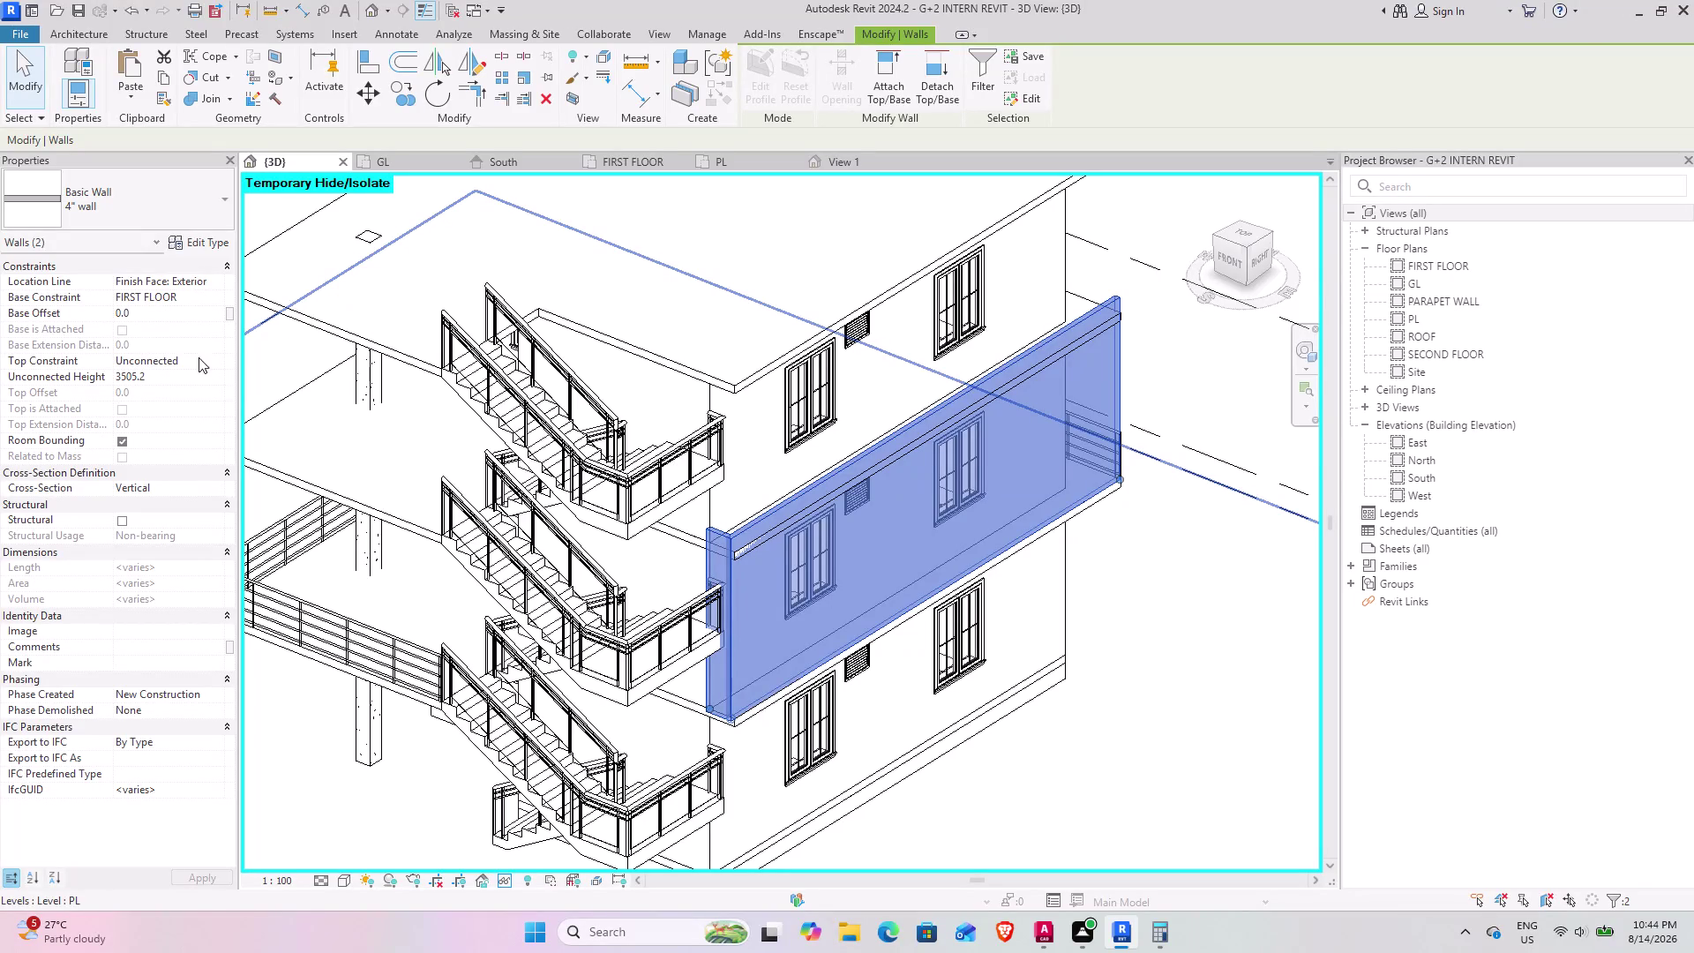
Lower the two balcony walls' Unconnected Height to 4', then to 3' (914.4 mm).
click(164, 375)
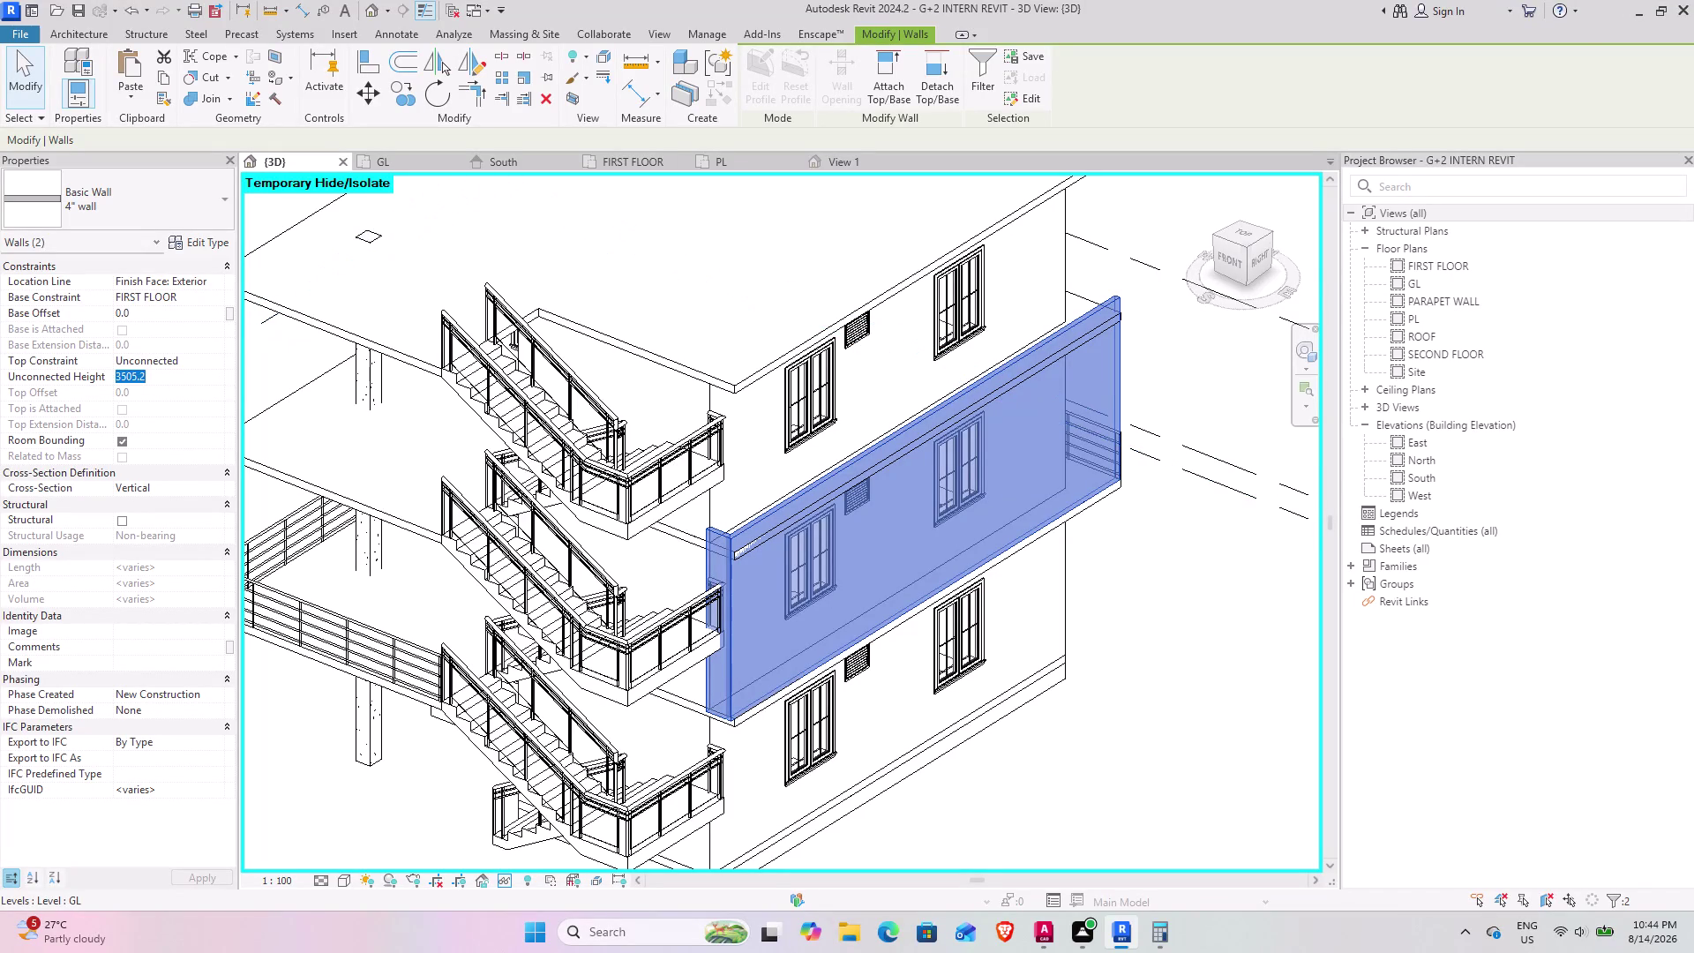
text(4)
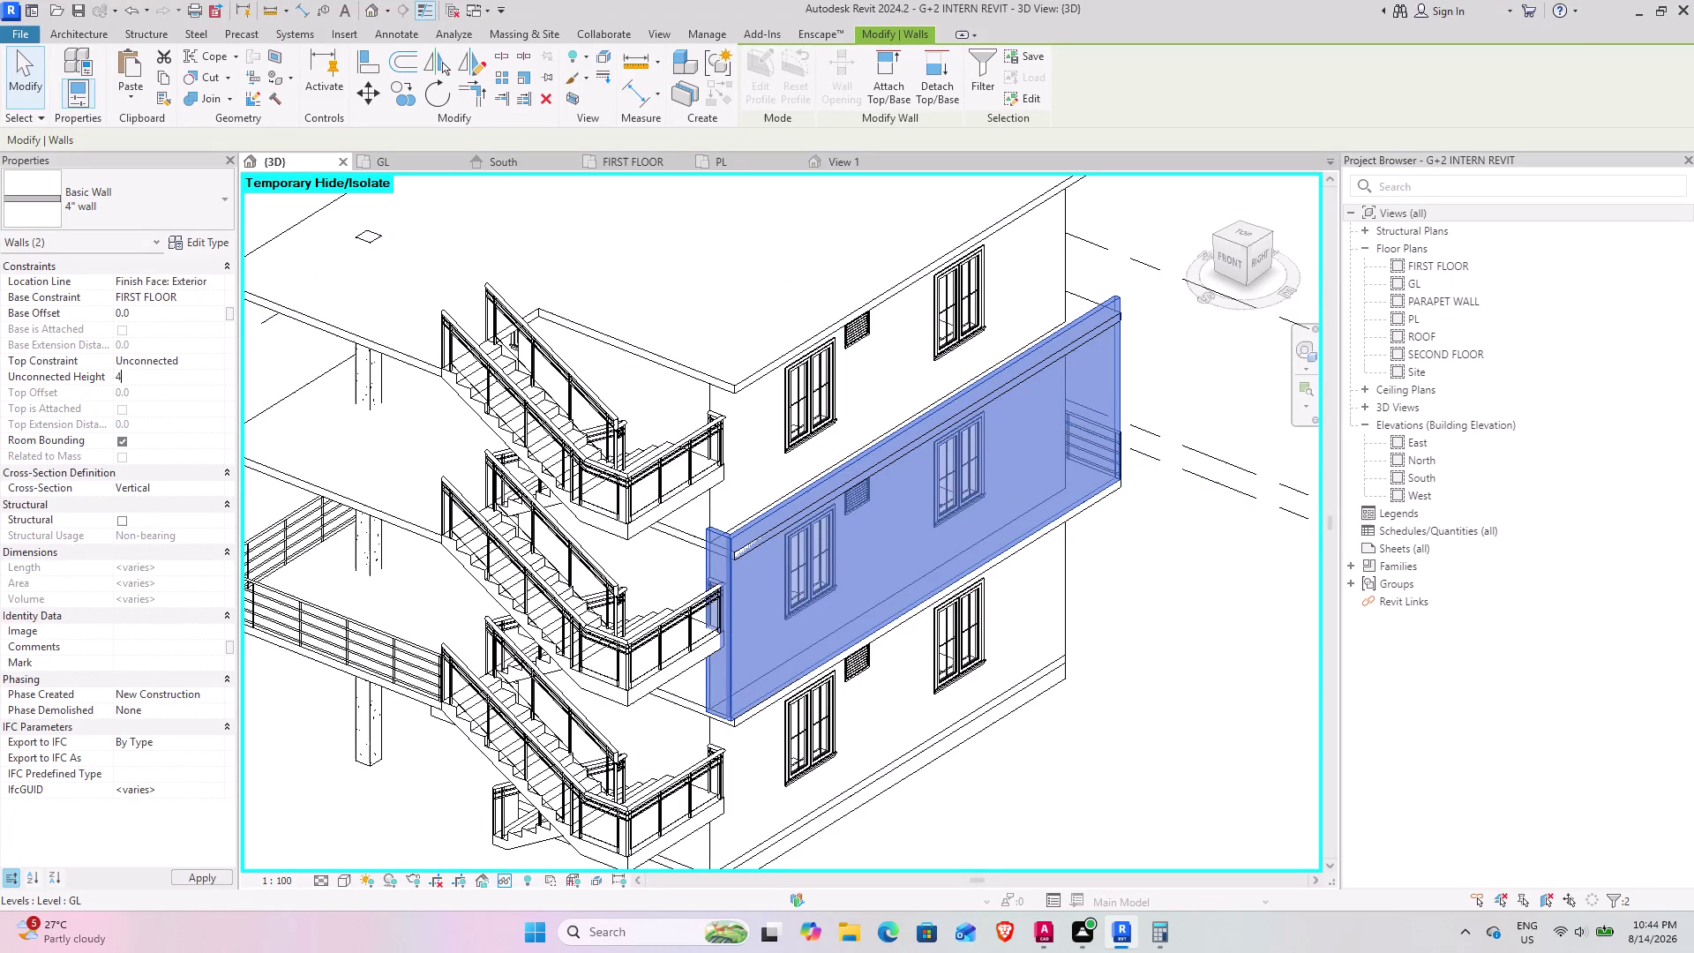
text(')
key(Return)
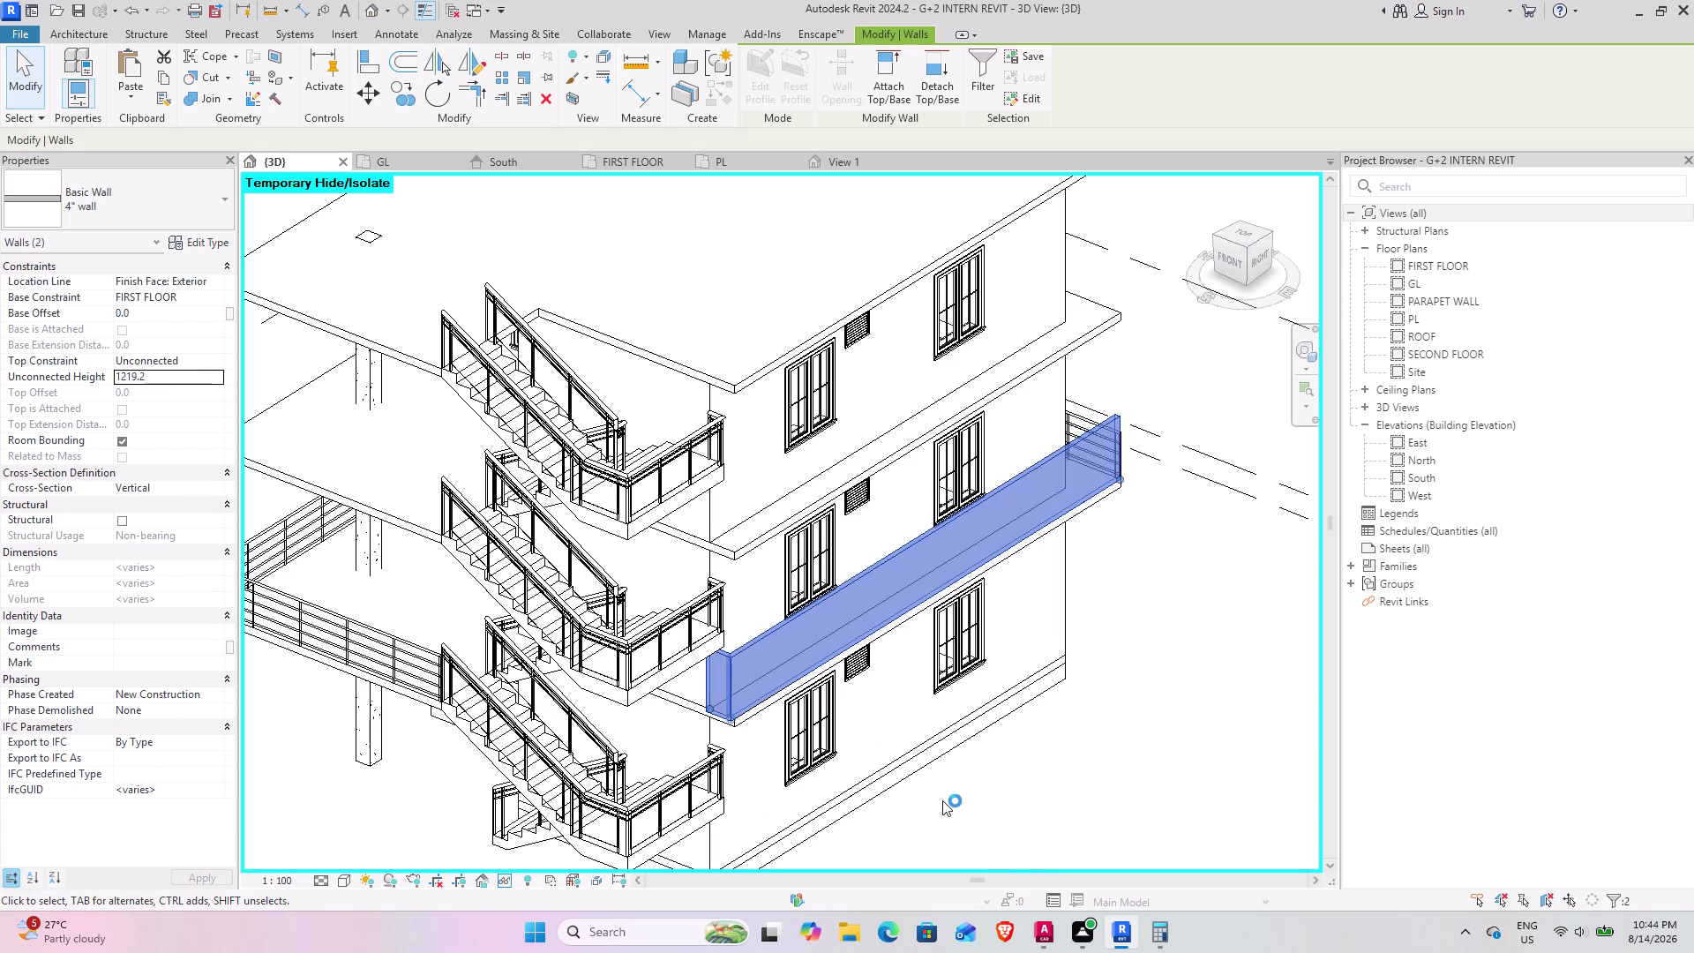
middle_drag(1009, 798, 843, 609)
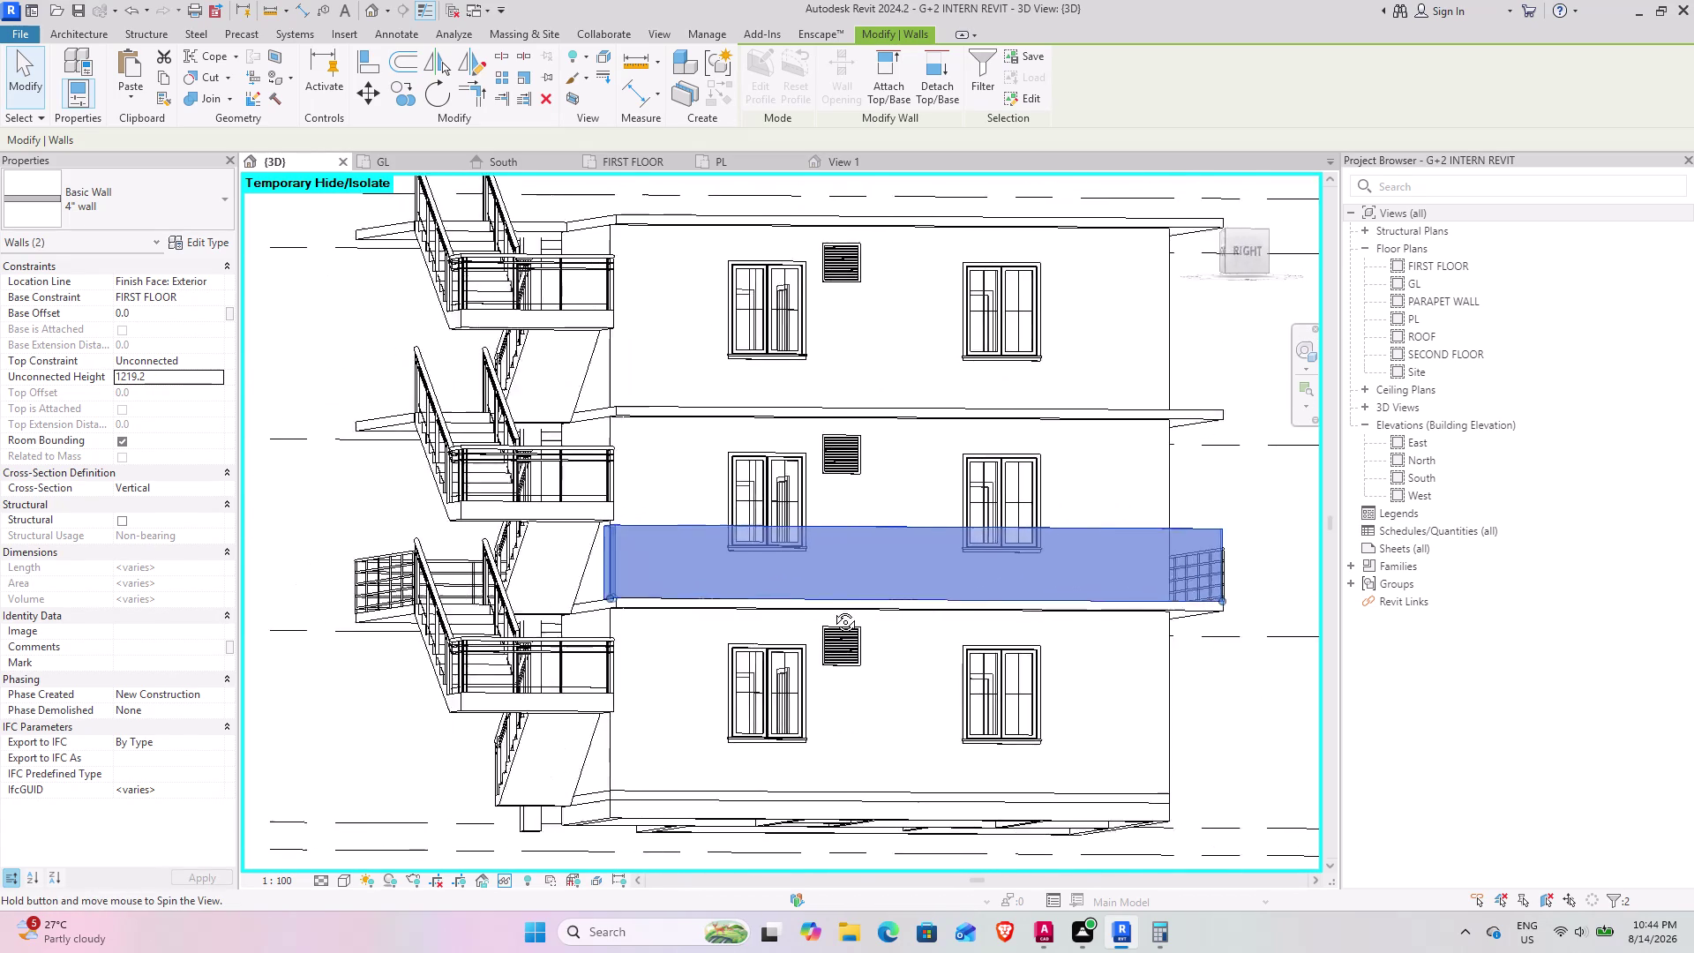
middle_drag(842, 609, 963, 782)
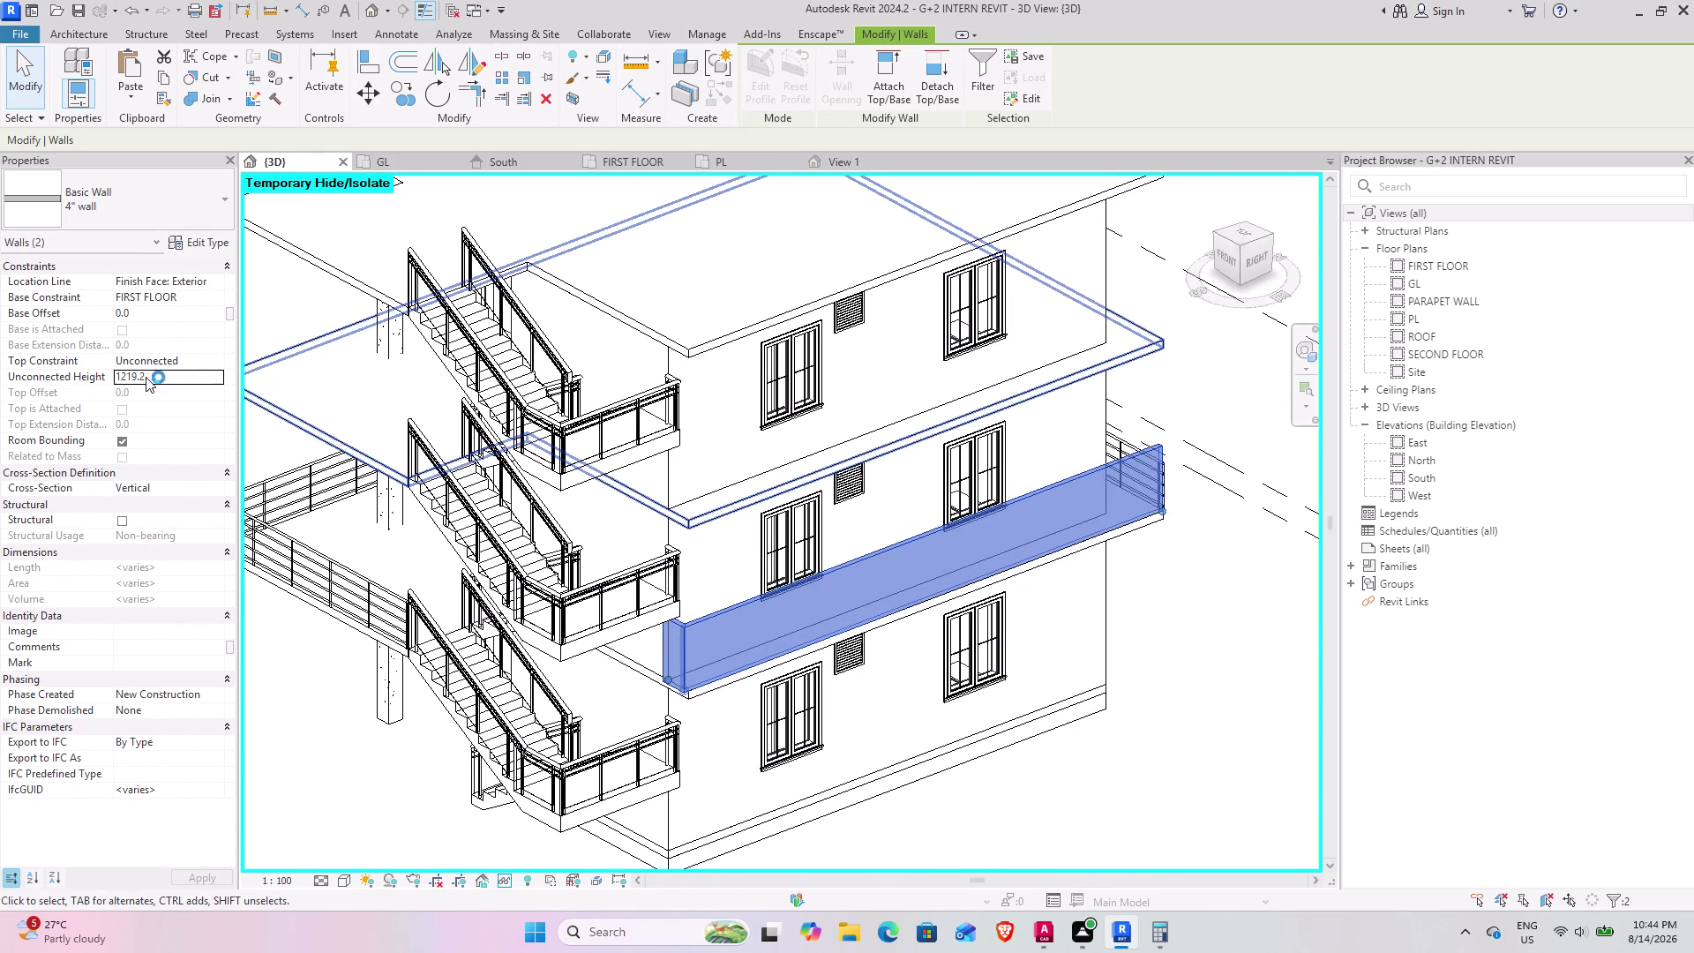
click(147, 381)
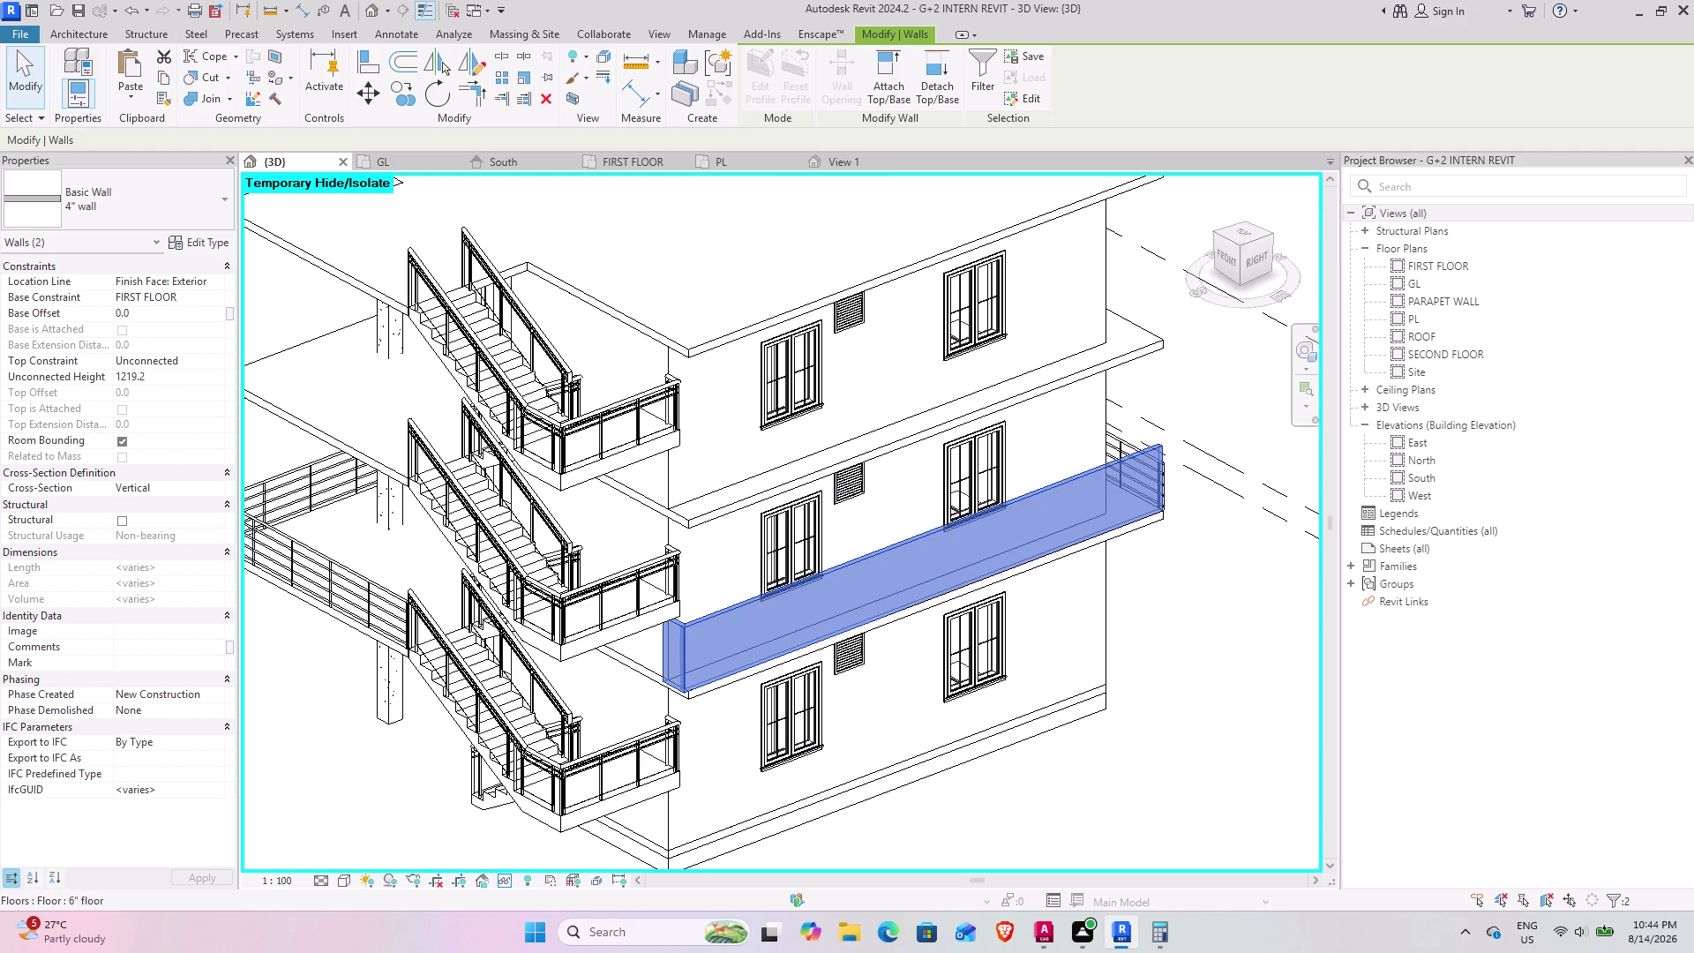
drag(147, 381, 67, 375)
text(3)
text(')
key(Return)
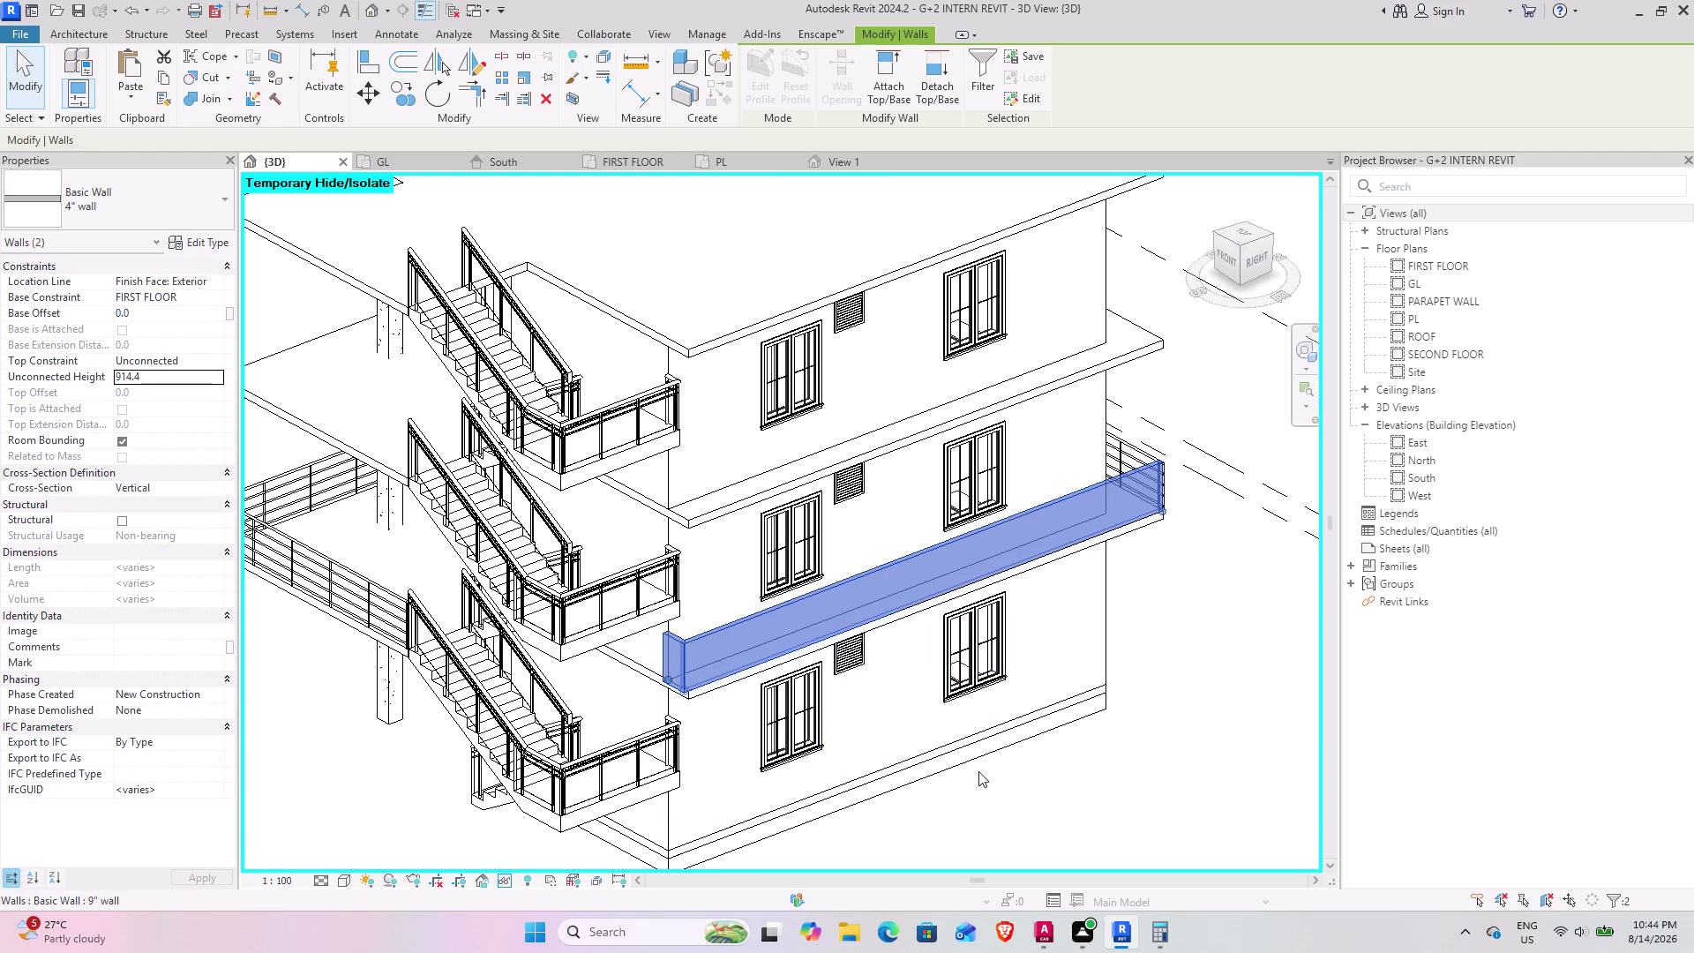
middle_drag(1077, 825, 951, 716)
Deselect the walls and orbit around the stairs to a corner view of the building.
click(1224, 787)
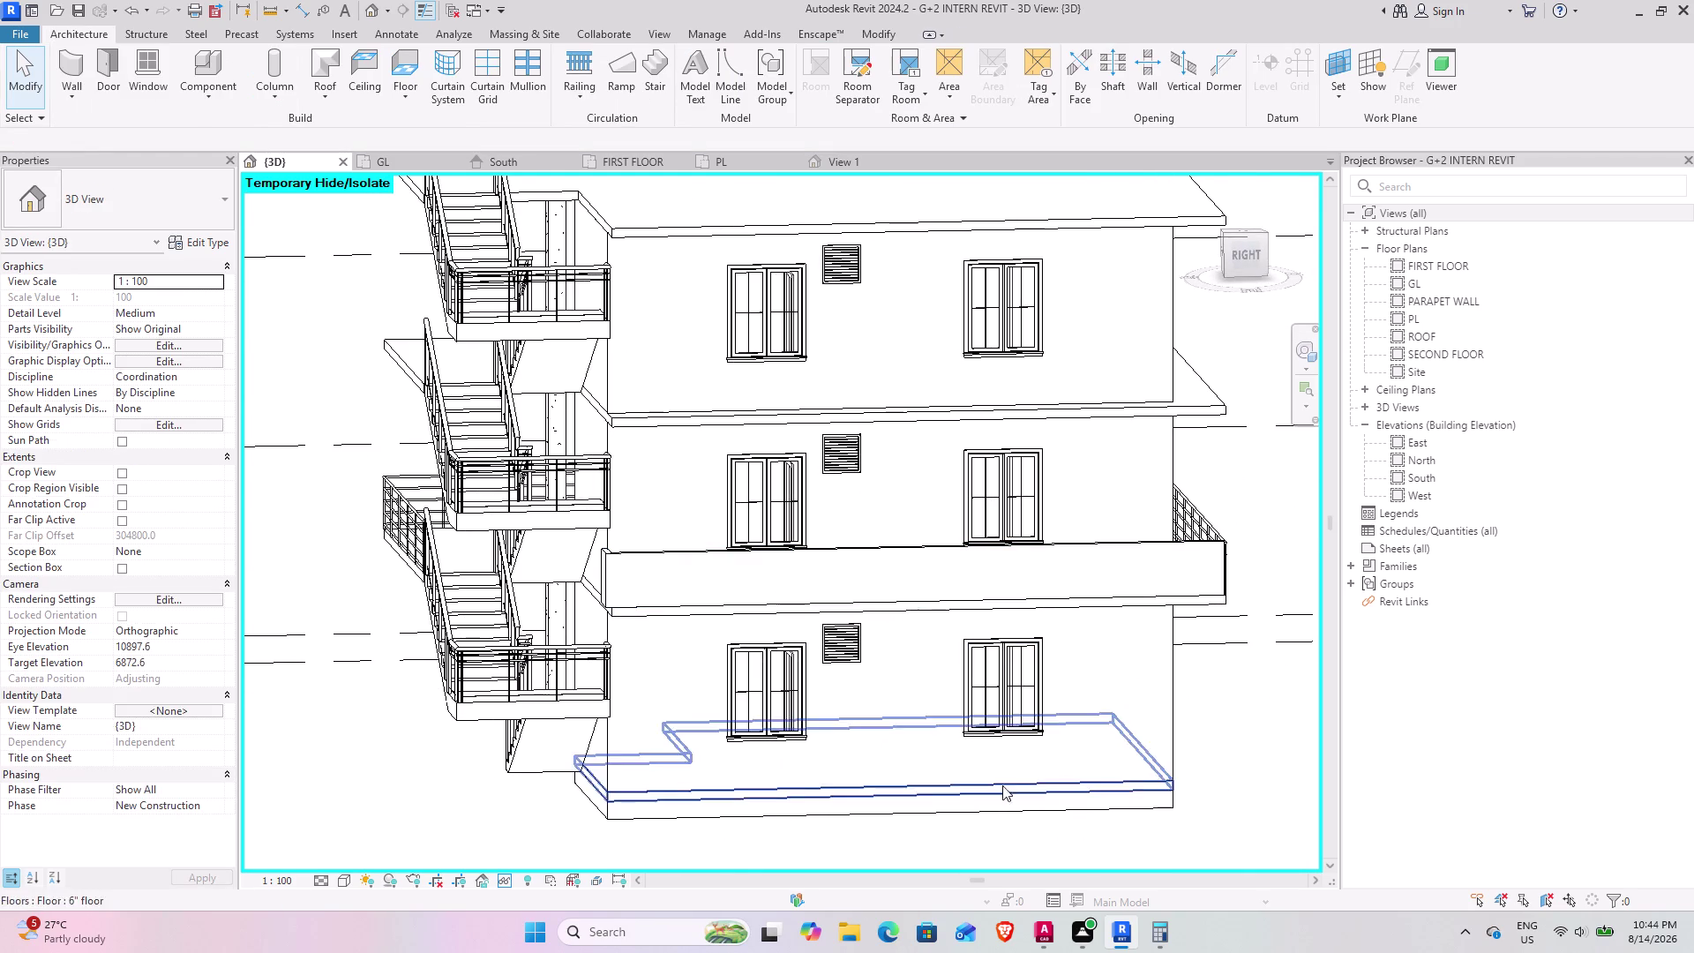
middle_drag(934, 780, 1205, 848)
middle_drag(953, 749, 1002, 664)
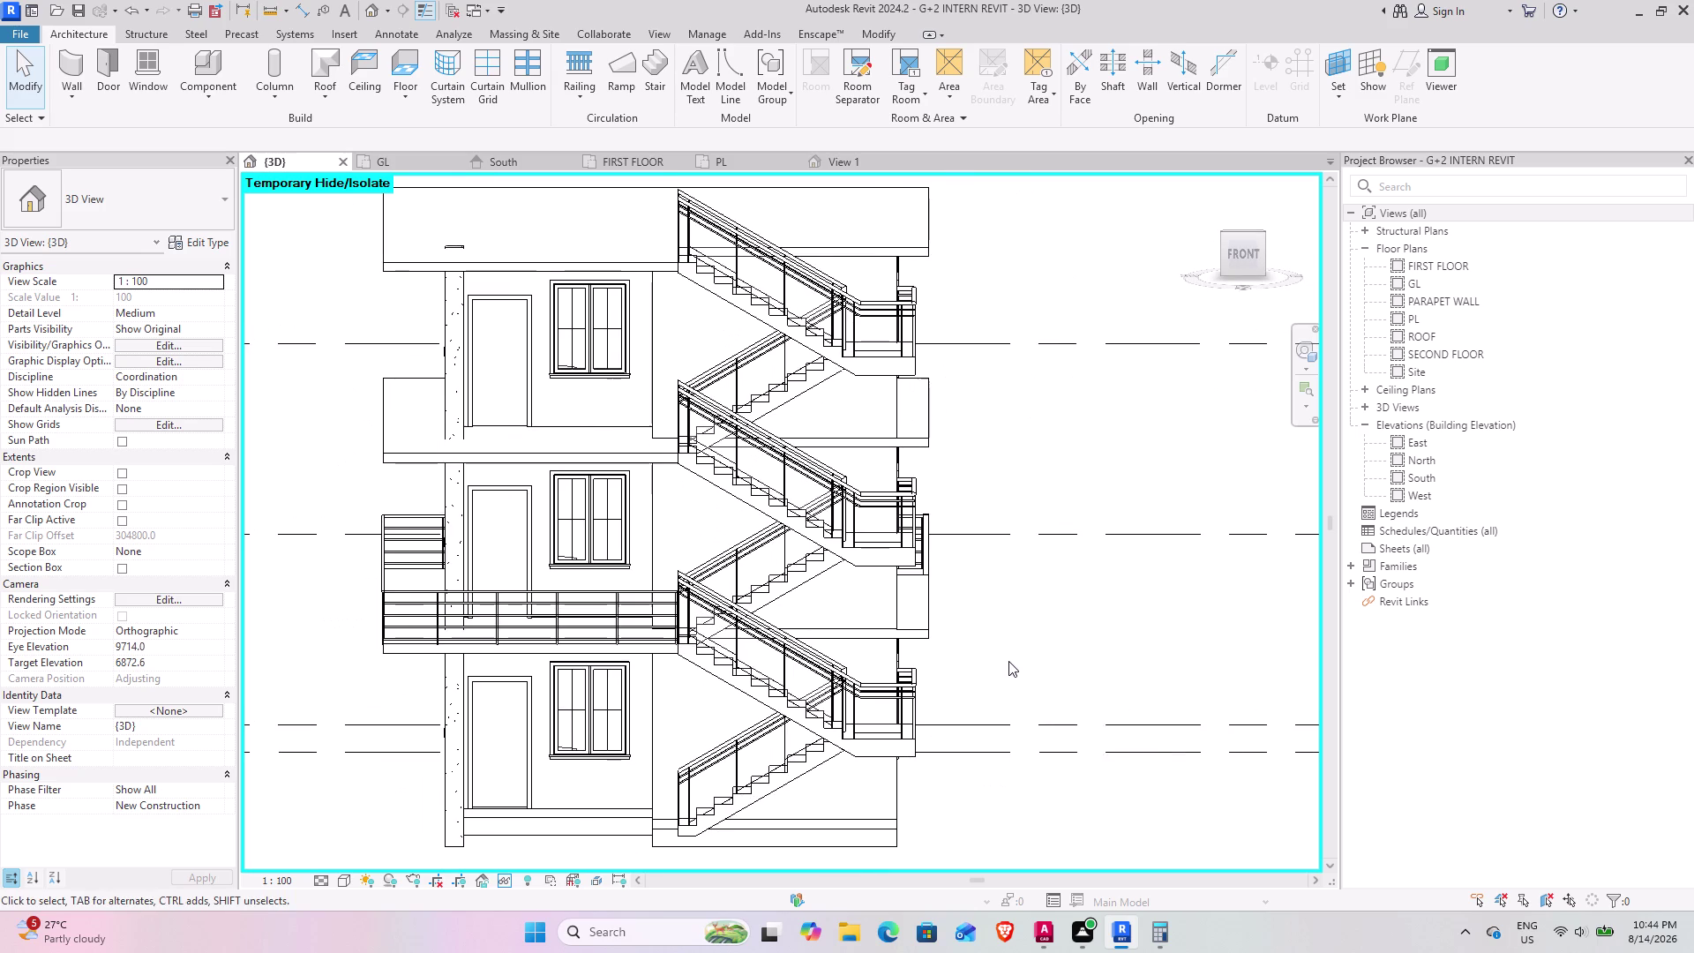
middle_drag(1004, 661, 971, 728)
scroll(up, 3)
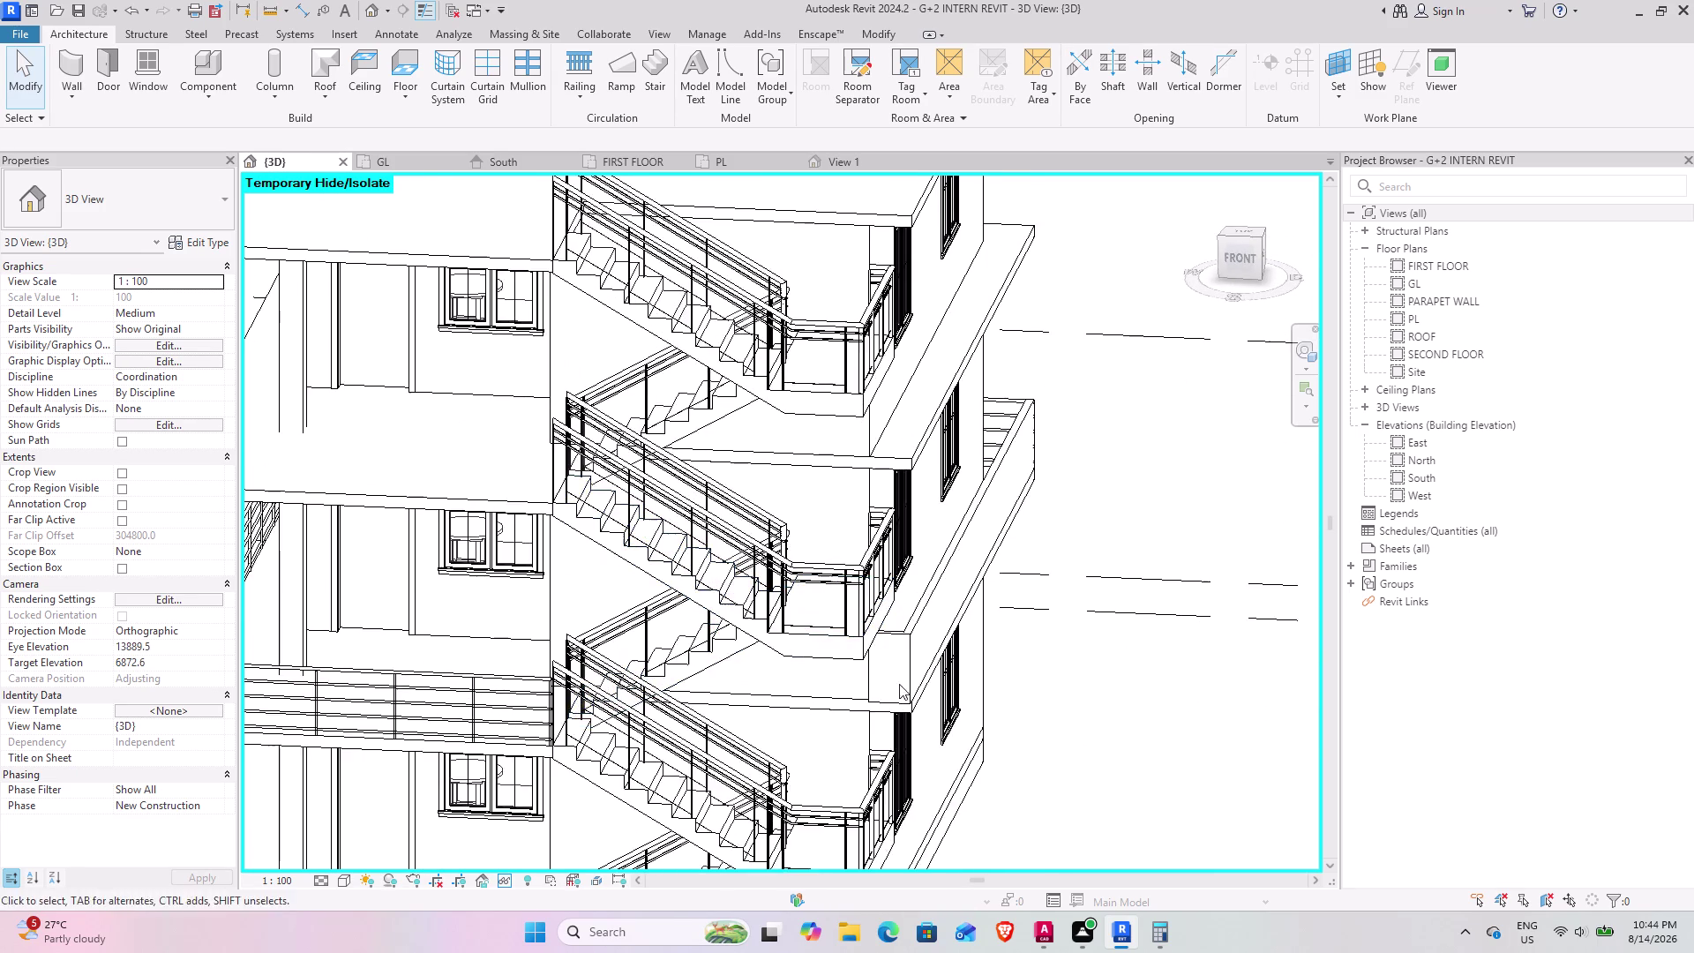
middle_drag(899, 683, 846, 751)
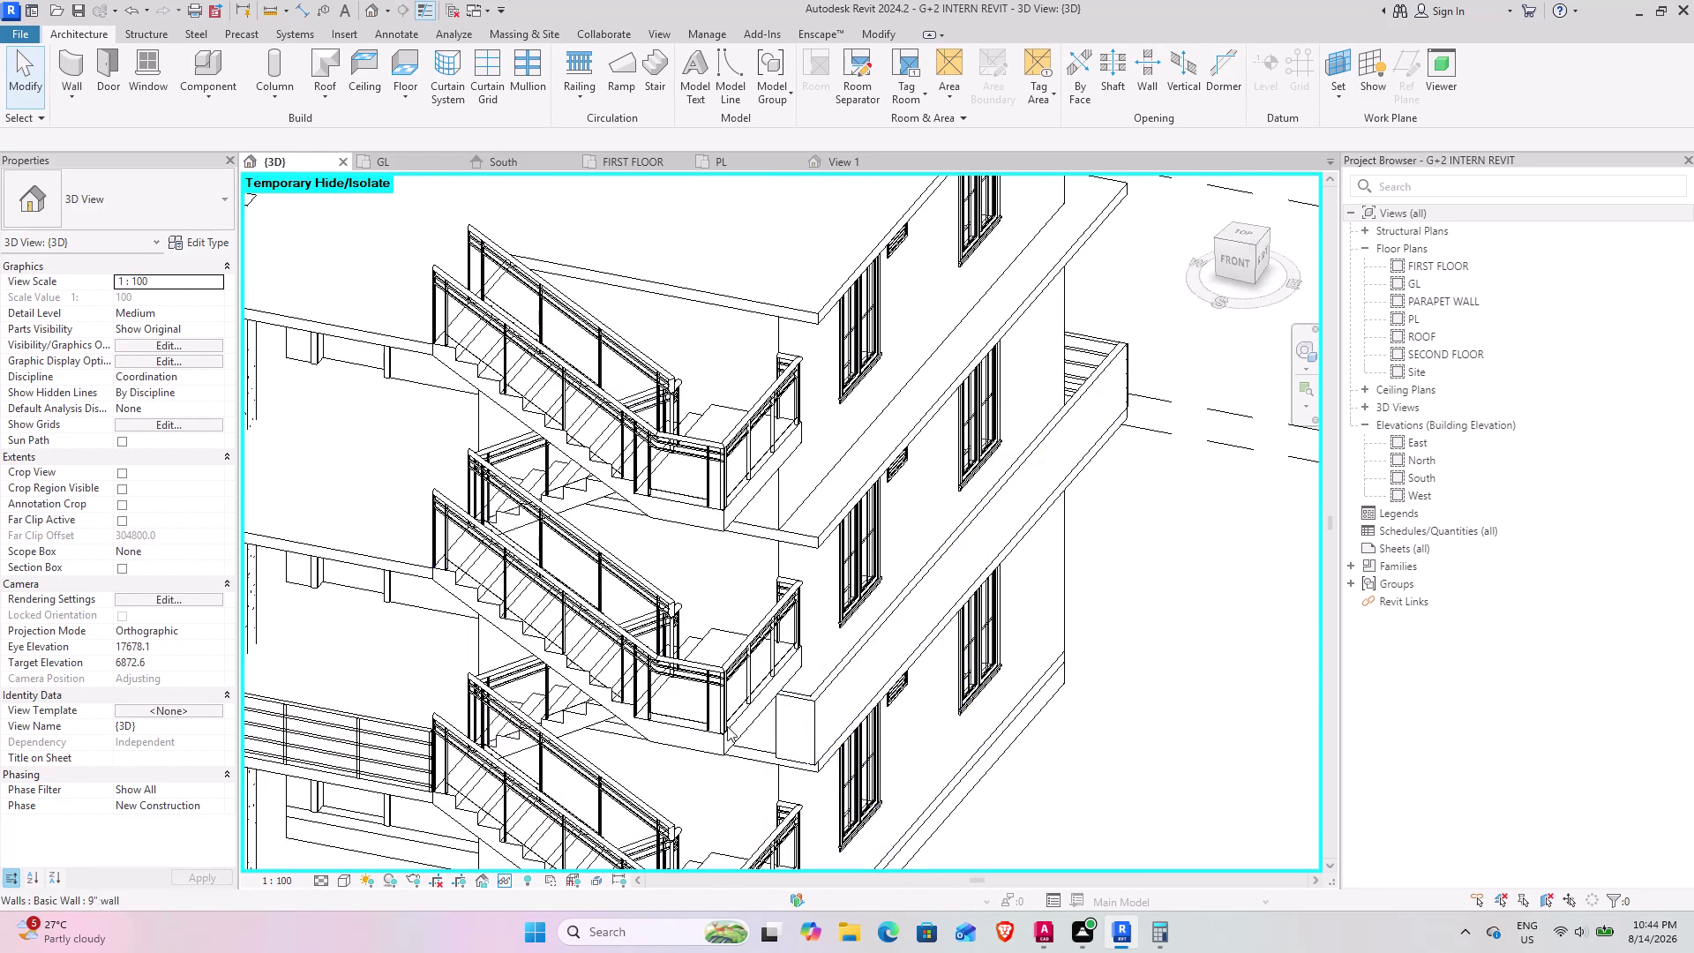
middle_drag(737, 720, 794, 758)
middle_drag(739, 731, 799, 727)
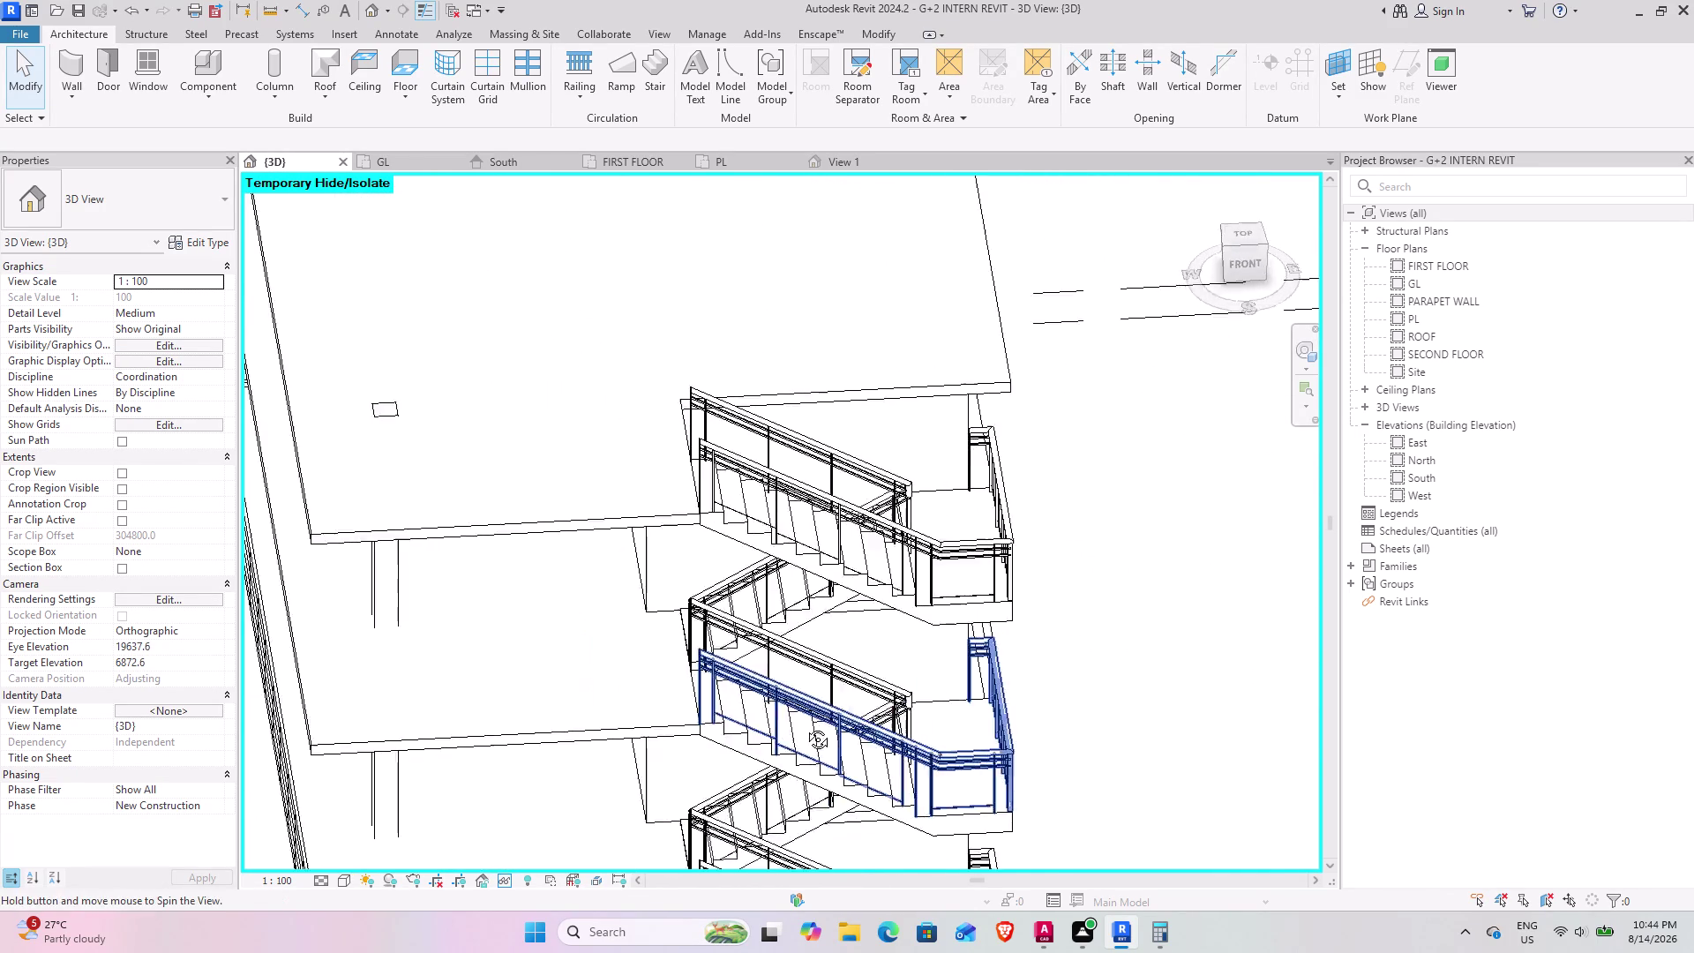
middle_drag(798, 726, 862, 741)
scroll(down, 3)
middle_drag(852, 683, 811, 608)
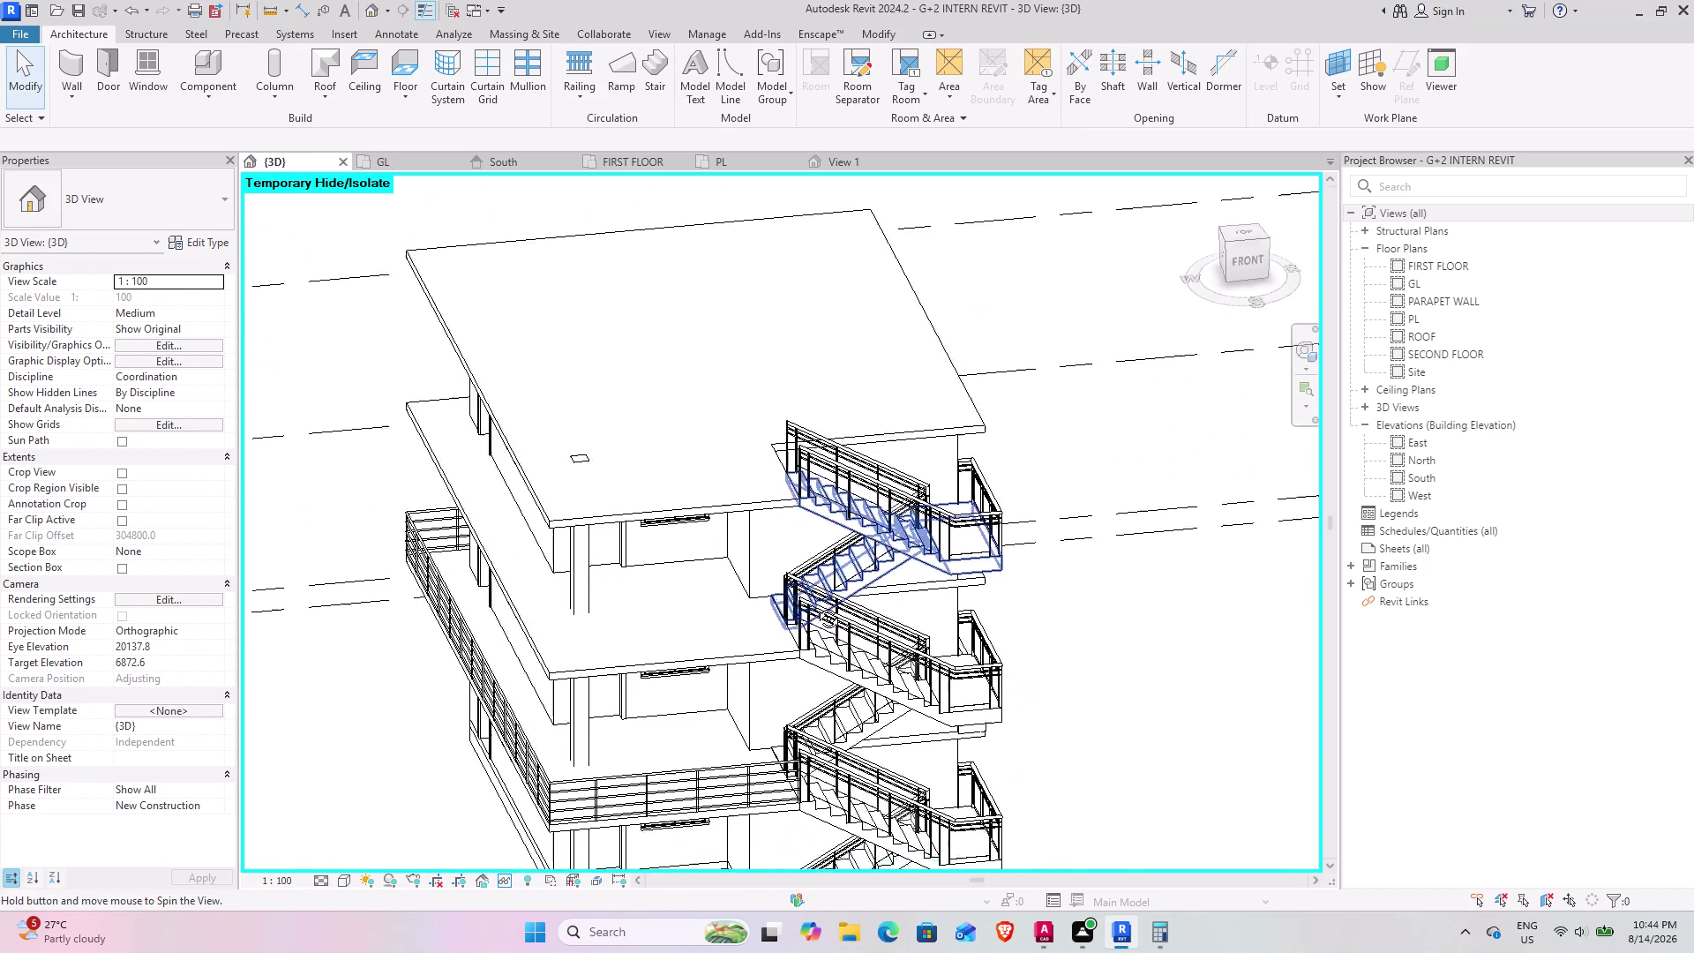
middle_drag(810, 608, 726, 518)
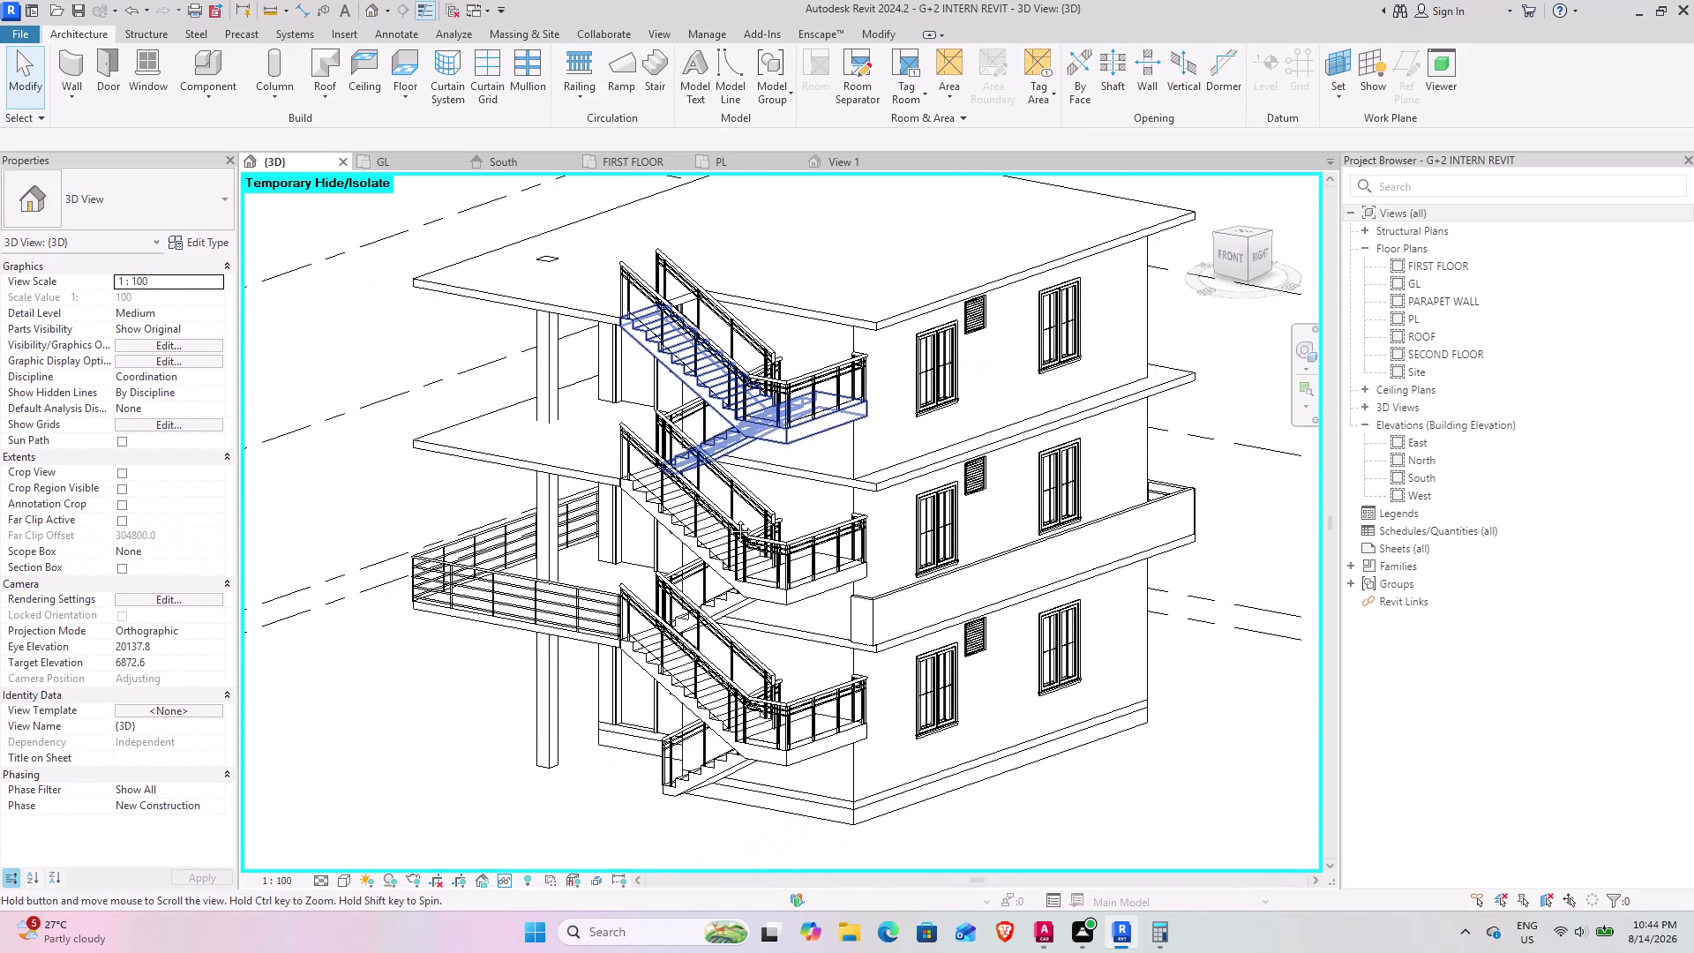
middle_drag(726, 518, 732, 525)
Select the first-floor balcony railing and parapet wall together and copy them.
click(591, 626)
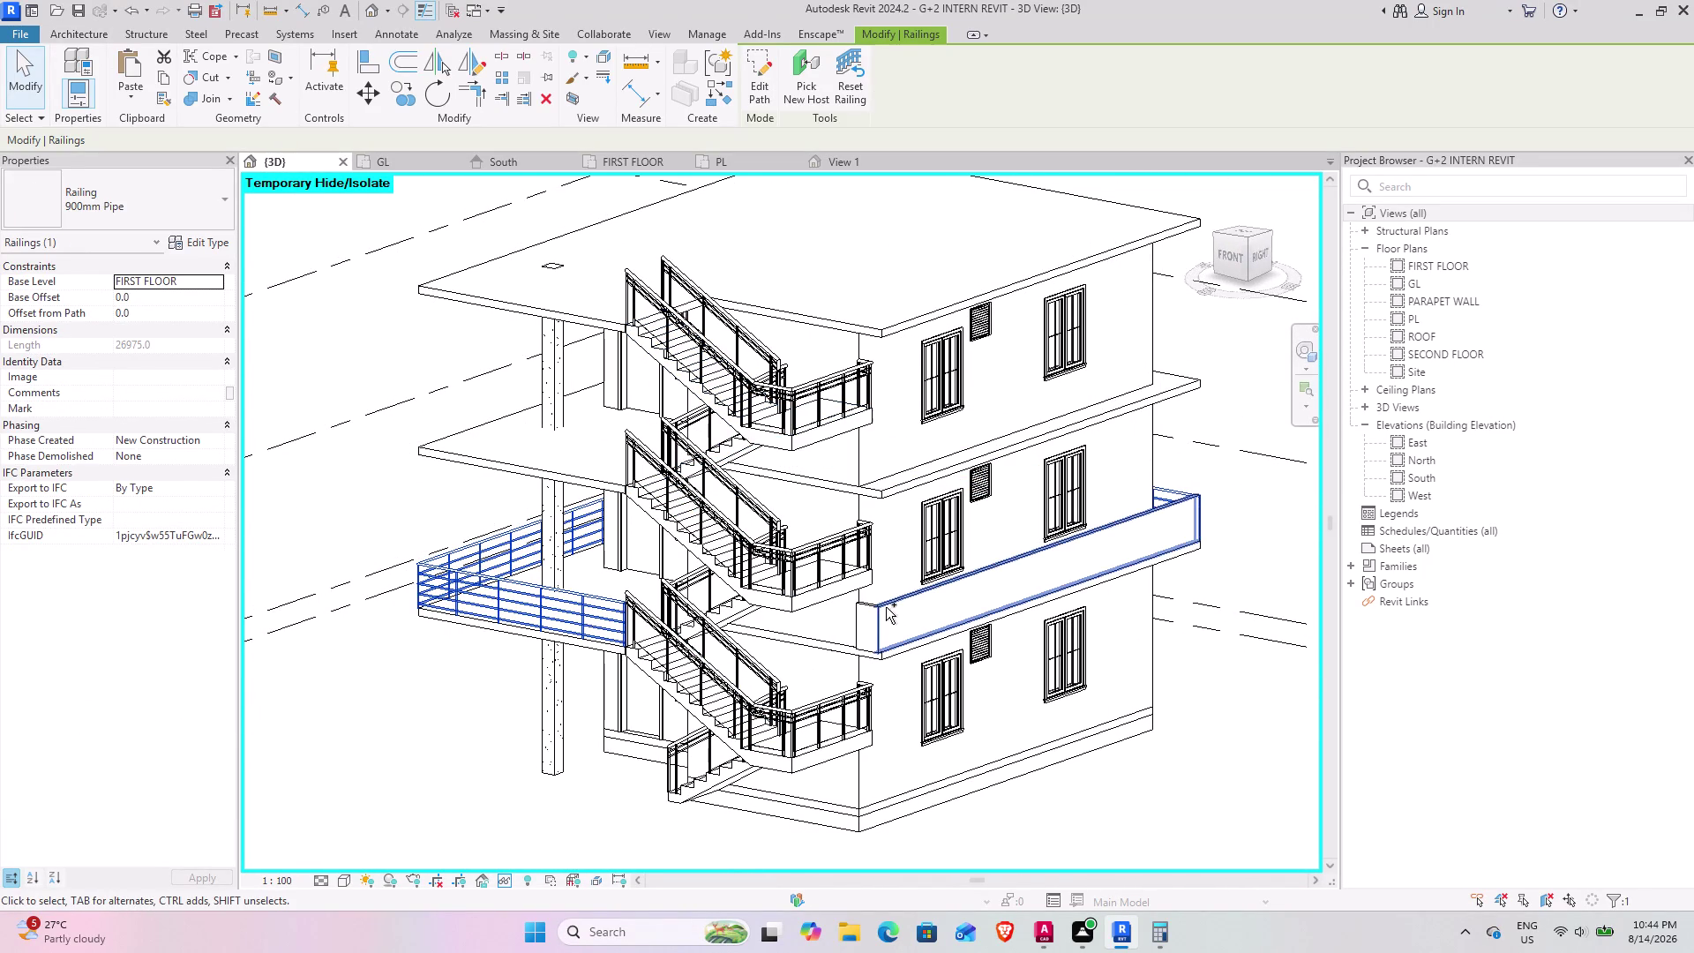
click(888, 602)
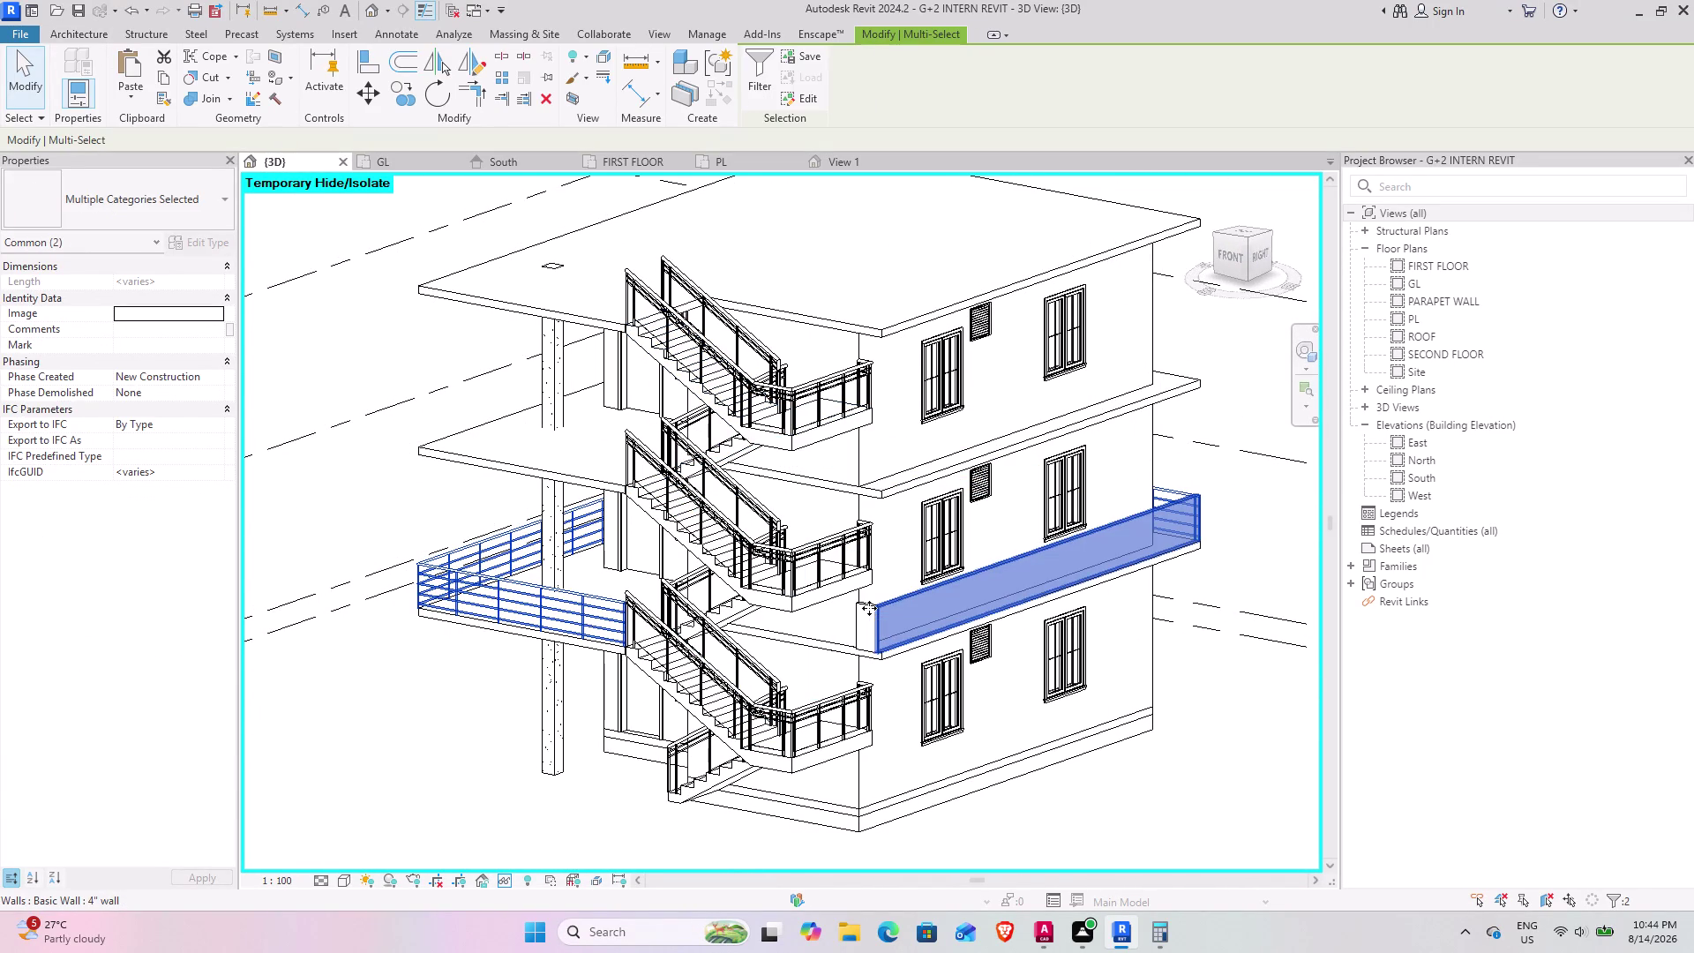
click(869, 608)
scroll(up, 3)
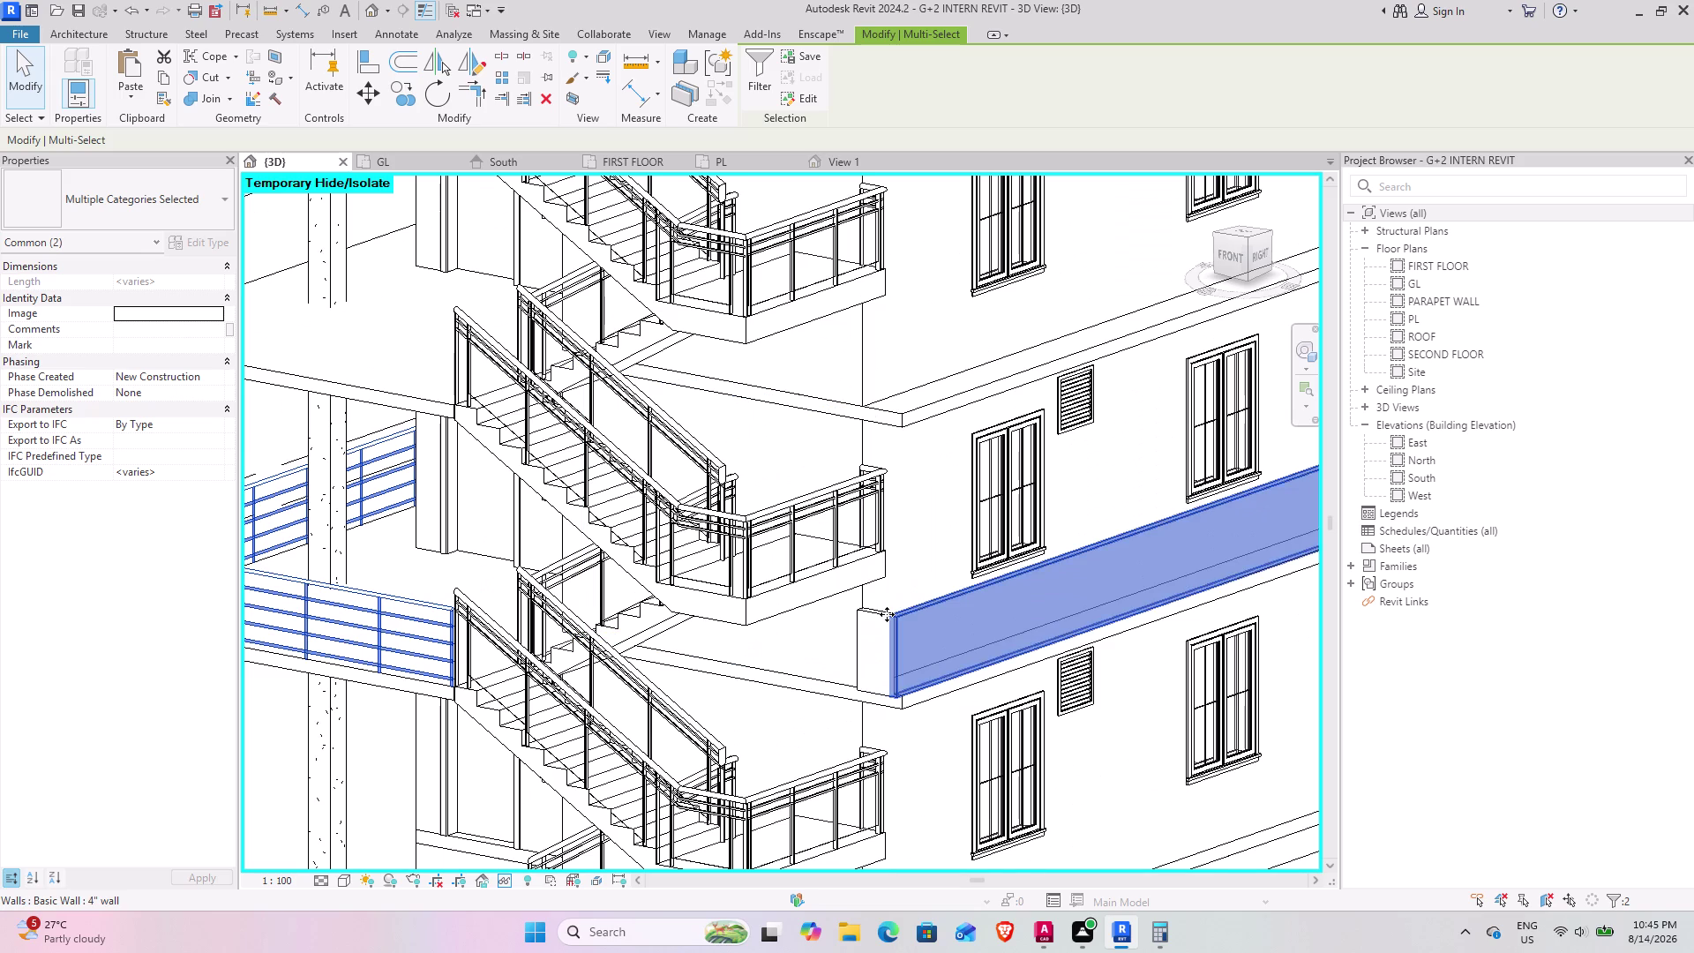
click(866, 619)
scroll(down, 3)
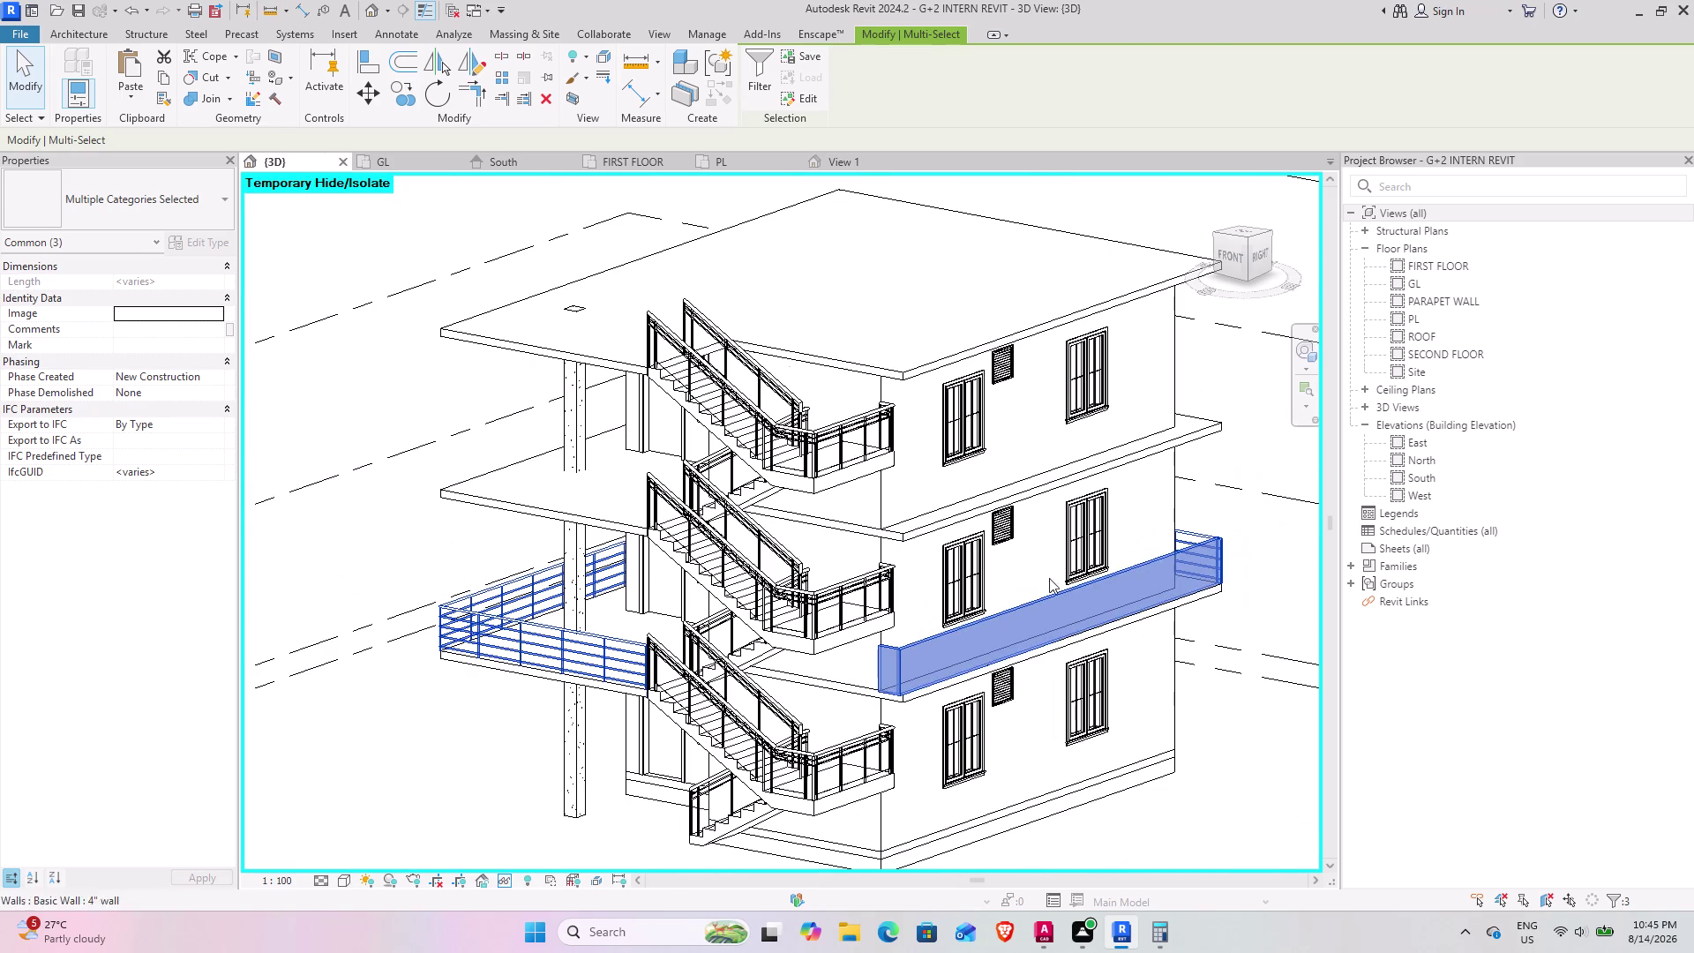
click(158, 78)
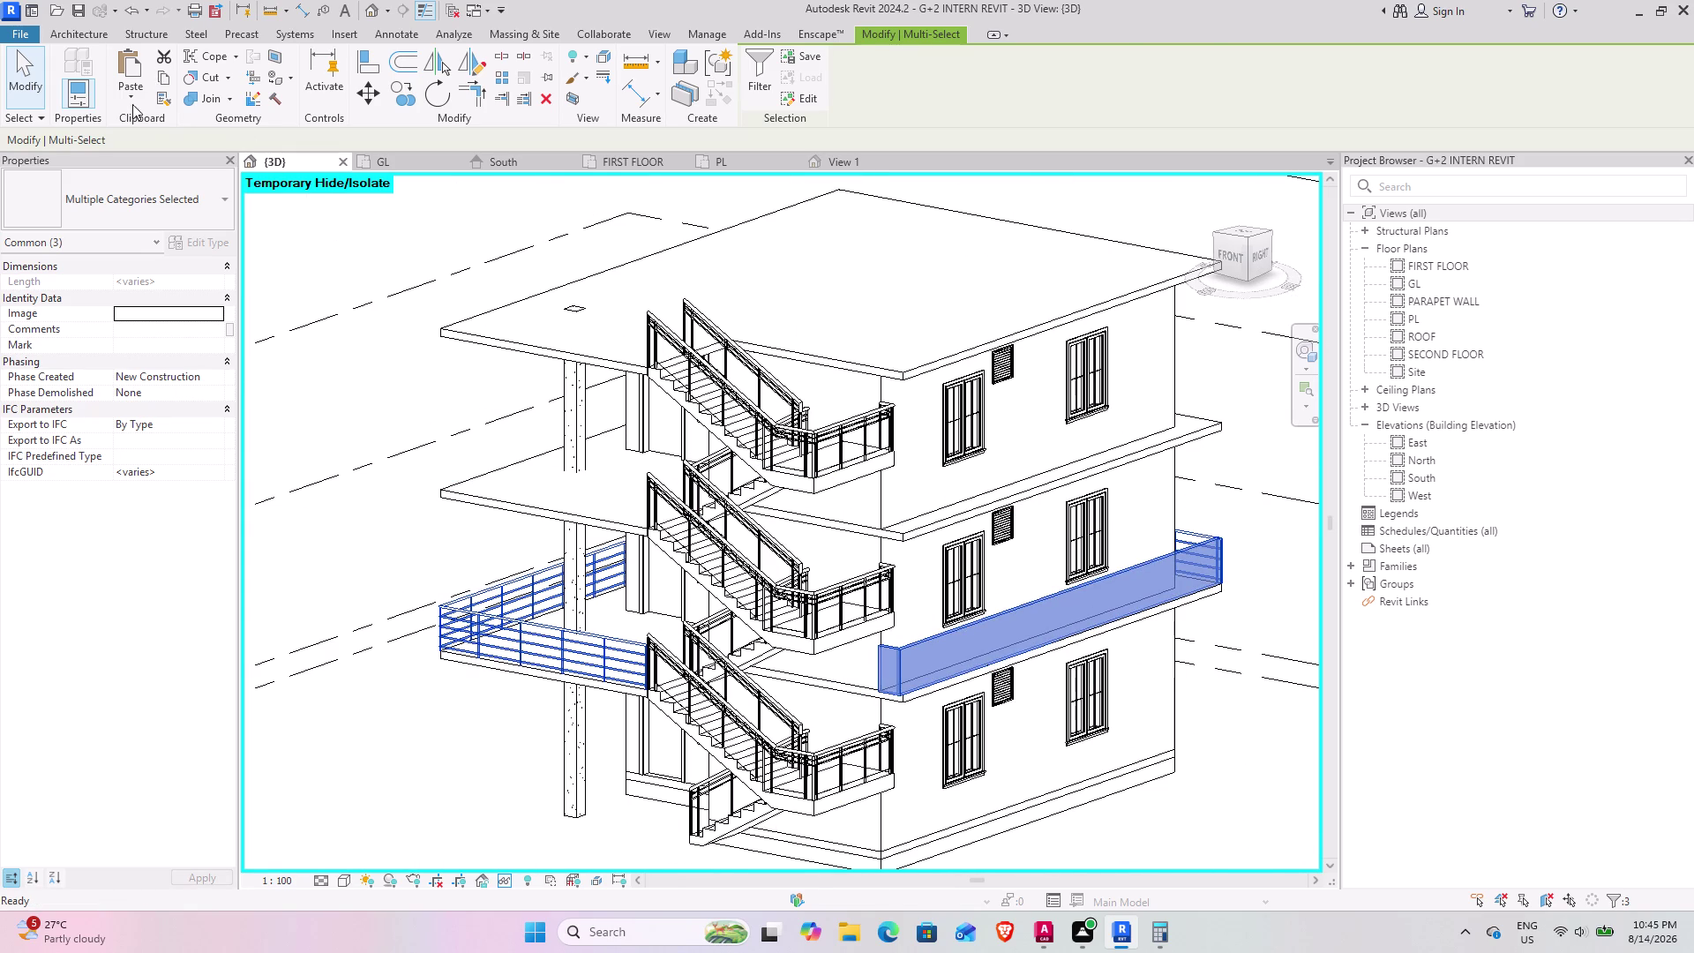
click(129, 102)
Paste the copied balcony parapet and railings aligned onto the SECOND FLOOR level.
click(178, 153)
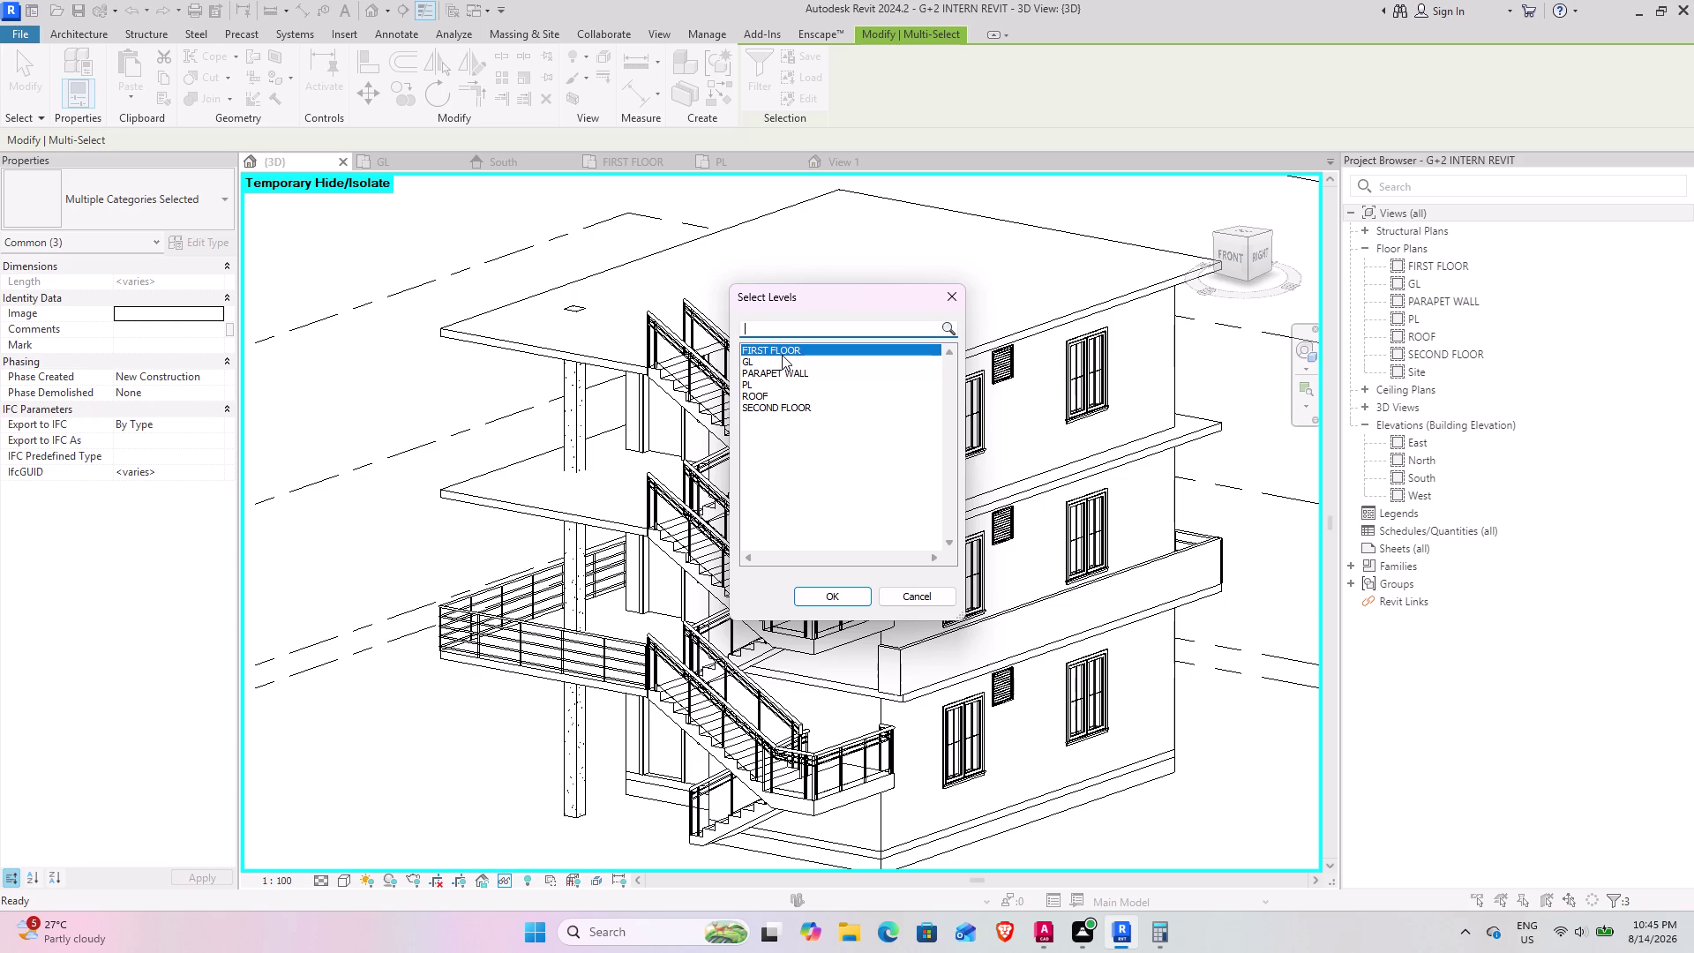
click(773, 405)
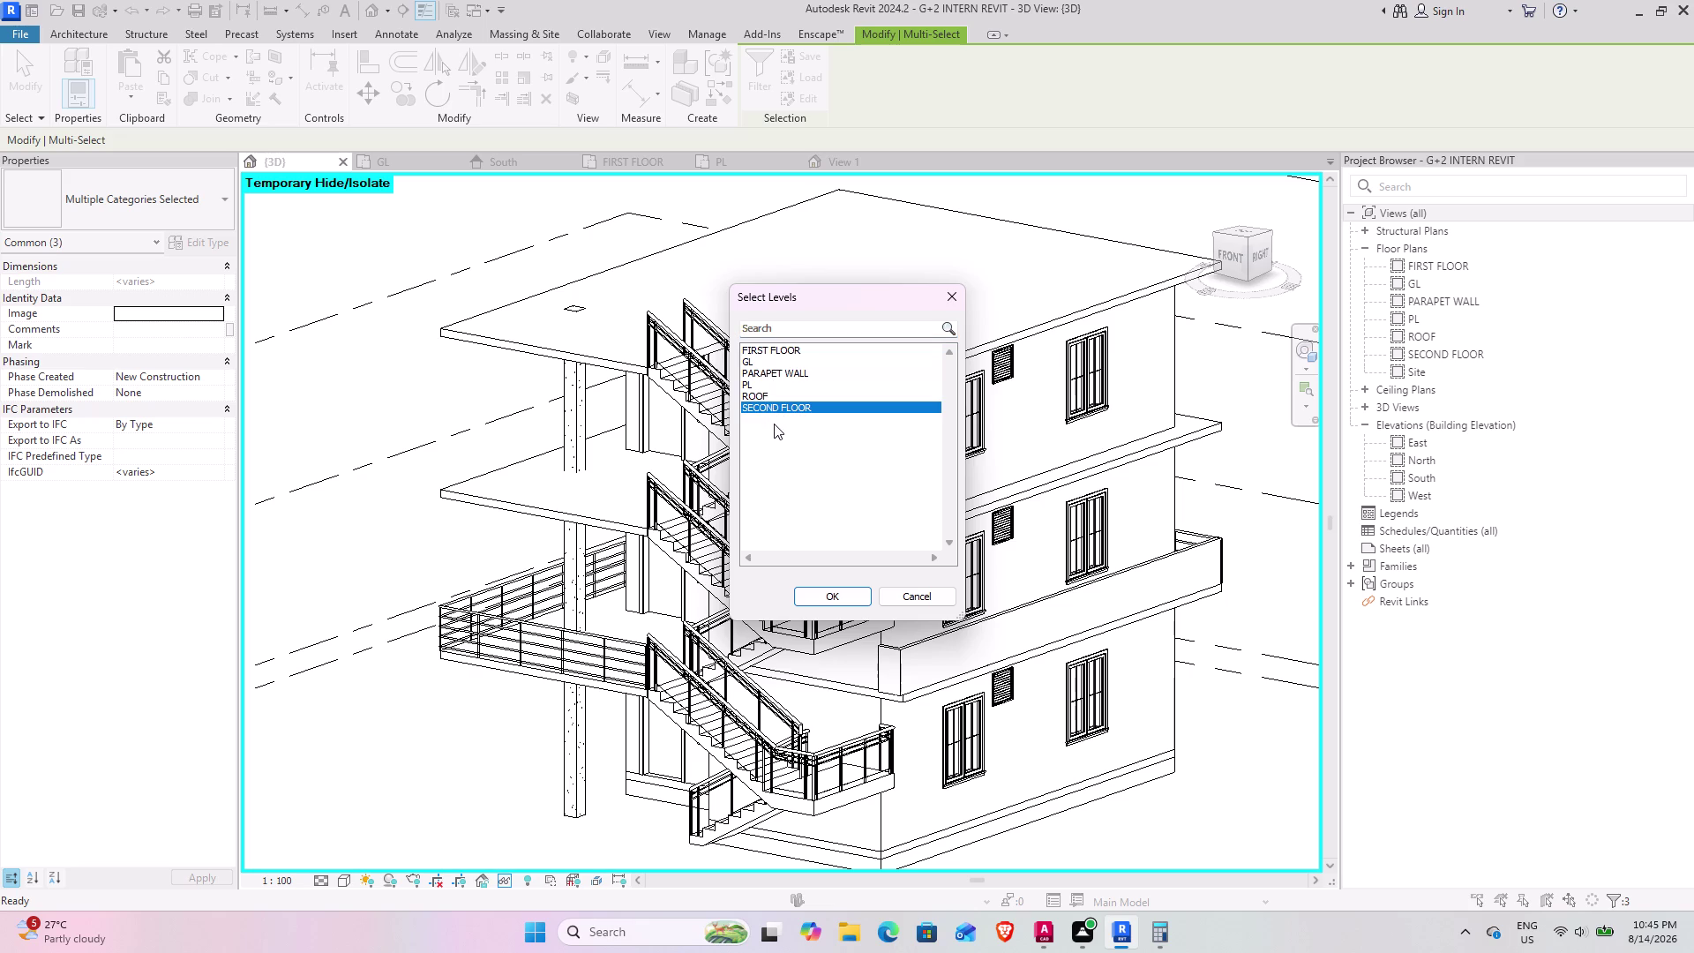
click(838, 593)
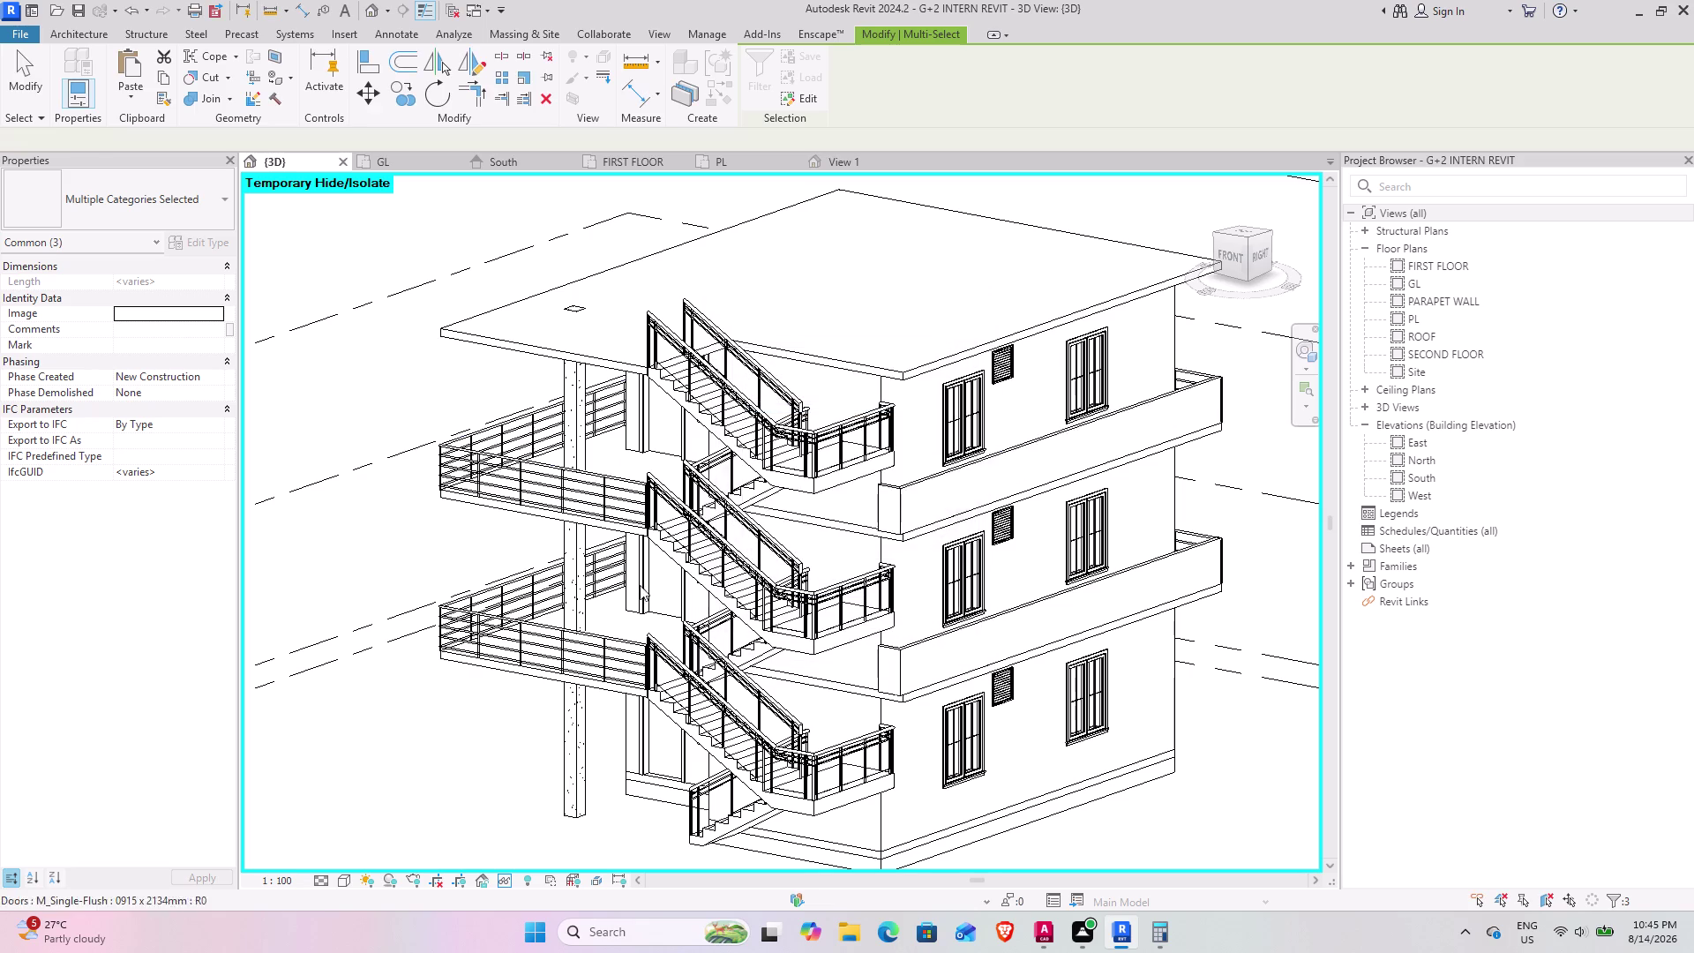
scroll(down, 3)
middle_drag(533, 648, 710, 621)
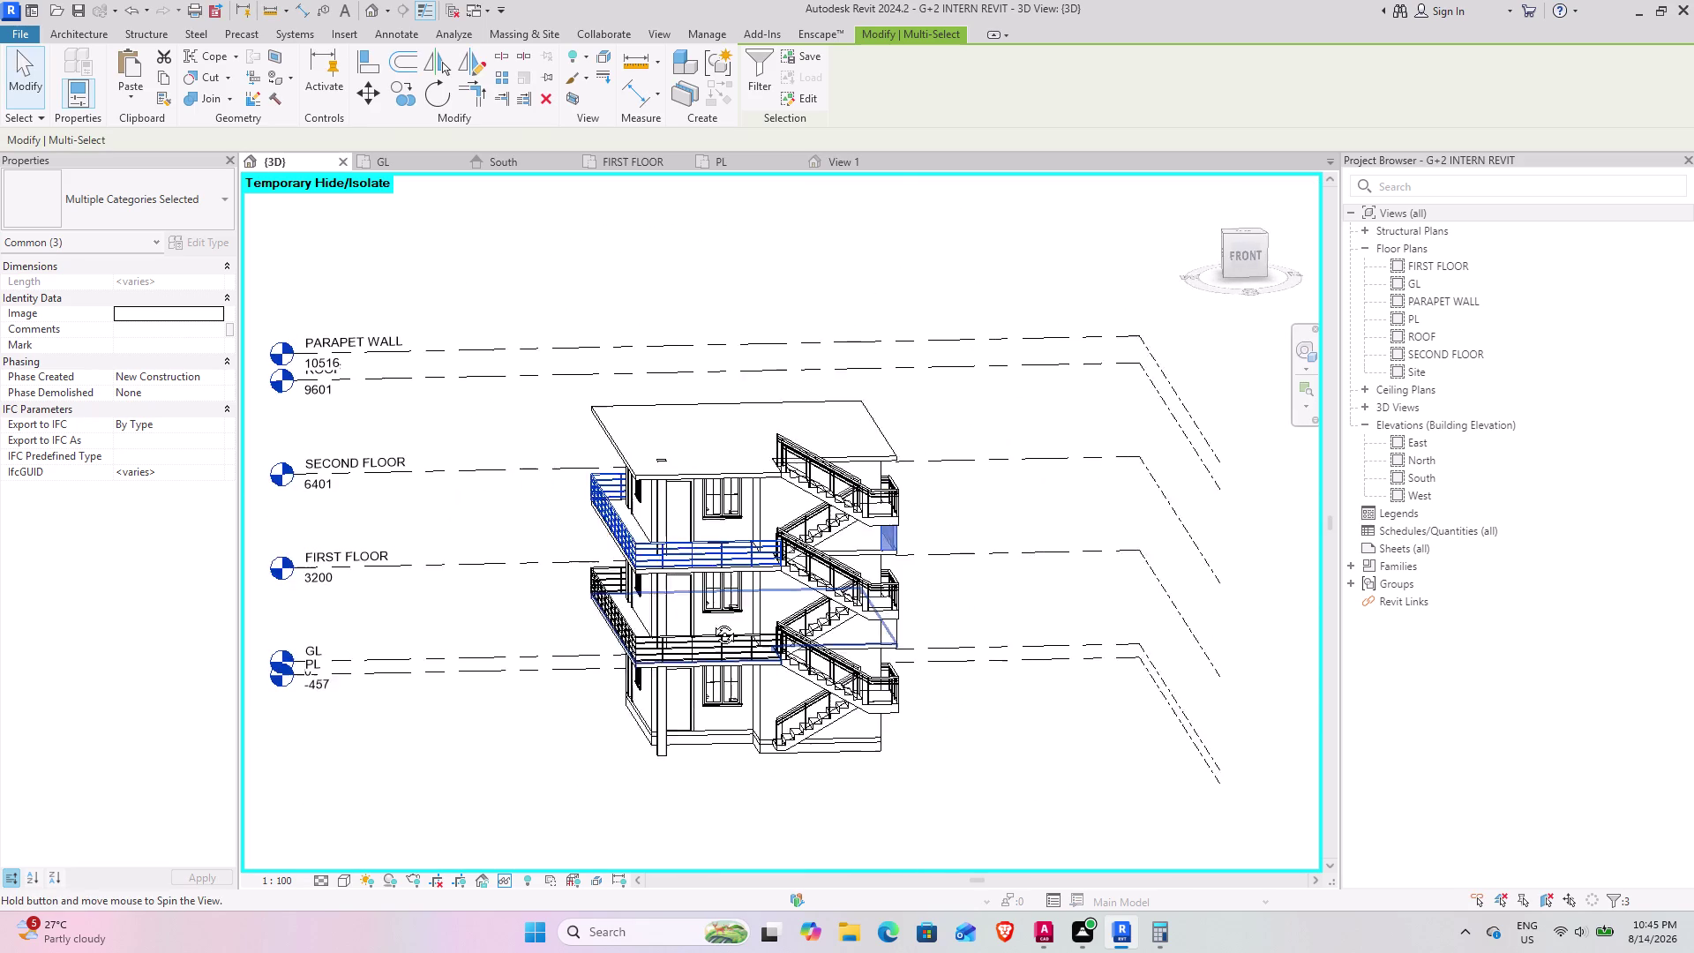
middle_drag(710, 621, 712, 623)
click(783, 773)
middle_drag(607, 718, 802, 868)
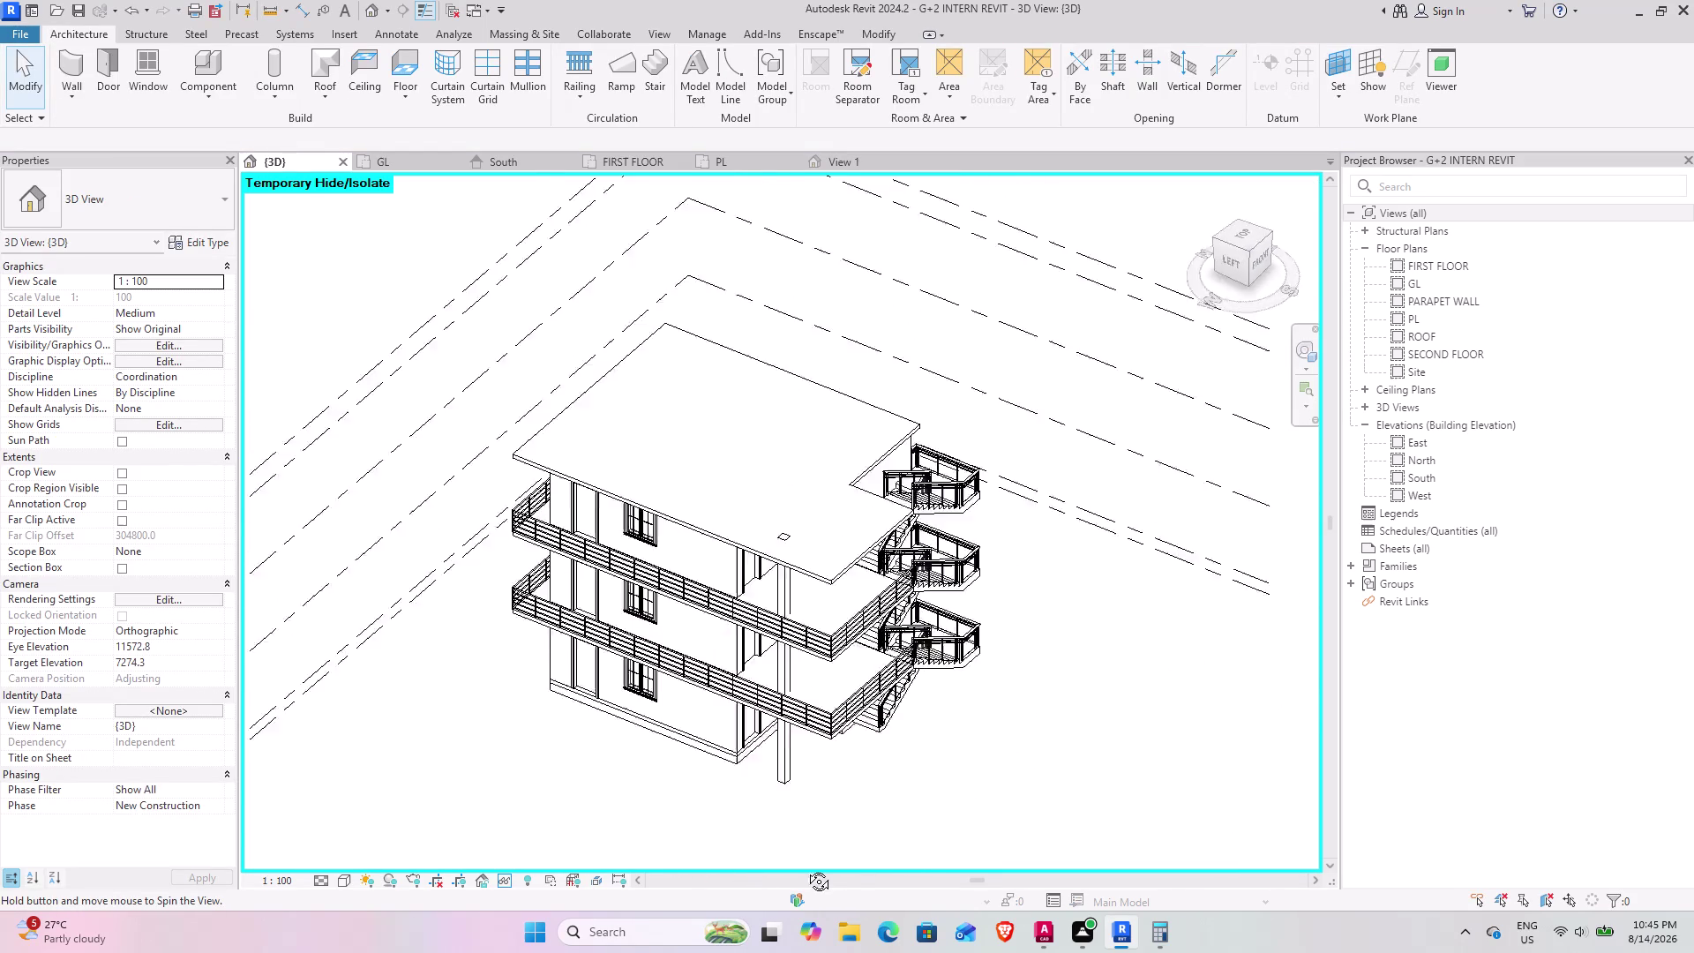
middle_drag(802, 868, 559, 770)
middle_drag(623, 755, 891, 740)
middle_drag(852, 726, 531, 594)
middle_drag(539, 665, 521, 741)
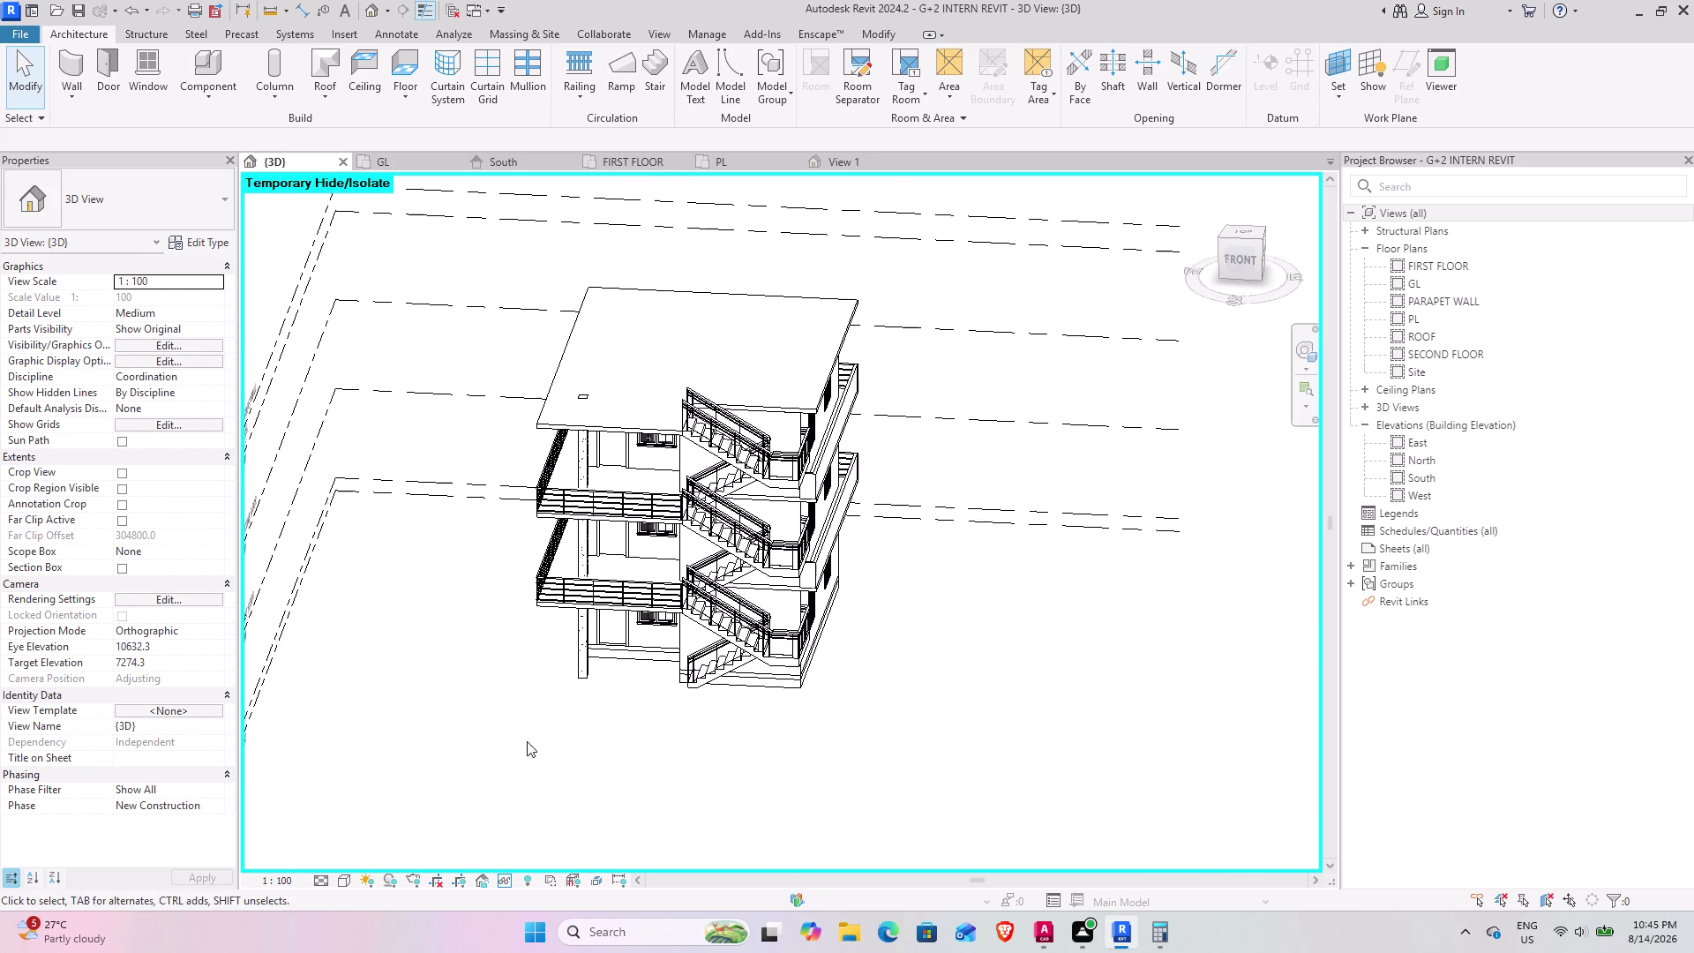
middle_drag(648, 682, 548, 659)
middle_drag(715, 541, 740, 730)
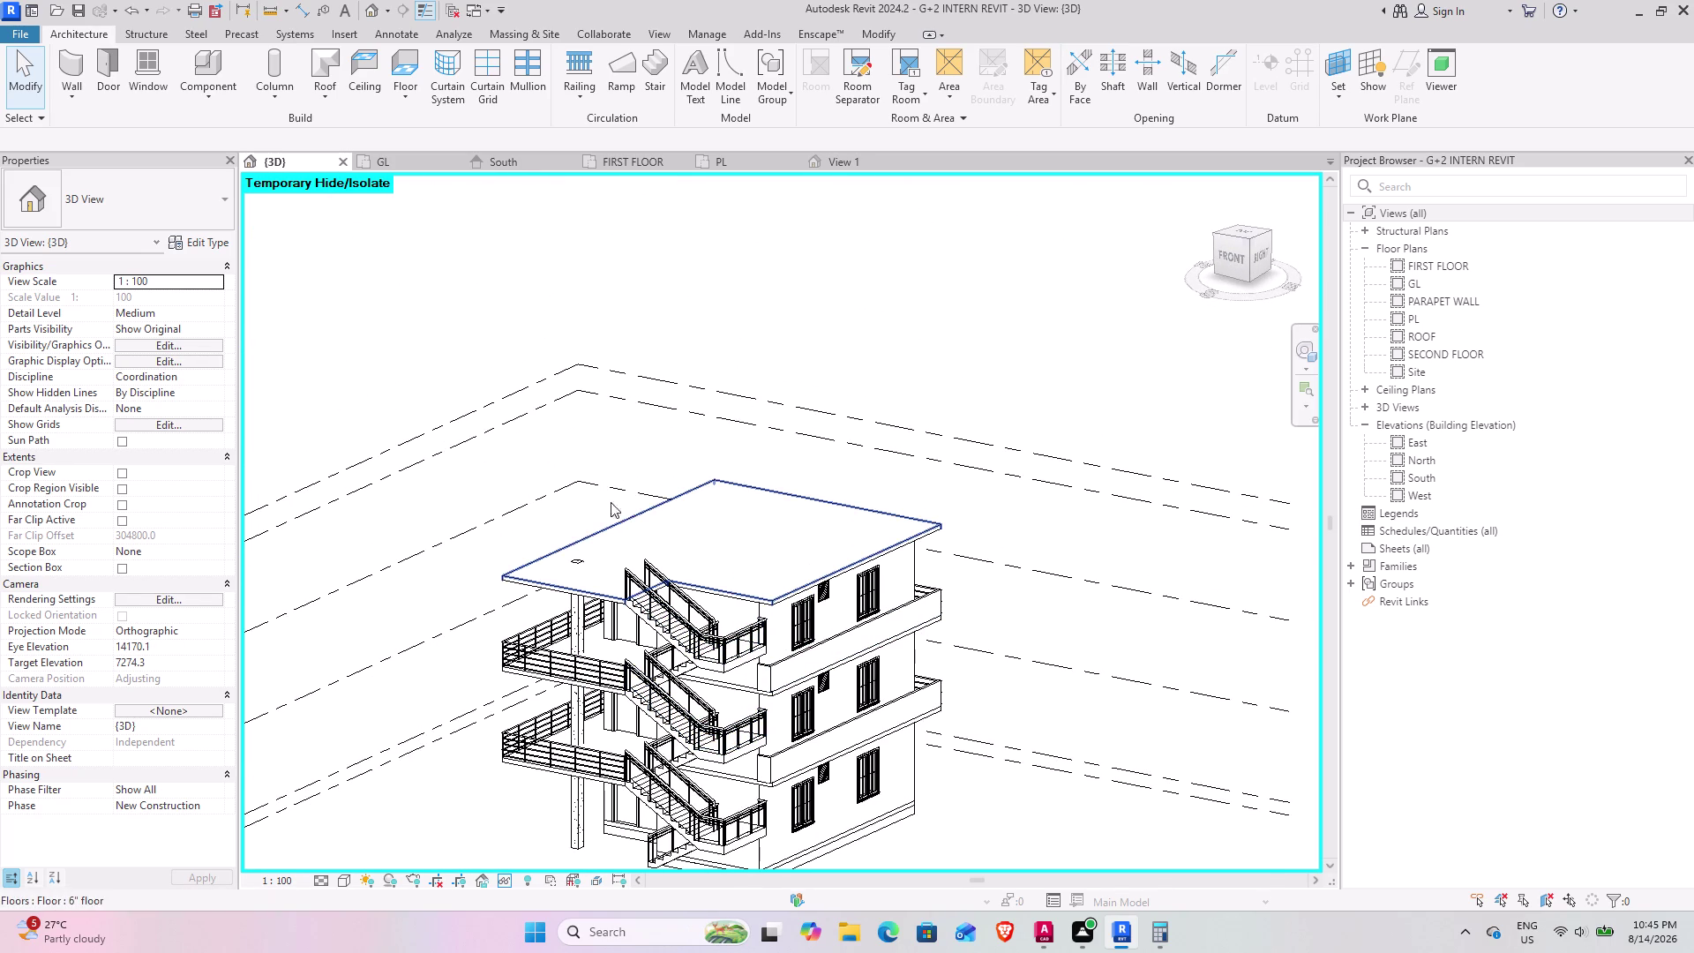
double_click(1438, 329)
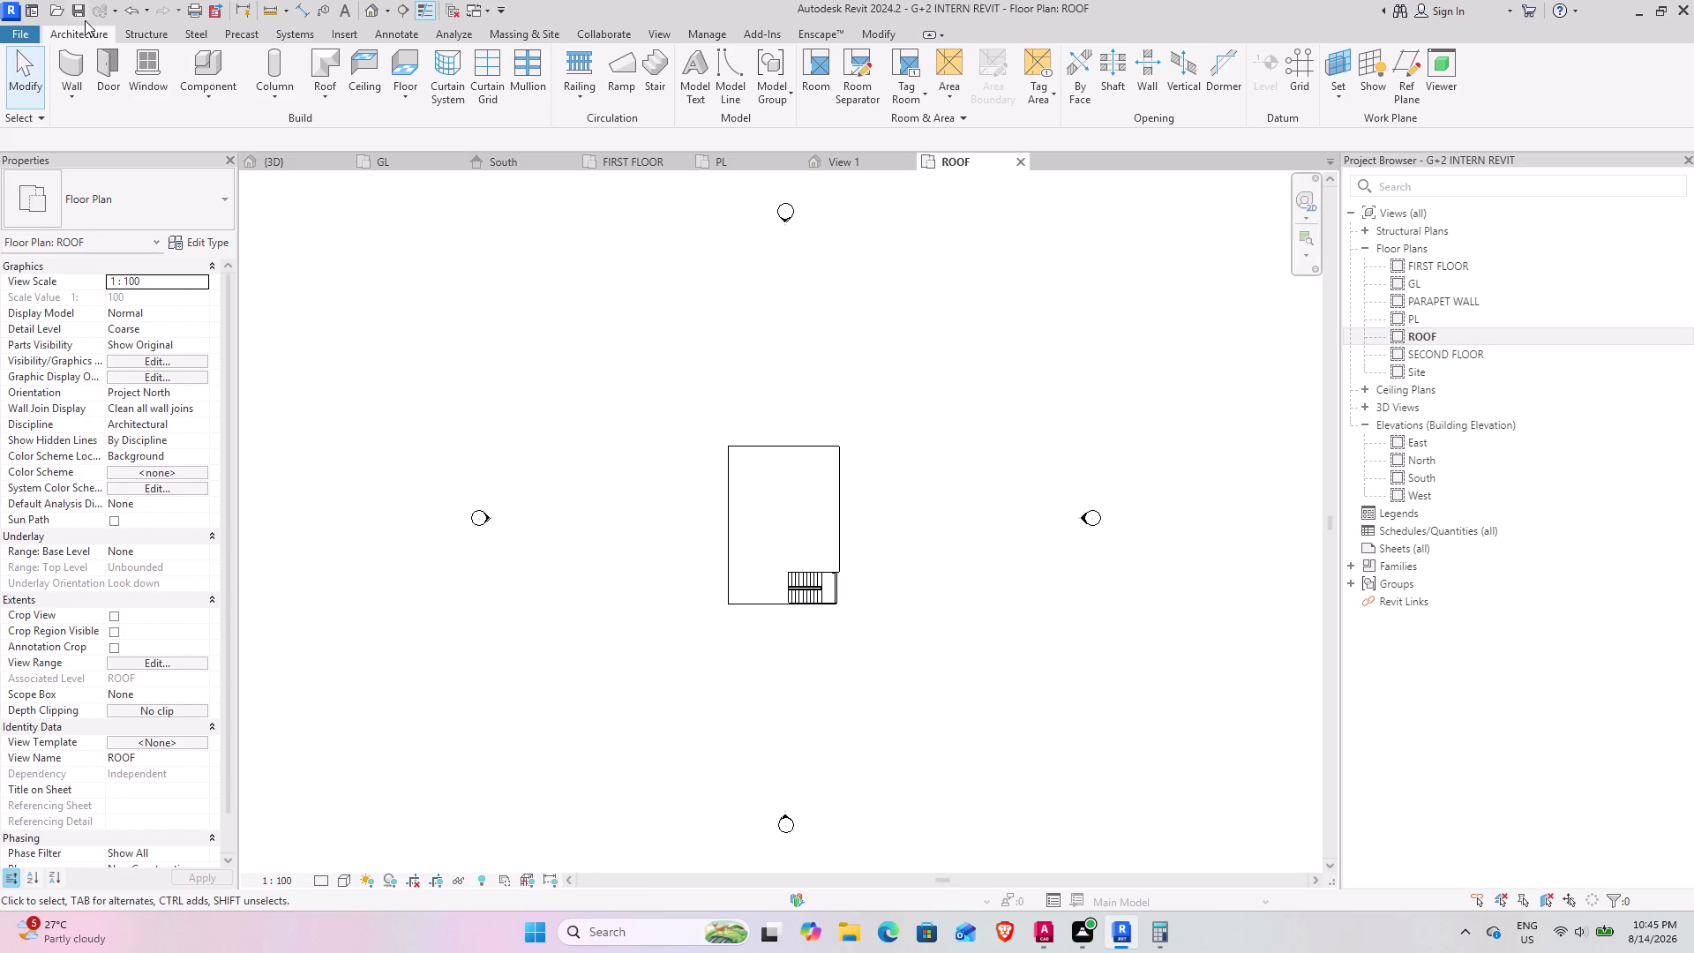
Start a wall at the floor's top-left corner, then cancel it and exit the Wall tool.
click(79, 55)
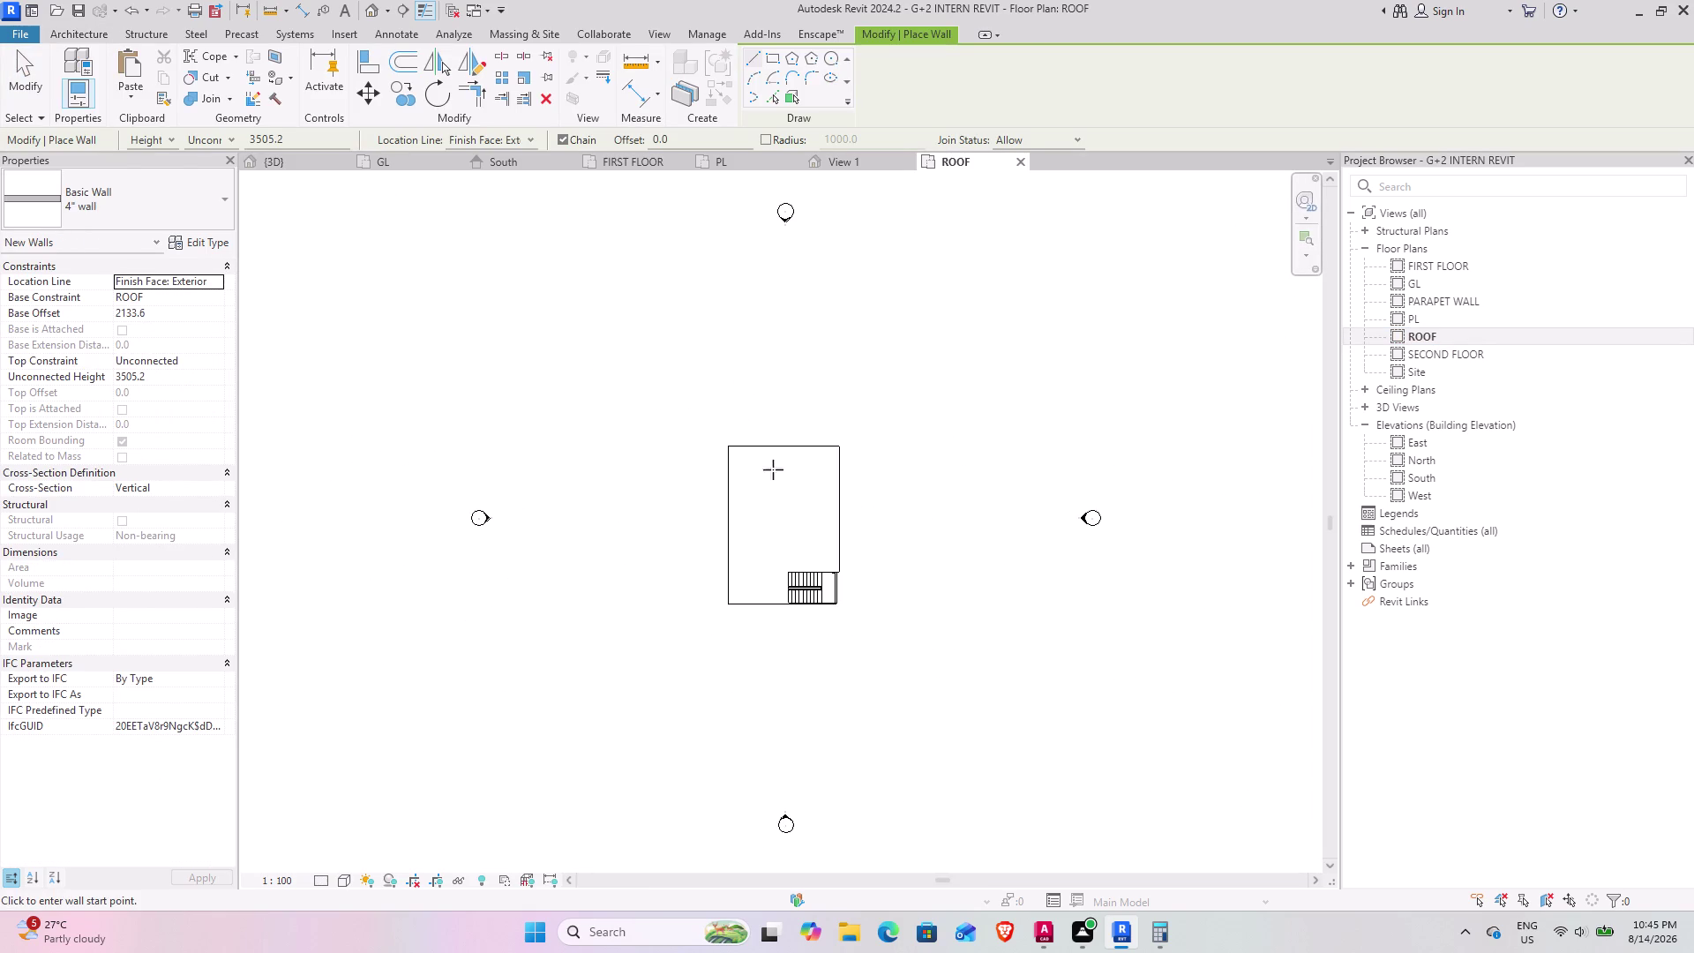
scroll(up, 3)
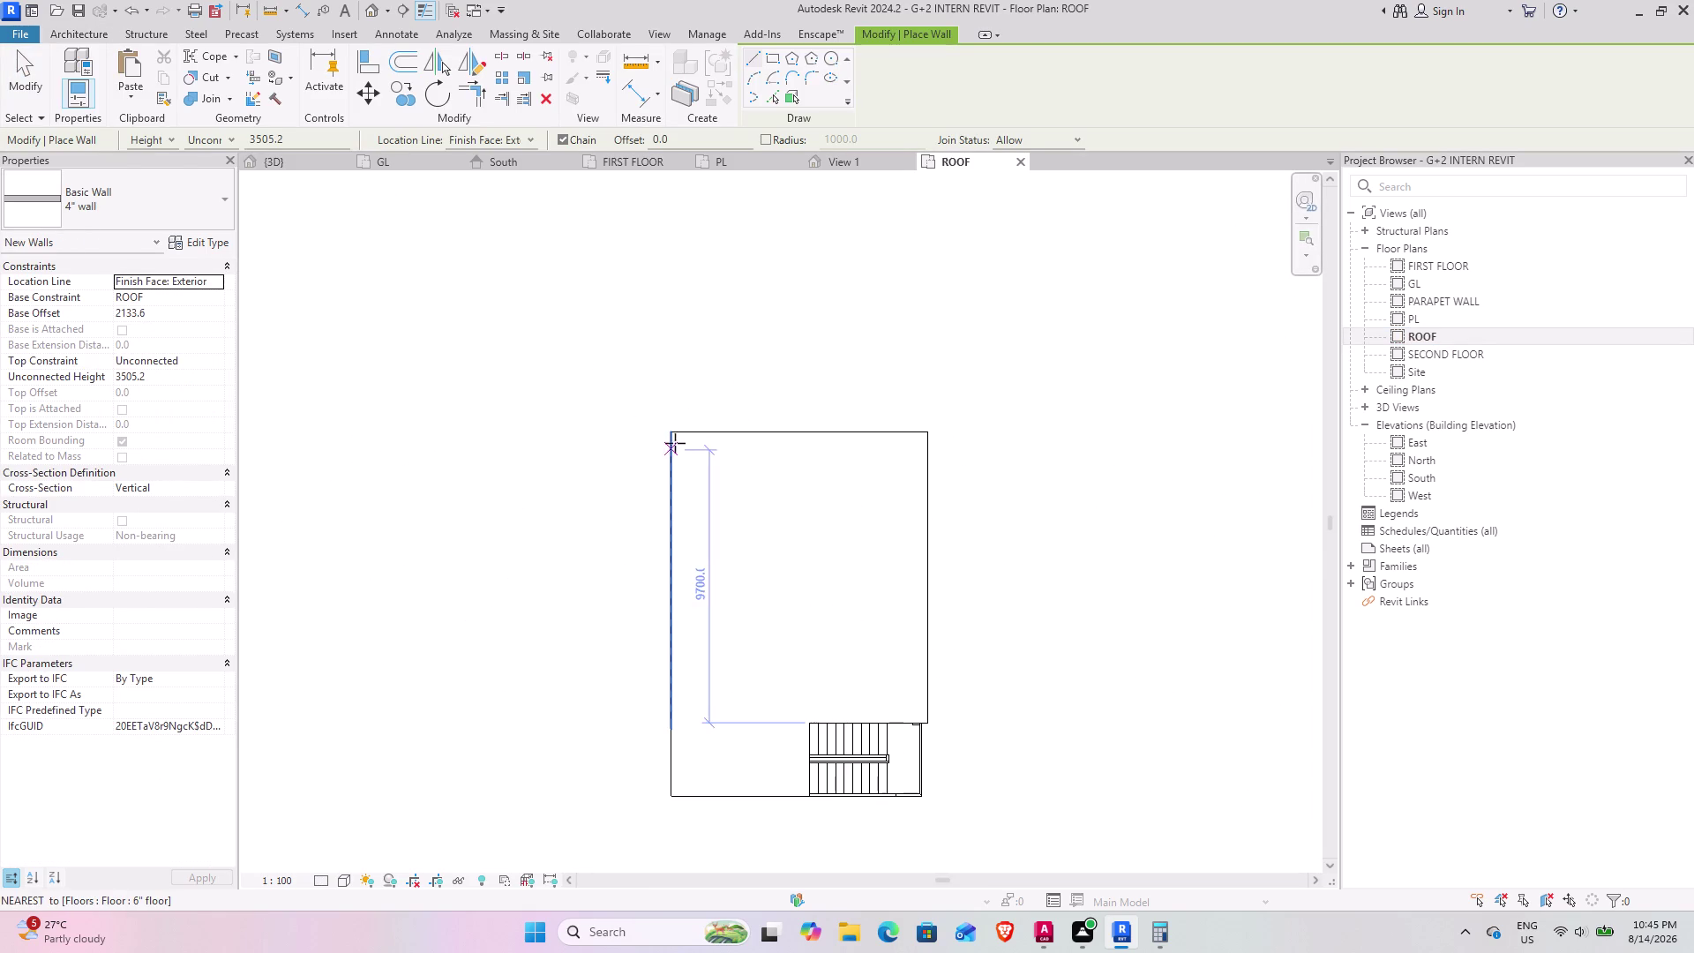
scroll(up, 3)
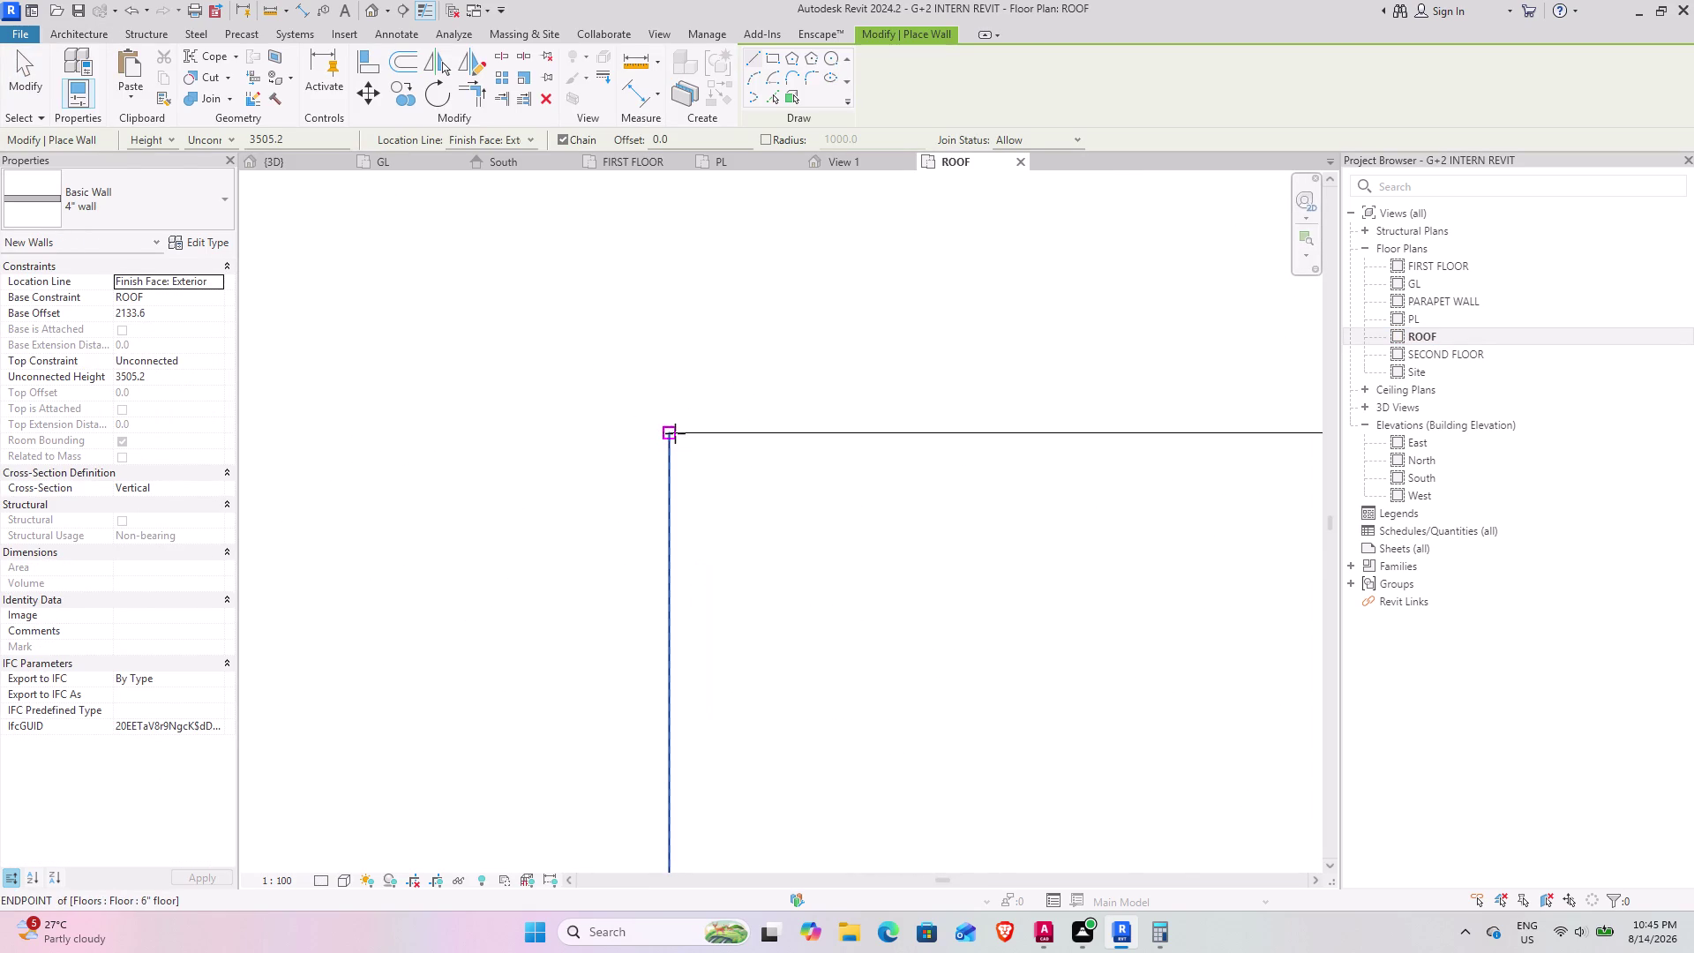
click(674, 433)
middle_drag(665, 669, 632, 404)
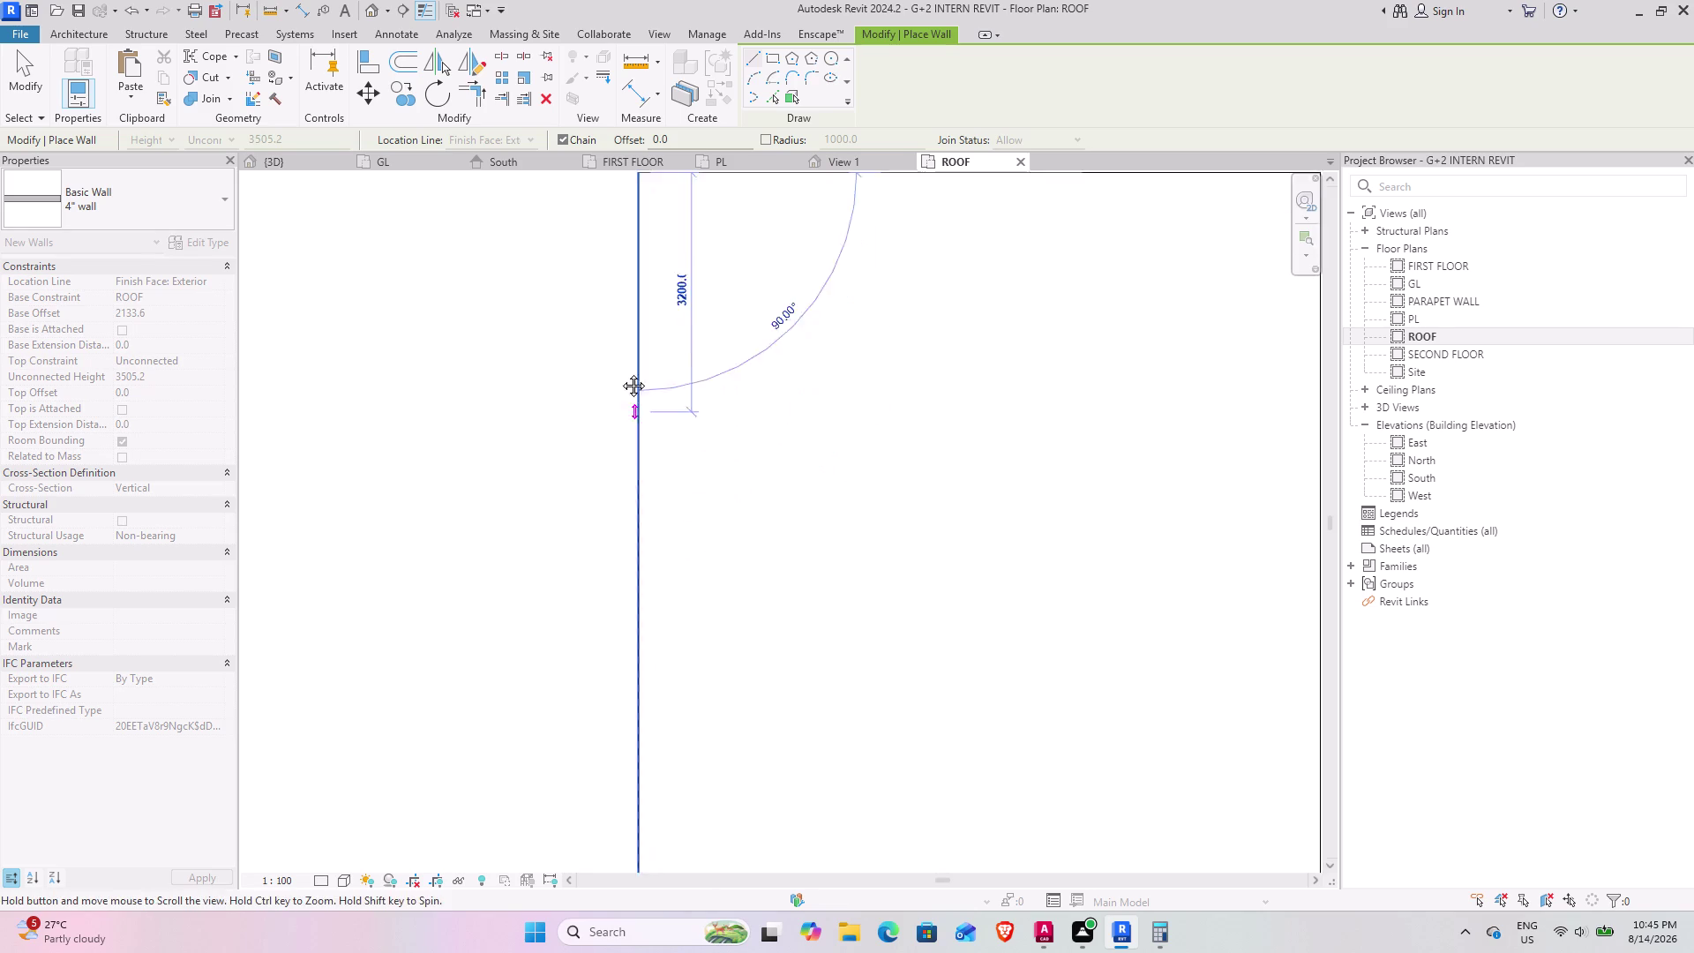
middle_drag(632, 404, 618, 369)
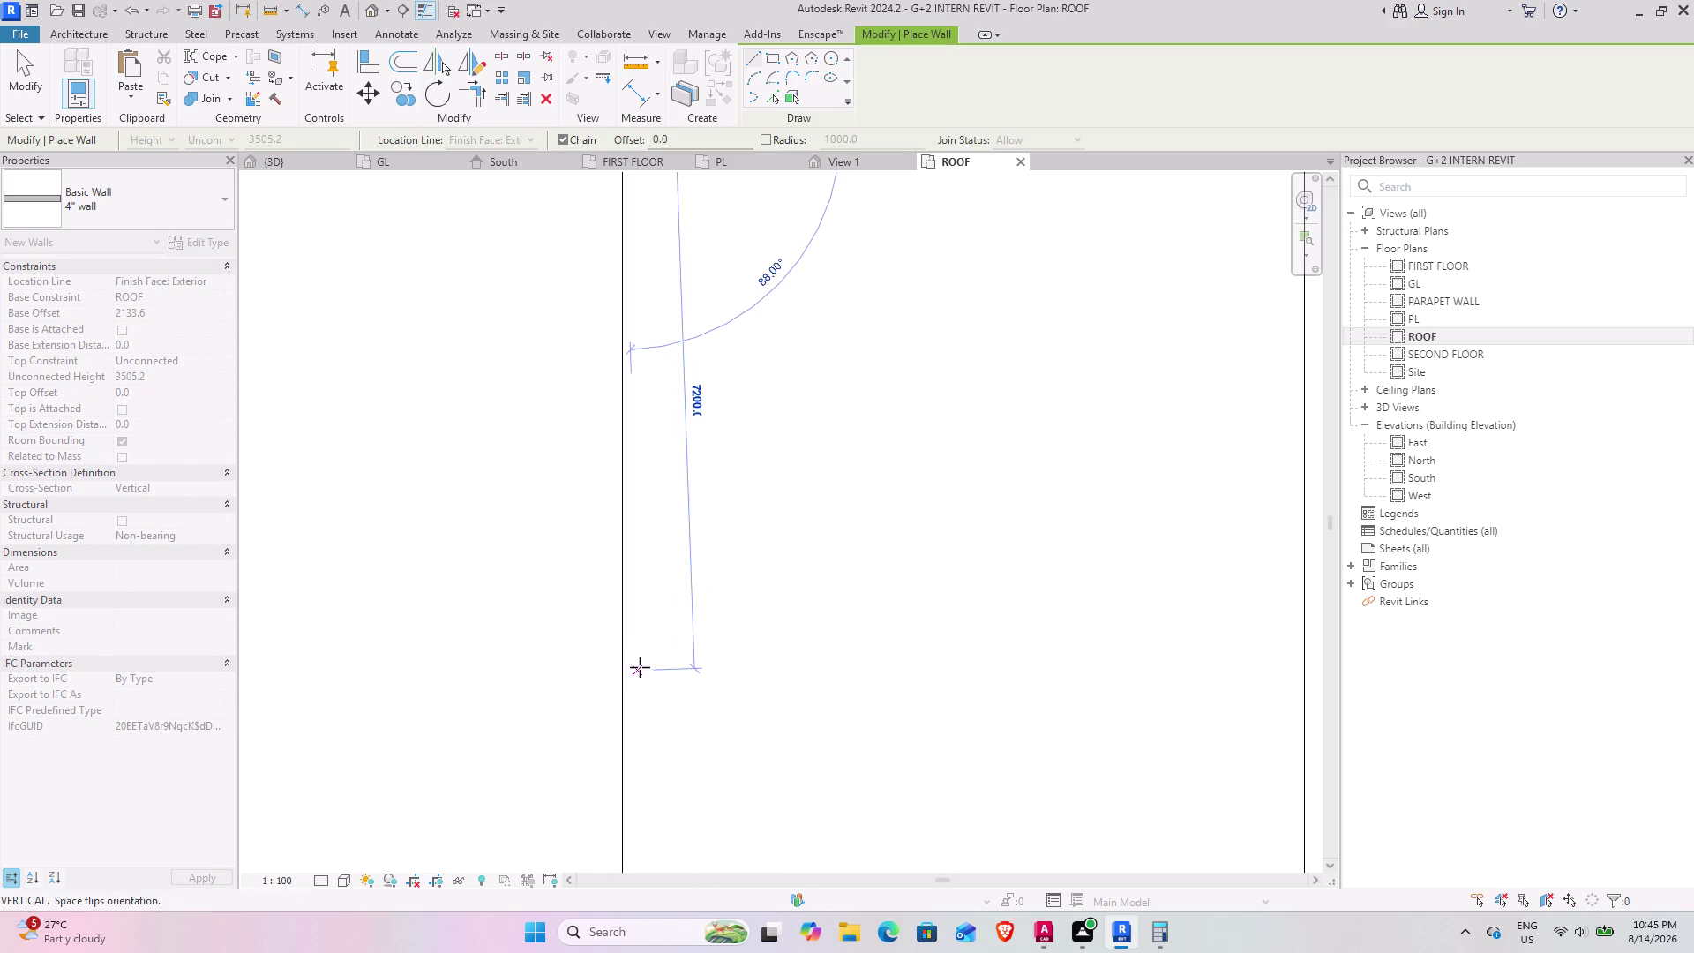
key(space)
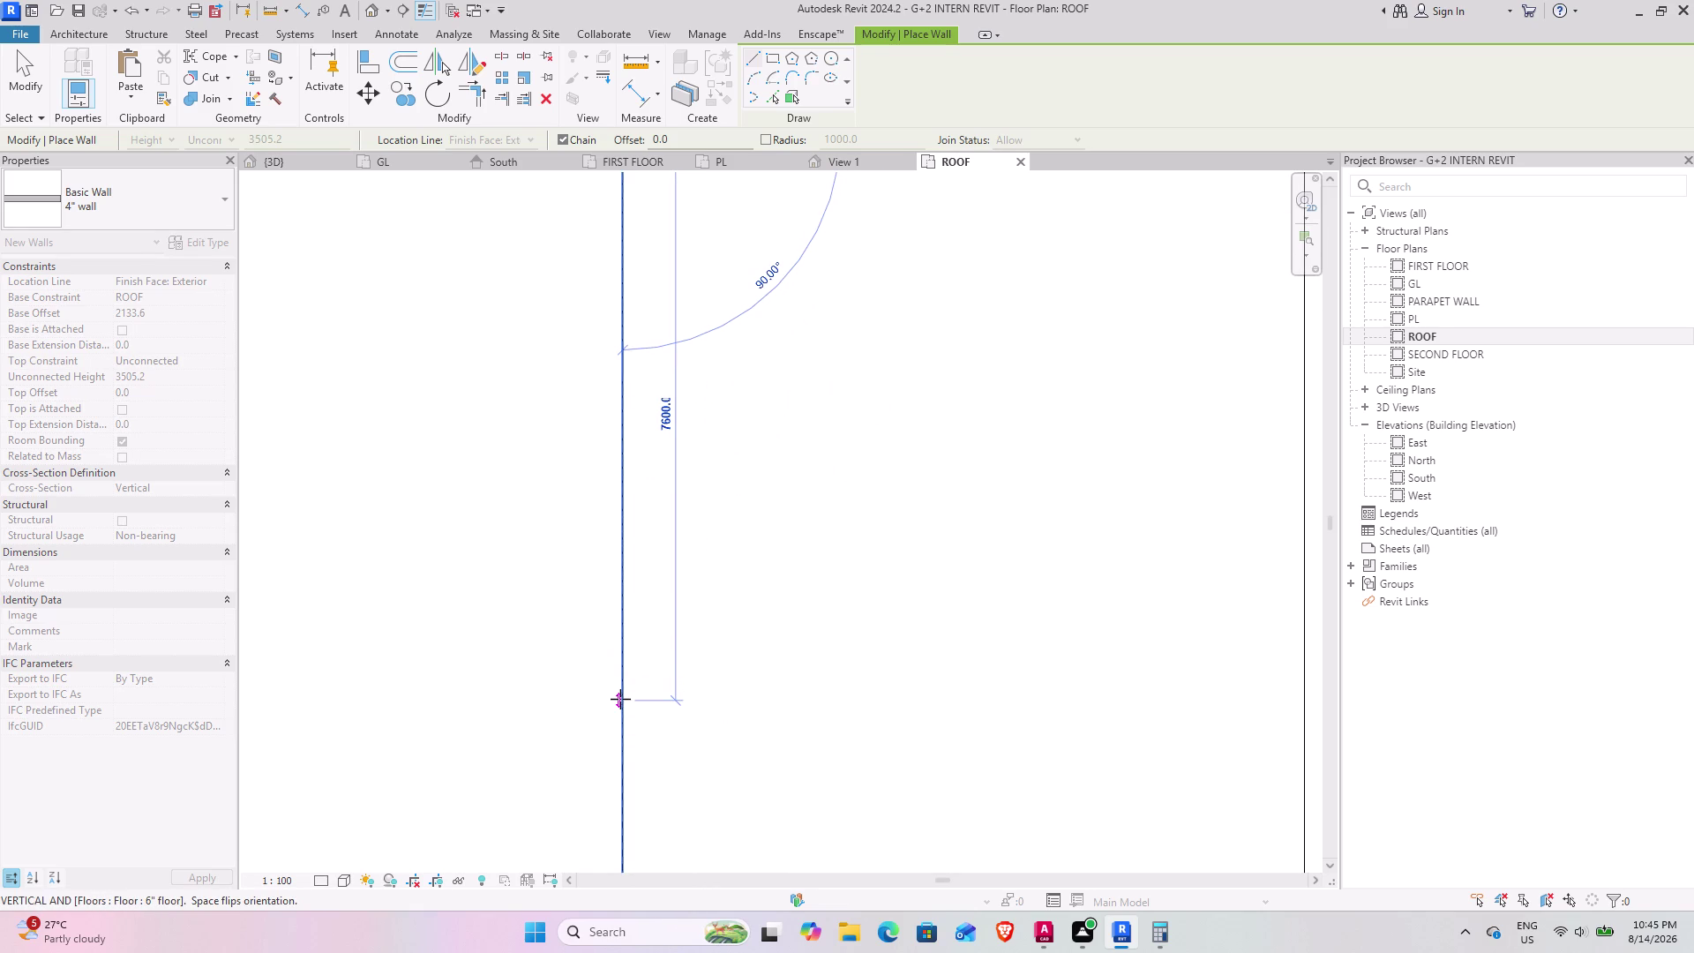
key(space)
key(Escape)
key(Escape)
Zoom out and center the full ROOF plan outline in the view.
scroll(down, 3)
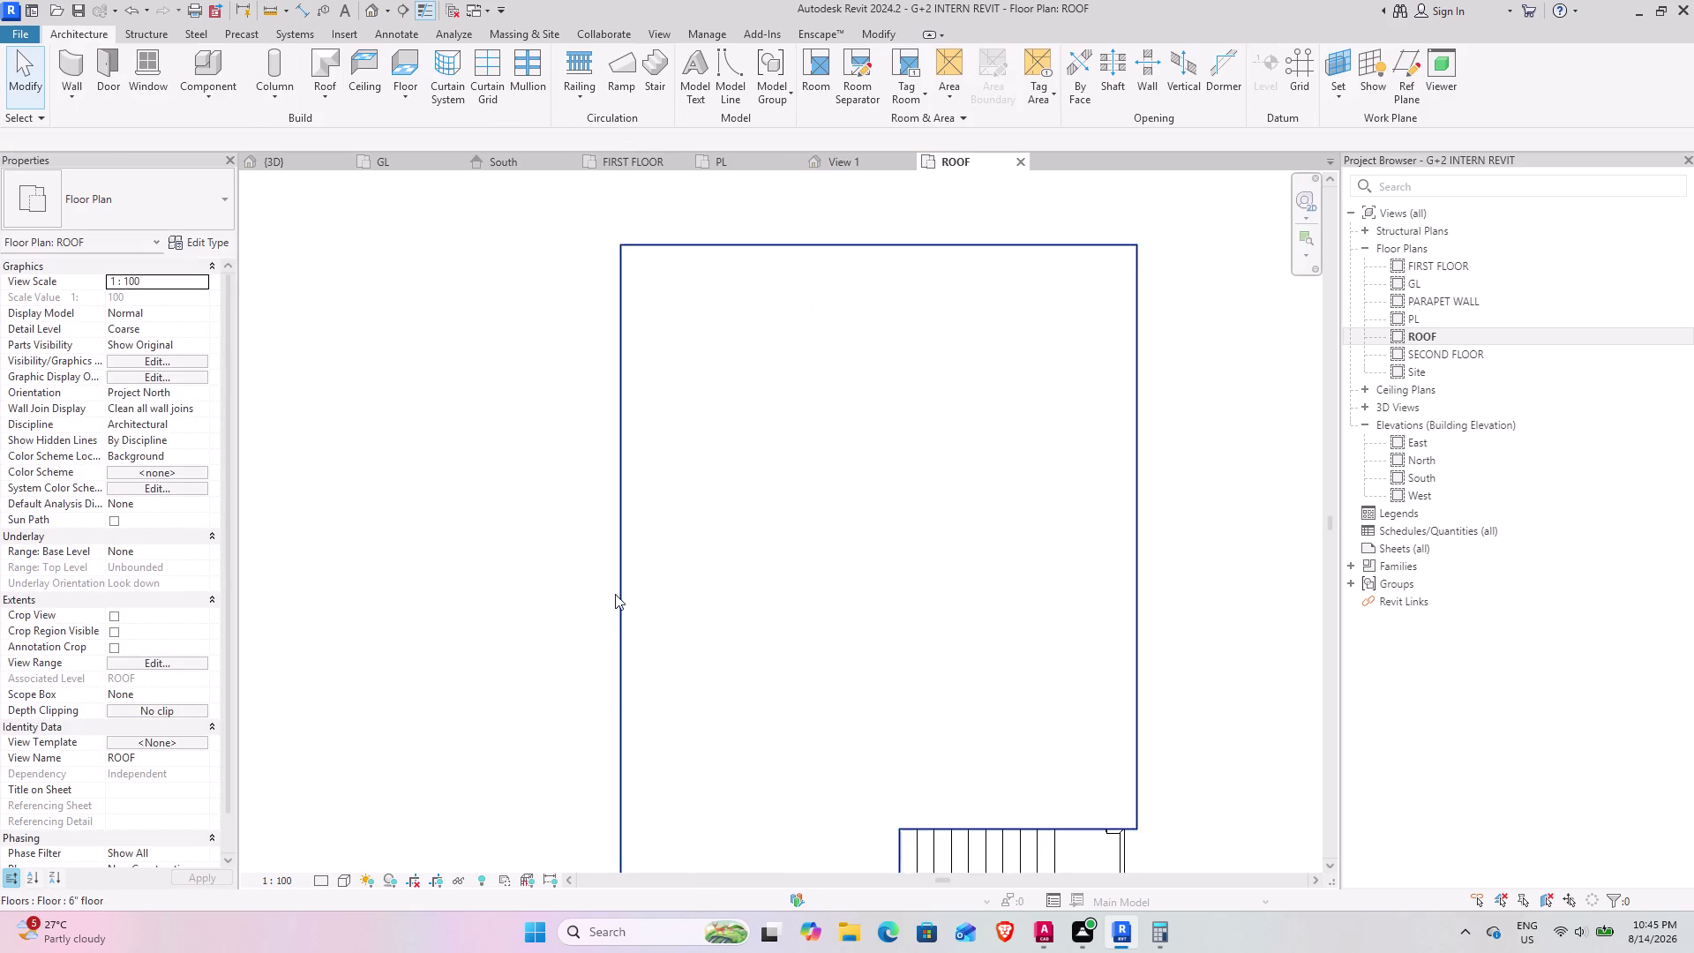
scroll(down, 3)
middle_drag(657, 680, 609, 608)
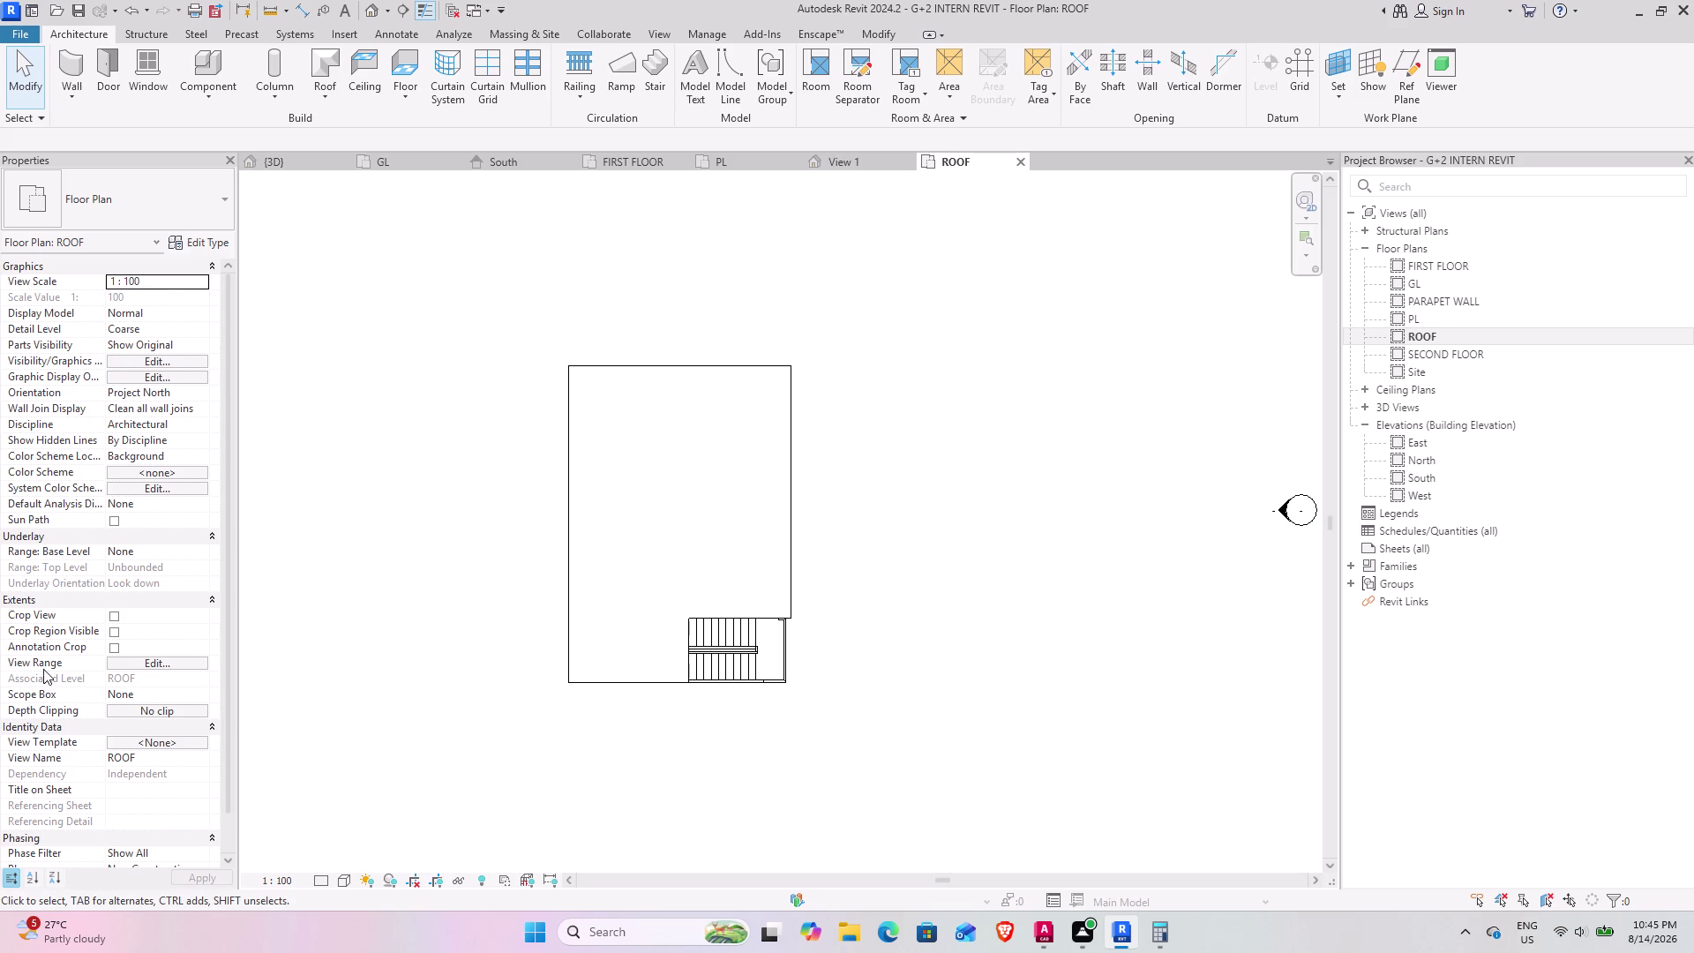
click(200, 552)
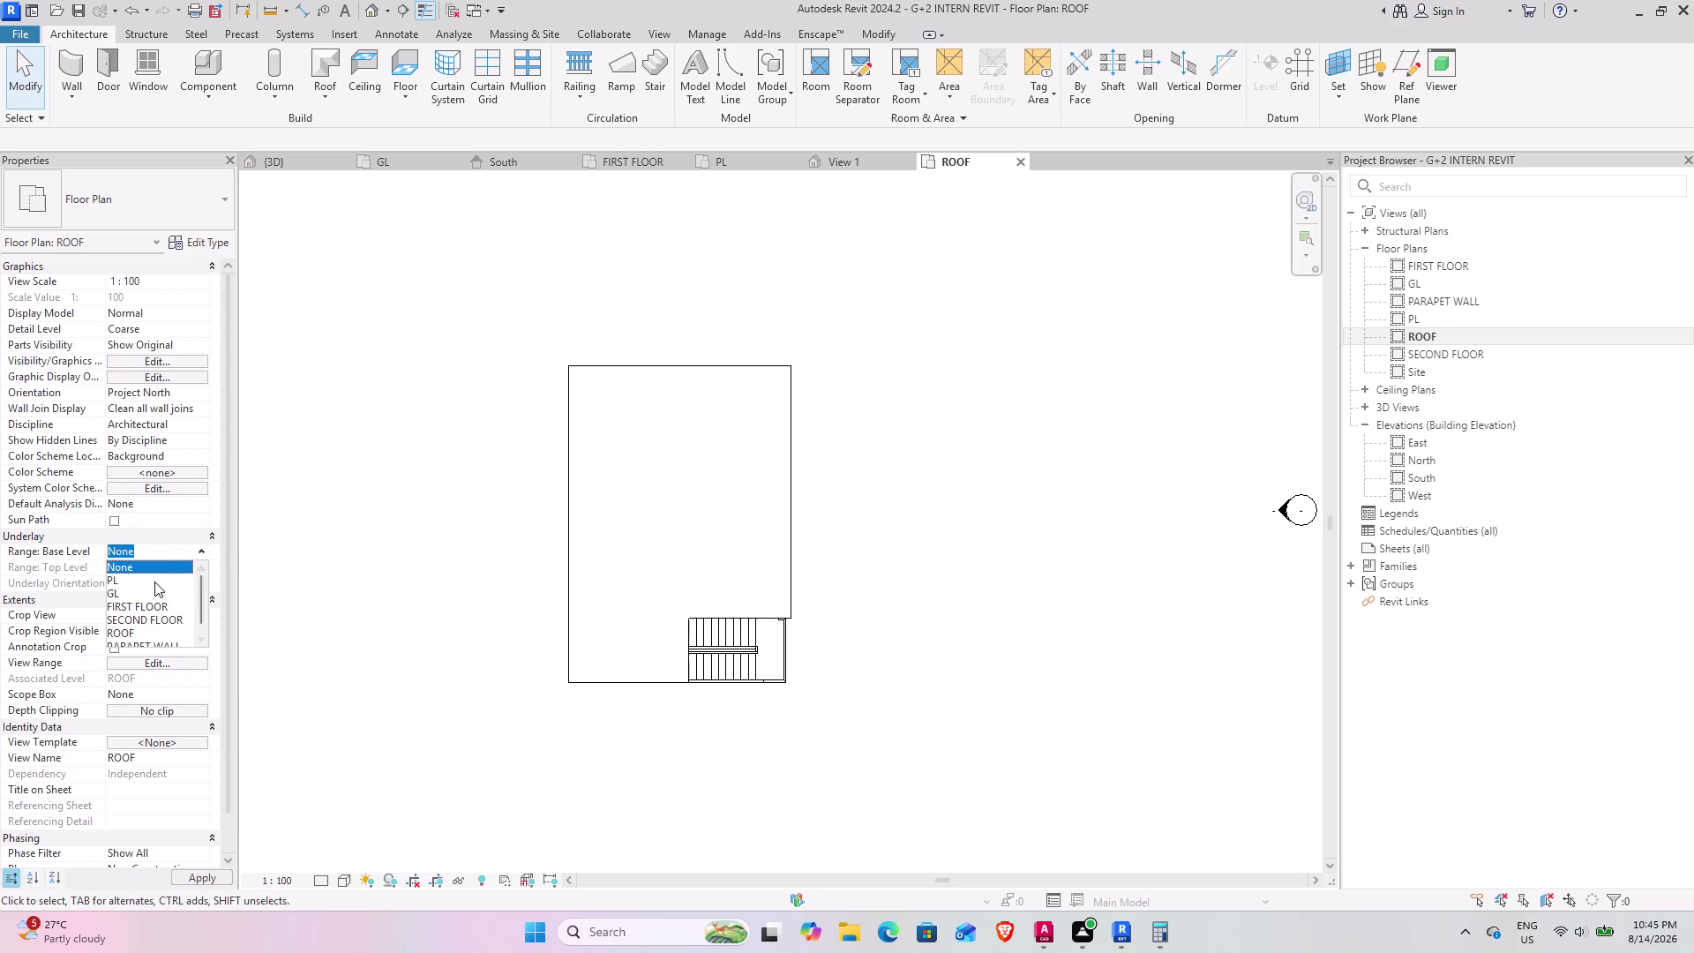
Set the ROOF plan's underlay range from base level PL to top level ROOF.
click(154, 582)
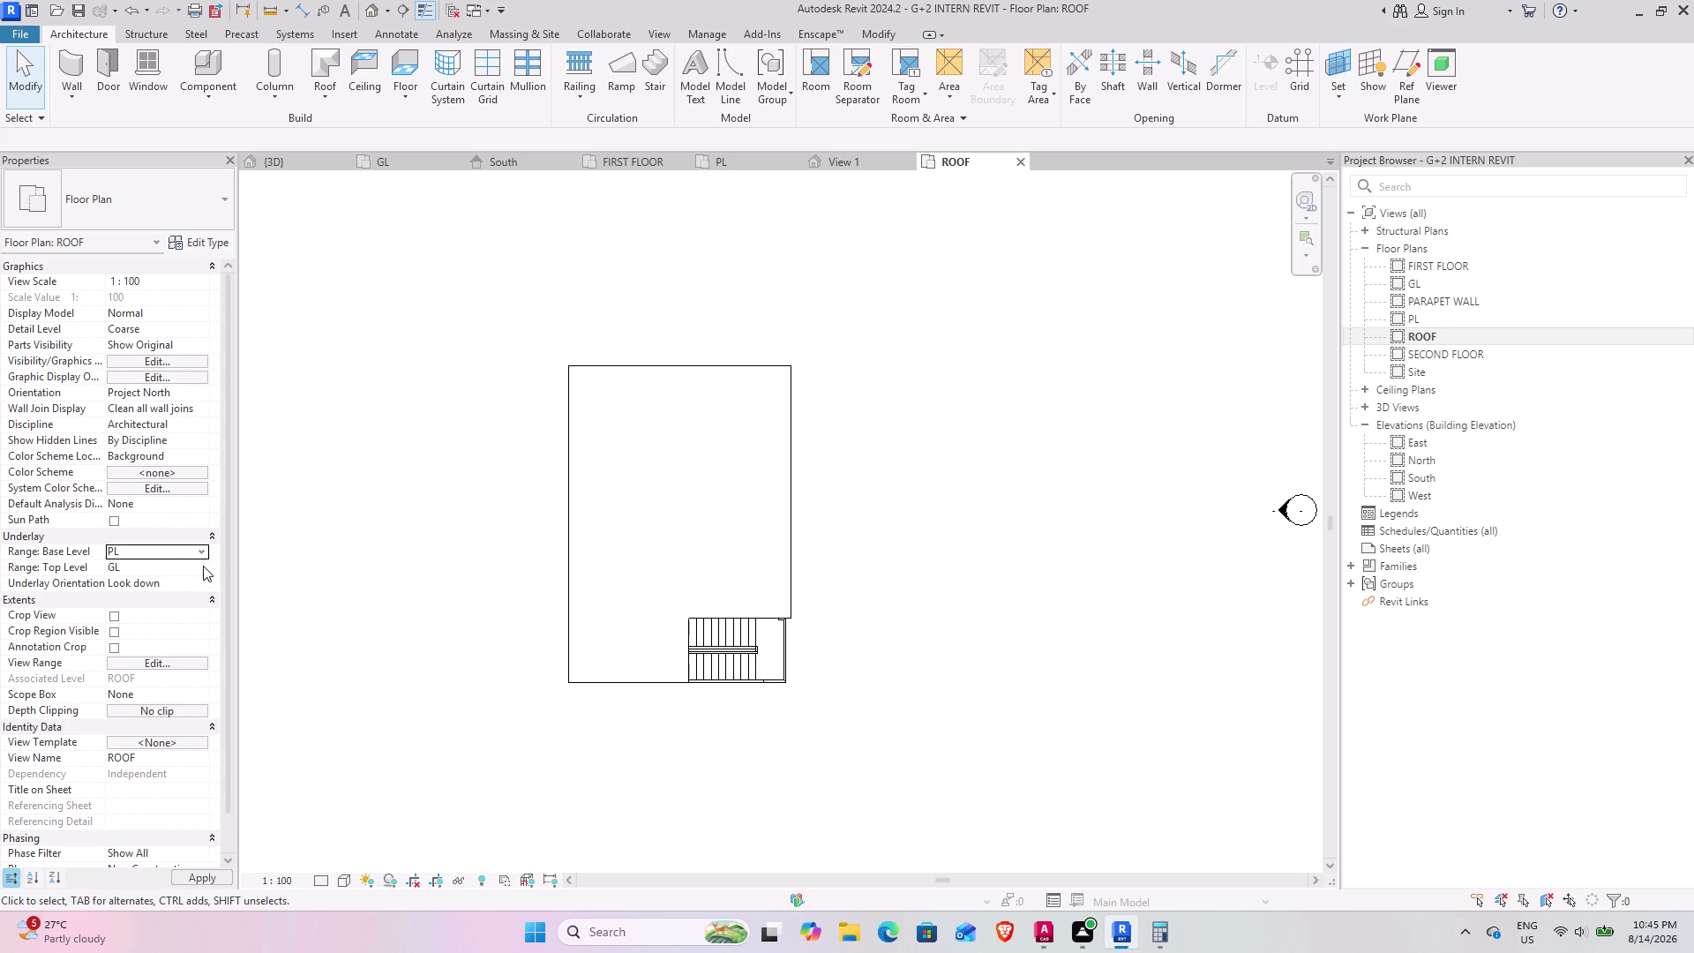
click(203, 566)
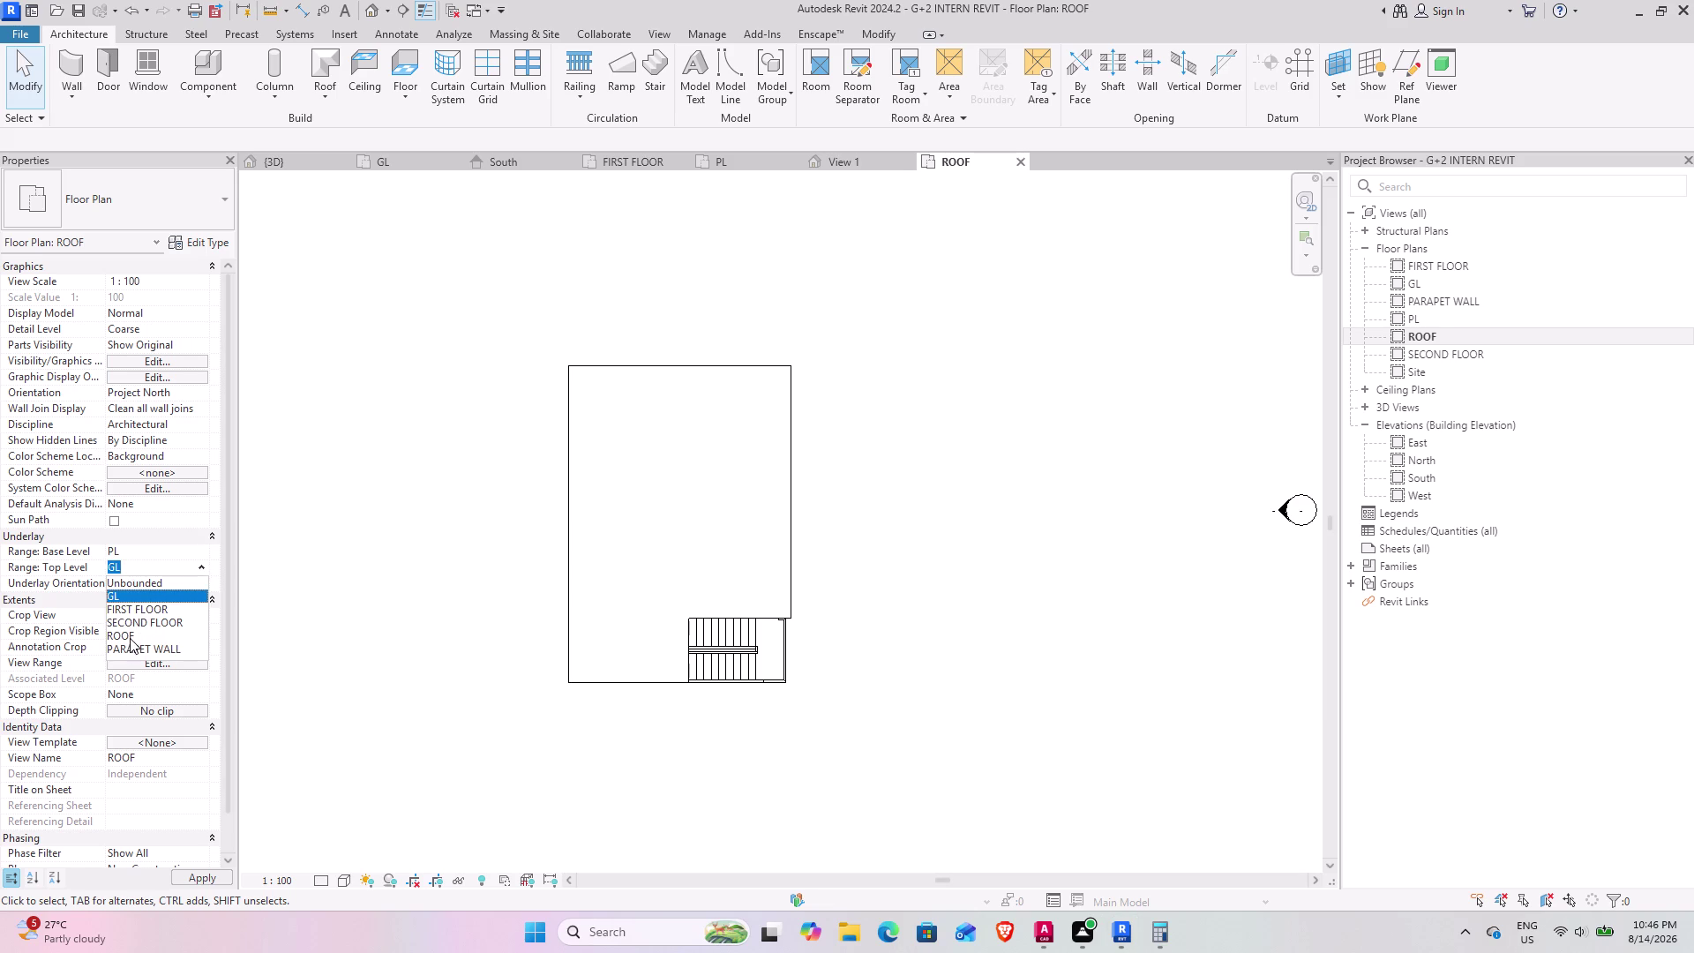
click(130, 638)
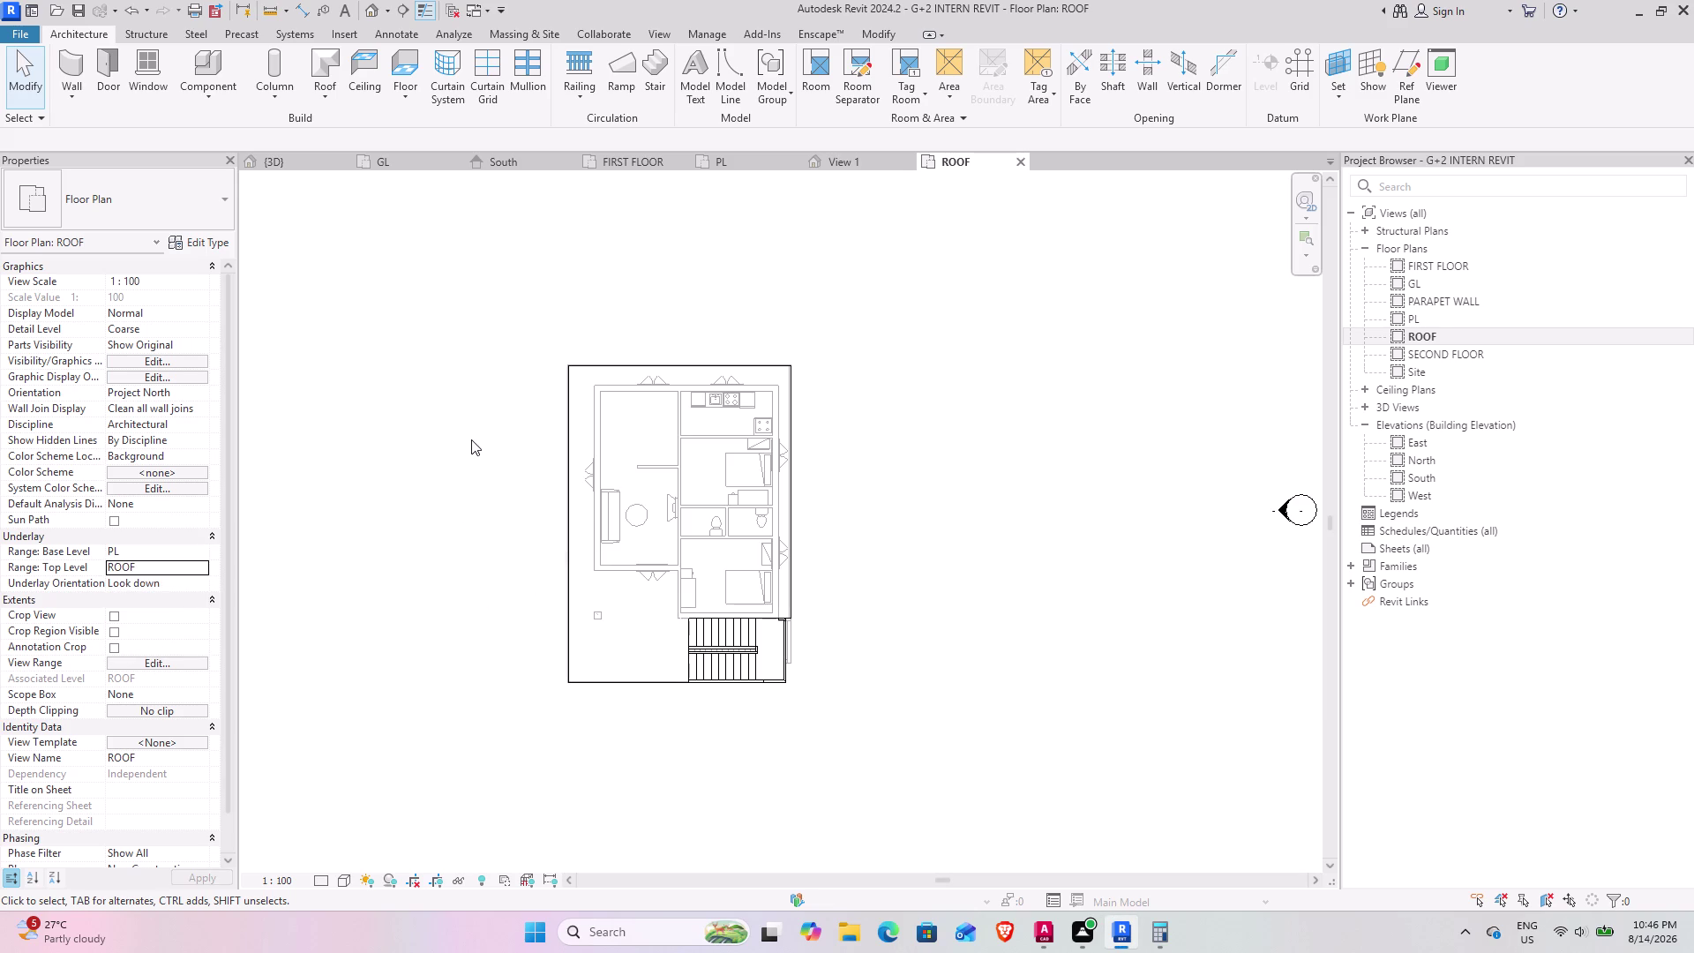
click(471, 438)
Briefly start the Wall tool on the roof, then exit it and return to 3D.
click(62, 50)
scroll(up, 3)
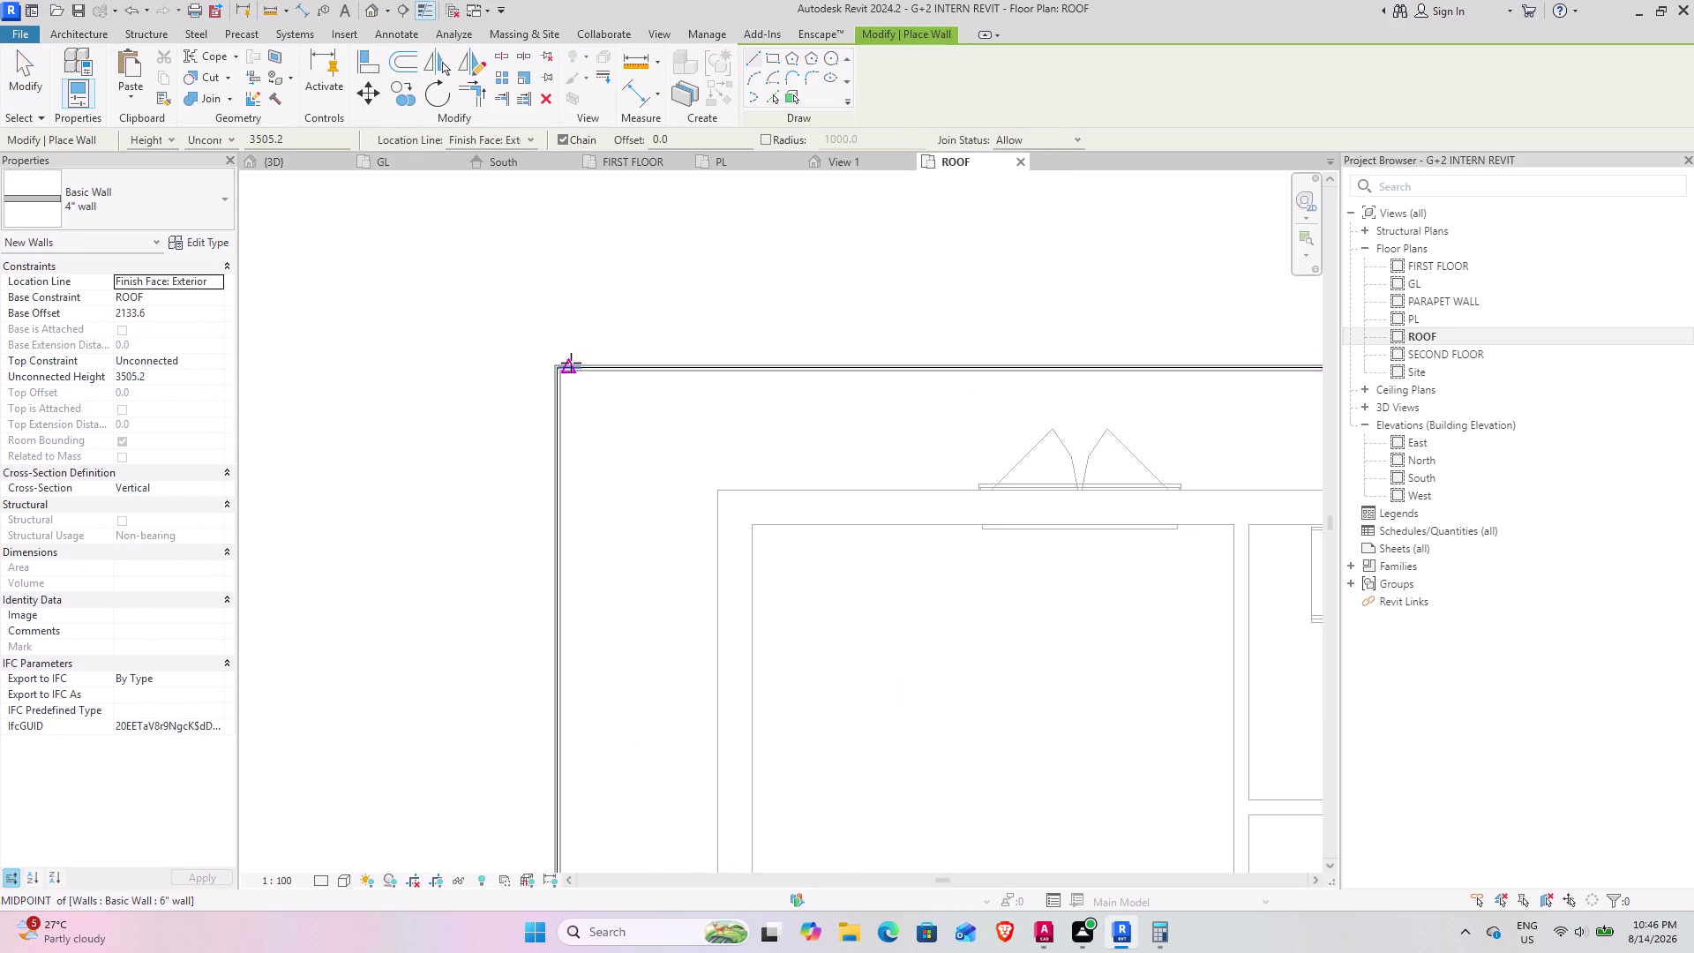
scroll(up, 3)
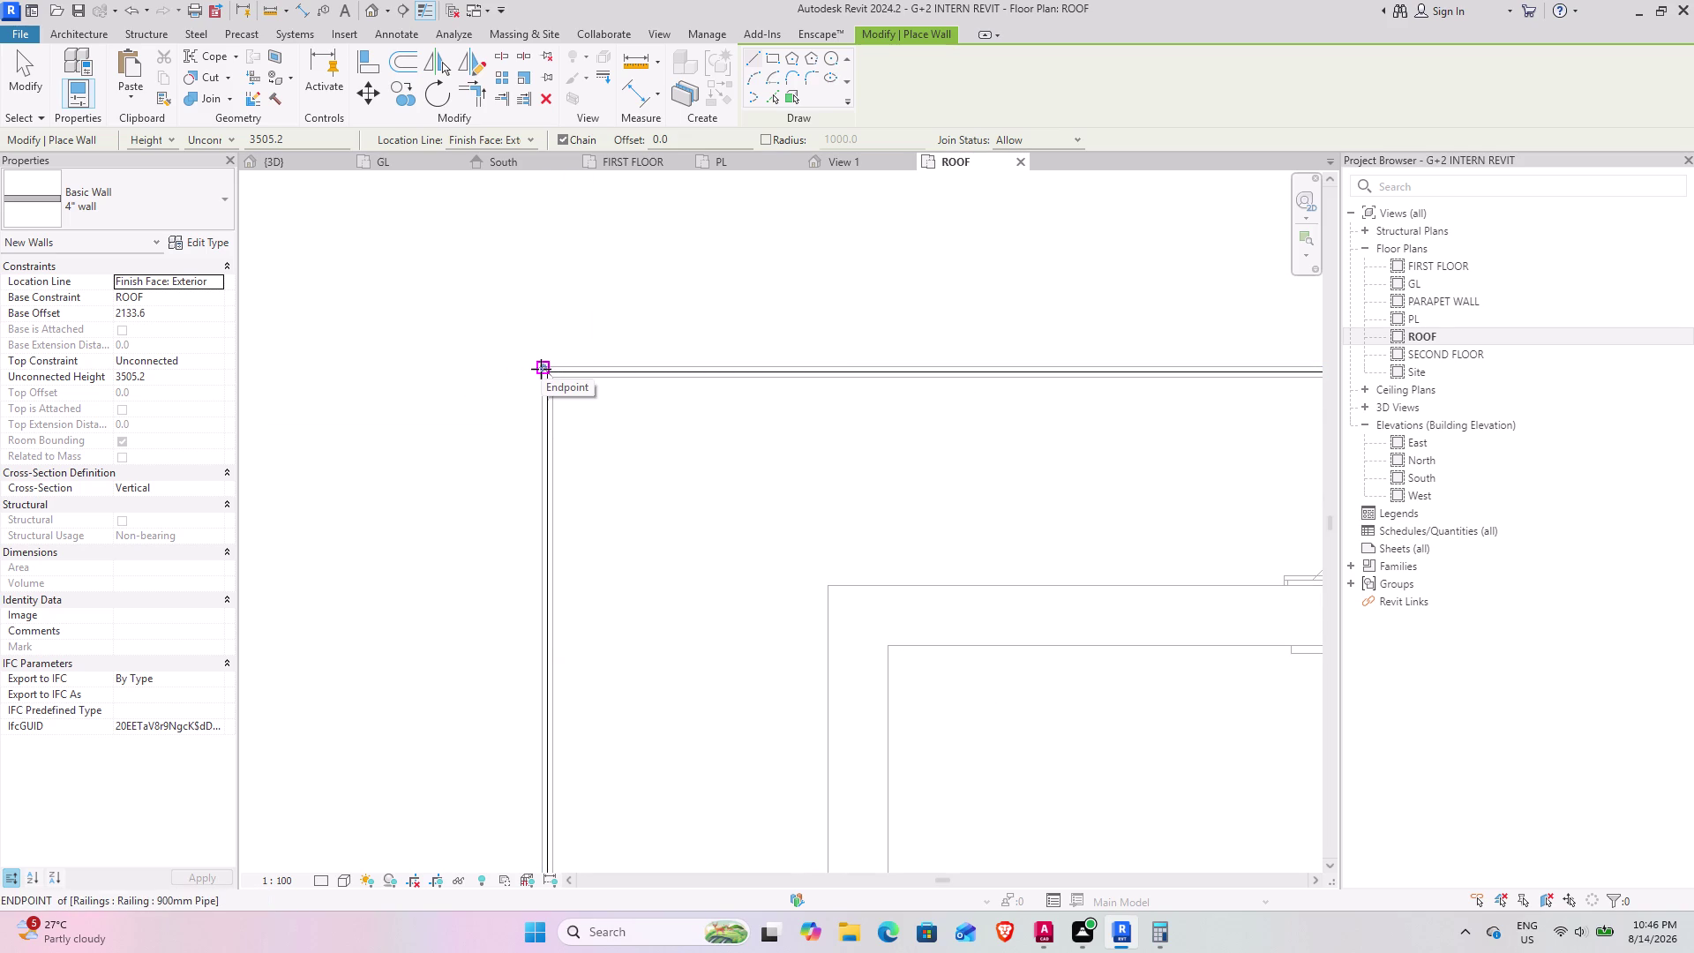
key(Escape)
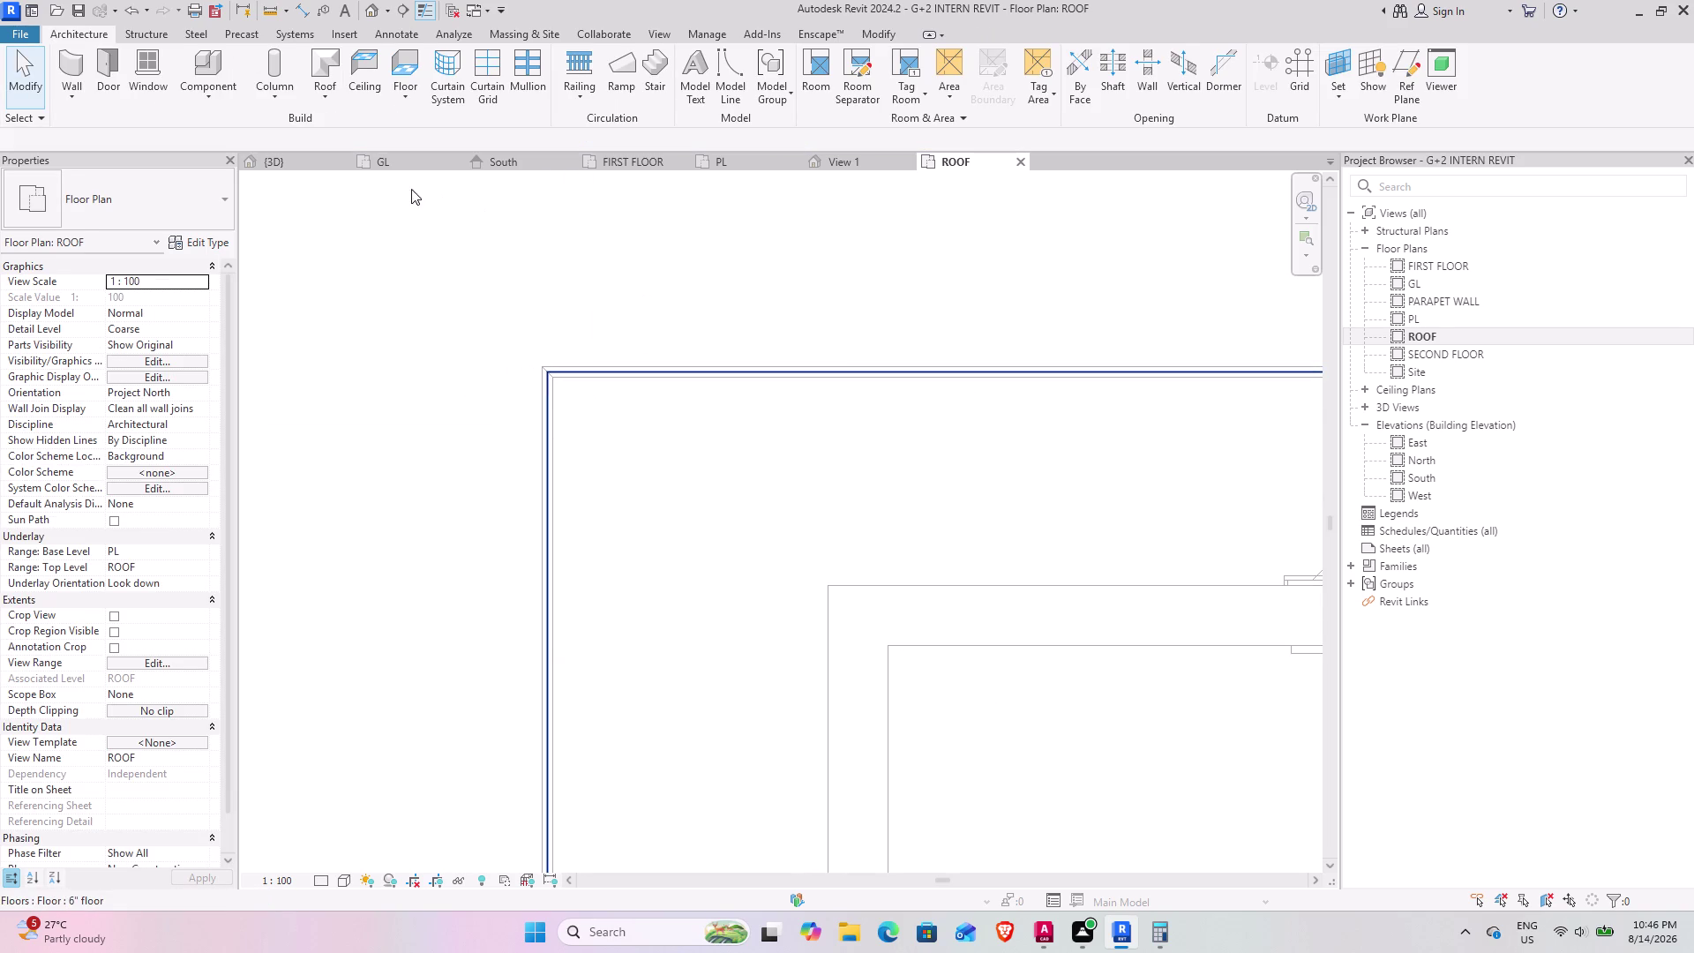
click(302, 161)
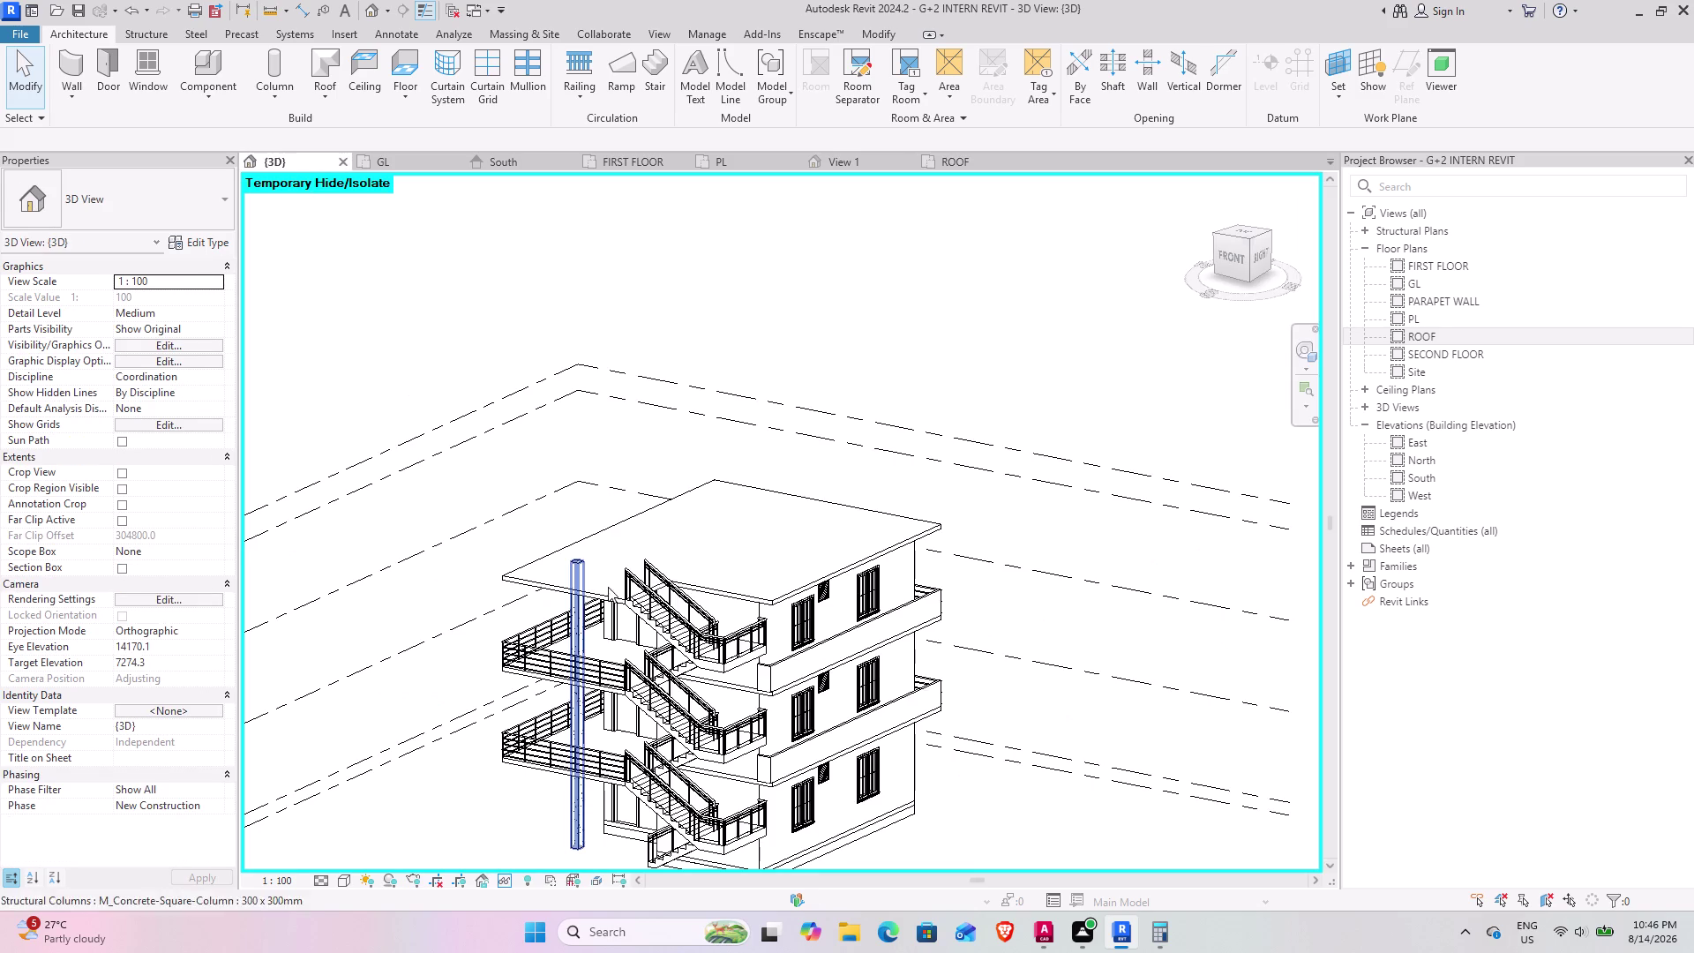
Select both balcony railings and set their Offset from Path to 3".
middle_drag(517, 694, 757, 640)
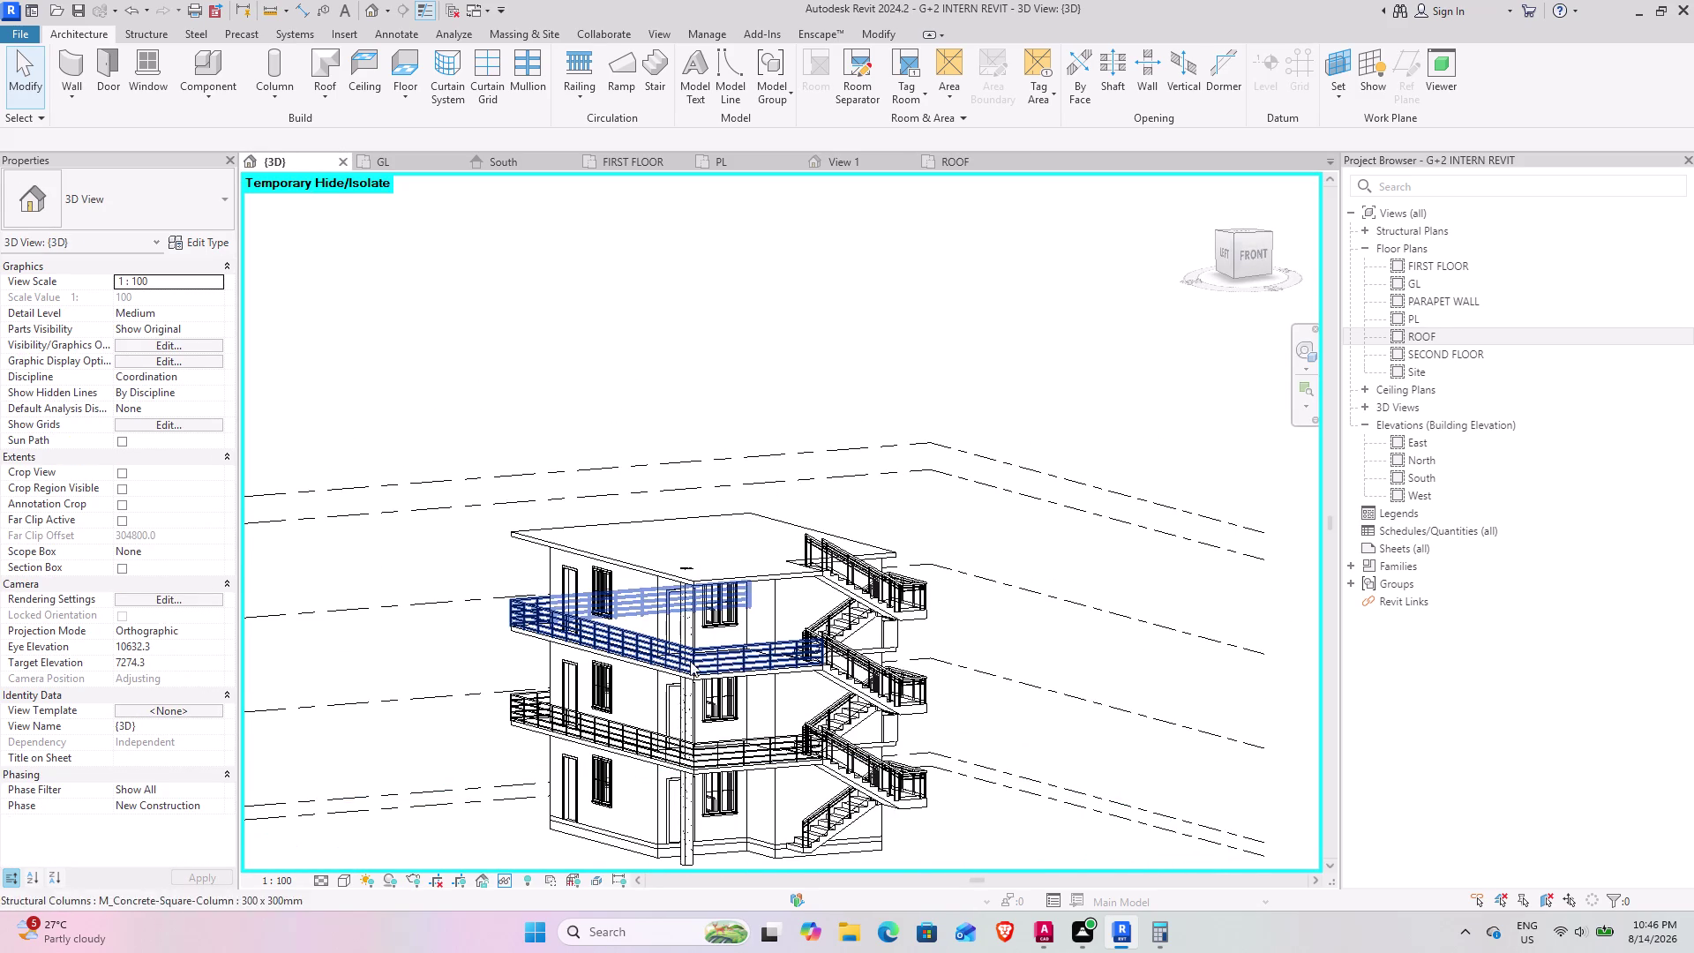
click(733, 654)
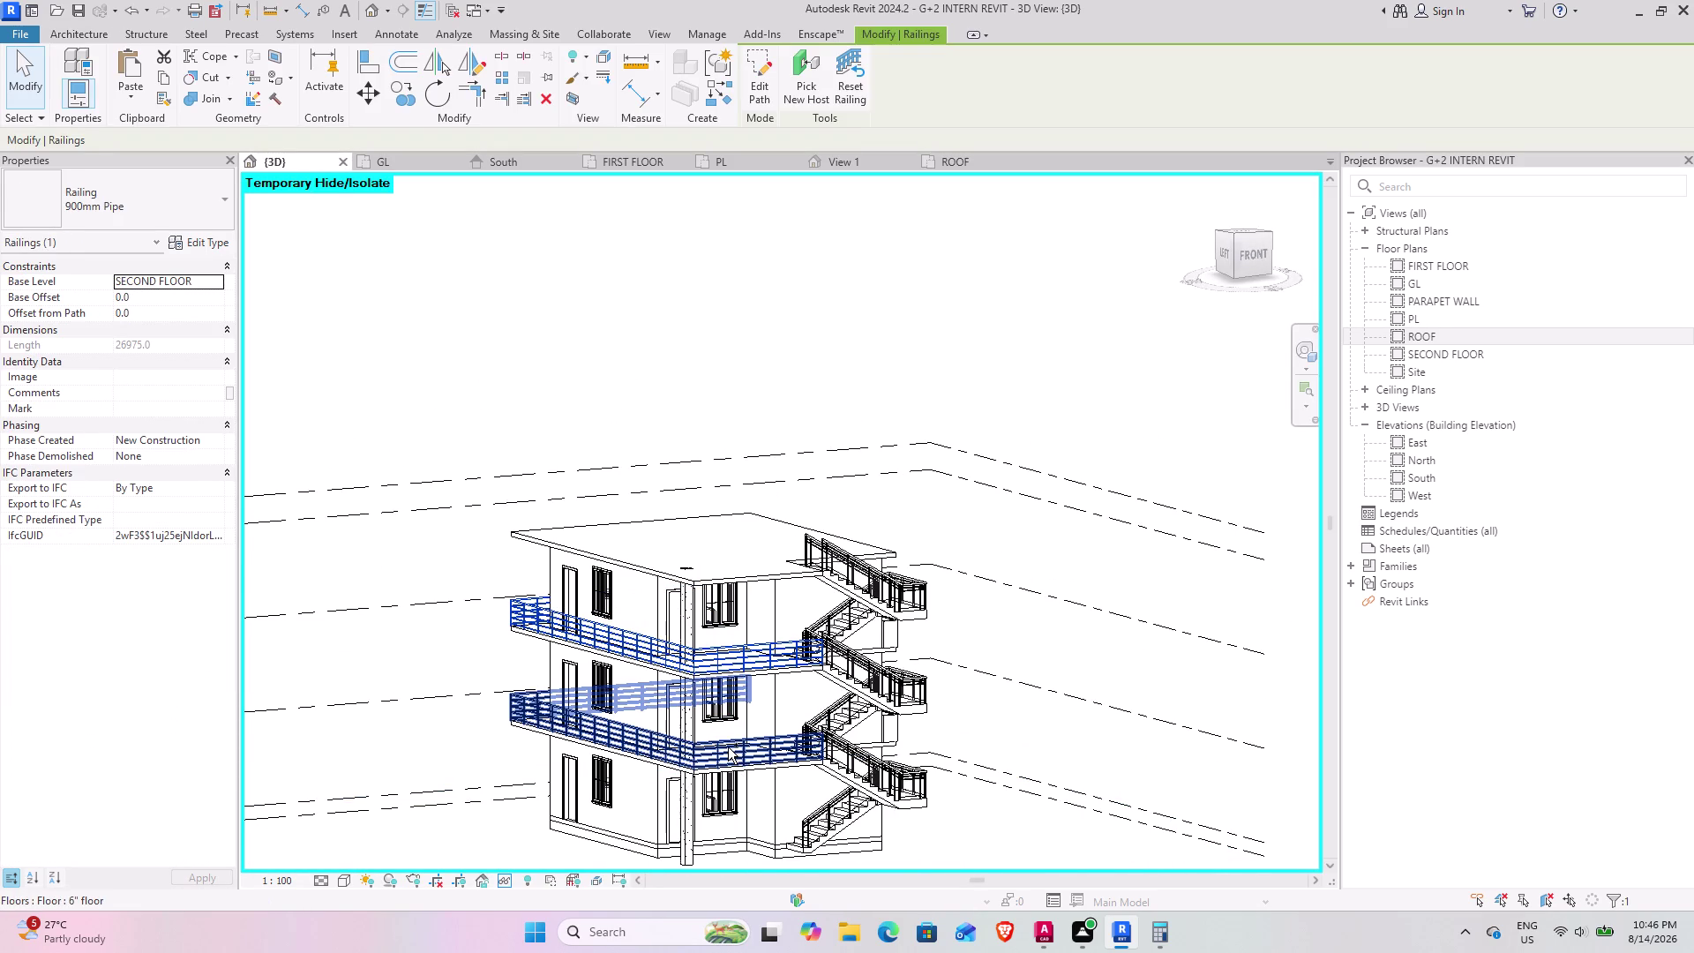
click(728, 748)
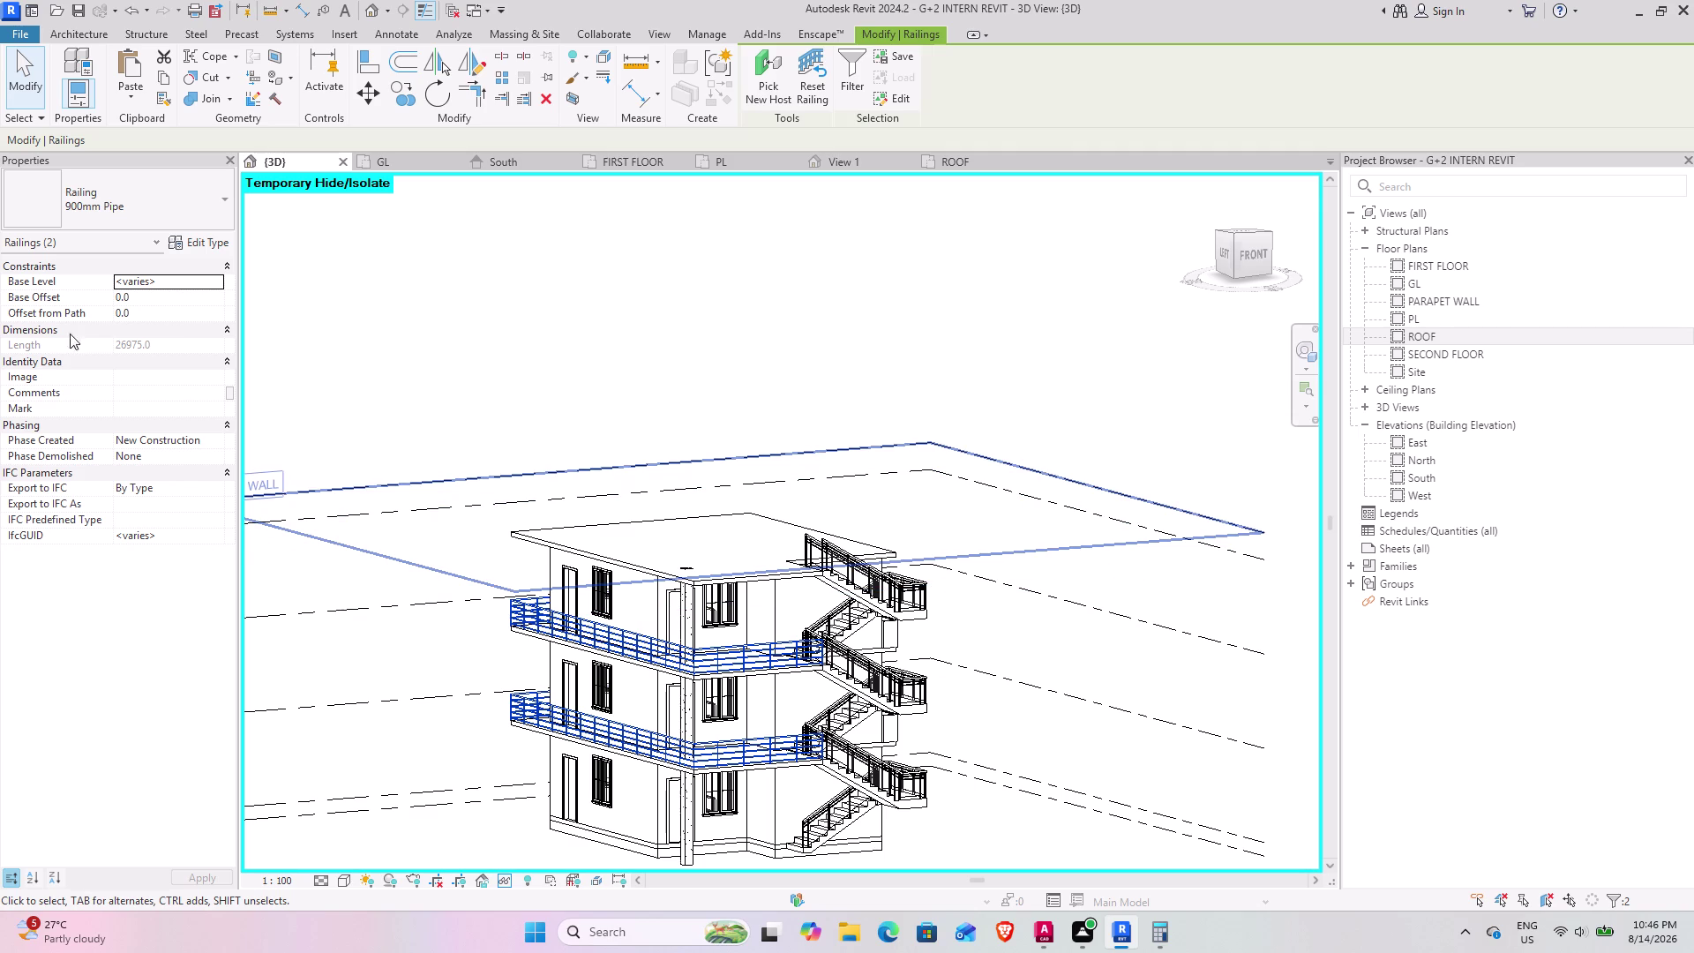
click(158, 310)
key(3)
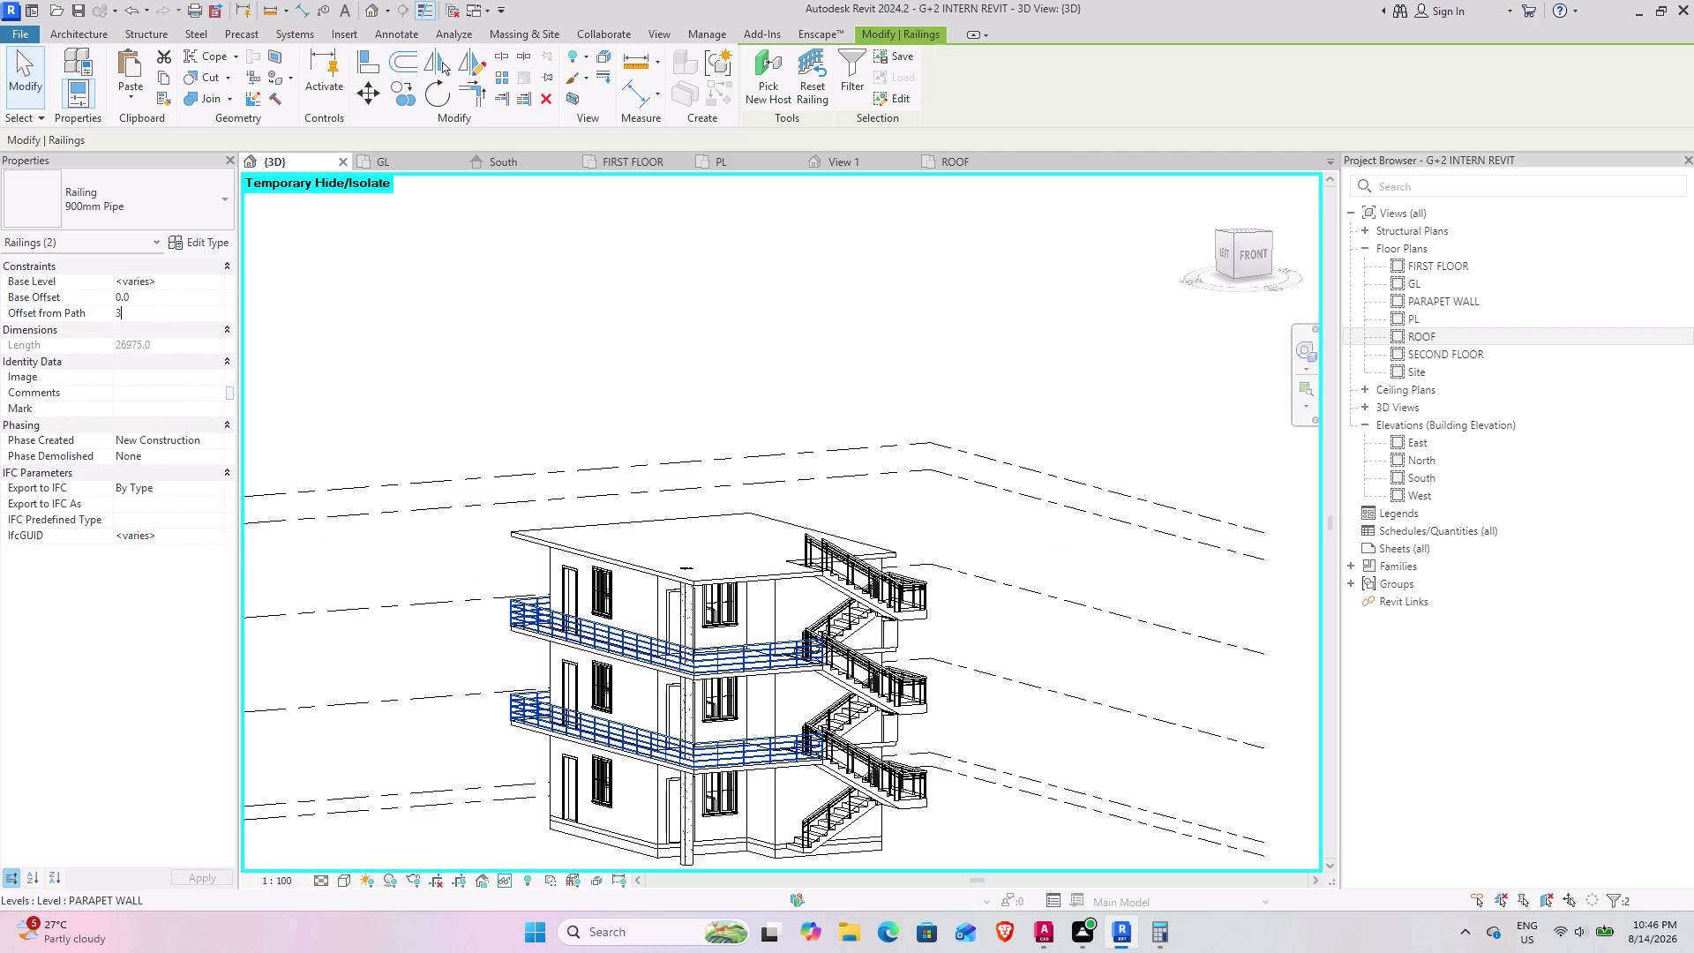
key(shift+quotedbl)
key(Return)
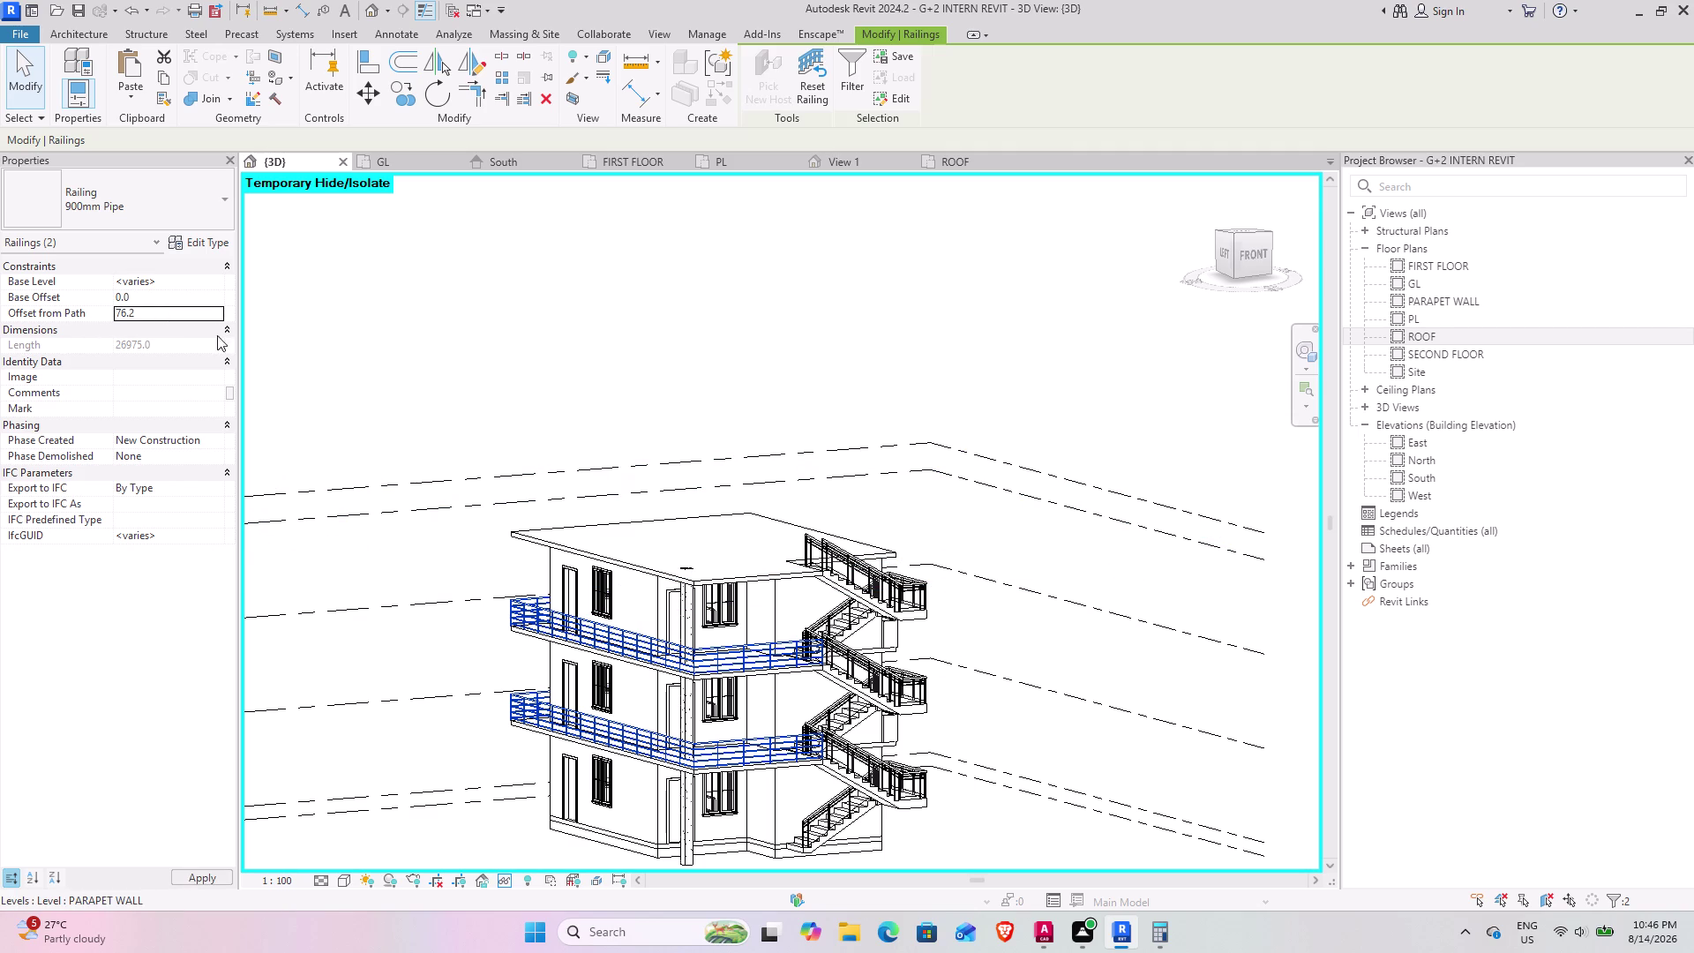
Orbit closely around the balcony corner to check the railings against the slab edge.
scroll(up, 3)
middle_drag(703, 690, 647, 775)
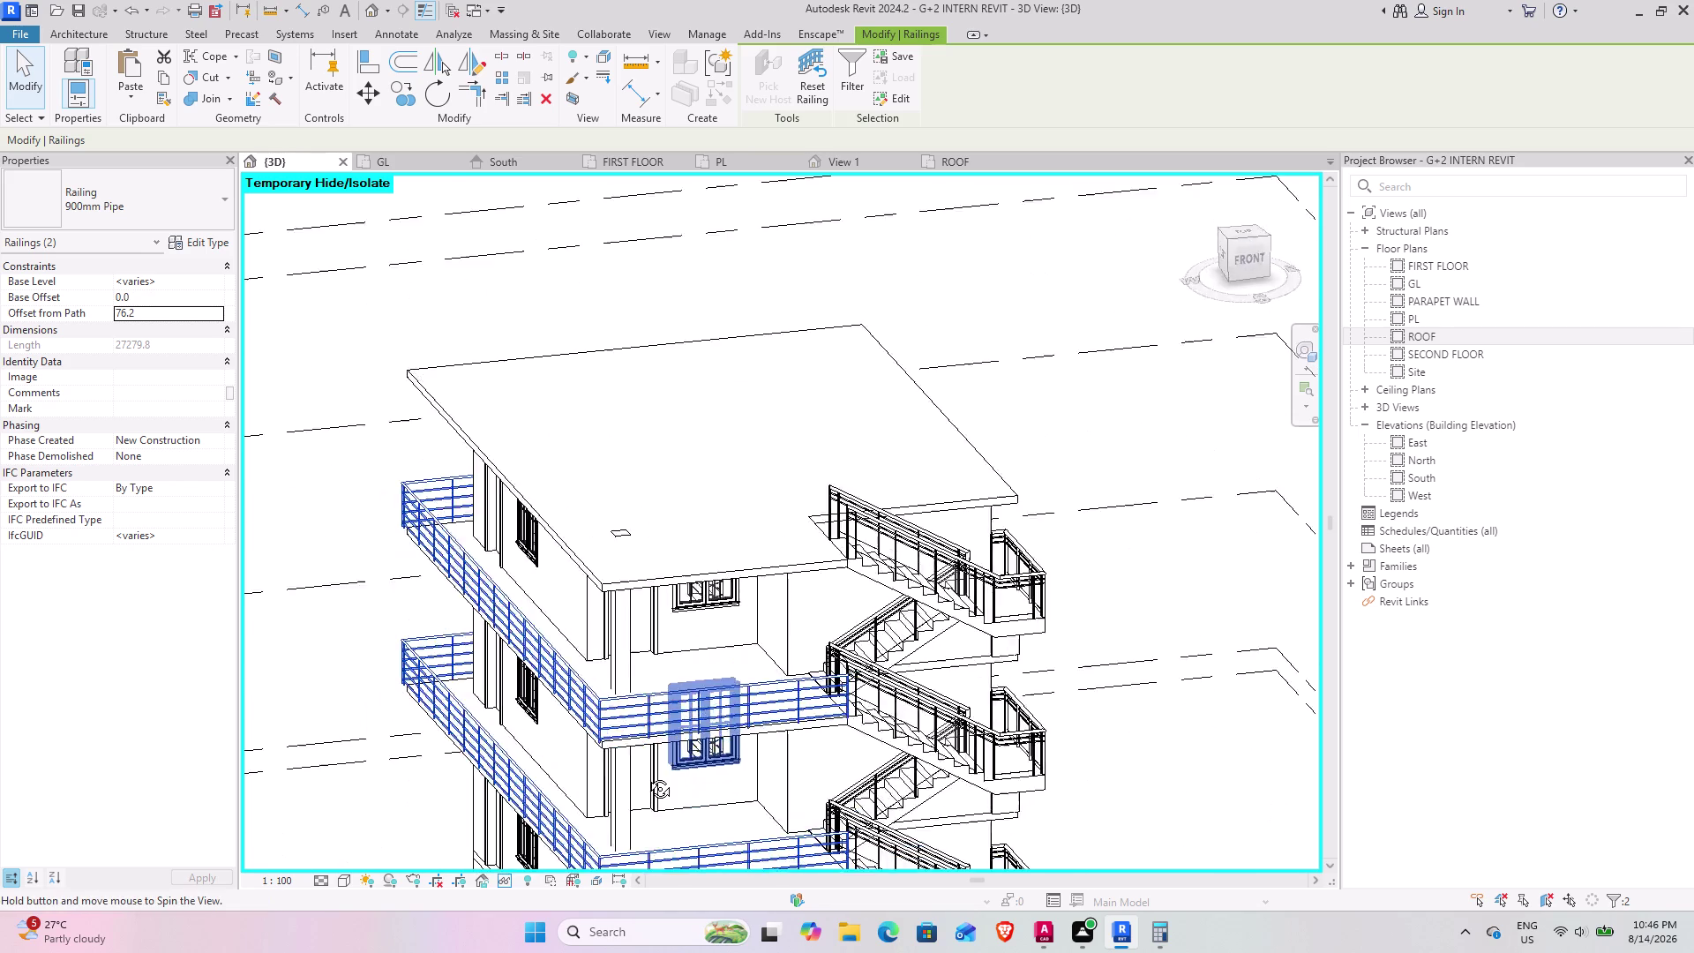
middle_drag(647, 776, 587, 855)
scroll(up, 3)
middle_drag(540, 828, 566, 813)
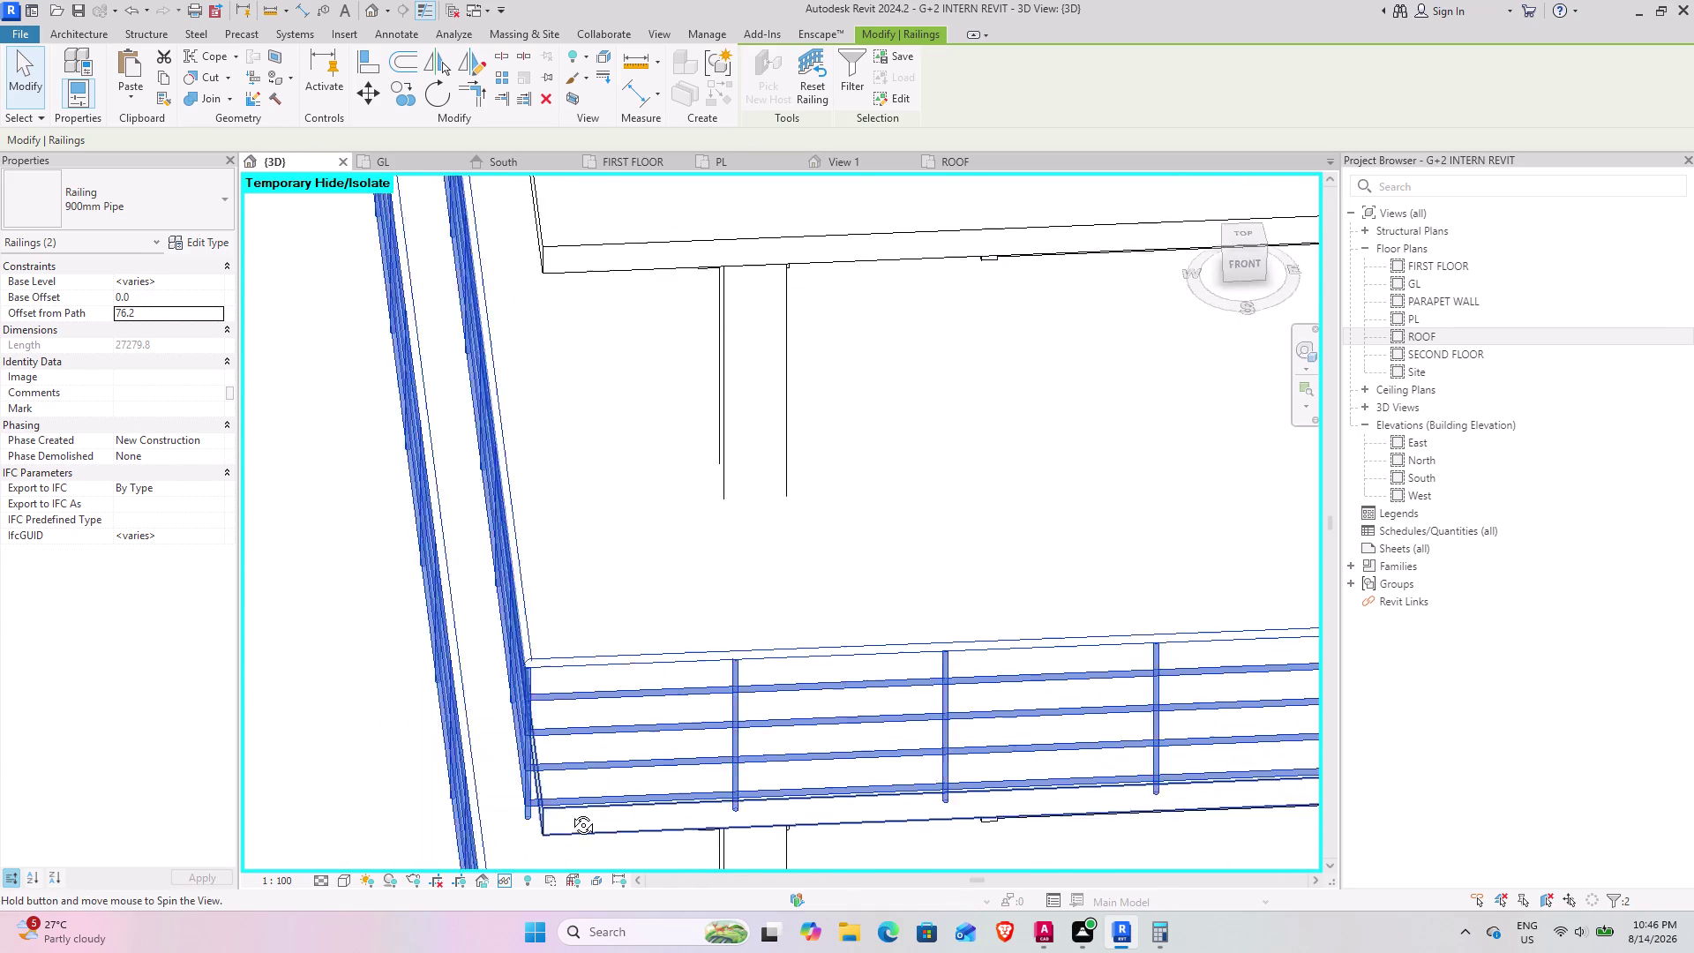
middle_drag(566, 812, 597, 805)
middle_drag(682, 751, 314, 627)
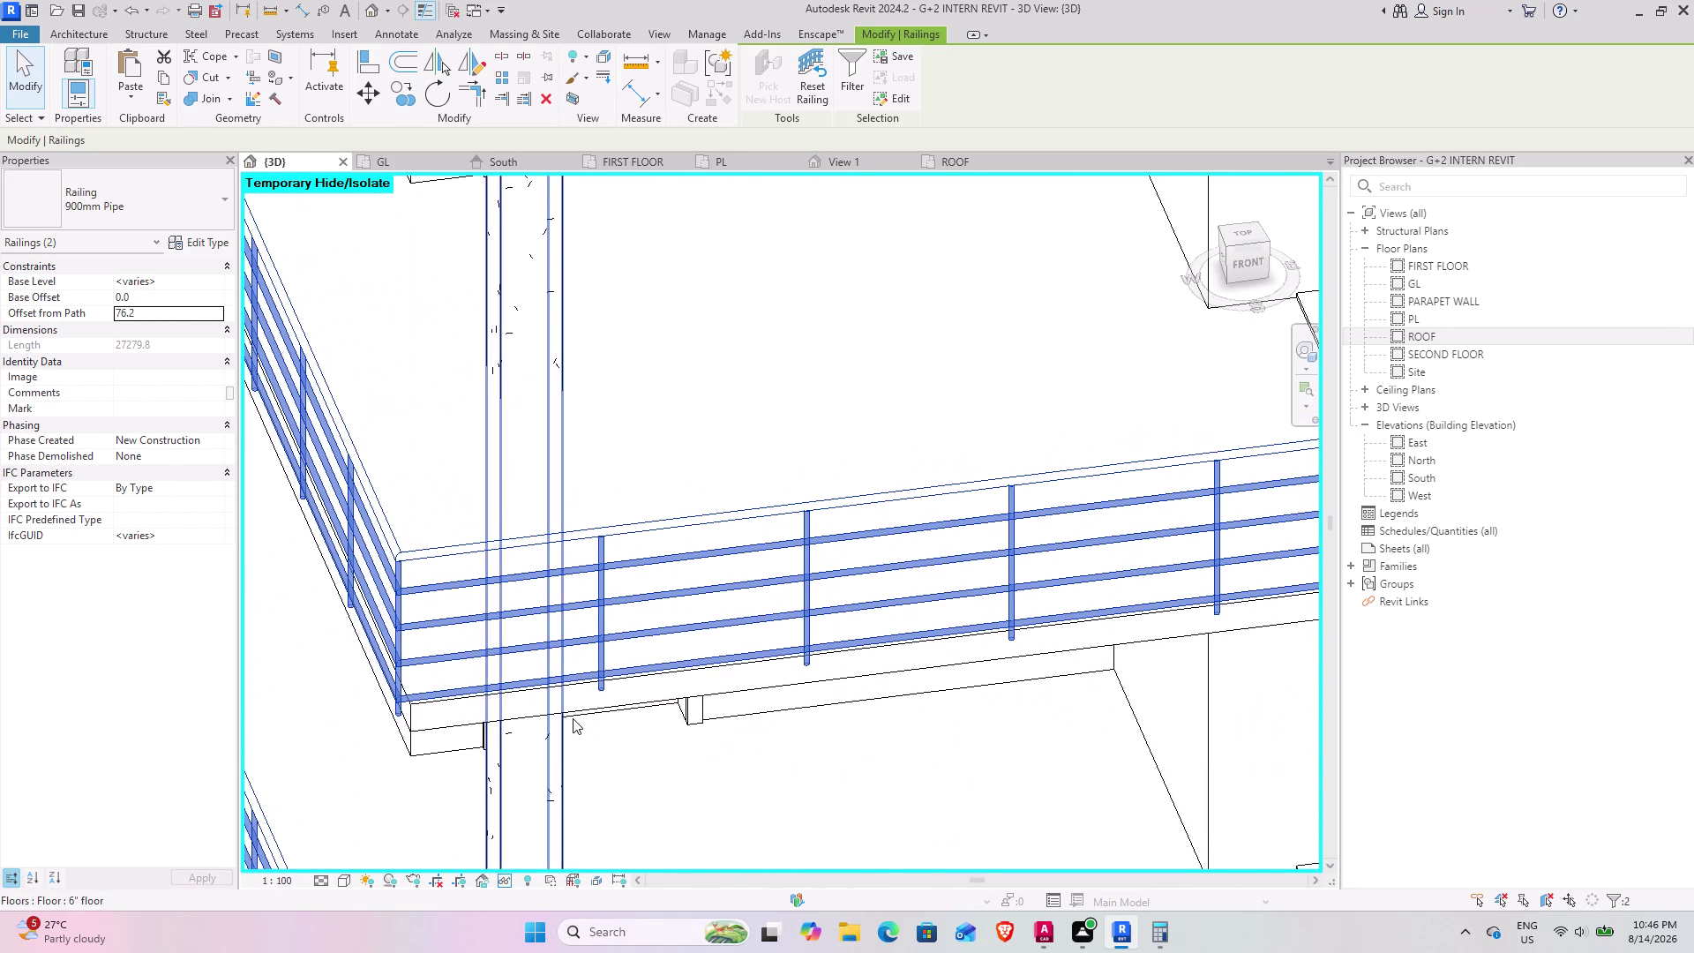
middle_drag(572, 720, 655, 784)
middle_drag(745, 744, 211, 562)
middle_drag(405, 614, 503, 657)
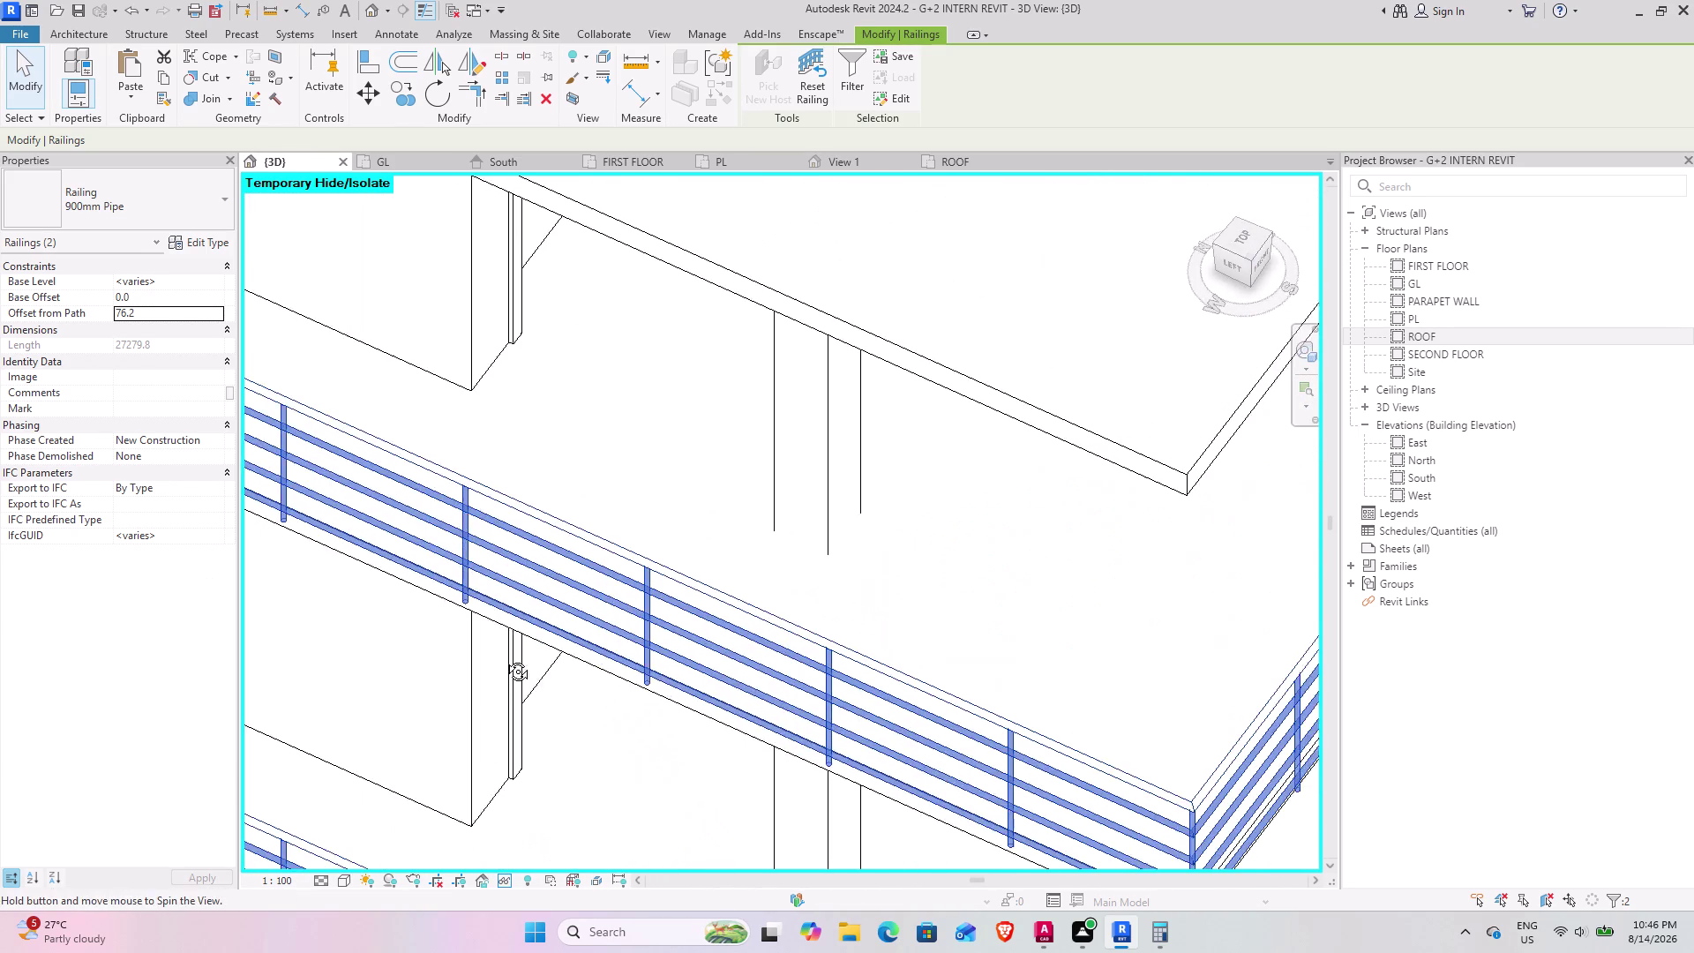
middle_drag(503, 657, 505, 658)
middle_drag(778, 666, 34, 572)
middle_drag(271, 611, 347, 637)
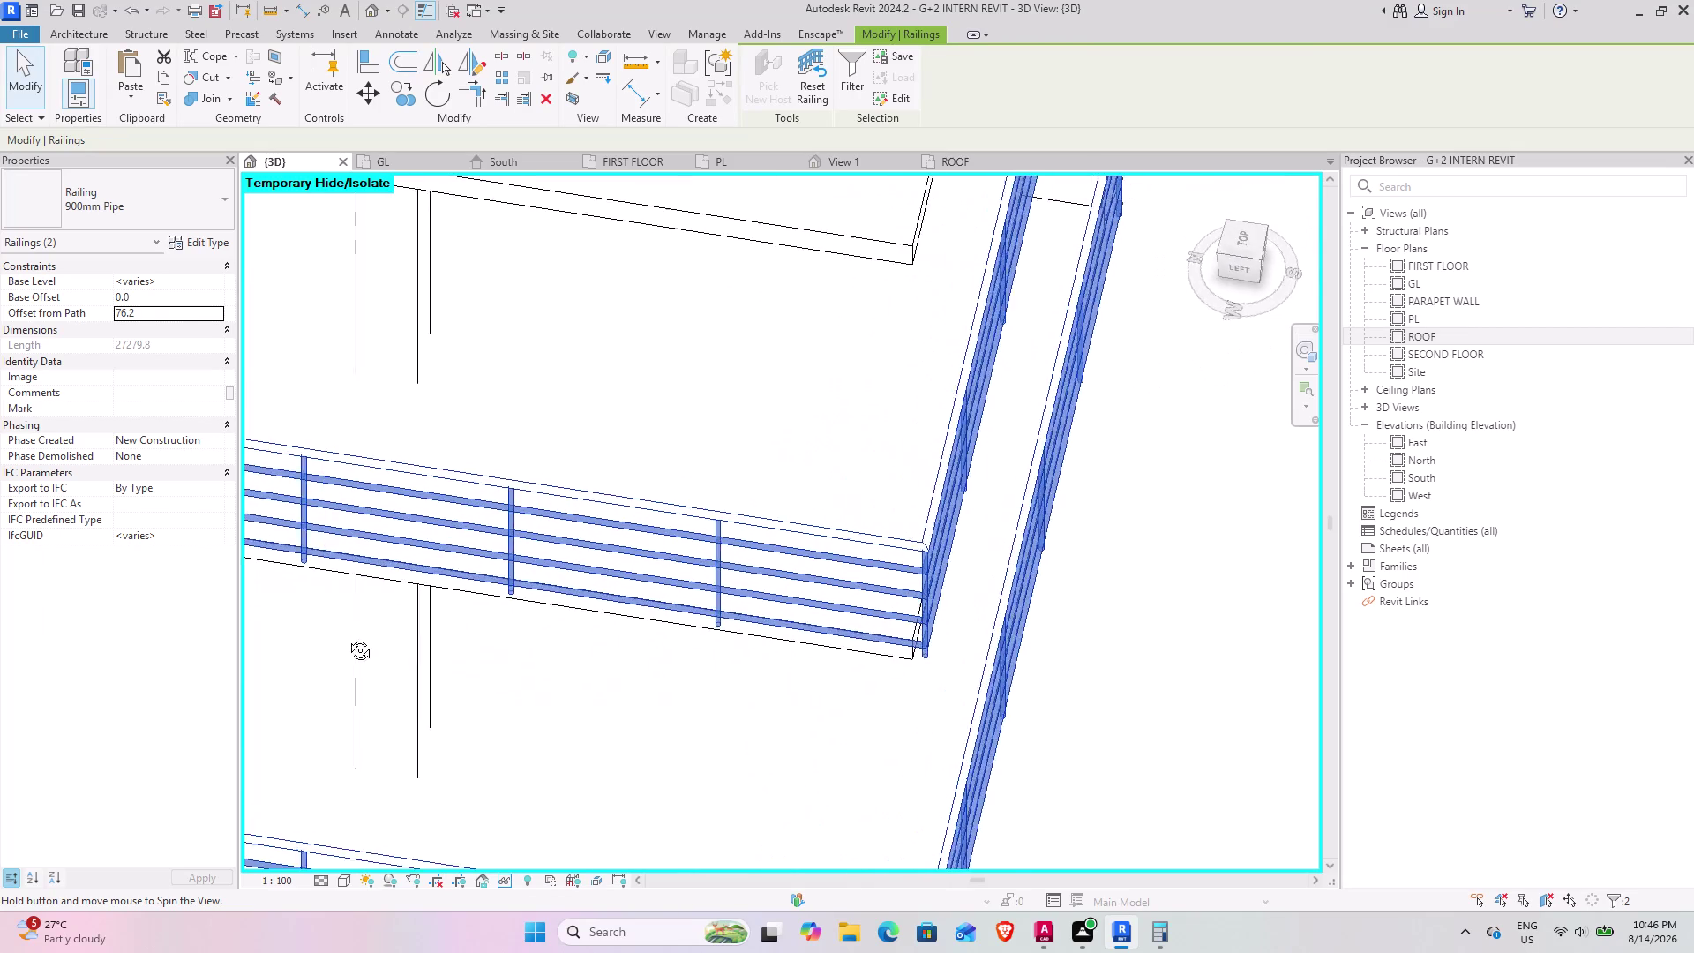
middle_drag(346, 637, 374, 796)
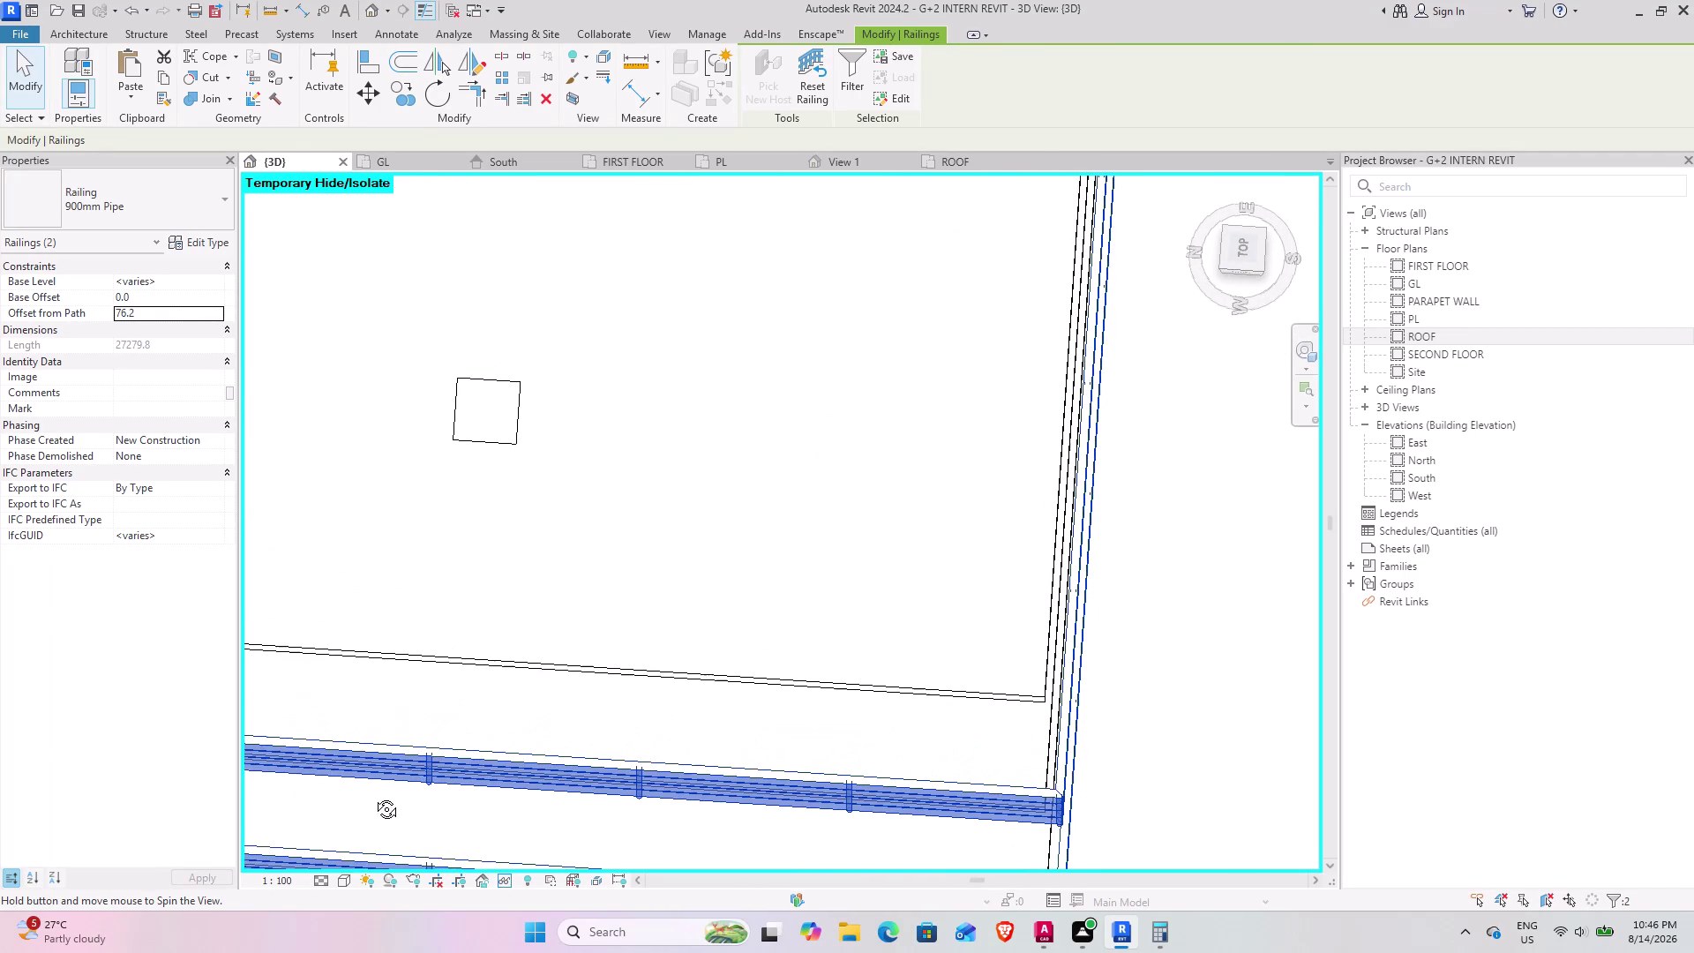
middle_drag(374, 796, 373, 798)
Change the railings' Offset from Path to -3" (-76.2 mm) and verify it.
click(161, 314)
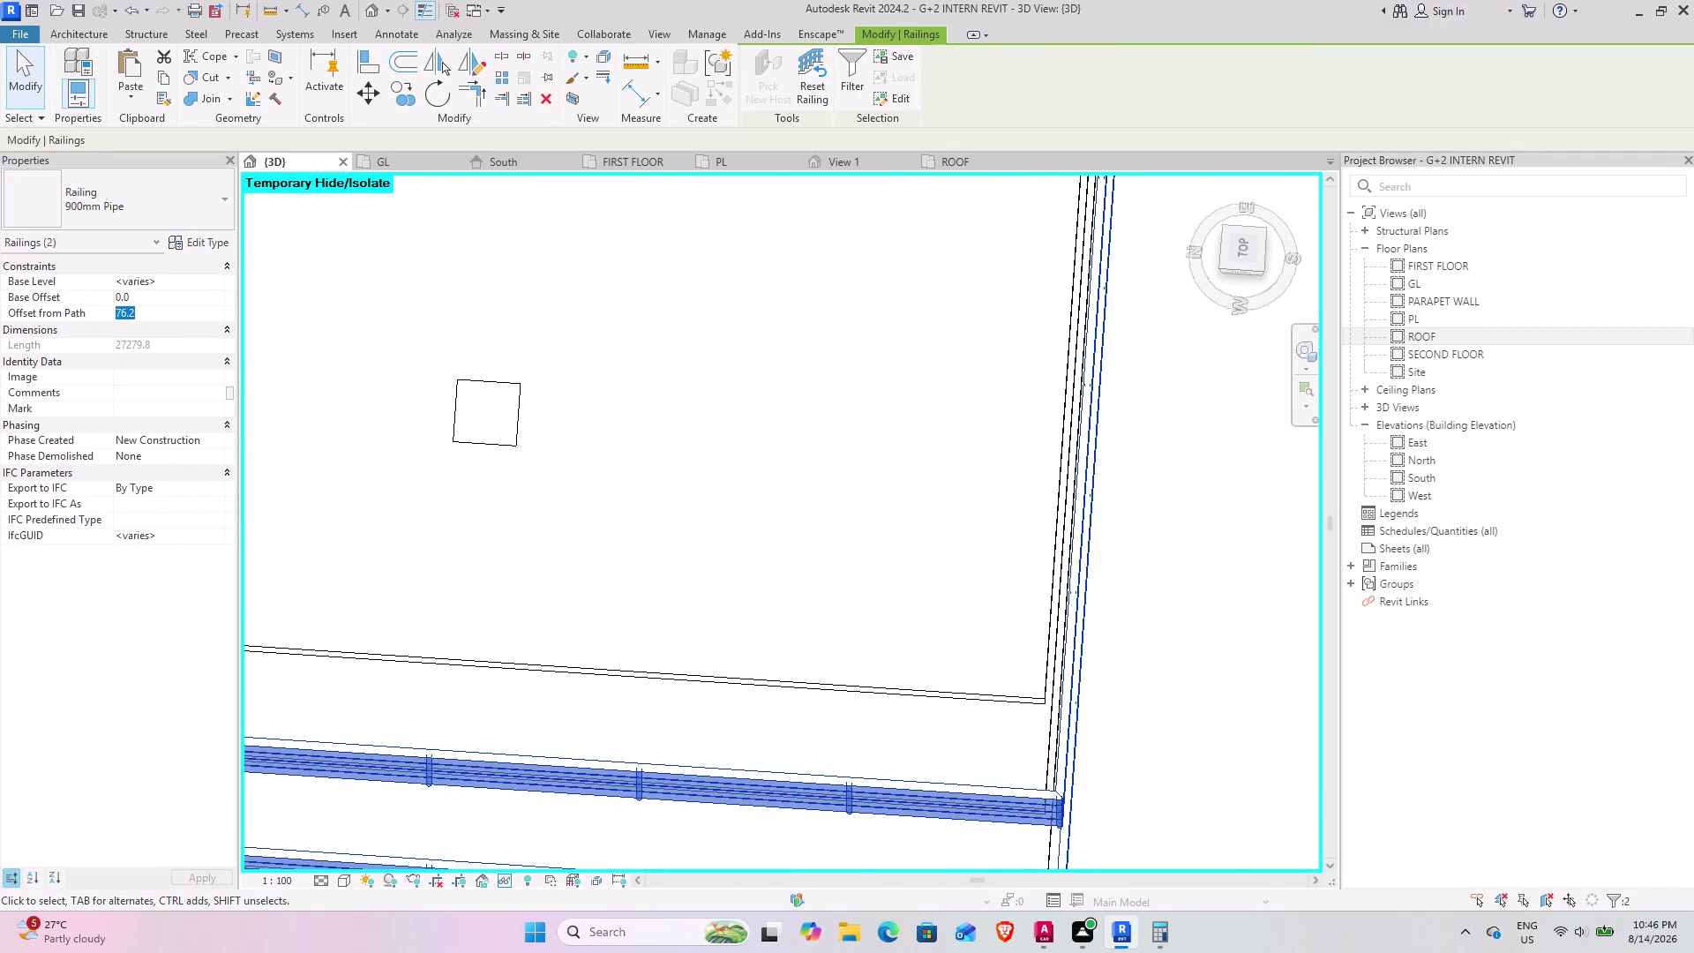
text(-)
text(3")
key(Return)
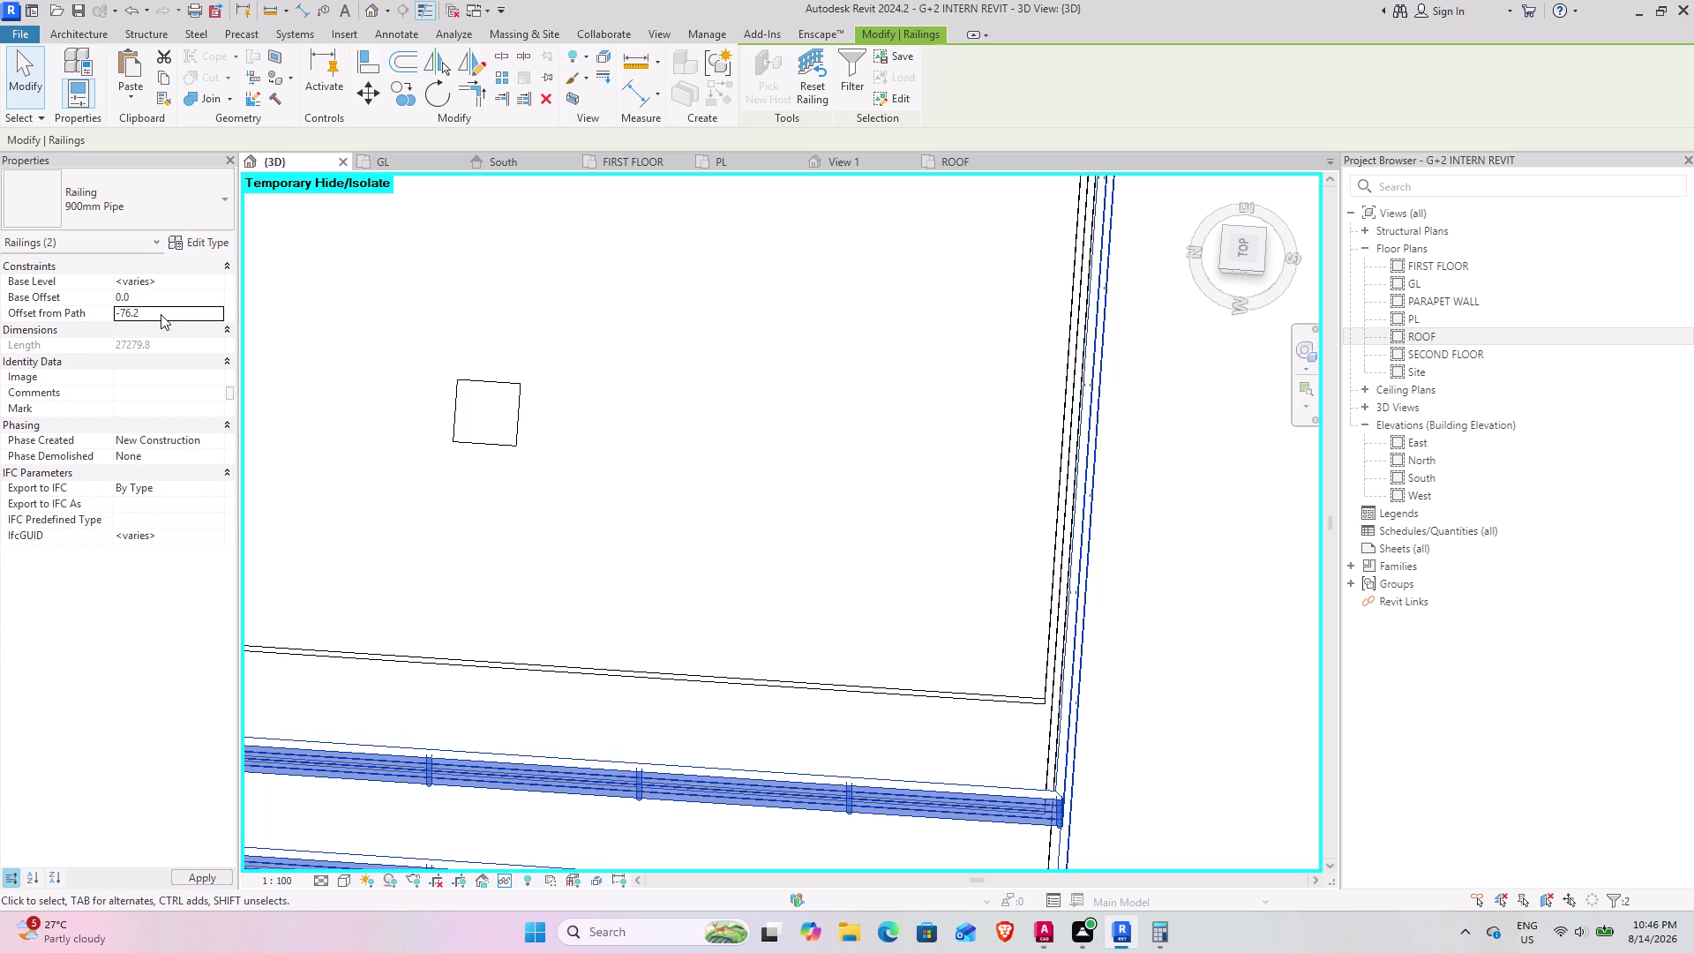
scroll(down, 3)
middle_drag(663, 599, 654, 594)
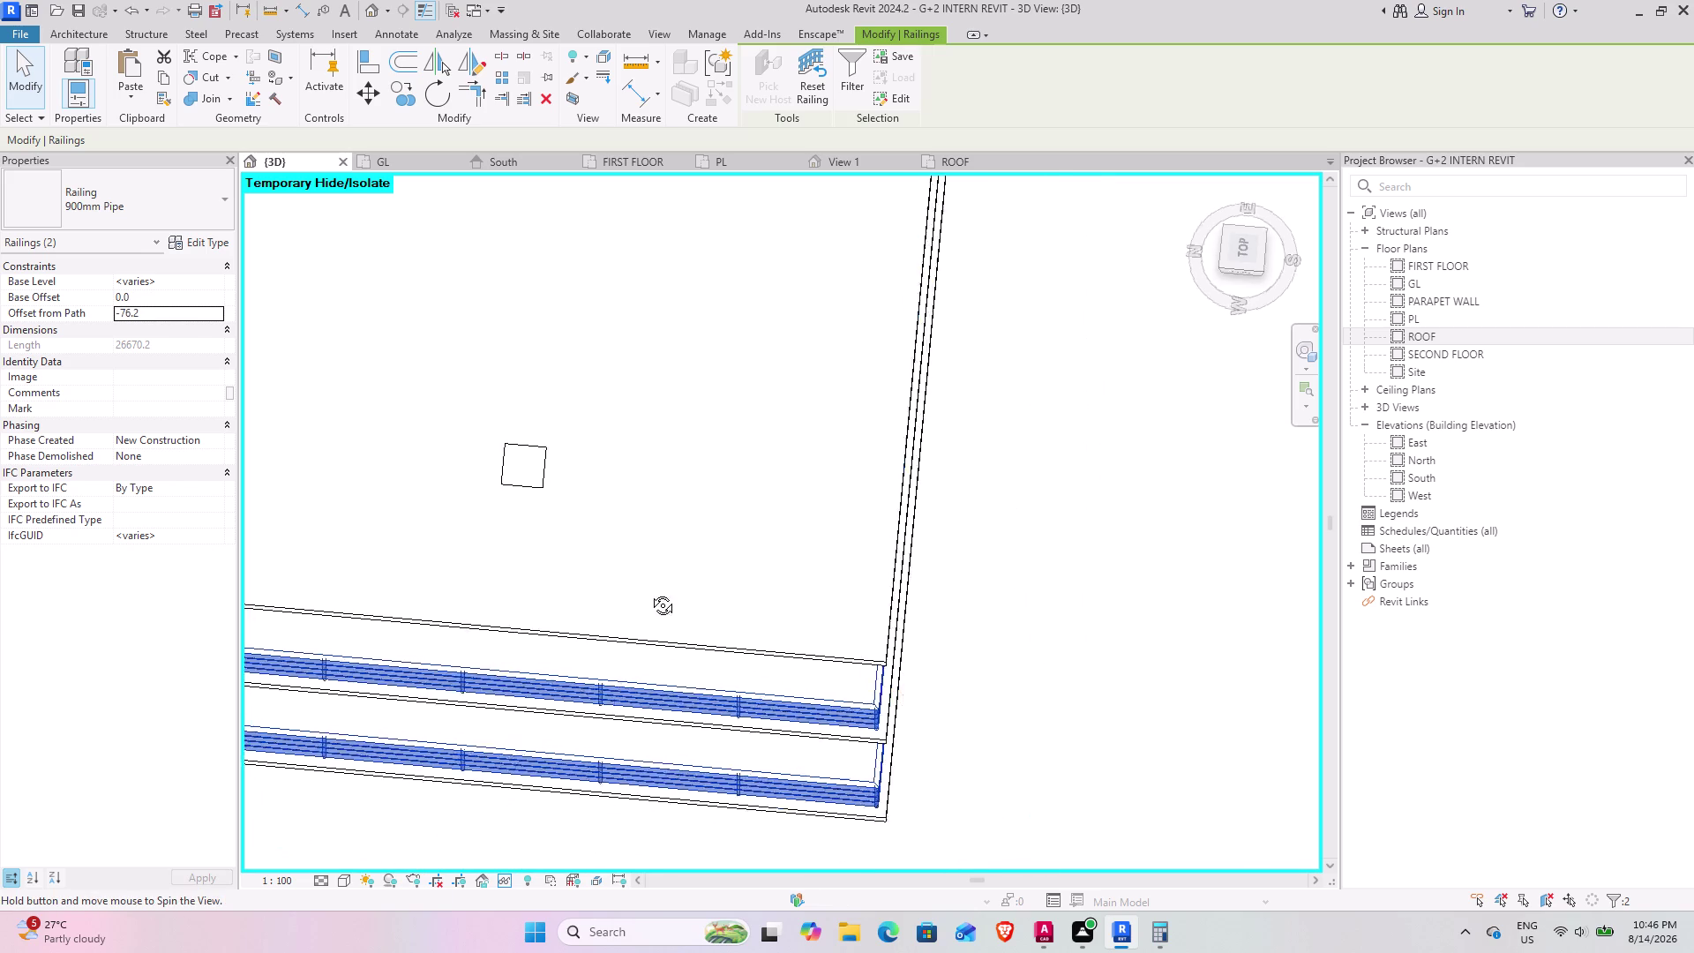
middle_drag(653, 594, 592, 509)
click(992, 662)
middle_drag(700, 649, 603, 426)
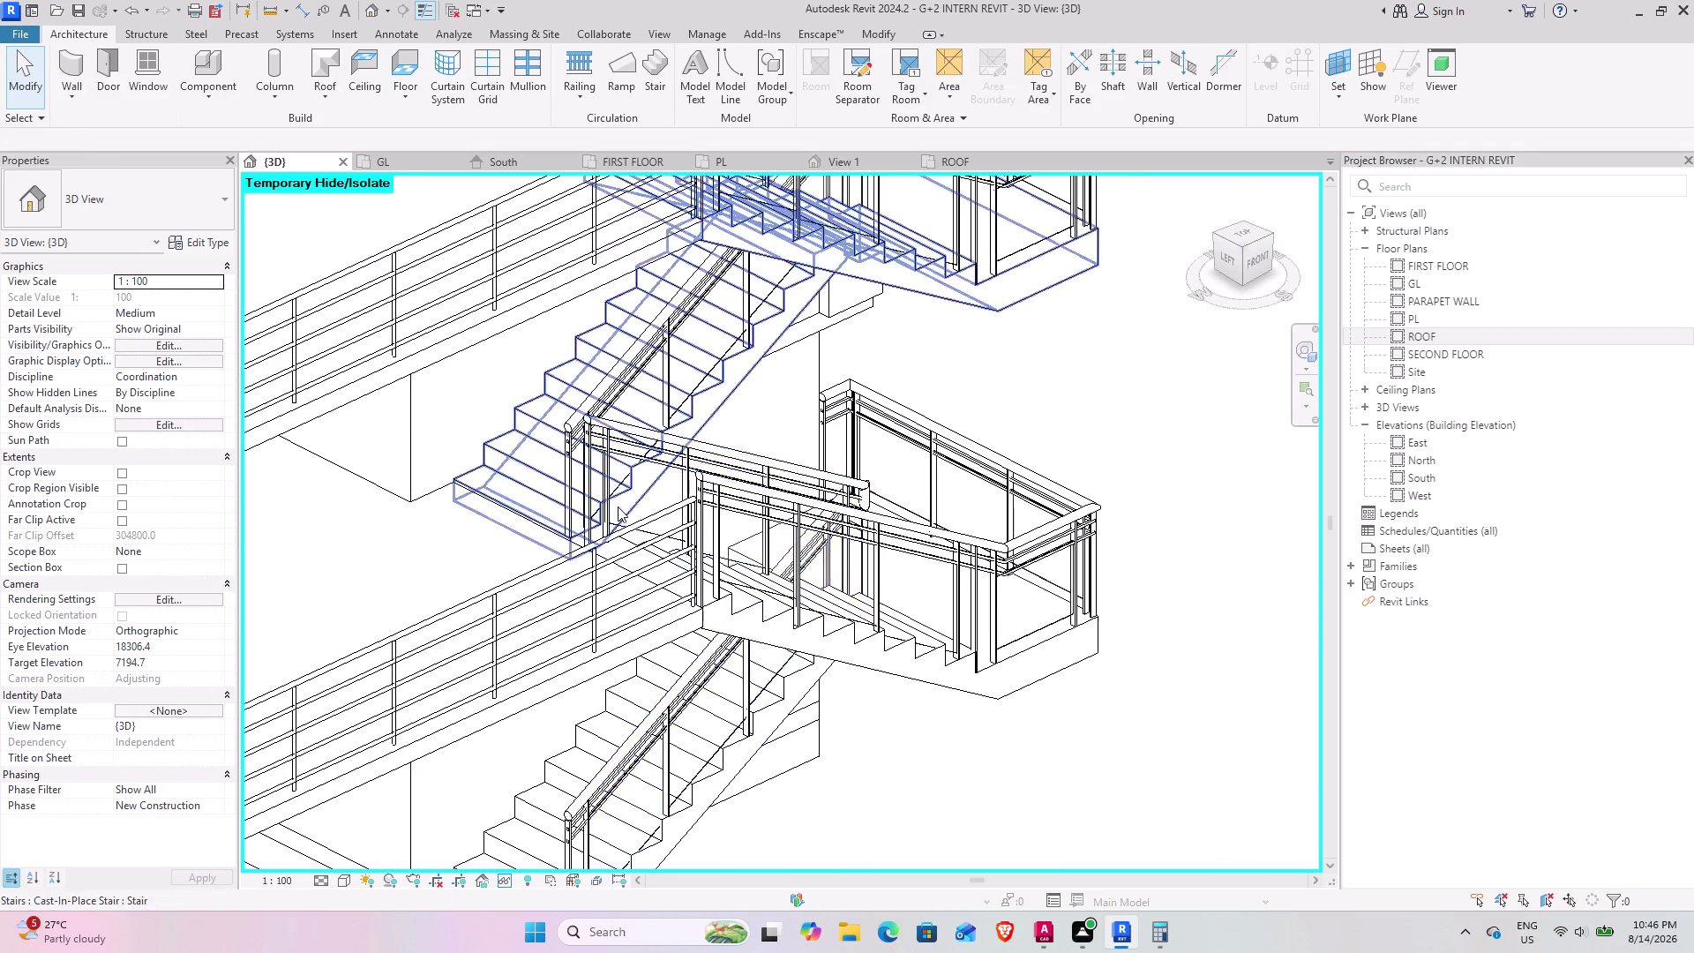
Orbit around the whole building, then return to the ROOF plan.
scroll(down, 3)
middle_drag(569, 526, 702, 513)
middle_drag(674, 528, 1072, 679)
middle_drag(797, 610, 692, 471)
middle_drag(871, 463, 774, 567)
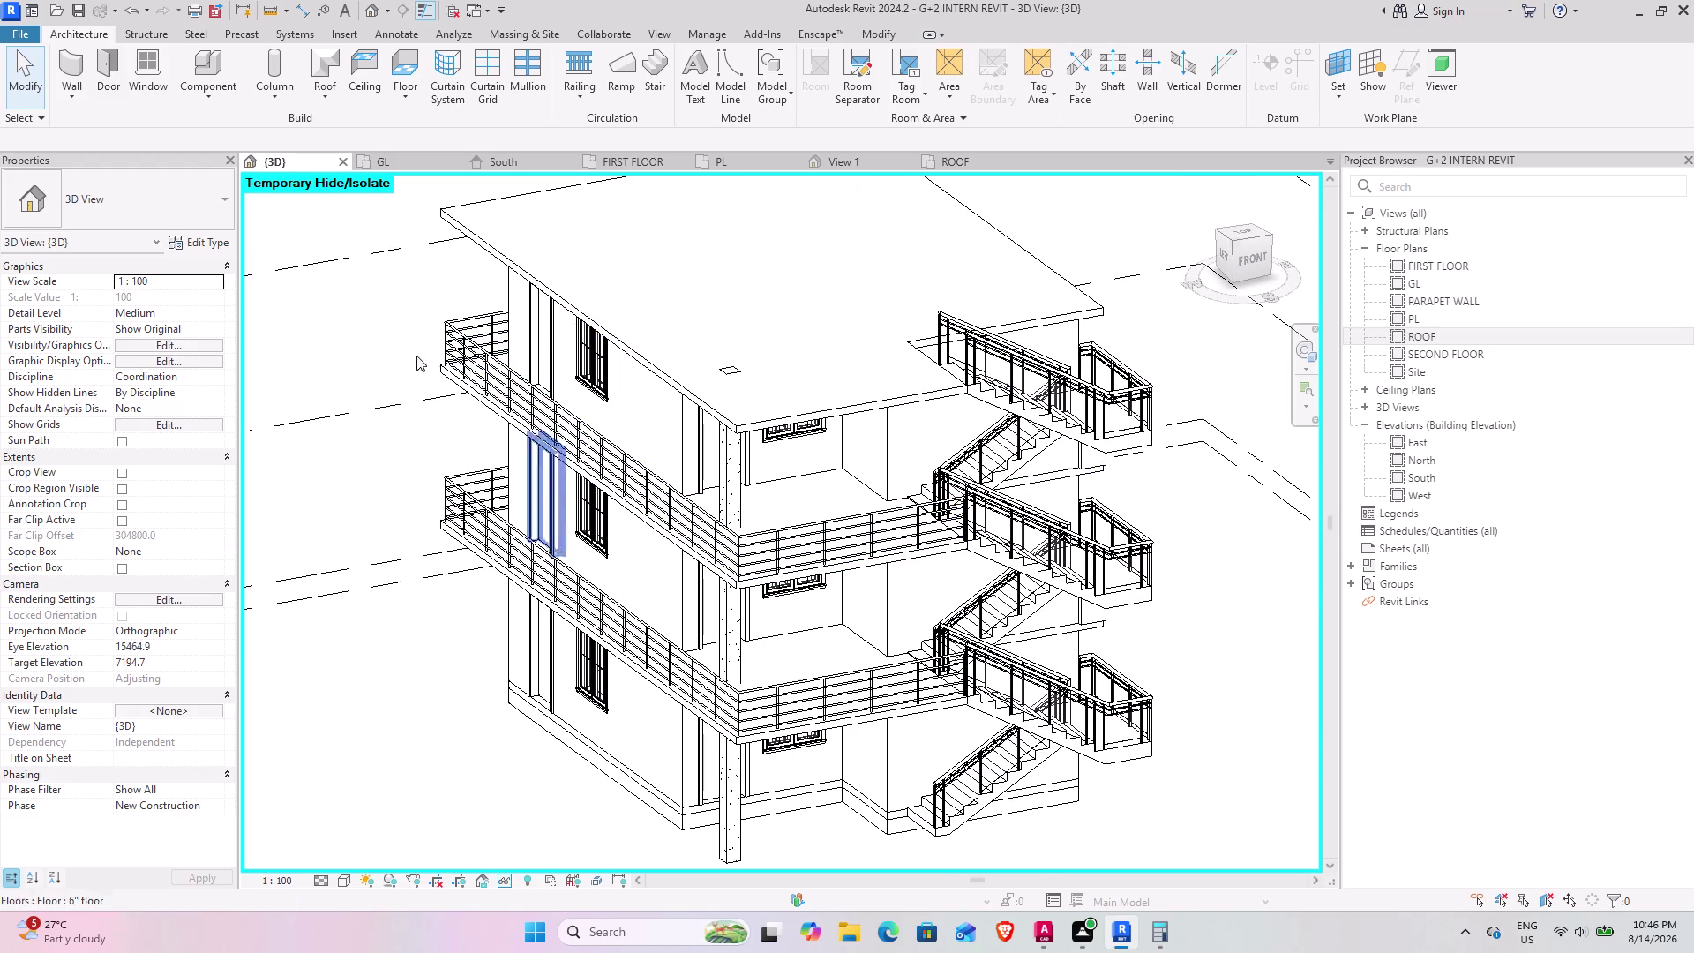
click(949, 154)
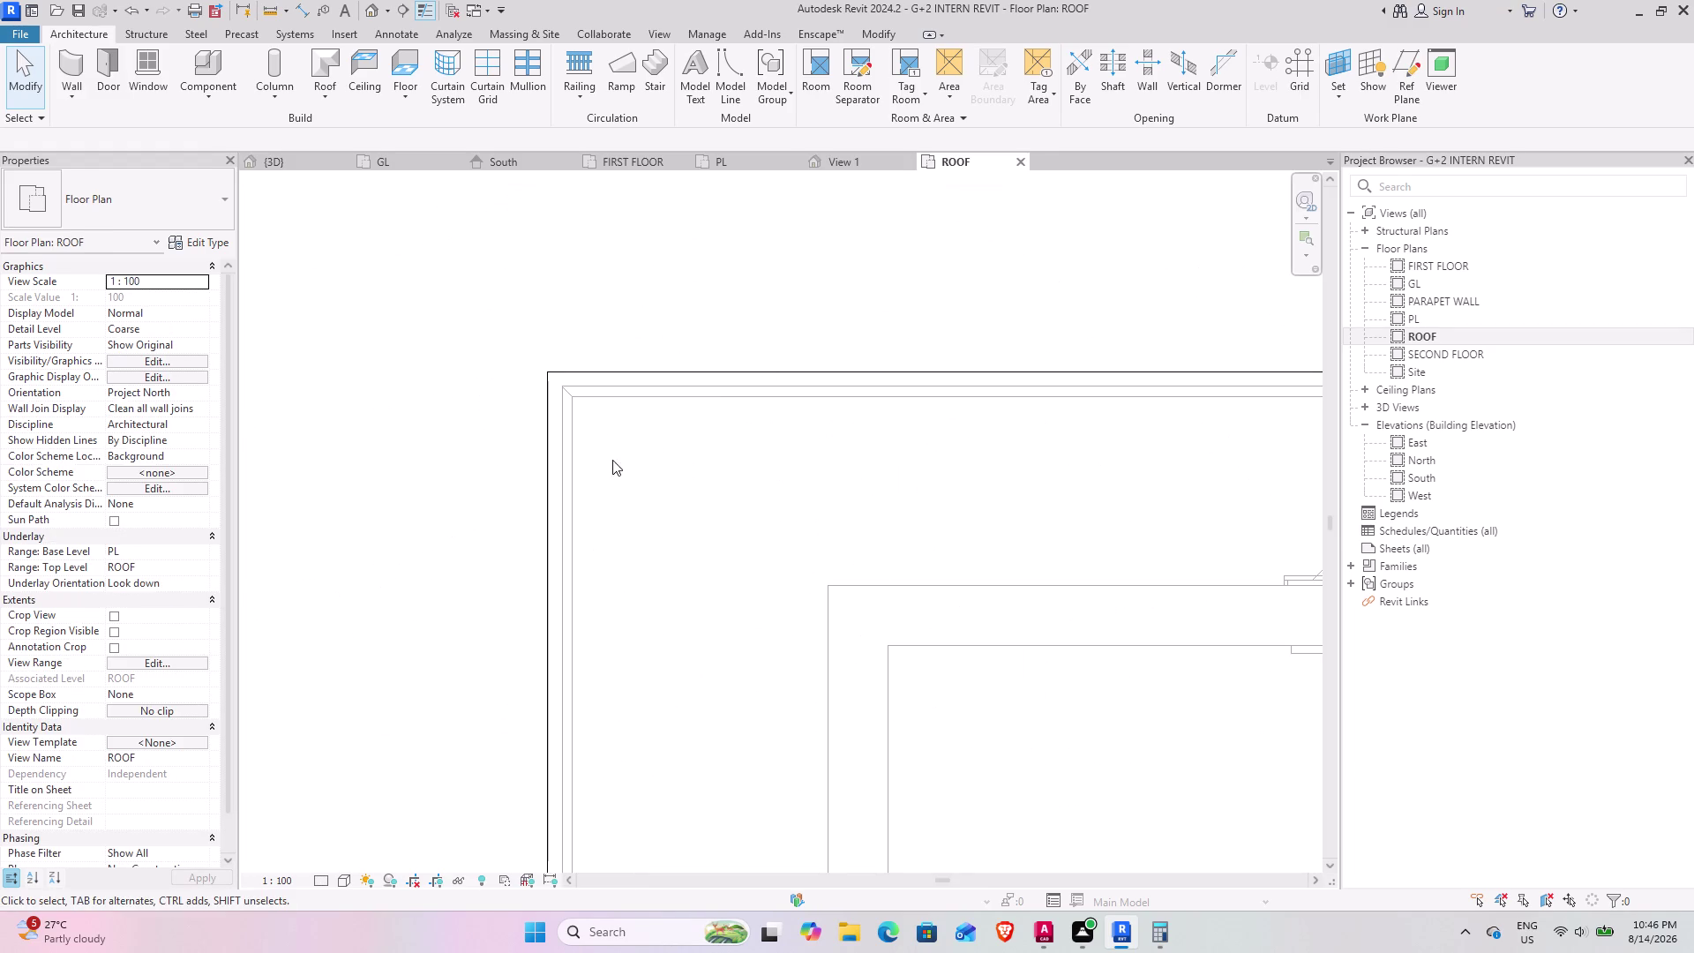
Draw 4-inch walls starting at the roof's outer corner, panning down the plan.
click(73, 62)
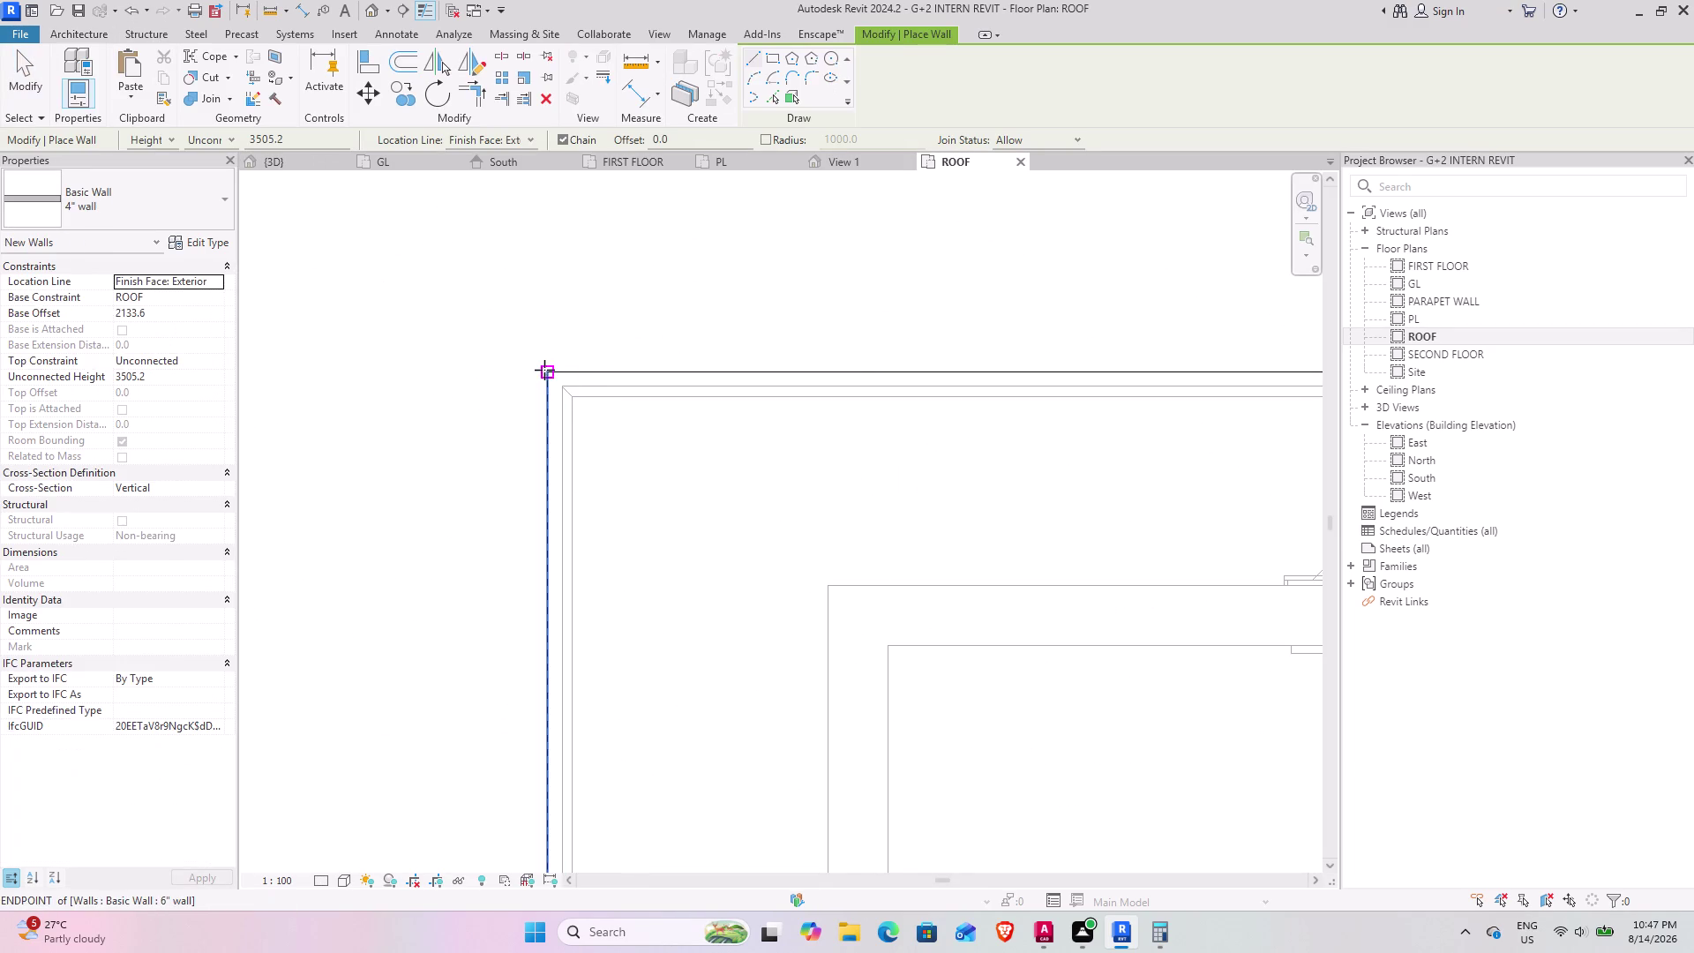
click(544, 370)
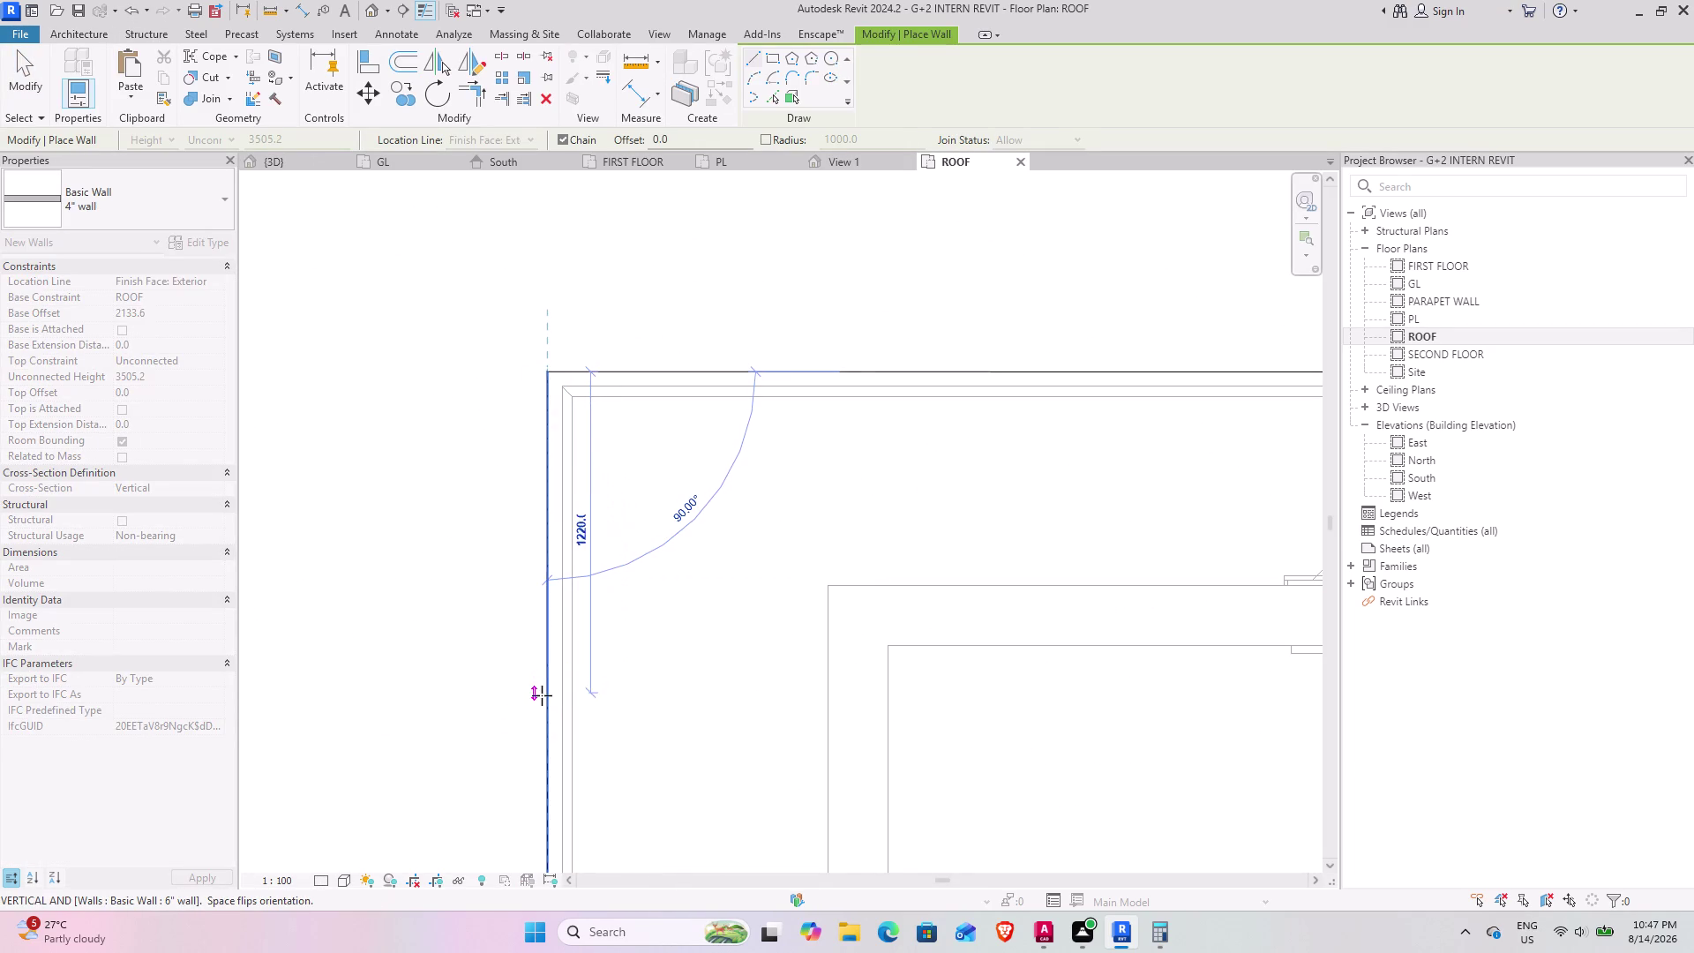
scroll(down, 3)
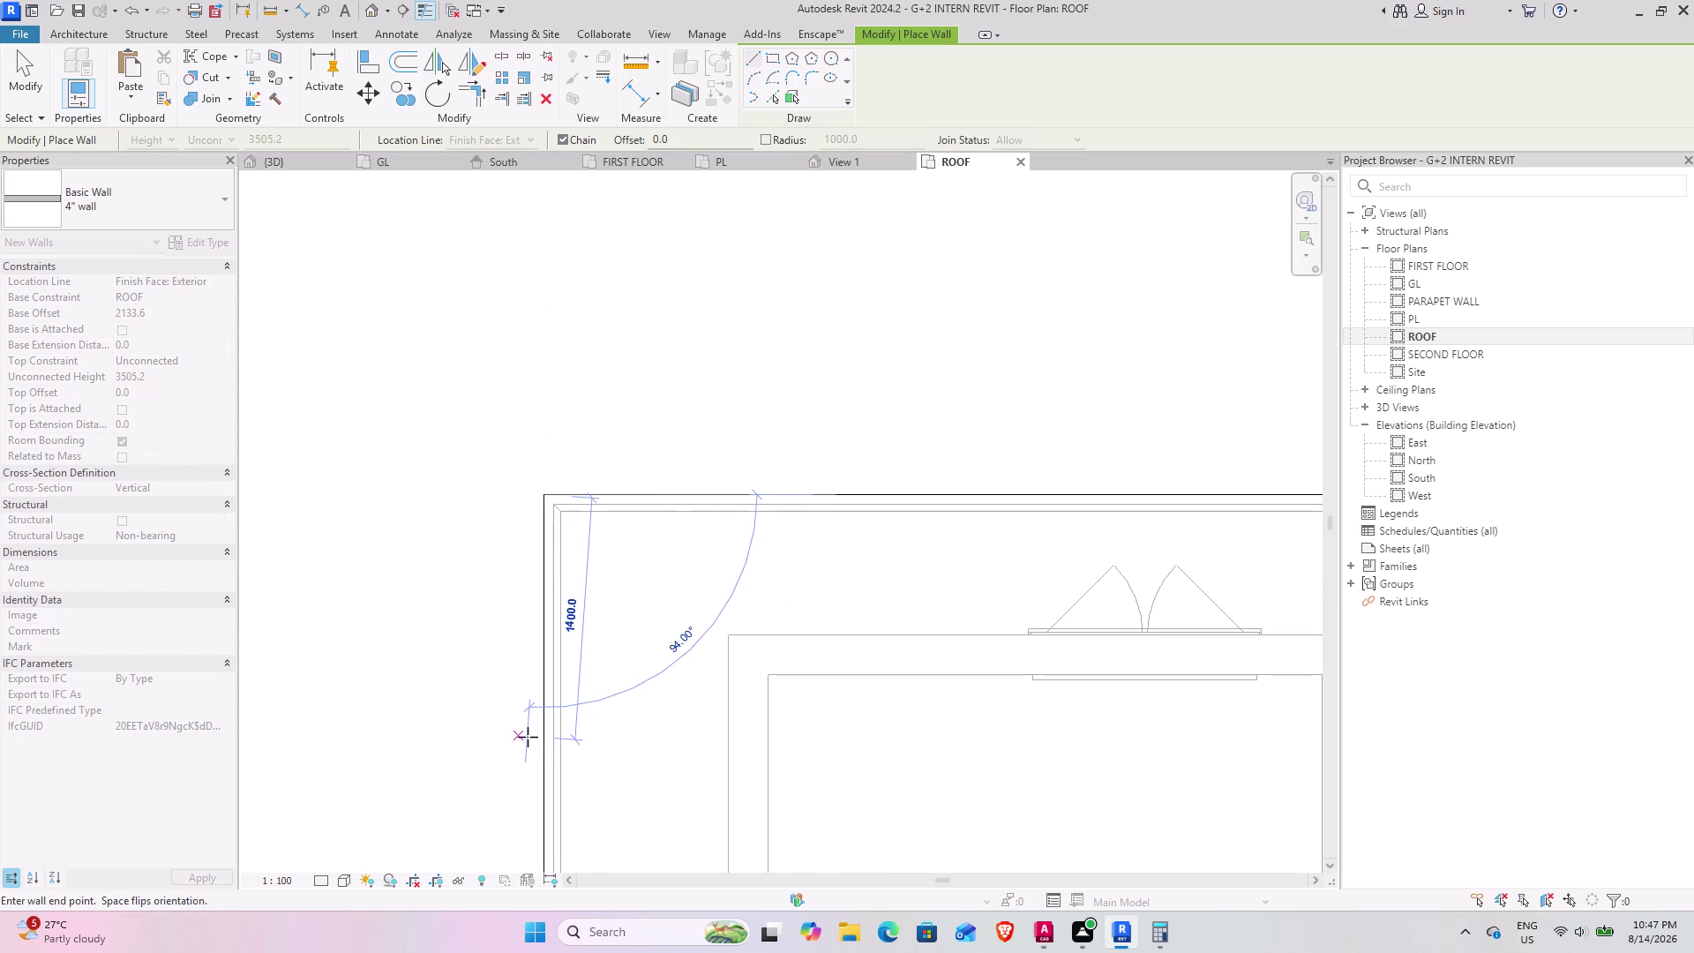
middle_drag(527, 737, 483, 285)
middle_drag(499, 723, 510, 414)
middle_drag(494, 700, 494, 267)
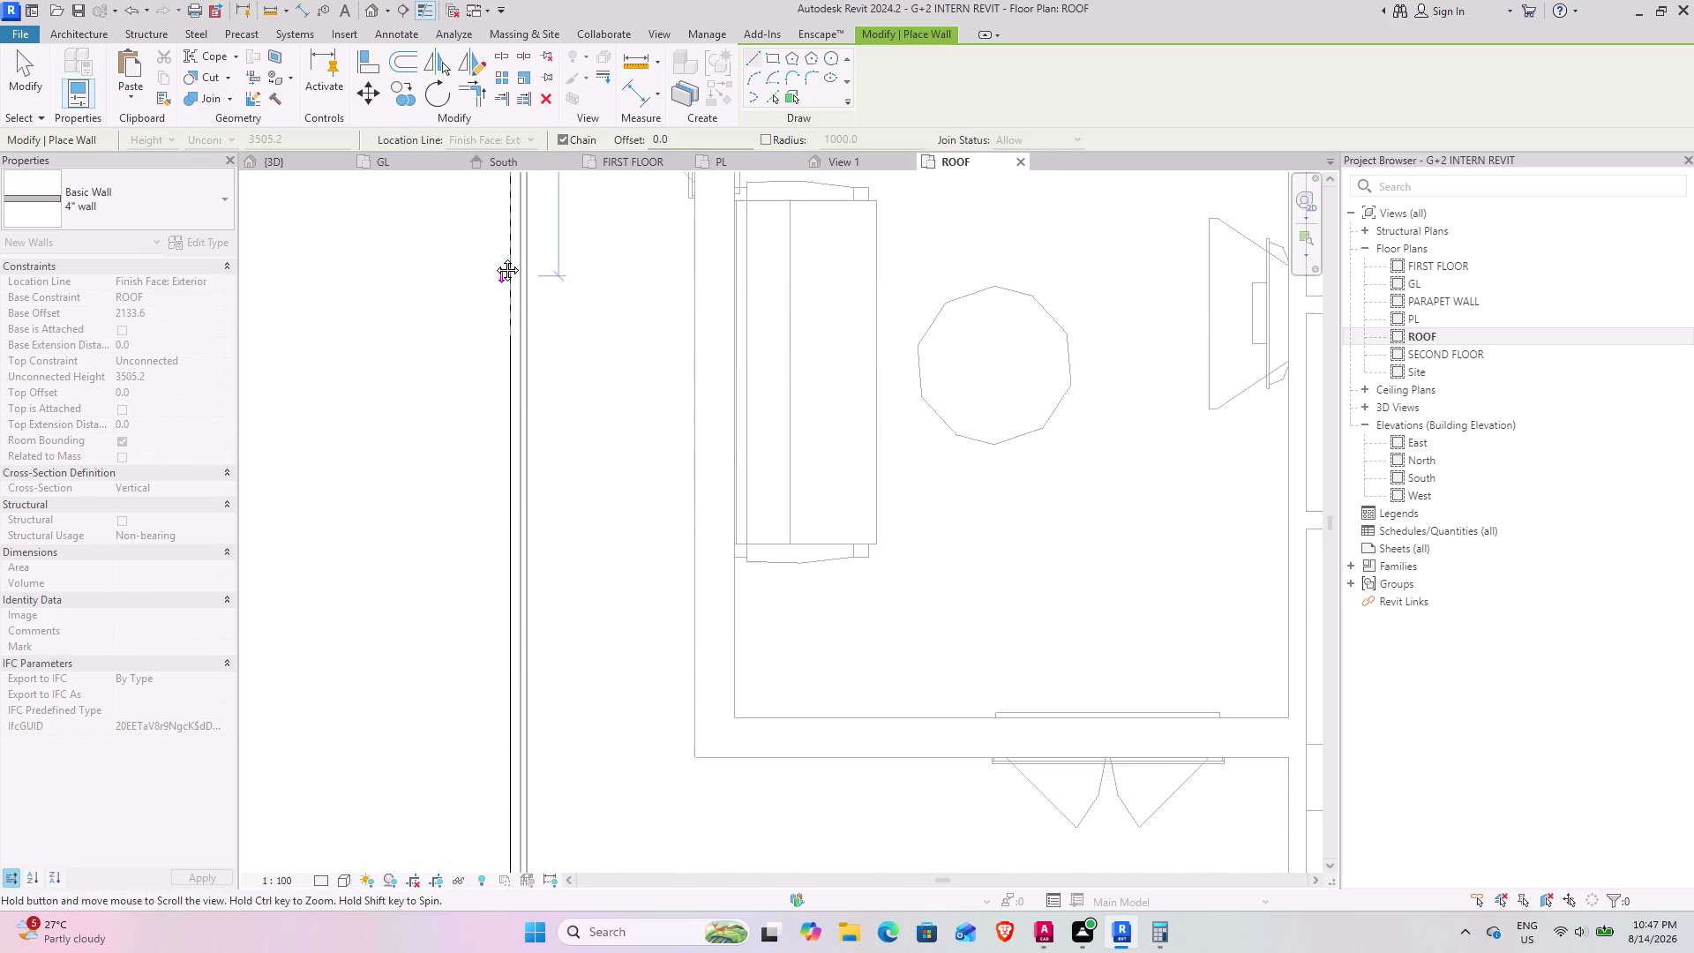
middle_drag(494, 266, 494, 257)
middle_drag(504, 788, 502, 373)
middle_drag(522, 750, 521, 151)
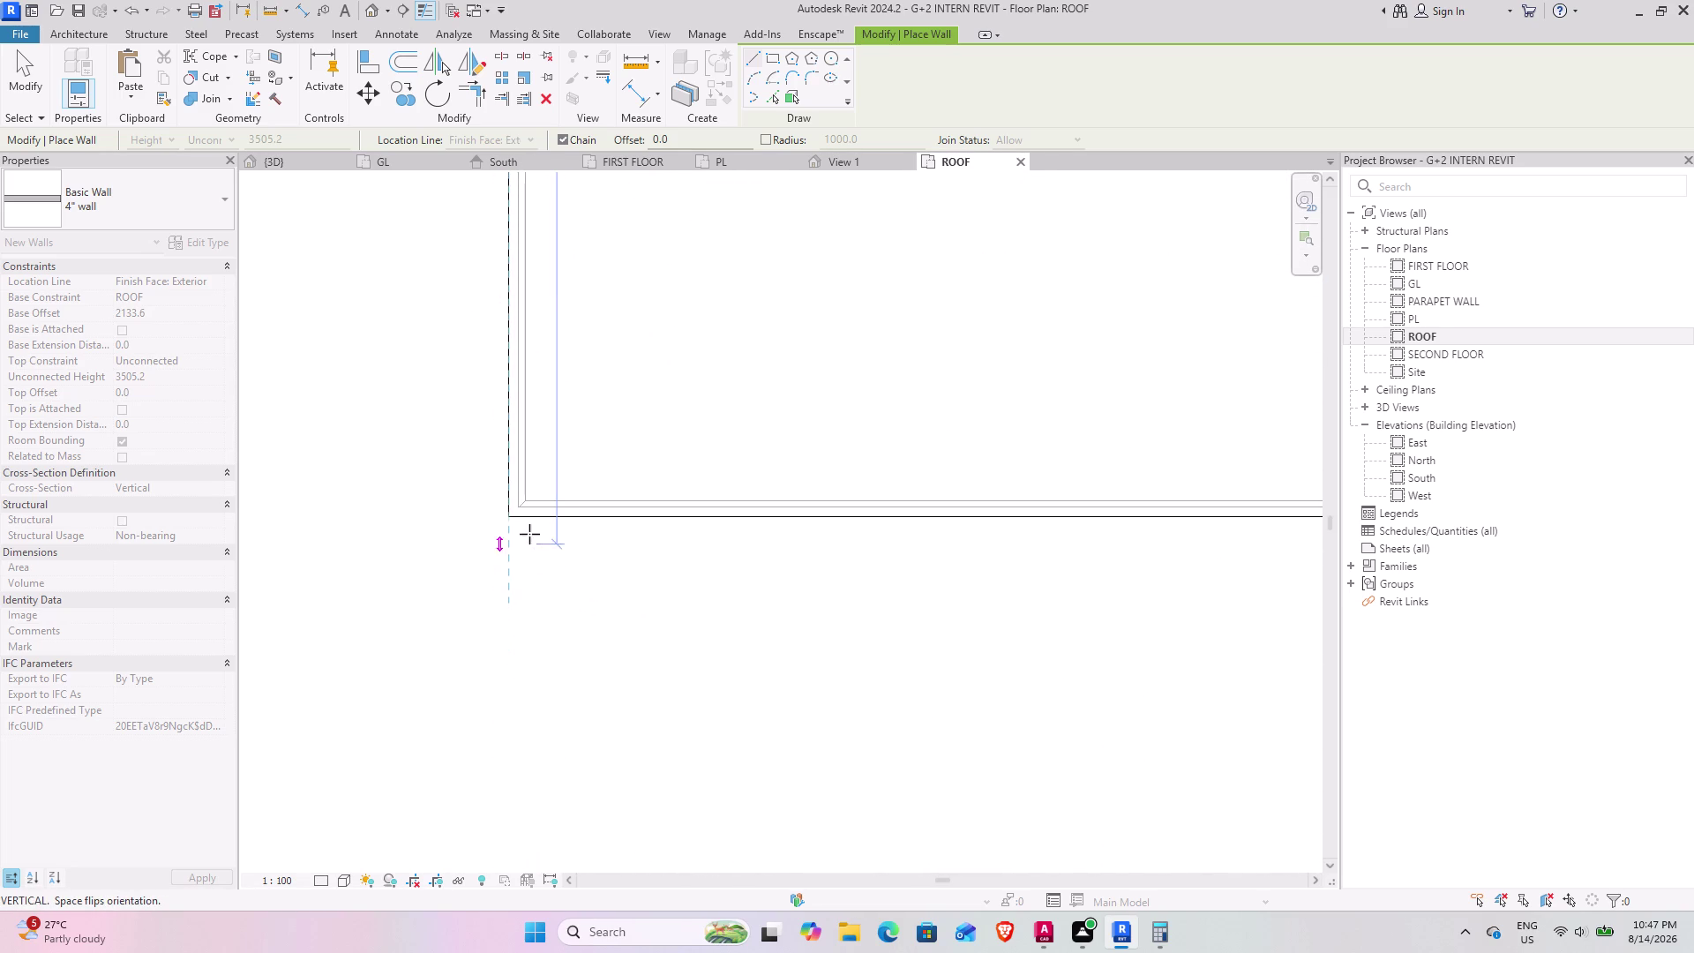
click(501, 519)
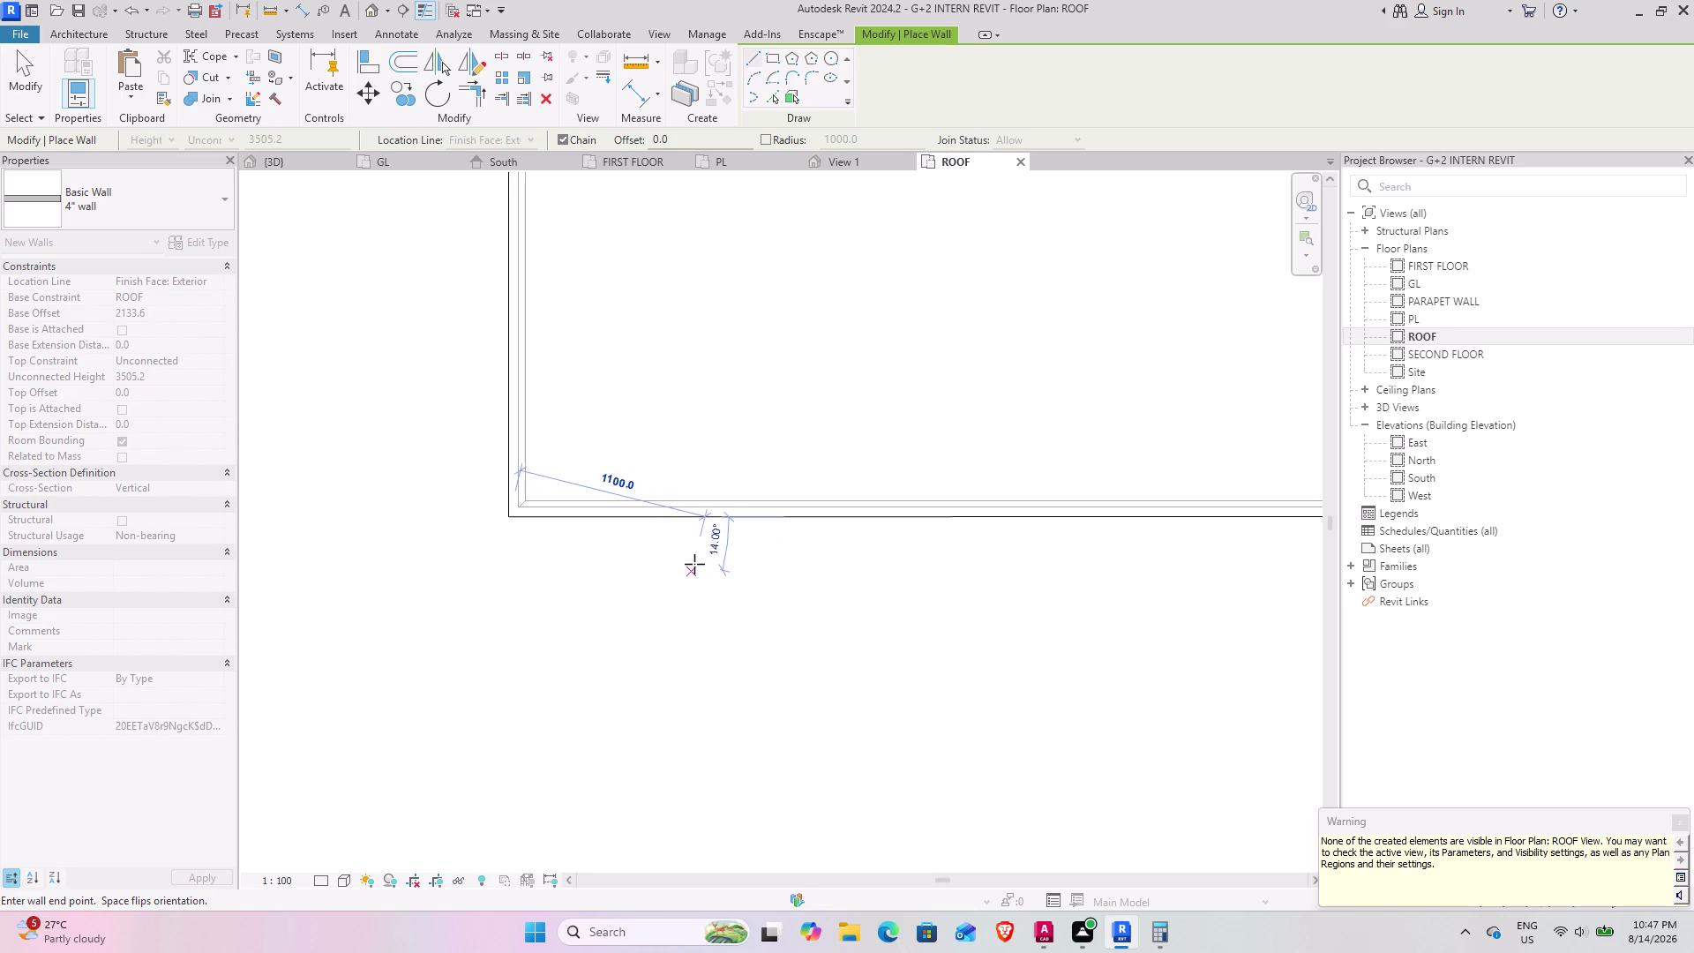
Cancel the wall in progress and stop placing walls.
key(Escape)
key(Escape)
middle_drag(519, 342, 521, 343)
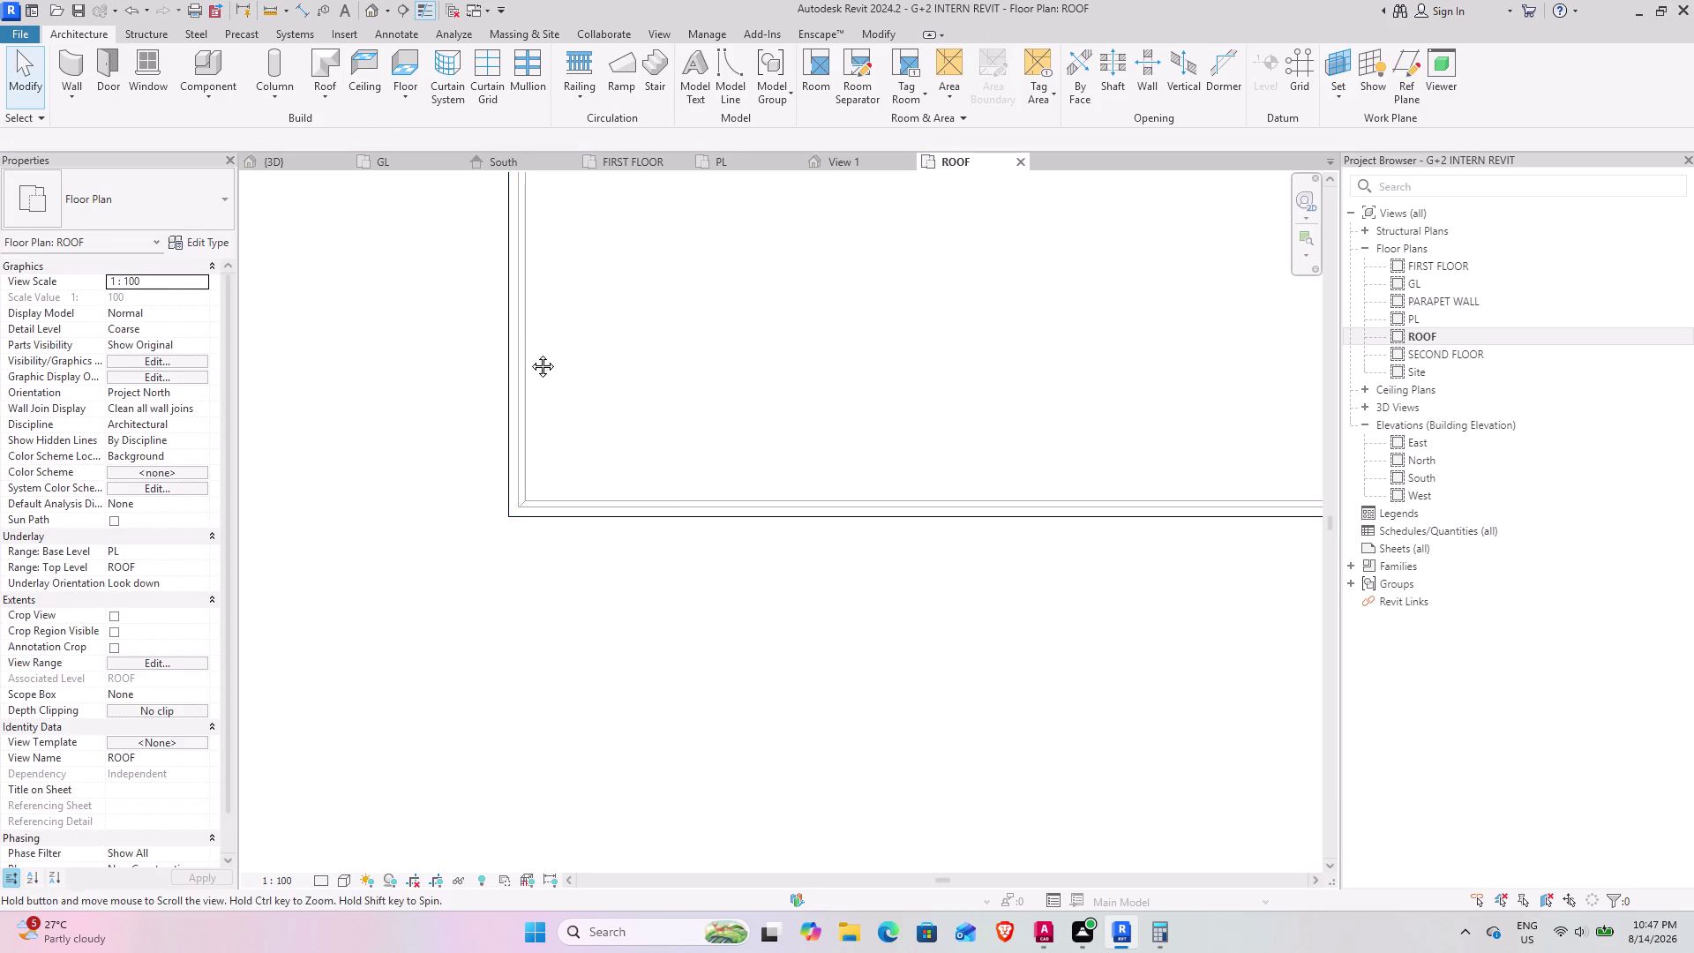
Give new walls Base Offset 0 and Unconnected Height 3'6" (1066.8 mm).
middle_drag(521, 343, 474, 952)
middle_drag(558, 544, 587, 880)
middle_drag(637, 350, 624, 848)
middle_drag(581, 233, 608, 709)
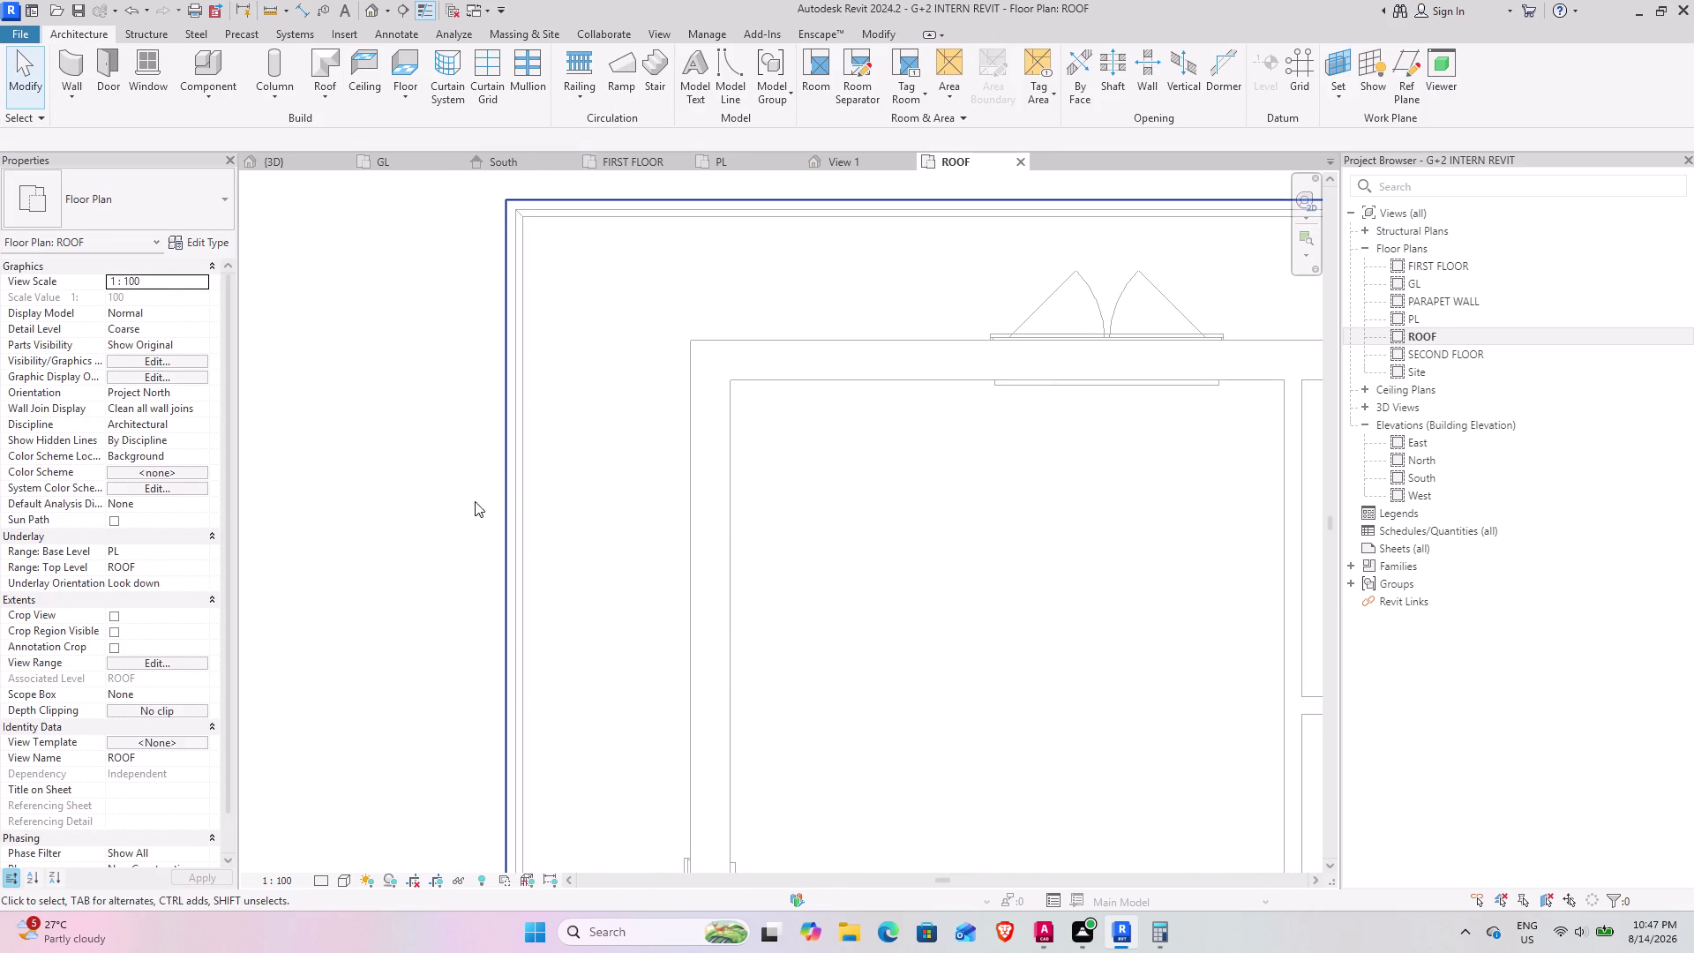
click(74, 53)
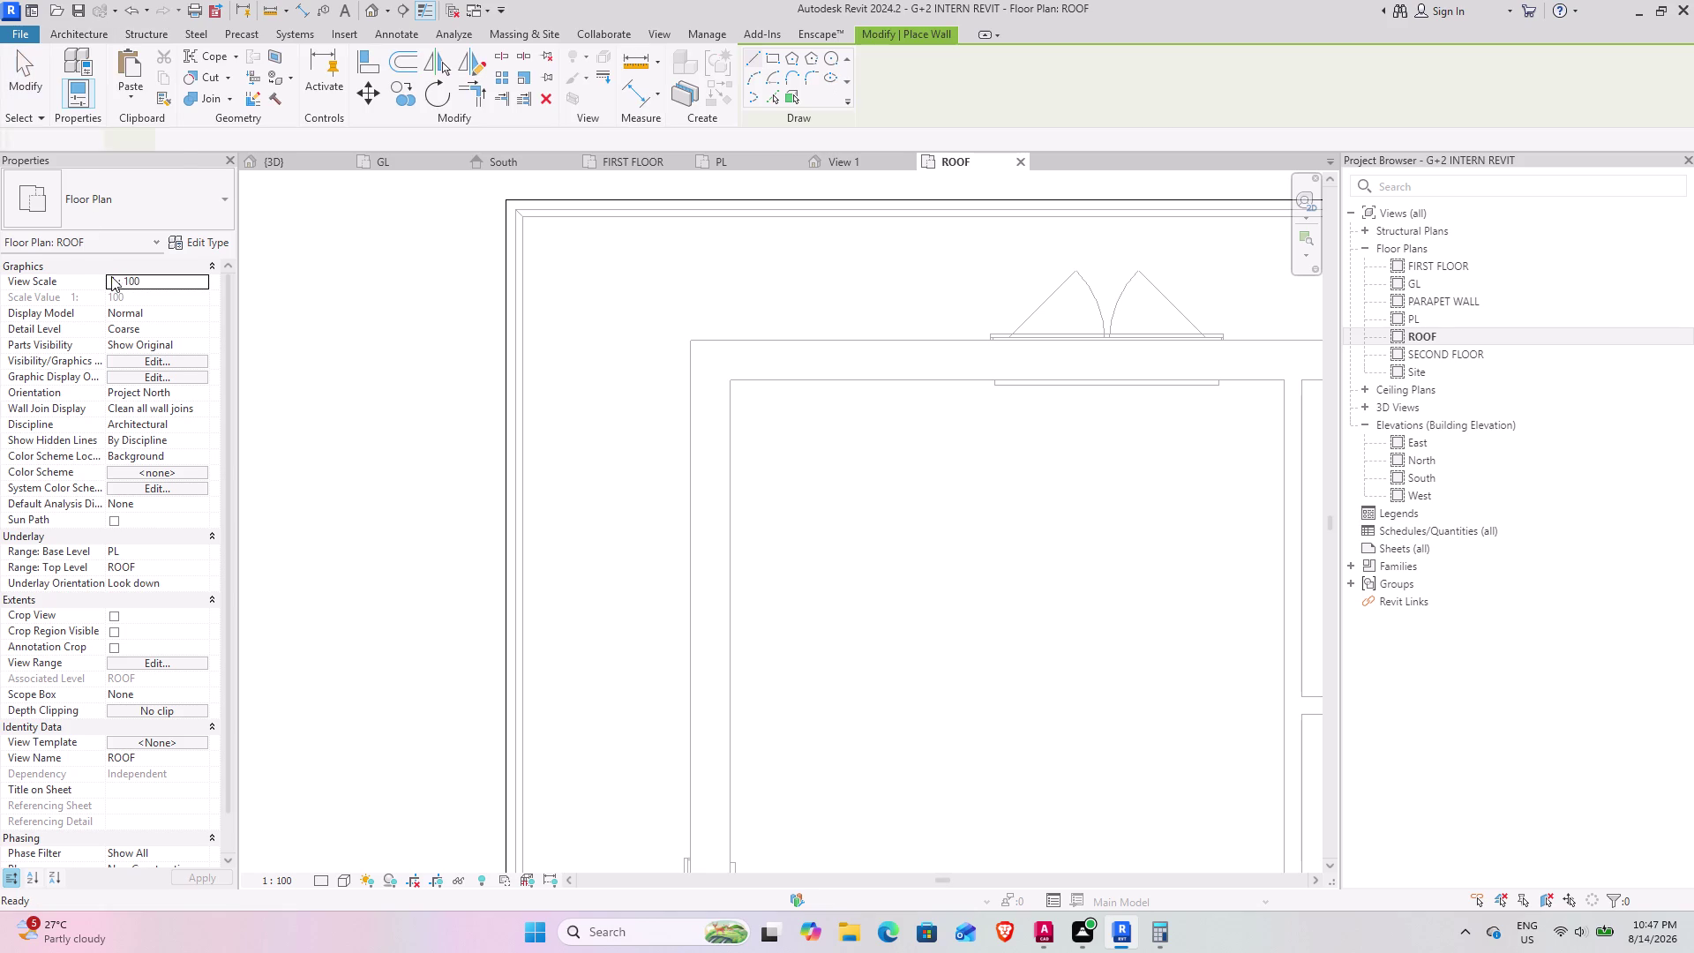
click(200, 318)
key(0)
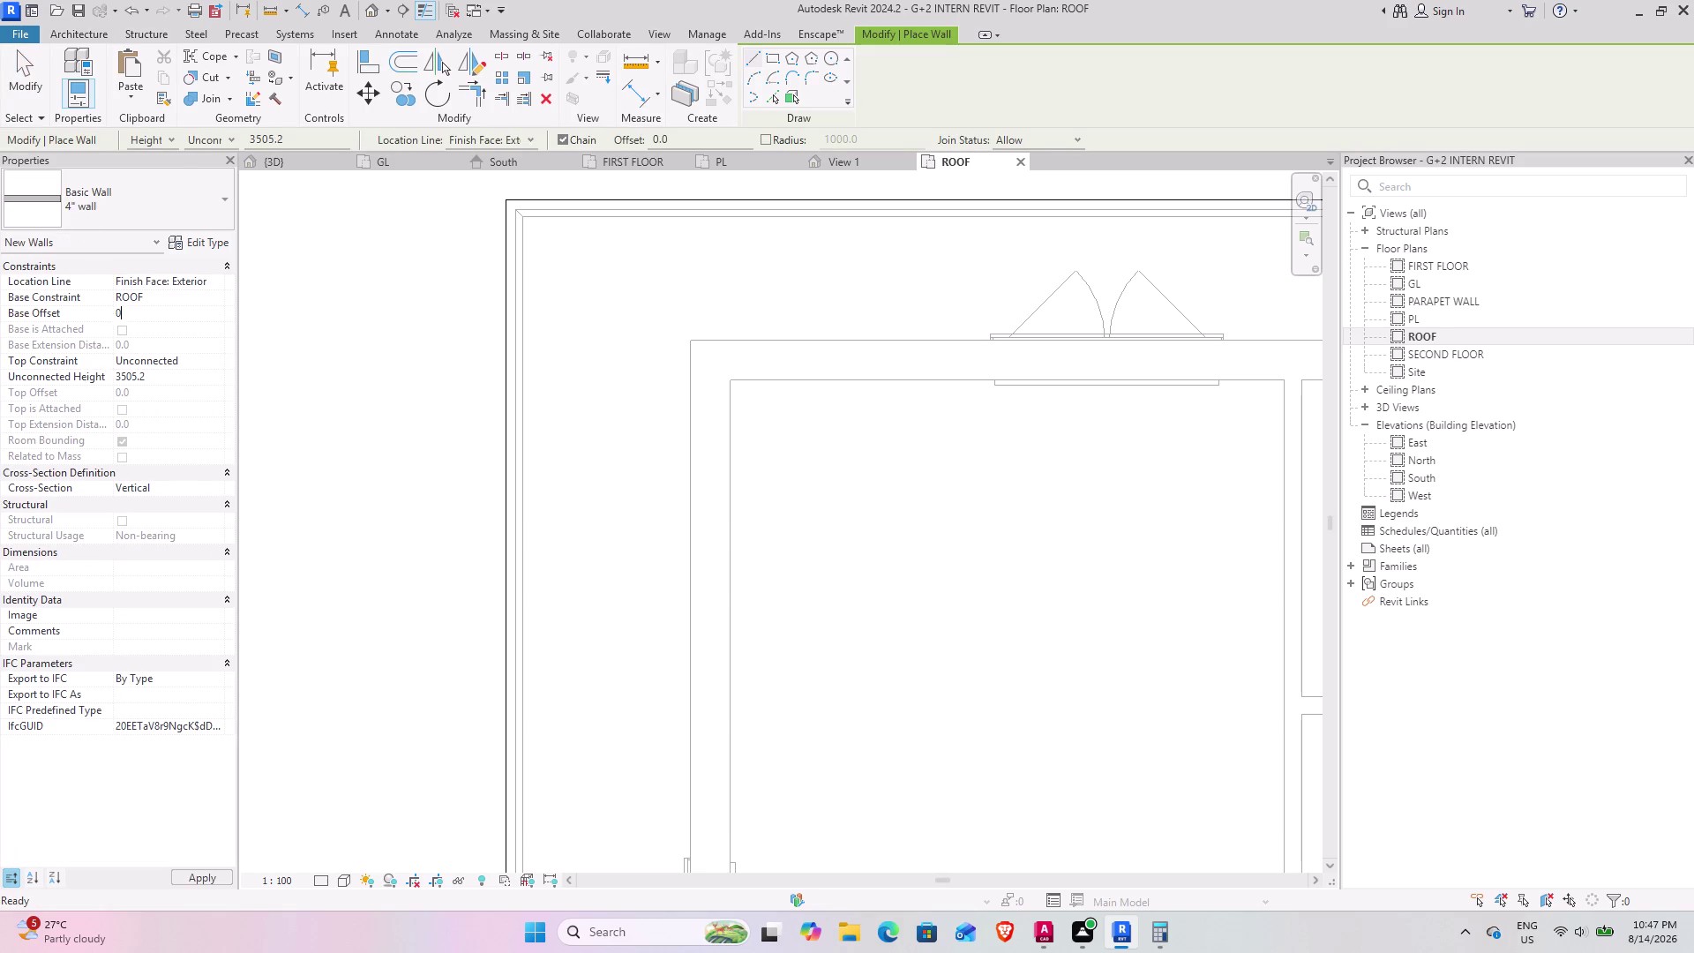
key(Return)
click(178, 381)
text(3.5')
key(Return)
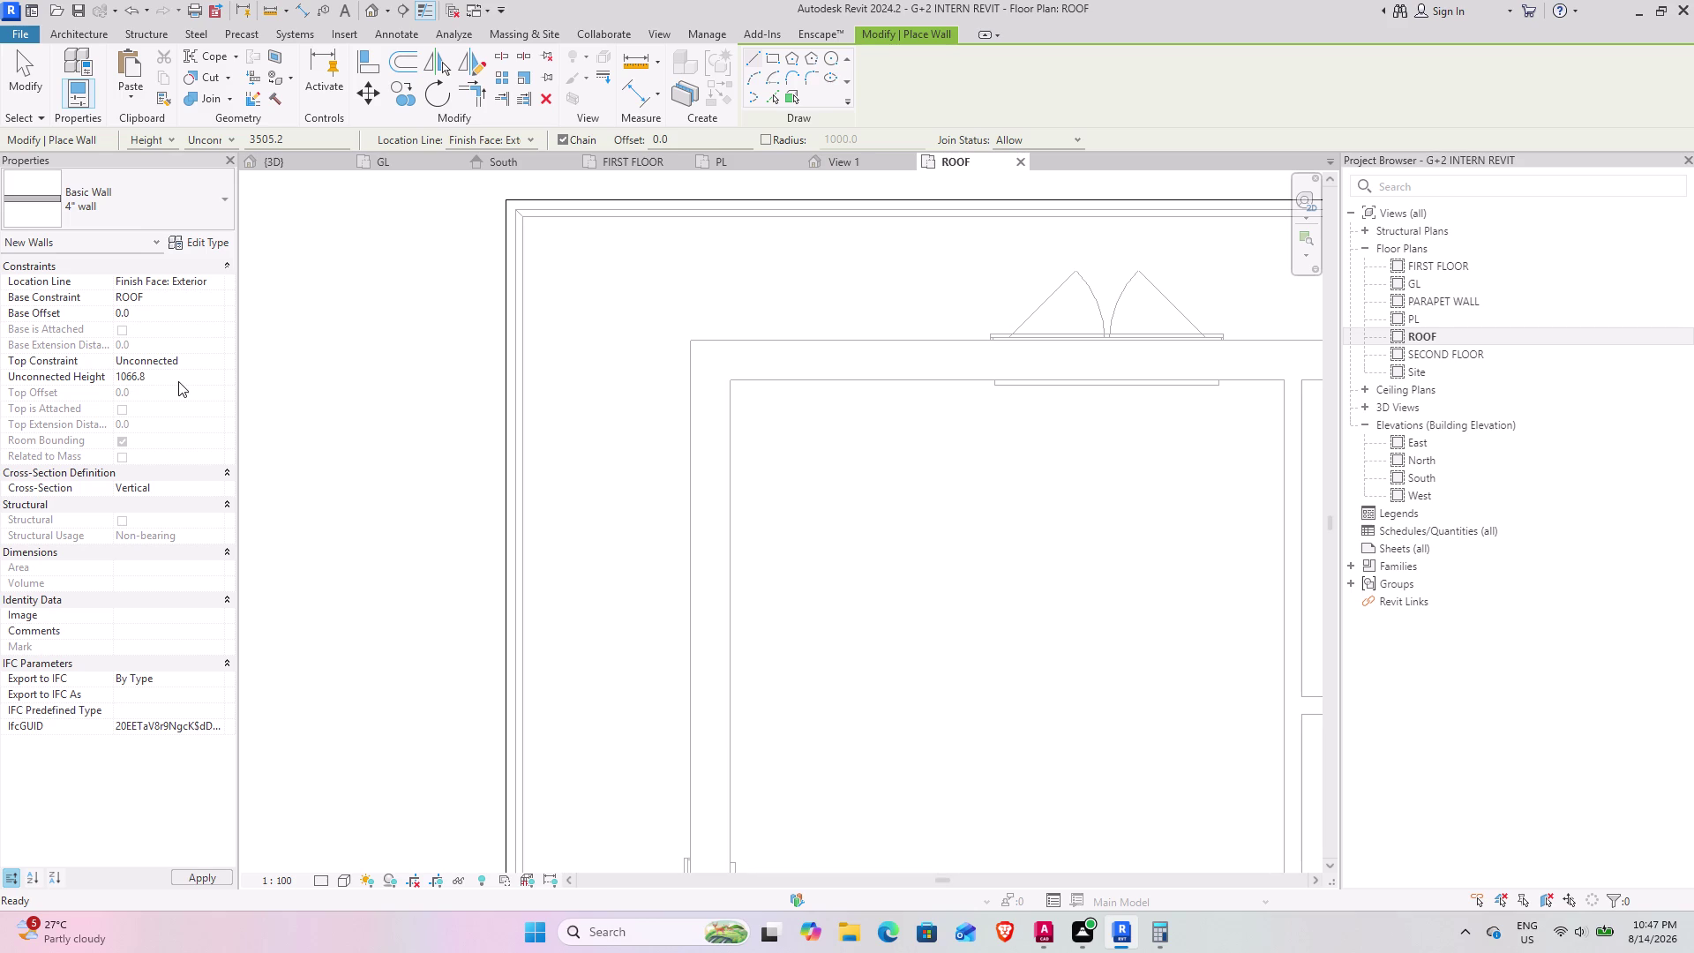
Draw the parapet wall along the roof edge from the lower corner to the stair edge.
click(505, 198)
key(space)
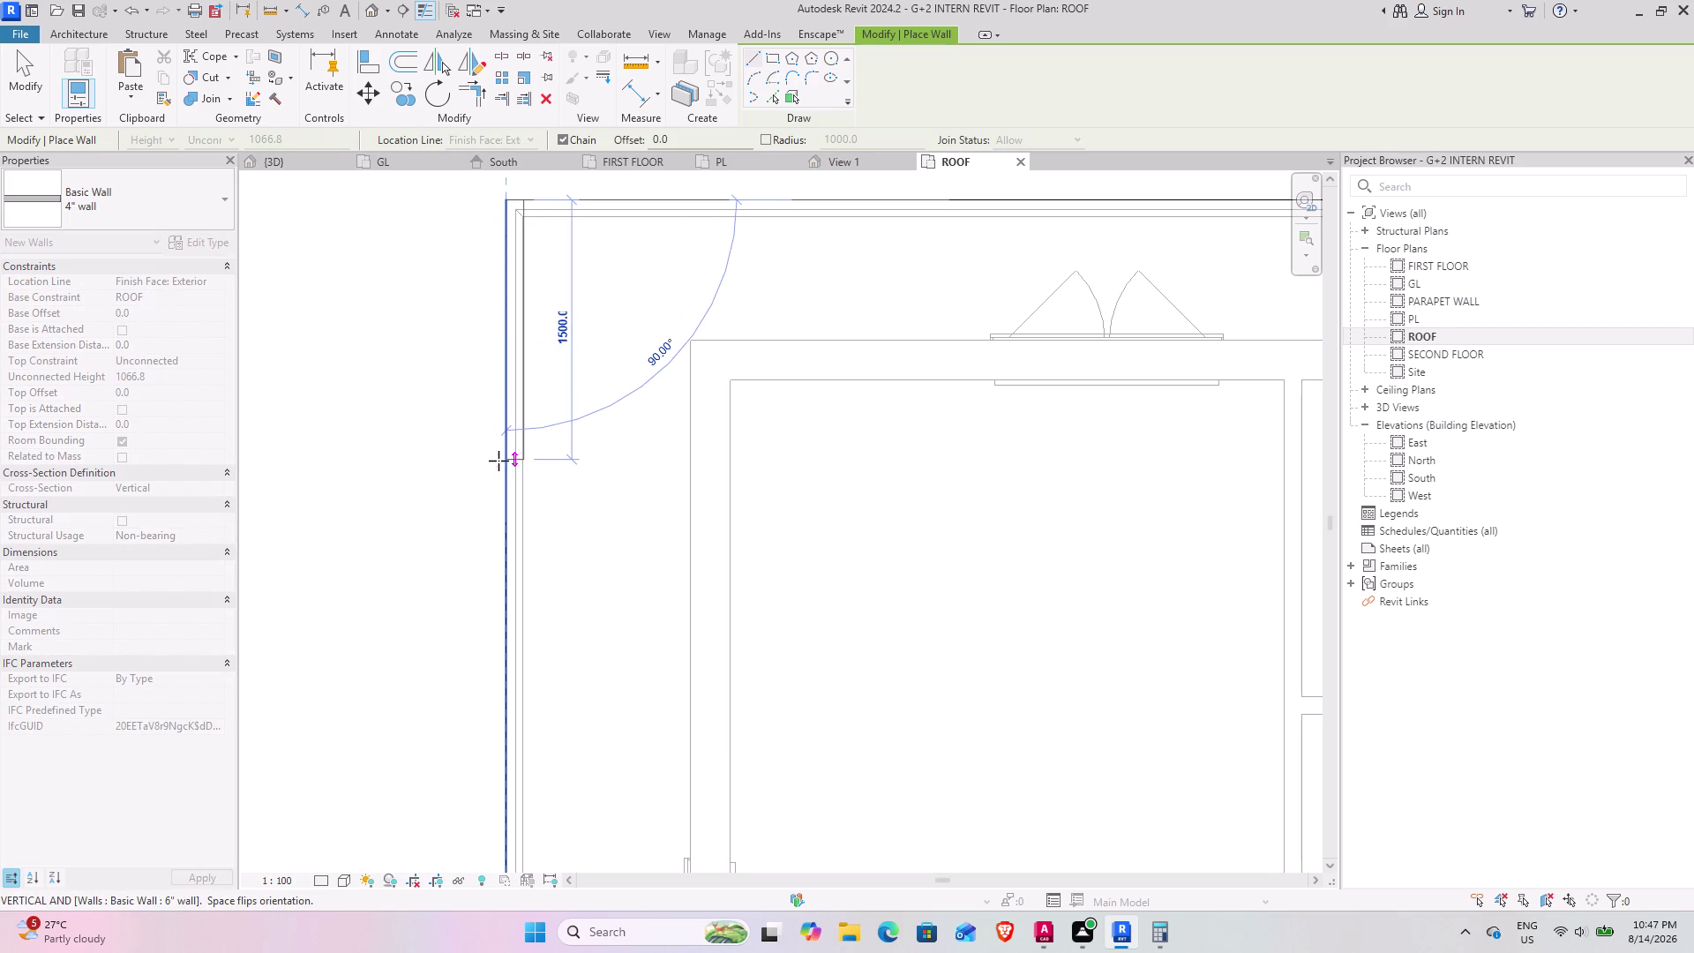
middle_drag(514, 609, 514, 309)
middle_drag(477, 680, 480, 353)
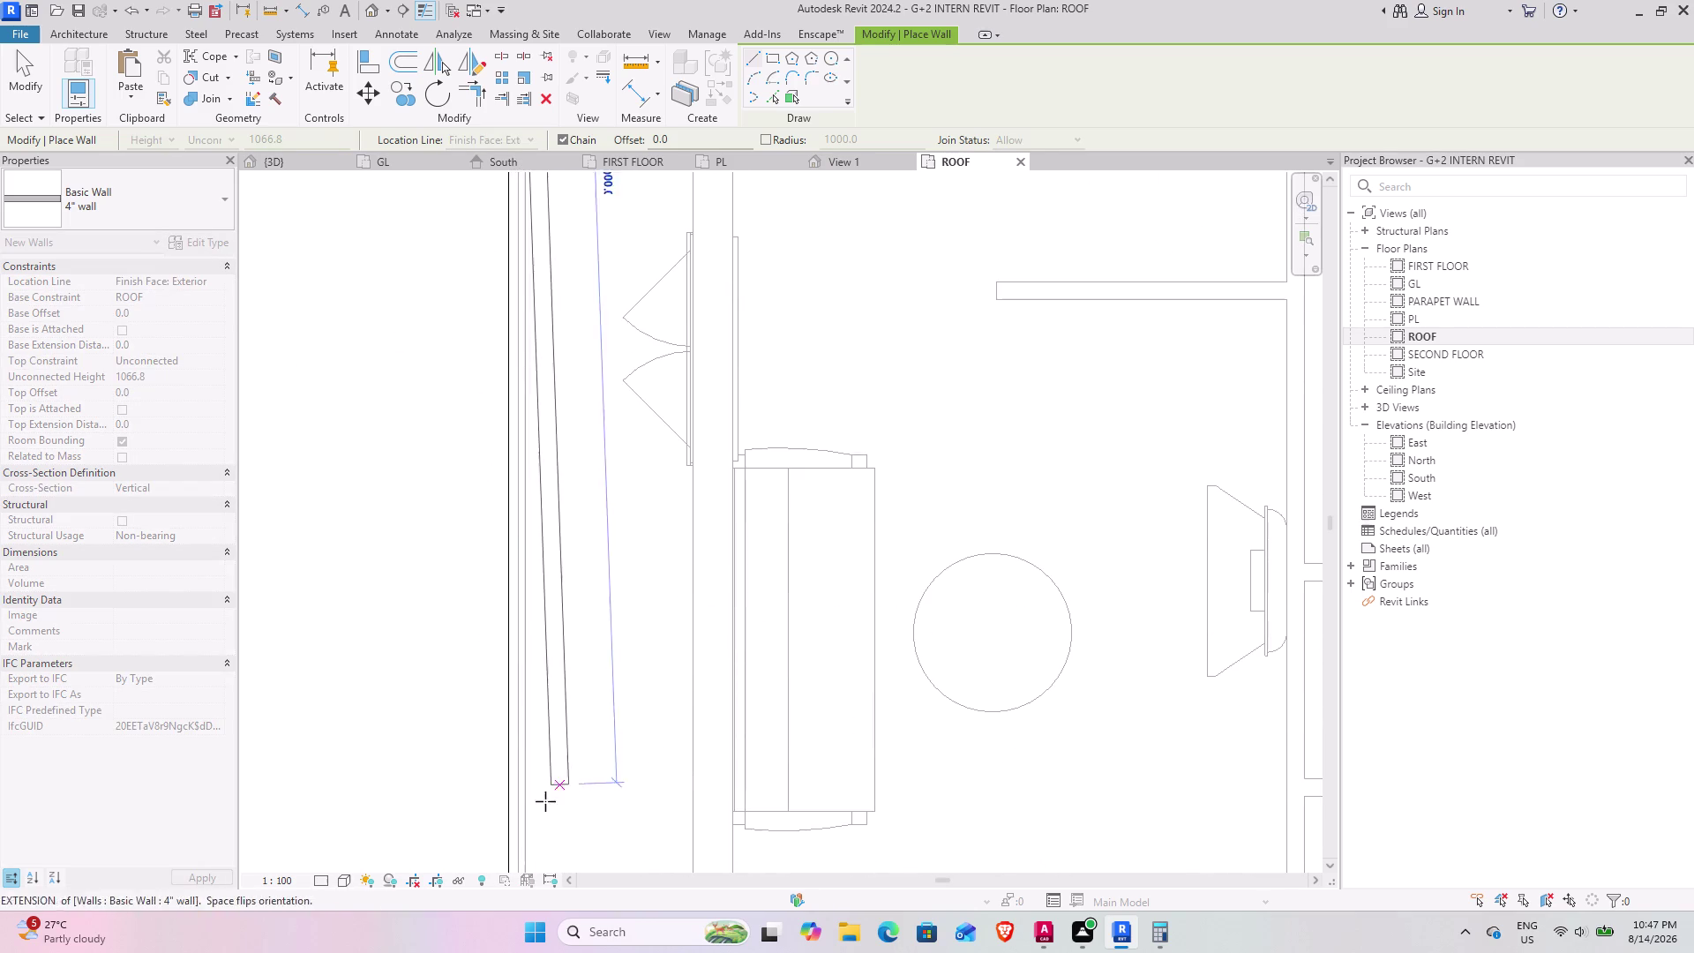
middle_drag(521, 788, 521, 203)
middle_drag(487, 722, 487, 331)
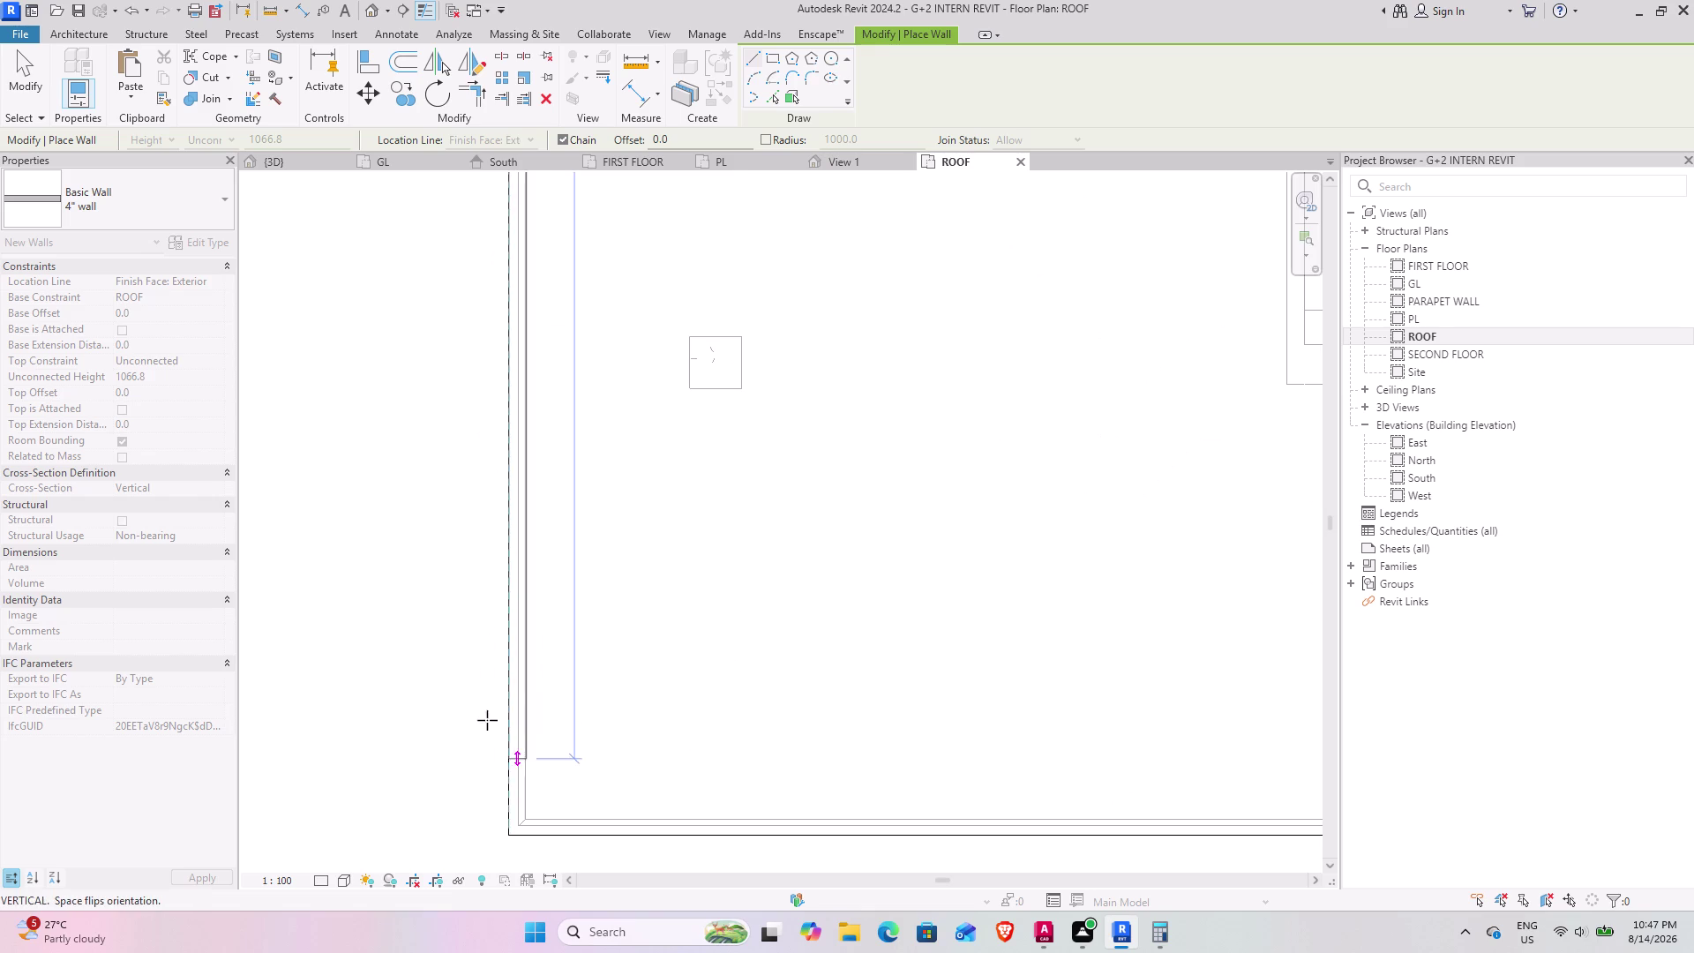
middle_drag(487, 719, 498, 506)
click(527, 626)
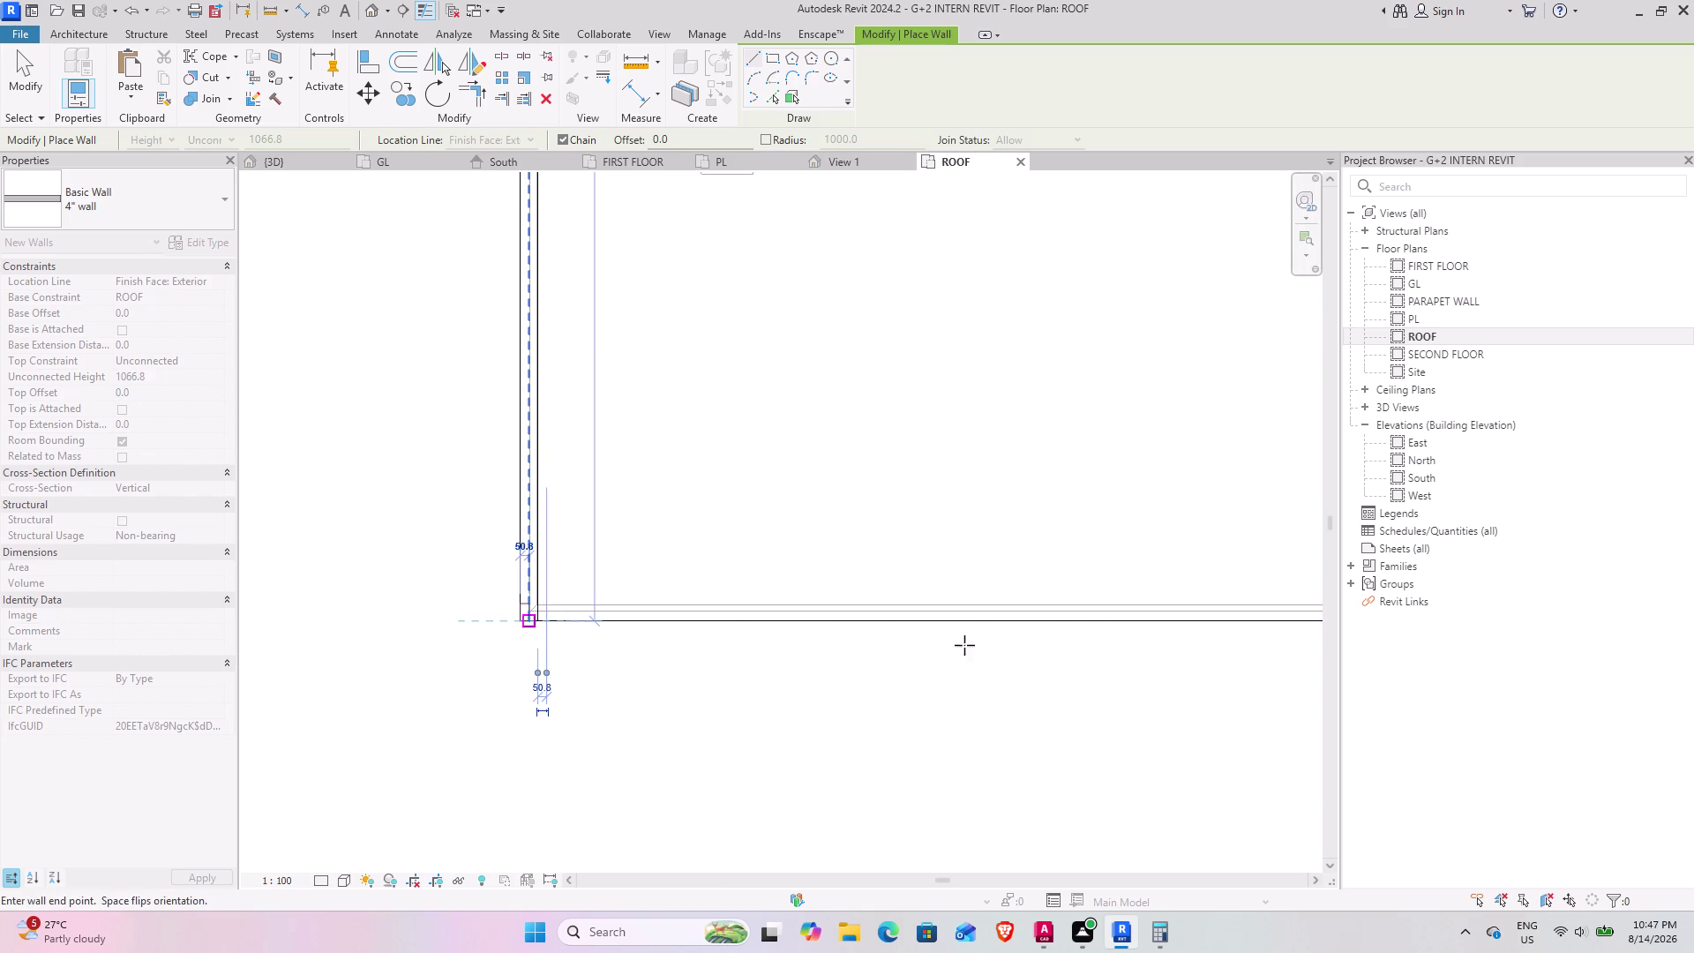
middle_drag(1119, 620, 357, 639)
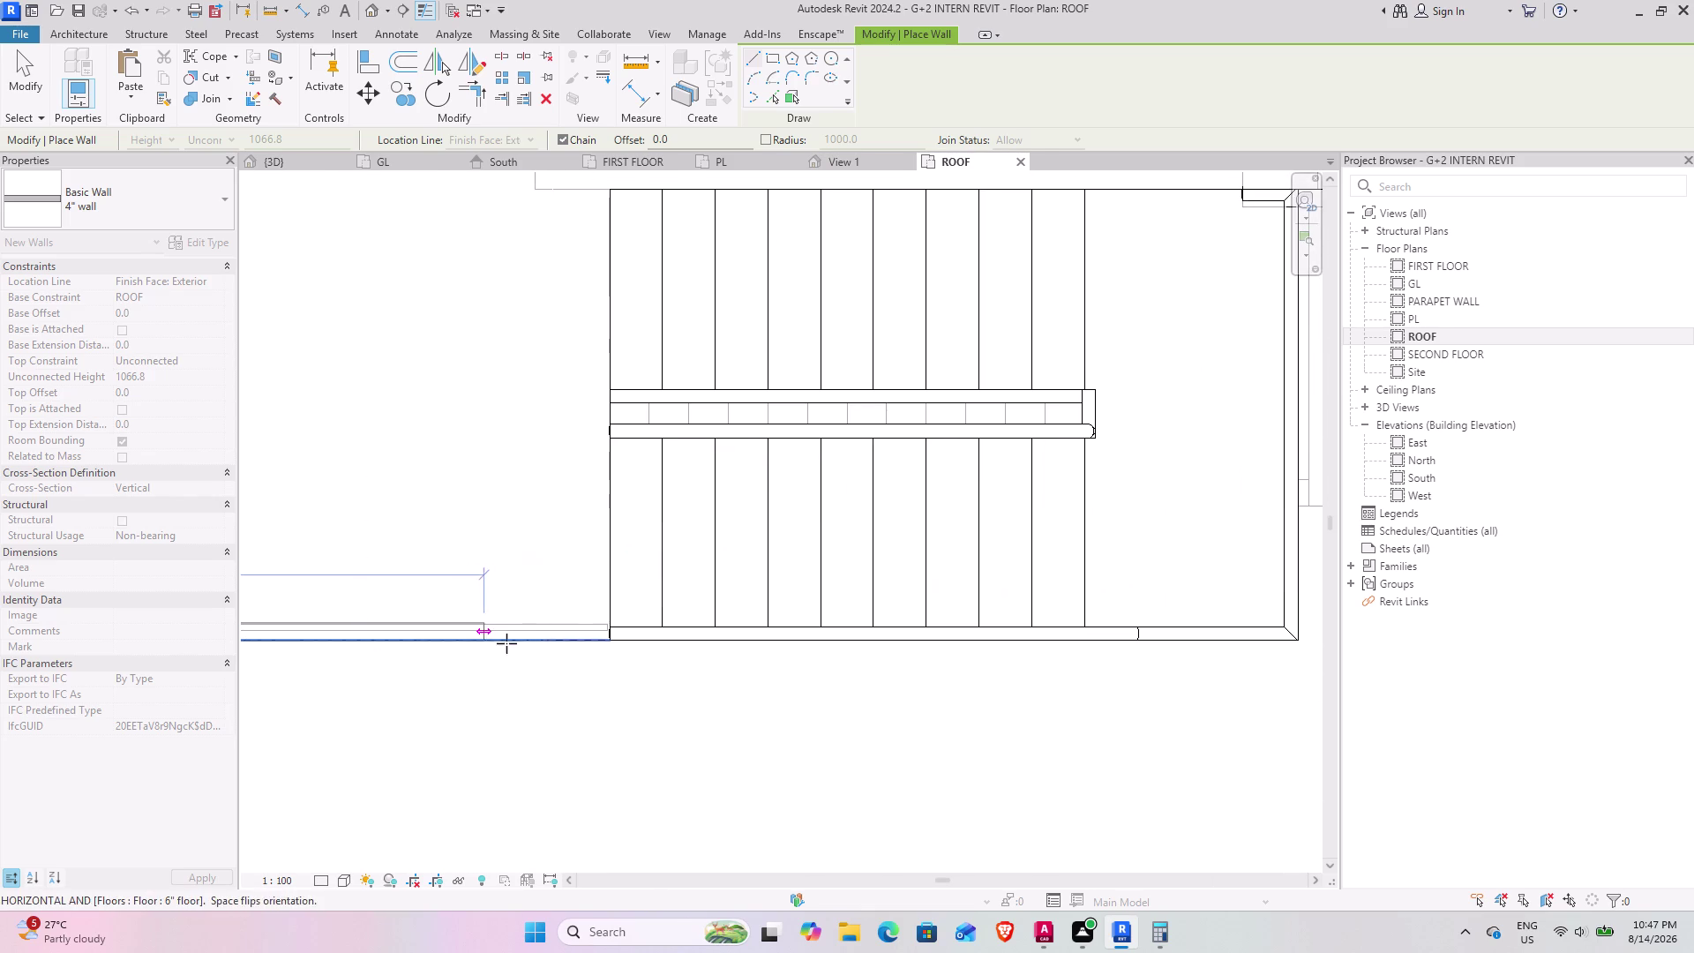
scroll(up, 3)
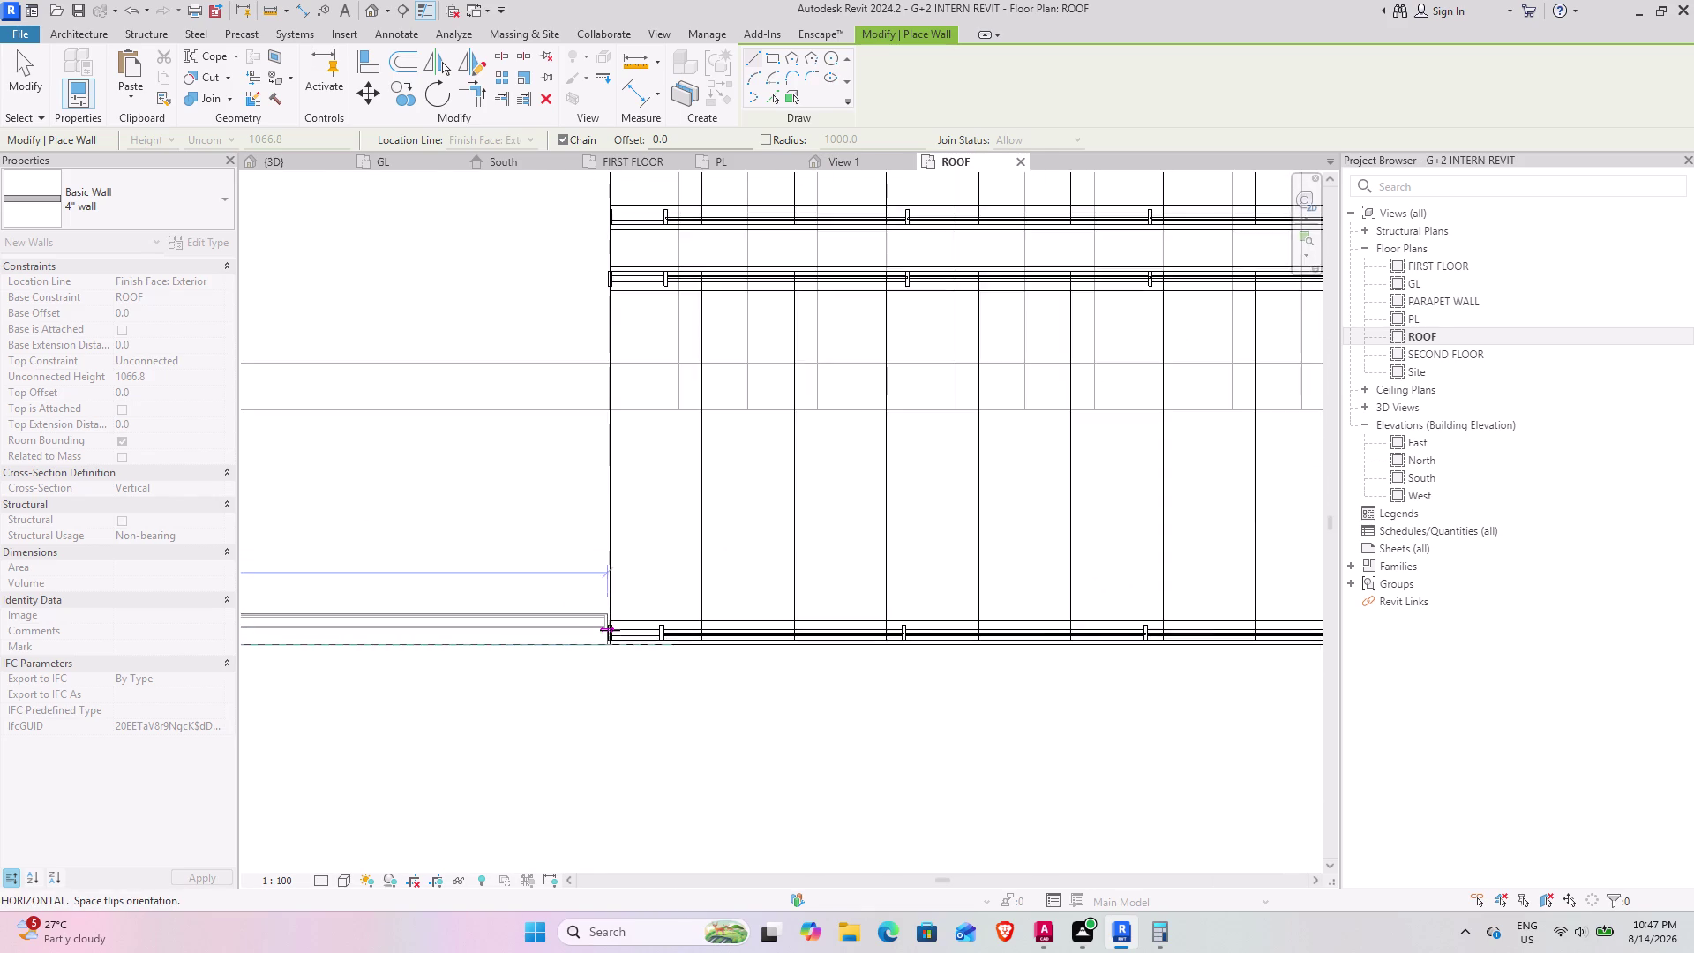
scroll(up, 3)
click(609, 629)
key(Escape)
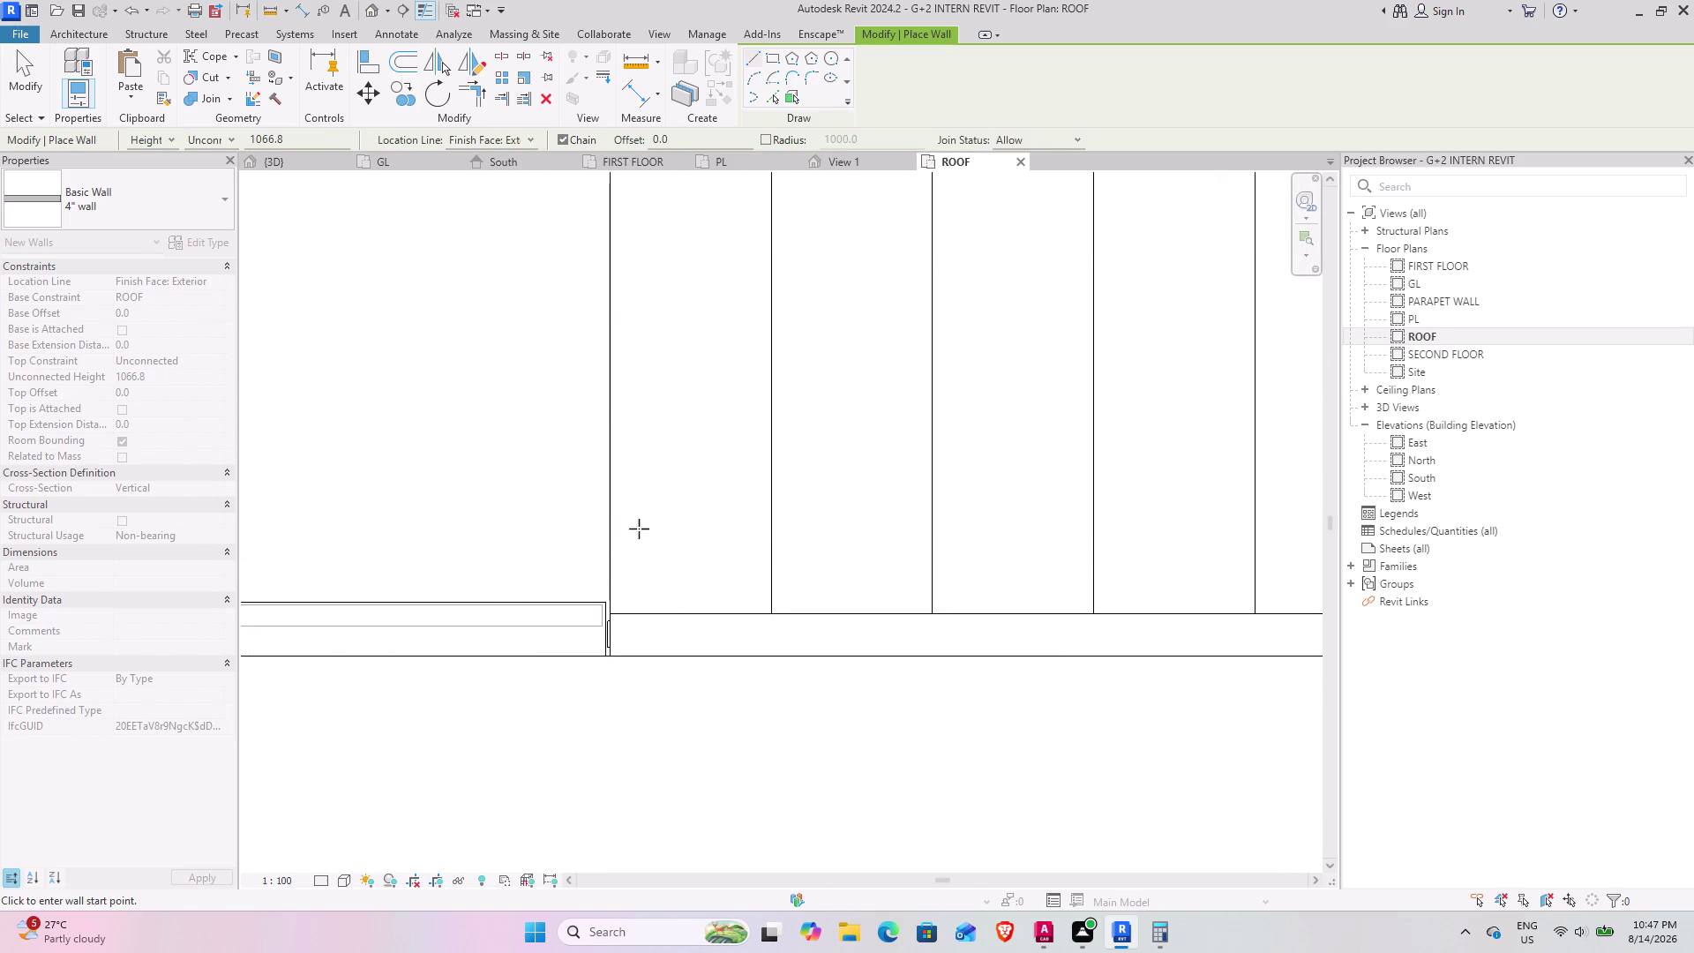
middle_drag(692, 420, 747, 726)
scroll(down, 3)
middle_drag(733, 415, 739, 756)
middle_drag(751, 419, 664, 788)
scroll(down, 3)
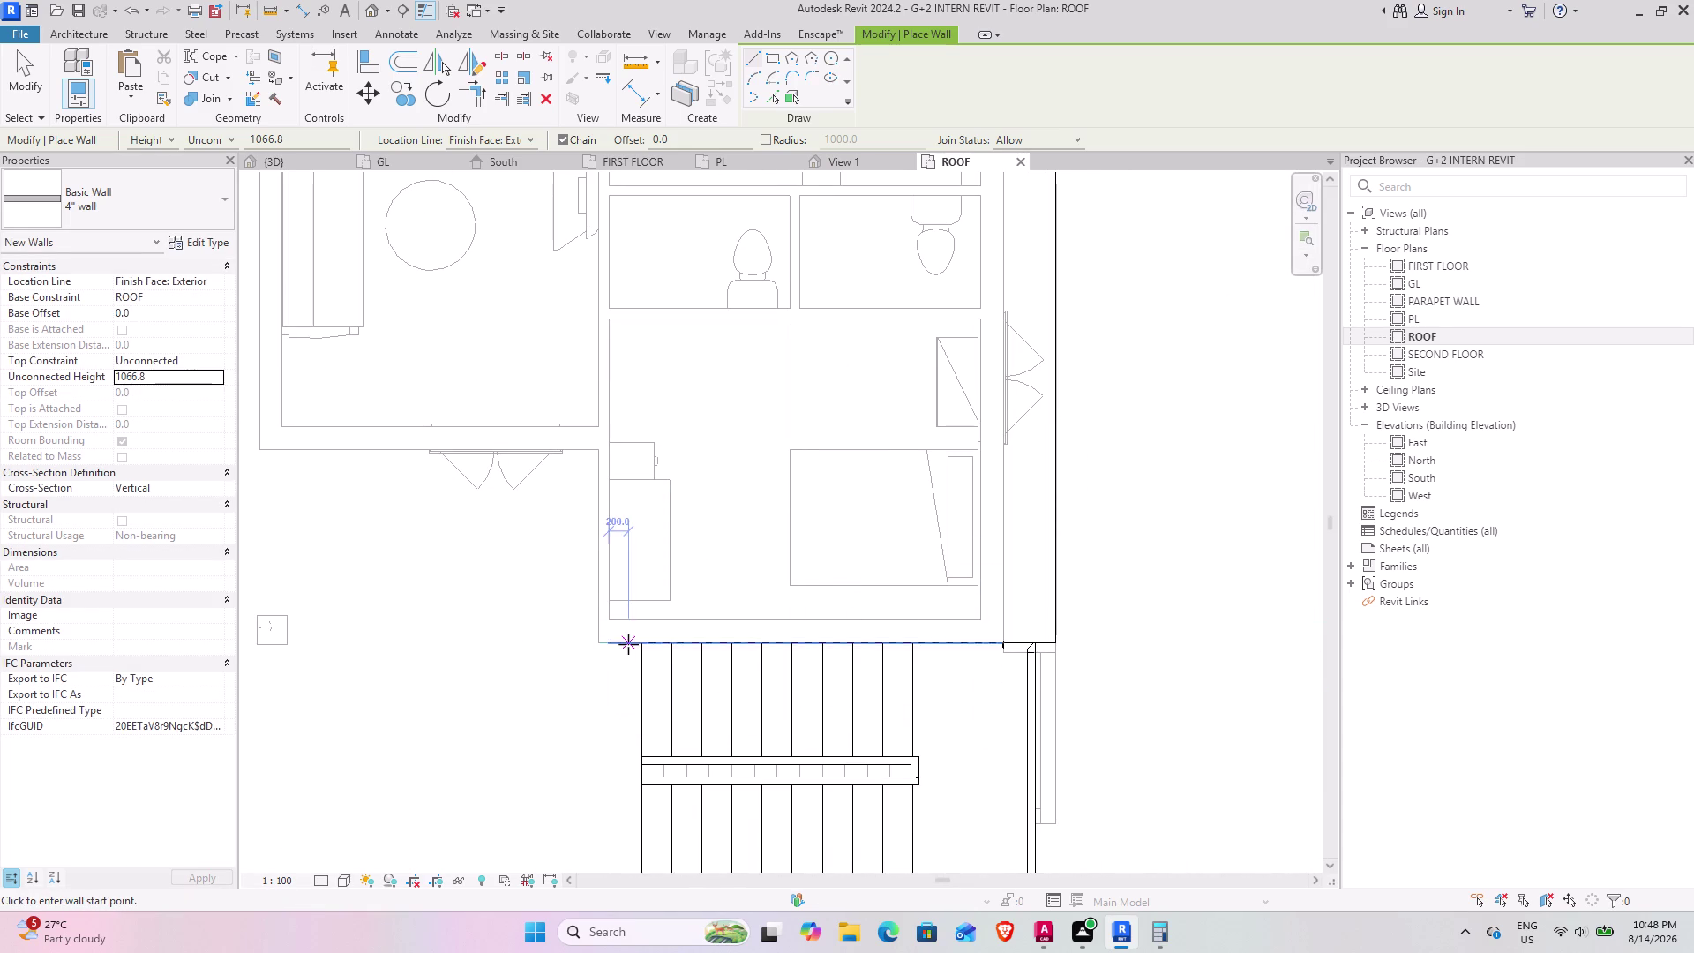
scroll(up, 3)
scroll(up, 3)
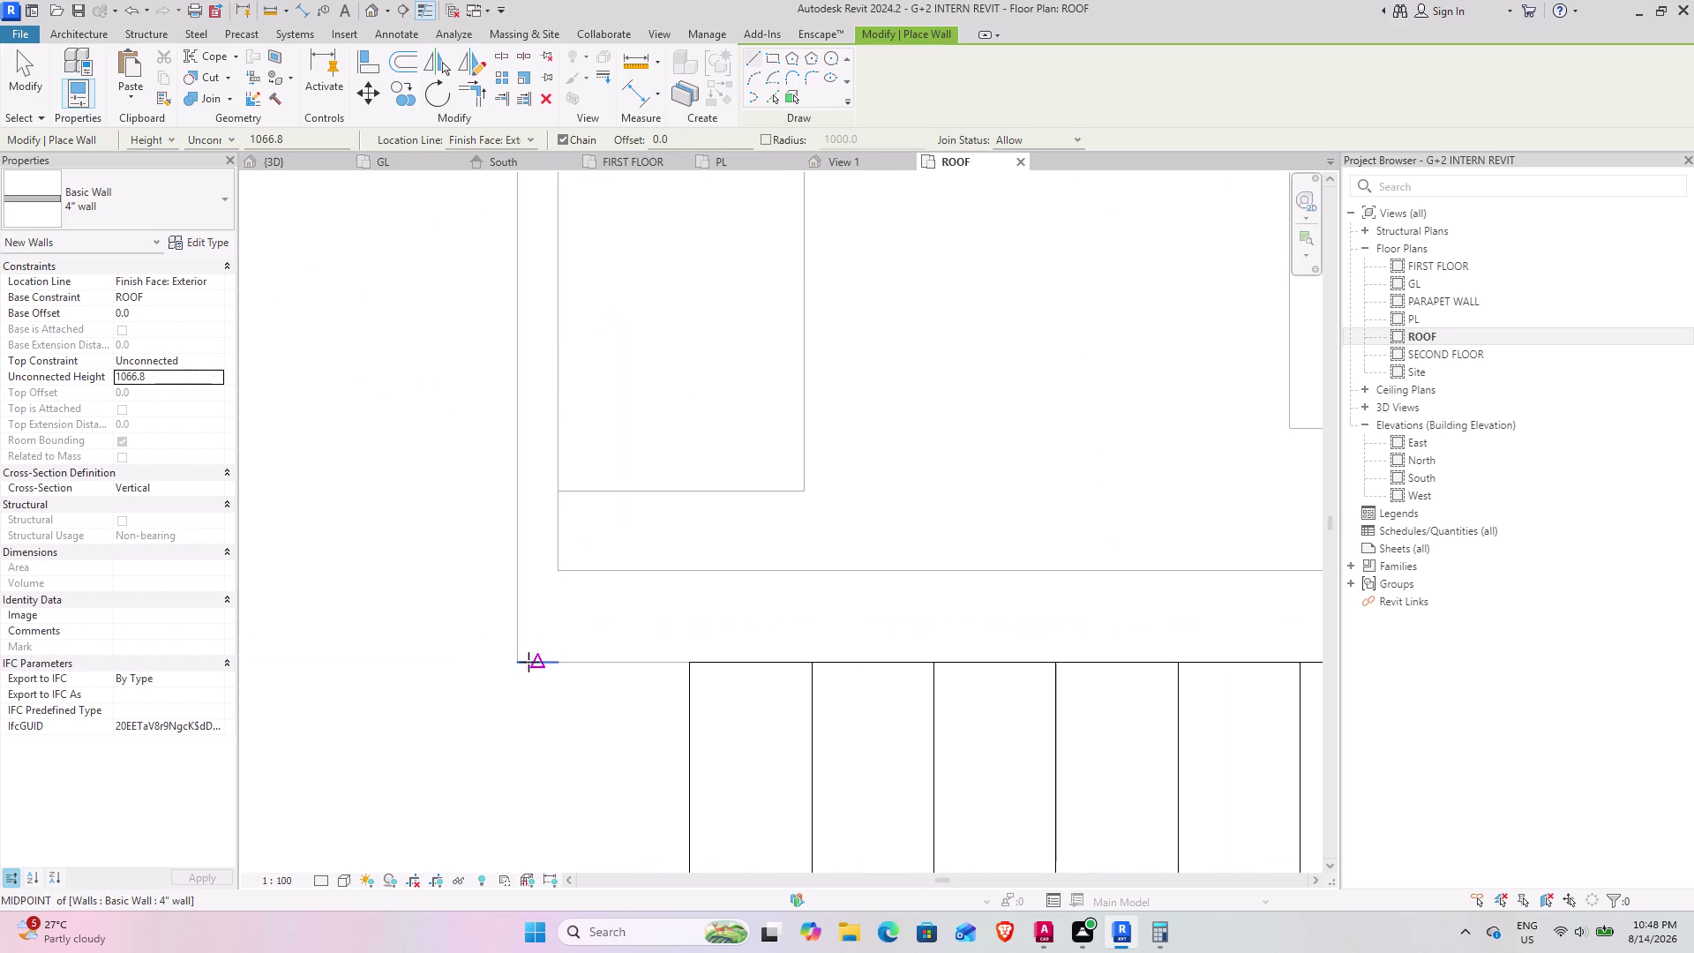
click(516, 664)
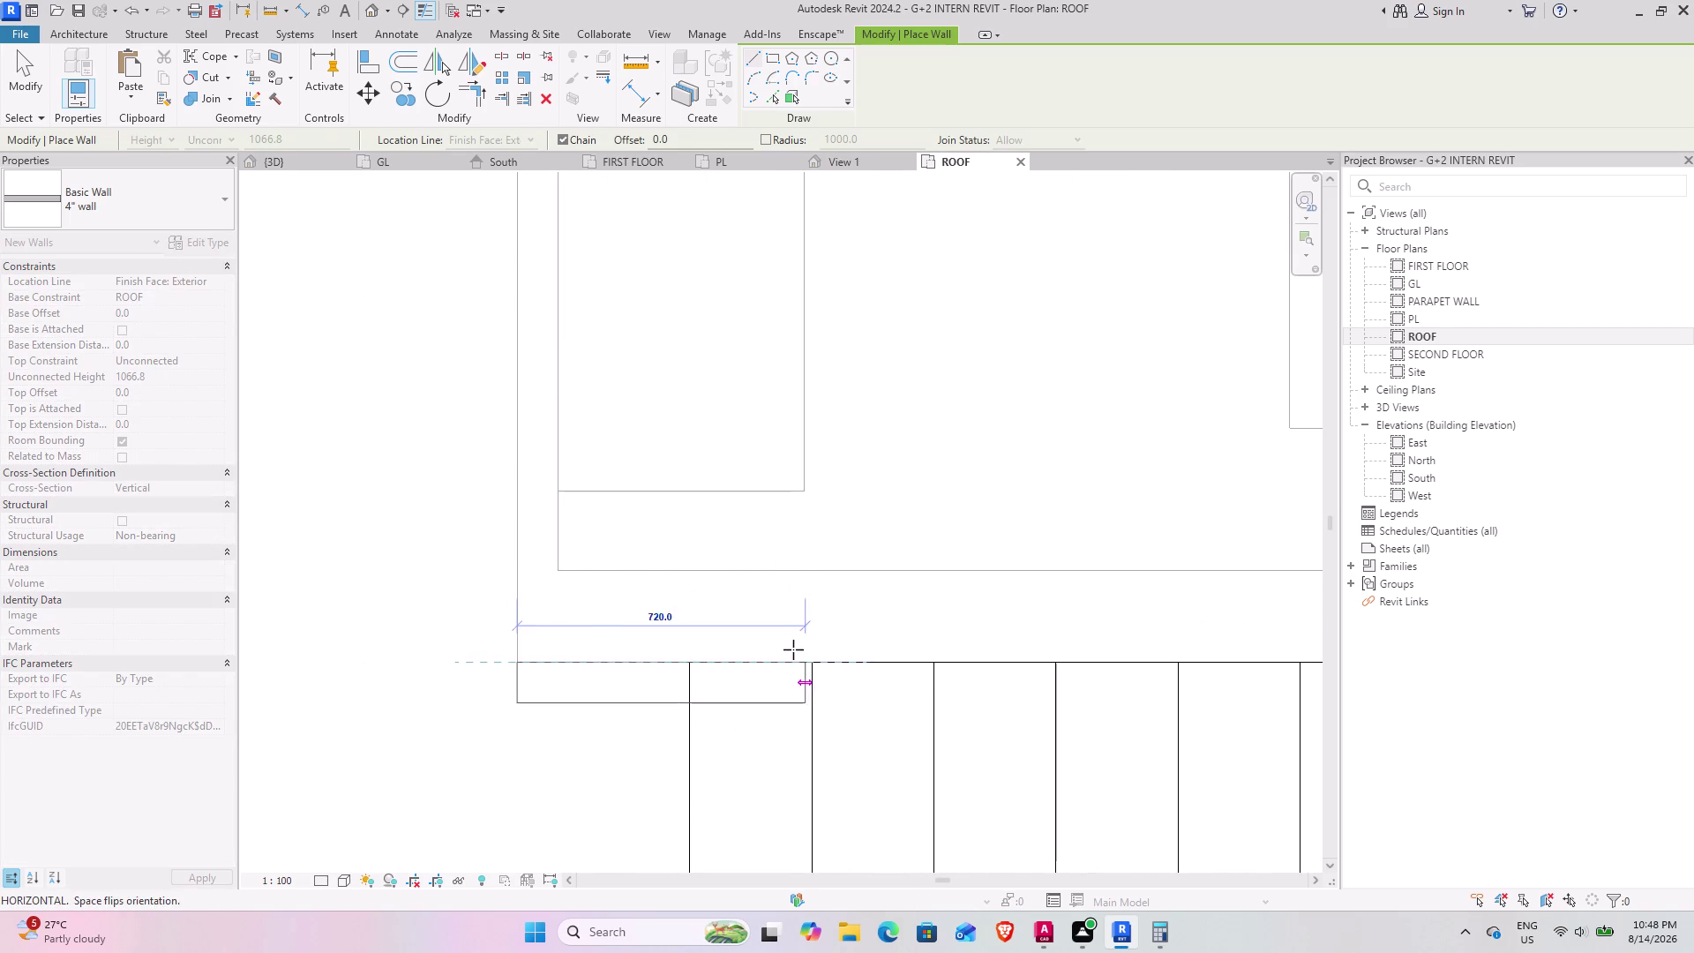
key(space)
scroll(down, 3)
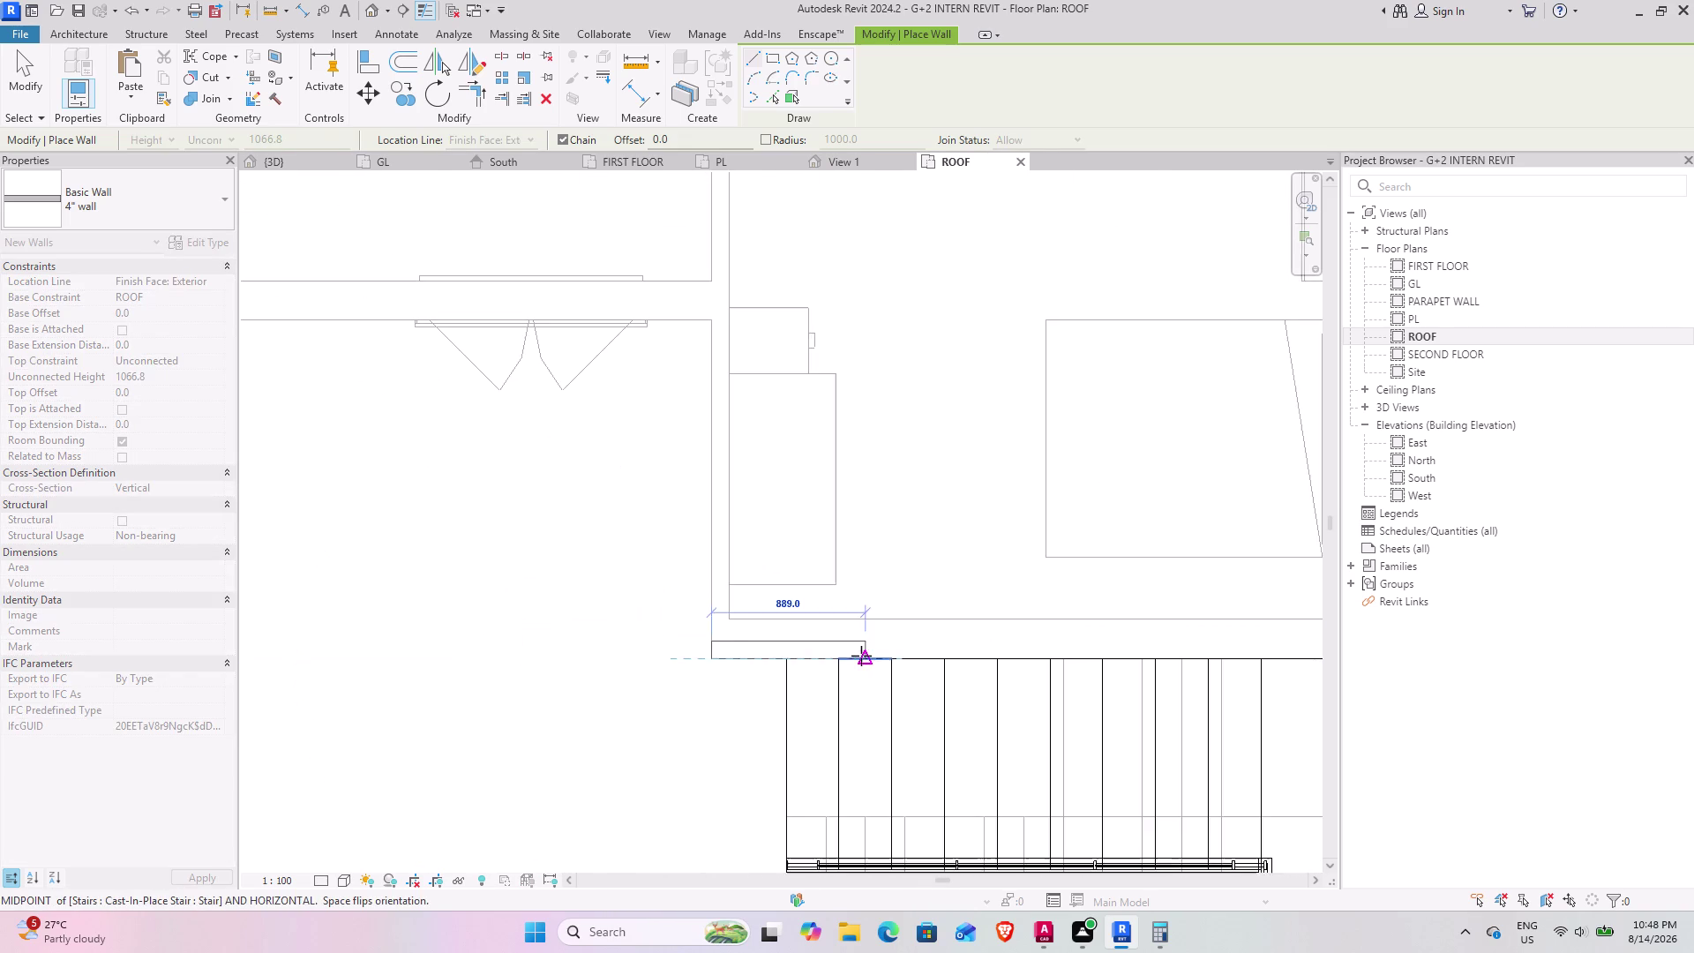
scroll(down, 3)
middle_drag(1117, 634, 848, 669)
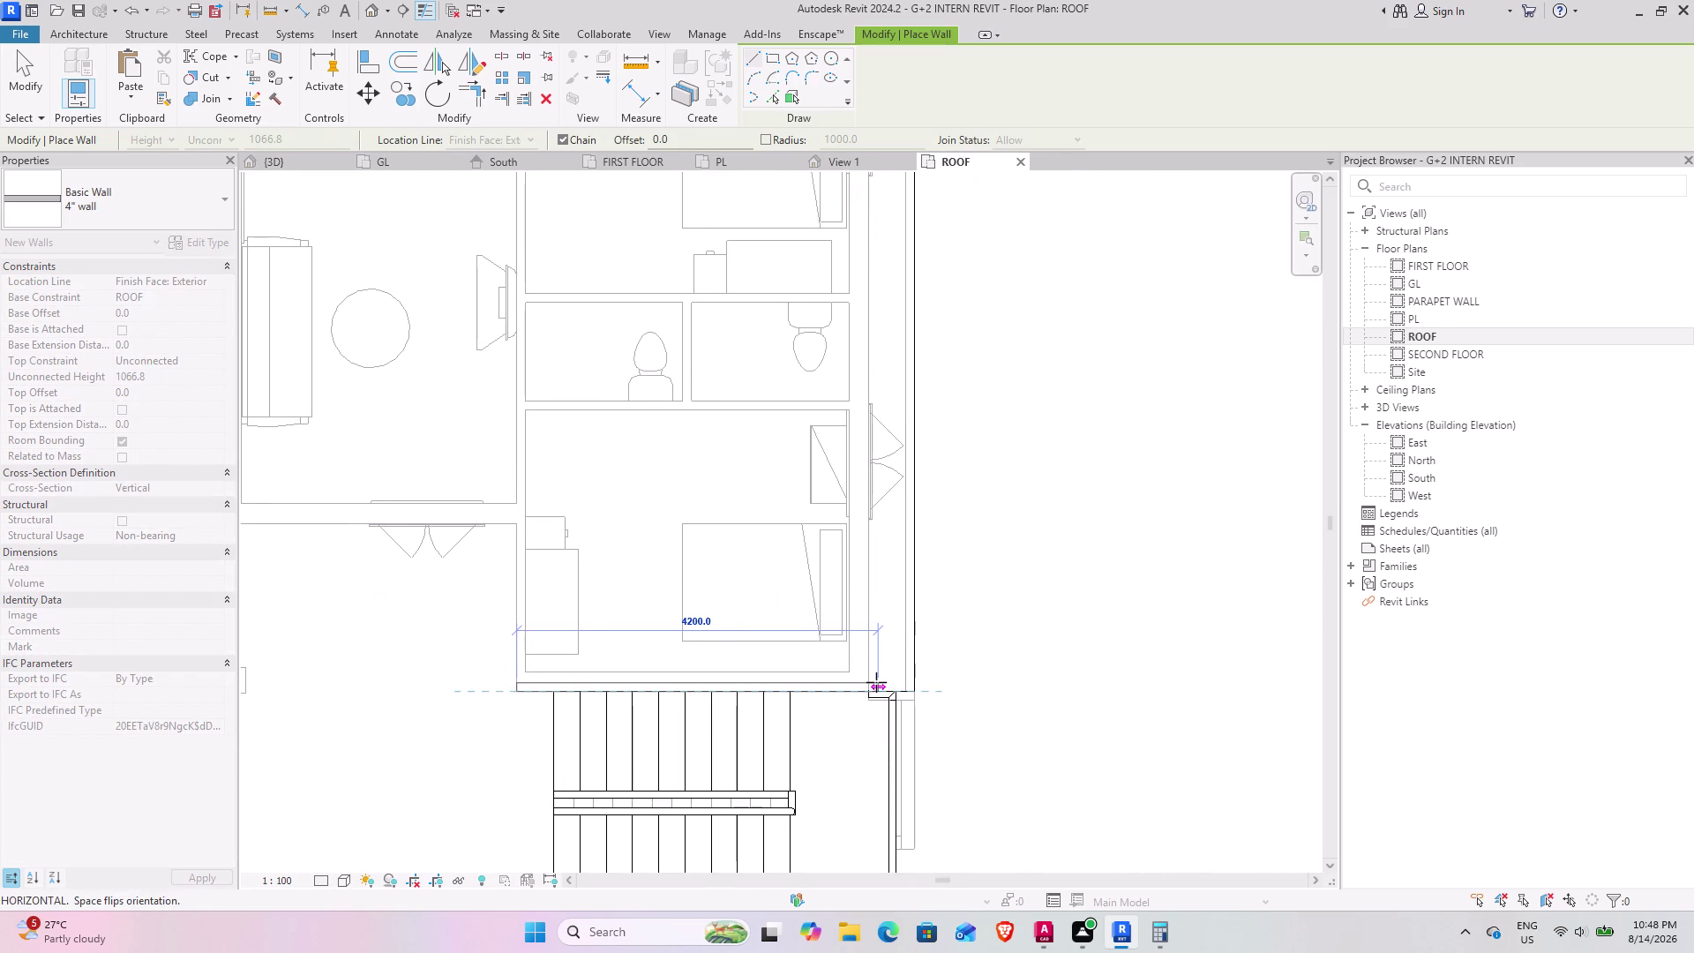
scroll(up, 3)
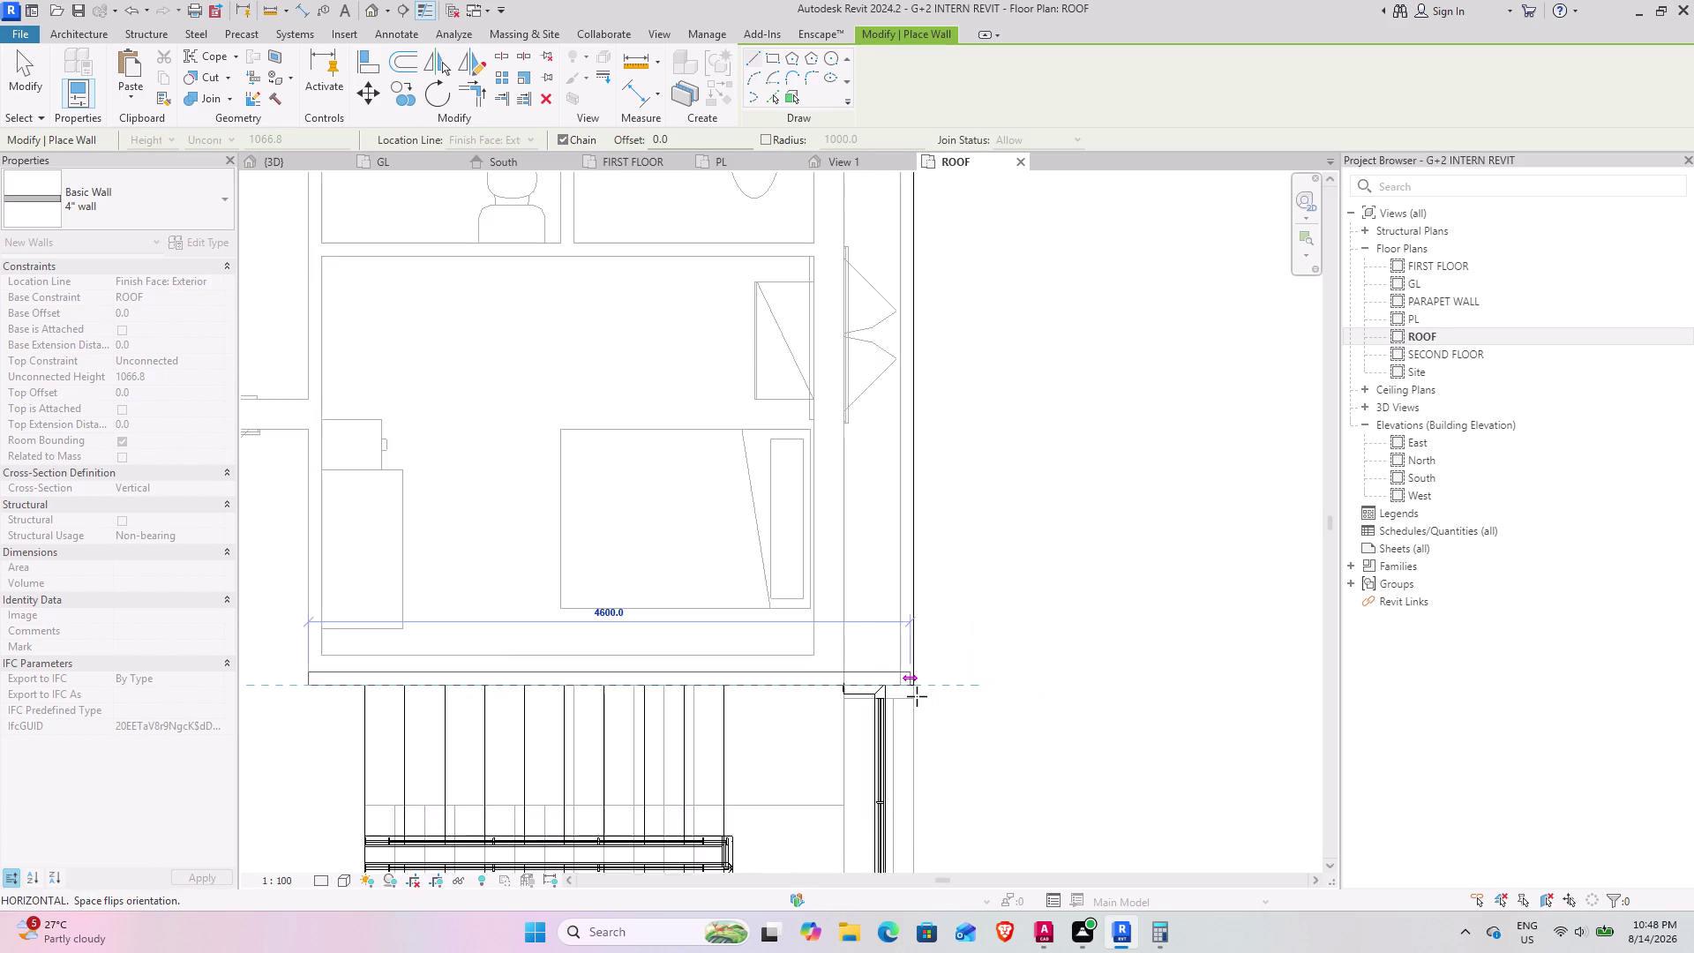
scroll(up, 3)
click(911, 672)
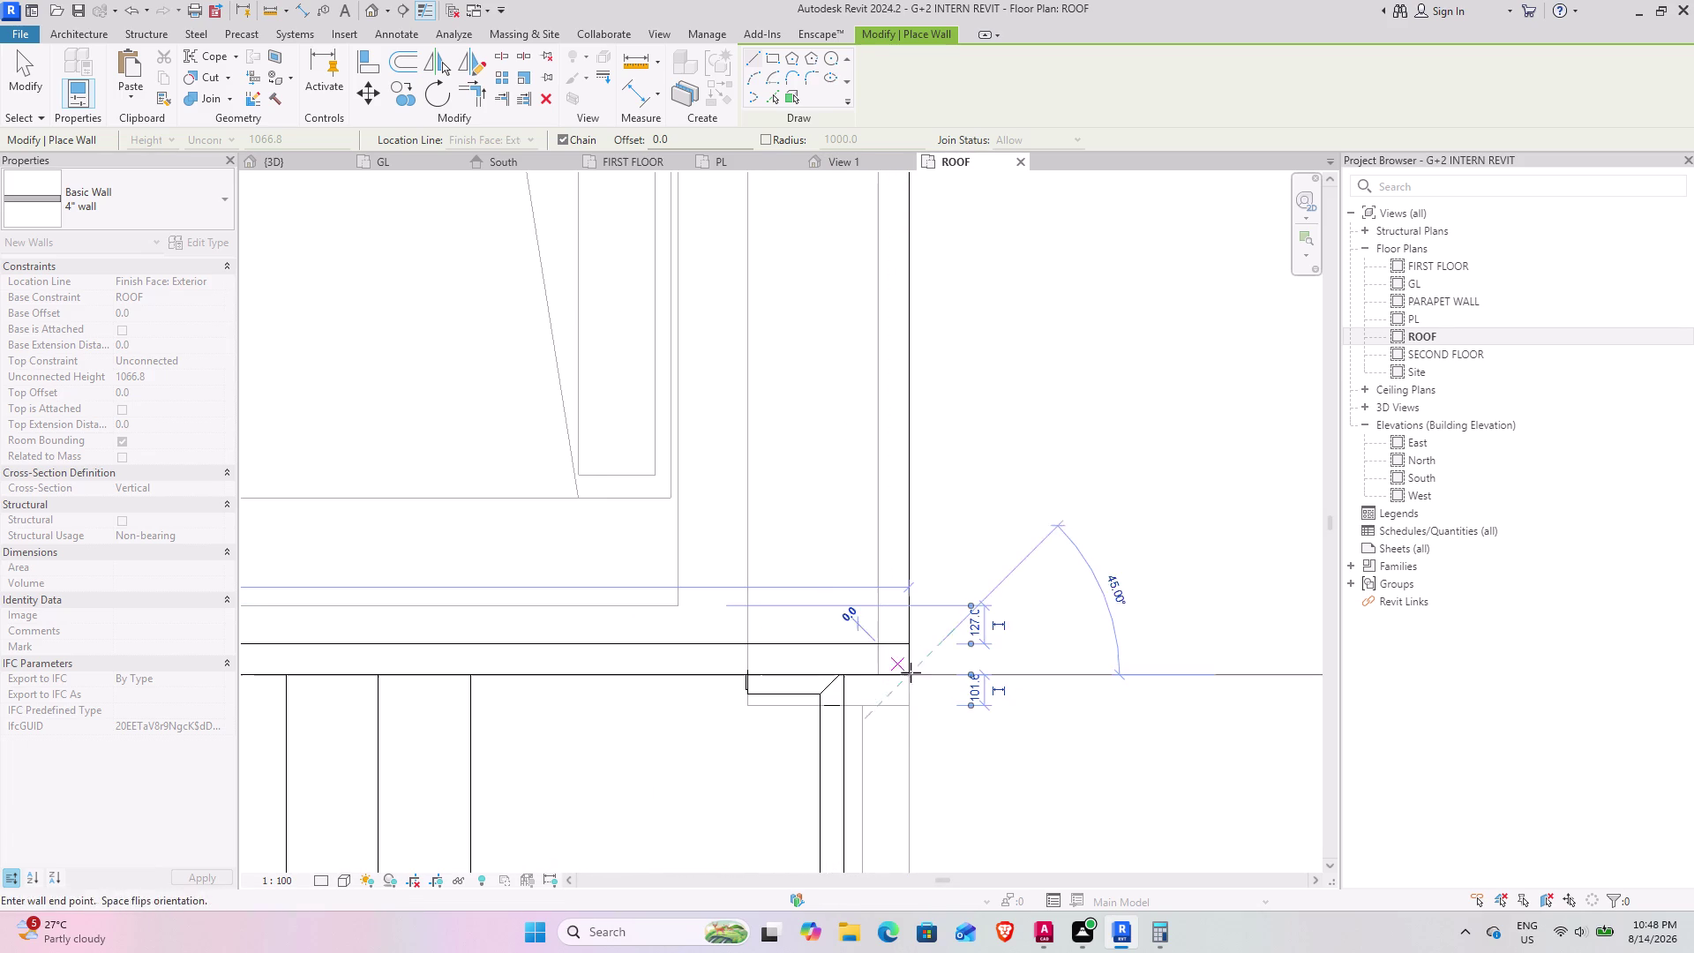
scroll(down, 3)
middle_drag(894, 339, 898, 349)
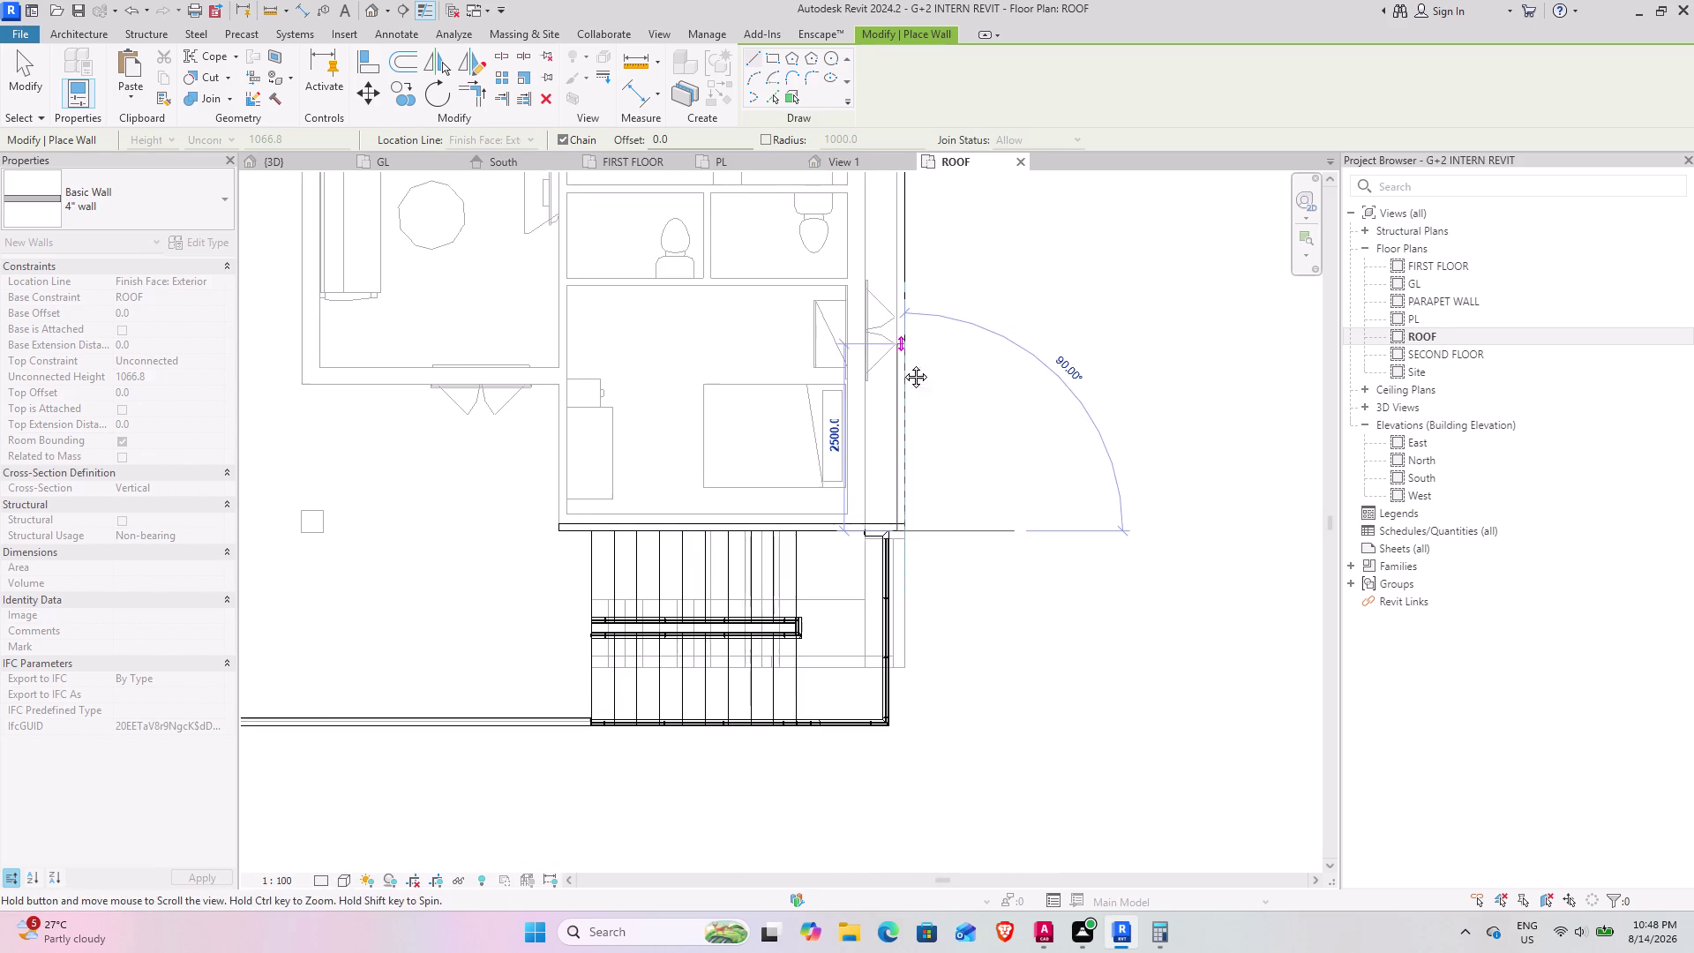
middle_drag(898, 349, 868, 684)
middle_drag(859, 322, 893, 815)
scroll(up, 3)
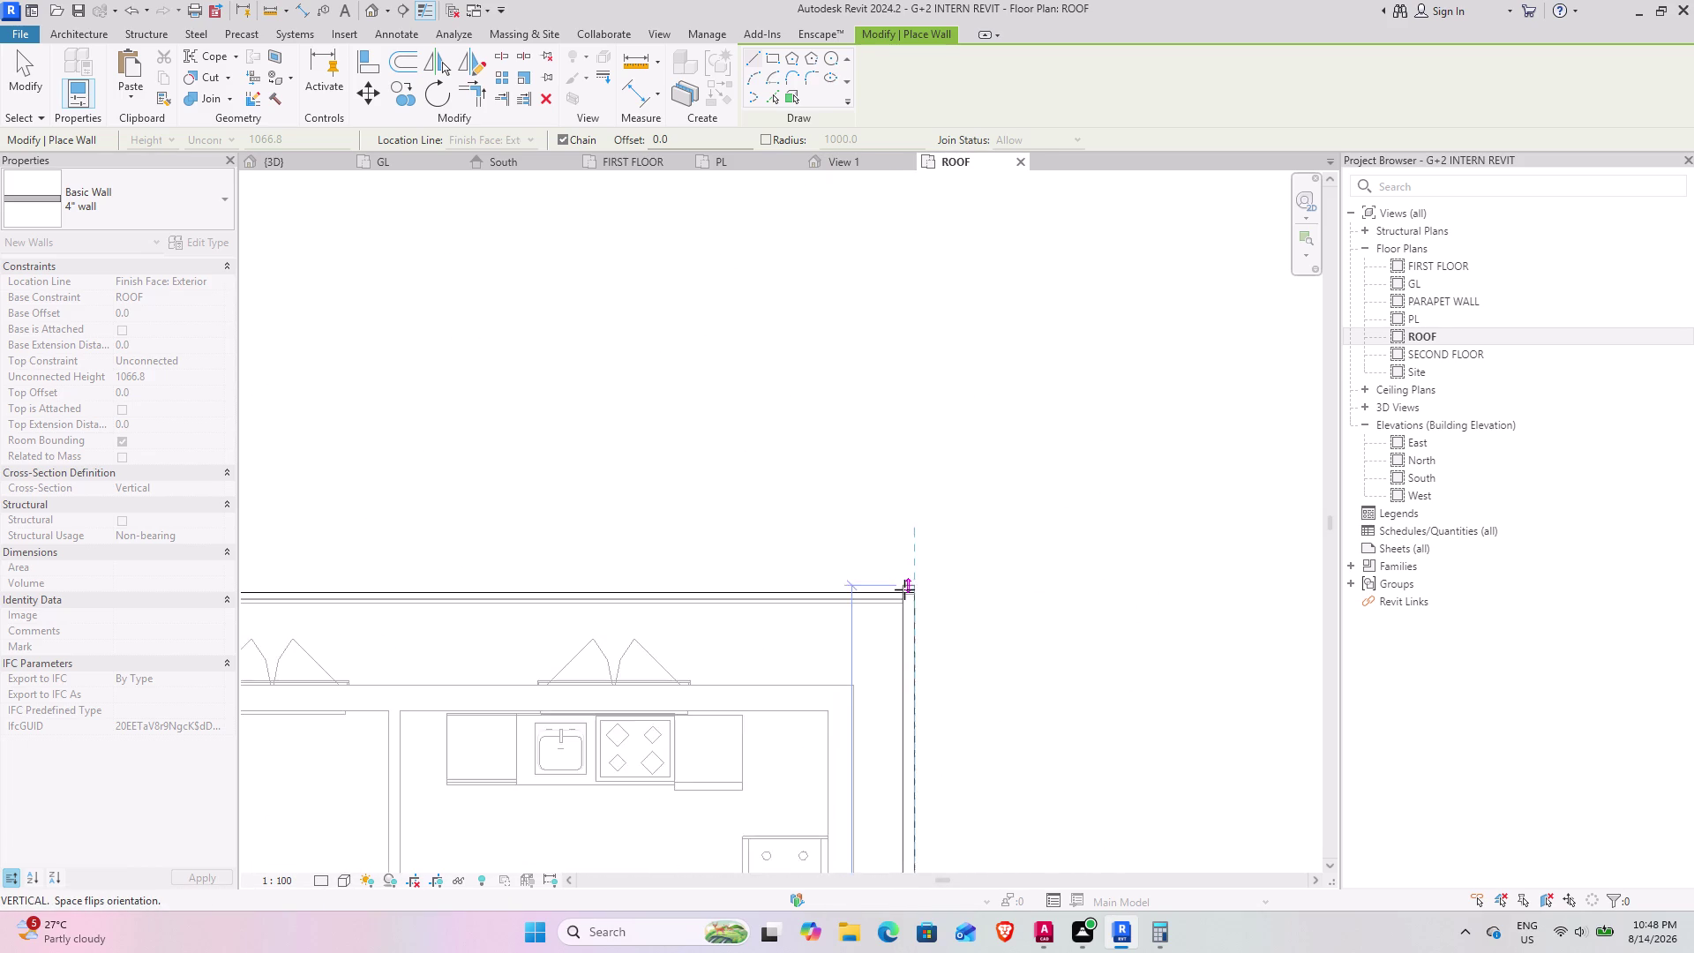
scroll(up, 3)
scroll(up, 3)
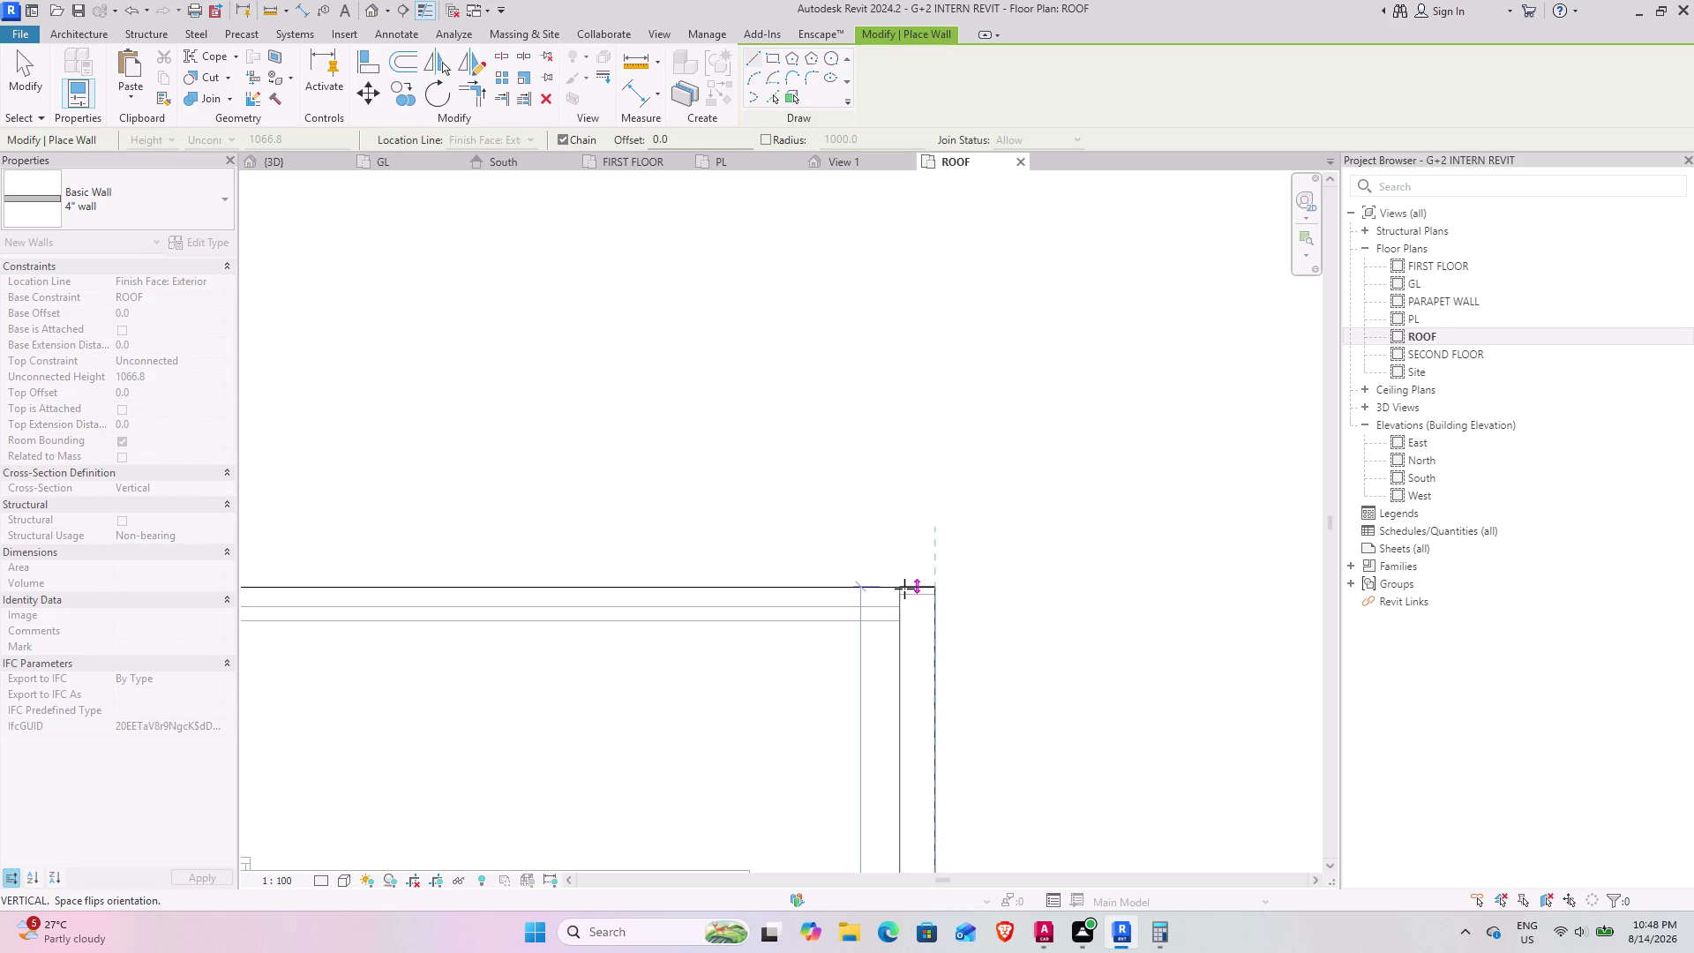
click(926, 586)
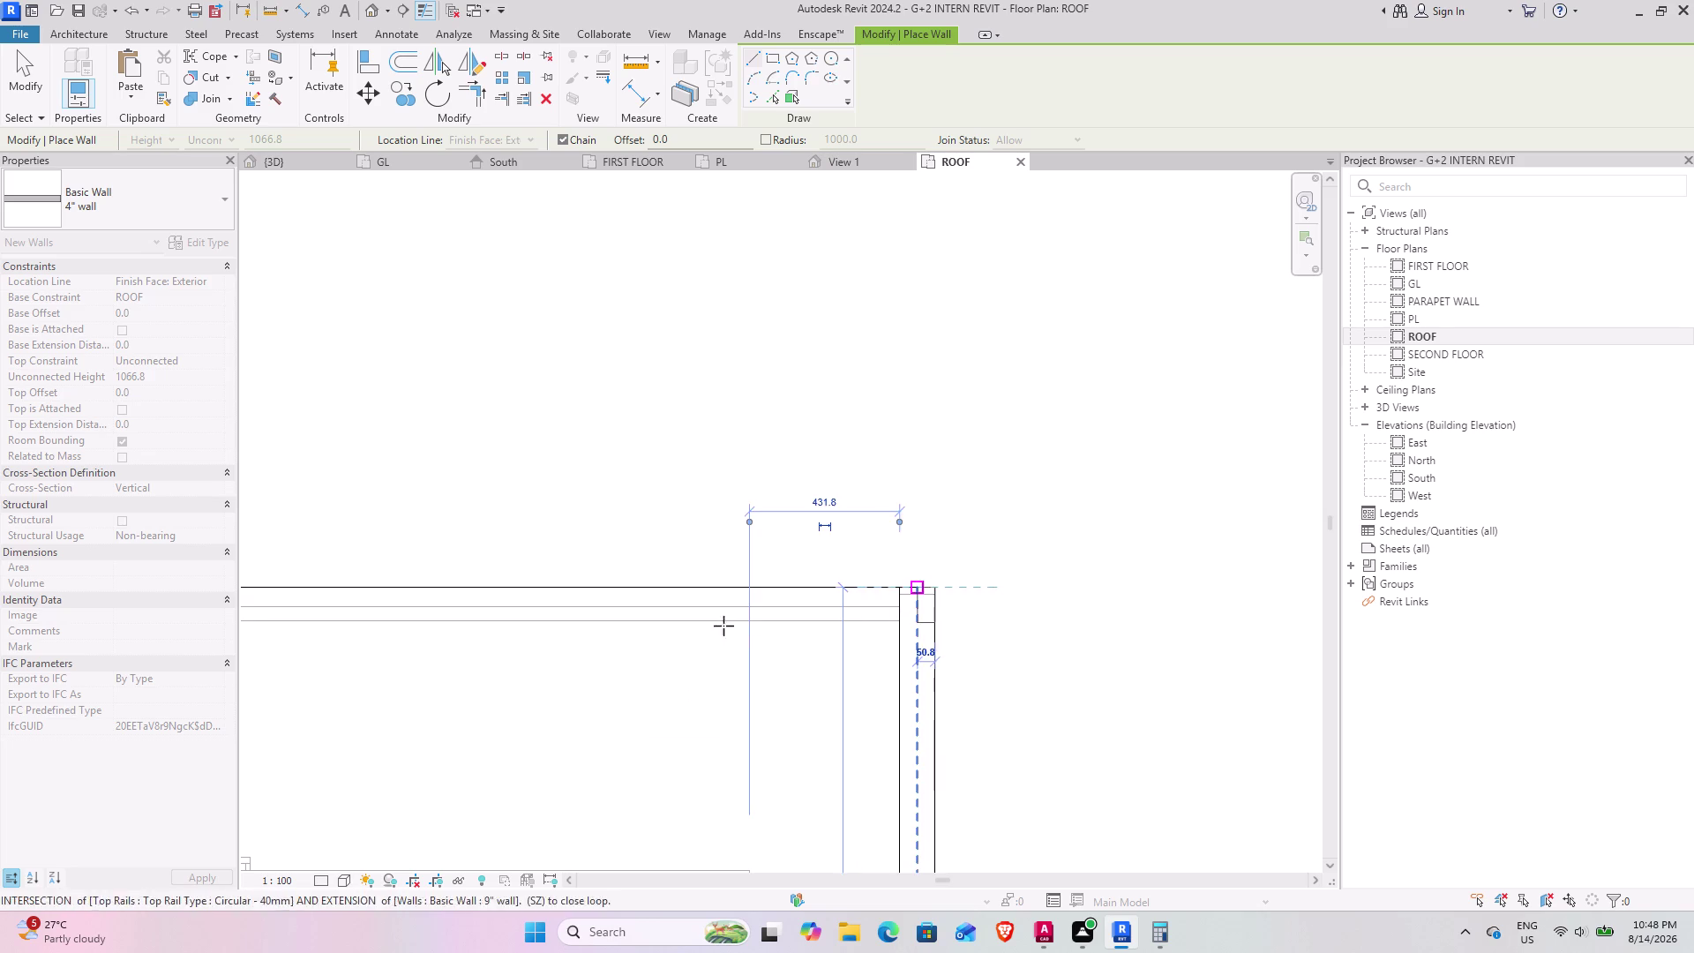
scroll(down, 3)
middle_drag(502, 608, 1127, 634)
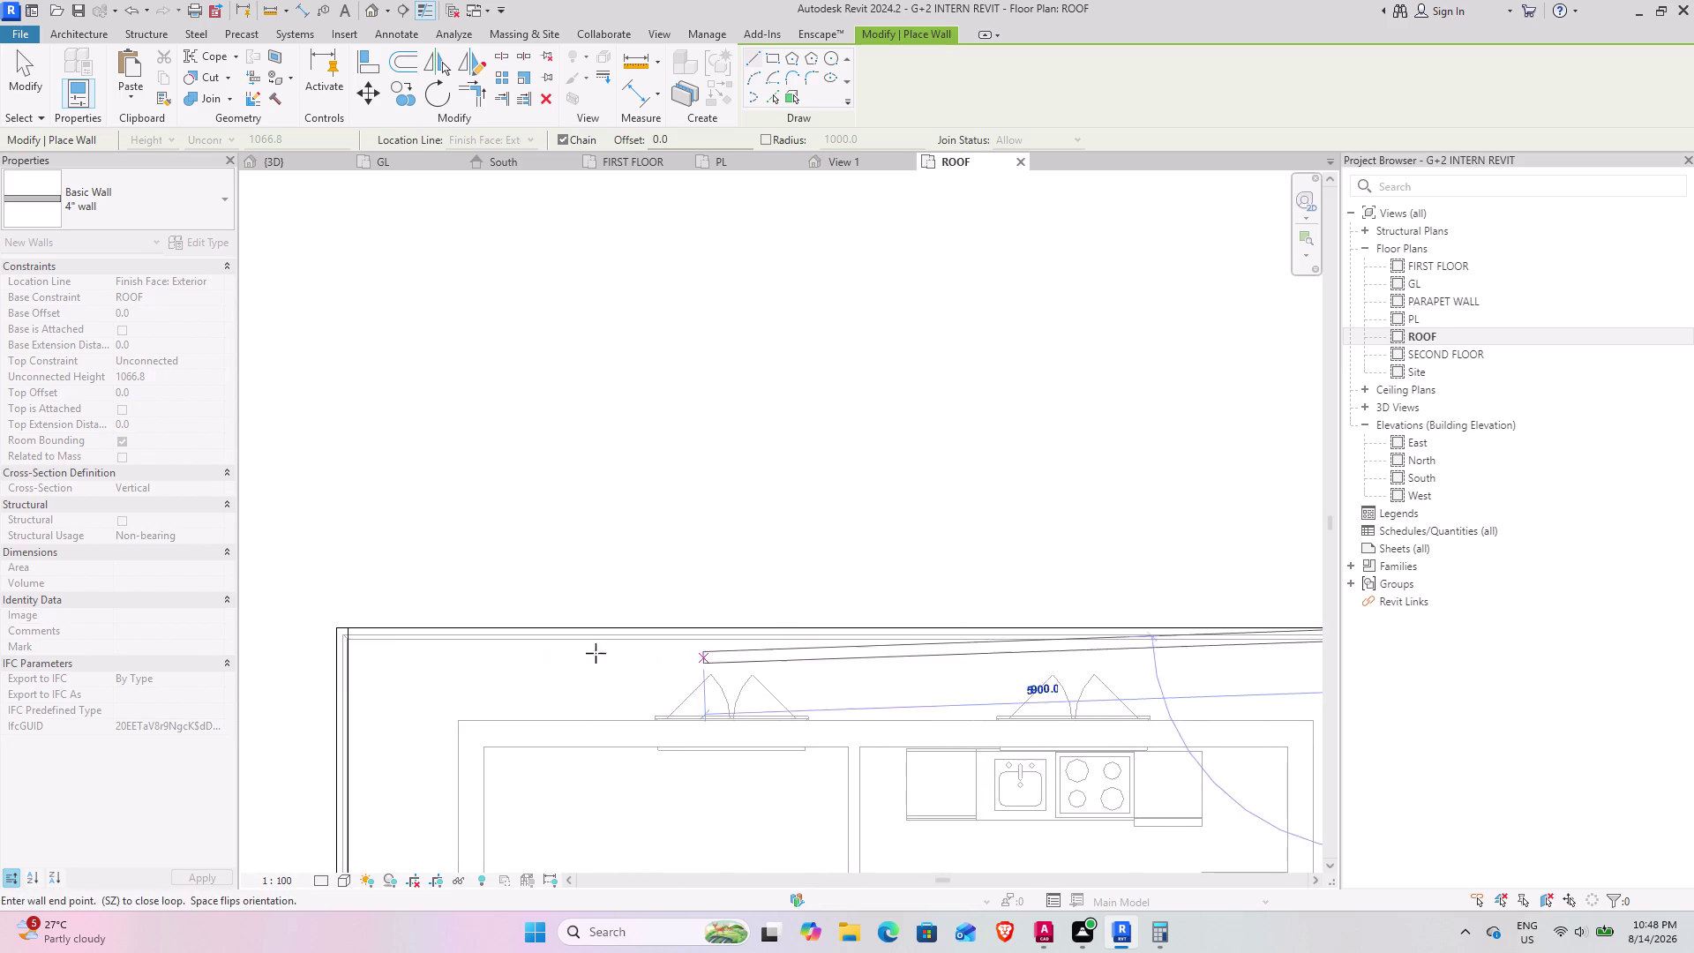
scroll(up, 3)
click(343, 620)
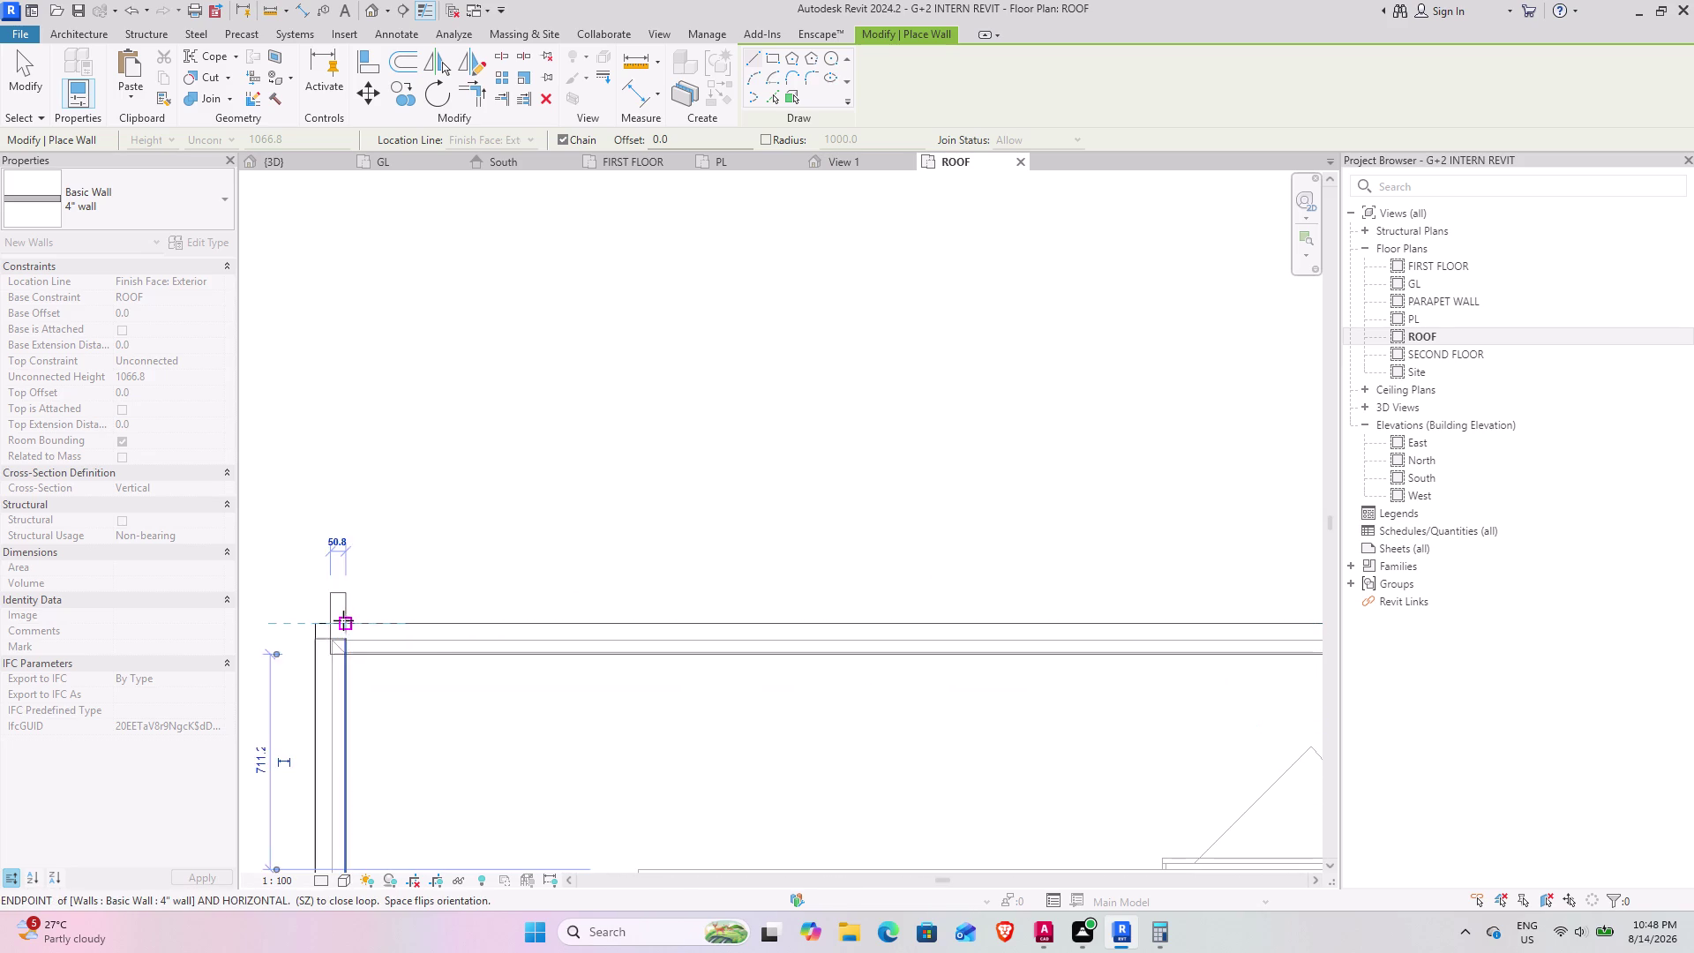
key(Escape)
scroll(down, 3)
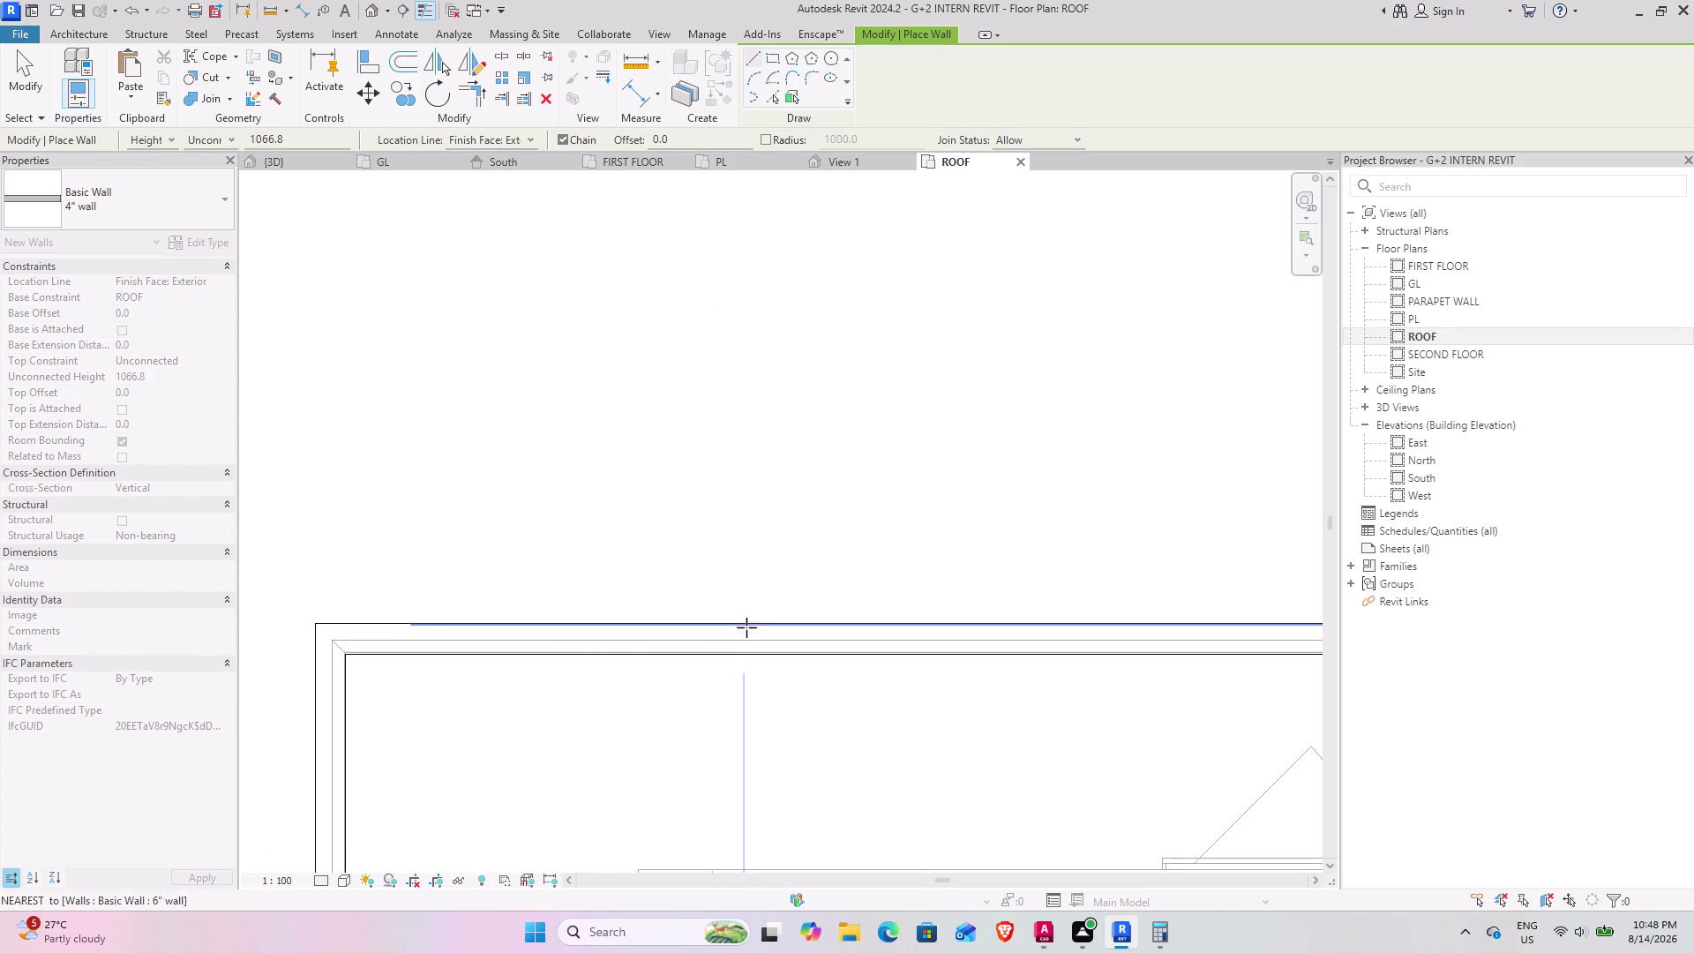
scroll(down, 3)
click(295, 162)
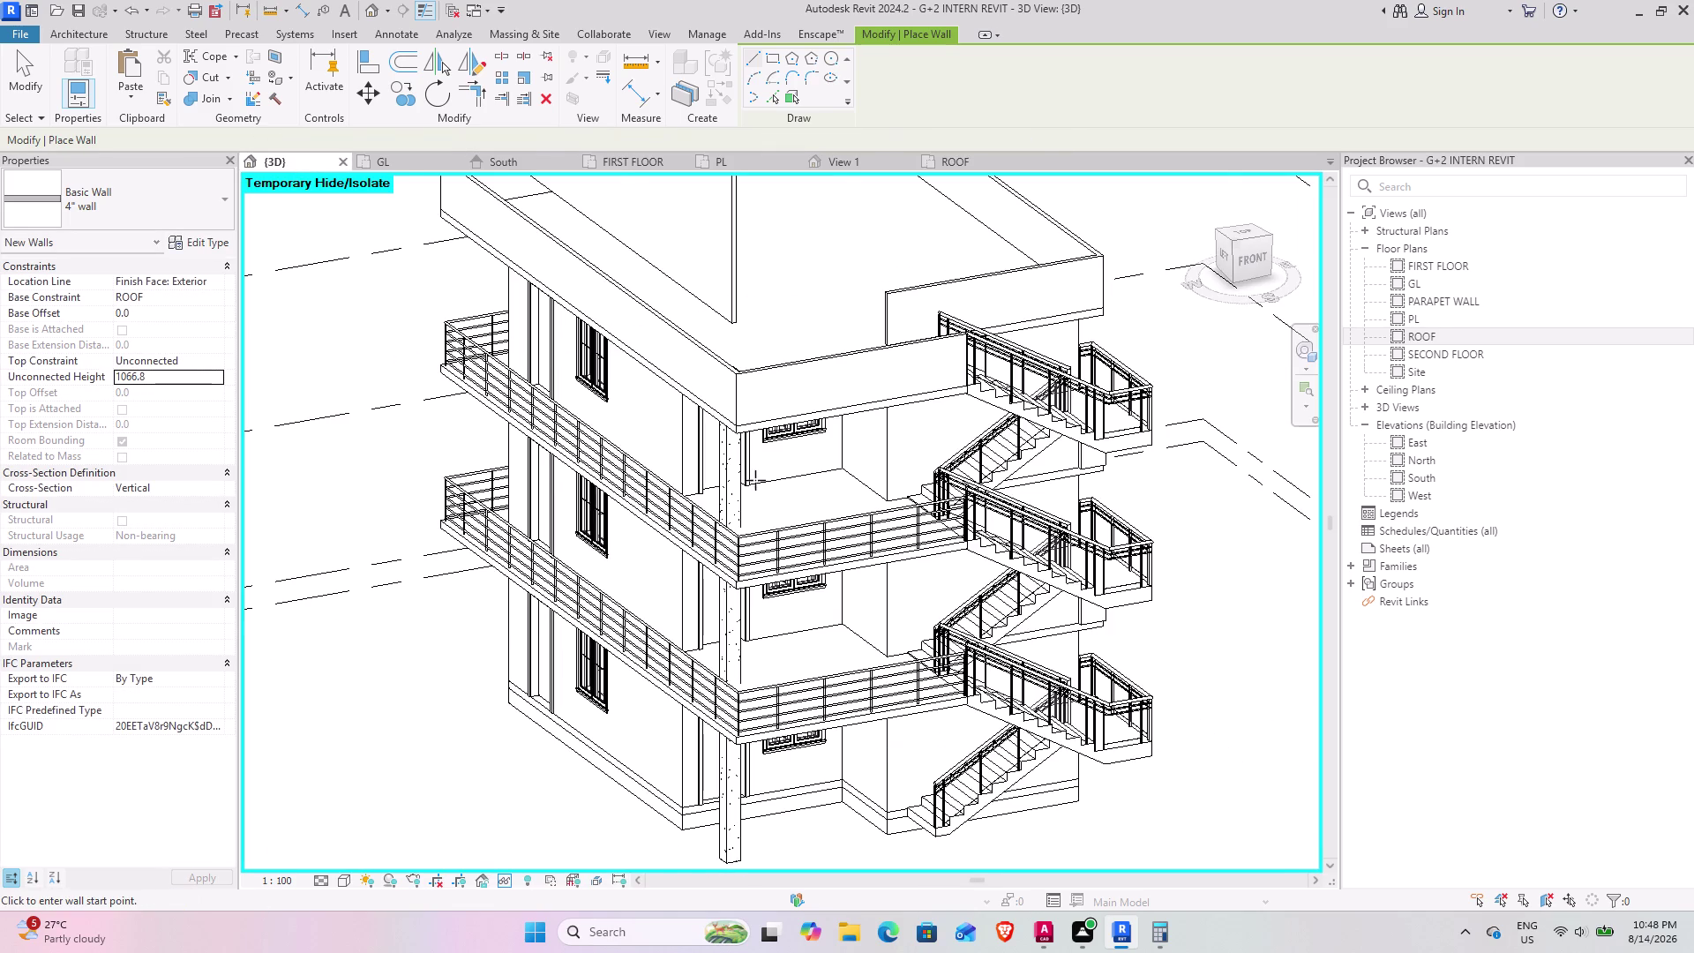
scroll(down, 3)
middle_drag(756, 476, 658, 374)
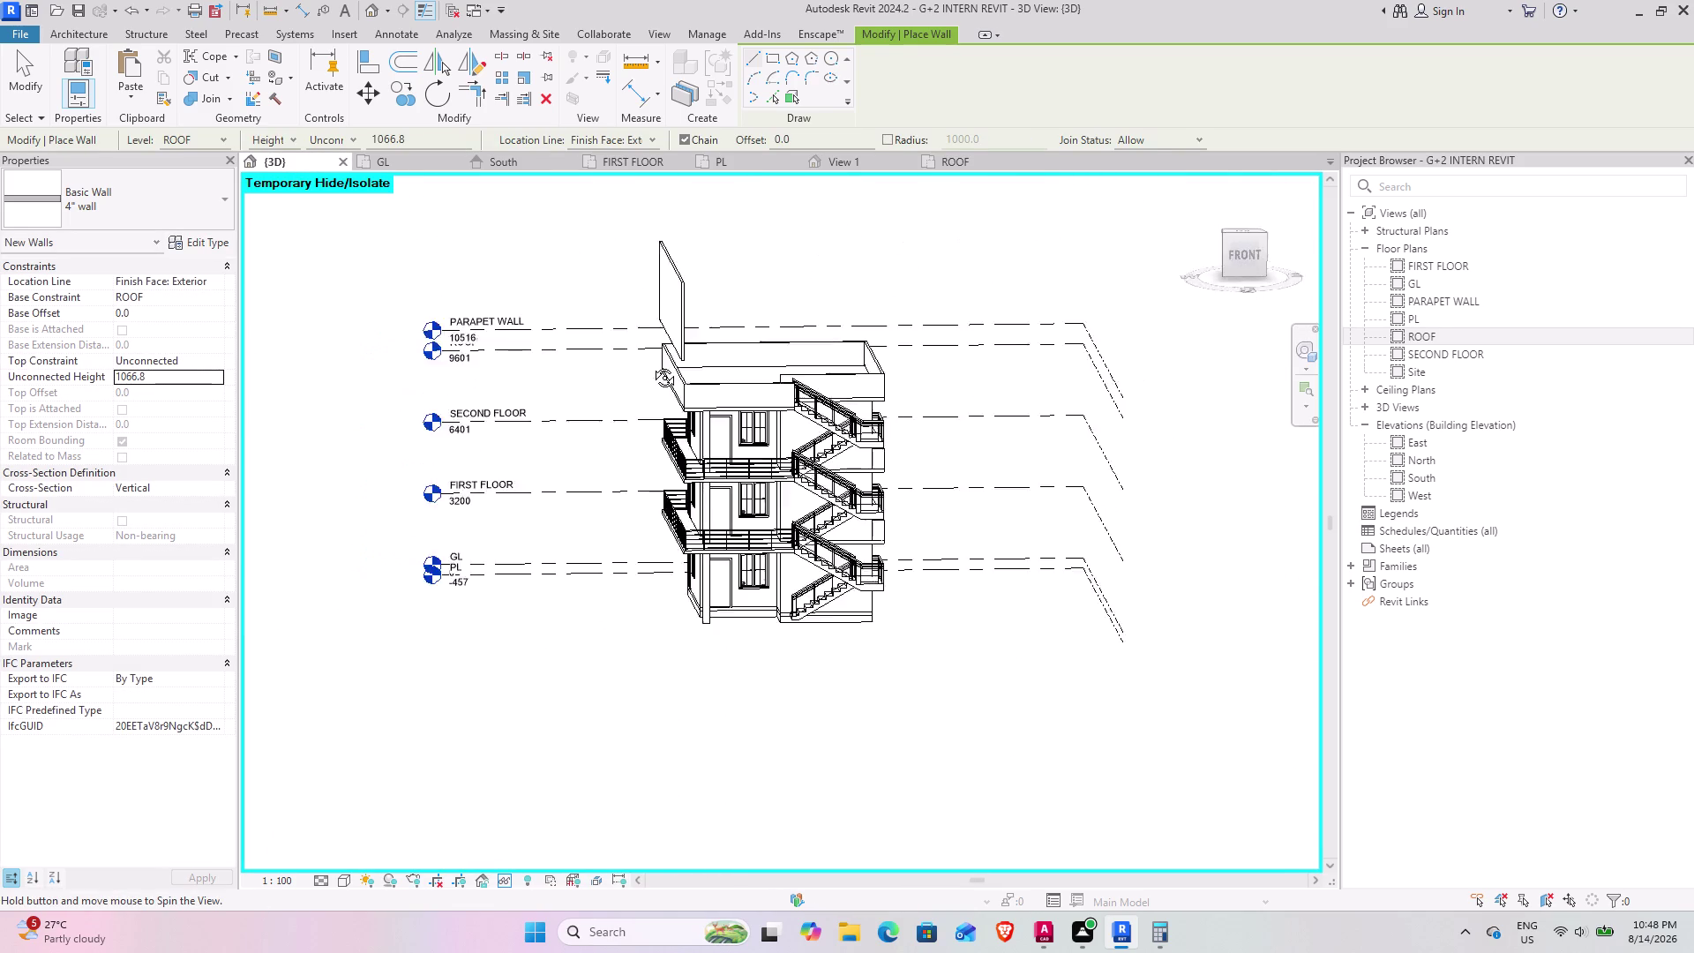
middle_drag(657, 374, 599, 382)
key(Escape)
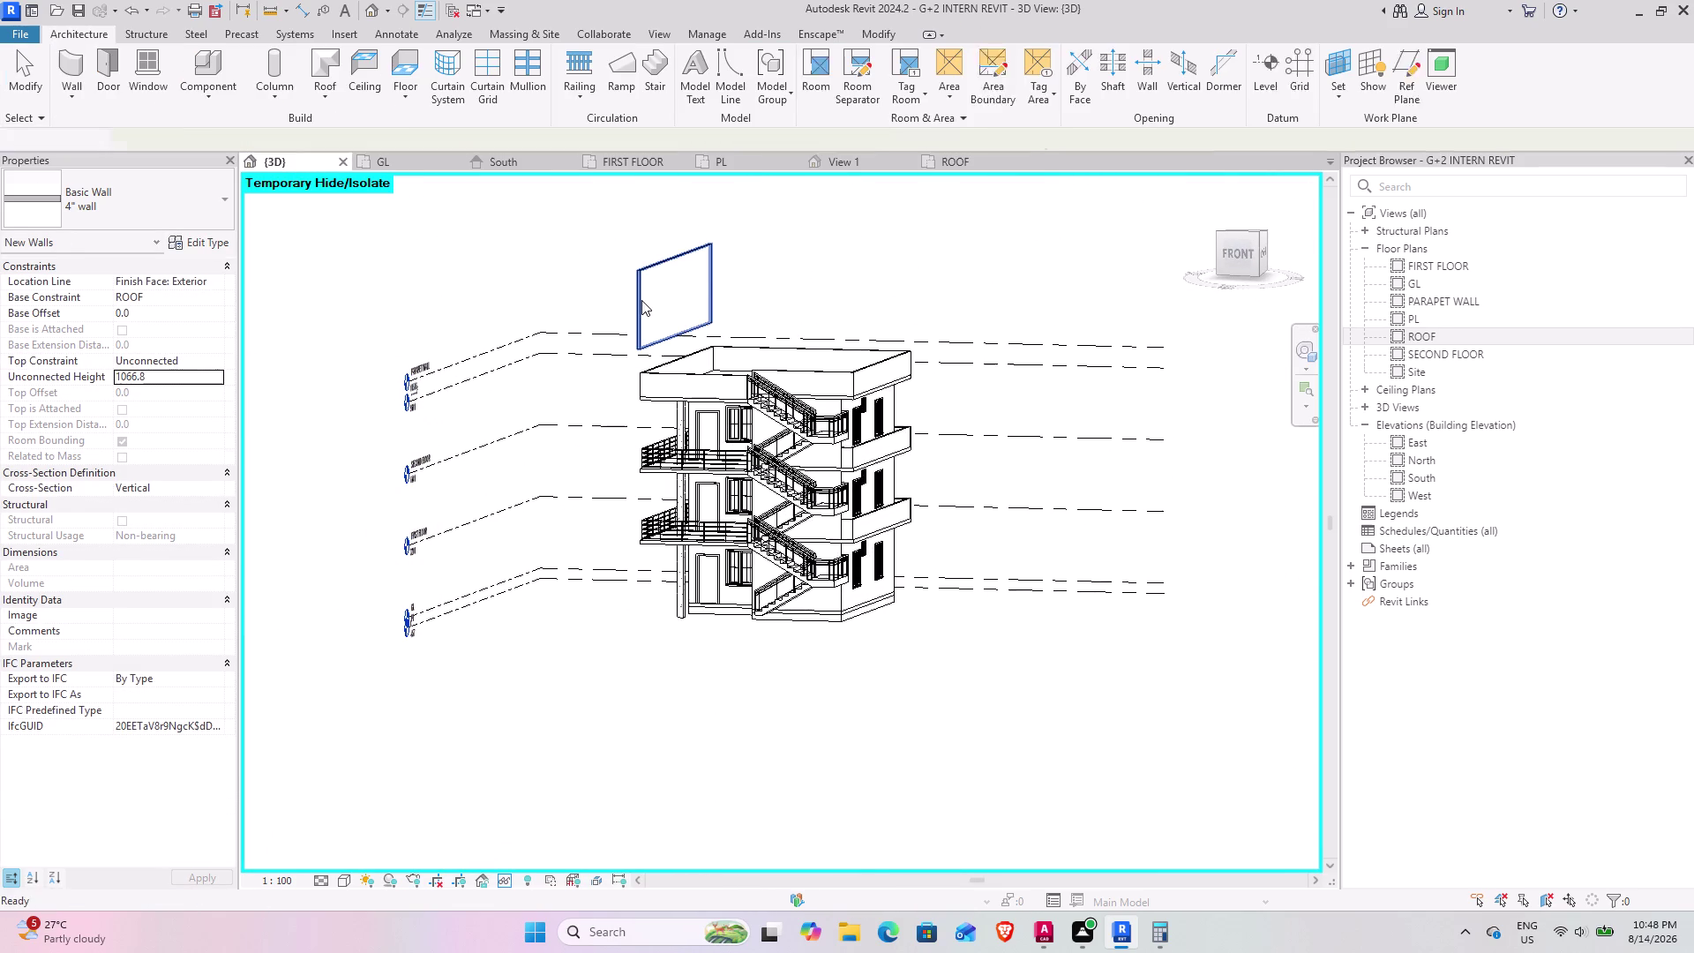
key(Escape)
click(649, 305)
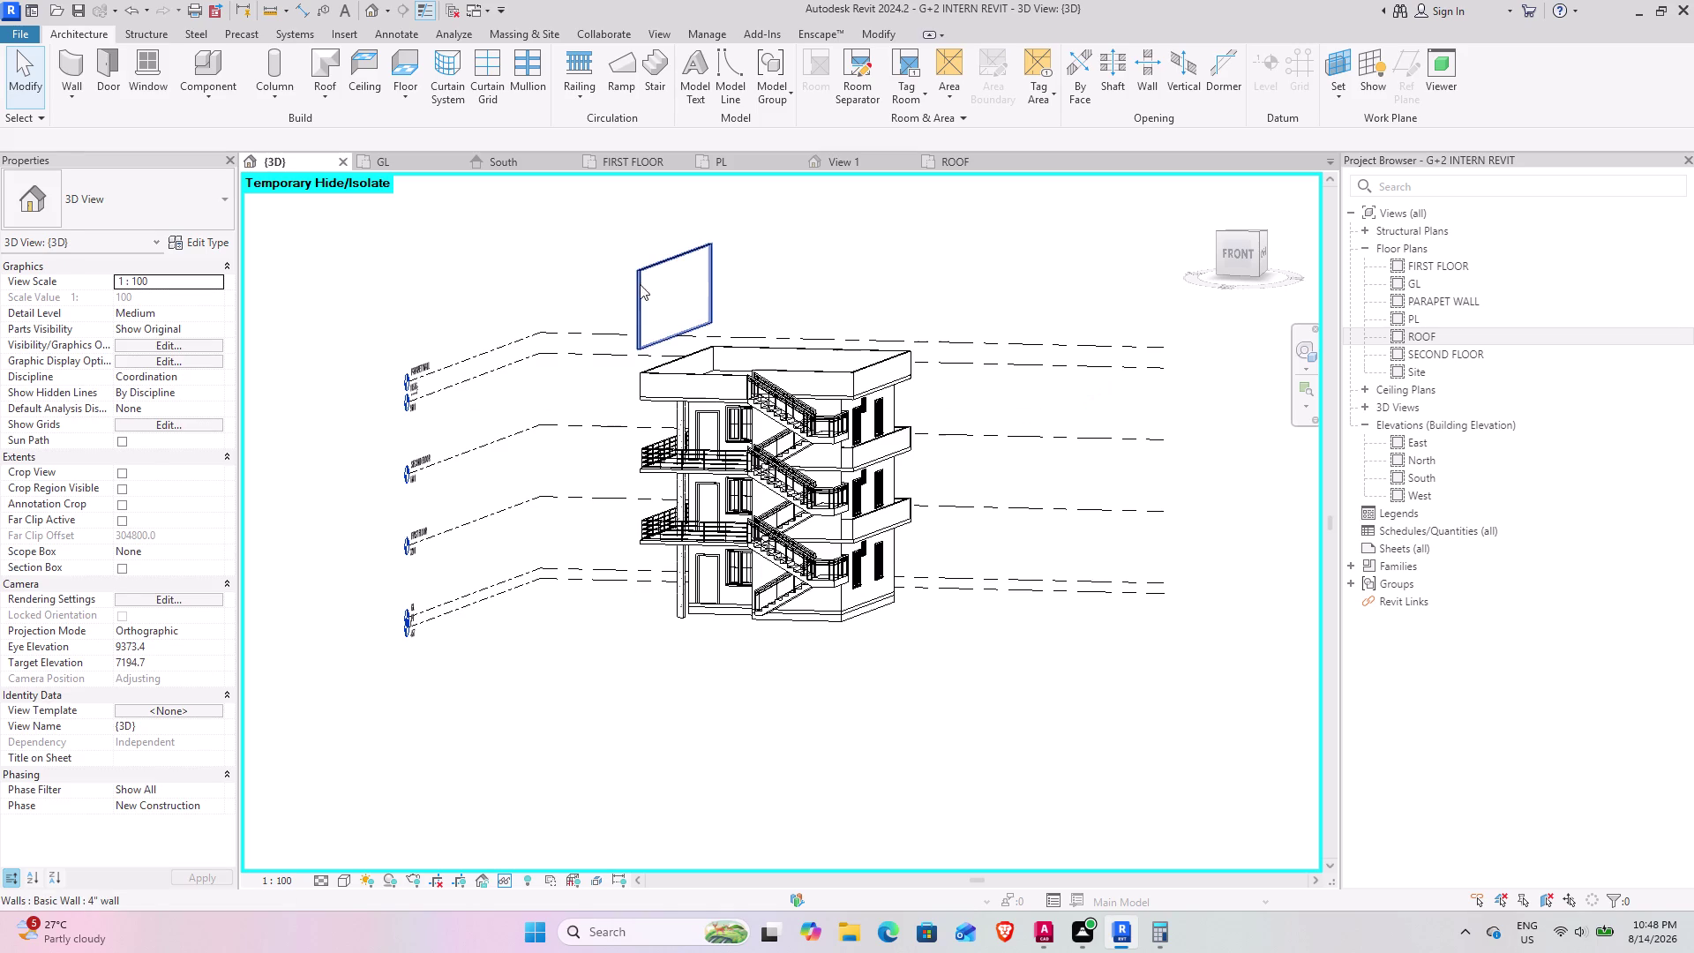
click(644, 276)
click(548, 98)
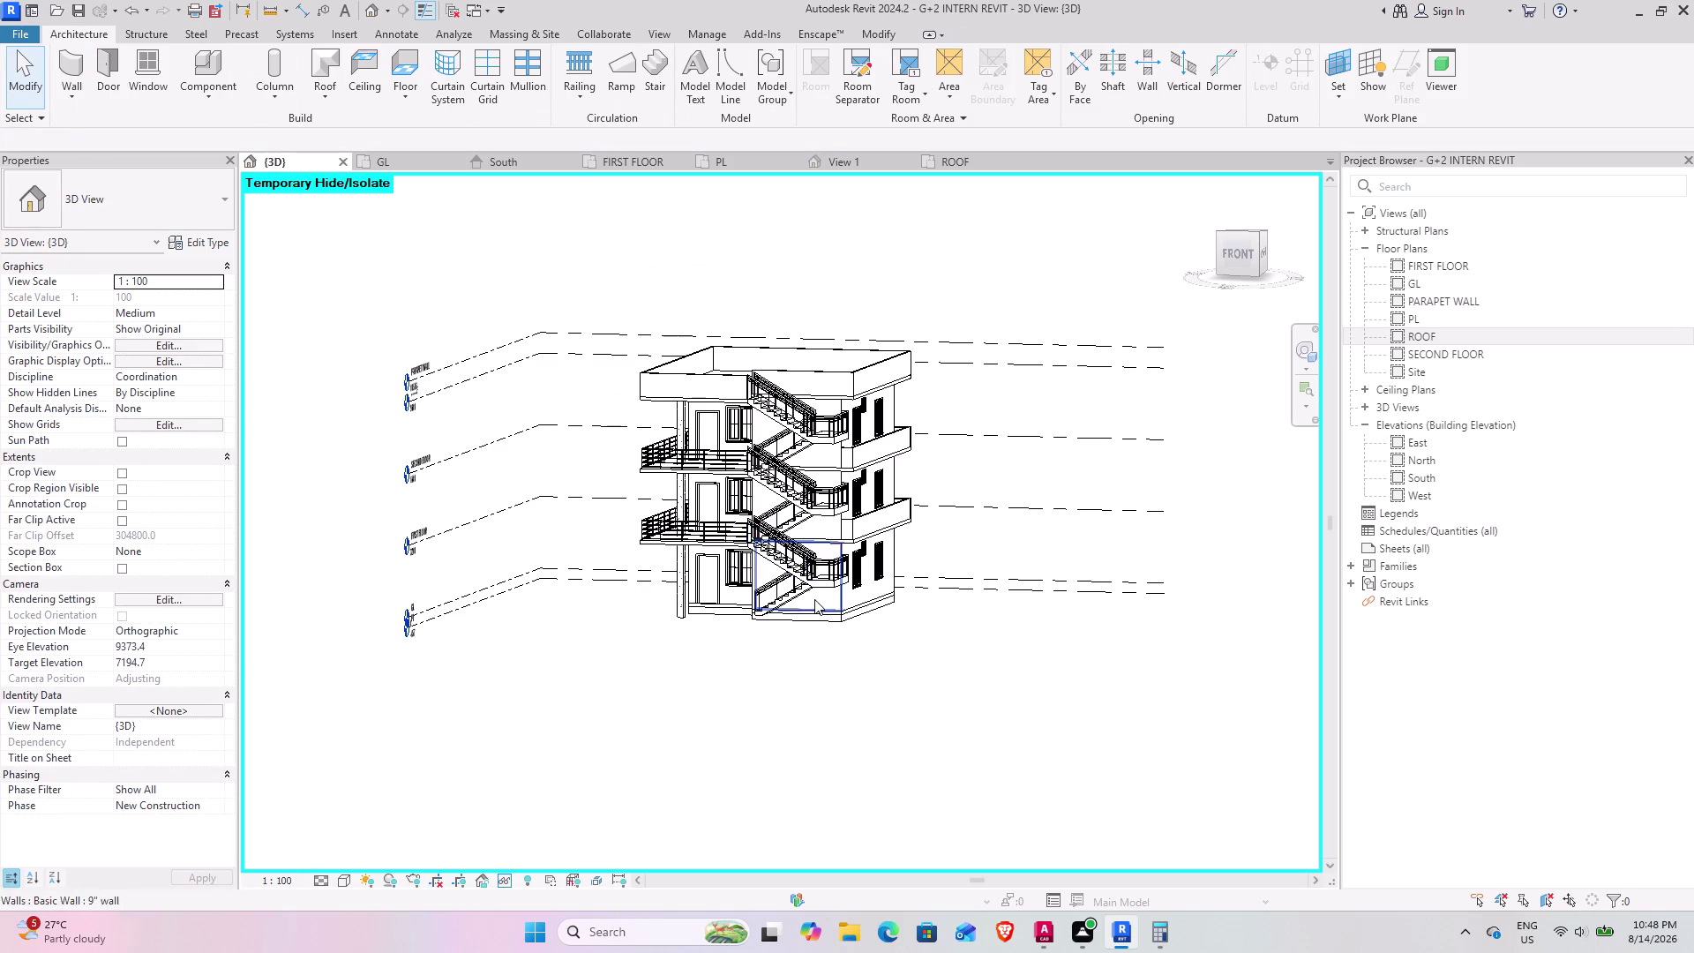
middle_drag(814, 599, 727, 783)
scroll(down, 3)
scroll(up, 3)
middle_drag(720, 466, 665, 506)
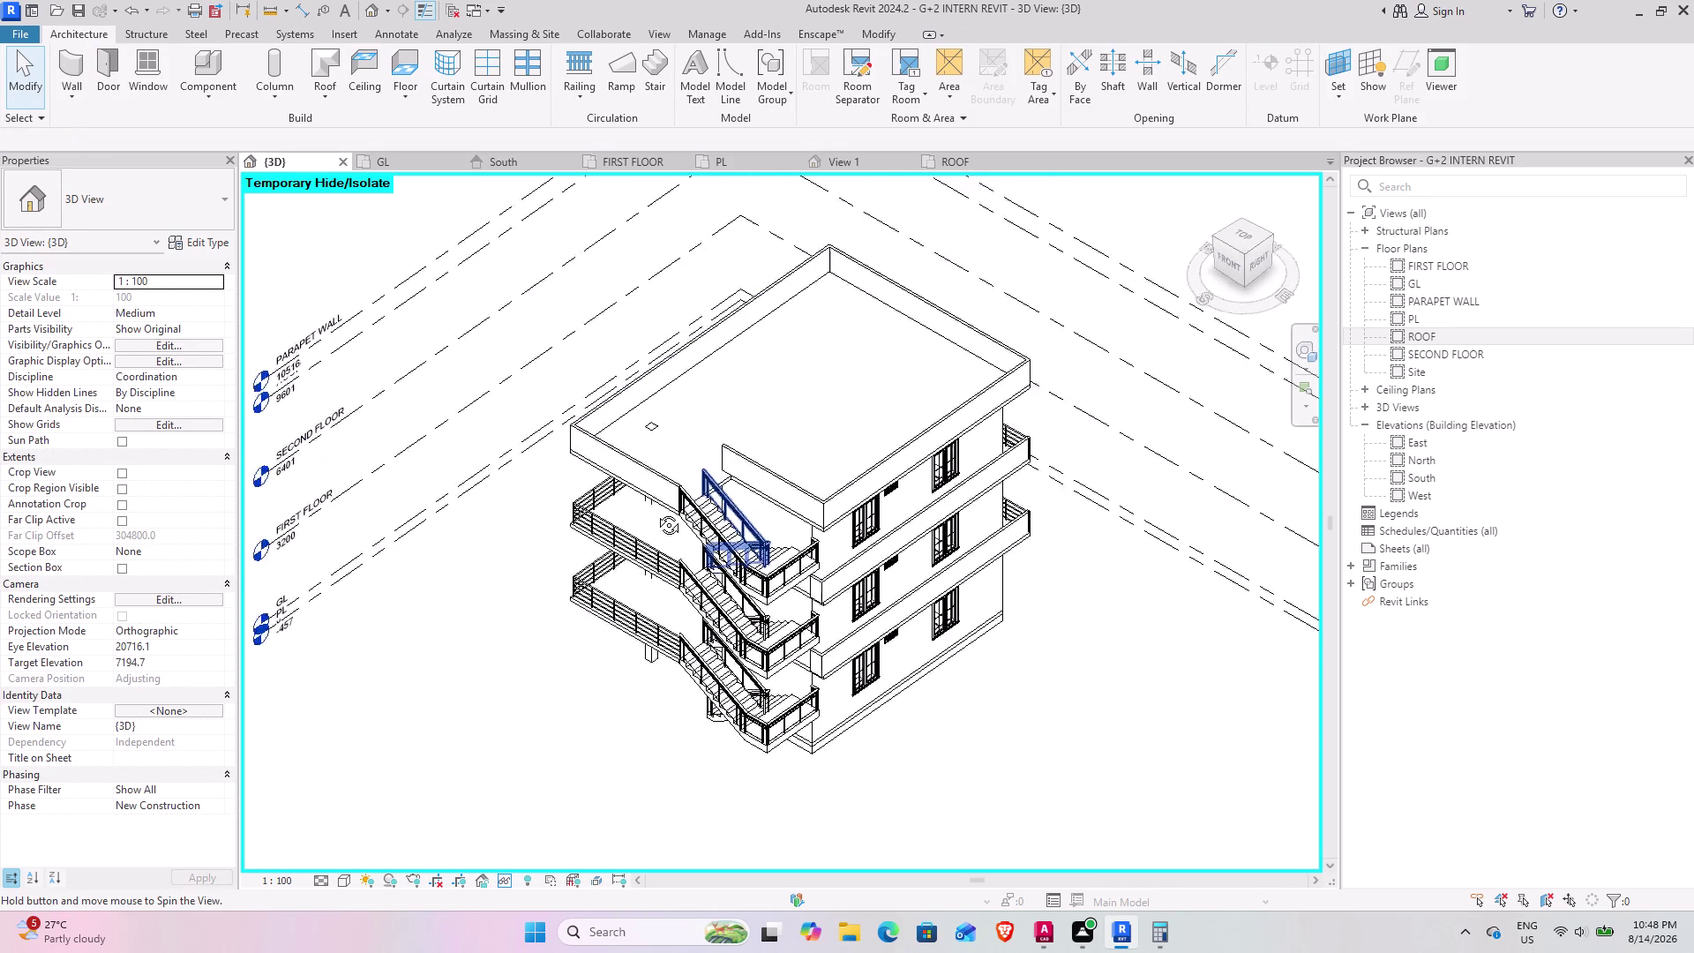
middle_drag(666, 505, 447, 605)
scroll(up, 3)
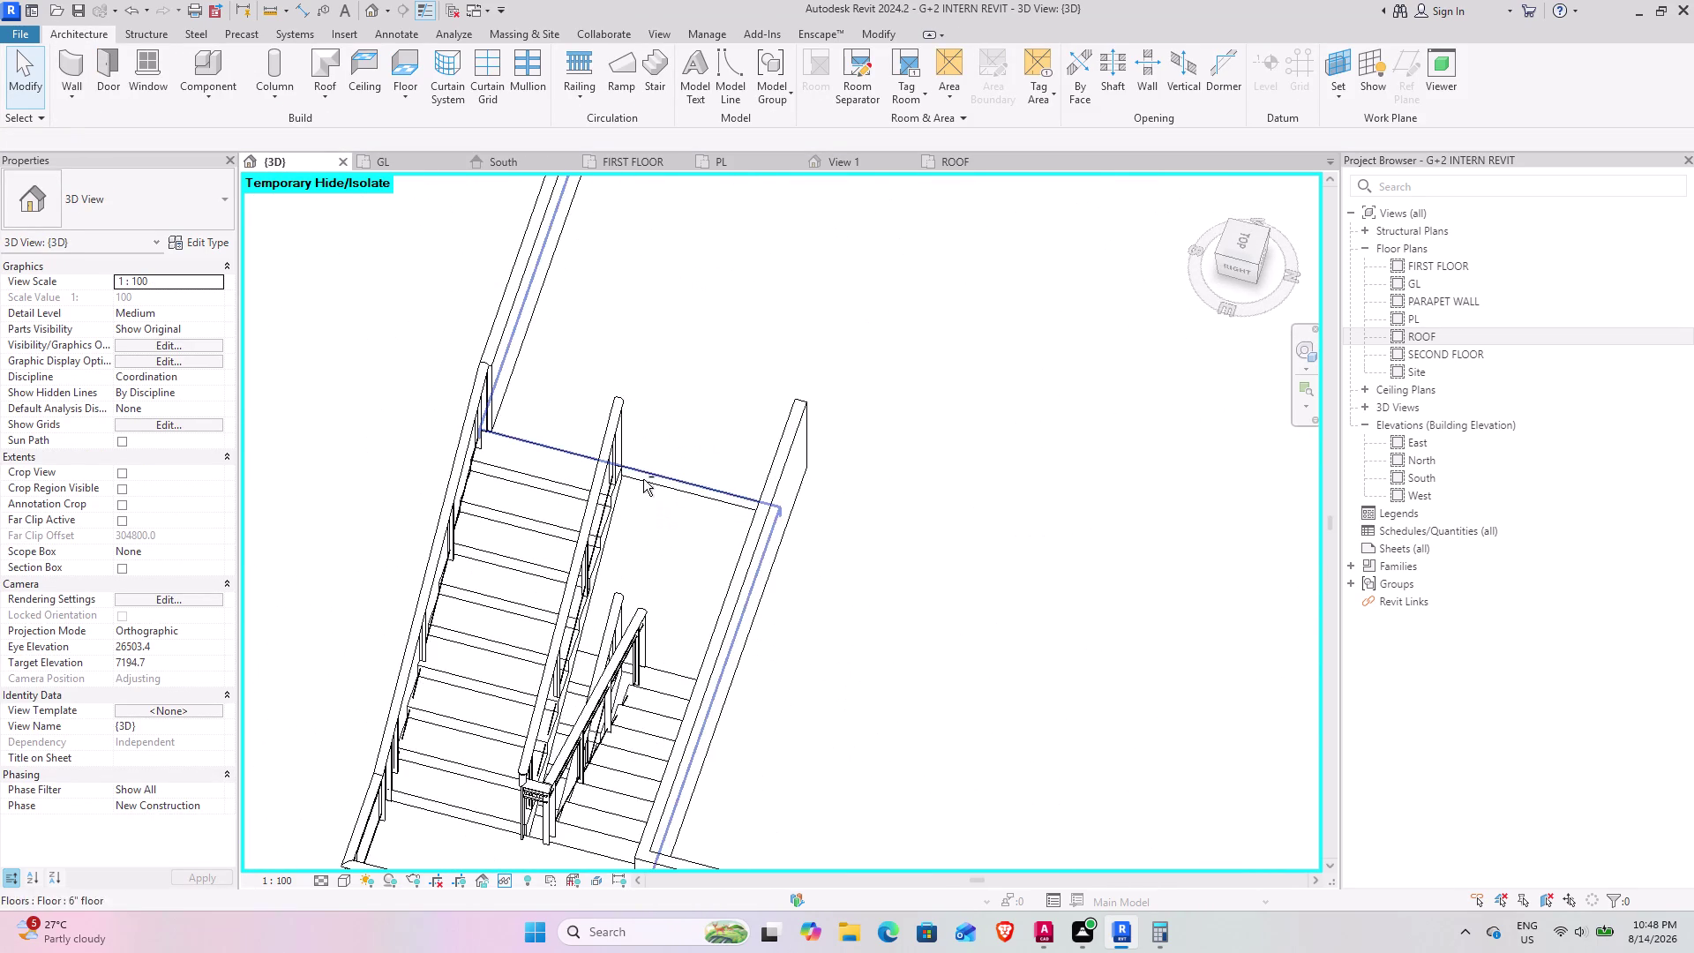
middle_drag(643, 479, 675, 574)
middle_drag(651, 679, 647, 528)
scroll(up, 3)
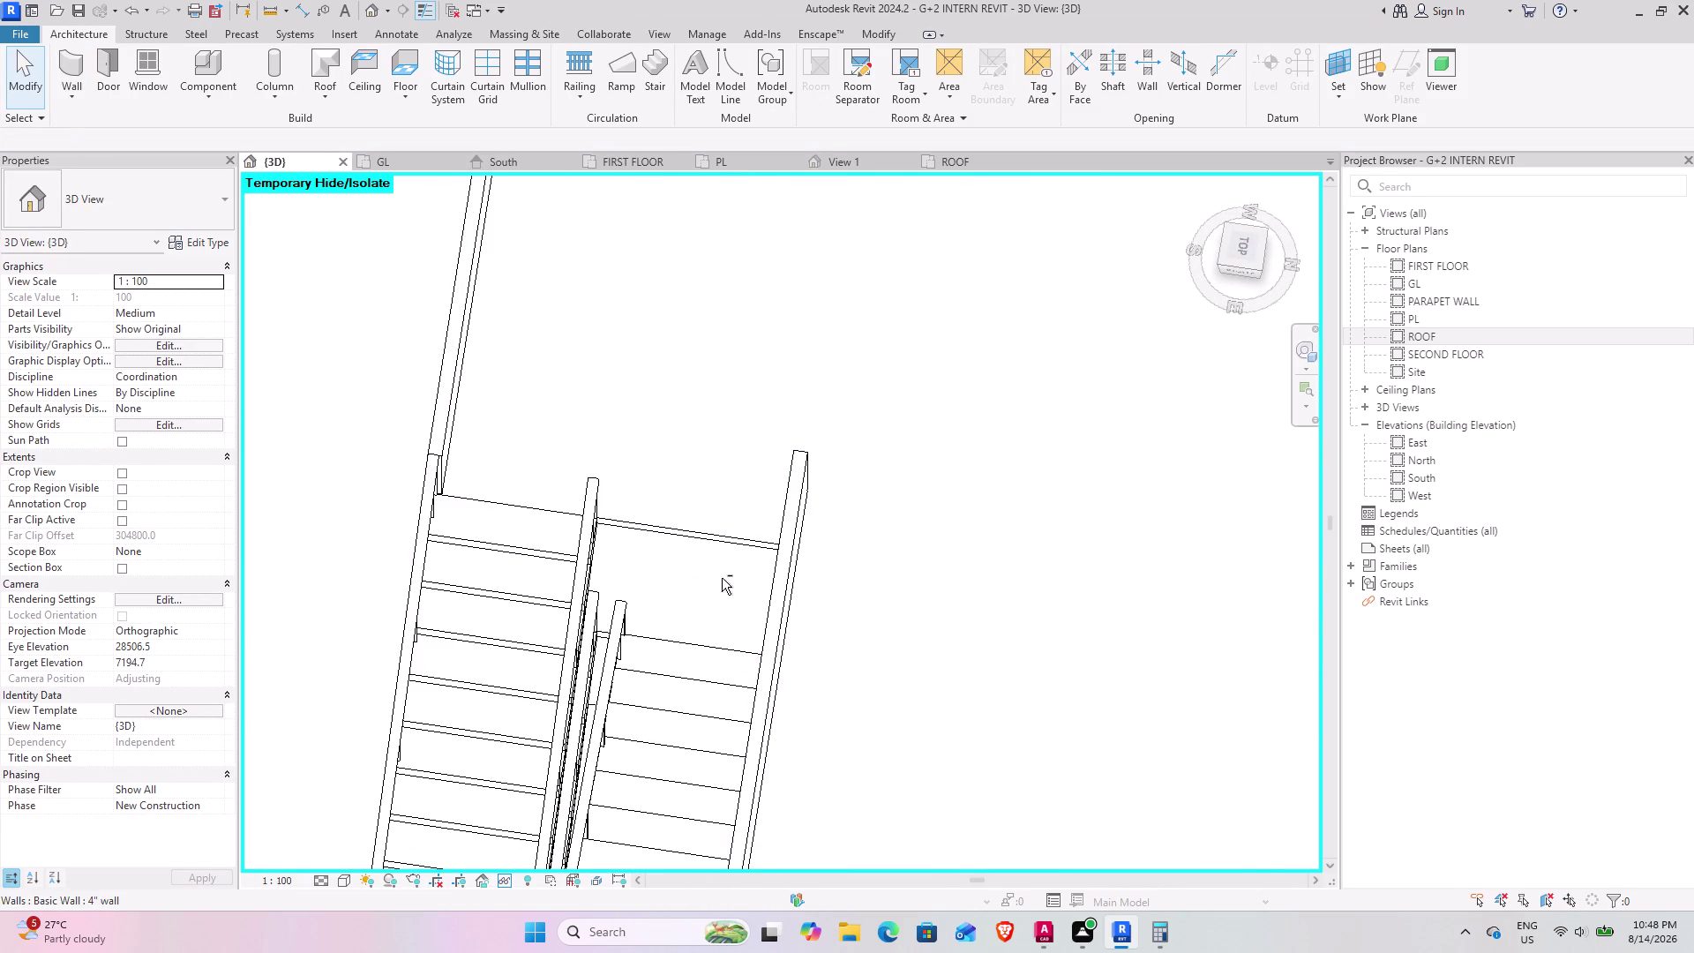
middle_drag(722, 577, 846, 475)
middle_drag(863, 608, 869, 617)
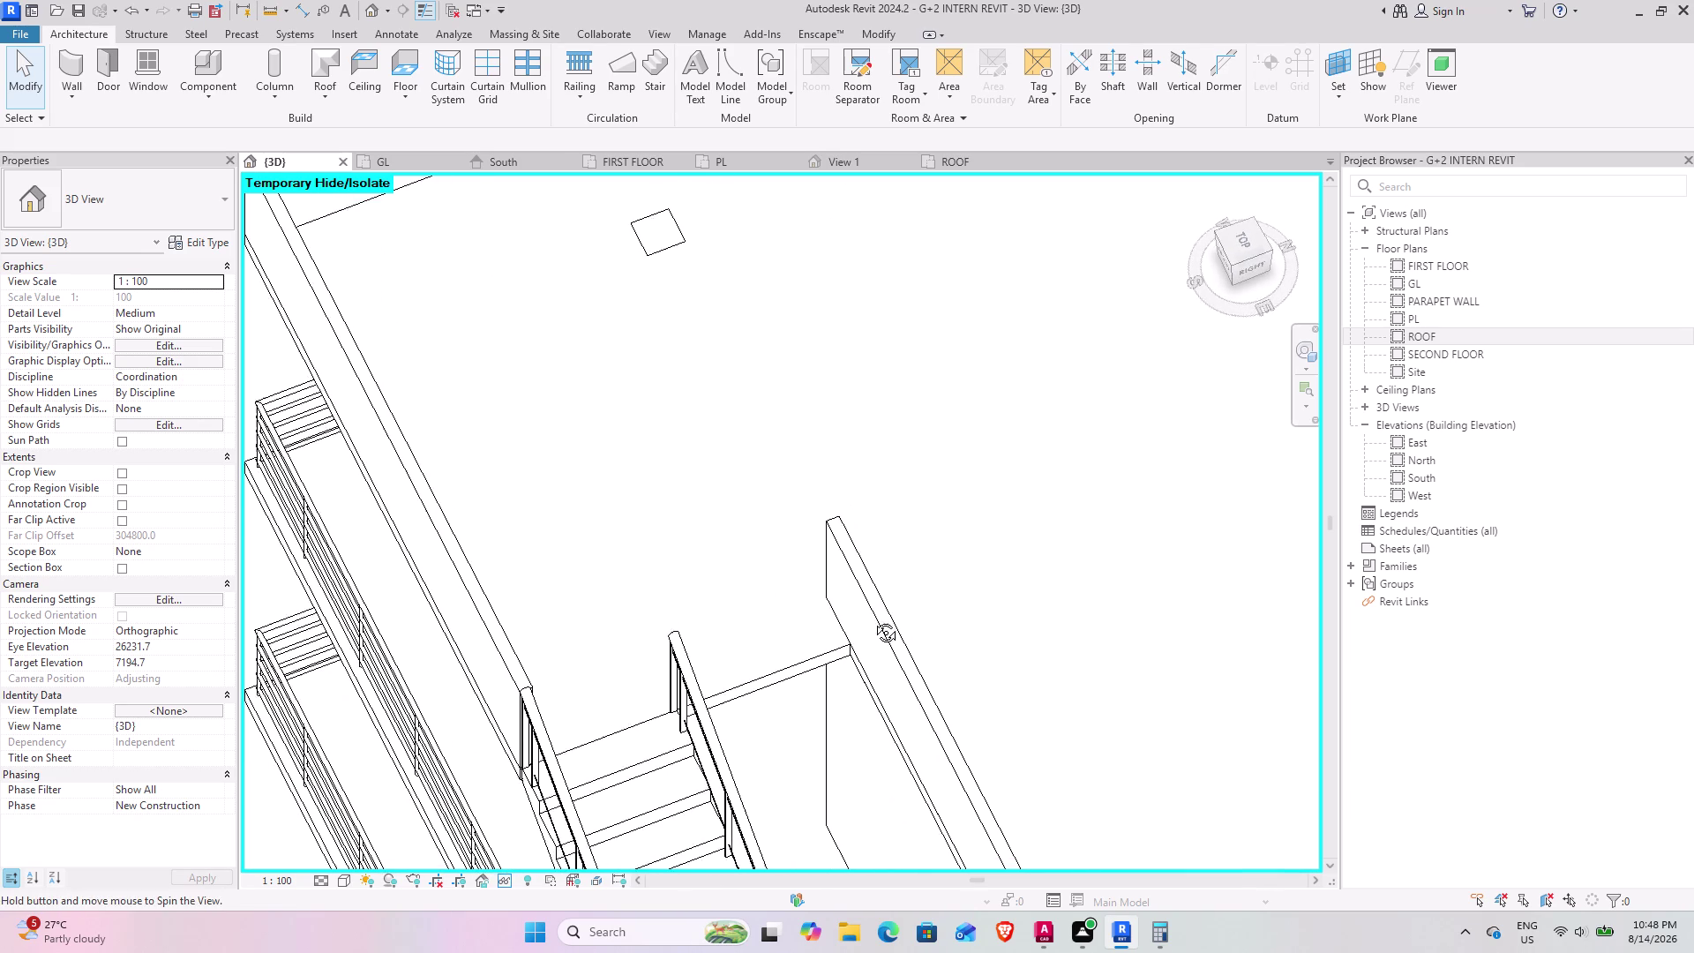
middle_drag(869, 617, 955, 641)
middle_drag(940, 661, 589, 229)
middle_drag(638, 483, 698, 524)
middle_drag(819, 605, 681, 467)
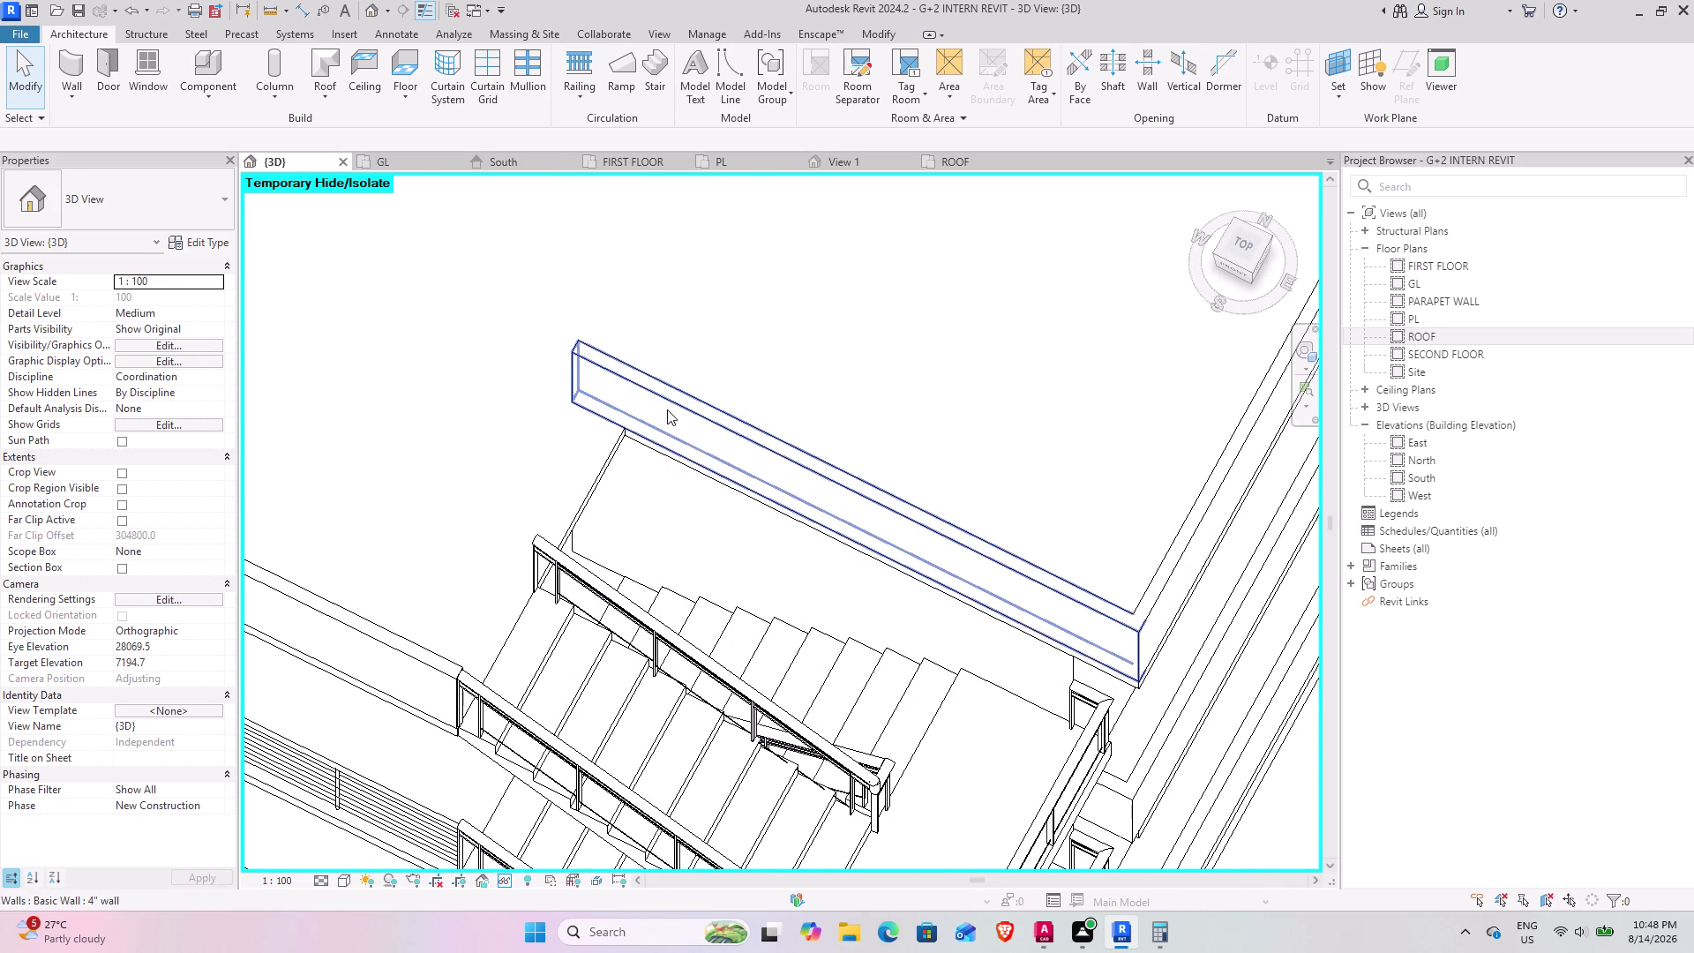
click(1233, 249)
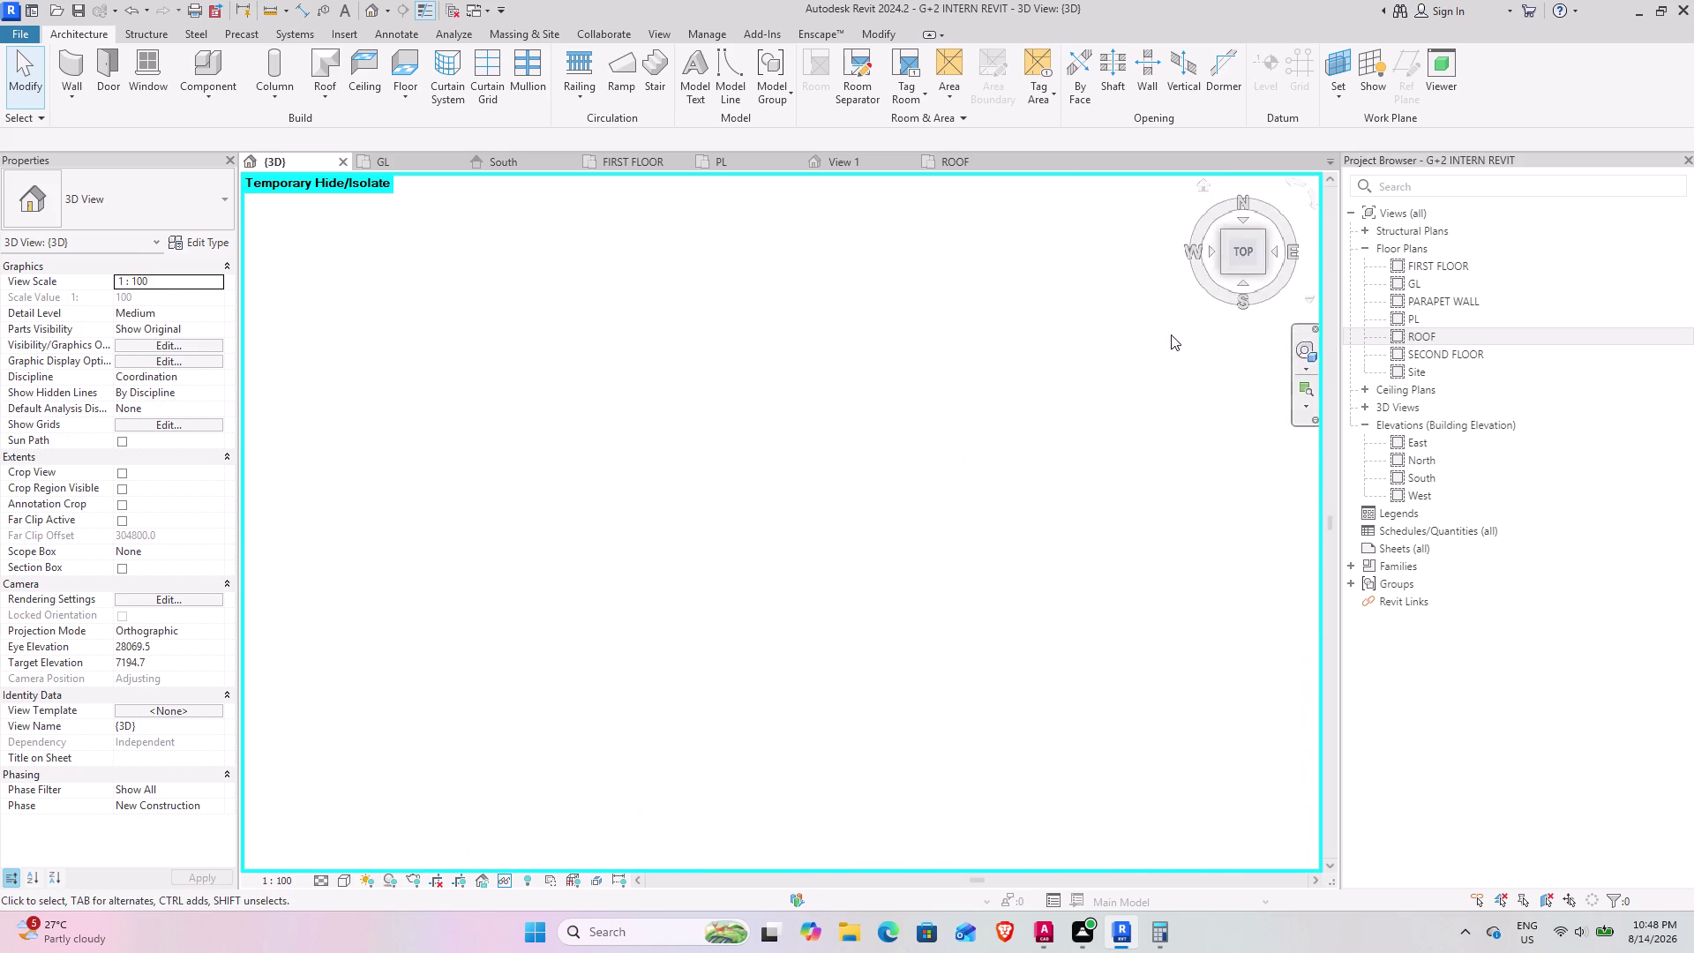
Select the existing 4-inch roof wall beside the stair opening and center the opening in view.
scroll(up, 3)
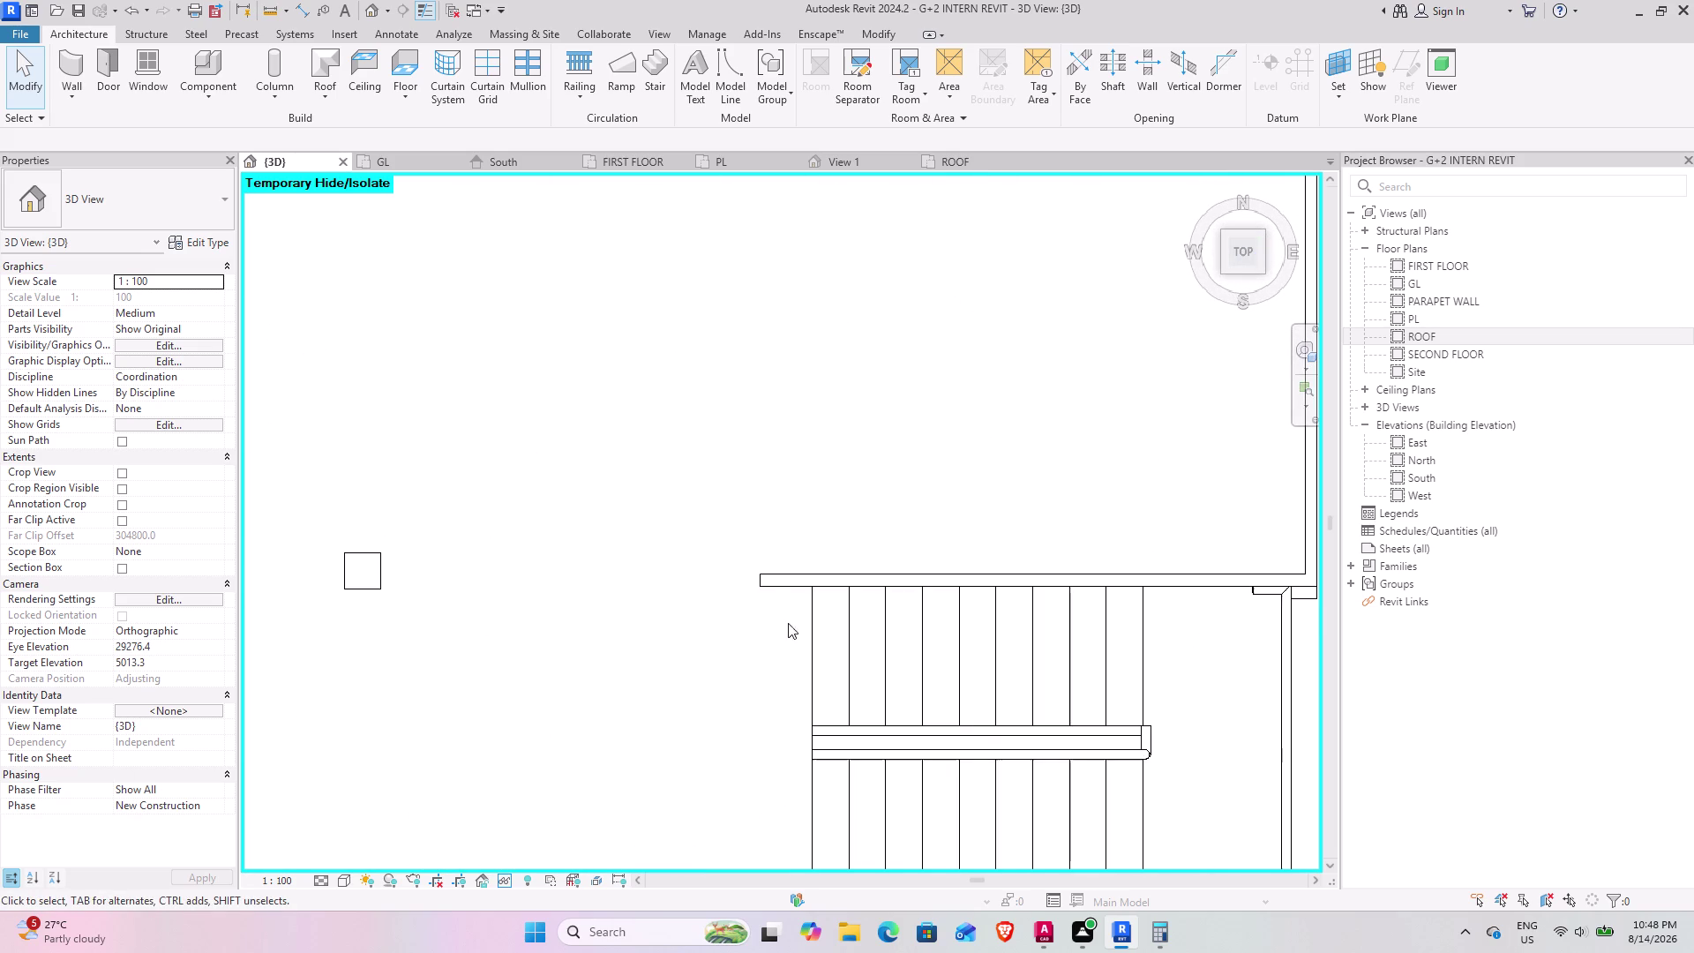
click(755, 581)
drag(755, 580, 816, 580)
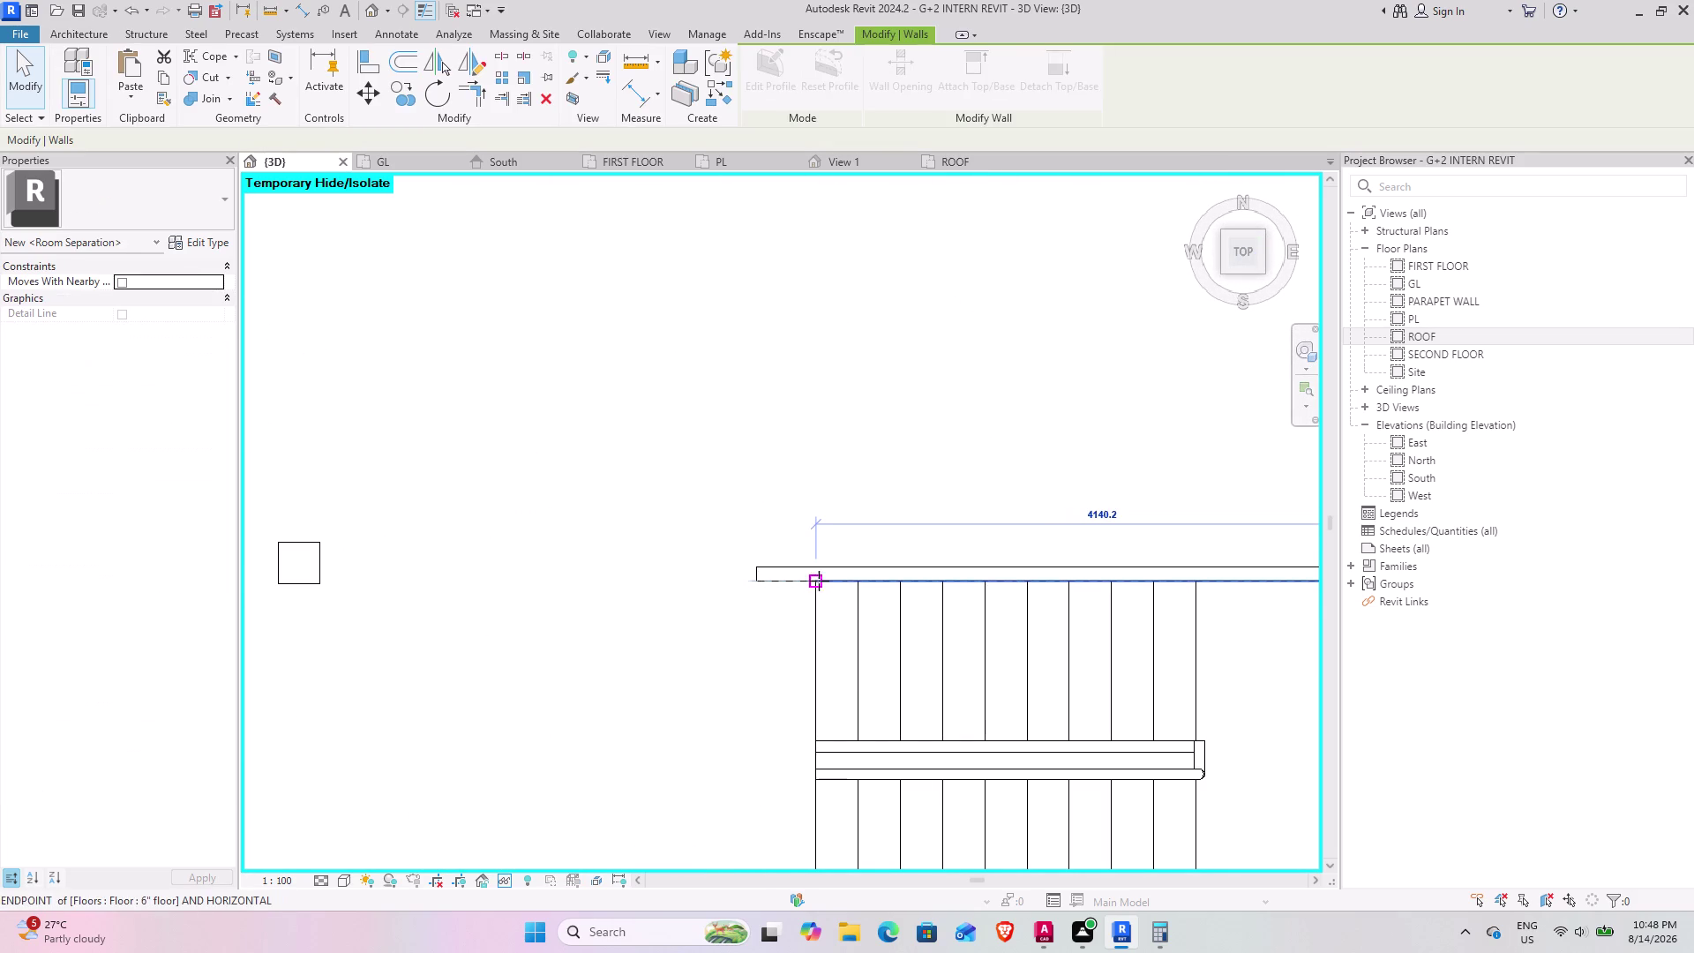
drag(816, 580, 822, 579)
middle_drag(885, 670, 844, 465)
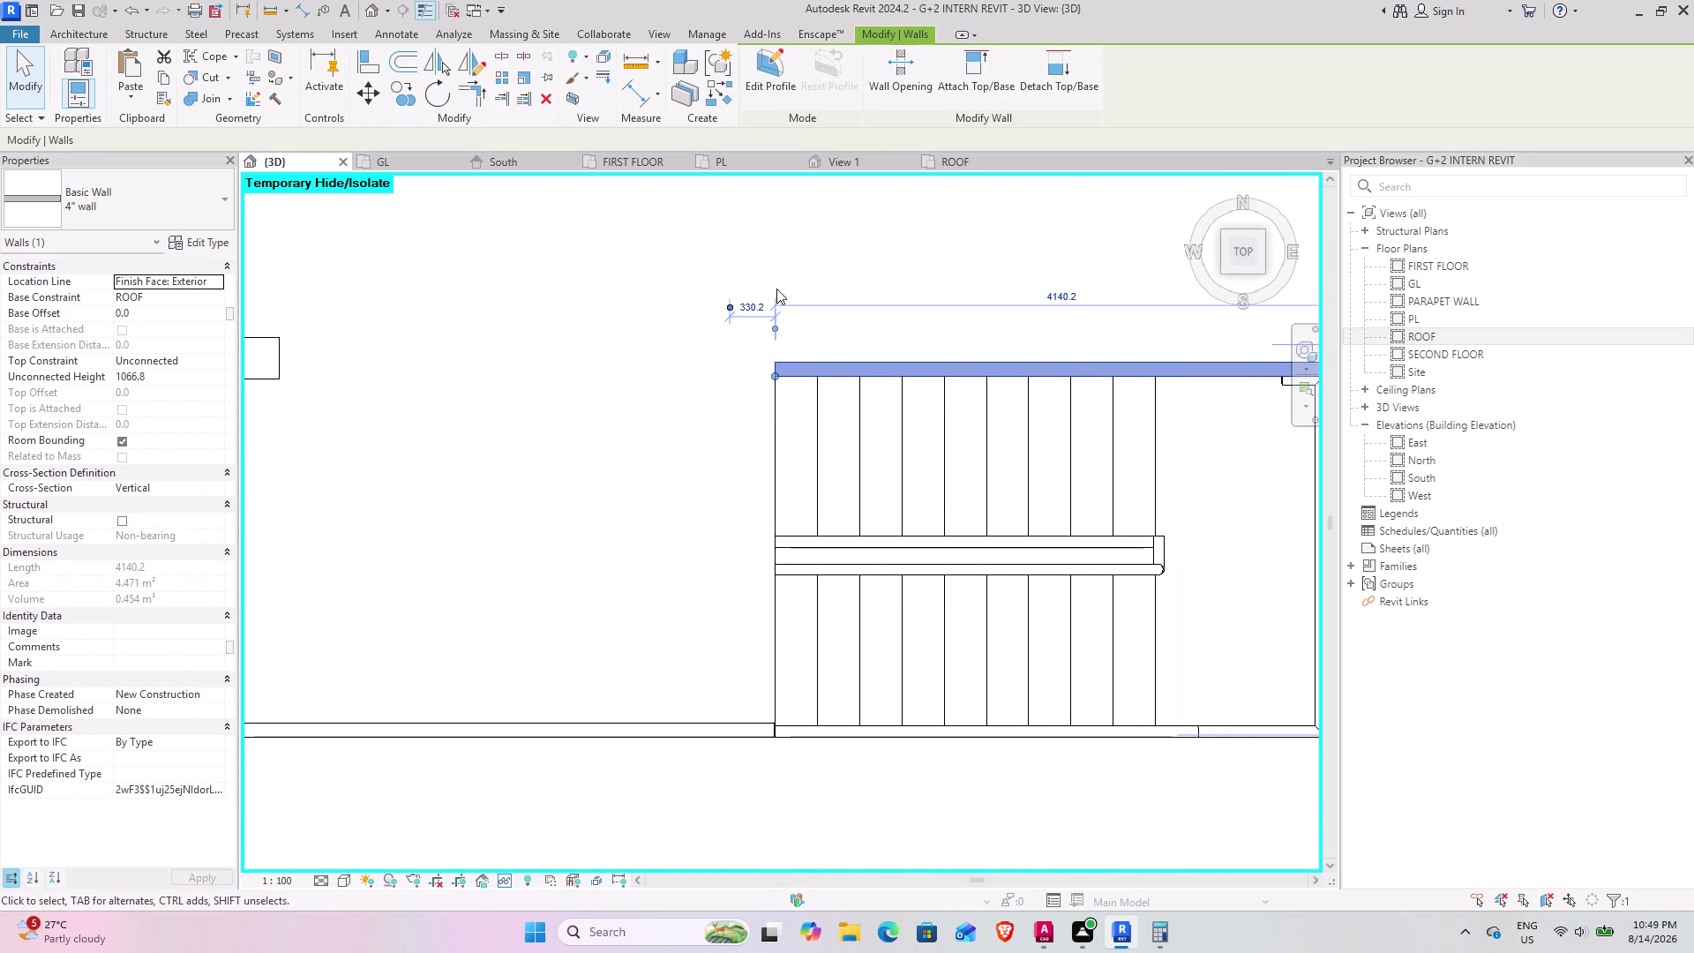
Draw a similar 4-inch wall (CS) along the stair opening's side, then orbit out to check it.
text(CS)
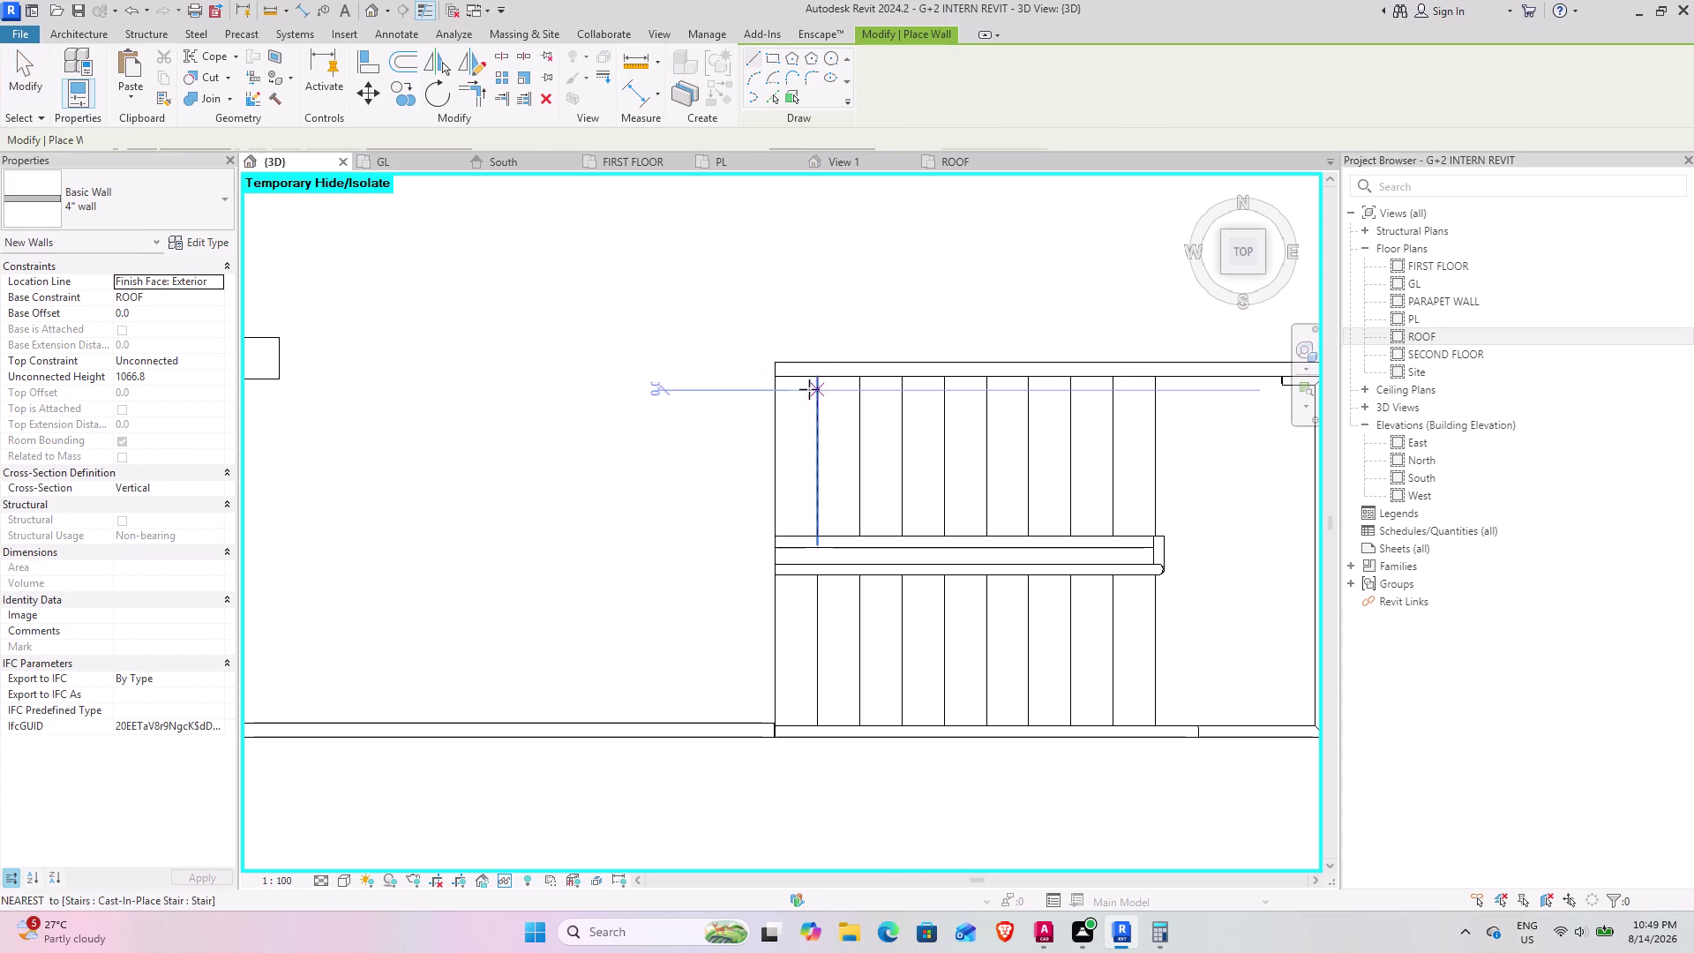
click(770, 362)
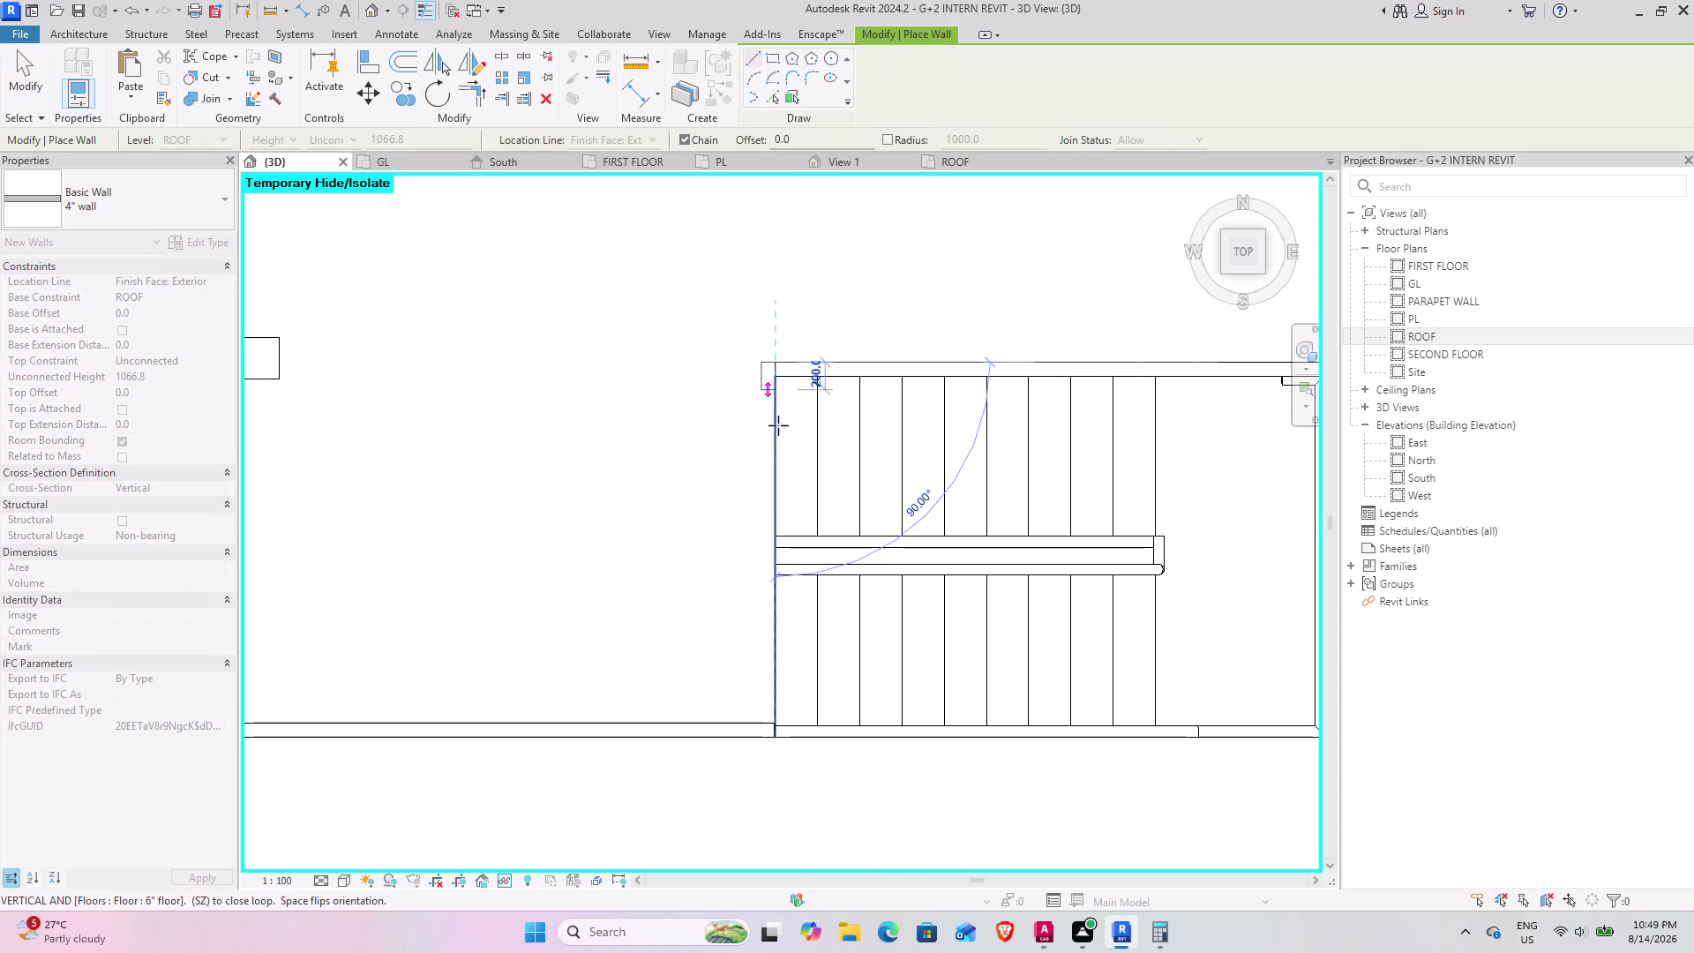
scroll(up, 3)
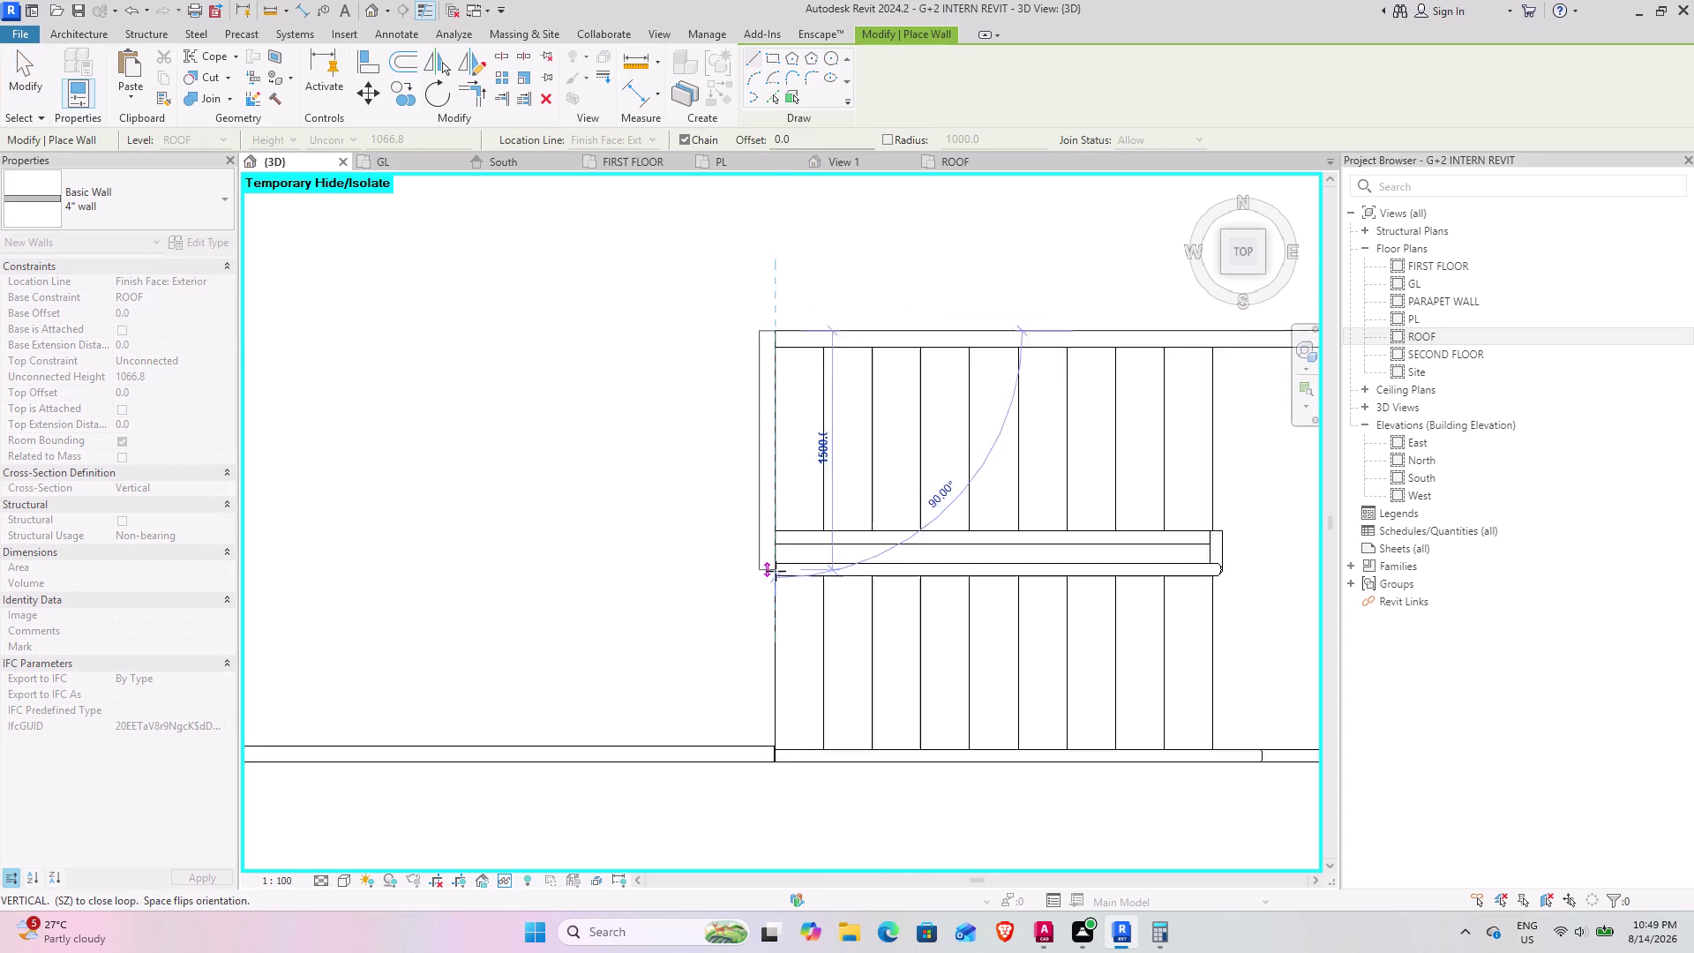
scroll(up, 3)
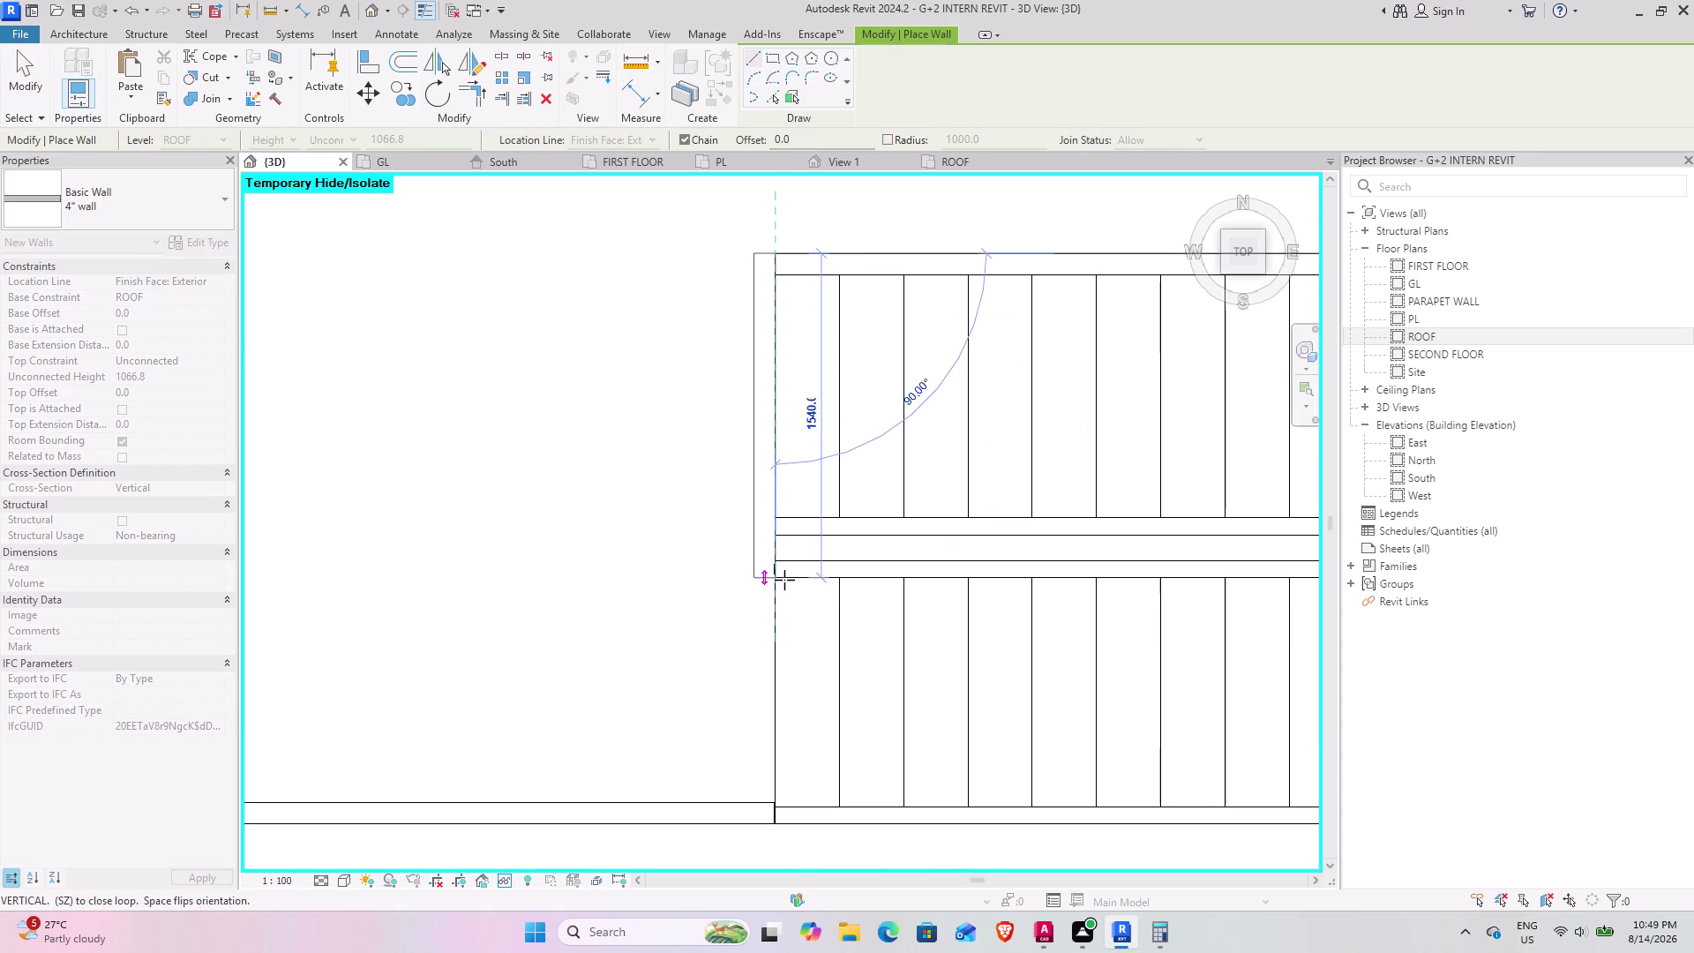
scroll(up, 3)
click(770, 574)
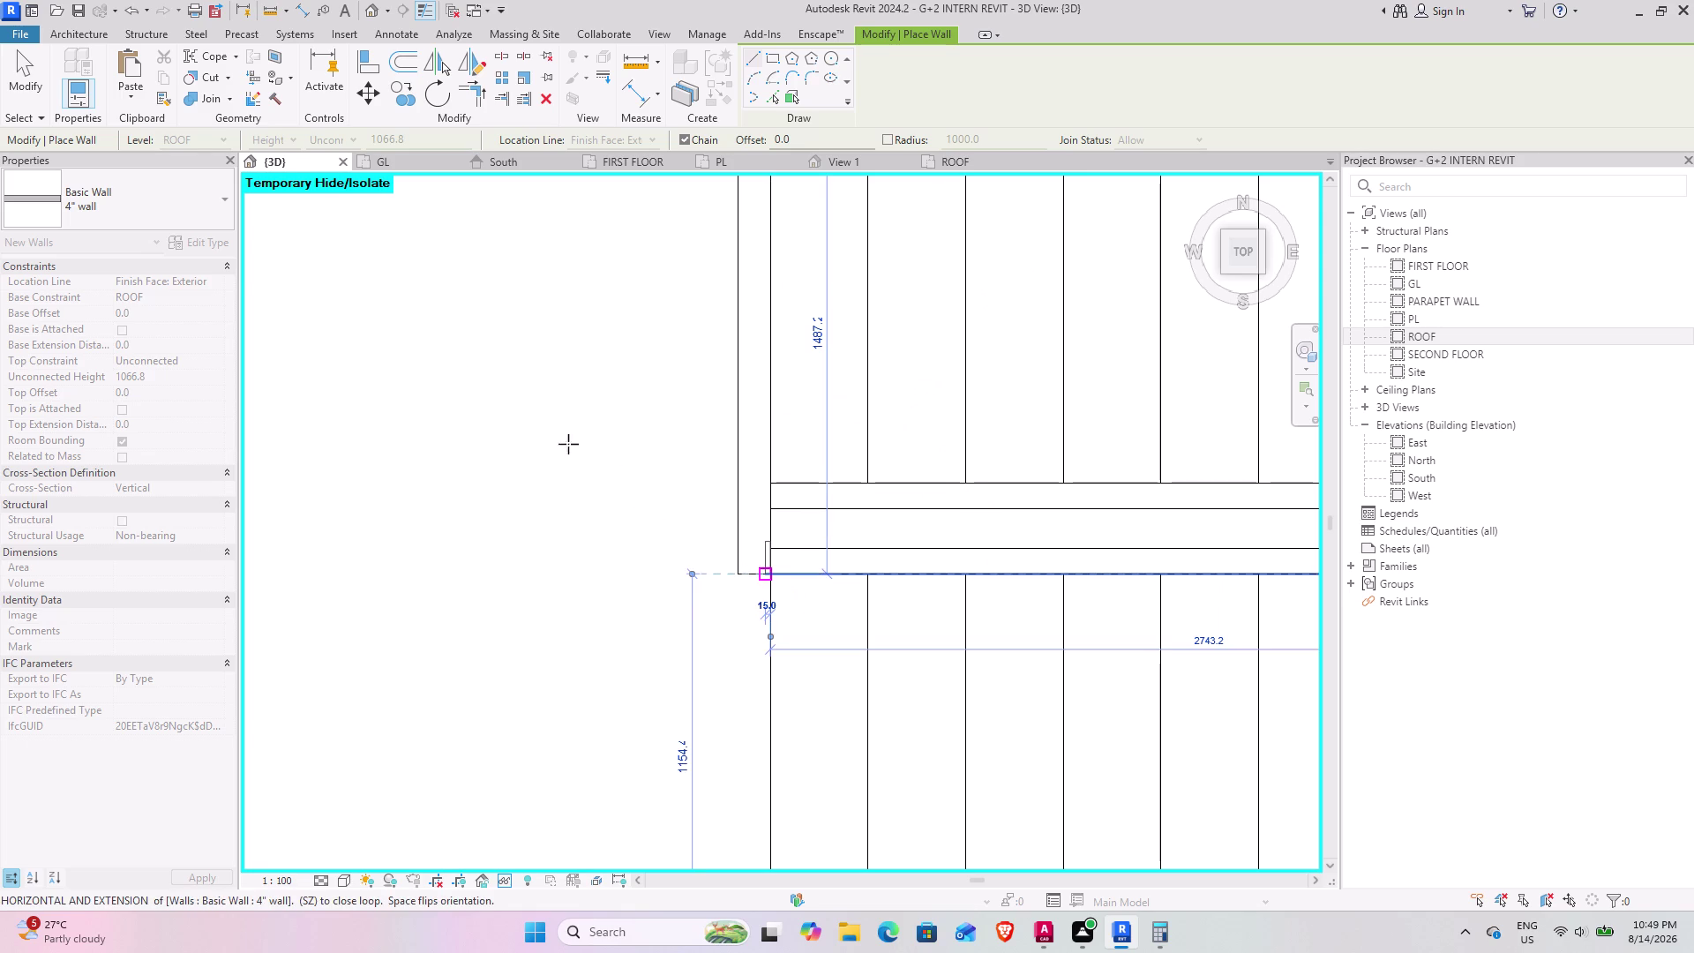
click(44, 79)
scroll(down, 3)
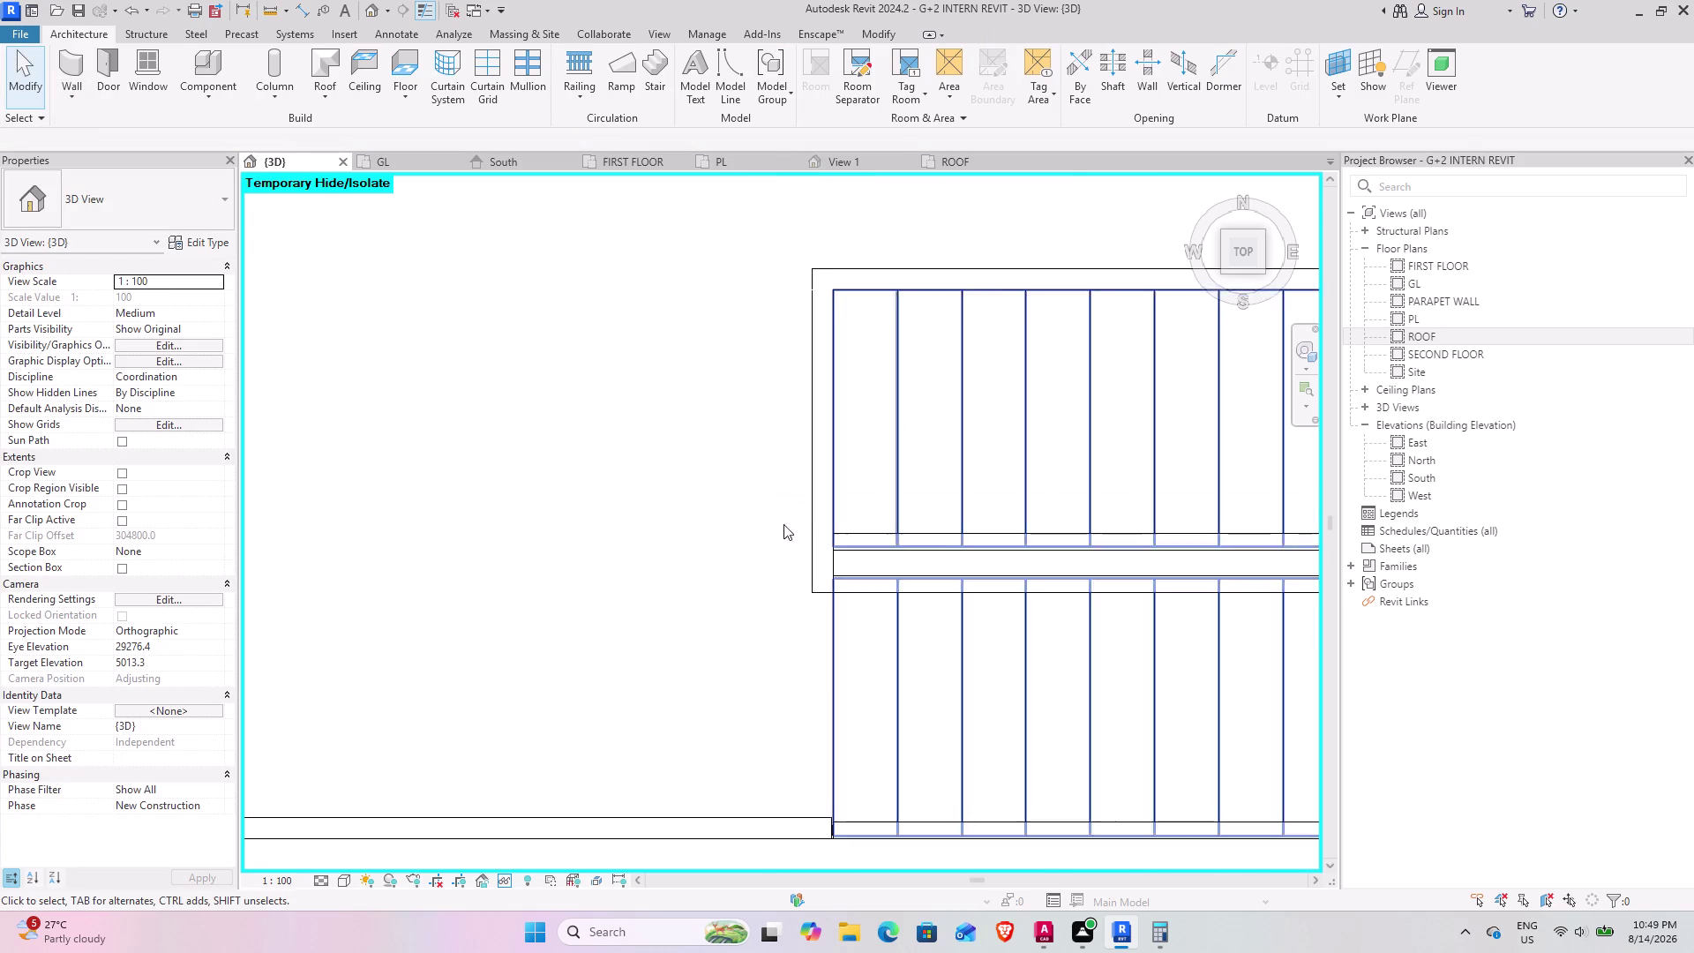
scroll(down, 3)
middle_drag(939, 738, 774, 468)
scroll(down, 3)
middle_drag(781, 634, 861, 569)
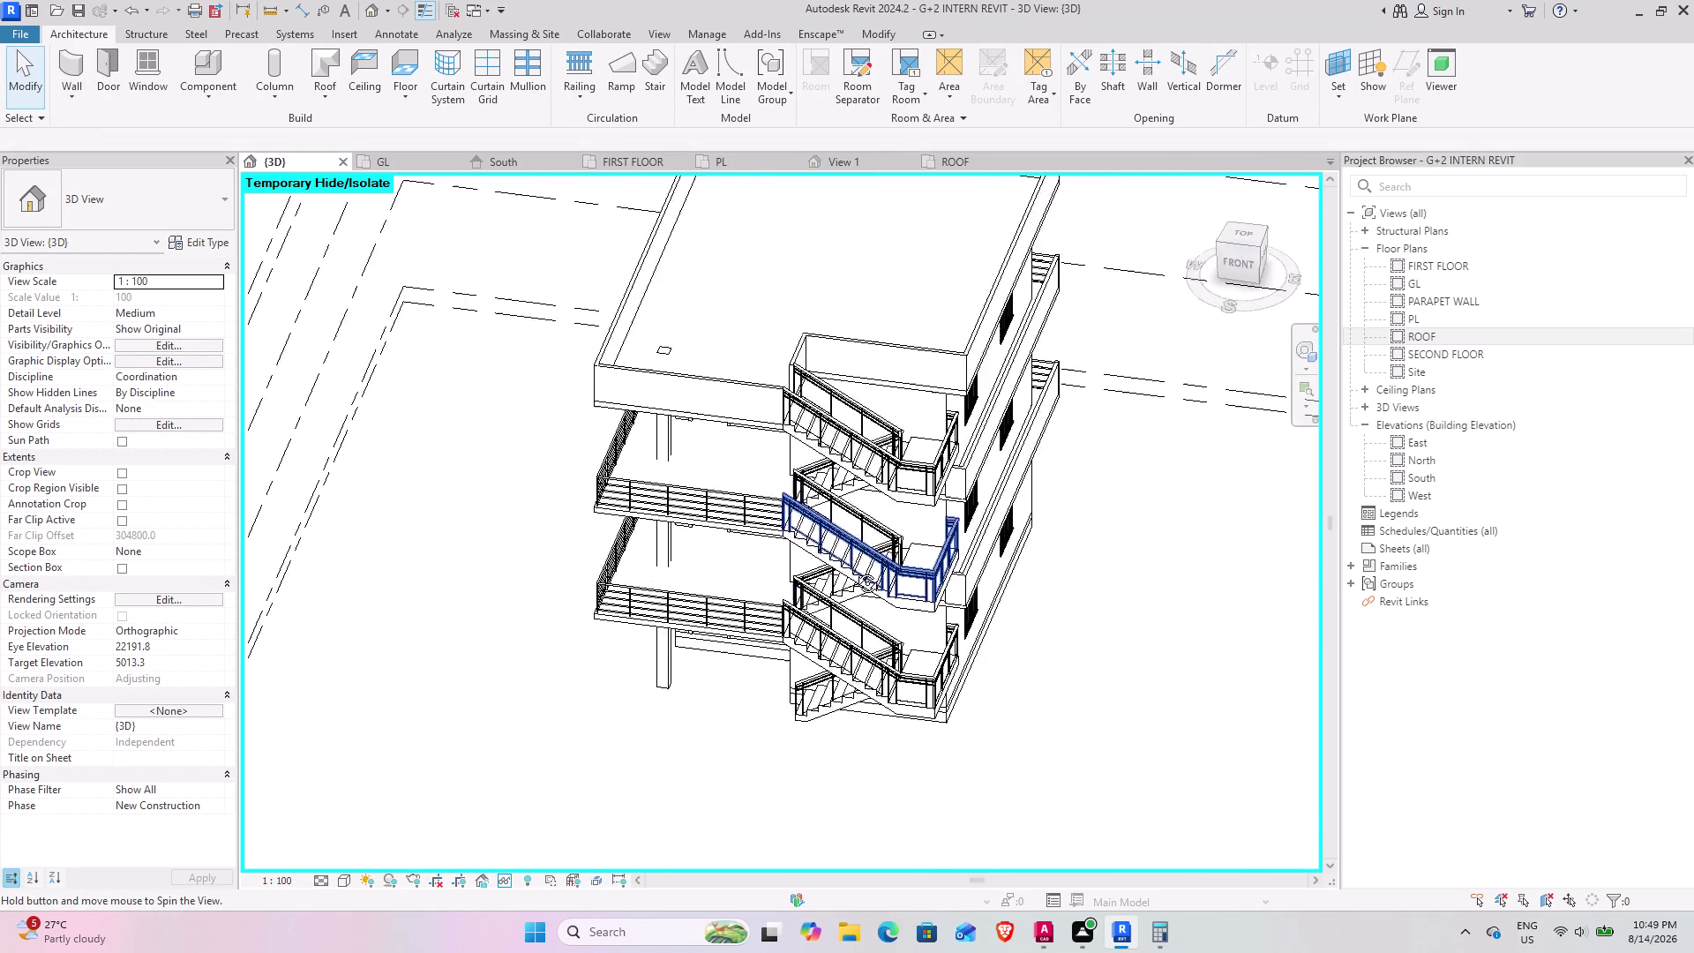
Give the concrete column by the stairs a top offset of 5, then clear the selection.
middle_drag(860, 569, 717, 597)
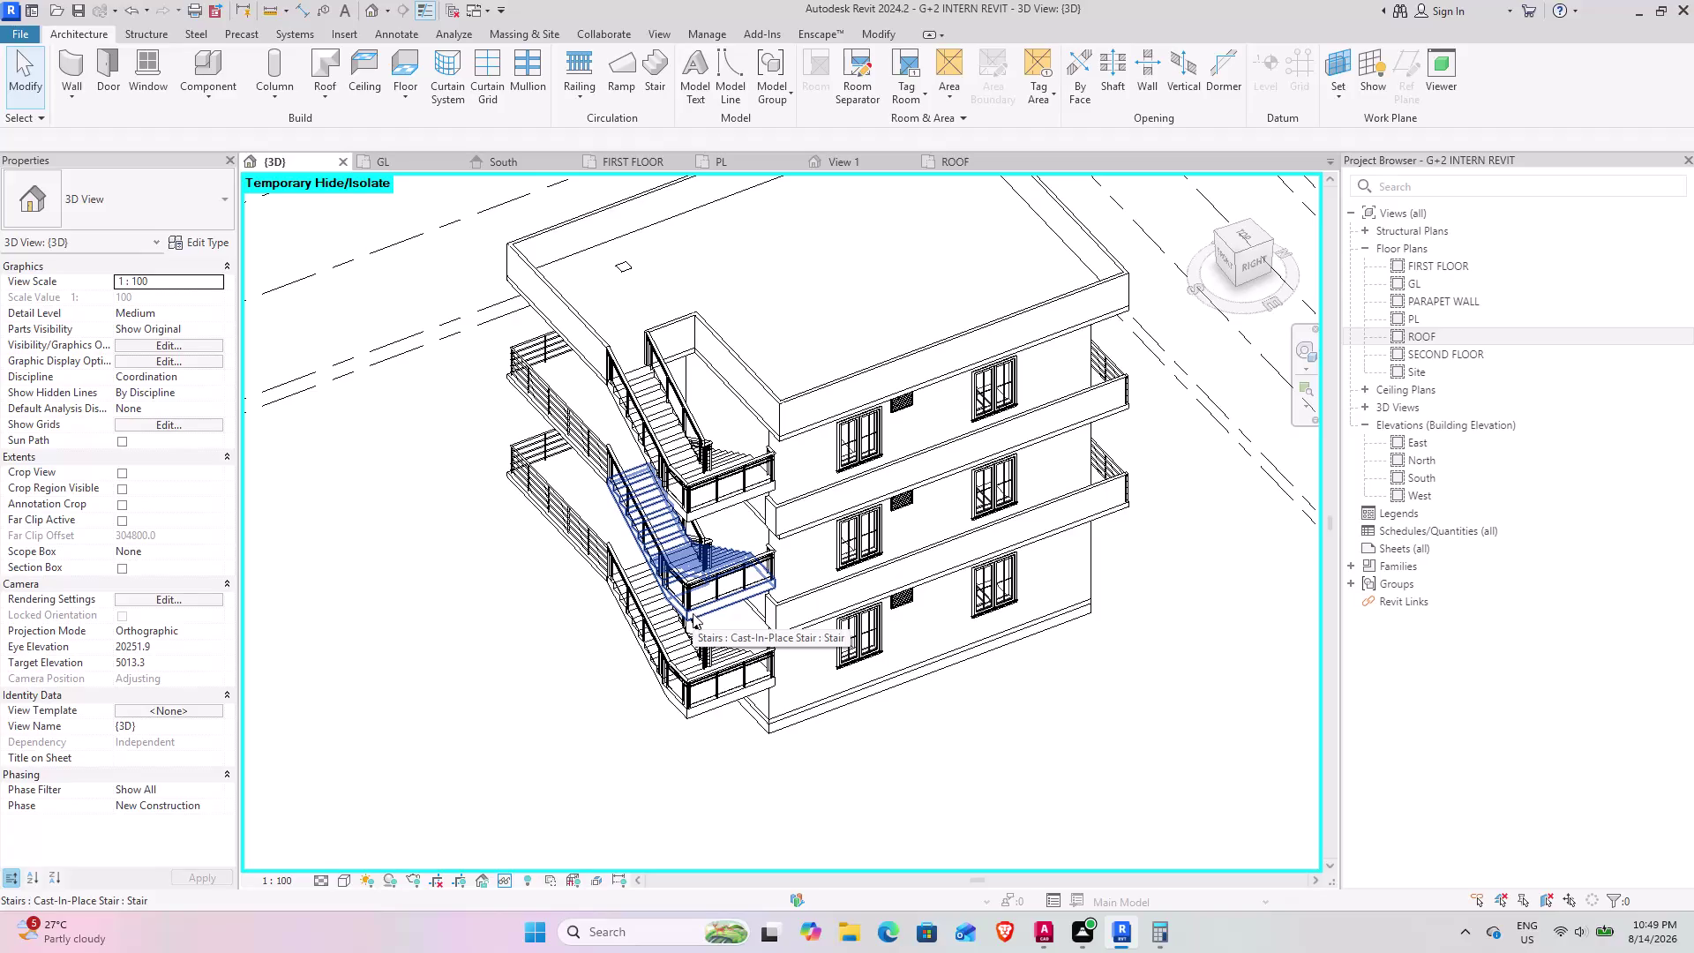
click(629, 274)
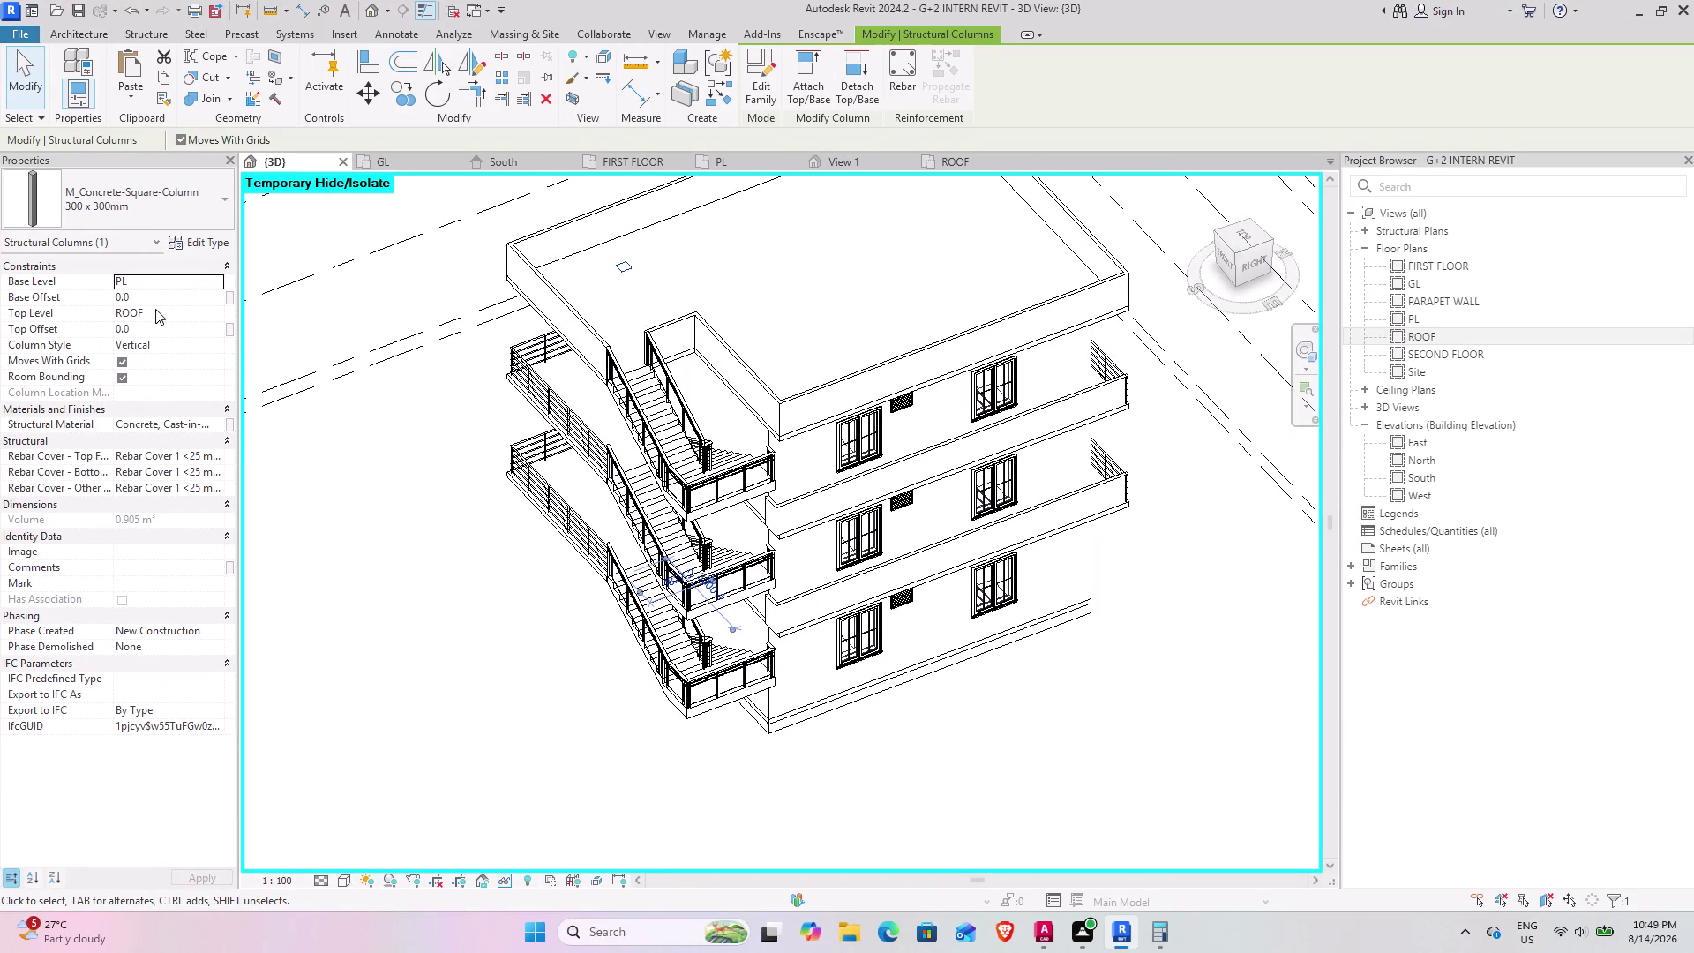
click(153, 333)
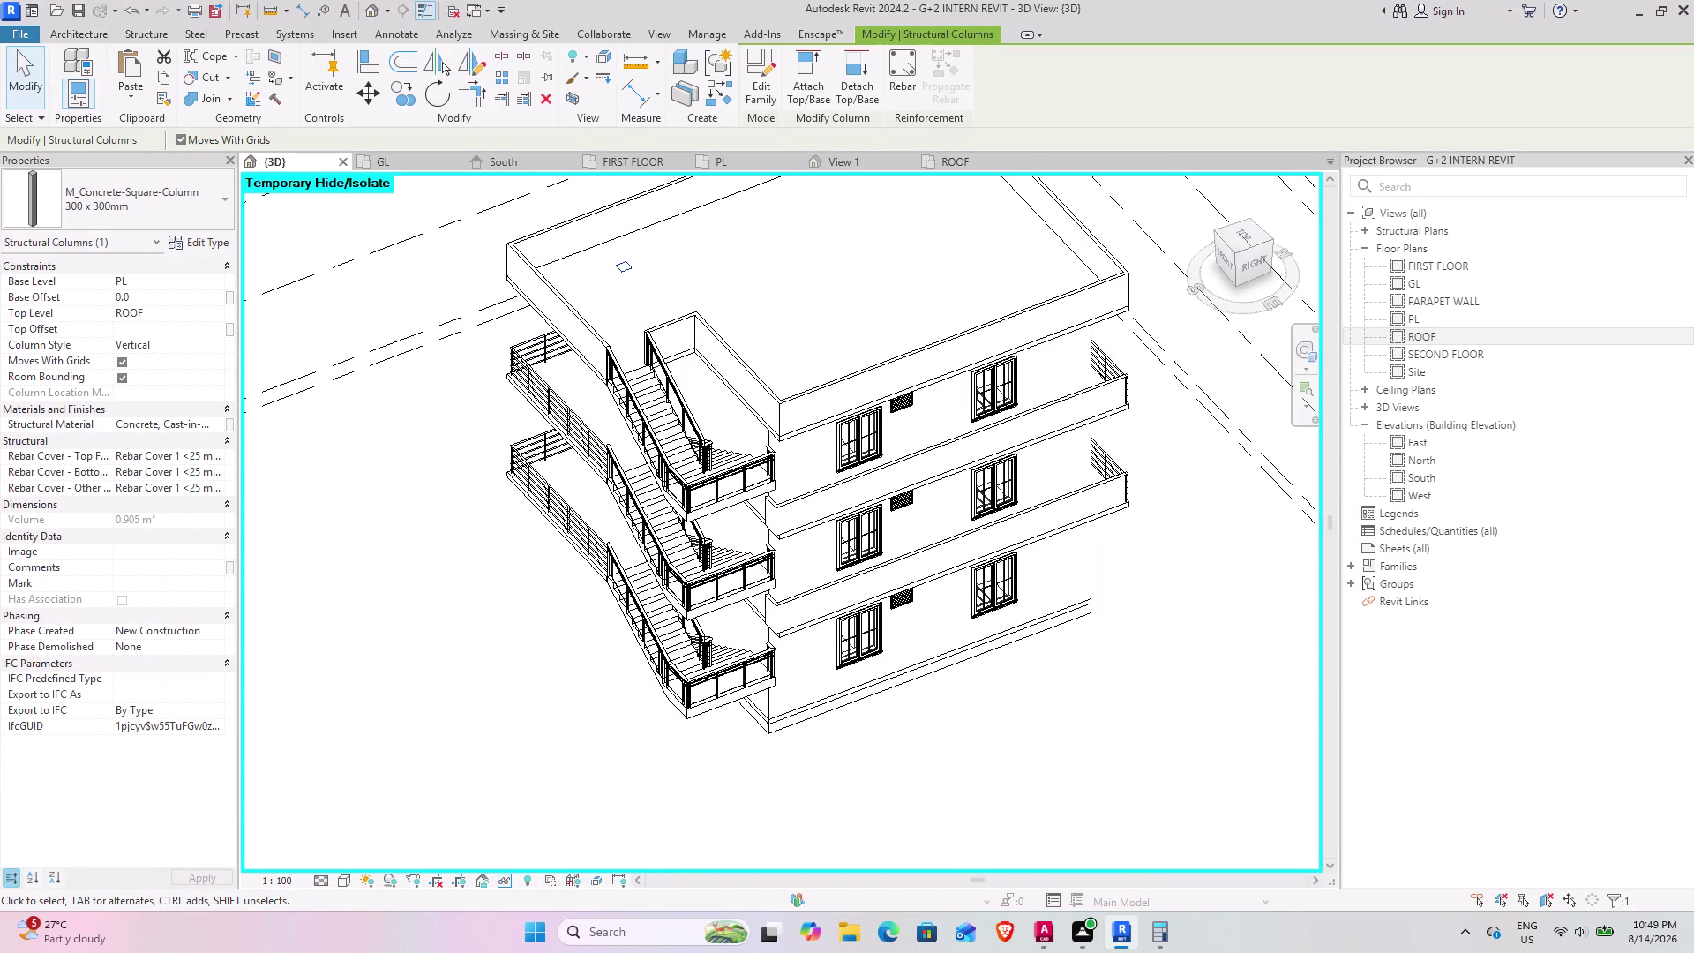
key(5)
key(Return)
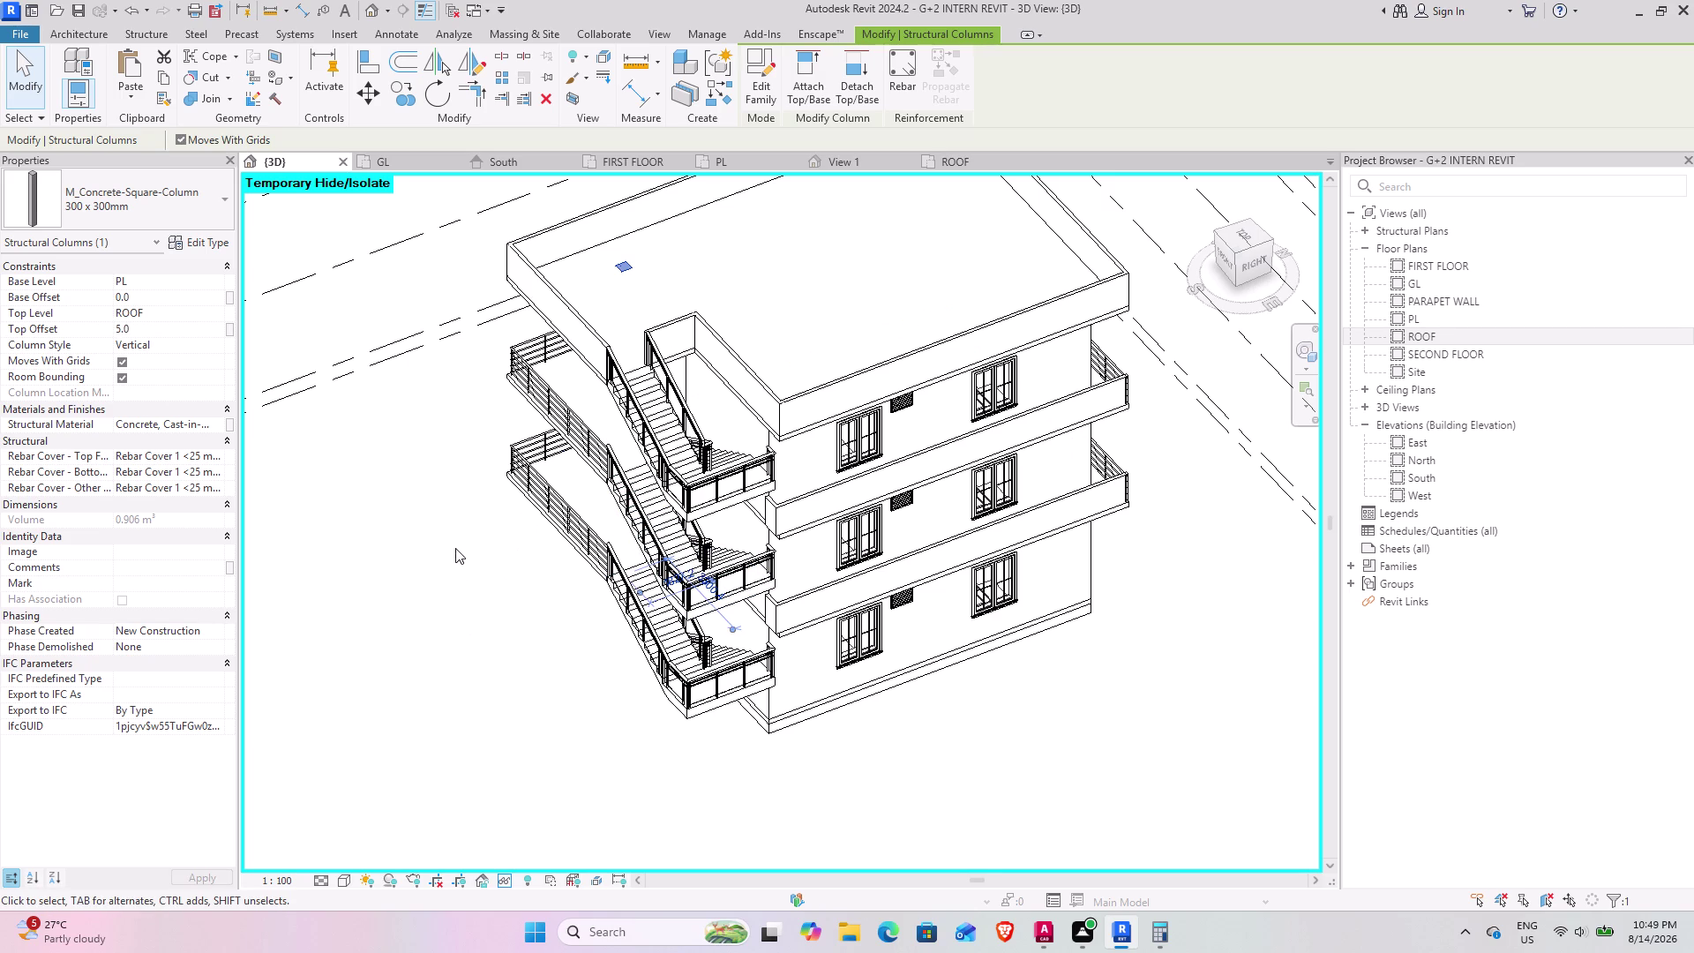
key(grave)
key(Escape)
key(Escape)
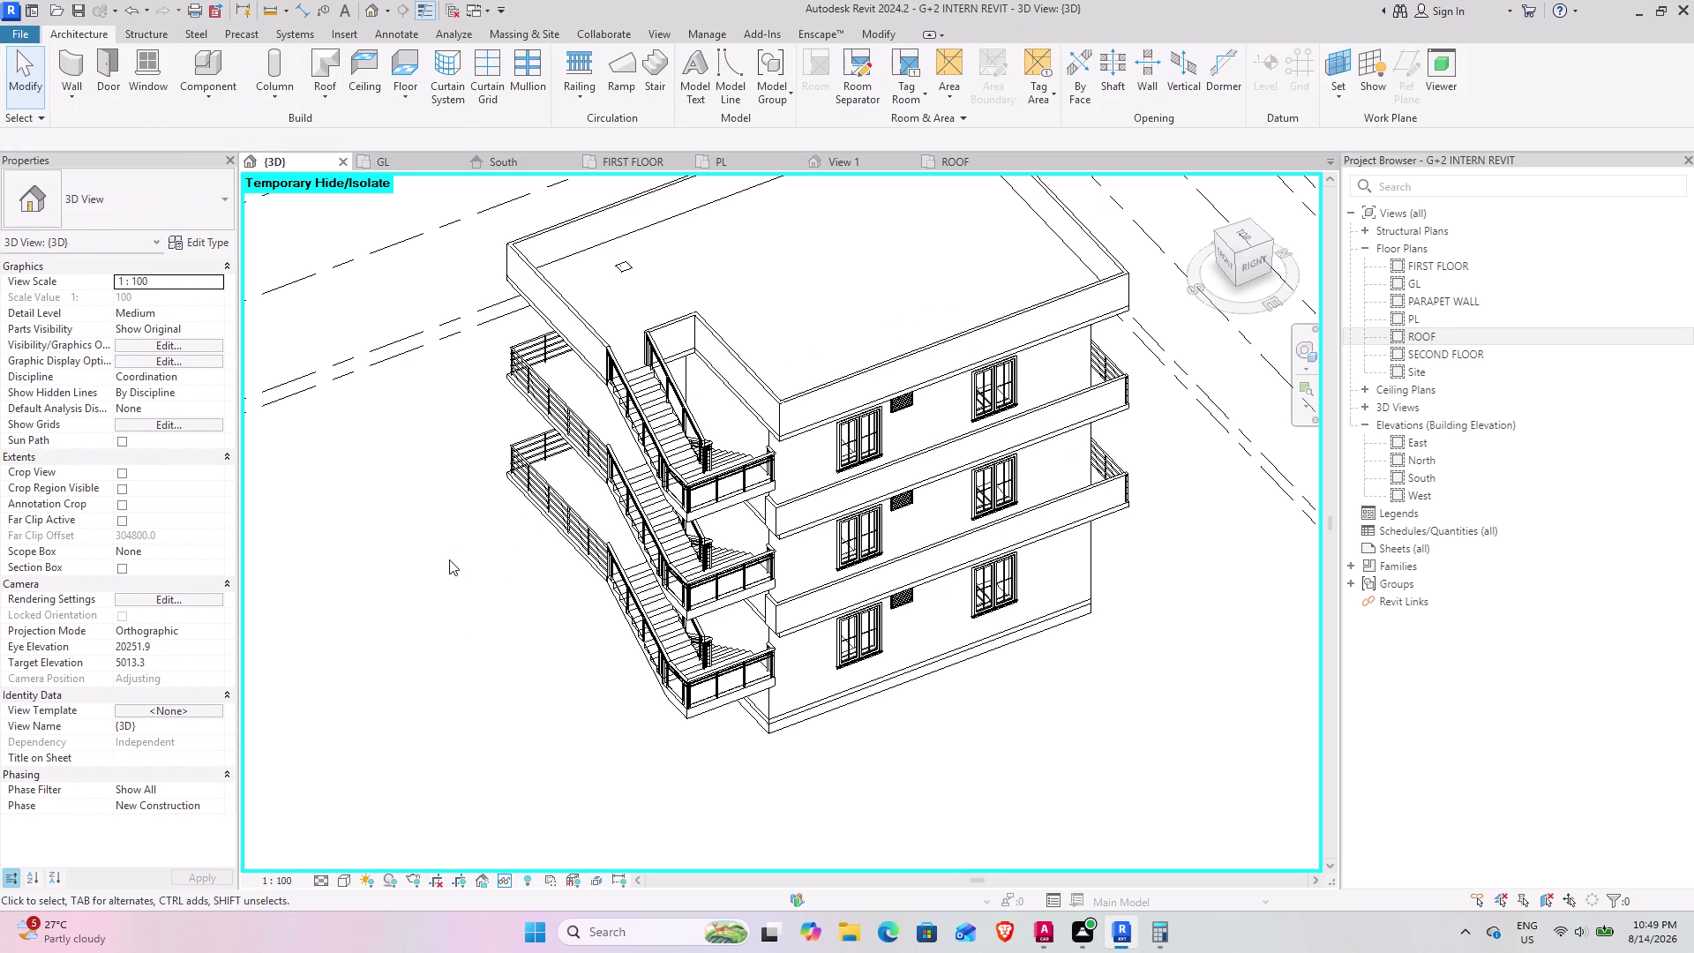
Change that concrete column's top offset to -5.
click(622, 263)
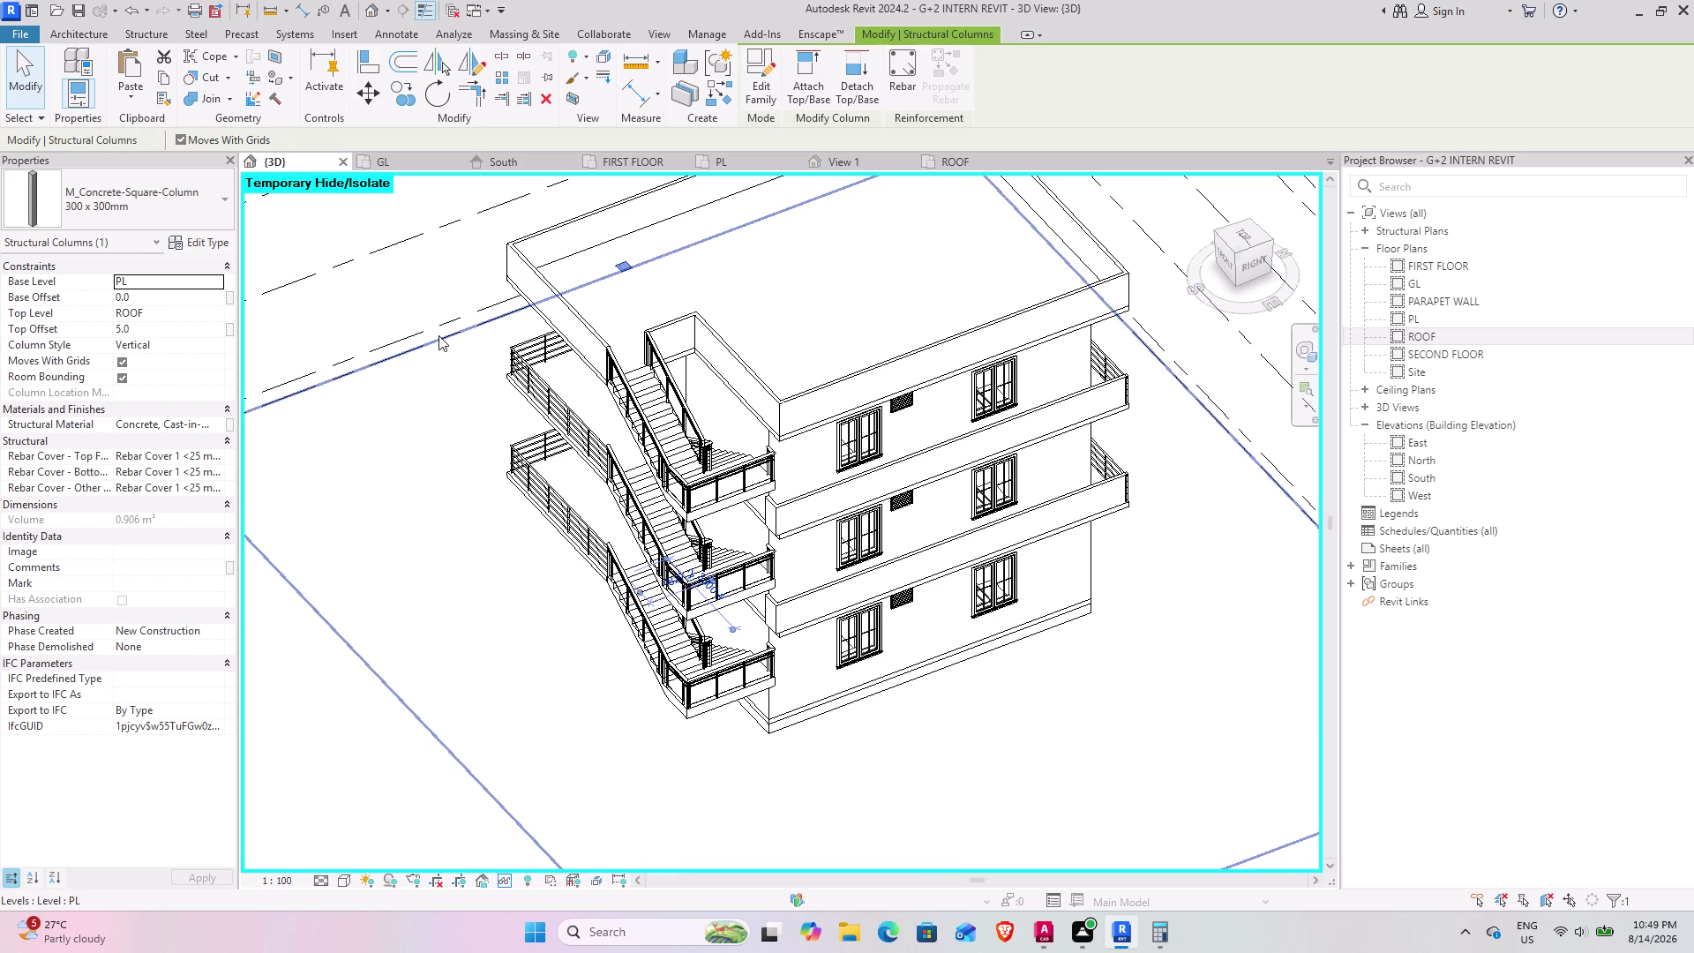
click(150, 328)
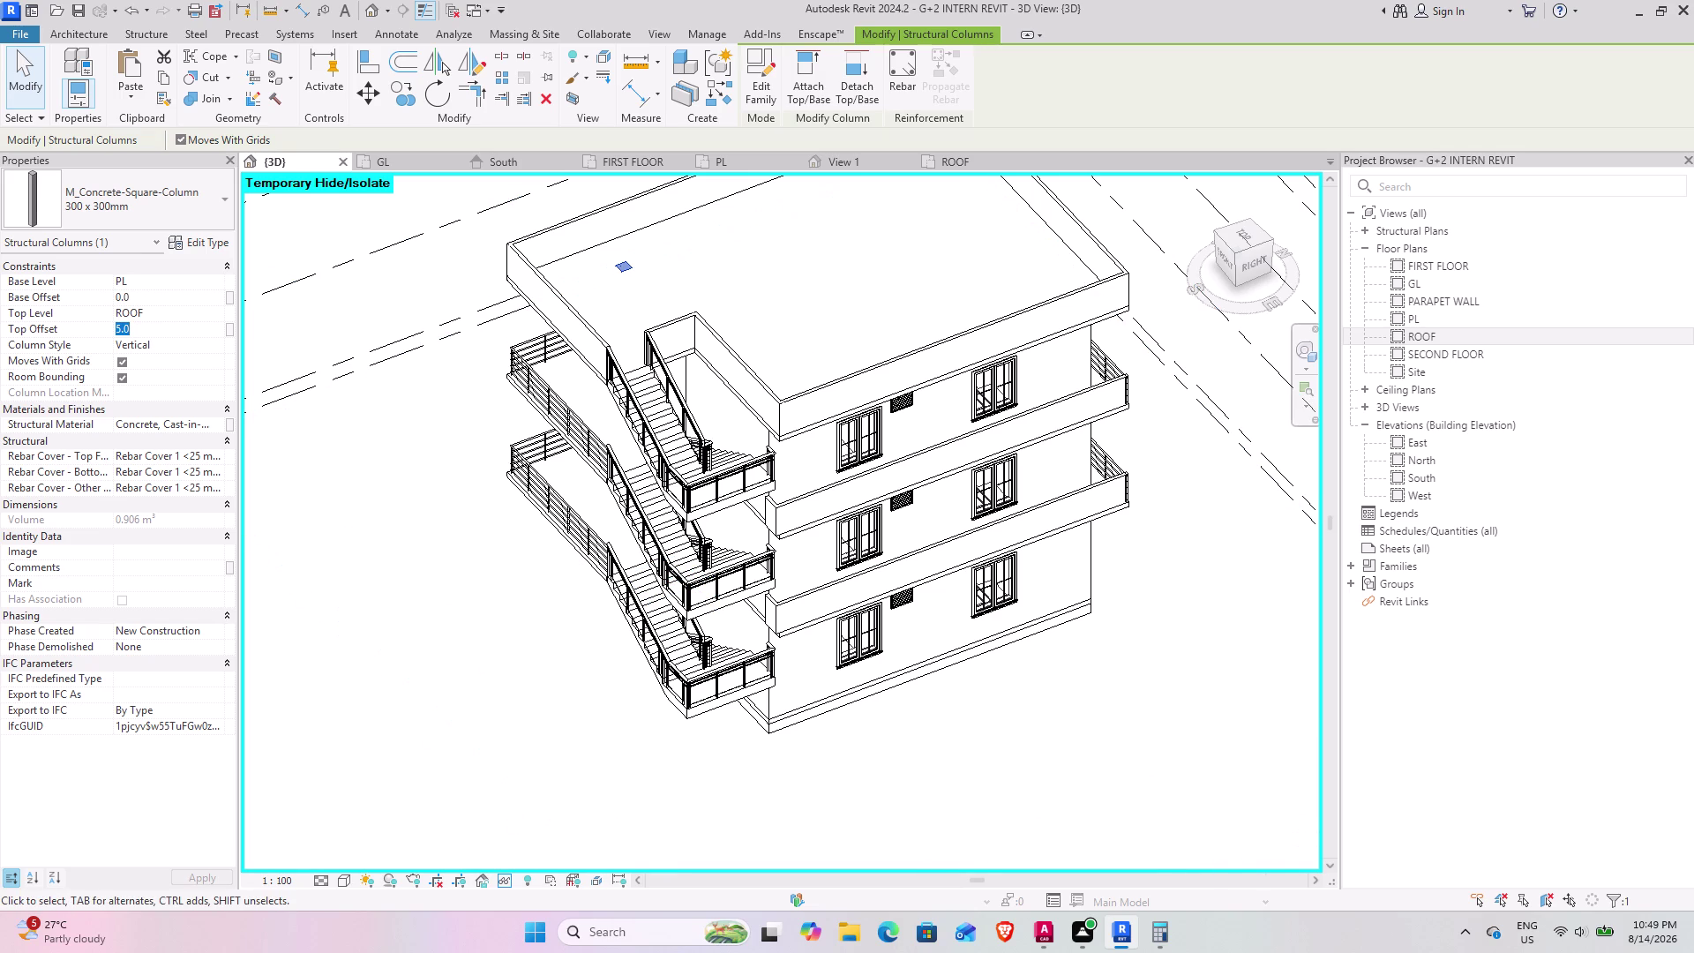
text(-5)
key(Return)
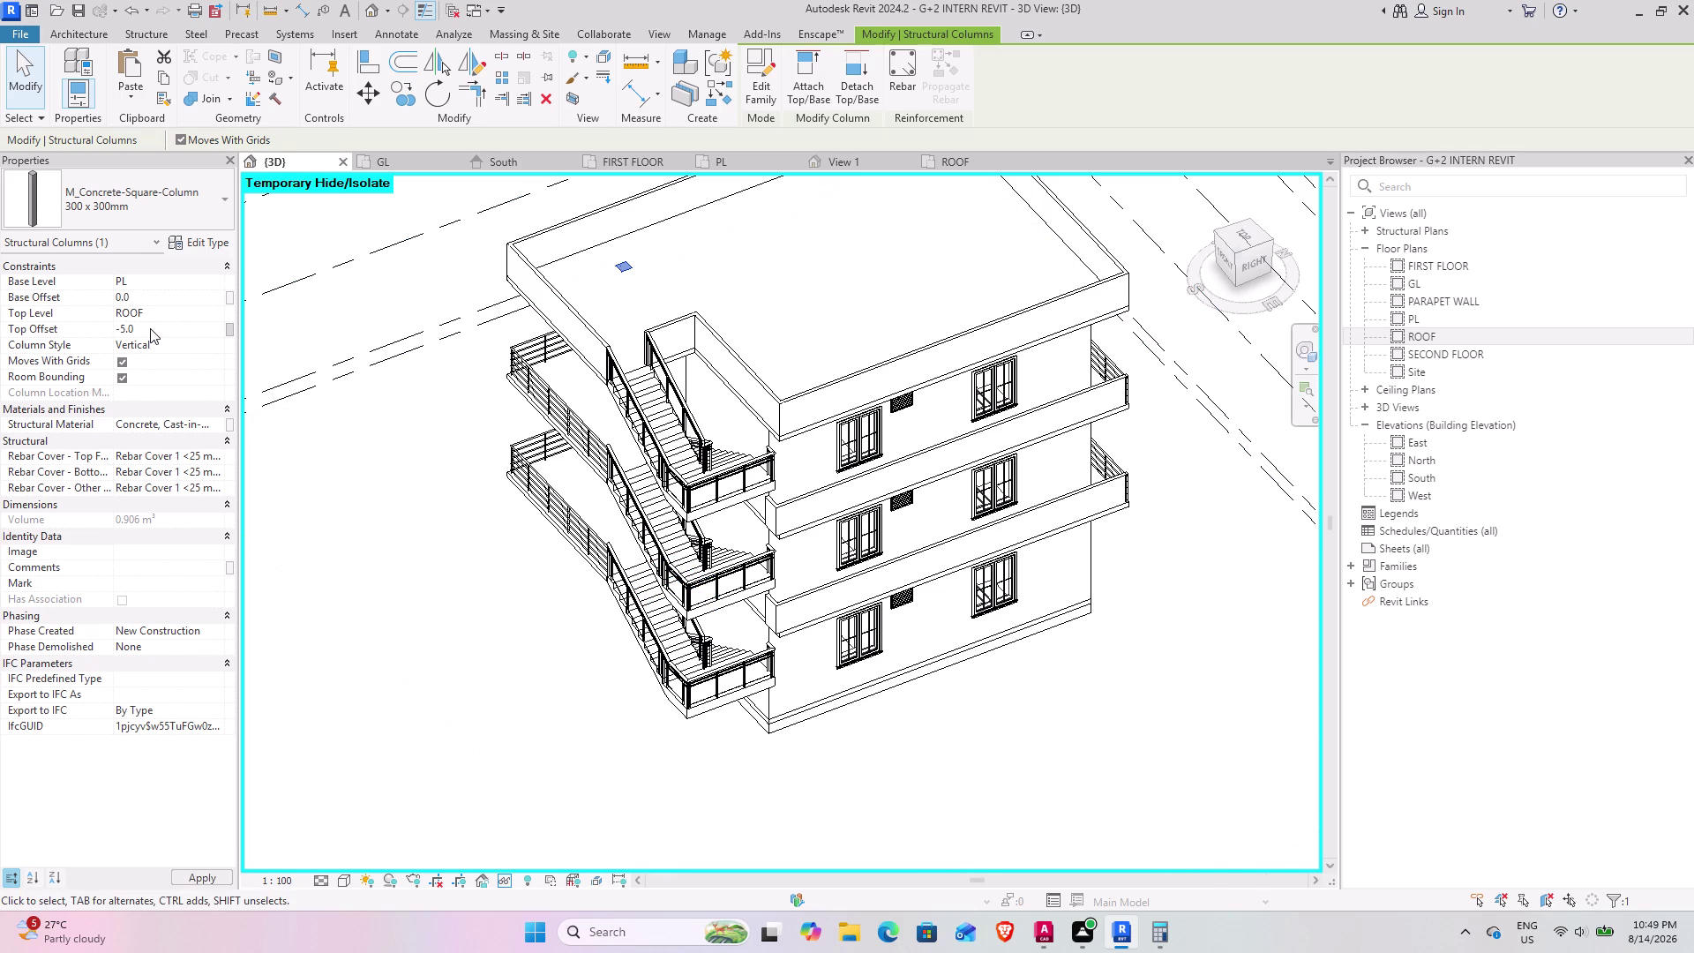
key(Escape)
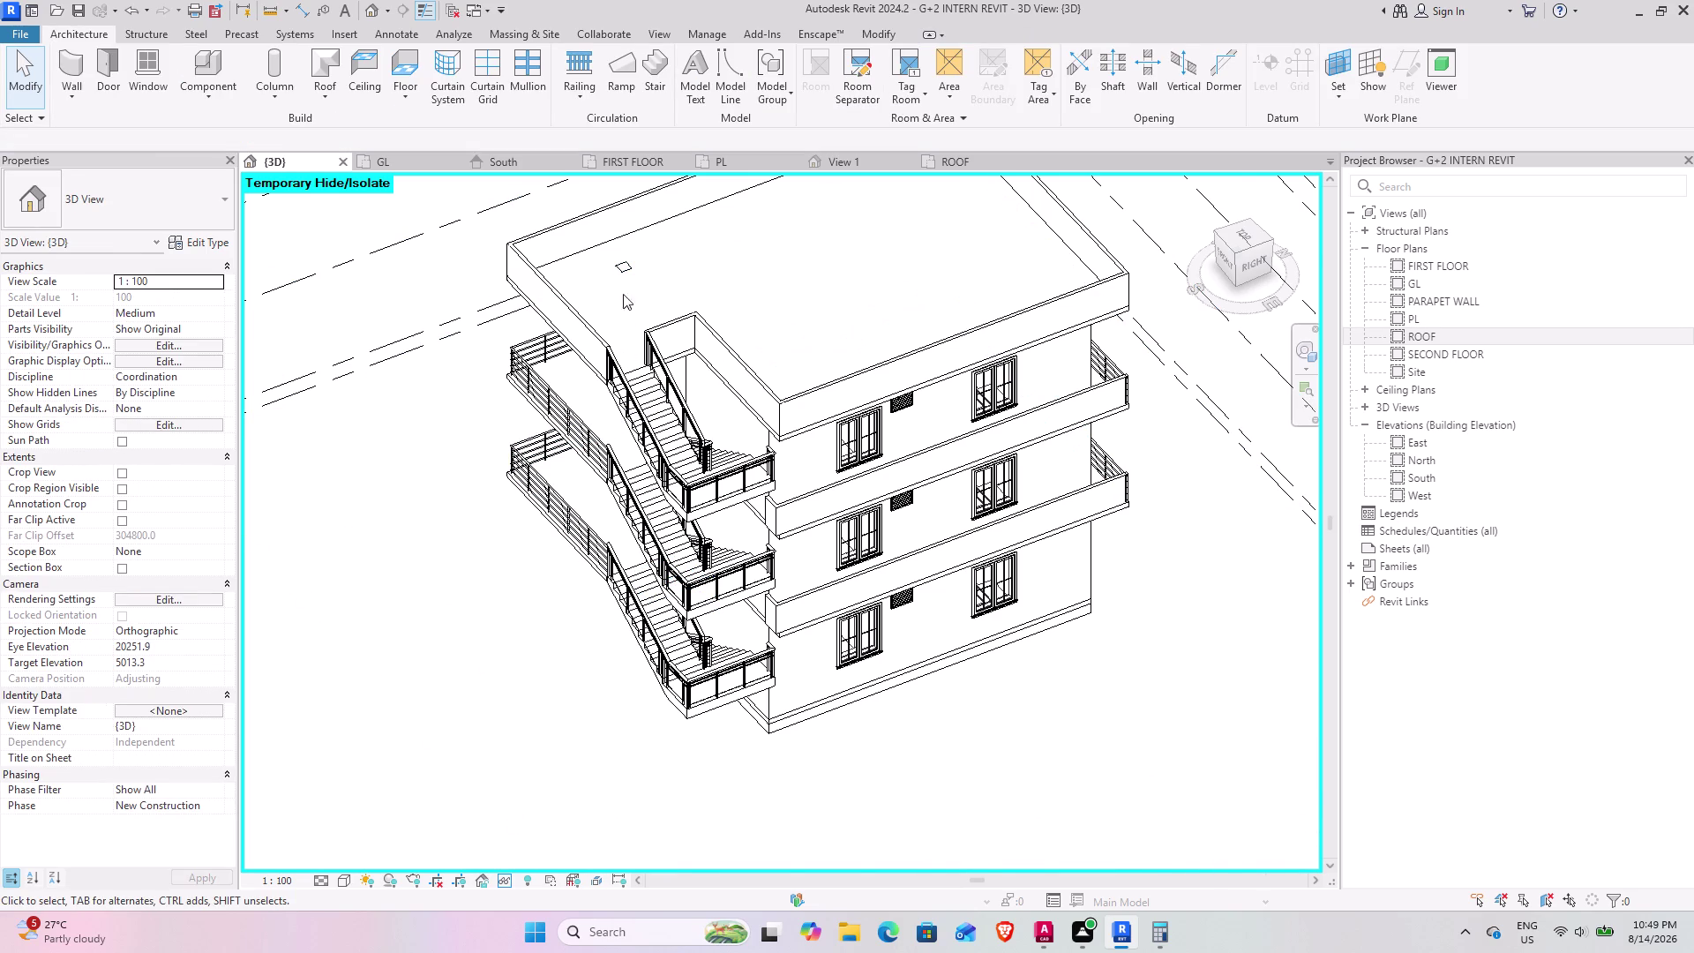
Enter a -6" top offset for the tall column beside the balconies.
scroll(up, 3)
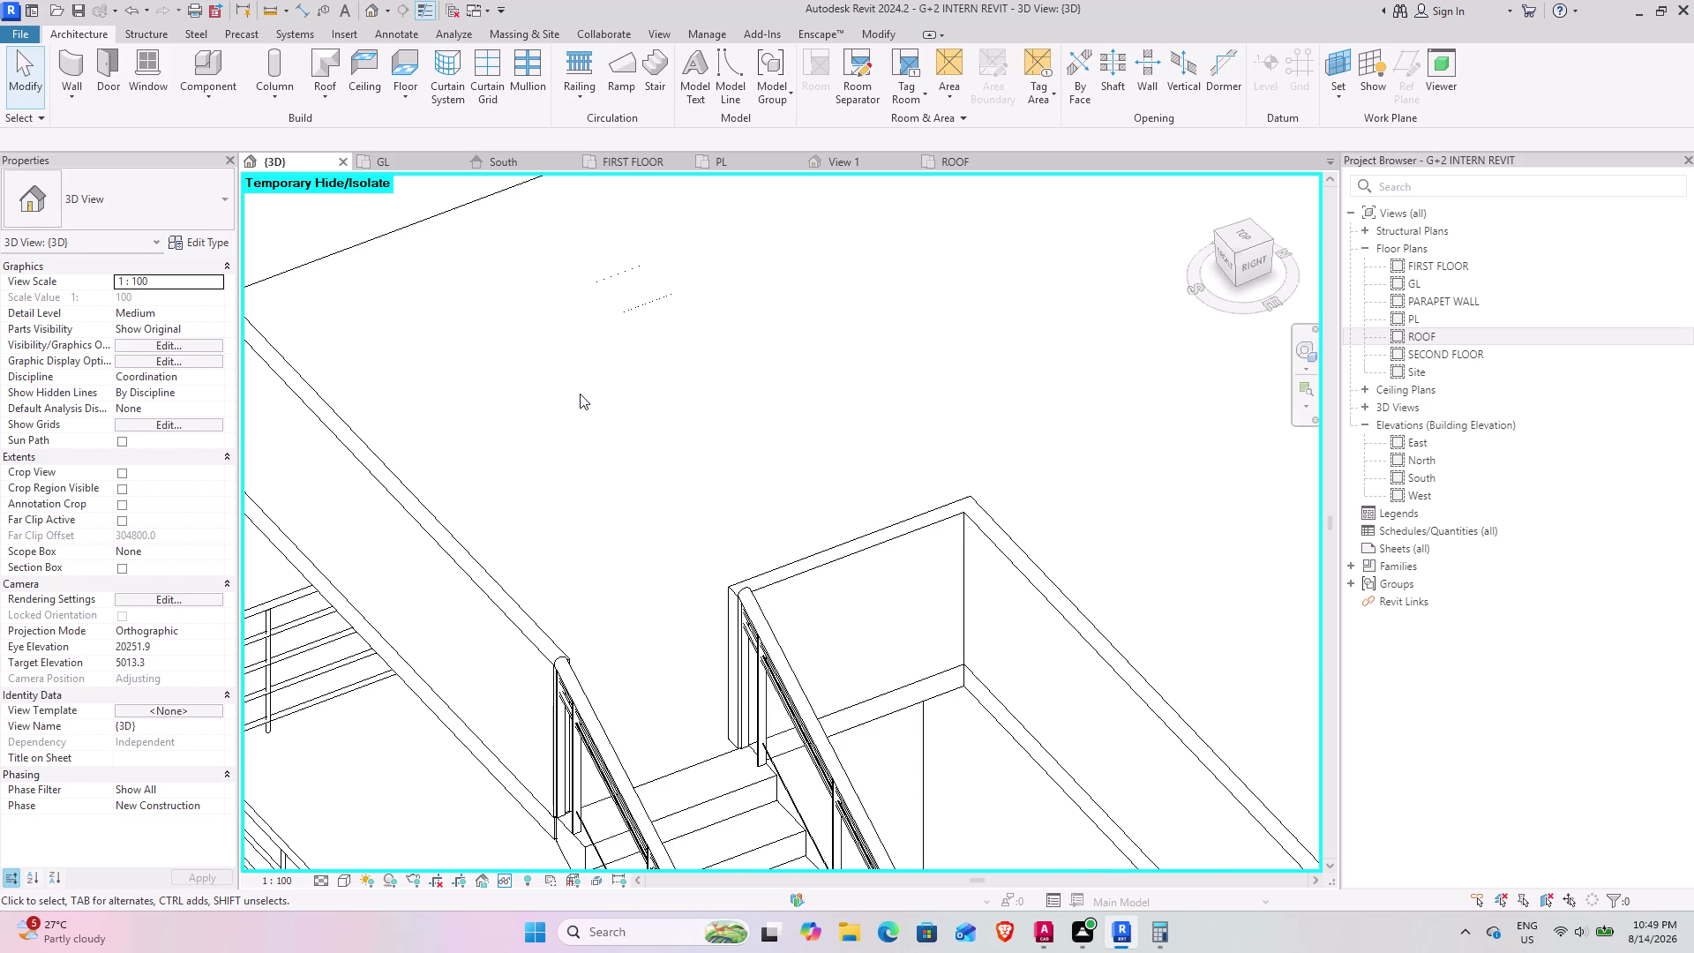
scroll(down, 3)
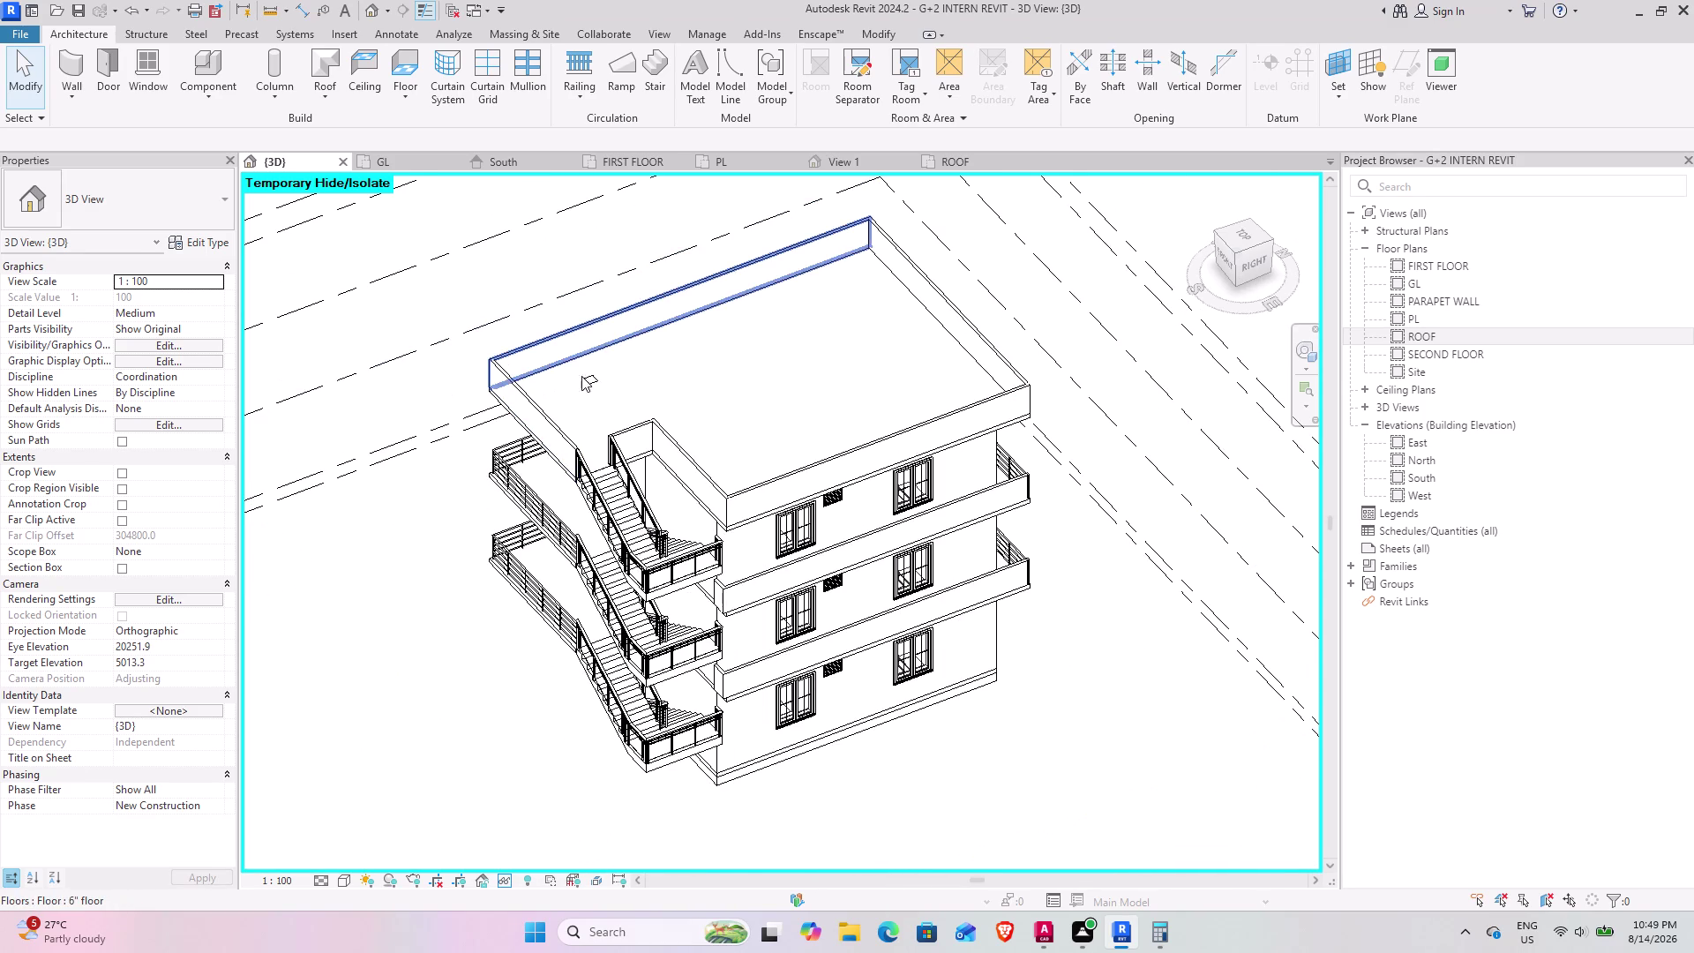
middle_drag(463, 640, 598, 501)
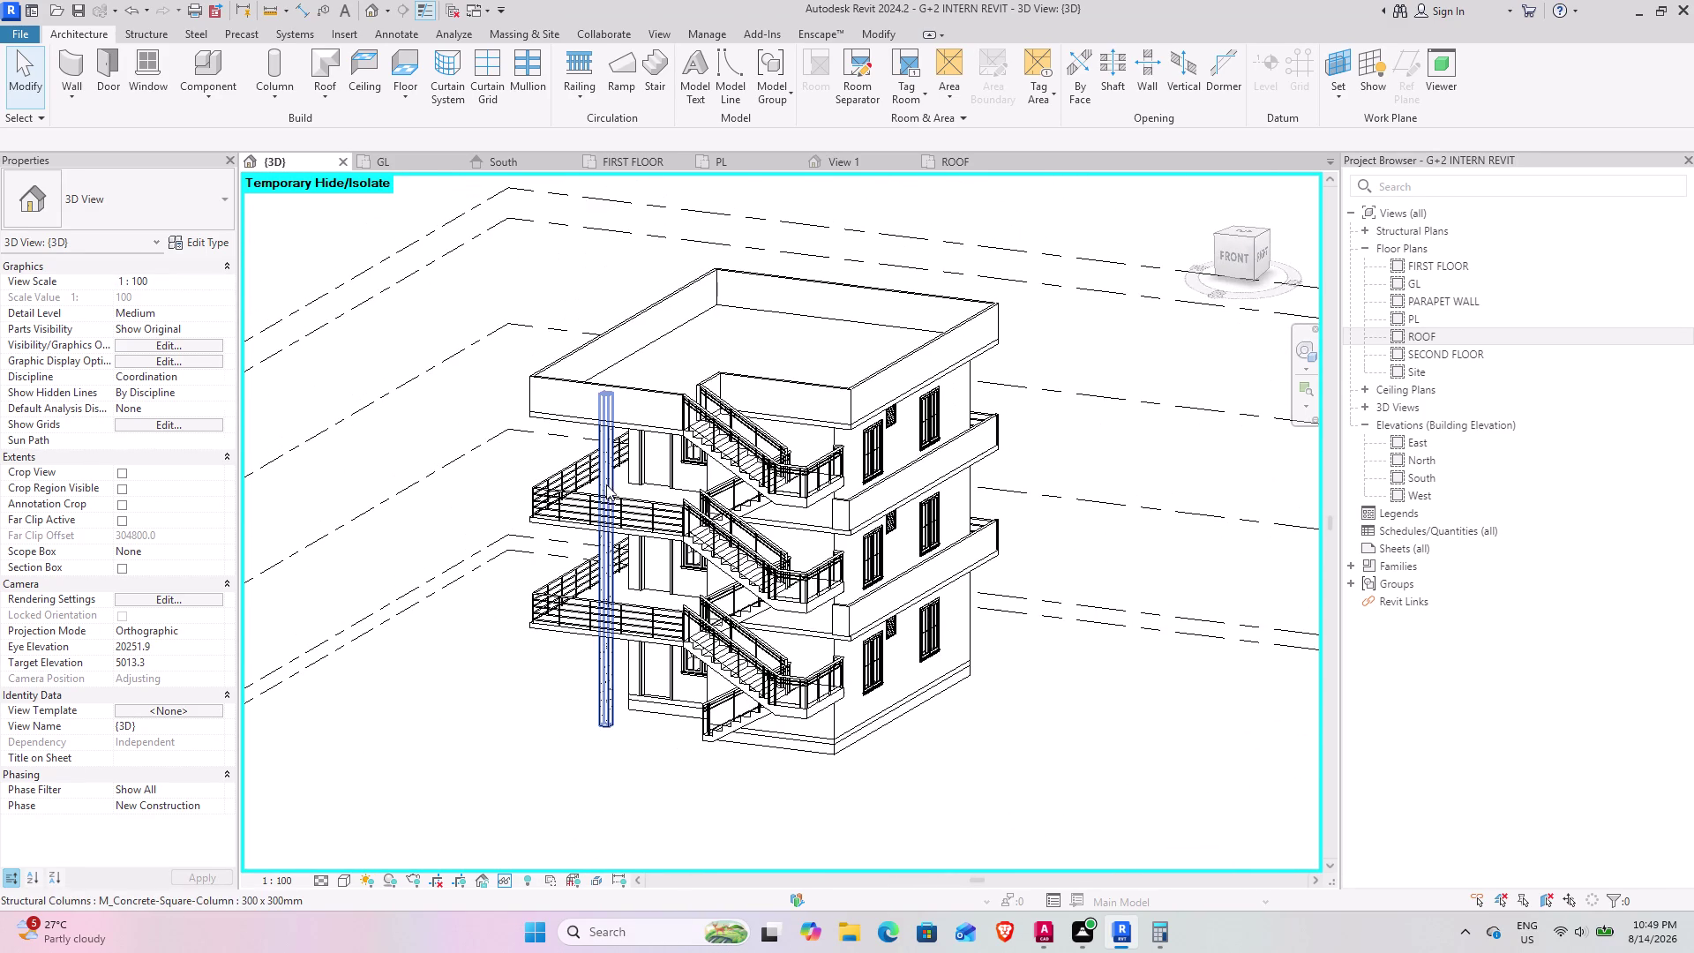
click(614, 466)
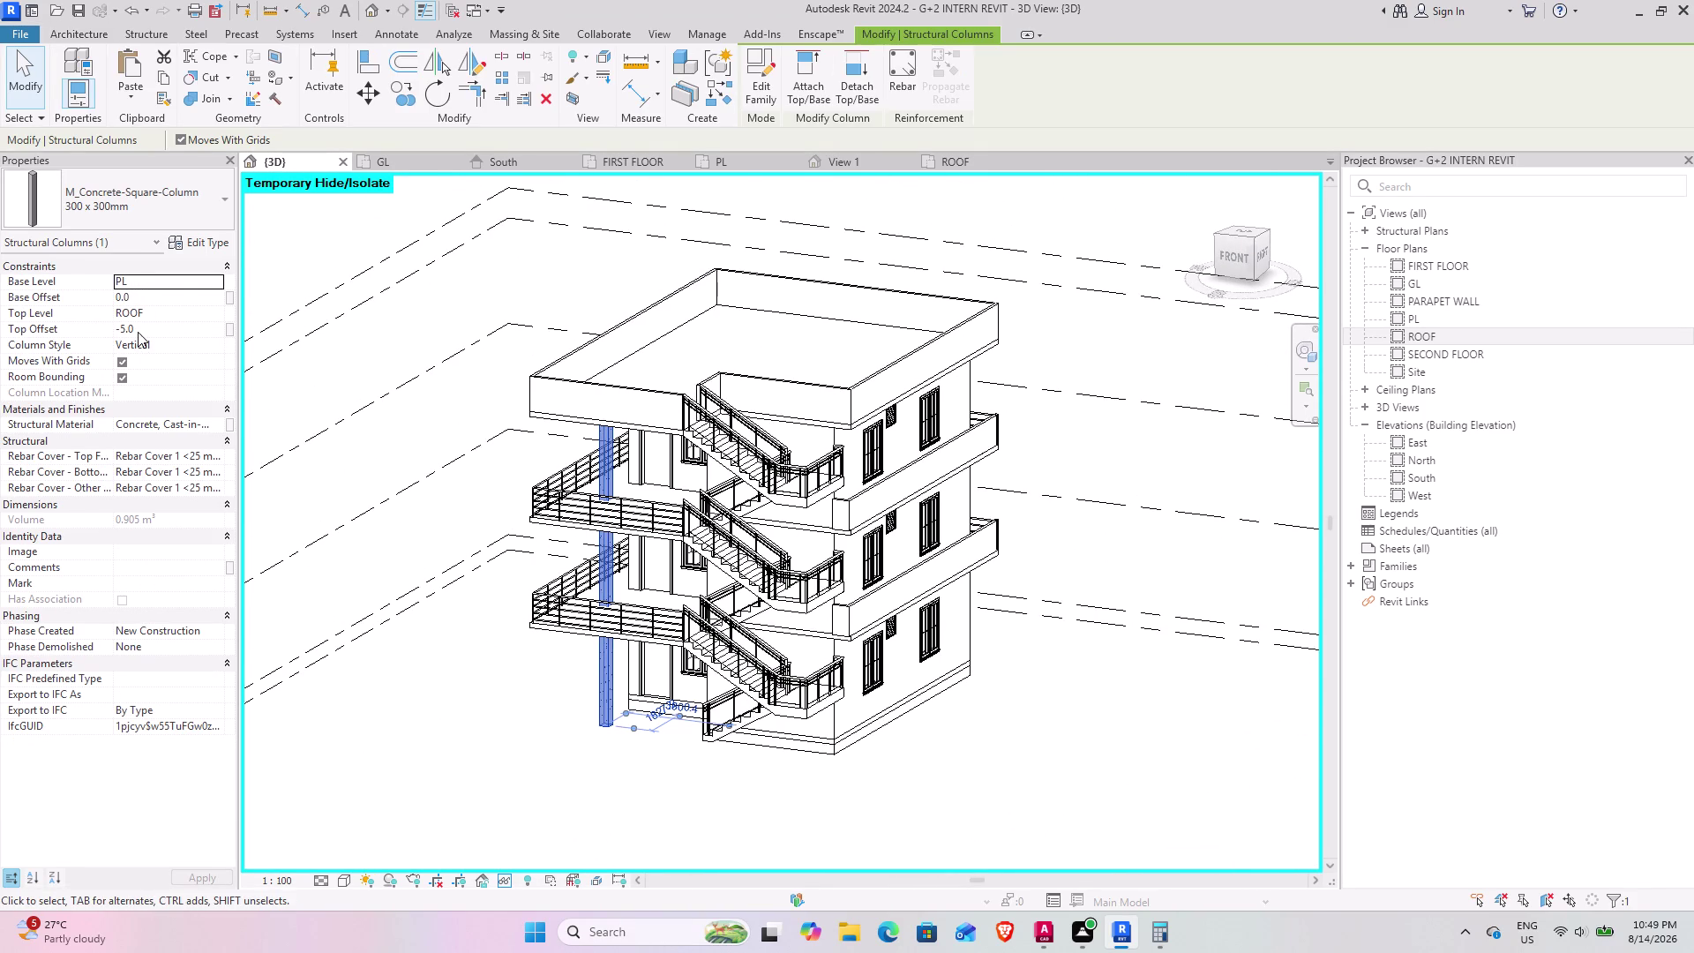
click(138, 332)
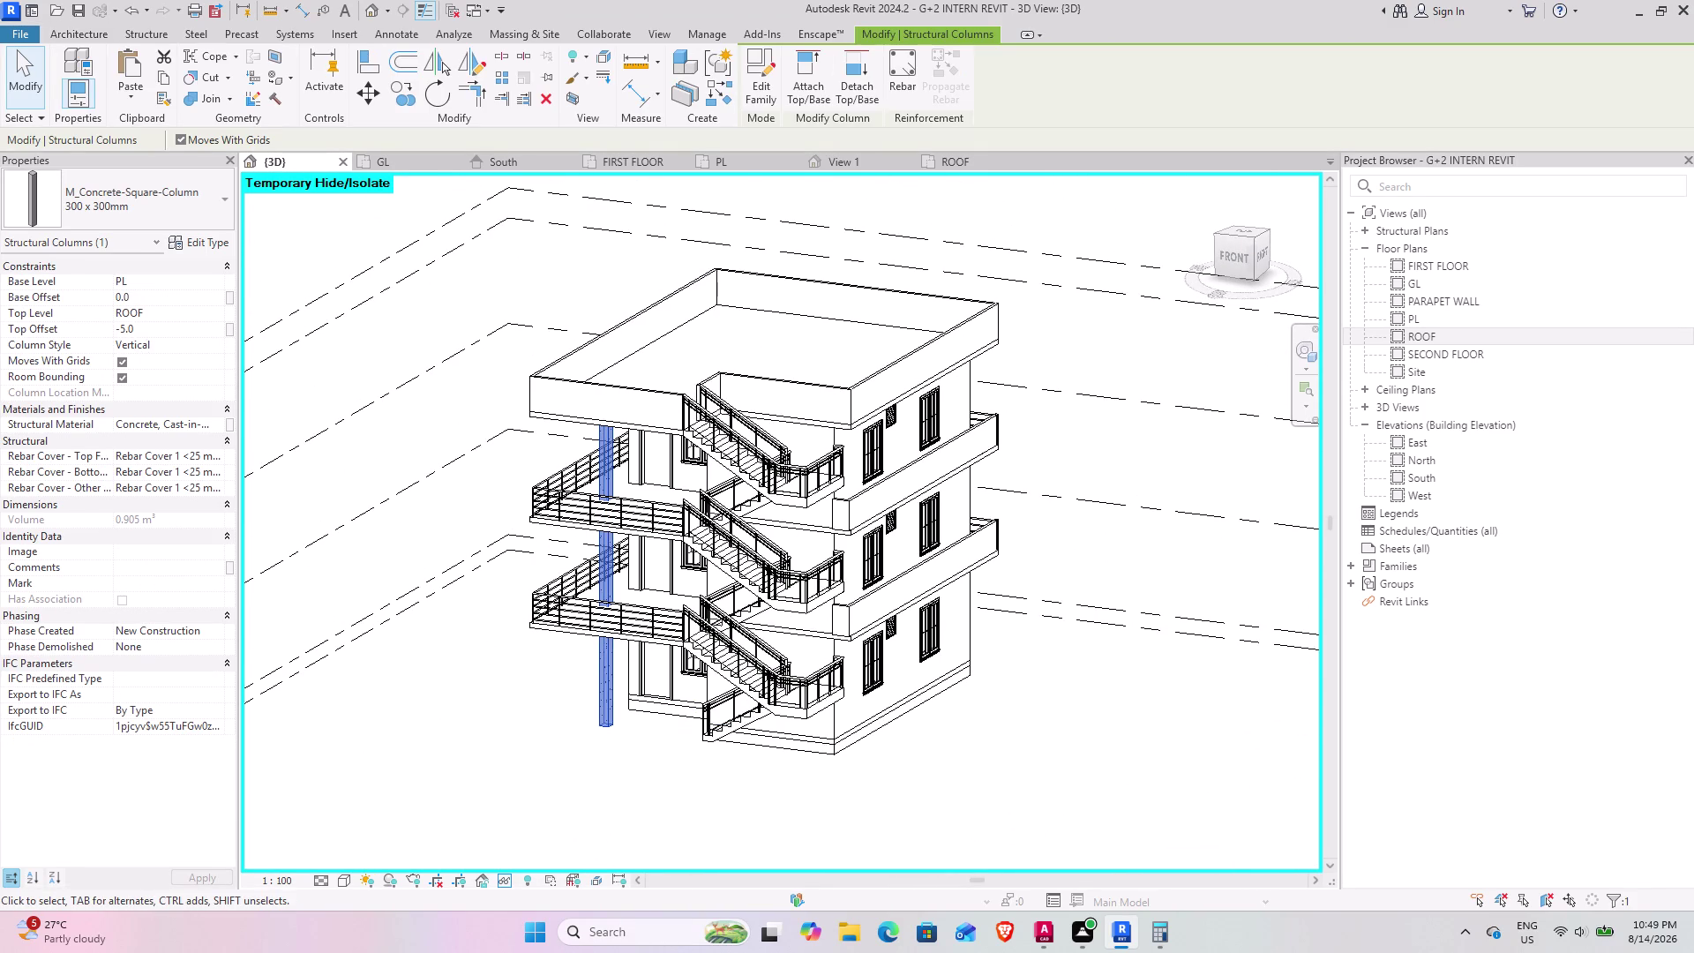
text(-6")
key(Return)
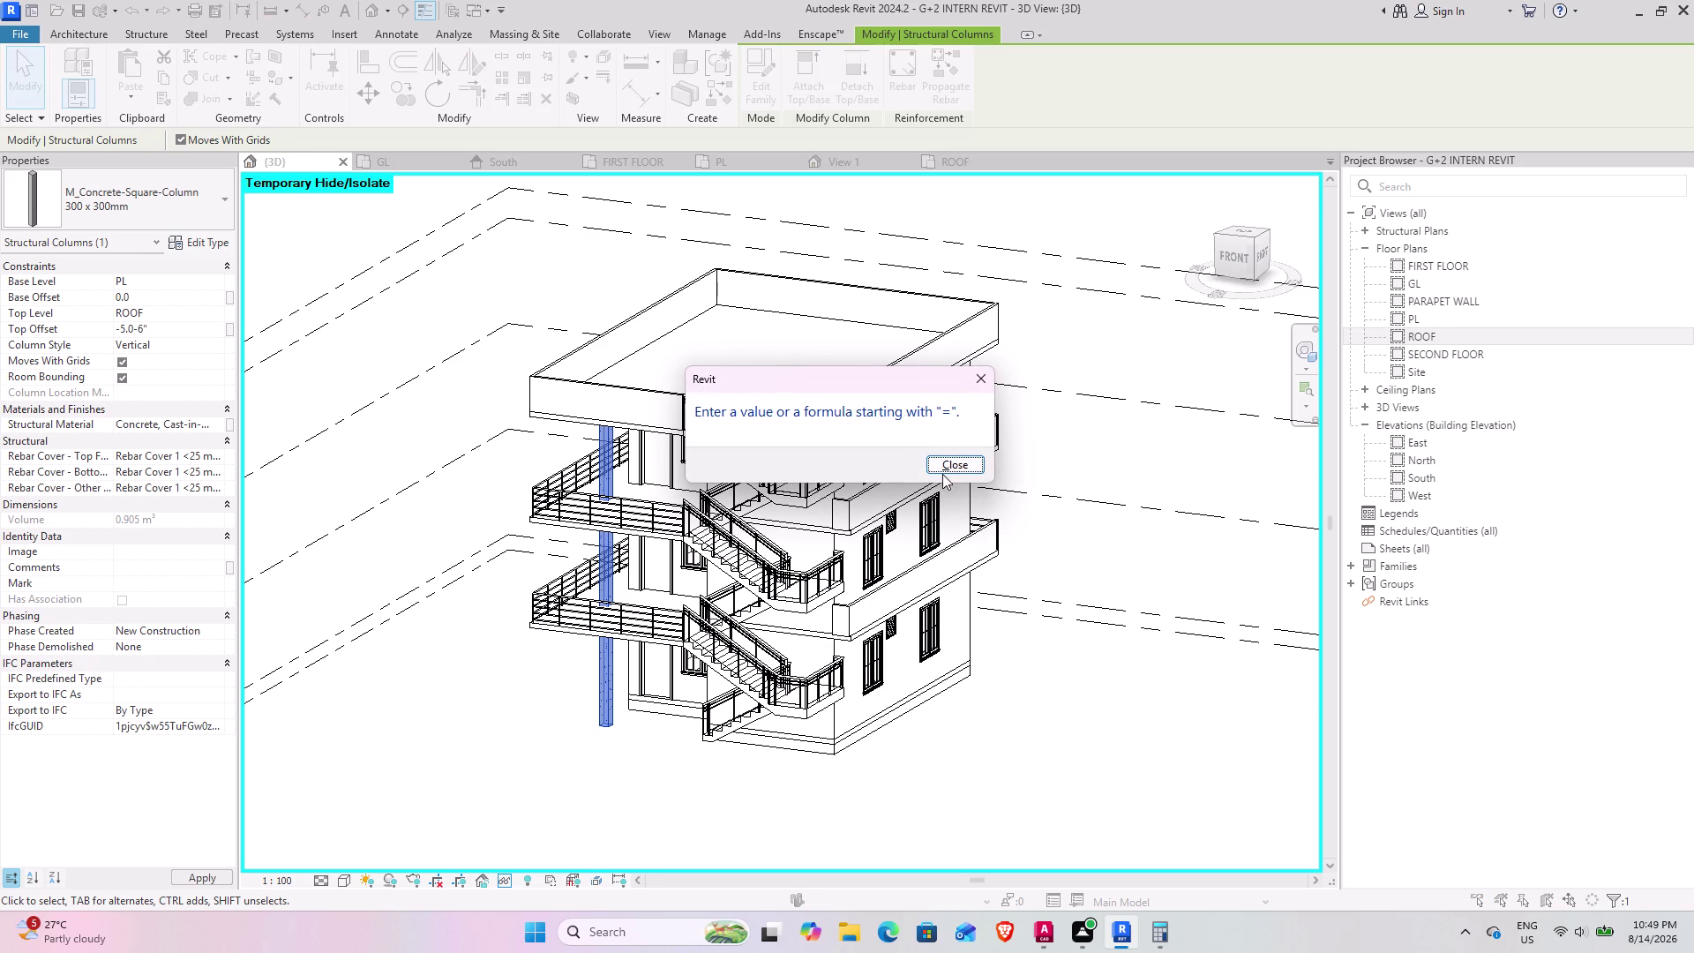
Dismiss the invalid-value error and re-apply the column's -6" top offset.
click(953, 466)
click(157, 327)
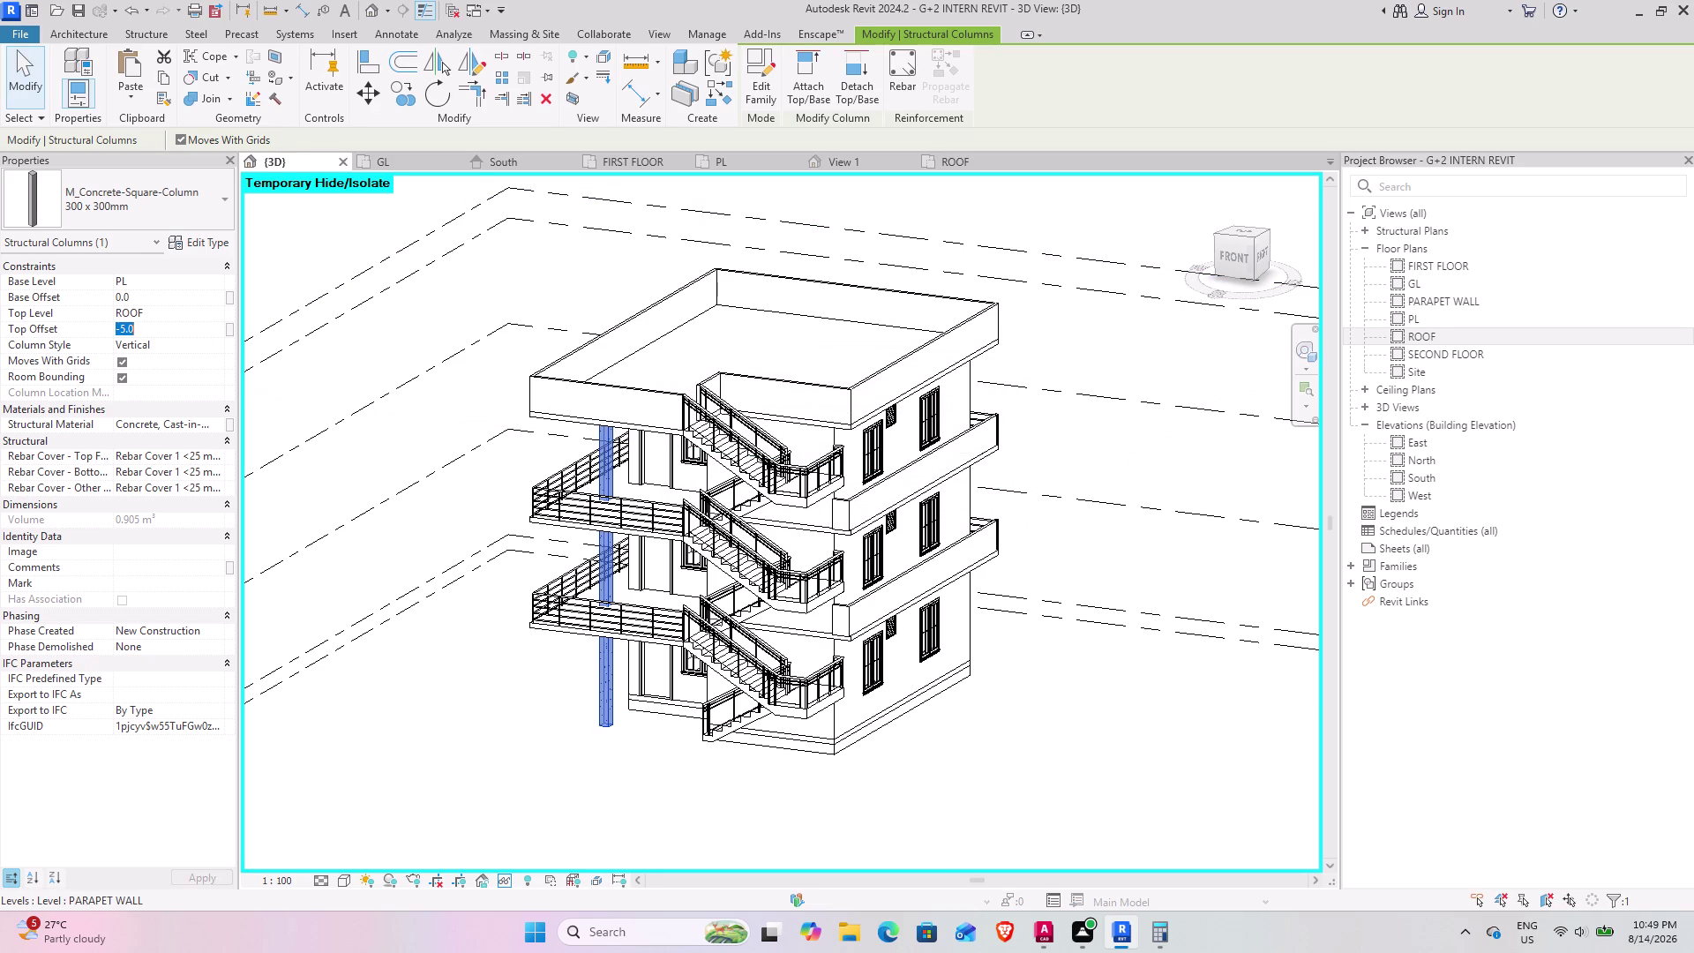
text(-6")
key(Return)
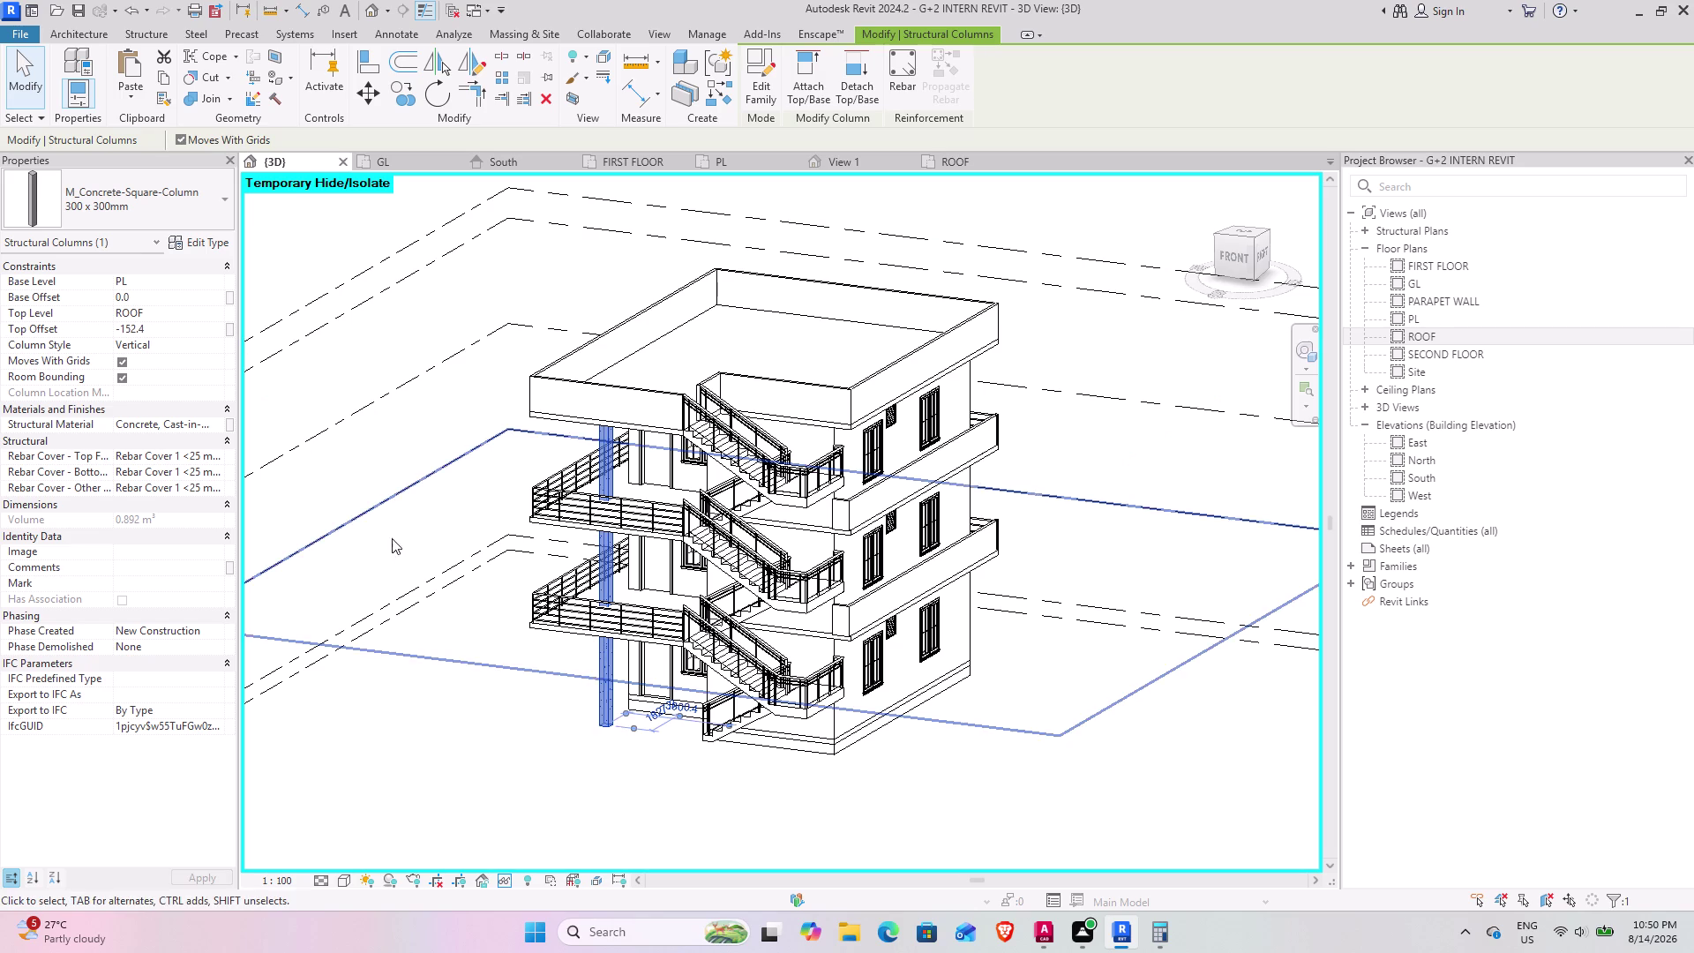
middle_drag(410, 463, 385, 694)
click(385, 570)
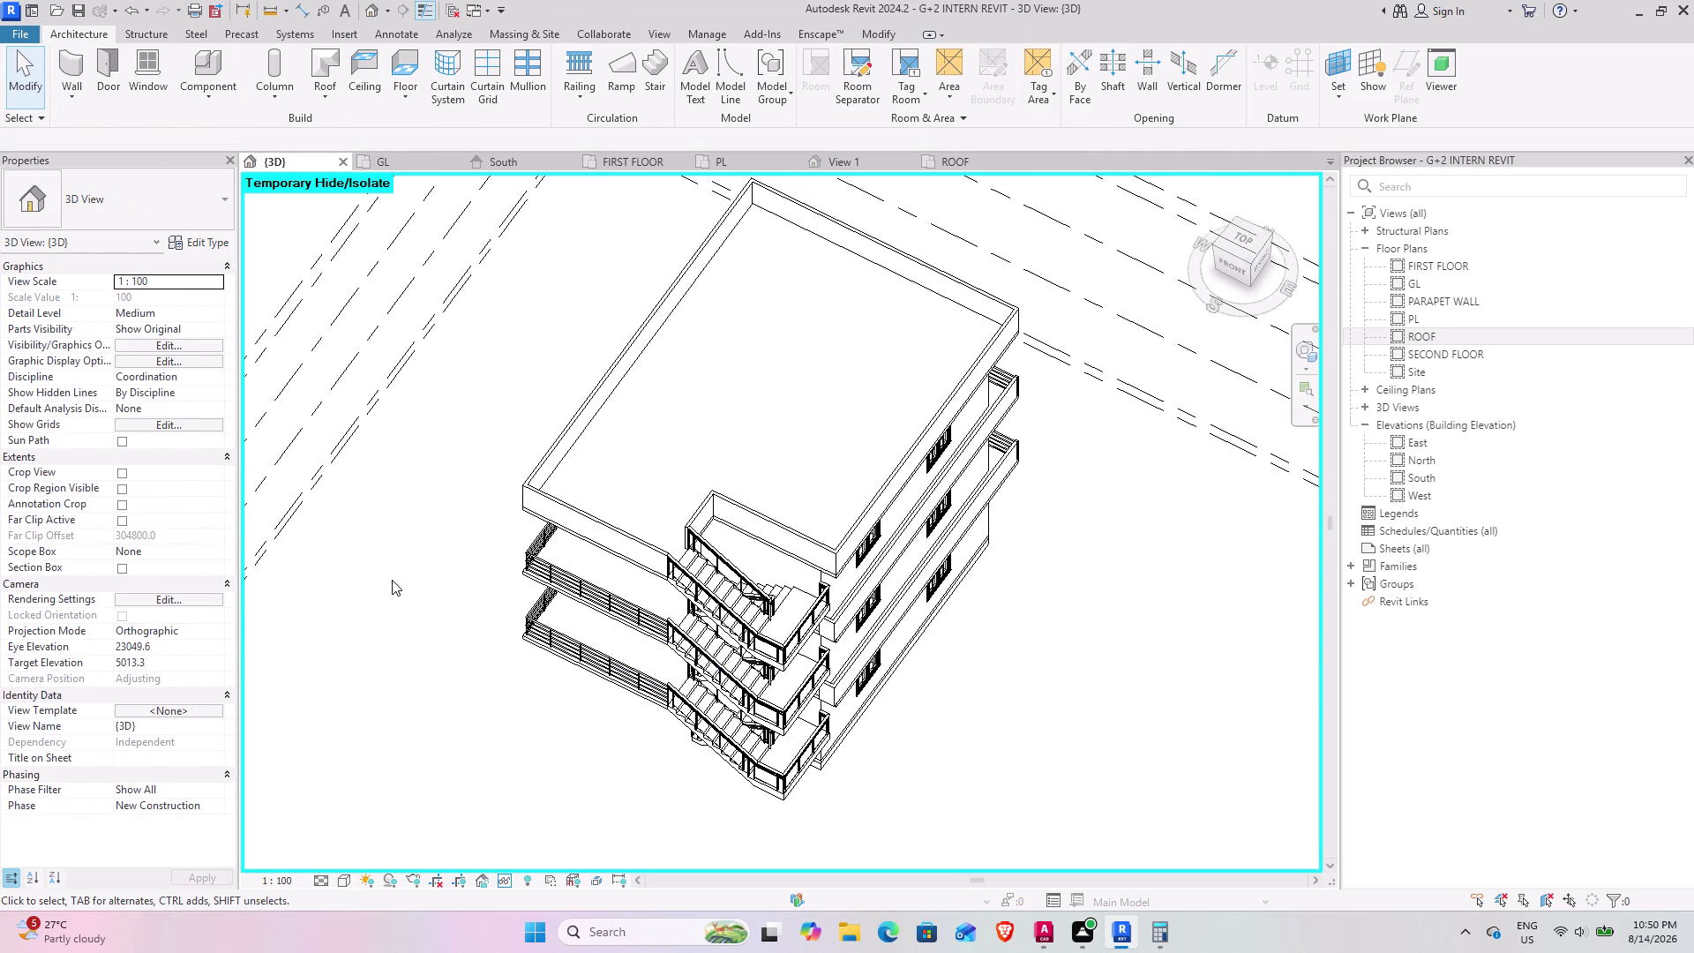
middle_drag(392, 578, 576, 302)
middle_drag(454, 554, 346, 508)
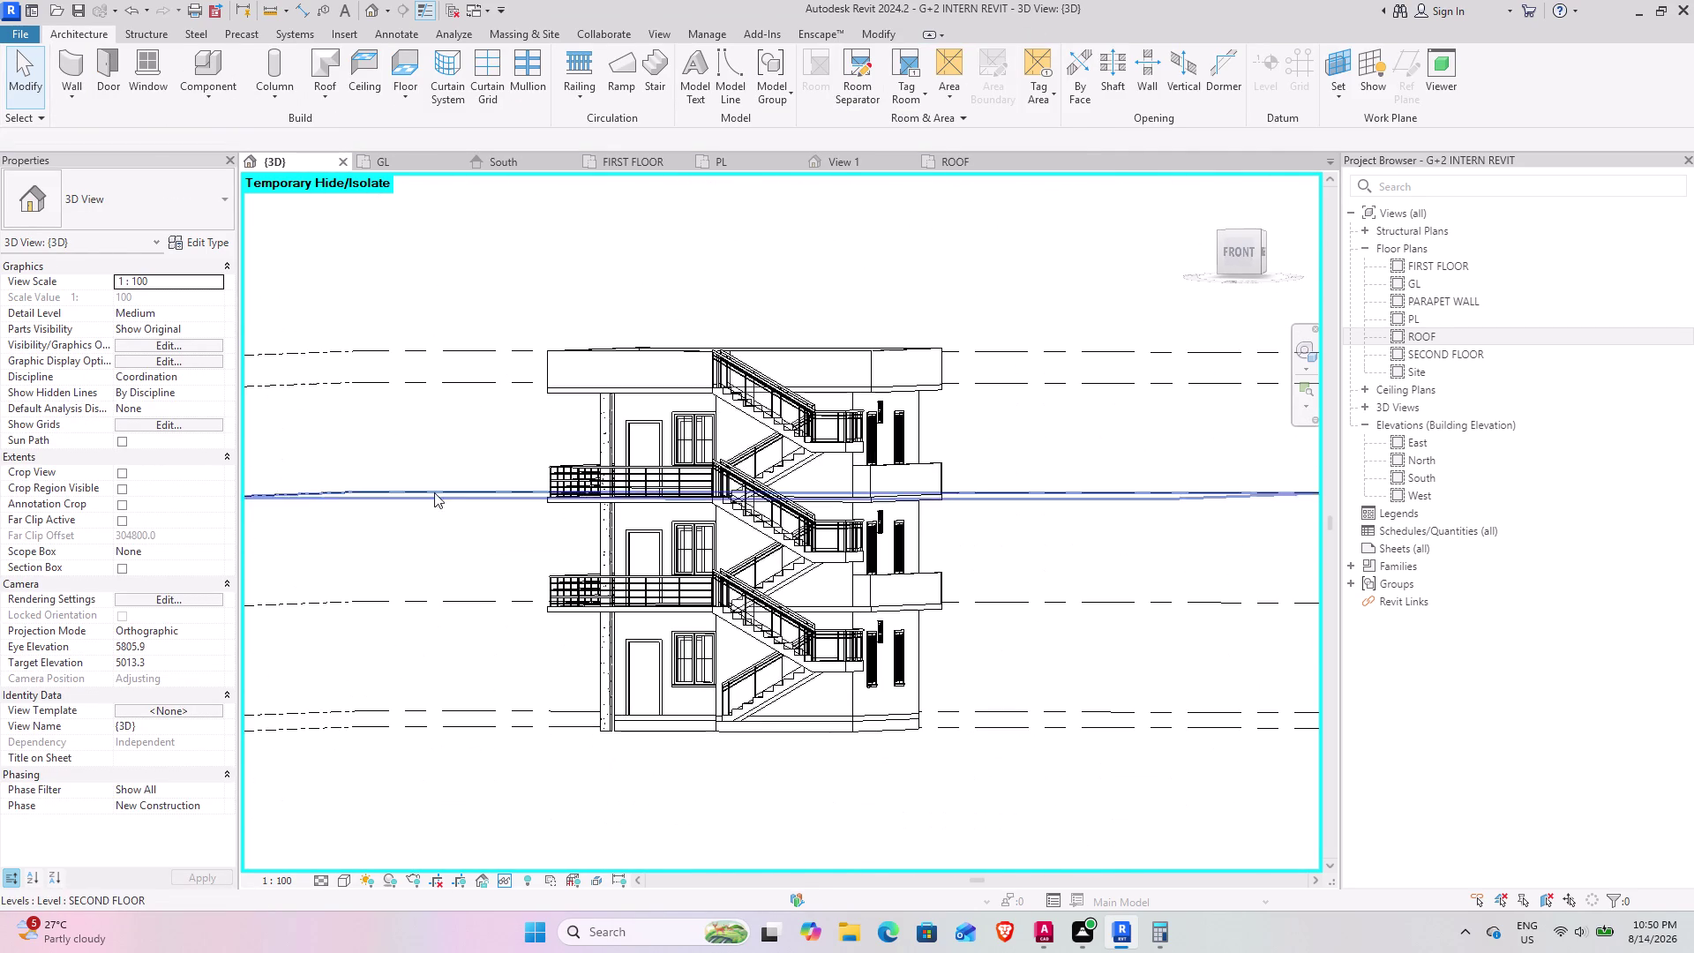
scroll(up, 3)
middle_drag(602, 379, 628, 357)
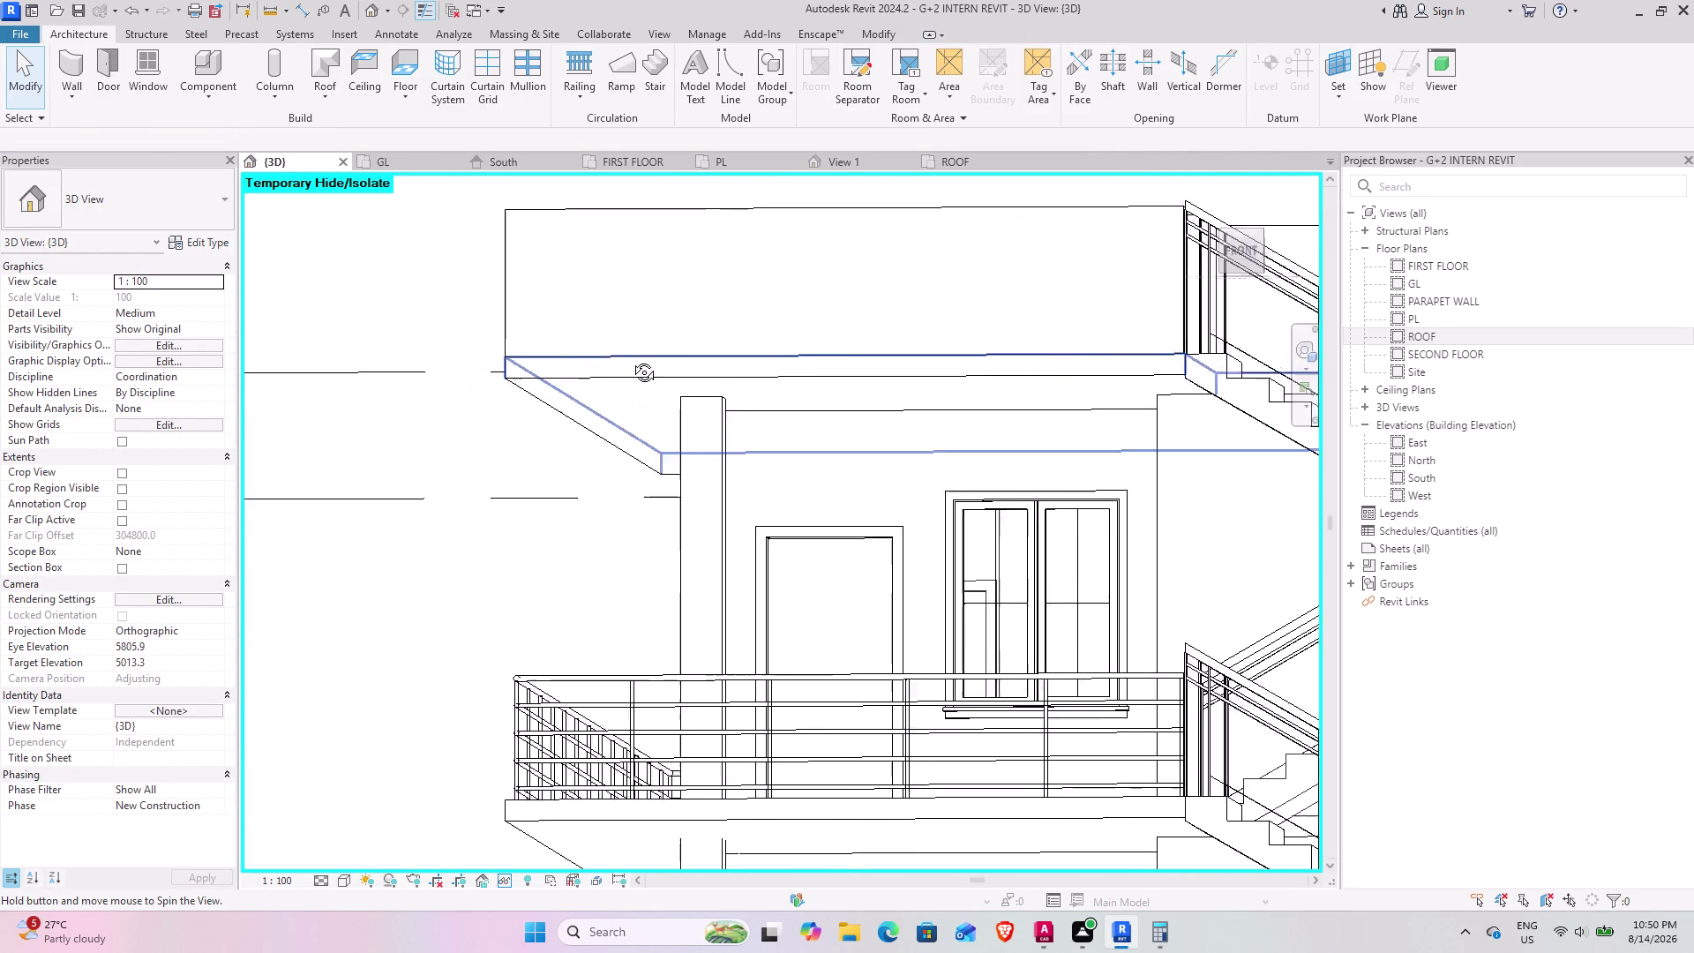
middle_drag(627, 357, 629, 513)
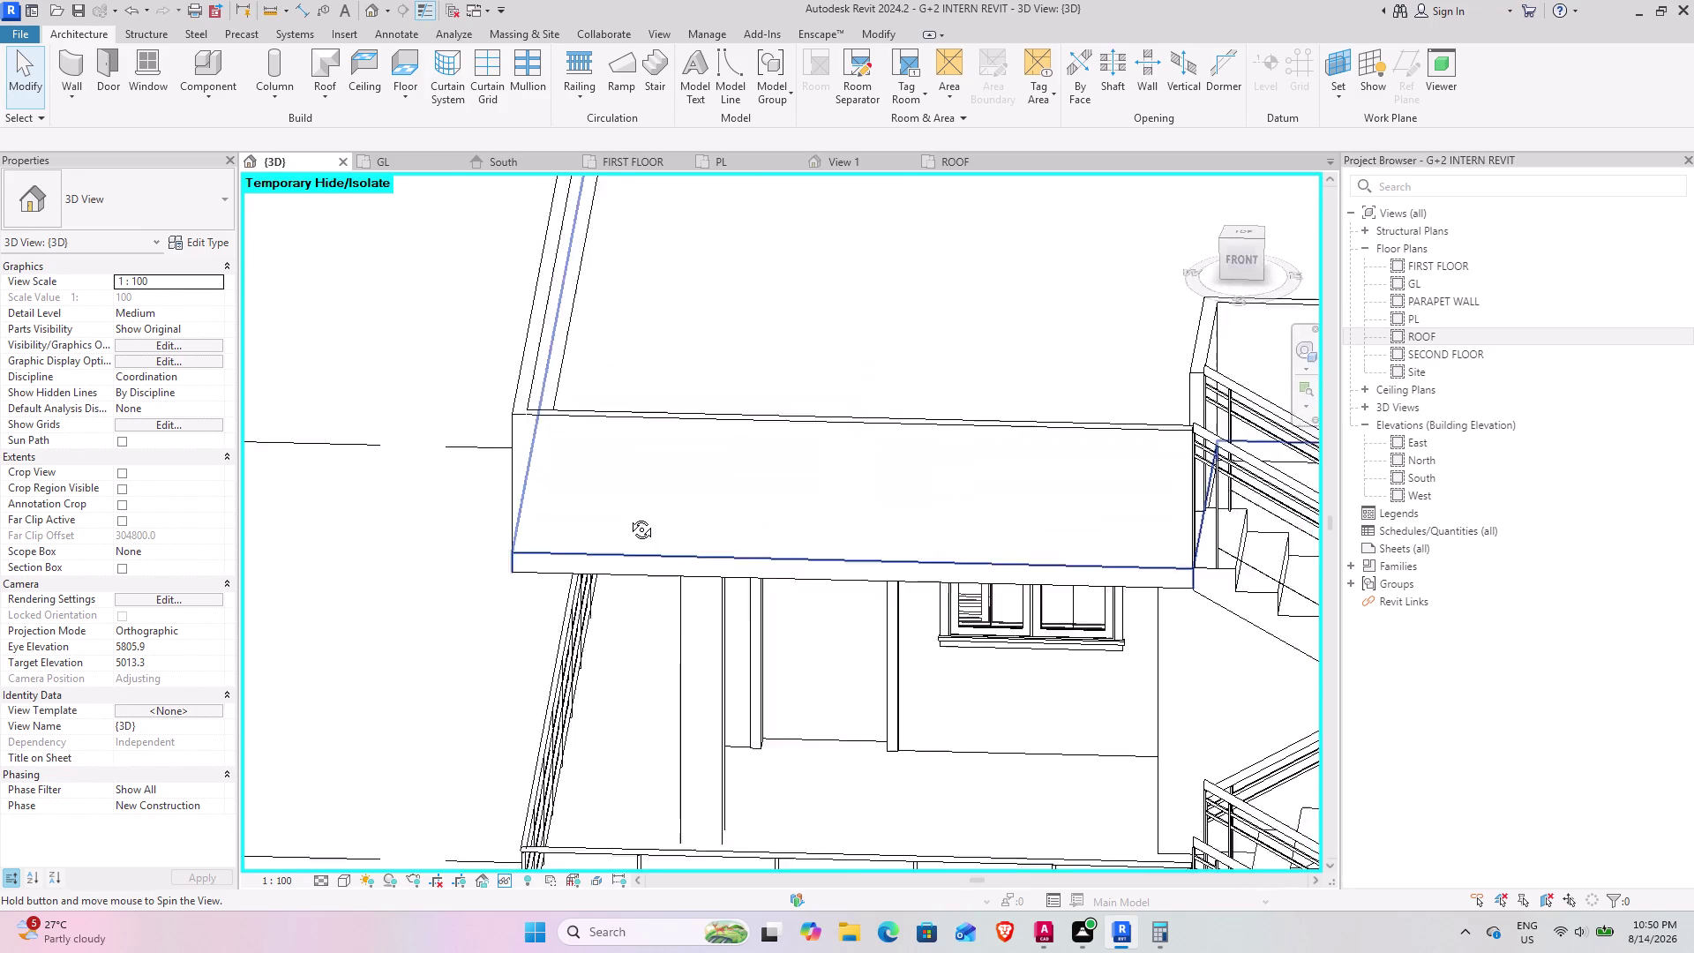
middle_drag(629, 513, 611, 546)
scroll(down, 3)
middle_drag(588, 607, 654, 468)
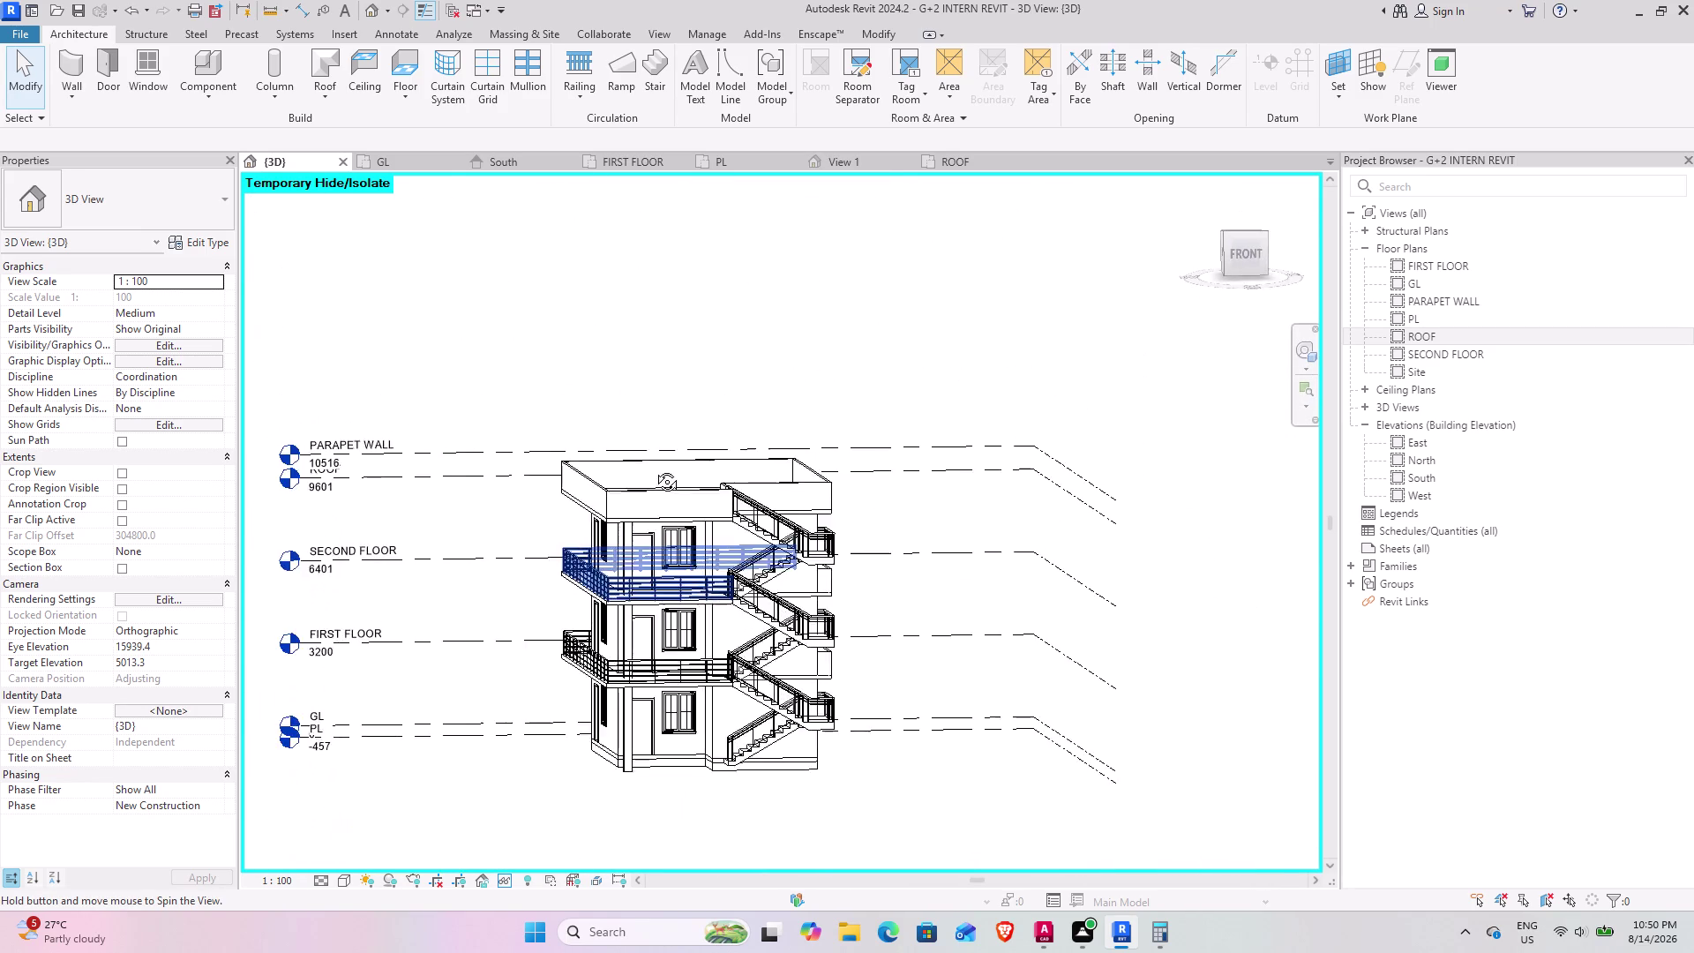
middle_drag(653, 468, 493, 538)
scroll(up, 3)
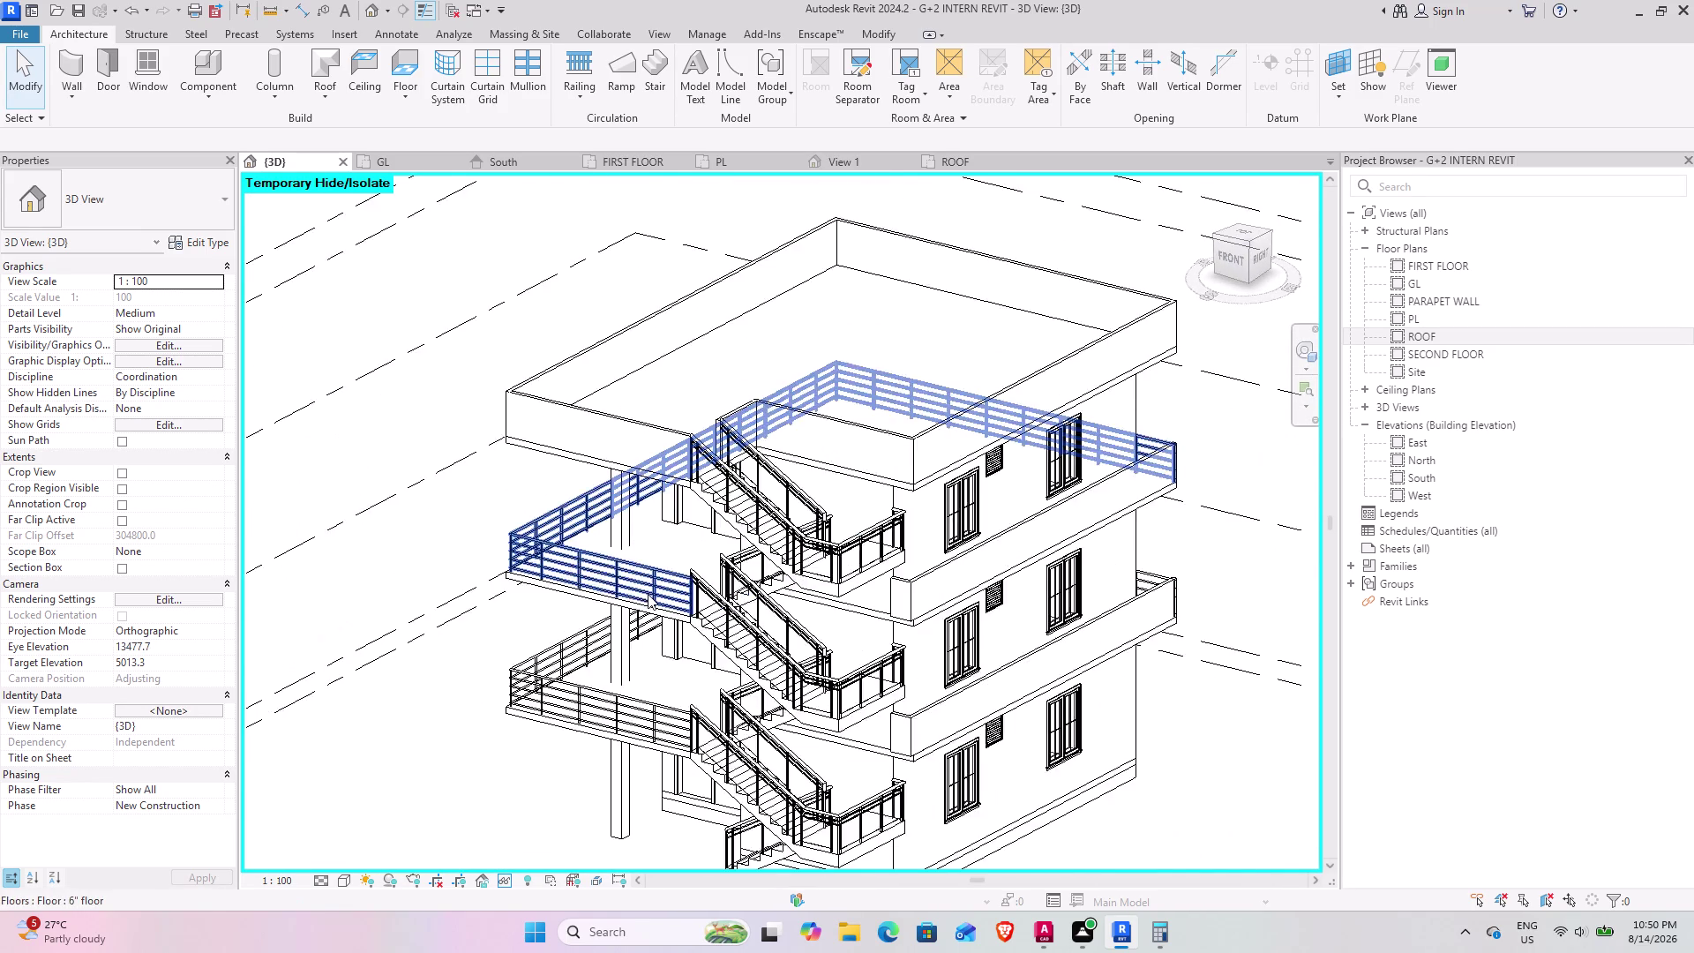
scroll(up, 3)
middle_drag(635, 611, 754, 477)
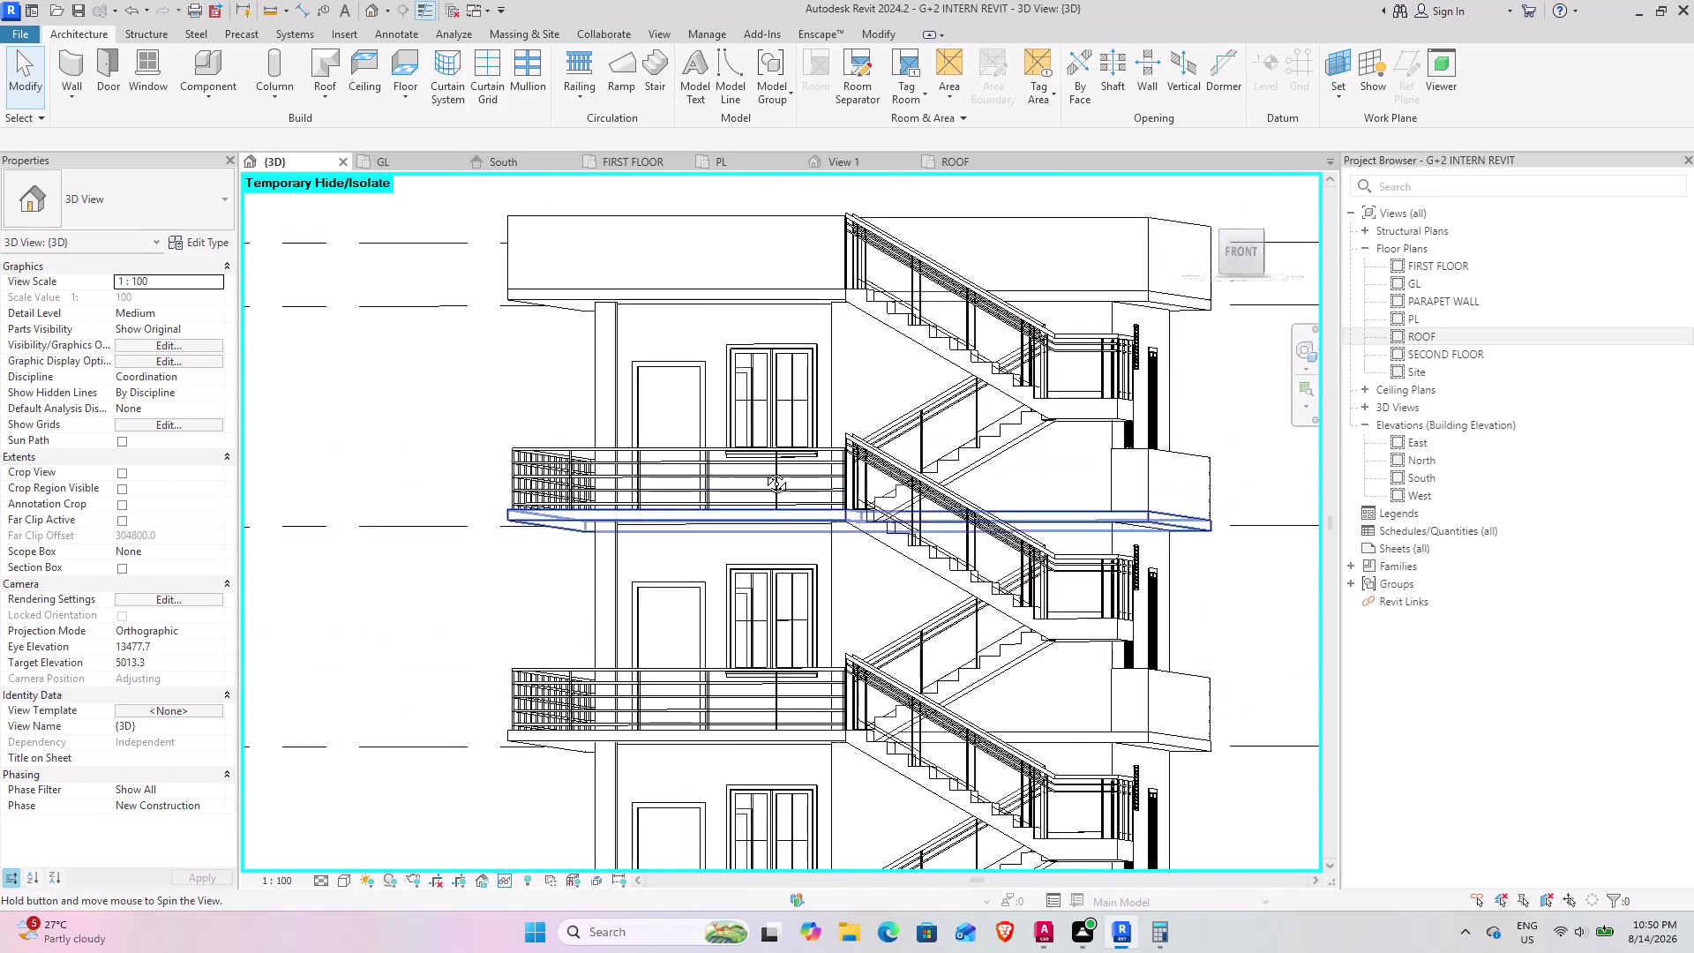
middle_drag(754, 477, 763, 470)
scroll(down, 3)
middle_drag(754, 568, 770, 581)
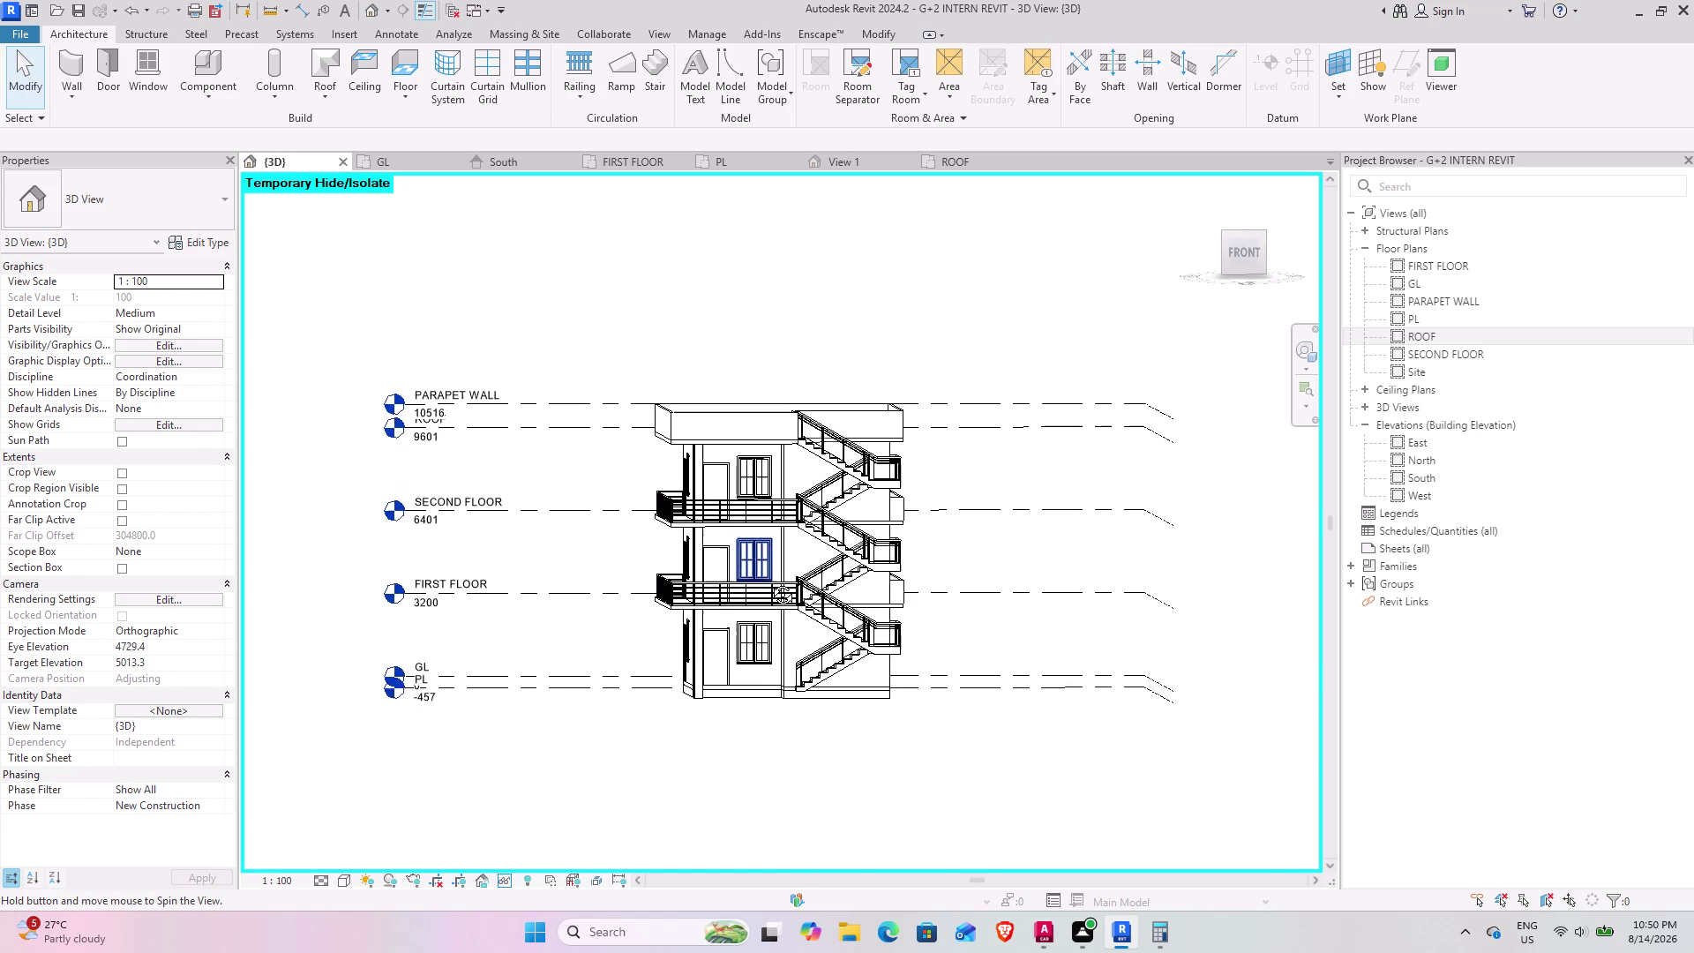
middle_drag(769, 581, 758, 597)
middle_drag(765, 523, 720, 584)
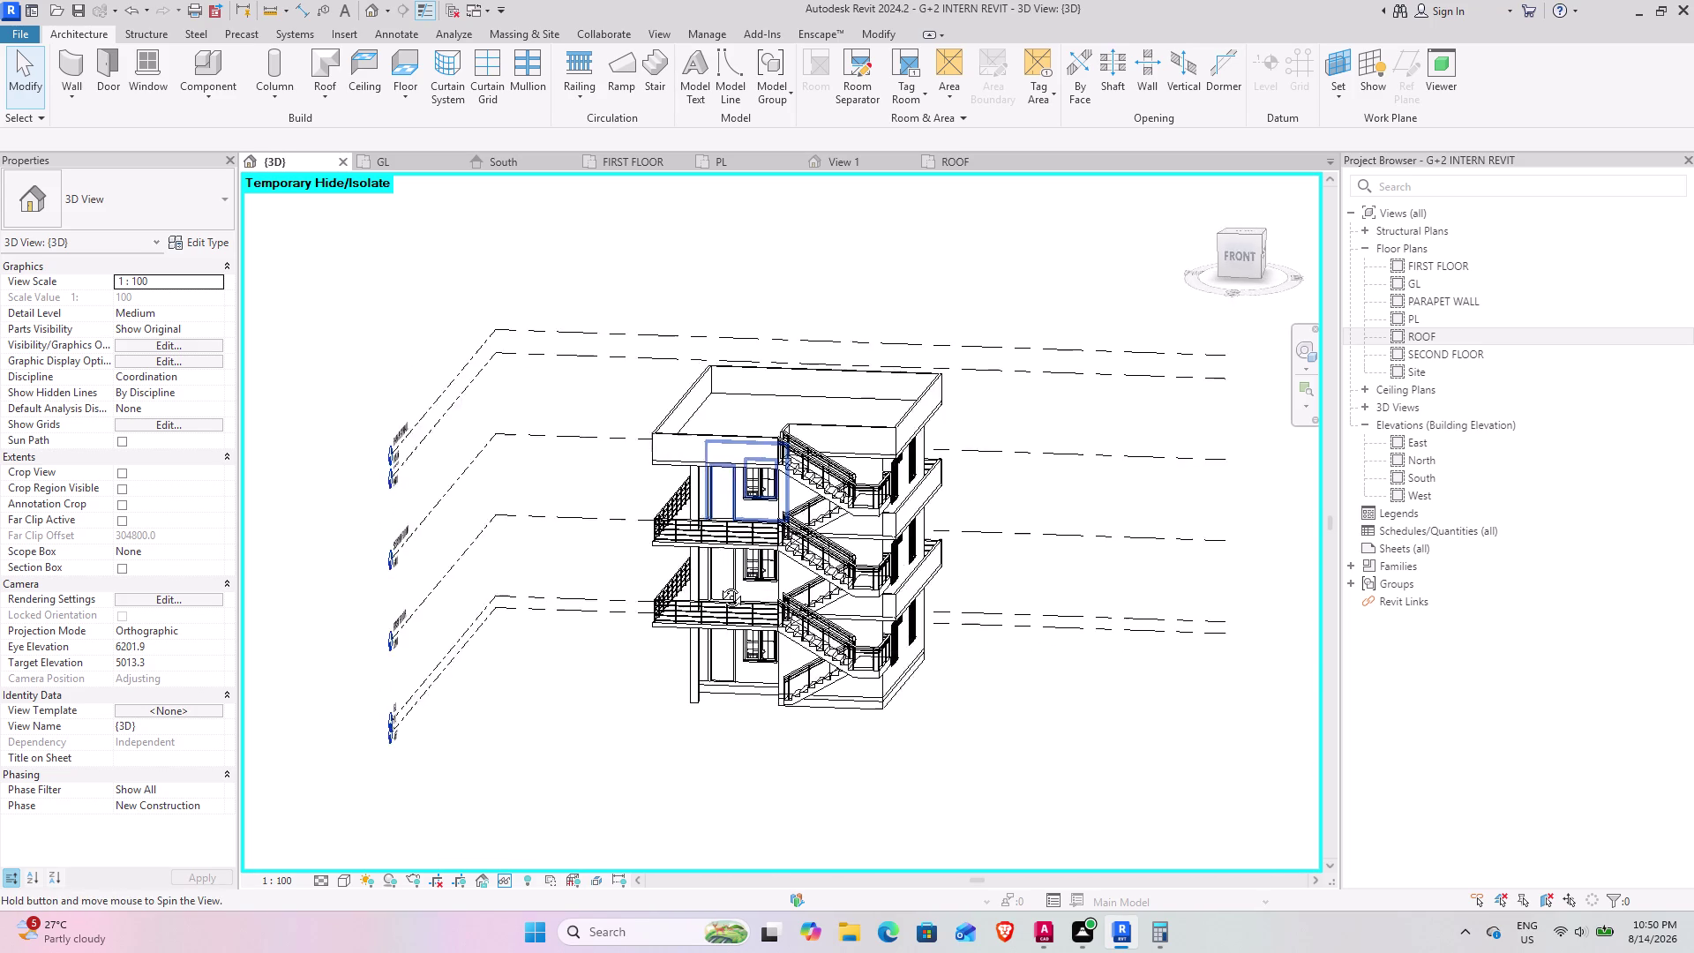
middle_drag(719, 584, 702, 591)
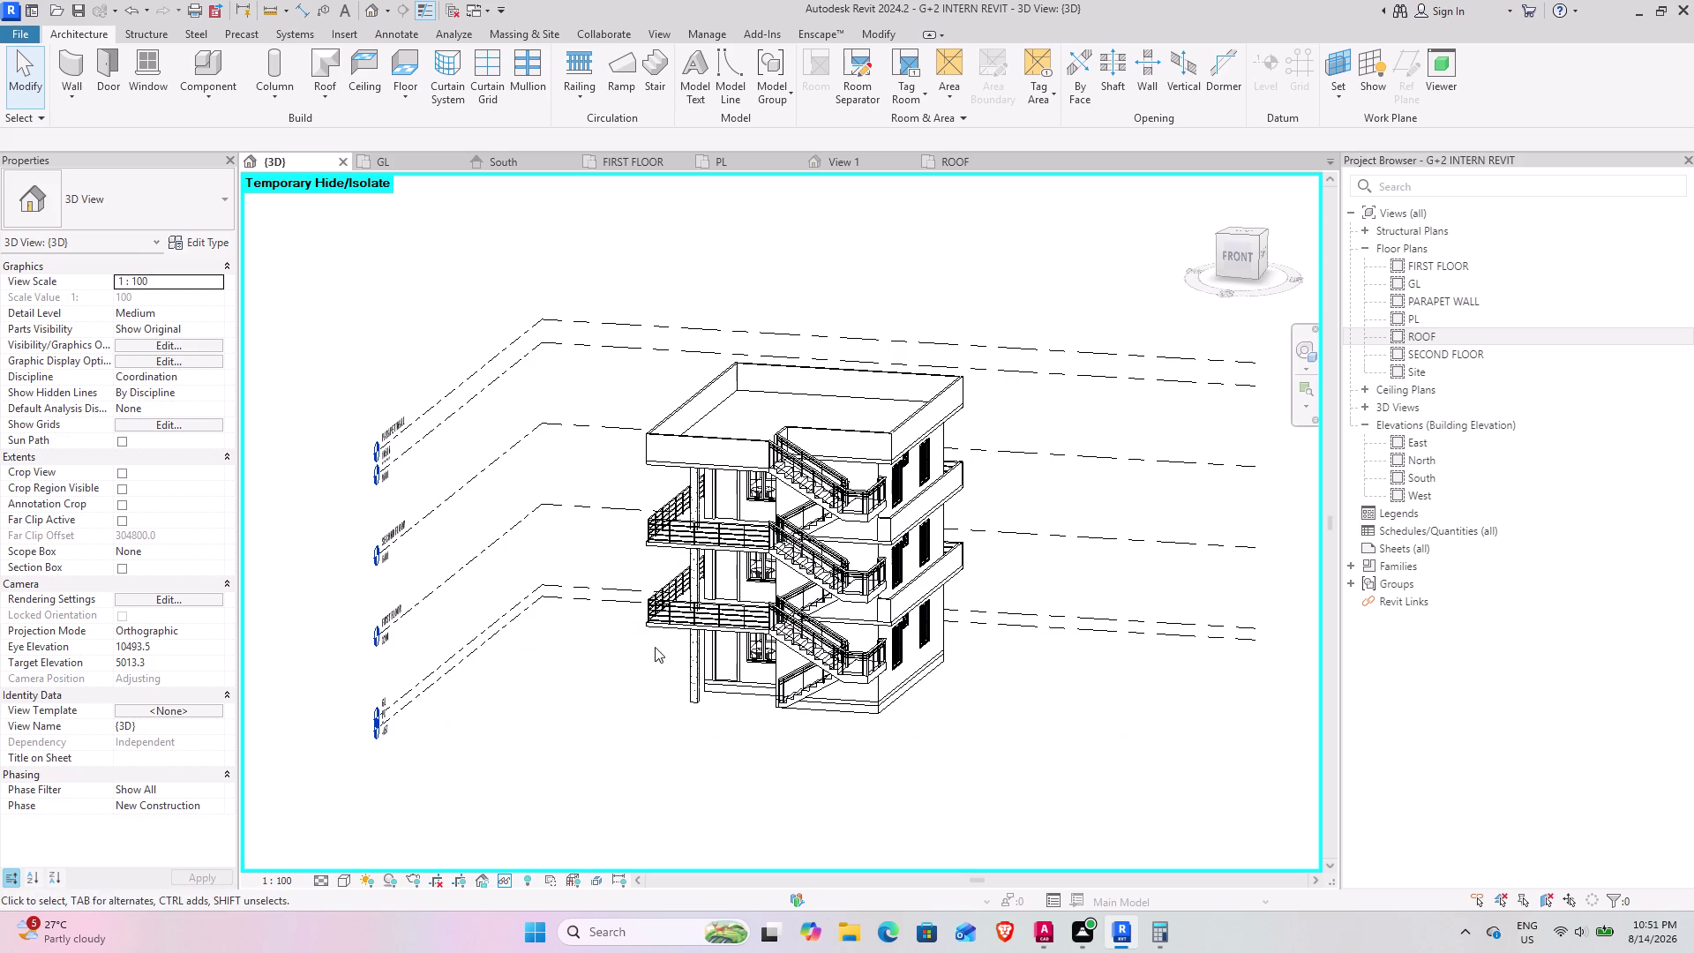
middle_drag(660, 648, 664, 633)
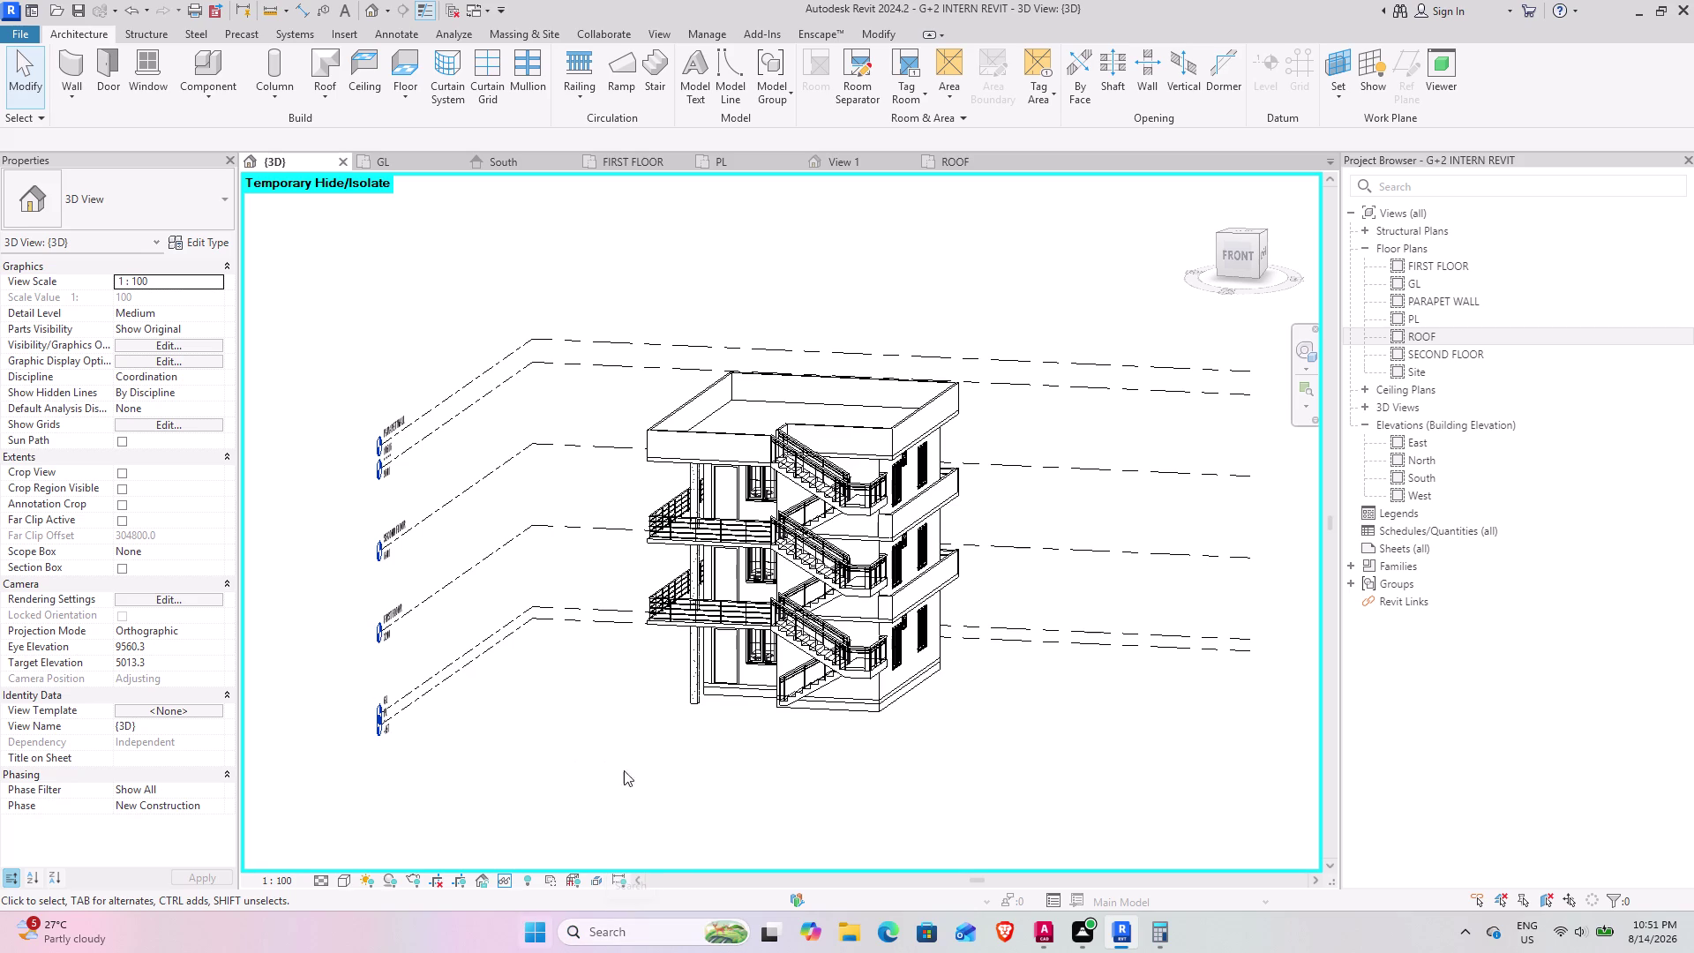
click(644, 932)
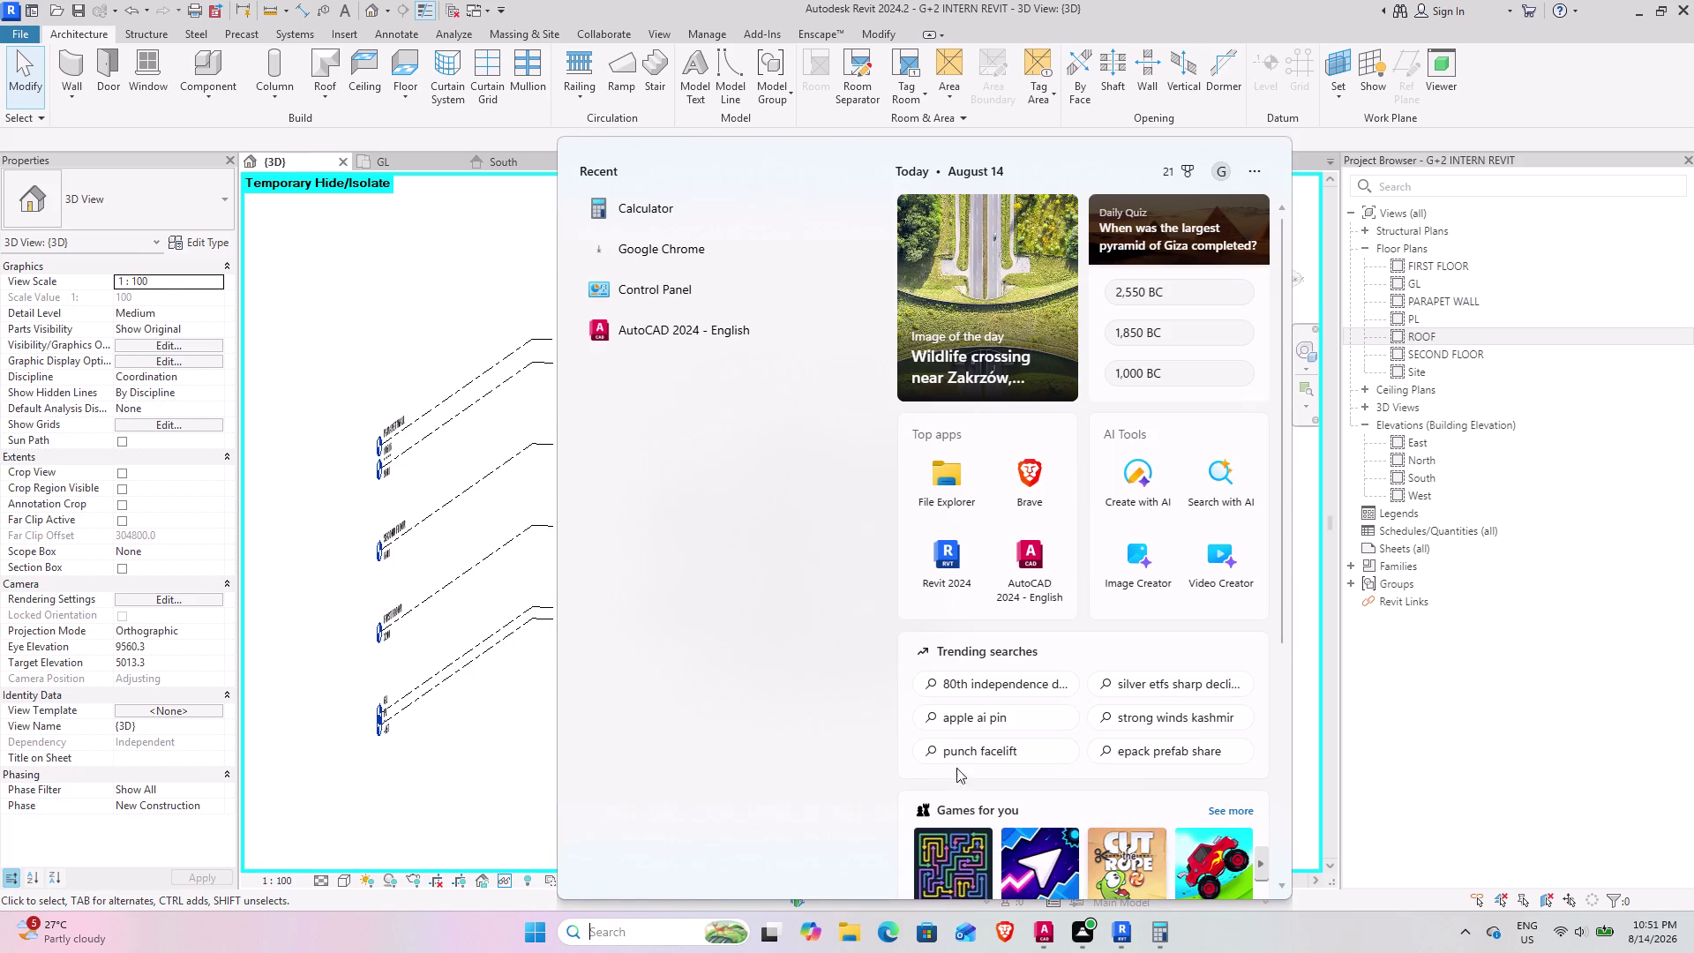
click(390, 341)
click(1162, 927)
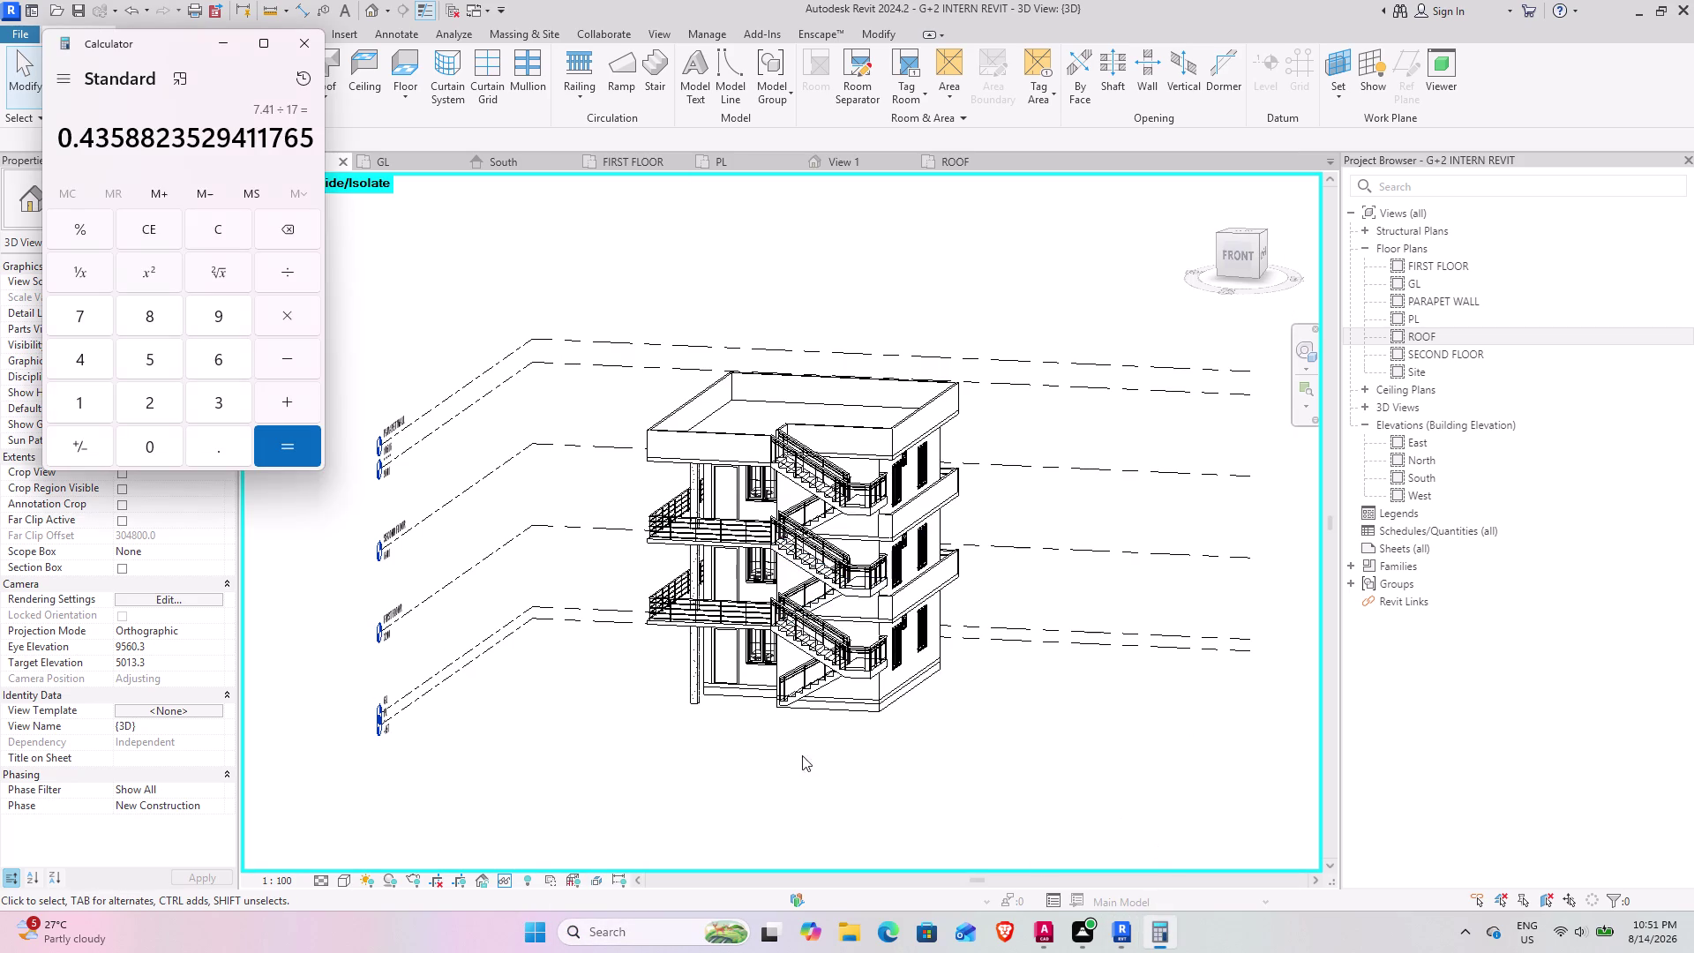
click(257, 37)
click(1483, 47)
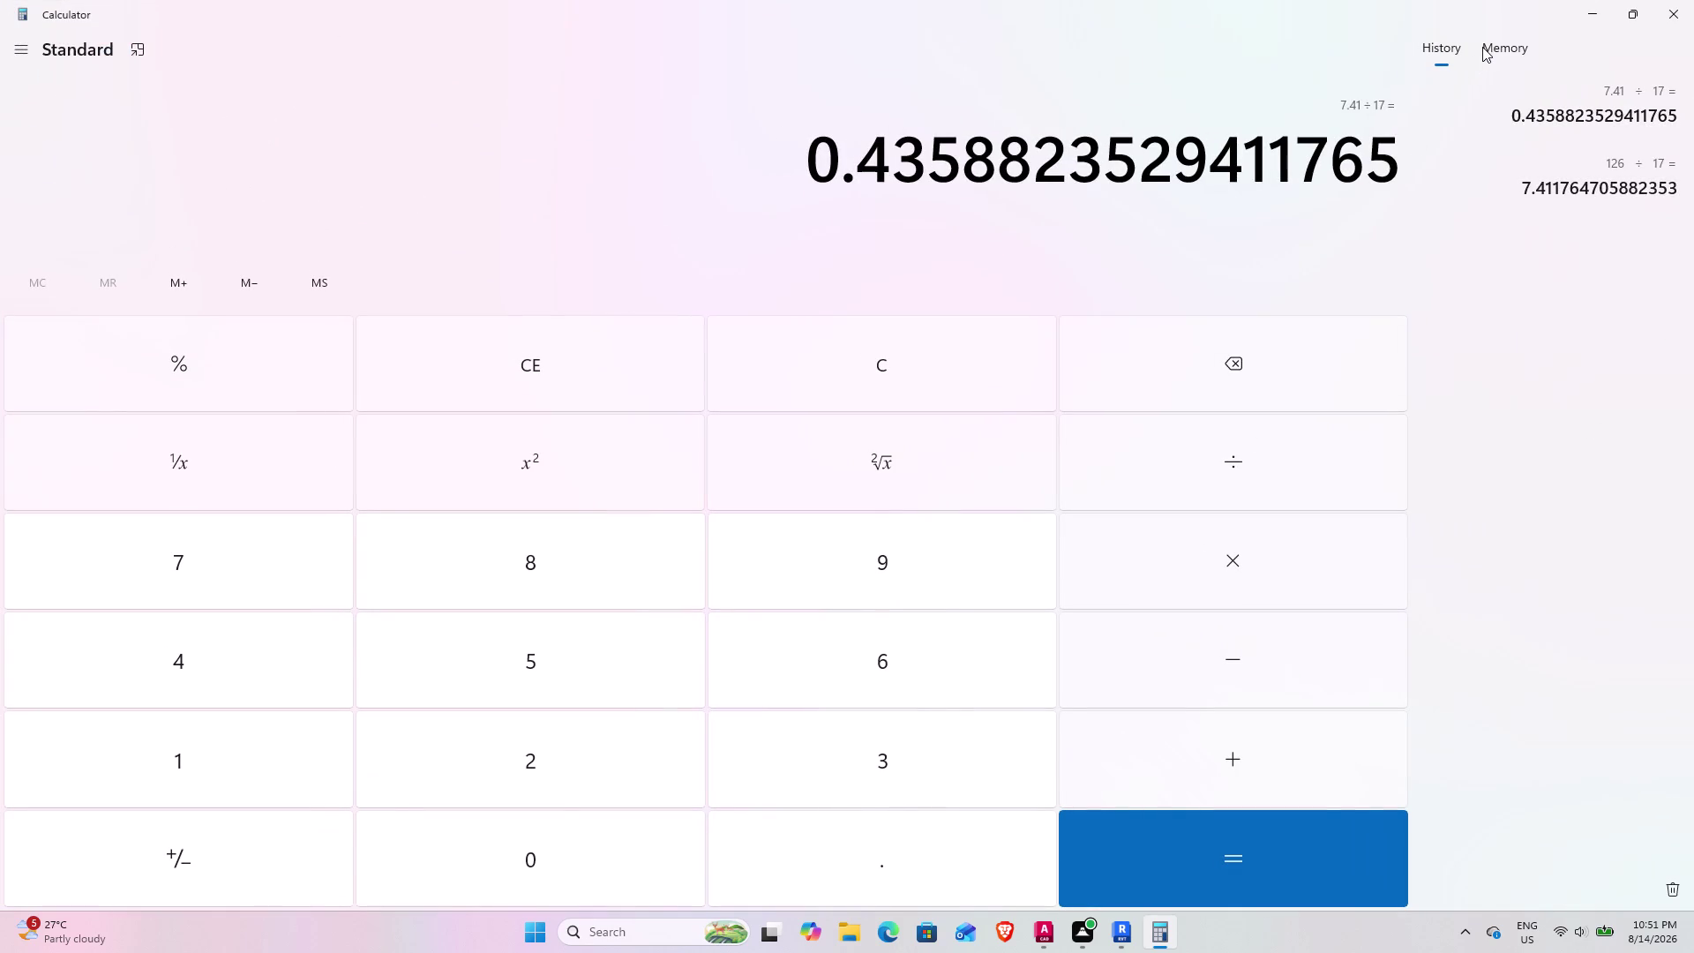
click(1436, 55)
click(1602, 7)
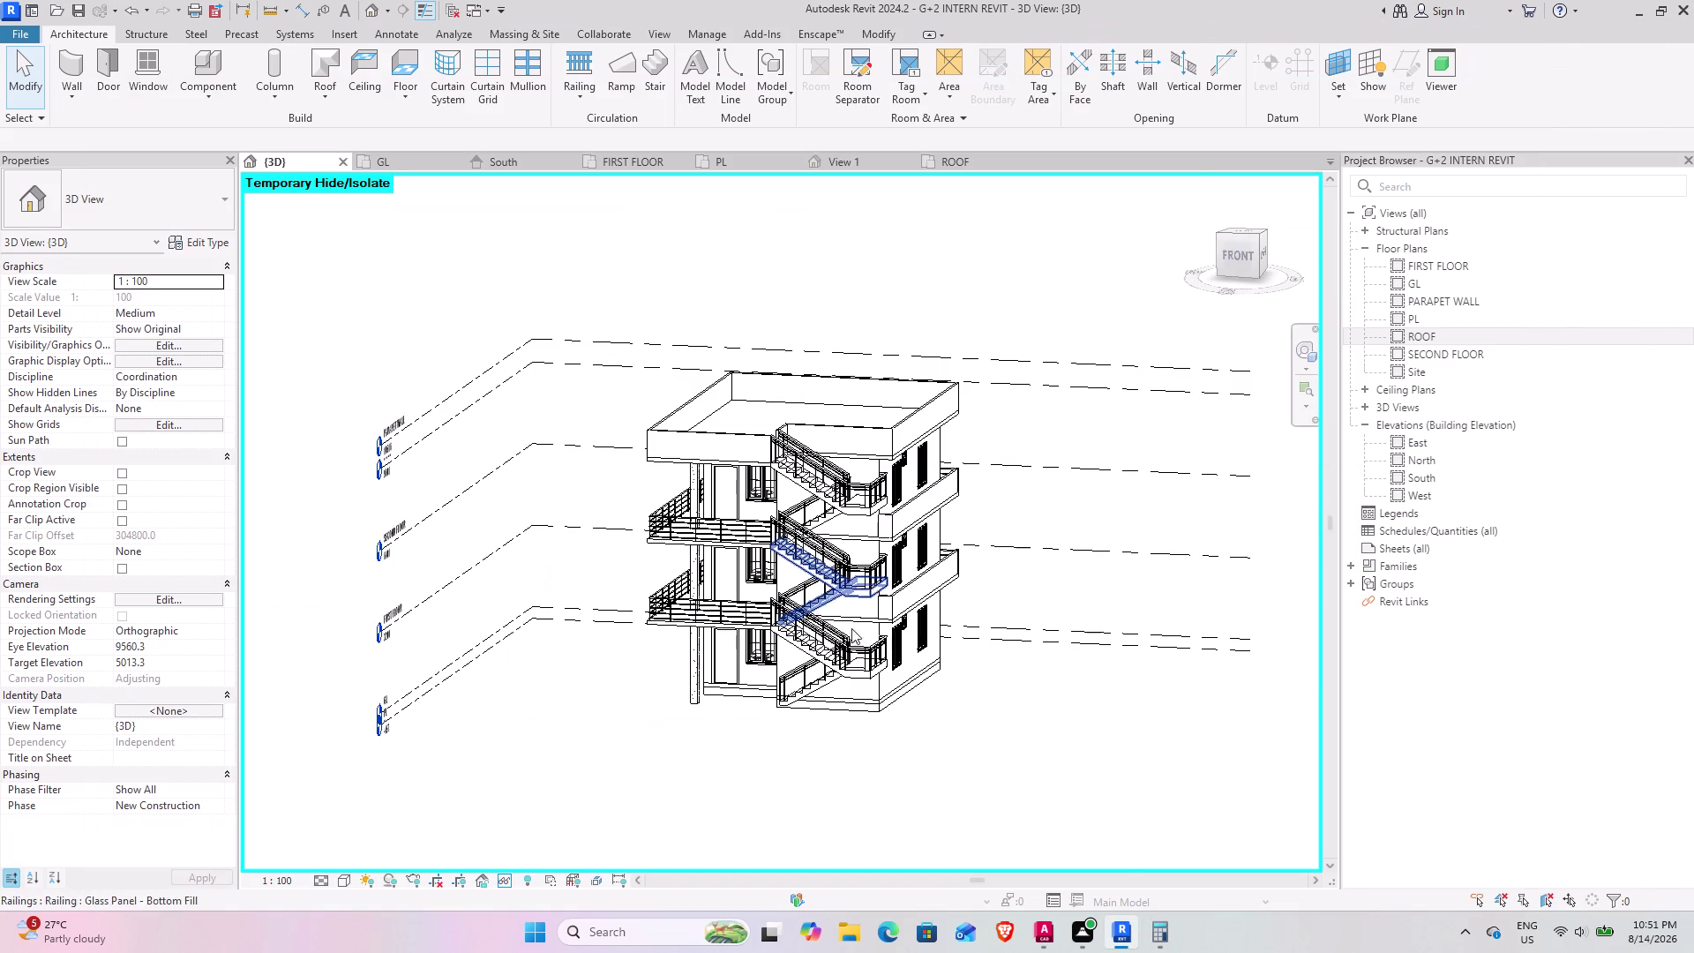
scroll(down, 3)
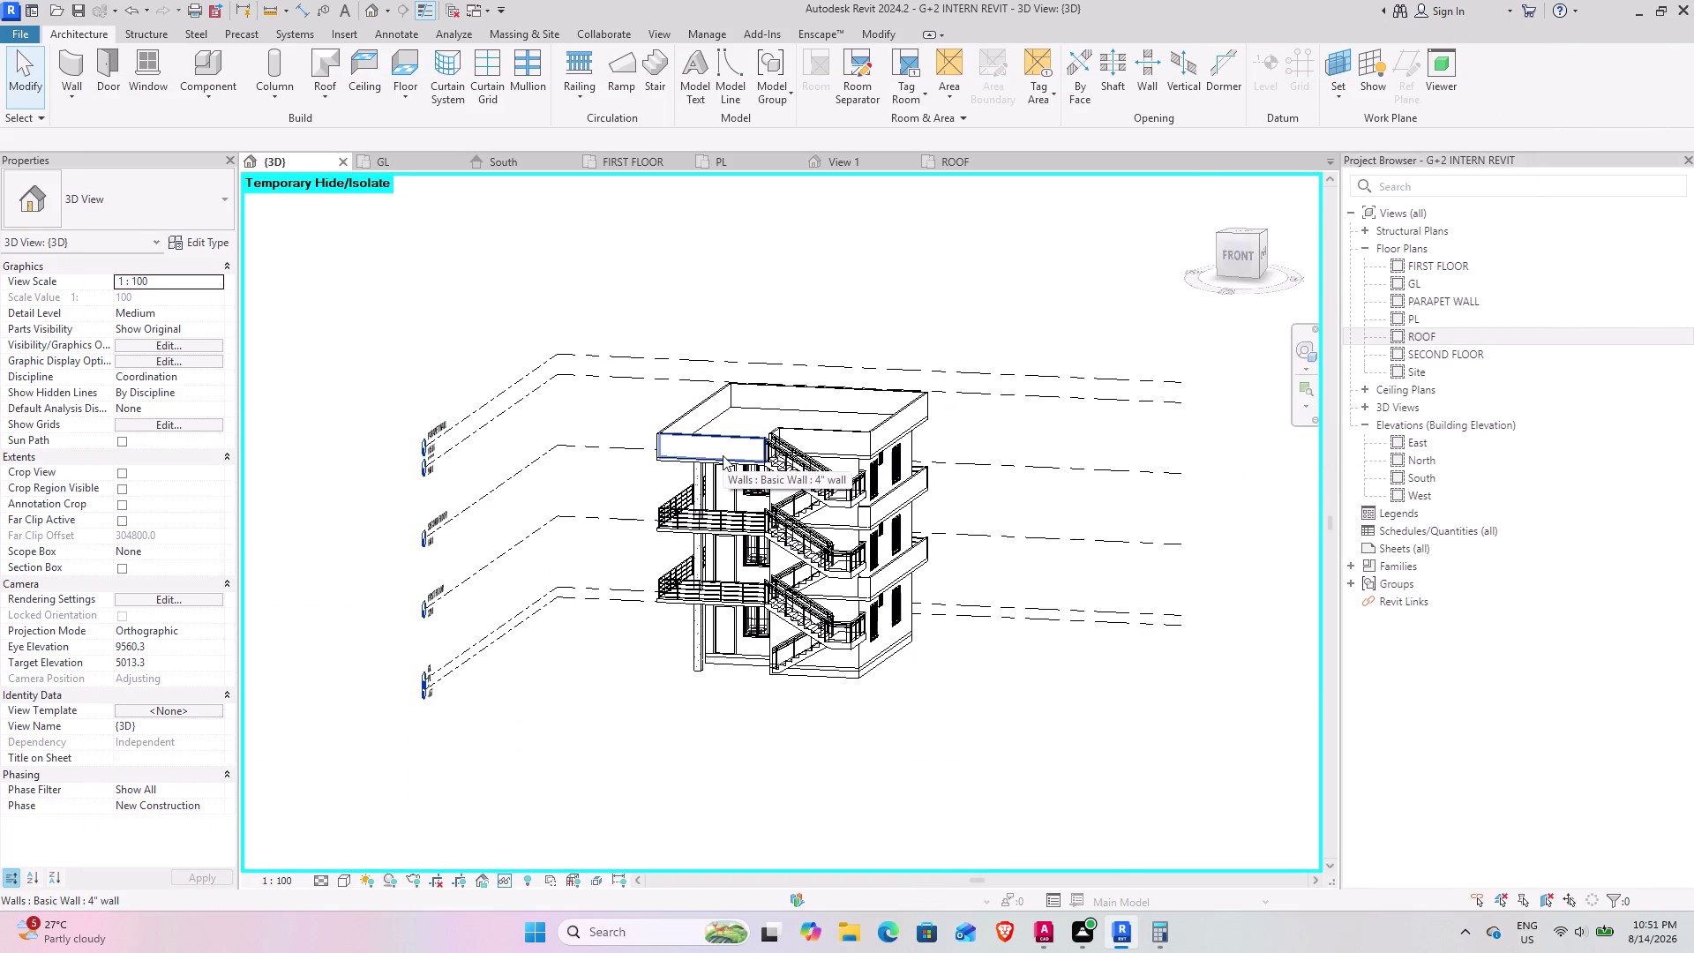
middle_drag(729, 458, 785, 581)
scroll(up, 3)
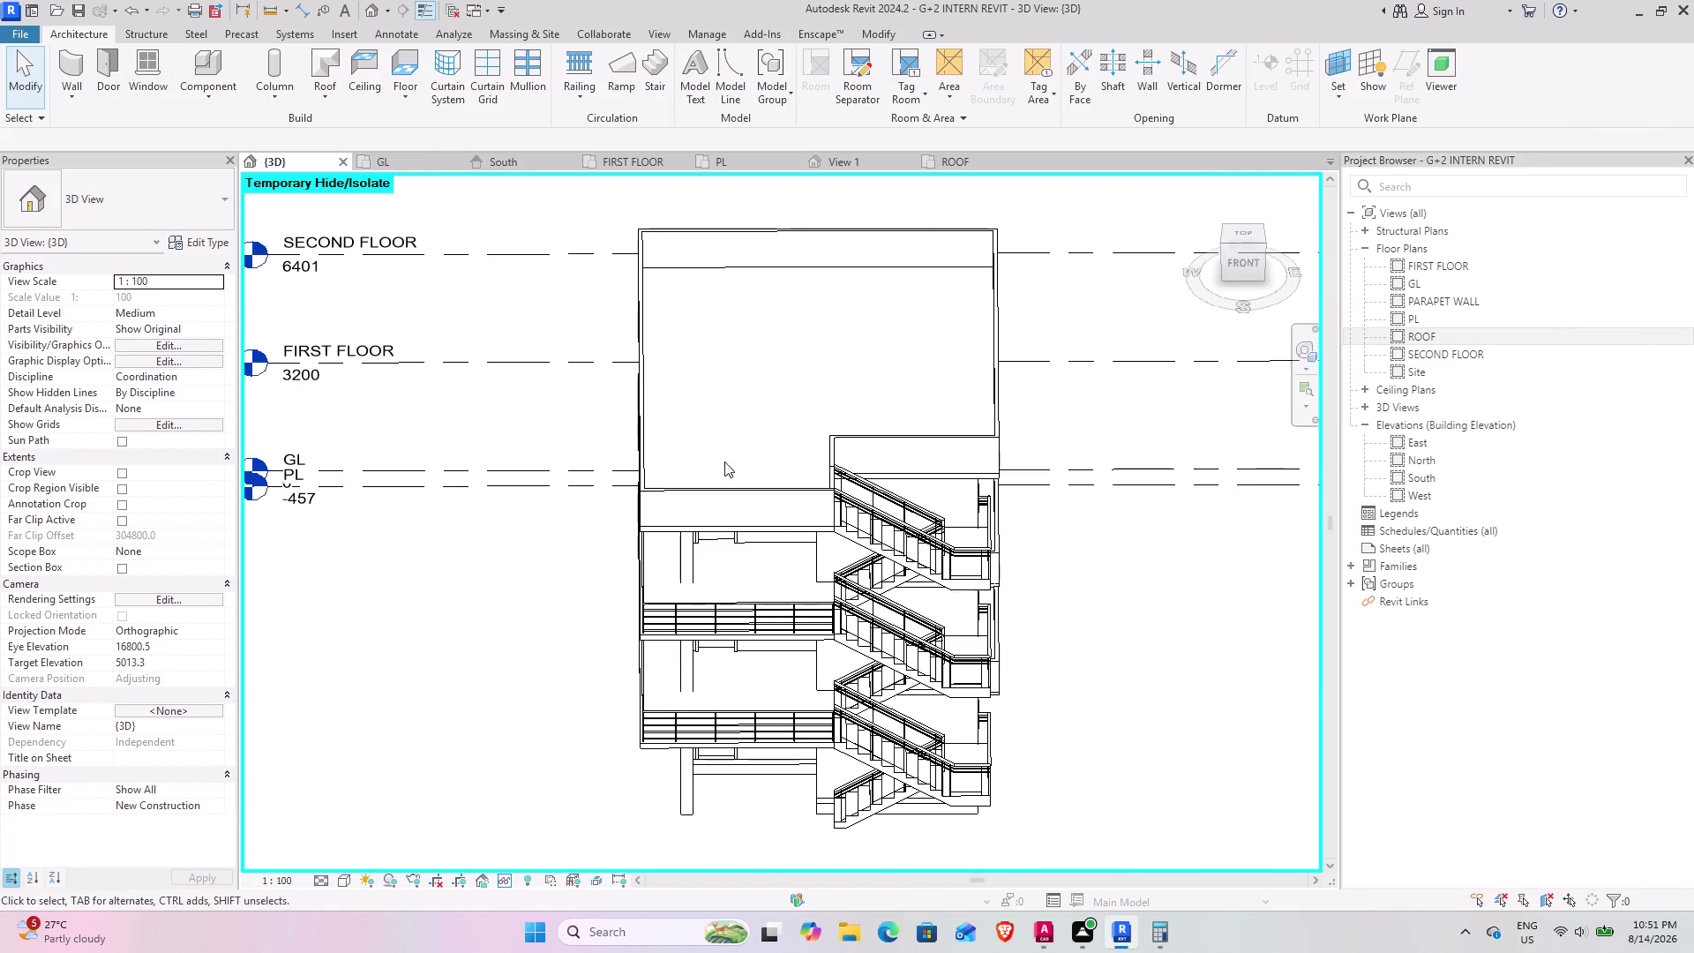
middle_drag(778, 514, 659, 459)
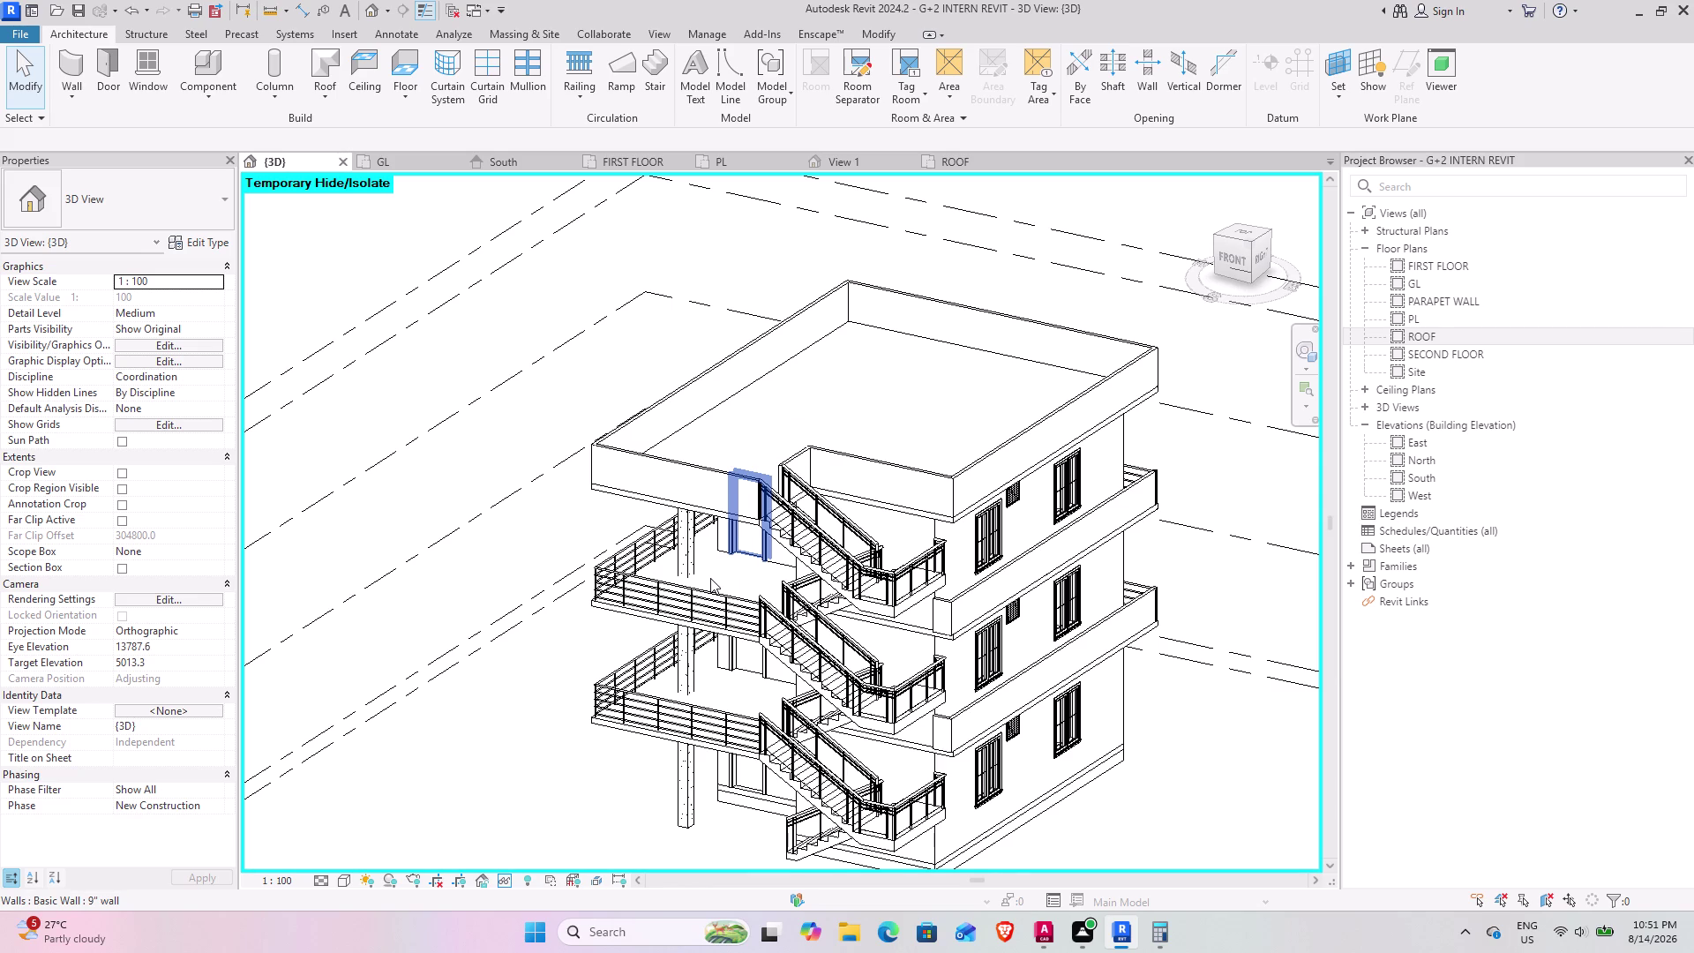
middle_drag(776, 611, 553, 715)
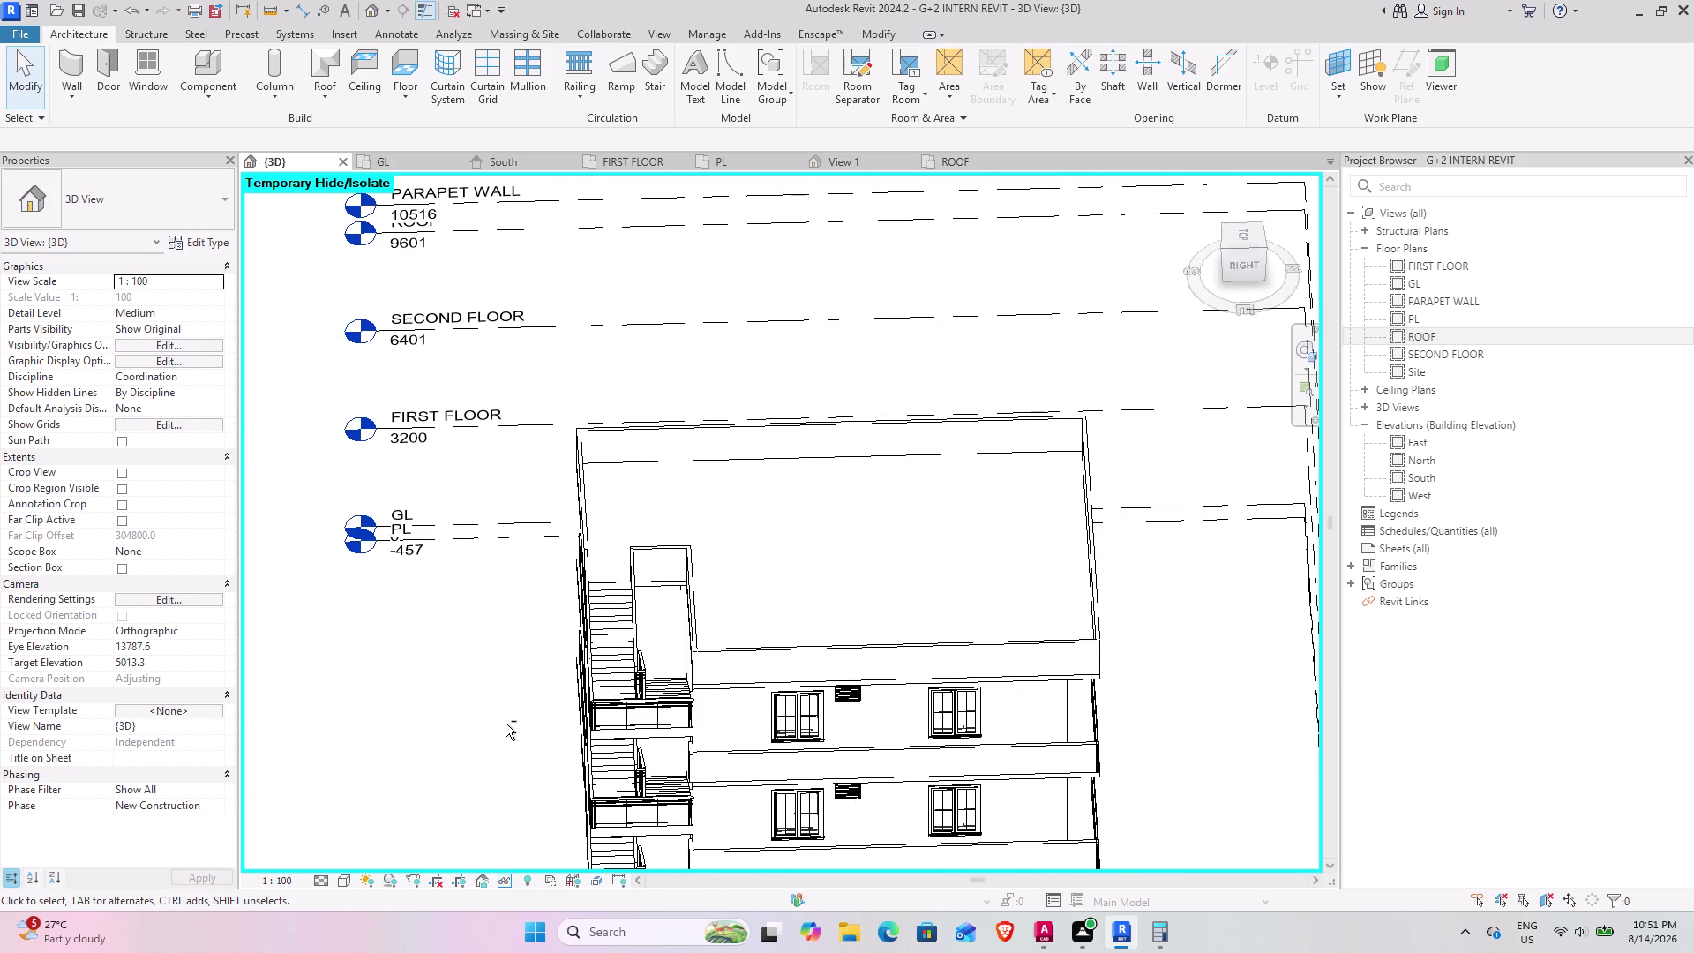
middle_drag(505, 725, 644, 704)
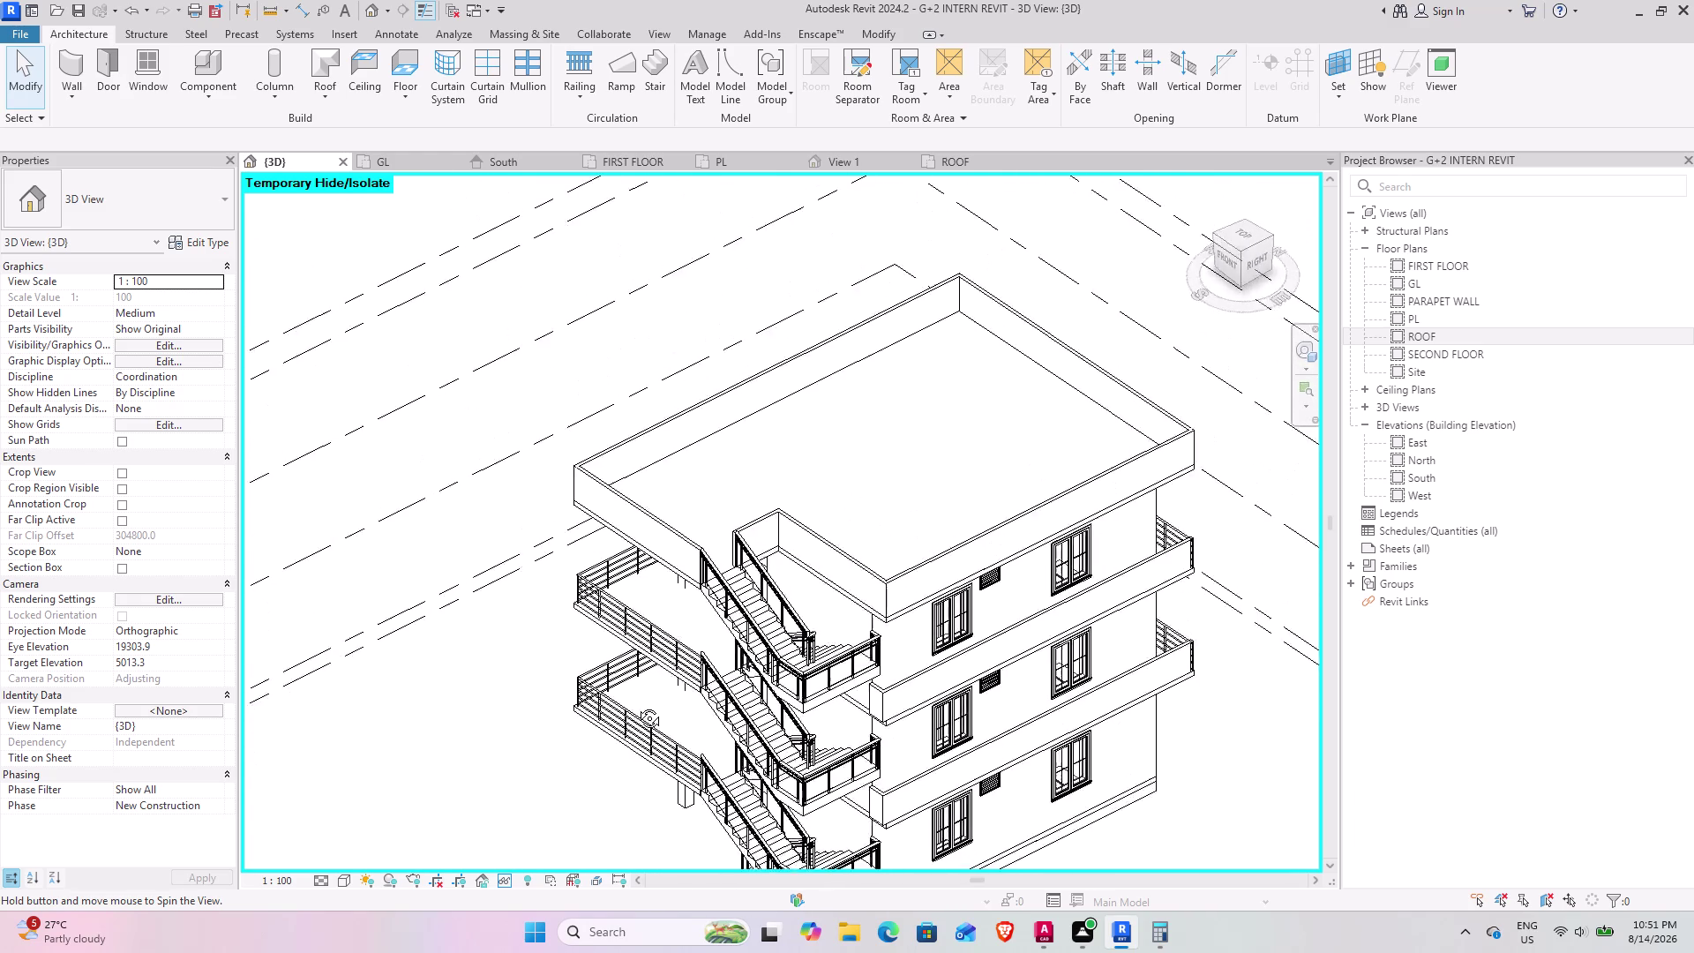
middle_drag(644, 703, 589, 713)
middle_drag(530, 701, 662, 580)
middle_drag(599, 652, 722, 683)
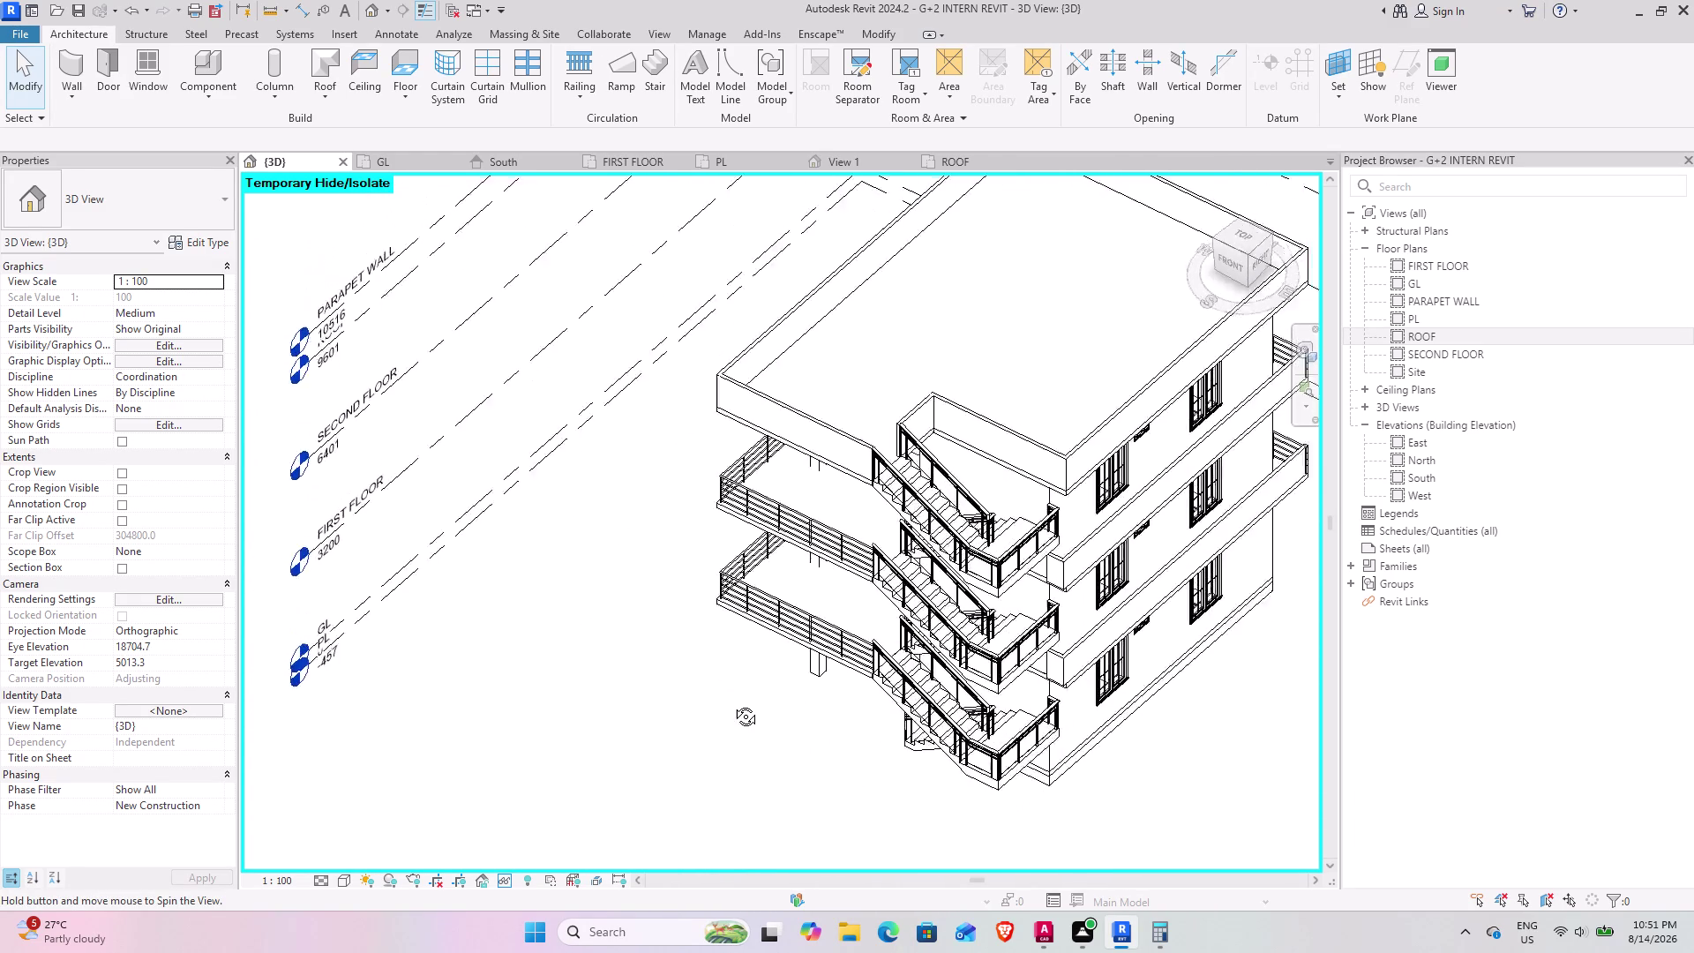
middle_drag(722, 683, 686, 527)
middle_drag(804, 671, 724, 643)
middle_drag(591, 691, 591, 694)
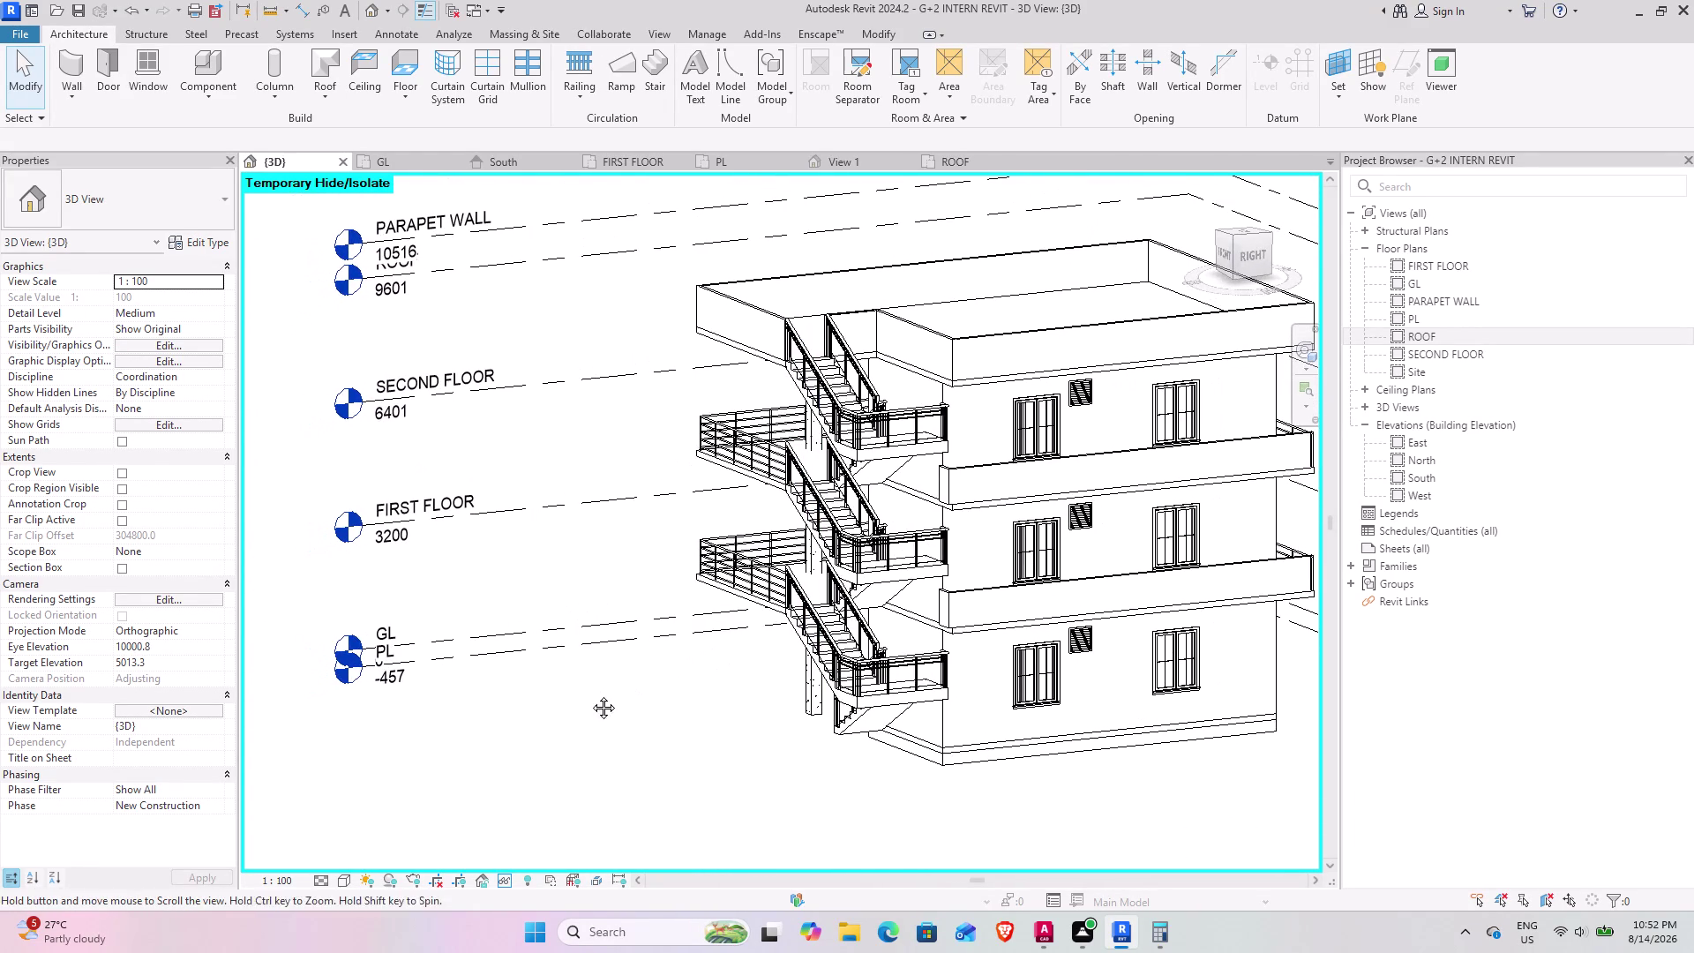
middle_drag(590, 694, 896, 682)
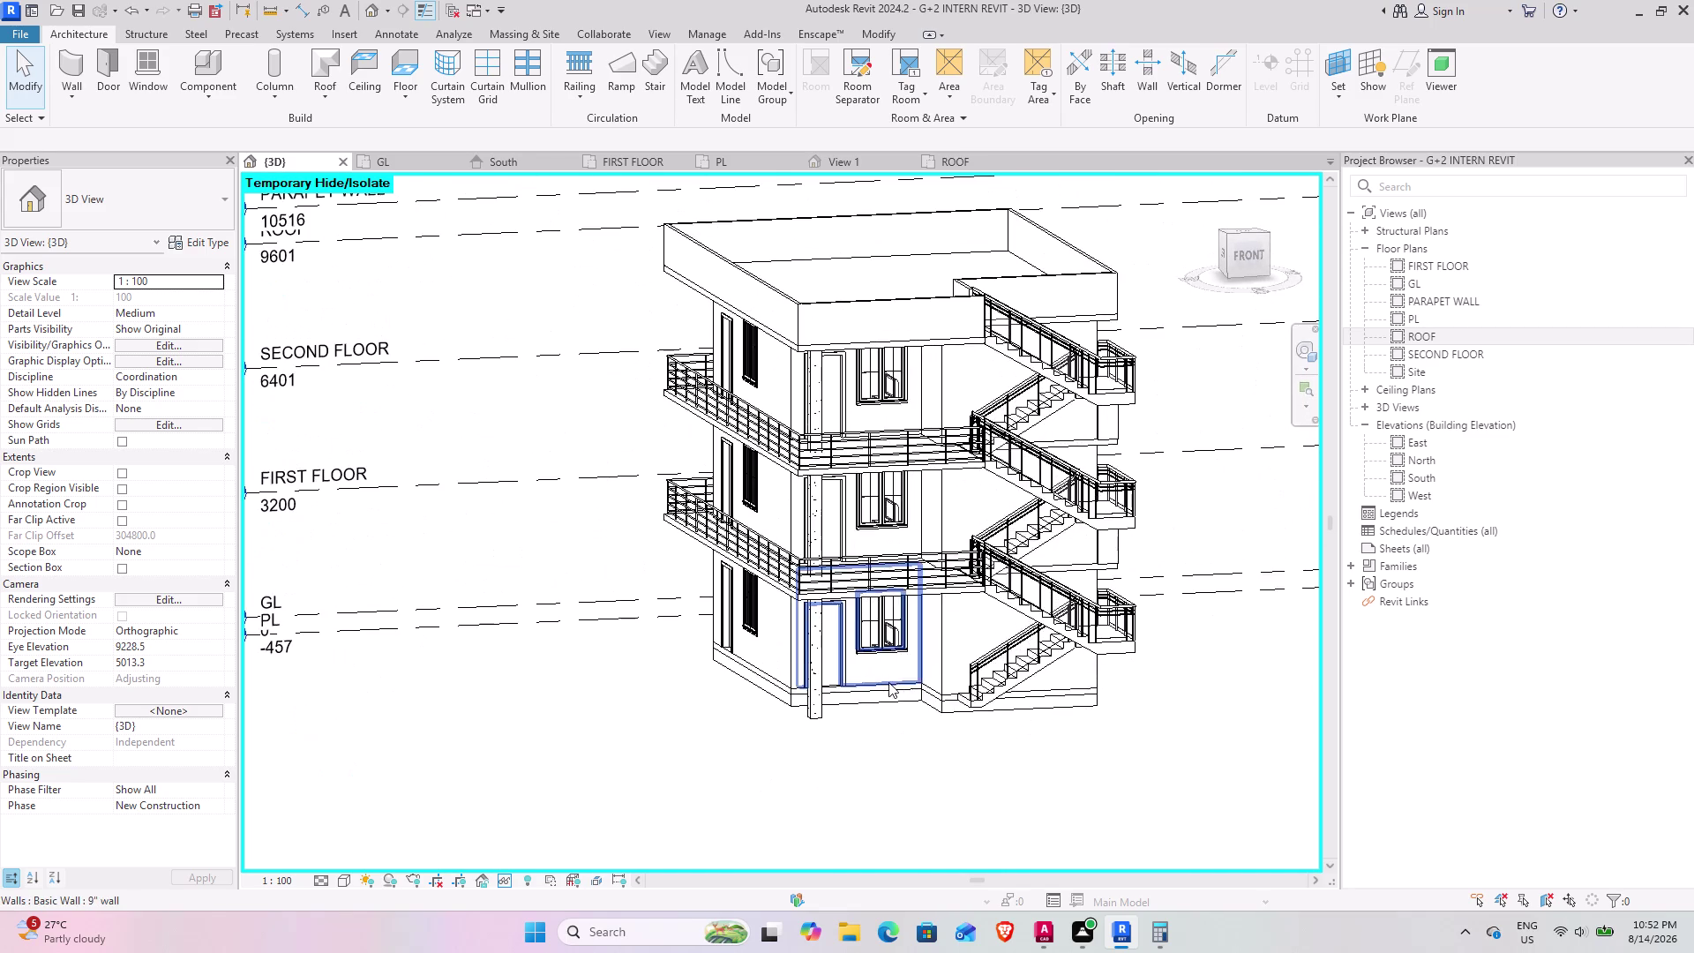
middle_drag(851, 708, 800, 696)
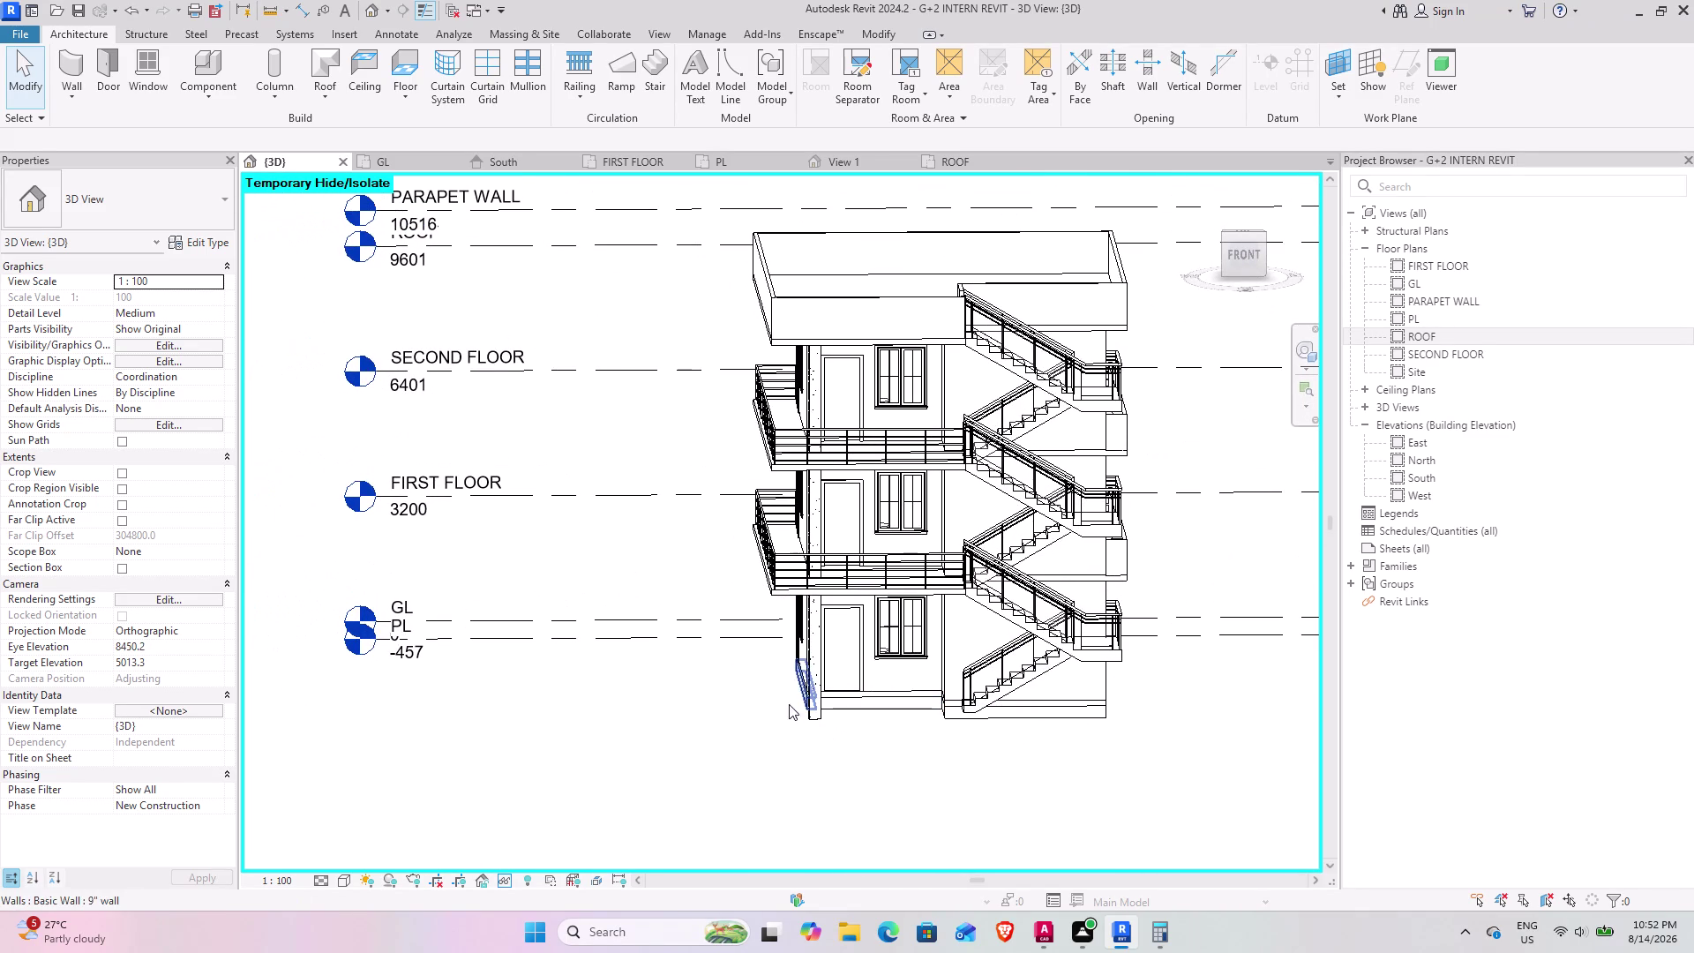
middle_drag(739, 715, 655, 567)
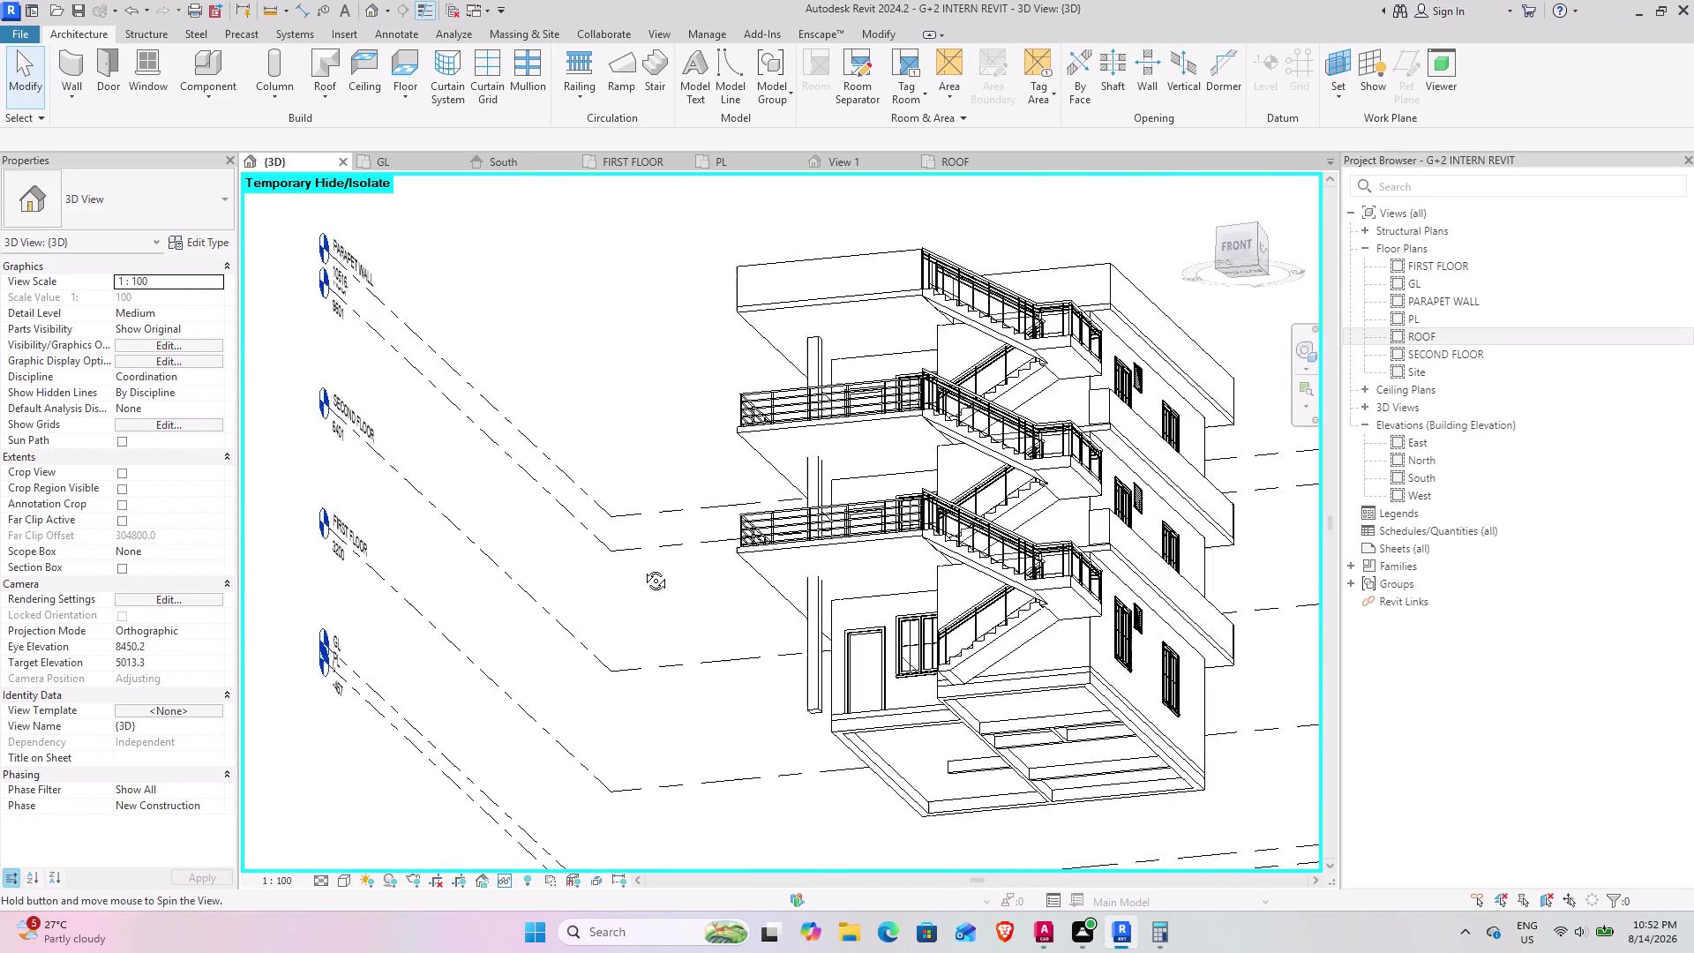
middle_drag(656, 568, 709, 797)
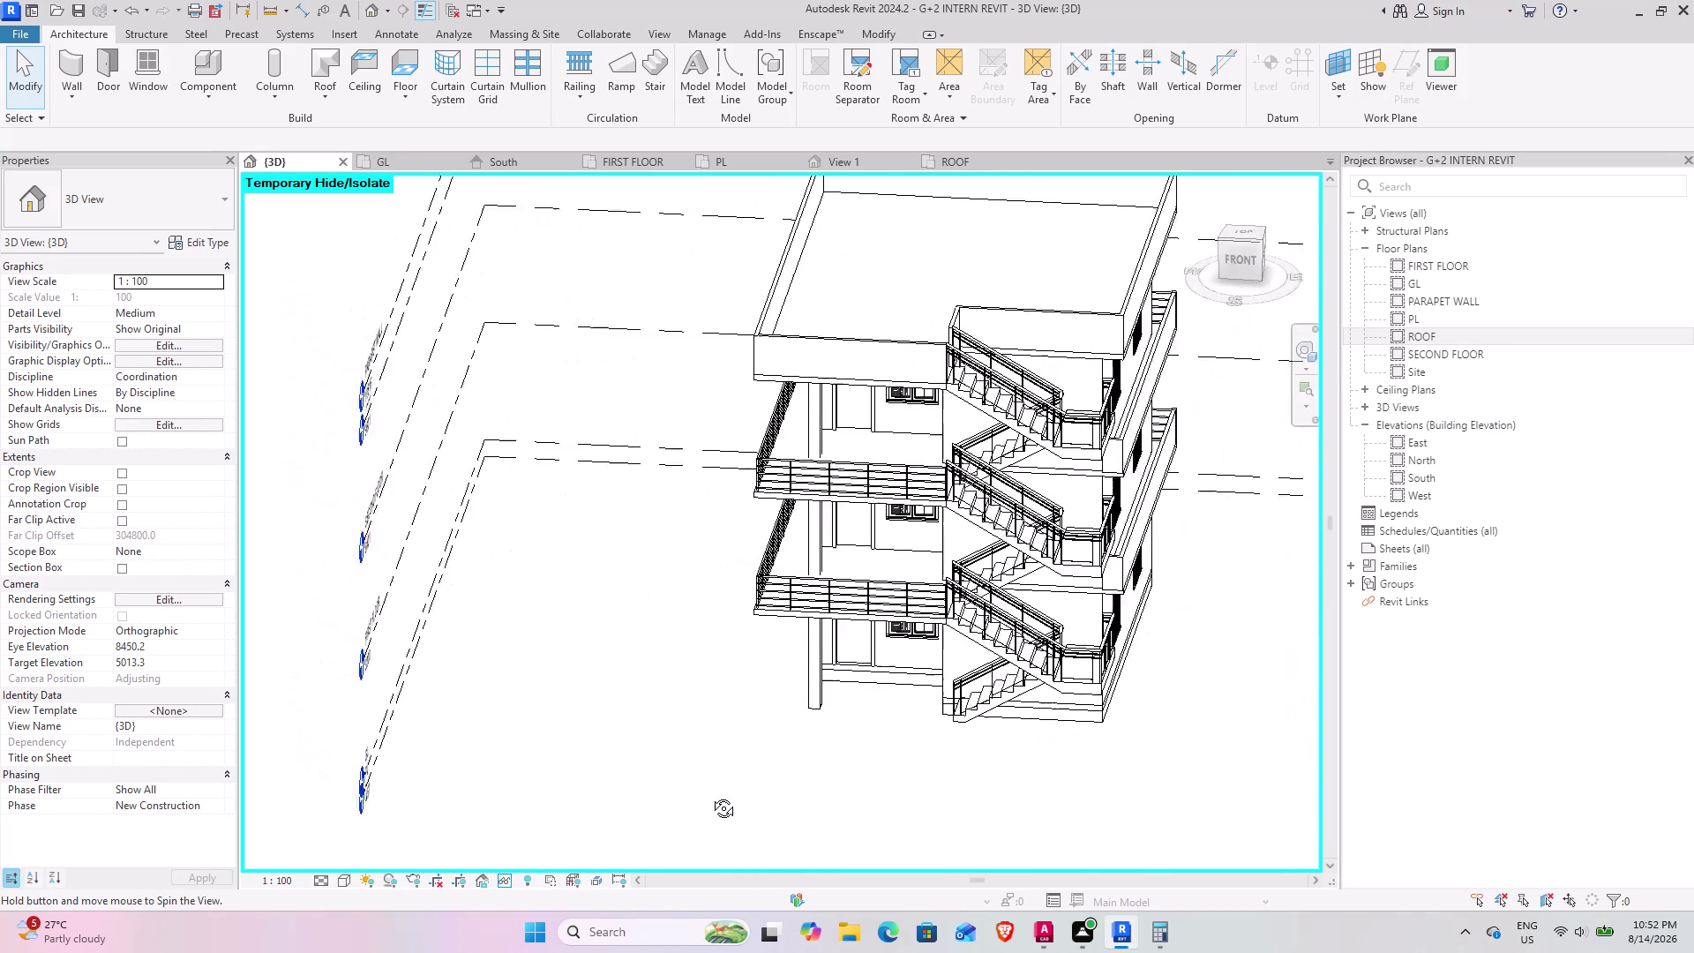
middle_drag(710, 797, 711, 788)
scroll(down, 3)
middle_drag(862, 729, 718, 659)
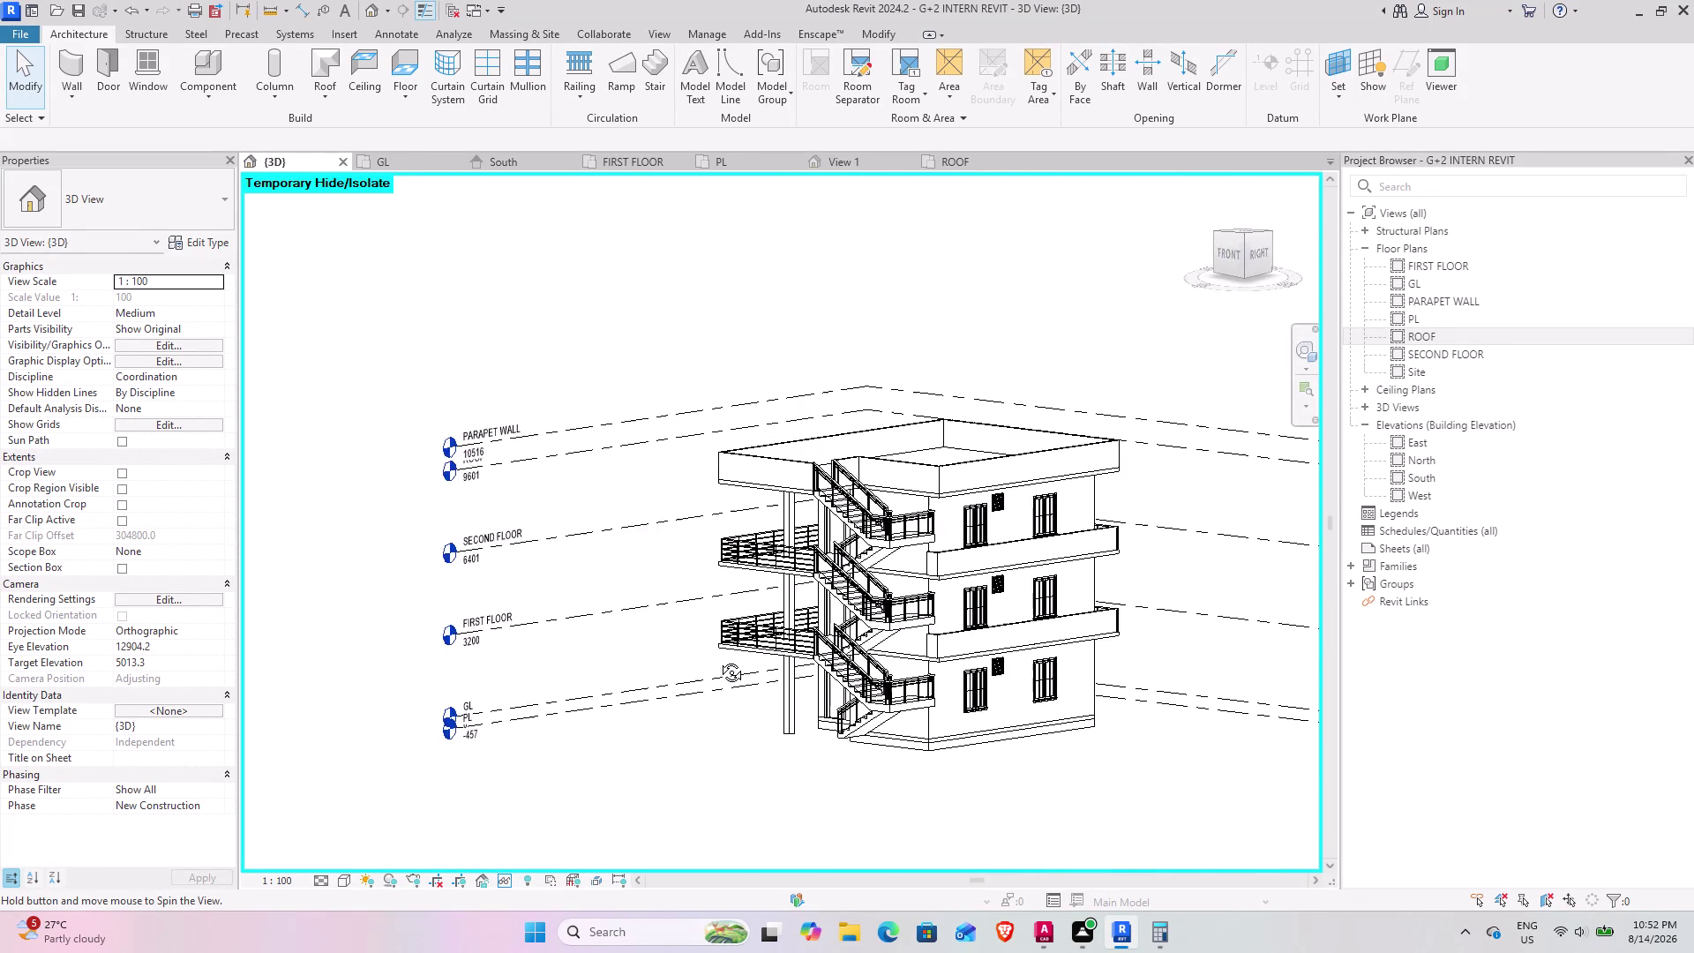
middle_drag(718, 659, 875, 607)
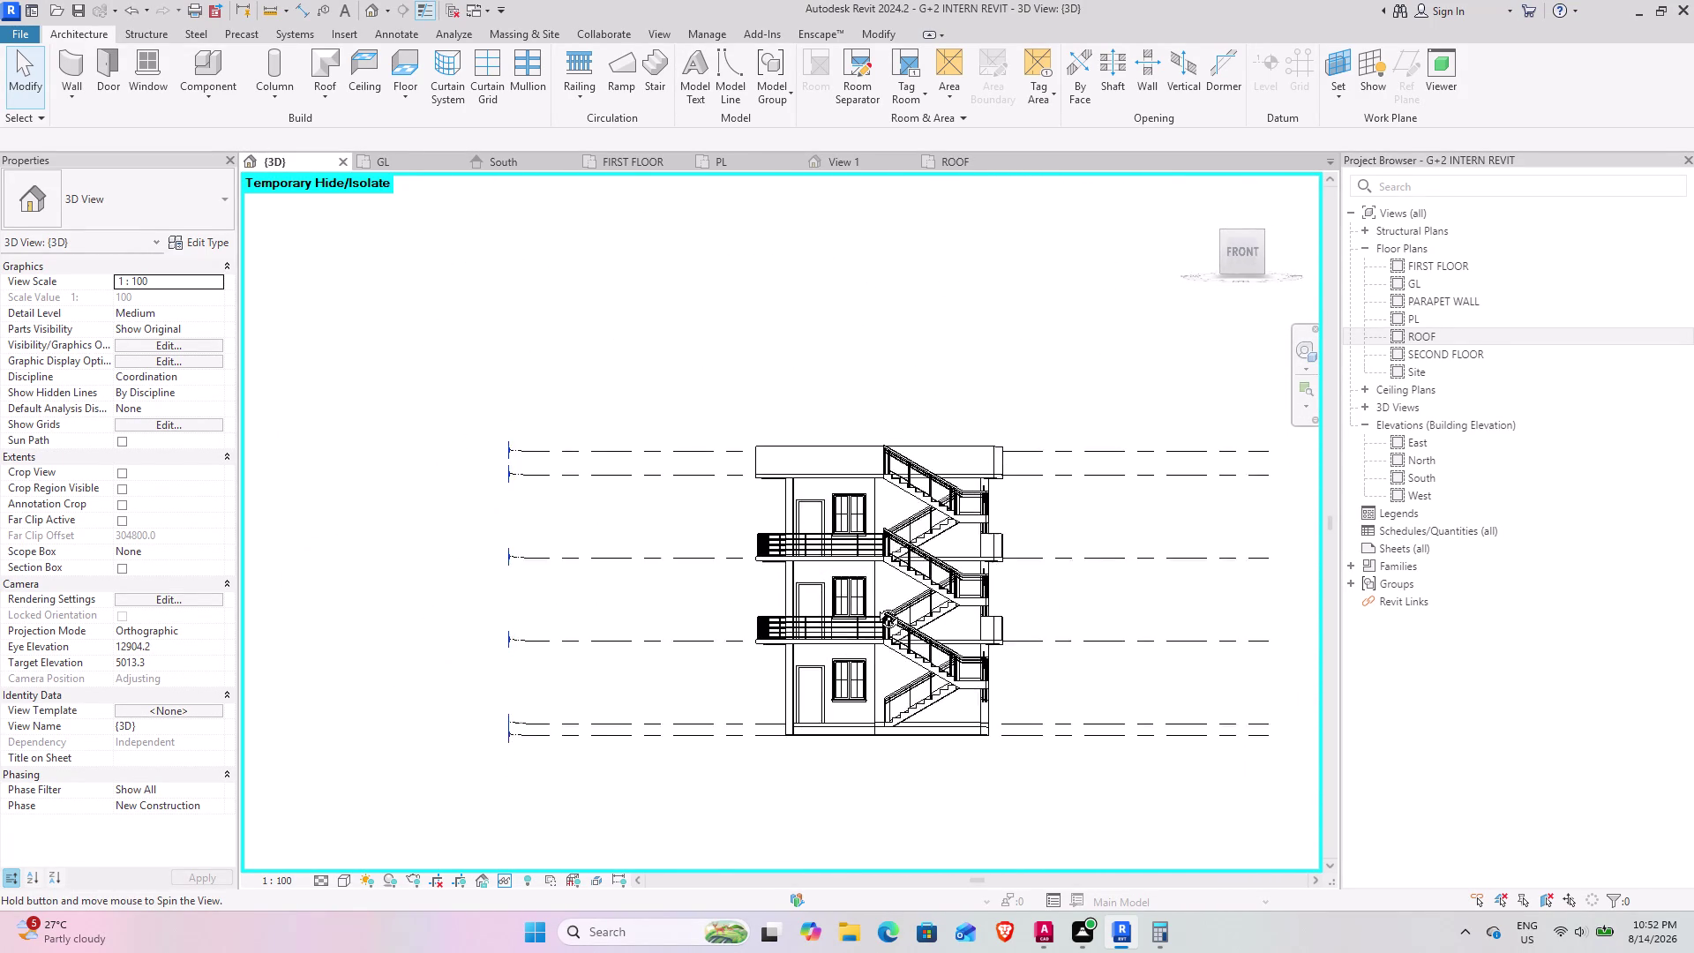
middle_drag(875, 607, 810, 671)
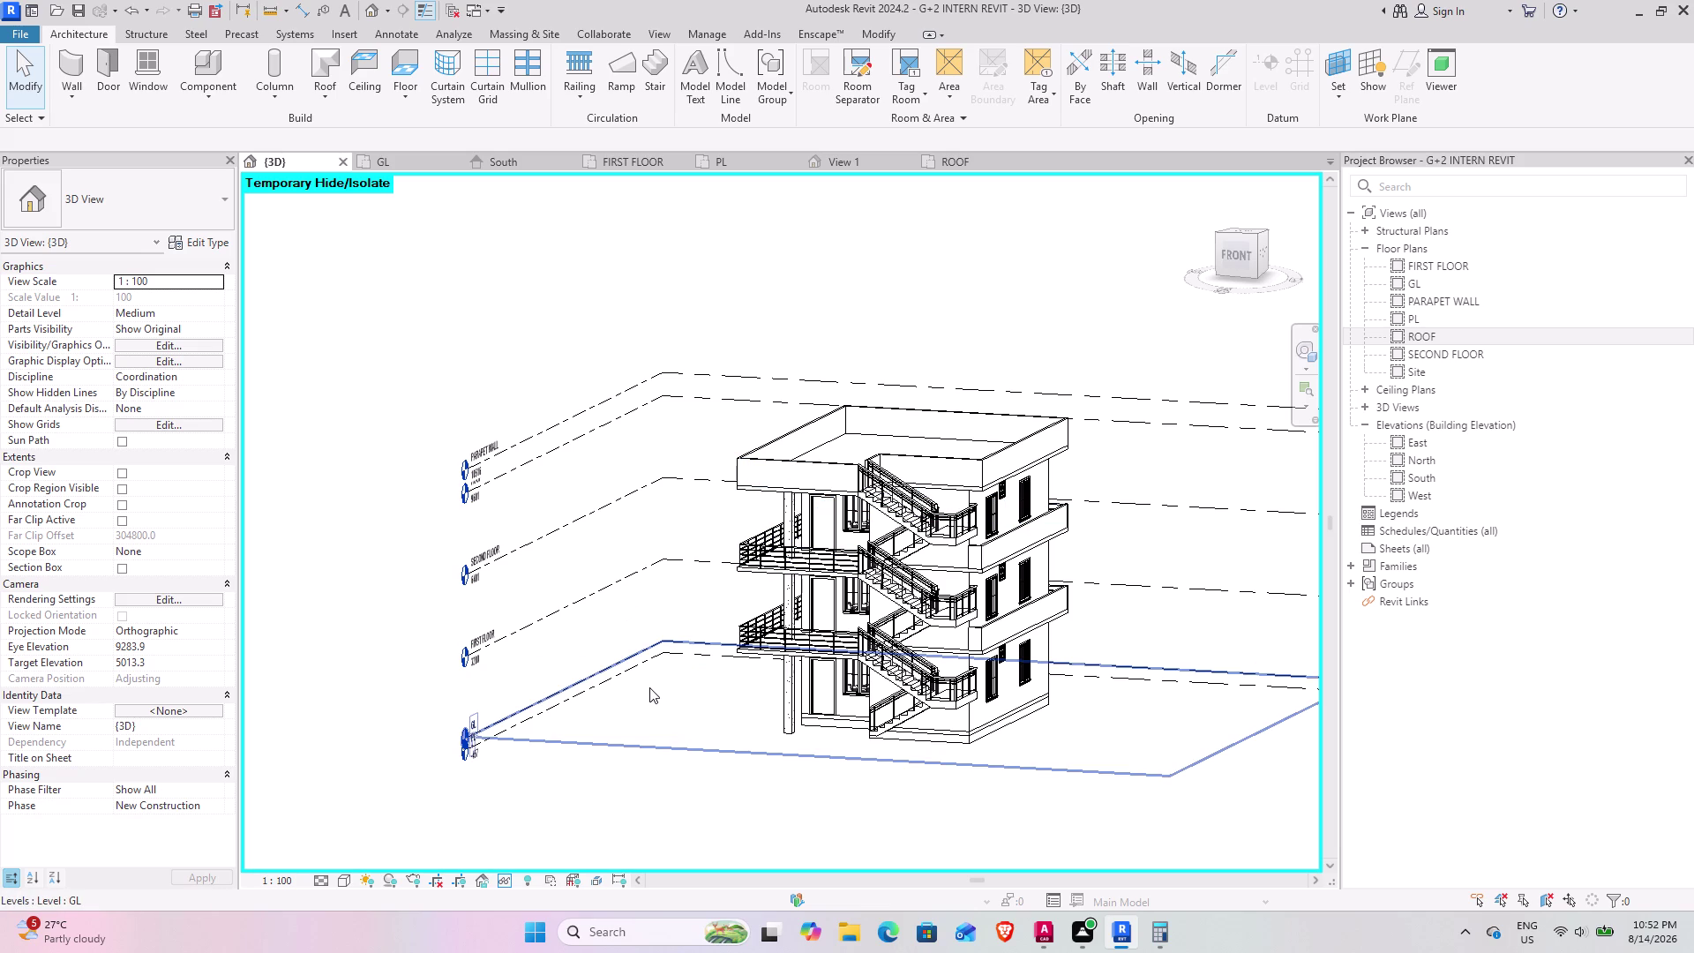
text(HR)
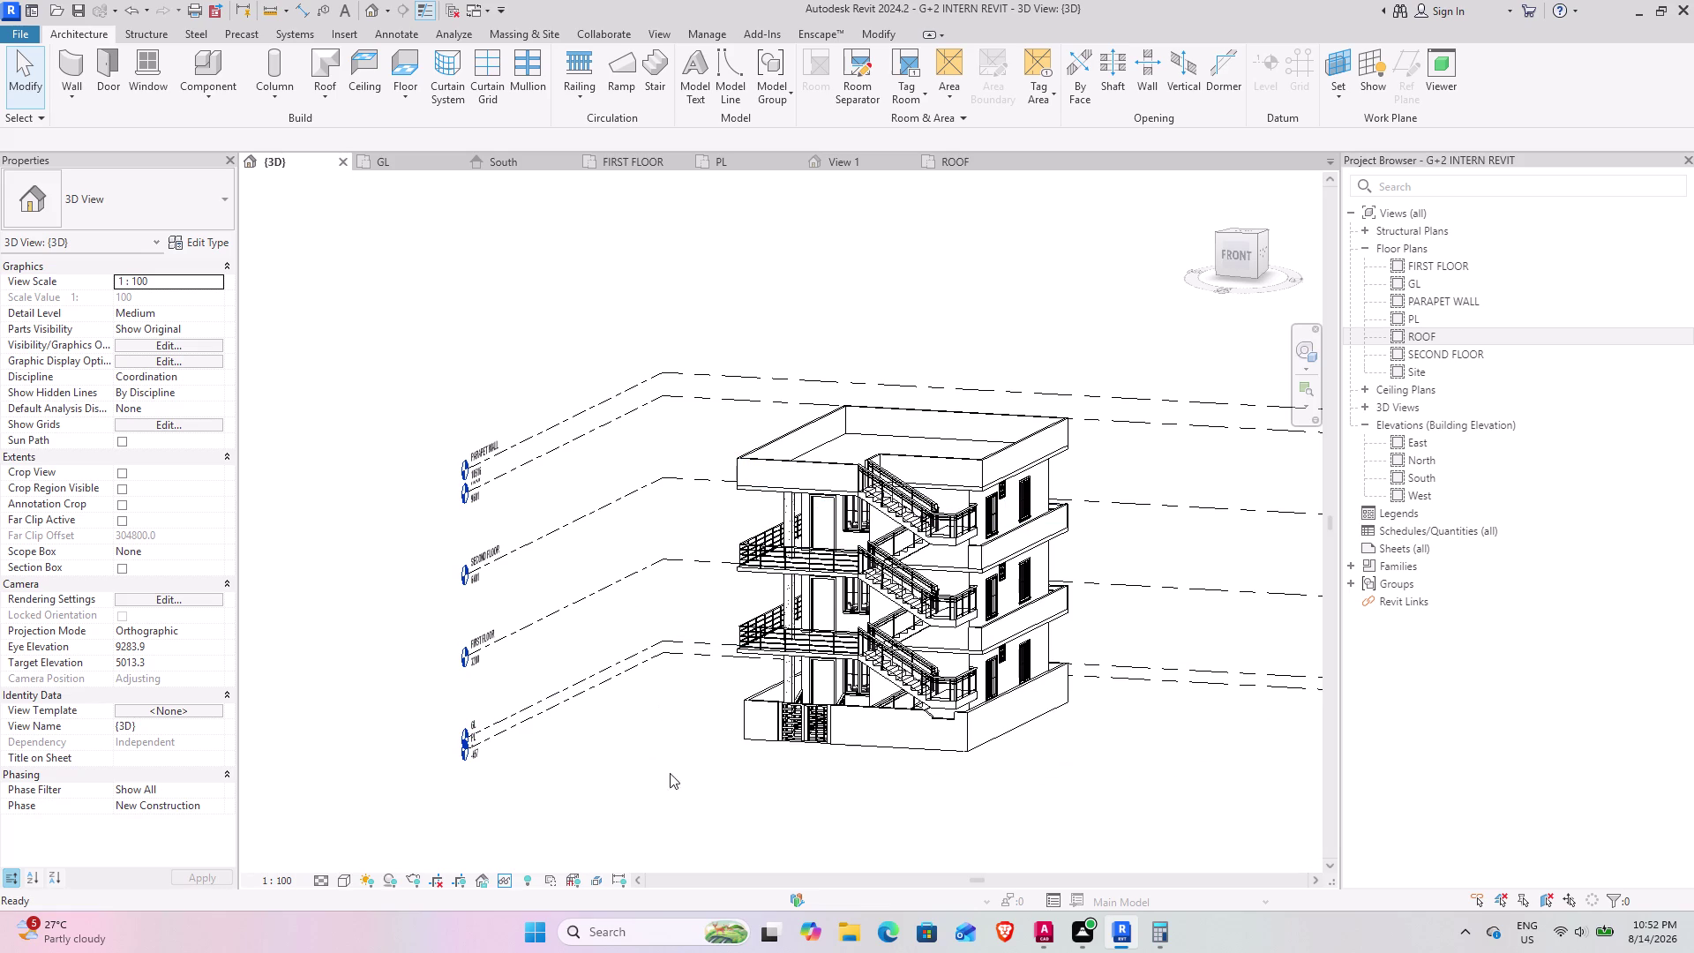
middle_drag(677, 758, 751, 692)
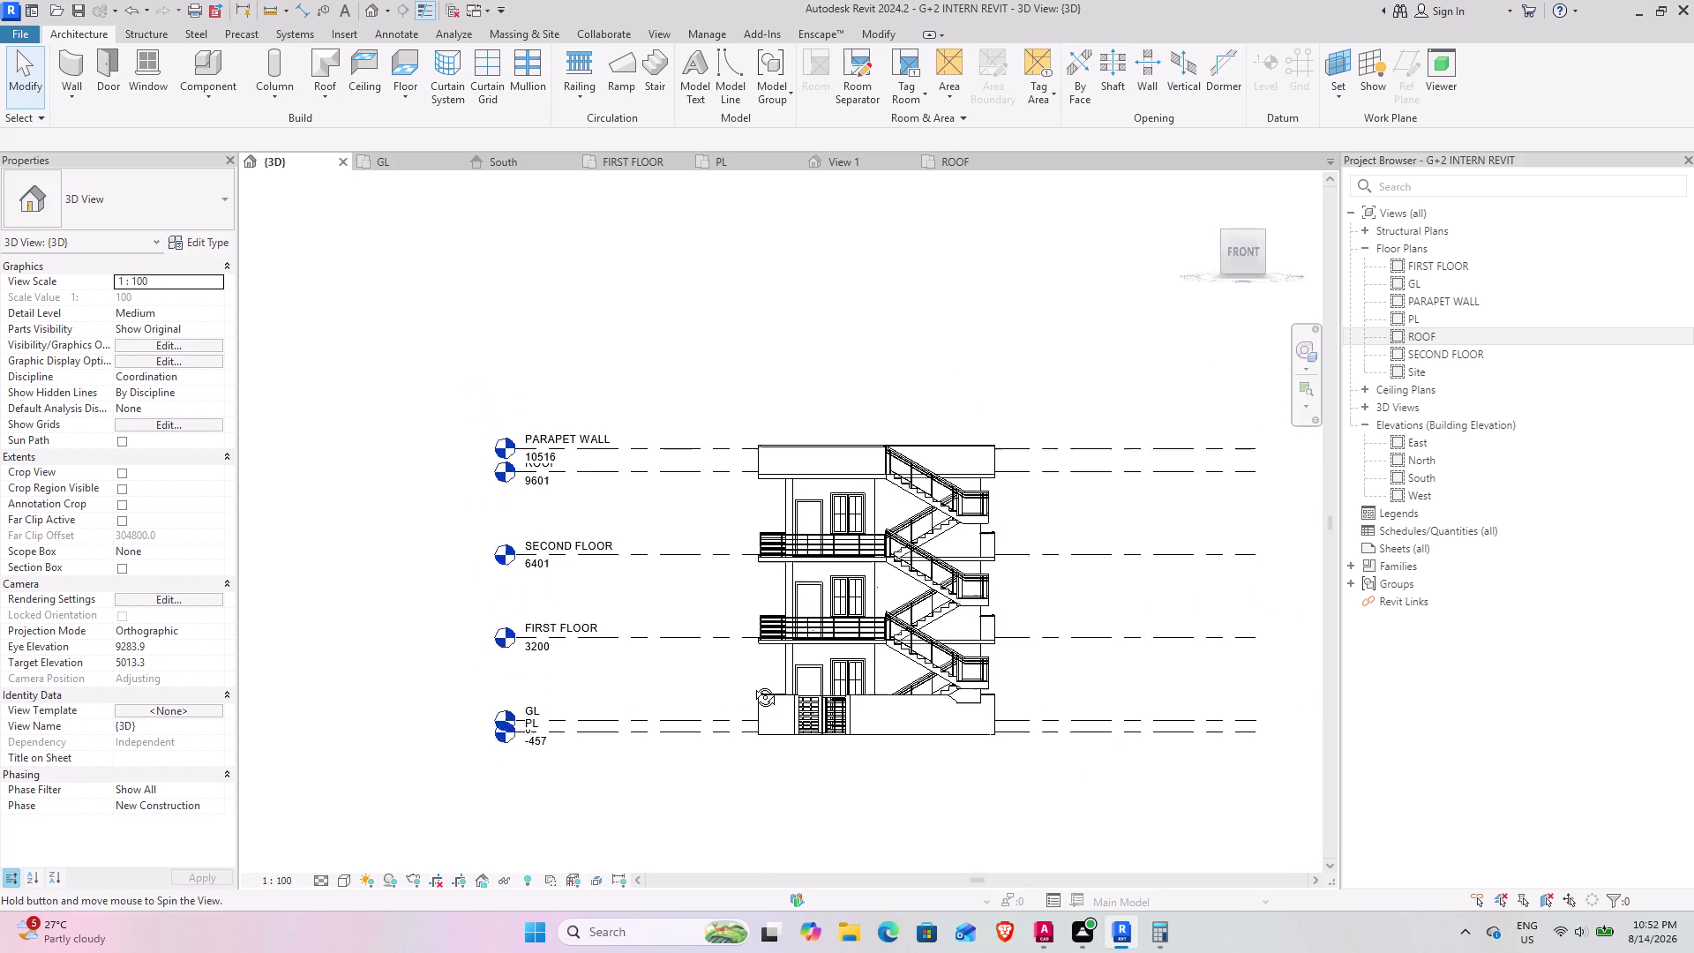
middle_drag(751, 692, 723, 723)
scroll(up, 3)
scroll(up, 3)
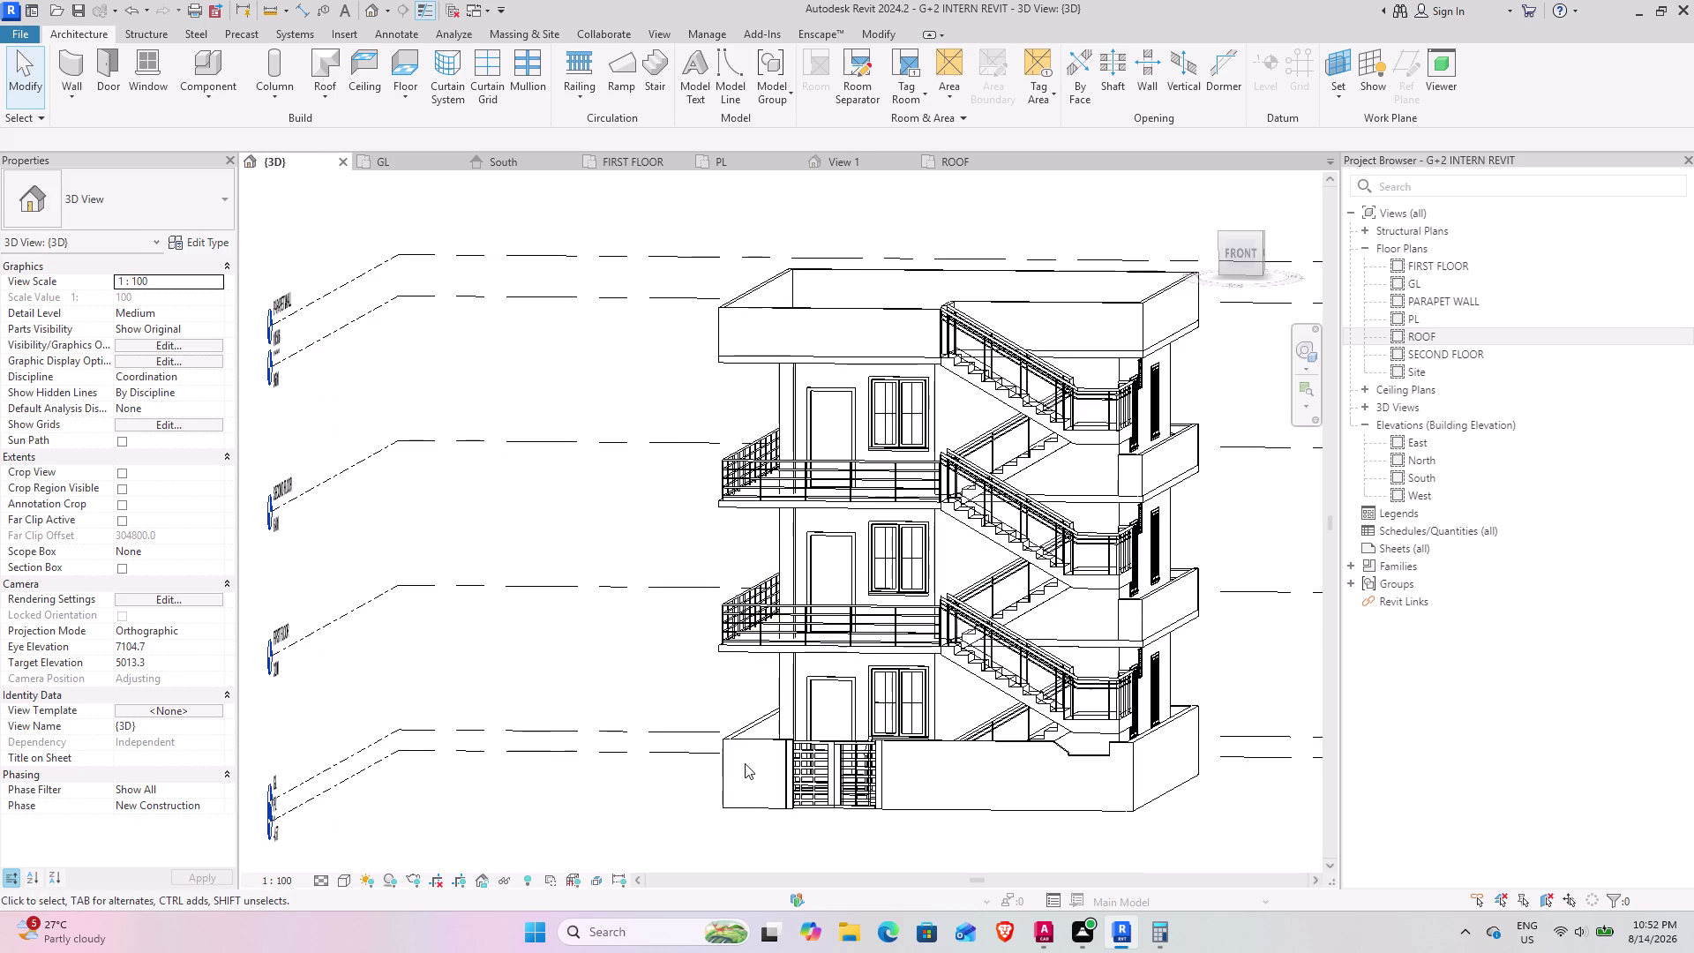
middle_drag(745, 763, 809, 656)
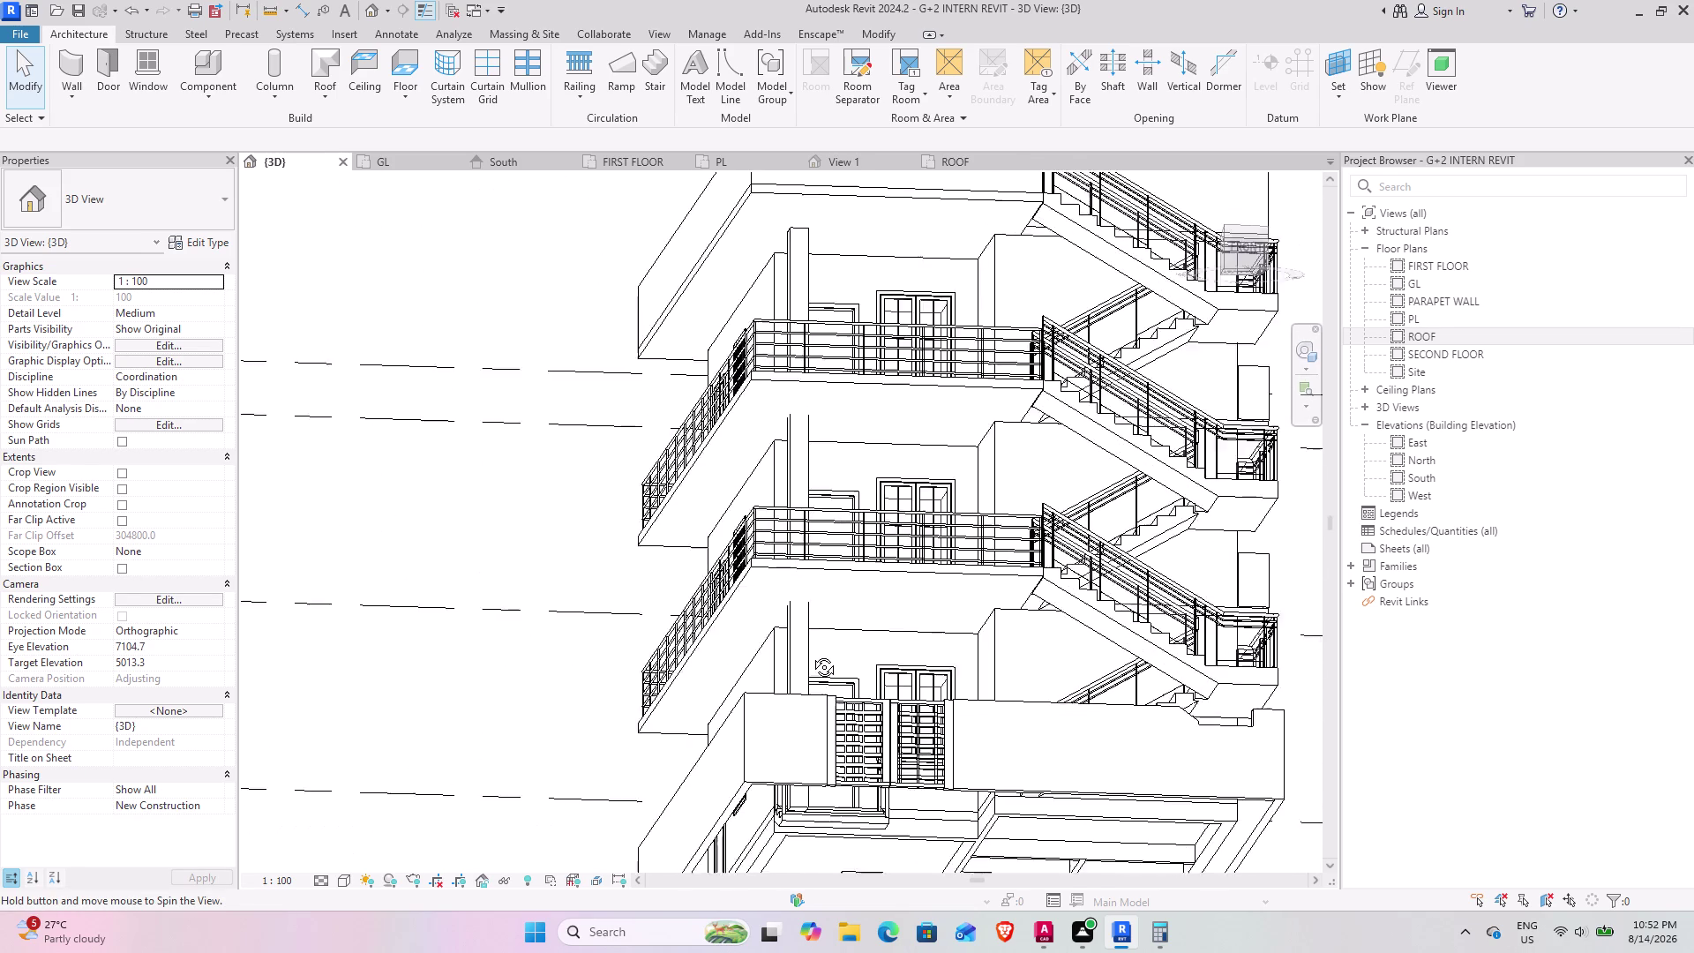
middle_drag(809, 656, 554, 643)
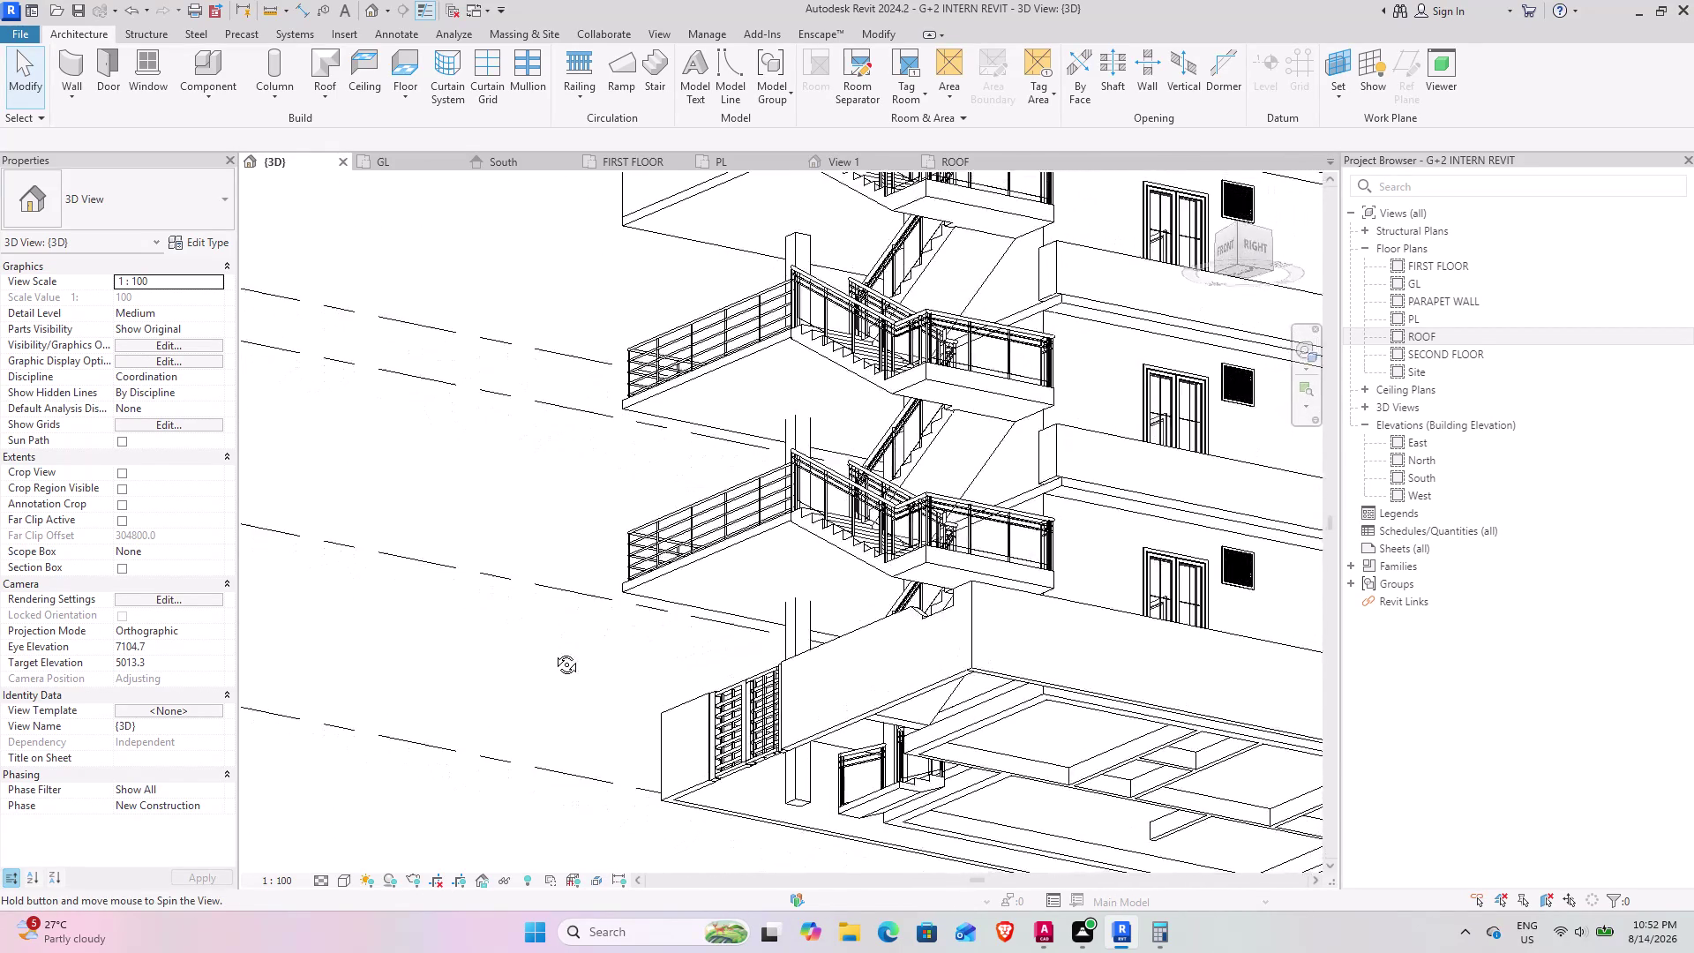
middle_drag(554, 643, 546, 687)
scroll(down, 3)
middle_drag(544, 722, 795, 501)
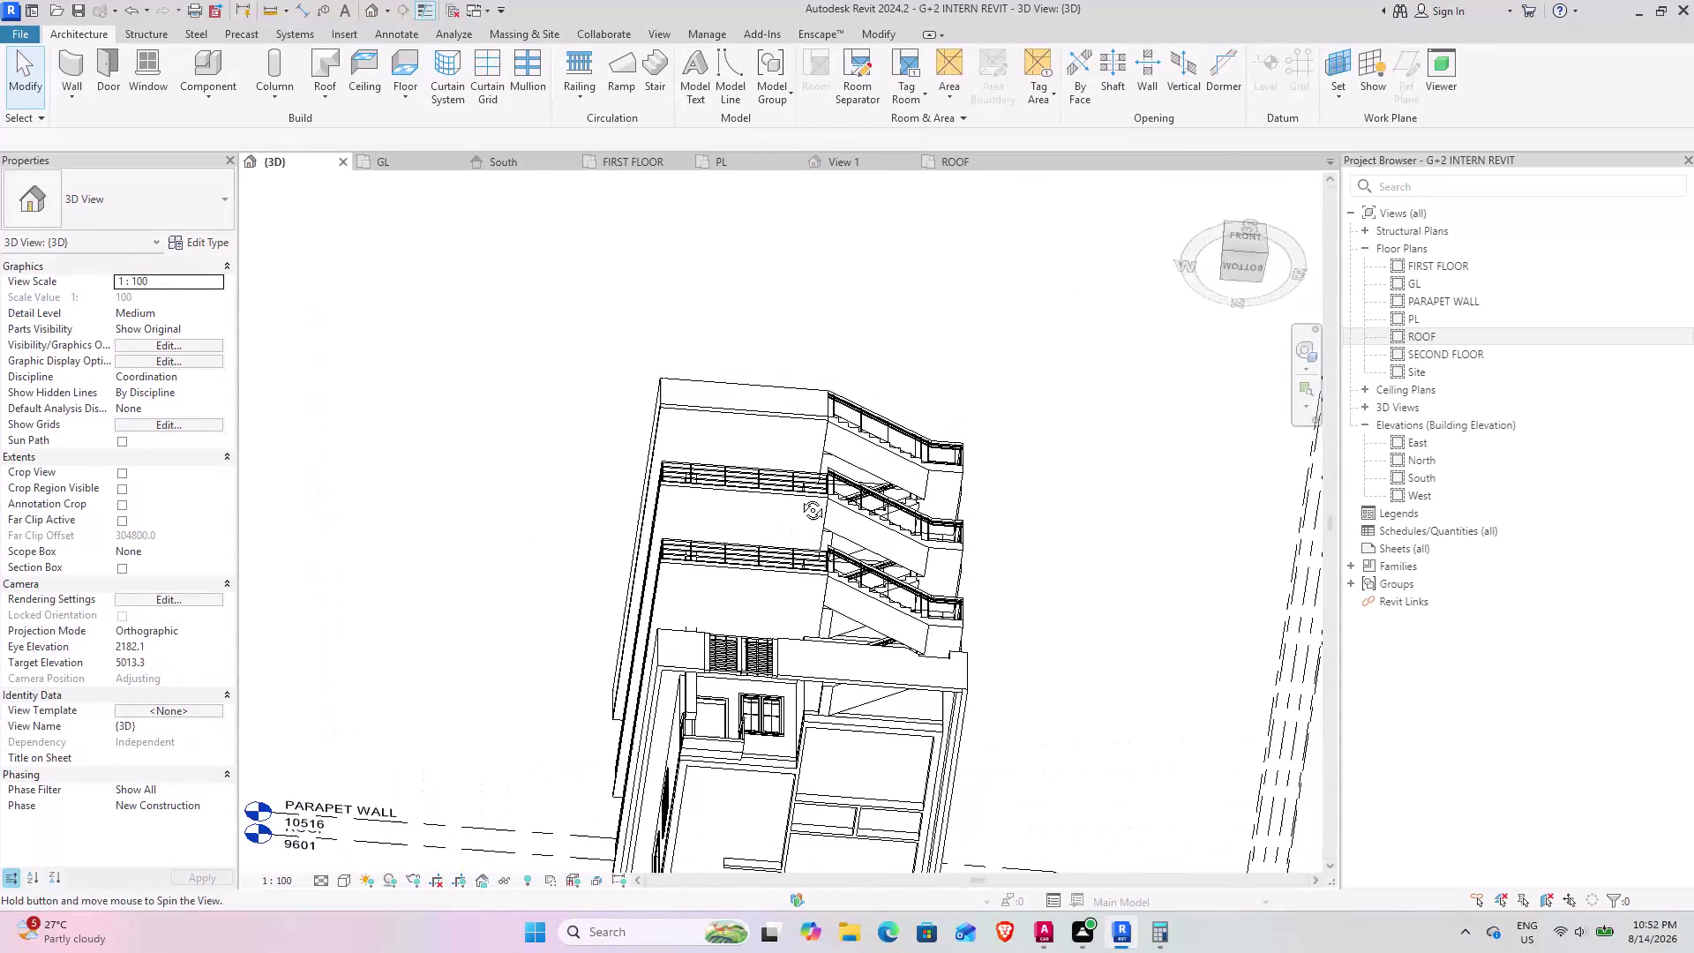
middle_drag(795, 501, 800, 491)
middle_drag(676, 612, 684, 463)
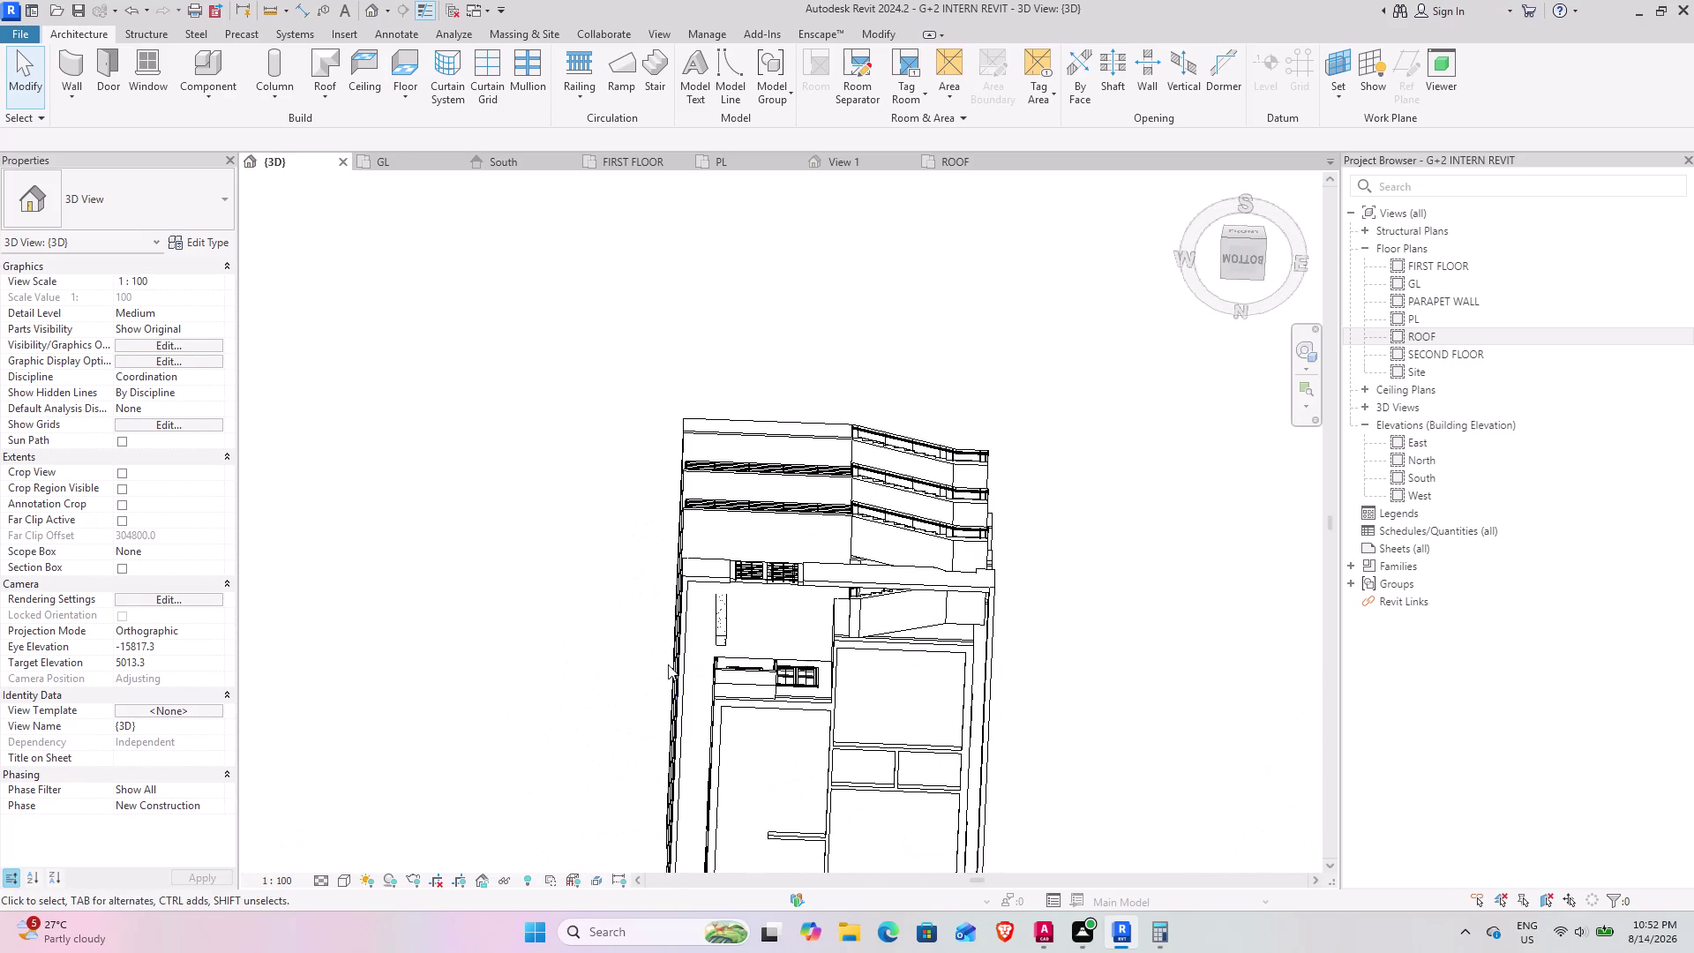
middle_drag(684, 679, 672, 776)
middle_drag(714, 622, 714, 811)
middle_drag(715, 672, 718, 778)
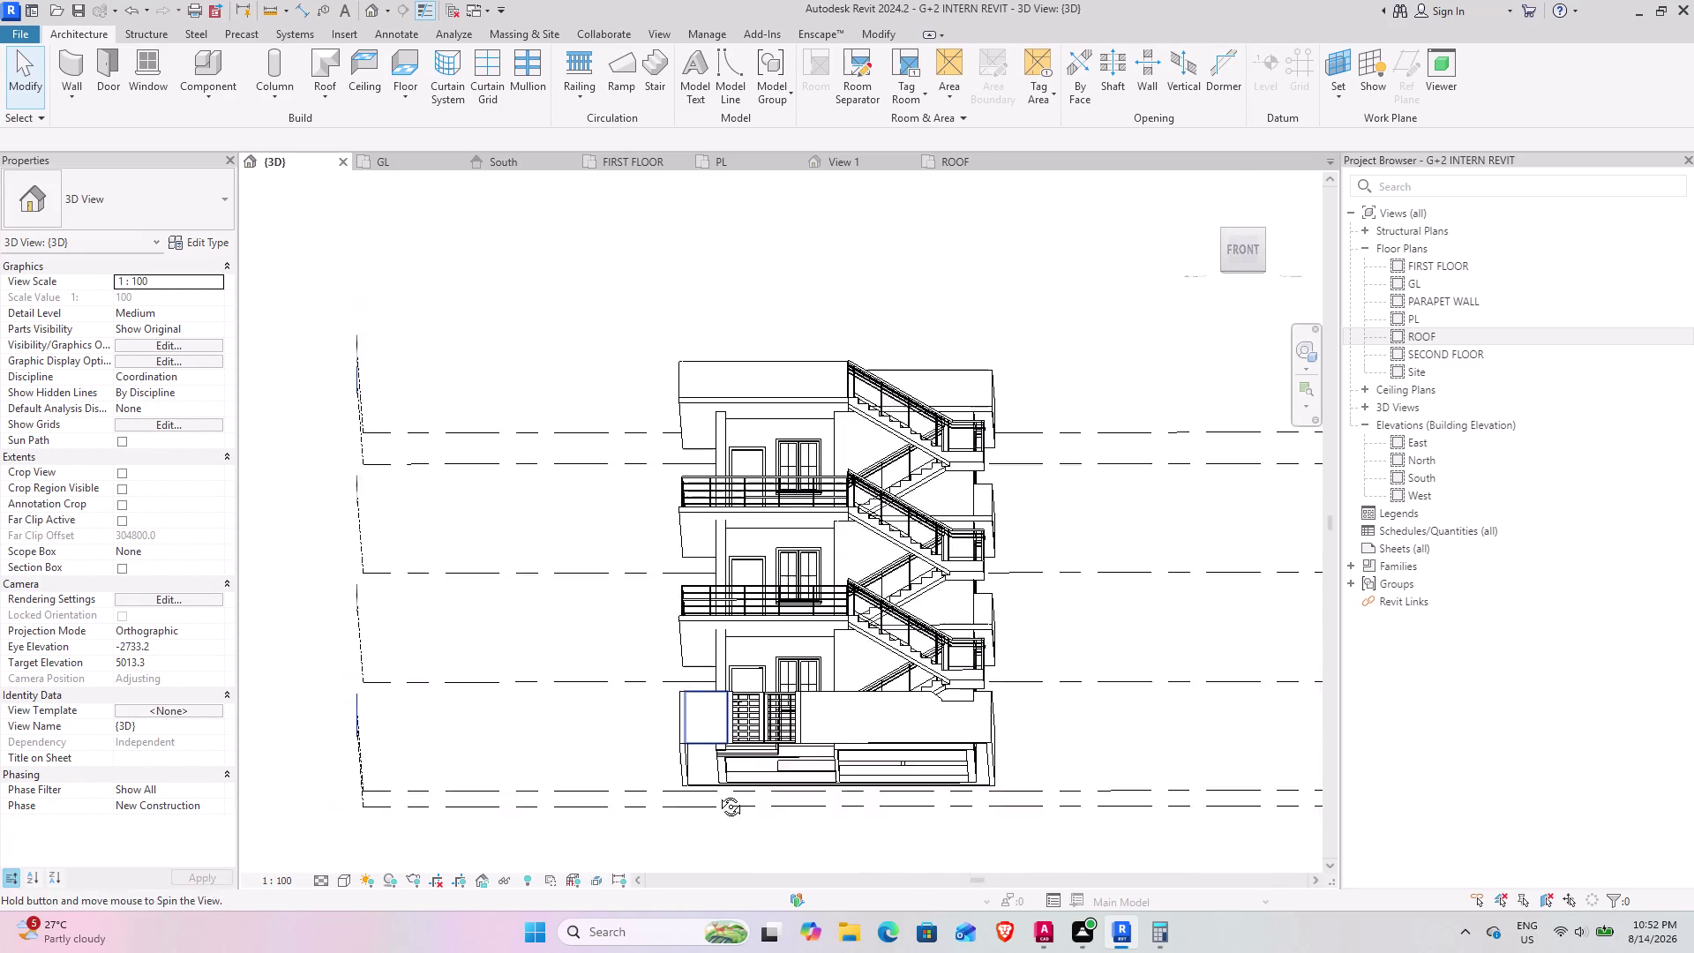
middle_drag(717, 778, 717, 819)
scroll(up, 3)
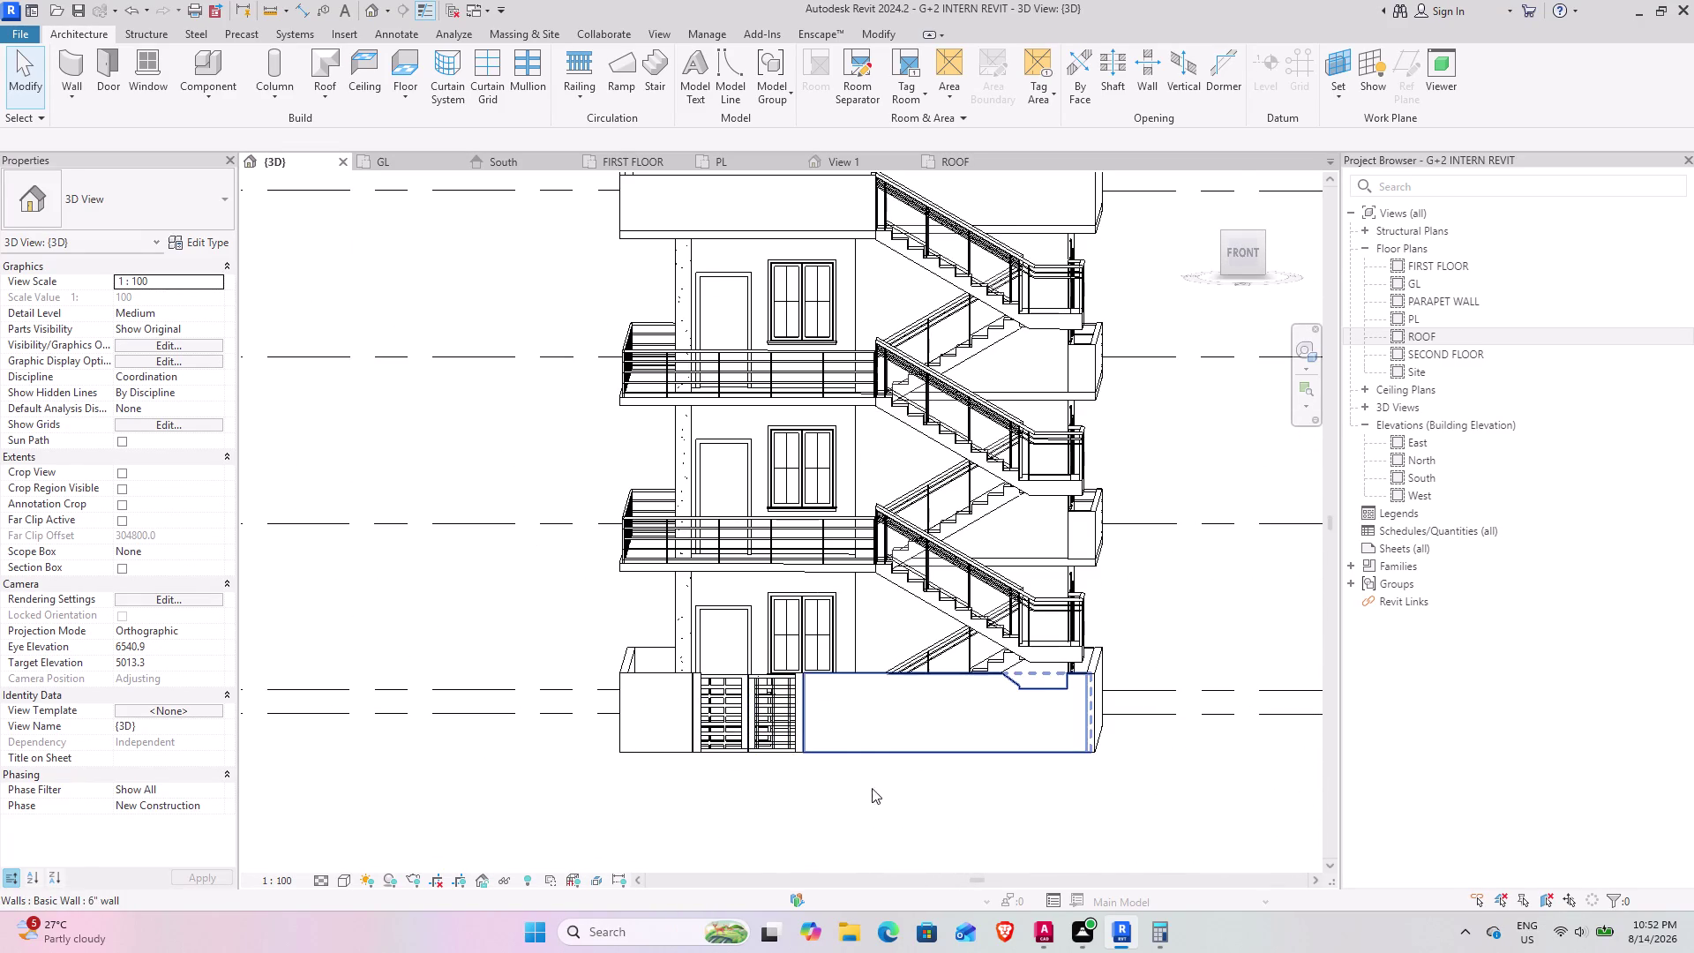
scroll(down, 3)
middle_click(746, 791)
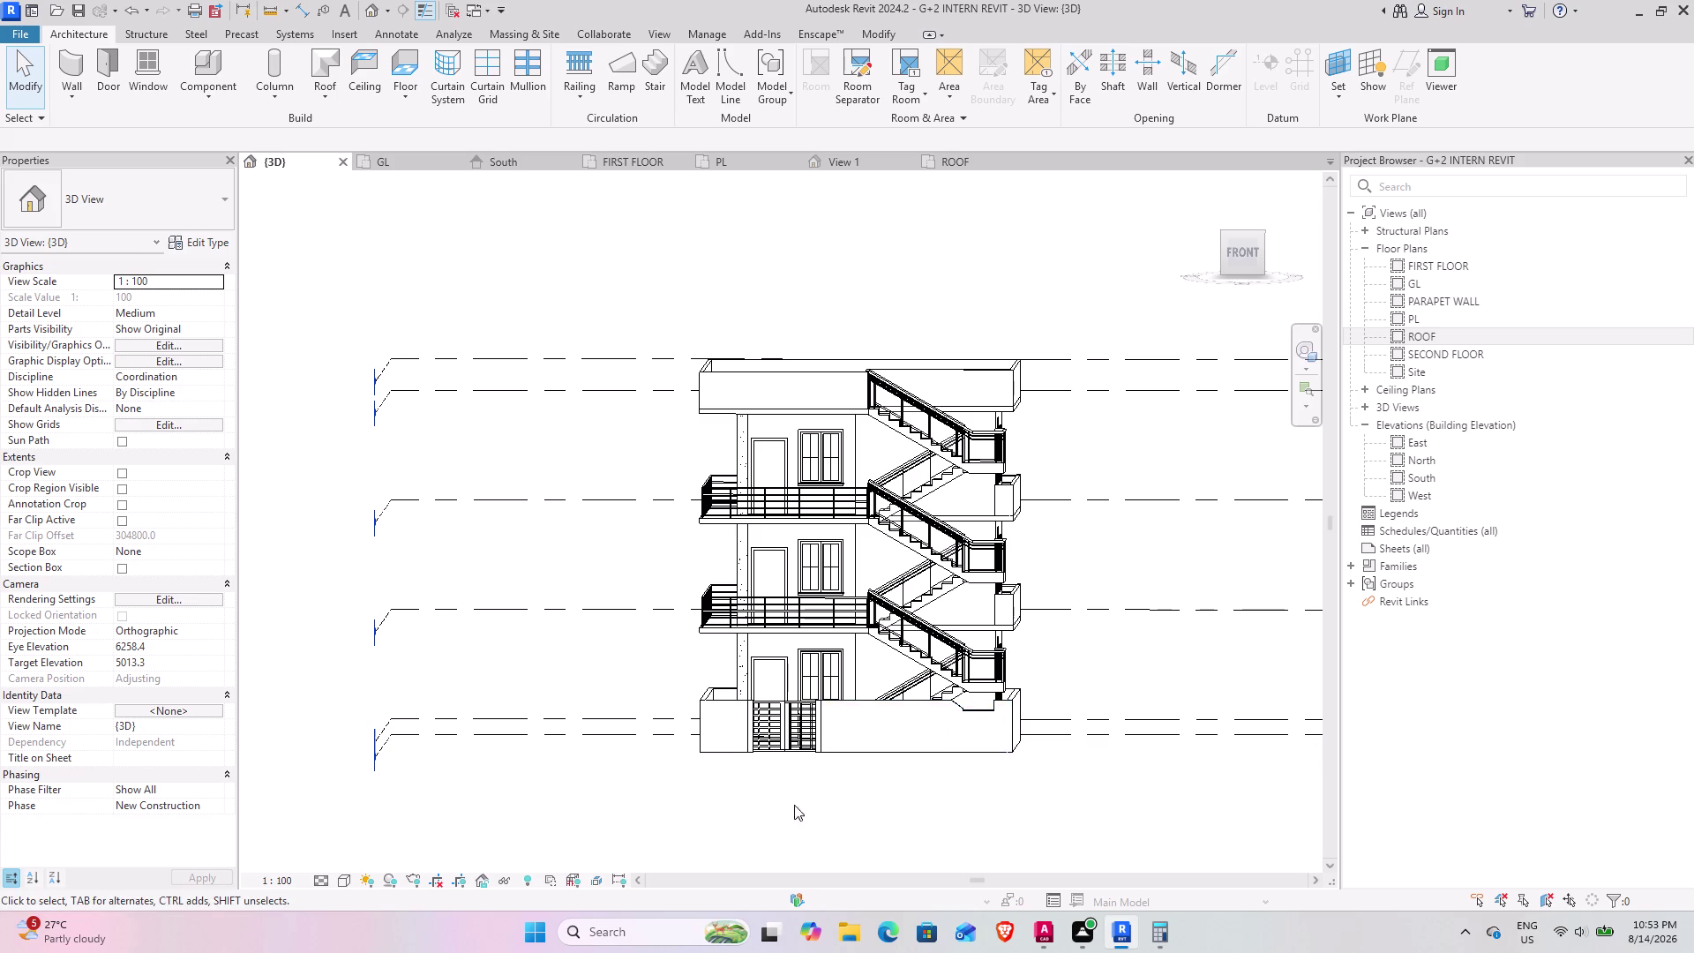
middle_drag(723, 817, 799, 482)
middle_drag(737, 725, 696, 428)
middle_drag(692, 648, 690, 592)
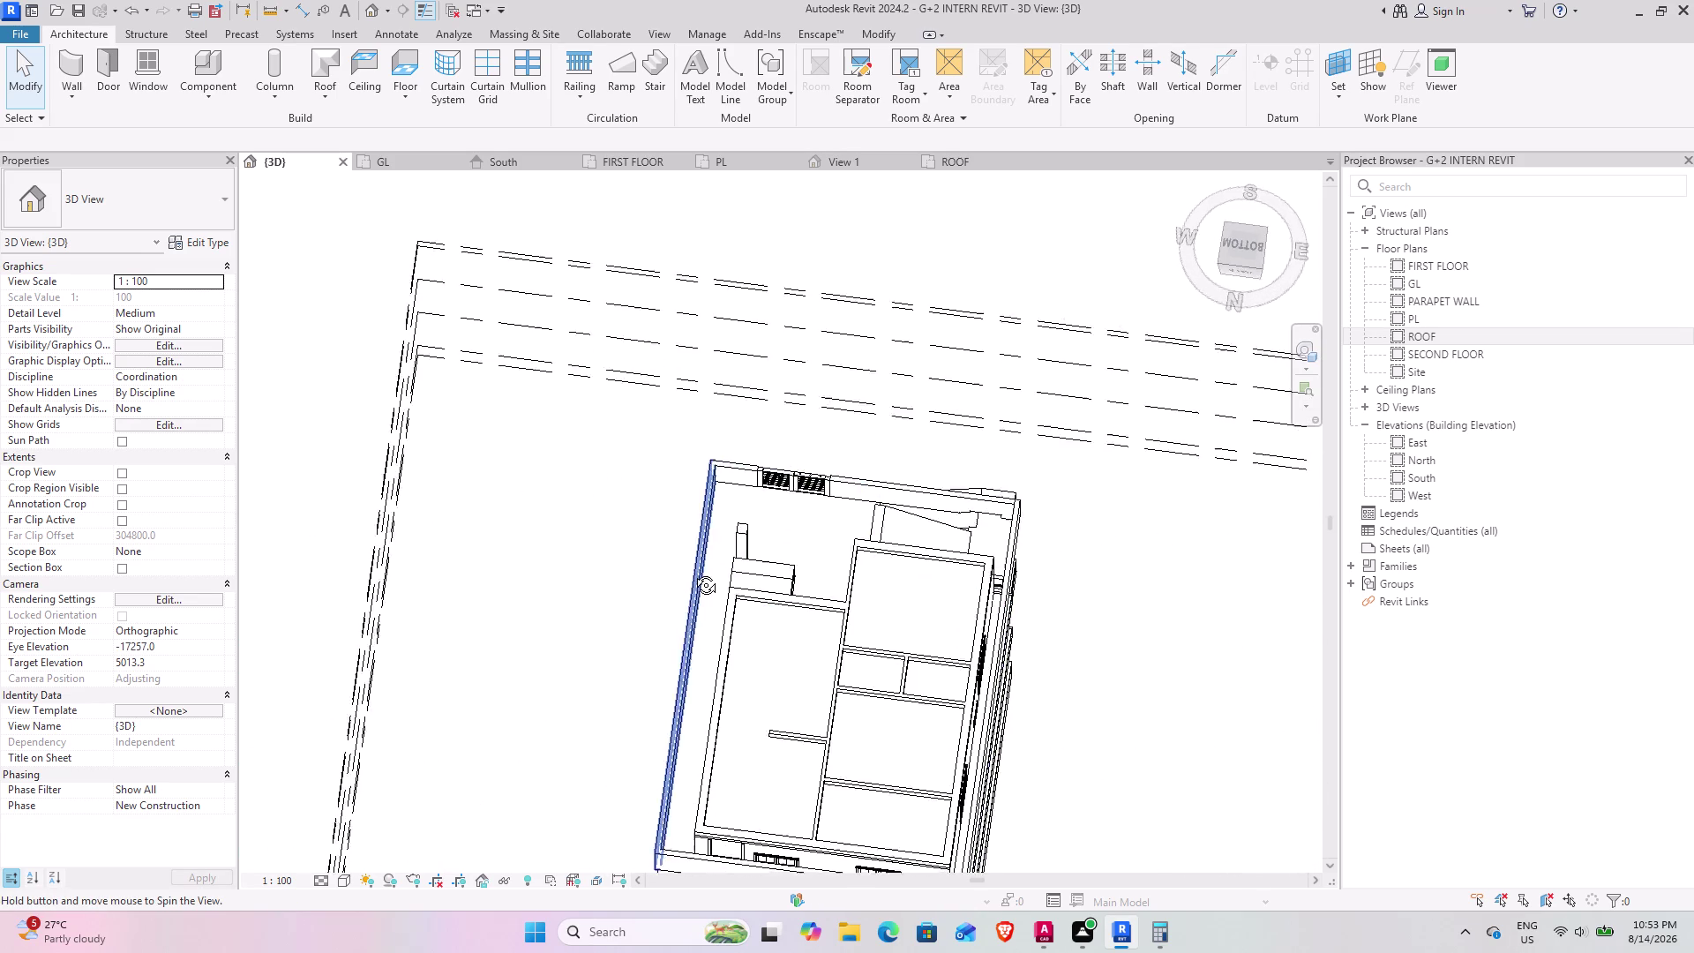
middle_drag(690, 592, 690, 678)
middle_drag(820, 667, 721, 492)
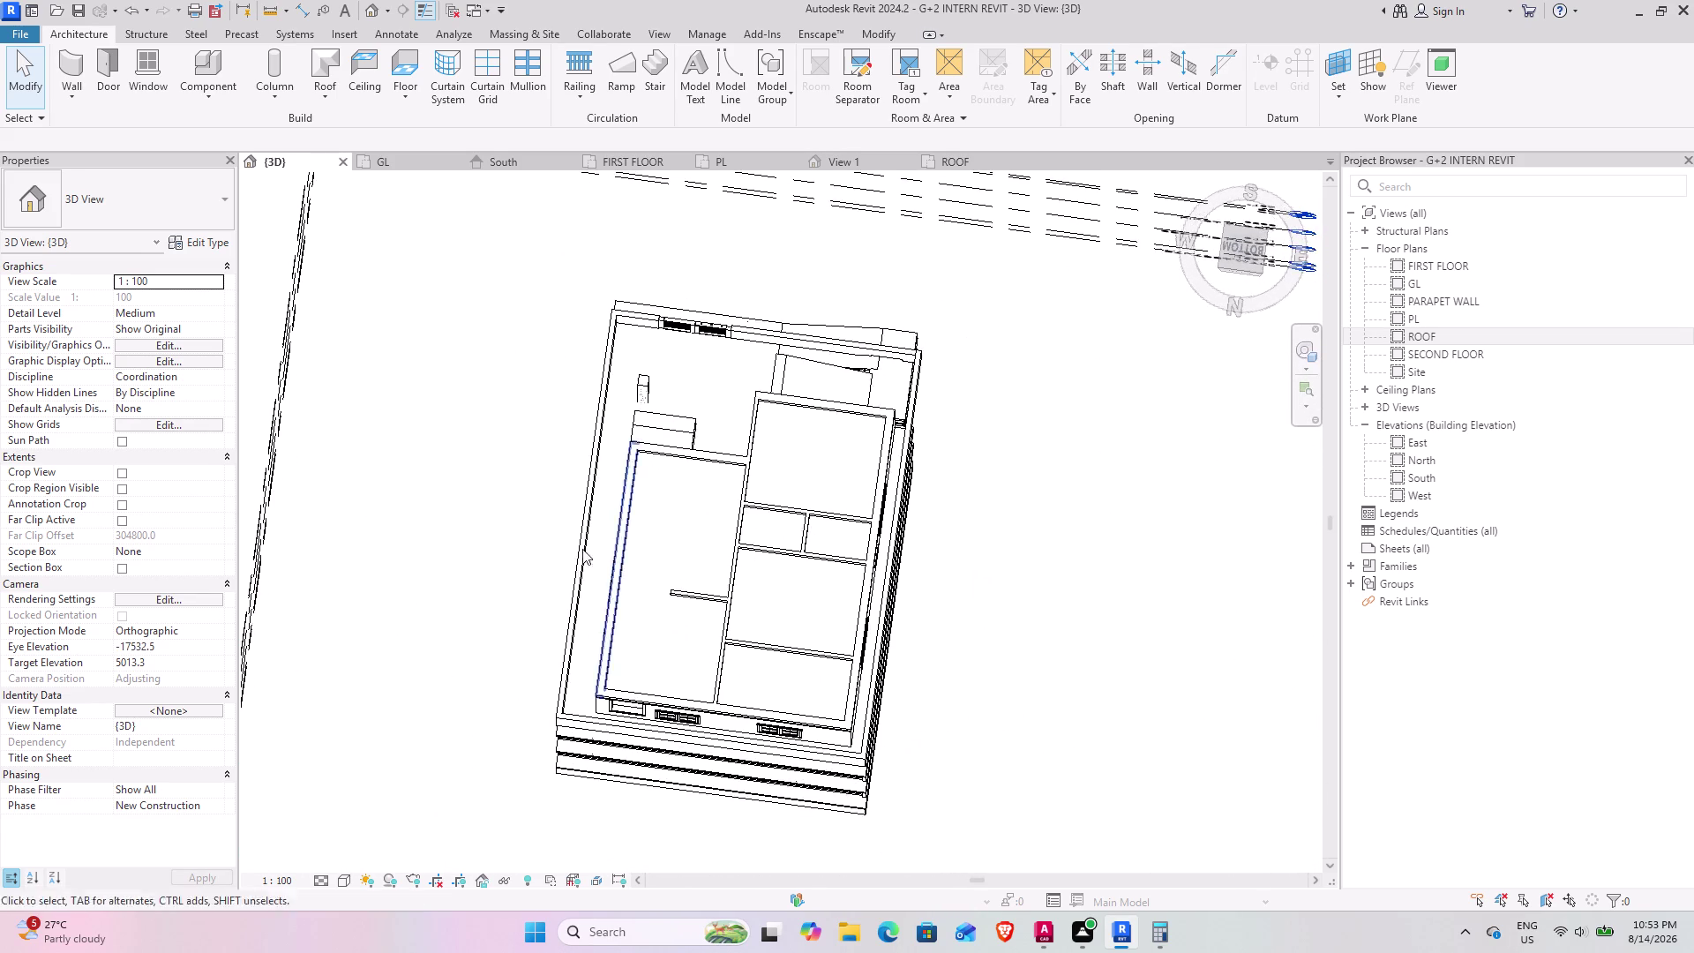
middle_drag(572, 557, 550, 532)
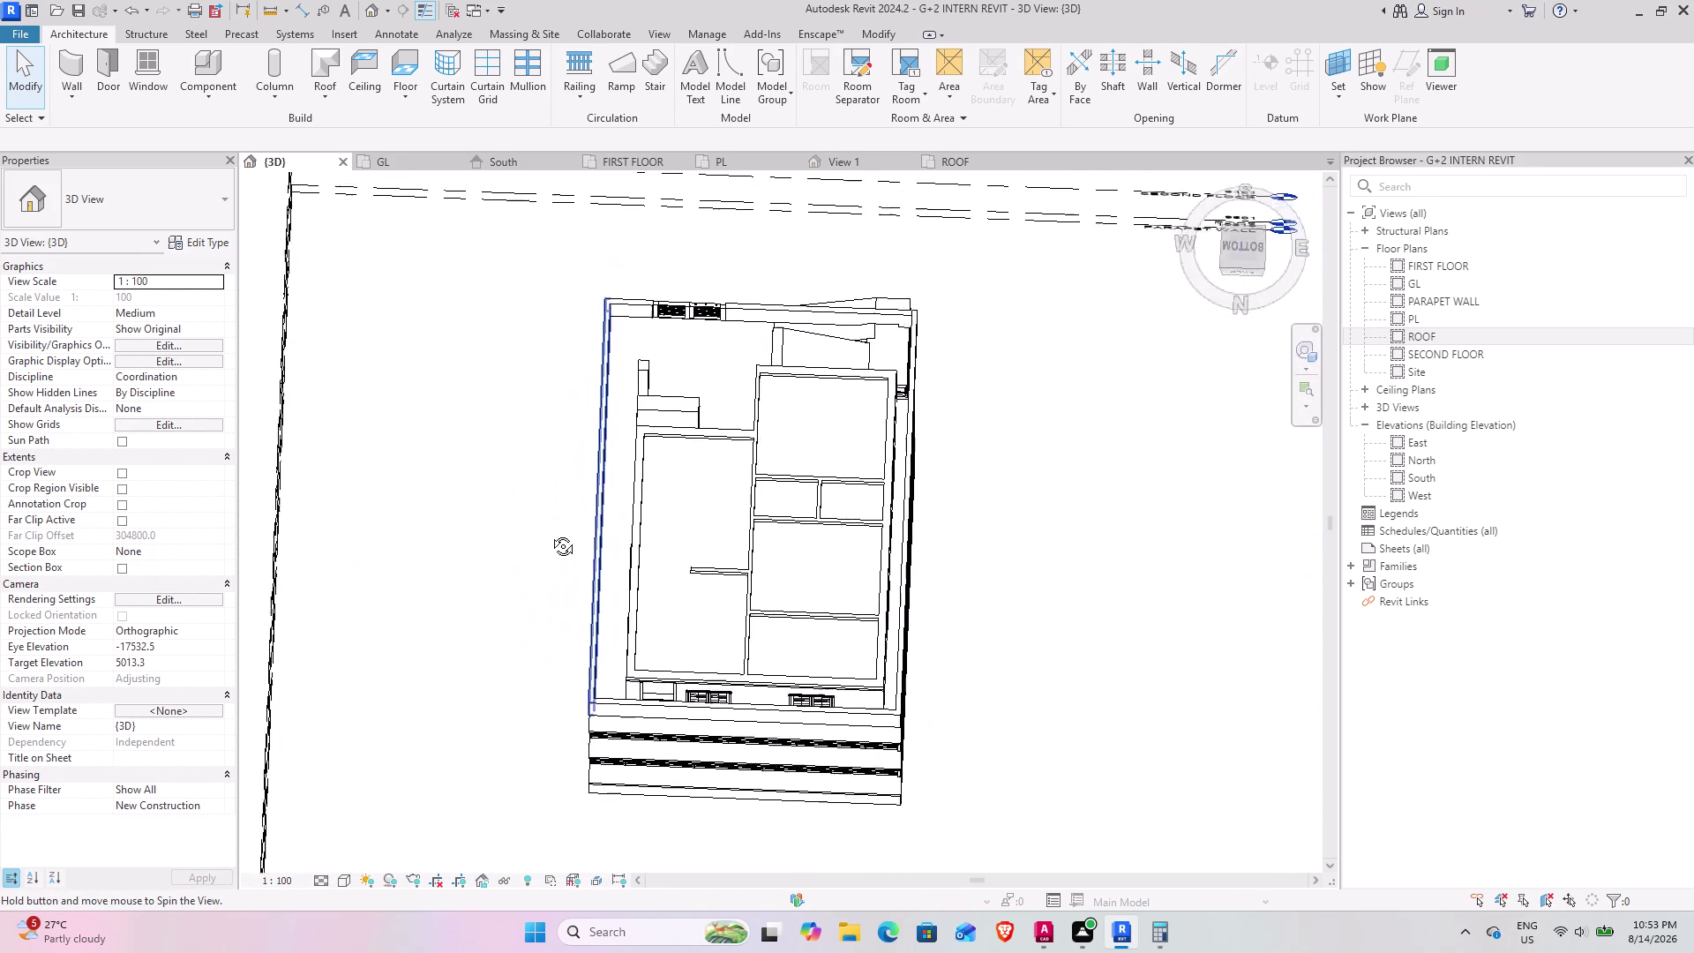
middle_drag(549, 532, 554, 599)
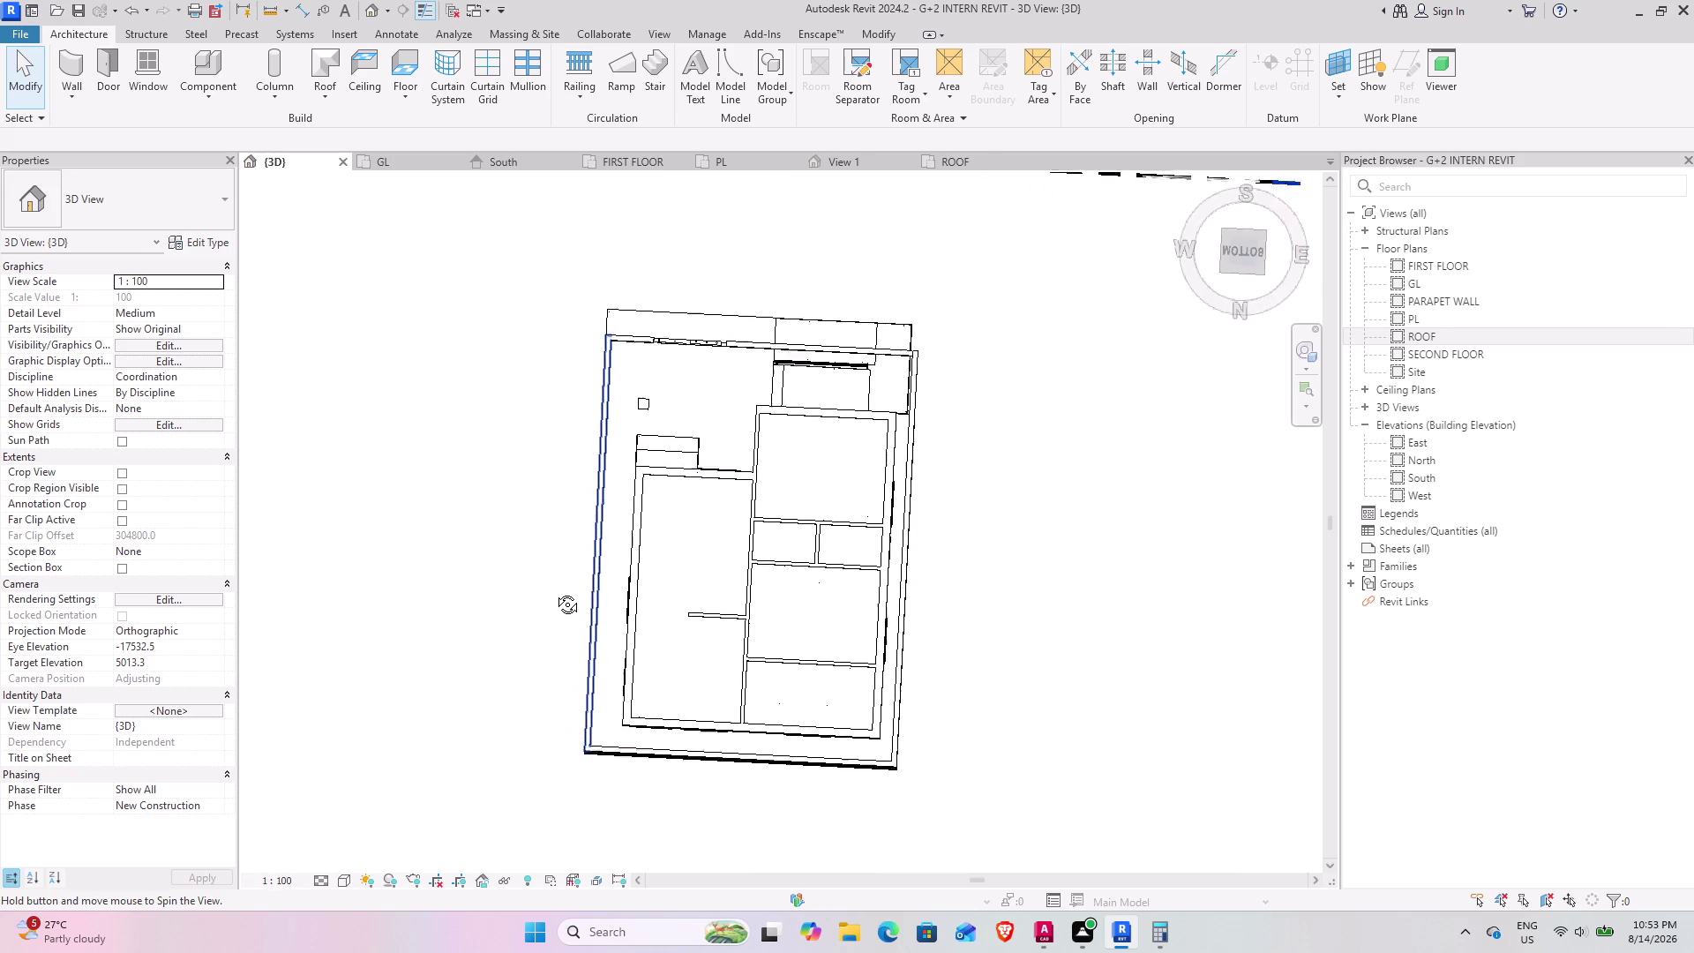
middle_drag(554, 599, 554, 747)
middle_drag(774, 507, 738, 714)
middle_drag(802, 499, 857, 811)
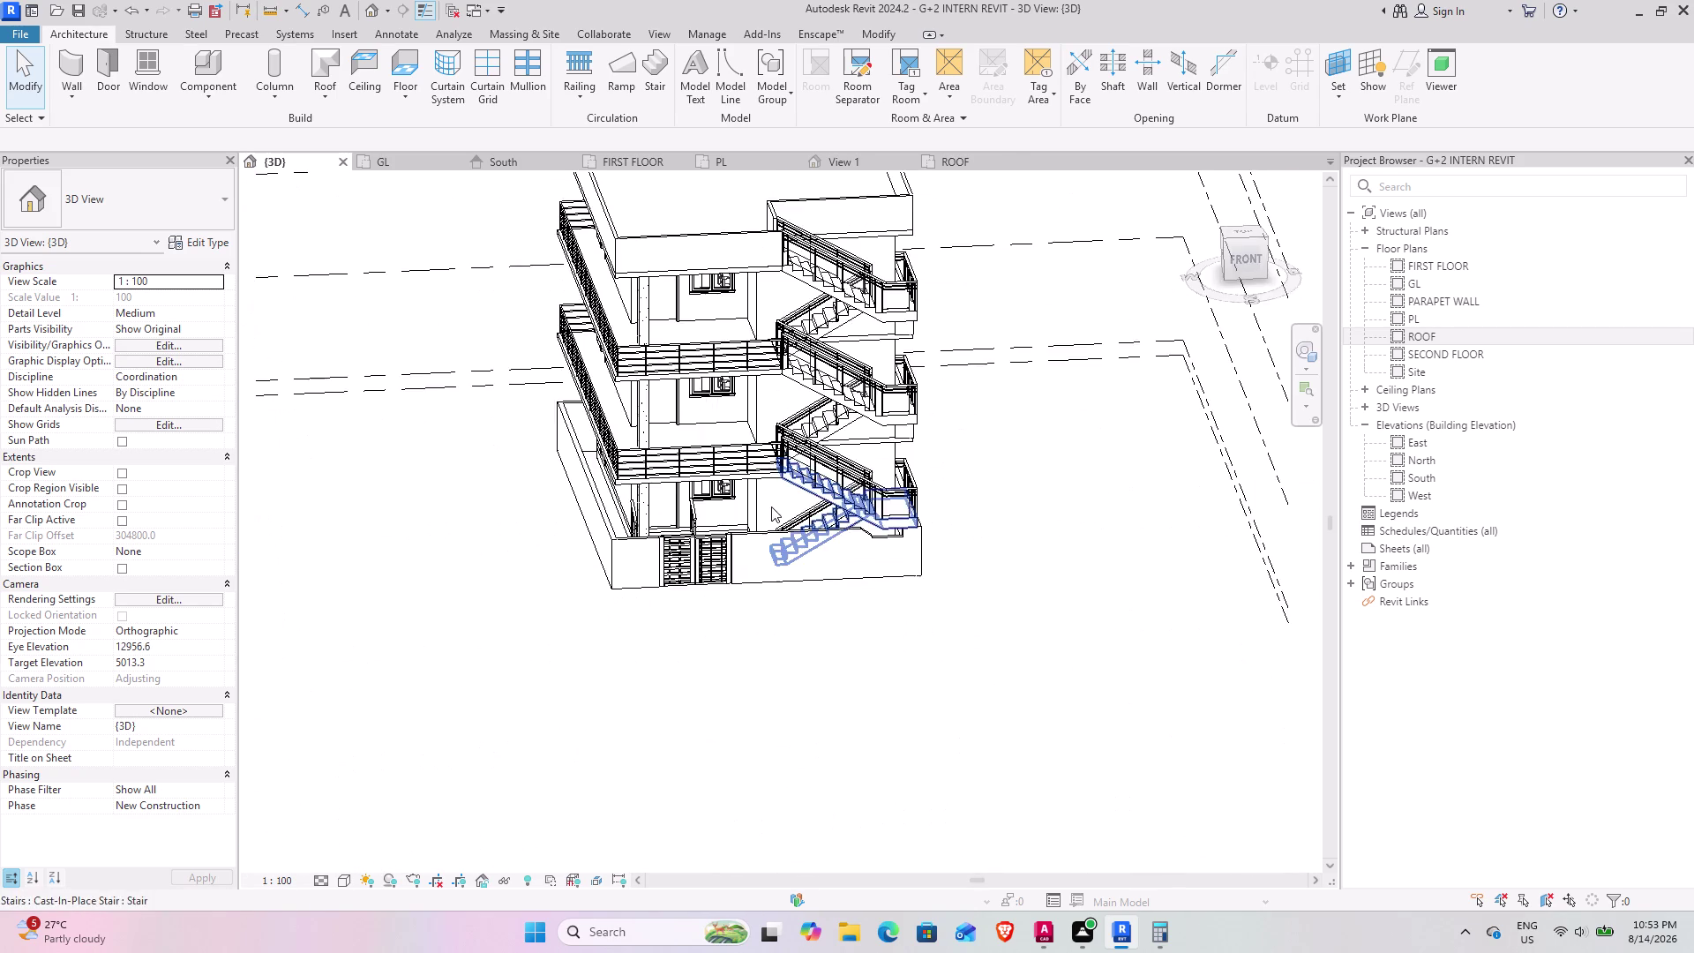
middle_drag(772, 521, 789, 627)
middle_drag(802, 601, 649, 700)
middle_drag(643, 662, 571, 591)
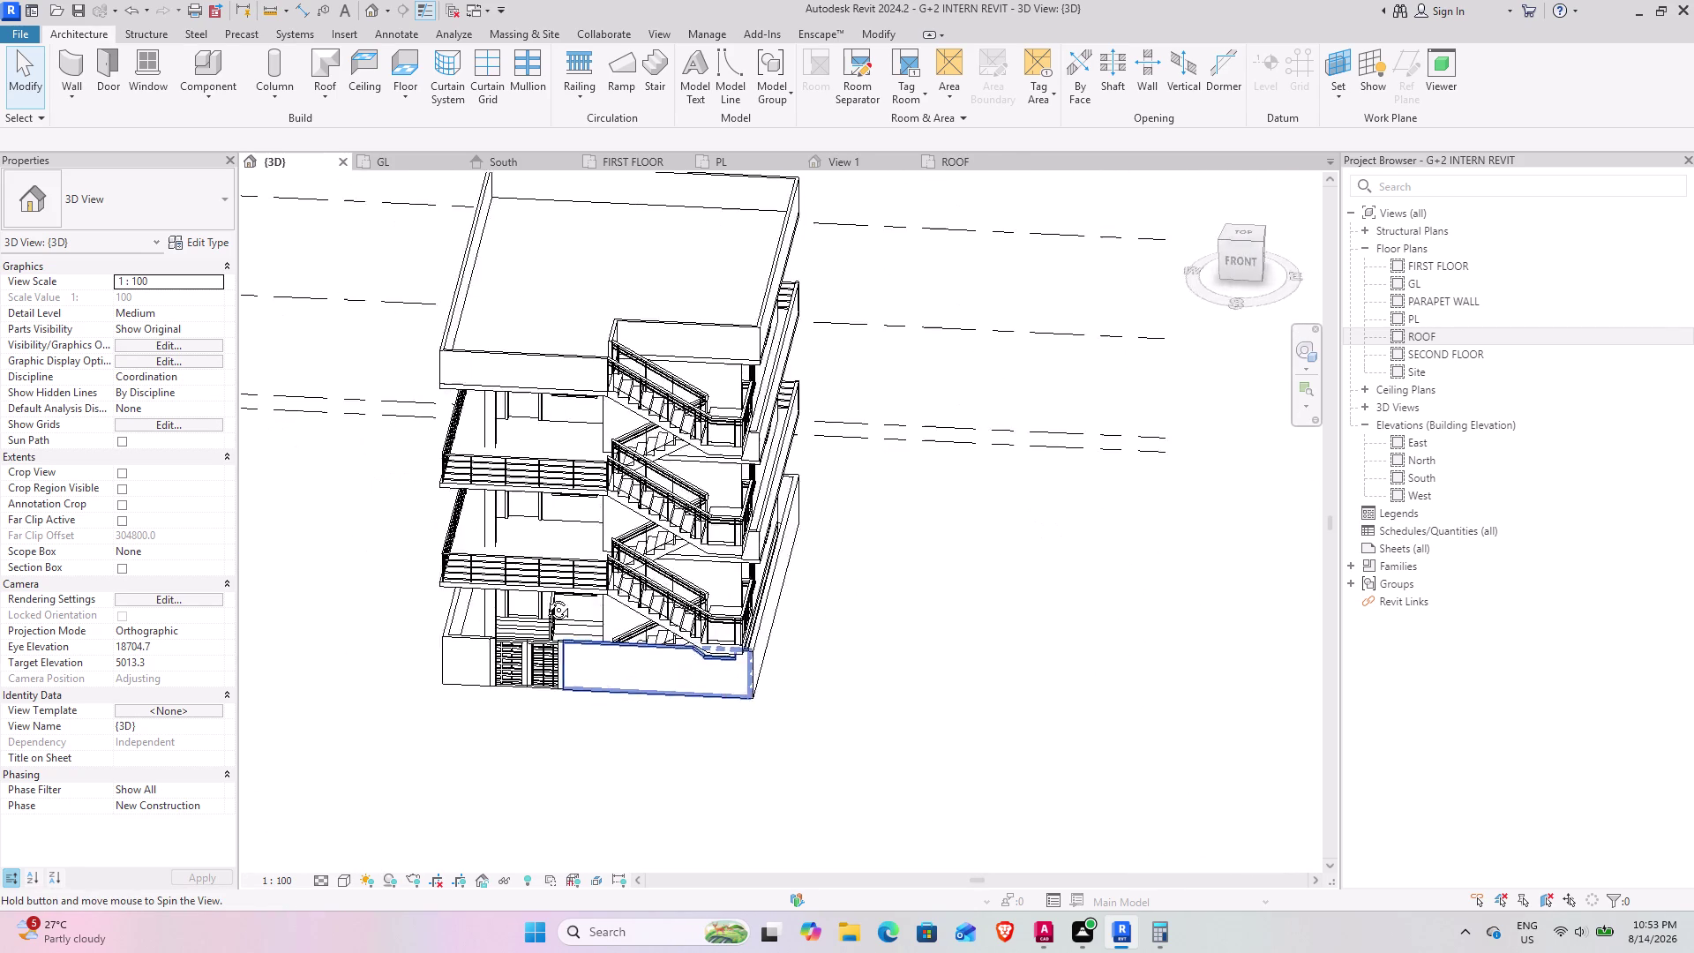
middle_drag(571, 592, 439, 664)
middle_drag(428, 702, 647, 713)
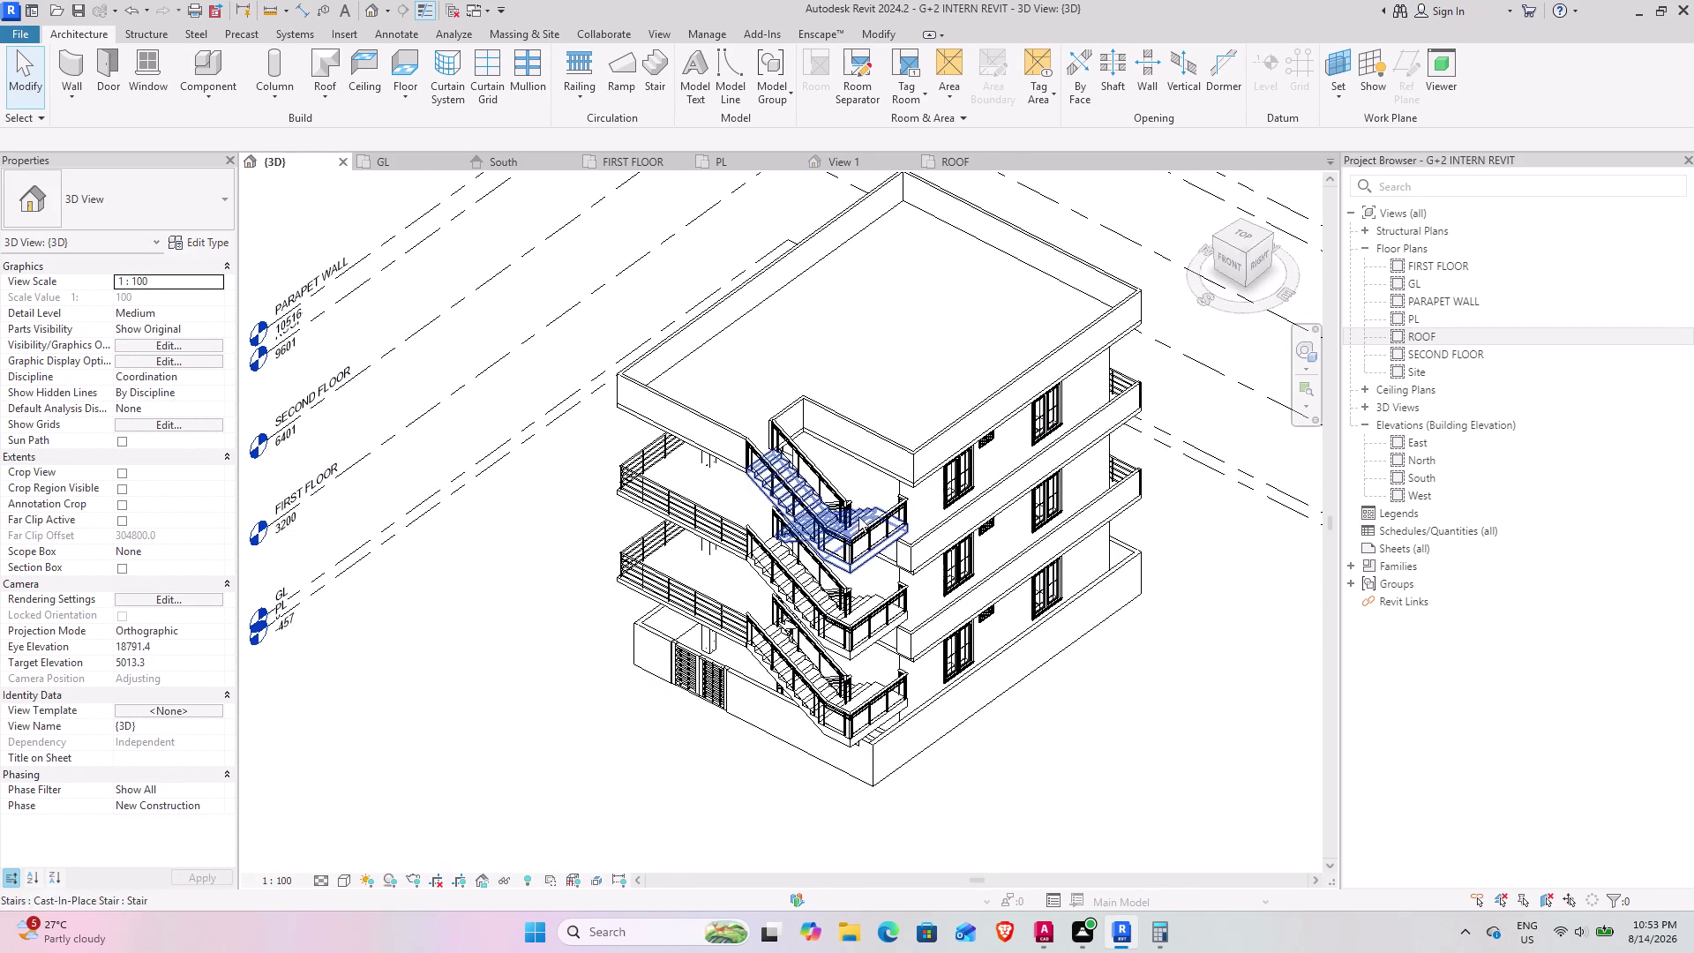
scroll(up, 3)
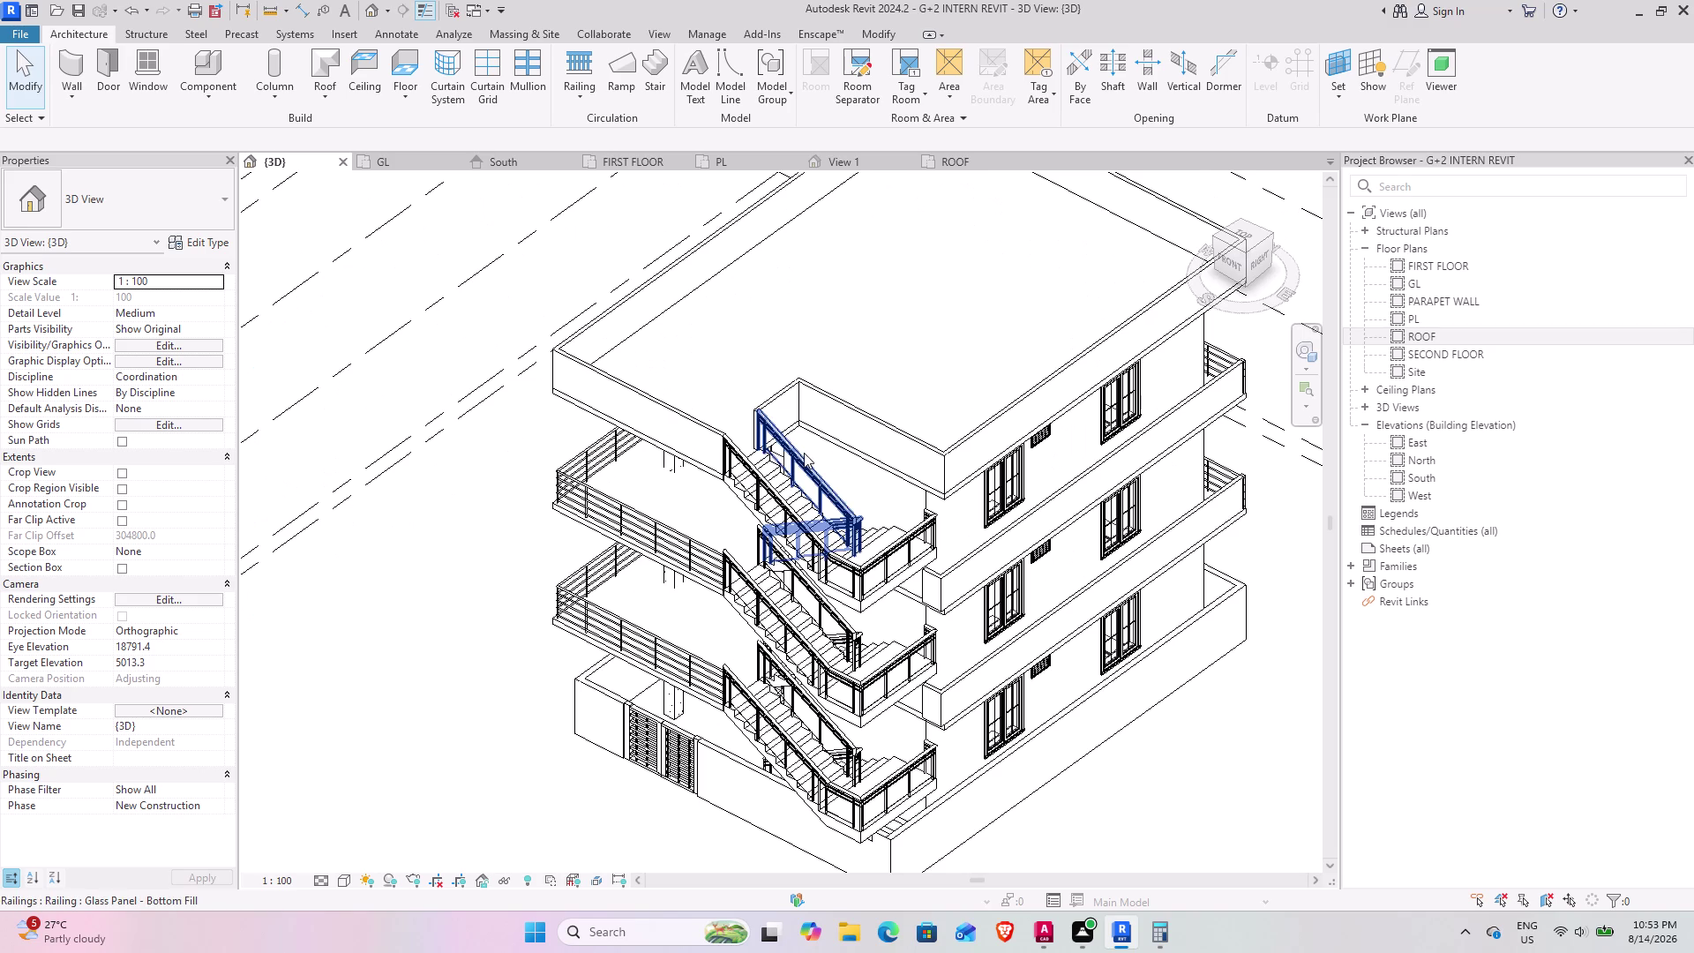
scroll(up, 3)
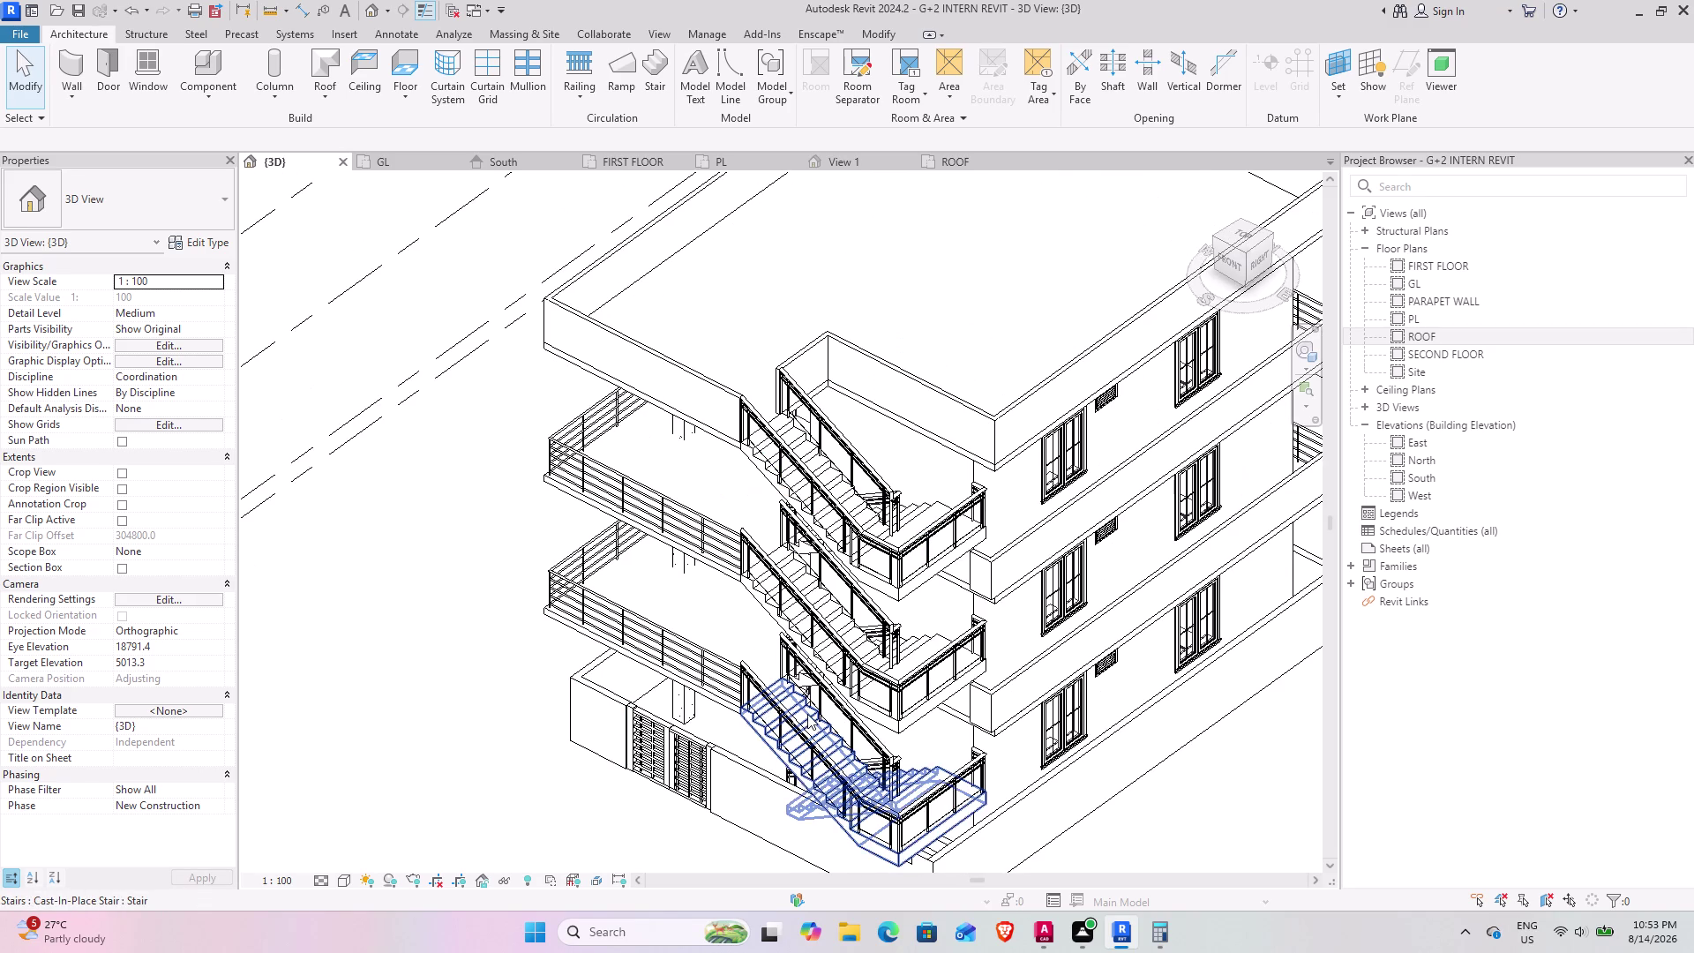
scroll(down, 3)
middle_drag(760, 757, 794, 529)
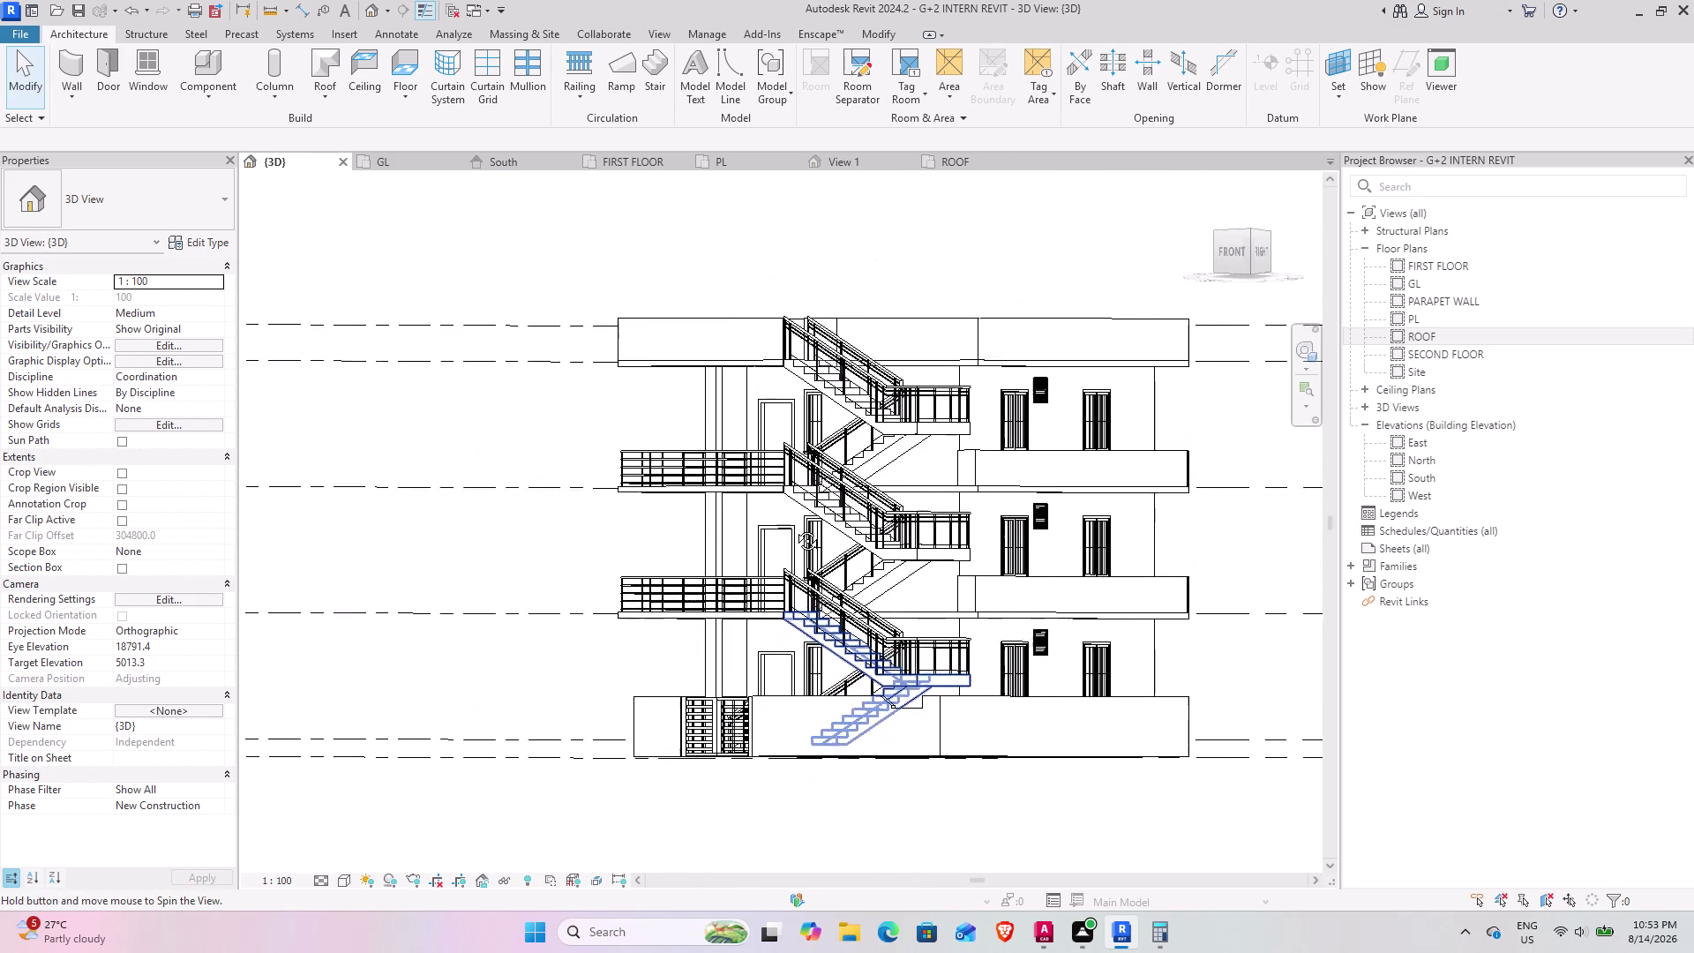
middle_drag(794, 530, 888, 564)
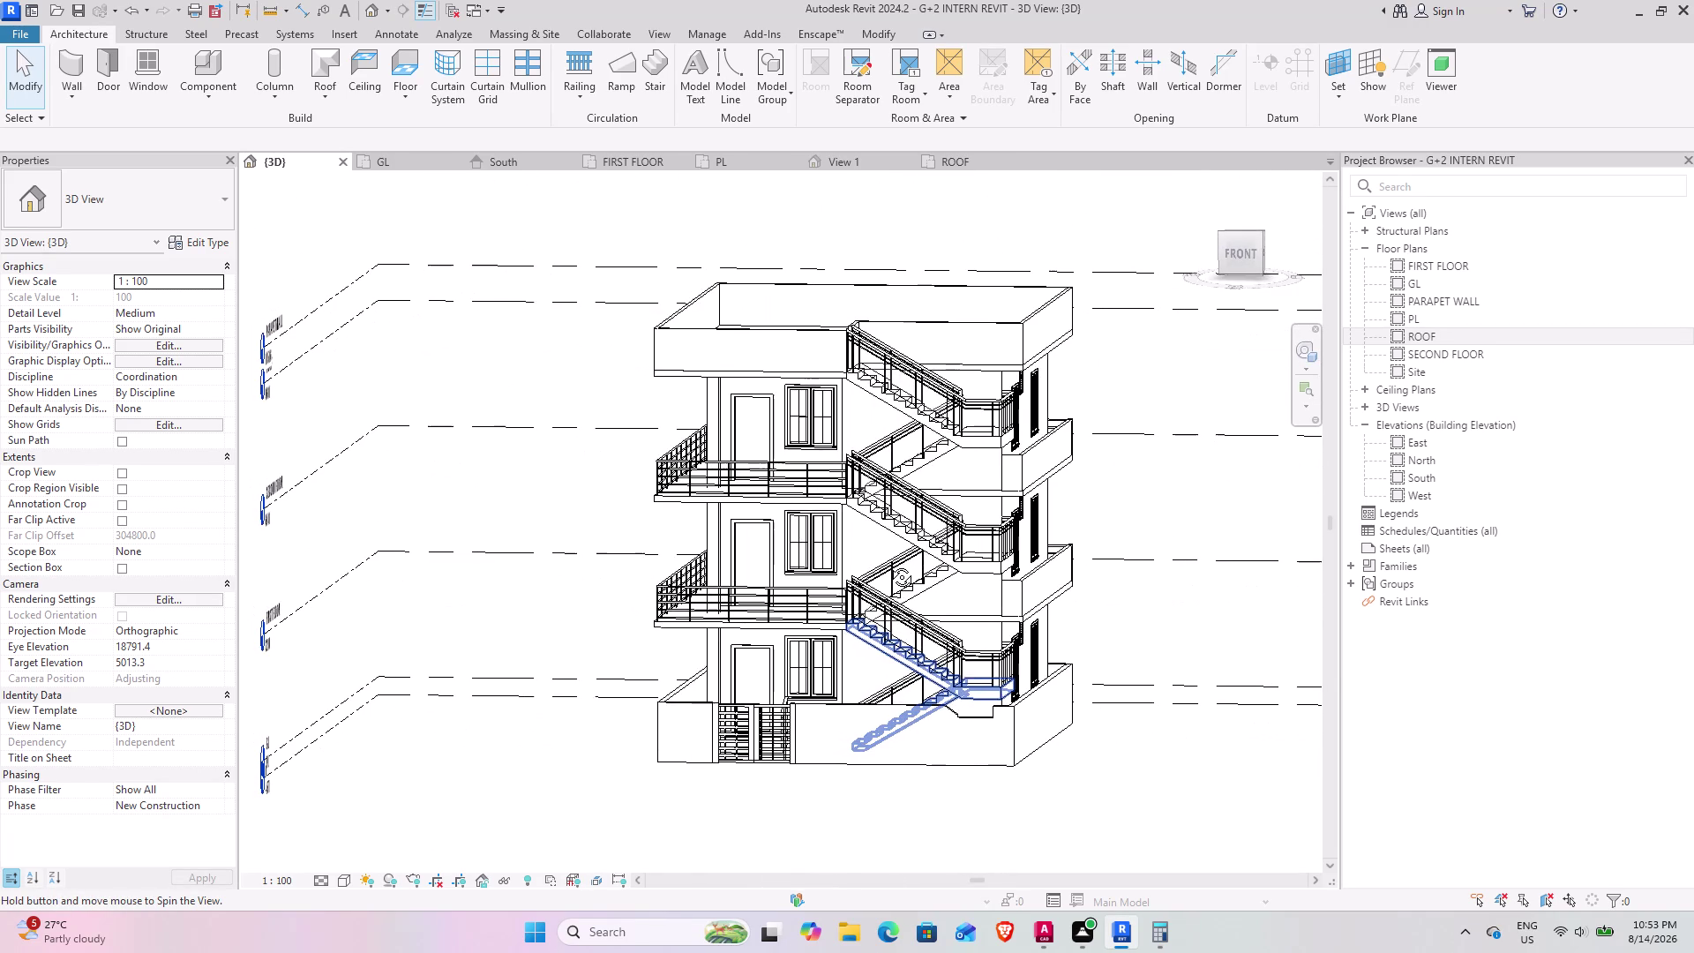
middle_drag(888, 564, 808, 627)
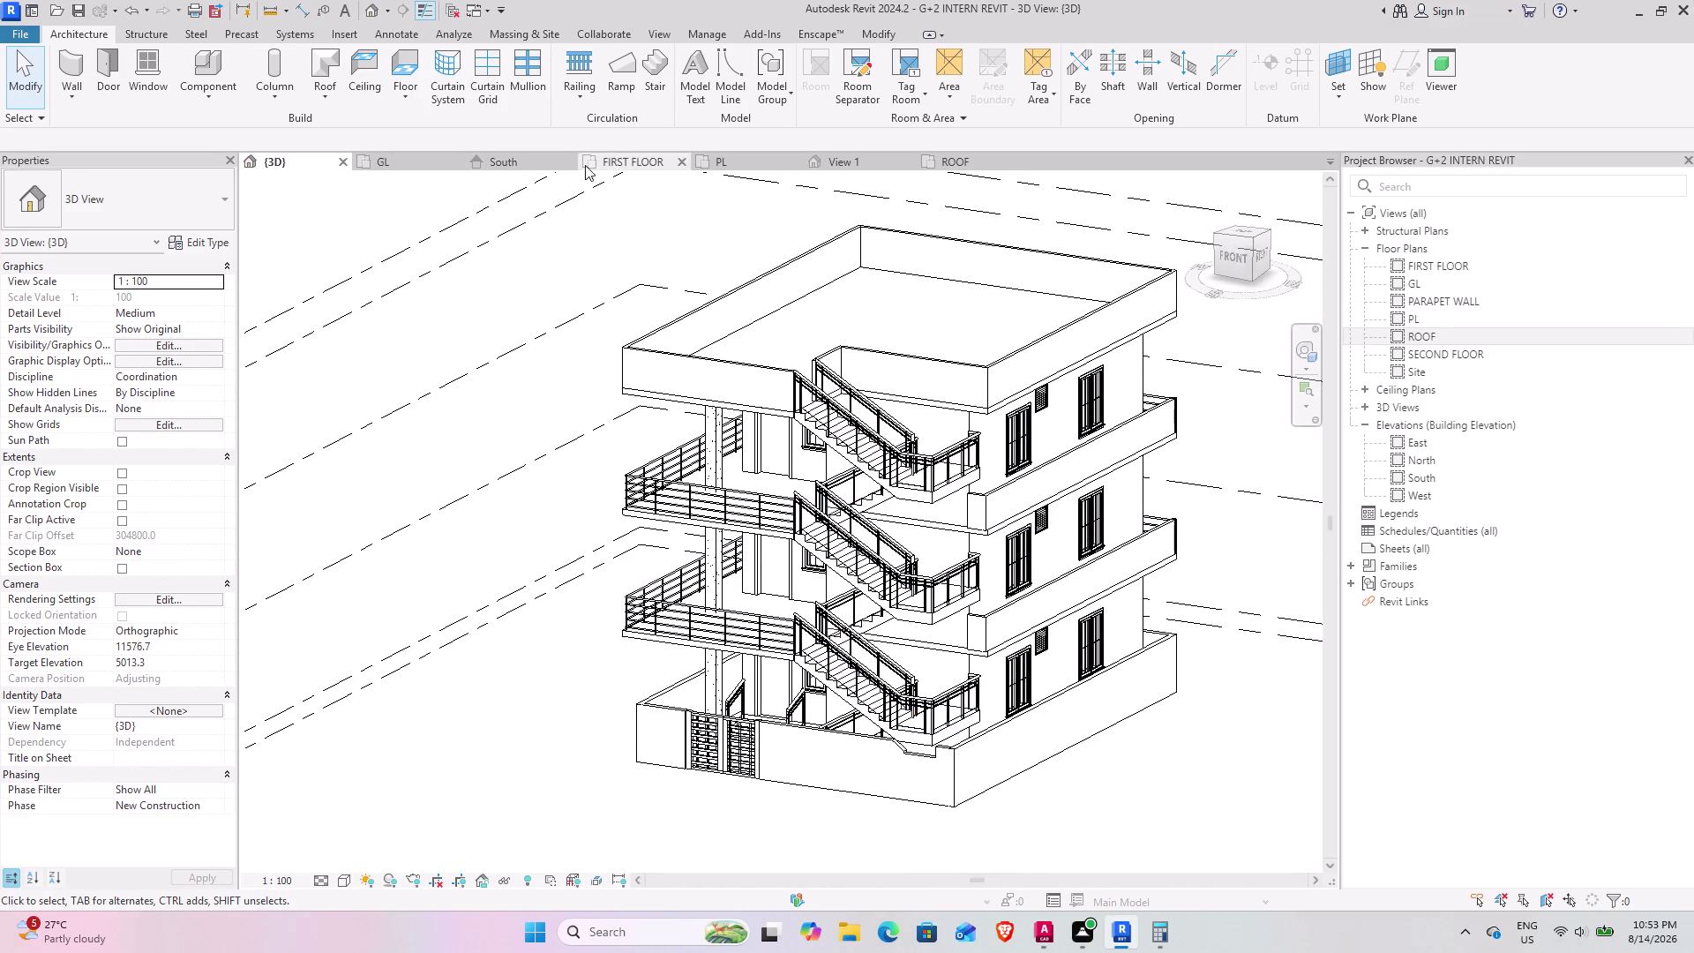
Open the FIRST FLOOR plan and pan to show the whole floor layout.
click(623, 158)
scroll(down, 3)
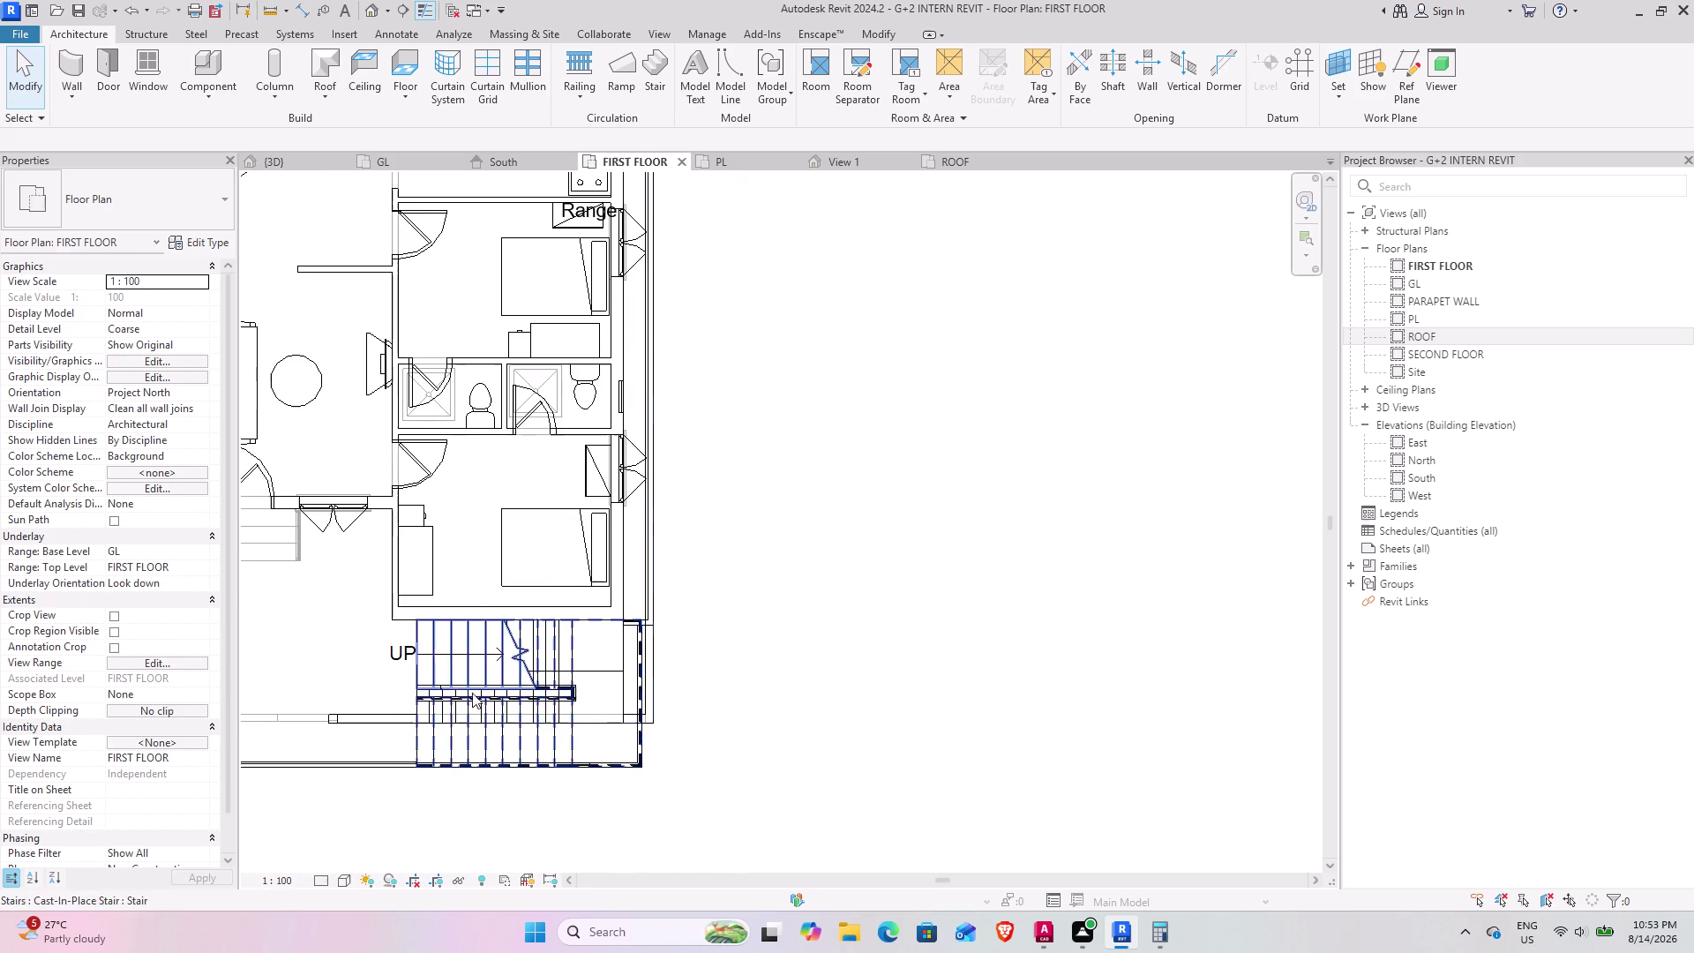
middle_drag(443, 699, 871, 700)
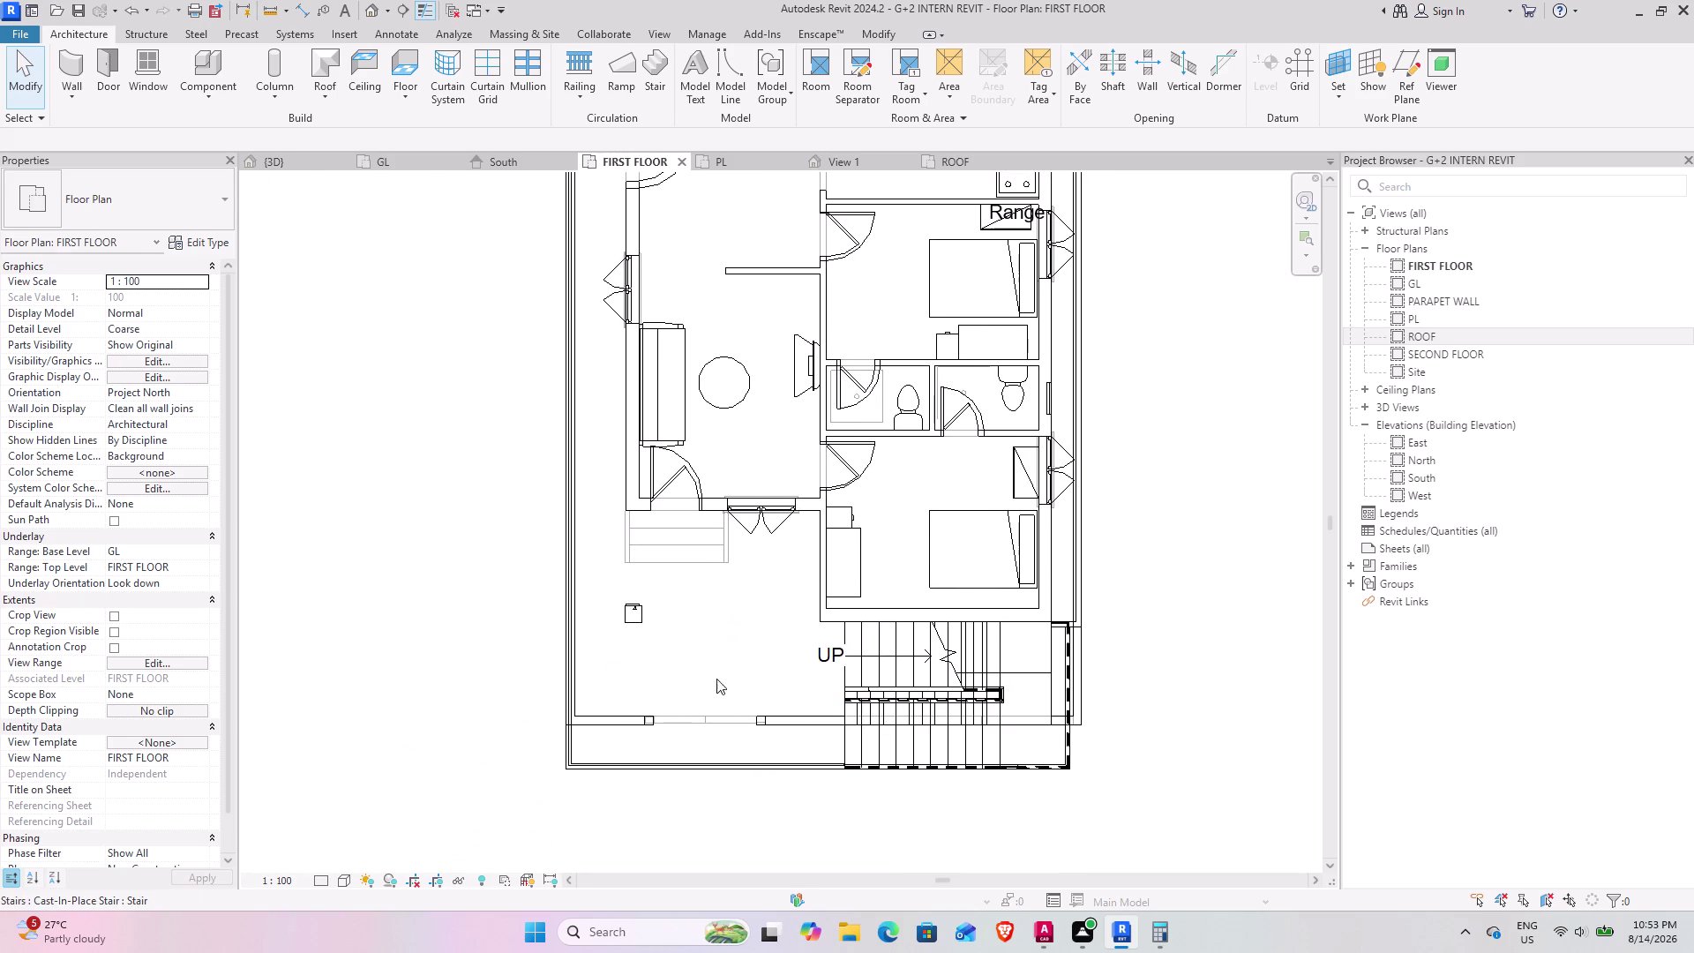
middle_drag(688, 541, 664, 662)
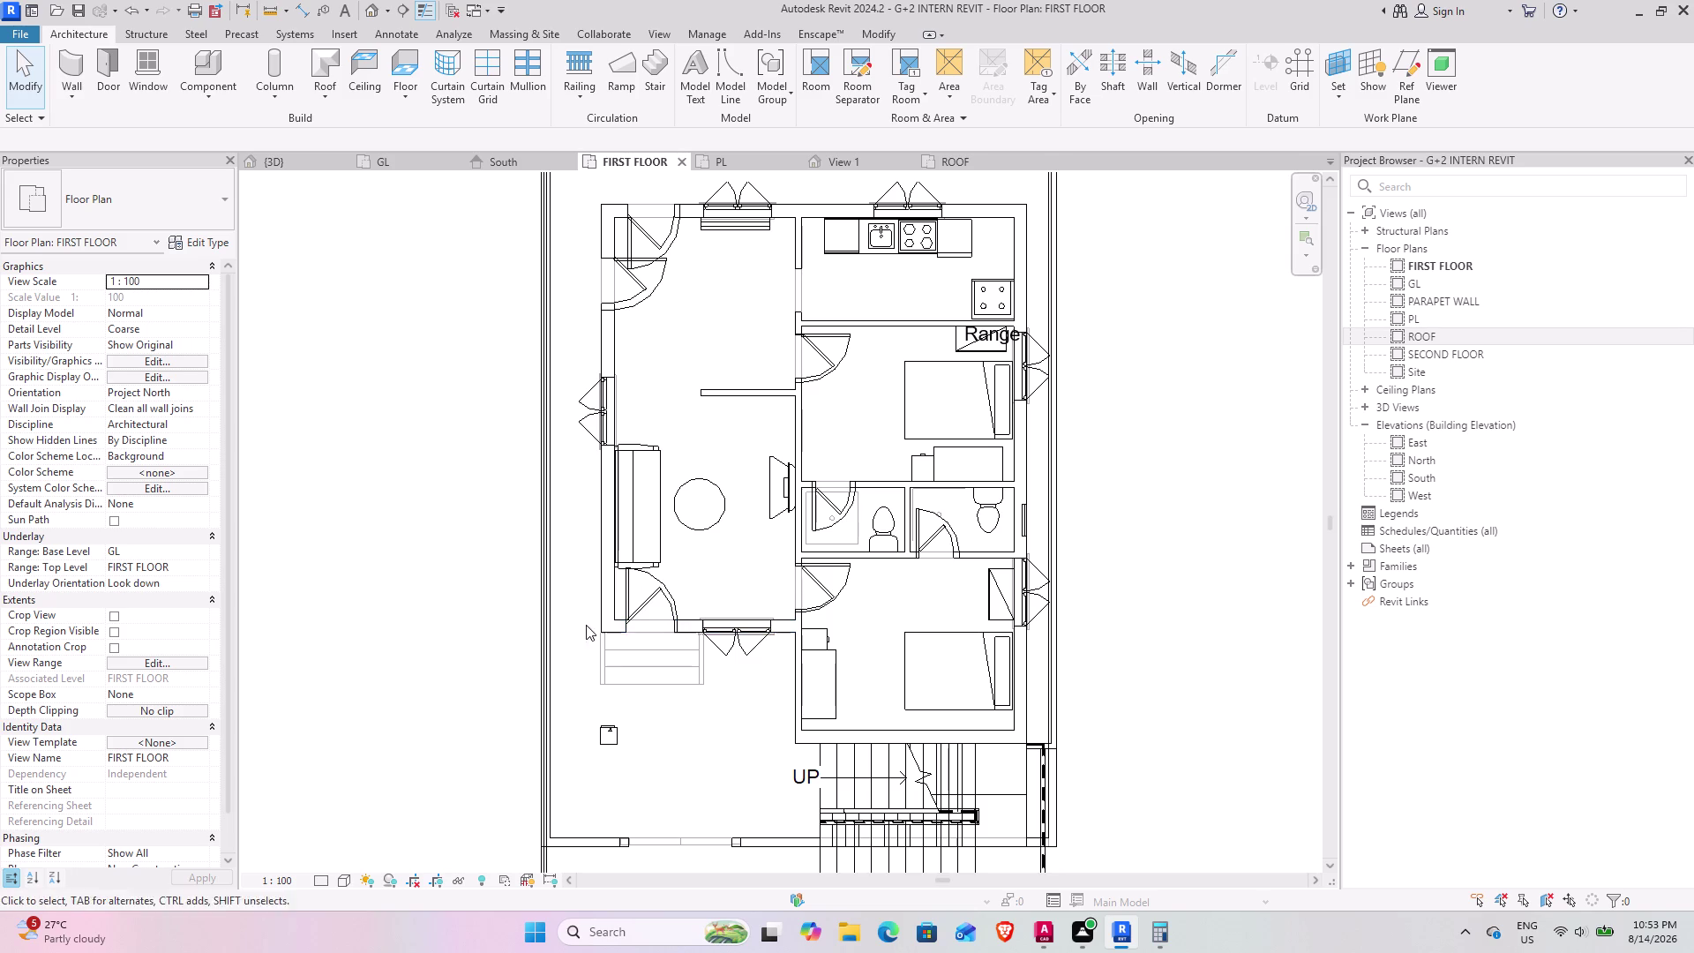
scroll(up, 3)
Move the balcony-side wall, door and casement window further out beside the stair, then view 3D.
click(578, 625)
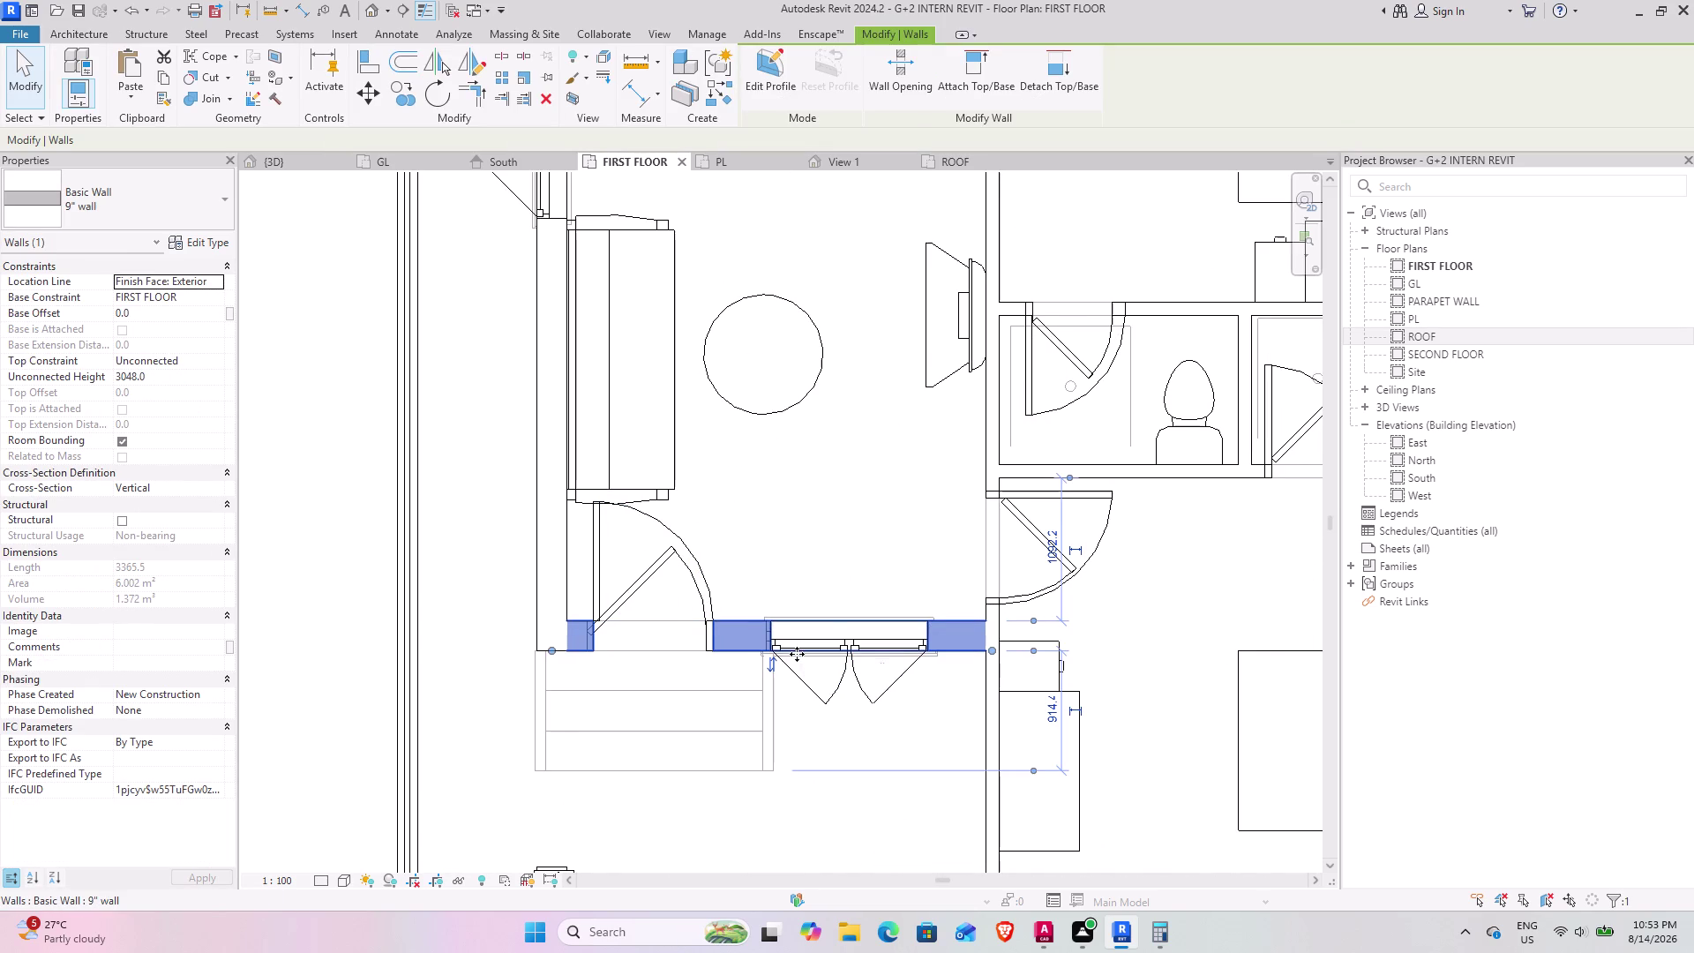
click(825, 628)
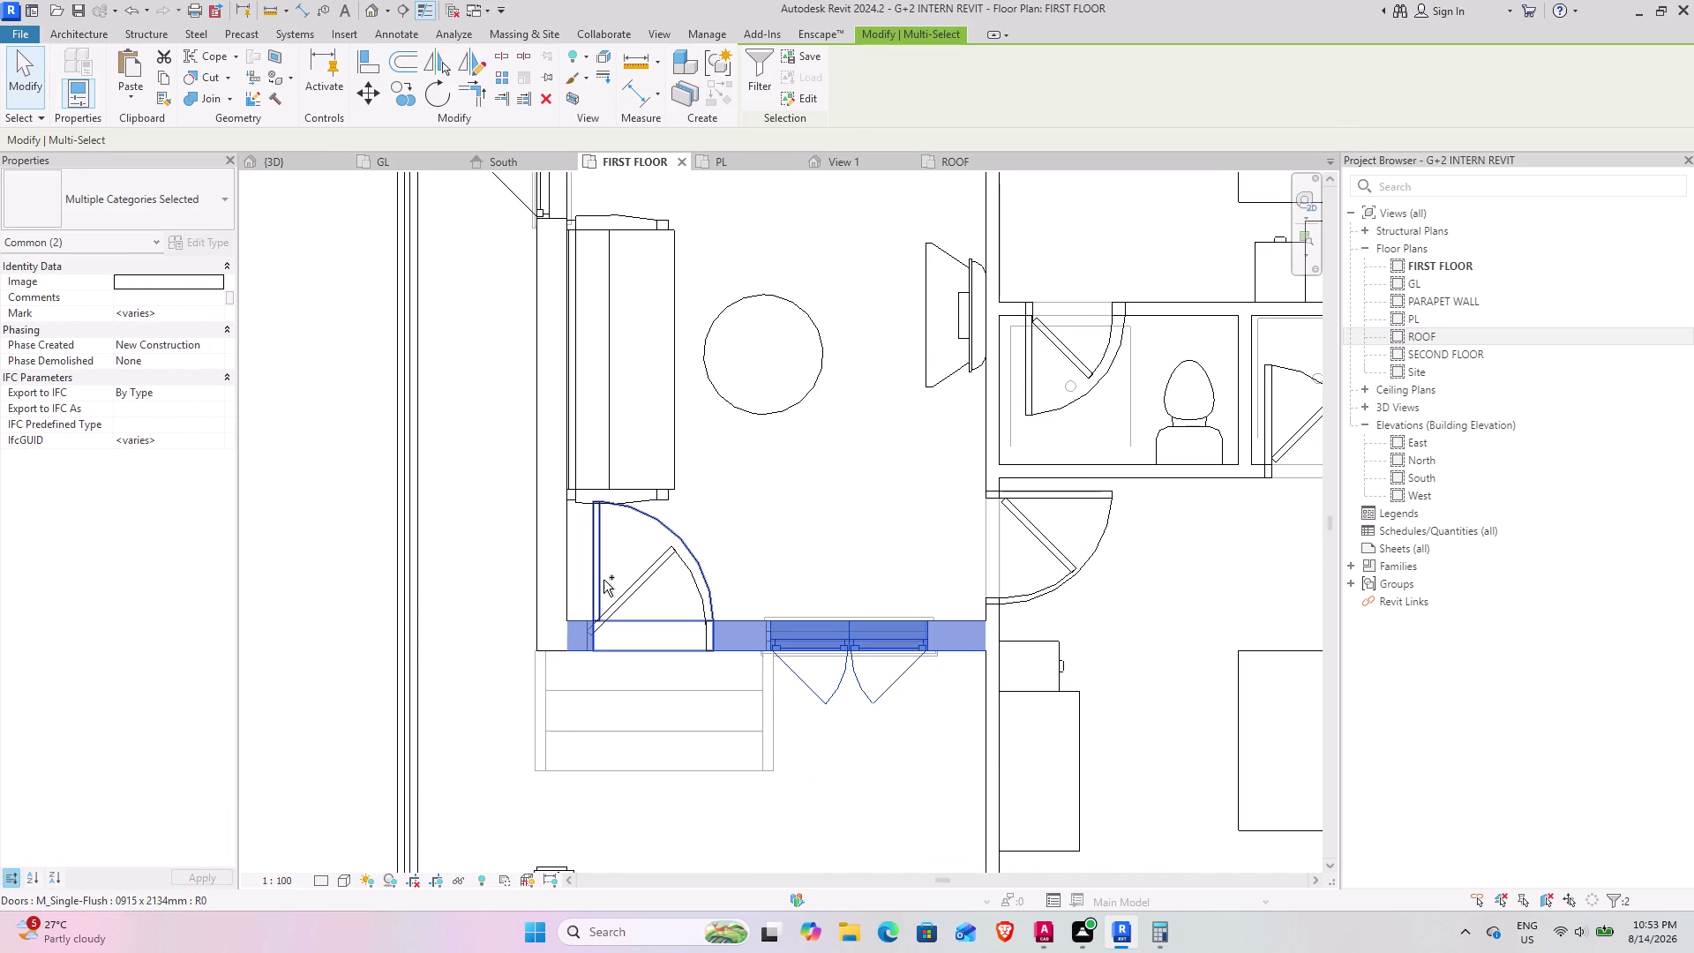
click(604, 579)
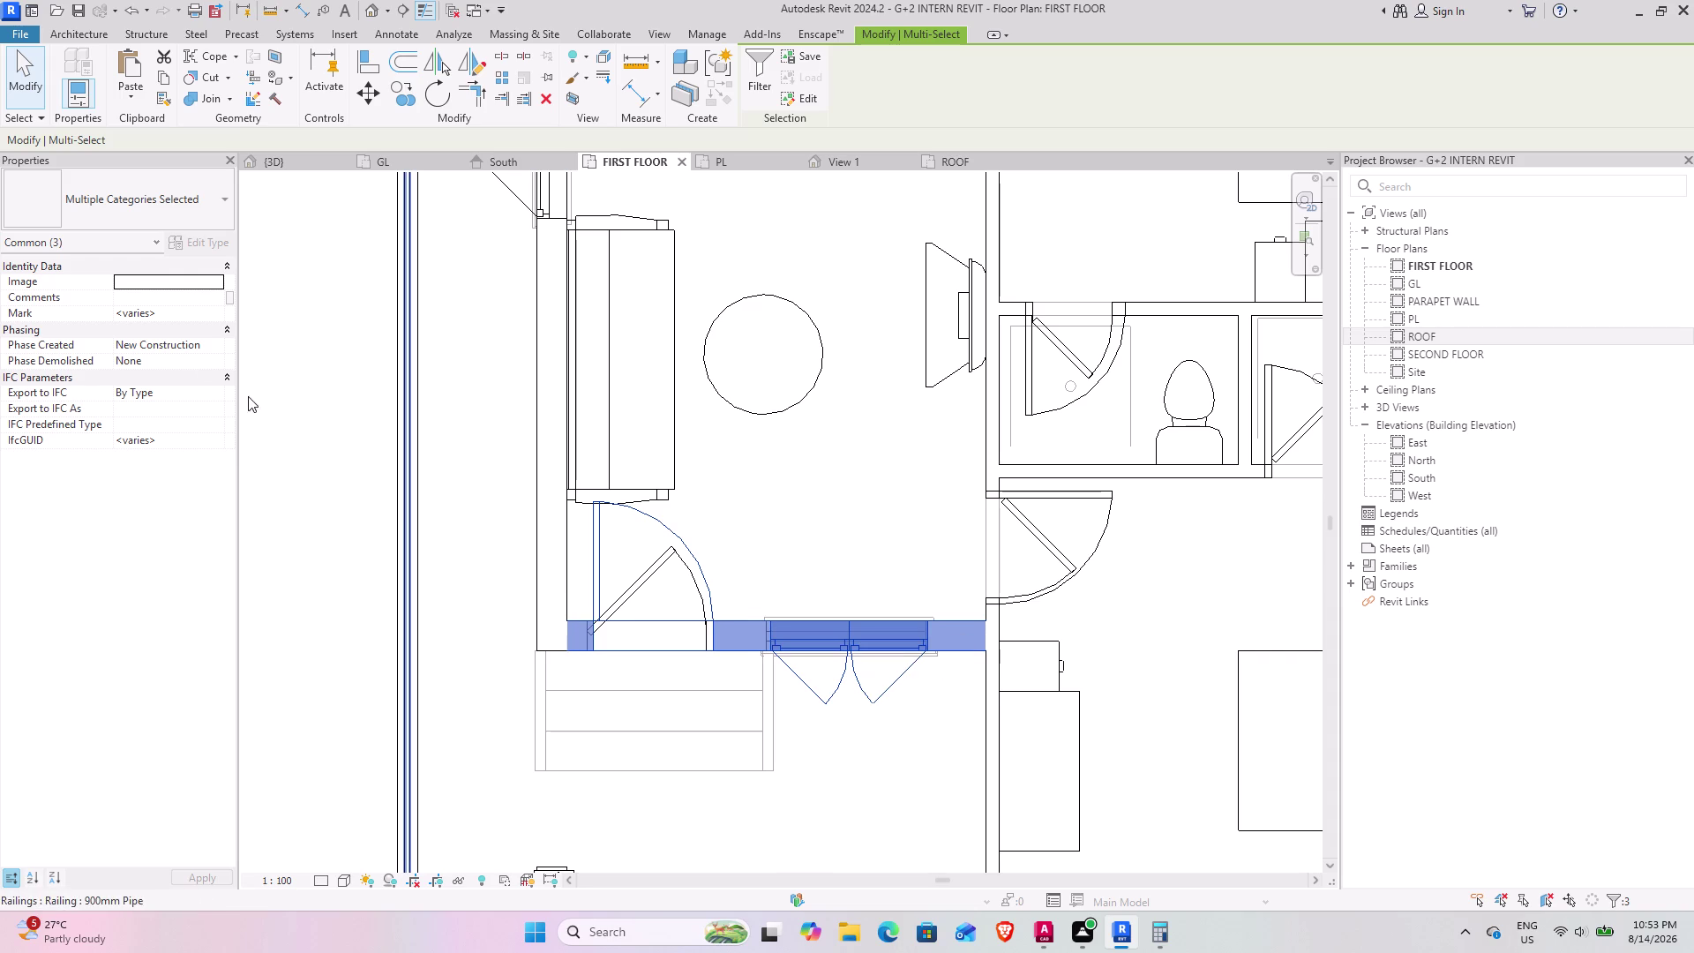
click(379, 98)
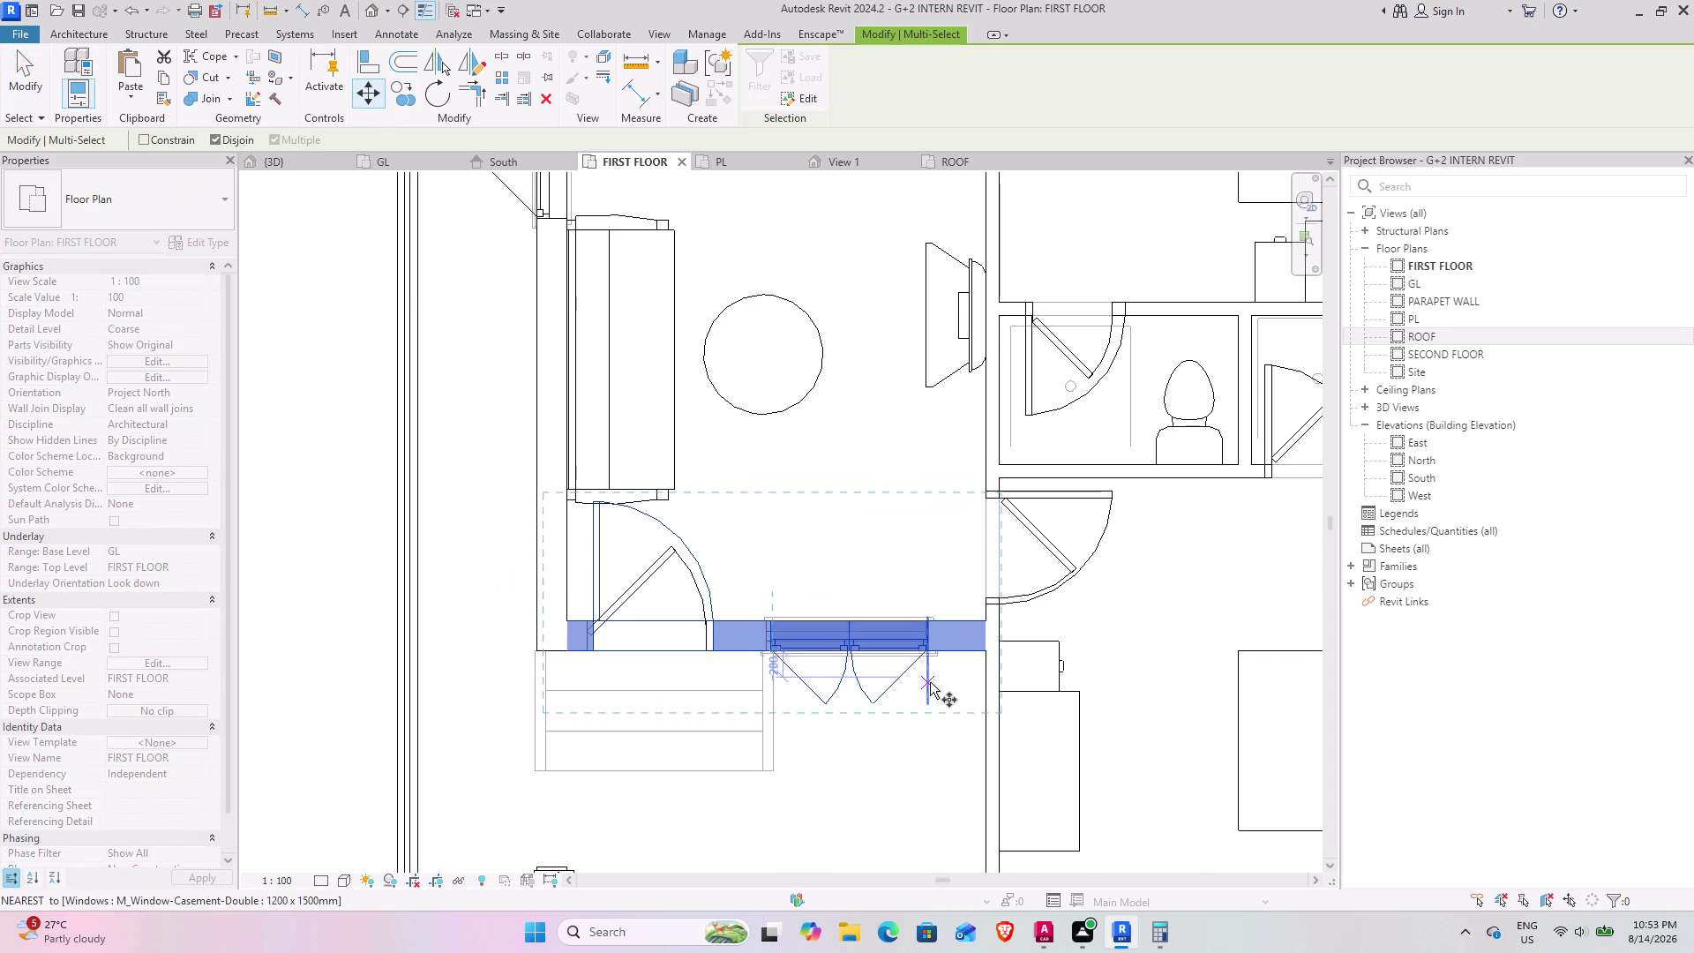
scroll(down, 3)
middle_drag(920, 706, 884, 581)
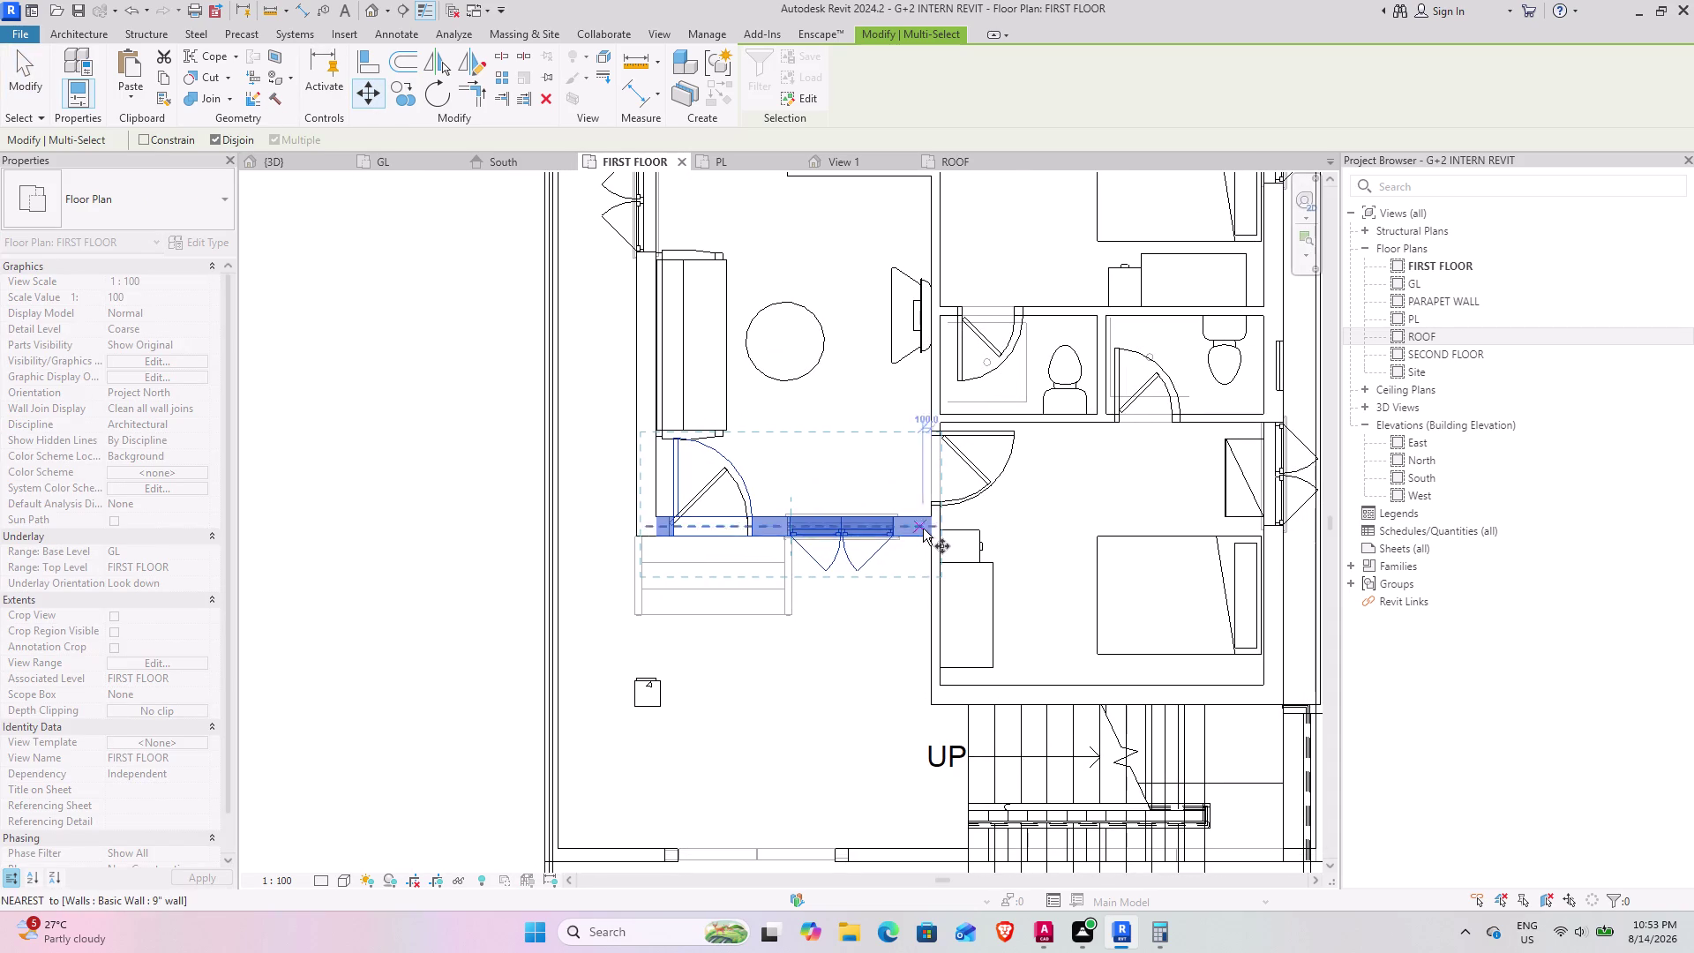
click(930, 532)
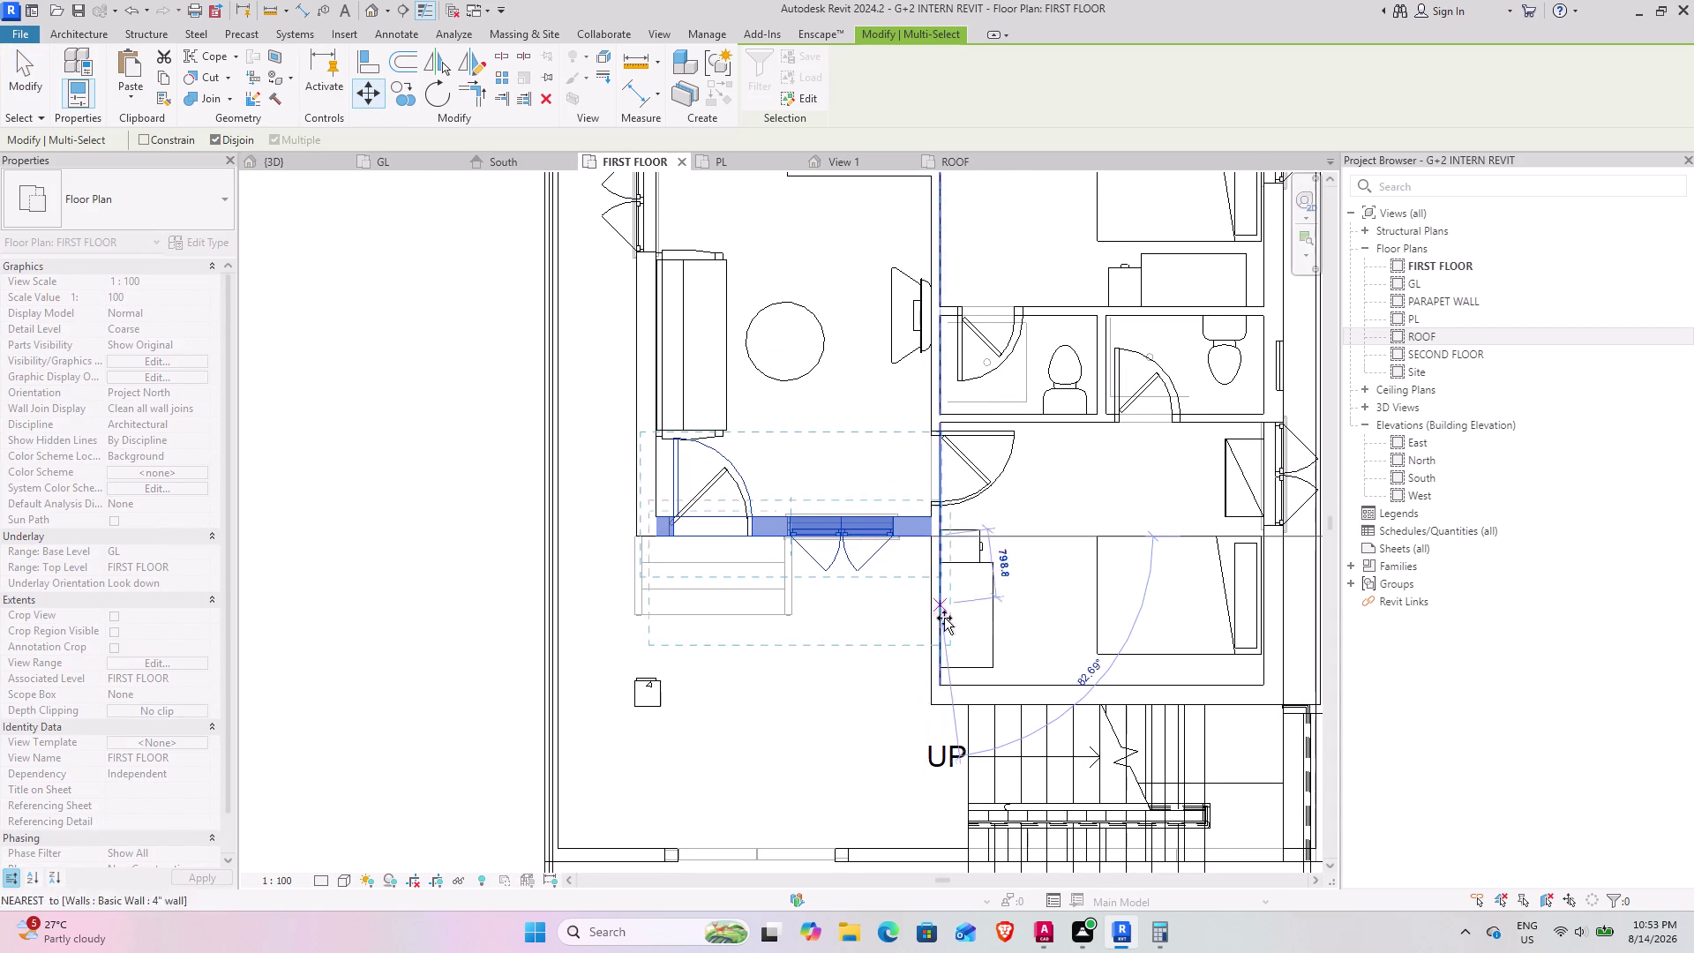
click(930, 705)
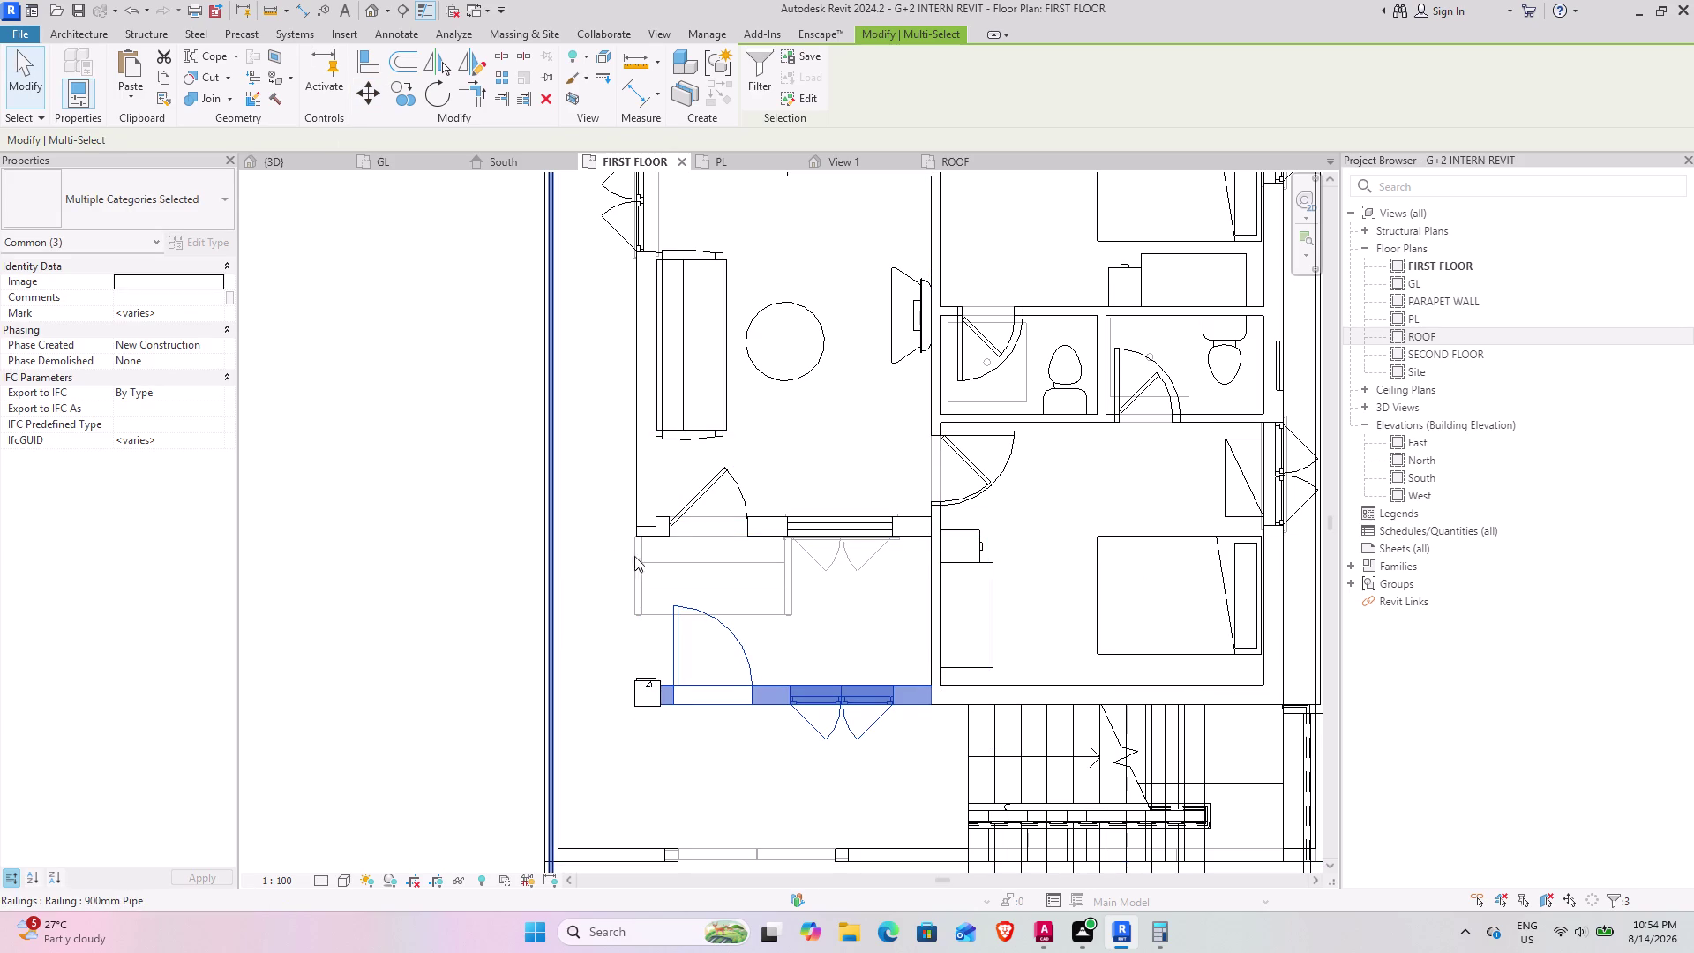
click(366, 362)
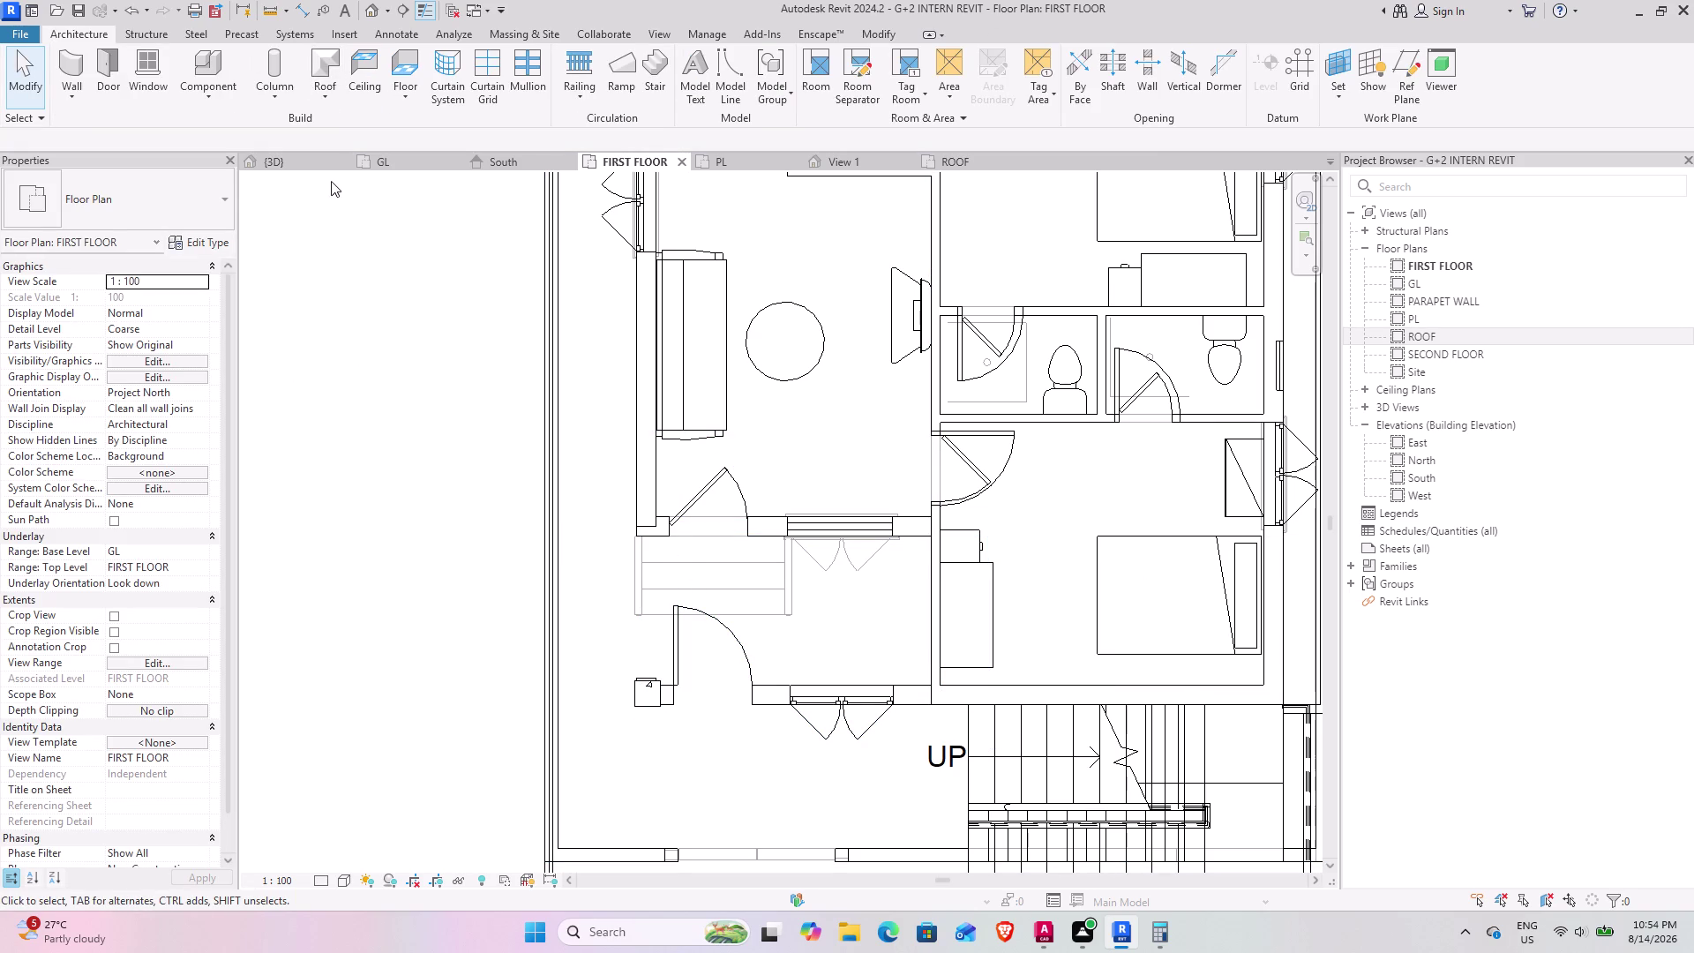
click(302, 171)
Orbit and zoom around the balconies, balcony door, window and upper railing in 3D.
click(294, 159)
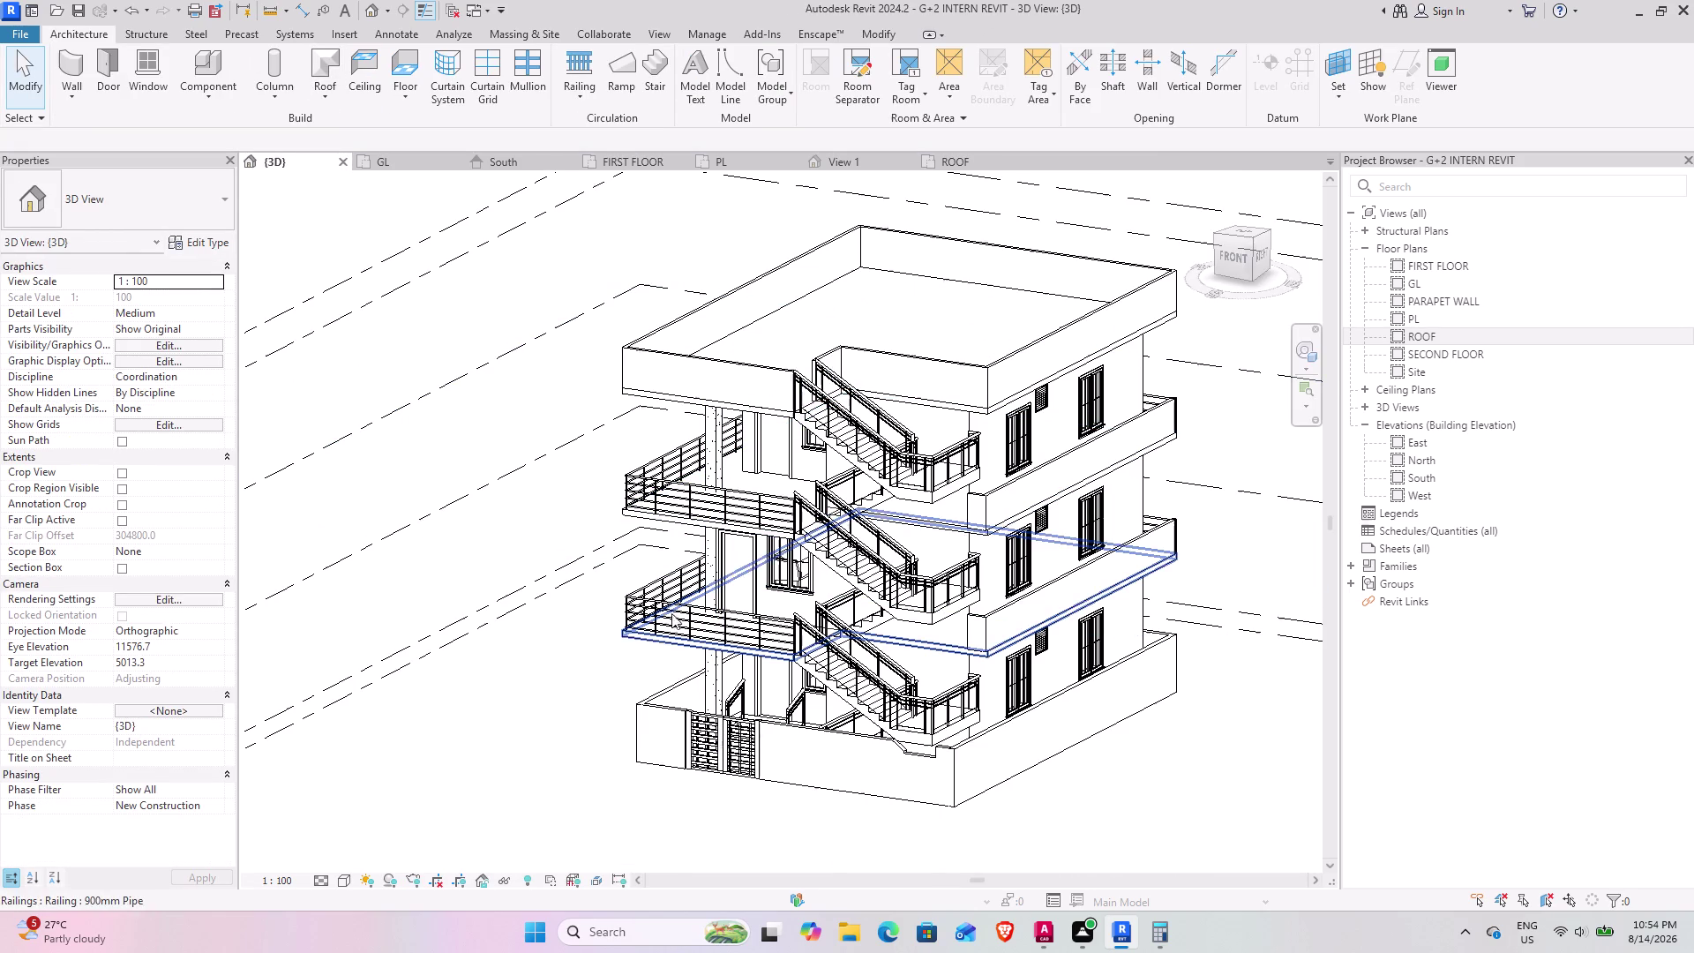
middle_drag(577, 661, 752, 658)
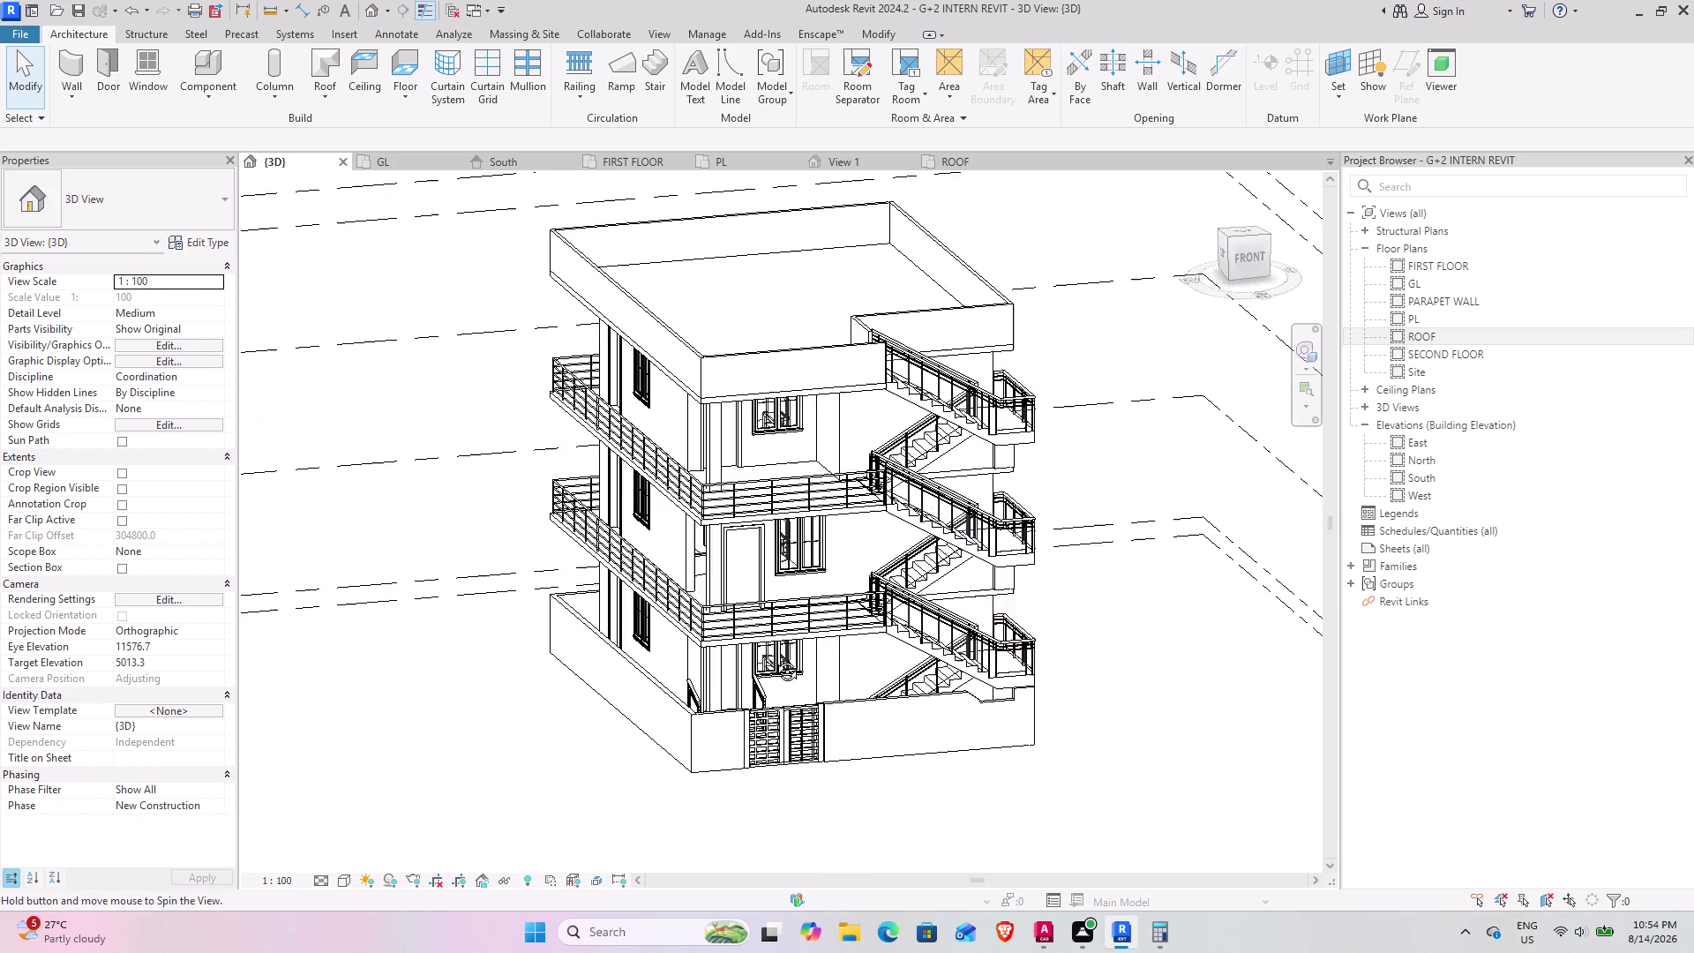
middle_drag(751, 658, 828, 711)
scroll(up, 3)
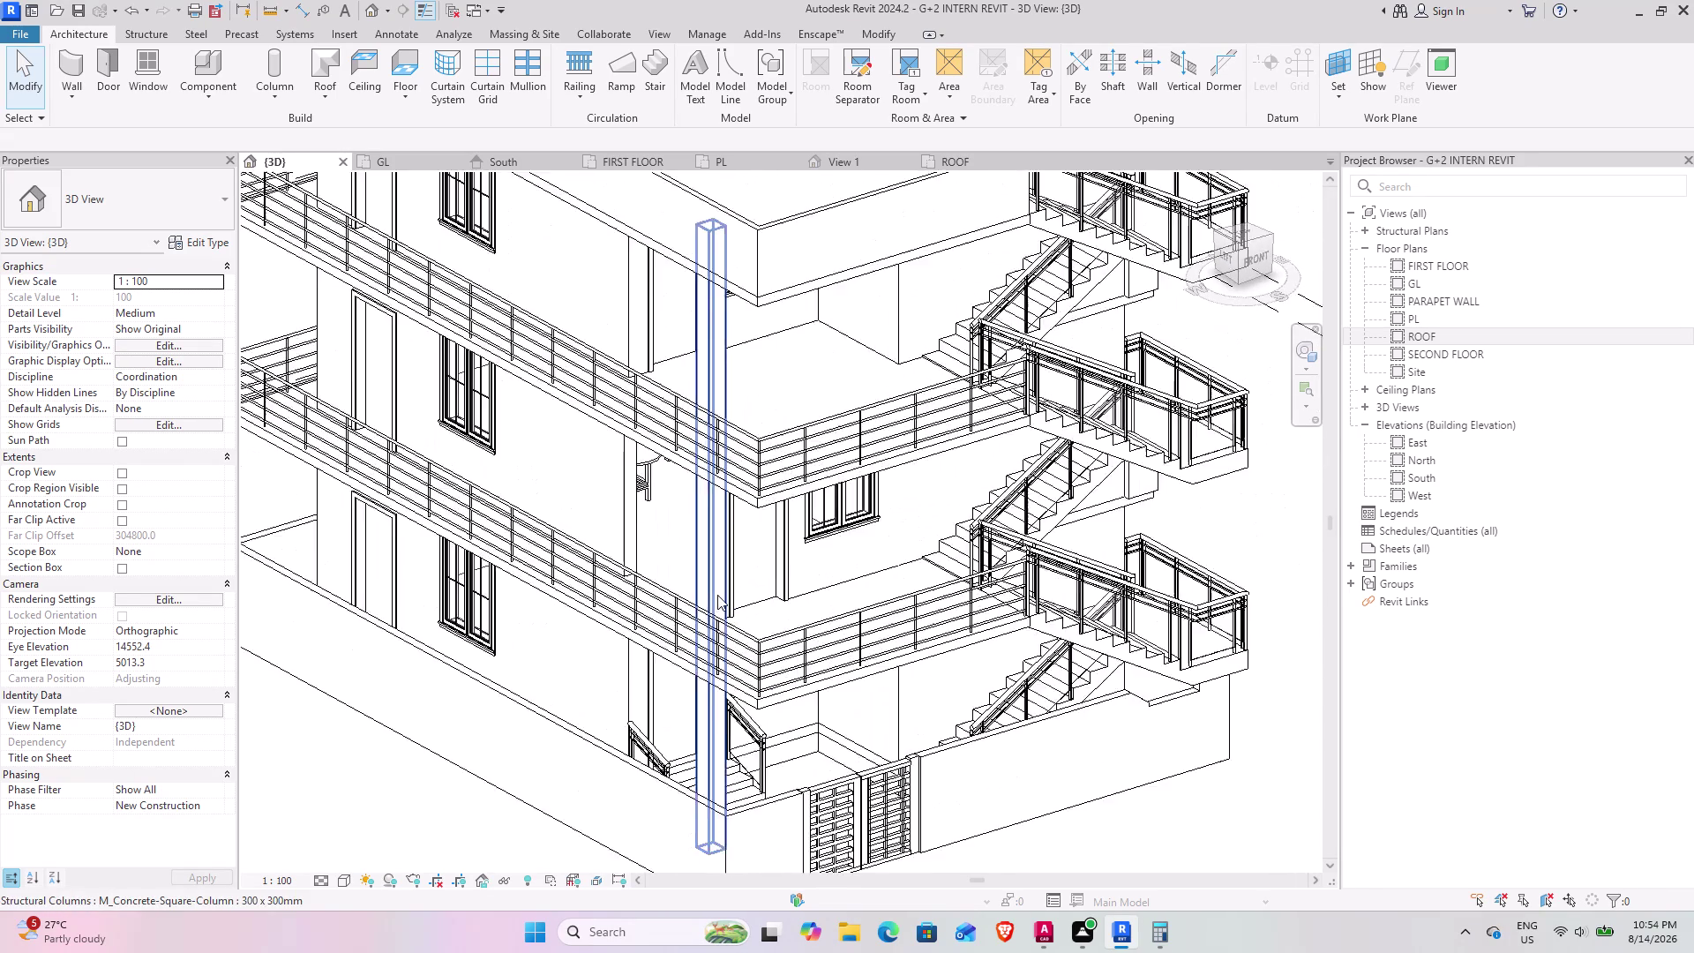
scroll(up, 3)
middle_drag(722, 587, 607, 640)
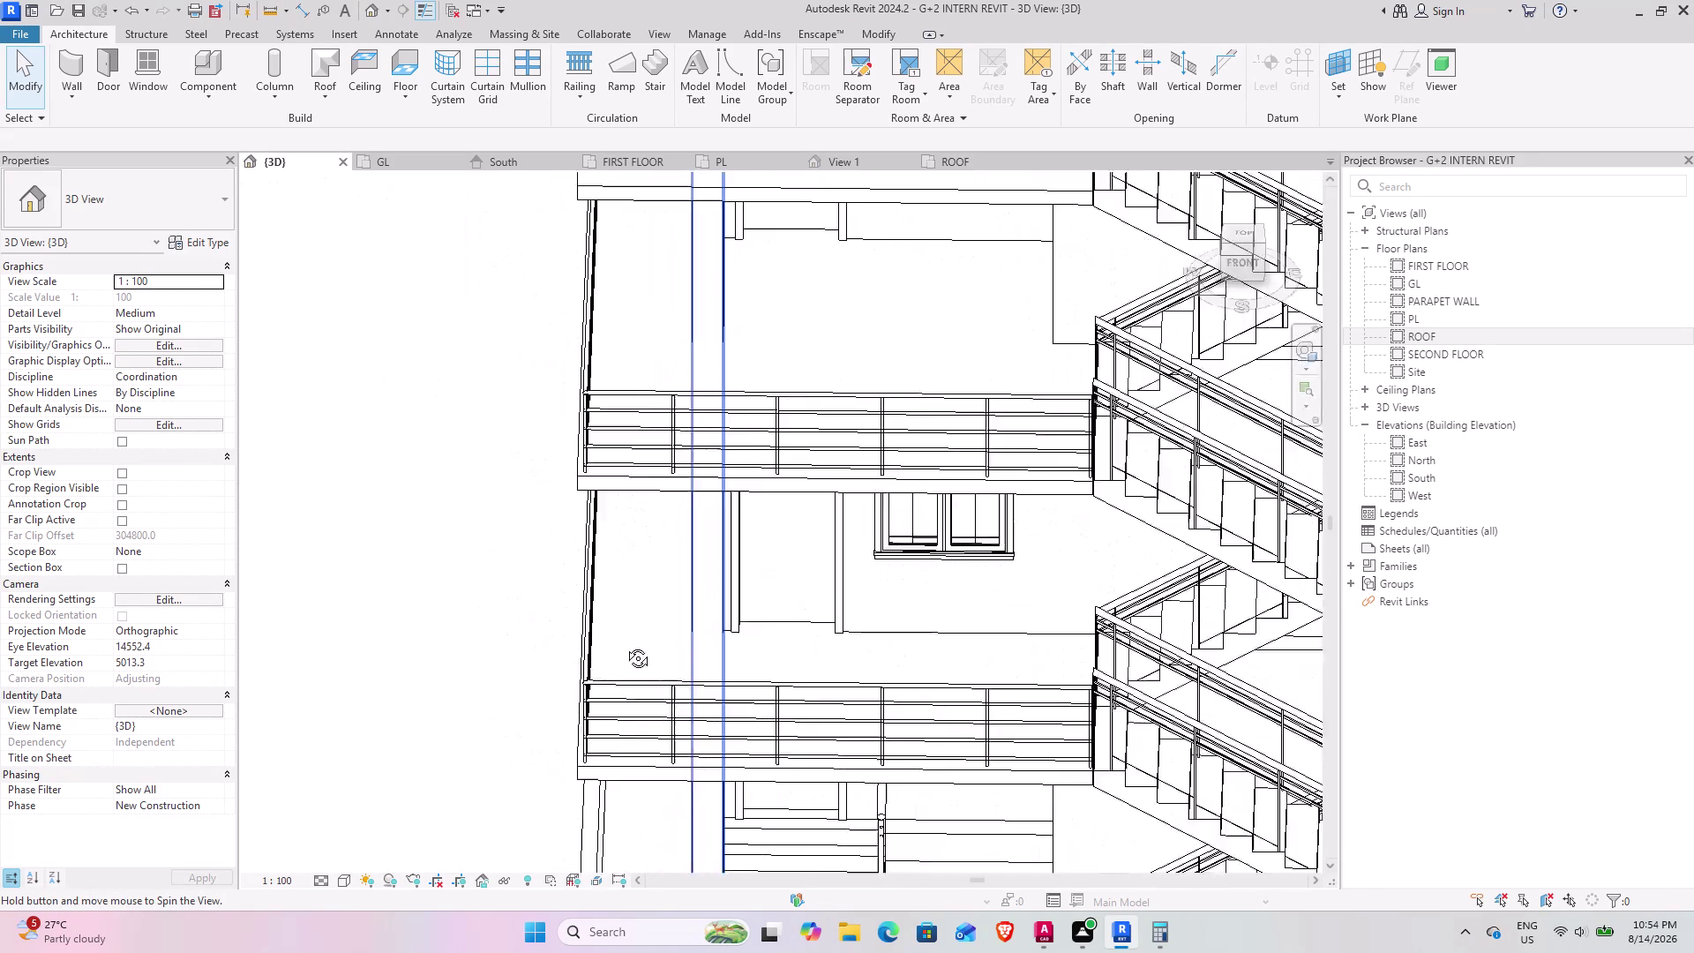
middle_drag(607, 639, 809, 594)
scroll(up, 3)
scroll(up, 3)
middle_drag(745, 575, 774, 564)
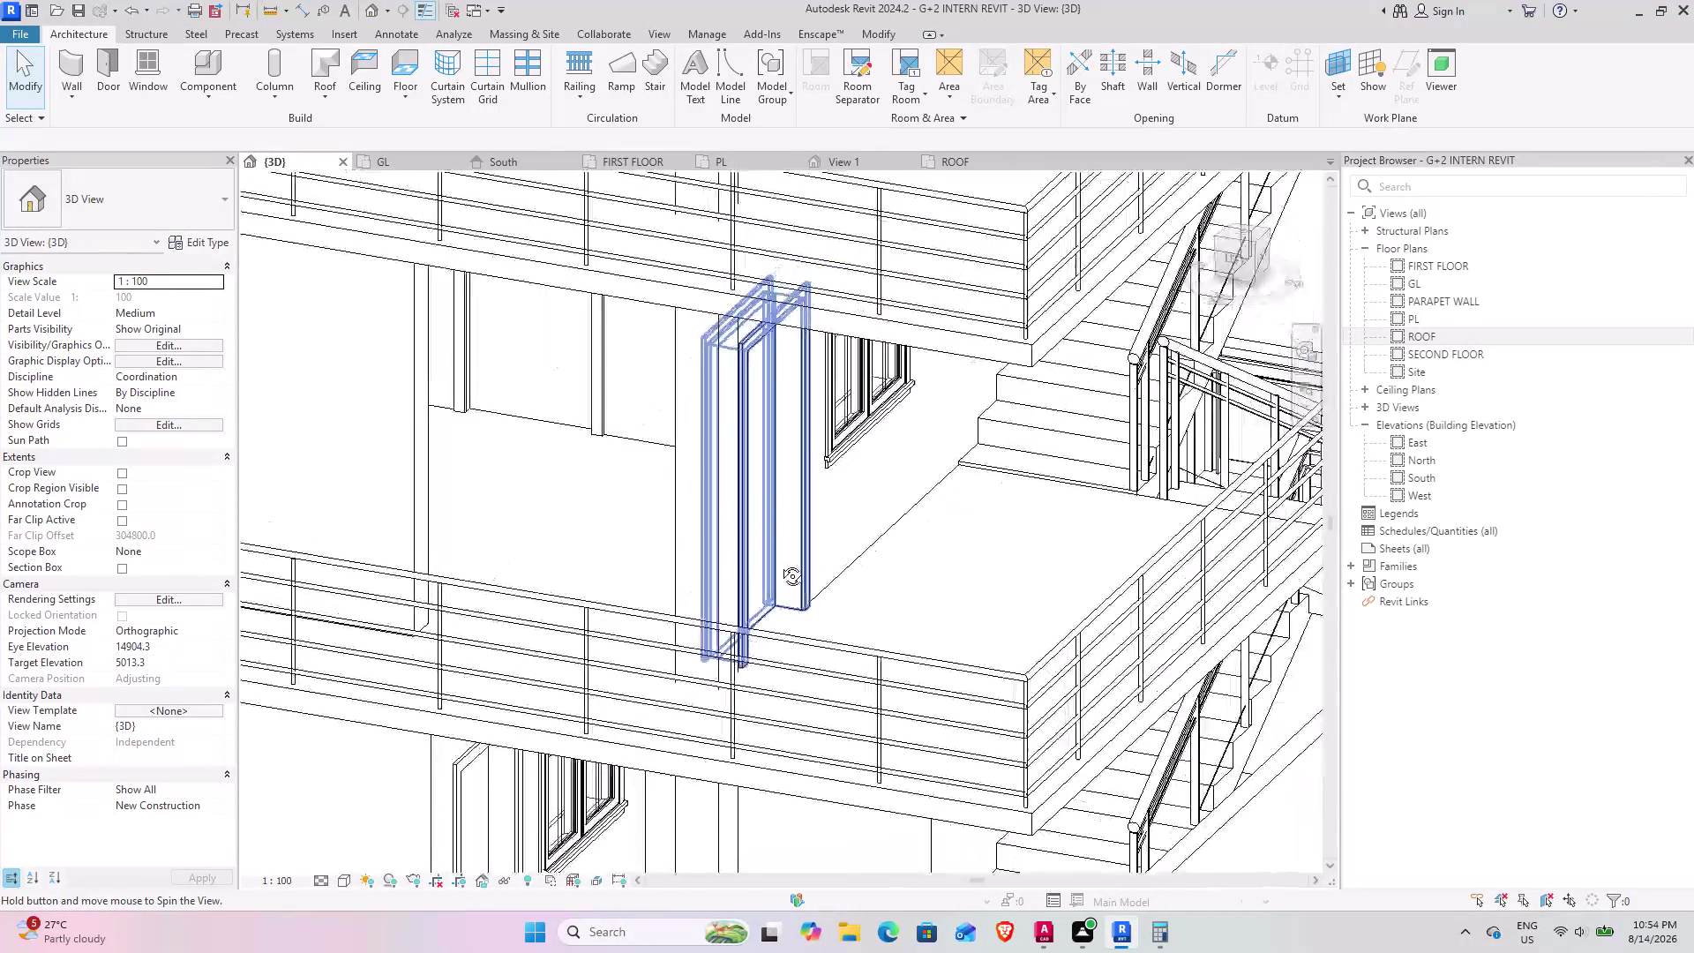
middle_drag(774, 564, 821, 520)
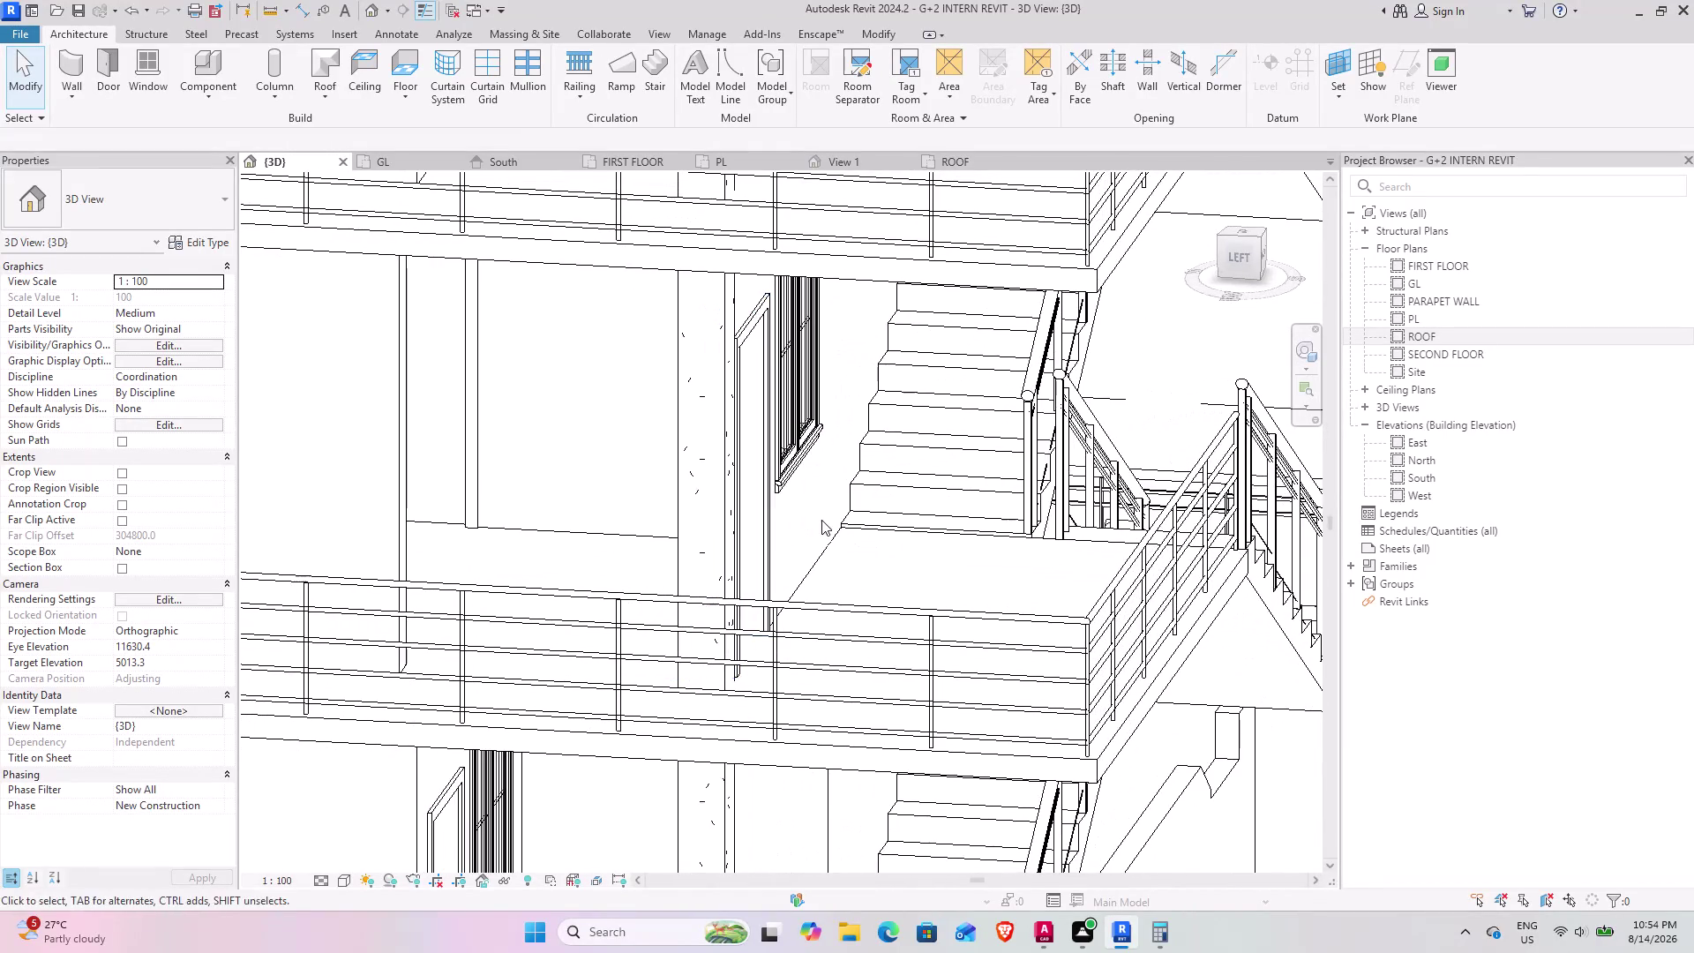
middle_drag(832, 553, 452, 529)
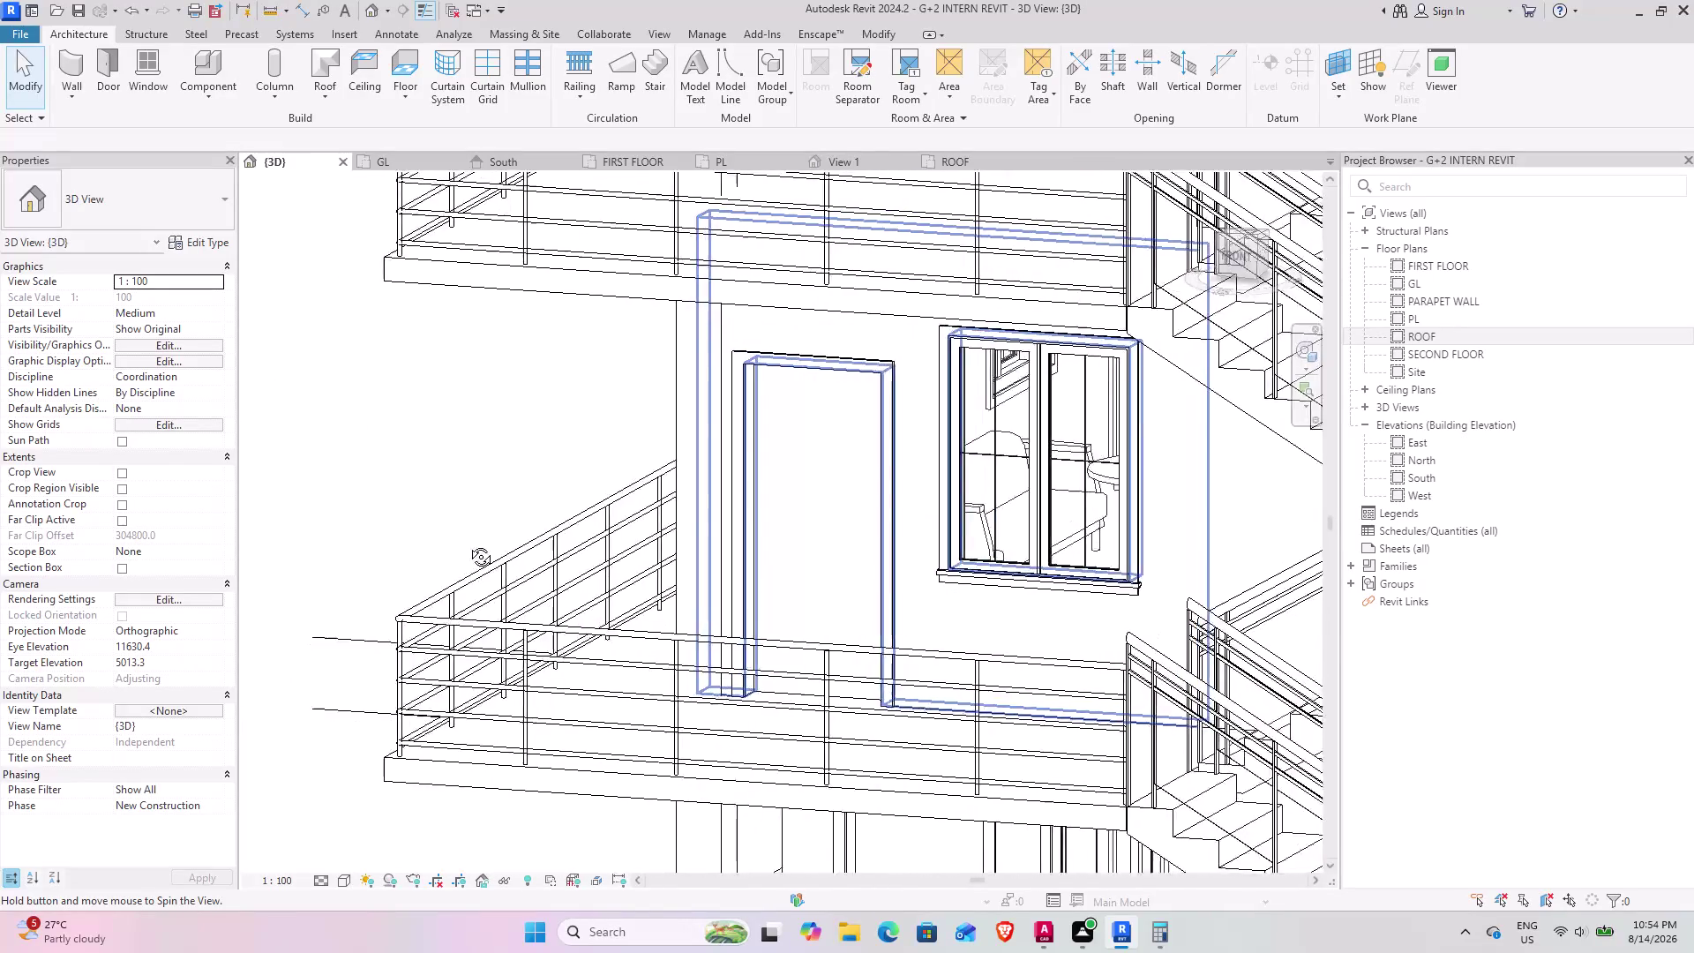
middle_drag(453, 528, 710, 604)
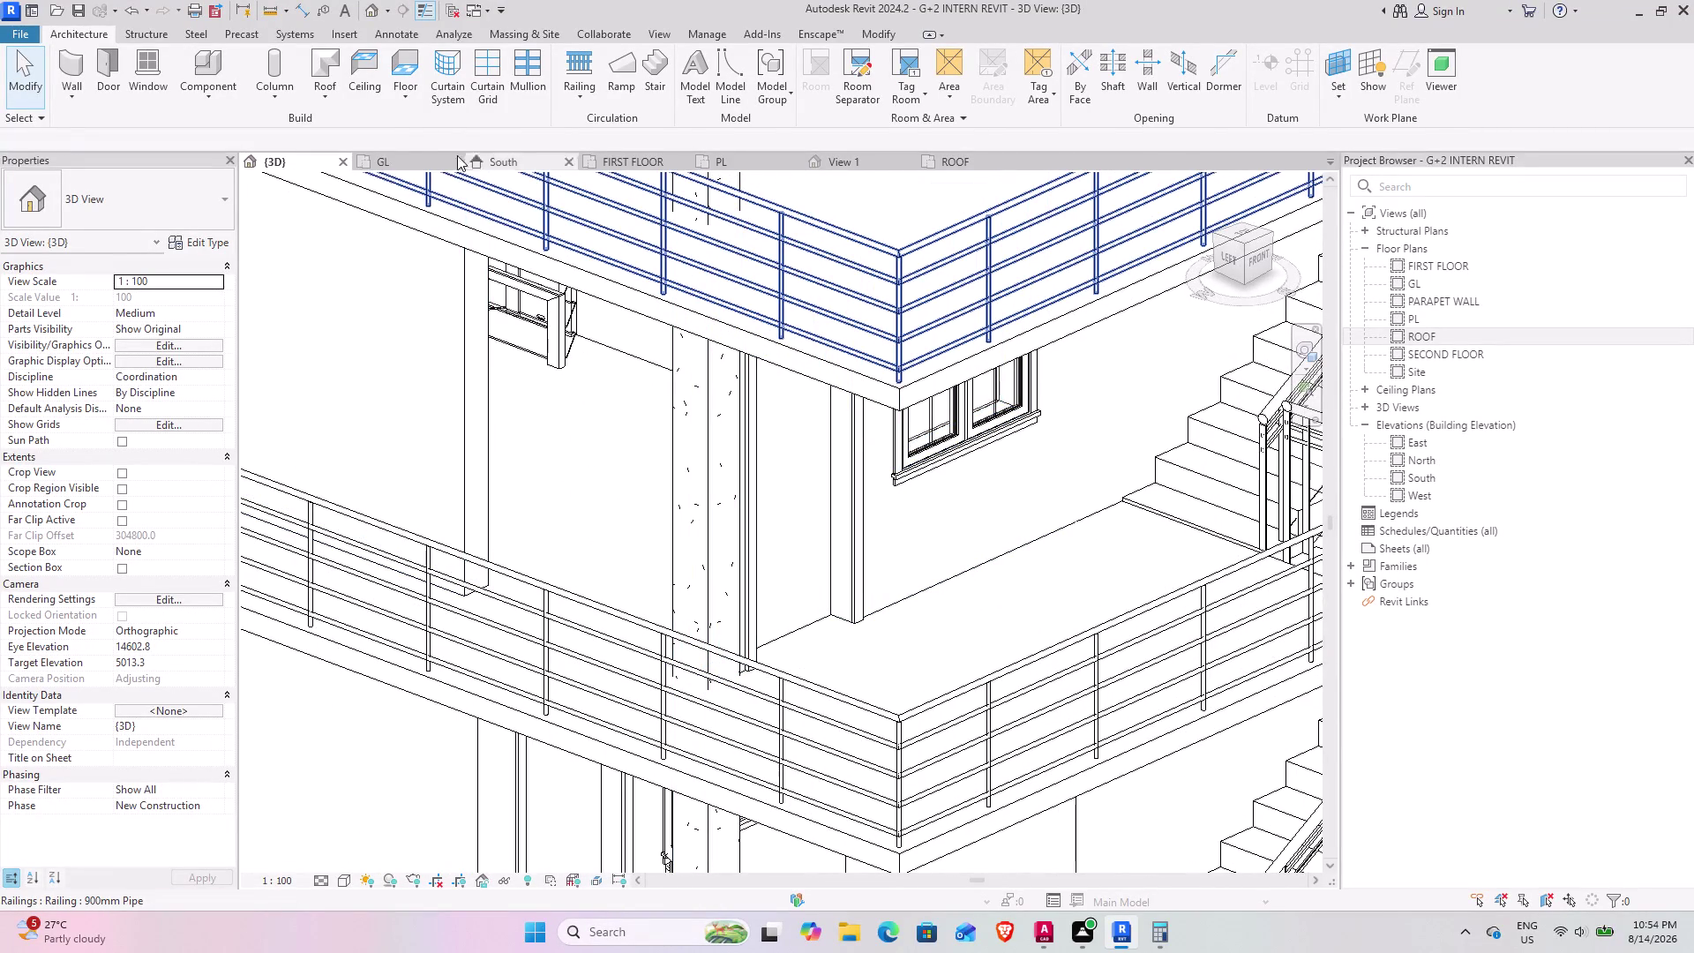
Alternate between the FIRST FLOOR plan and 3D view, ending on FIRST FLOOR.
click(608, 166)
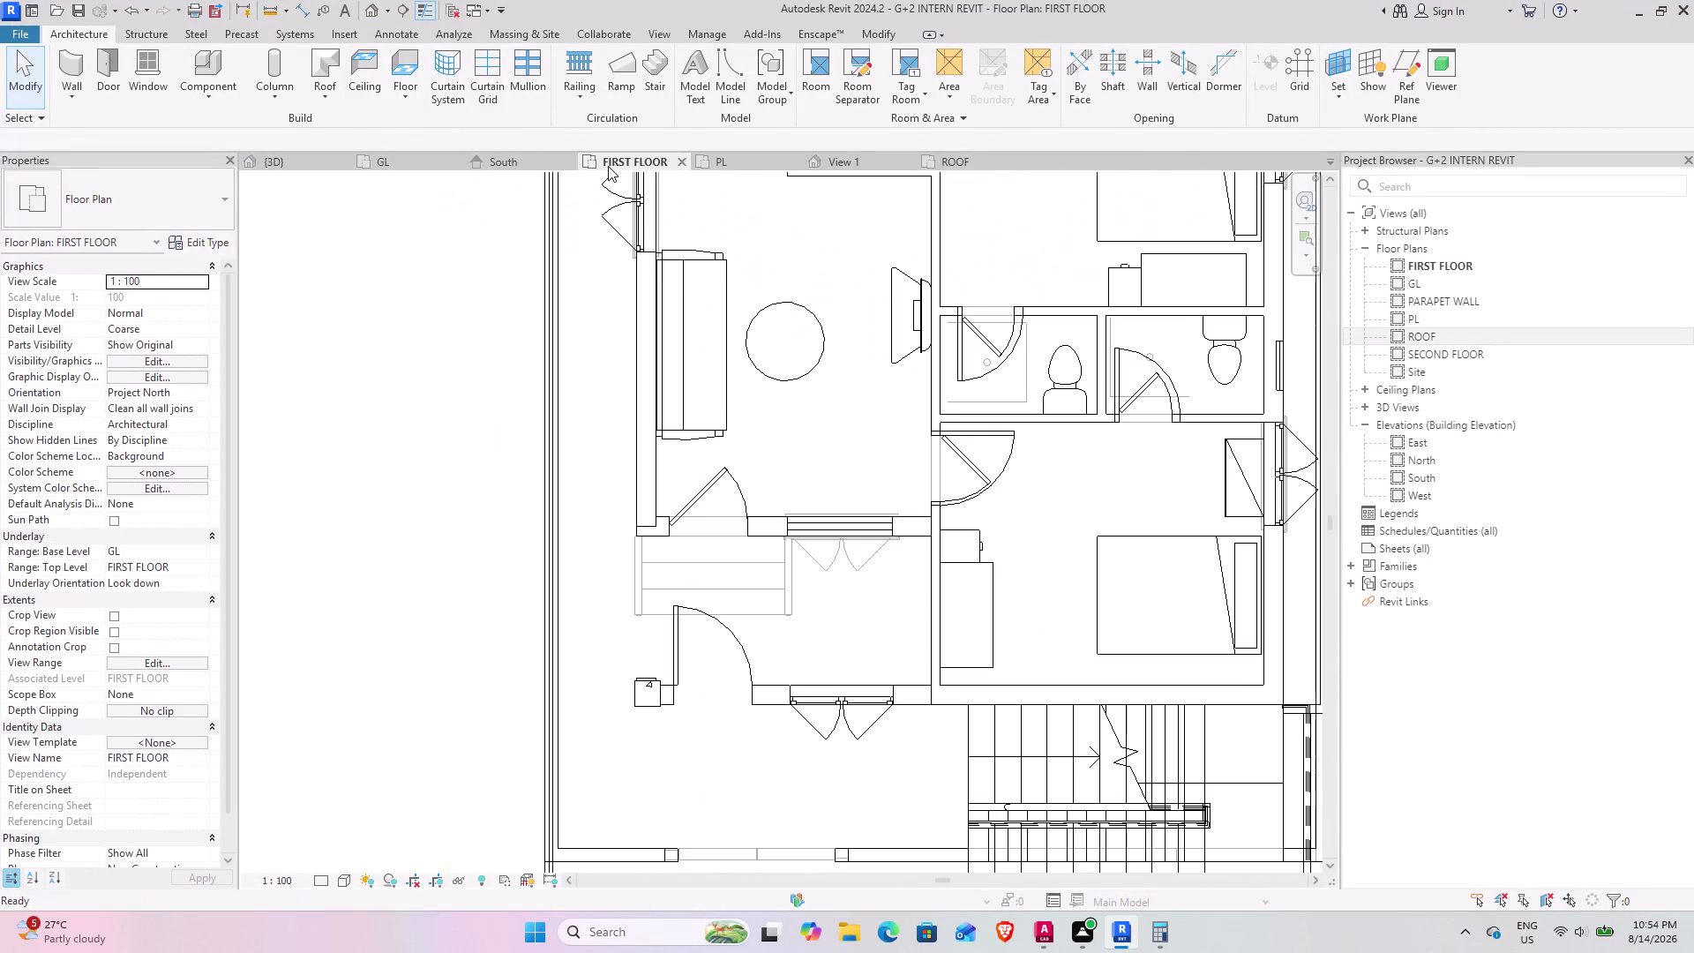
scroll(down, 3)
middle_drag(777, 598, 735, 541)
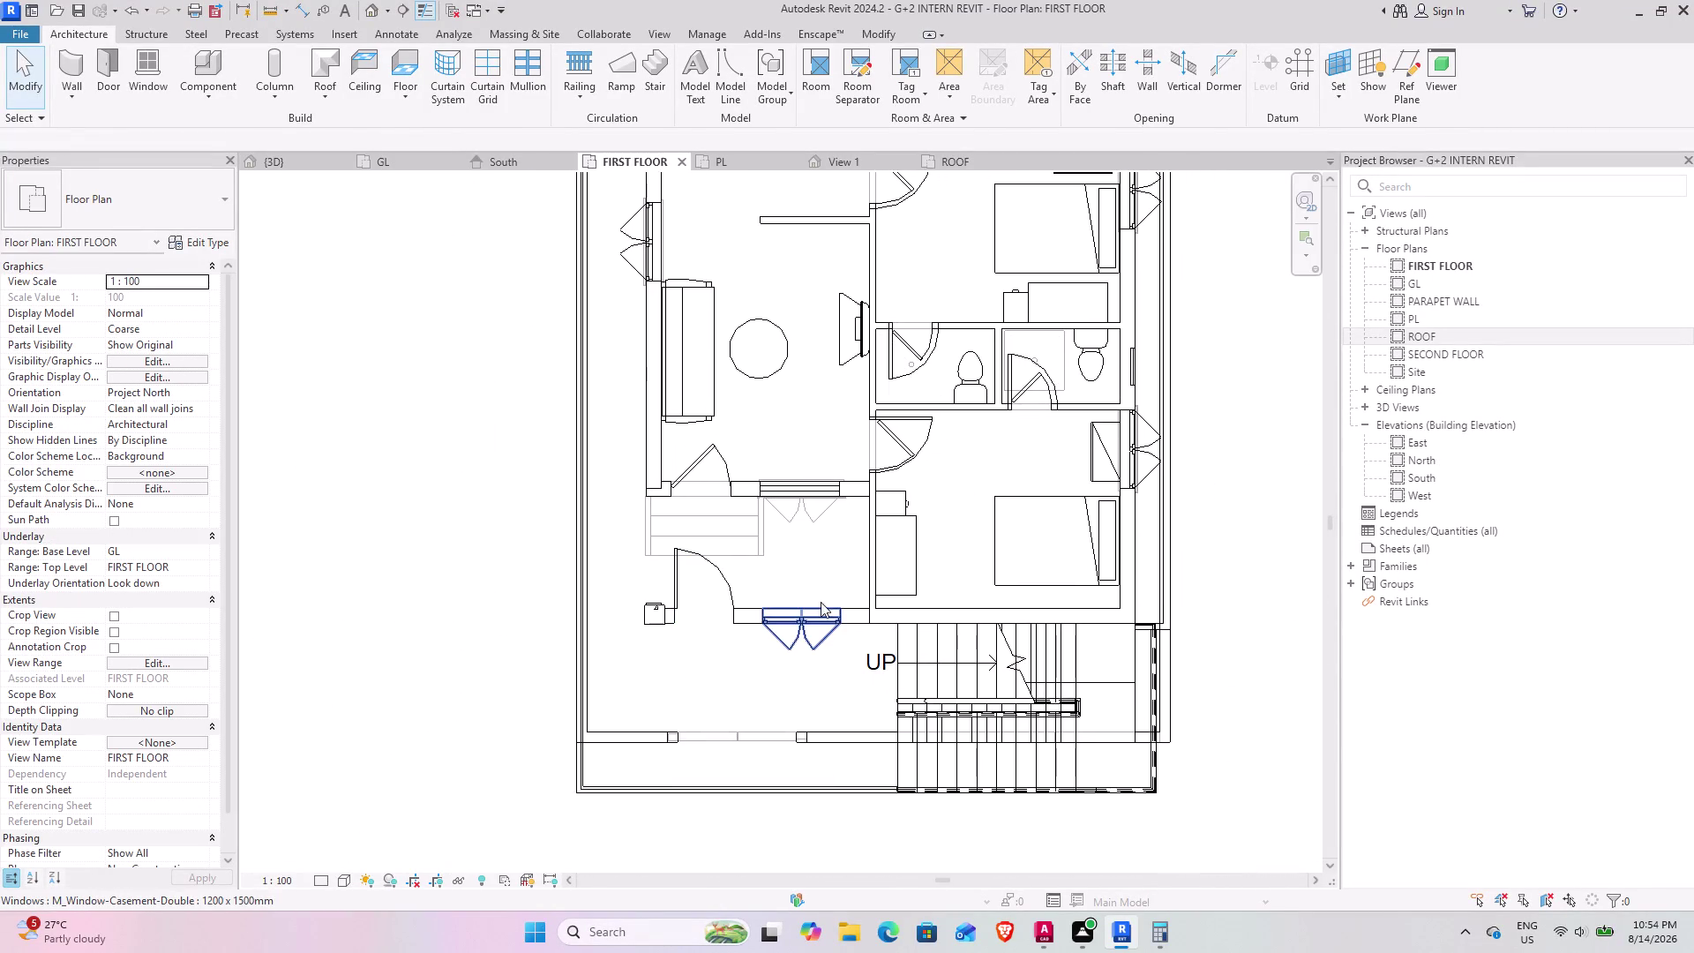
click(306, 160)
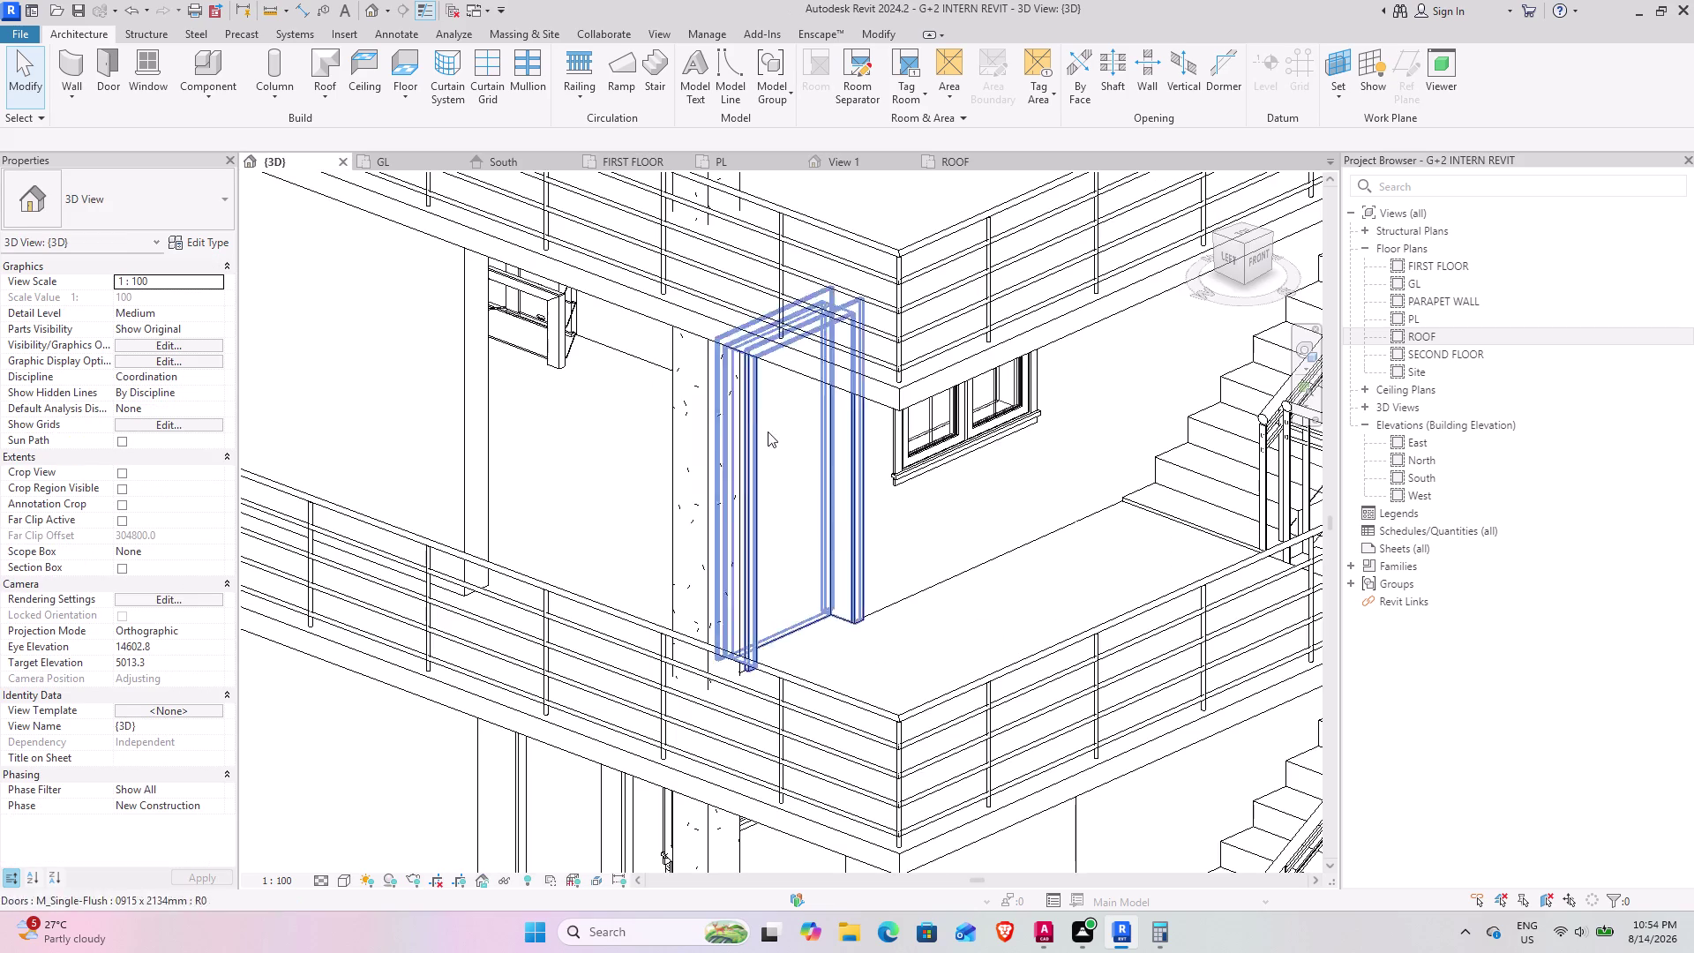
middle_drag(769, 433, 714, 418)
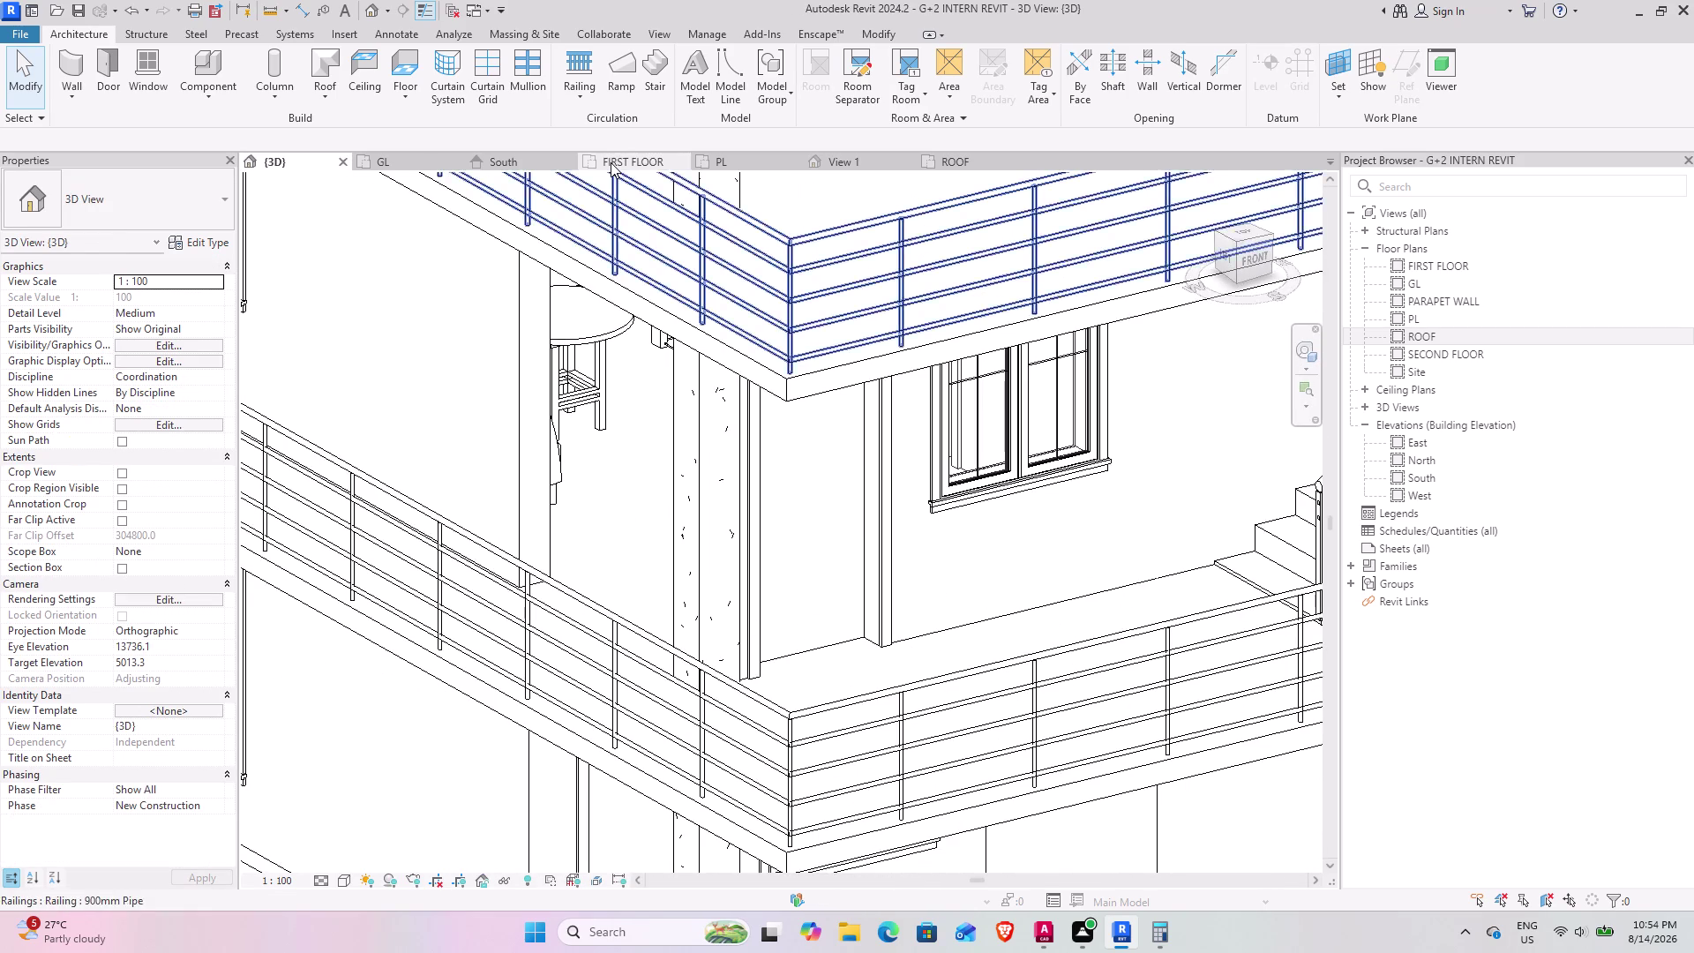
click(611, 162)
Move the small structural column near the entrance to a new position.
click(655, 464)
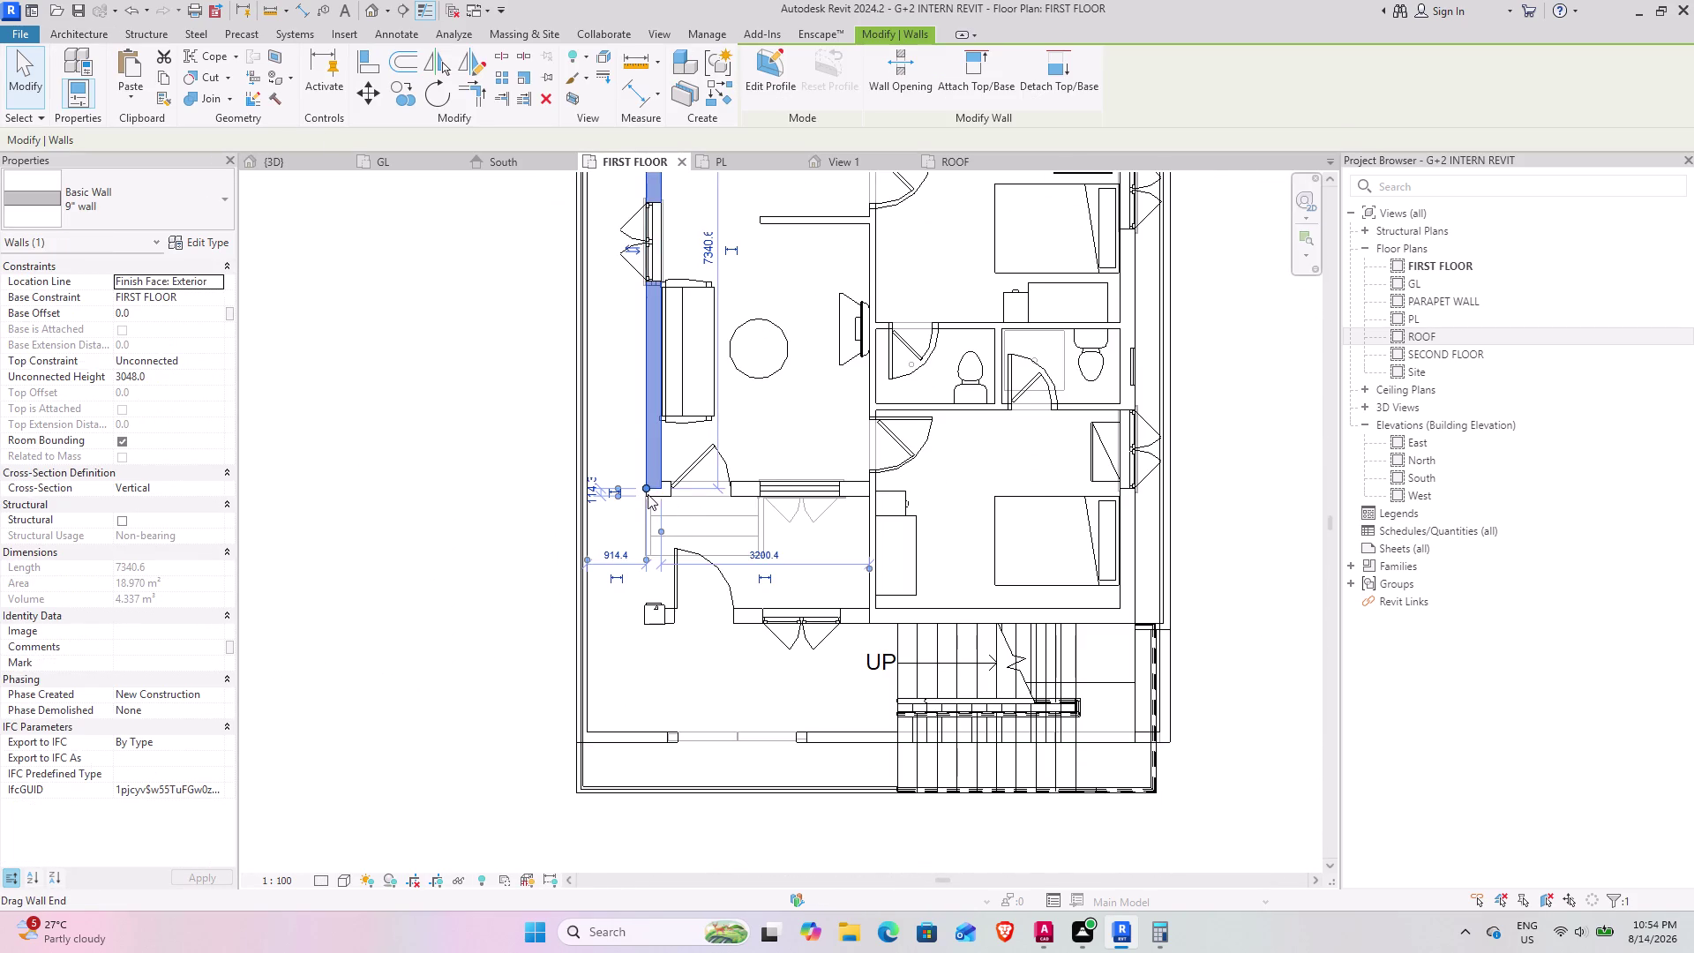
scroll(up, 3)
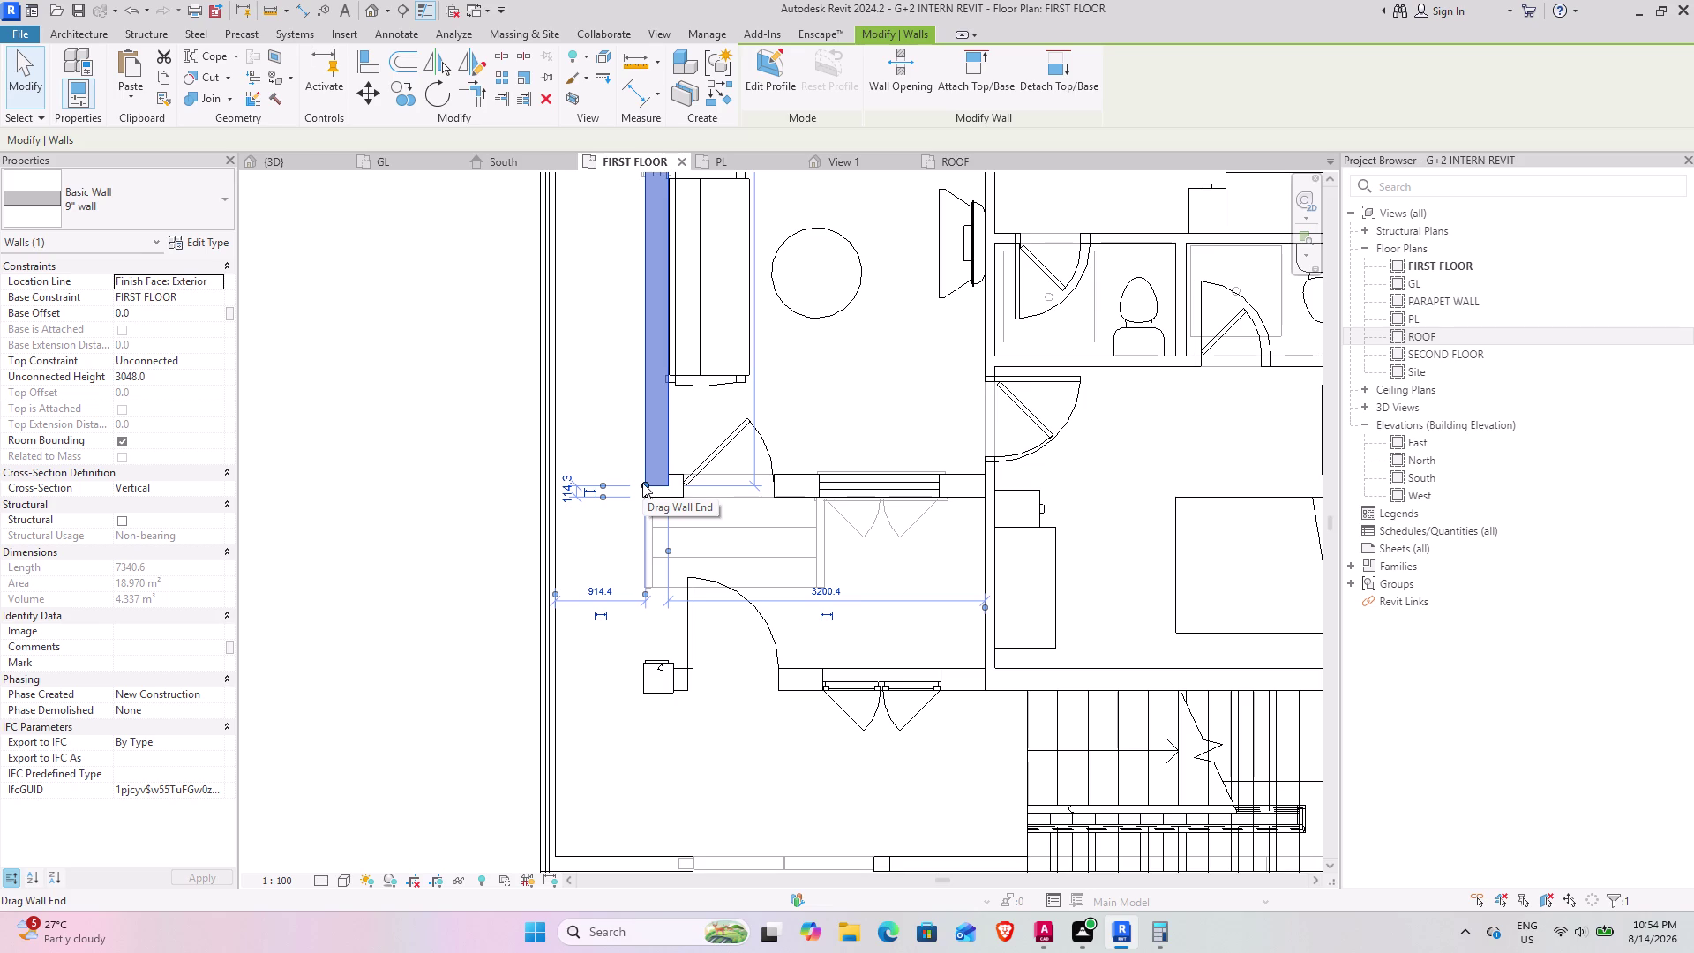
click(650, 689)
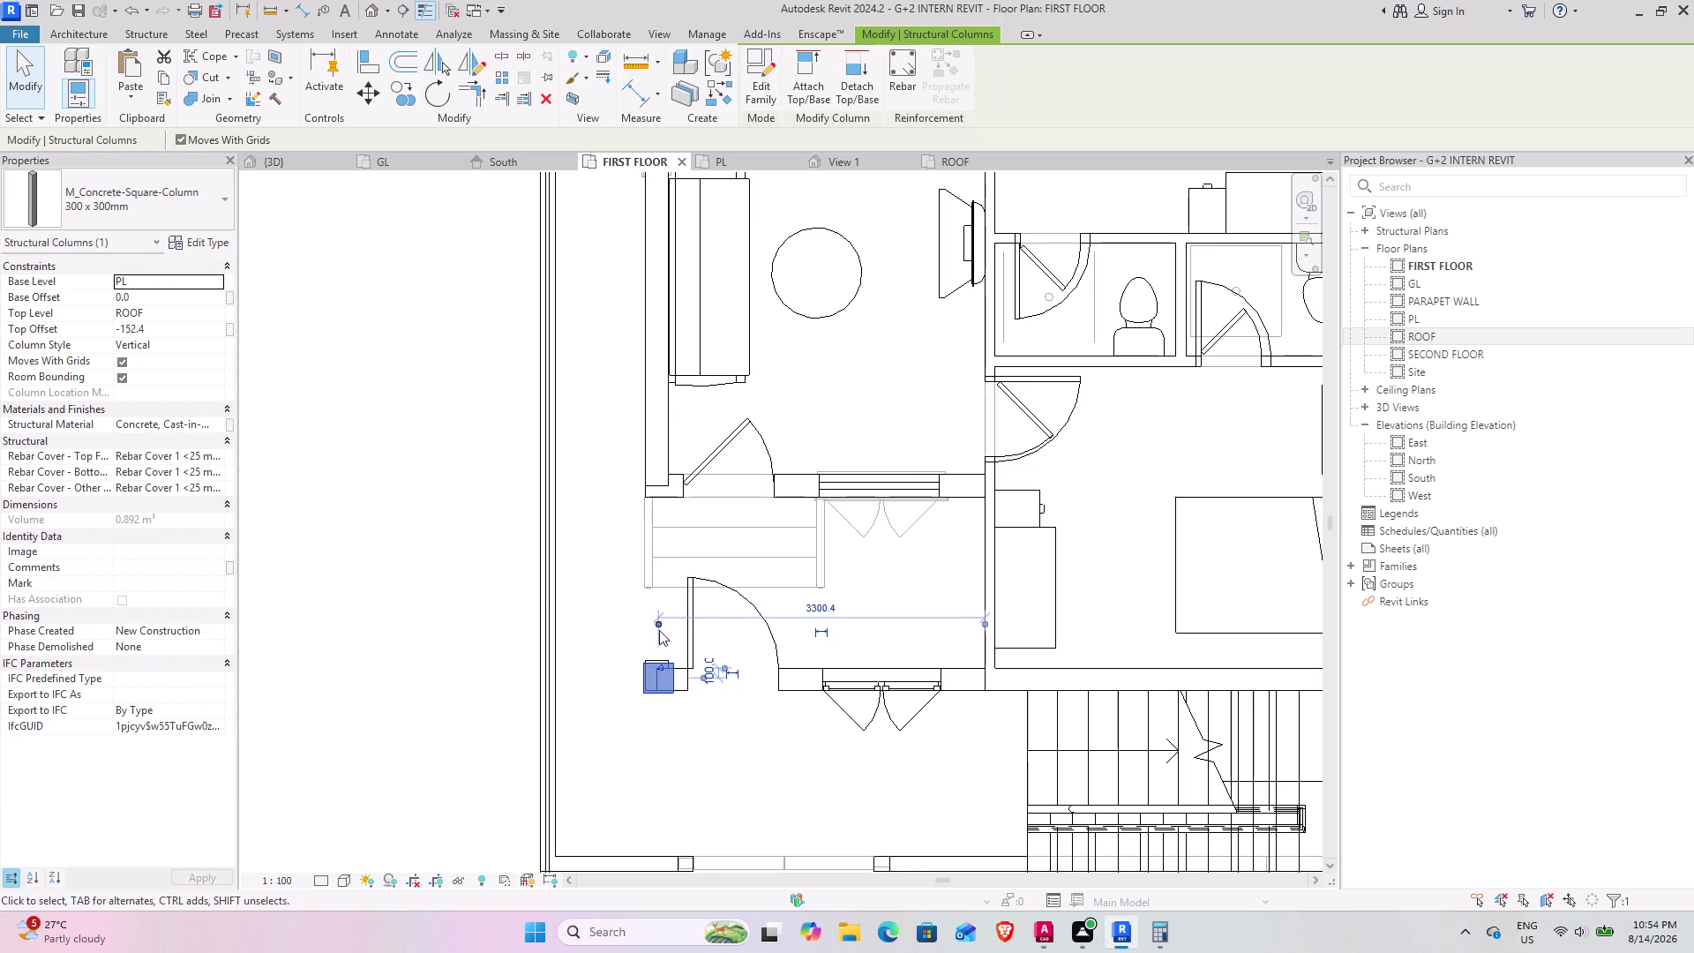
scroll(up, 3)
scroll(down, 3)
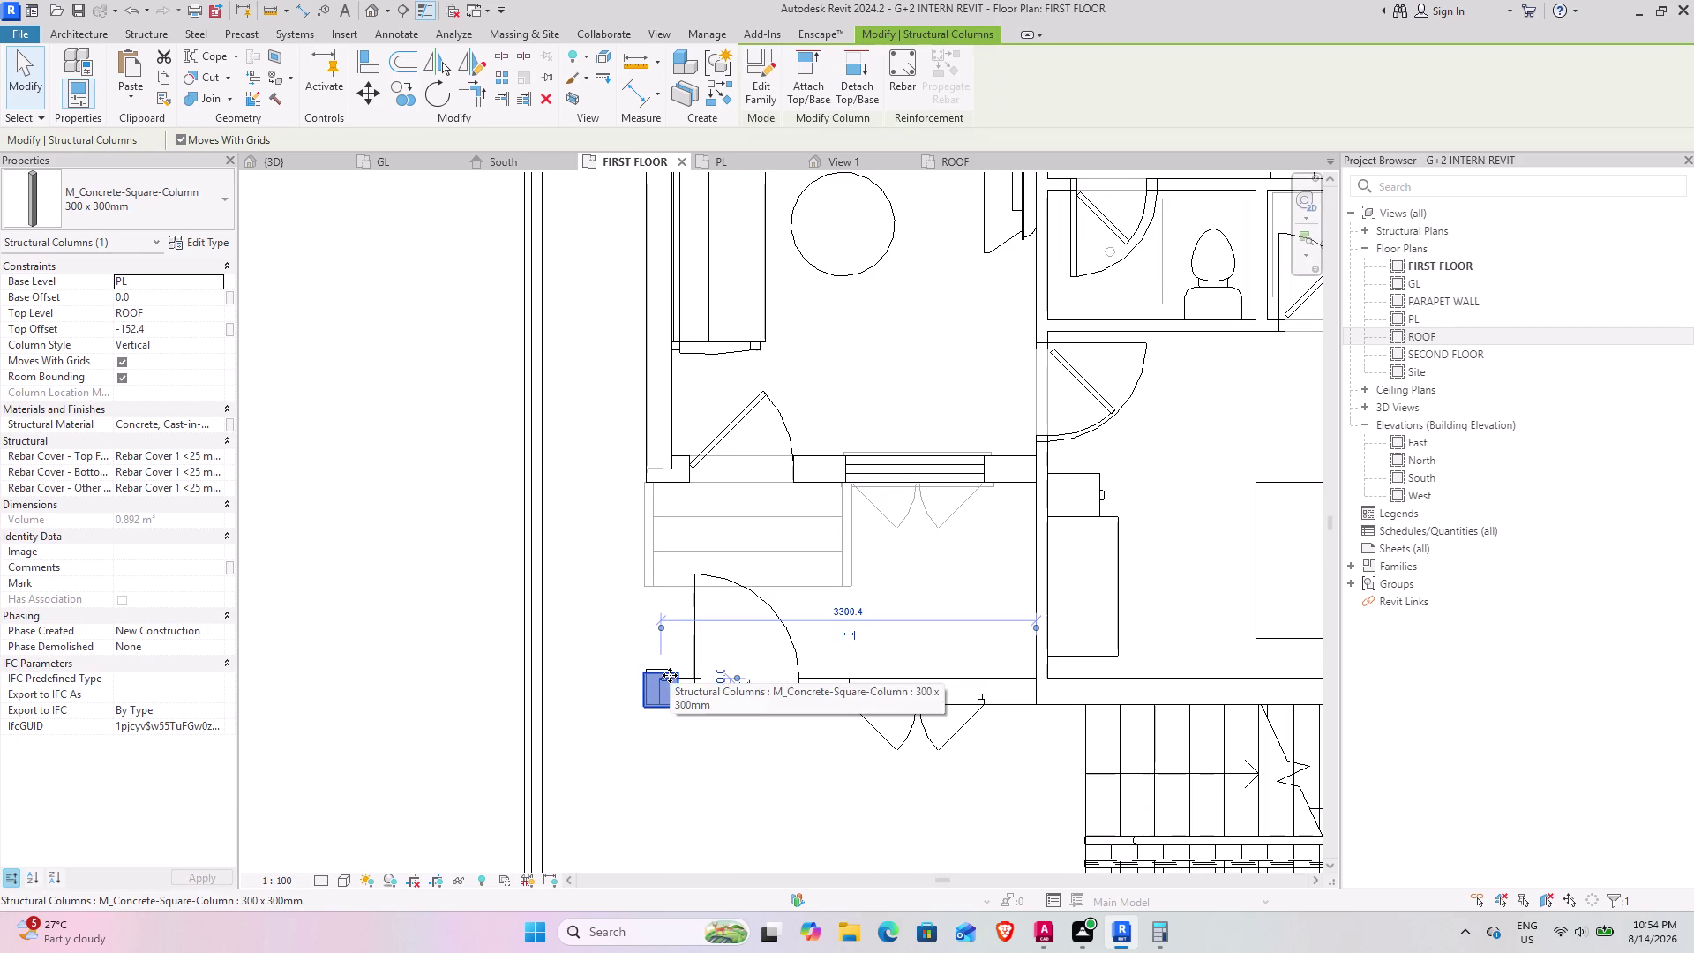
click(370, 91)
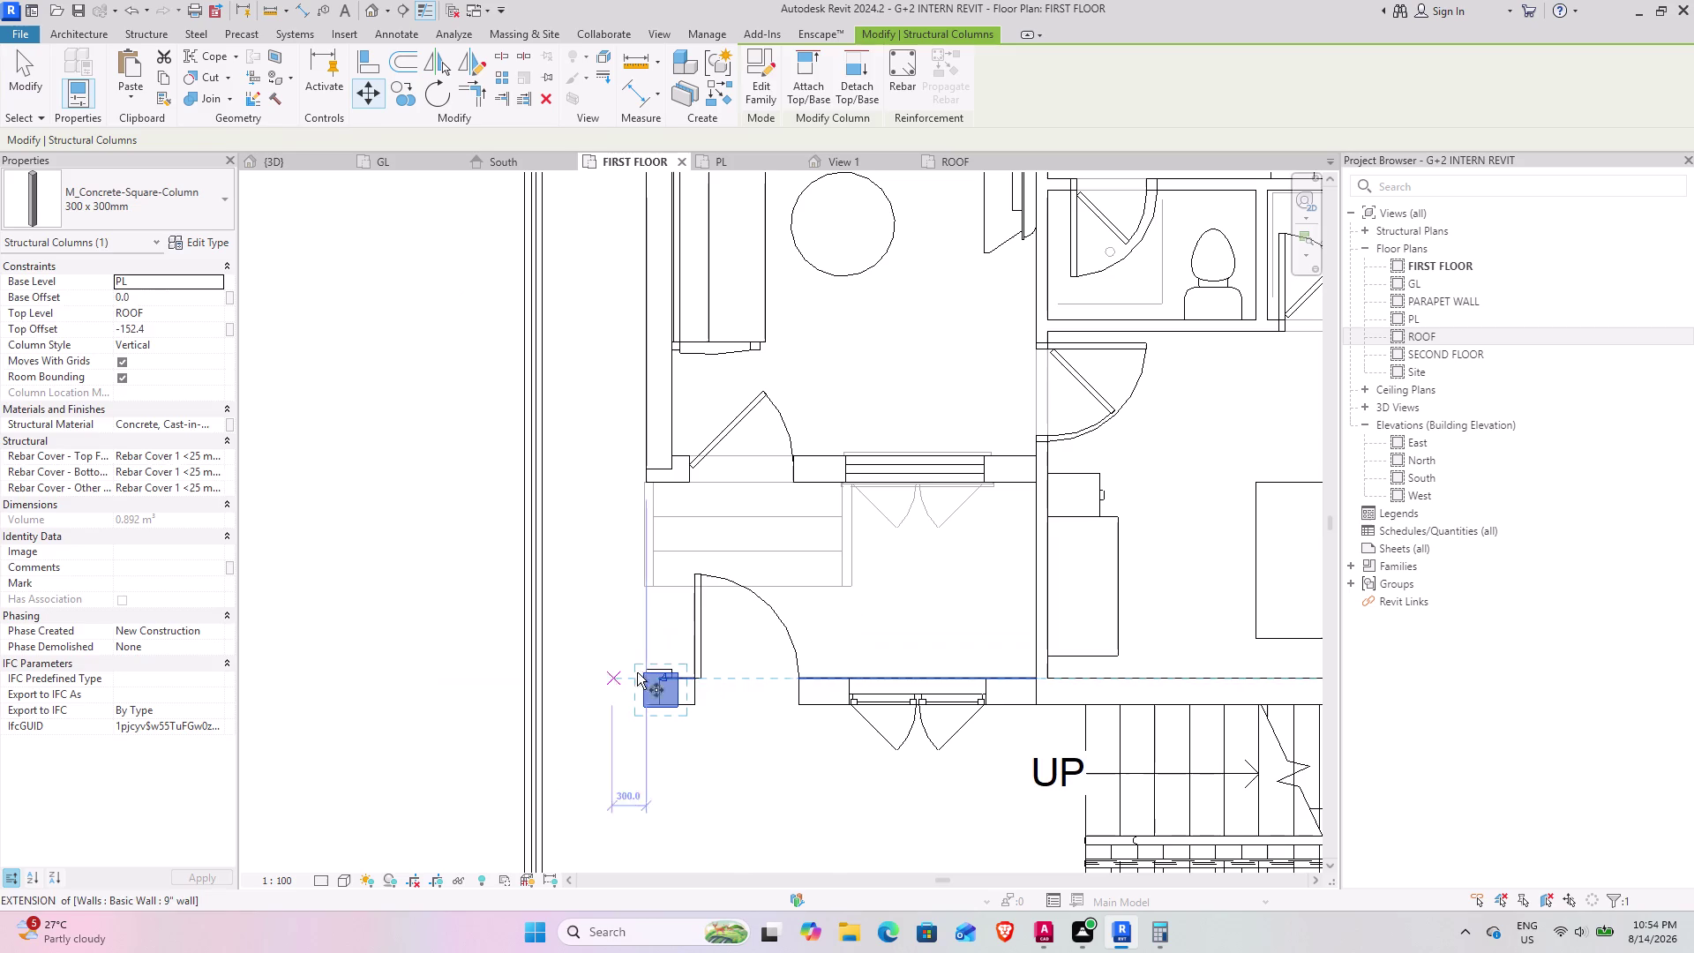
click(645, 671)
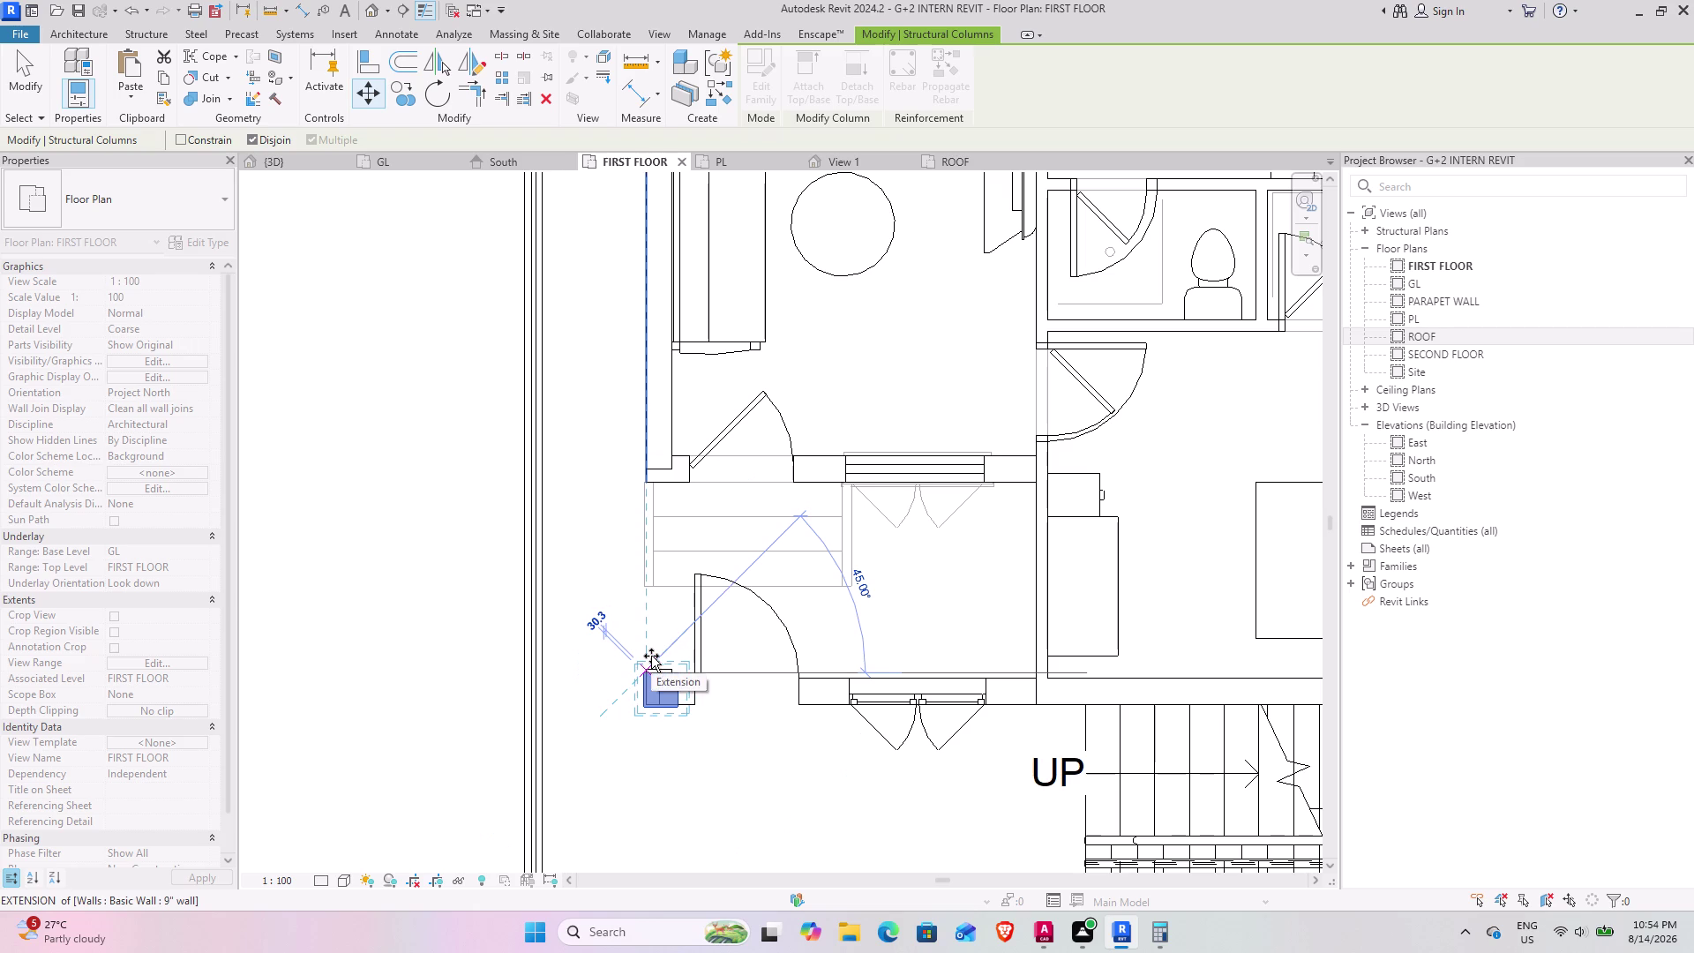
click(652, 655)
Stretch the room's left 9-inch wall down to the column (9296.4 mm) and check it in 3D.
scroll(up, 3)
scroll(up, 3)
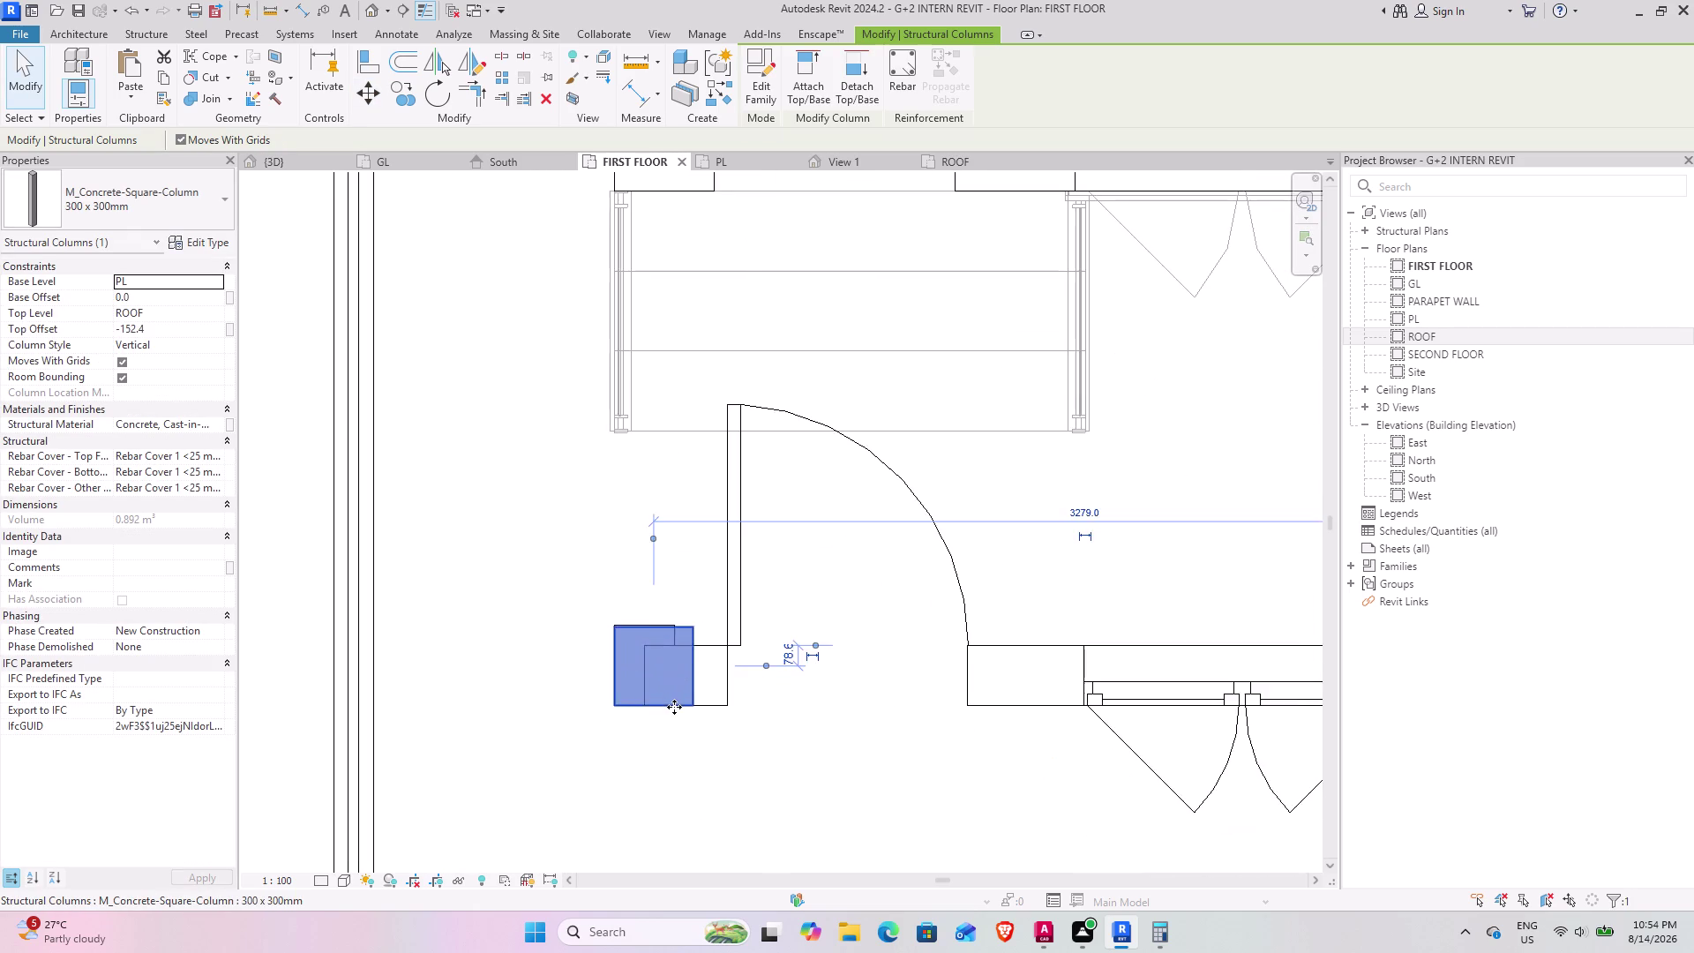
scroll(up, 3)
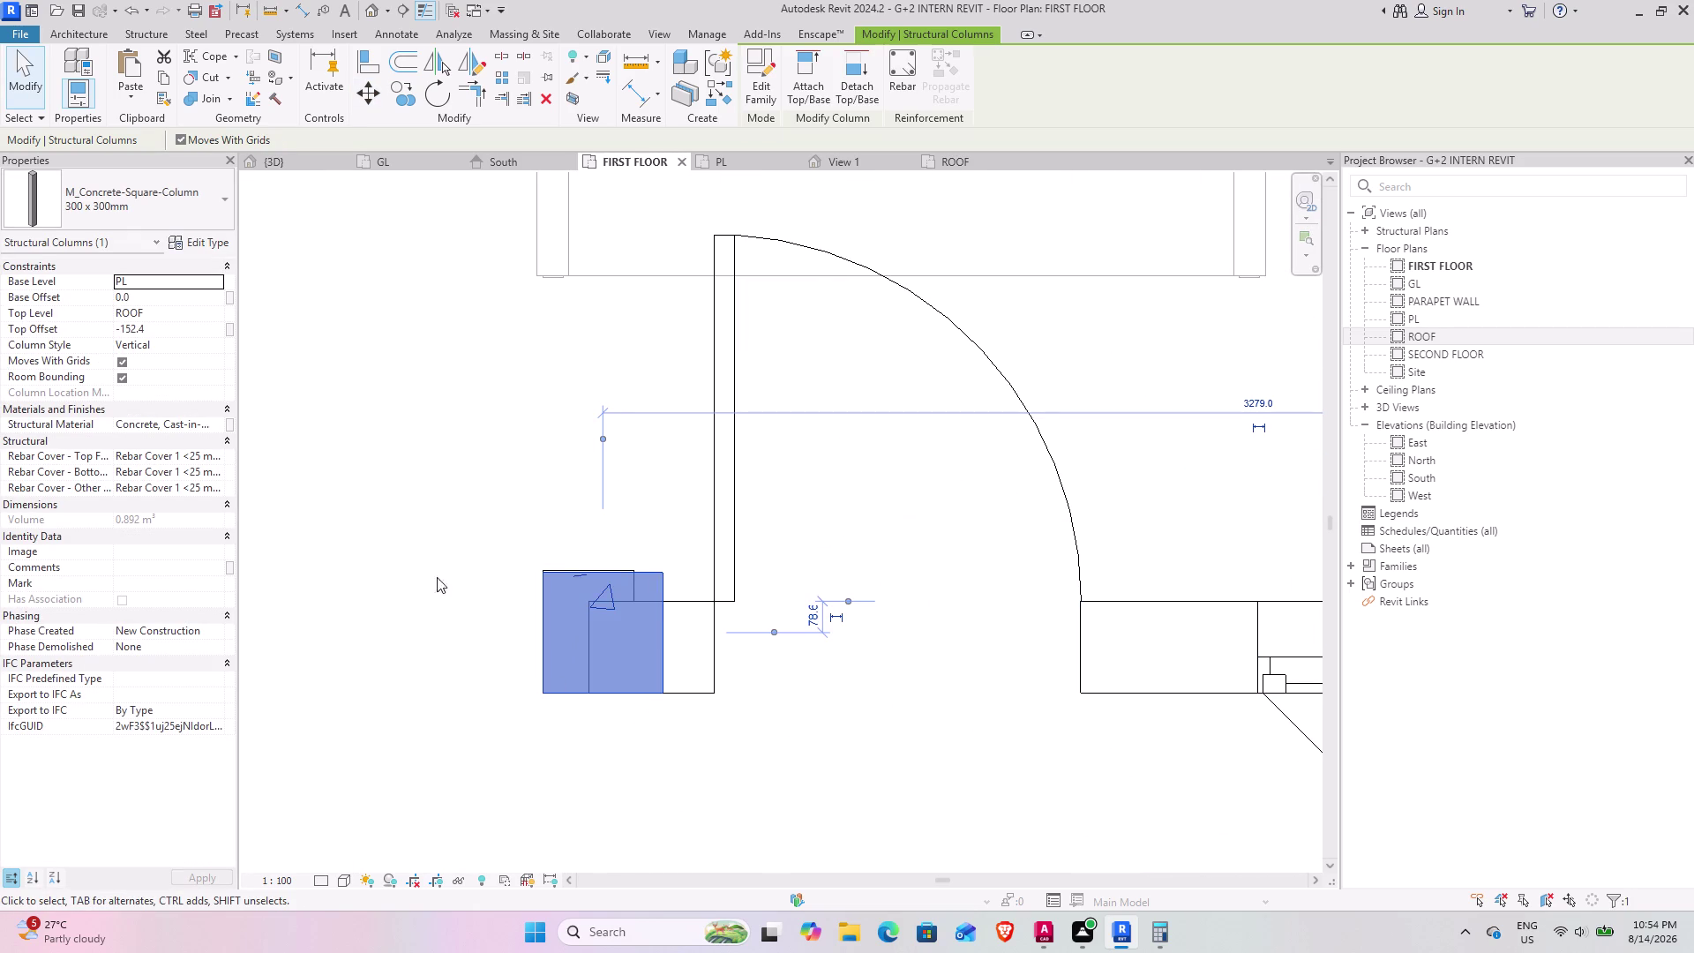
scroll(down, 3)
middle_drag(586, 418, 624, 497)
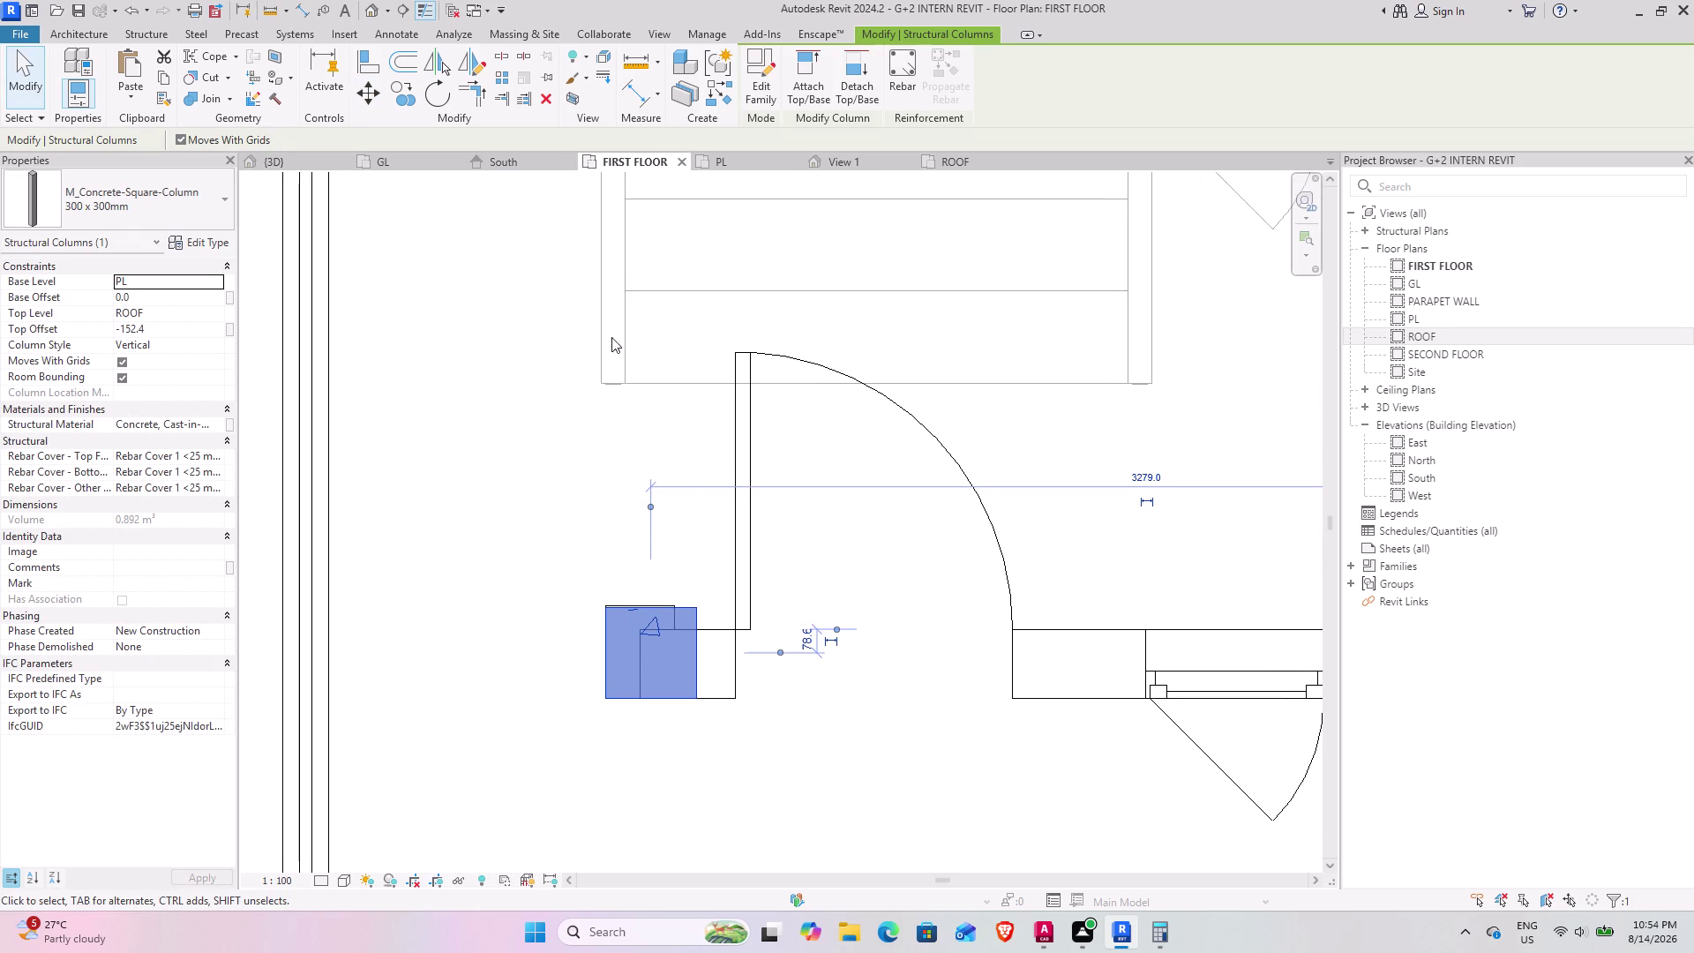
scroll(down, 3)
middle_drag(654, 397, 654, 494)
click(667, 284)
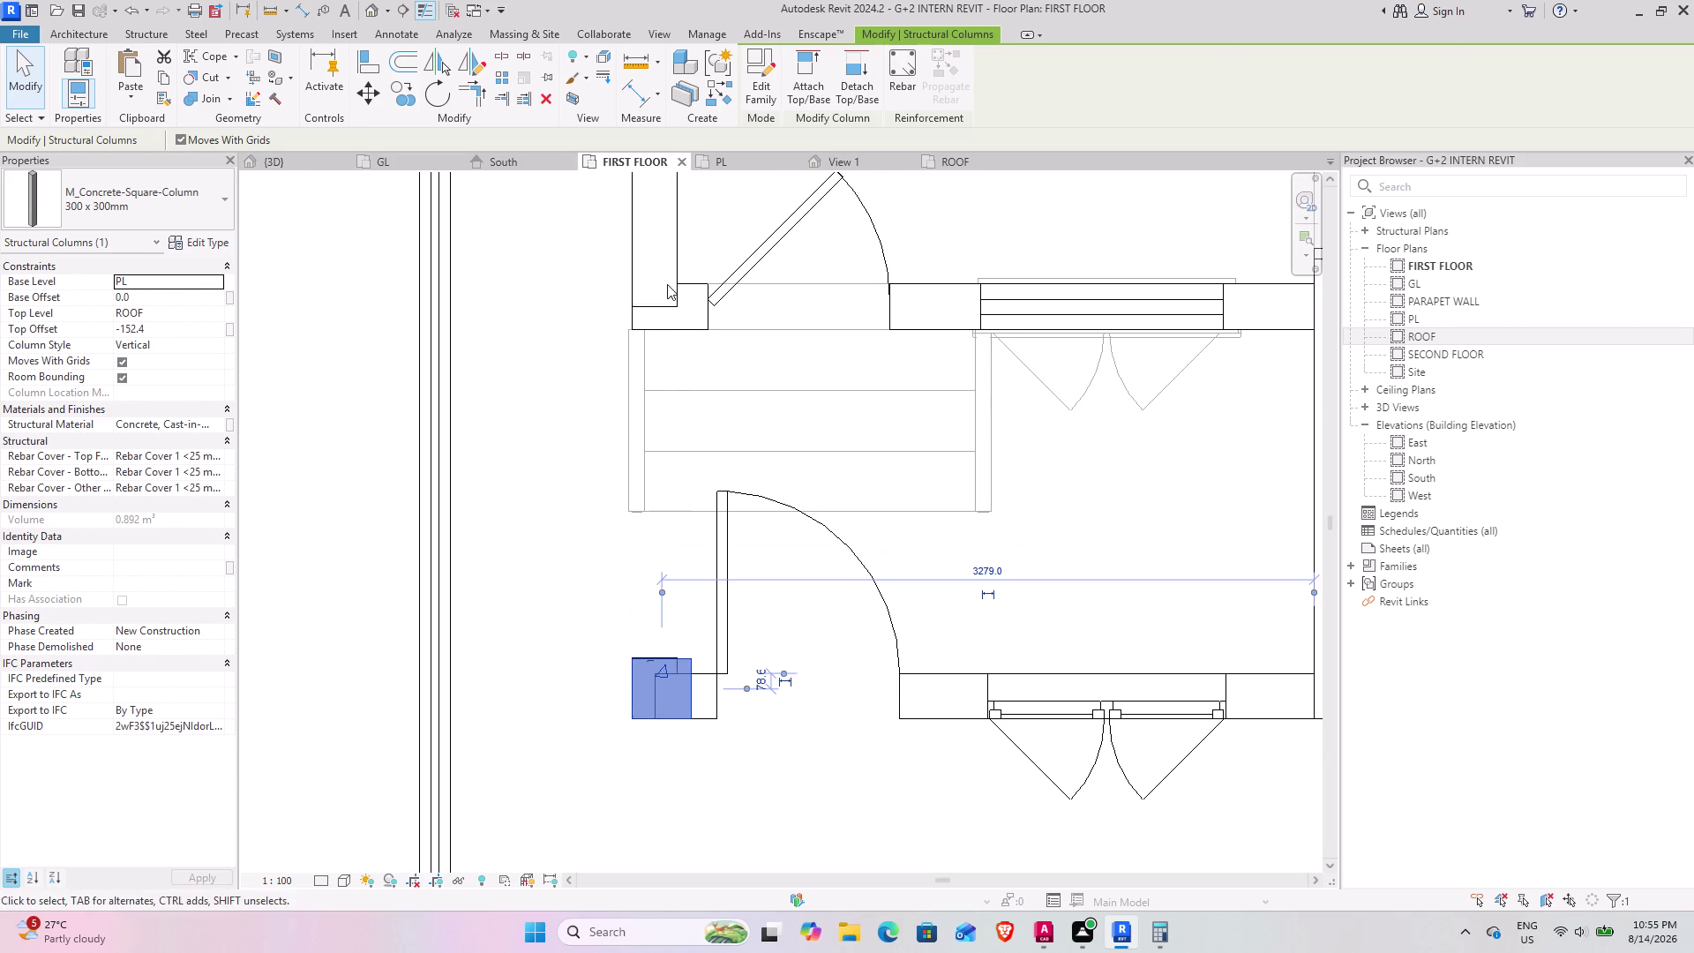
click(678, 302)
drag(631, 306, 628, 390)
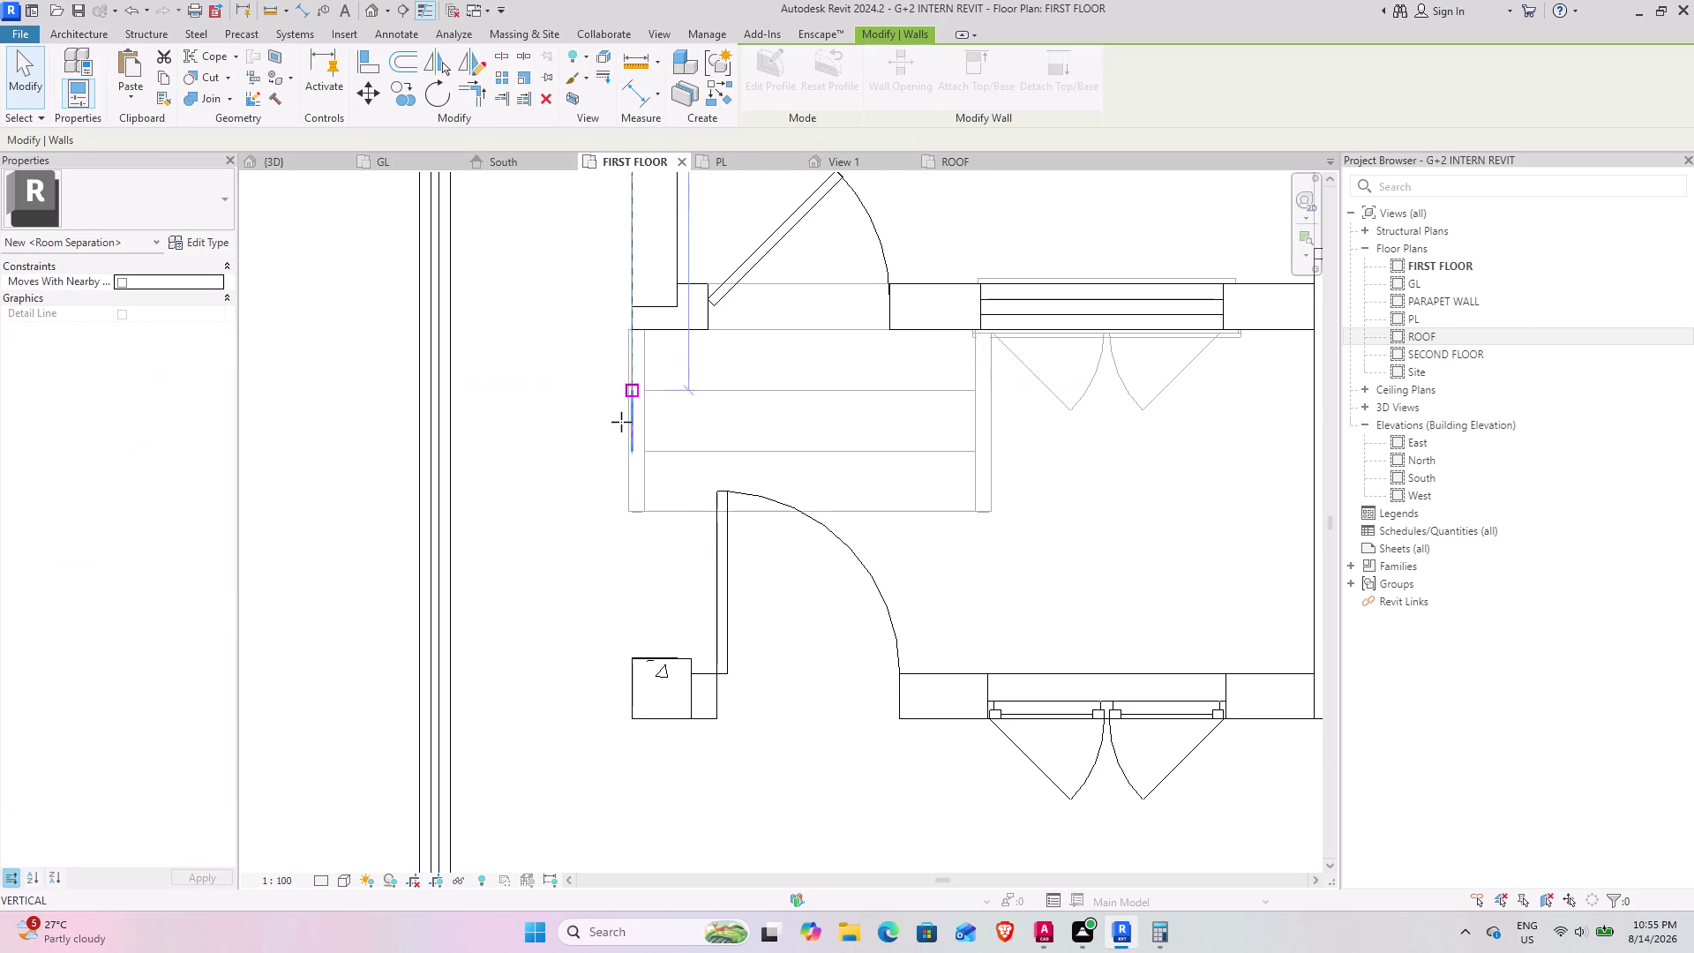
drag(628, 390, 623, 716)
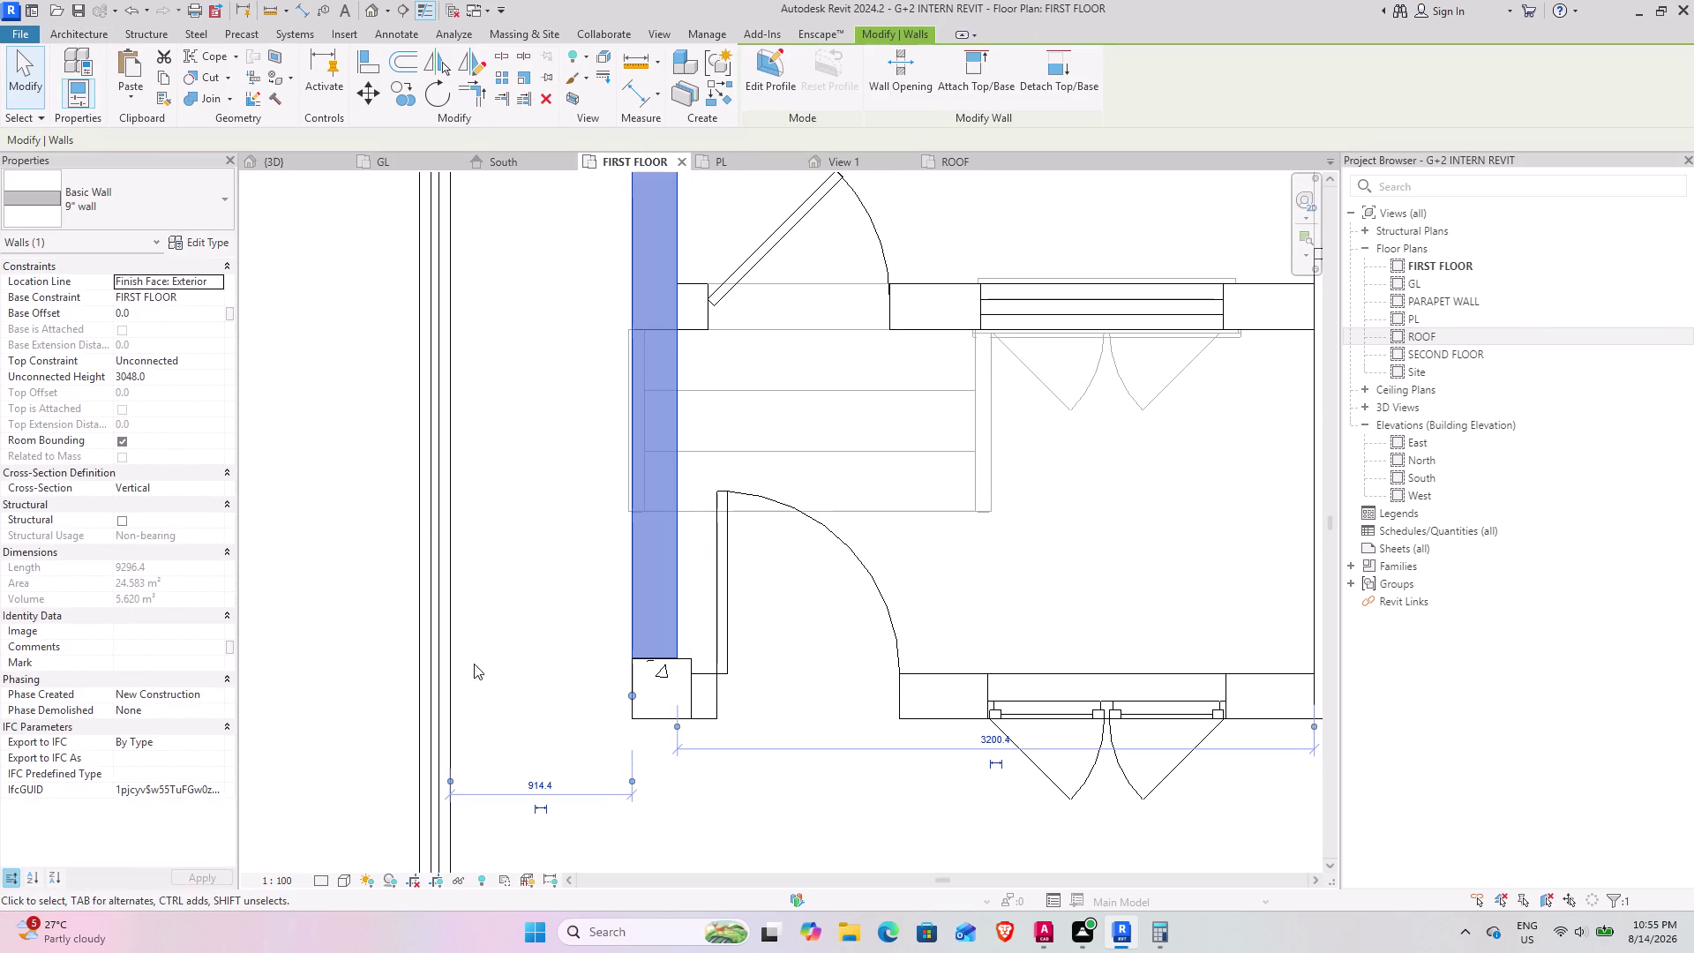
click(290, 163)
scroll(down, 3)
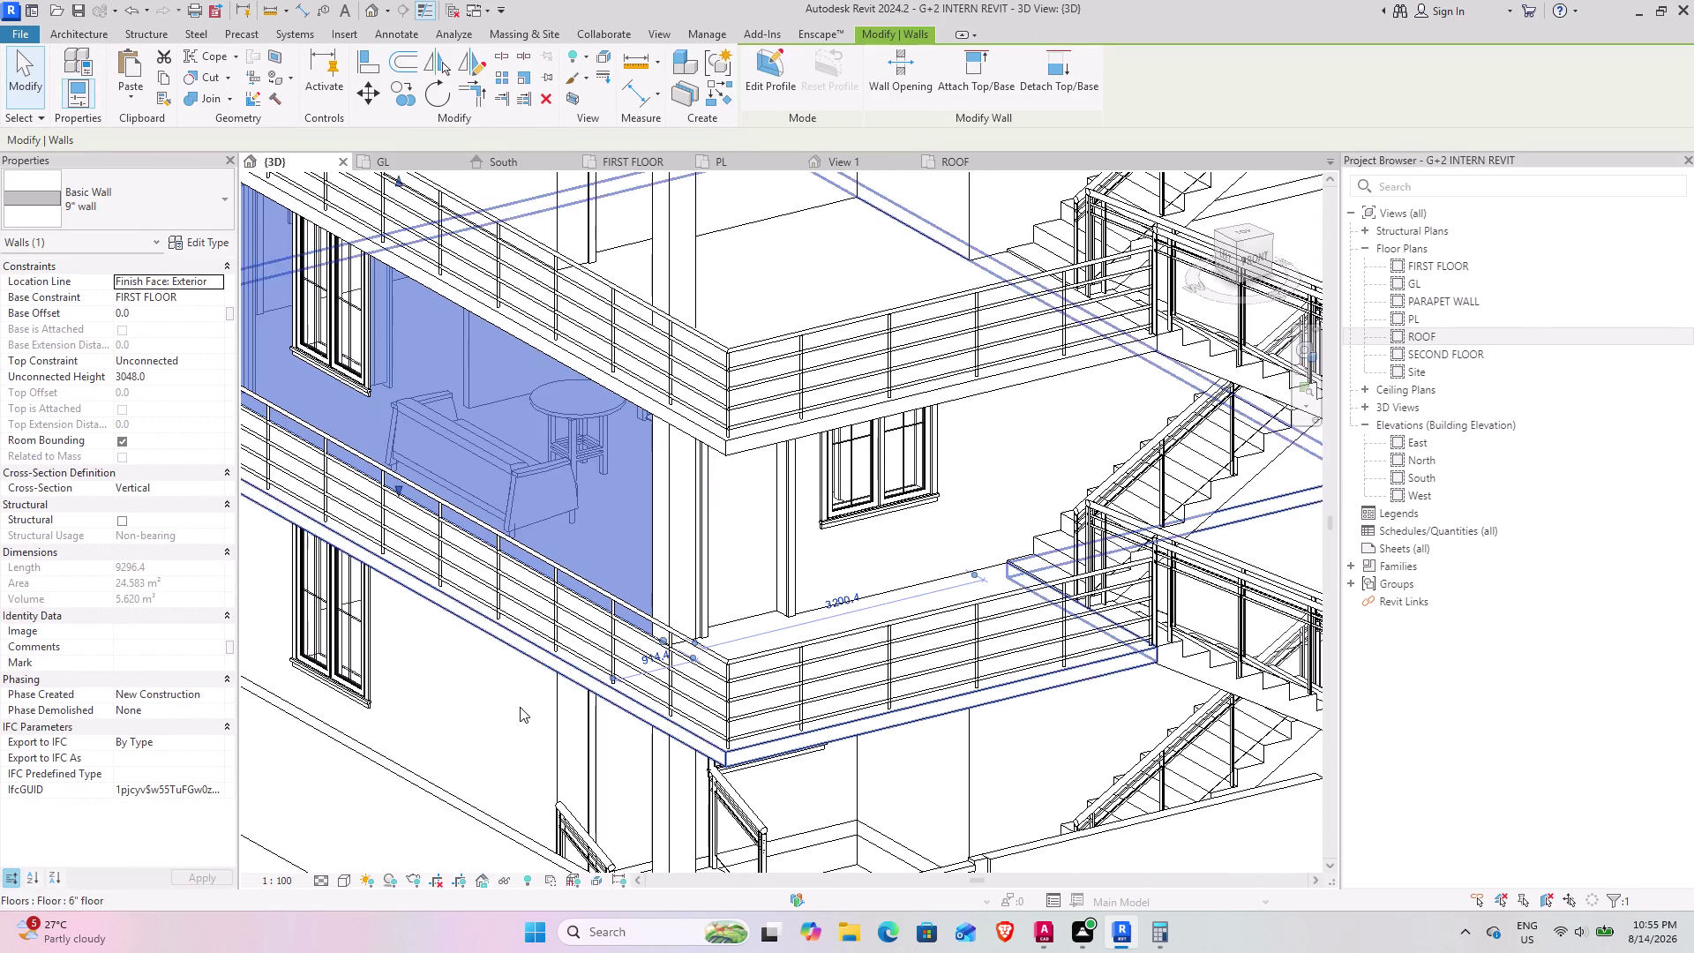
Orbit toward the lower floors and select the entrance column between floors to check it.
middle_drag(483, 626, 929, 378)
click(535, 654)
middle_drag(949, 491, 861, 537)
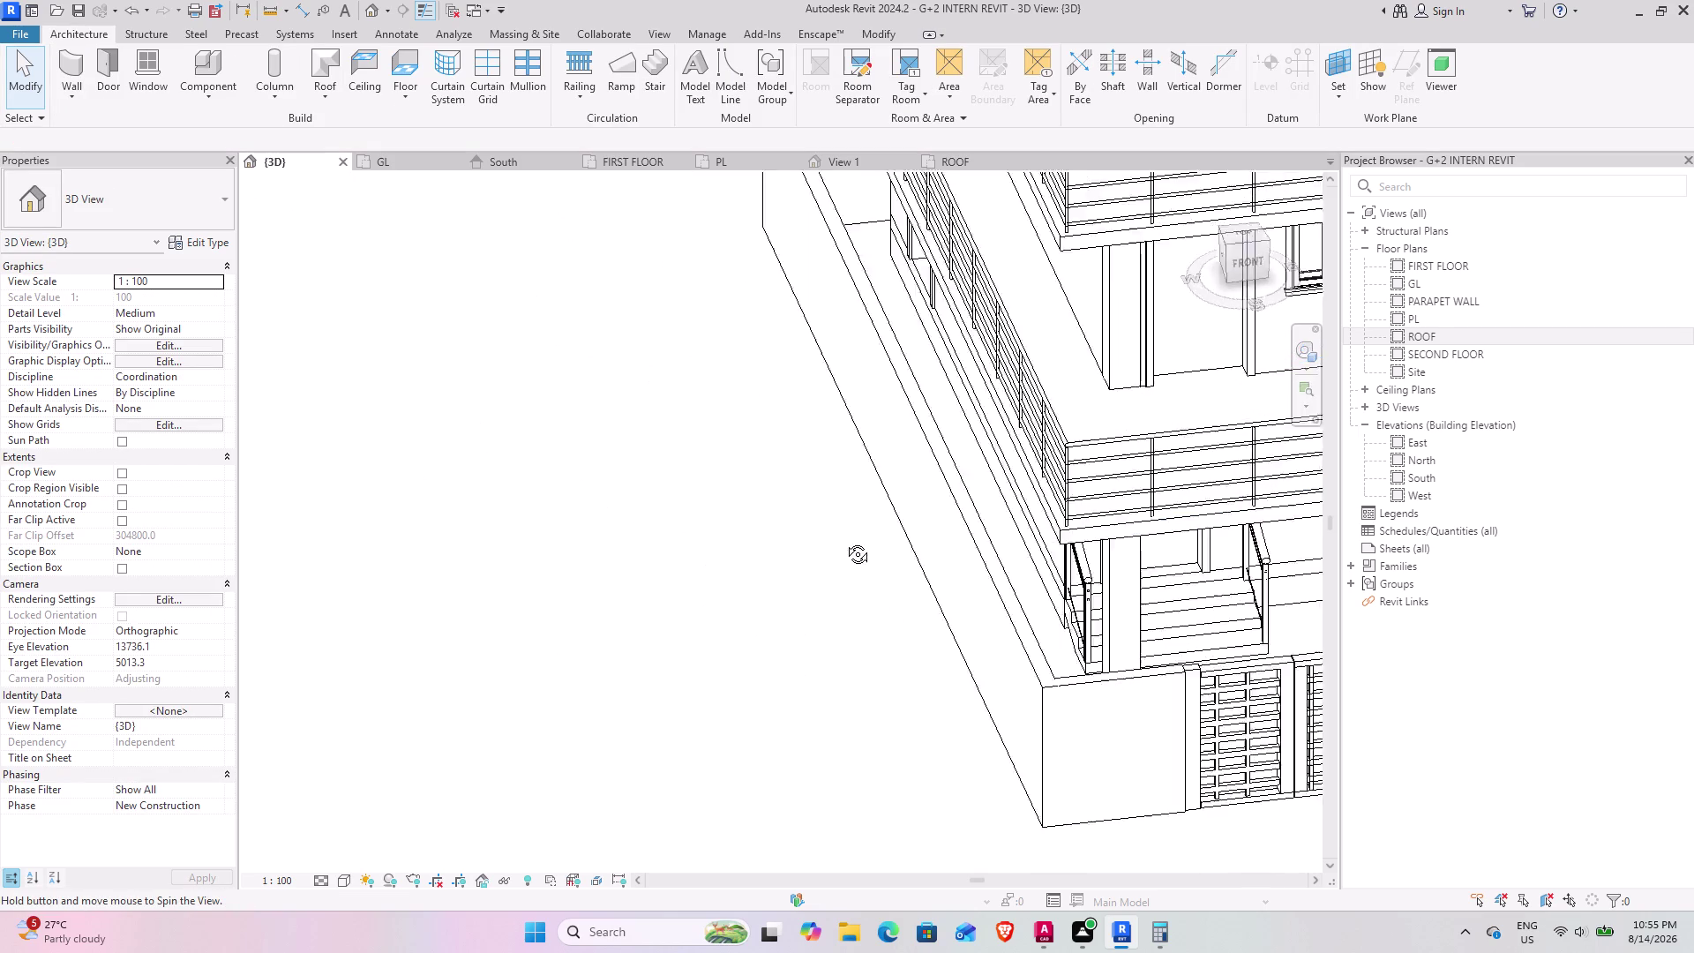
middle_drag(861, 537, 1019, 395)
middle_drag(1021, 418, 660, 539)
middle_drag(934, 482, 780, 509)
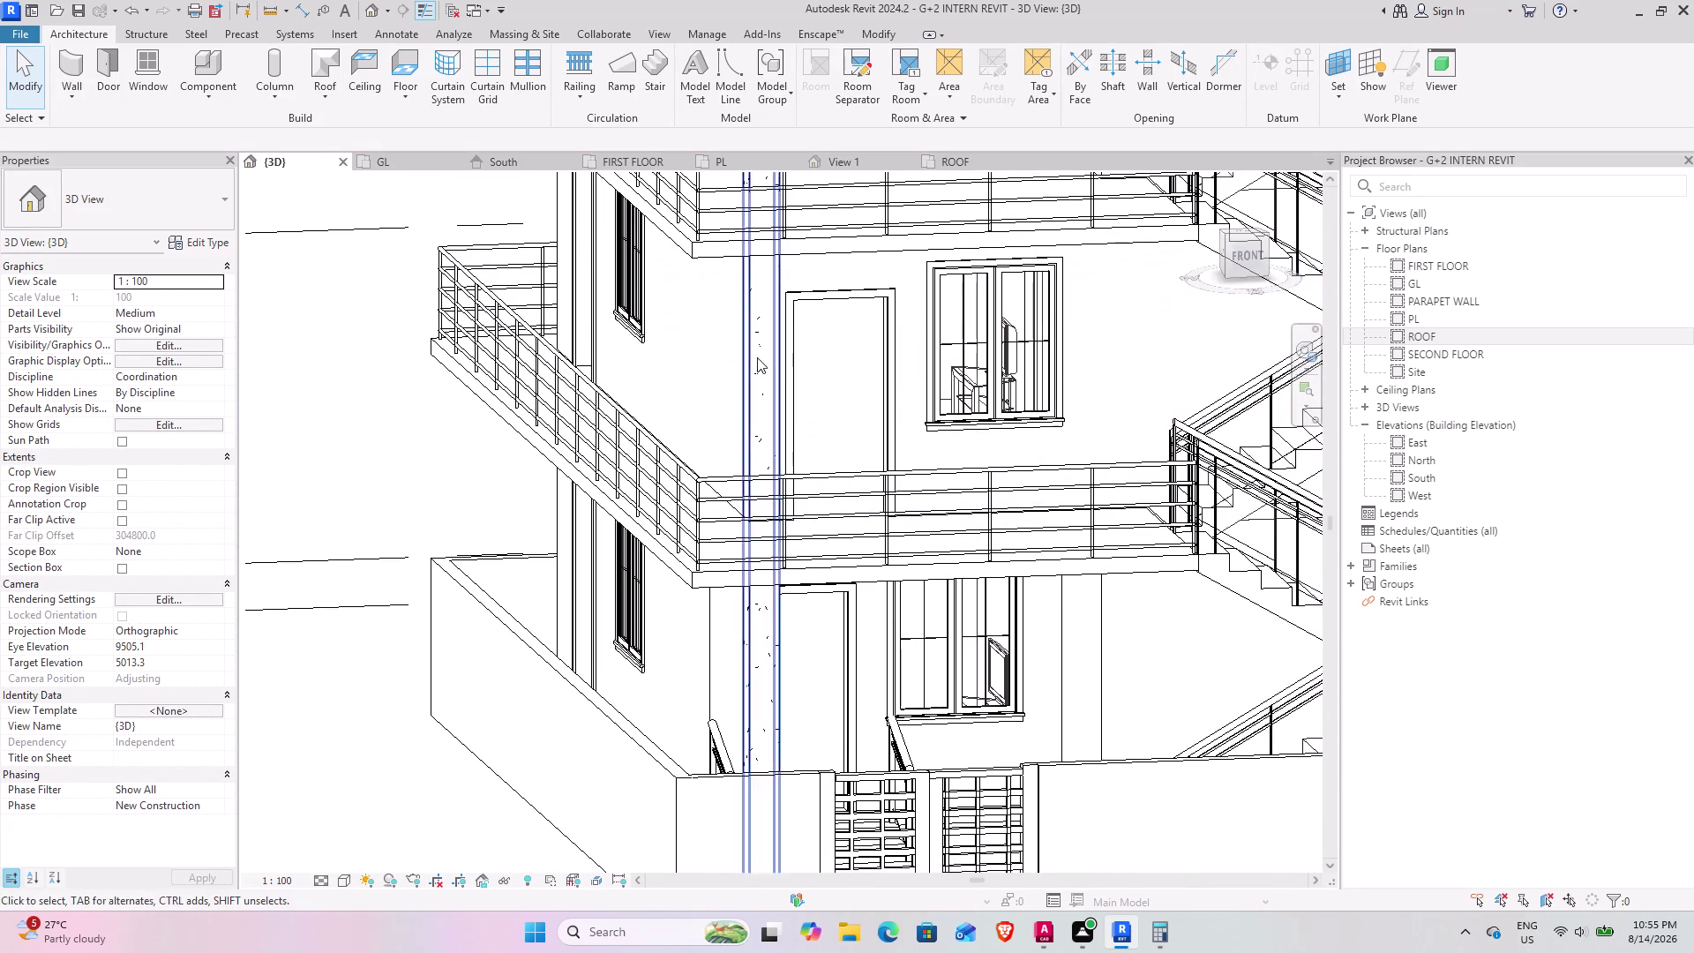
click(753, 350)
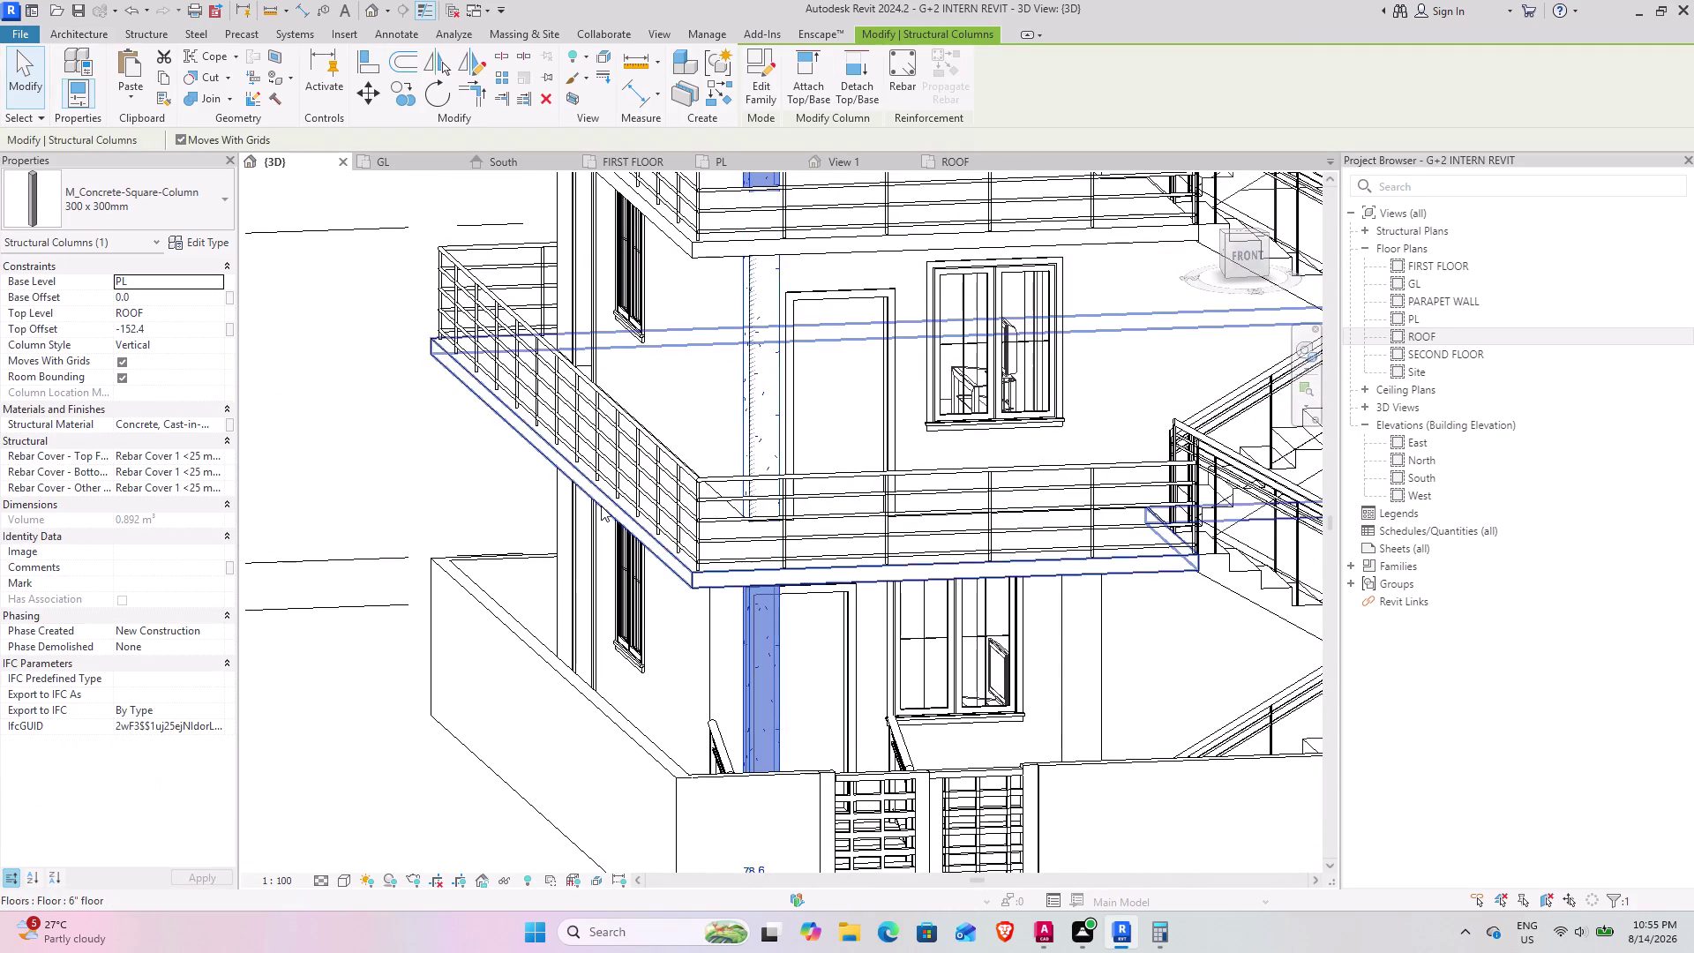
scroll(down, 3)
click(434, 673)
Orbit around the building to view it from below, its corners, stair side and front balconies.
middle_drag(509, 604, 609, 437)
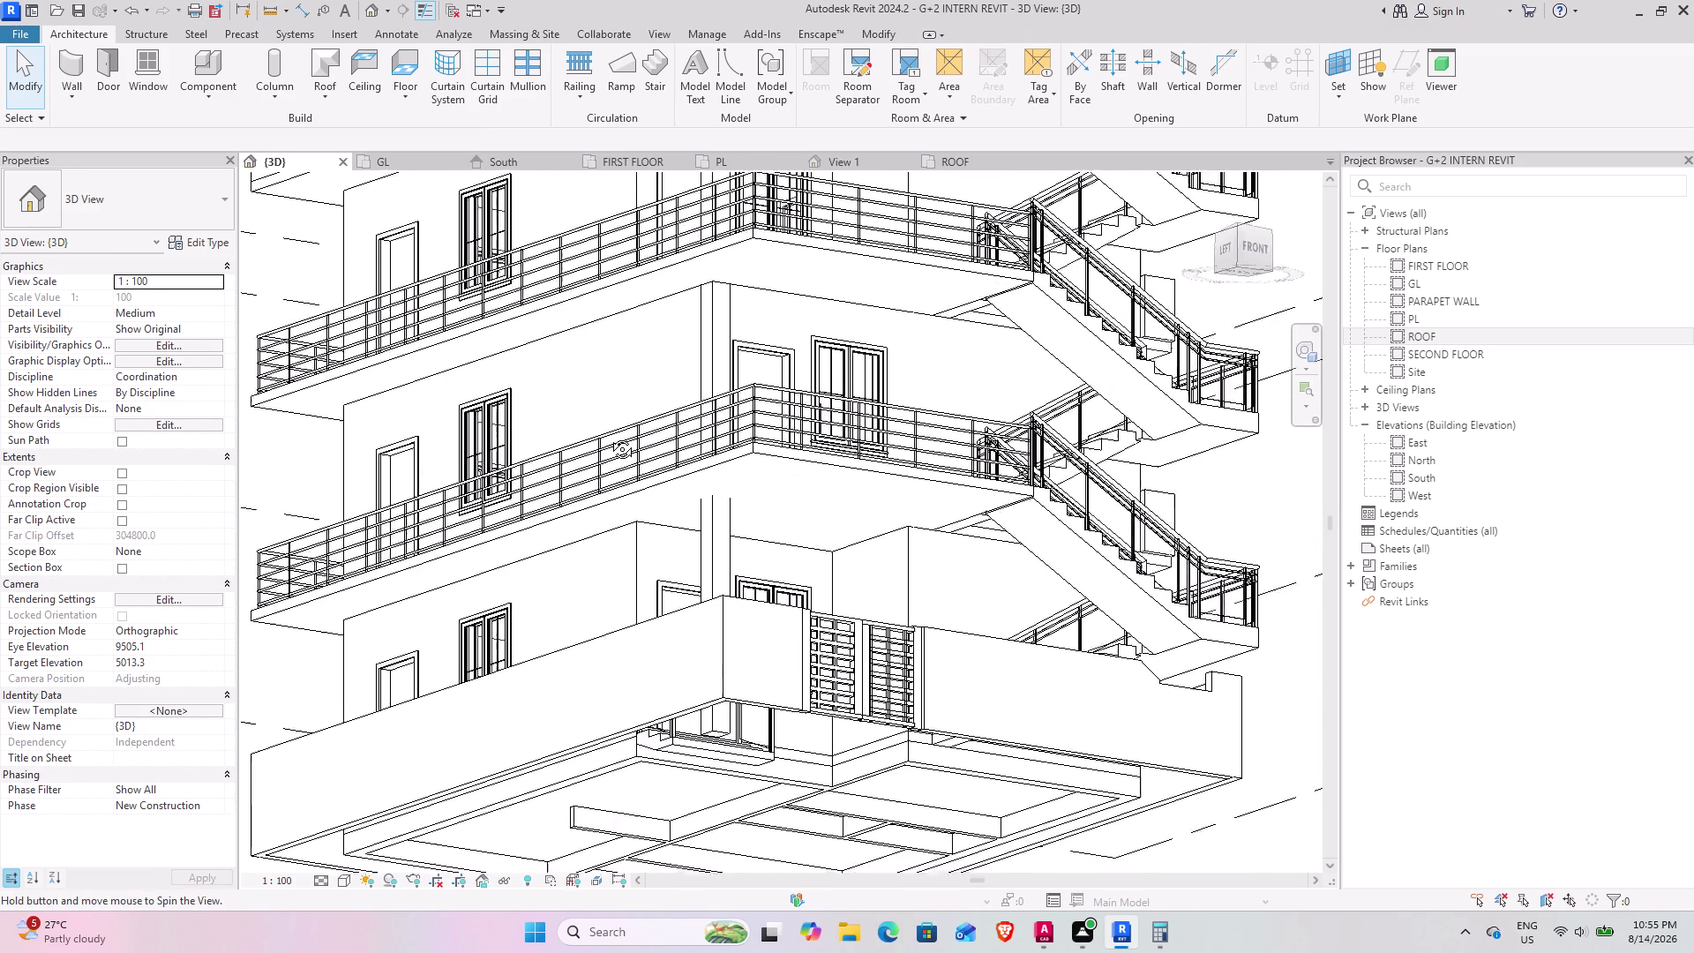
middle_drag(609, 438, 499, 549)
scroll(down, 3)
middle_drag(571, 479, 534, 547)
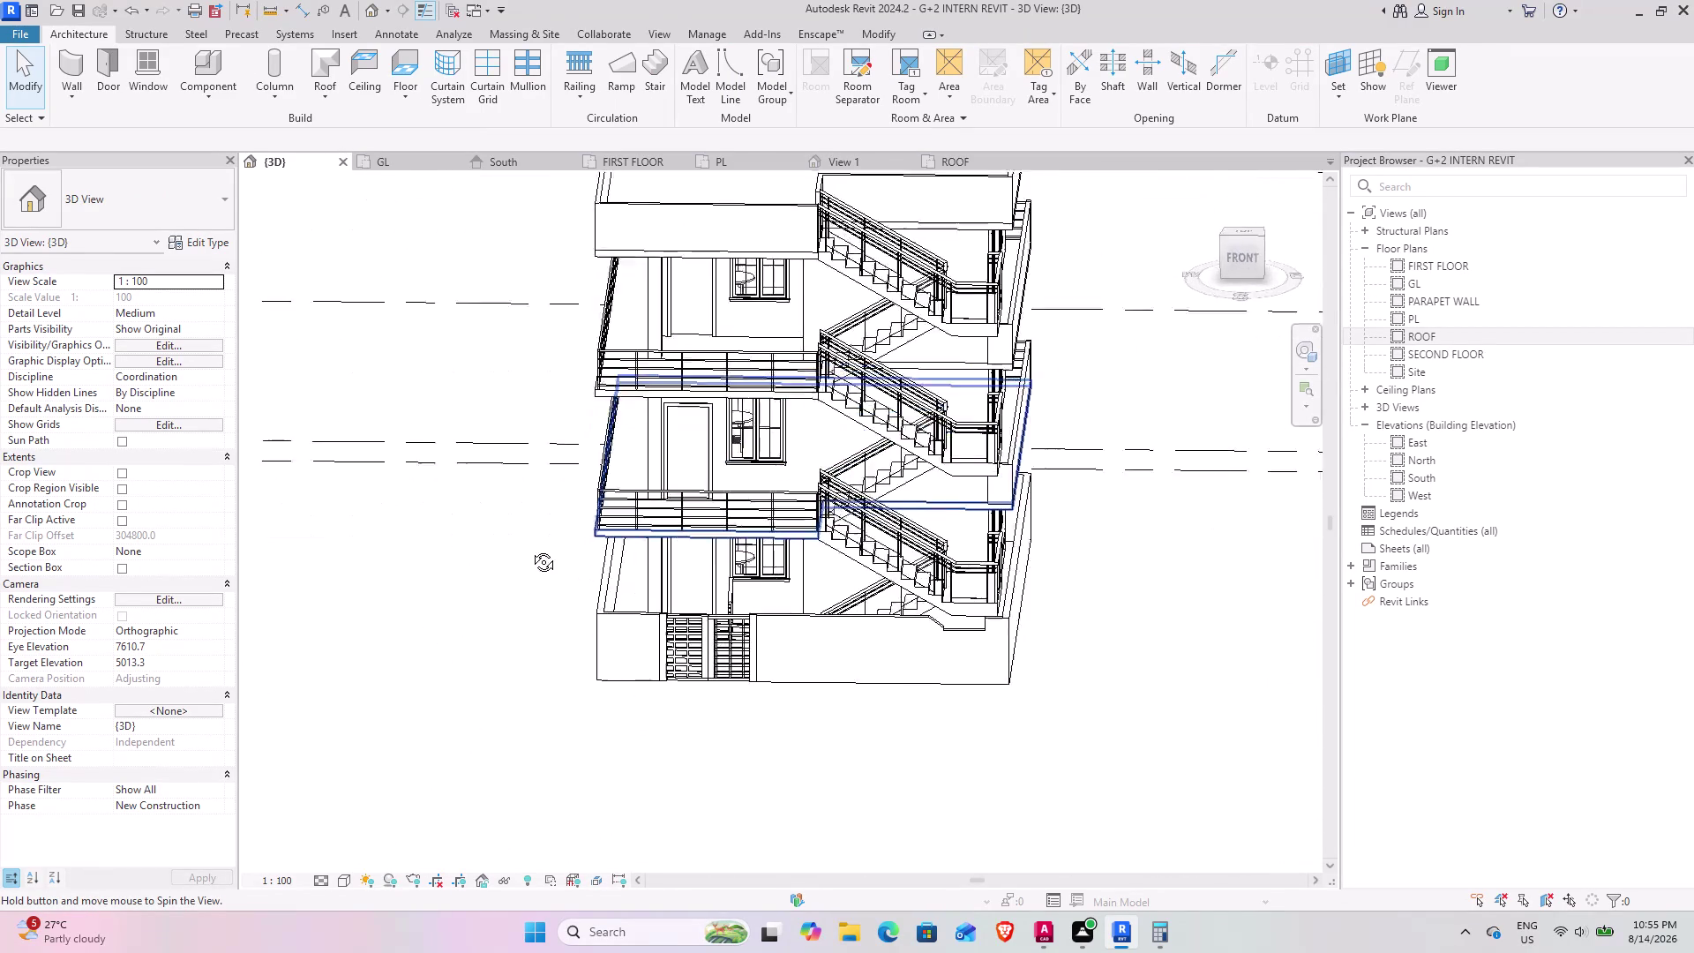
middle_drag(534, 546, 654, 524)
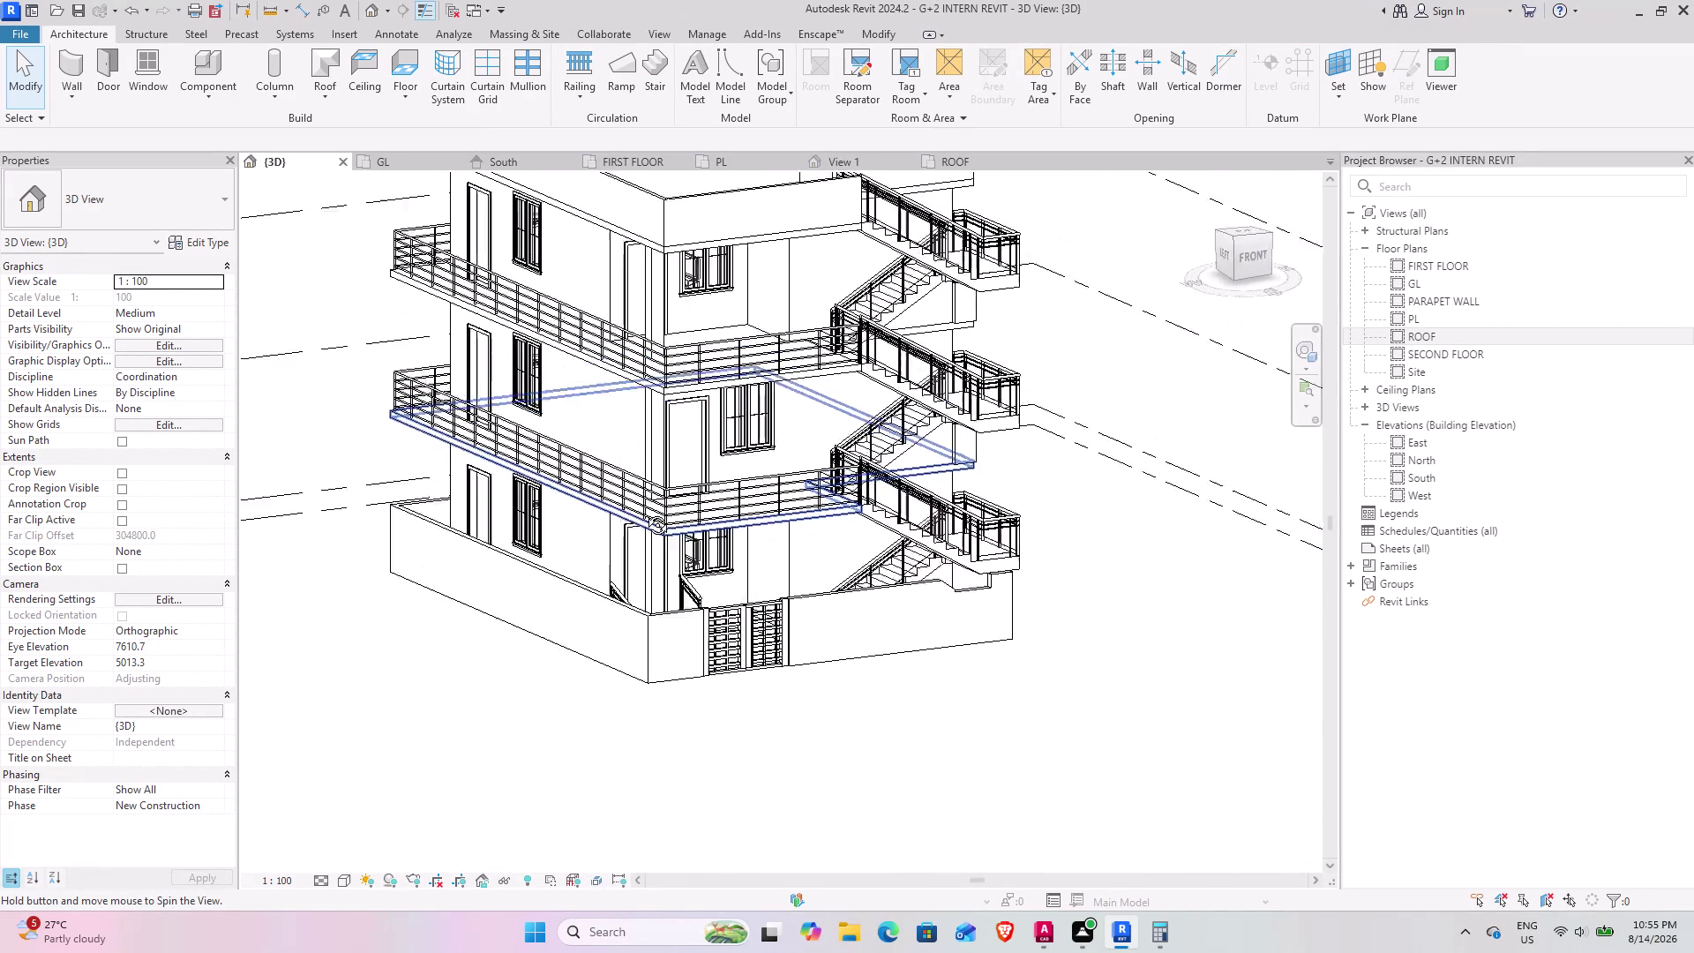
middle_drag(654, 523, 758, 525)
middle_drag(618, 519, 629, 623)
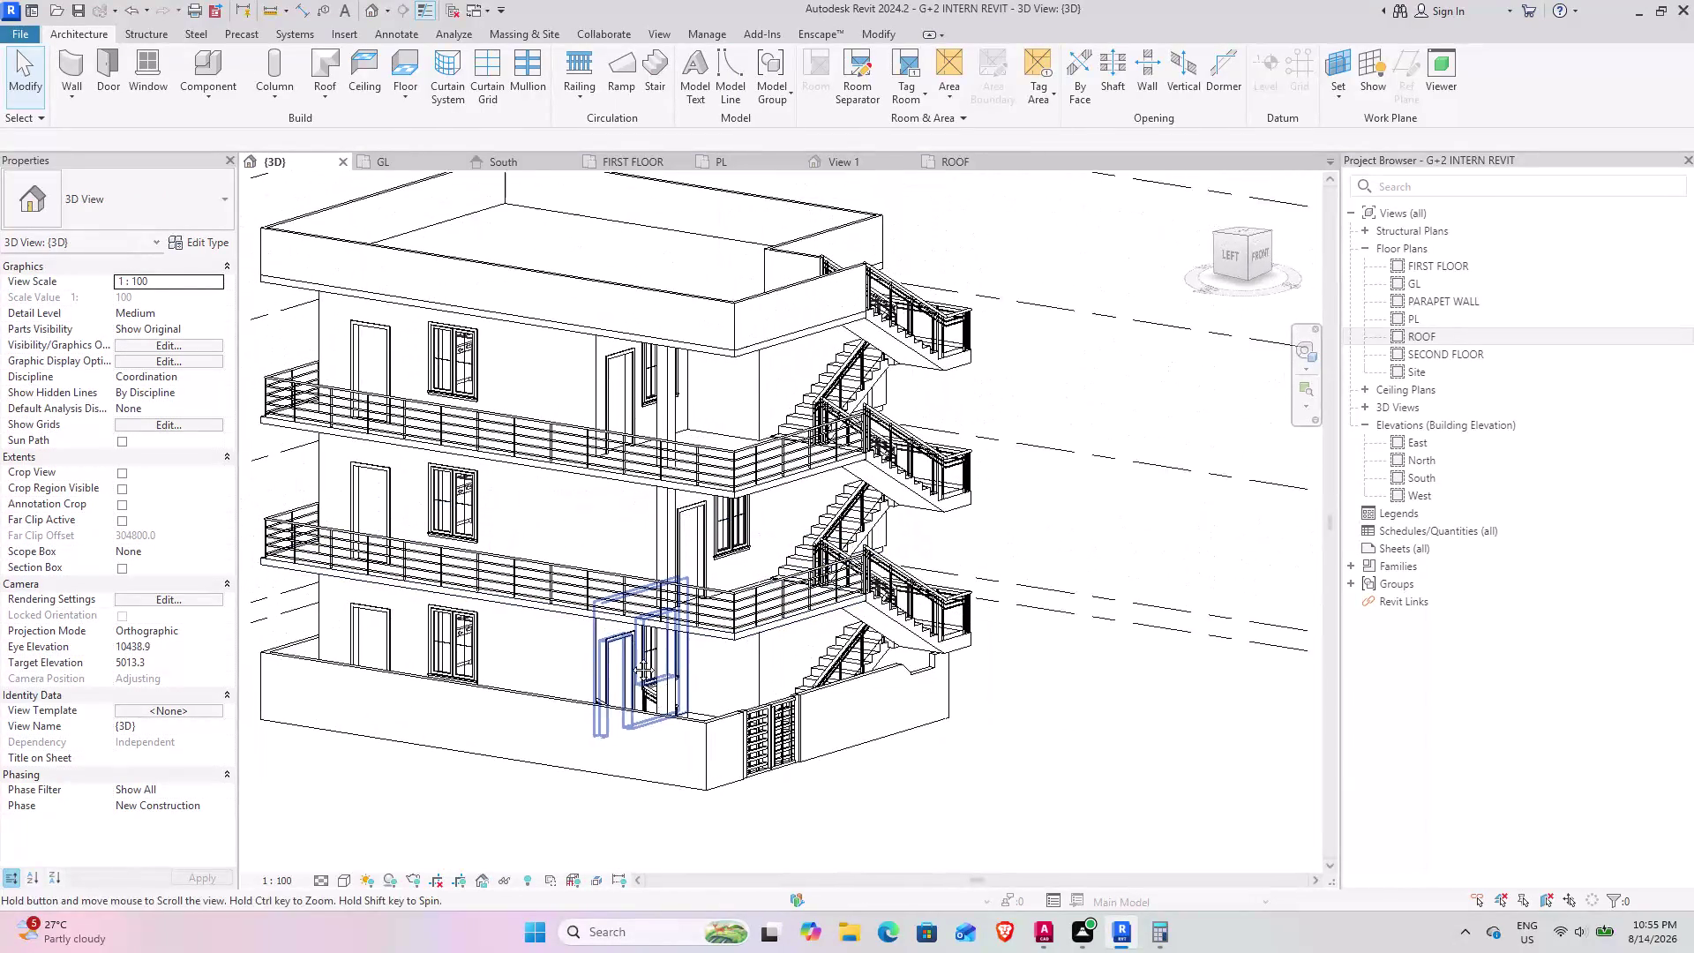
middle_drag(630, 624, 630, 698)
middle_drag(699, 508, 627, 559)
middle_drag(600, 679, 600, 677)
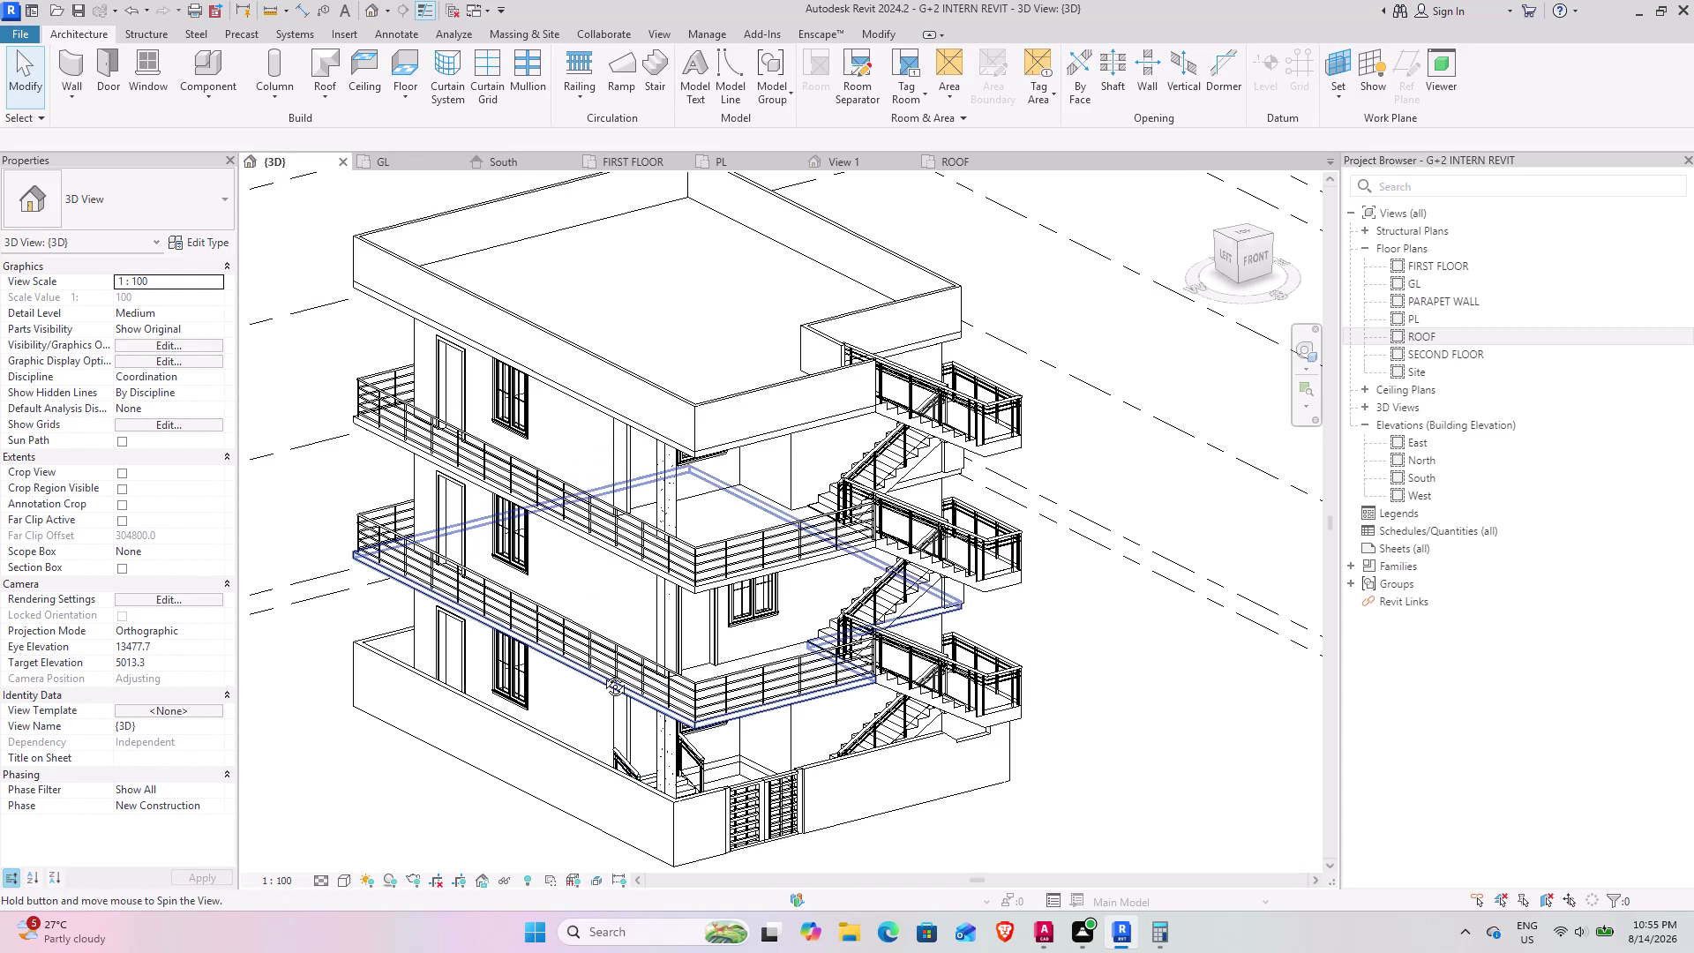
middle_drag(600, 676, 569, 624)
middle_drag(556, 622, 540, 619)
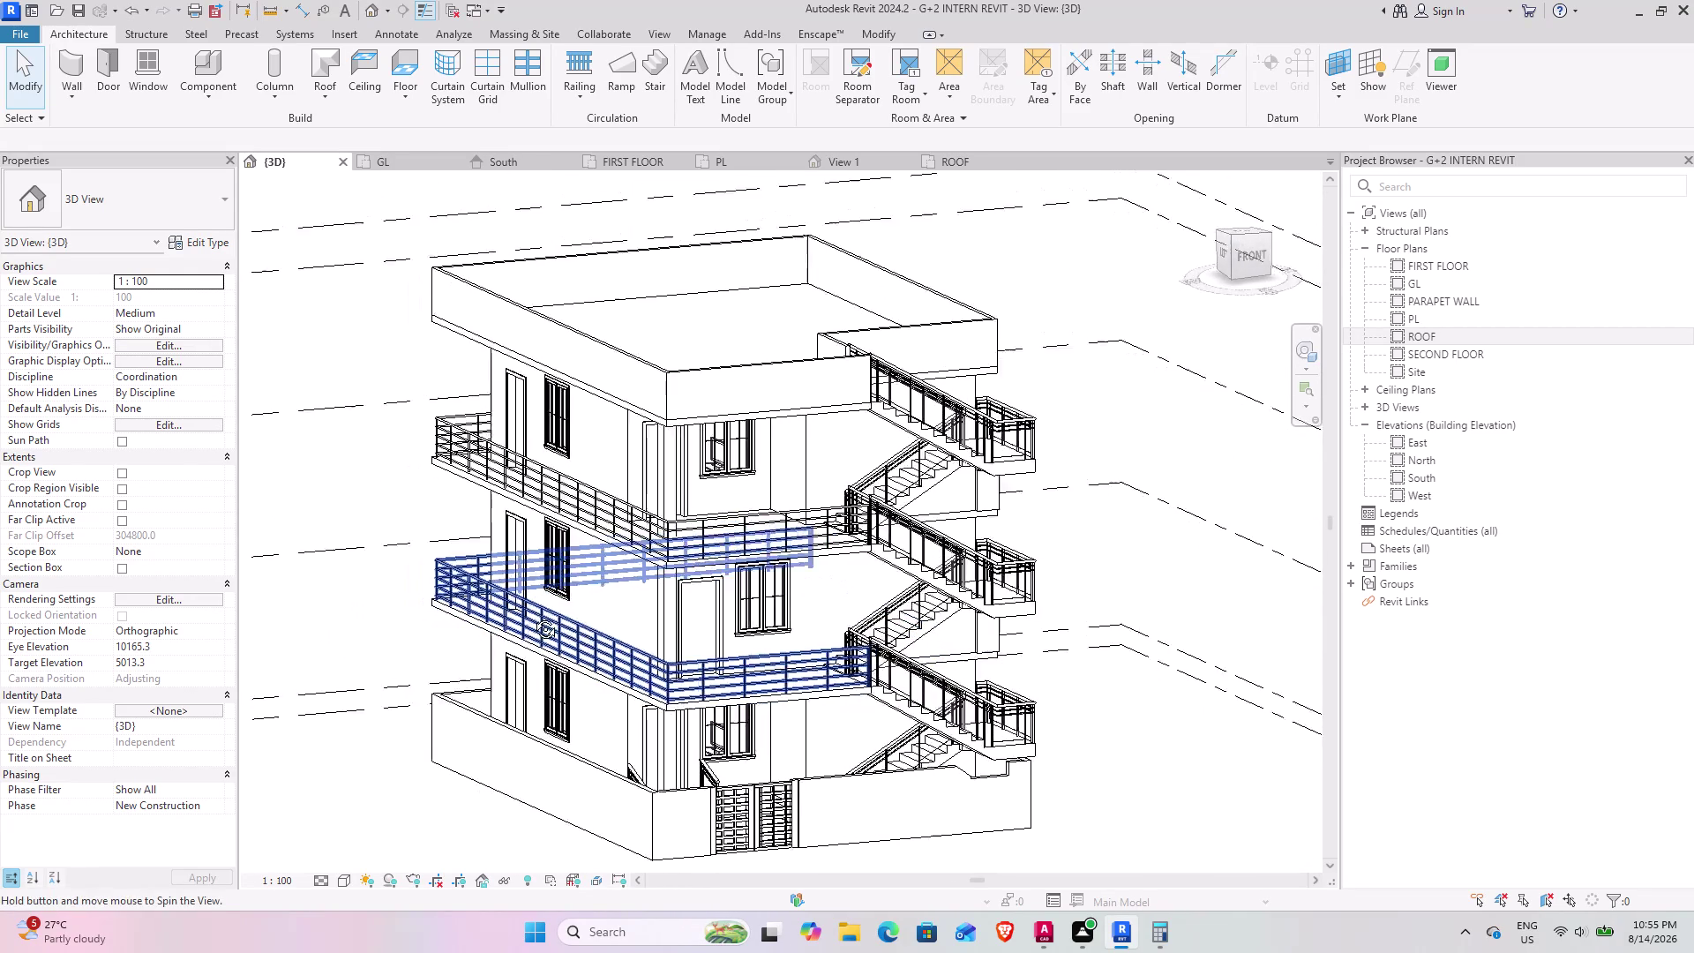
middle_drag(540, 618, 533, 659)
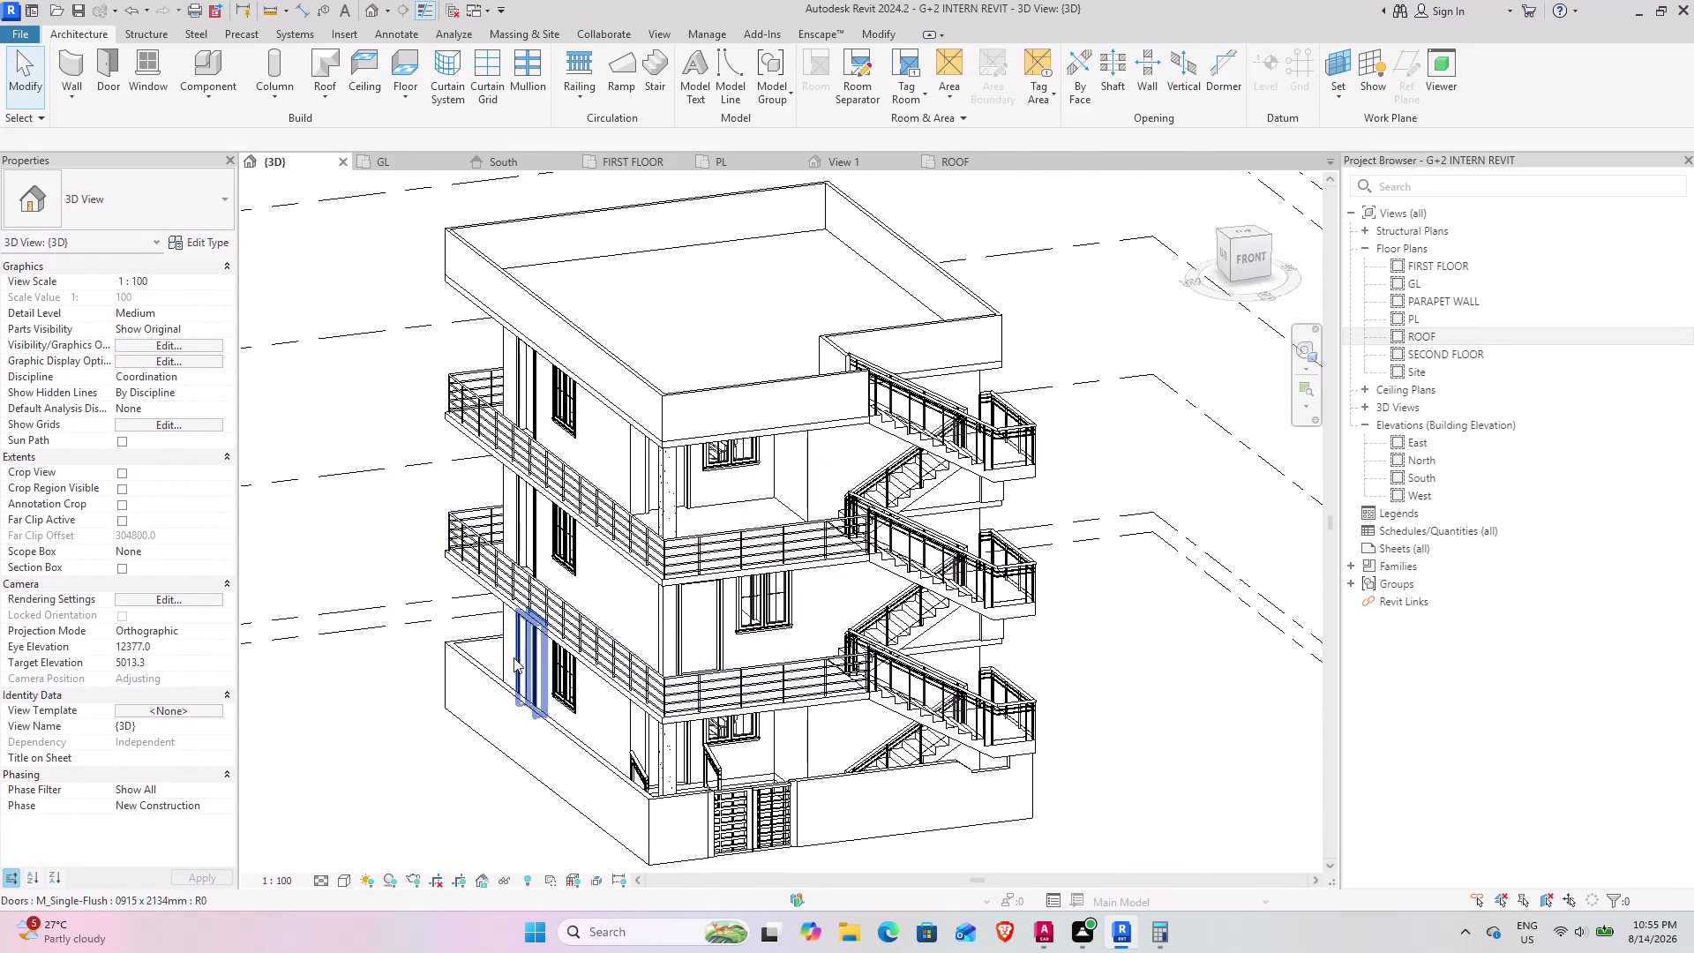
middle_drag(508, 659, 755, 800)
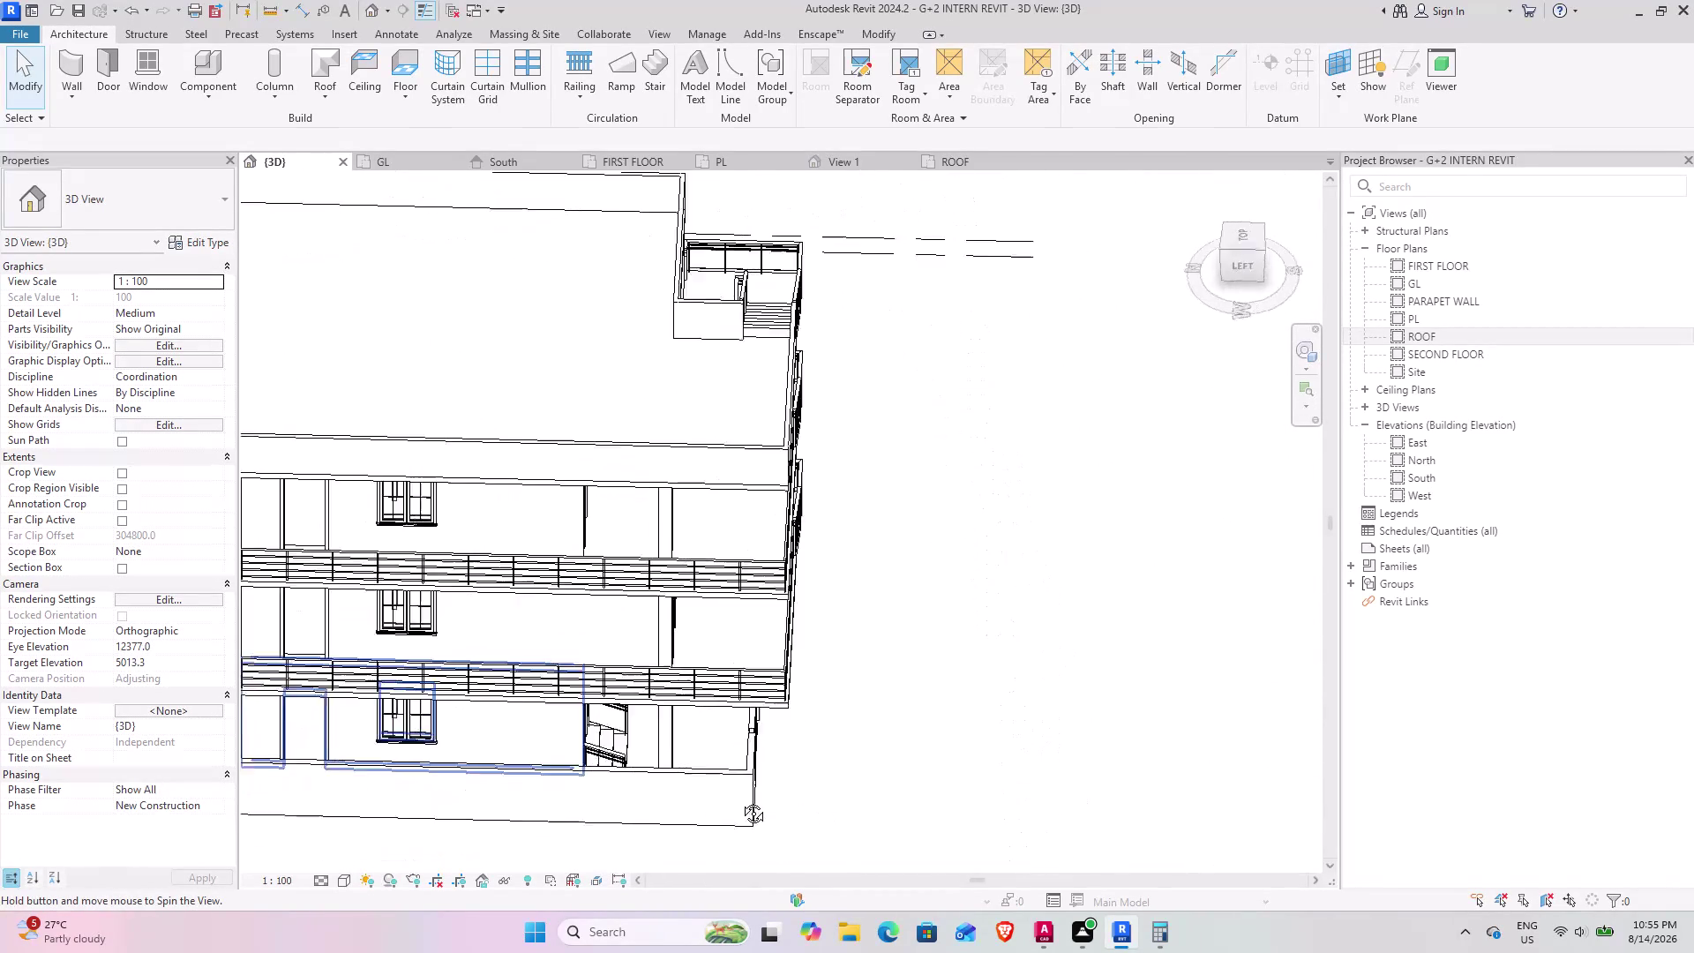
middle_drag(755, 800, 478, 749)
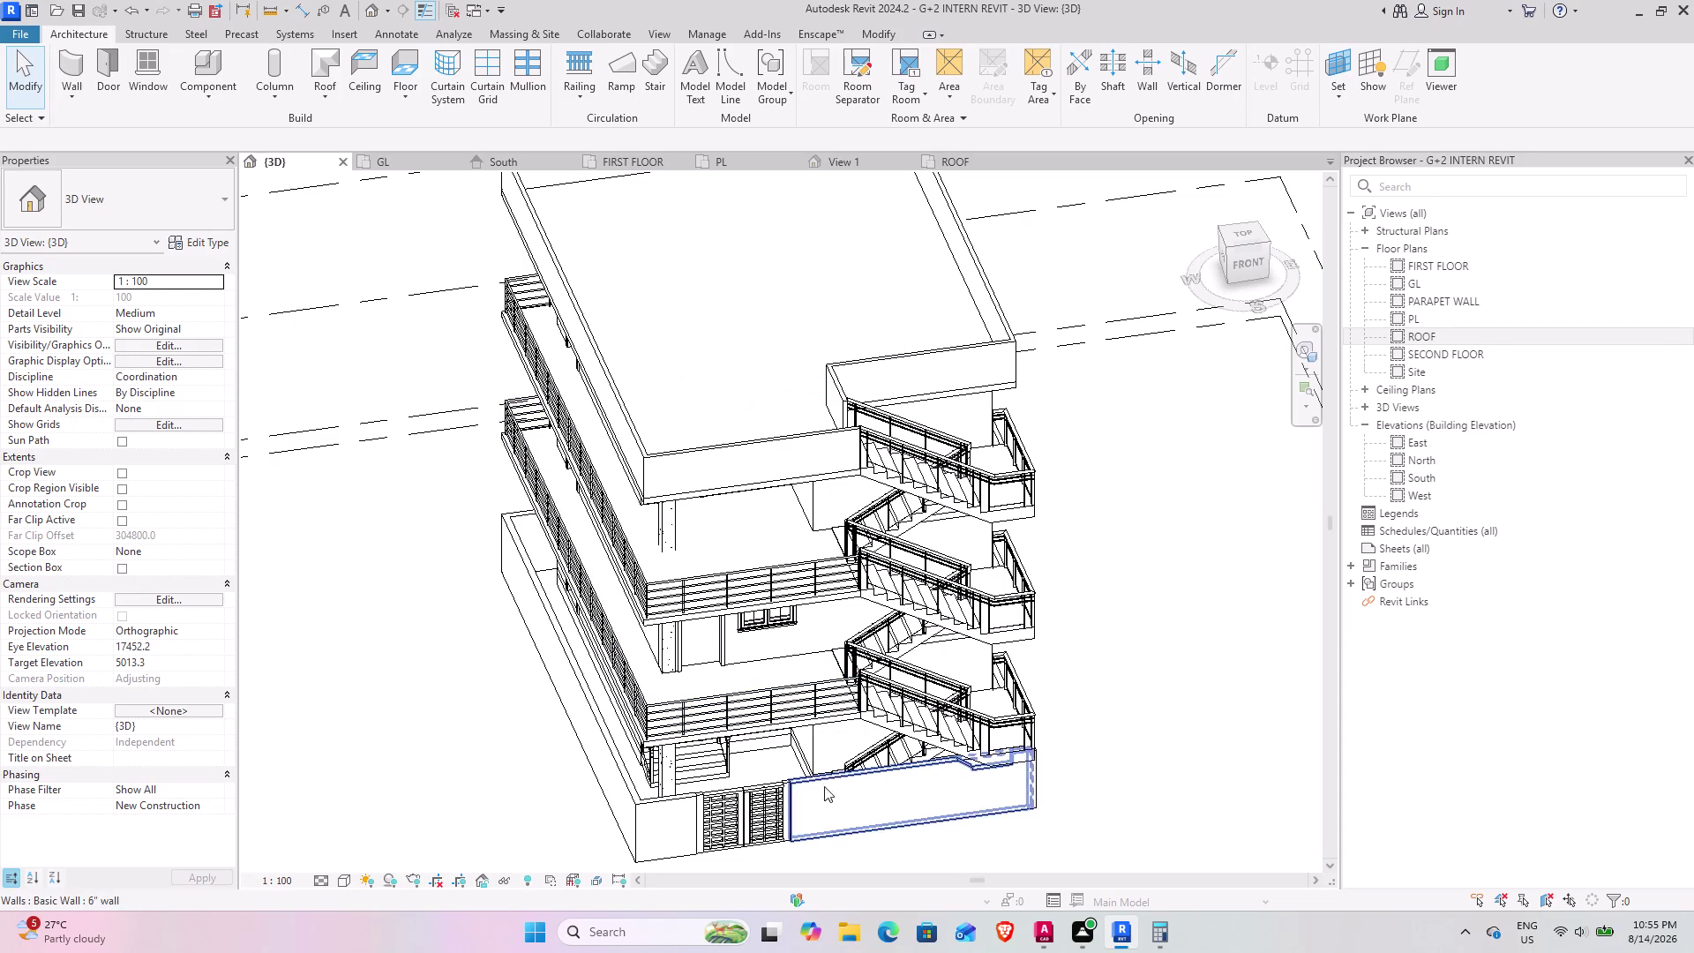
Look down on the stair tower and entrance gate from above, then bring up the ROOF plan.
middle_drag(721, 780, 835, 729)
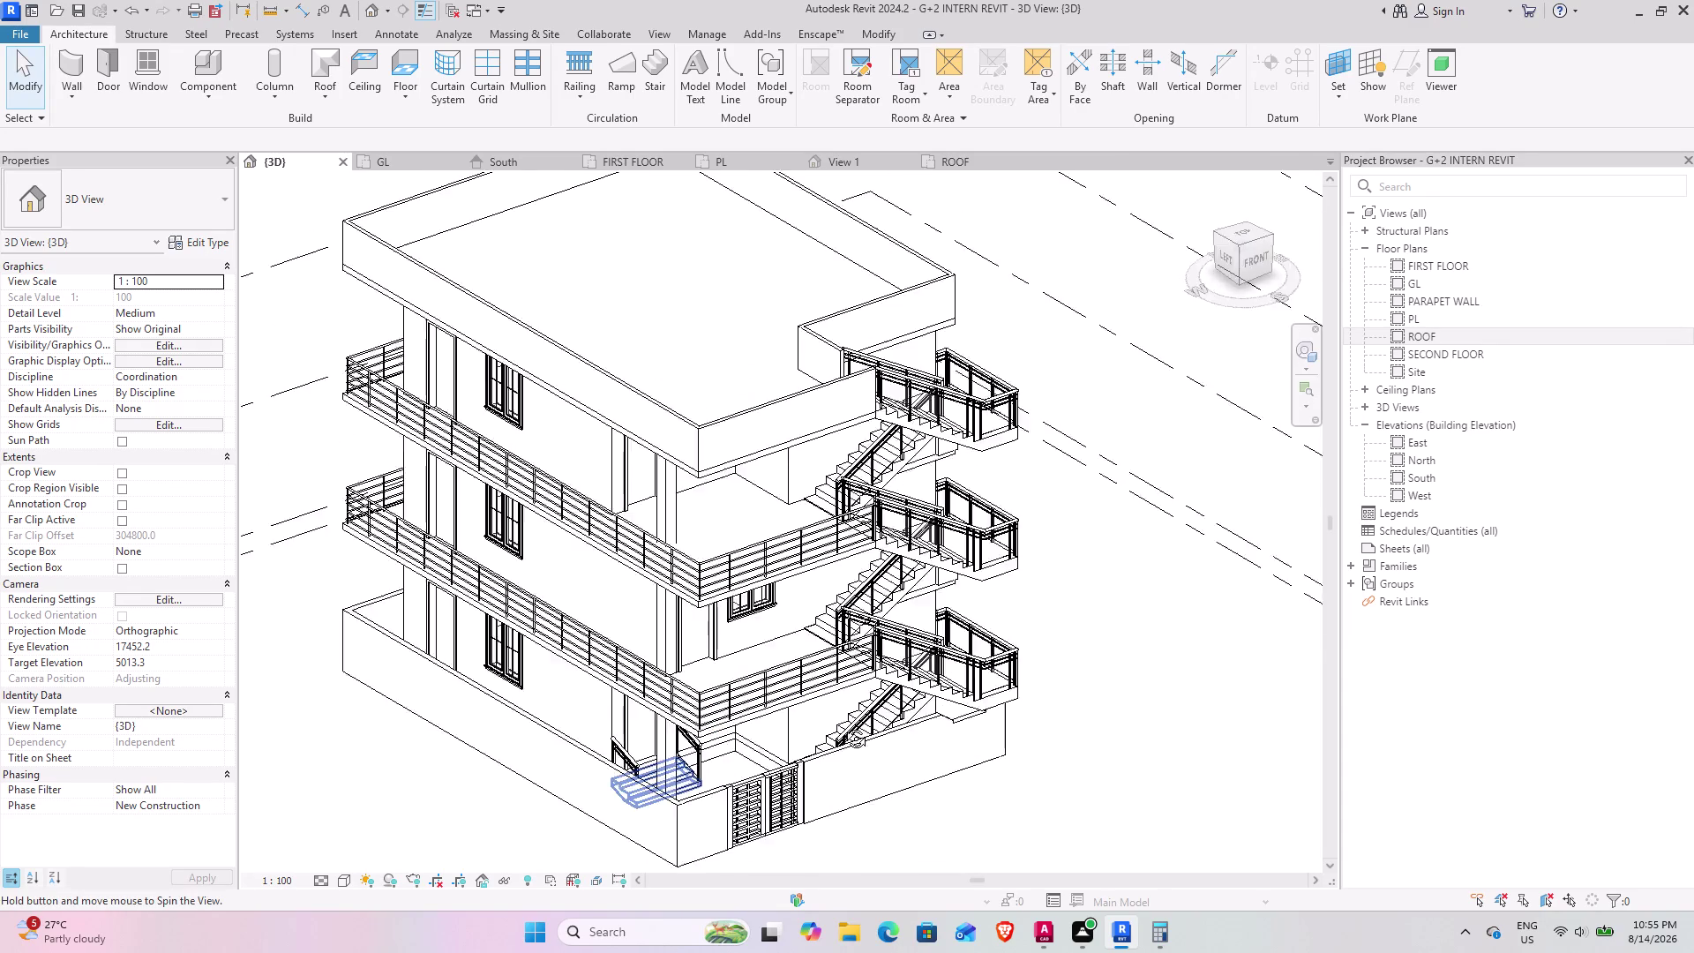
middle_drag(836, 728, 693, 784)
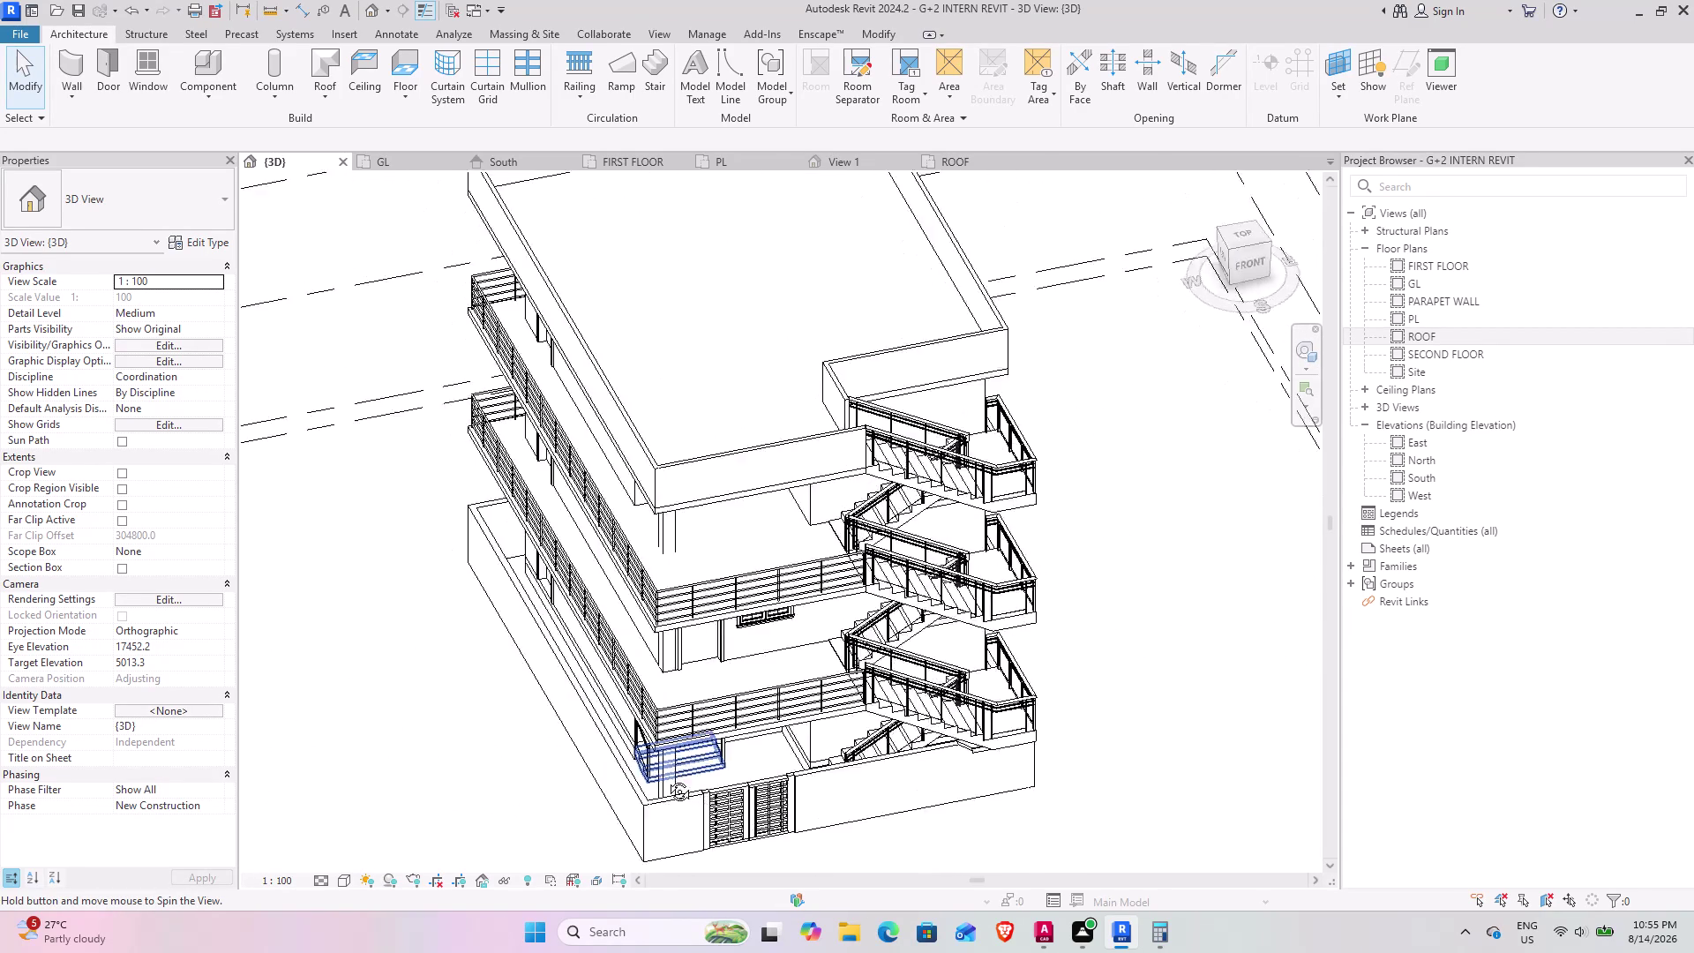
middle_drag(693, 784, 640, 717)
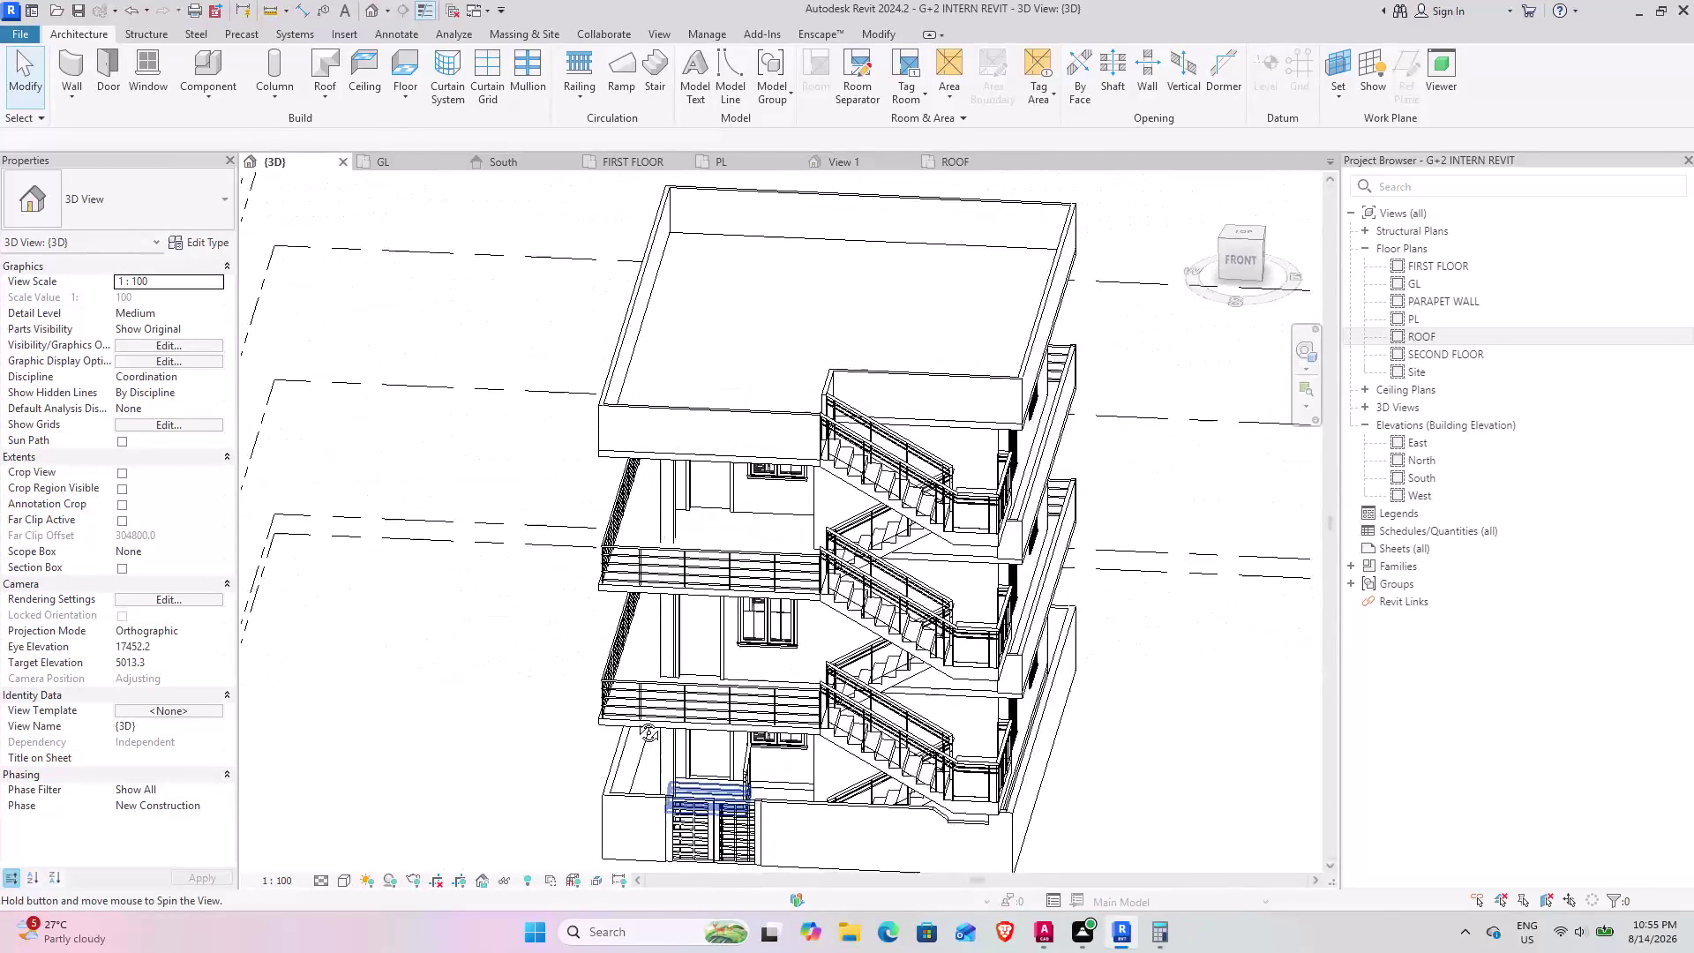
middle_drag(640, 716, 644, 899)
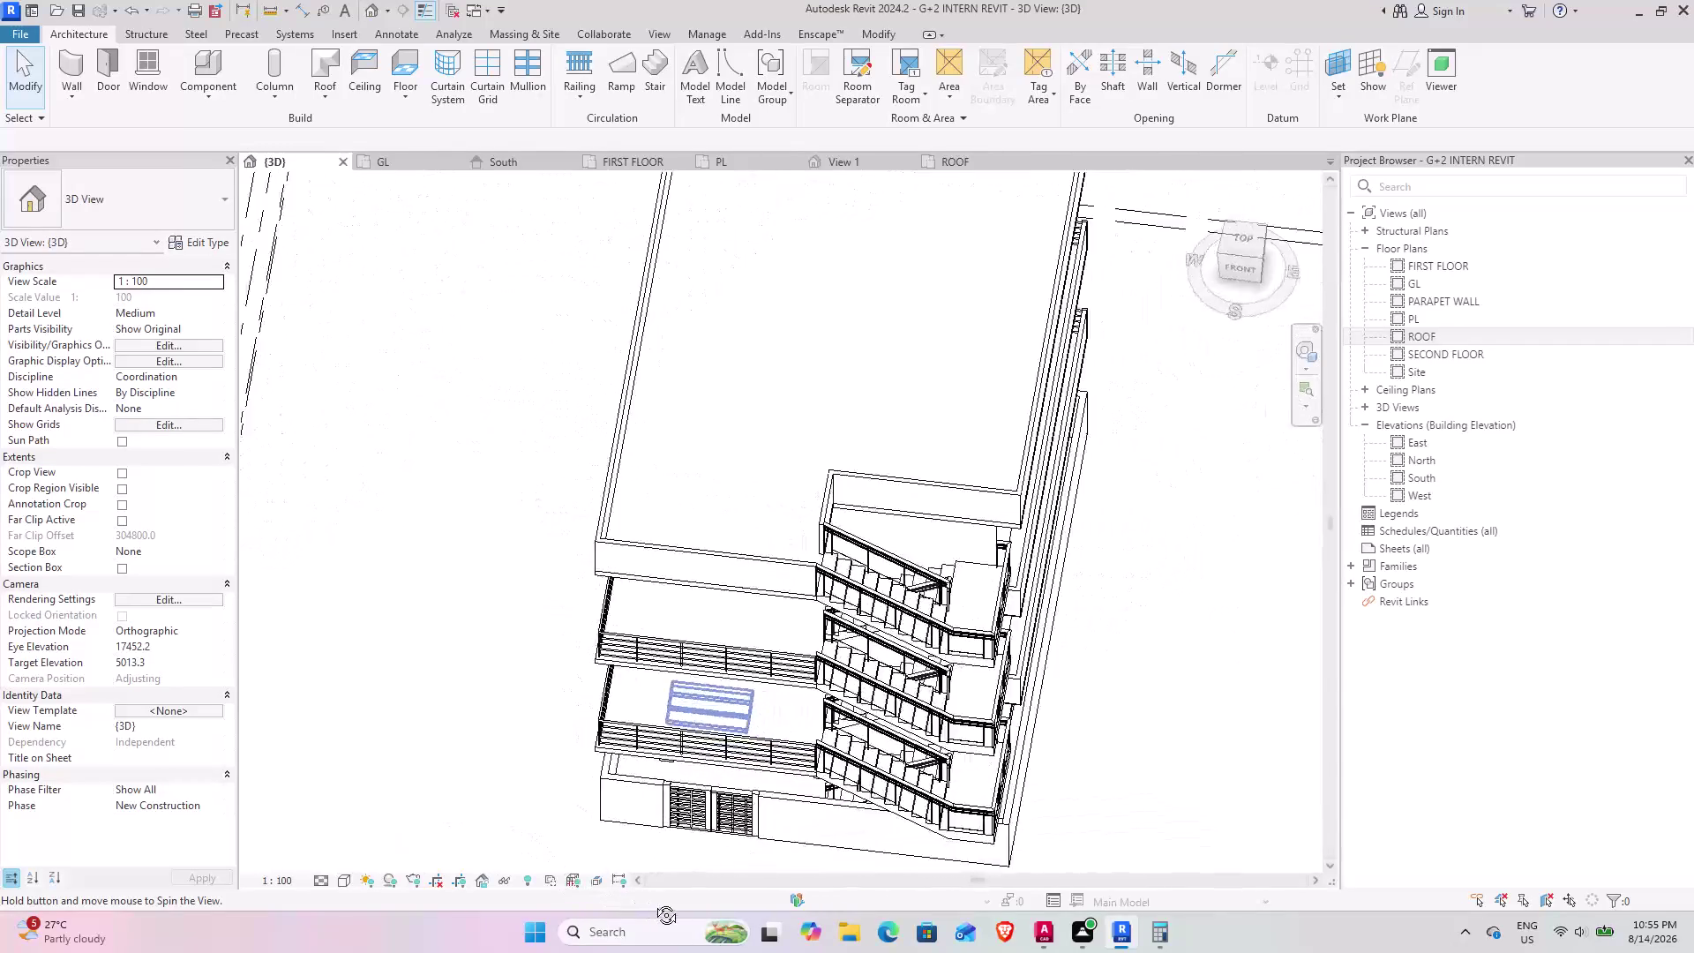
middle_drag(644, 899, 772, 840)
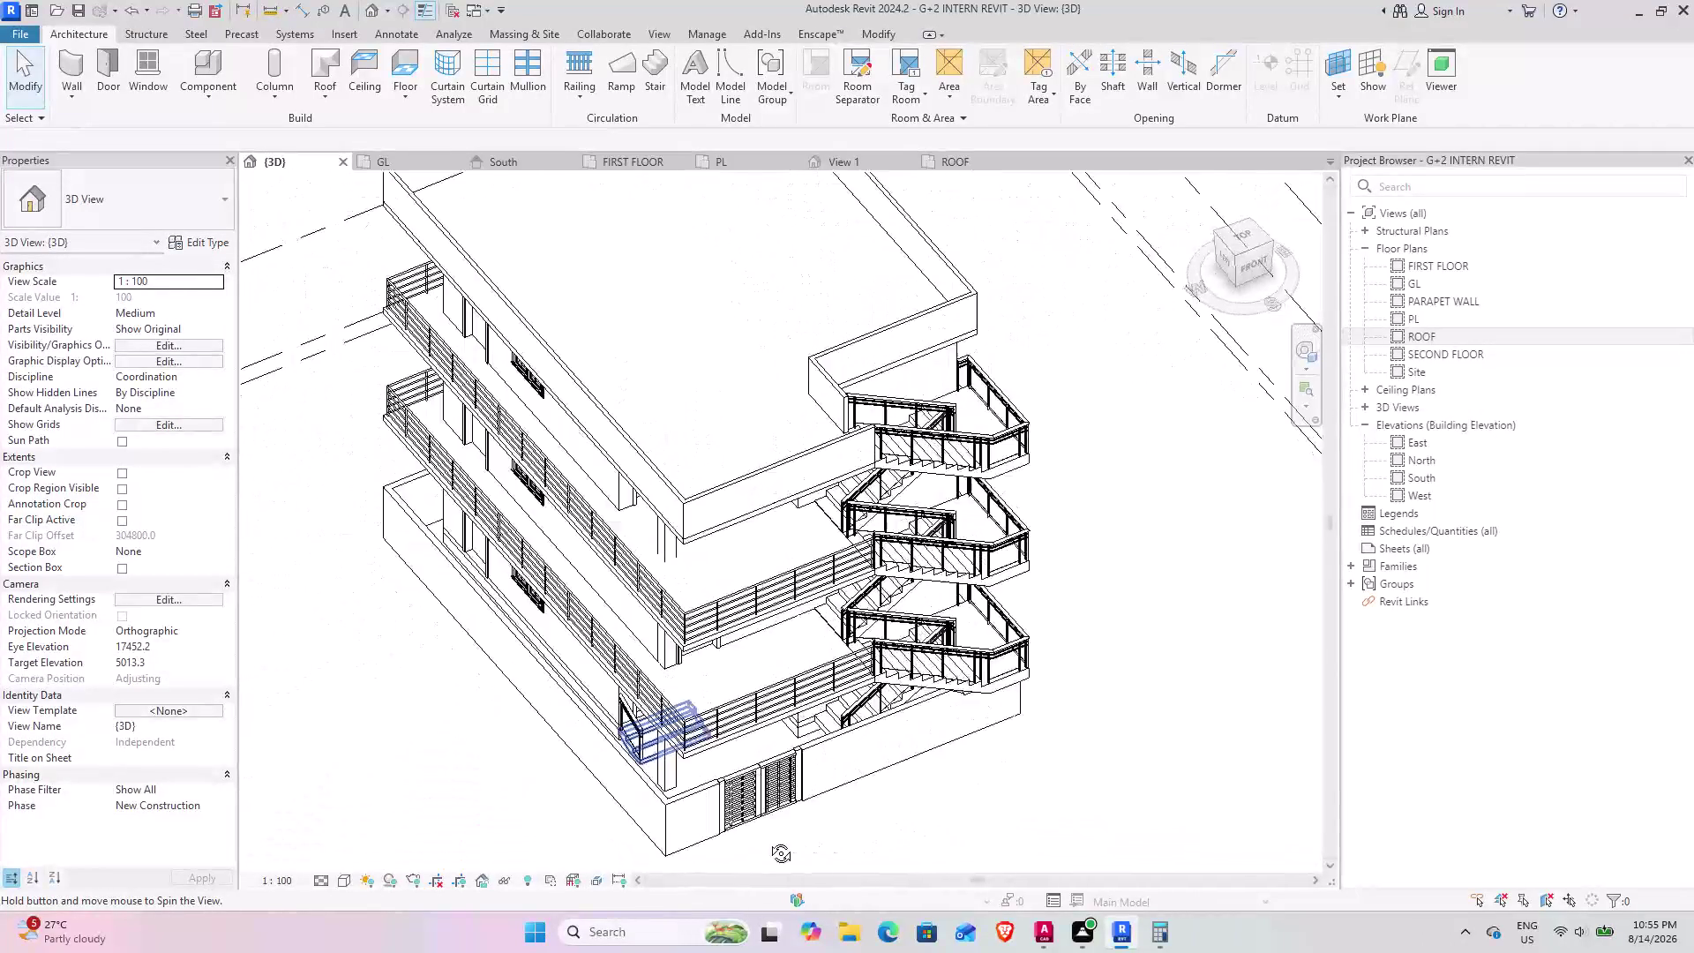
middle_drag(772, 840, 636, 844)
middle_drag(713, 747, 728, 704)
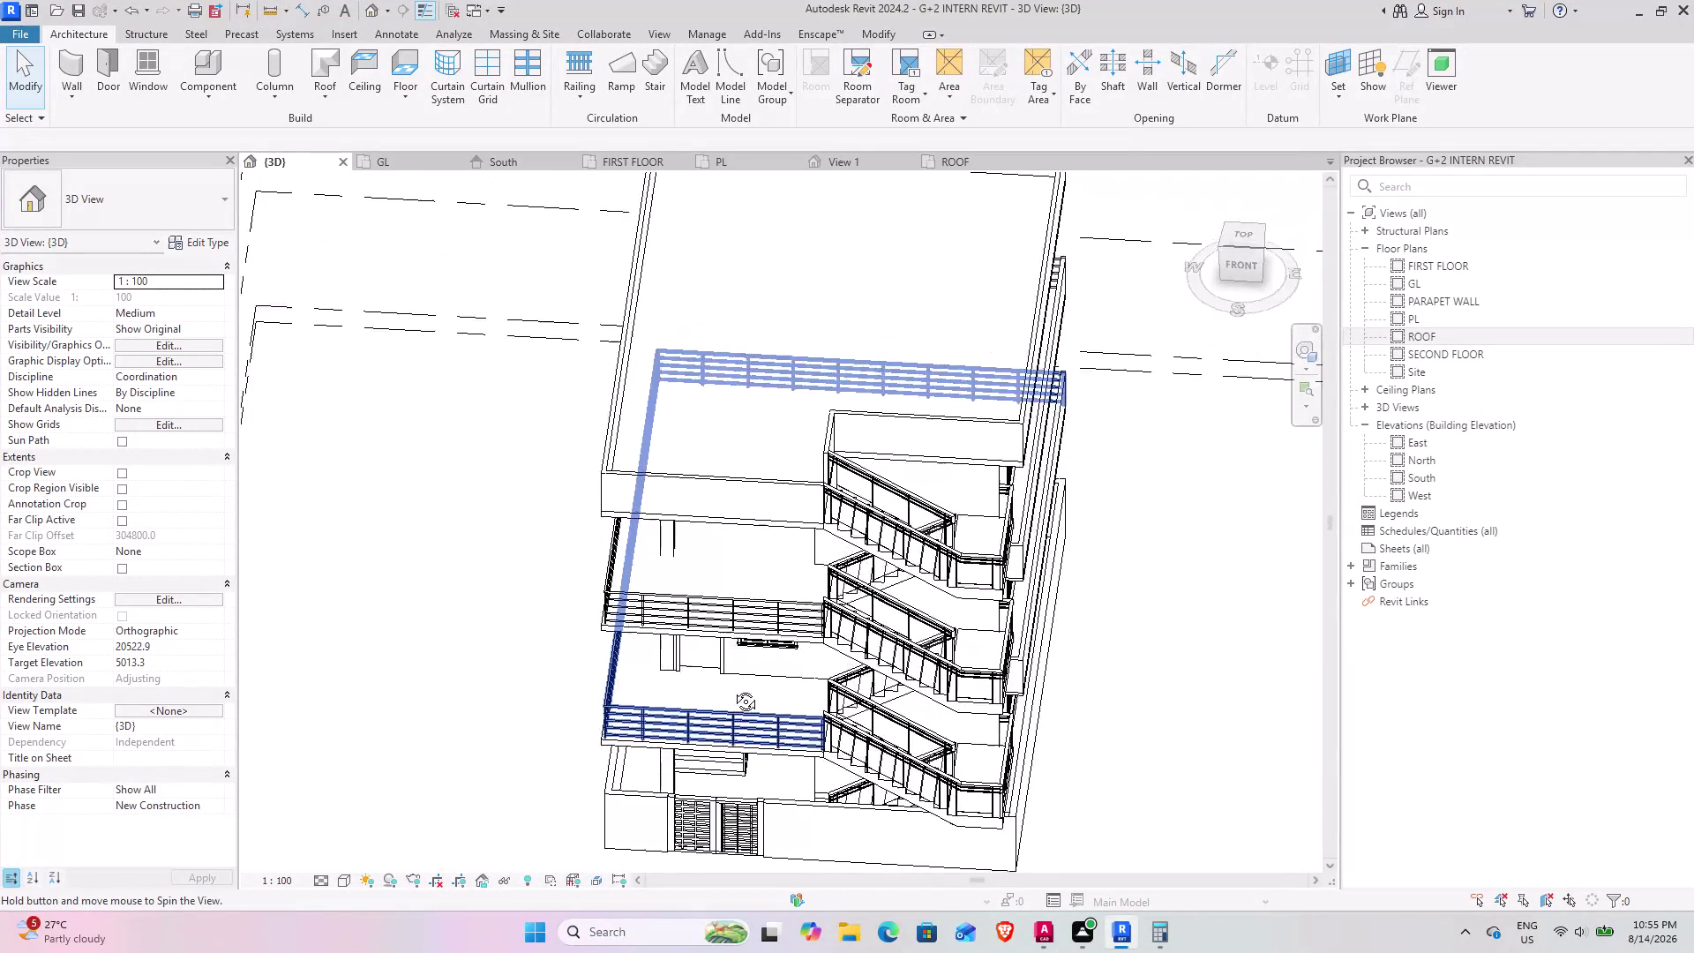
middle_drag(728, 703, 615, 616)
middle_drag(634, 731, 797, 543)
middle_drag(715, 612, 722, 615)
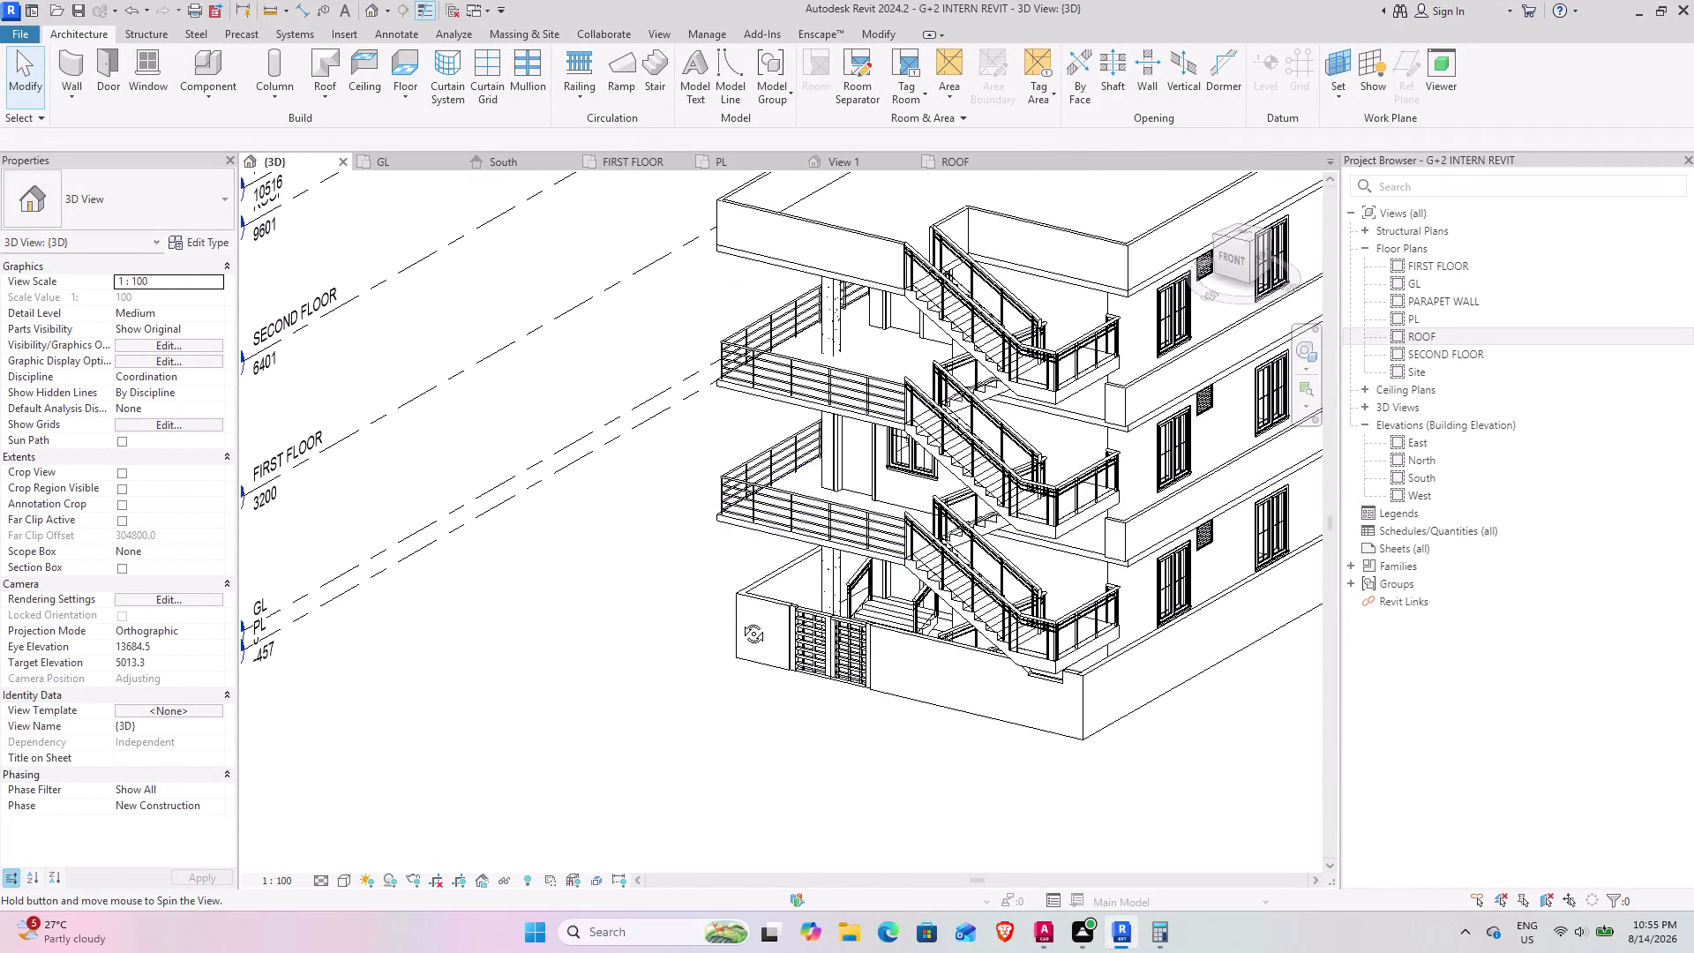
middle_drag(722, 615, 827, 664)
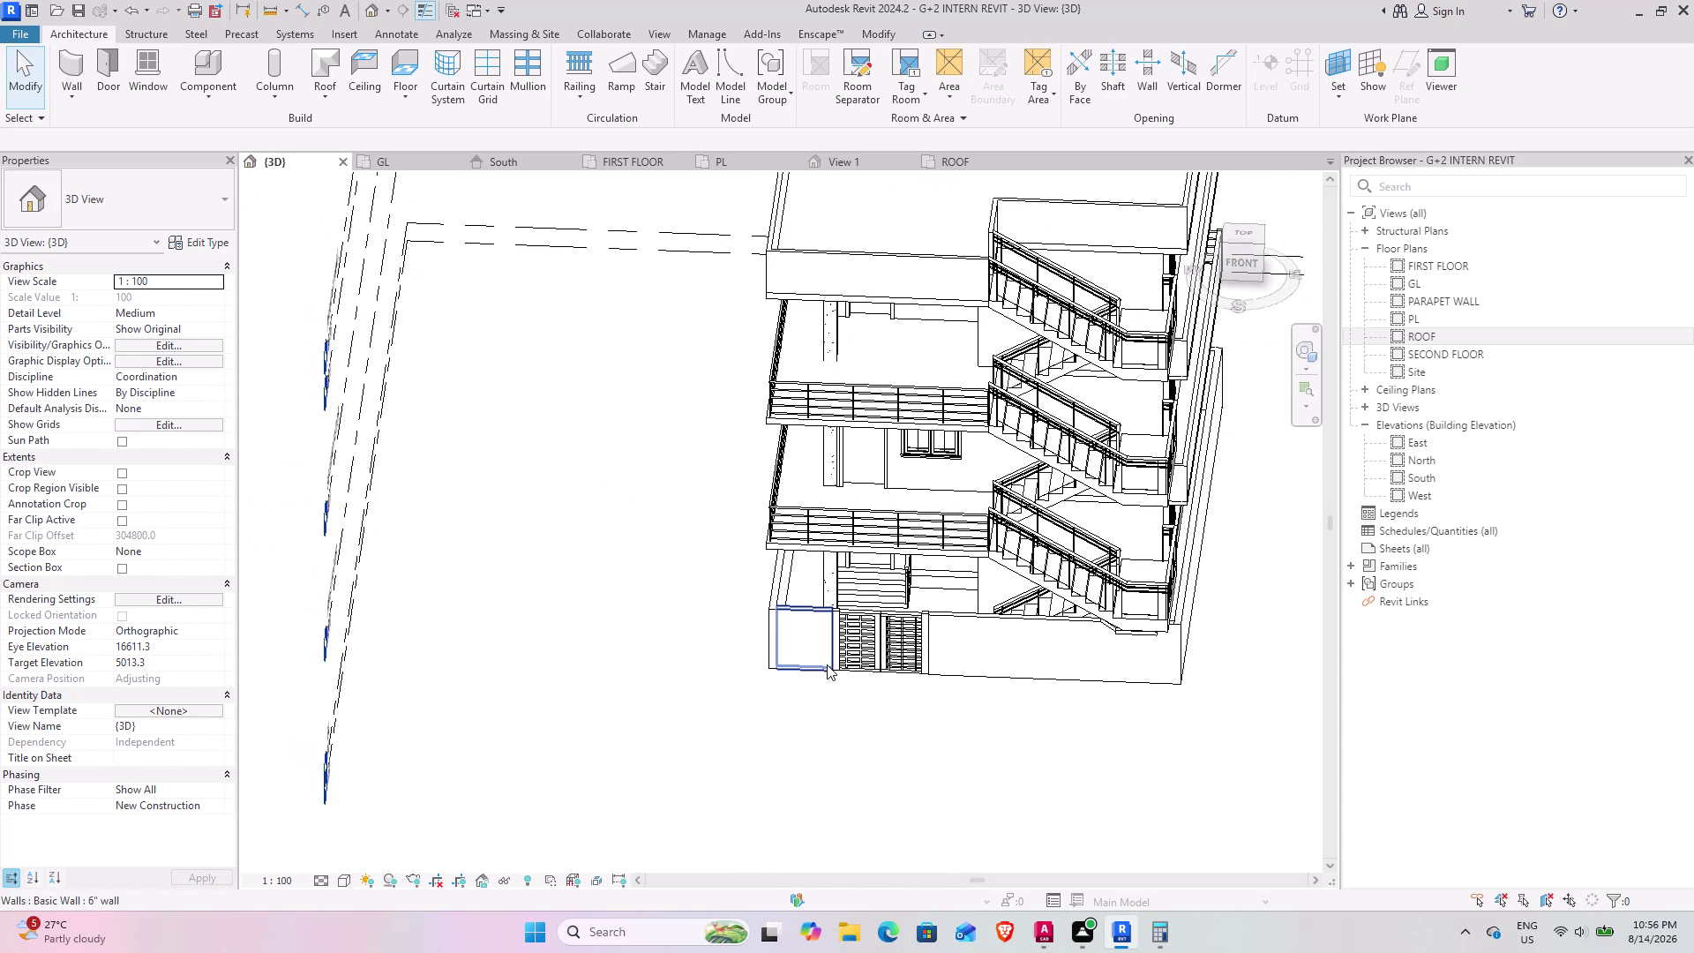
middle_drag(881, 652, 881, 596)
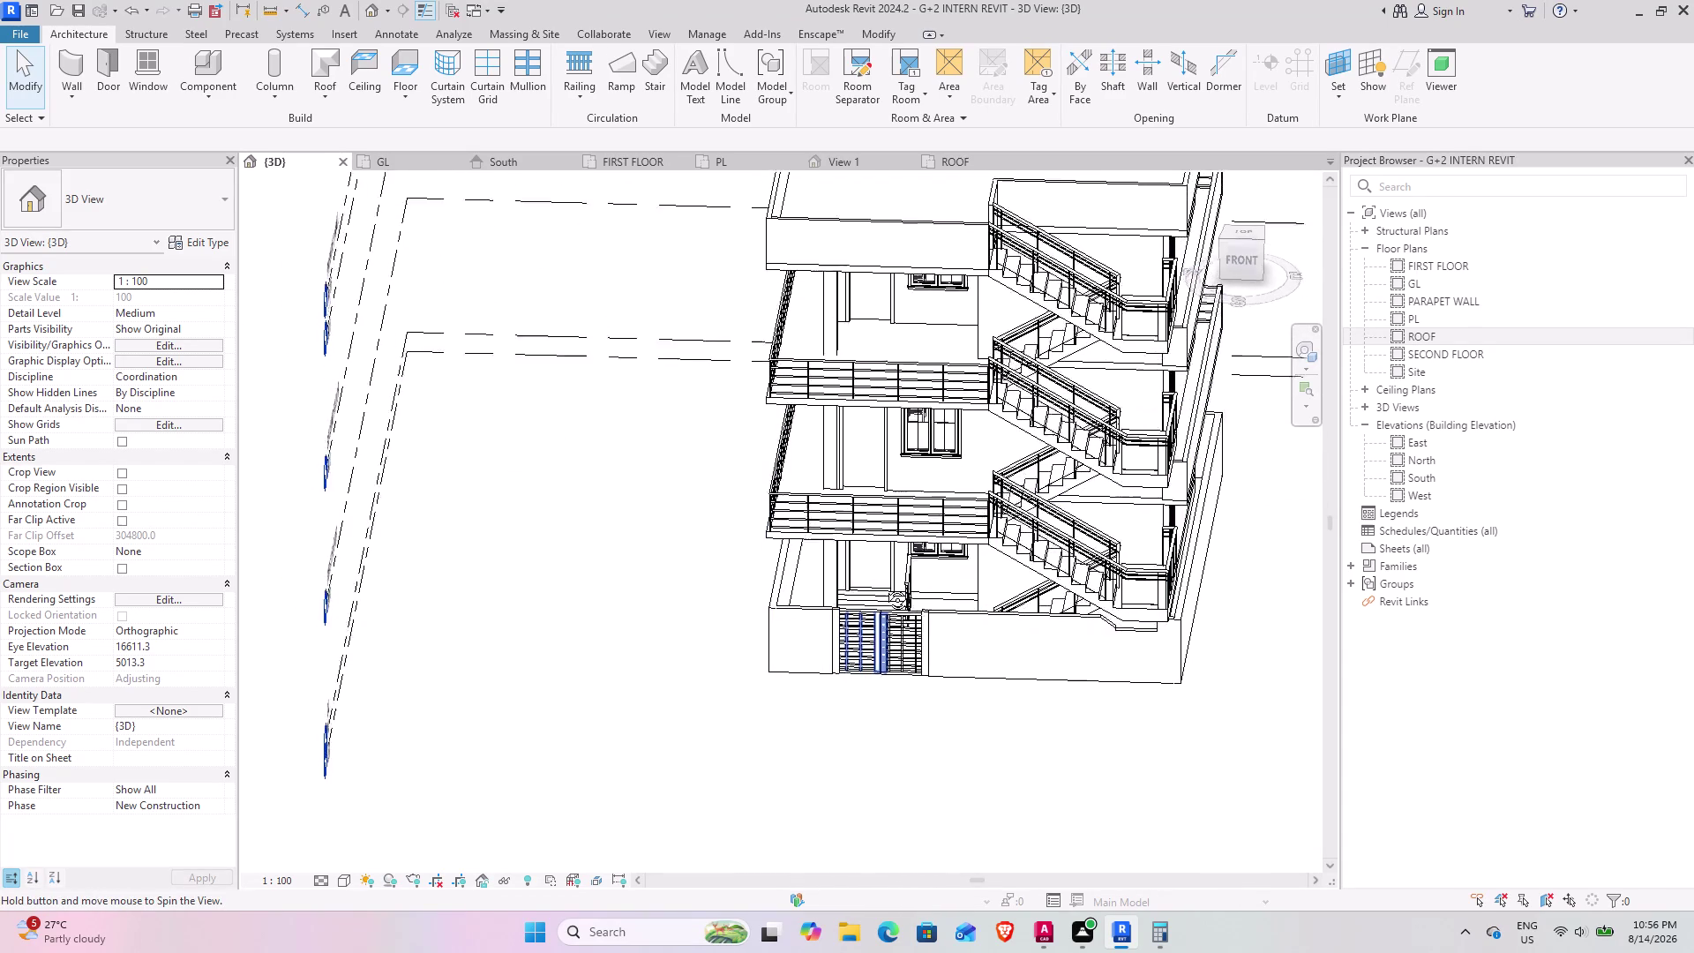
middle_drag(882, 596, 863, 621)
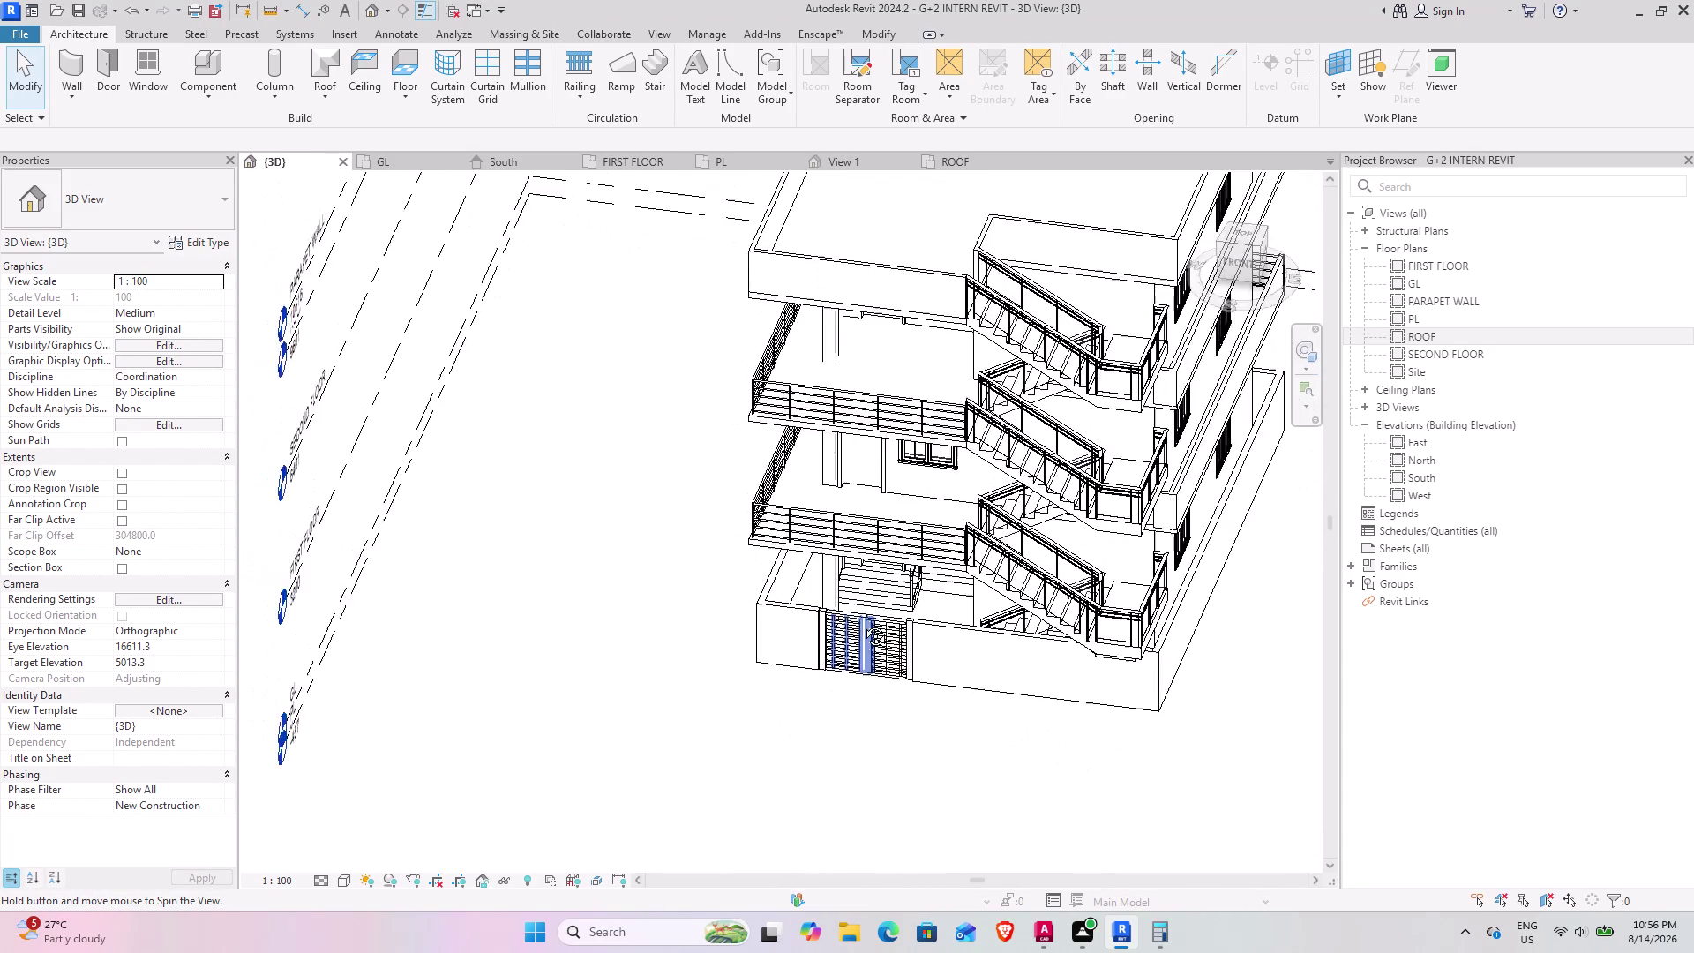
middle_drag(863, 620, 979, 664)
middle_drag(639, 638, 701, 585)
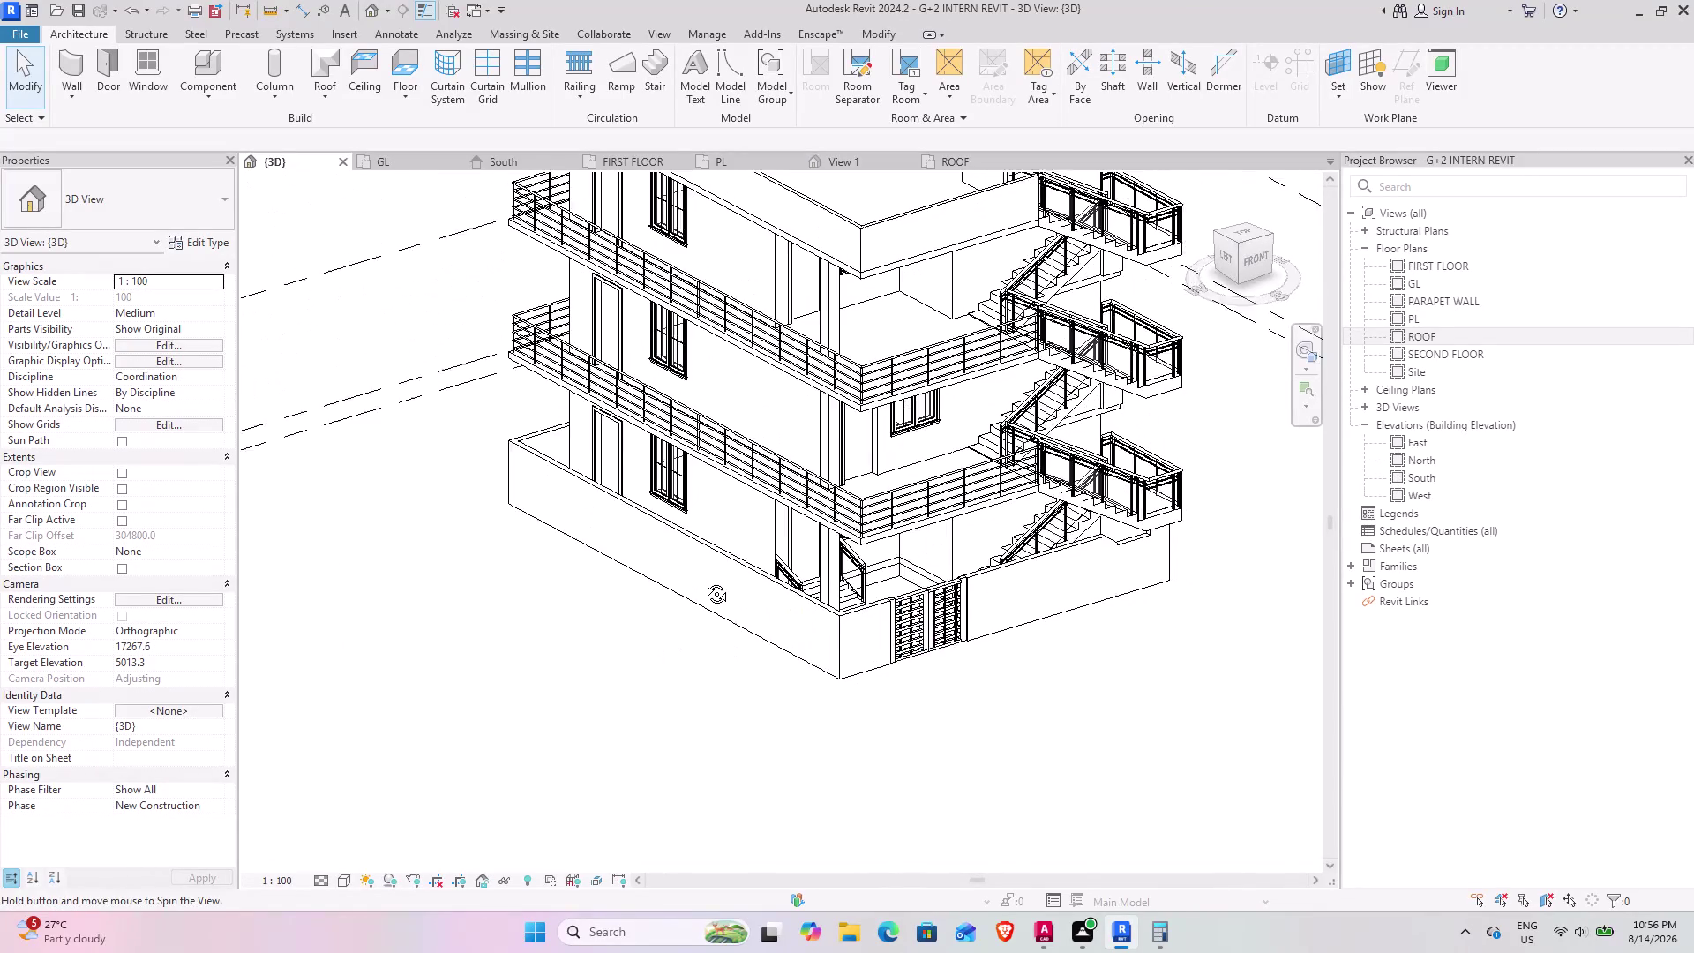
middle_drag(702, 585, 705, 573)
middle_drag(693, 569, 629, 561)
scroll(up, 3)
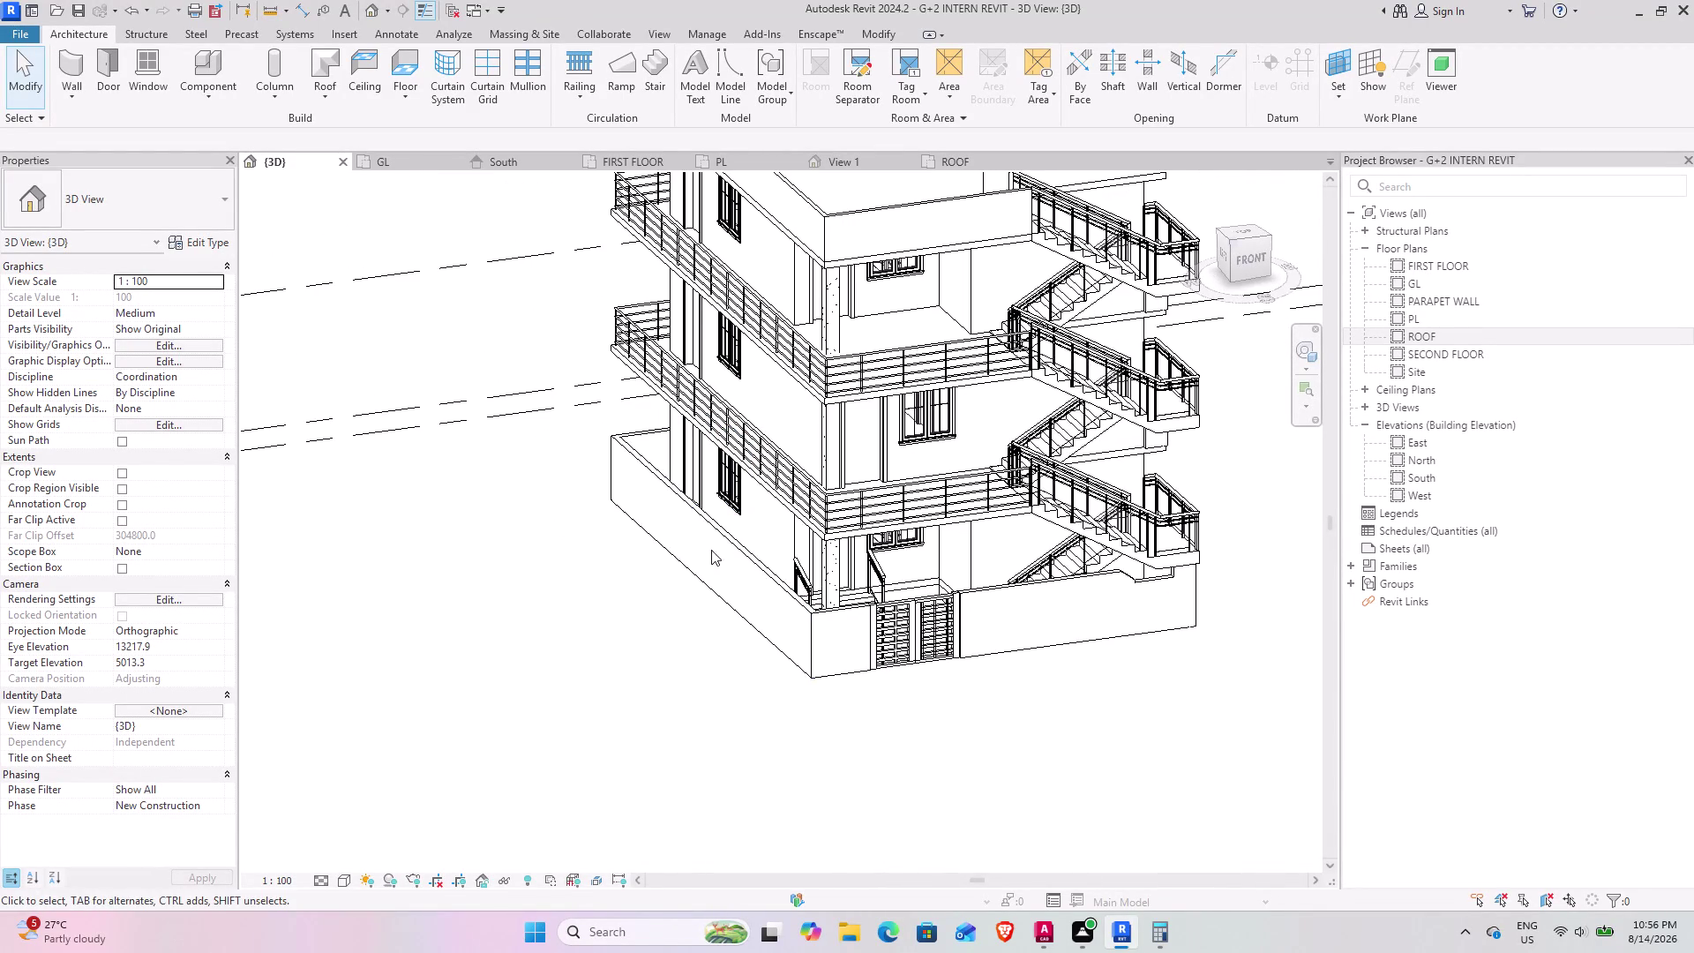
middle_drag(685, 547, 651, 502)
middle_drag(725, 545, 631, 677)
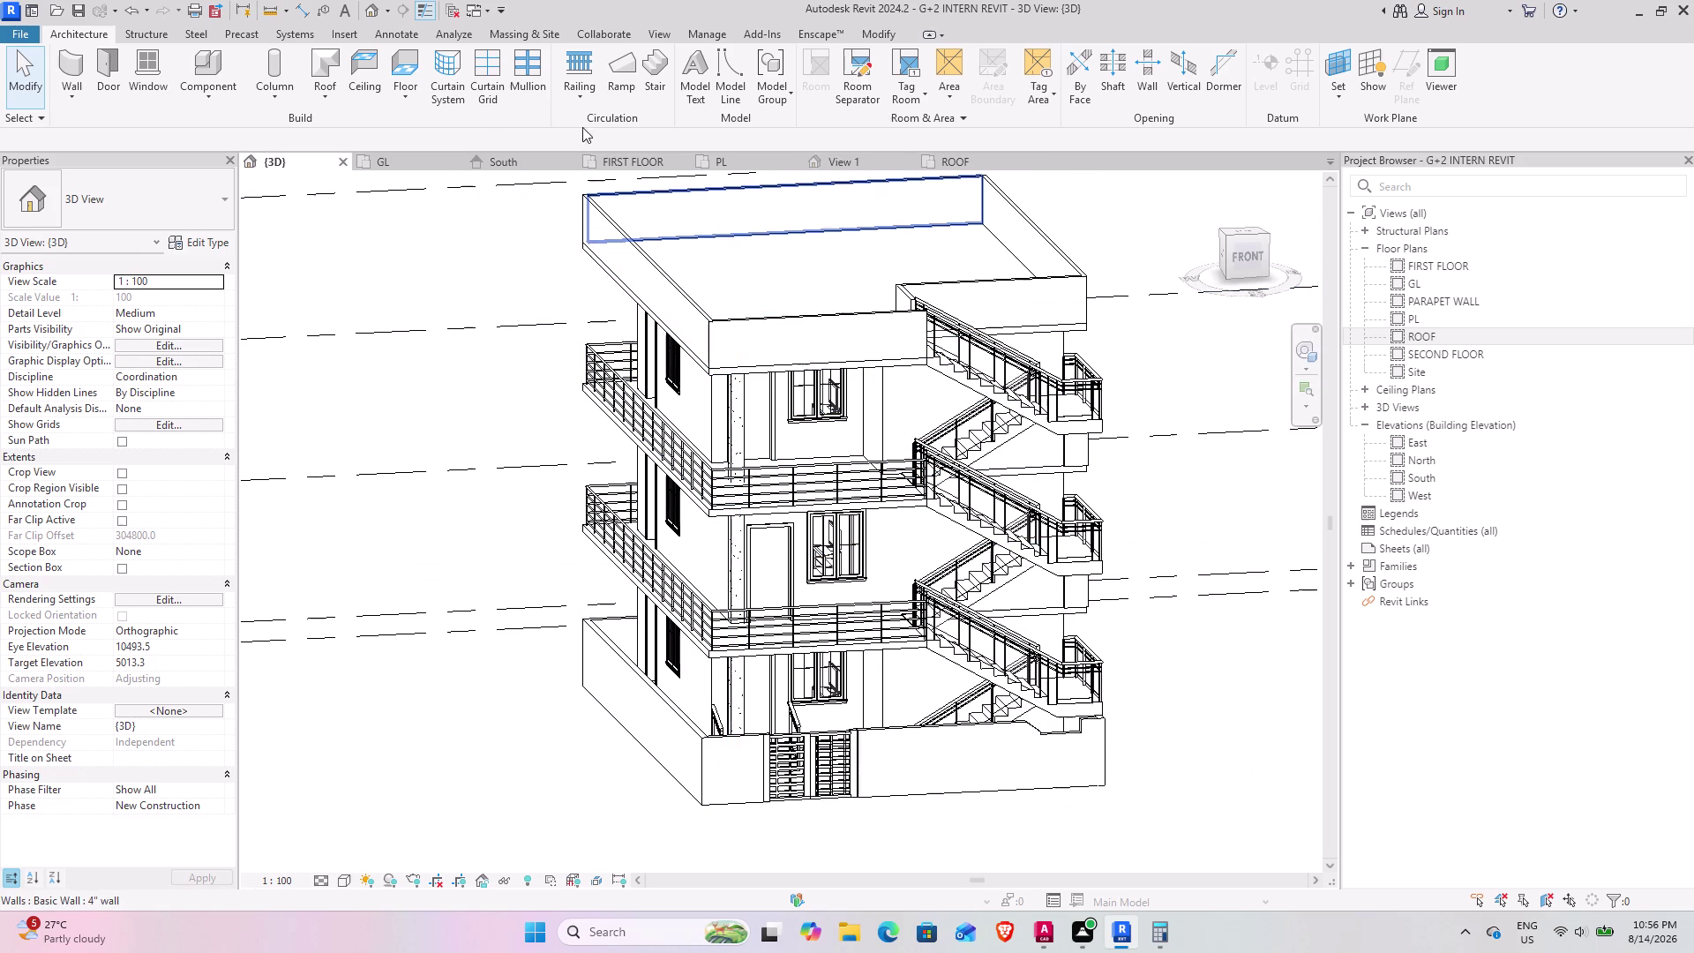
click(954, 159)
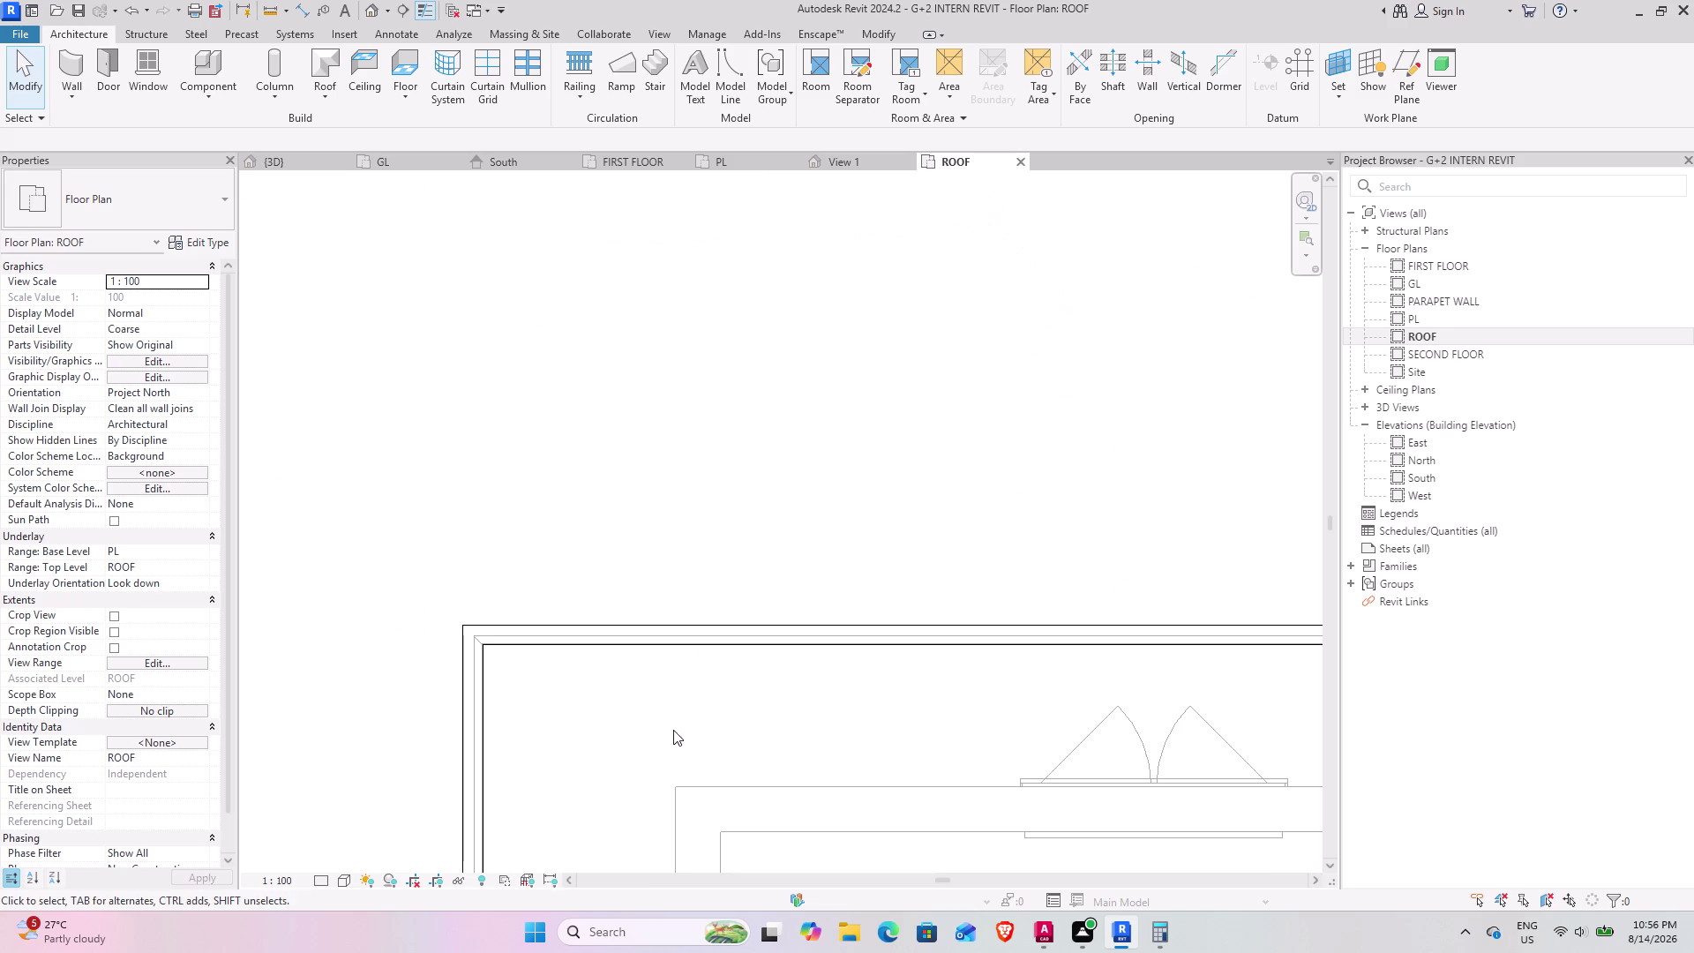
Pan the ROOF plan's rooms and stair, then open SECOND FLOOR from the Project Browser.
scroll(down, 3)
middle_drag(657, 639, 622, 322)
middle_drag(700, 698, 675, 317)
scroll(down, 3)
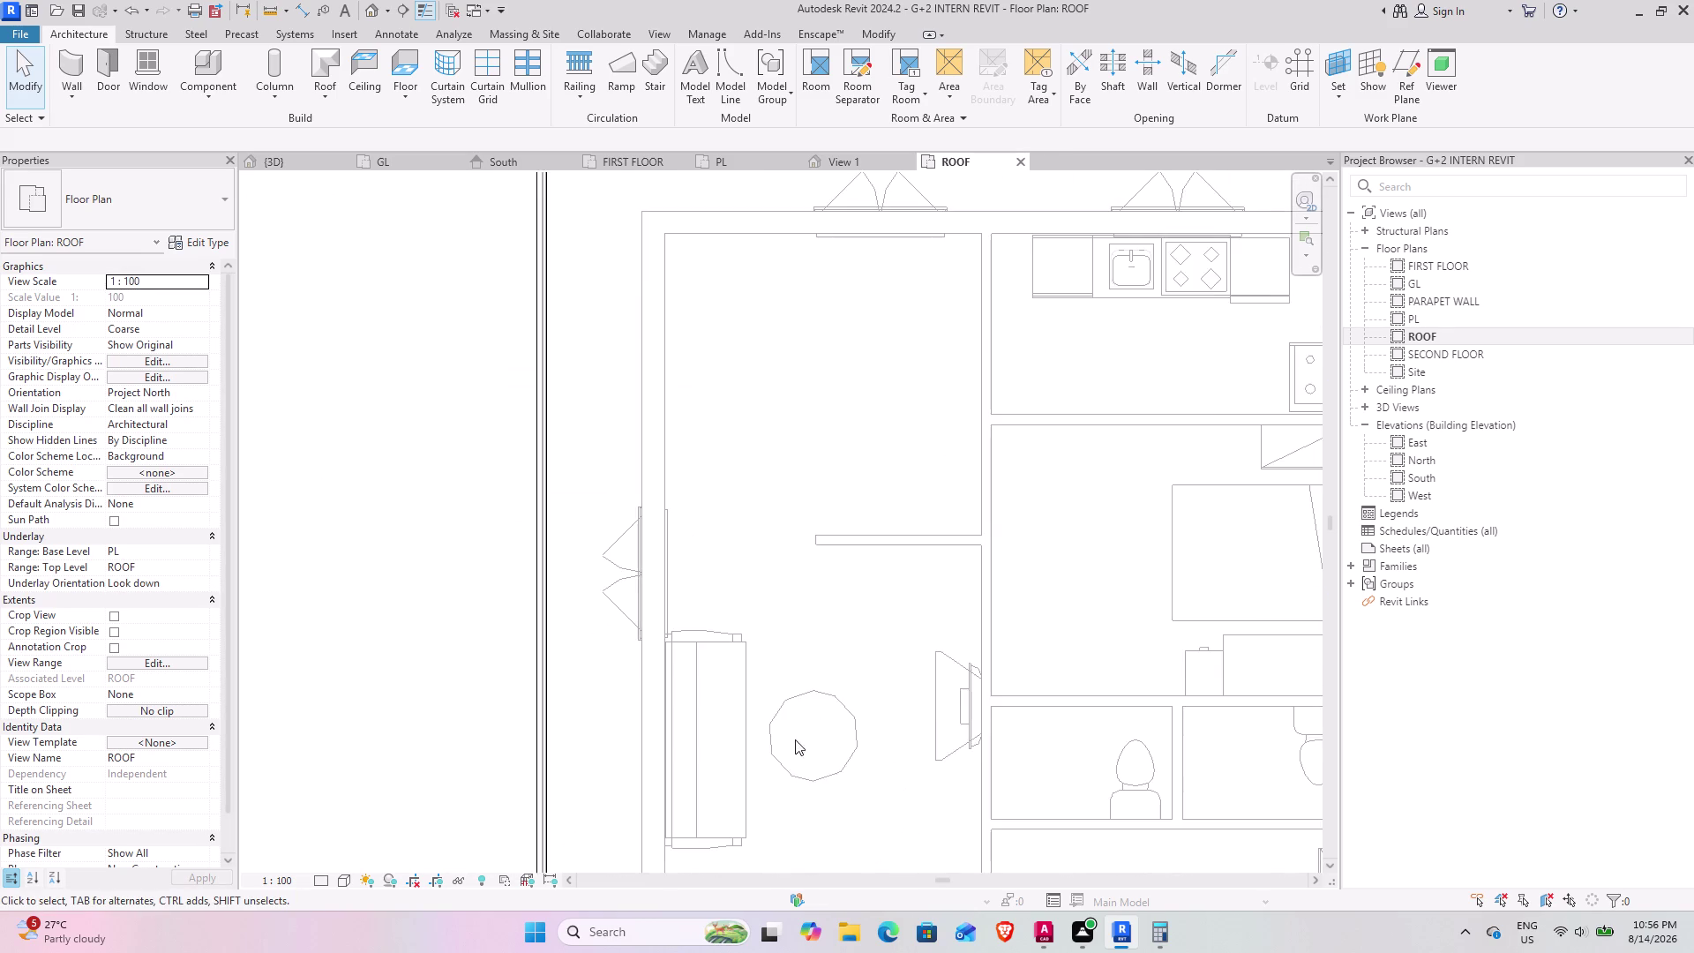
middle_drag(779, 714, 732, 298)
scroll(down, 3)
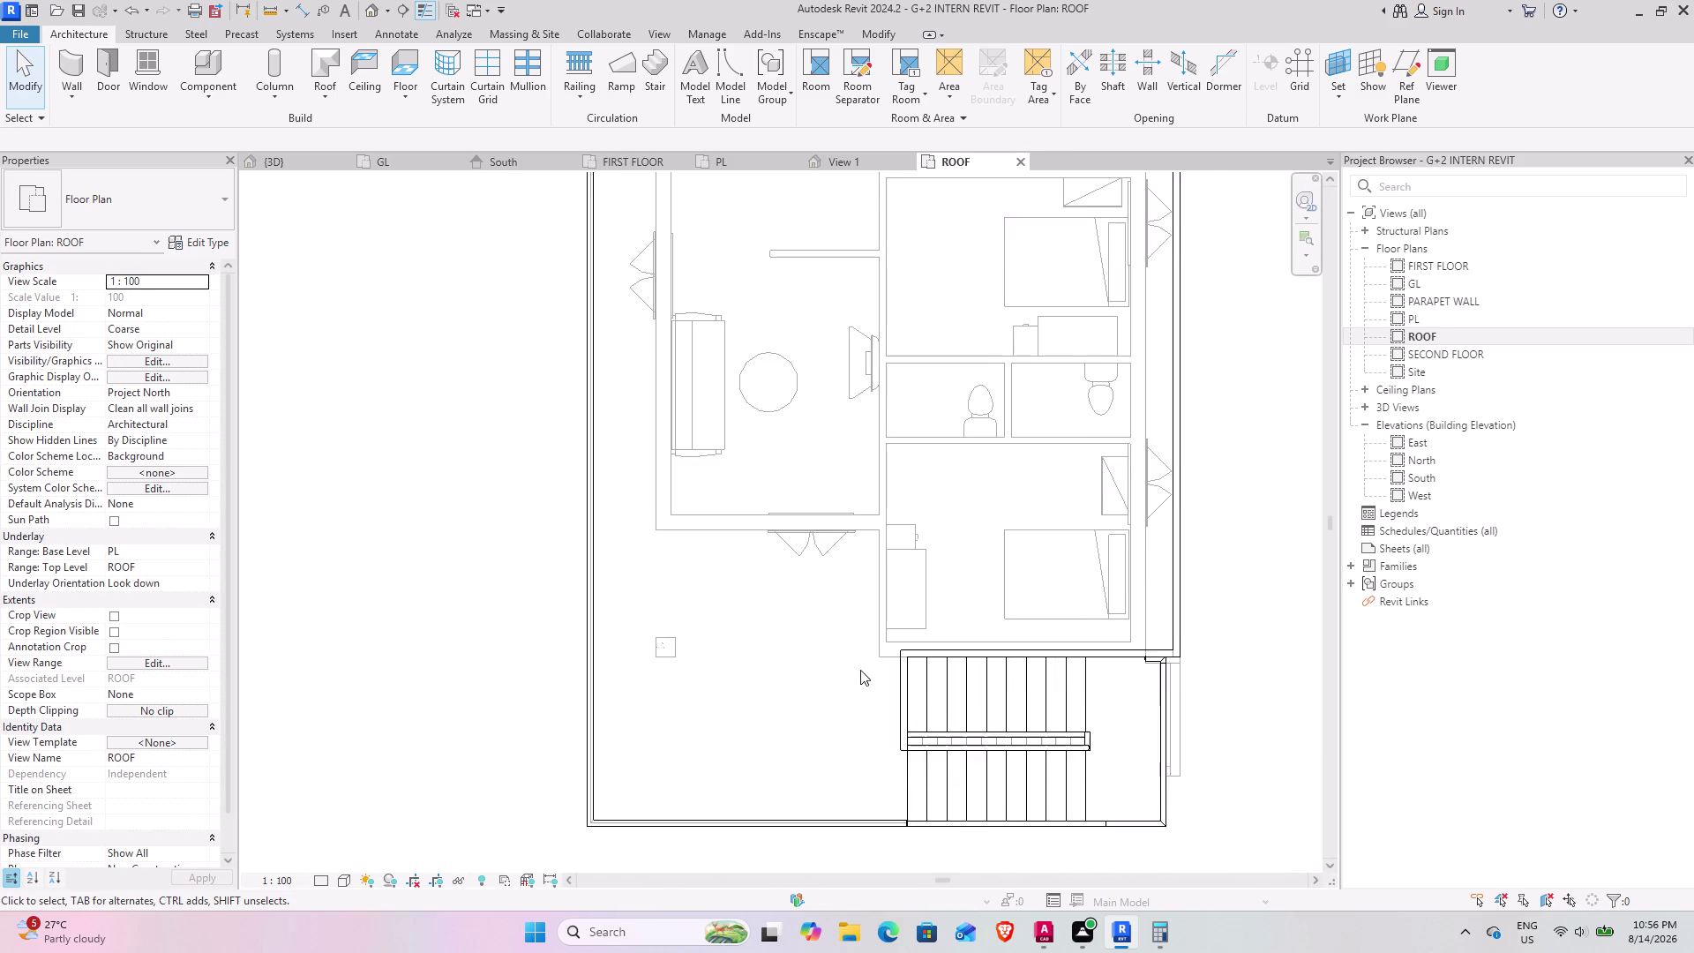
middle_drag(841, 626, 770, 680)
double_click(1452, 353)
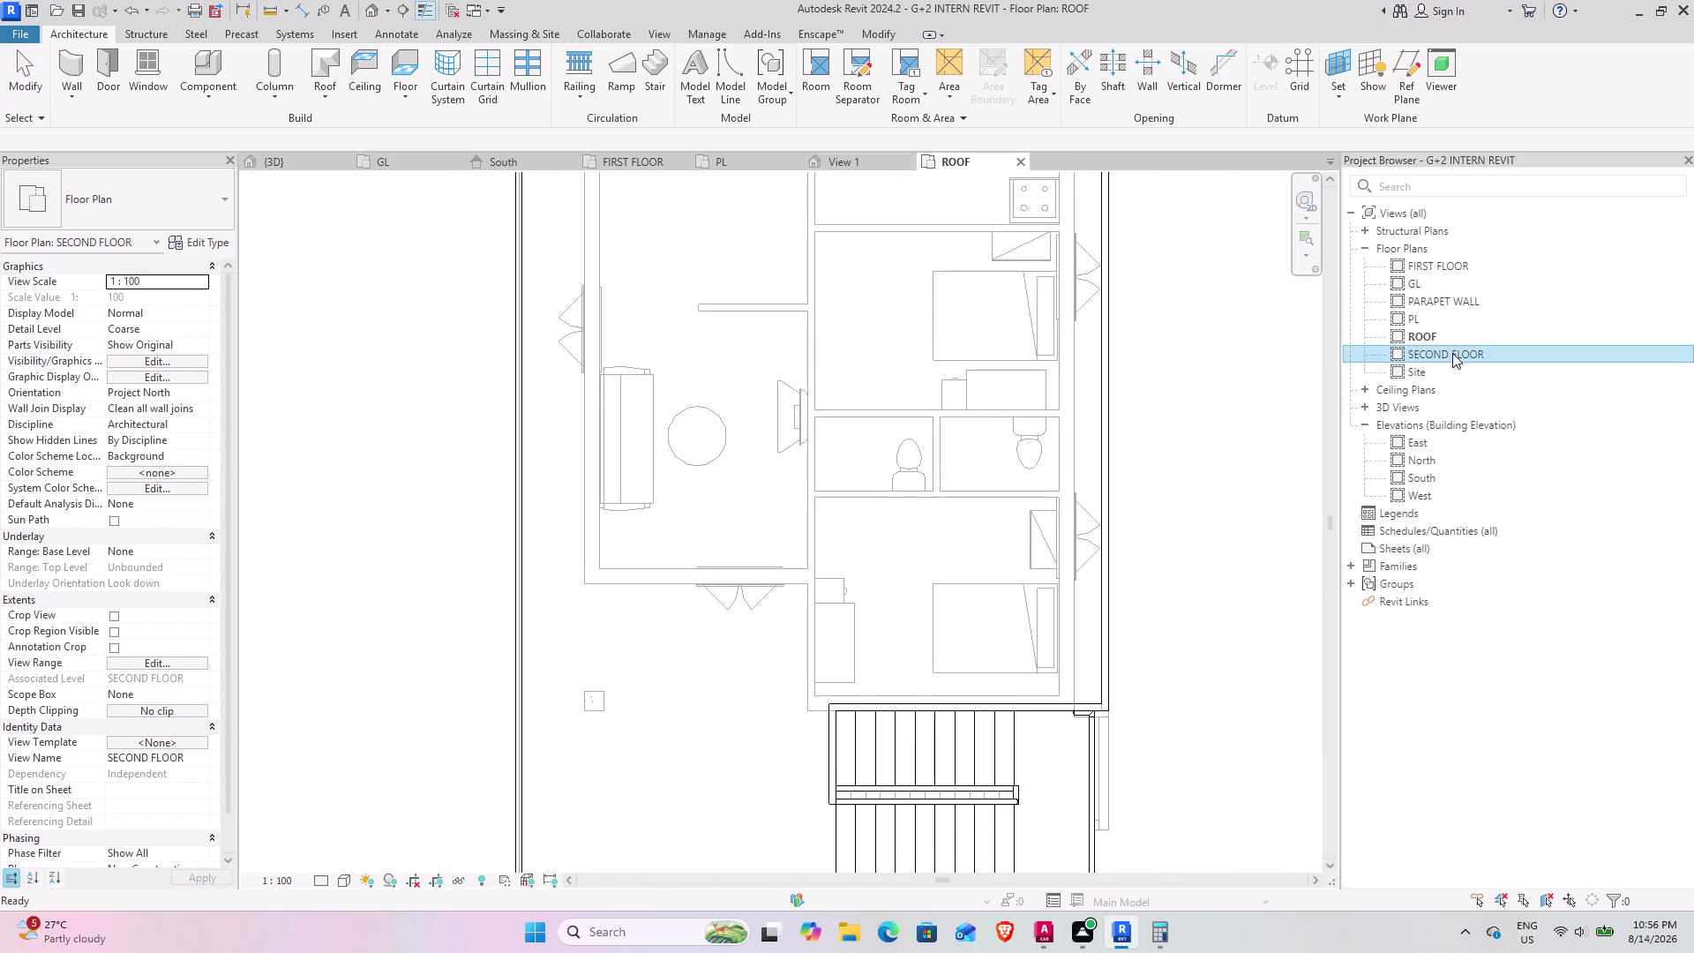
middle_drag(712, 580, 724, 467)
scroll(up, 3)
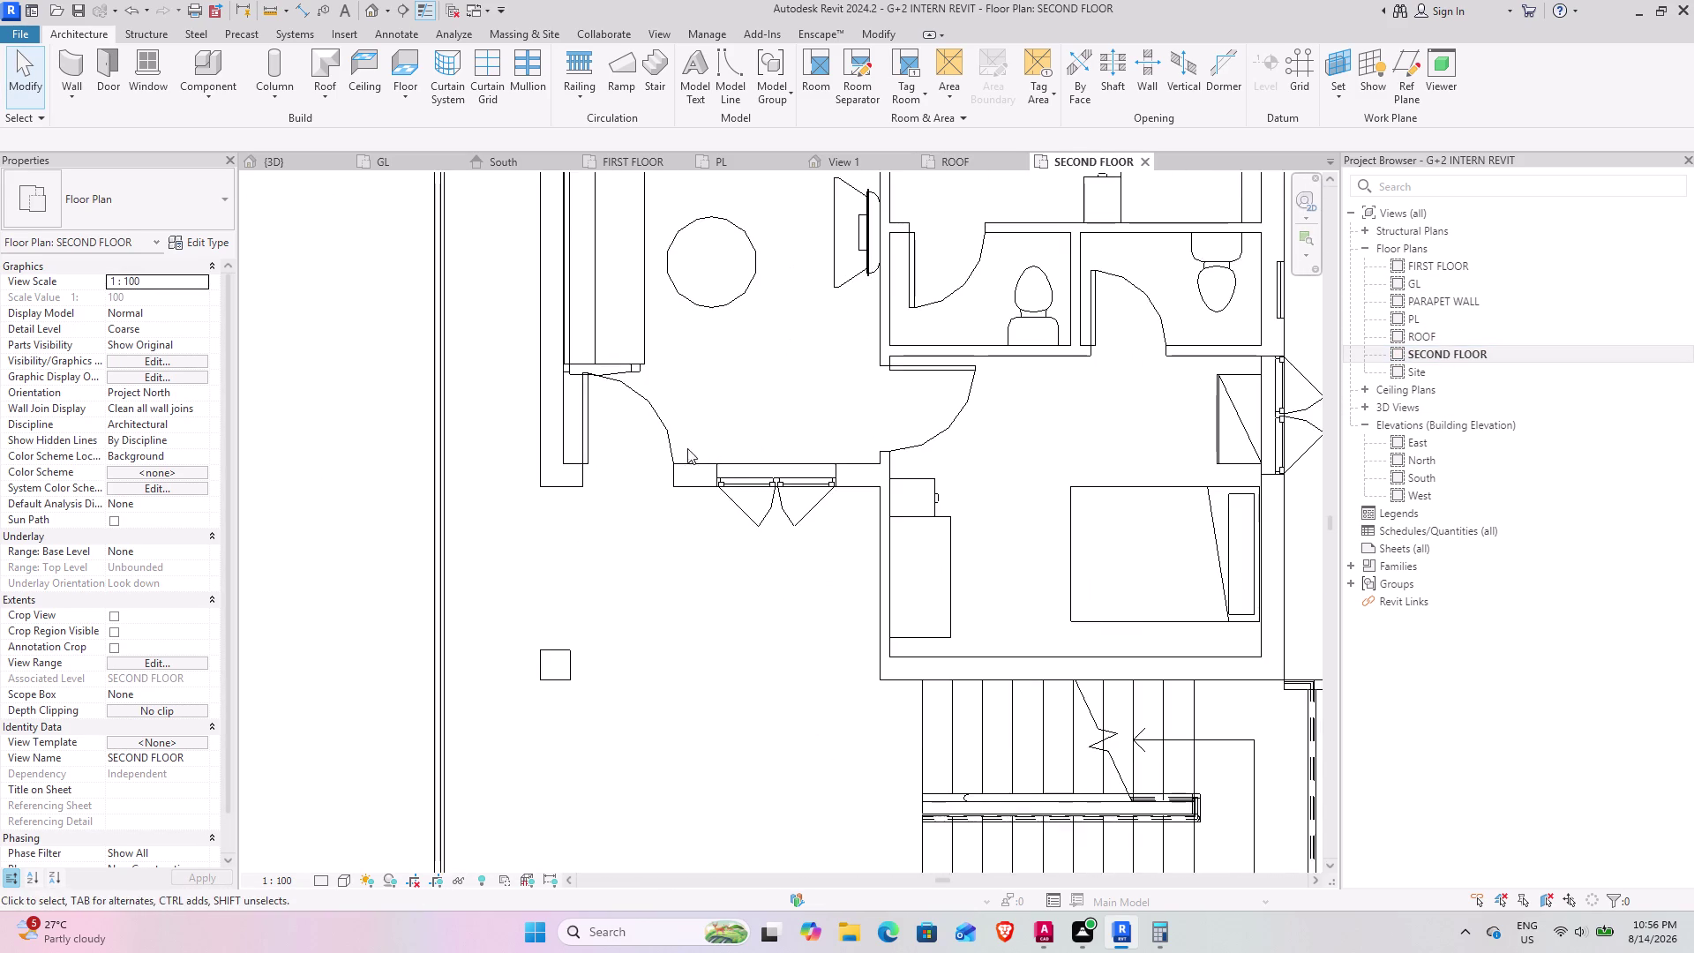
scroll(up, 3)
Move the double casement window, door and adjoining wall lower in the second-floor plan.
click(817, 516)
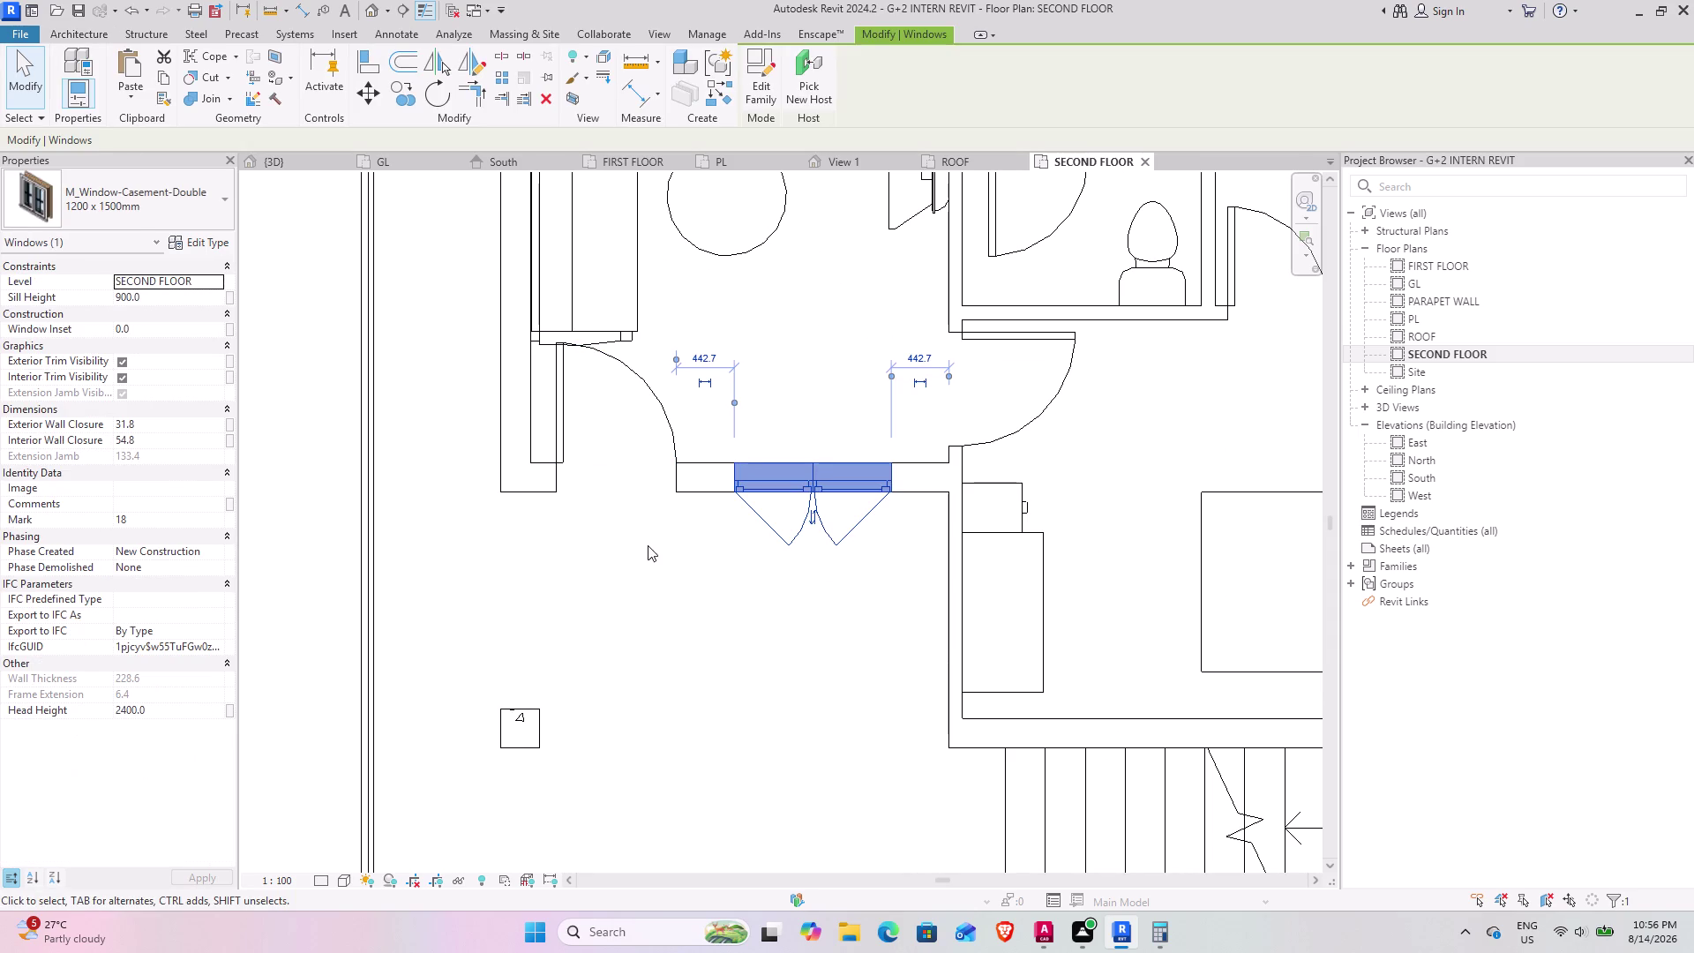
click(684, 495)
click(702, 492)
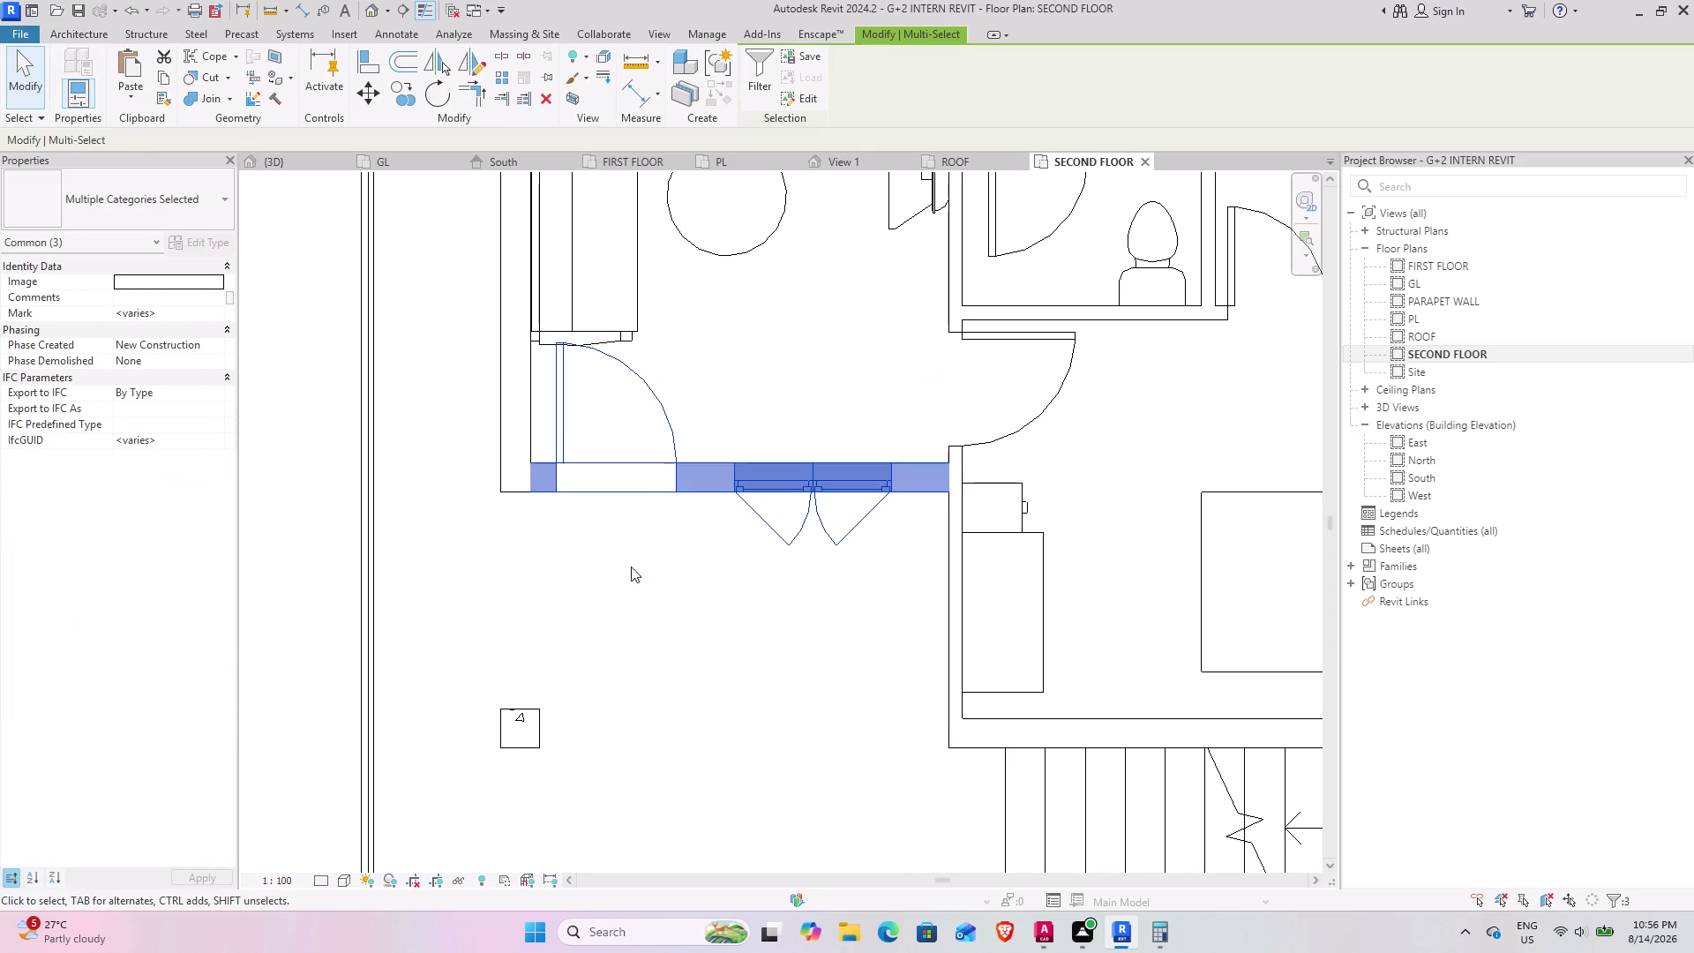
scroll(down, 3)
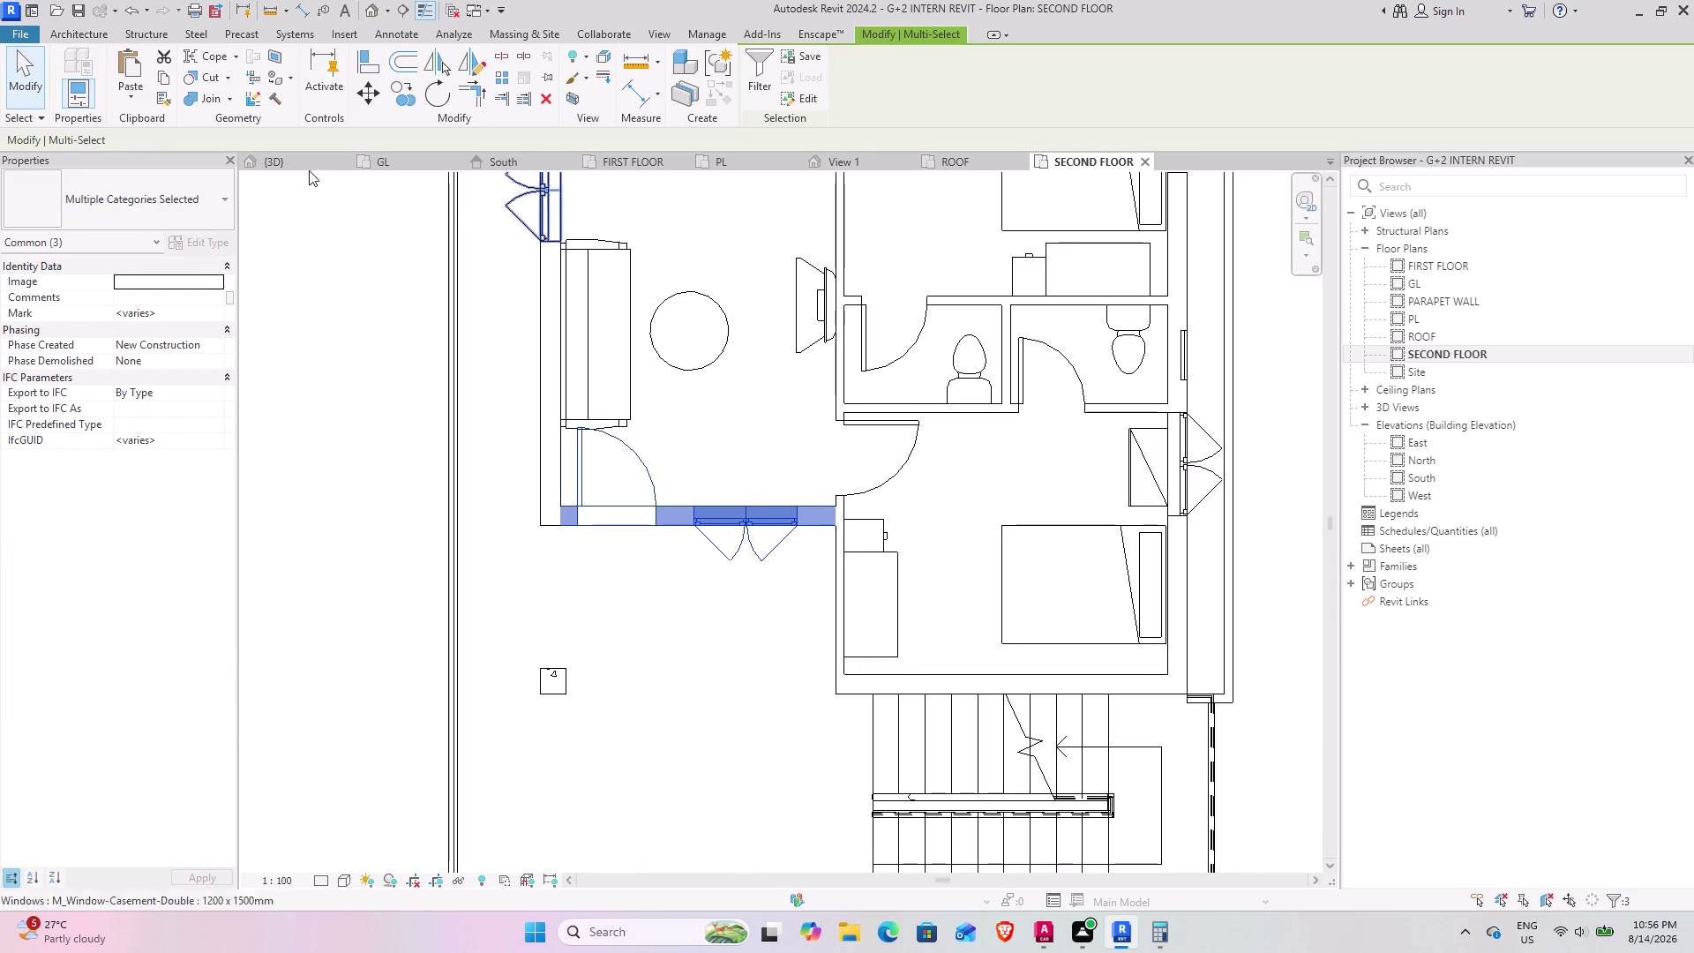
click(374, 97)
middle_drag(622, 558, 609, 426)
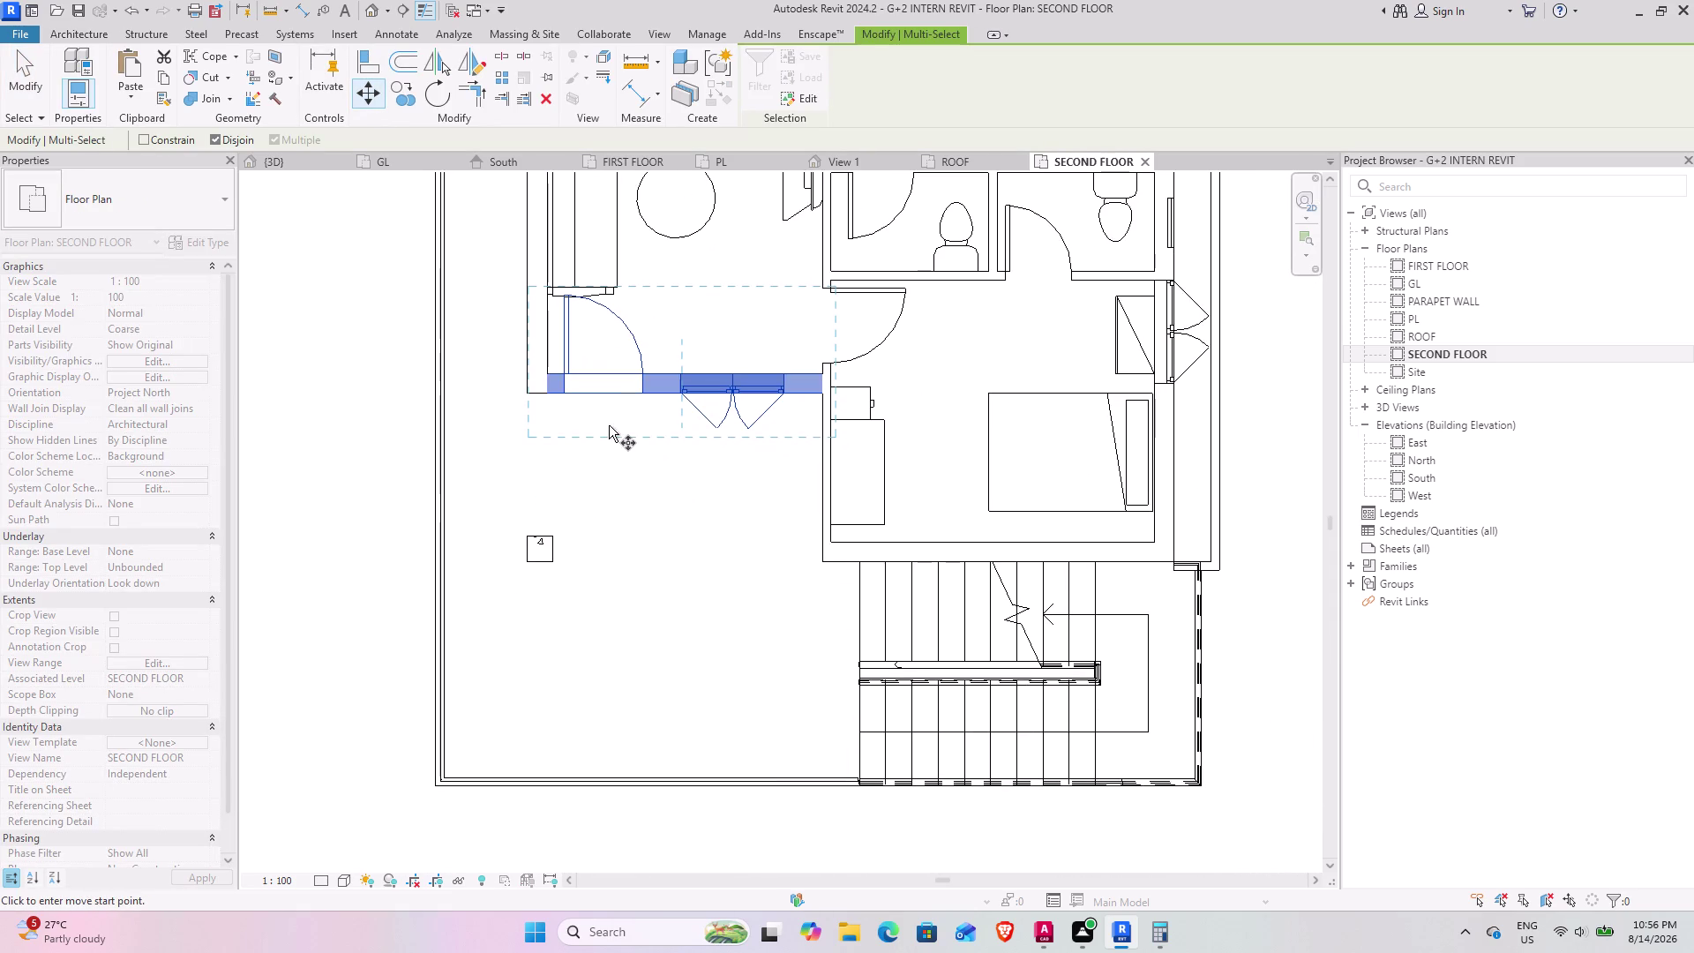
scroll(up, 3)
click(832, 390)
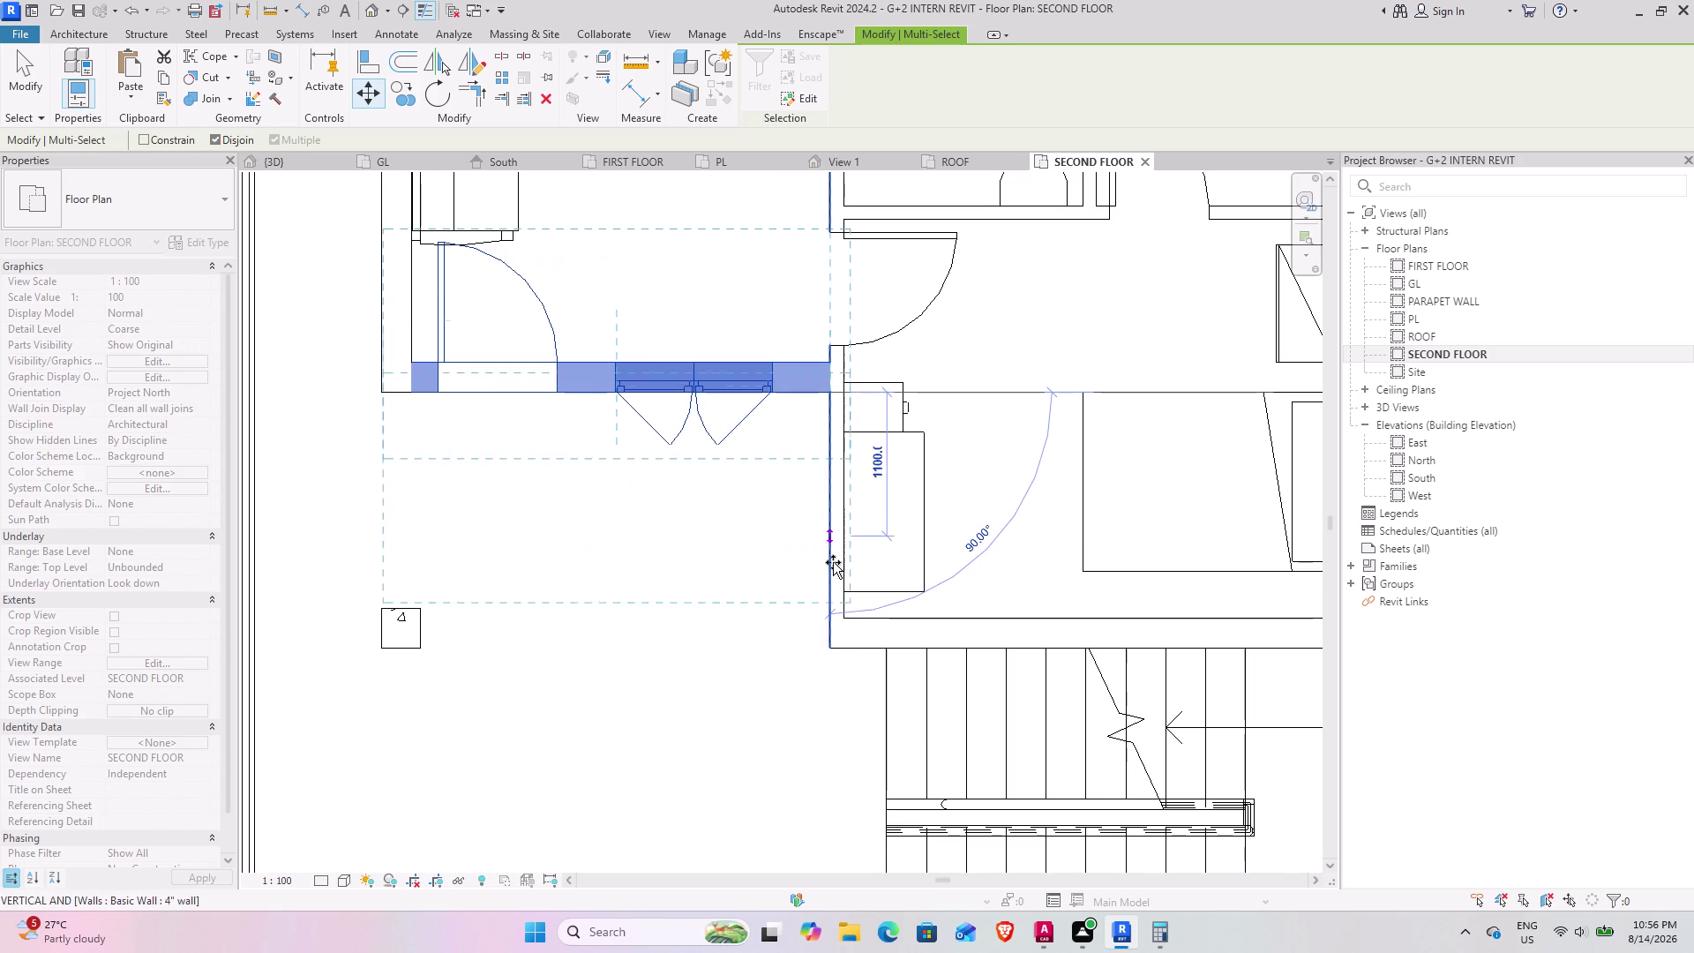
click(833, 646)
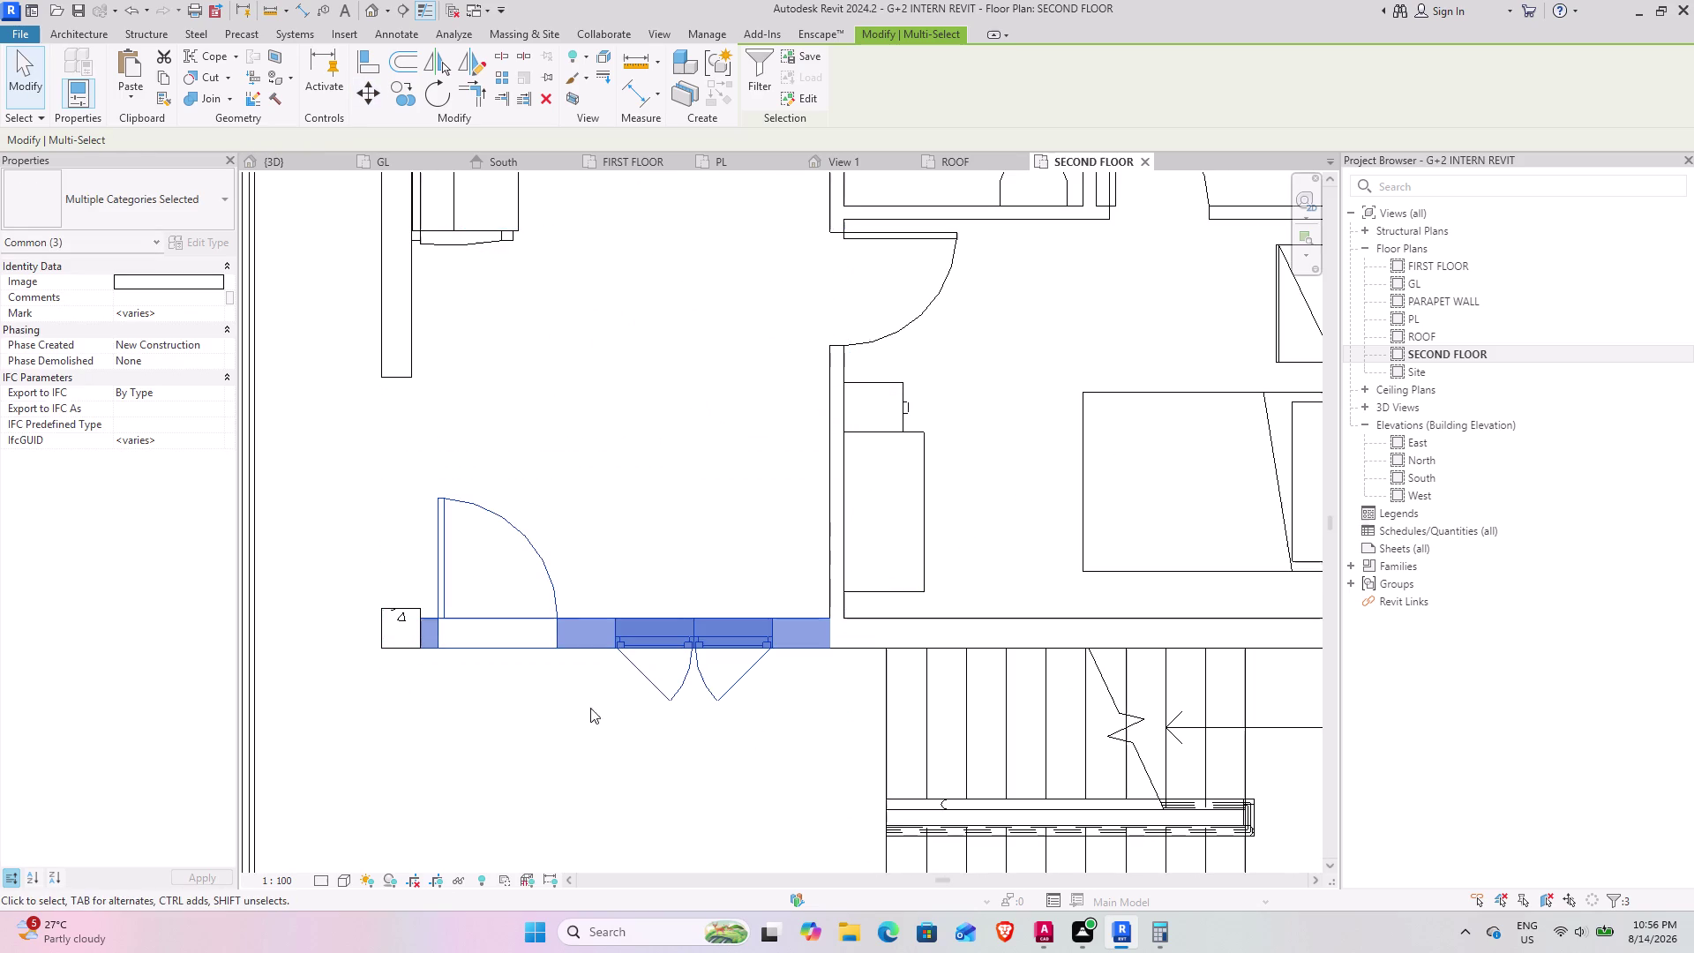
Extend the left wall down to the corner so it measures 9296.4 mm.
click(408, 378)
drag(380, 379, 378, 399)
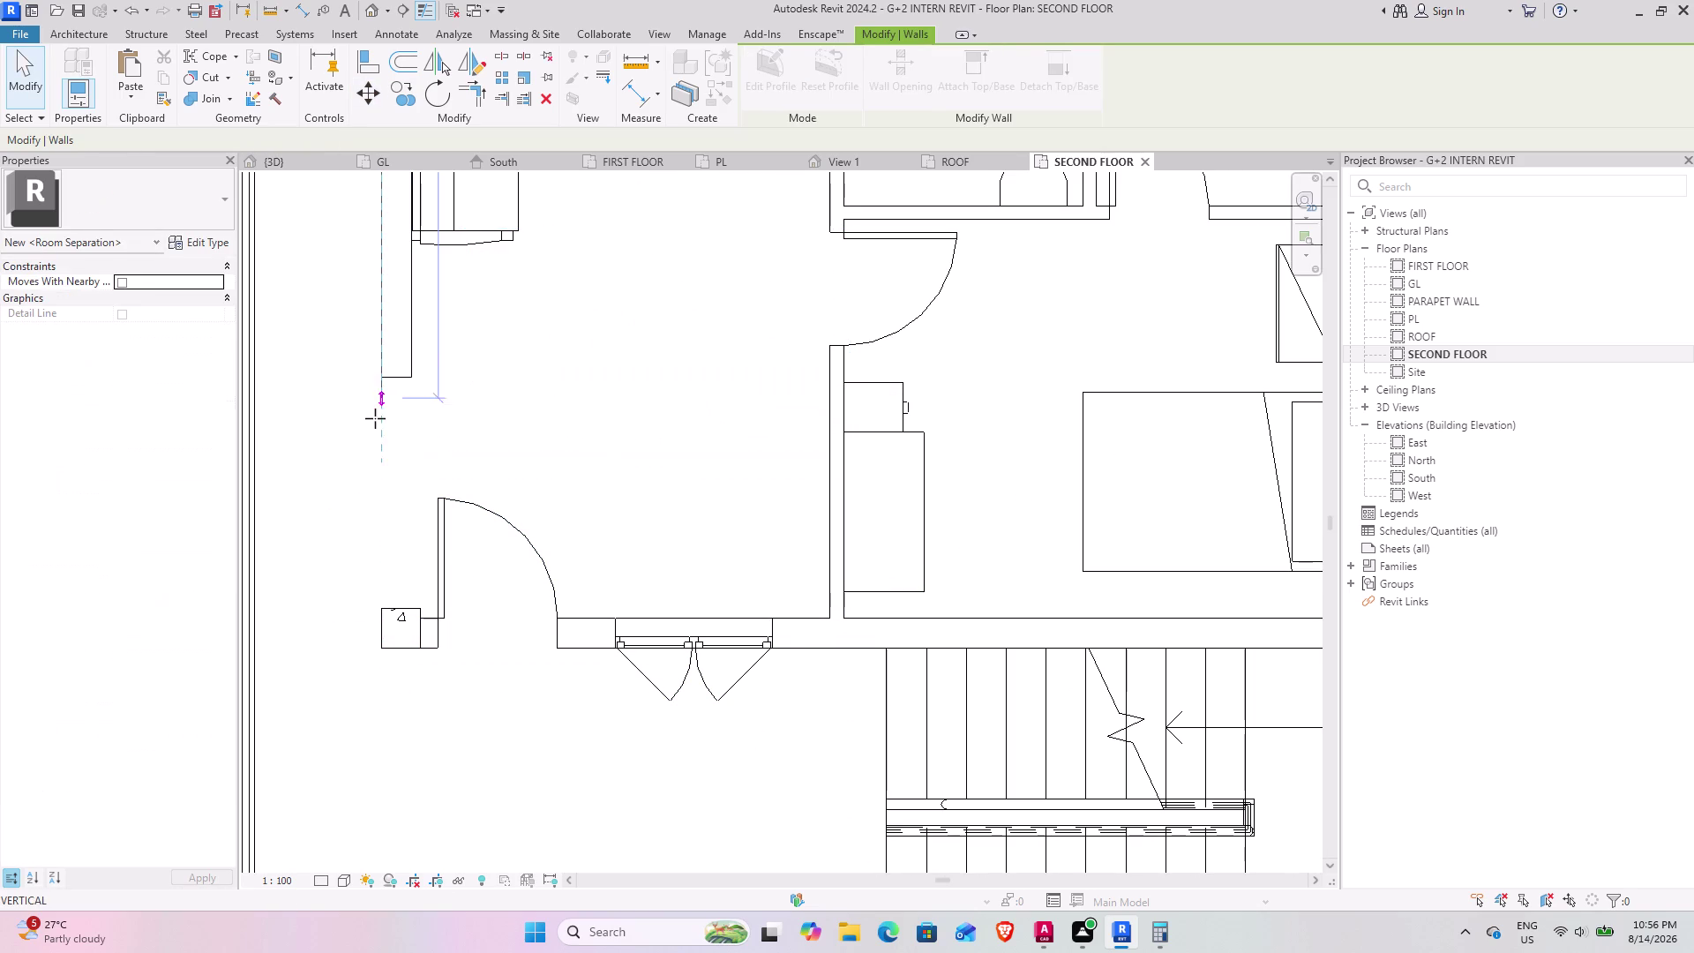
drag(379, 400, 369, 646)
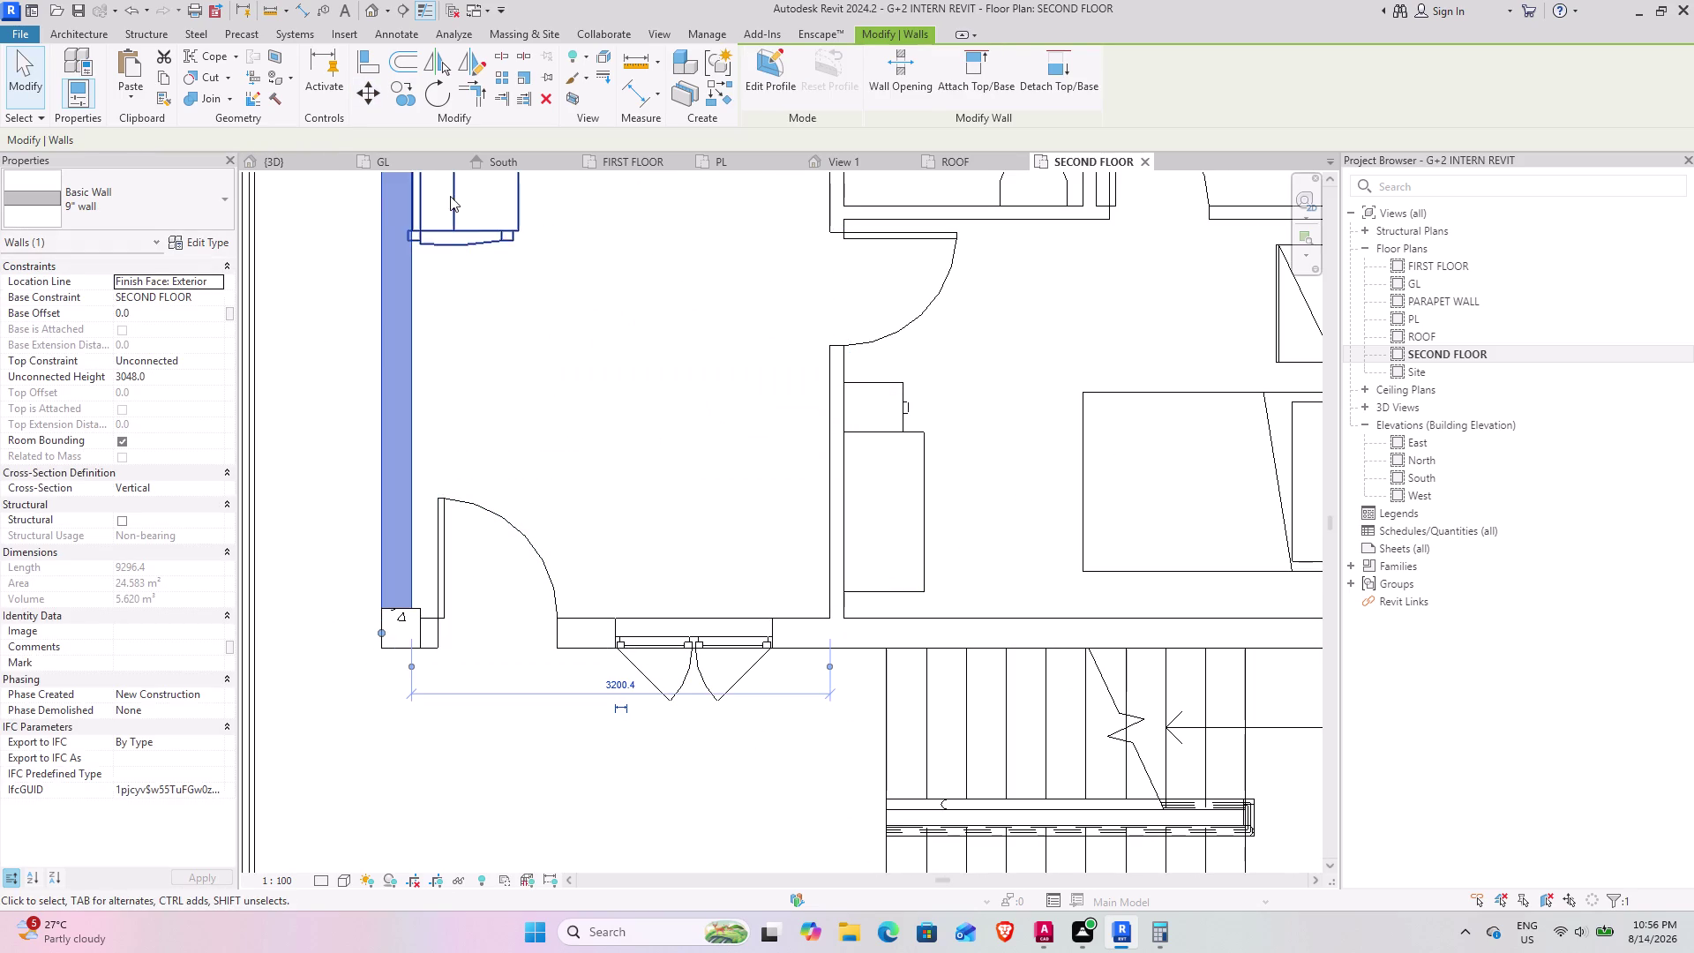
click(288, 155)
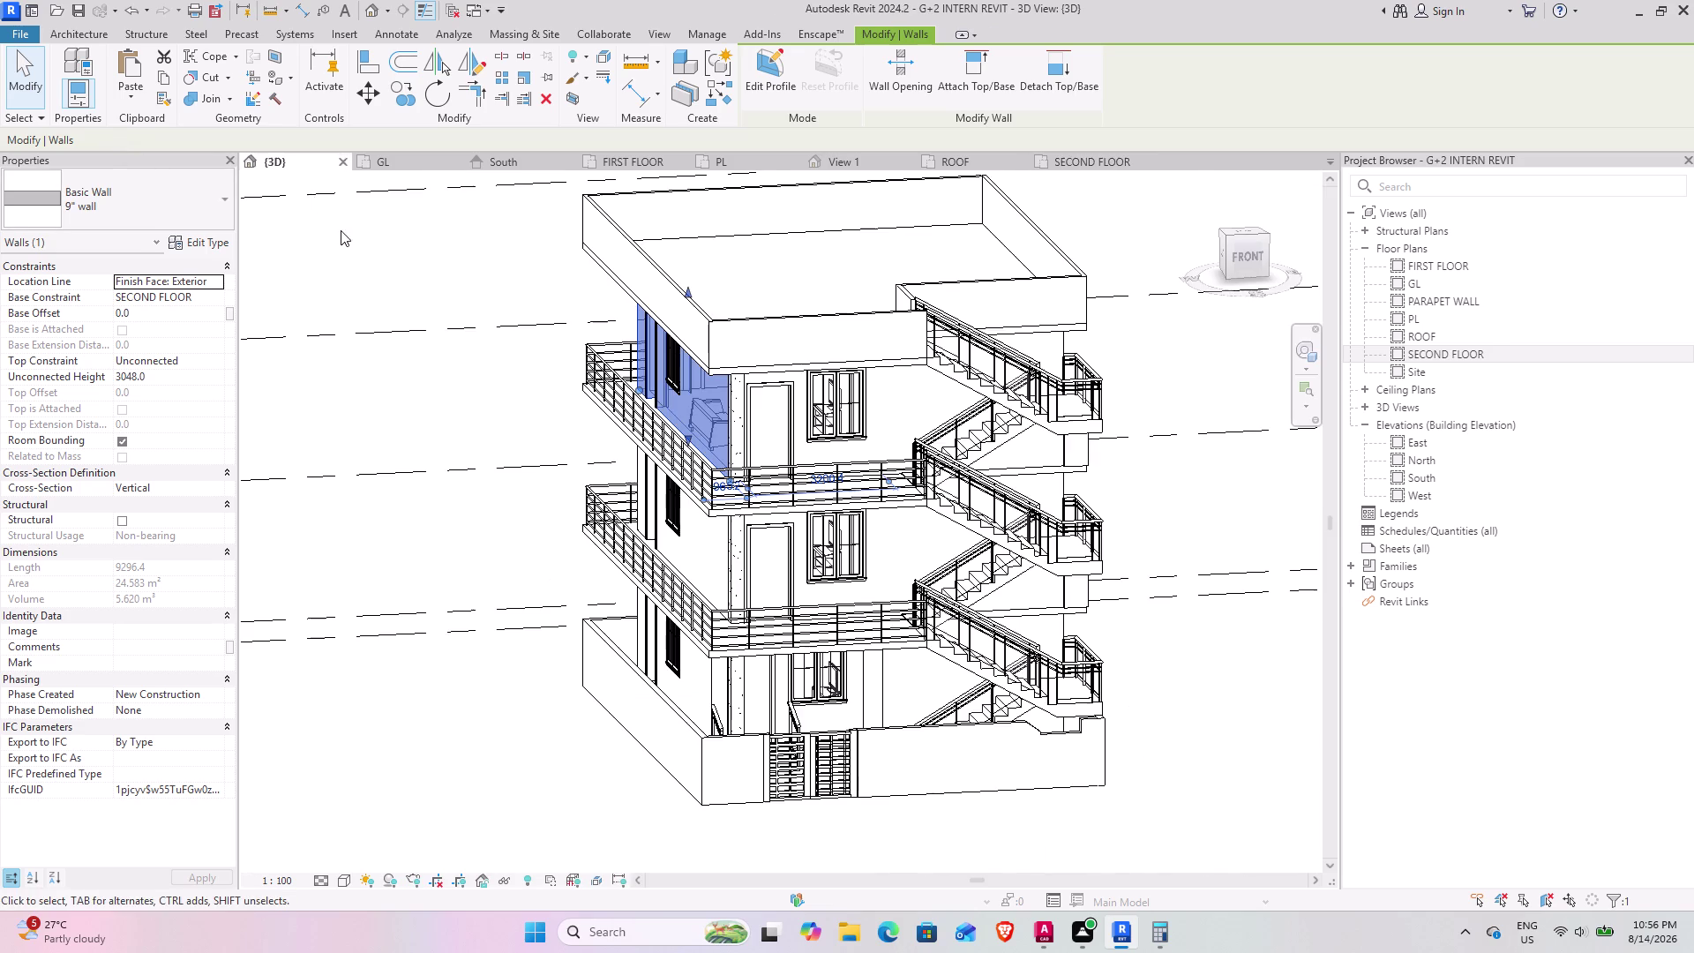
Orbit the 3D model to check the moved second-floor wall from the side and an angle.
scroll(down, 3)
middle_drag(624, 477, 539, 560)
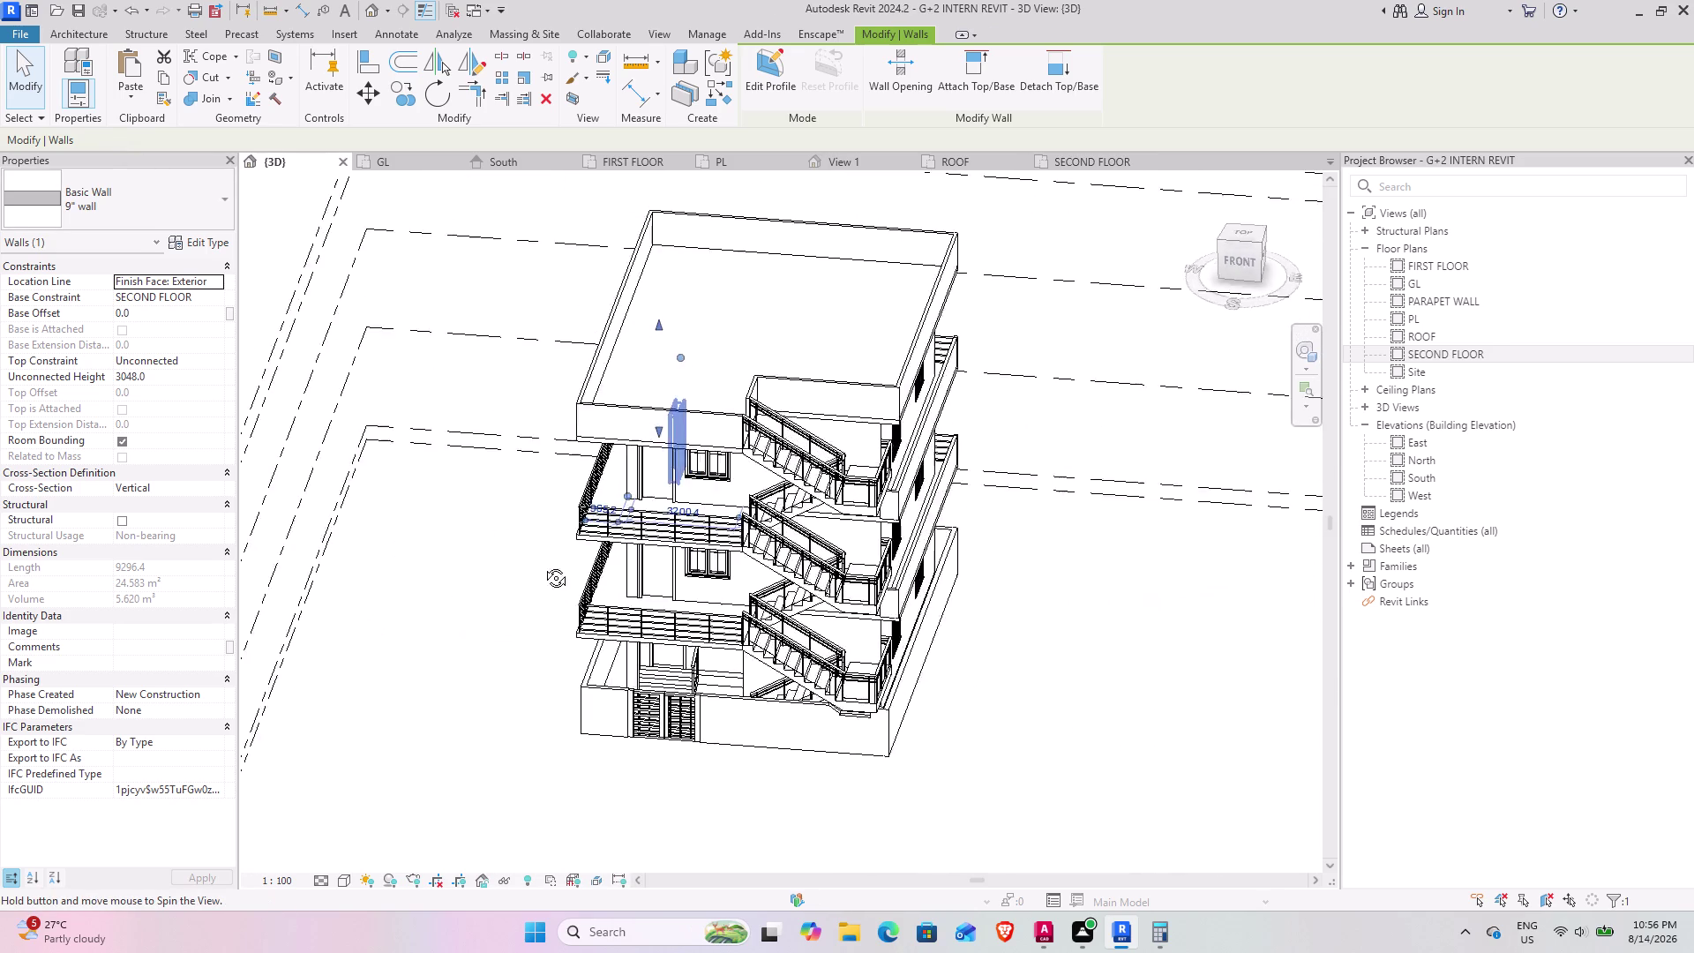
middle_drag(540, 559, 902, 493)
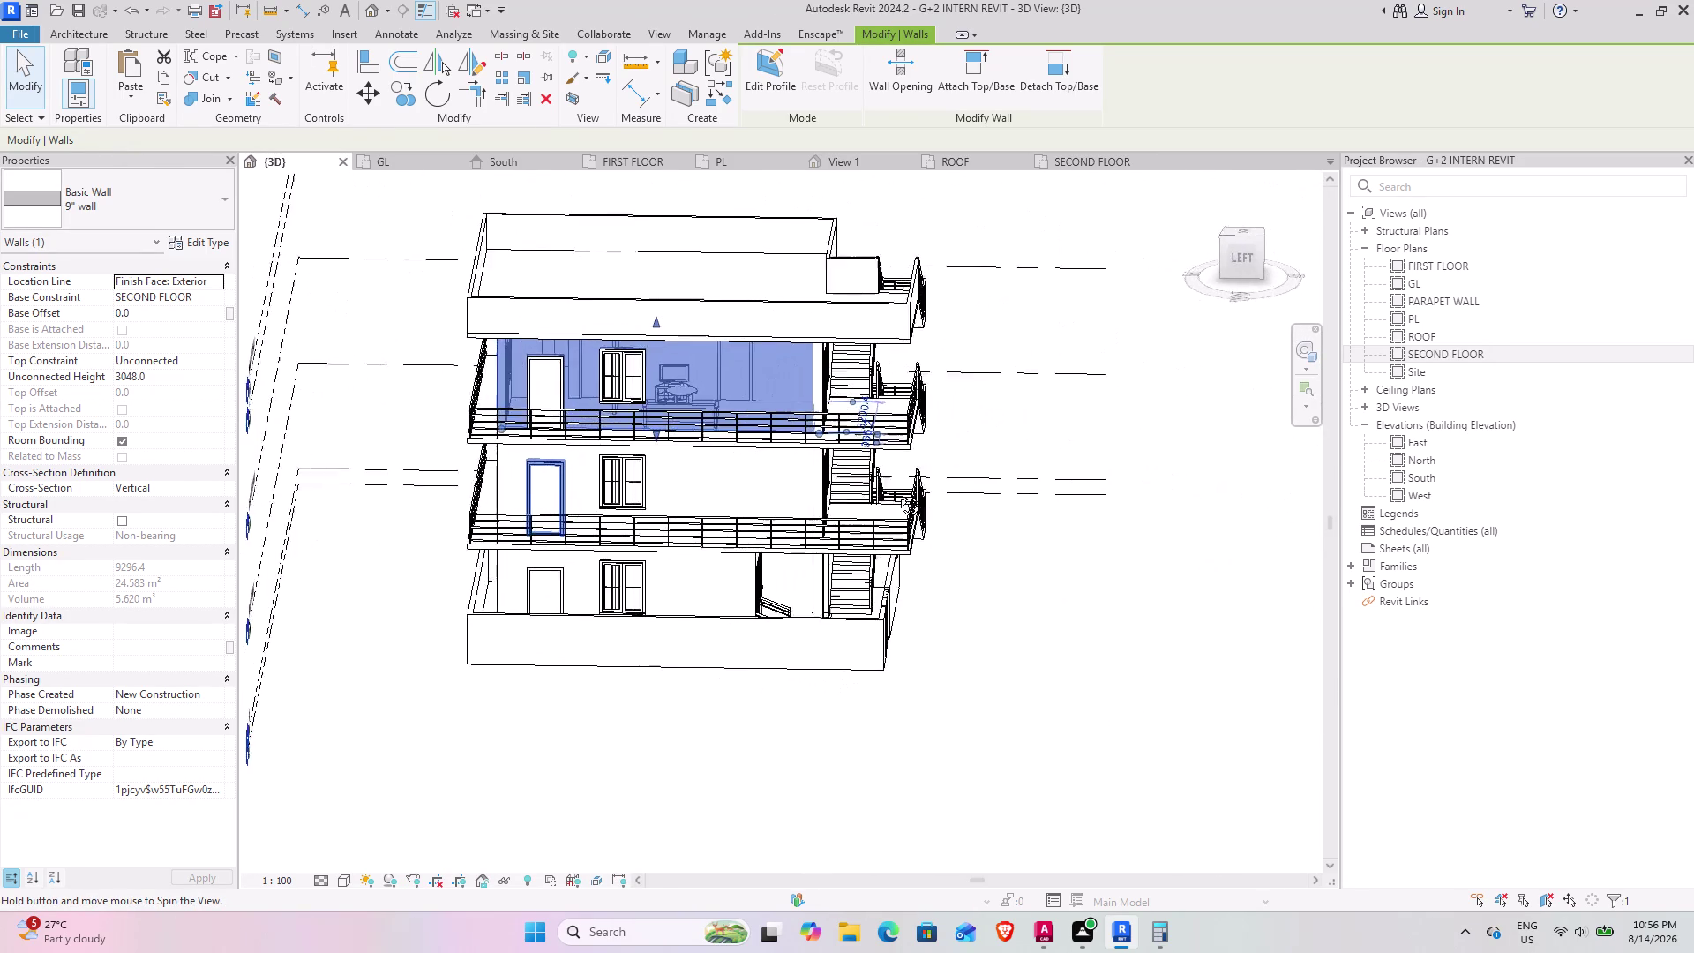
middle_drag(901, 492, 791, 529)
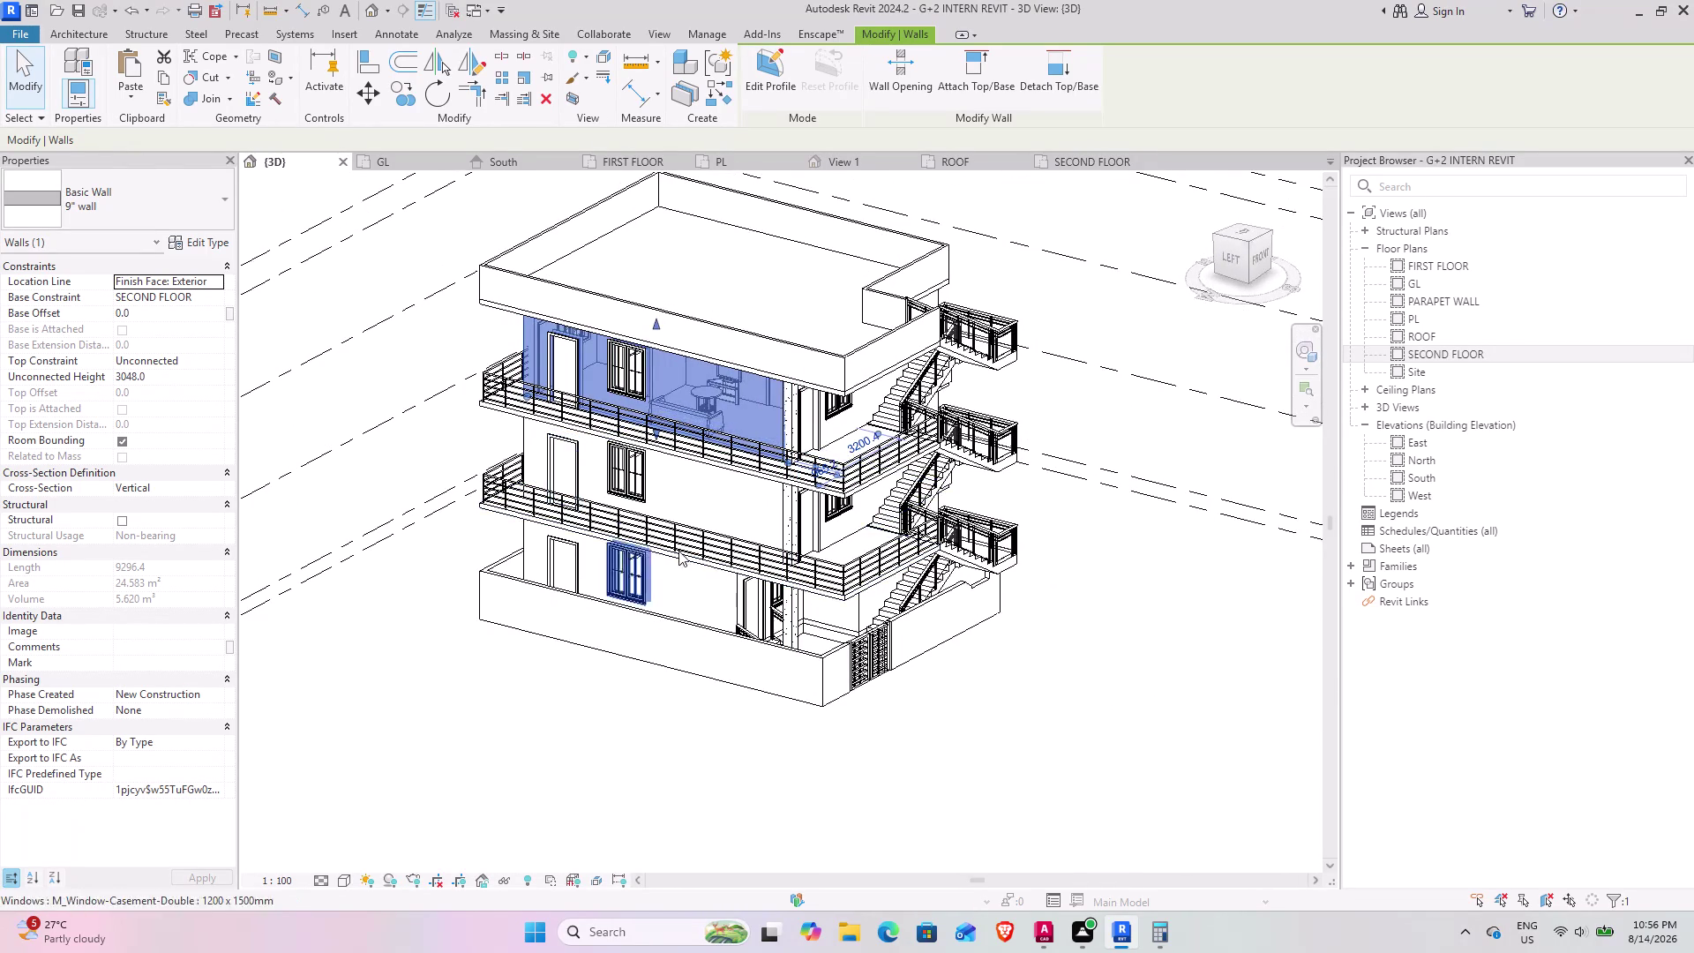
scroll(up, 3)
scroll(up, 3)
Inspect the second-floor wall and balcony close up, then return to the SECOND FLOOR plan.
middle_drag(628, 470, 718, 418)
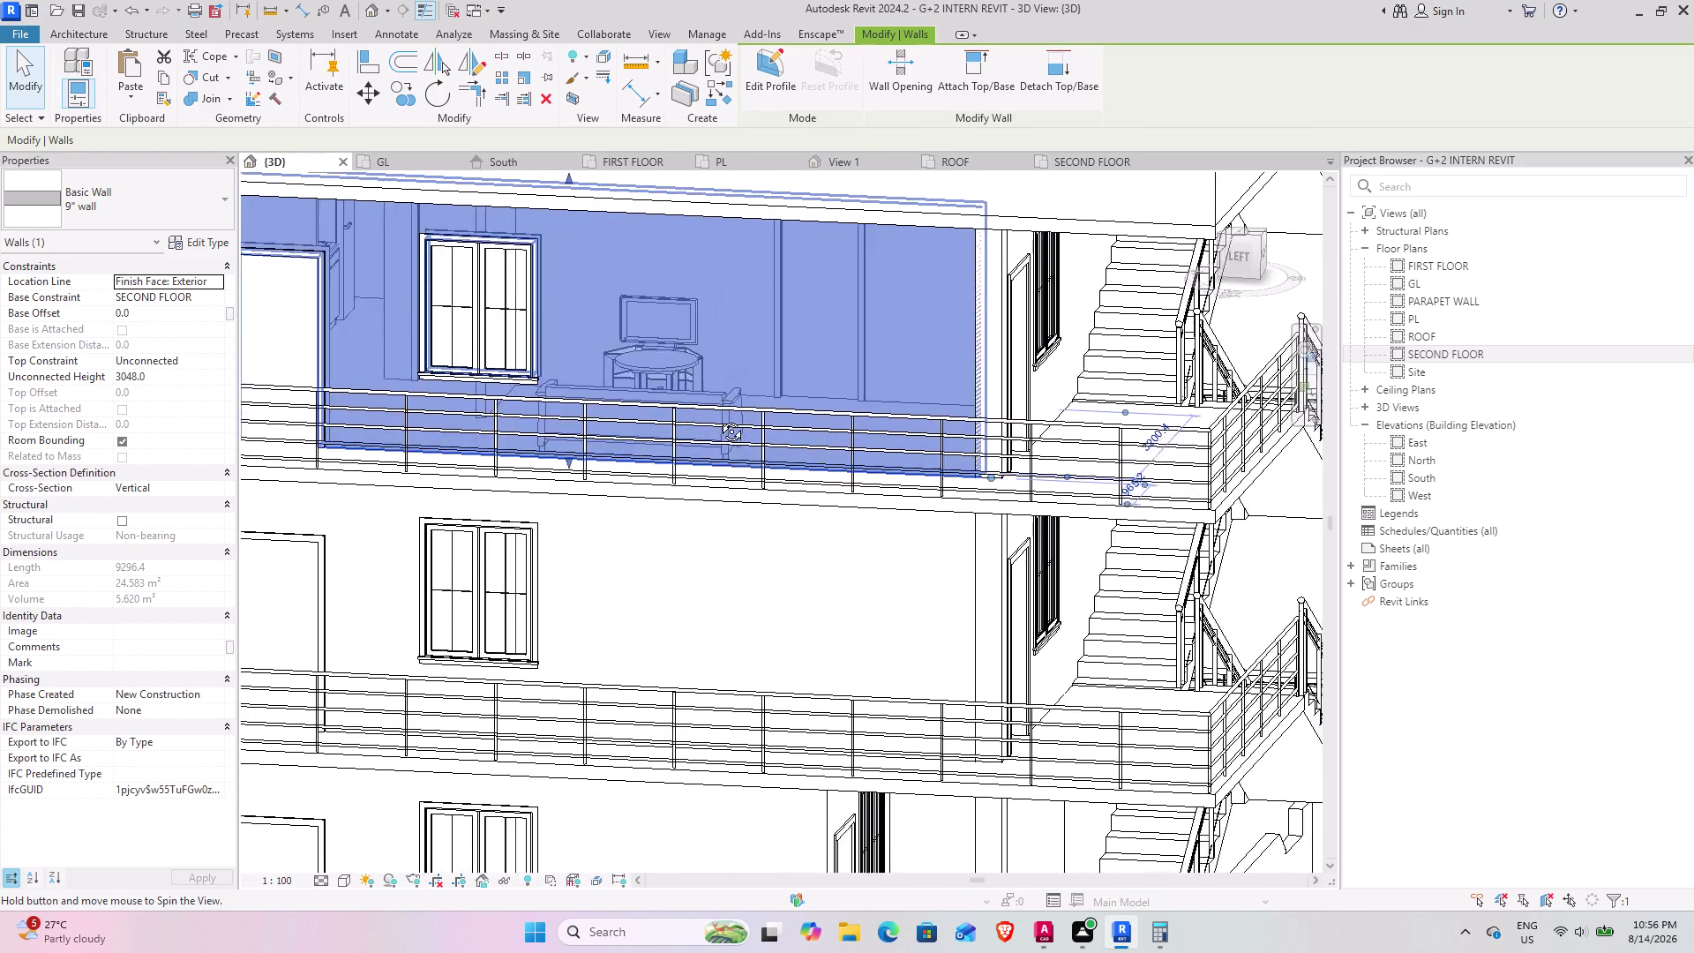
middle_drag(718, 419, 667, 477)
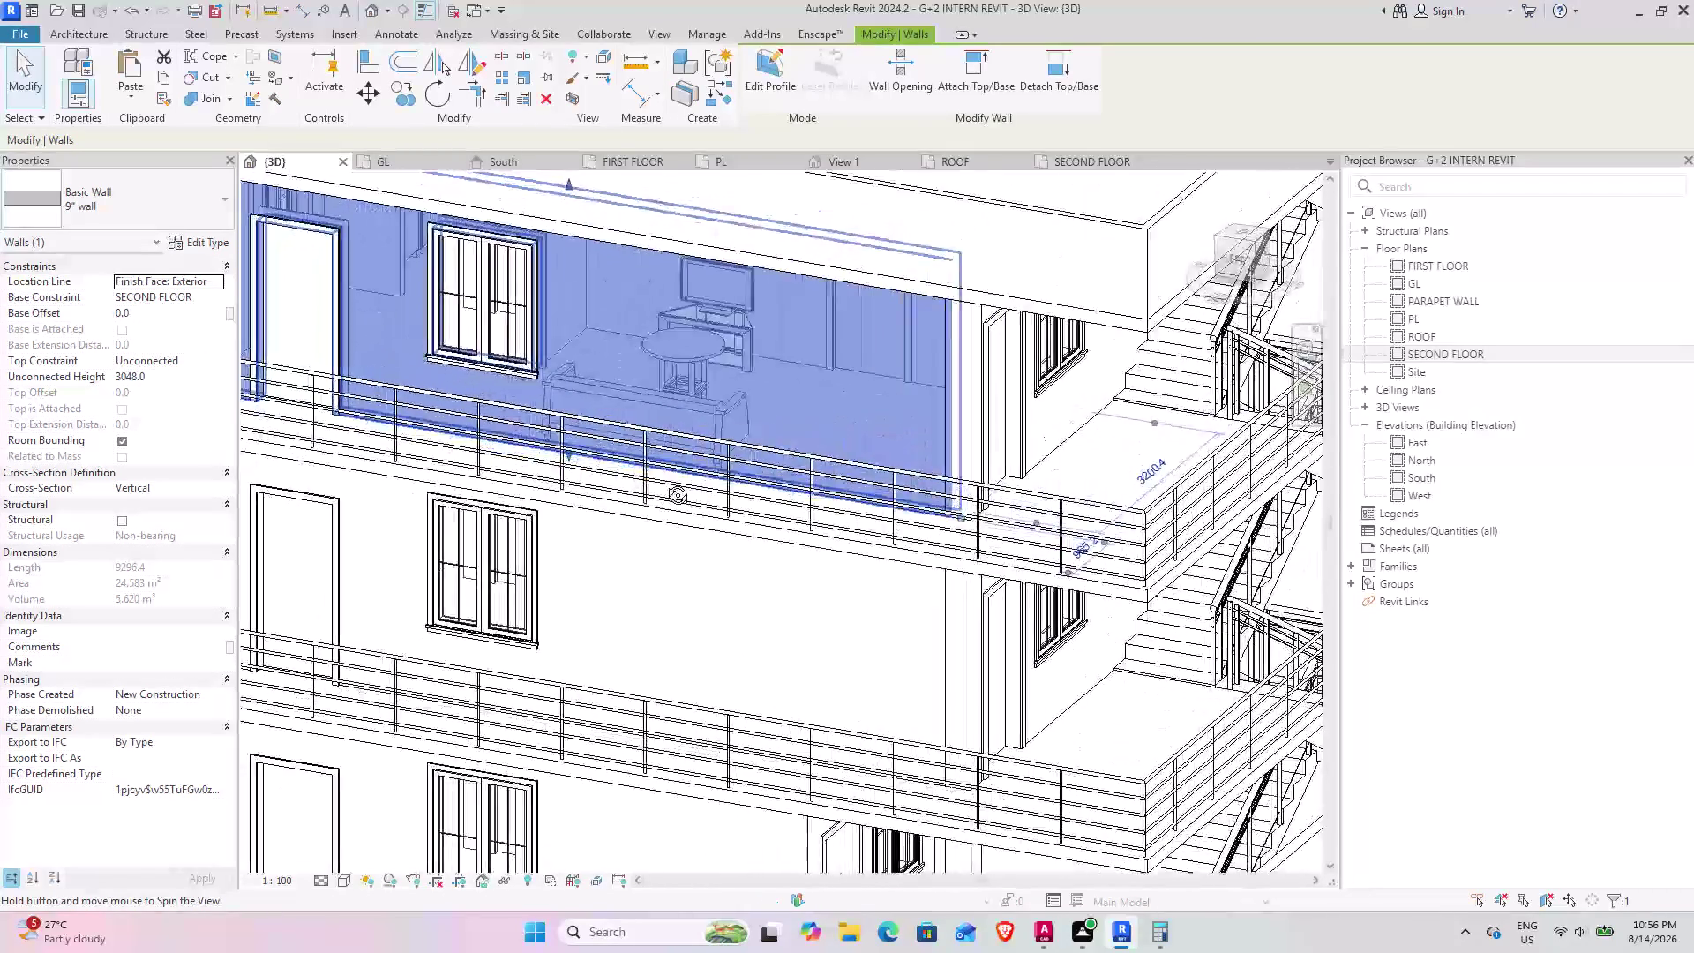
middle_drag(667, 477, 662, 489)
scroll(down, 3)
middle_drag(546, 526, 519, 485)
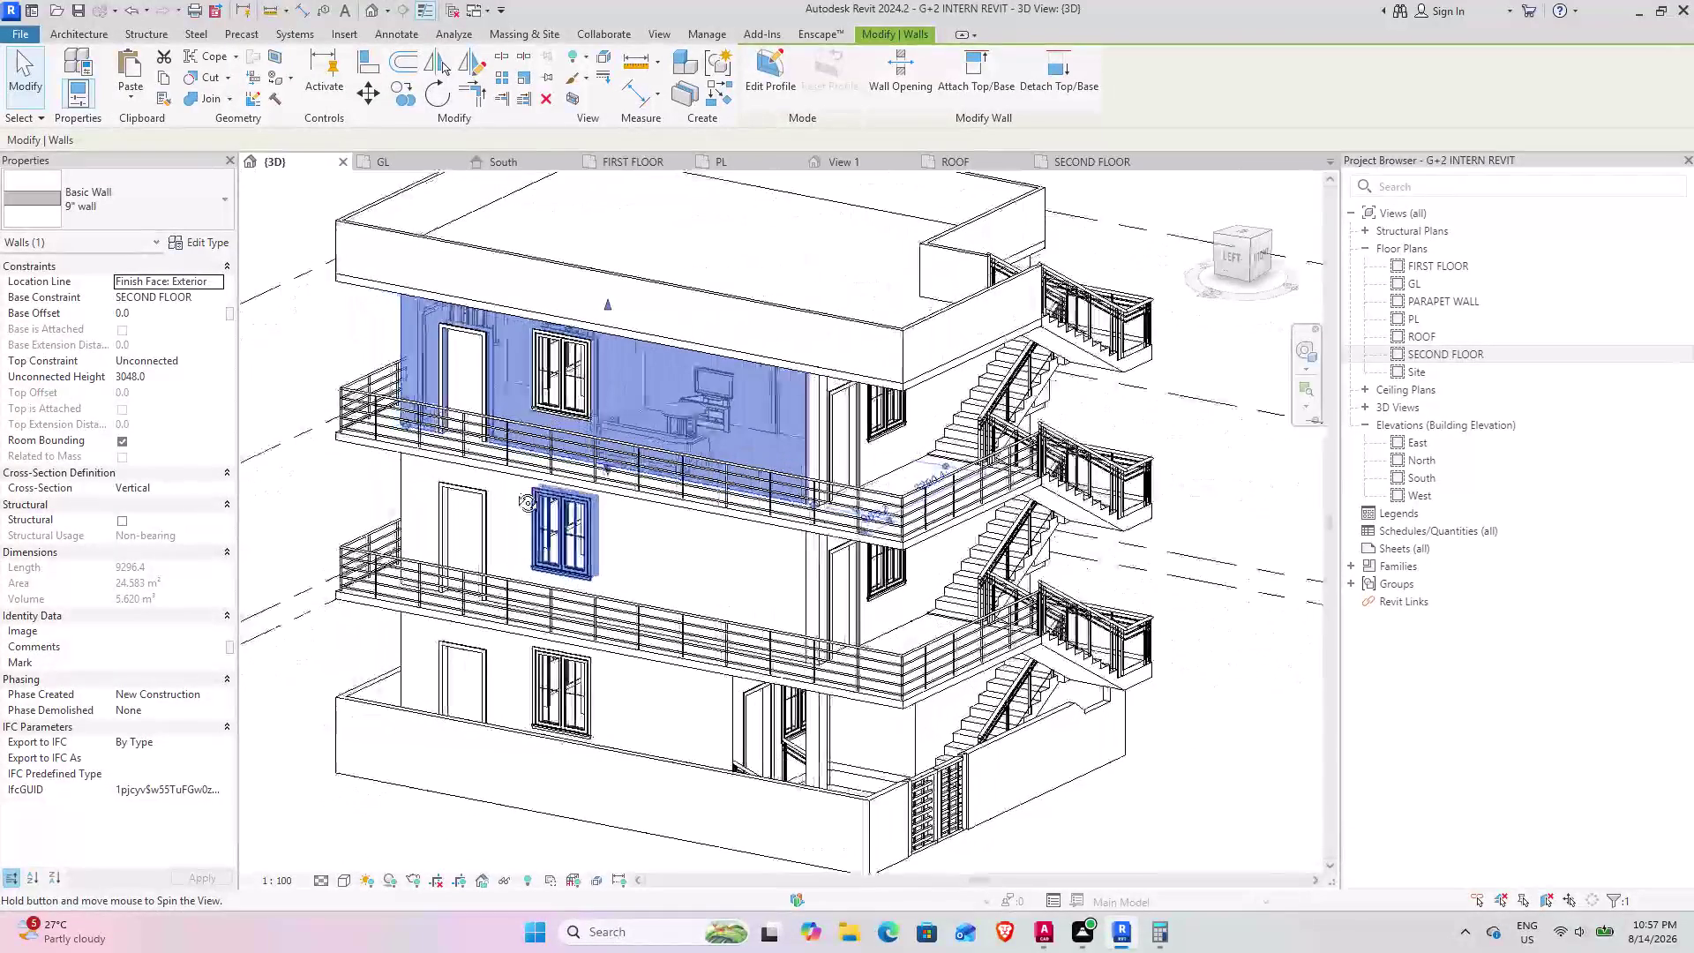
middle_drag(519, 485, 514, 491)
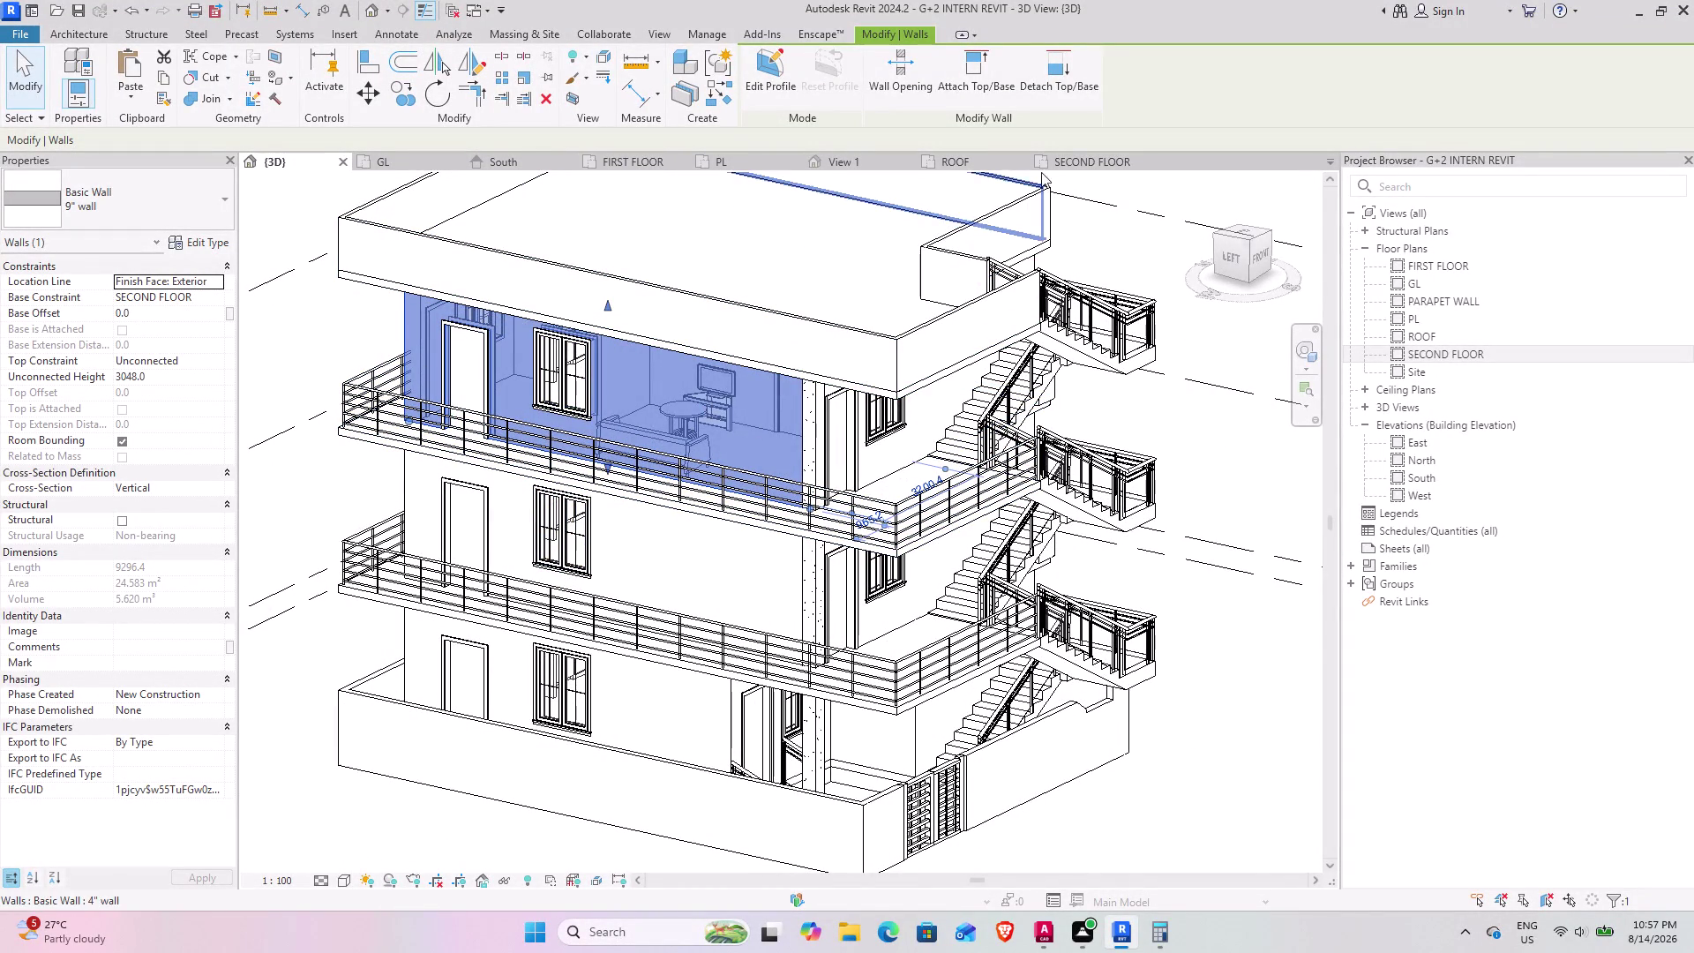
click(1070, 167)
scroll(down, 3)
middle_drag(533, 384, 559, 473)
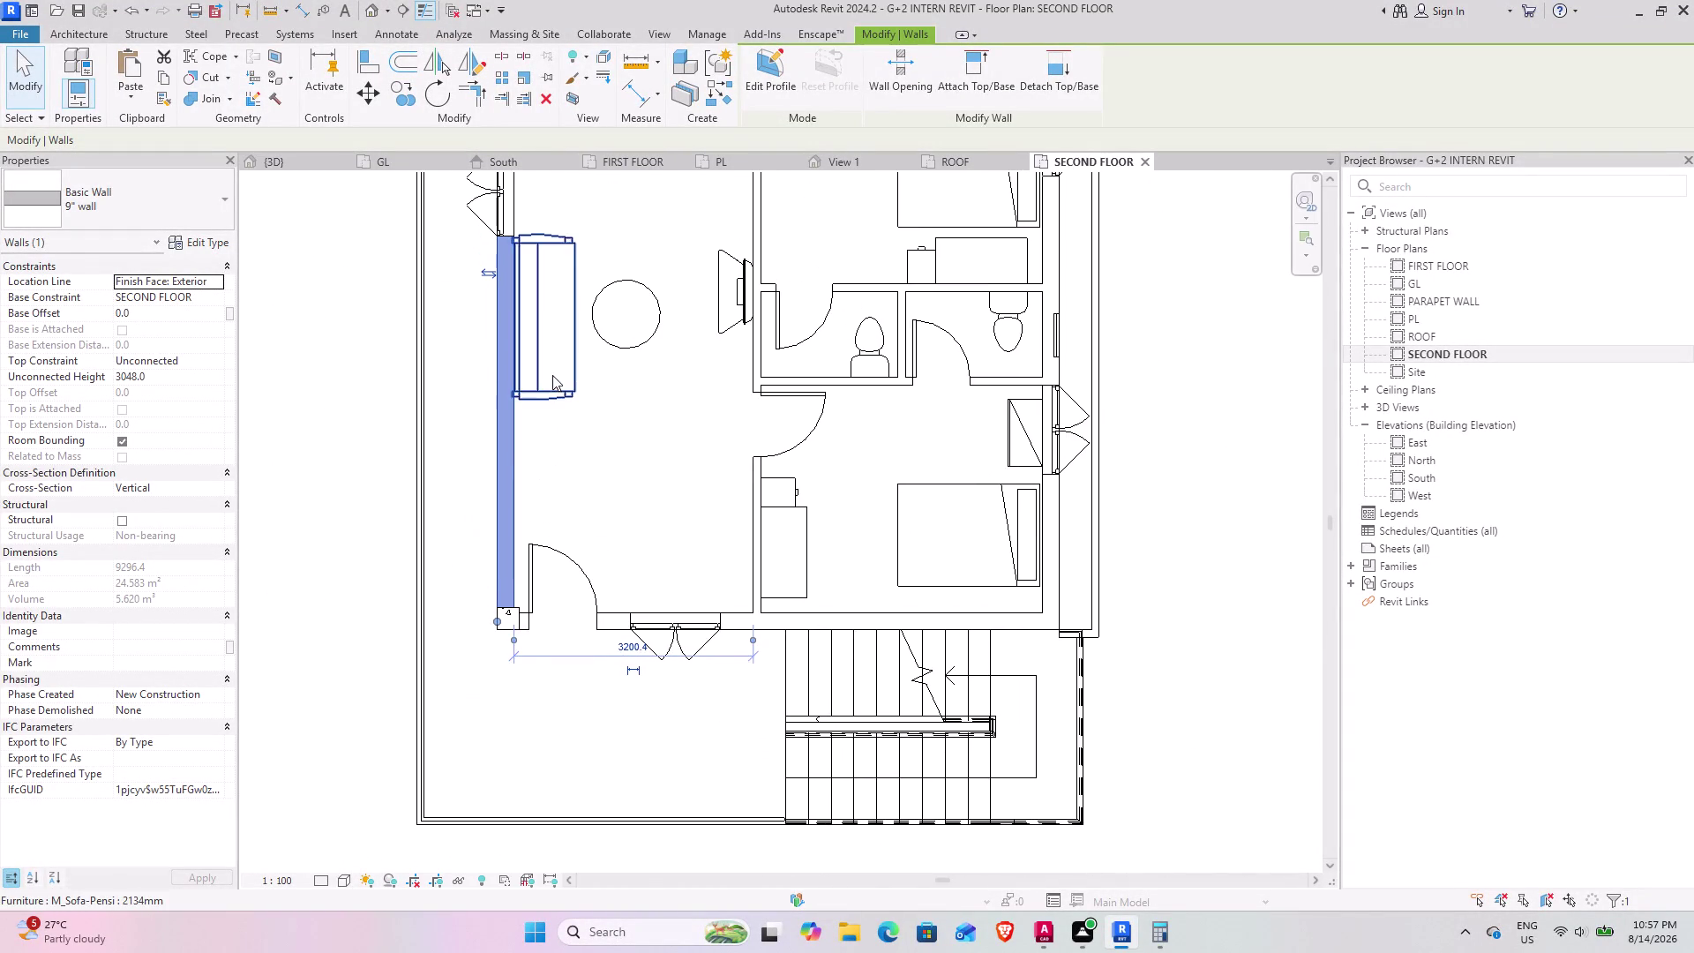
click(553, 375)
middle_drag(621, 426, 642, 551)
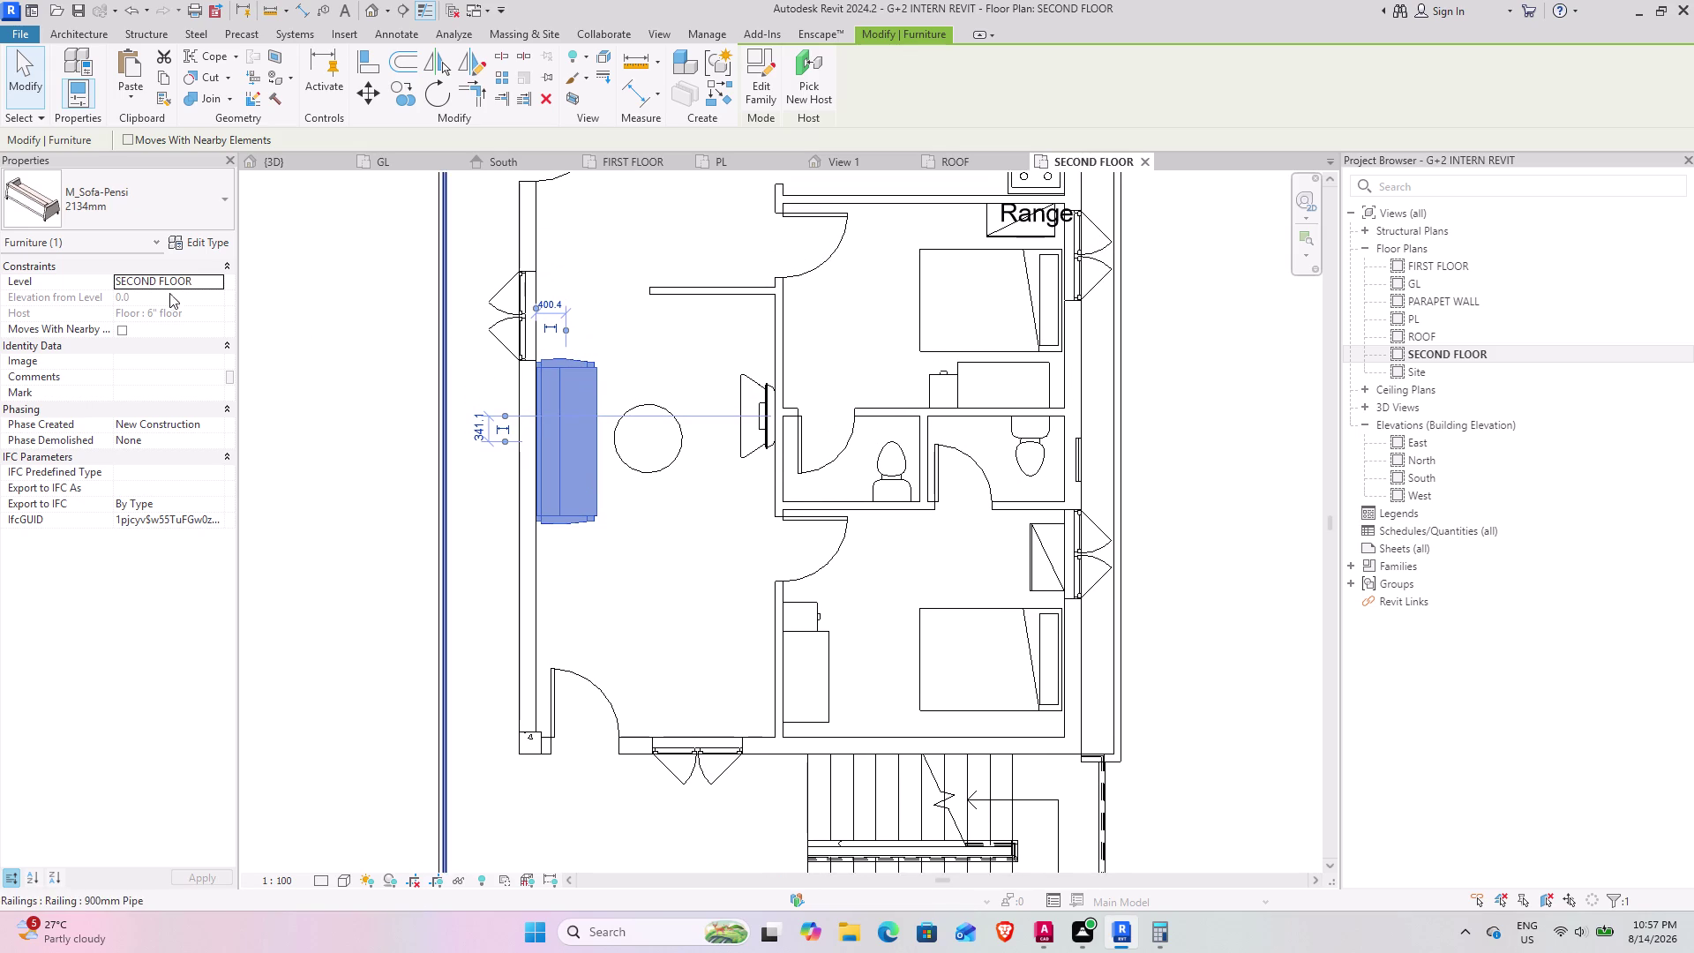
click(172, 204)
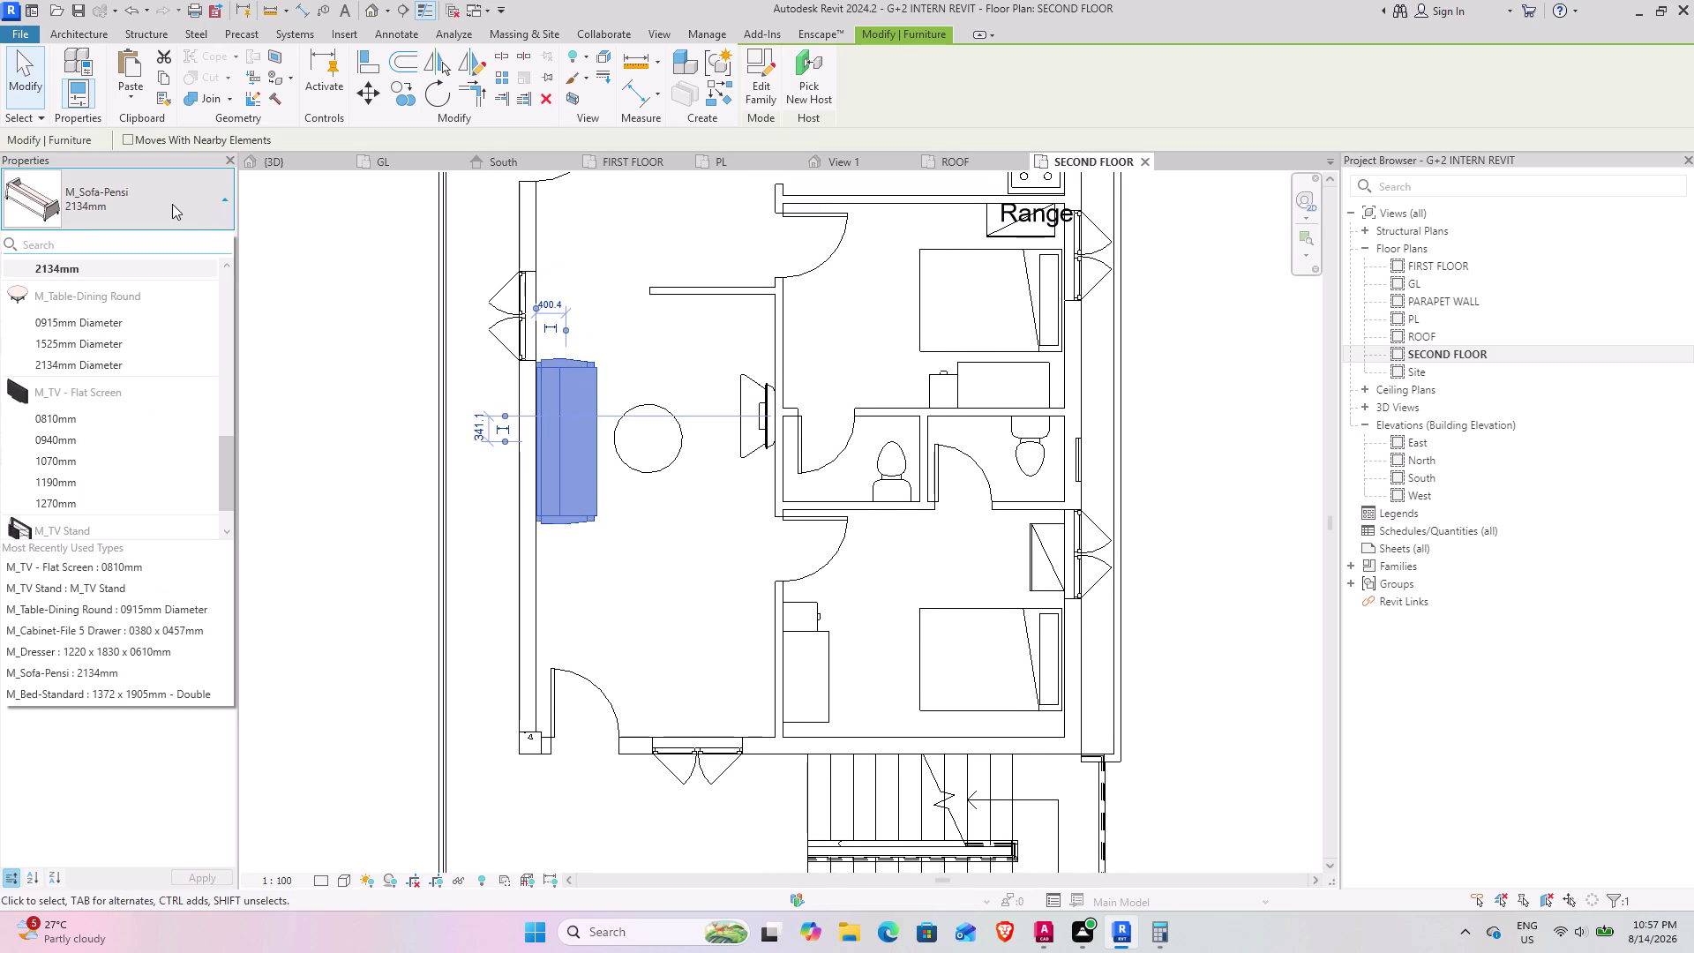
click(303, 279)
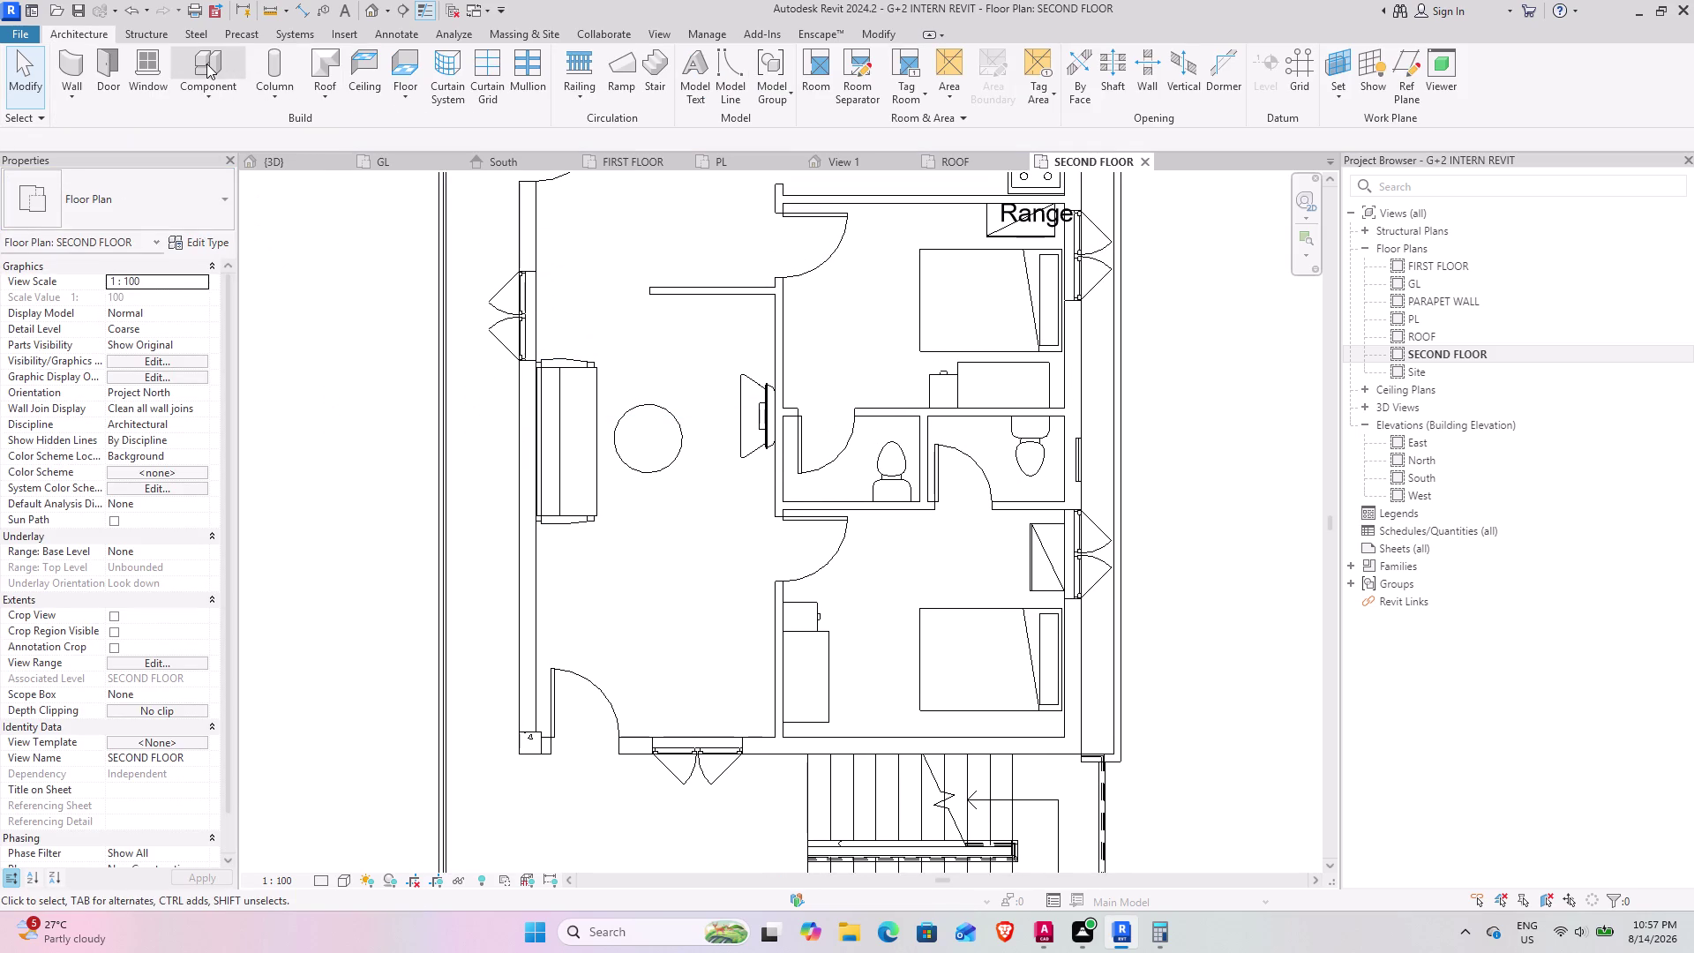
Start a furniture component and choose M_Chair-Corbu from the Type Selector.
click(206, 63)
click(157, 212)
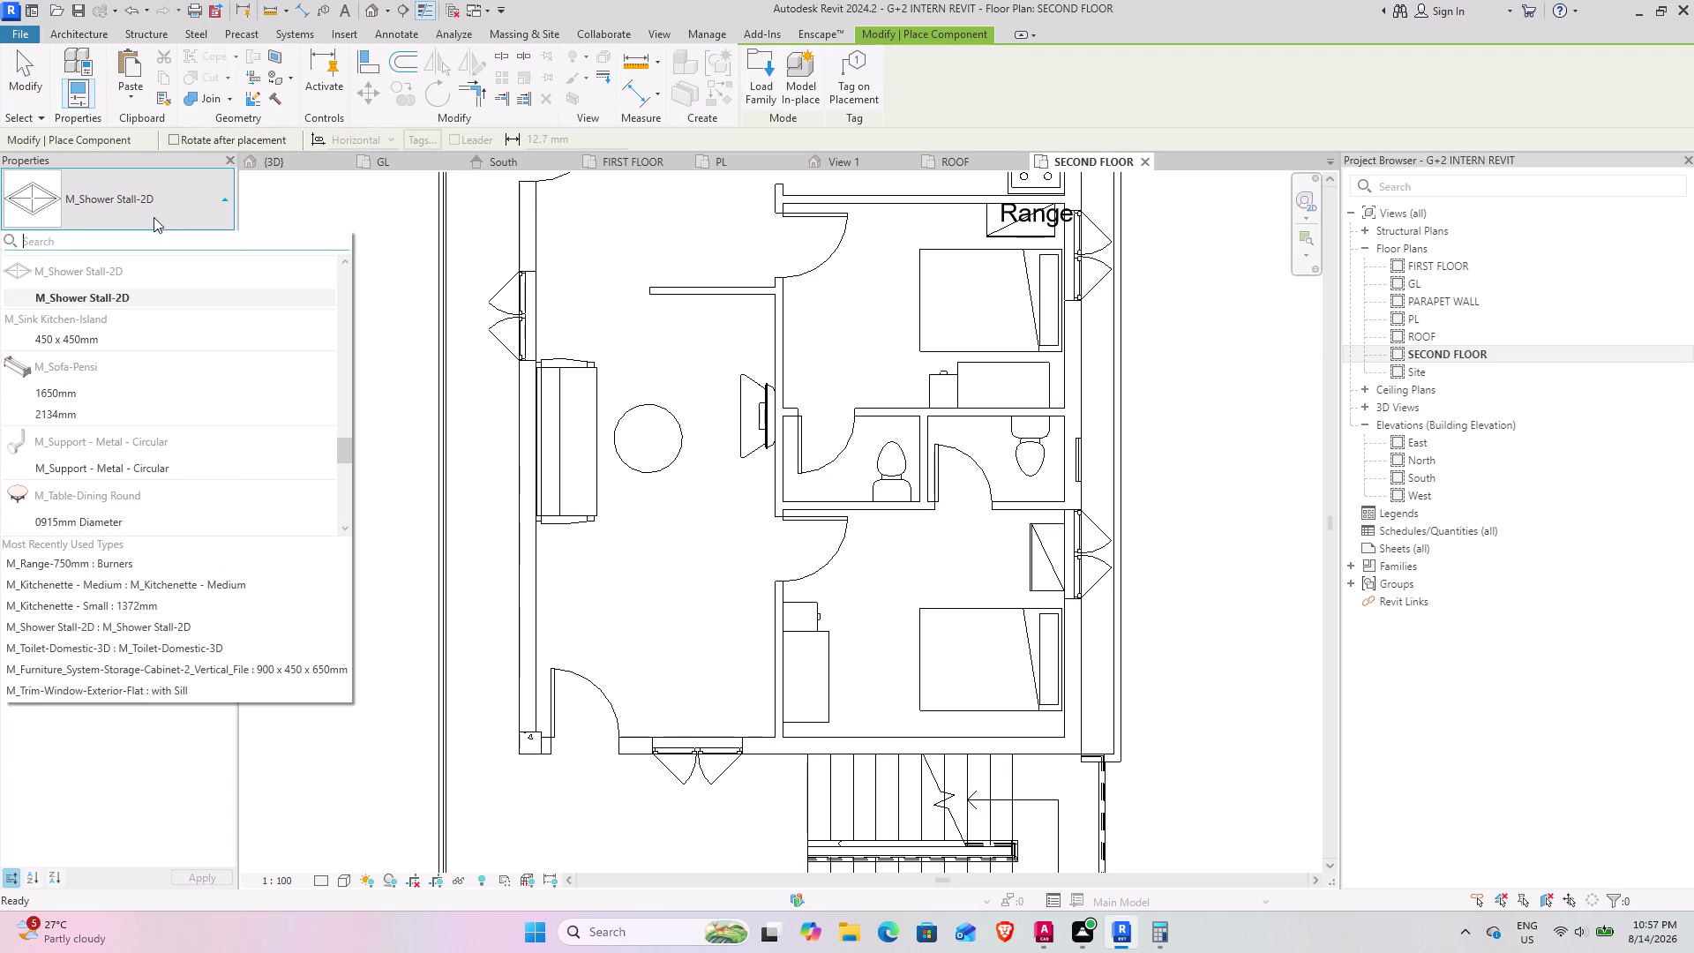
scroll(down, 3)
scroll(down, 3)
scroll(up, 3)
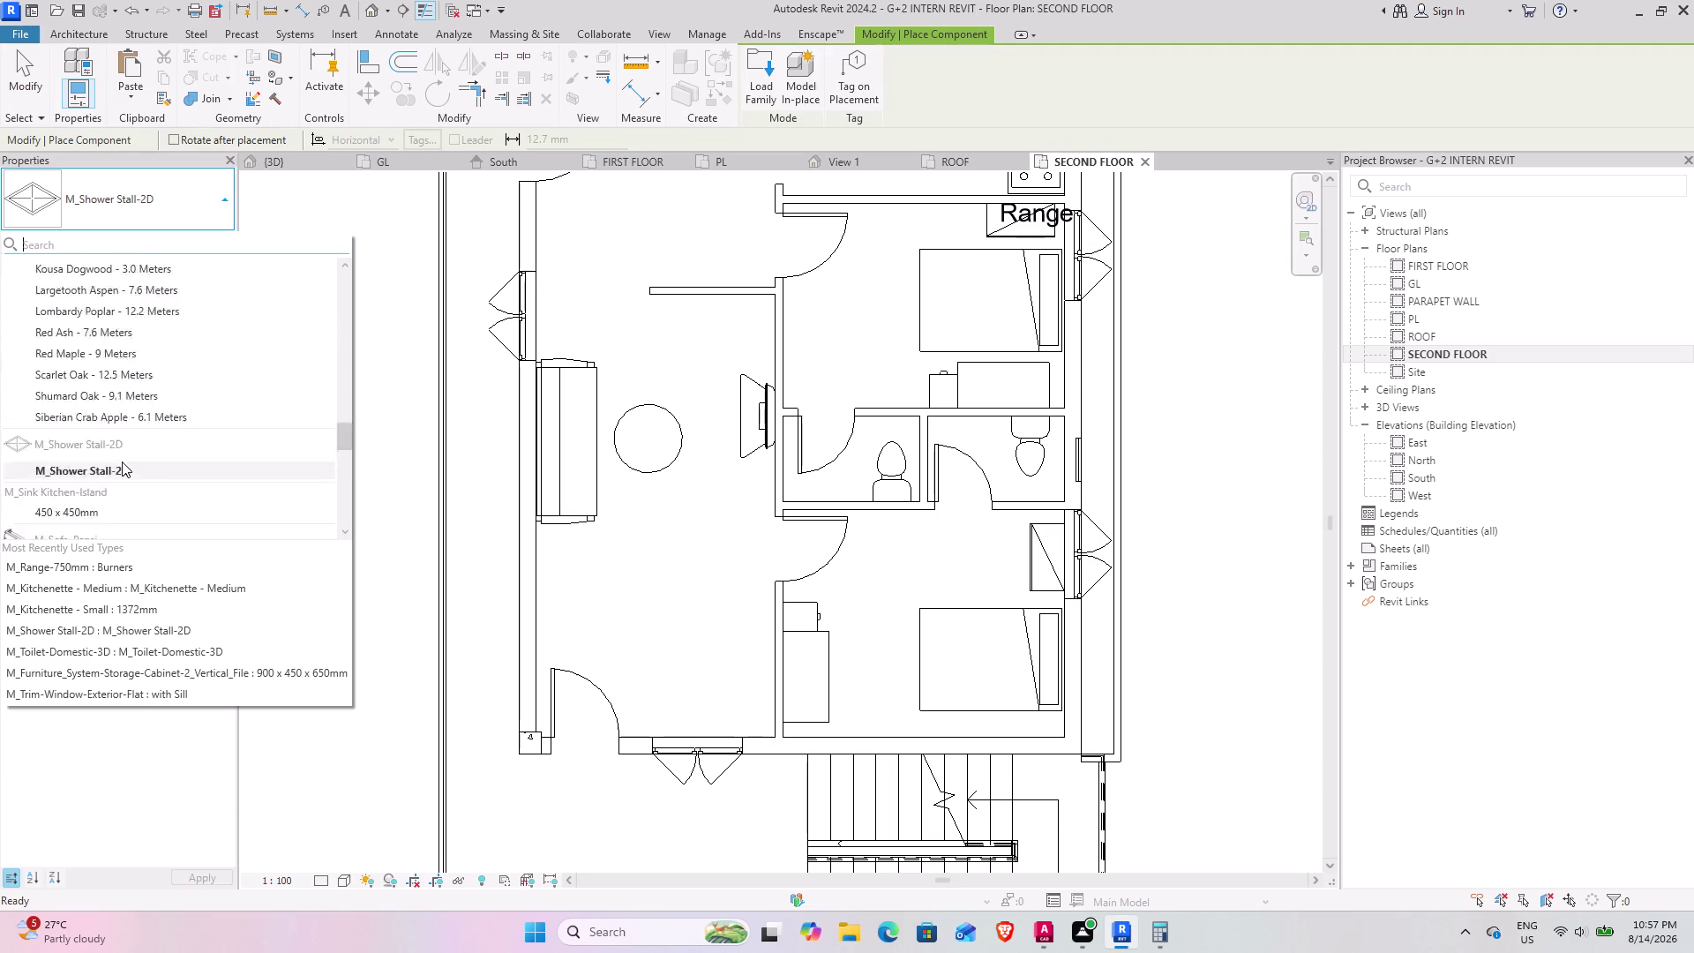
scroll(up, 3)
scroll(up, 3)
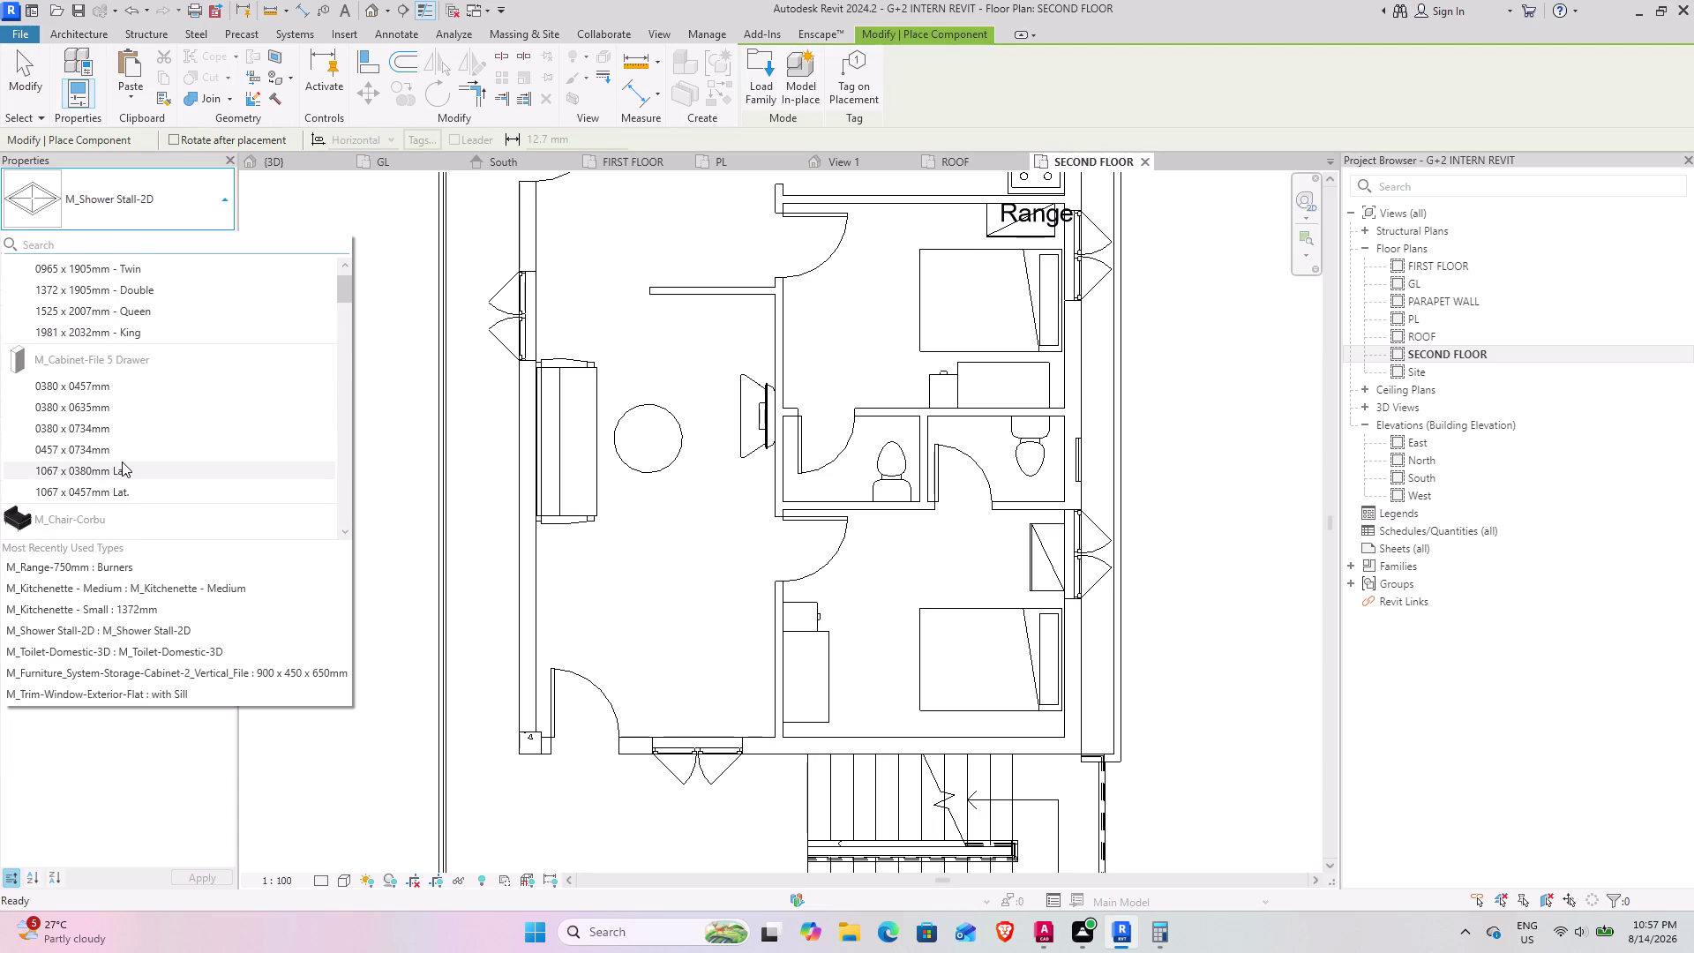
scroll(down, 3)
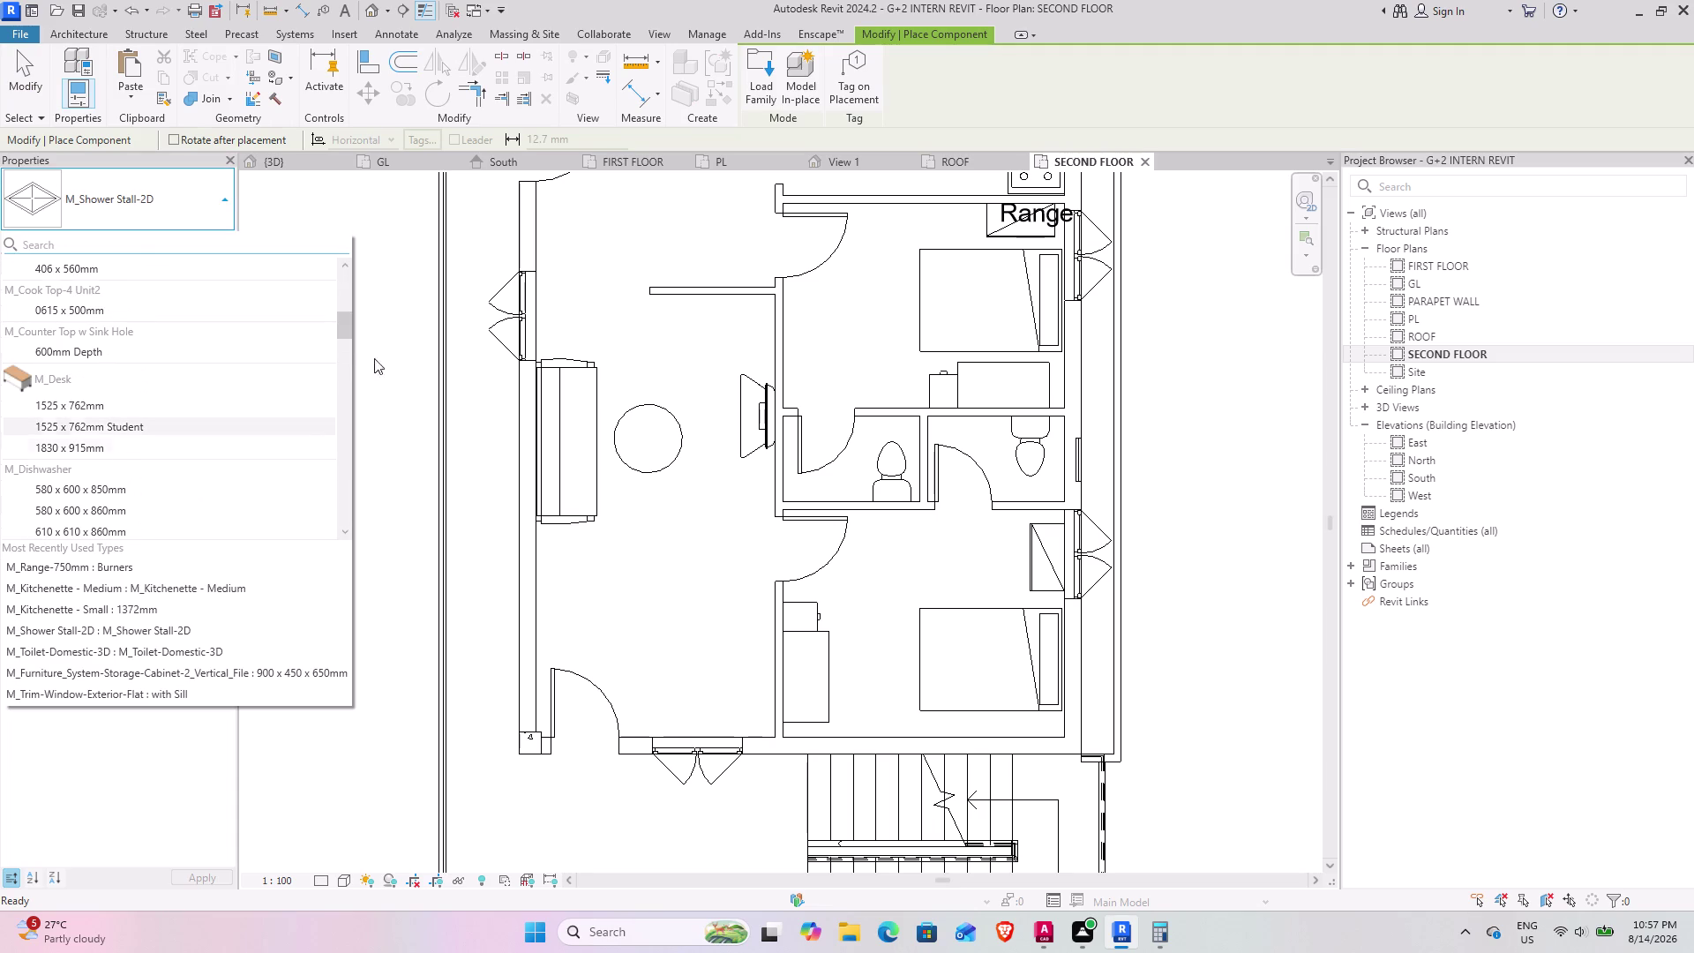
drag(351, 328, 351, 307)
click(75, 393)
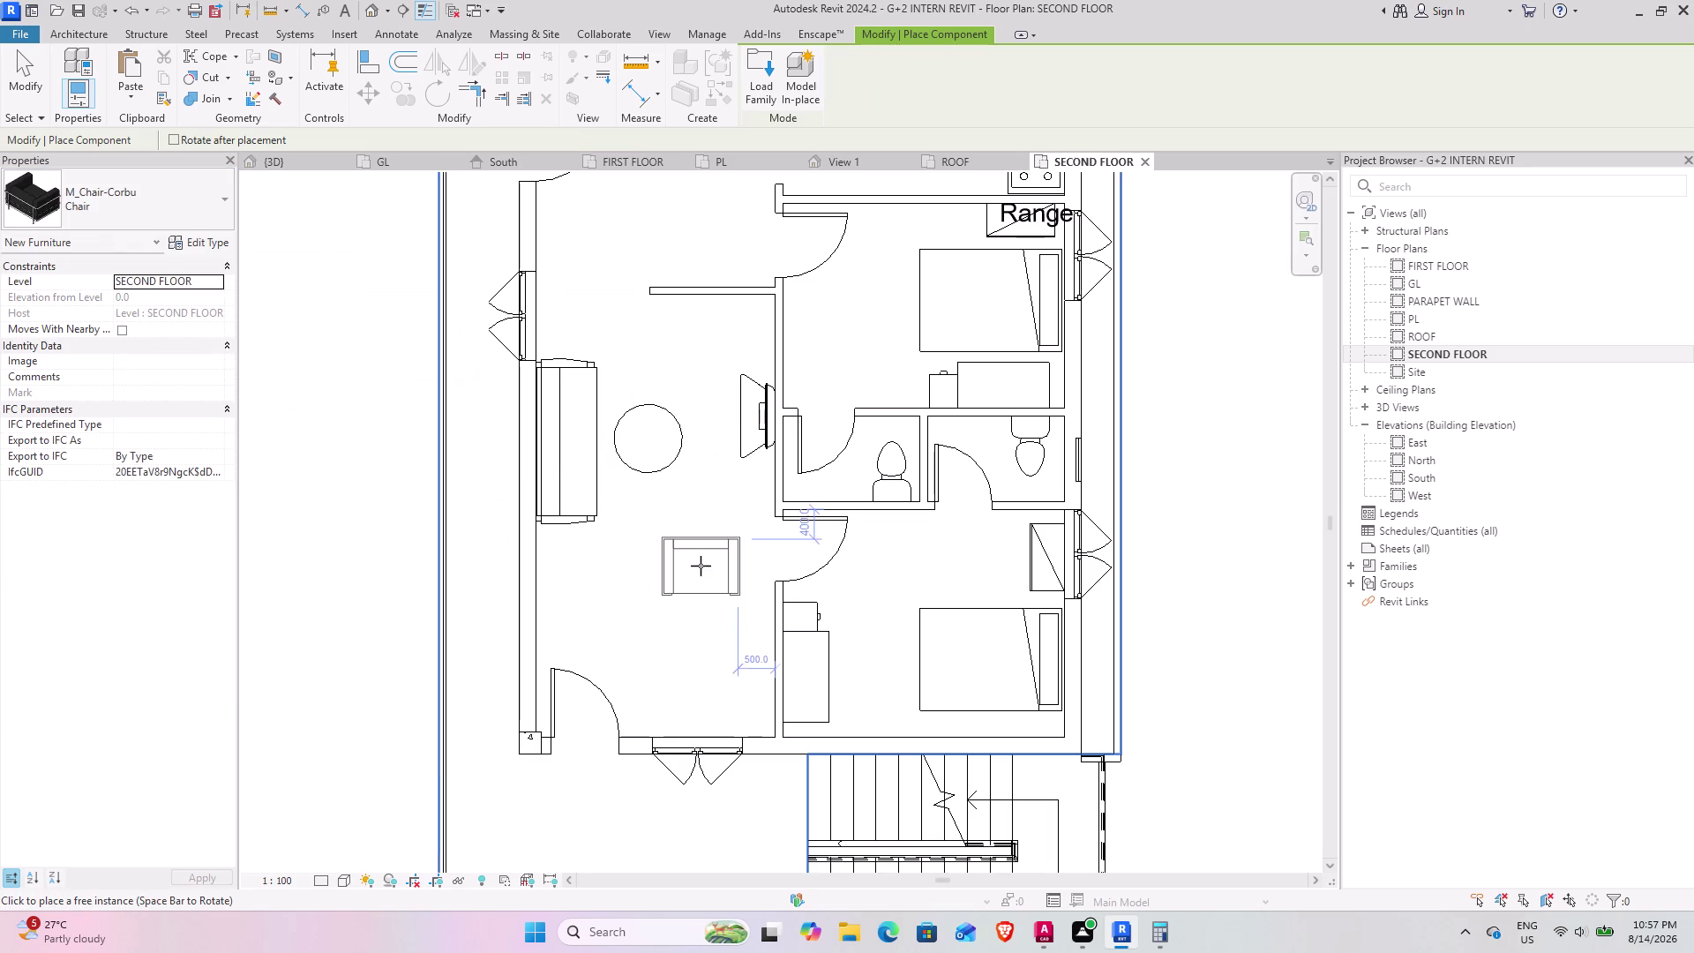
Rotate the Corbu chair and place it right of the sofa, below the table.
key(space)
key(space)
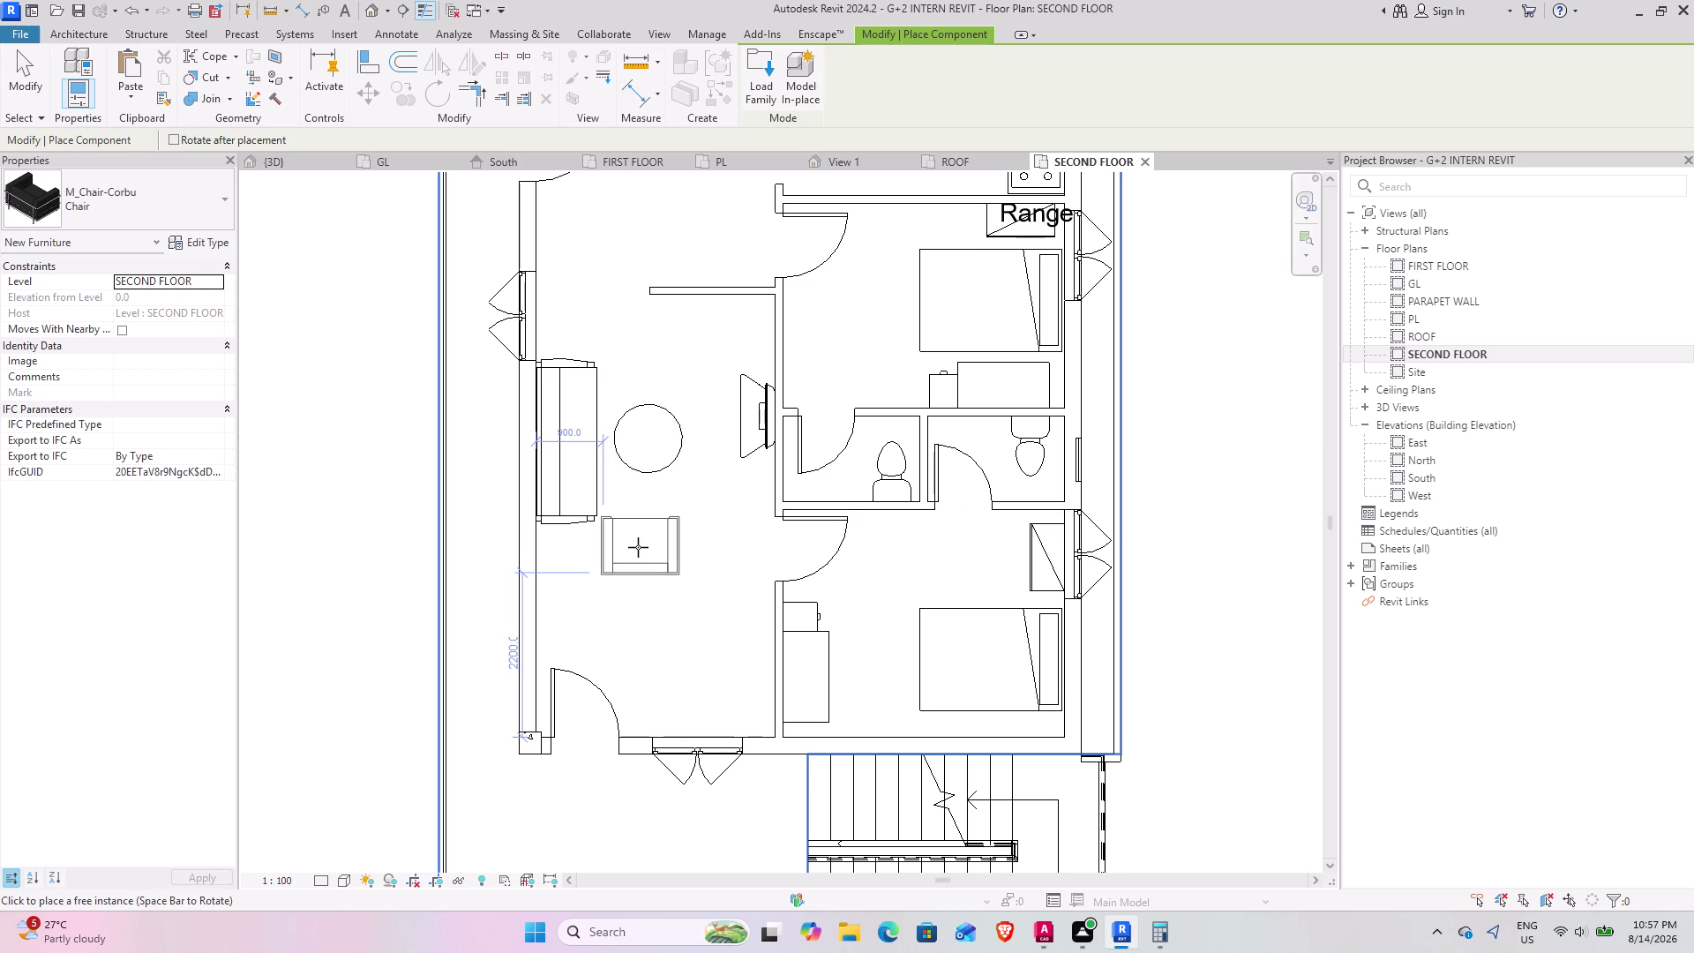
click(638, 547)
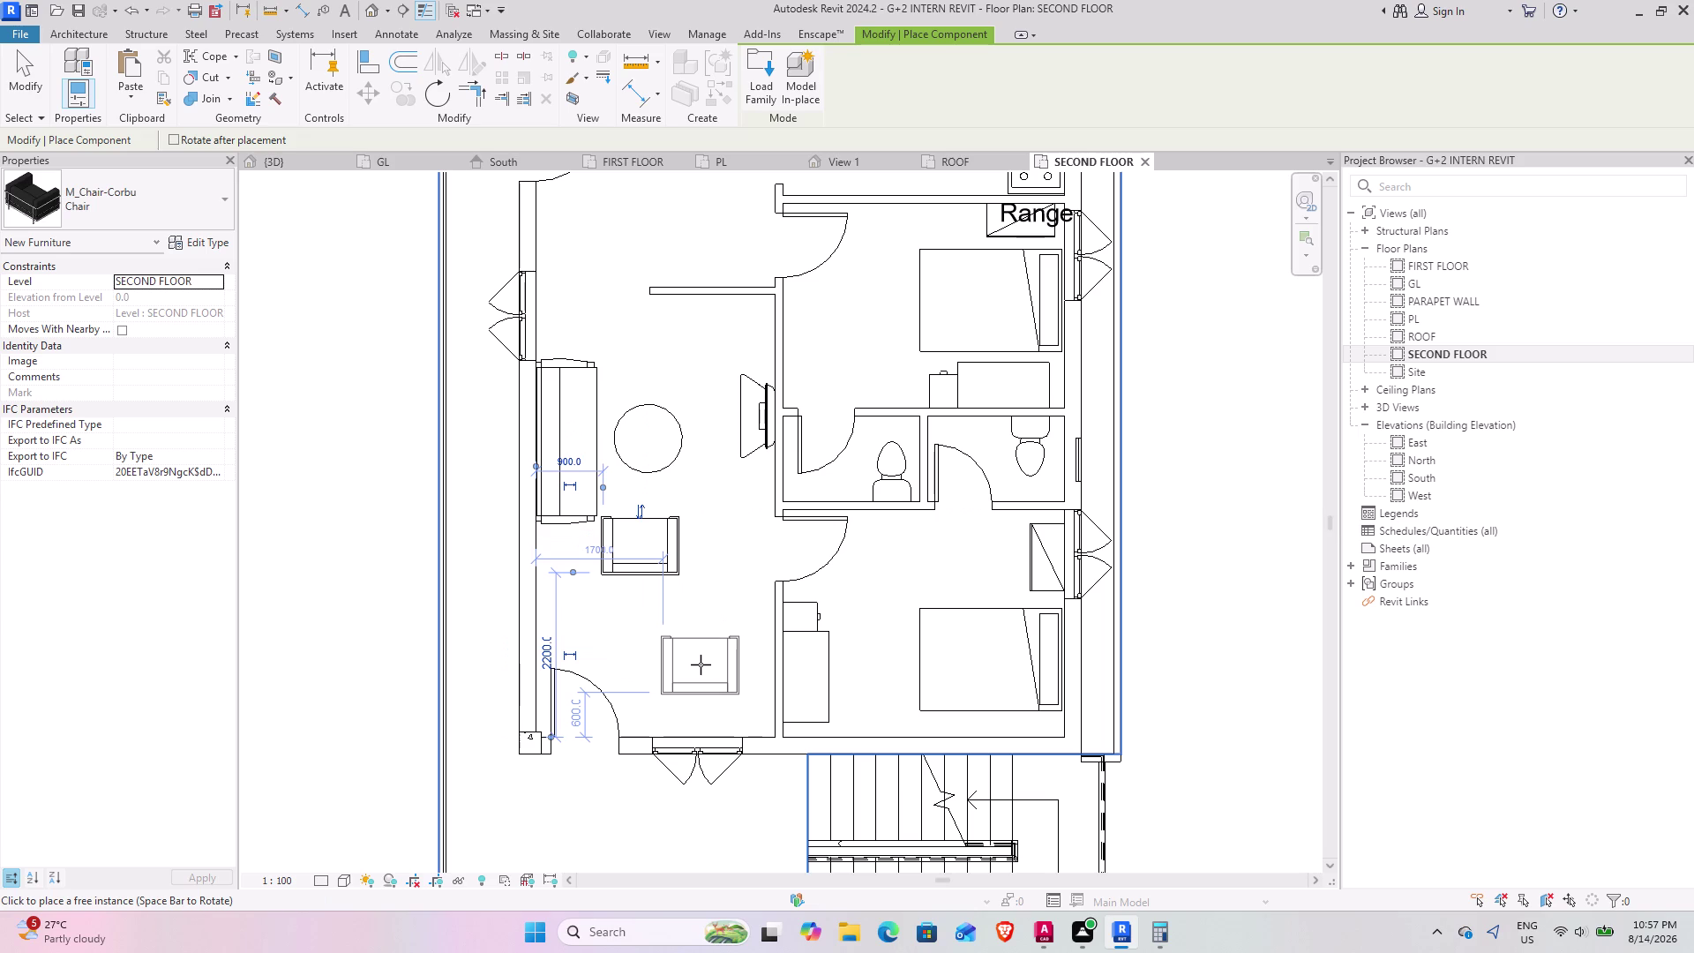
key(Escape)
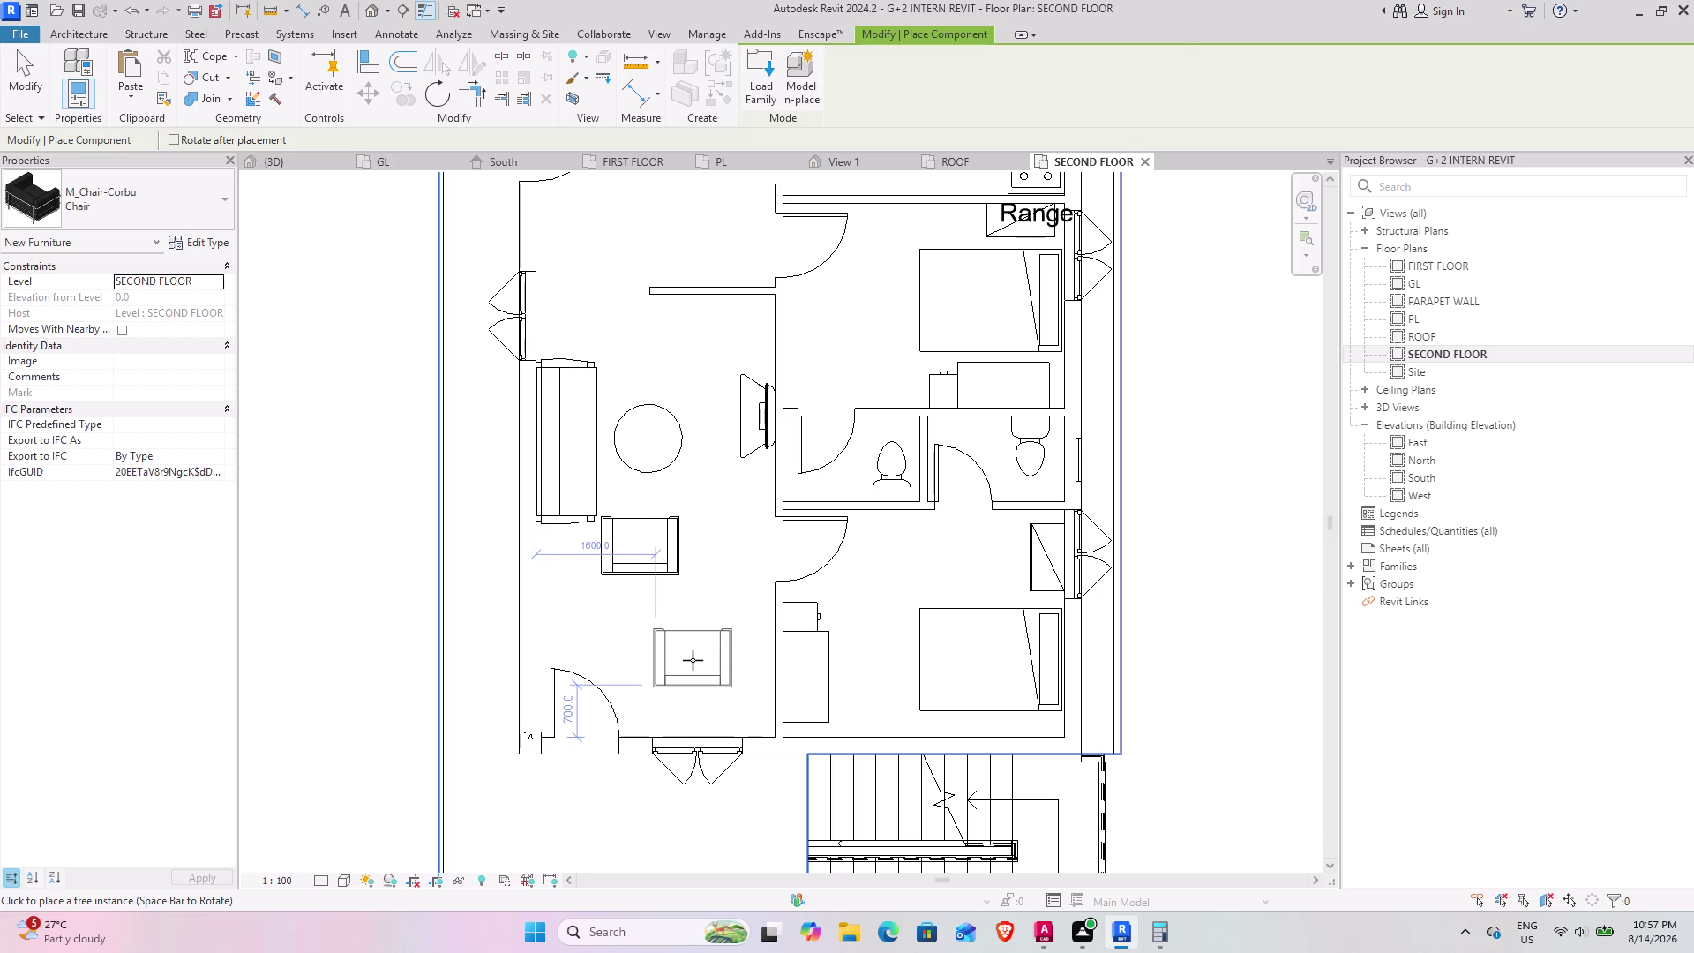
key(Escape)
click(631, 570)
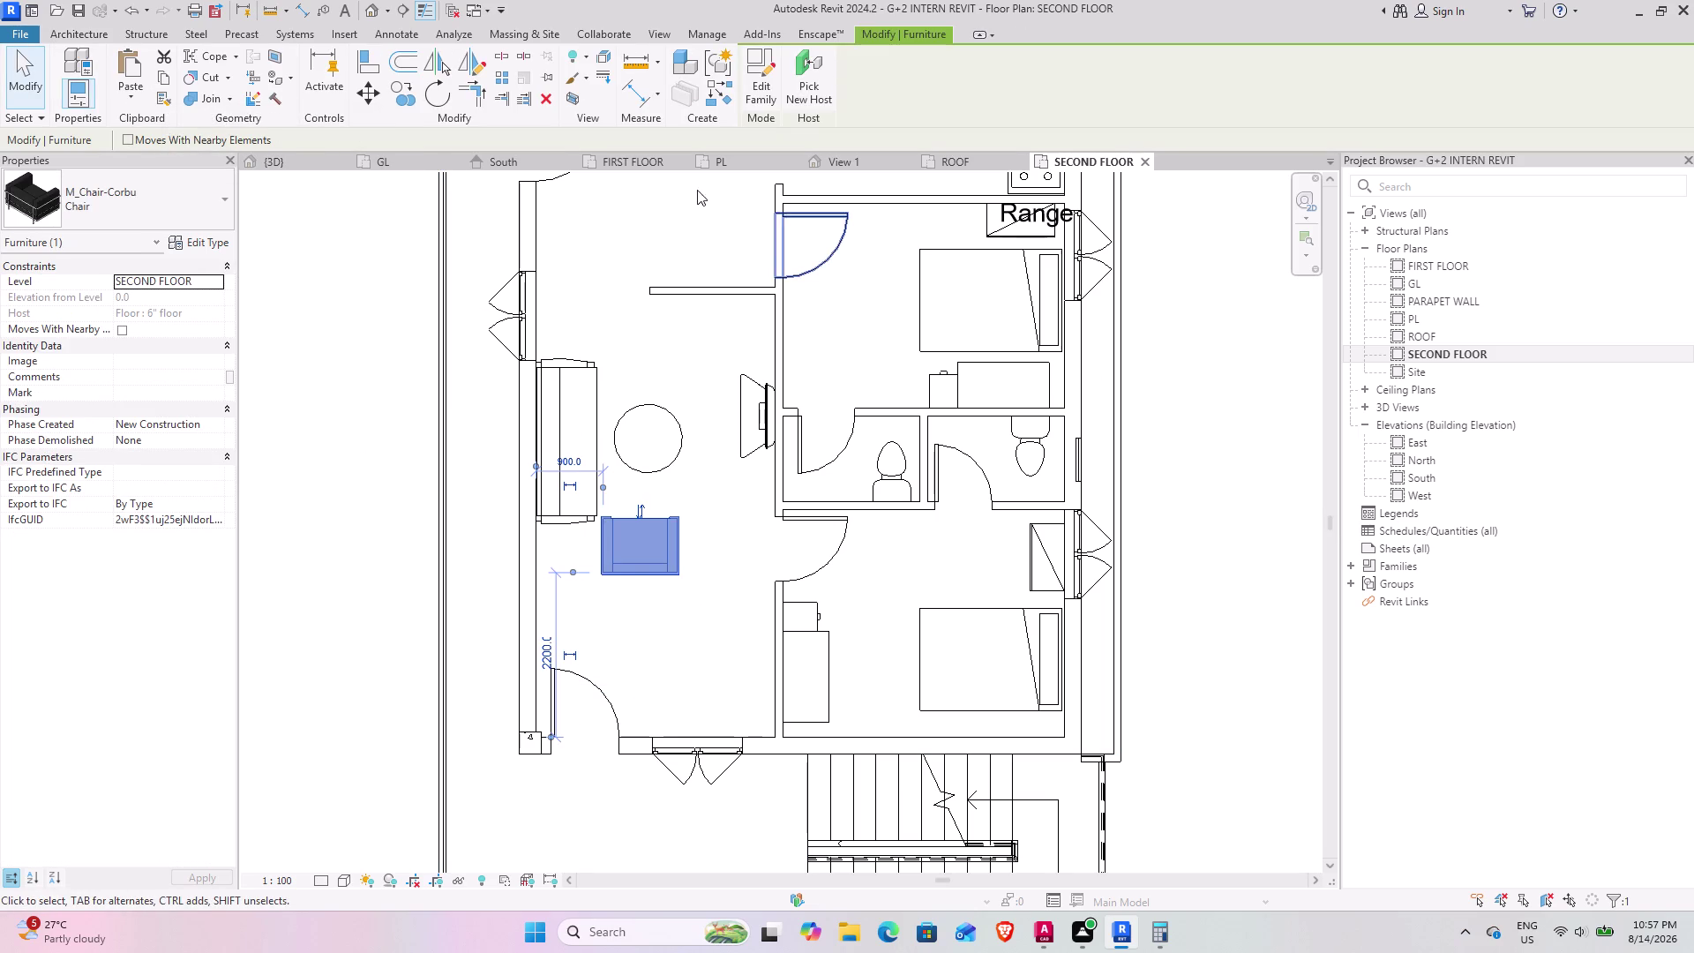
Copy the placed chair and paste it using Aligned to Selected Levels.
click(157, 76)
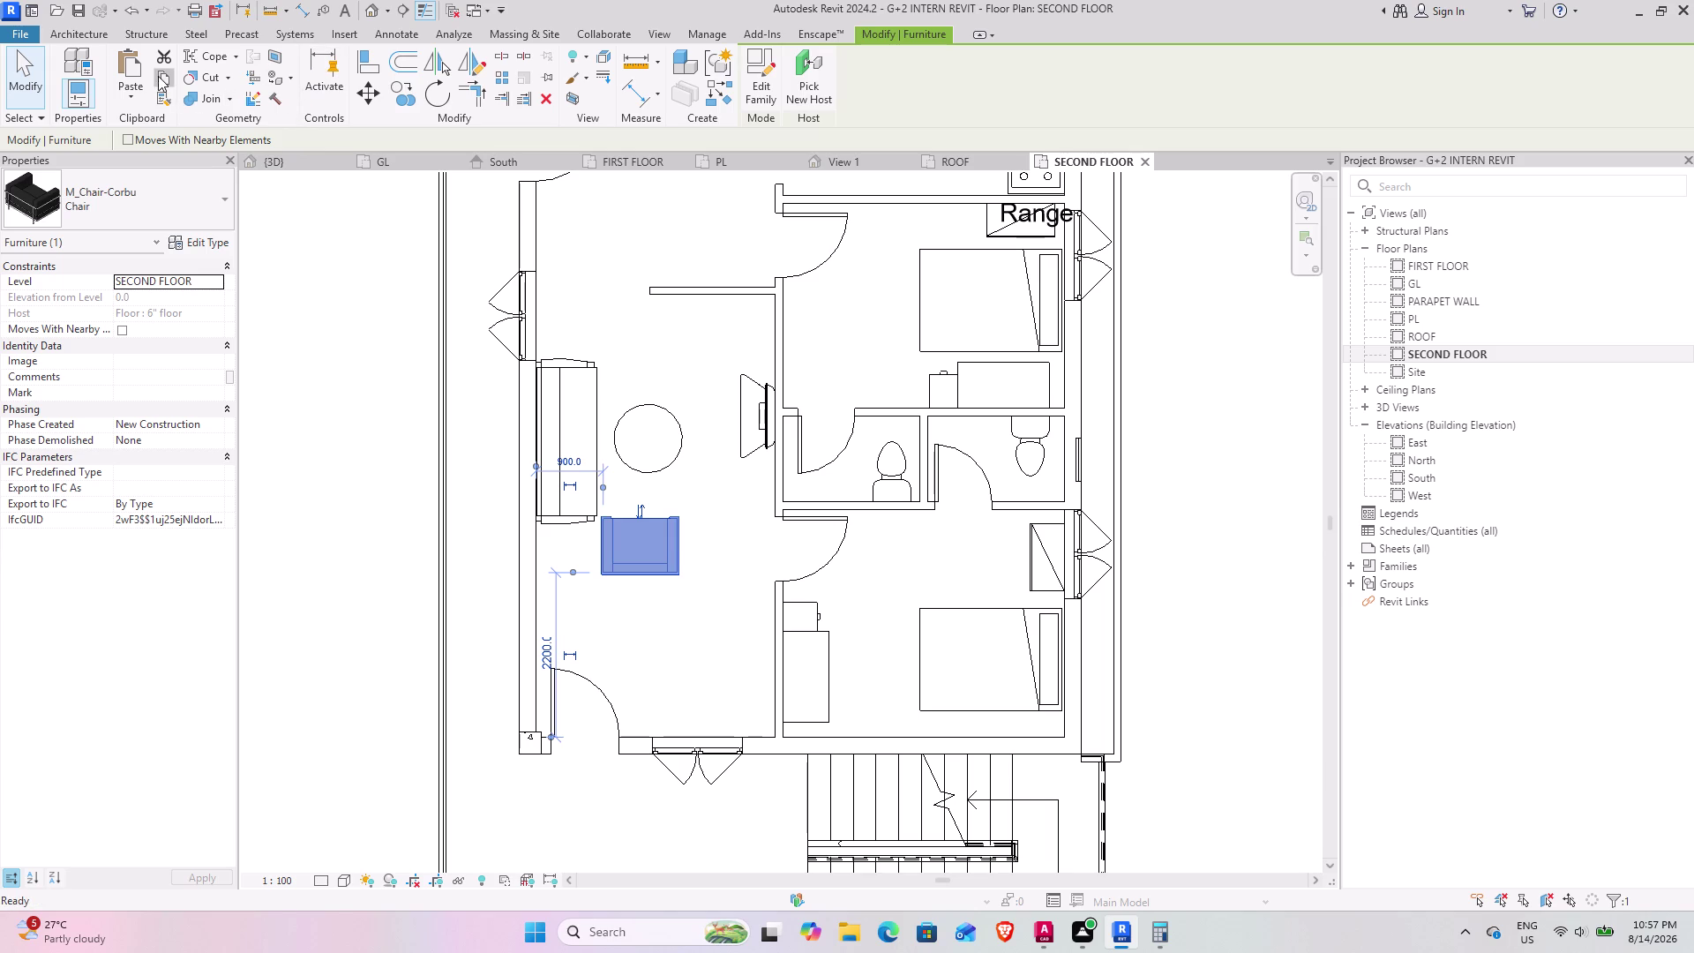
click(130, 107)
click(188, 174)
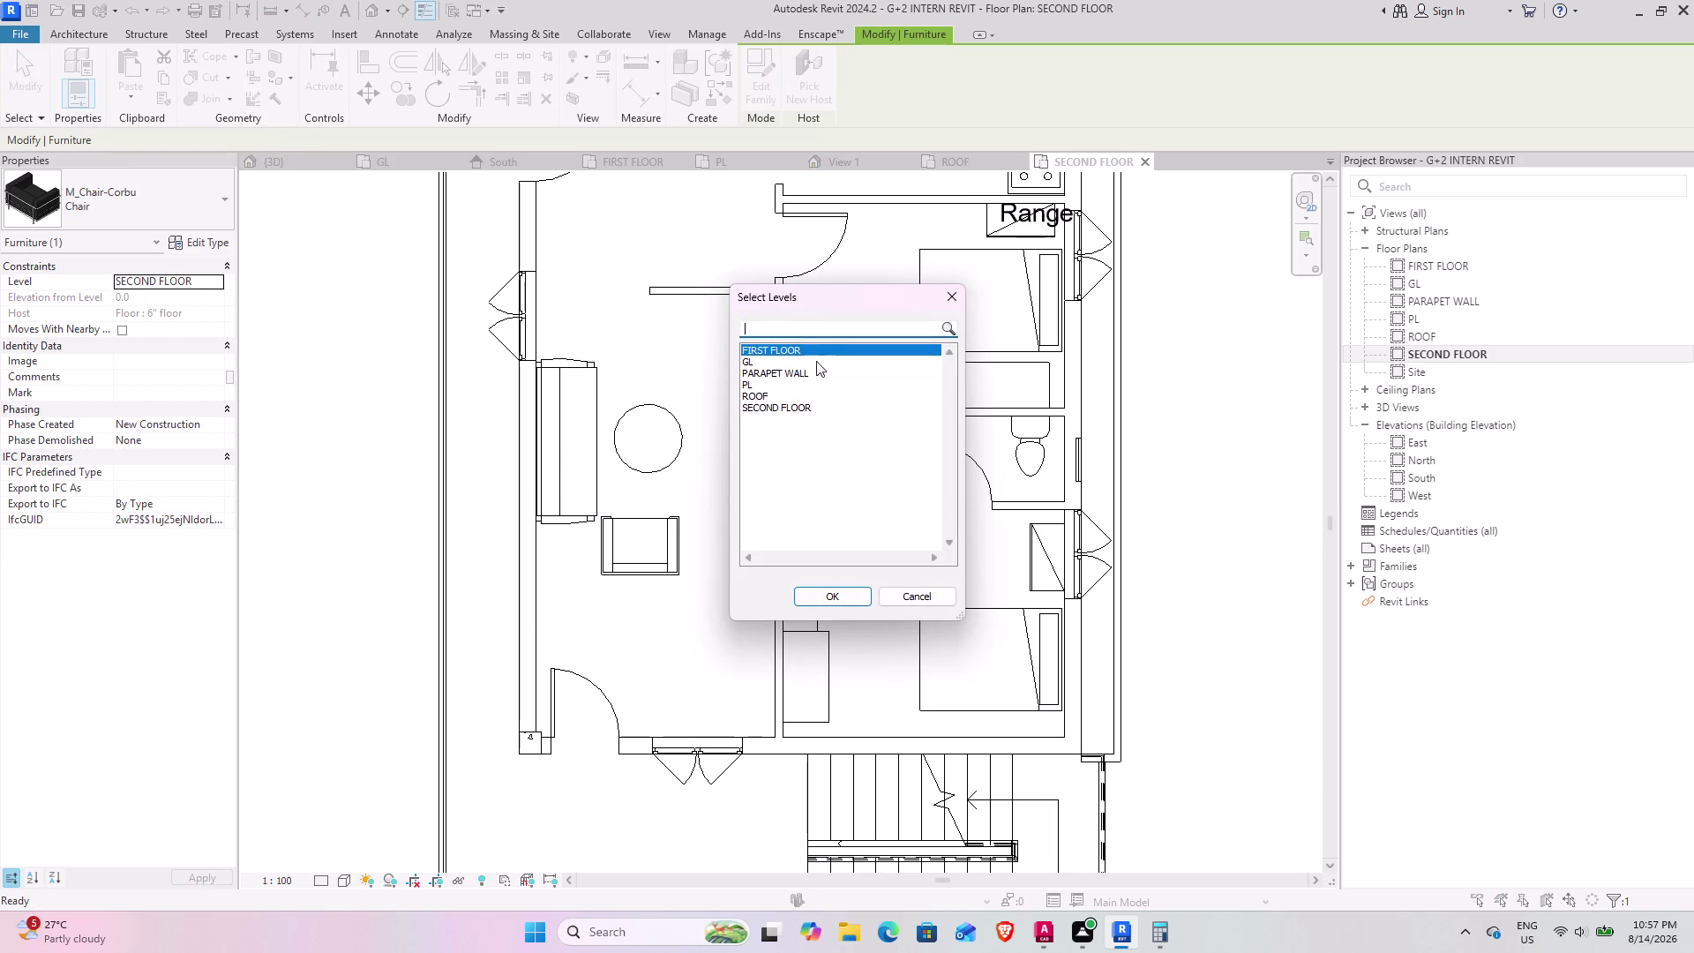
Paste the chair copy onto the chosen level and dismiss the duplicate-instance warning.
click(765, 406)
click(845, 603)
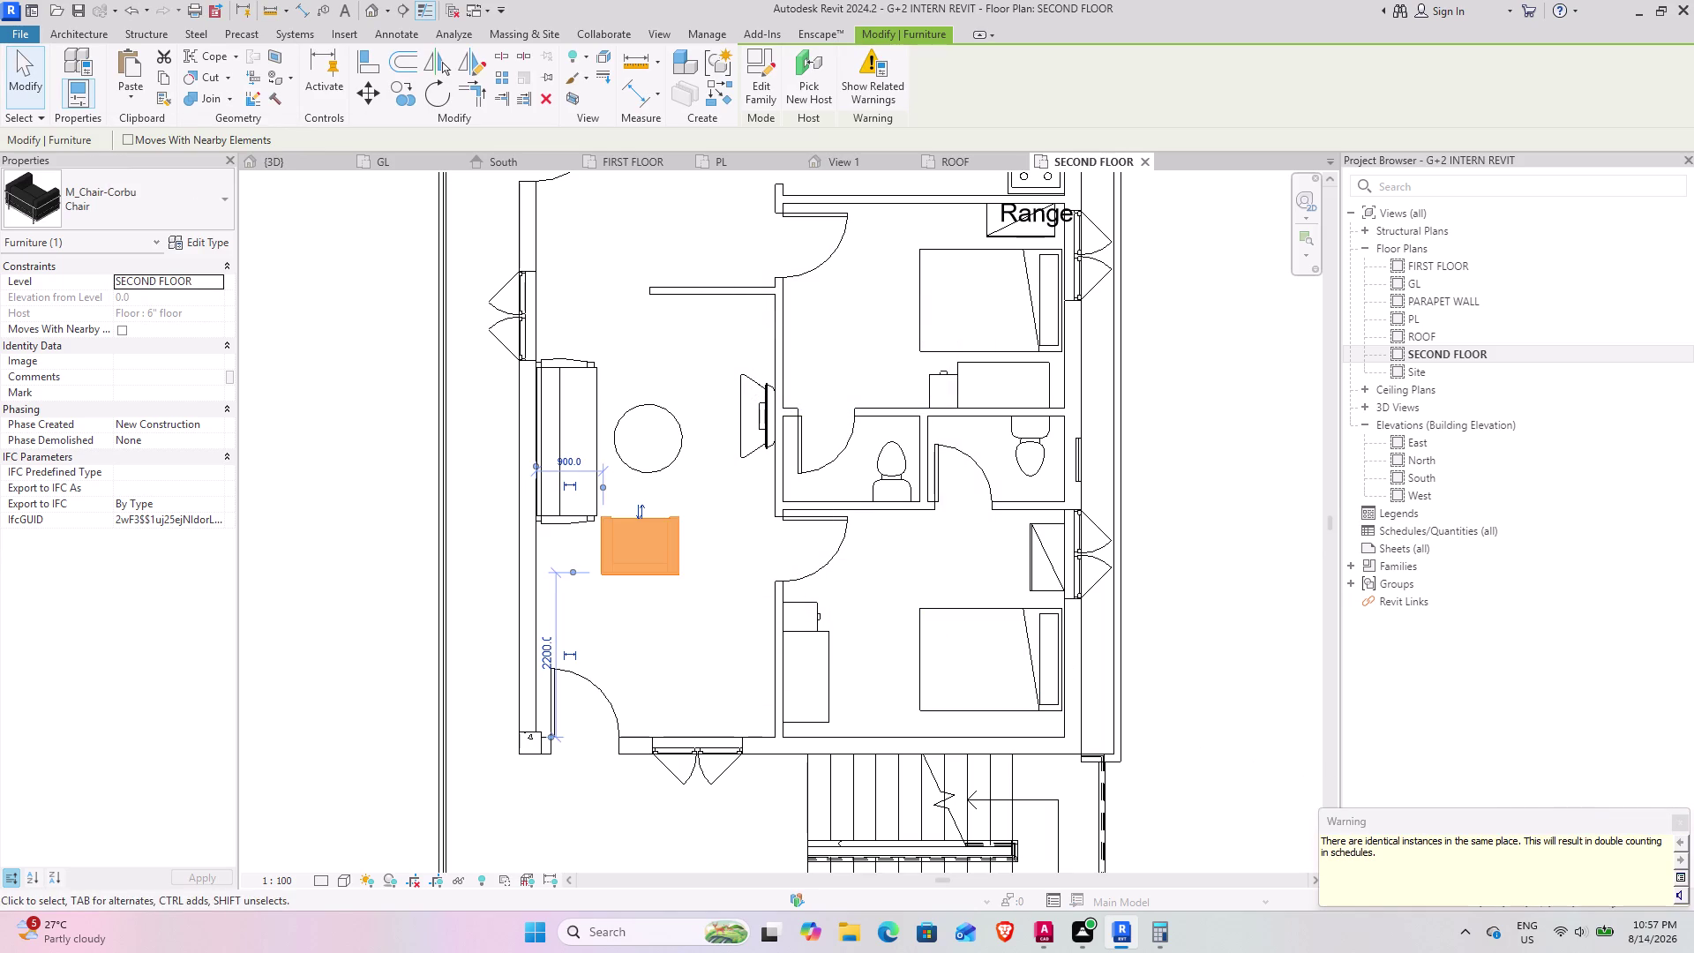
click(1679, 818)
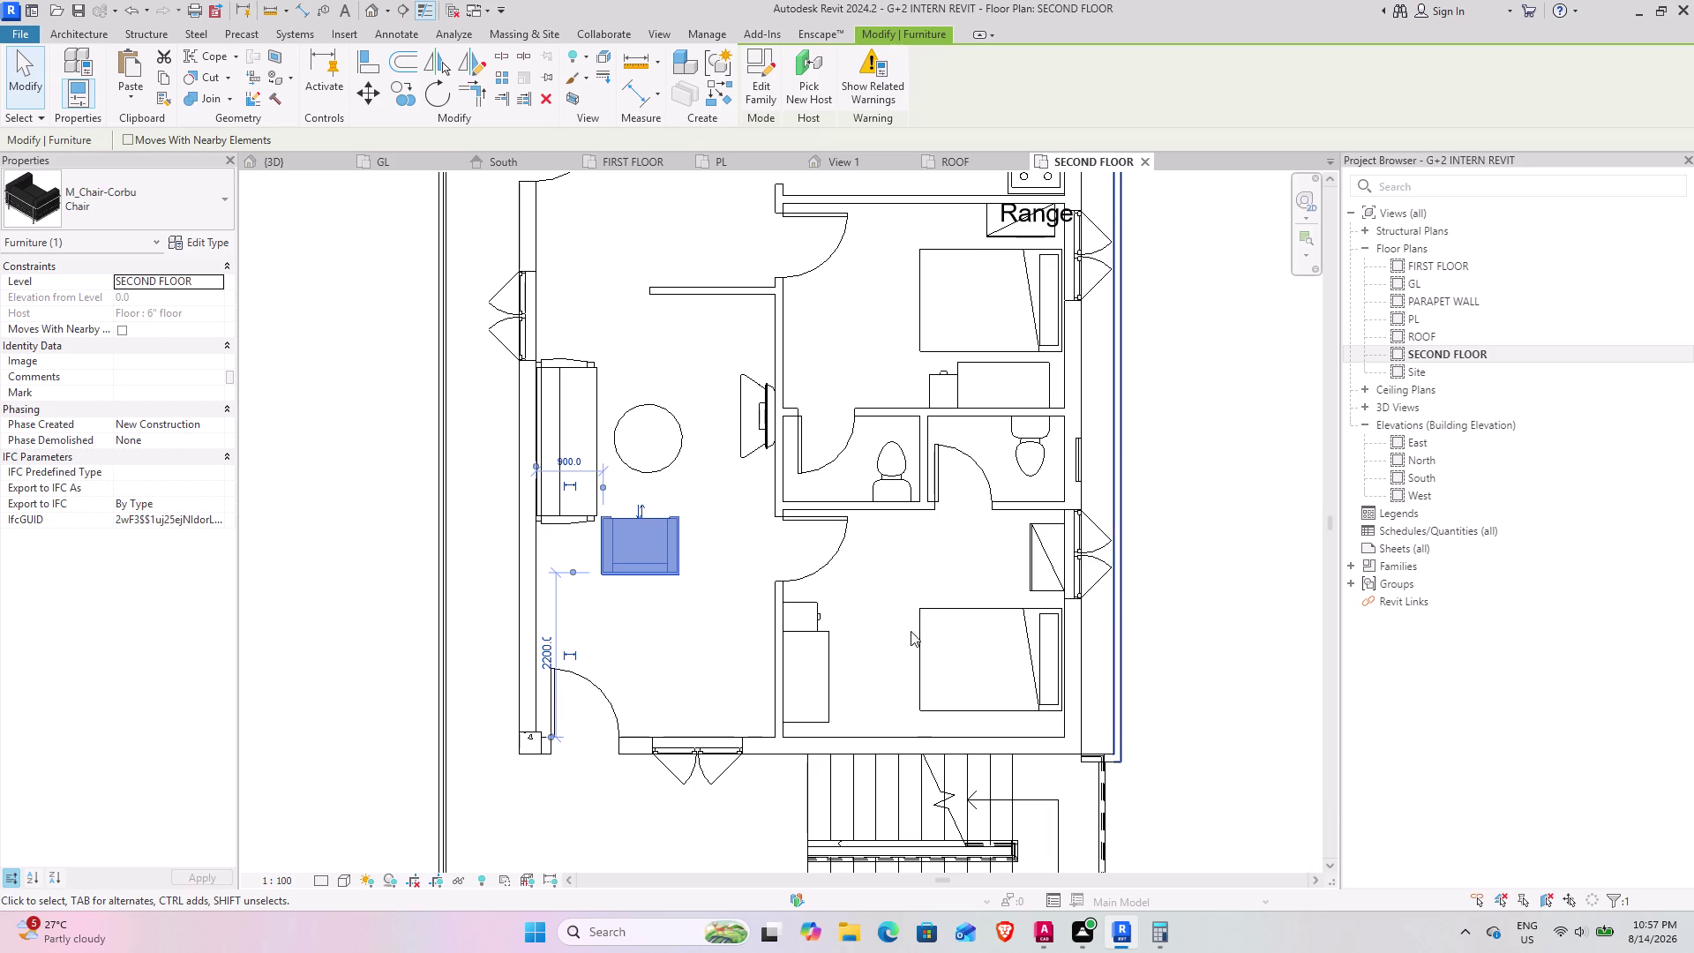
In the 3D view, select the second-floor wall and then the first-floor wall.
click(277, 169)
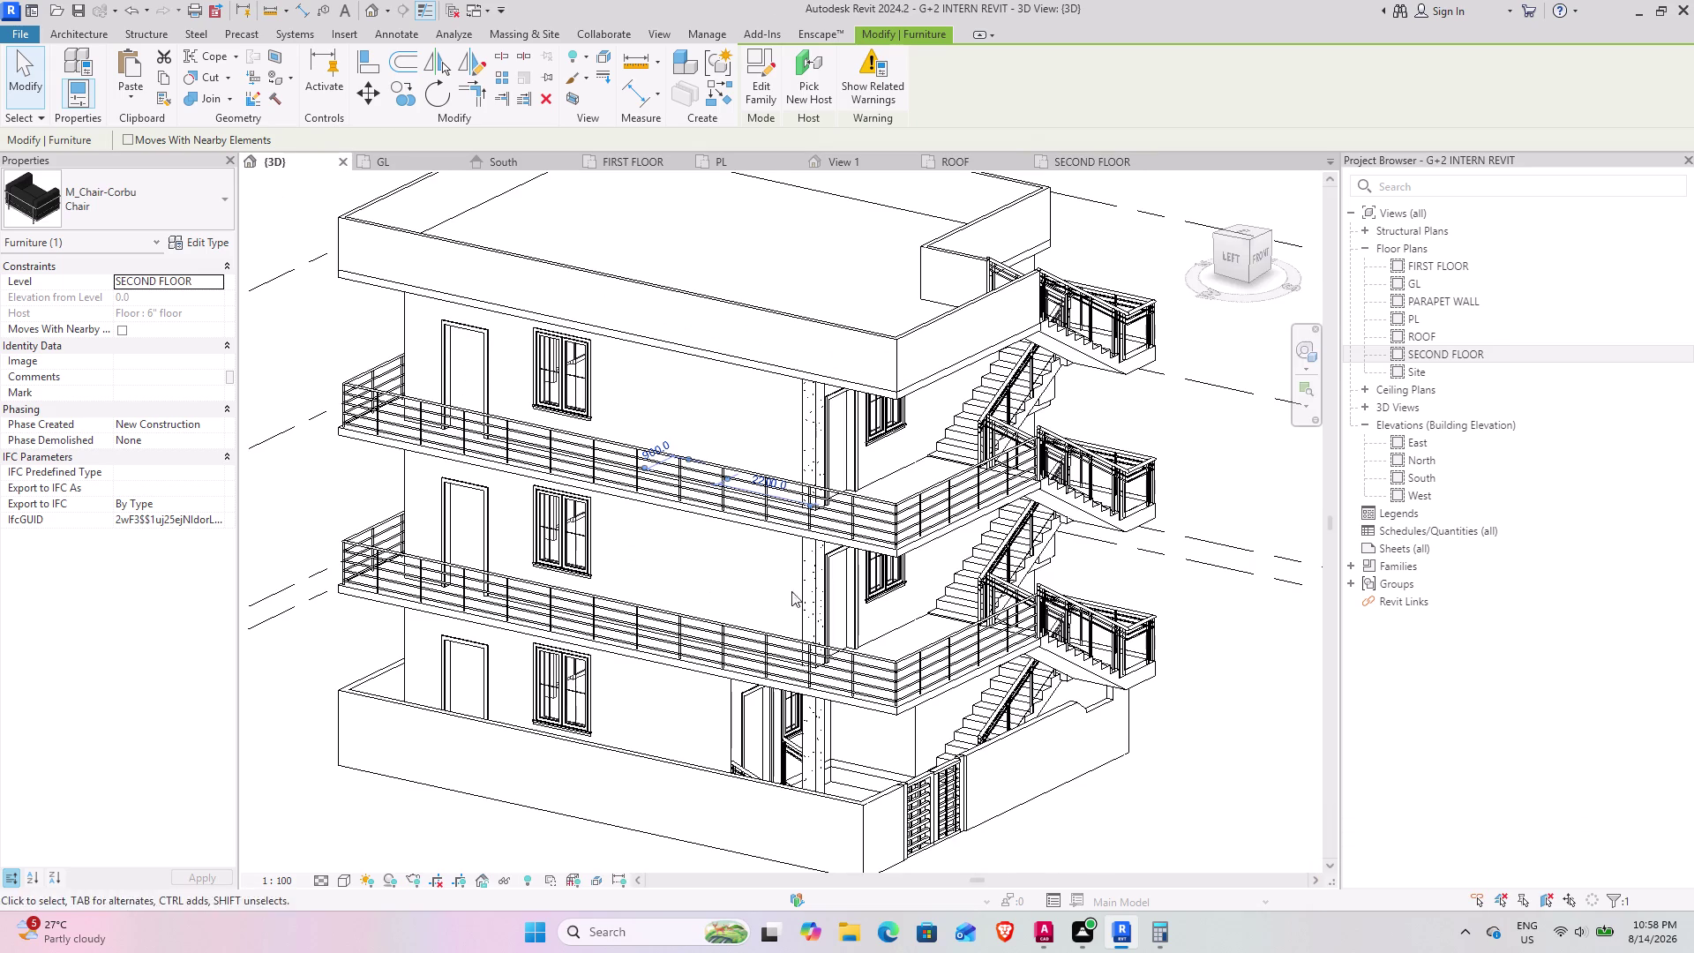
key(Escape)
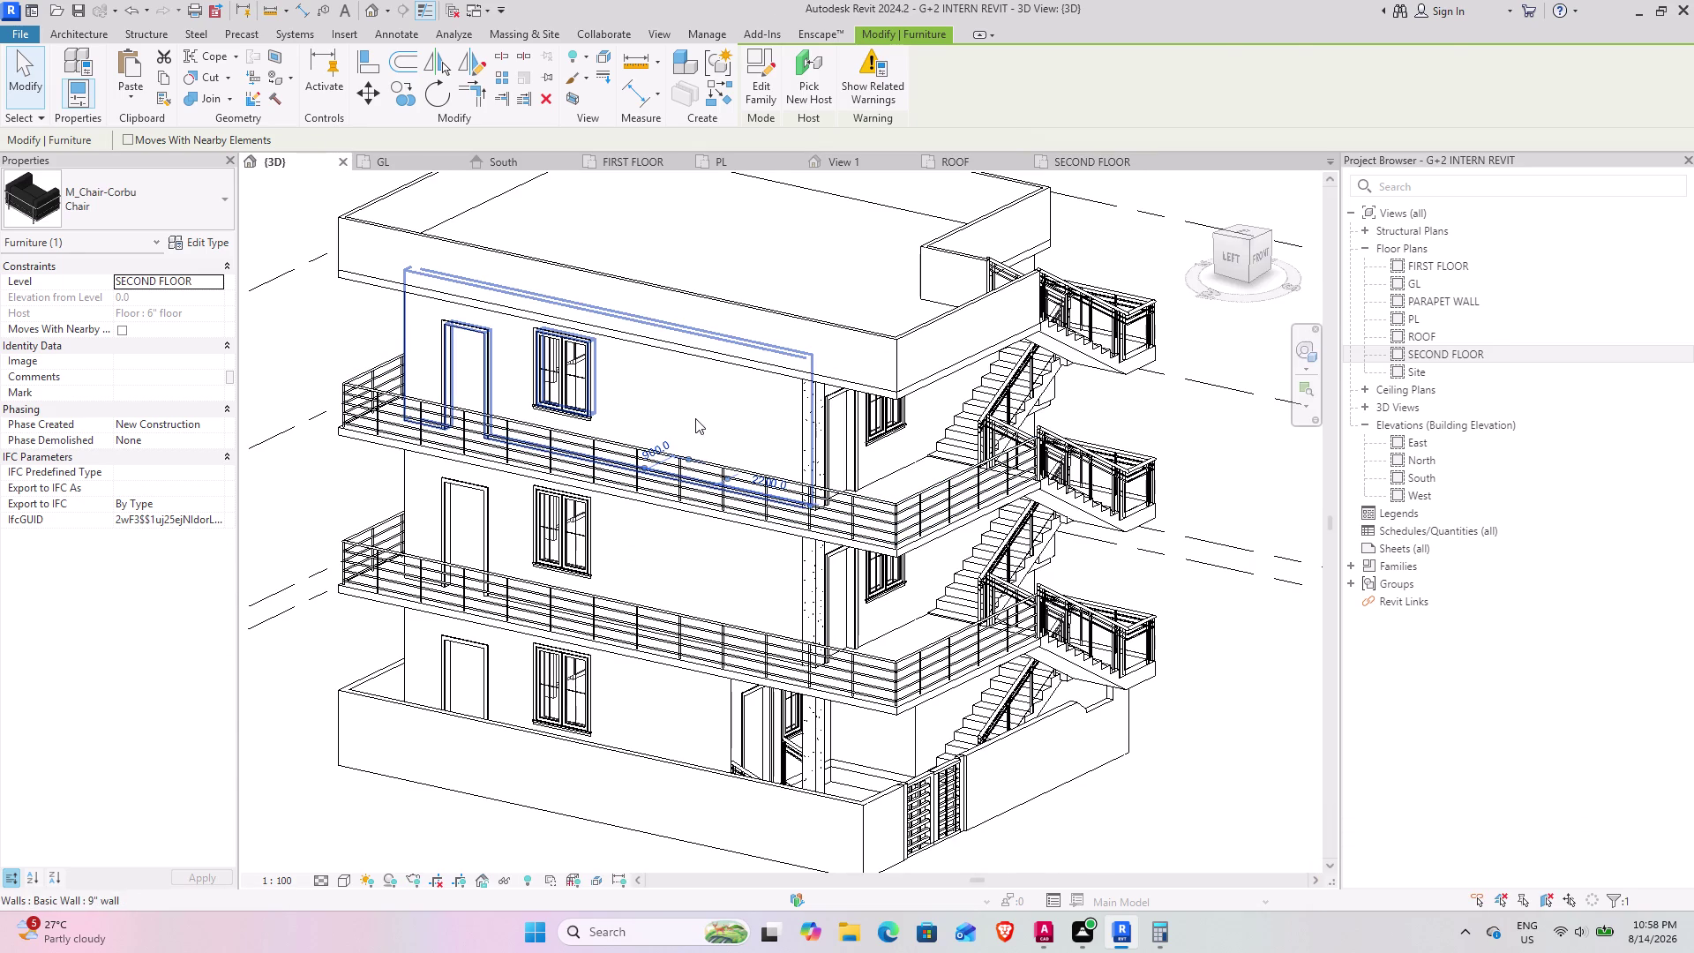
click(692, 419)
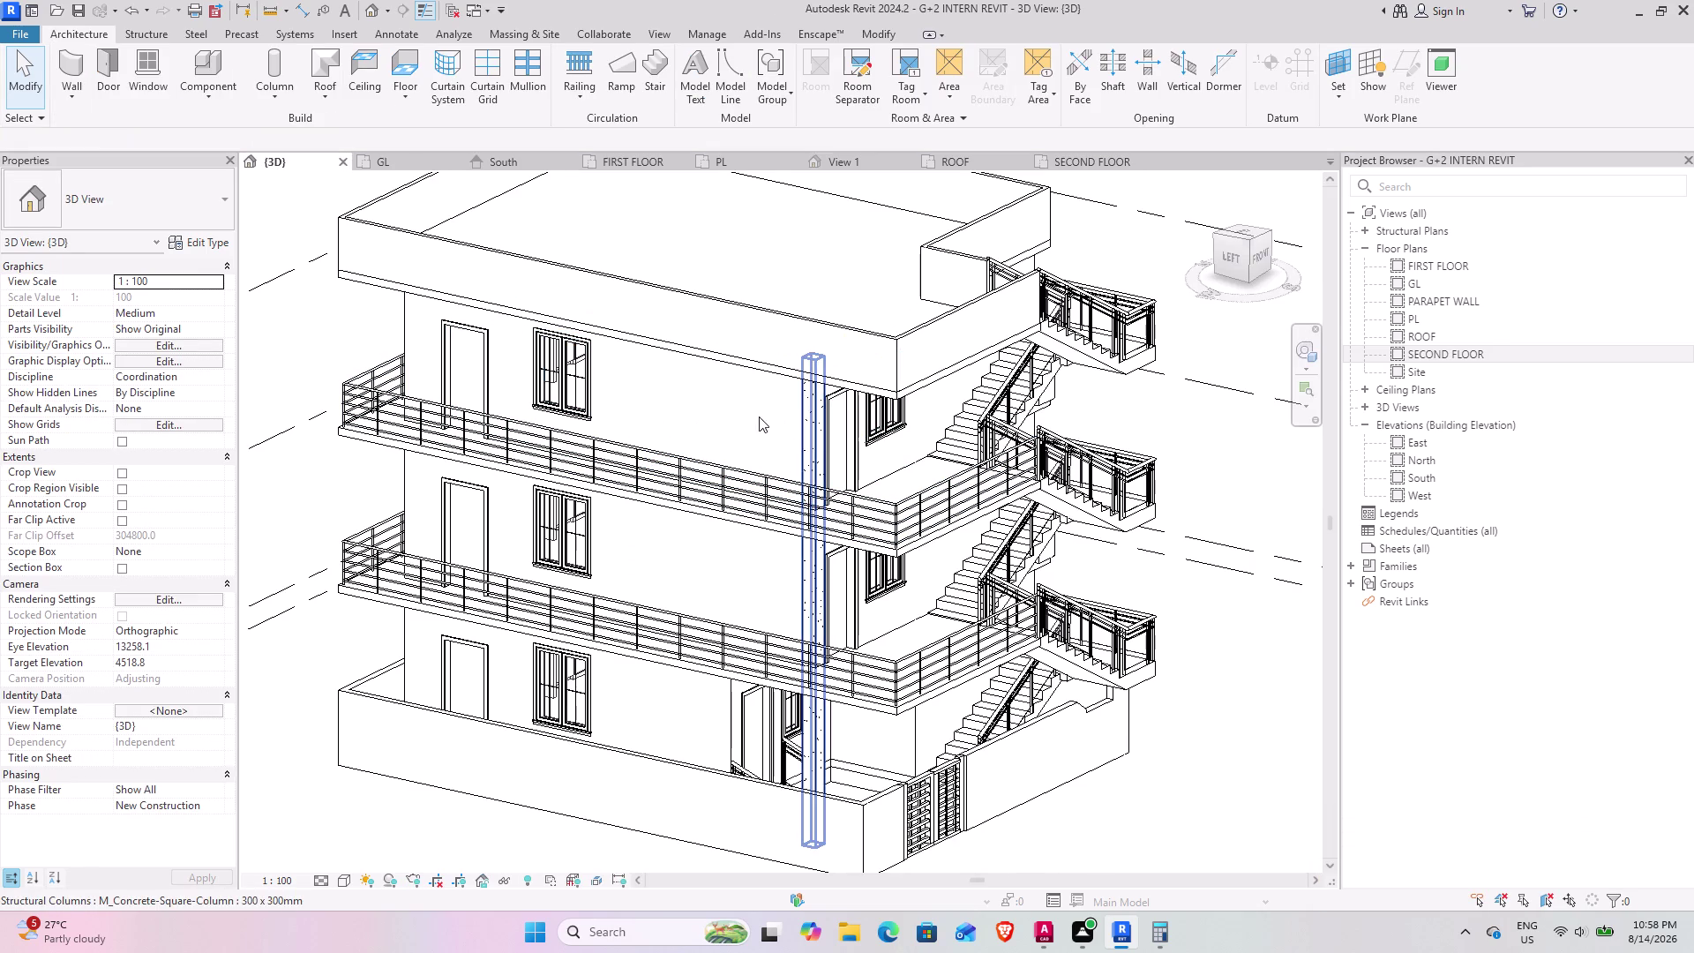
click(410, 333)
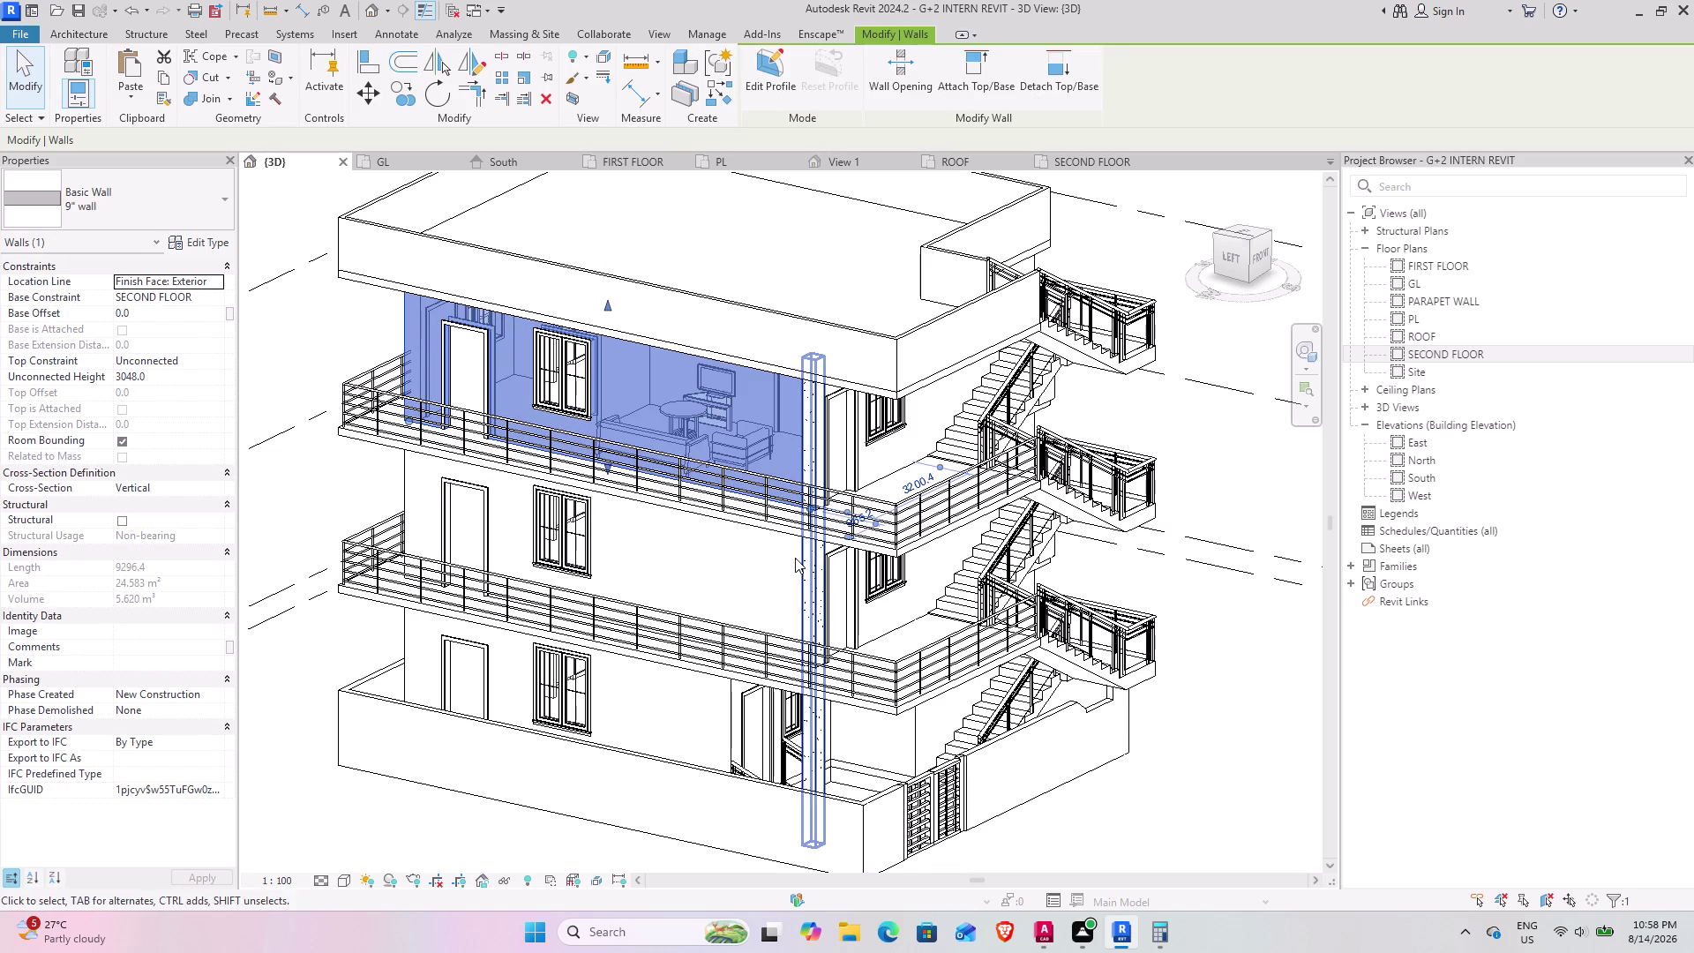
click(407, 484)
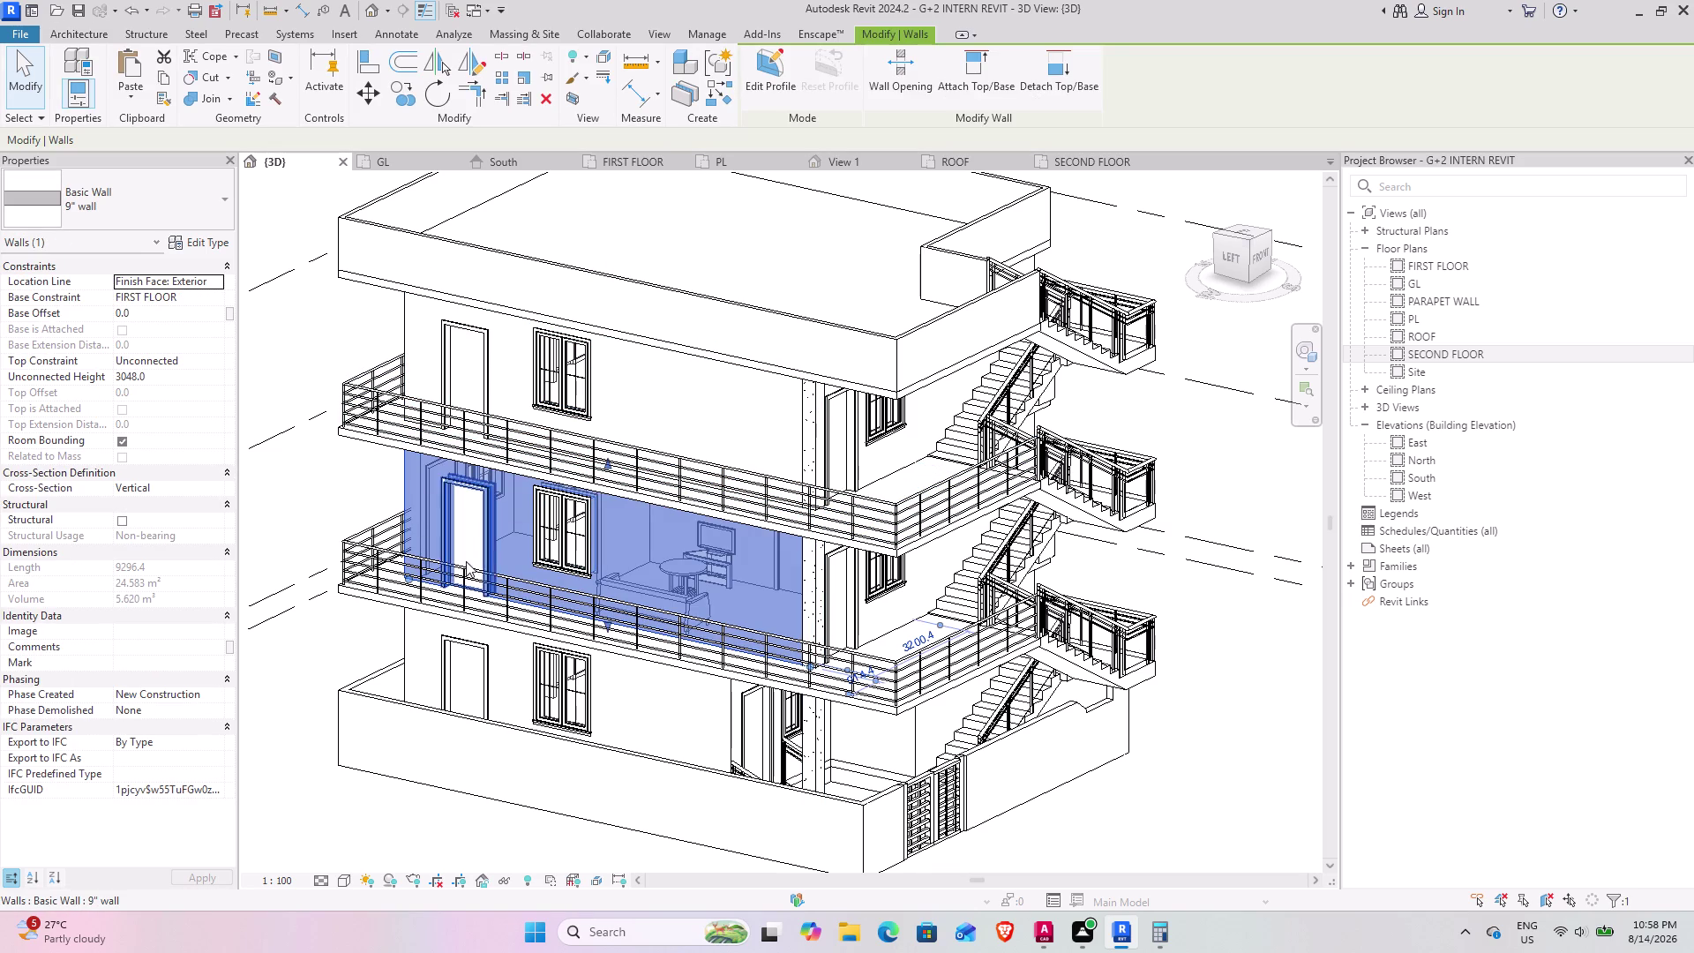
Orbit the building to inspect the first-floor wall, then bring up the FIRST FLOOR plan.
middle_drag(695, 584, 803, 557)
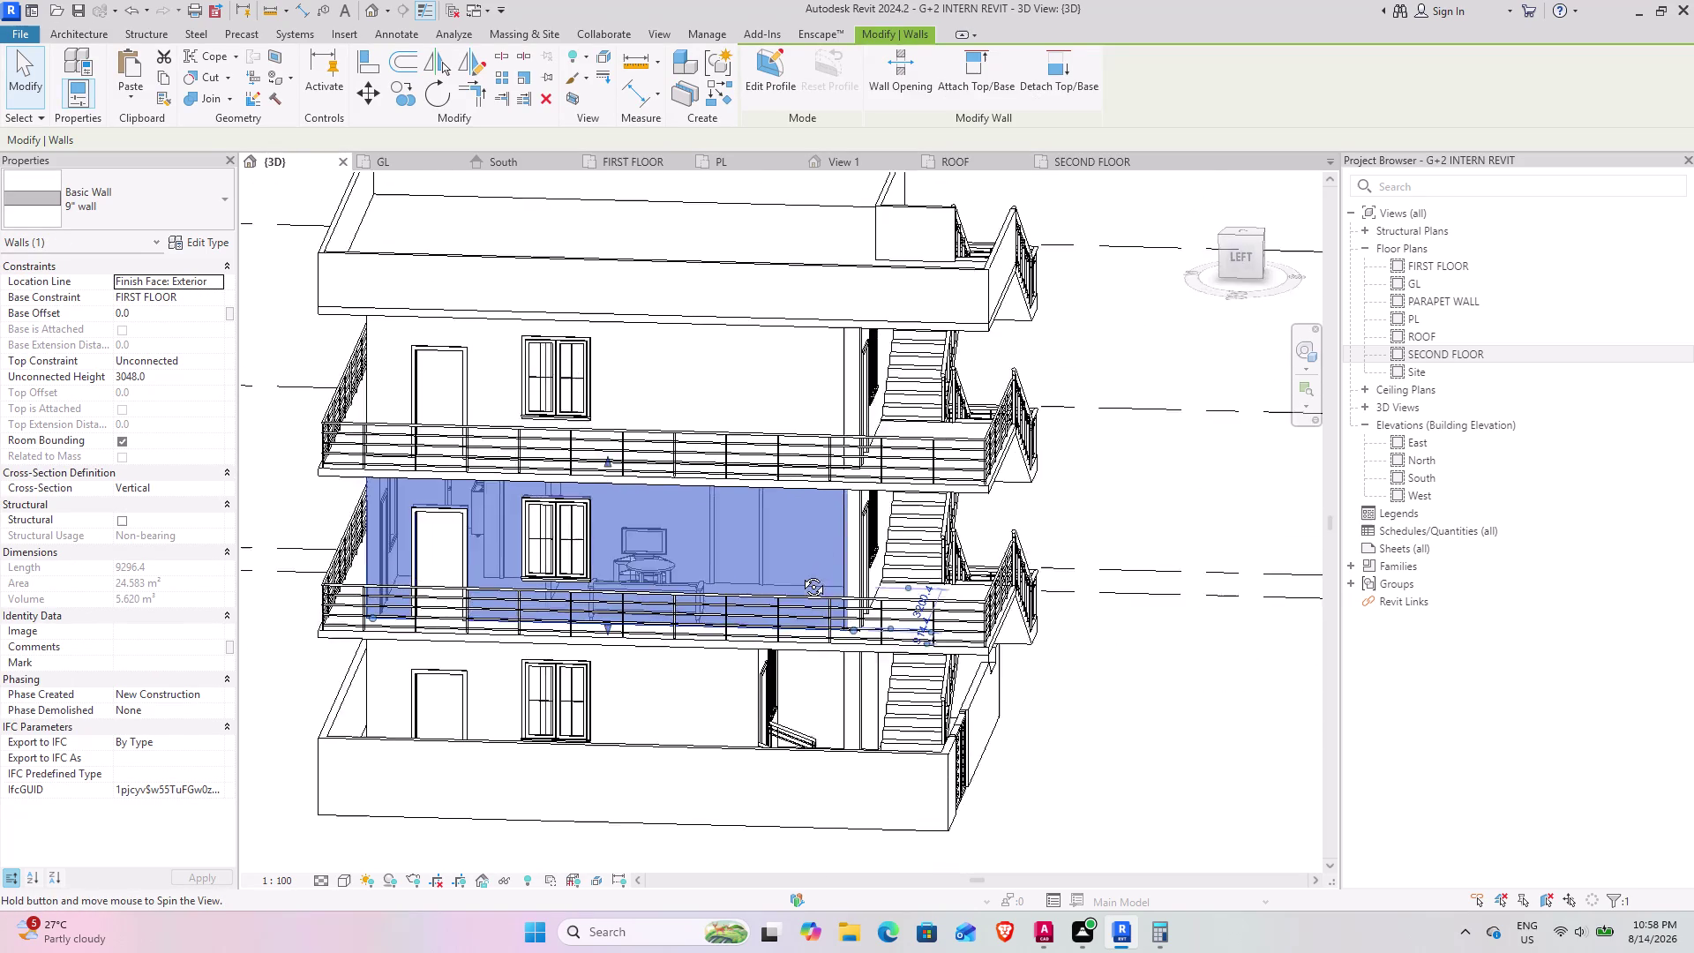
middle_drag(803, 557, 660, 643)
middle_drag(676, 620, 742, 562)
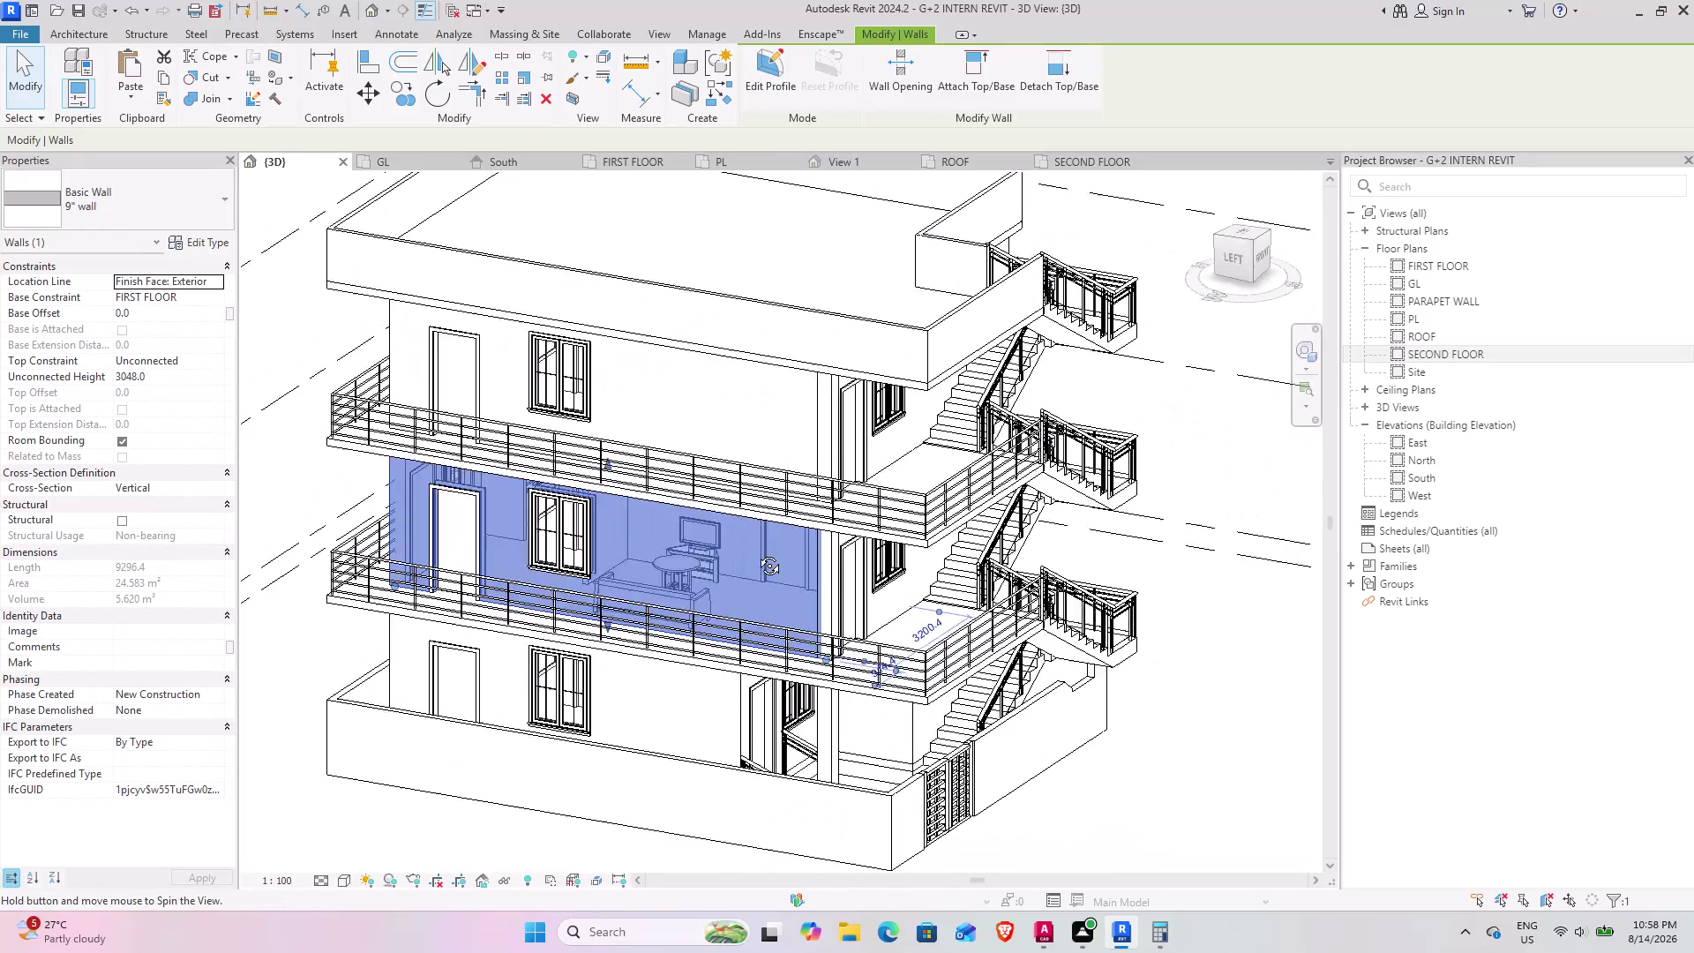
middle_drag(742, 562, 667, 614)
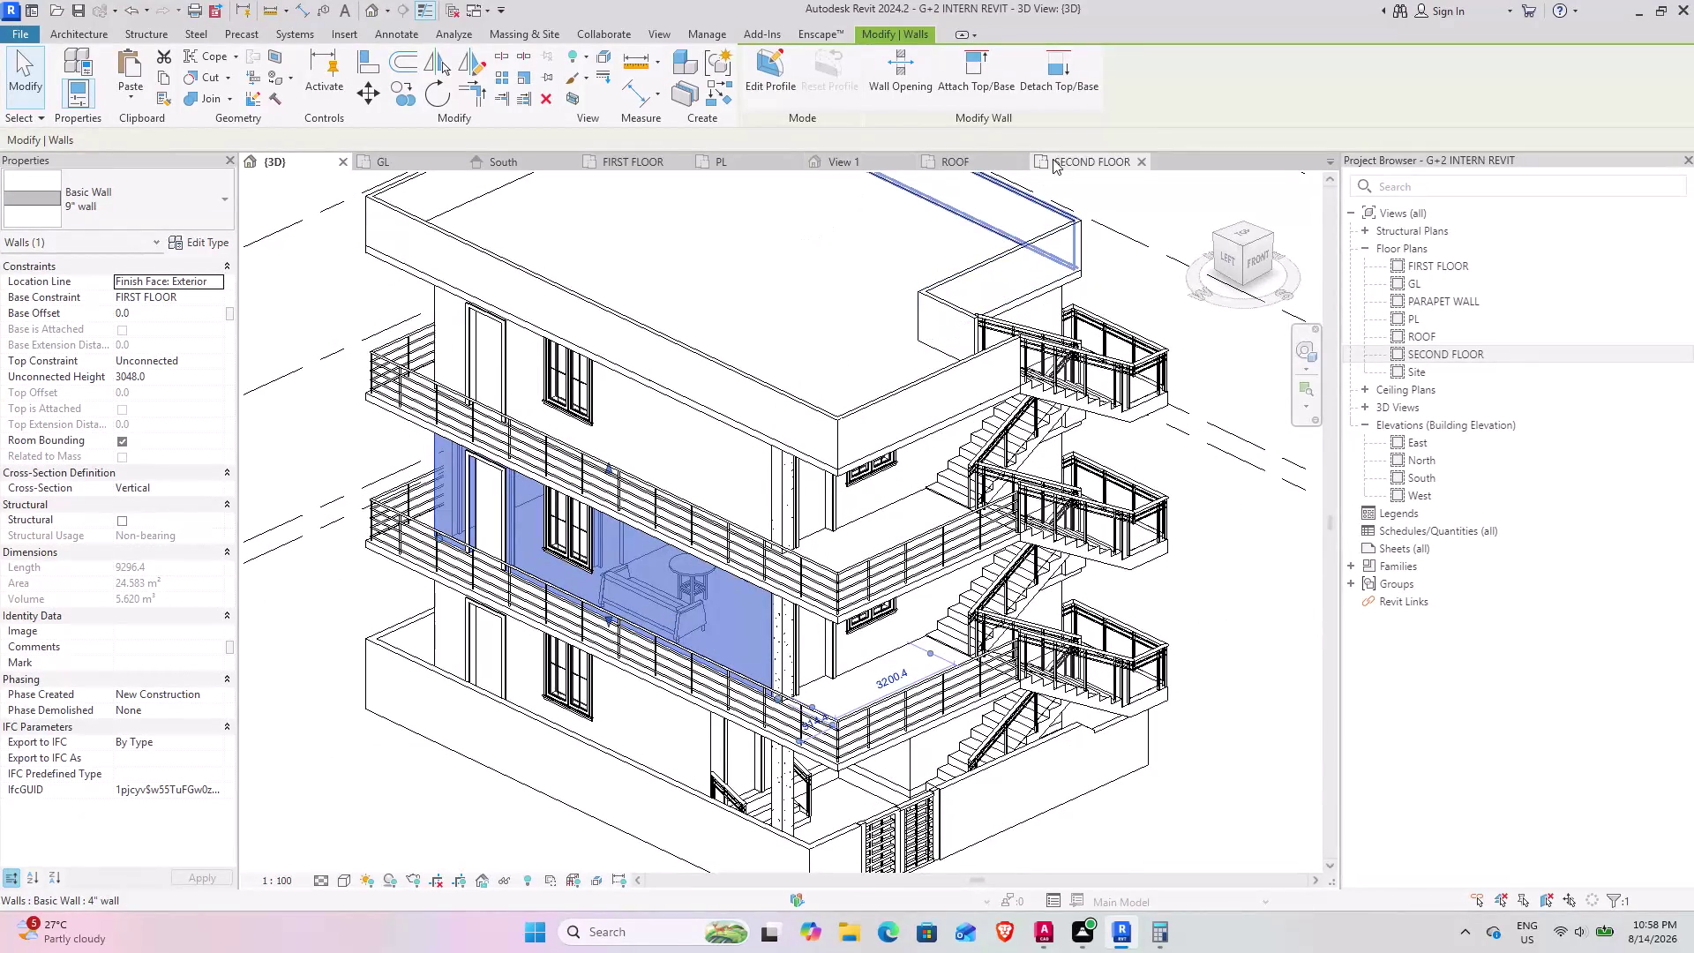
click(641, 163)
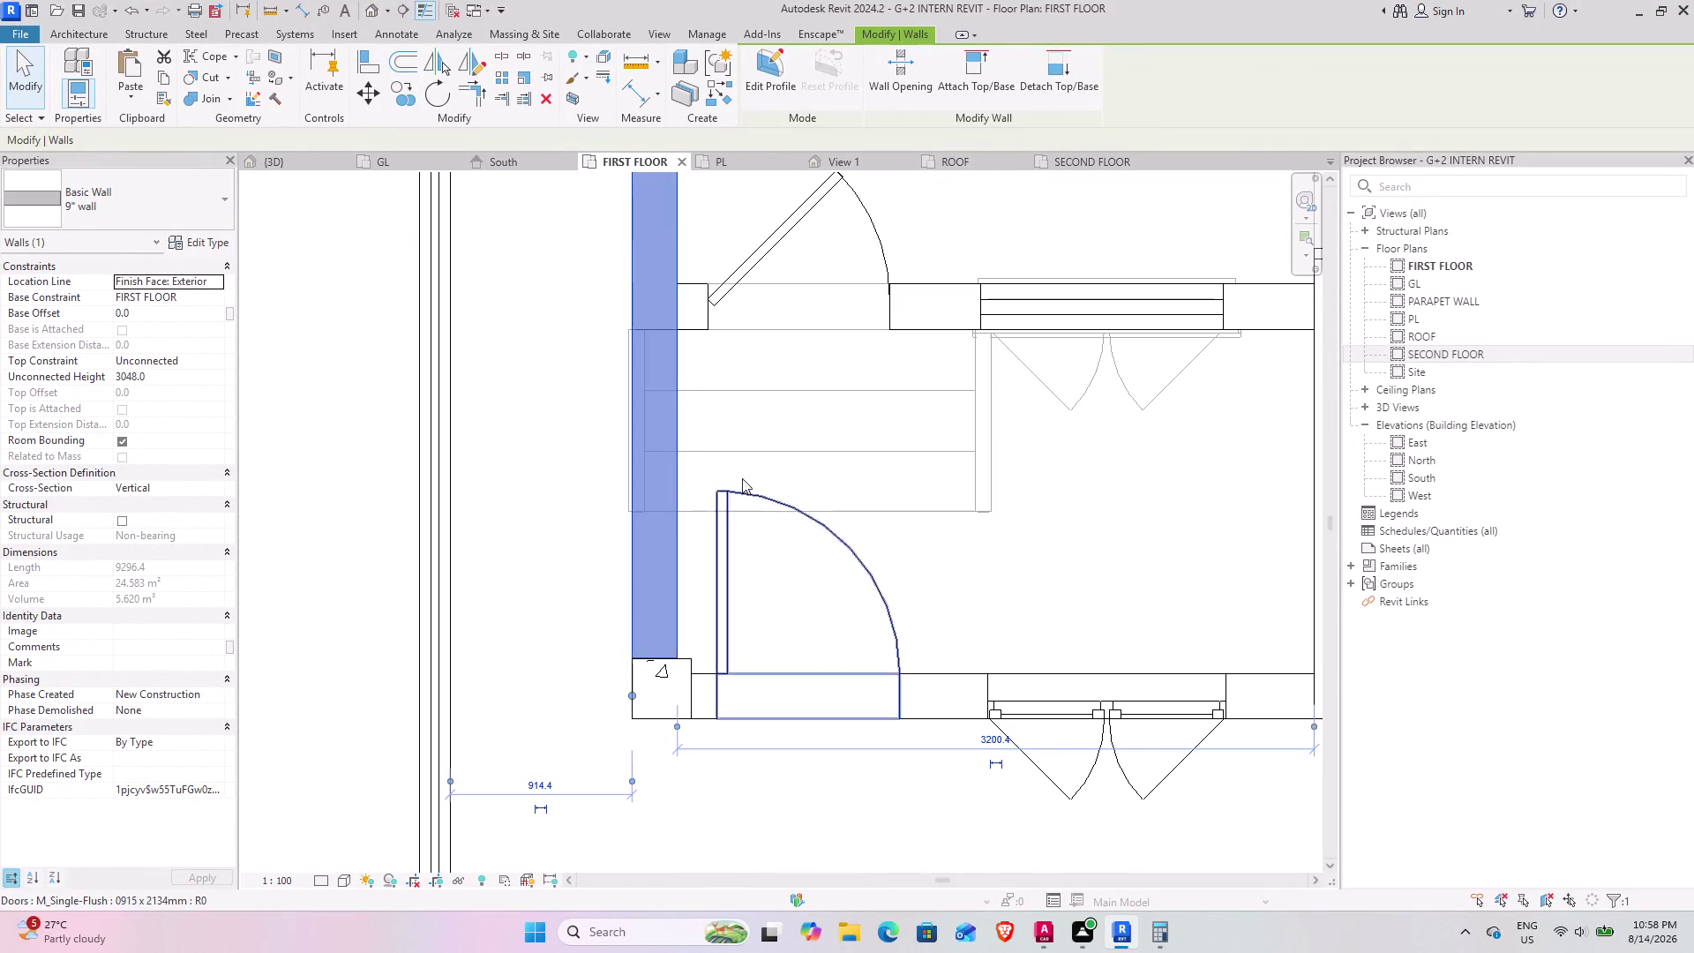
Paste the Corbu chair aligned onto the FIRST FLOOR level beside the sofa.
scroll(down, 3)
middle_drag(823, 377, 748, 579)
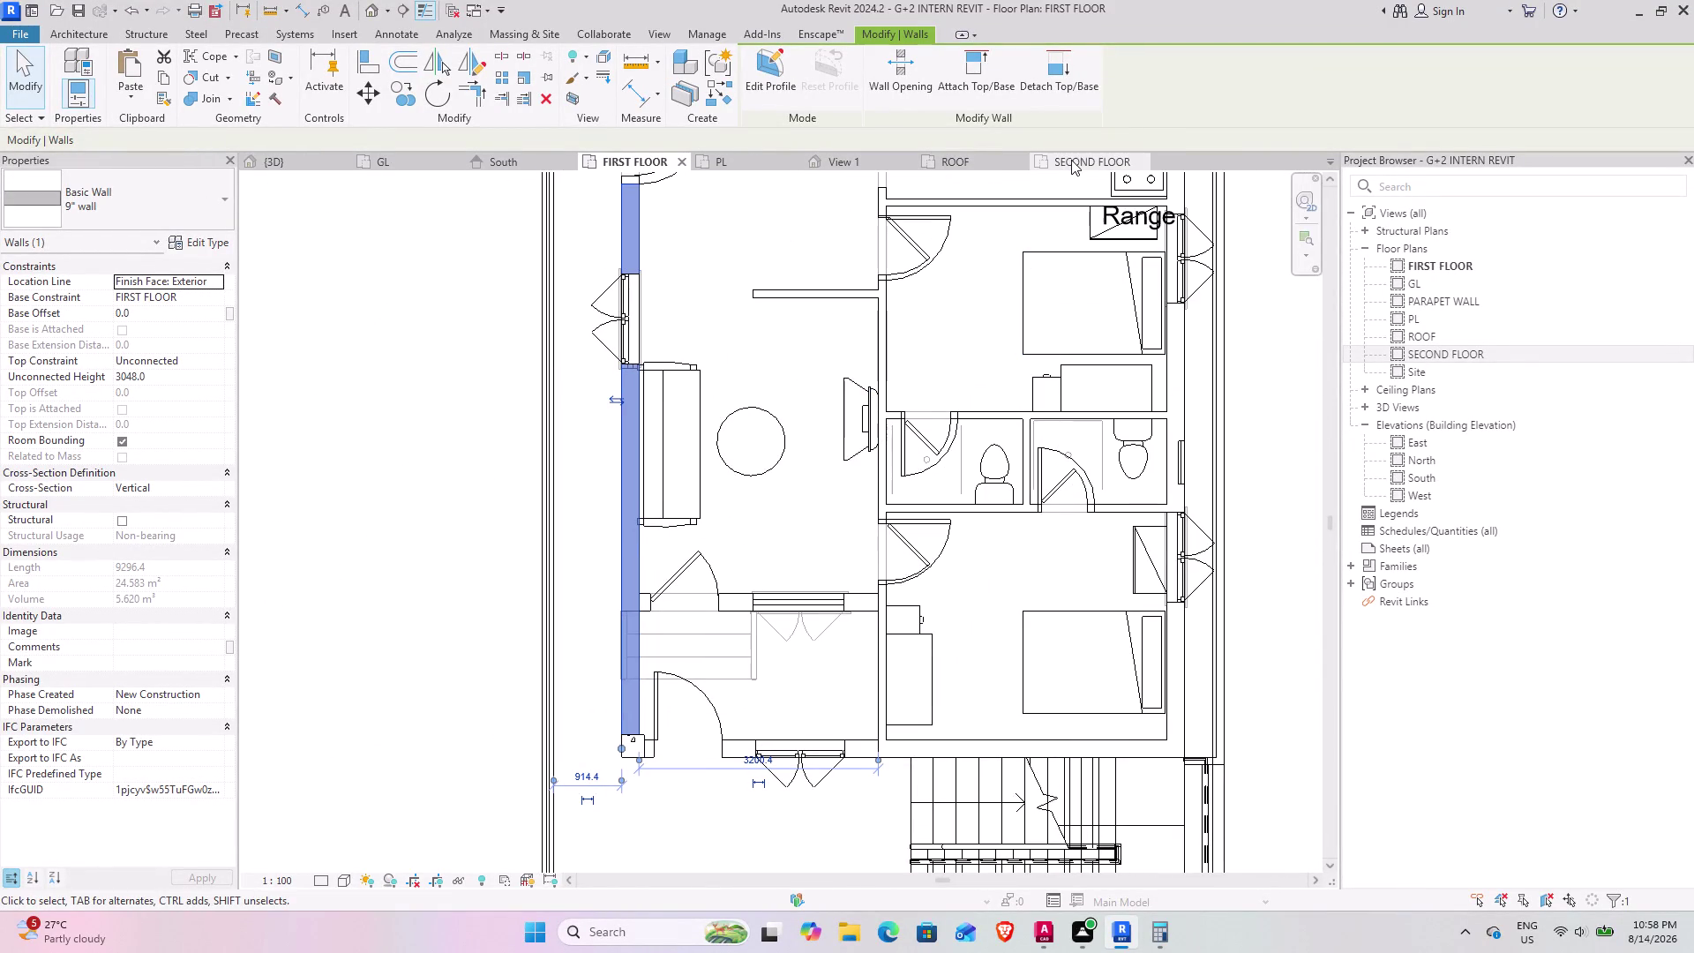
click(128, 86)
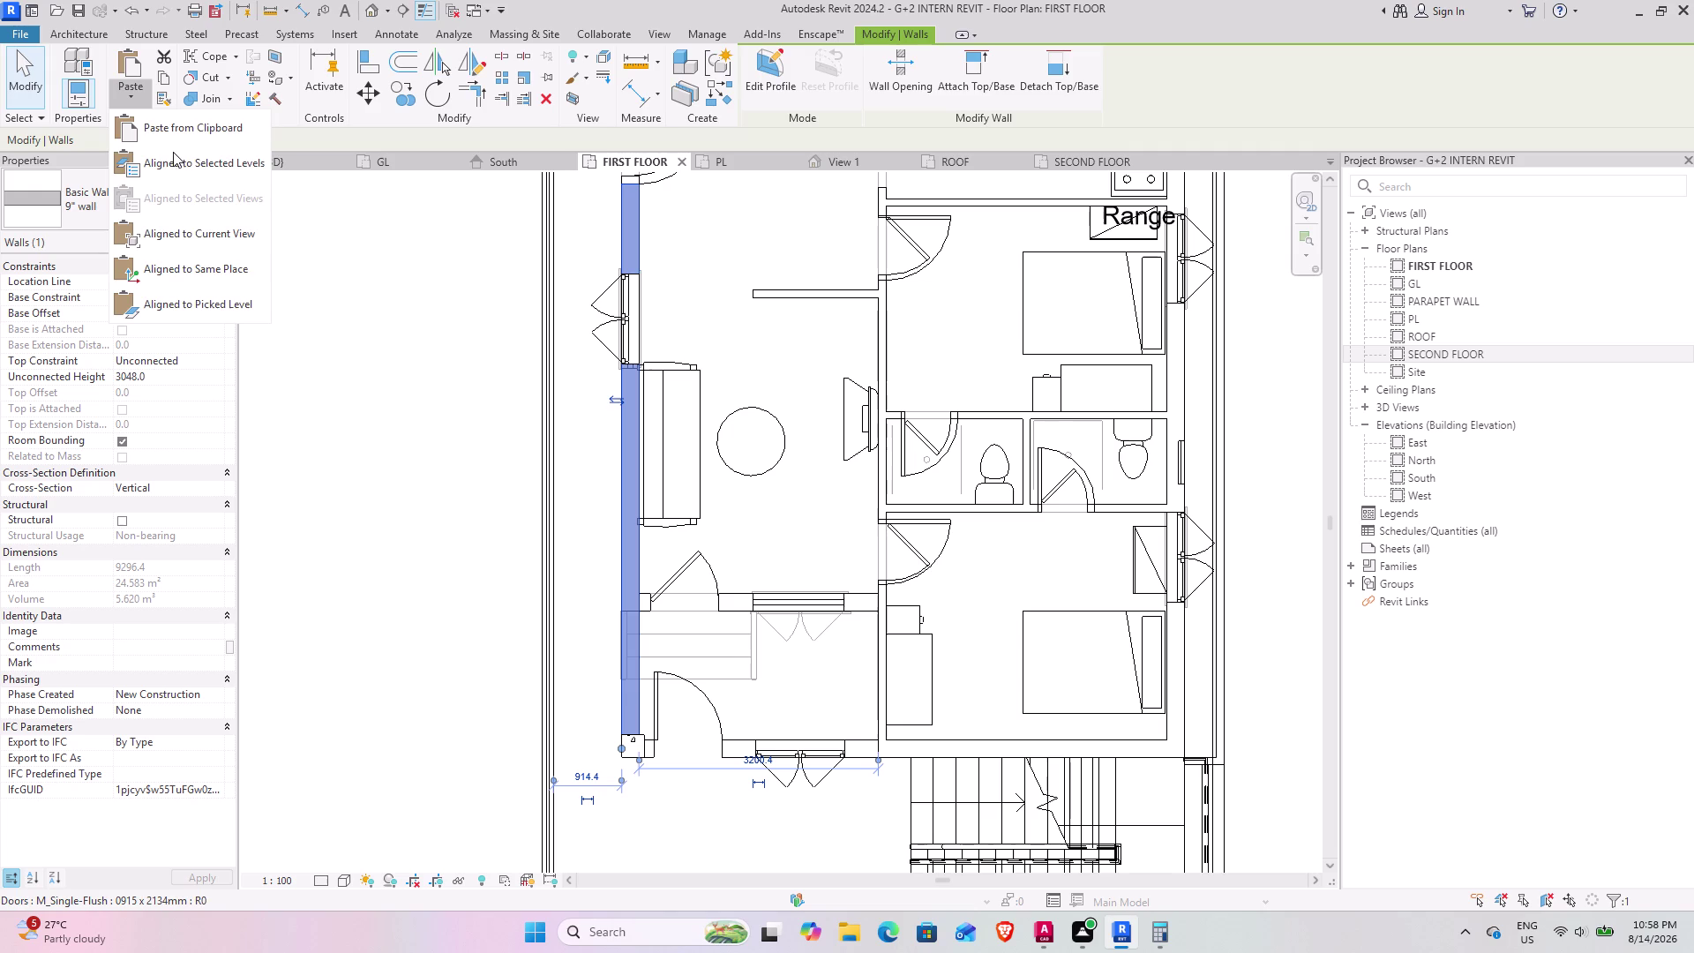
click(176, 164)
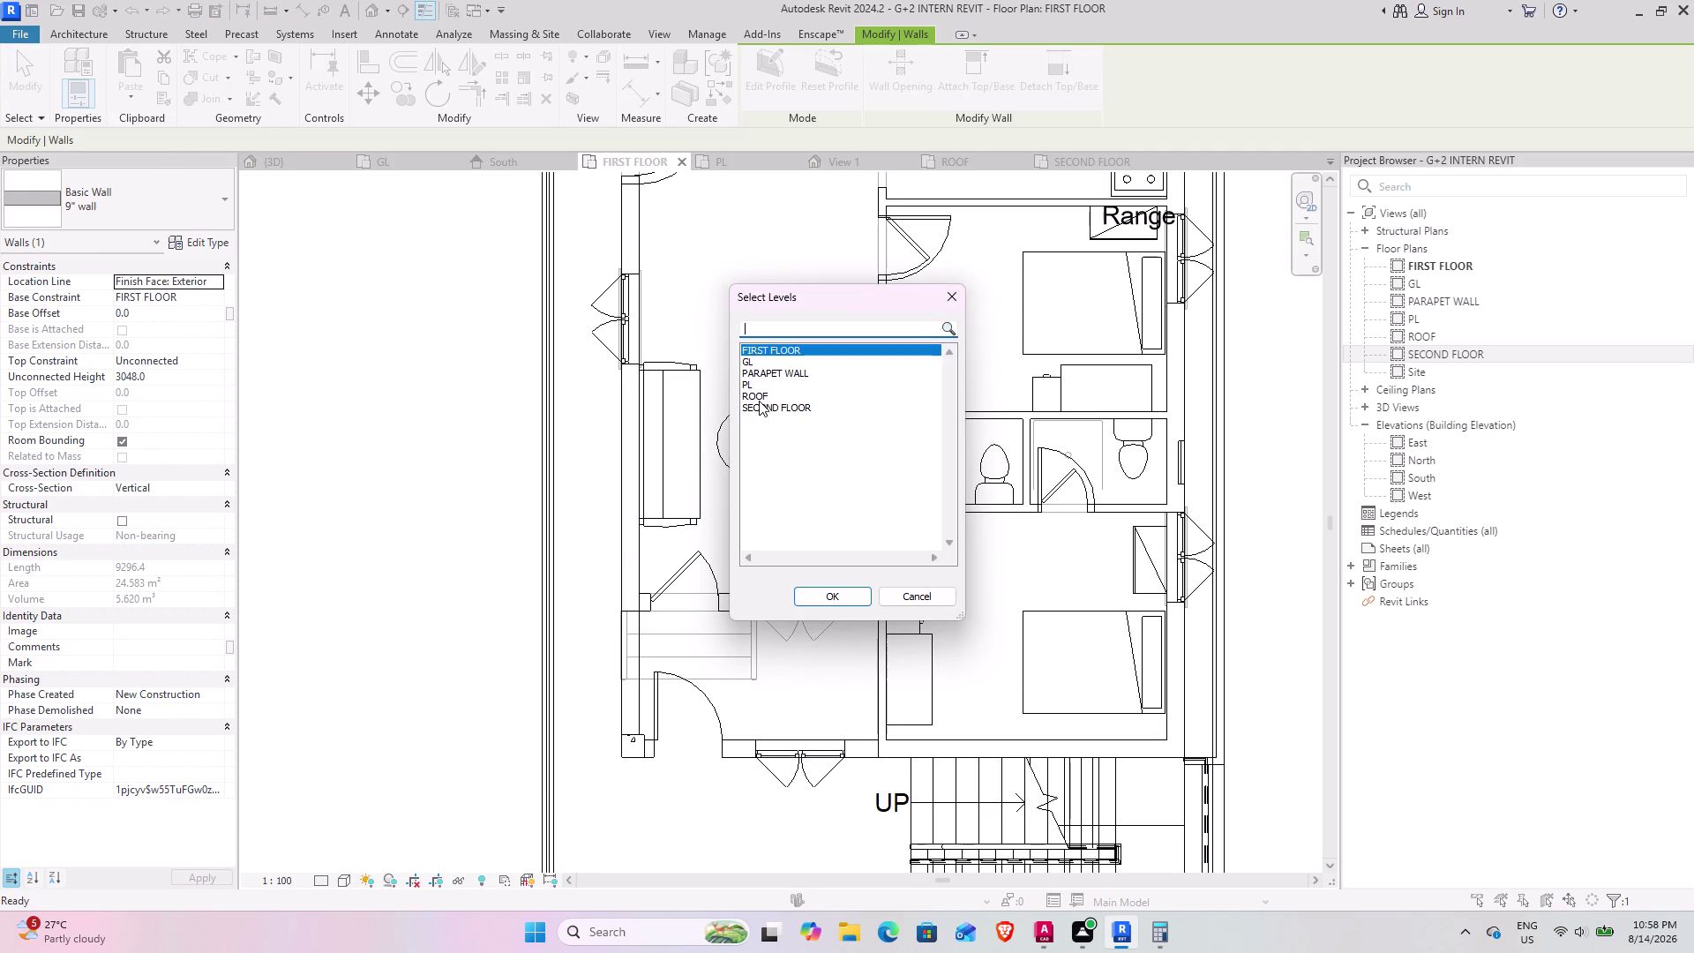
click(829, 599)
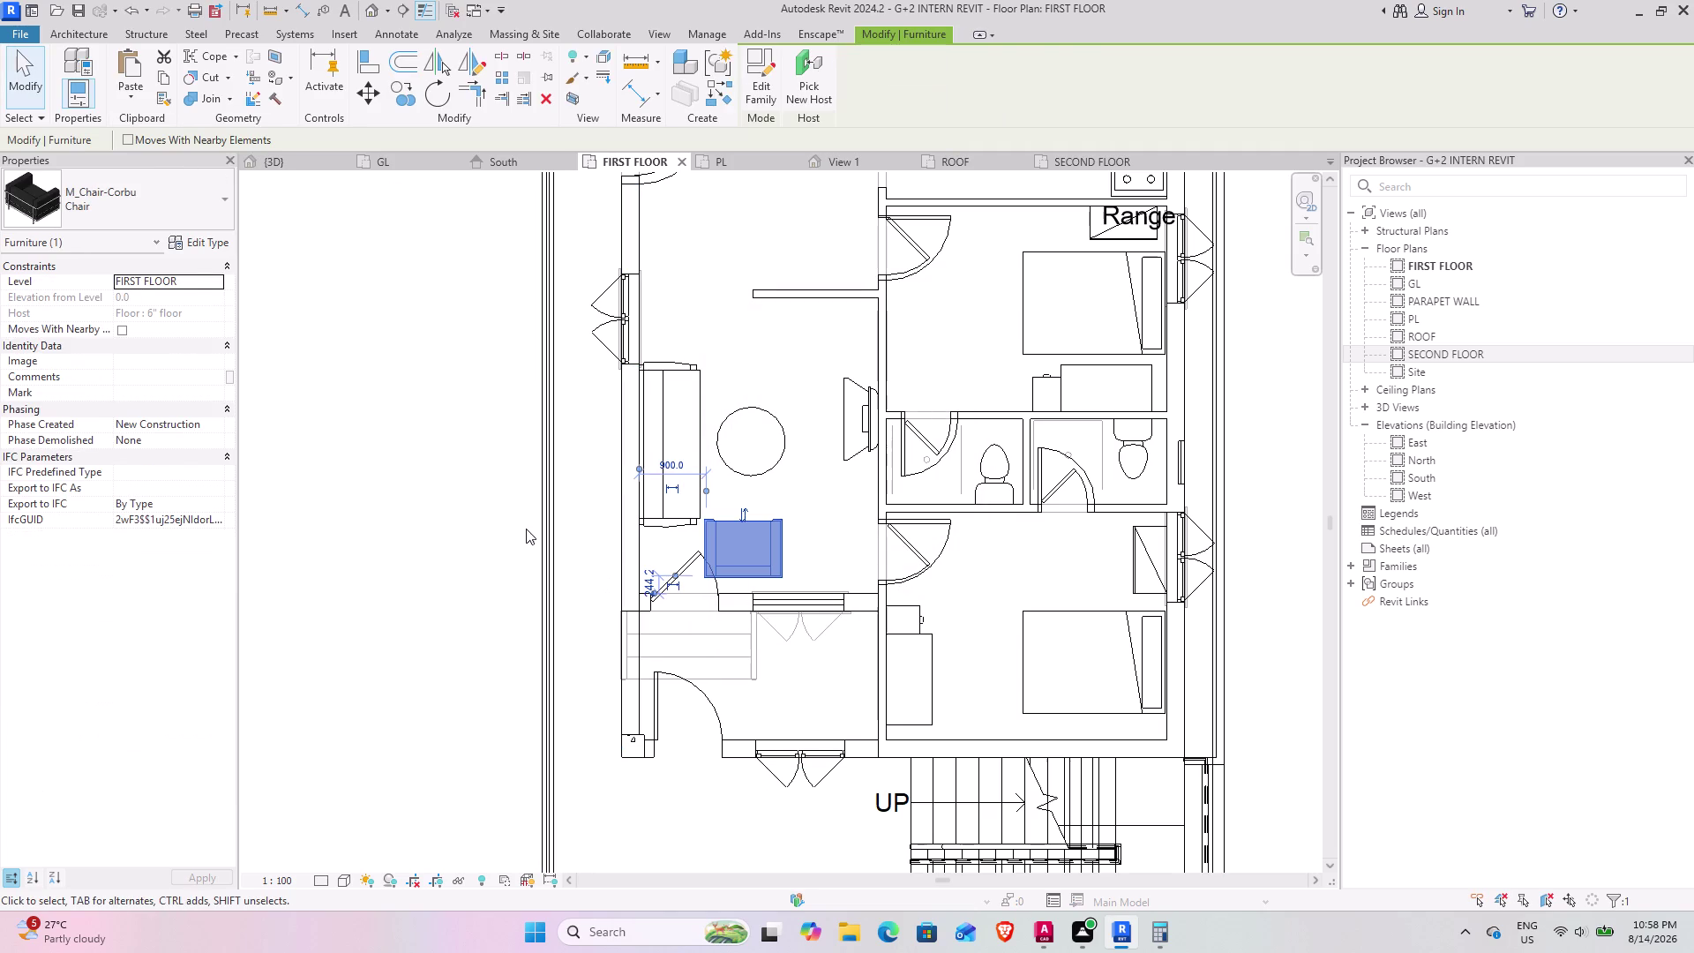
key(Escape)
Check the pasted chair in the first-floor plan, then return to the 3D view.
scroll(up, 3)
scroll(up, 3)
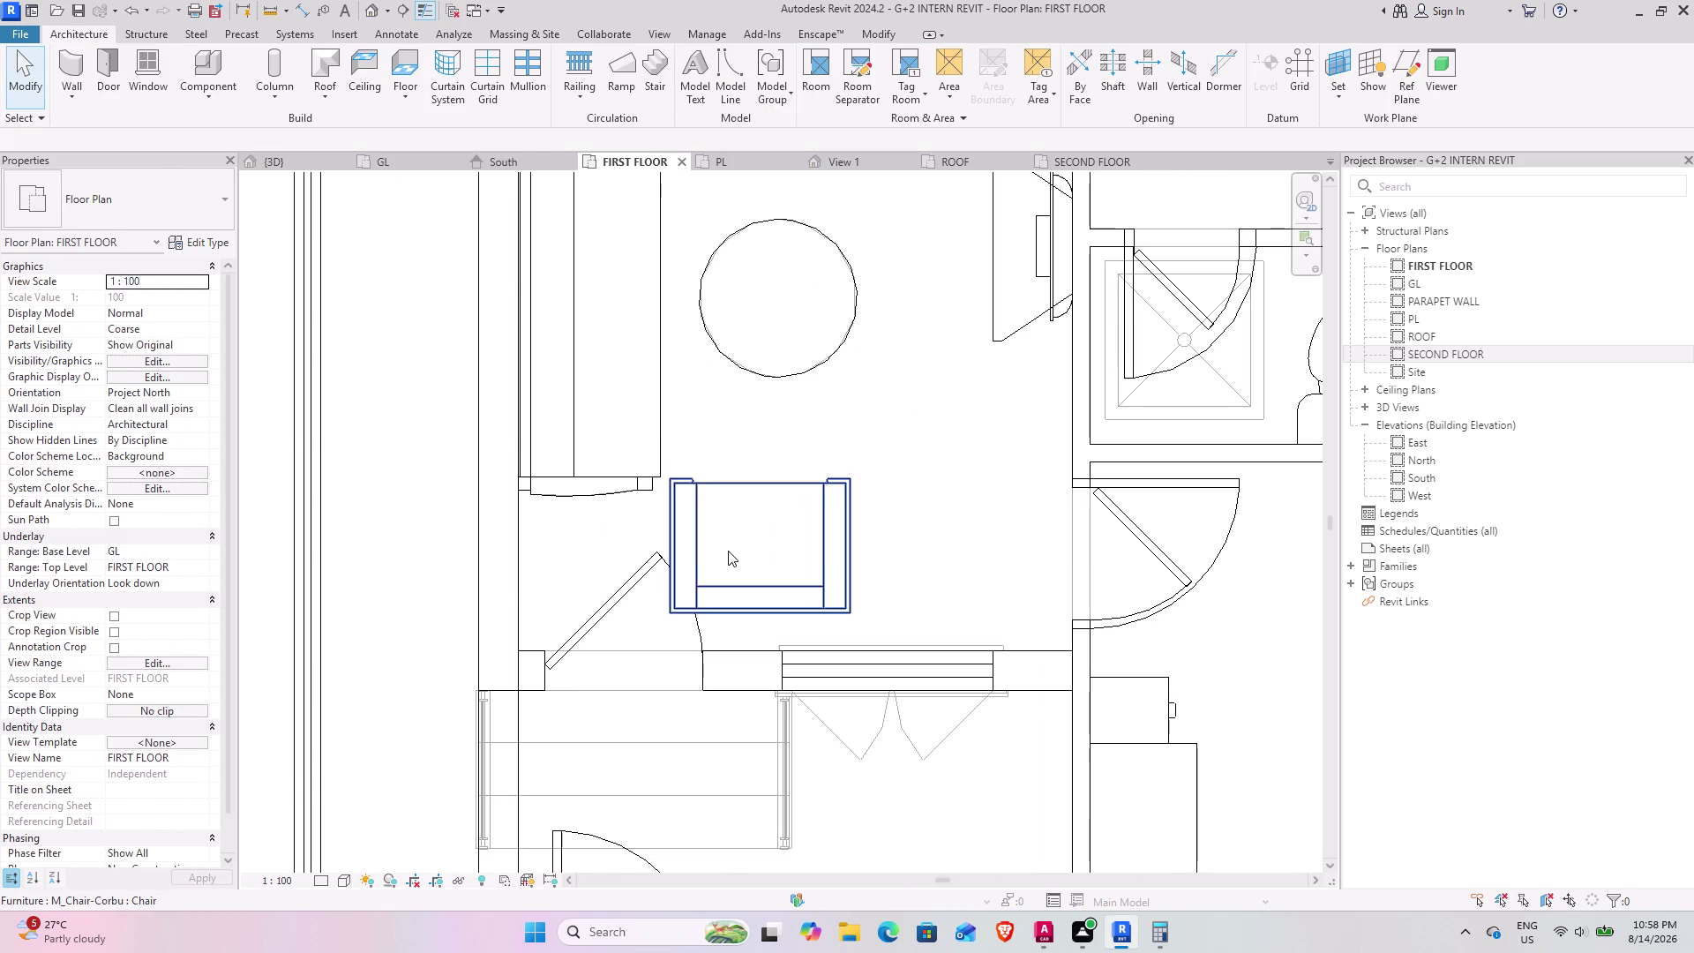
scroll(down, 3)
middle_drag(701, 448, 663, 417)
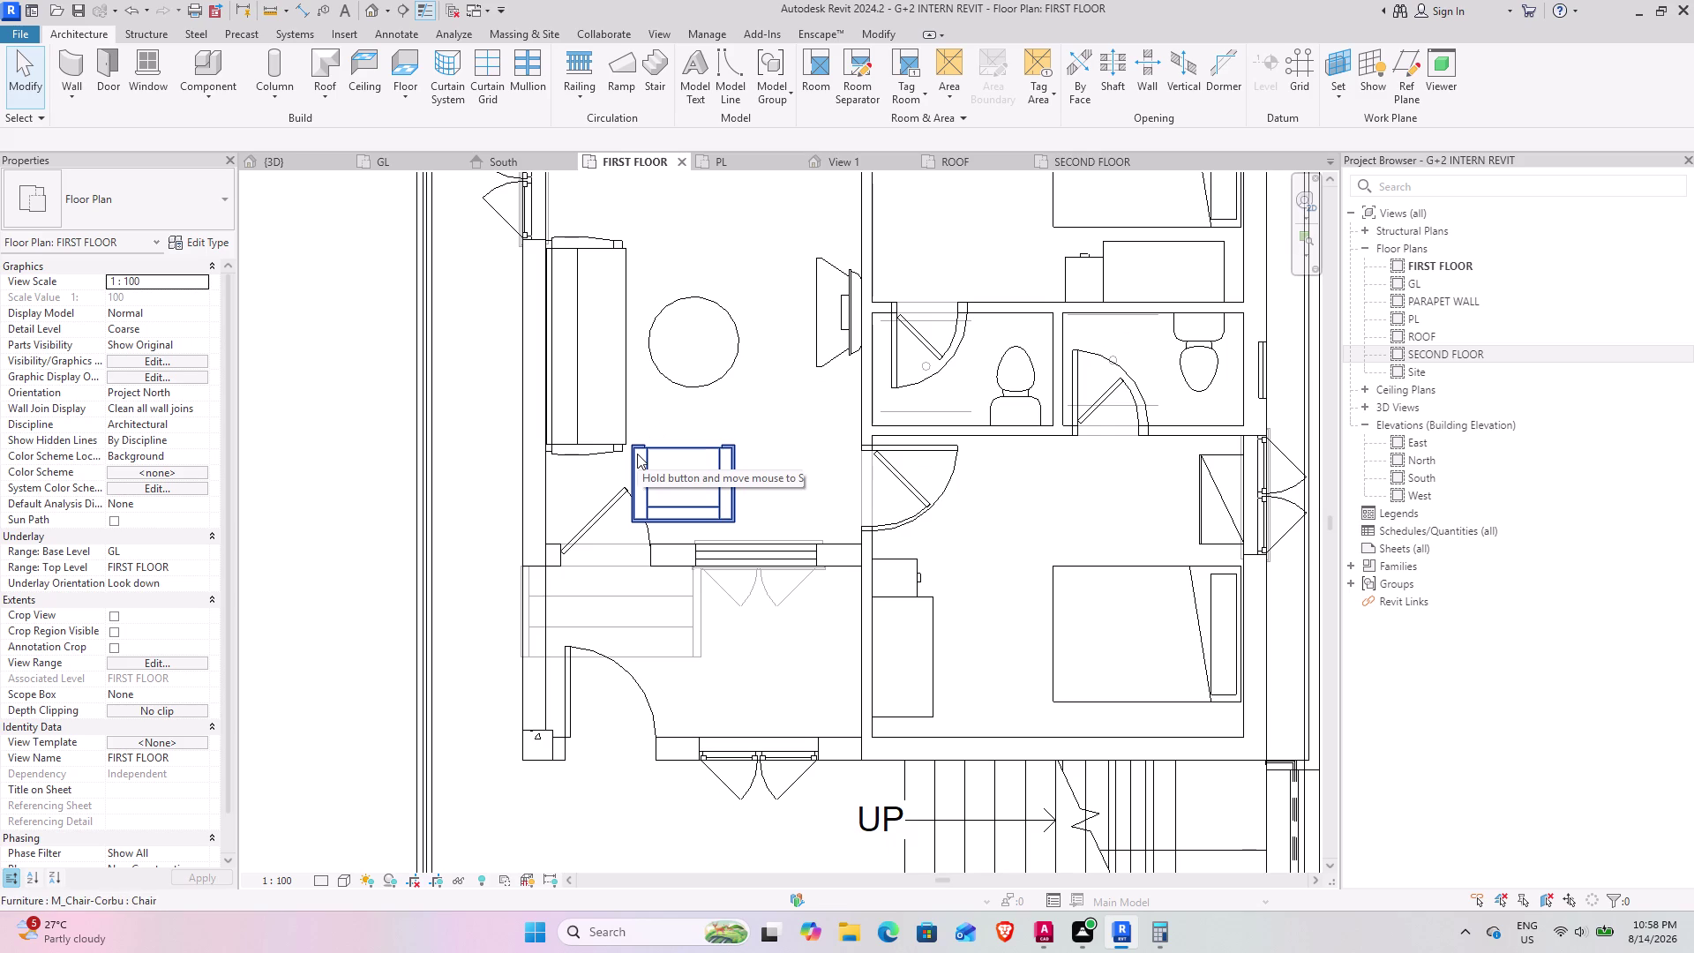
scroll(down, 3)
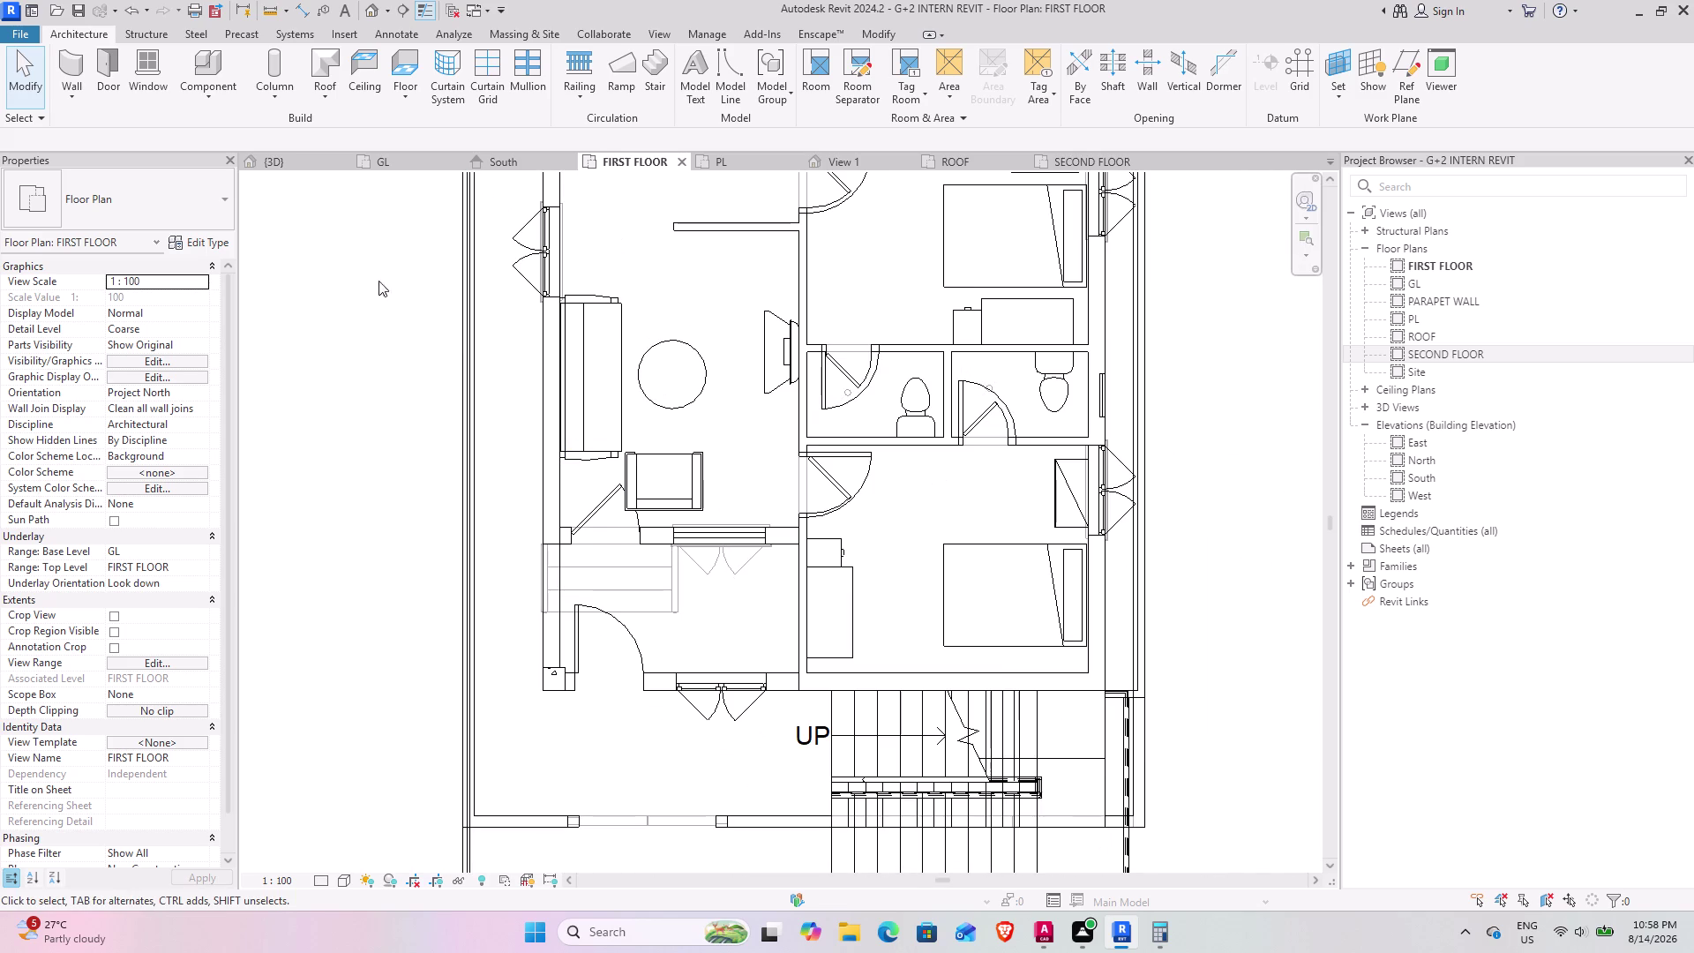
click(277, 153)
scroll(down, 3)
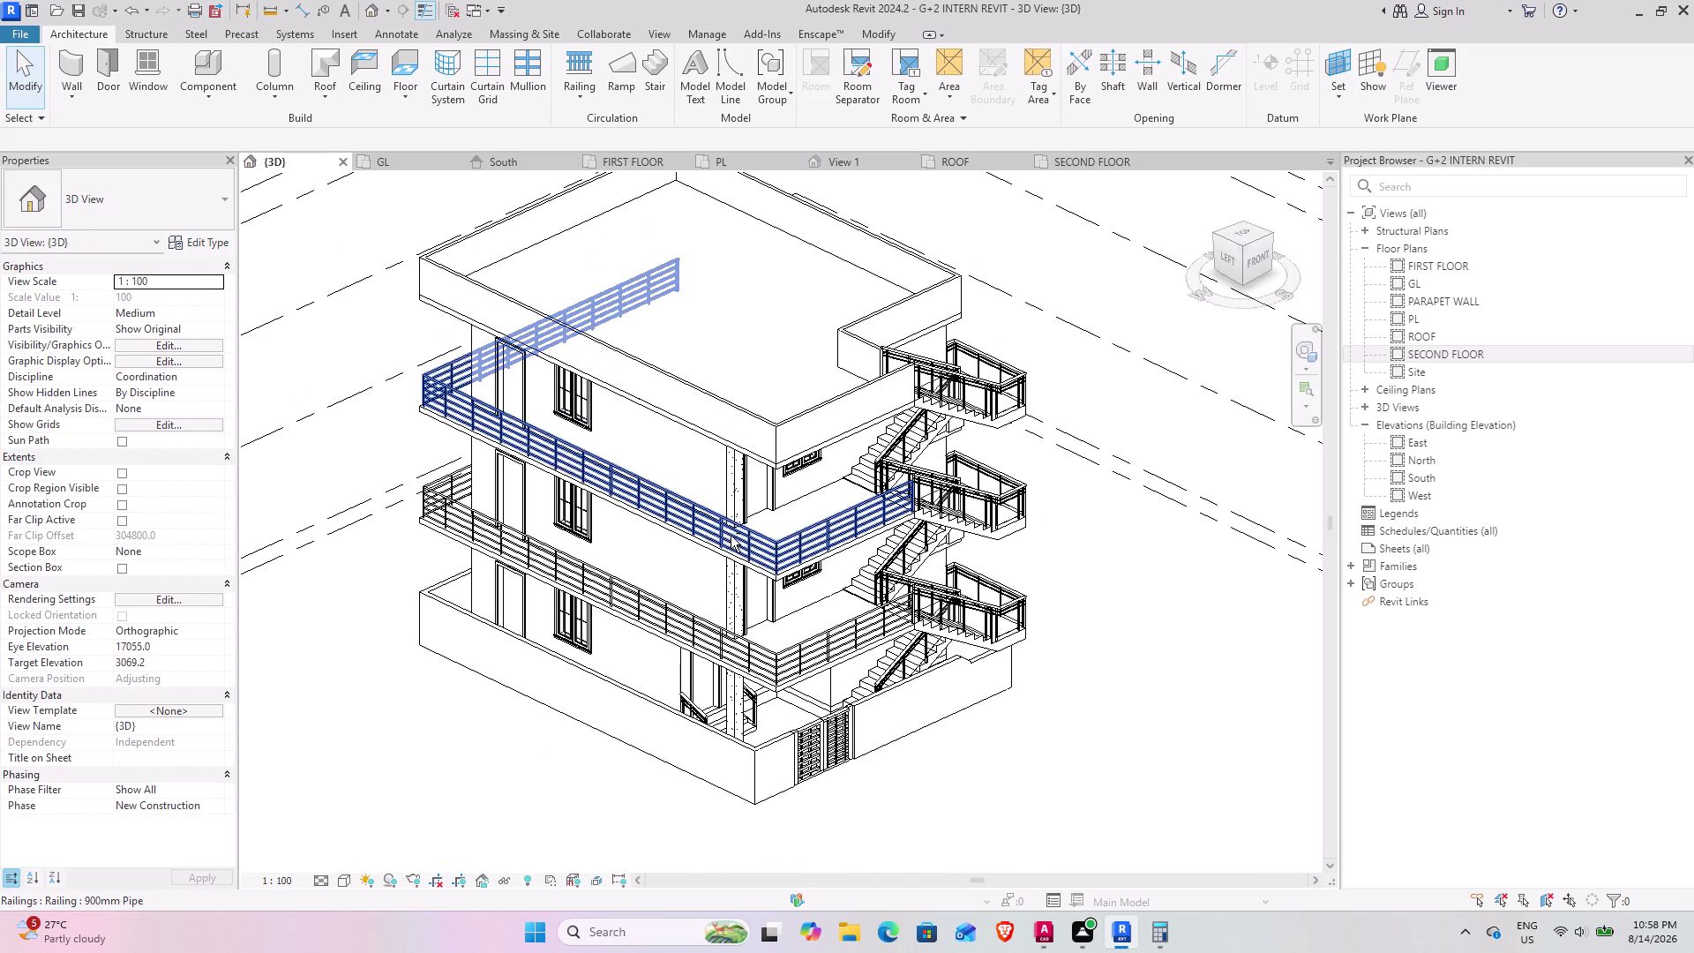
Orbit around the building's front, stair side and left side, then reopen the FIRST FLOOR plan.
middle_drag(718, 535, 498, 485)
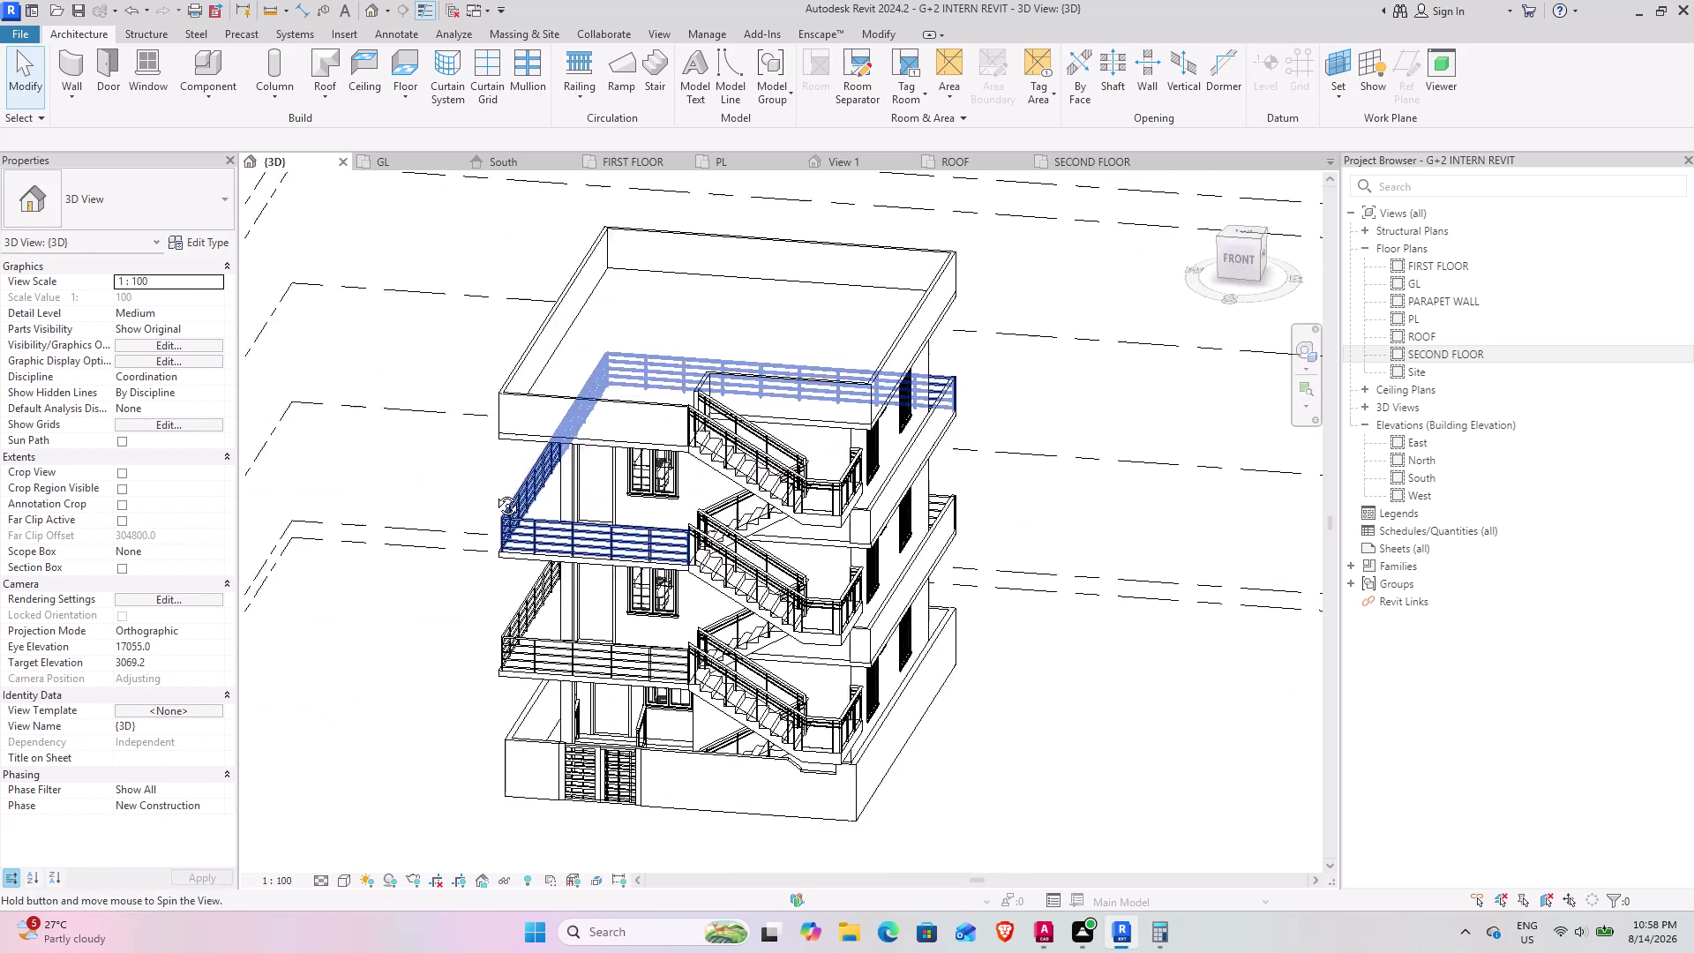
middle_drag(499, 485, 493, 540)
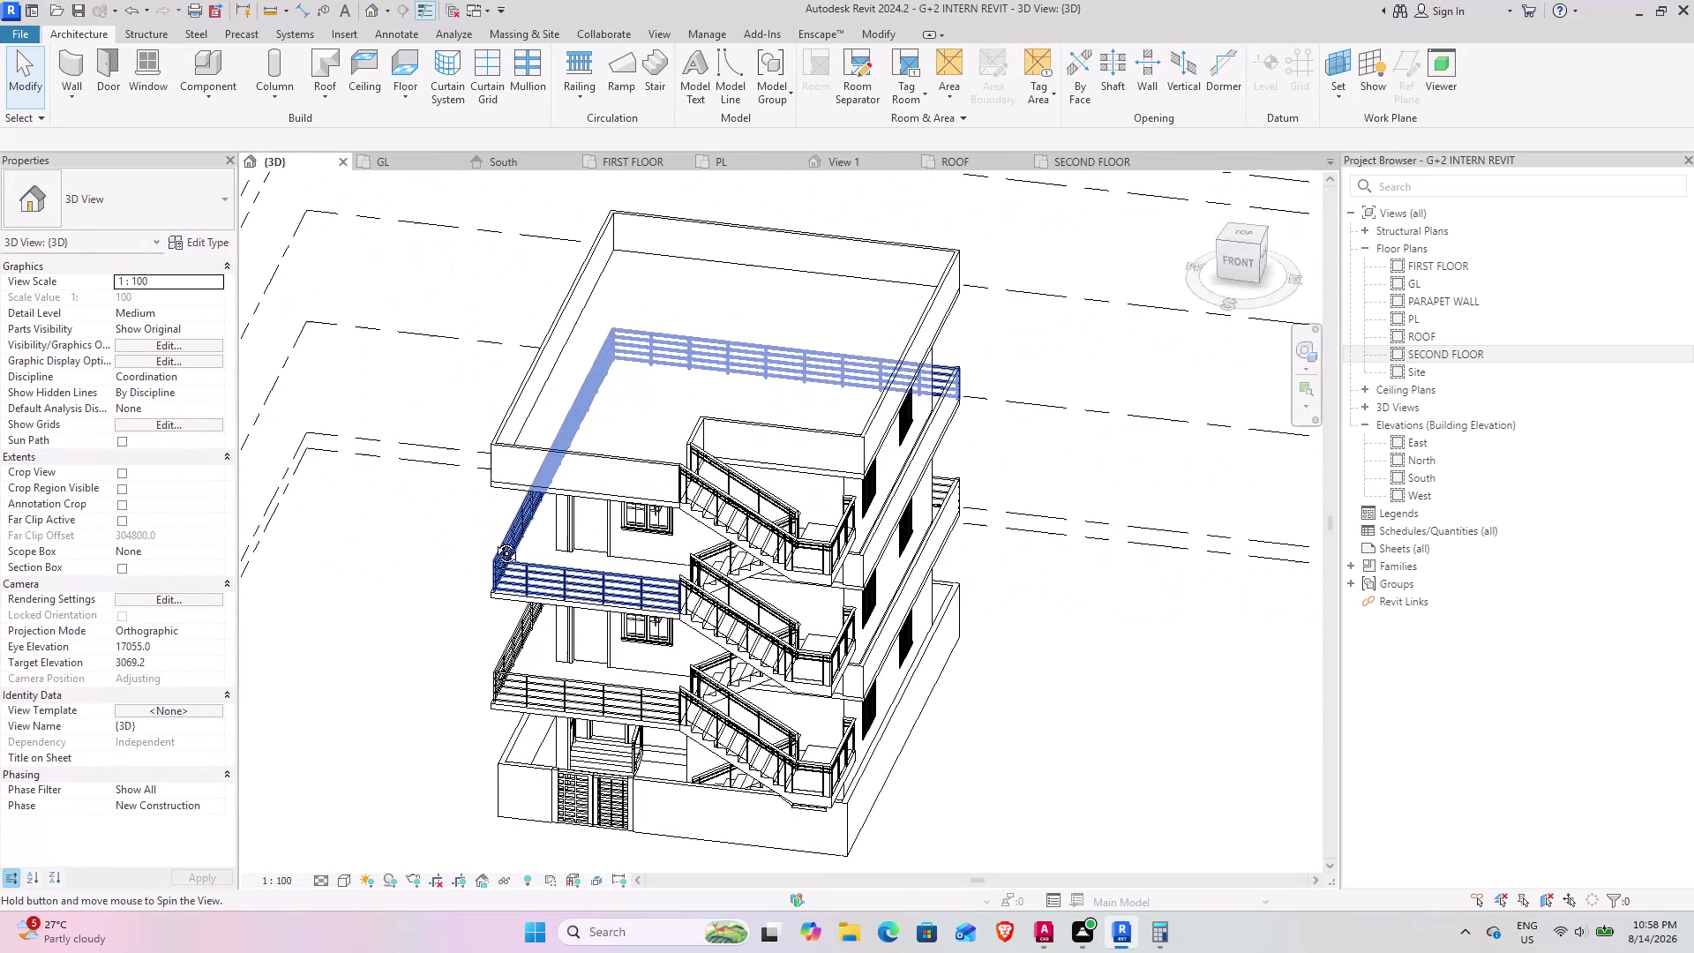
middle_drag(493, 540, 495, 567)
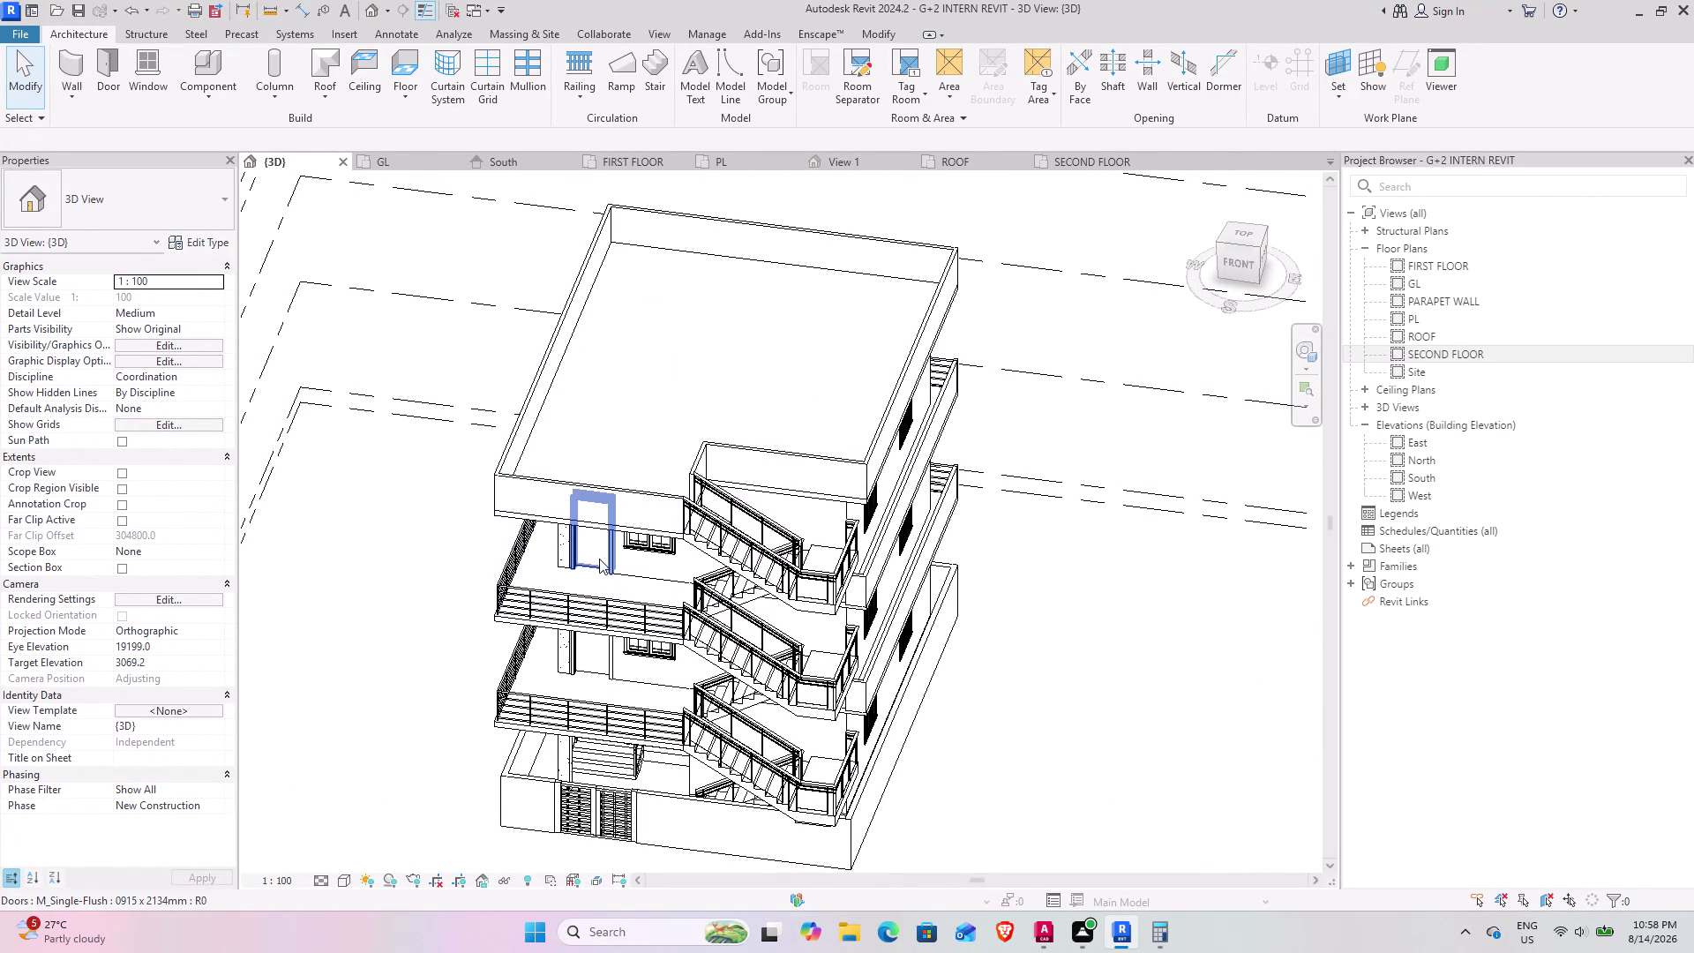
middle_drag(598, 560, 905, 628)
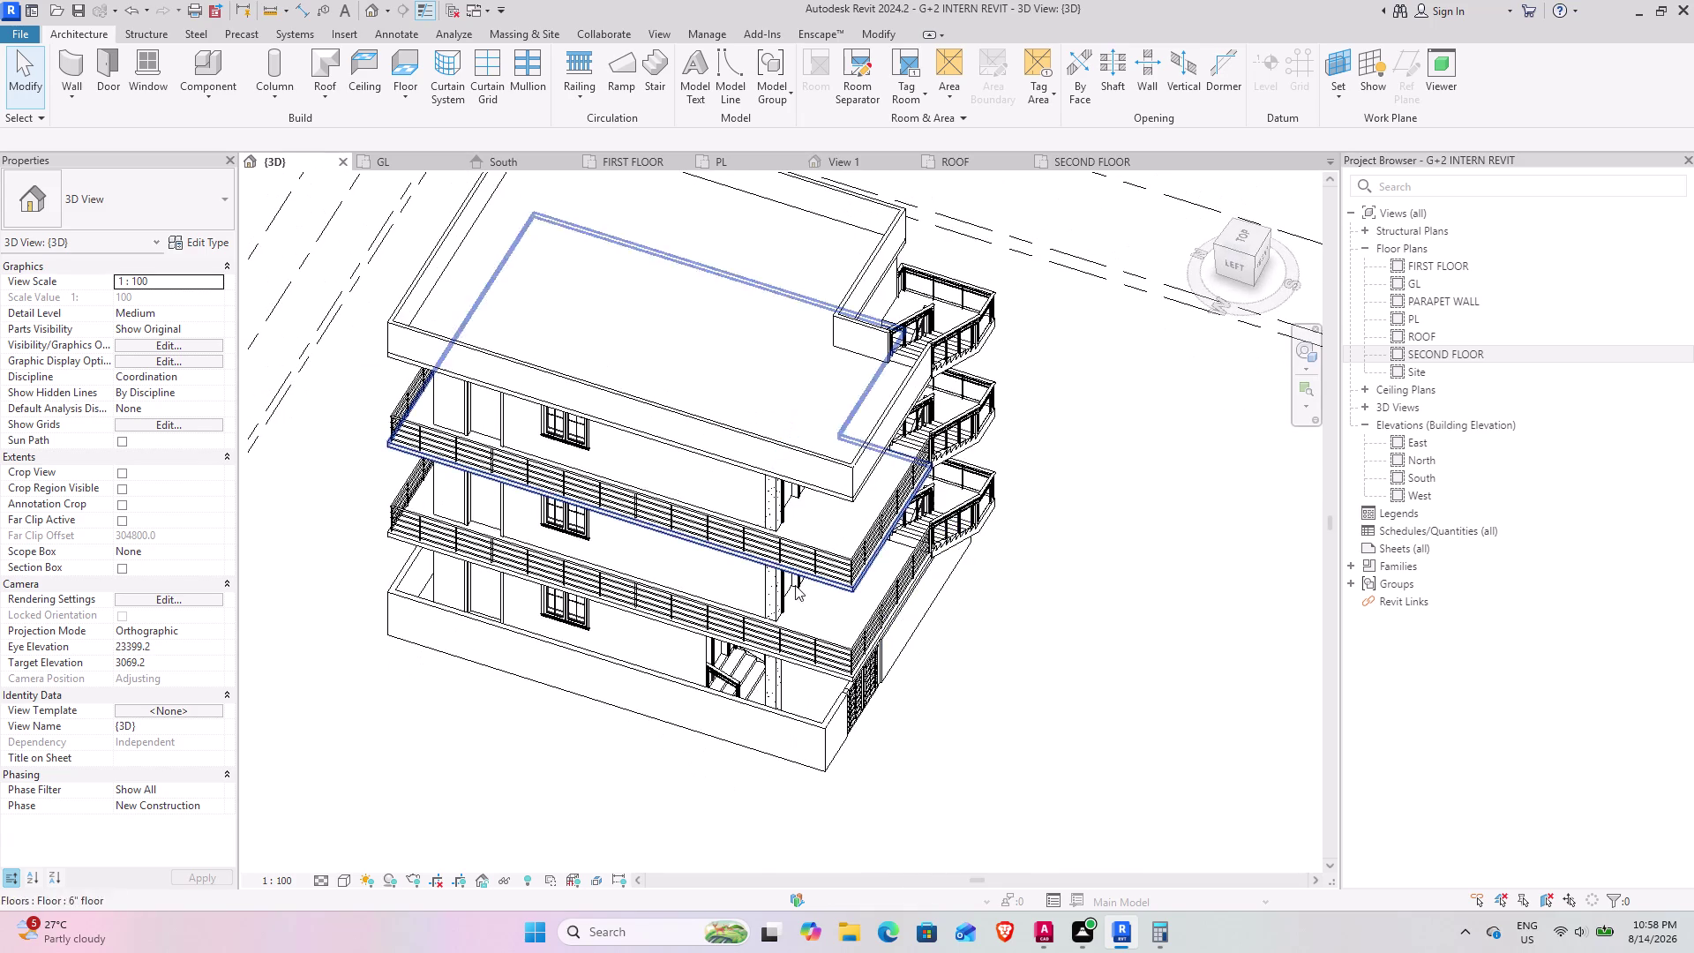
scroll(down, 3)
middle_drag(795, 604, 795, 589)
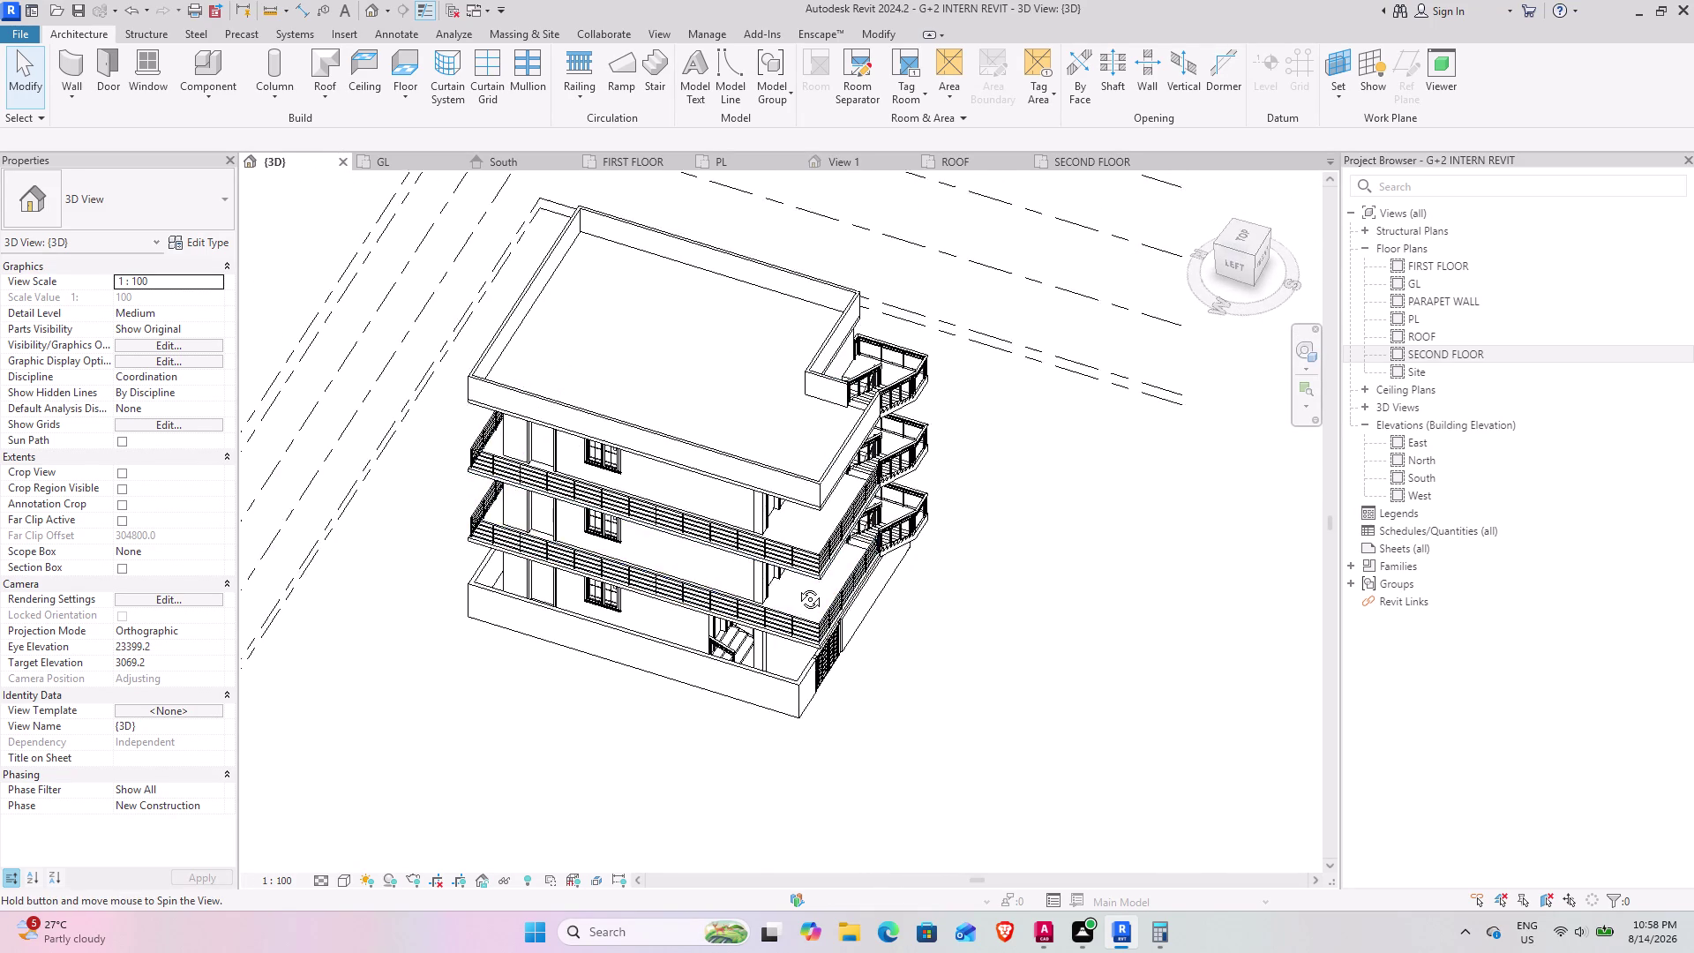
middle_drag(795, 590, 702, 524)
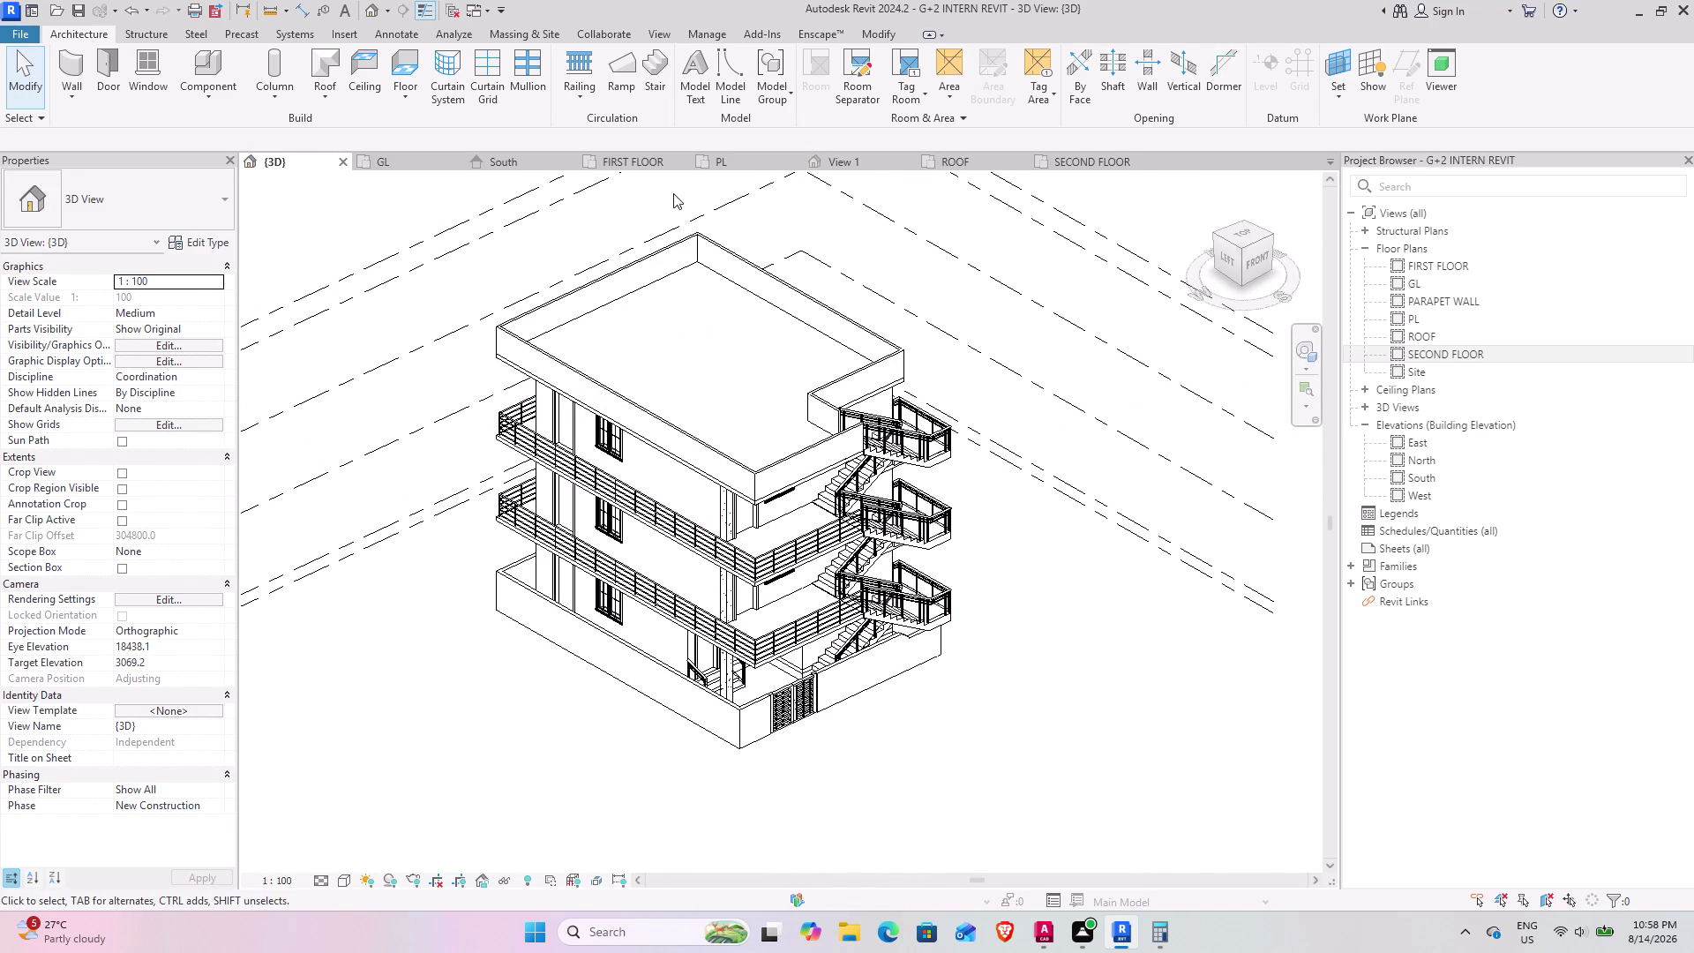
click(642, 162)
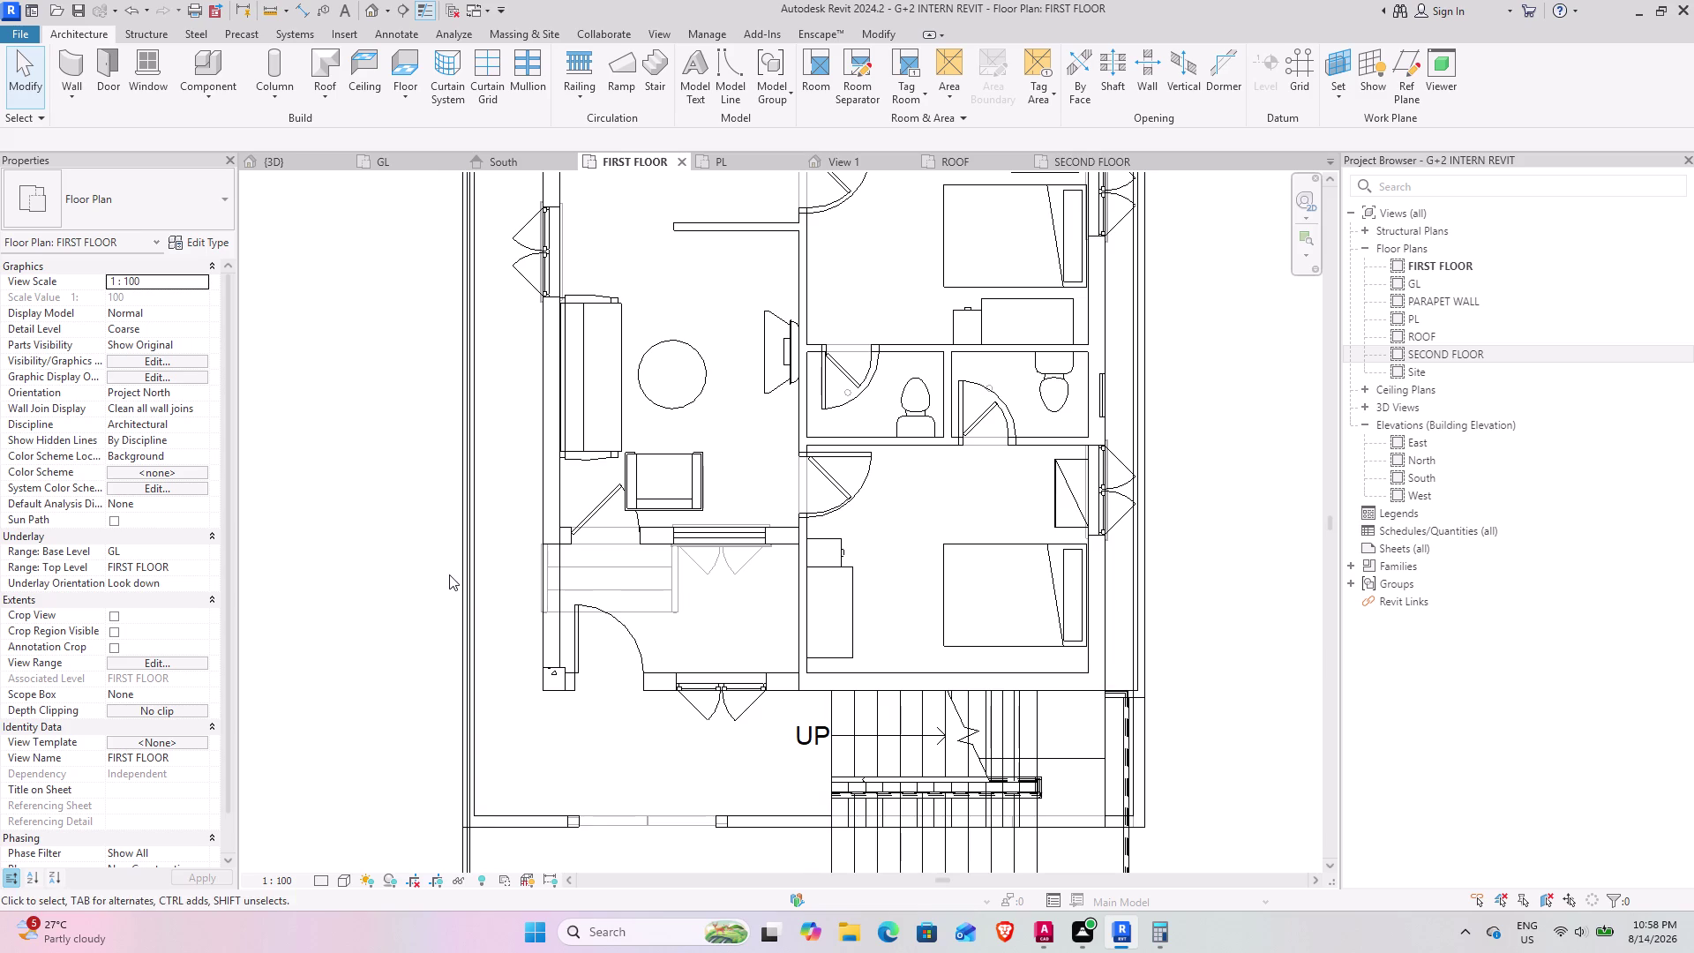
Inspect the FIRST FLOOR slab and door area, then go back to the {3D} view.
click(457, 573)
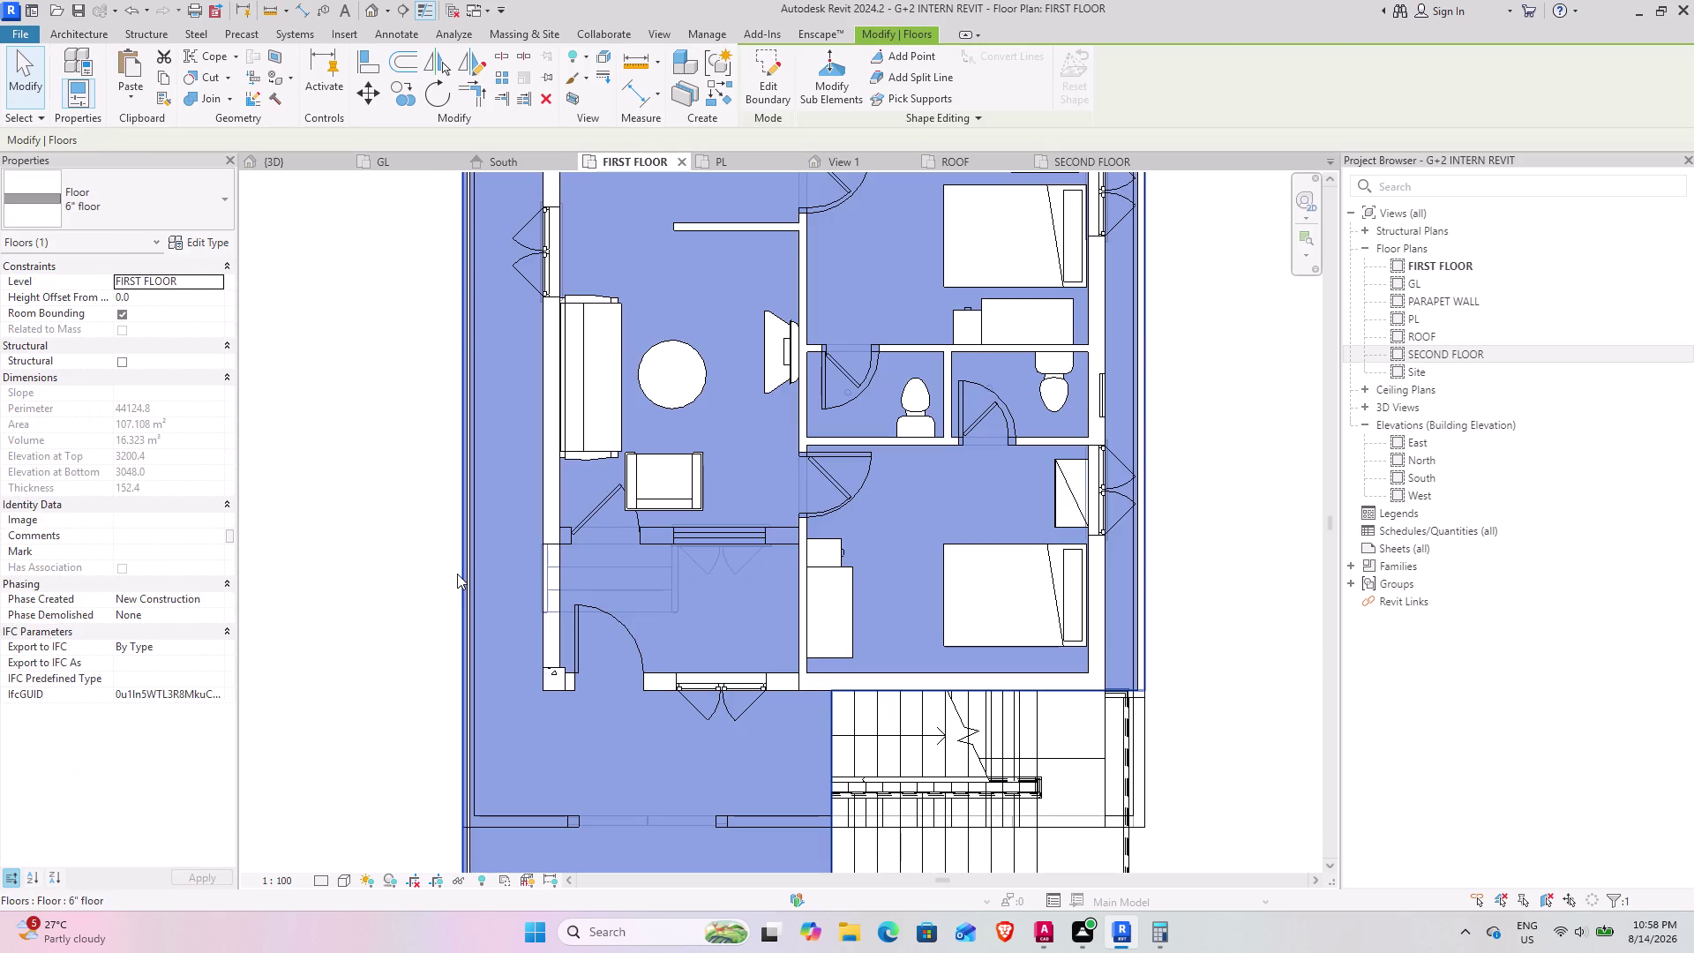
click(386, 538)
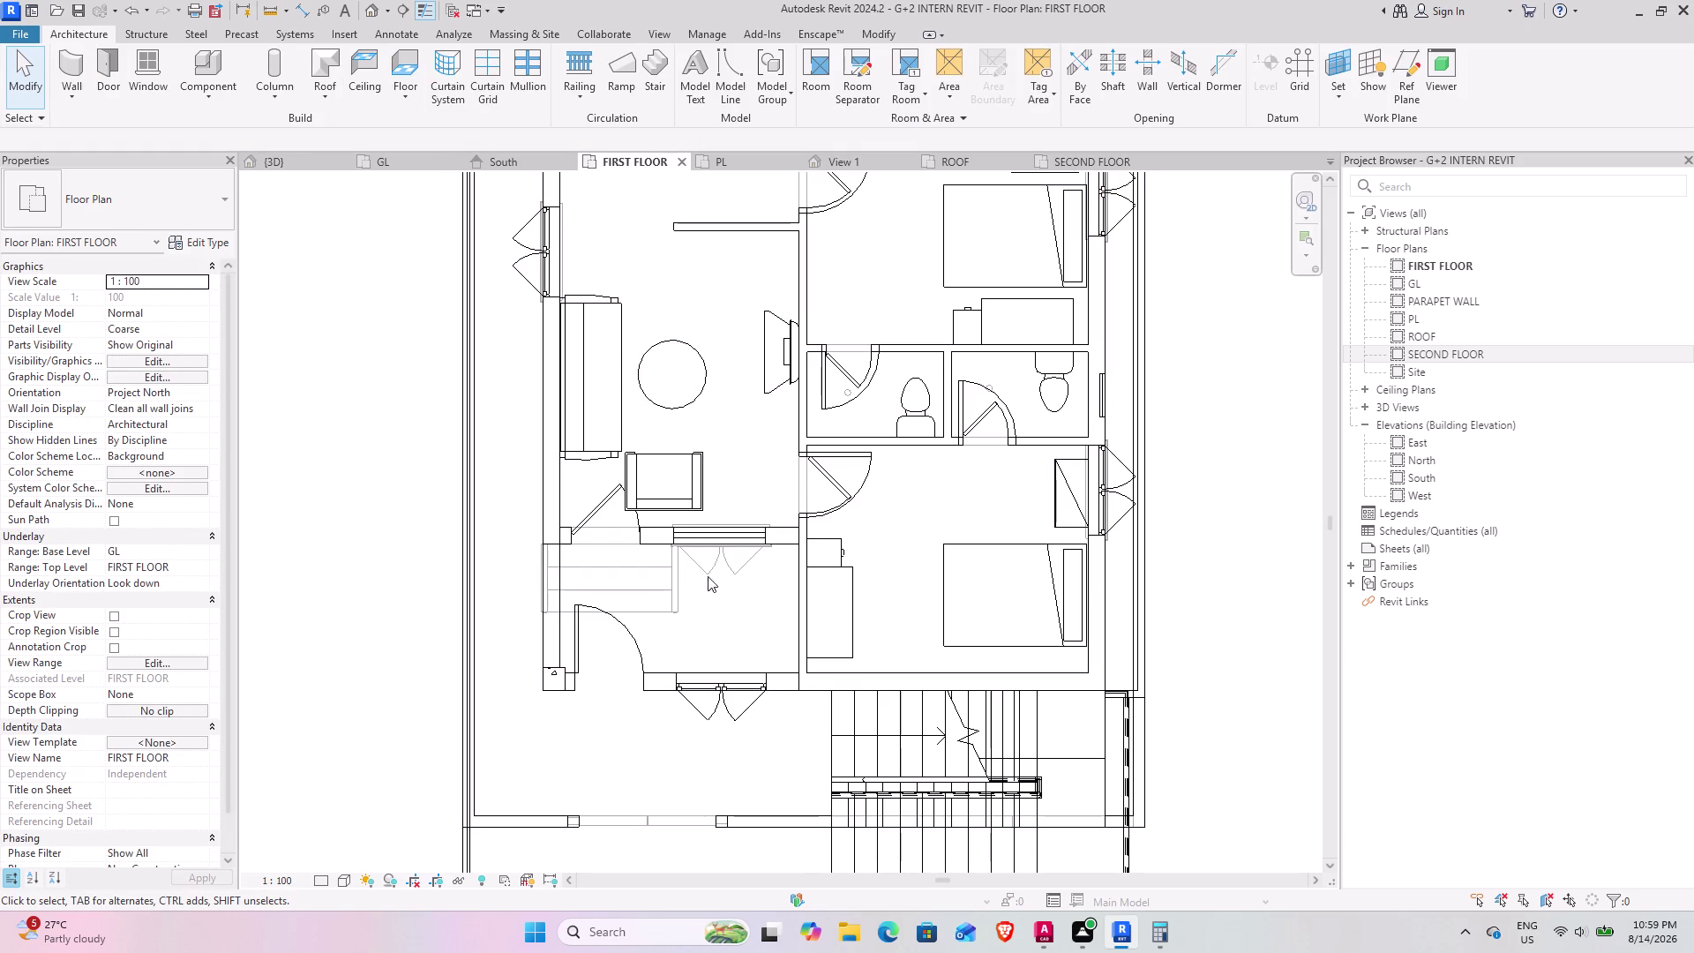
click(681, 607)
scroll(down, 3)
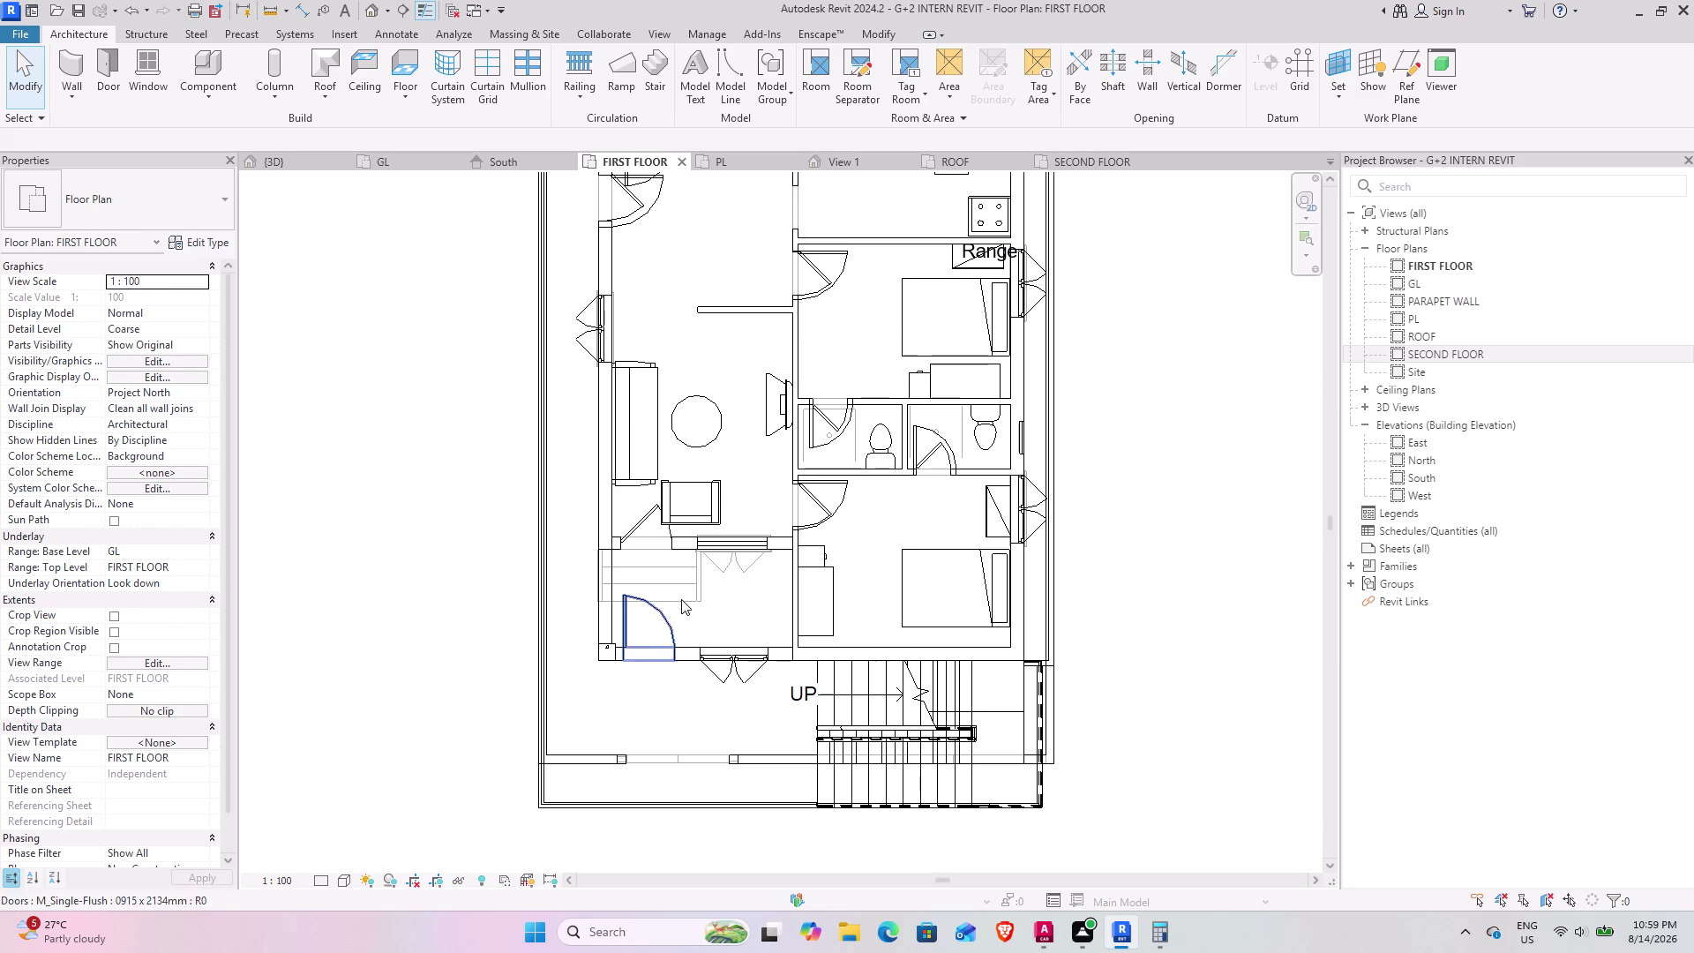
double_click(679, 757)
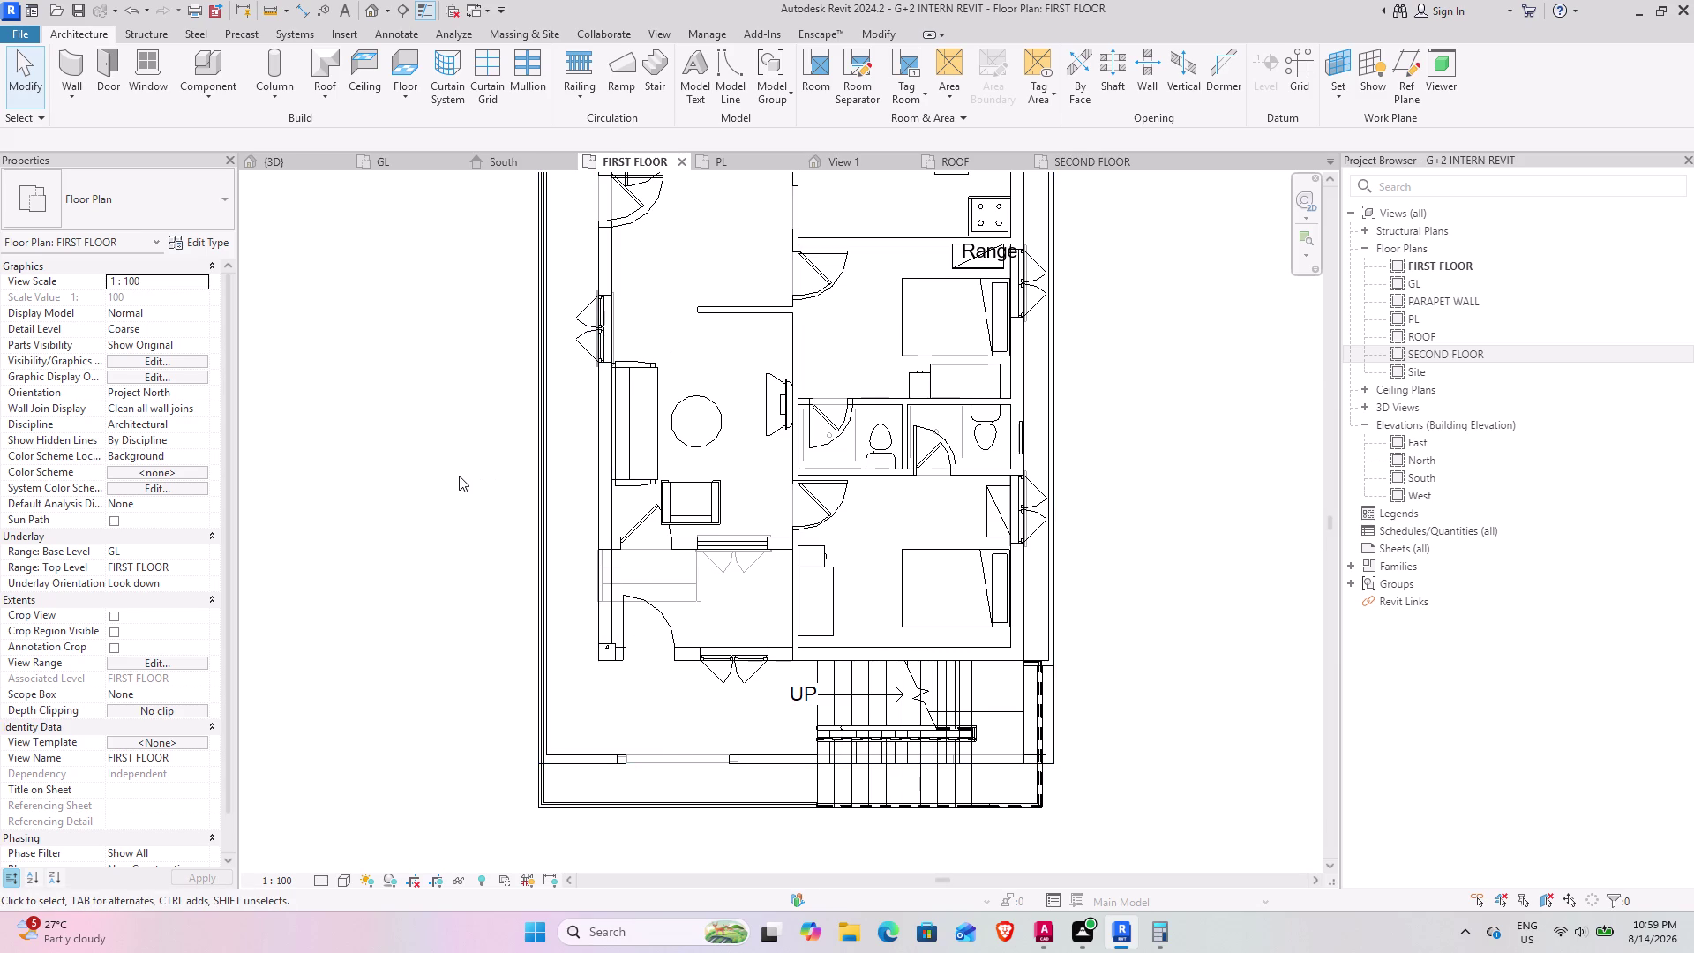
click(287, 165)
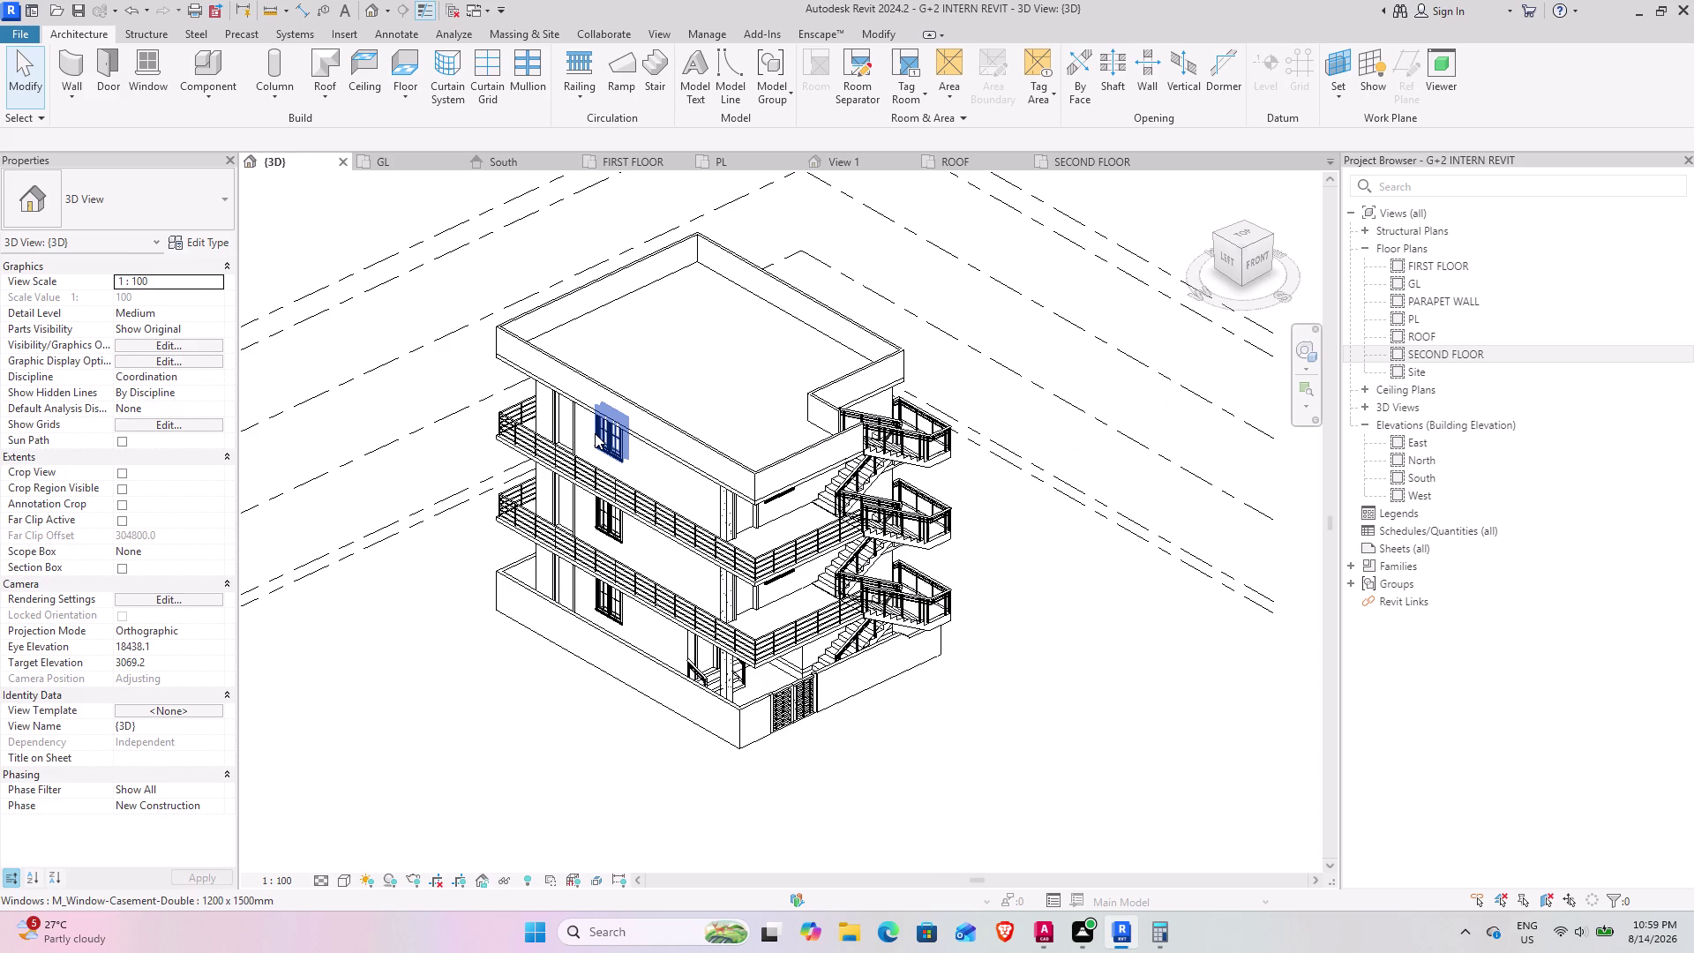
Turn on G+2 REVIT REF 1.dwg under Imported Categories via VG, then select it.
text(VG)
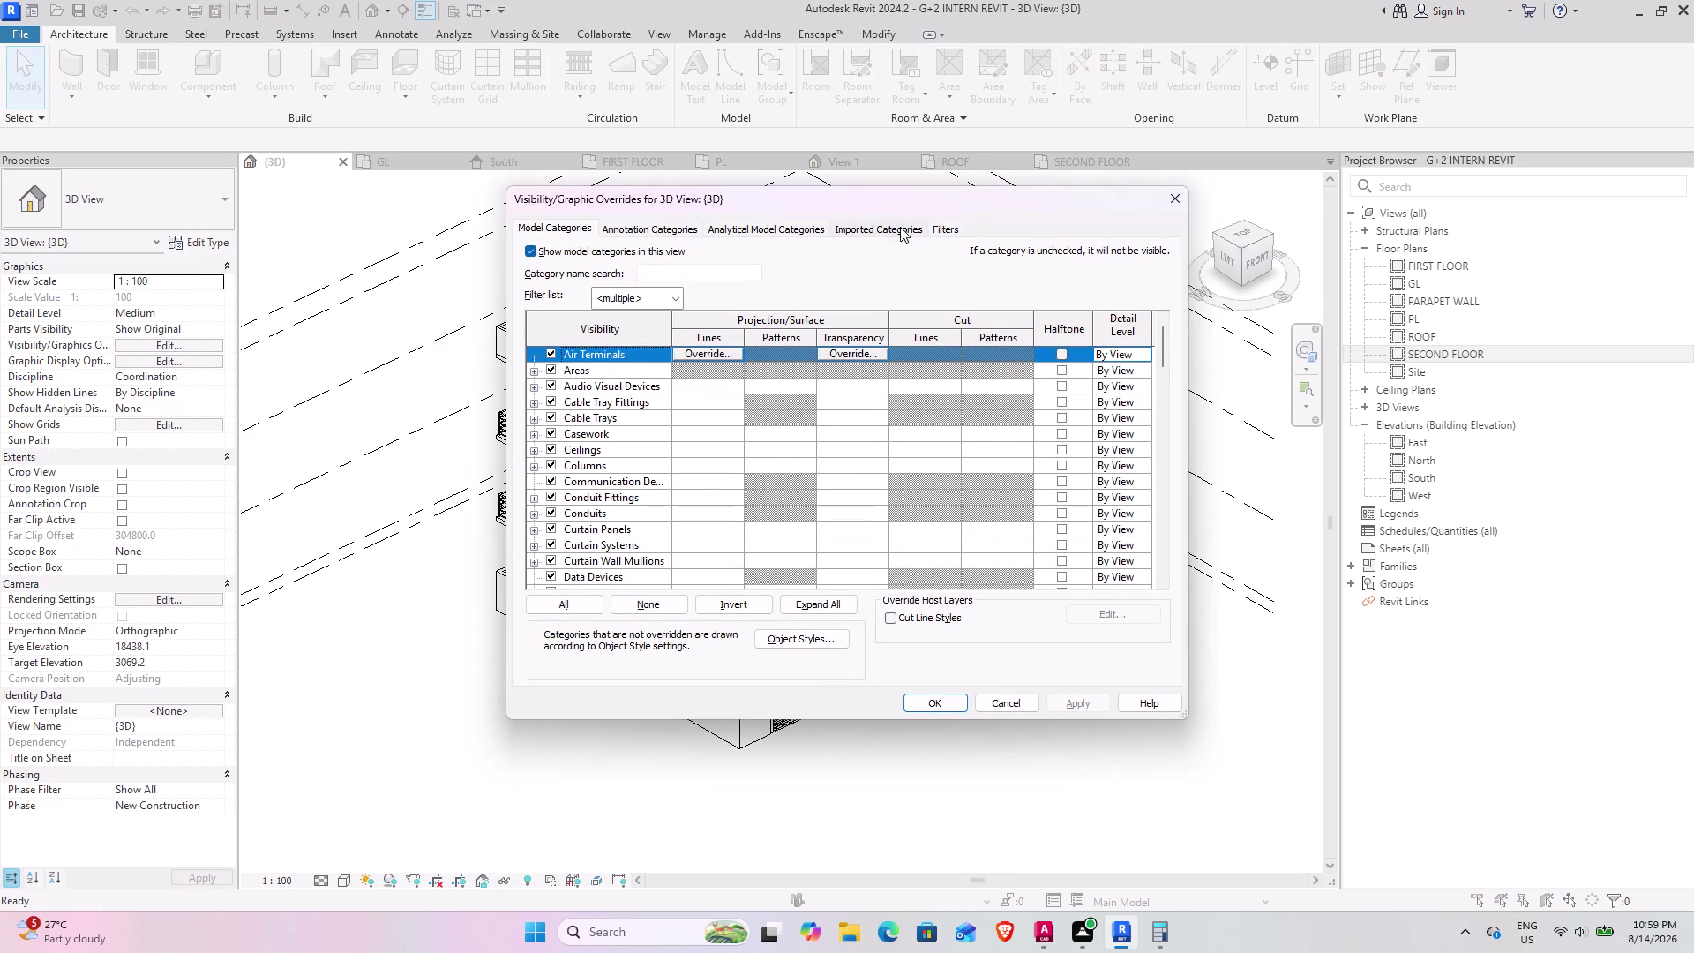
click(878, 234)
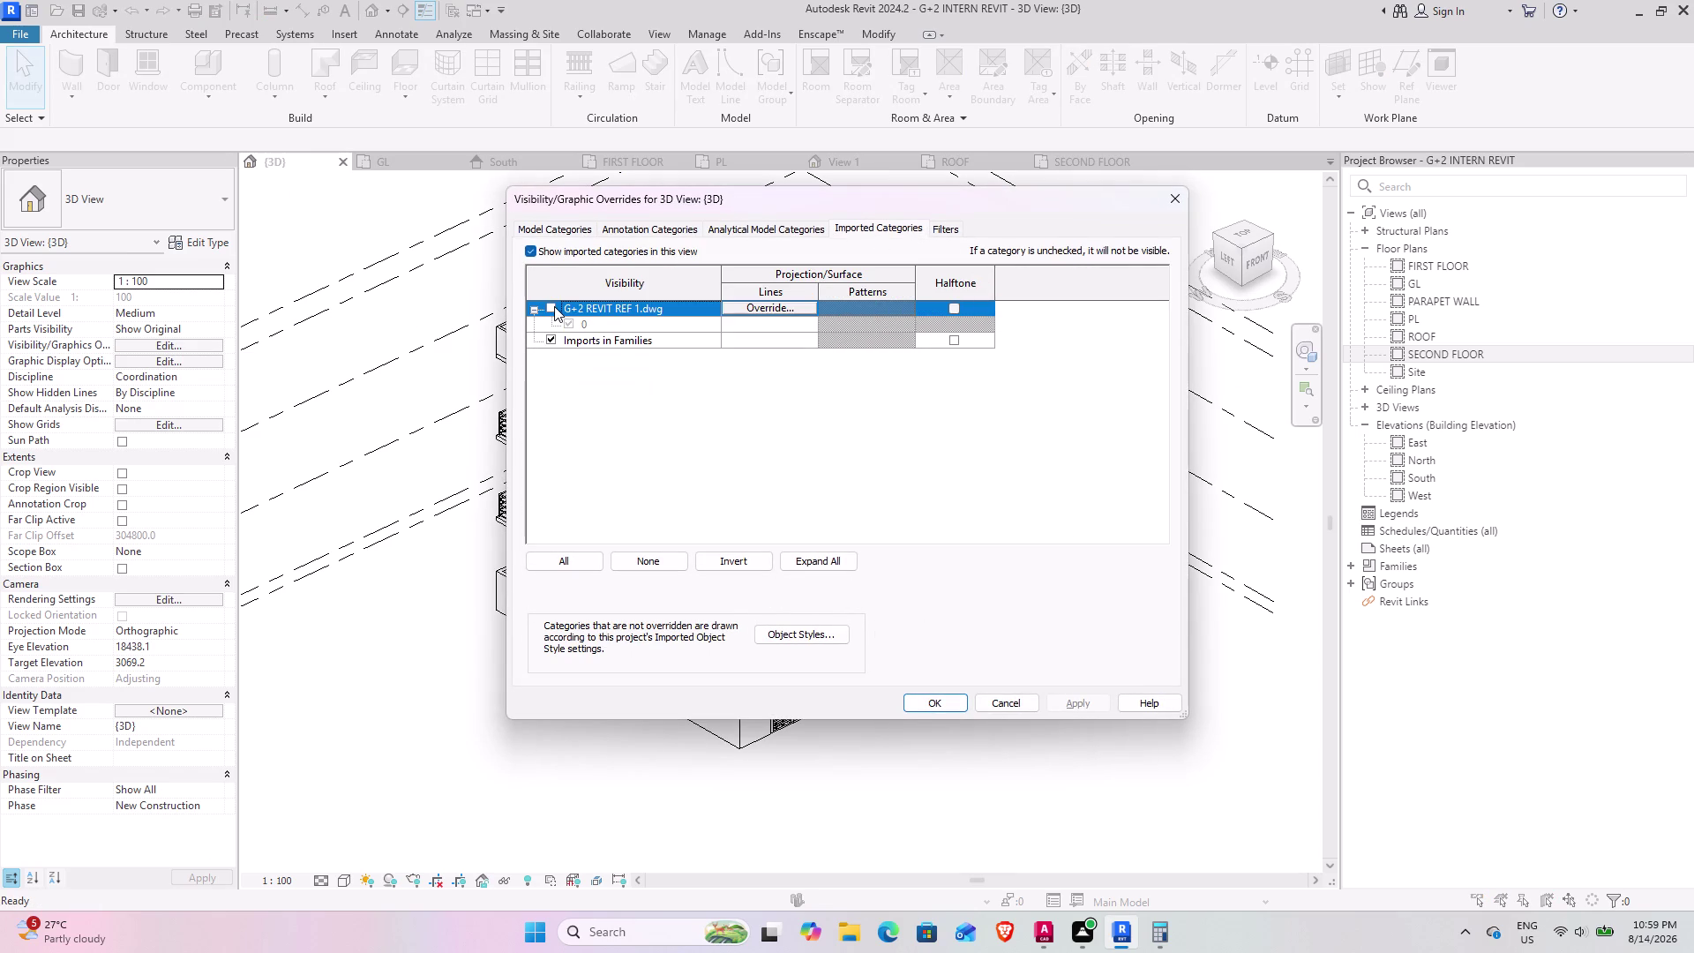
click(554, 307)
click(938, 697)
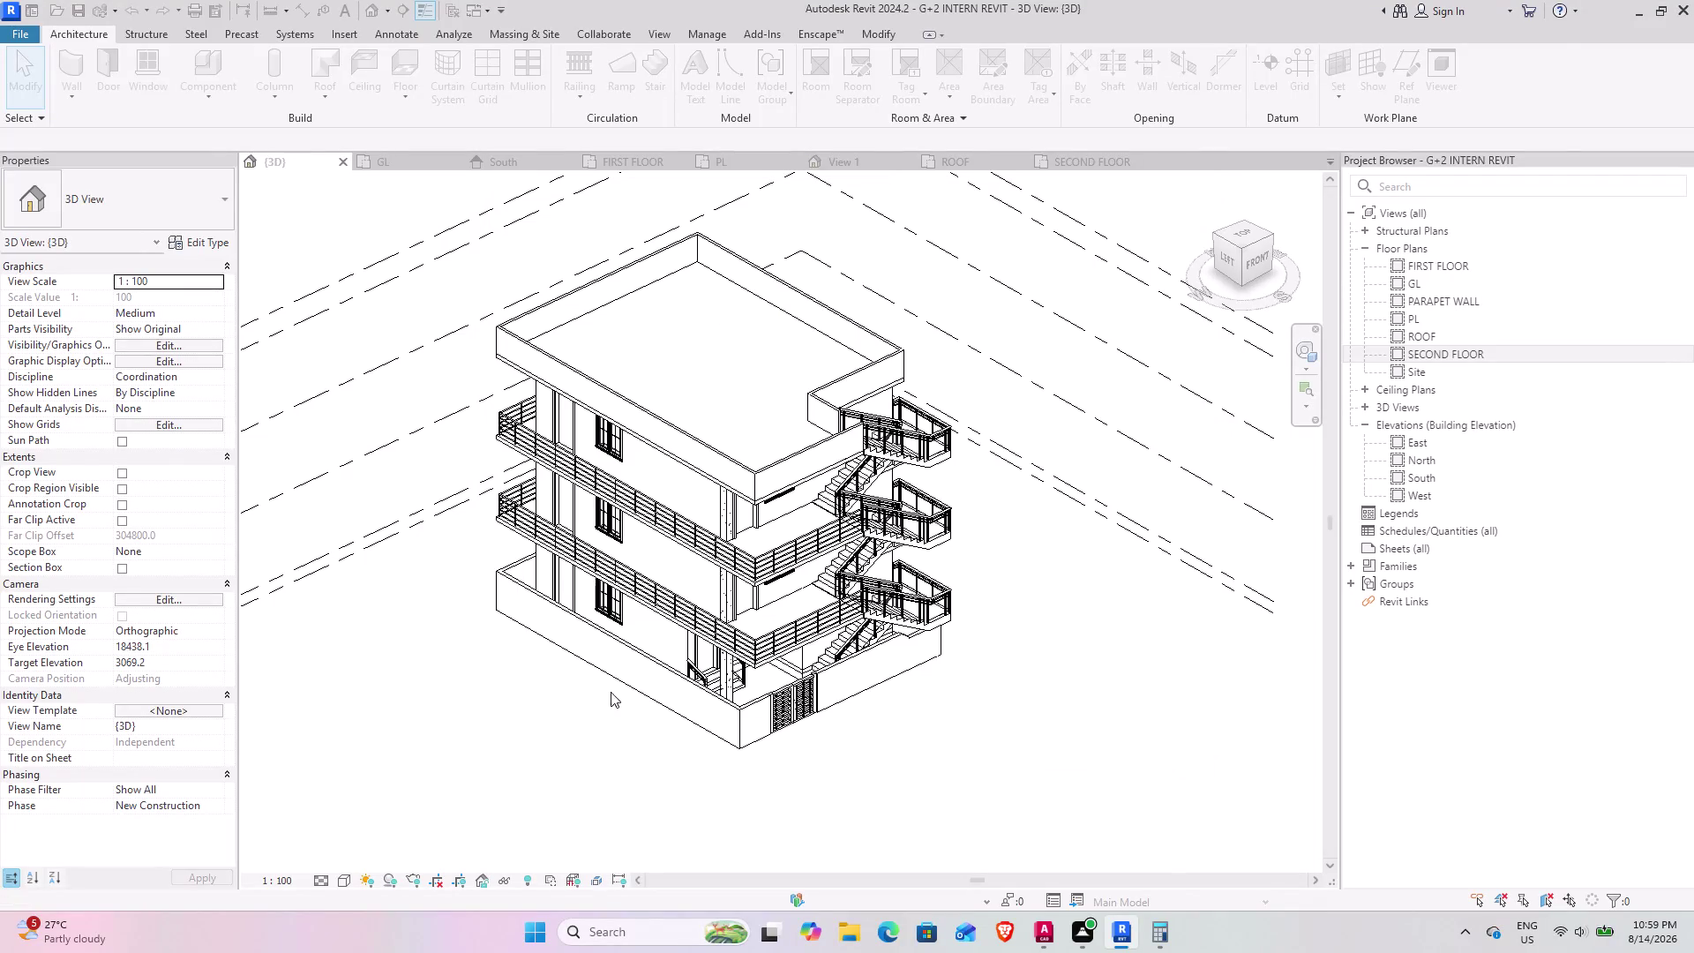
scroll(down, 3)
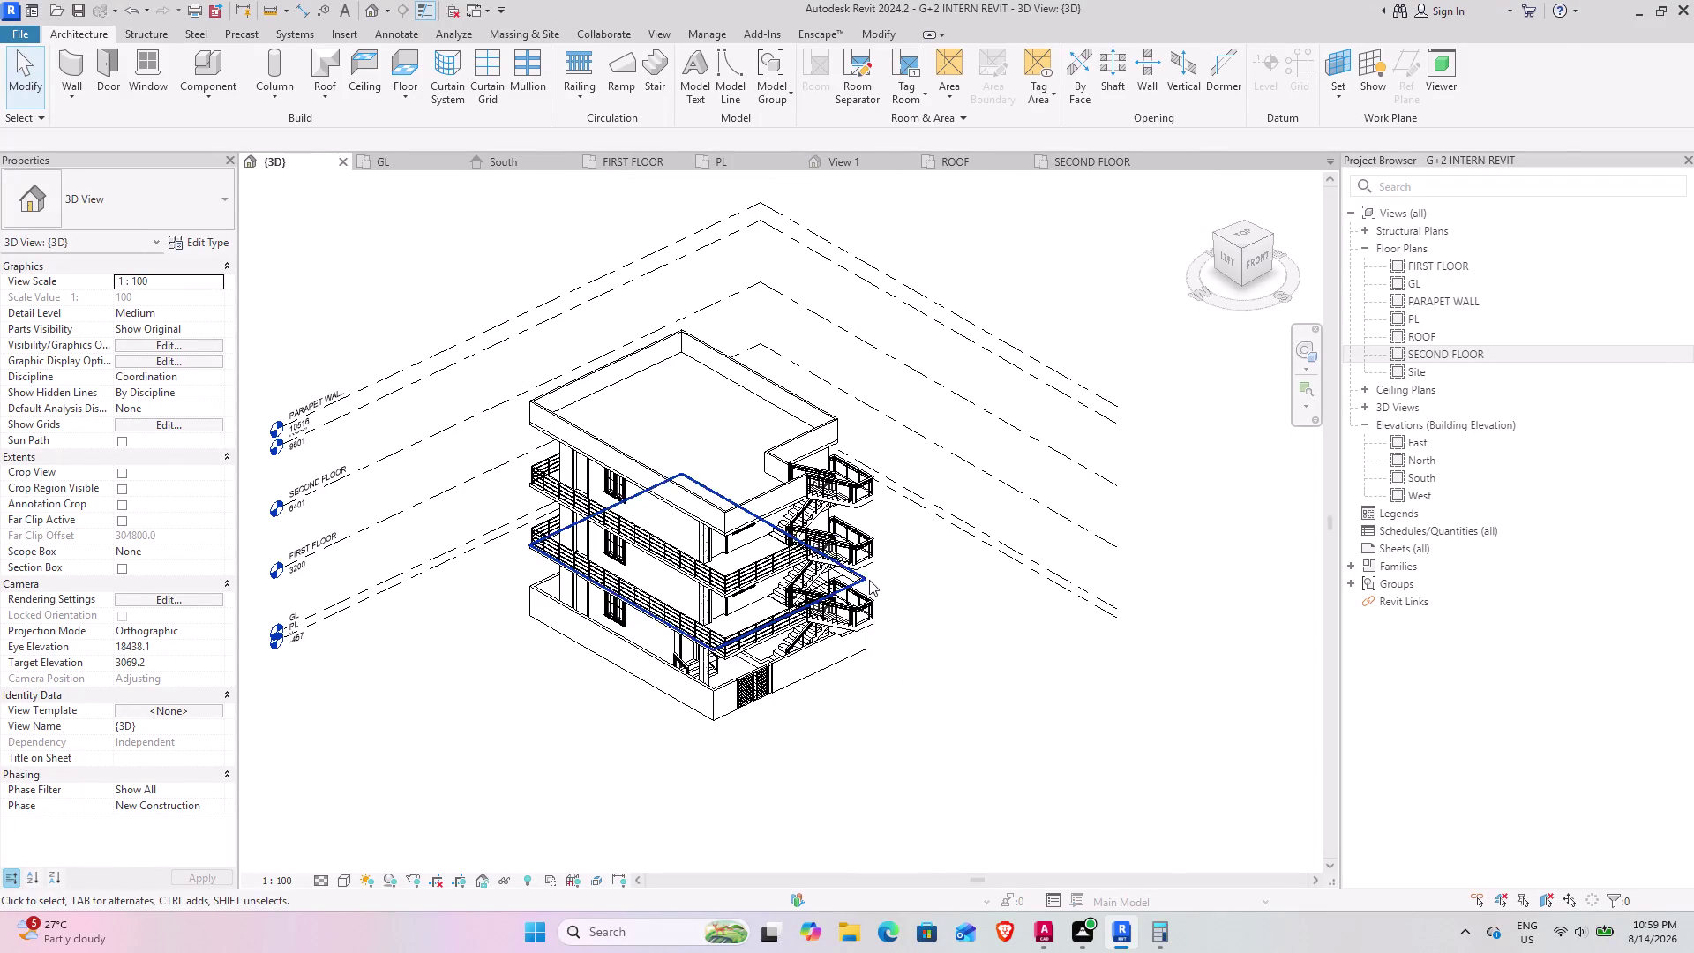
click(862, 579)
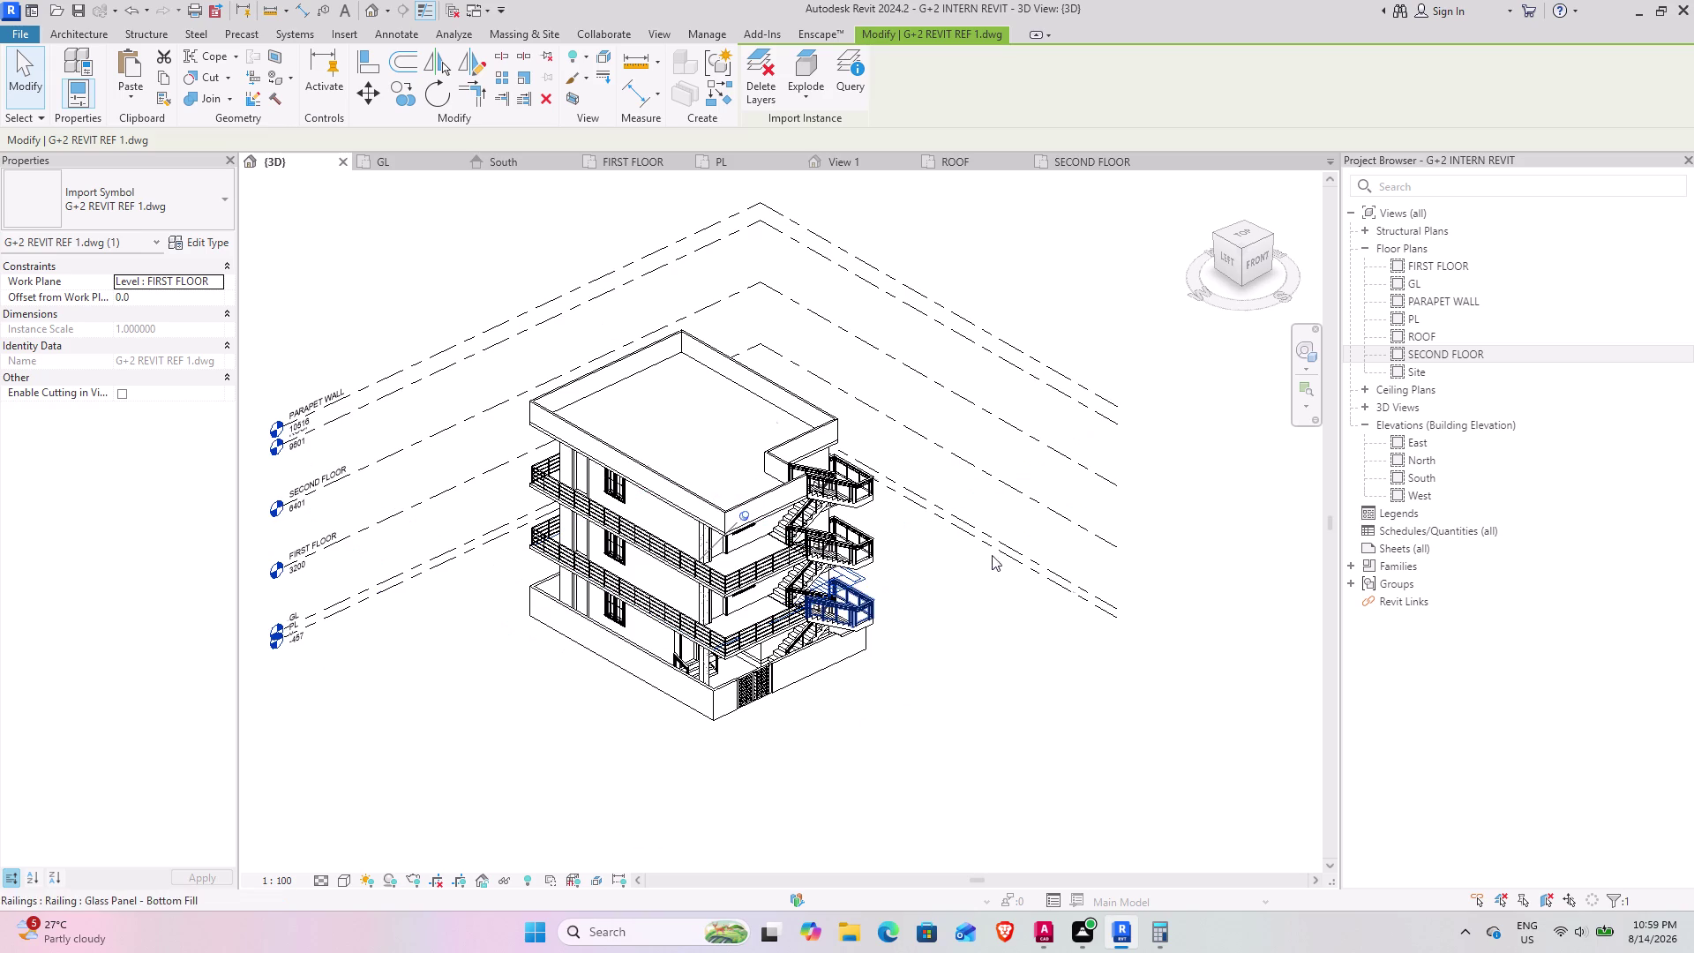
click(220, 283)
click(168, 296)
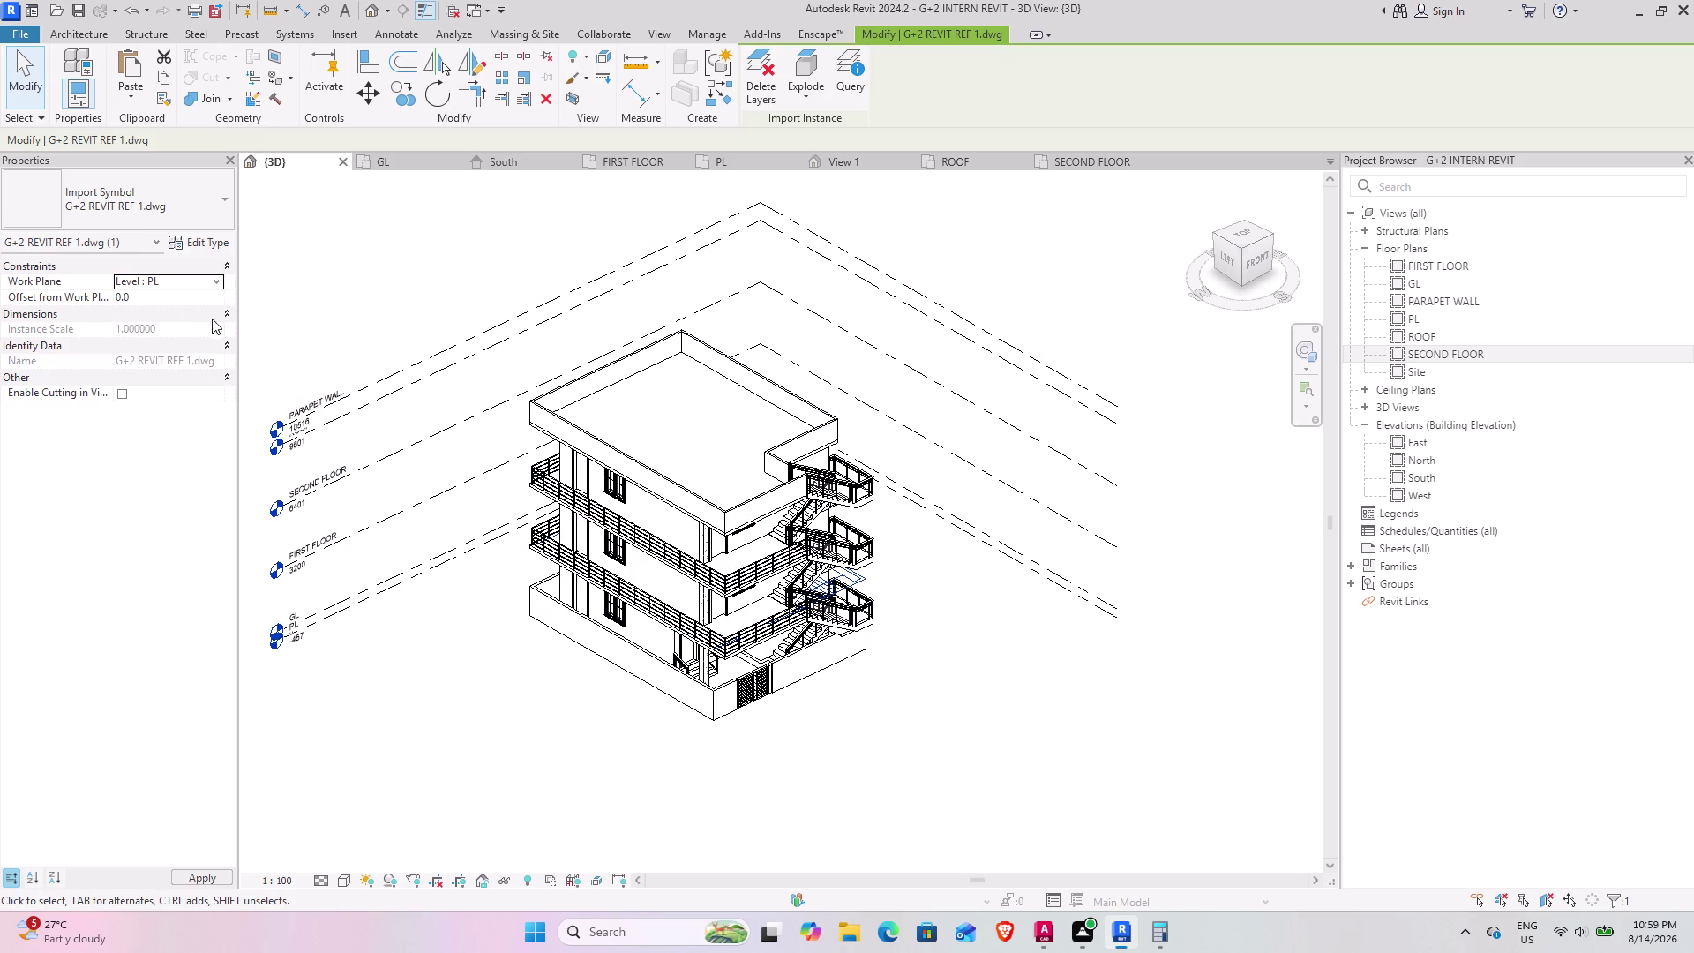
middle_drag(714, 721, 506, 606)
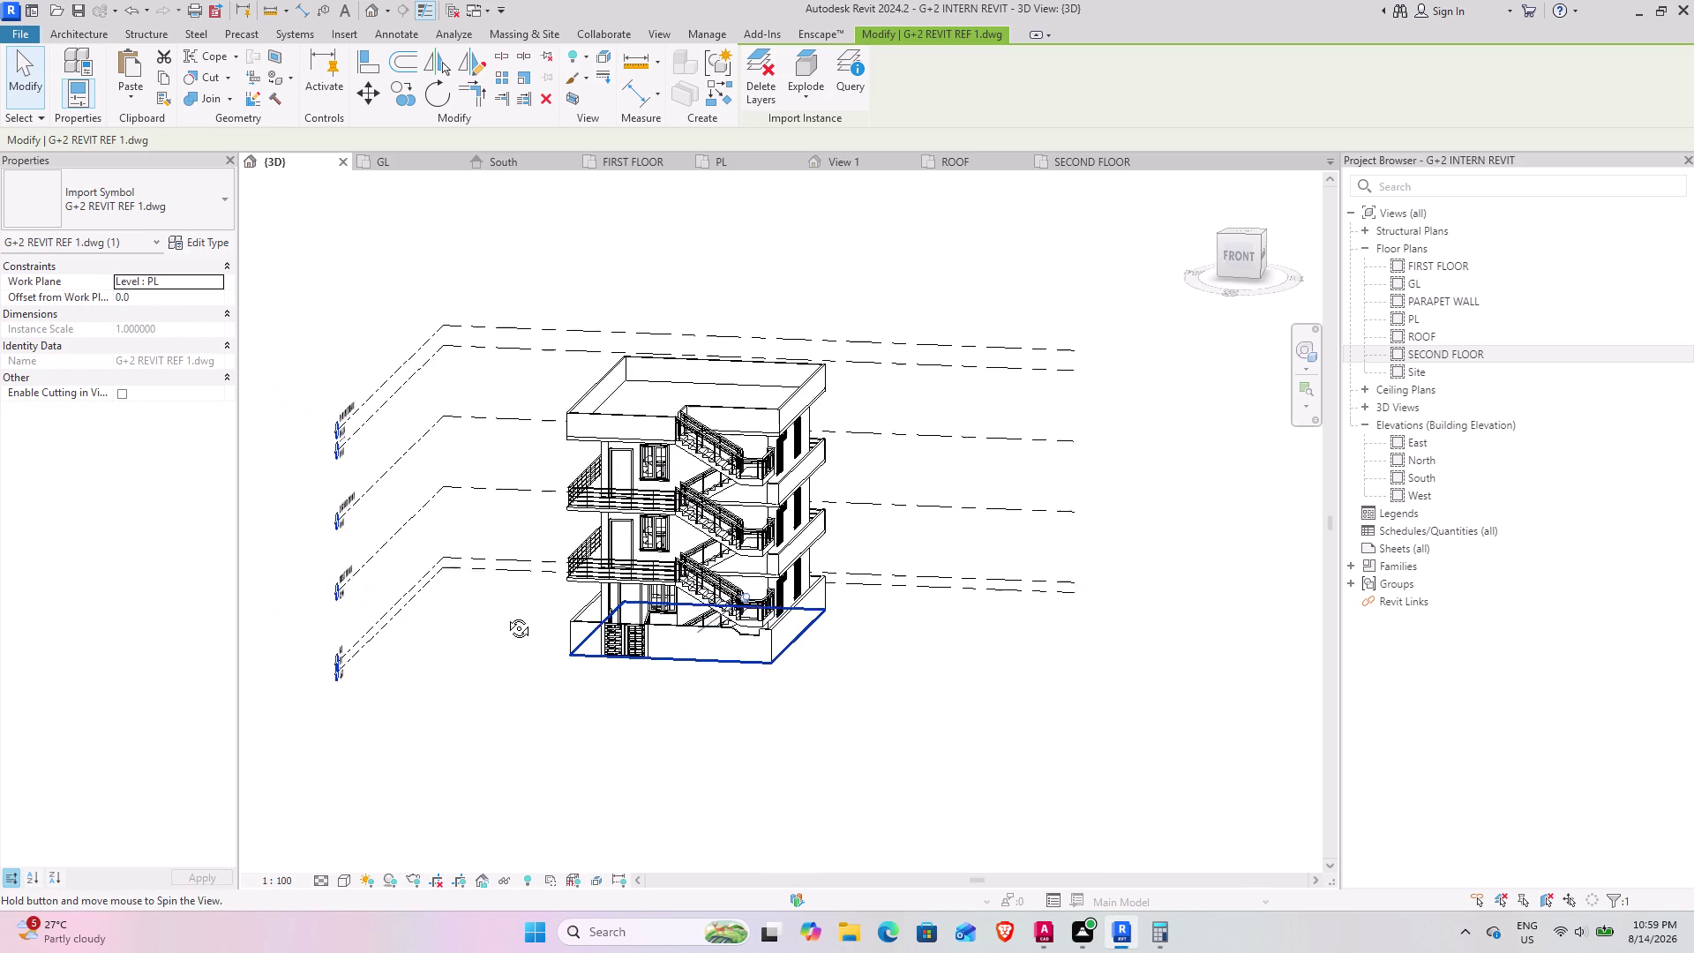
middle_drag(506, 606, 504, 623)
middle_drag(547, 706, 660, 752)
middle_drag(685, 699, 703, 723)
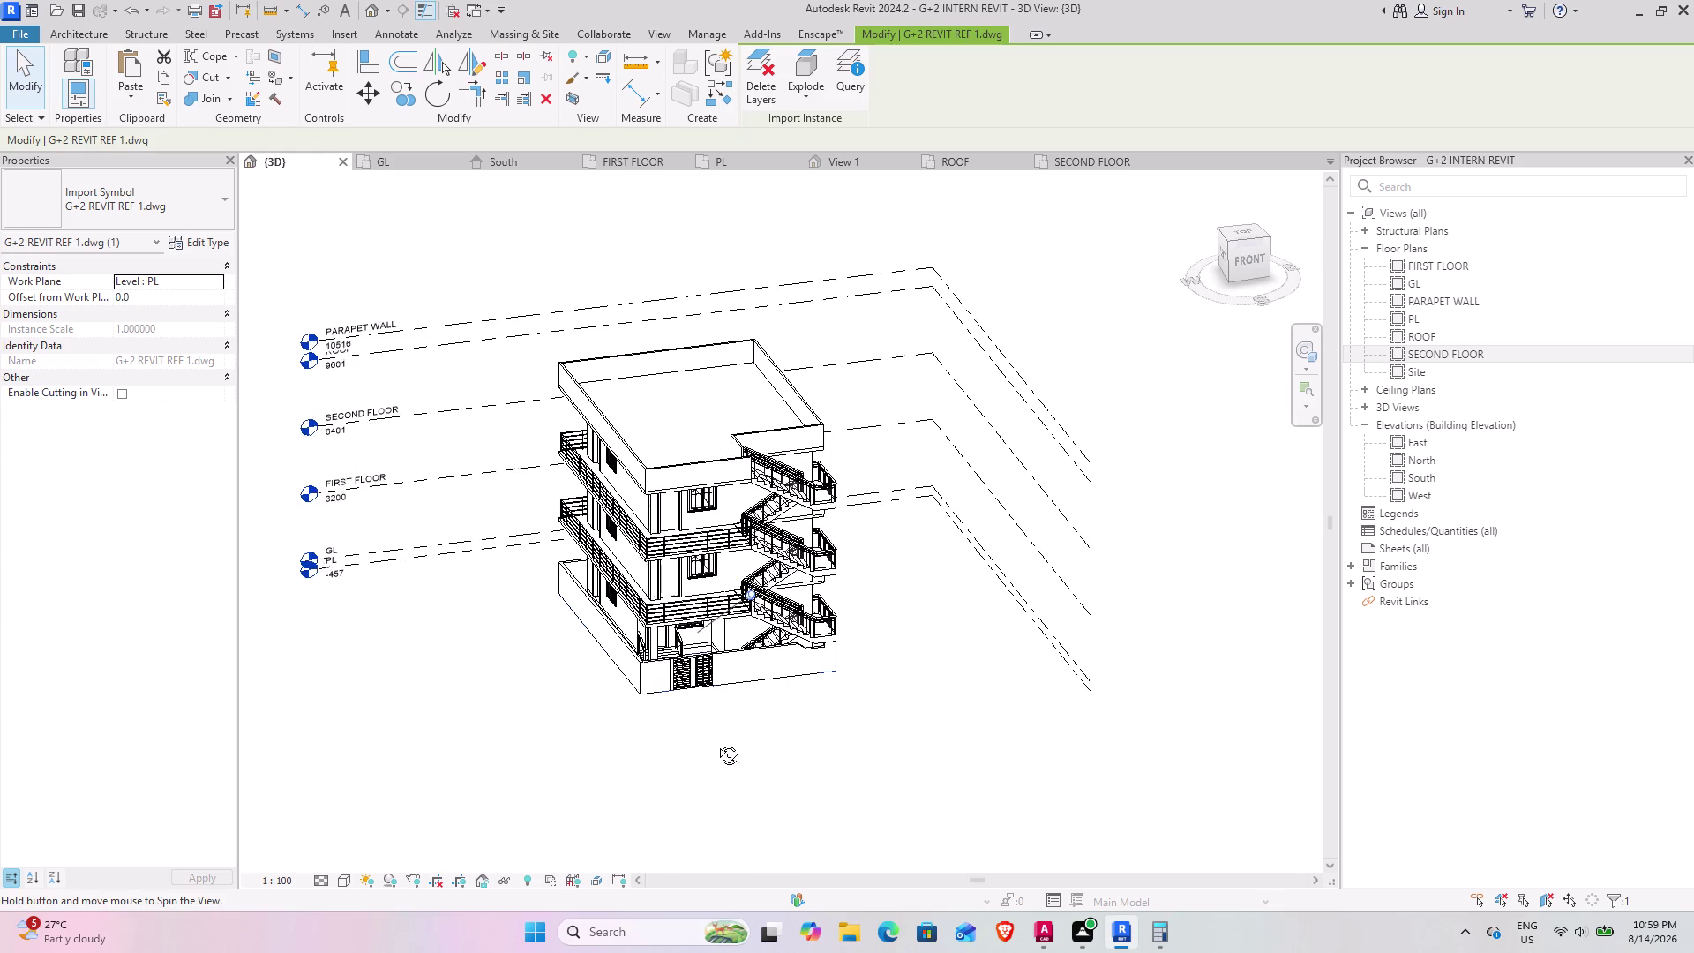
middle_drag(704, 723, 732, 771)
middle_drag(661, 696, 798, 597)
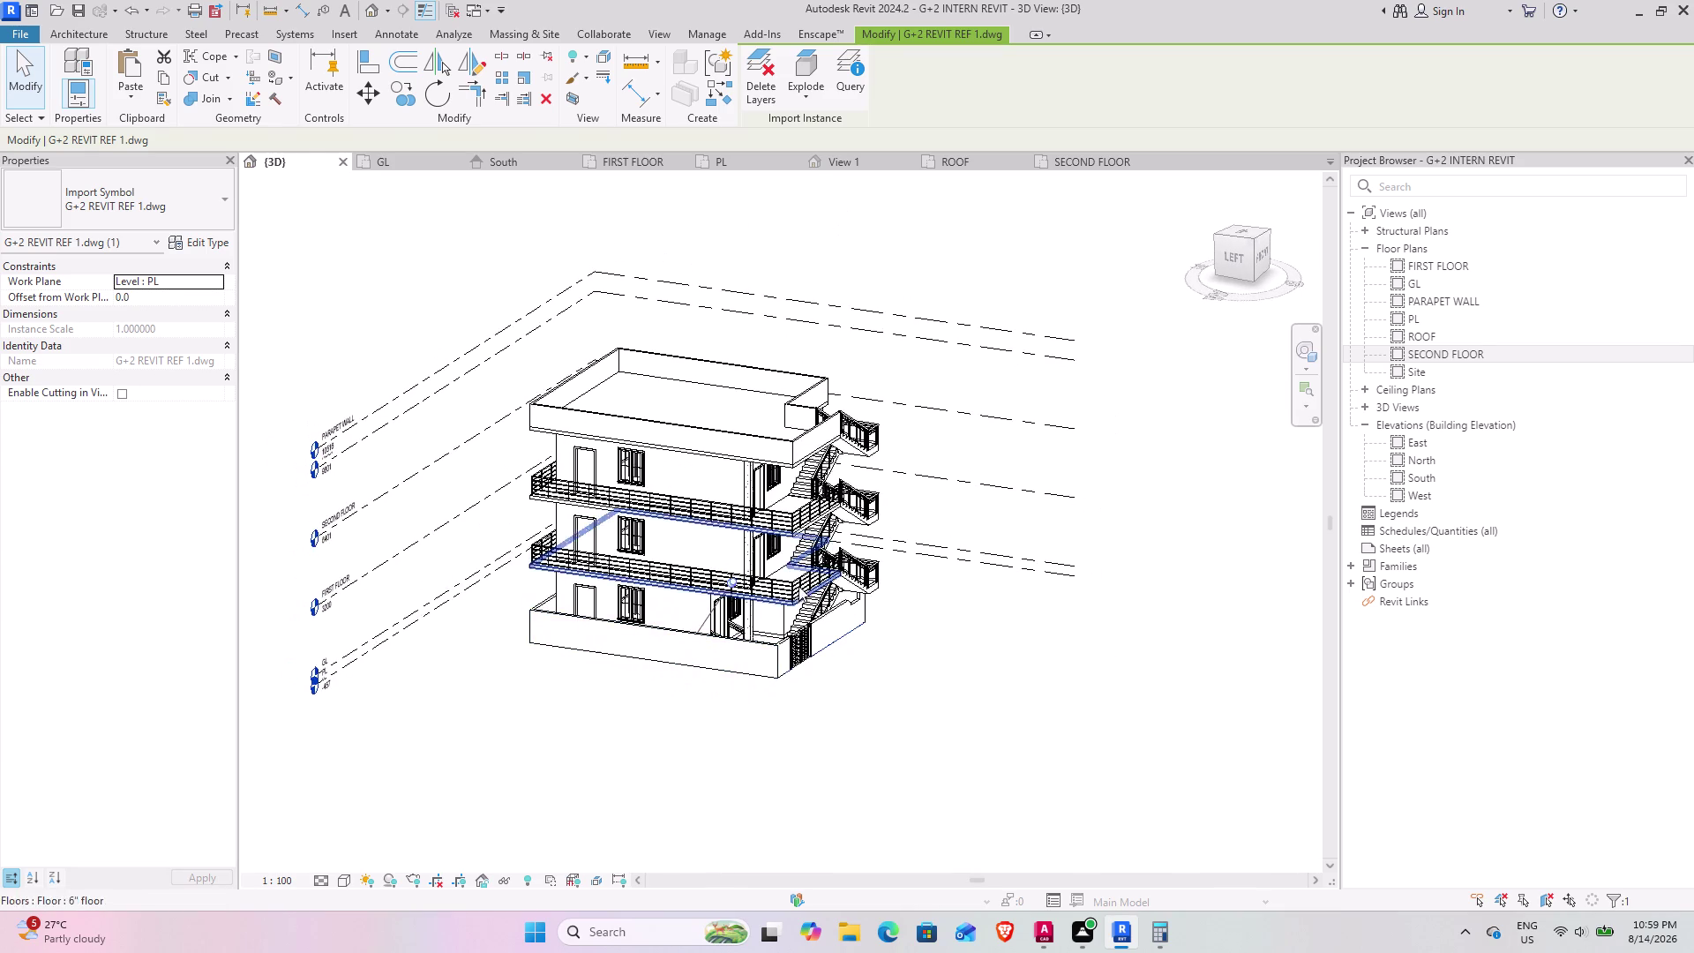
scroll(up, 3)
middle_drag(741, 646, 628, 444)
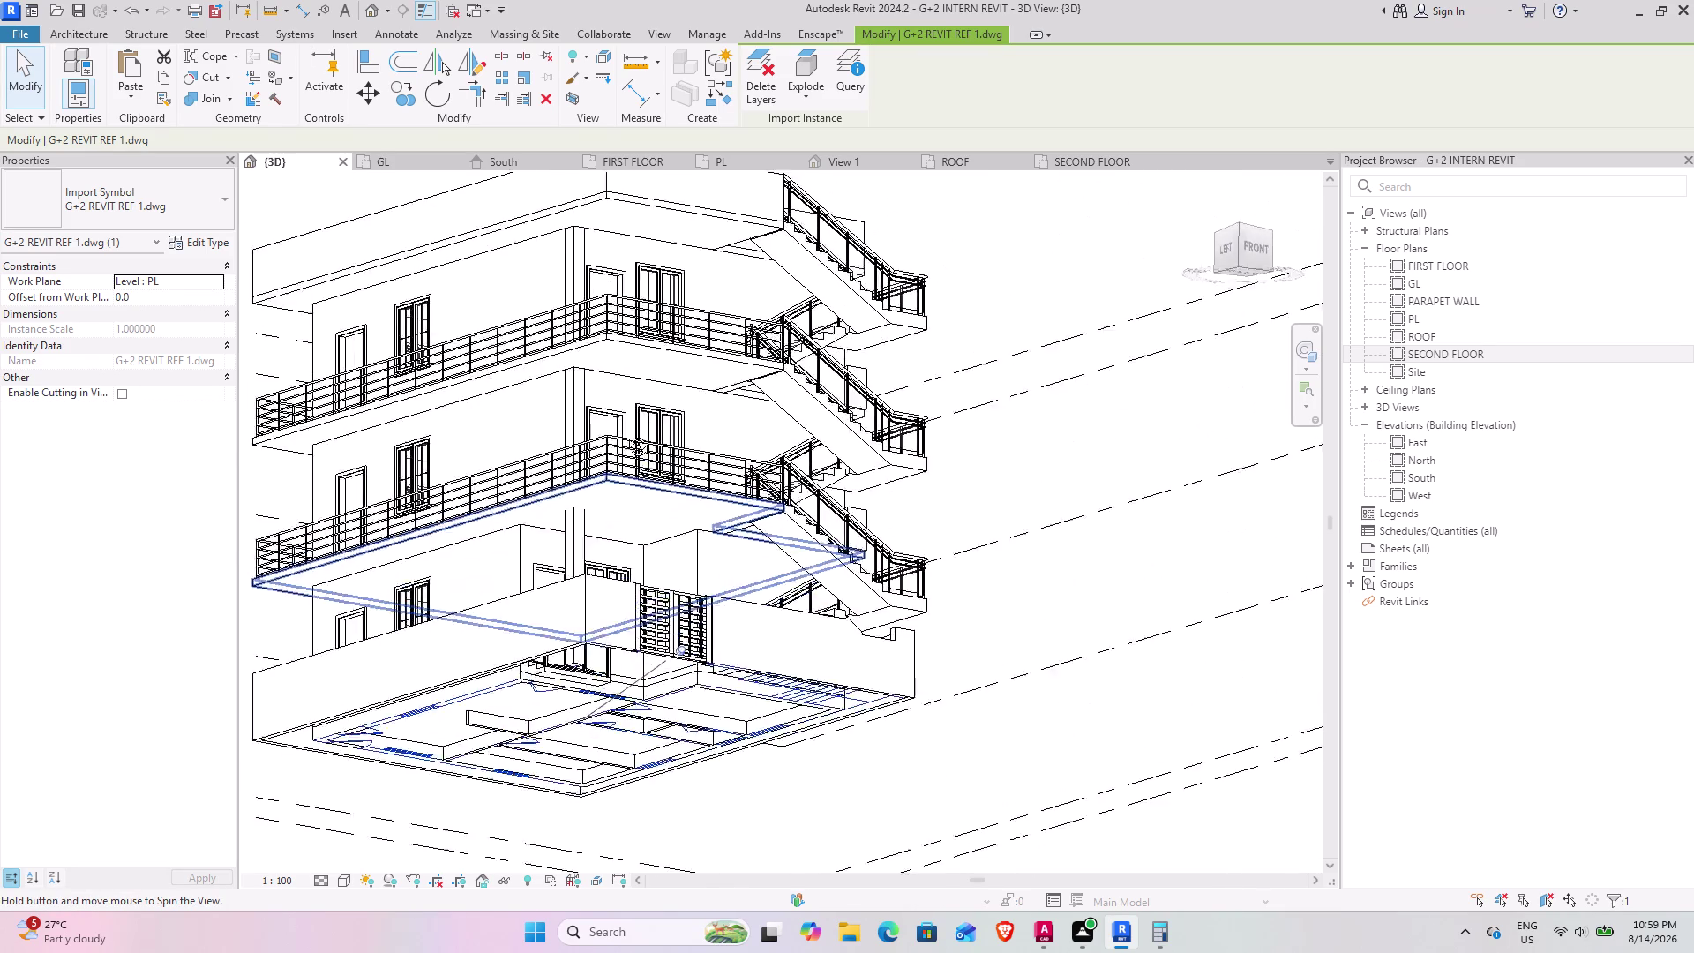
middle_drag(629, 444, 530, 758)
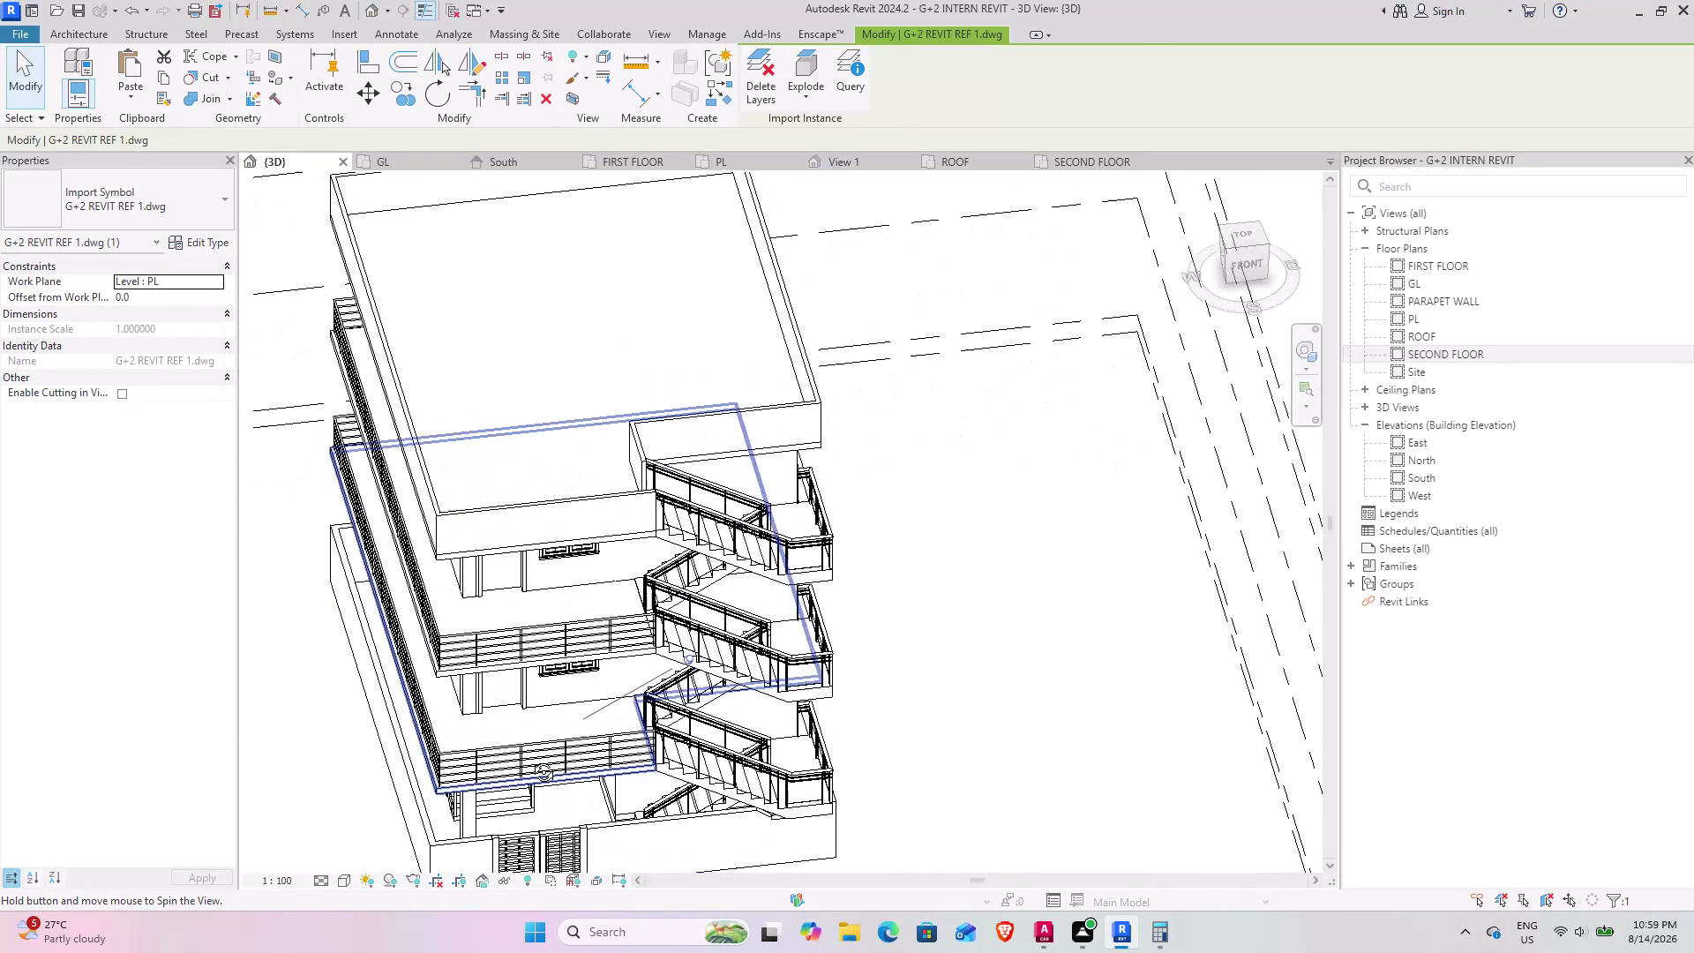
middle_drag(530, 759, 534, 584)
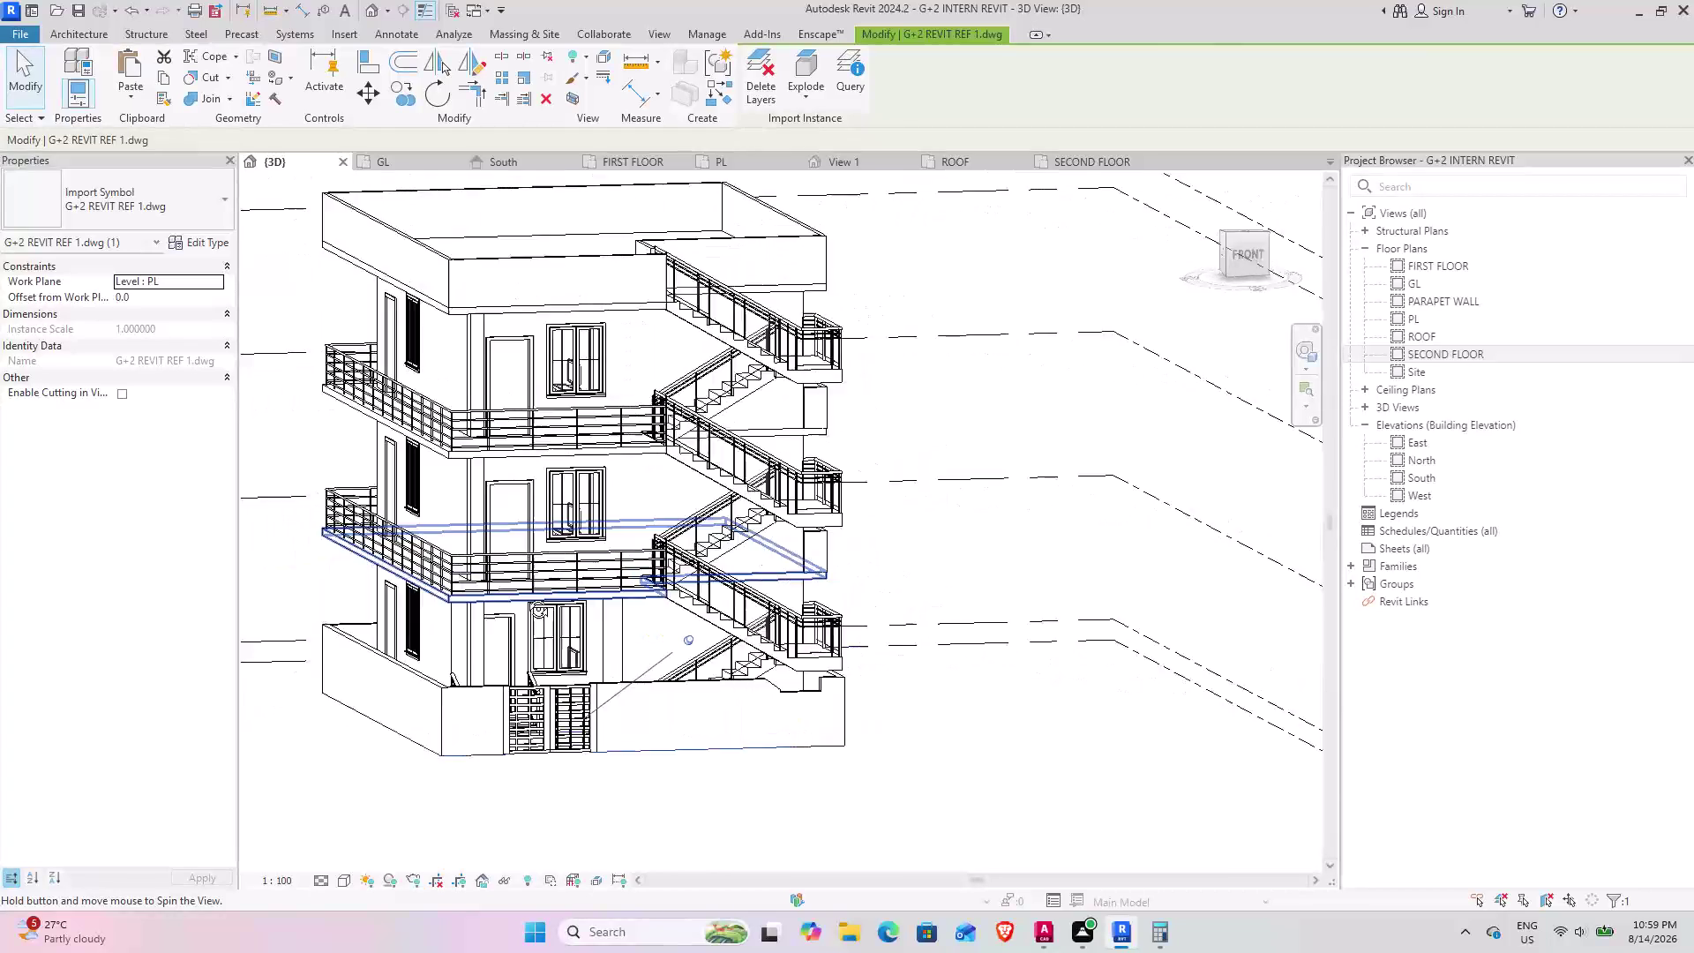
middle_drag(534, 584, 500, 295)
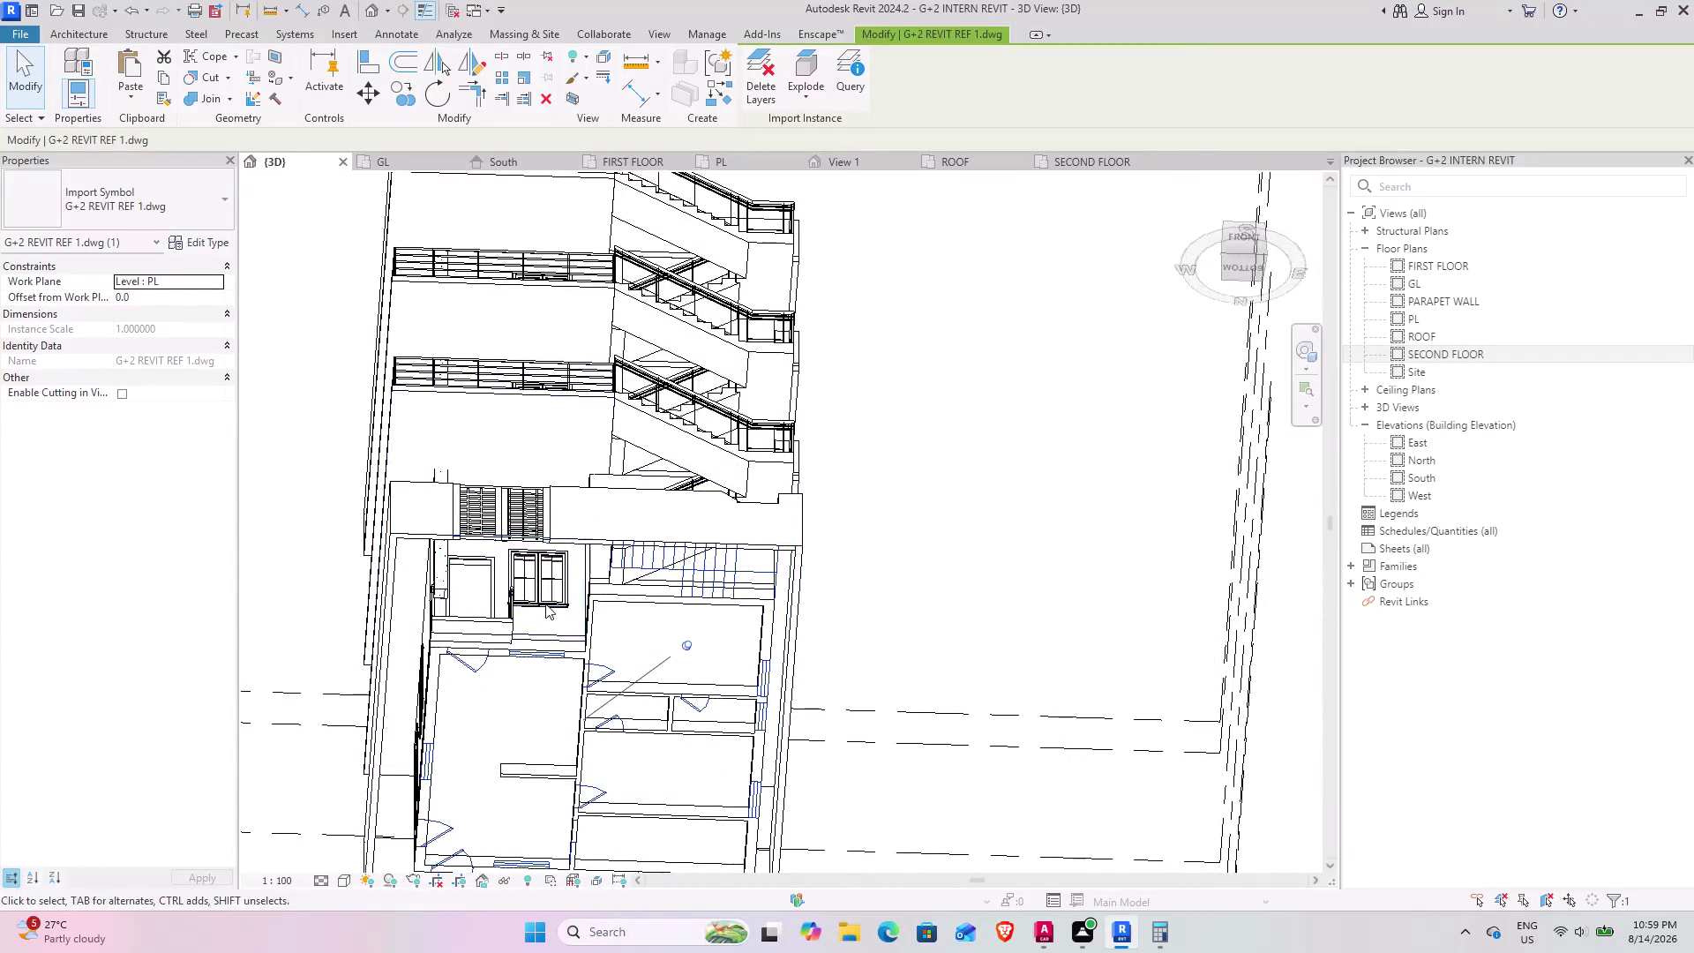
middle_drag(542, 572, 570, 838)
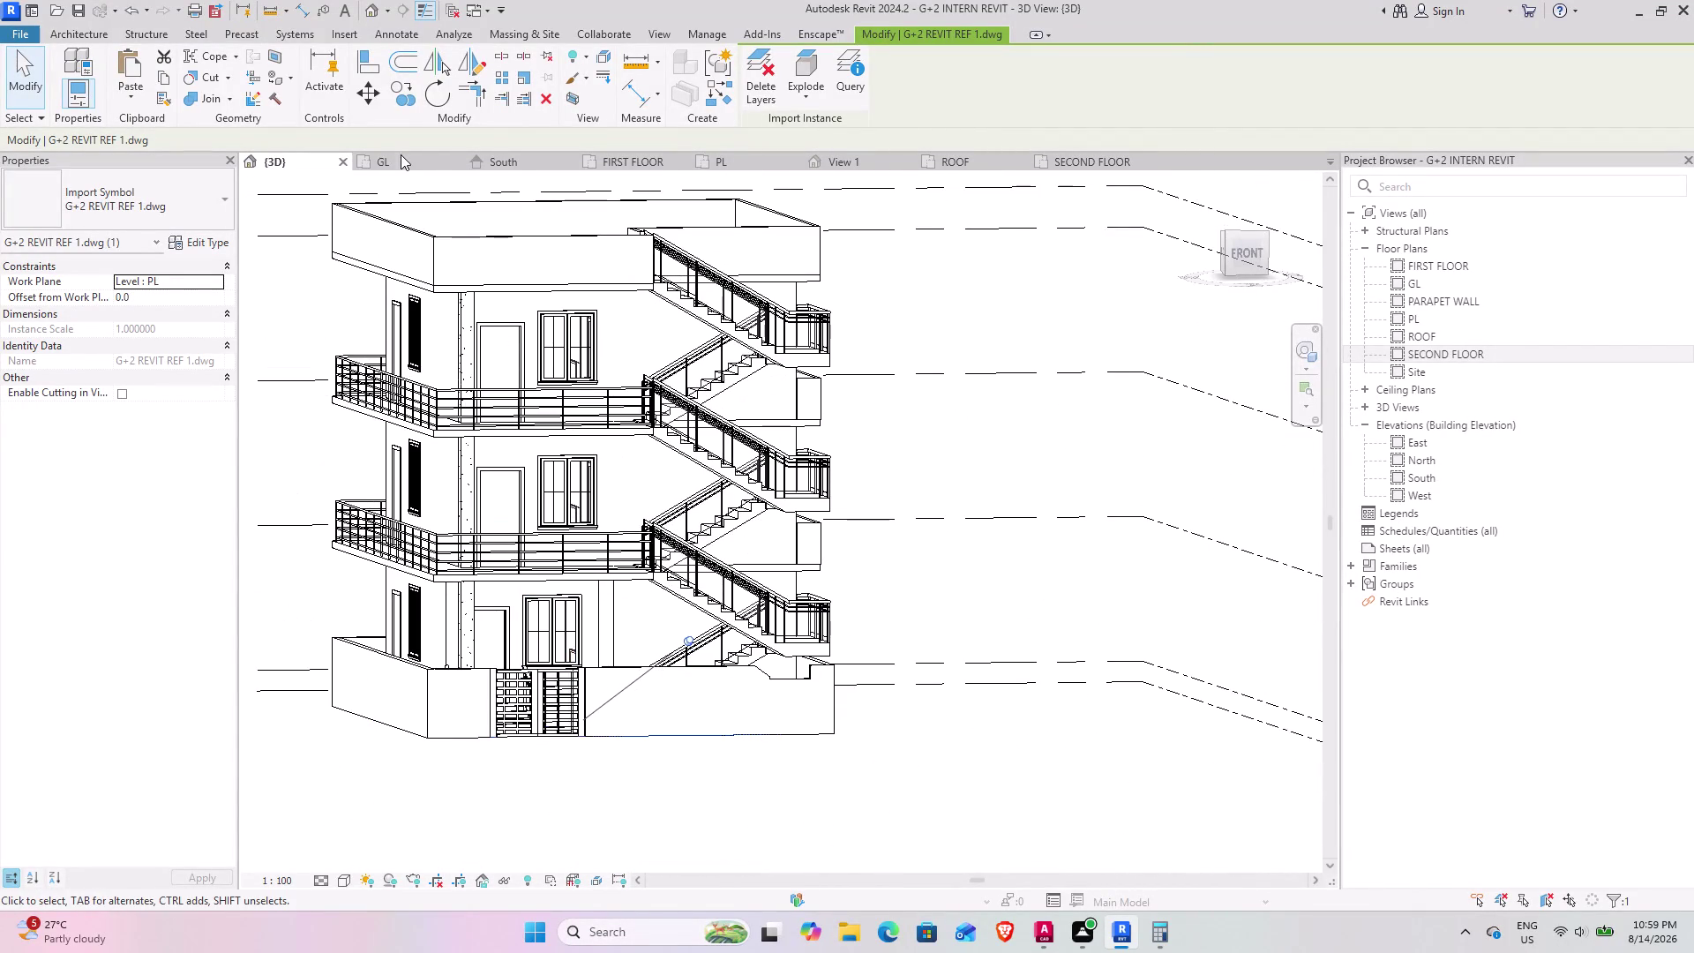
click(396, 157)
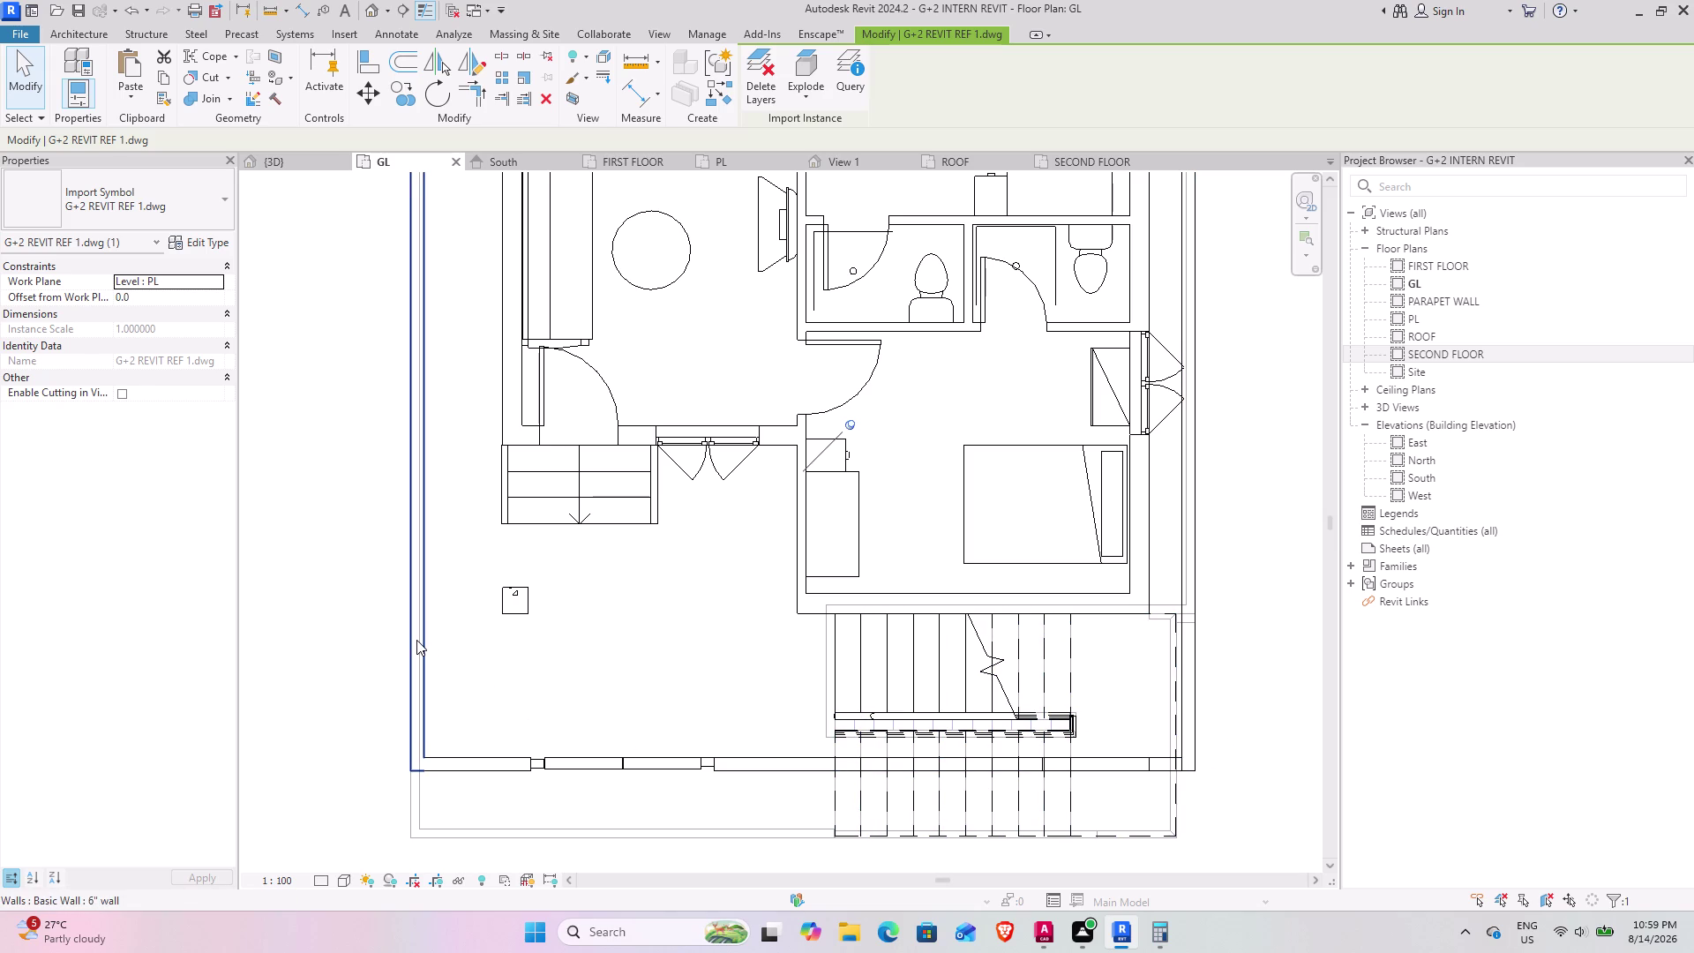
key(Tab)
key(Tab)
key(Tab)
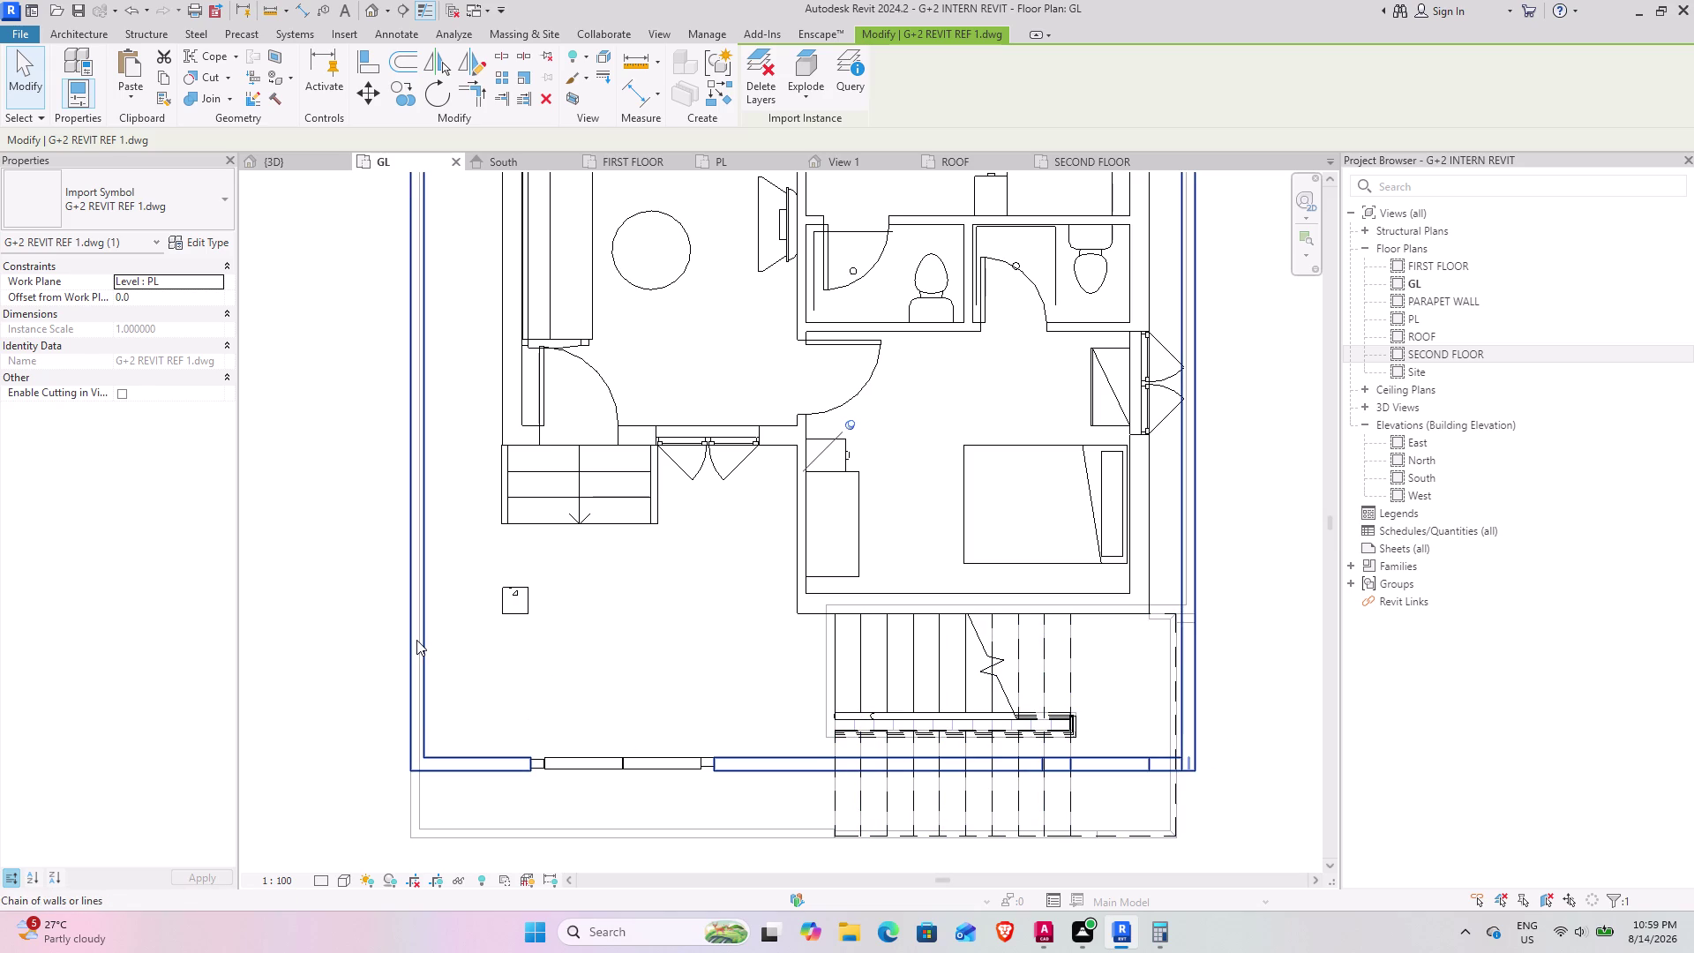
key(Tab)
key(Tab)
key(Tab)
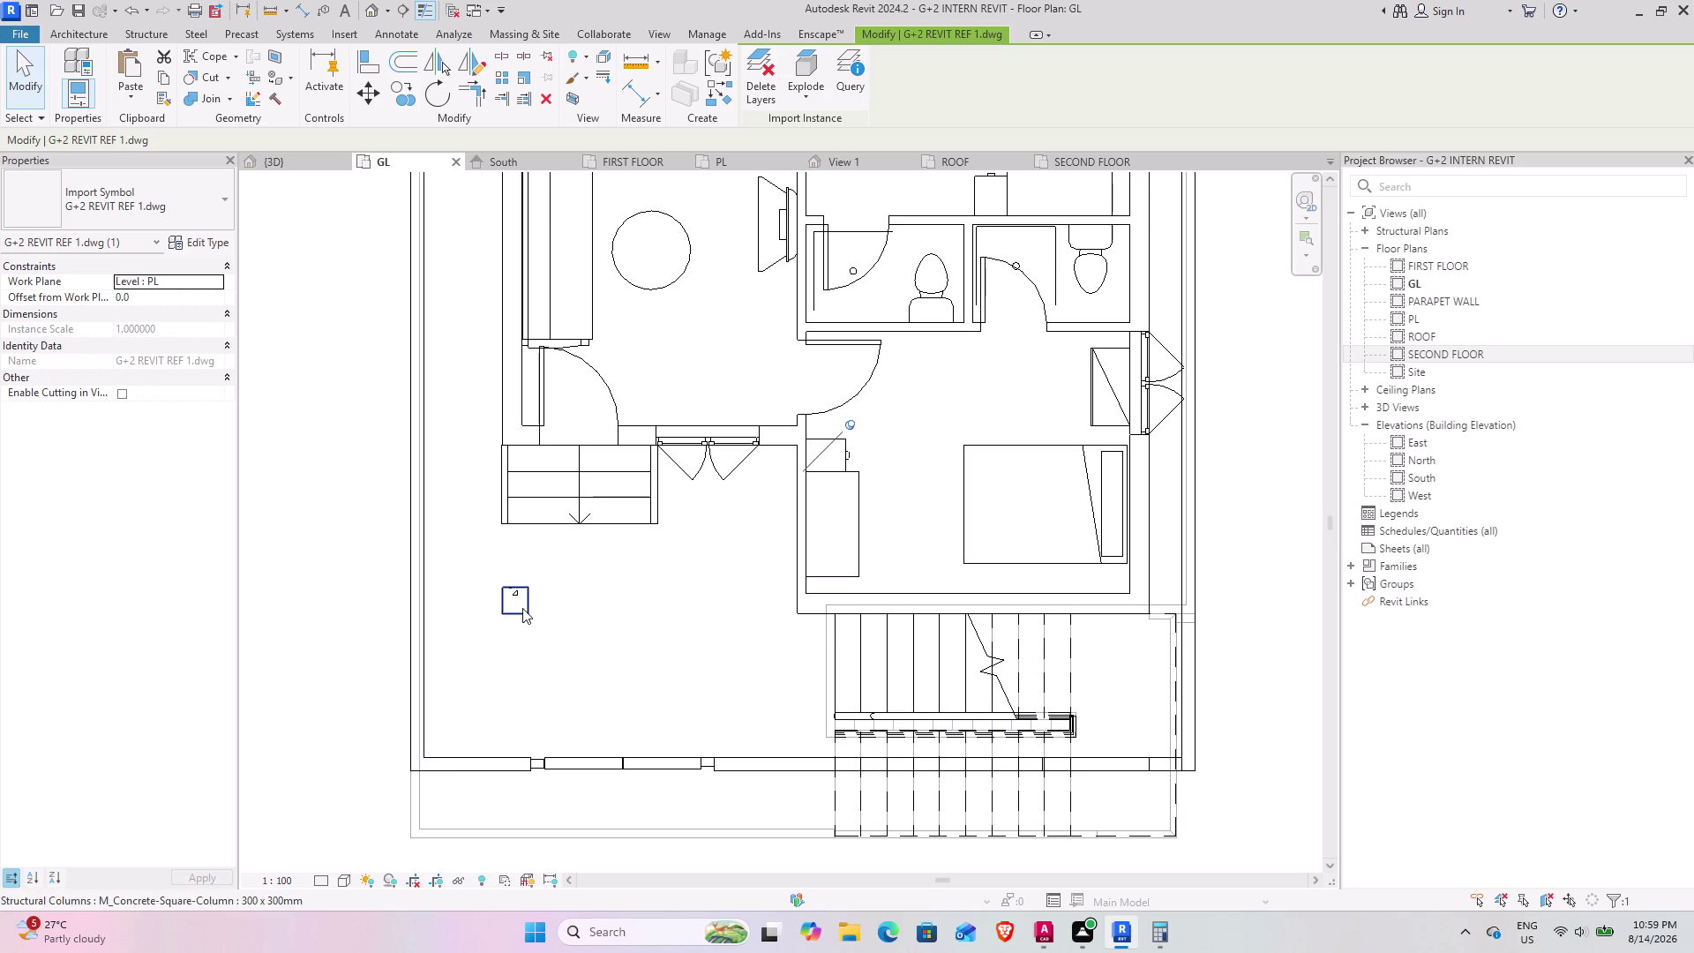
scroll(down, 3)
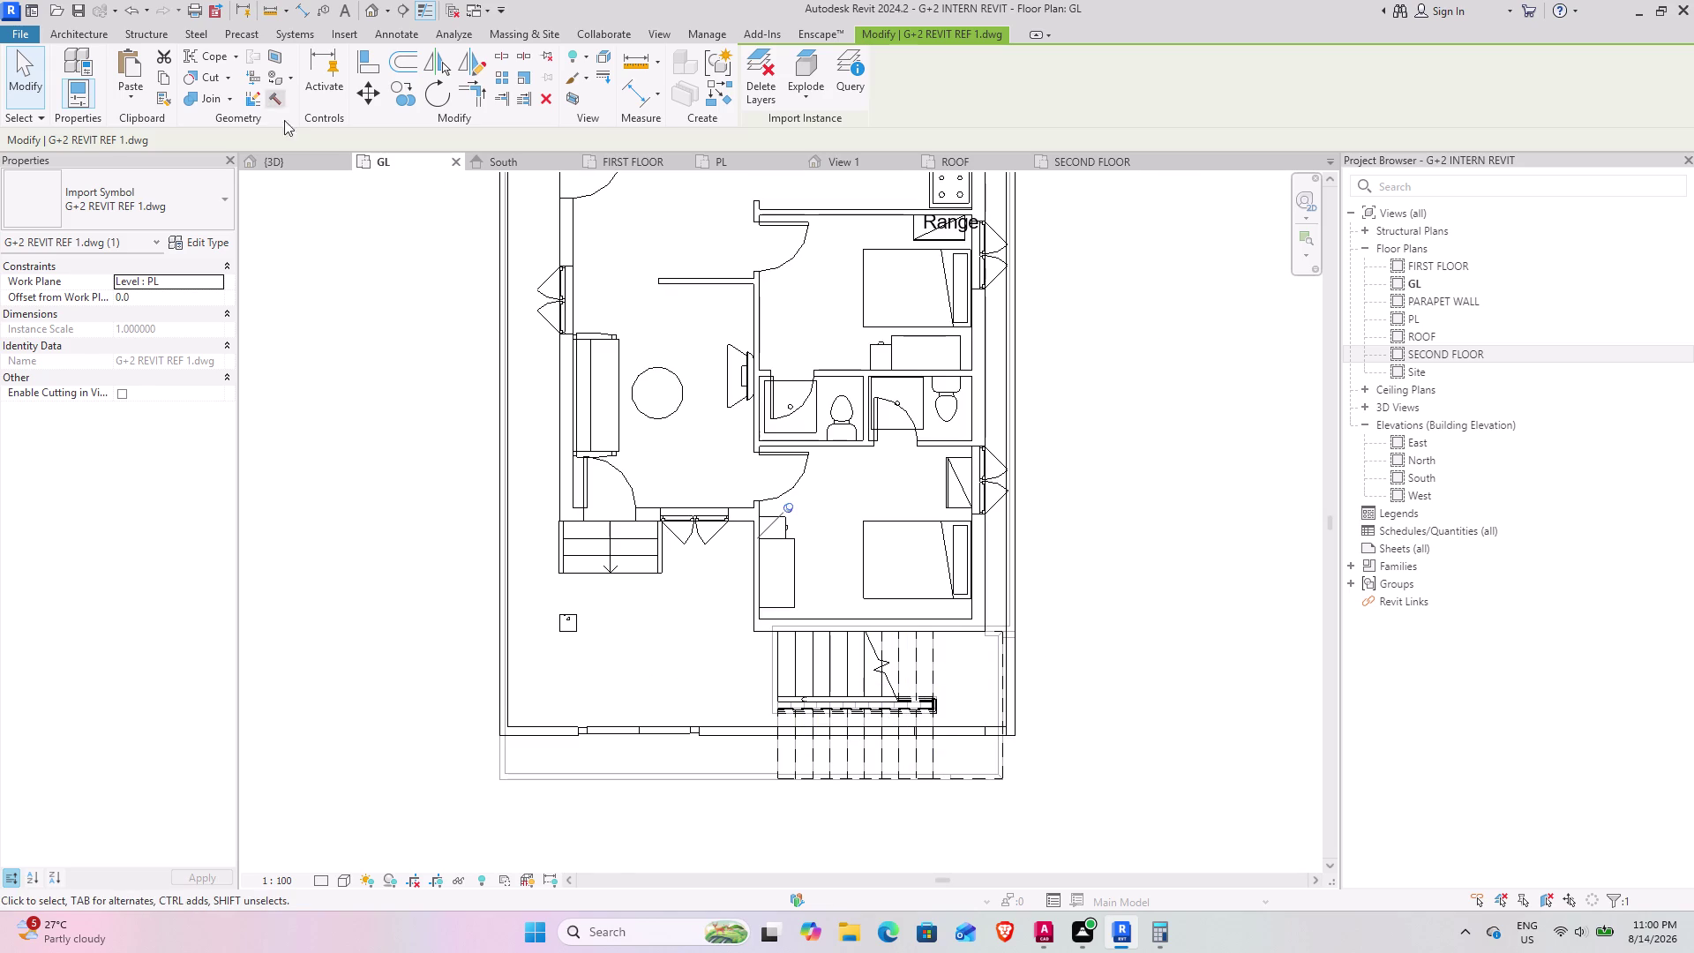
click(291, 163)
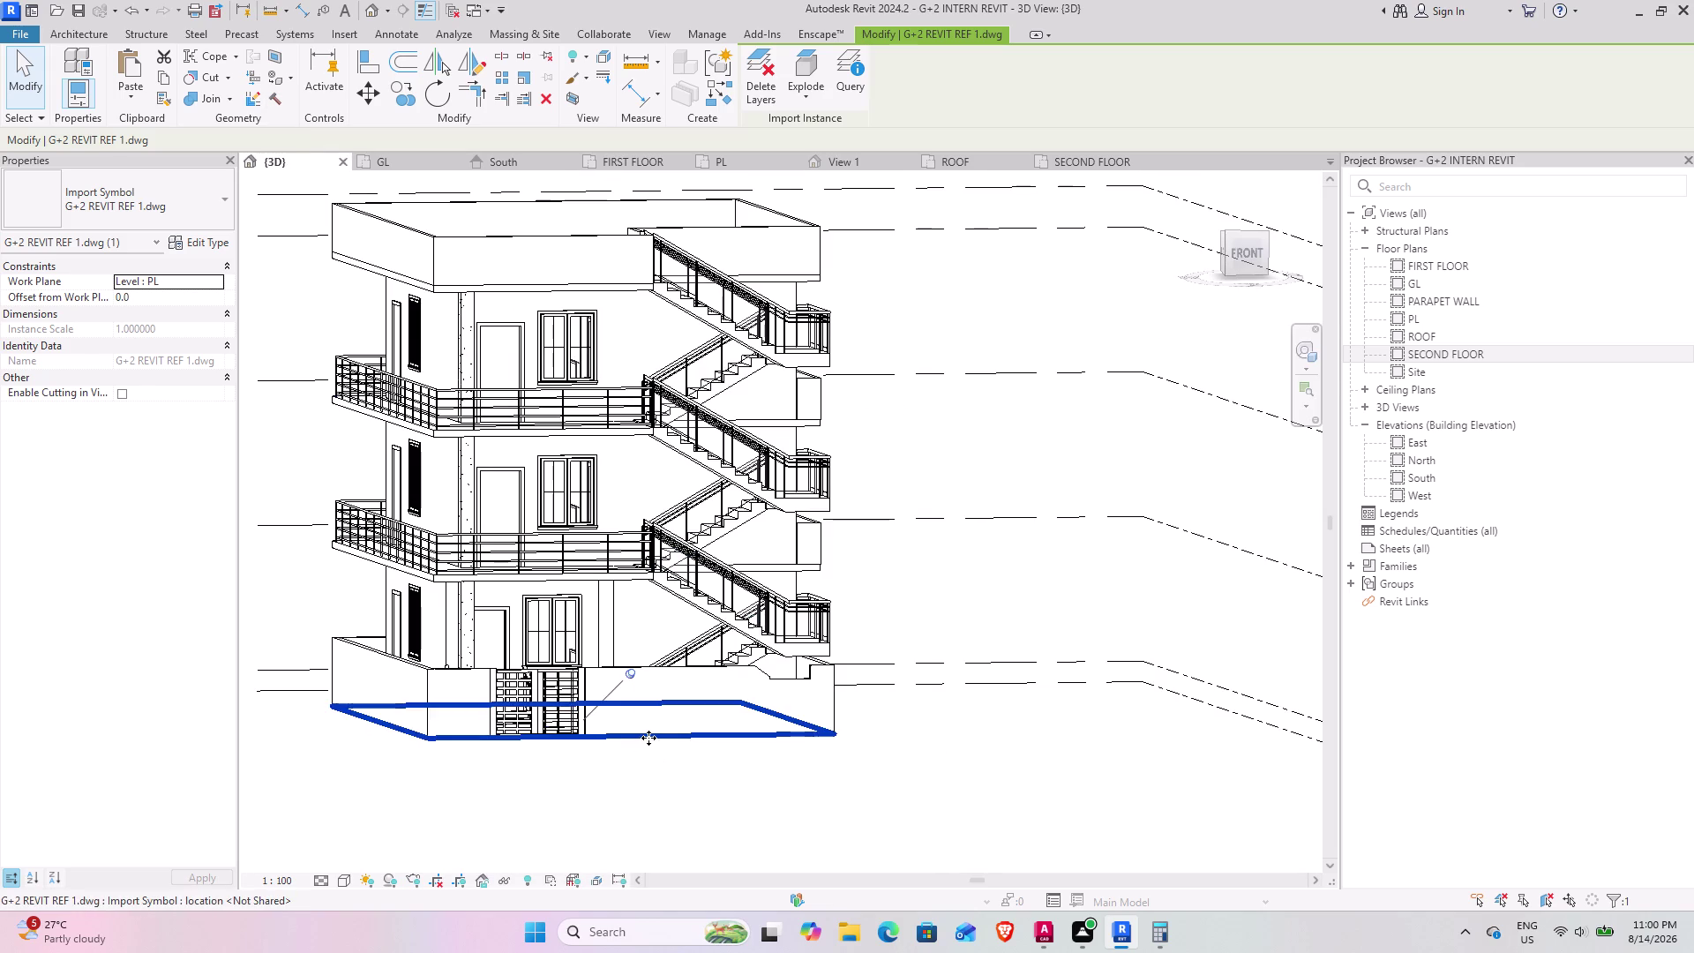
middle_drag(596, 771, 645, 573)
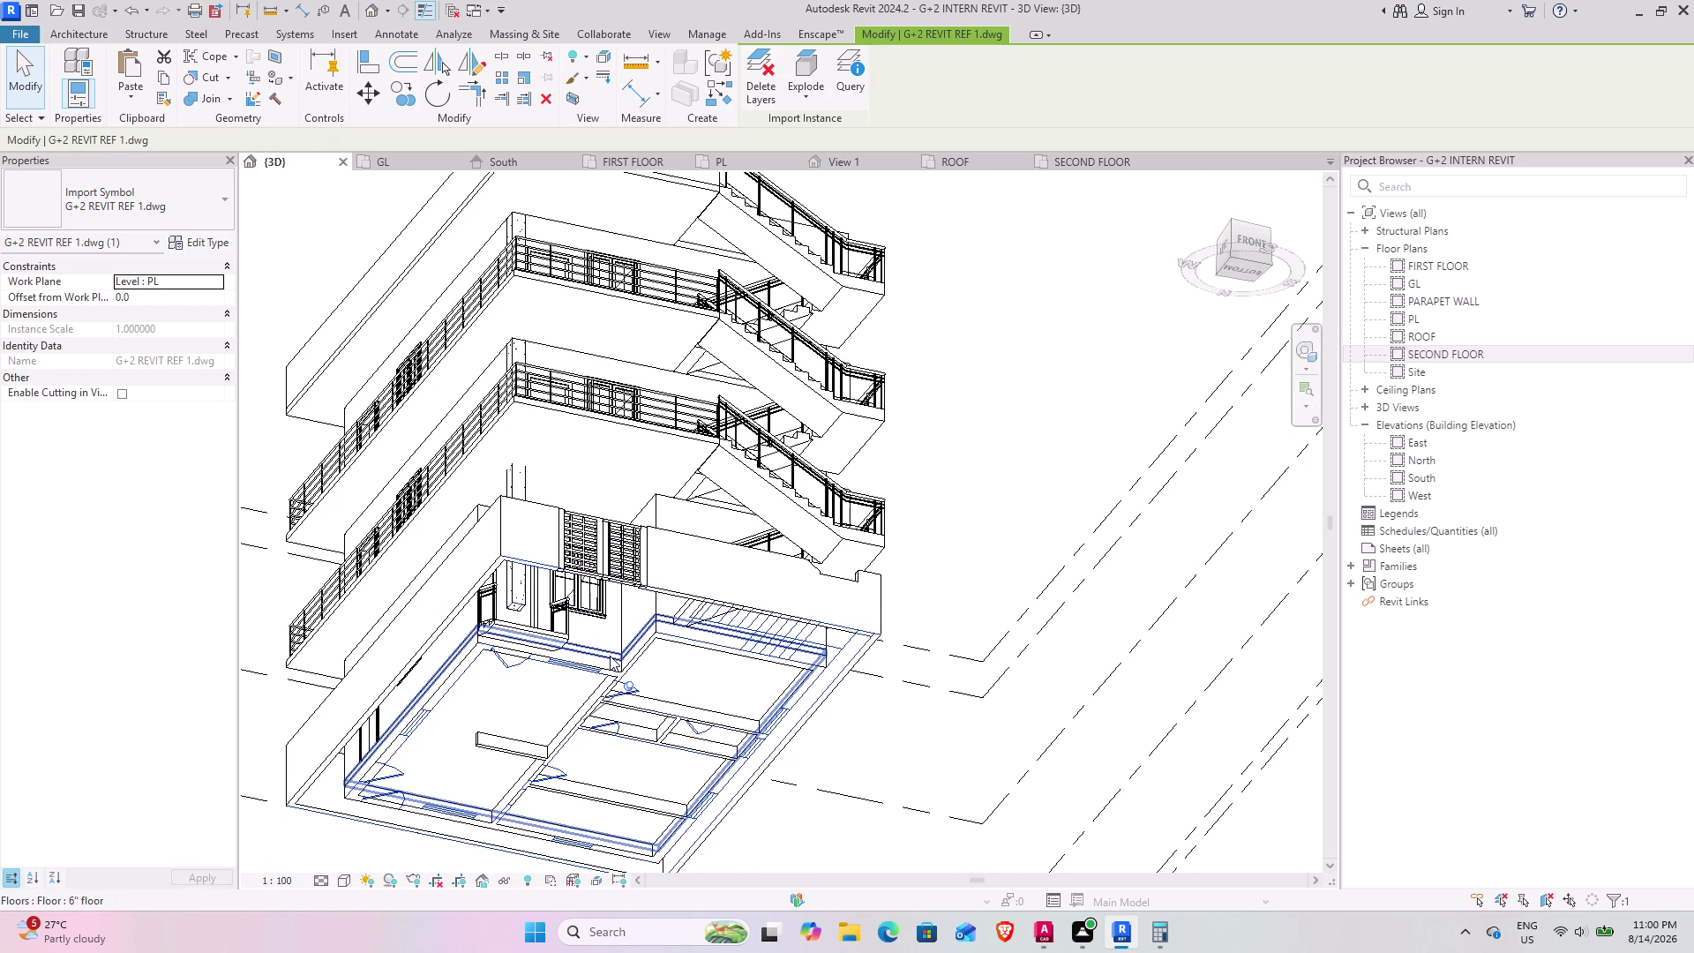
click(609, 655)
middle_drag(706, 740, 700, 789)
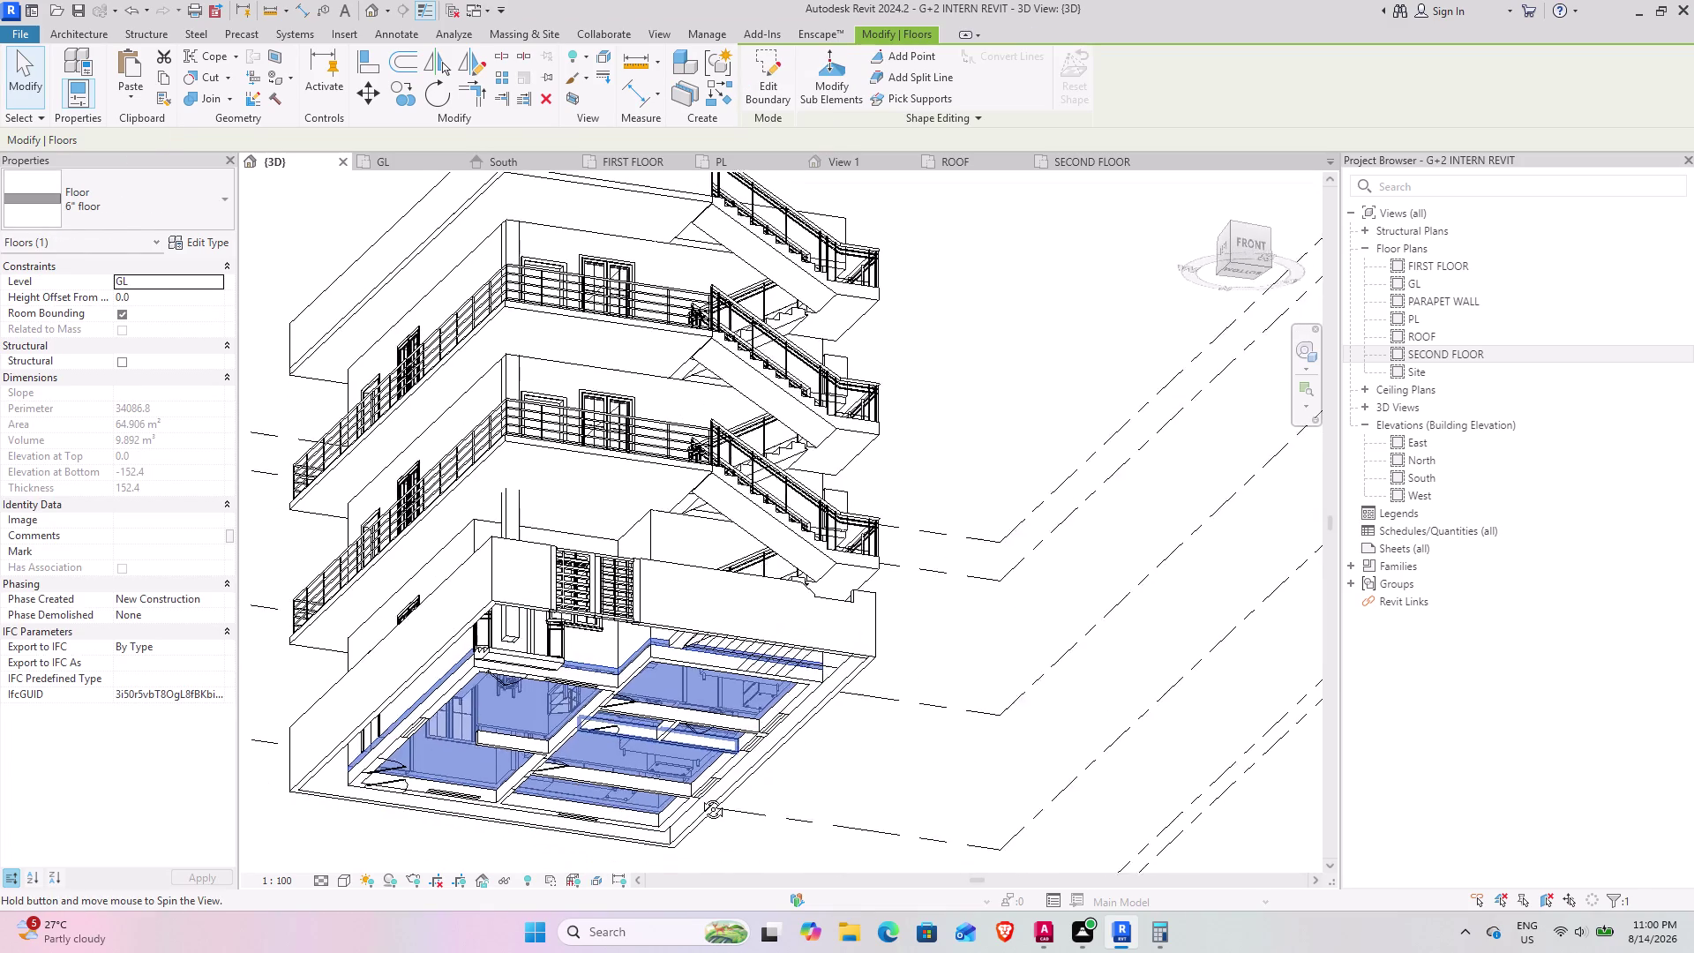
middle_drag(700, 789, 698, 806)
key(Escape)
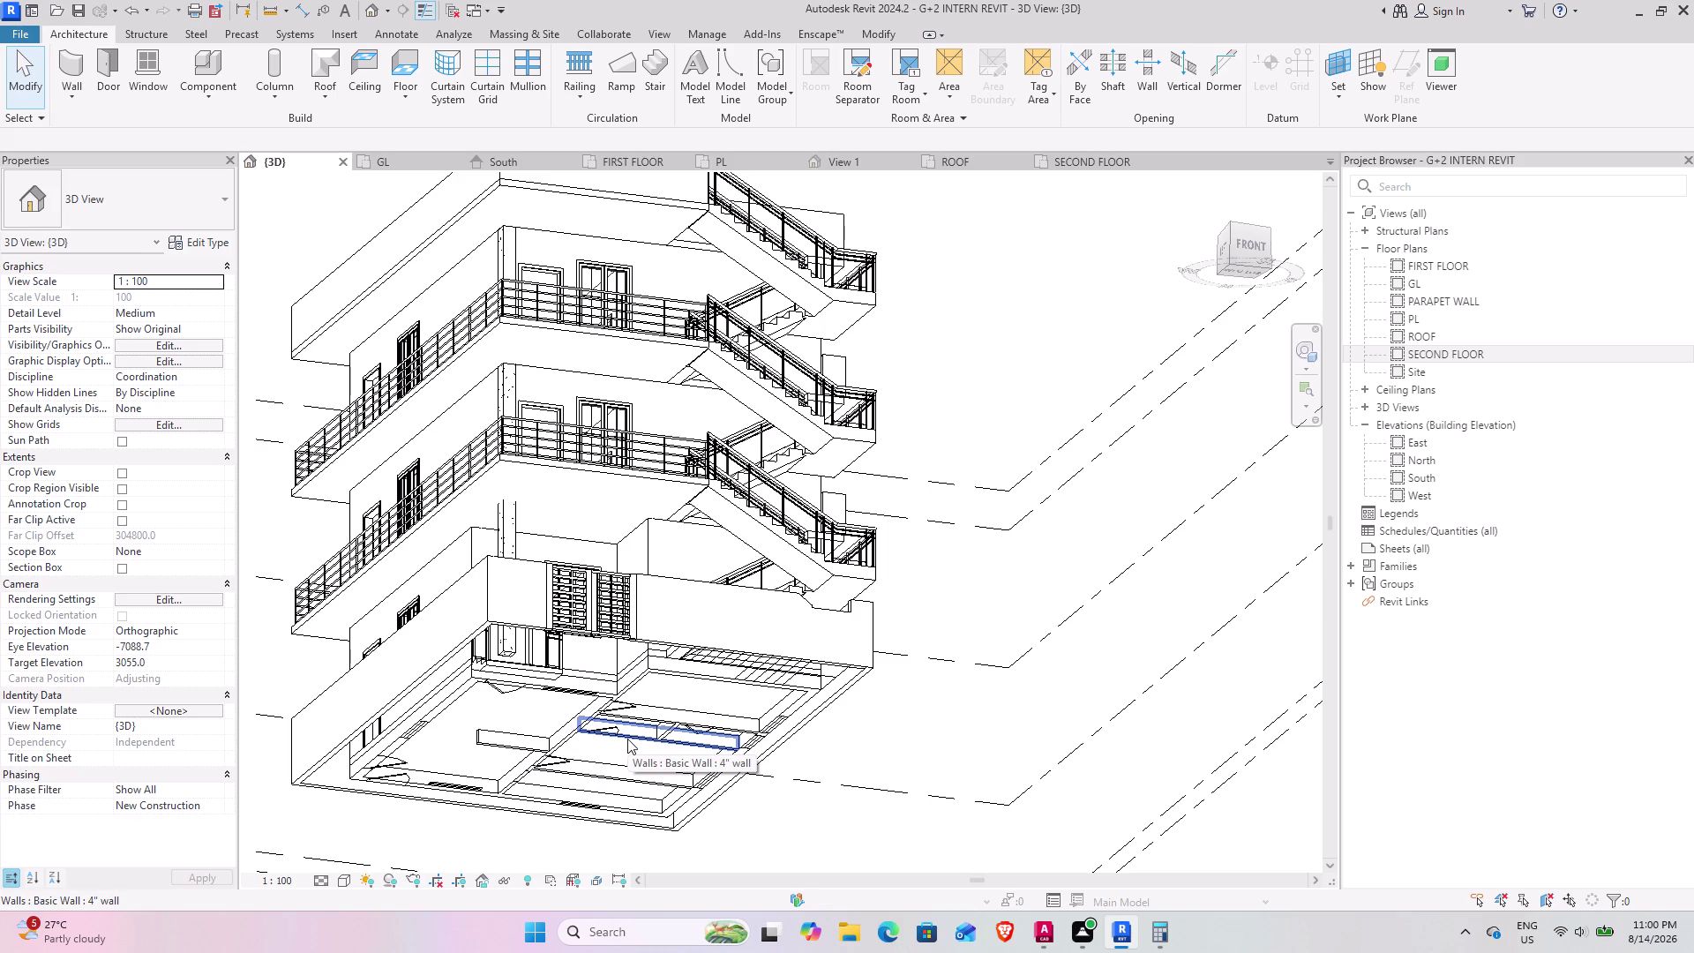
scroll(down, 3)
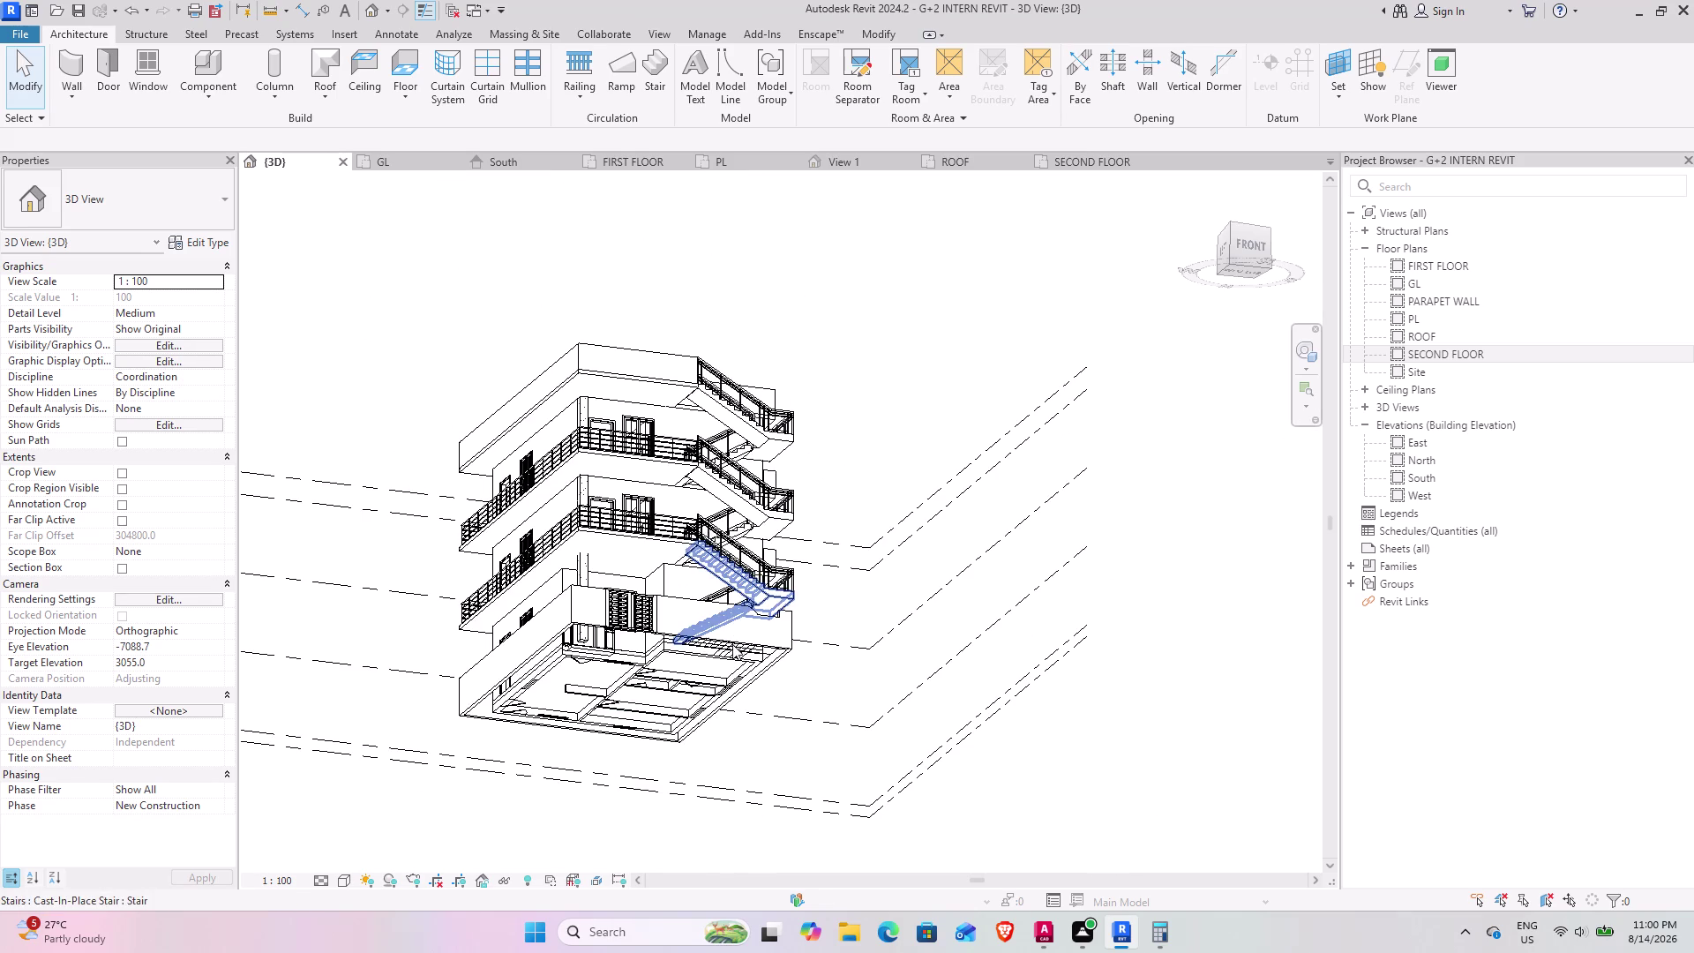
middle_drag(729, 643, 646, 846)
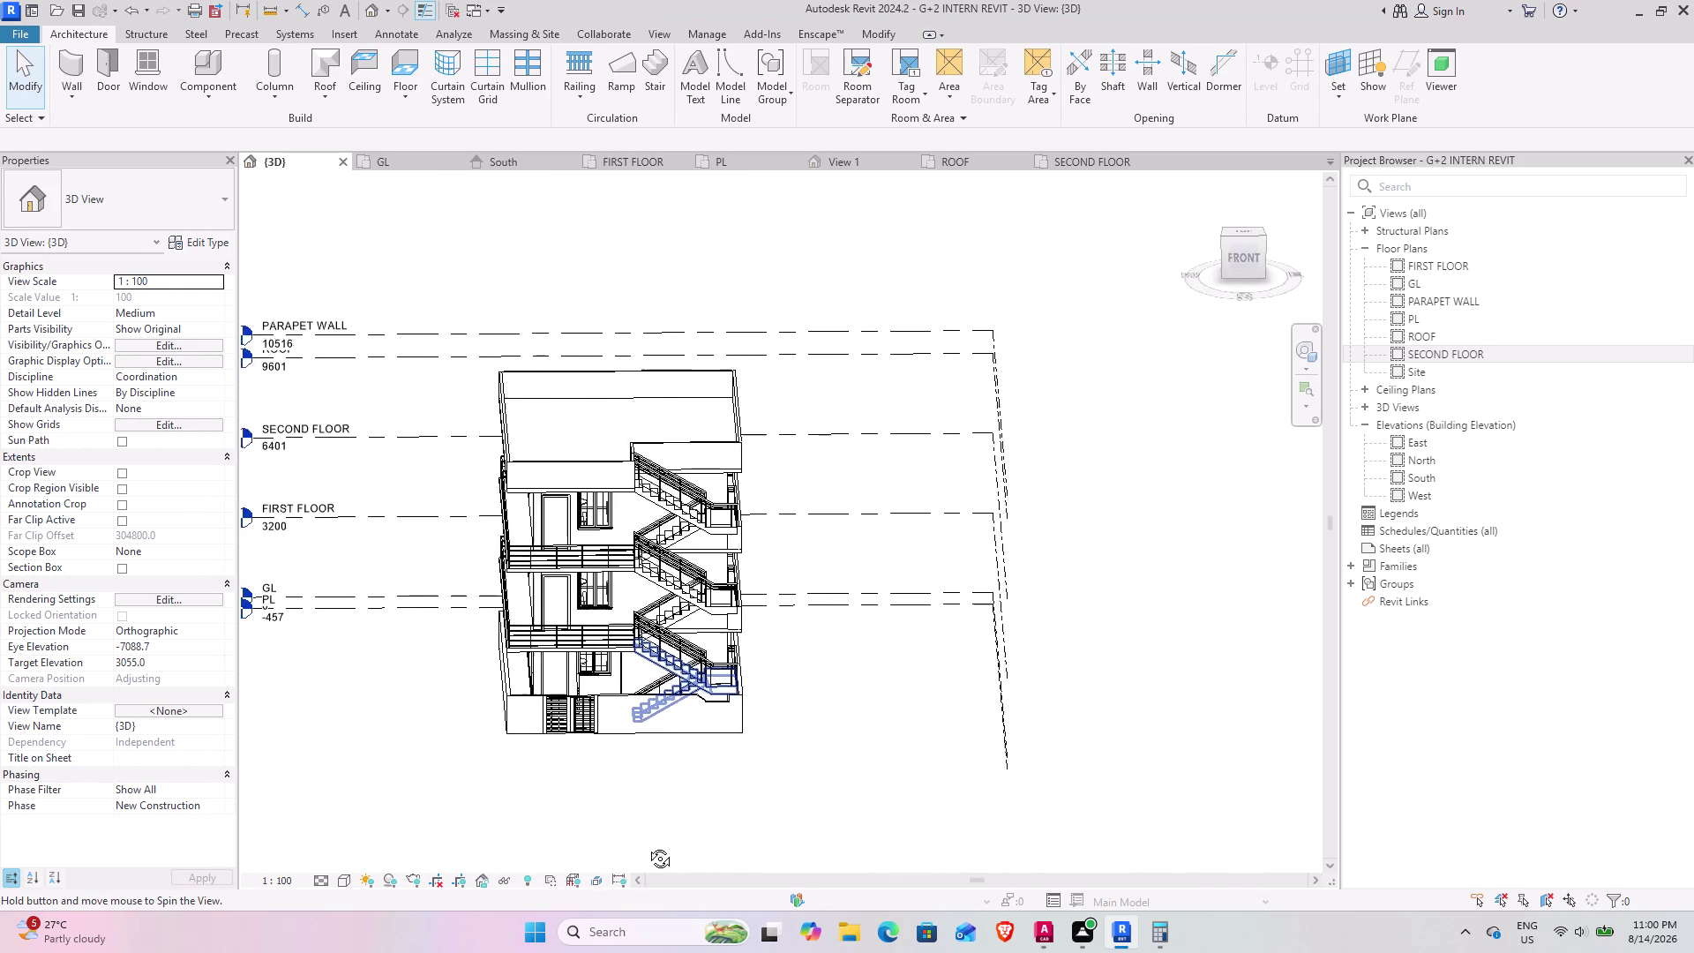
middle_drag(646, 845, 570, 800)
middle_drag(636, 739, 490, 751)
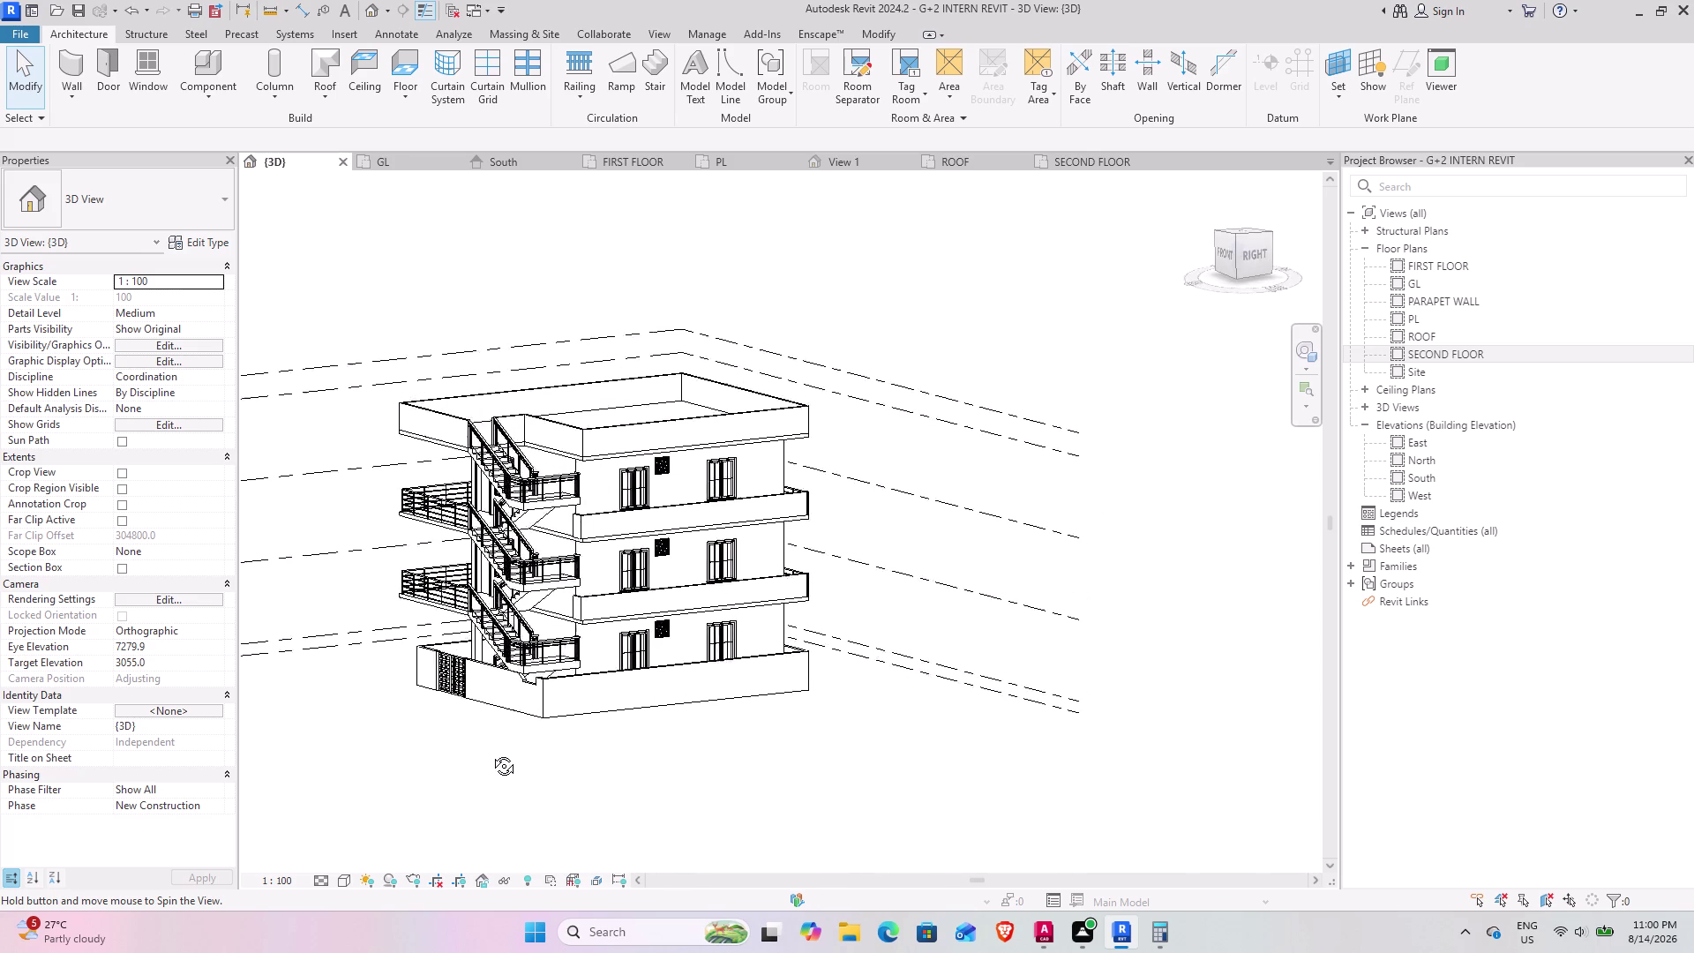
middle_drag(489, 752, 807, 750)
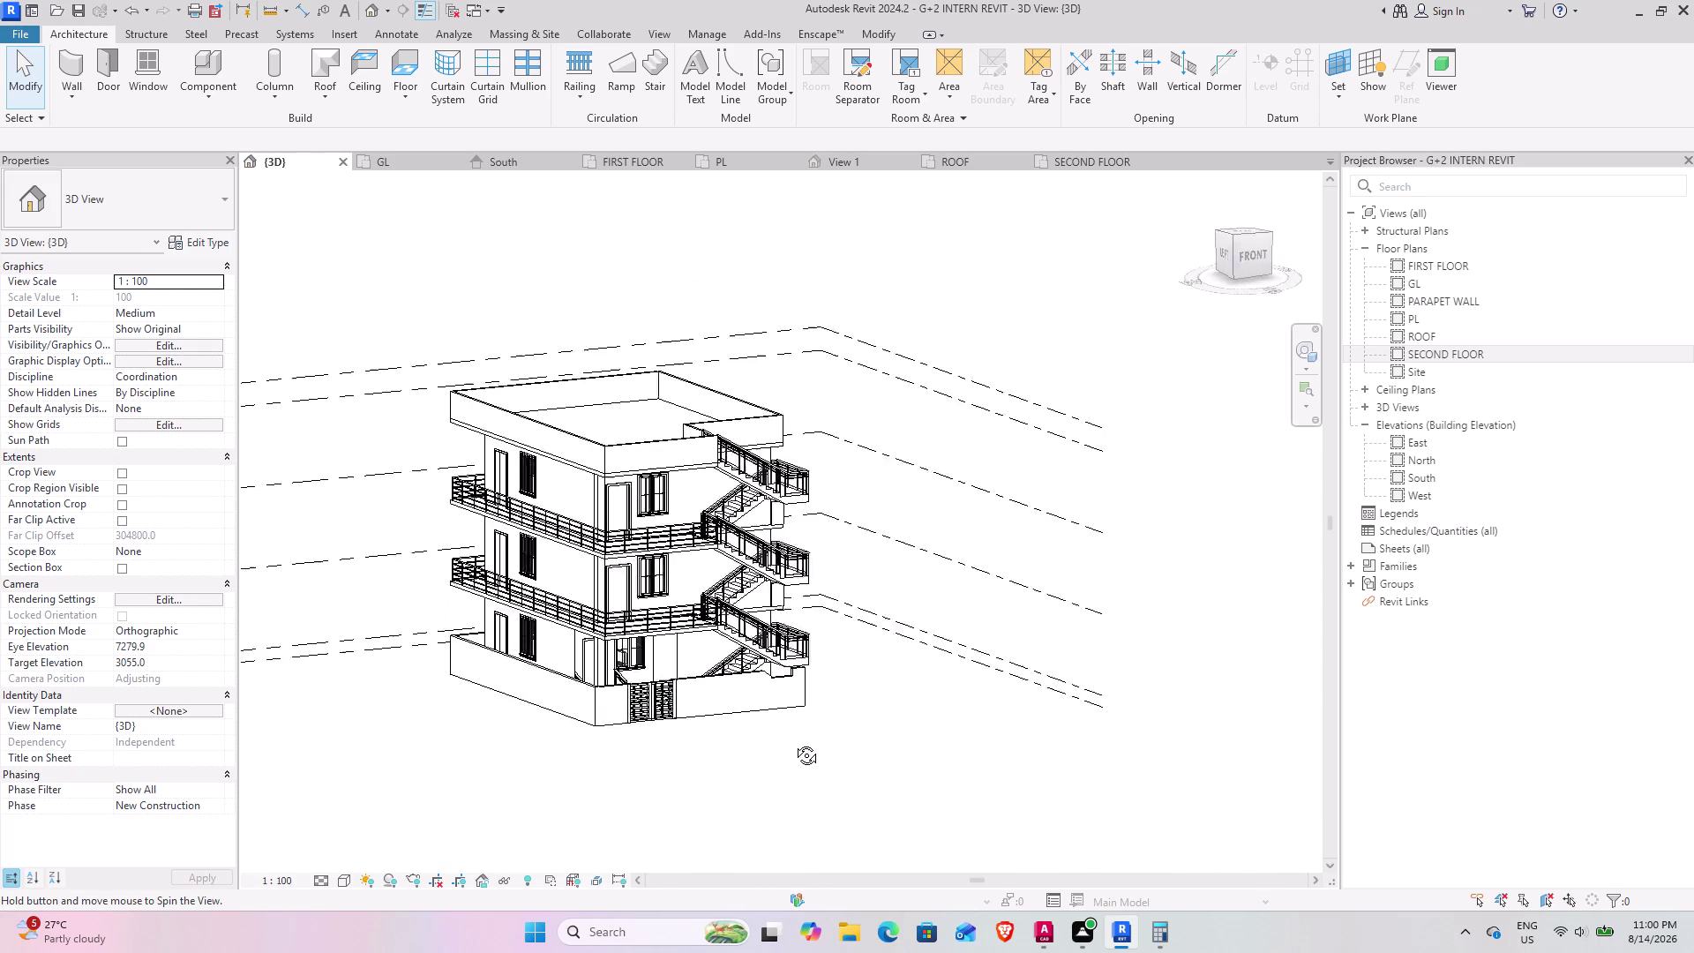
middle_drag(807, 750, 655, 736)
scroll(up, 3)
scroll(up, 3)
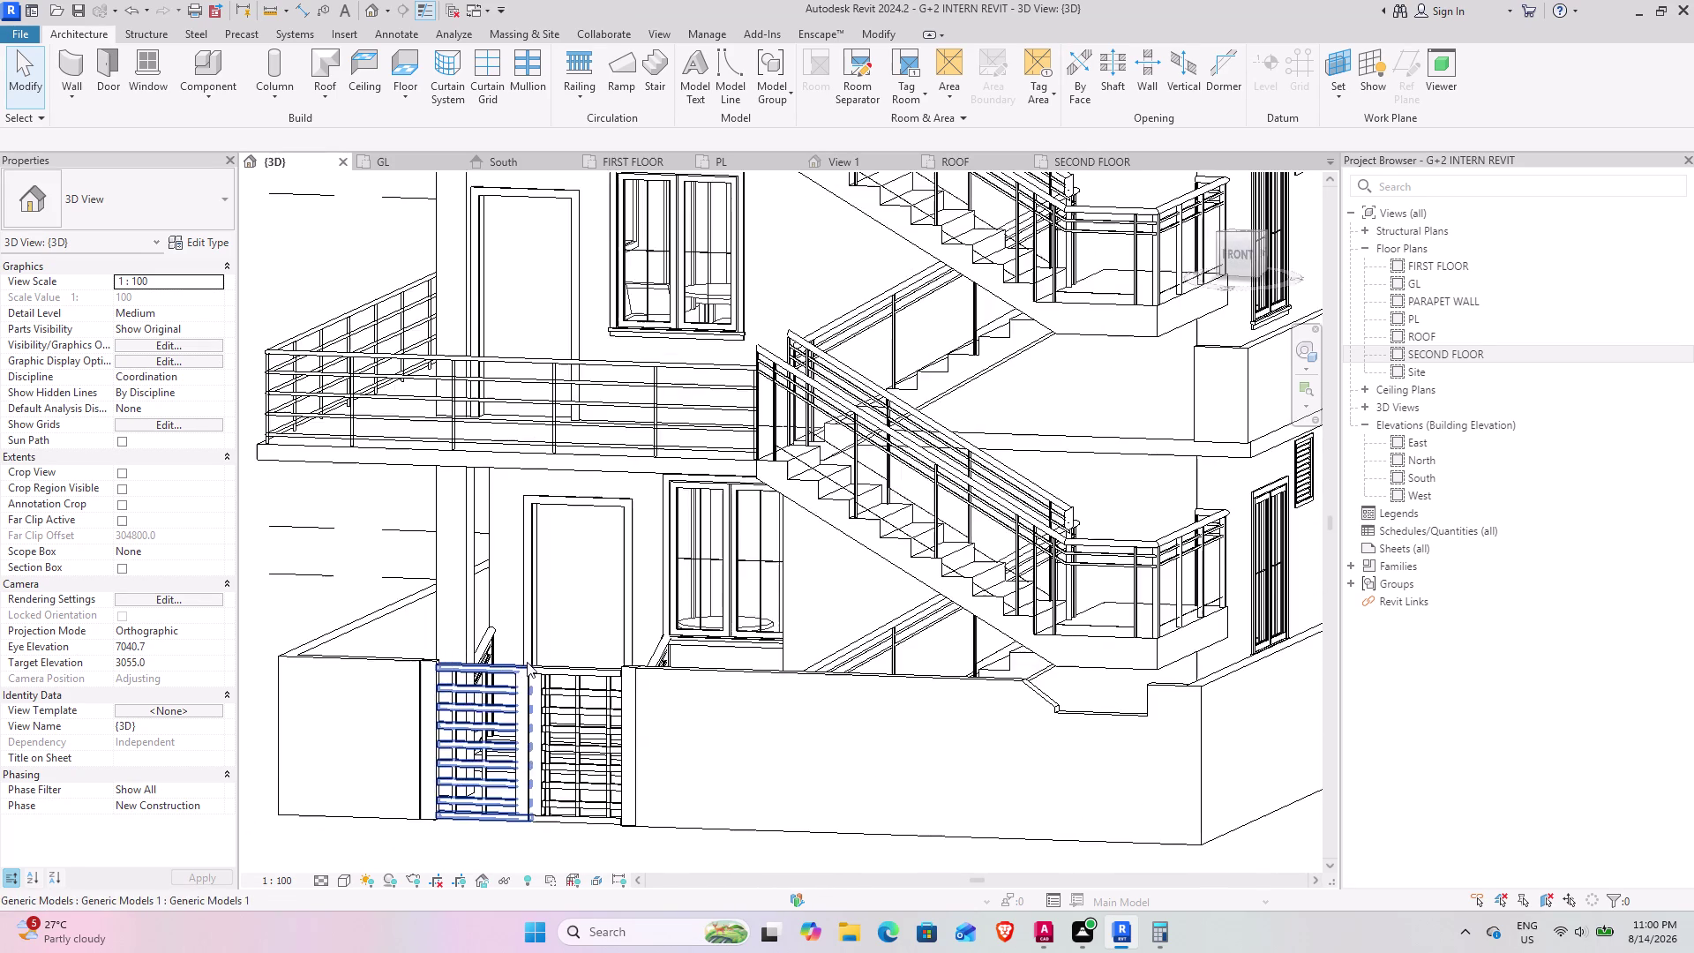
middle_drag(531, 662, 640, 645)
middle_drag(724, 721, 713, 722)
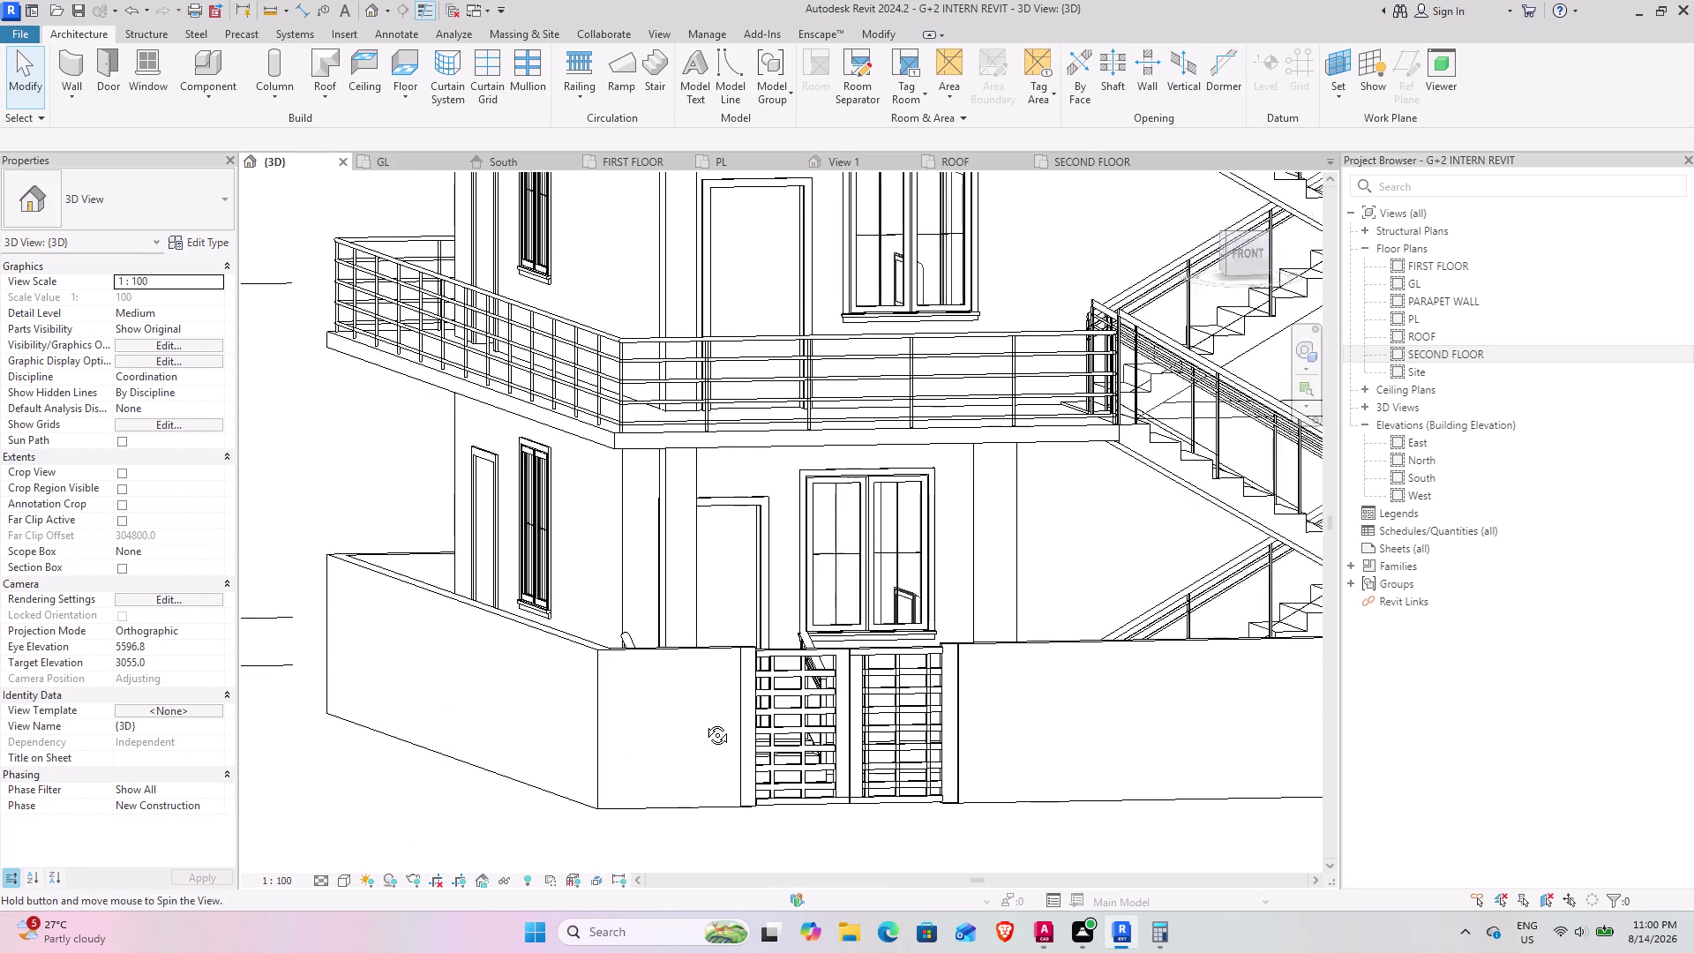
middle_drag(713, 722, 665, 780)
middle_drag(730, 796, 720, 513)
middle_drag(909, 687, 902, 691)
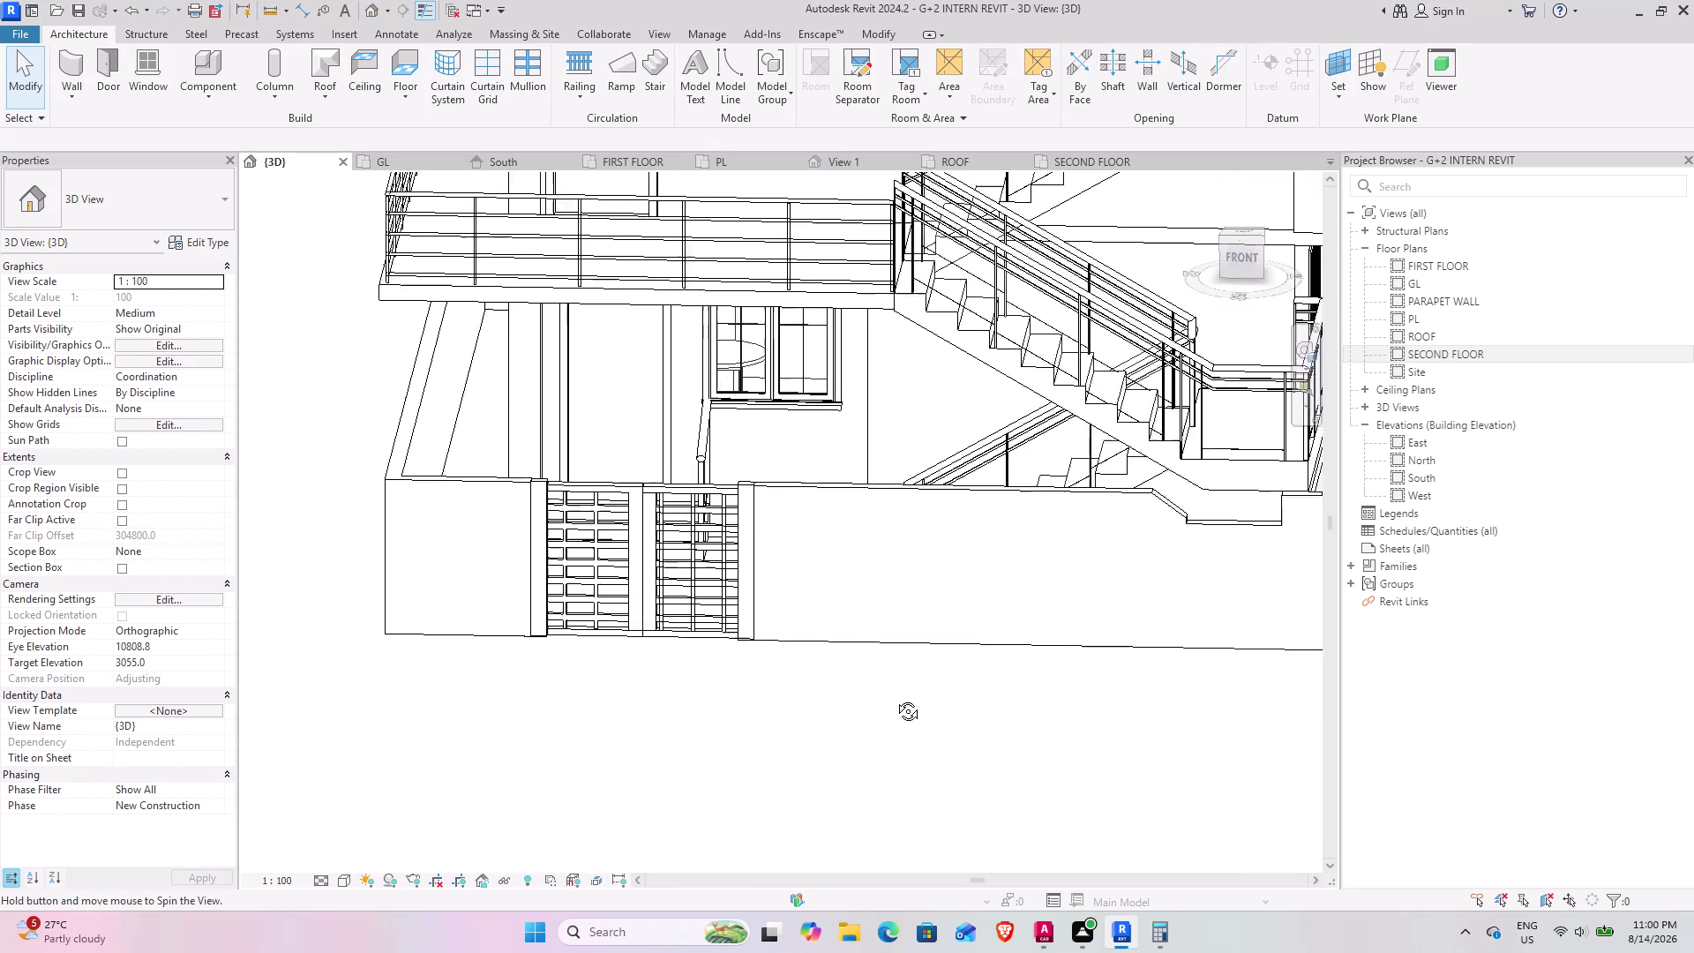
middle_drag(902, 692, 940, 730)
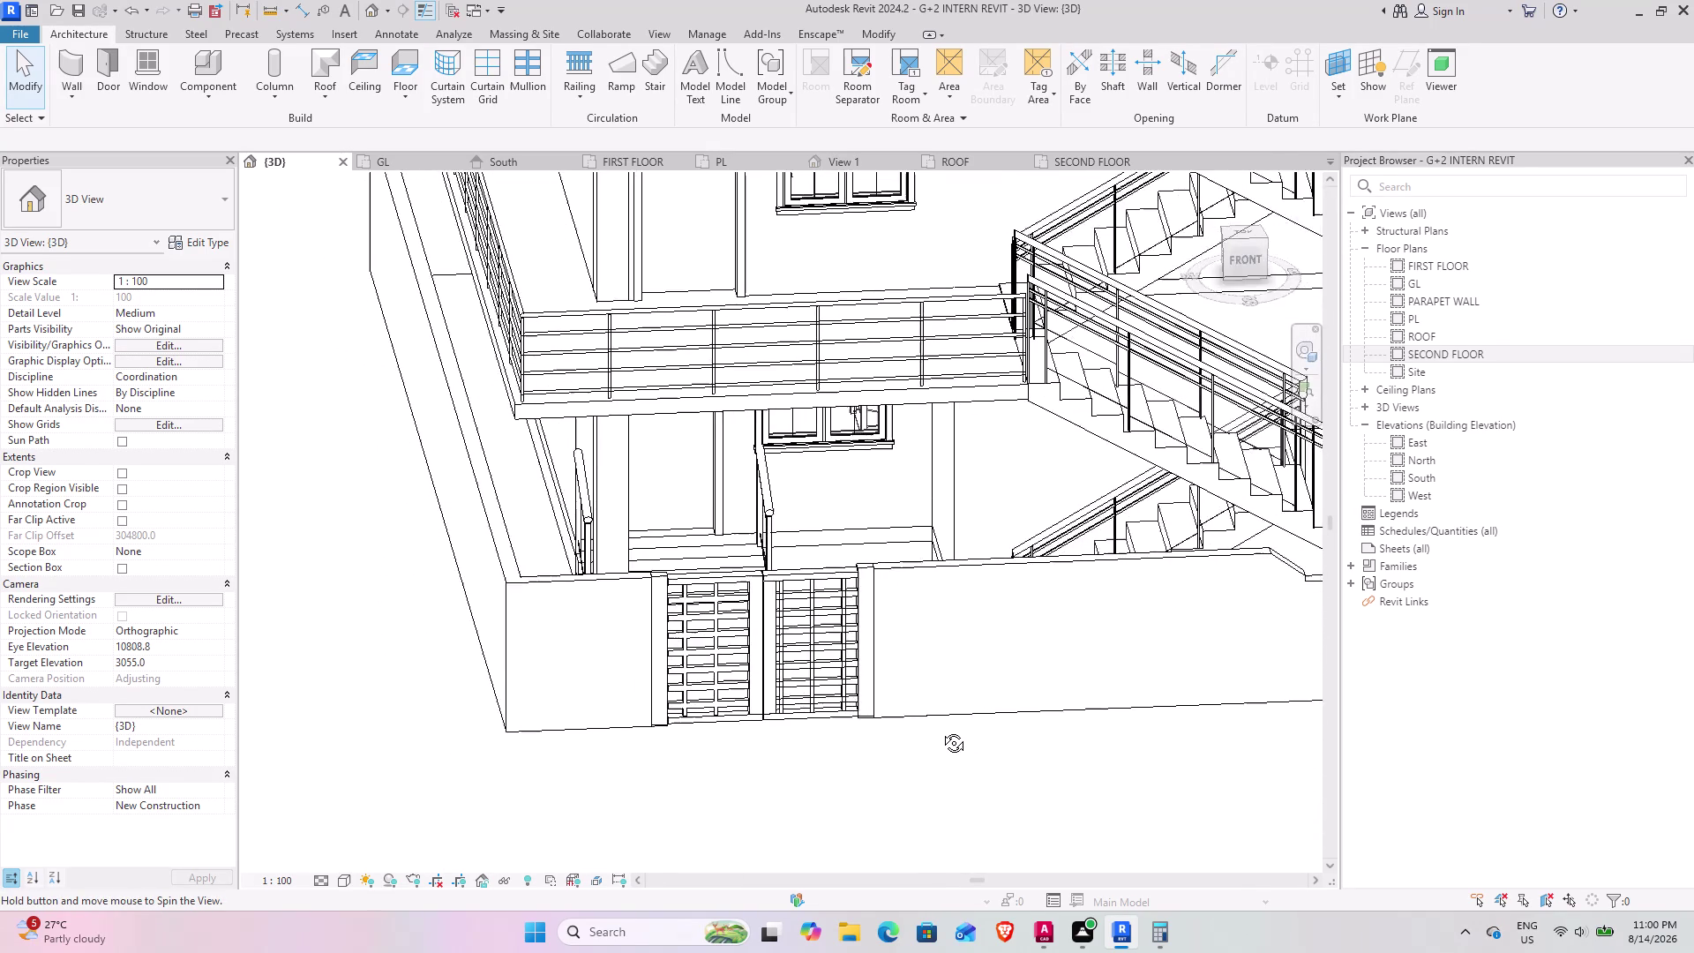
middle_drag(941, 730, 922, 805)
middle_drag(896, 805, 910, 660)
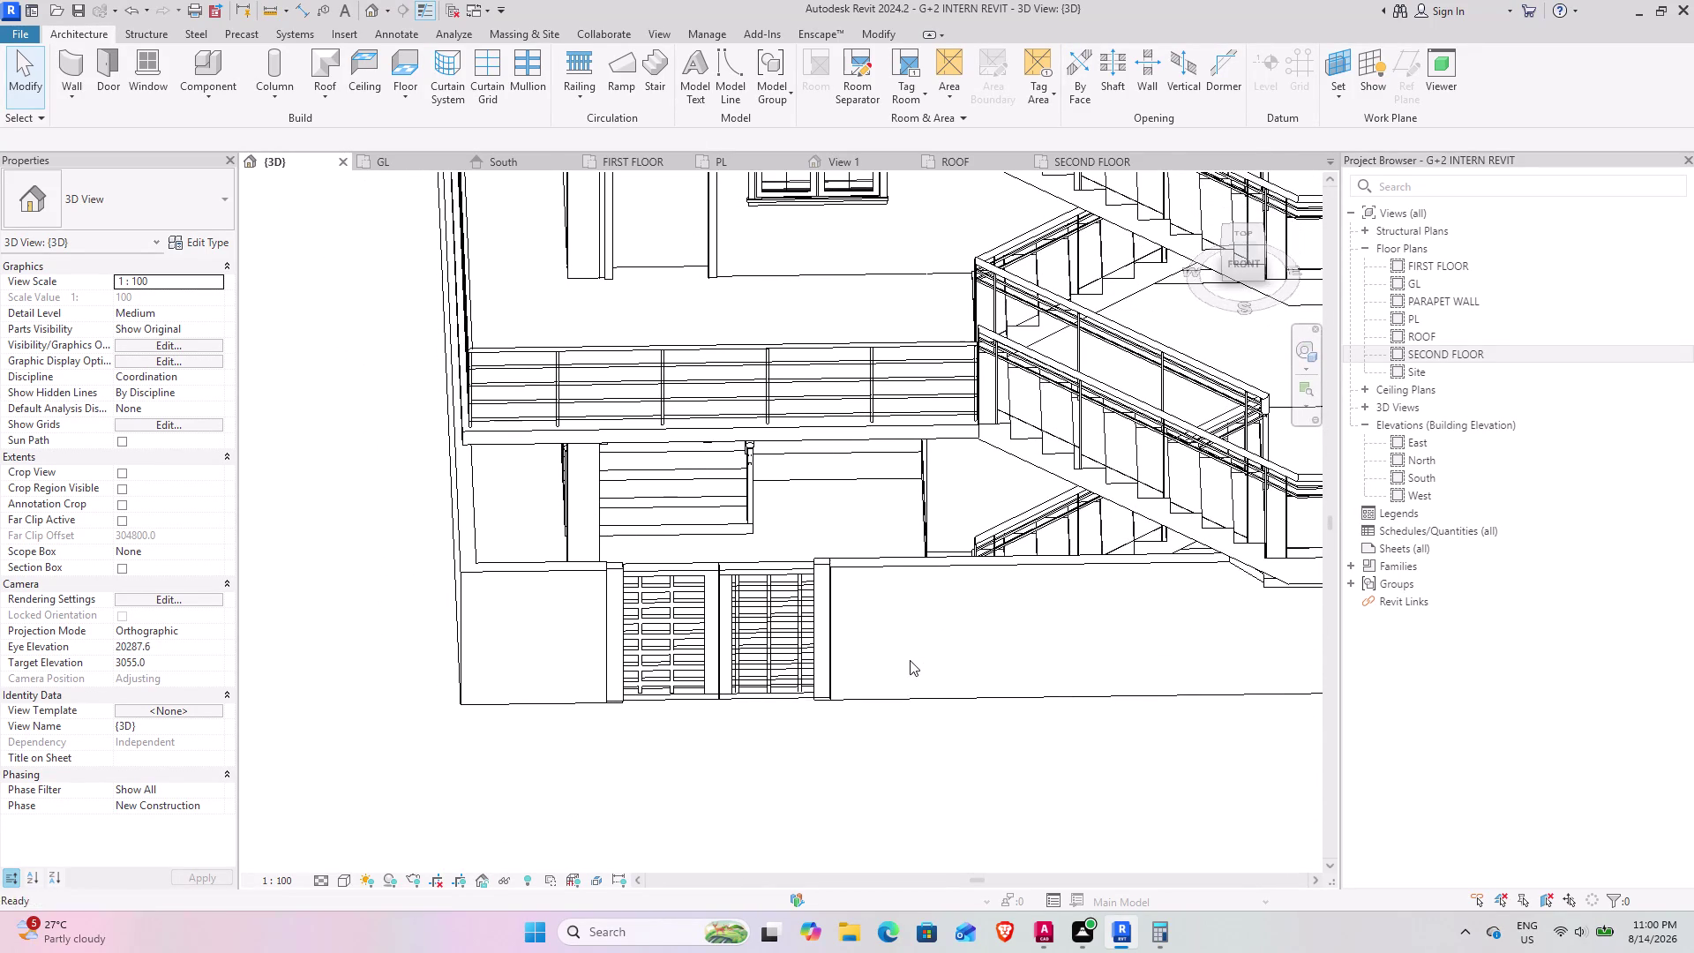
click(852, 932)
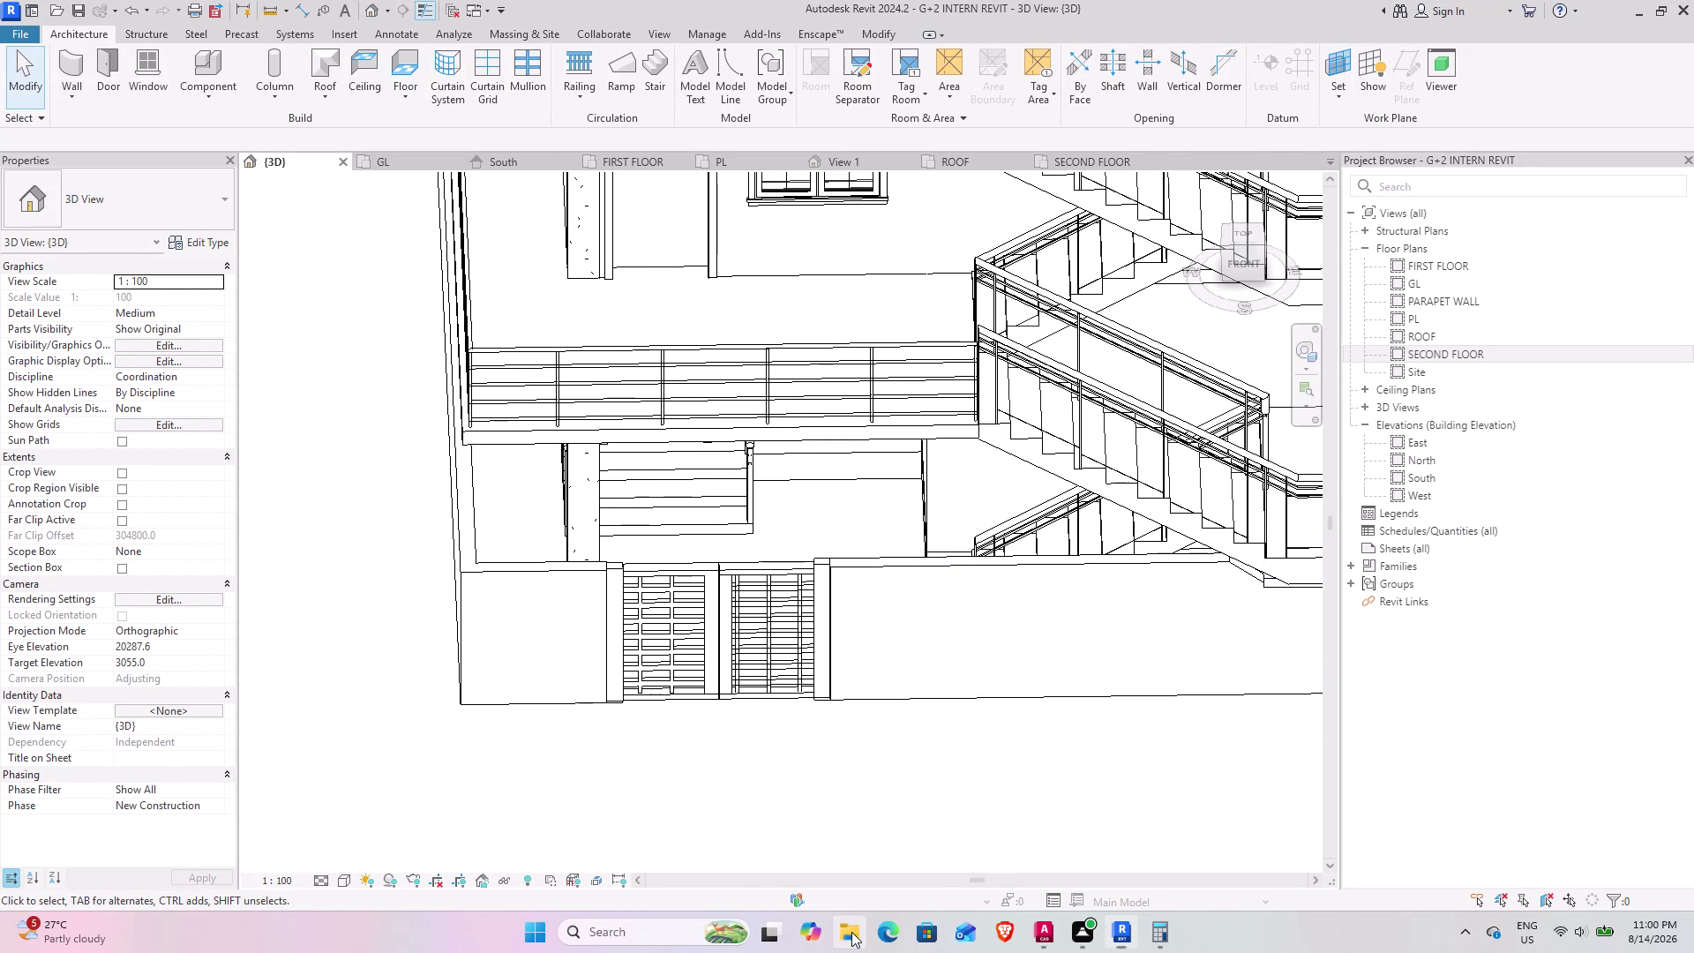
click(1572, 13)
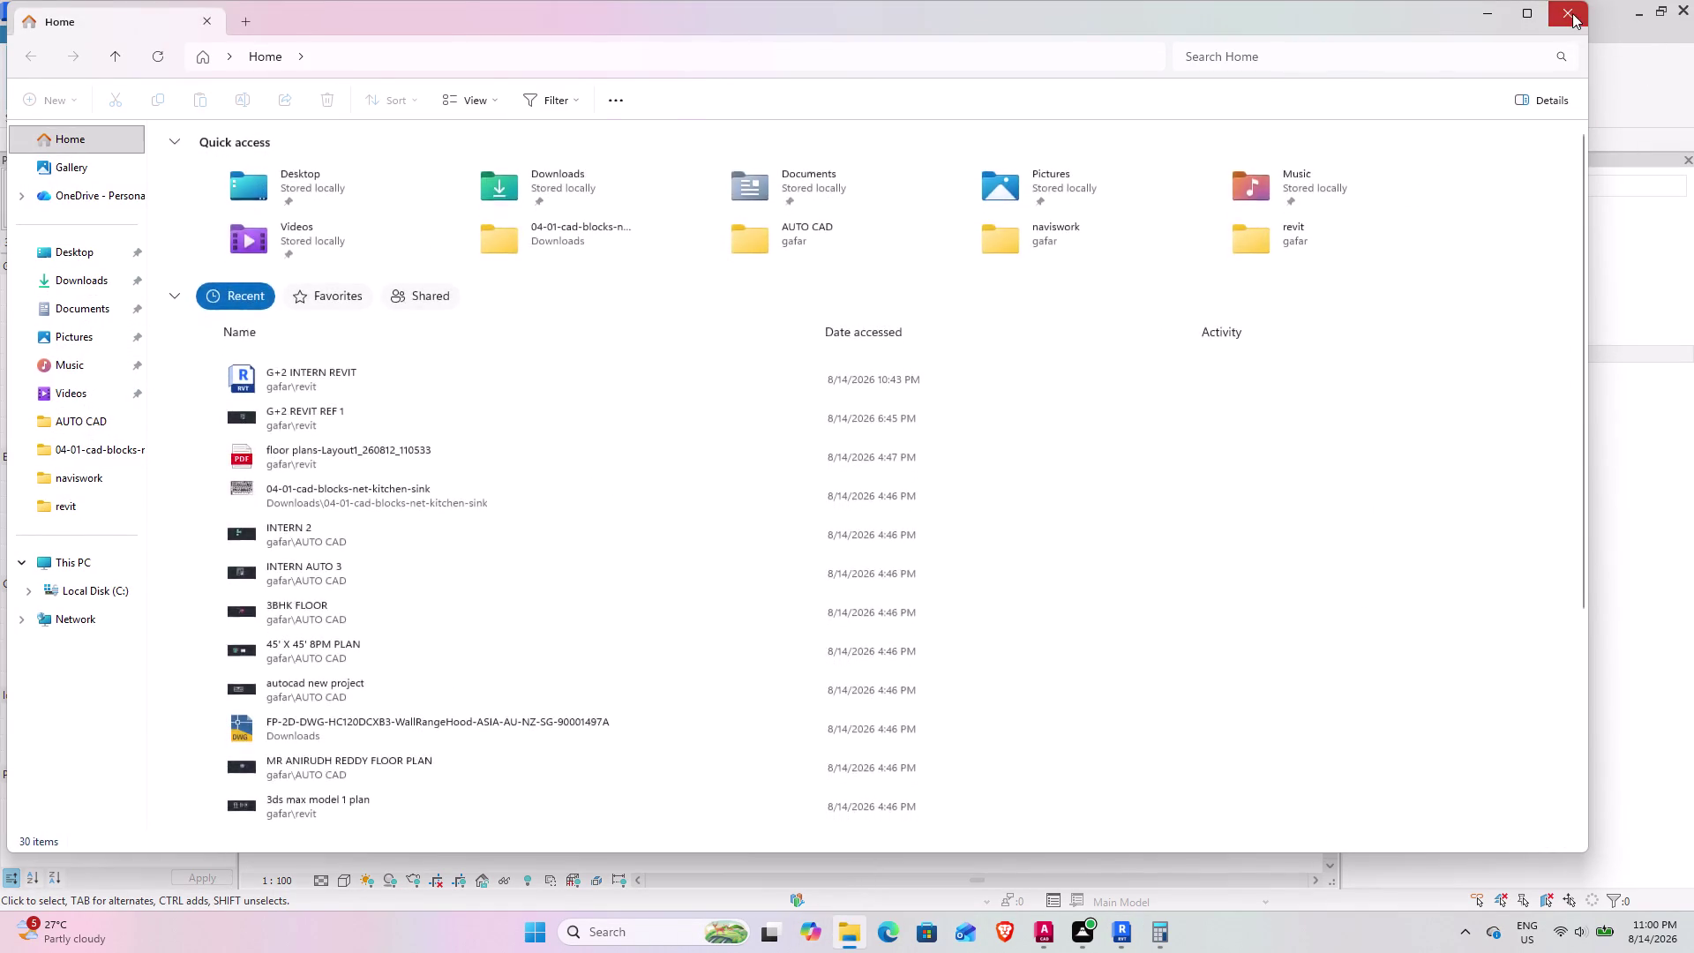
scroll(down, 3)
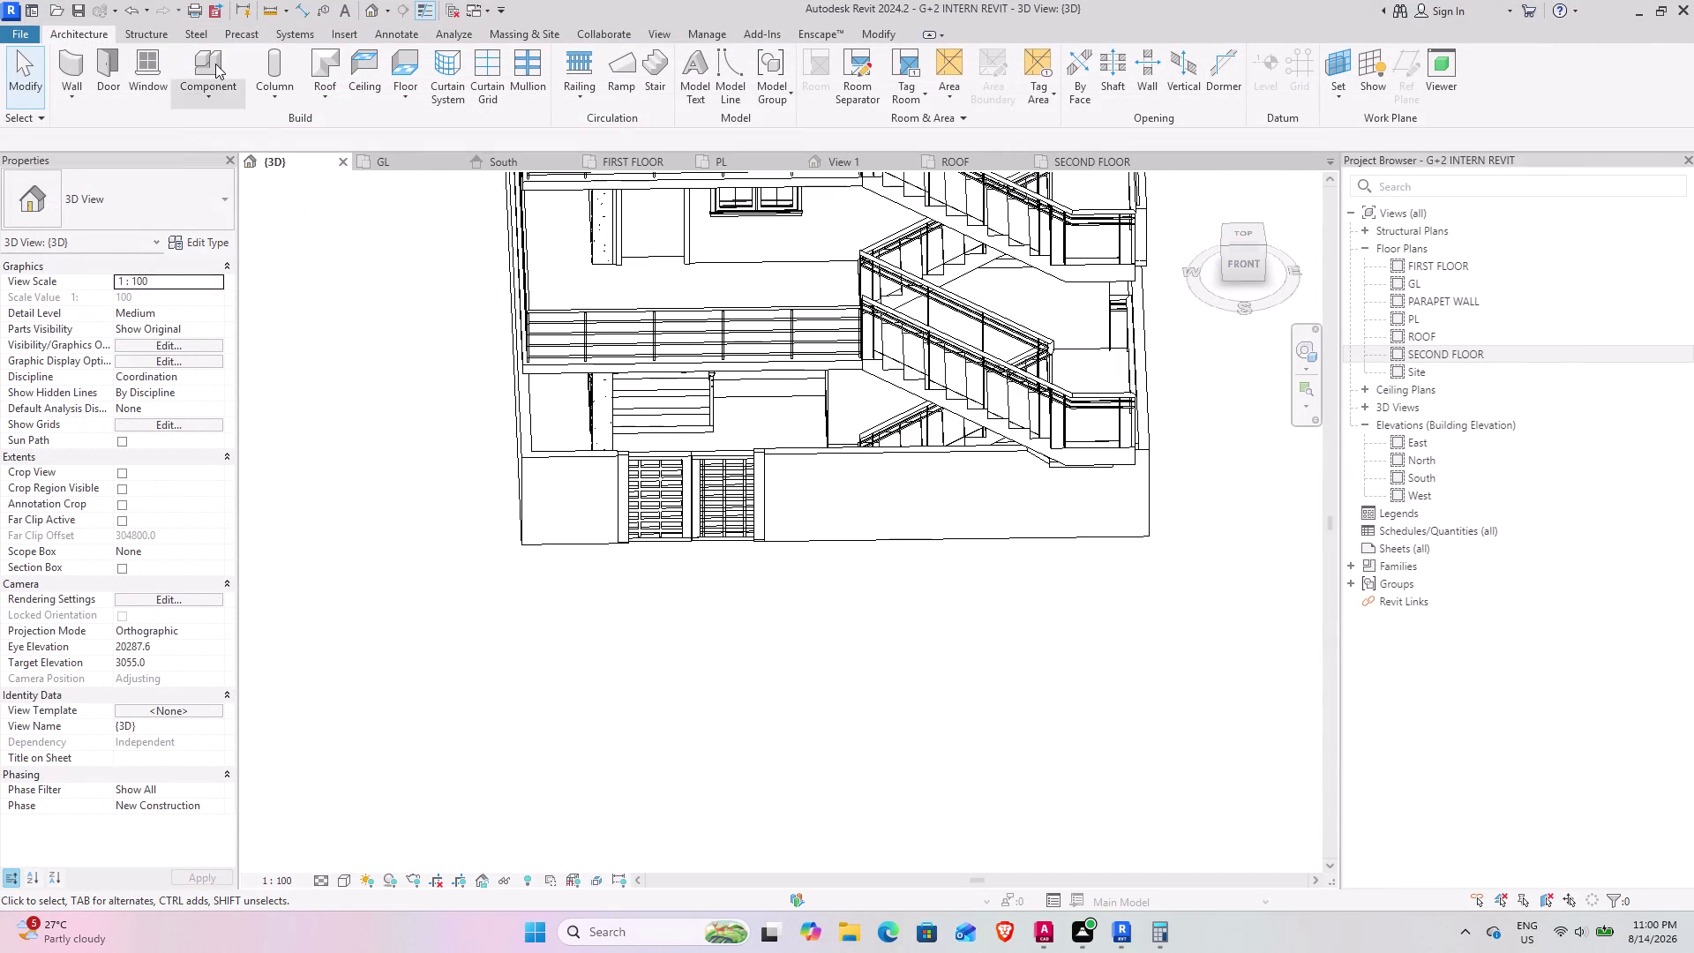
Start Place Component, open Load Family and browse up into the US library's Mass folder.
click(215, 64)
click(755, 73)
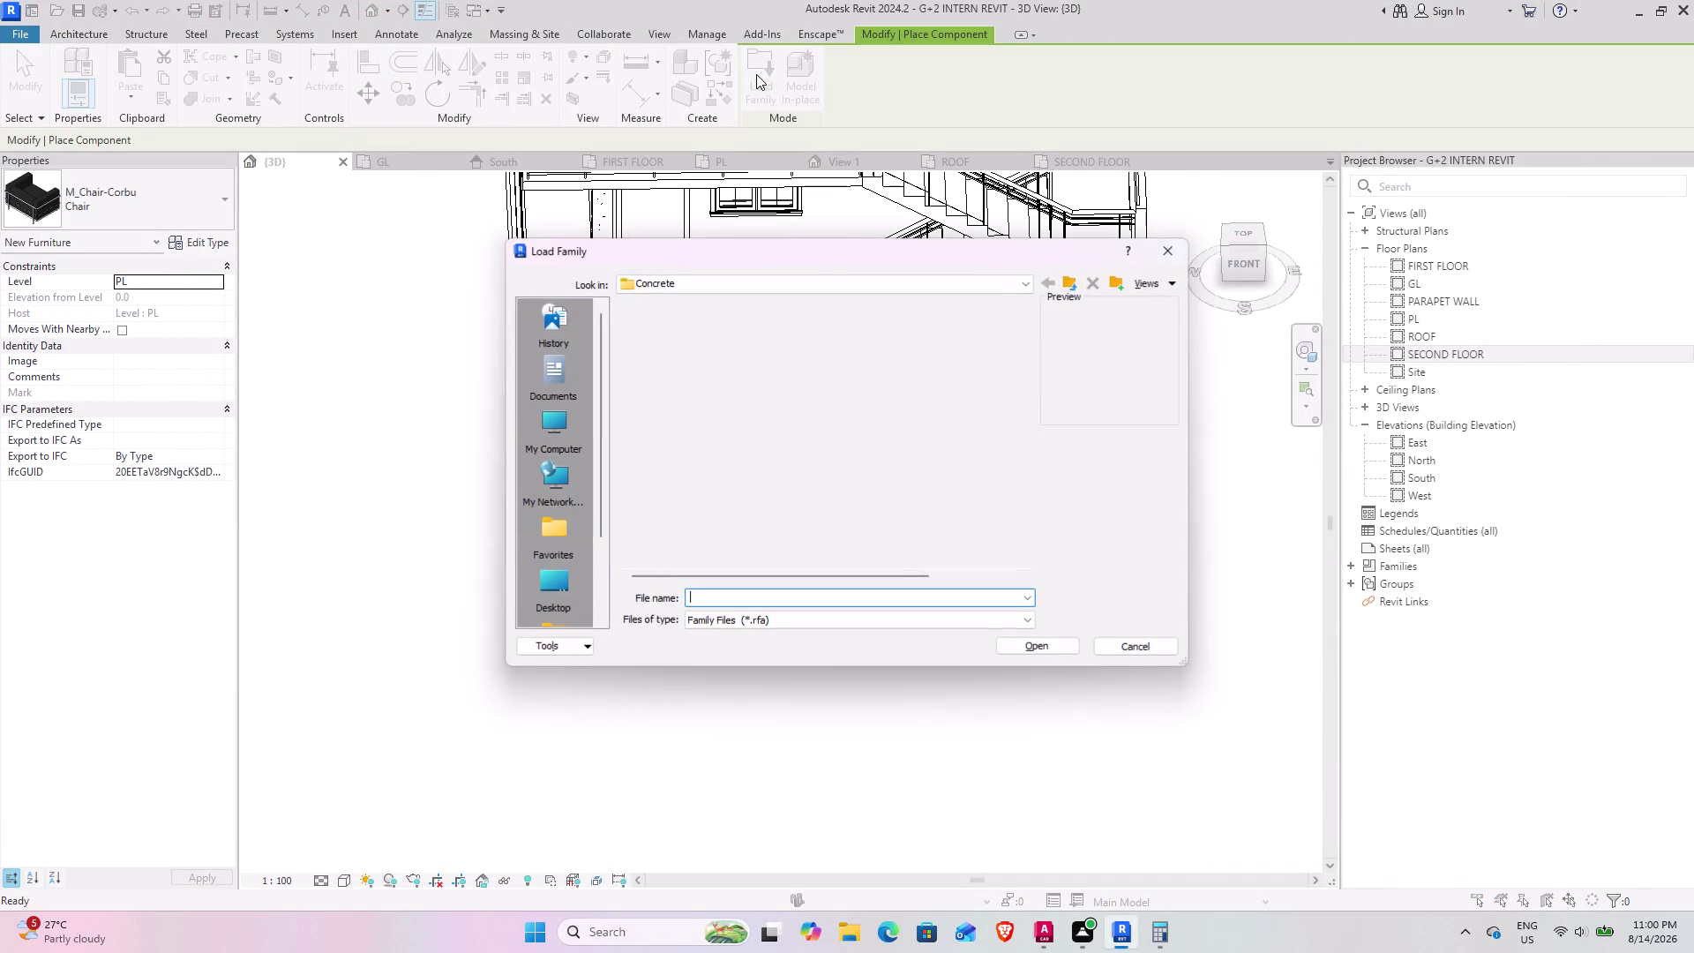
click(1071, 287)
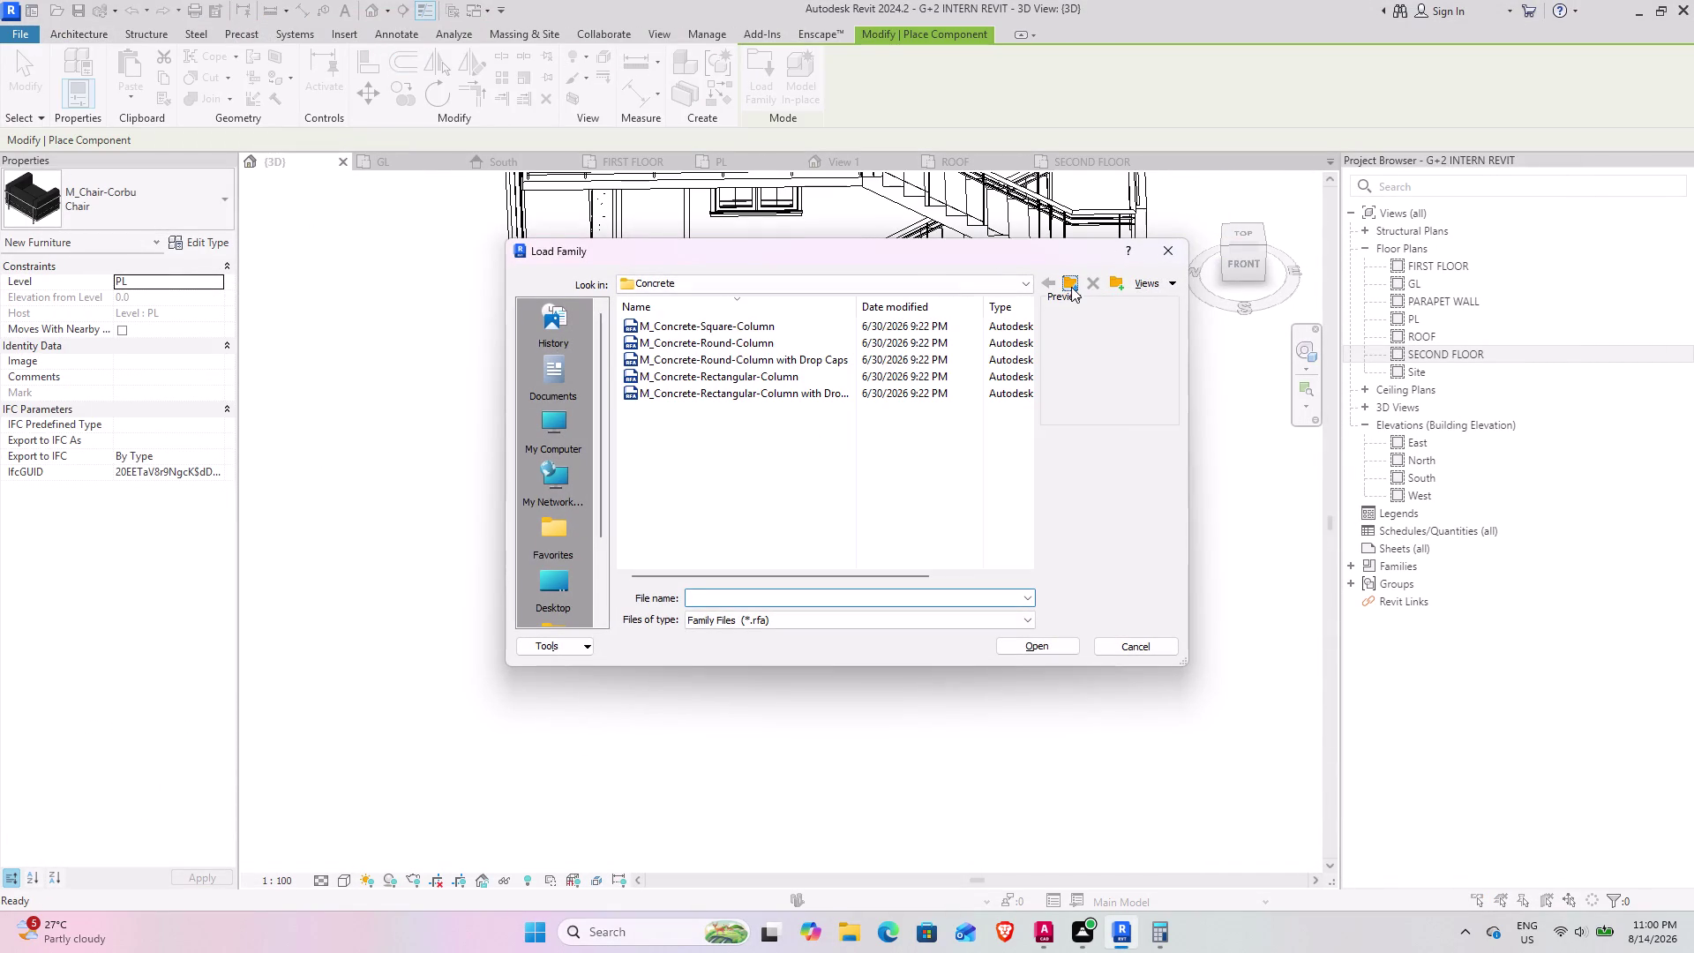
click(1071, 286)
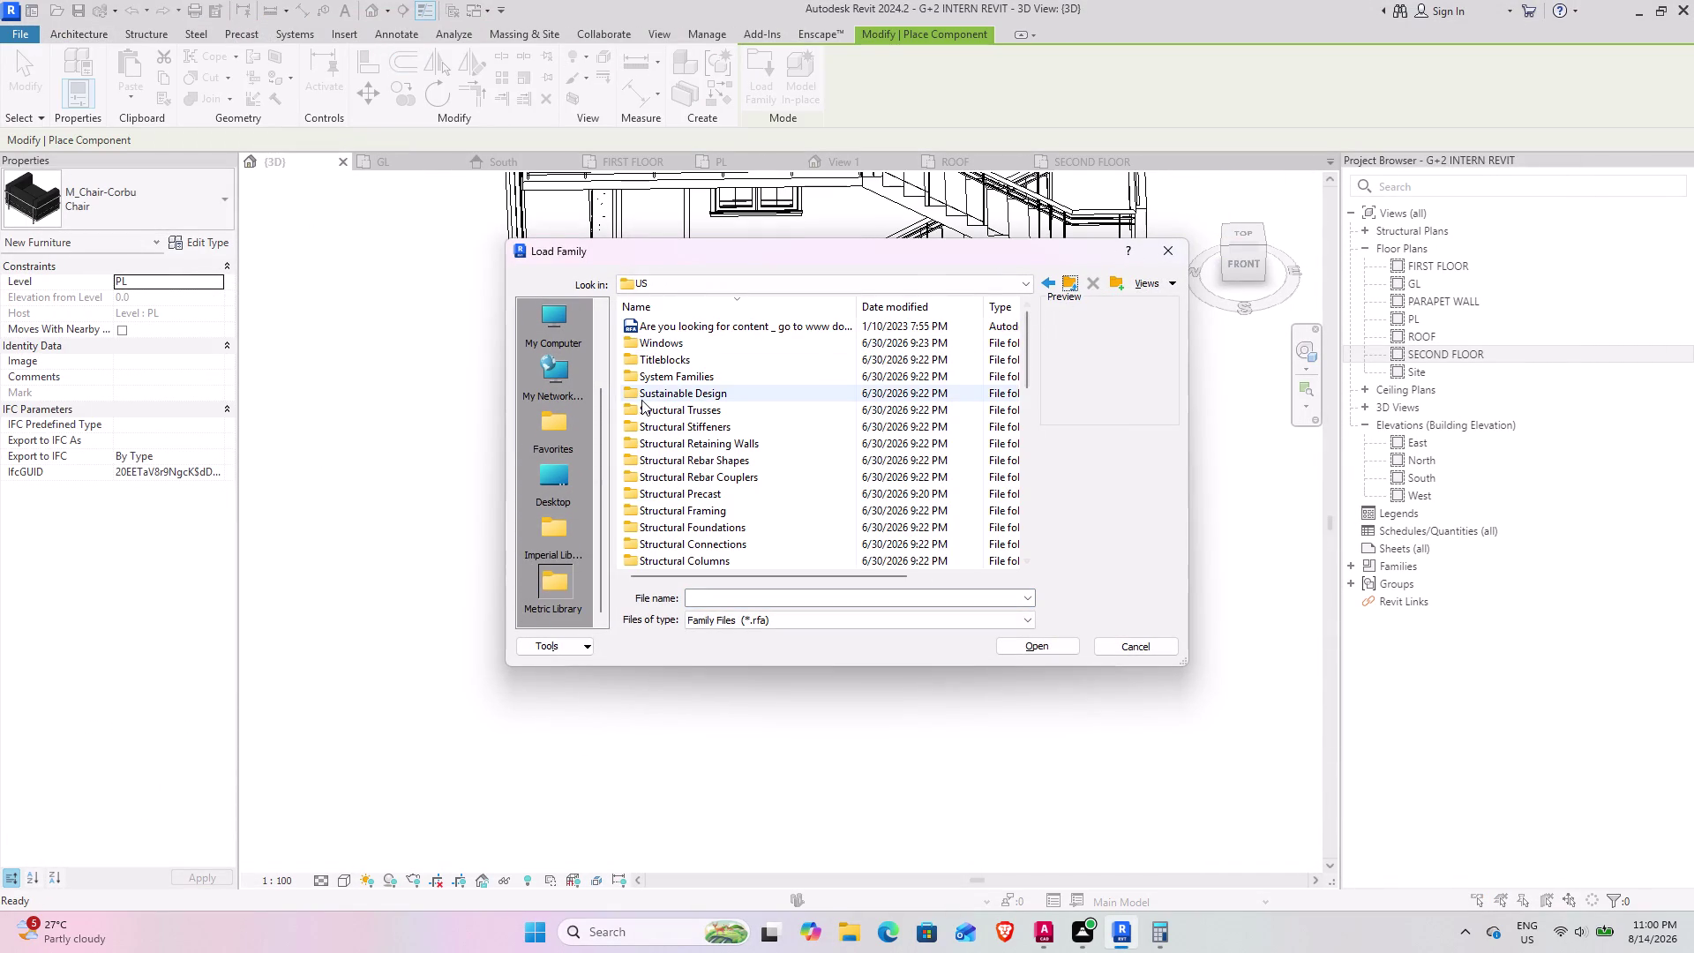
scroll(down, 3)
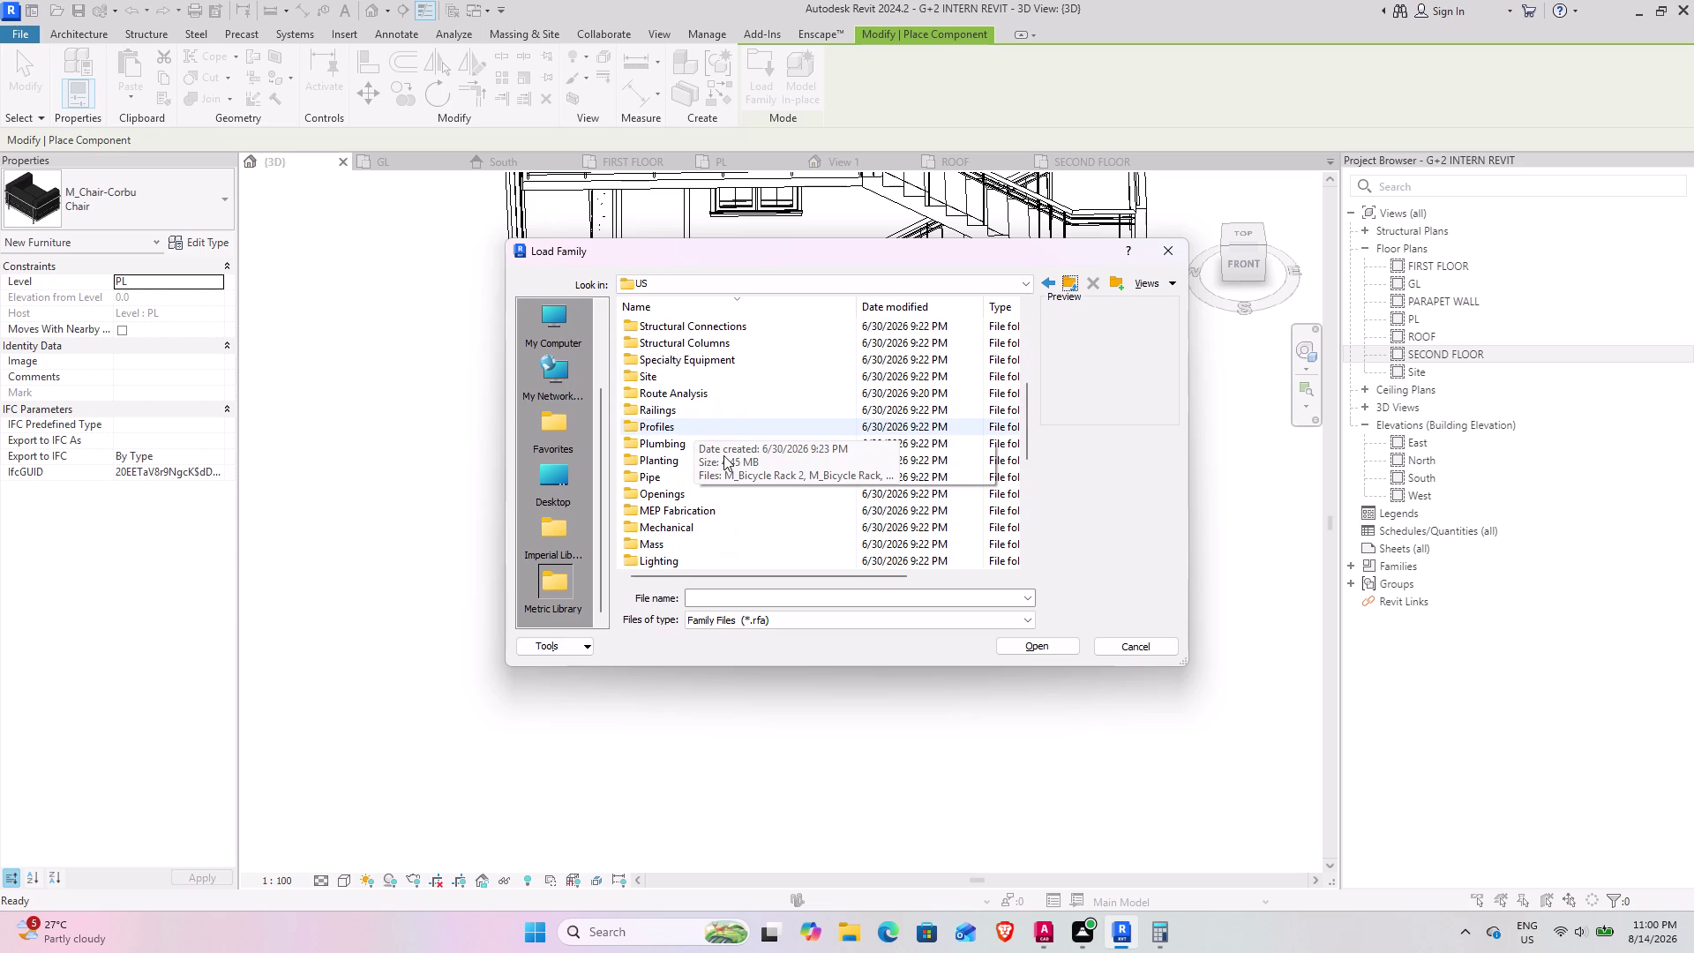
click(688, 547)
click(688, 547)
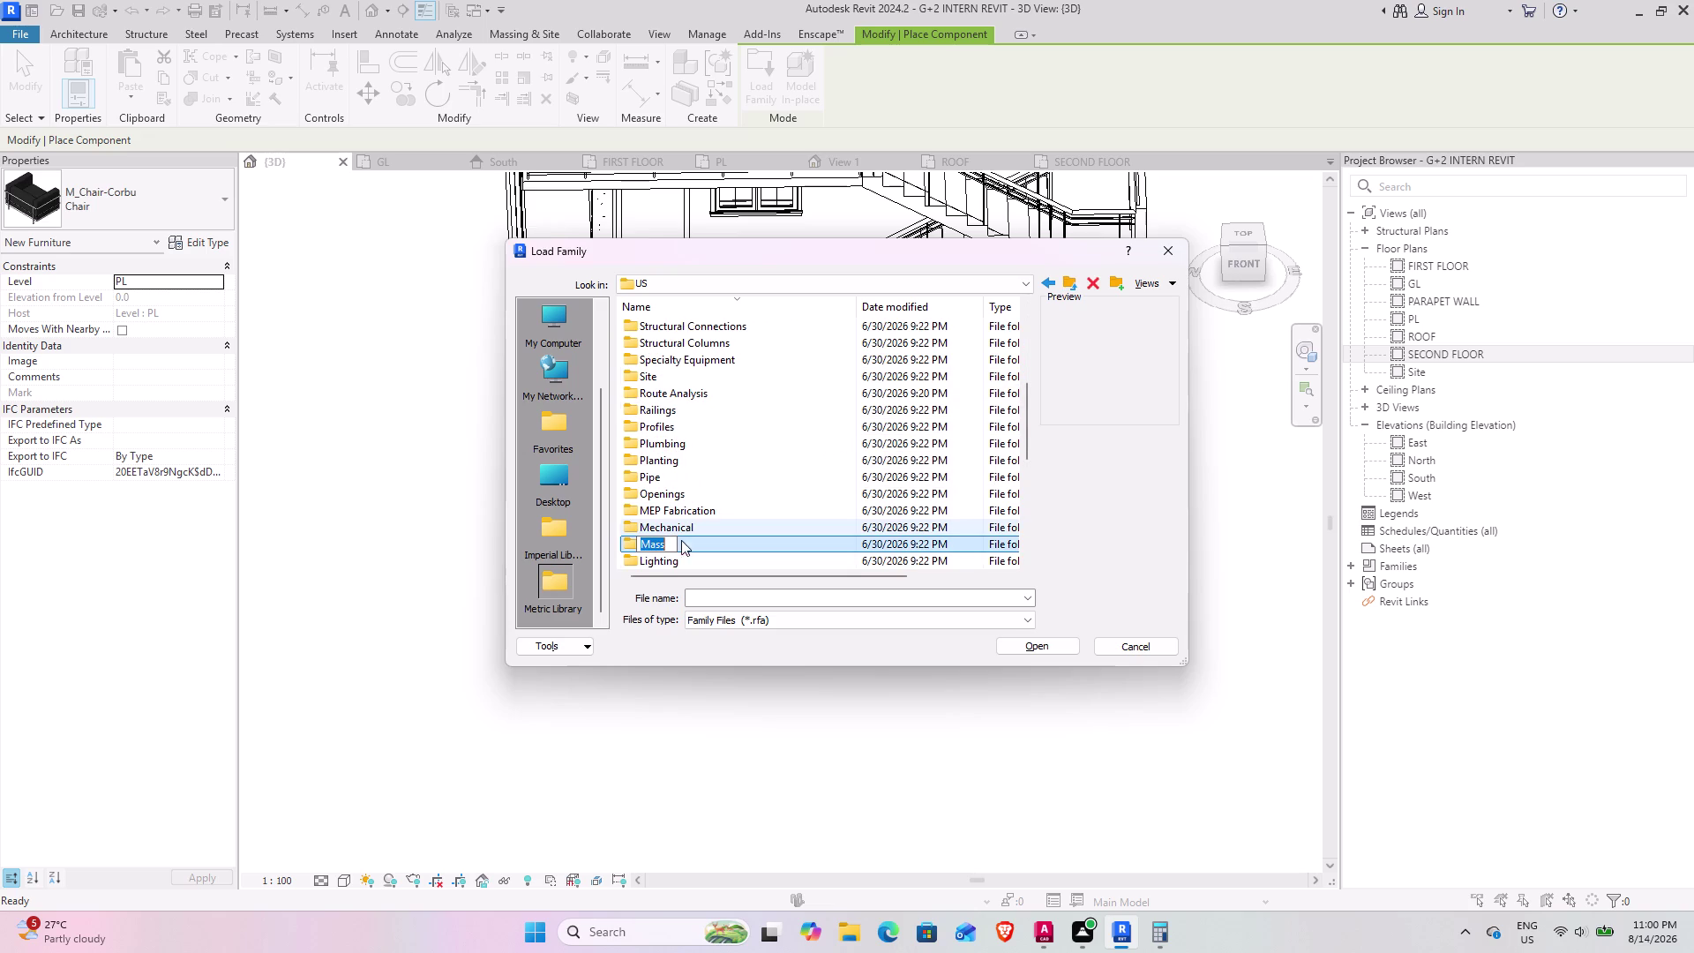
double_click(757, 540)
double_click(747, 544)
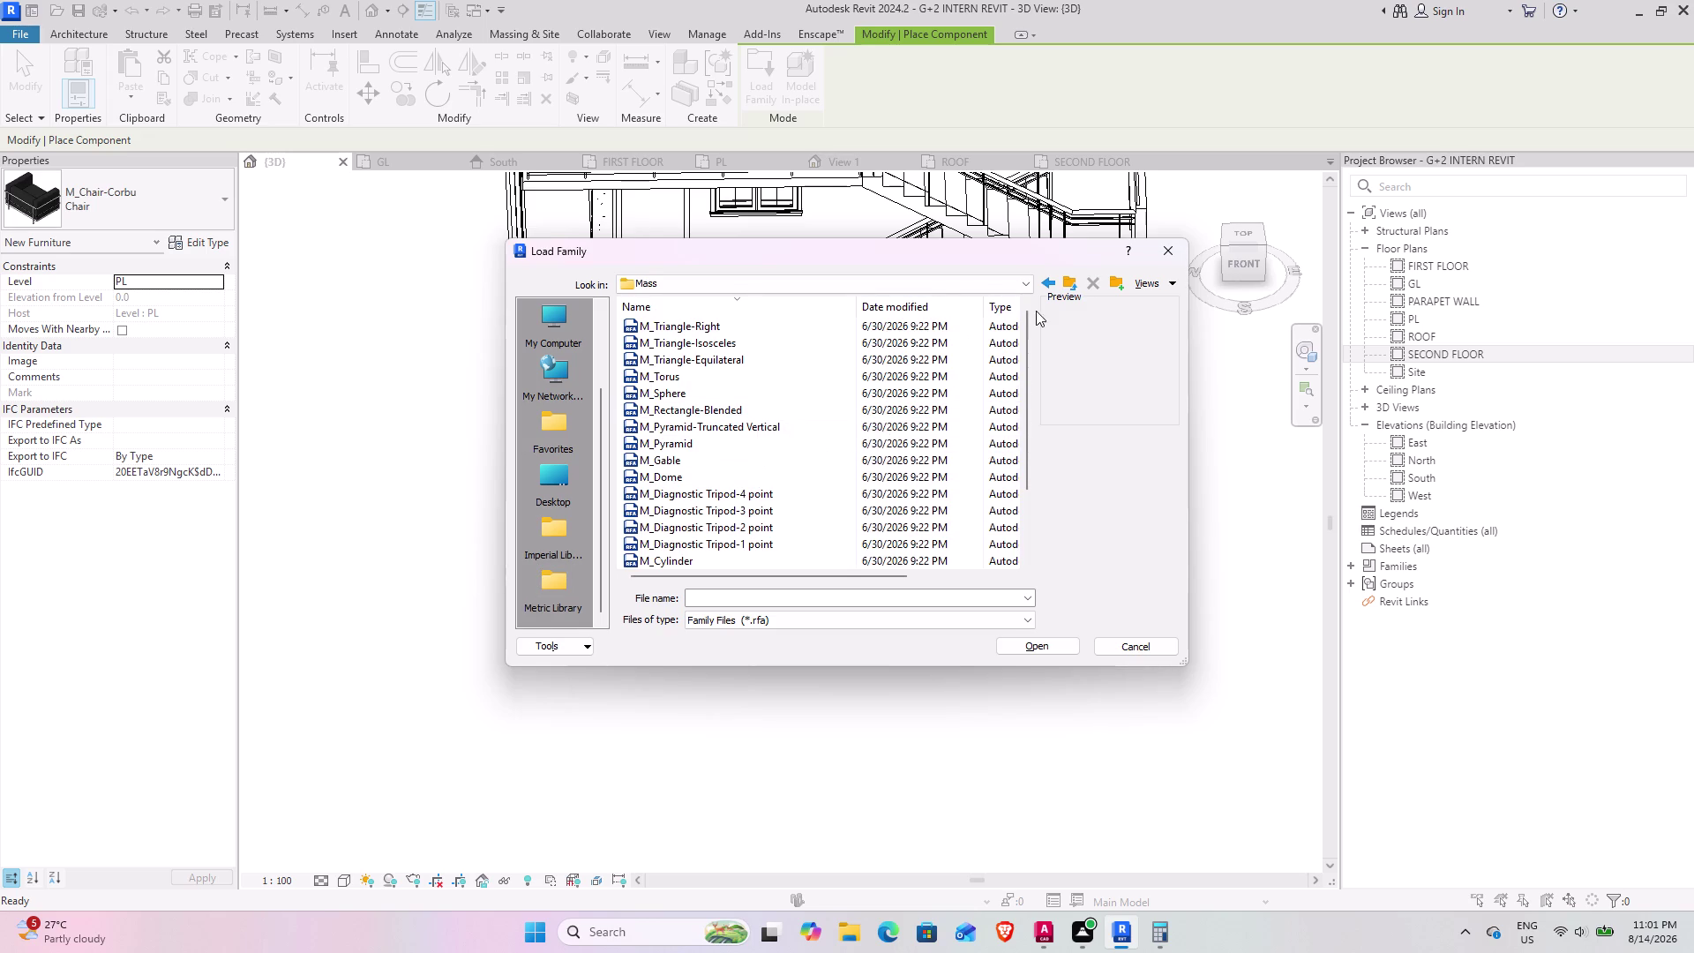
Browse Furniture System > Work Surfaces, then cancel Load Family and end component placement.
click(1071, 290)
scroll(down, 3)
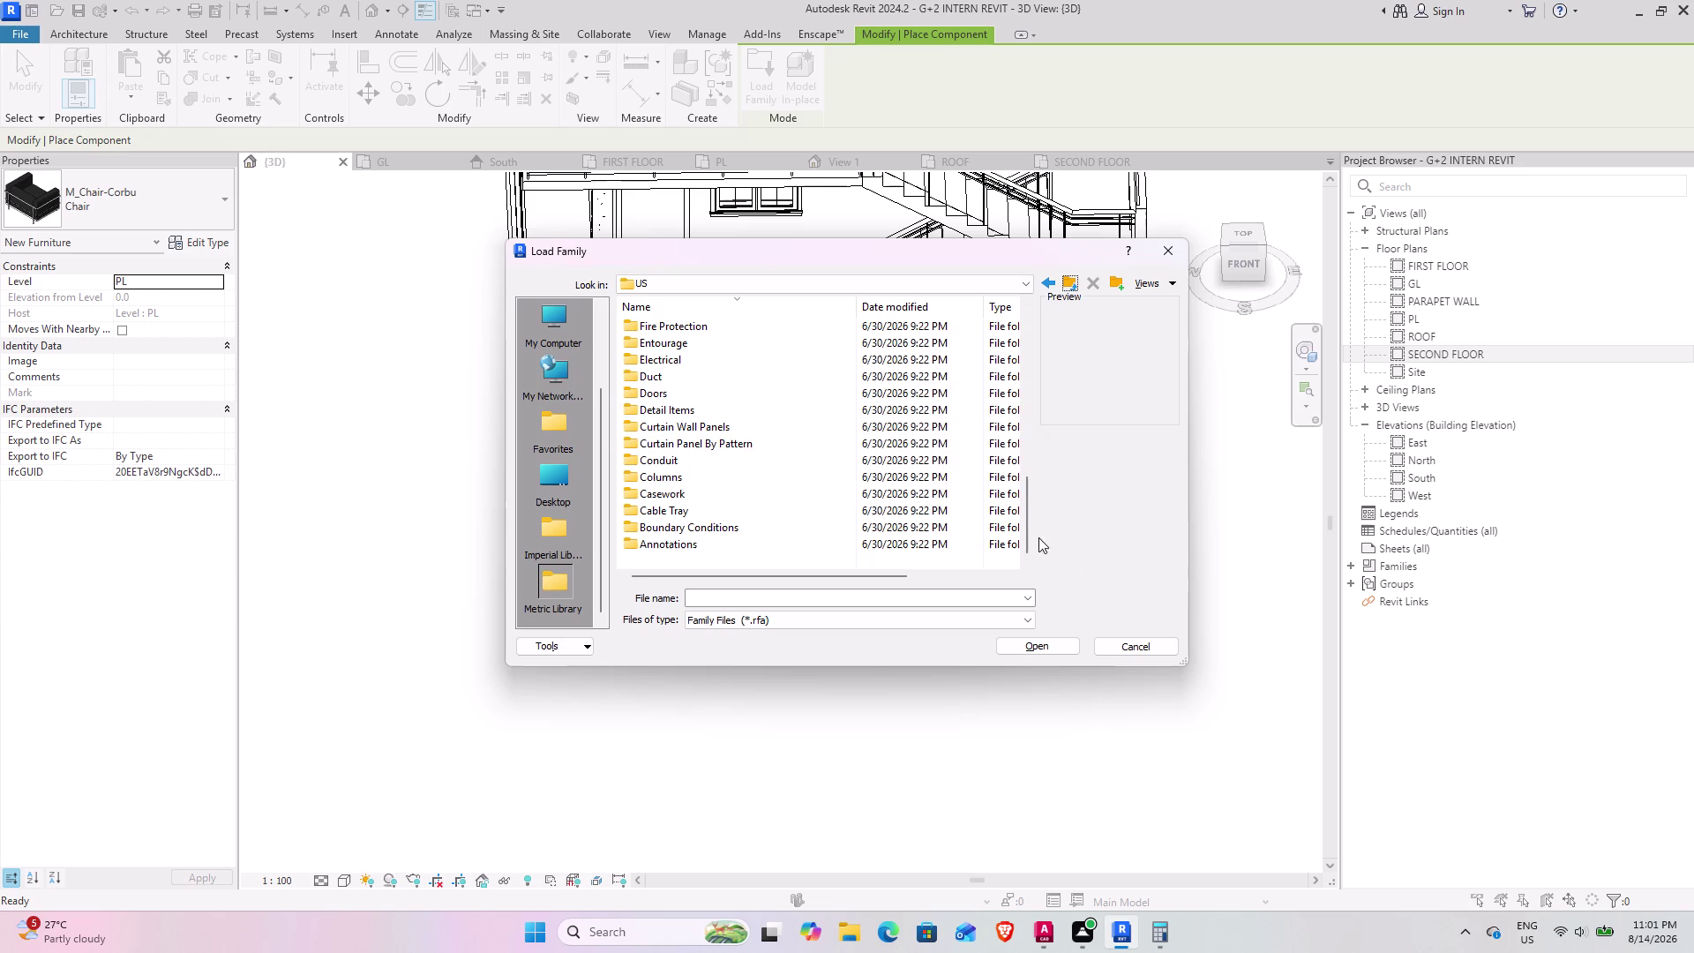
drag(1022, 525, 1018, 506)
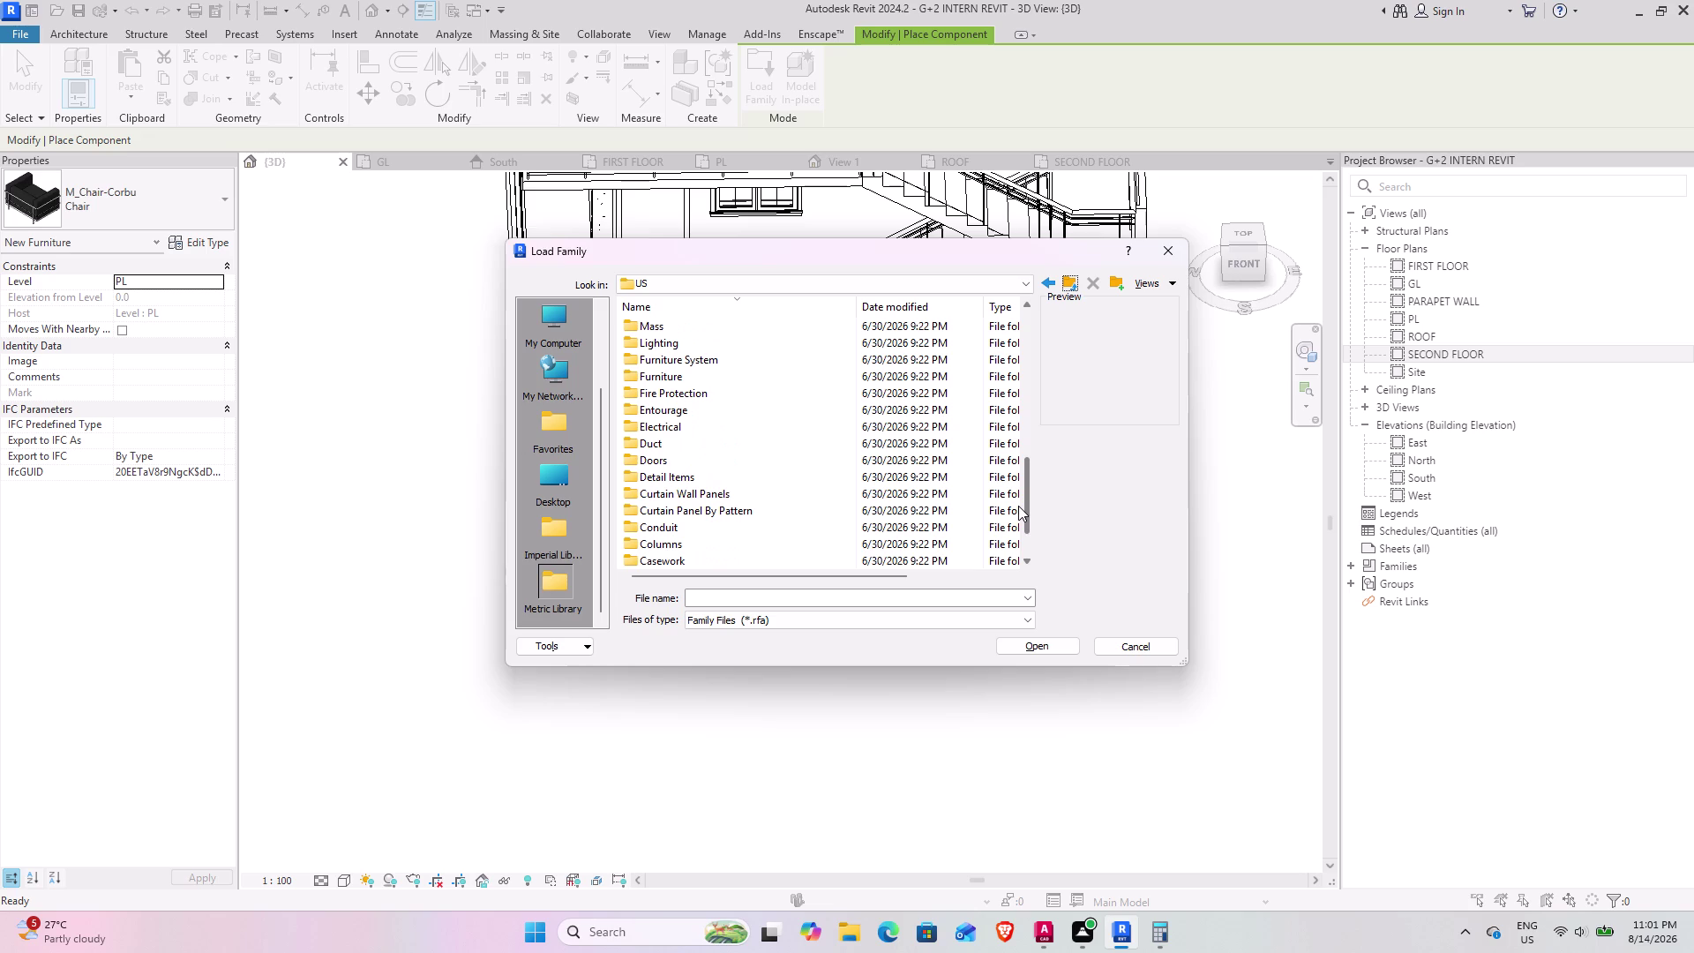
drag(1019, 506, 1016, 498)
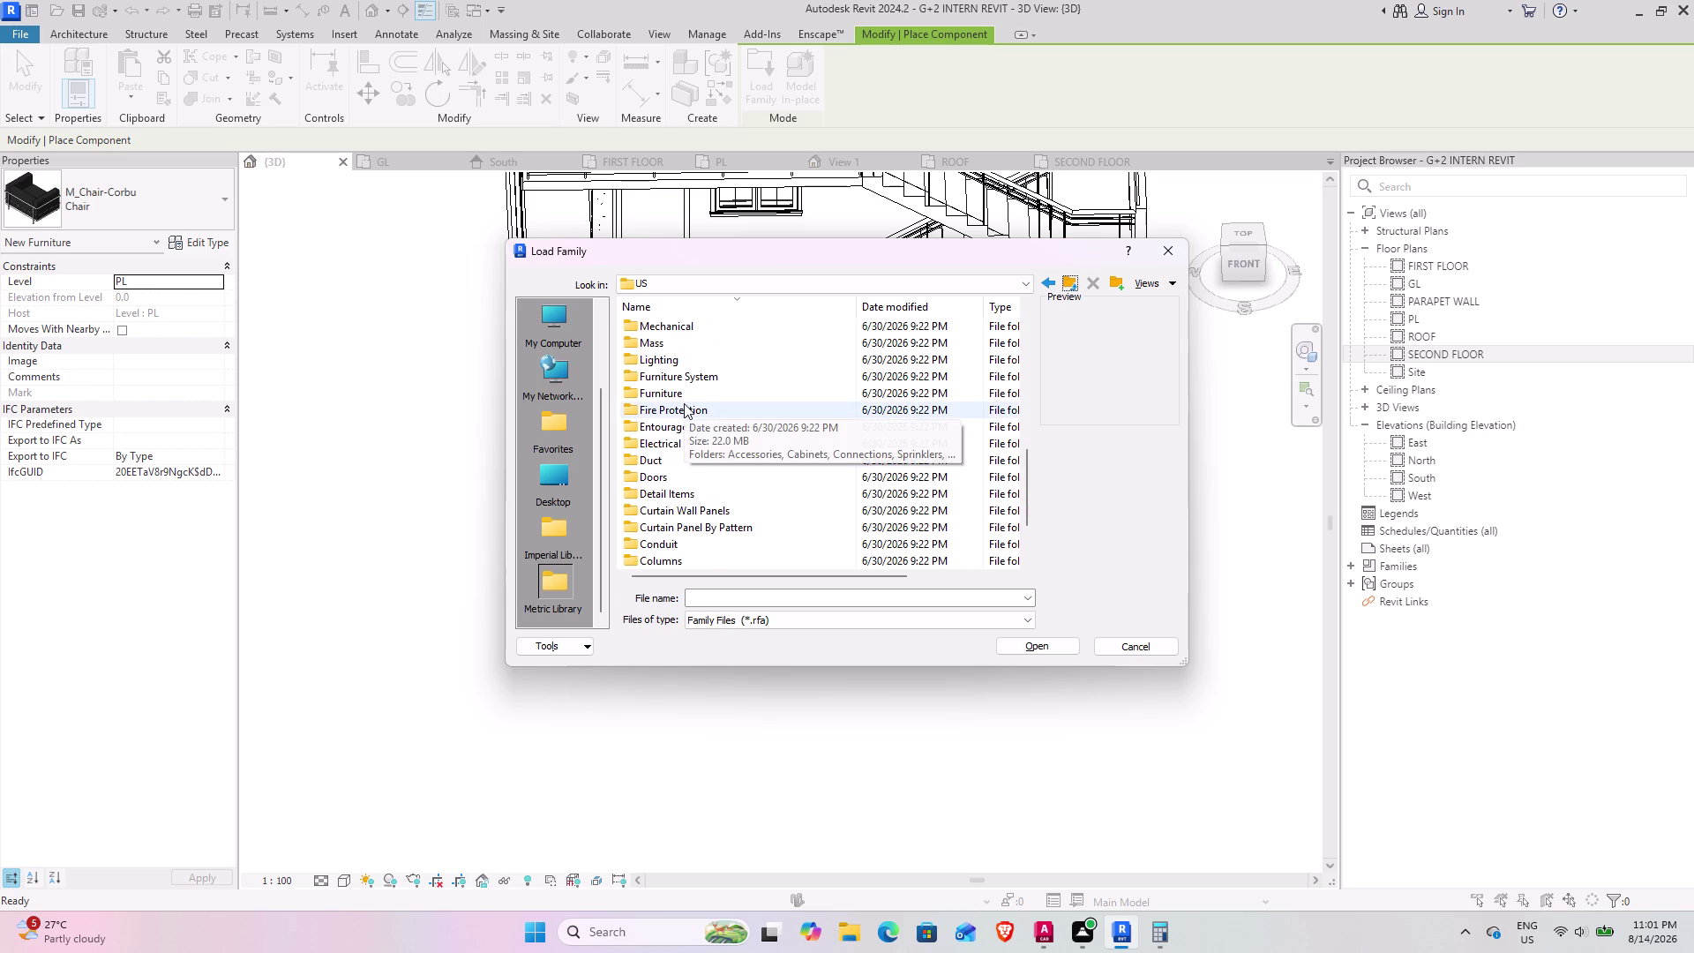
double_click(686, 377)
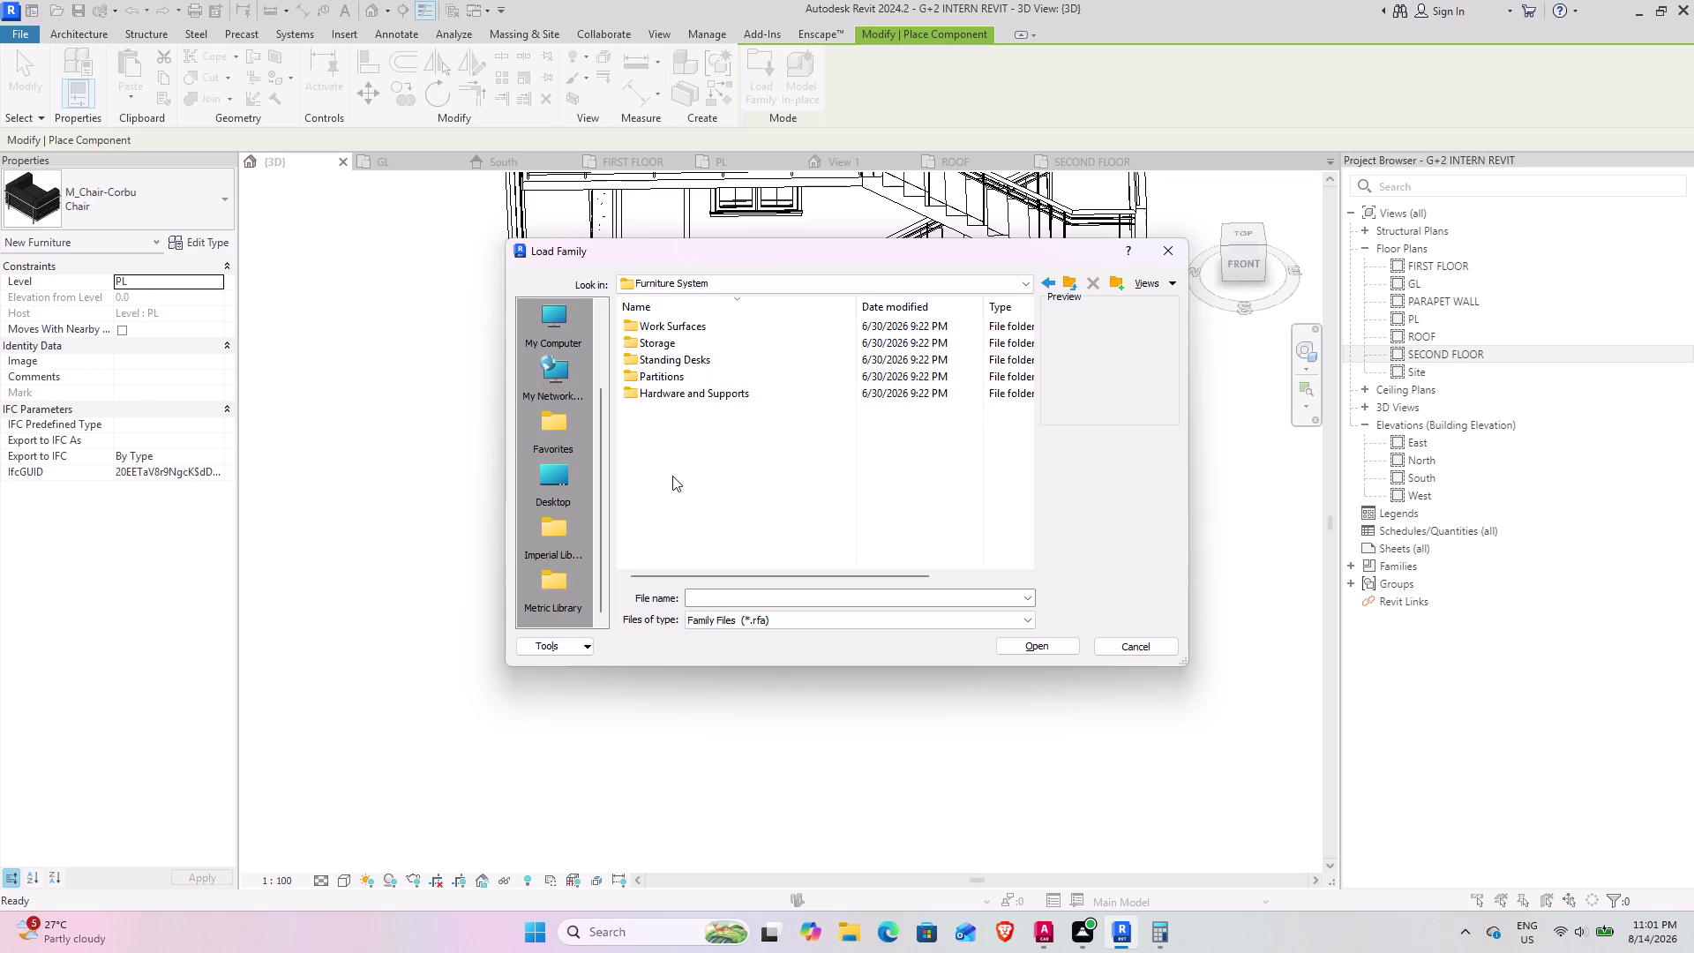
double_click(859, 328)
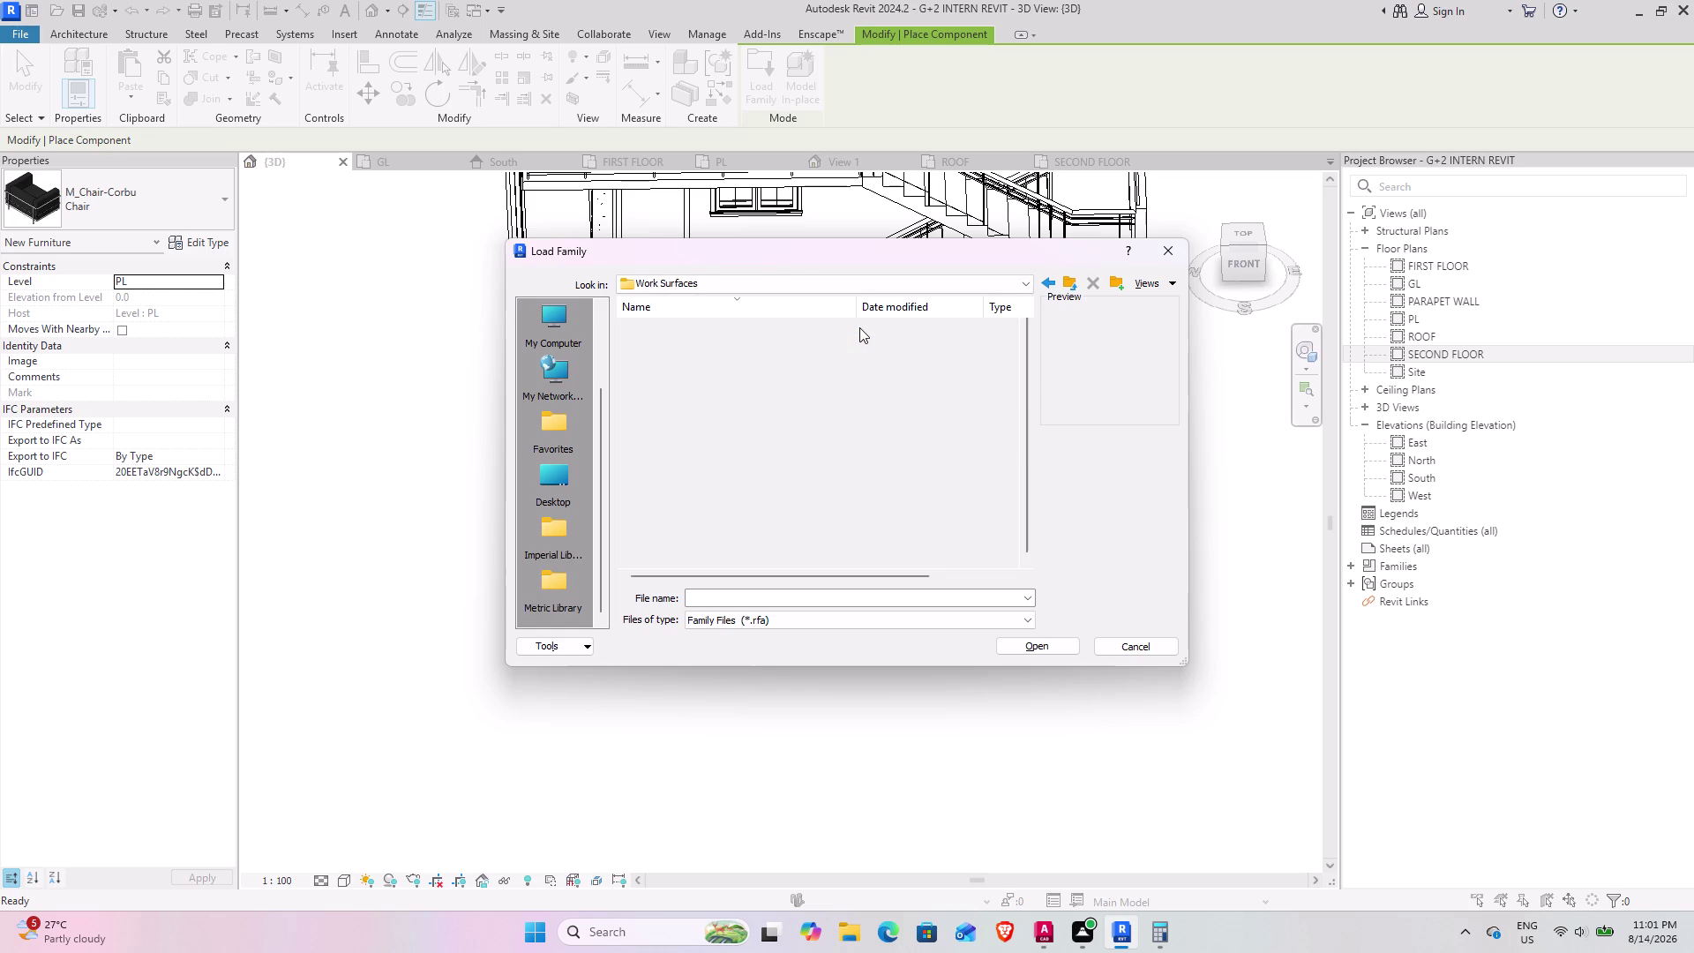
click(1075, 280)
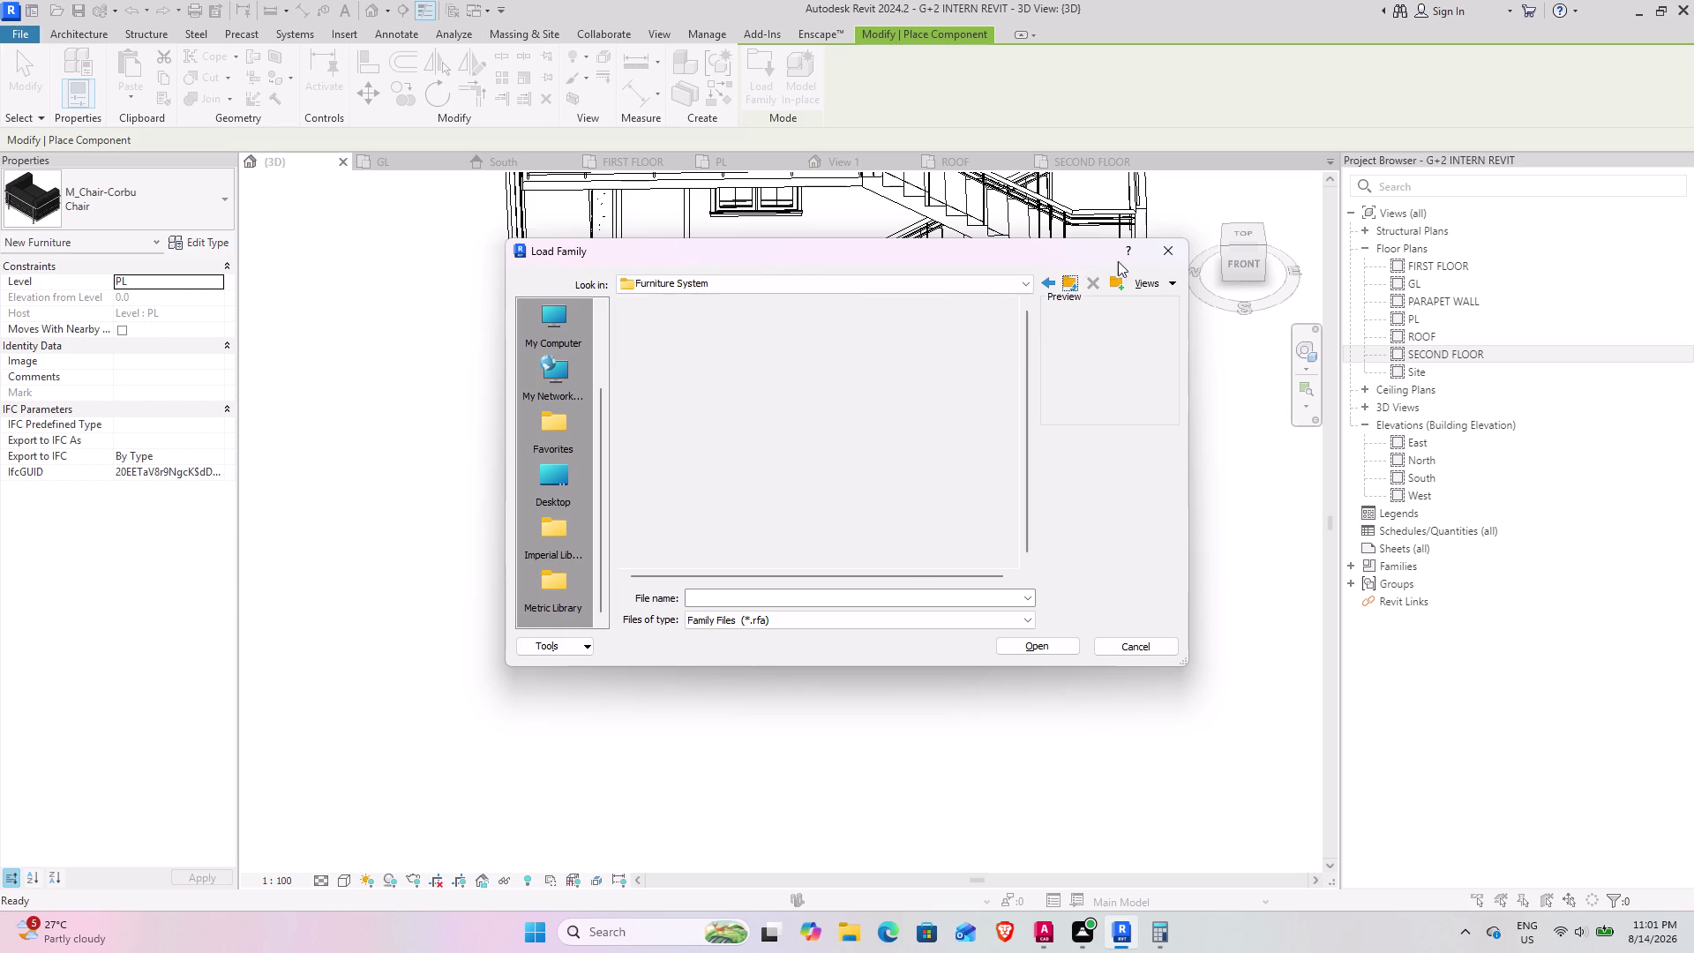
click(1154, 248)
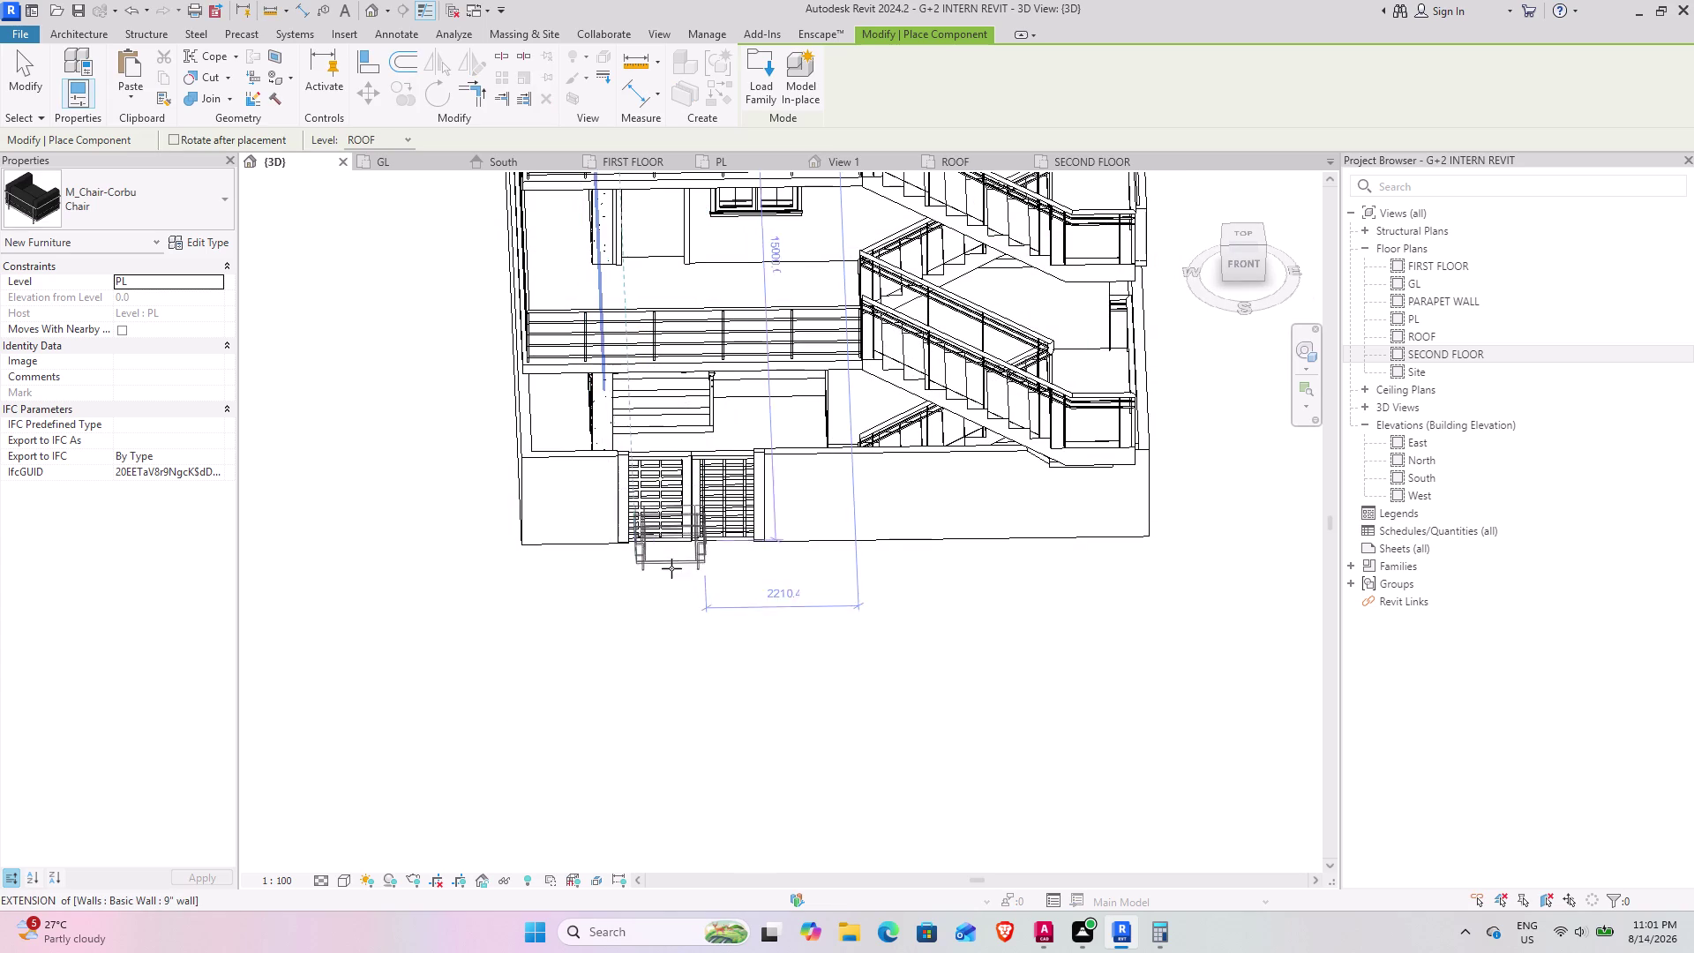
click(20, 77)
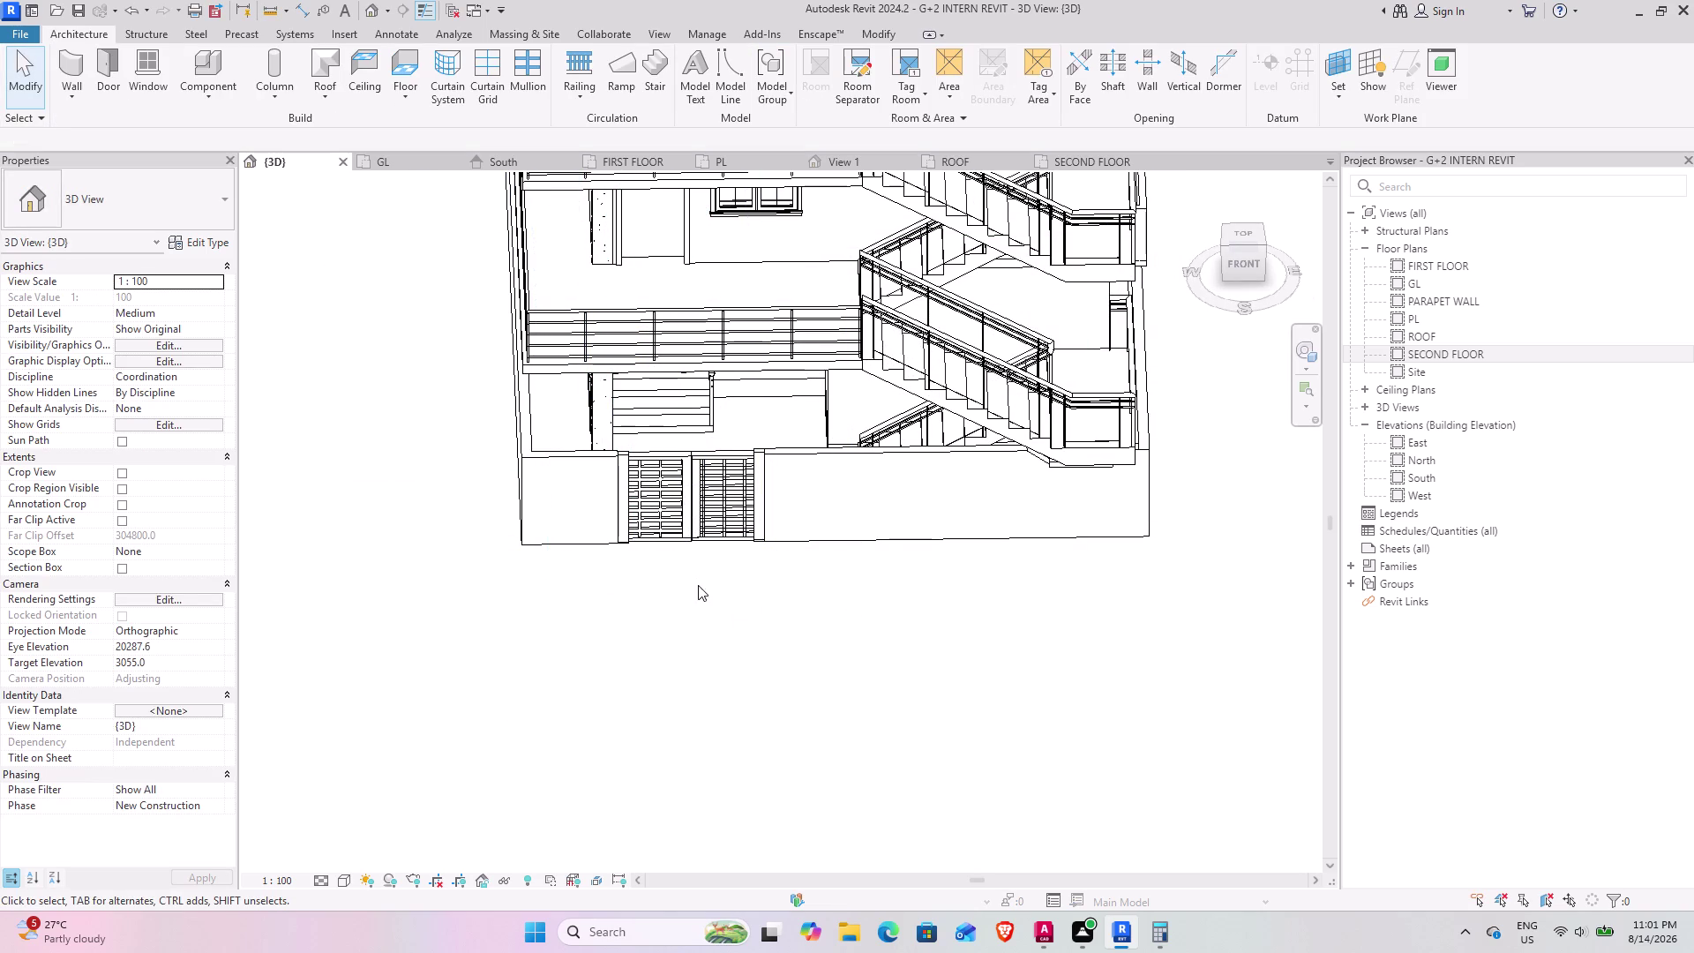
Orbit the model to view its ground level from below, then switch to the South elevation.
middle_drag(605, 648, 600, 510)
middle_drag(631, 499, 520, 839)
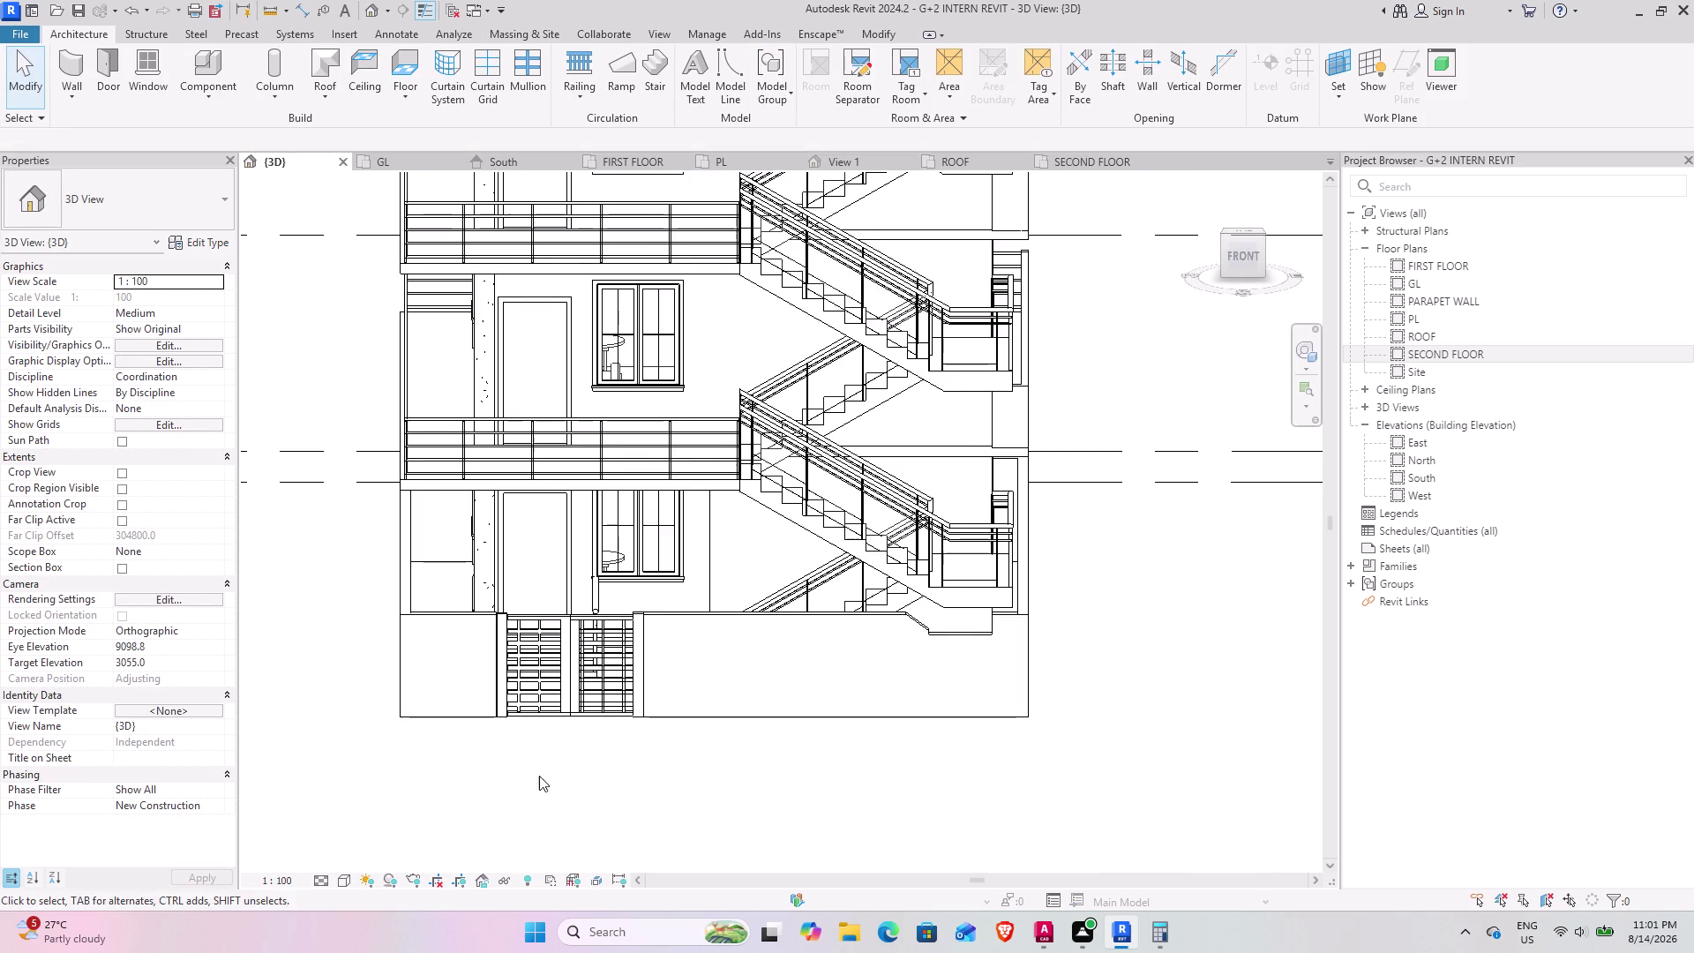
middle_drag(562, 738, 636, 592)
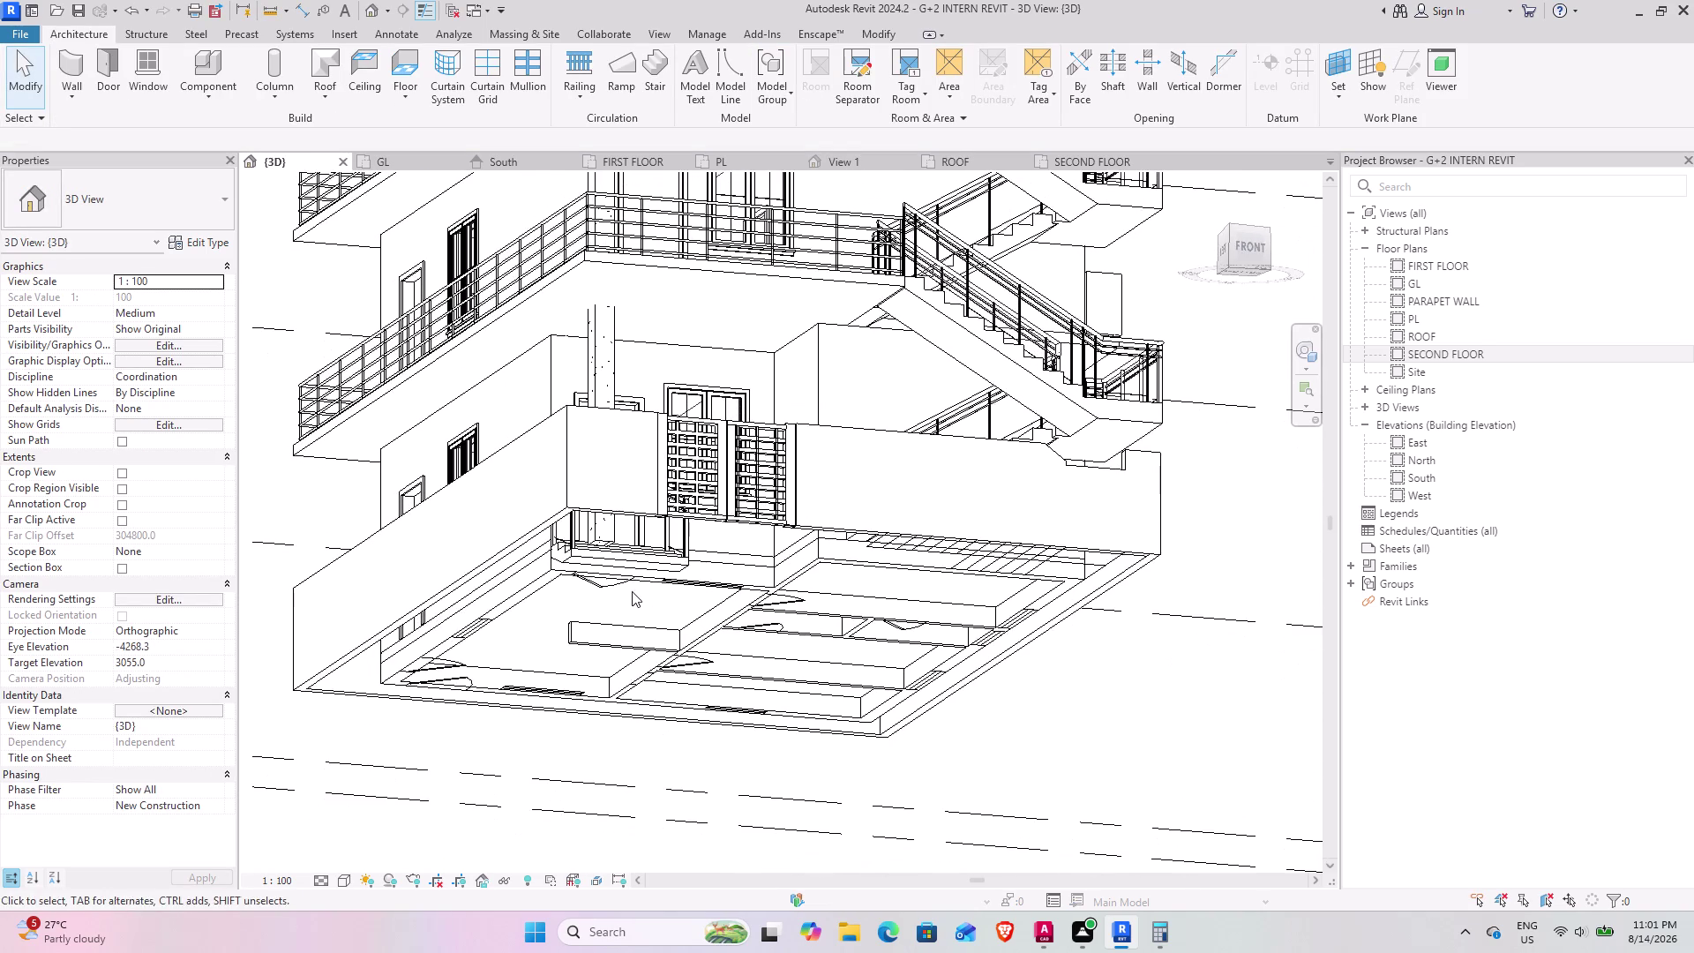
middle_drag(582, 650, 548, 688)
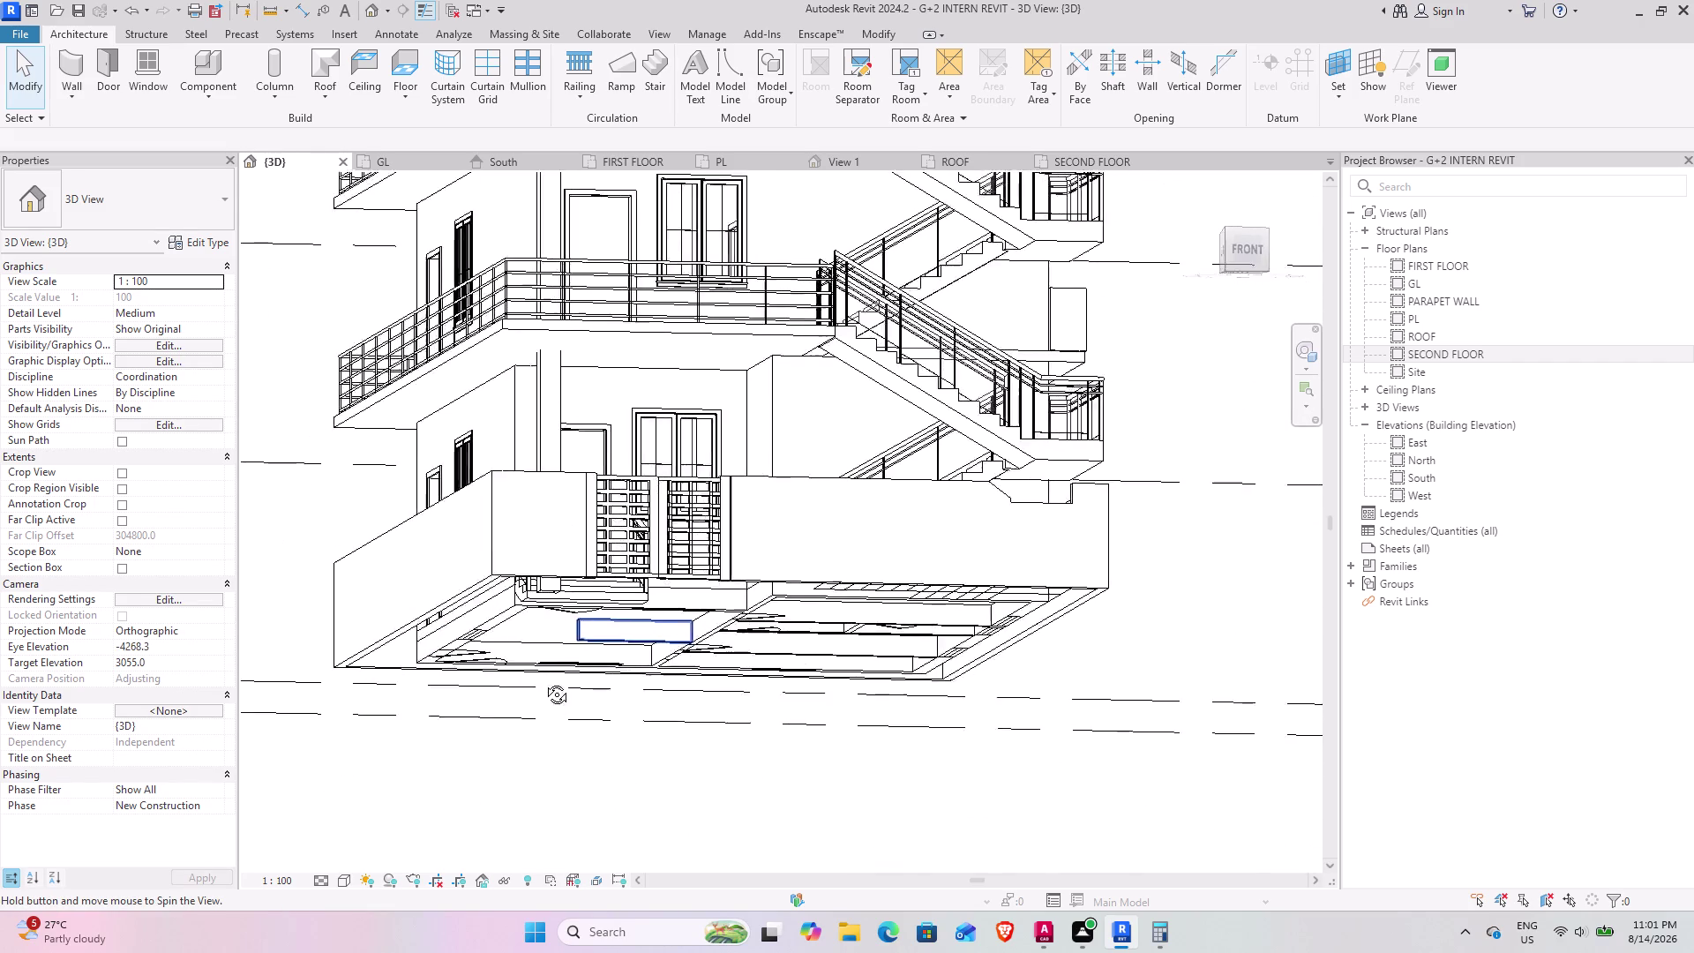
middle_drag(548, 688, 522, 687)
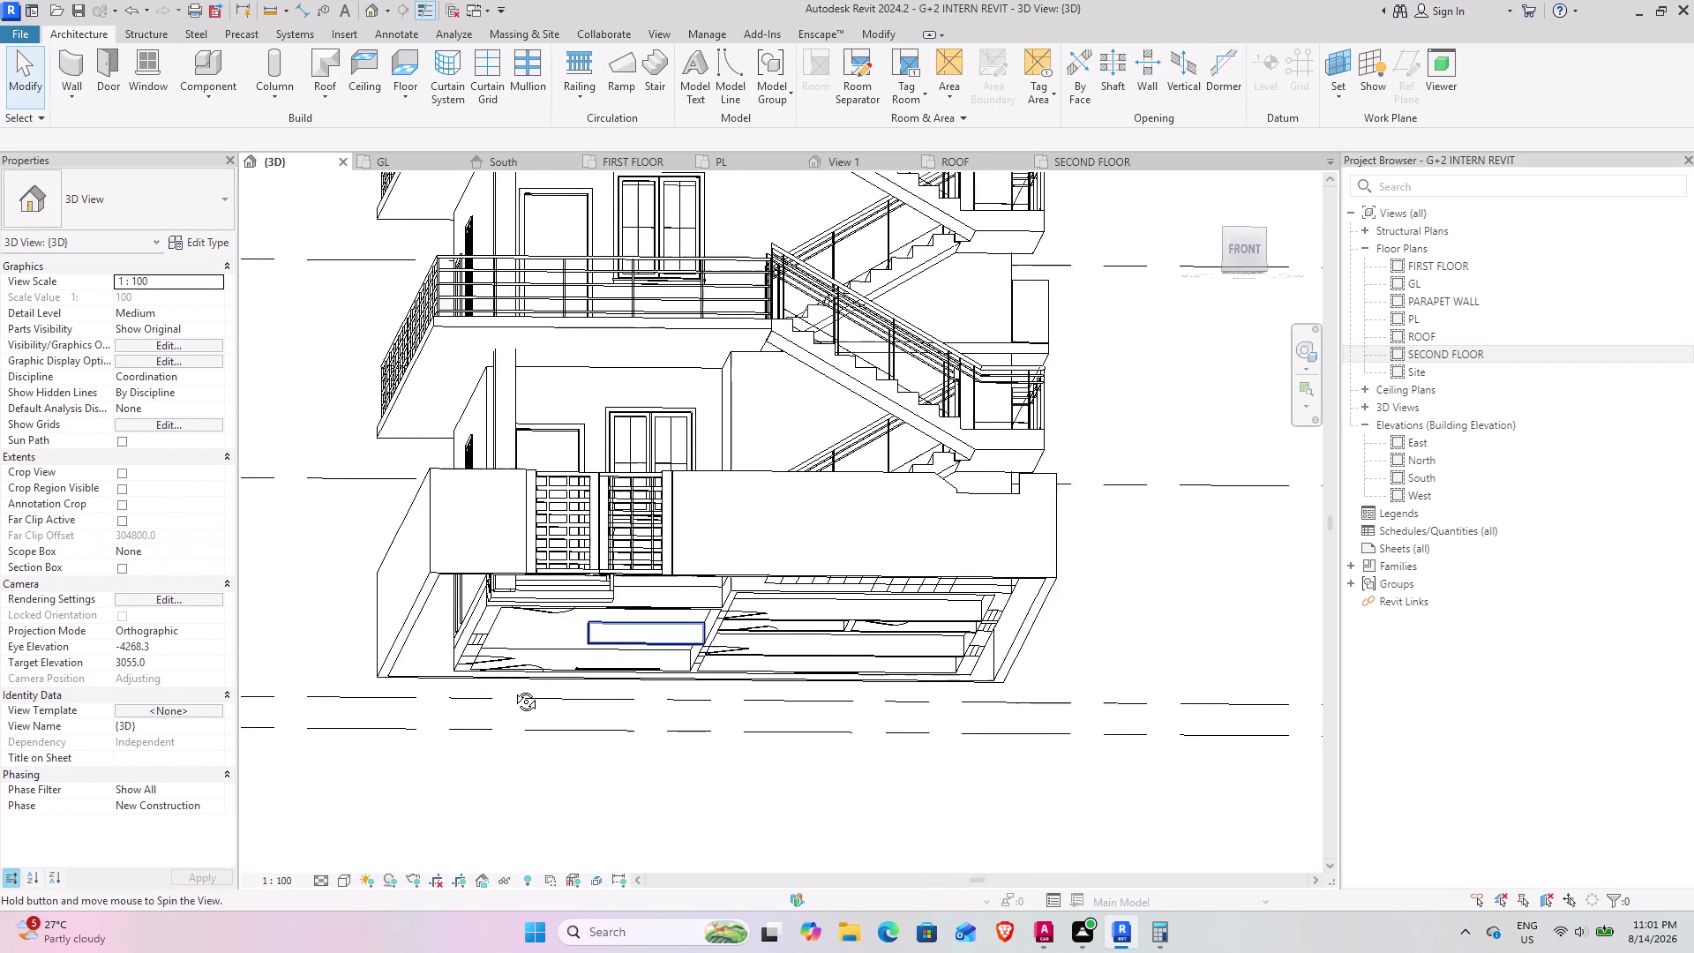
middle_drag(522, 687, 472, 736)
scroll(down, 3)
scroll(down, 3)
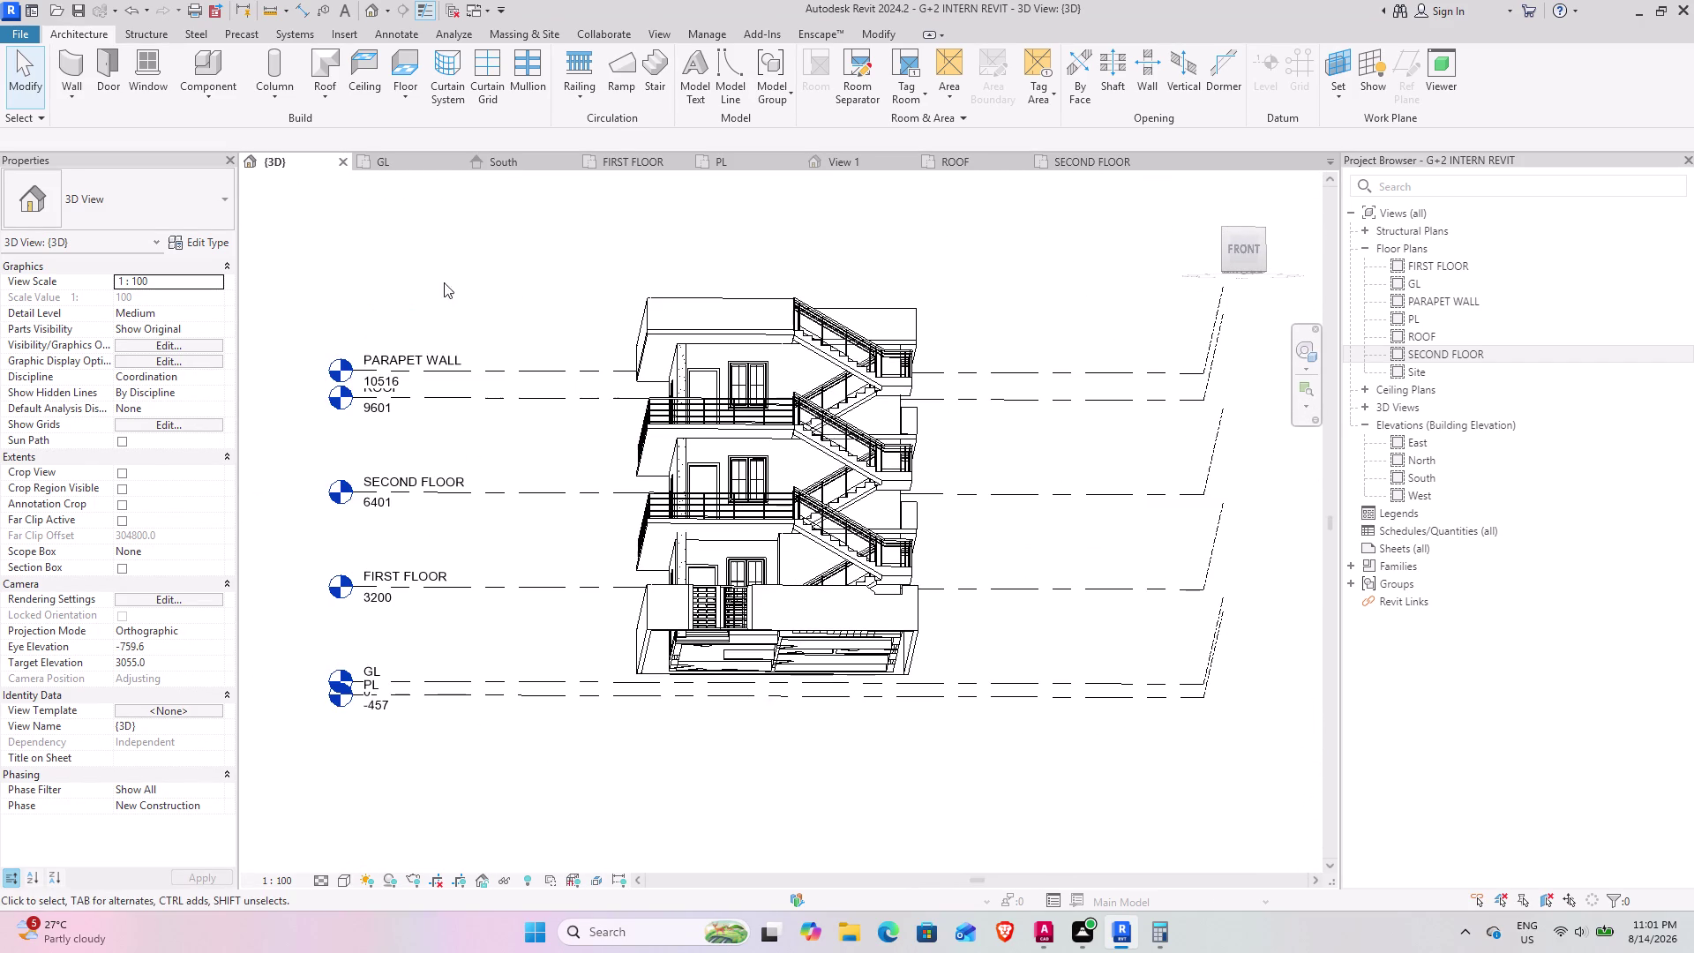
click(517, 168)
scroll(down, 3)
Zoom to the GL and PL level heads, select then release PL, and open the PL plan.
middle_drag(622, 711, 766, 619)
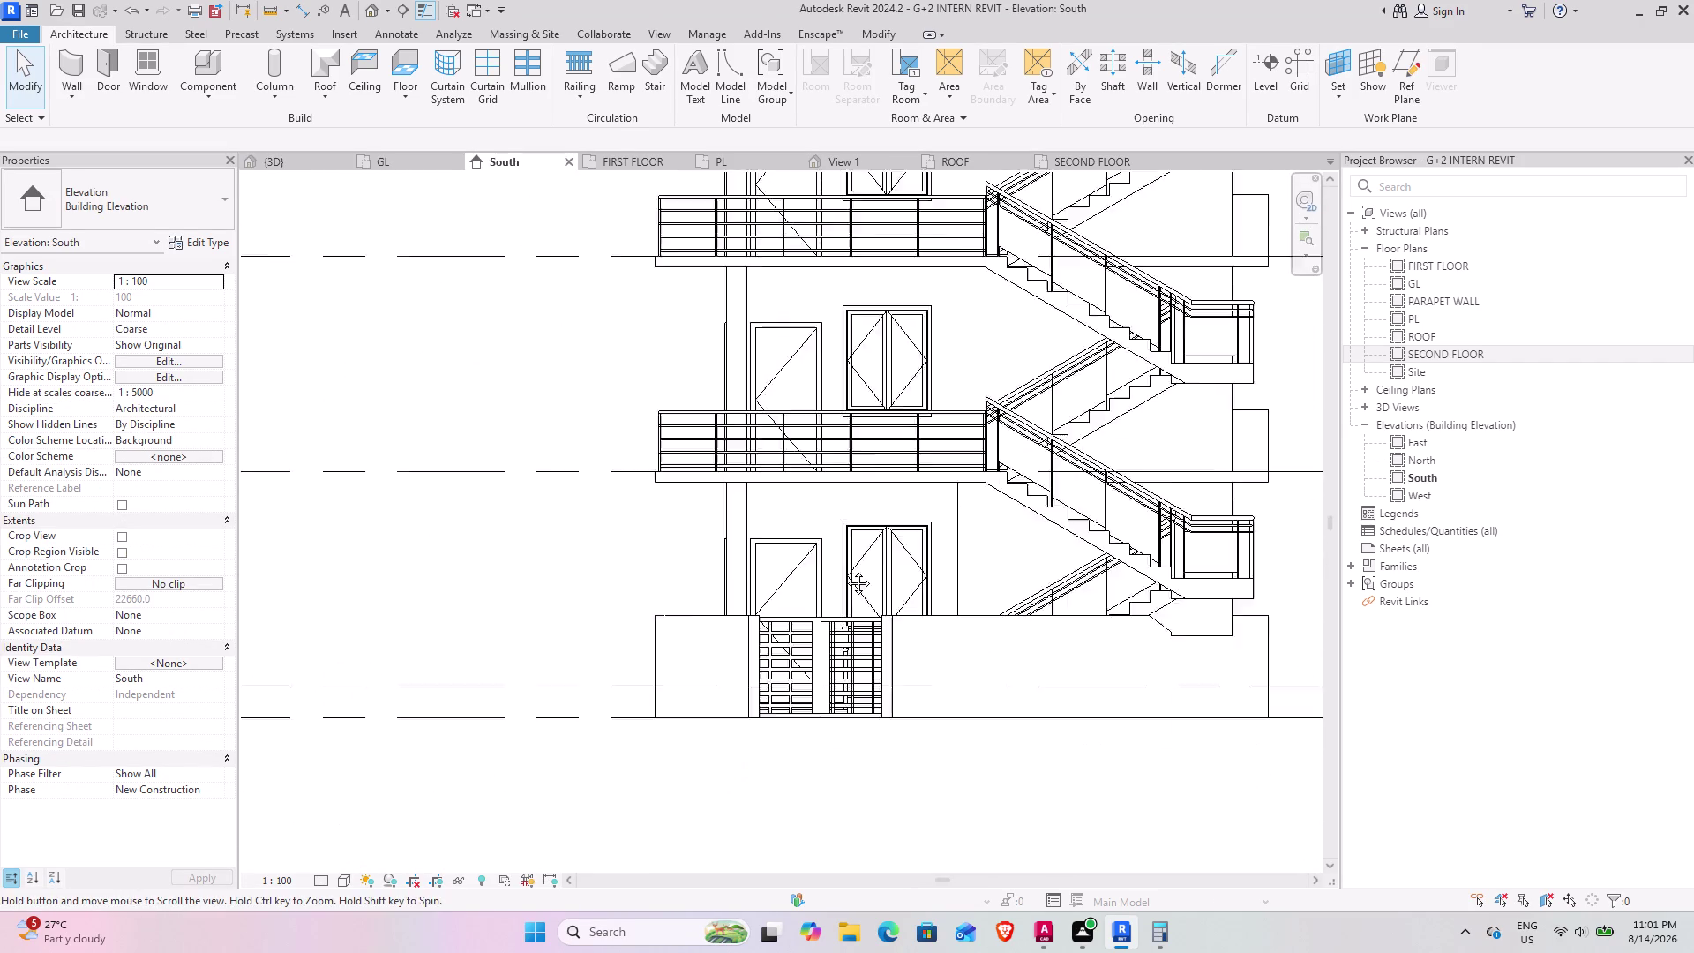
middle_drag(765, 619, 1007, 476)
scroll(down, 3)
middle_drag(896, 623, 356, 640)
middle_drag(853, 676, 729, 705)
scroll(up, 3)
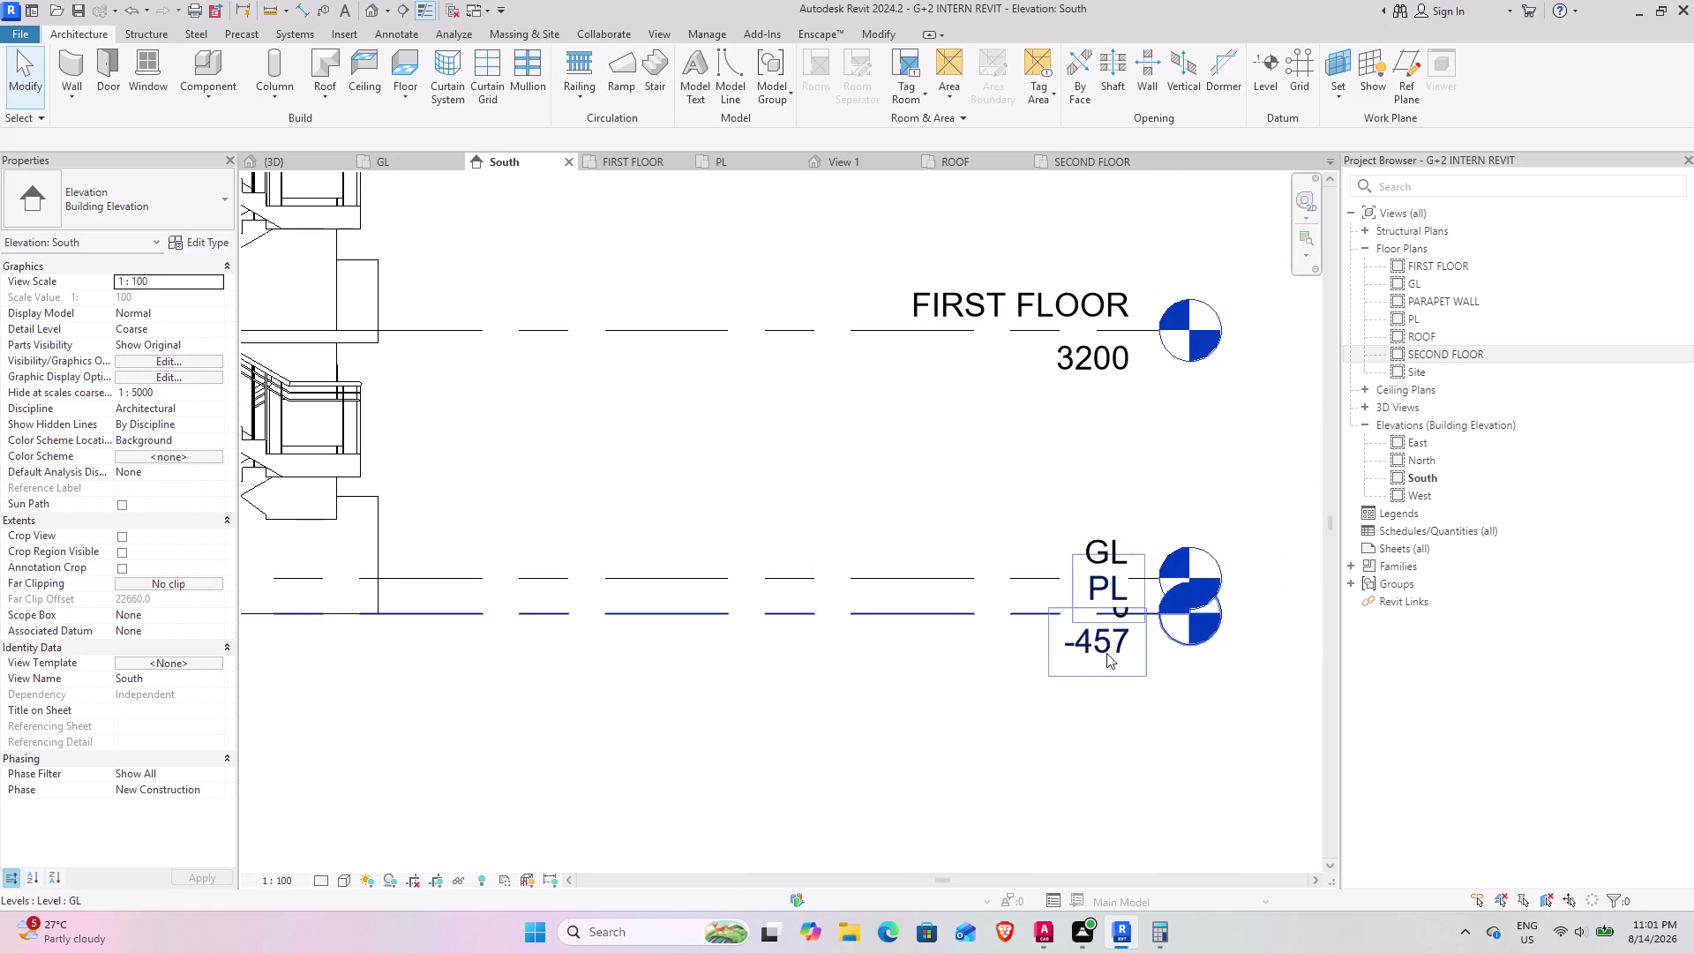
click(1015, 618)
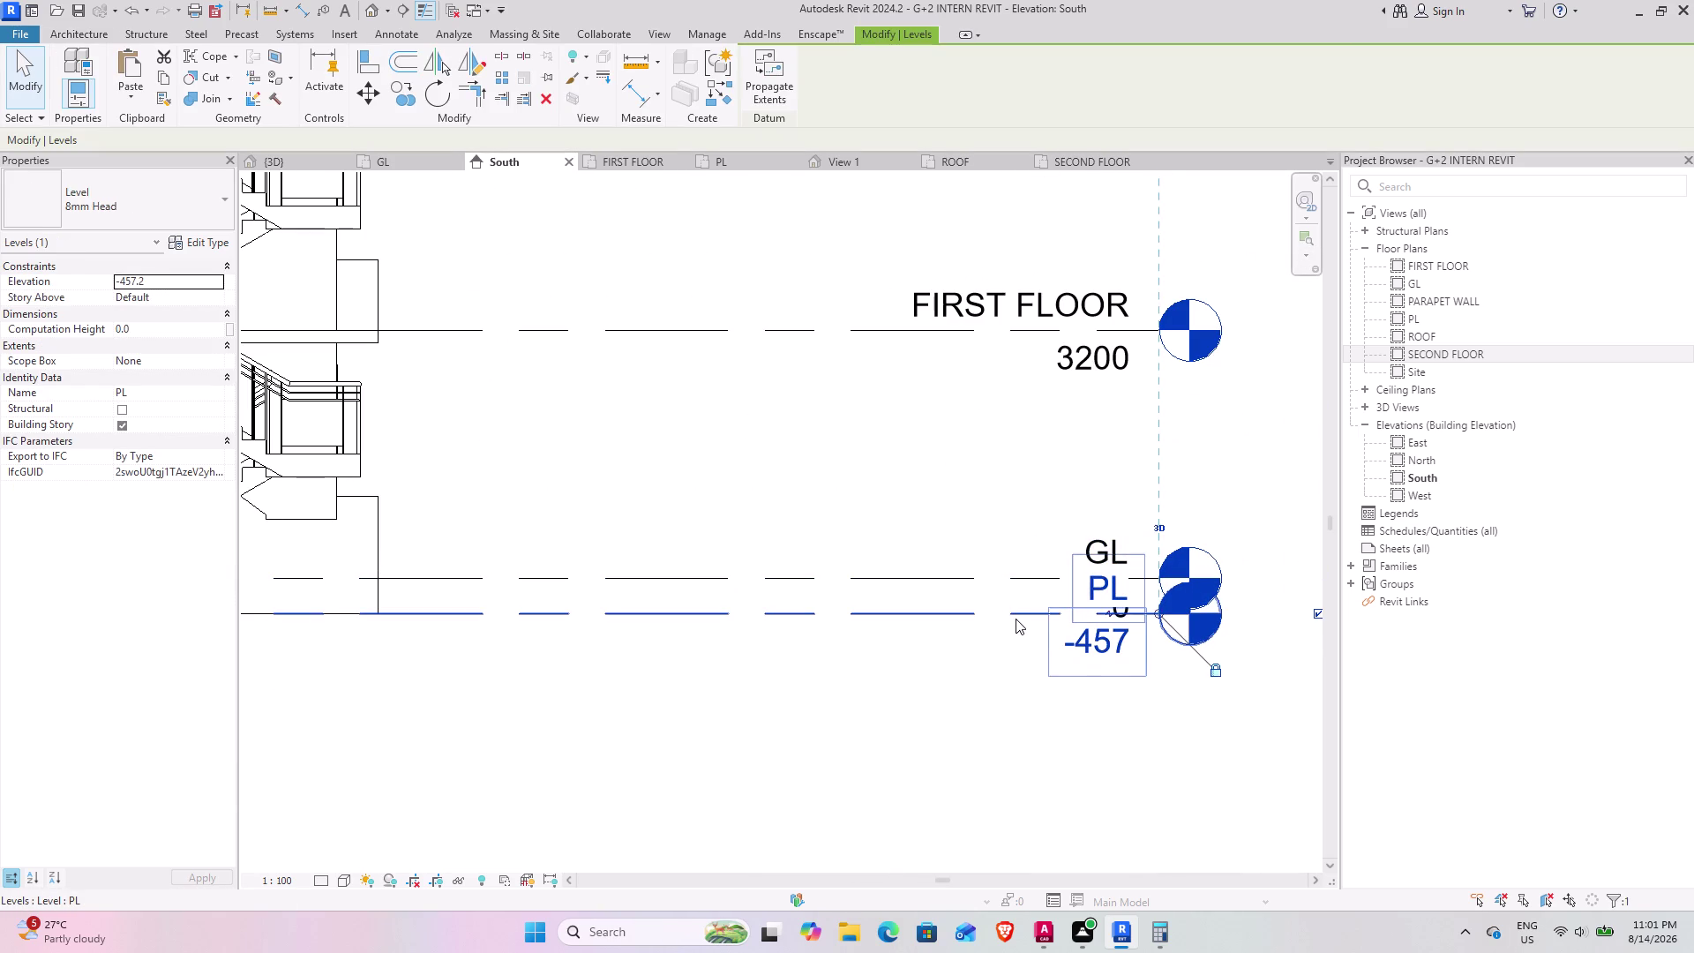
key(Escape)
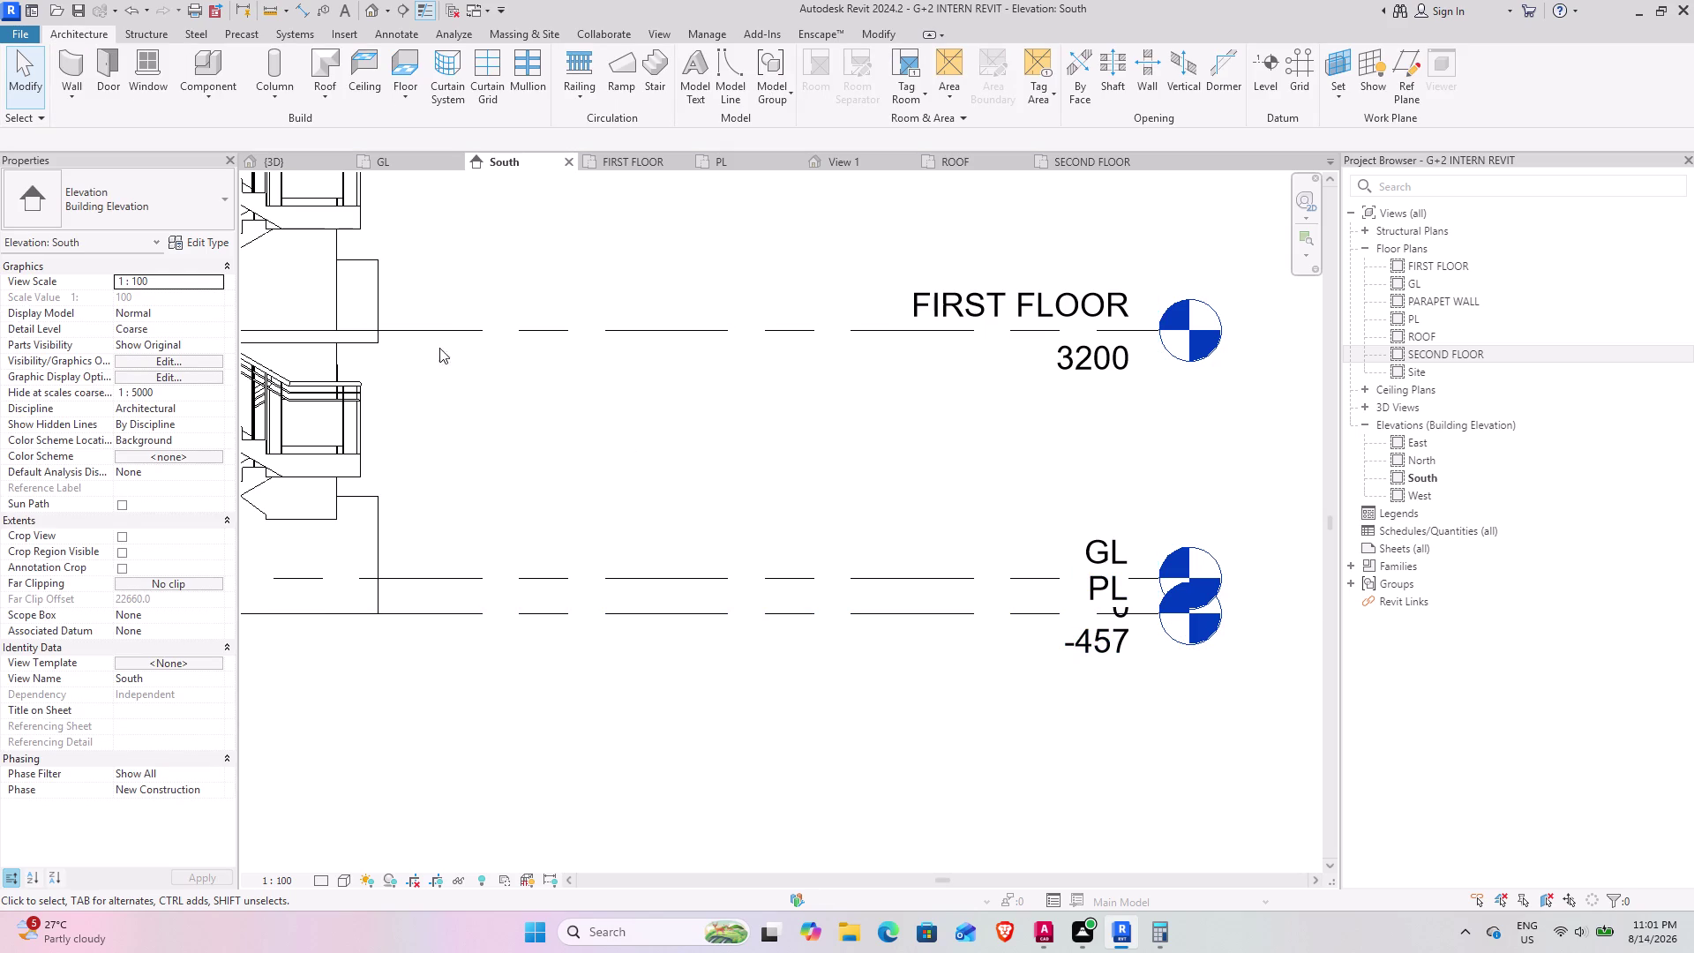
double_click(722, 172)
Start a new Floor with the Rectangle tool and place its top-left corner on the PL plan.
scroll(down, 3)
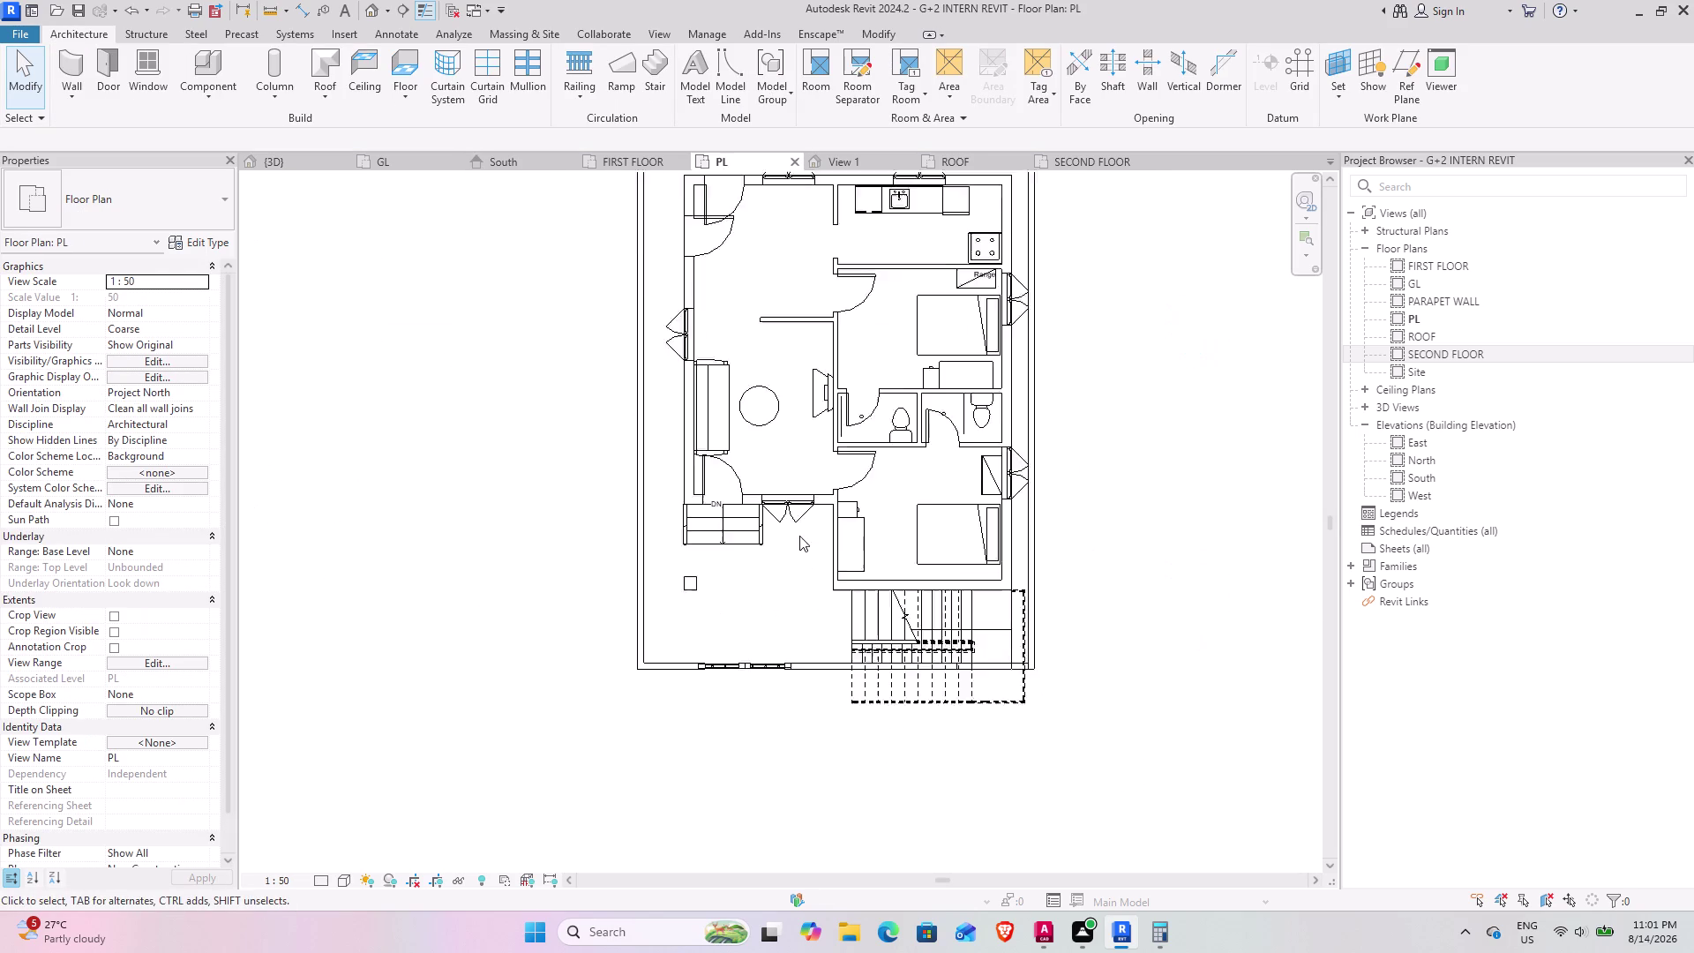
scroll(down, 3)
middle_drag(844, 523, 772, 621)
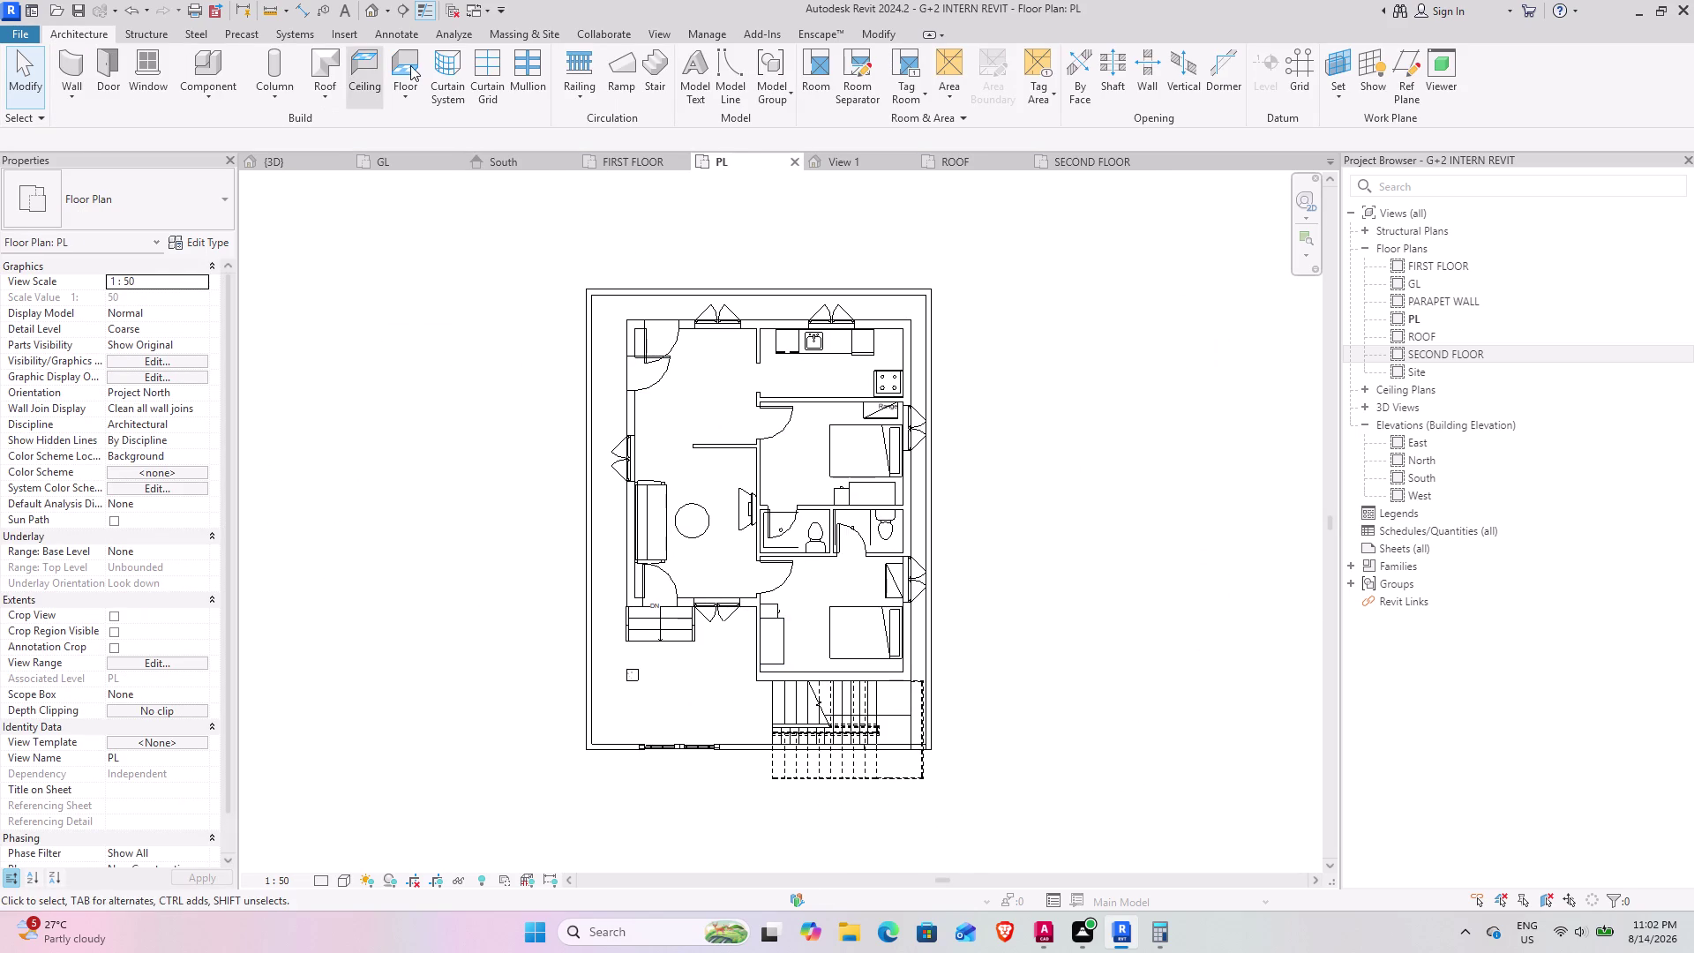
click(411, 65)
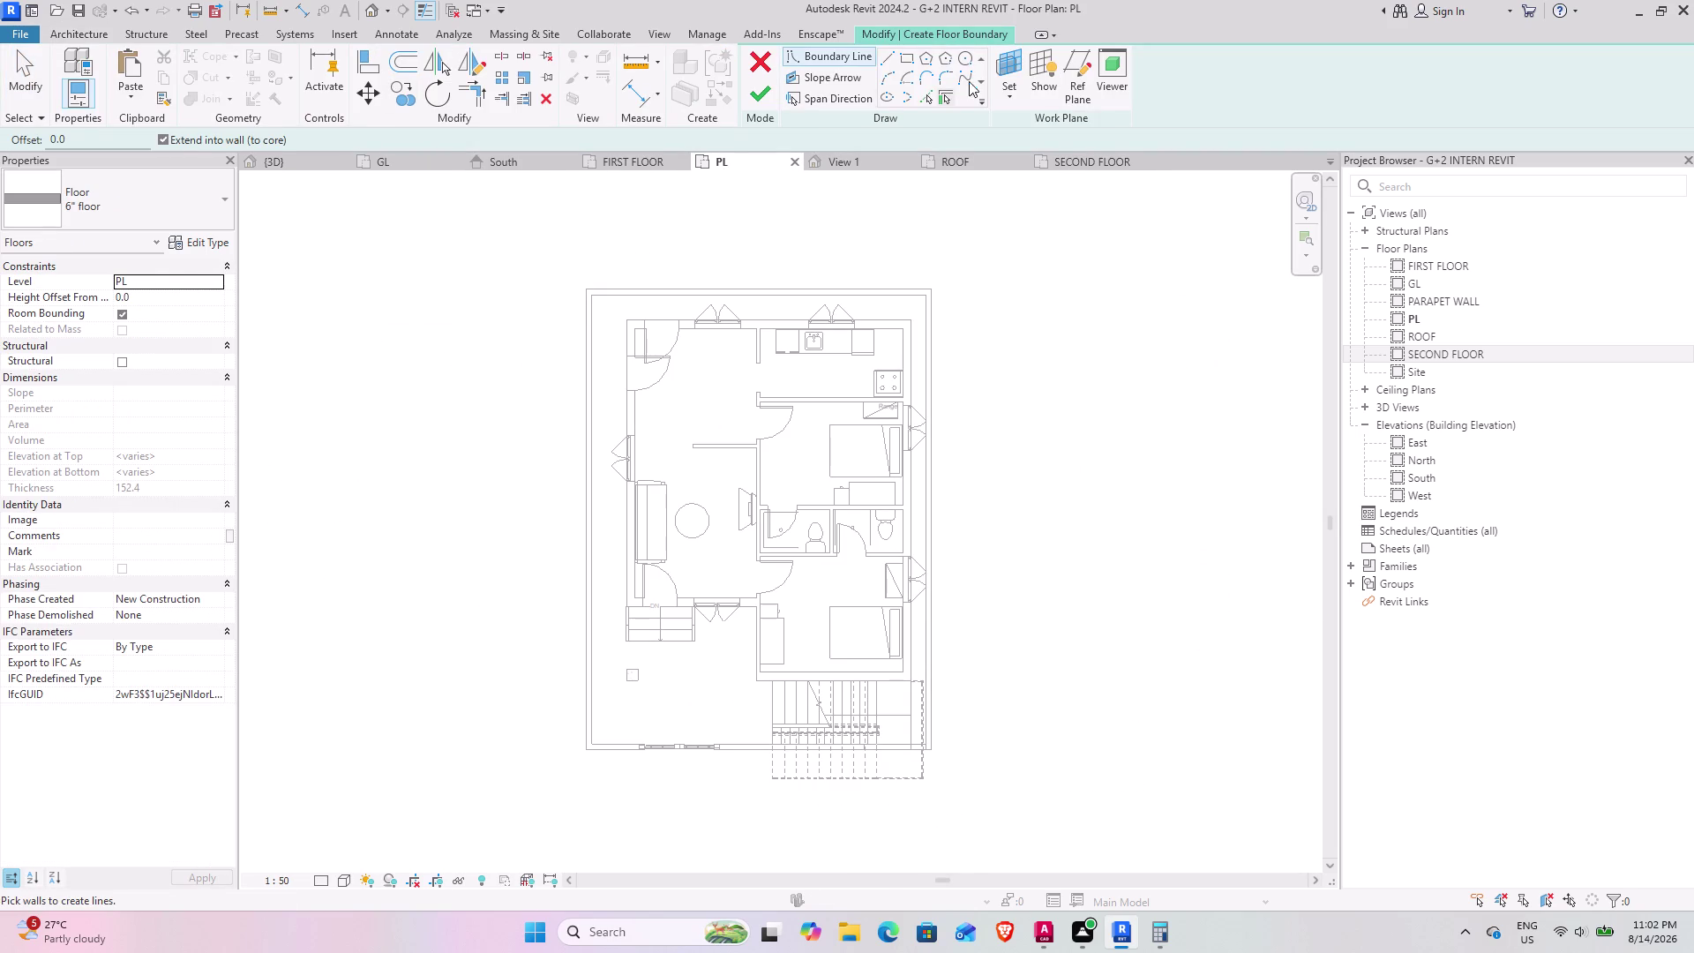
click(913, 55)
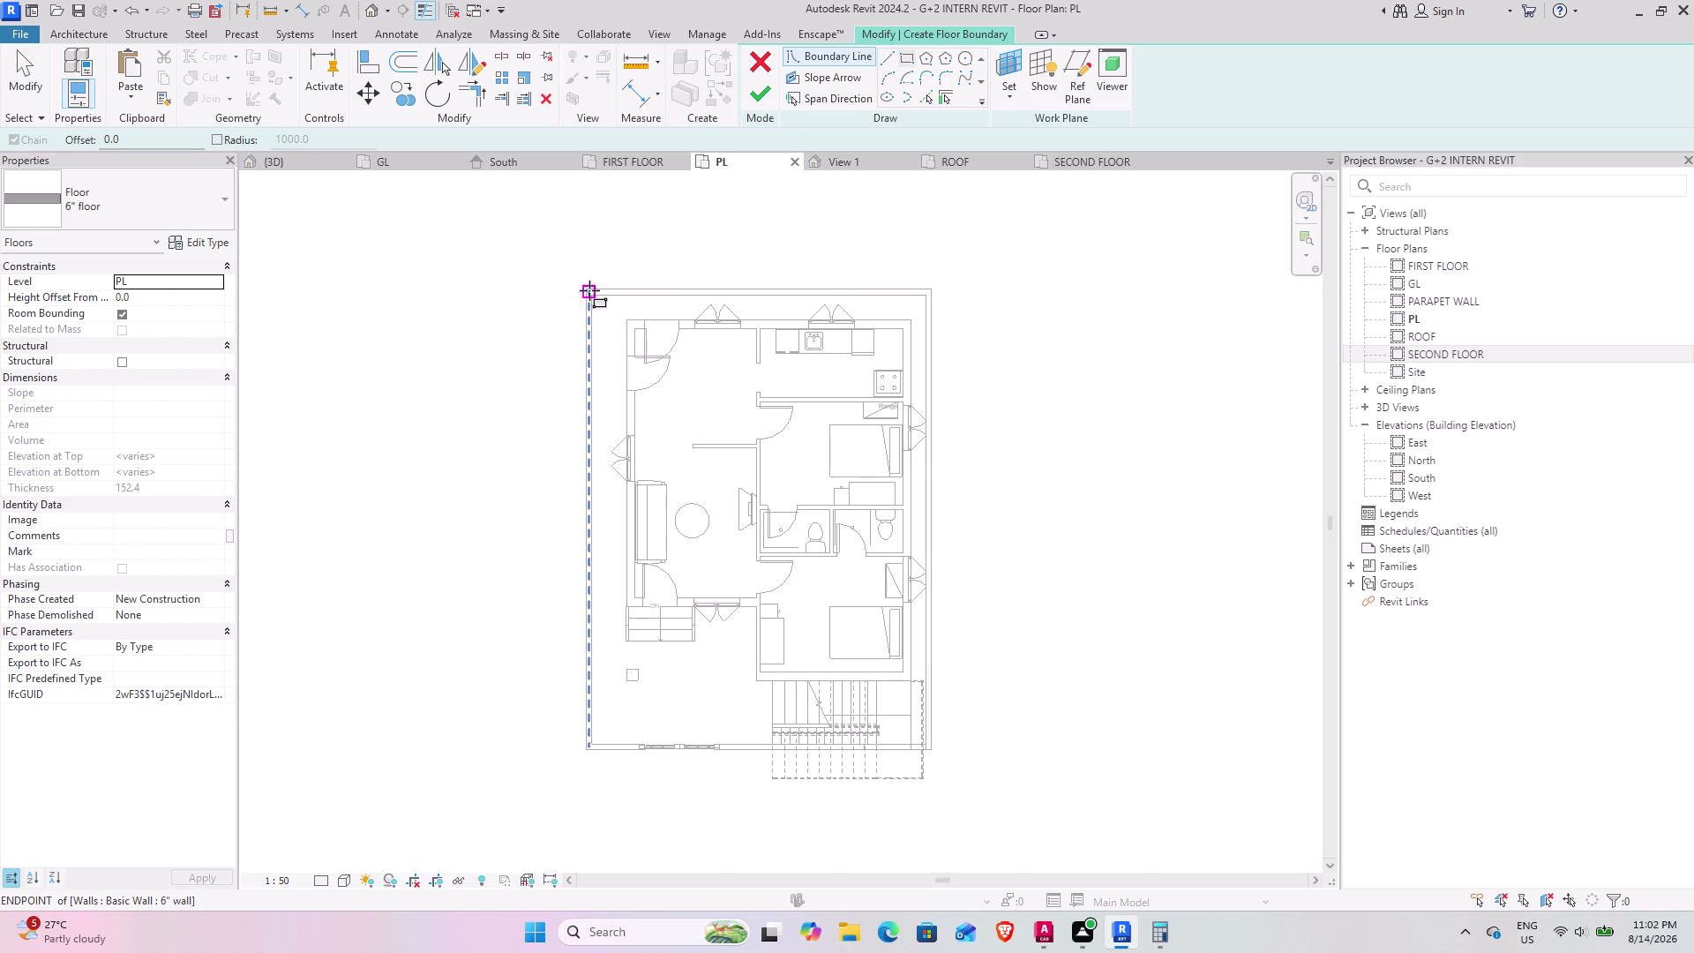
scroll(up, 3)
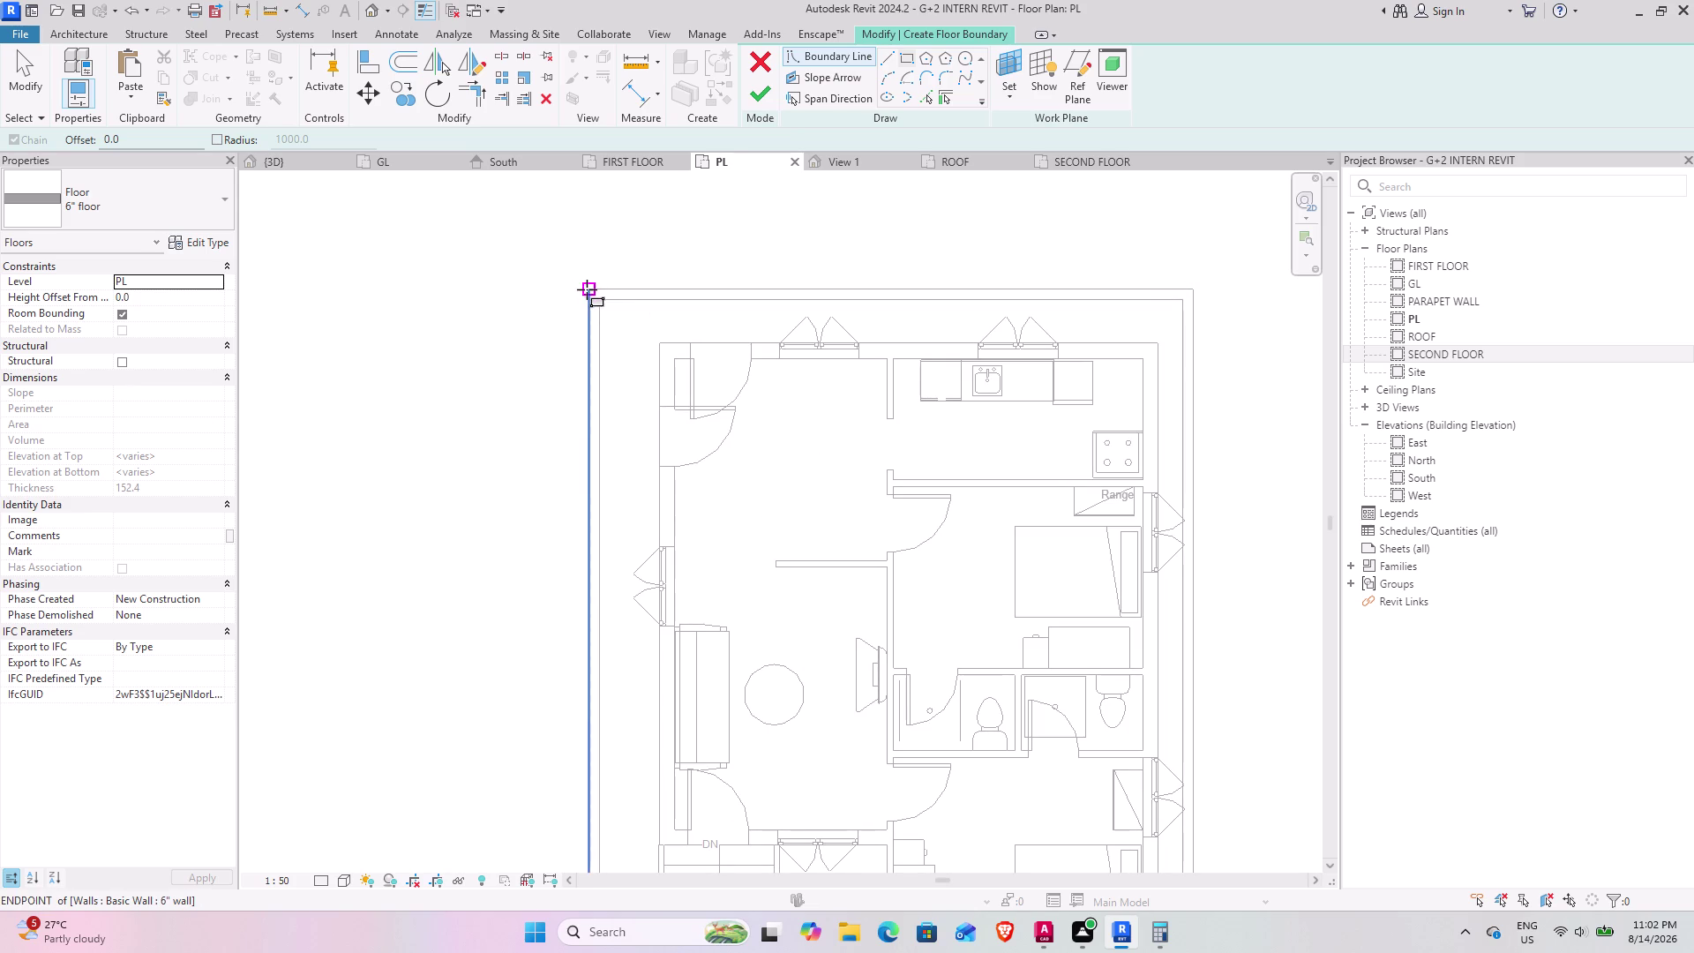
click(586, 289)
Pan to the plan's bottom-right corner, then cancel the unfinished rectangle.
scroll(down, 3)
middle_drag(702, 556, 643, 292)
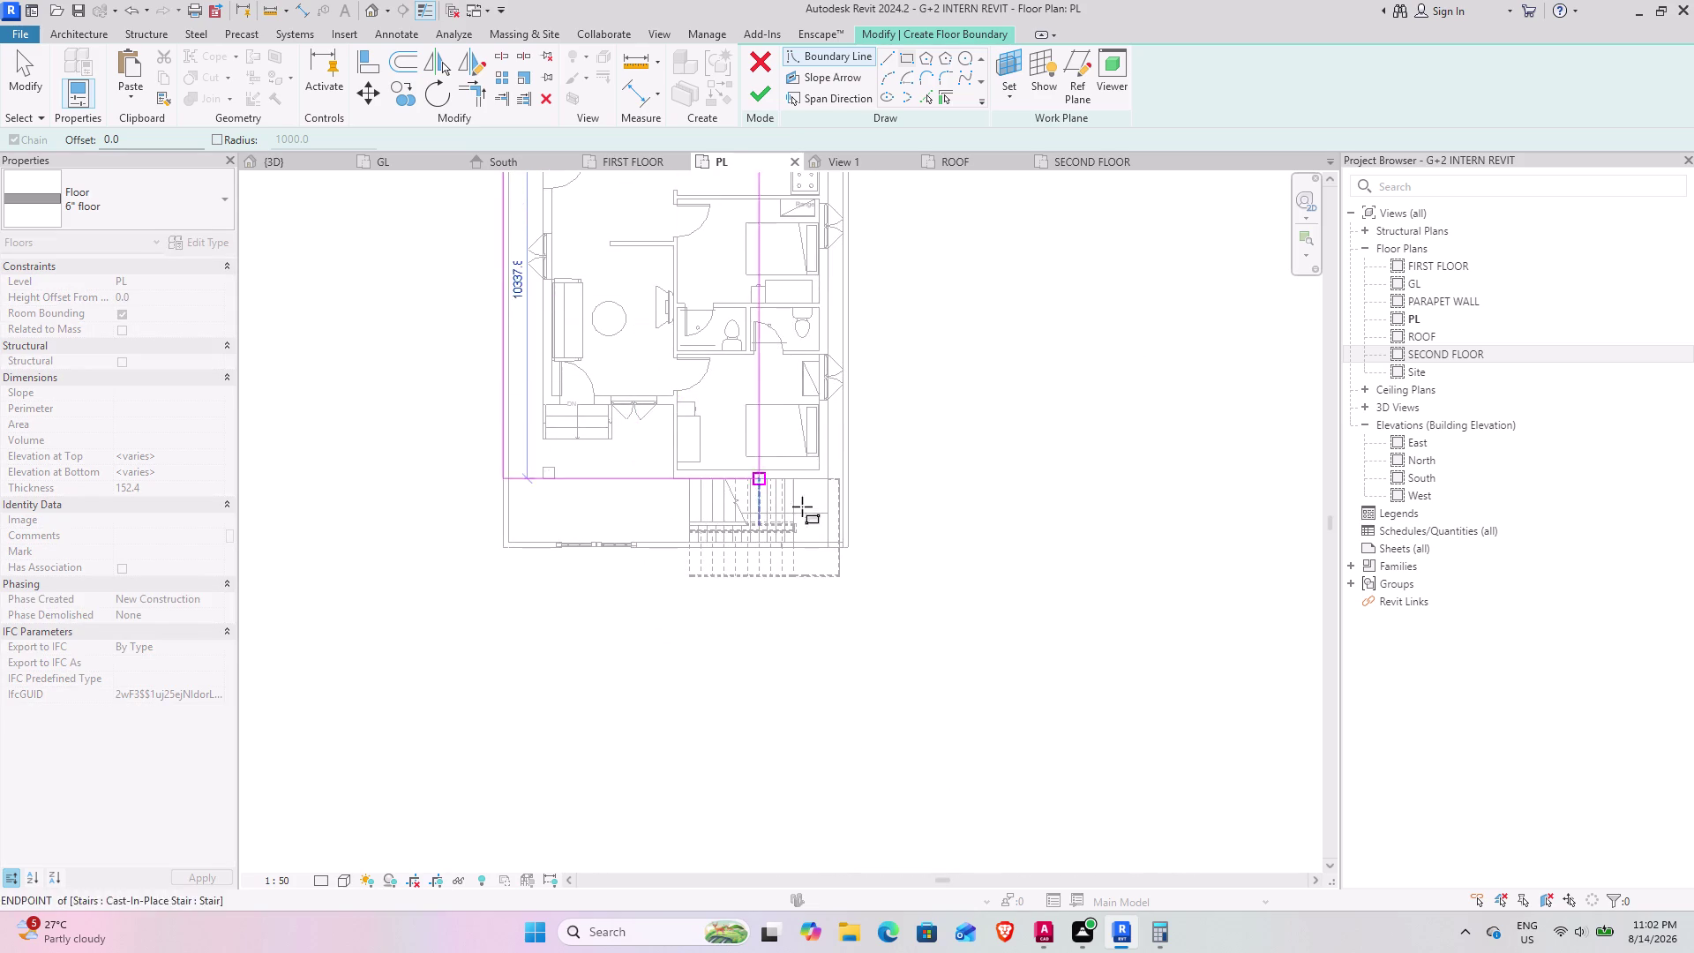
scroll(up, 3)
scroll(up, 3)
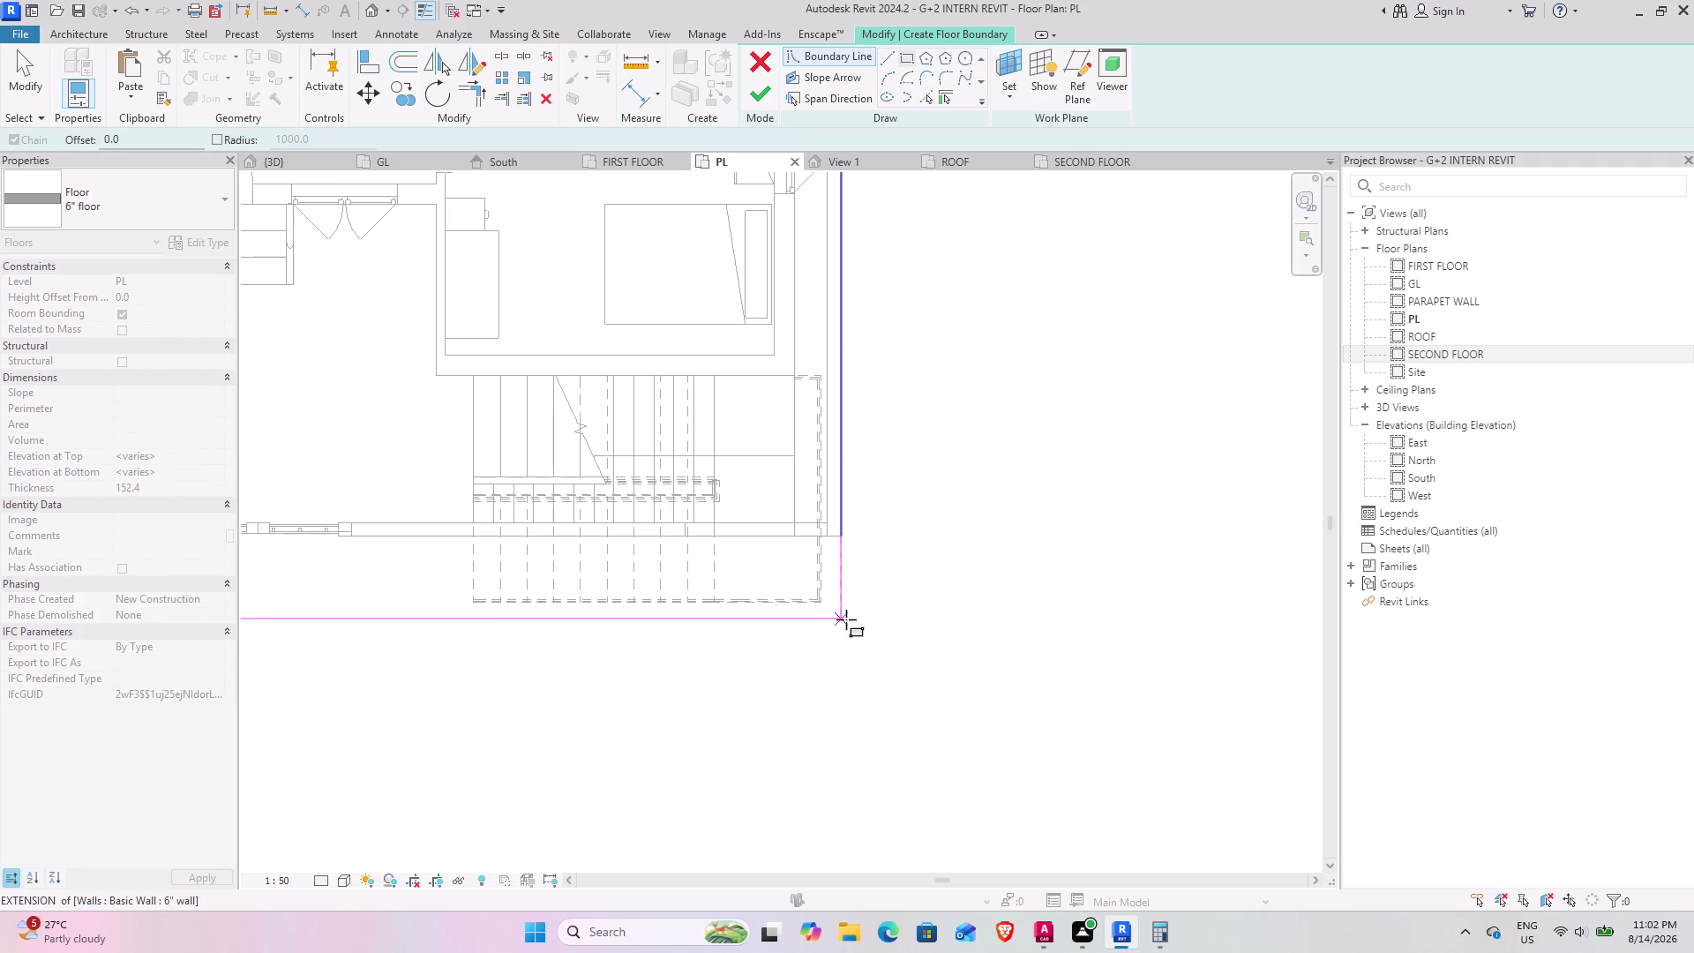
scroll(down, 3)
middle_drag(849, 621, 964, 644)
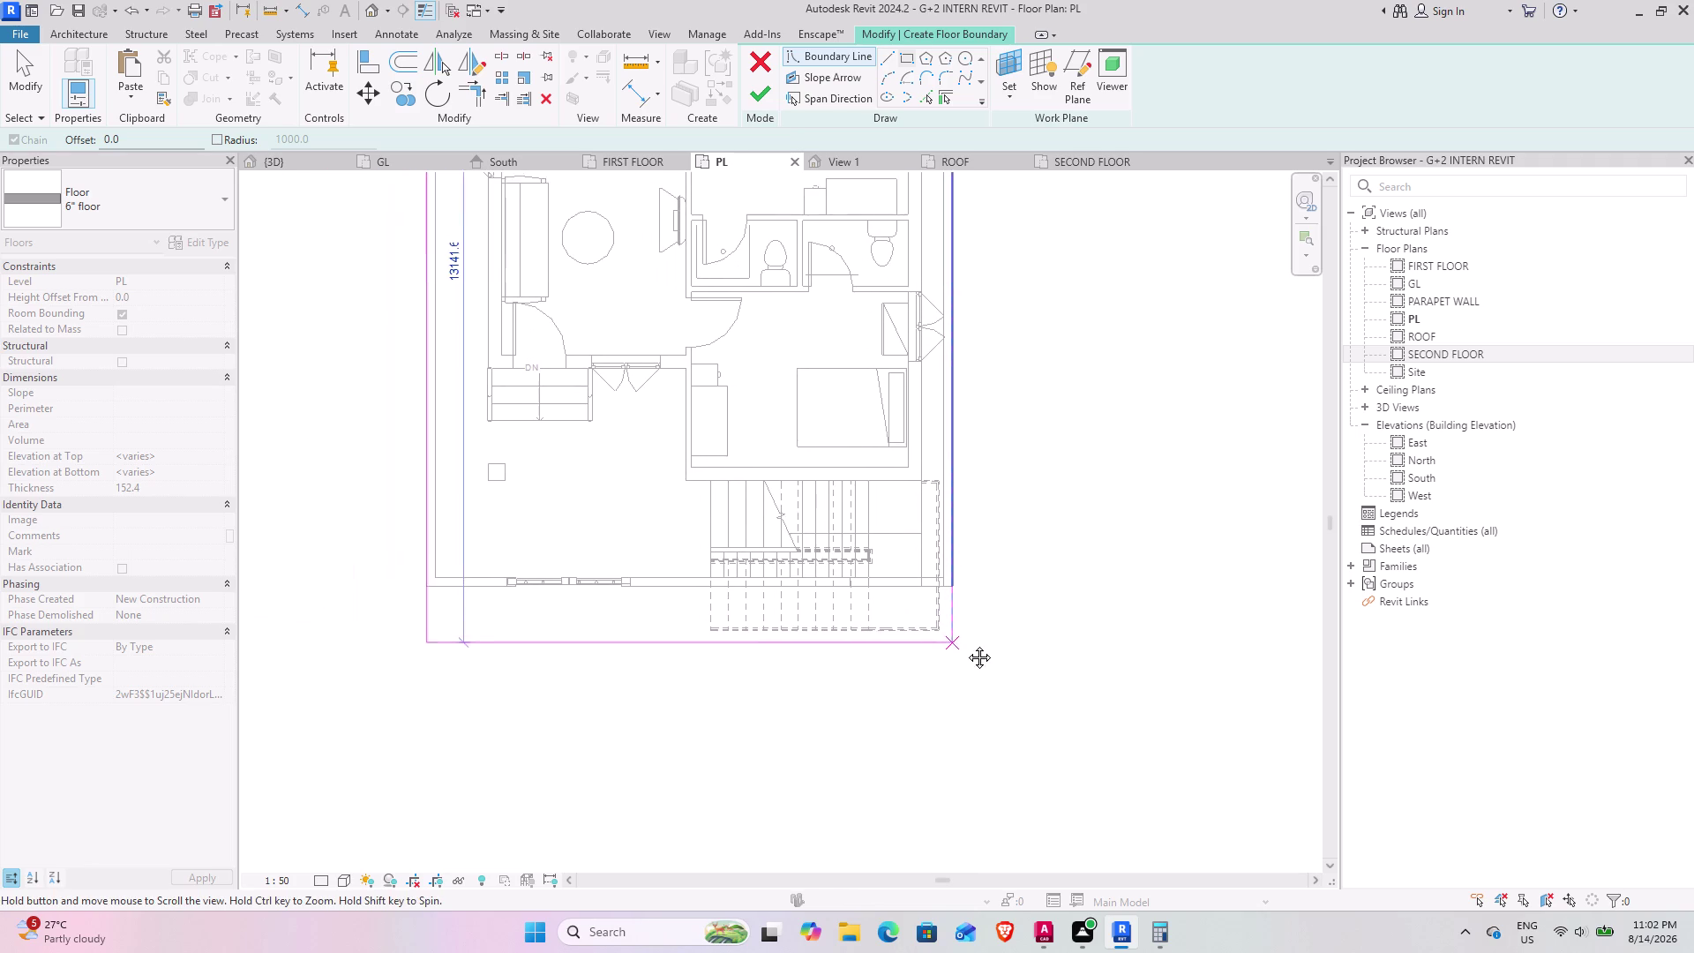
middle_drag(964, 644, 981, 647)
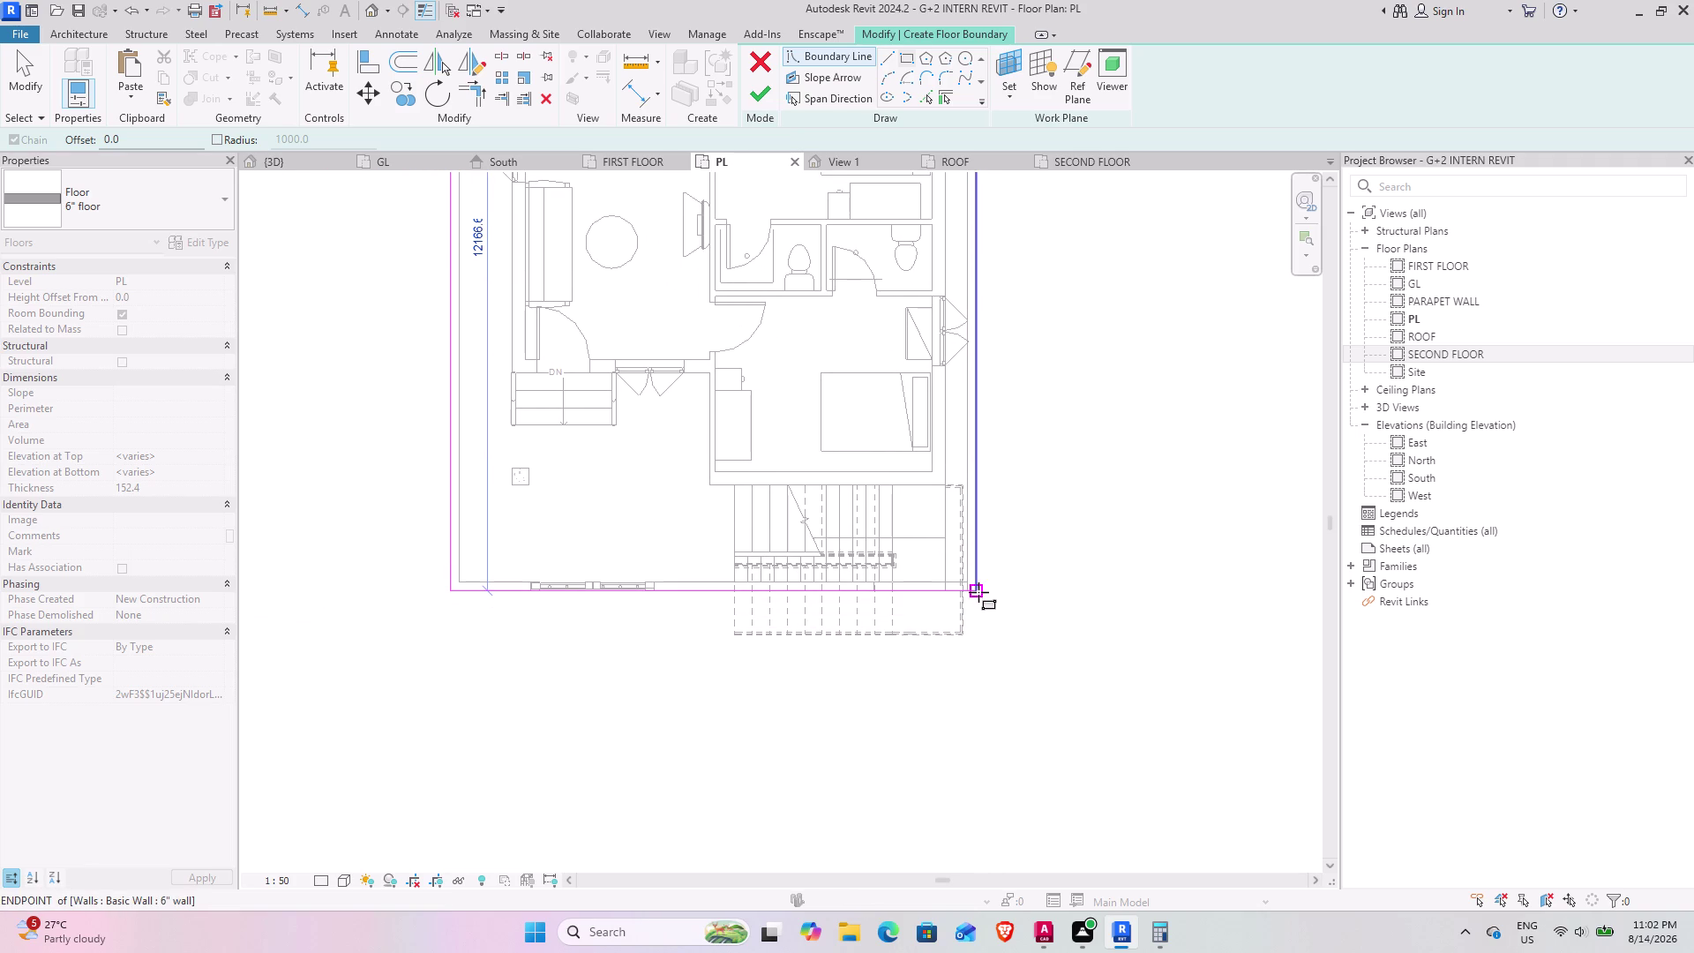
key(Escape)
Exit the floor sketch with Cancel Edit Mode and return to the {3D} view.
key(Escape)
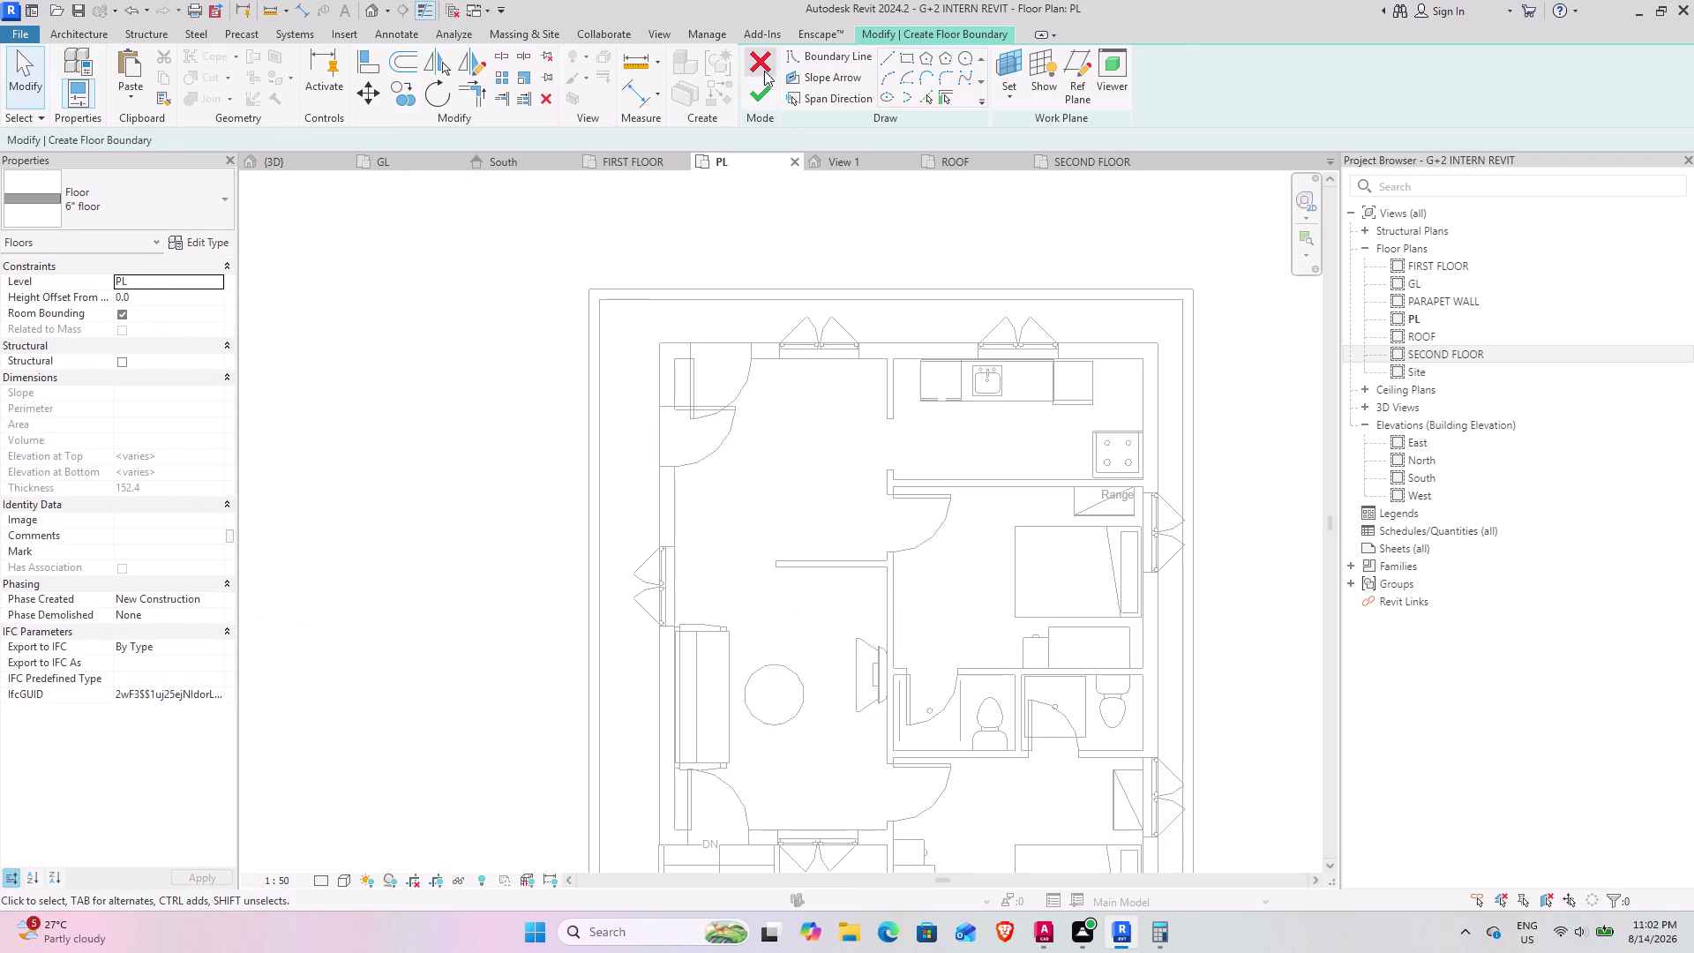
click(764, 70)
click(316, 162)
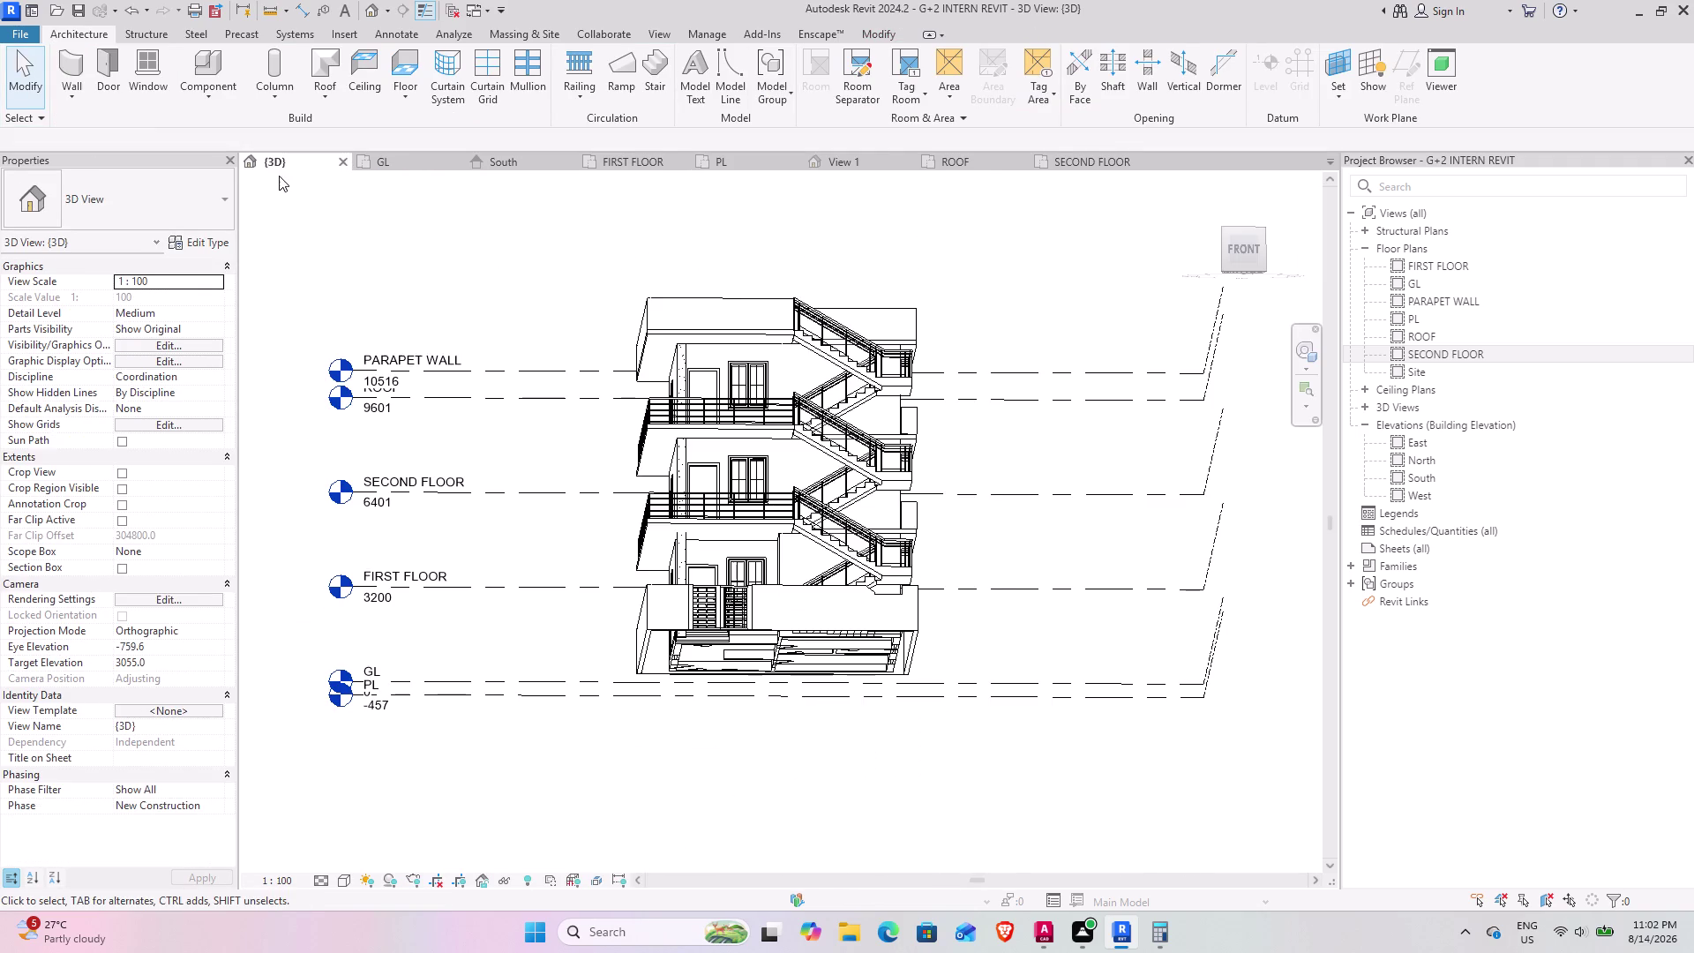
Orbit the model around its left side to a front corner view and clear the selection.
middle_drag(692, 697, 687, 721)
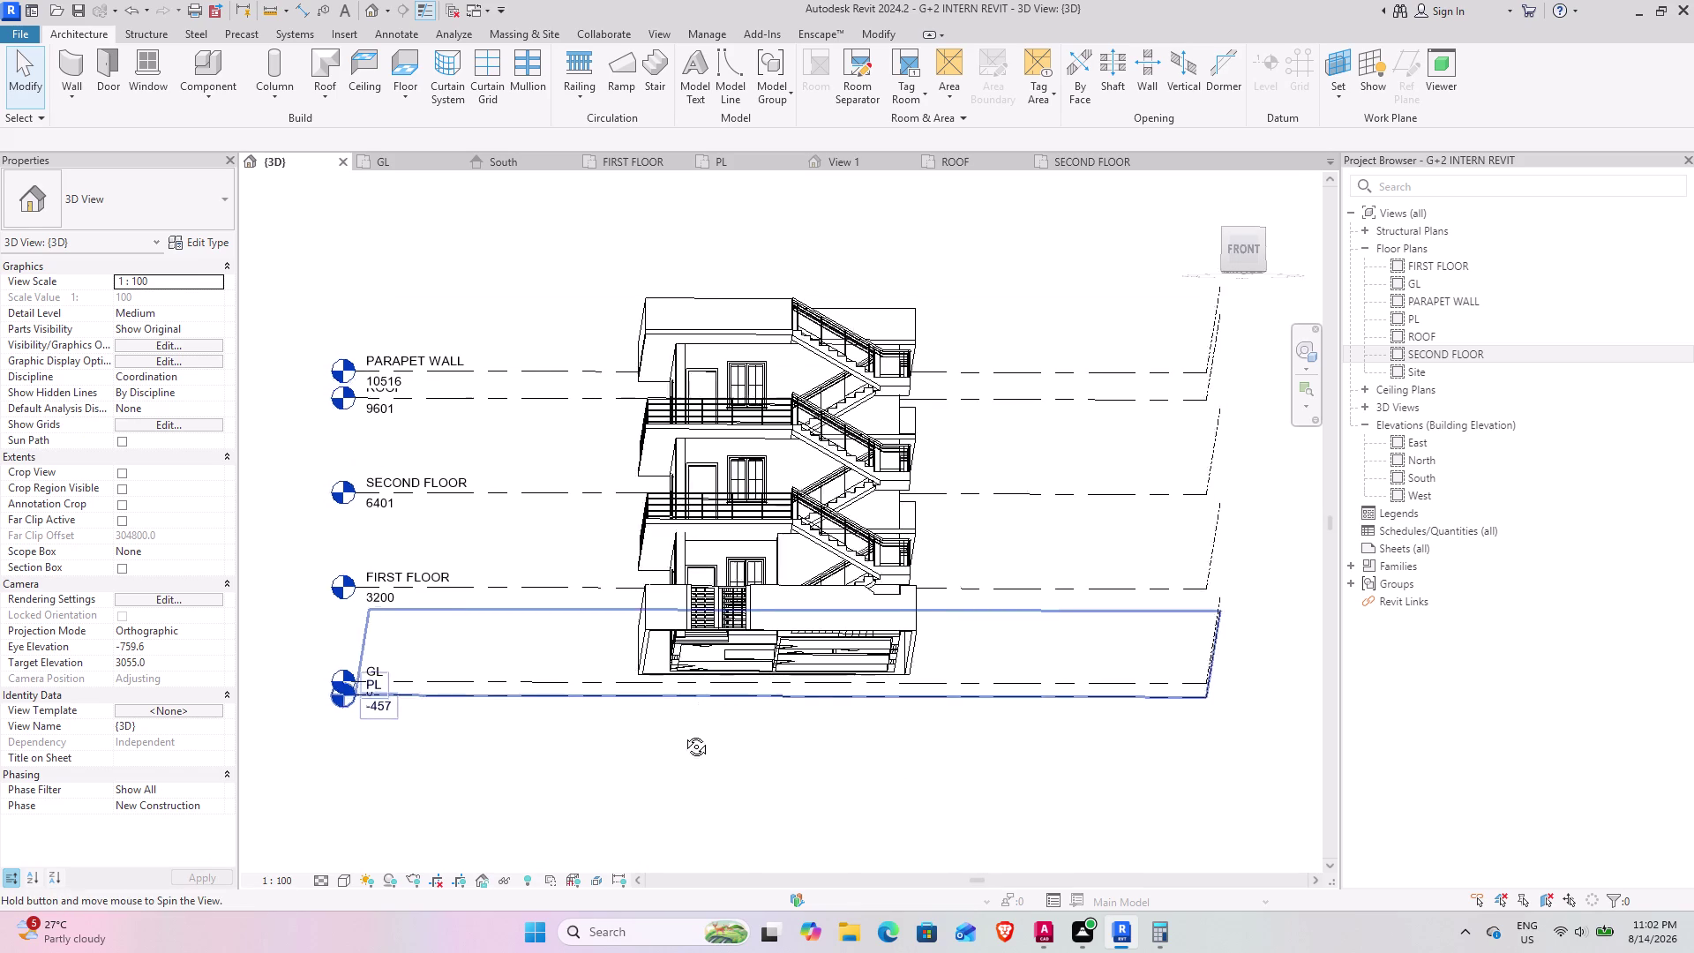
middle_drag(686, 721, 675, 812)
middle_drag(670, 716, 1001, 742)
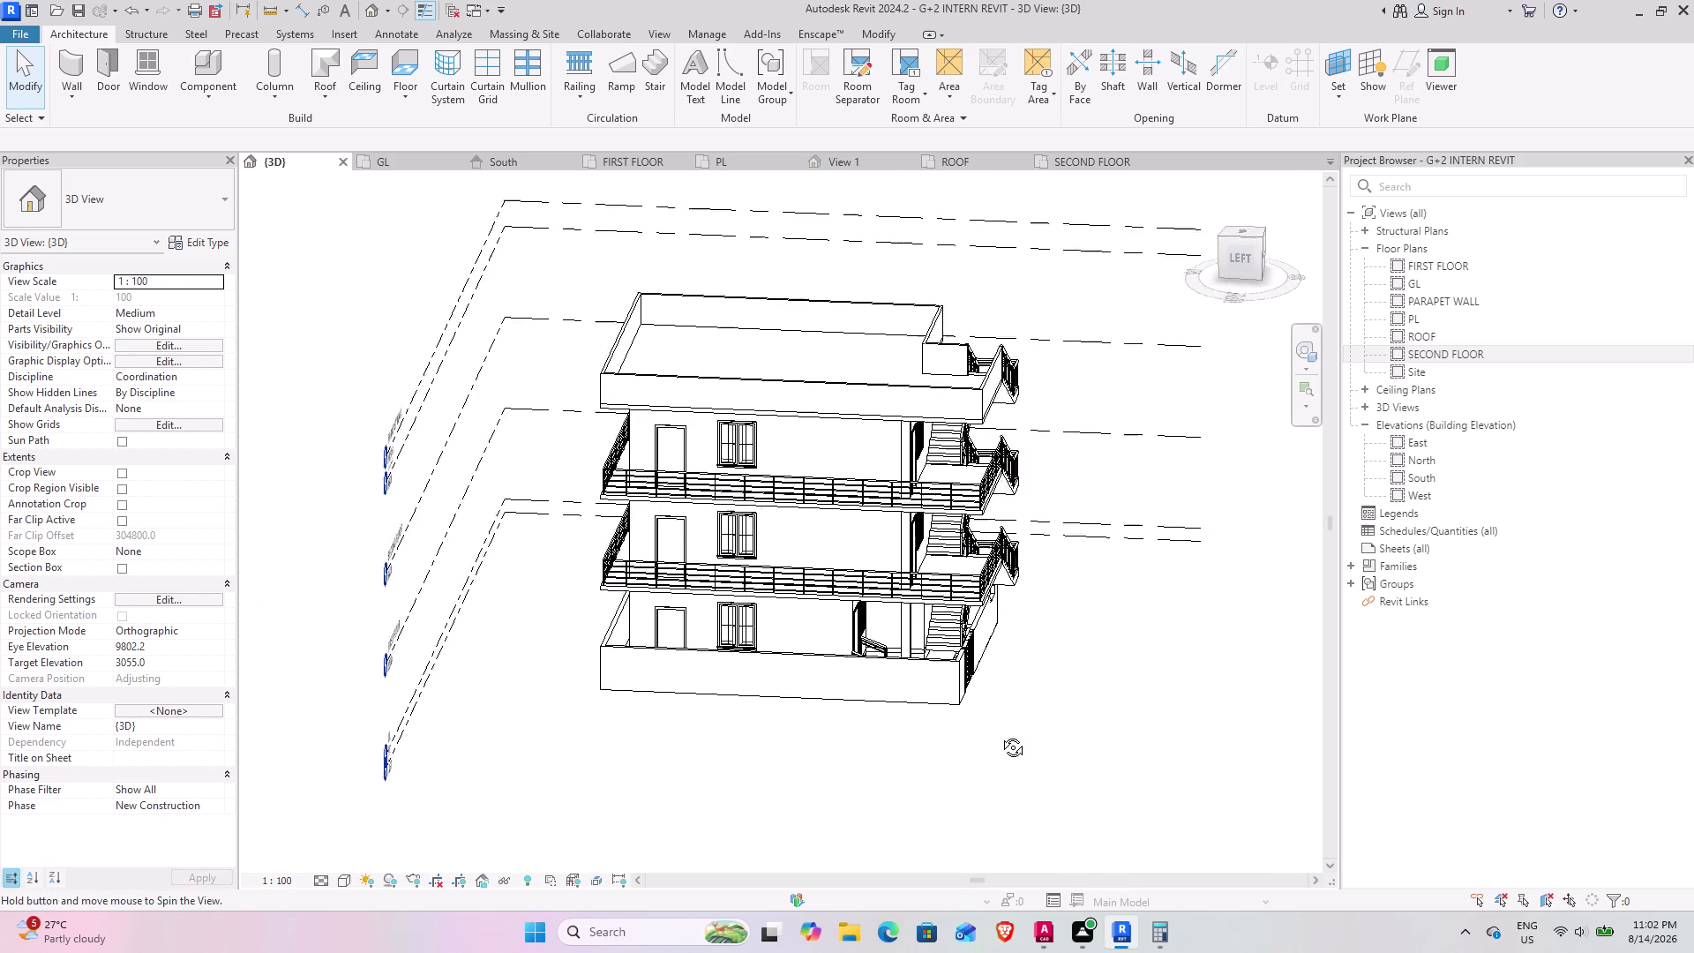
middle_drag(1001, 742, 1000, 746)
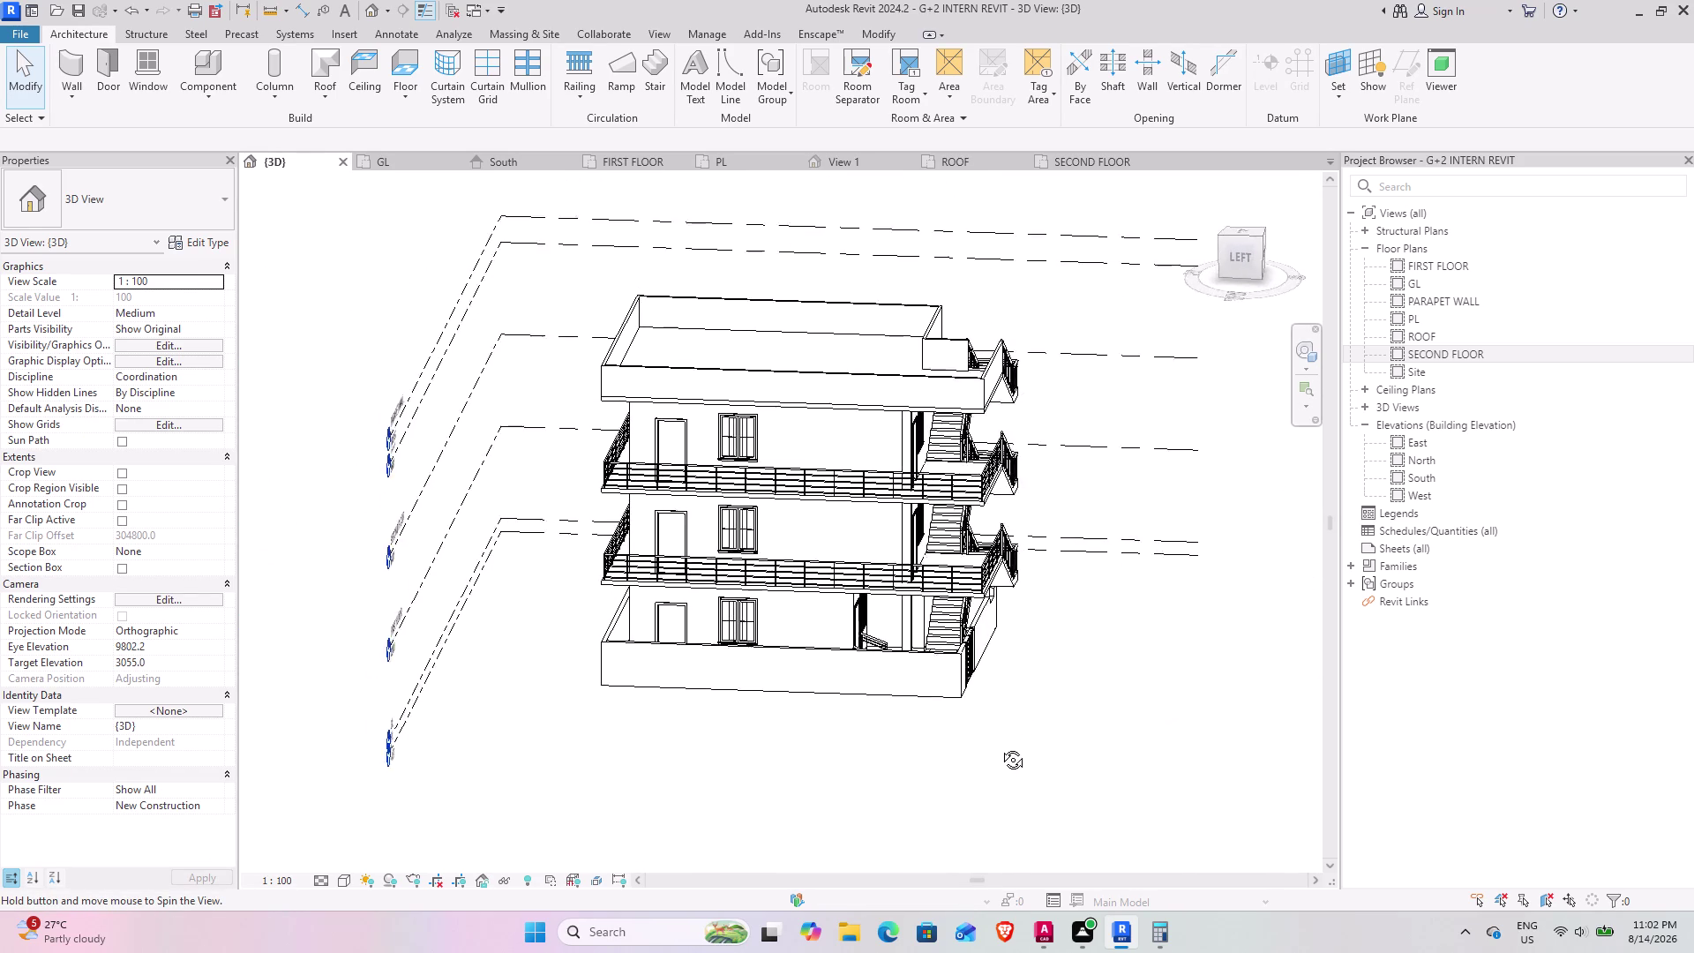
middle_drag(999, 746, 1026, 839)
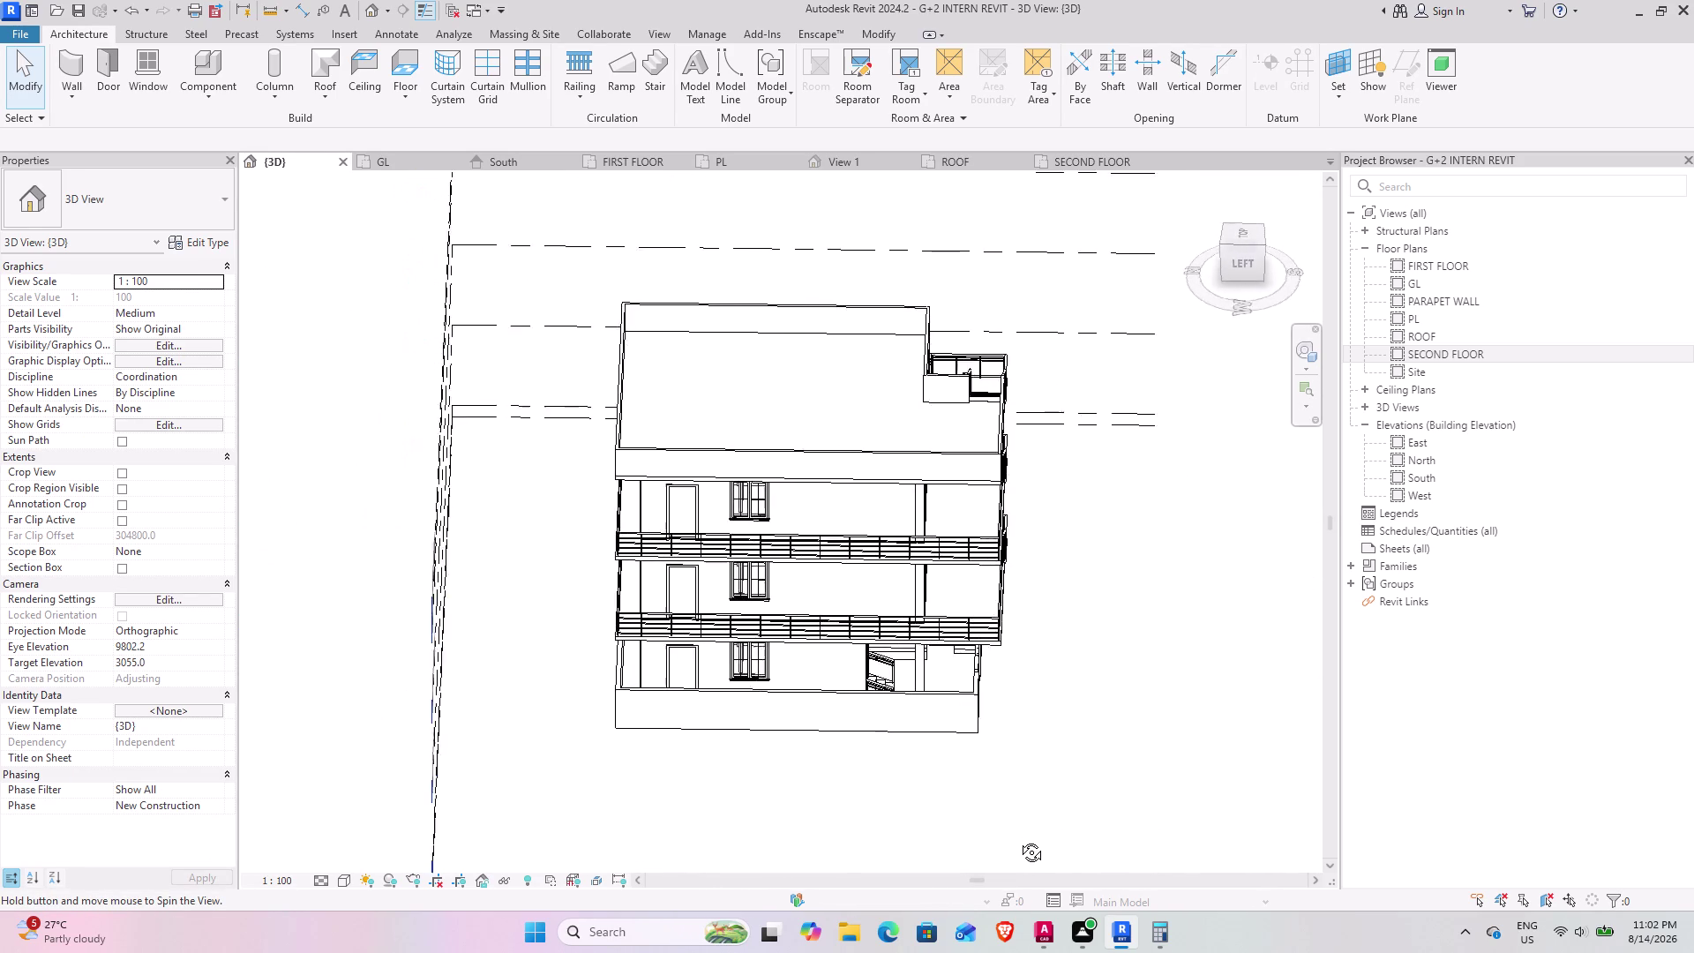
middle_drag(1027, 839, 809, 837)
middle_drag(855, 777, 707, 758)
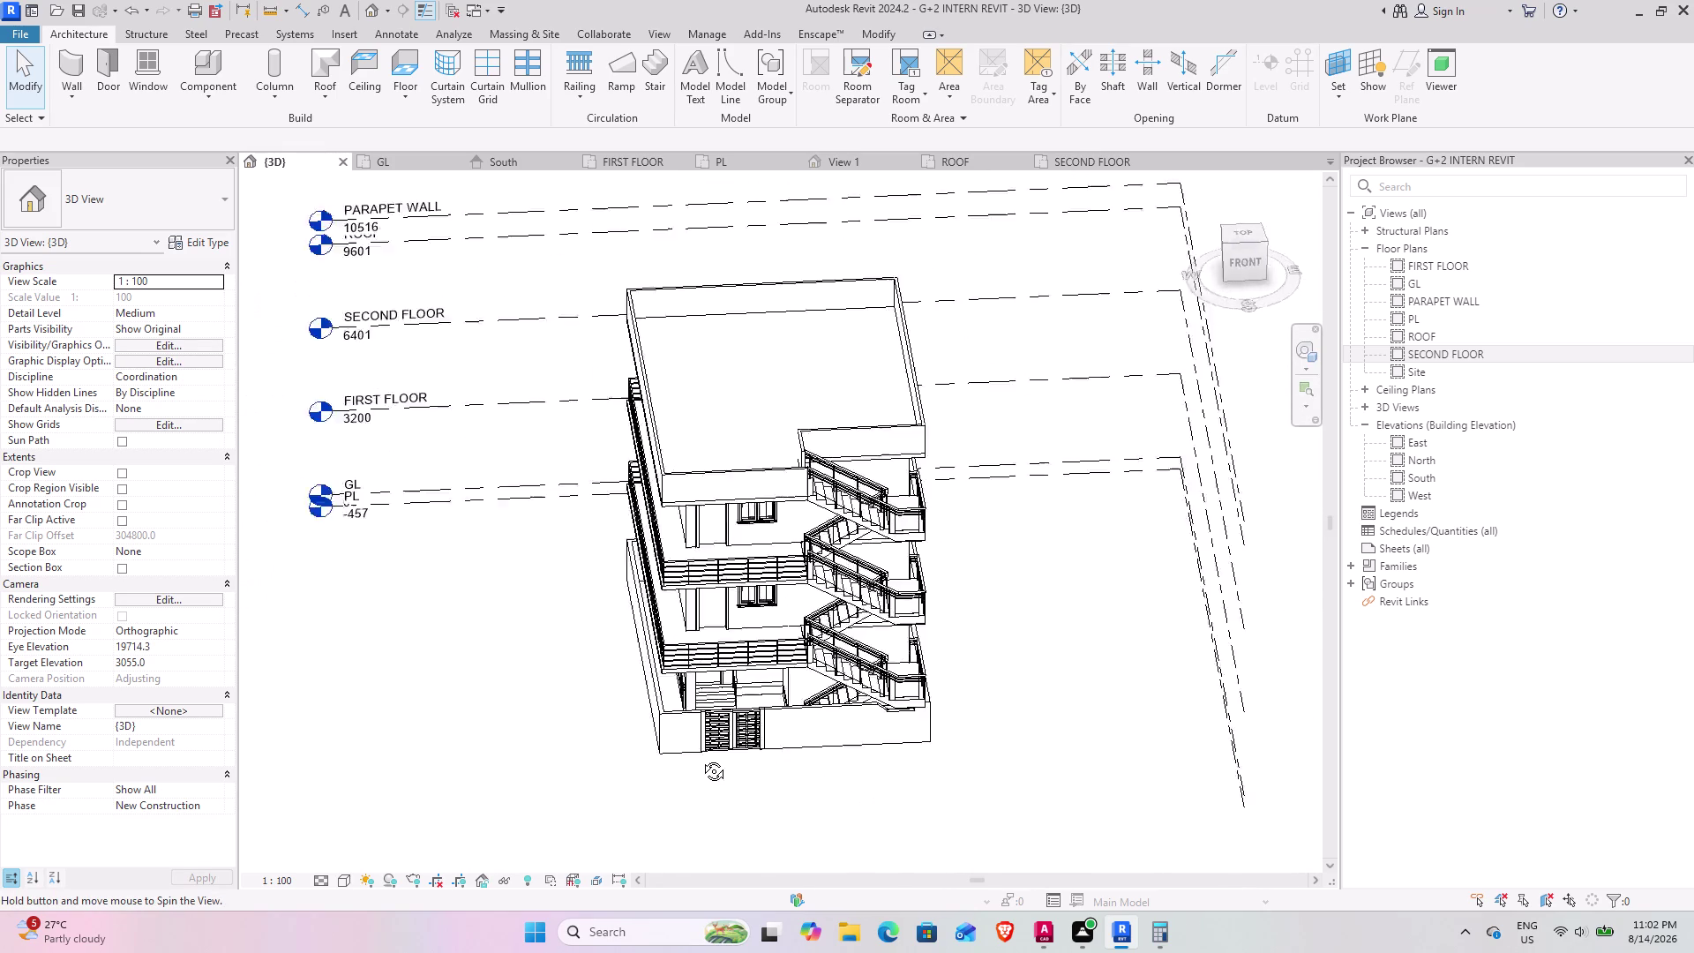
middle_drag(707, 758, 742, 670)
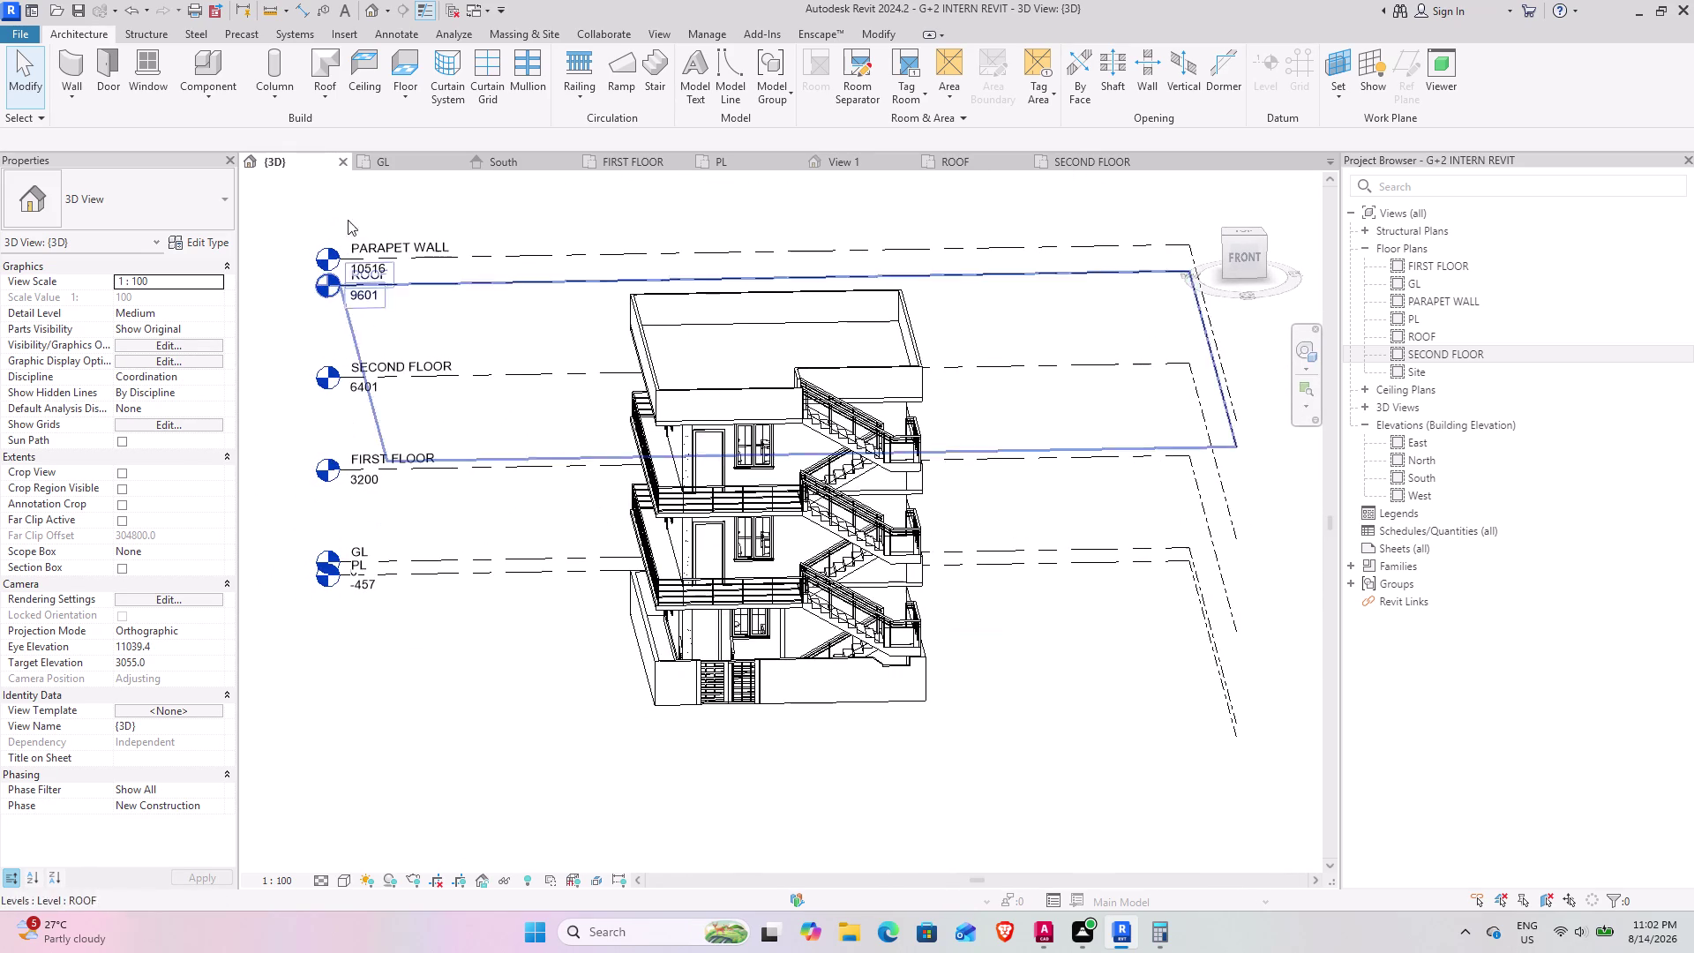
click(387, 164)
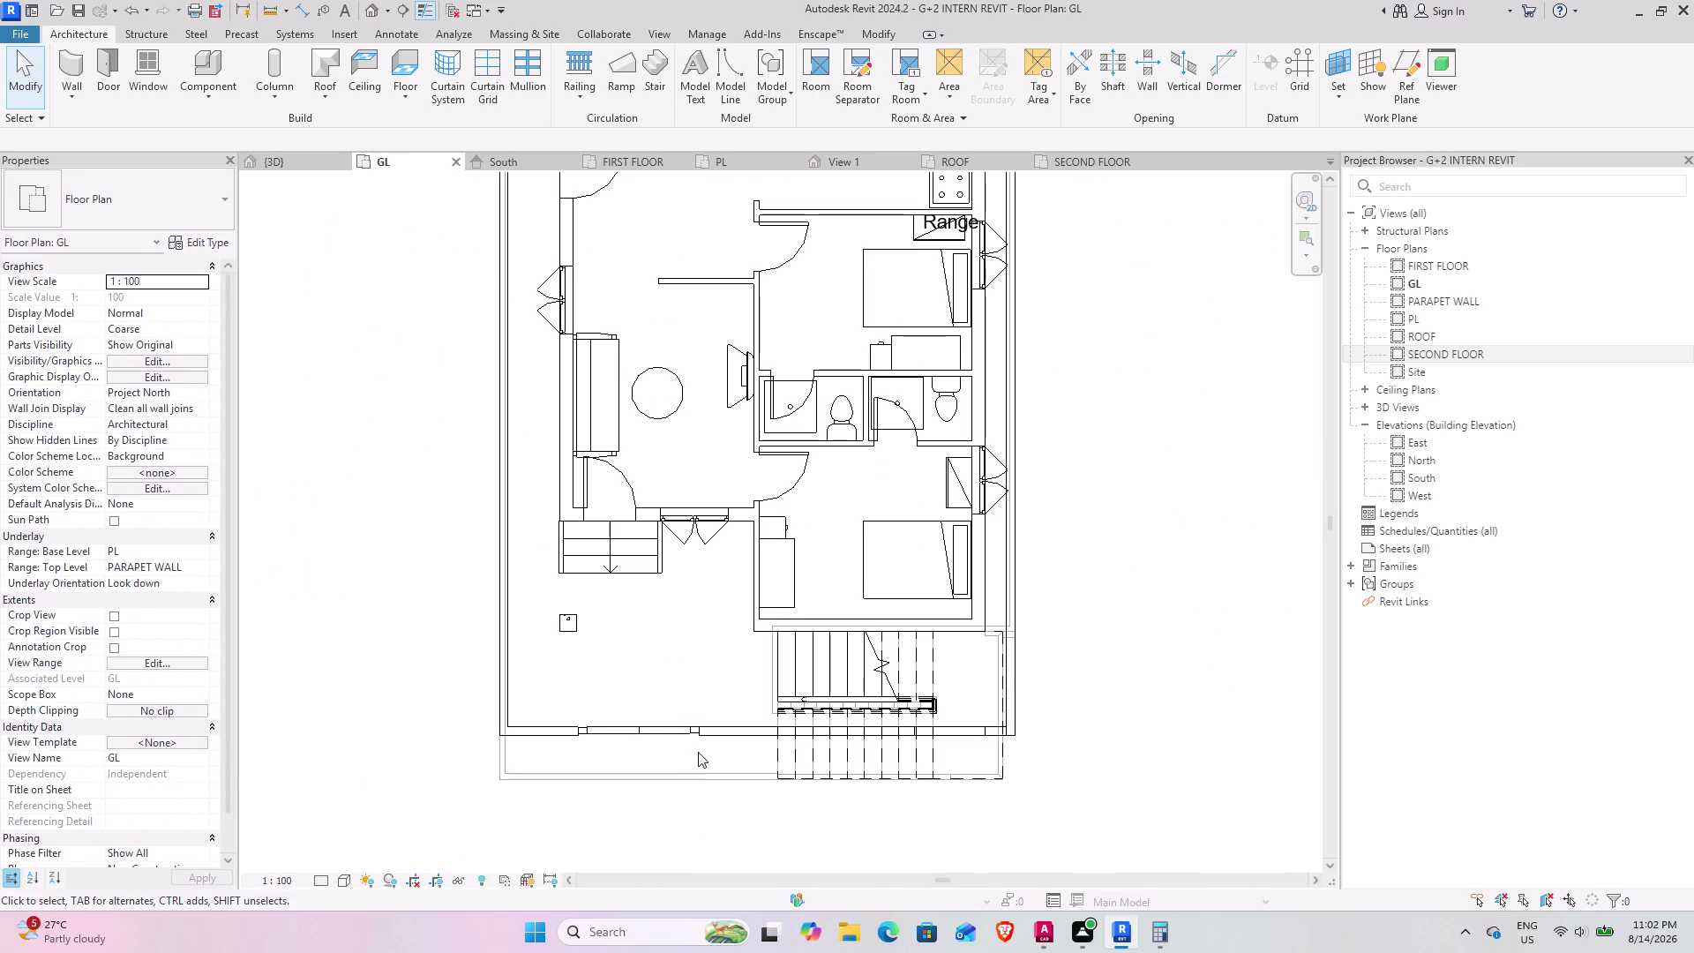
Box-select the front wall area, then filter out Railings, Railings: Top Rails and Stairs: Runs.
scroll(down, 3)
middle_drag(695, 751, 640, 649)
scroll(up, 3)
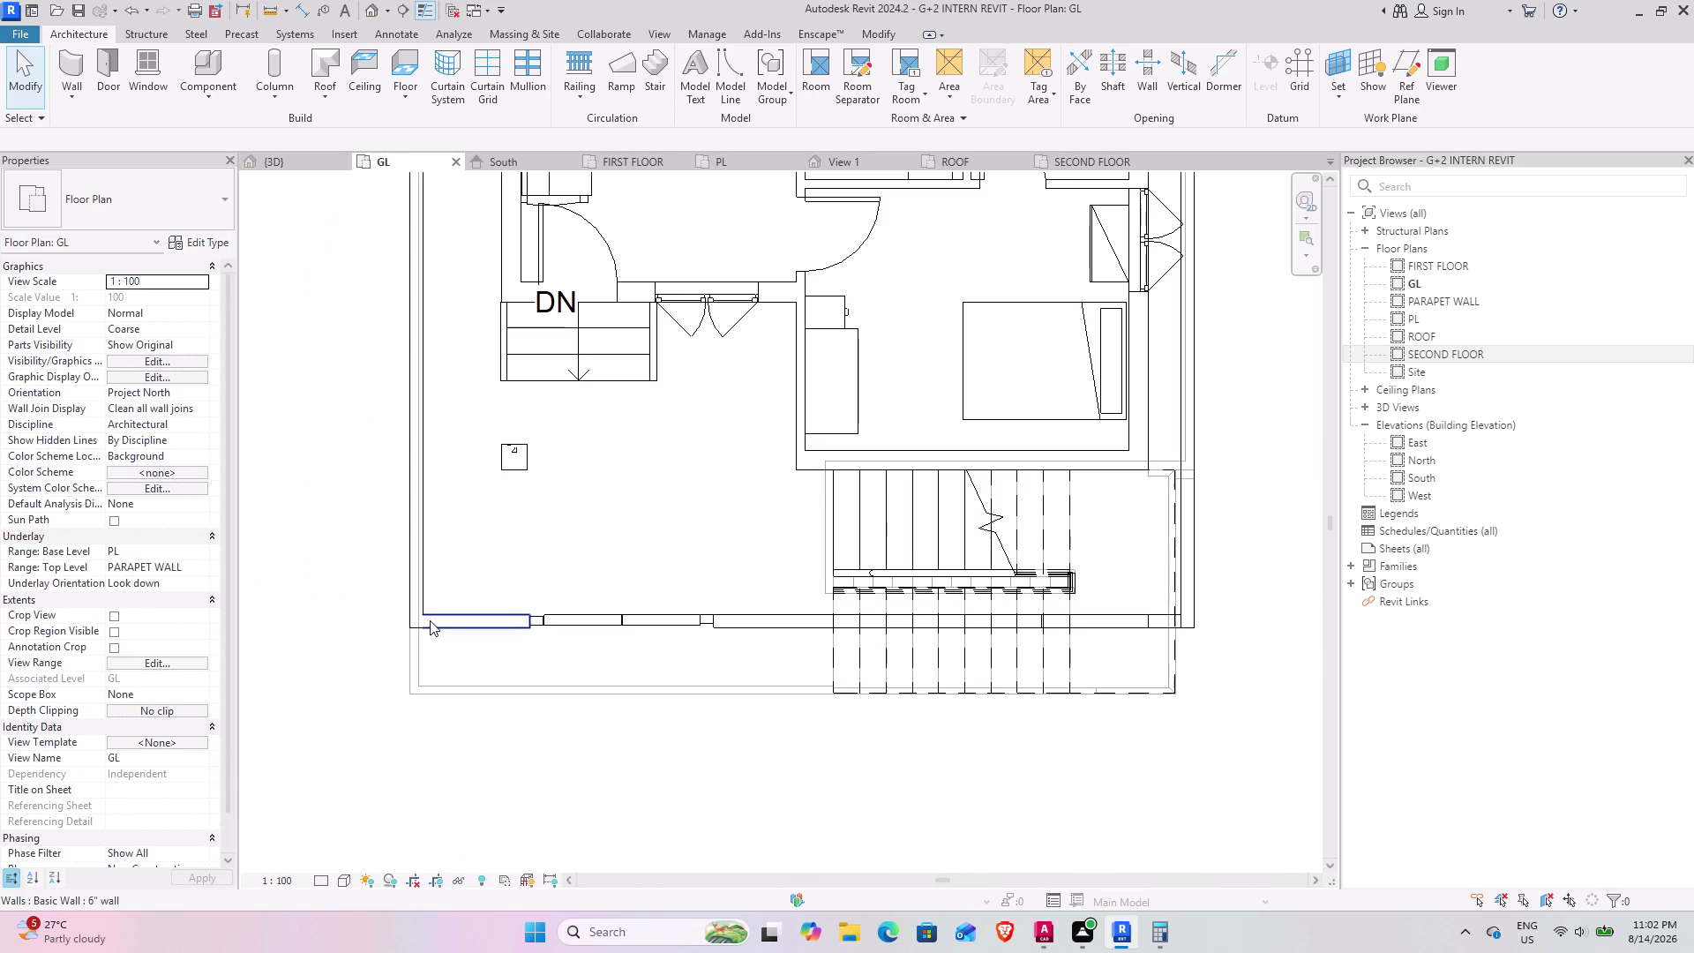
drag(346, 536, 562, 654)
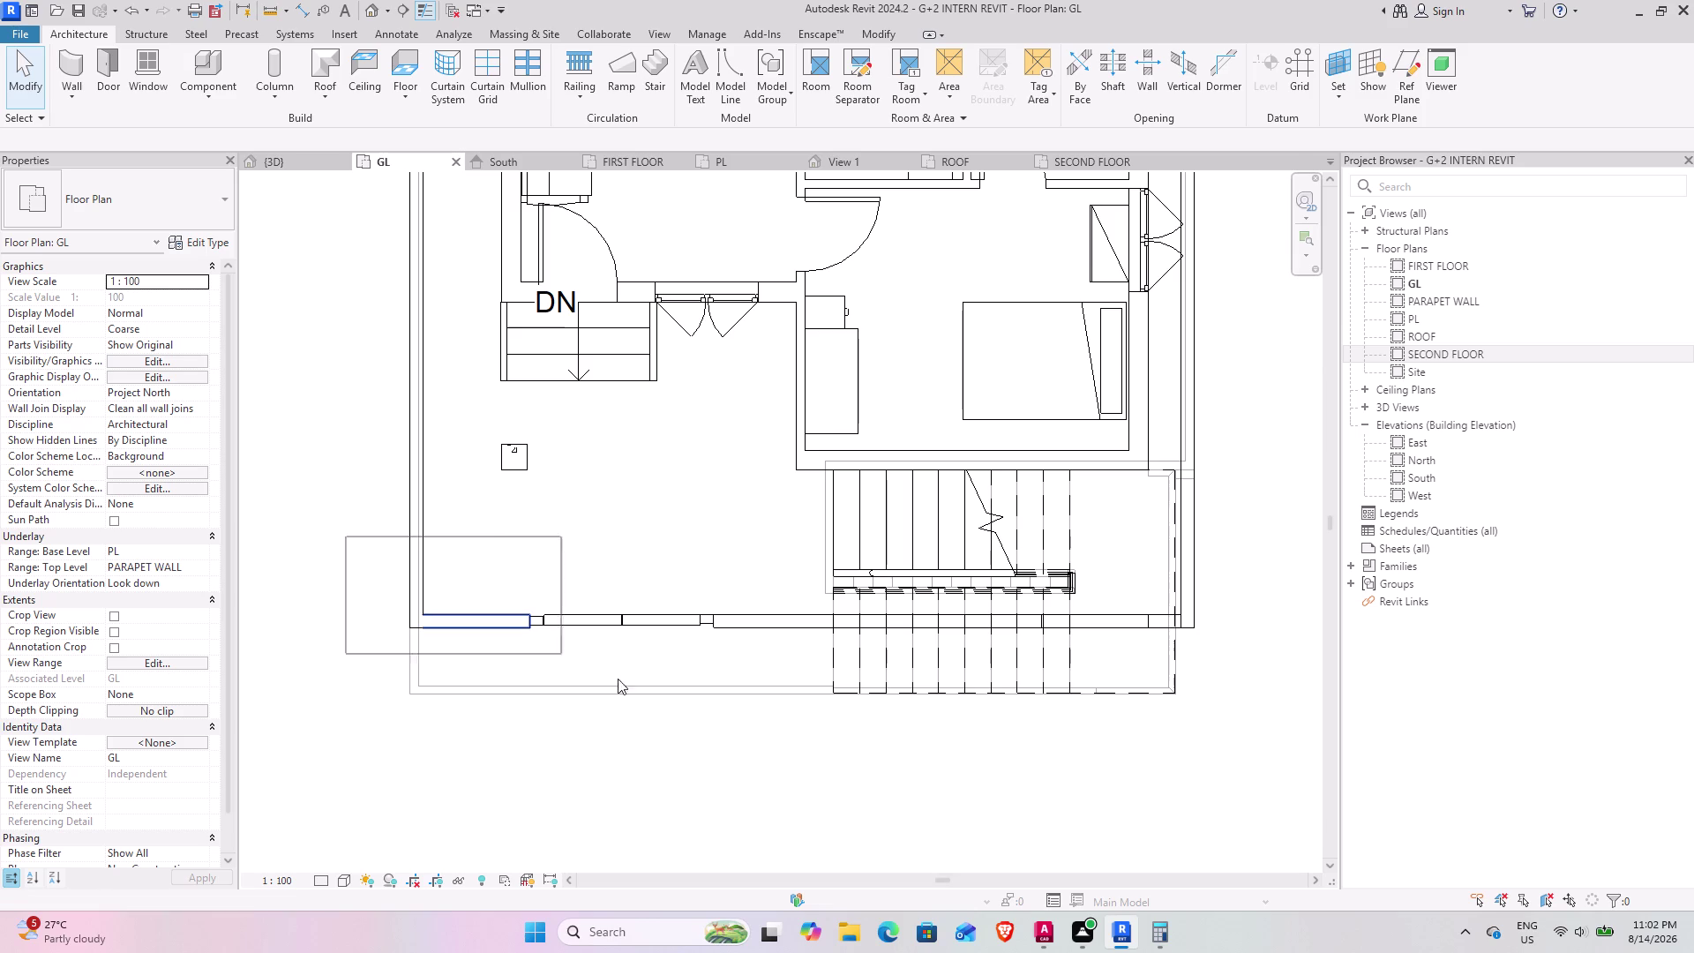
drag(561, 654, 1254, 771)
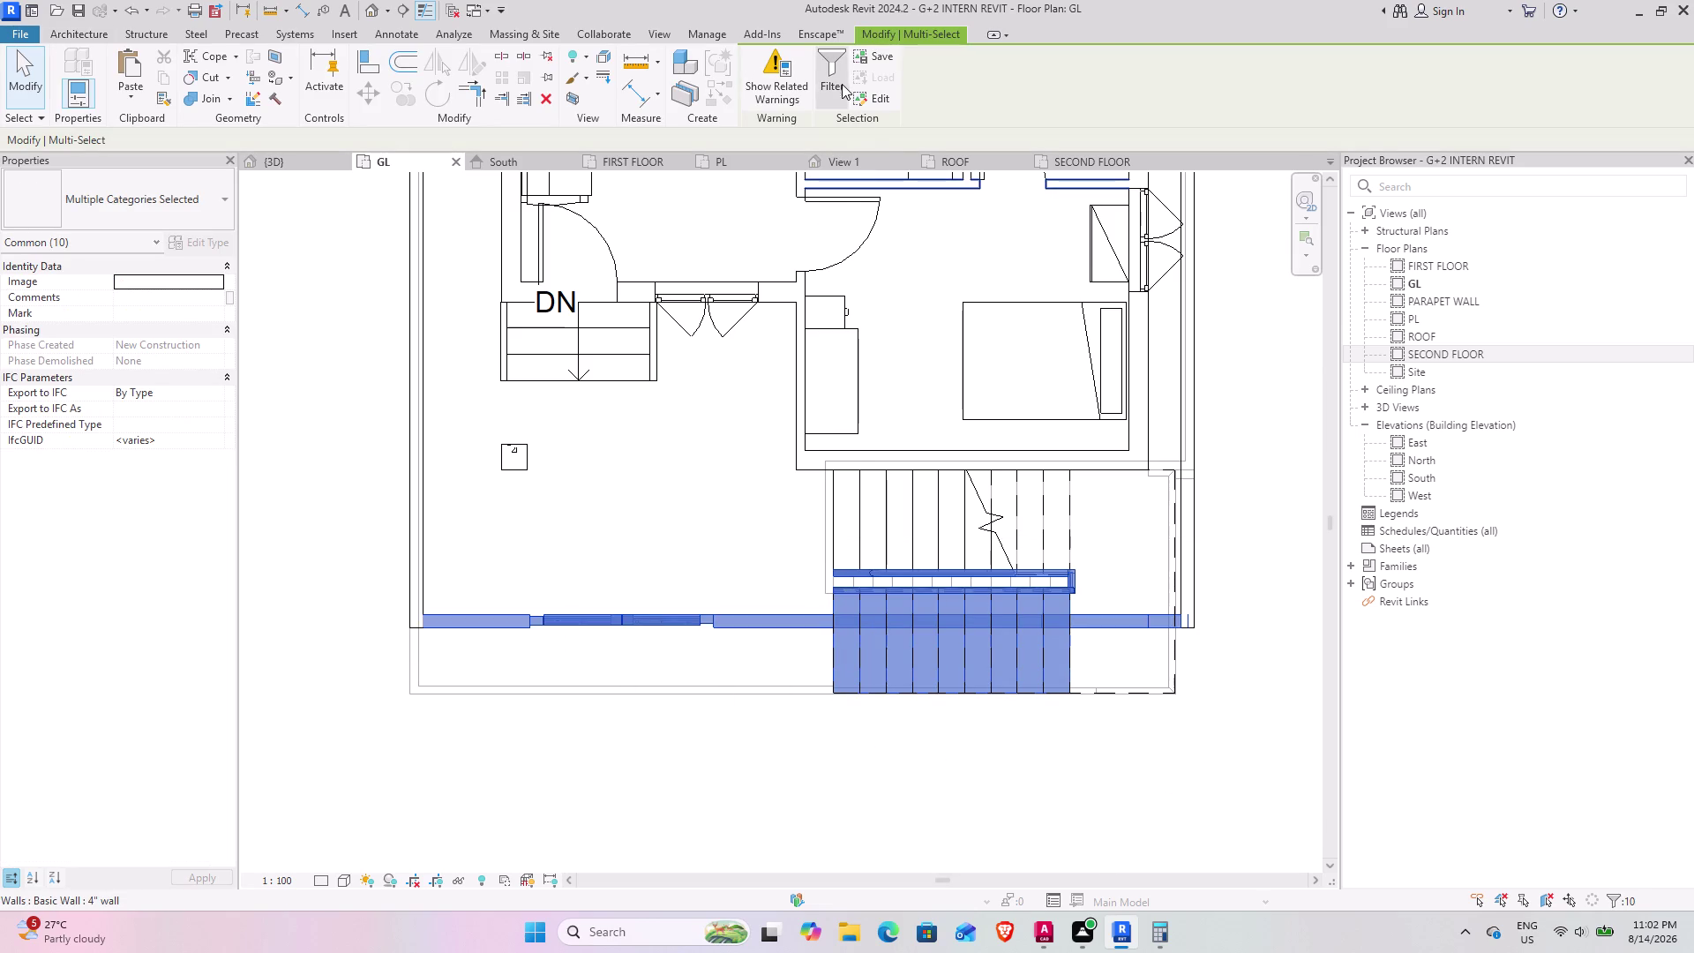
click(841, 78)
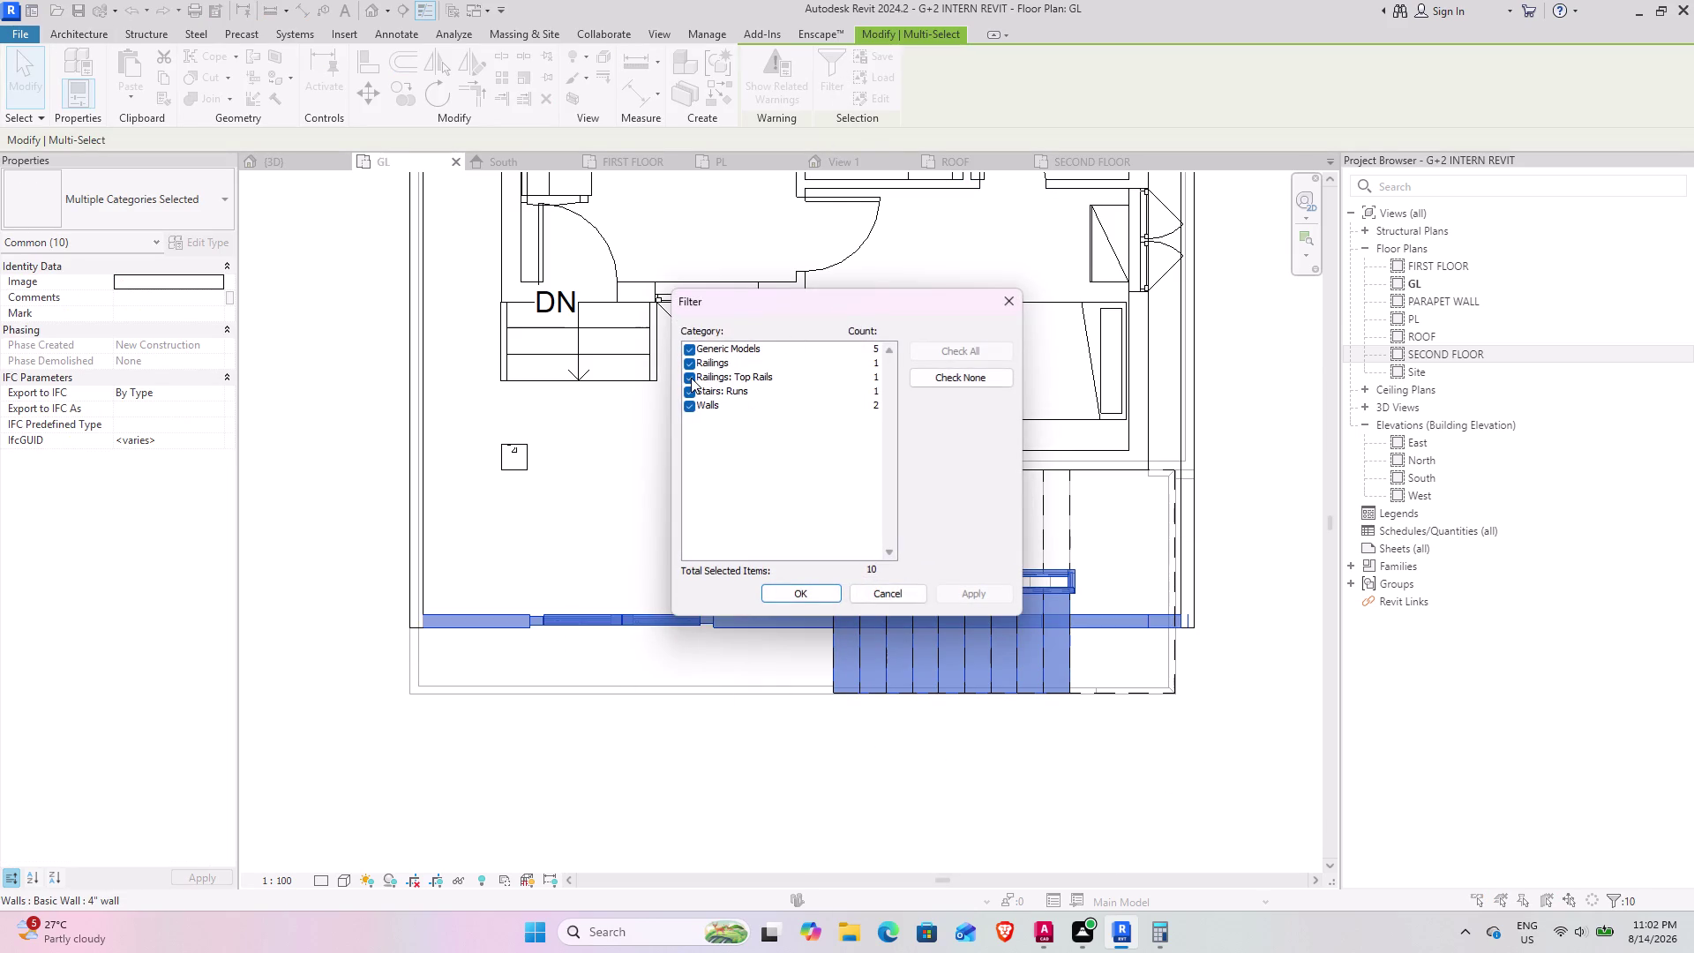
click(686, 360)
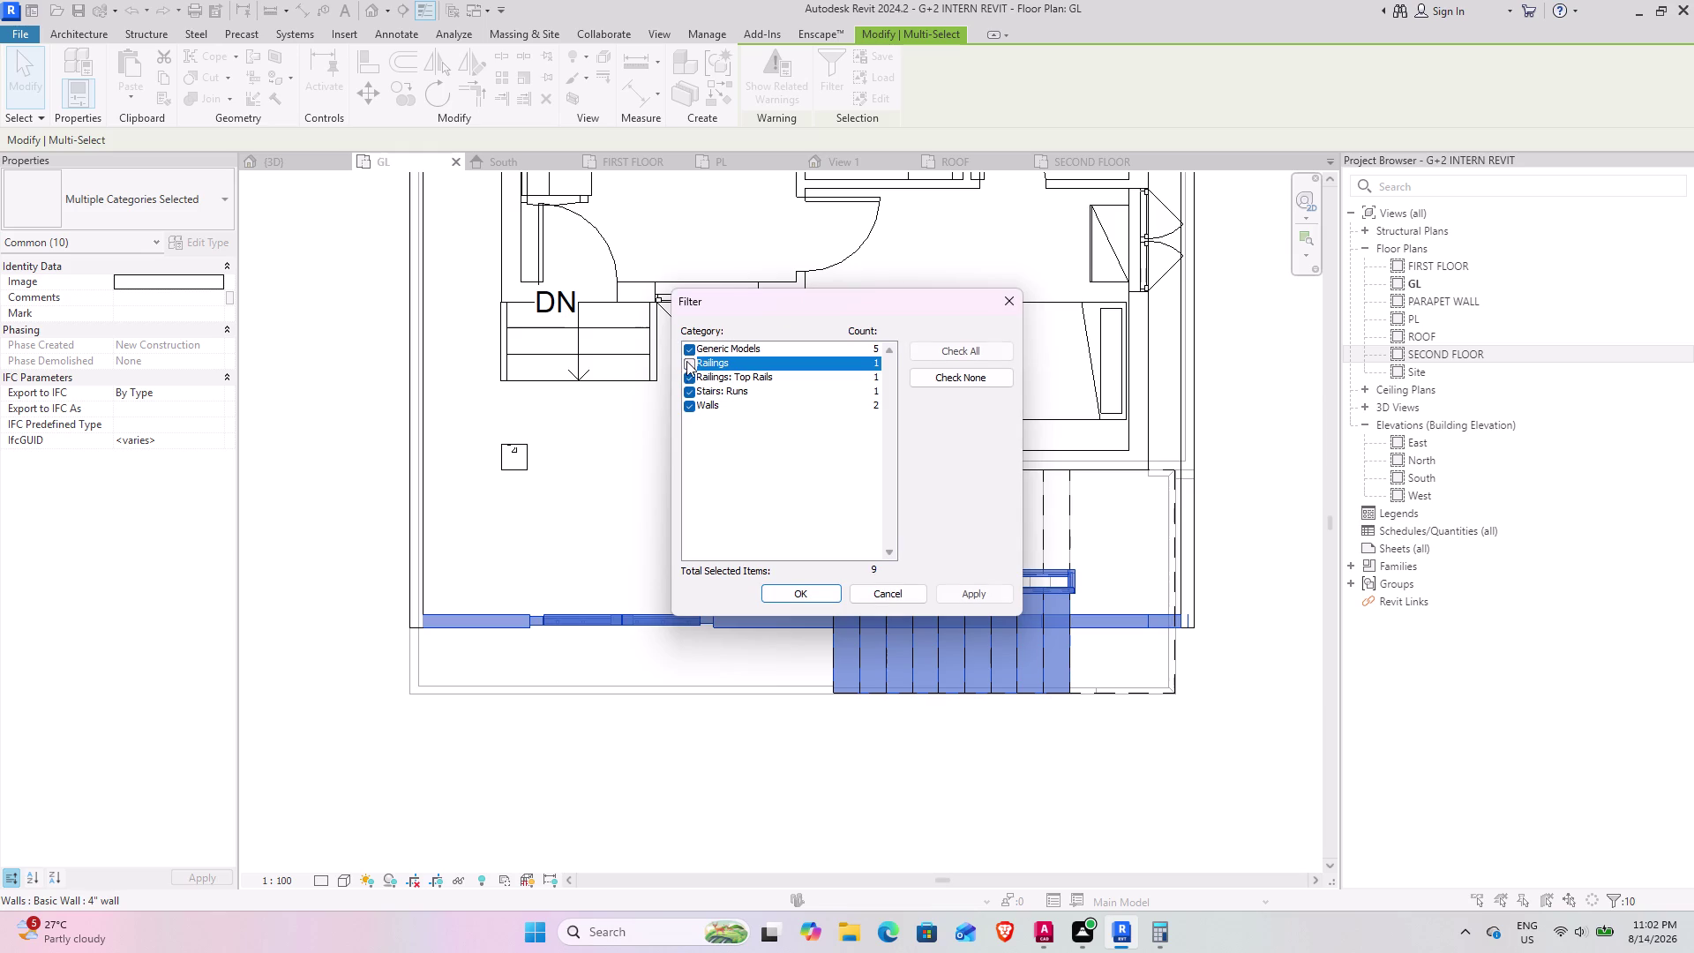
click(687, 380)
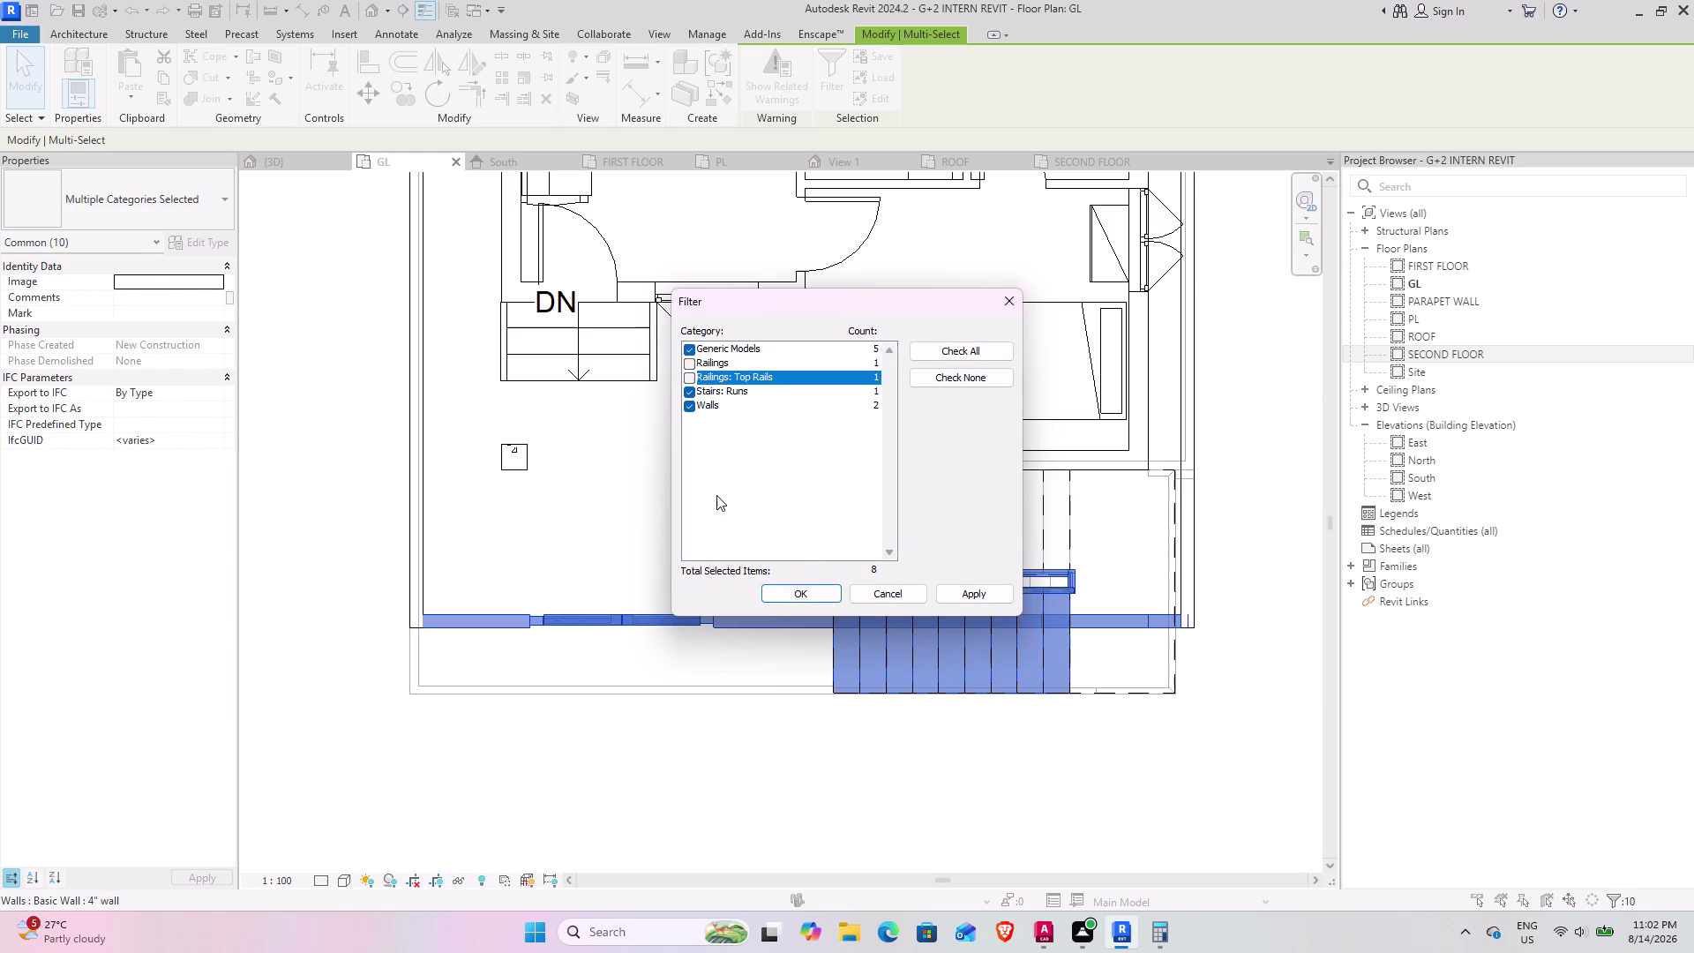
click(685, 389)
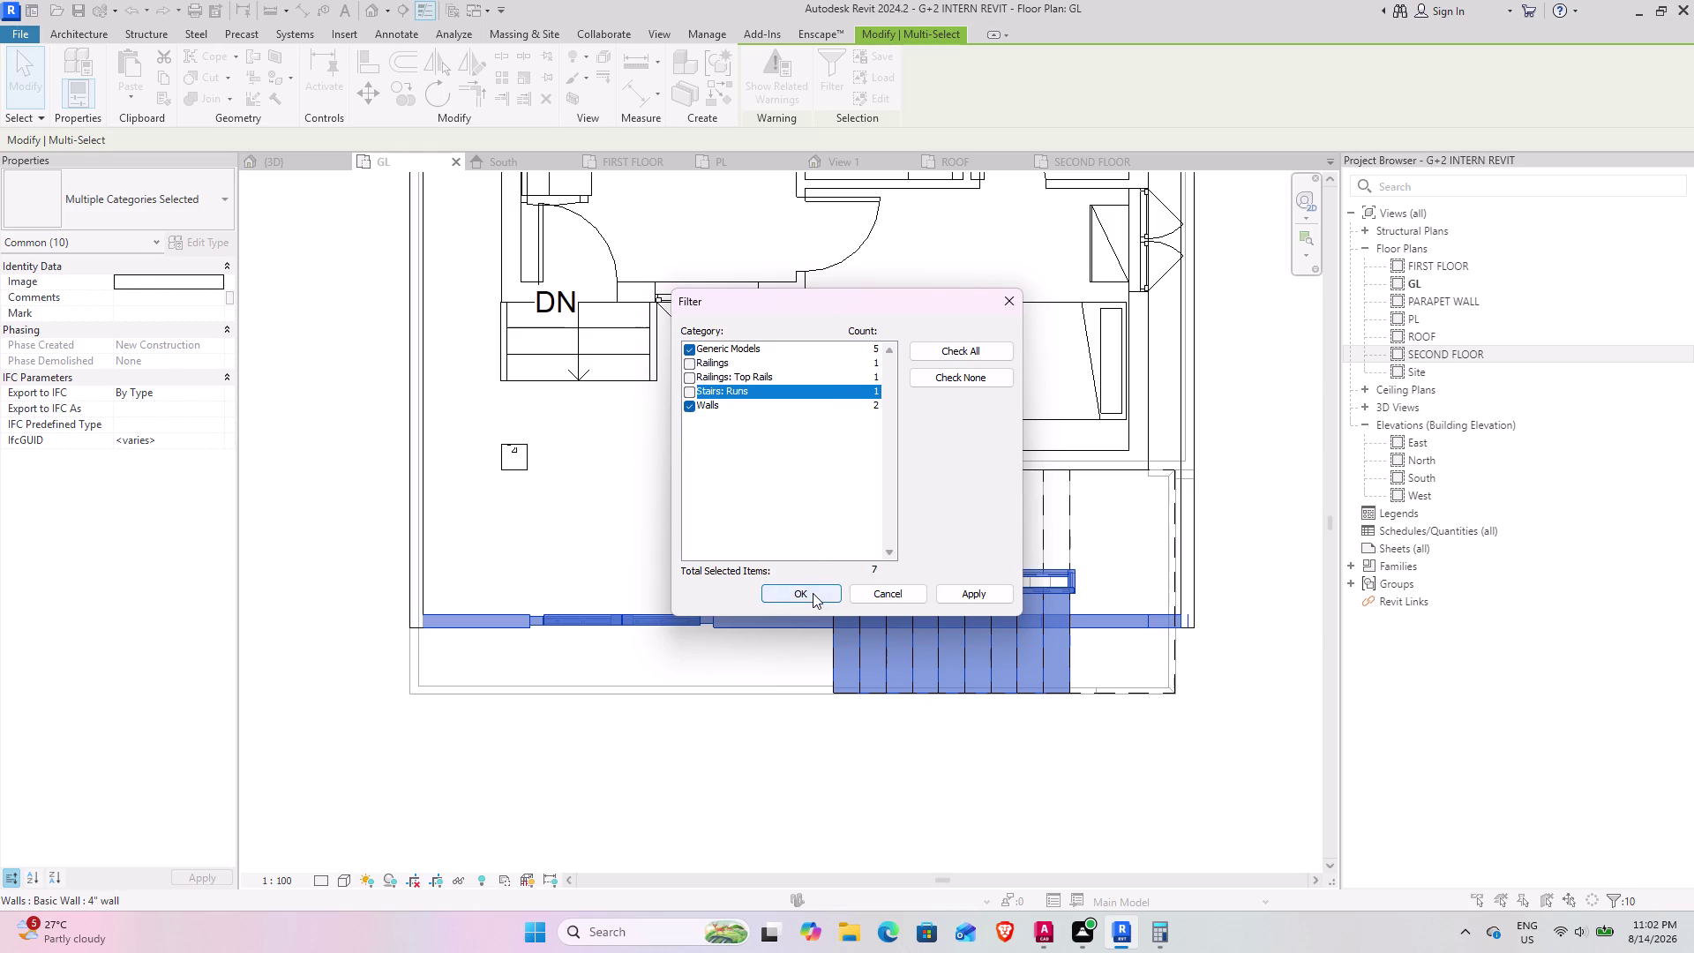
click(812, 593)
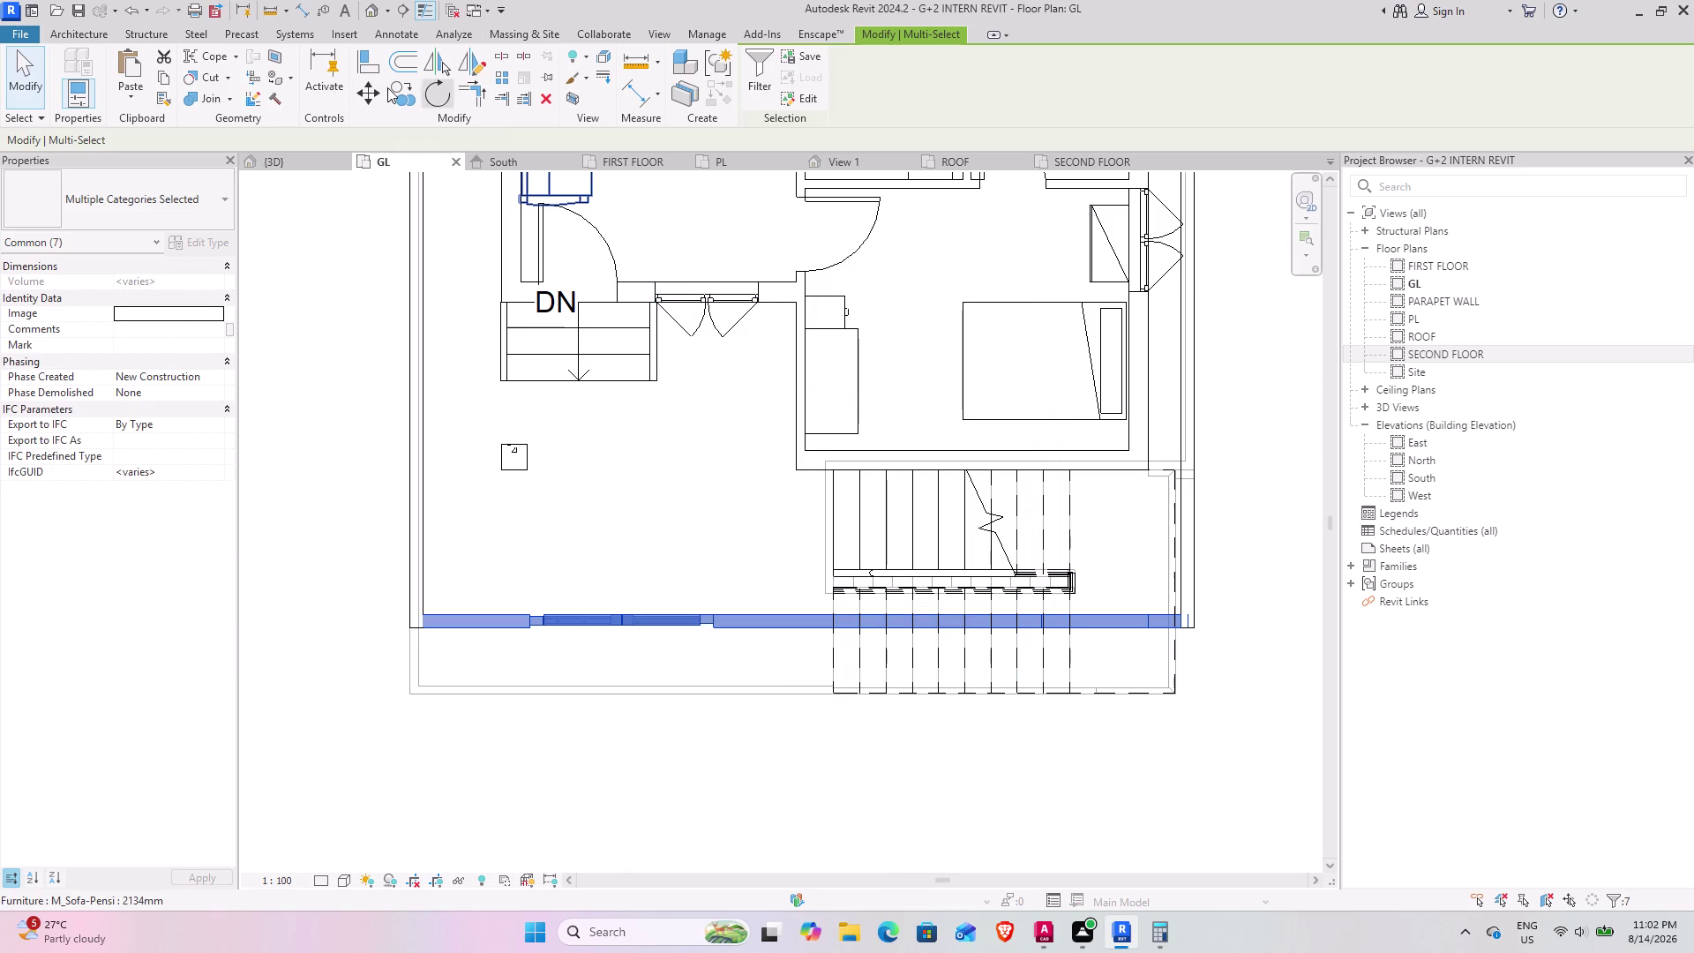
Move the selected front walls down onto the outer boundary line, accepting the deletion warning.
click(365, 91)
scroll(up, 3)
scroll(up, 3)
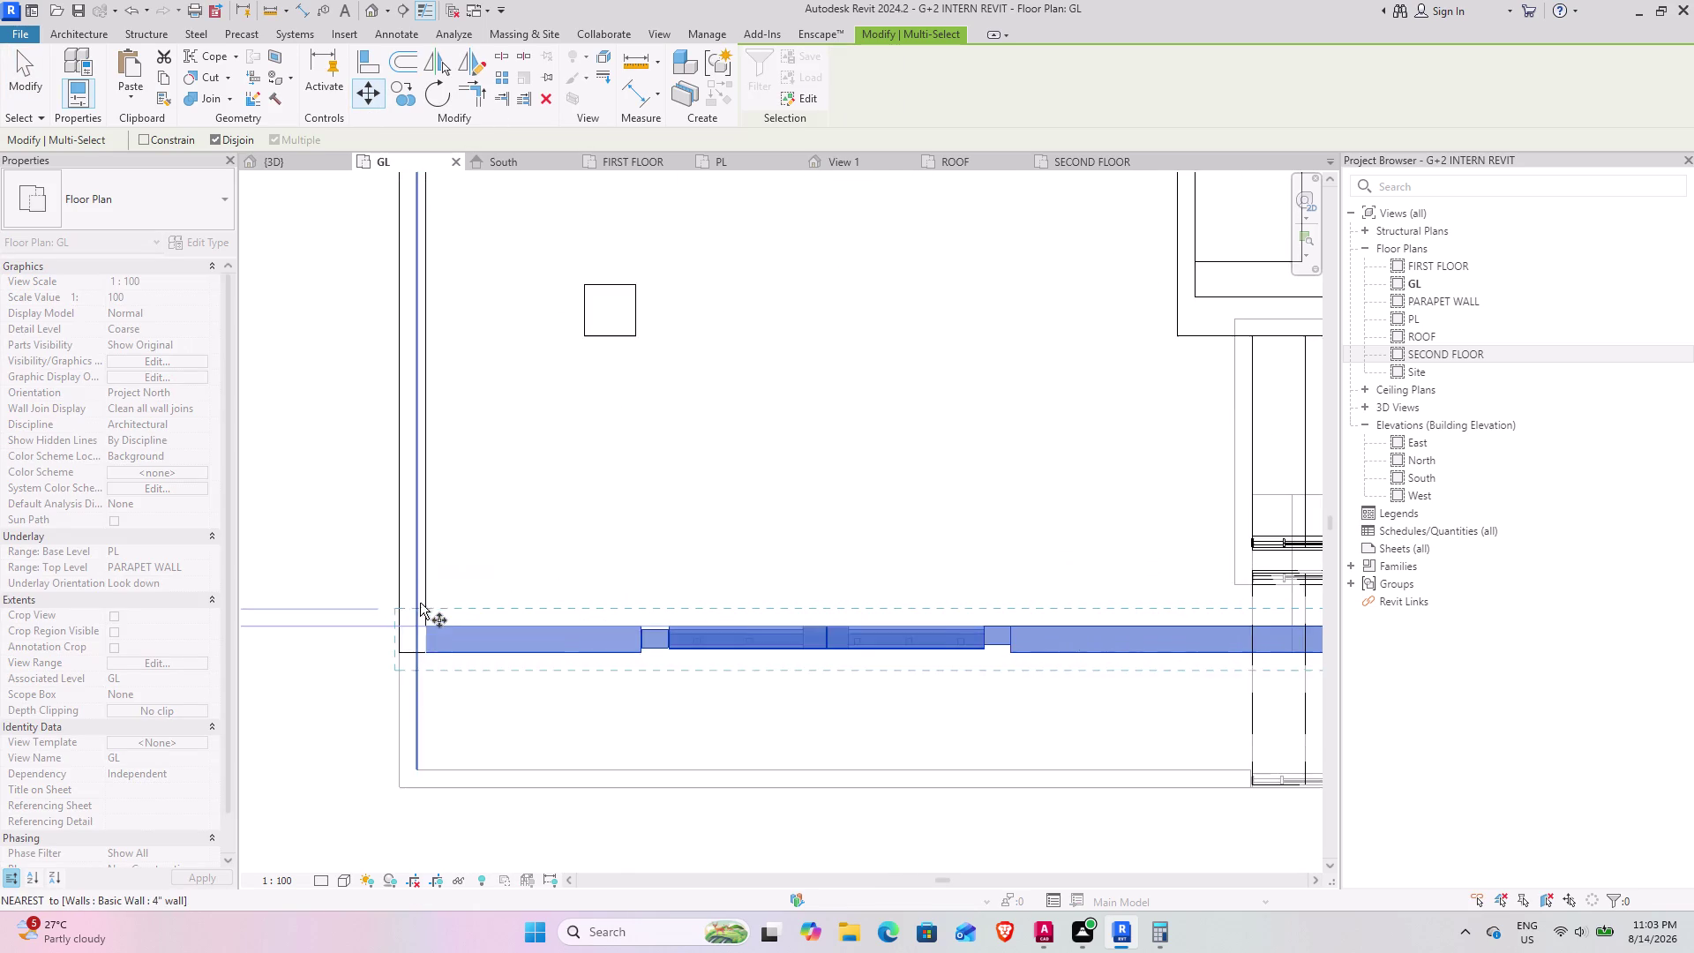
click(426, 657)
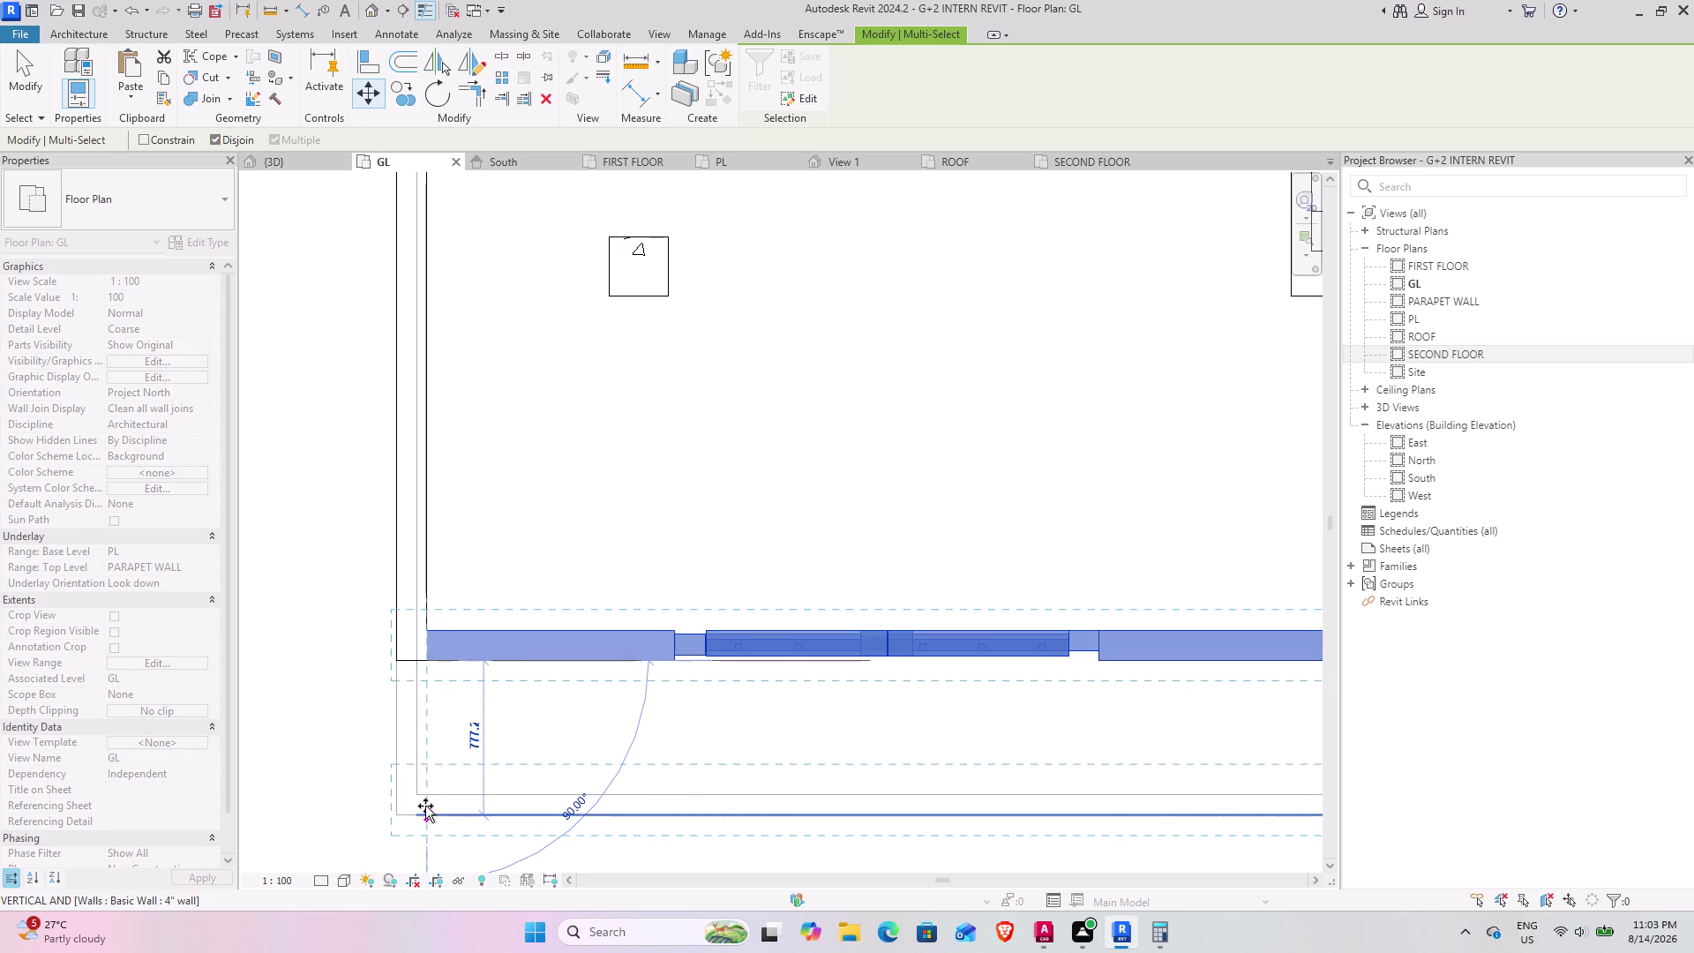
scroll(up, 3)
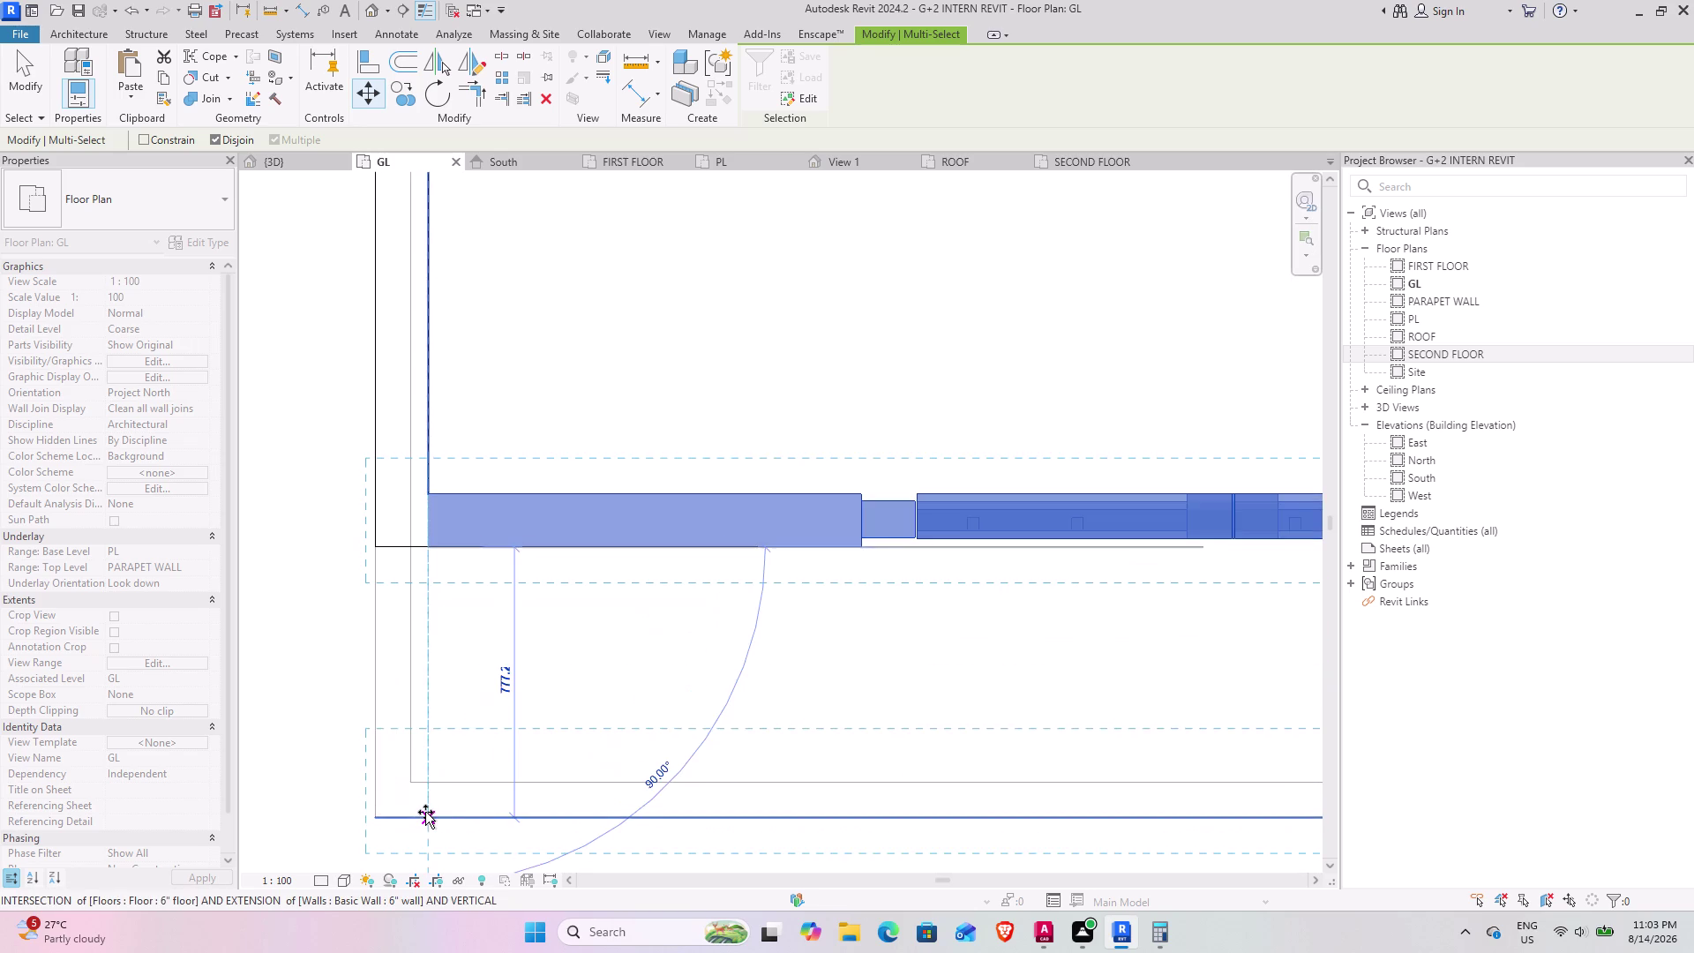
click(426, 812)
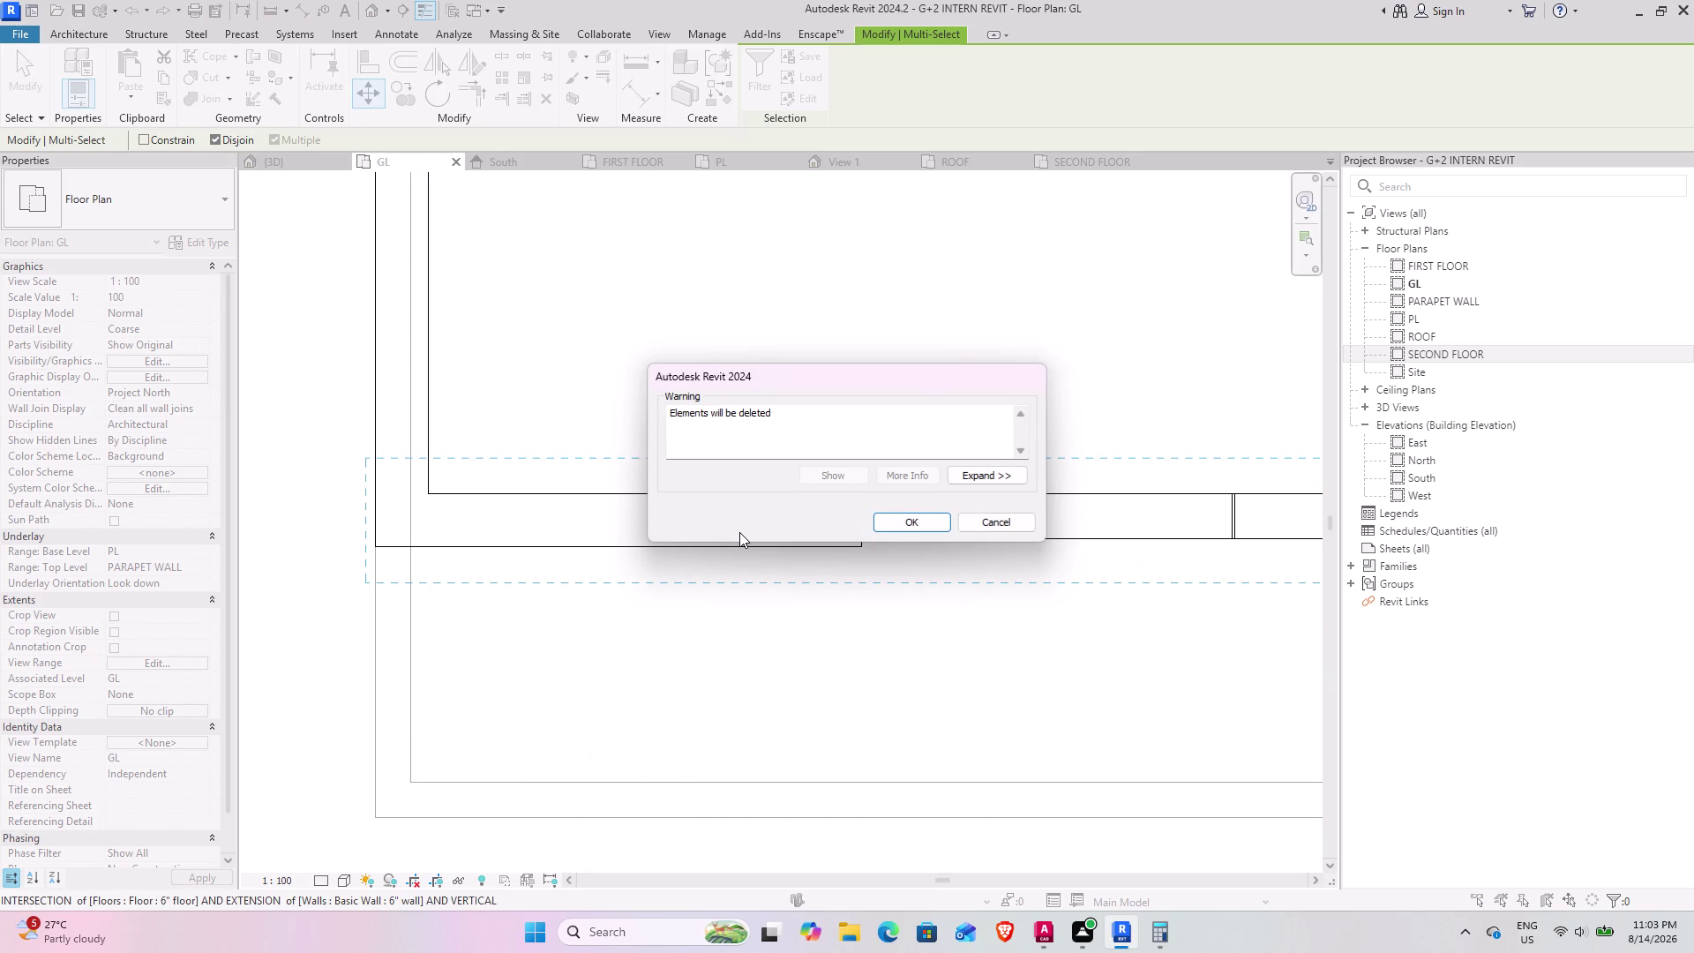
click(927, 517)
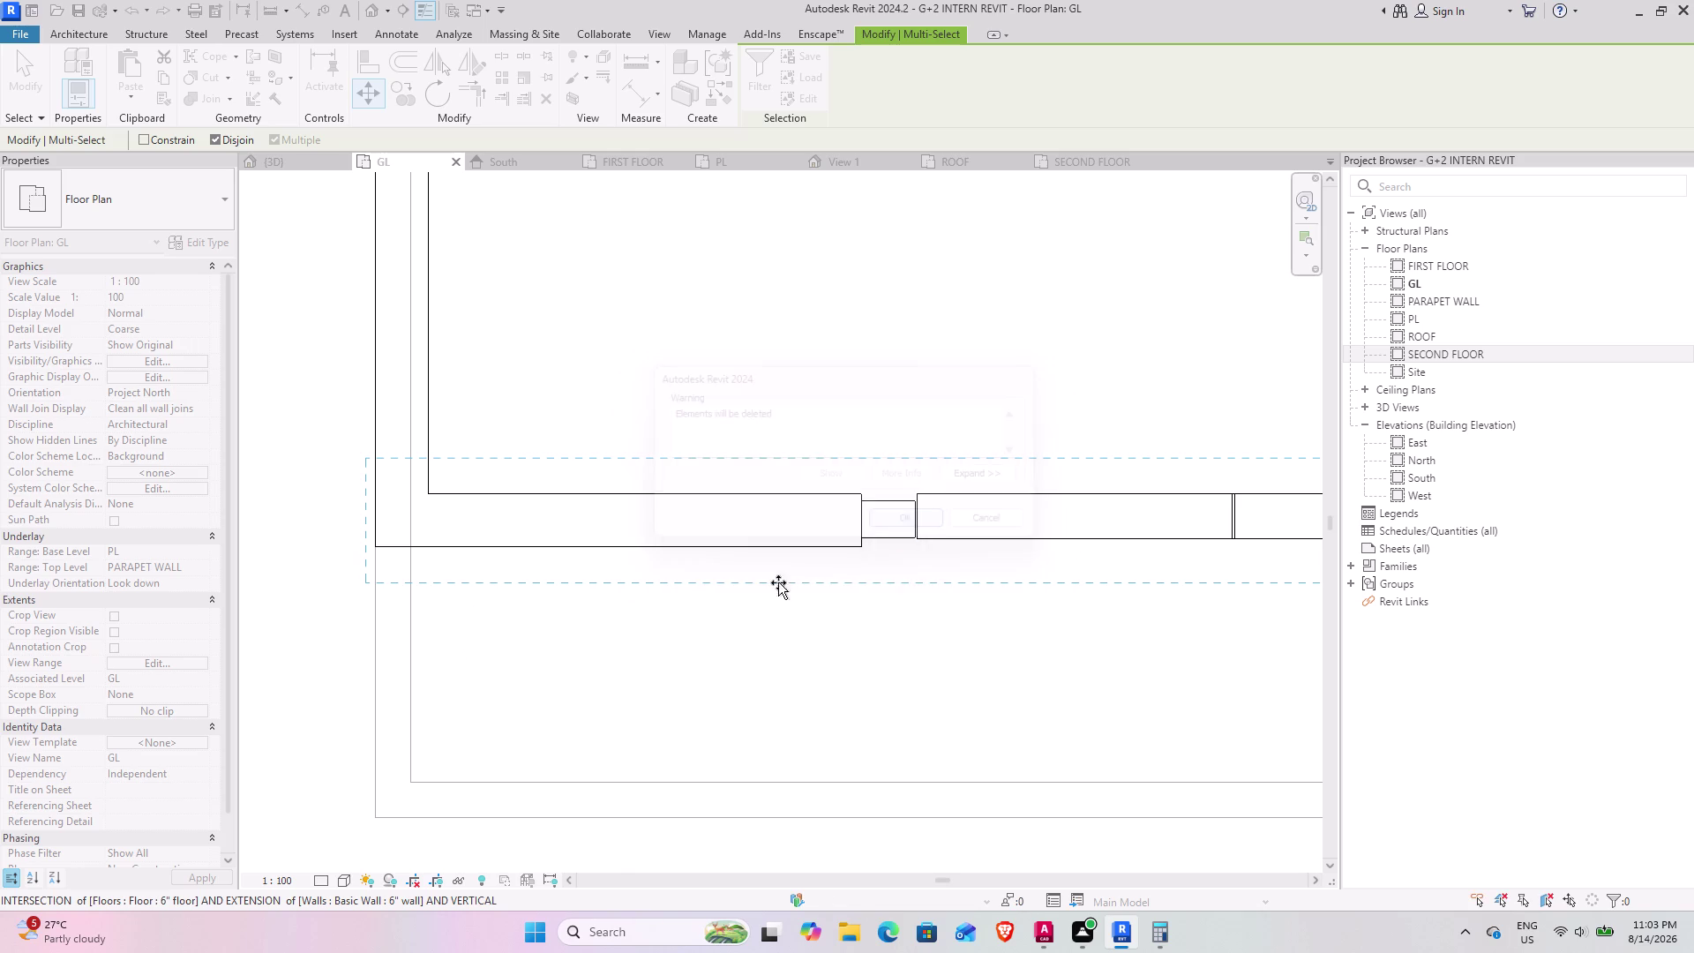
scroll(down, 3)
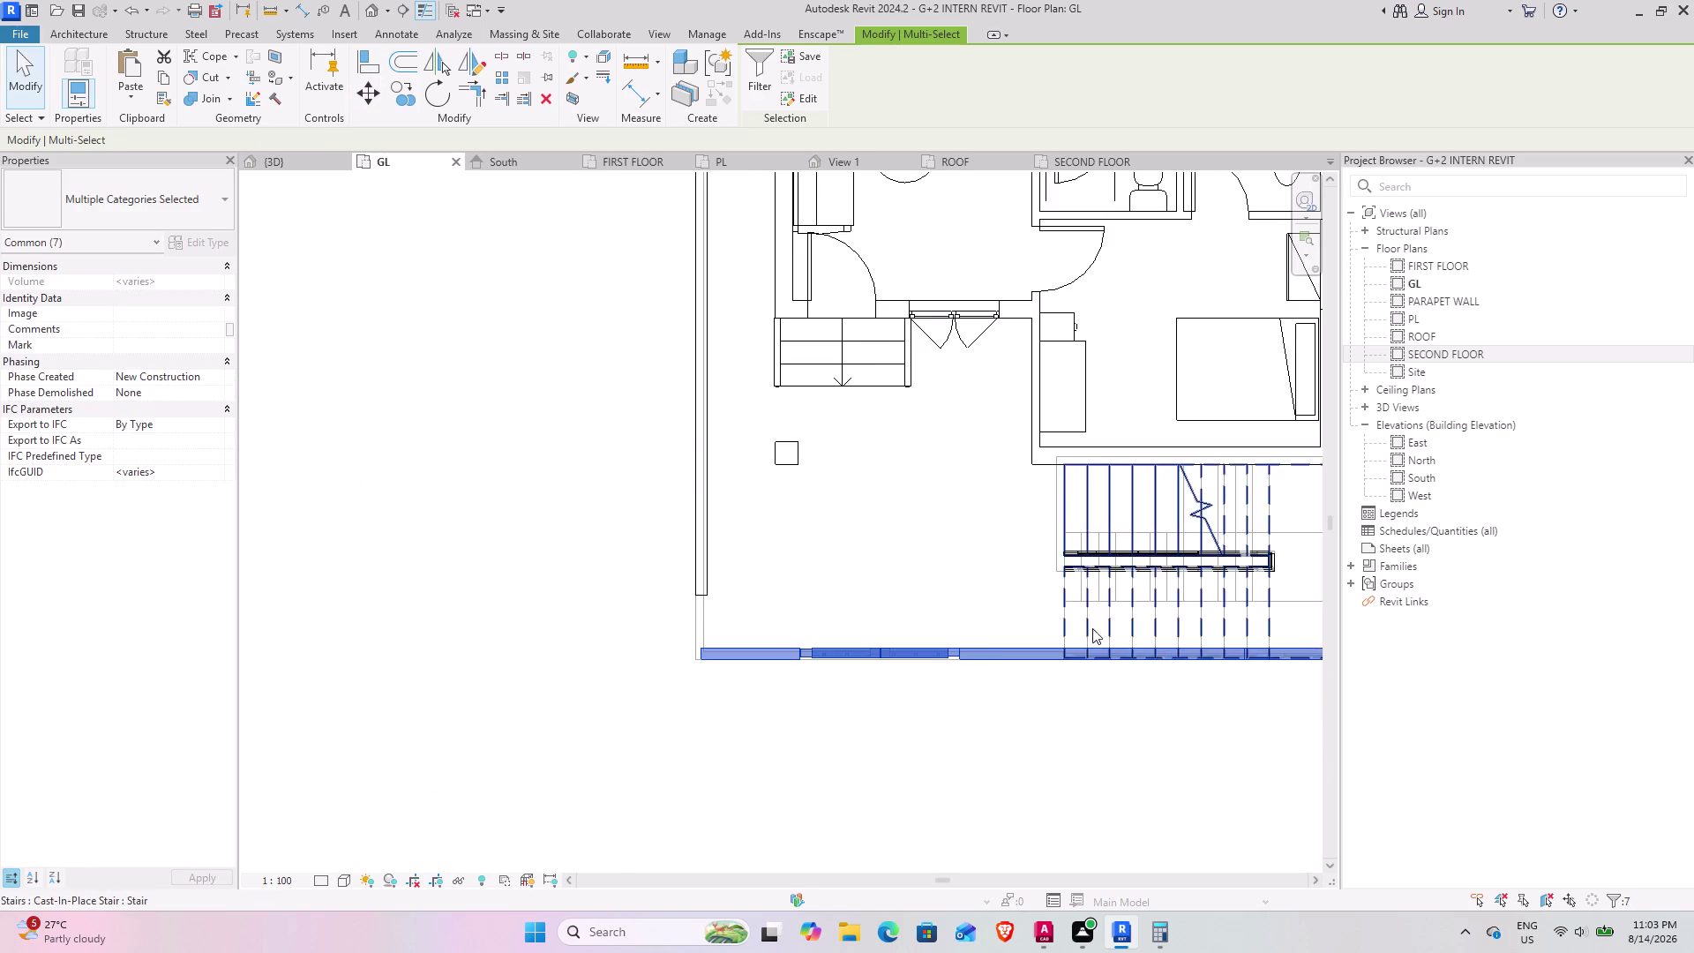
middle_drag(1038, 621, 670, 632)
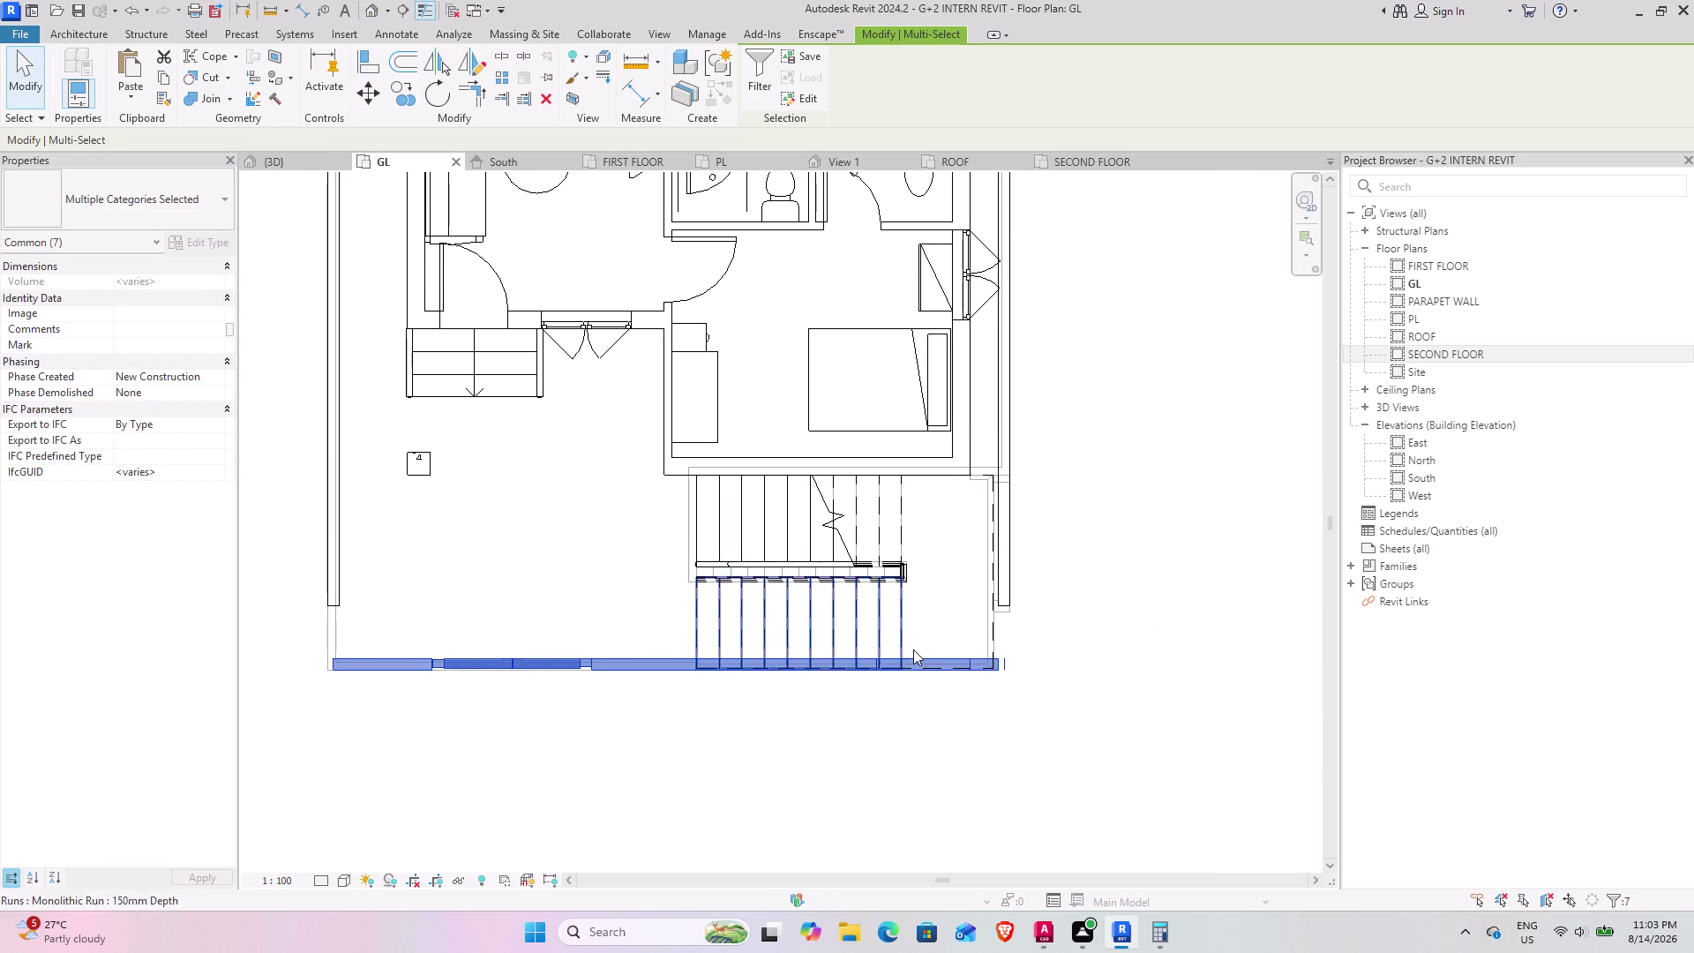
click(337, 582)
scroll(up, 3)
Stretch the right side wall to 12791.4 mm to meet the front walls, then view 3D.
drag(333, 595, 329, 680)
click(1241, 571)
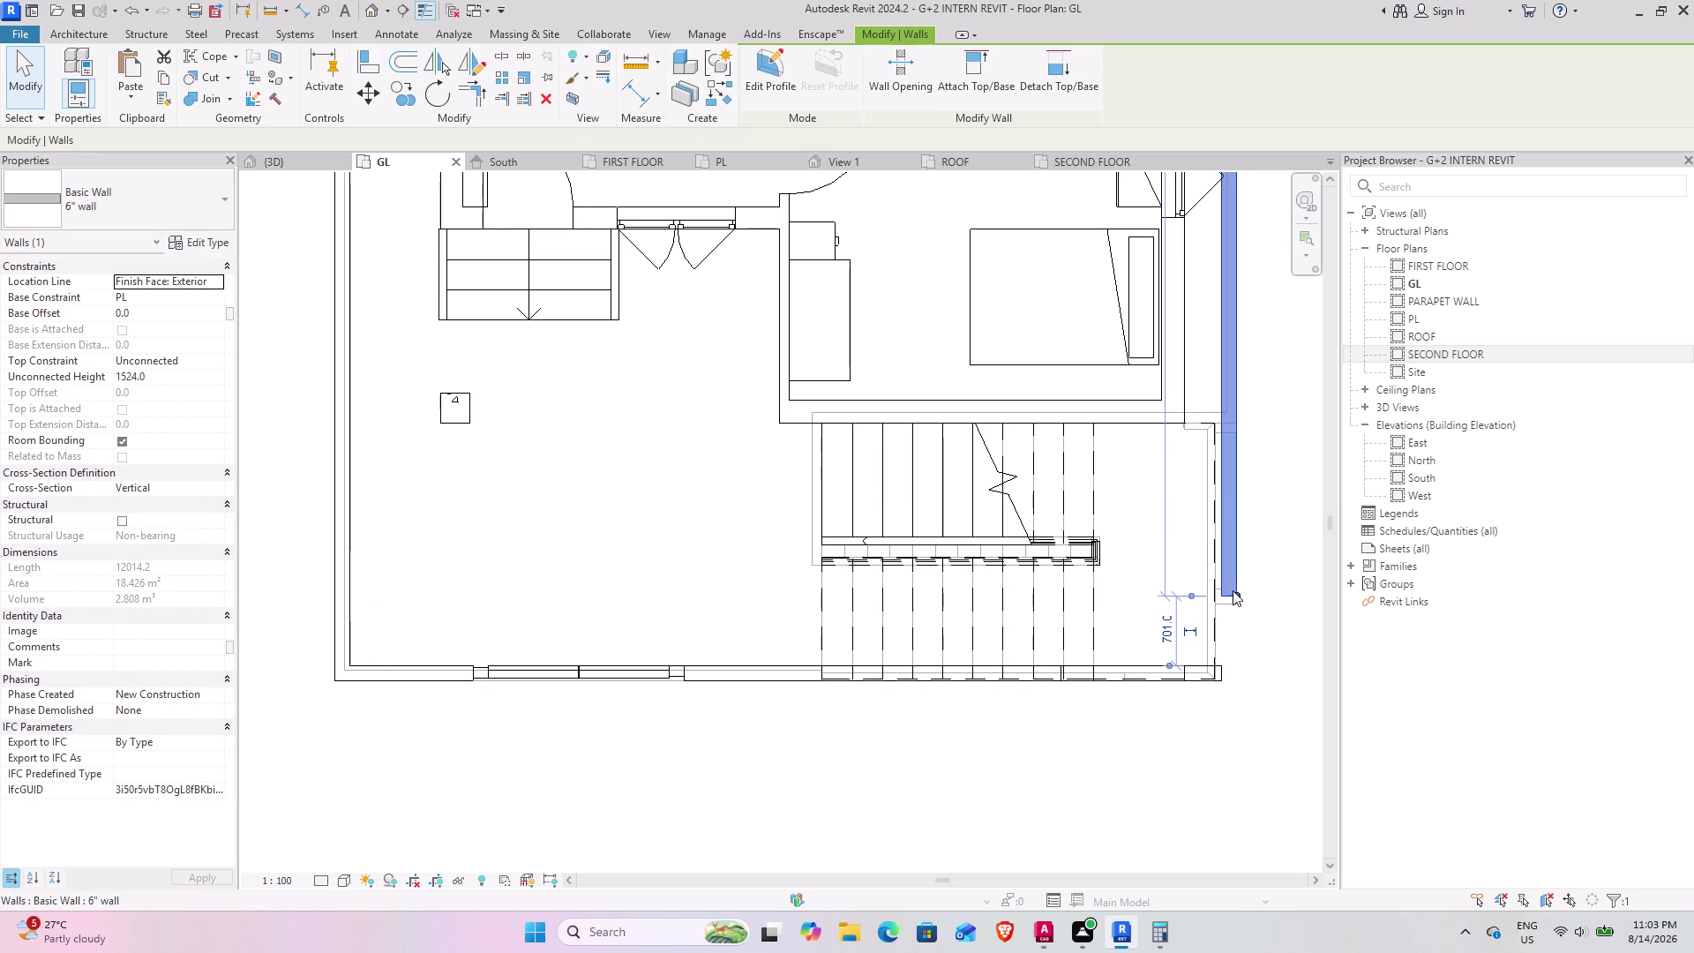
drag(1238, 595, 1233, 682)
scroll(up, 3)
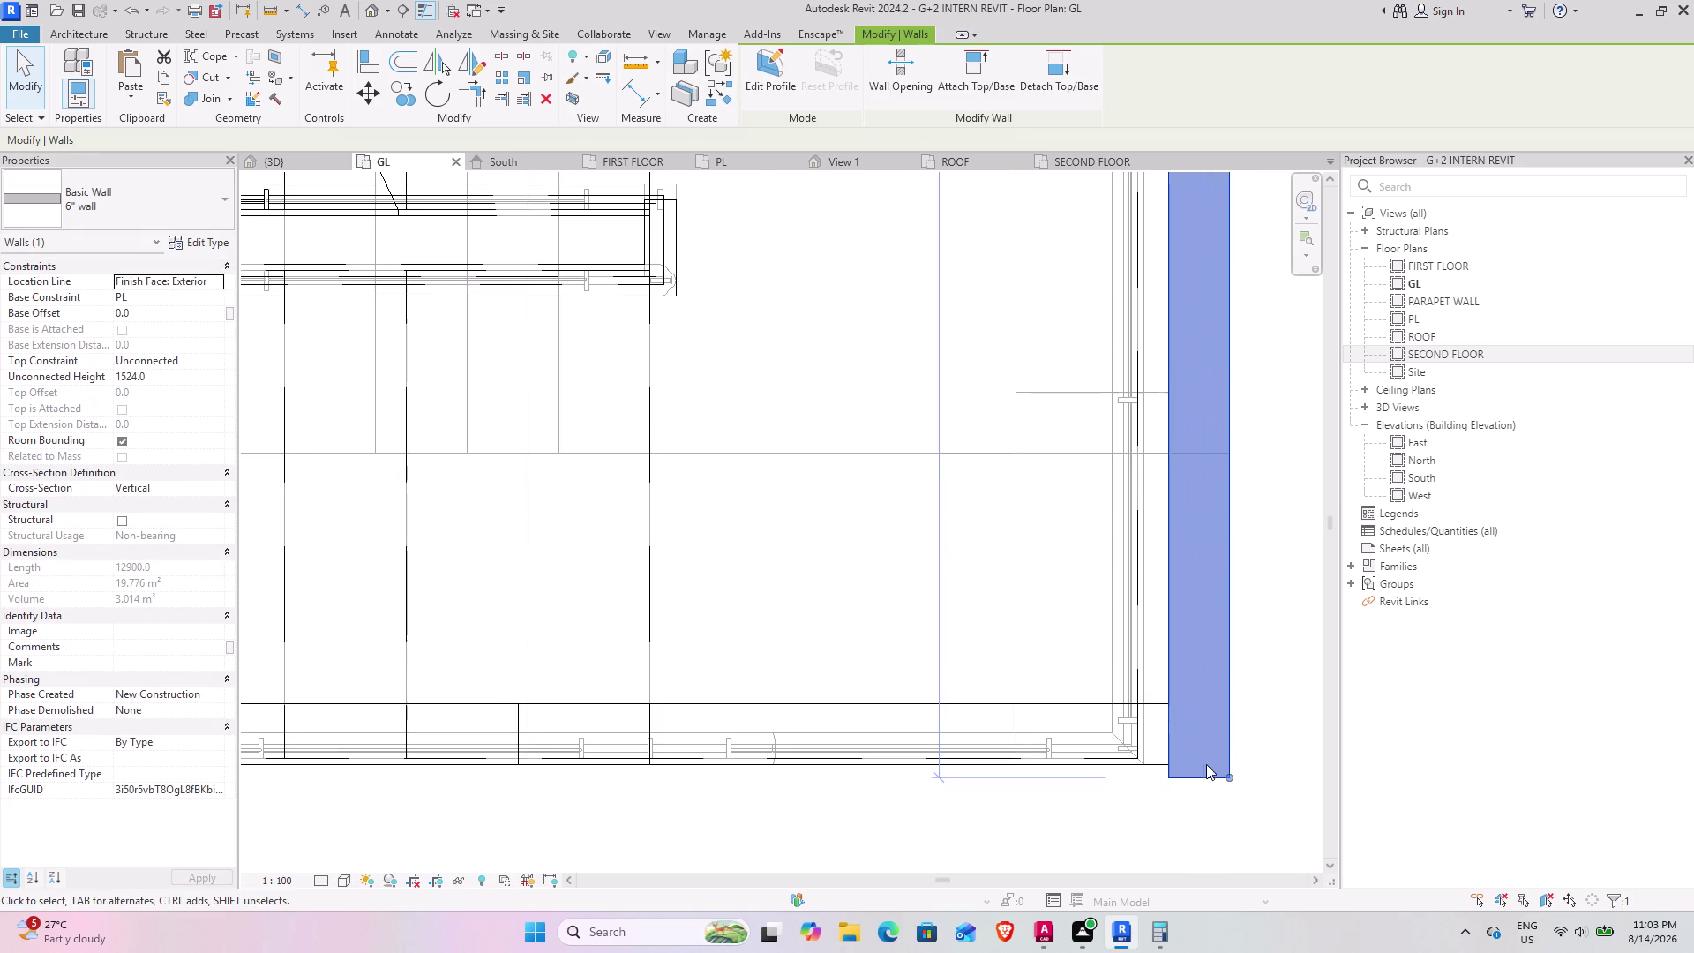
drag(1229, 776, 1229, 759)
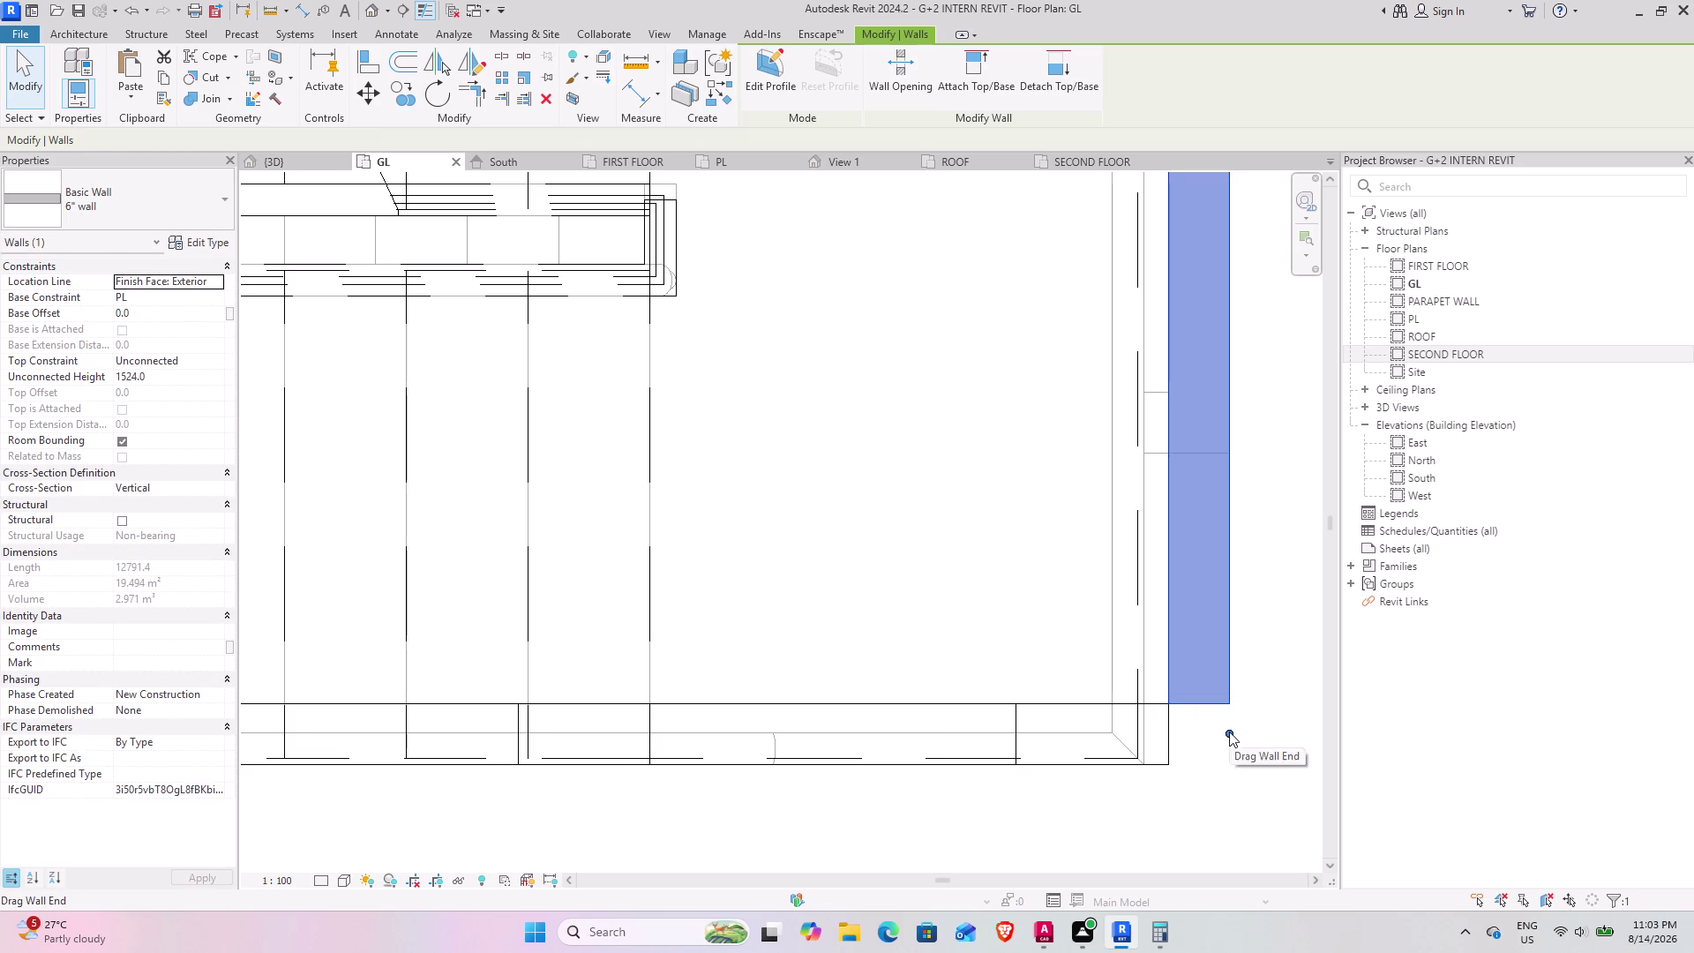
drag(1229, 731, 1230, 764)
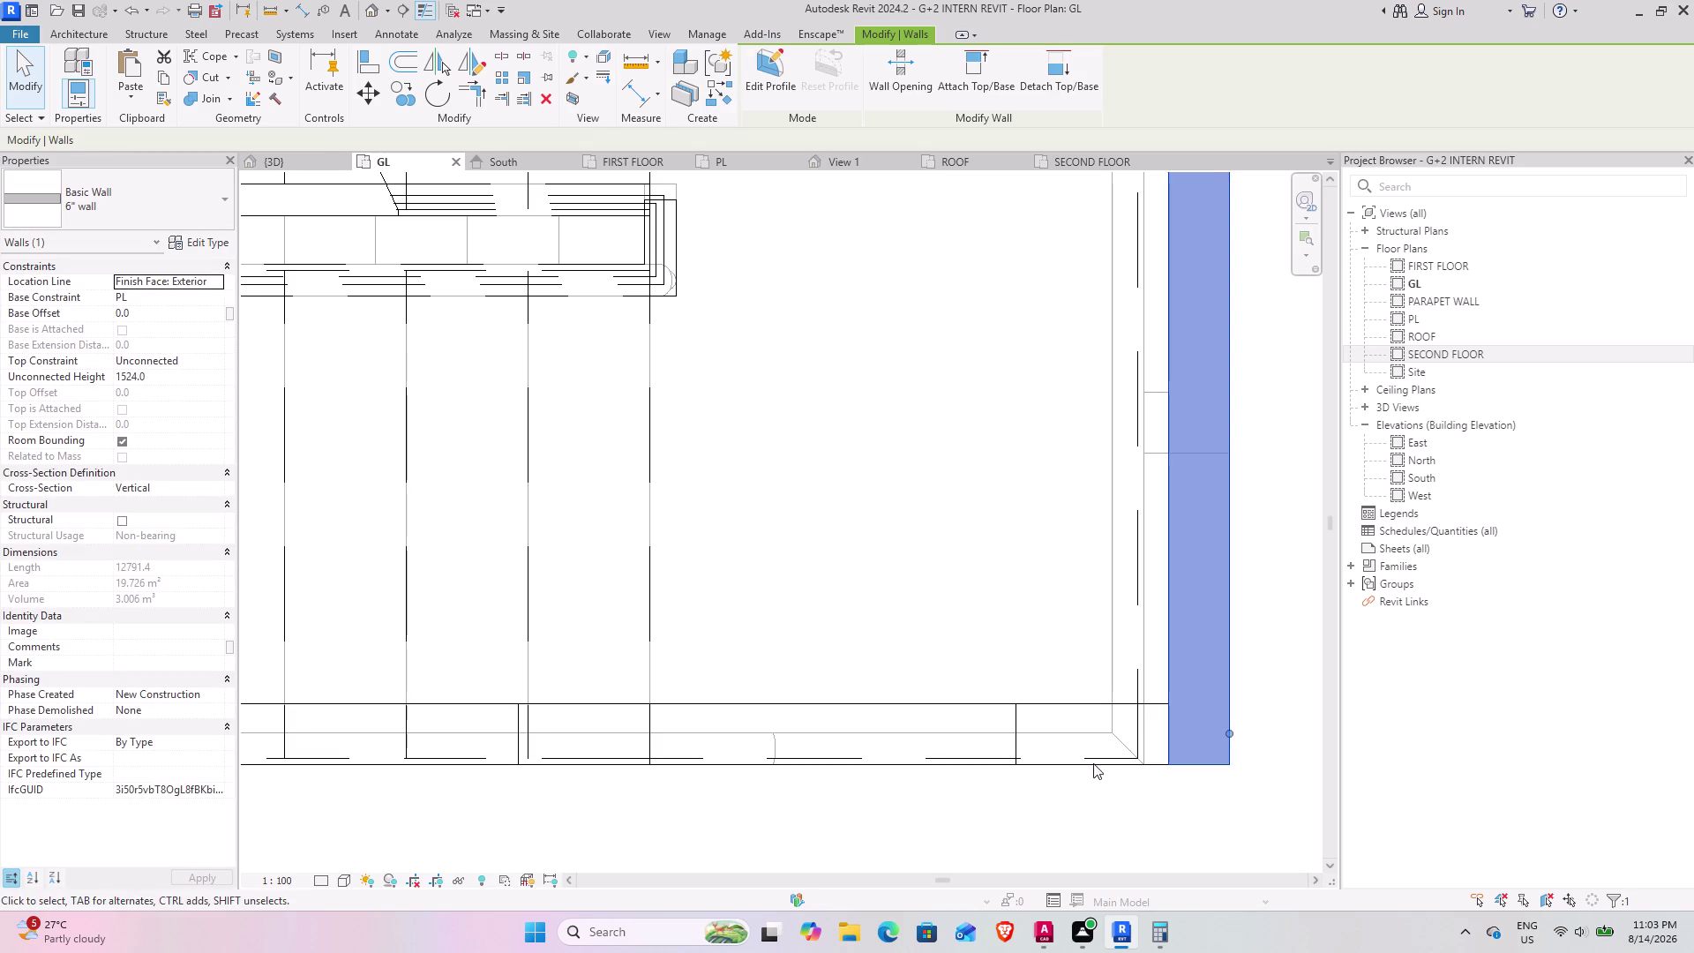
scroll(down, 3)
click(1102, 783)
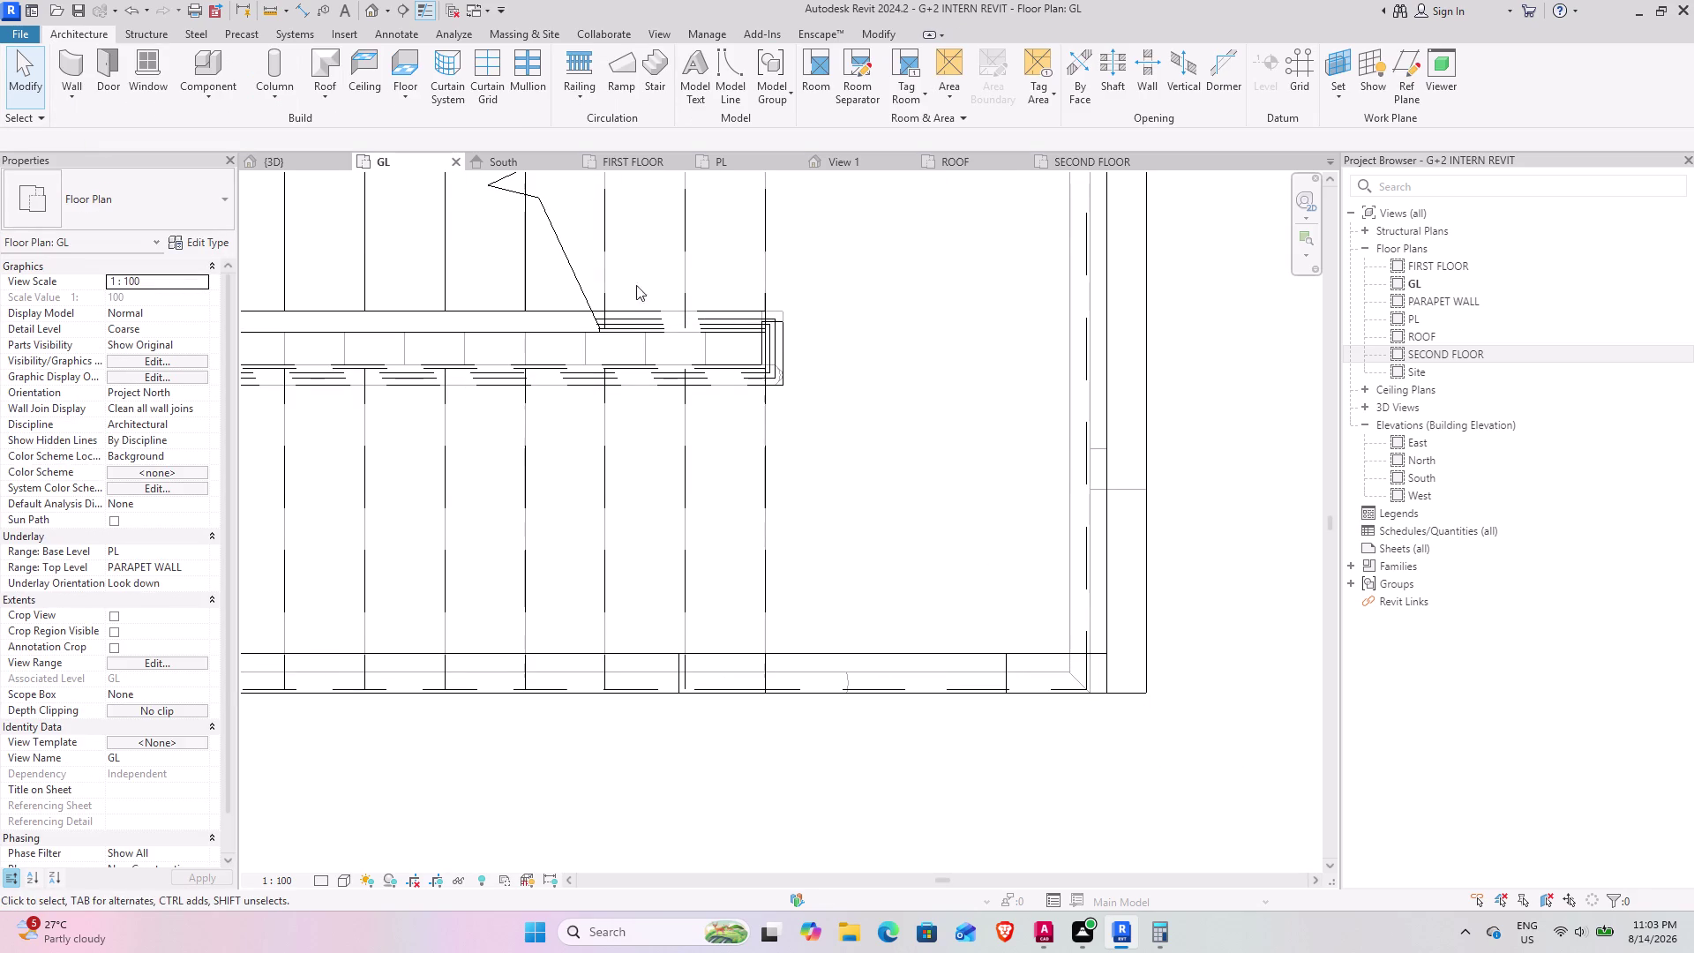
click(284, 165)
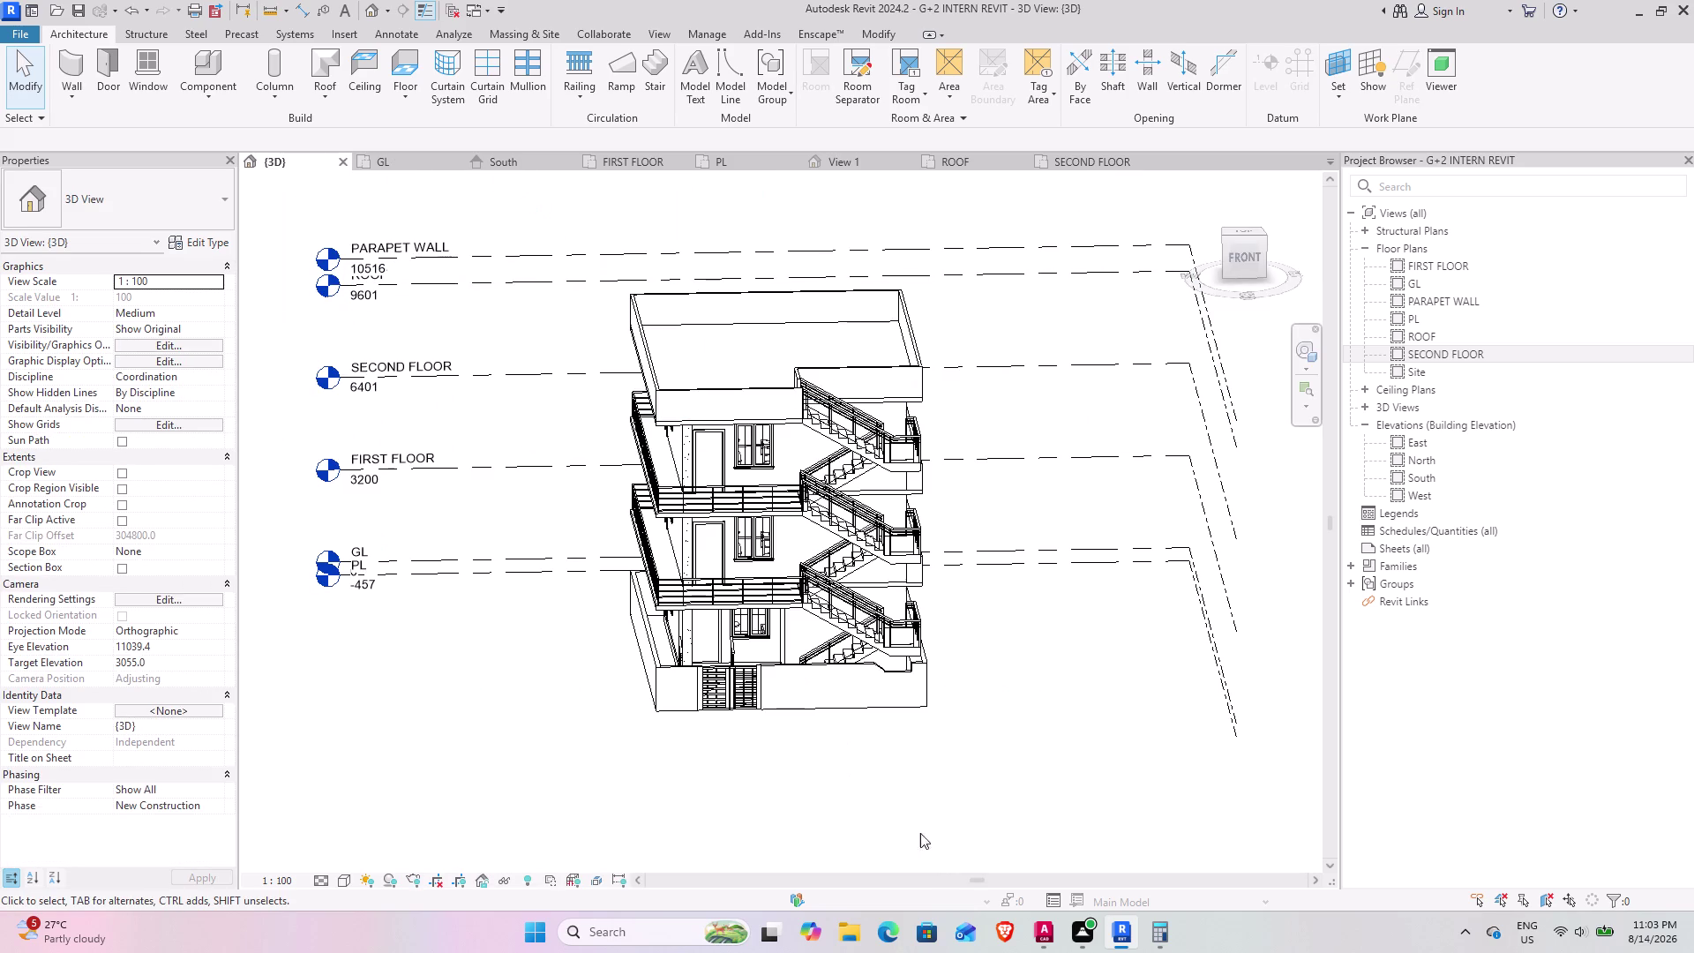
Orbit to the front, select the 5511.8 mm low front wall, and open Edit Profile.
middle_drag(864, 791, 832, 777)
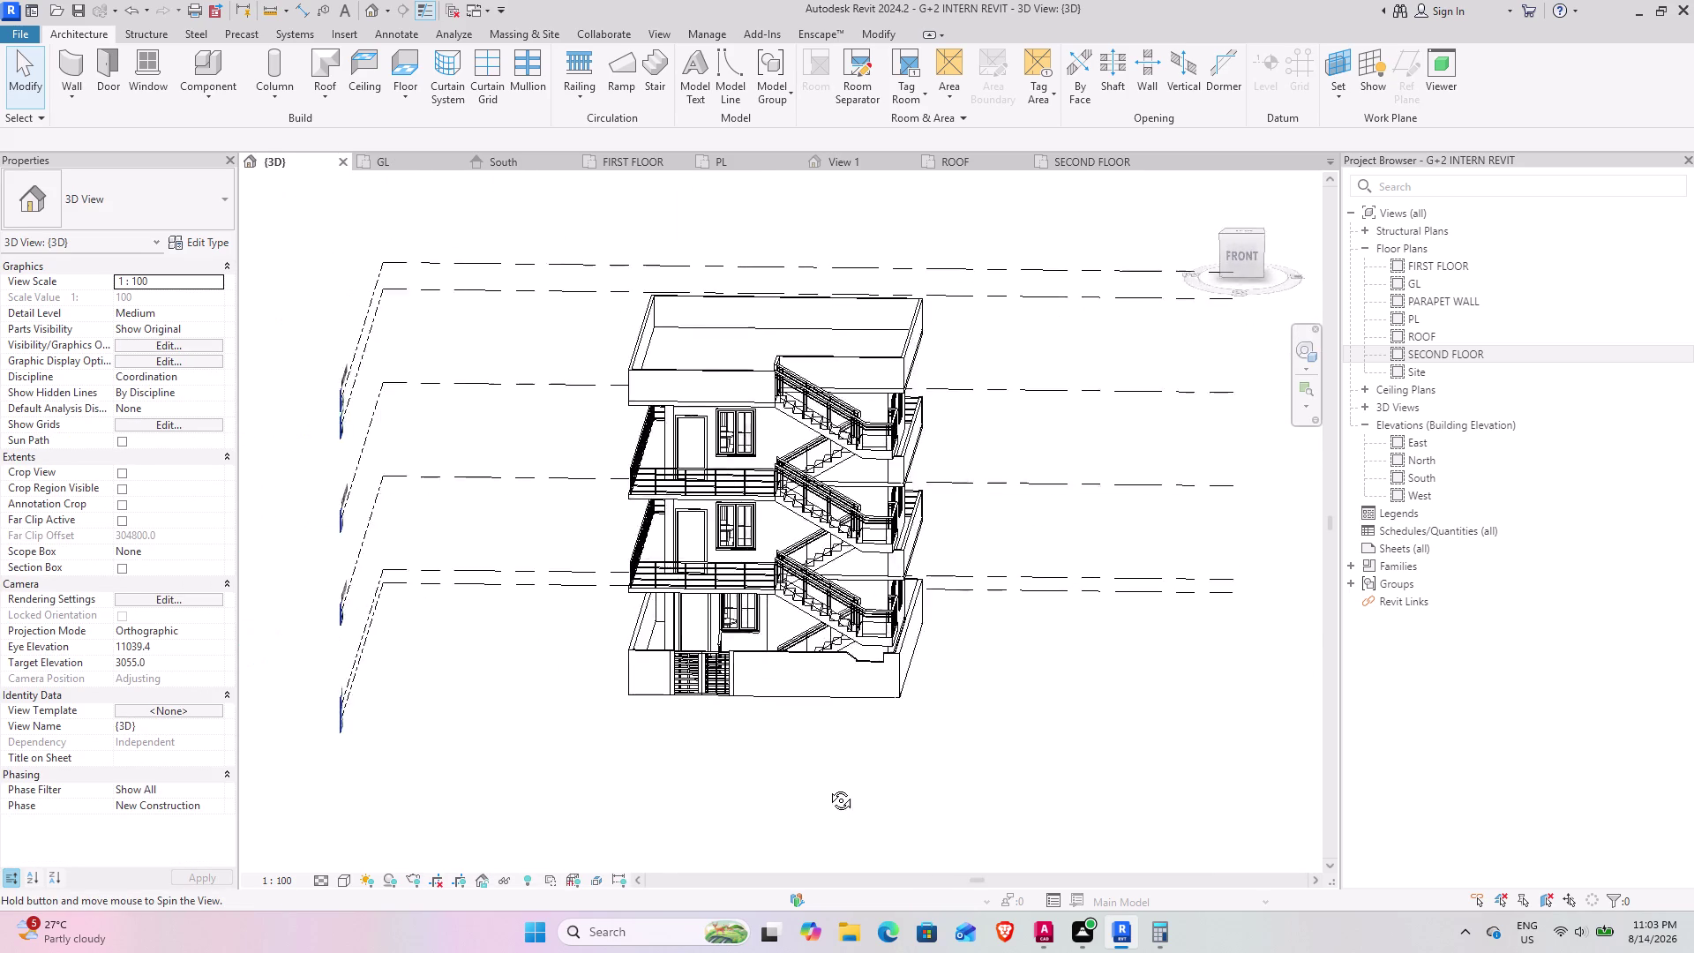
middle_drag(832, 777, 803, 828)
scroll(up, 3)
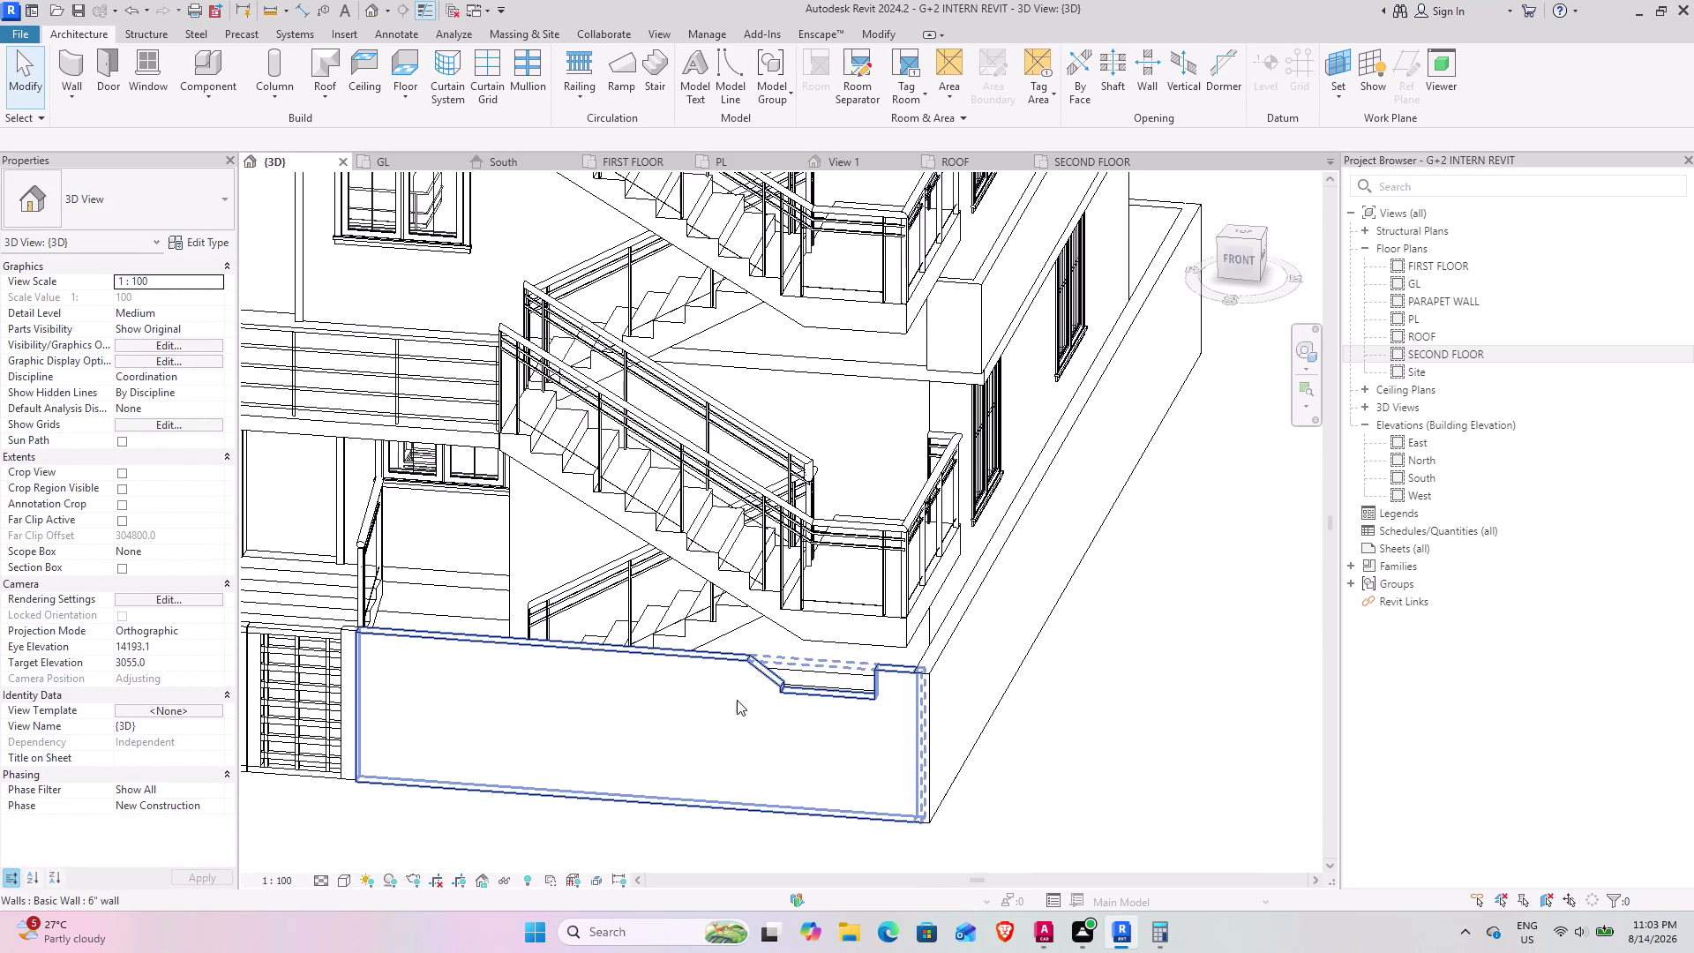
middle_drag(737, 699, 734, 696)
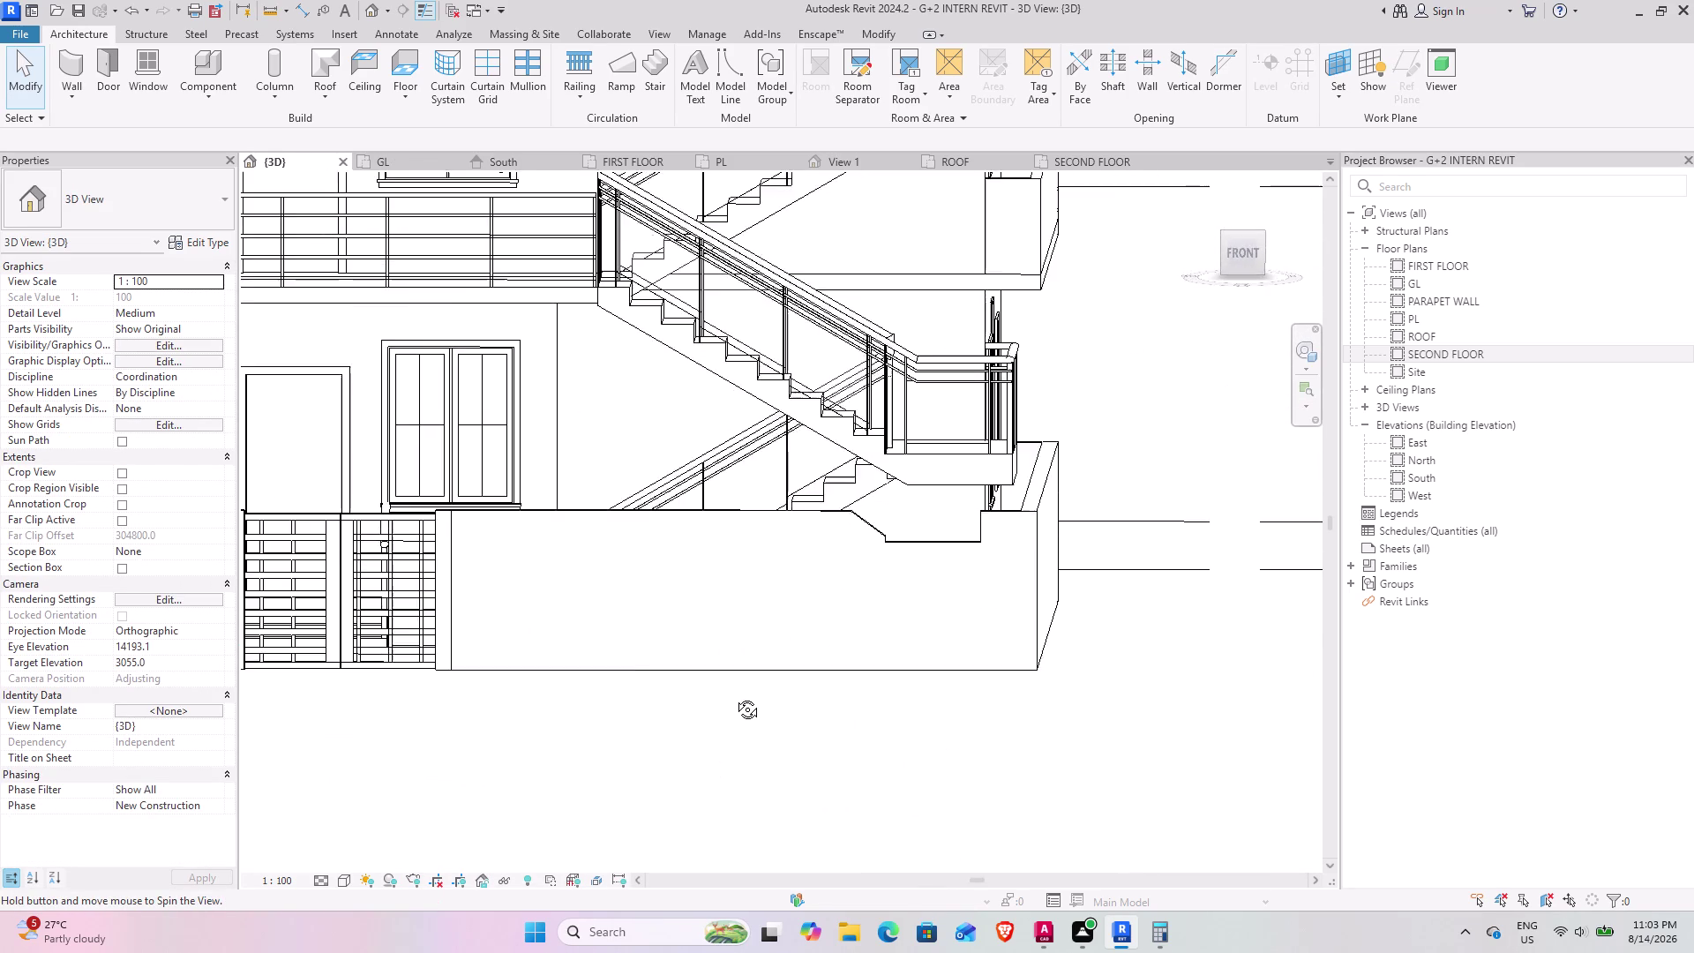
middle_drag(735, 696, 766, 706)
click(994, 551)
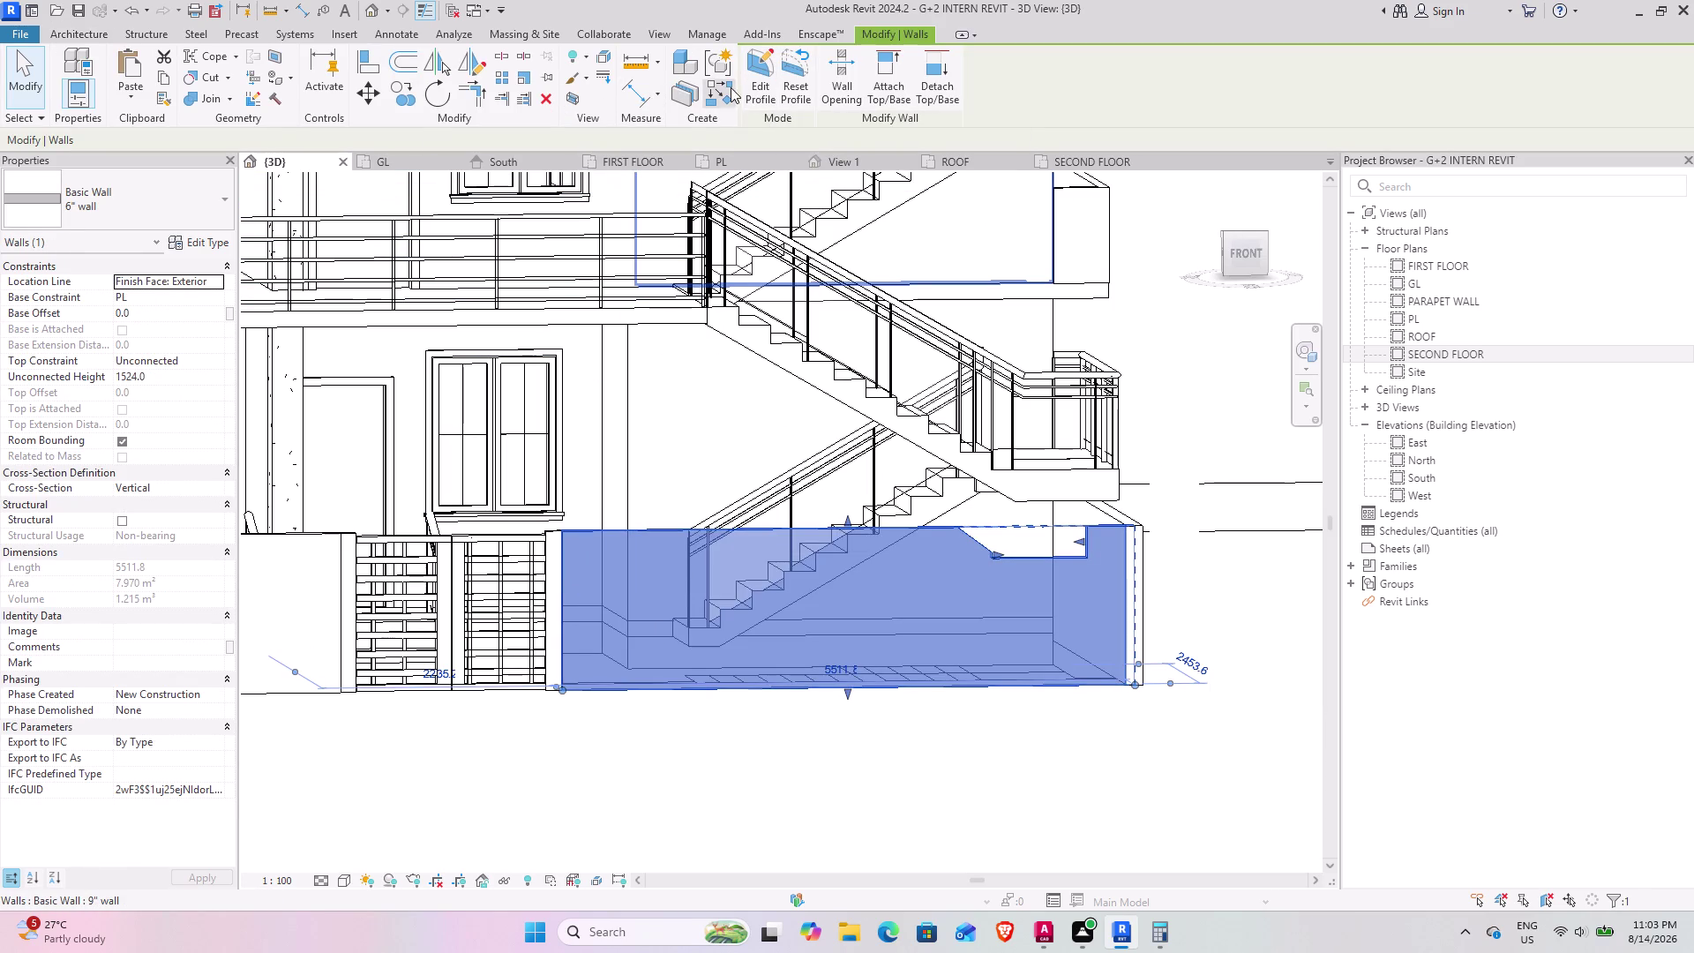
click(765, 86)
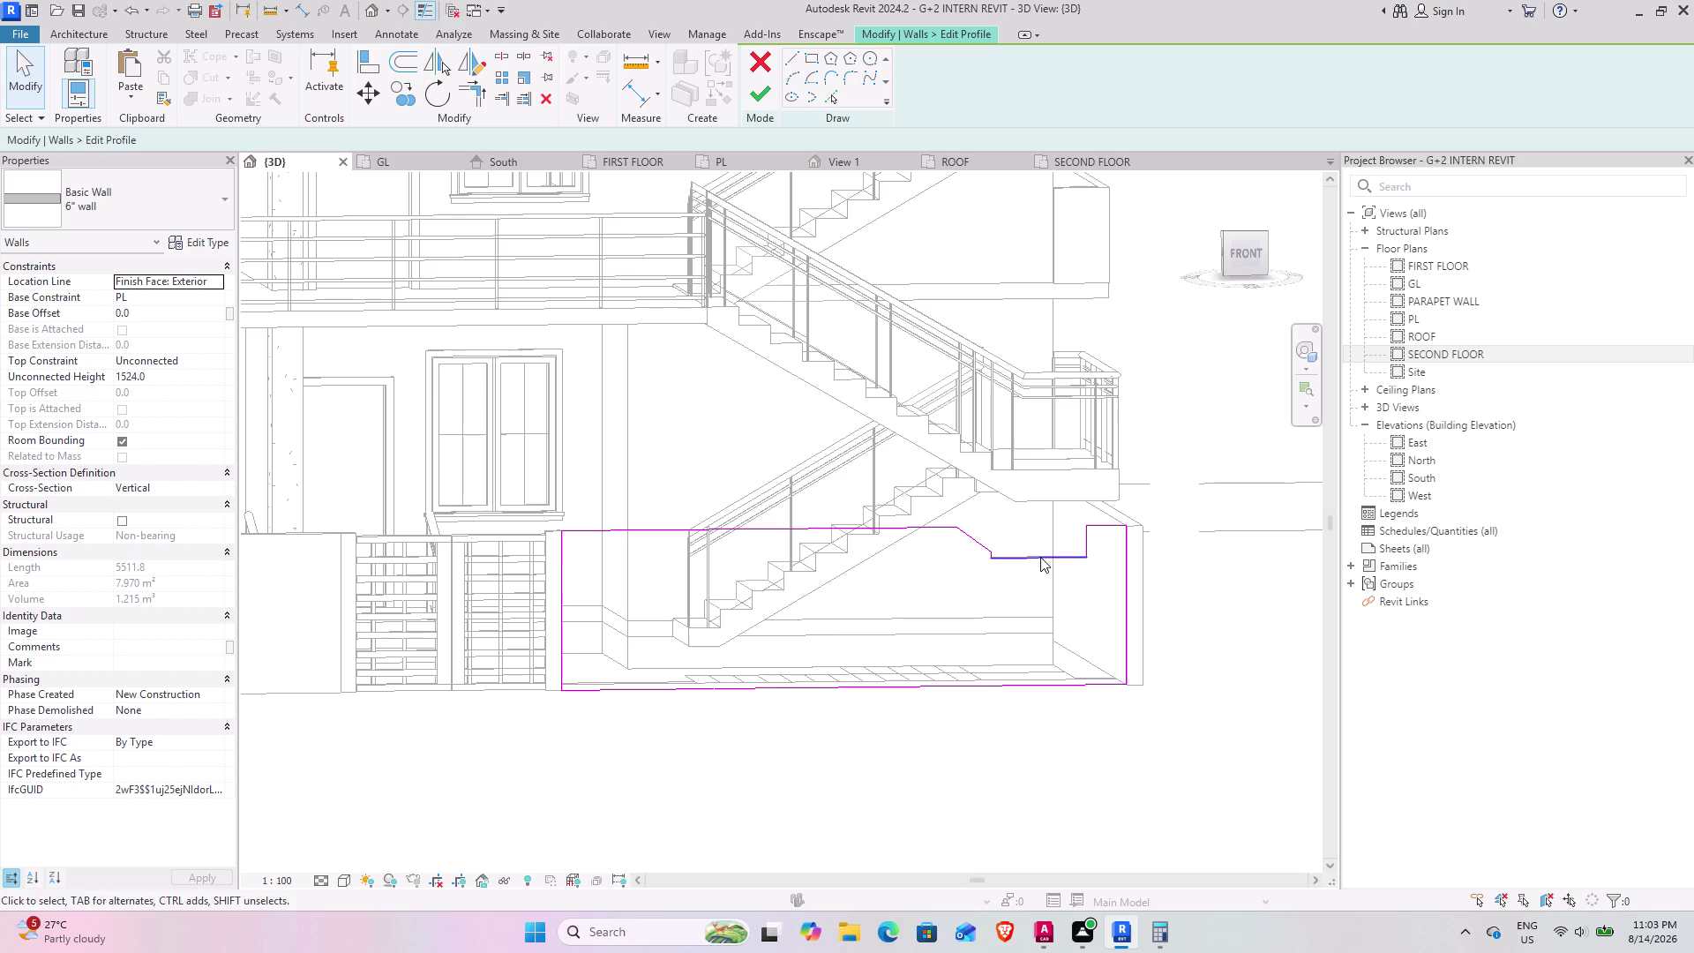
Delete the notched top lines from the 6" wall's profile sketch under the stairs.
middle_drag(1039, 556, 972, 602)
middle_drag(783, 694, 795, 662)
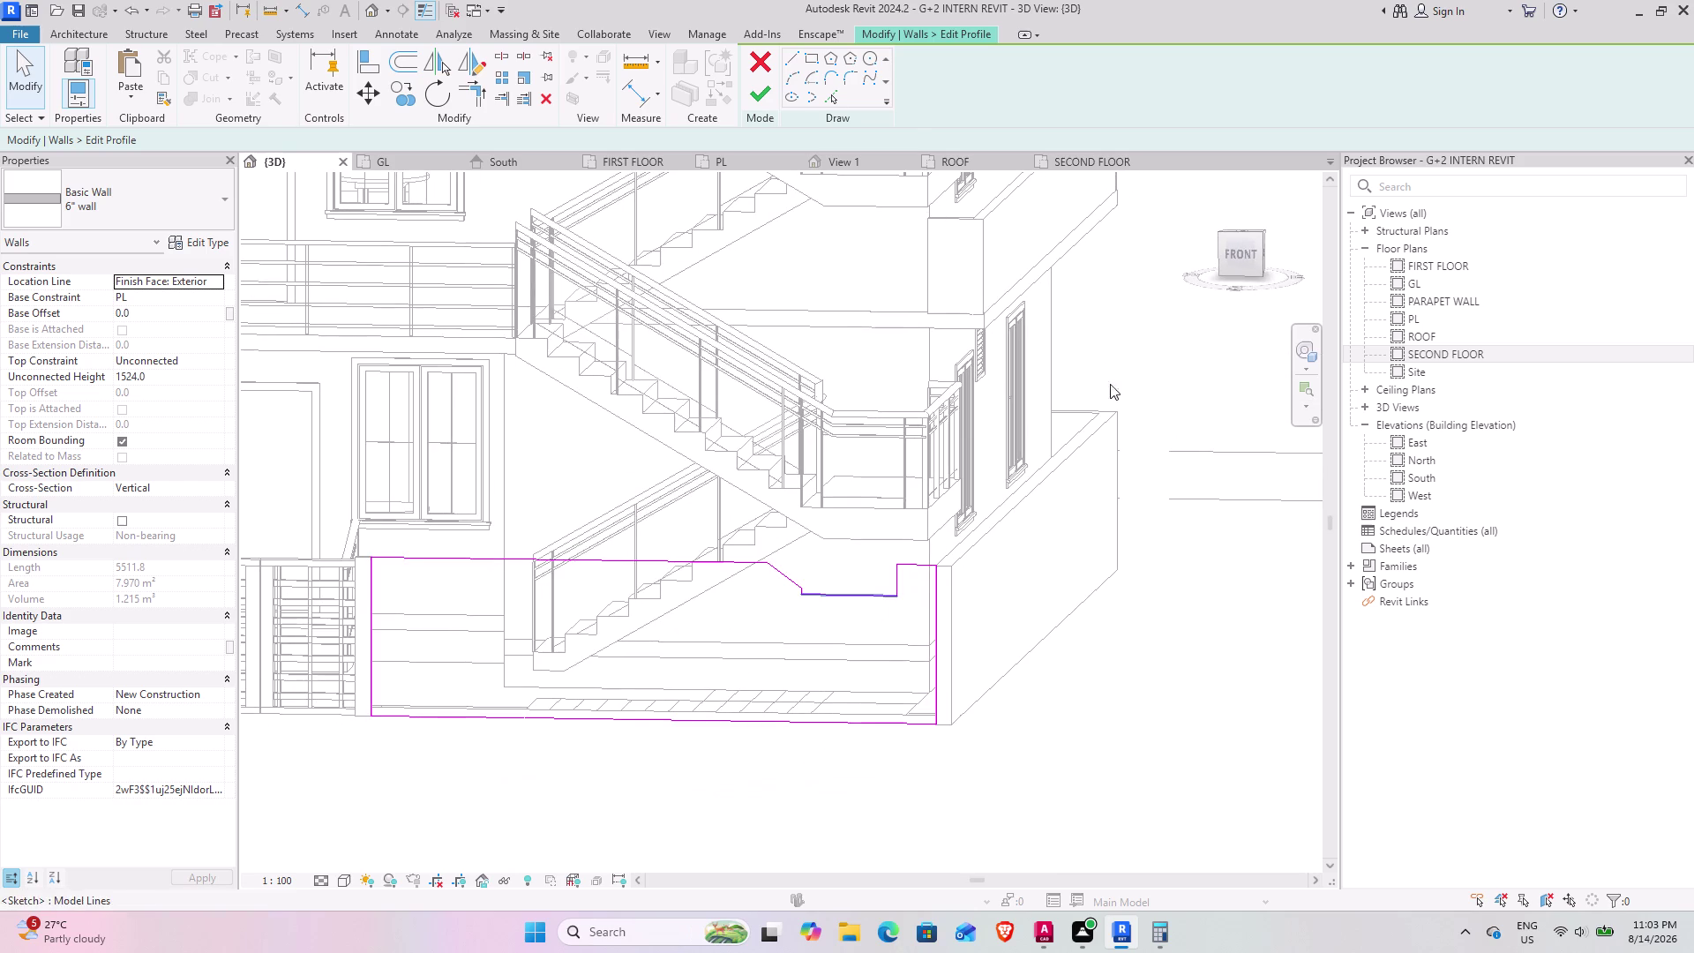
click(1245, 254)
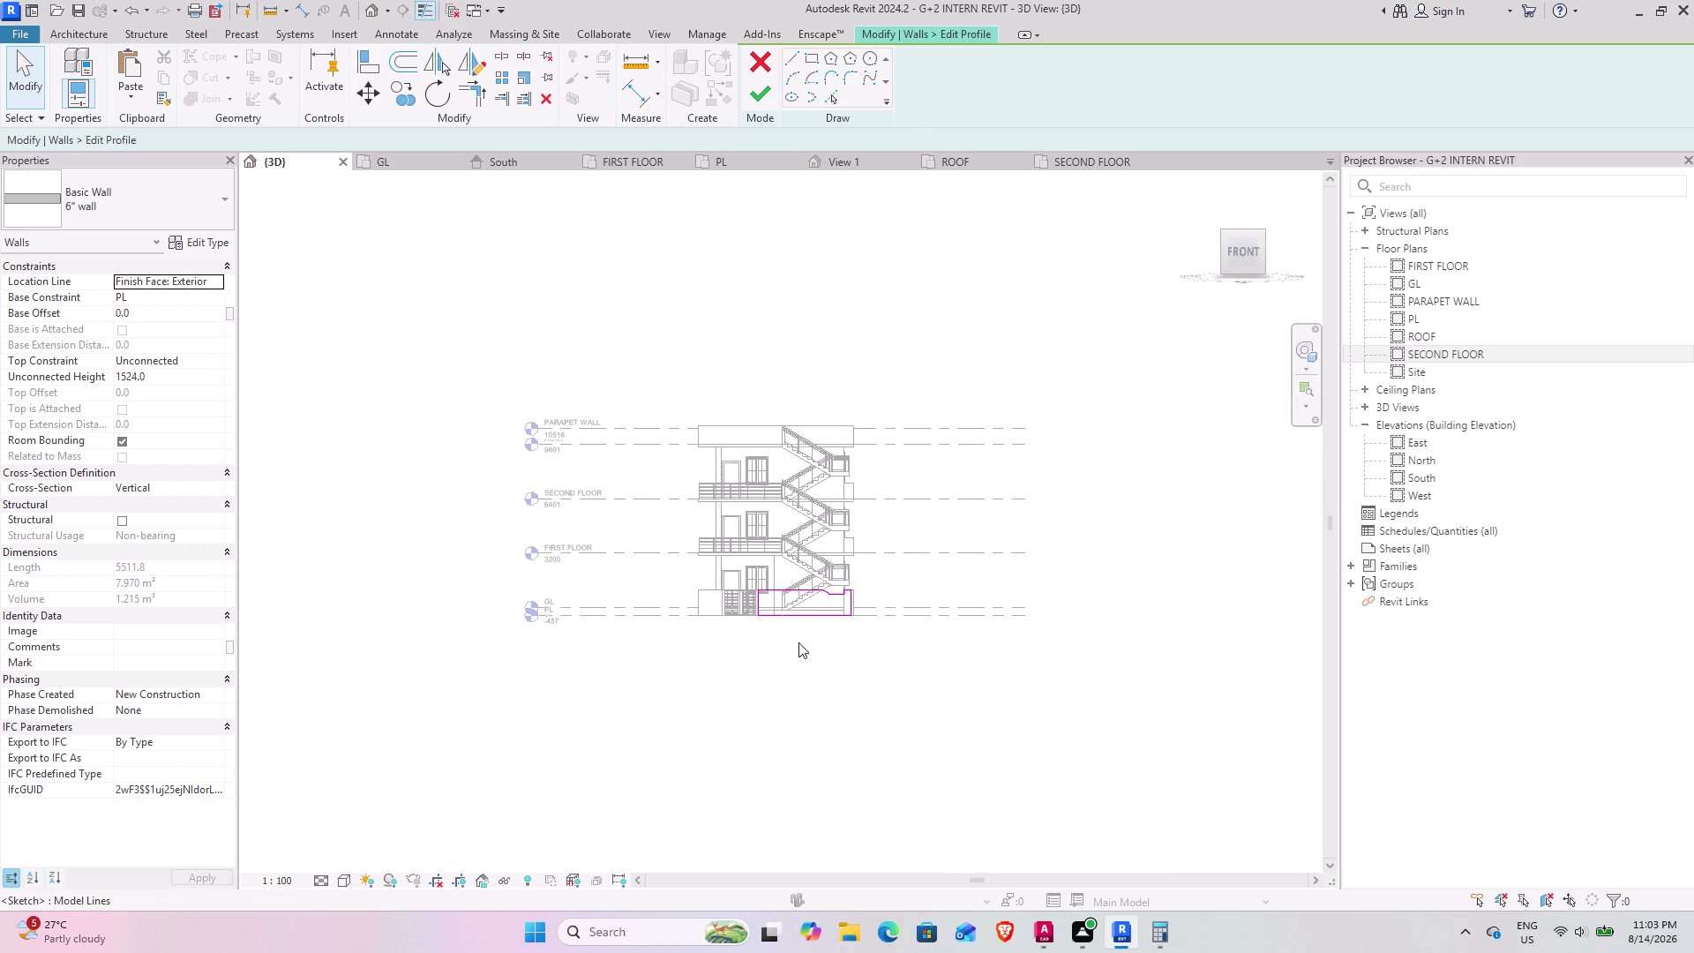
scroll(up, 3)
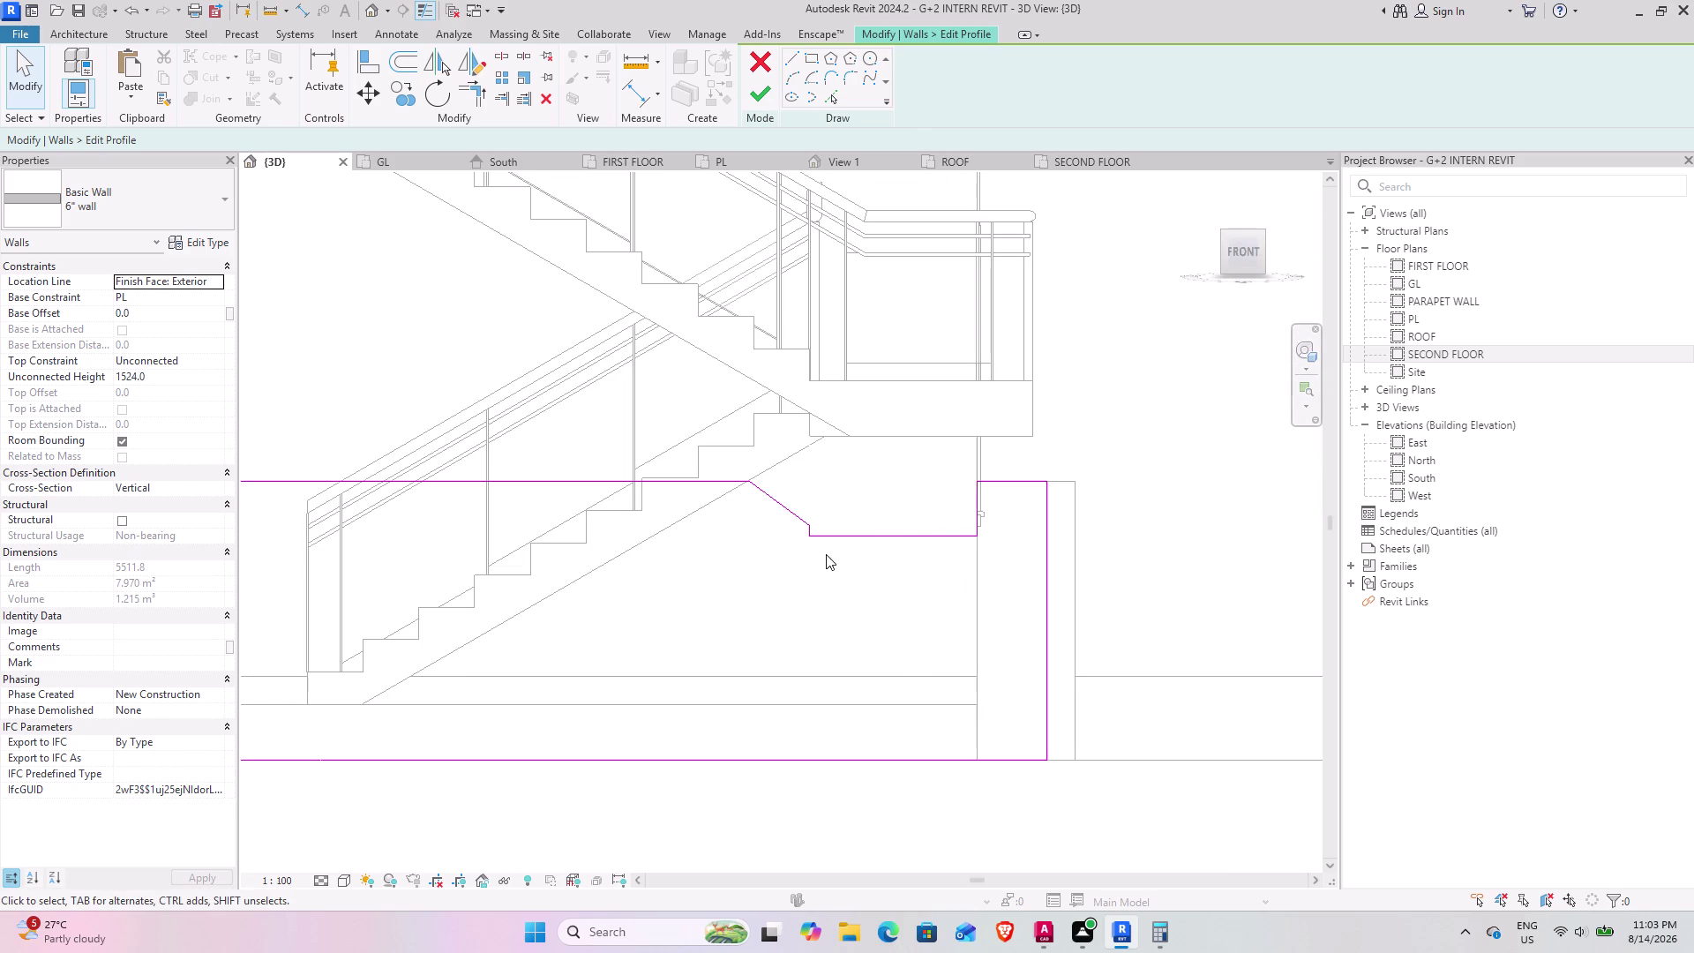
drag(999, 569, 999, 569)
drag(999, 569, 675, 501)
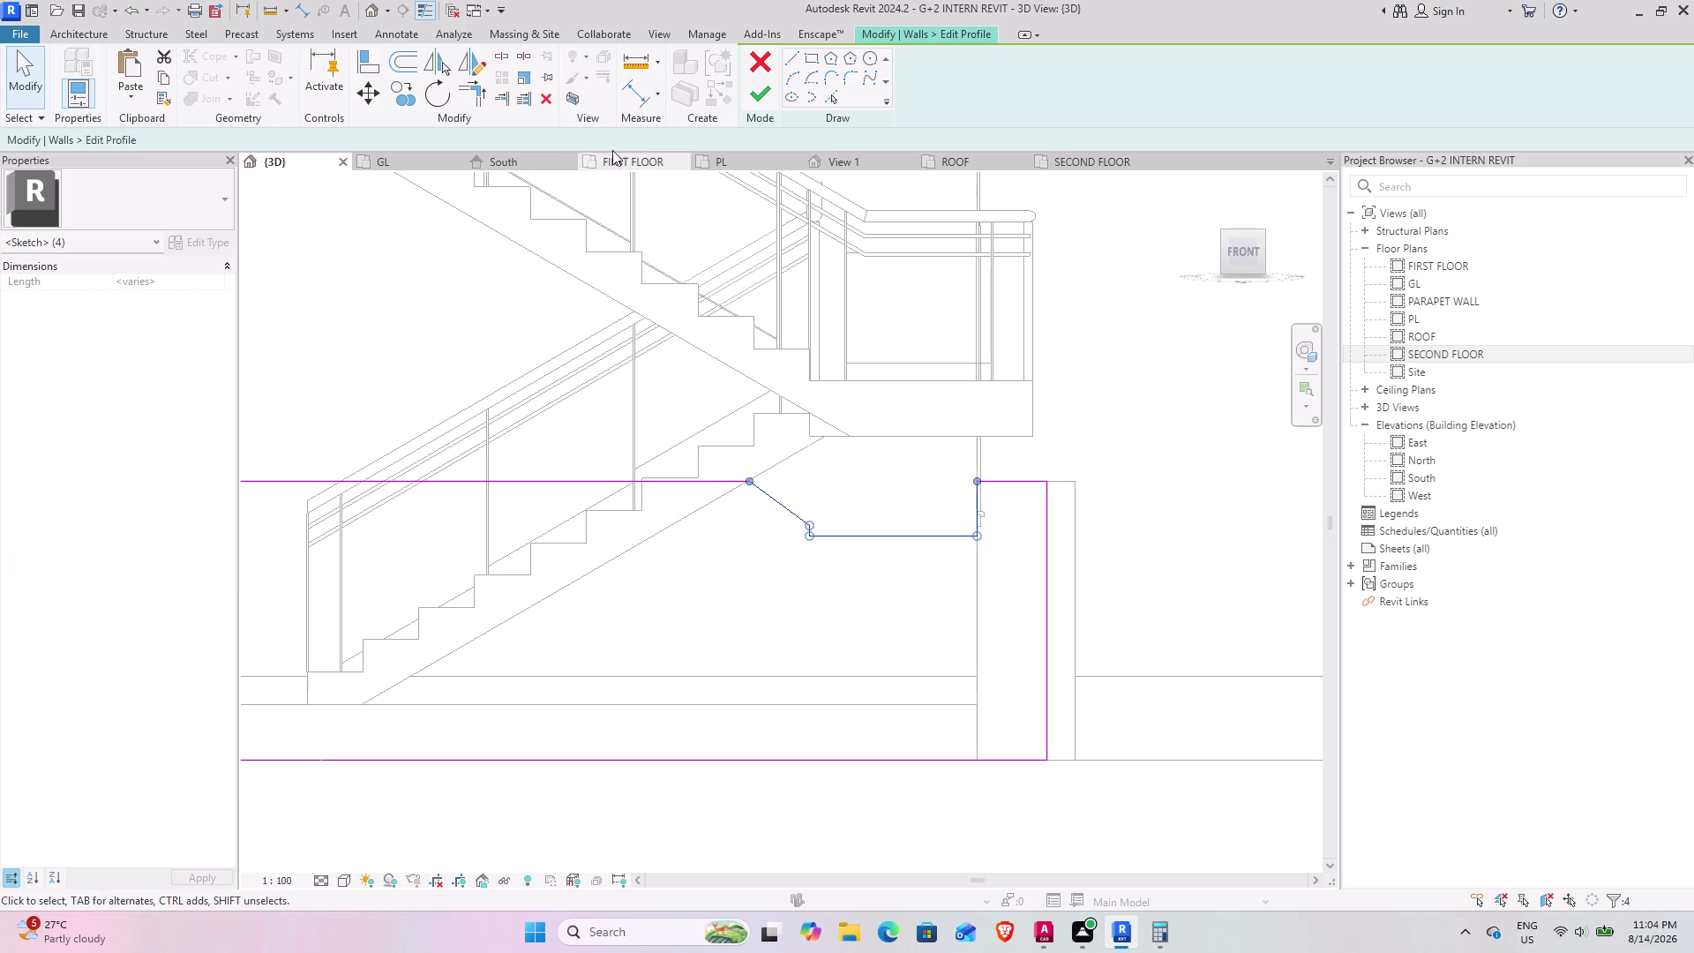
click(550, 98)
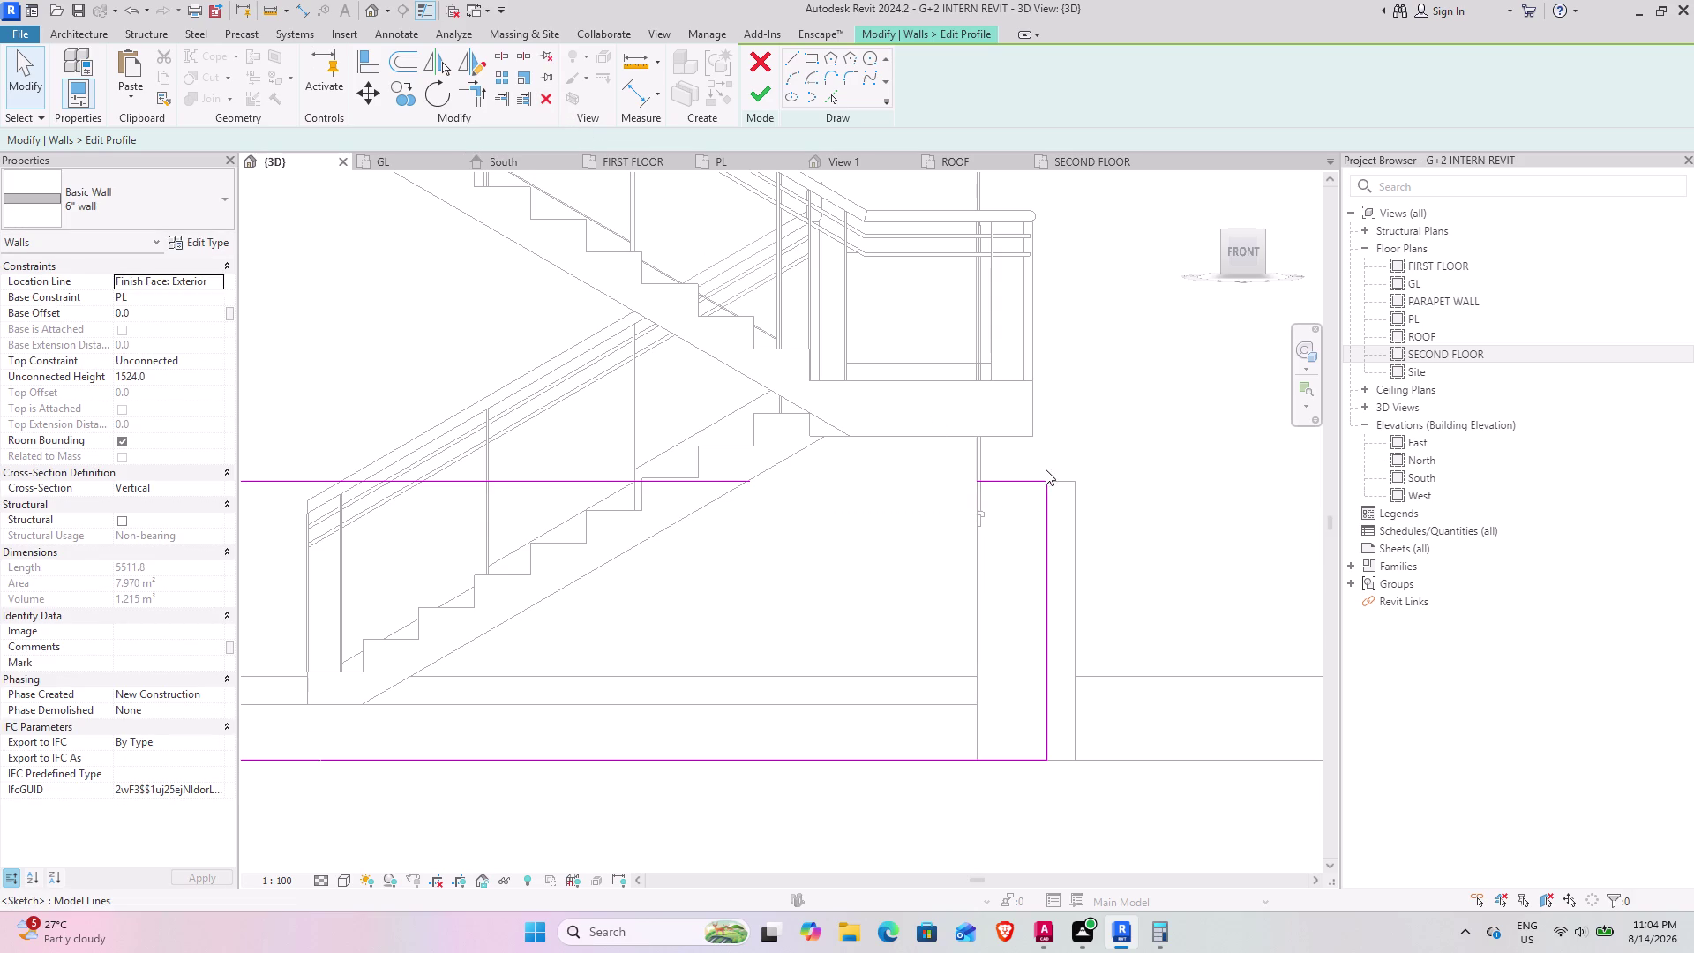
Draw a straight top profile line across the wall and finish the edit, giving 8.284 m².
click(800, 54)
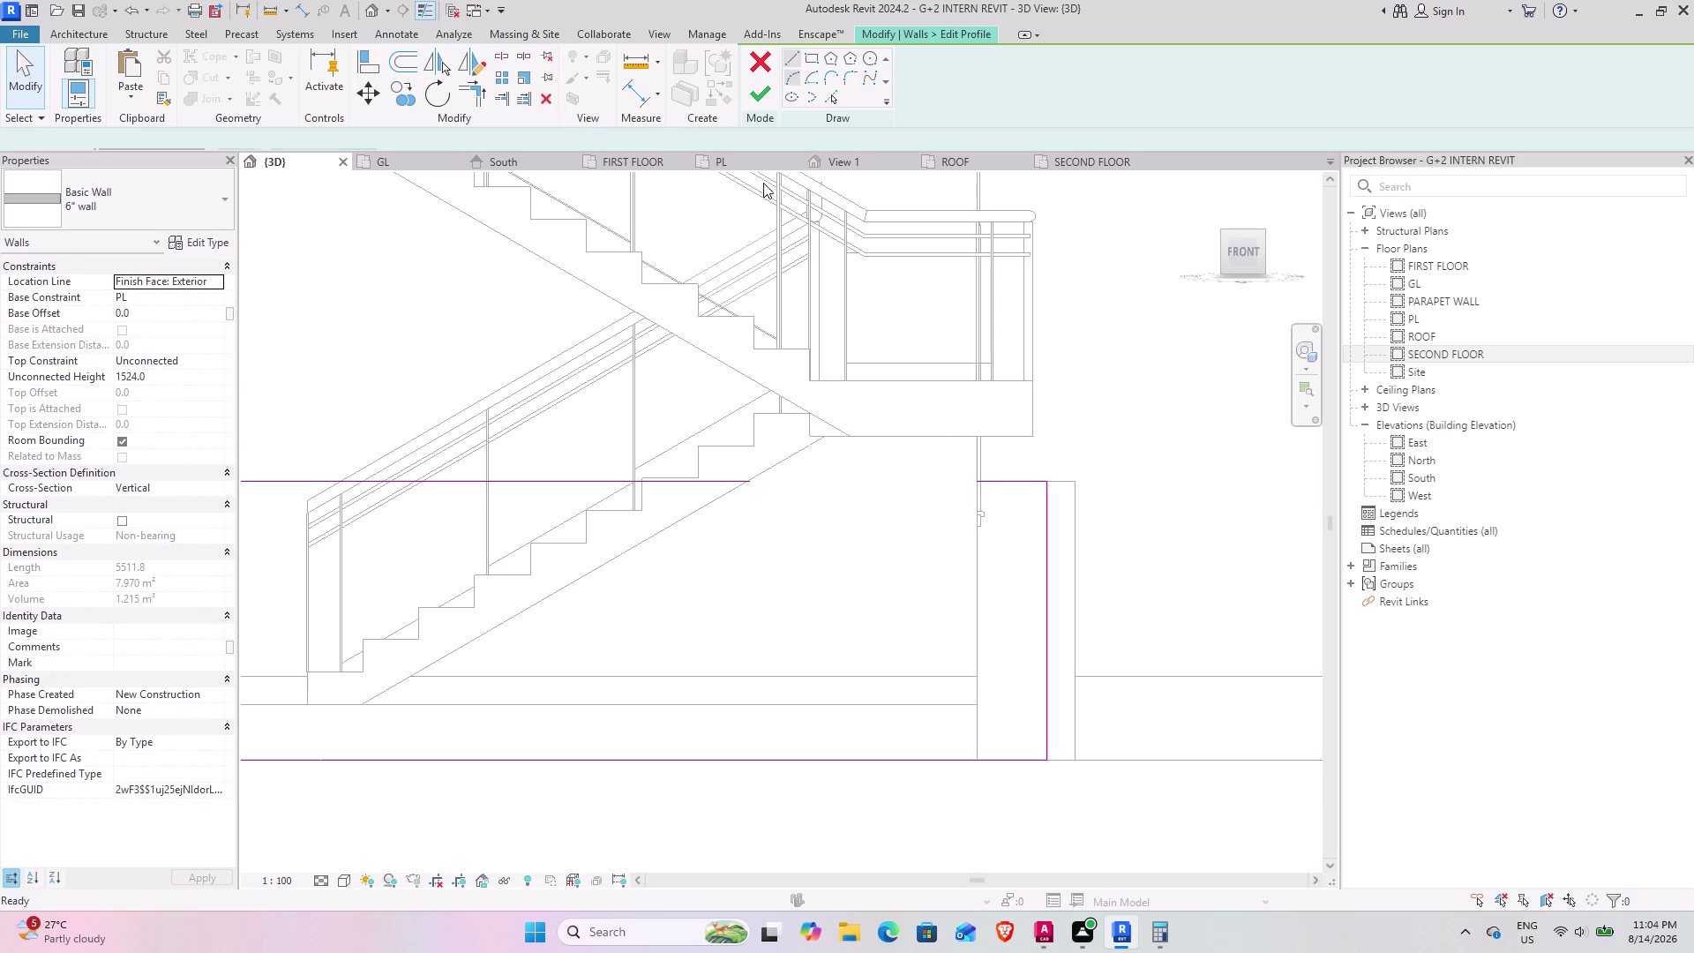
click(748, 485)
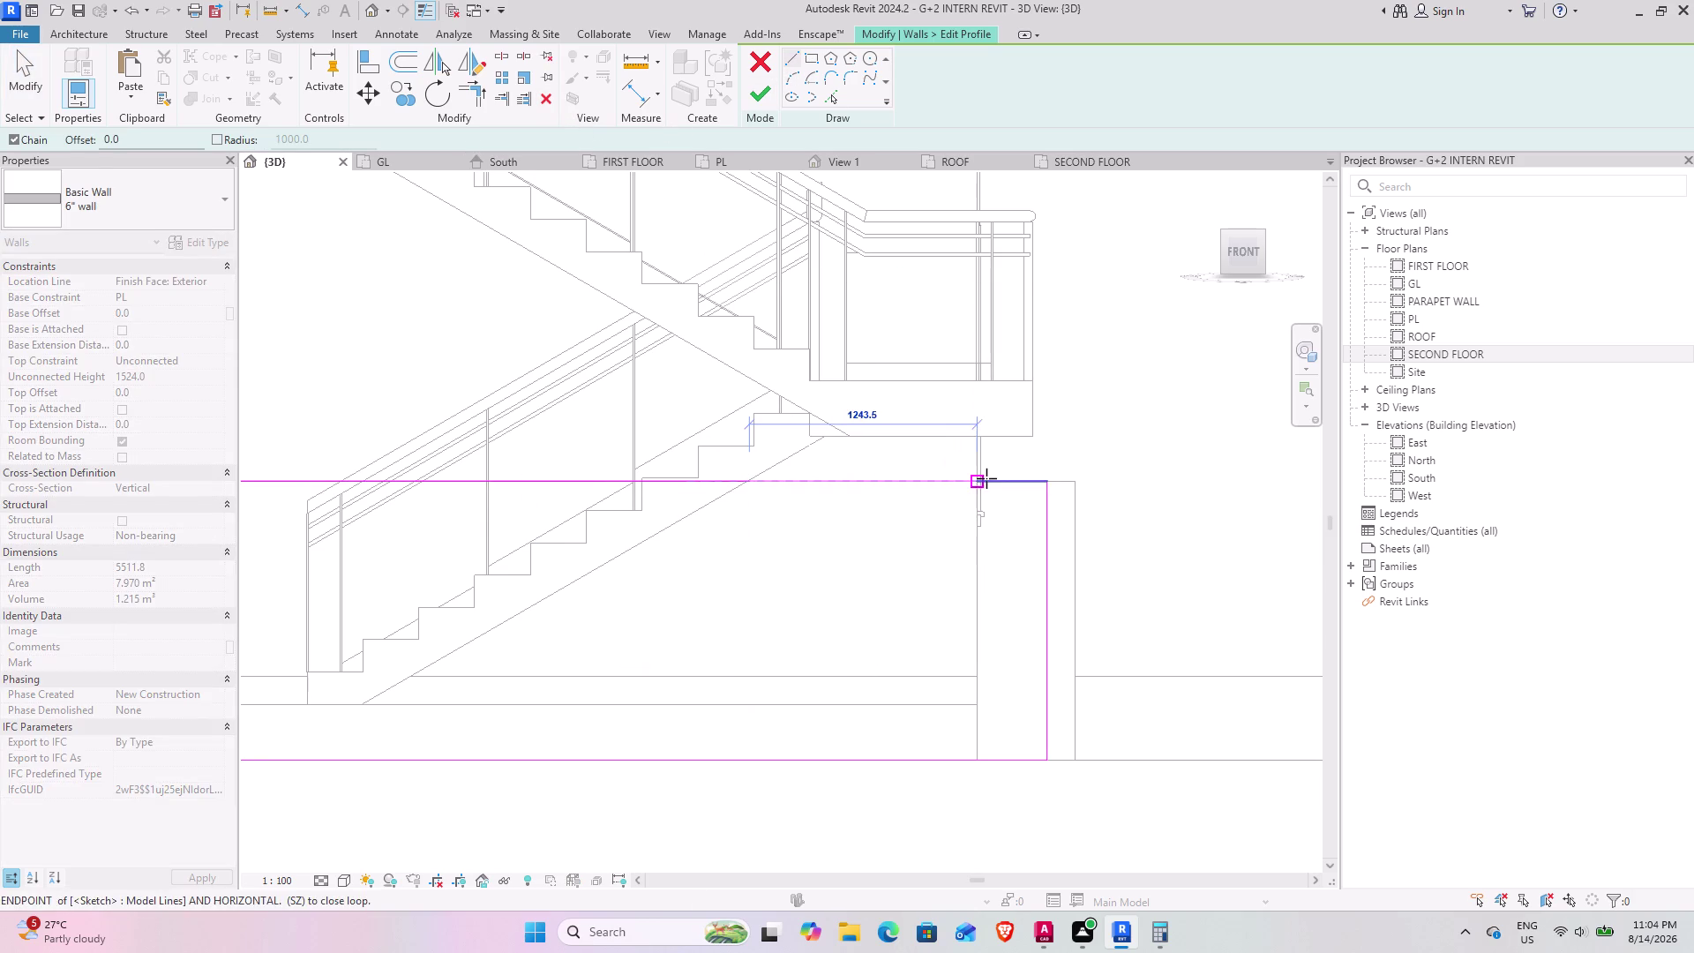
click(984, 480)
click(762, 114)
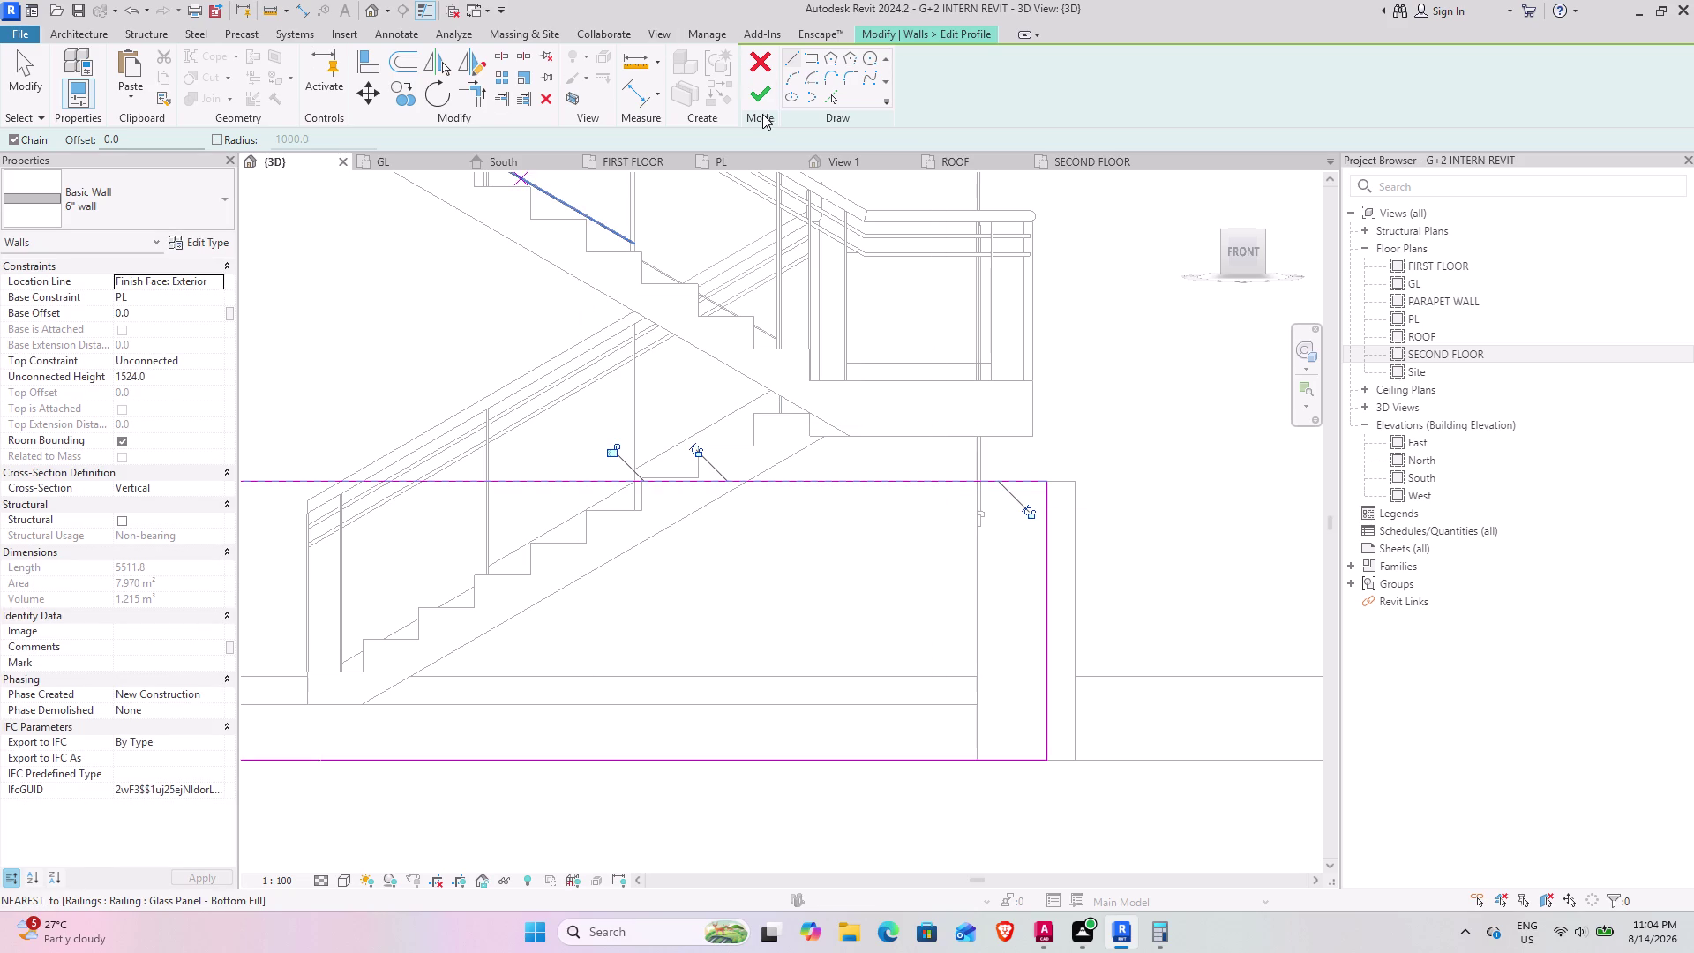
click(761, 108)
Orbit the 3D view around the gate wall, stairs and underside to review the edited wall.
scroll(down, 3)
middle_drag(762, 571, 806, 697)
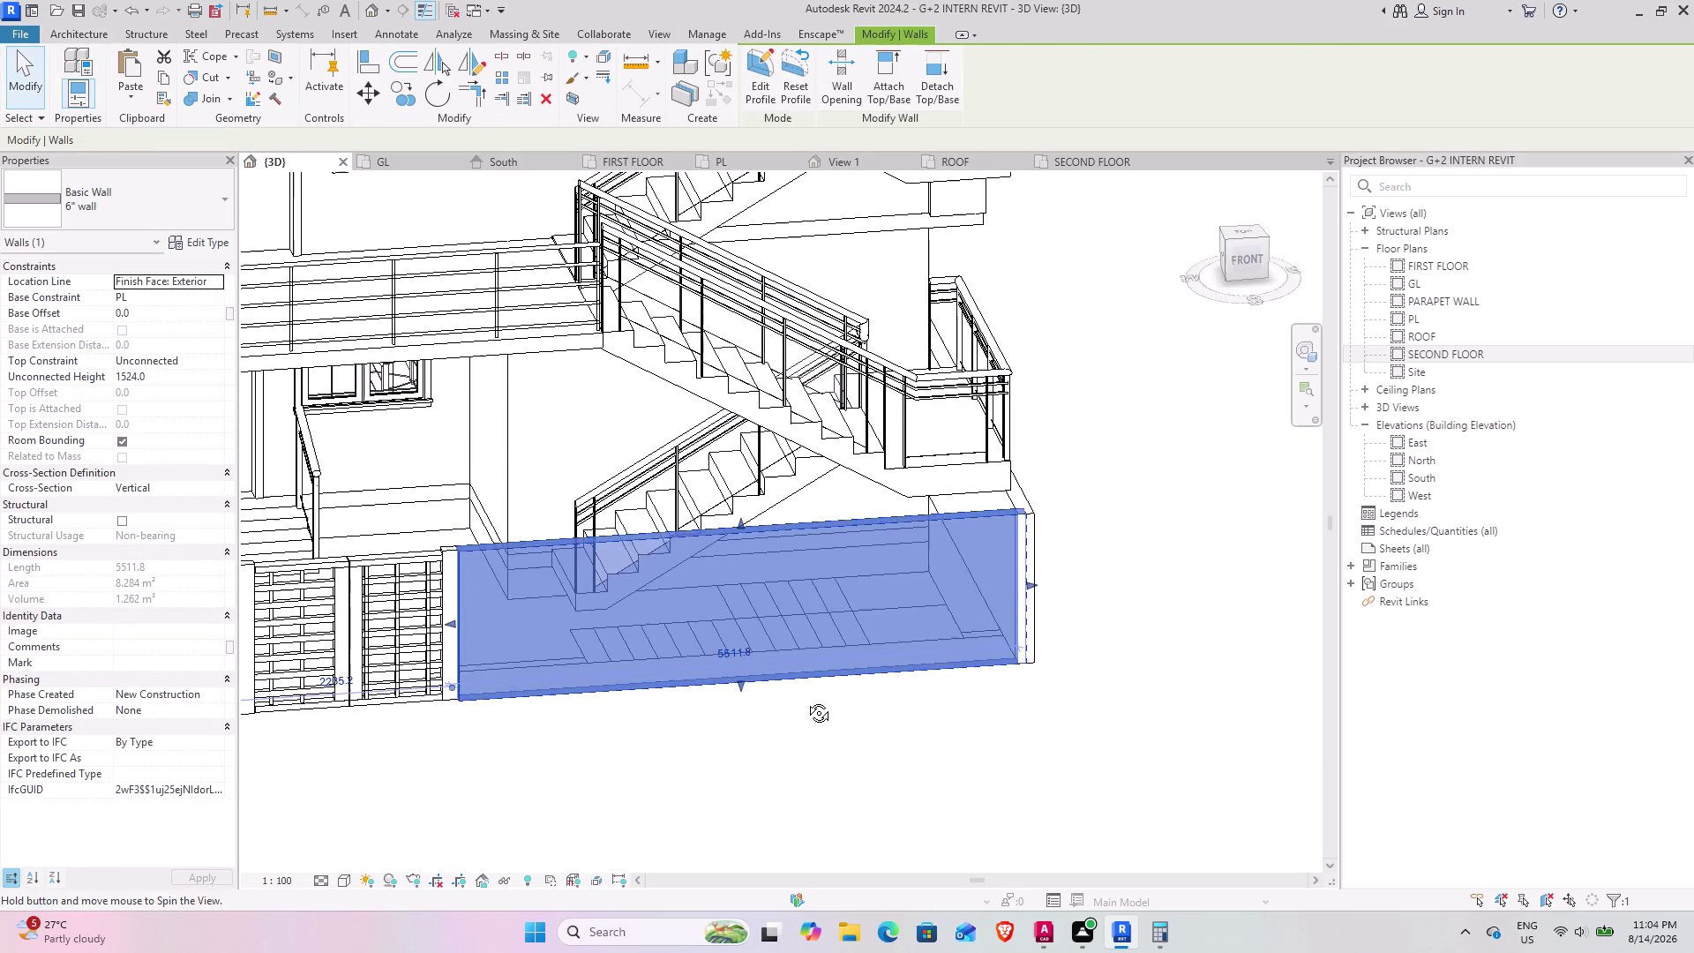
middle_drag(806, 697, 809, 707)
click(926, 776)
middle_drag(697, 634, 675, 573)
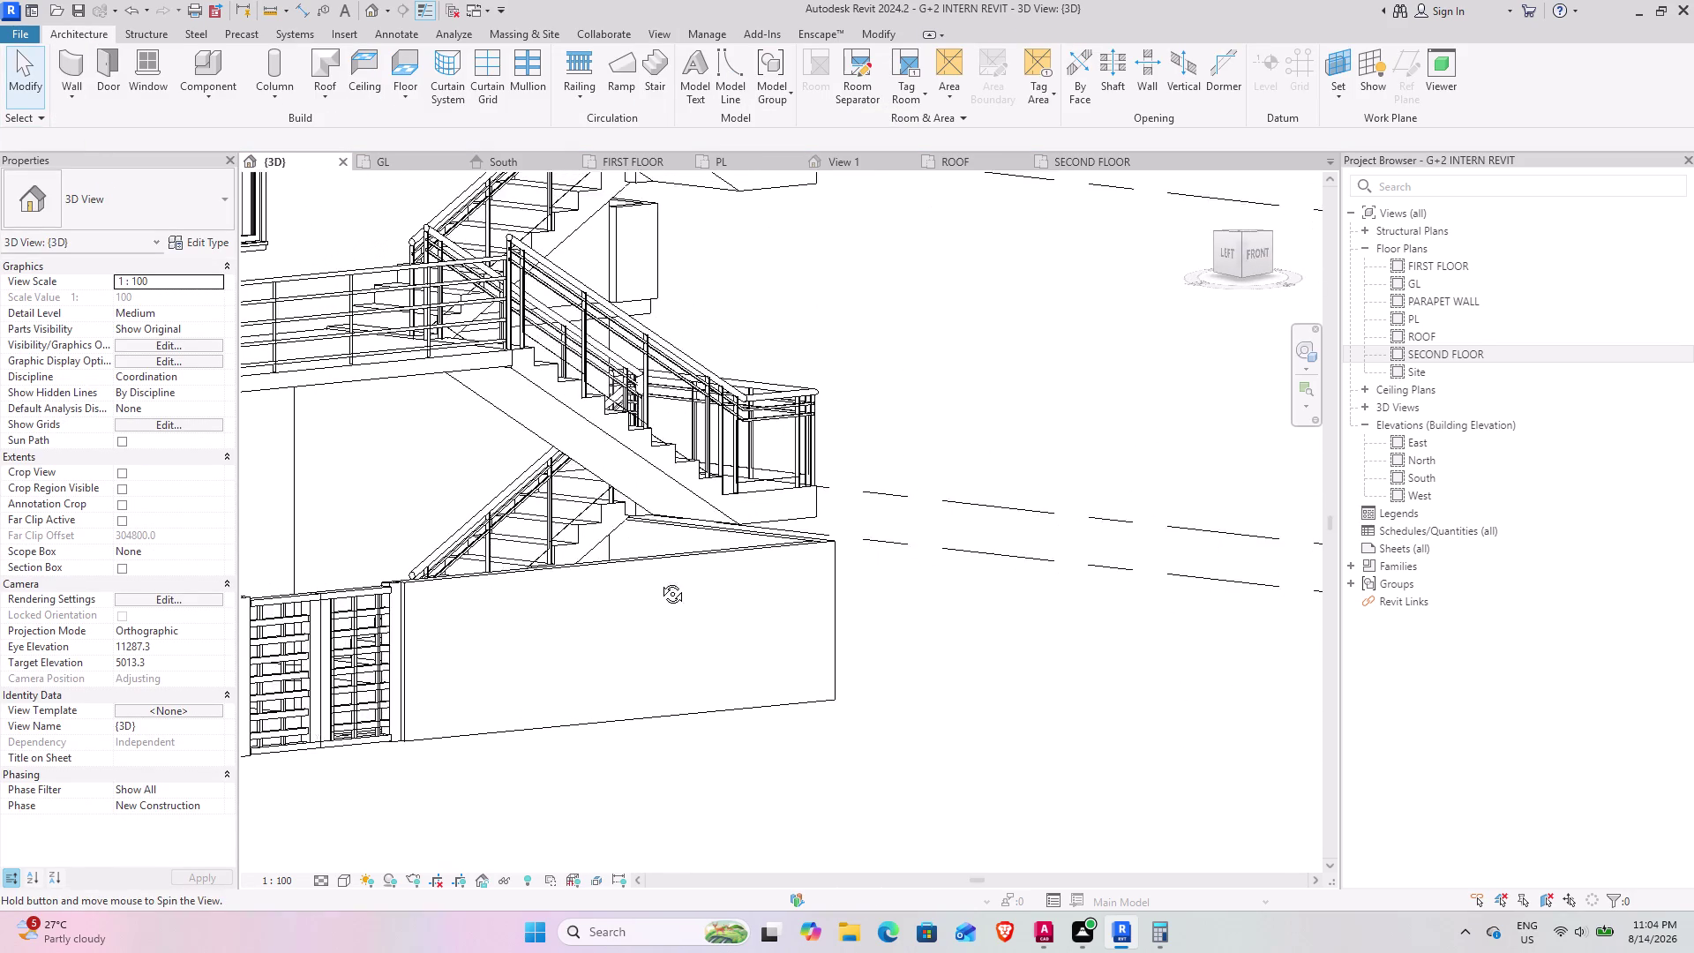
middle_drag(675, 573, 647, 586)
middle_drag(663, 600, 1110, 502)
middle_drag(844, 611, 625, 678)
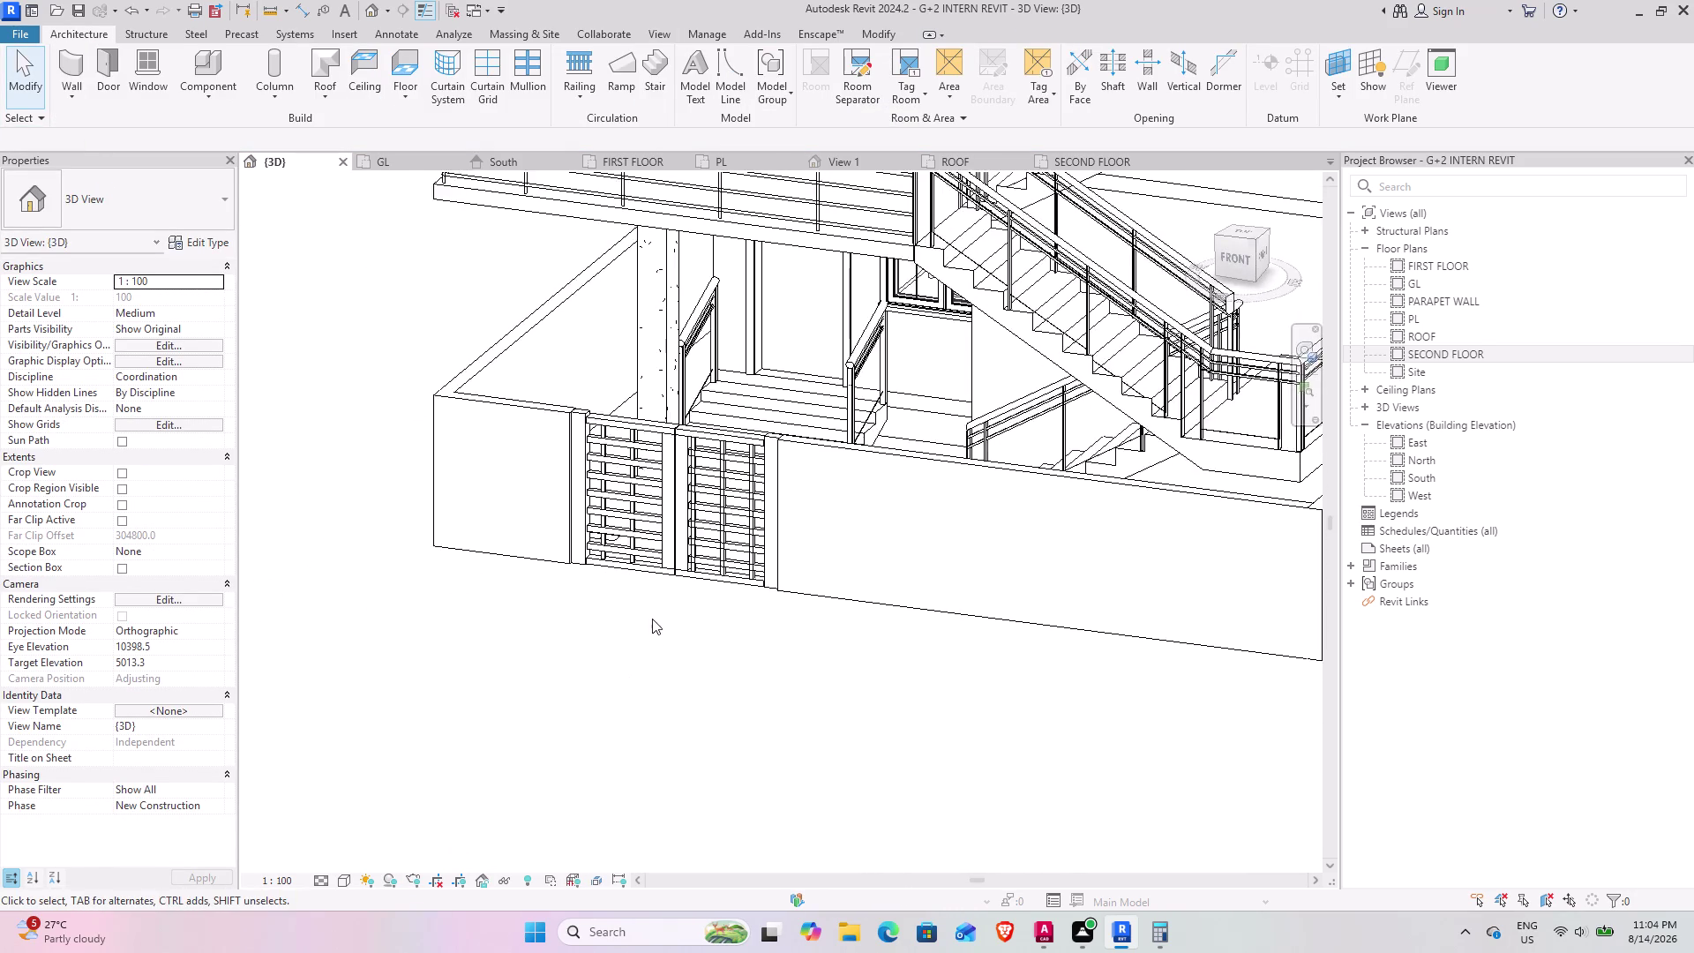
scroll(down, 3)
middle_drag(565, 657, 638, 513)
middle_drag(640, 599, 658, 434)
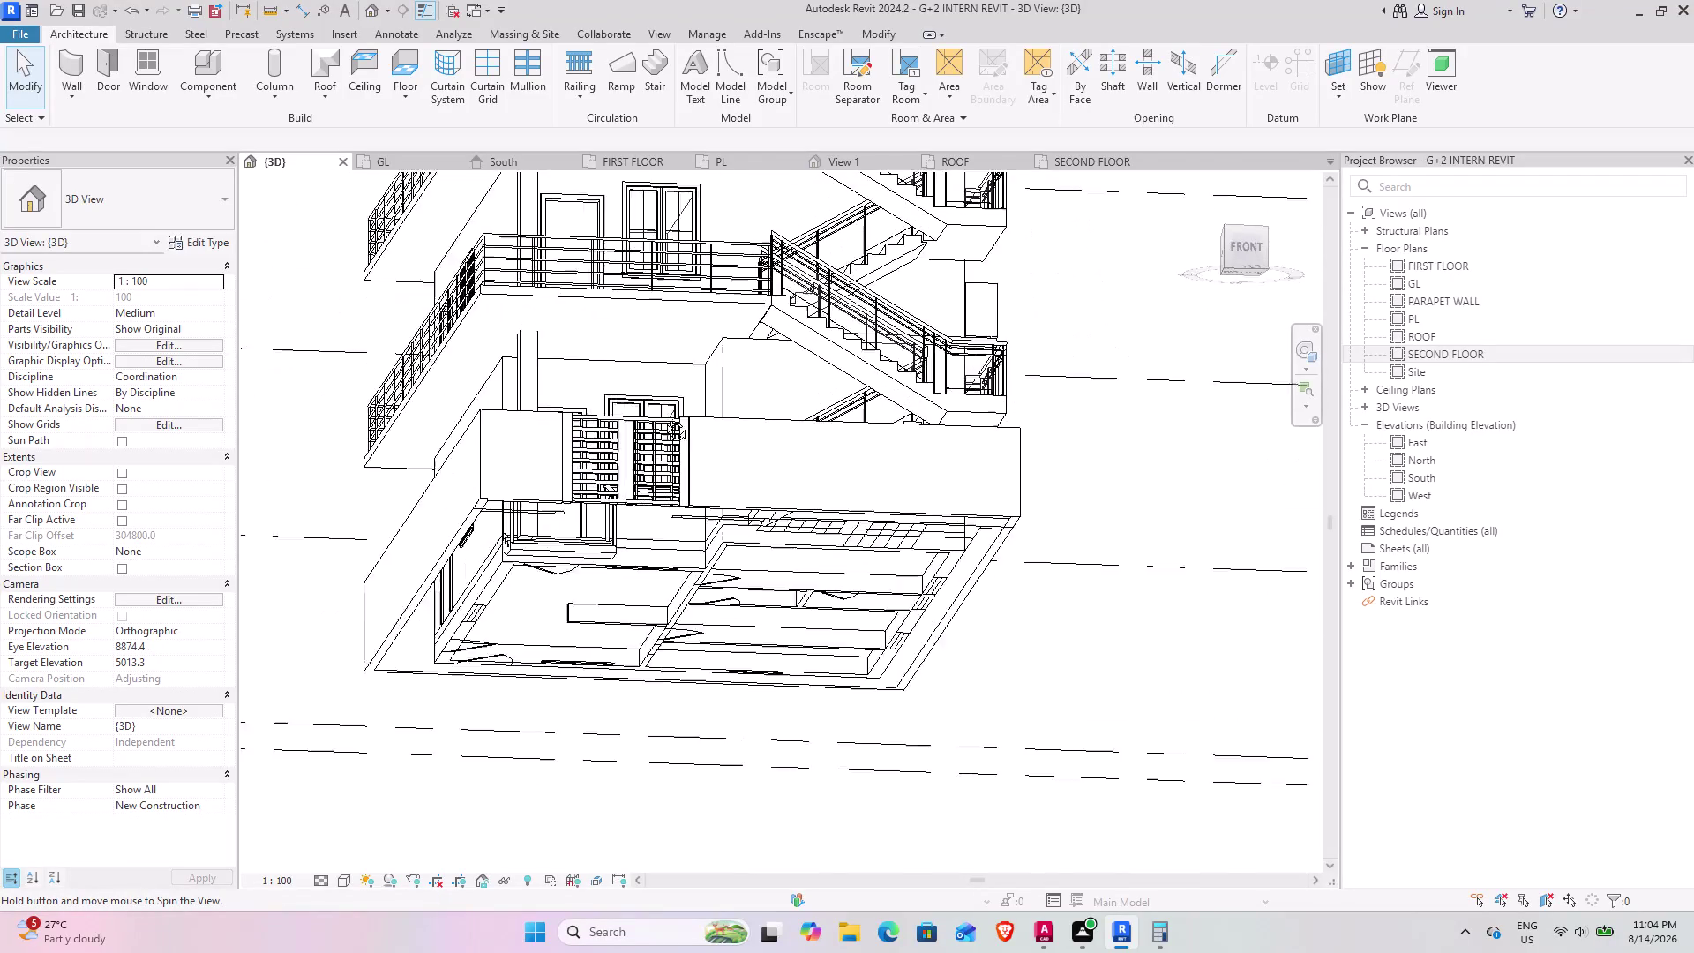
middle_drag(659, 435, 602, 752)
Orbit the 3D view around the building's corner walls and boundary wall.
middle_drag(577, 540, 792, 593)
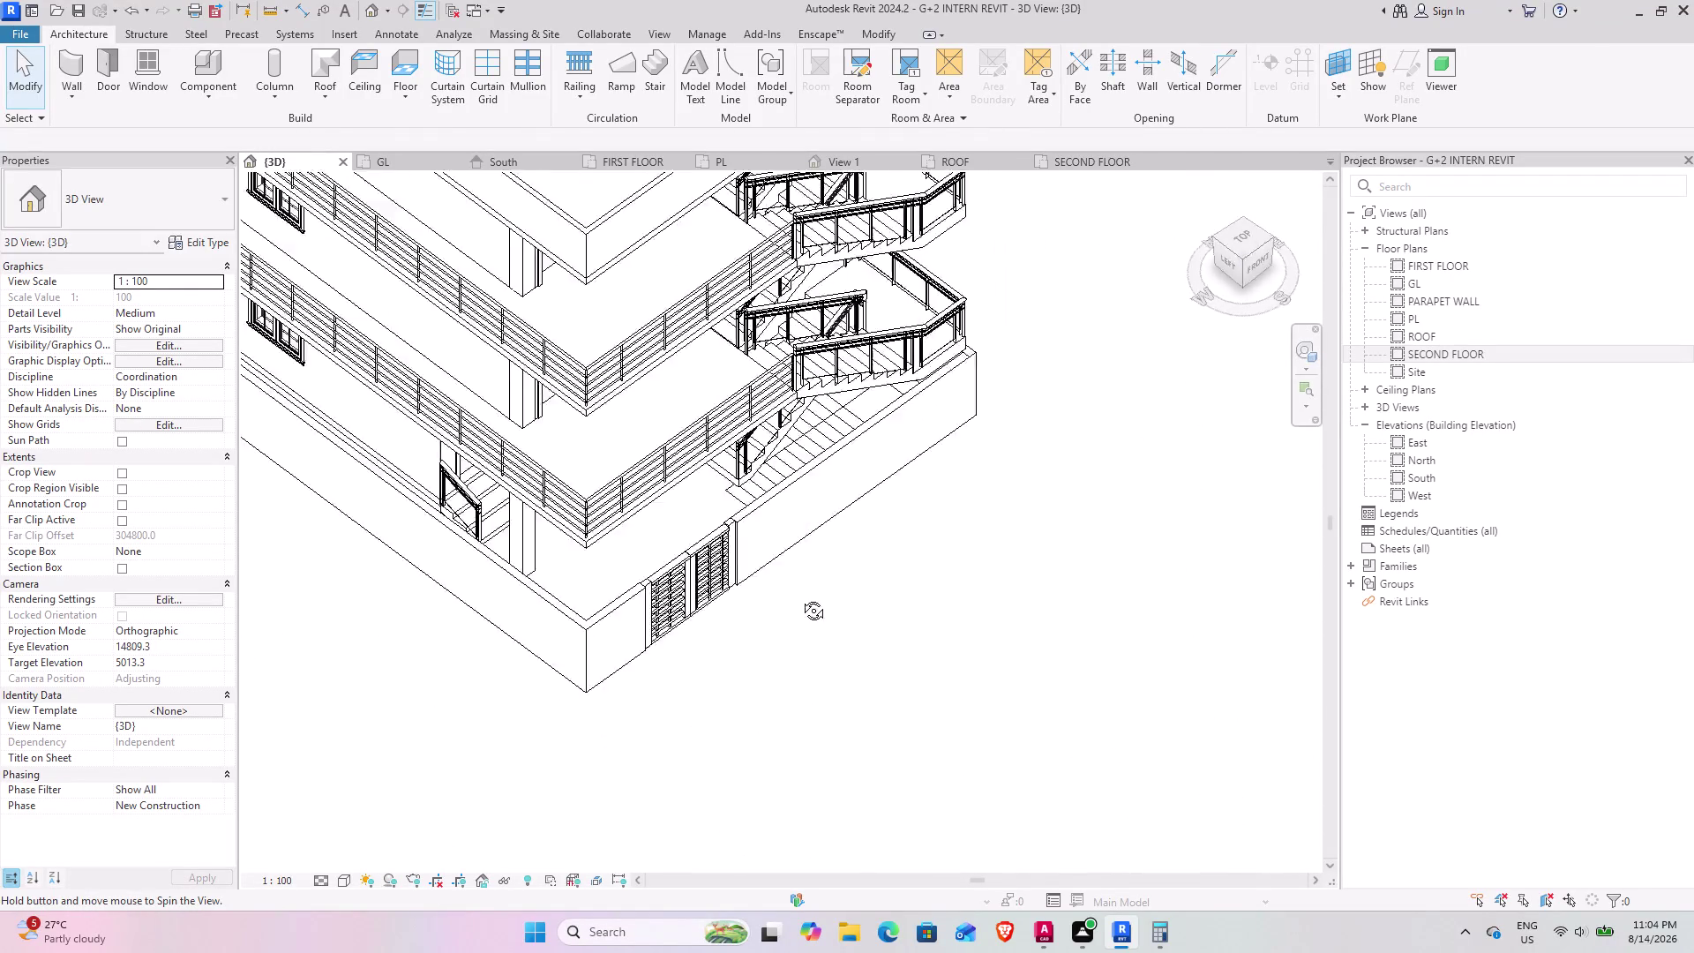
middle_drag(792, 593, 867, 709)
middle_drag(850, 697, 877, 548)
middle_drag(804, 619, 842, 507)
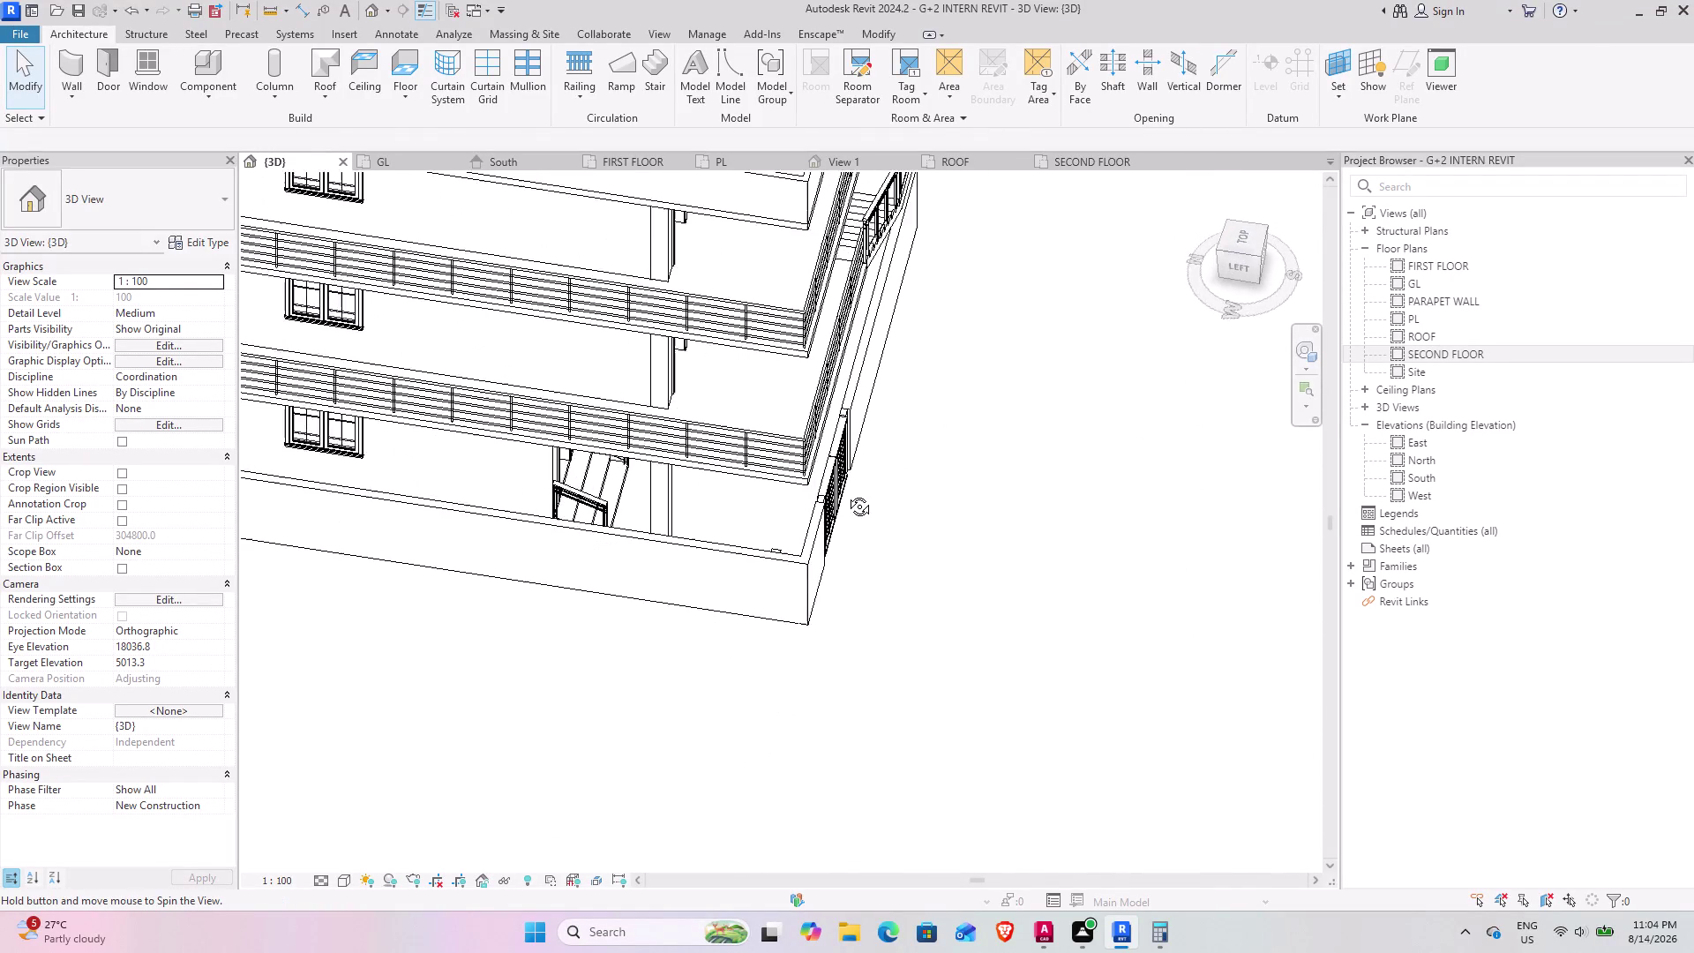
middle_drag(842, 507, 779, 640)
middle_drag(698, 637, 701, 546)
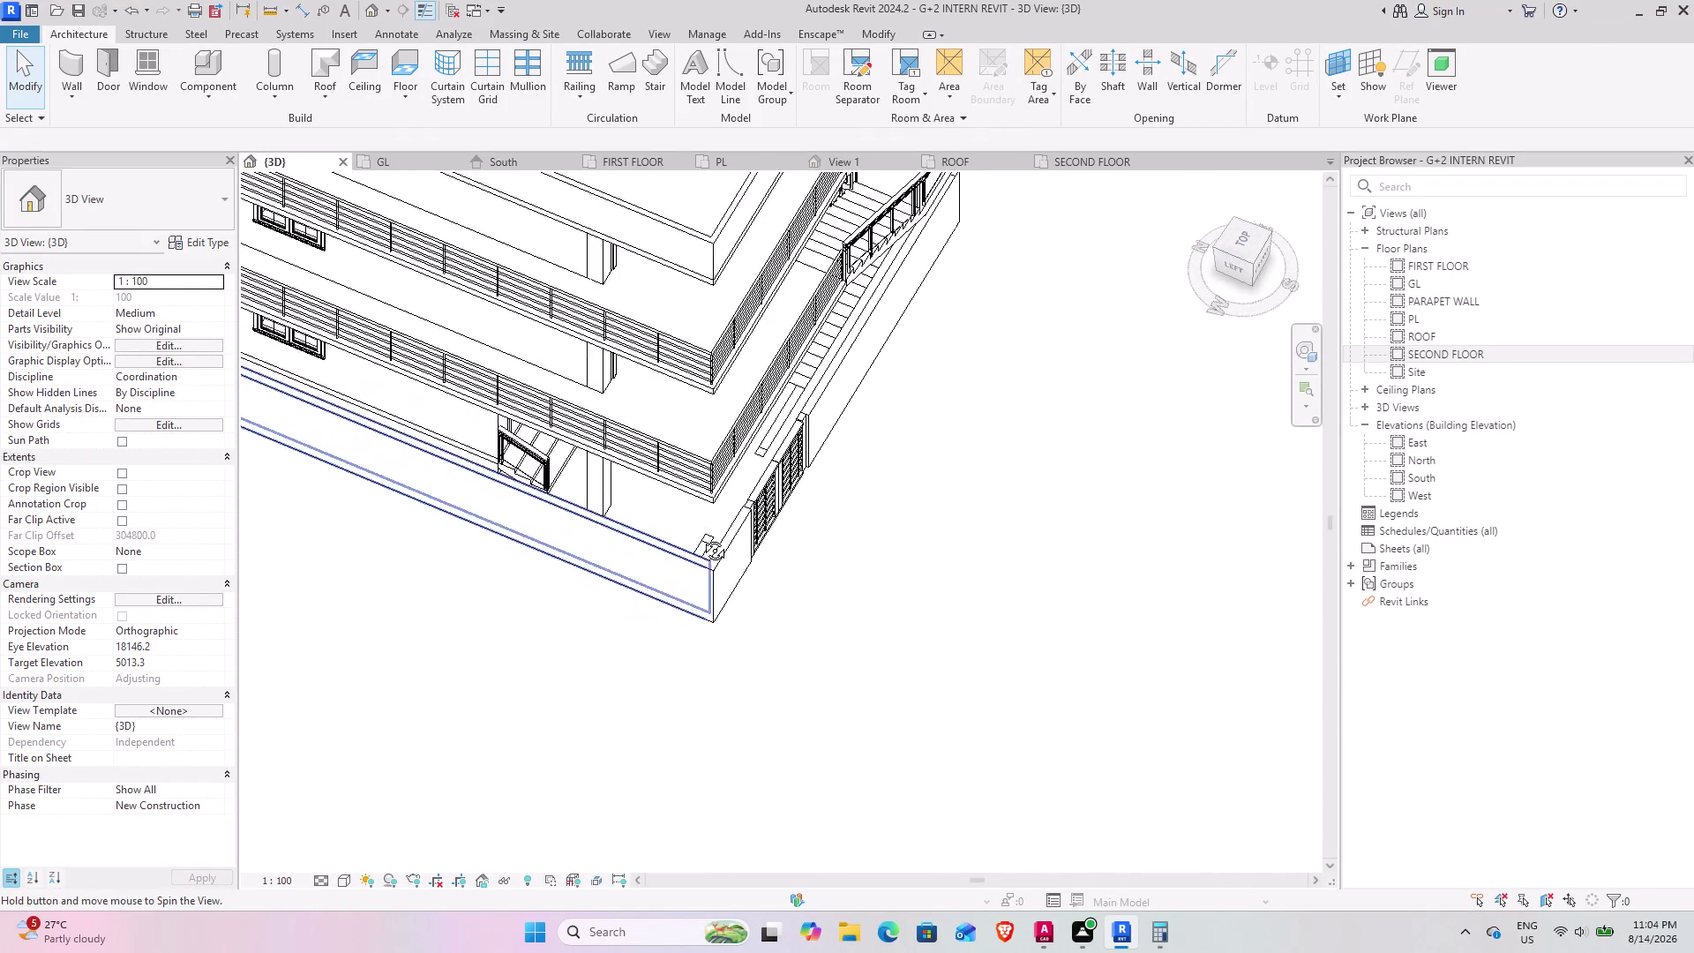
Orbit to the front and stair corner views, then bring up the PL floor plan.
middle_drag(701, 547, 450, 532)
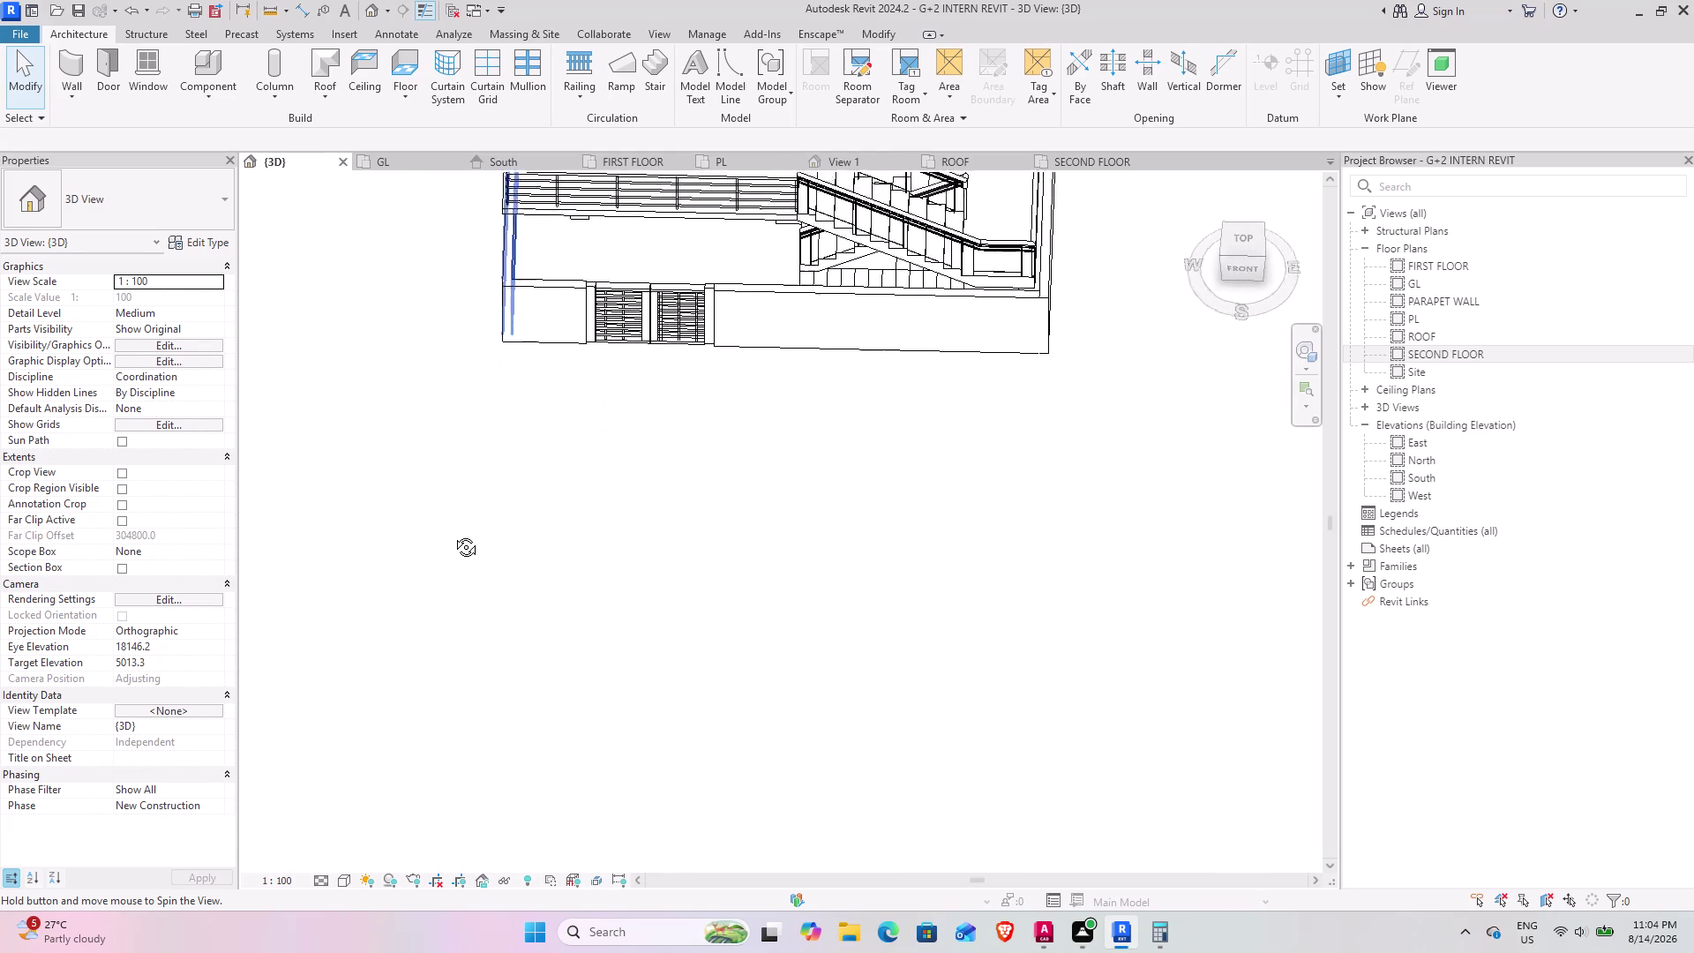
middle_drag(451, 531, 666, 163)
middle_drag(644, 467, 424, 483)
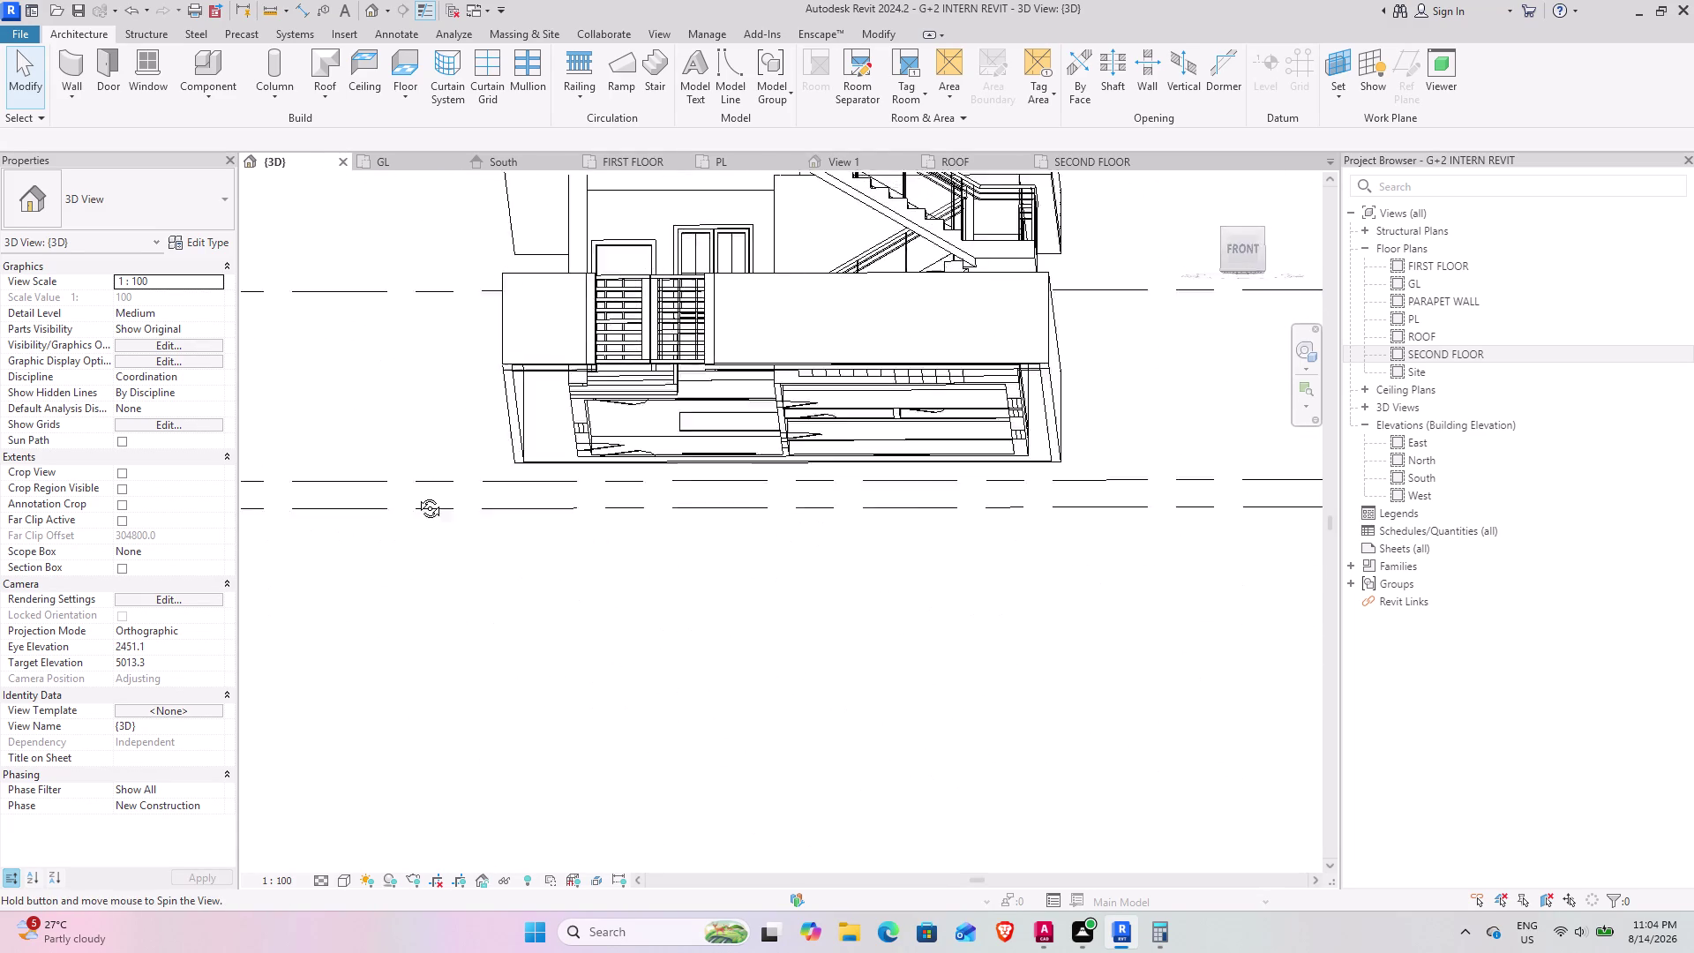
middle_drag(423, 482, 392, 571)
middle_drag(617, 418, 638, 547)
middle_drag(655, 412, 650, 703)
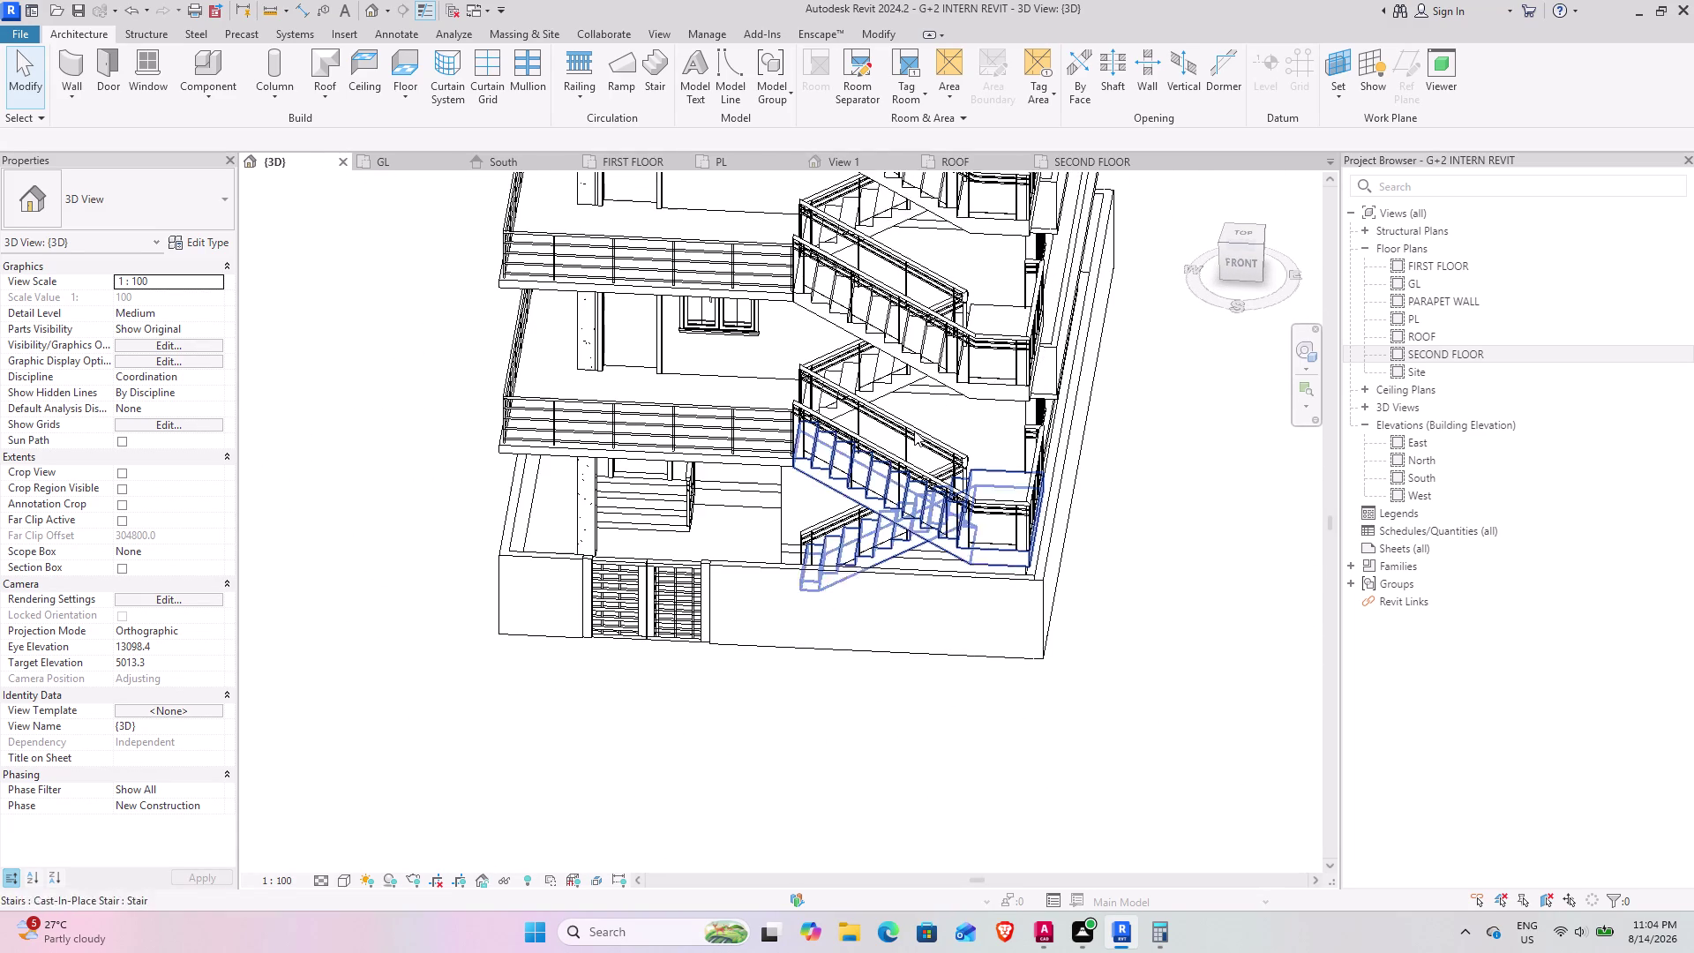
click(718, 162)
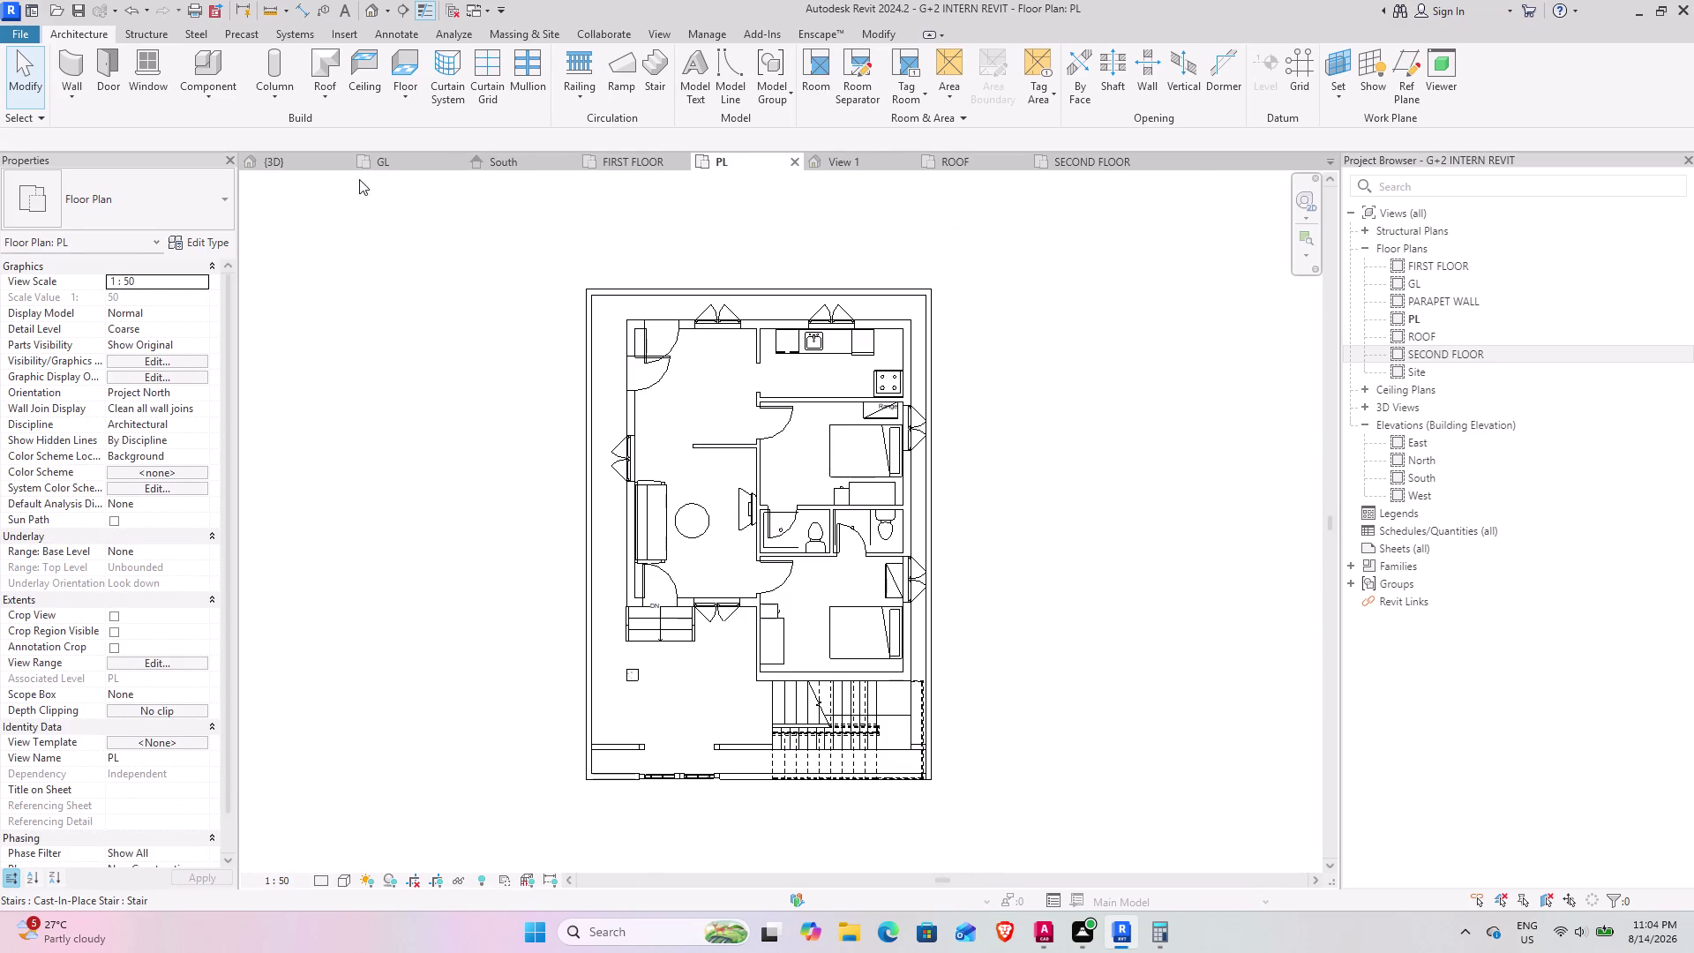
Draw a rectangular 6" floor of about 118 m² over PL's outer walls, then return to 3D.
click(410, 60)
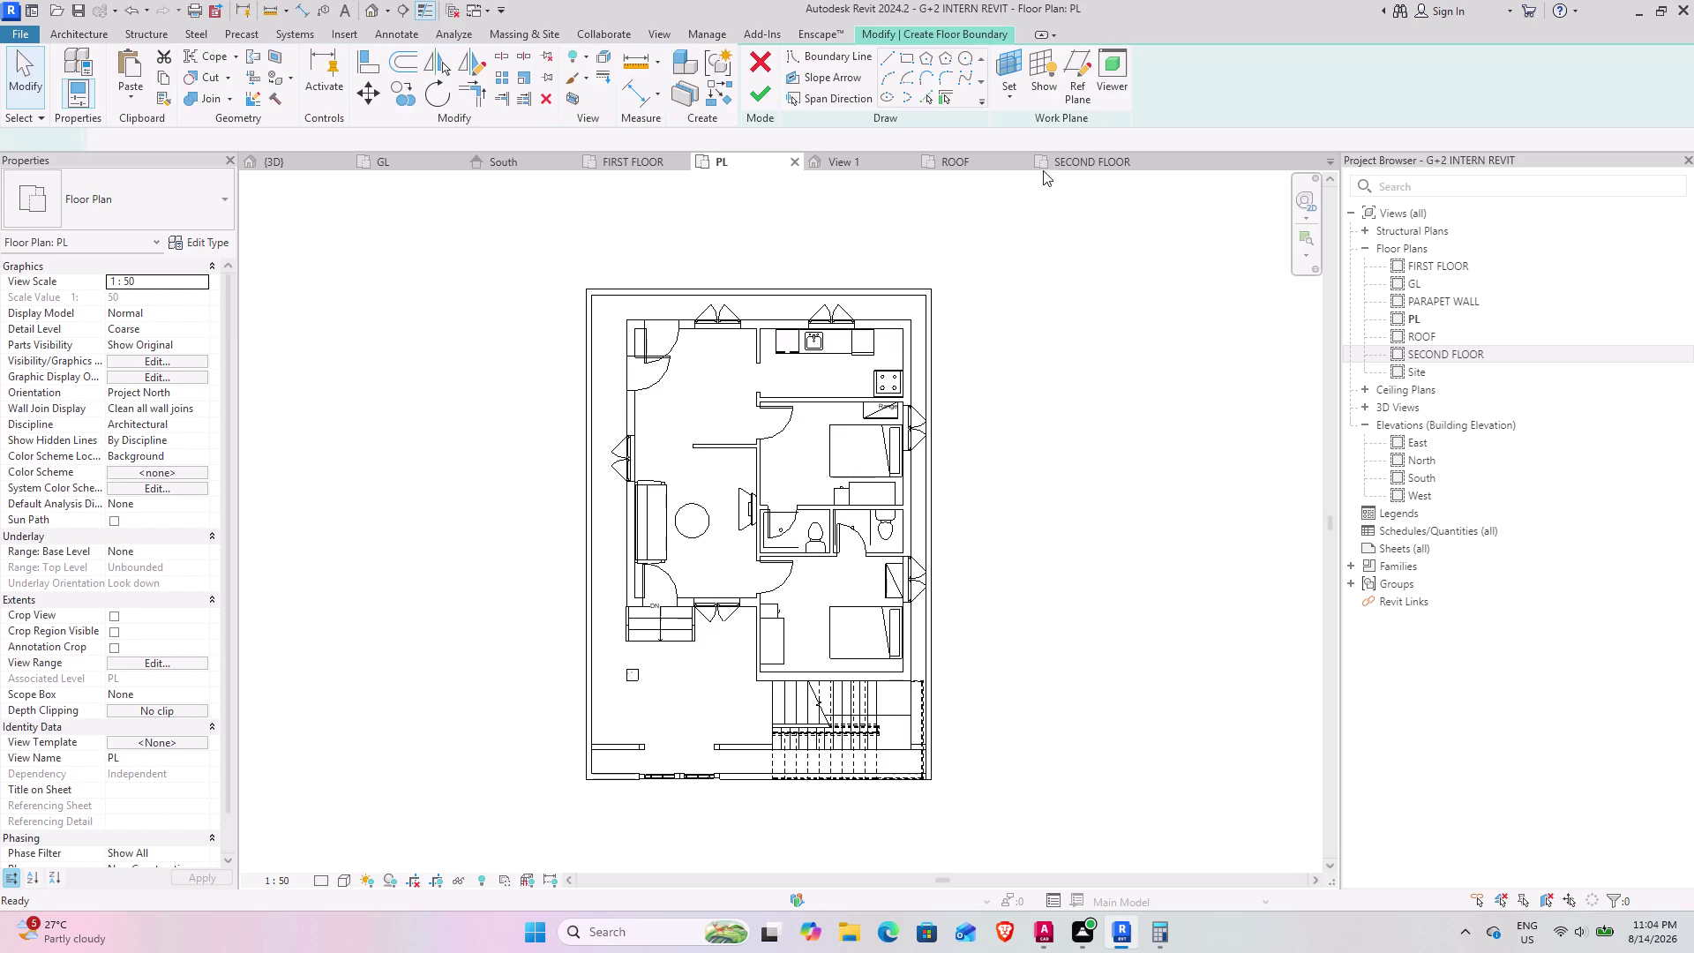
click(914, 58)
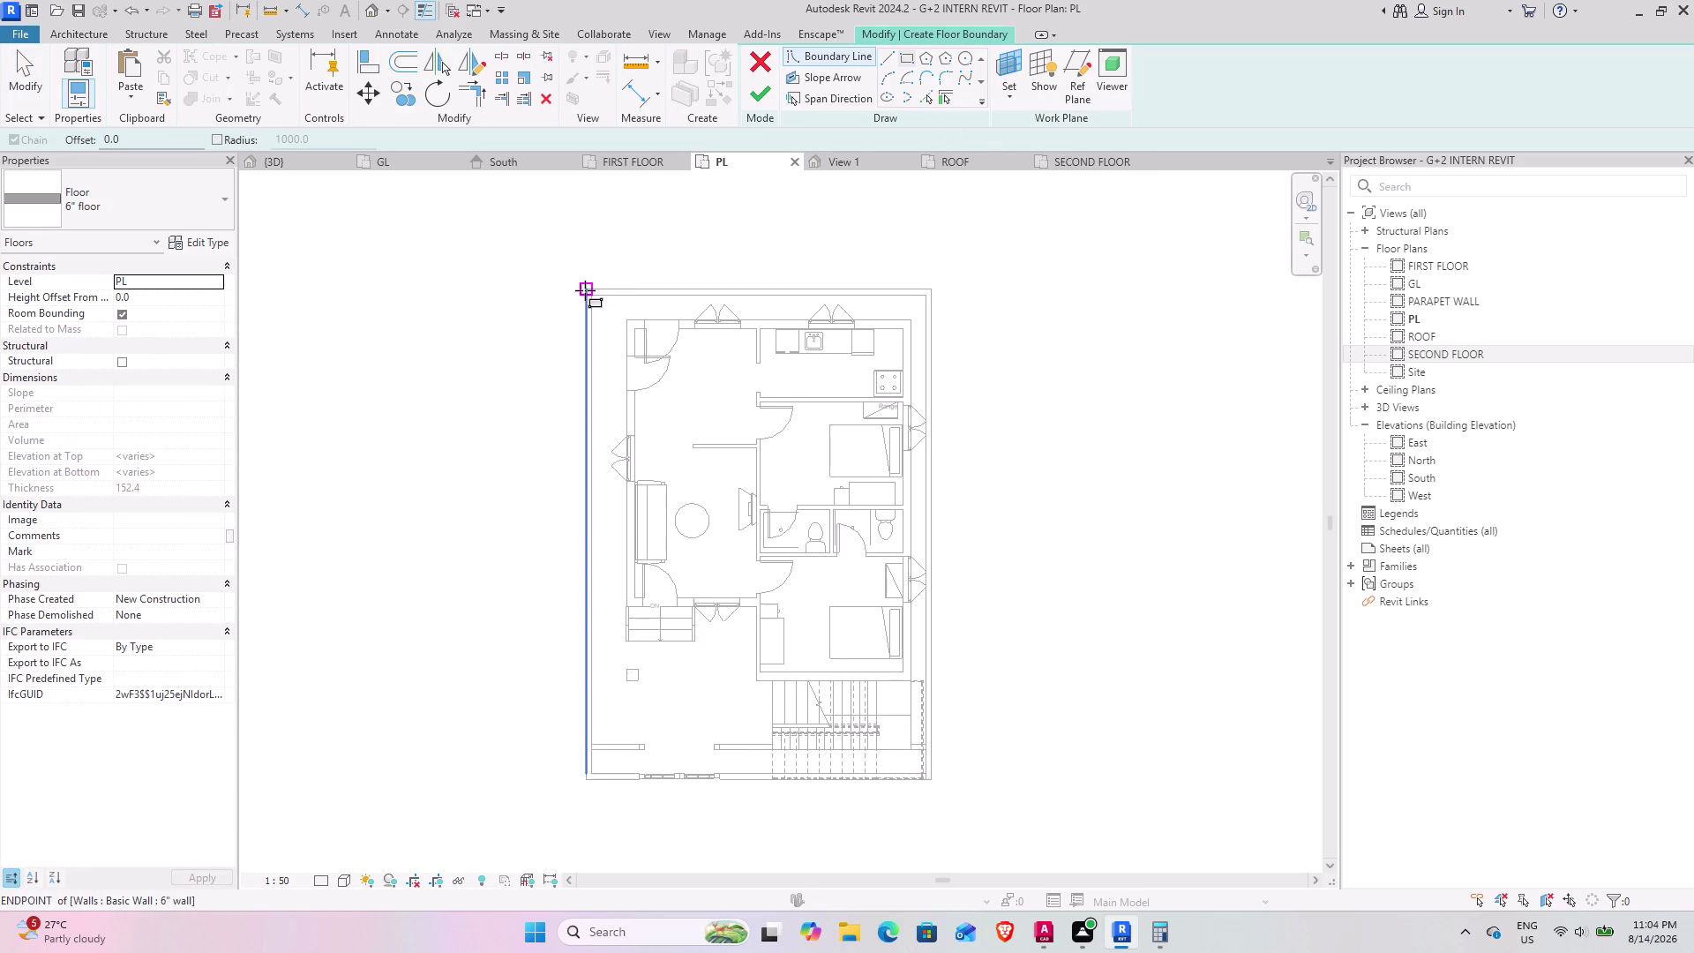
drag(585, 291, 586, 298)
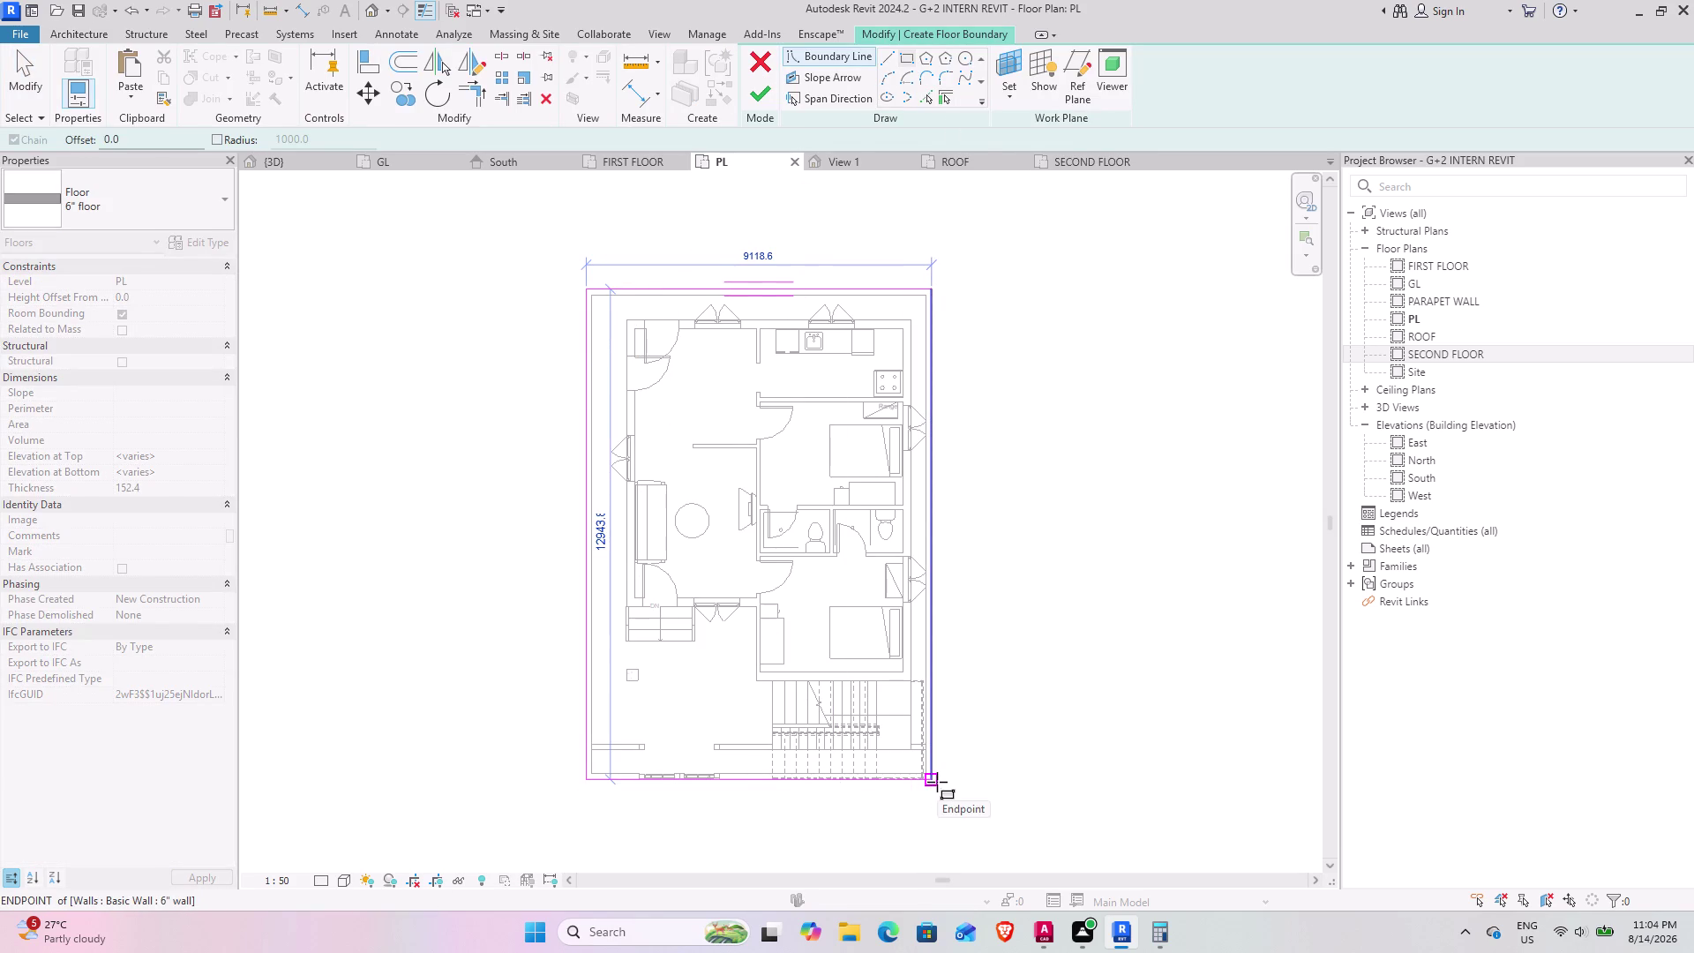
click(937, 782)
click(760, 97)
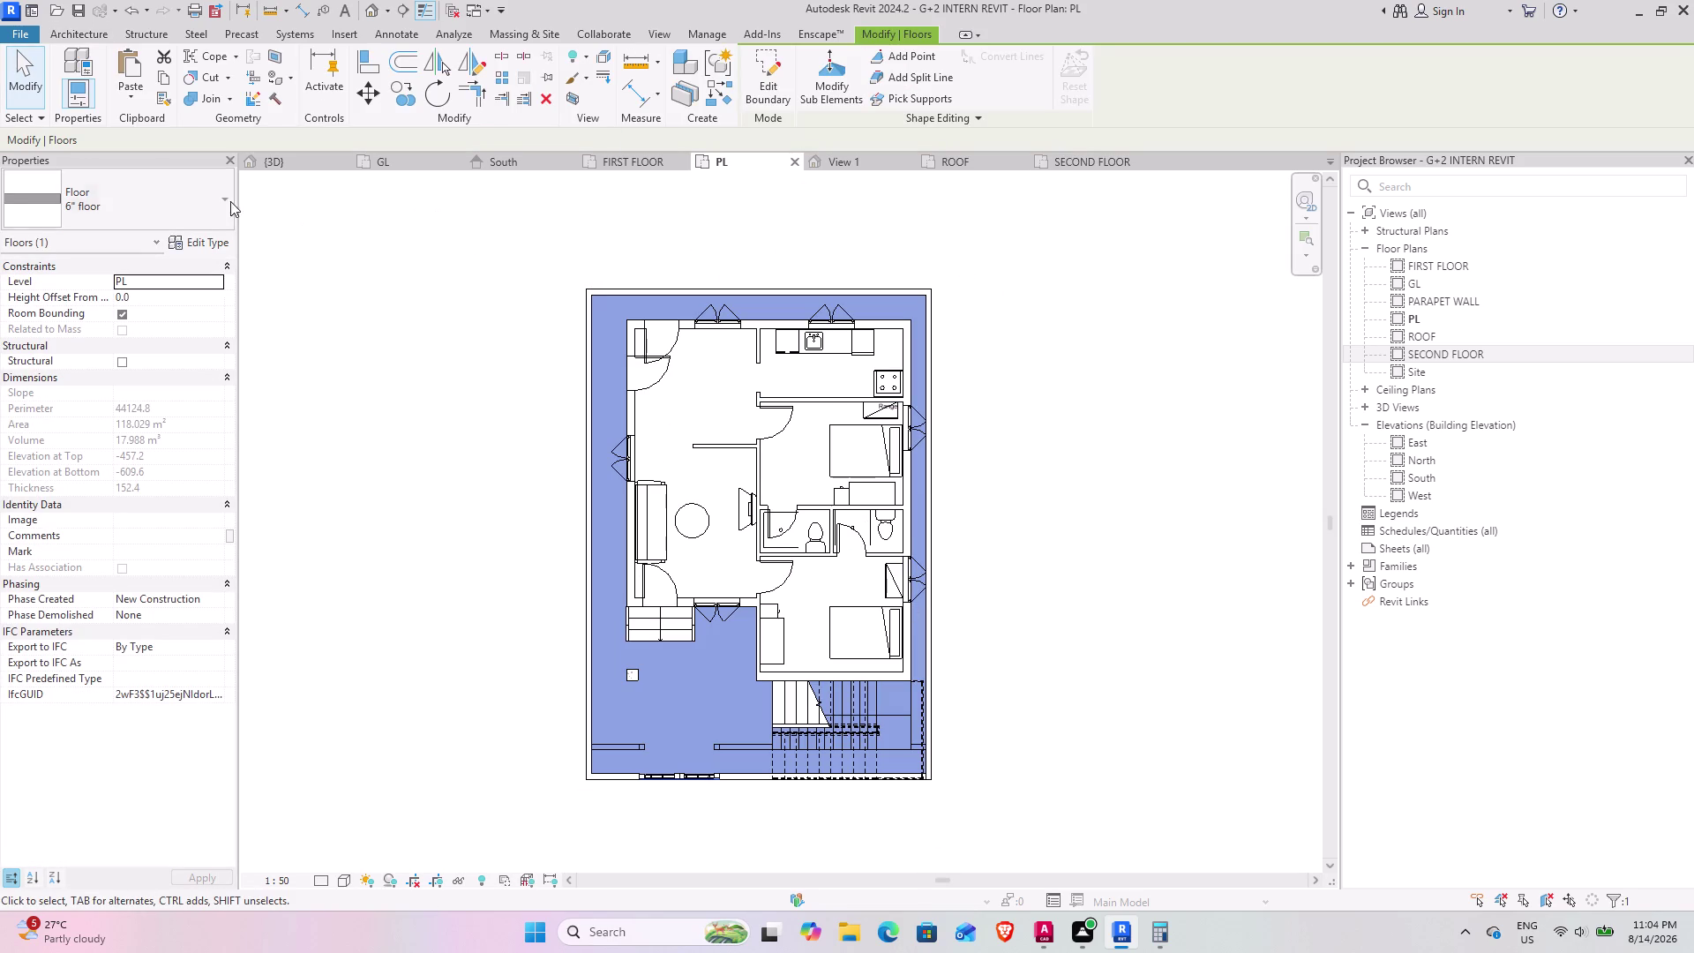
click(24, 83)
click(289, 168)
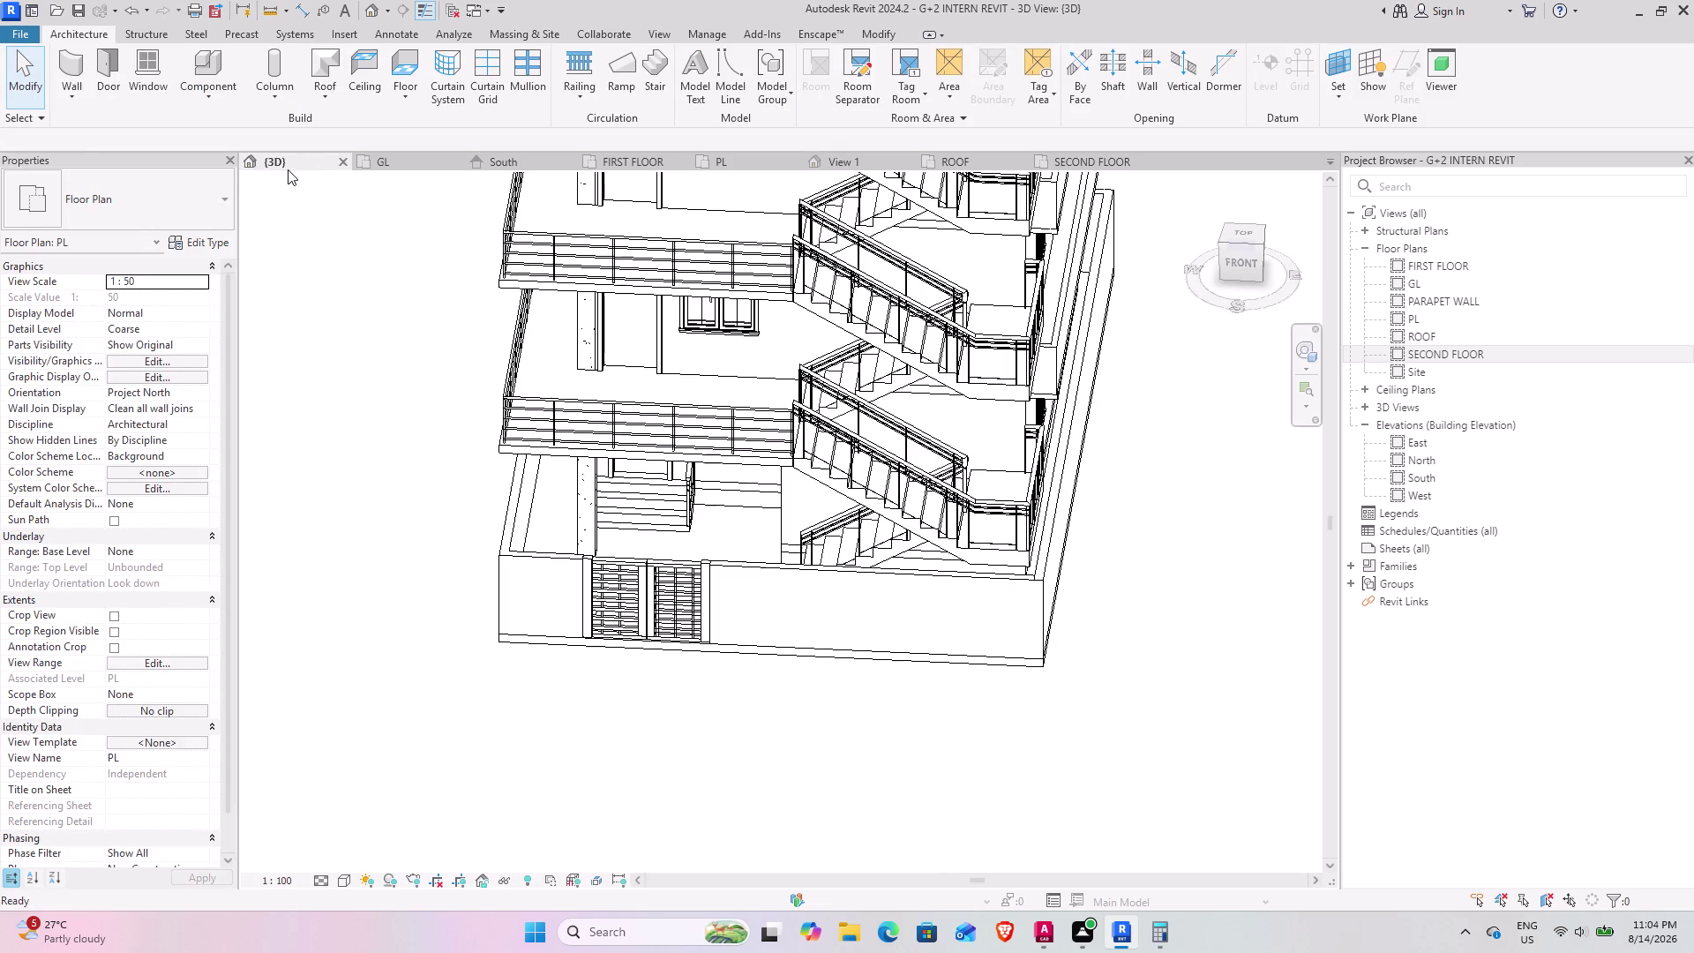
middle_drag(488, 623, 583, 339)
middle_drag(491, 645, 464, 749)
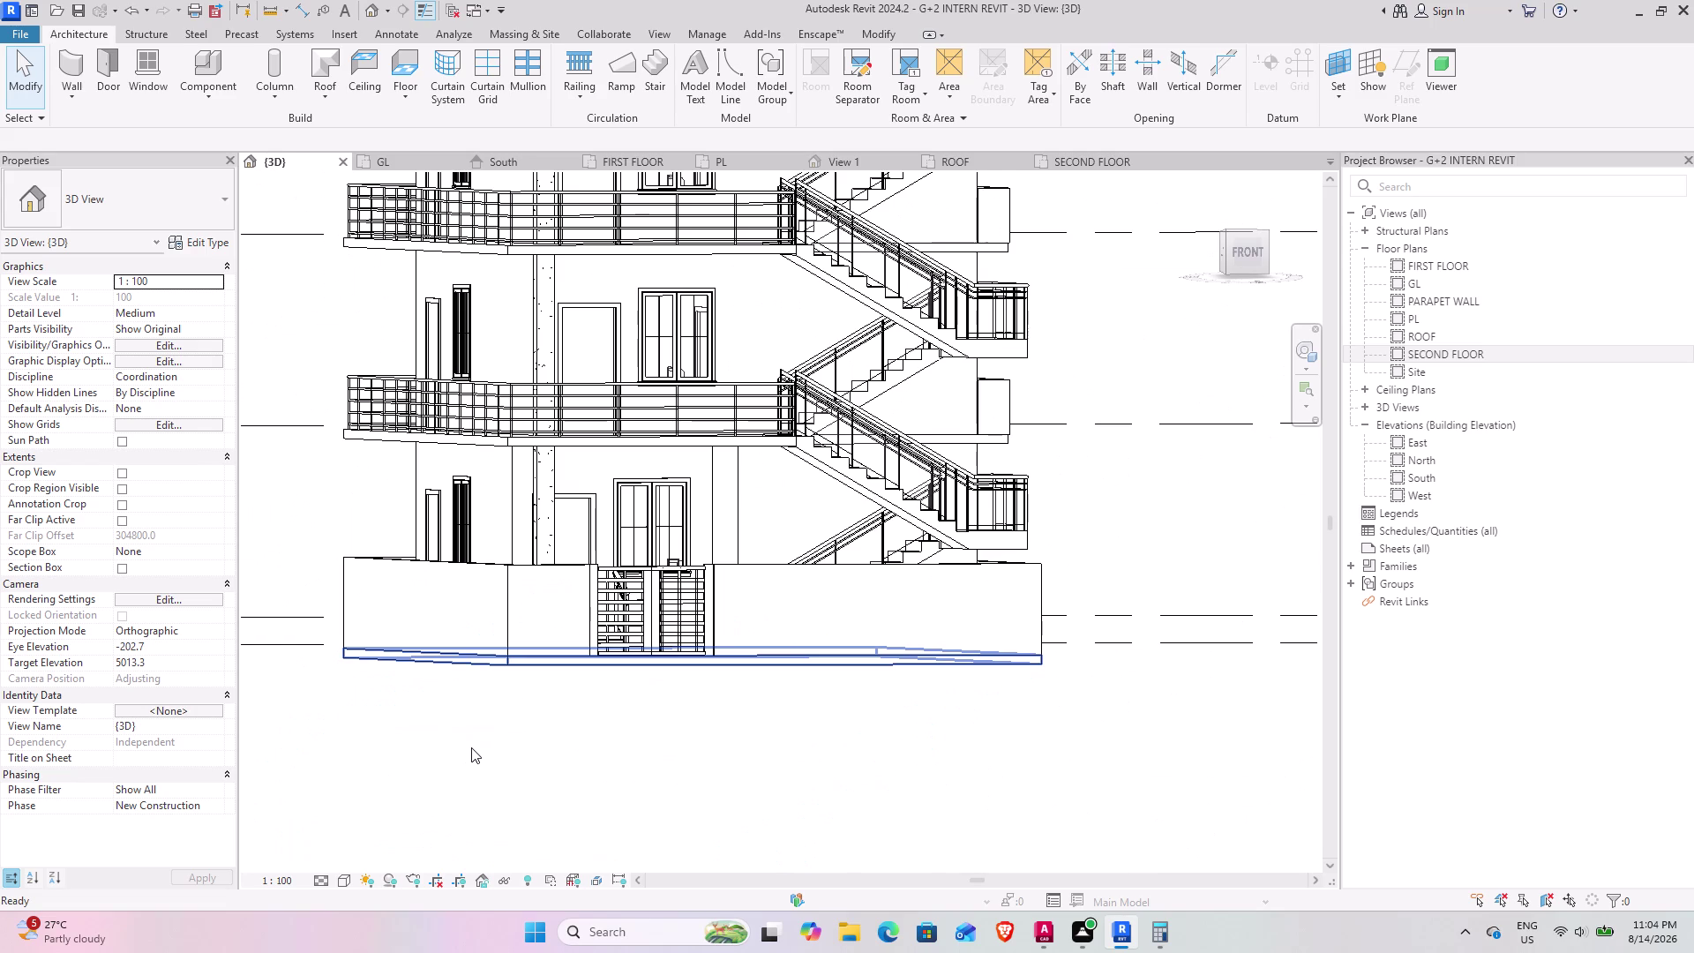
scroll(down, 3)
middle_drag(676, 706, 582, 805)
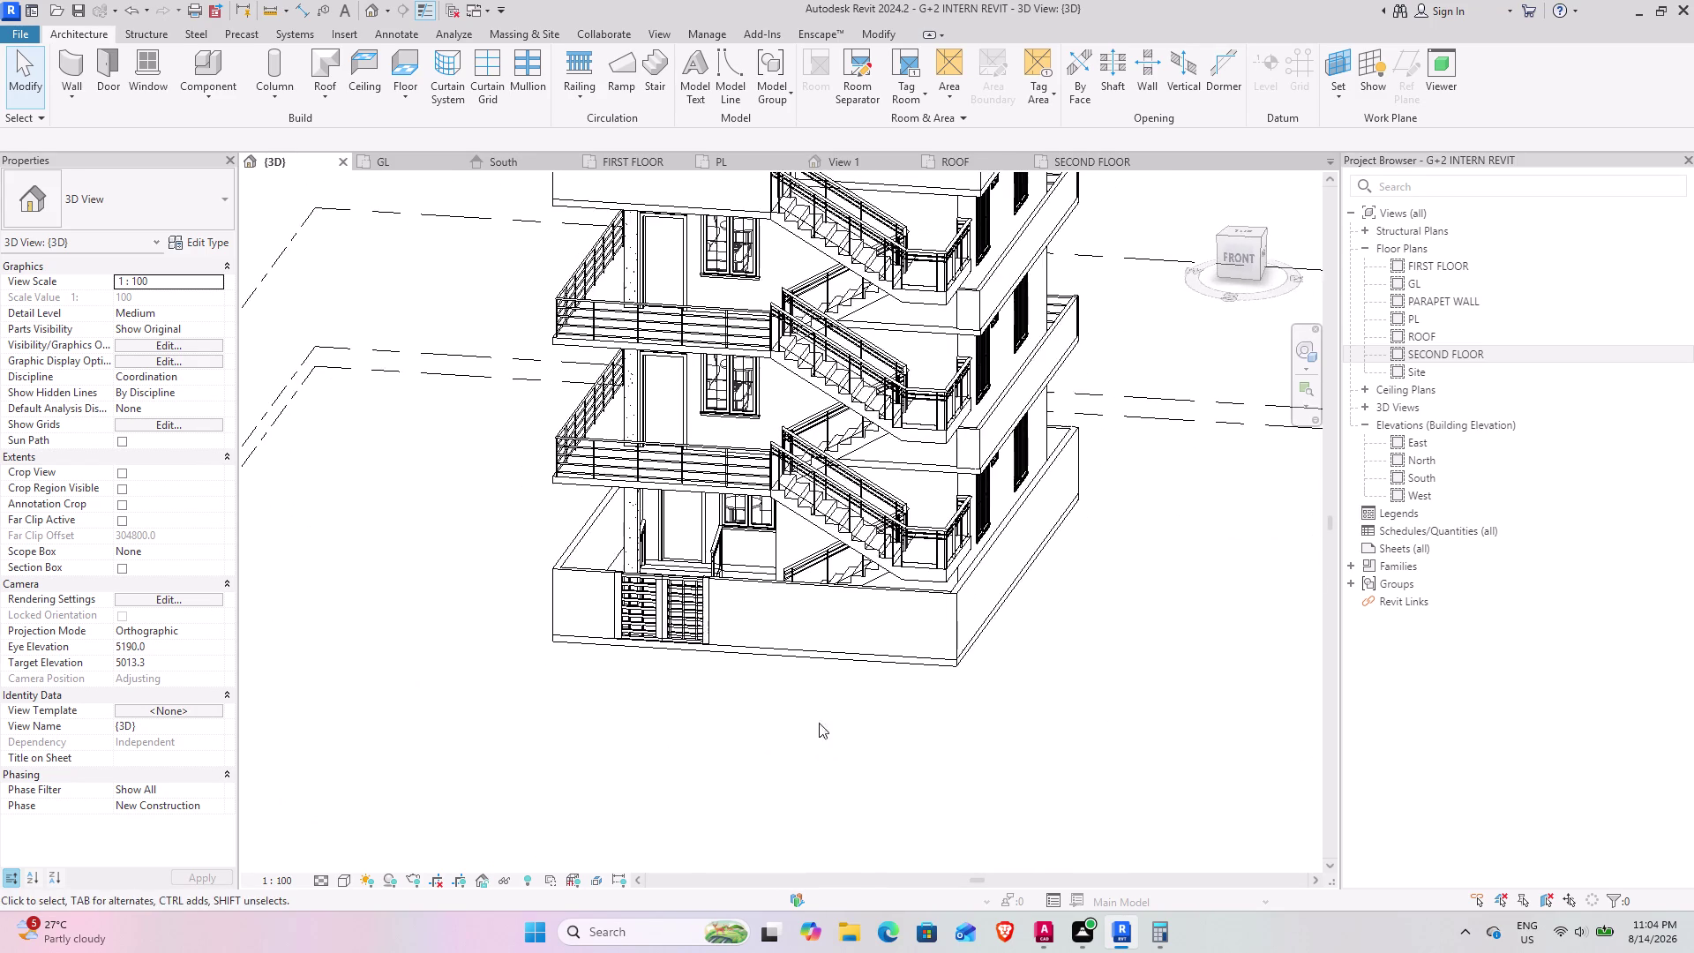
middle_drag(1007, 721, 1057, 613)
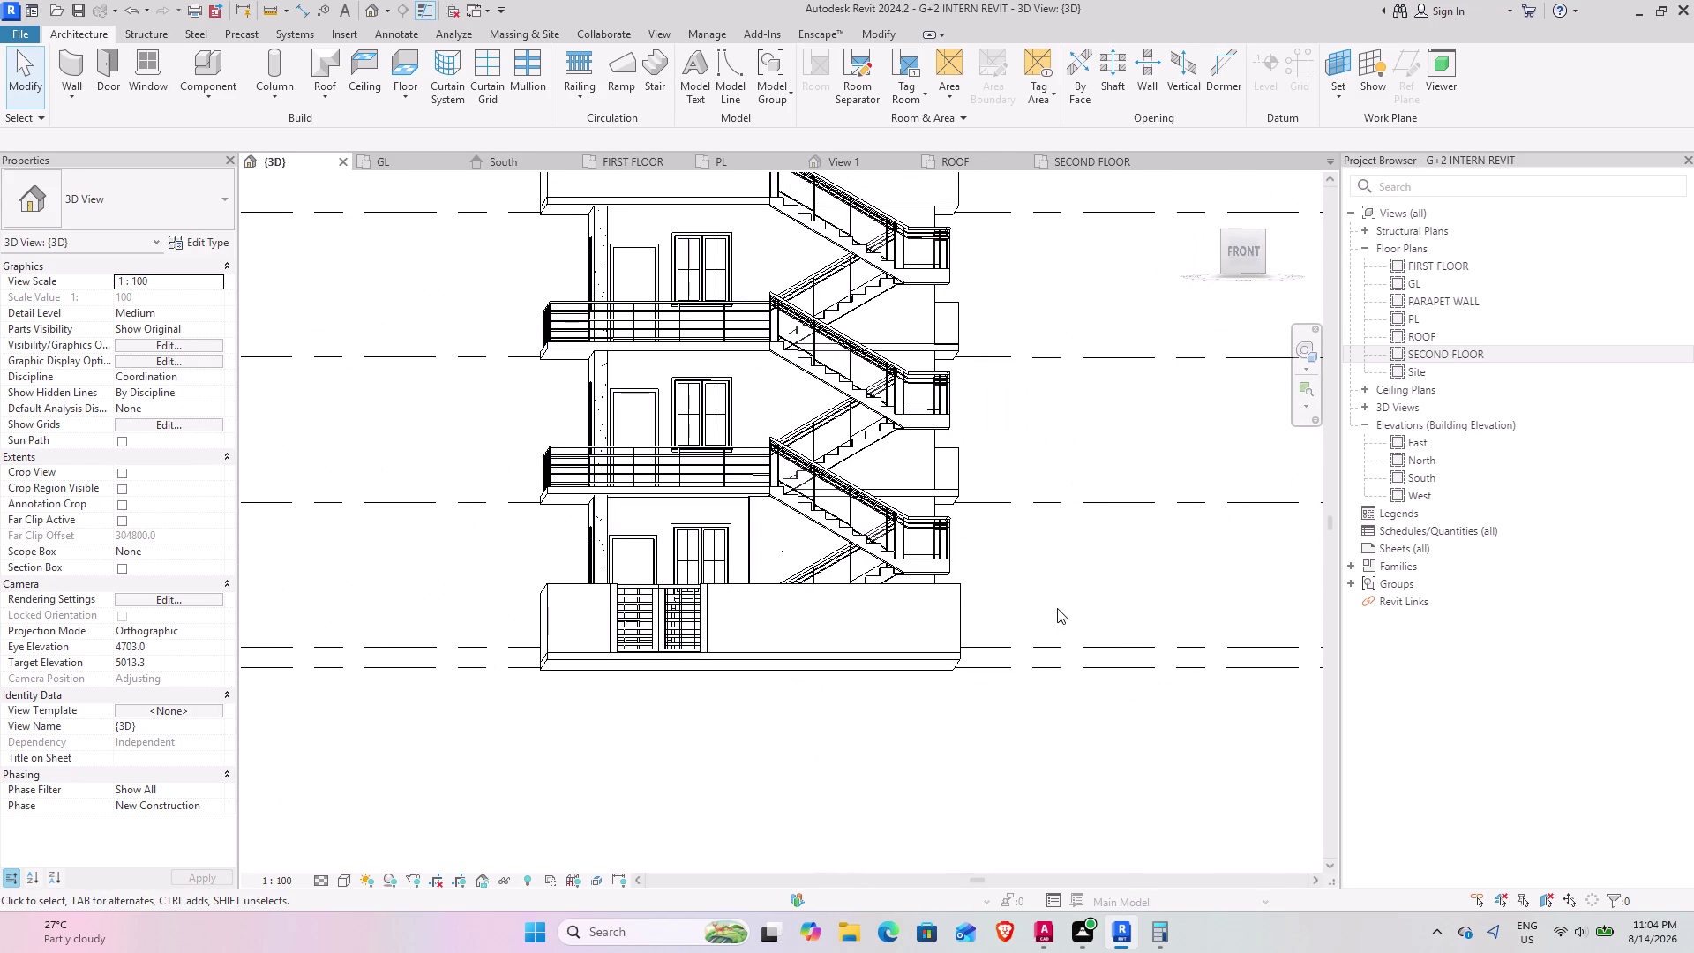
middle_drag(1083, 622, 871, 729)
scroll(down, 3)
middle_drag(772, 688, 803, 695)
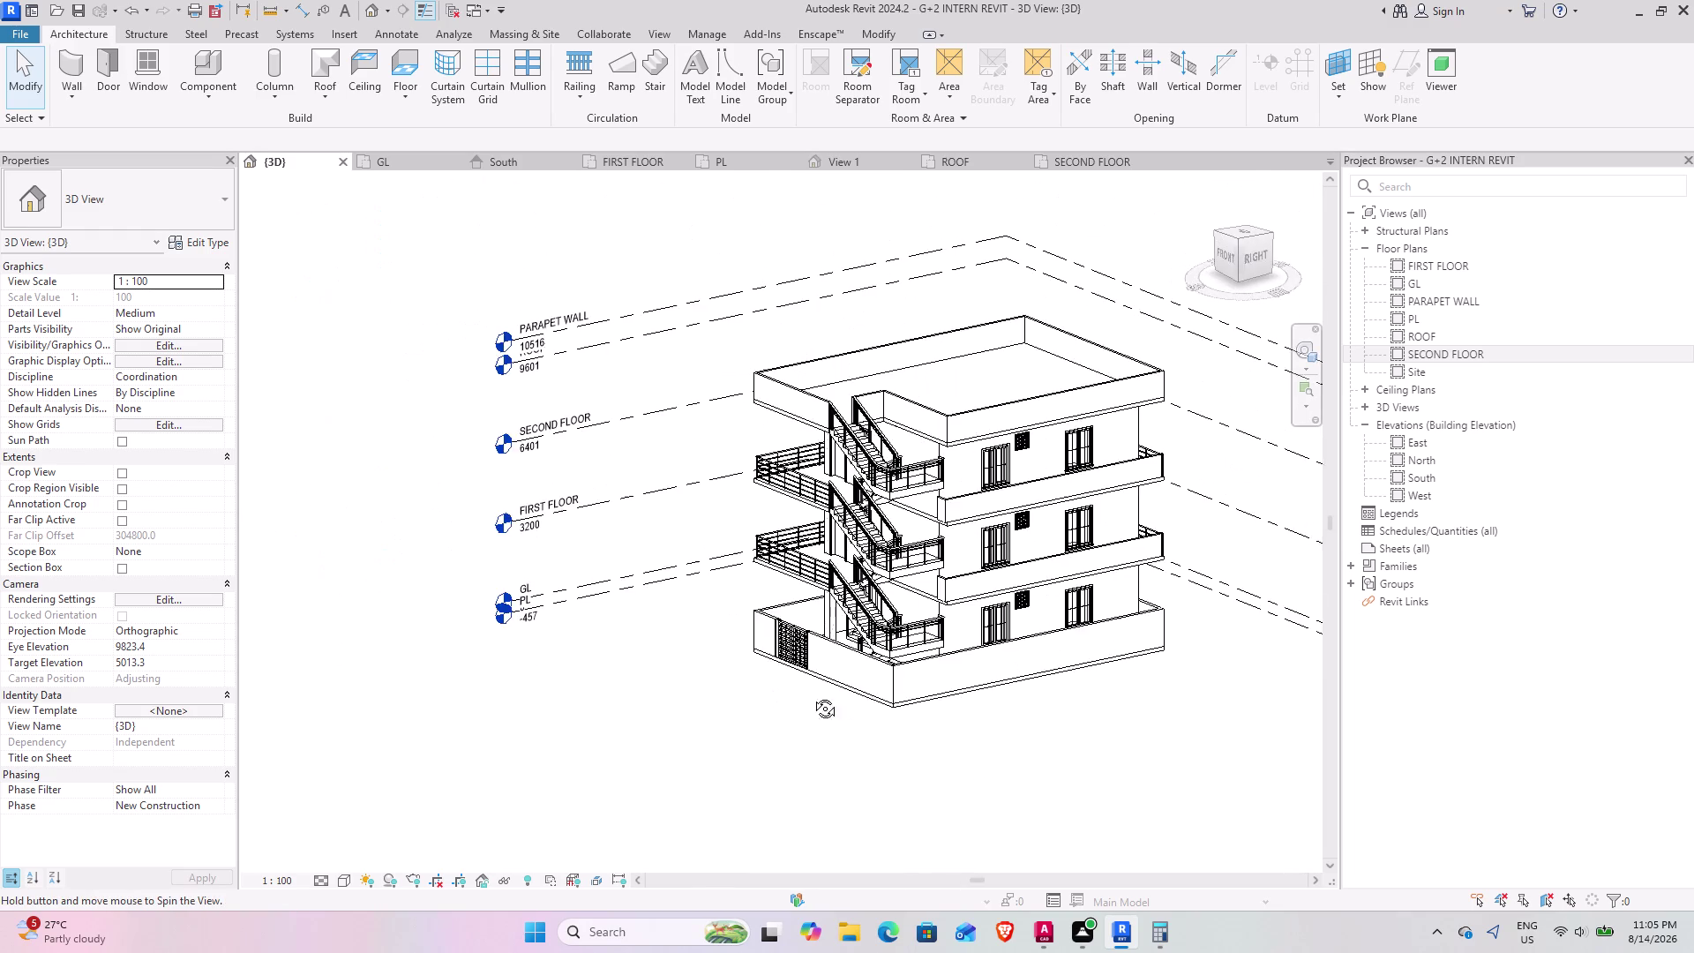
middle_drag(803, 696, 979, 736)
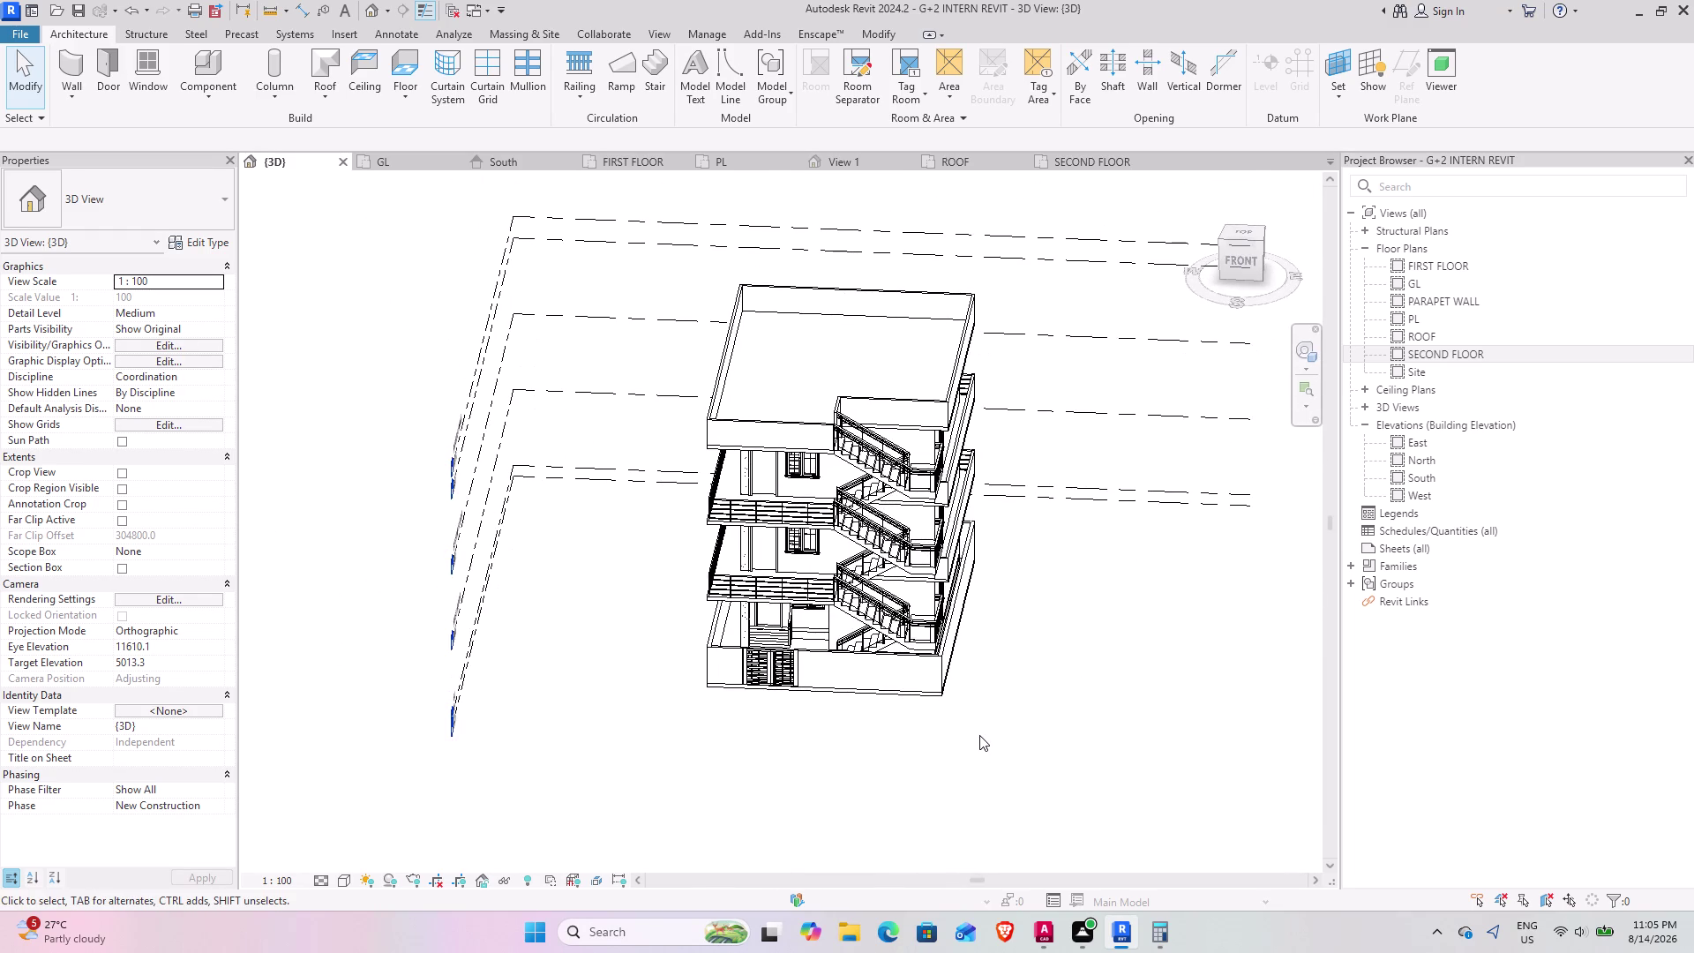
text(V)
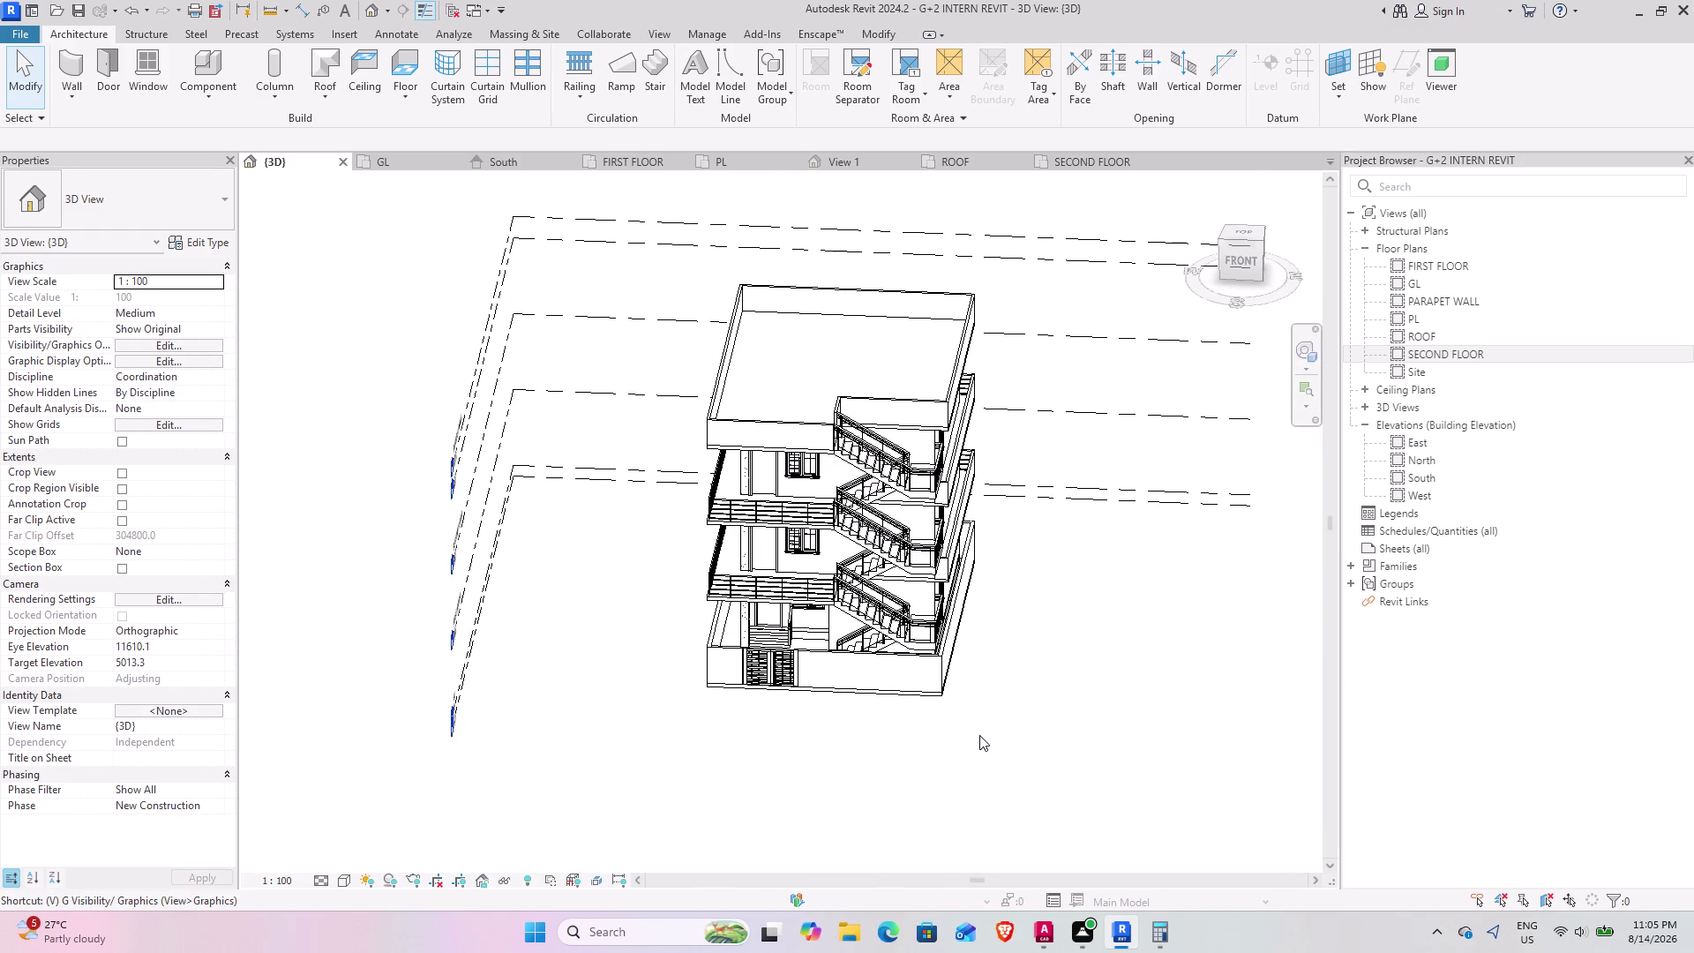
Uncheck Levels under Annotation Categories in Visibility/Graphics (VG) to hide the level markers.
text(G)
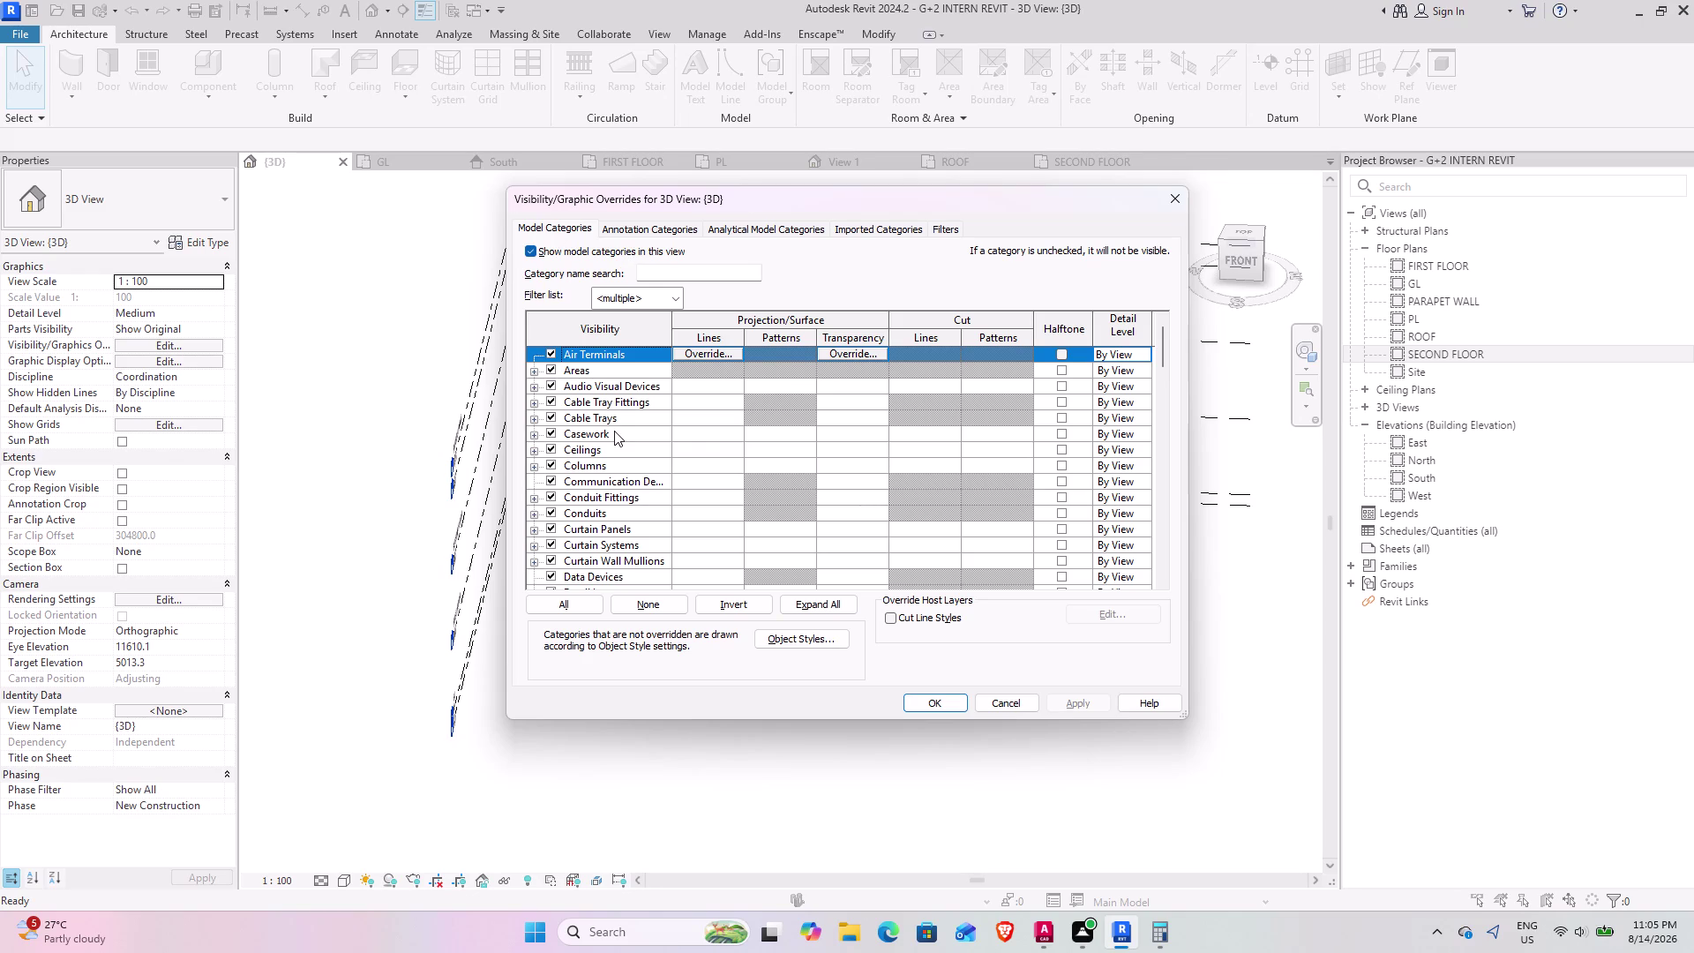
scroll(down, 3)
scroll(down, 3)
scroll(down, 3)
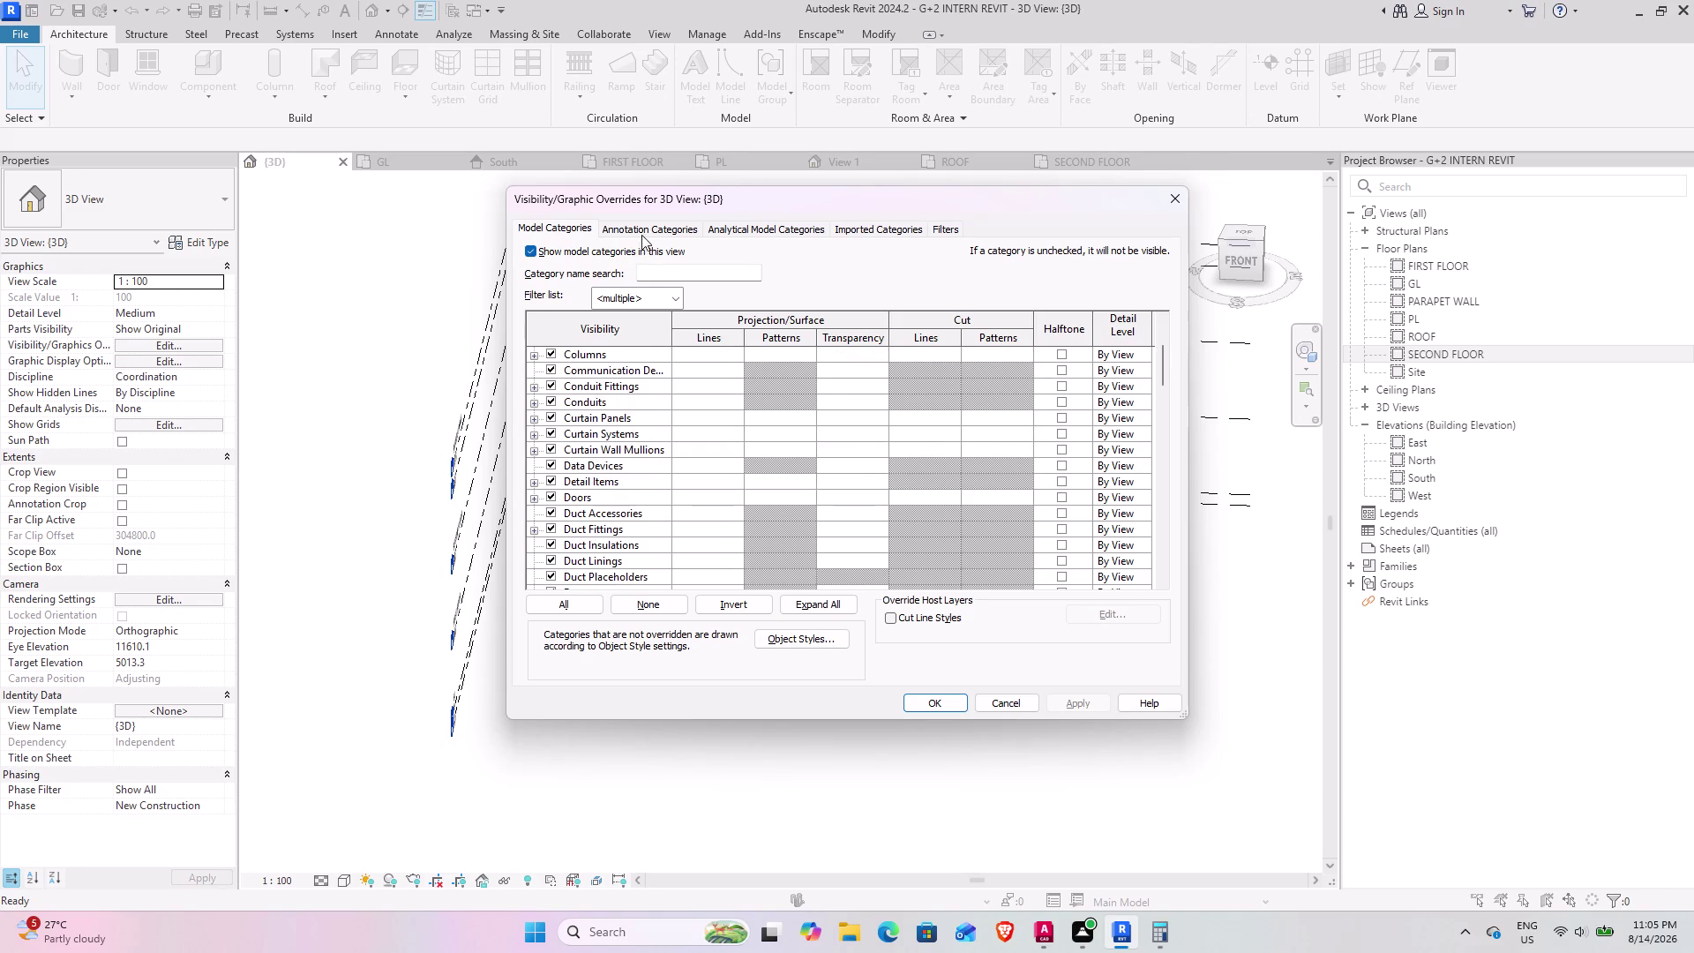
click(642, 228)
scroll(down, 3)
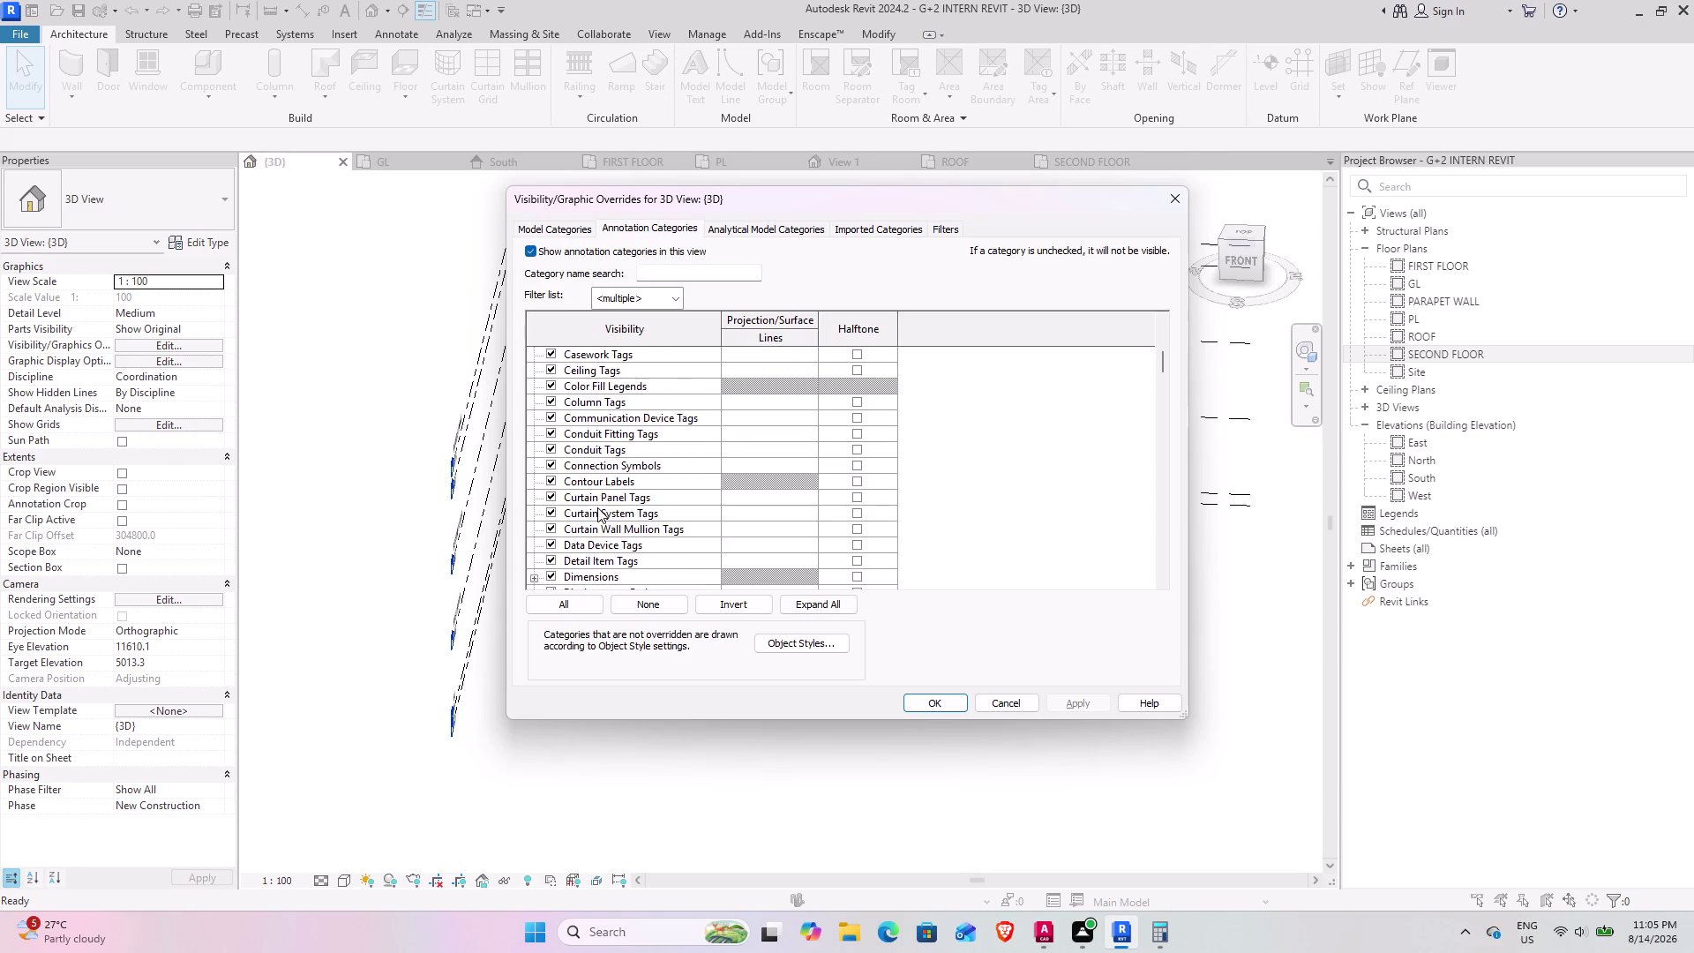
scroll(down, 3)
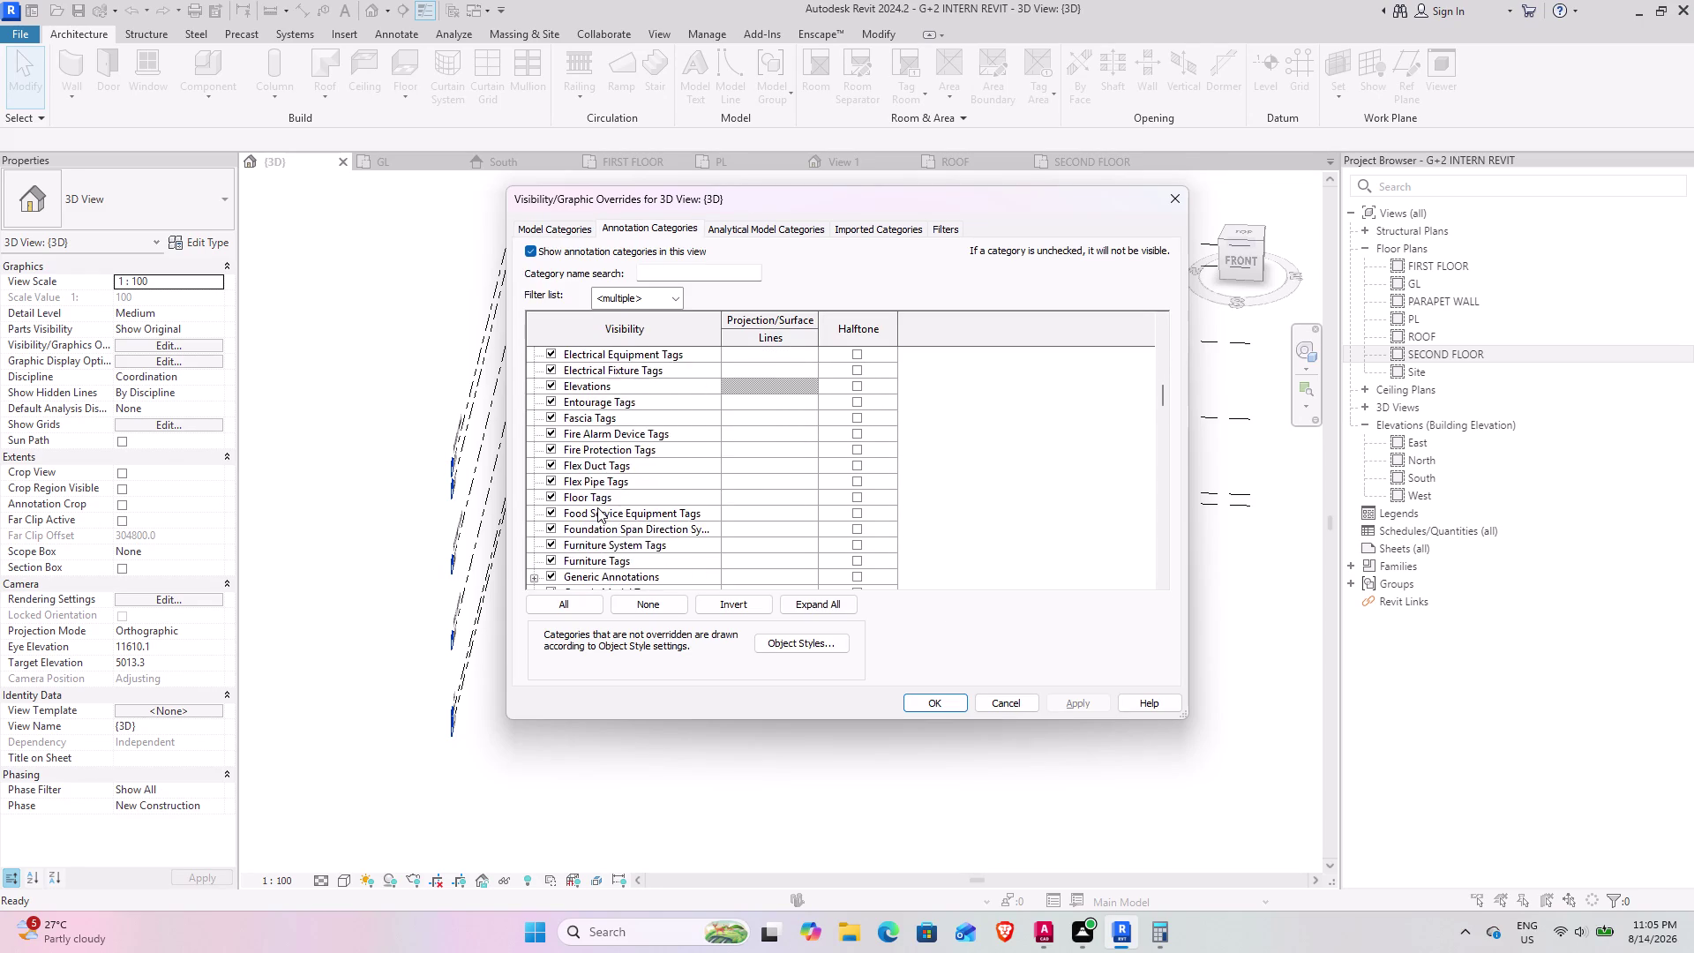
scroll(down, 3)
scroll(down, 3)
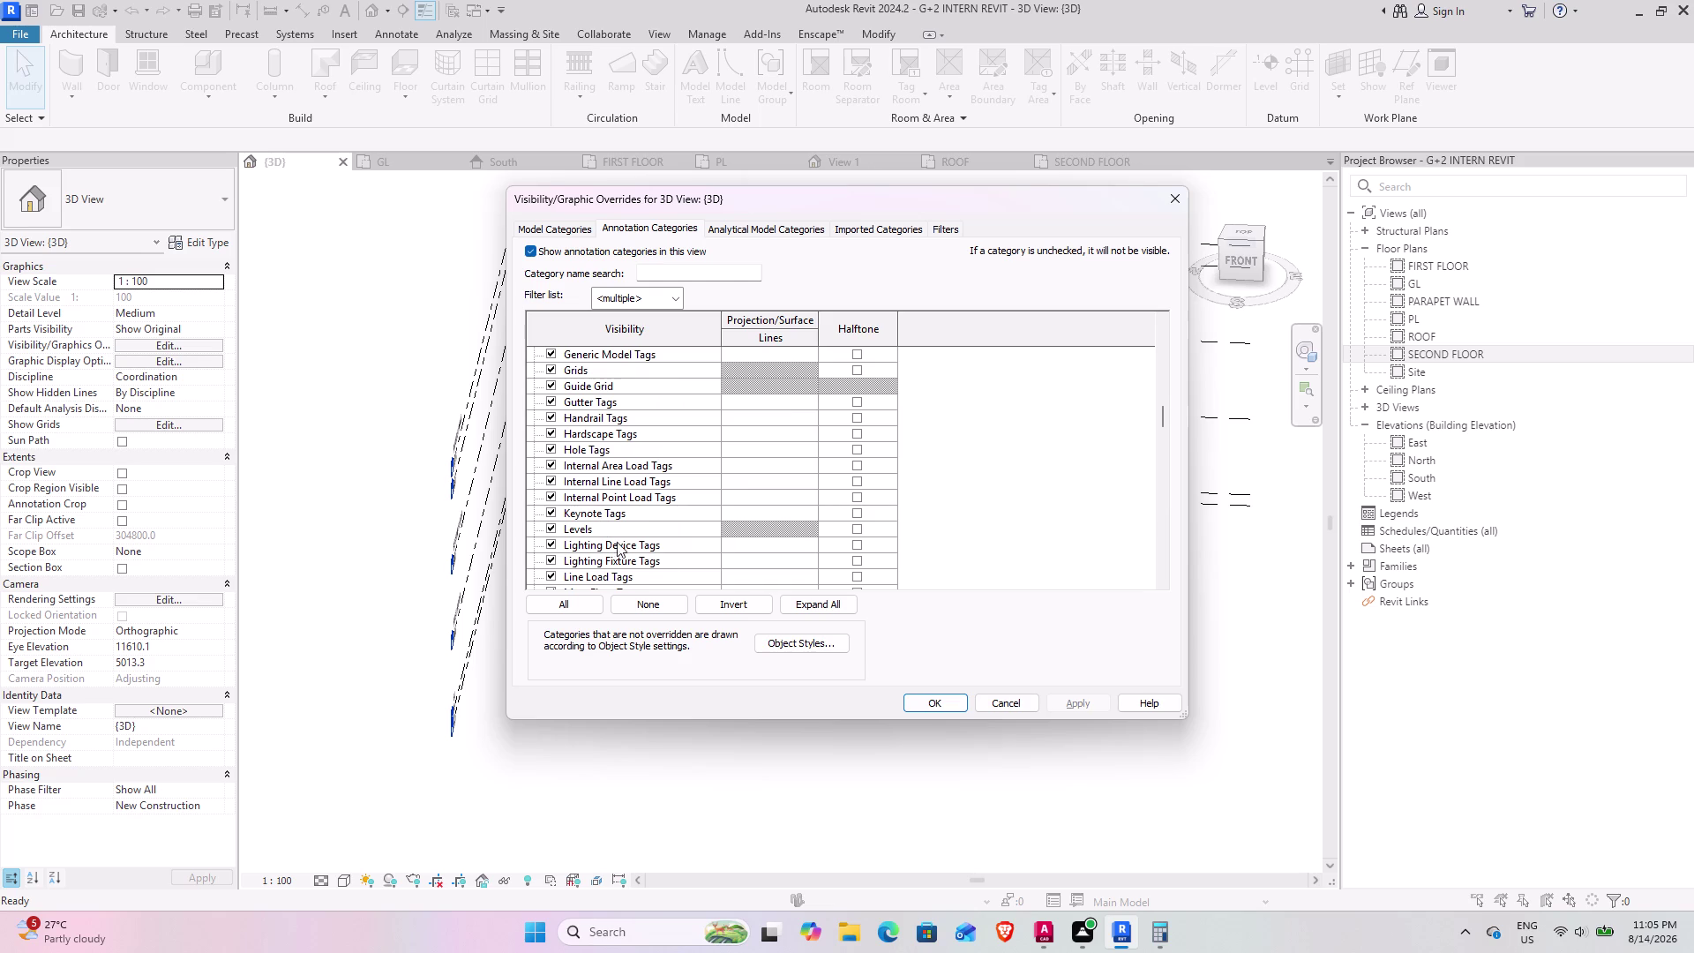
click(548, 510)
click(1079, 701)
click(938, 700)
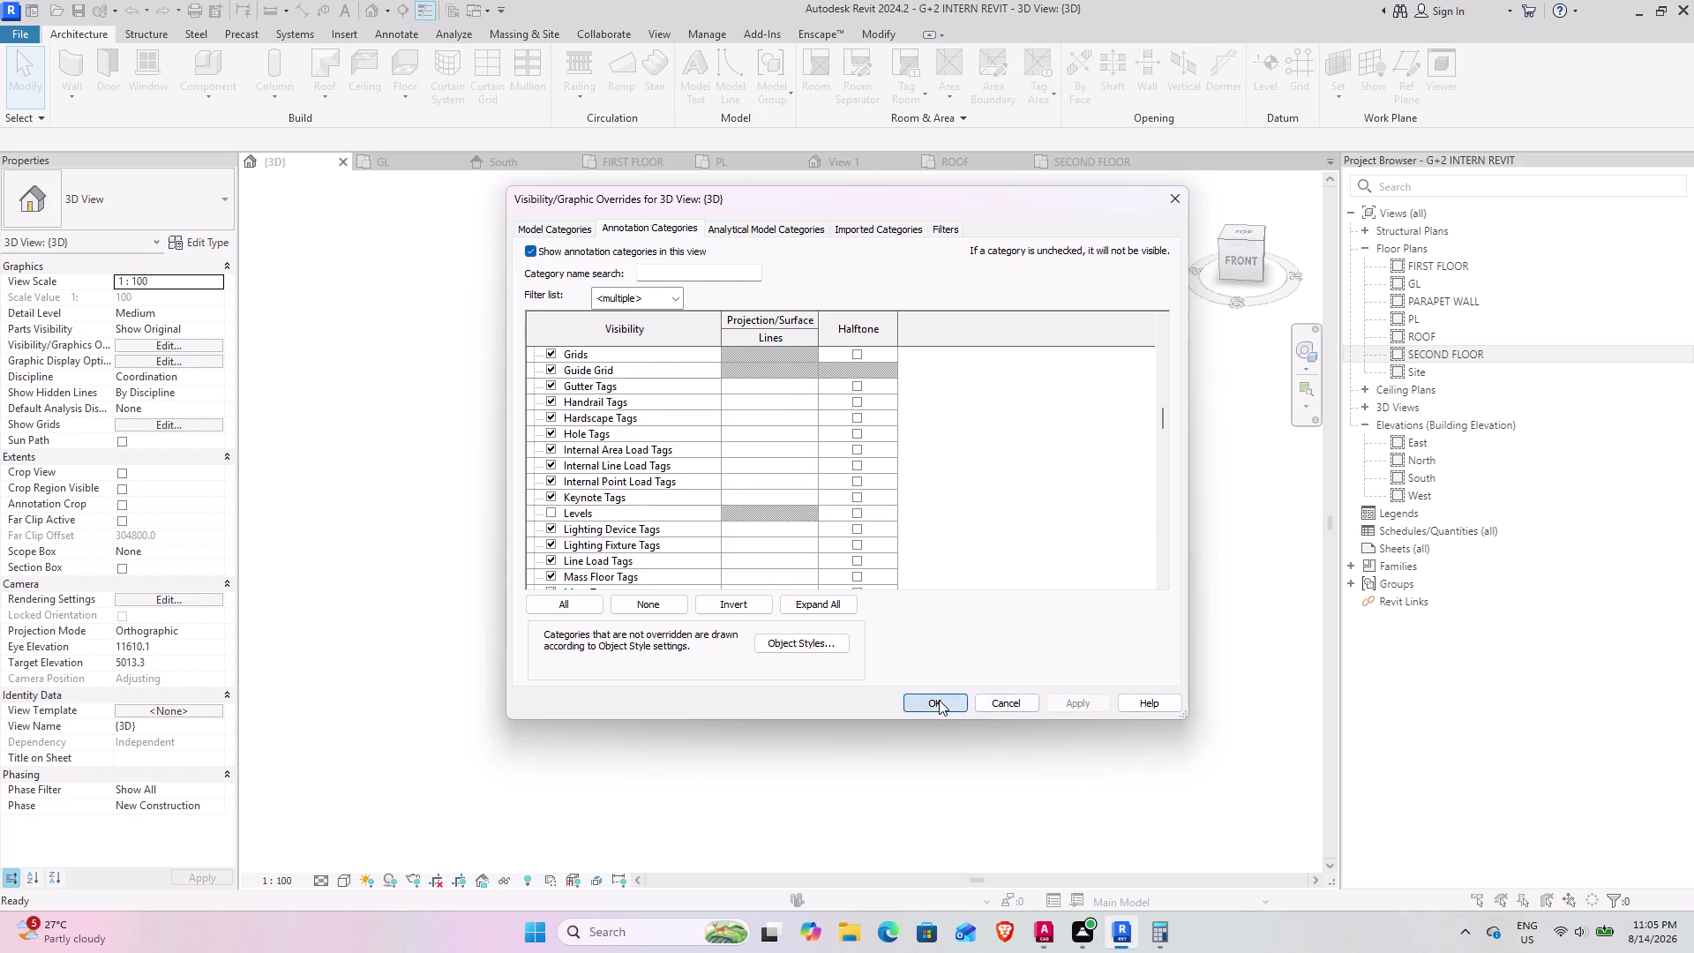
scroll(down, 3)
Orbit and zoom to fit the whole building, now without level markers, in view.
middle_drag(541, 735, 620, 523)
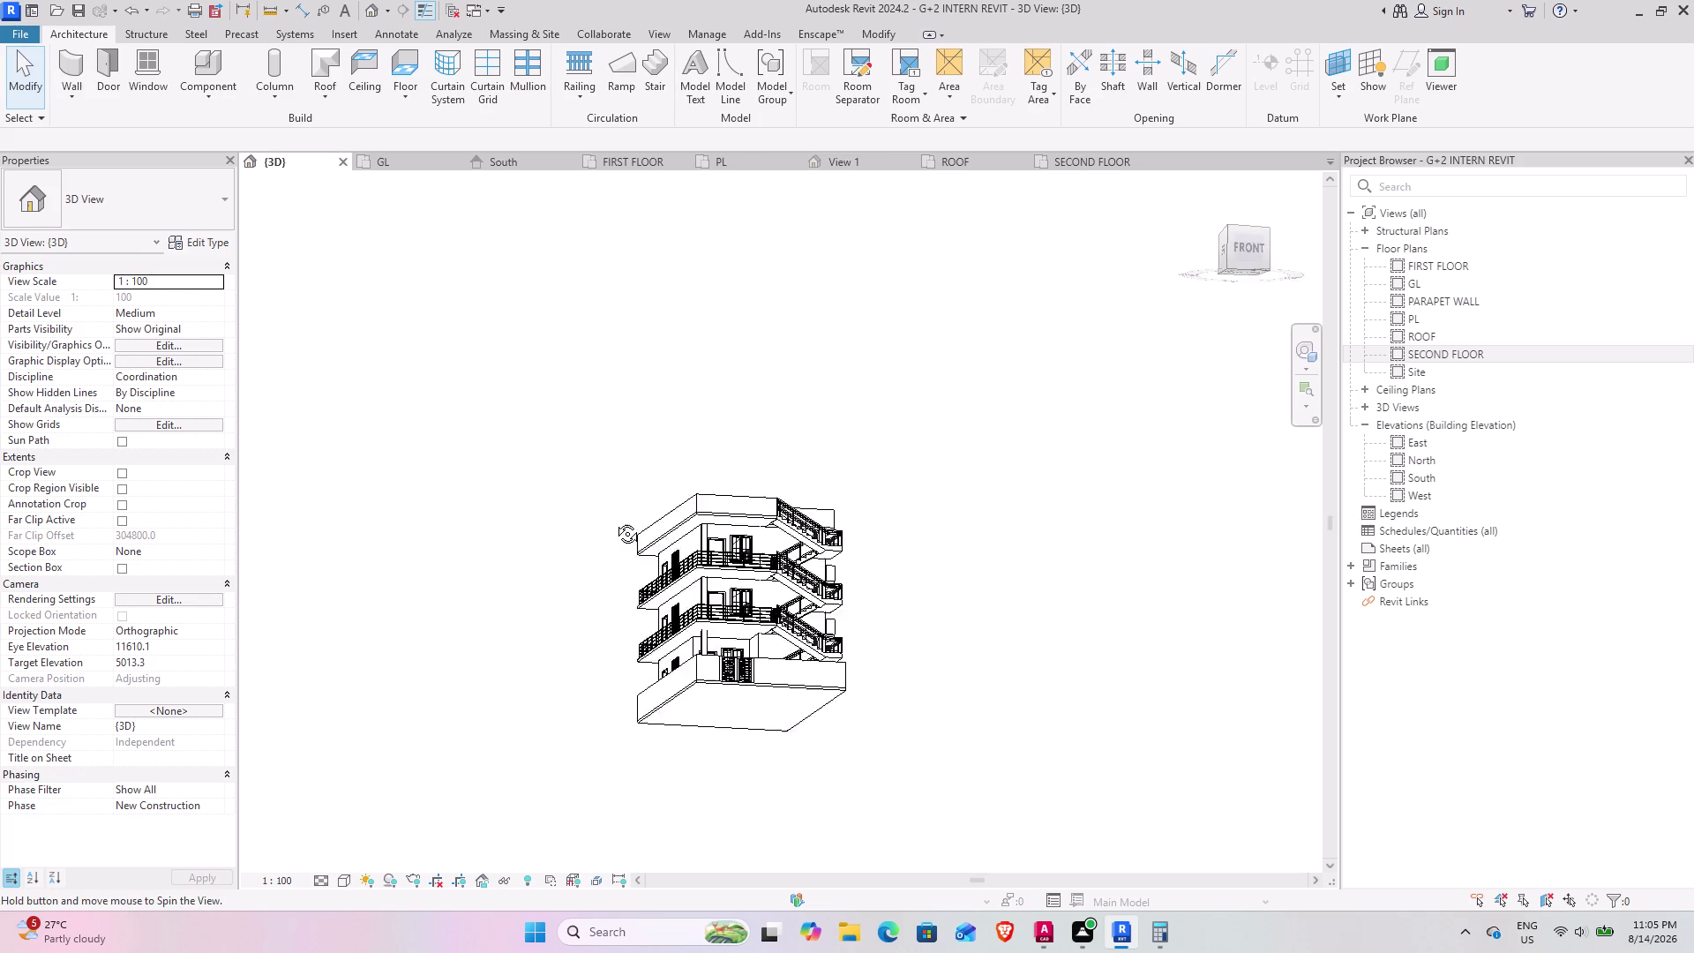
middle_drag(621, 523, 627, 654)
scroll(up, 3)
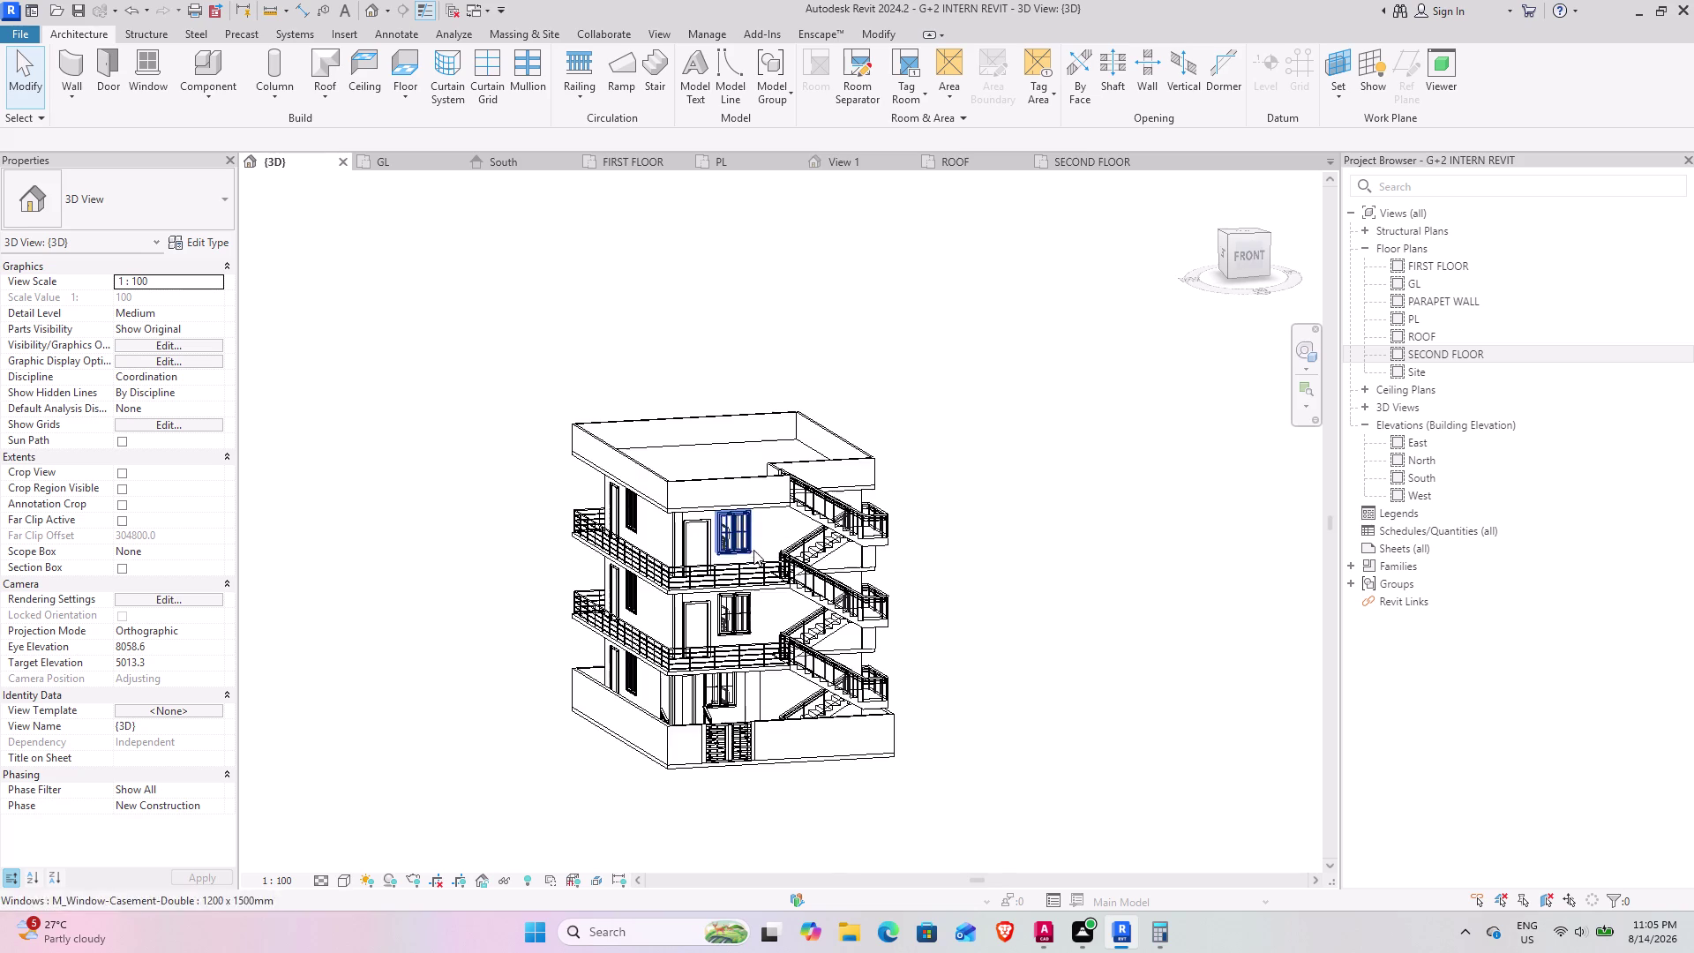
scroll(up, 3)
middle_drag(652, 682, 517, 627)
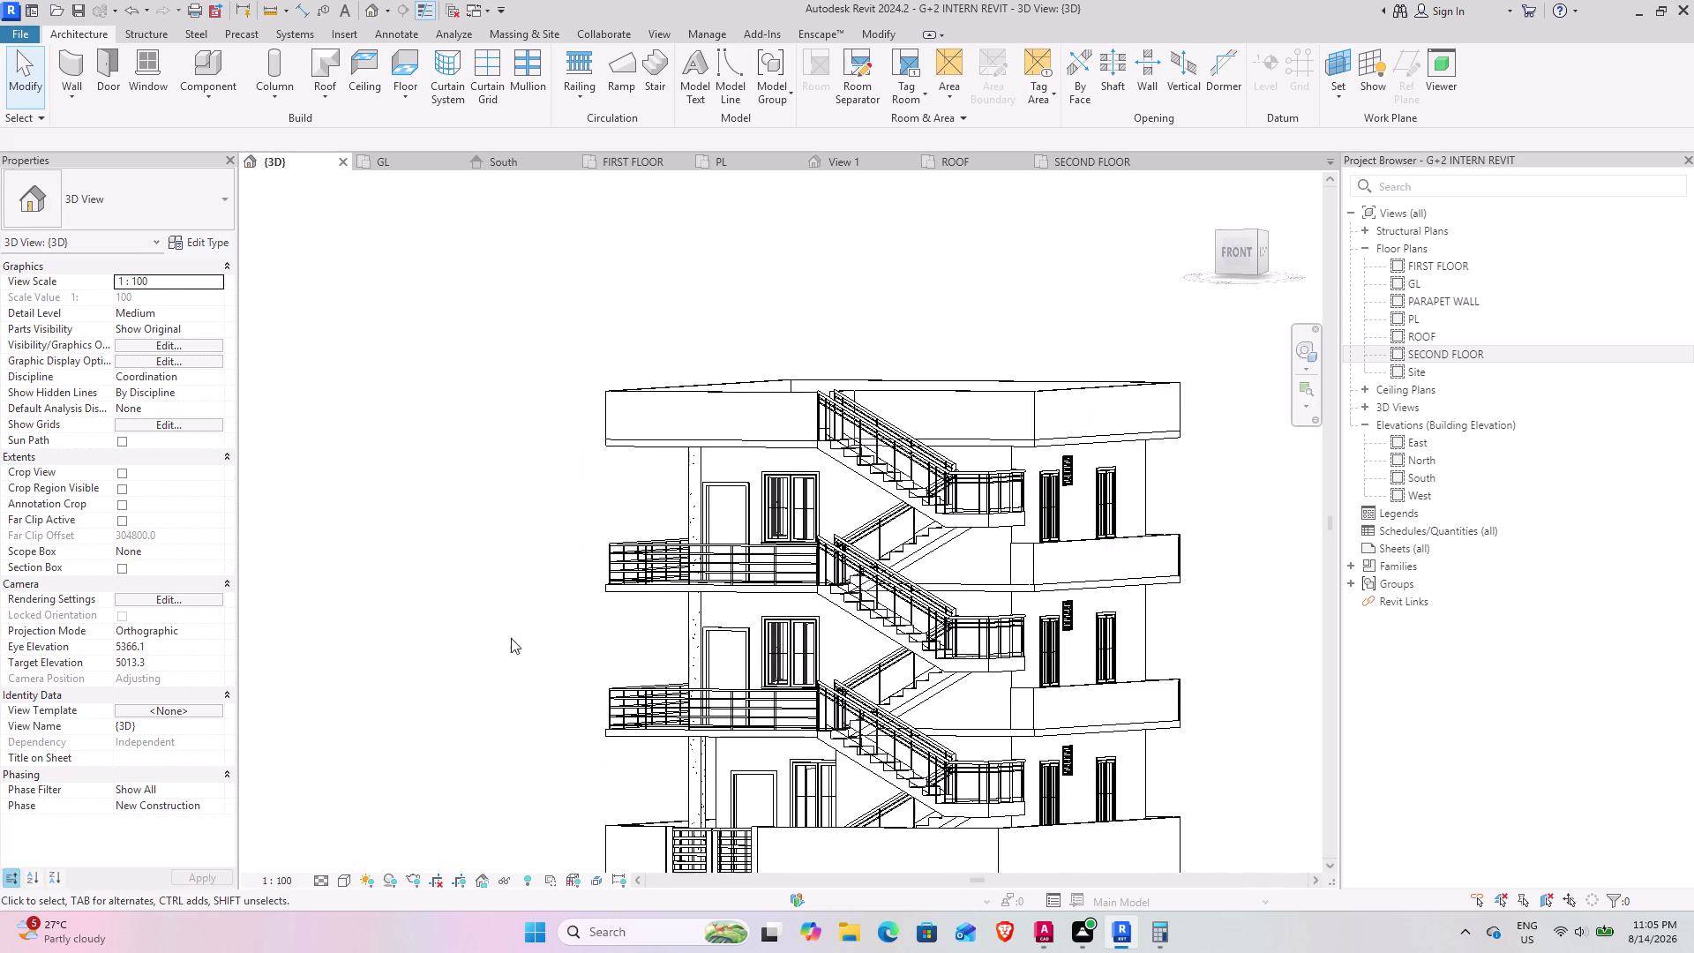
scroll(up, 3)
Orbit past the side balconies back to the front, then bring up the PL floor plan.
middle_drag(545, 742, 720, 529)
middle_drag(613, 624, 986, 734)
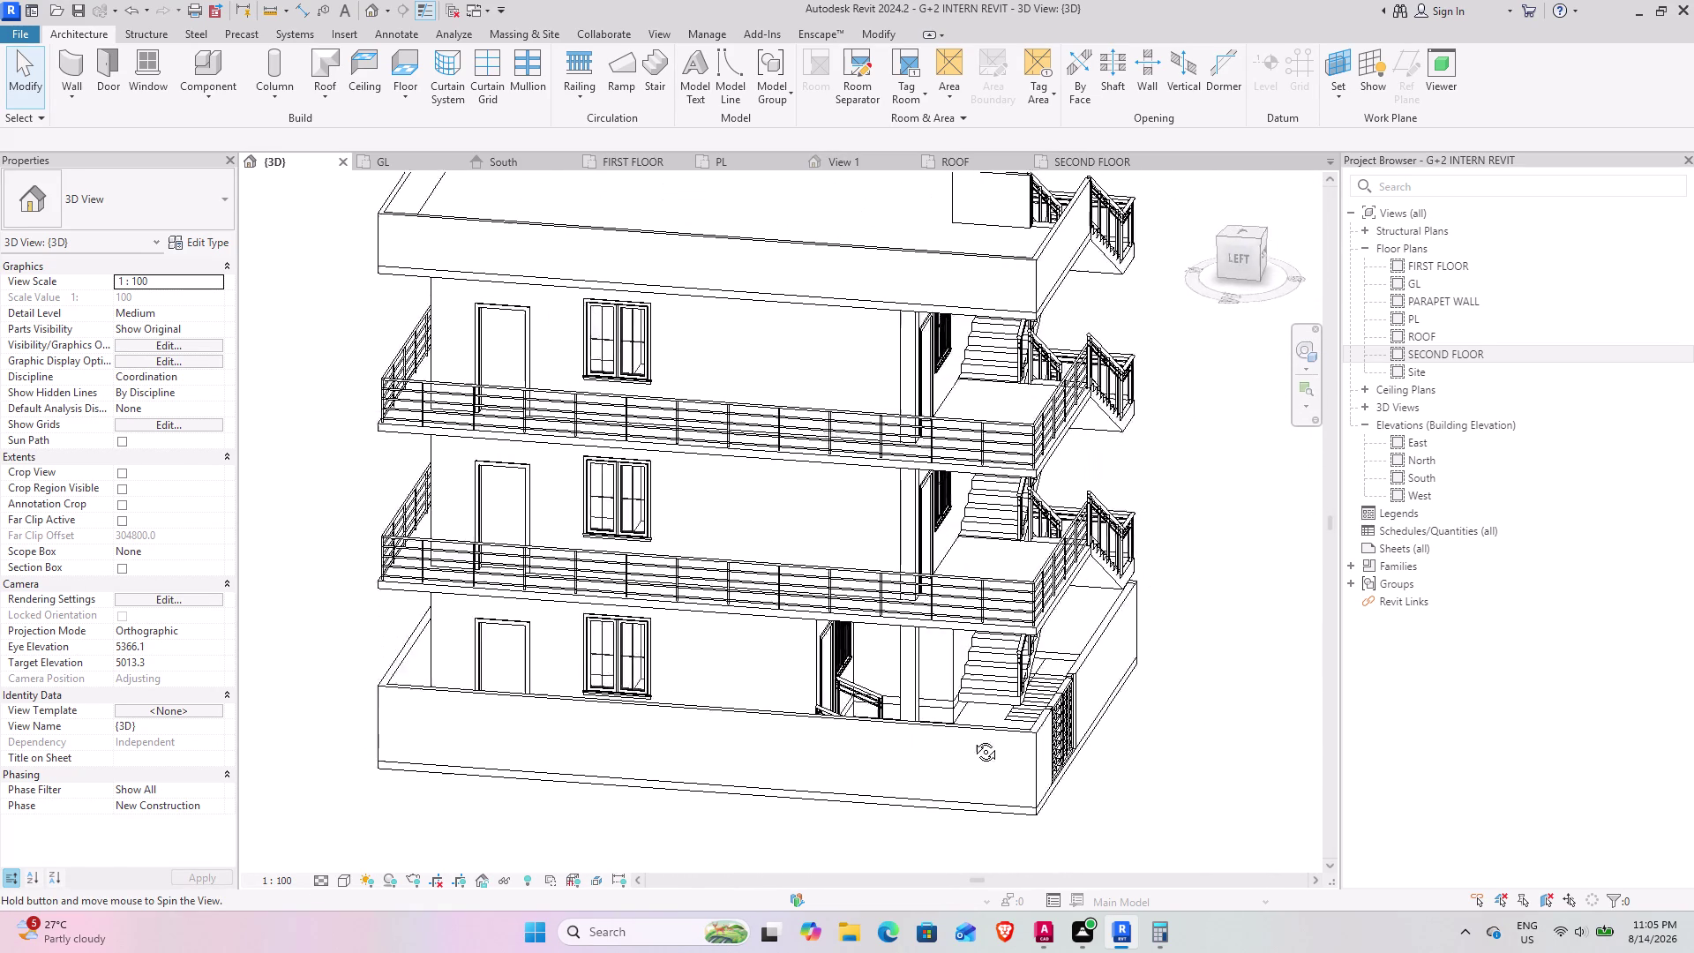
middle_drag(986, 734, 593, 716)
scroll(down, 3)
middle_drag(616, 713, 663, 646)
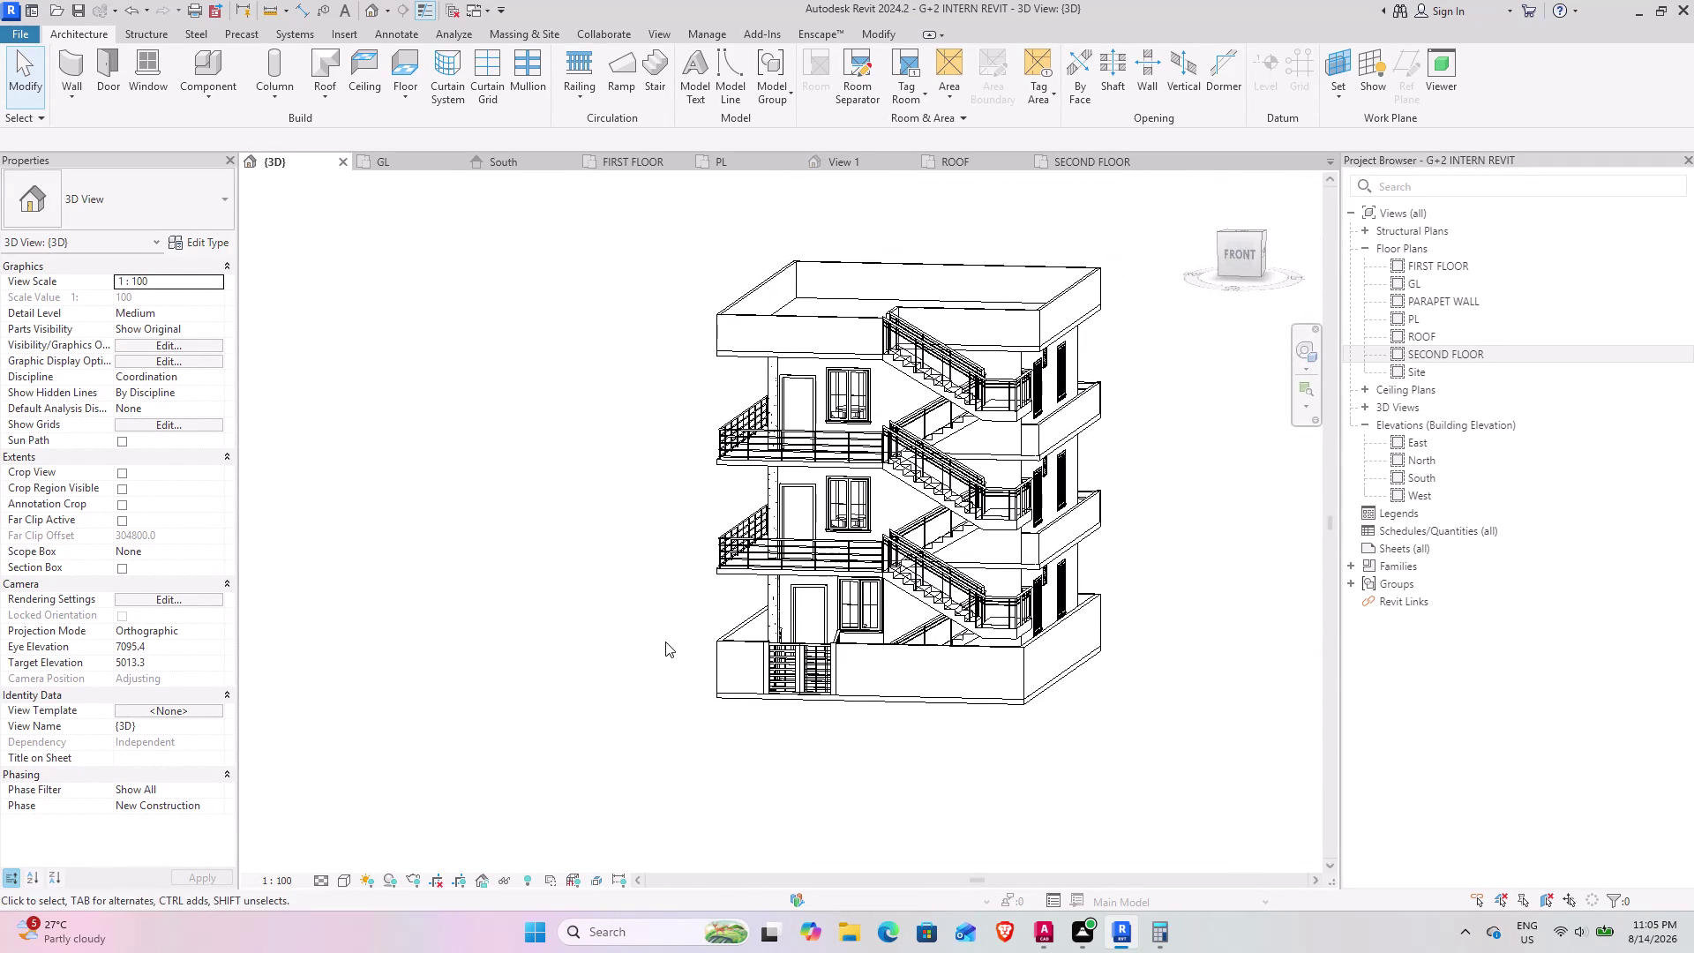
click(734, 159)
scroll(down, 3)
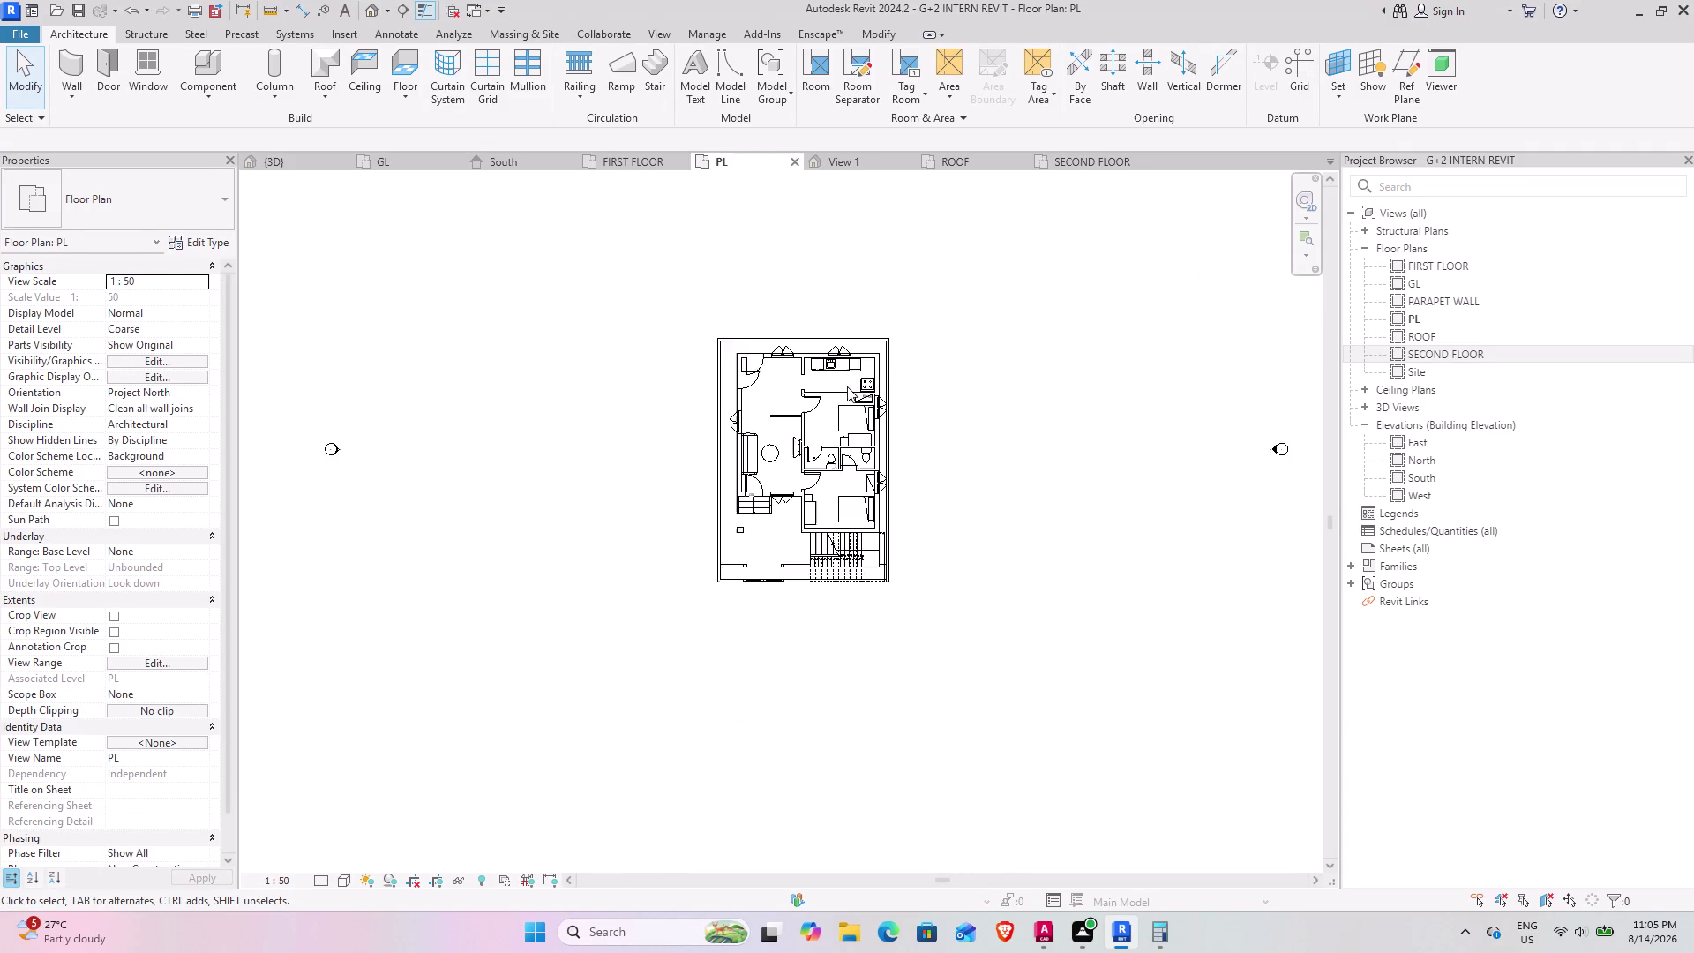
Start a Toposolid with a rectangular boundary from the Massing & Site tools on PL.
scroll(down, 3)
middle_drag(844, 361, 819, 444)
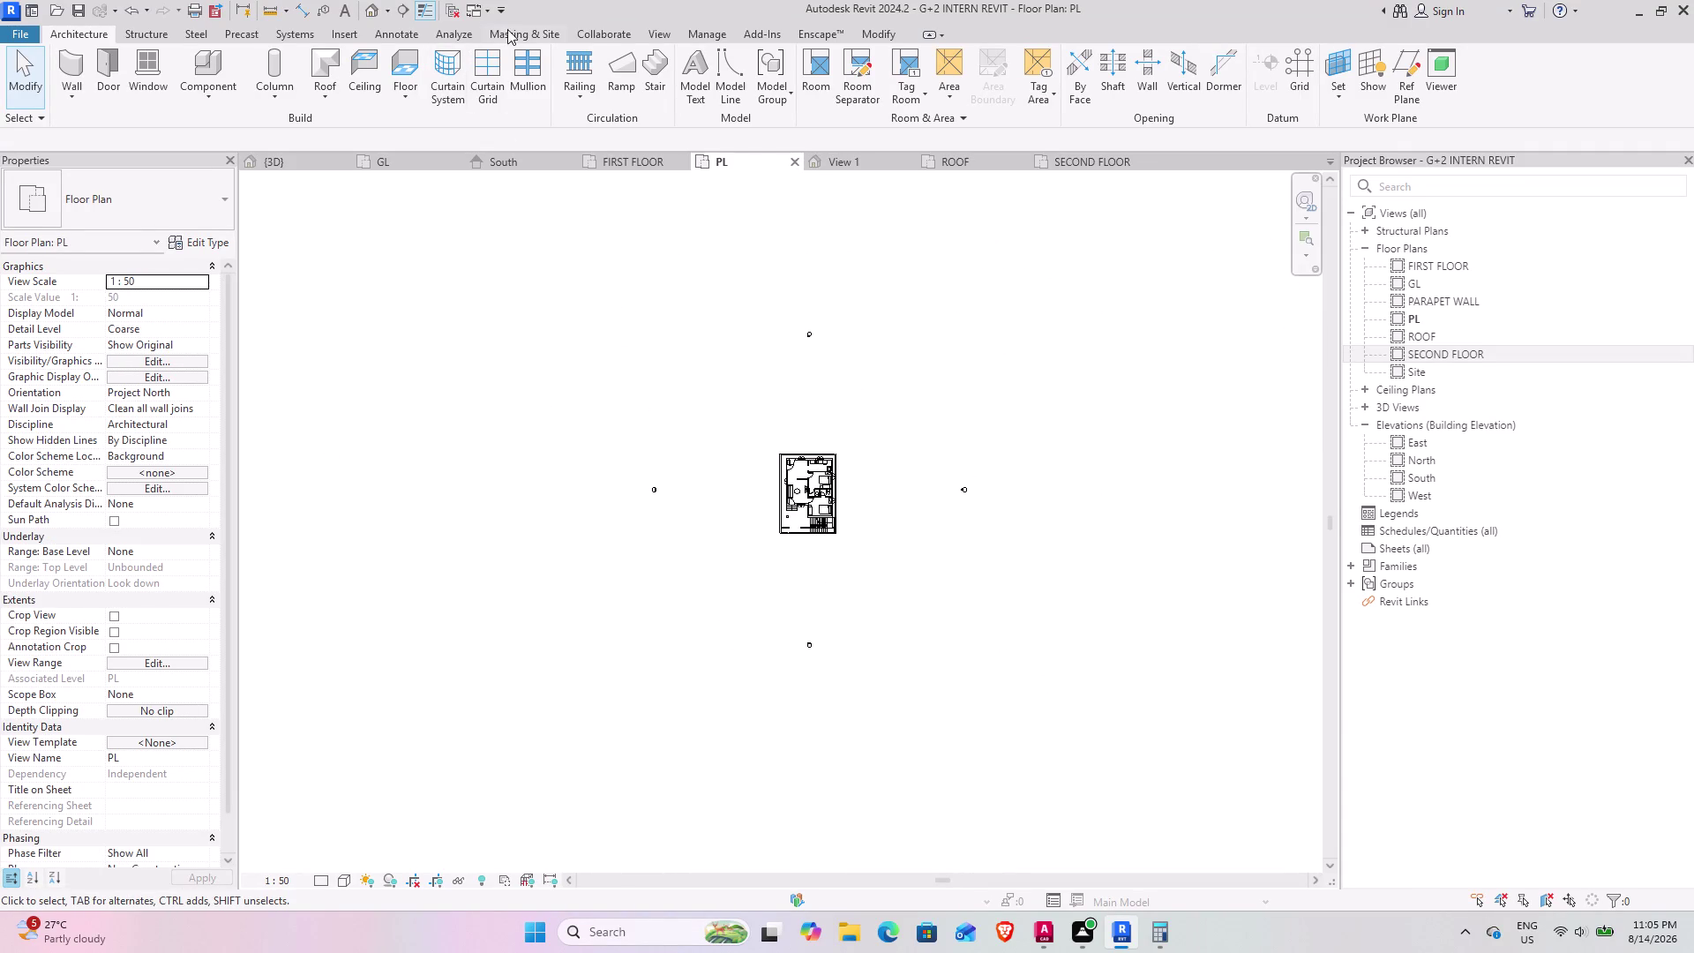
click(521, 23)
click(520, 34)
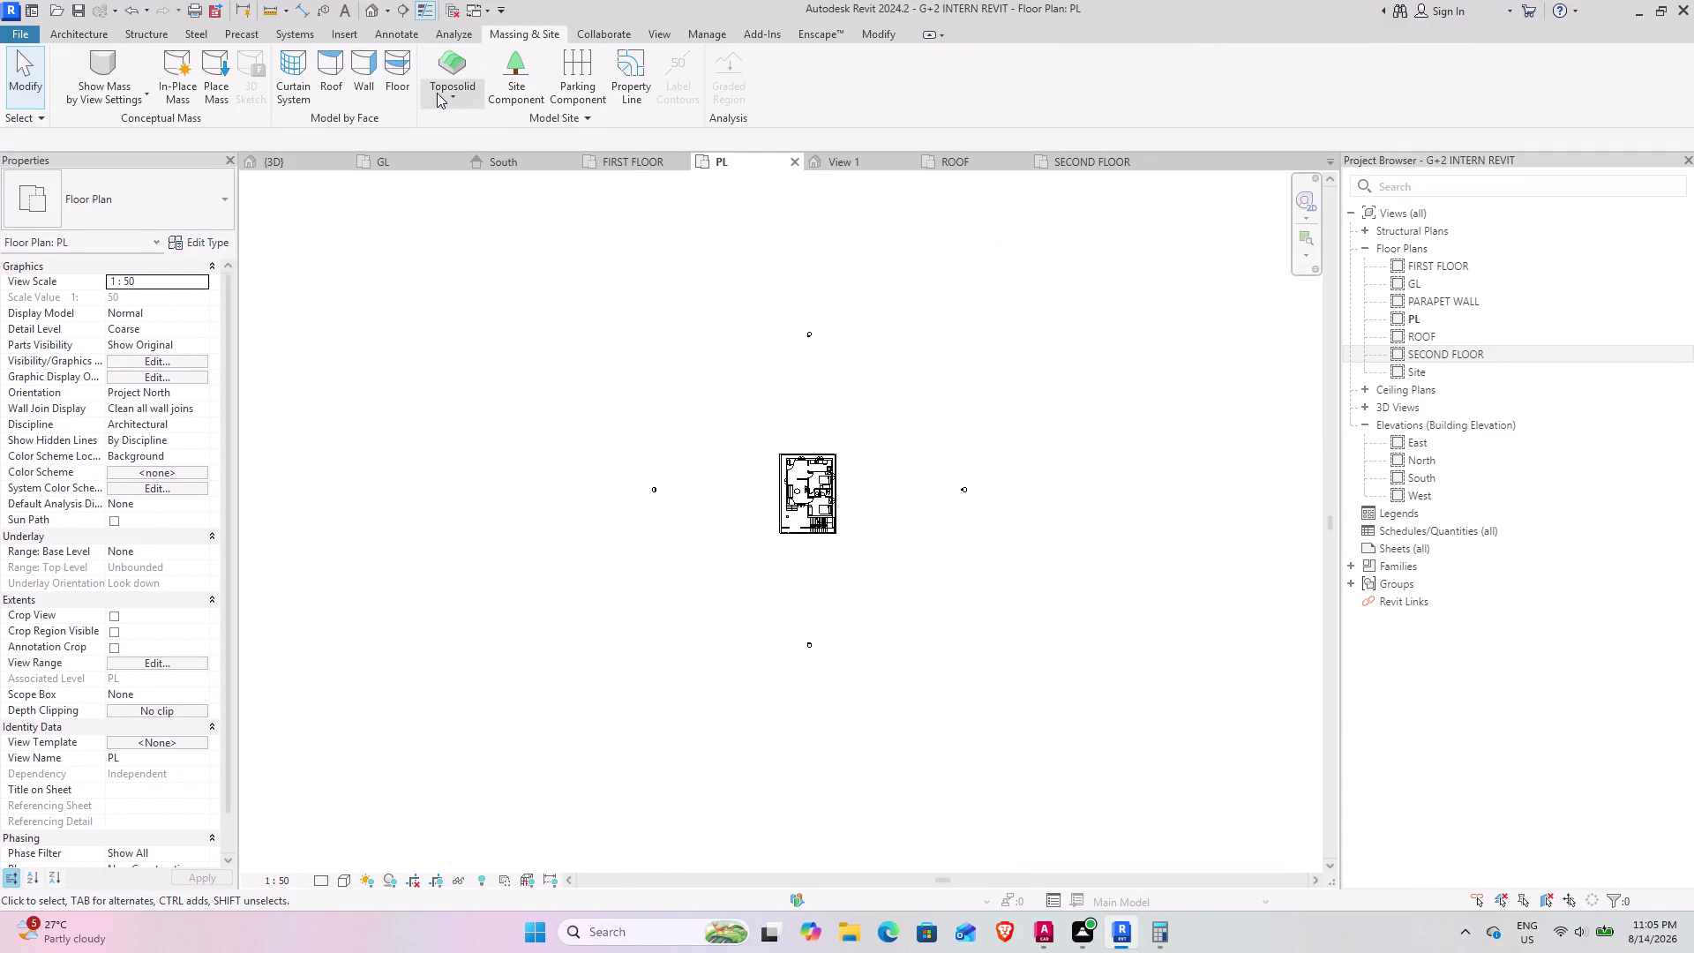
click(442, 69)
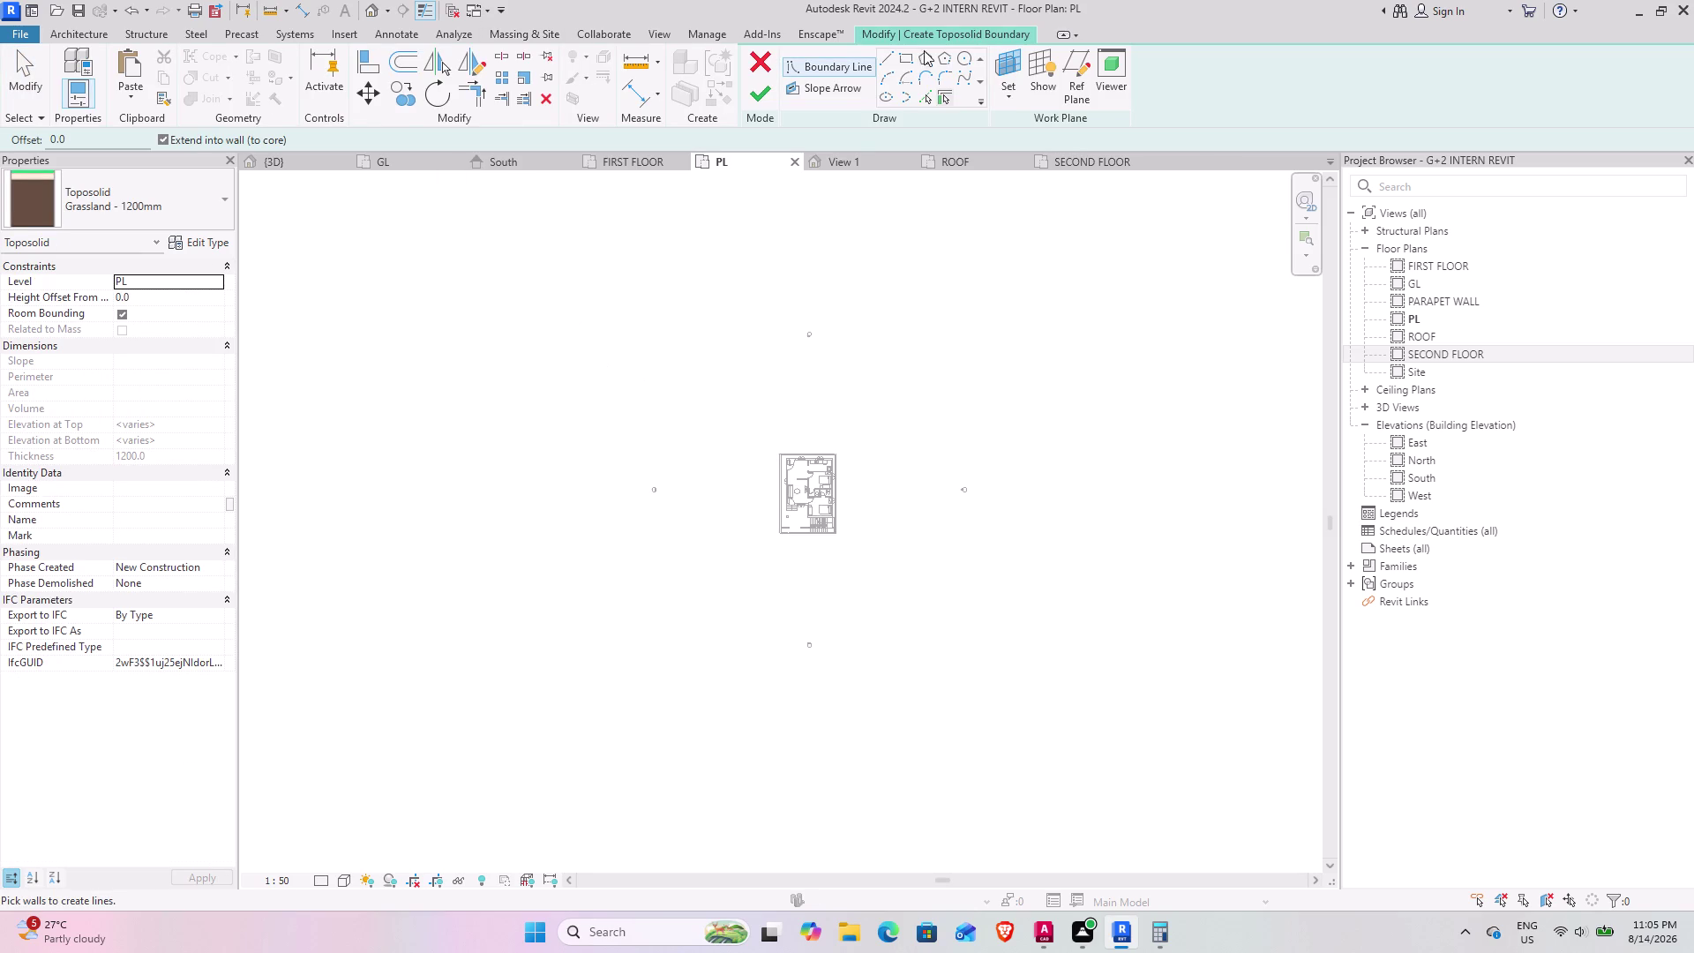
click(908, 60)
Sketch a large rectangle around the building for the 1200 mm Grassland toposolid, then return to 3D.
scroll(down, 3)
middle_drag(614, 285, 599, 387)
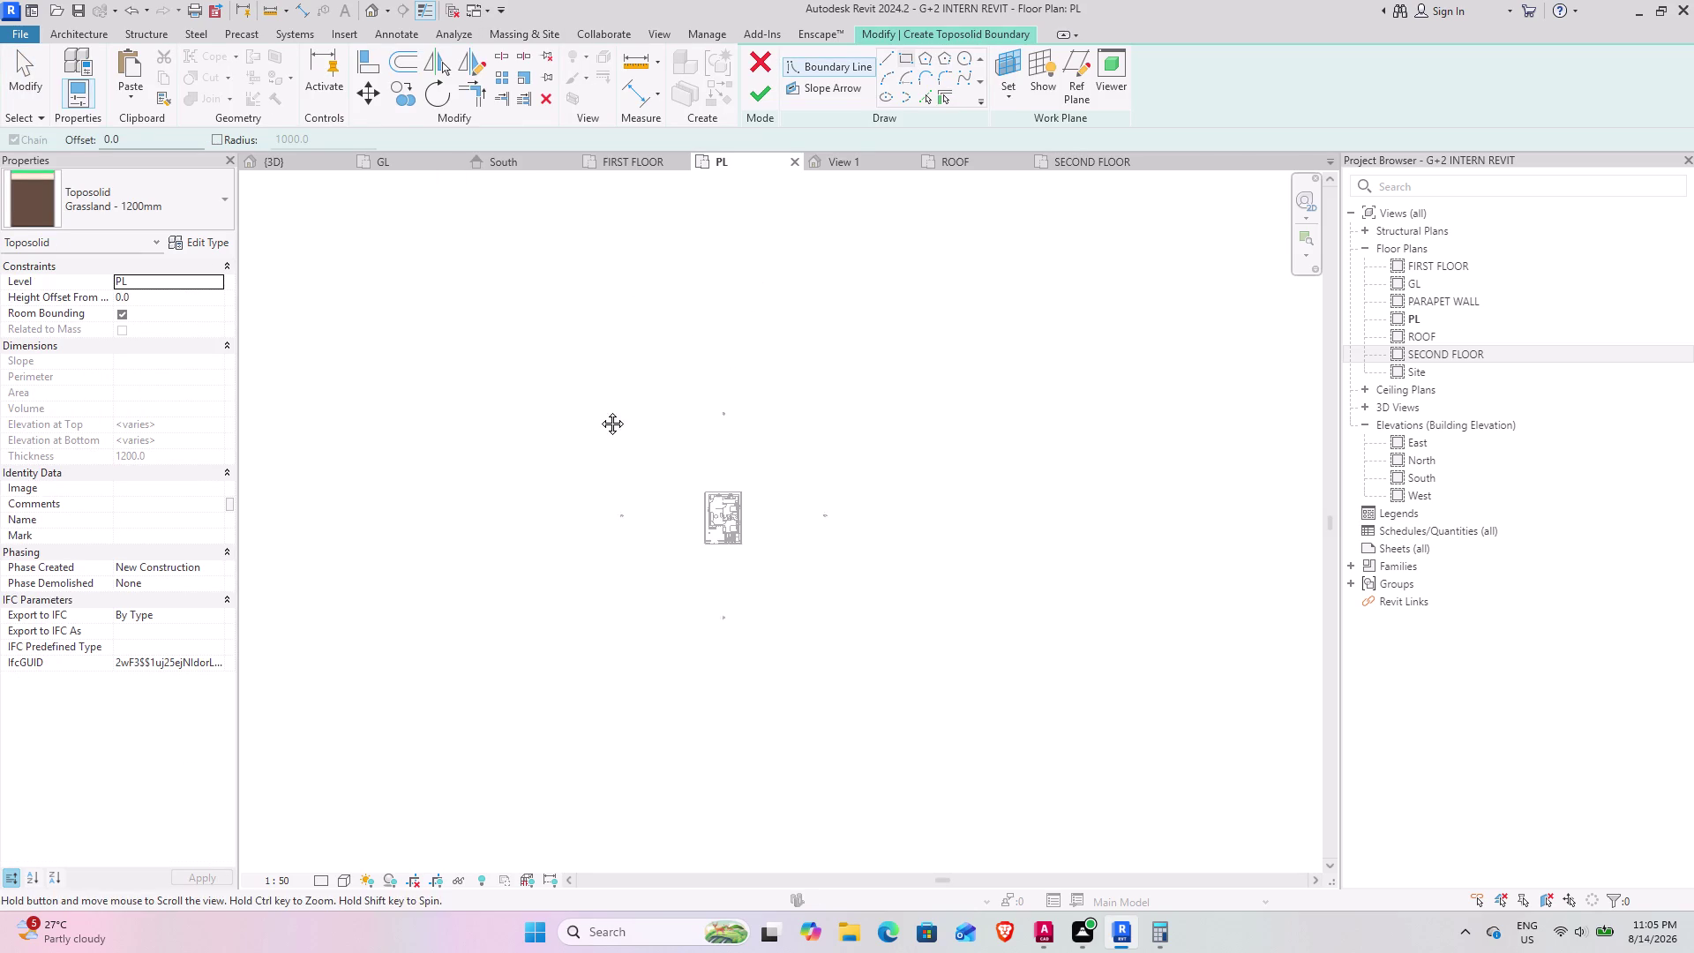
middle_drag(599, 388, 594, 454)
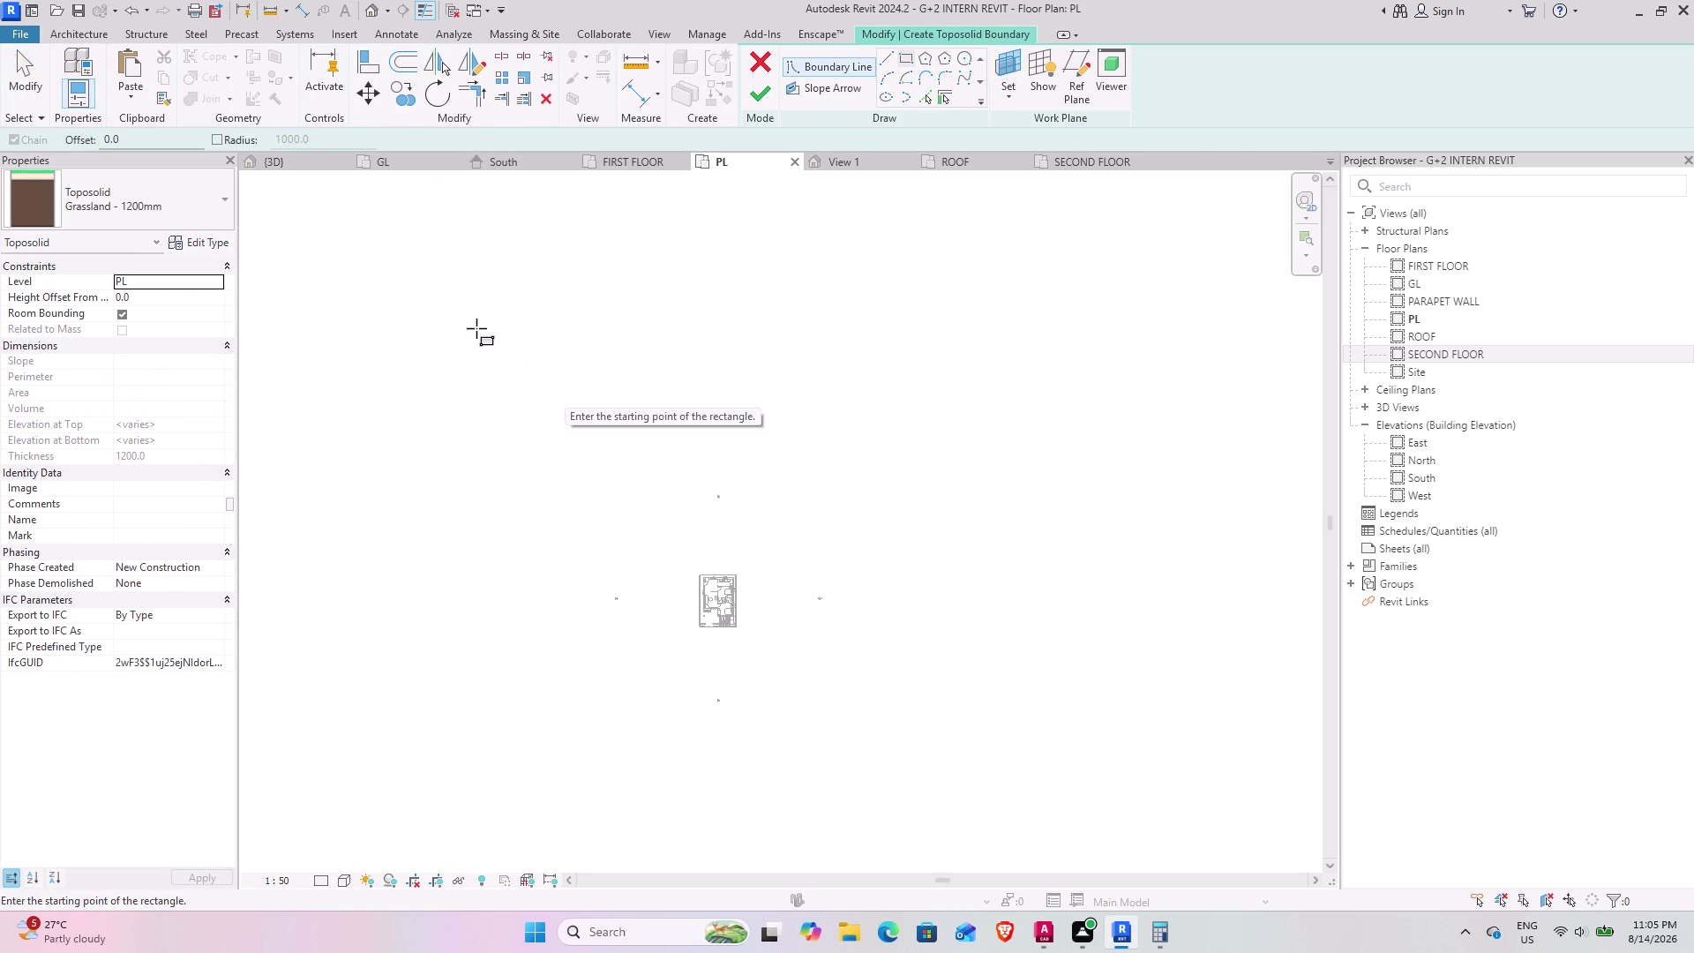
click(477, 328)
middle_drag(1047, 827, 1026, 816)
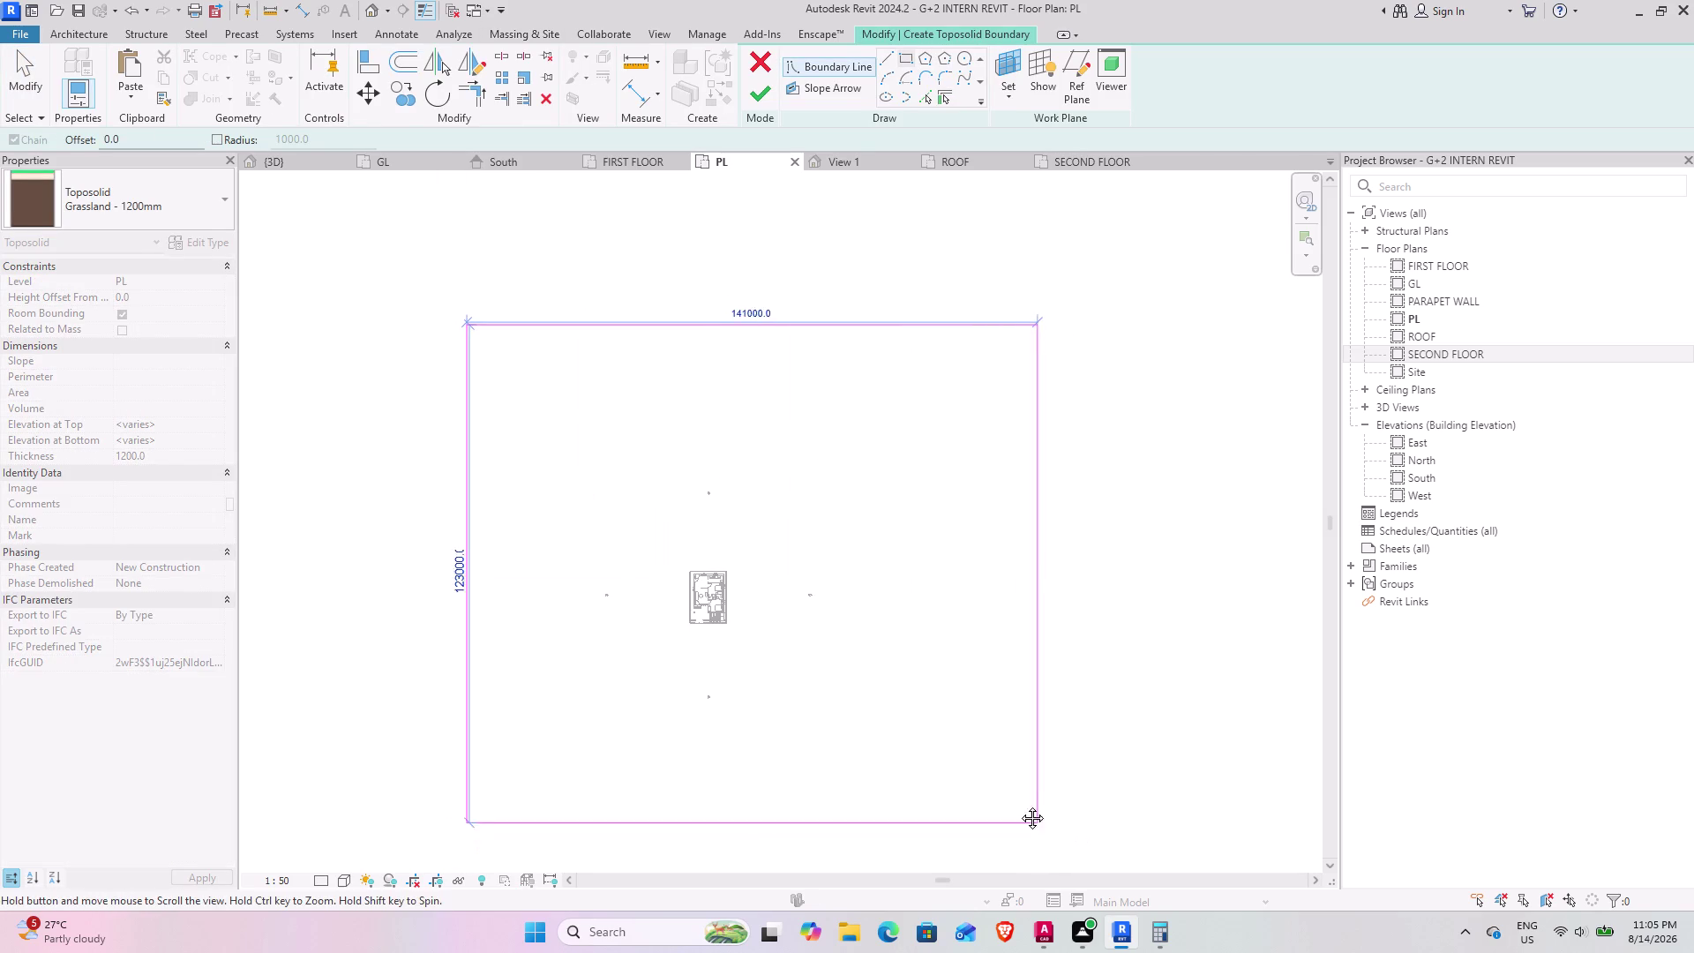
middle_drag(1026, 816, 999, 652)
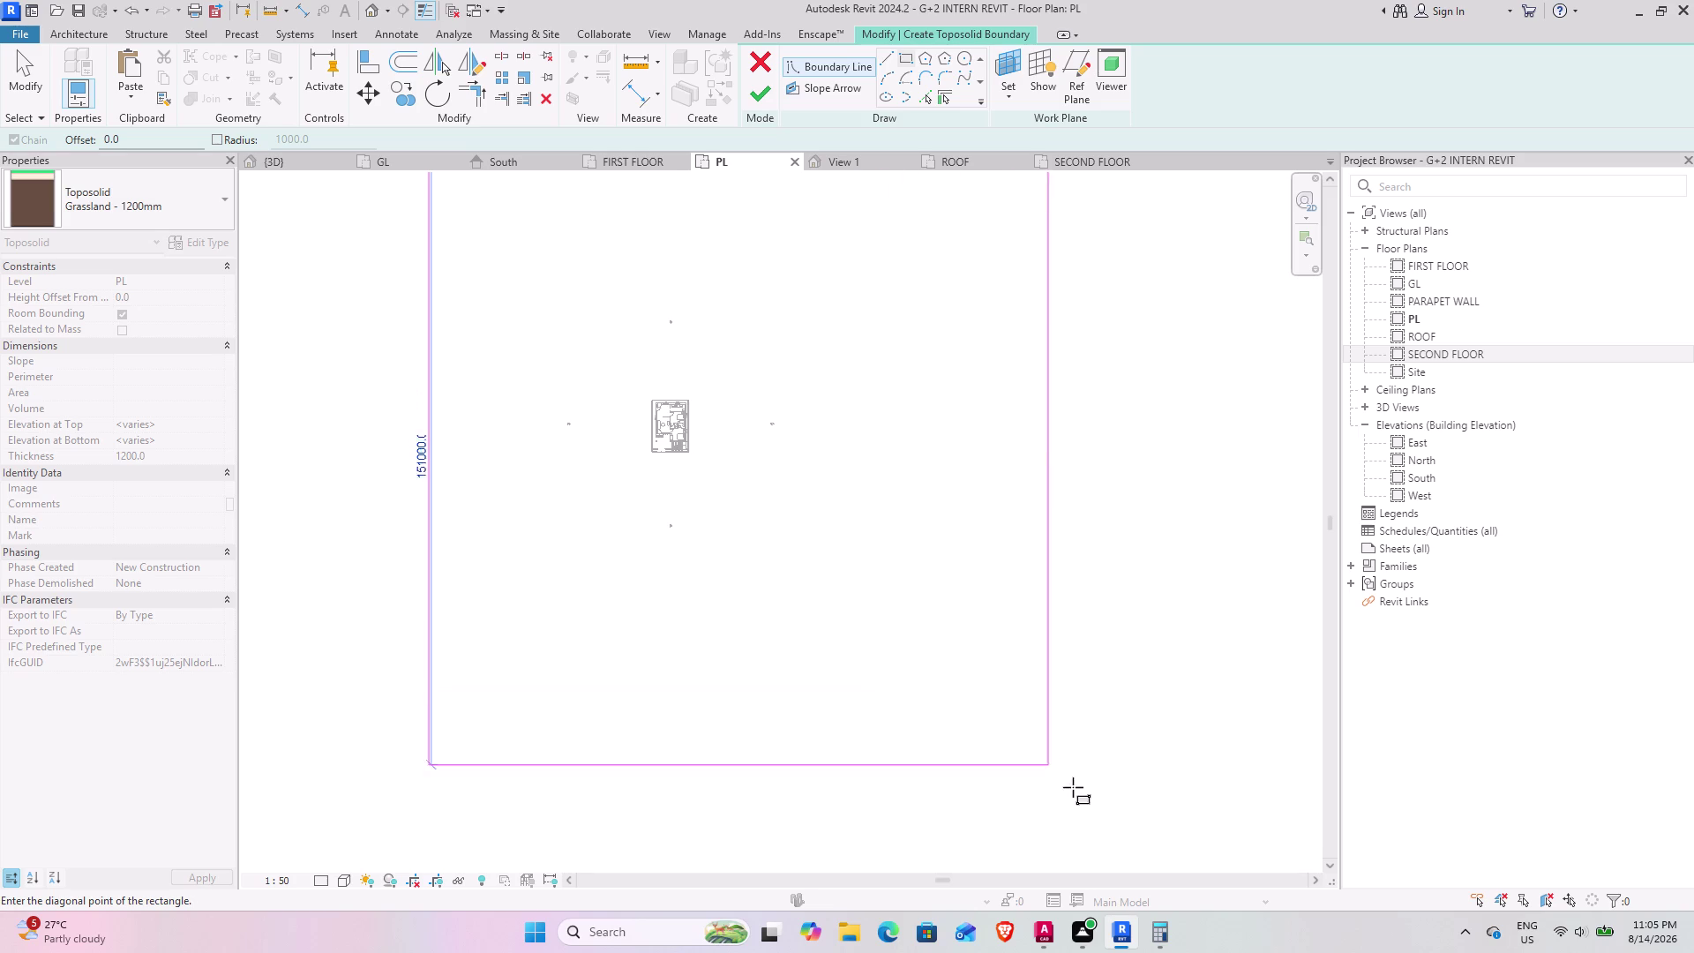
click(1116, 796)
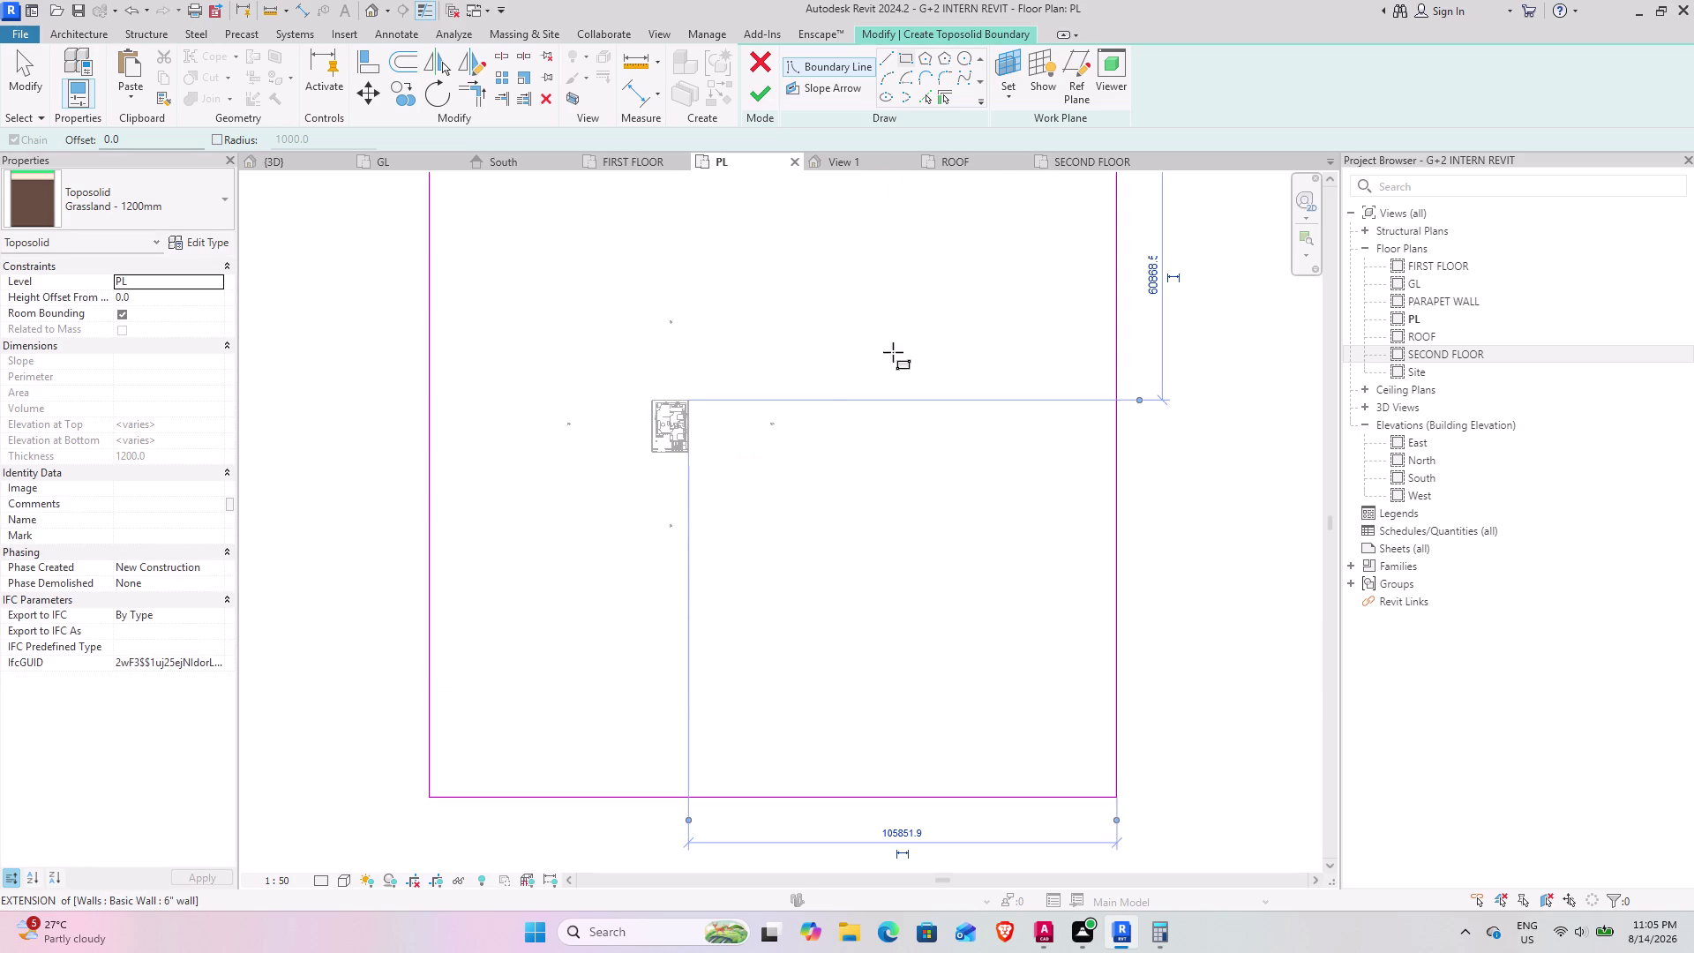
click(766, 96)
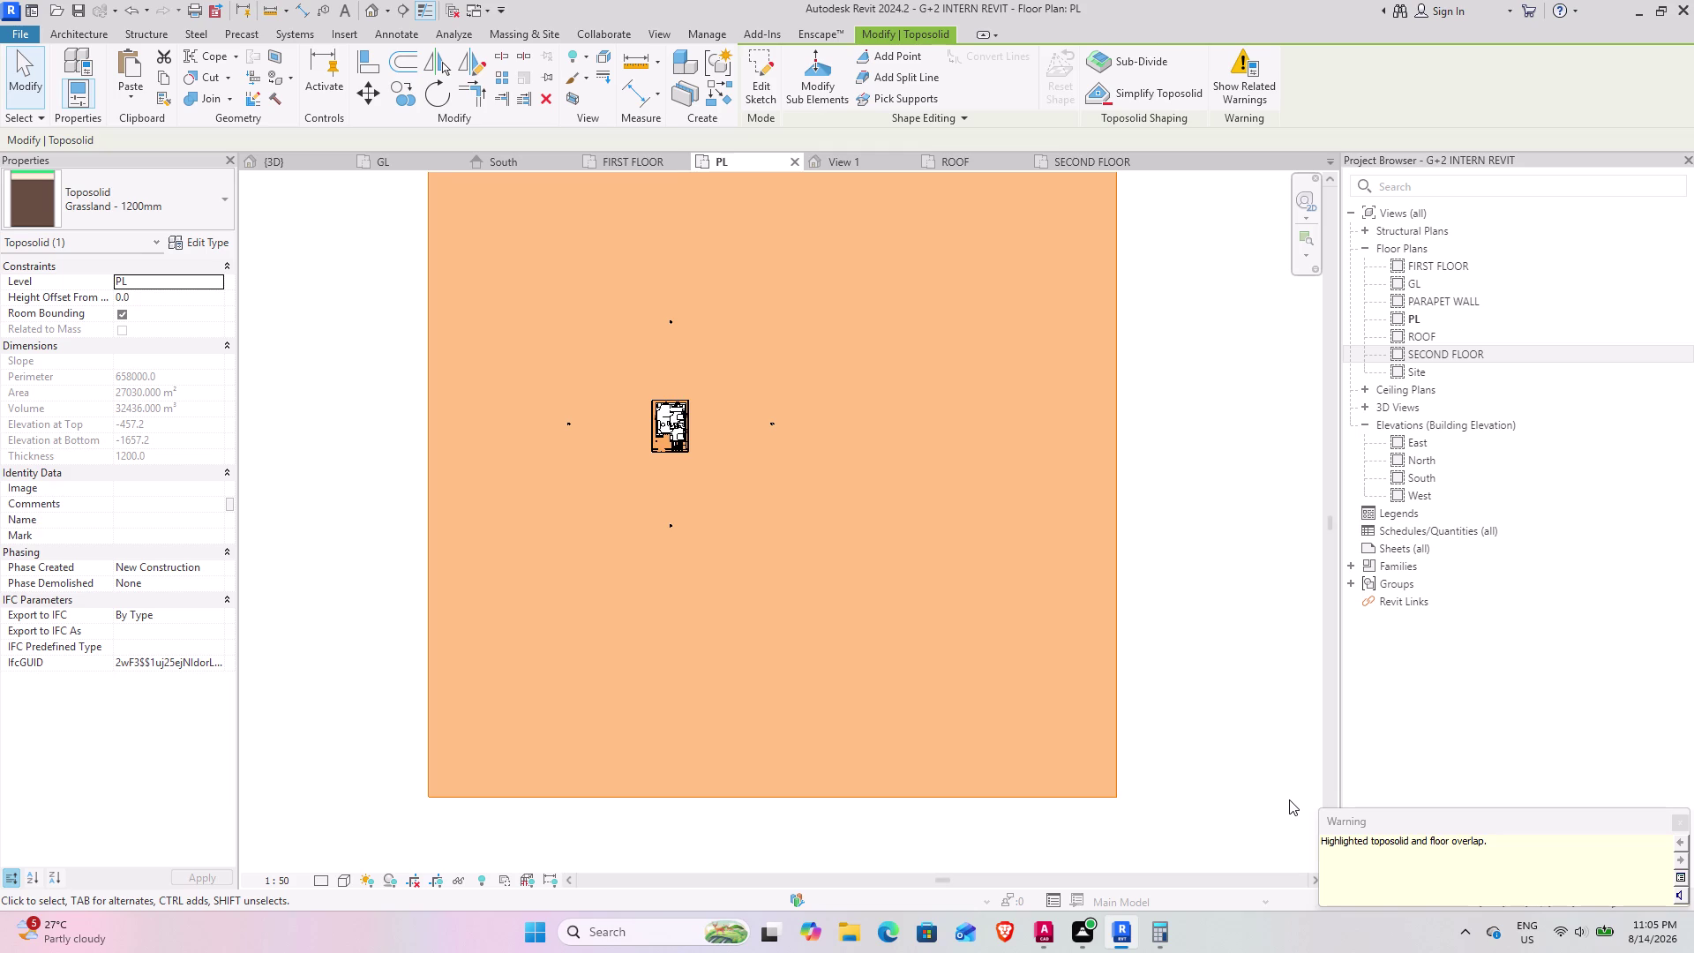
click(1234, 307)
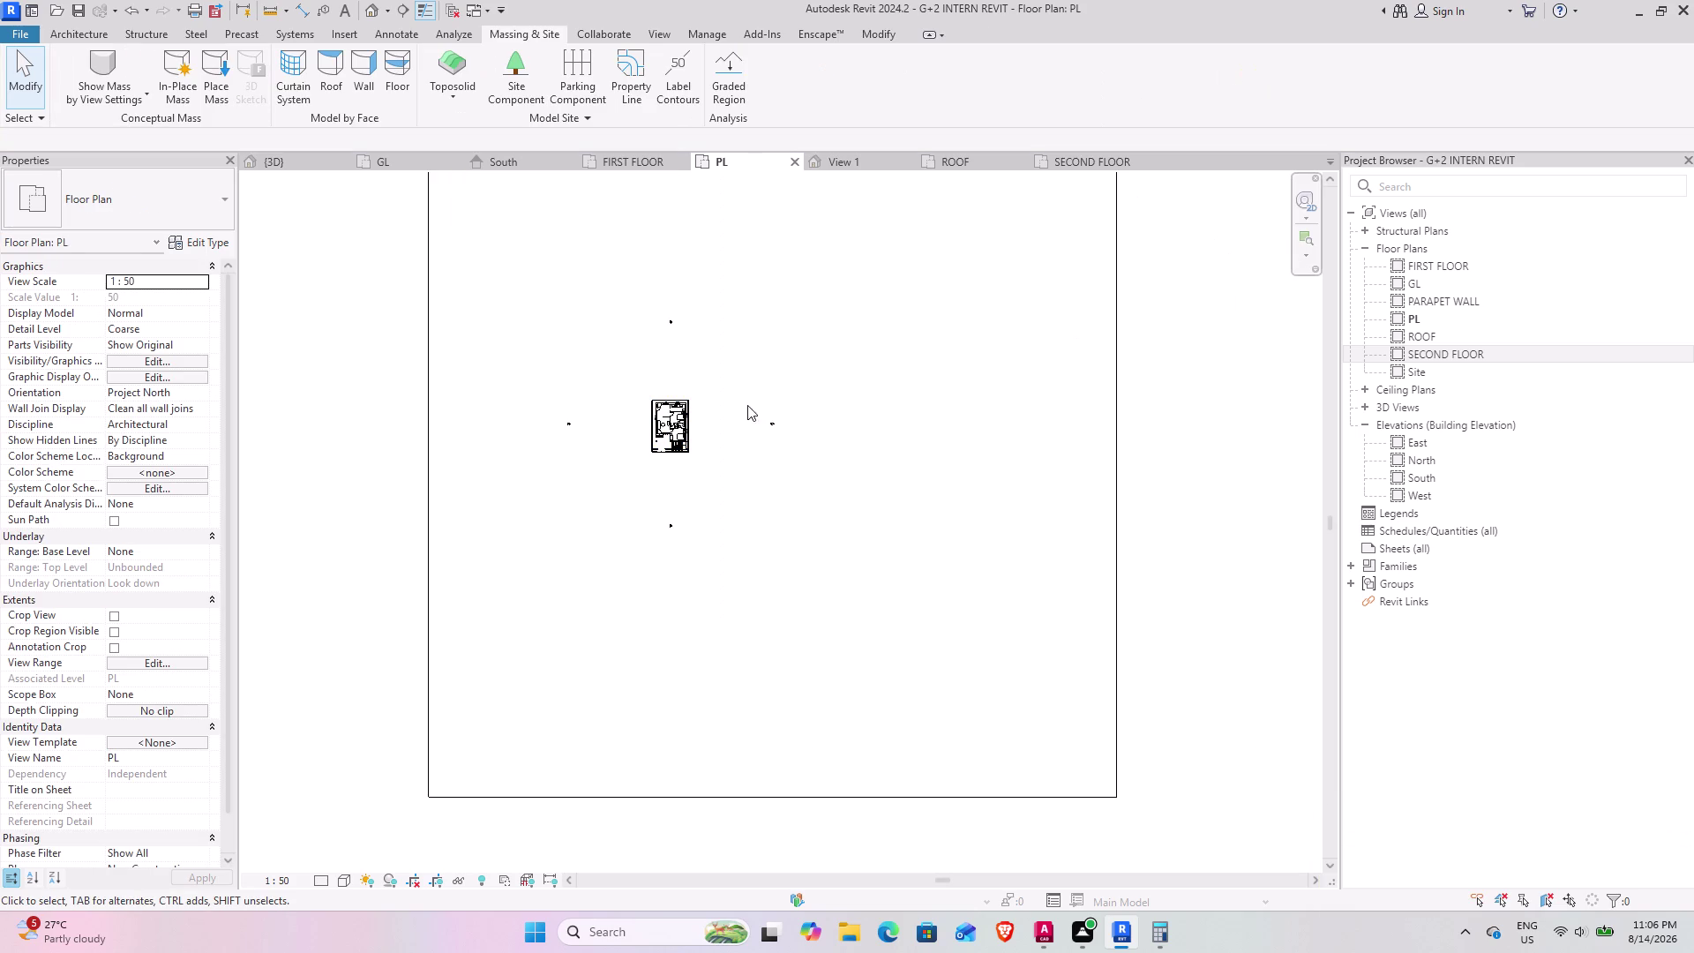
click(270, 167)
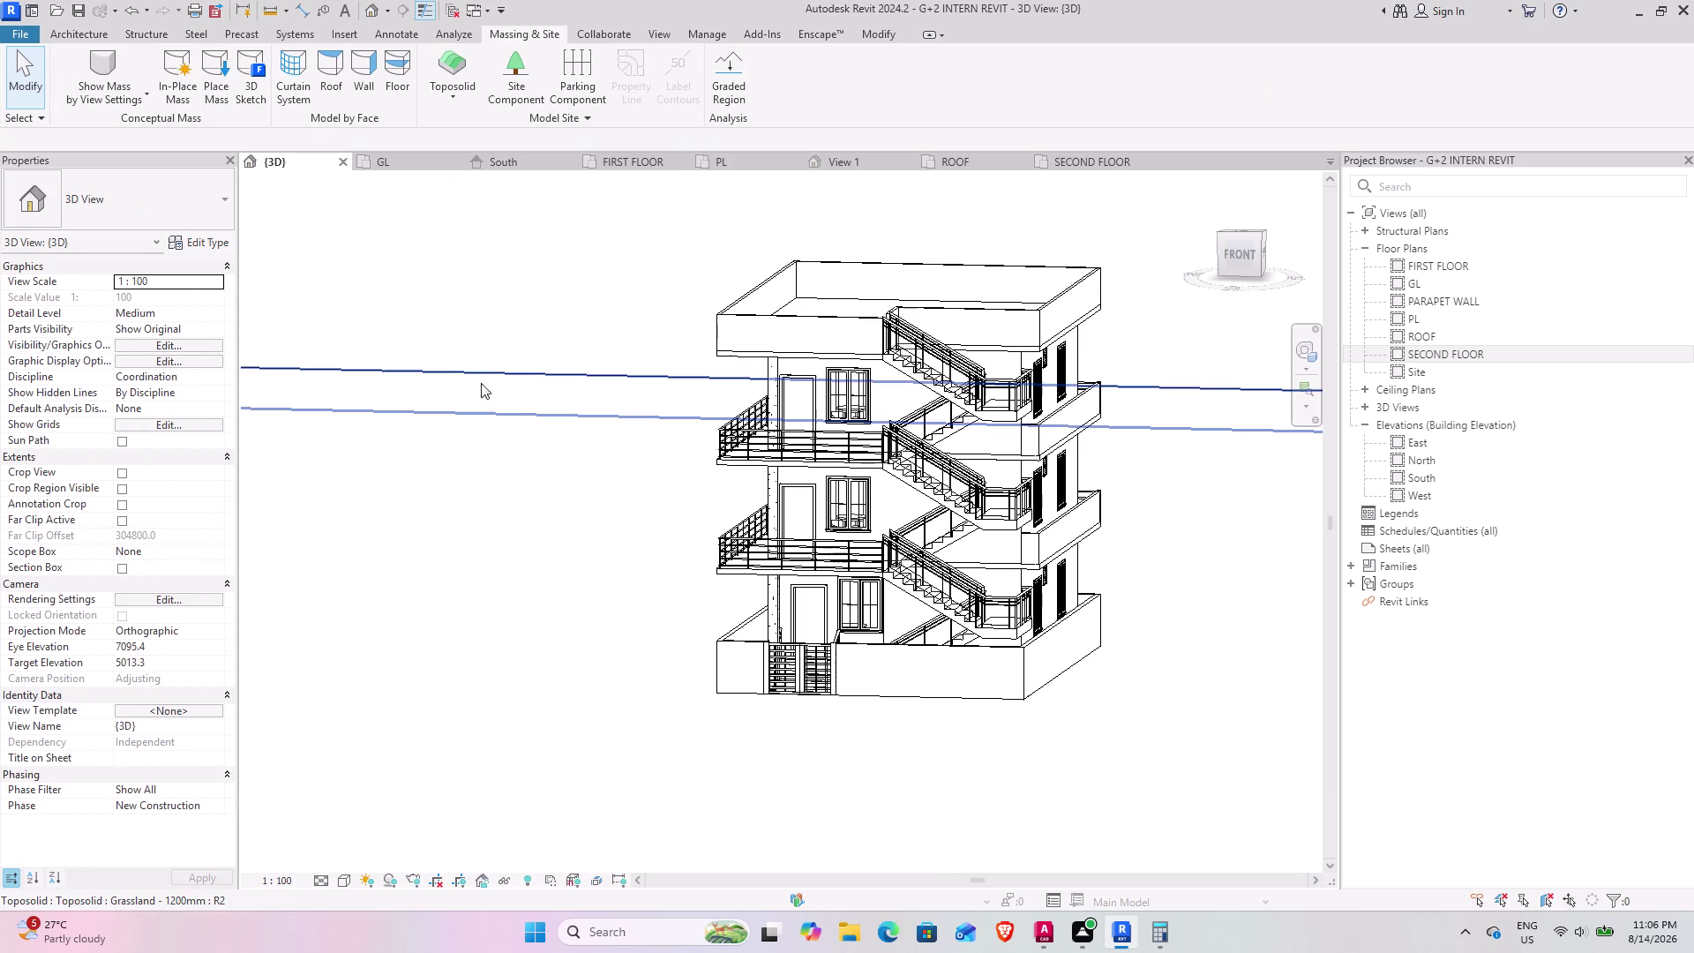
Zoom out and set the 3D view's visual style to Realistic.
scroll(down, 3)
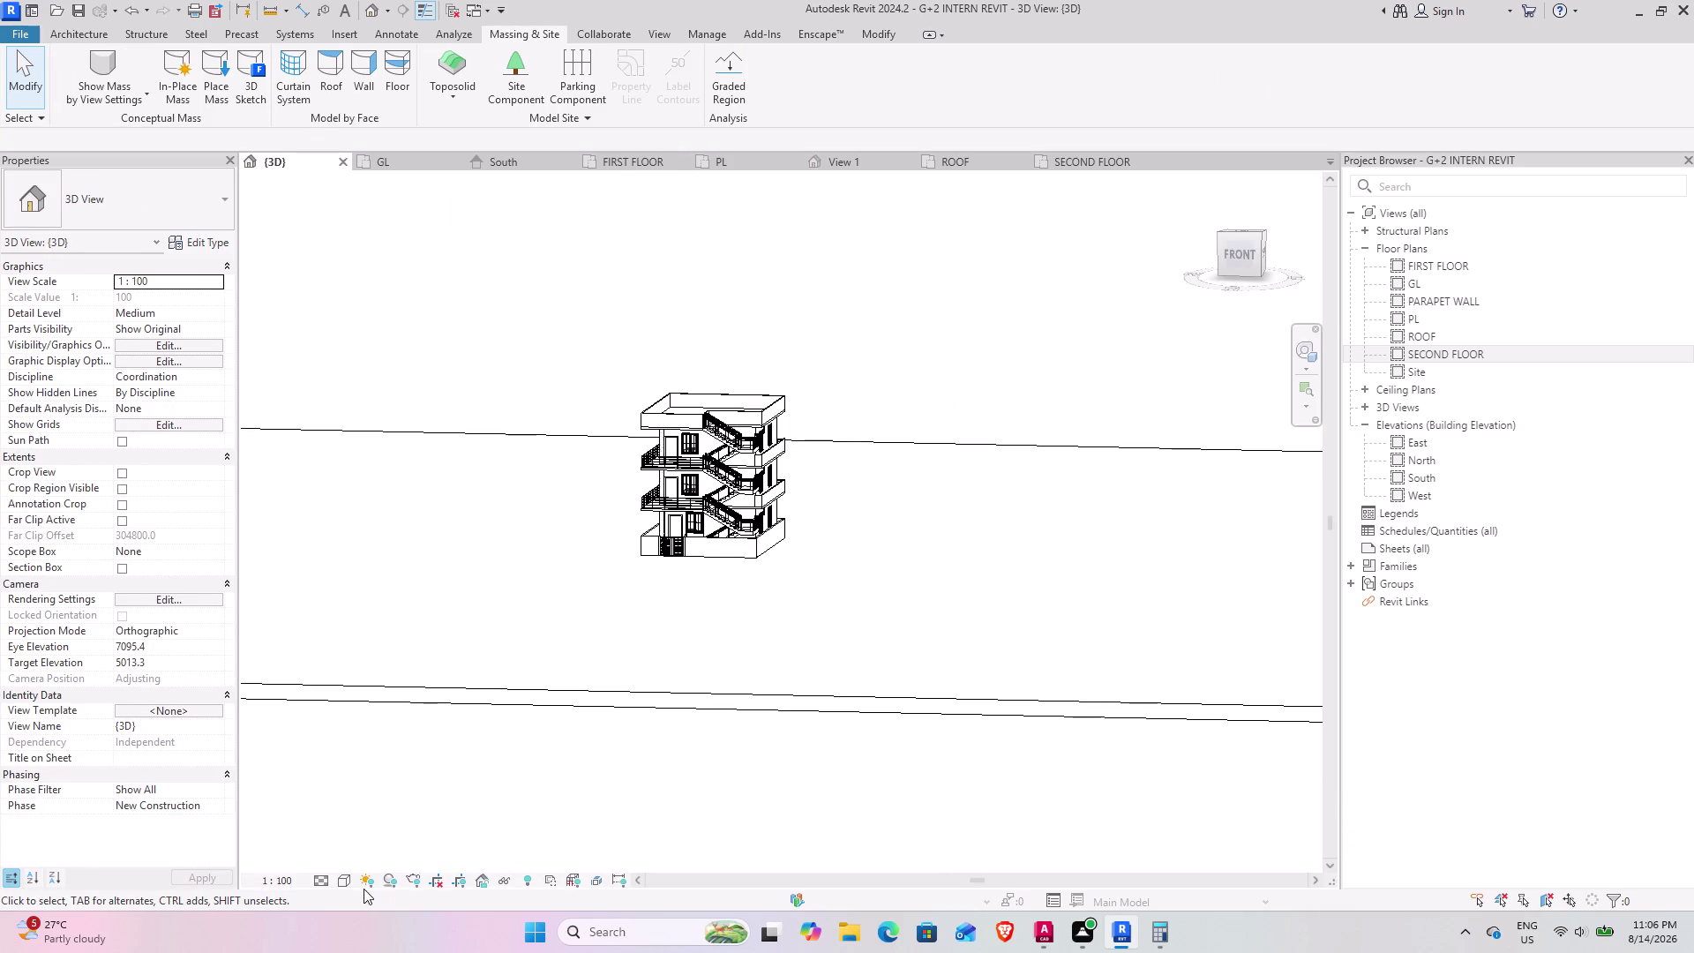
click(338, 883)
click(361, 864)
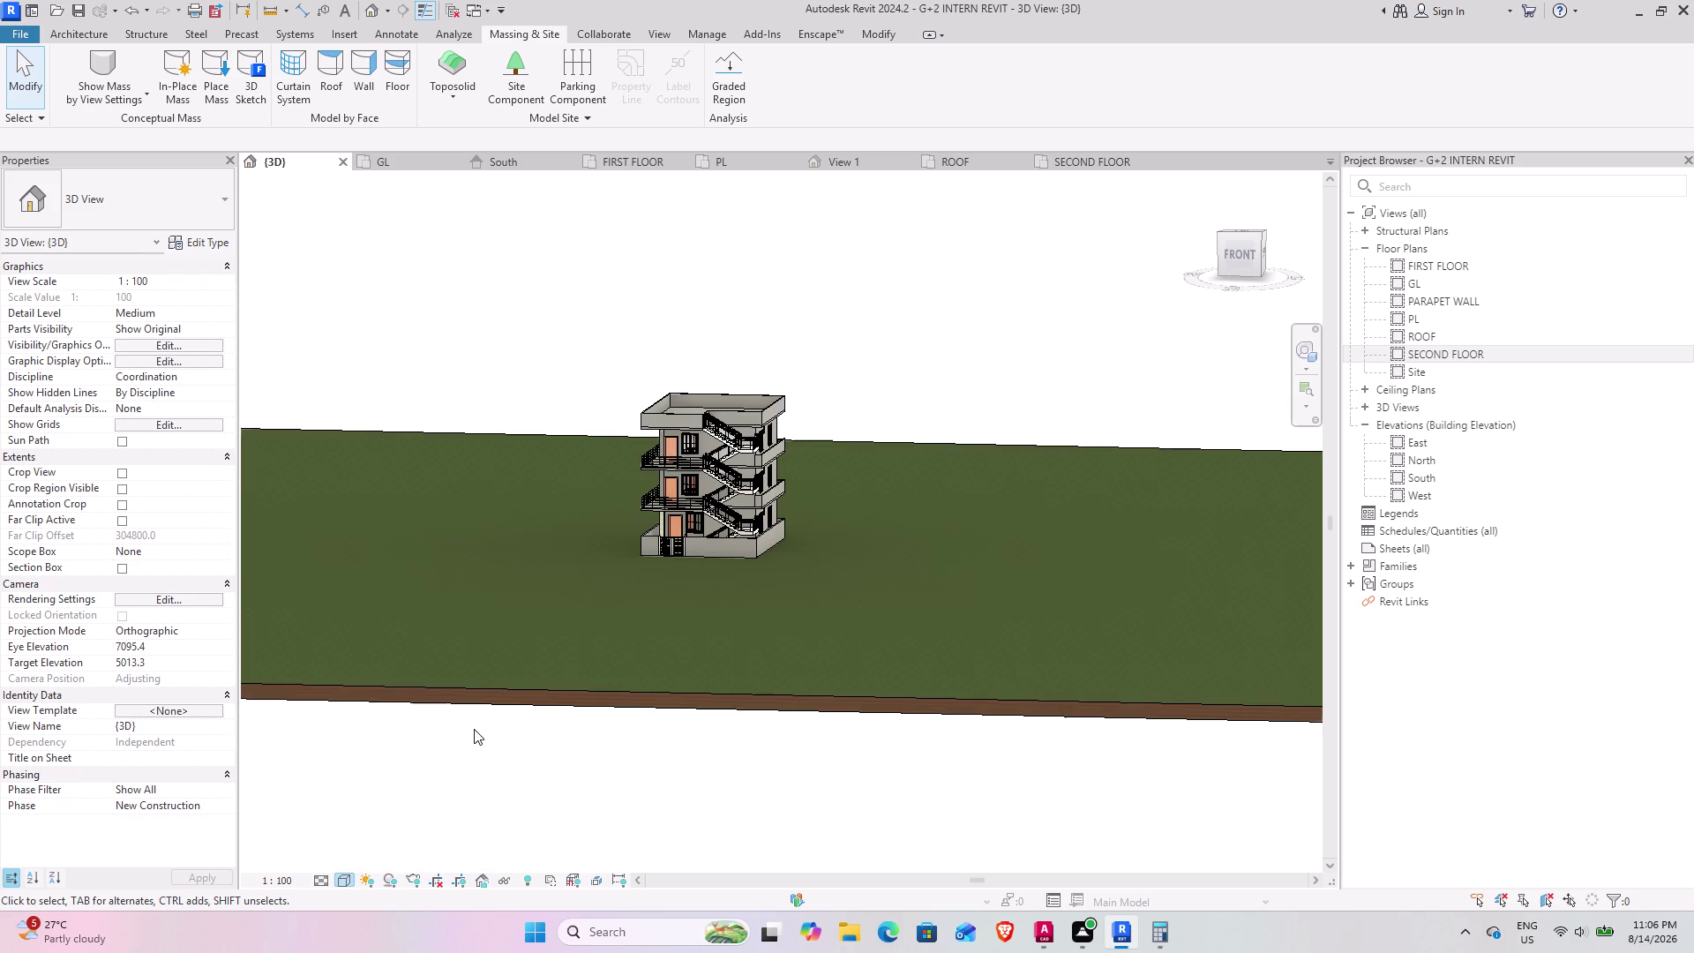
middle_drag(524, 709, 513, 754)
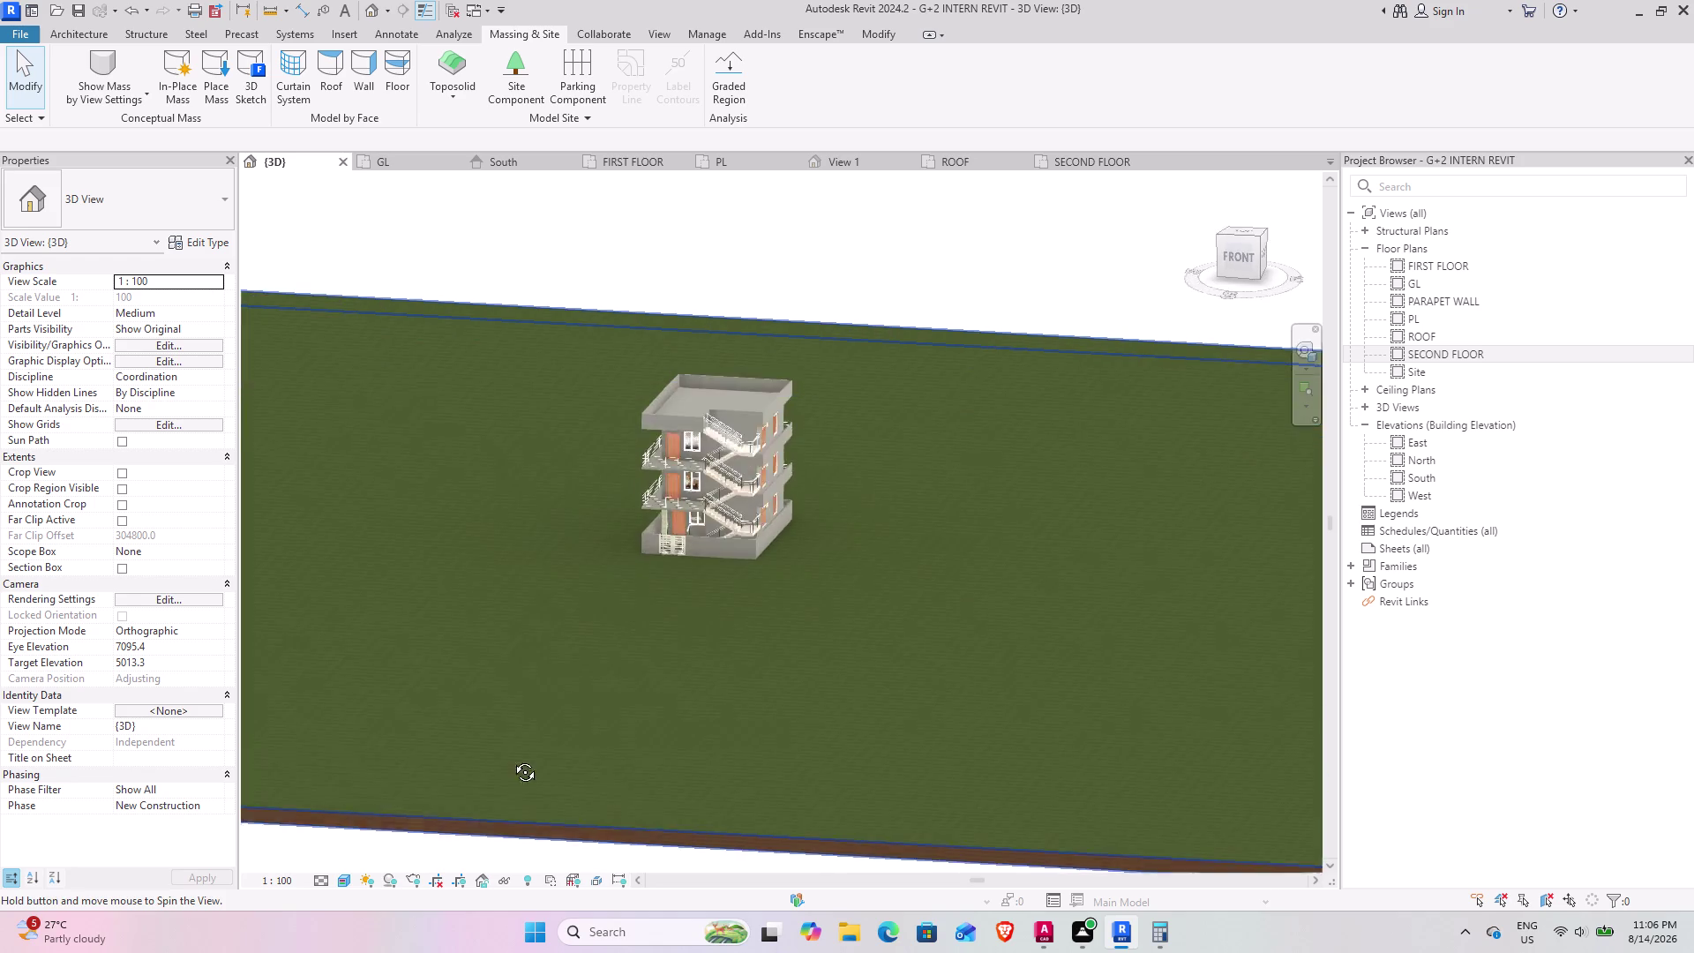
middle_drag(513, 753, 512, 762)
scroll(up, 3)
middle_drag(496, 590, 509, 578)
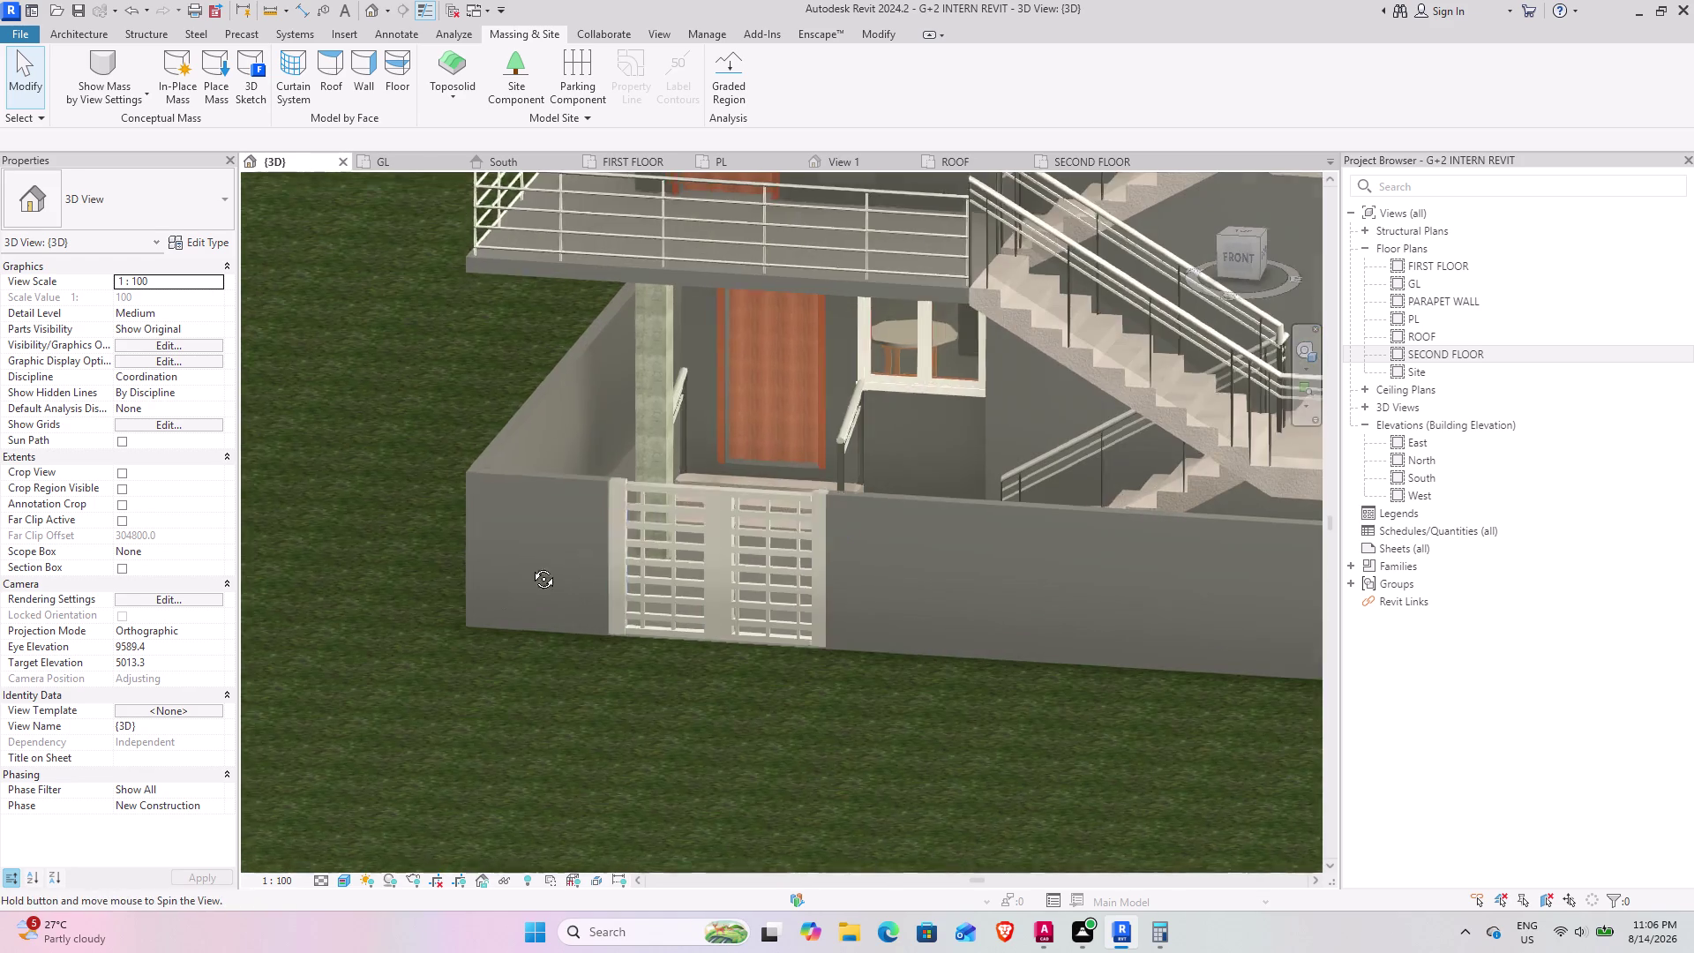
middle_drag(509, 578, 584, 563)
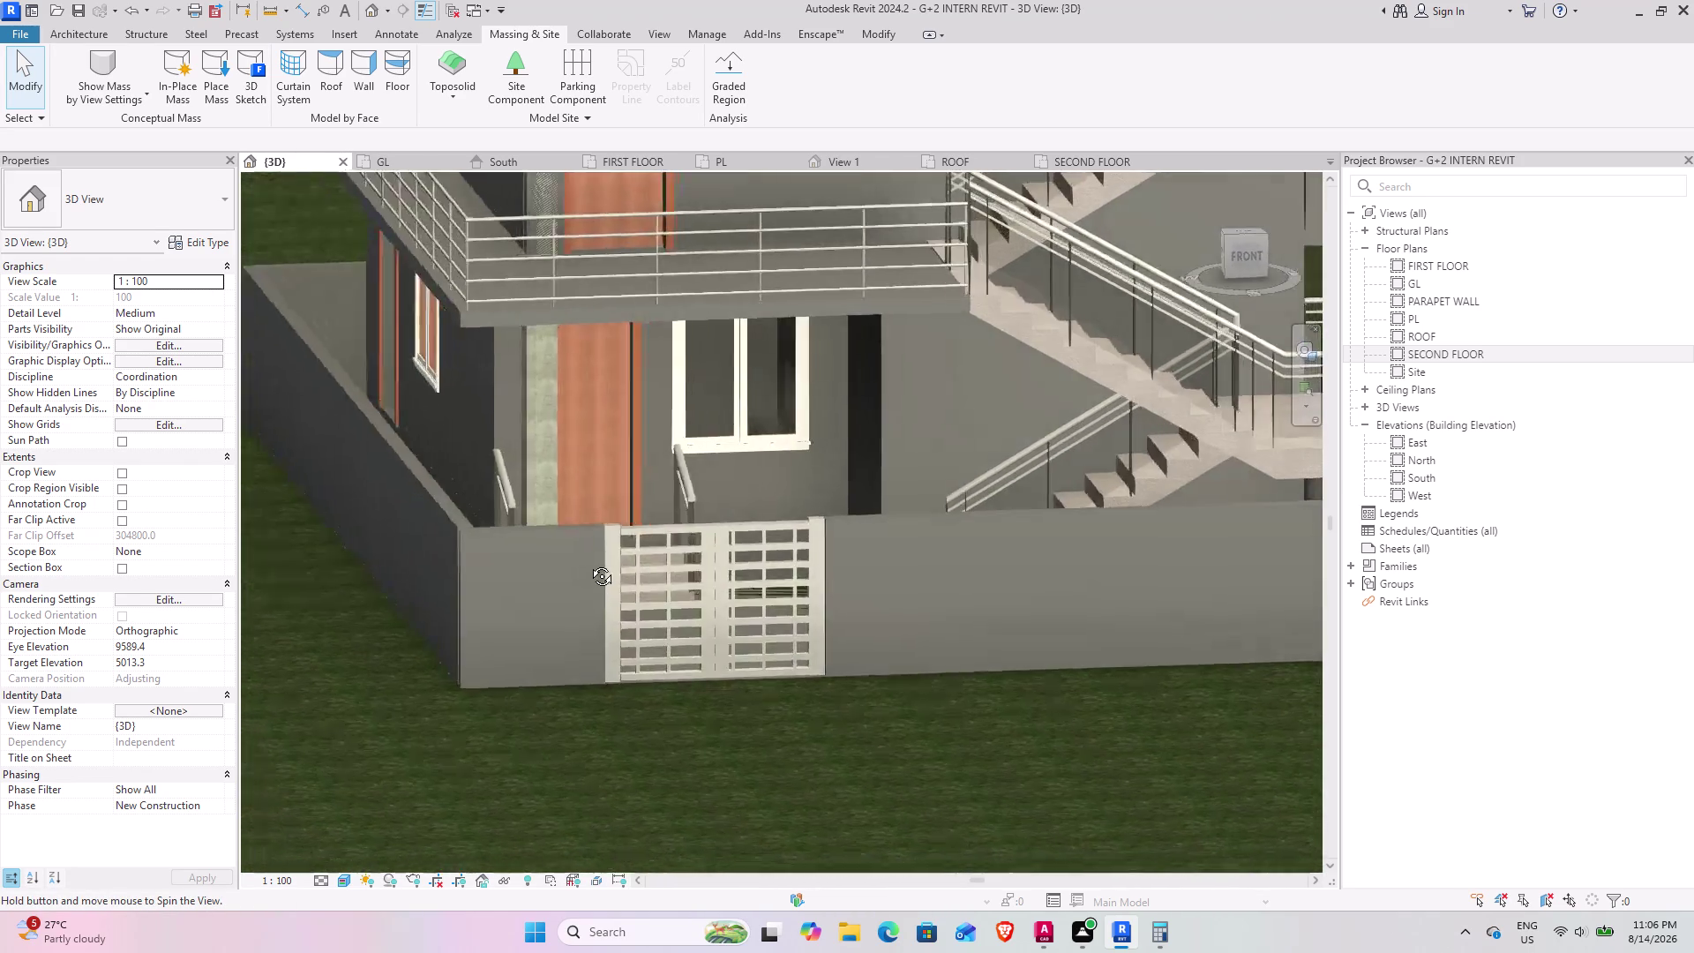
middle_drag(584, 563, 577, 610)
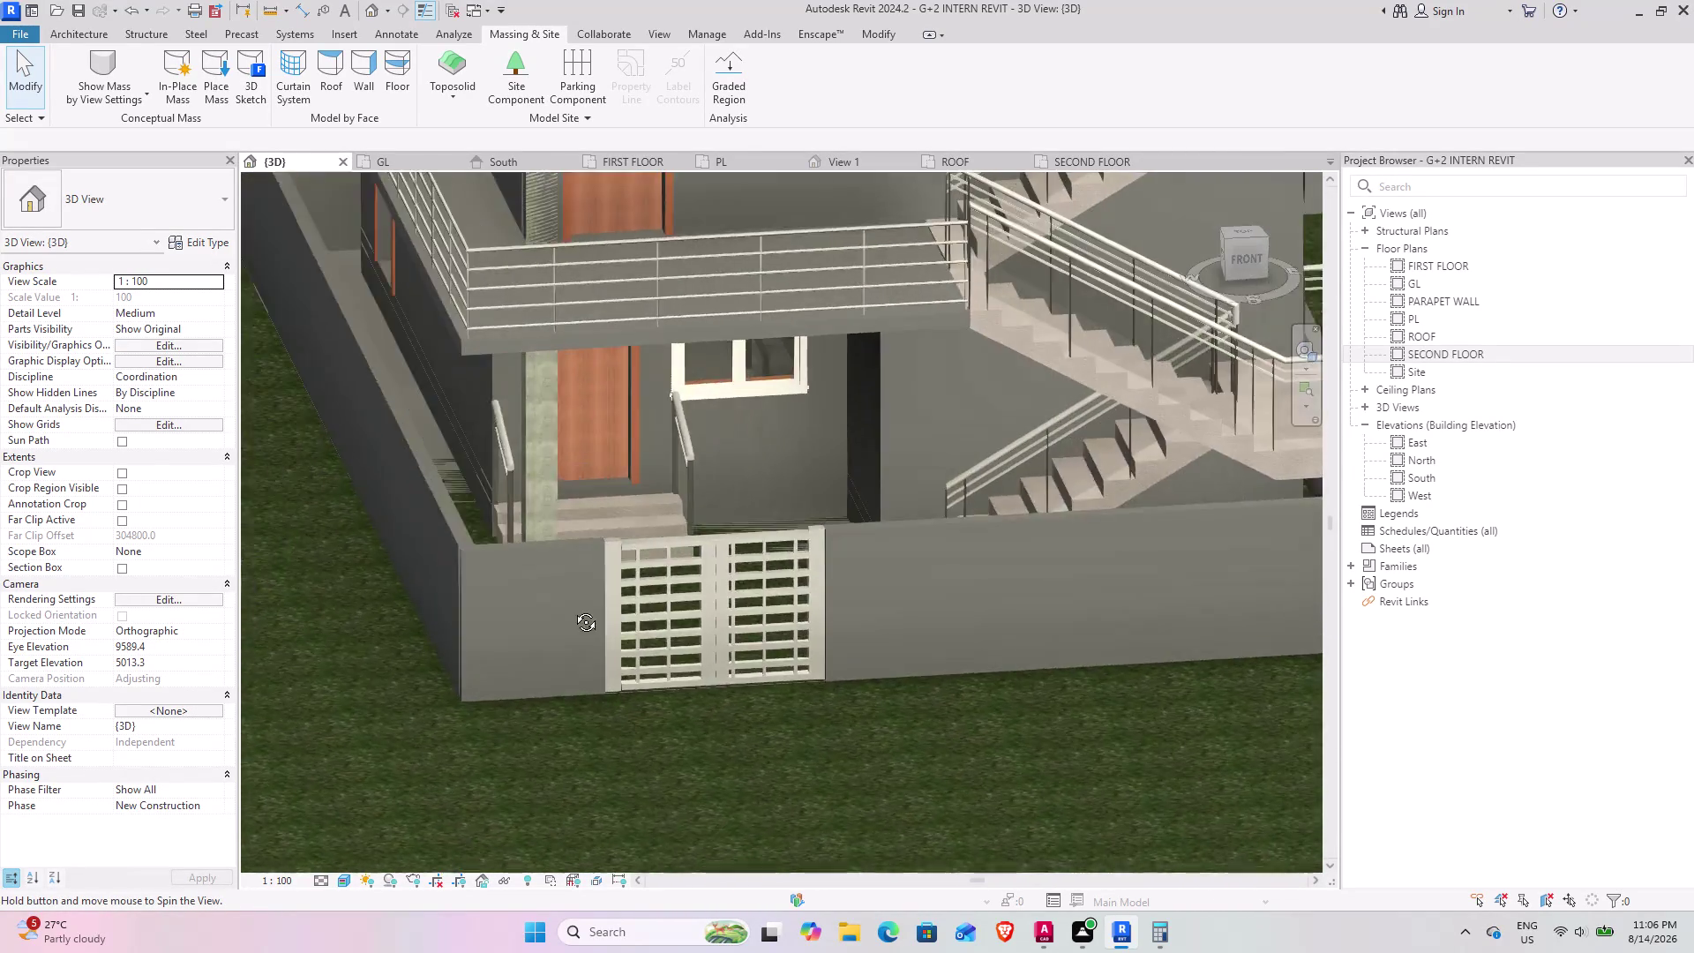
middle_drag(577, 610, 548, 577)
scroll(down, 3)
middle_drag(577, 533, 509, 520)
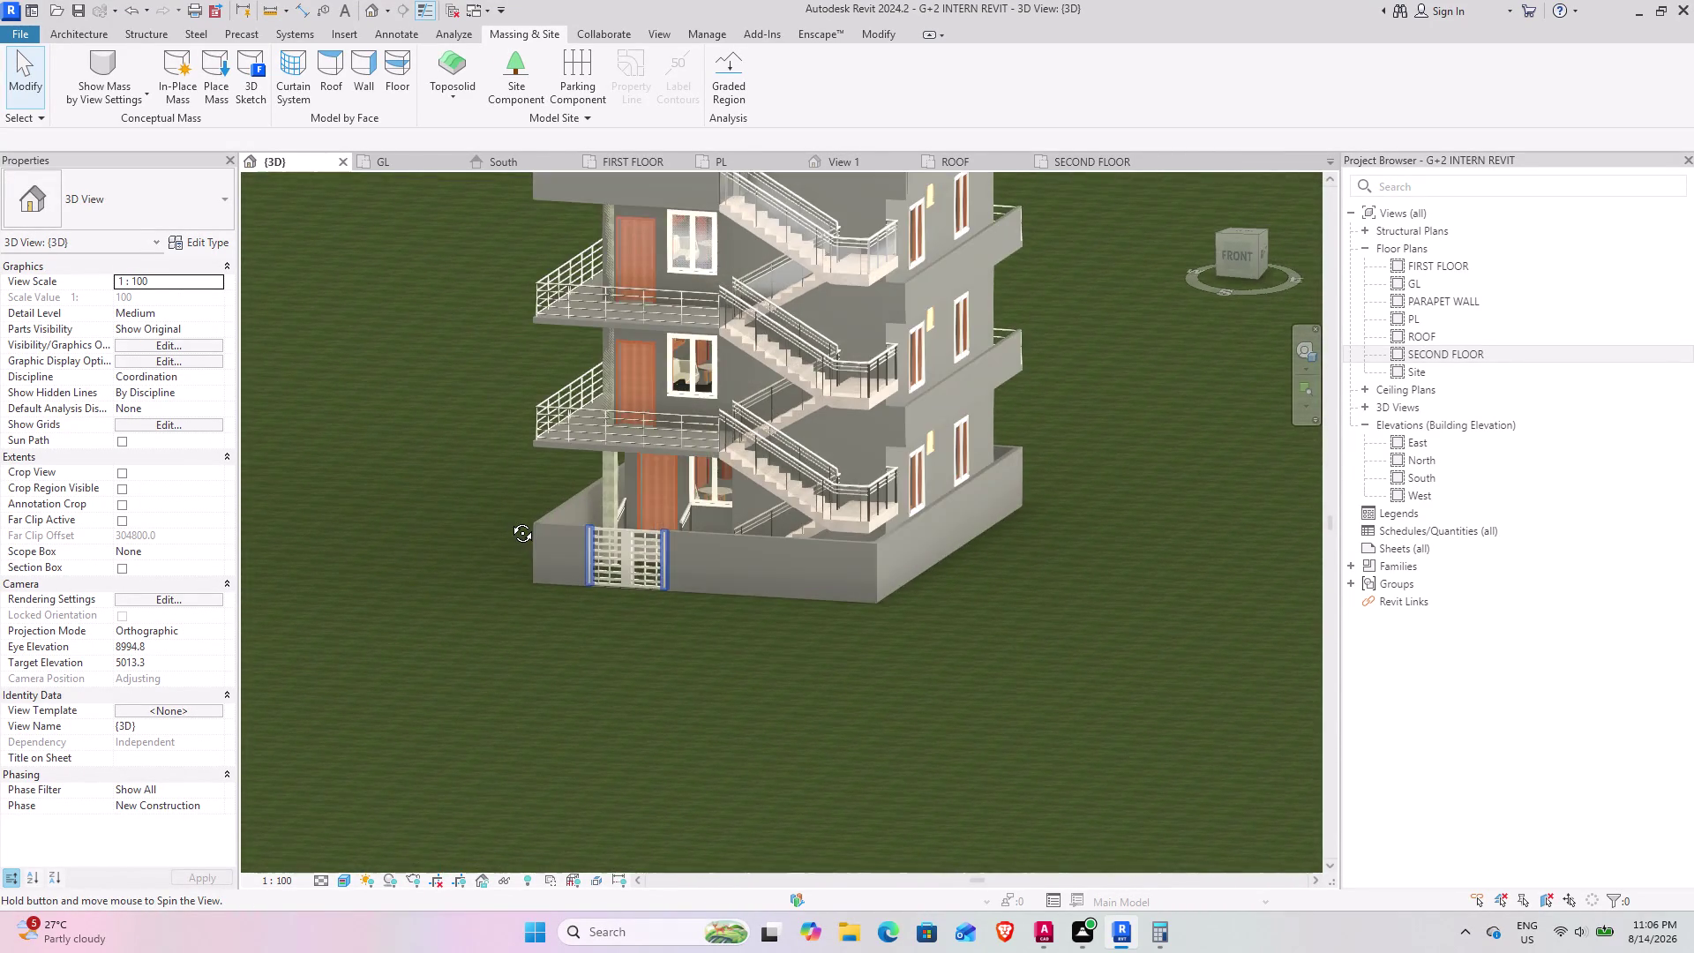
middle_drag(509, 520, 501, 520)
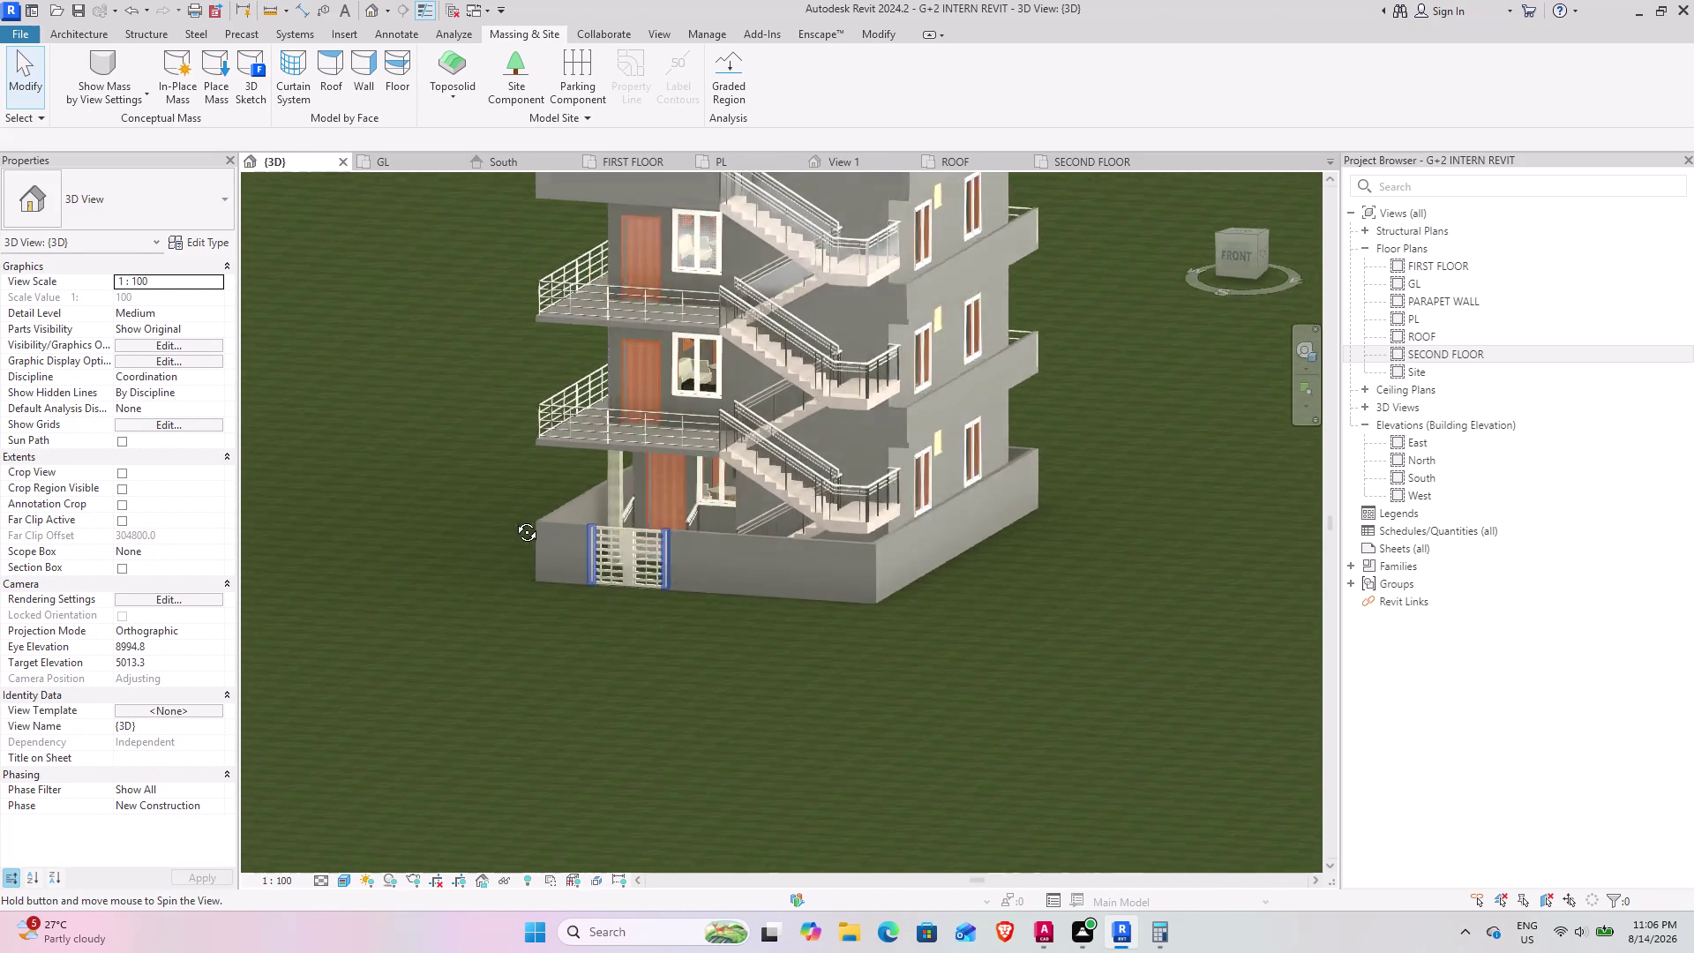
middle_drag(501, 519, 506, 561)
scroll(up, 3)
scroll(up, 3)
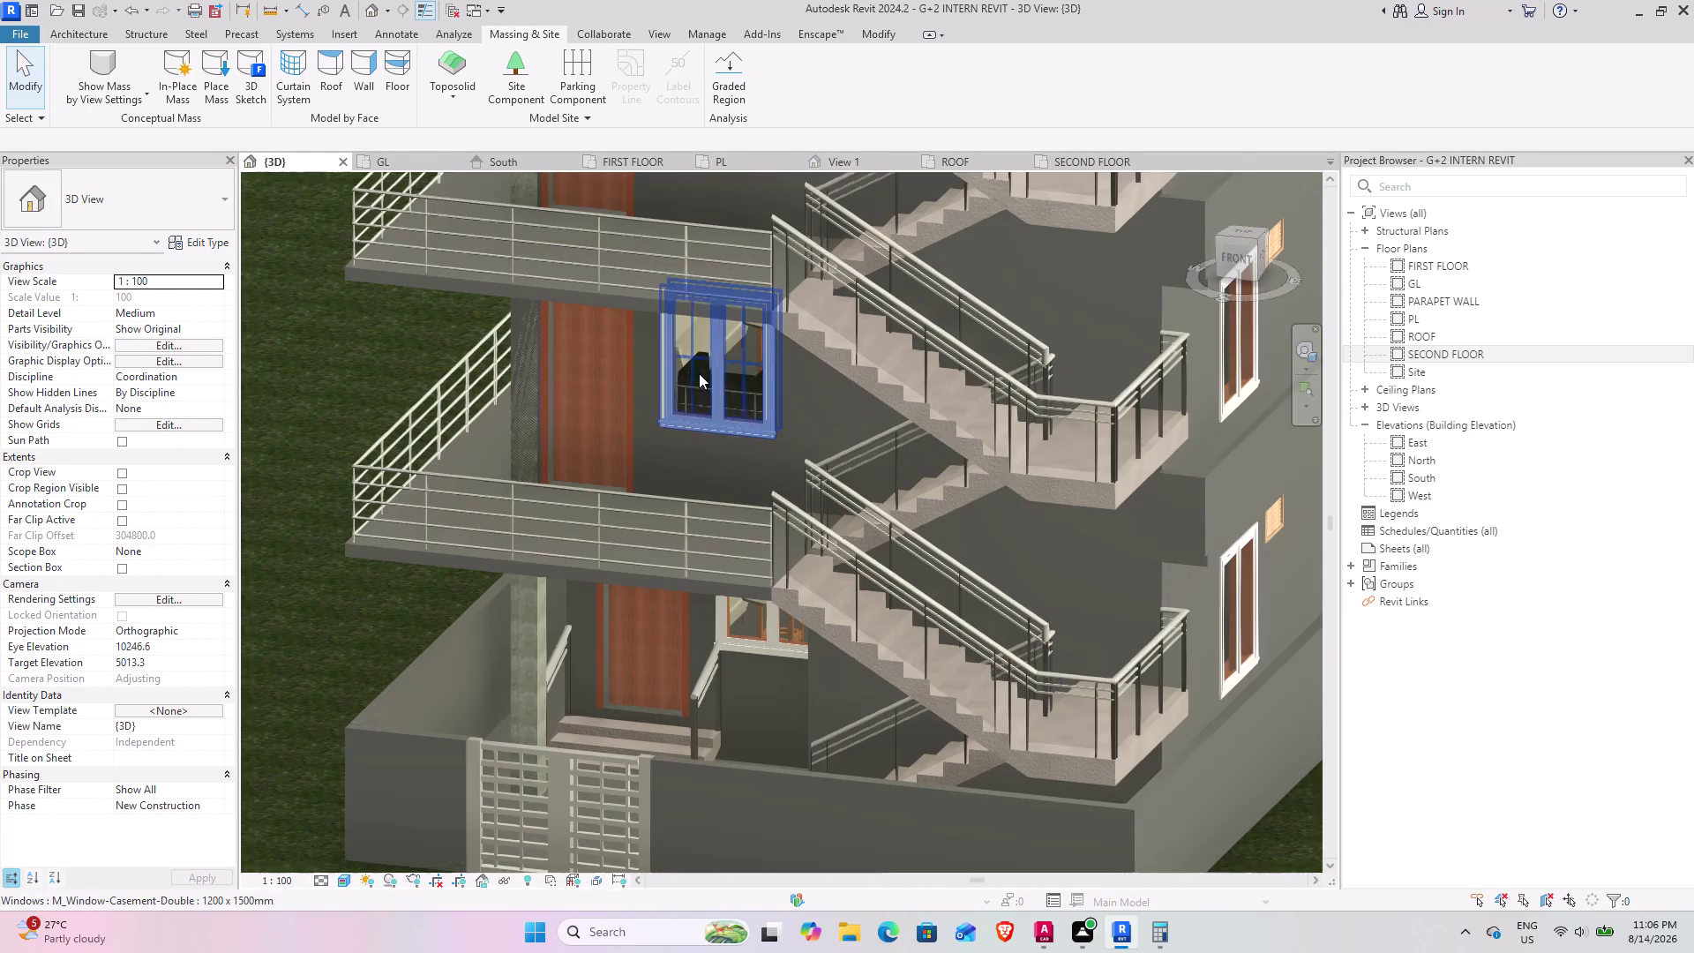
middle_drag(697, 417, 683, 379)
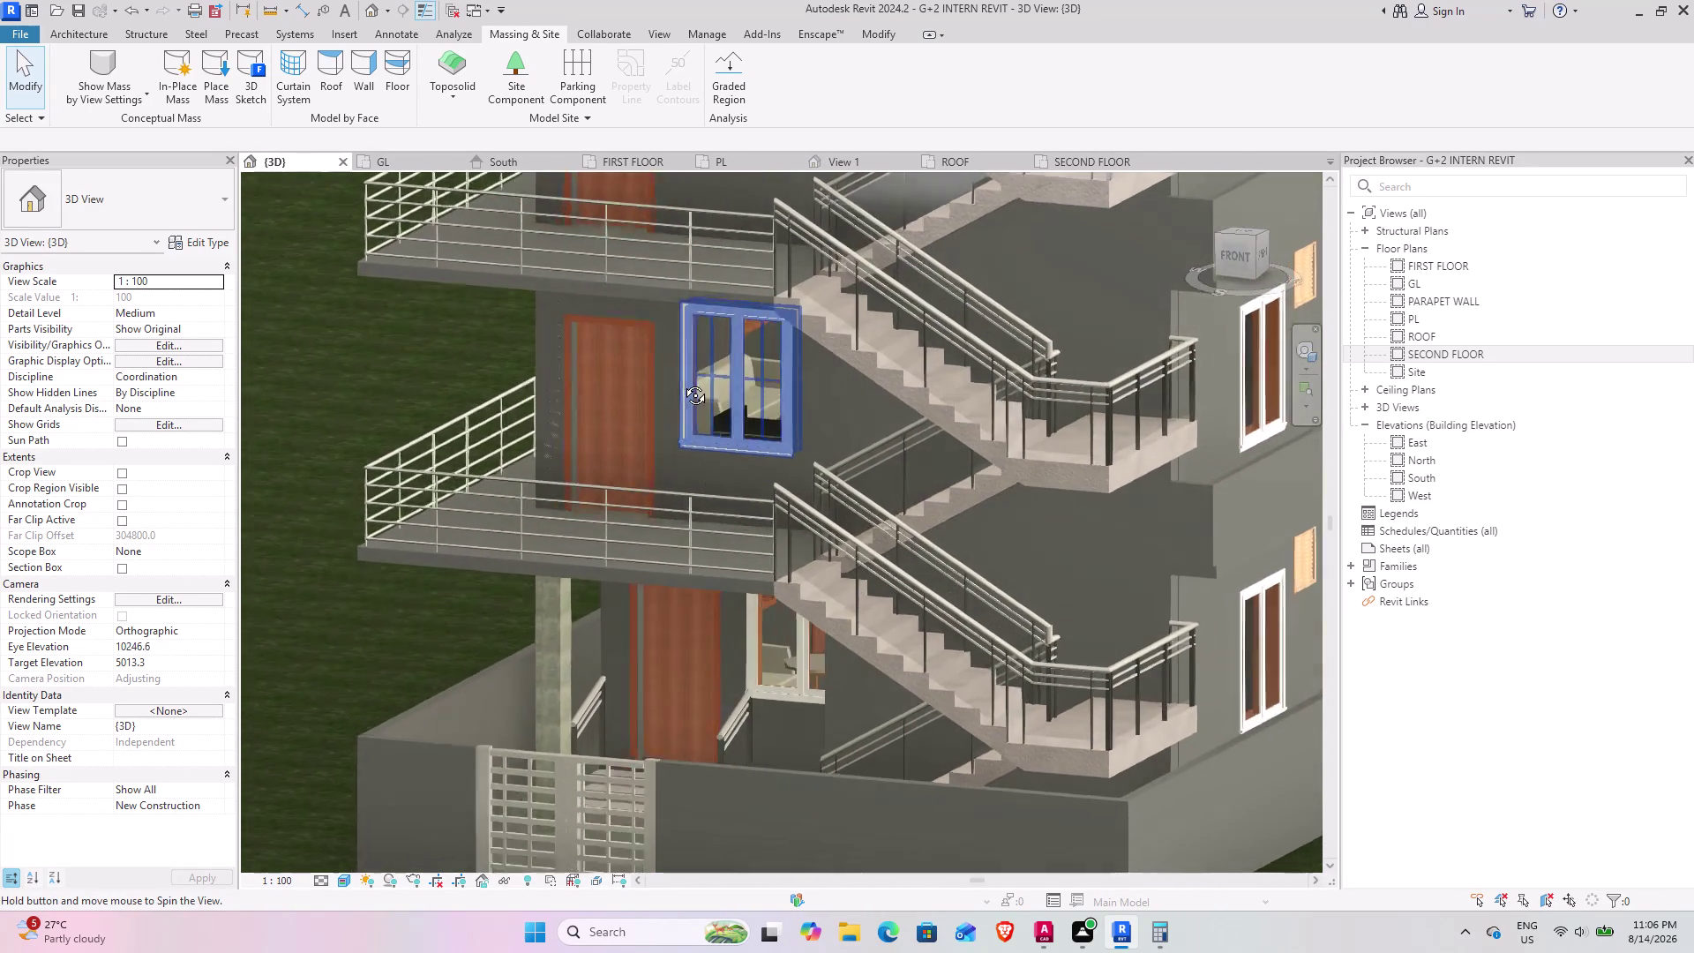
middle_drag(683, 379, 682, 382)
scroll(up, 3)
middle_drag(673, 422, 820, 422)
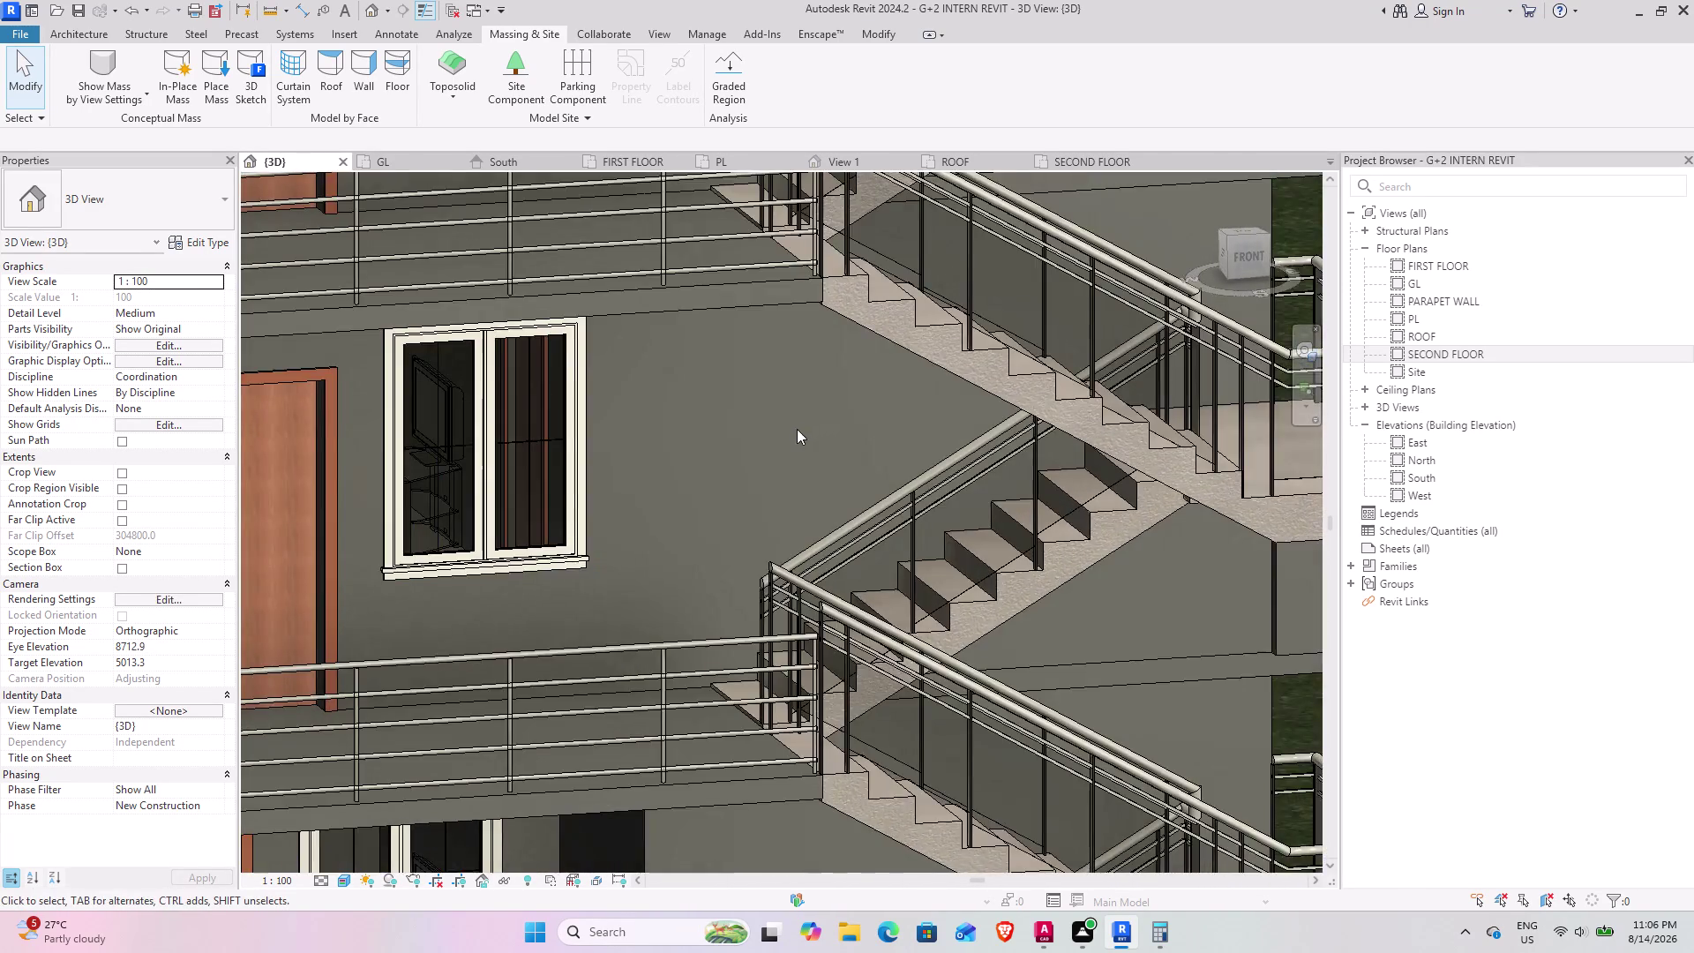
scroll(down, 3)
scroll(down, 3)
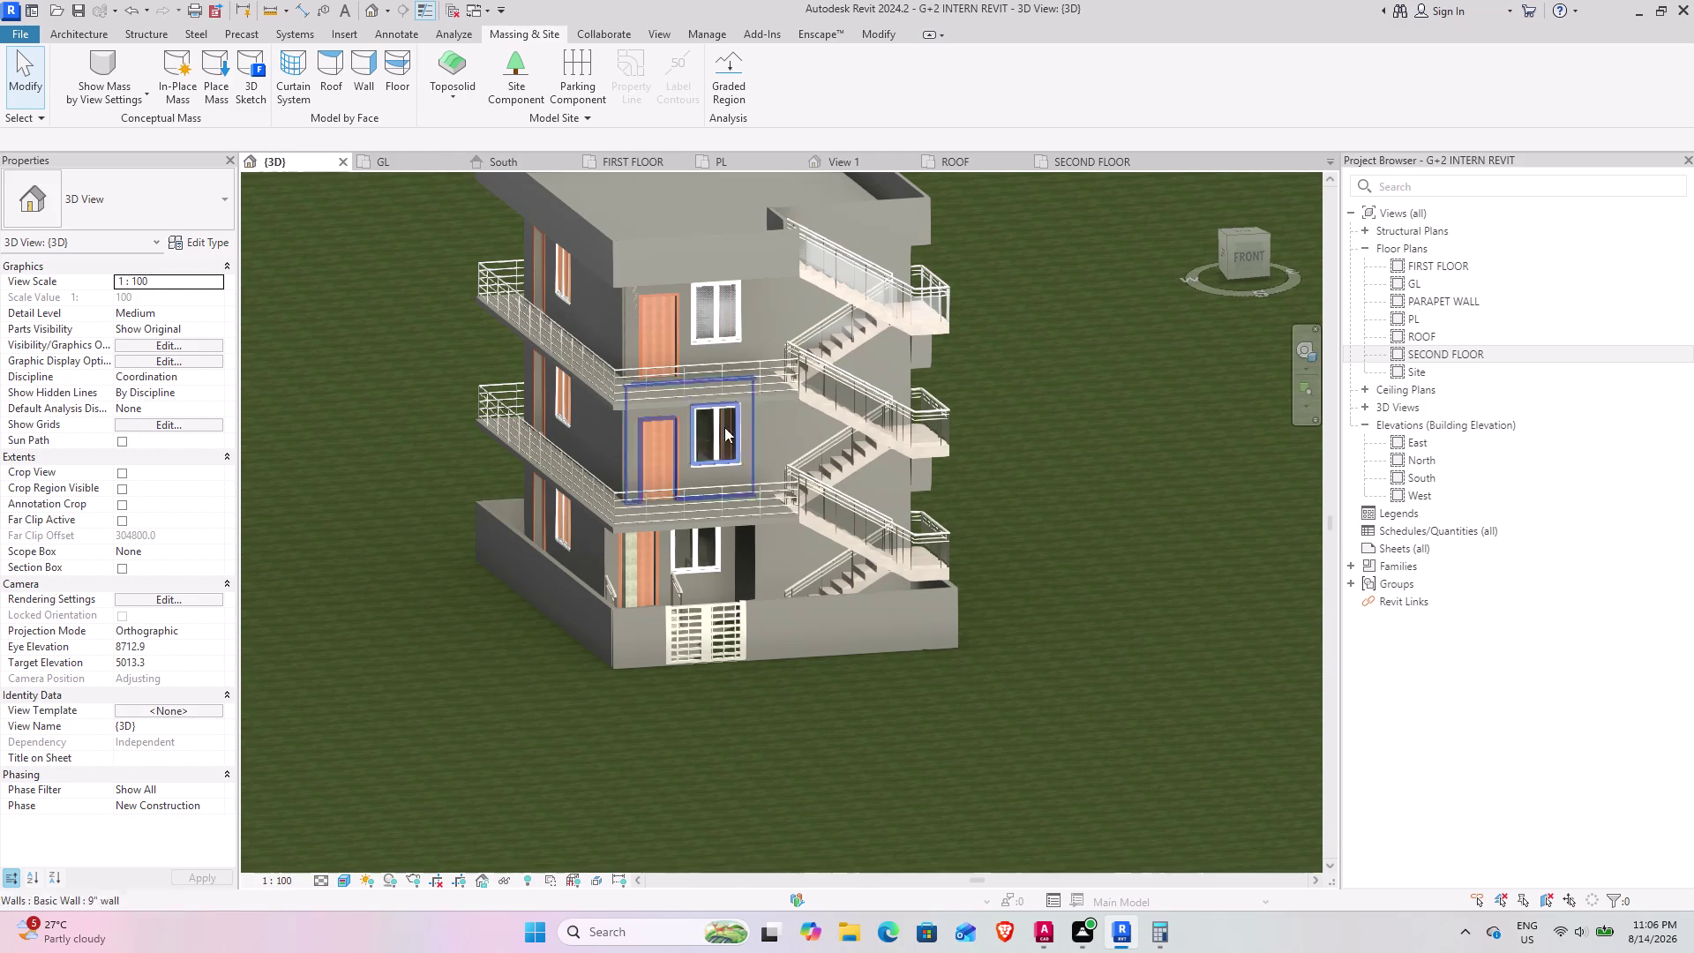
middle_drag(679, 426, 516, 403)
scroll(up, 3)
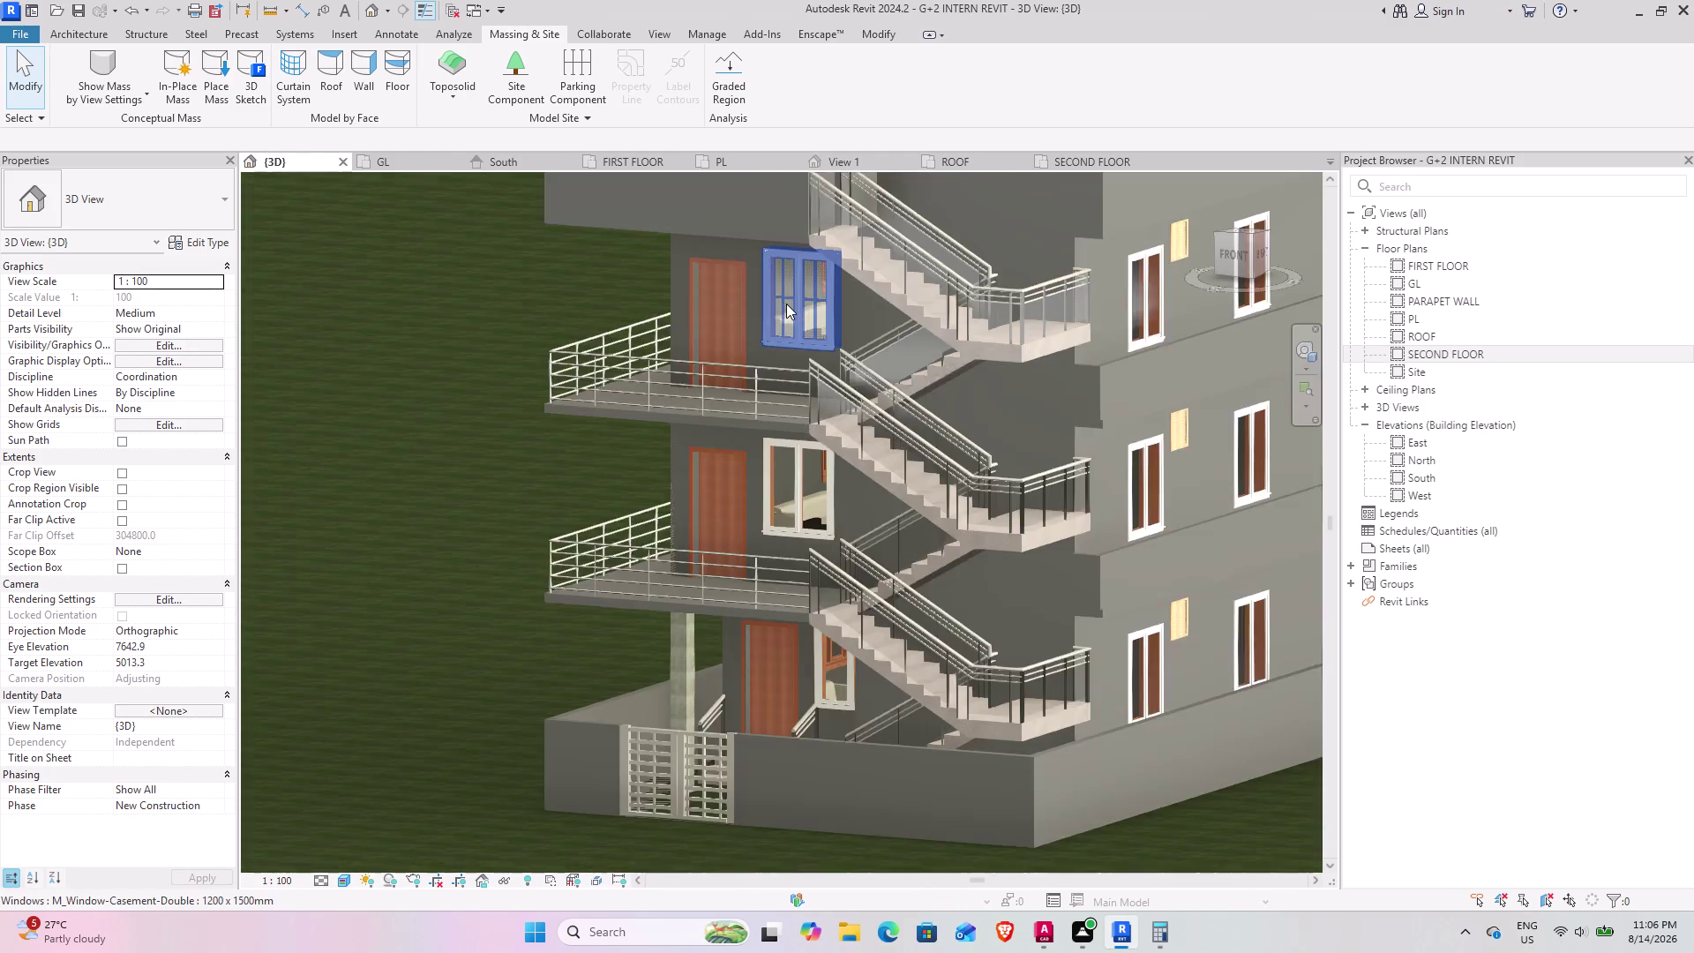
scroll(up, 3)
middle_drag(695, 485, 910, 394)
scroll(up, 3)
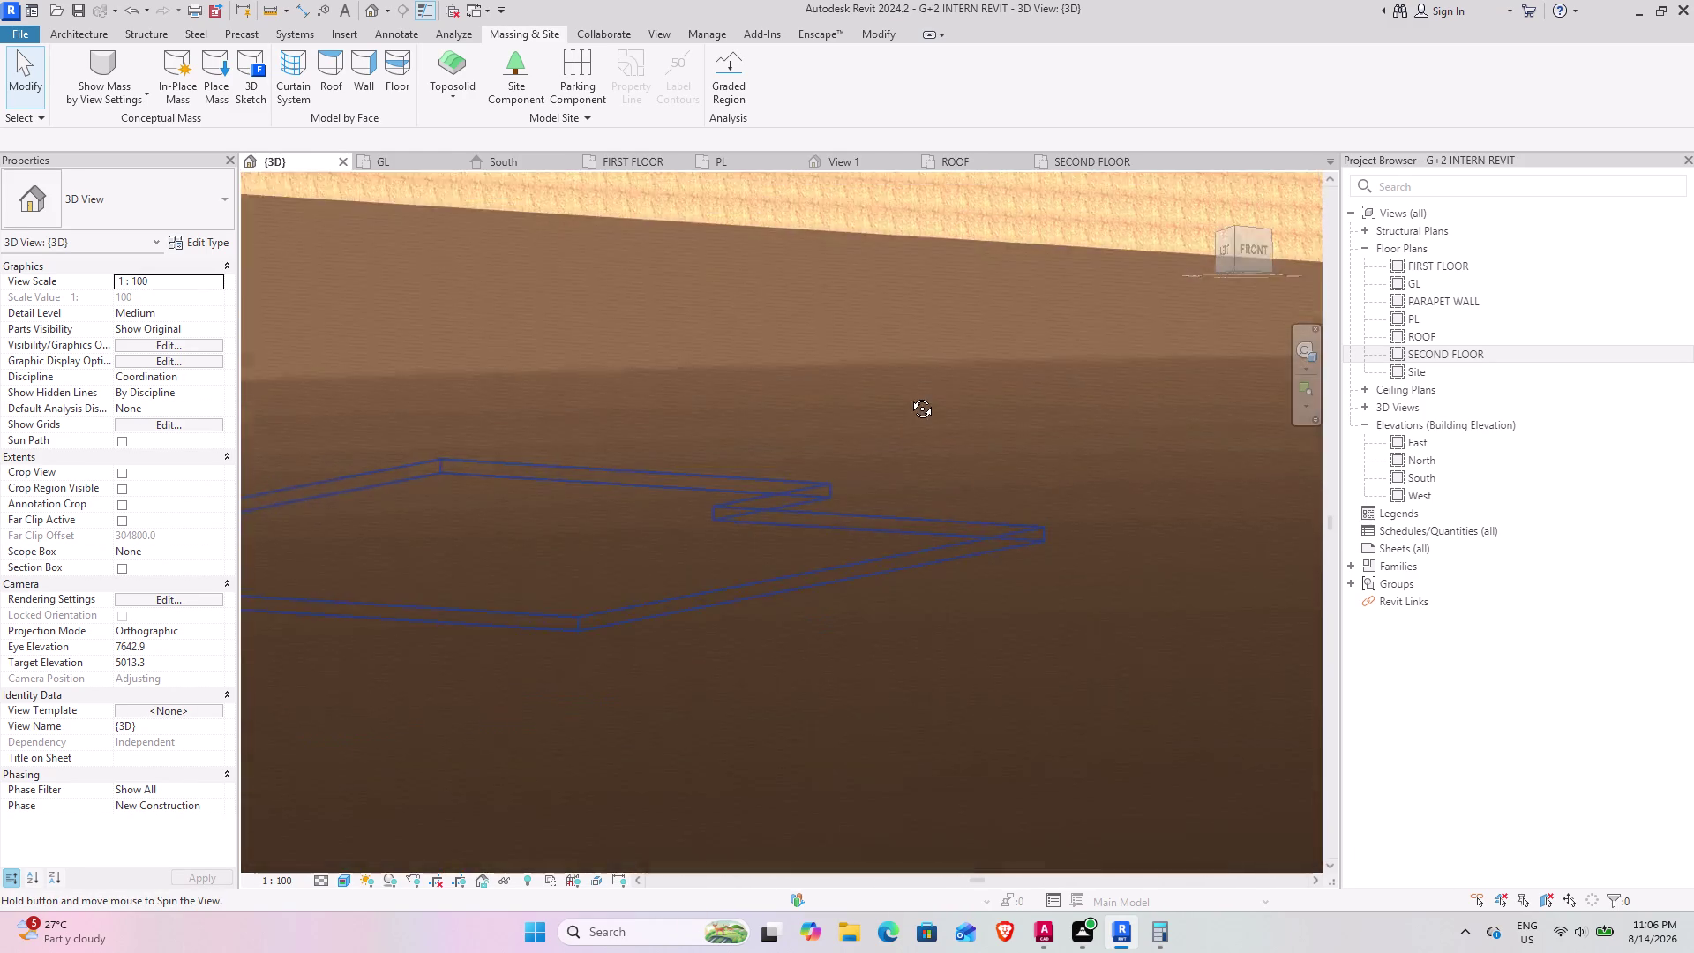
middle_drag(909, 394, 866, 413)
scroll(down, 3)
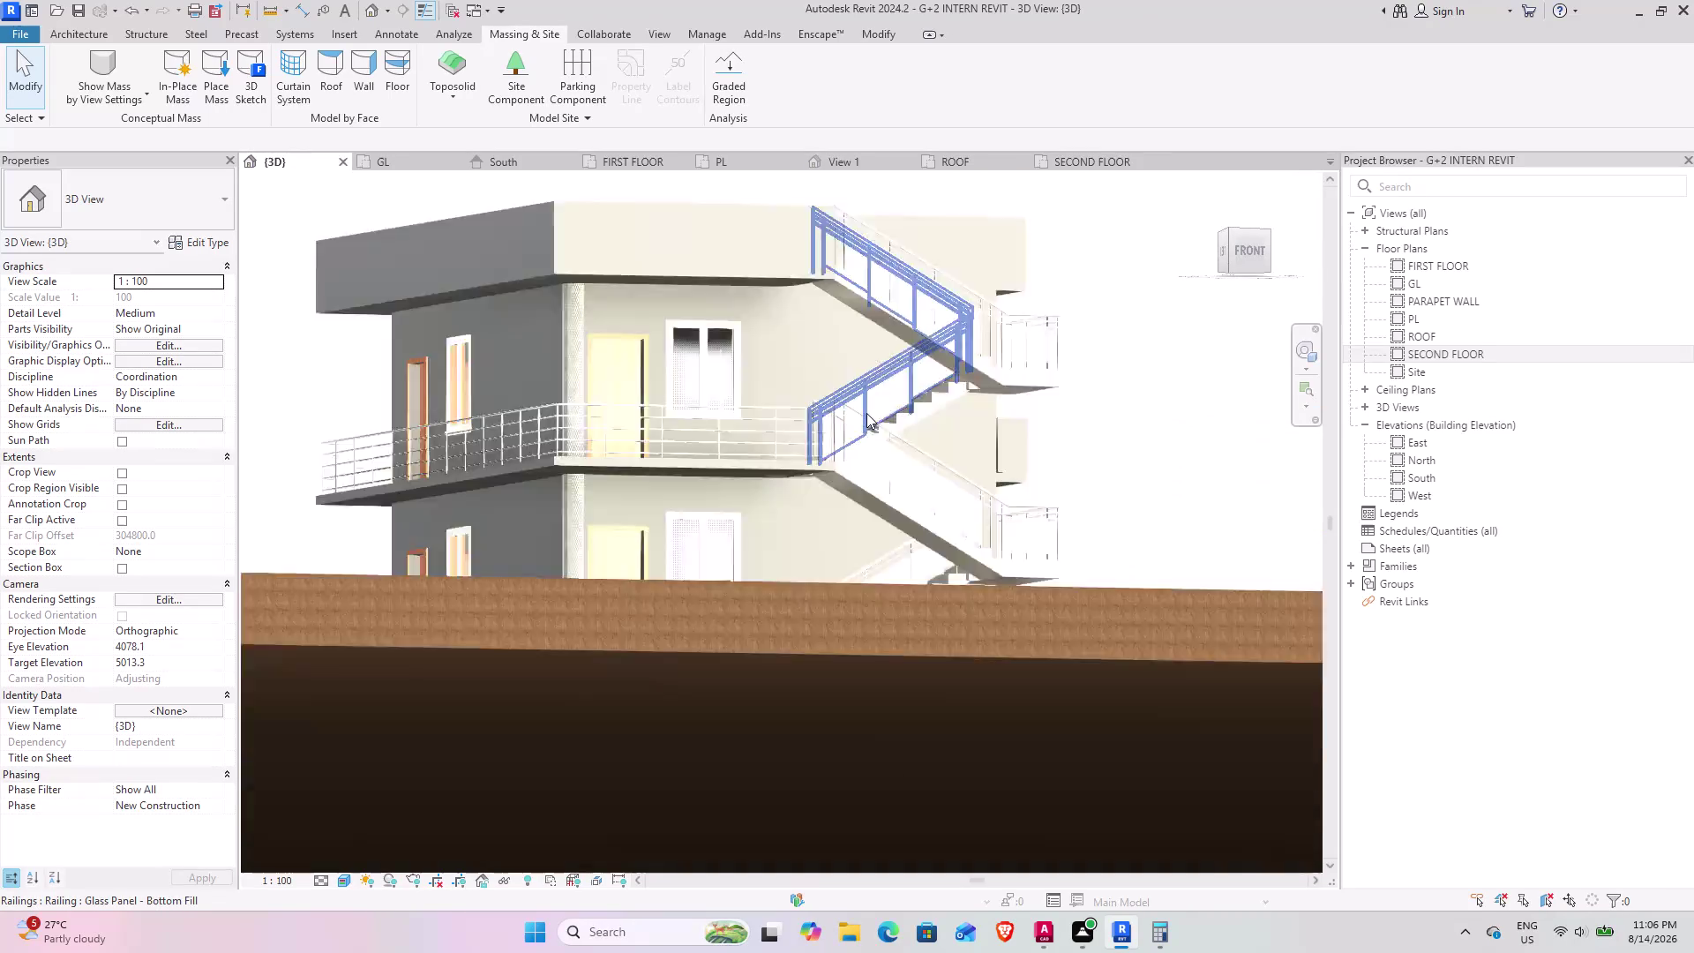
scroll(down, 3)
middle_drag(867, 413, 770, 437)
middle_drag(821, 442, 910, 541)
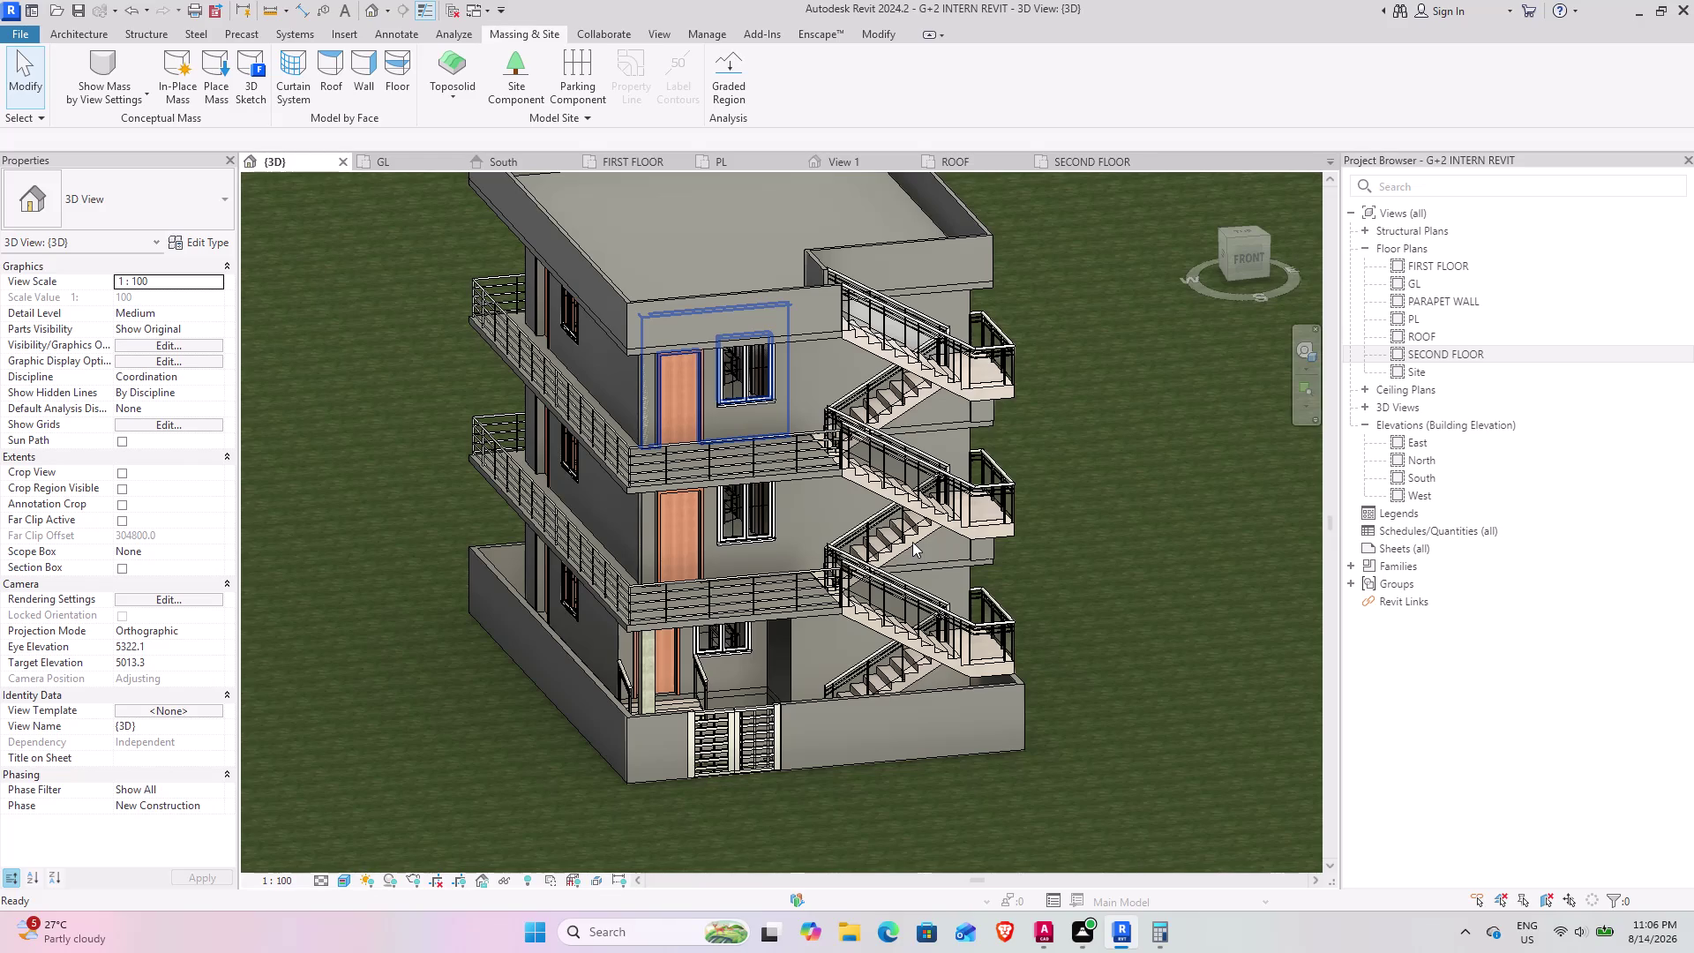
middle_drag(857, 543, 800, 531)
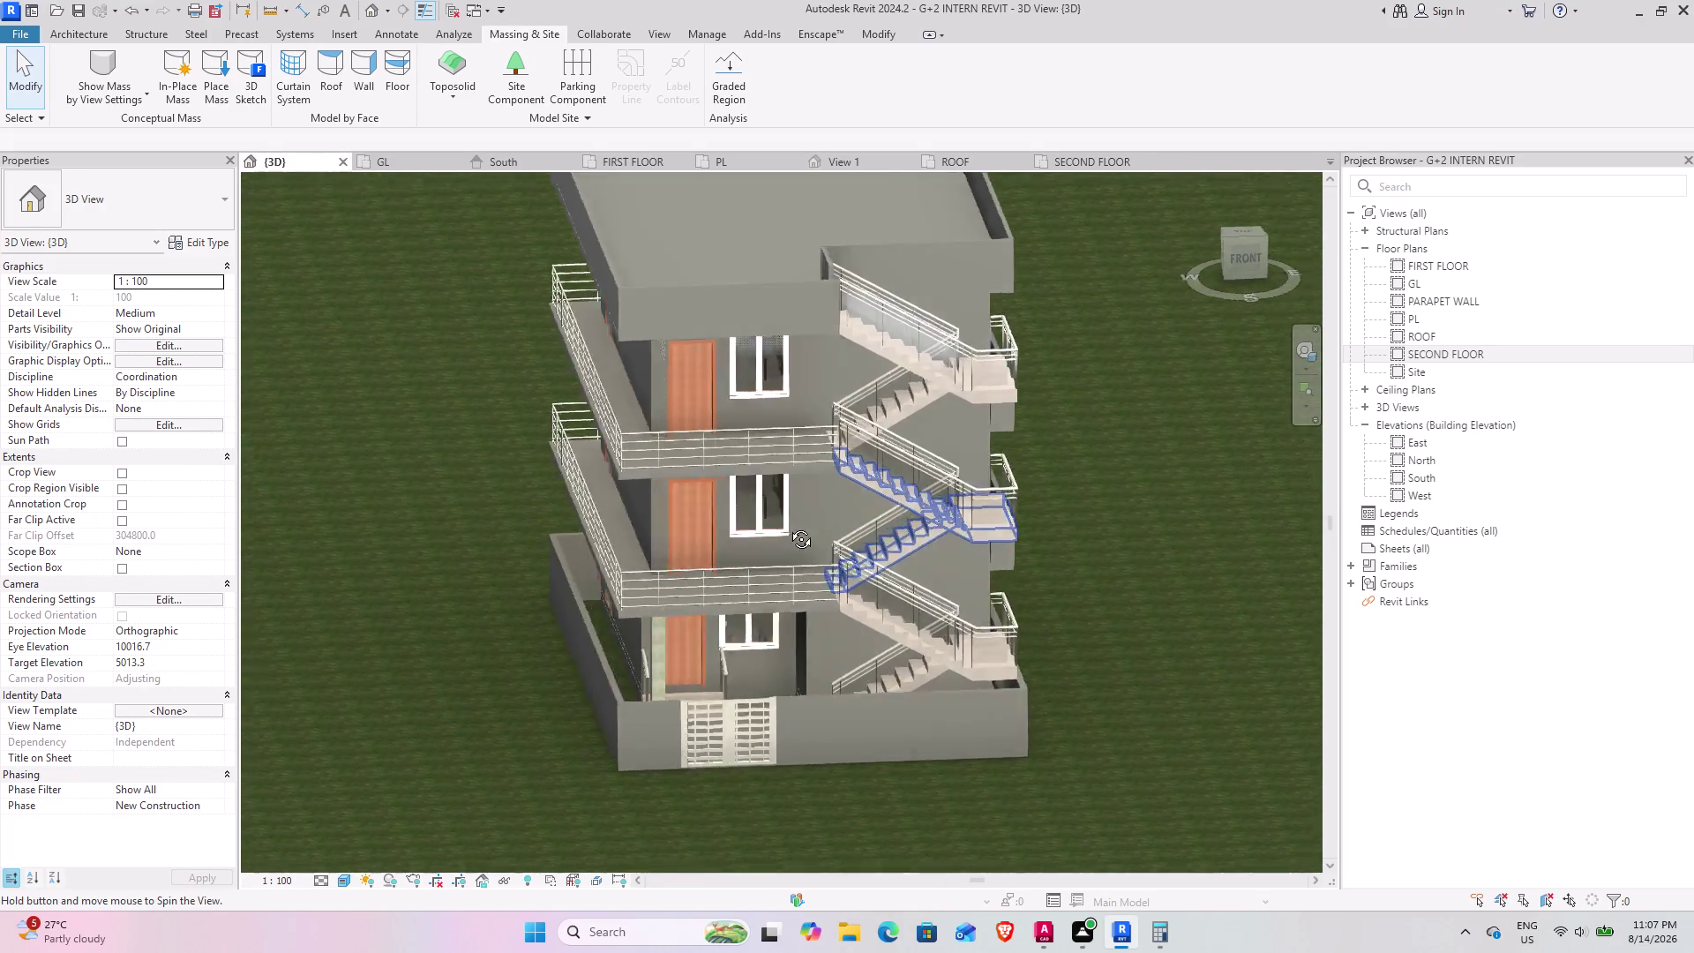
middle_drag(800, 531, 618, 479)
middle_drag(1074, 554, 1013, 541)
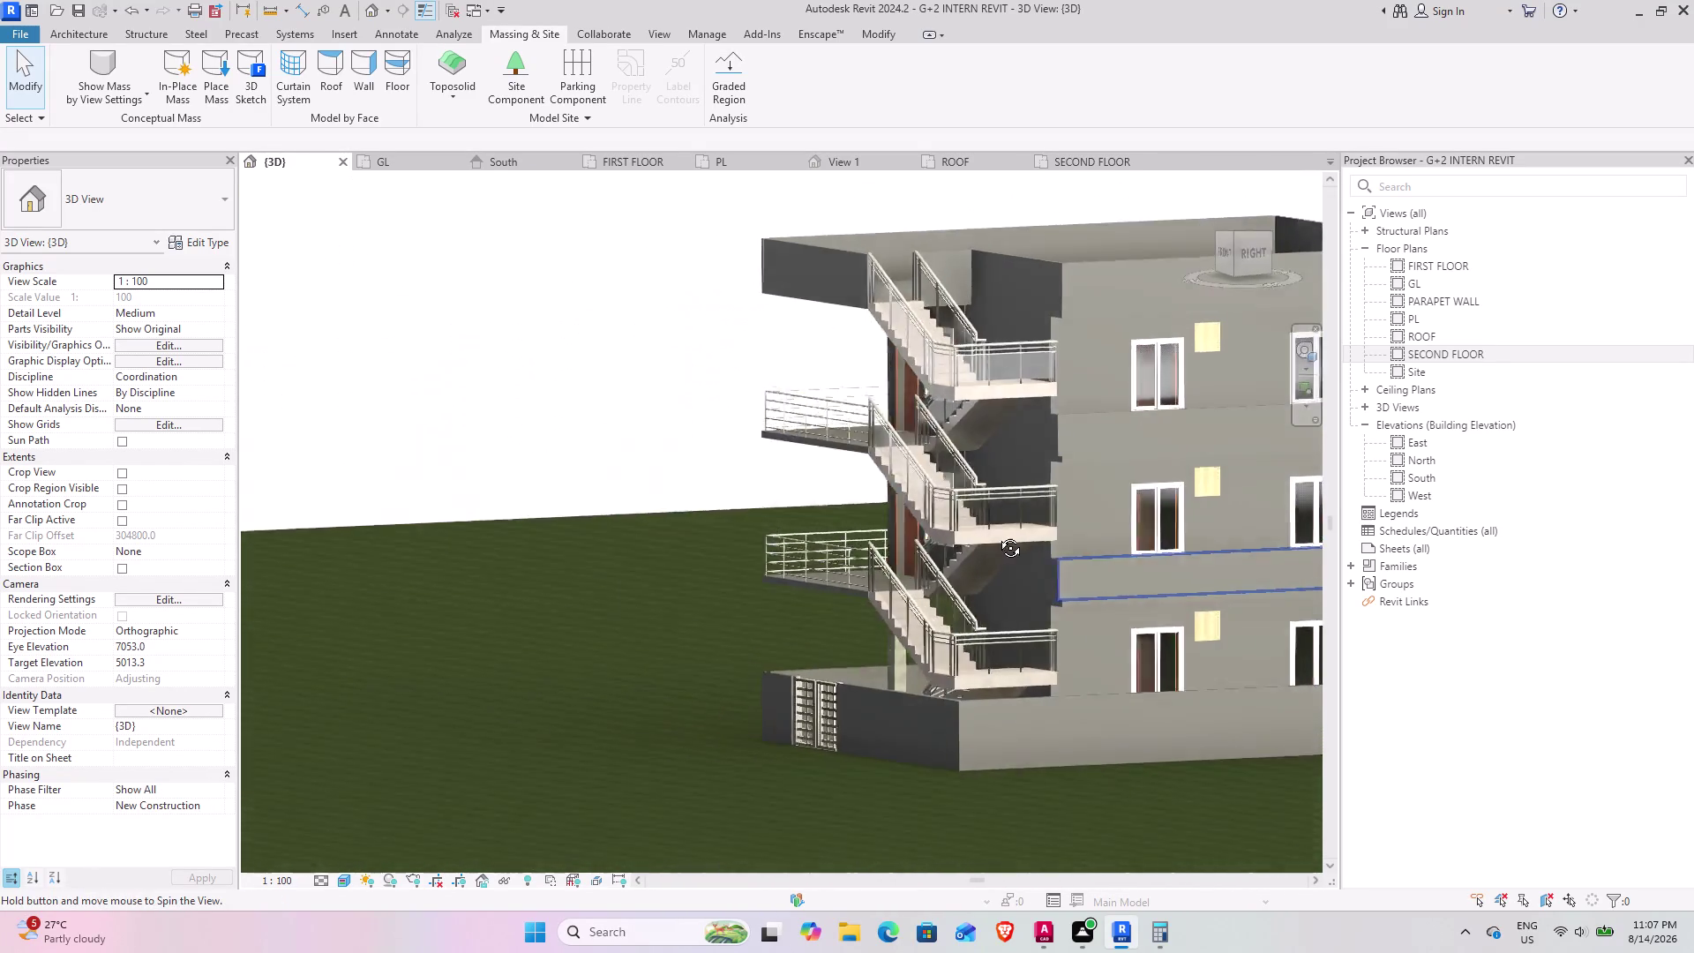
middle_drag(1013, 541, 1109, 539)
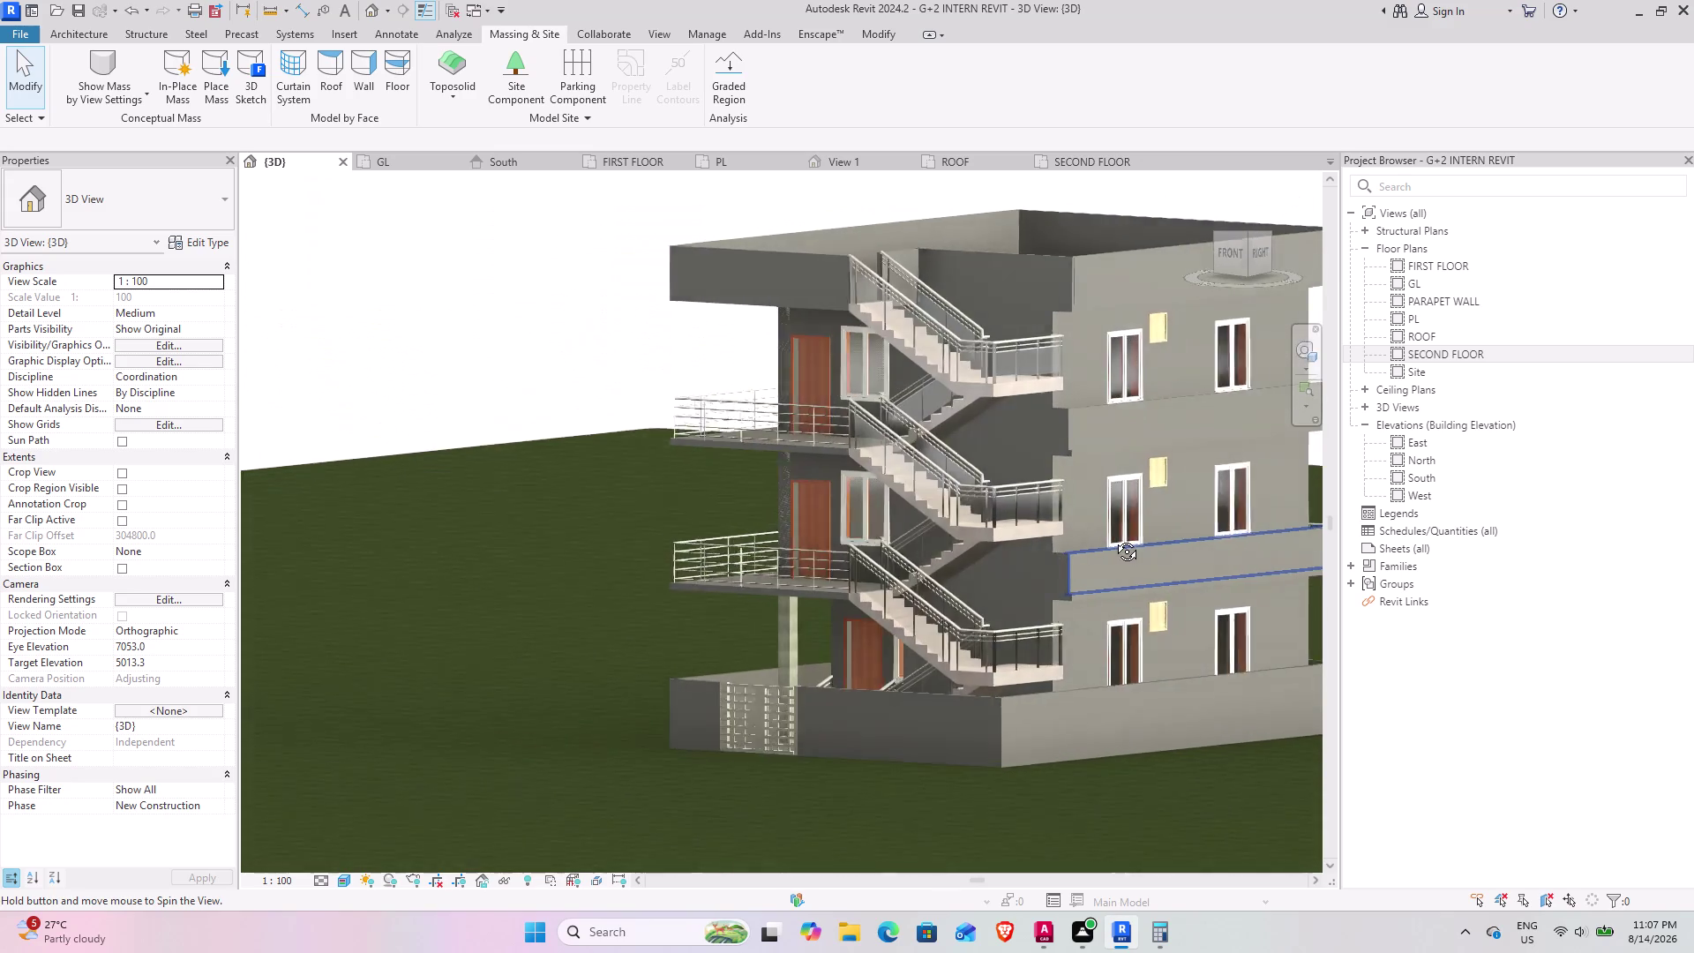
middle_drag(1109, 539, 1114, 538)
middle_drag(915, 558, 1011, 565)
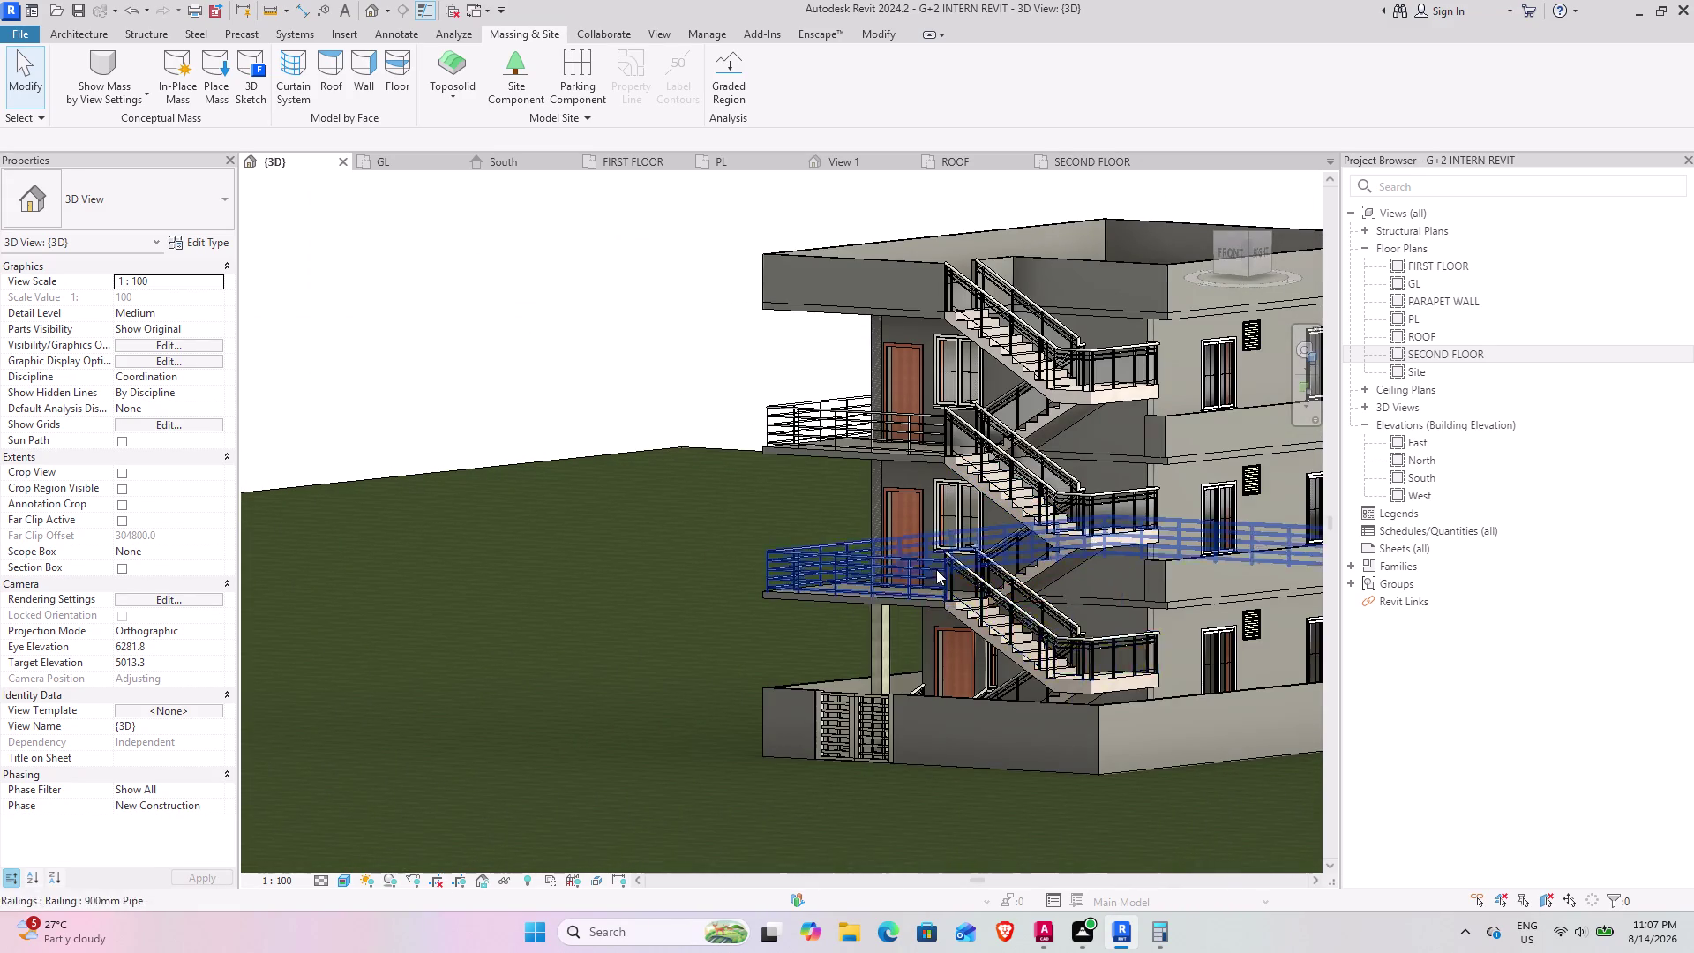
middle_drag(924, 568, 633, 582)
middle_drag(636, 575, 789, 587)
scroll(down, 3)
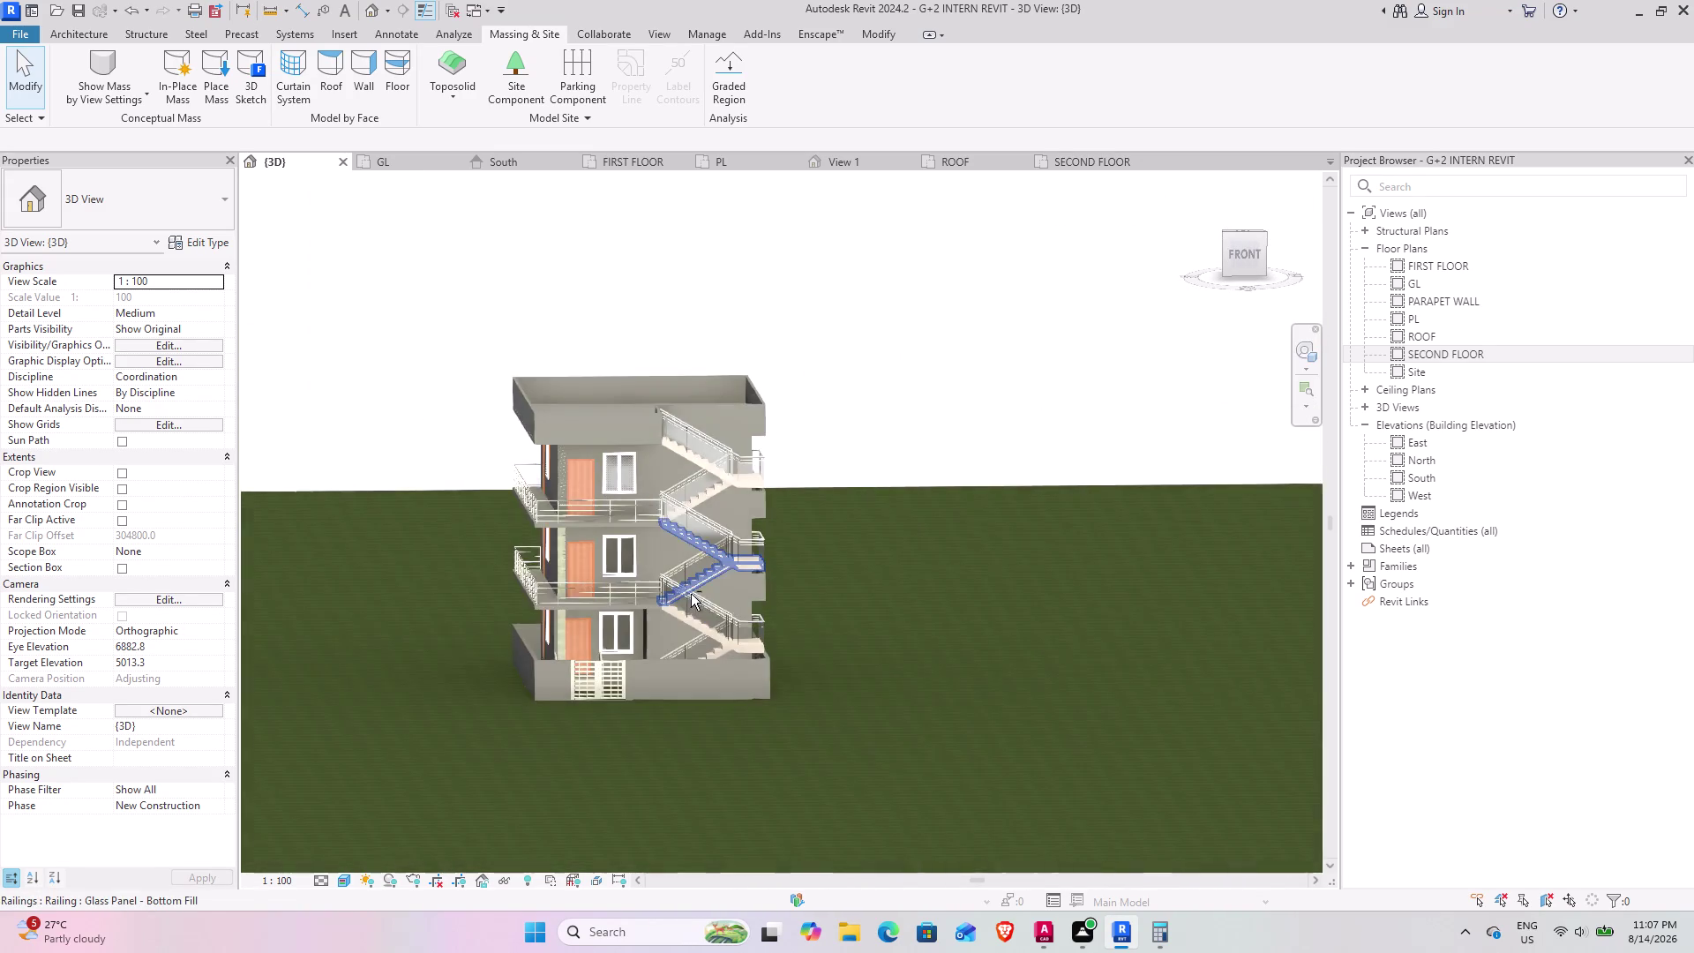
middle_drag(686, 594, 570, 634)
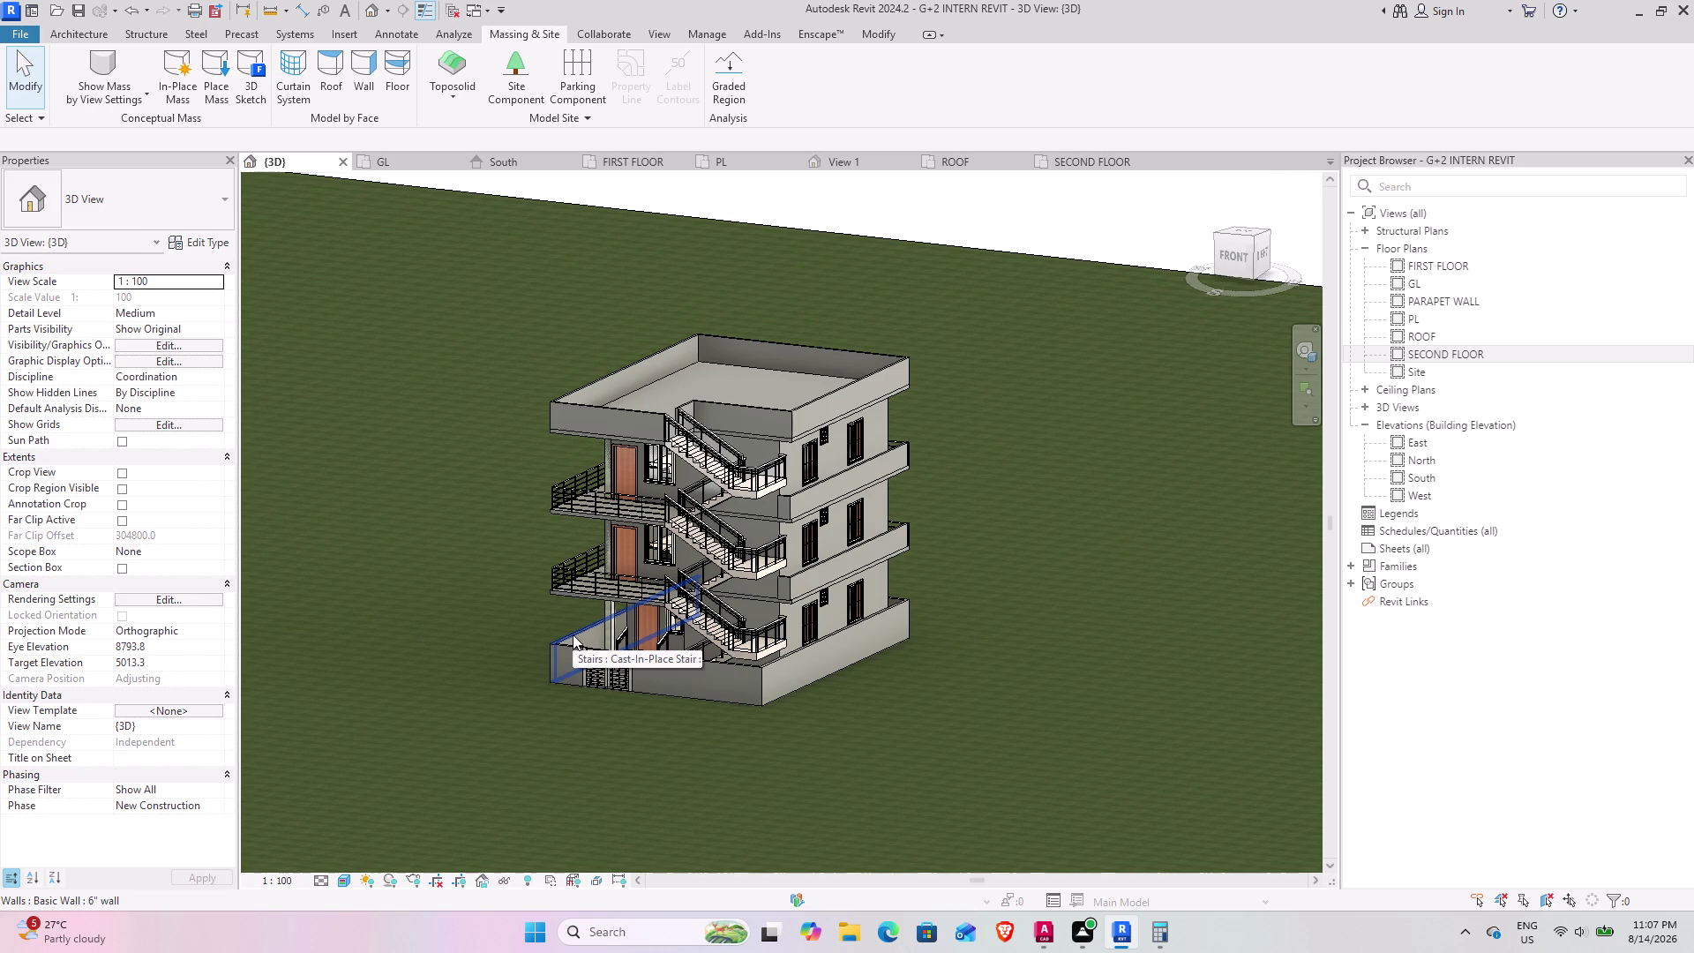
middle_drag(673, 591, 534, 588)
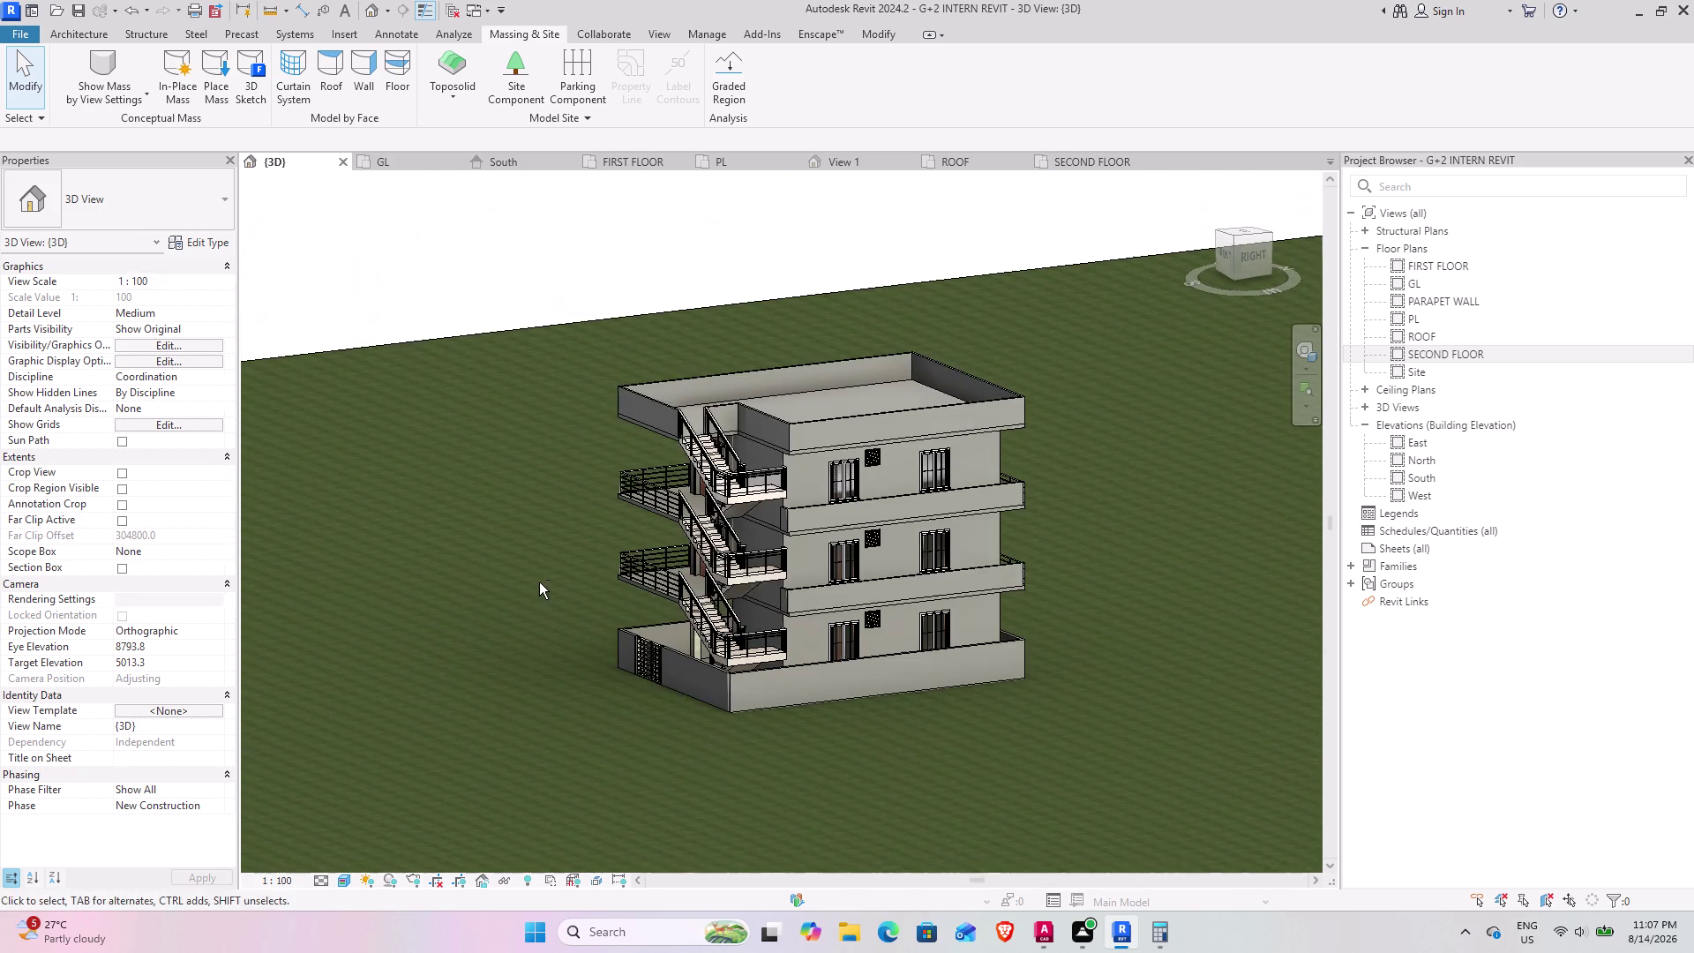
scroll(up, 3)
scroll(down, 3)
middle_drag(407, 626, 426, 615)
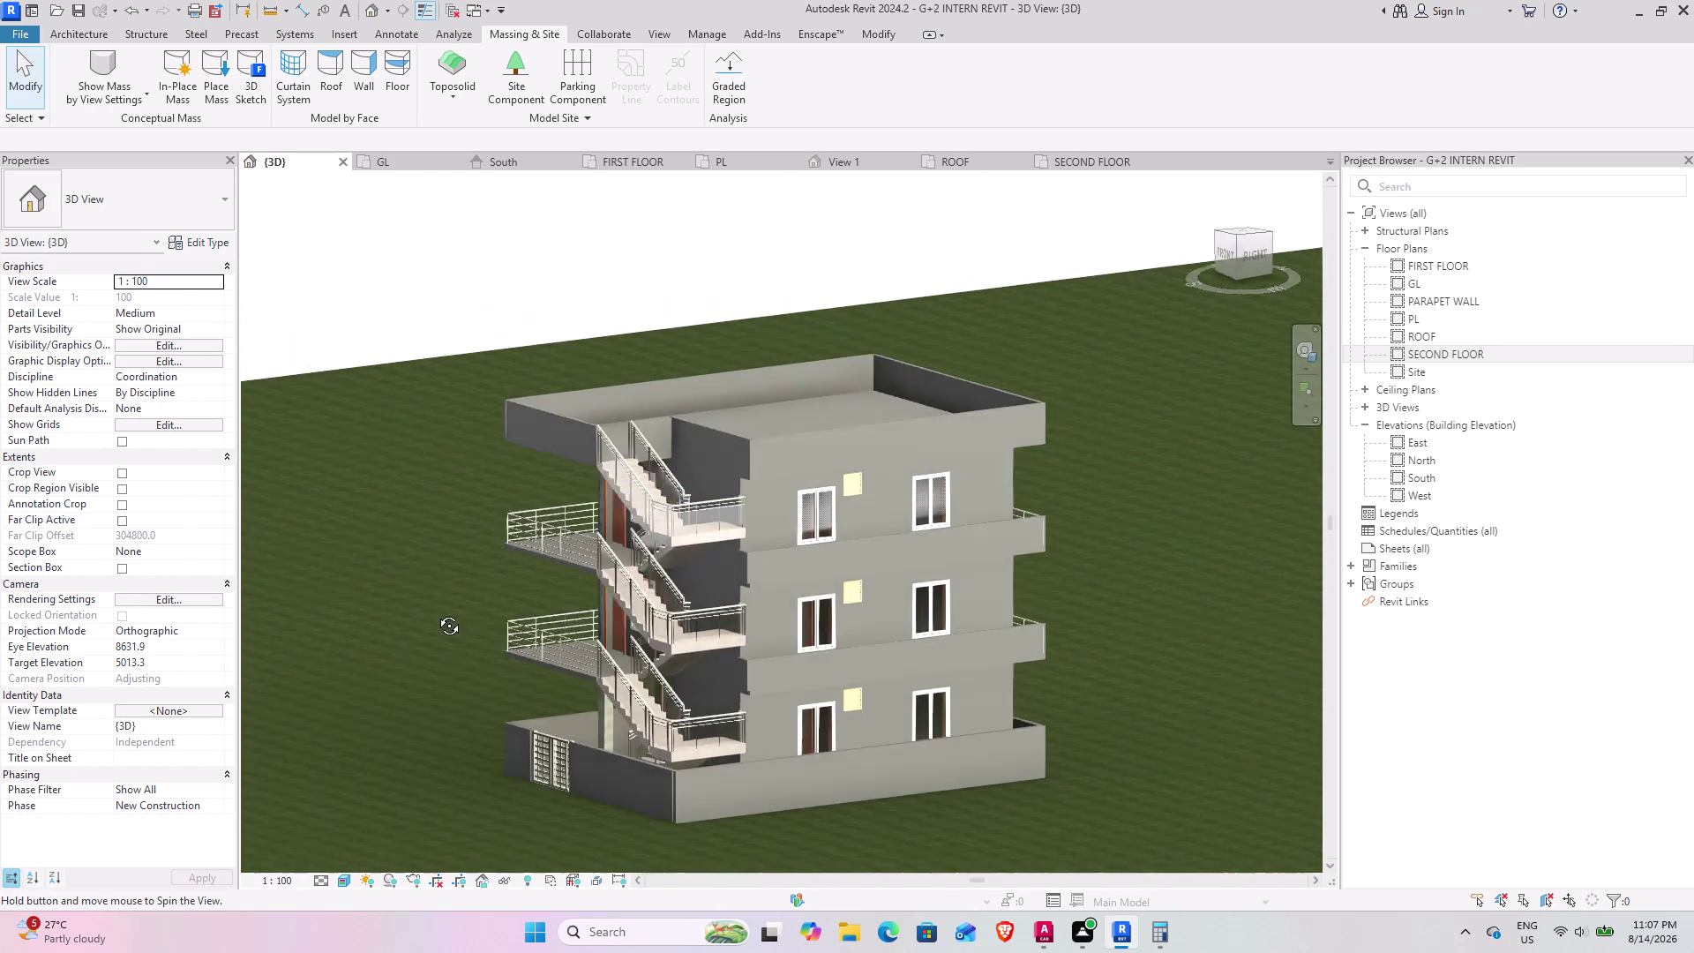
middle_drag(426, 616, 619, 544)
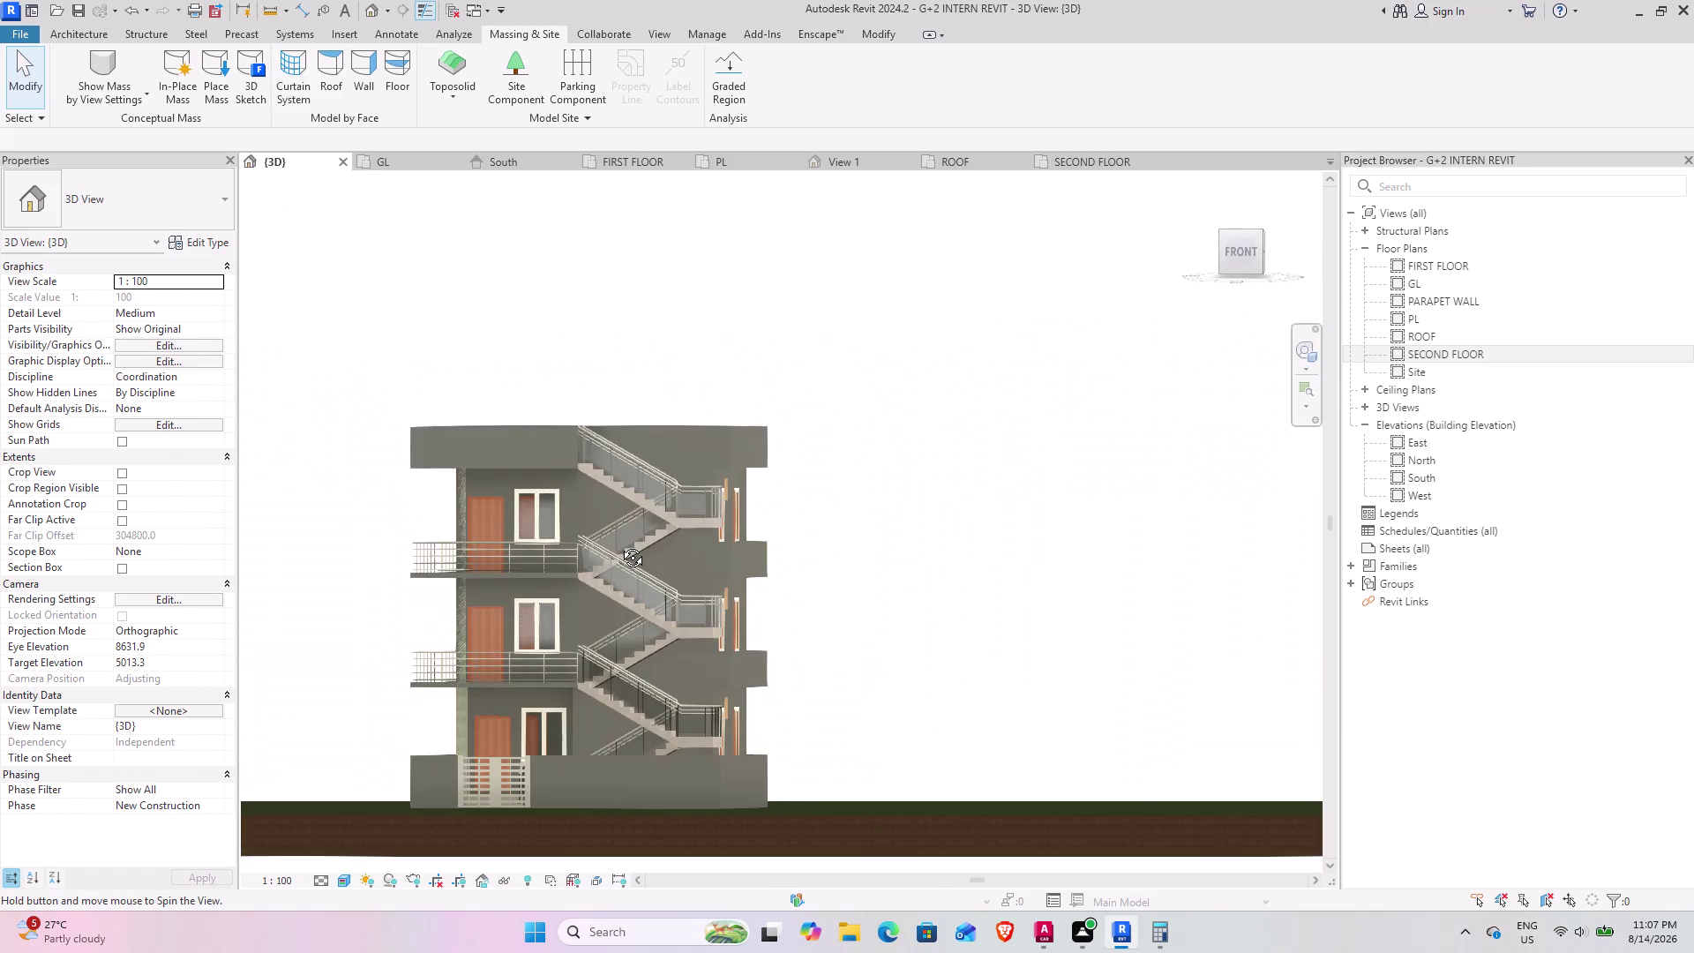
middle_drag(619, 544, 642, 552)
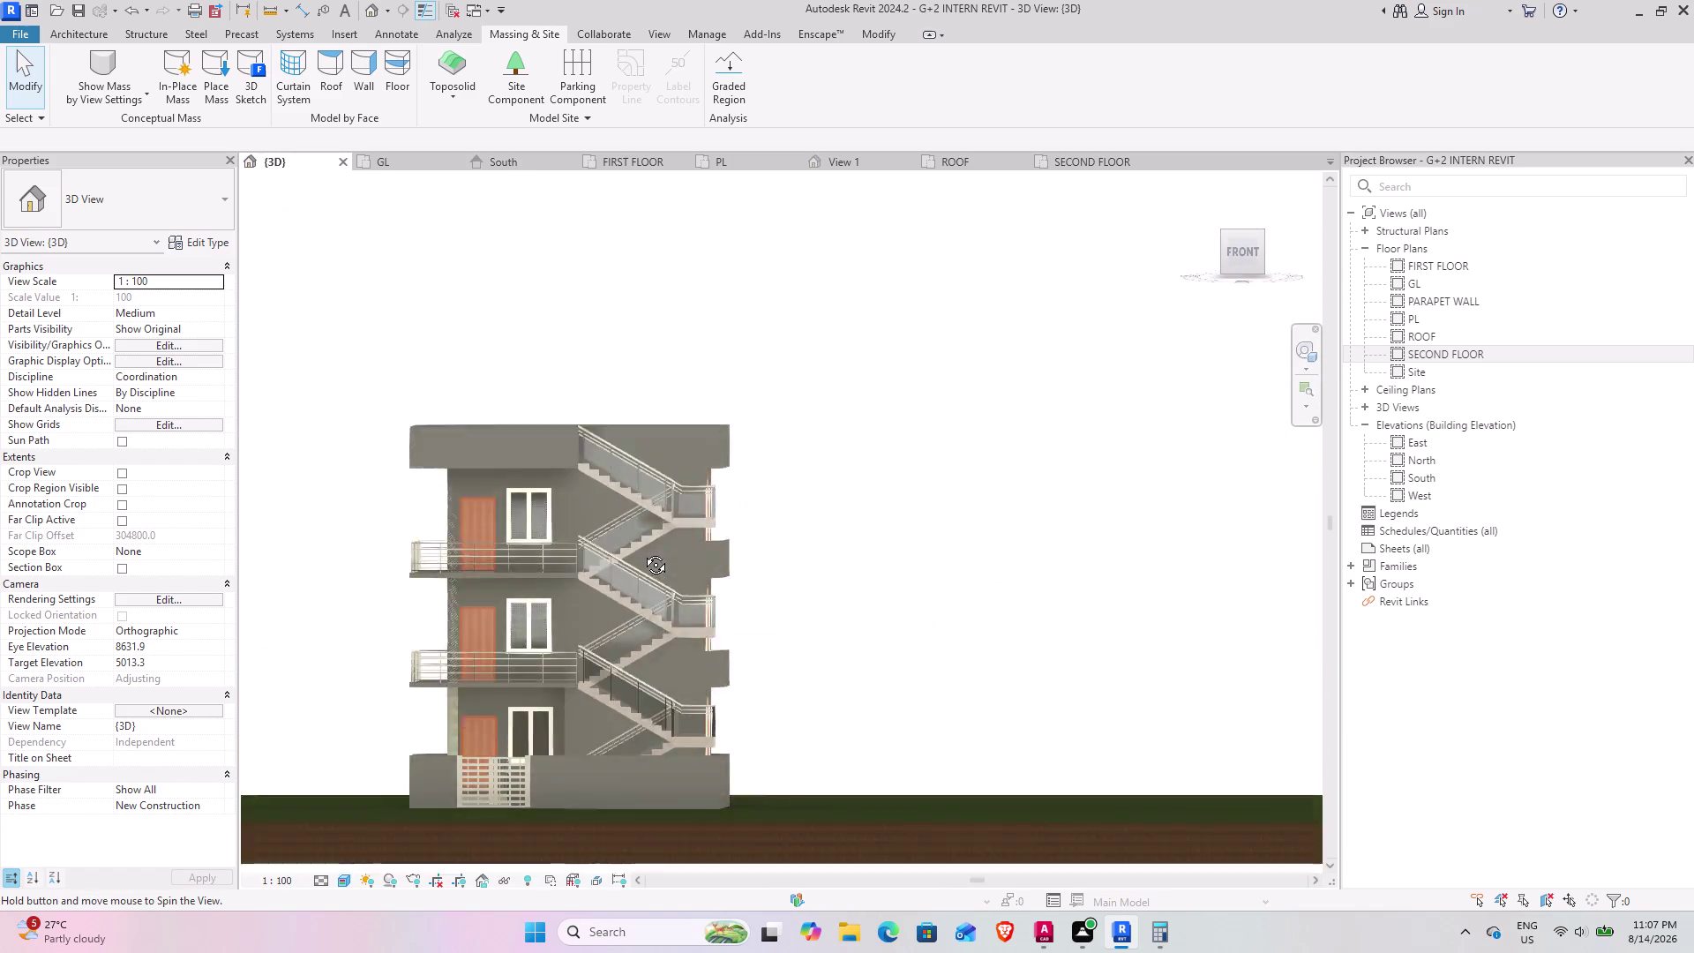
middle_drag(643, 553, 648, 597)
scroll(down, 3)
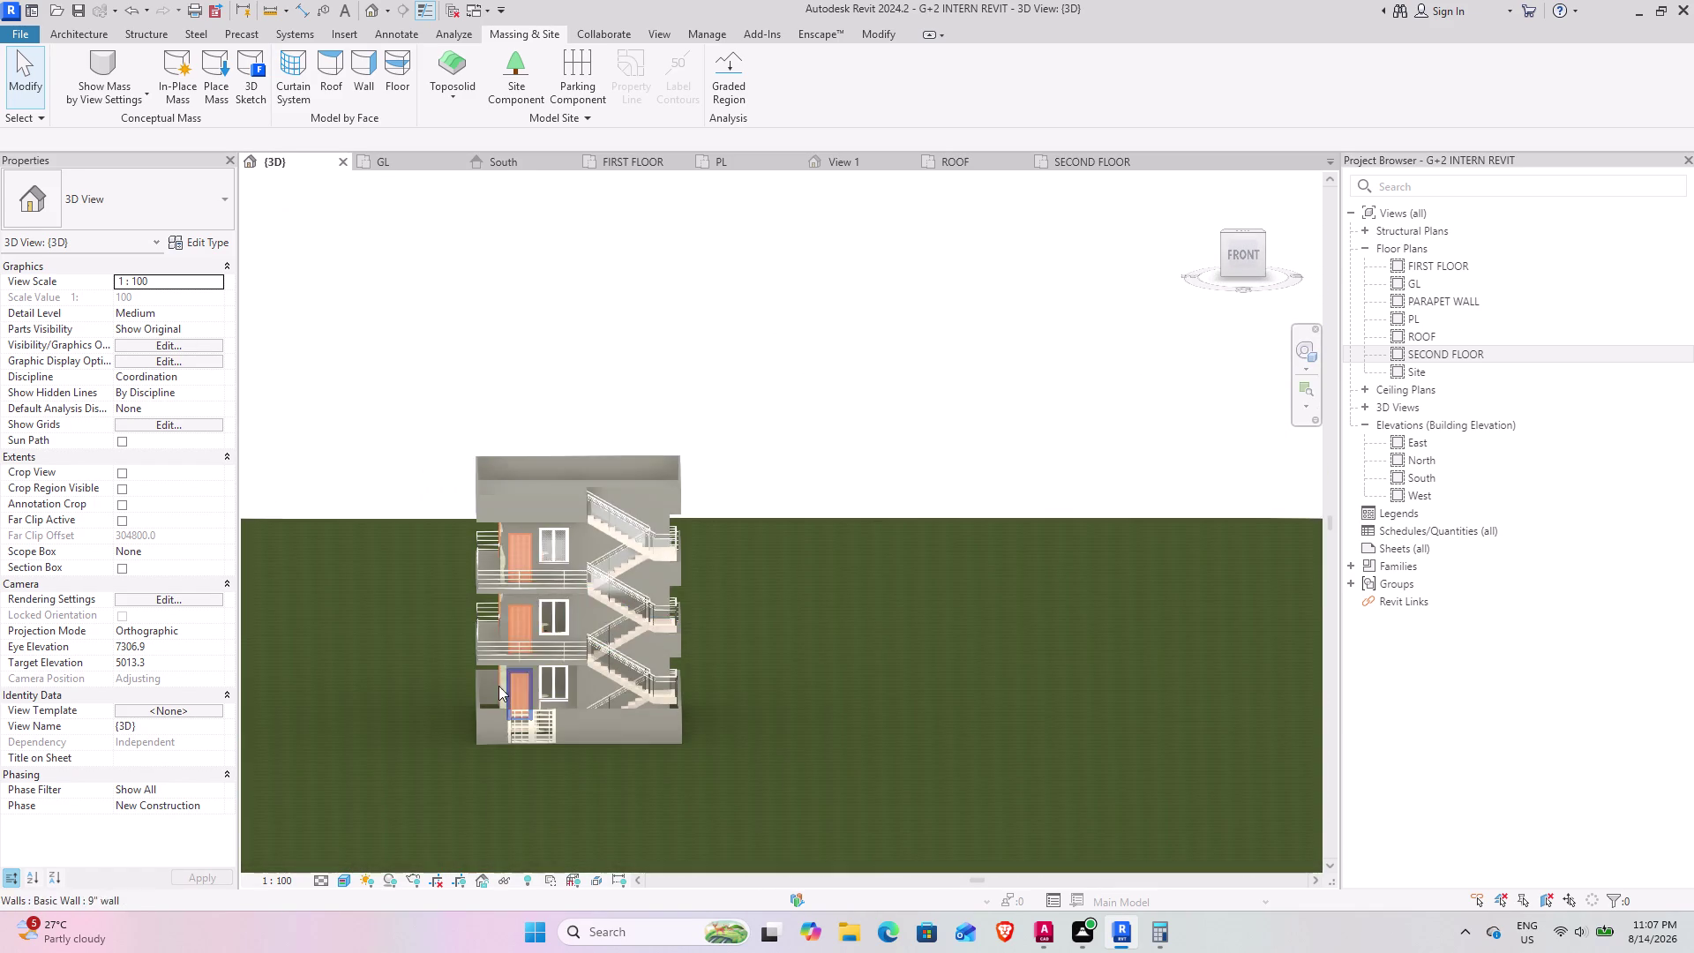
middle_drag(498, 686, 509, 687)
click(364, 884)
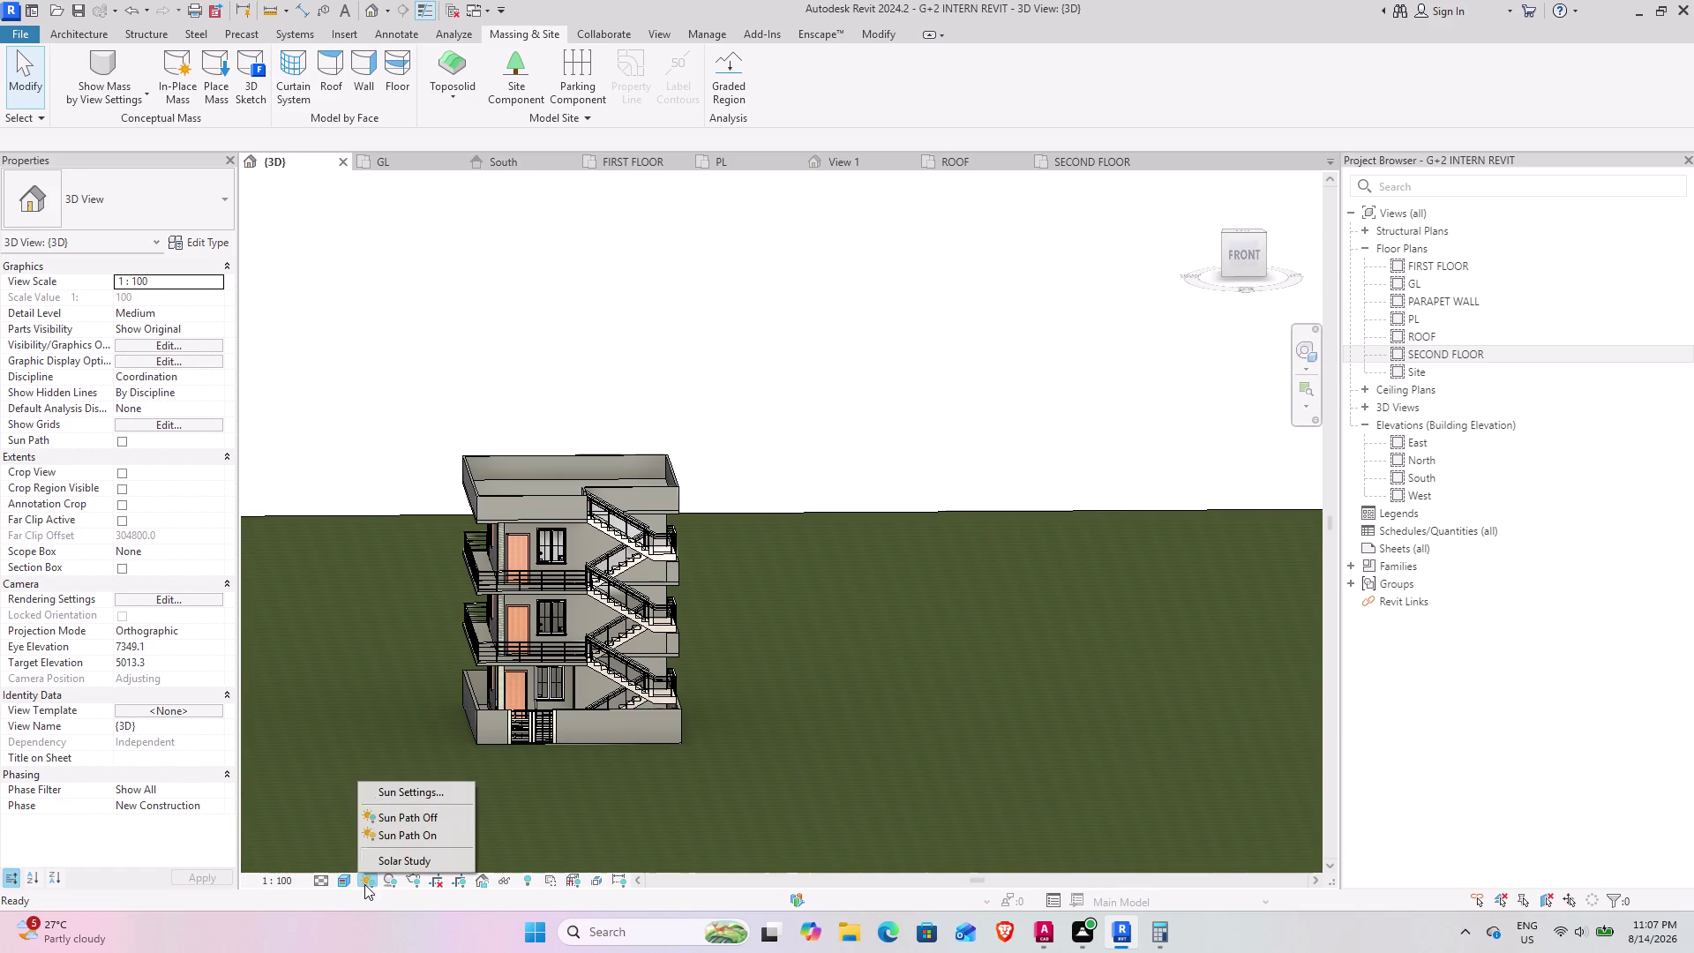
click(411, 807)
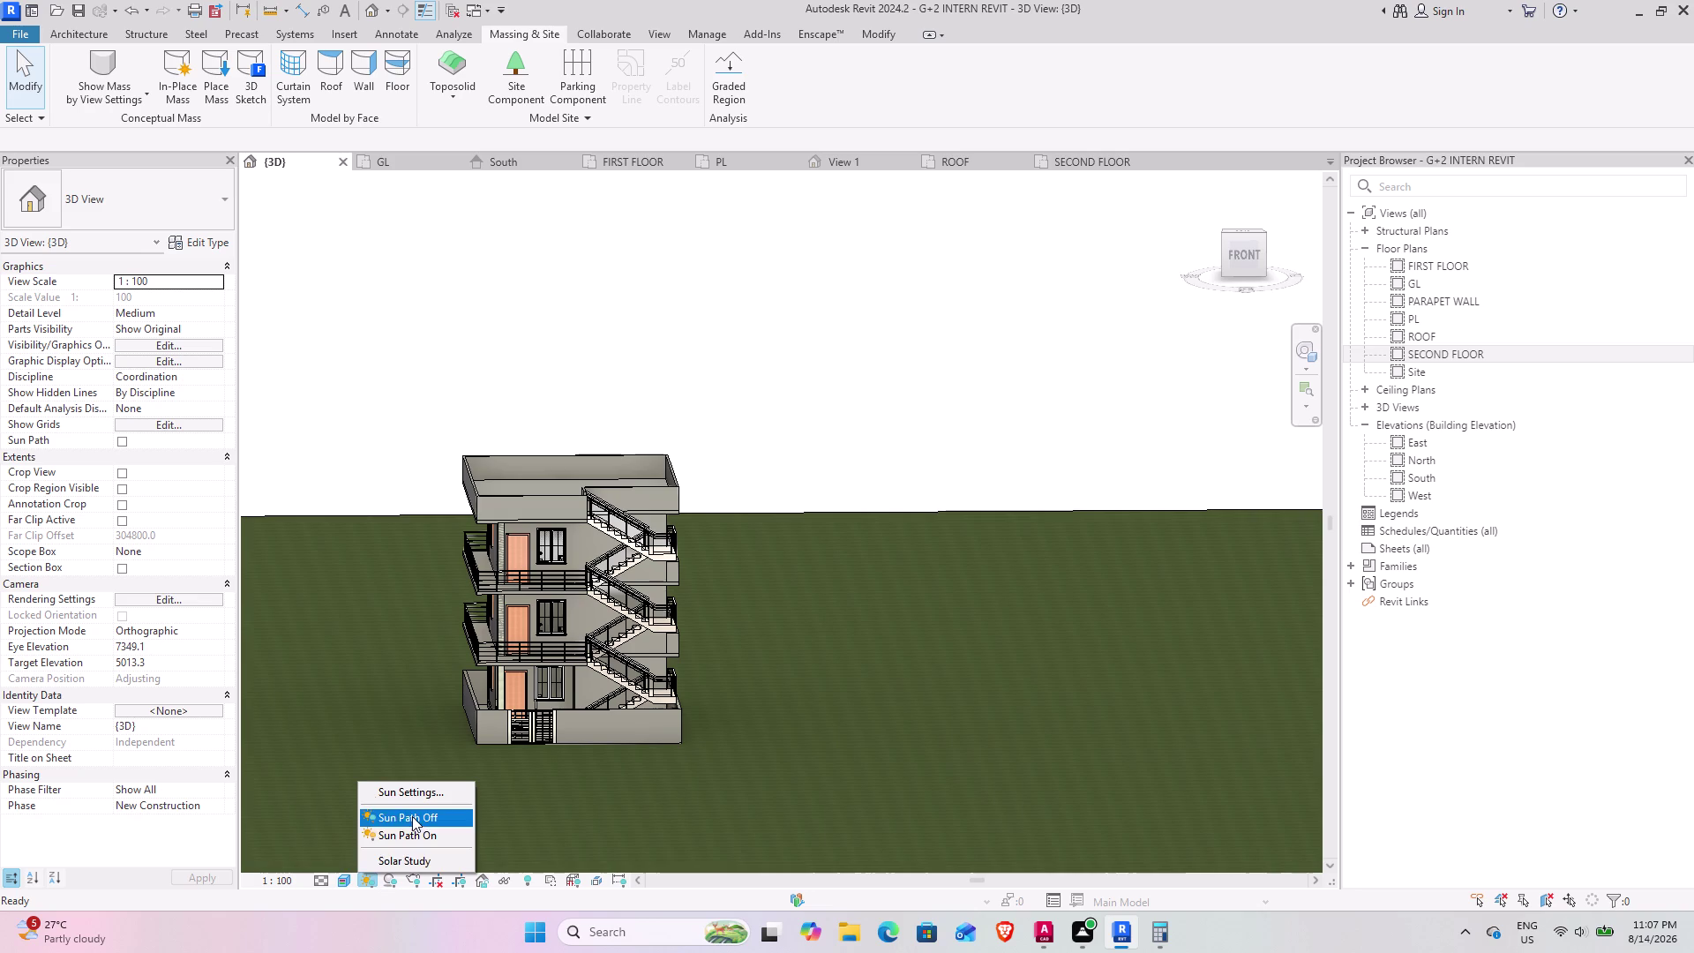
click(412, 816)
click(369, 884)
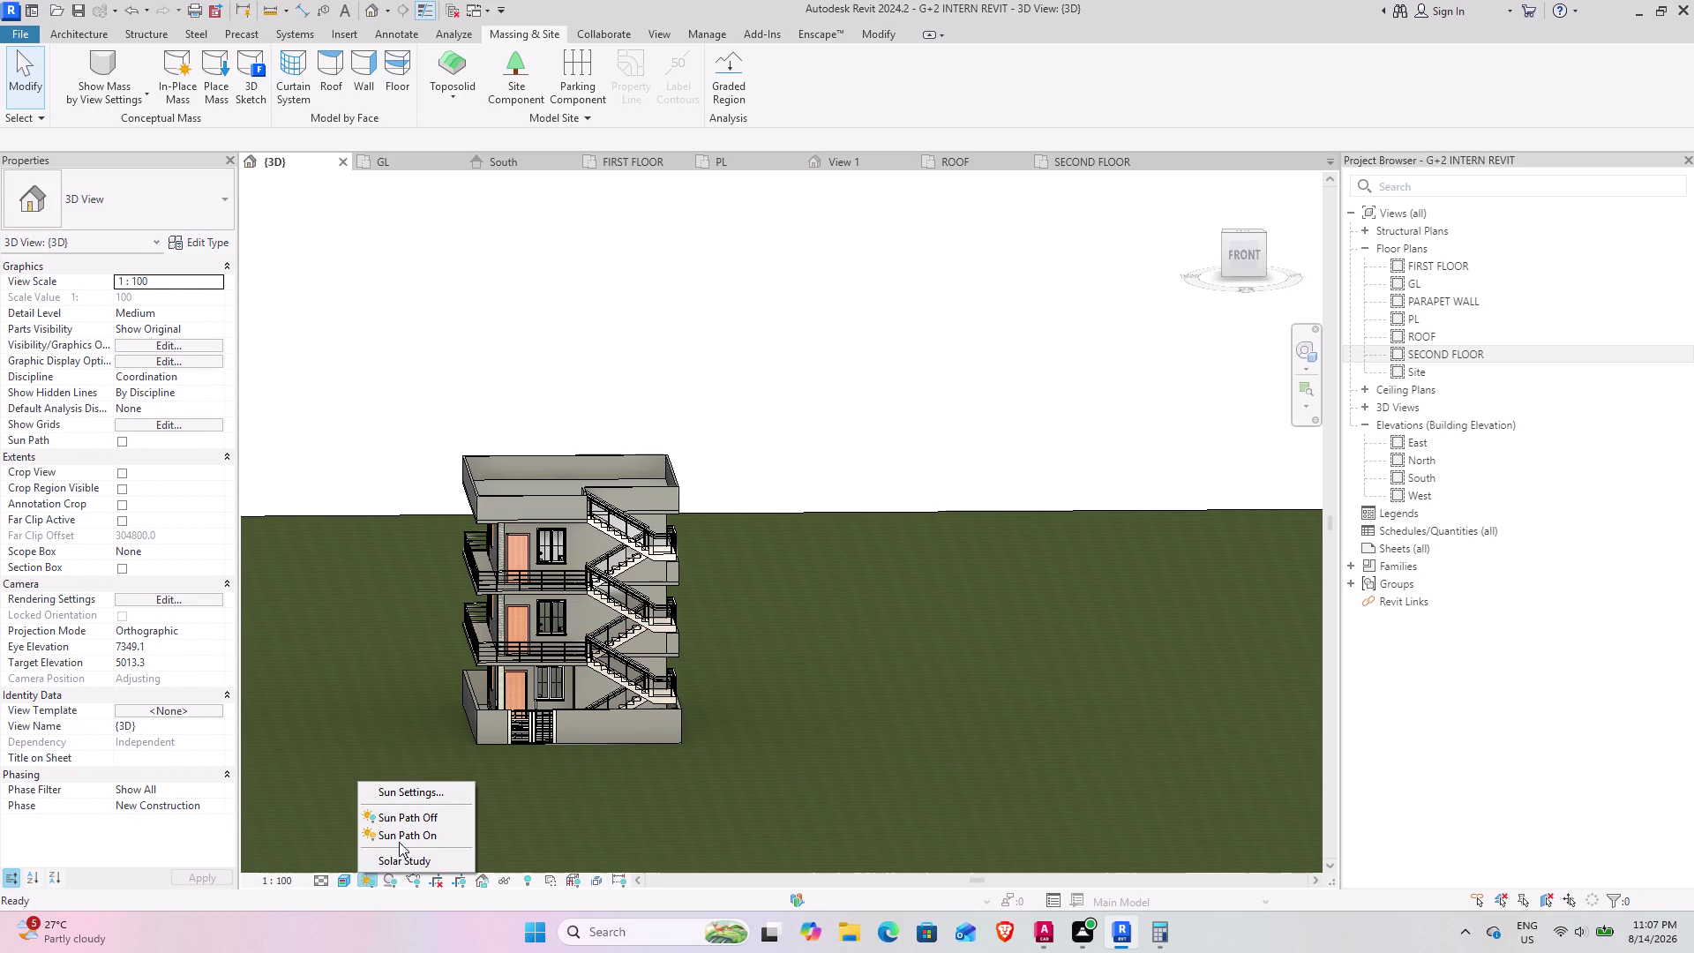
click(411, 796)
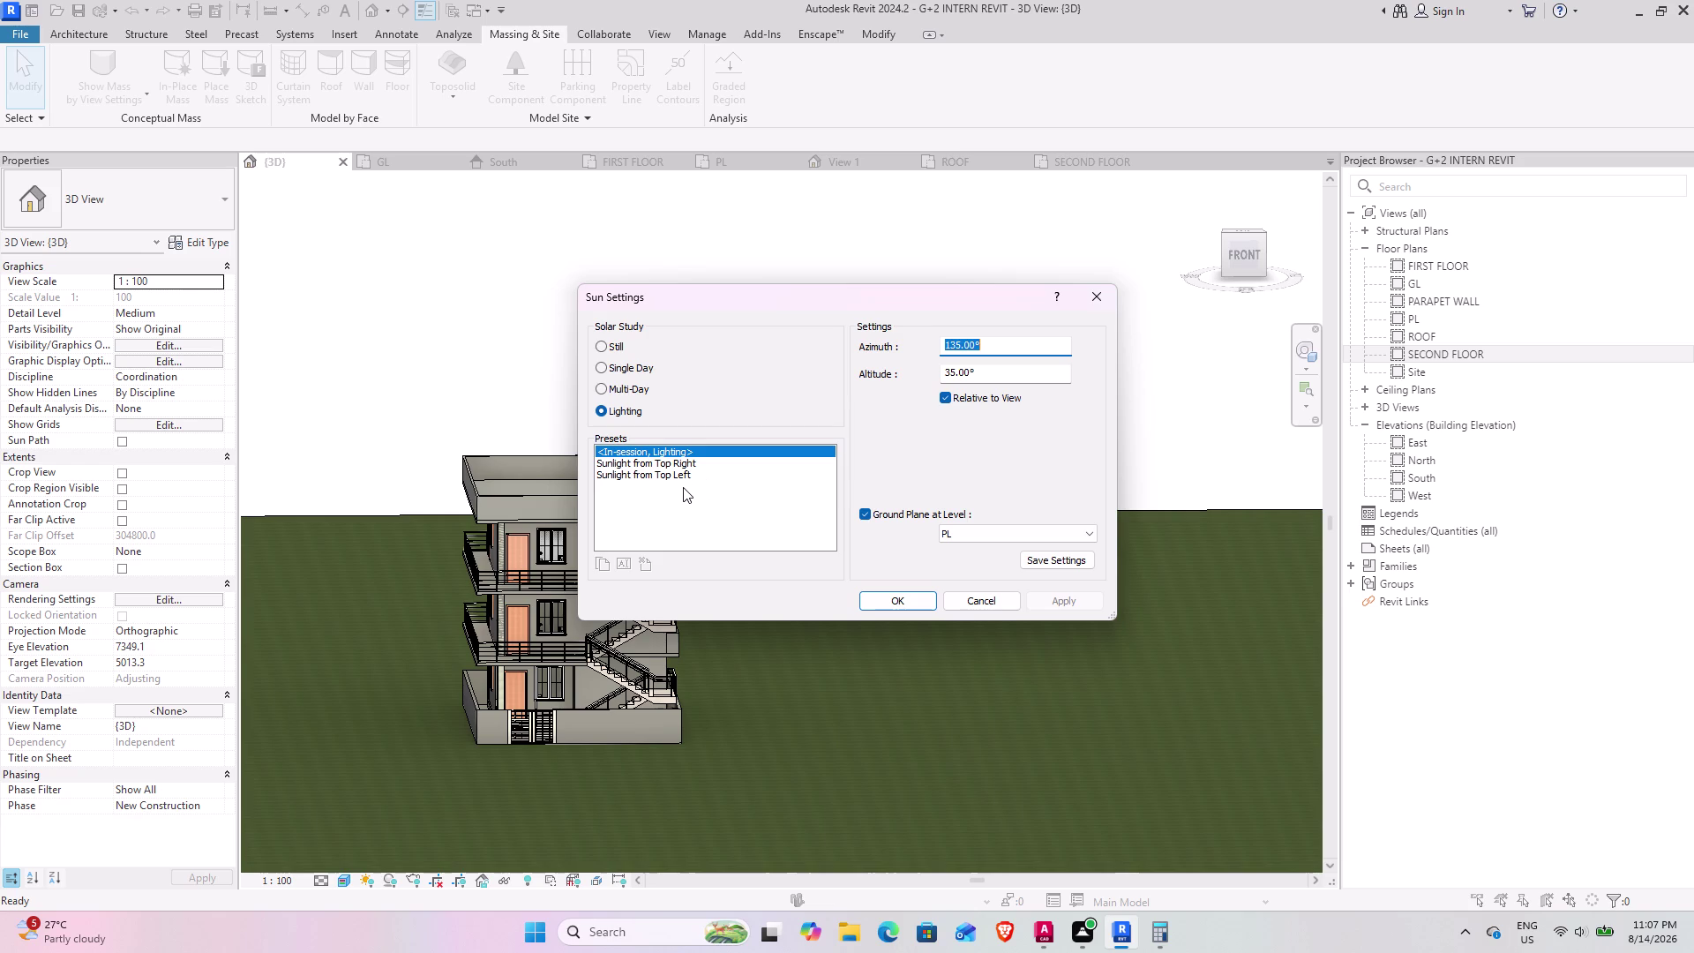
click(976, 596)
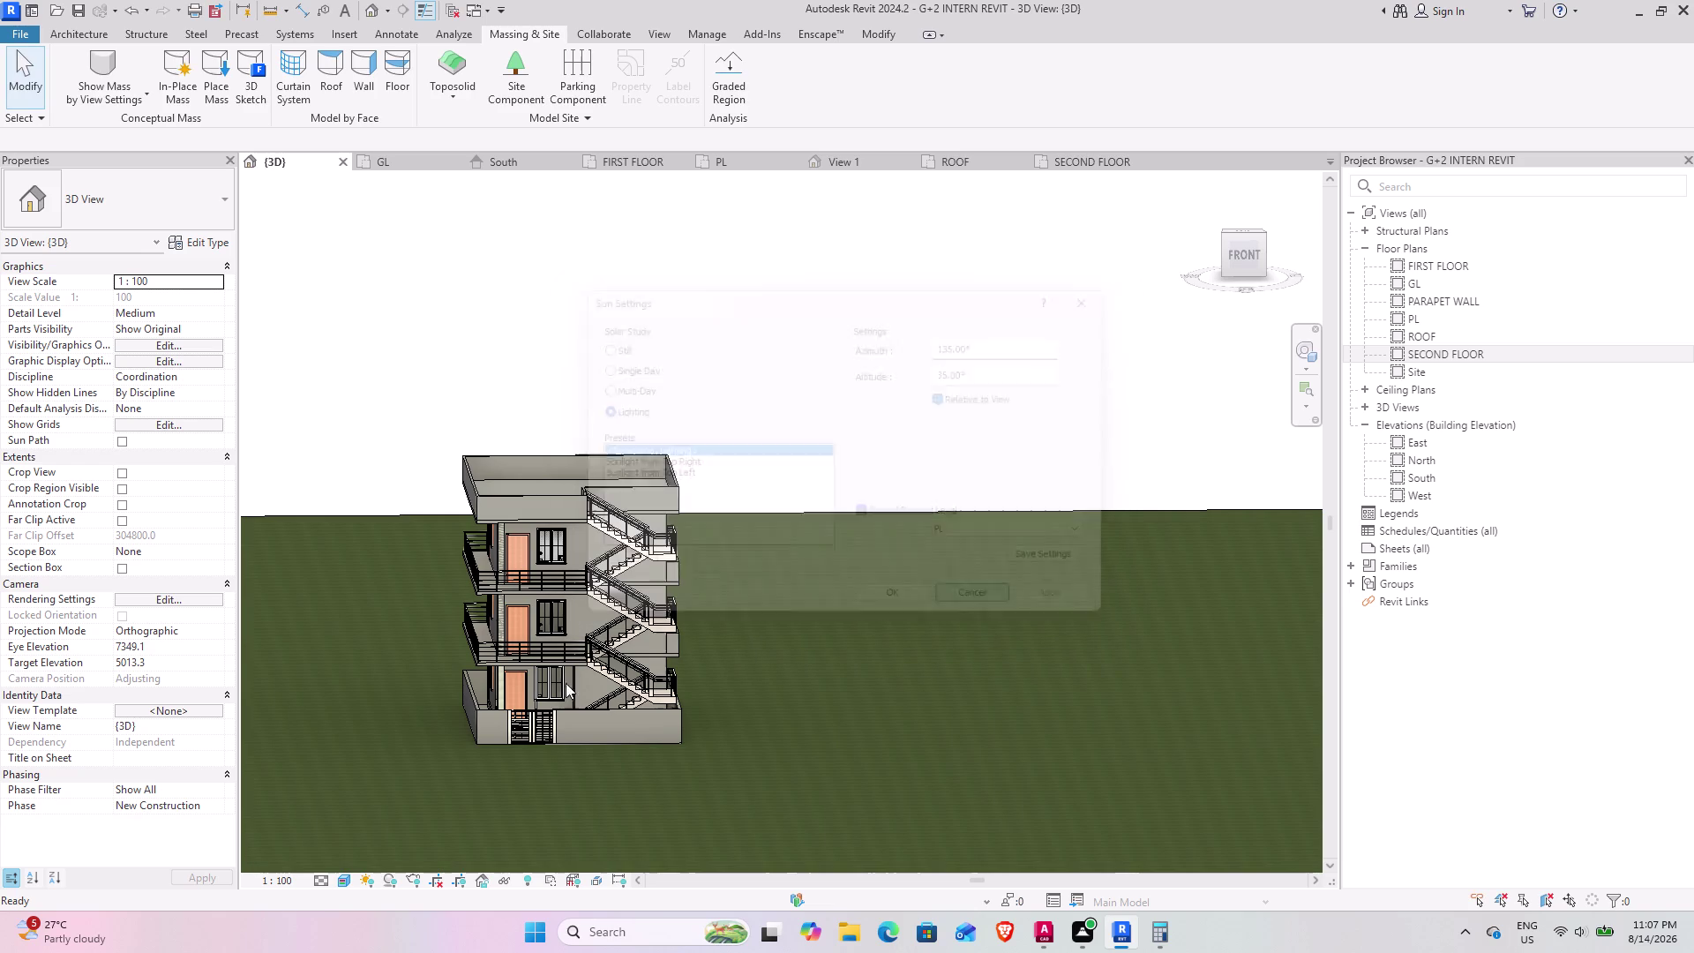
middle_drag(668, 666, 558, 747)
scroll(down, 3)
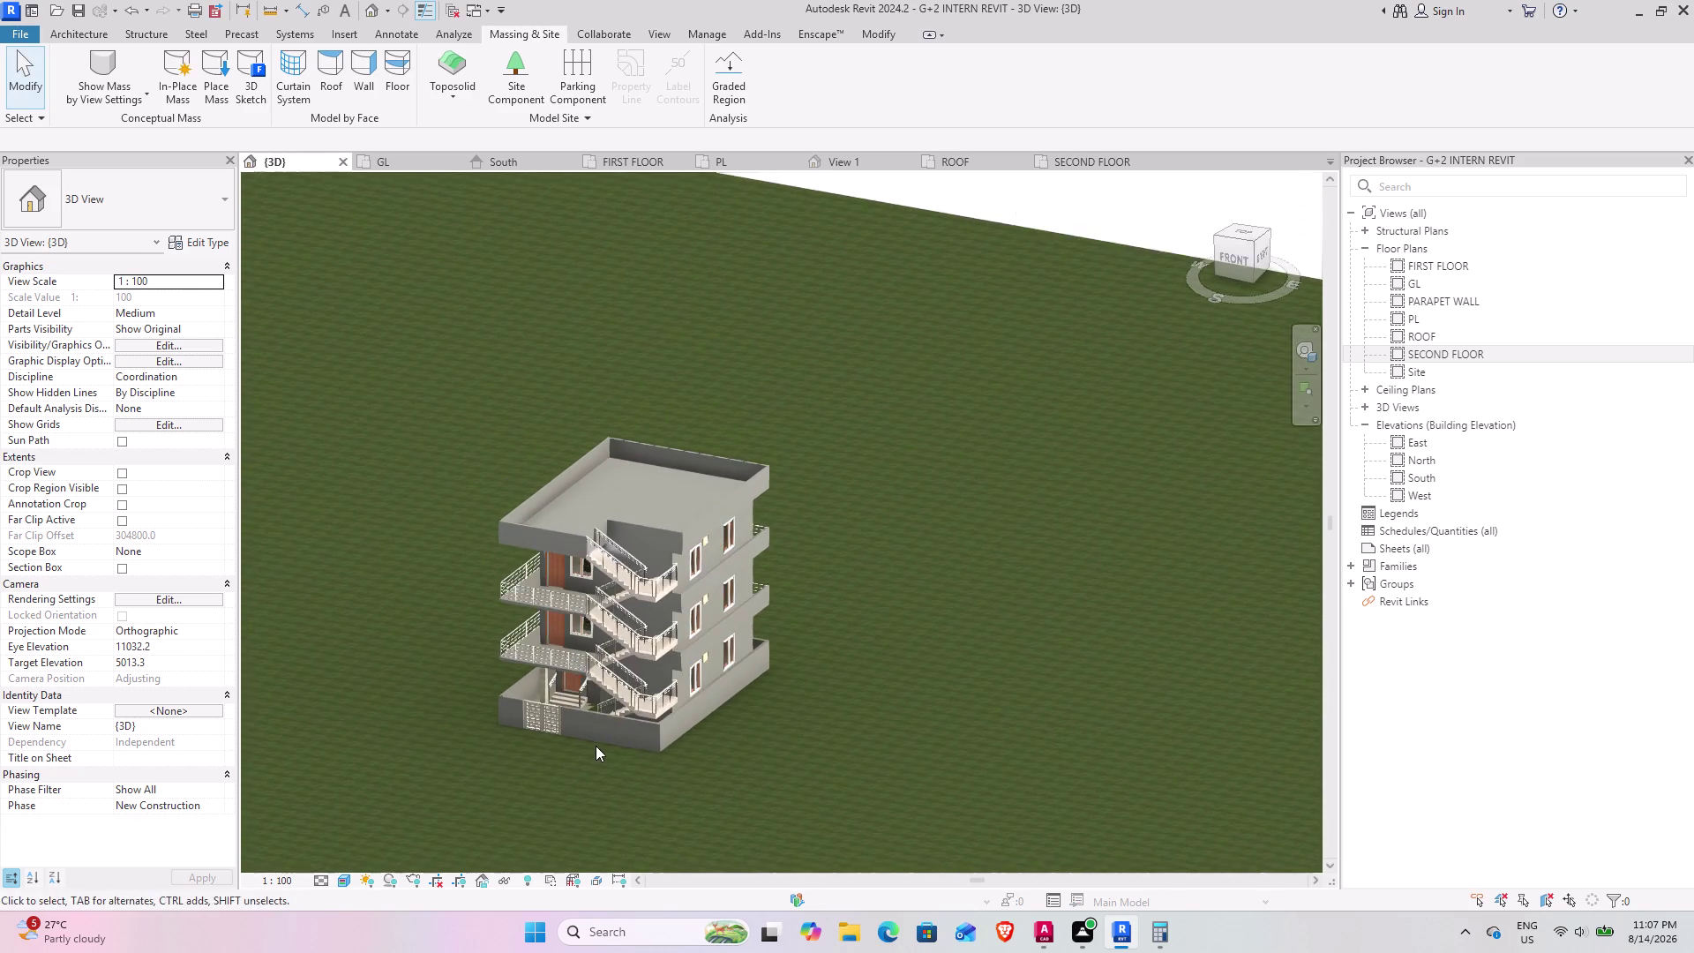
scroll(up, 3)
middle_drag(558, 766, 655, 780)
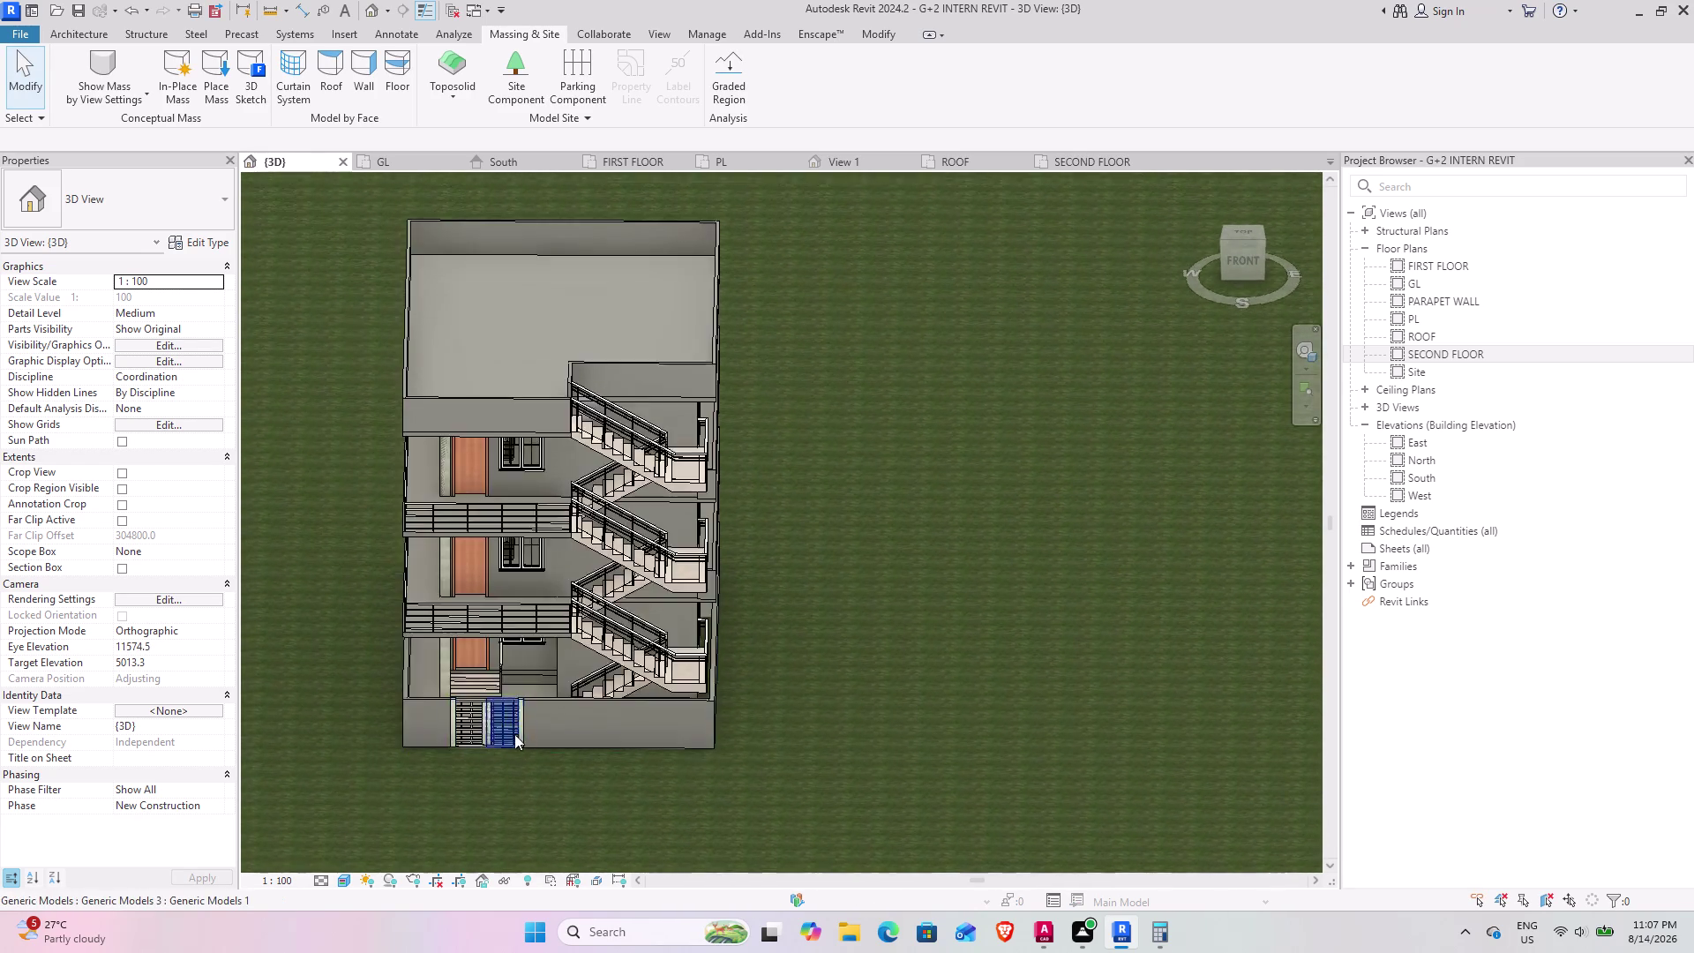
scroll(up, 3)
middle_drag(446, 736, 544, 719)
middle_drag(524, 731, 594, 730)
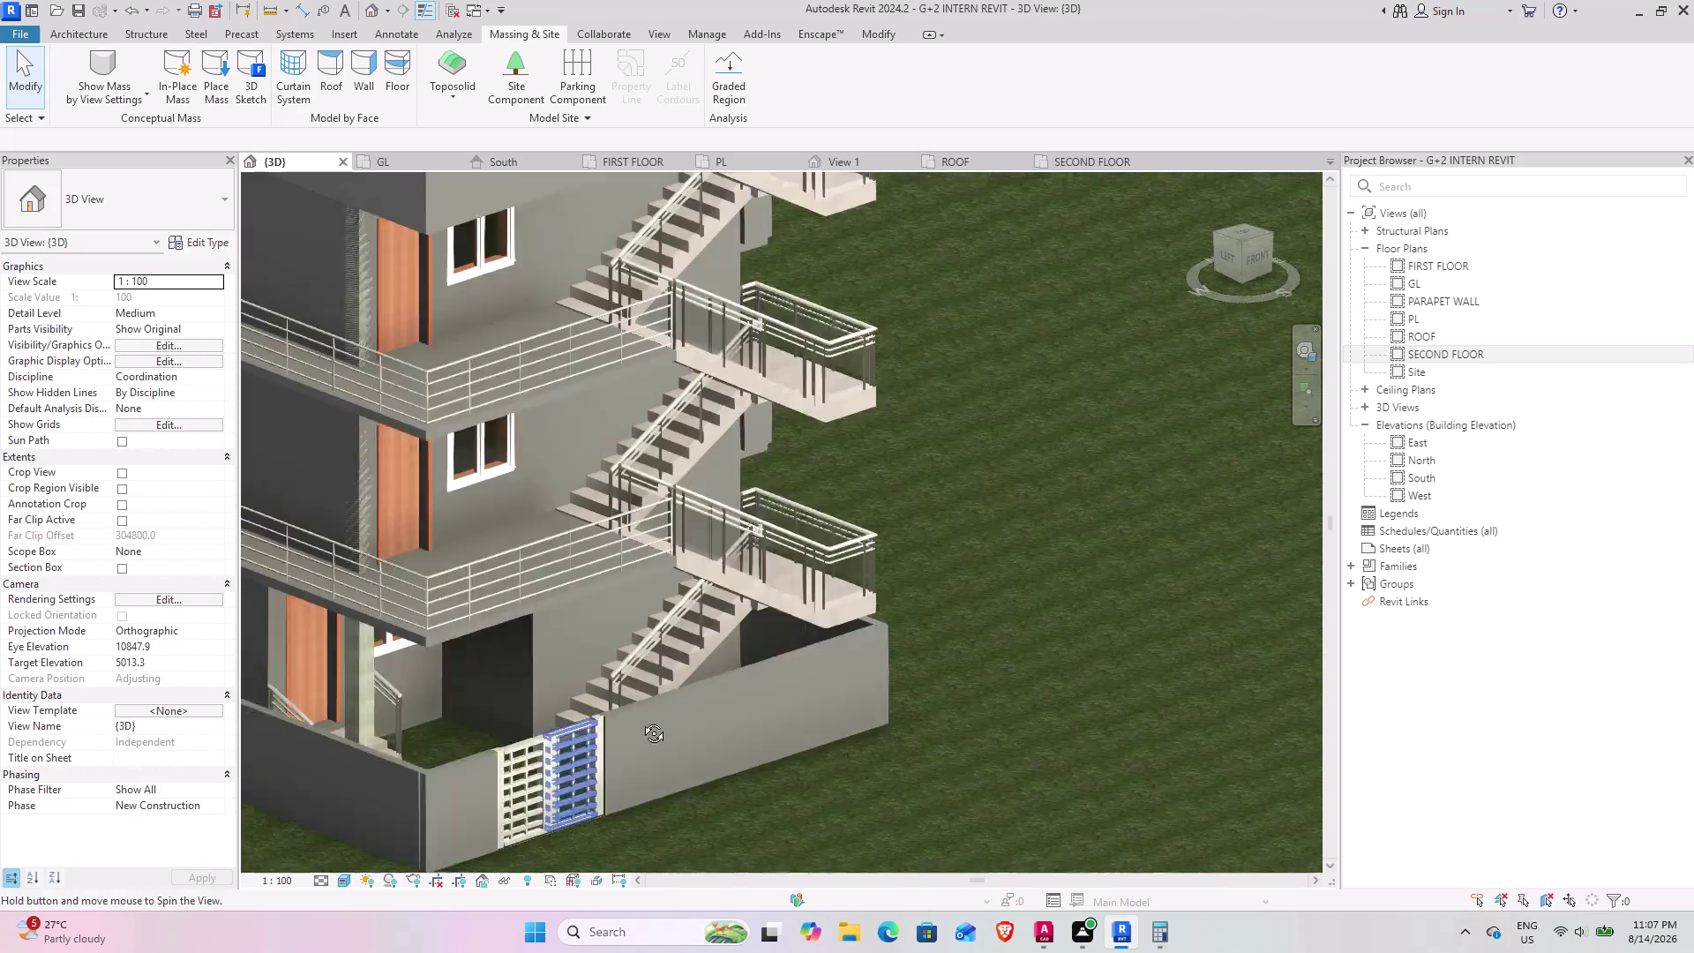
middle_drag(594, 730, 408, 721)
scroll(down, 3)
middle_drag(453, 687, 465, 683)
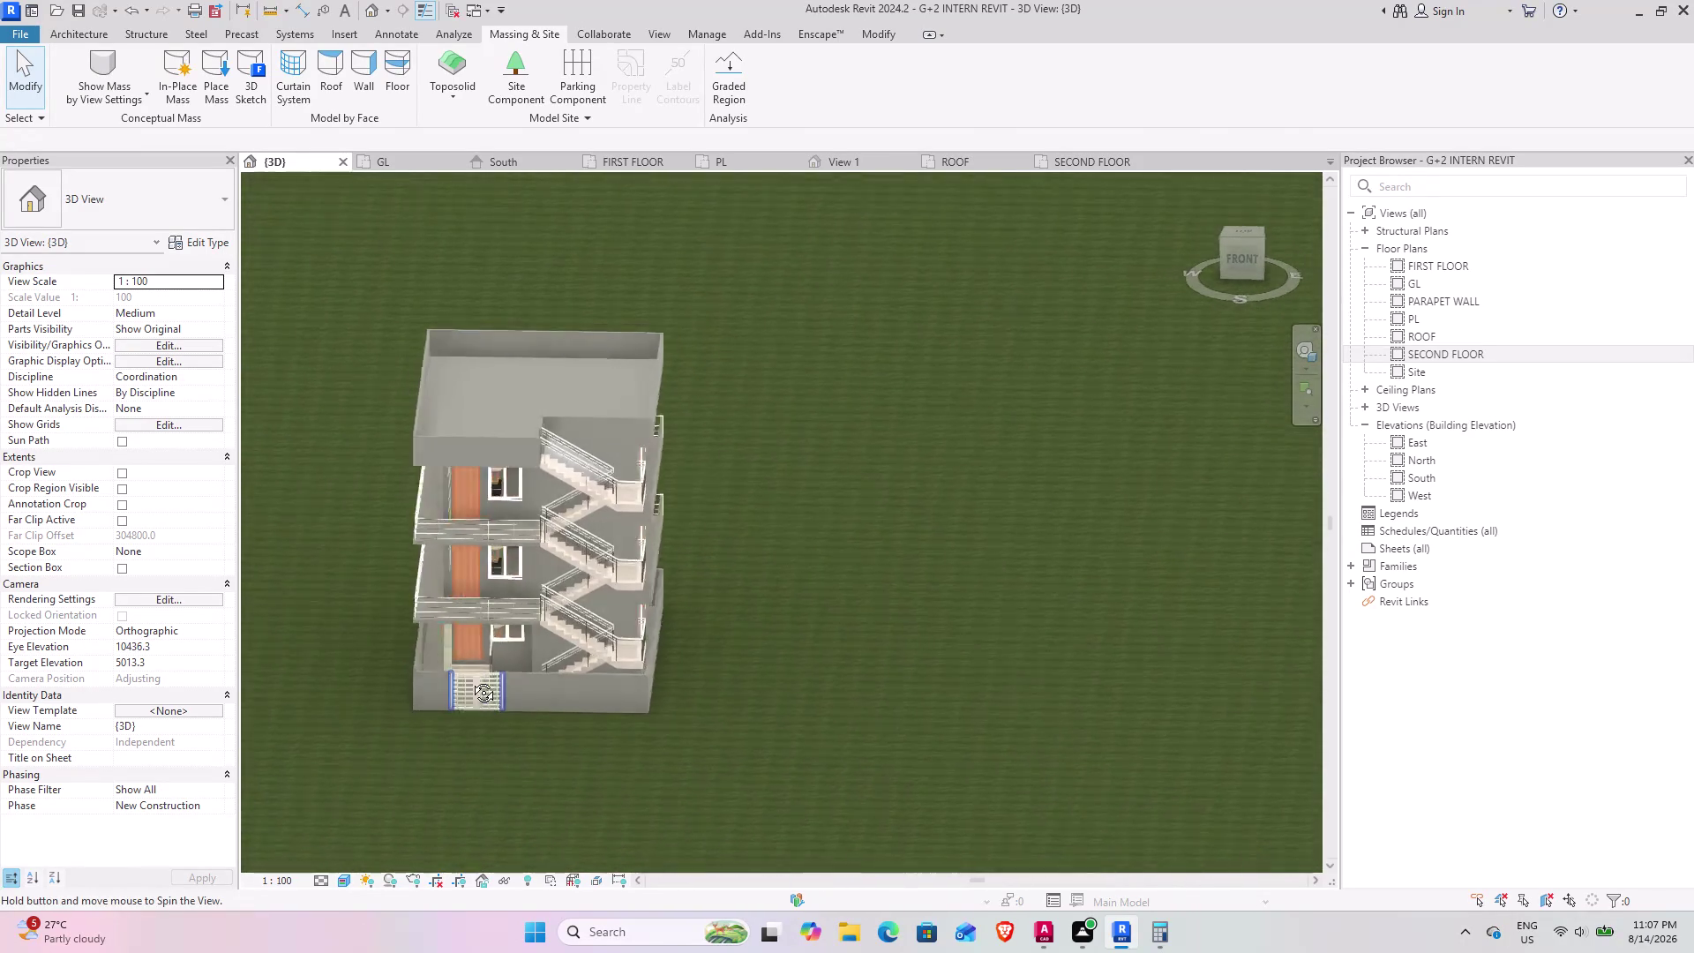
middle_drag(465, 682, 401, 703)
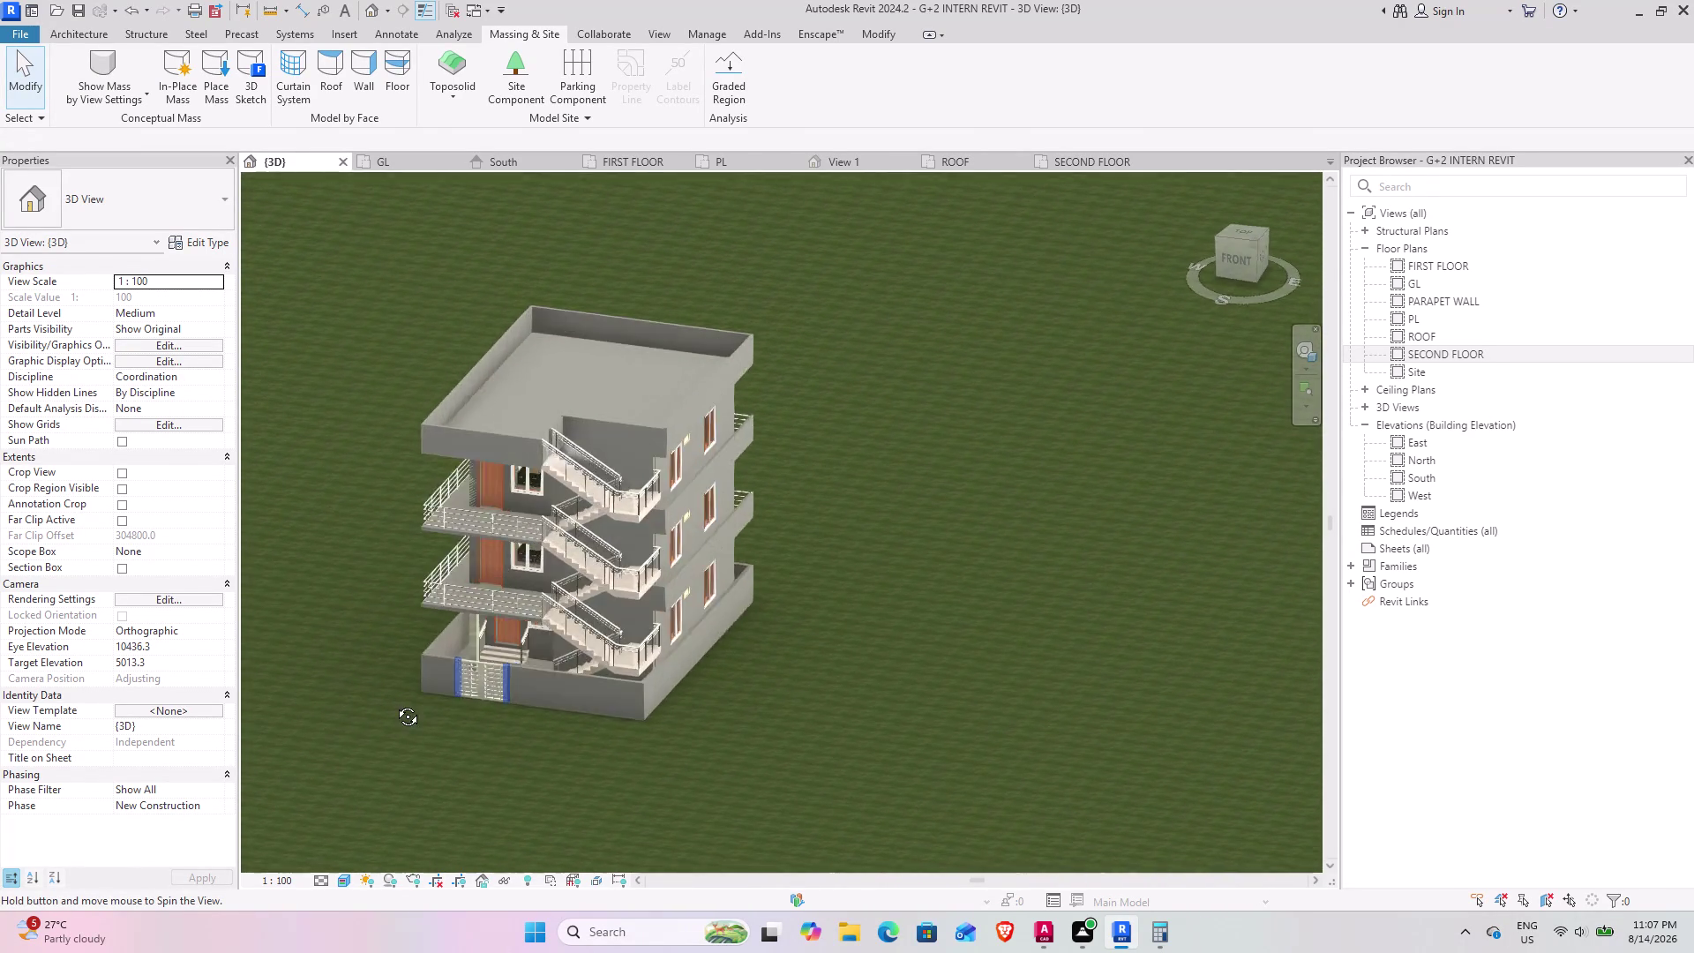
middle_drag(401, 704, 363, 712)
scroll(up, 3)
scroll(down, 3)
middle_drag(416, 698, 436, 699)
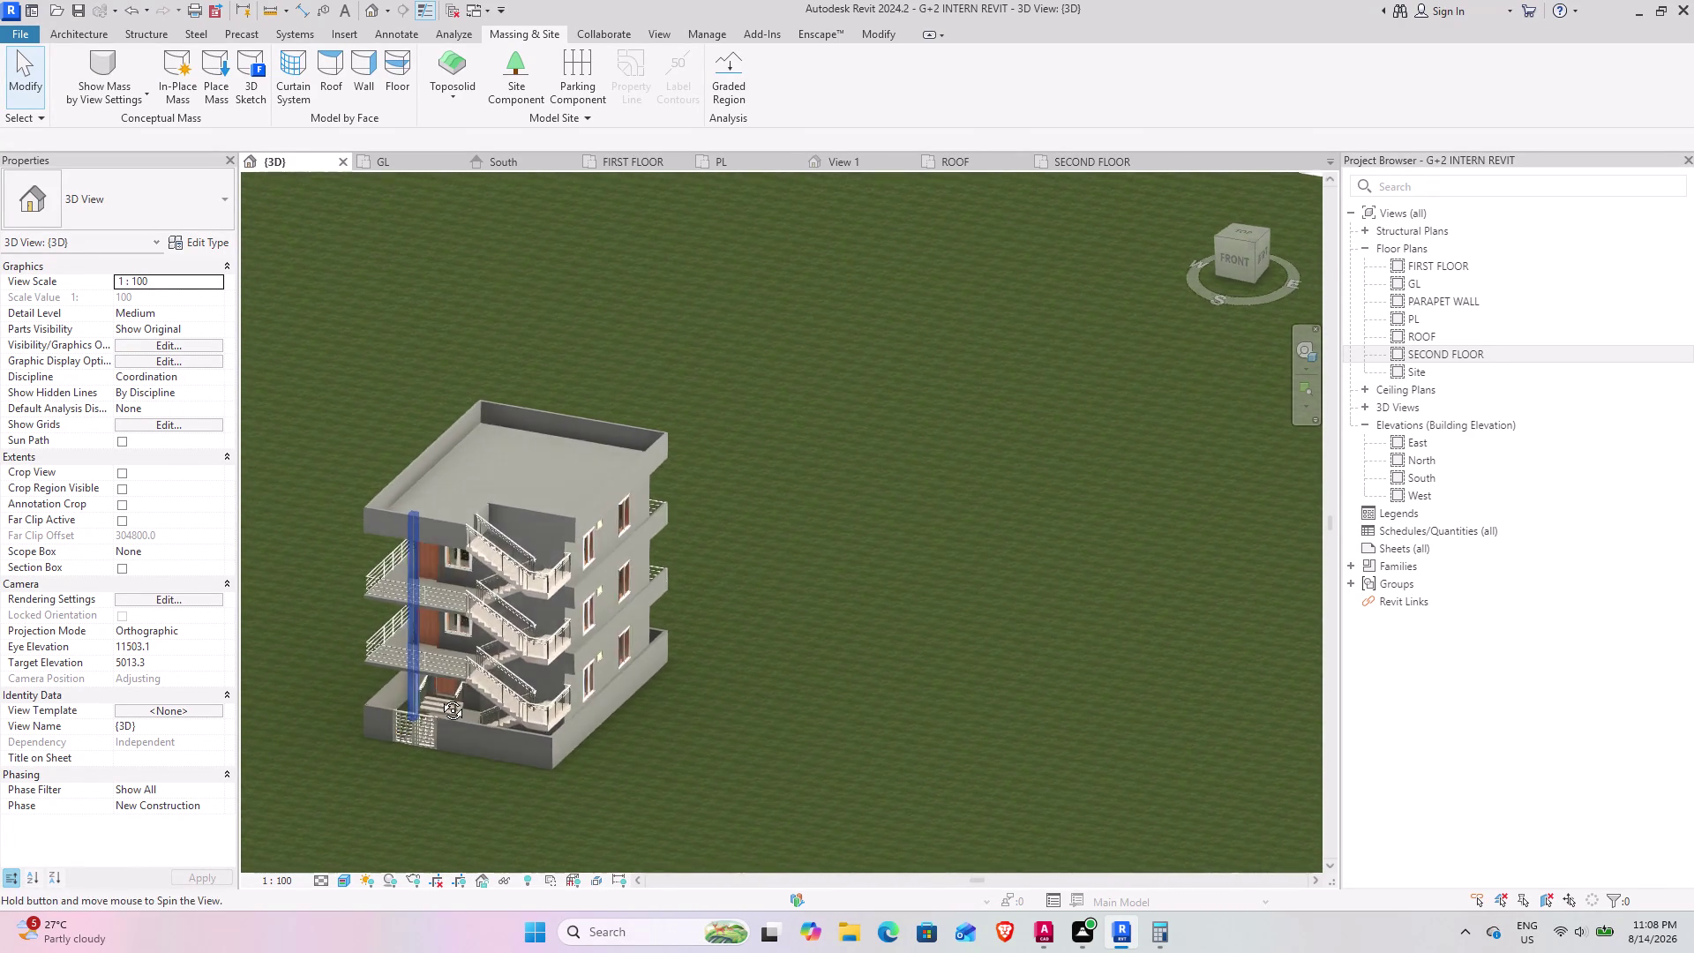
middle_drag(436, 699, 467, 696)
middle_drag(369, 711, 364, 688)
scroll(up, 3)
scroll(up, 3)
middle_drag(463, 659, 481, 663)
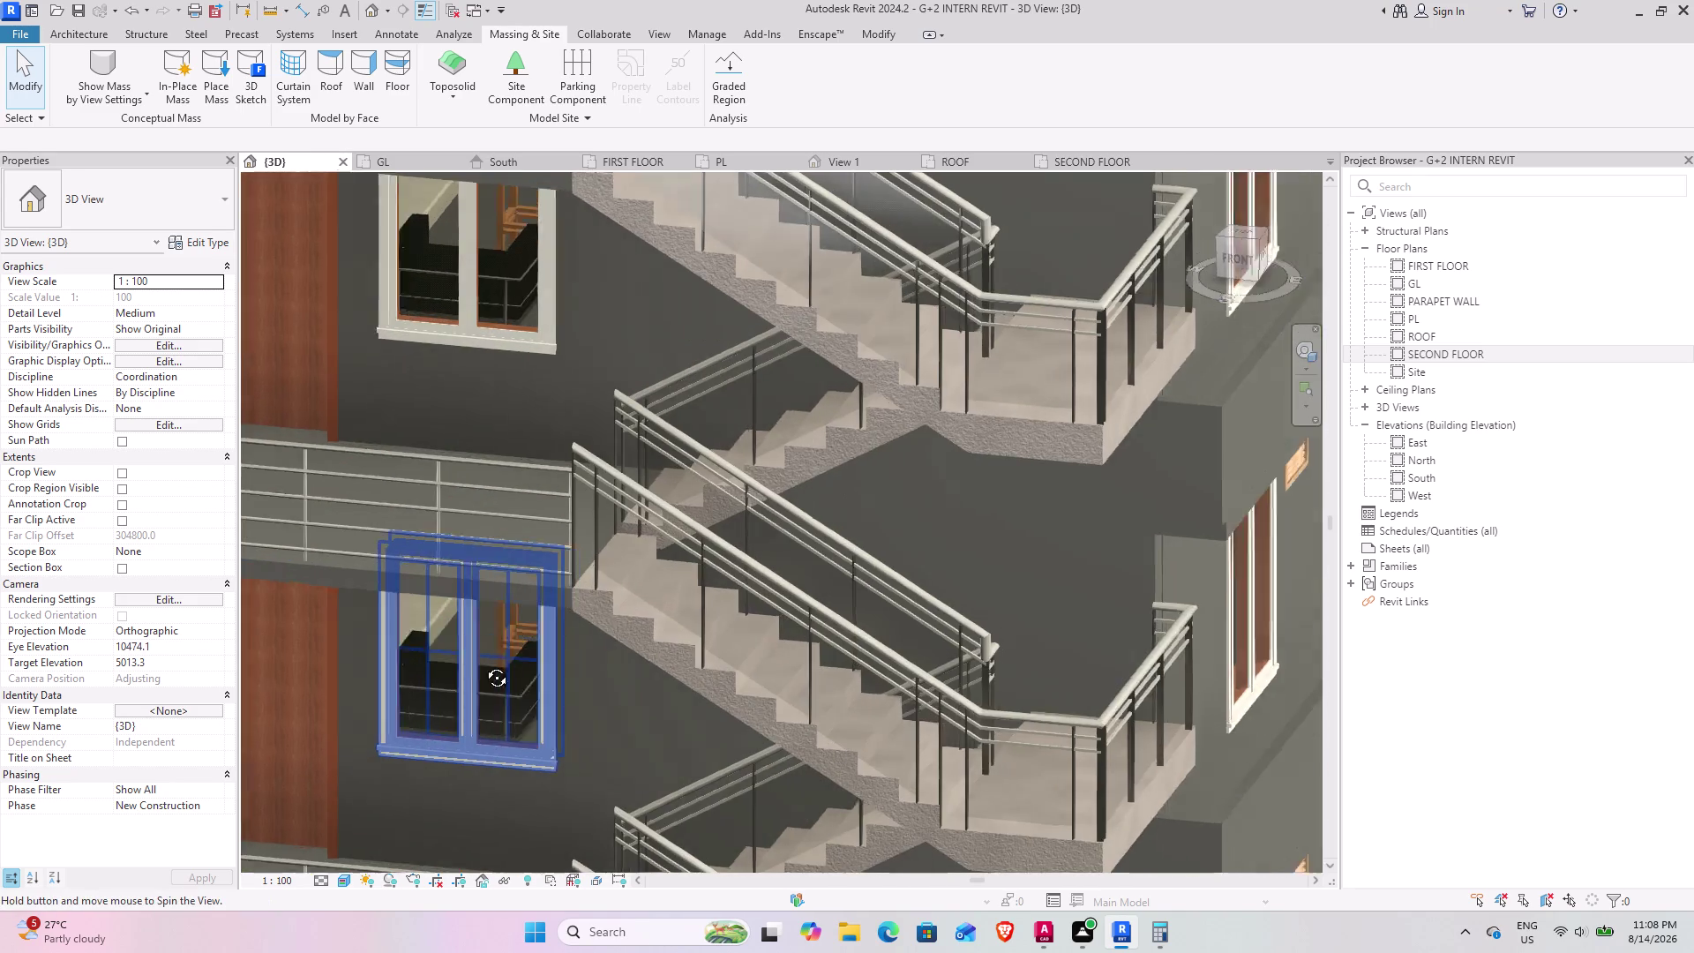
middle_drag(481, 664, 385, 720)
scroll(down, 3)
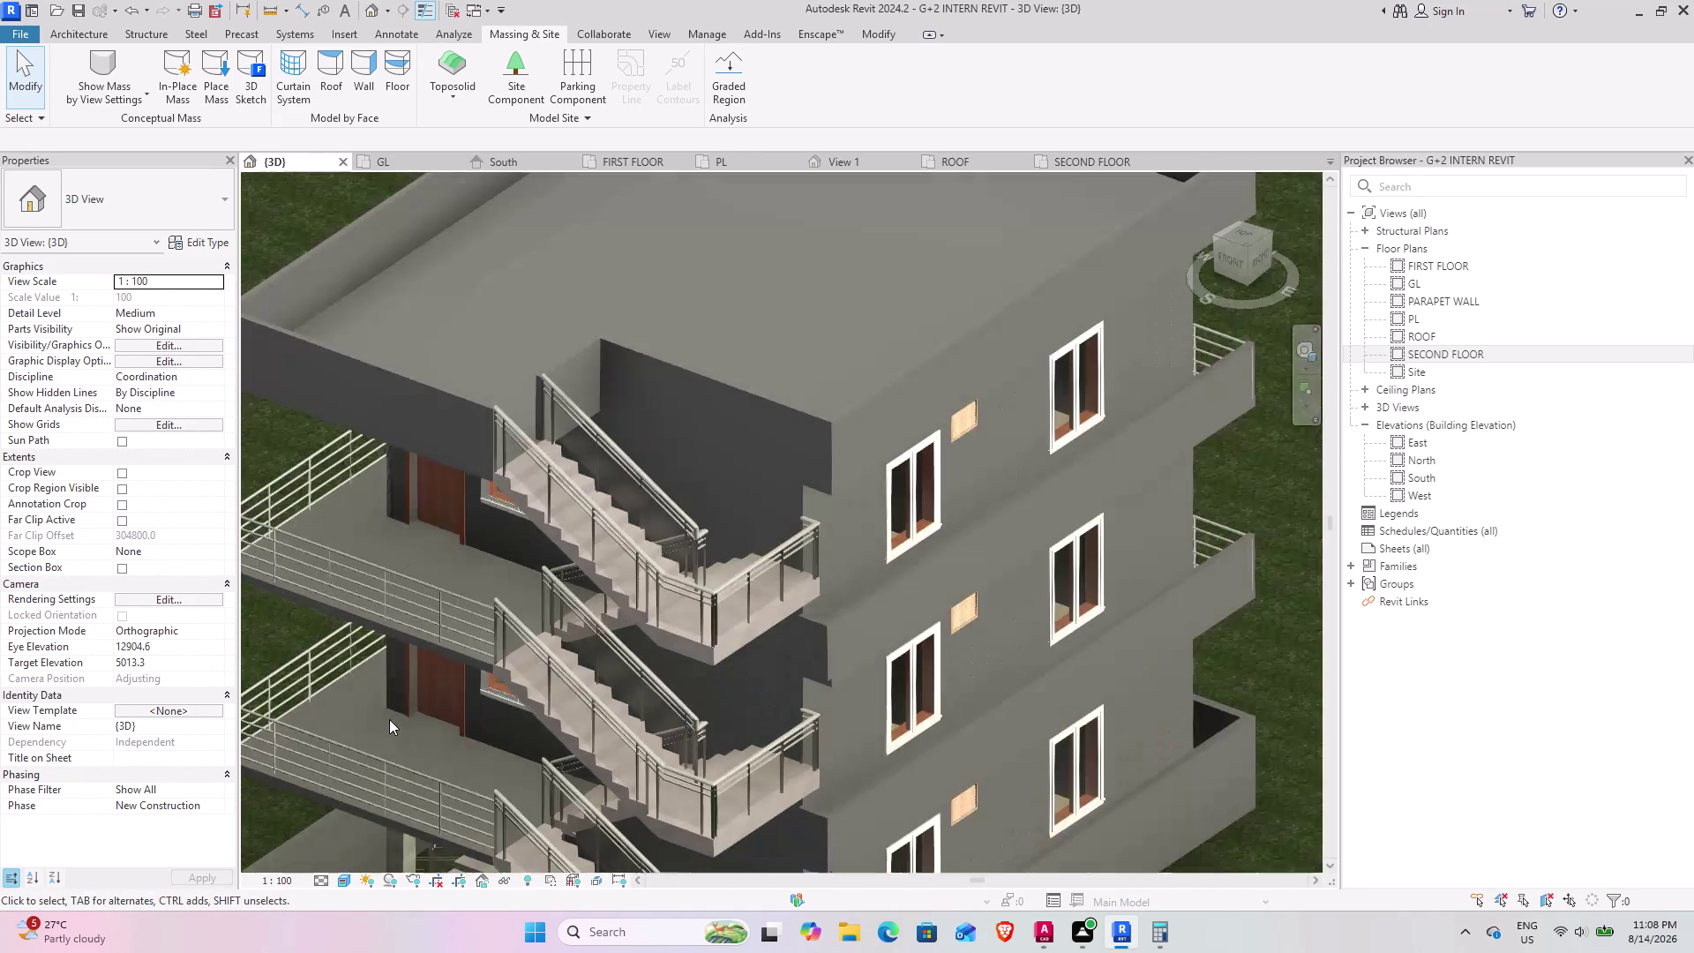
middle_drag(343, 730, 628, 665)
middle_drag(516, 692, 497, 620)
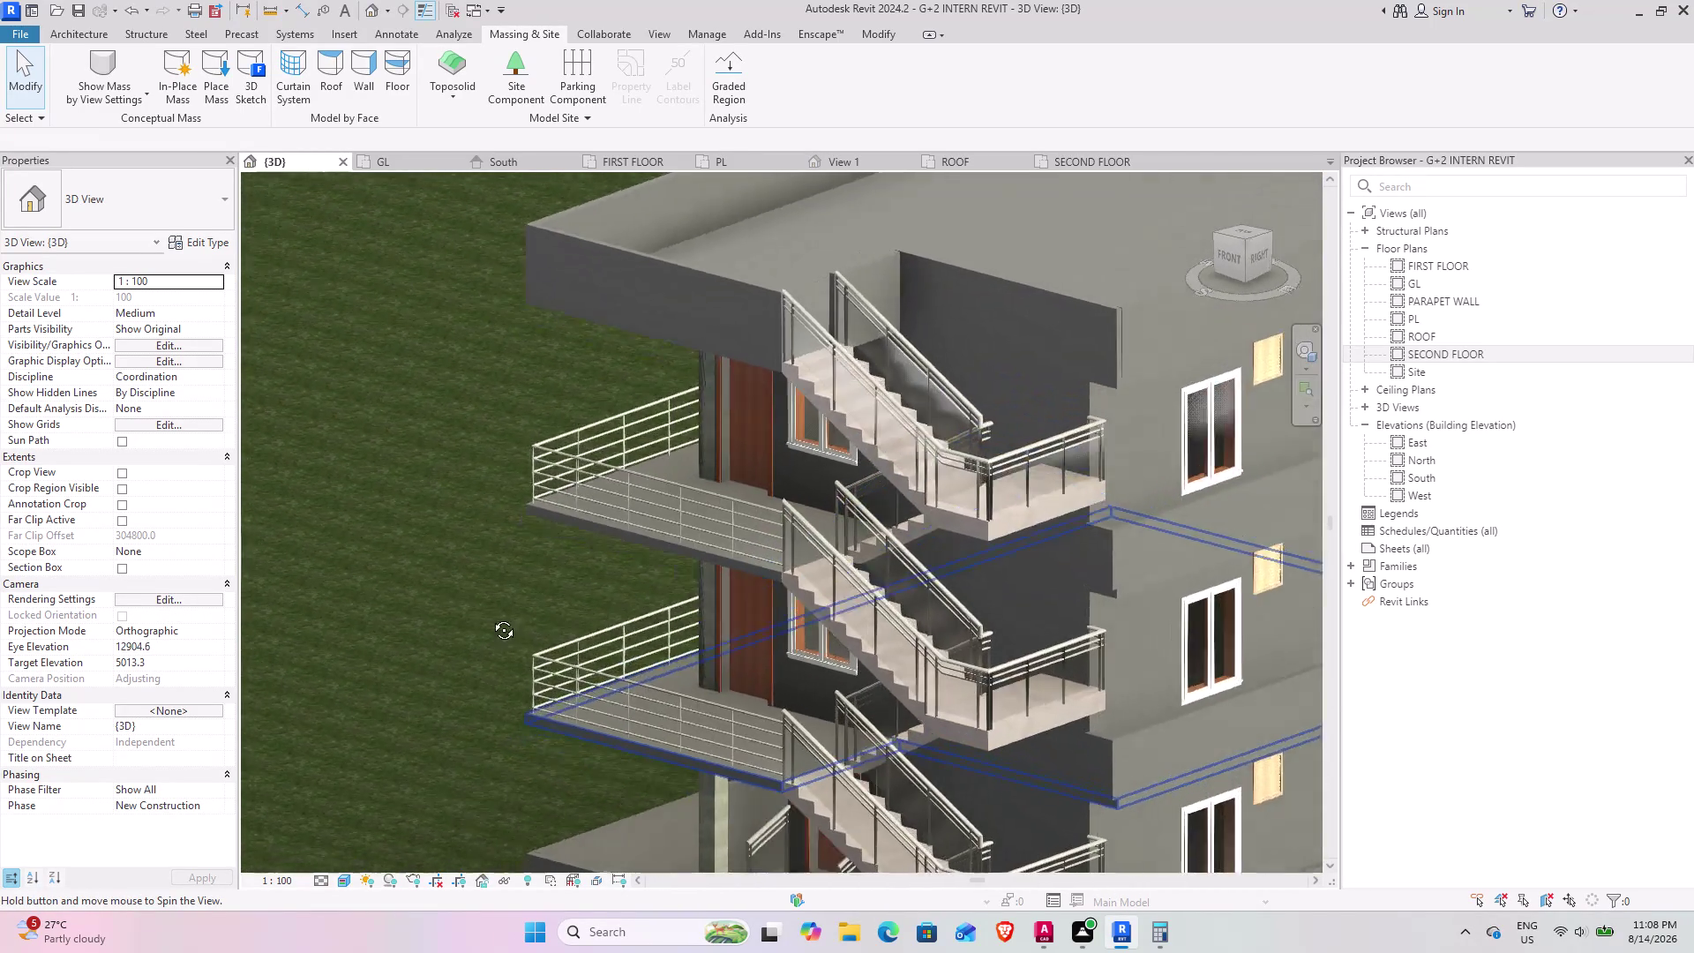
middle_drag(496, 620, 601, 499)
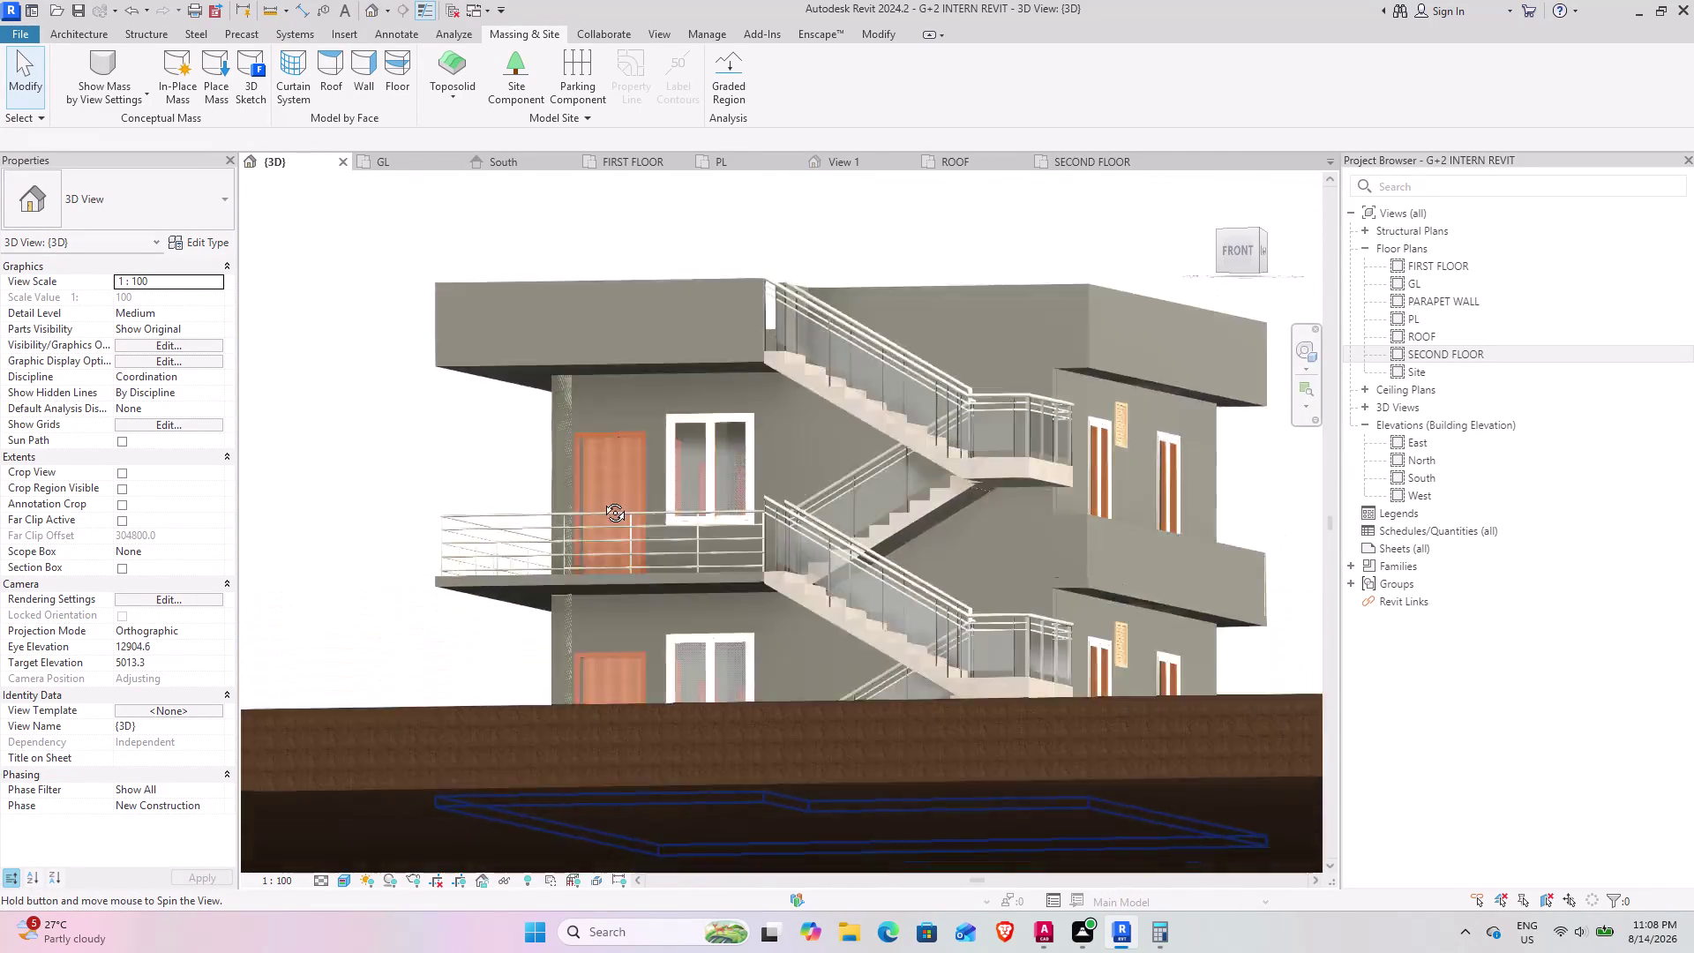
middle_drag(602, 499, 649, 601)
scroll(down, 3)
middle_drag(583, 765, 655, 701)
middle_drag(601, 734, 715, 550)
middle_drag(623, 699, 535, 735)
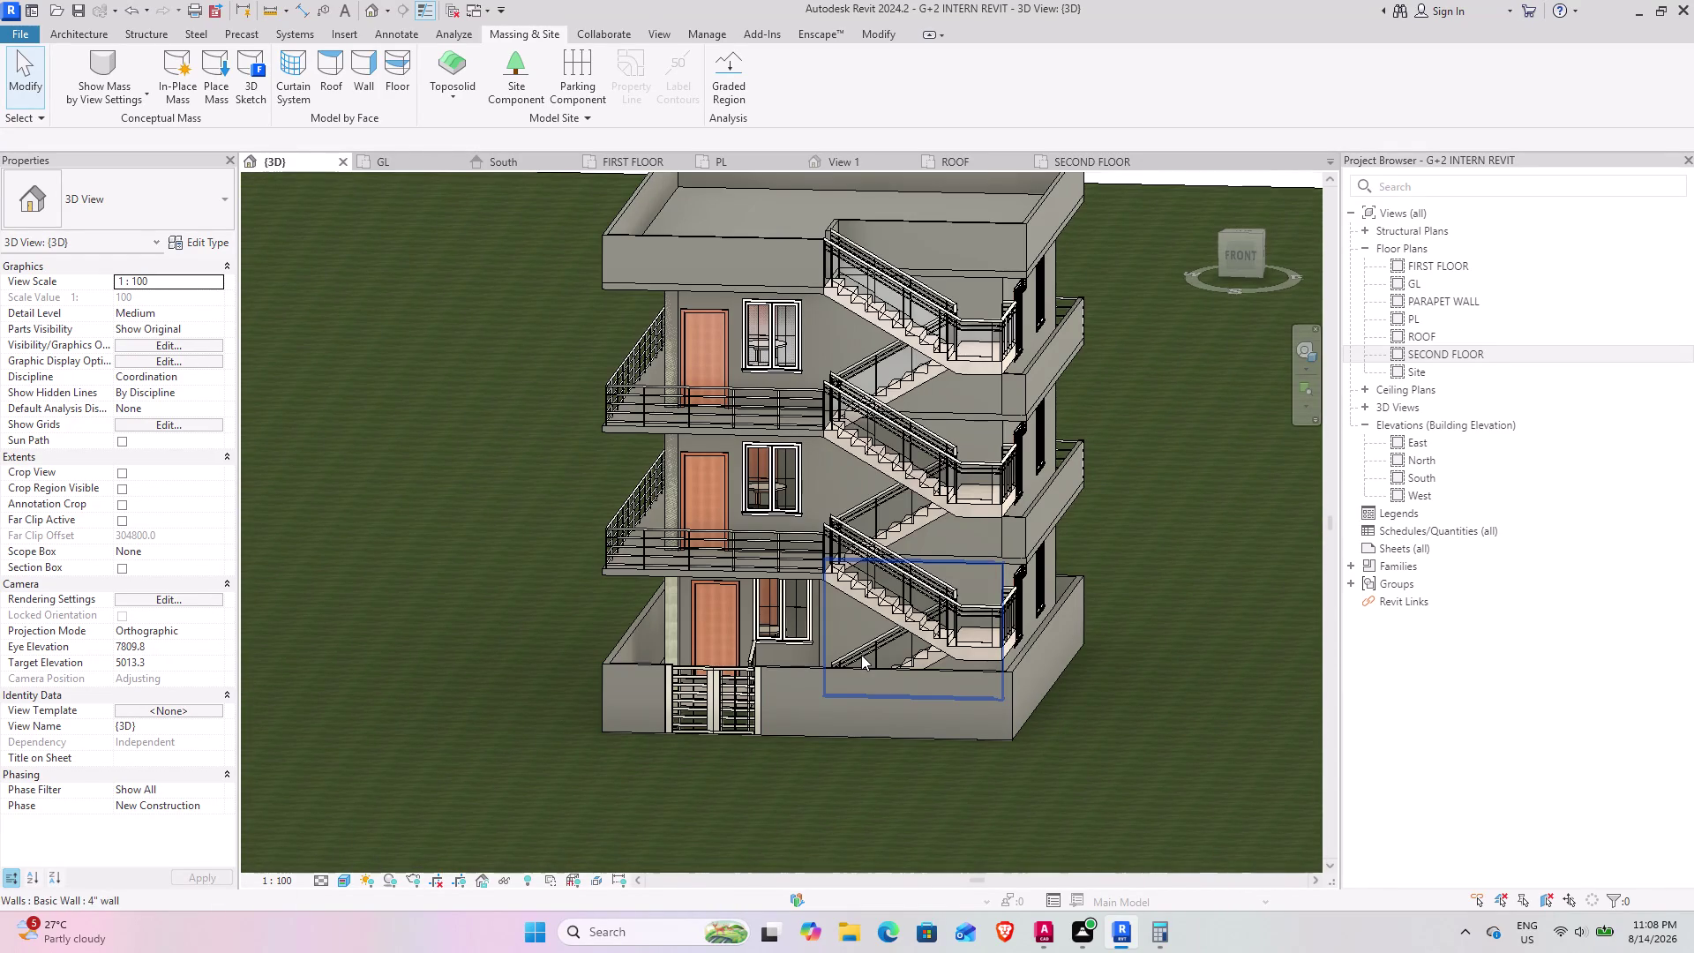
scroll(down, 3)
middle_drag(780, 686, 818, 760)
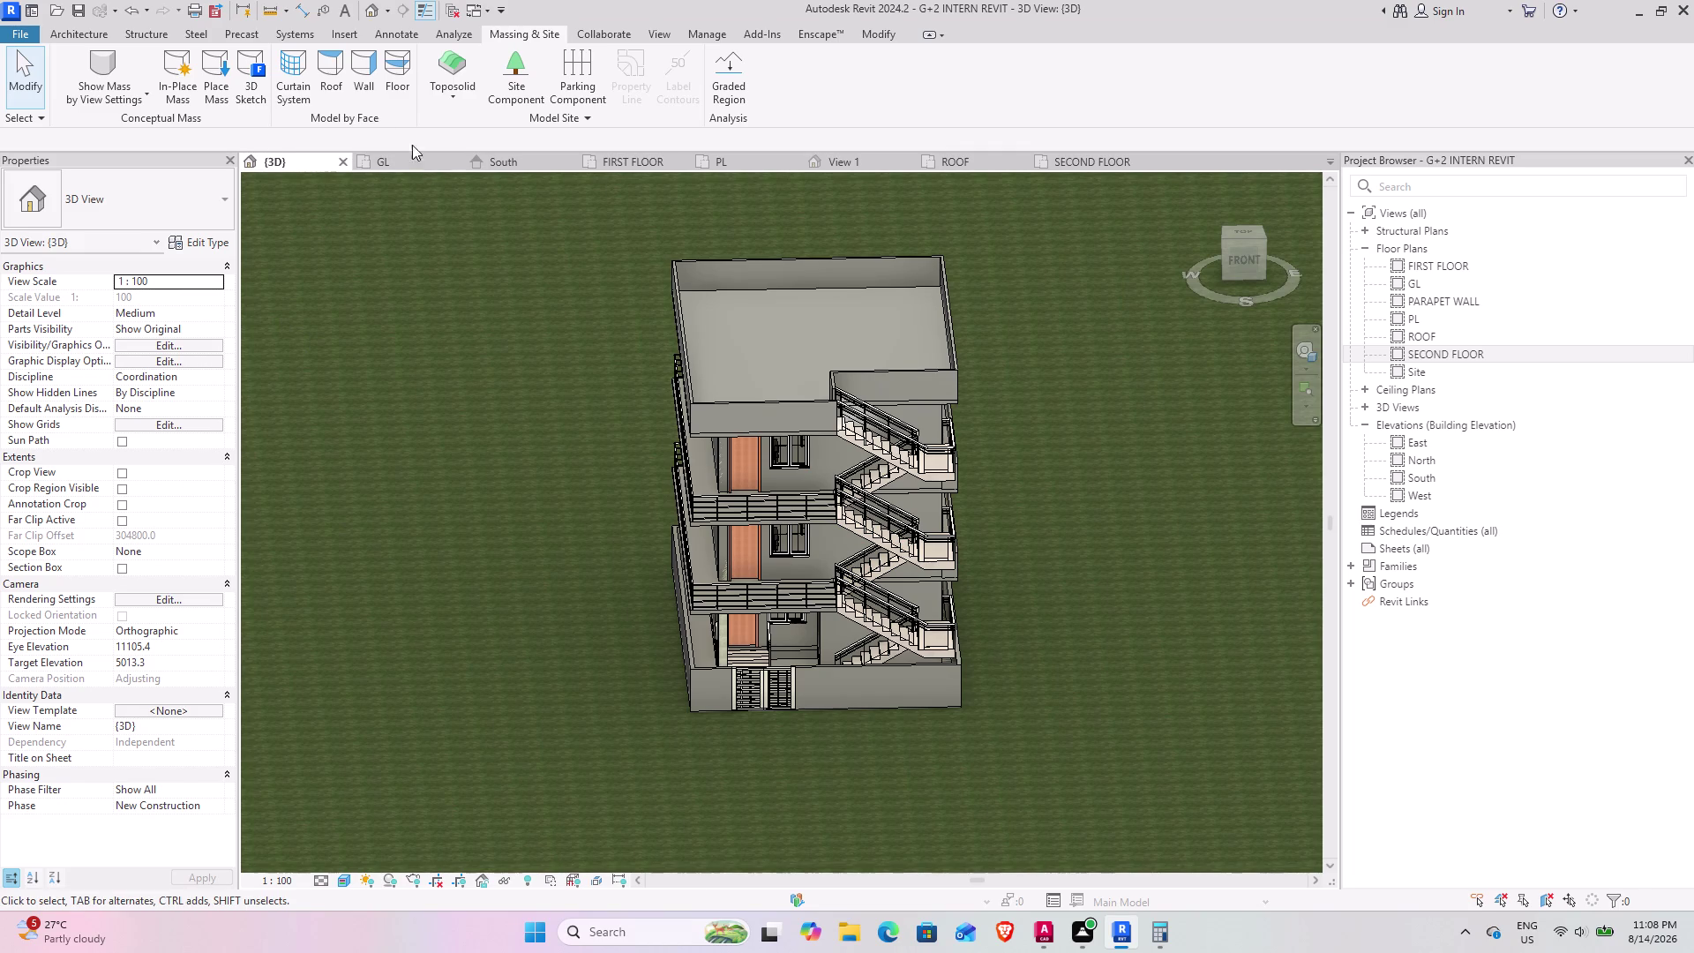
click(406, 69)
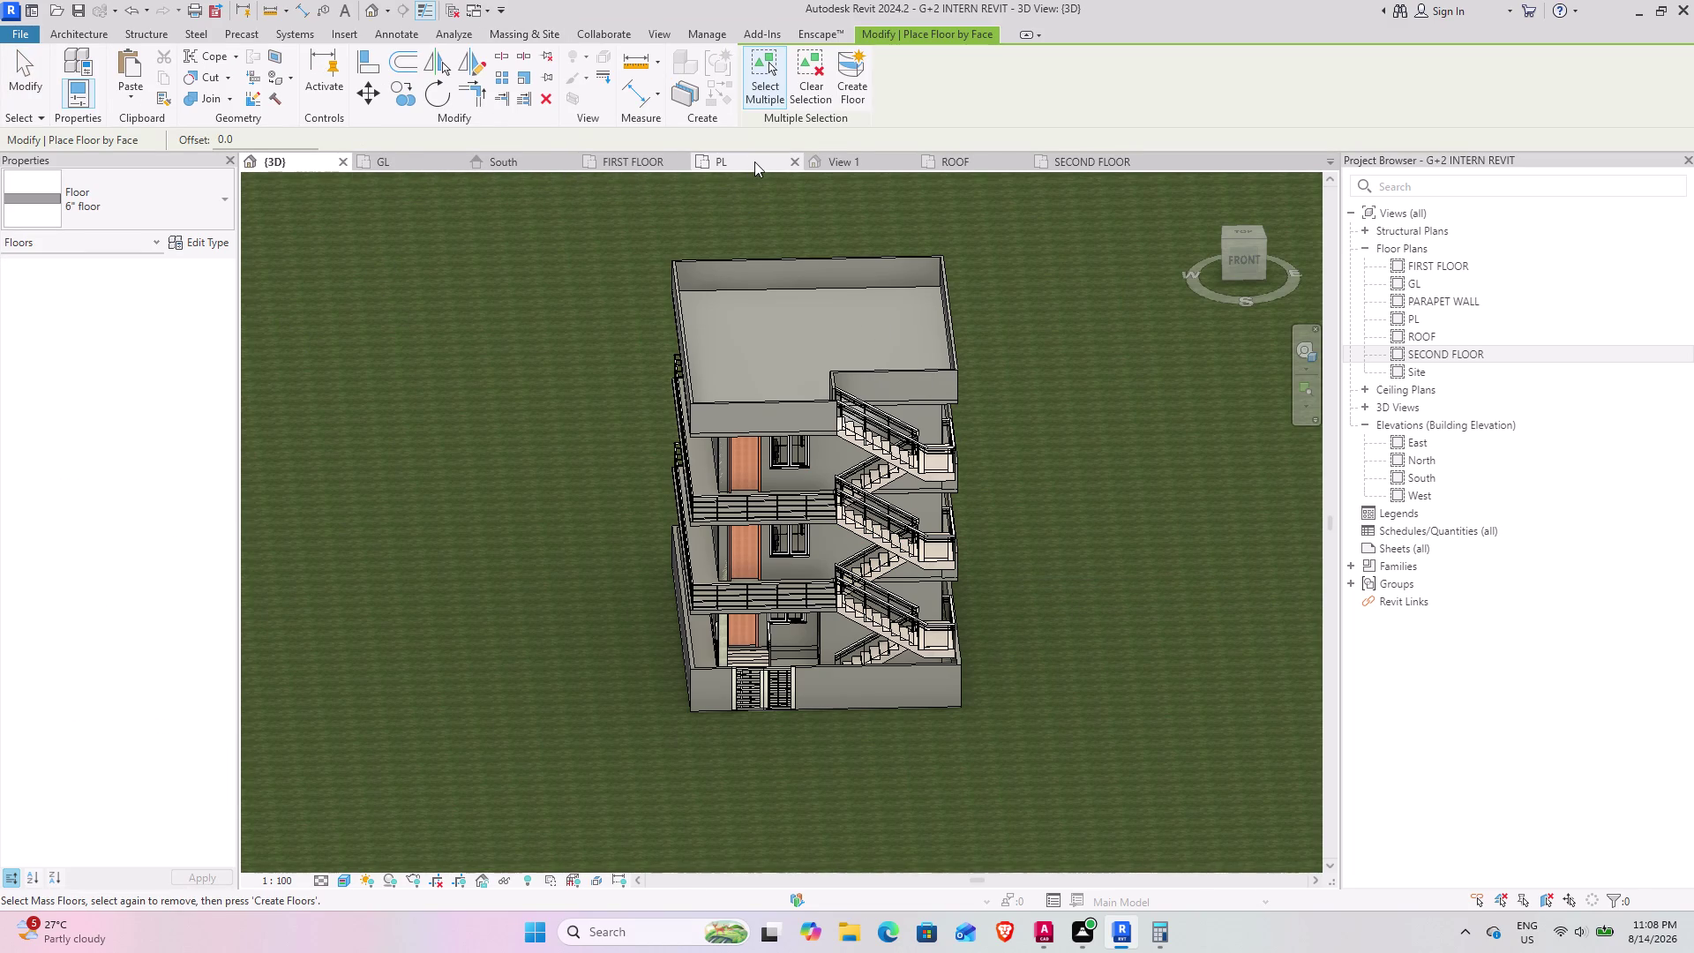
Leave floor-by-face placement on the PL floor plan and show the Massing & Site tools.
click(755, 161)
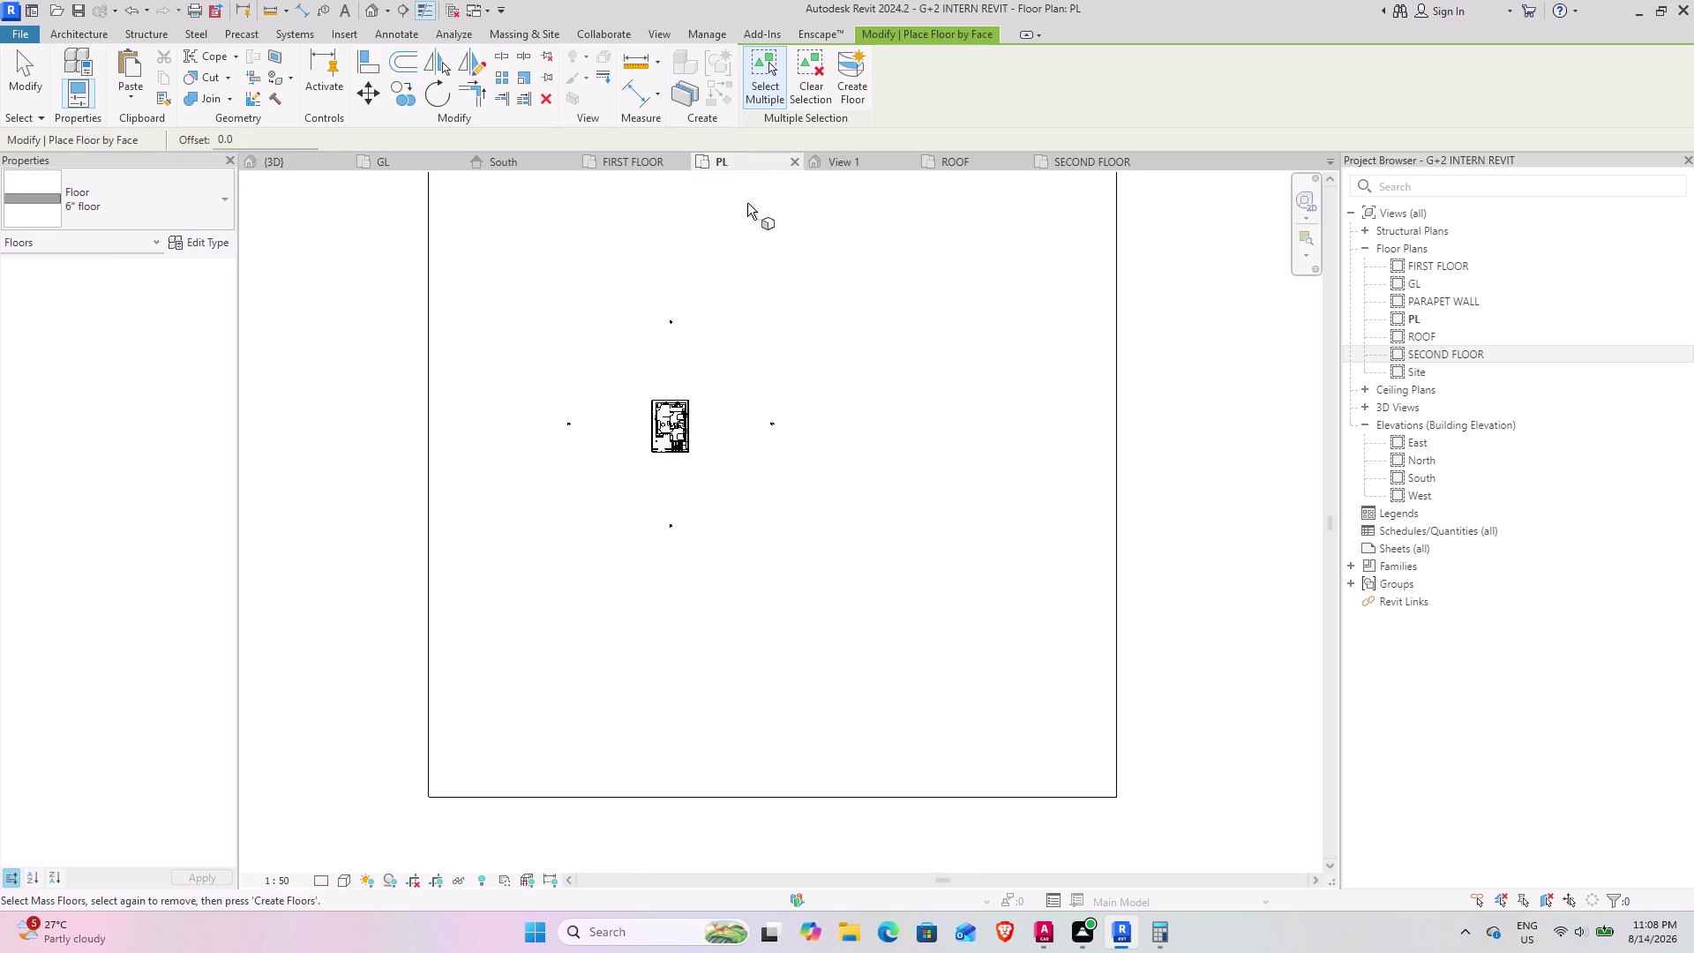
scroll(up, 3)
scroll(up, 3)
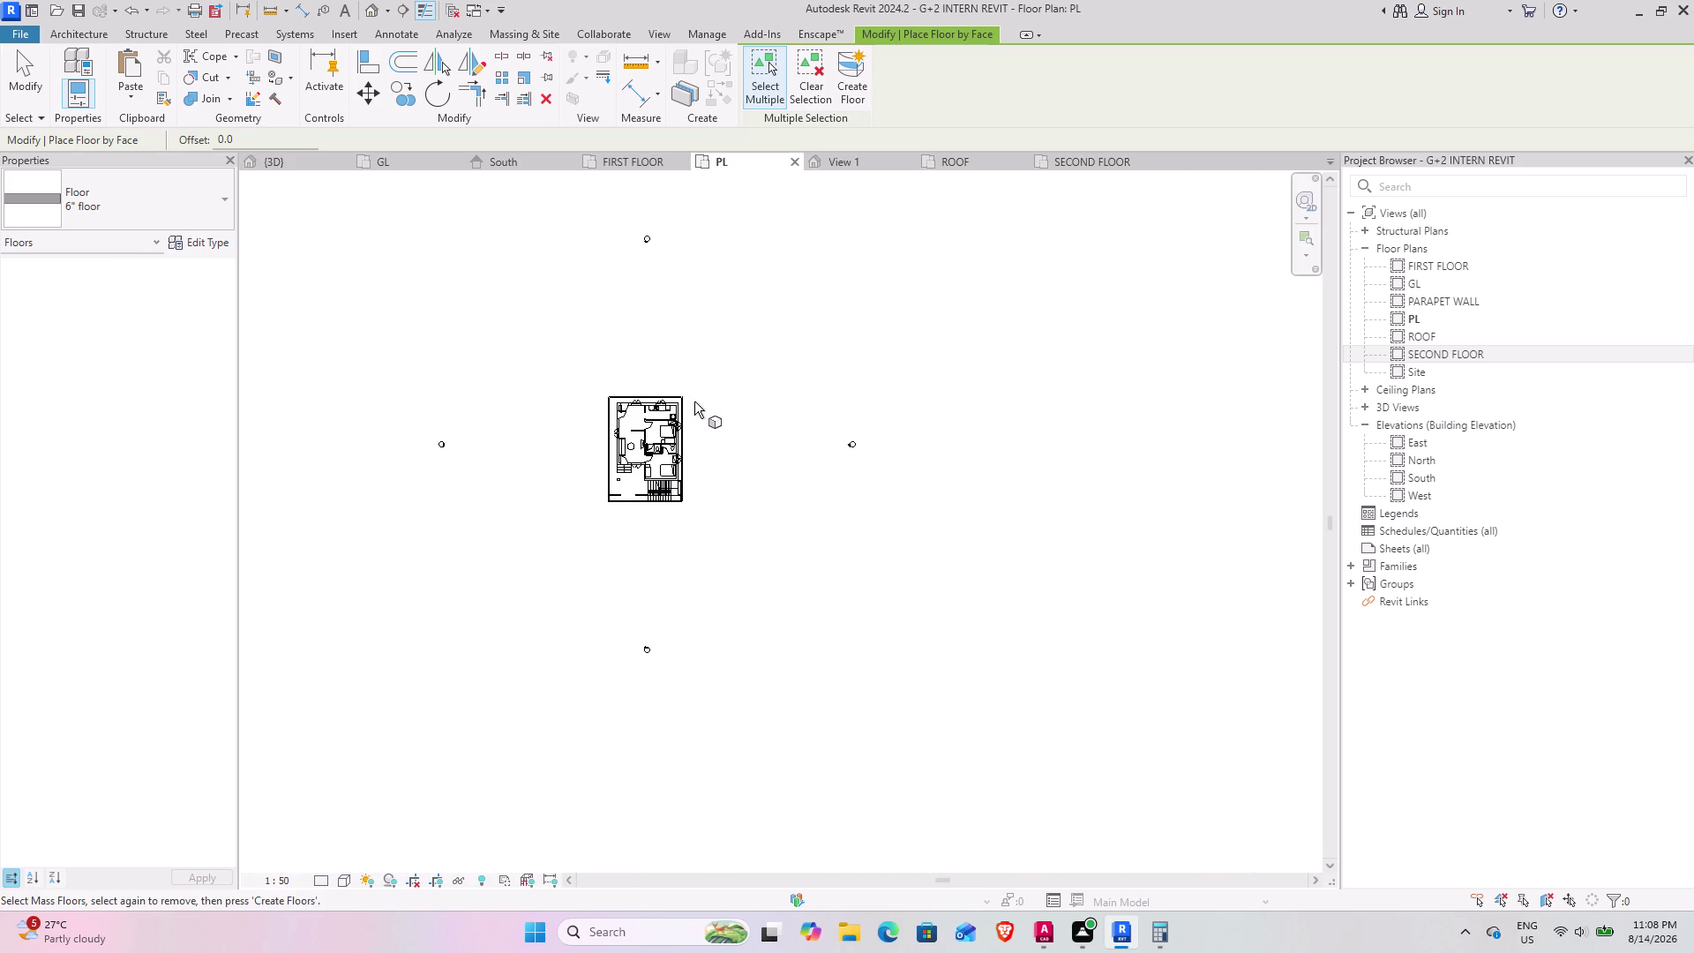
scroll(up, 3)
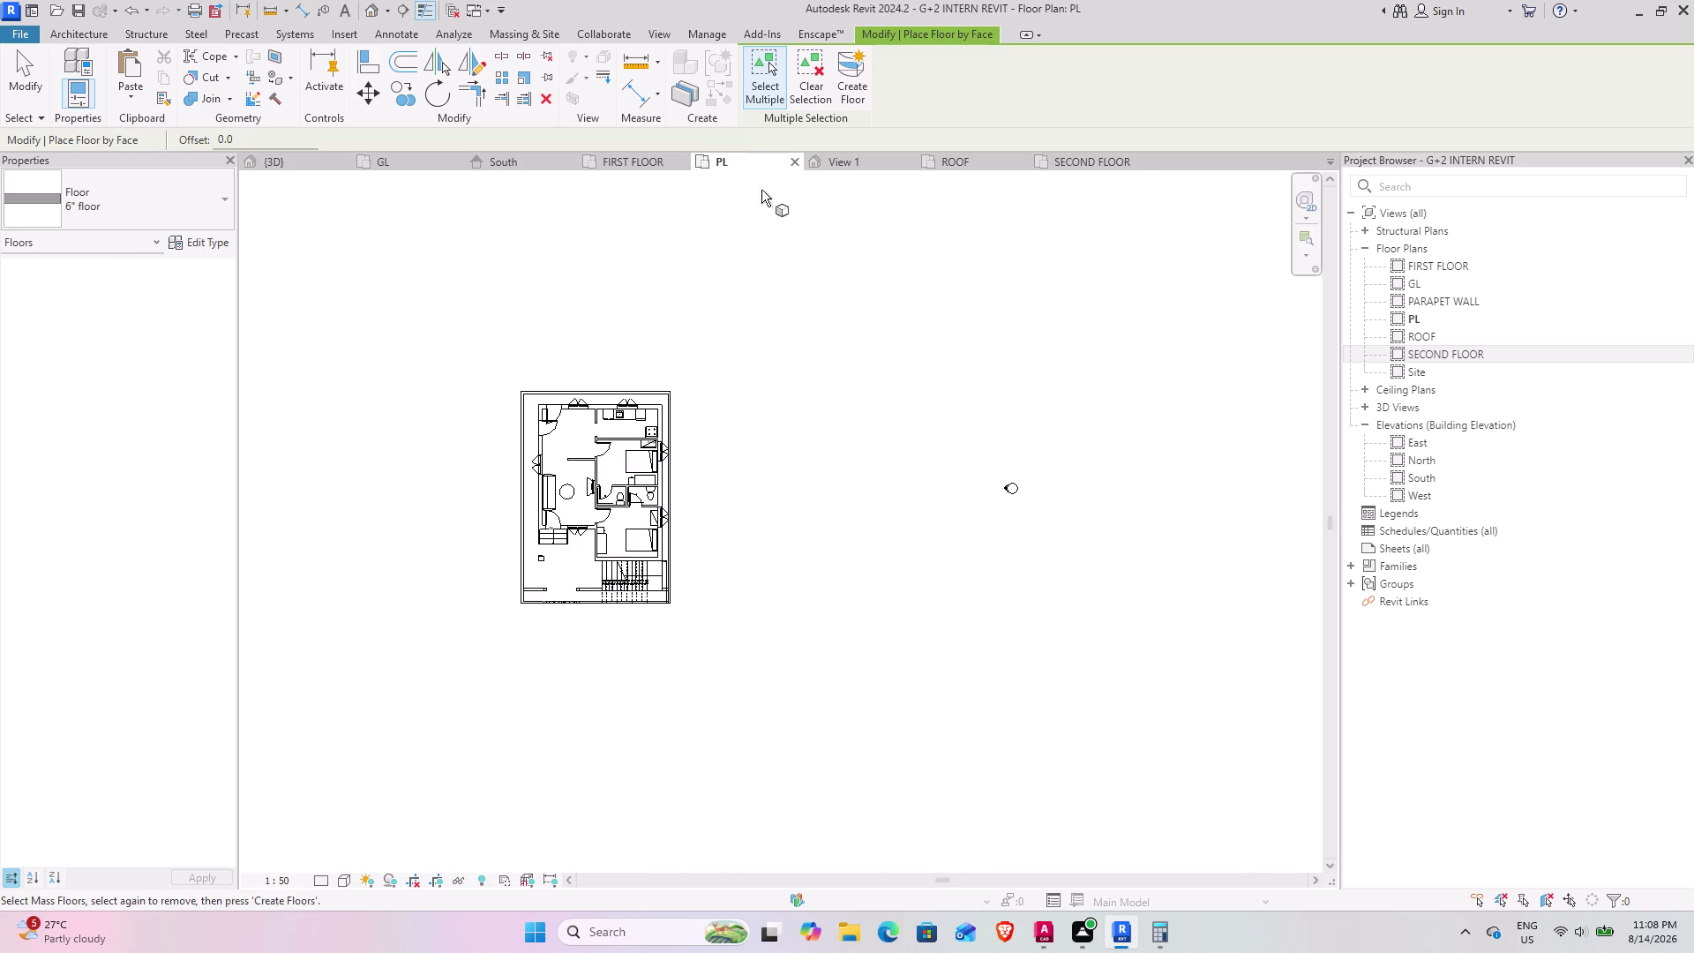
click(852, 83)
click(839, 95)
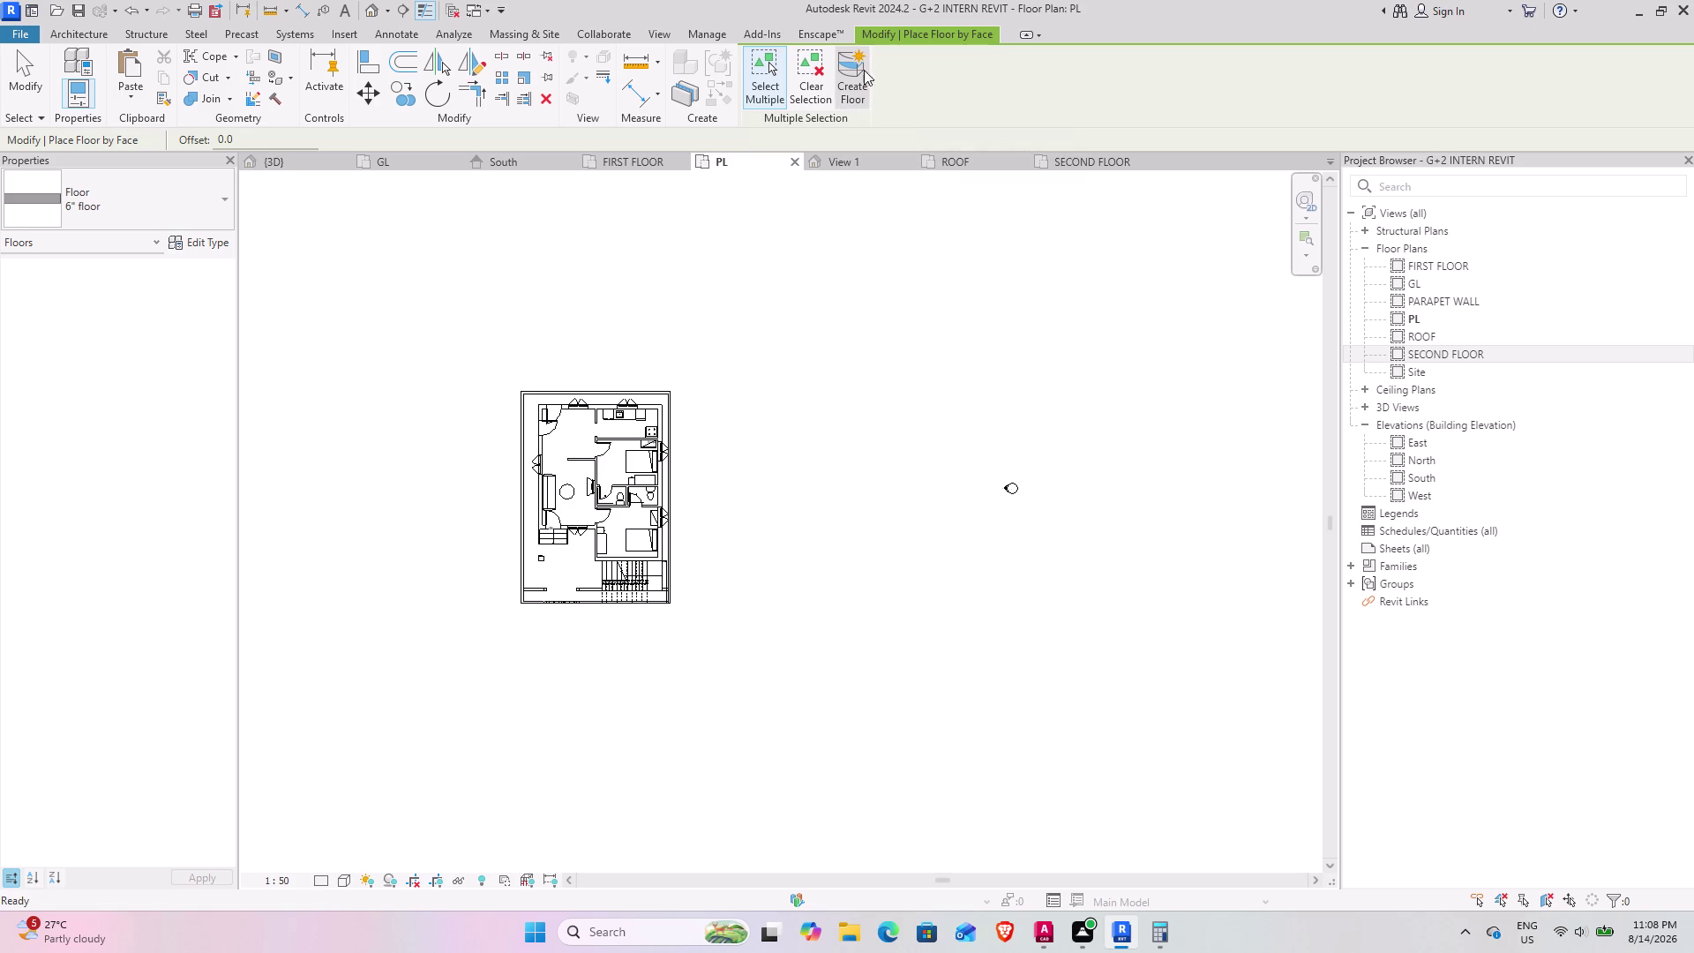
click(871, 56)
click(857, 68)
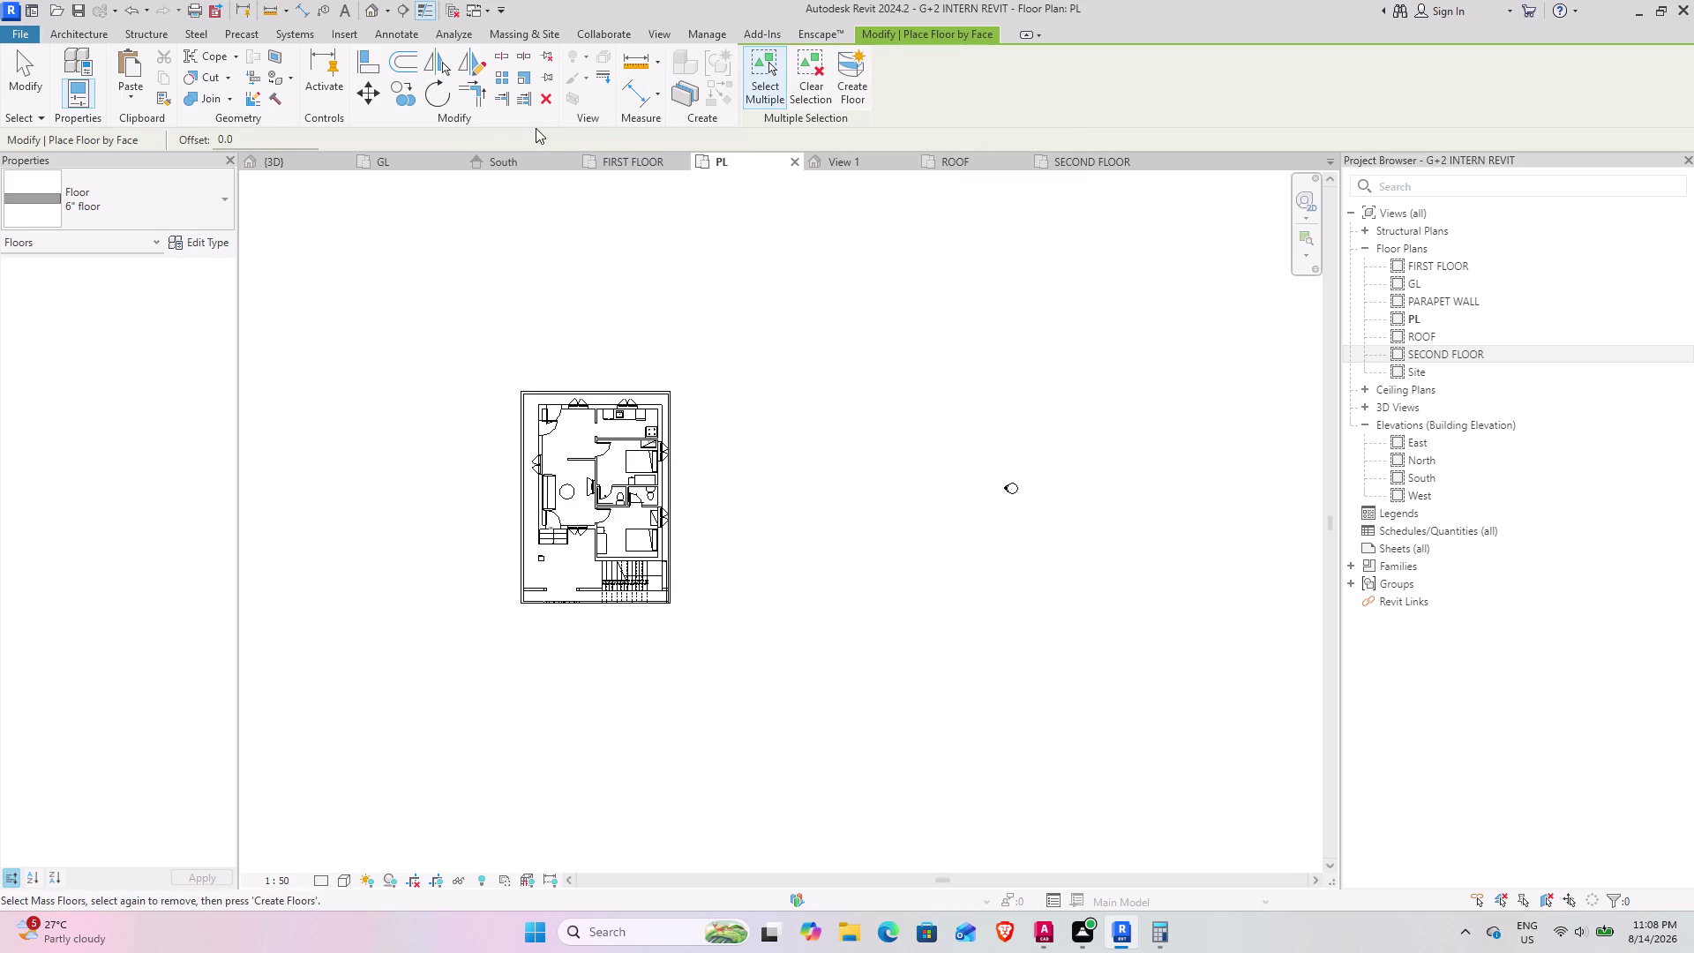
click(23, 57)
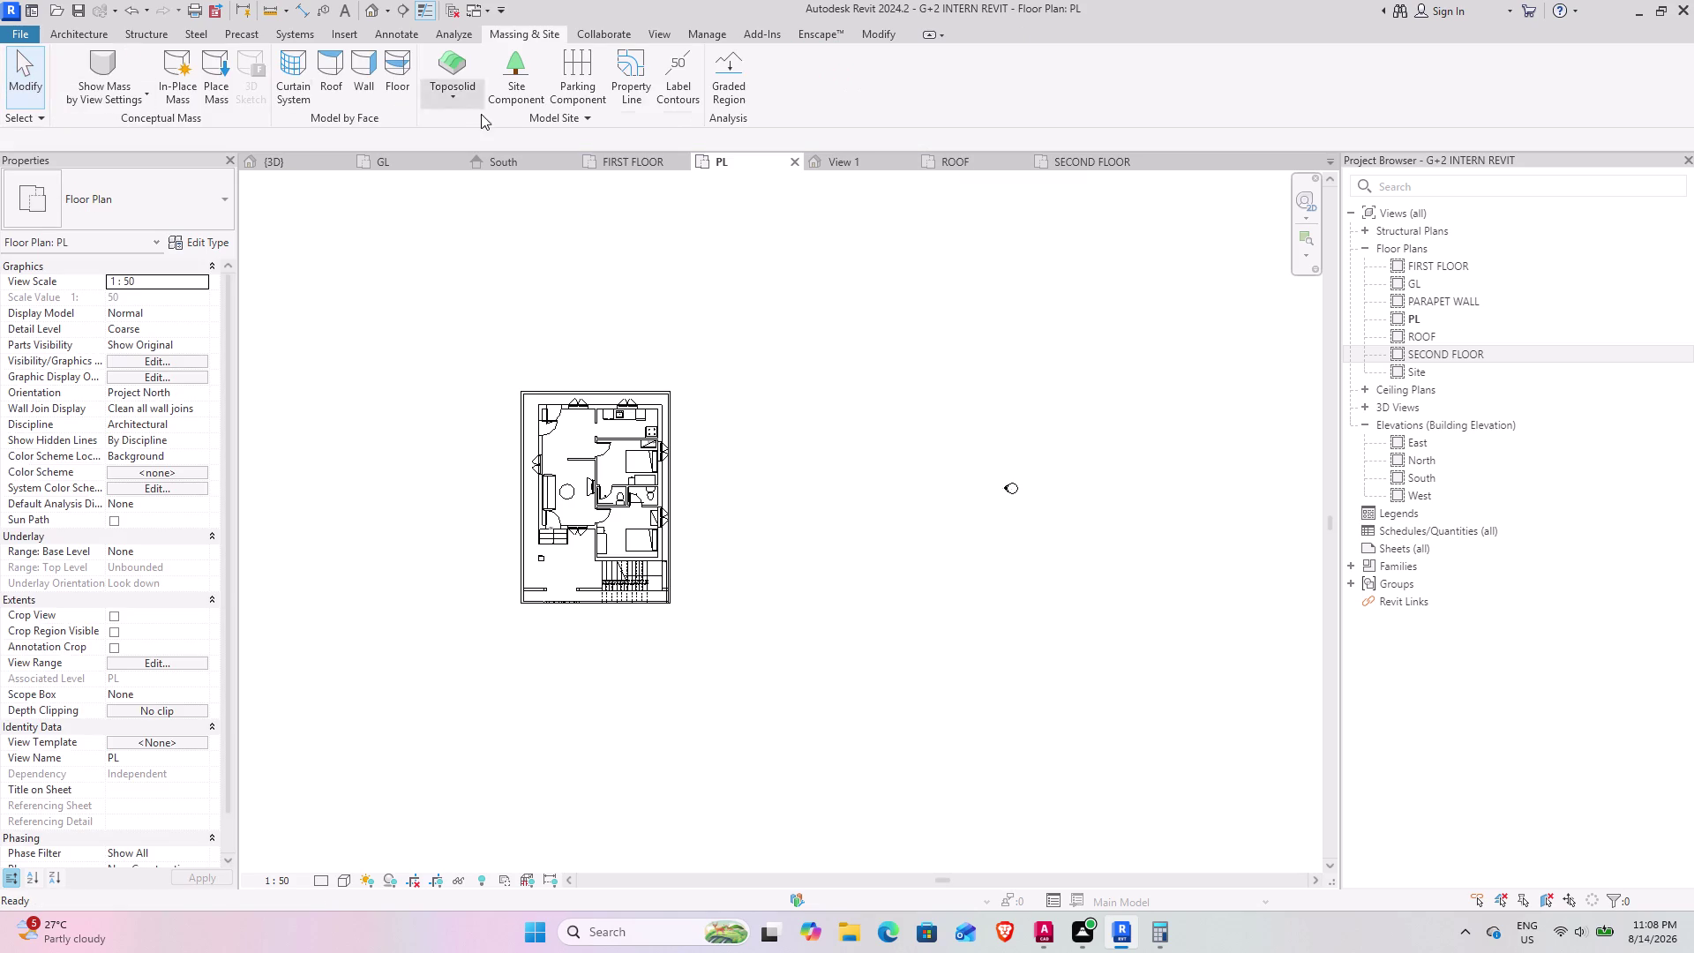
Start an In-Place Mass from the Toposolid dropdown and dismiss the Show Mass Enabled notice.
click(471, 101)
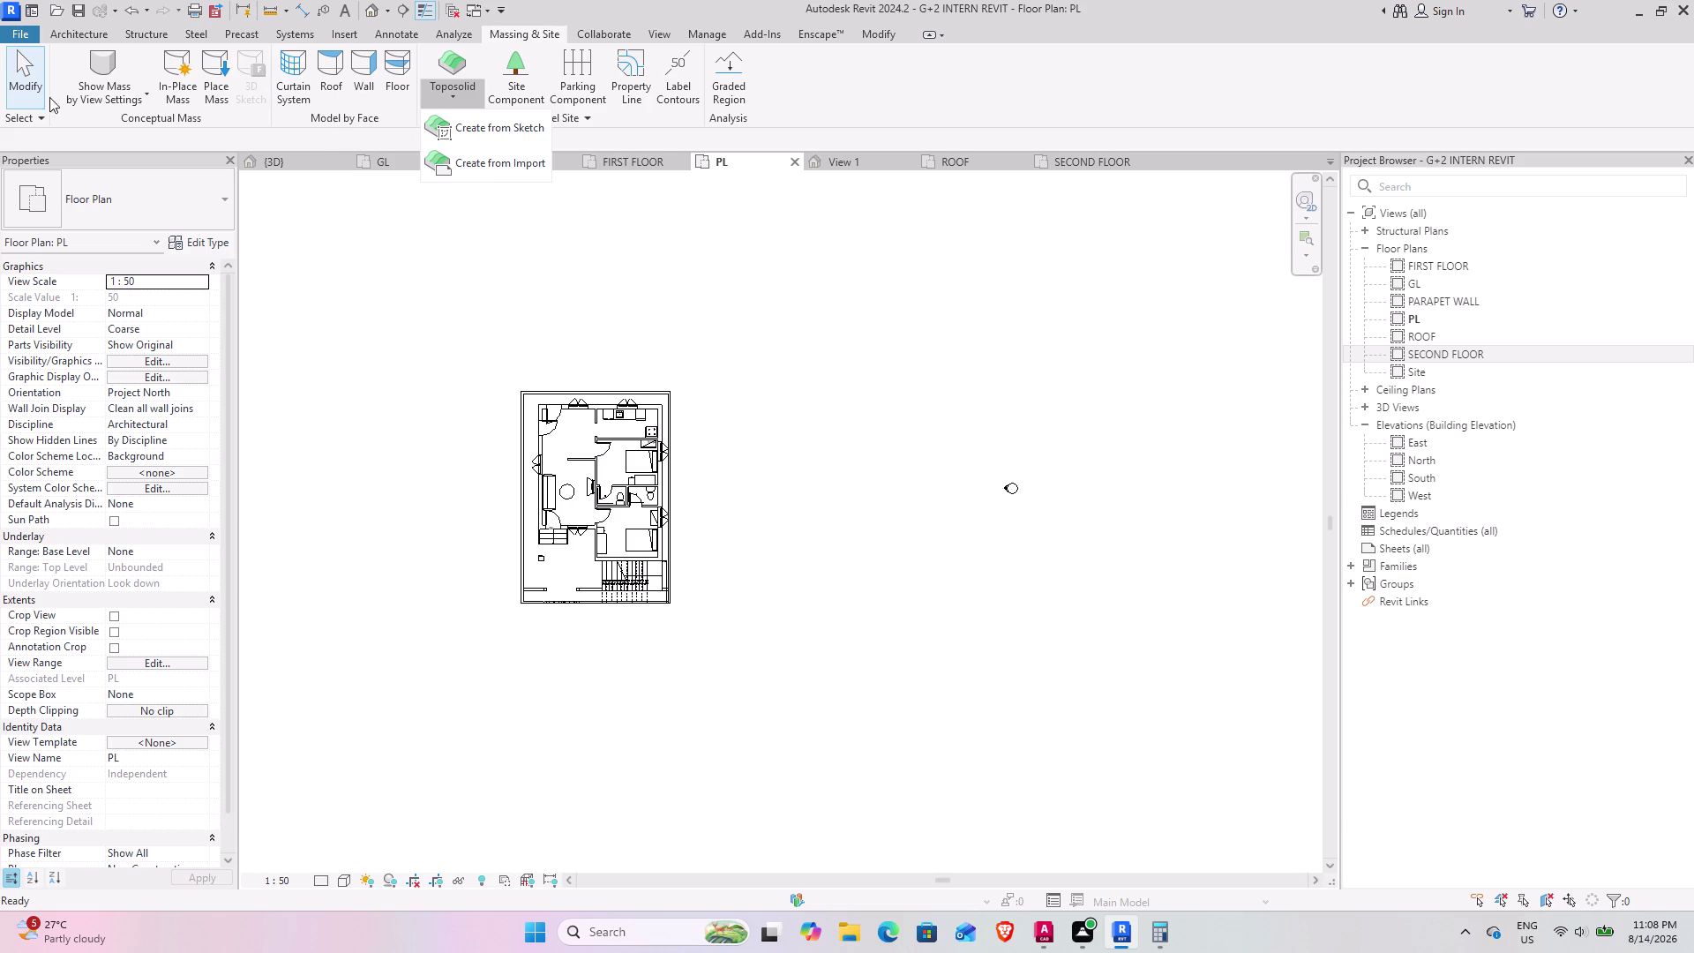
click(186, 72)
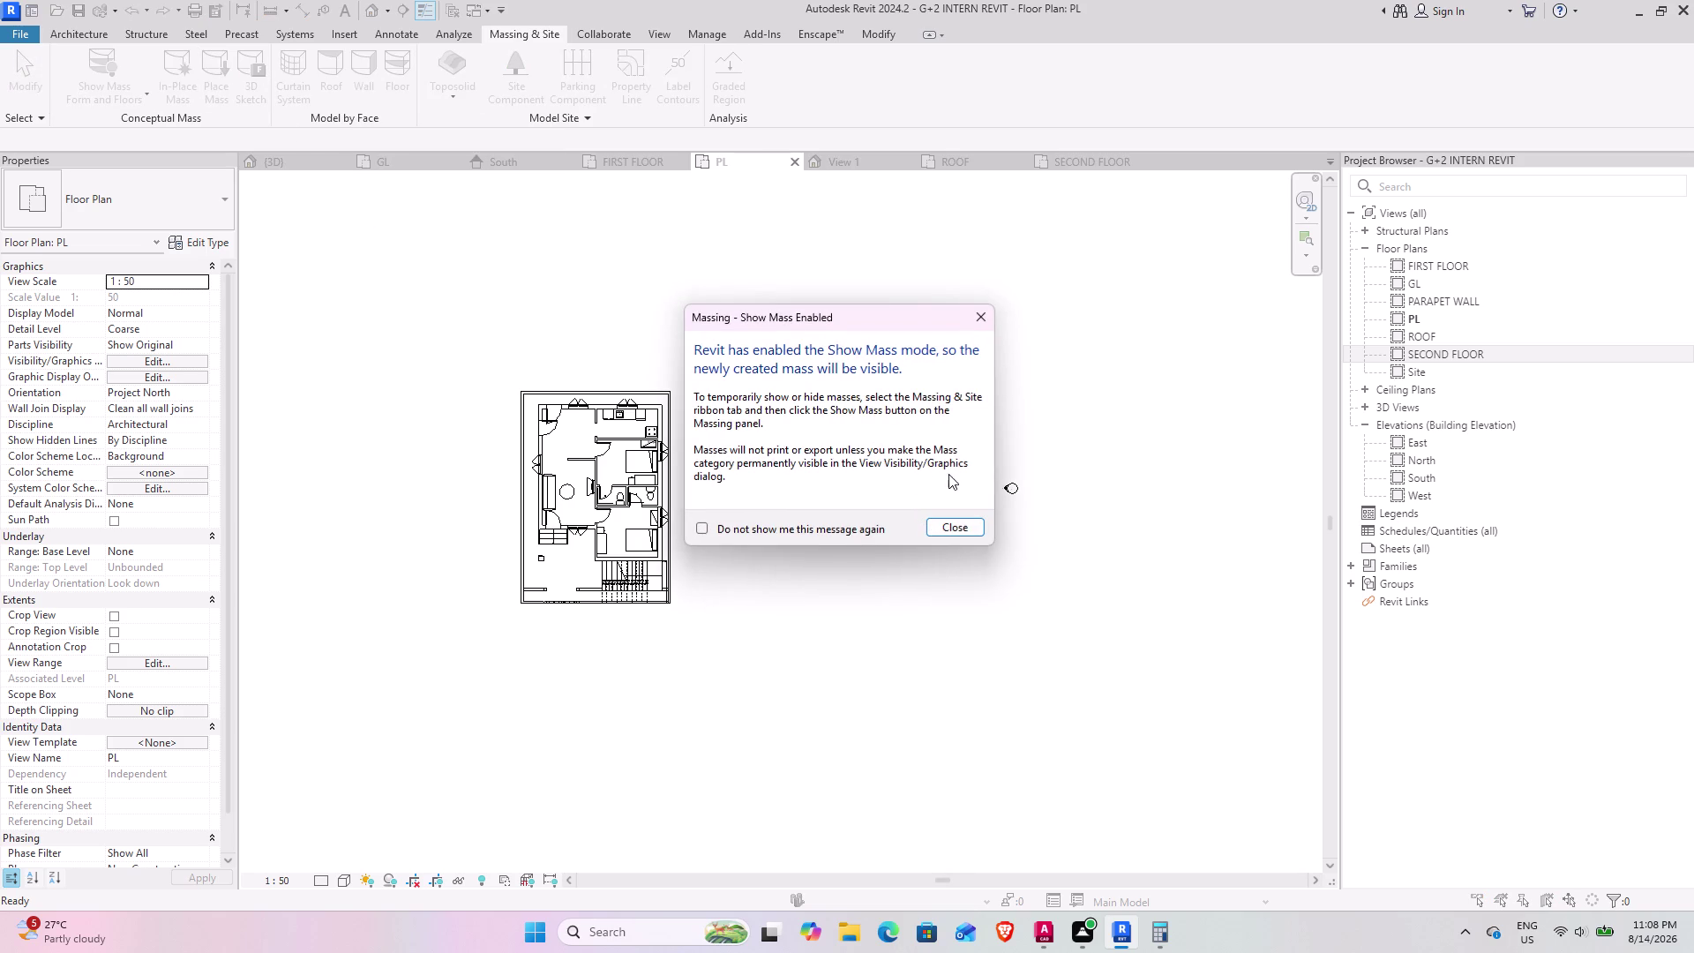
click(951, 531)
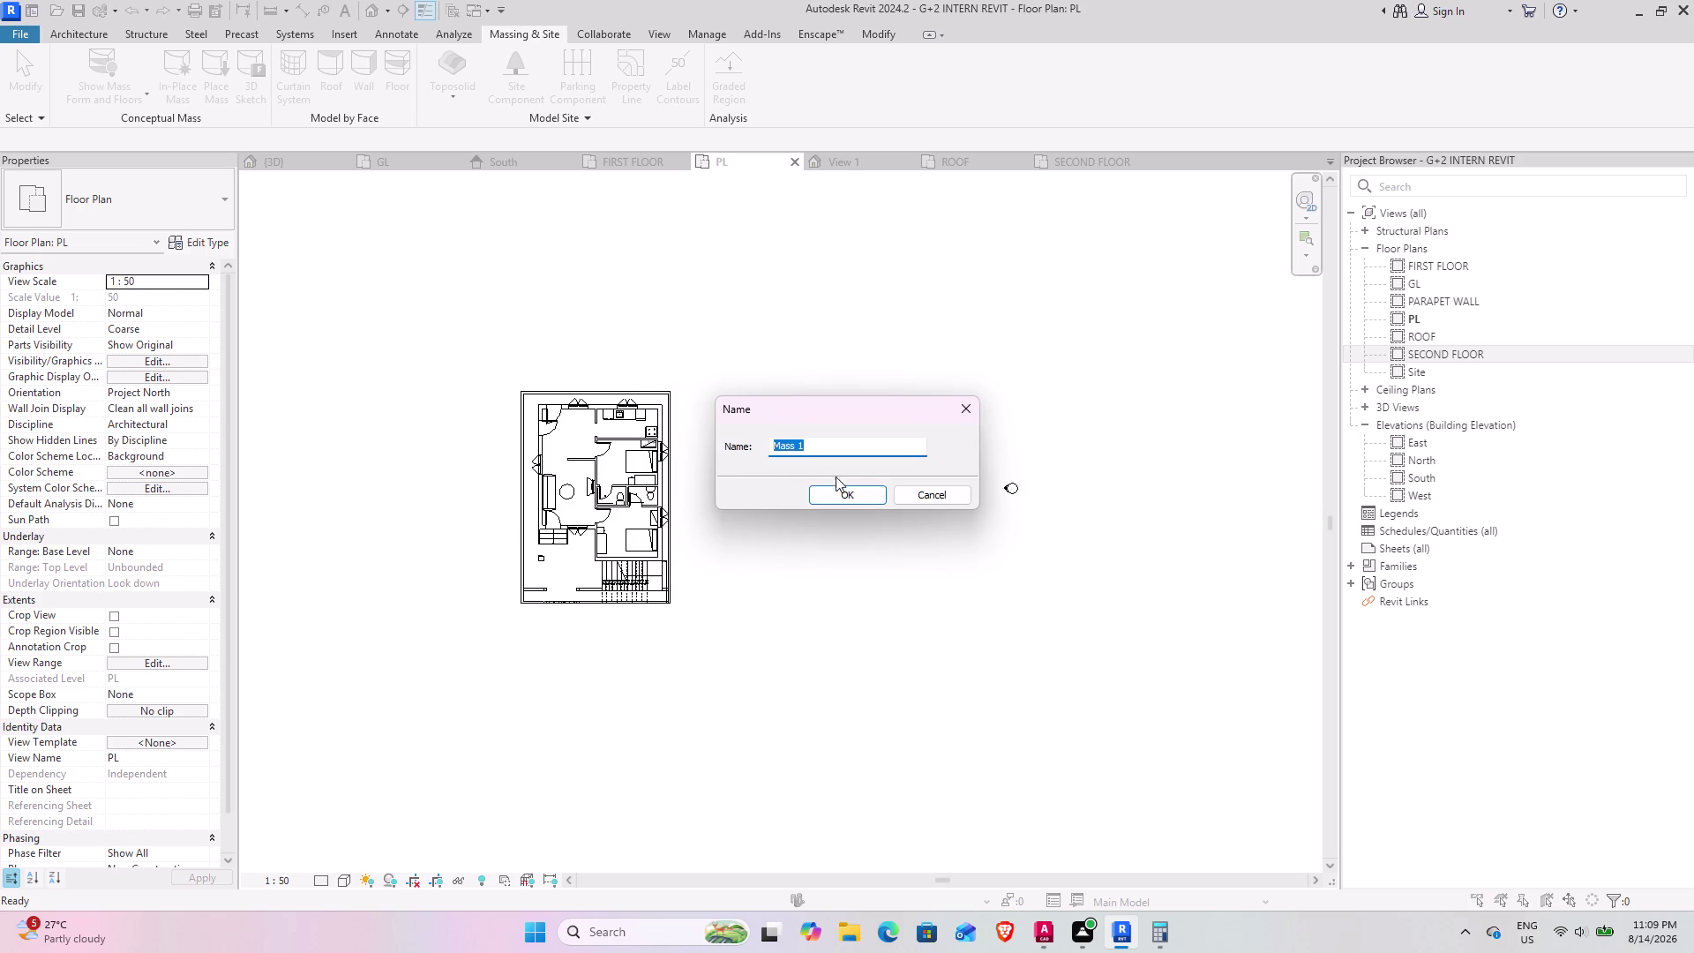
Keep the default mass name Mass 1 and pick the rectangle model-line tool.
click(844, 497)
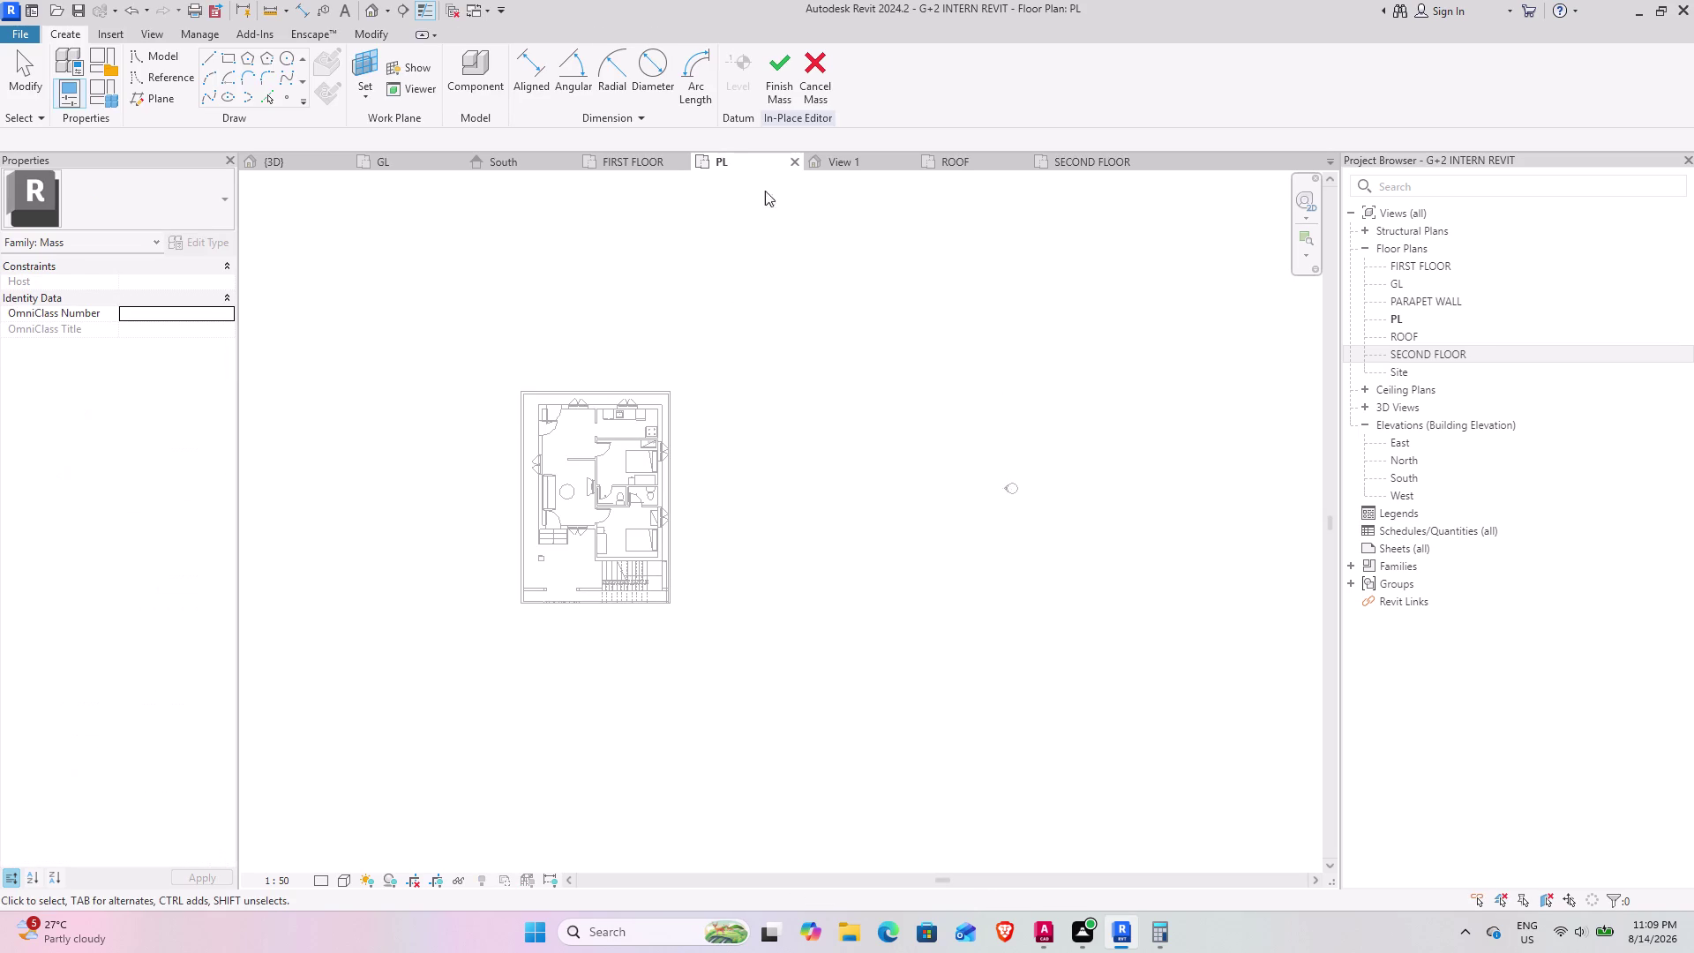
click(230, 62)
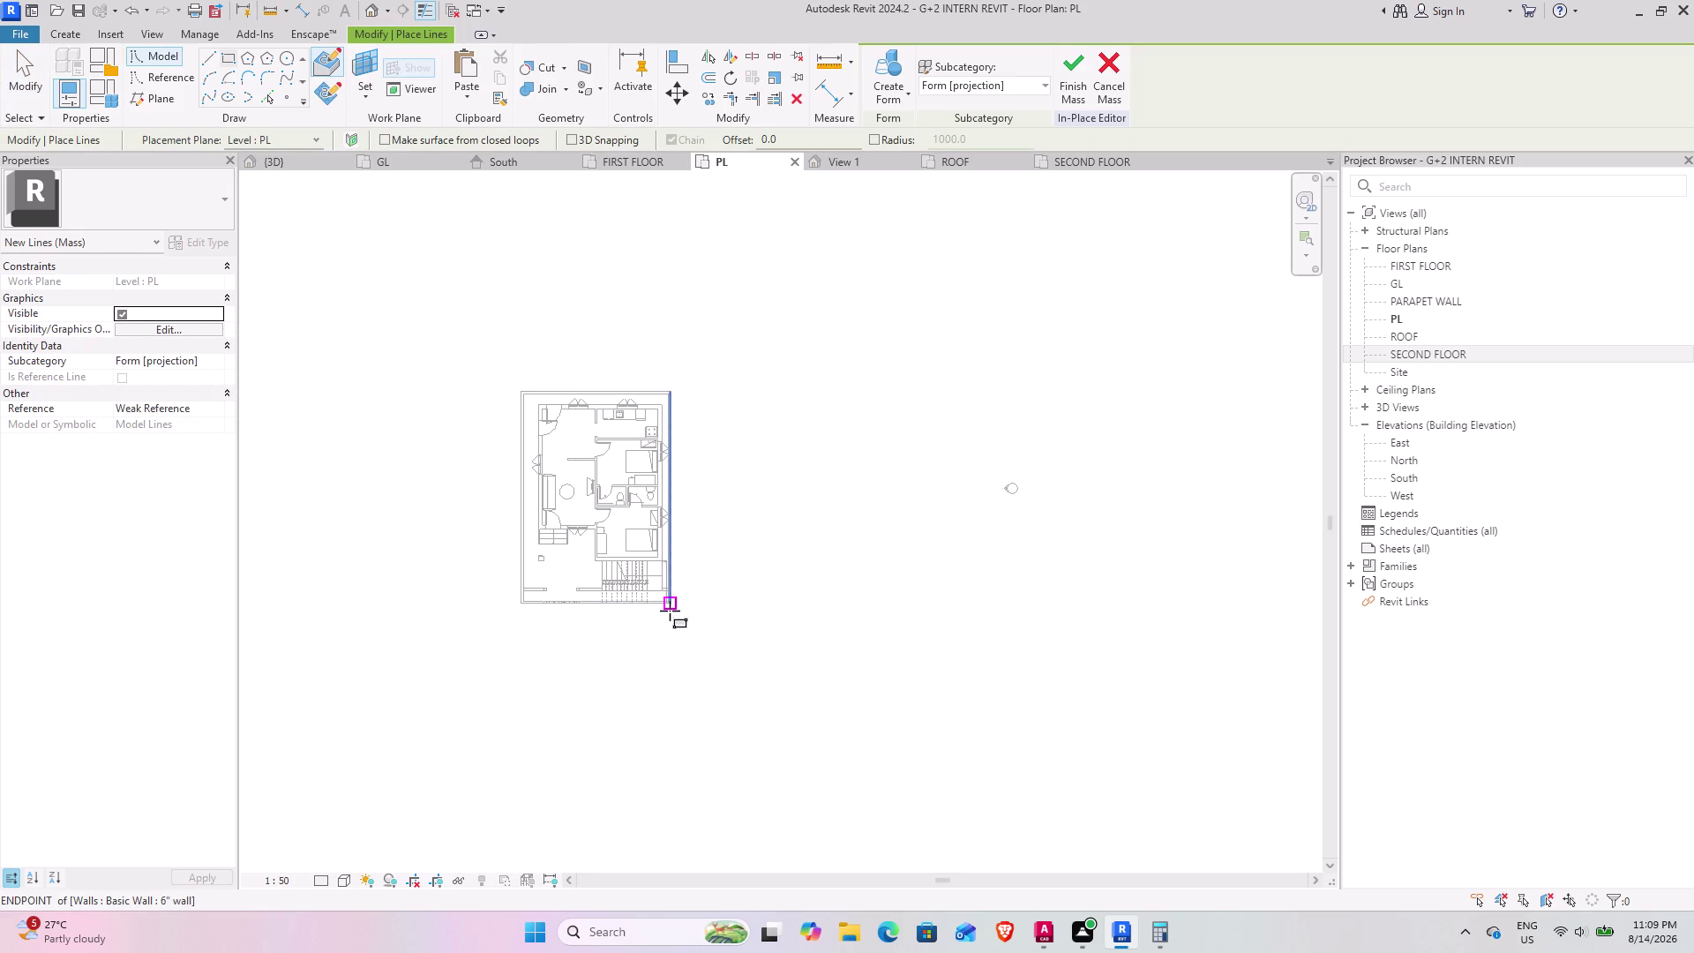
scroll(up, 3)
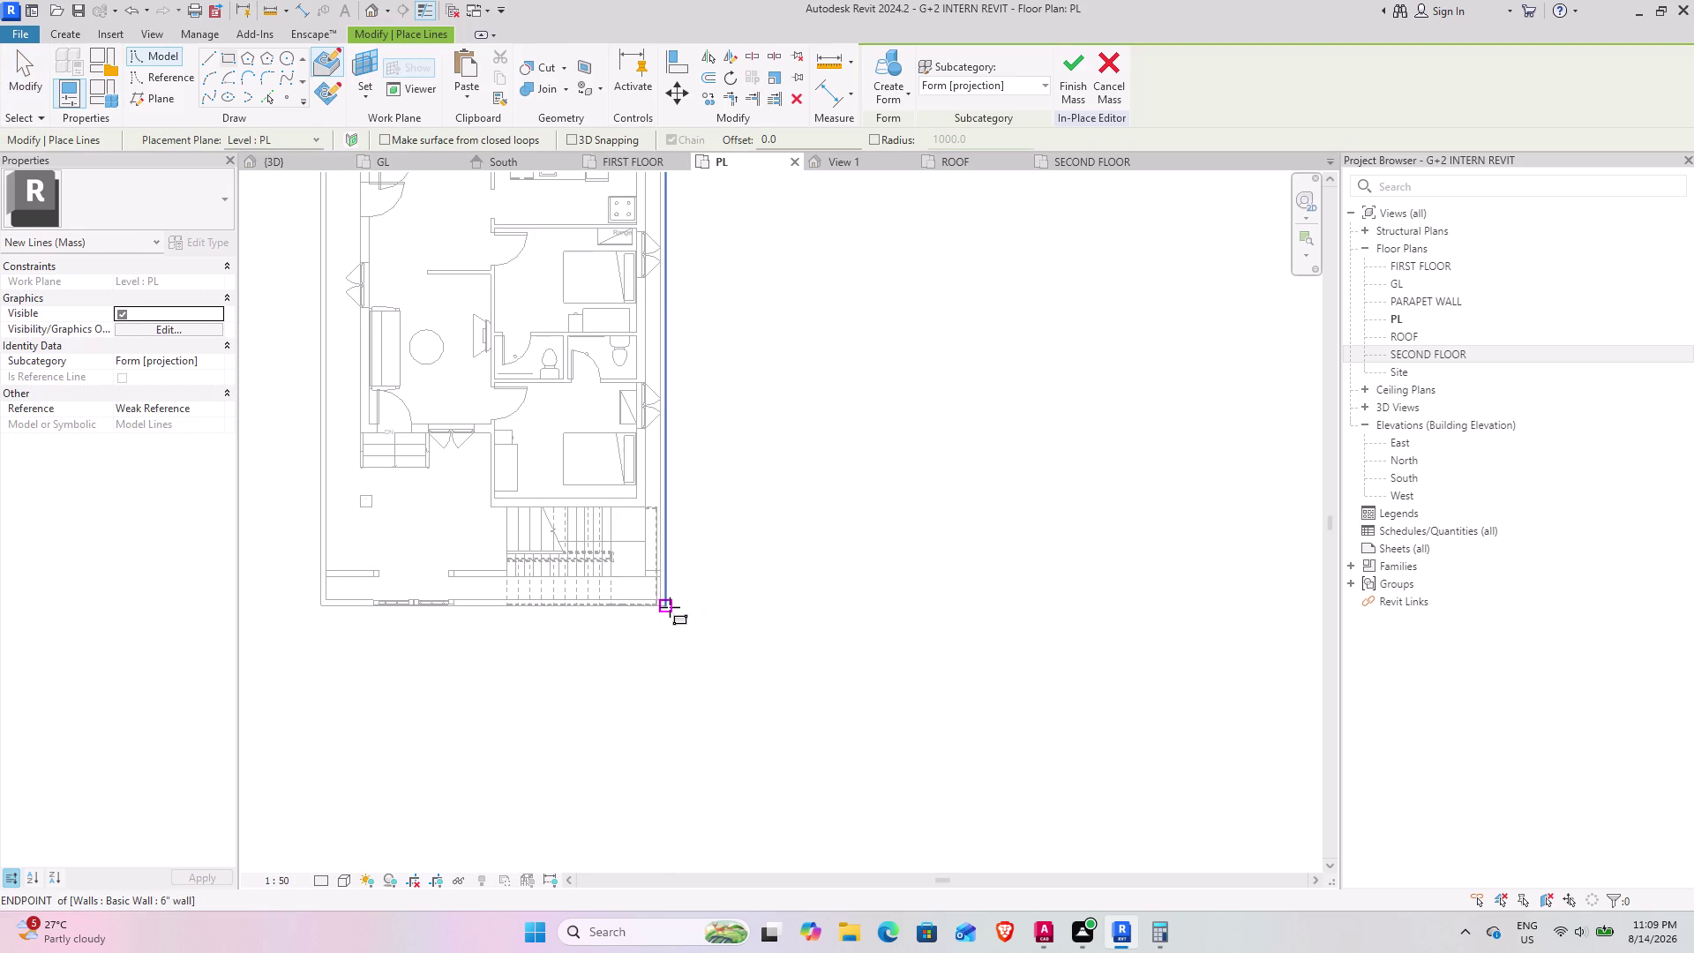
Sketch the 3100 by 23400 mm rectangle north from the building's bottom-right corner, then select its bottom edge.
click(670, 607)
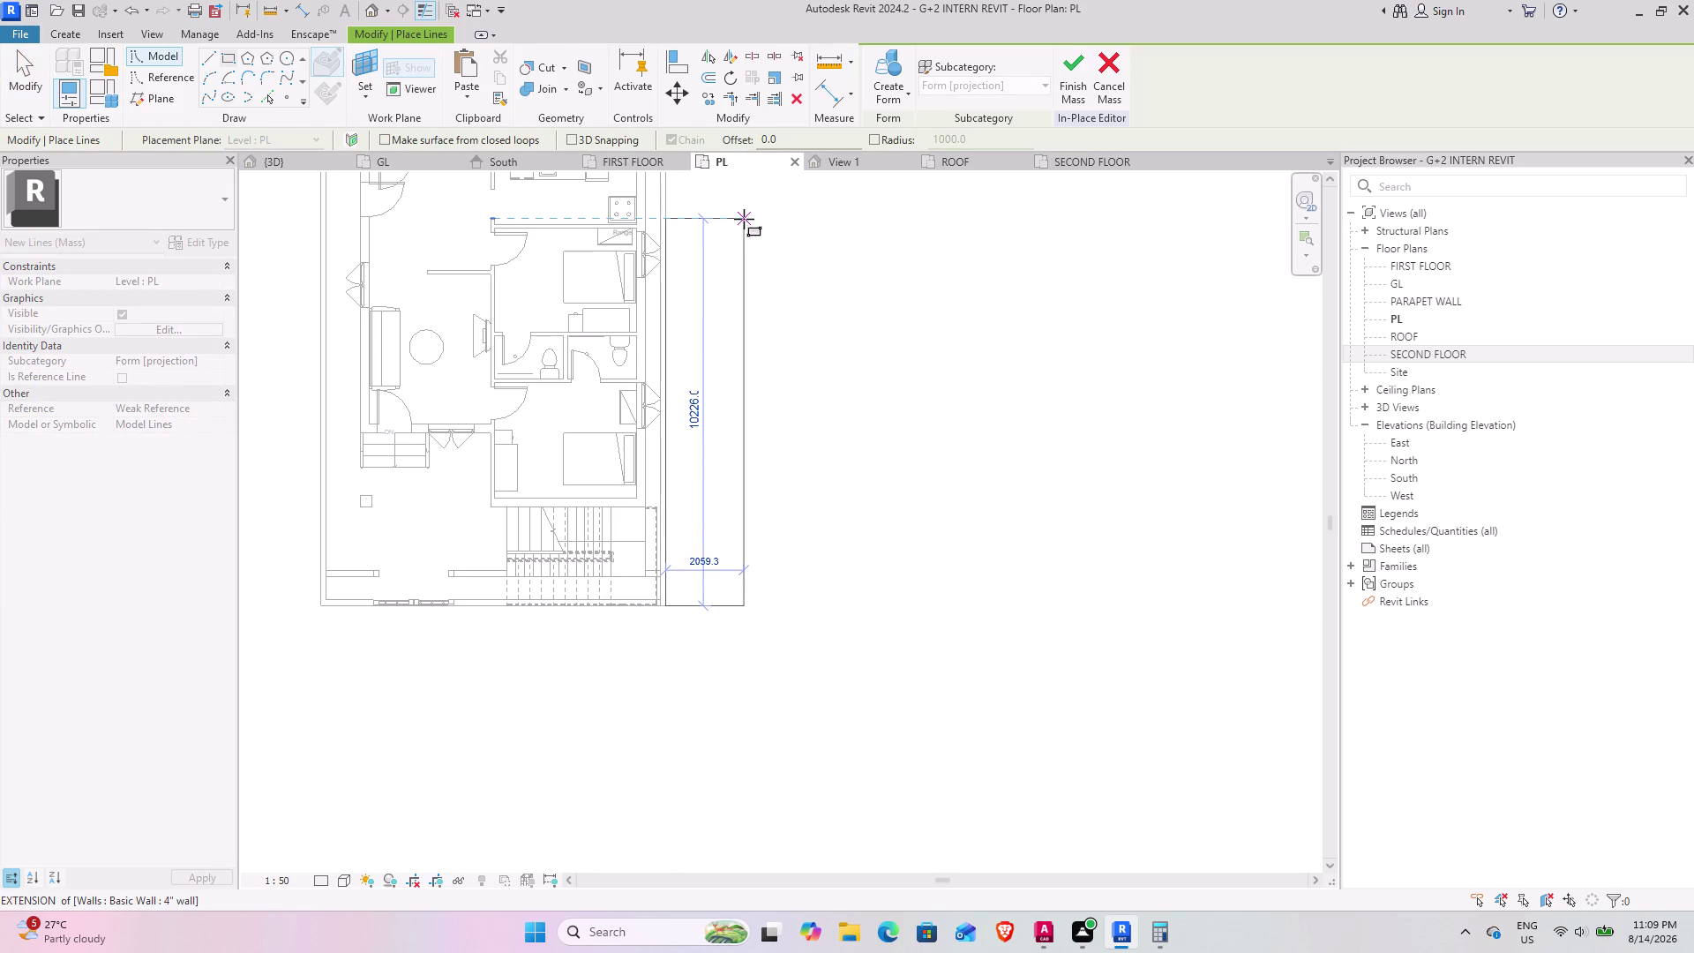
middle_drag(757, 277, 813, 559)
scroll(up, 3)
scroll(down, 3)
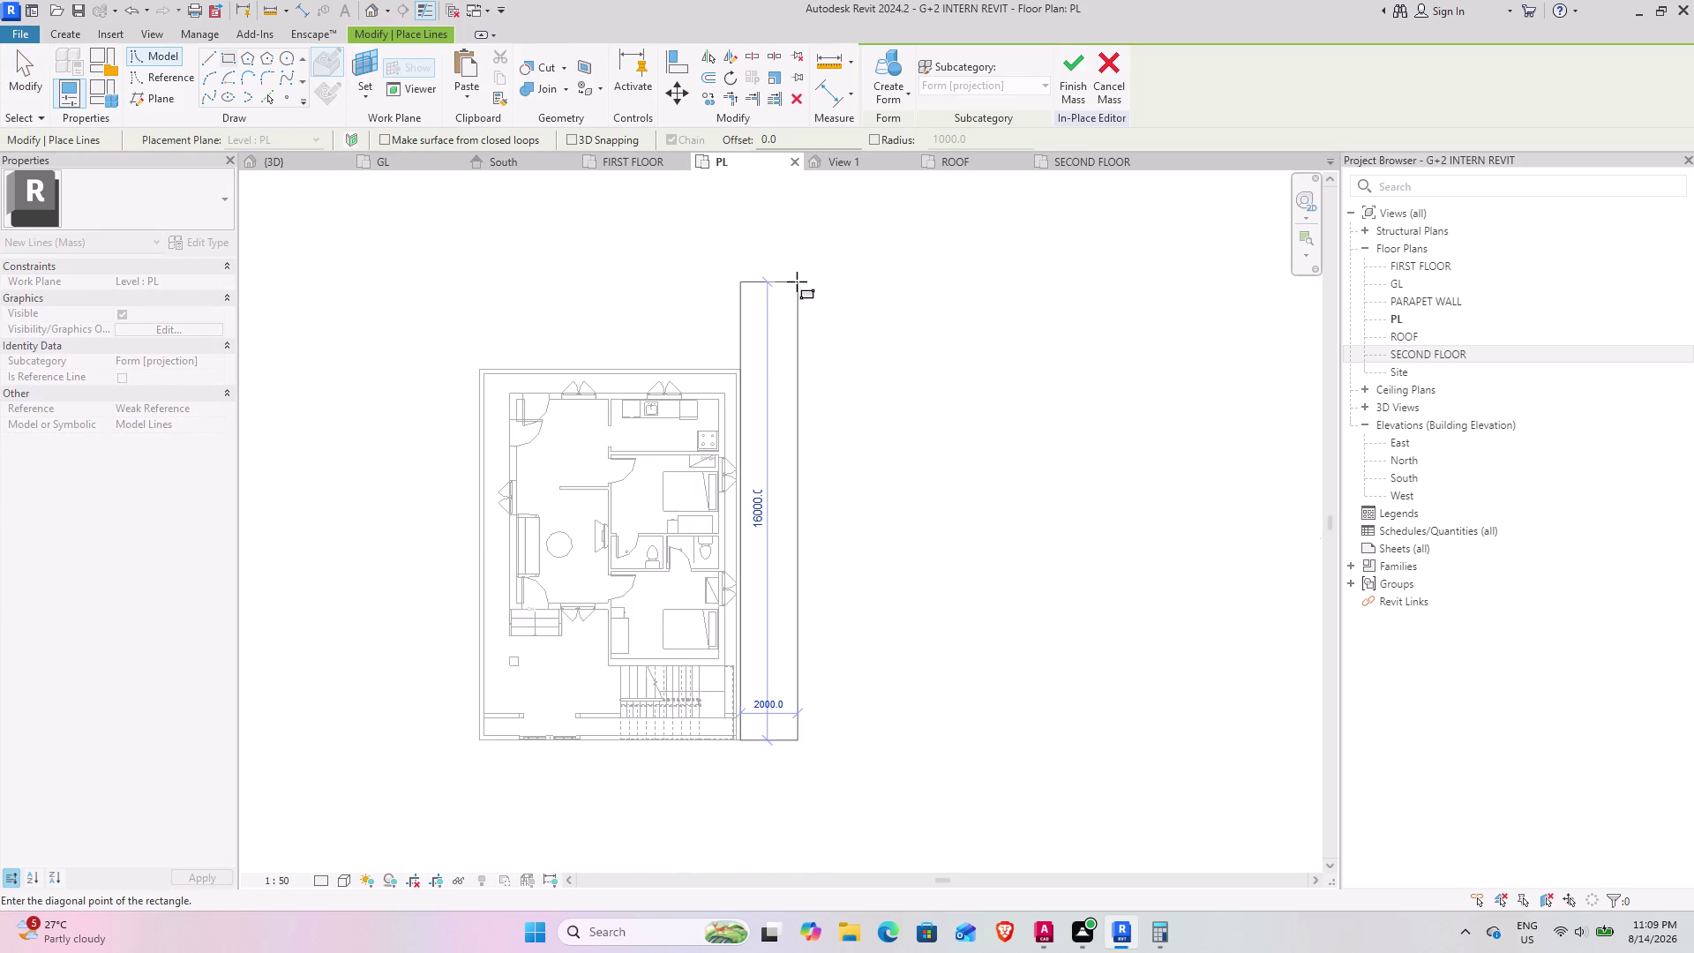
middle_drag(811, 347, 827, 501)
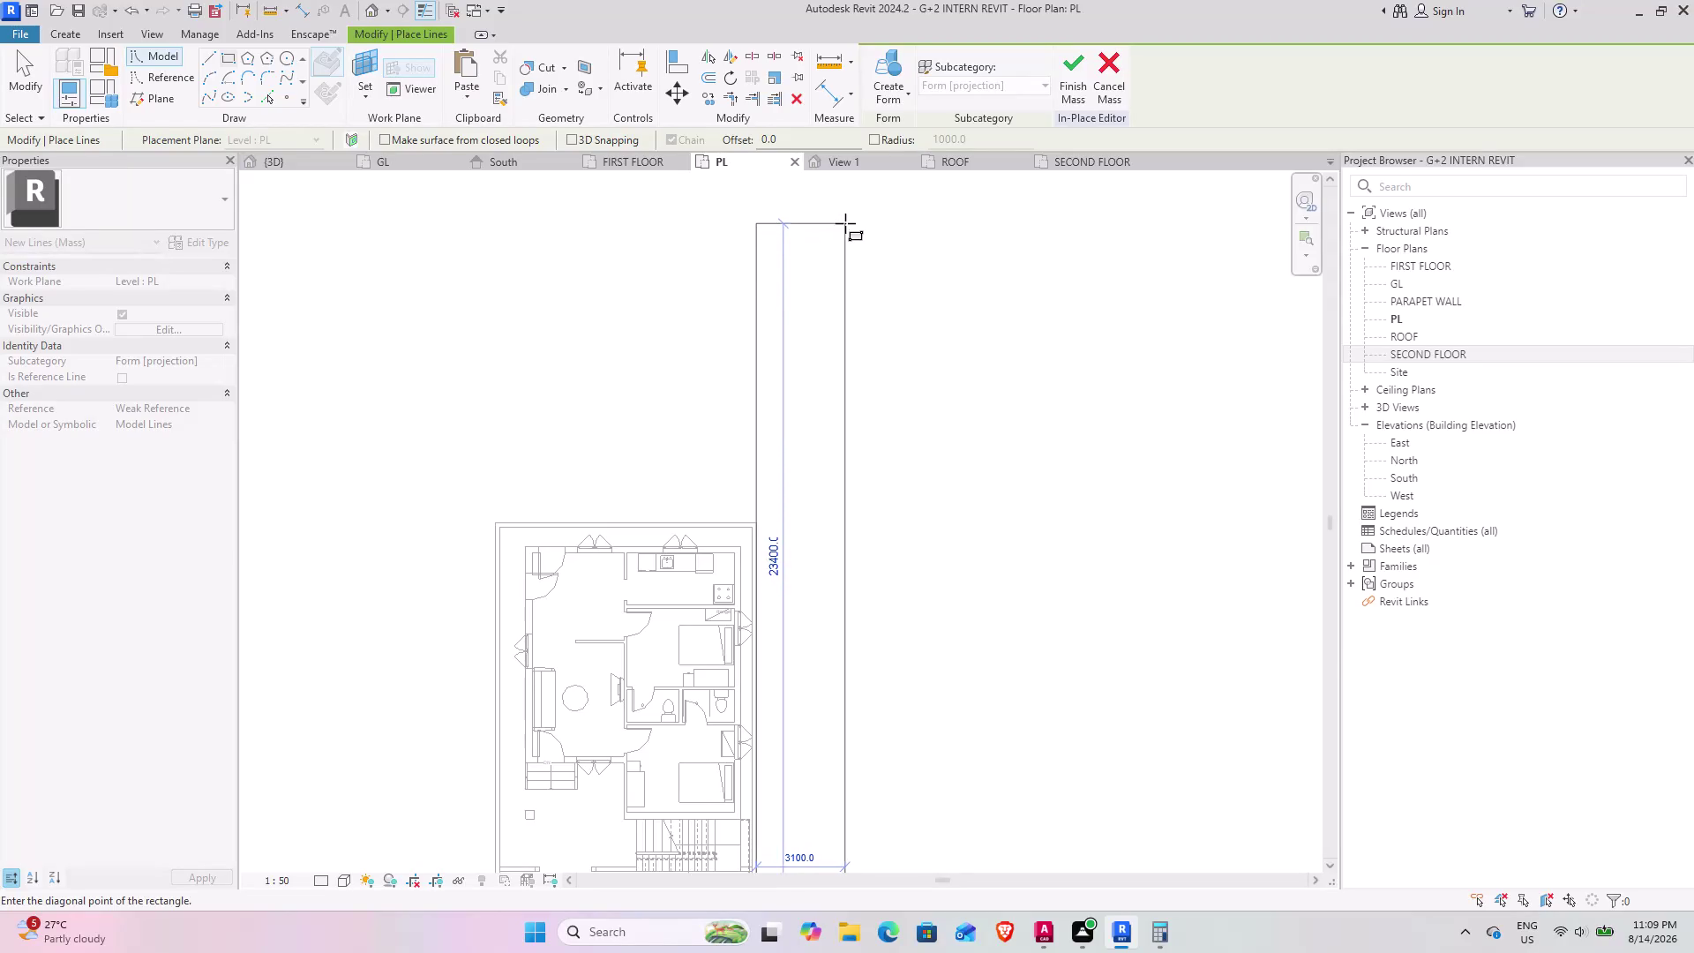
click(845, 224)
scroll(down, 3)
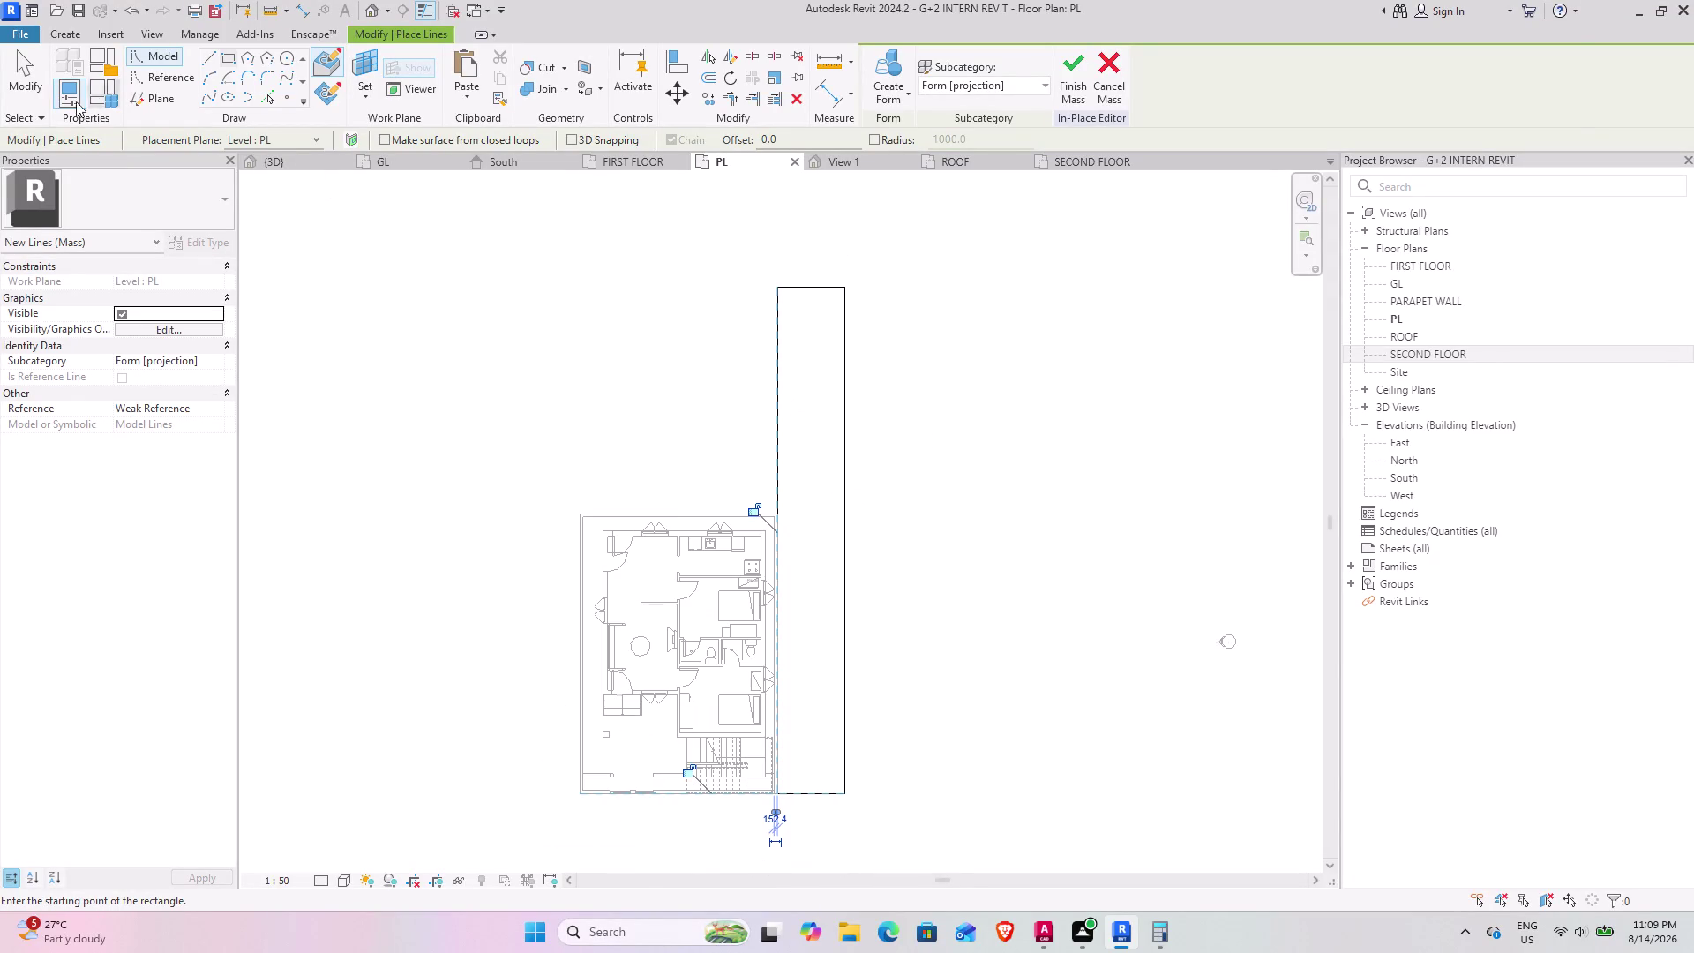
click(30, 94)
middle_drag(883, 406, 816, 308)
click(738, 699)
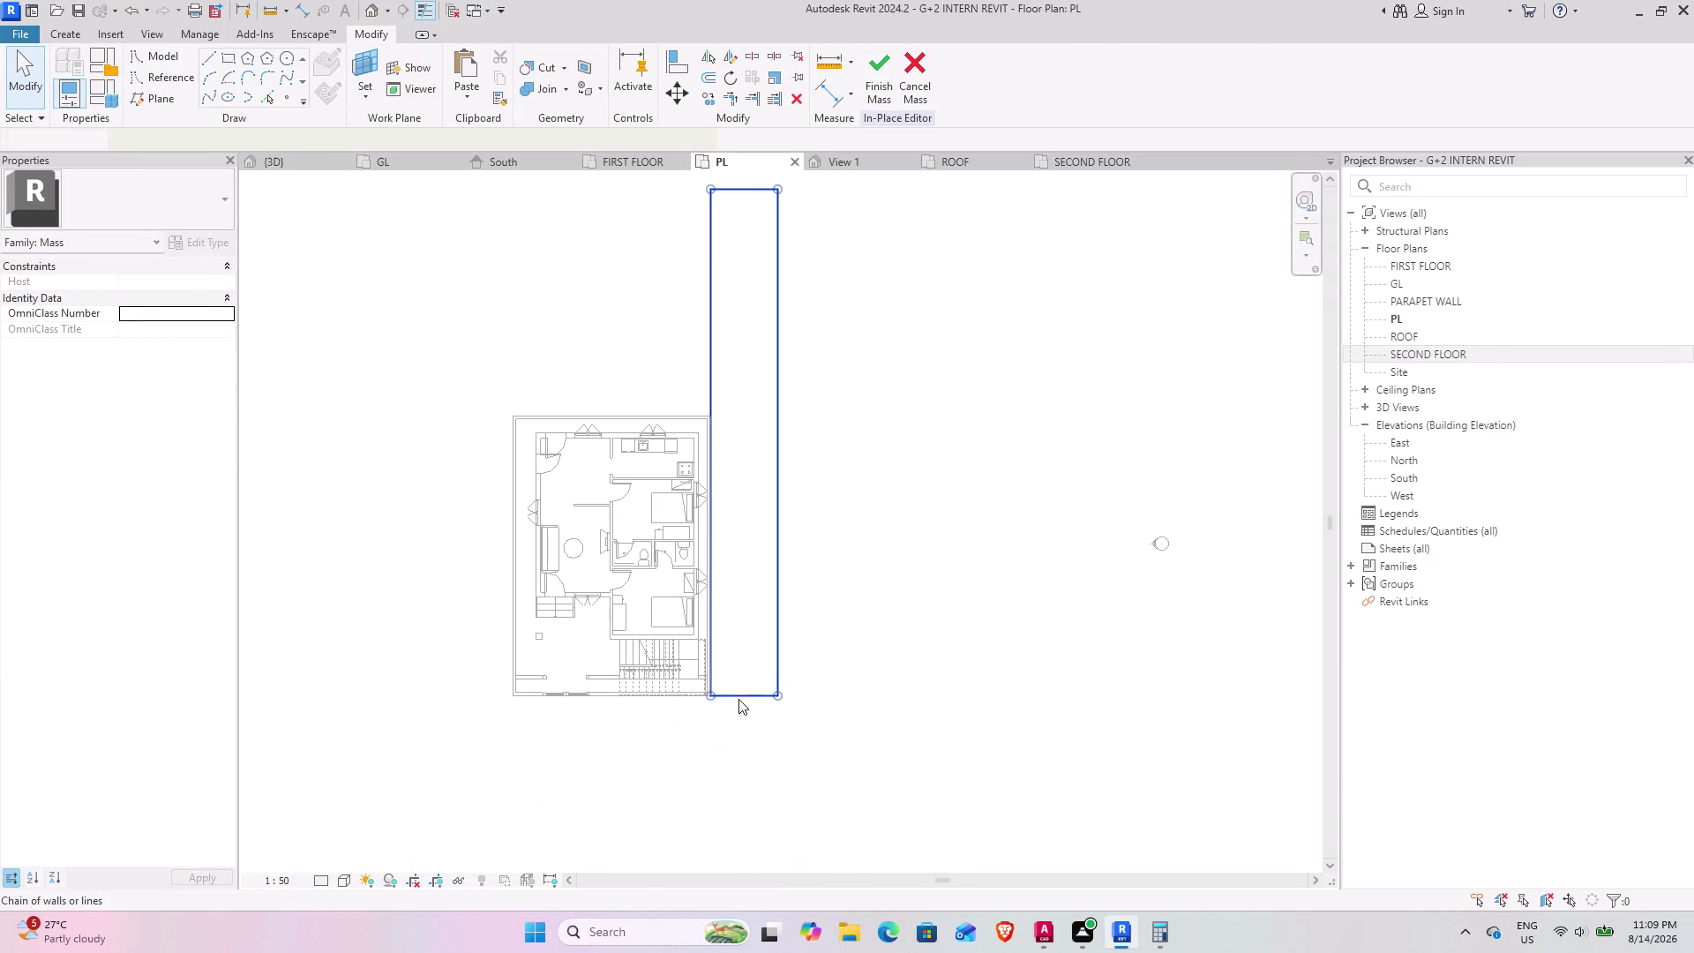
click(735, 698)
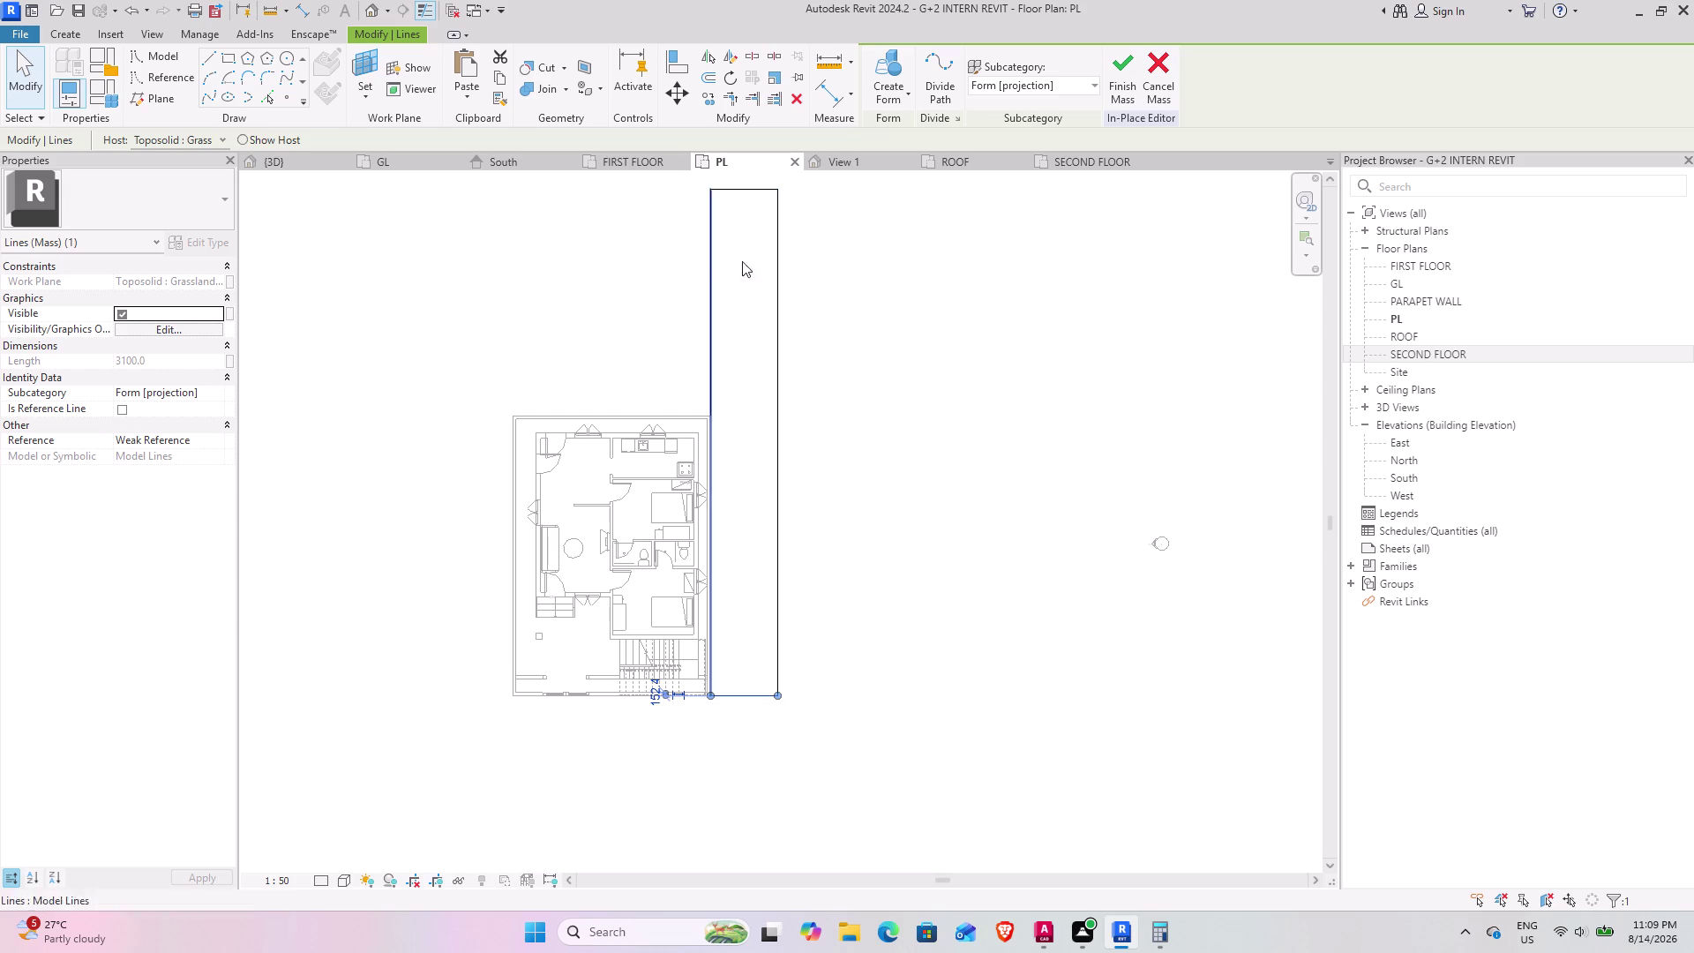
Select the four edges of the road rectangle and pan the plan to it.
scroll(up, 3)
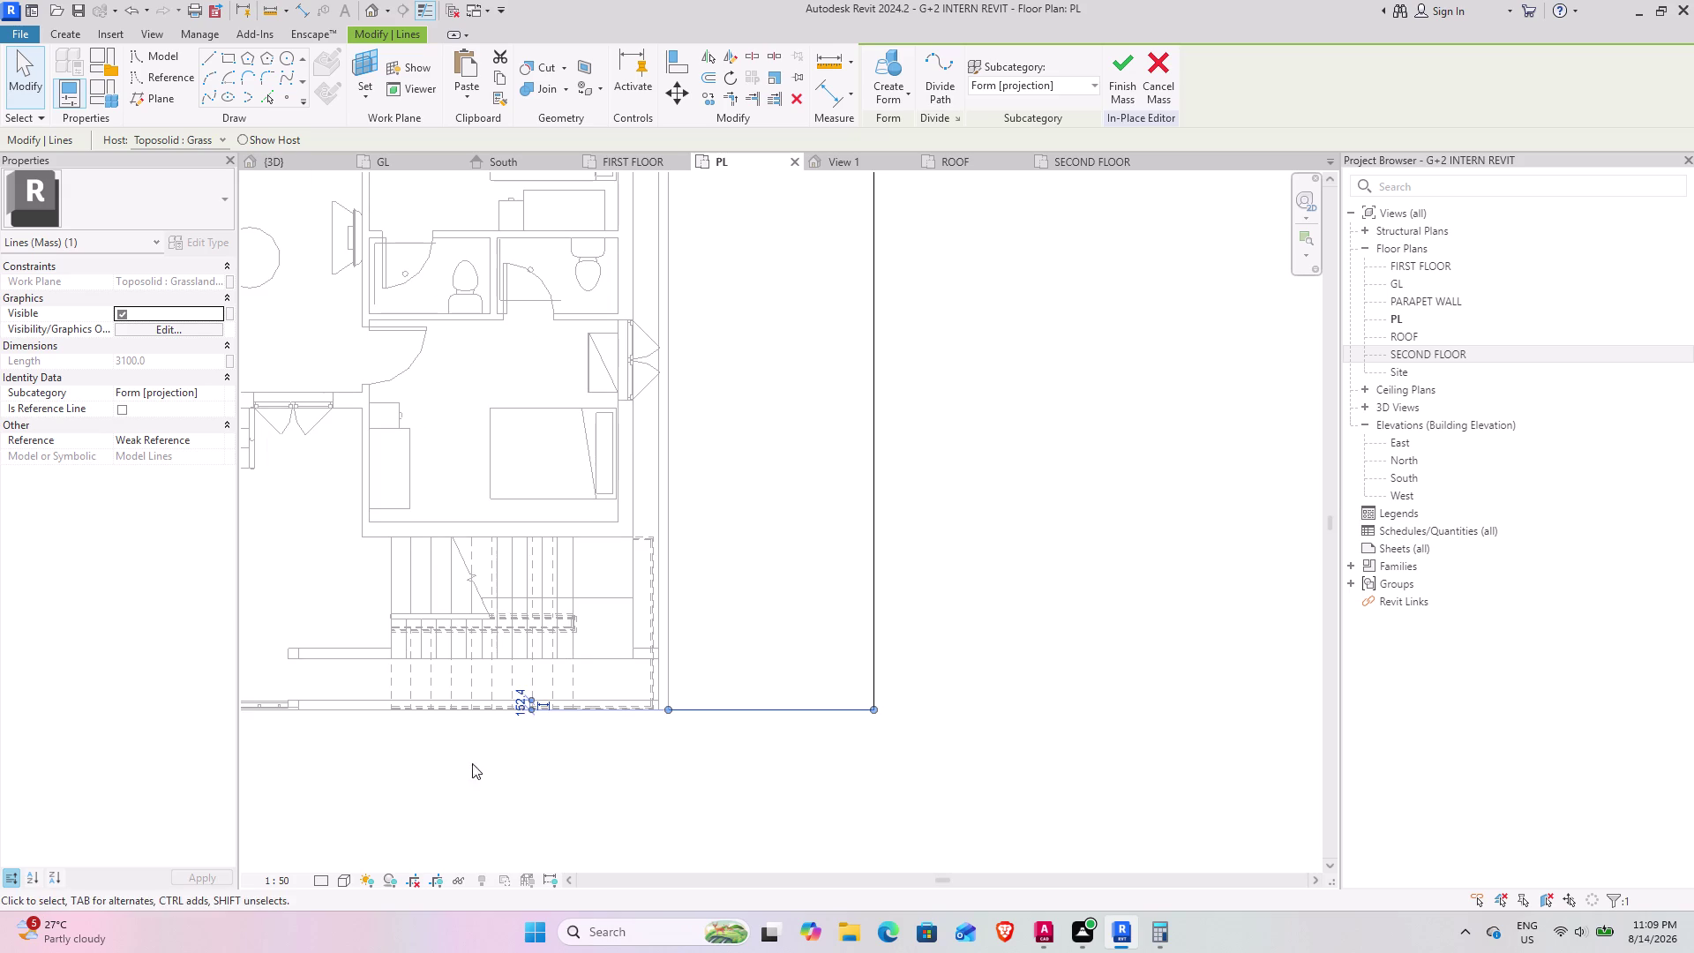
click(904, 675)
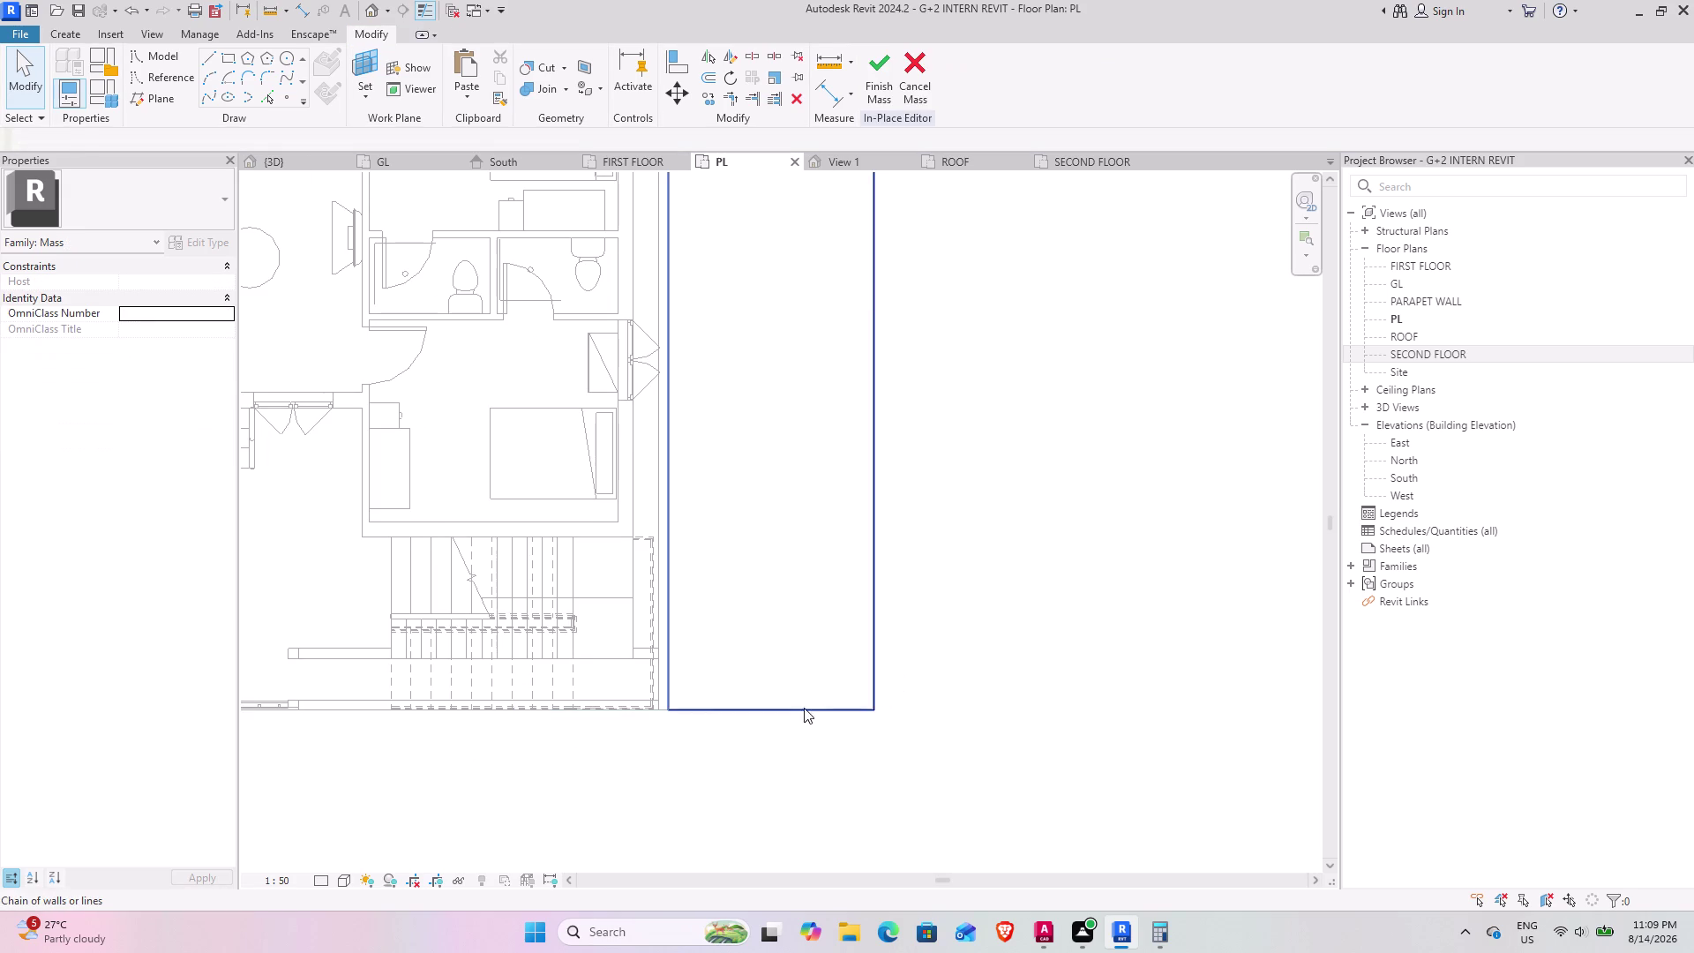
click(793, 711)
scroll(down, 3)
scroll(down, 3)
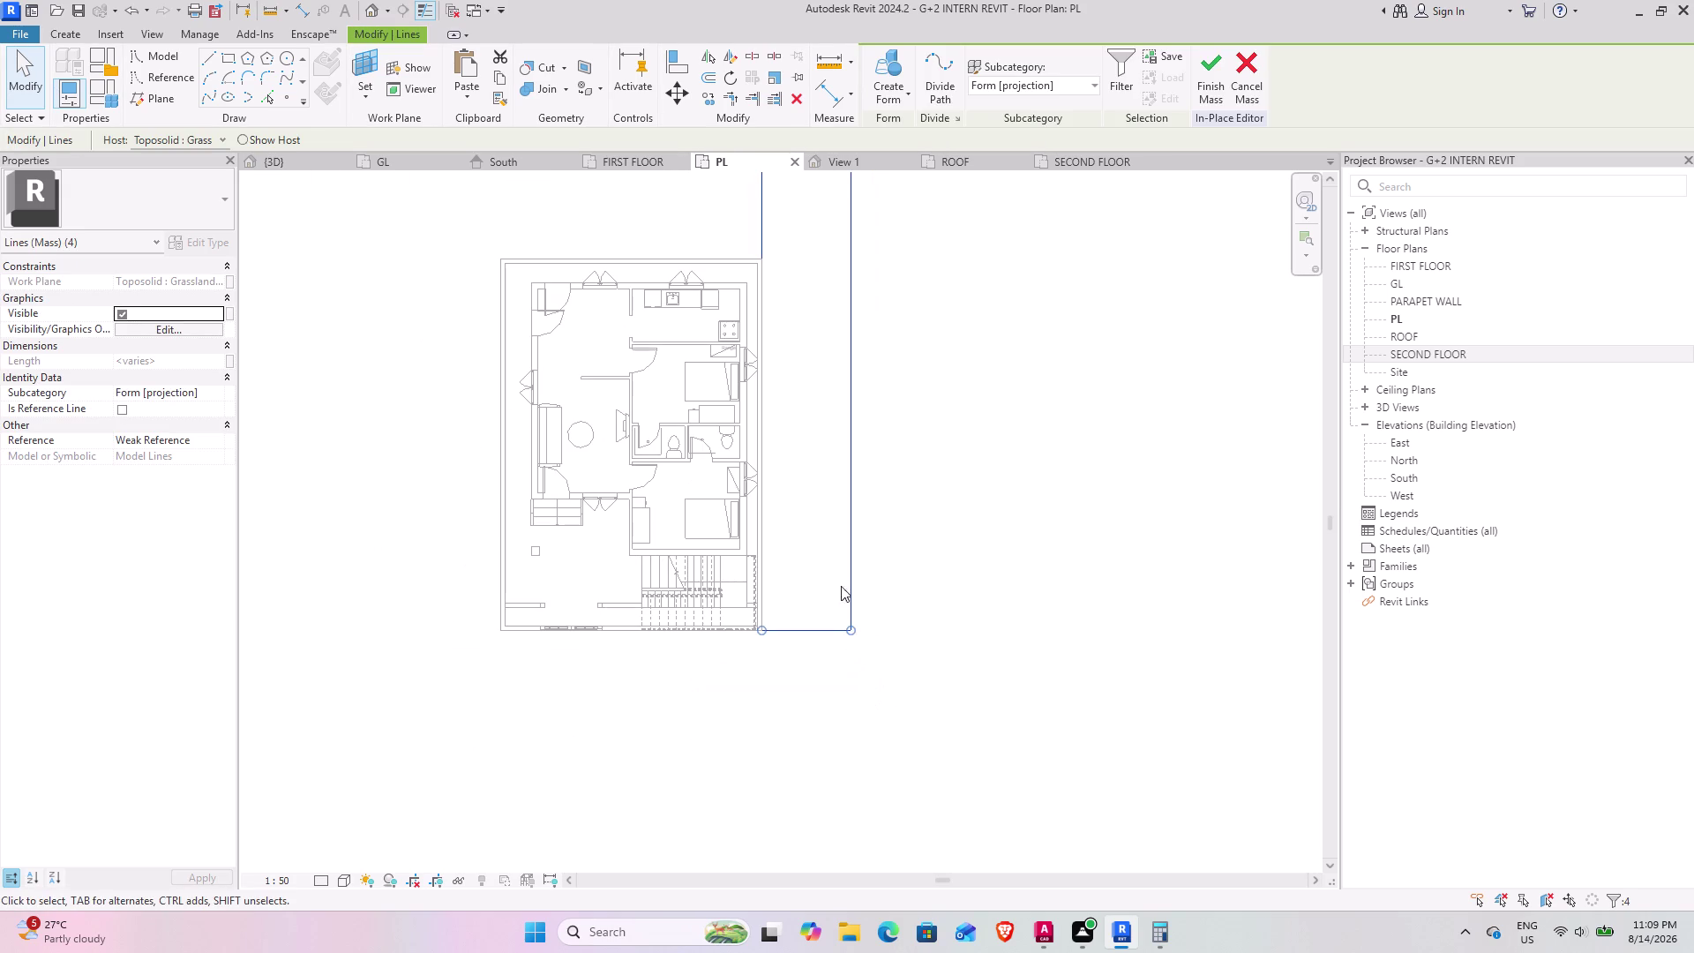
middle_drag(874, 438, 748, 548)
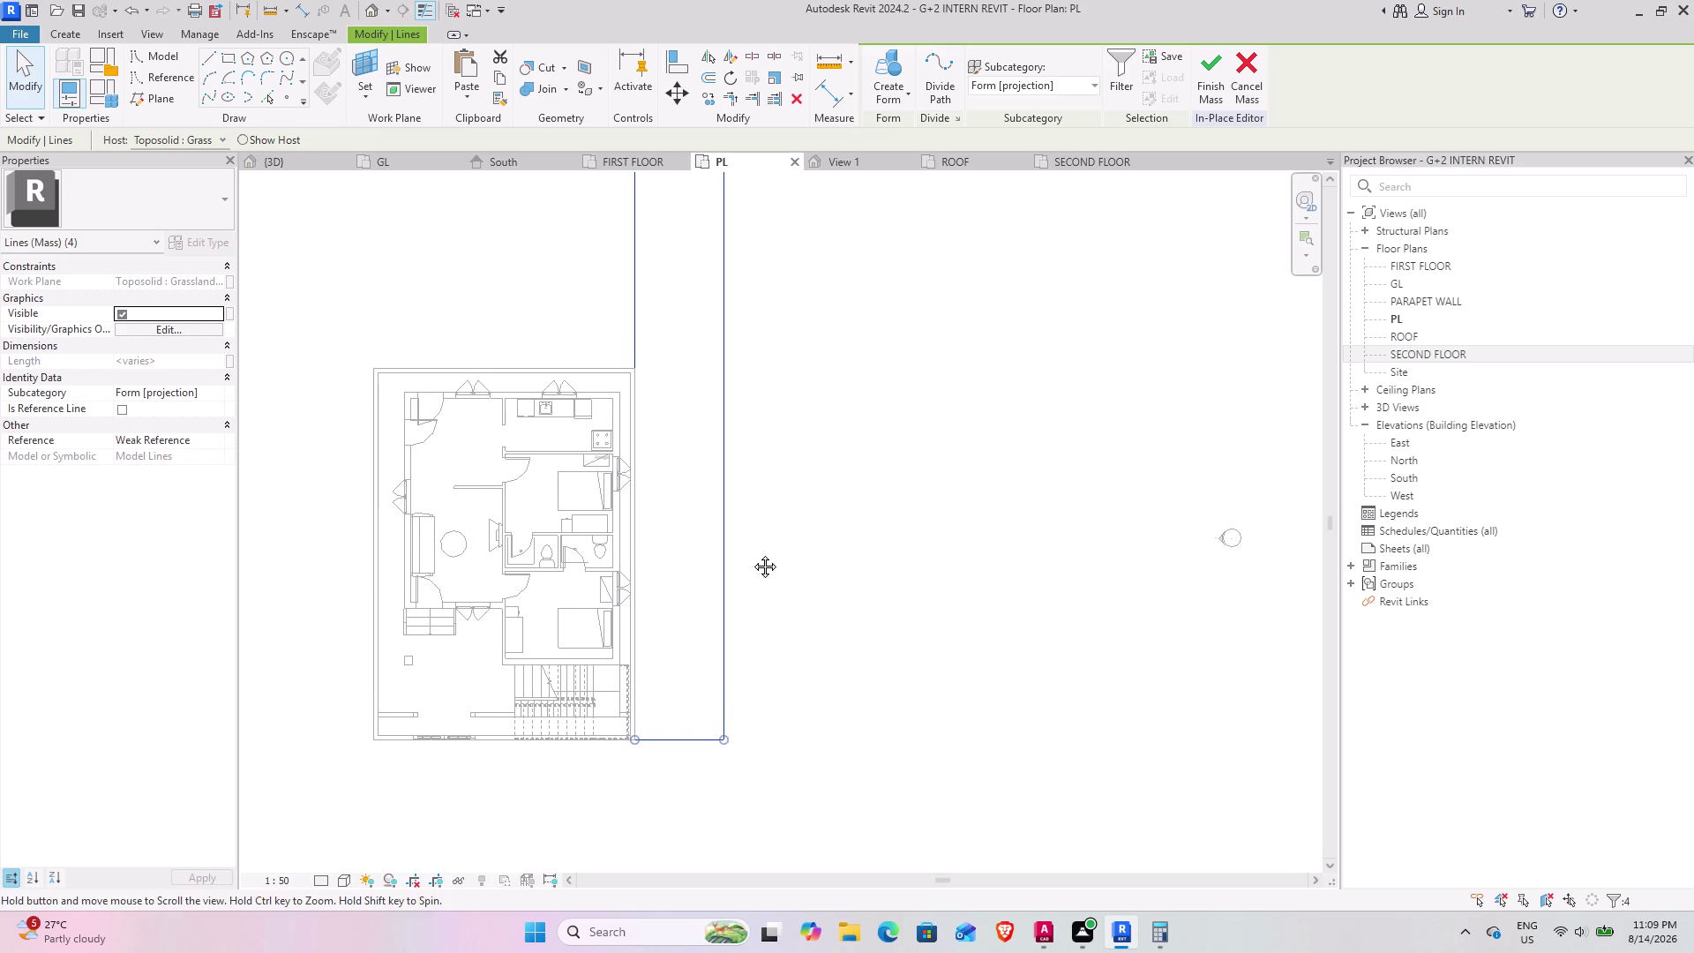
middle_drag(747, 548, 750, 553)
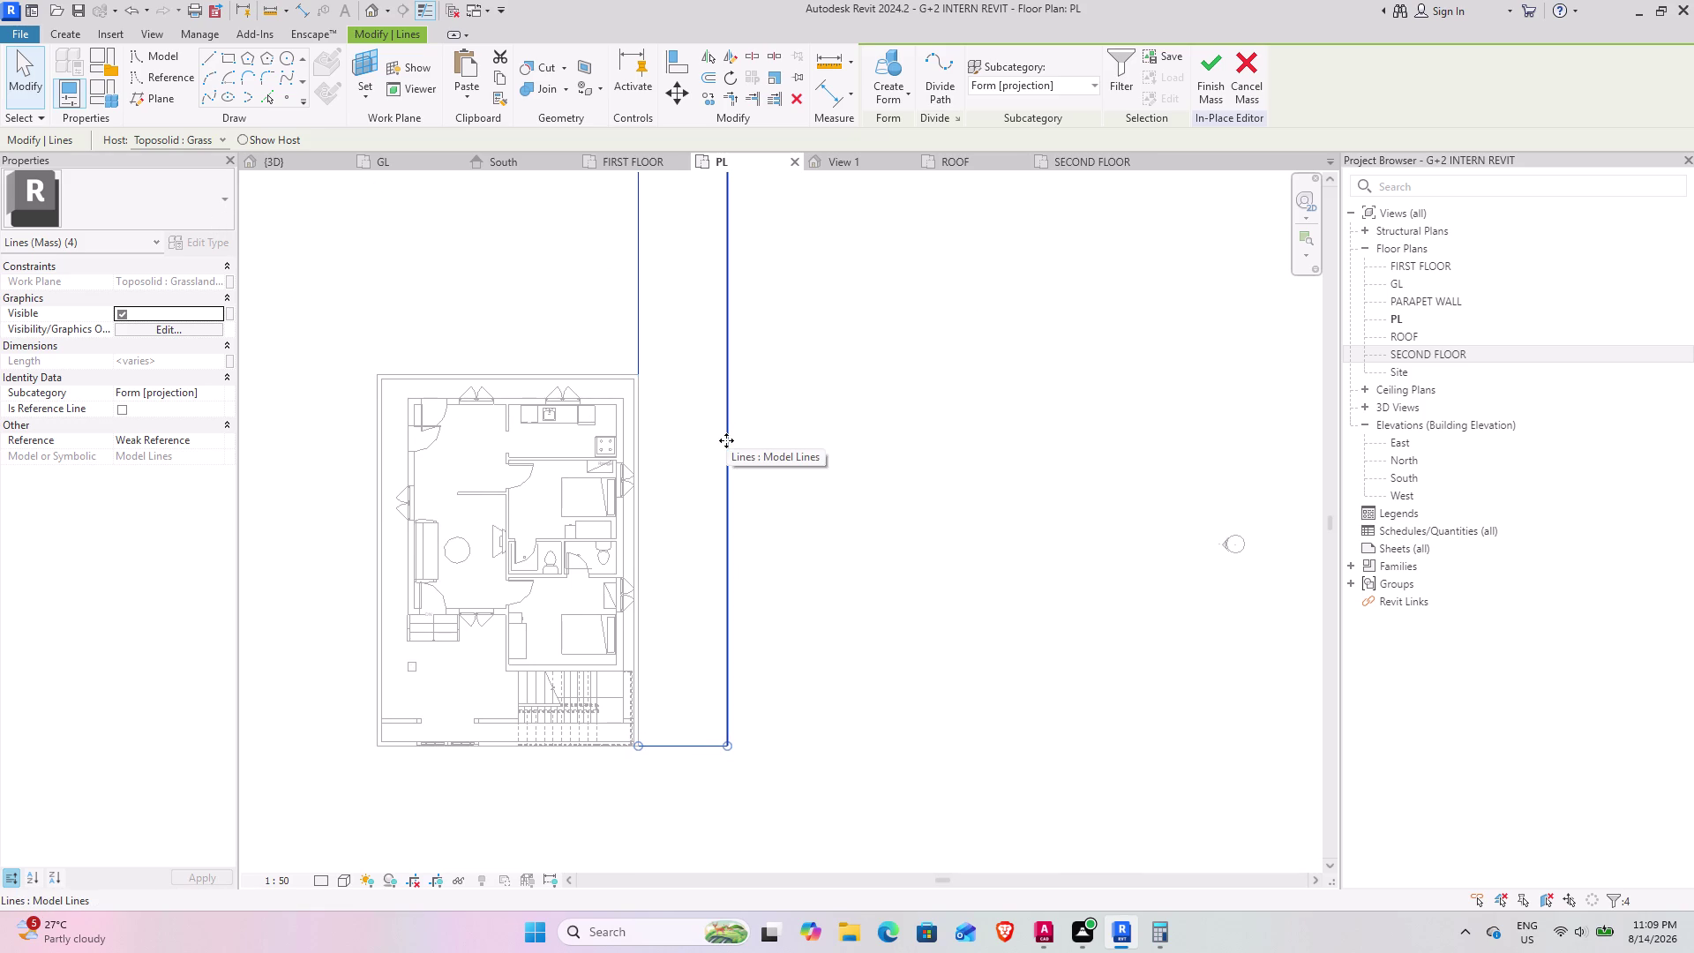
Set the road strip rectangle's width to 3' with its temporary dimension.
click(640, 310)
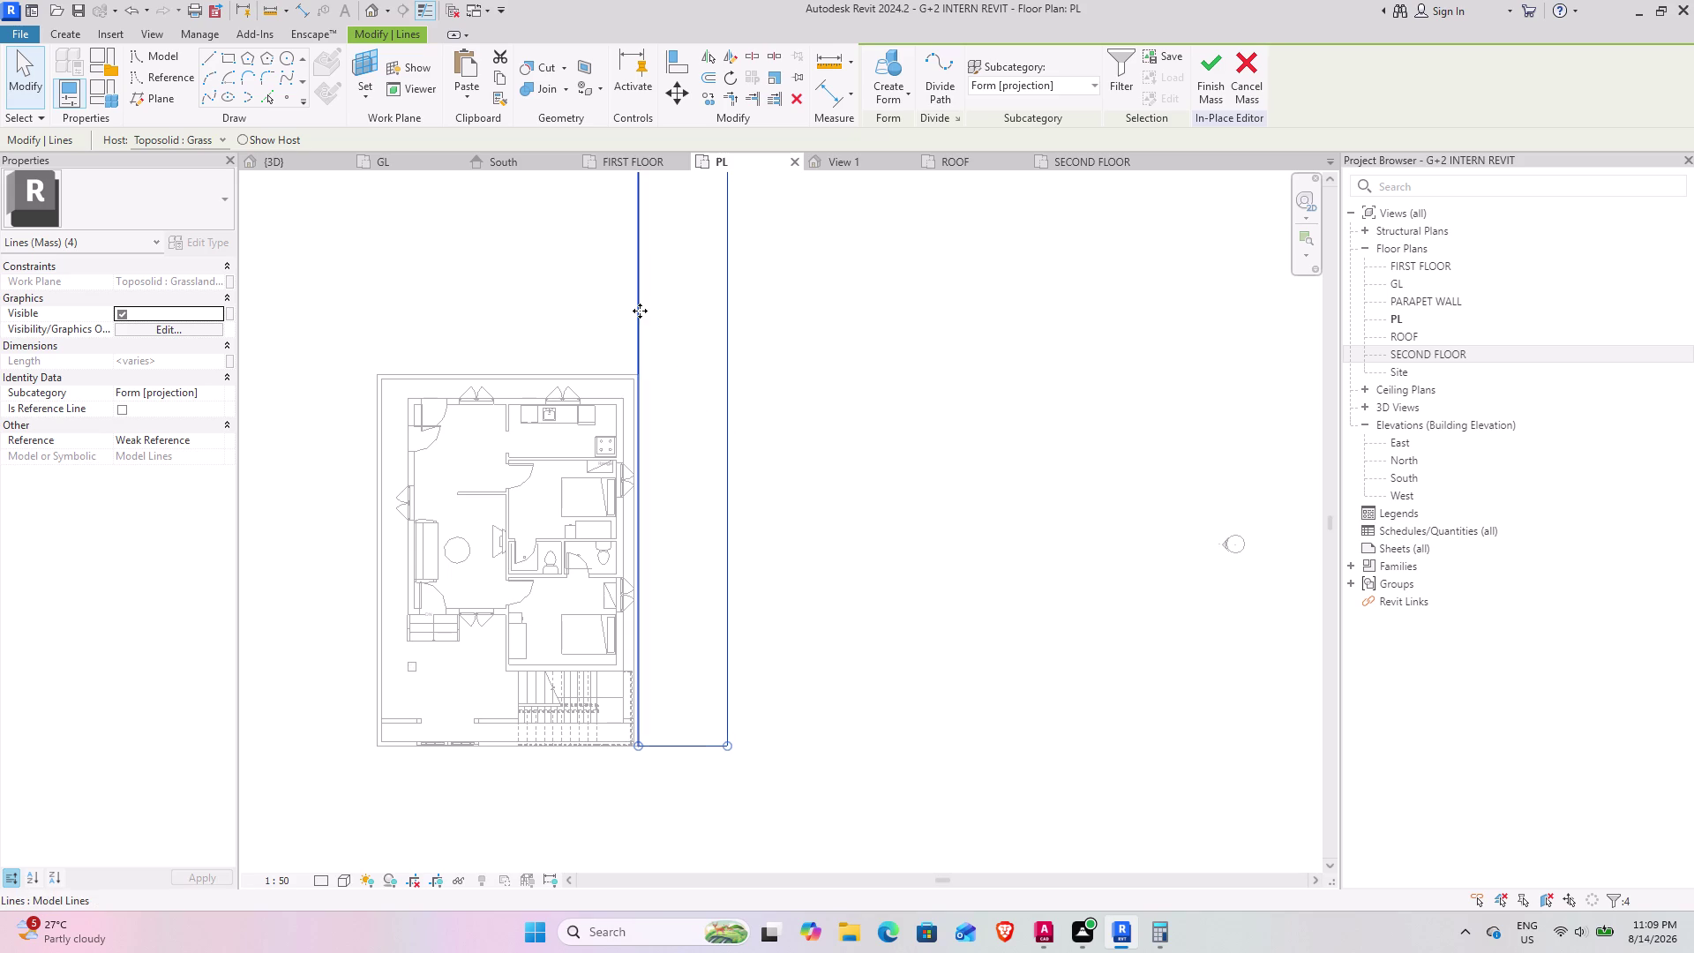
middle_drag(794, 475, 836, 754)
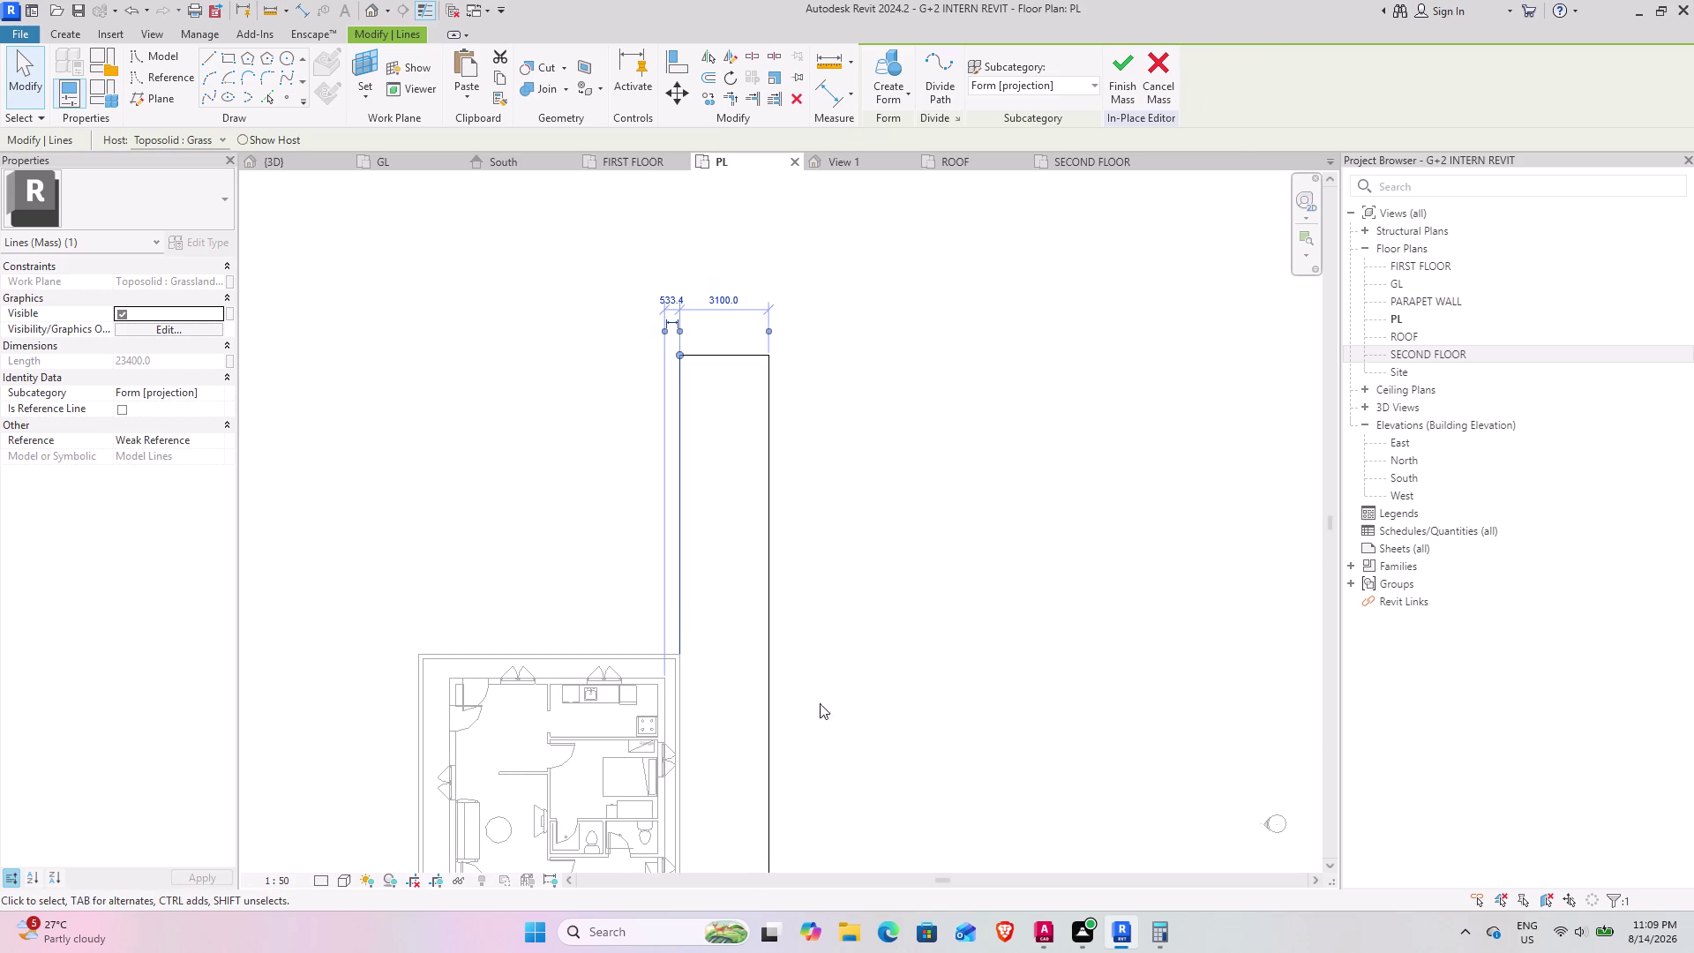
middle_drag(813, 388, 839, 538)
scroll(up, 3)
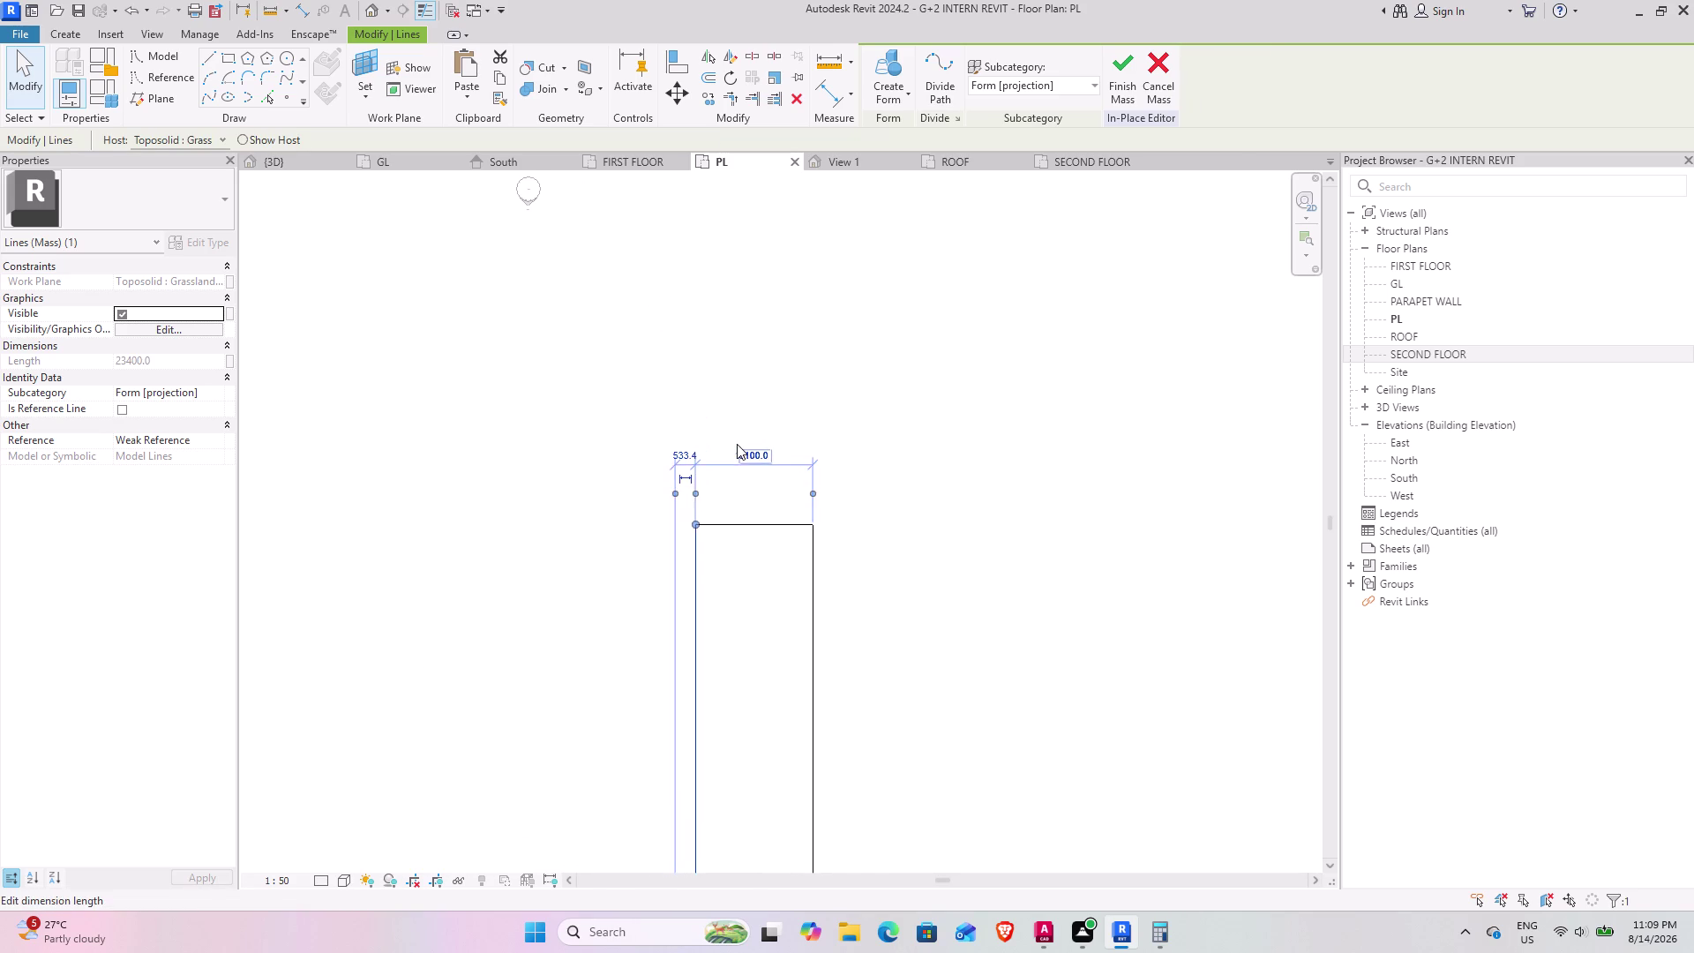
scroll(up, 3)
scroll(up, 3)
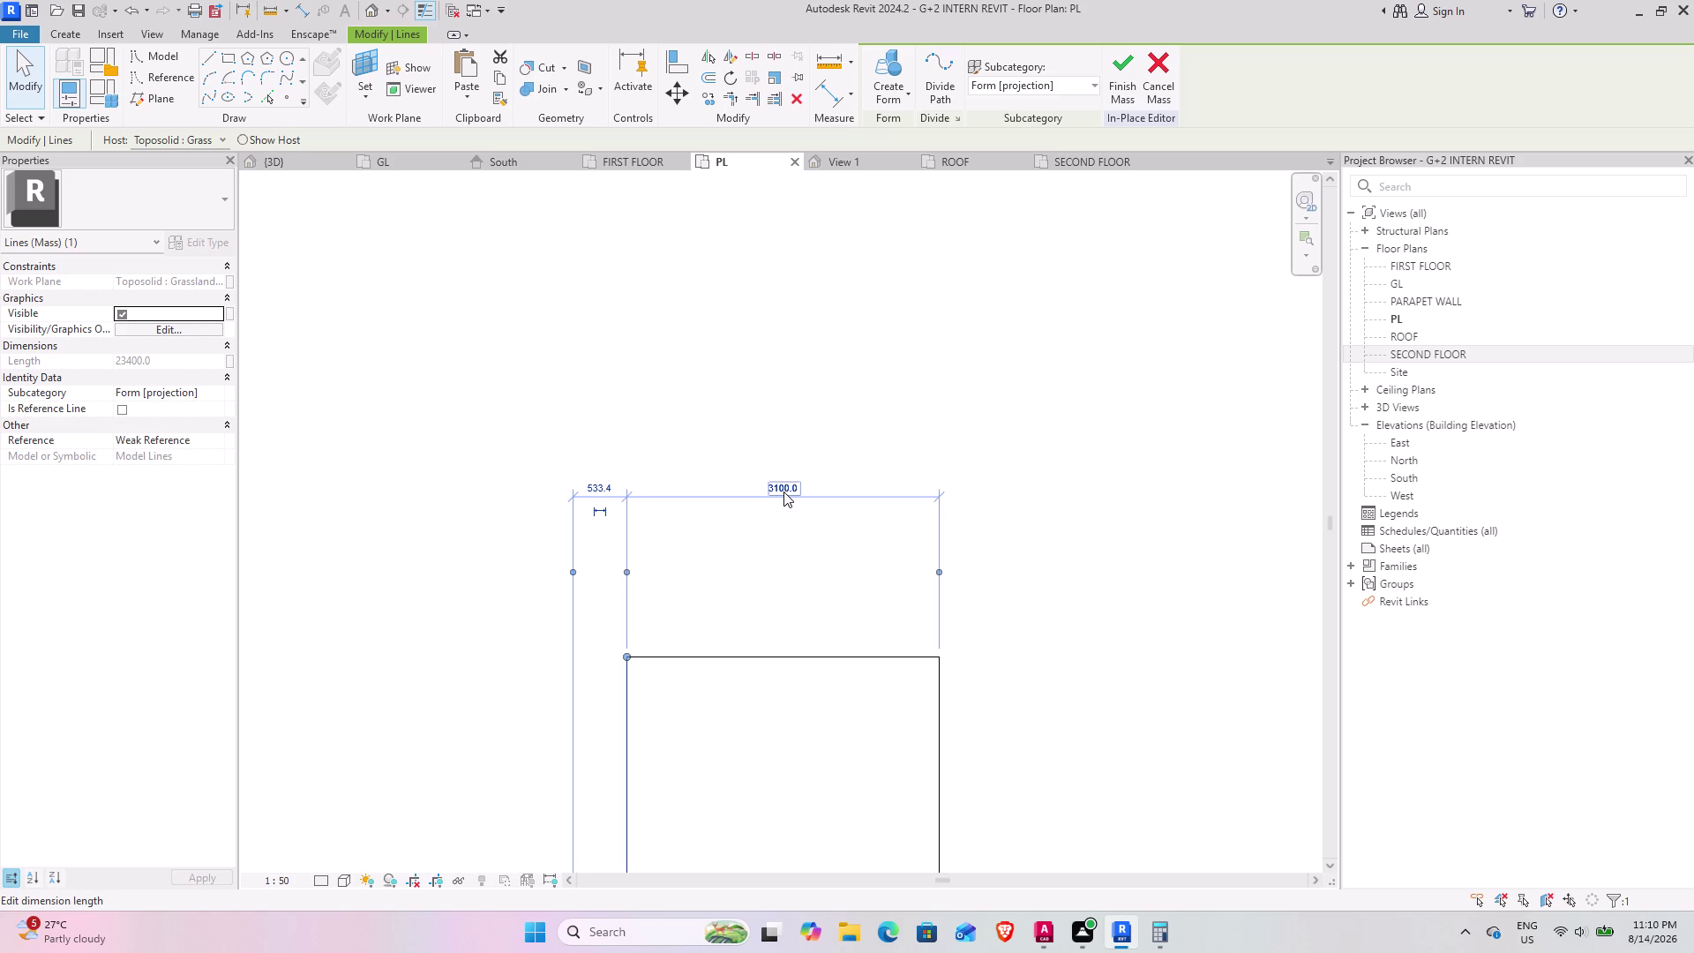
click(783, 491)
key(3)
text(3')
key(Return)
Bring the building into view and select the outline's four edges.
scroll(down, 3)
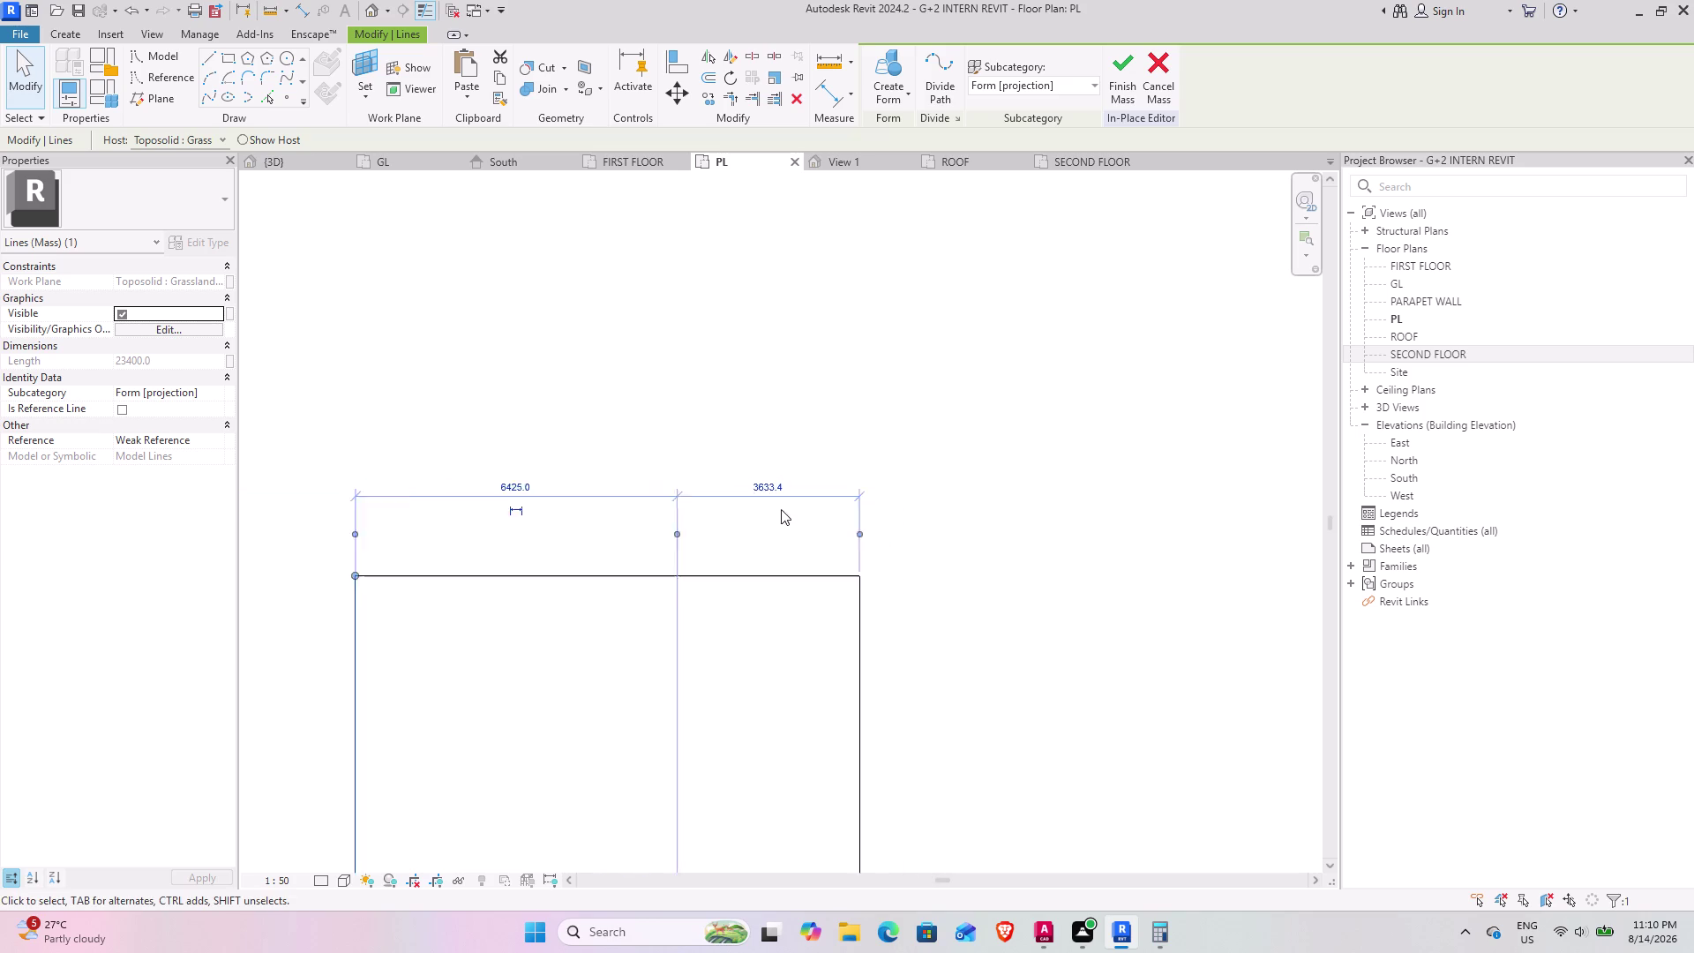
scroll(down, 3)
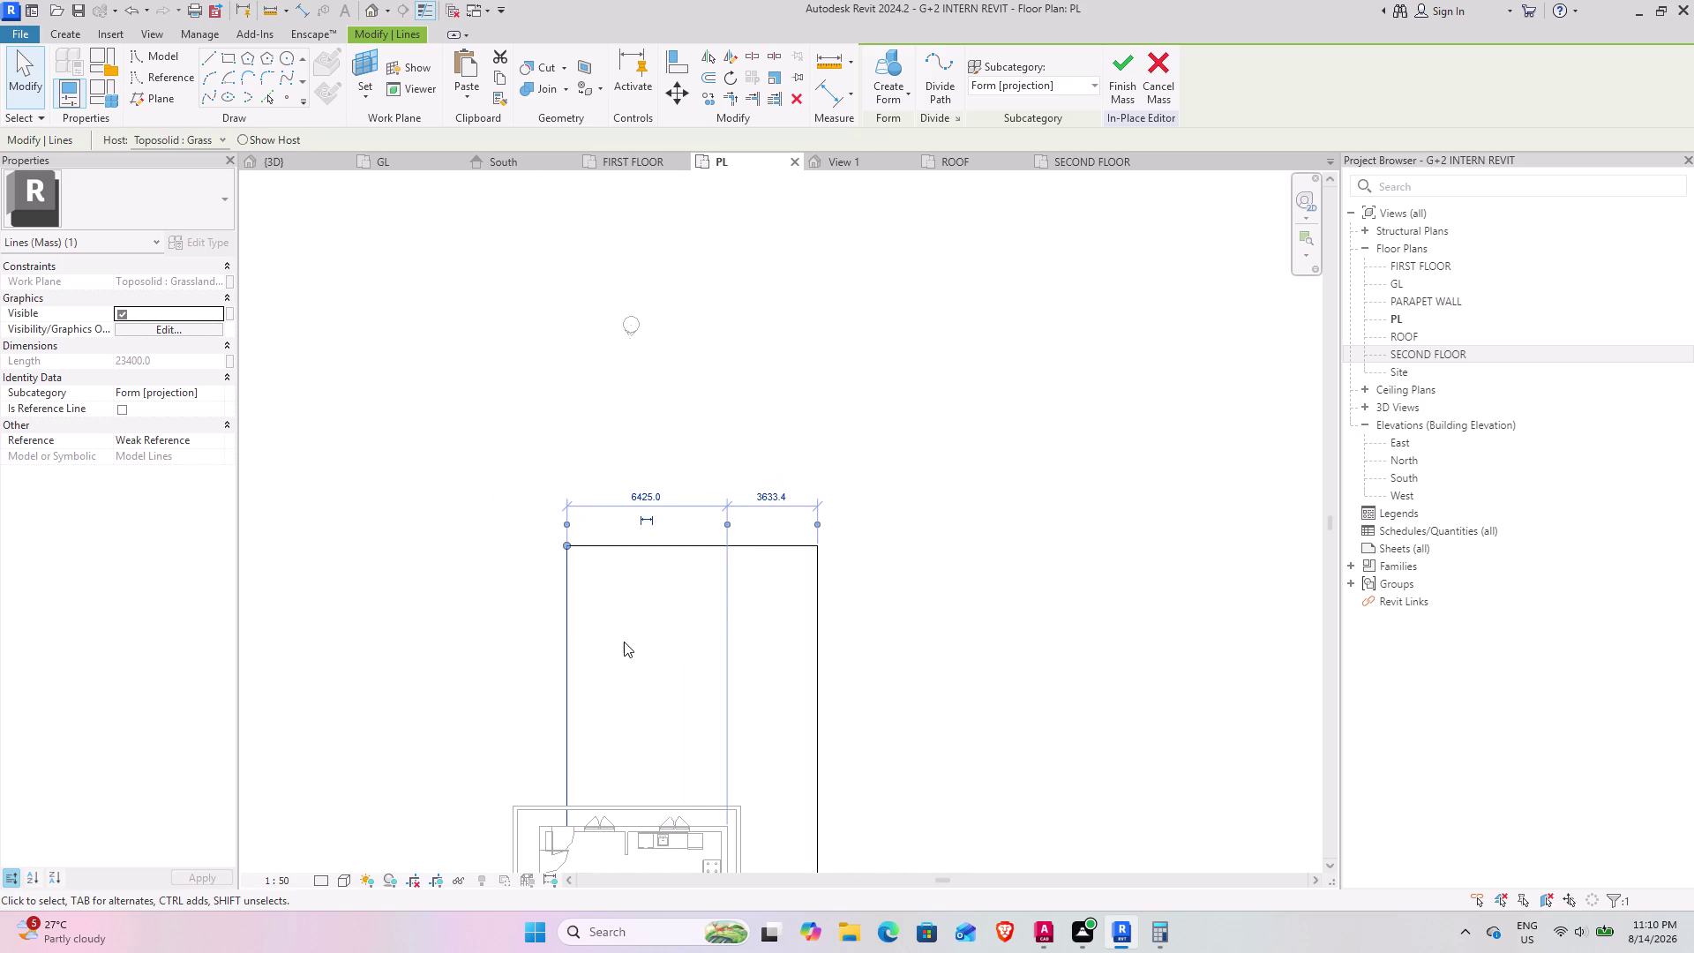
middle_drag(624, 642, 608, 298)
scroll(up, 3)
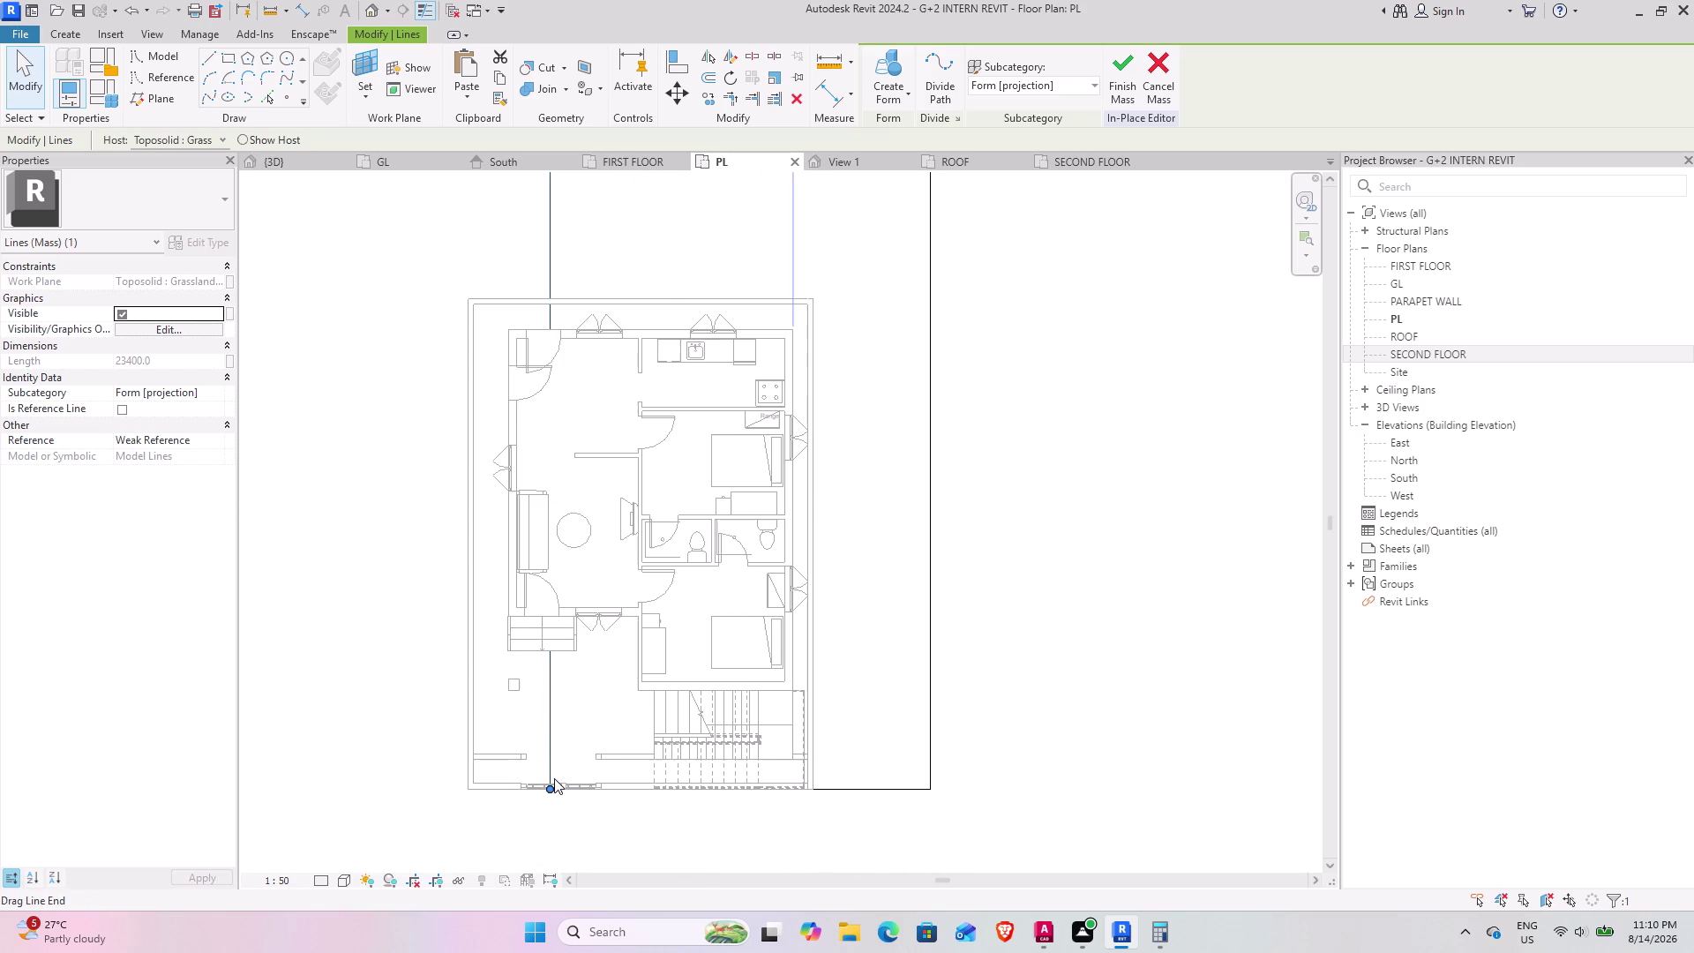
scroll(down, 3)
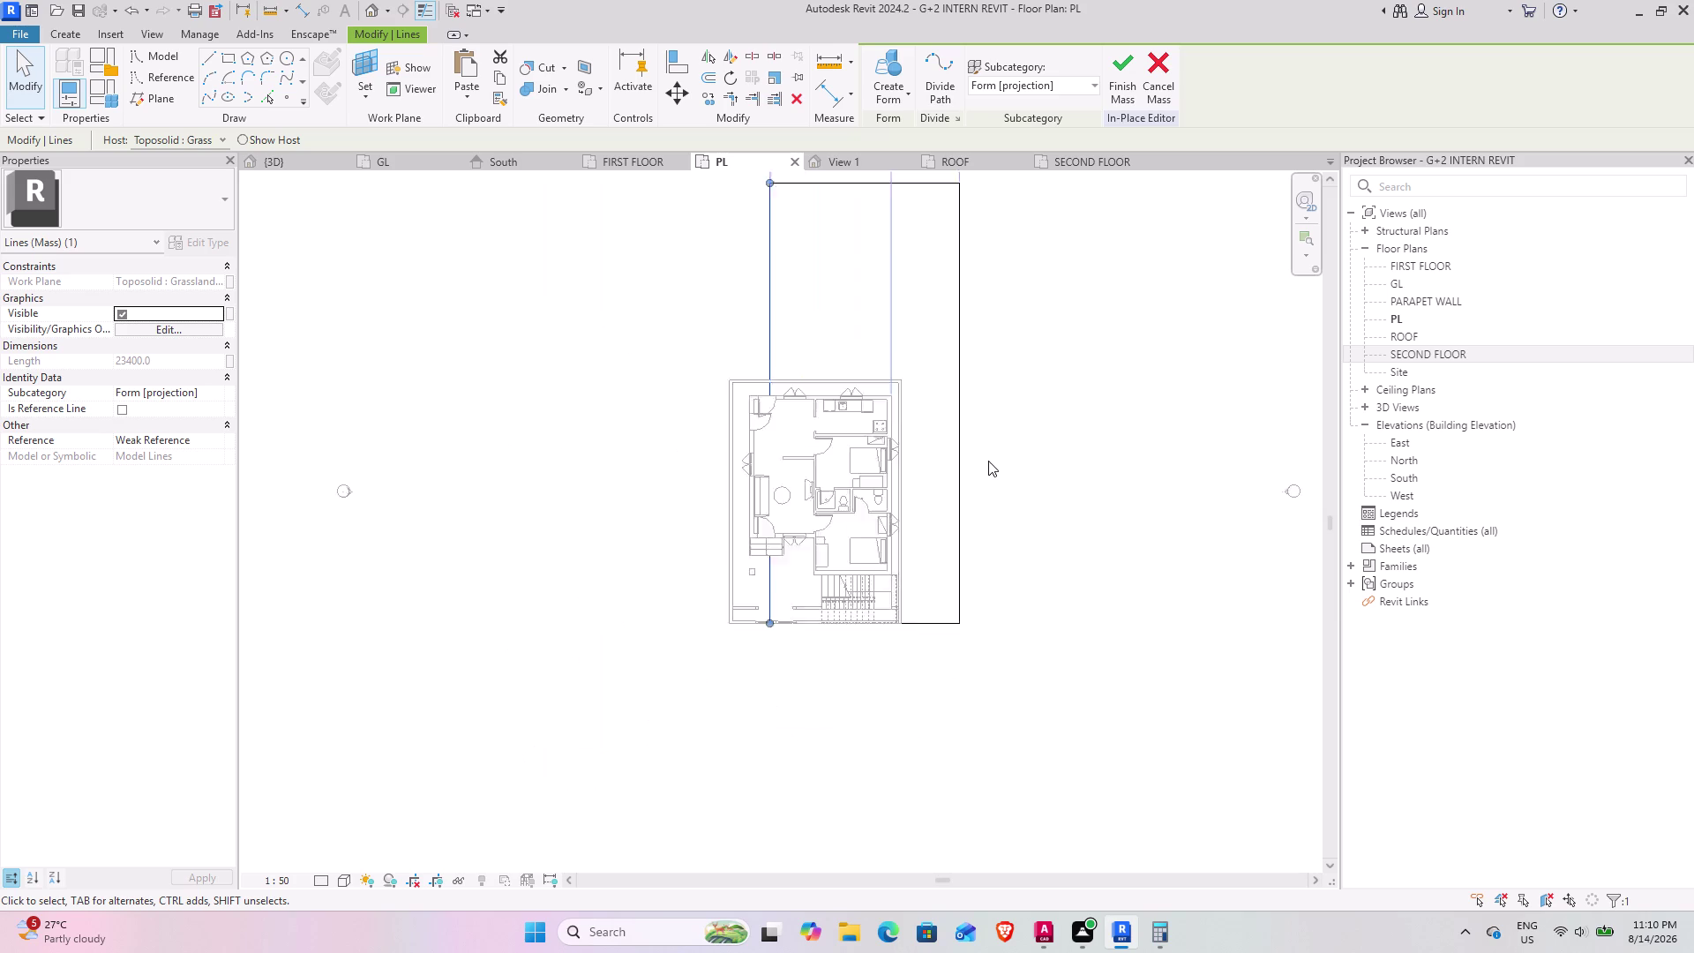
scroll(down, 3)
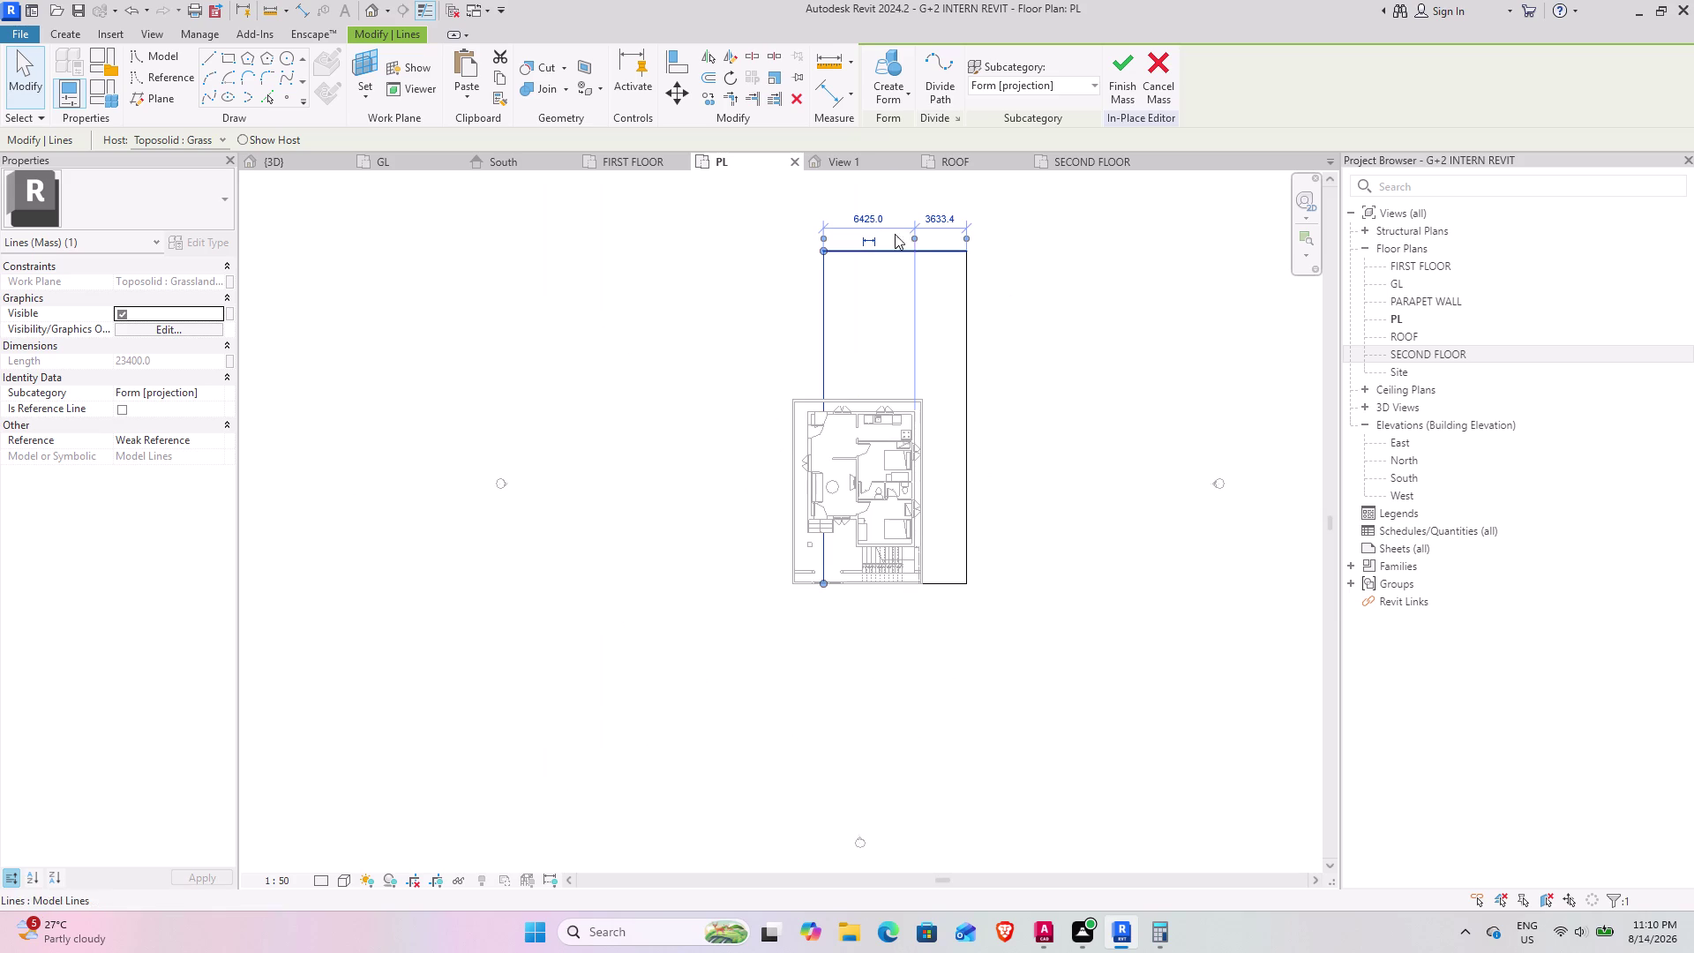
click(392, 297)
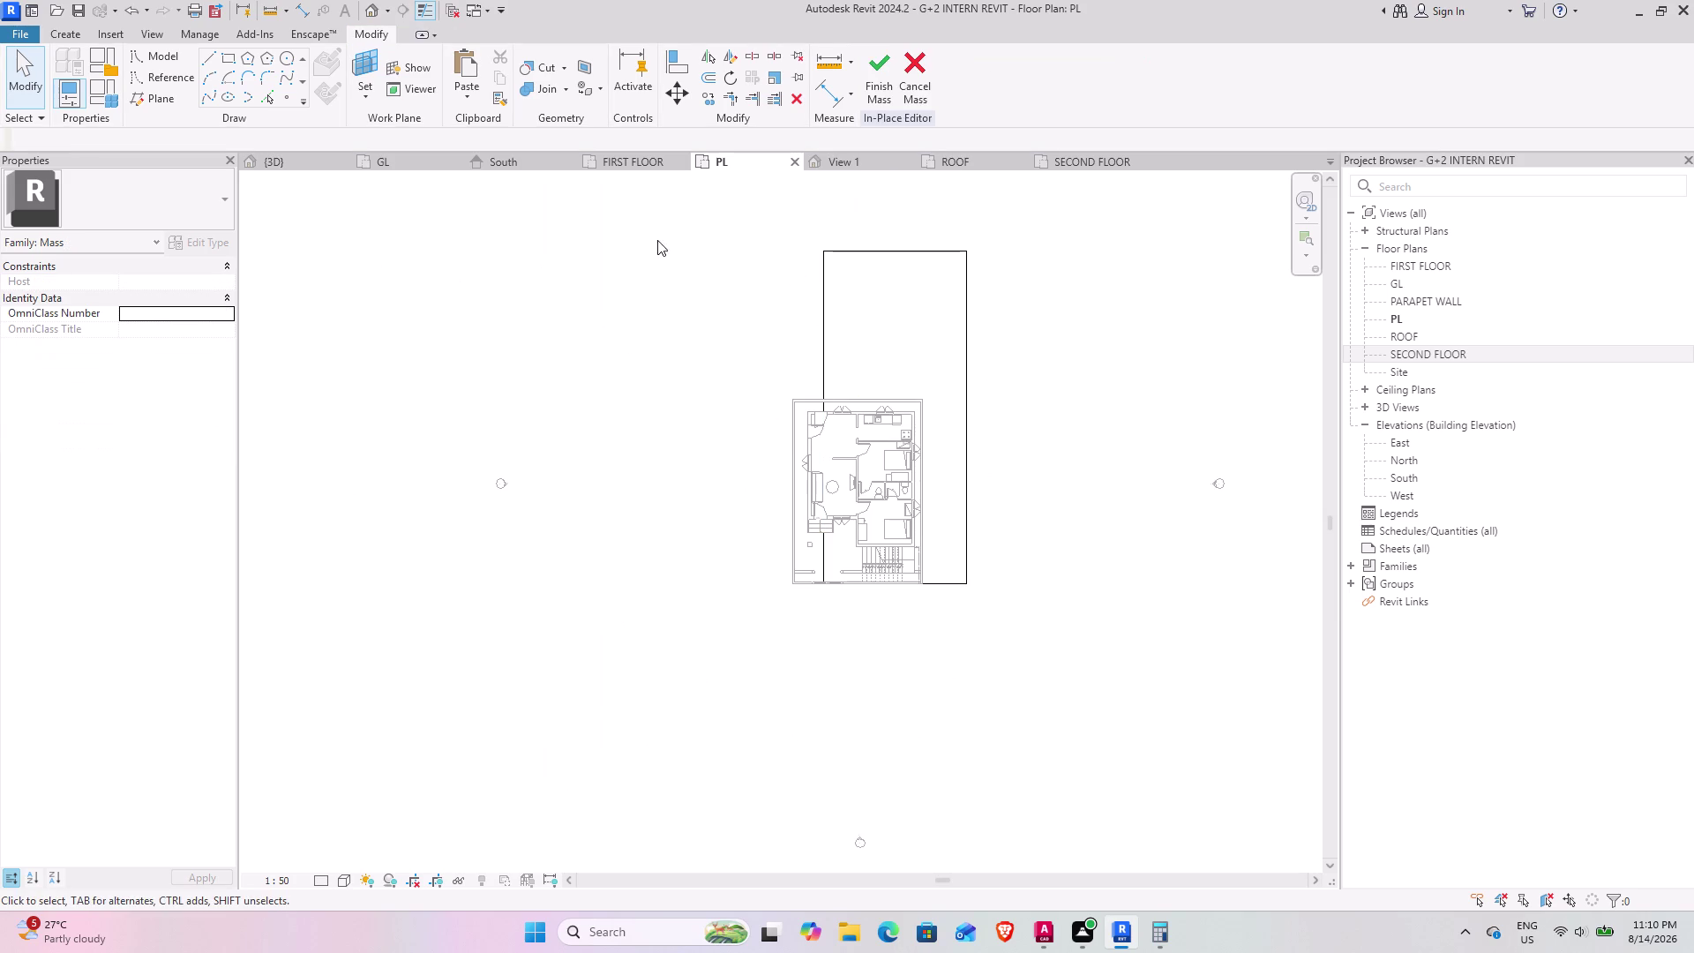
click(829, 271)
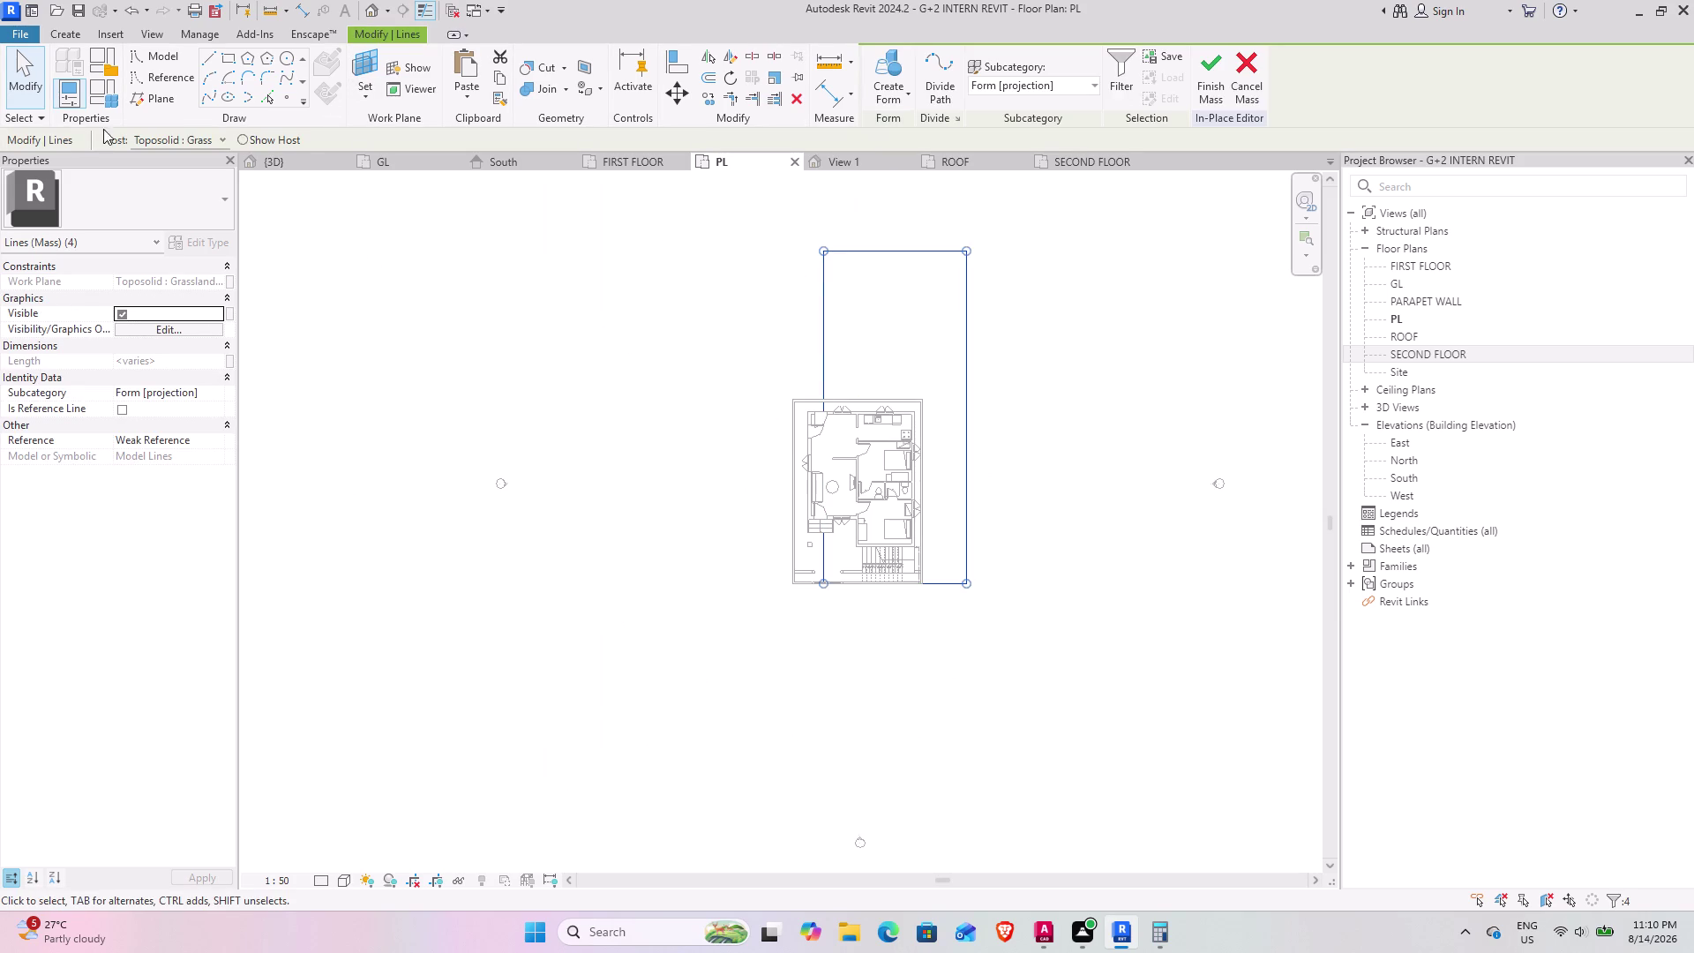
Move the outline flush against the road line at the building's lower edge.
click(678, 91)
scroll(up, 3)
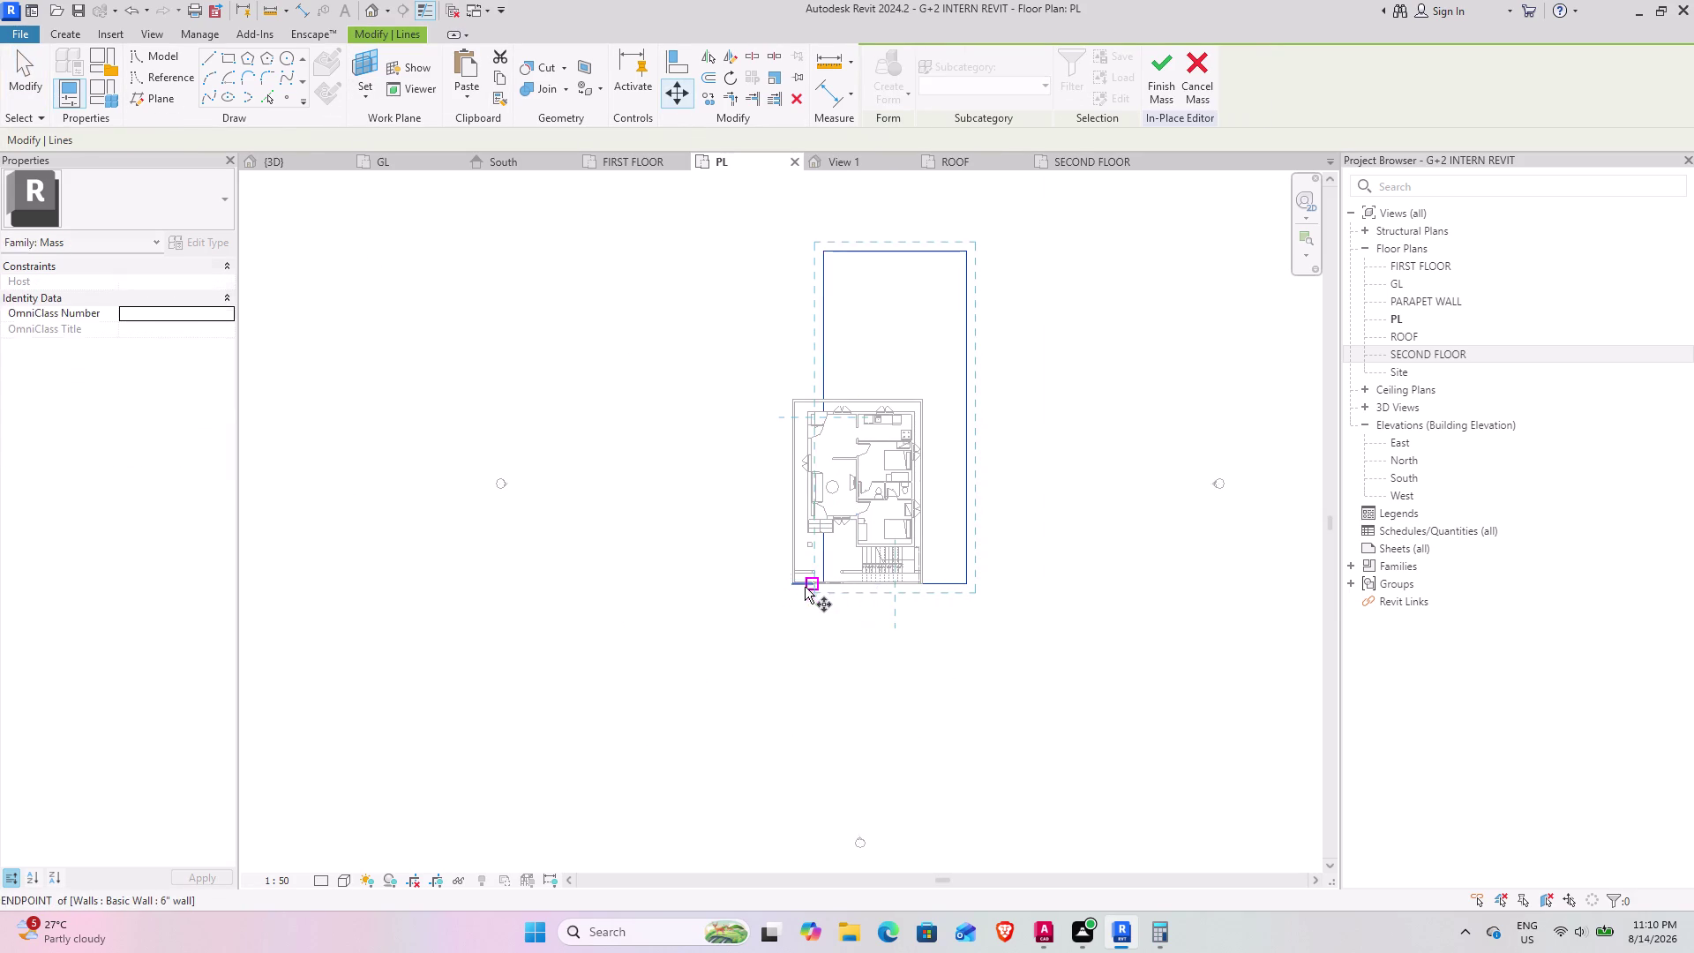
scroll(up, 3)
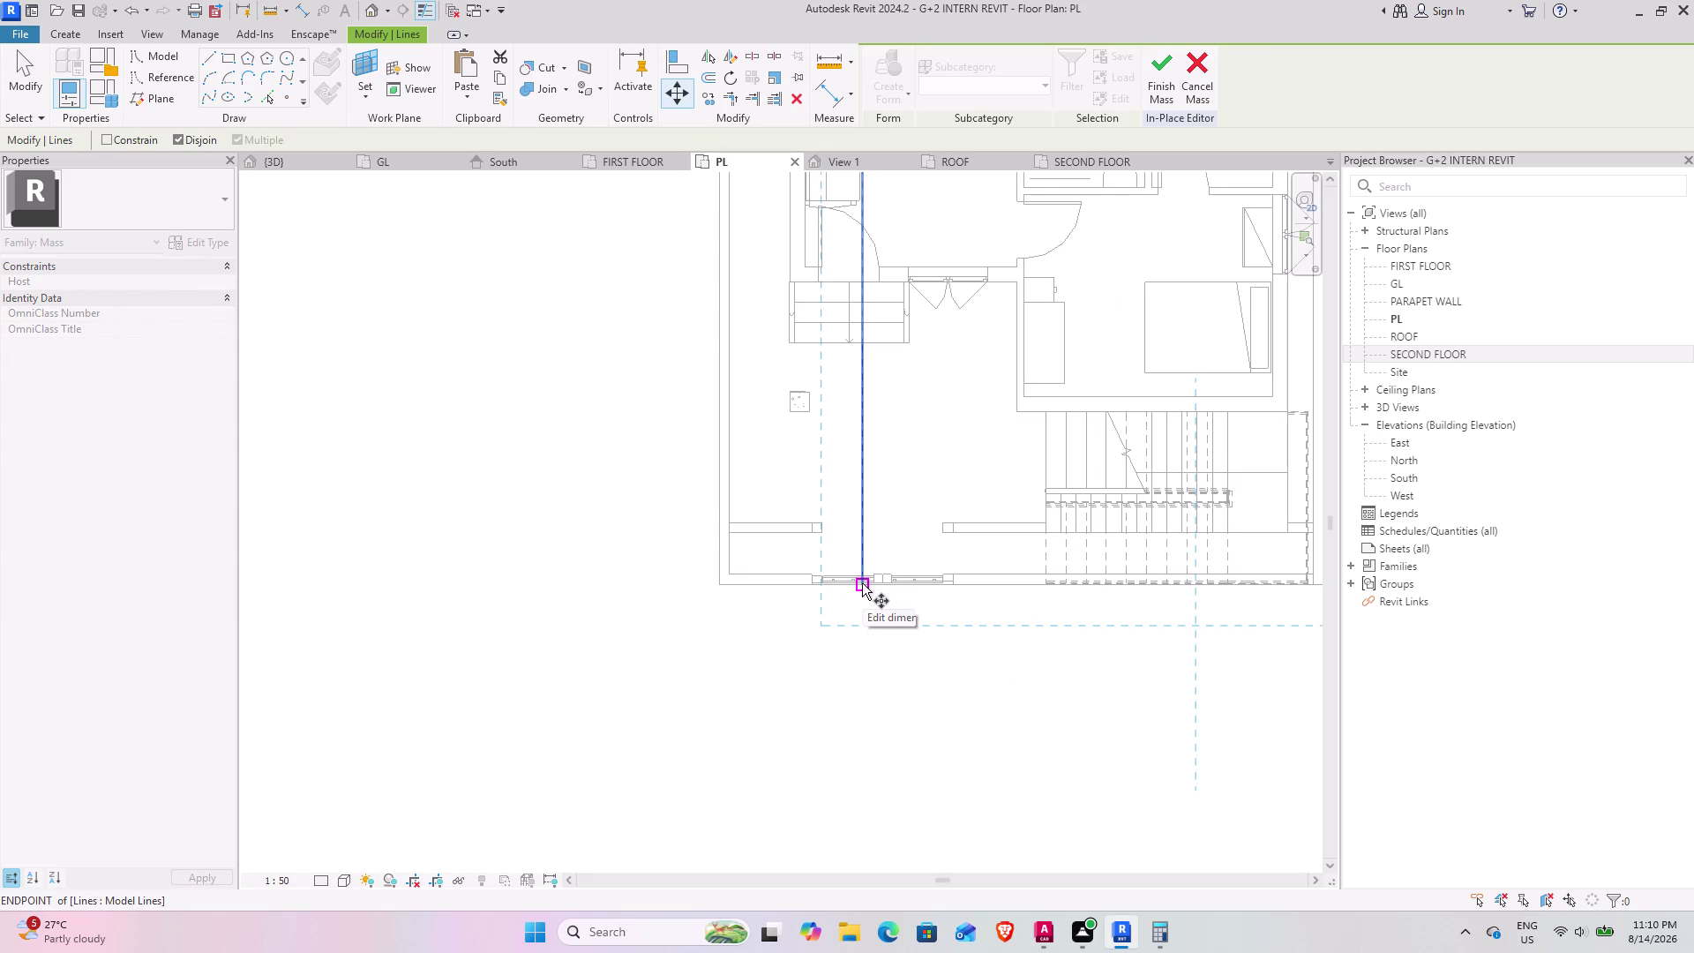
click(864, 582)
middle_drag(1277, 596, 1270, 597)
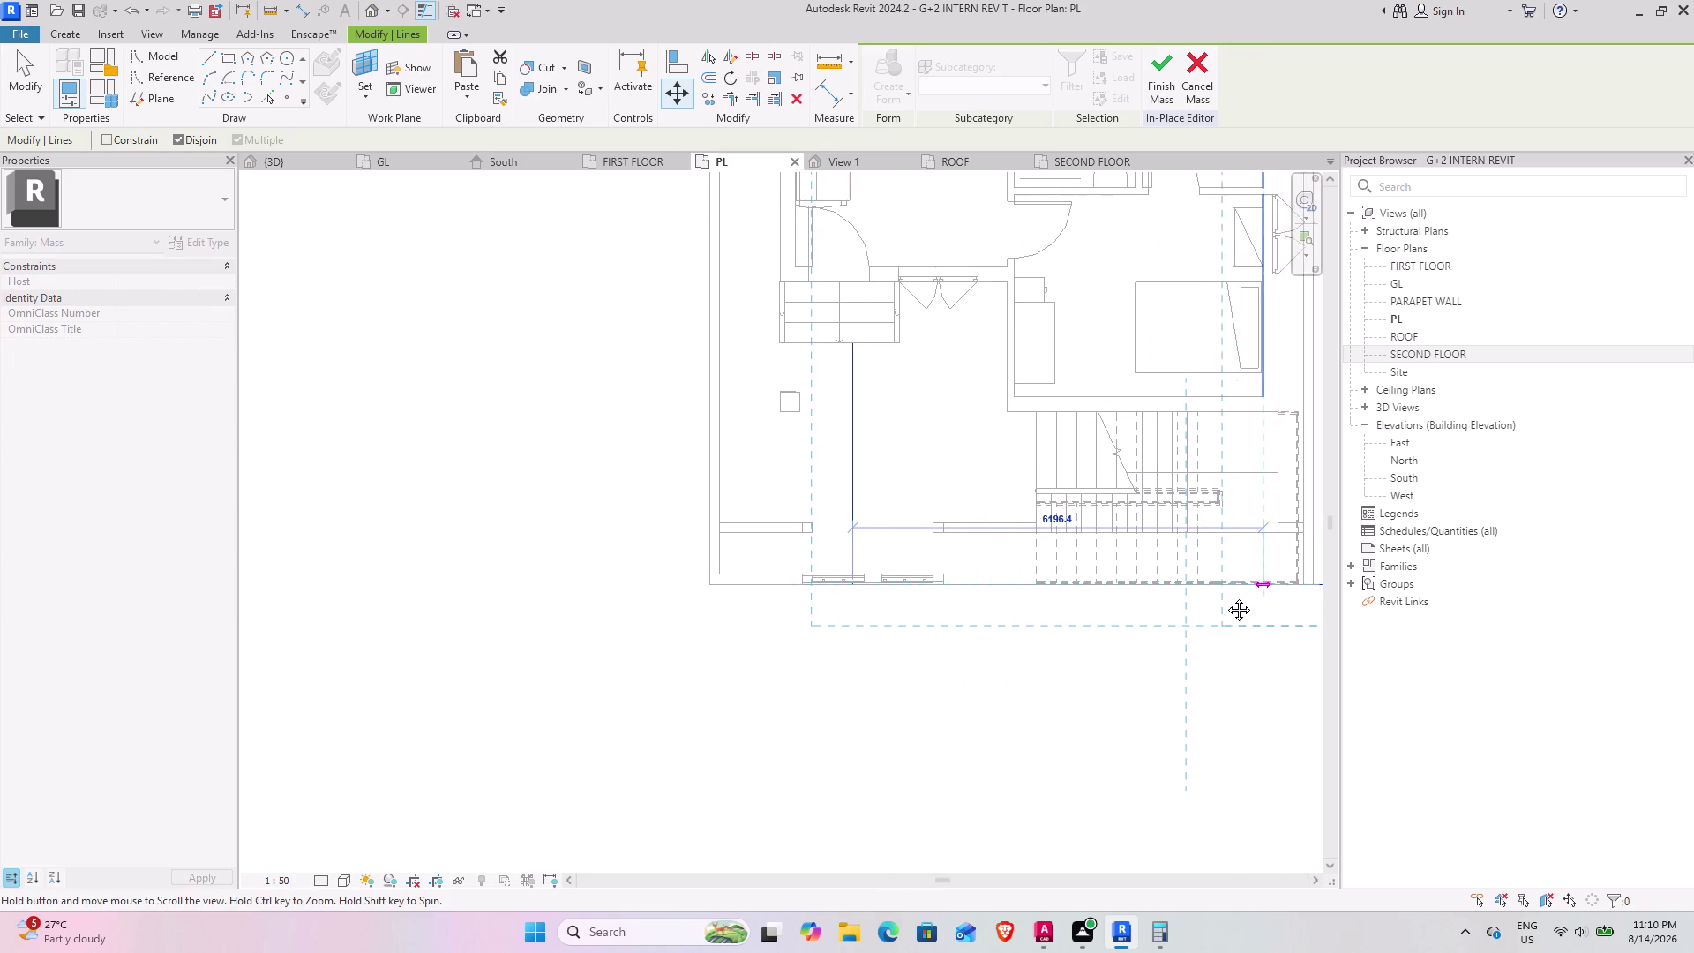
middle_drag(1270, 596, 527, 625)
Select the road strip's four lines and recentre the plan on the whole strip.
click(577, 615)
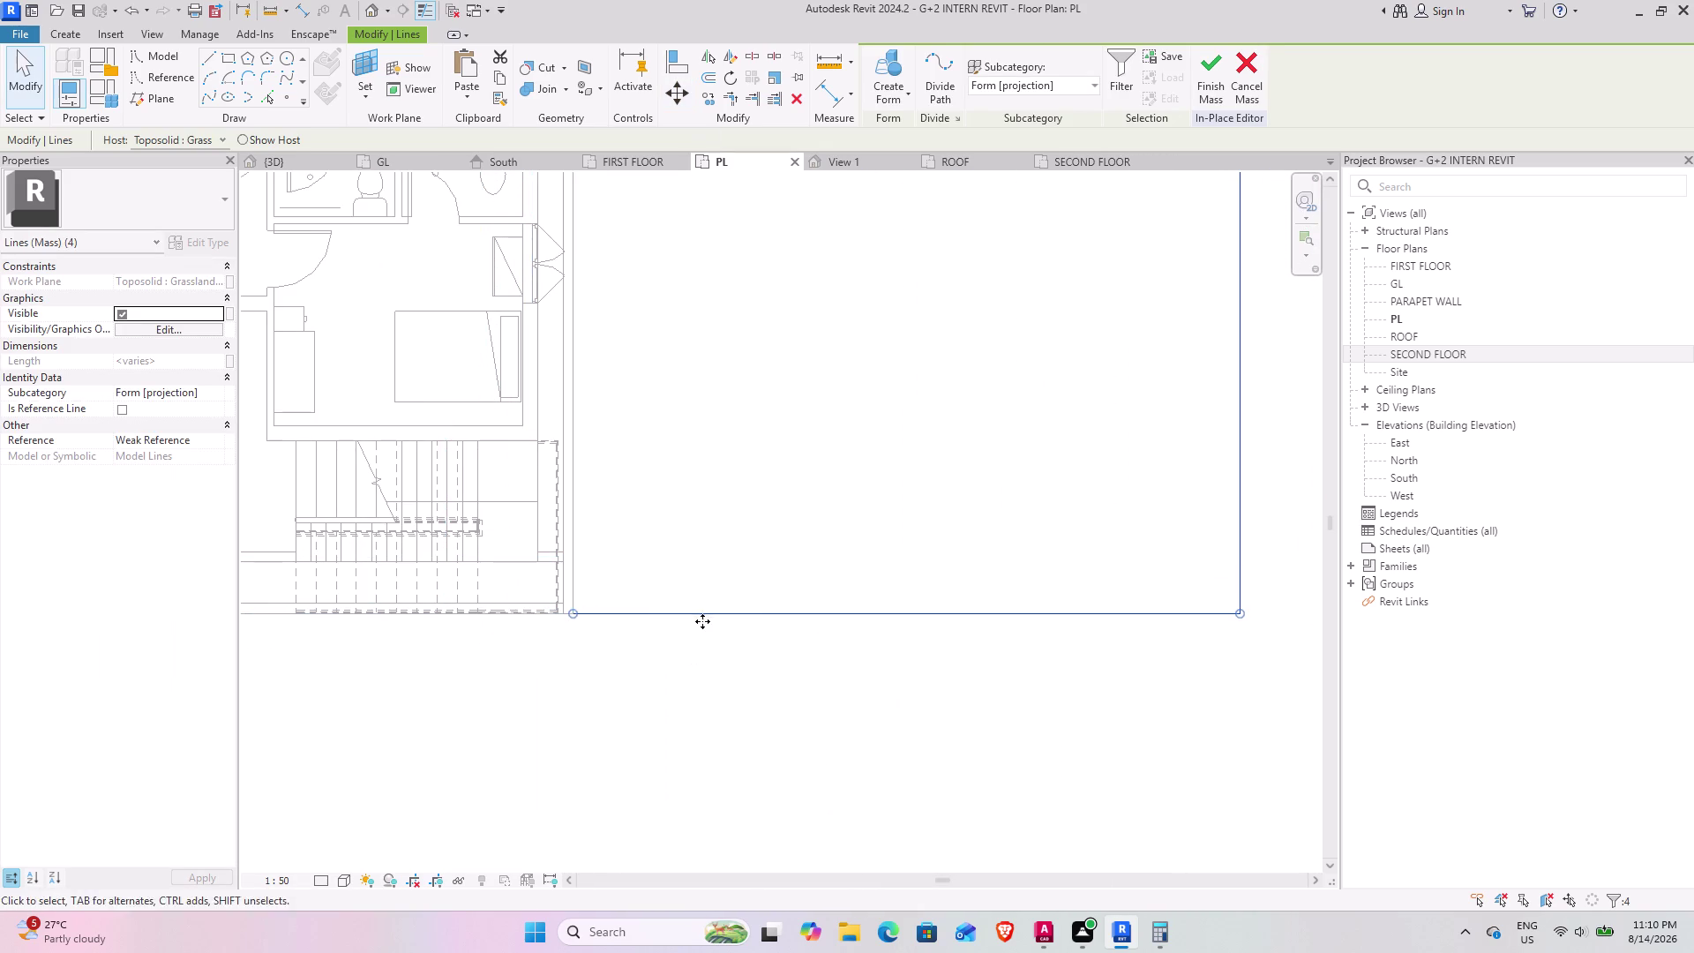
scroll(down, 3)
middle_drag(824, 707, 882, 684)
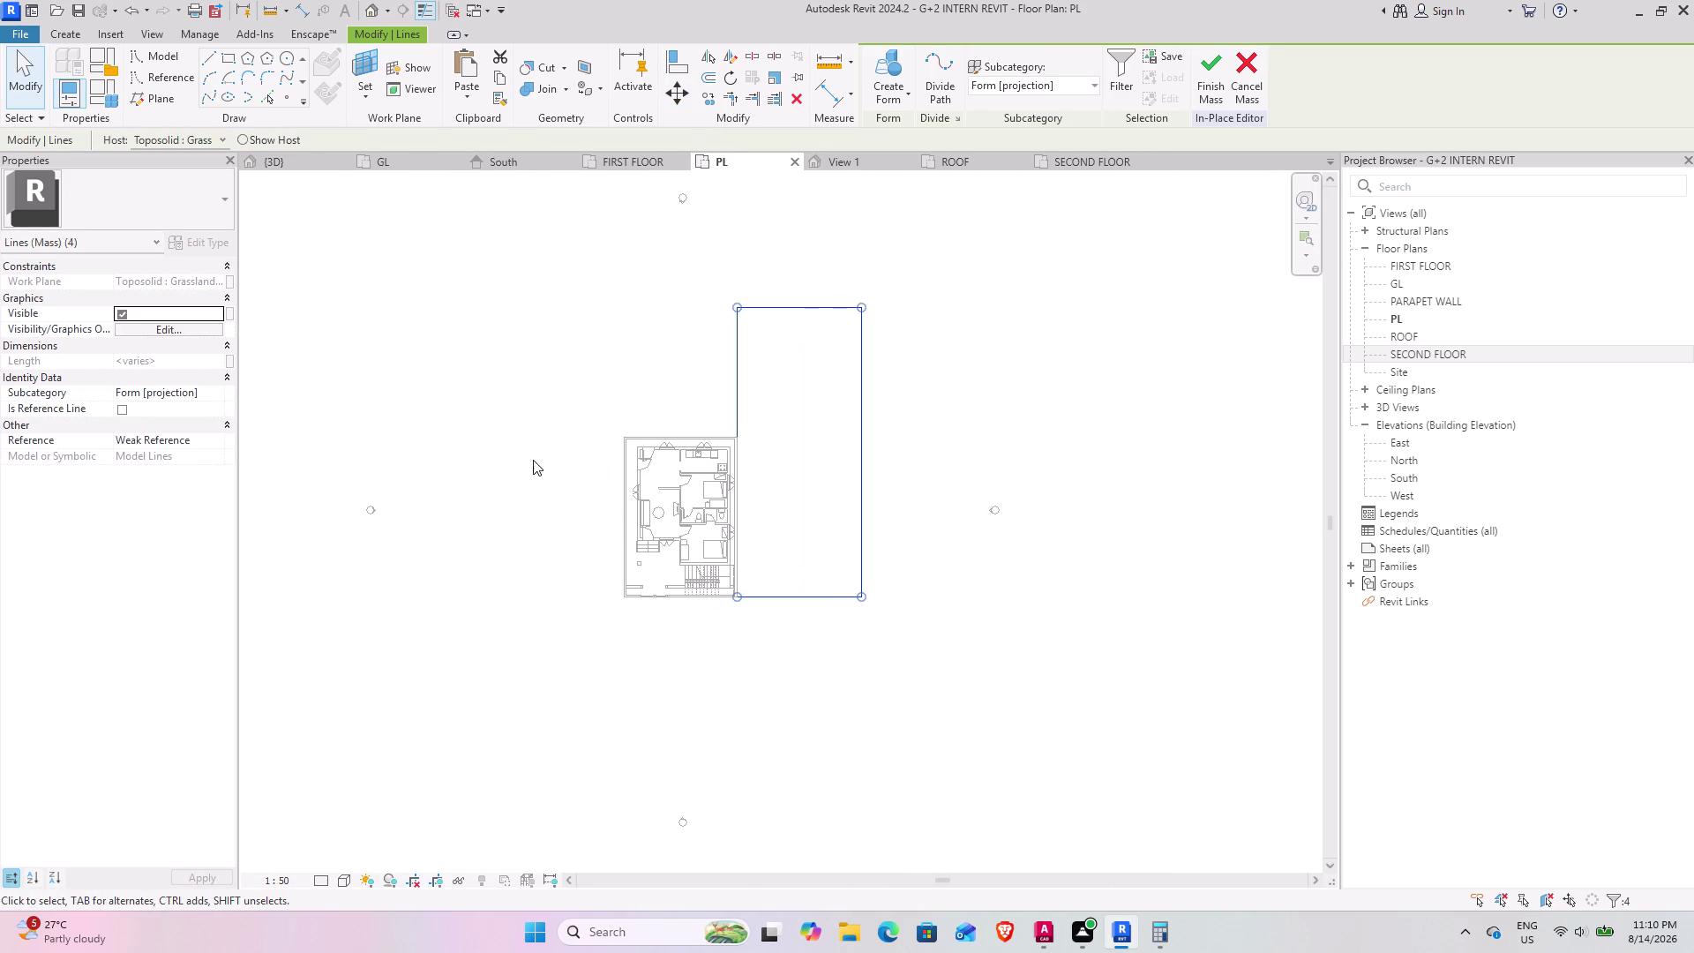
click(224, 52)
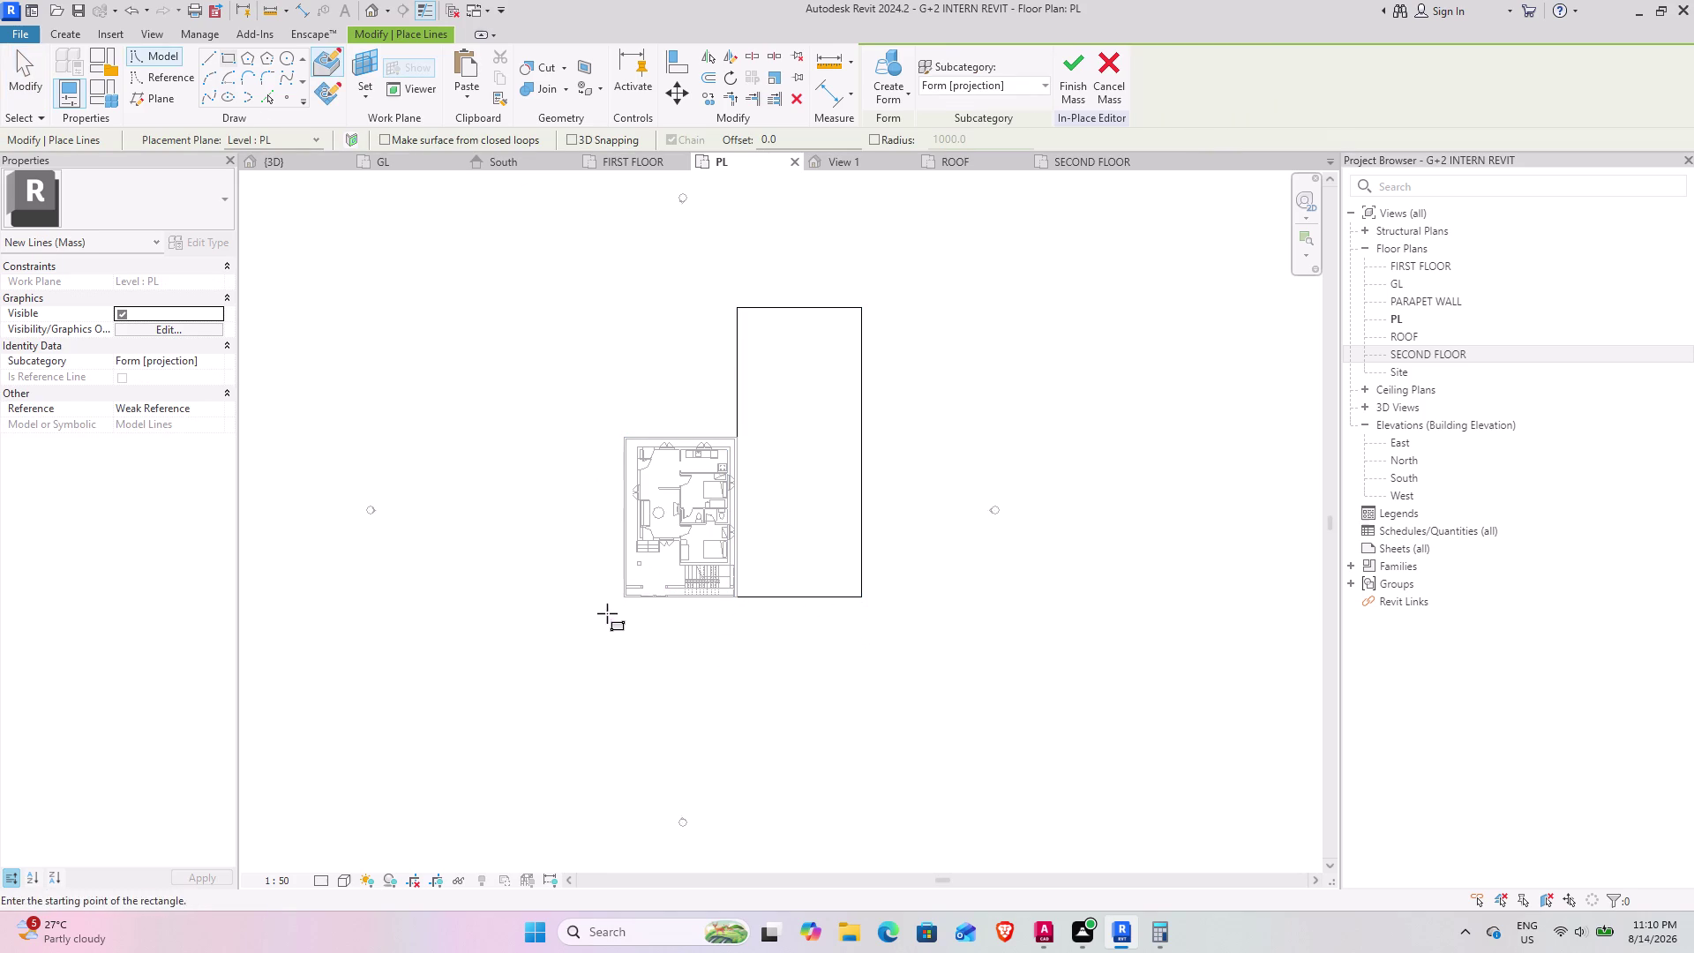
Draw a wide horizontal road rectangle below the building that meets the side strip.
click(860, 598)
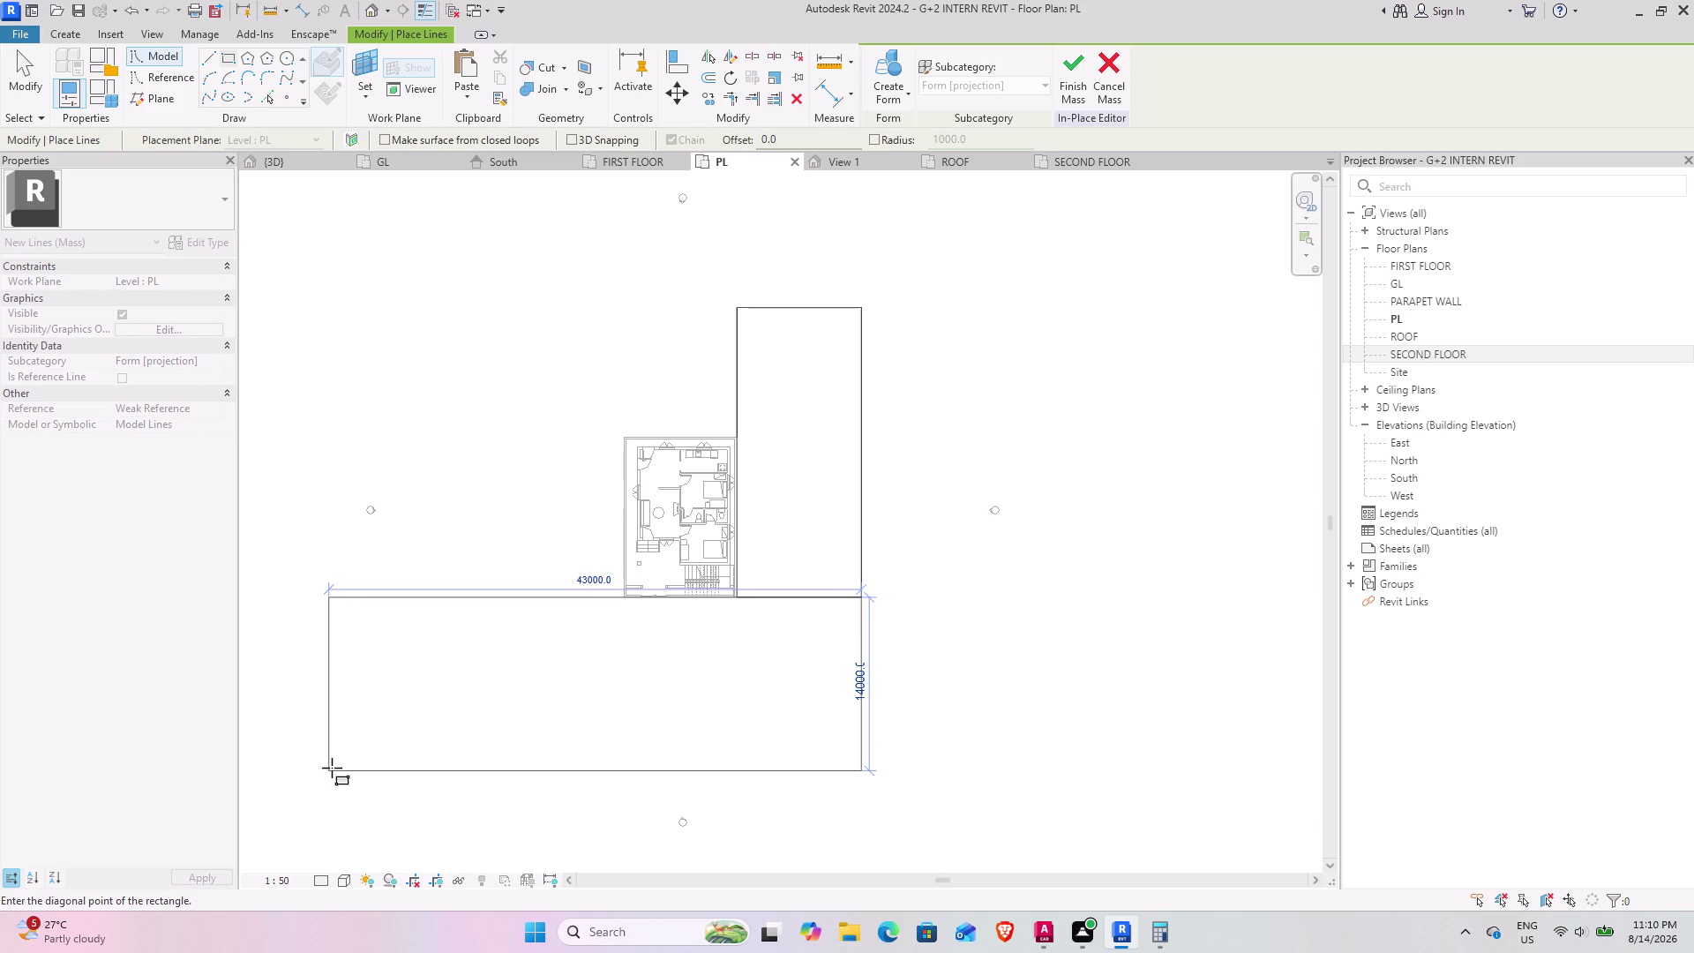
middle_drag(332, 767, 559, 739)
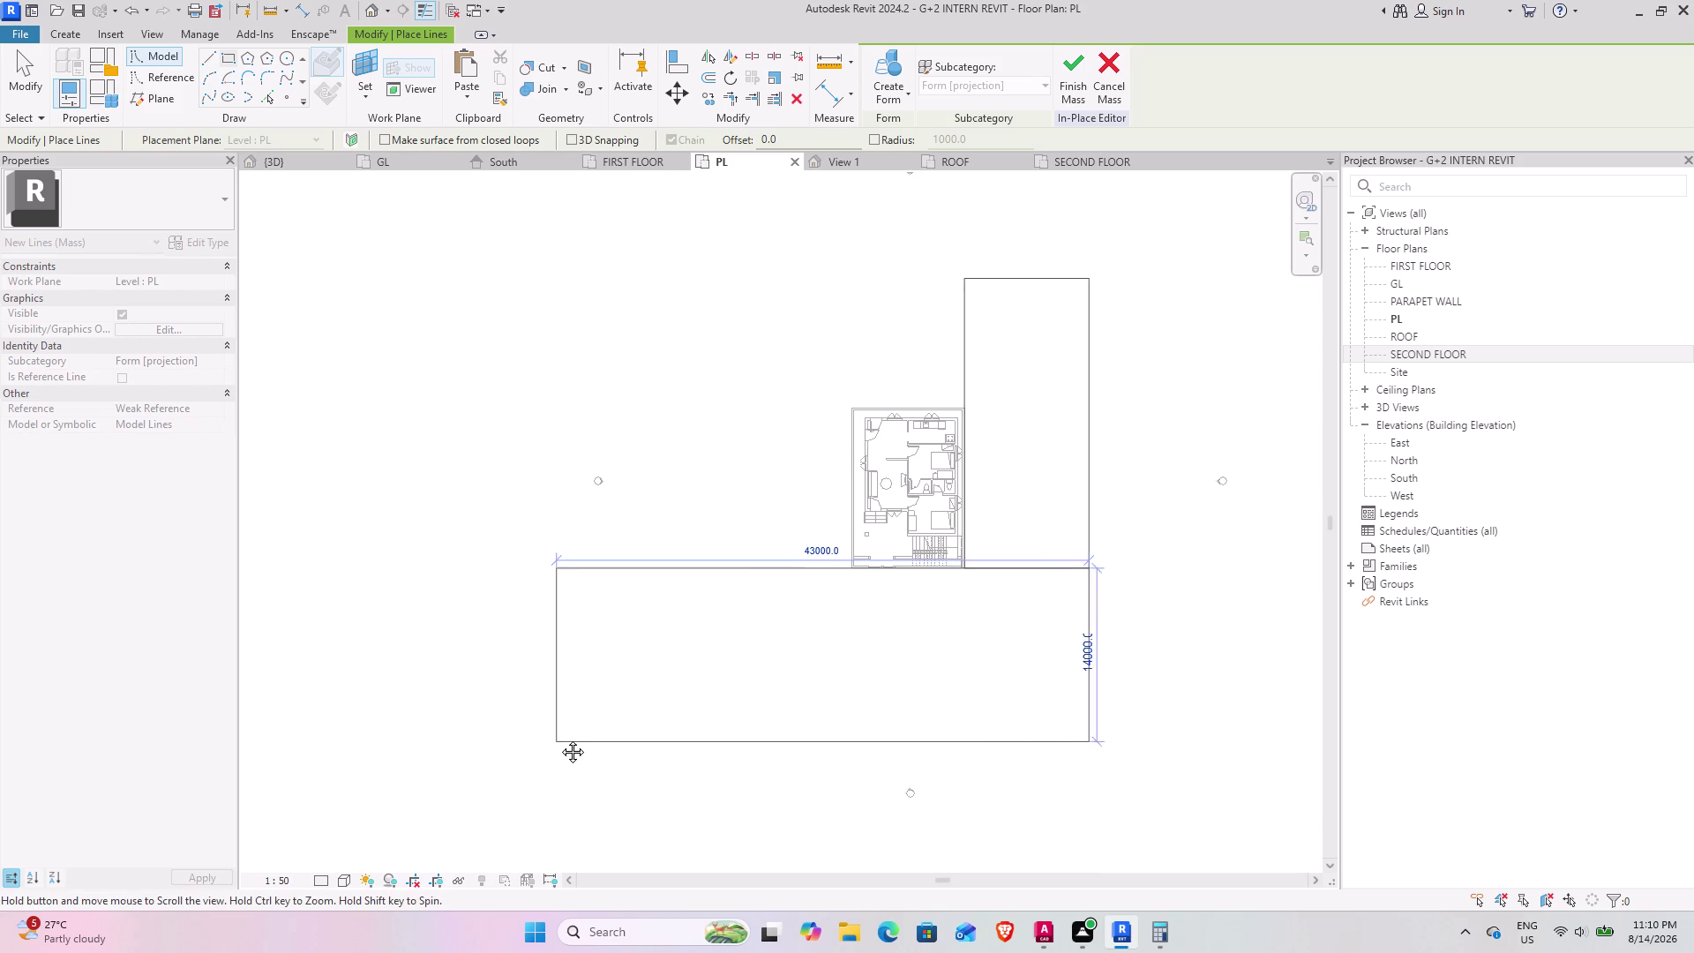
middle_drag(559, 739, 568, 731)
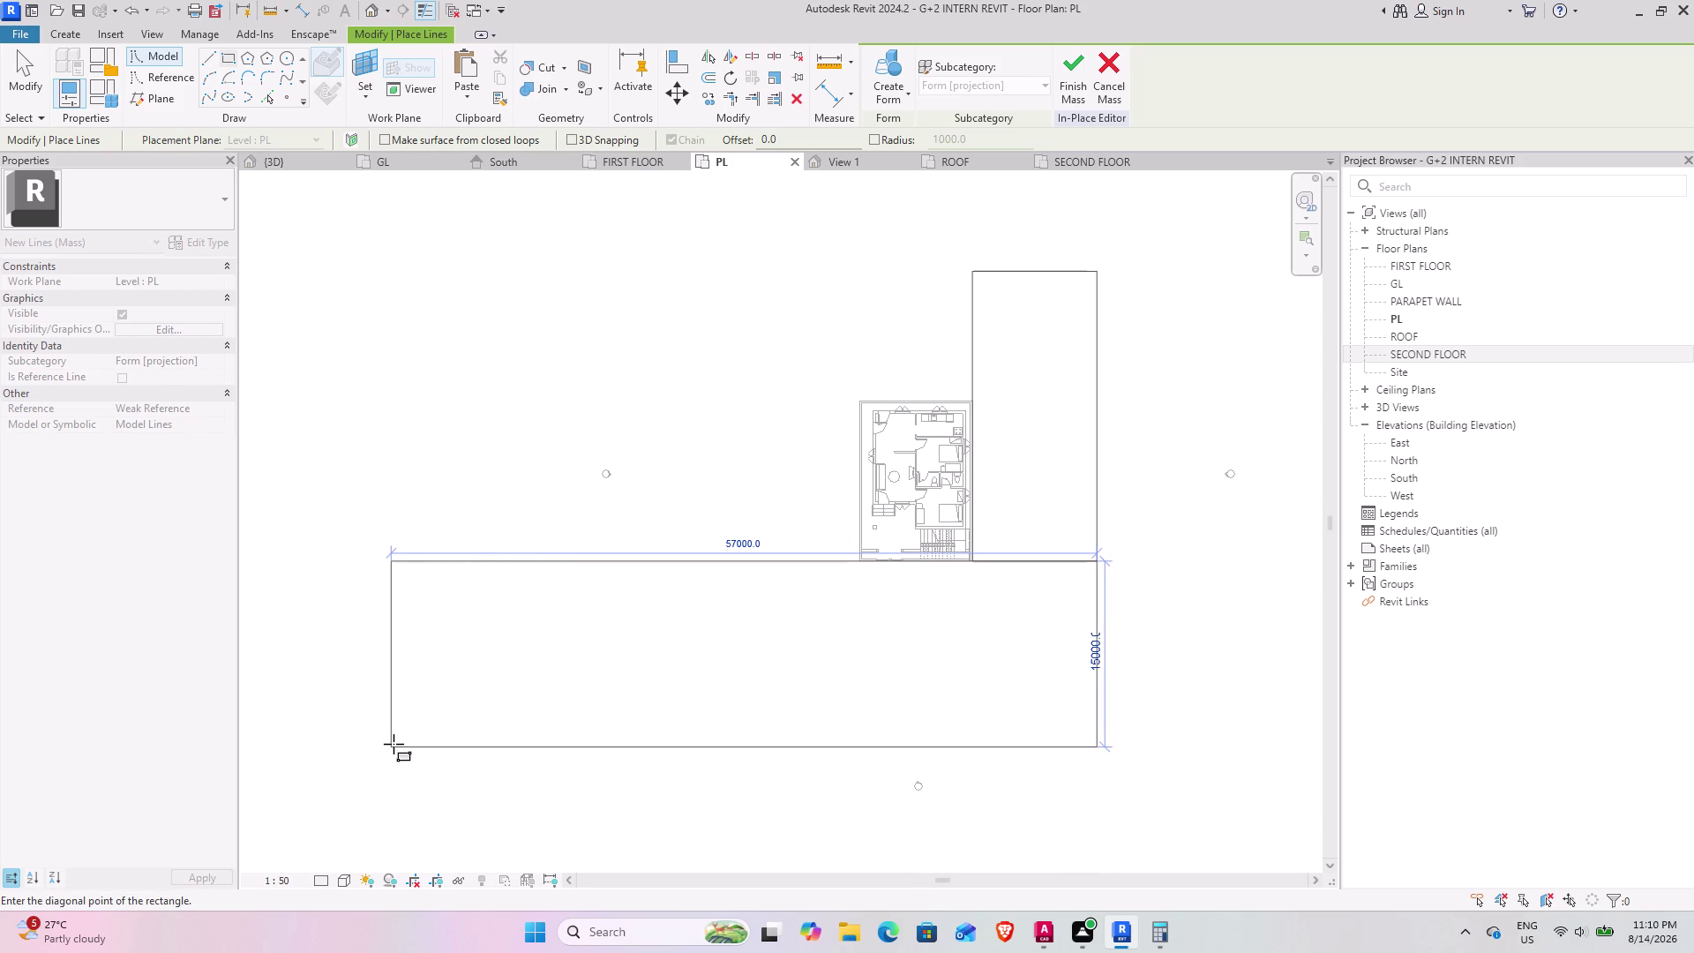
click(409, 707)
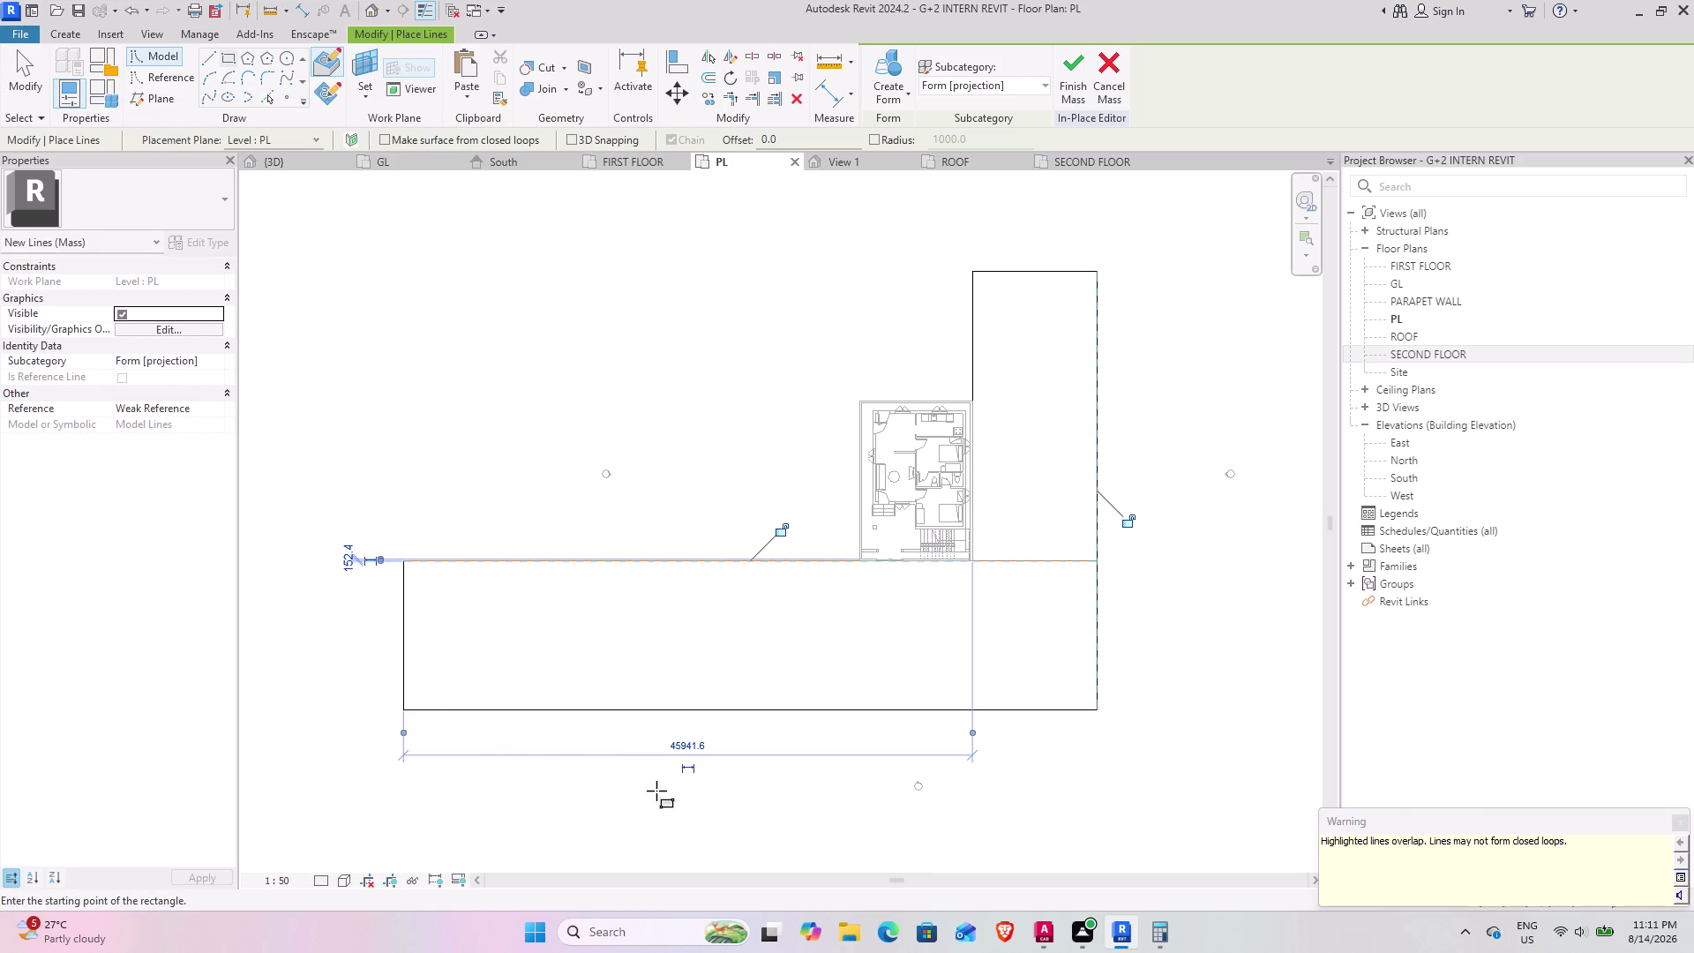
key(Escape)
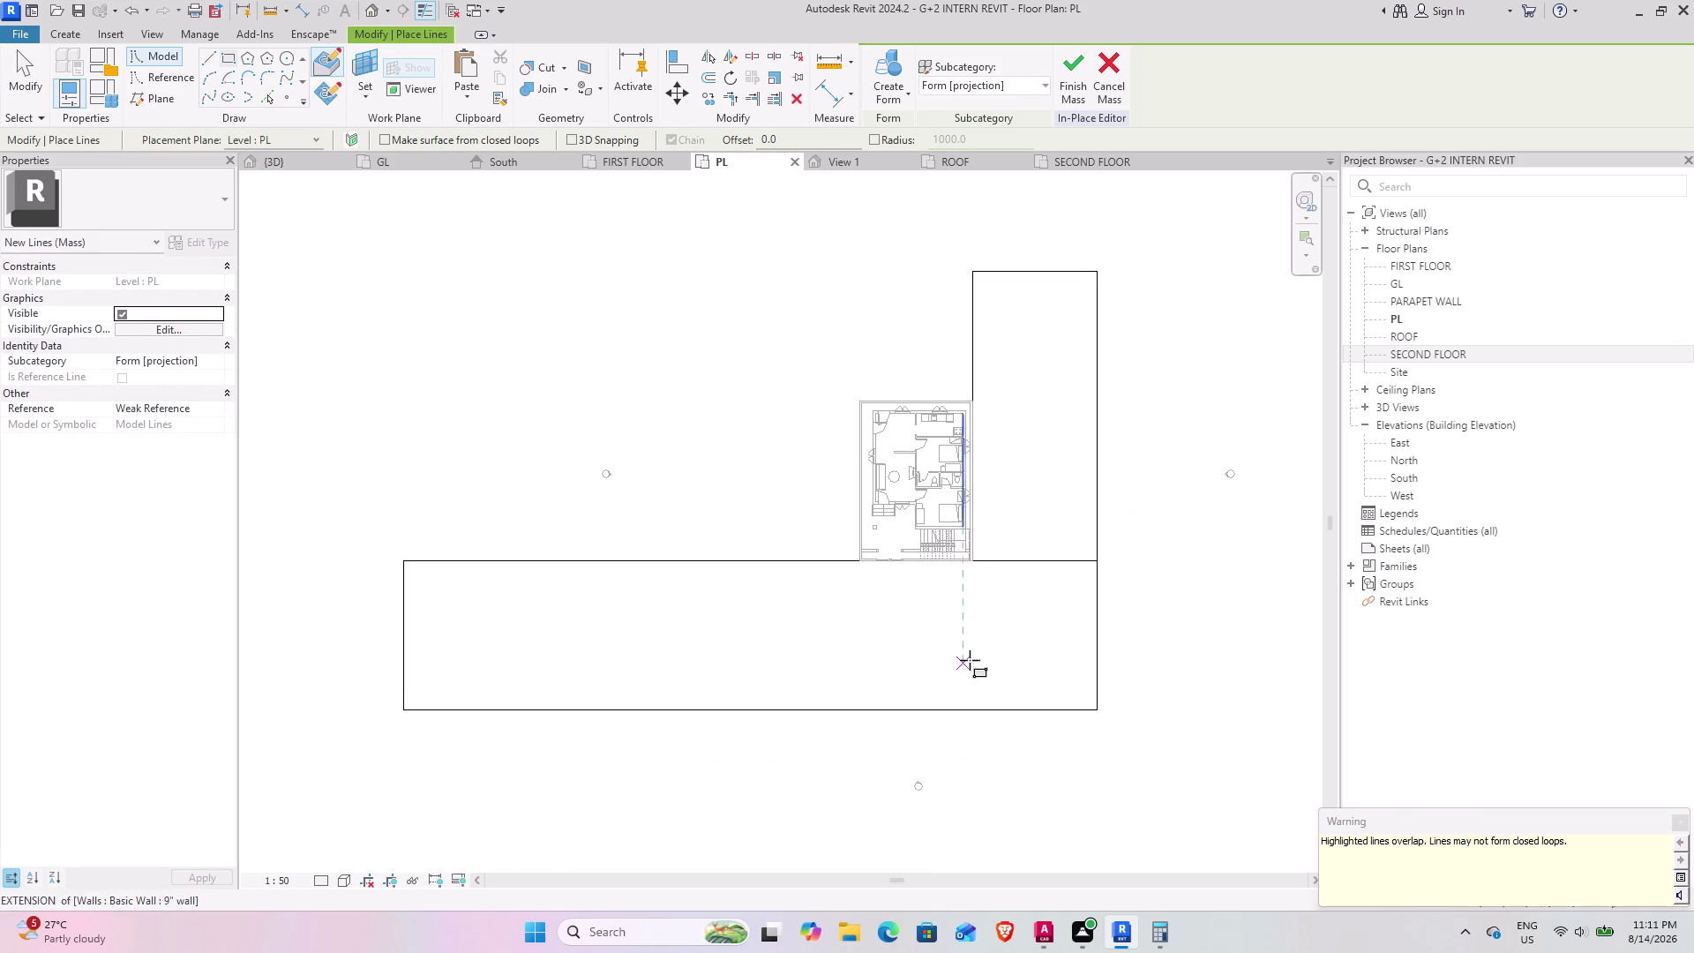
key(Escape)
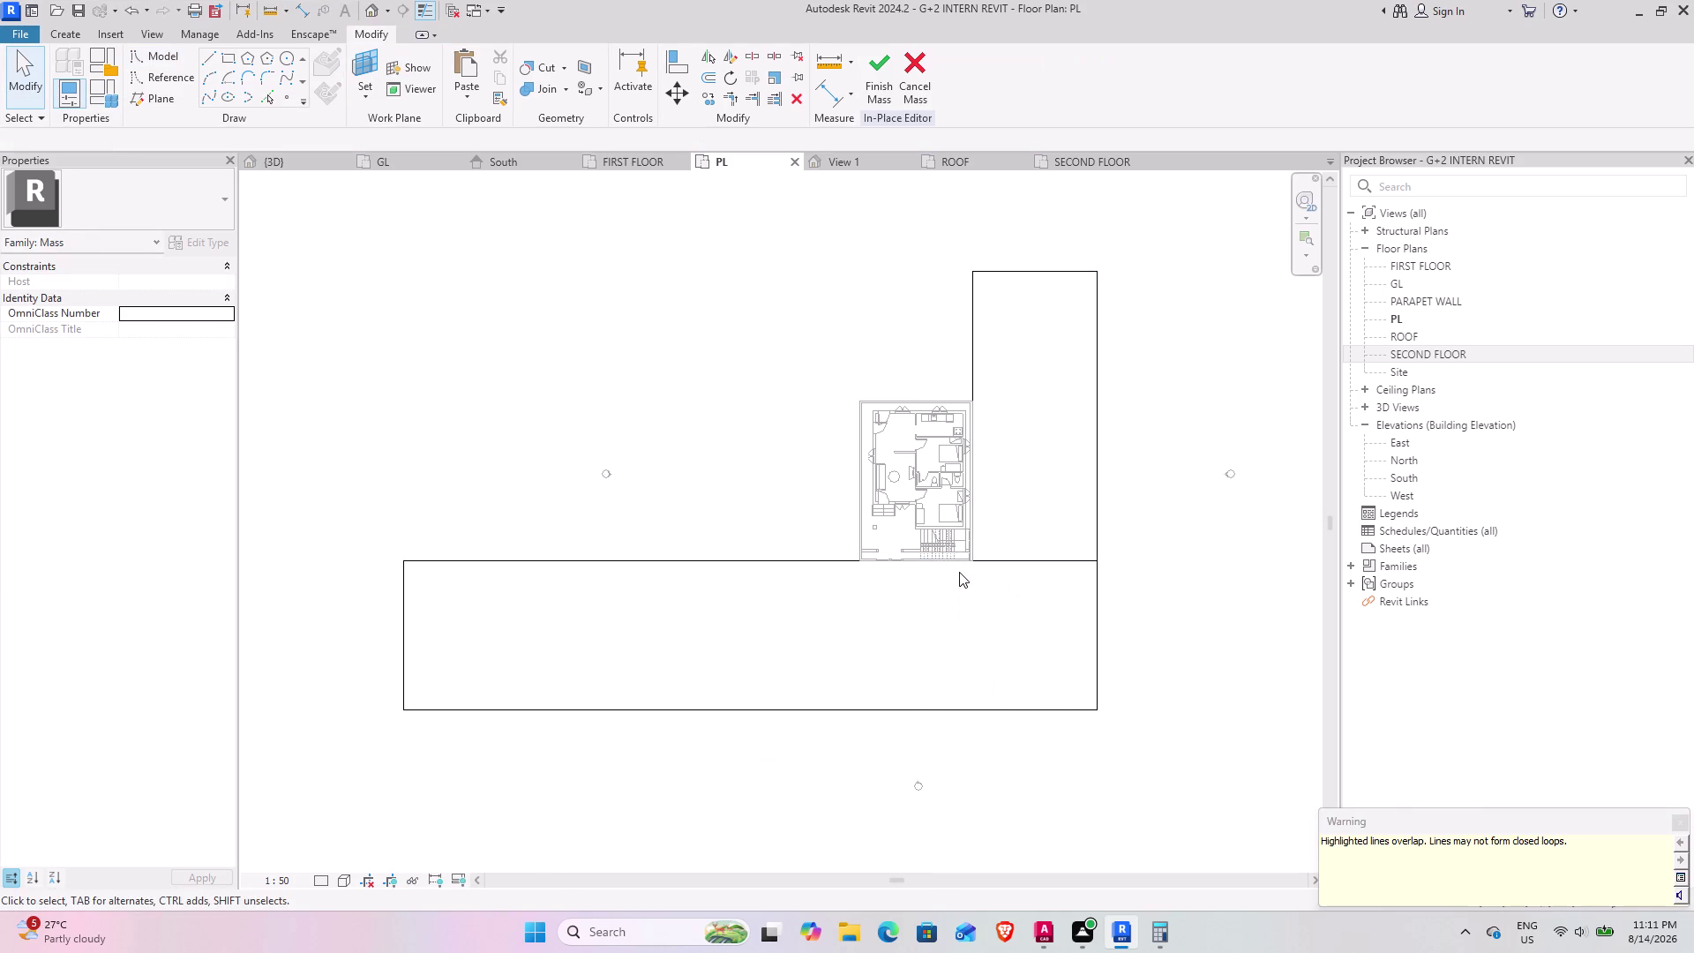
key(t)
key(Escape)
Trim the overlapping edge where the strip meets the lower rectangle.
key(Escape)
click(727, 105)
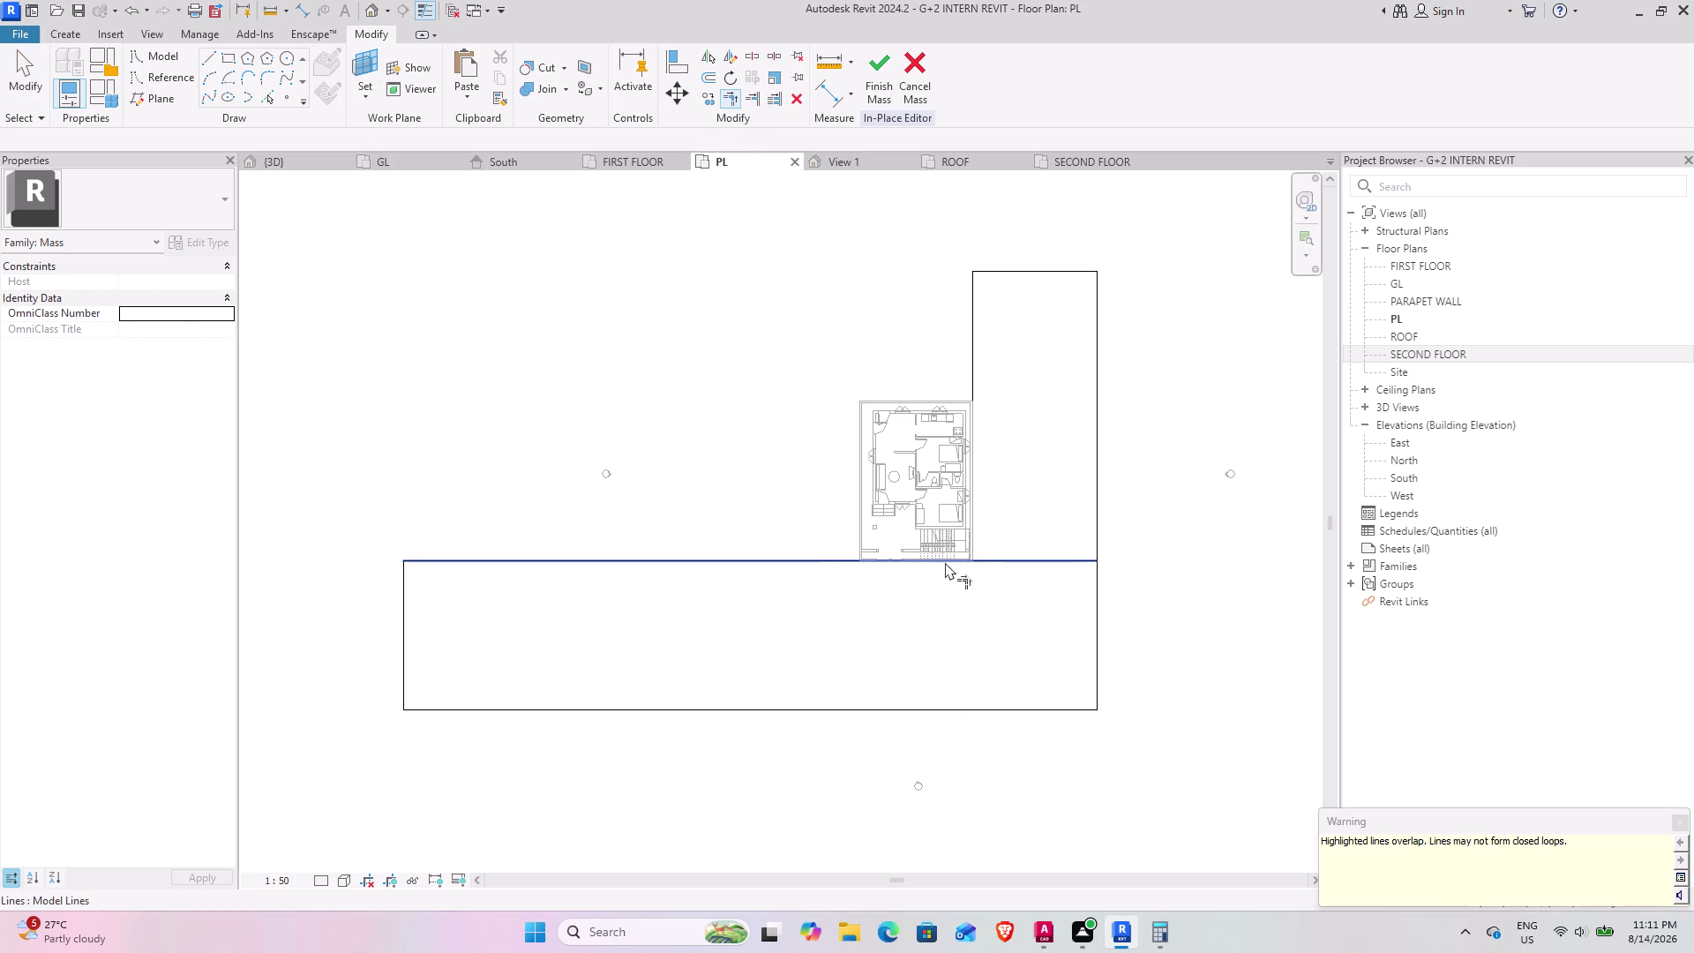
click(945, 562)
click(969, 542)
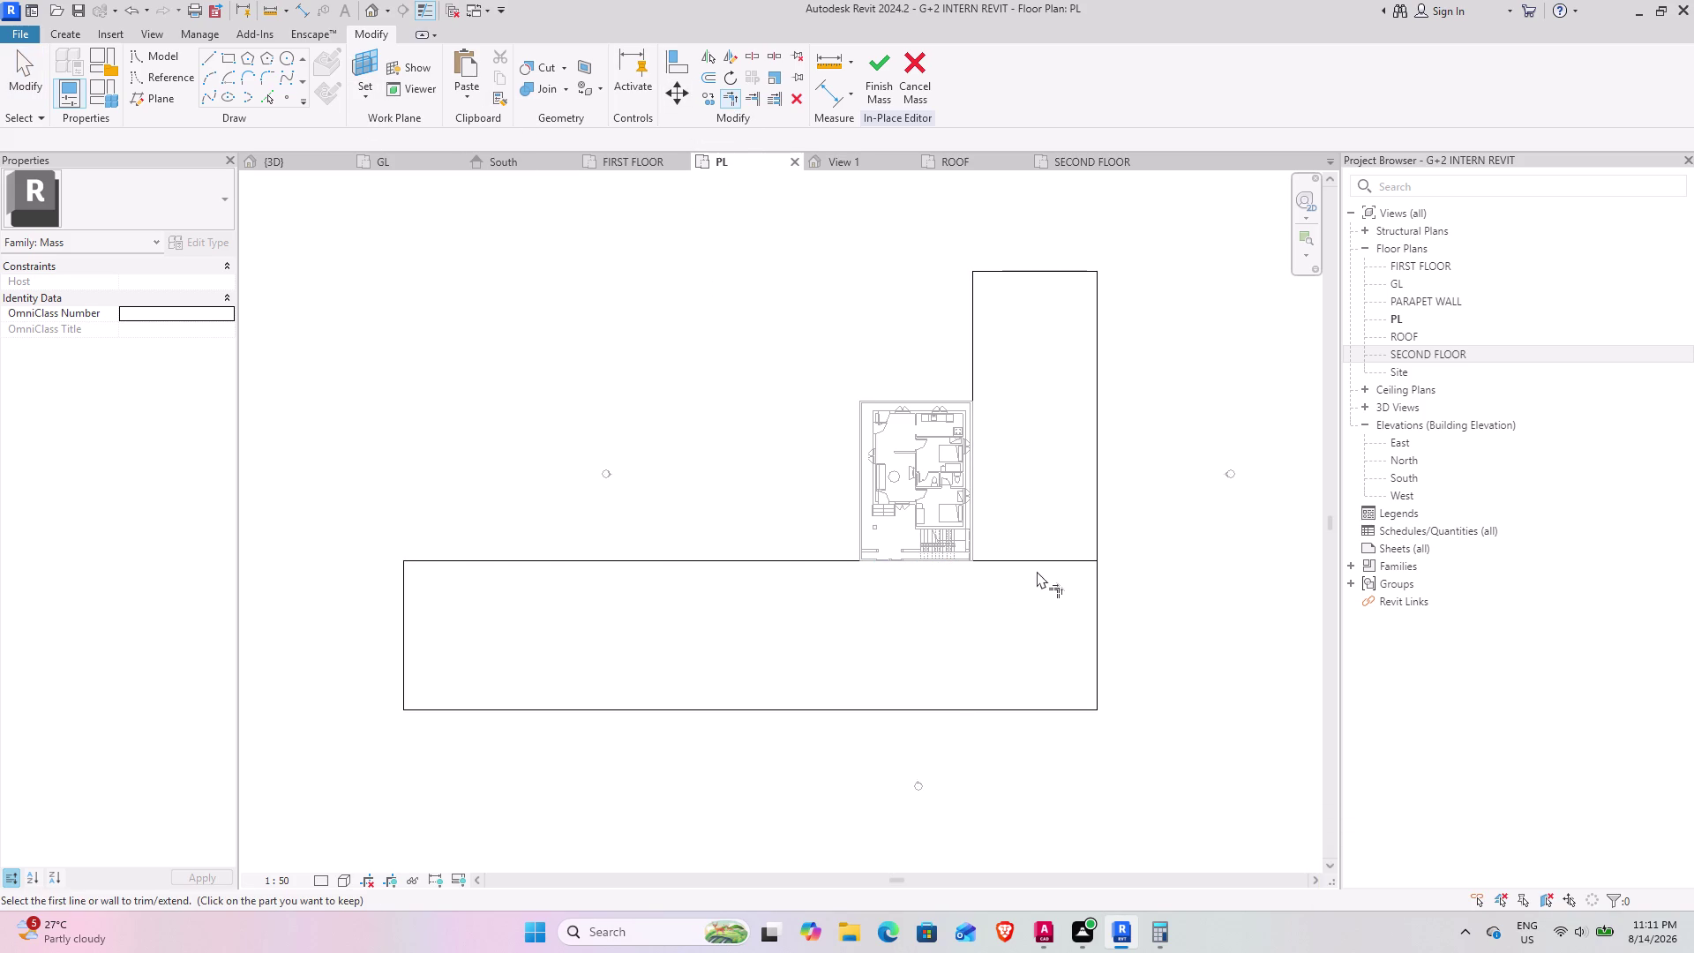
key(Escape)
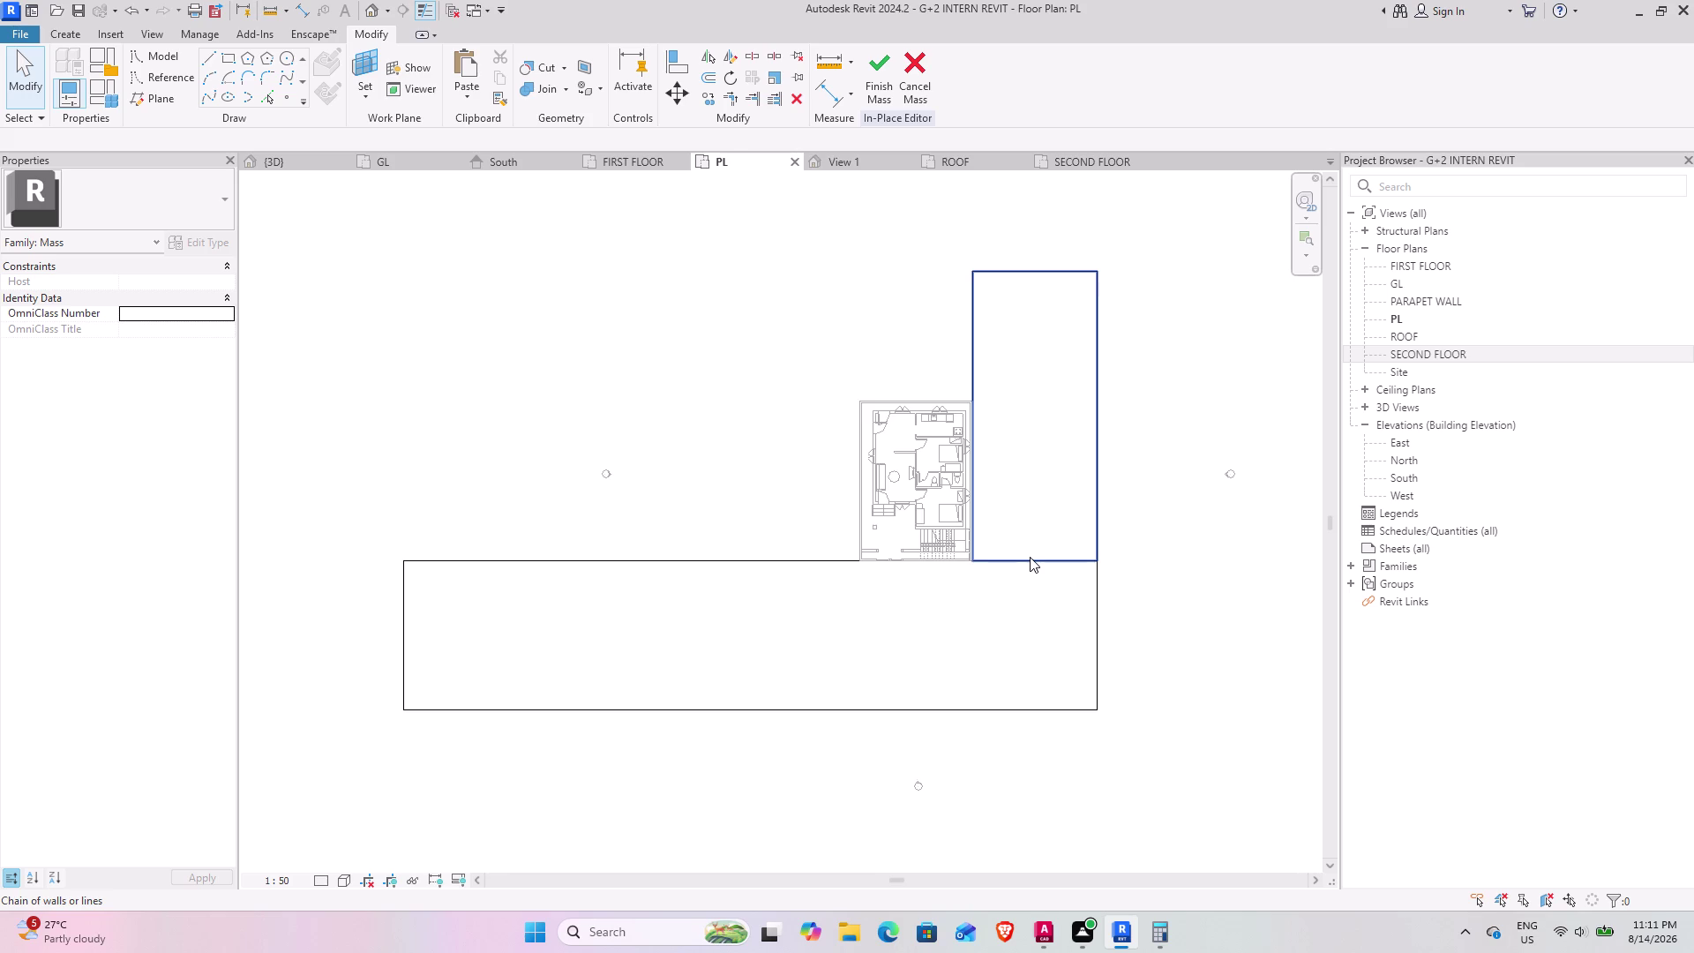
scroll(up, 3)
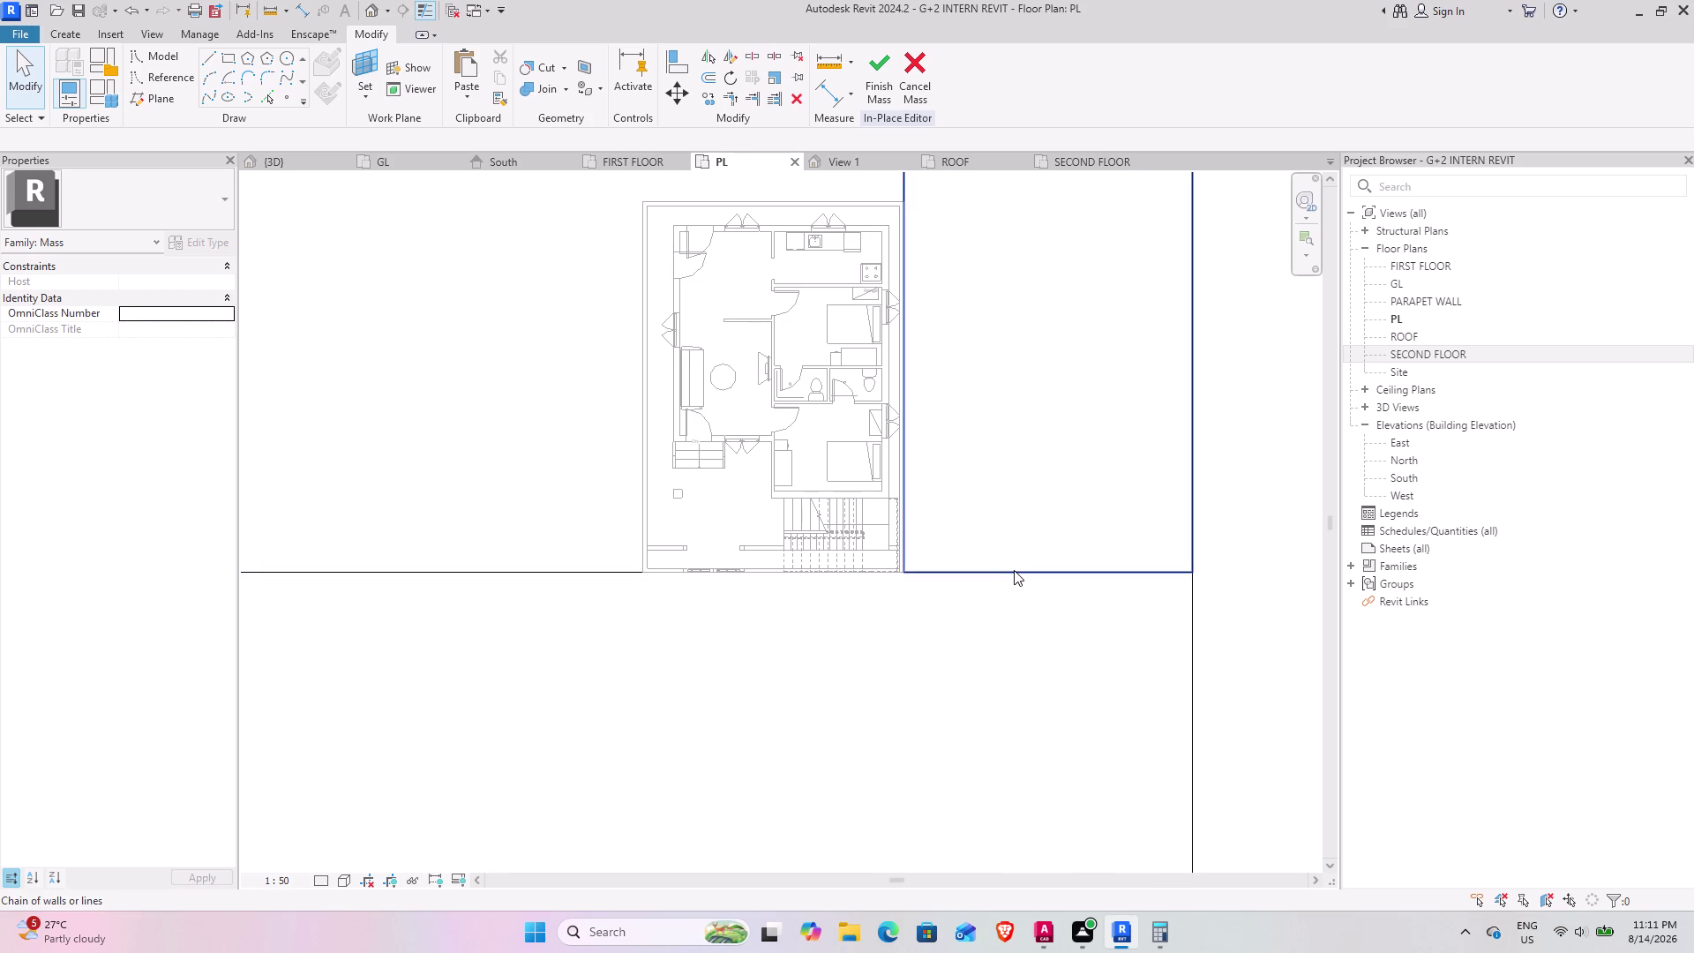
click(1014, 570)
scroll(up, 3)
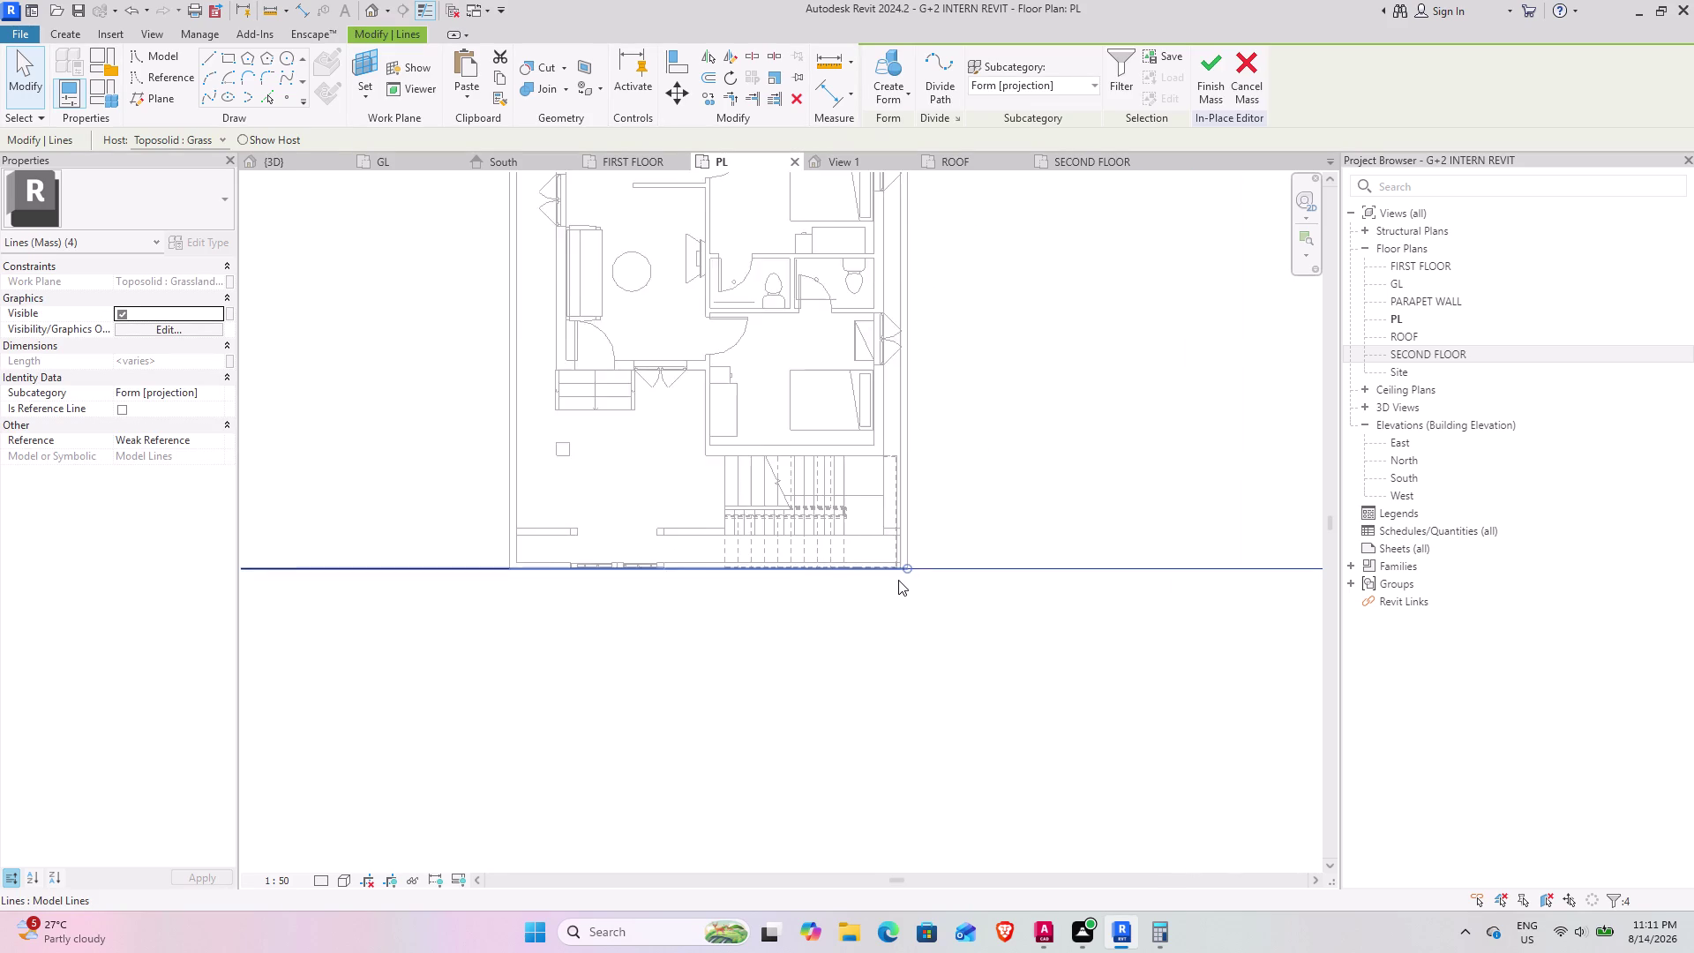
scroll(up, 3)
key(Escape)
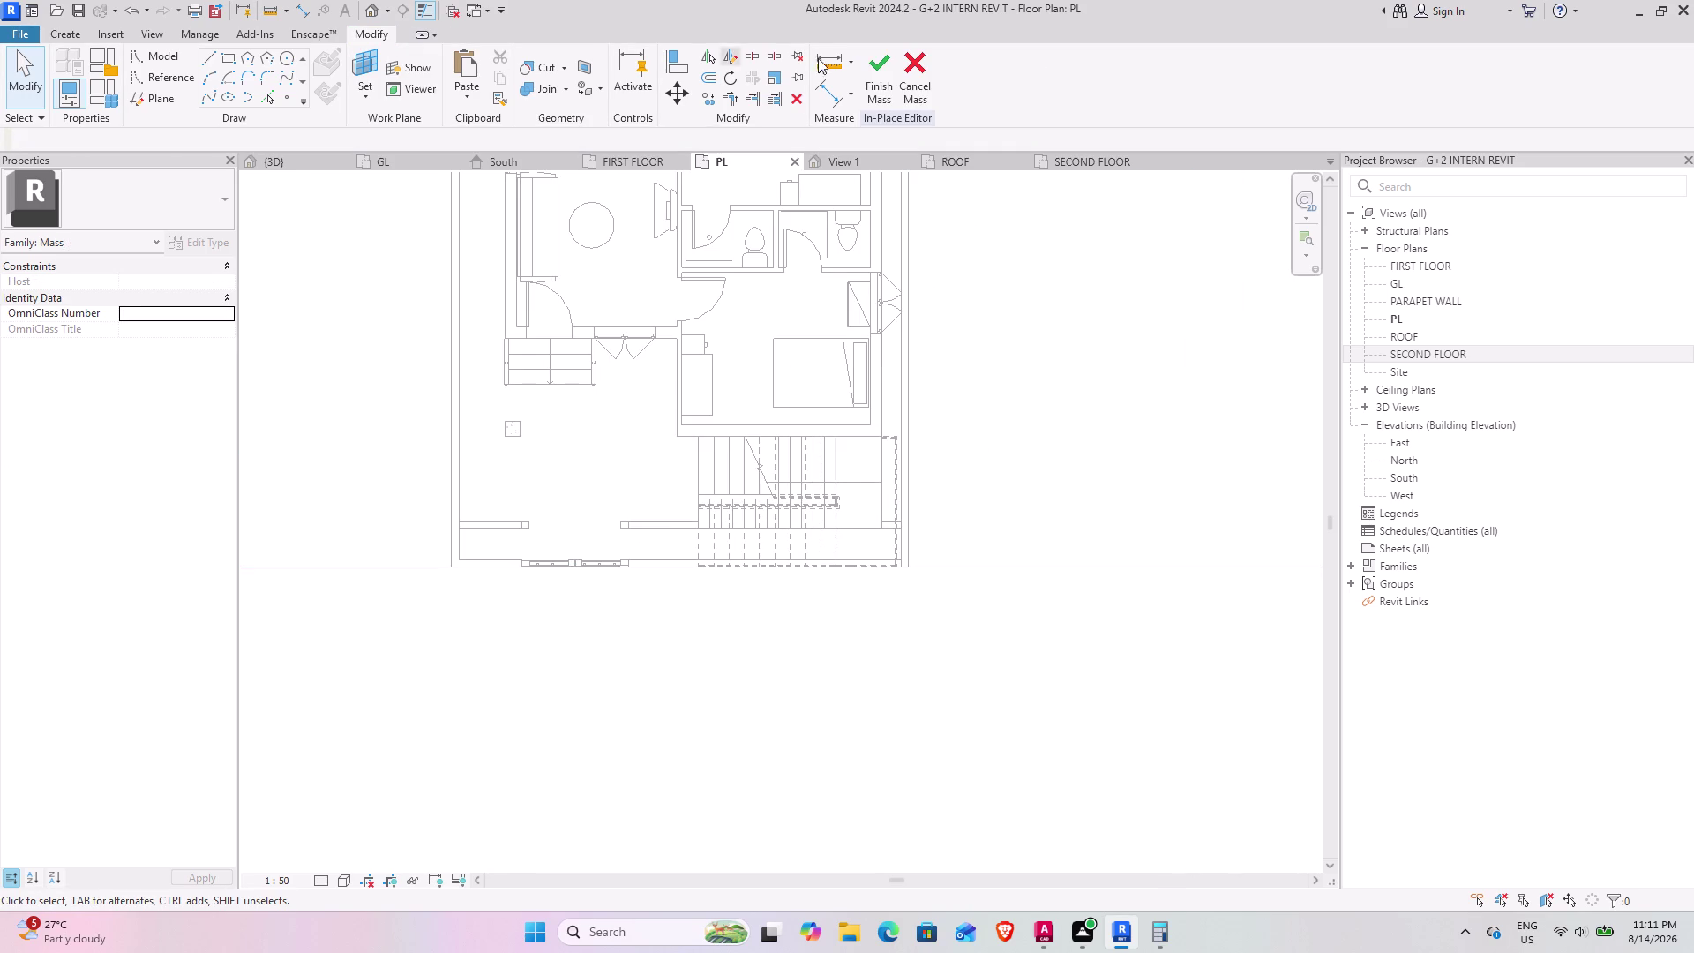
Split the lower rectangle's top edge, deleting its inner segment, and trim it to a corner.
click(745, 55)
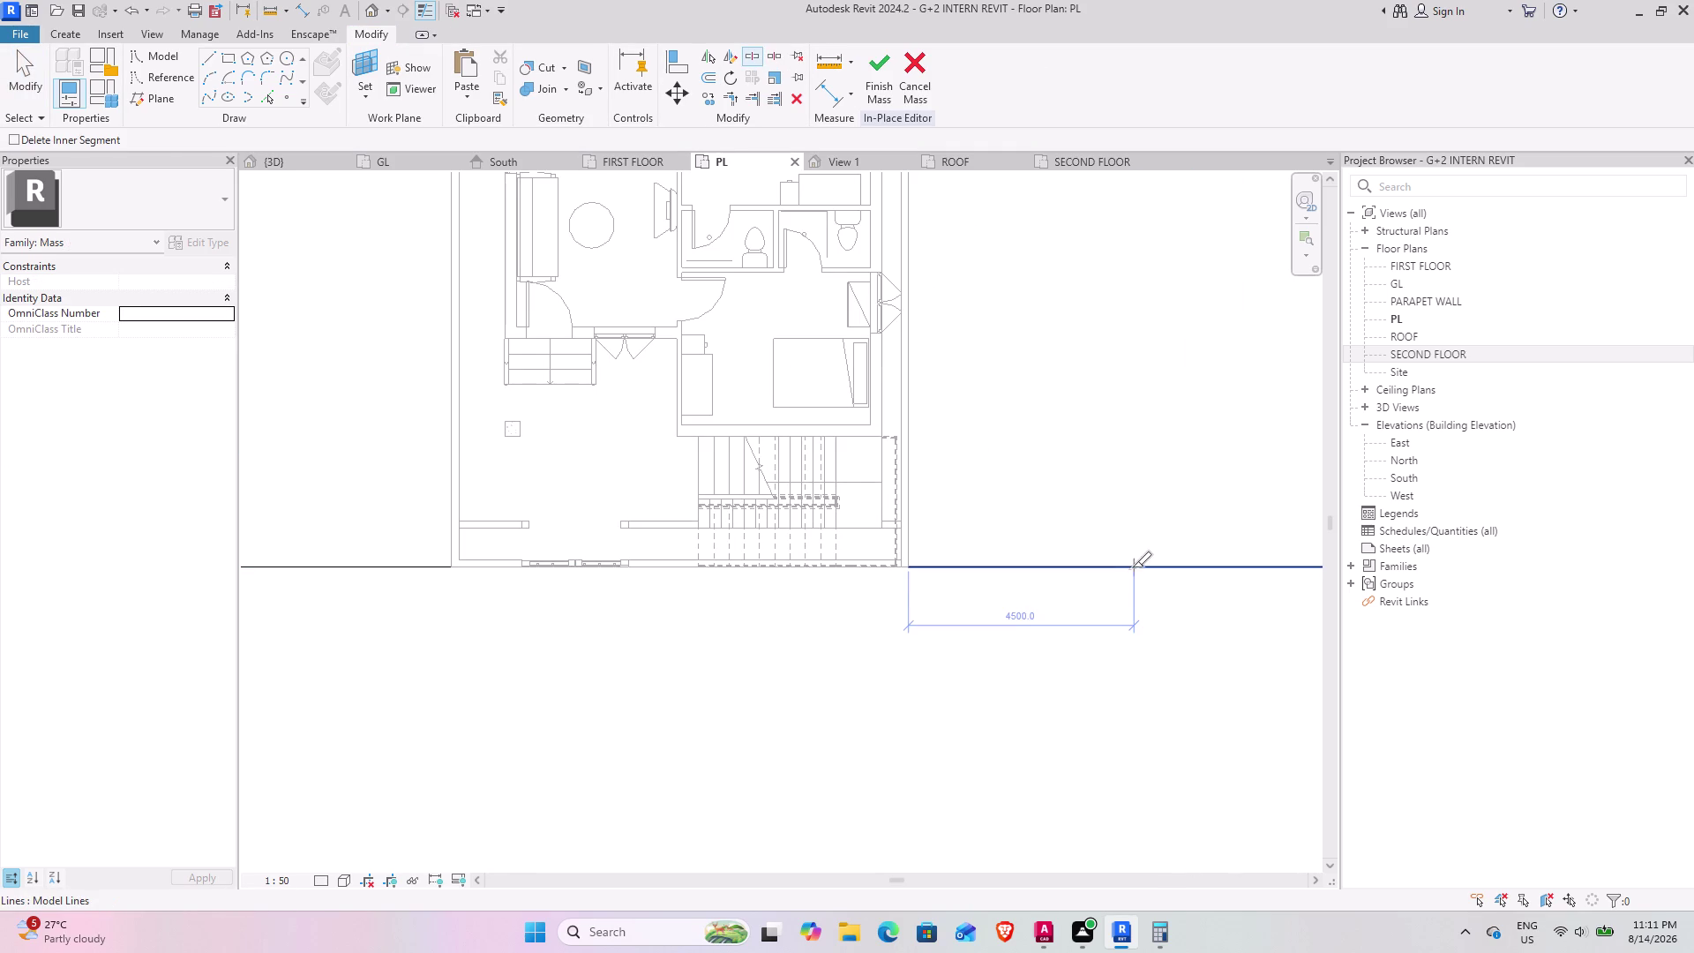
click(1132, 567)
key(Escape)
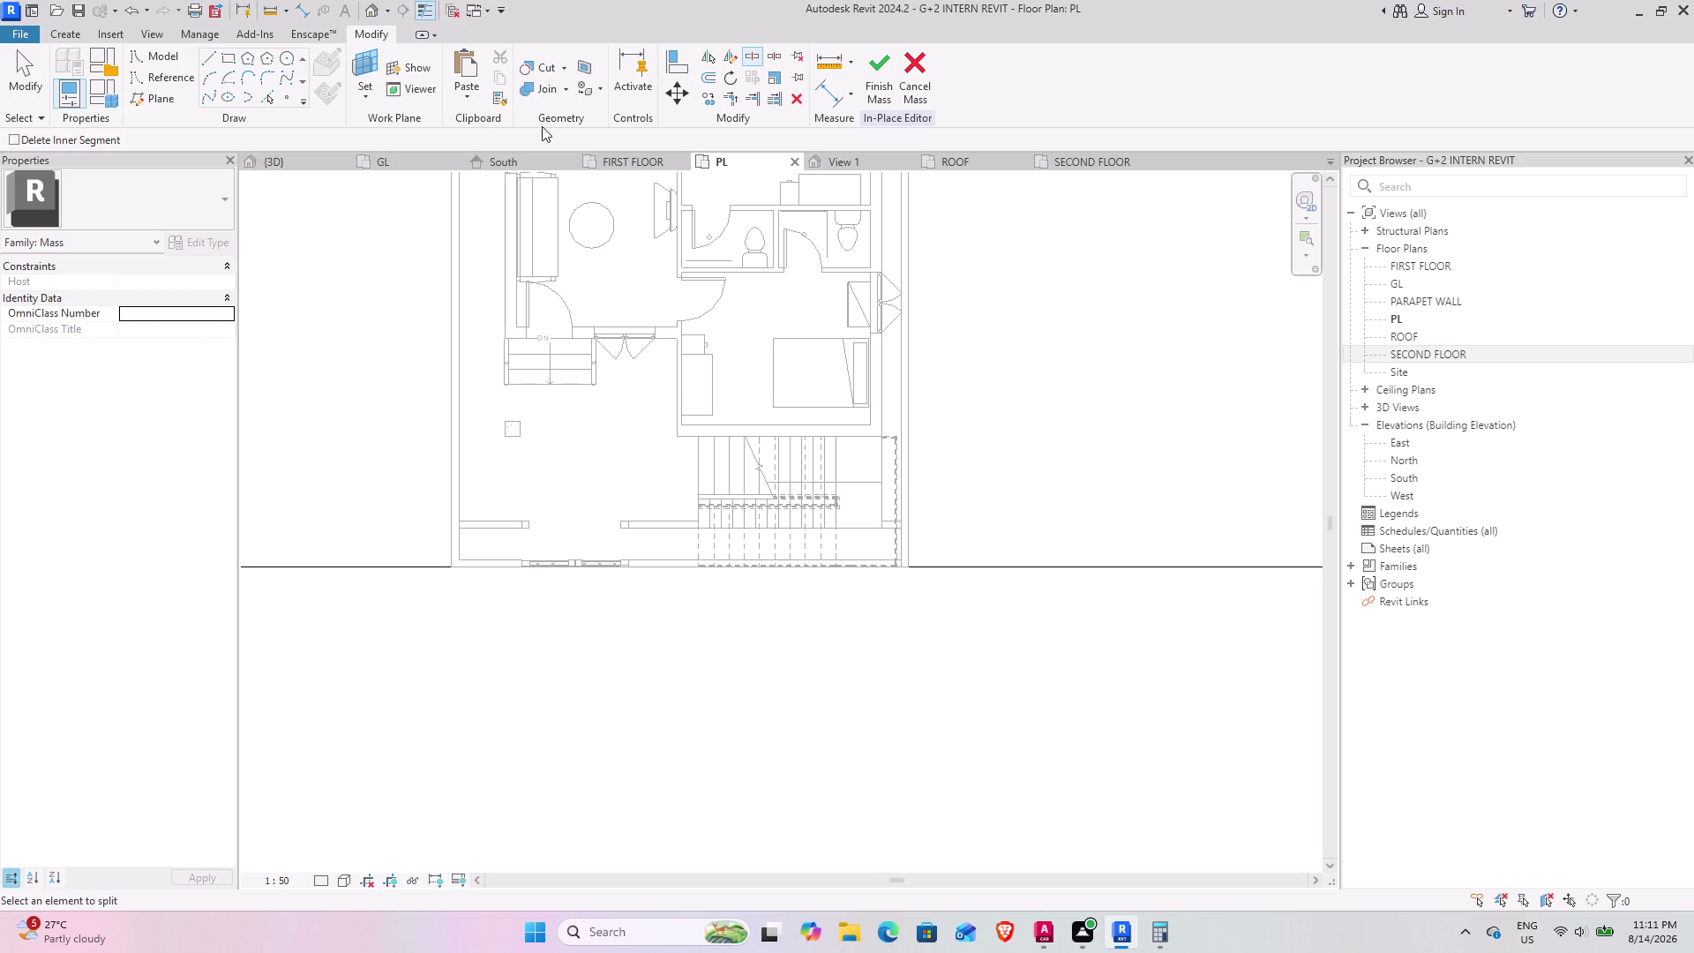
click(721, 97)
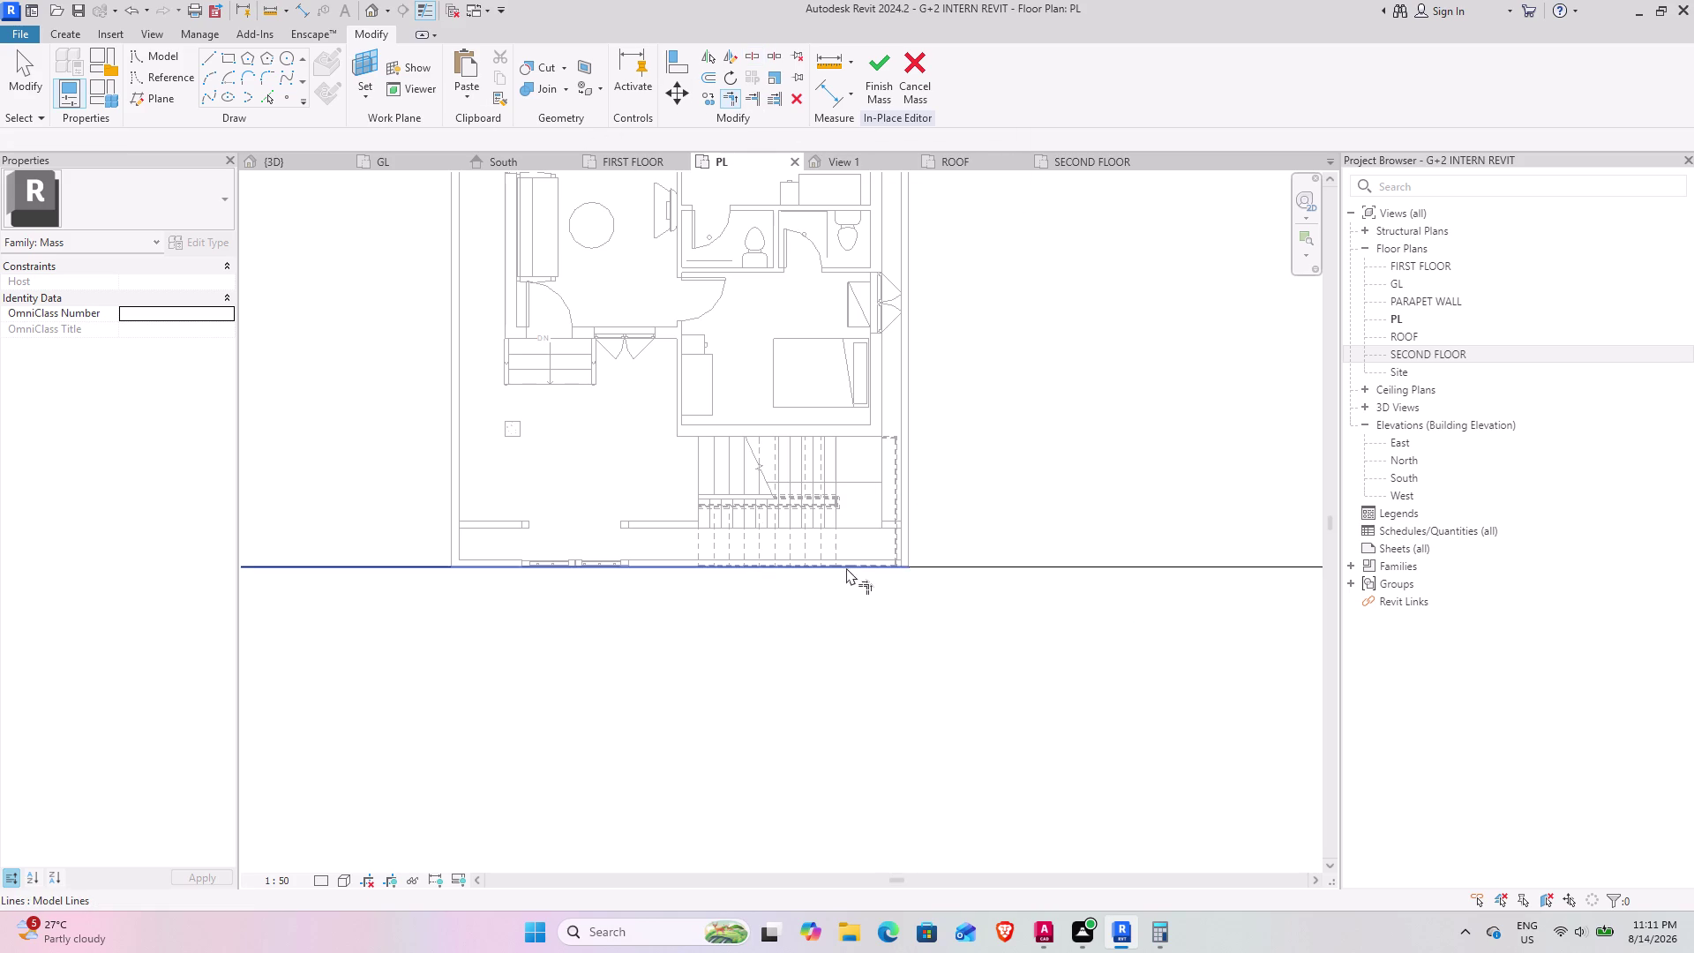
click(846, 570)
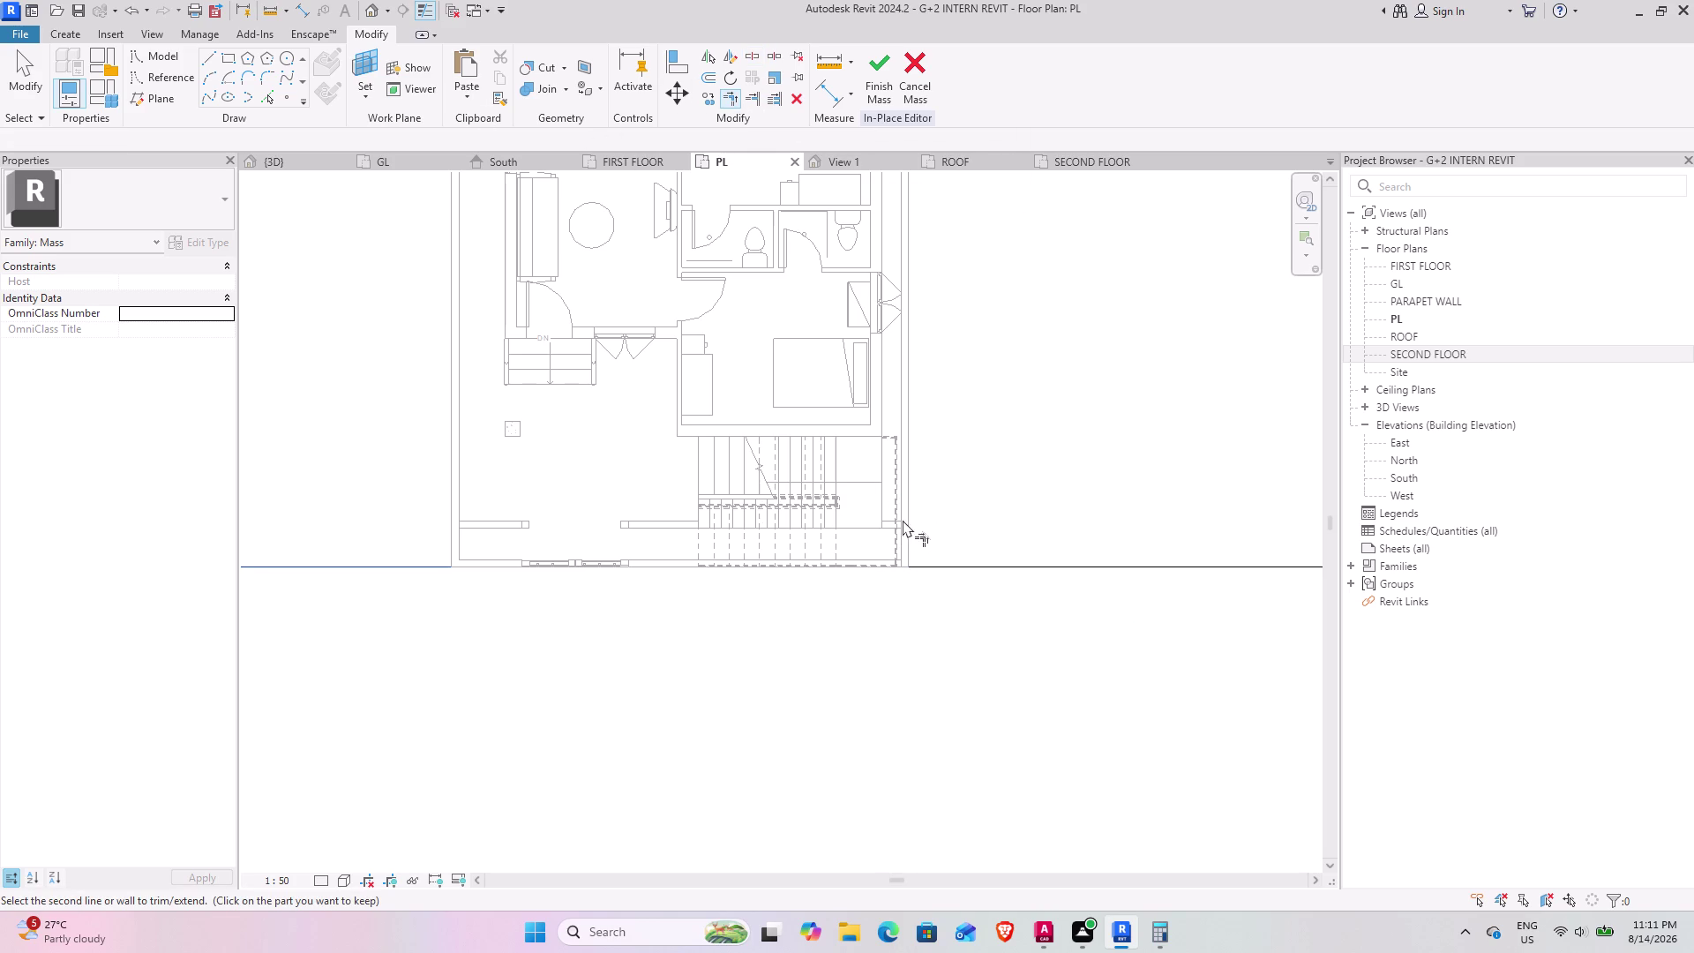
scroll(down, 3)
middle_drag(951, 476, 911, 632)
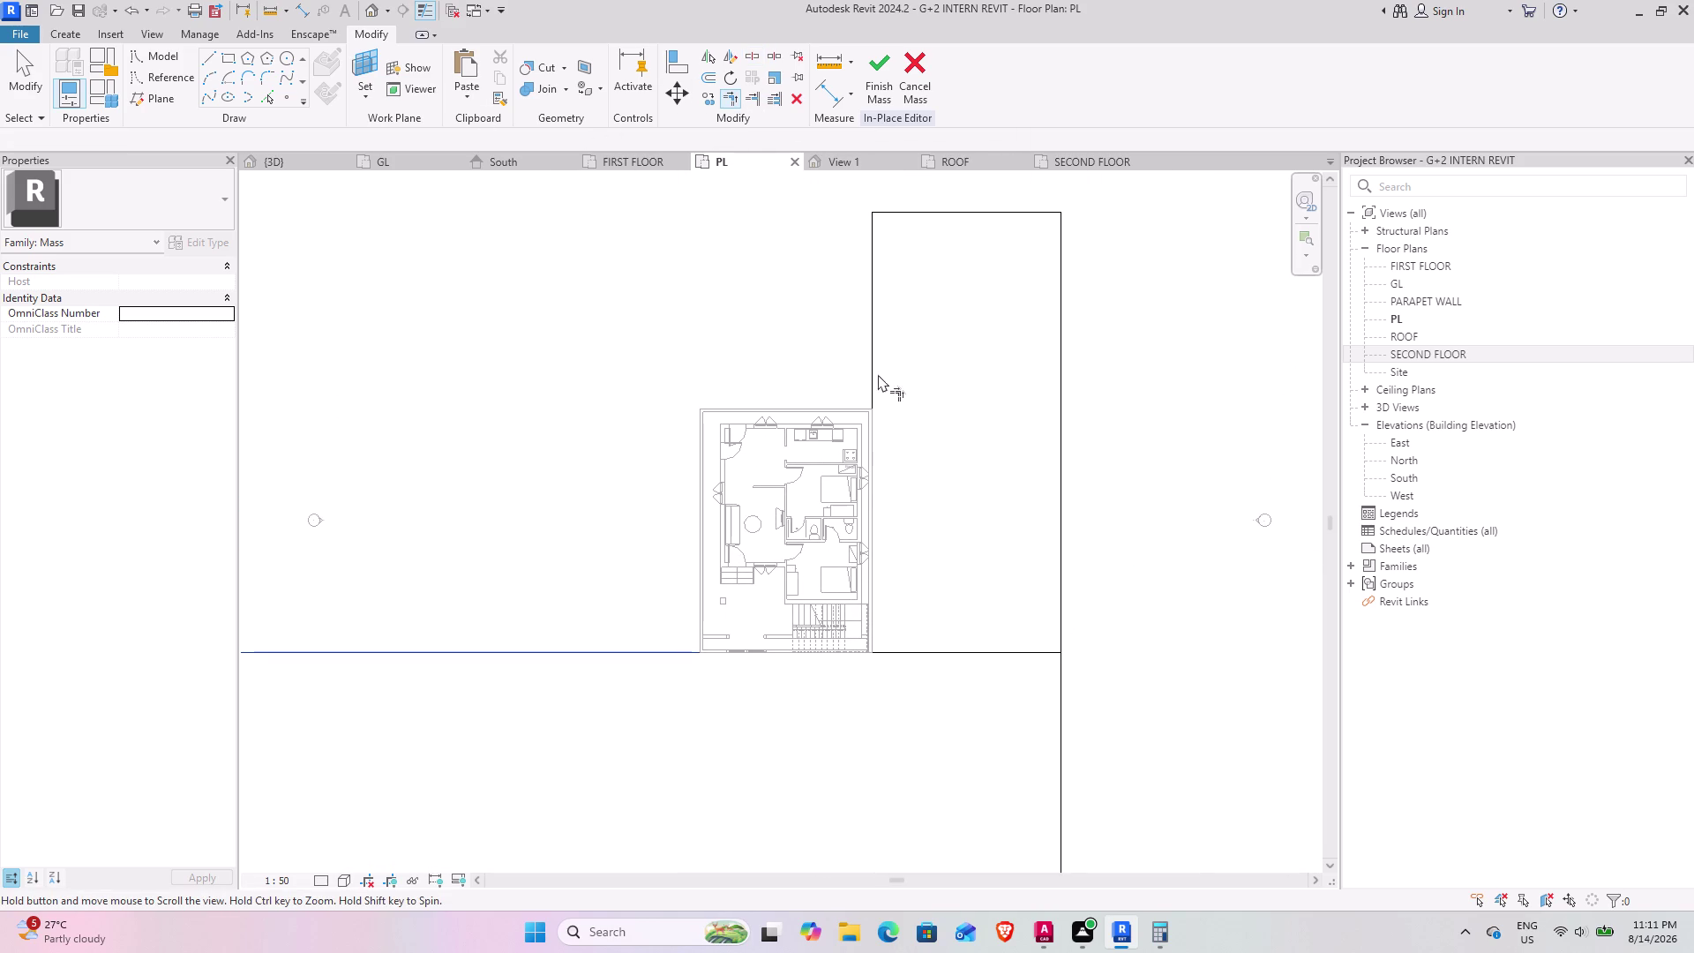
Check the L-shaped outline, finish the in-place mass, and return to the 3D view.
key(Escape)
key(Escape)
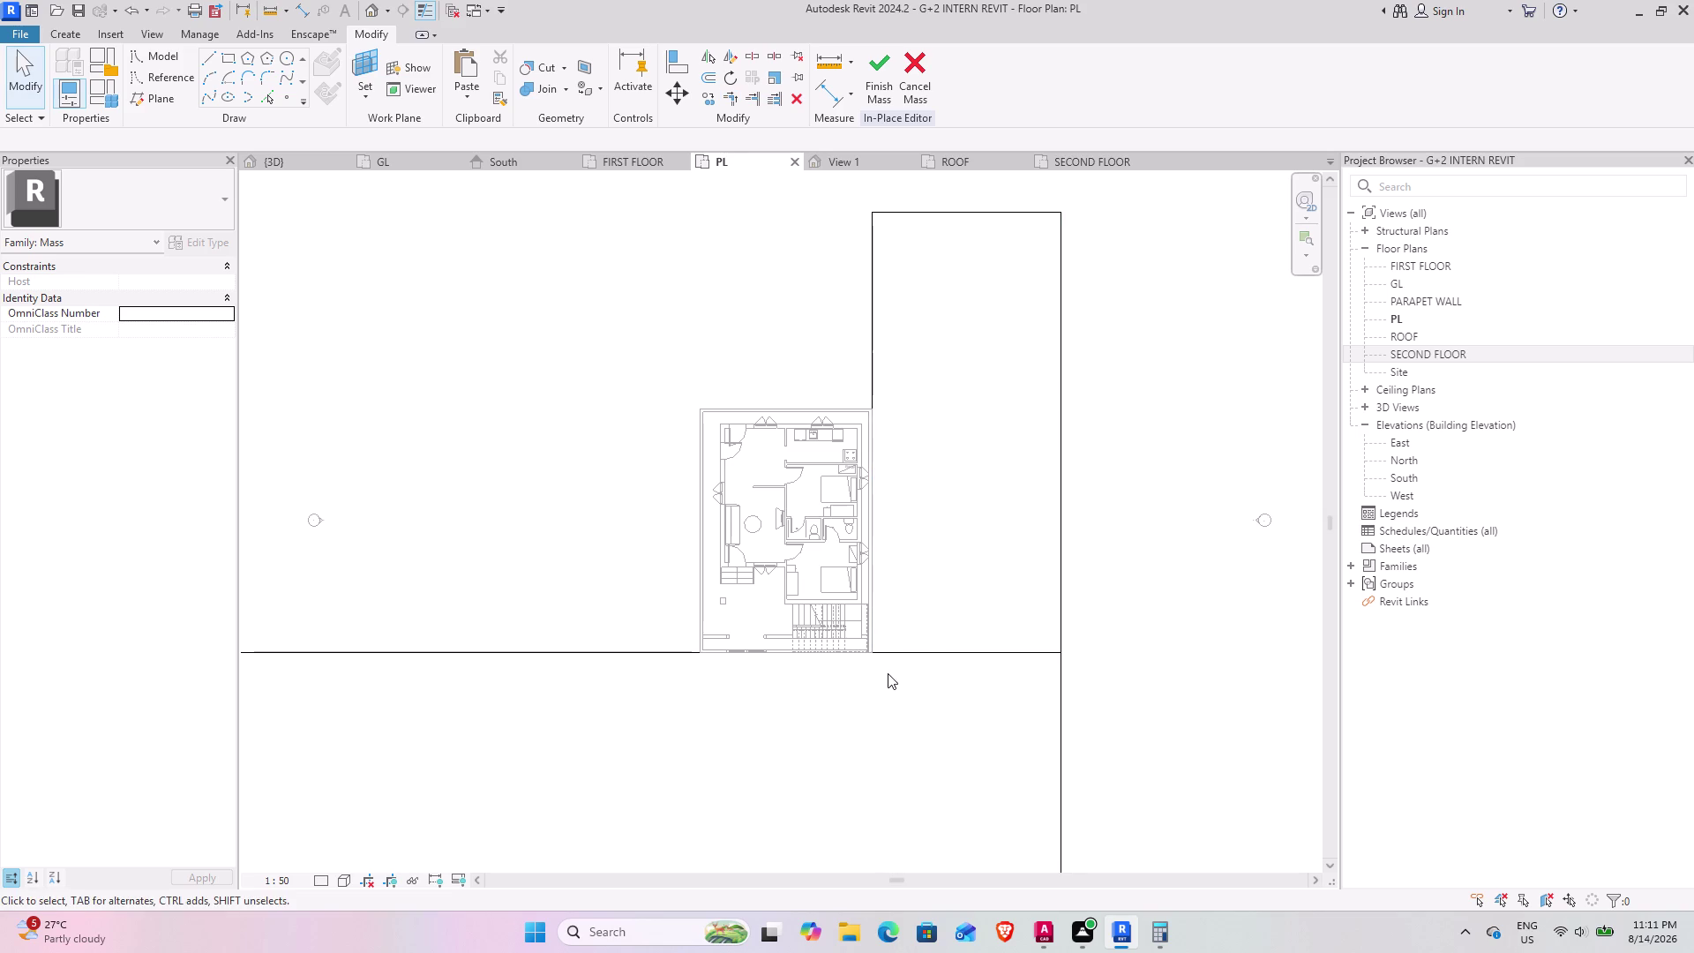
click(906, 652)
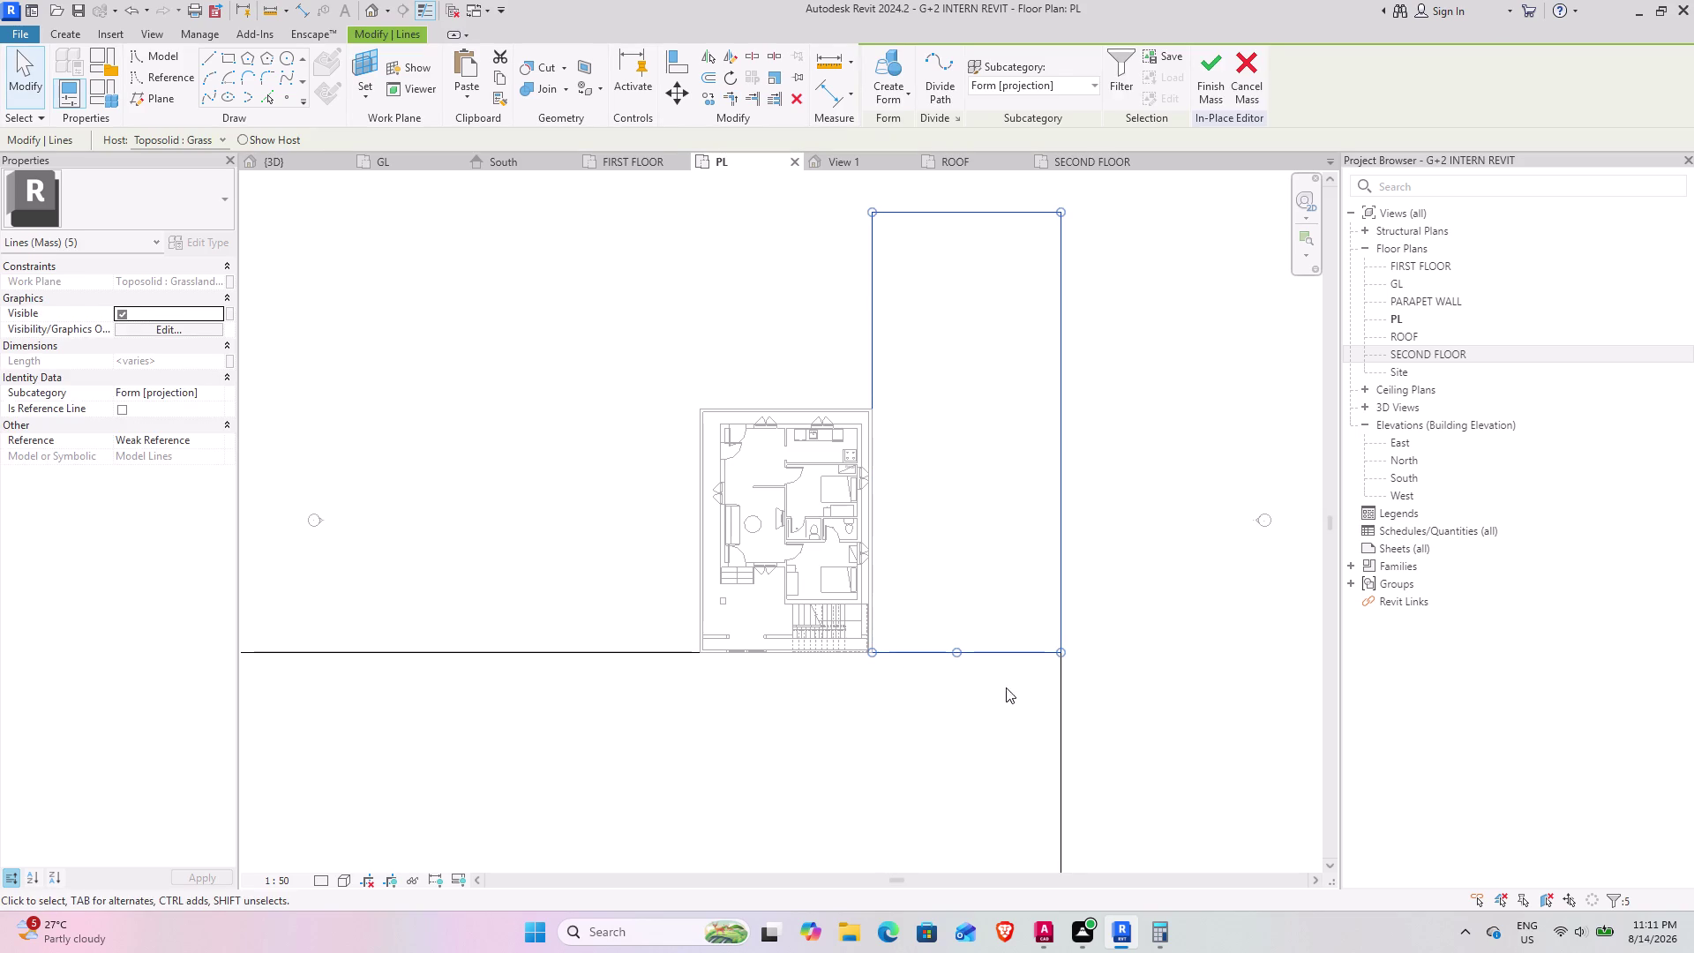
key(Escape)
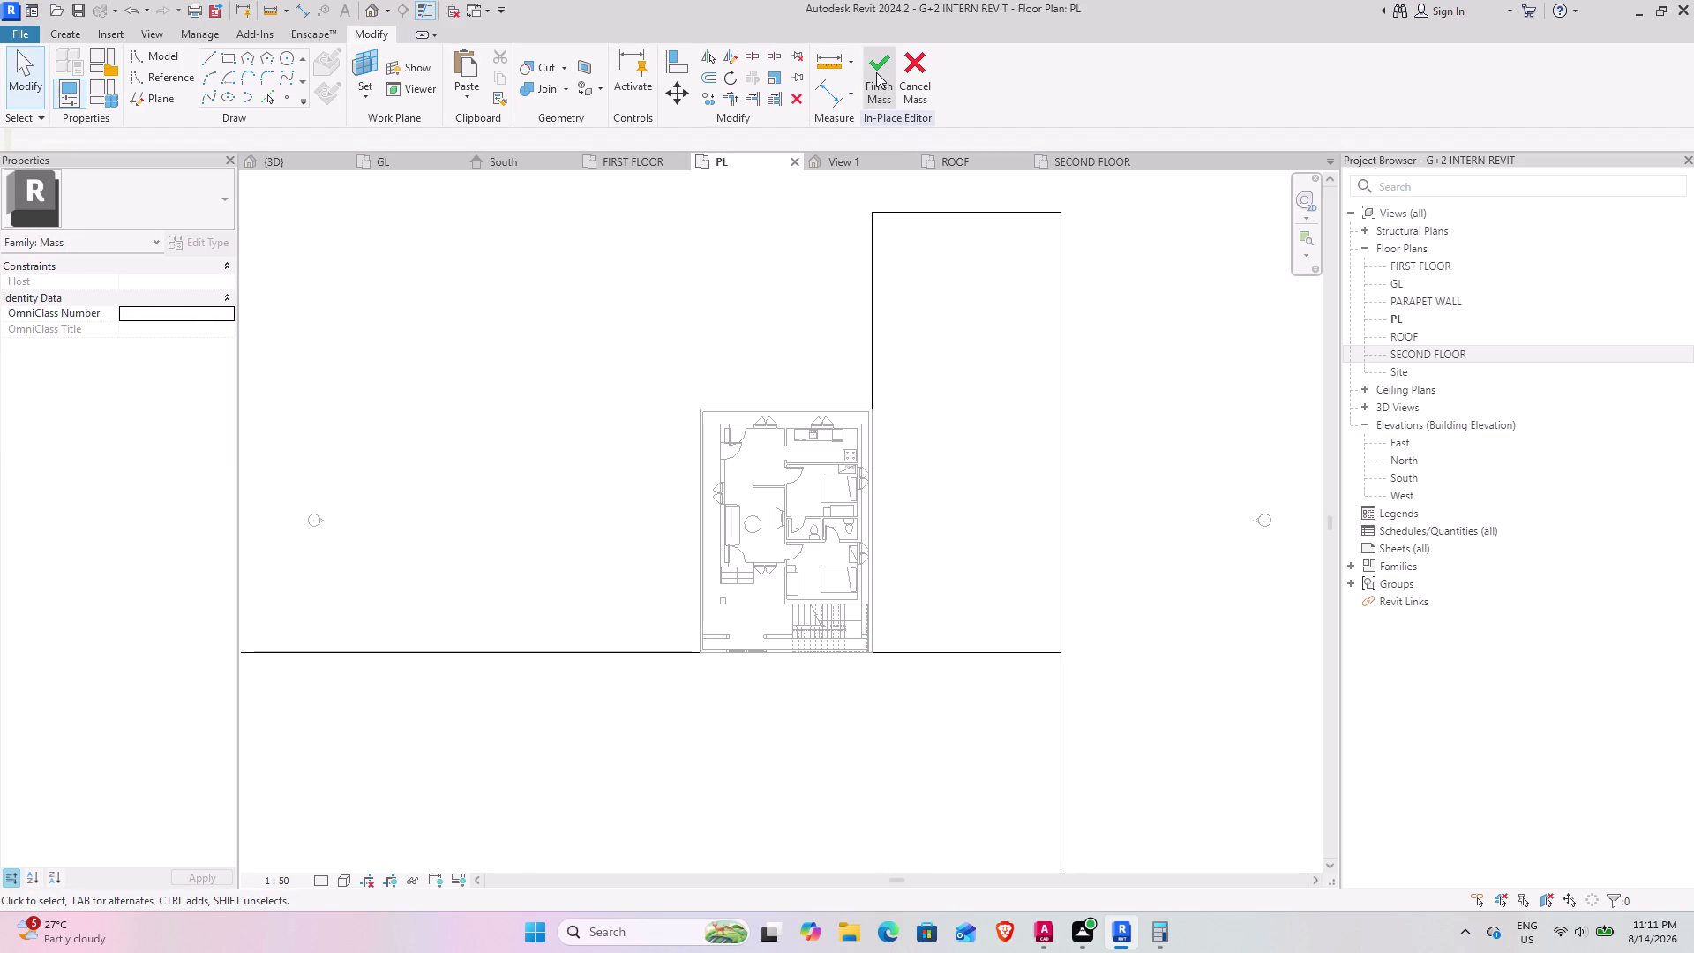
click(876, 73)
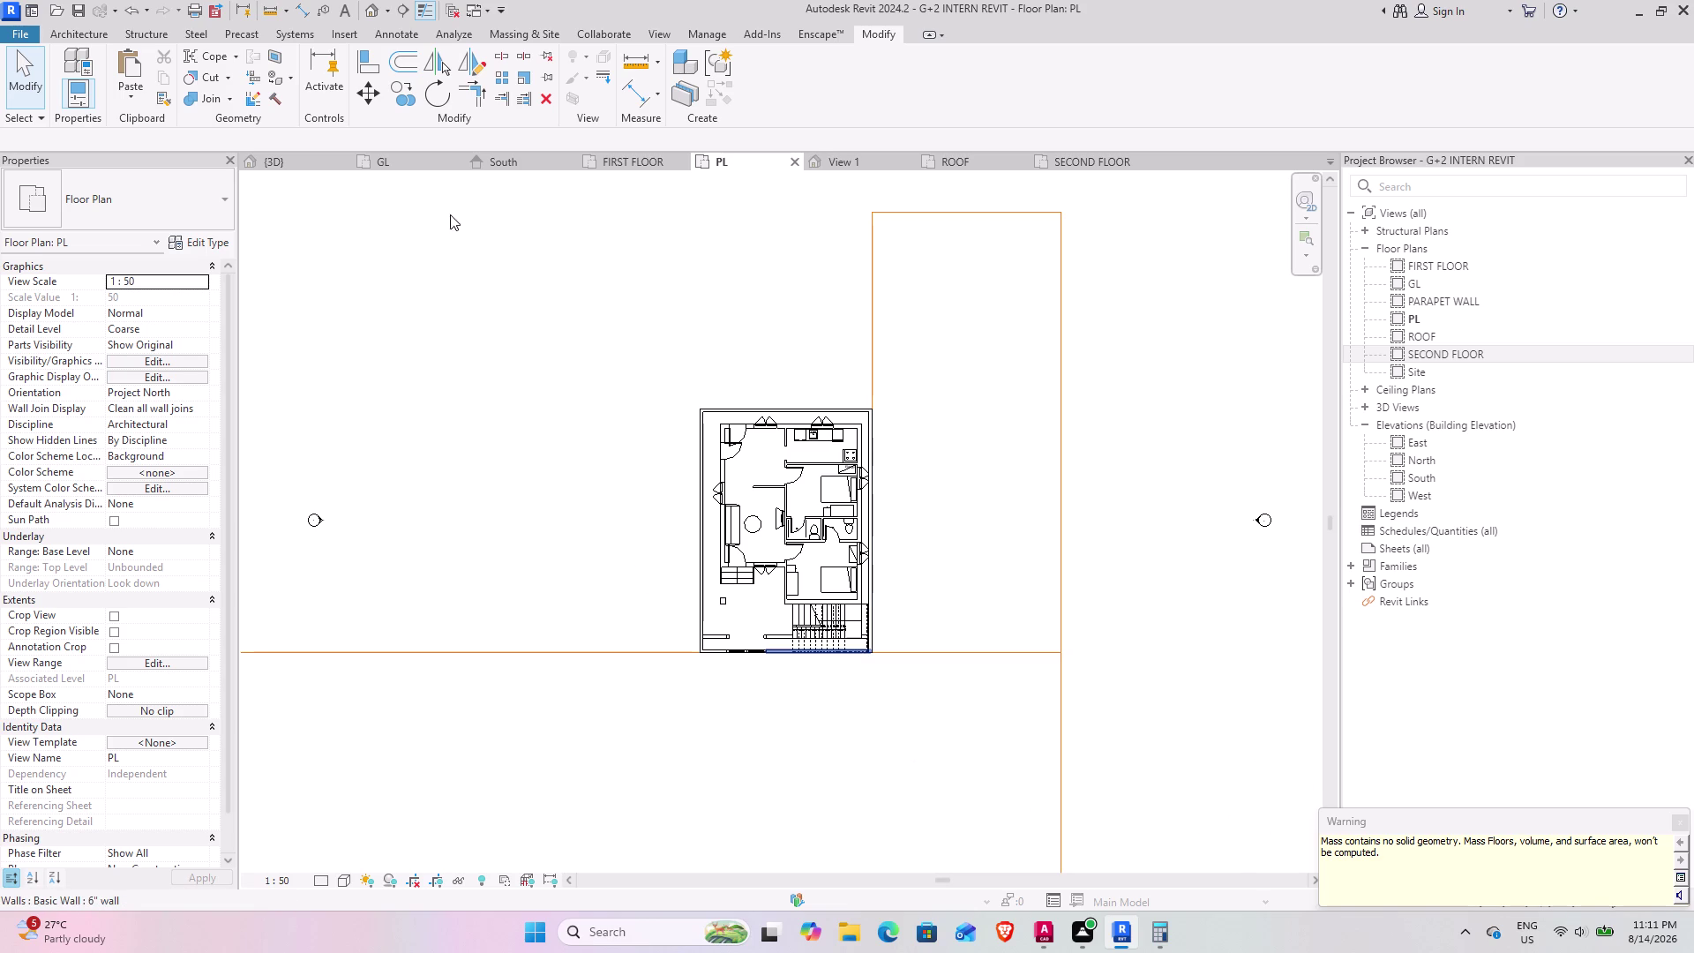
click(289, 167)
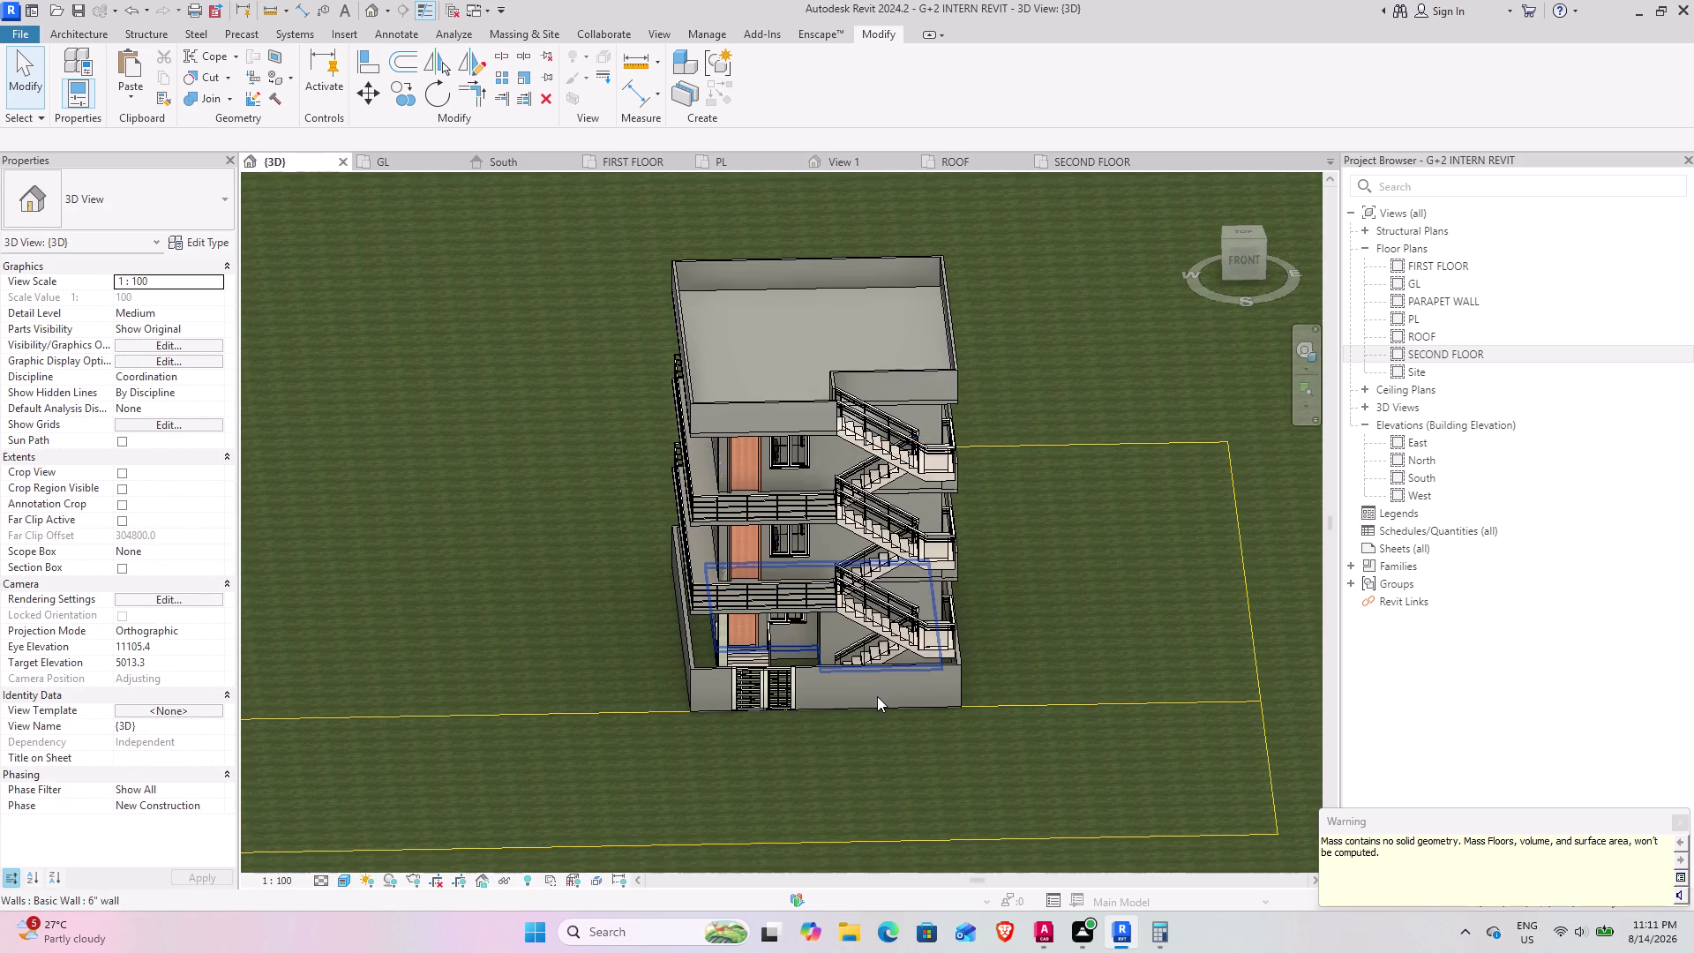
Reopen the road mass for in-place editing and select its horizontal arm's bottom edge.
scroll(down, 3)
middle_drag(719, 758, 835, 777)
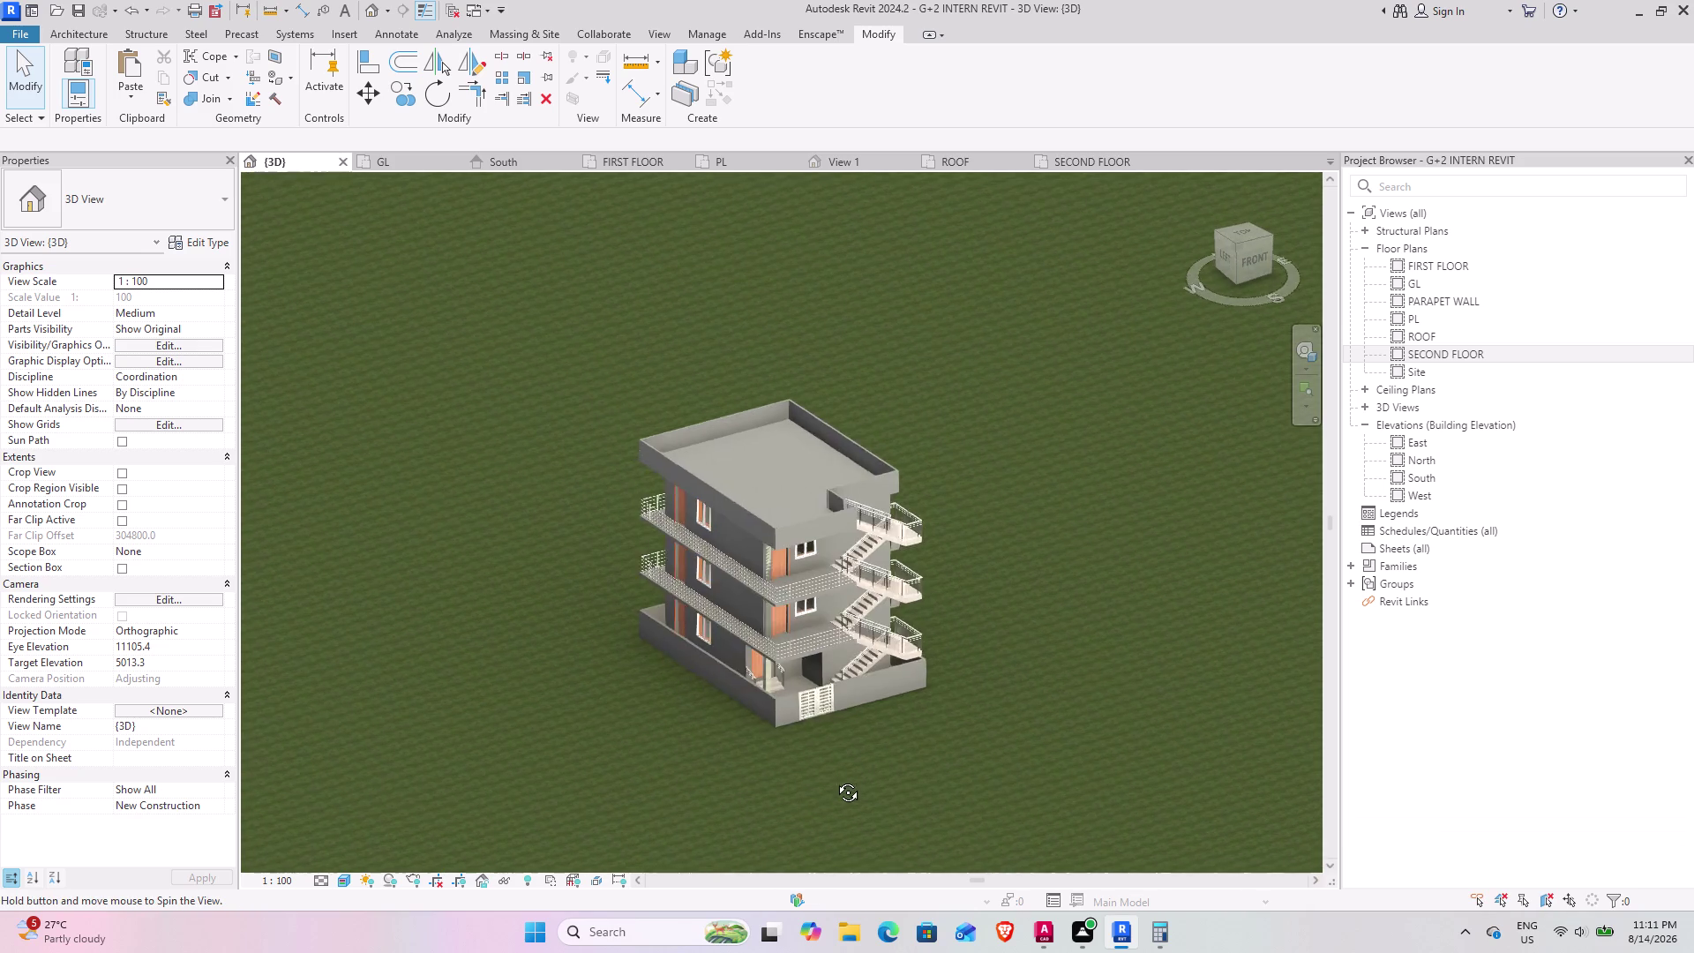
middle_drag(836, 778, 802, 796)
middle_drag(883, 755, 1036, 637)
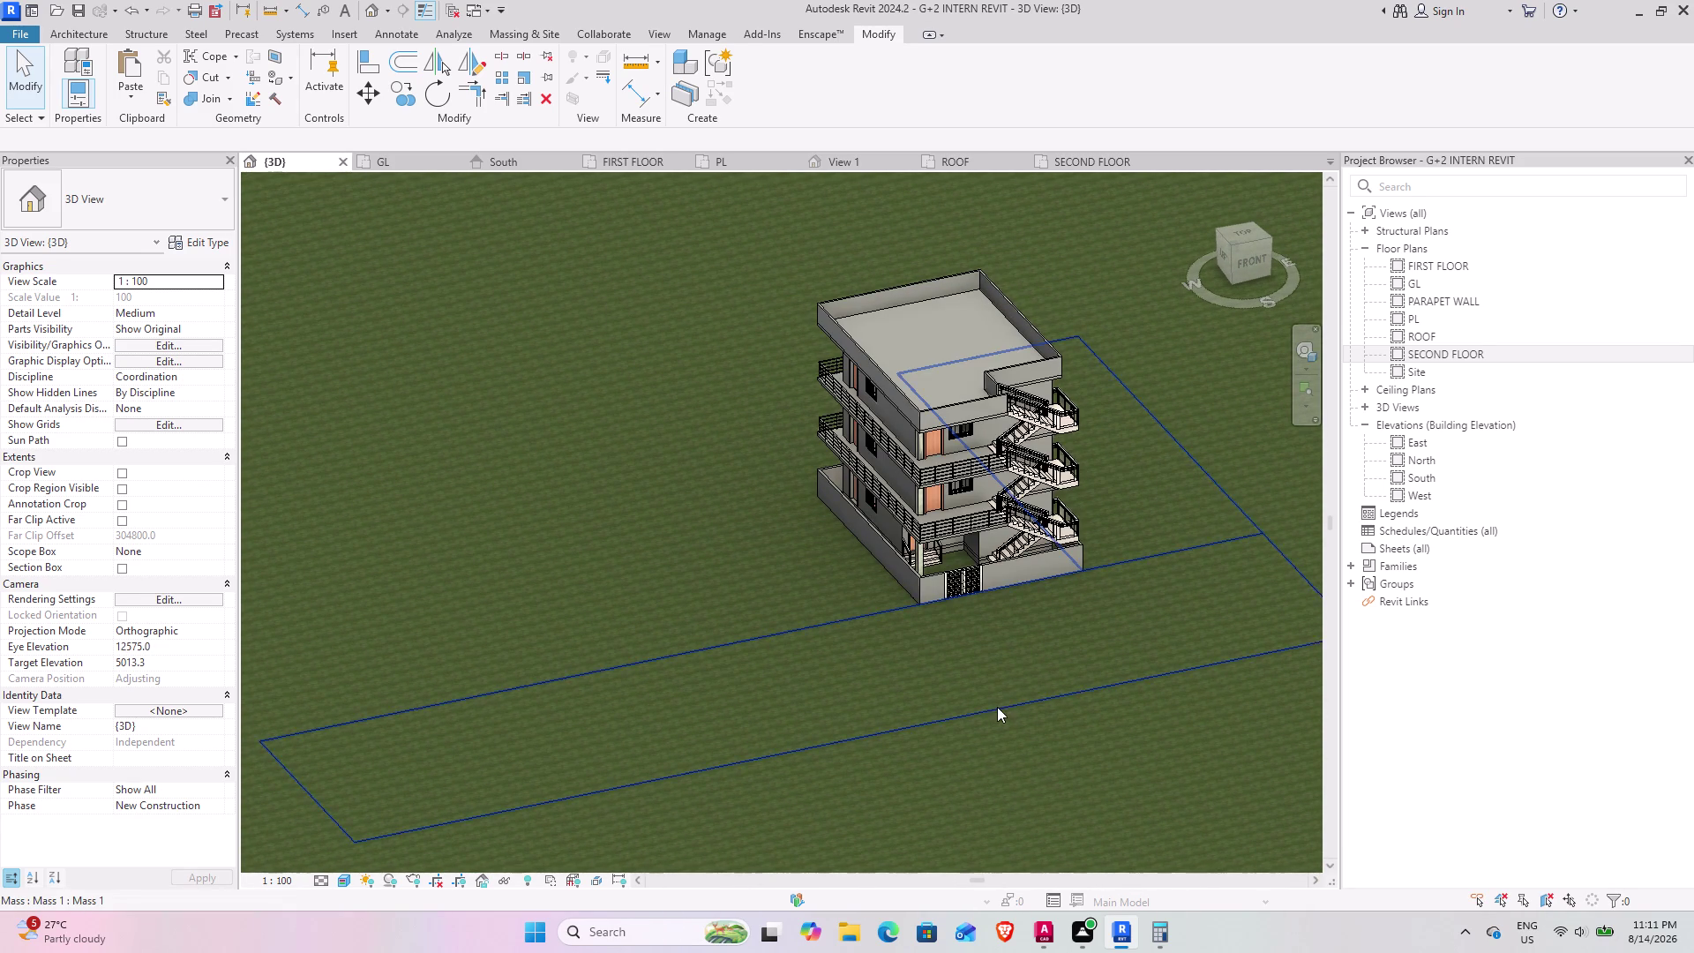
click(997, 706)
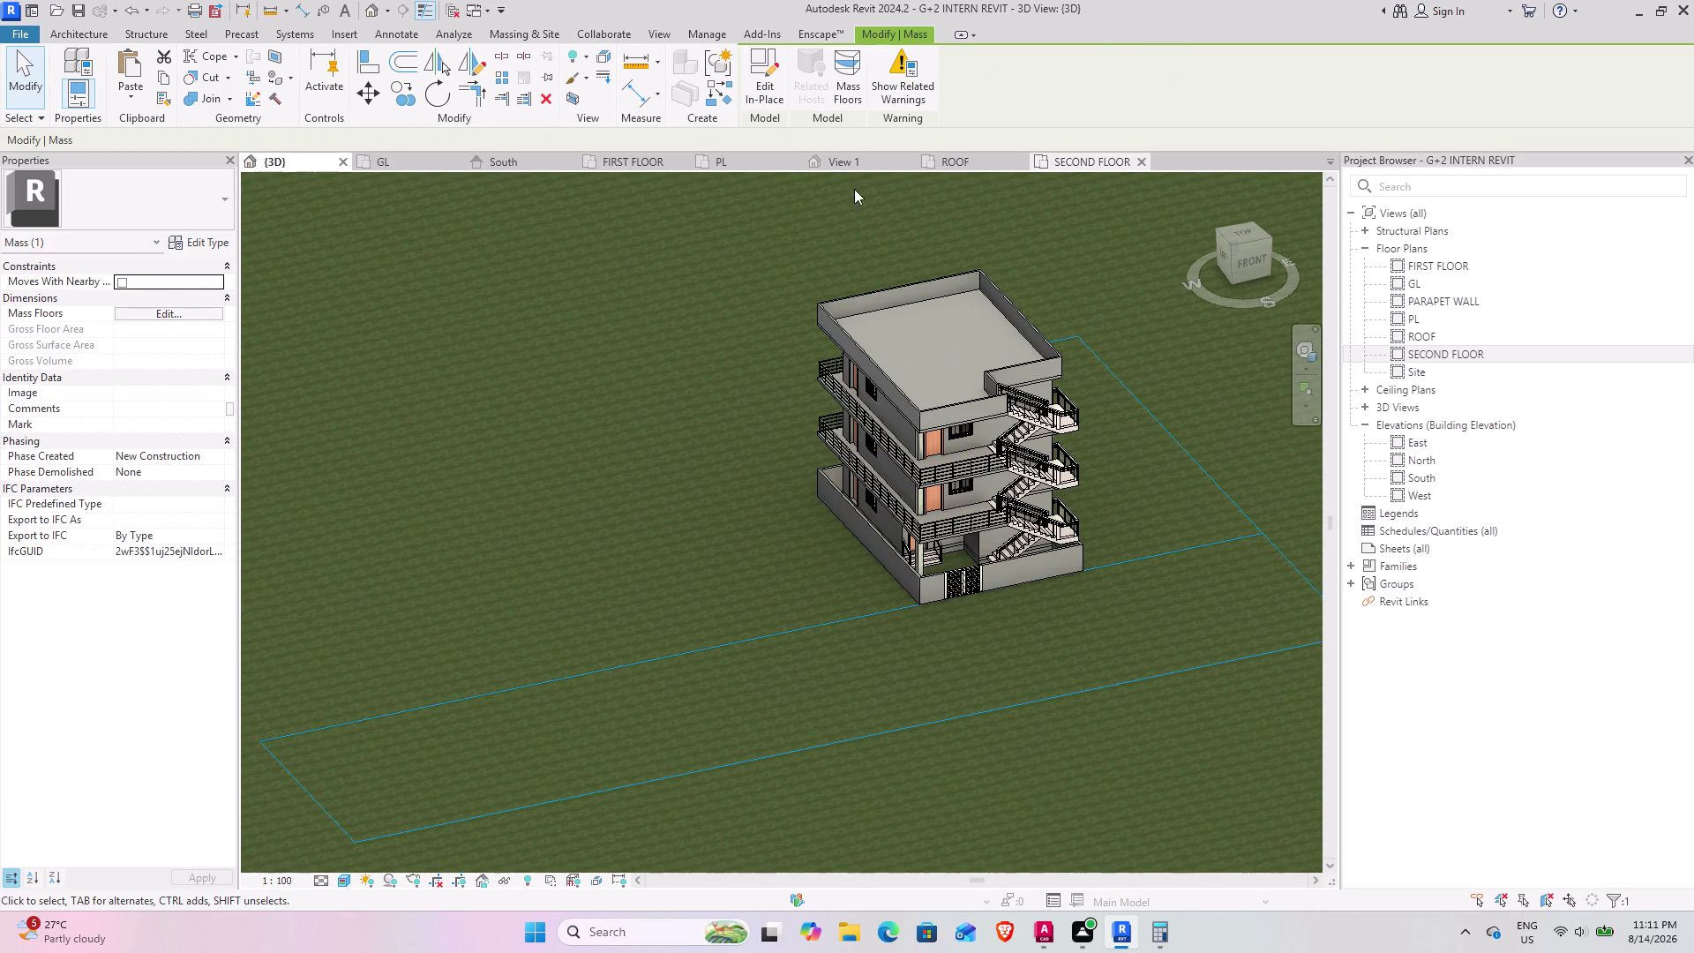
click(773, 95)
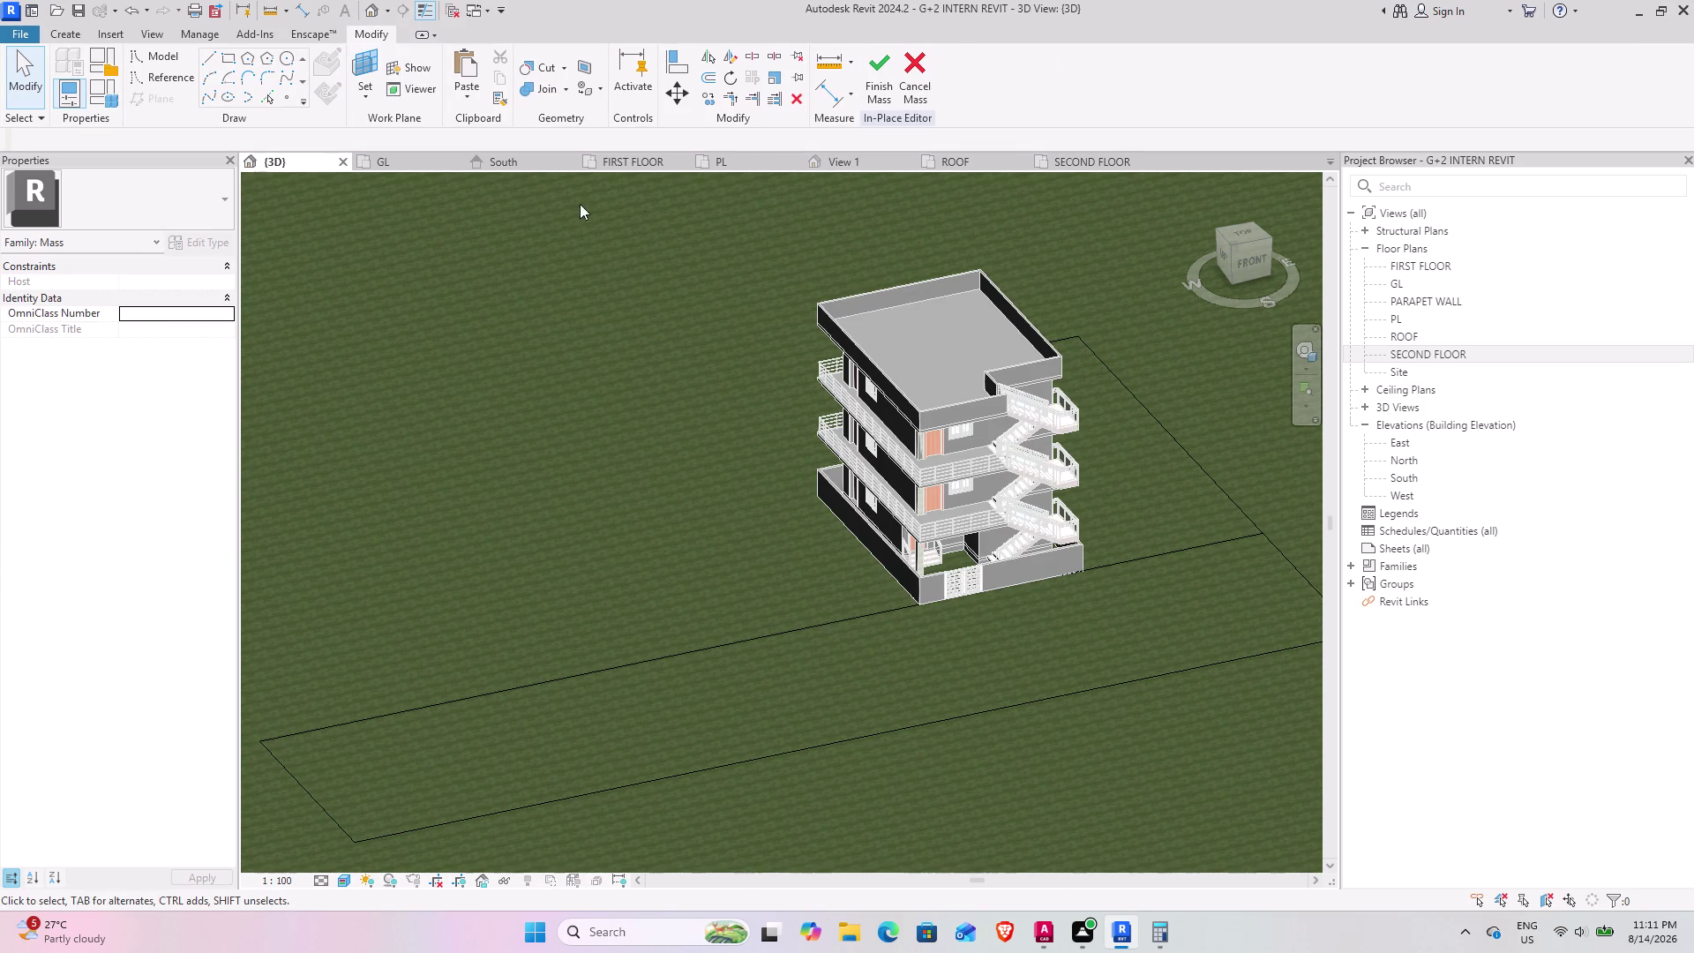
click(1165, 551)
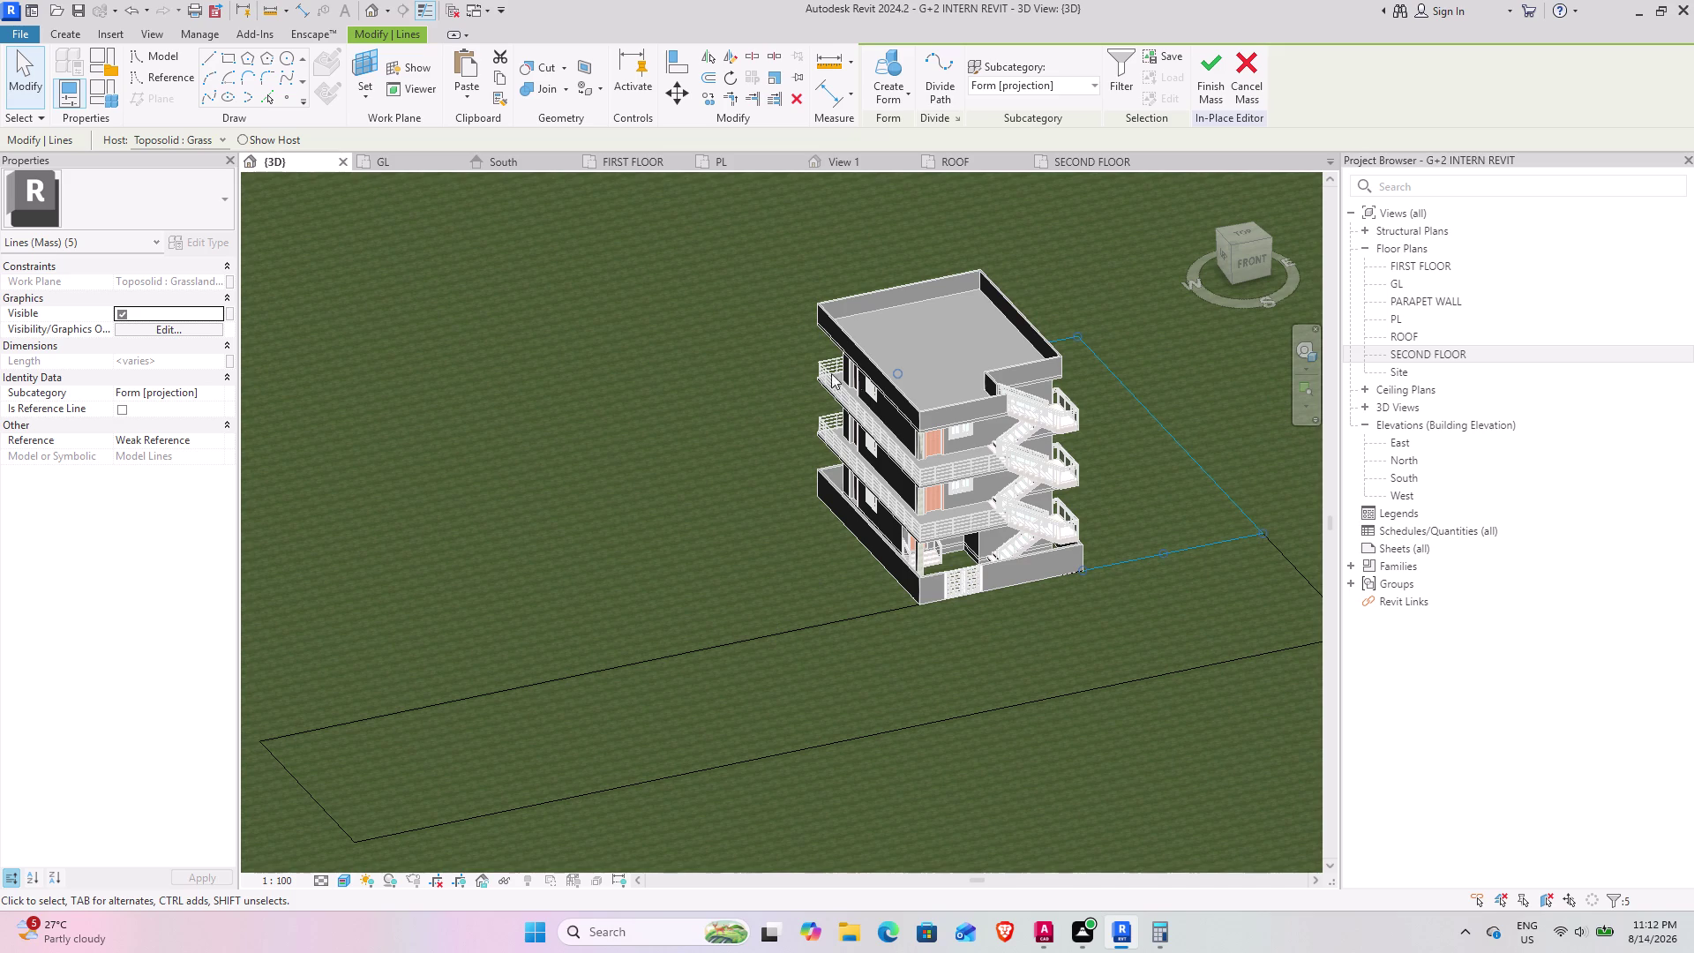
click(748, 164)
scroll(down, 3)
middle_drag(891, 675, 902, 620)
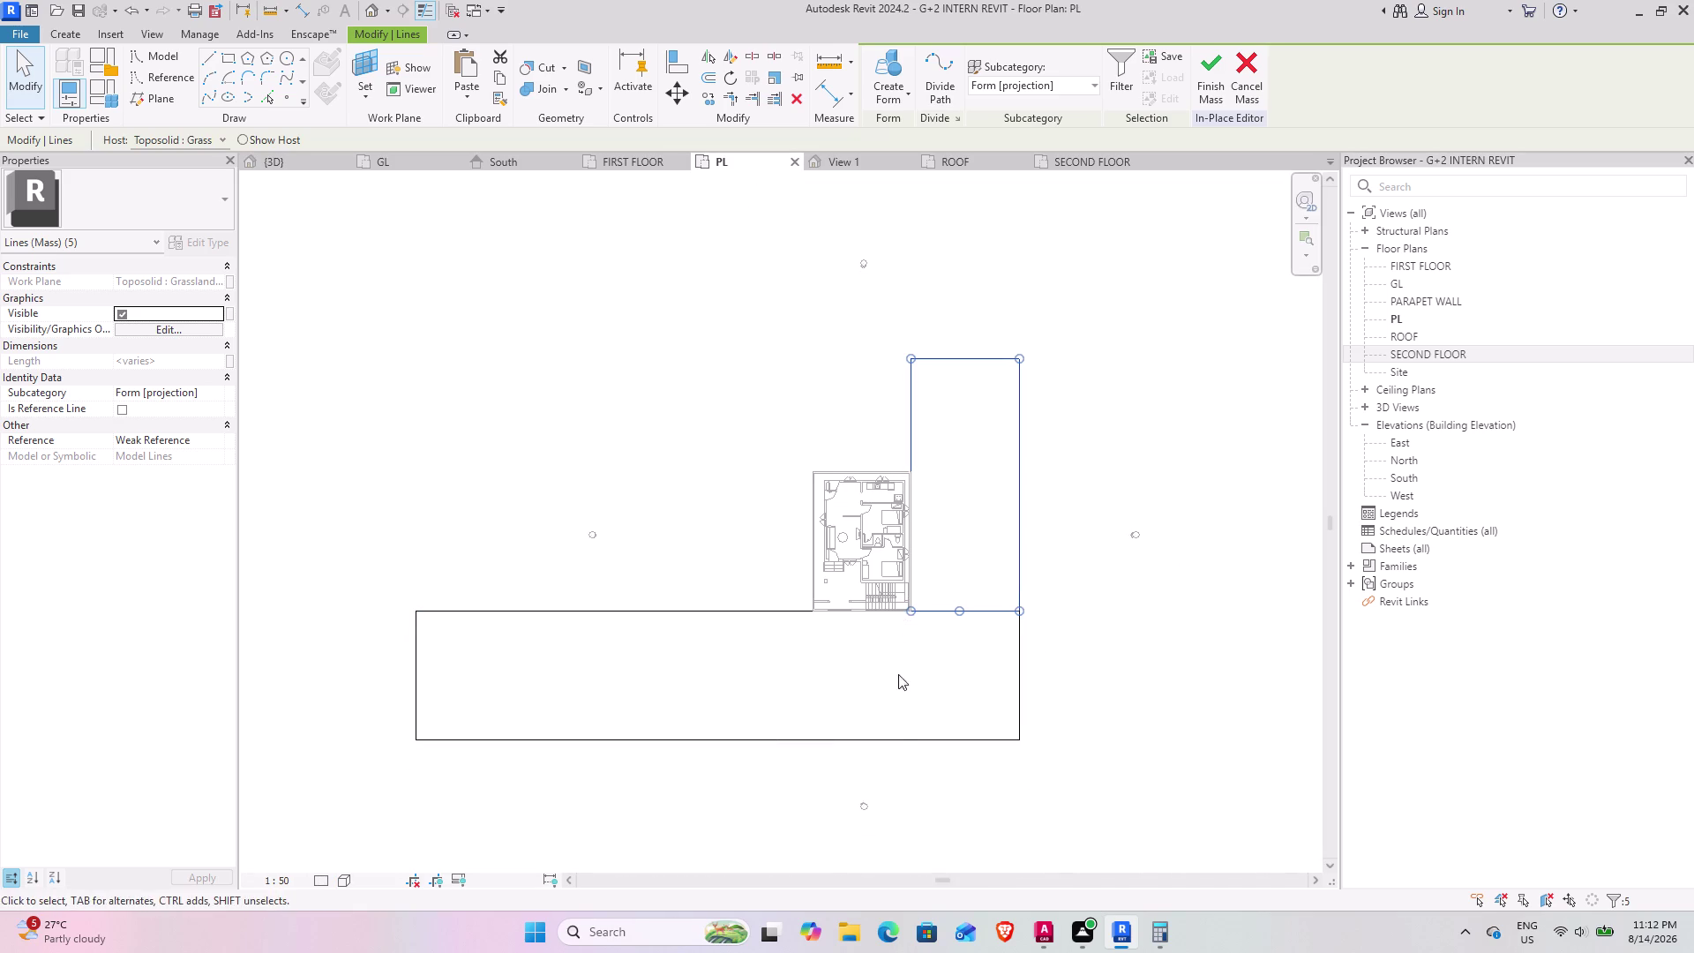
click(899, 746)
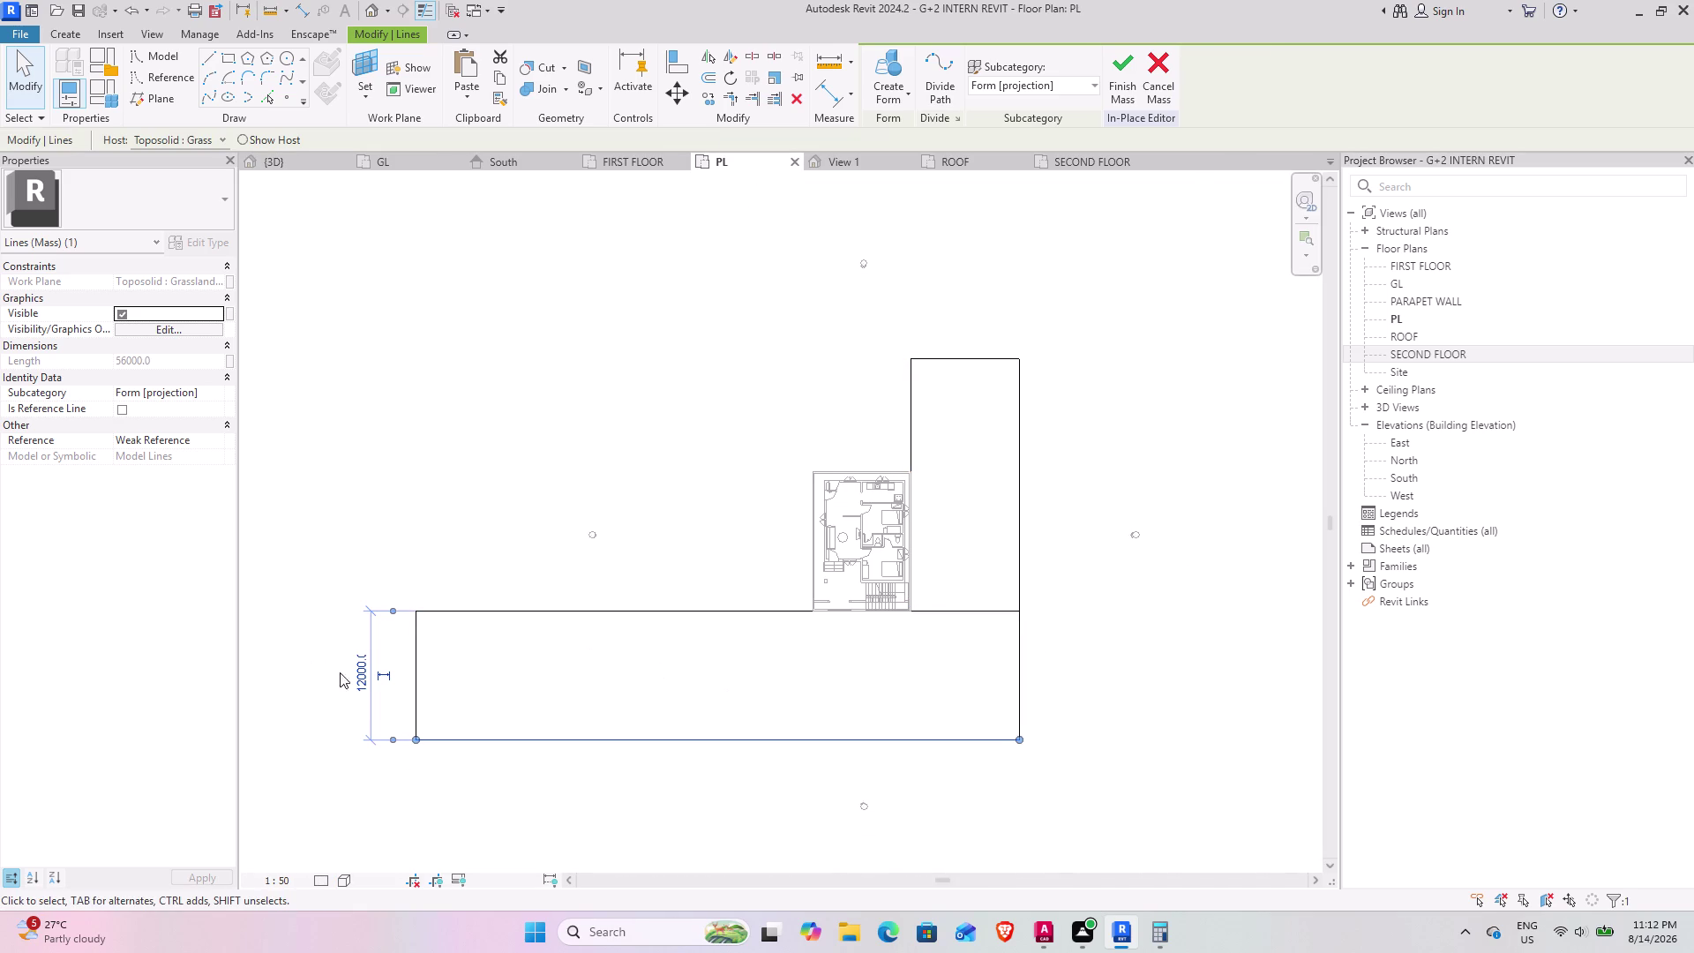
Set the road's horizontal arm to 25' (7620 mm), finish the mass, and return to 3D.
click(363, 677)
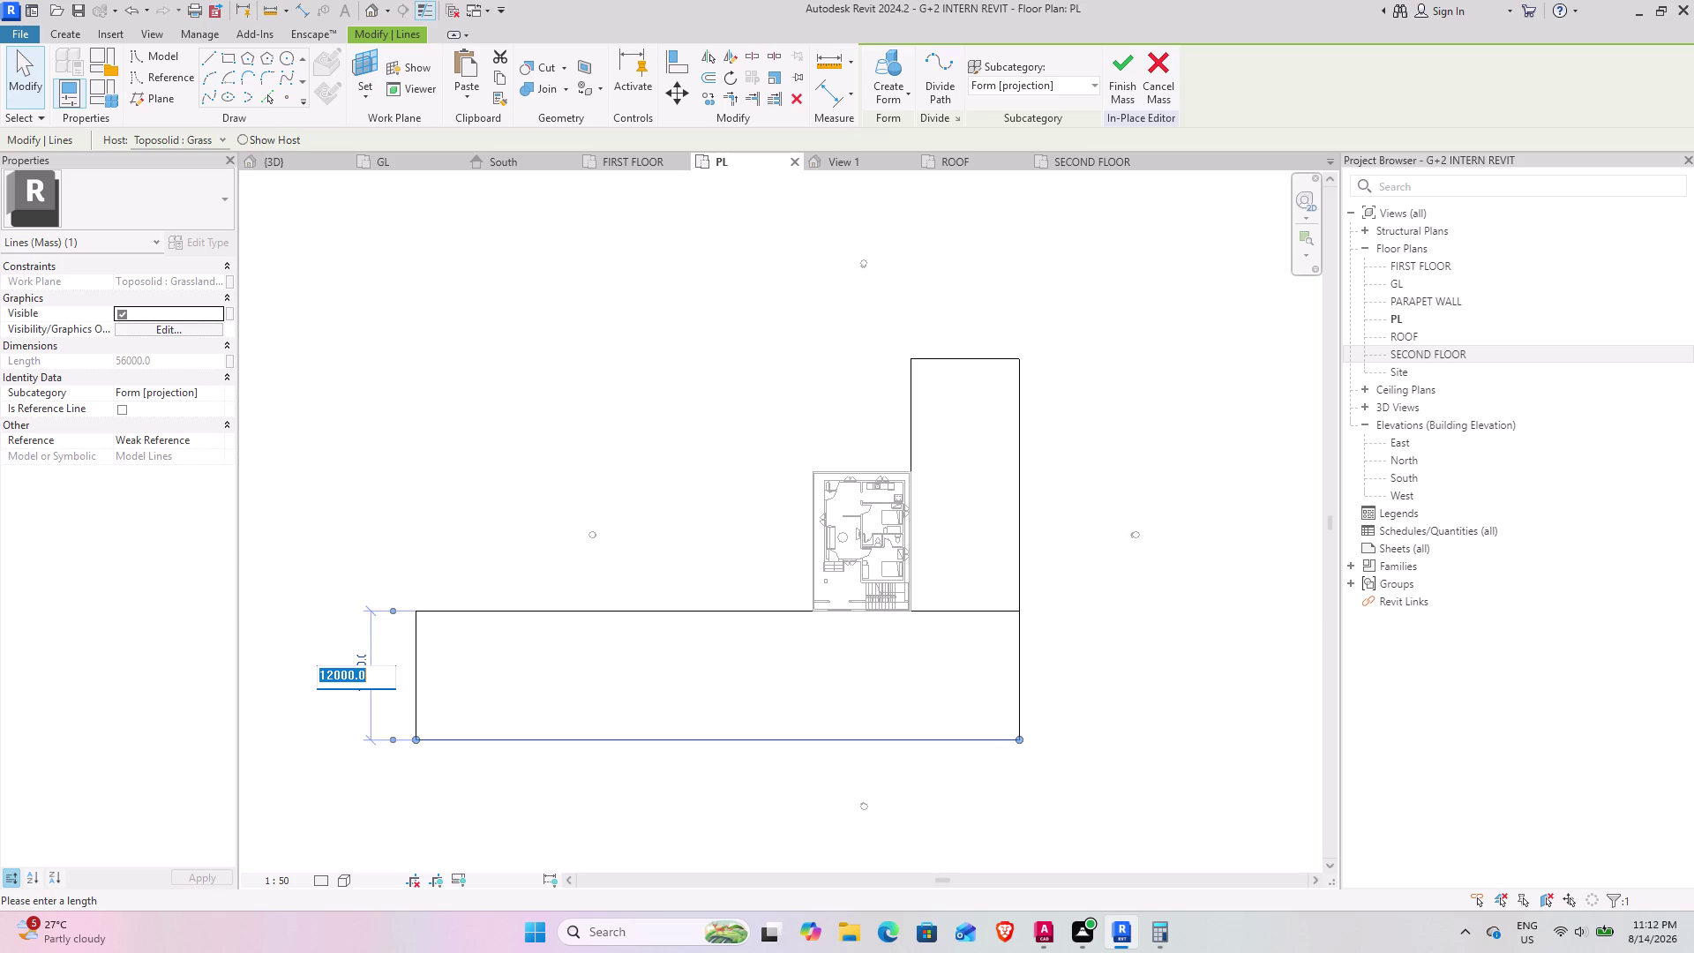
text(25)
key(apostrophe)
key(Return)
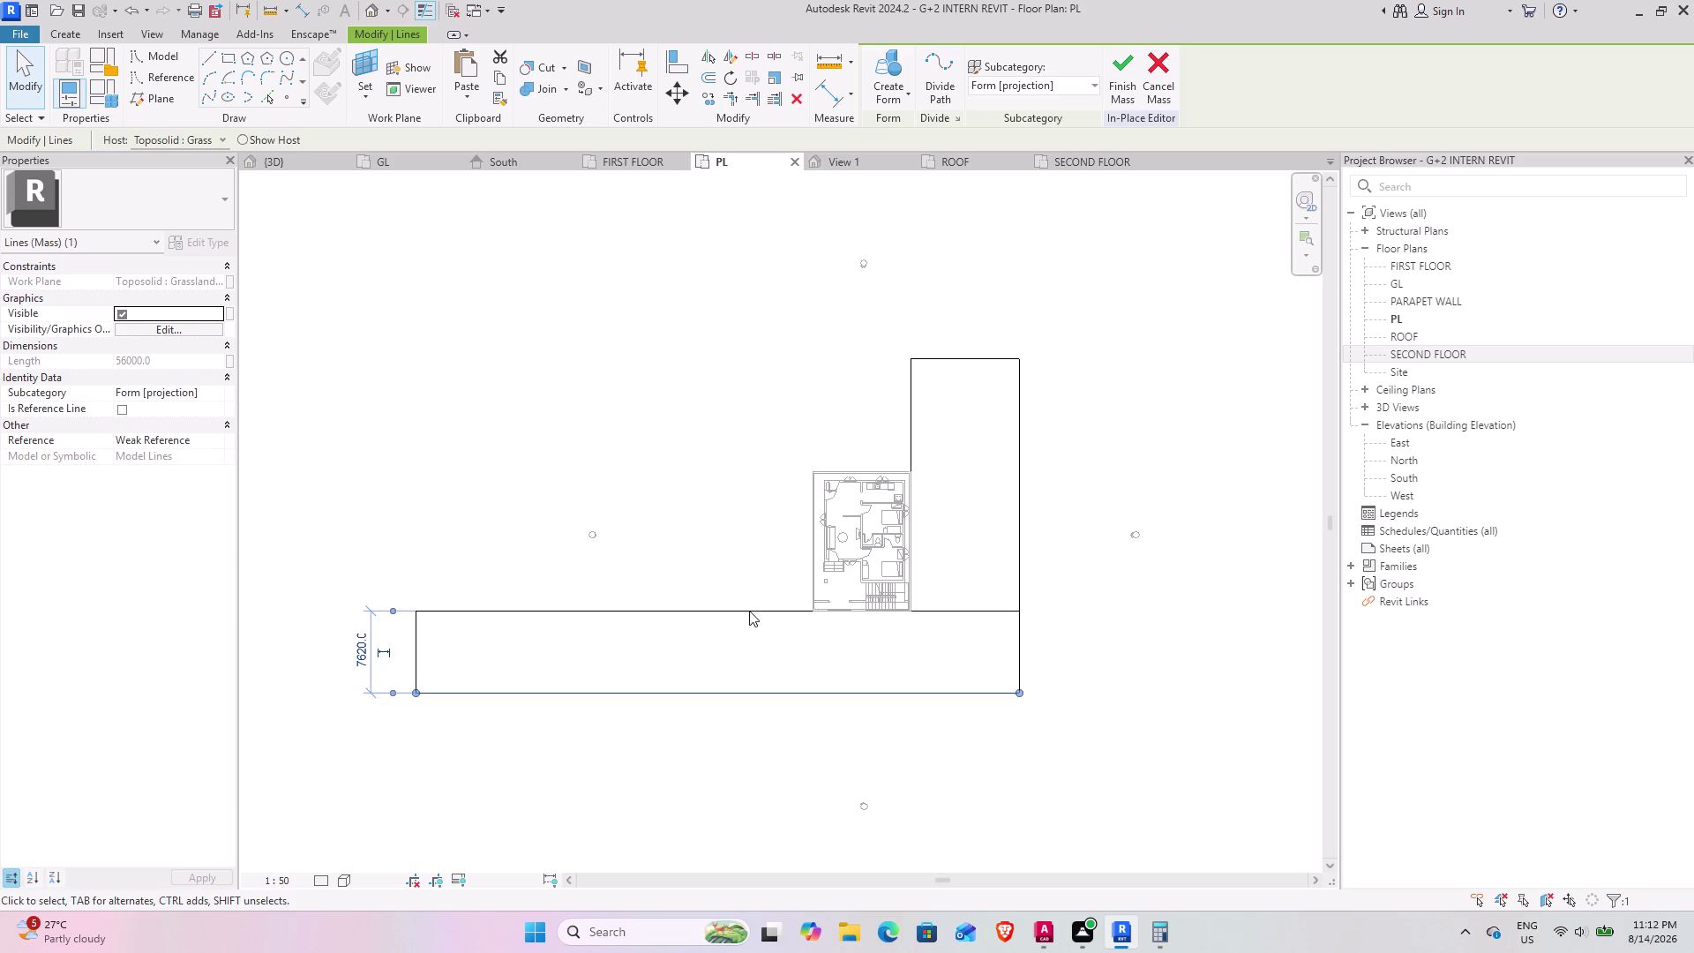
click(660, 357)
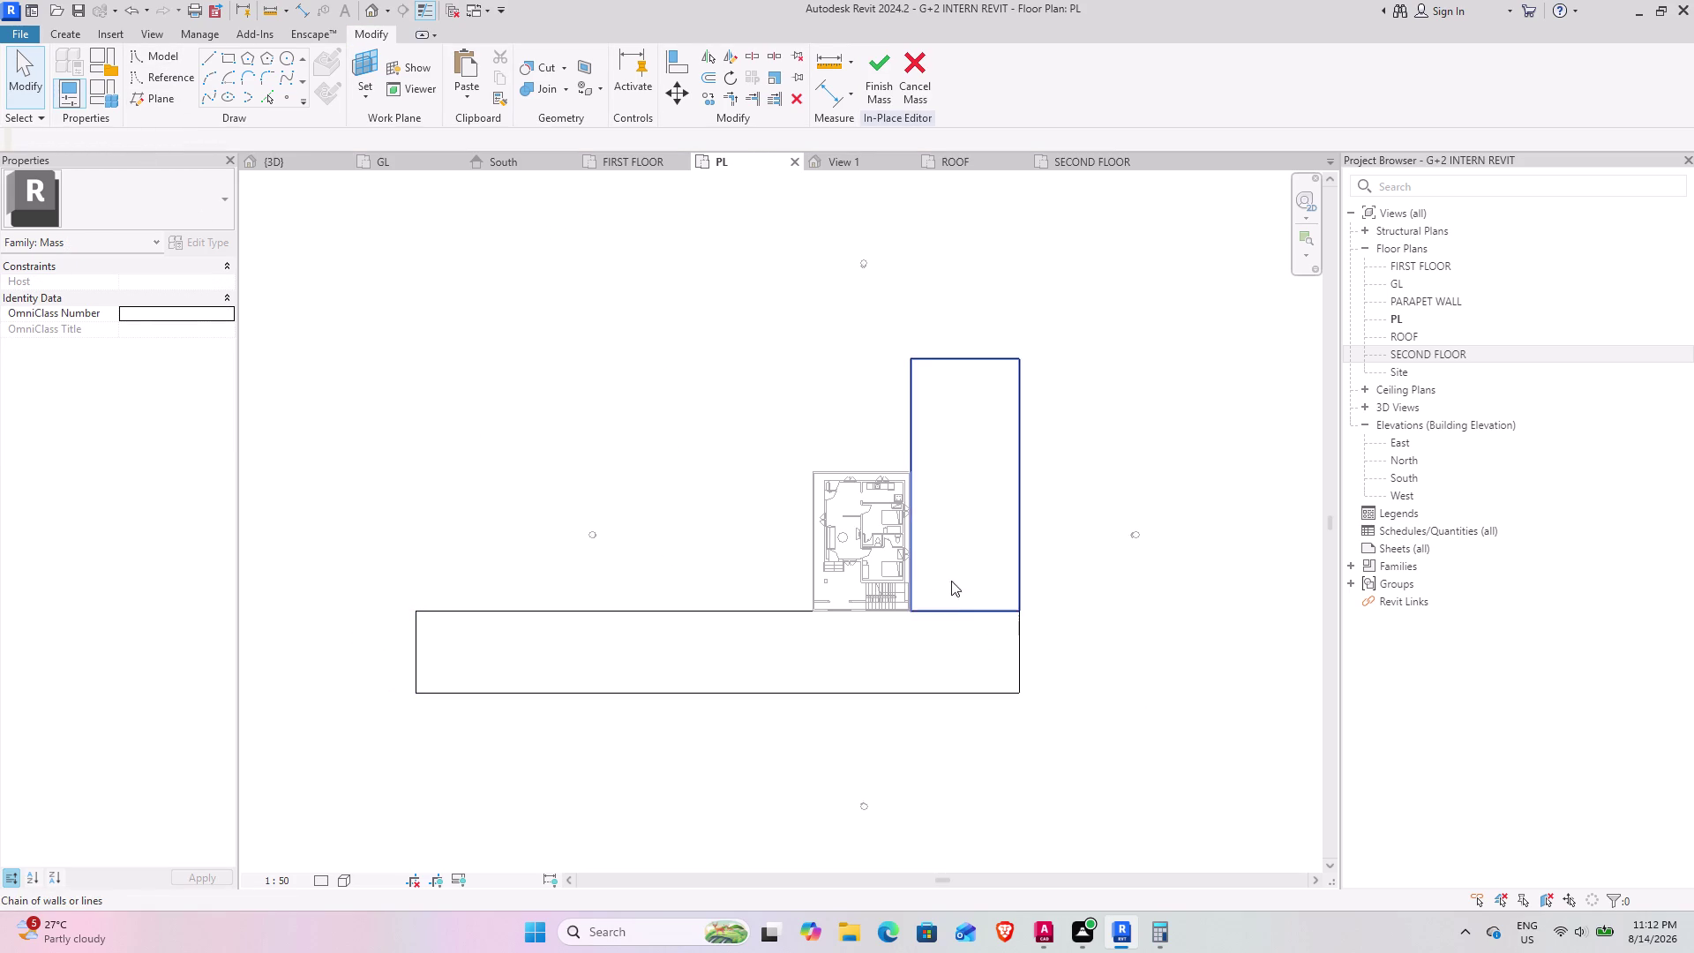
click(884, 80)
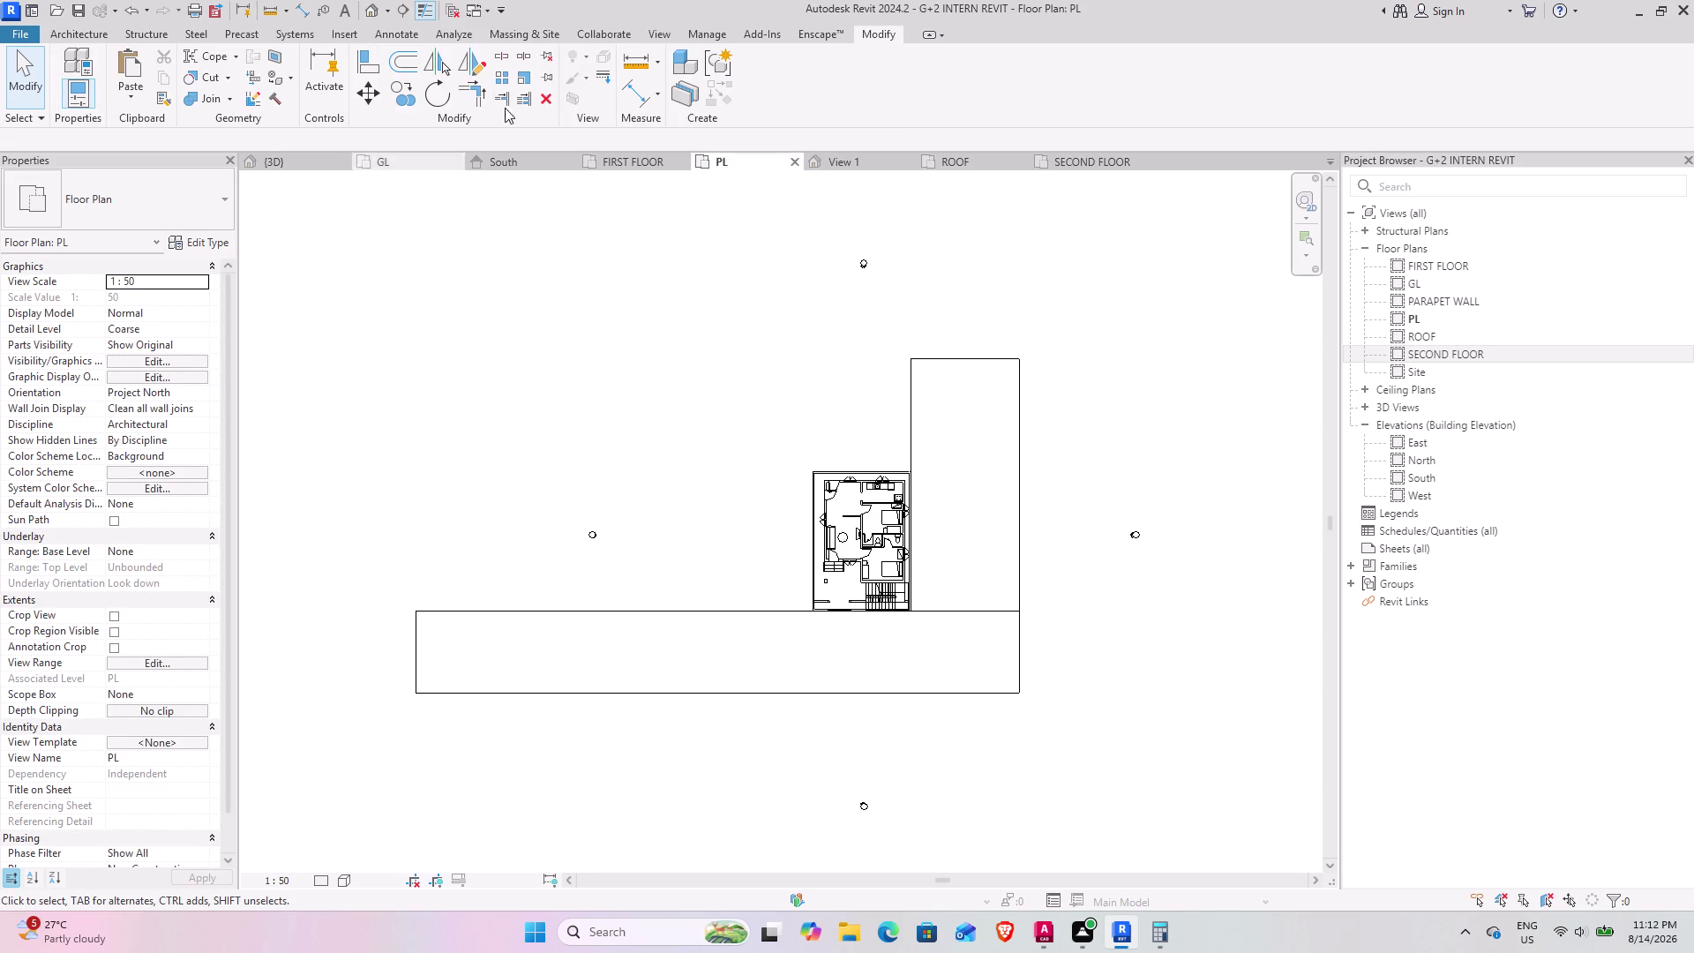
click(265, 169)
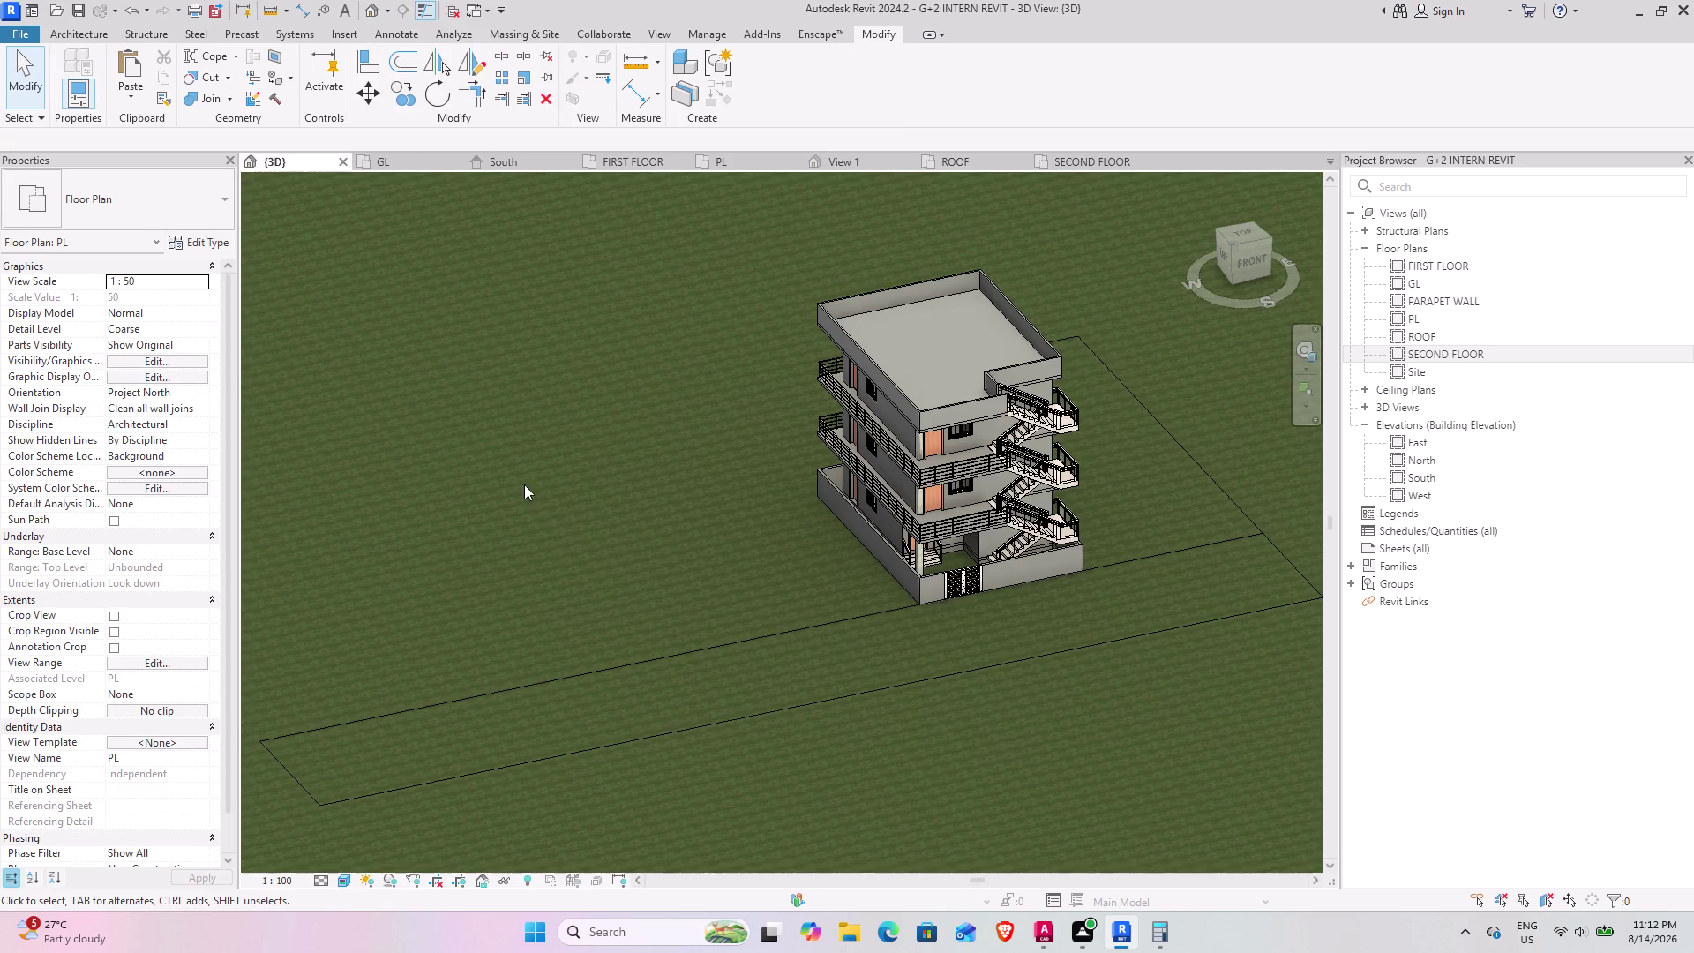
Select the road mass and review its Mass Floors list, closing it without changes.
click(890, 680)
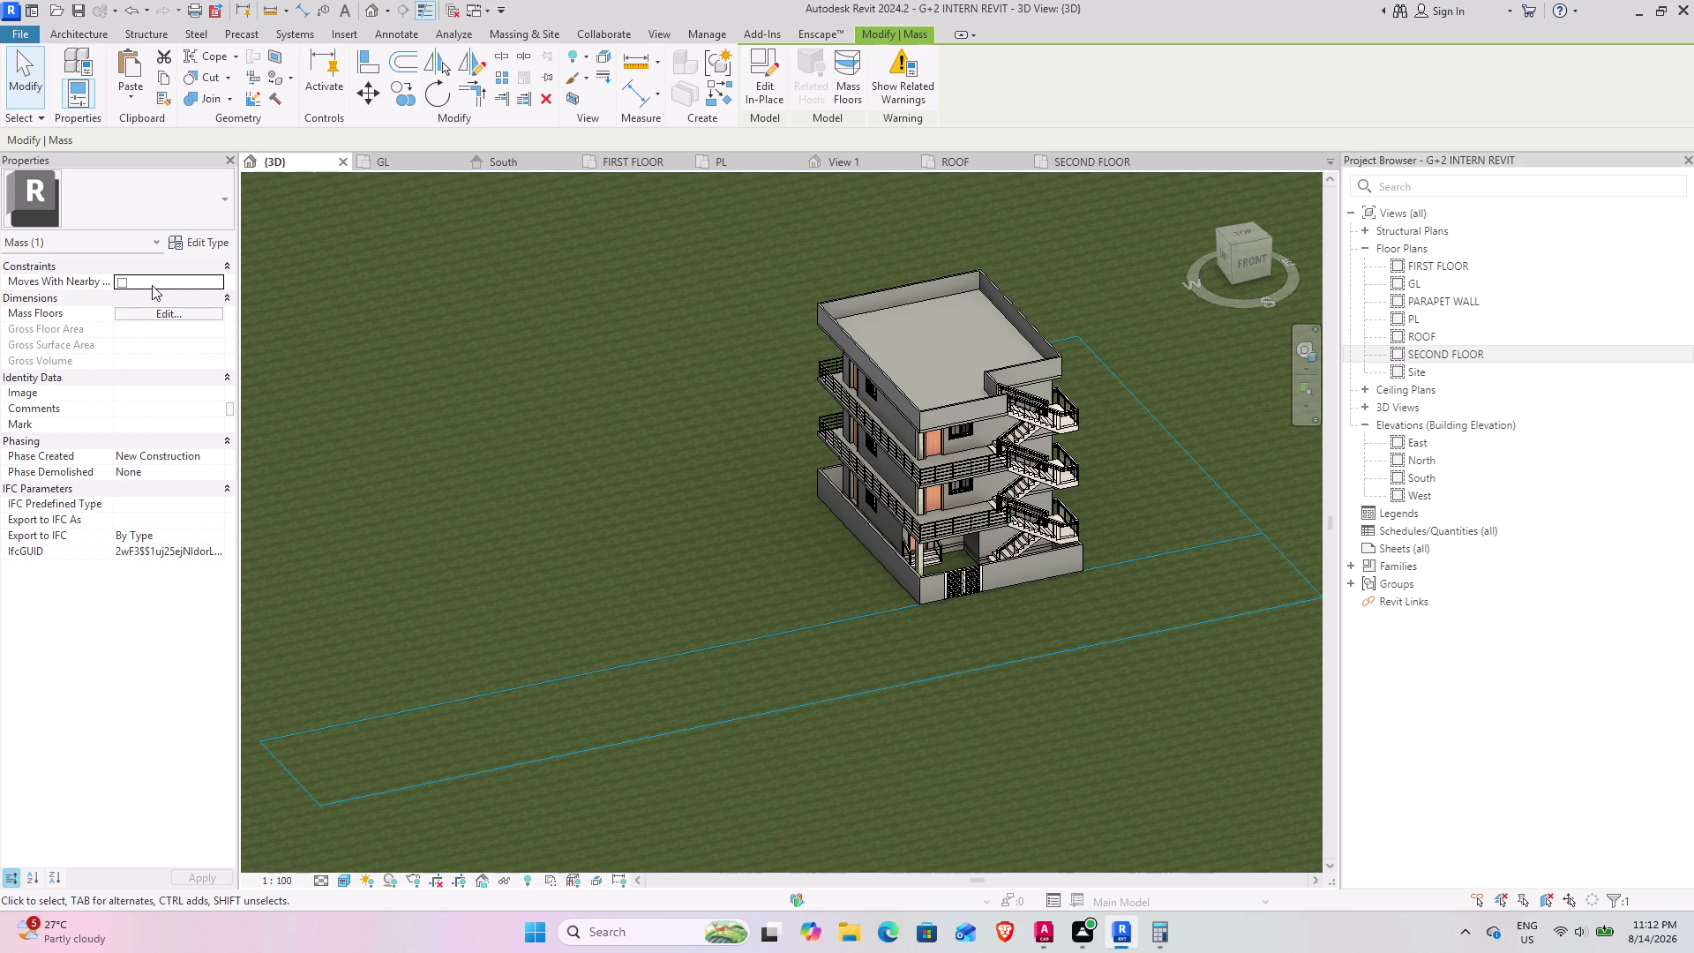
click(173, 309)
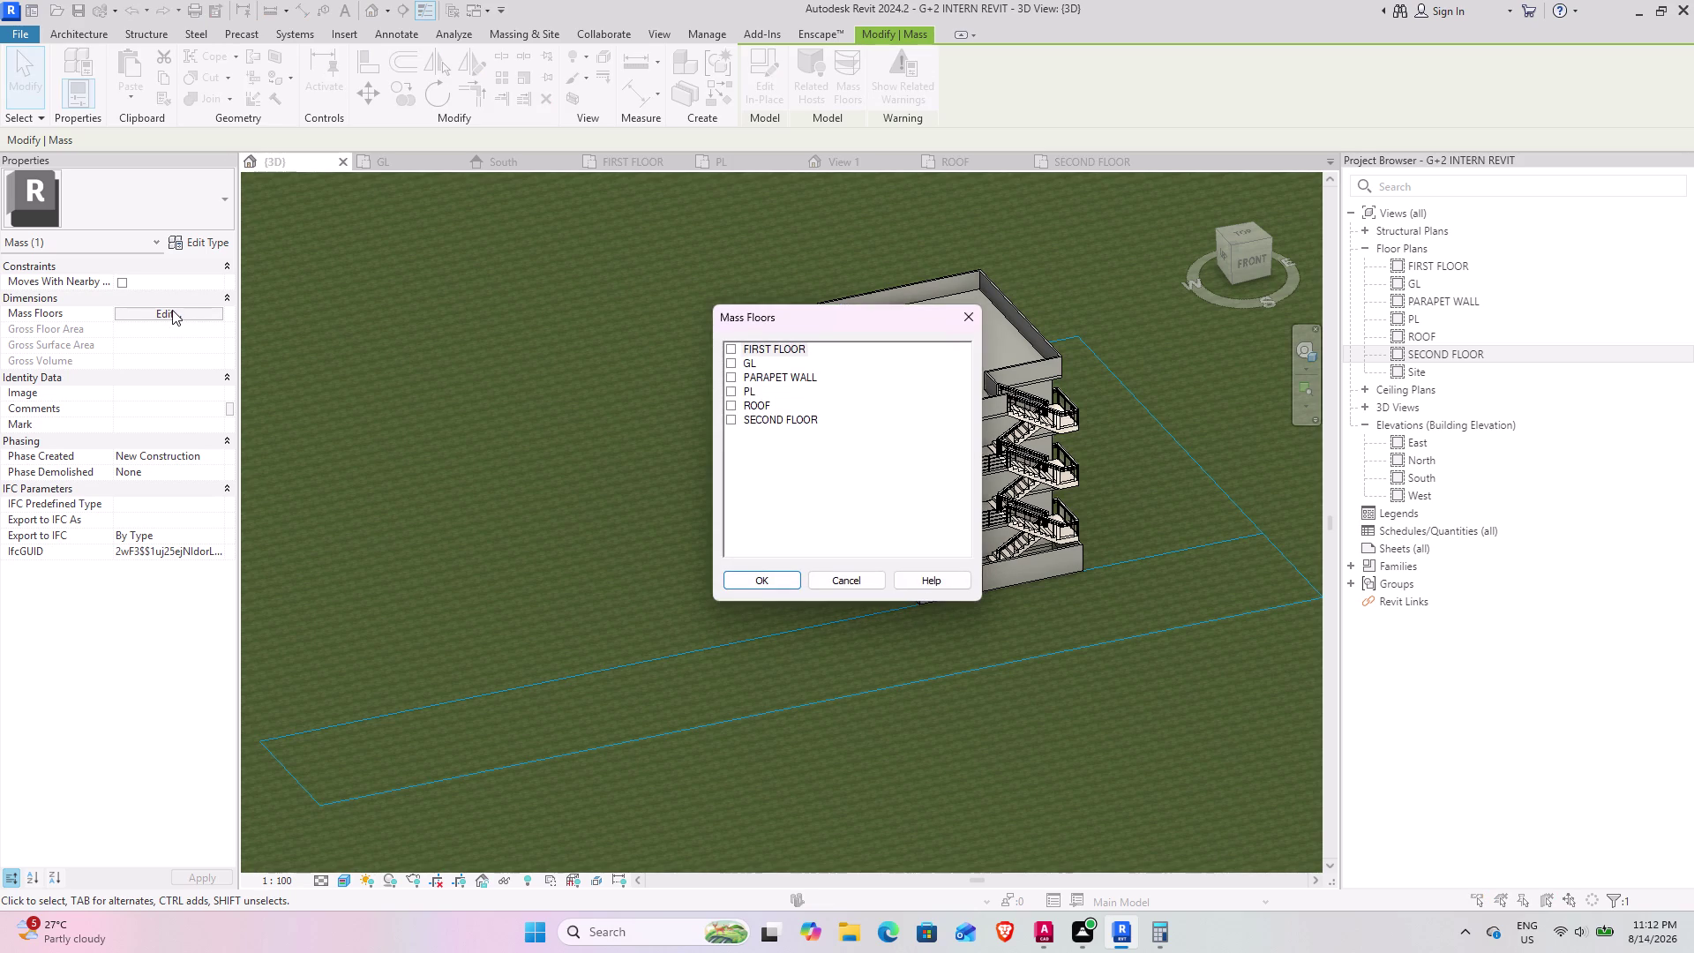
click(857, 588)
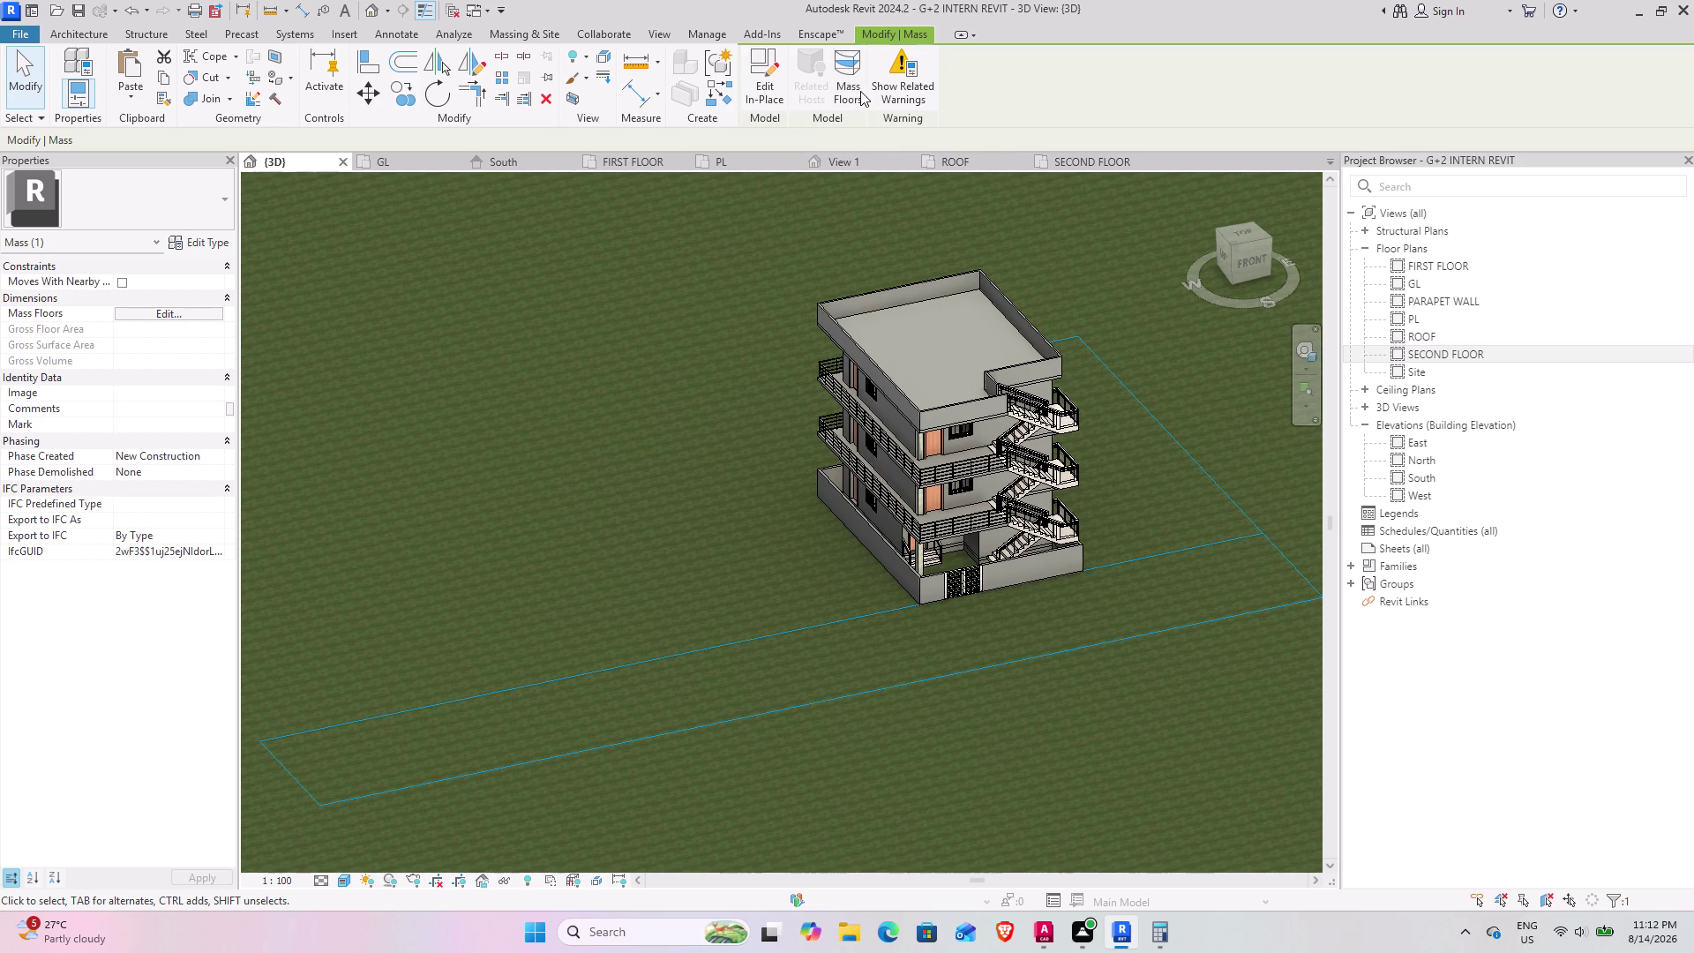
click(159, 316)
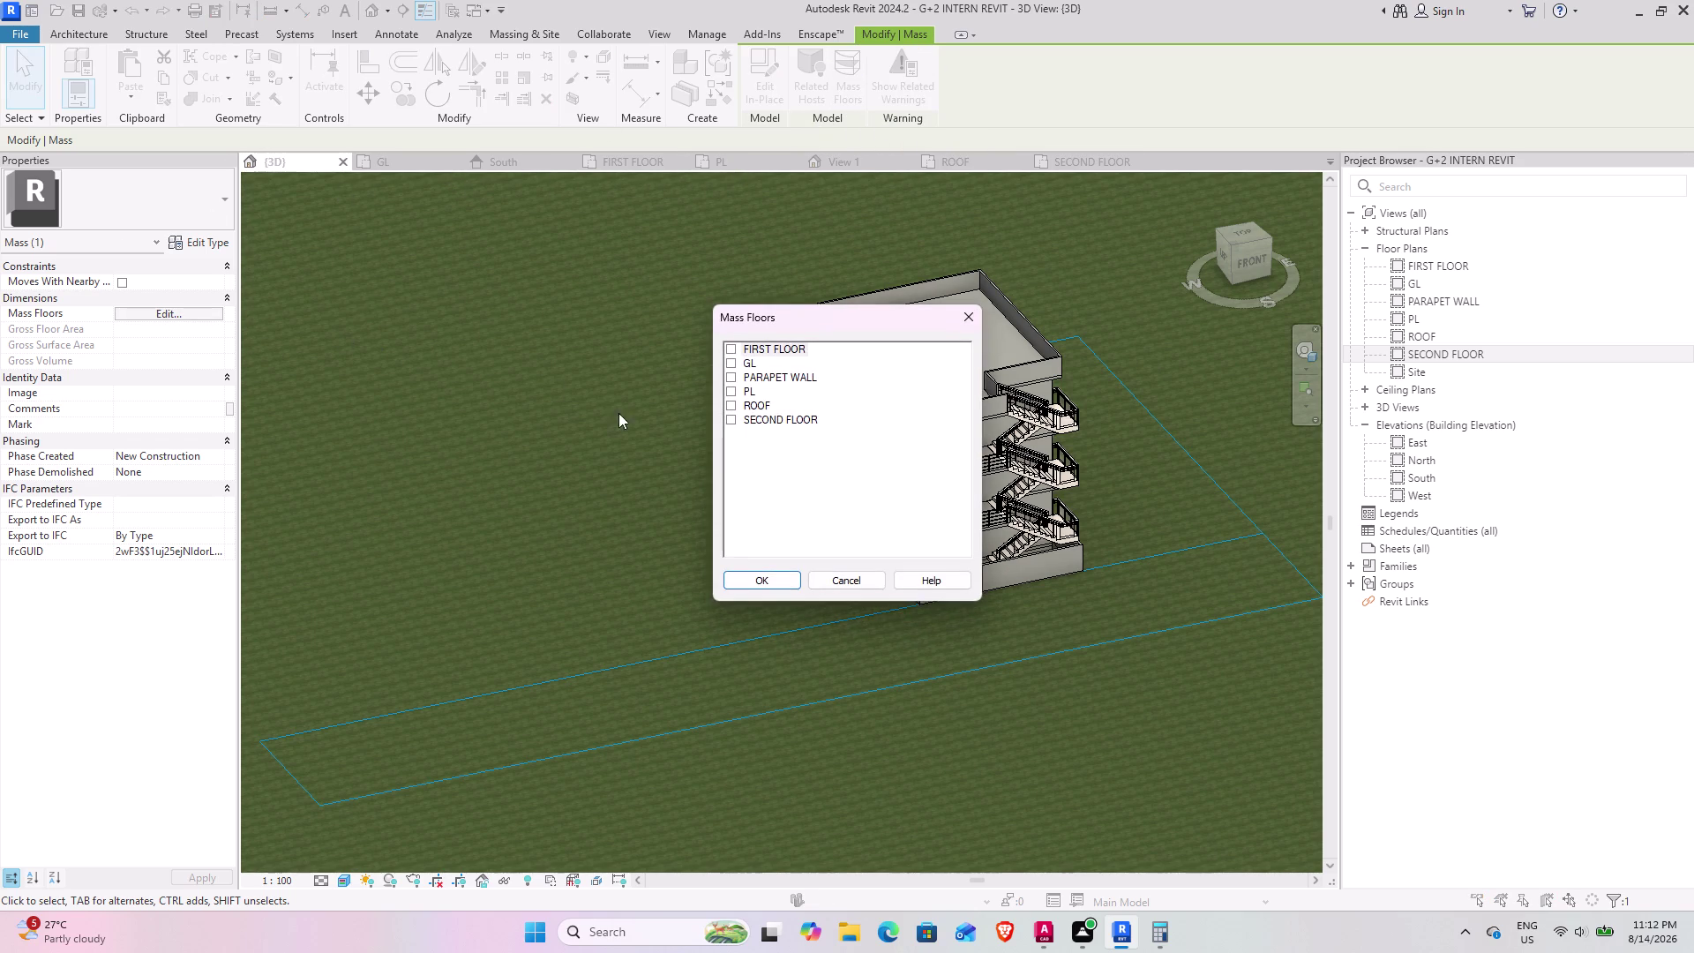
click(757, 385)
click(753, 389)
click(725, 388)
click(755, 584)
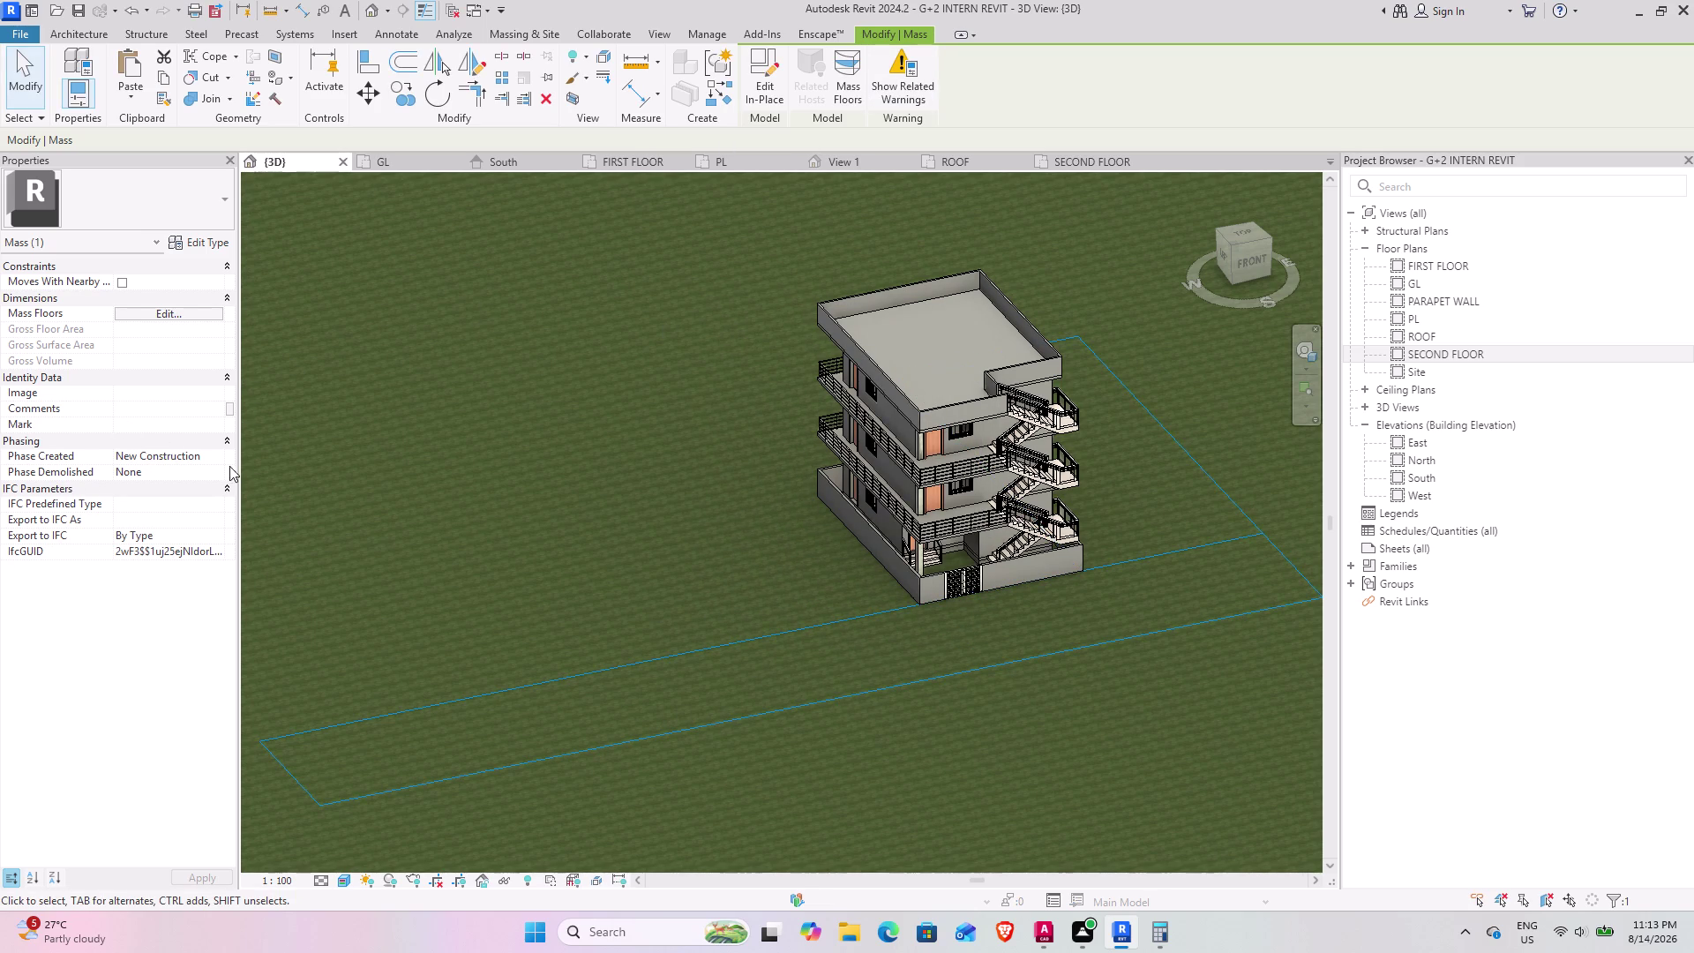
Review the road mass's type properties, cancel, and reopen the mass for in-place editing.
click(192, 233)
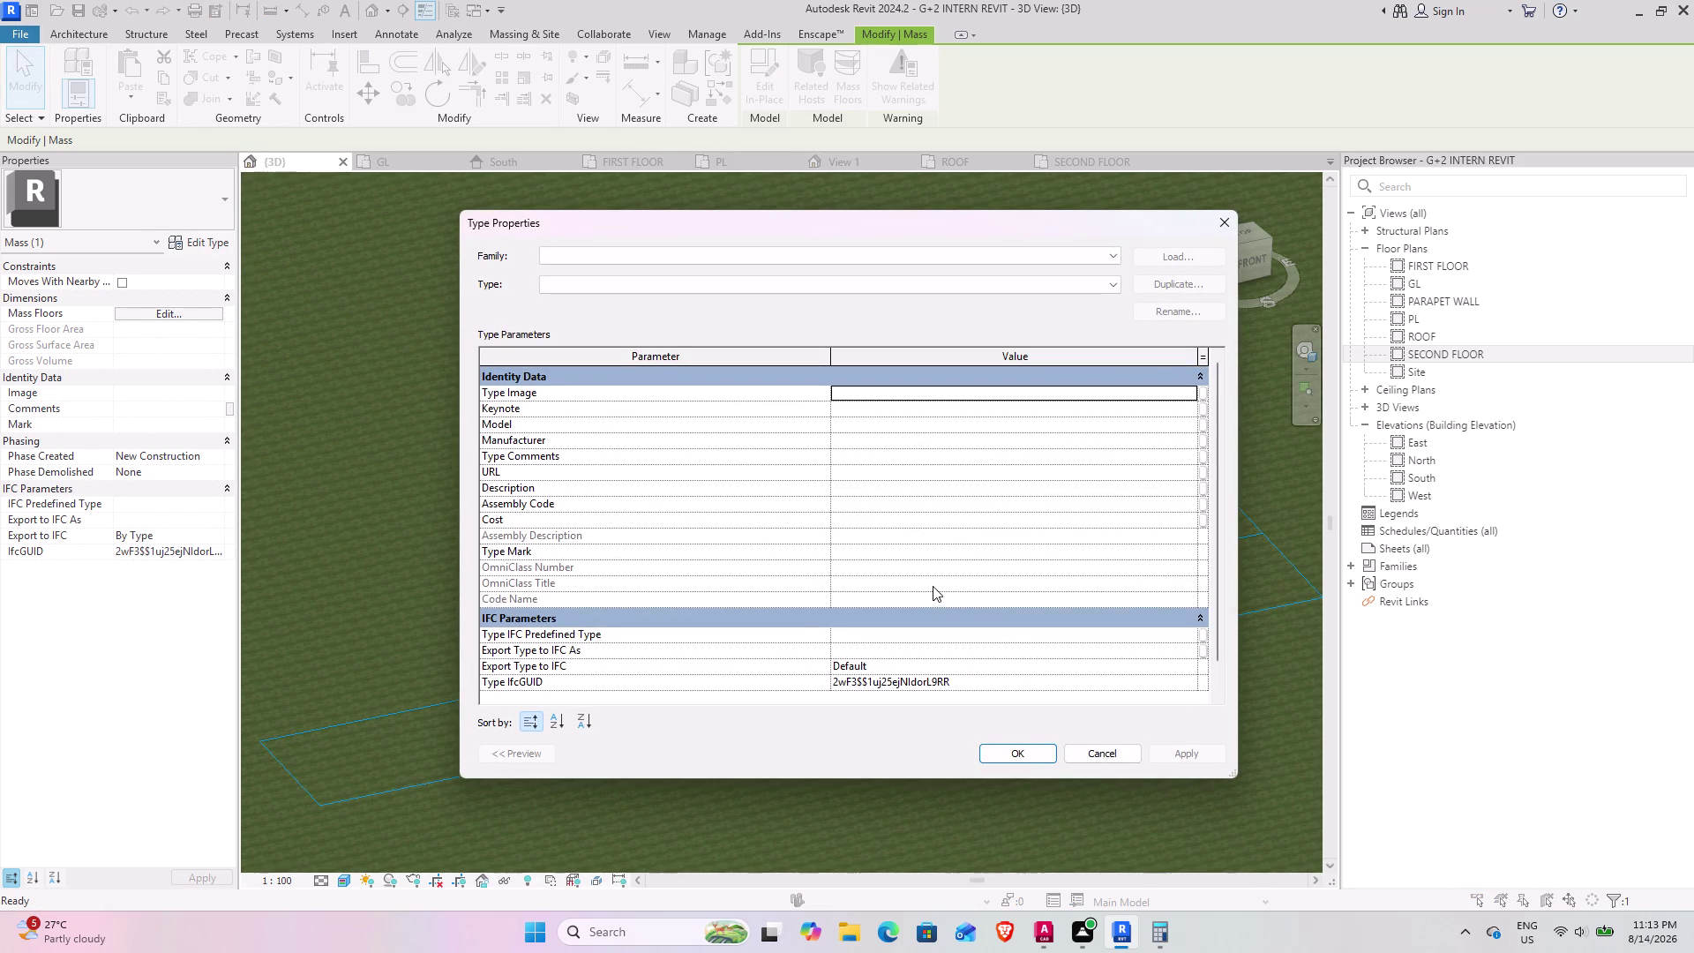
scroll(down, 3)
scroll(up, 3)
click(1112, 753)
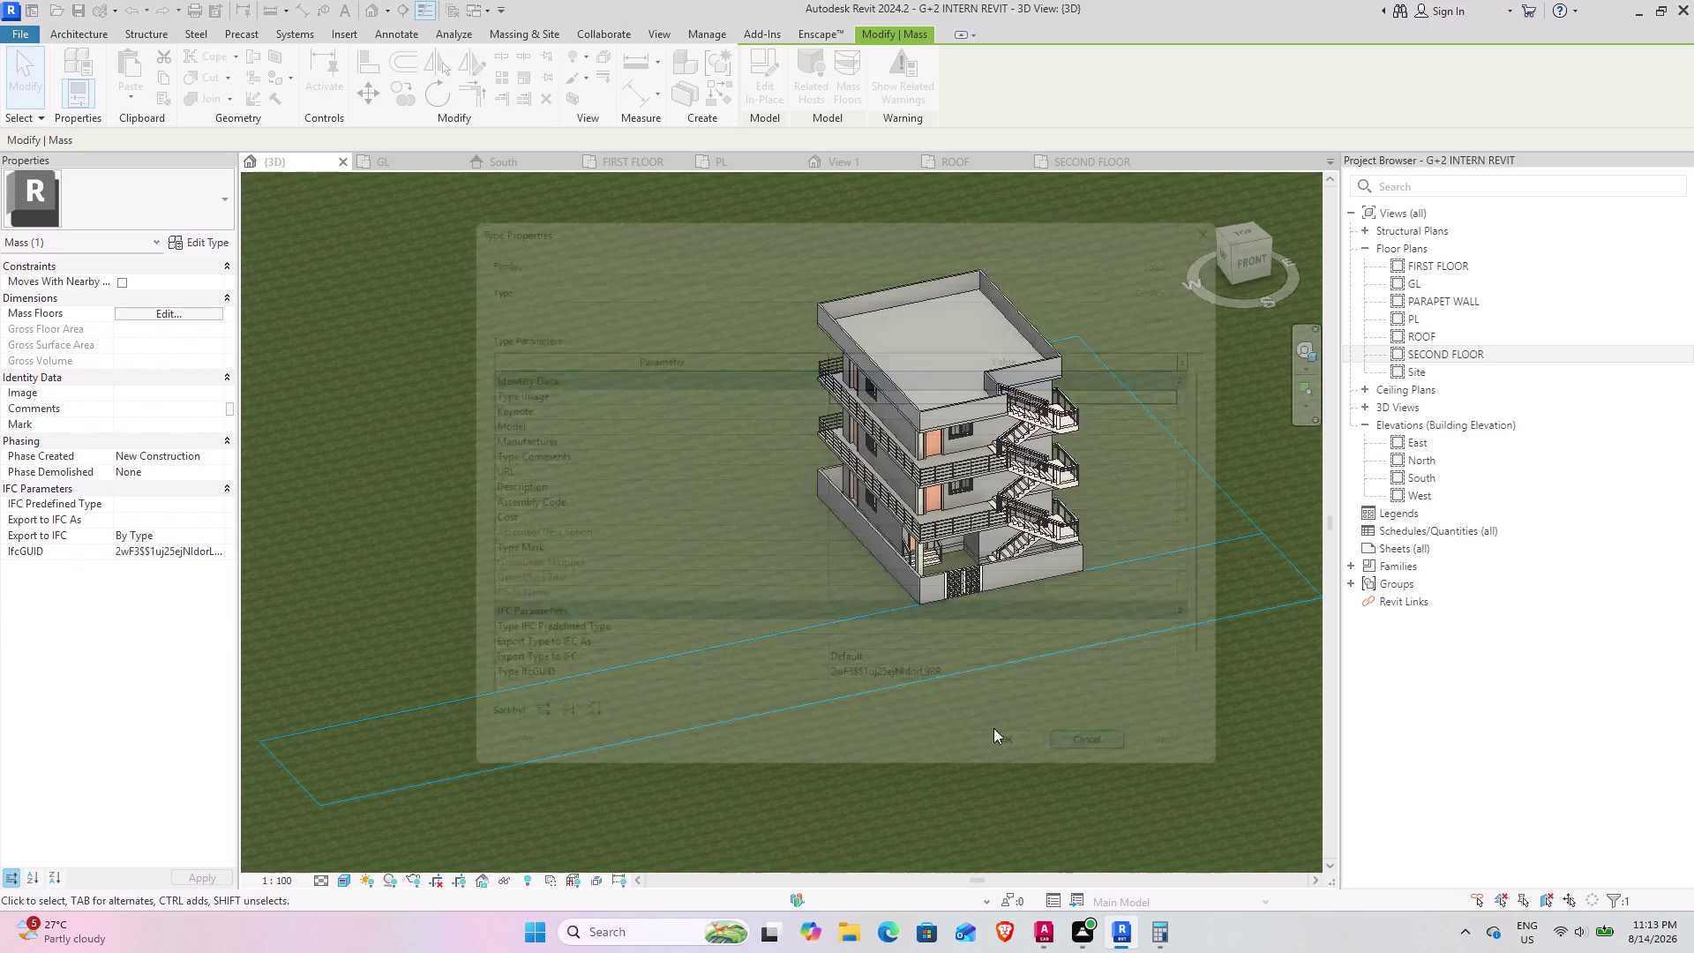
click(786, 705)
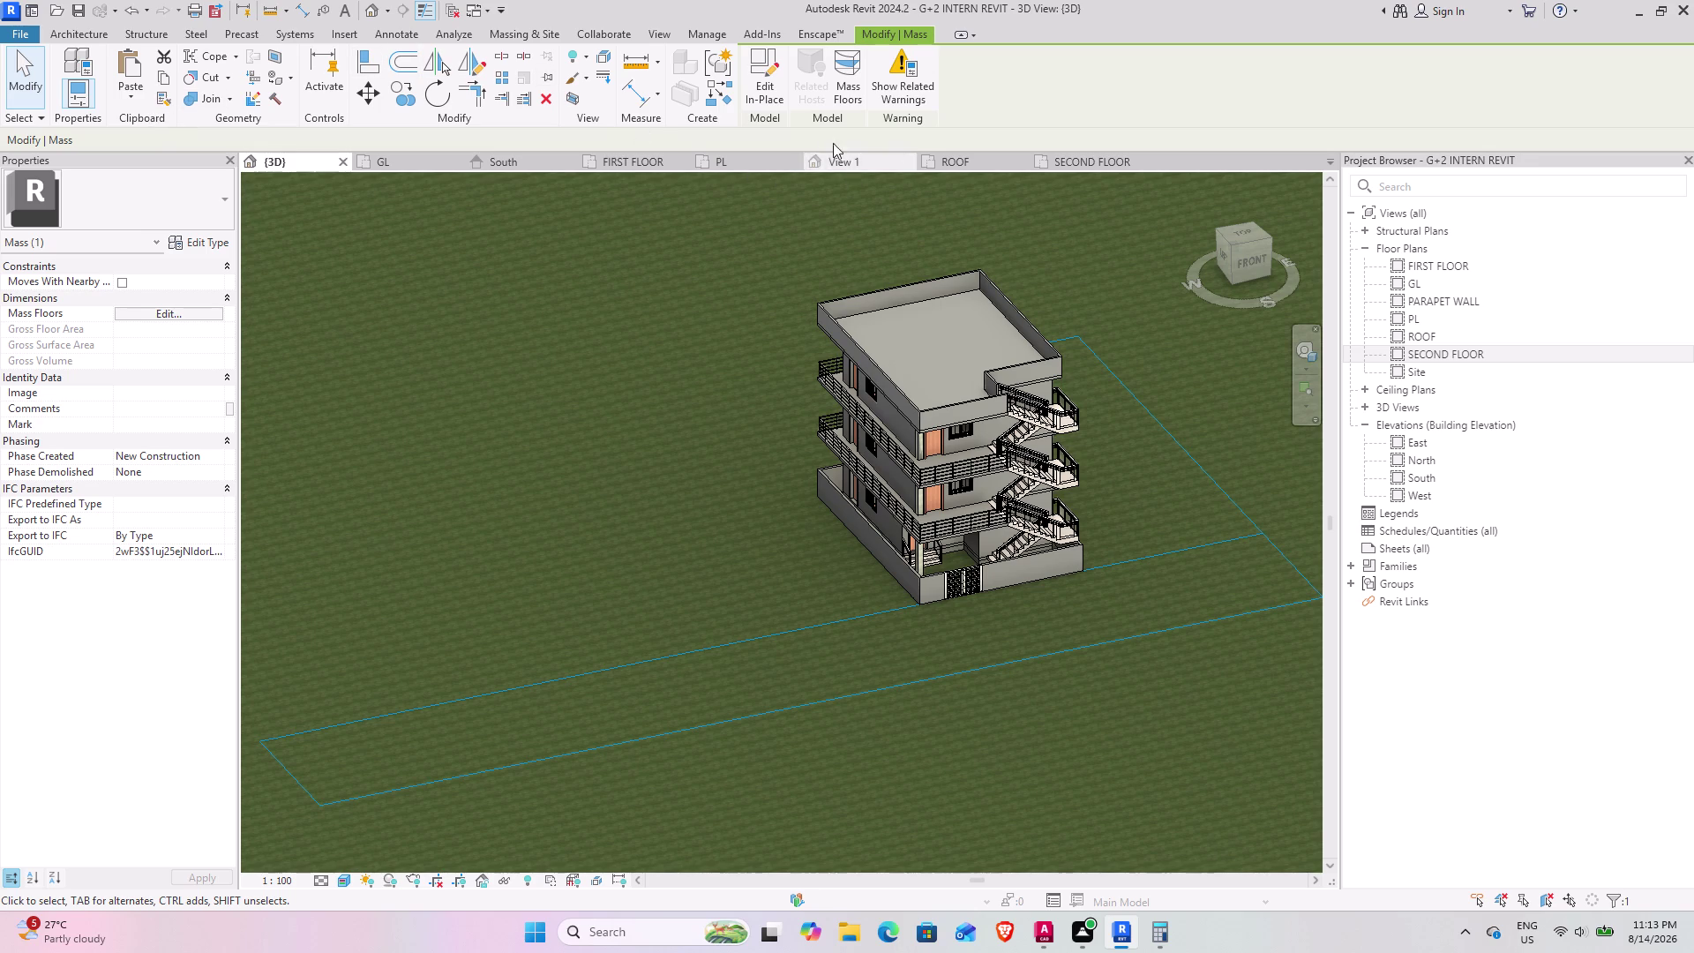
click(766, 85)
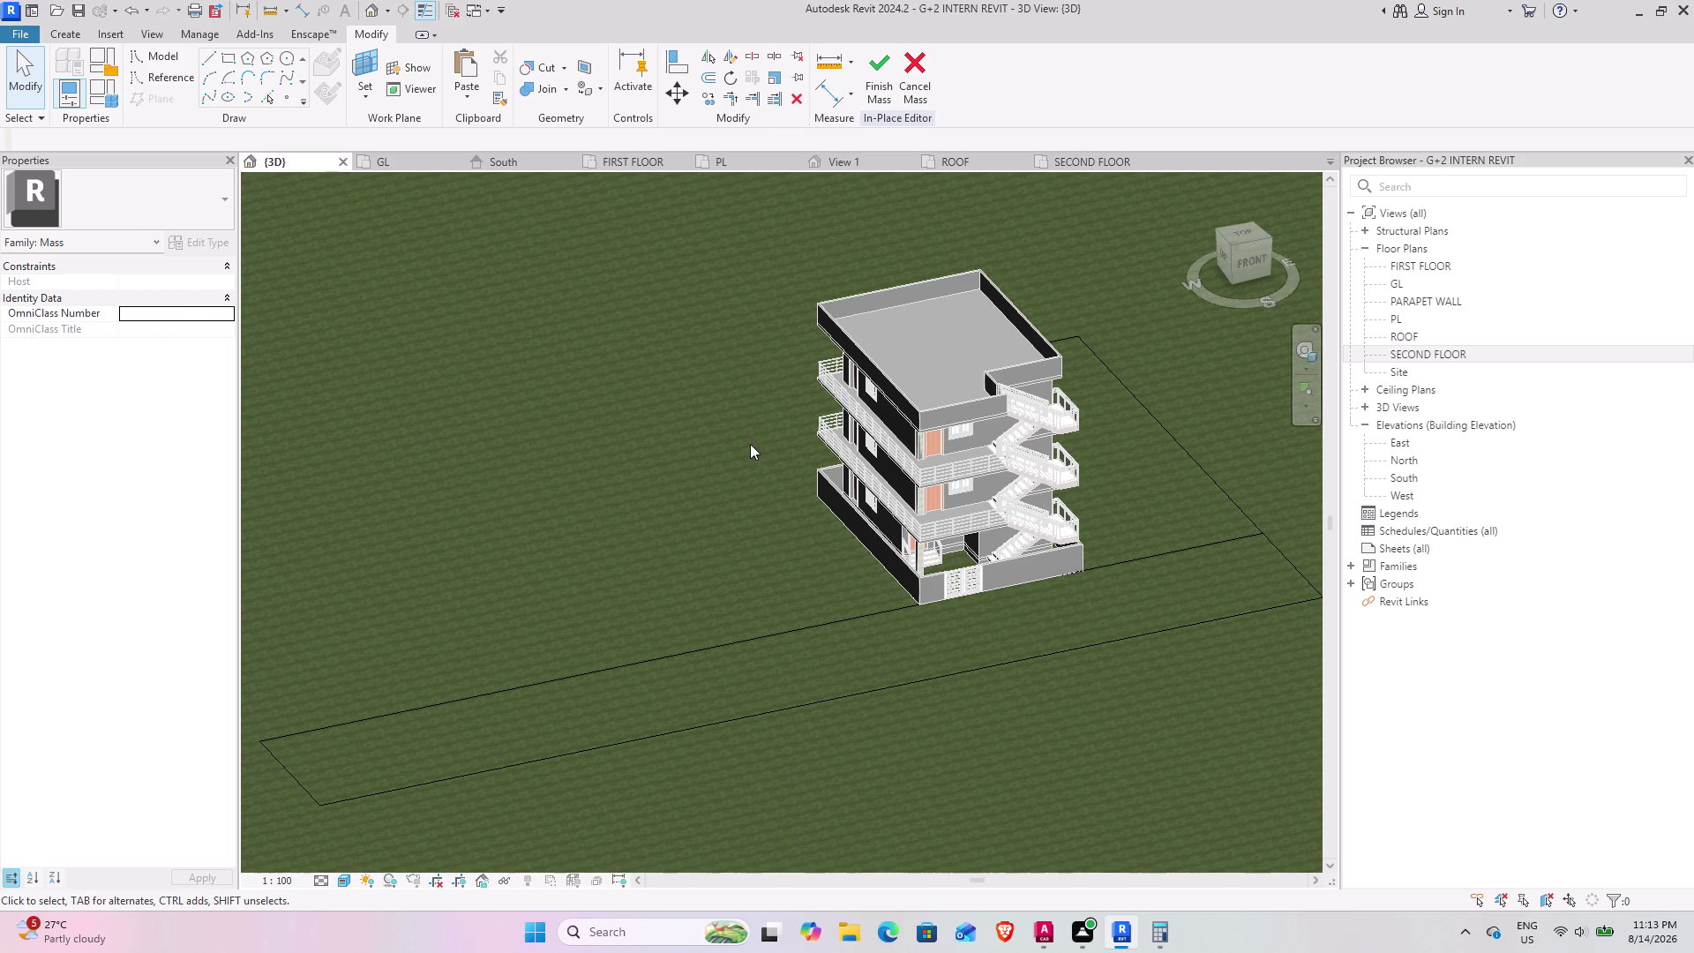
Finish the road mass and save the project from the Project Not Saved Recently prompt.
click(926, 87)
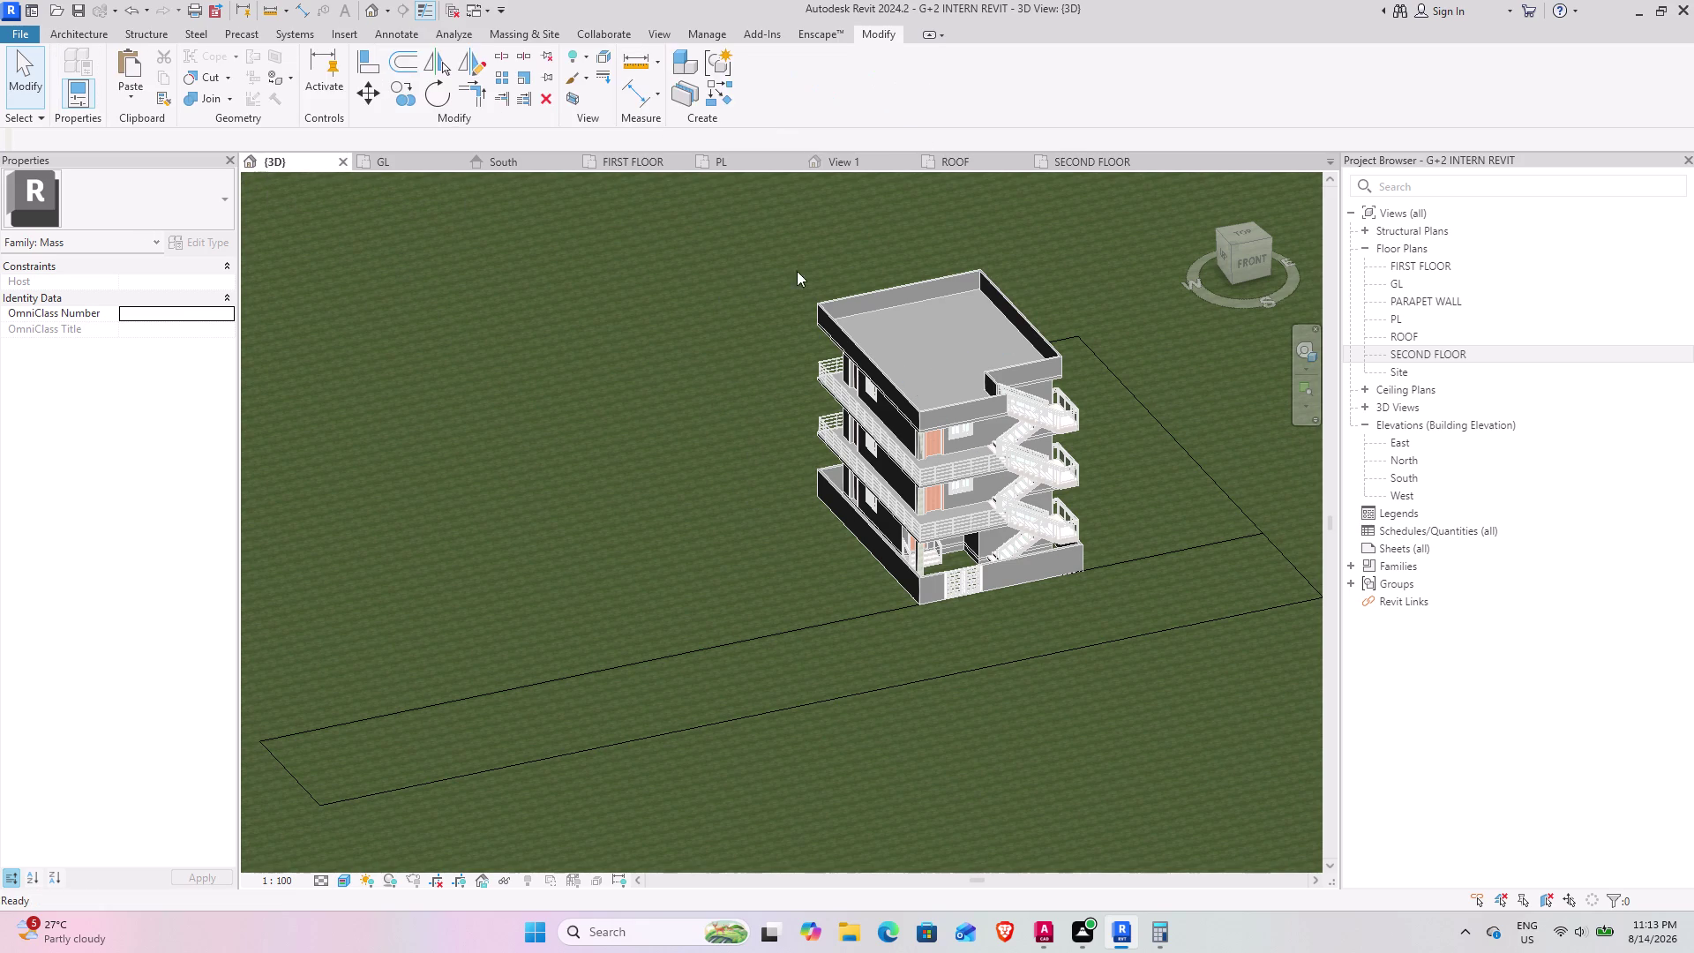
click(781, 421)
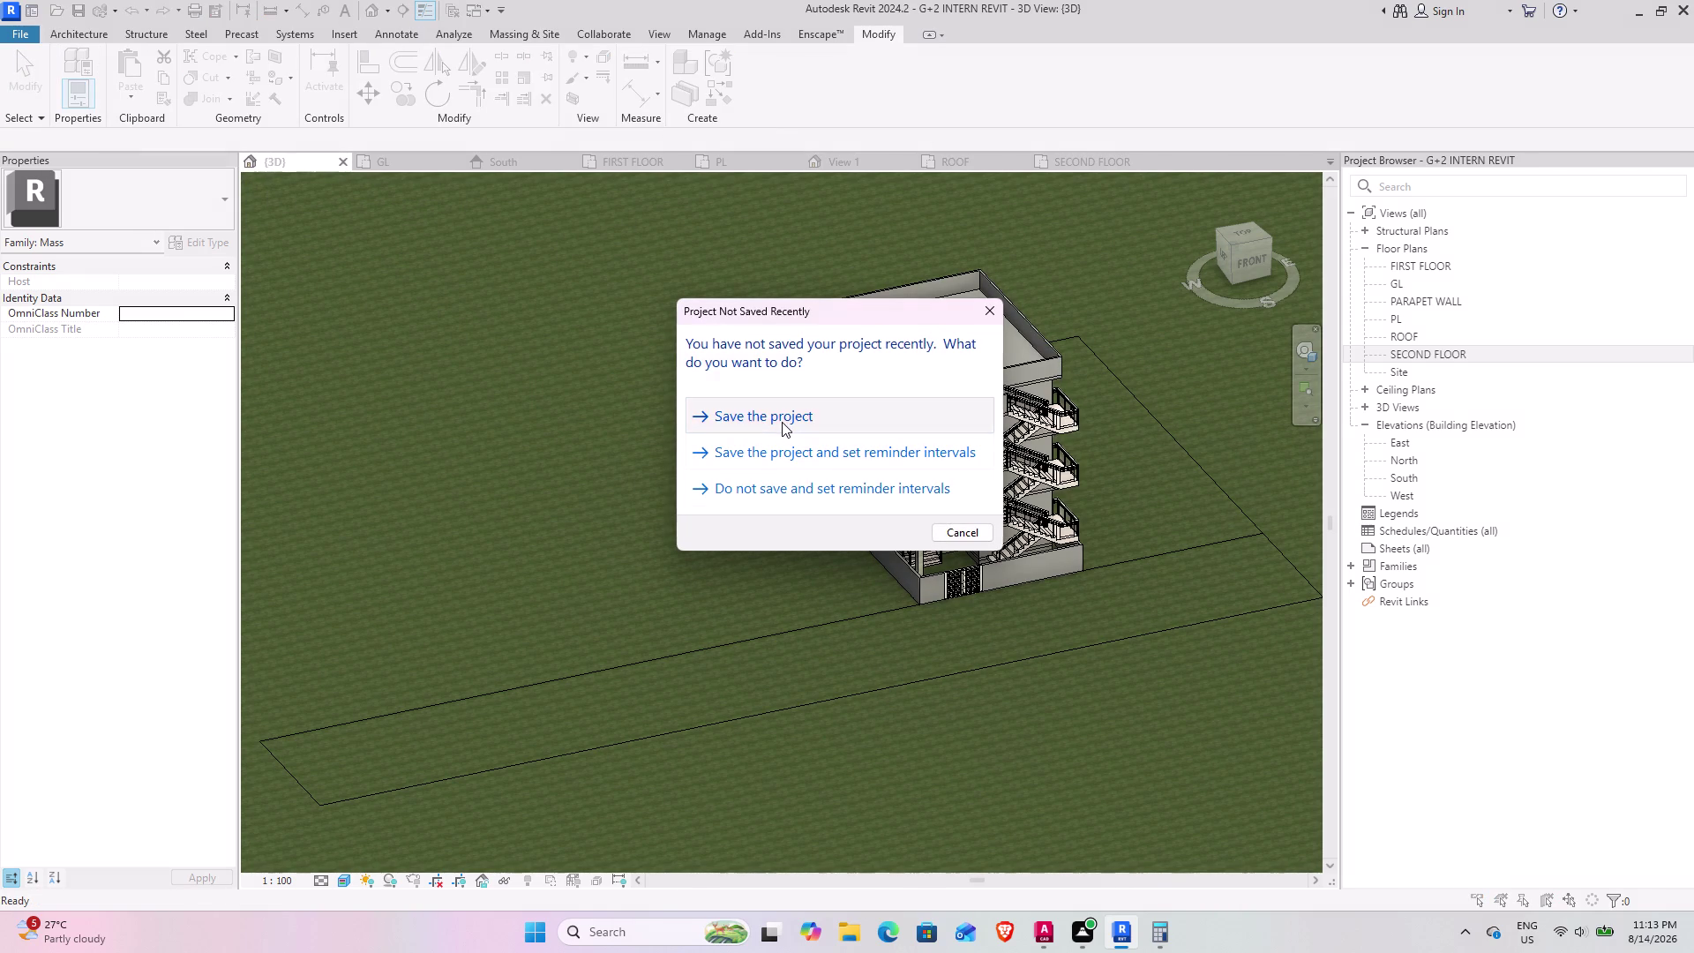
click(714, 724)
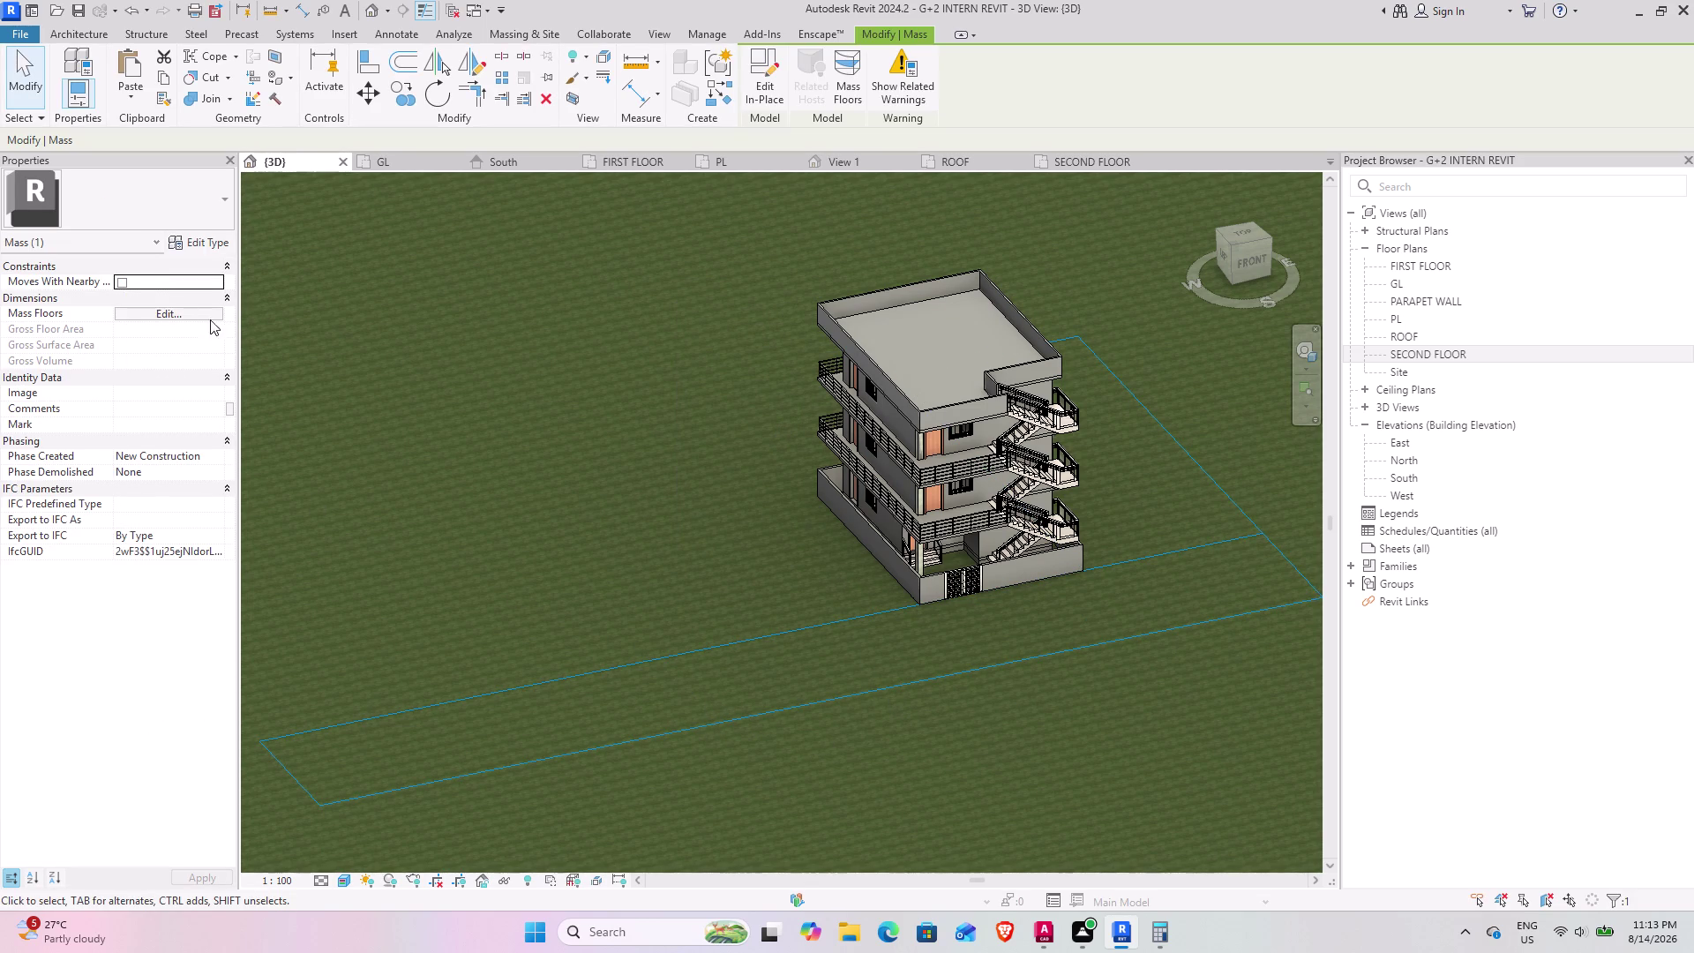
Clear the road mass selection and dismiss the sign-in window.
key(Escape)
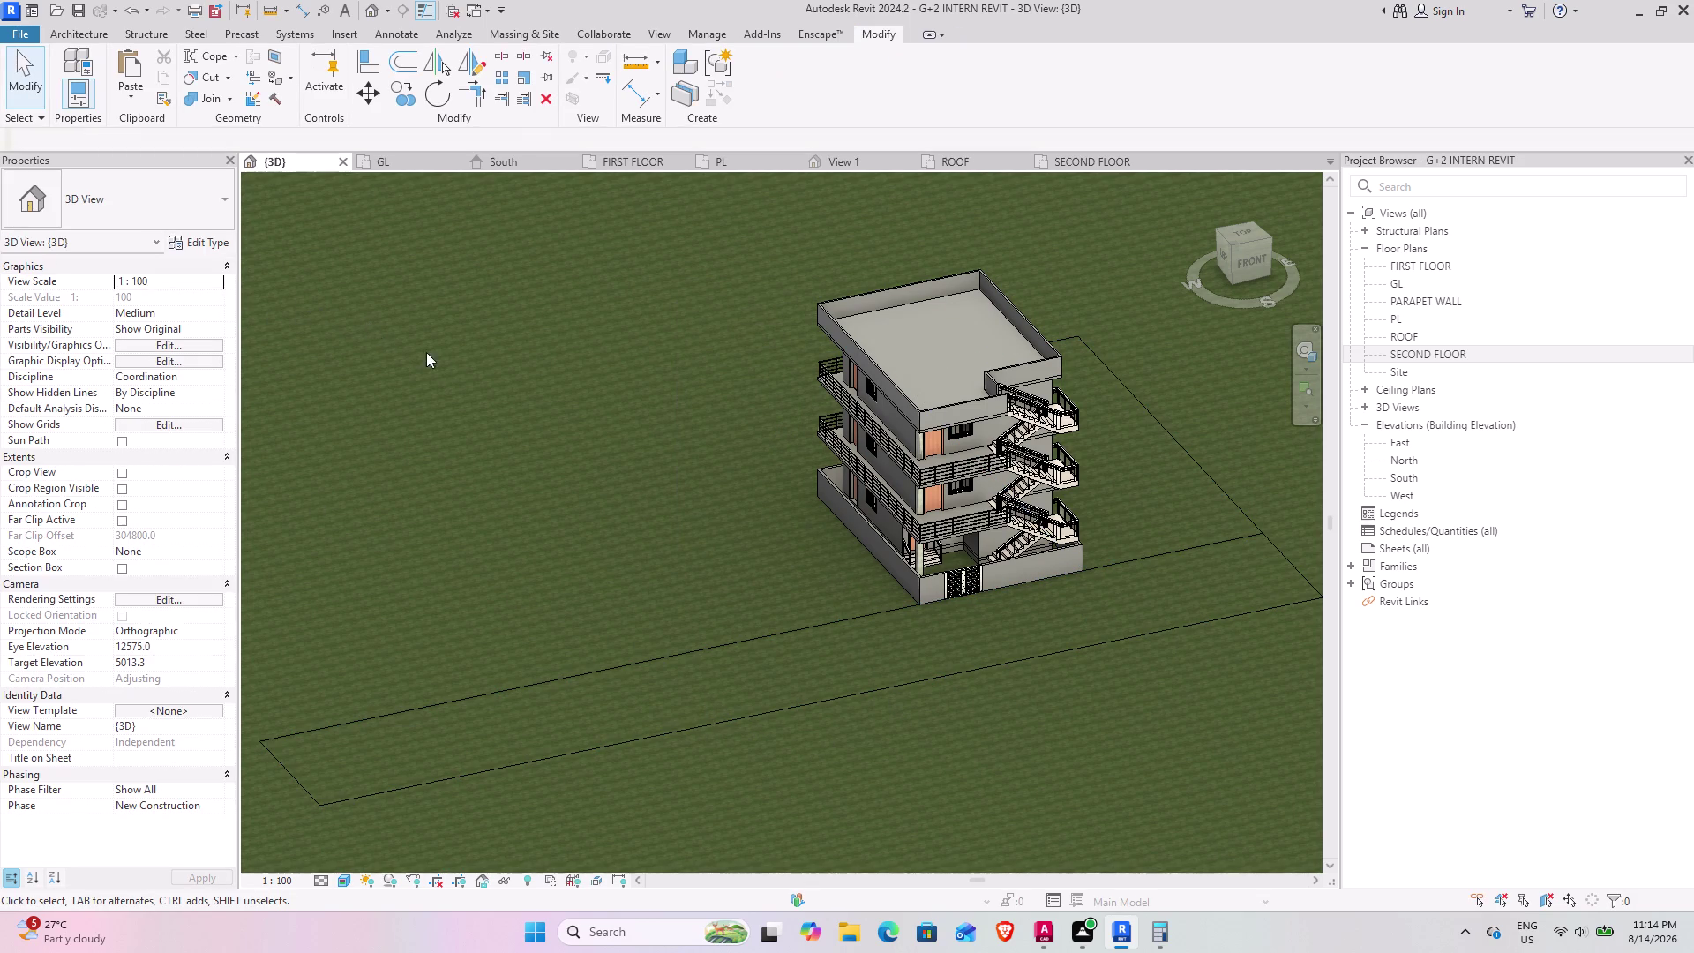
key(Escape)
key(Escape)
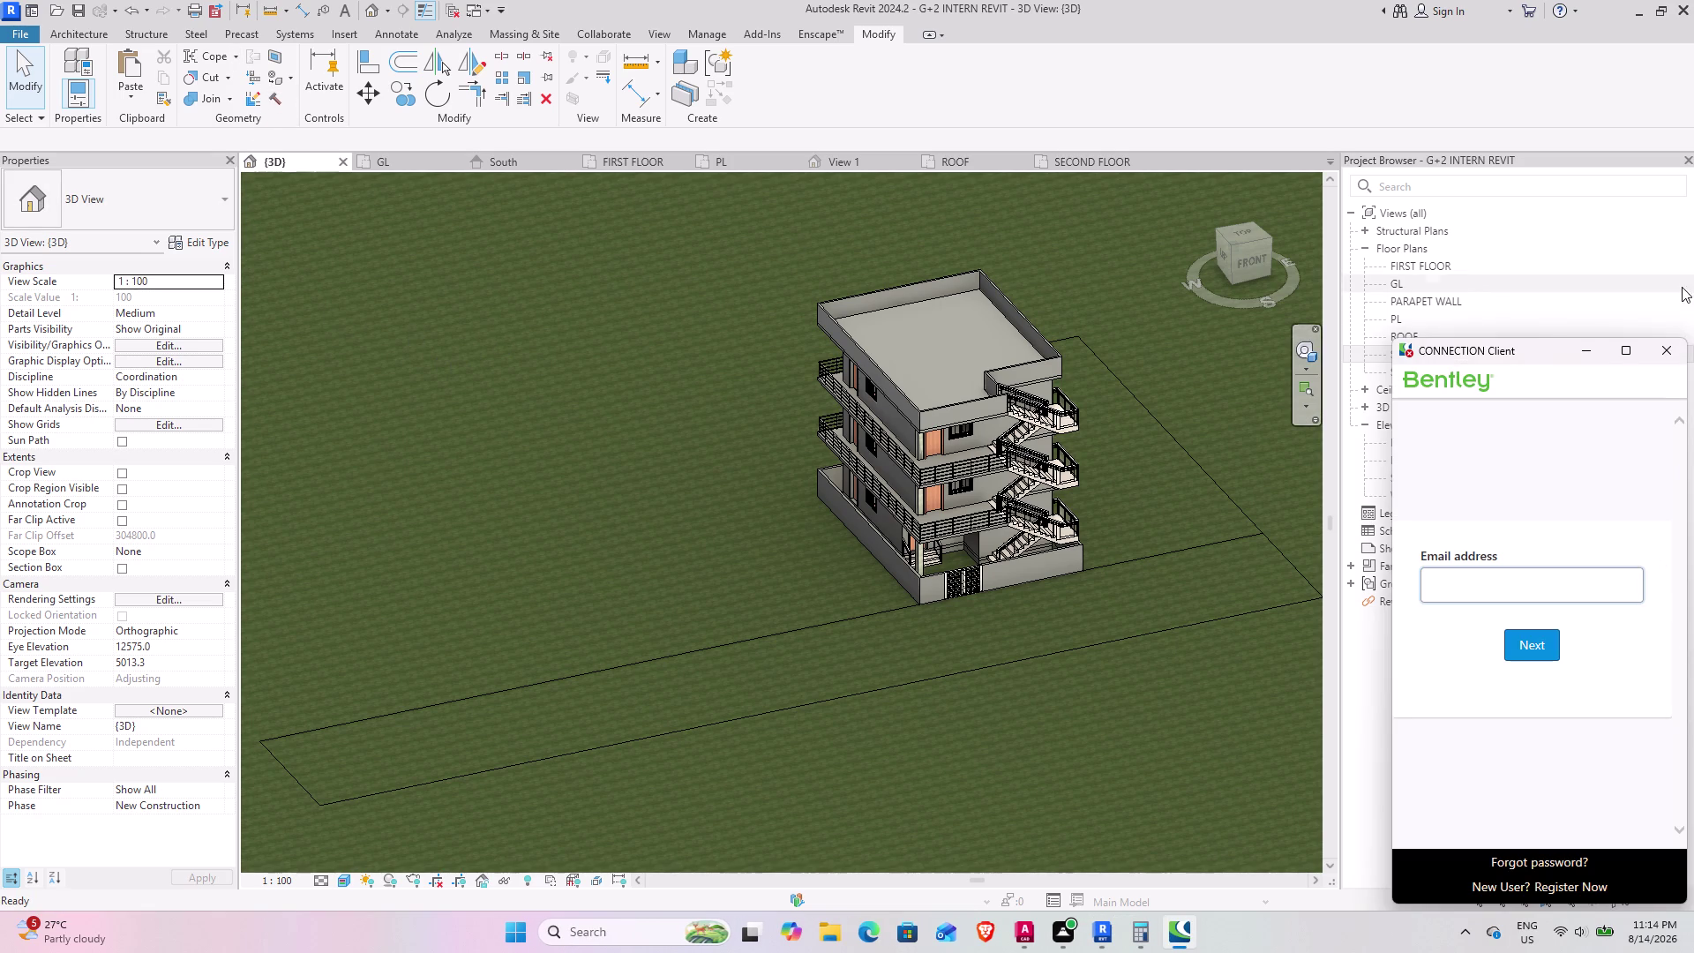
click(1664, 351)
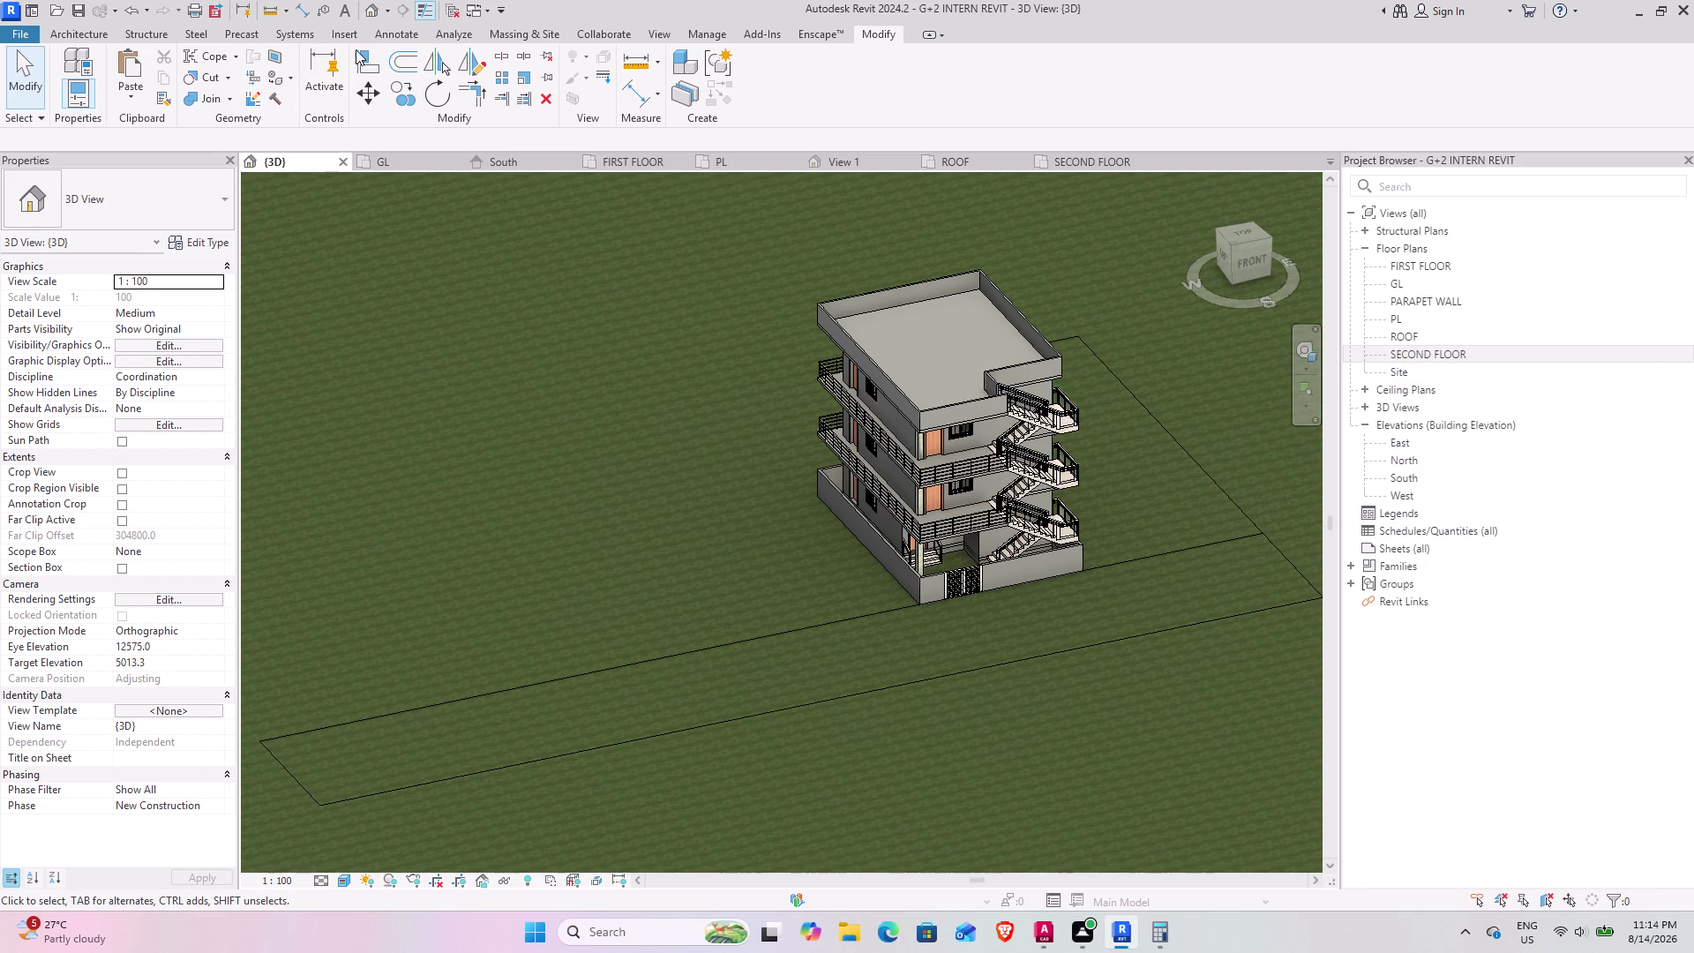
click(275, 71)
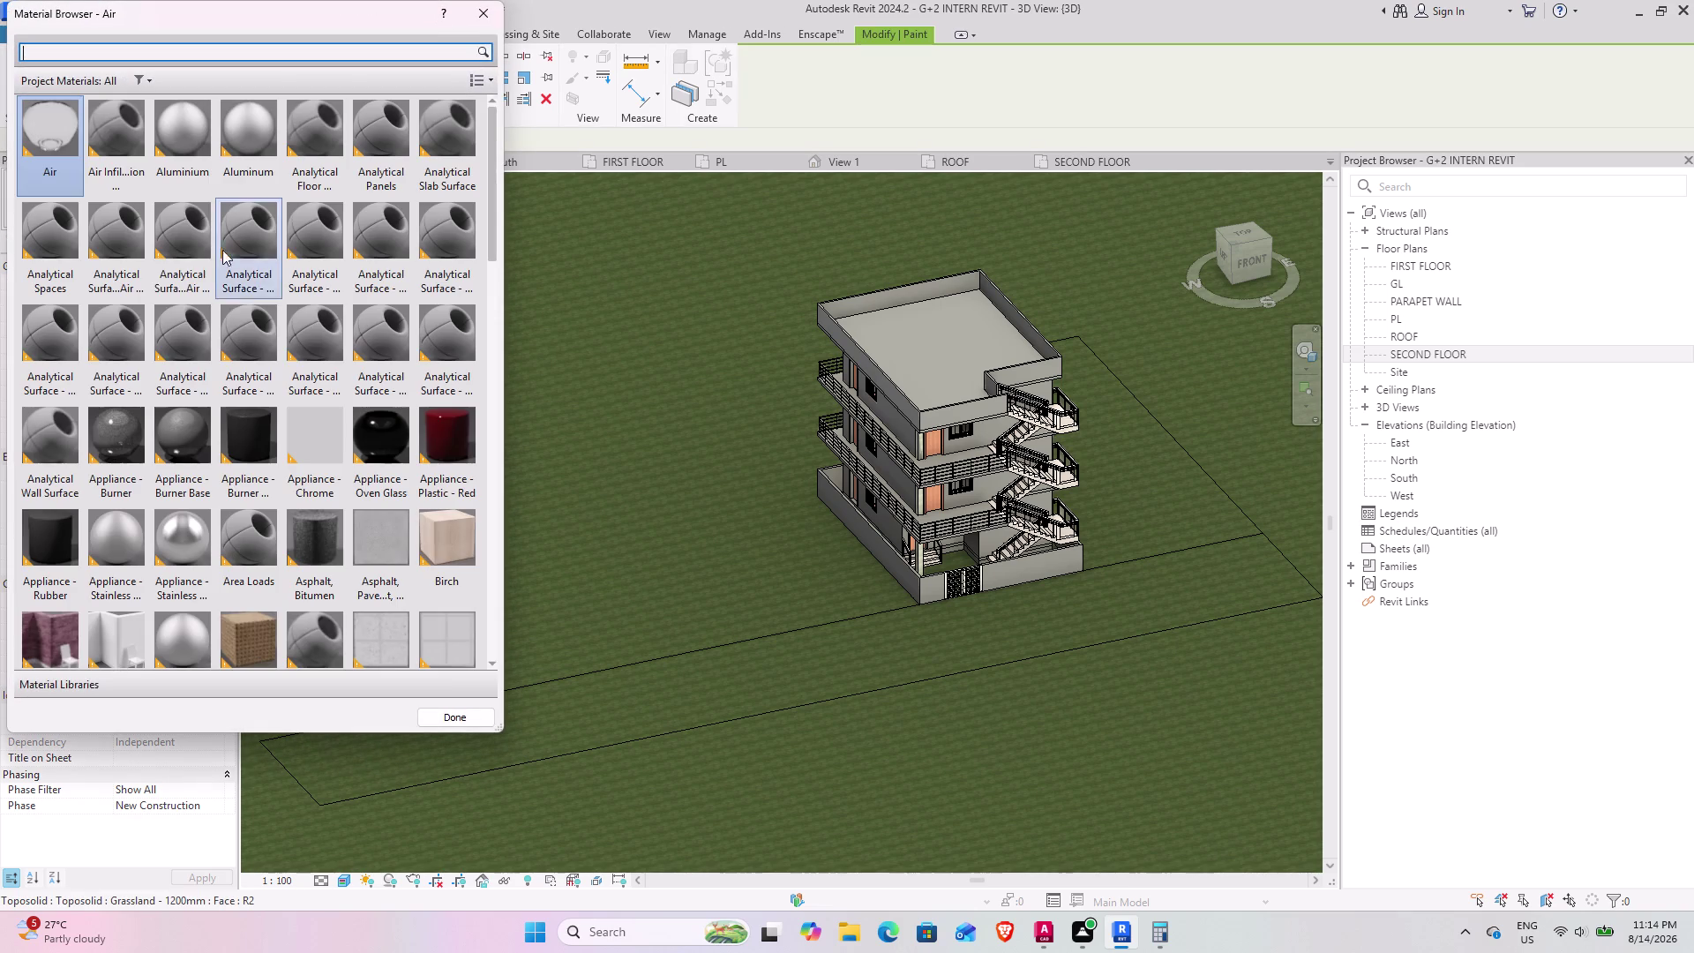
scroll(down, 3)
scroll(up, 3)
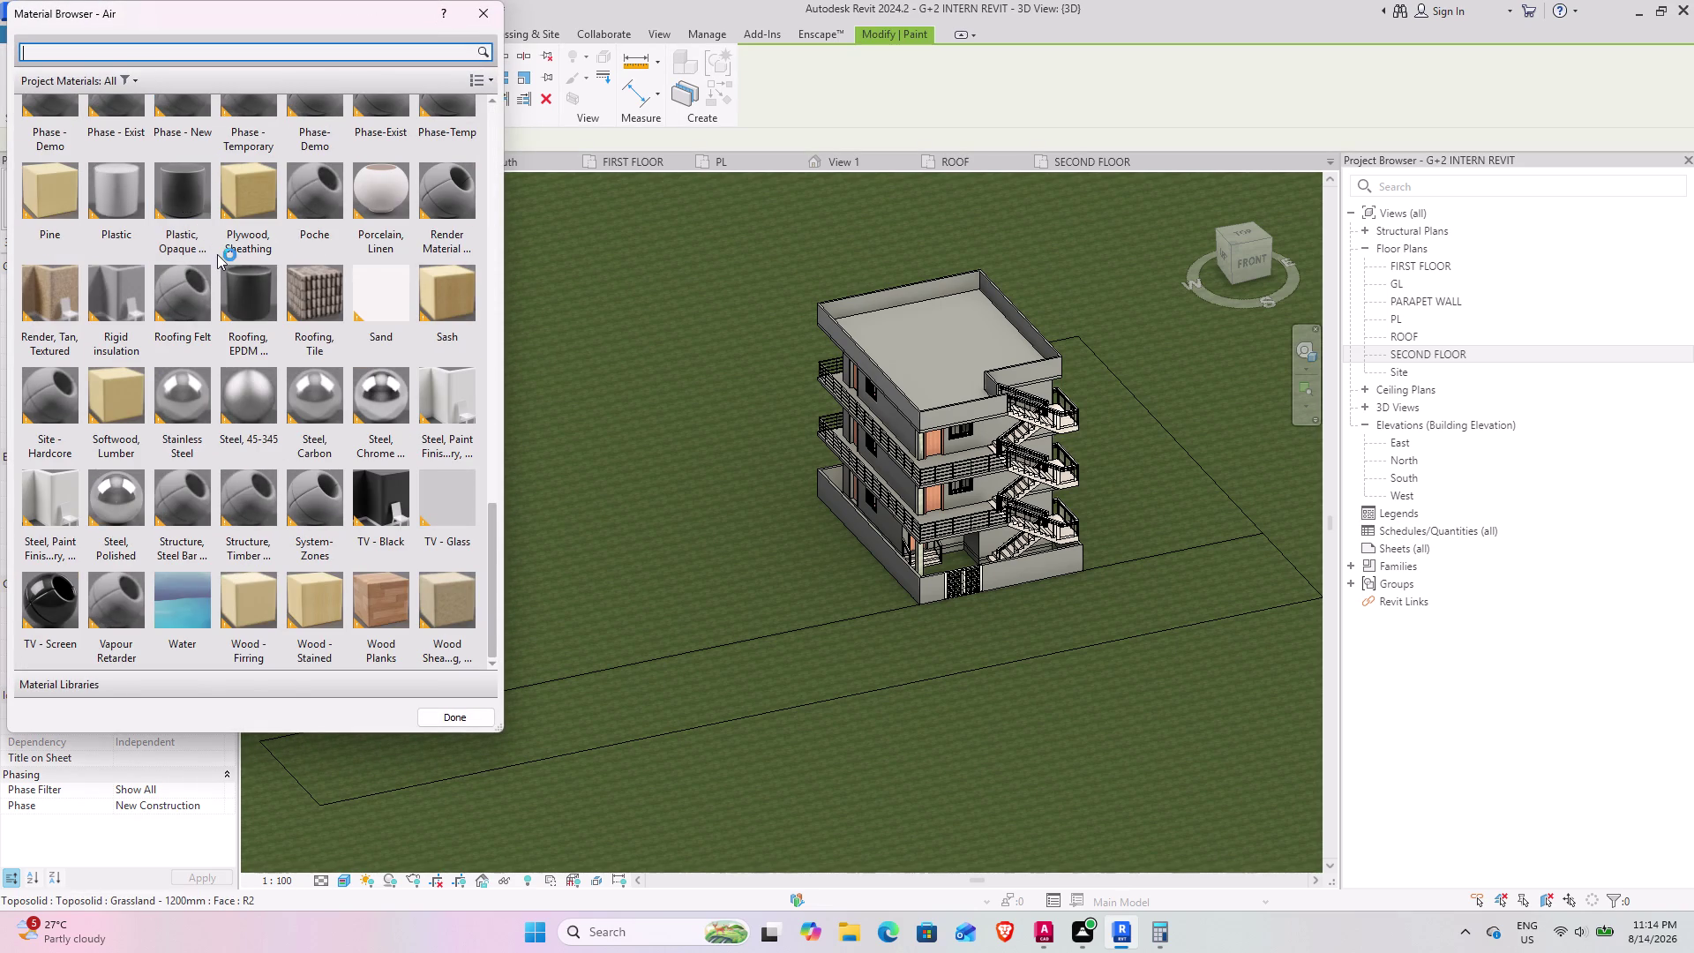
click(38, 614)
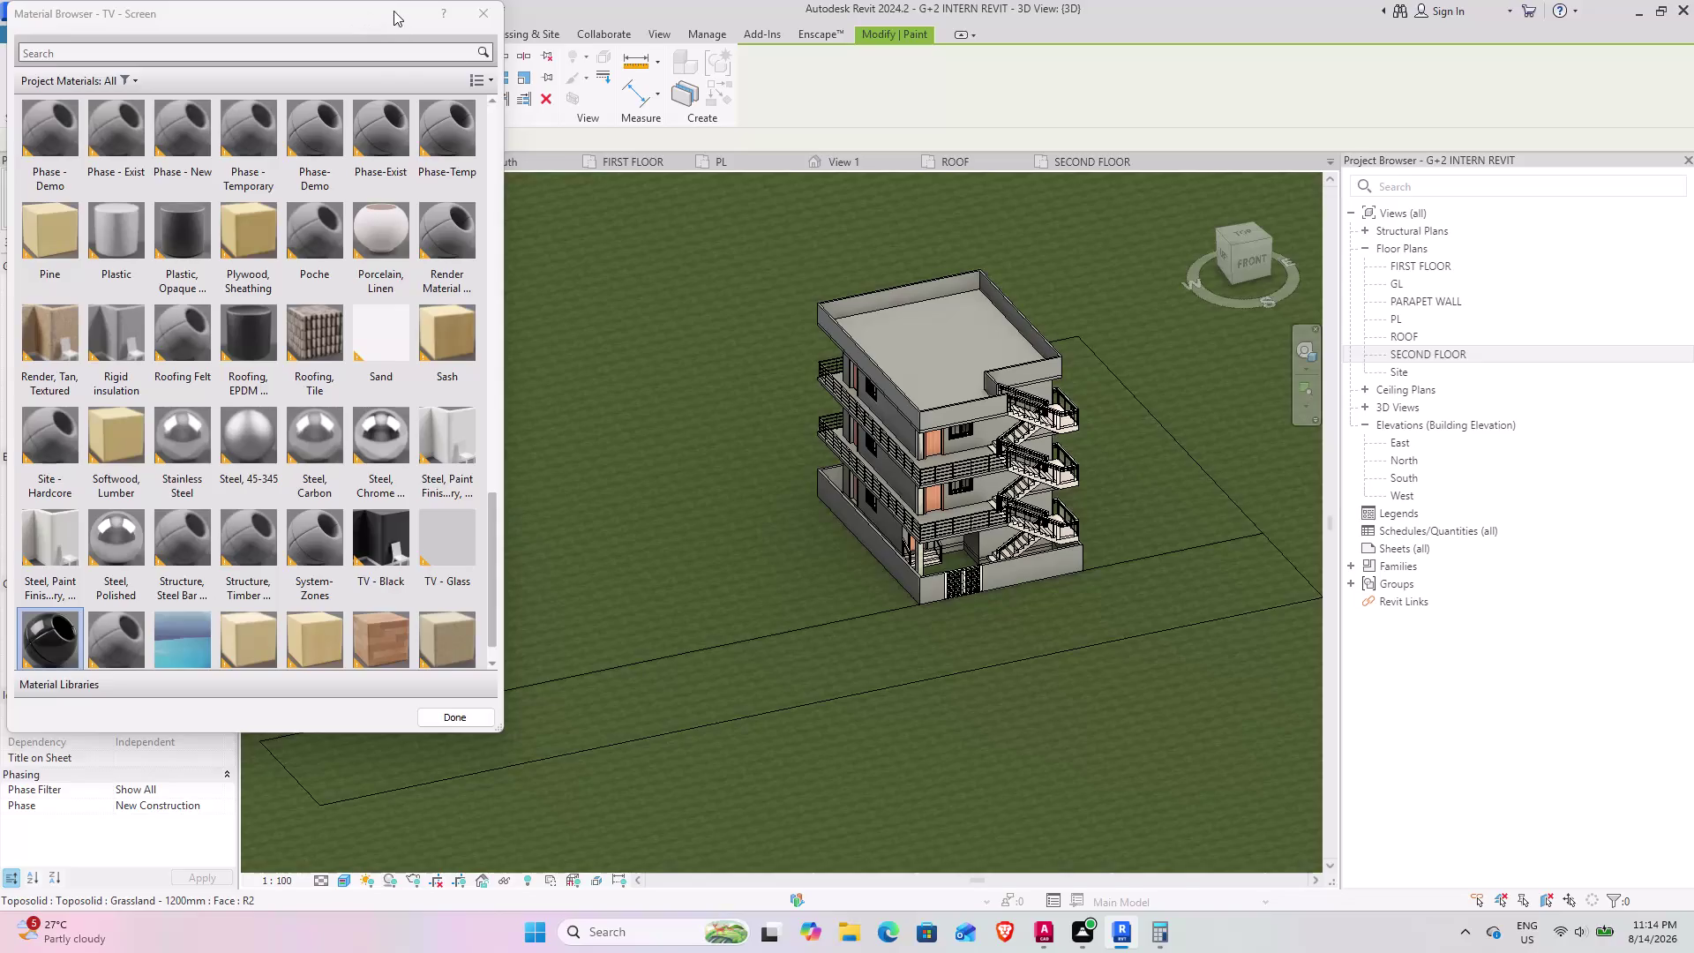
drag(393, 10, 1693, 79)
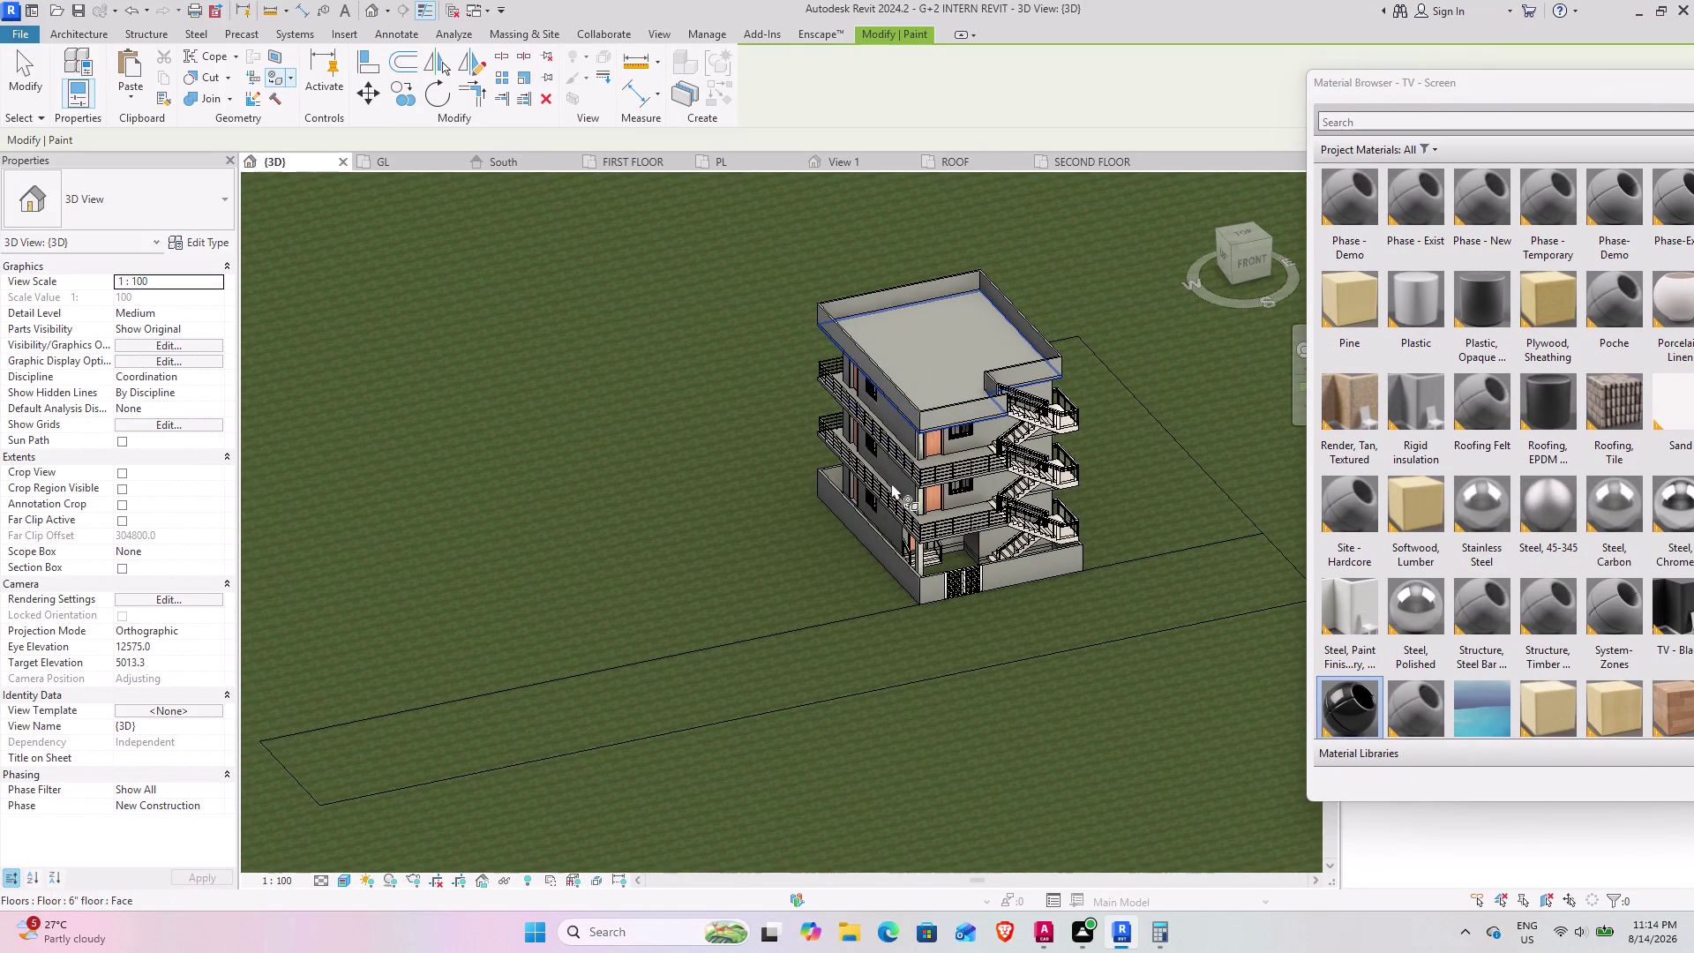
click(814, 667)
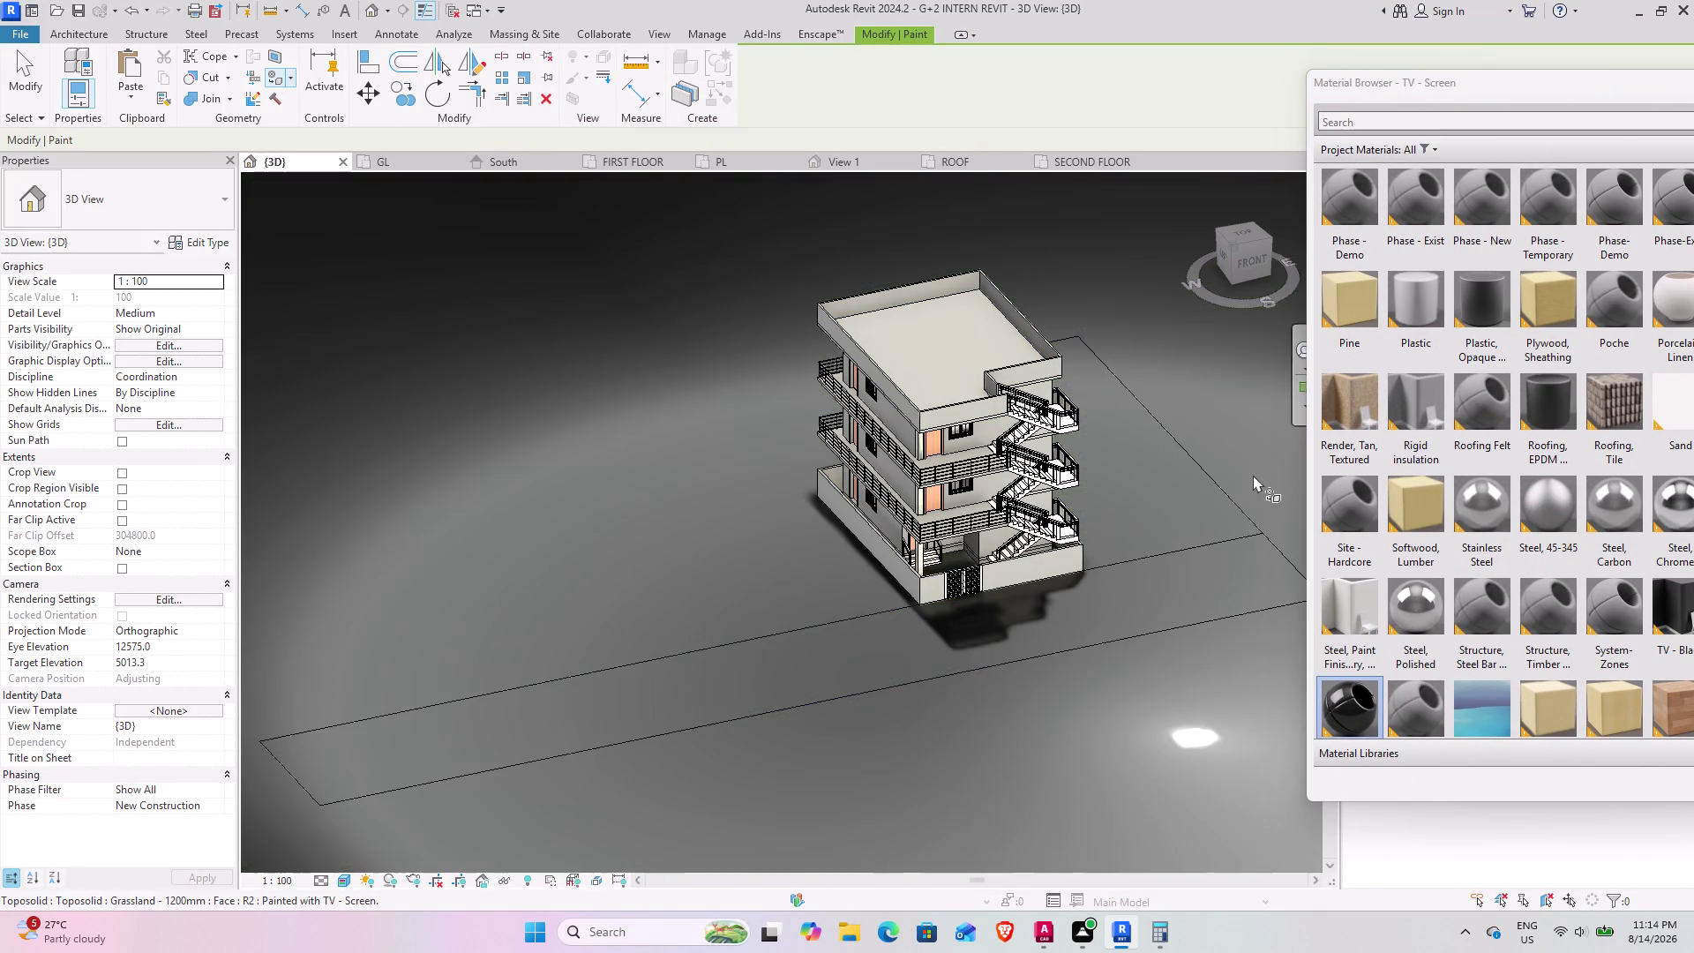
scroll(down, 3)
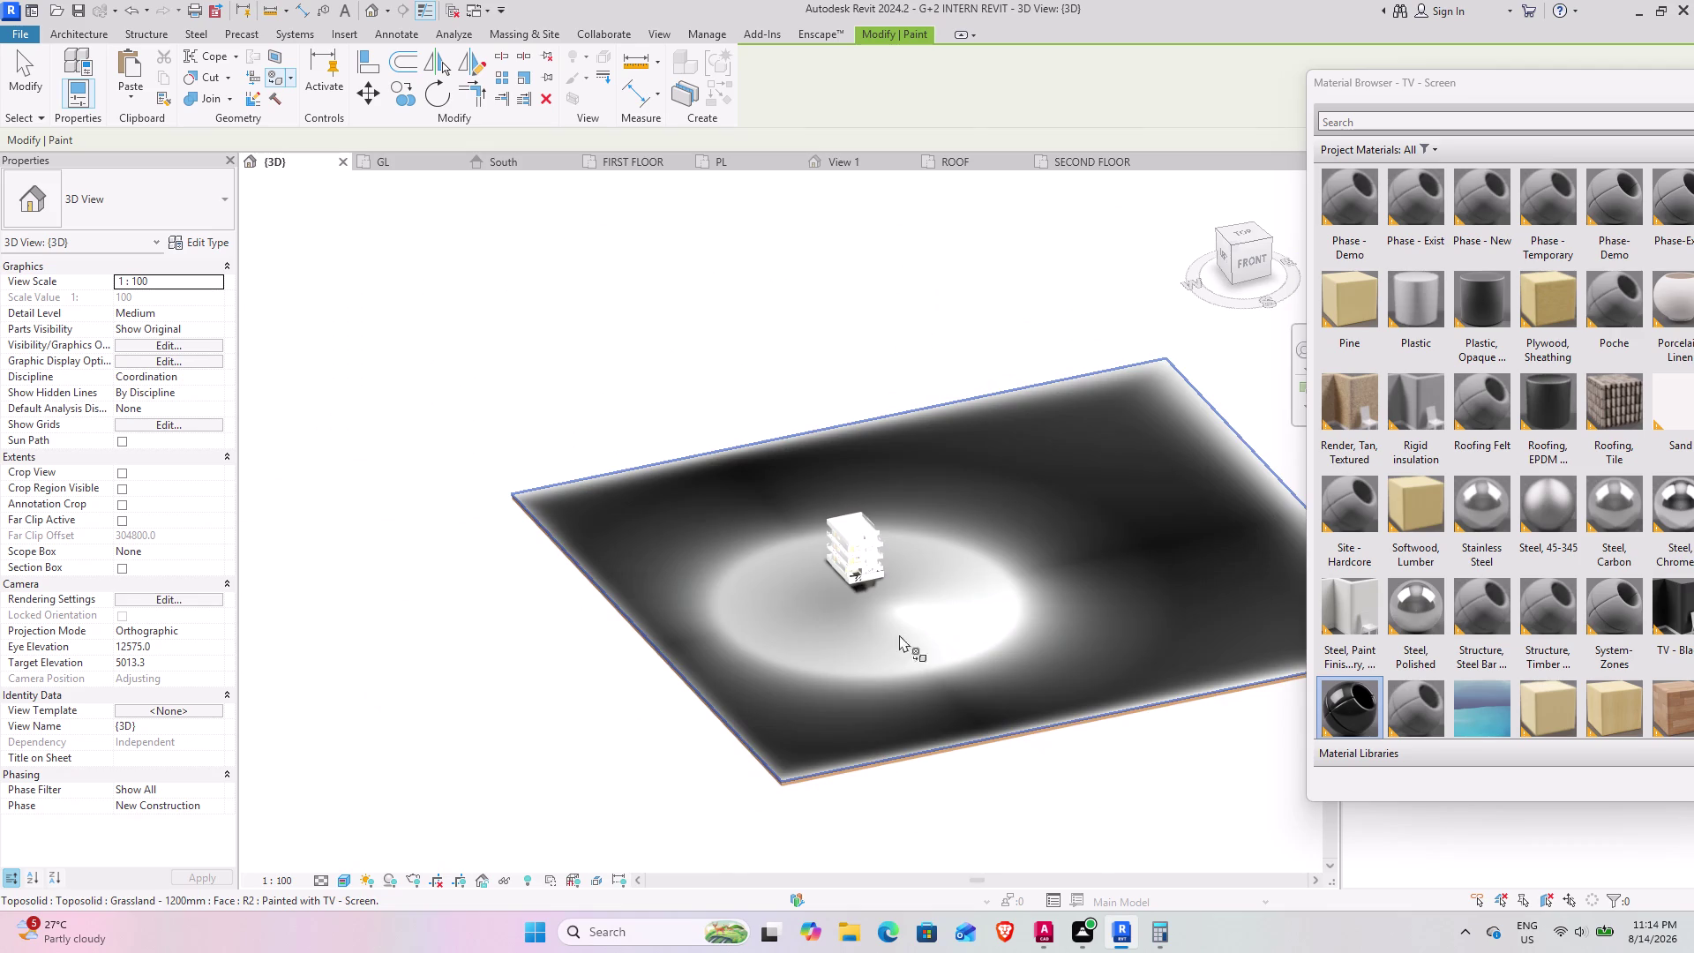
scroll(up, 3)
scroll(up, 3)
scroll(down, 3)
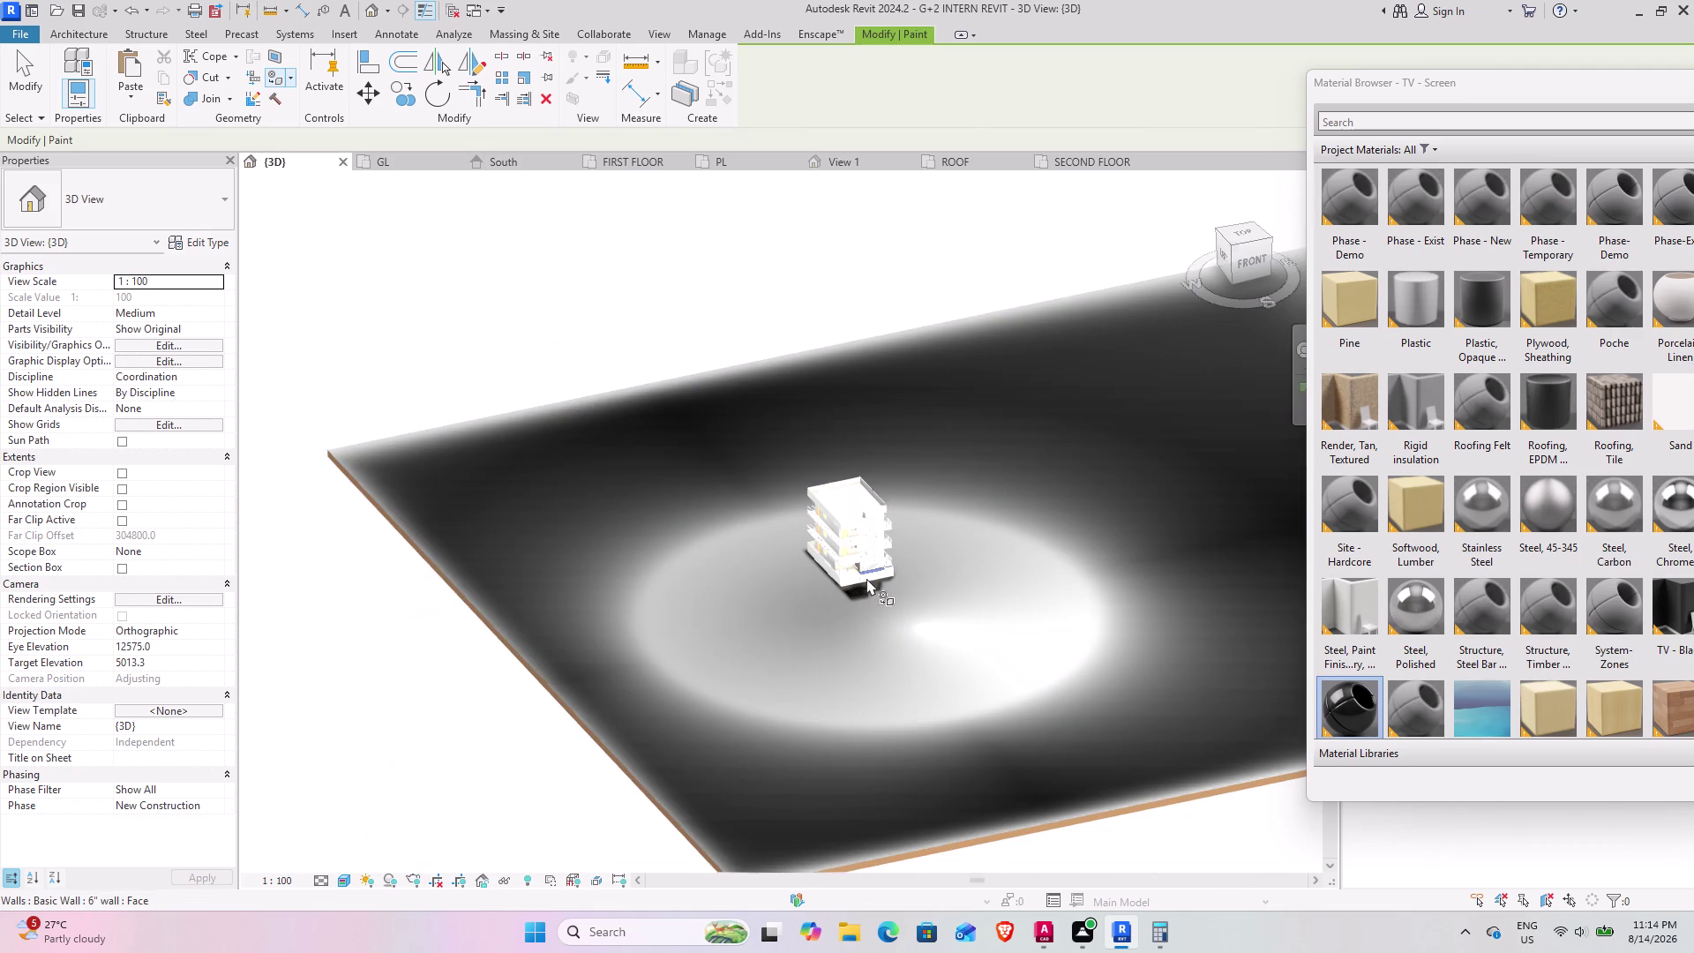
key(Escape)
key(ctrl+z)
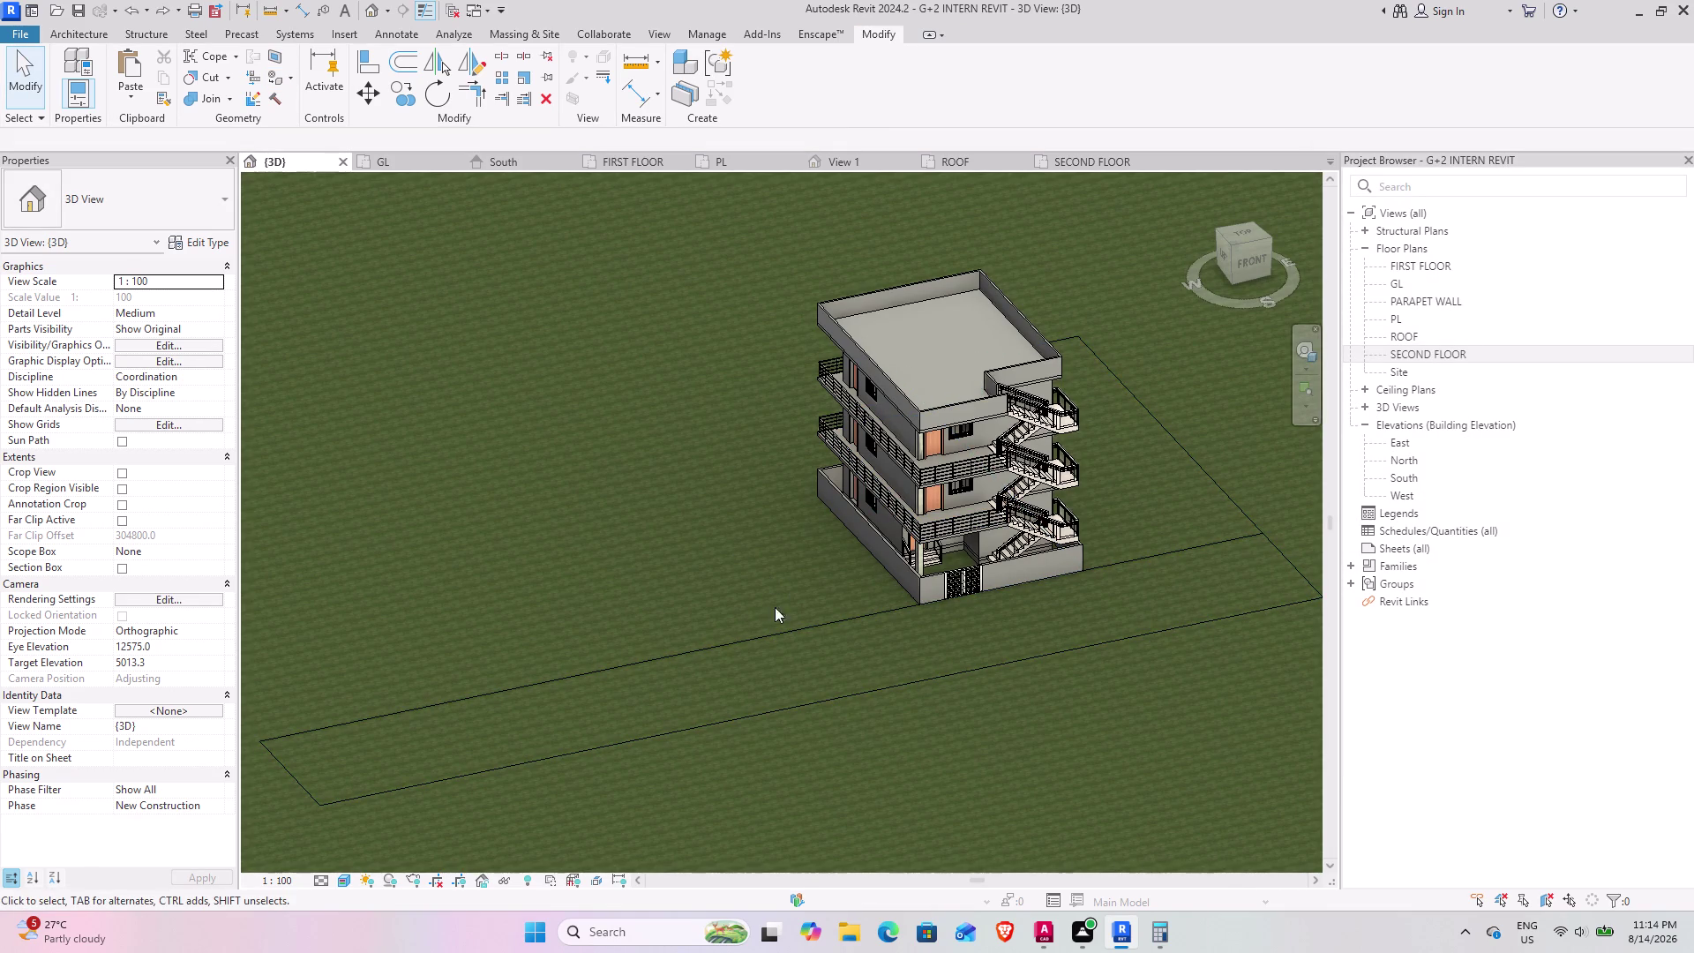
click(804, 627)
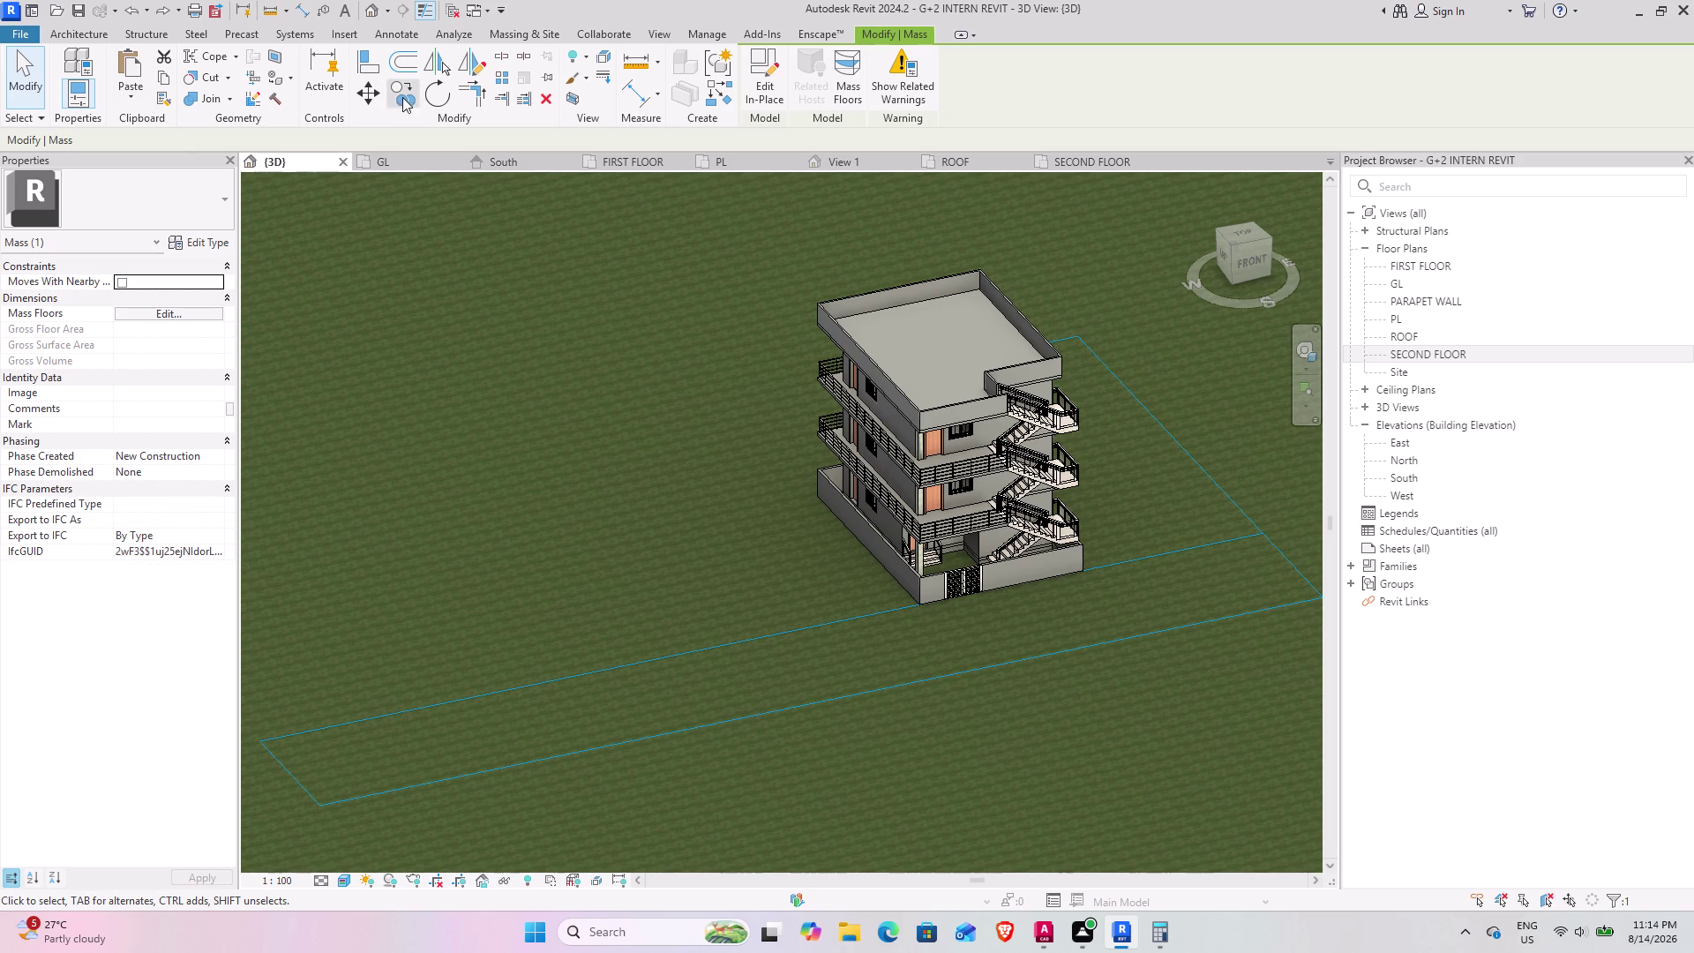
Adjust the 3D view and show the Massing & Site ribbon tools.
click(541, 95)
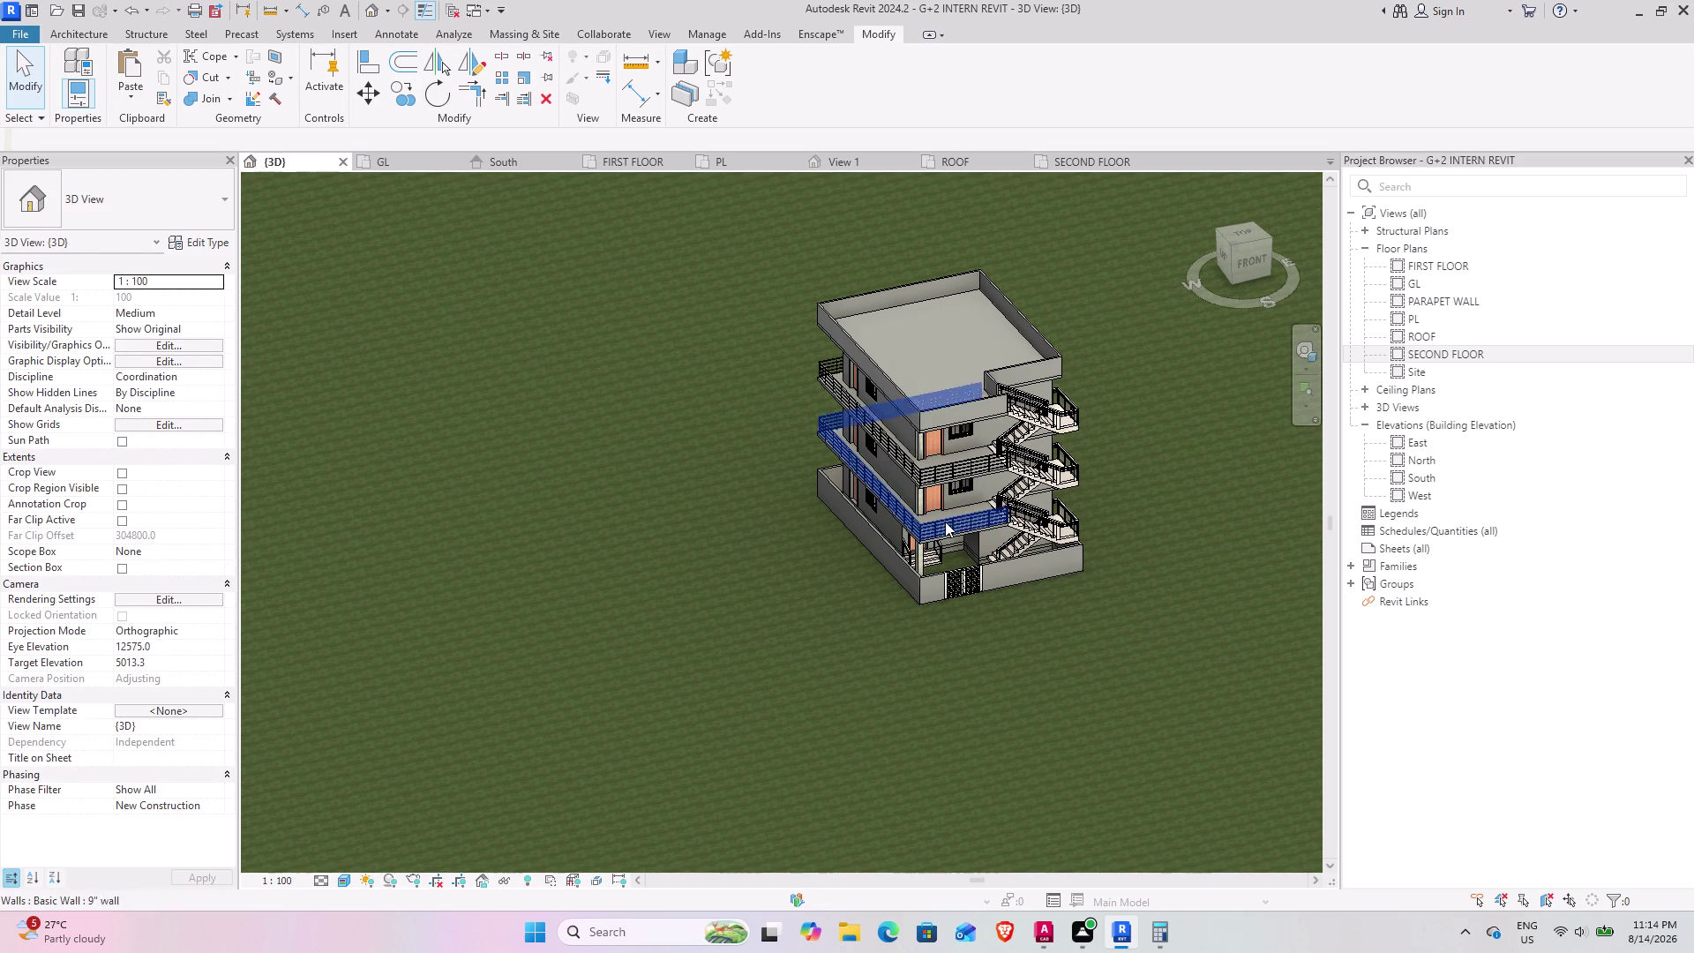
scroll(down, 3)
middle_drag(995, 578, 906, 598)
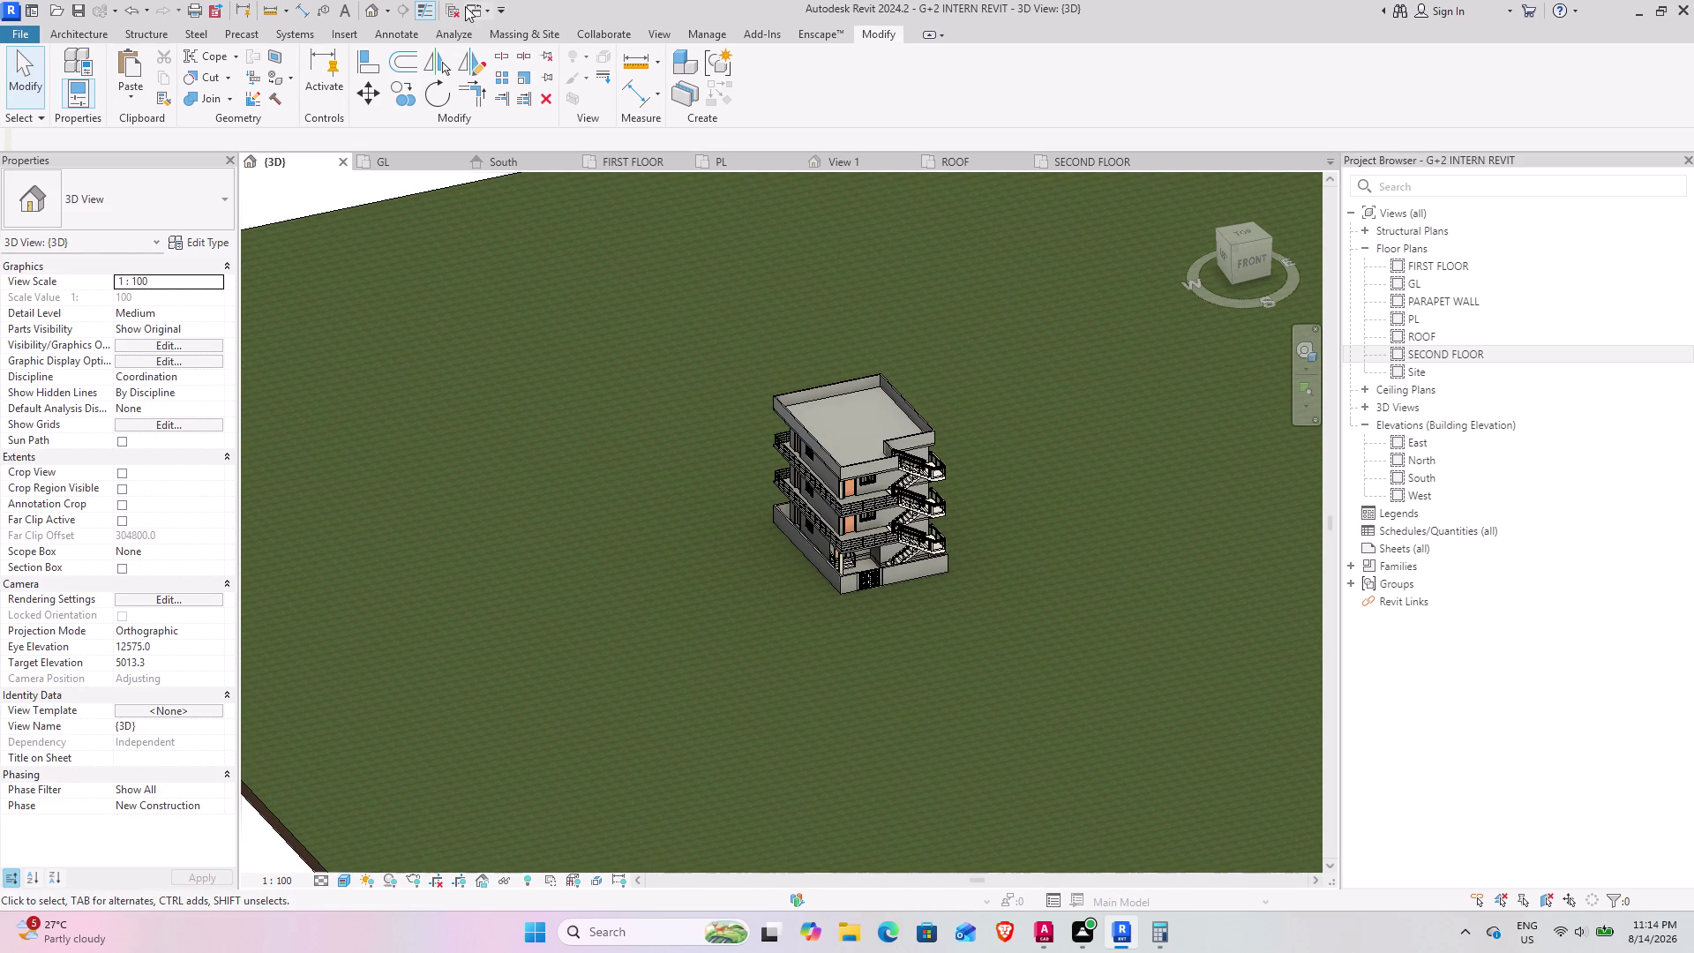
click(506, 33)
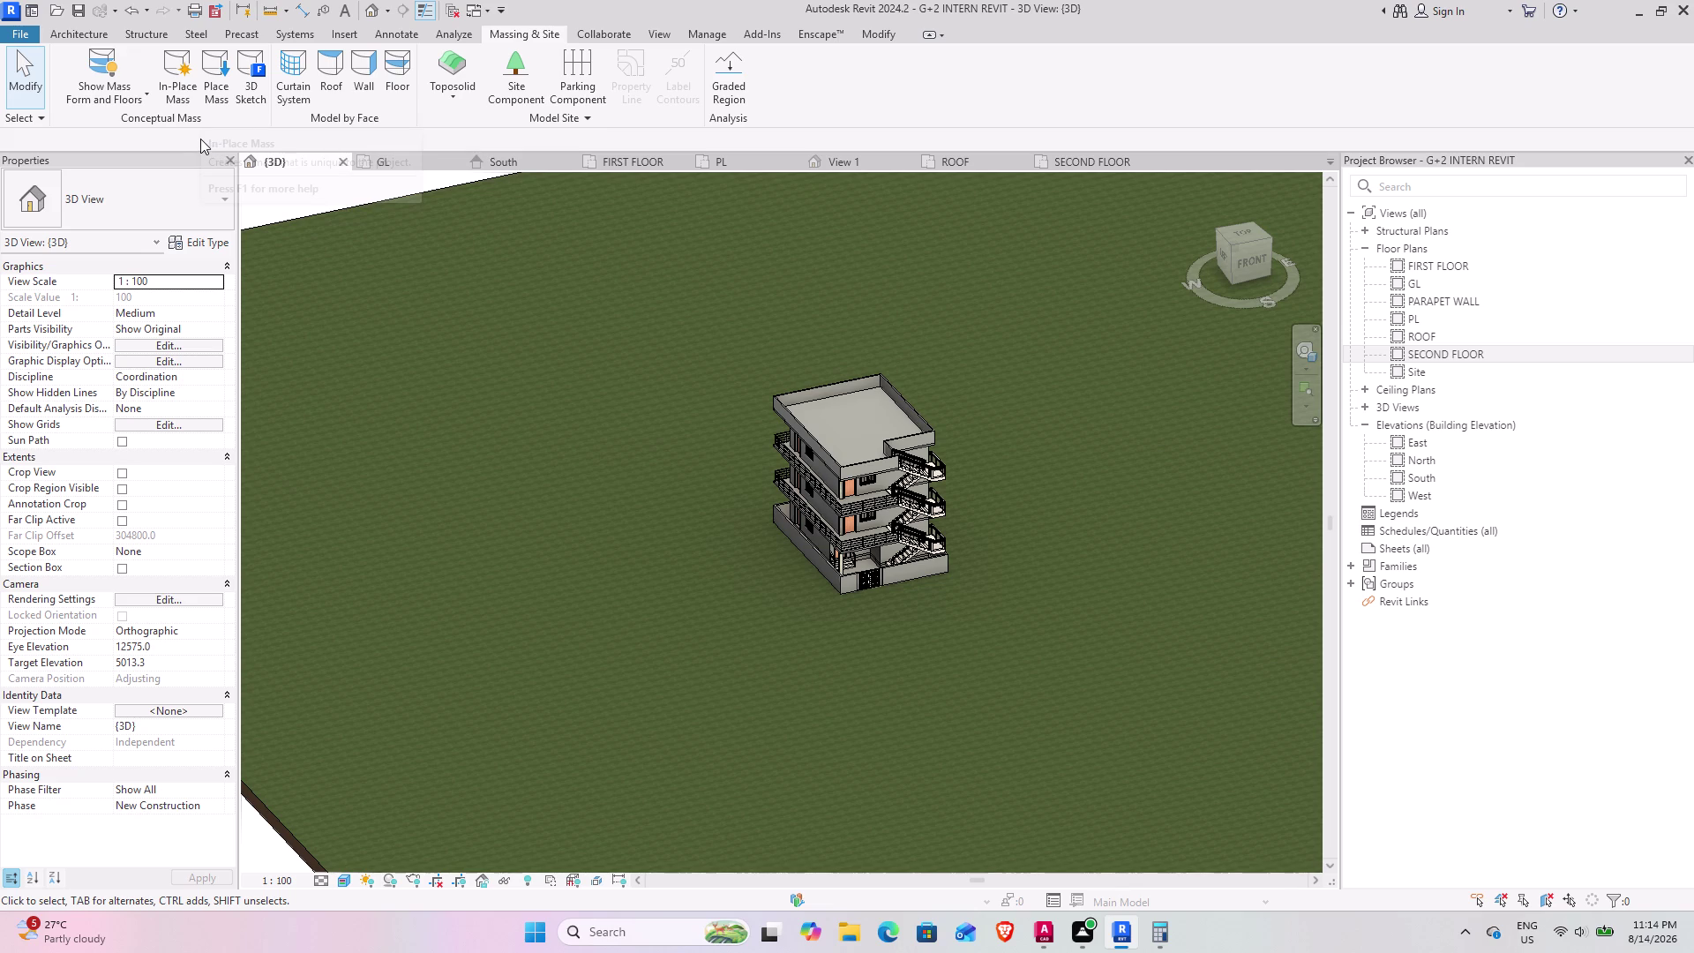
click(324, 75)
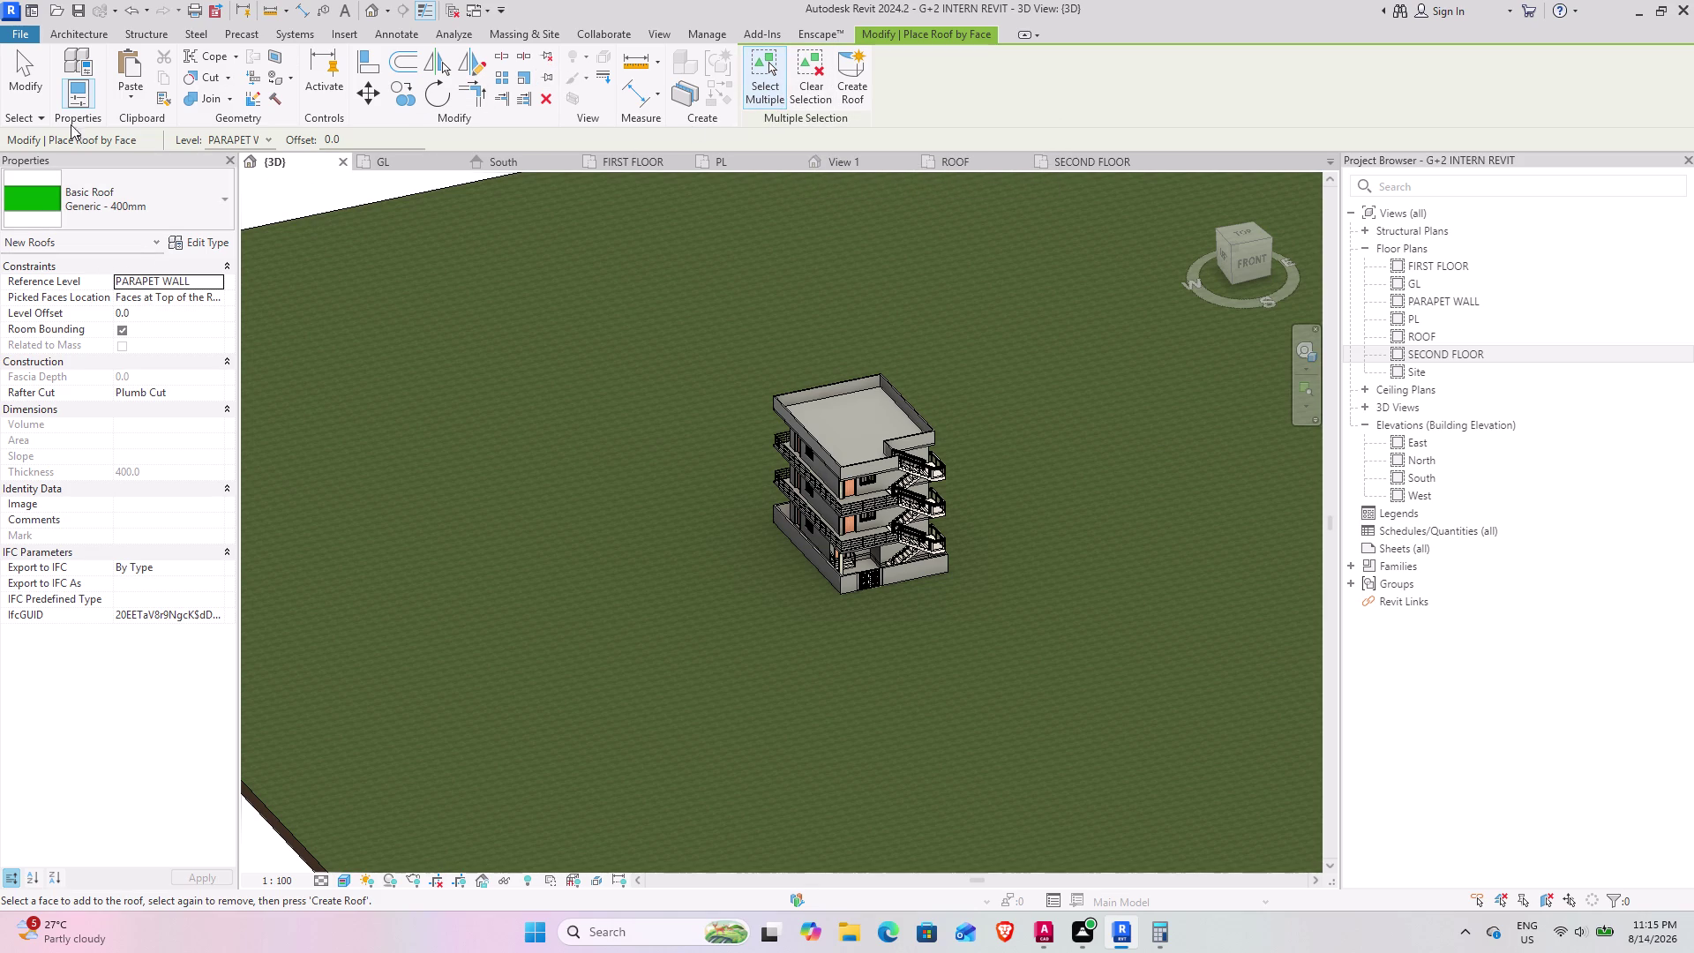
click(33, 83)
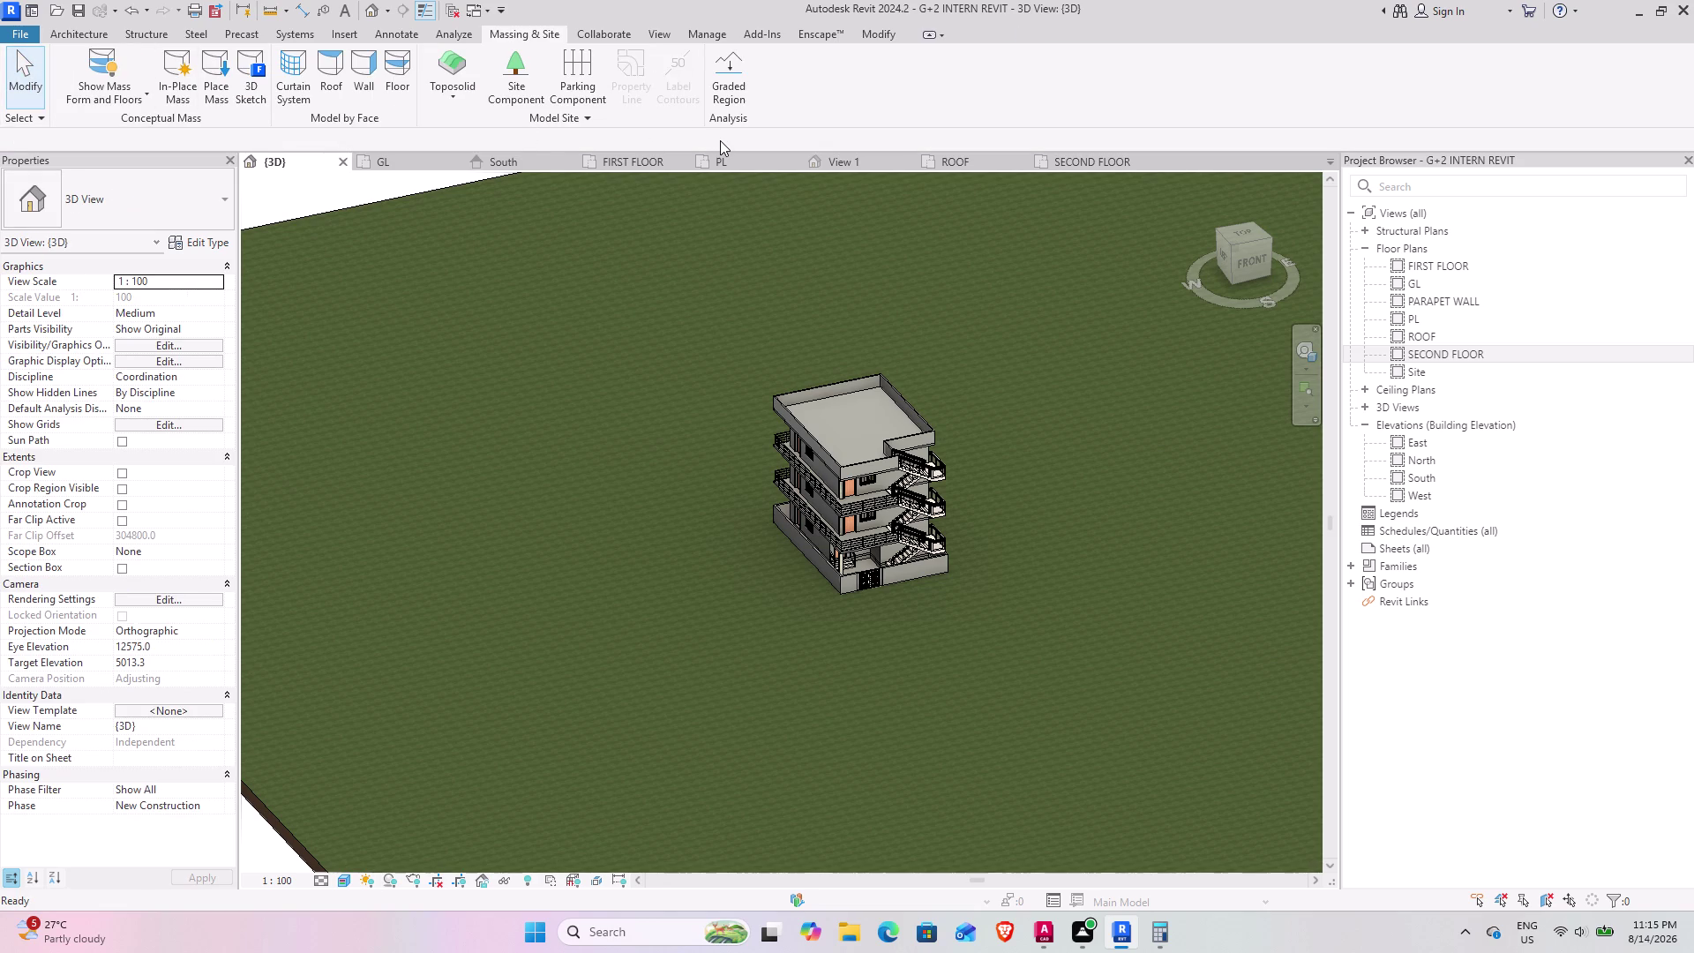
click(469, 106)
click(472, 155)
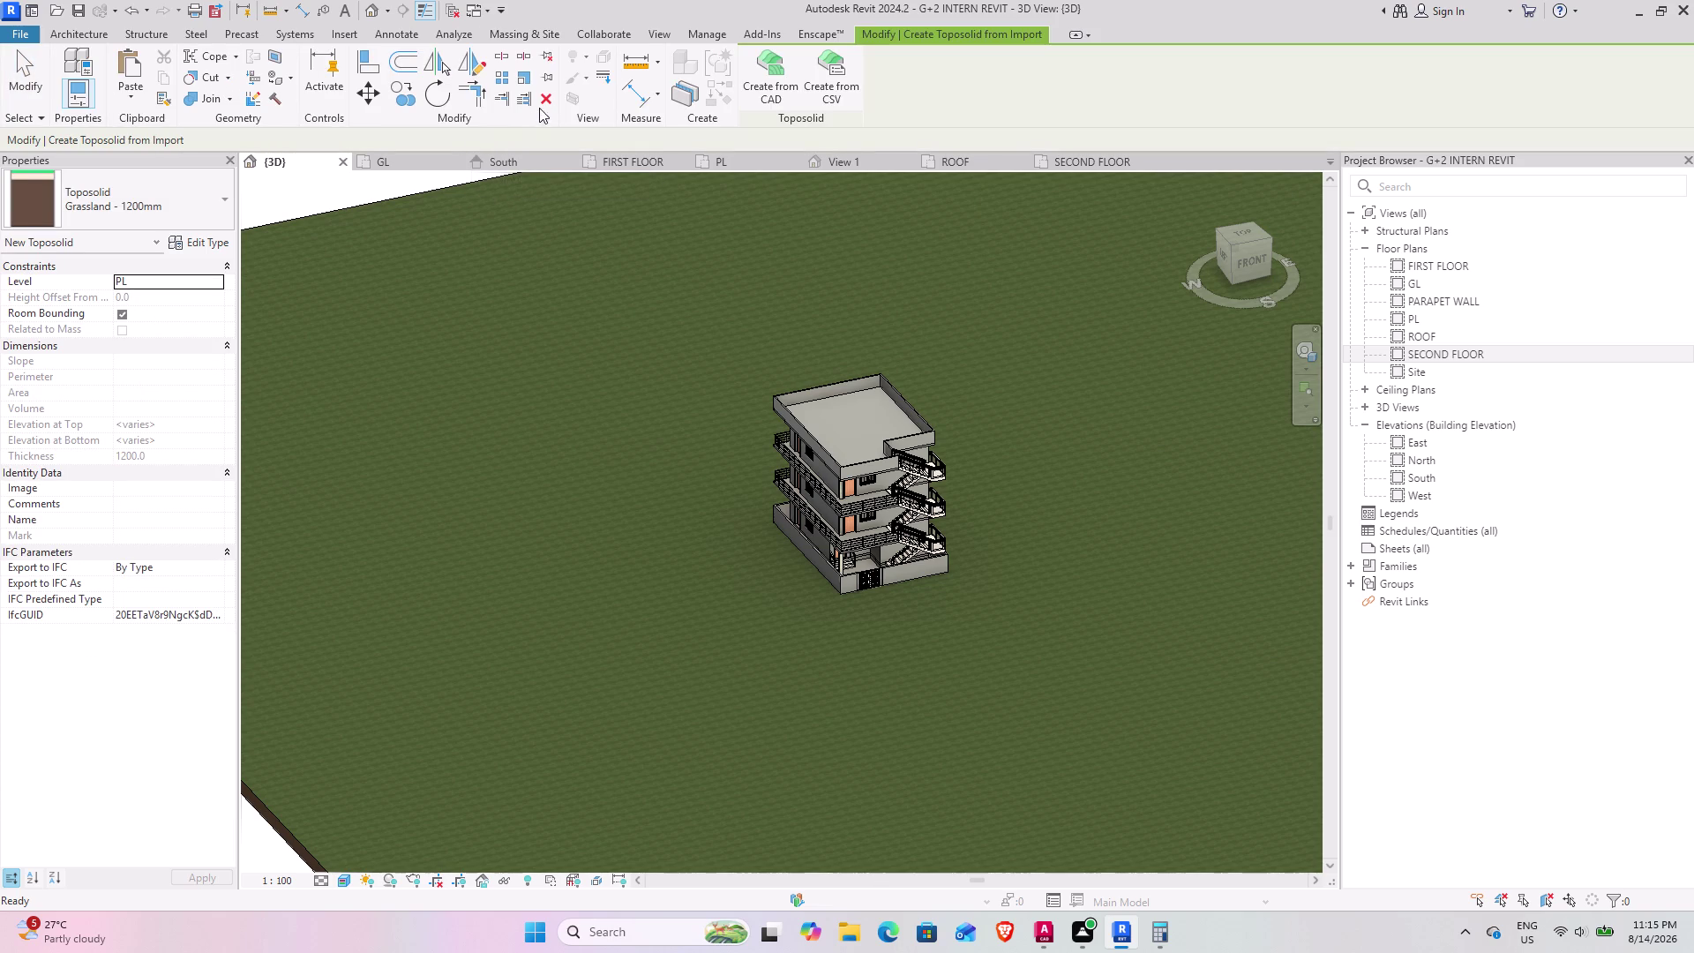
click(13, 81)
scroll(down, 3)
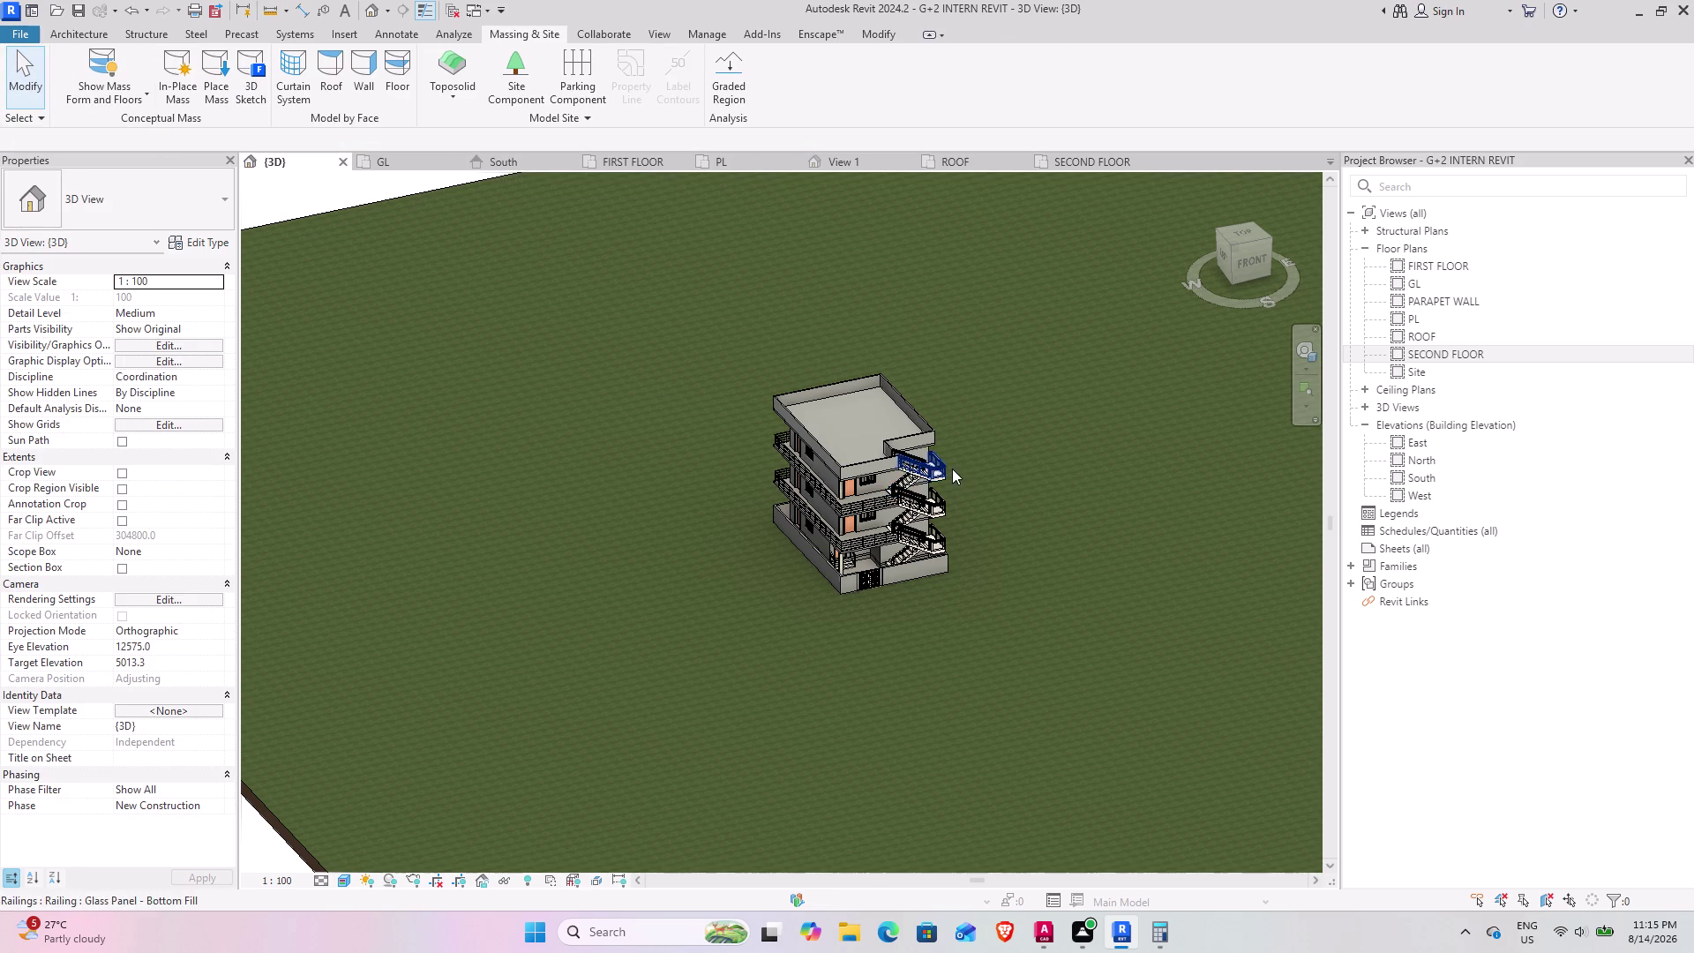
Zoom in and orbit around the entrance gate, viewing it straight on and from an angle.
scroll(down, 3)
scroll(up, 3)
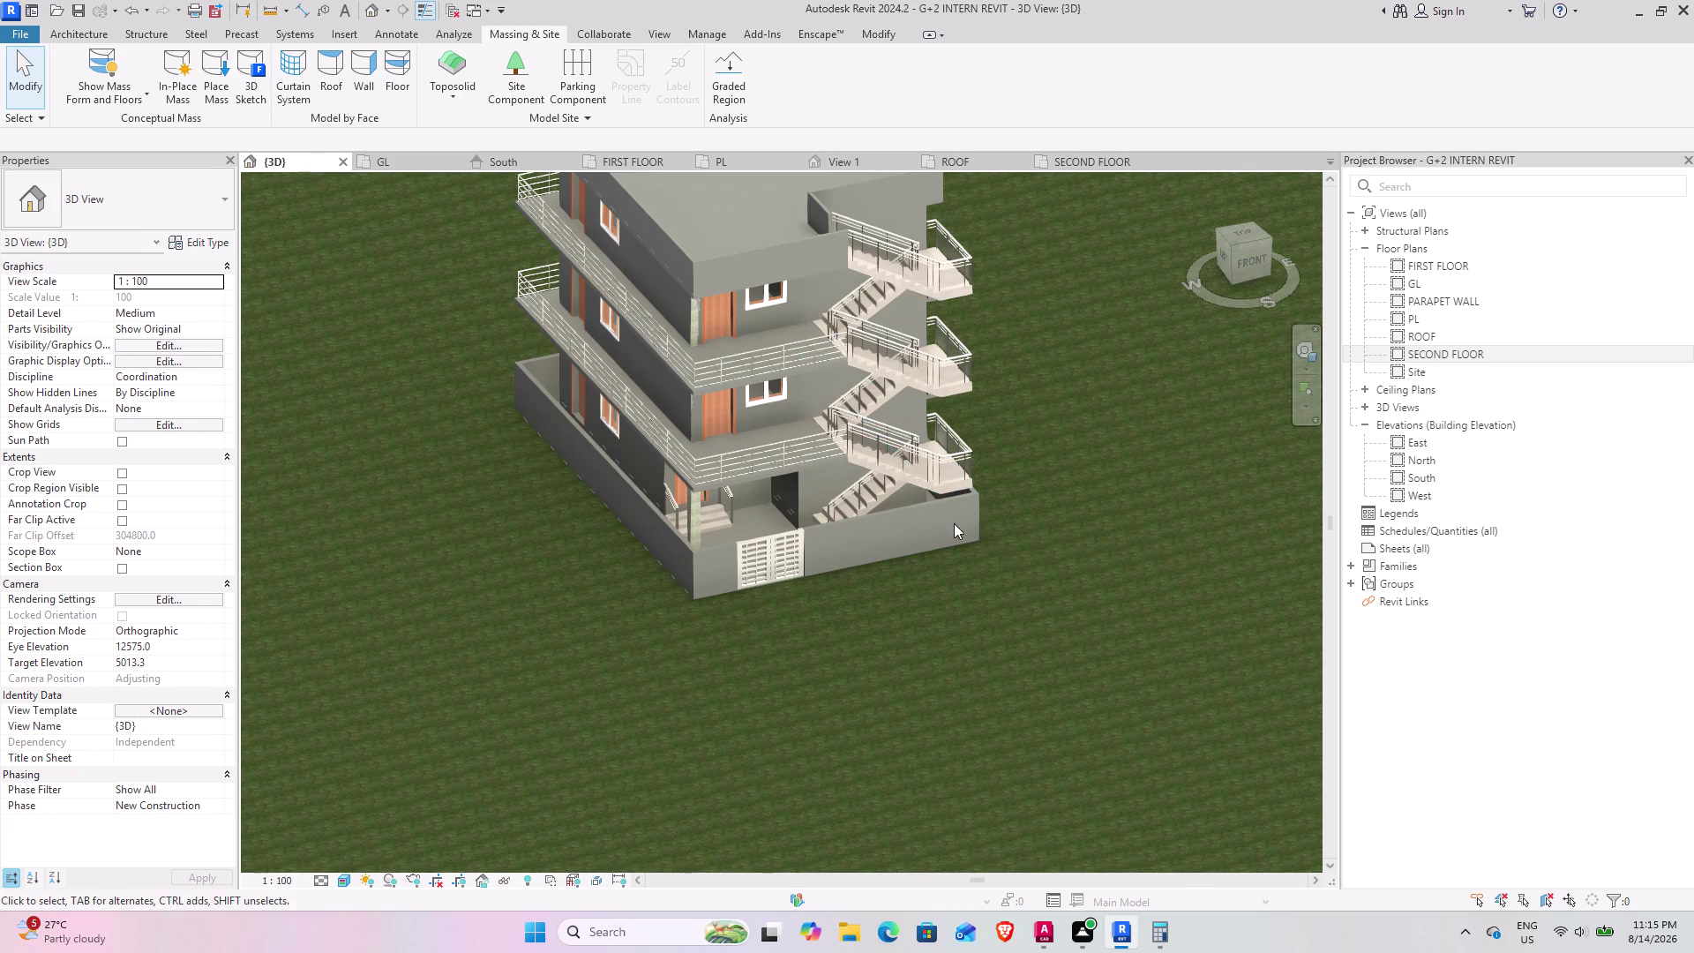
scroll(up, 3)
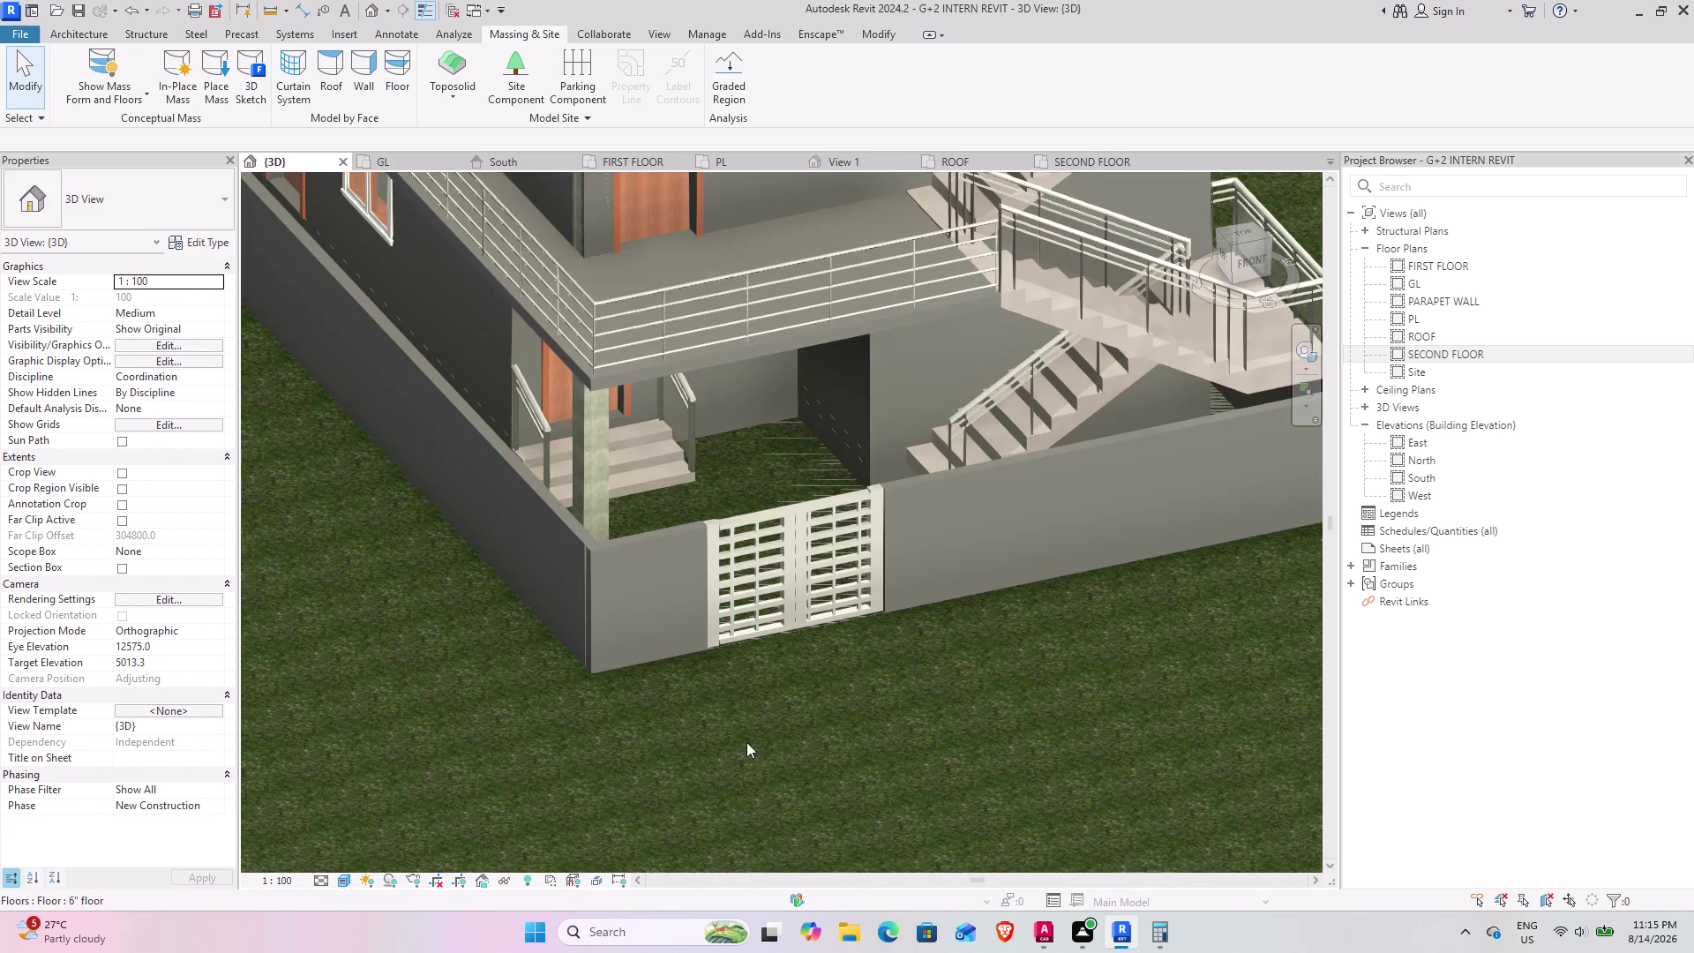
middle_drag(718, 728, 818, 731)
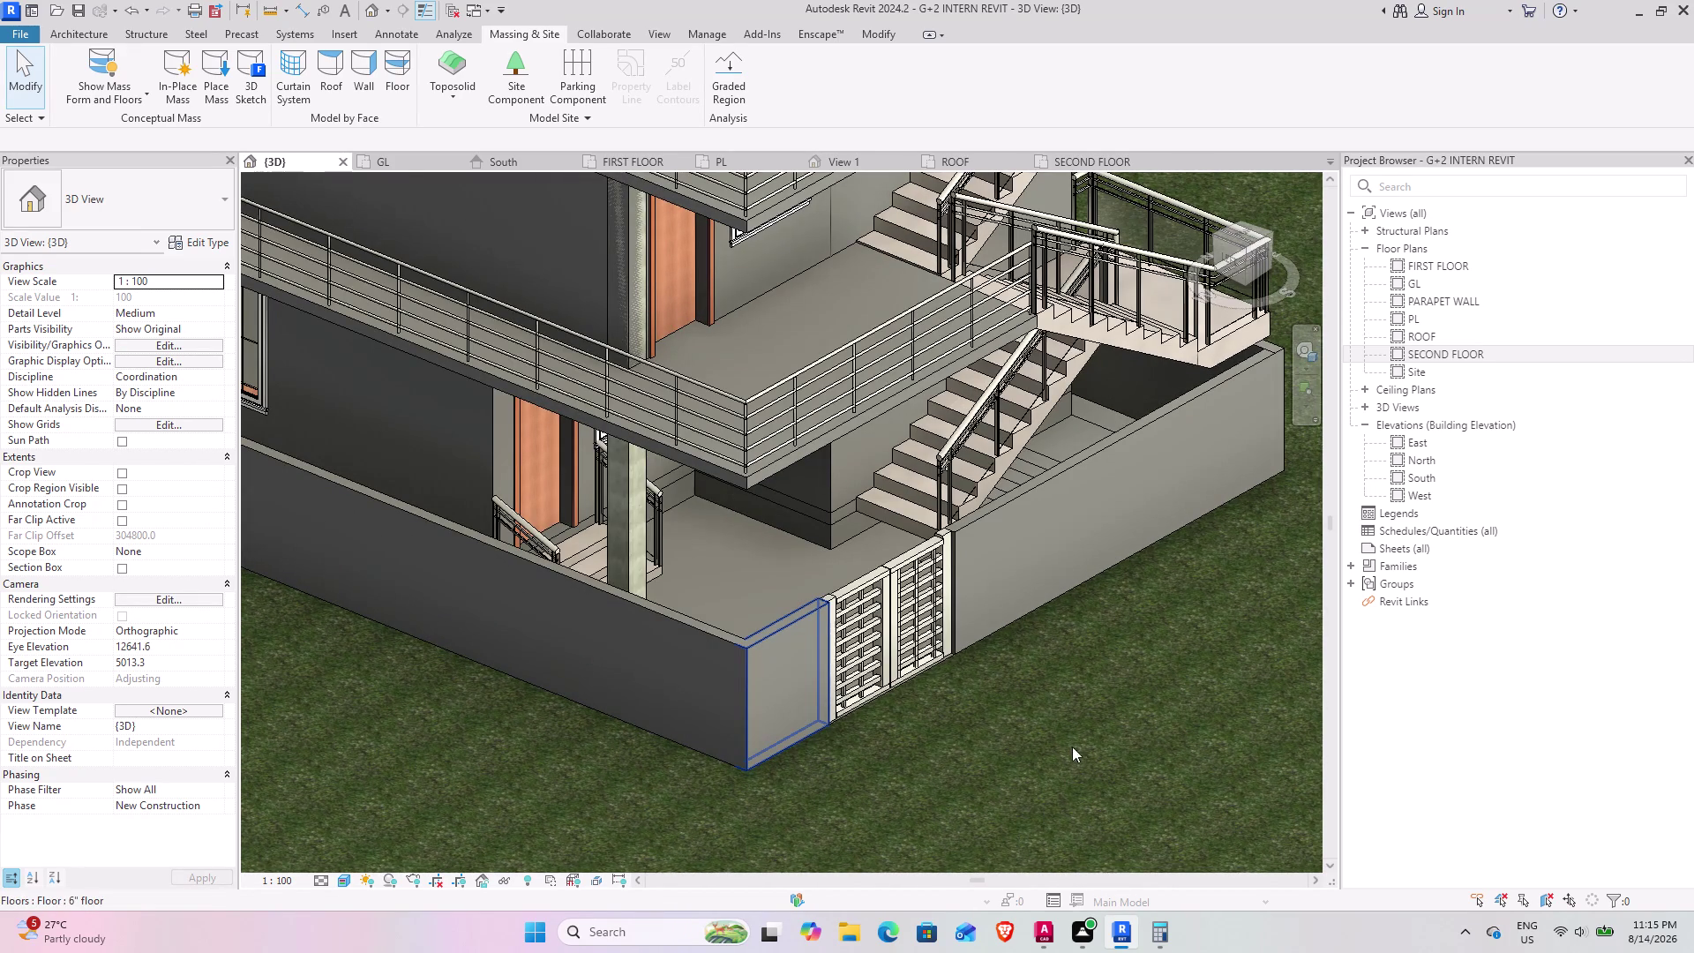
middle_drag(948, 741, 741, 723)
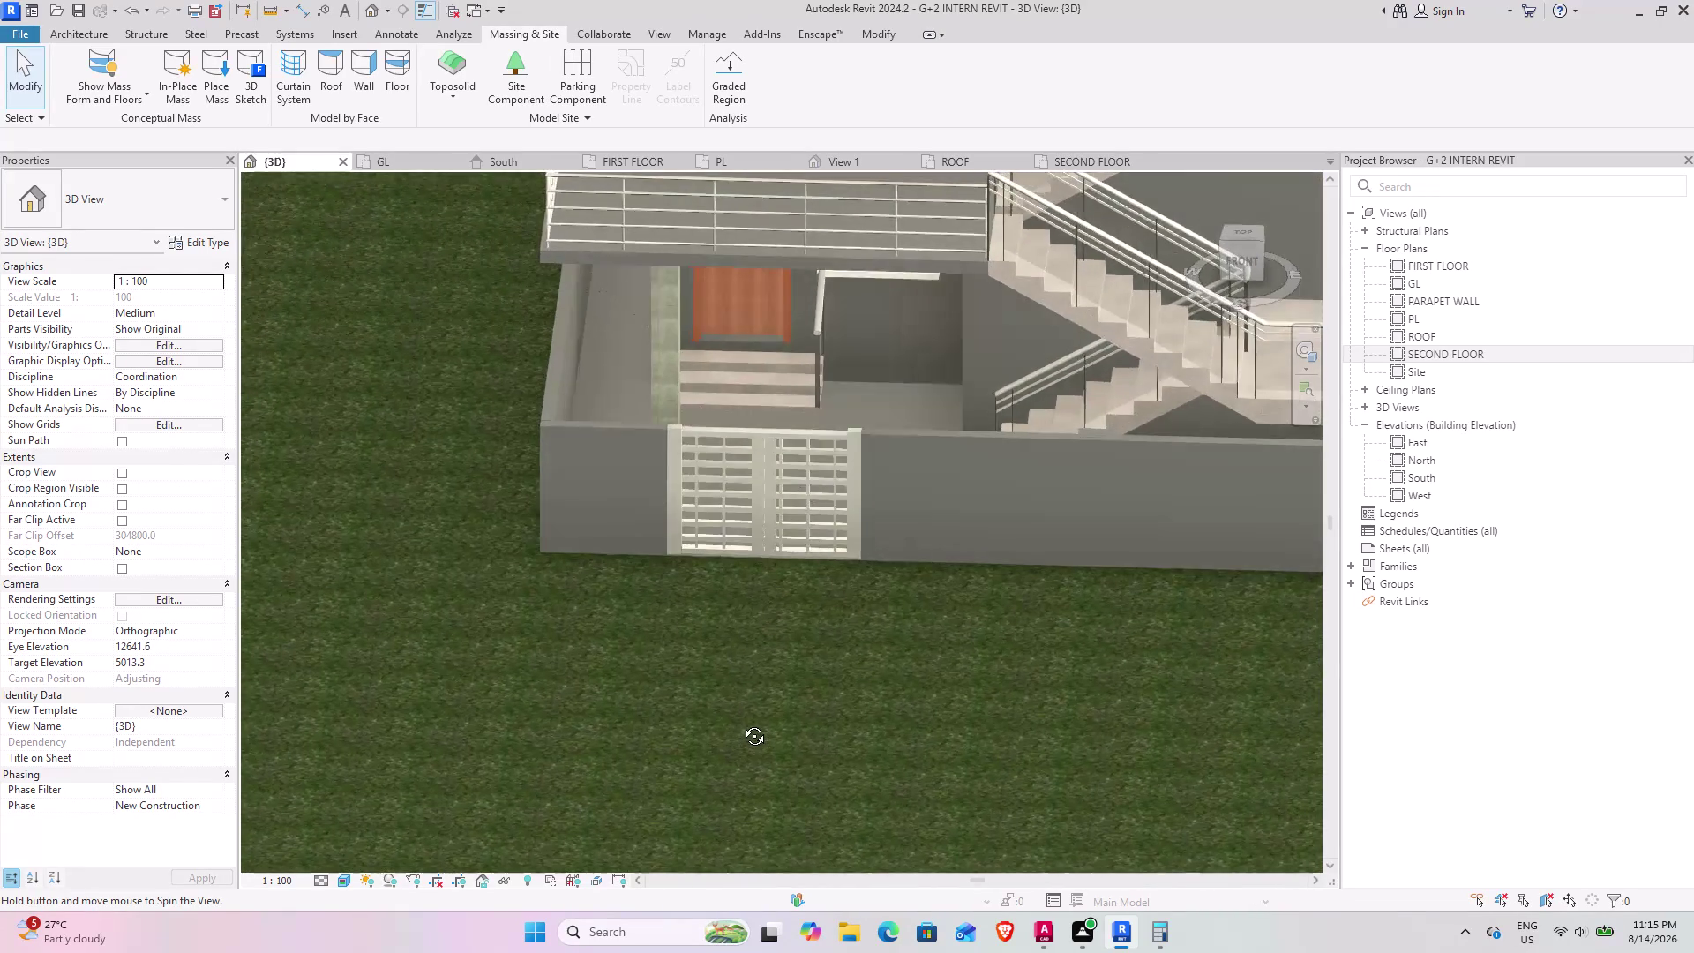
middle_drag(741, 723, 739, 726)
middle_drag(685, 594, 721, 594)
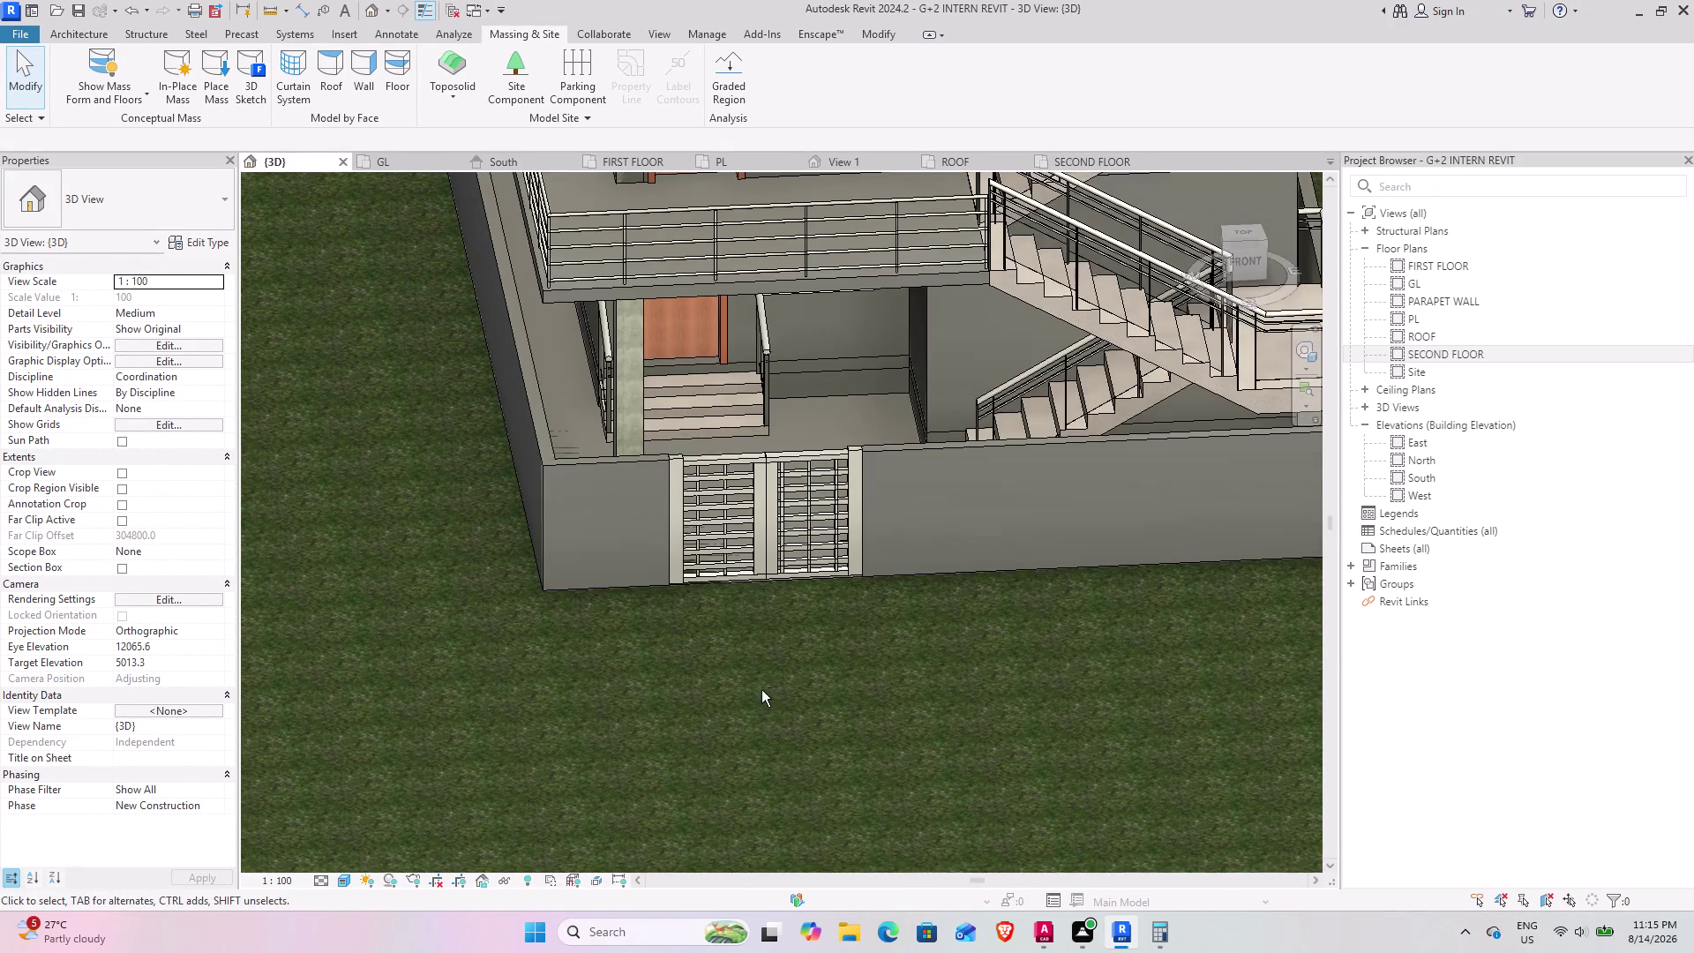
middle_drag(755, 686, 644, 673)
middle_drag(710, 640, 745, 696)
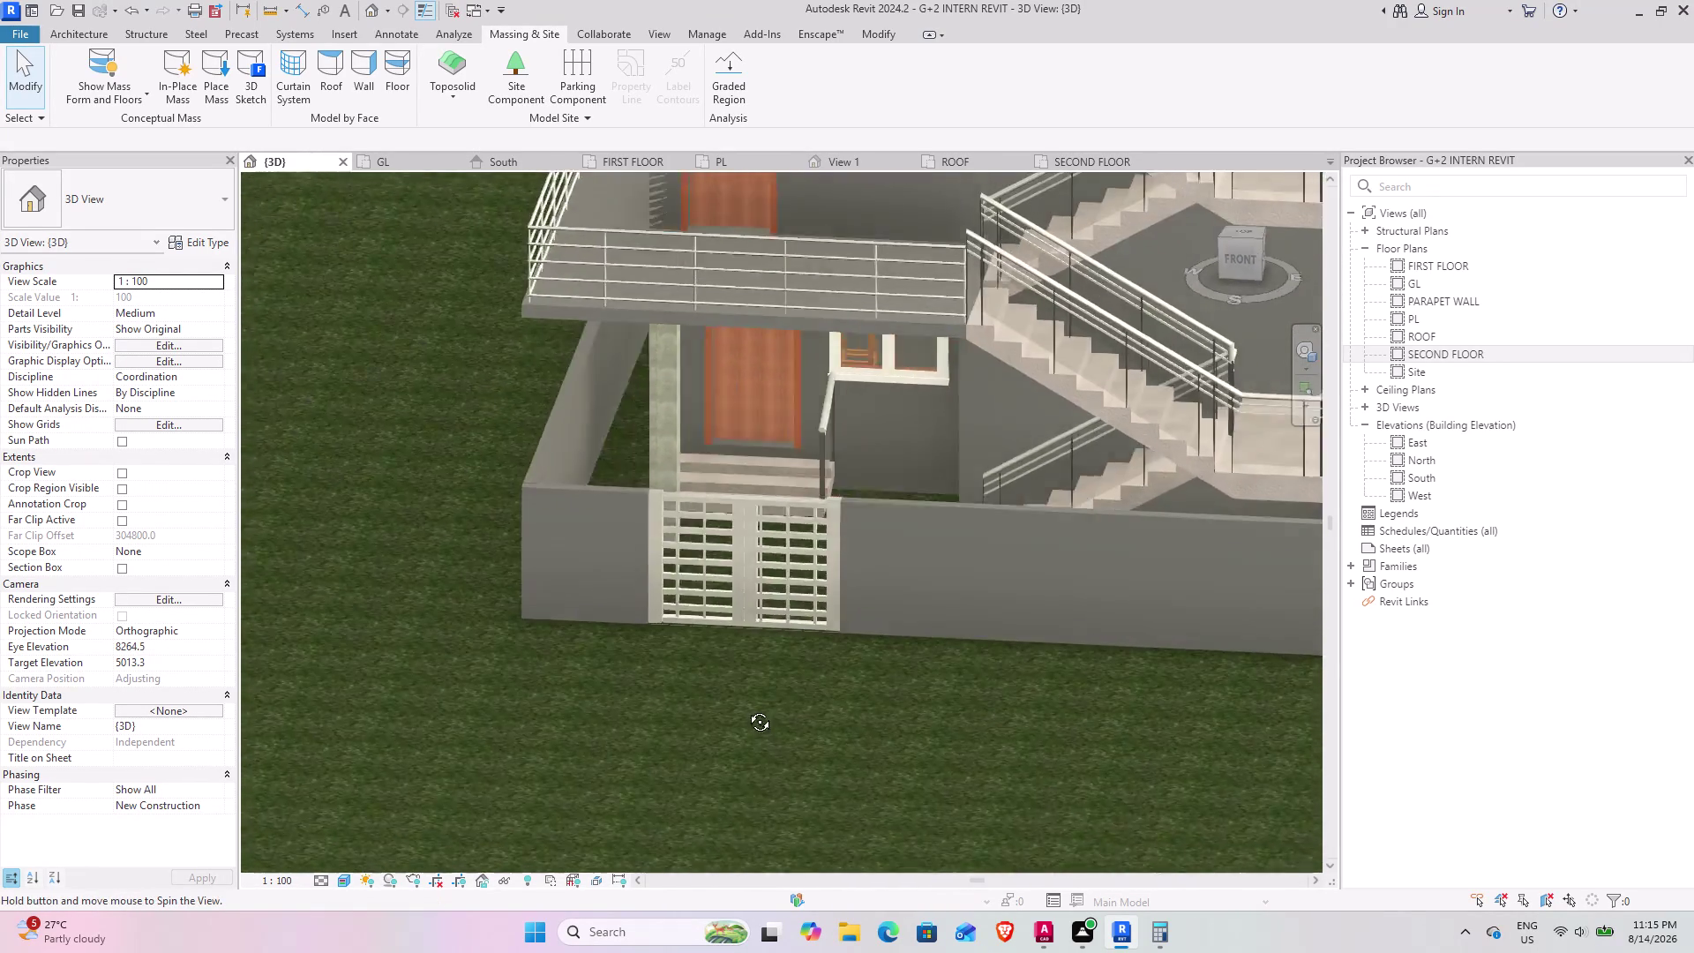
Orbit to the wall corner, pan up to the stairs, and open the PL floor plan.
middle_drag(745, 696, 774, 815)
middle_drag(753, 748, 857, 679)
middle_drag(962, 711, 932, 673)
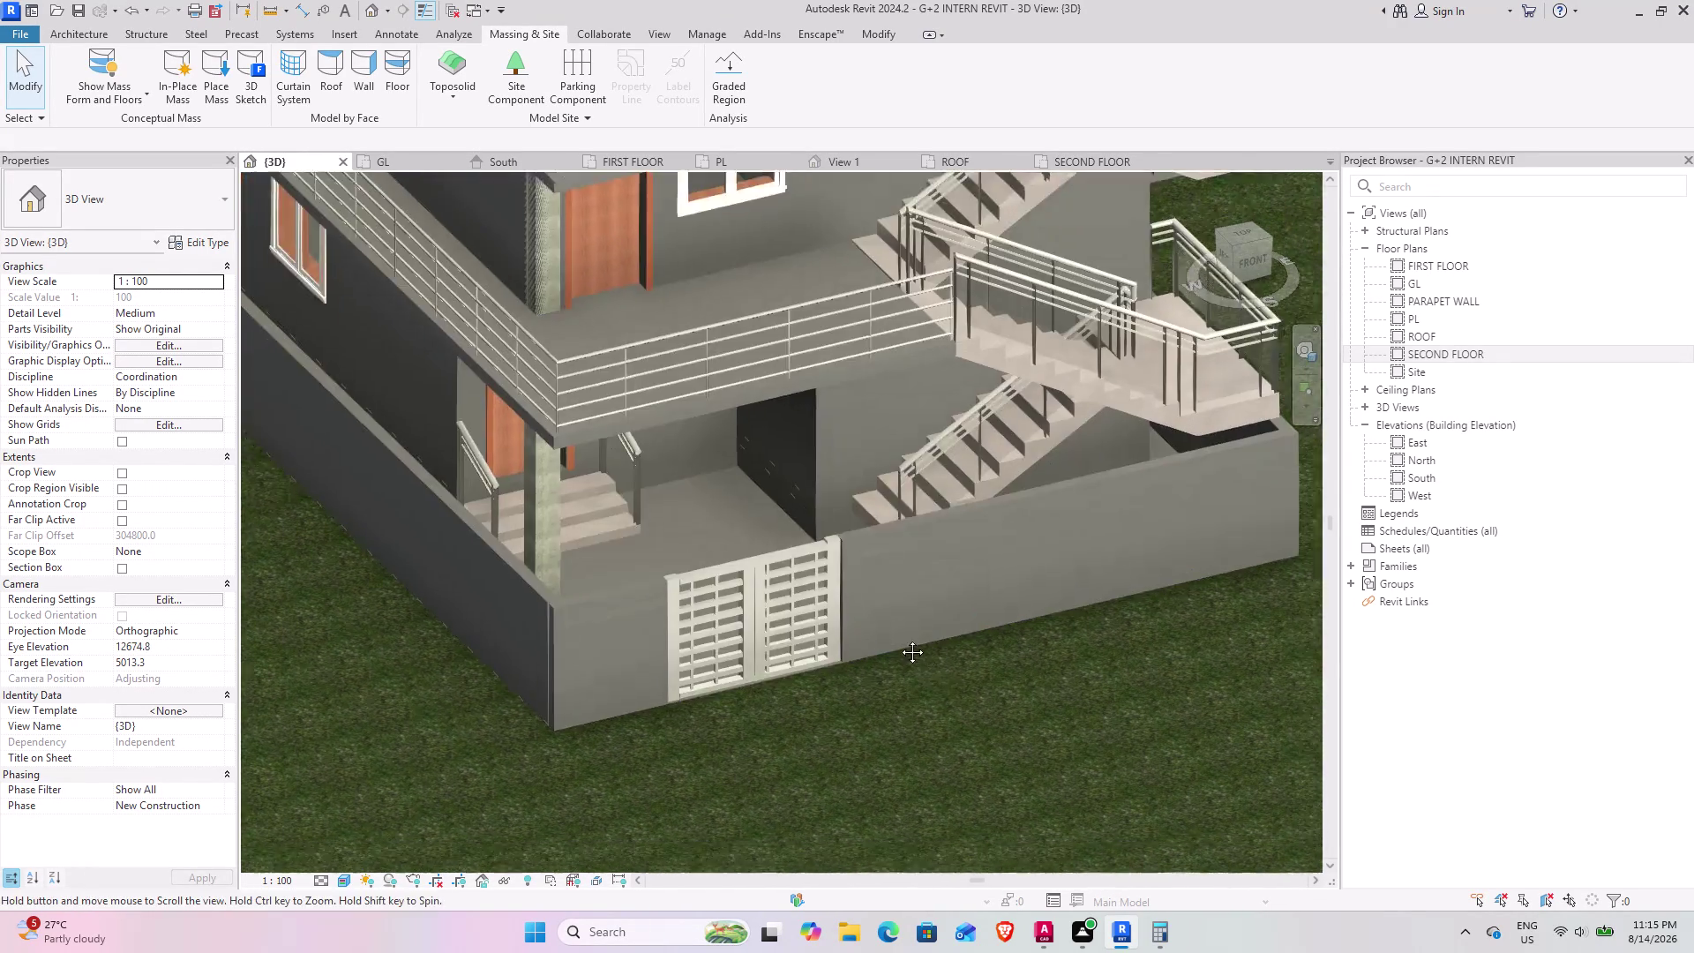
middle_drag(931, 673, 856, 612)
scroll(down, 3)
middle_drag(954, 638, 870, 585)
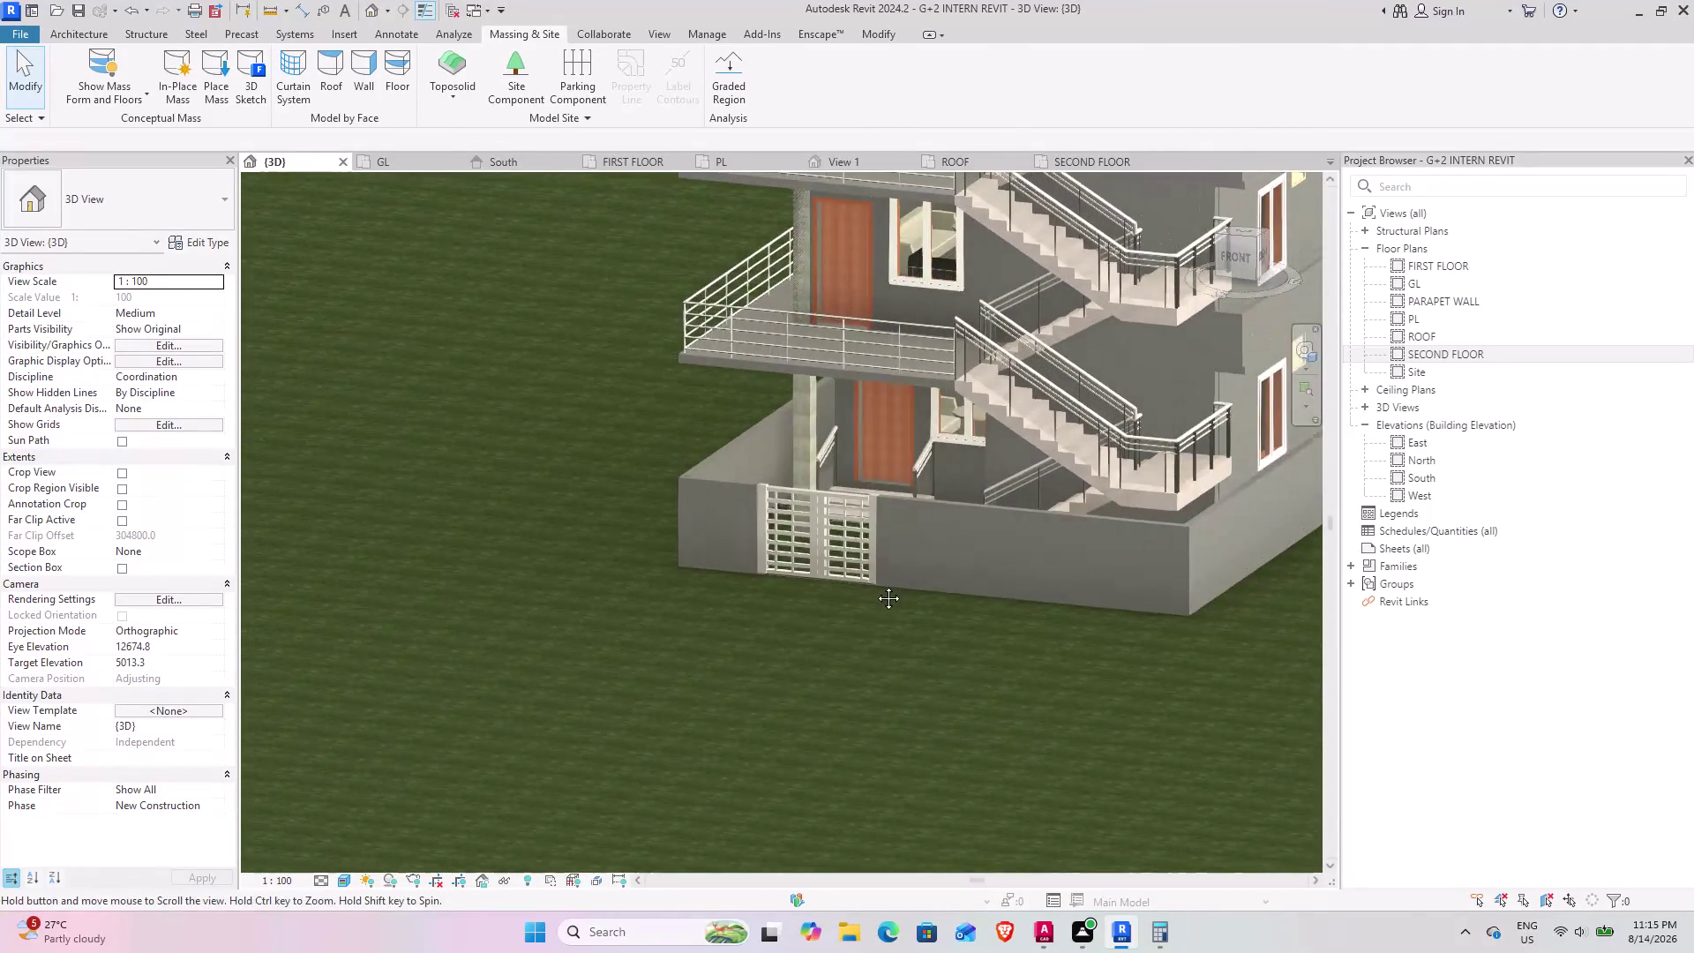
middle_drag(870, 585, 875, 585)
middle_drag(752, 603, 798, 702)
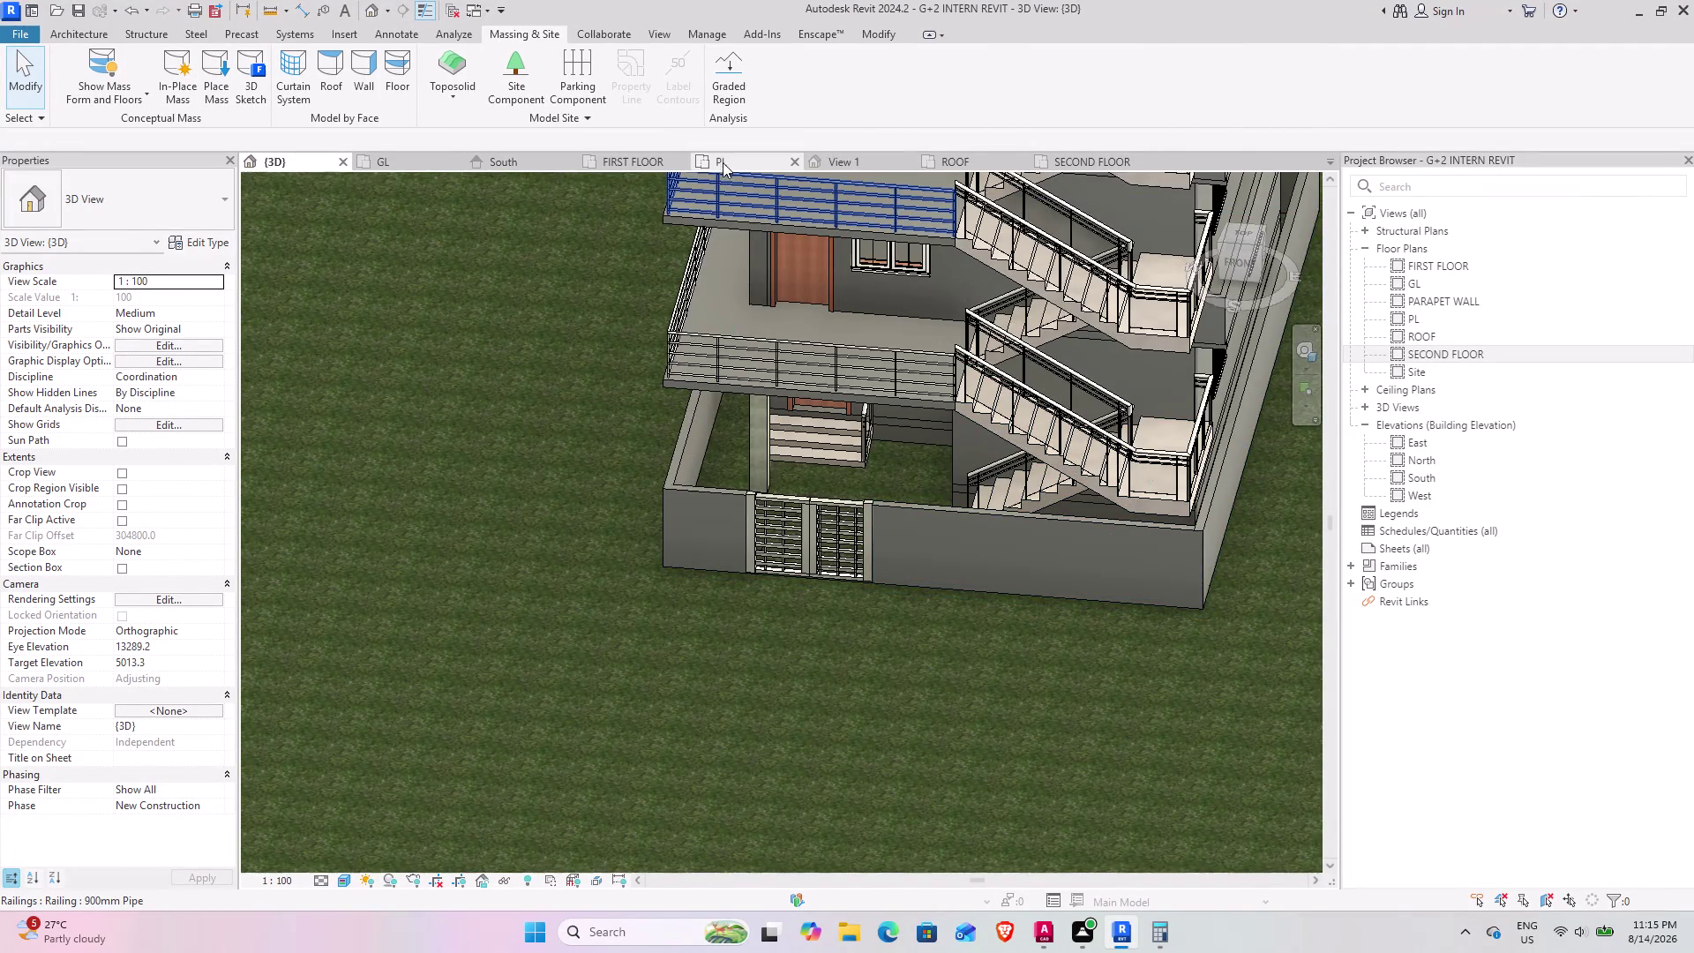
click(725, 161)
Start a floor sketch with the Rectangle tool, first corner at the building's lower right.
click(76, 24)
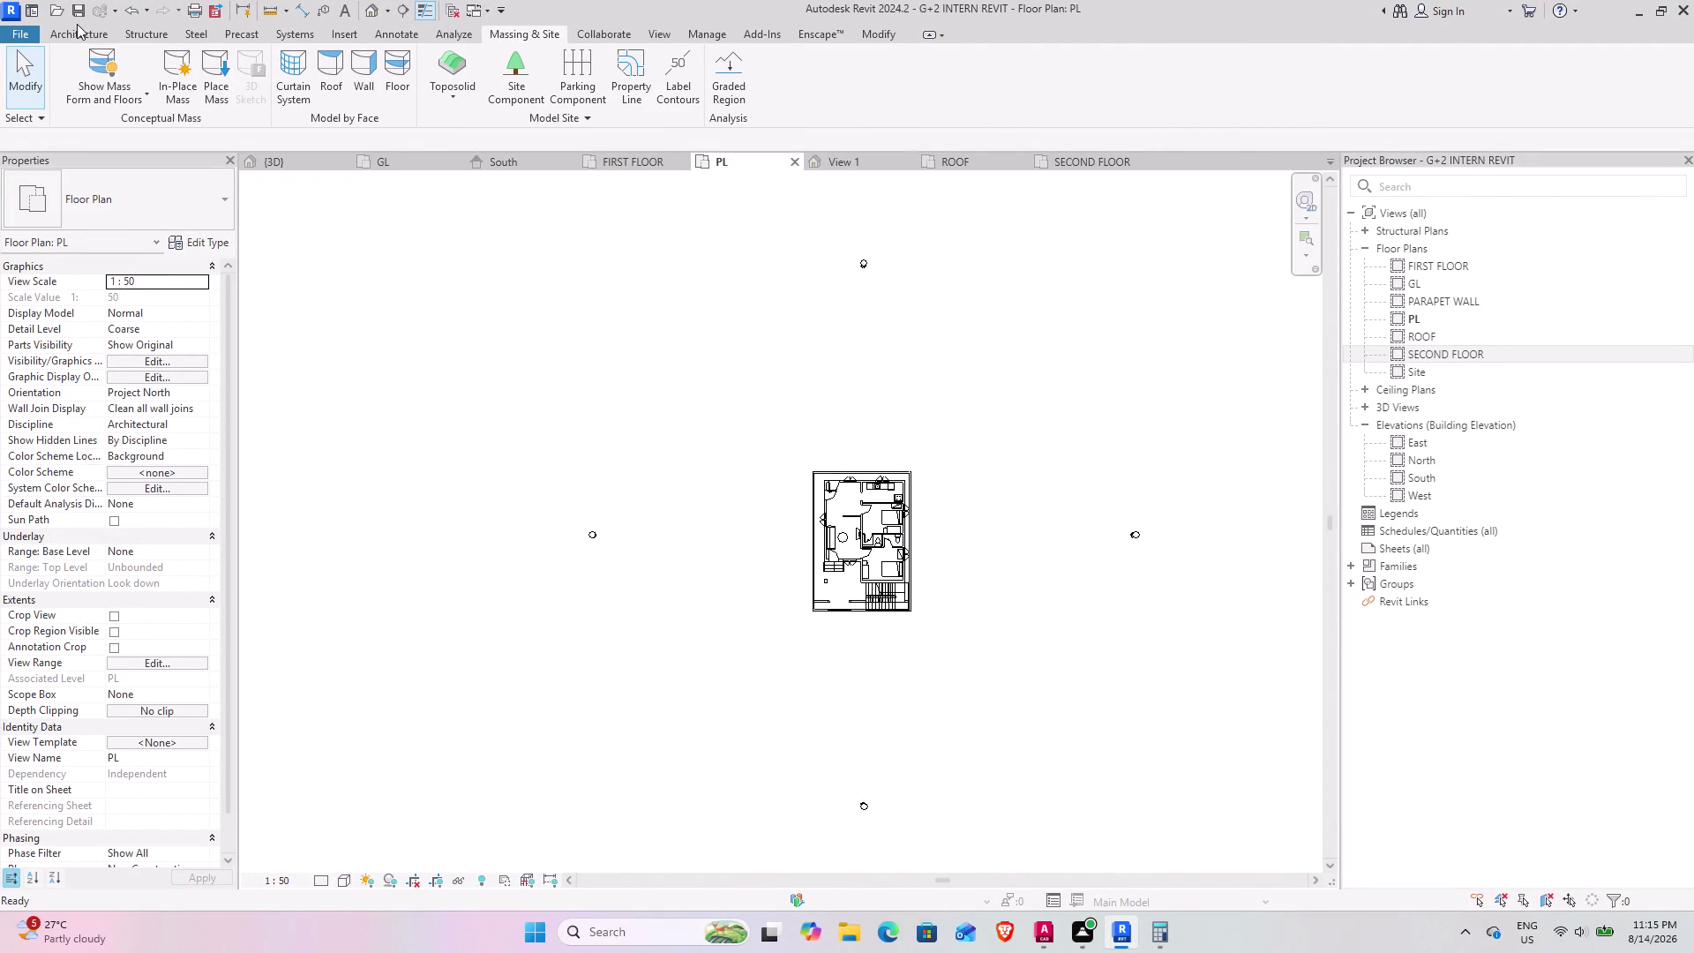
click(77, 25)
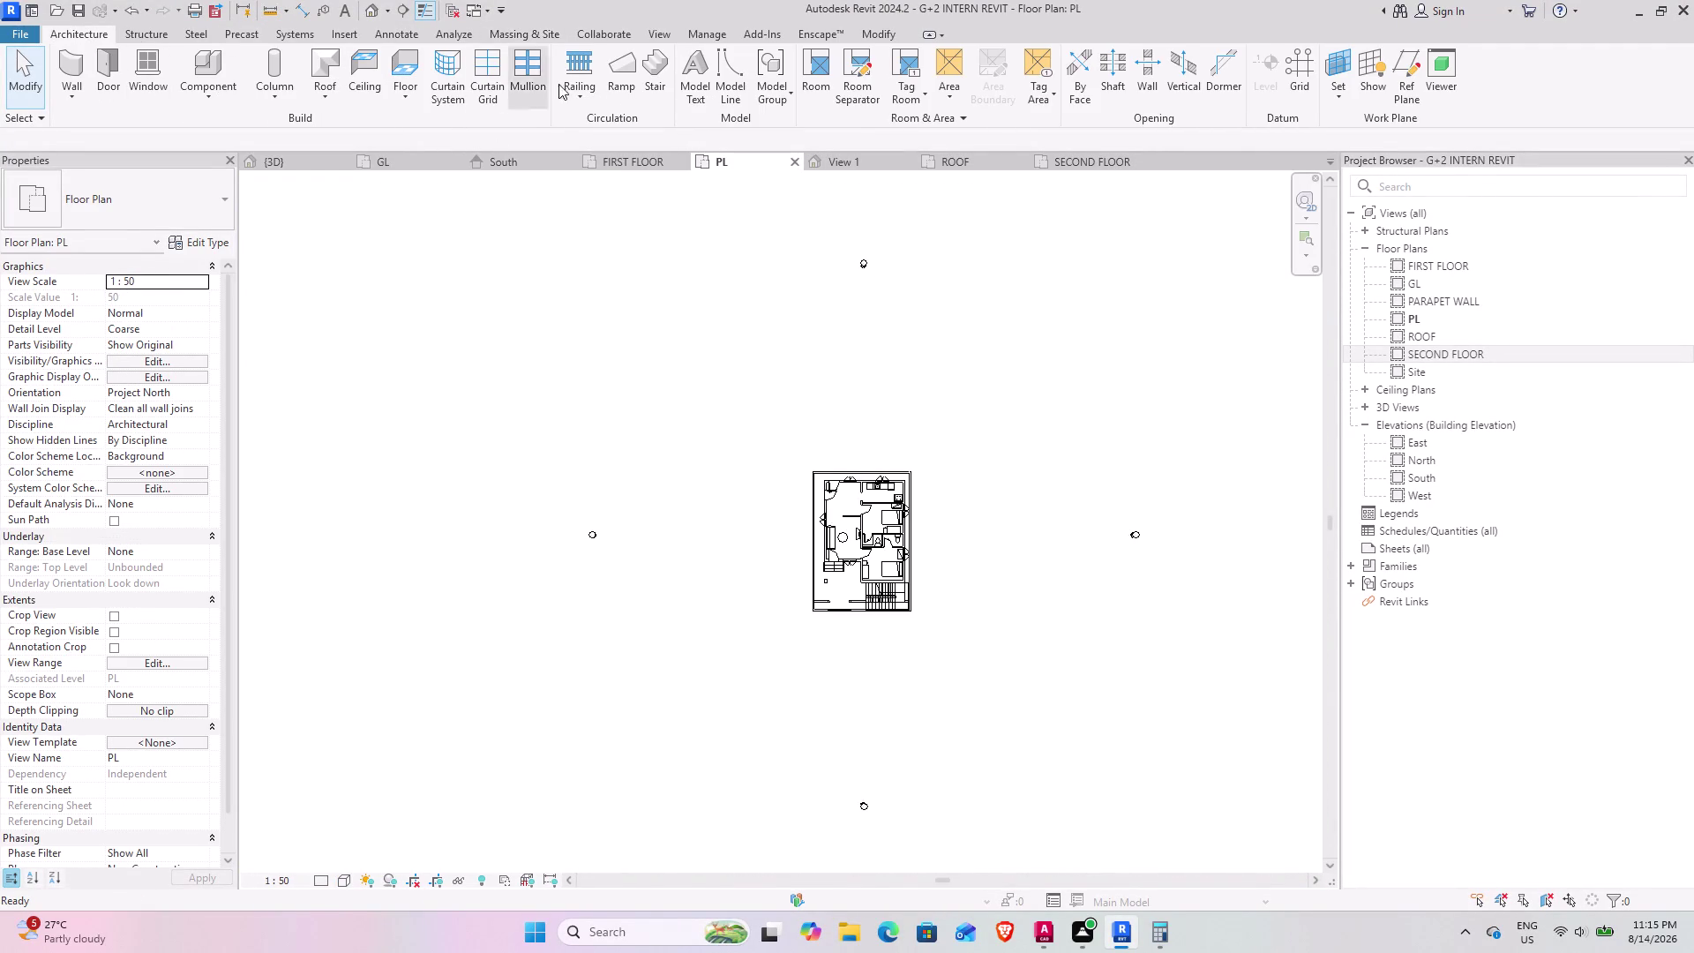
click(403, 70)
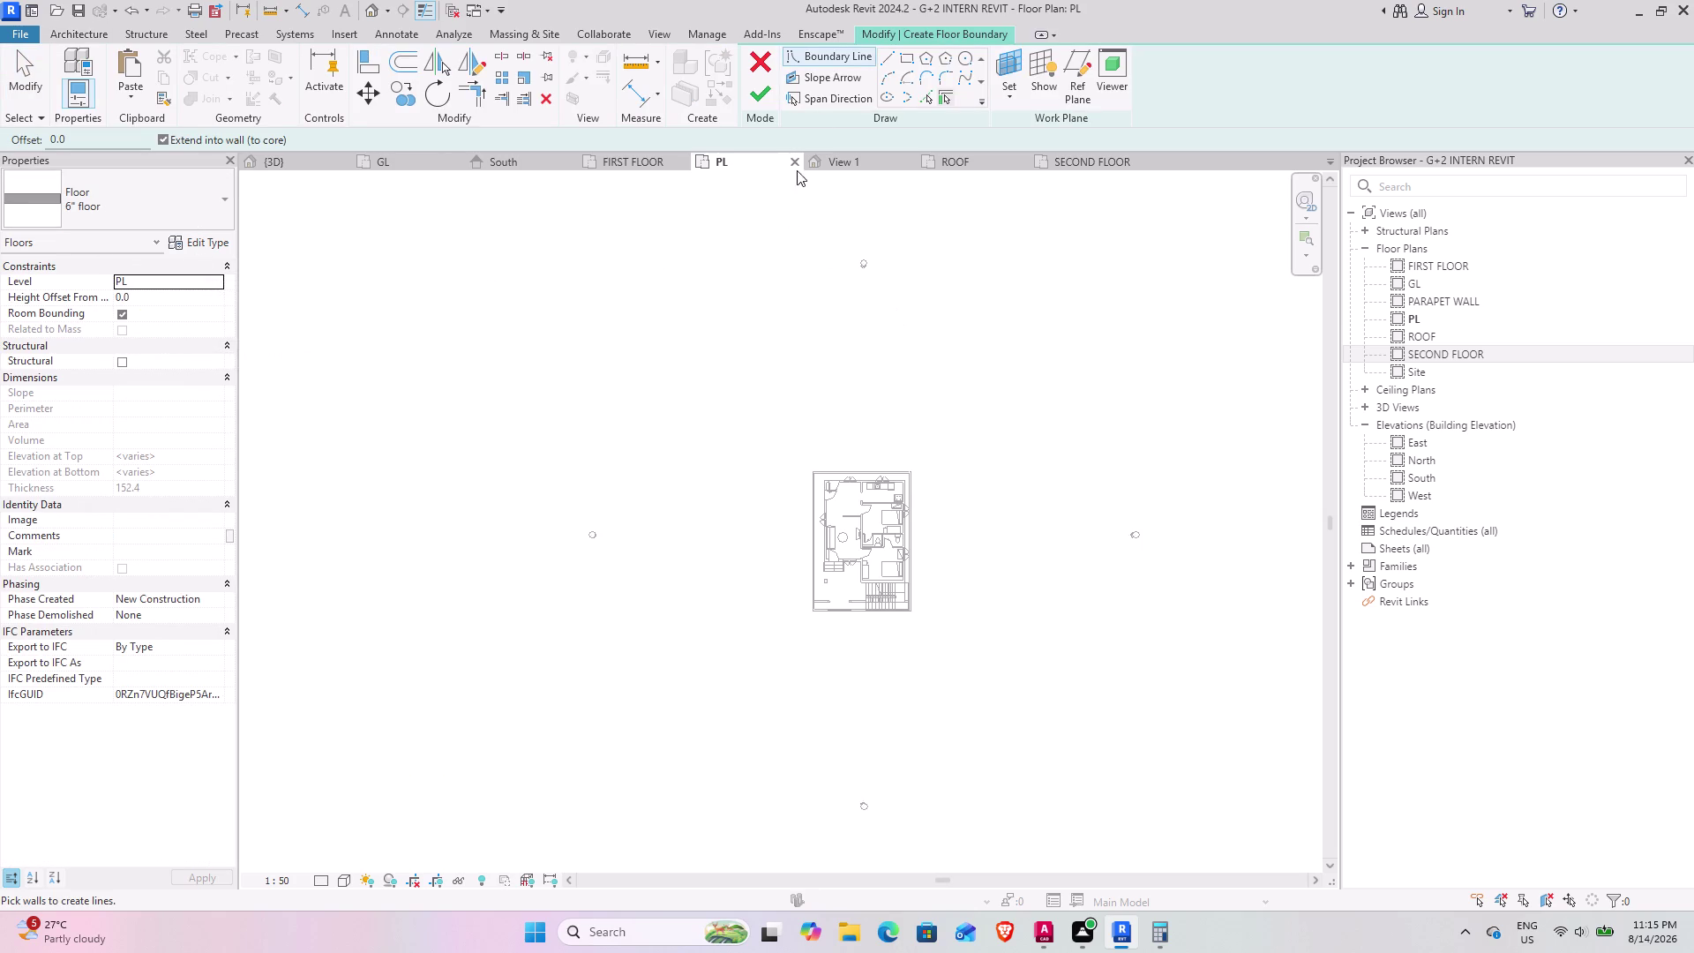
click(909, 57)
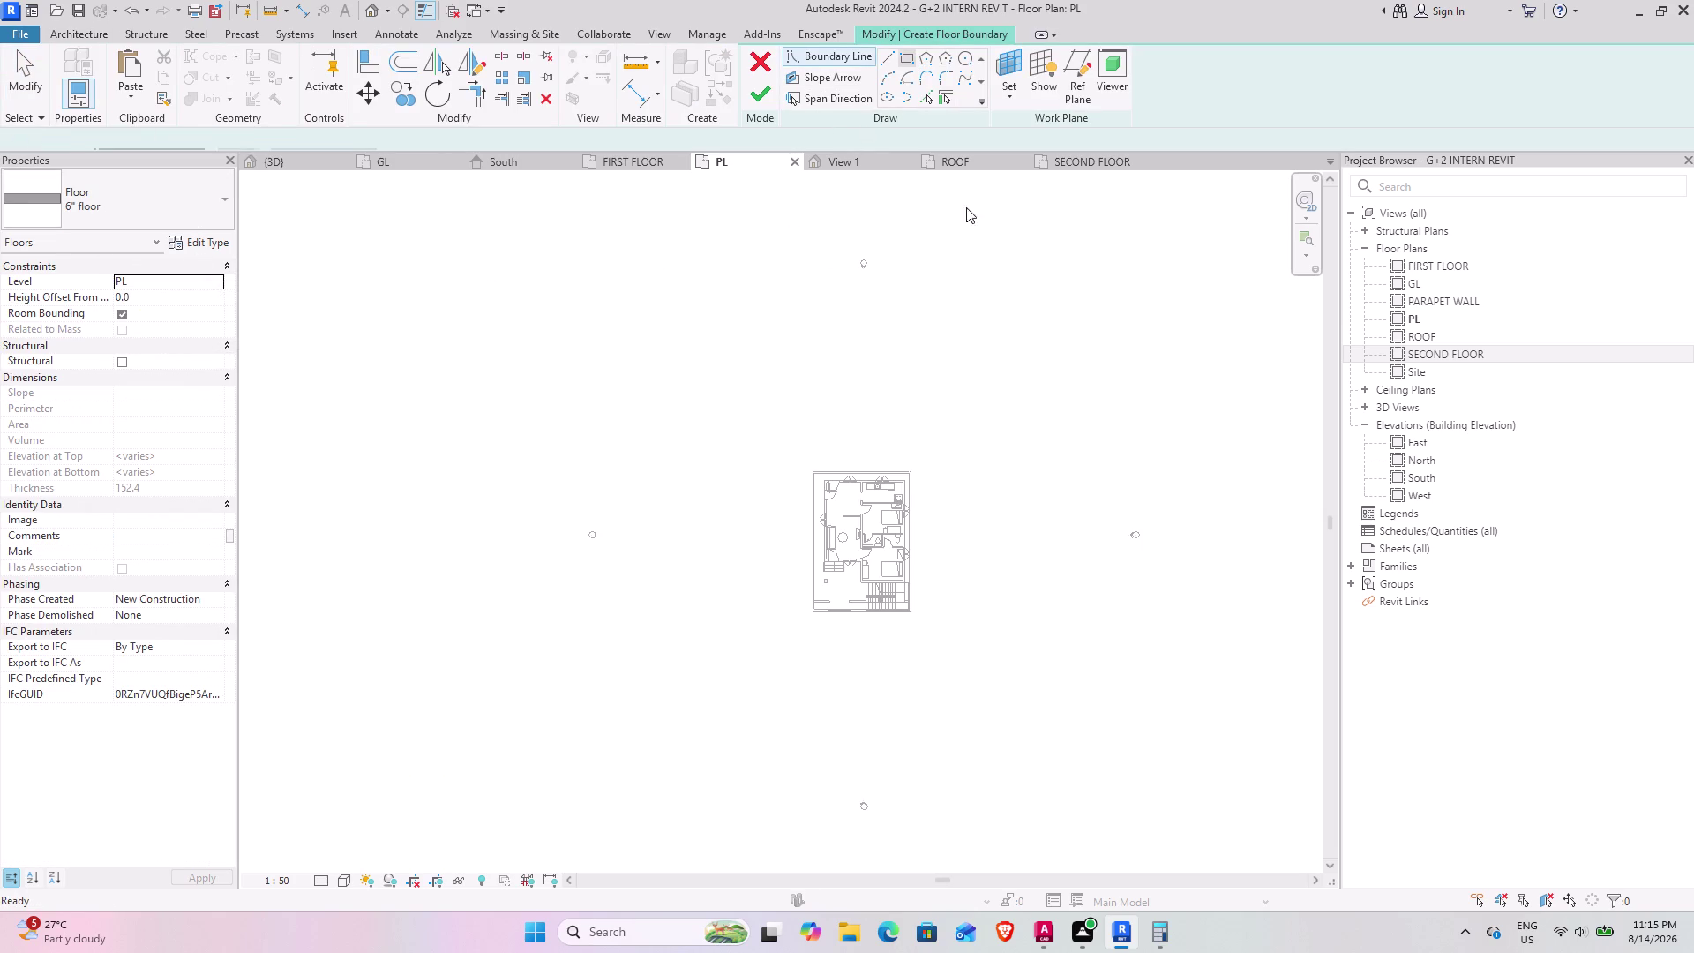
scroll(up, 3)
scroll(up, 3)
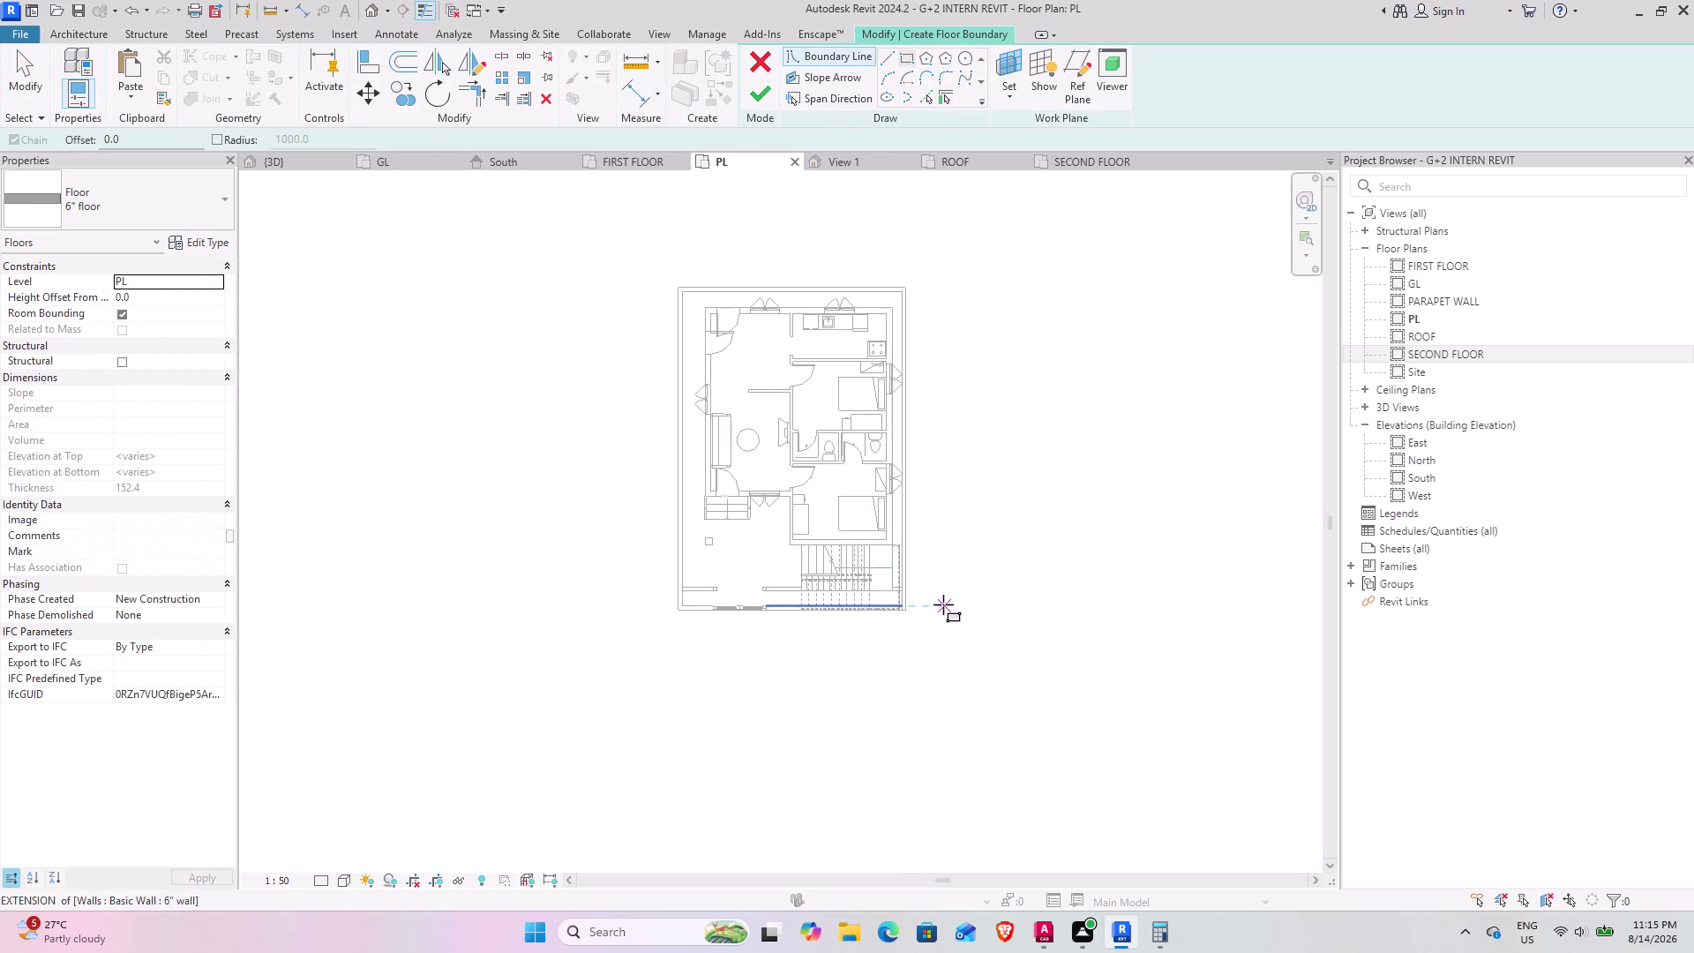
scroll(up, 3)
click(855, 619)
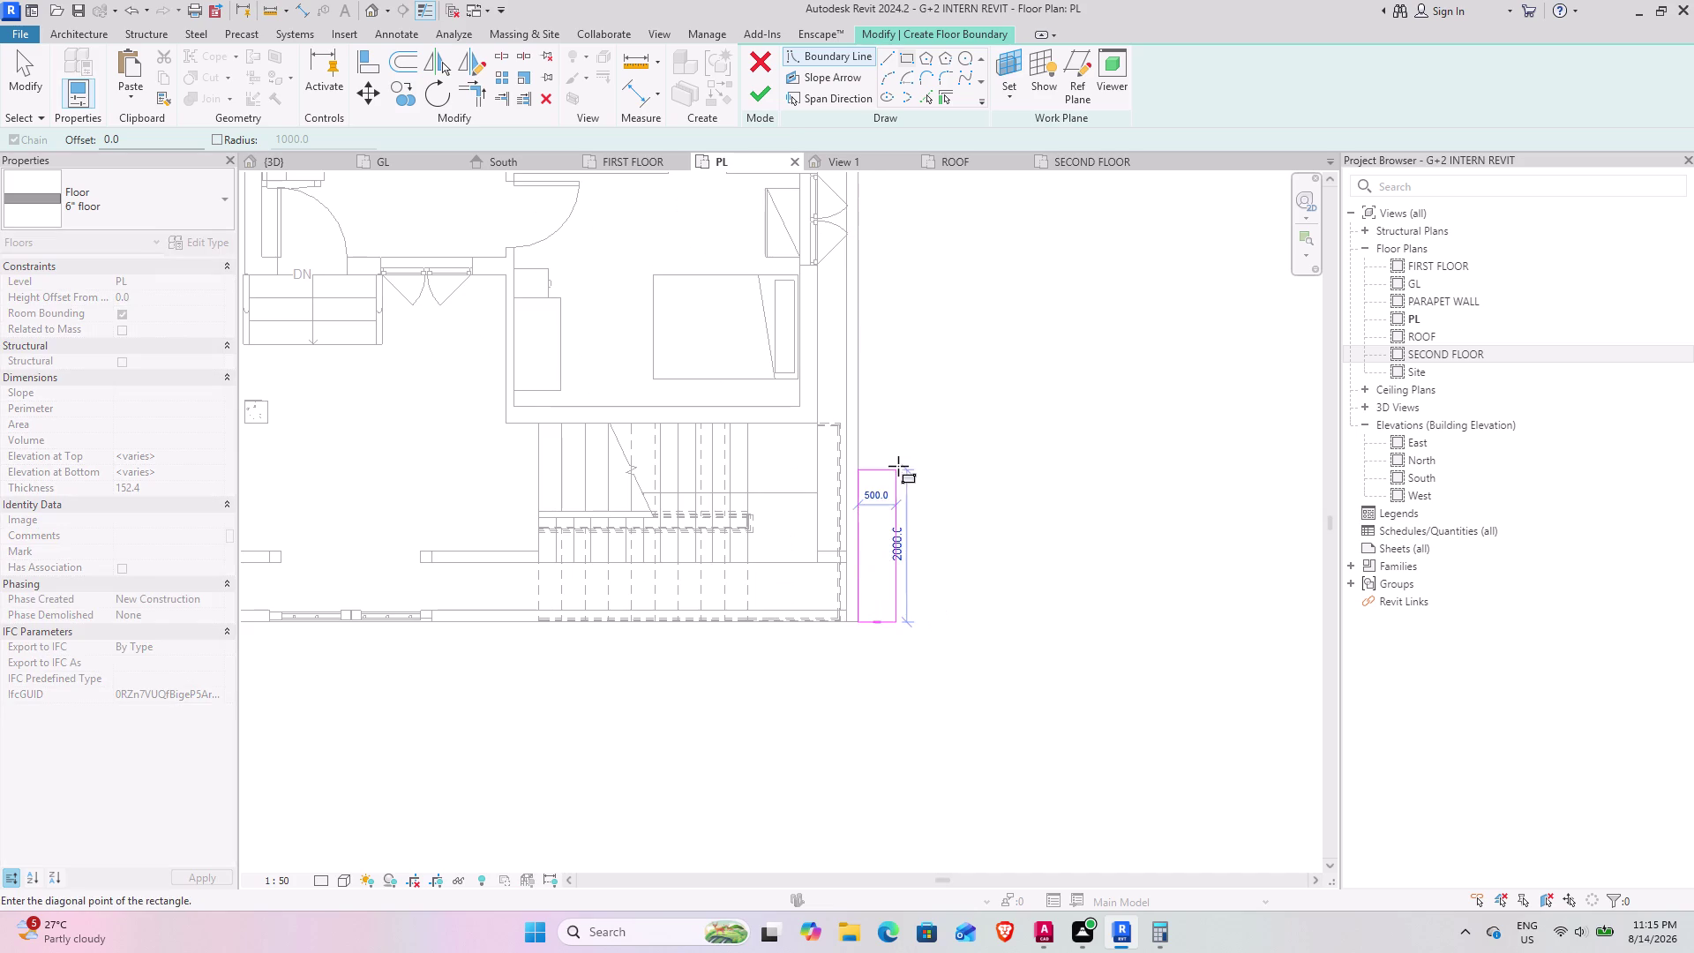
Extend the rectangle north past the building, place its far corner, and exit the tool.
scroll(down, 3)
middle_drag(962, 320, 965, 600)
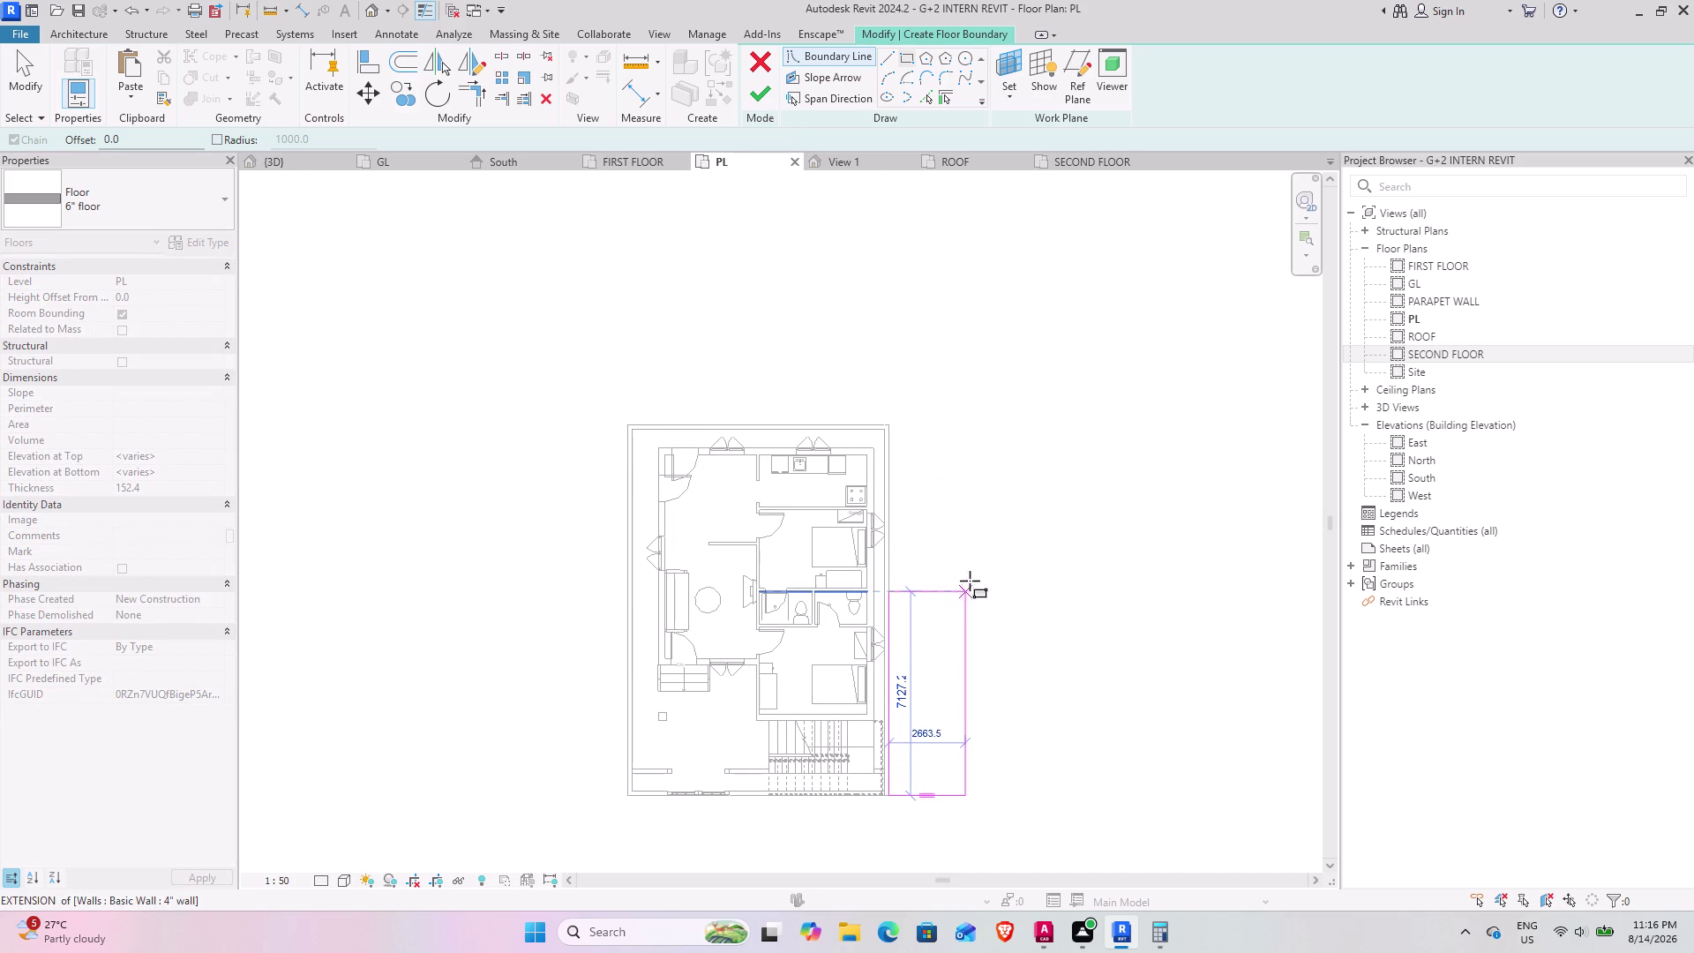
middle_drag(988, 269, 989, 758)
middle_drag(988, 282, 987, 523)
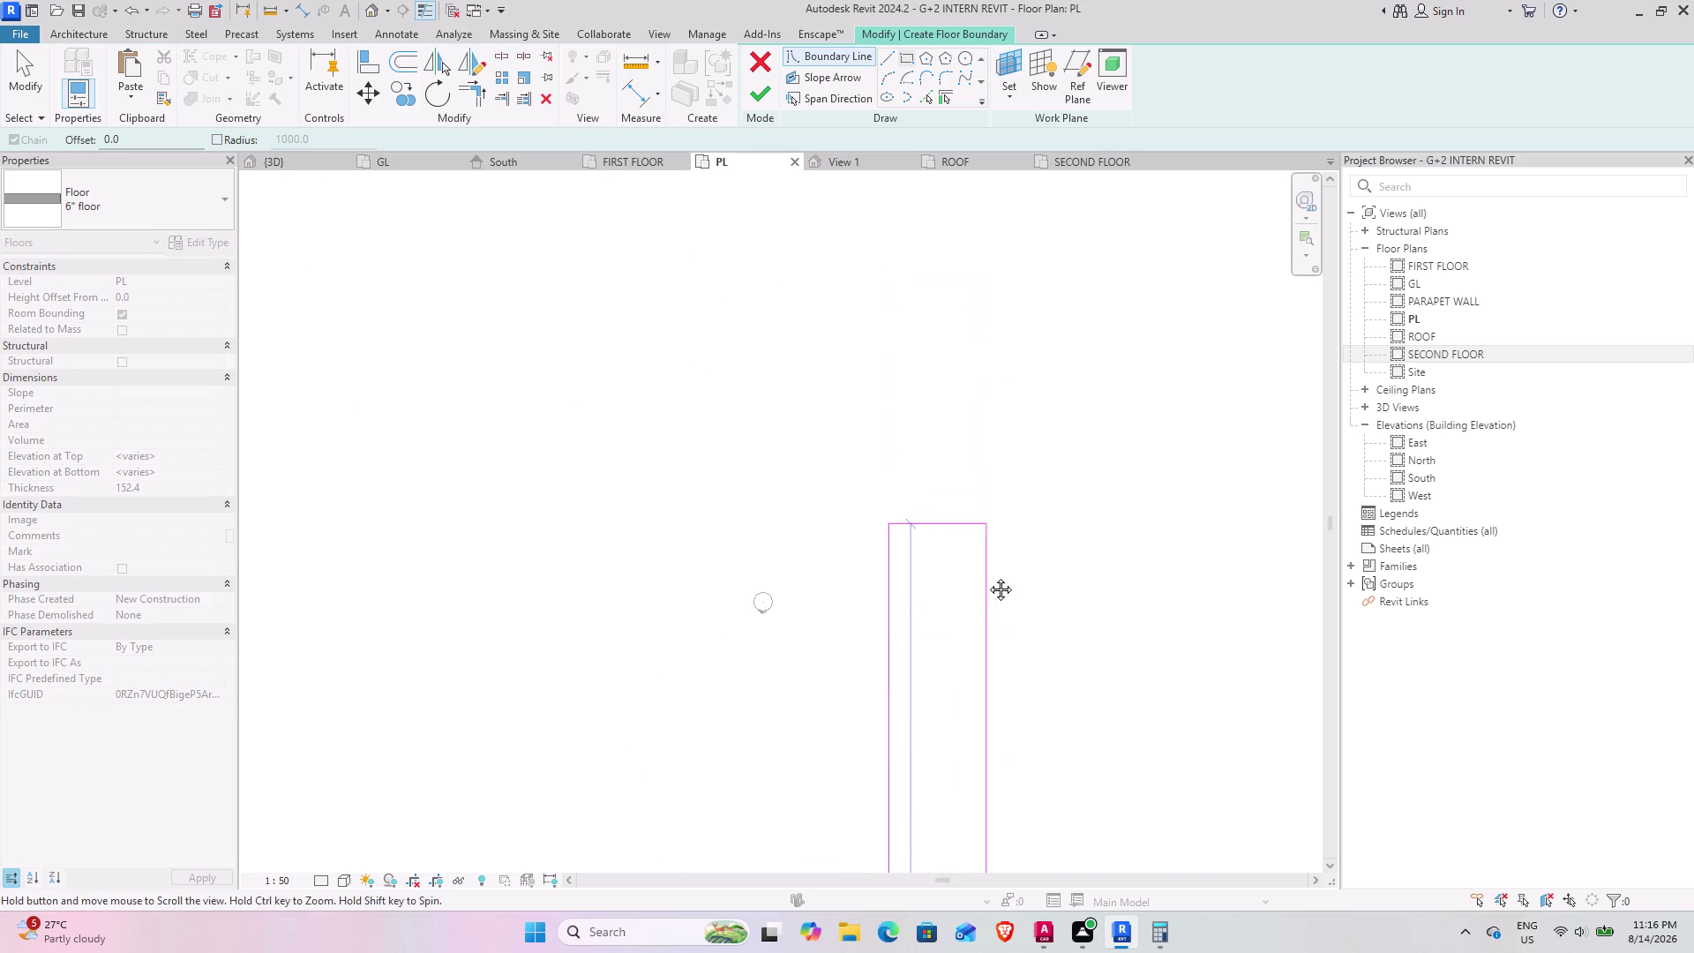
middle_drag(987, 523, 987, 601)
click(1009, 297)
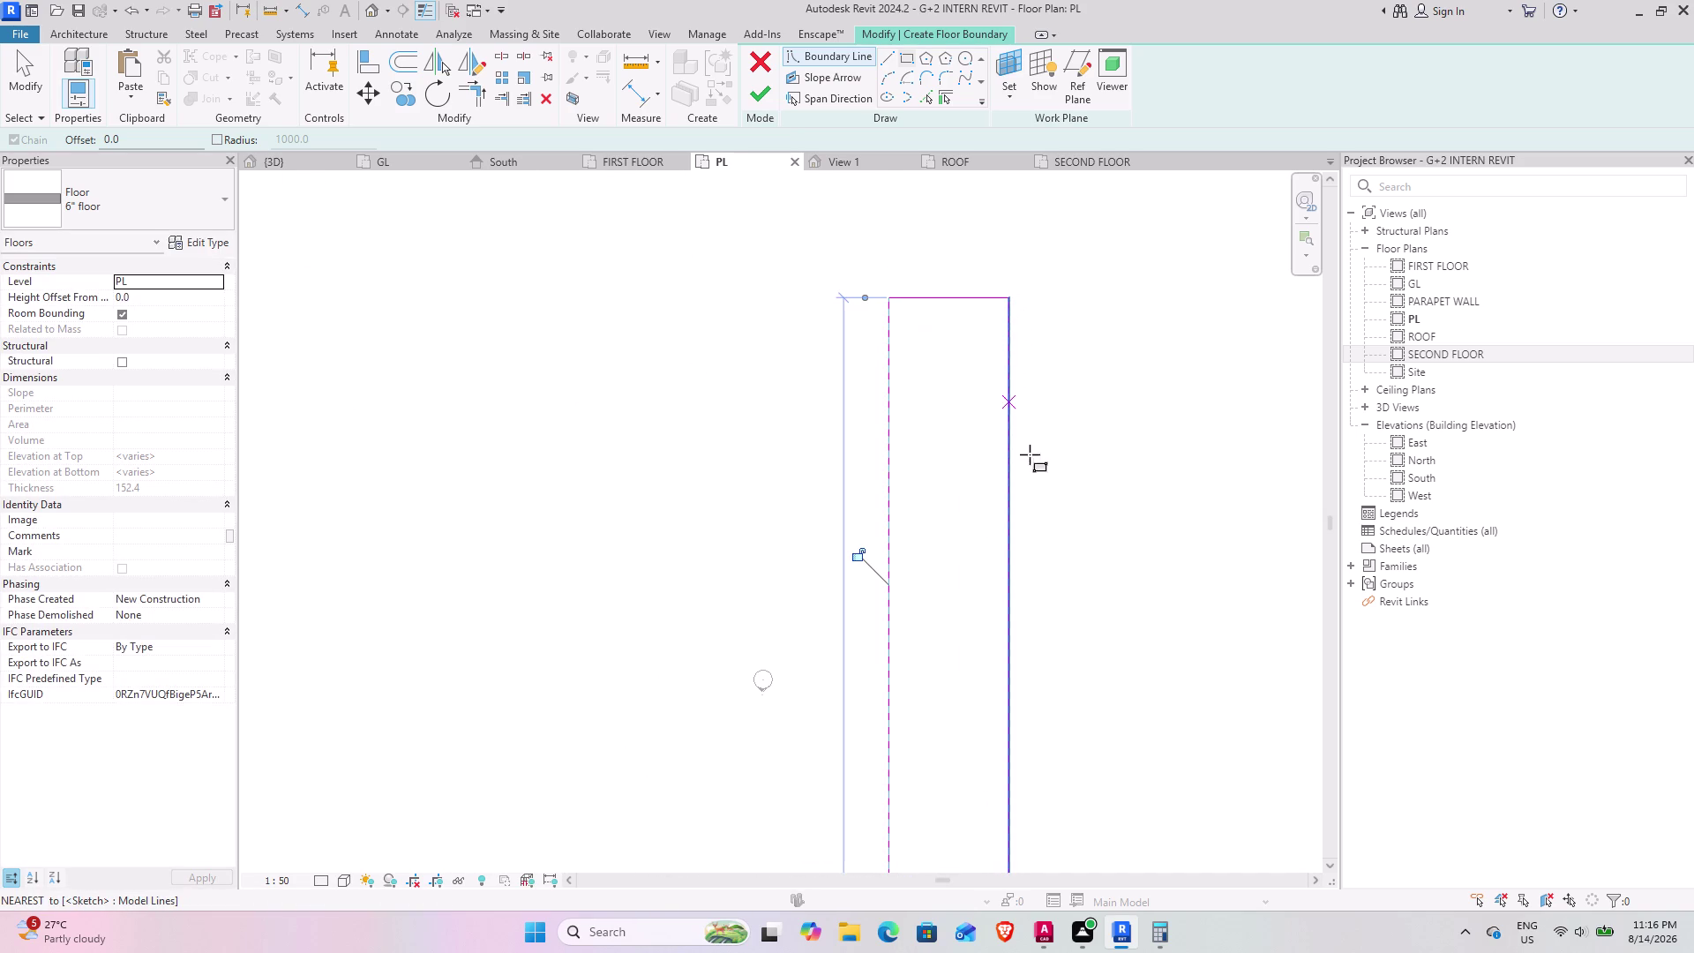
scroll(down, 3)
middle_drag(1103, 662, 1076, 550)
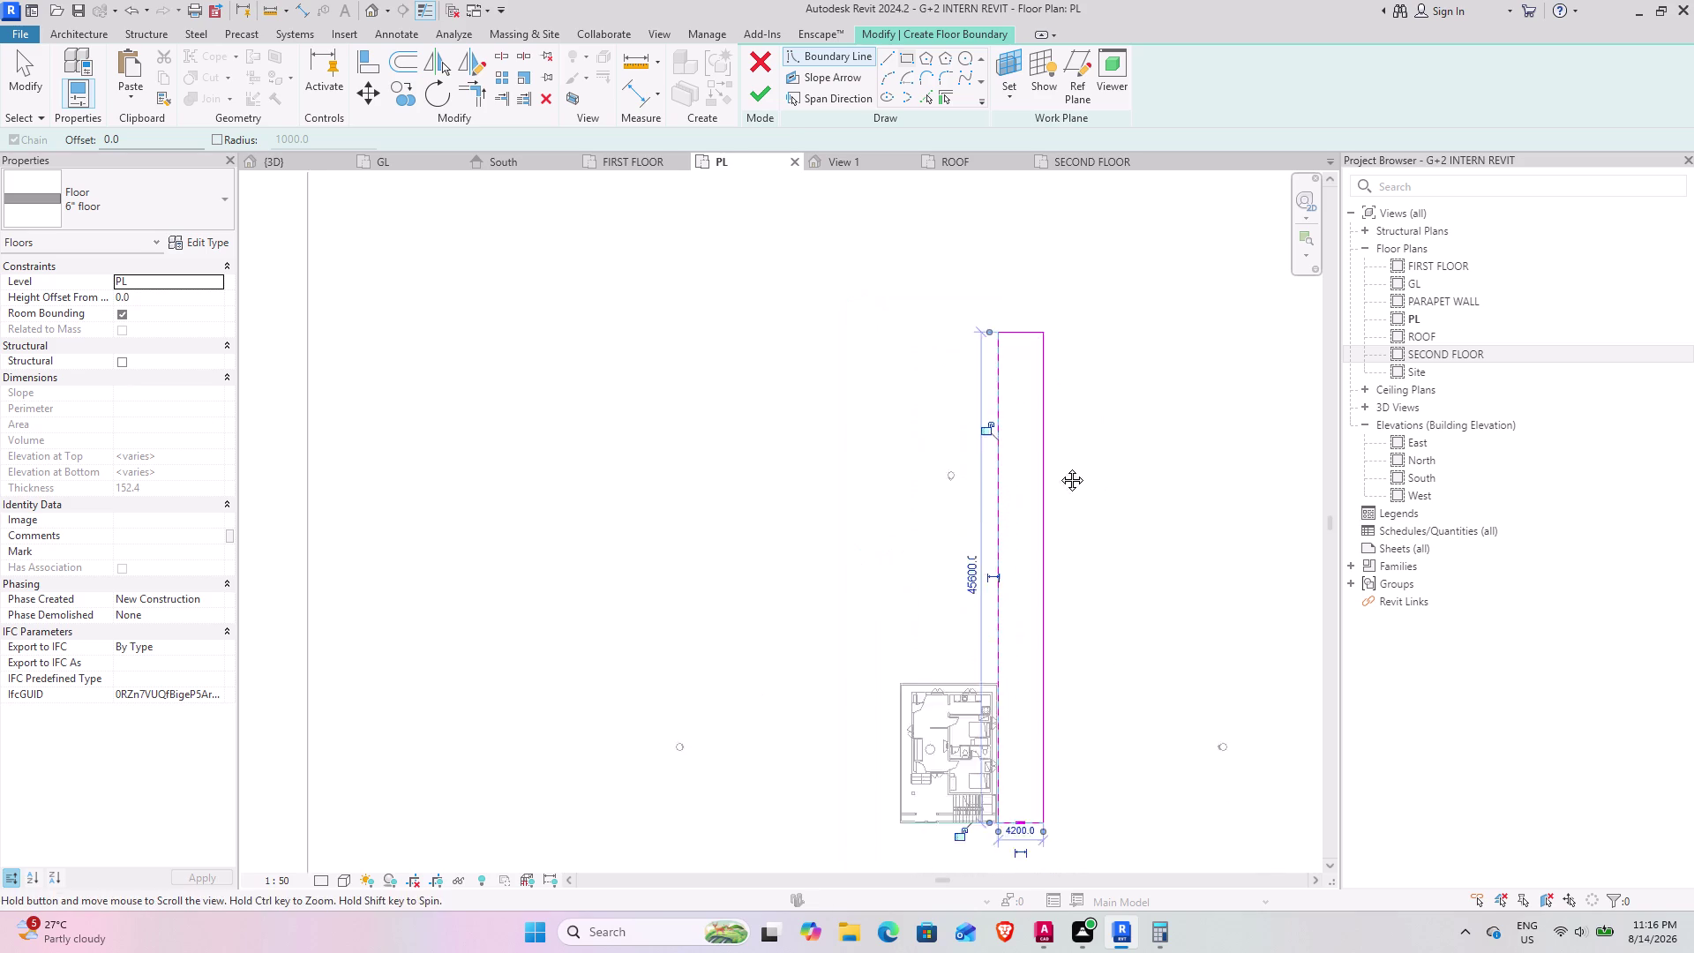
middle_drag(1075, 551, 1029, 340)
scroll(up, 3)
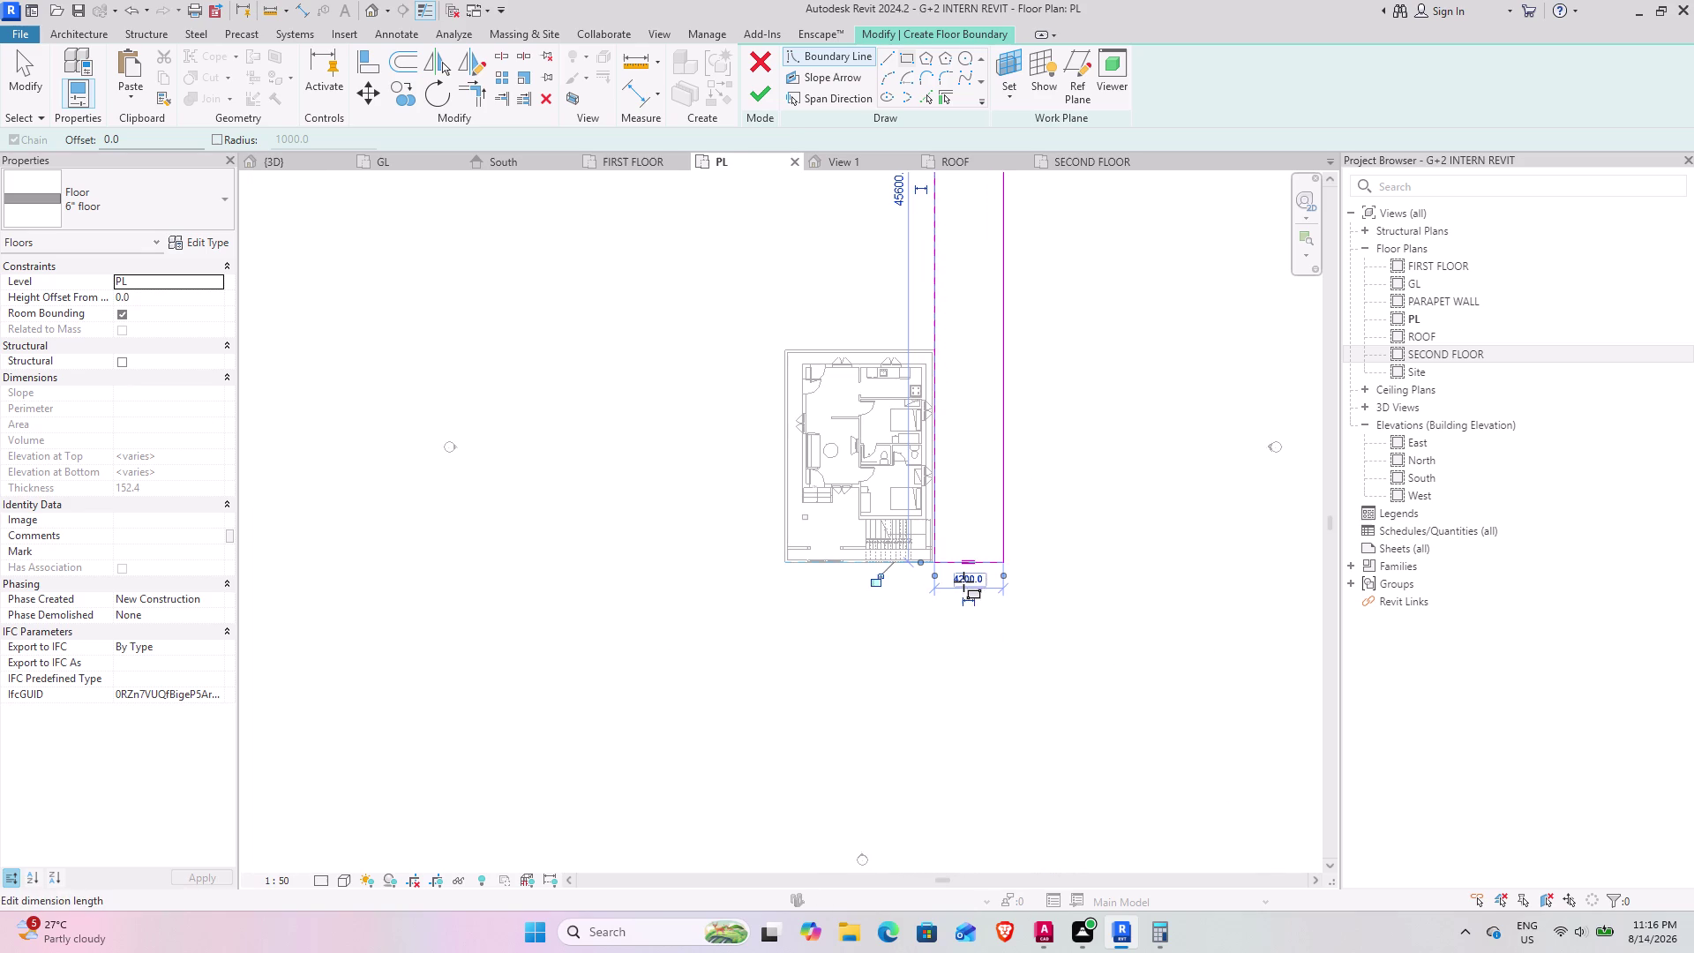
key(Escape)
key(Escape)
Change the rectangle's 4200 width dimension to 33' (10058.4 mm).
click(979, 564)
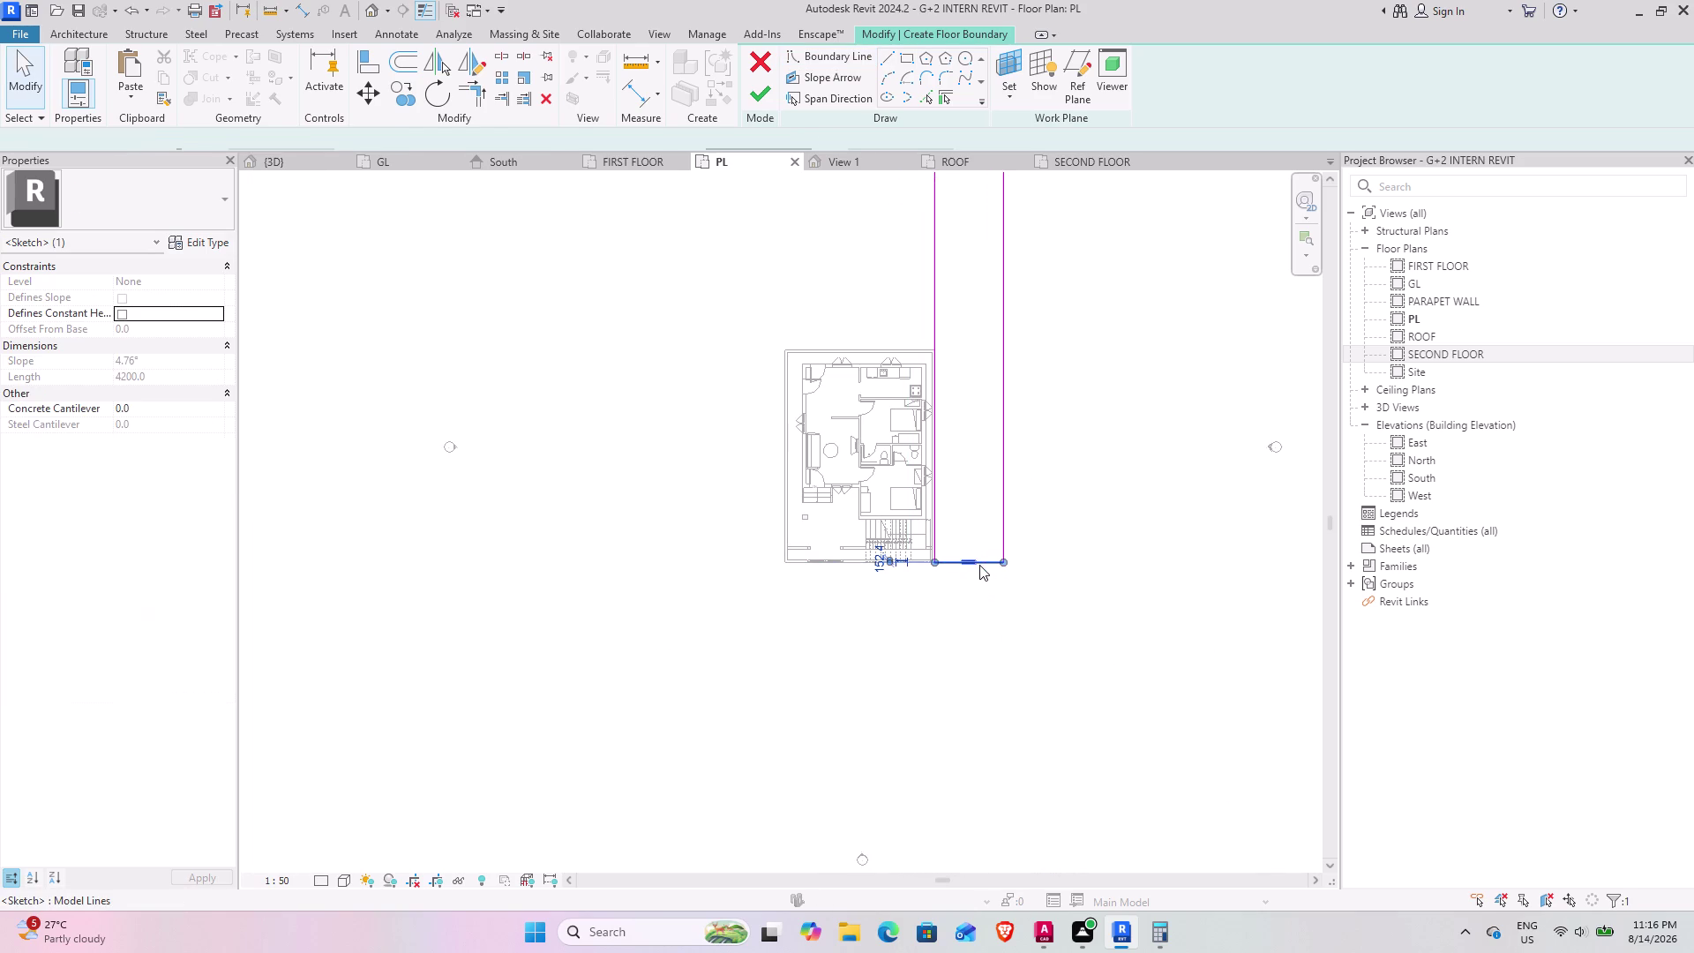
click(1004, 514)
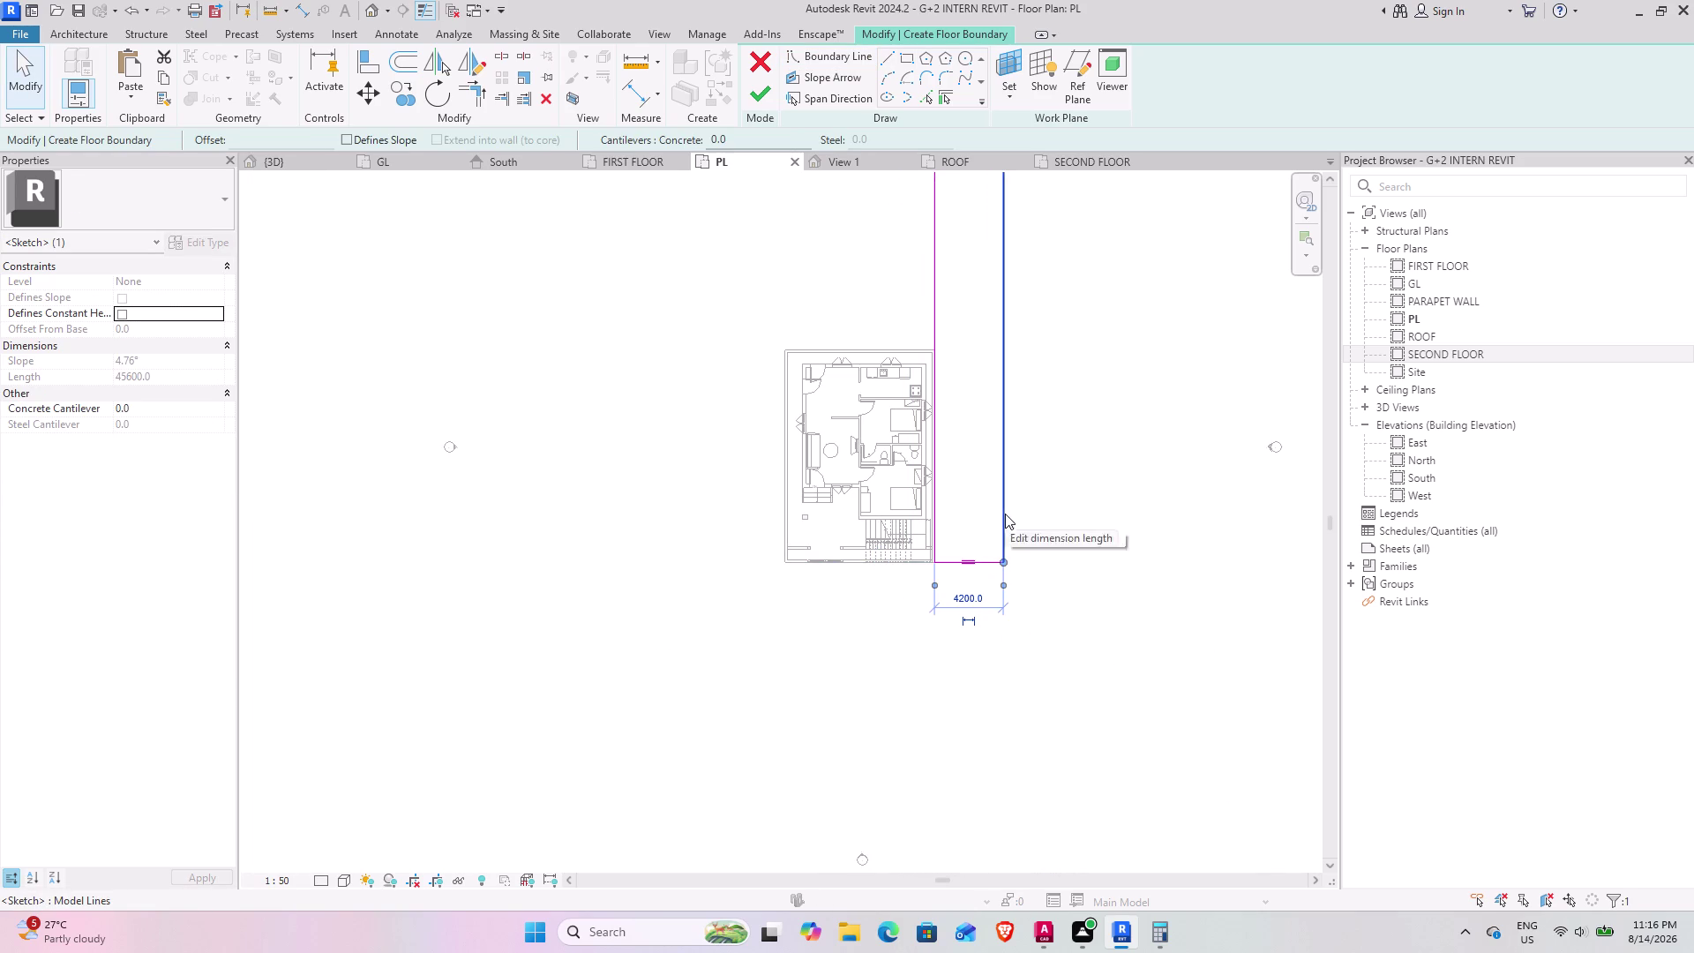
click(966, 598)
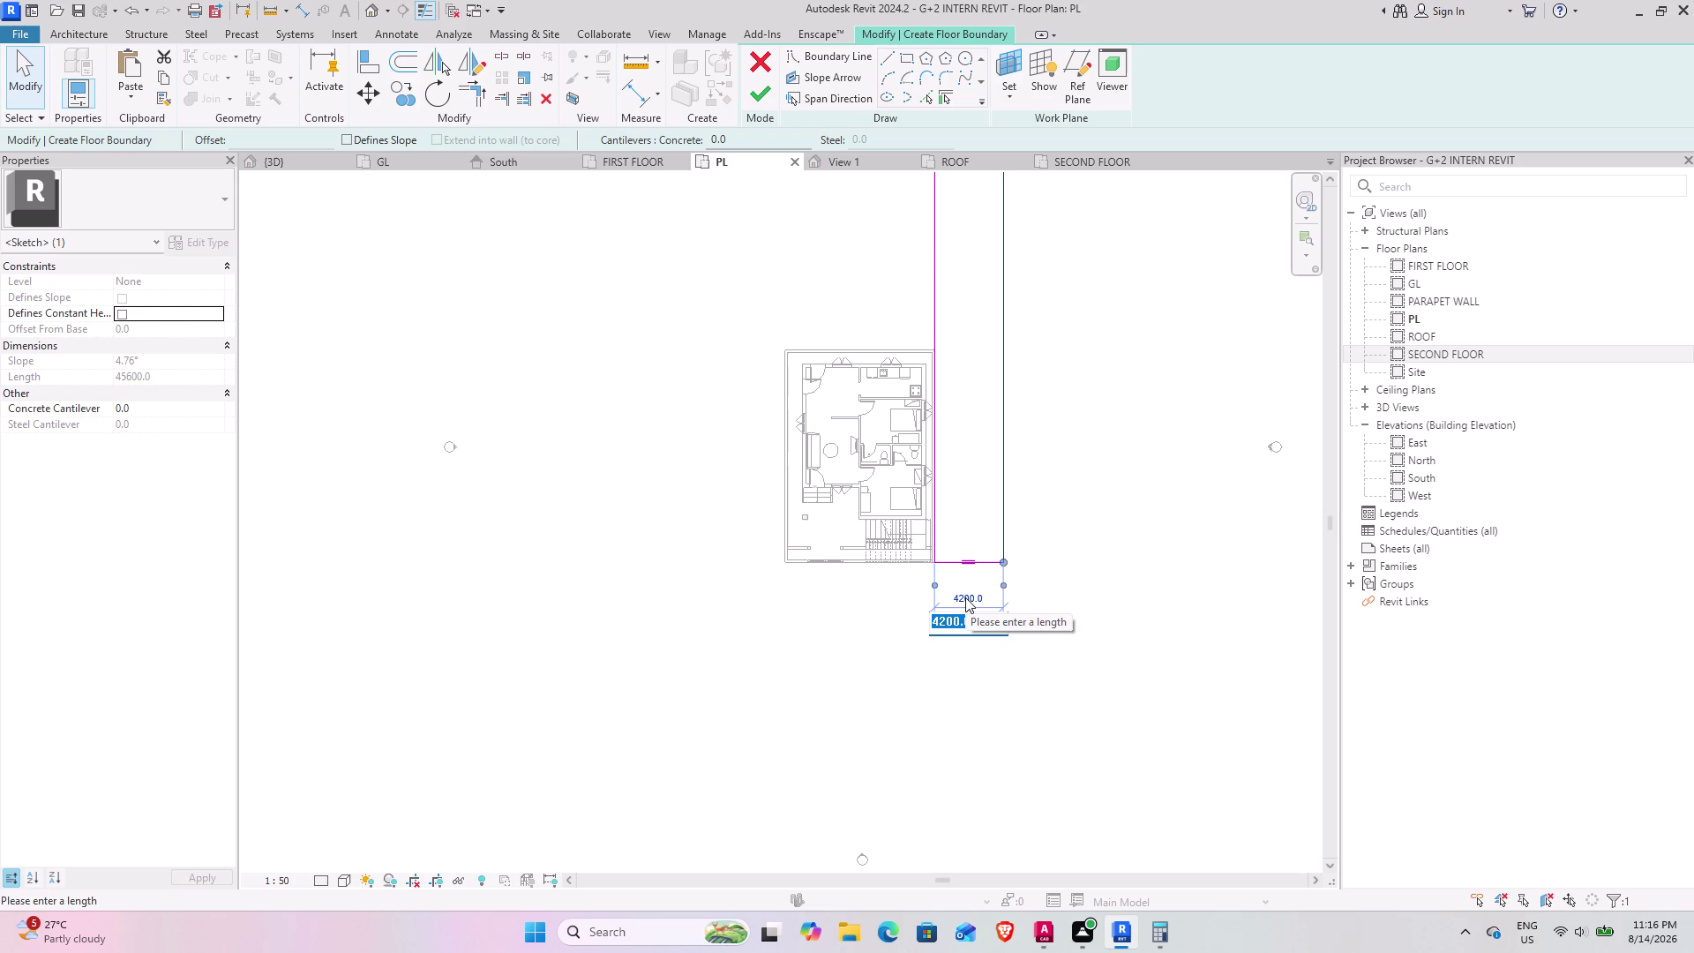
text(33)
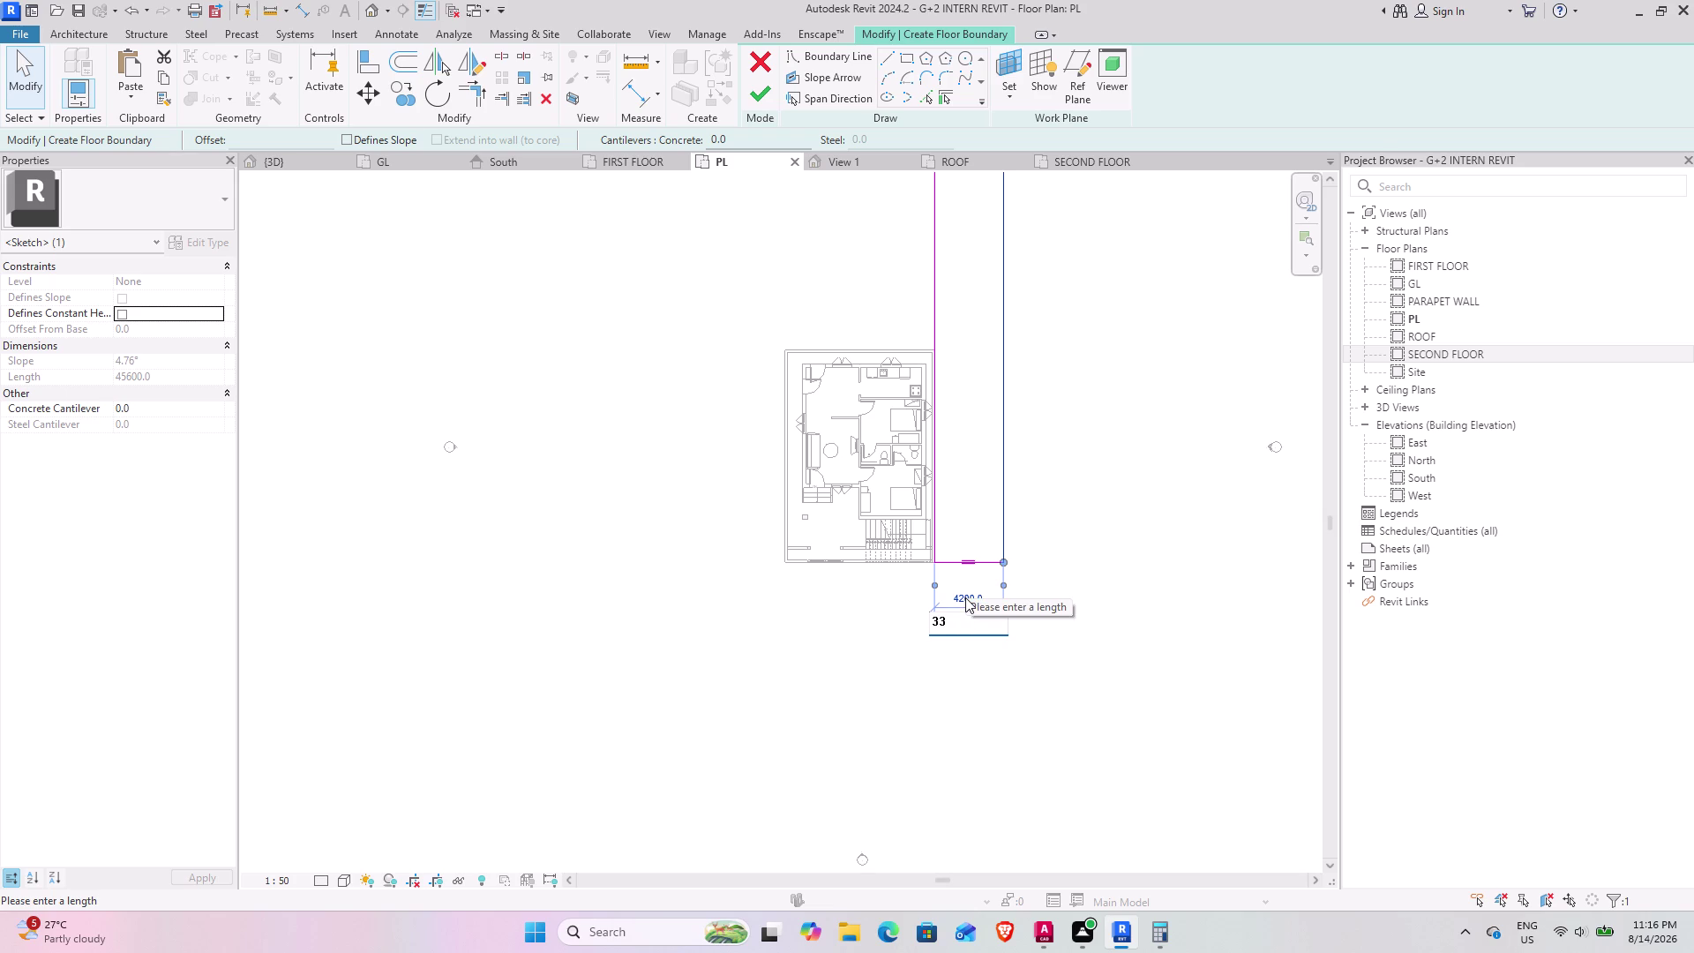
key(apostrophe)
key(Return)
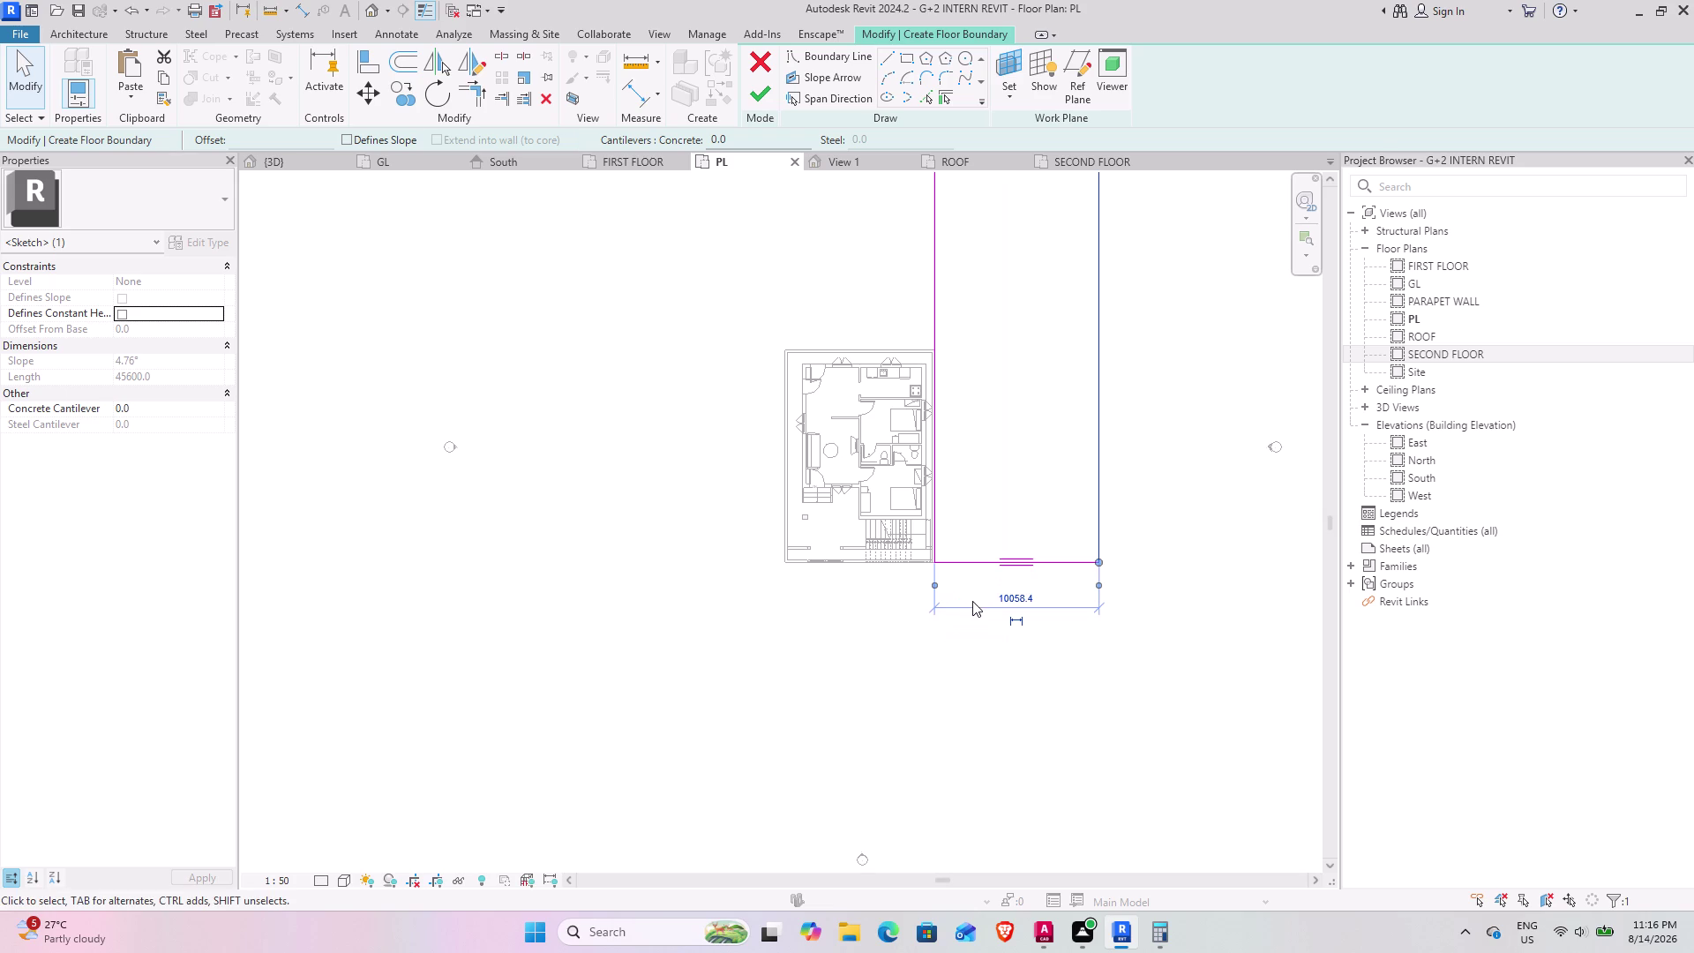
click(999, 697)
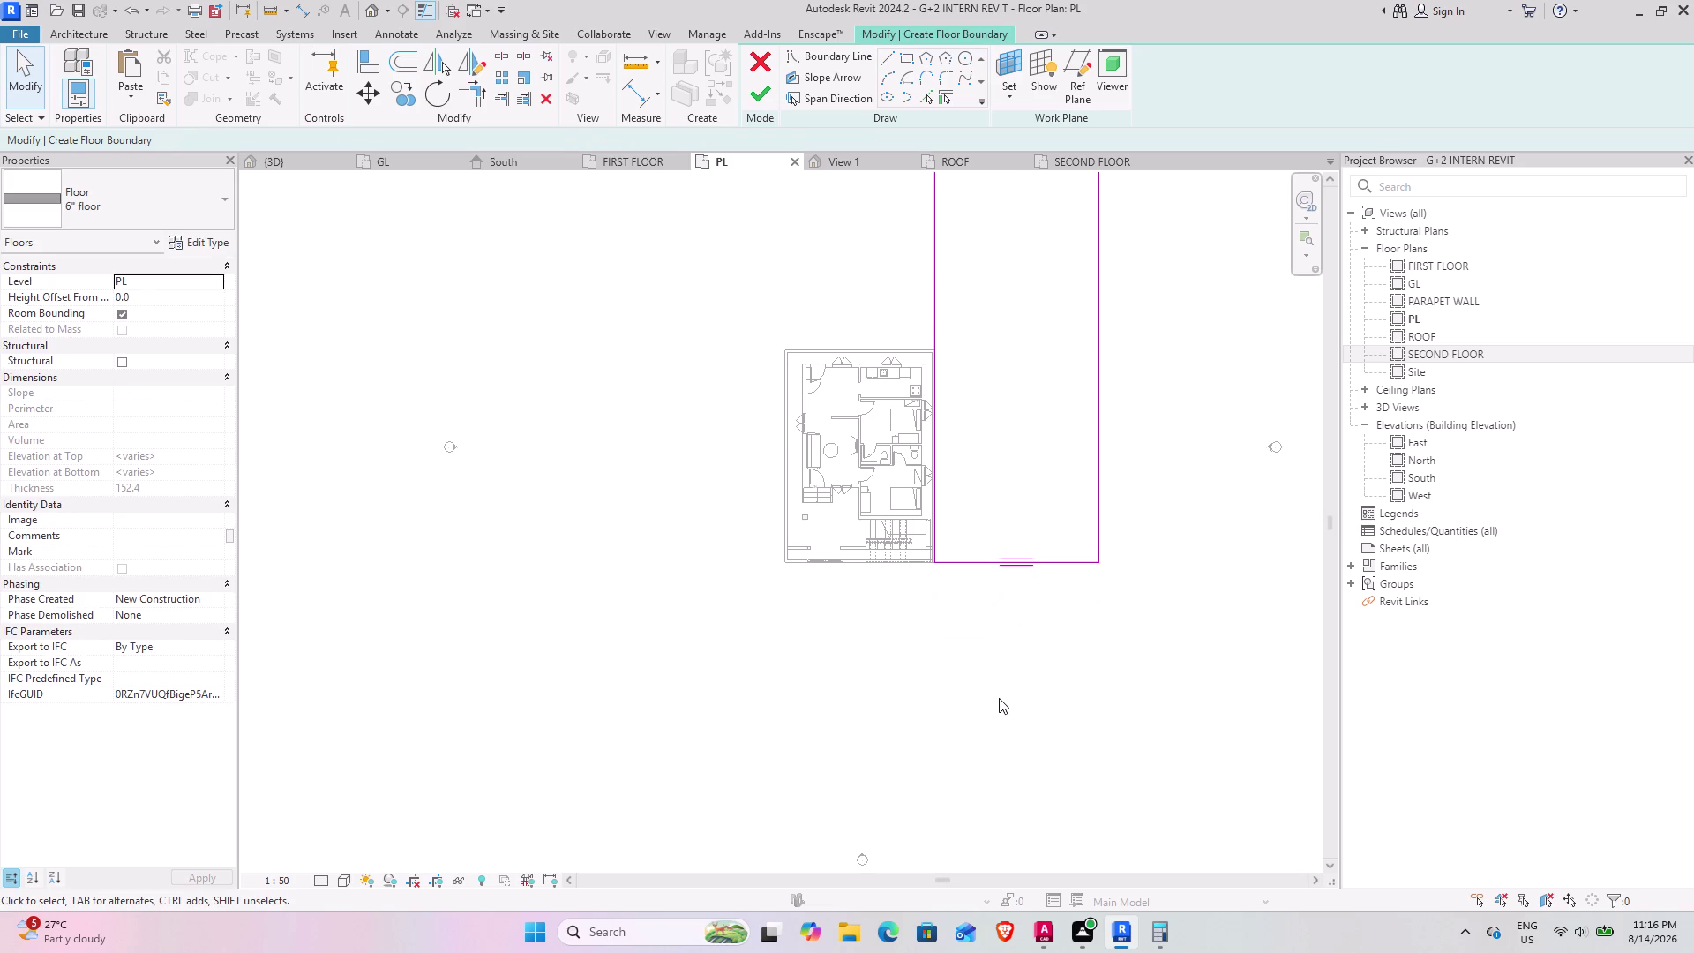
click(914, 59)
scroll(up, 3)
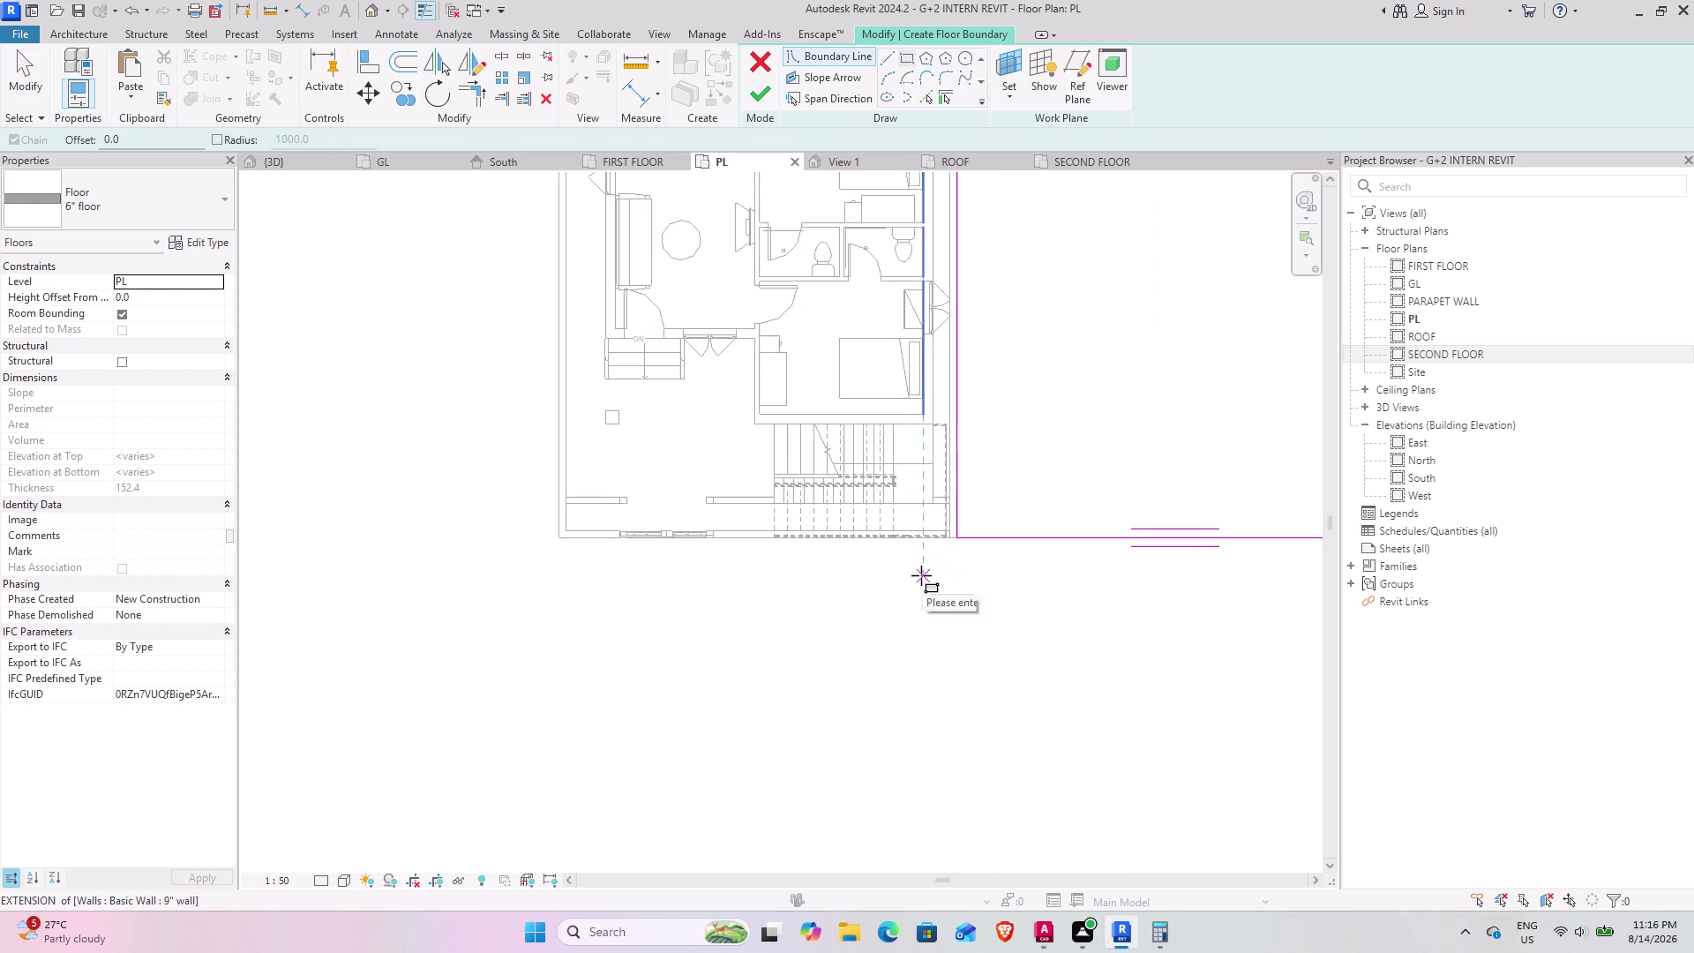
Draw a wide boundary rectangle below the building, placing both of its corners.
scroll(up, 3)
scroll(up, 3)
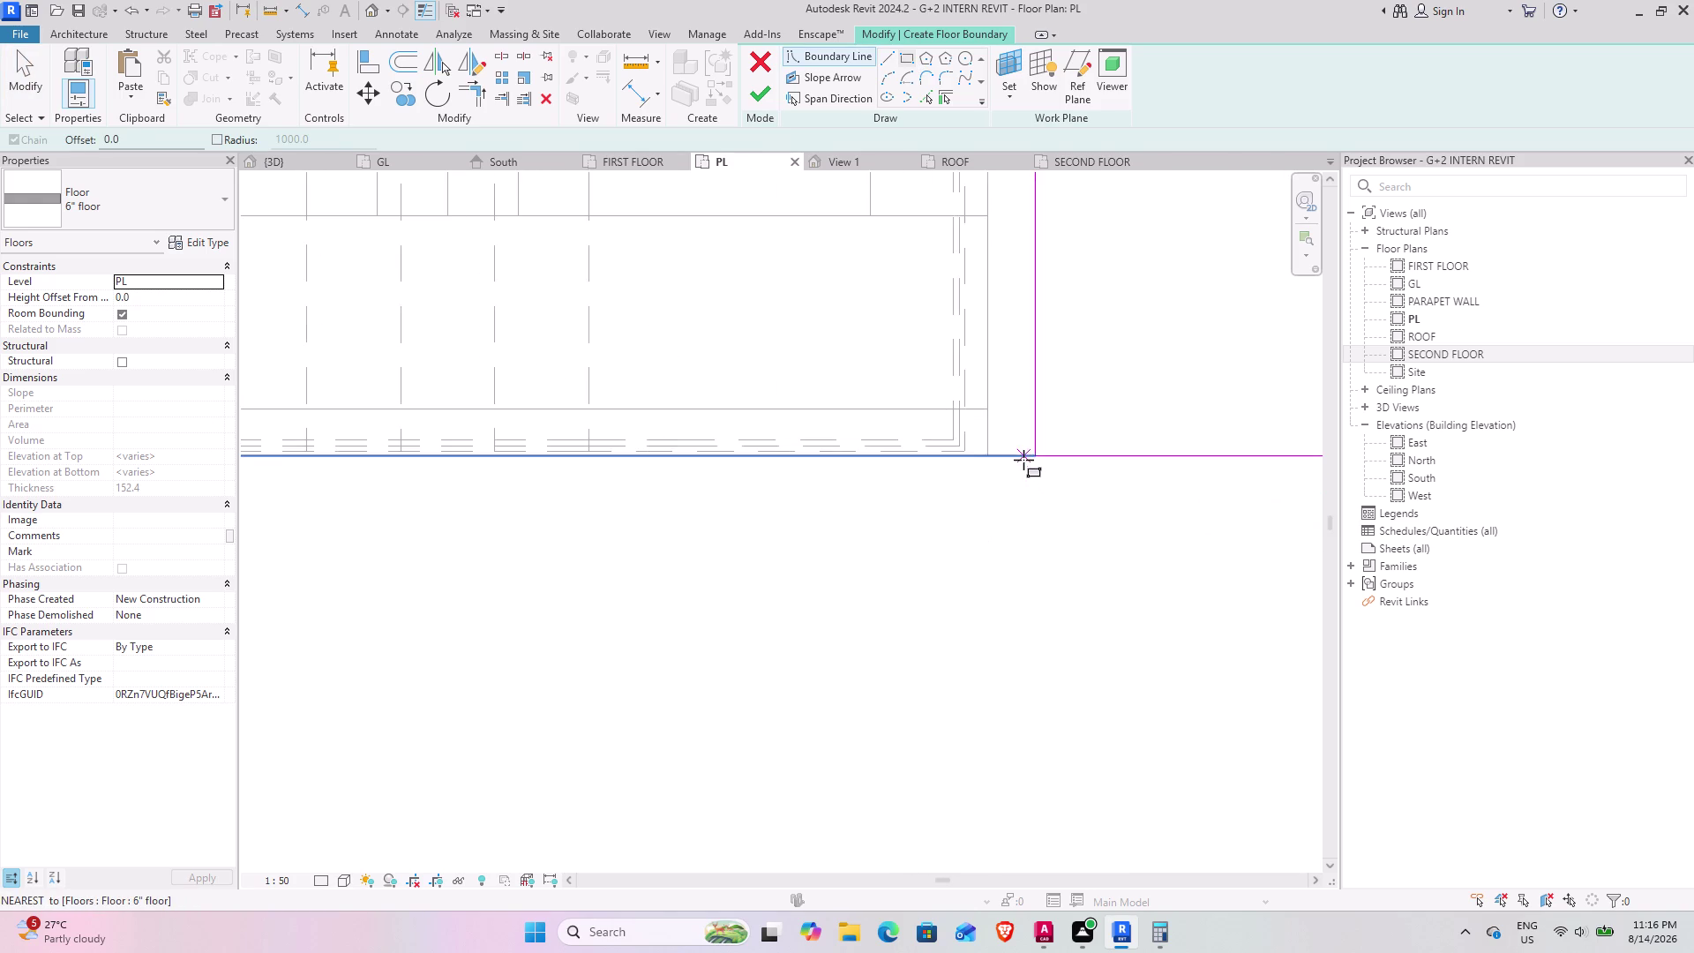
scroll(up, 3)
click(1044, 454)
scroll(down, 3)
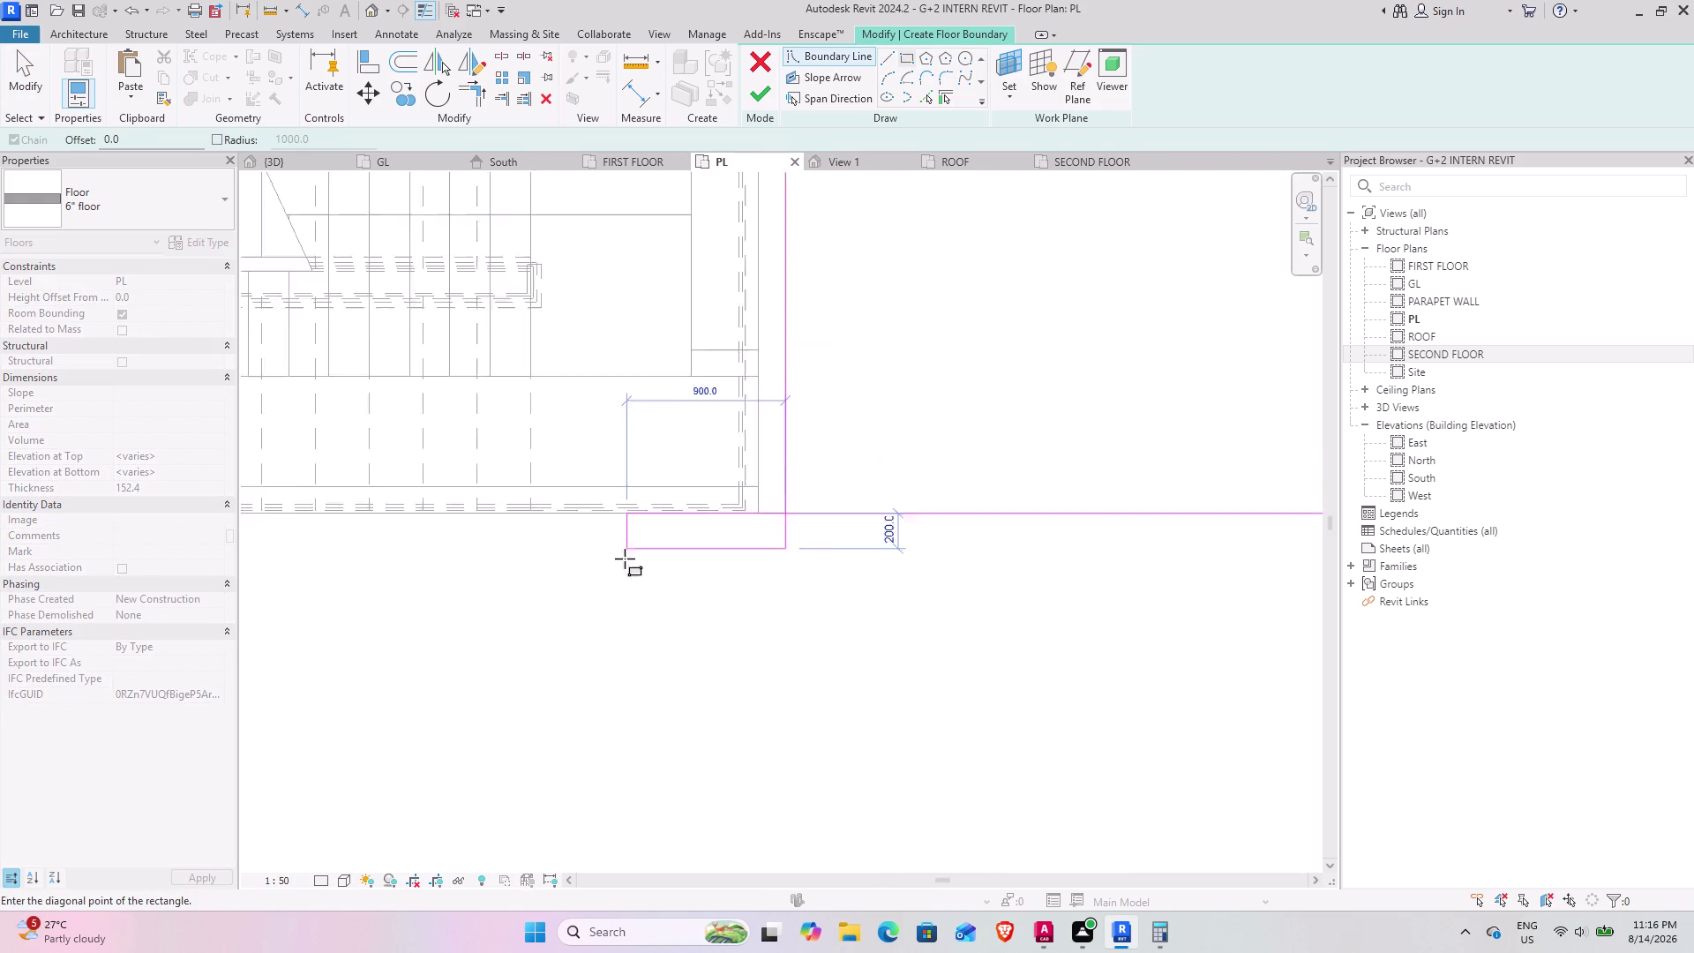
middle_drag(467, 612, 1015, 553)
scroll(down, 3)
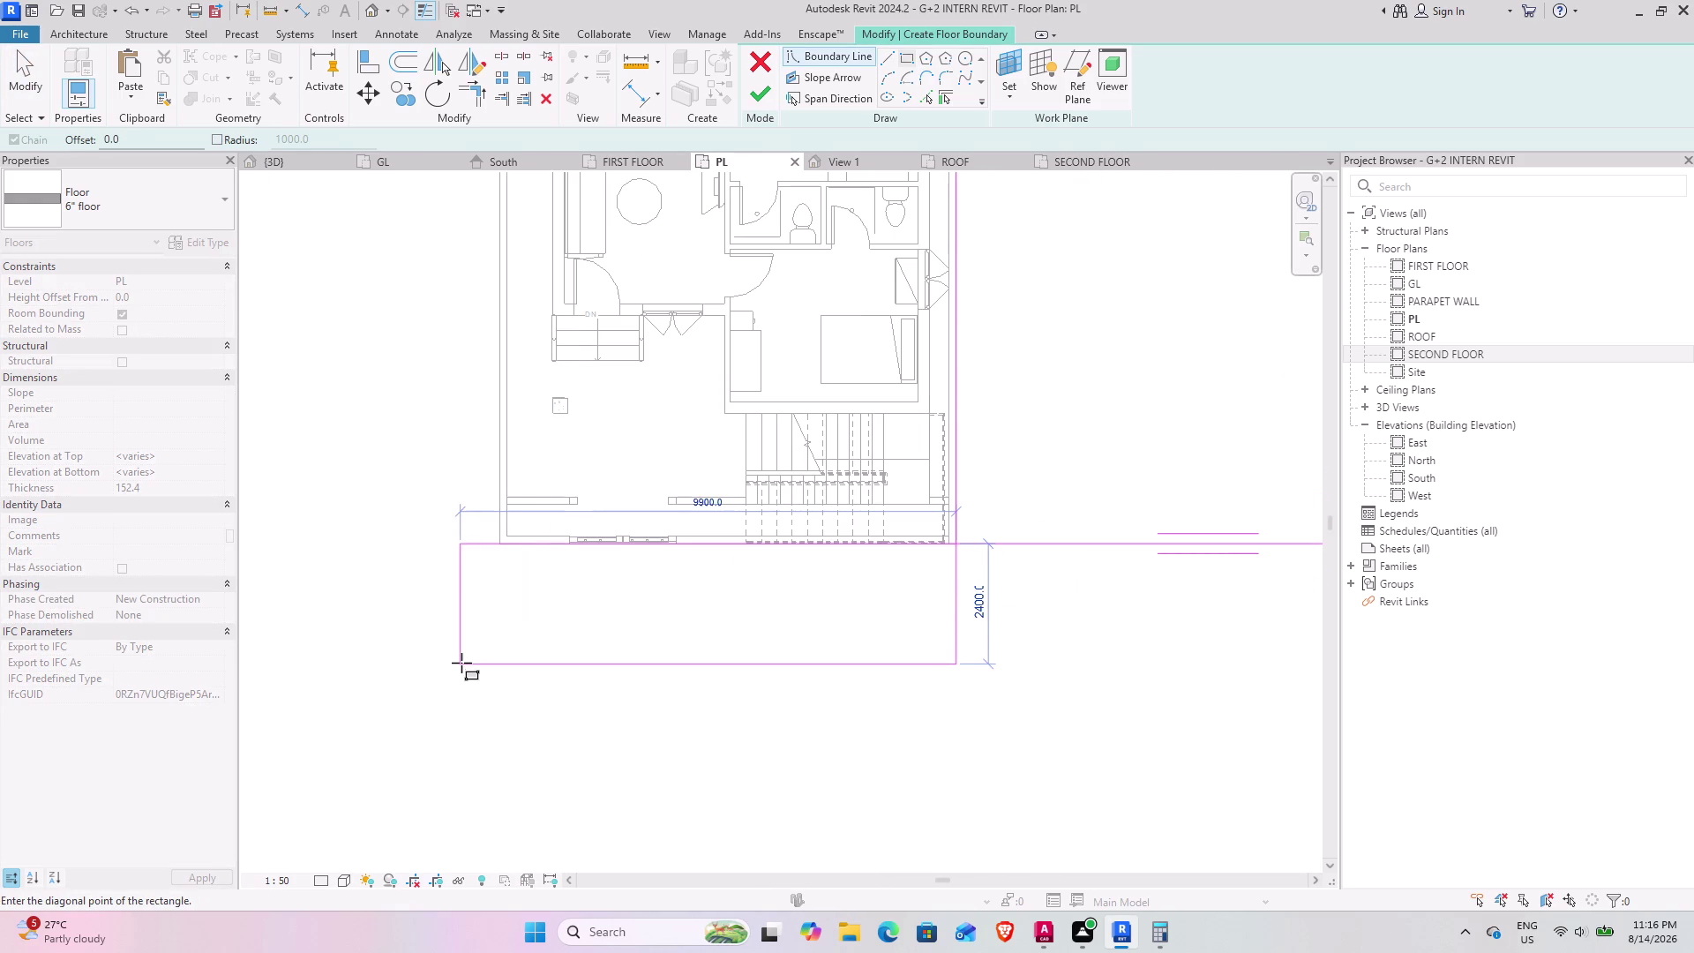
middle_drag(434, 684, 710, 595)
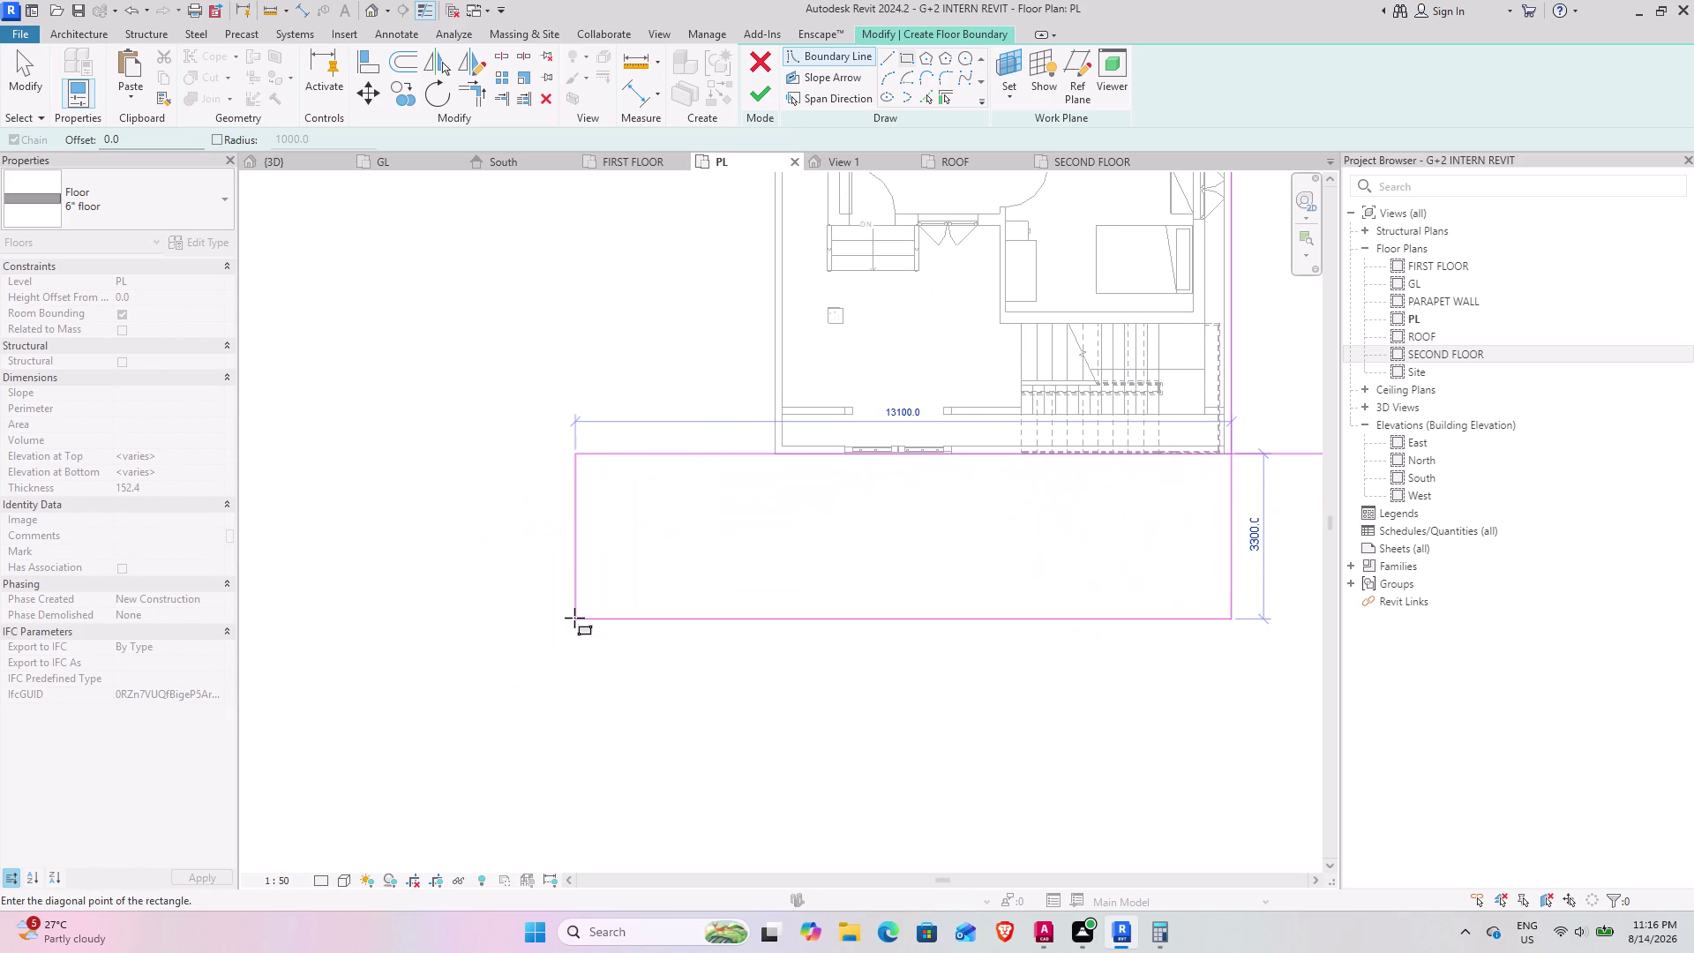
scroll(down, 3)
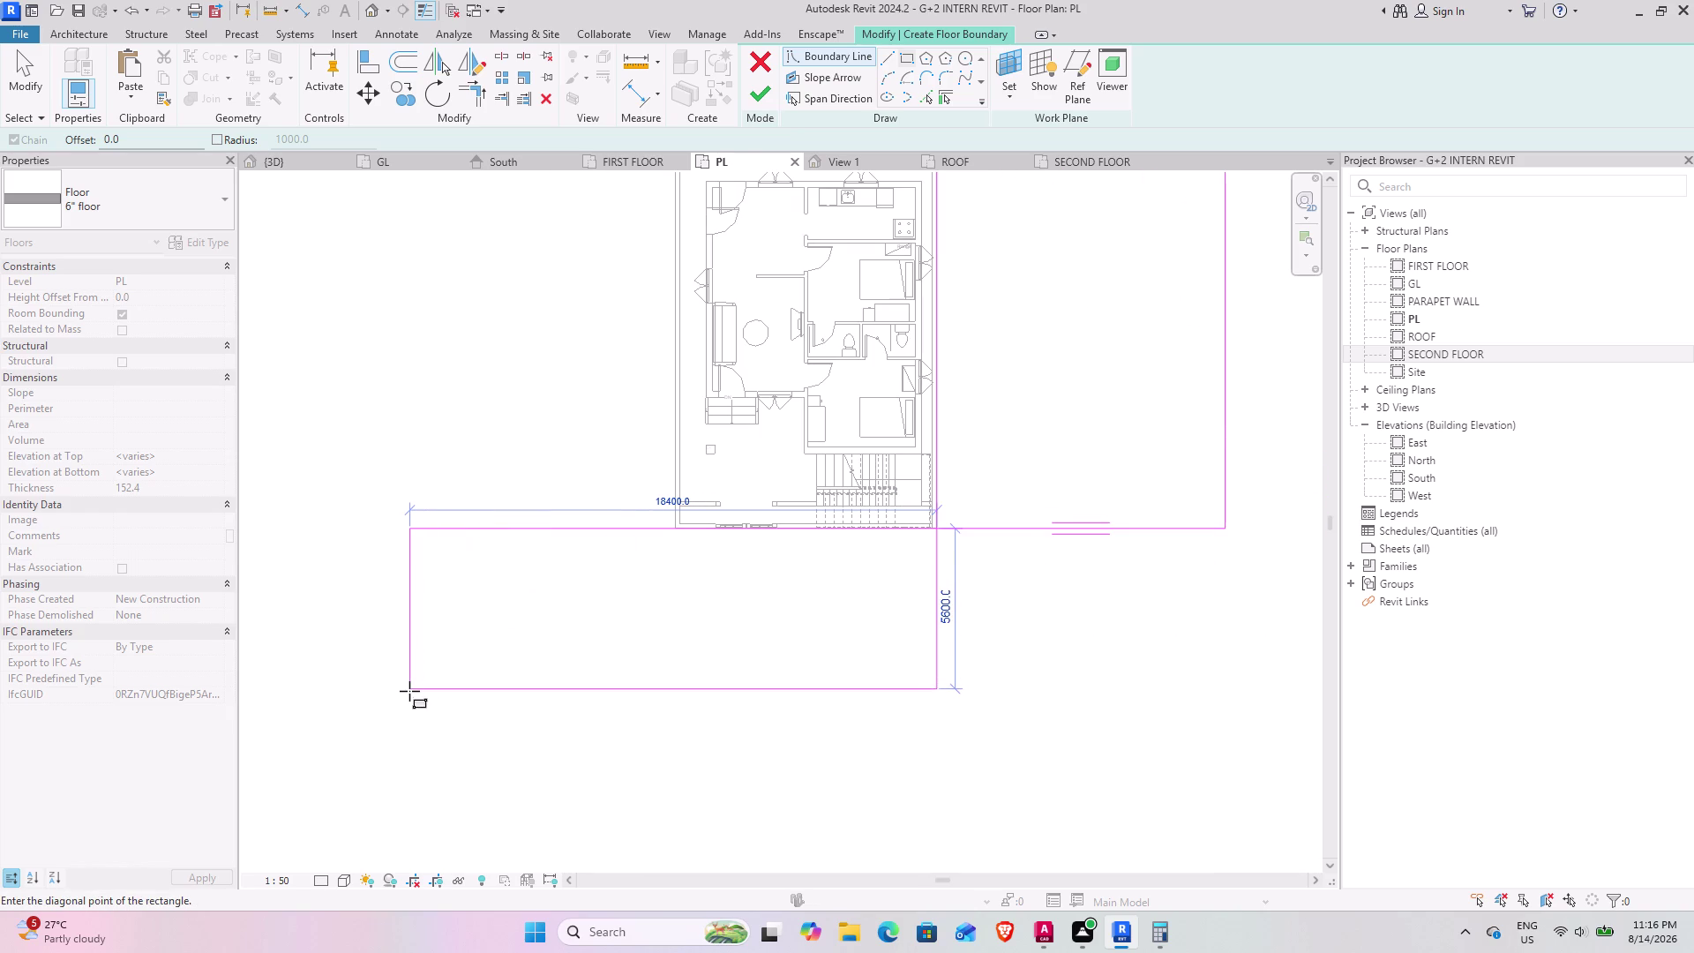
middle_drag(409, 691, 696, 704)
scroll(down, 3)
middle_drag(416, 726, 536, 703)
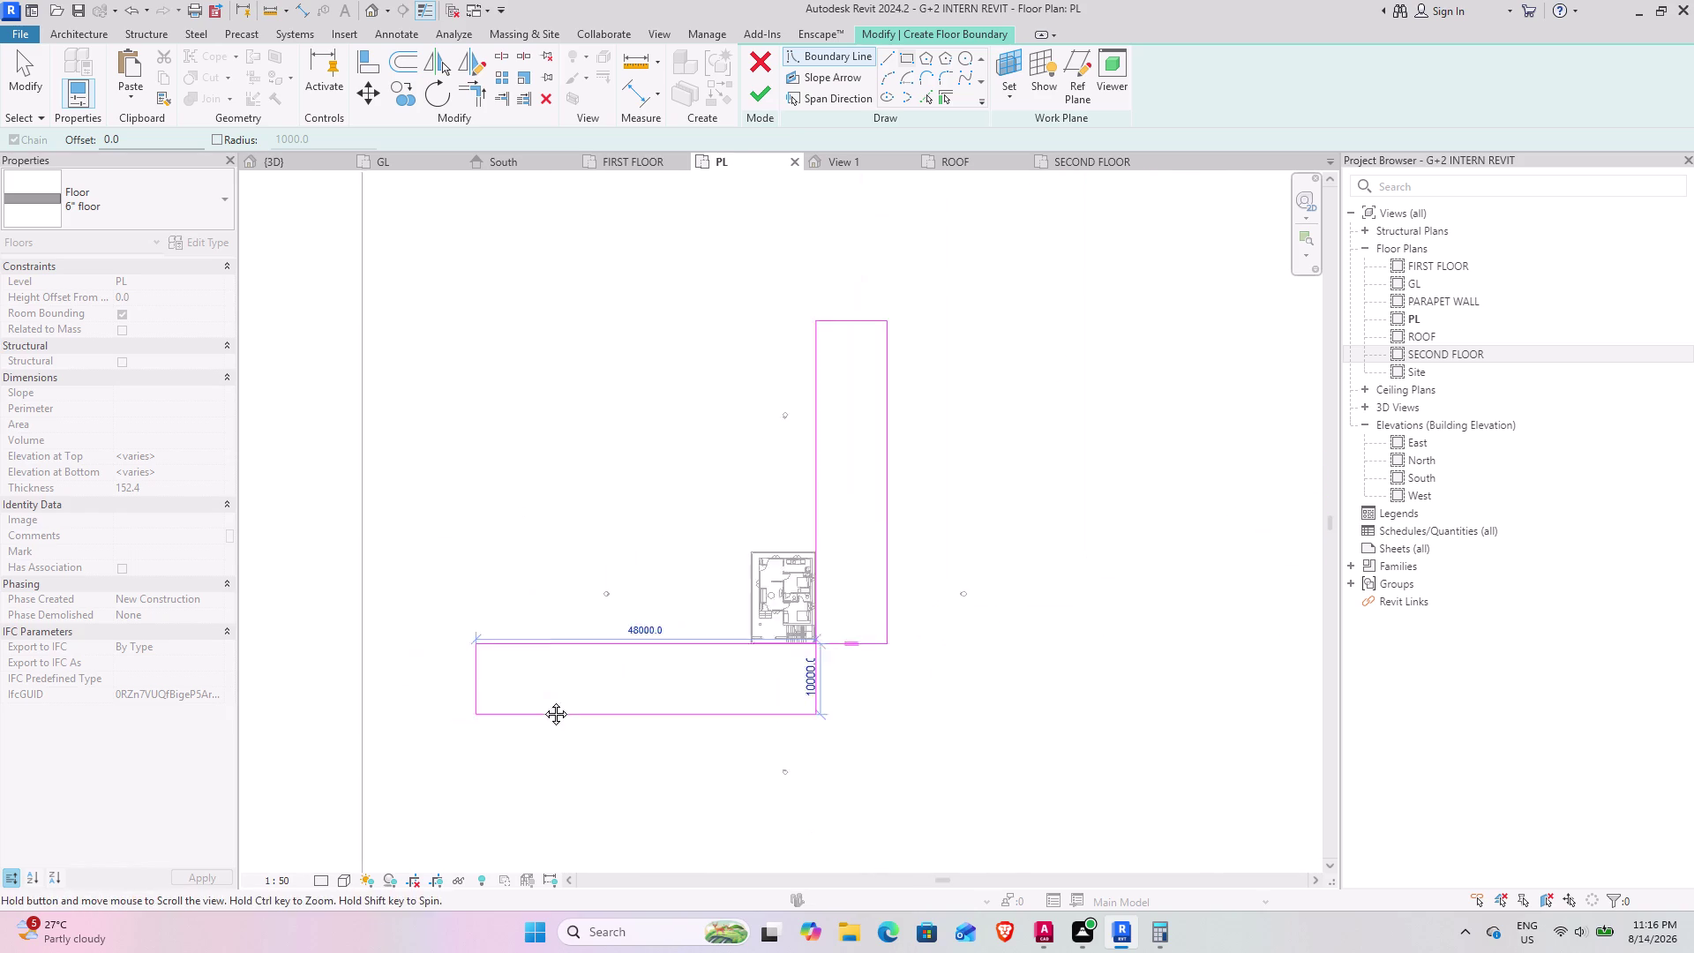
middle_drag(535, 703, 572, 691)
click(629, 664)
Set the new rectangle's width dimension to 25' and exit the rectangle tool.
scroll(up, 3)
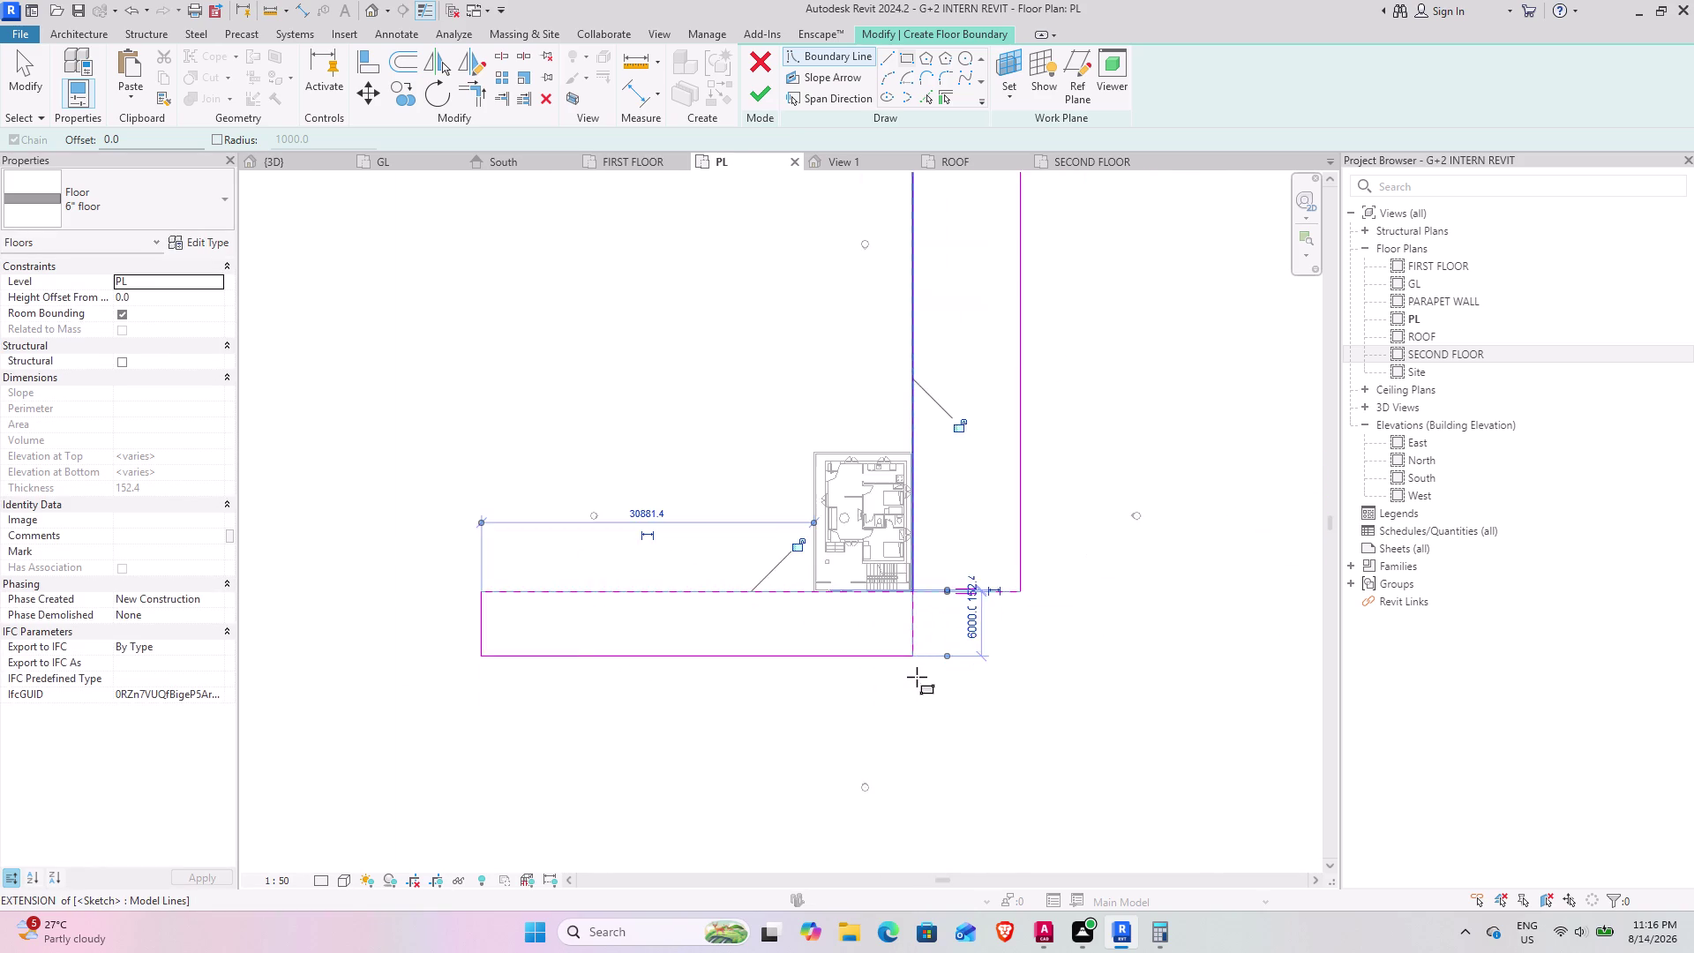
scroll(up, 3)
click(993, 614)
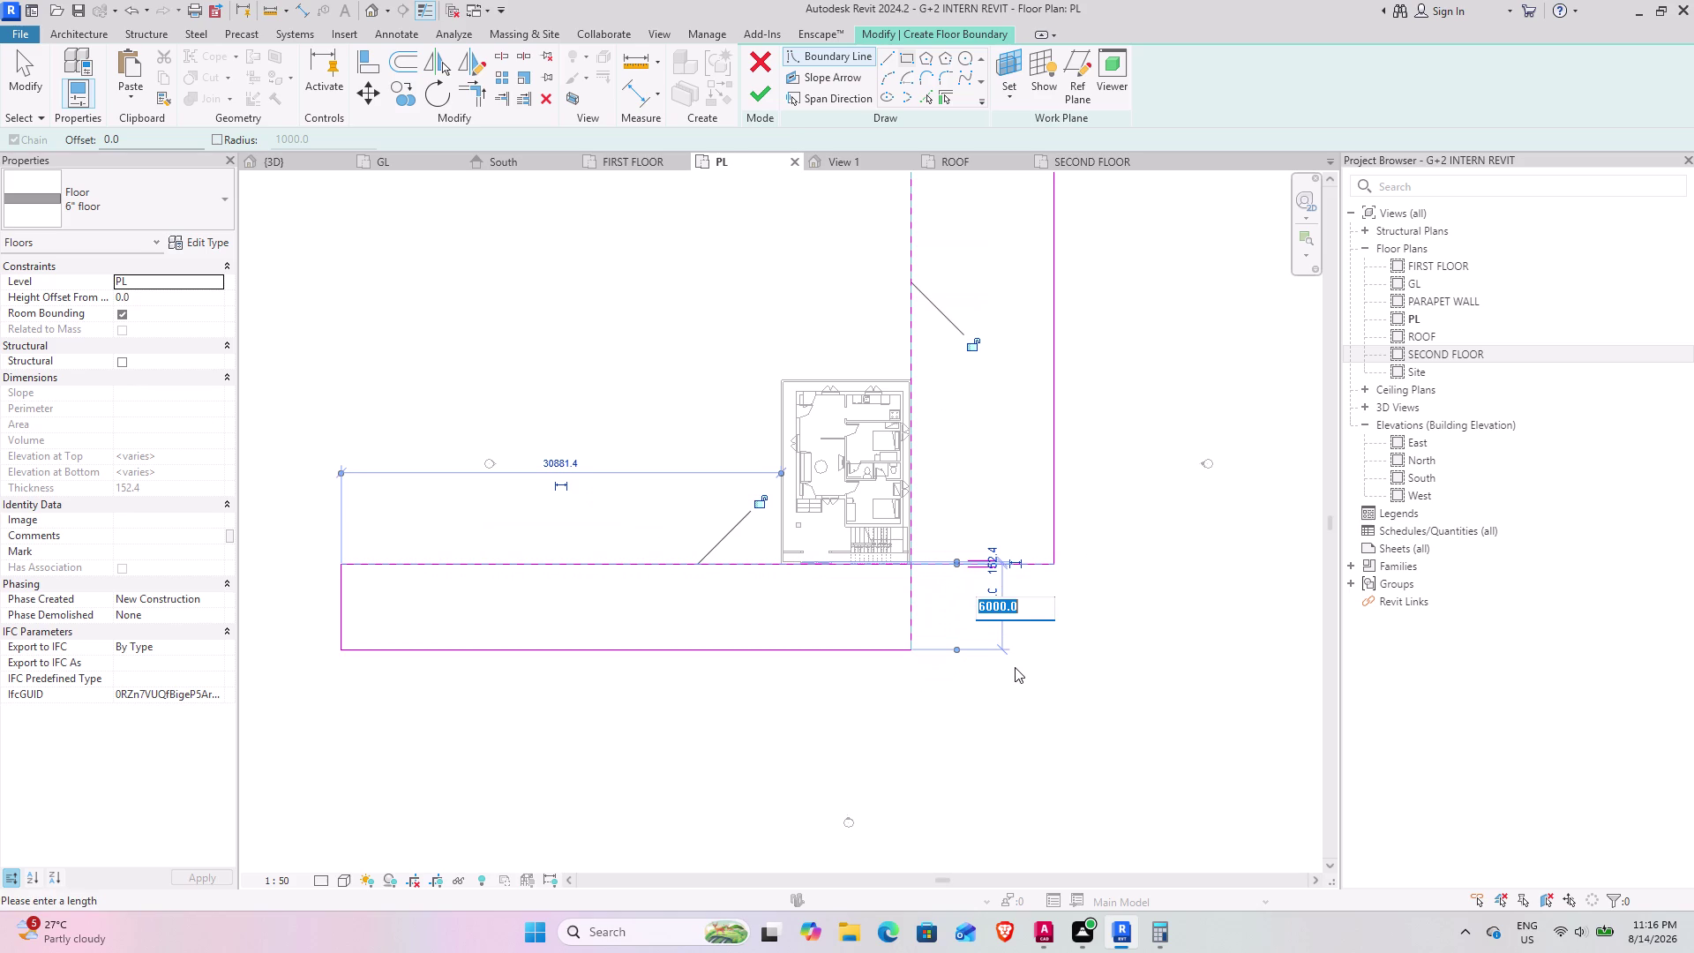
text(25)
key(apostrophe)
key(Return)
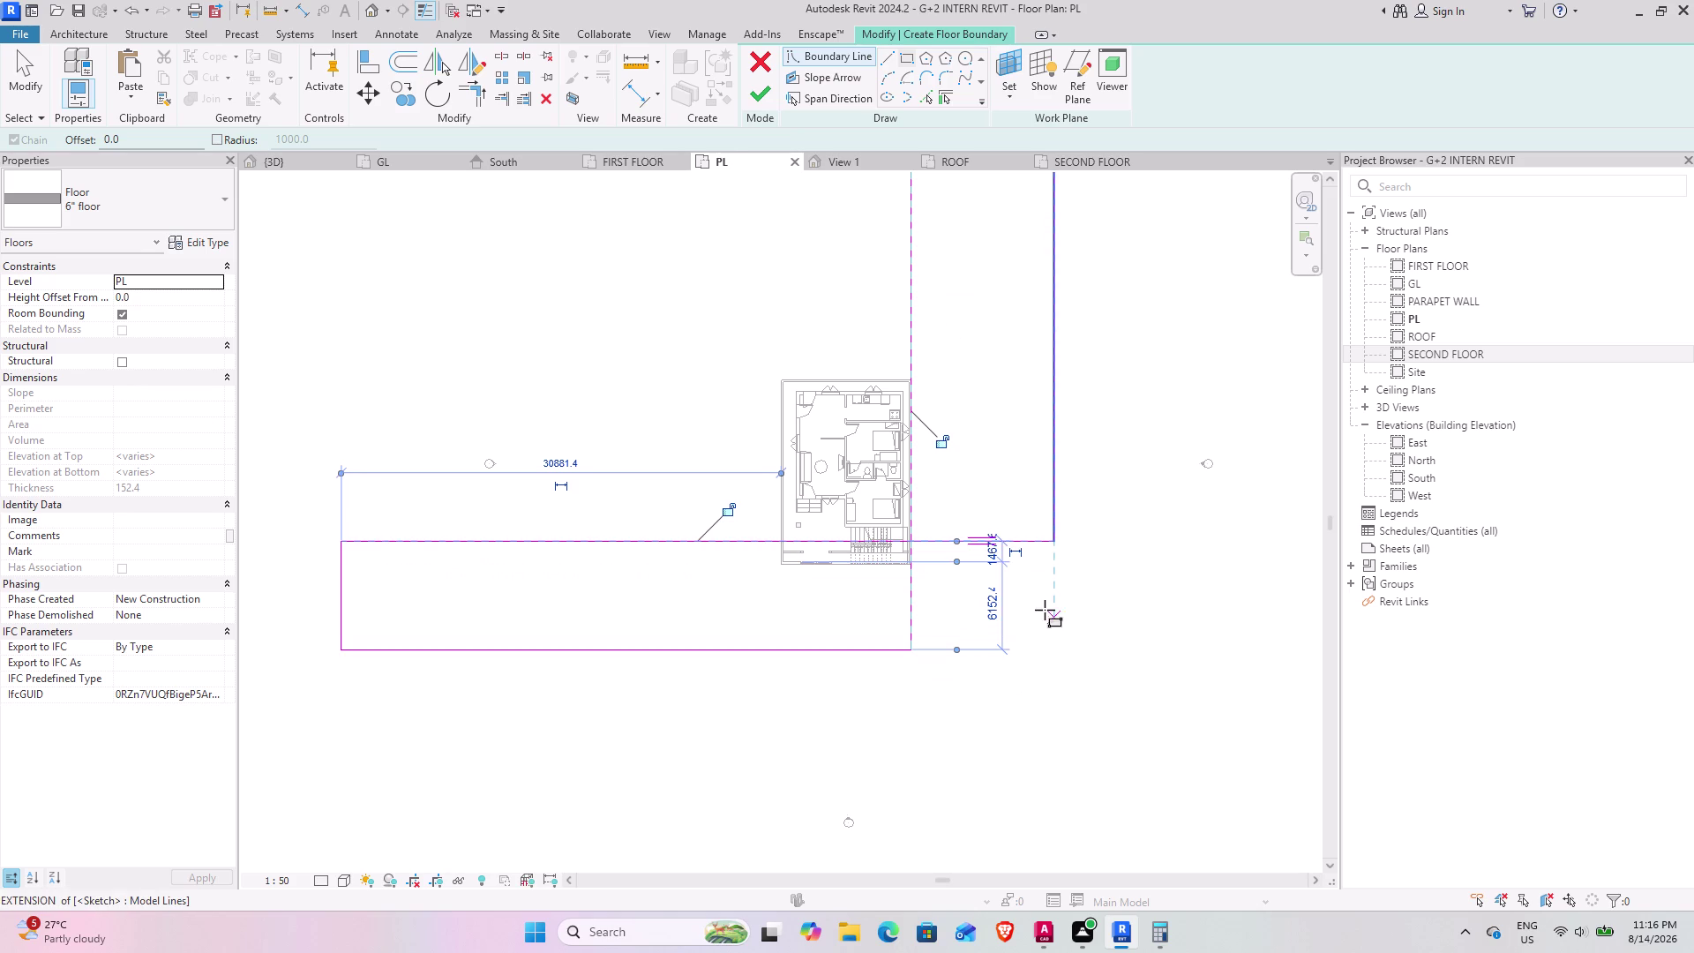
key(Escape)
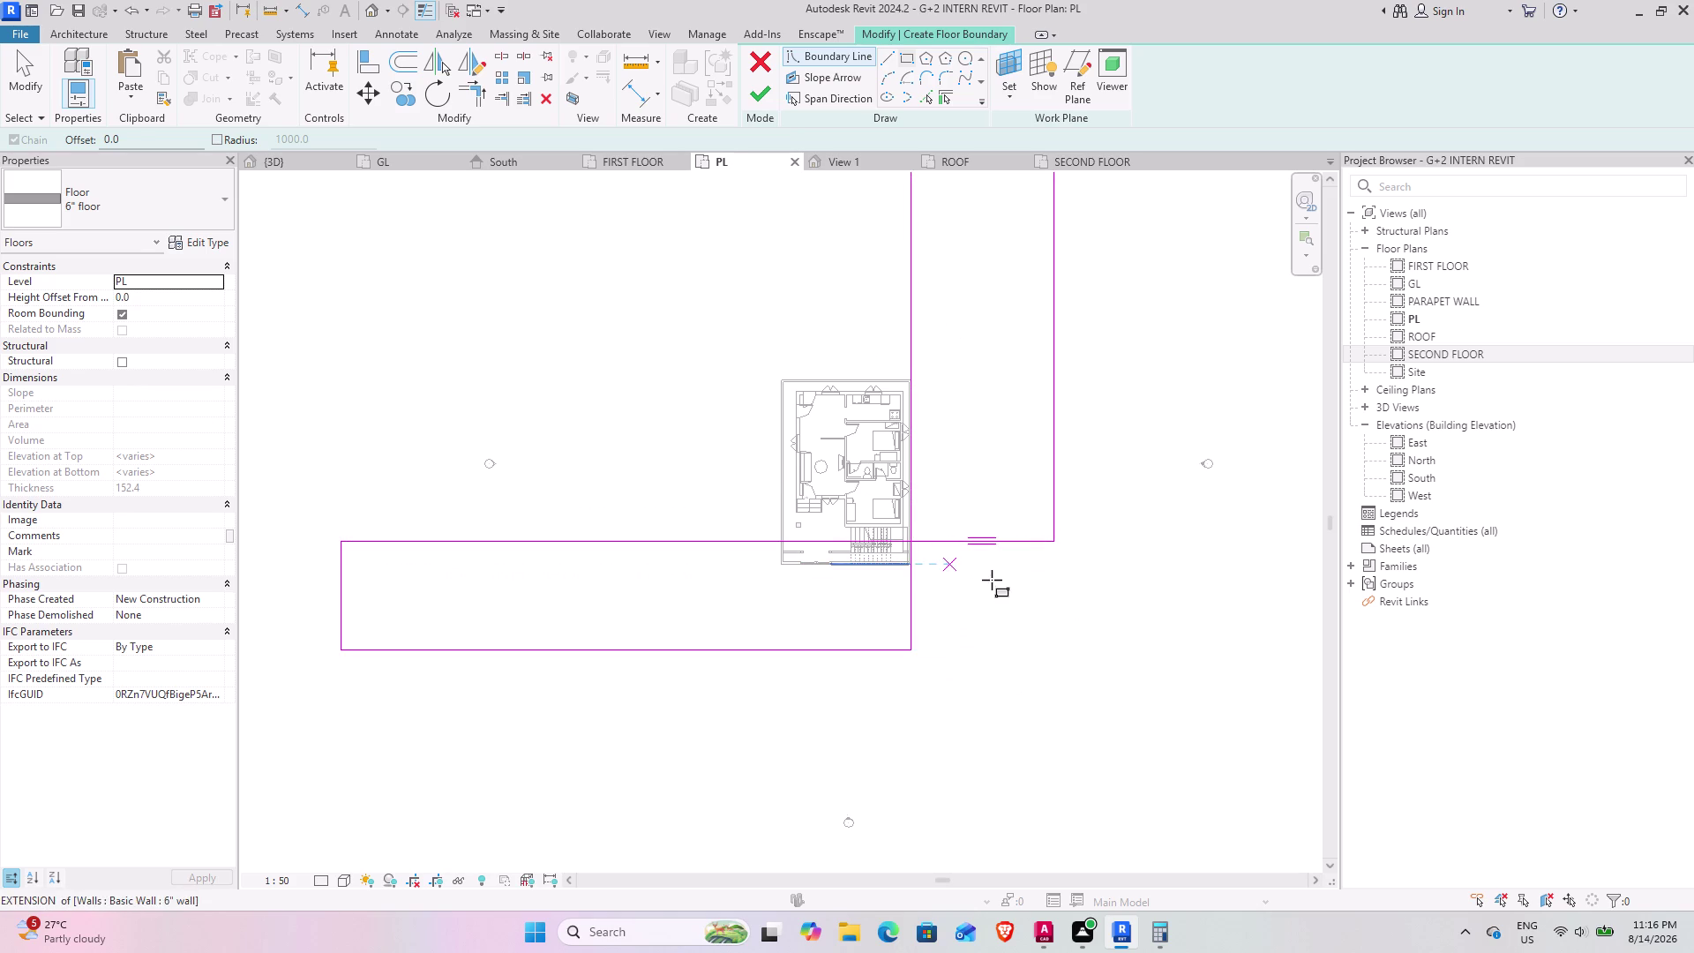
key(Escape)
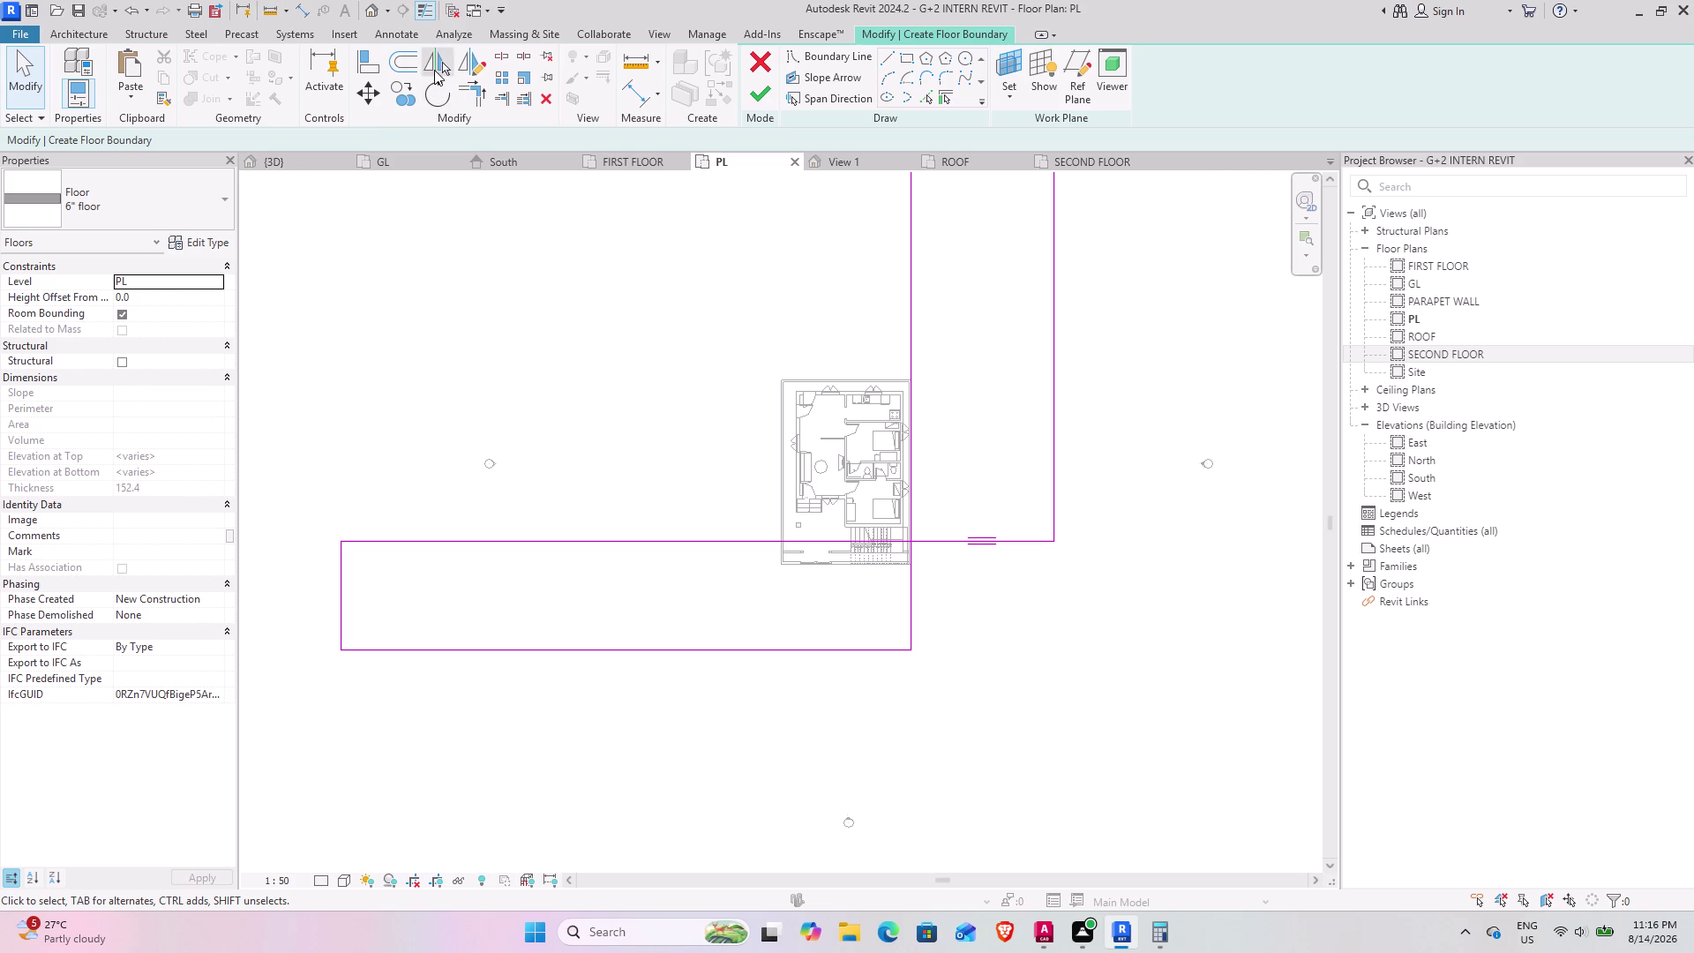
click(374, 71)
click(1060, 497)
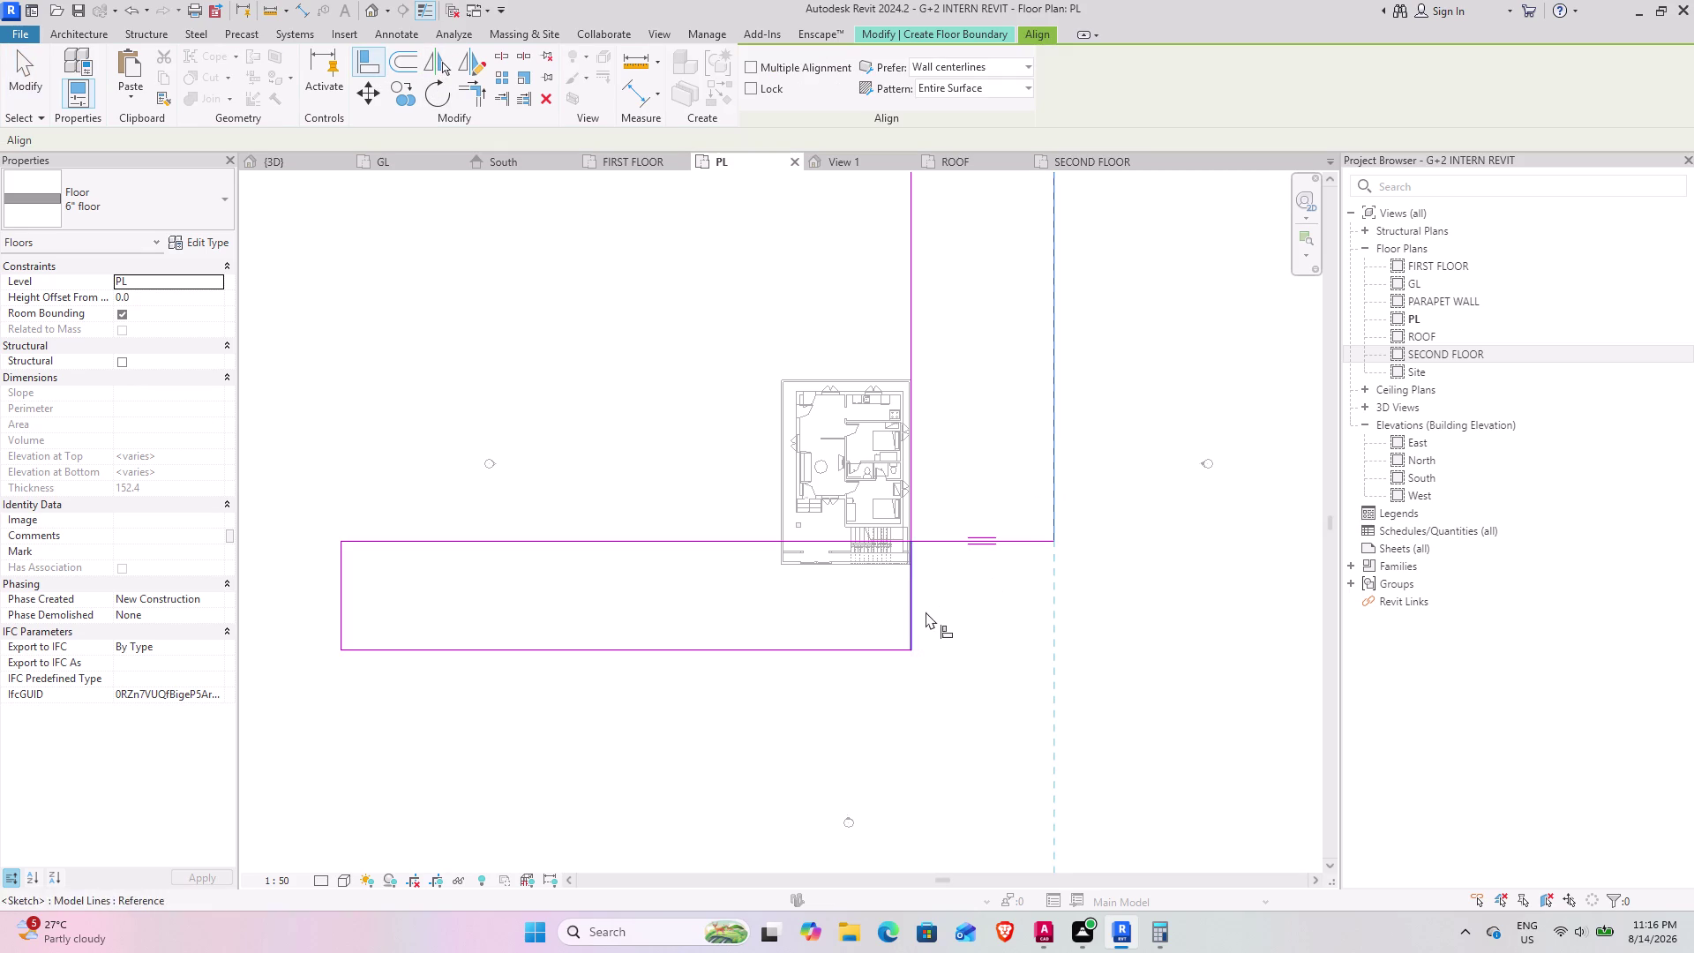
click(914, 608)
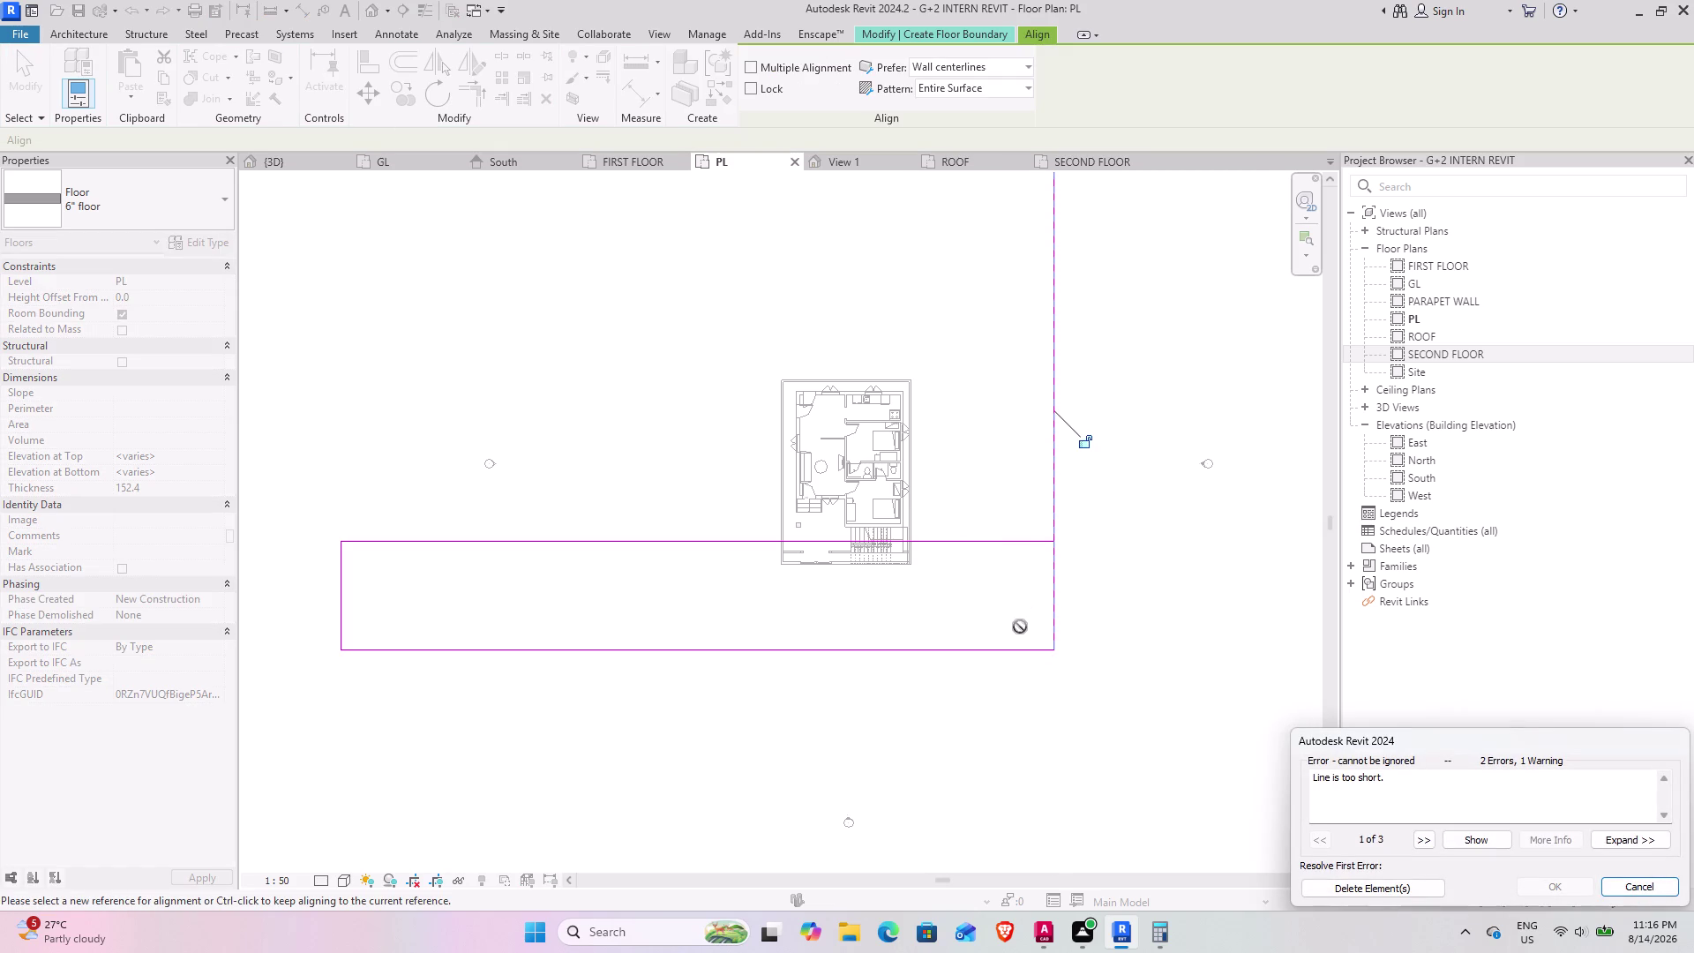
click(1364, 888)
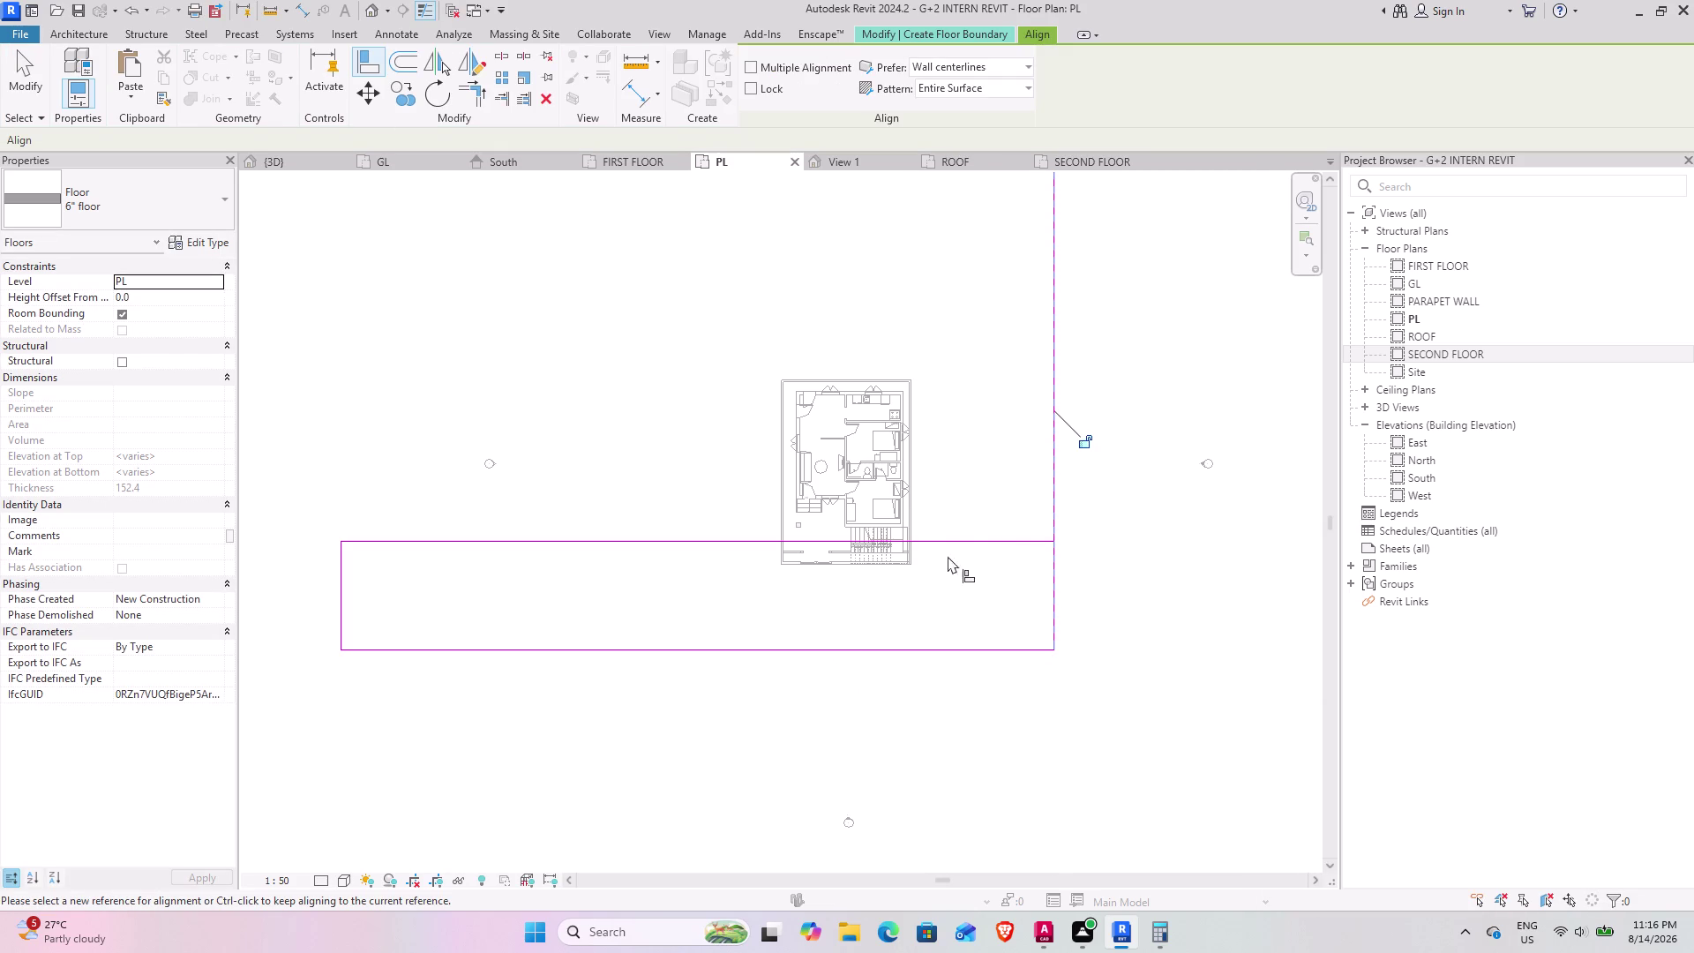
scroll(down, 3)
middle_drag(1001, 482, 857, 598)
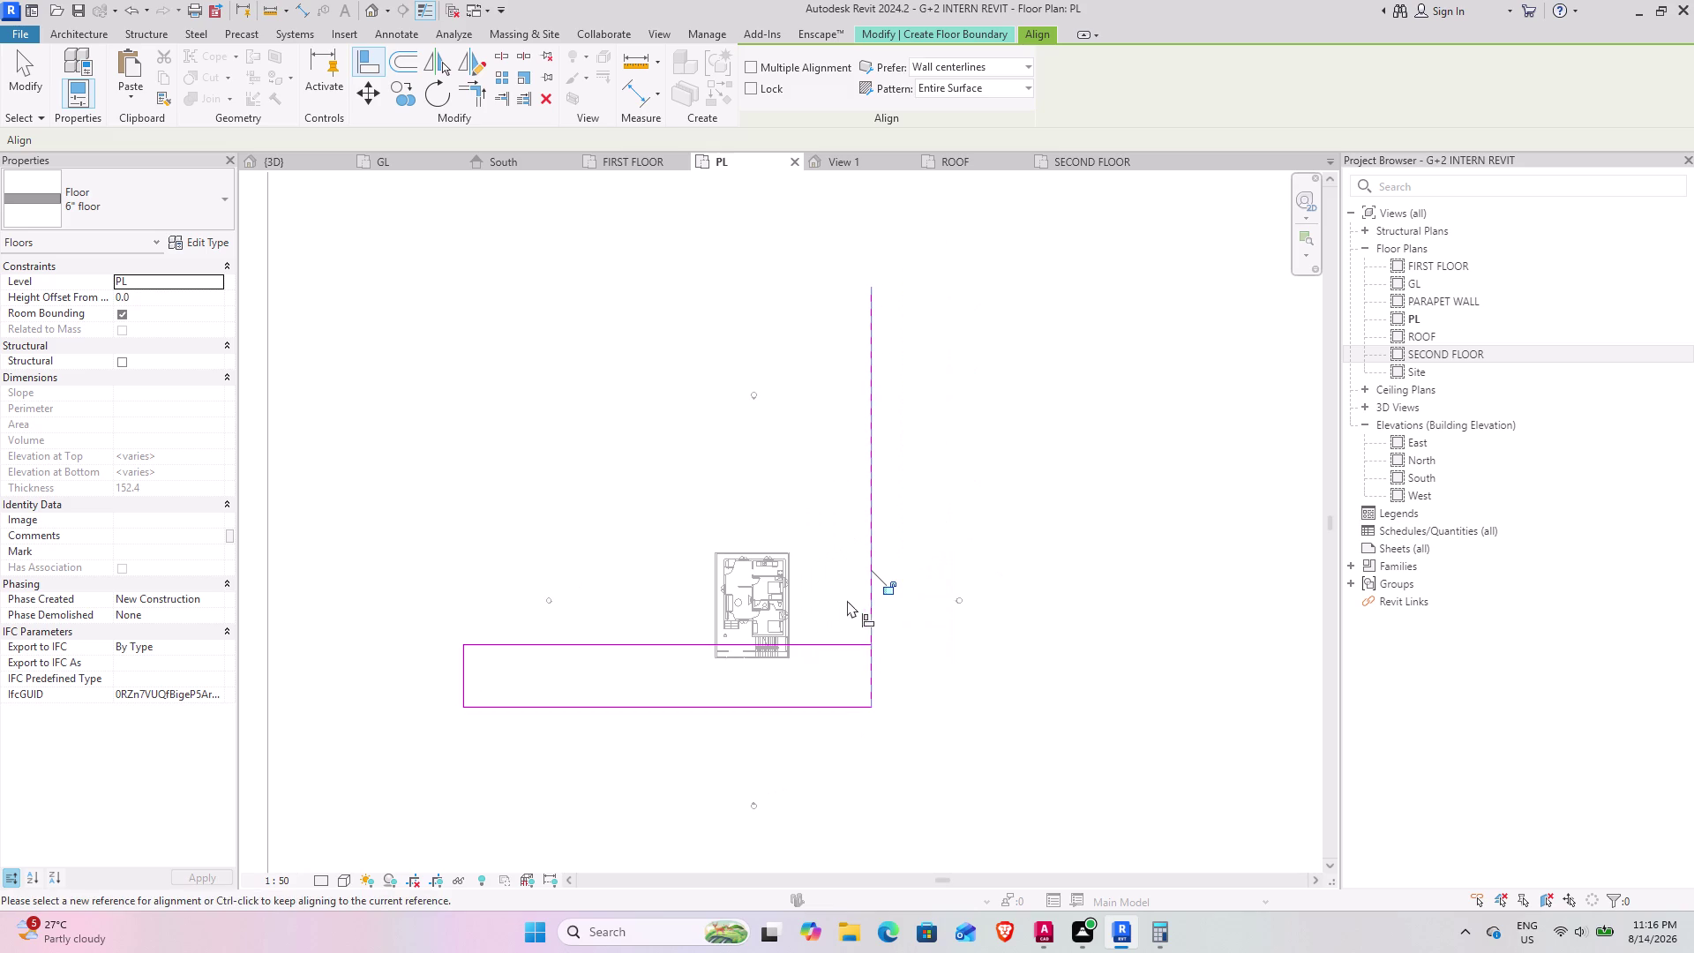
key(ctrl+z)
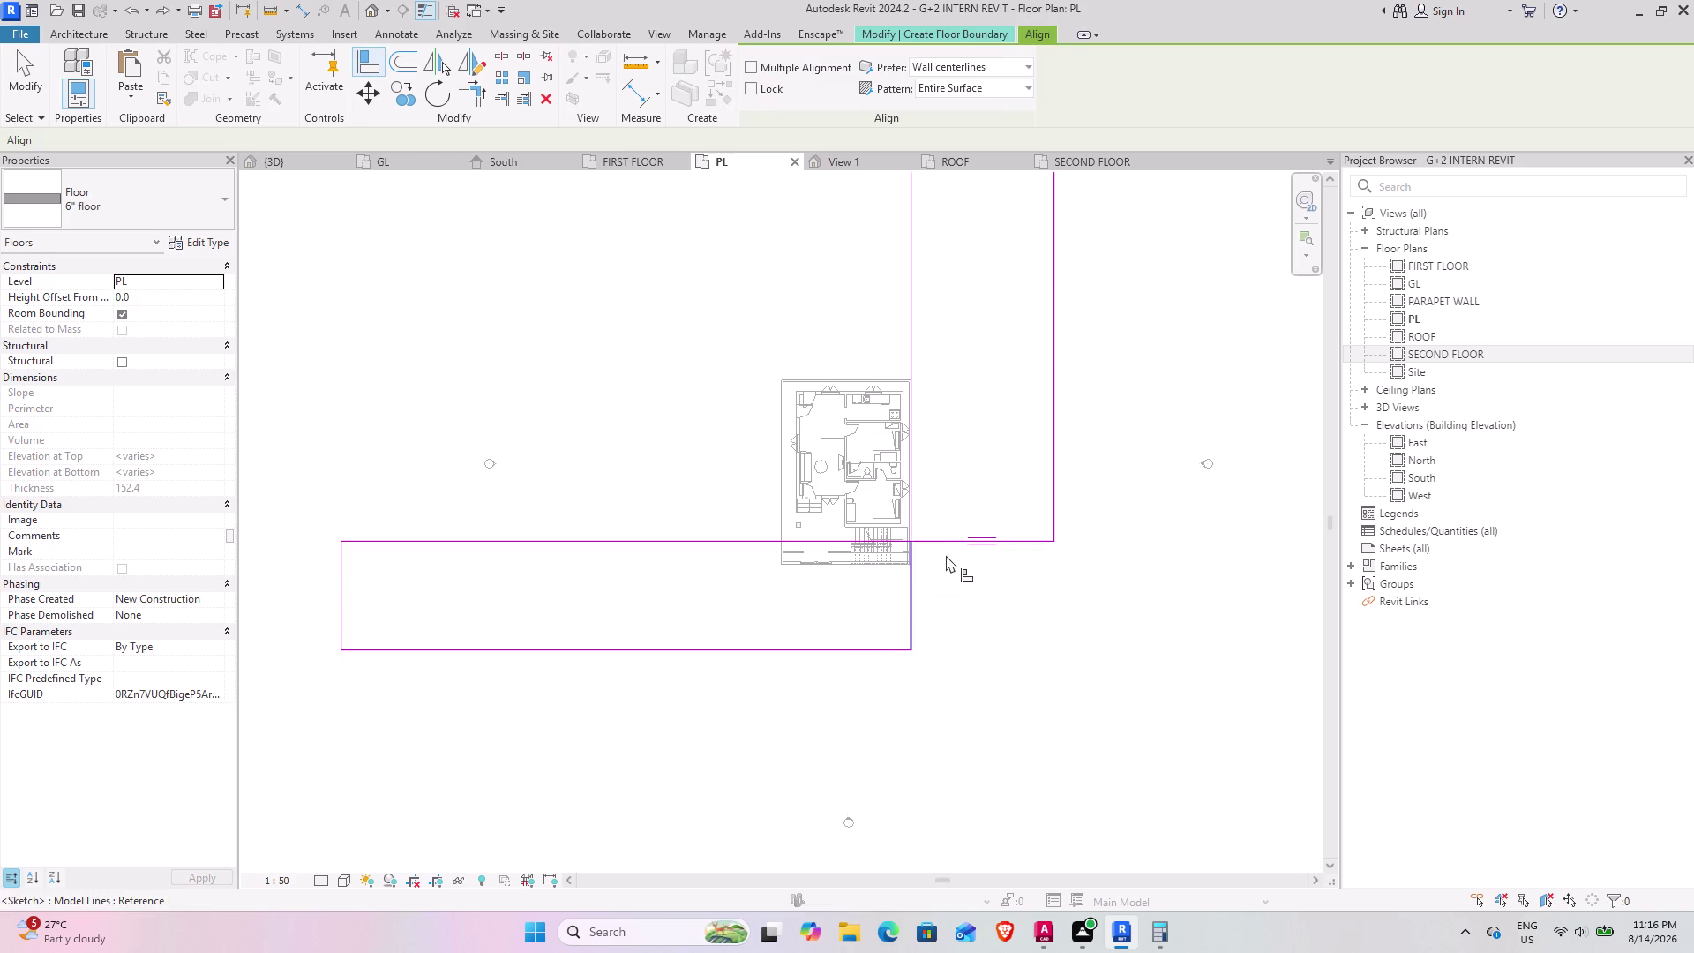
key(Escape)
scroll(up, 3)
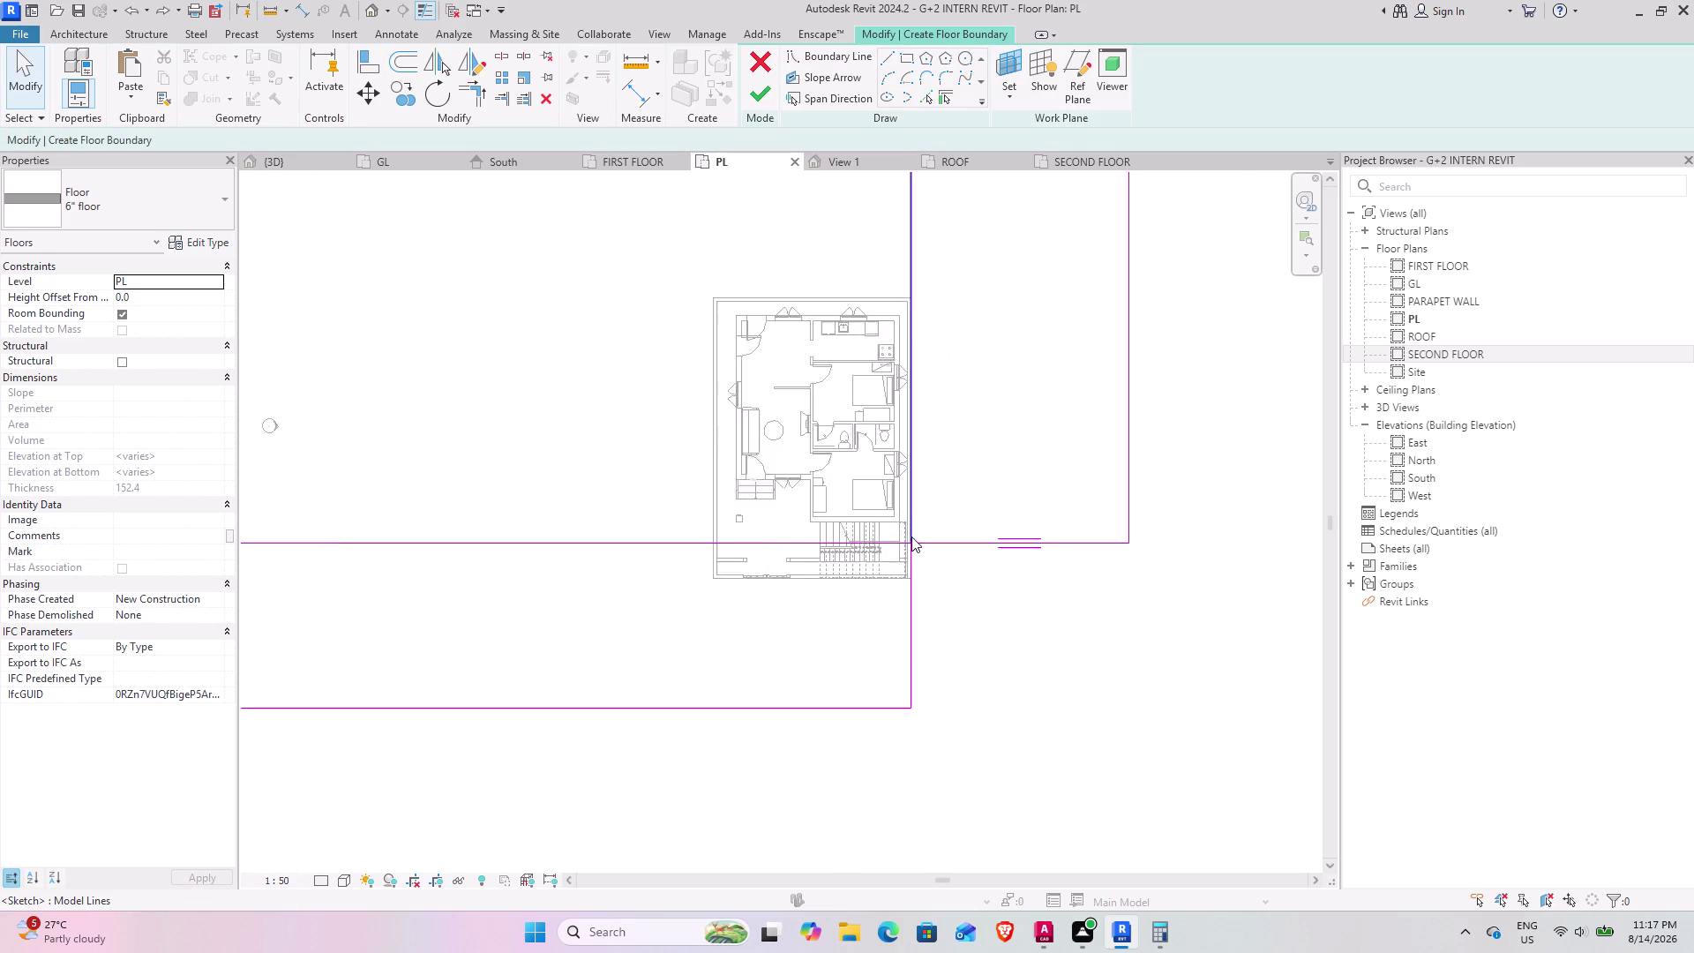
scroll(up, 3)
click(914, 608)
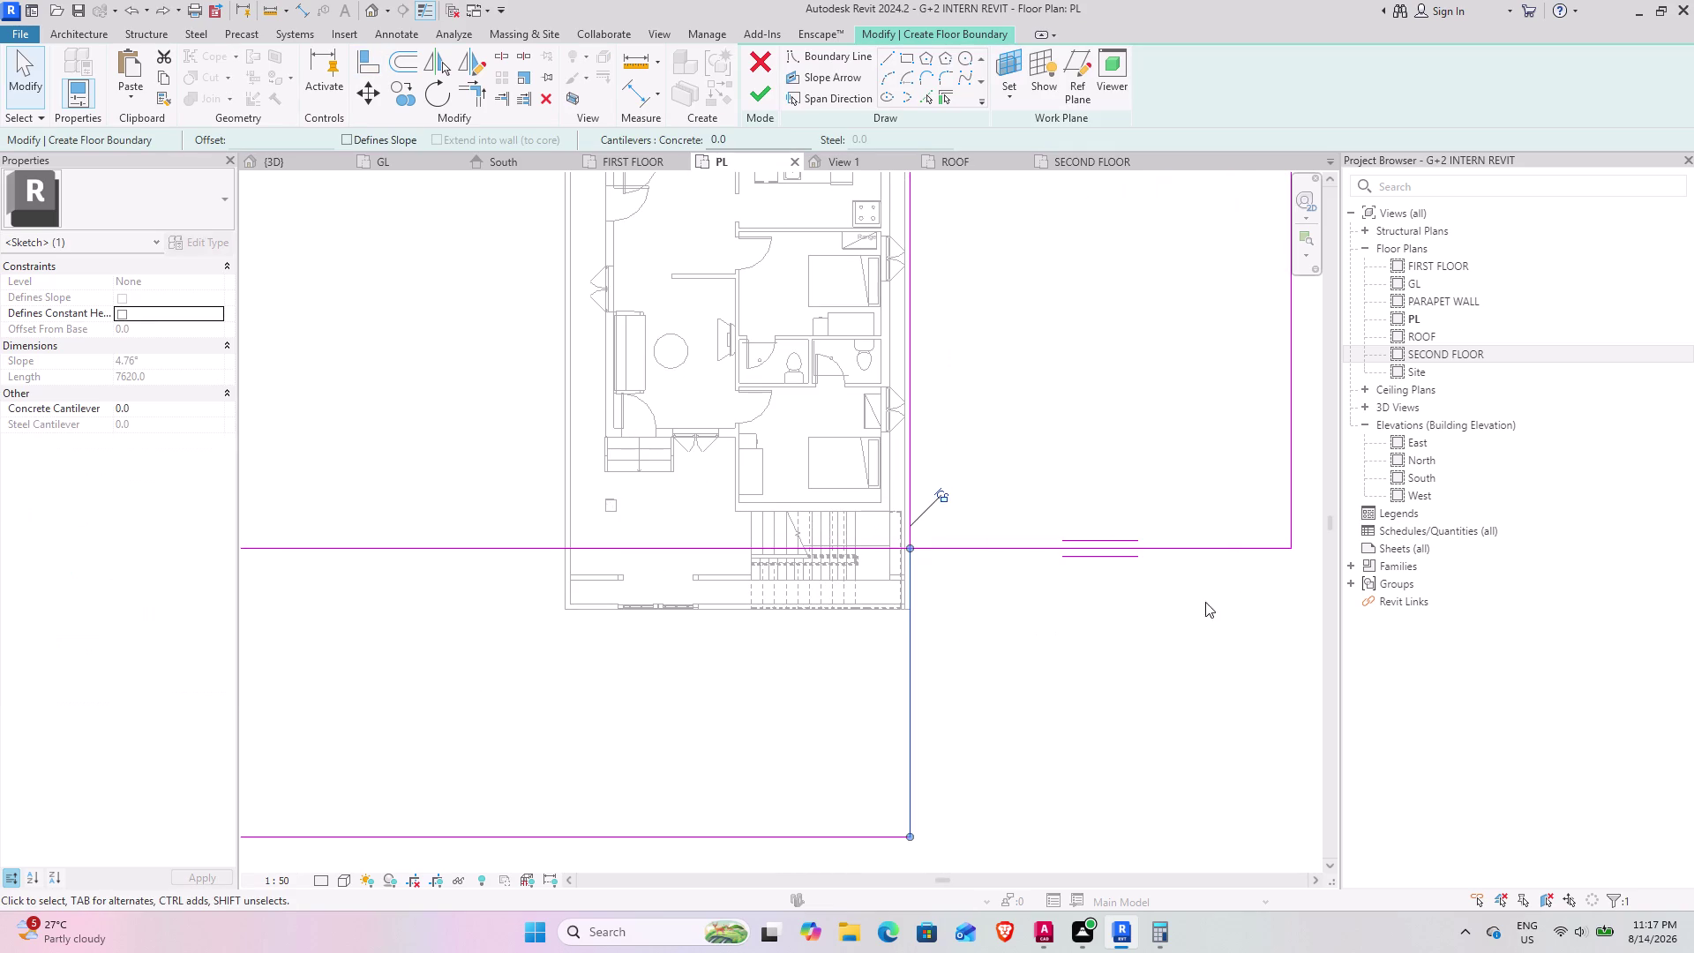
key(Escape)
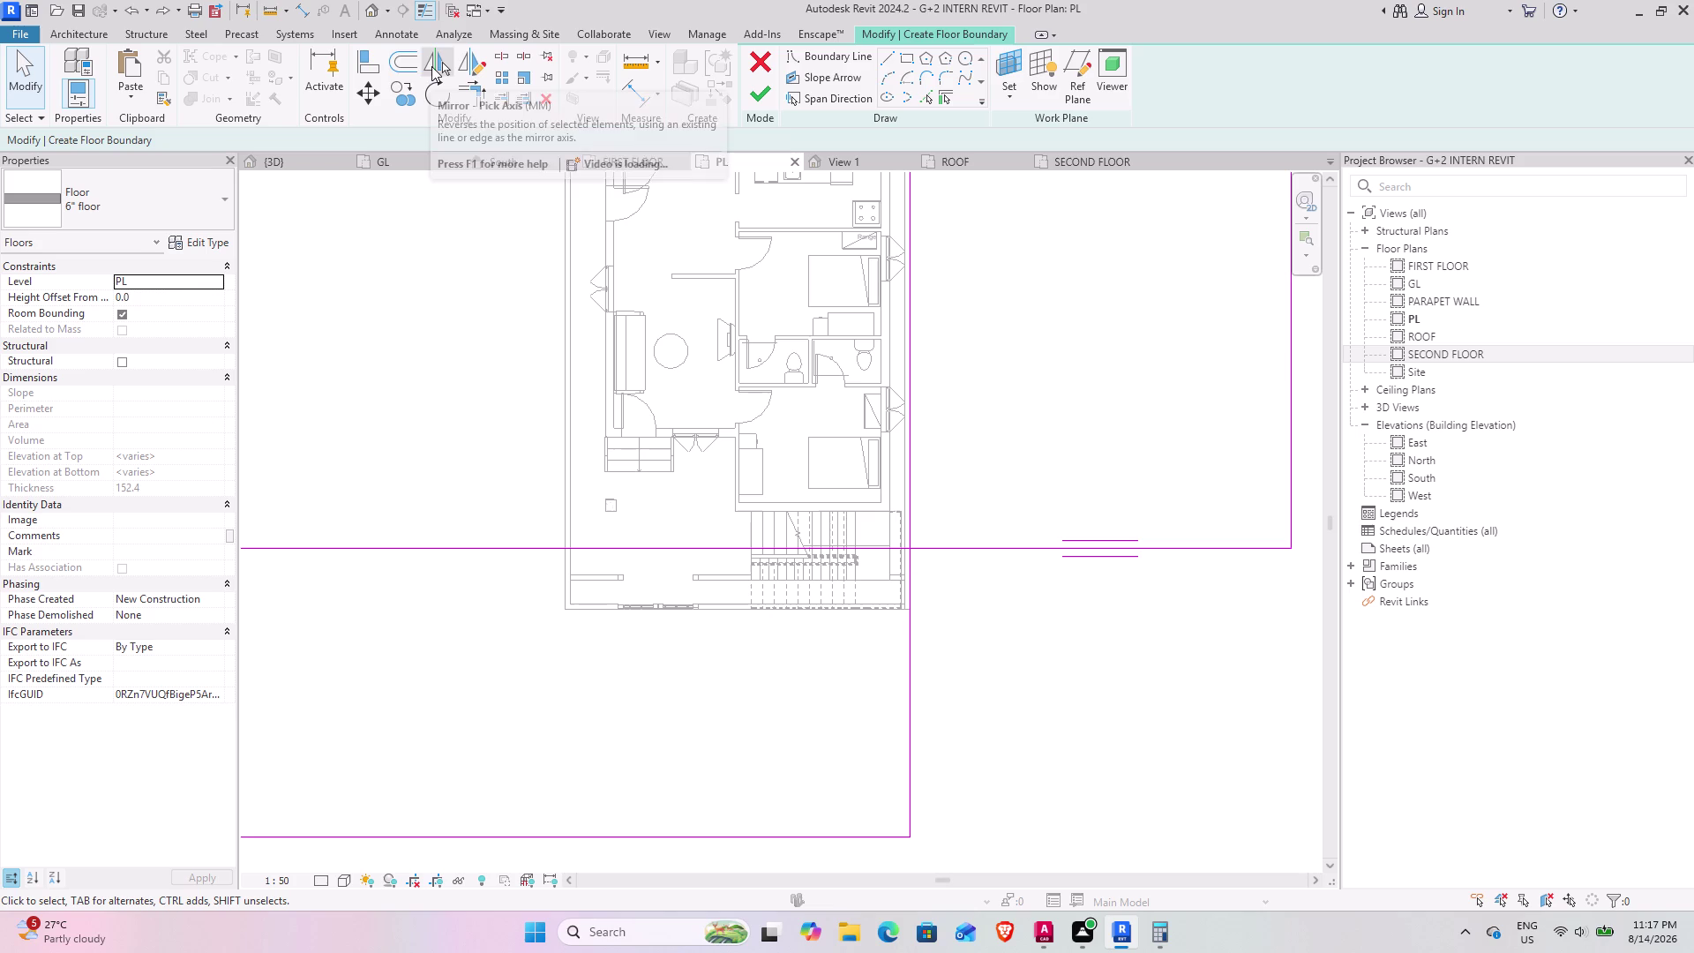
click(371, 57)
click(1284, 417)
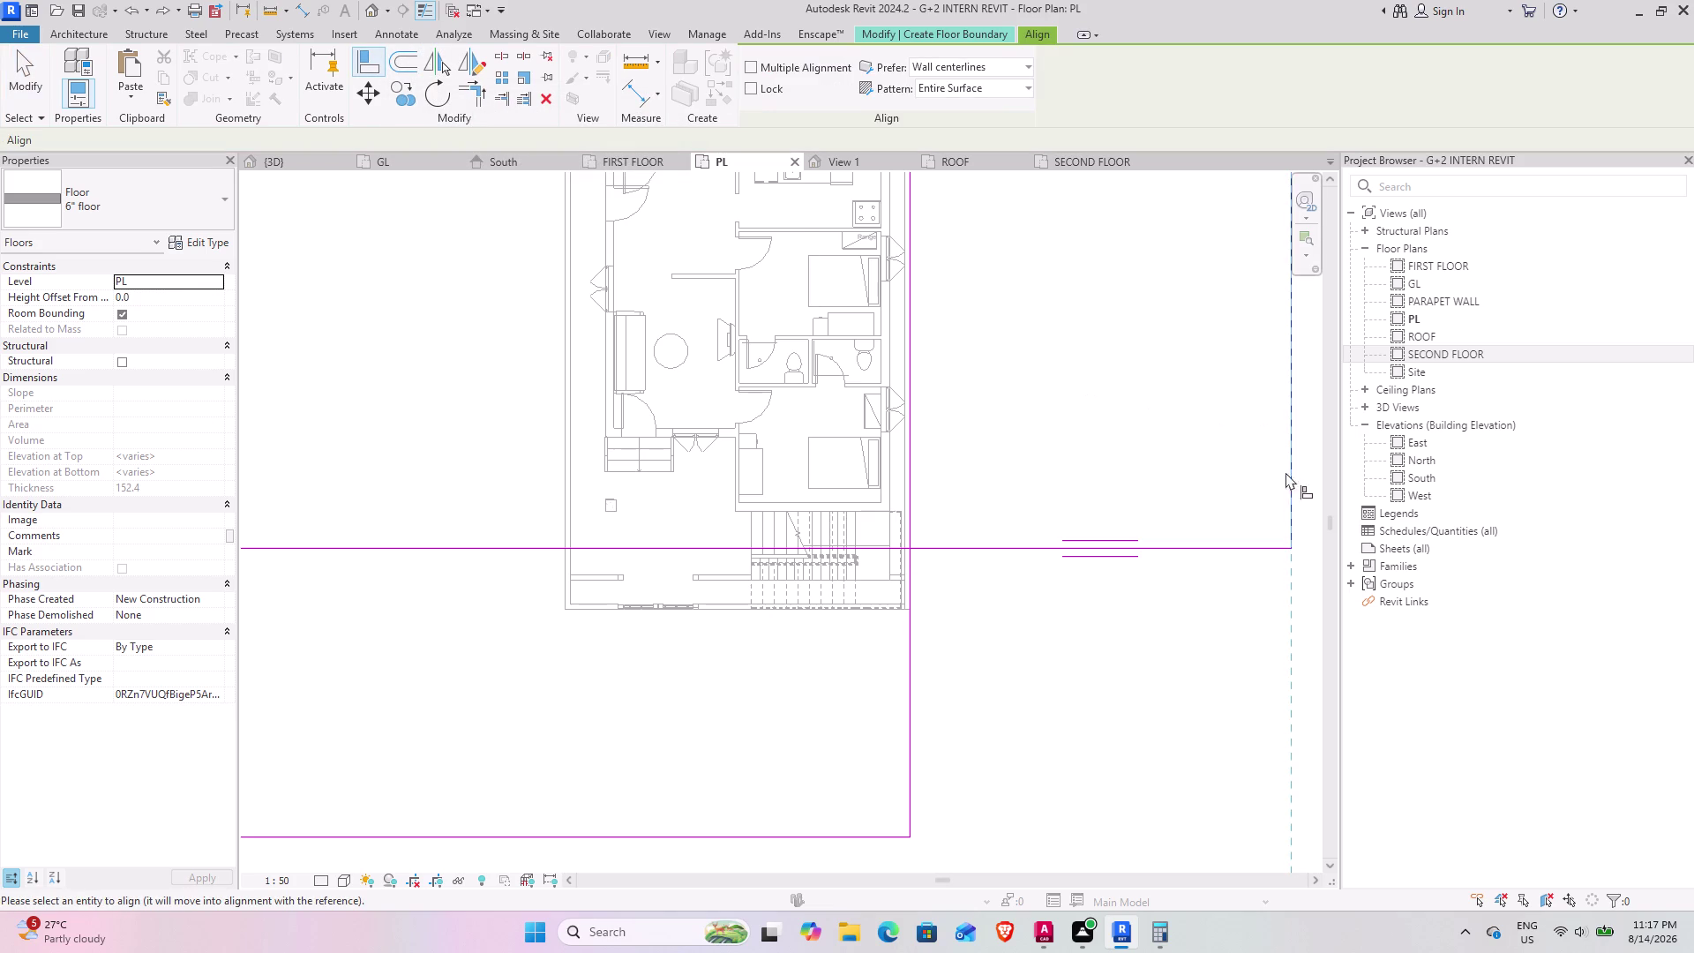
click(913, 697)
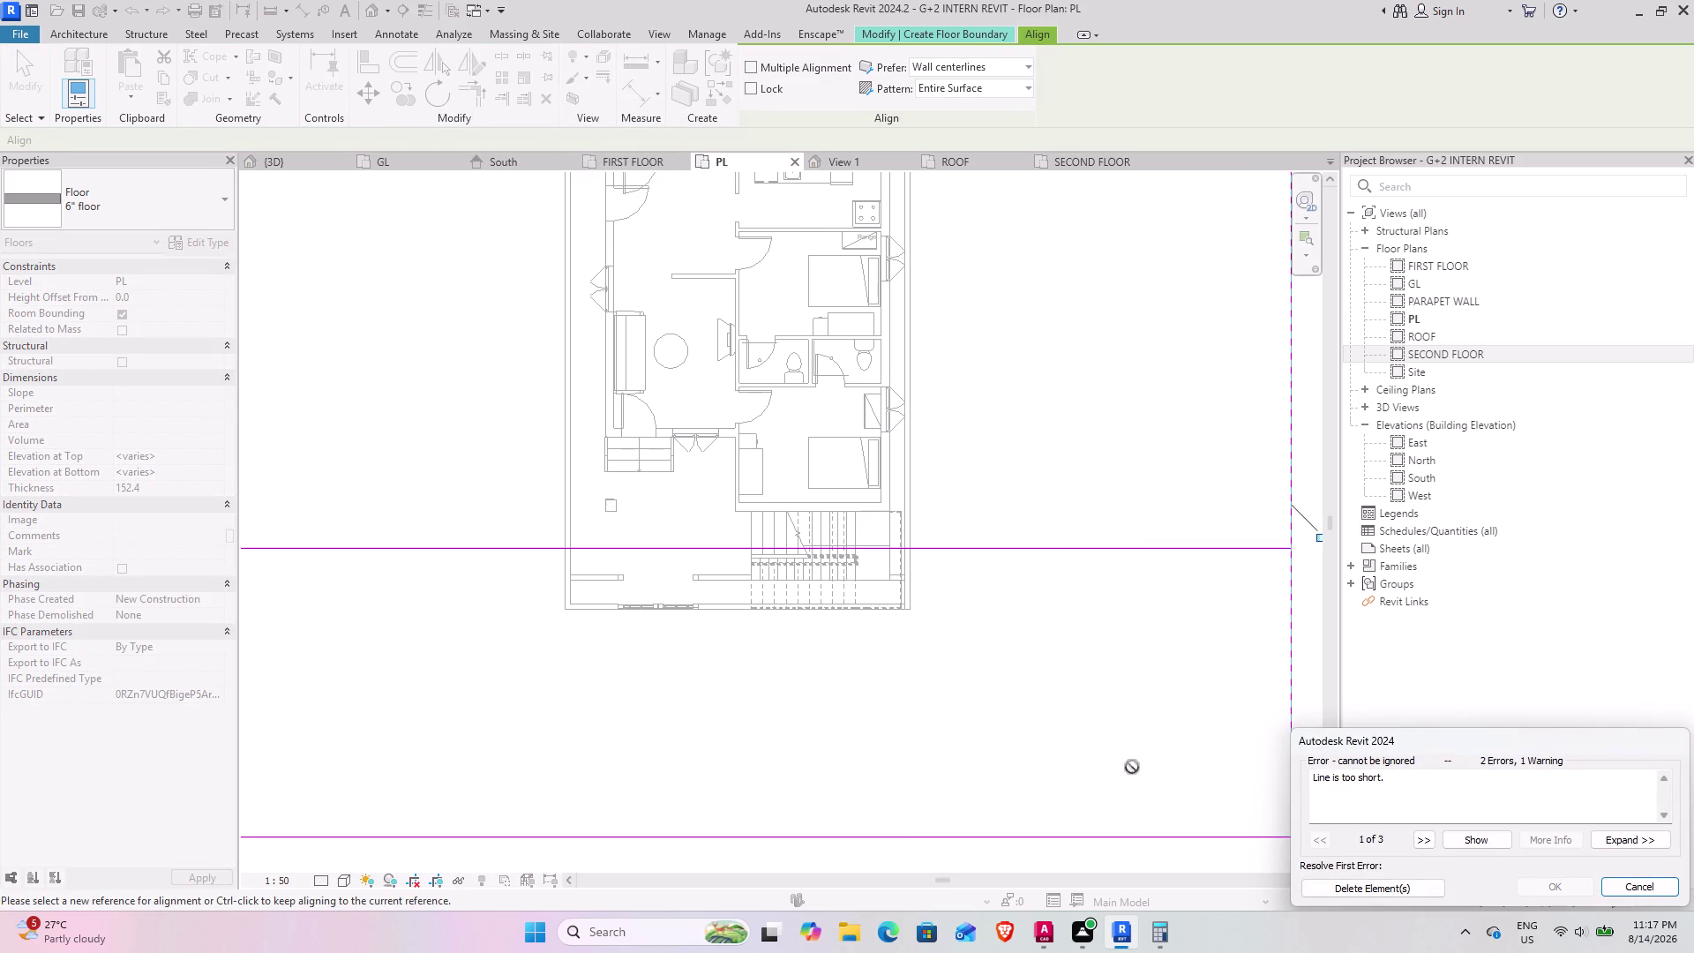
click(1650, 884)
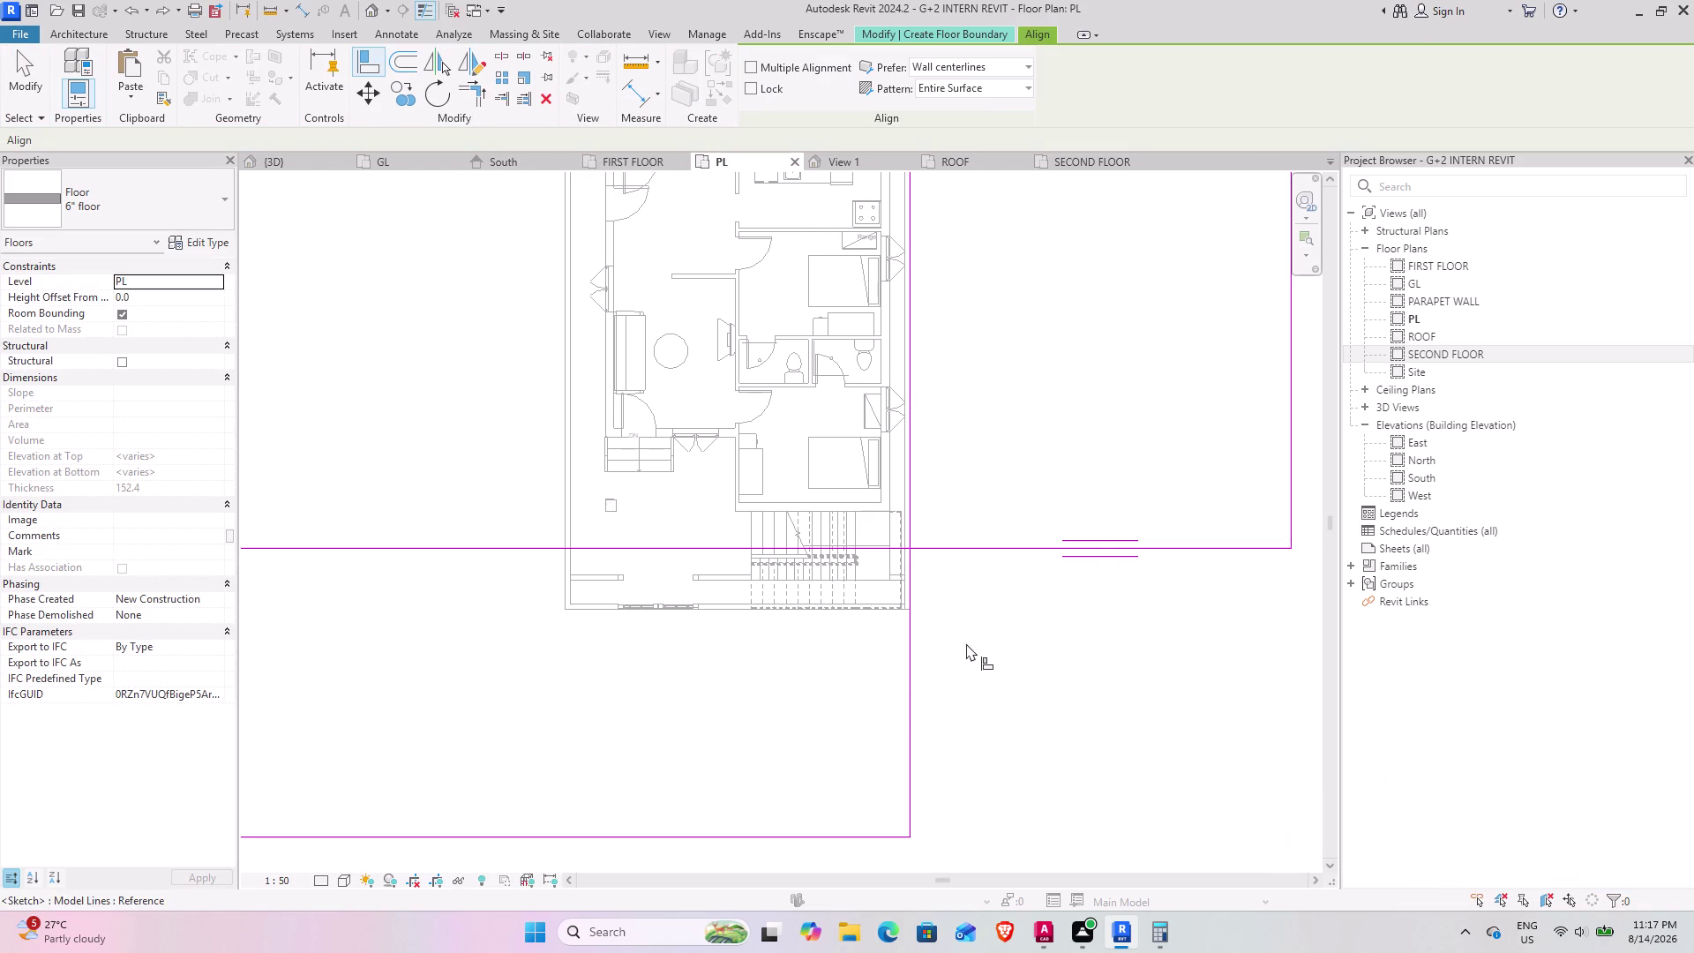
scroll(down, 3)
key(Escape)
Drag the end of the vertical boundary line beside the road lines.
scroll(up, 3)
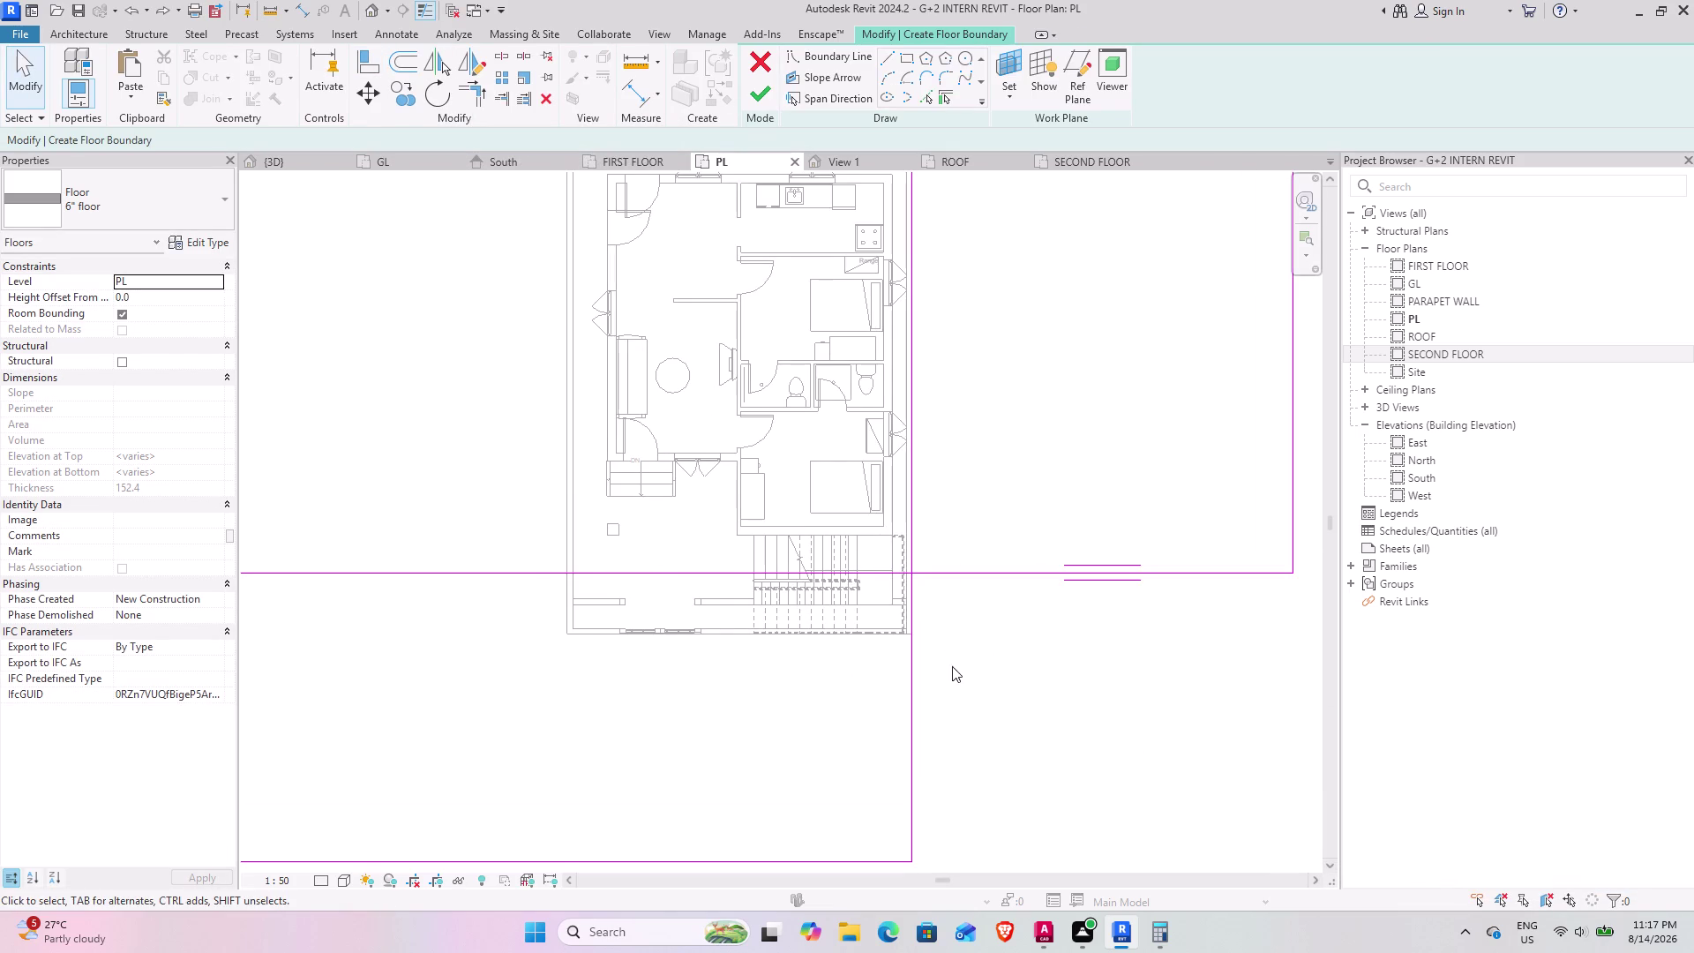
middle_drag(944, 666, 892, 673)
scroll(up, 3)
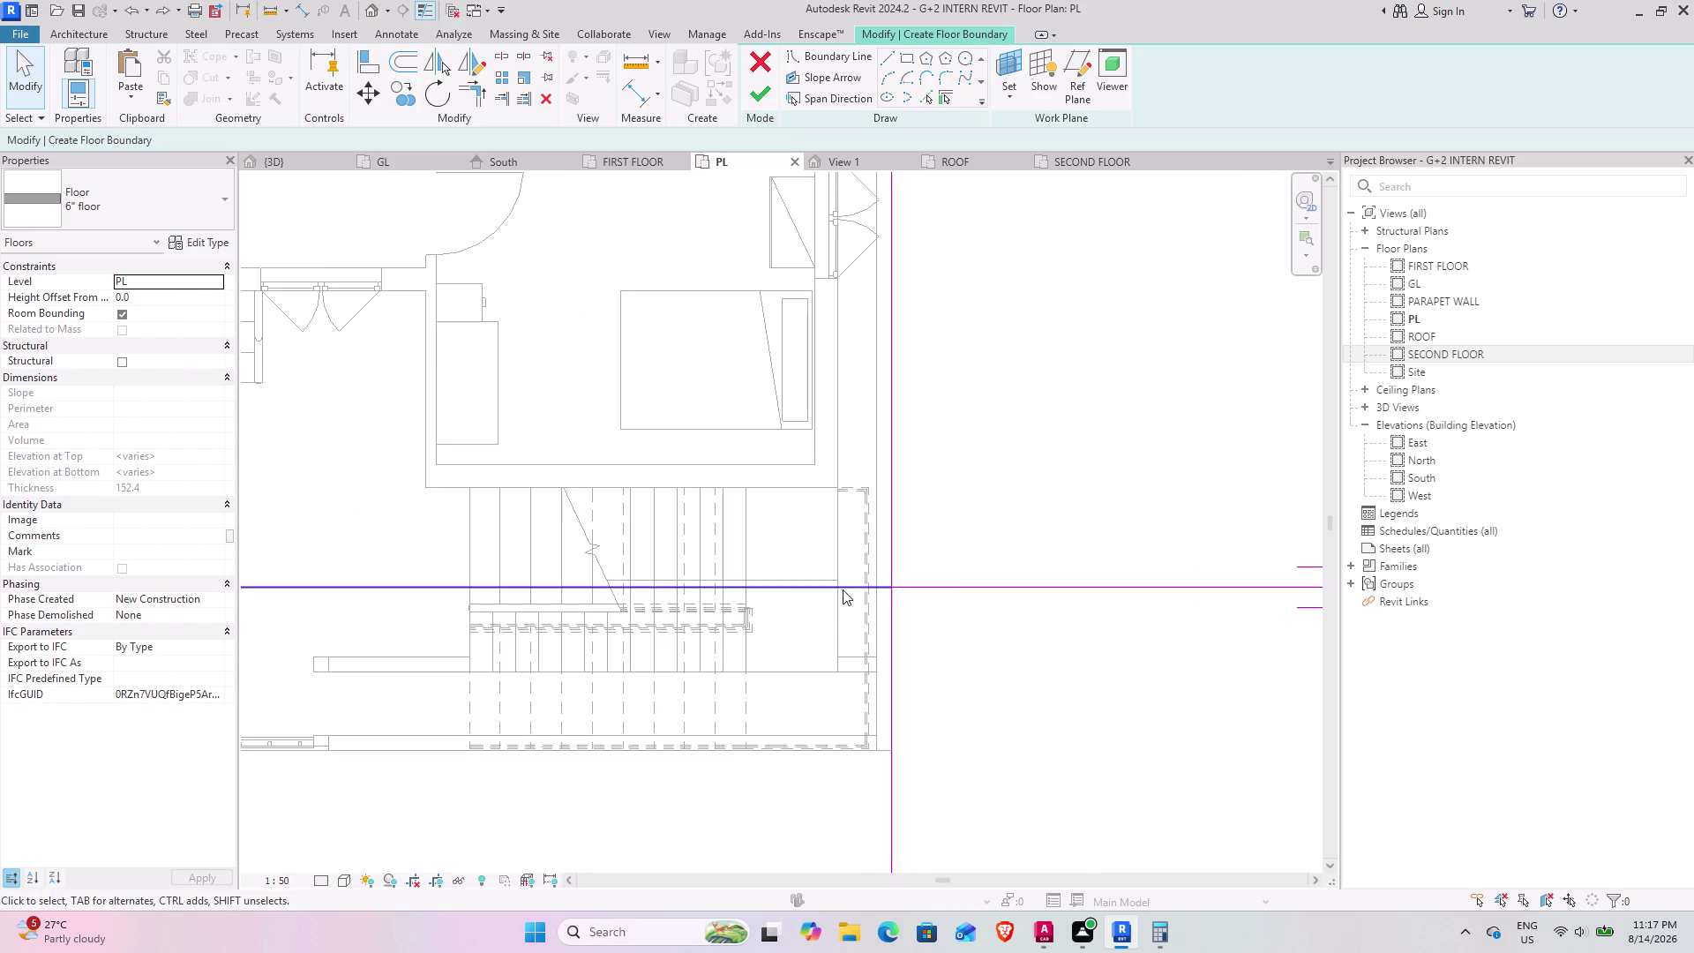
scroll(up, 3)
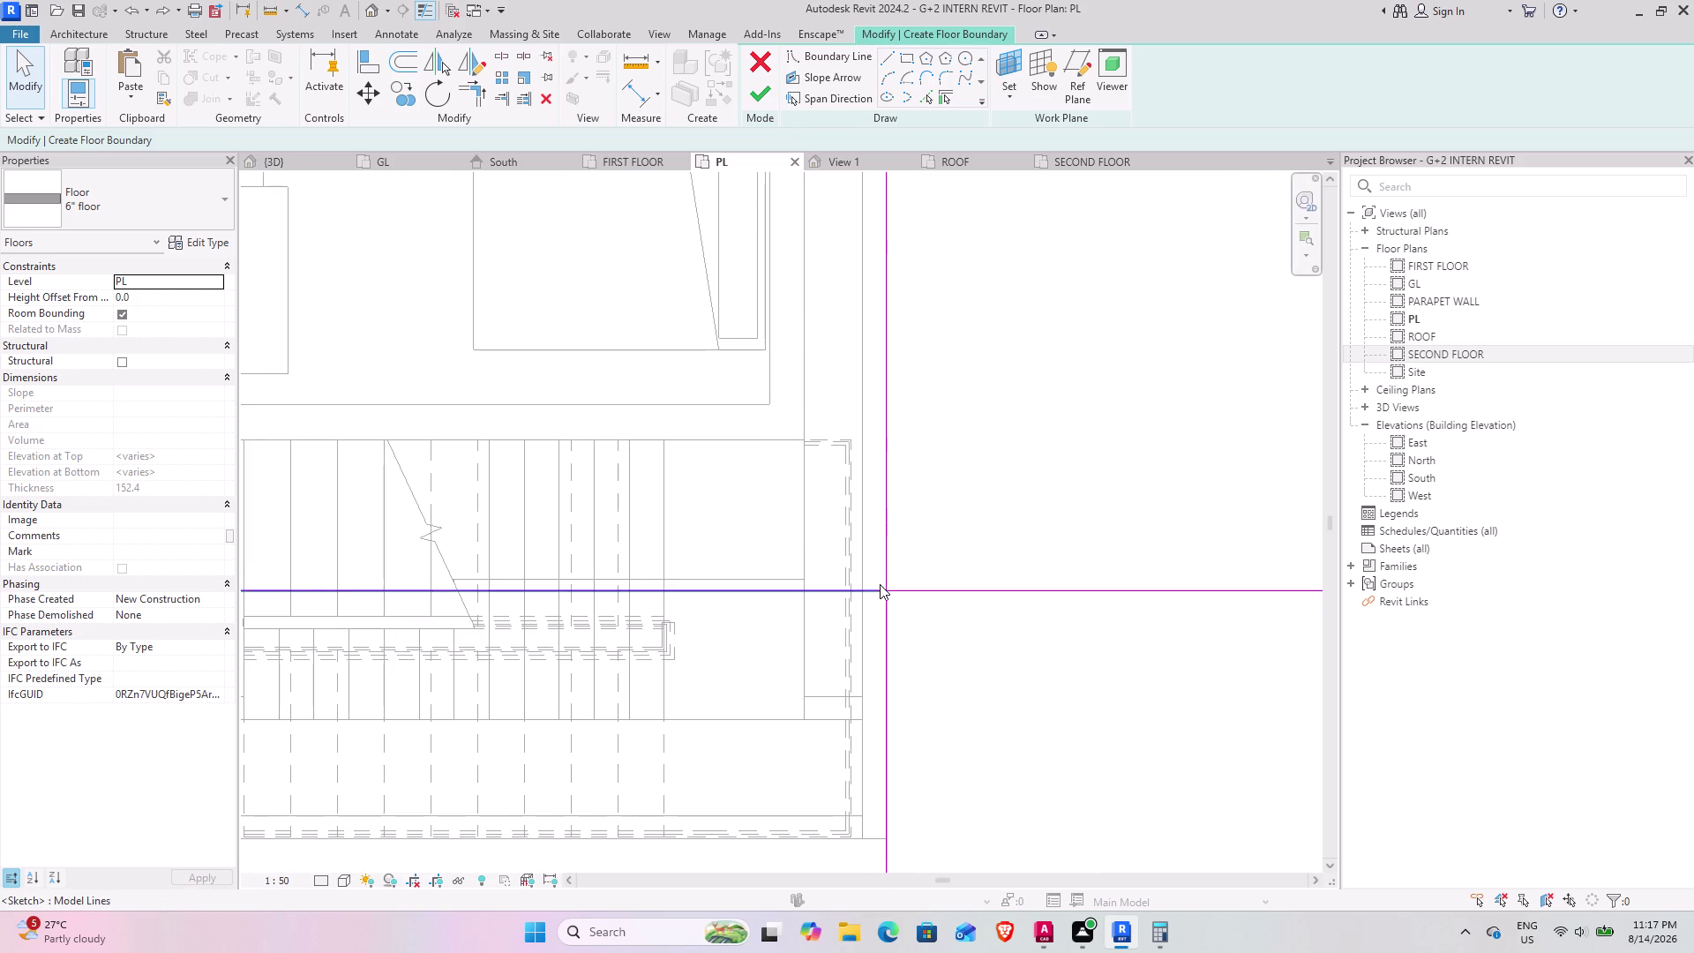
scroll(up, 3)
scroll(up, 3)
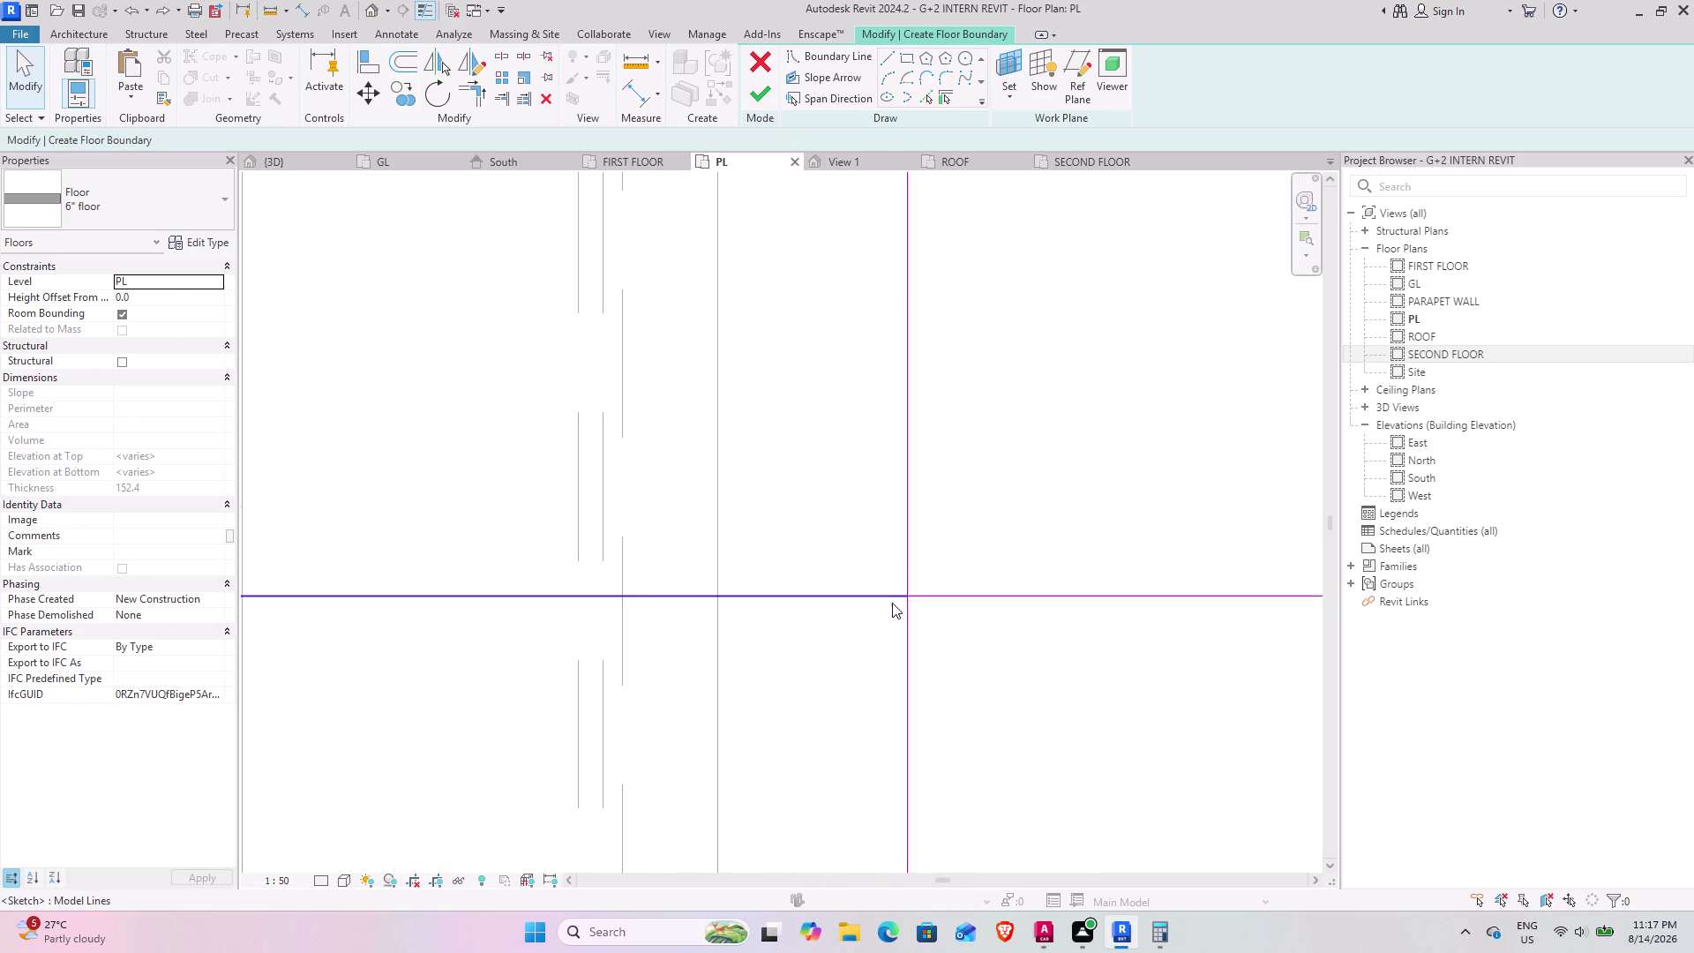
scroll(down, 3)
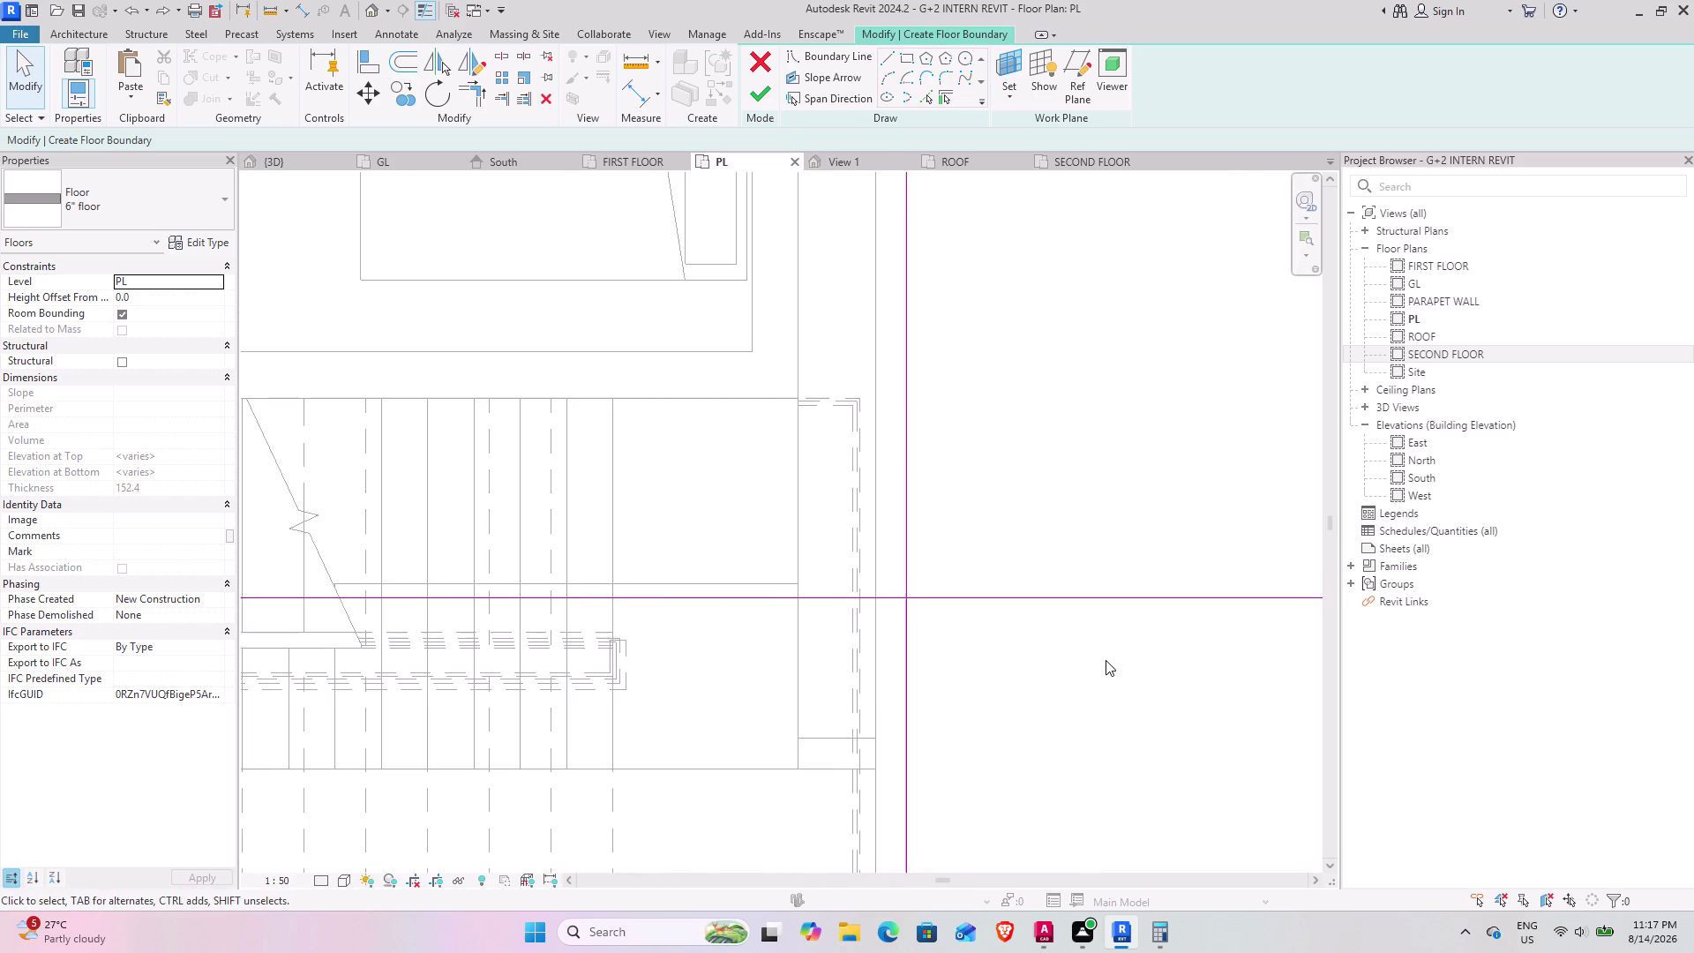
middle_drag(1104, 660, 874, 607)
scroll(down, 3)
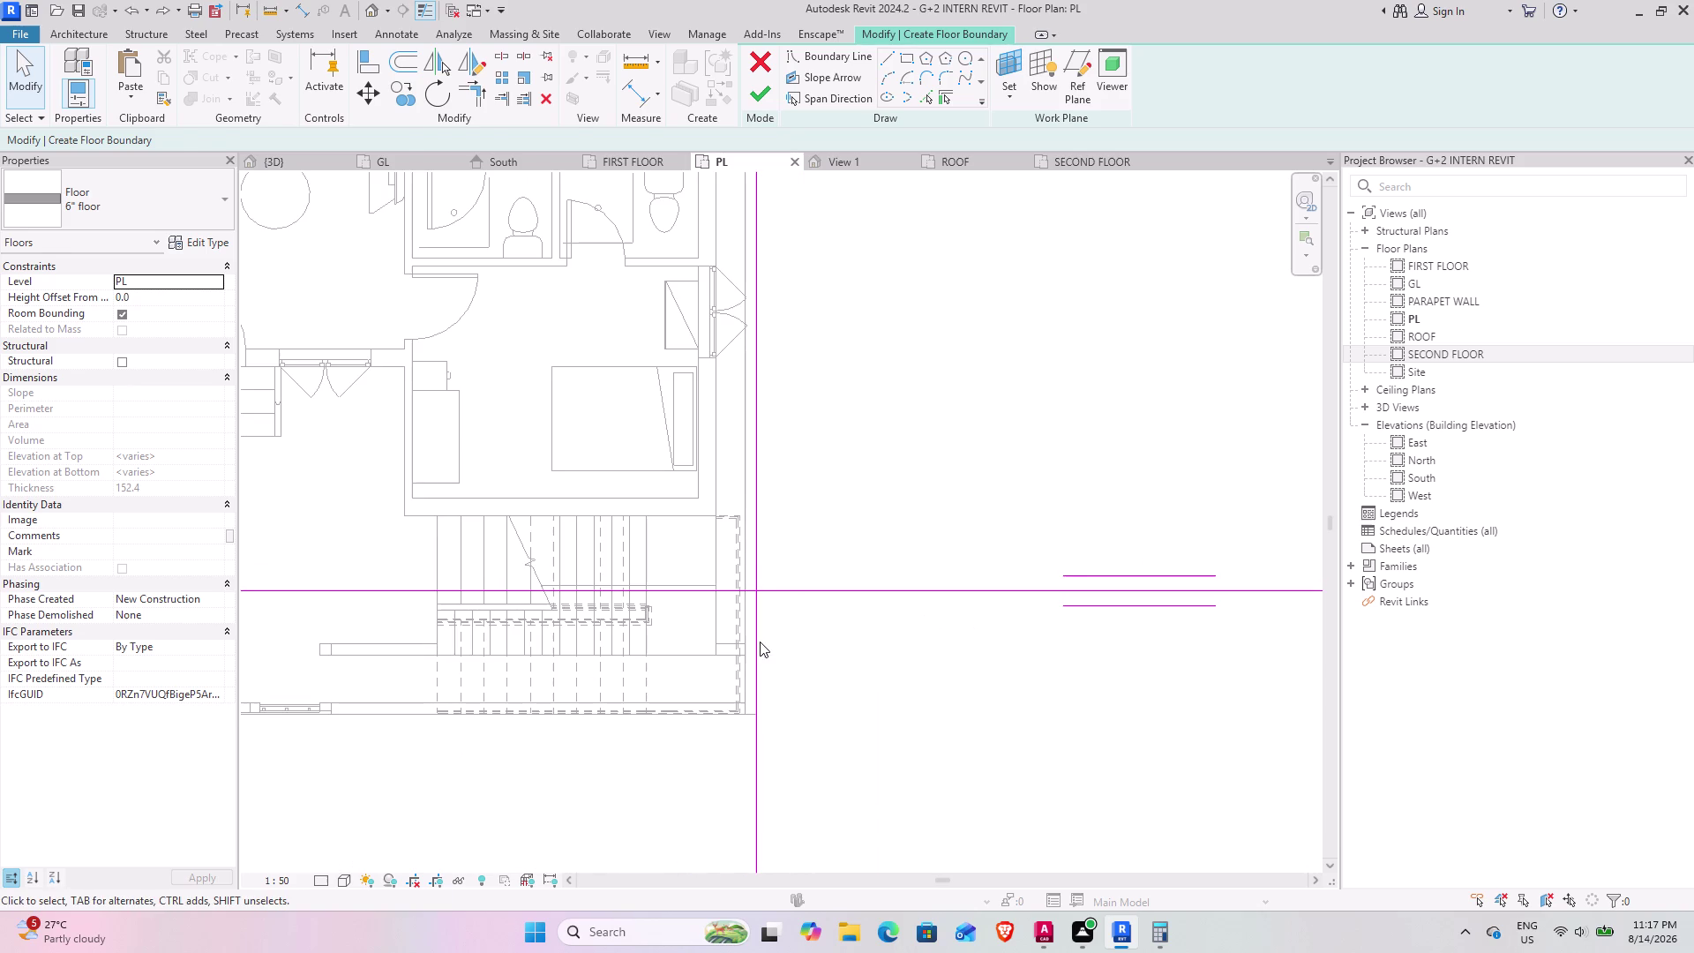
click(760, 641)
middle_drag(965, 649, 784, 572)
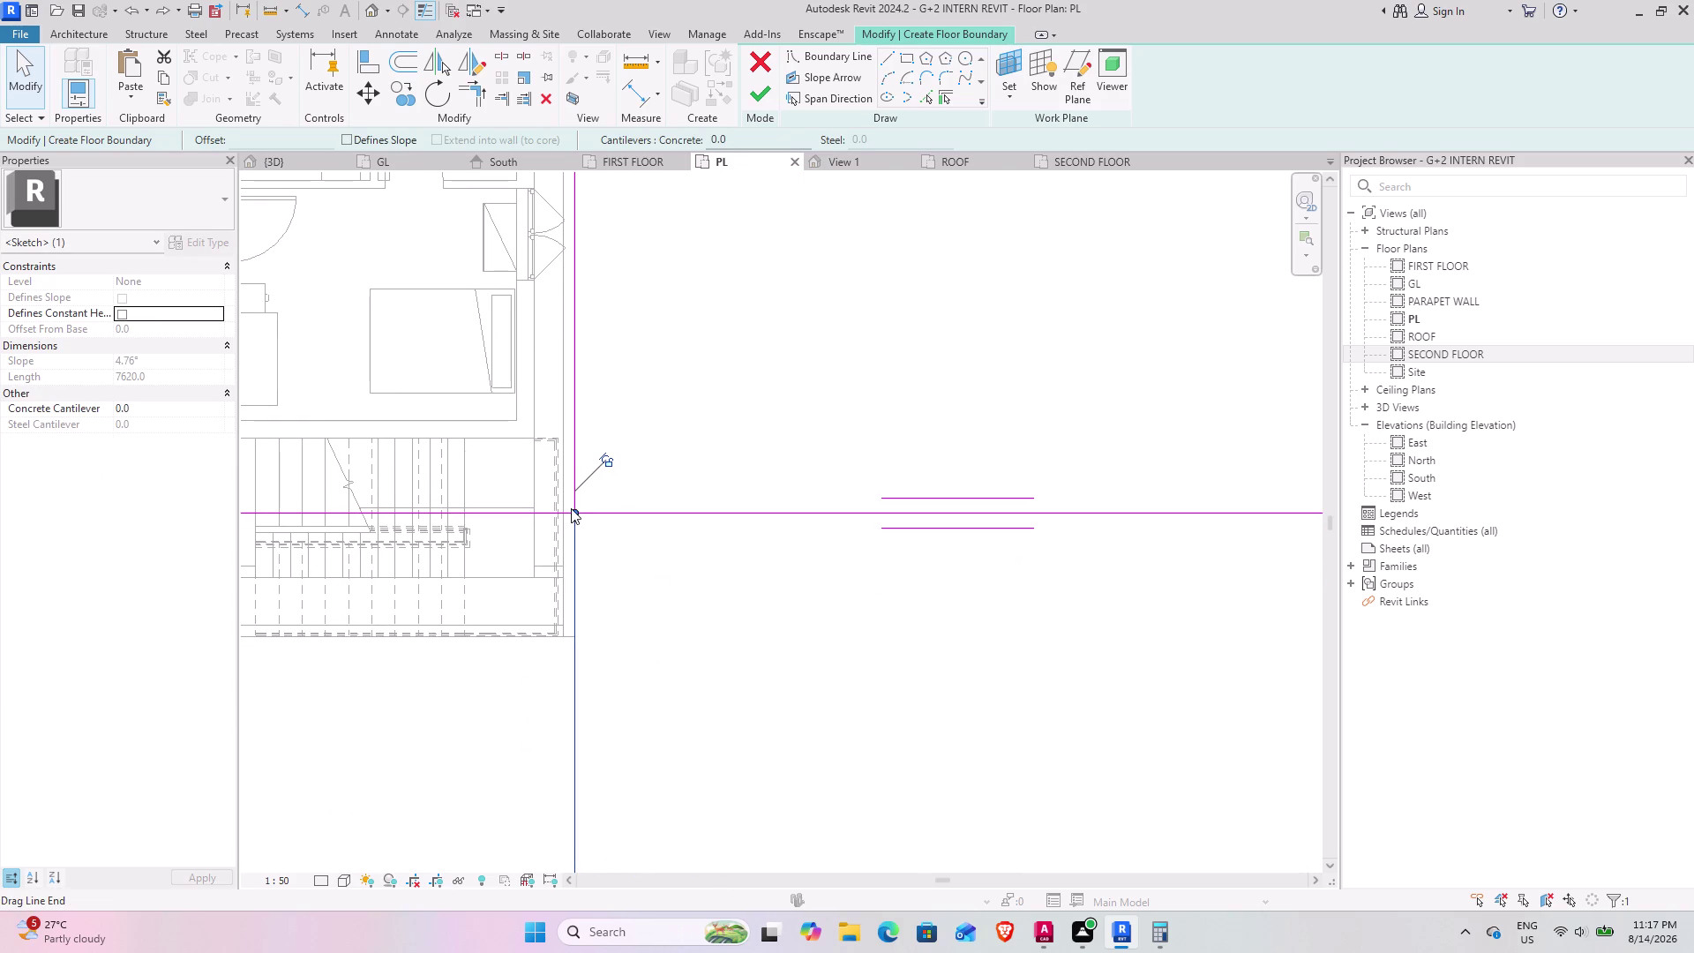
drag(571, 512, 978, 533)
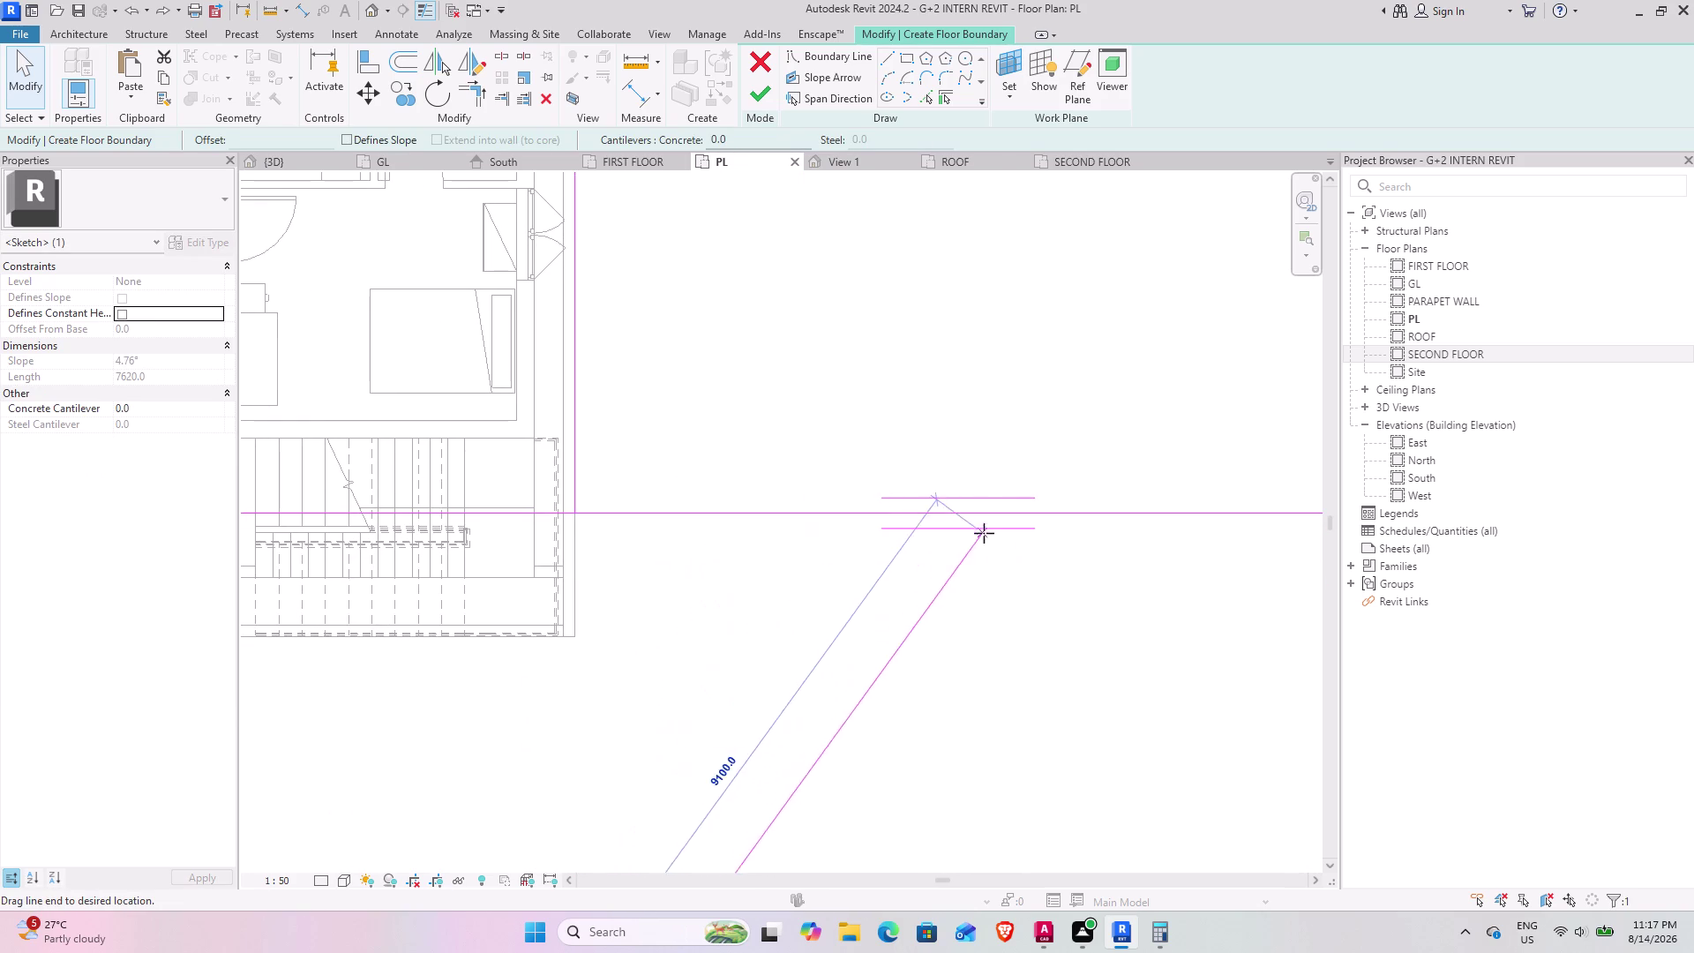
drag(978, 533, 1183, 581)
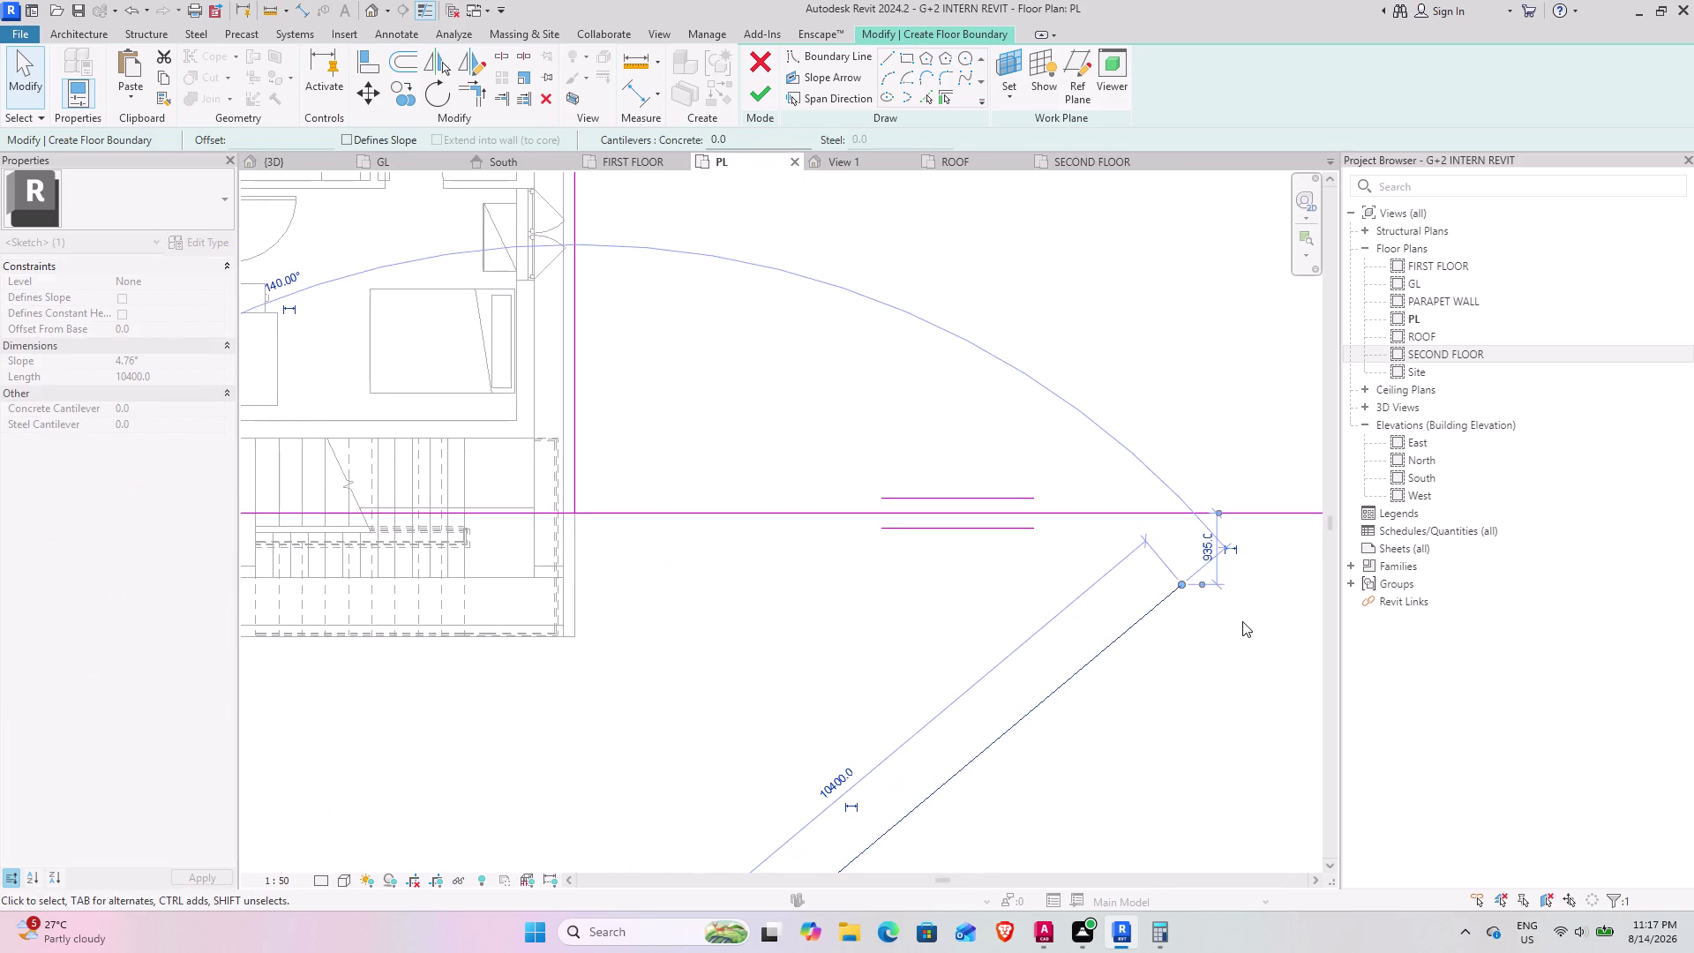
Reposition and lengthen the sloped boundary line by dragging its ends.
middle_drag(1188, 607, 876, 556)
scroll(down, 3)
middle_drag(810, 638, 959, 552)
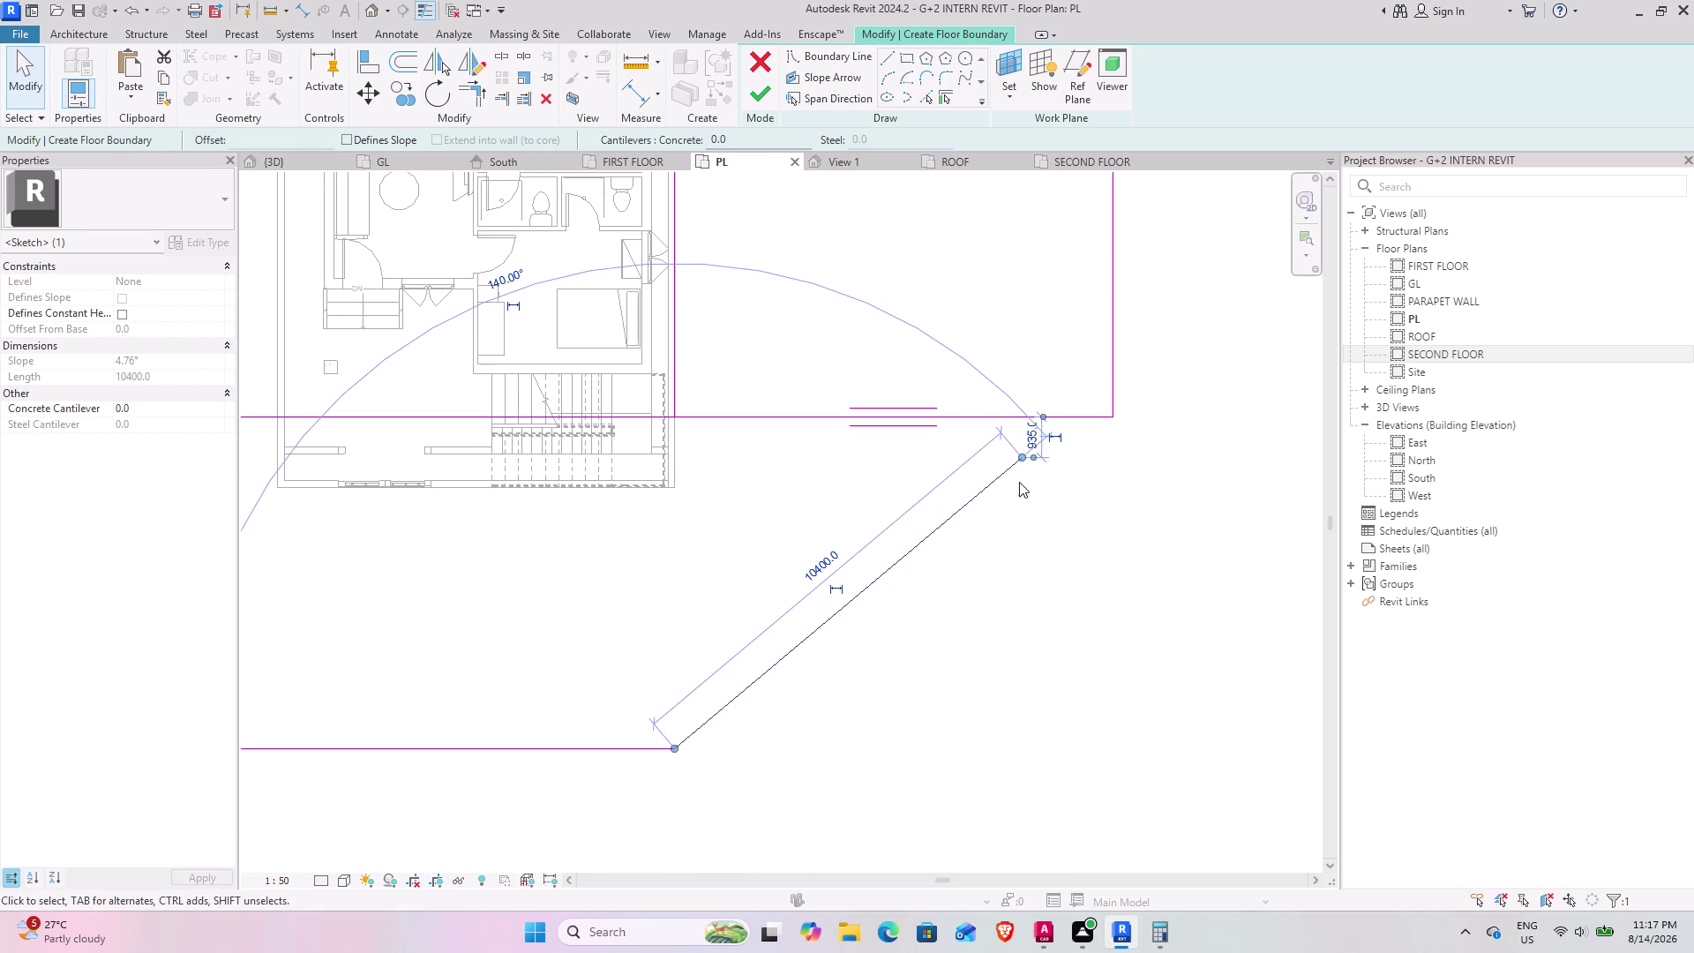
drag(1022, 457, 1111, 426)
drag(674, 746, 1025, 729)
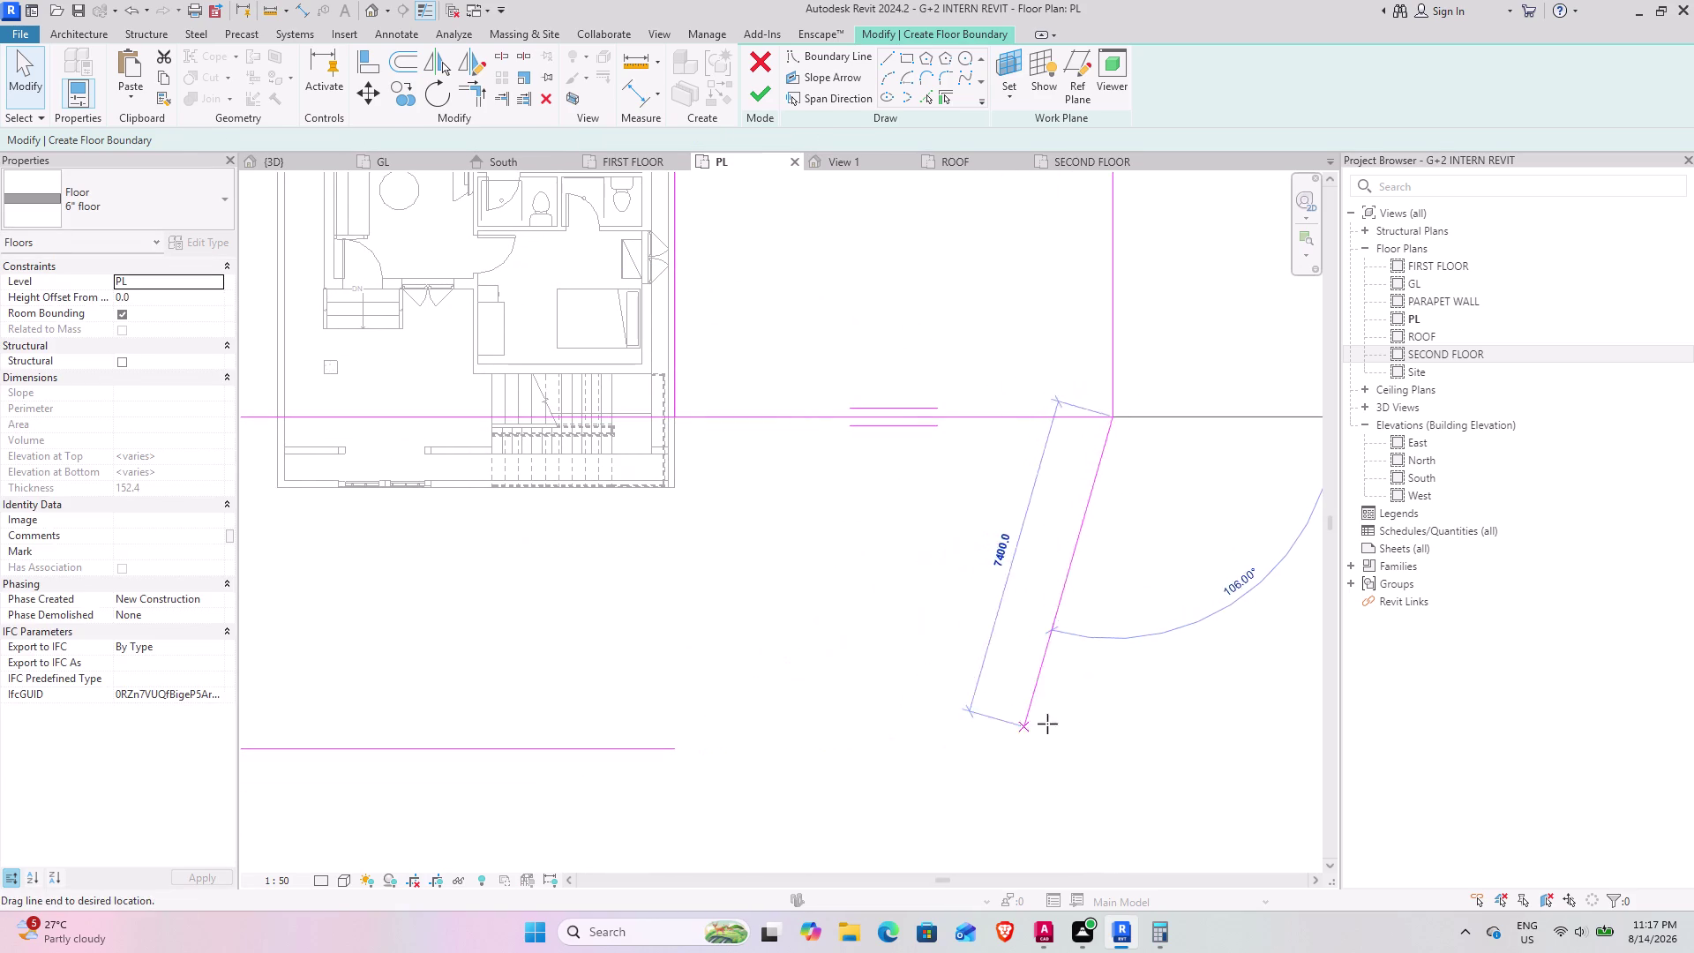
drag(1025, 729, 1114, 724)
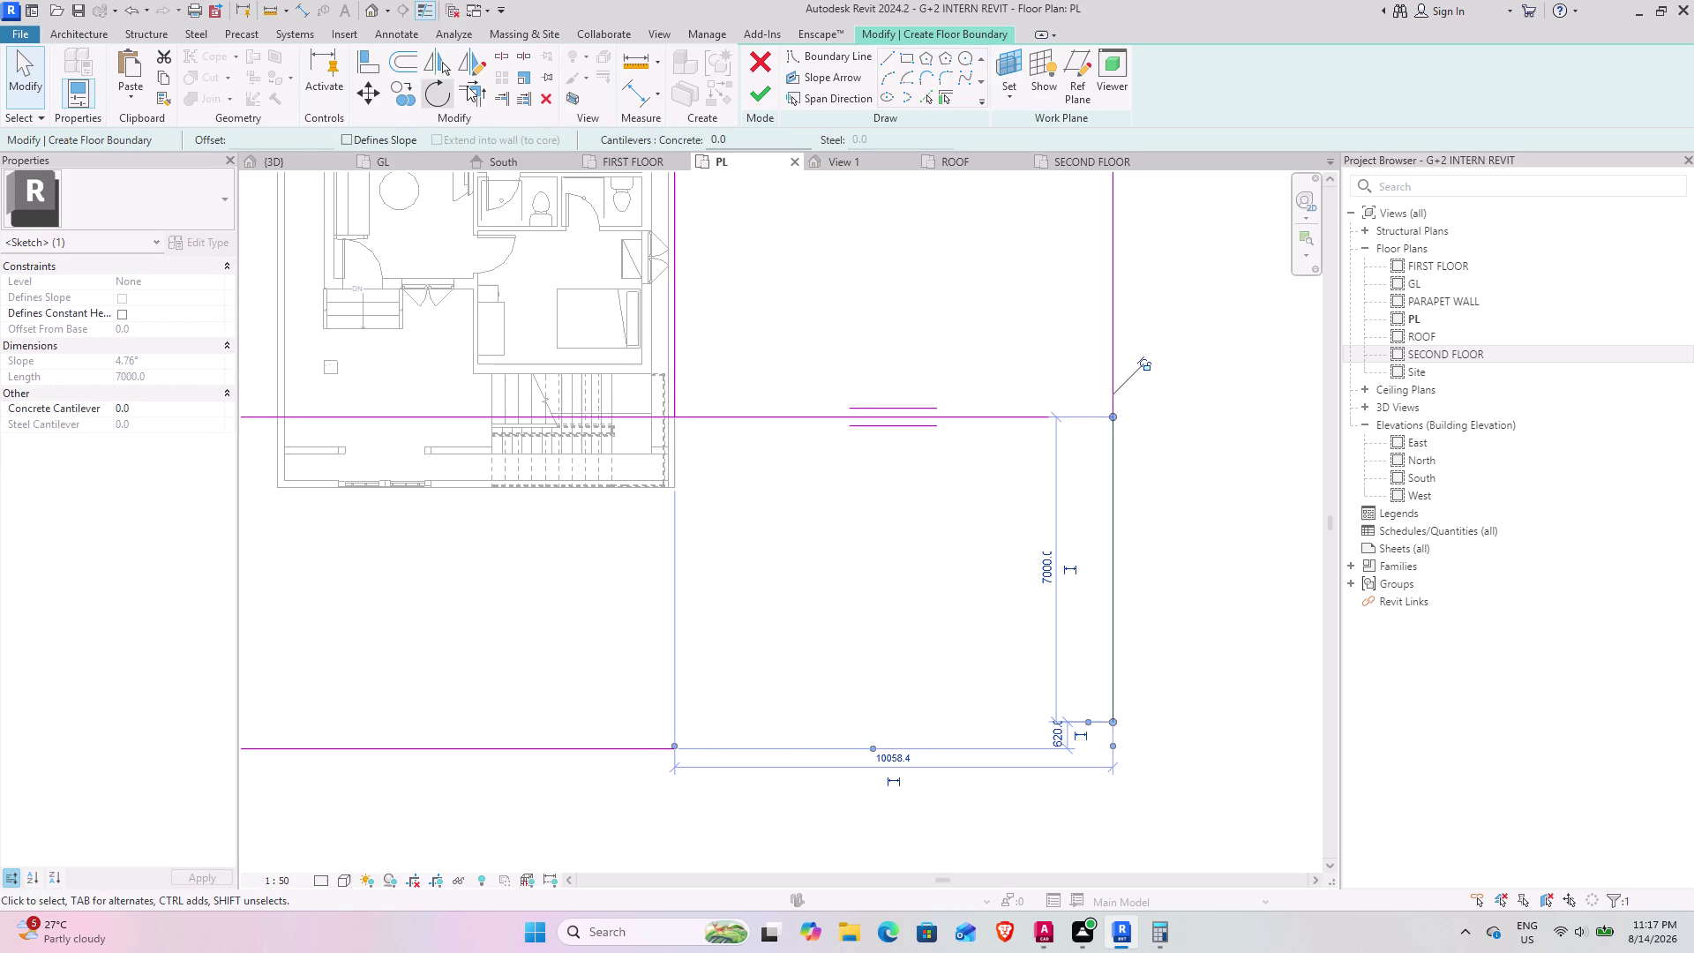
click(511, 61)
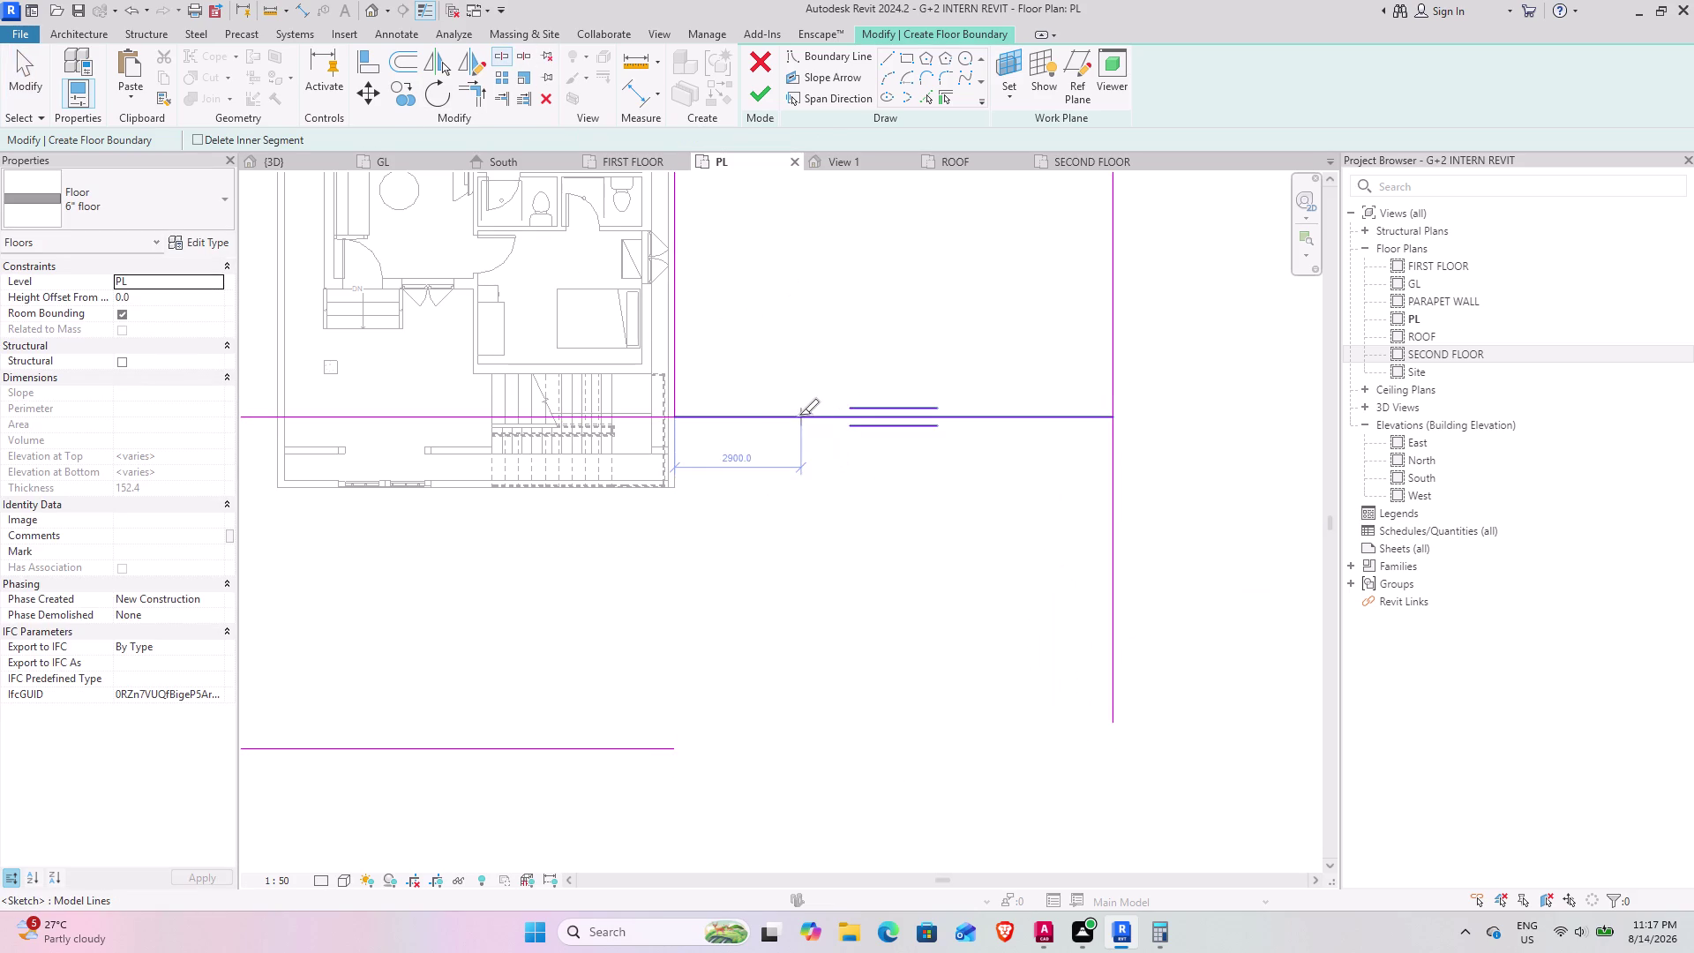
Split the horizontal boundary line at two points and delete the leftover segments.
click(800, 415)
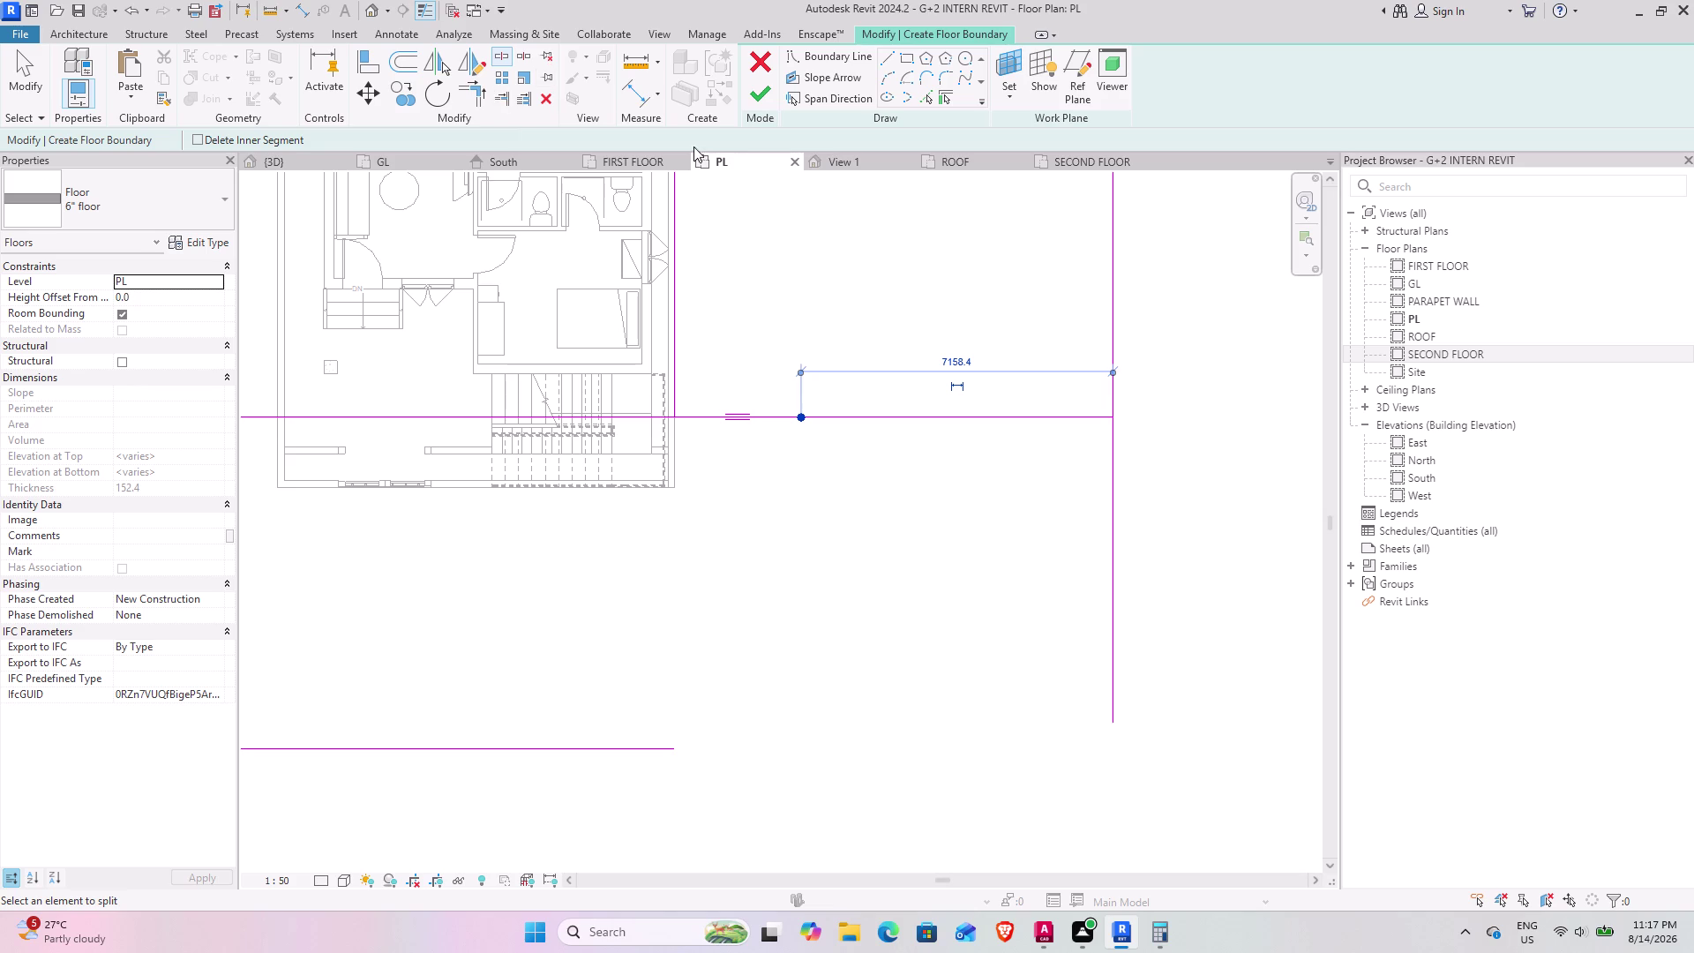
click(480, 99)
click(670, 340)
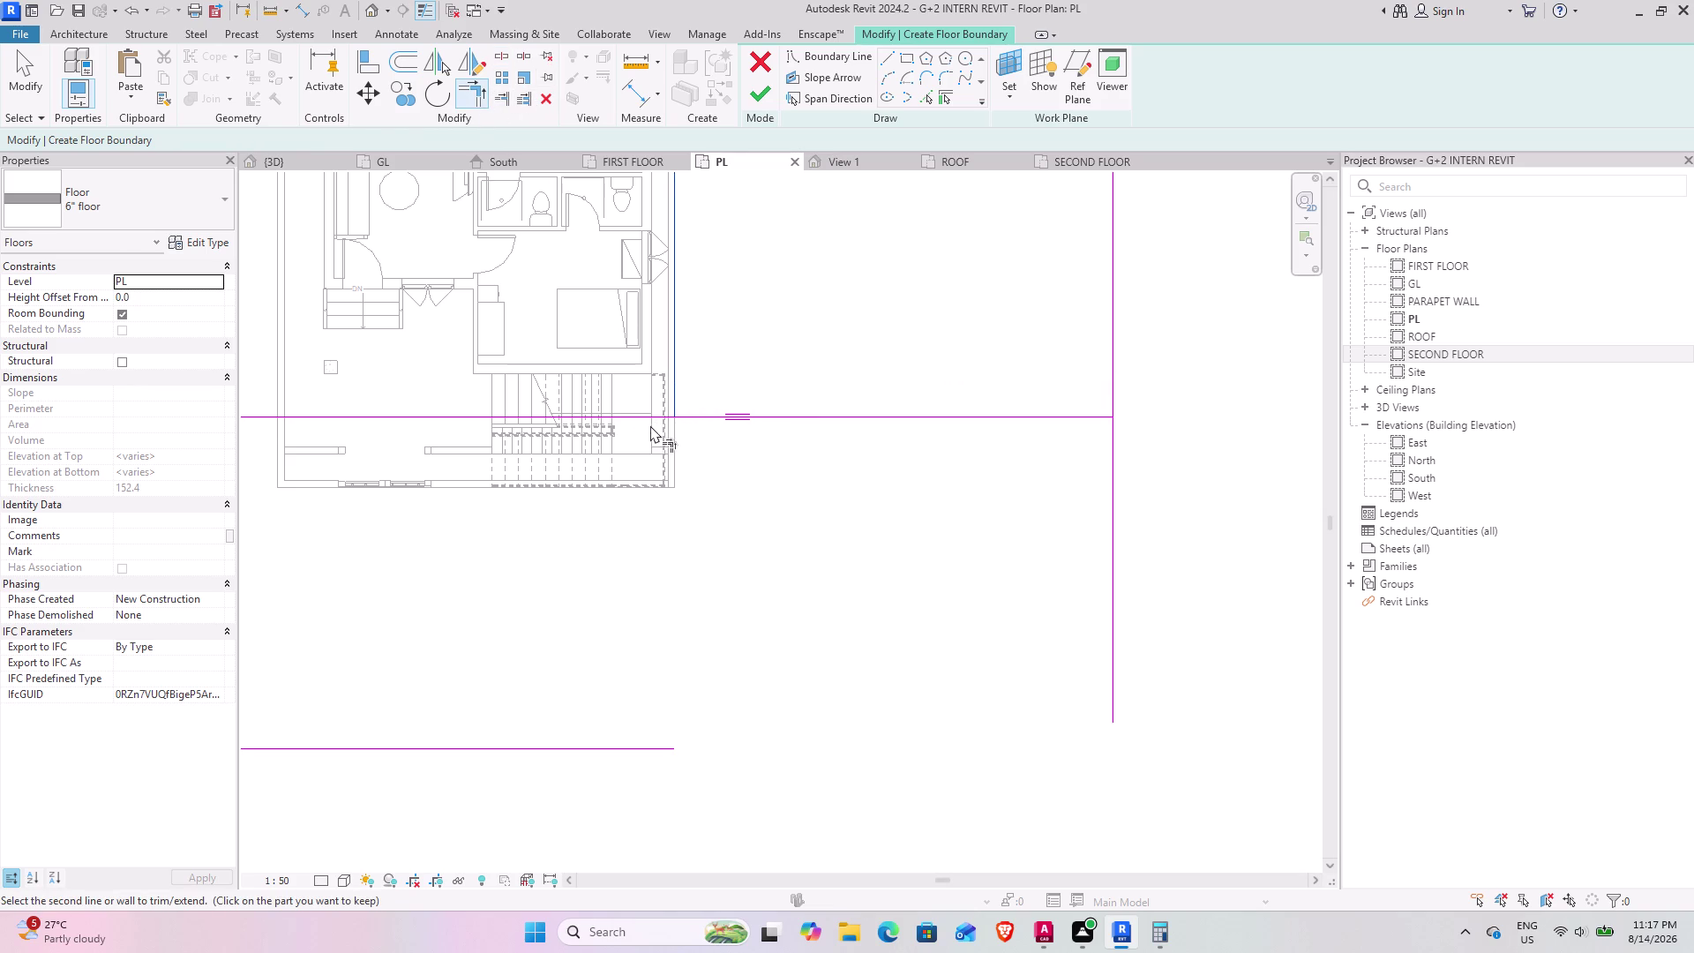
key(Escape)
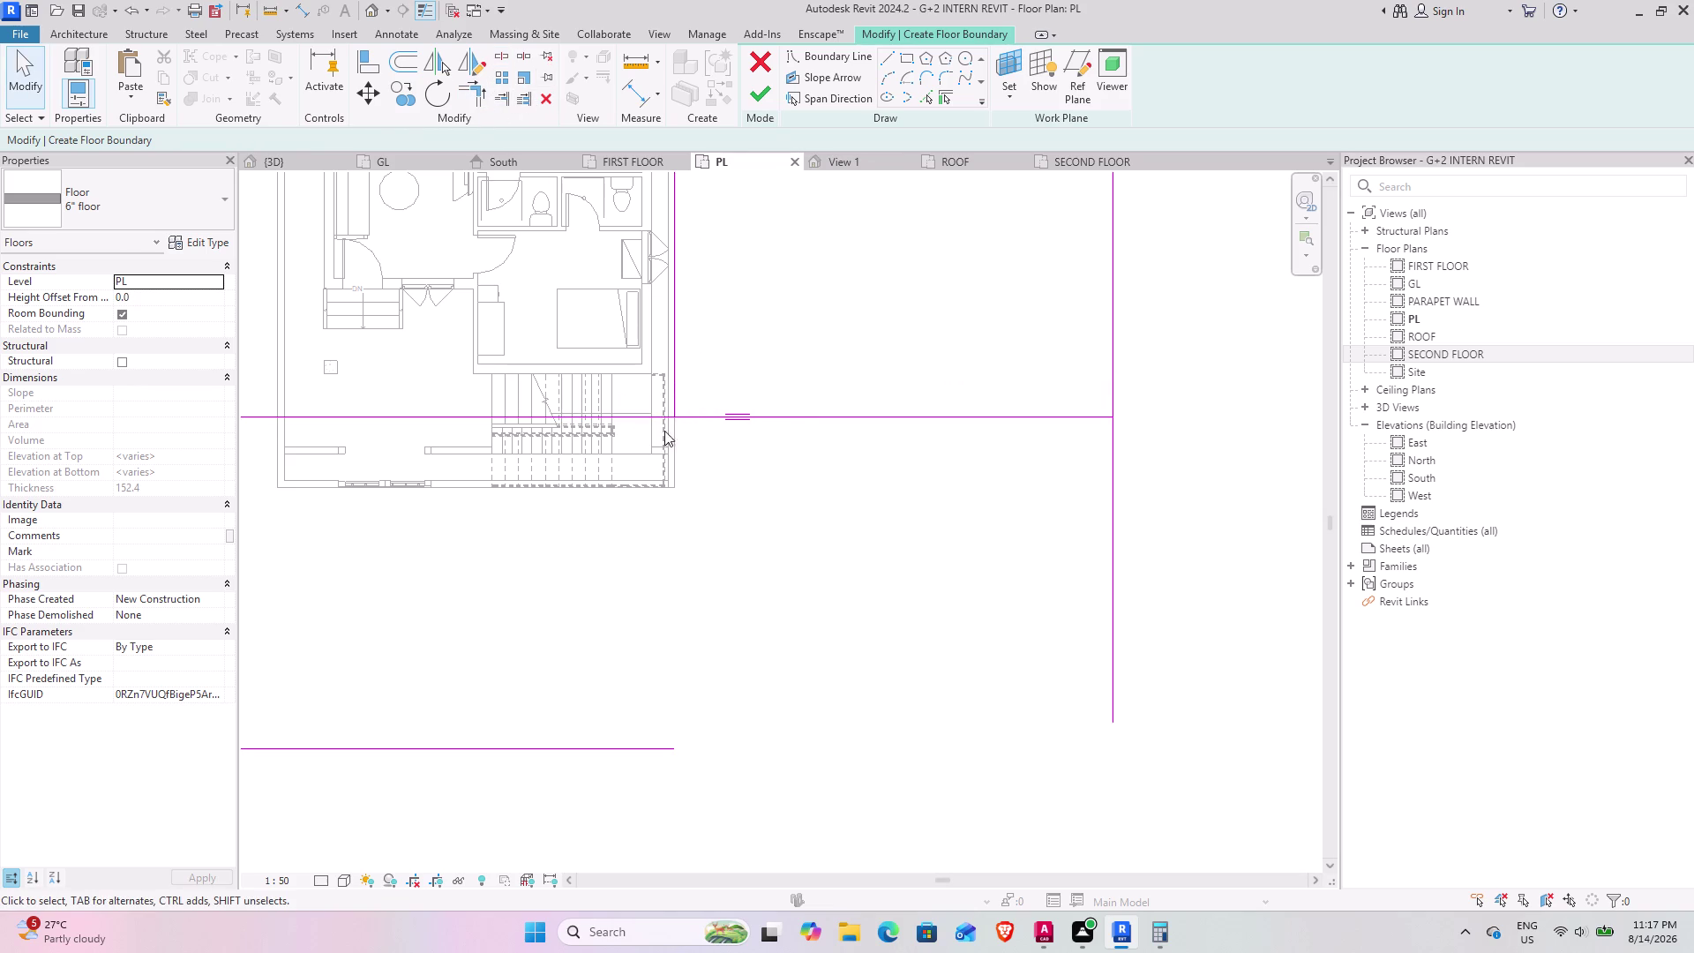
click(696, 418)
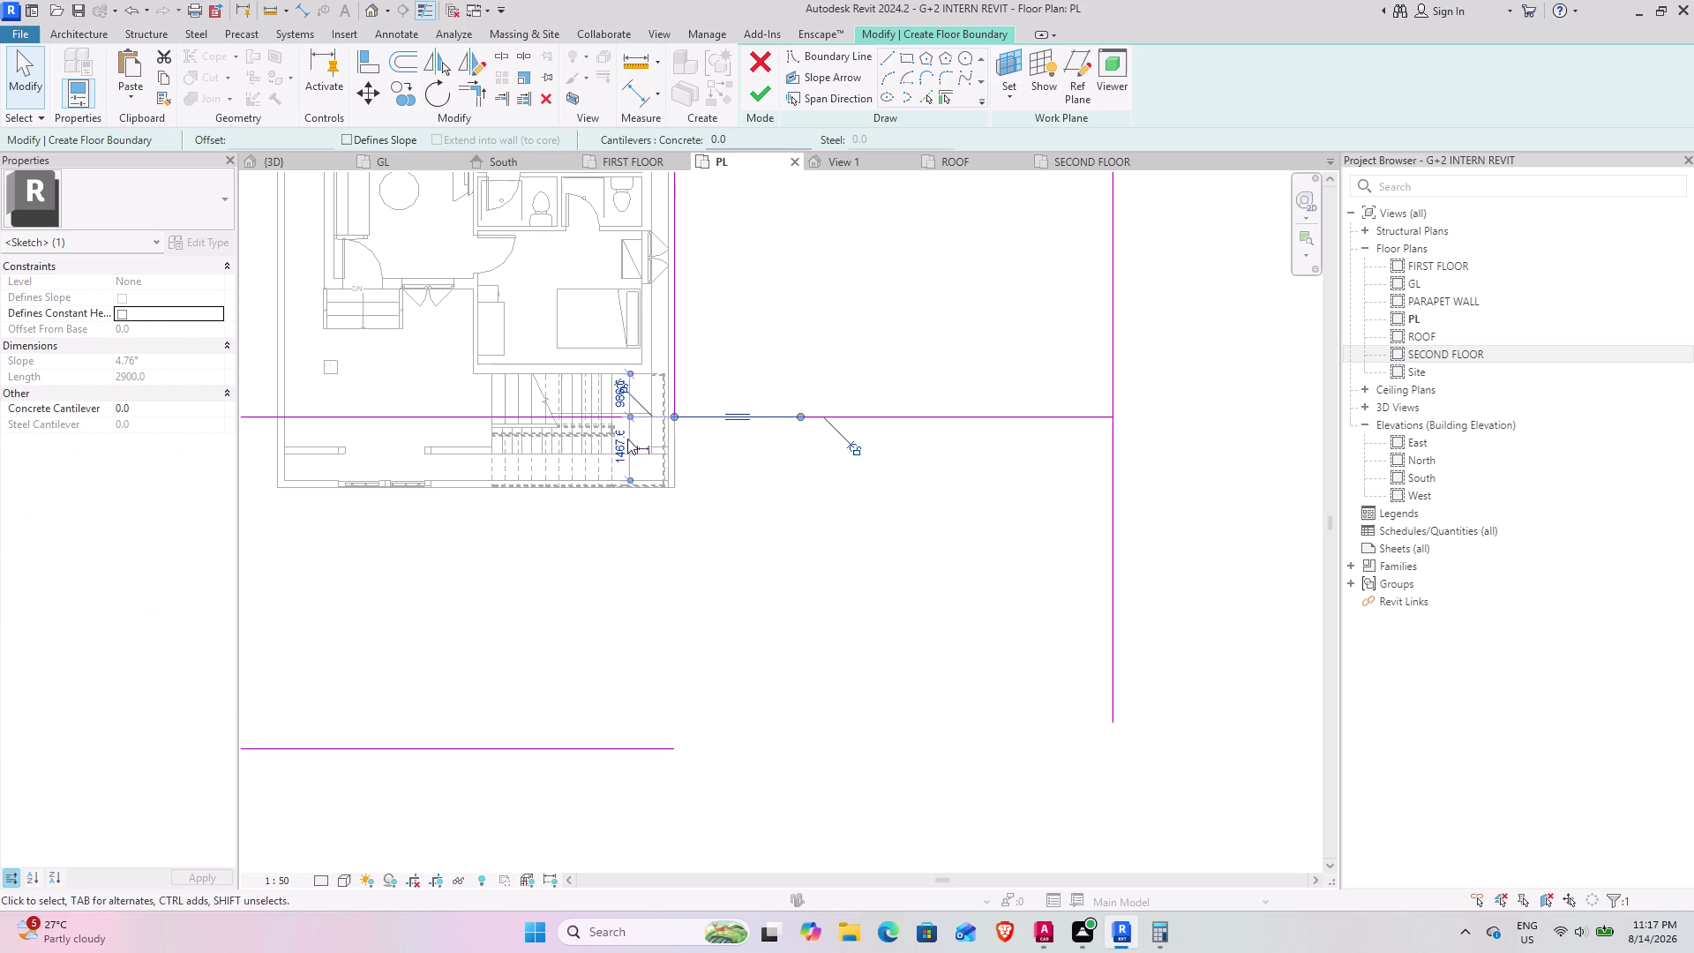
click(552, 101)
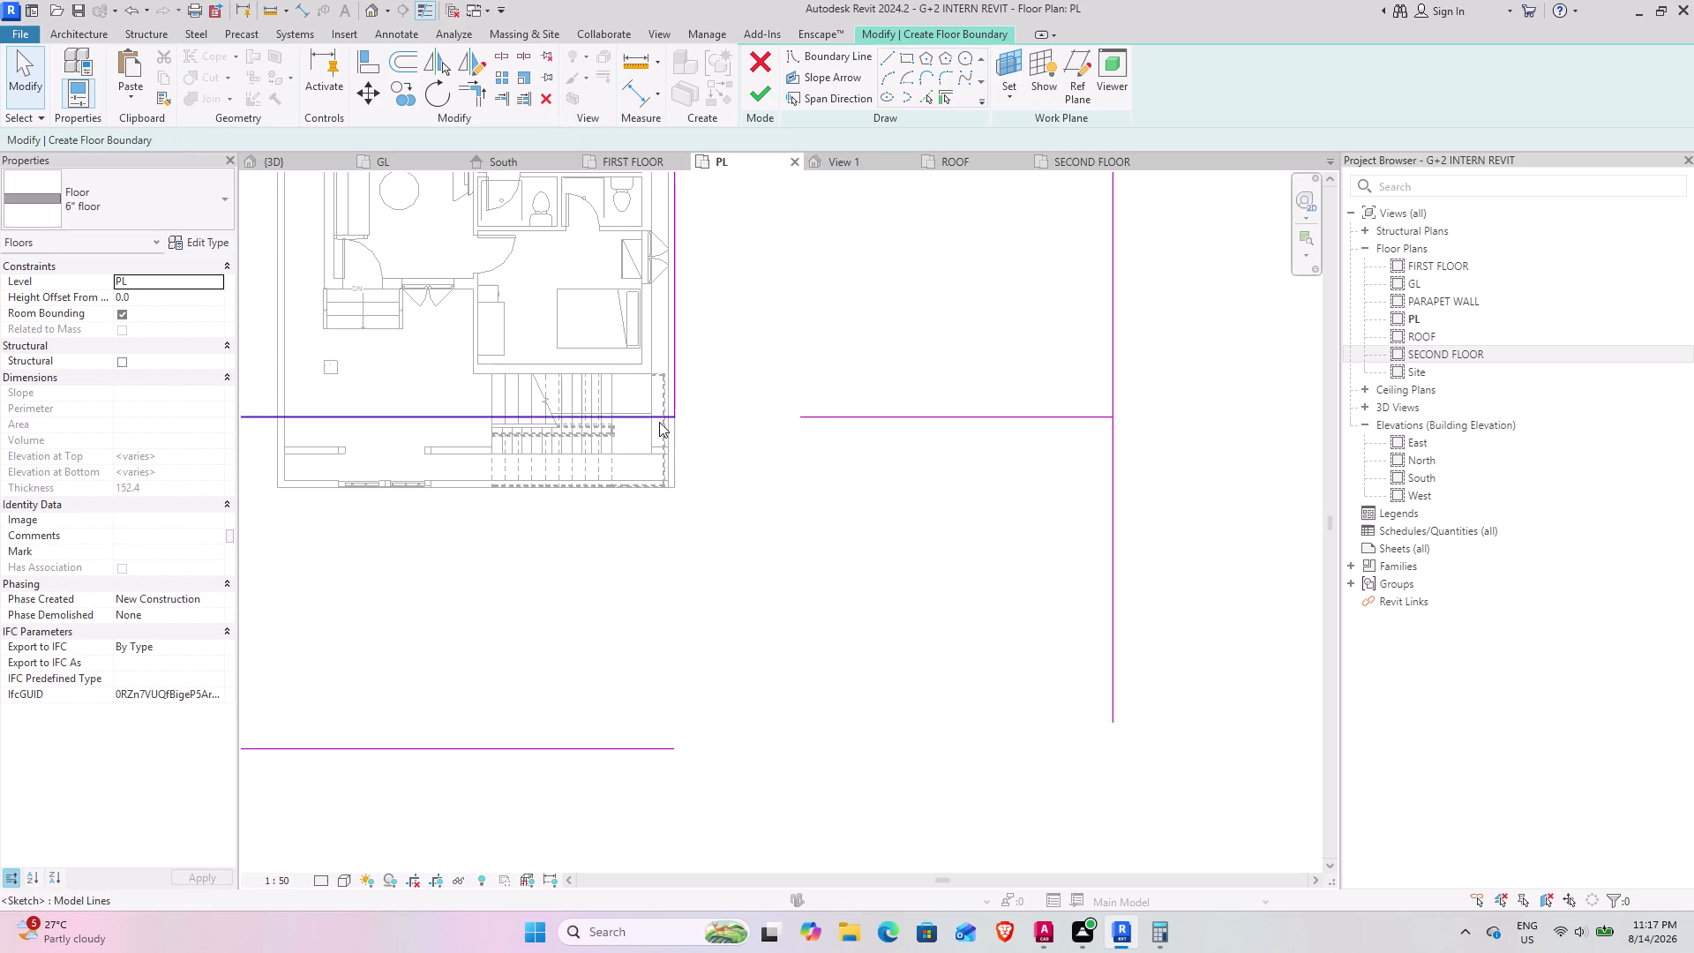
scroll(up, 3)
scroll(down, 3)
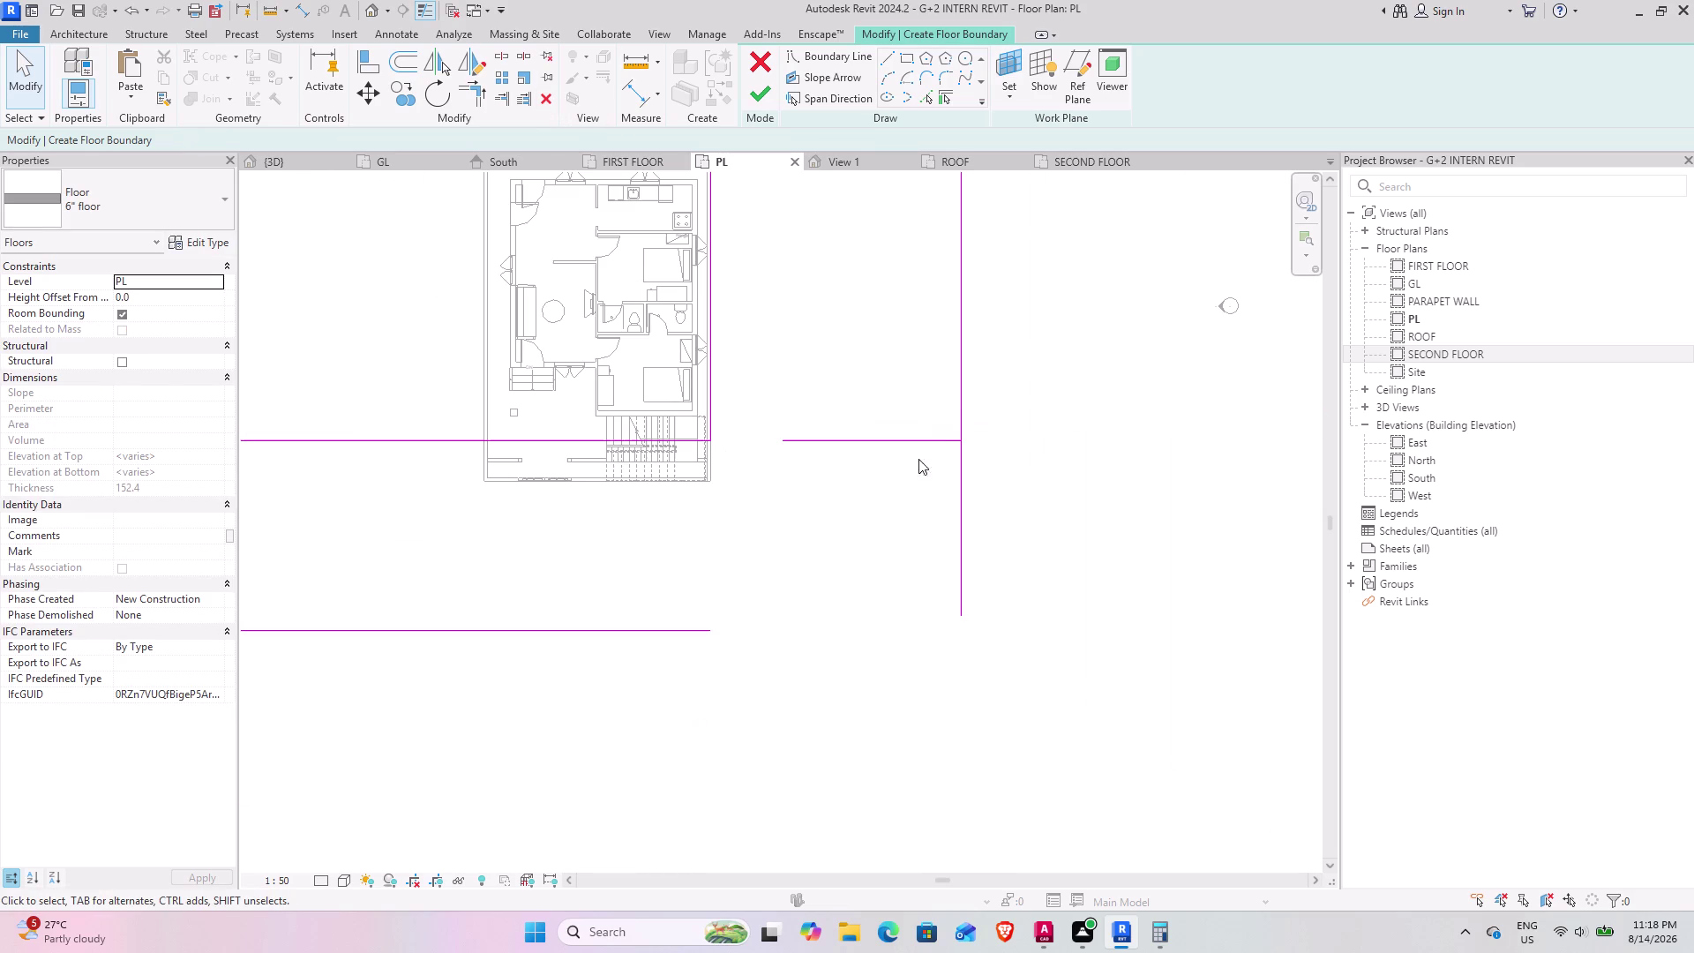
click(836, 445)
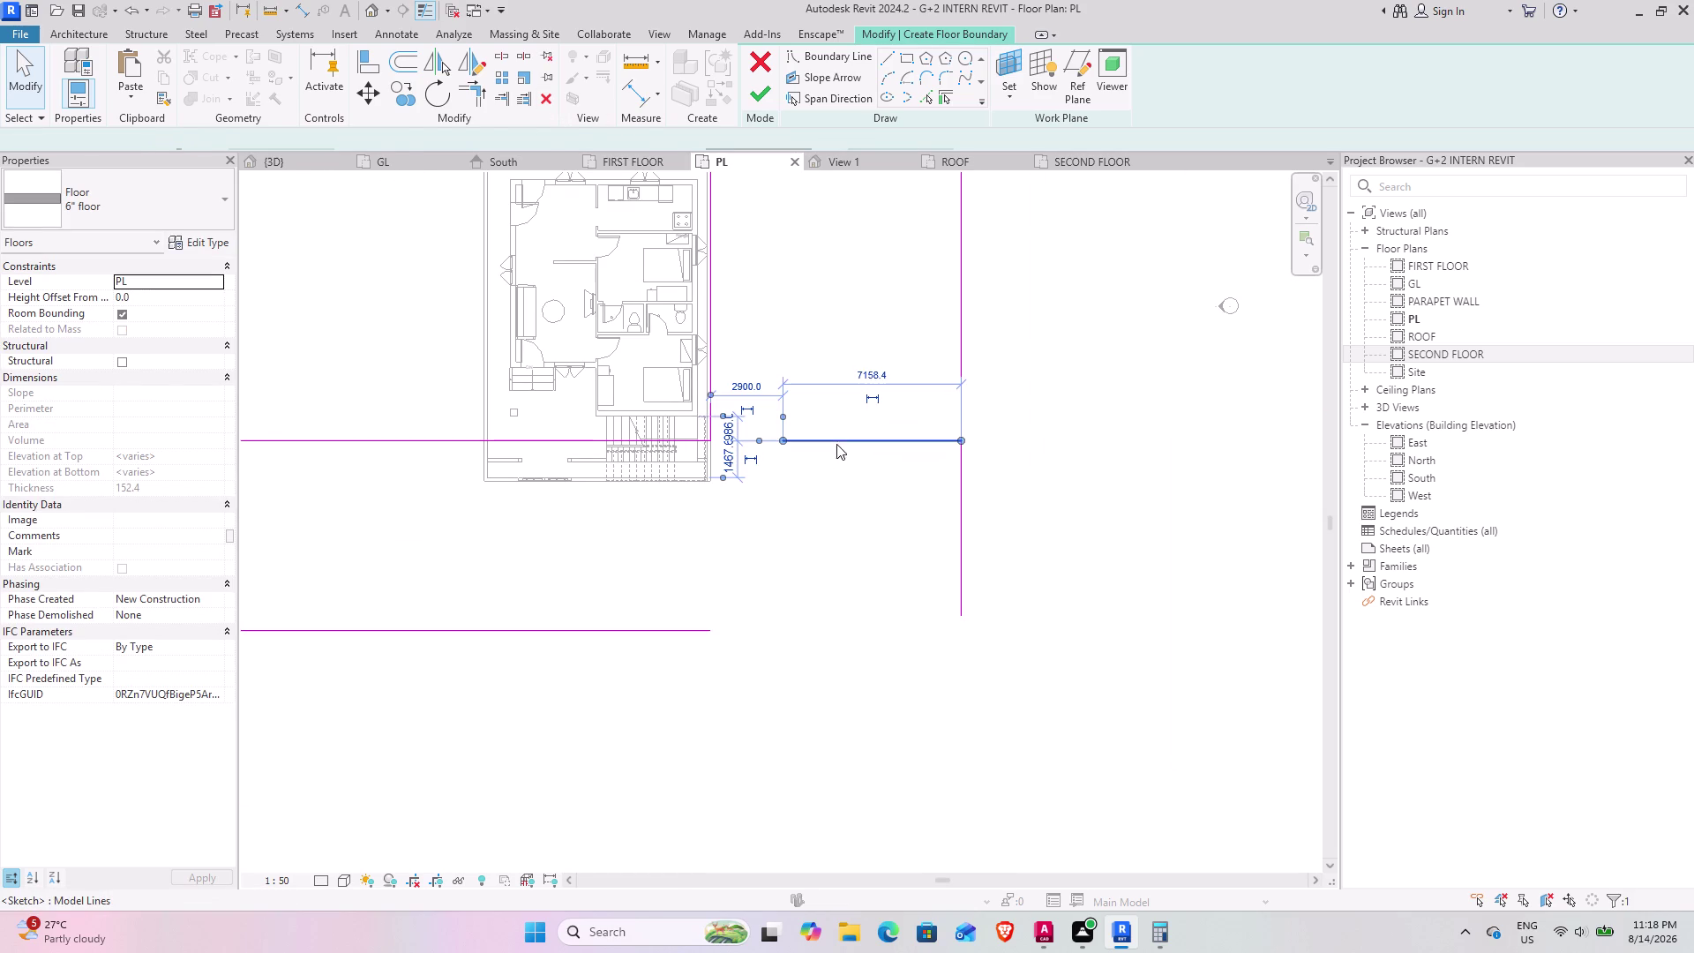
click(540, 102)
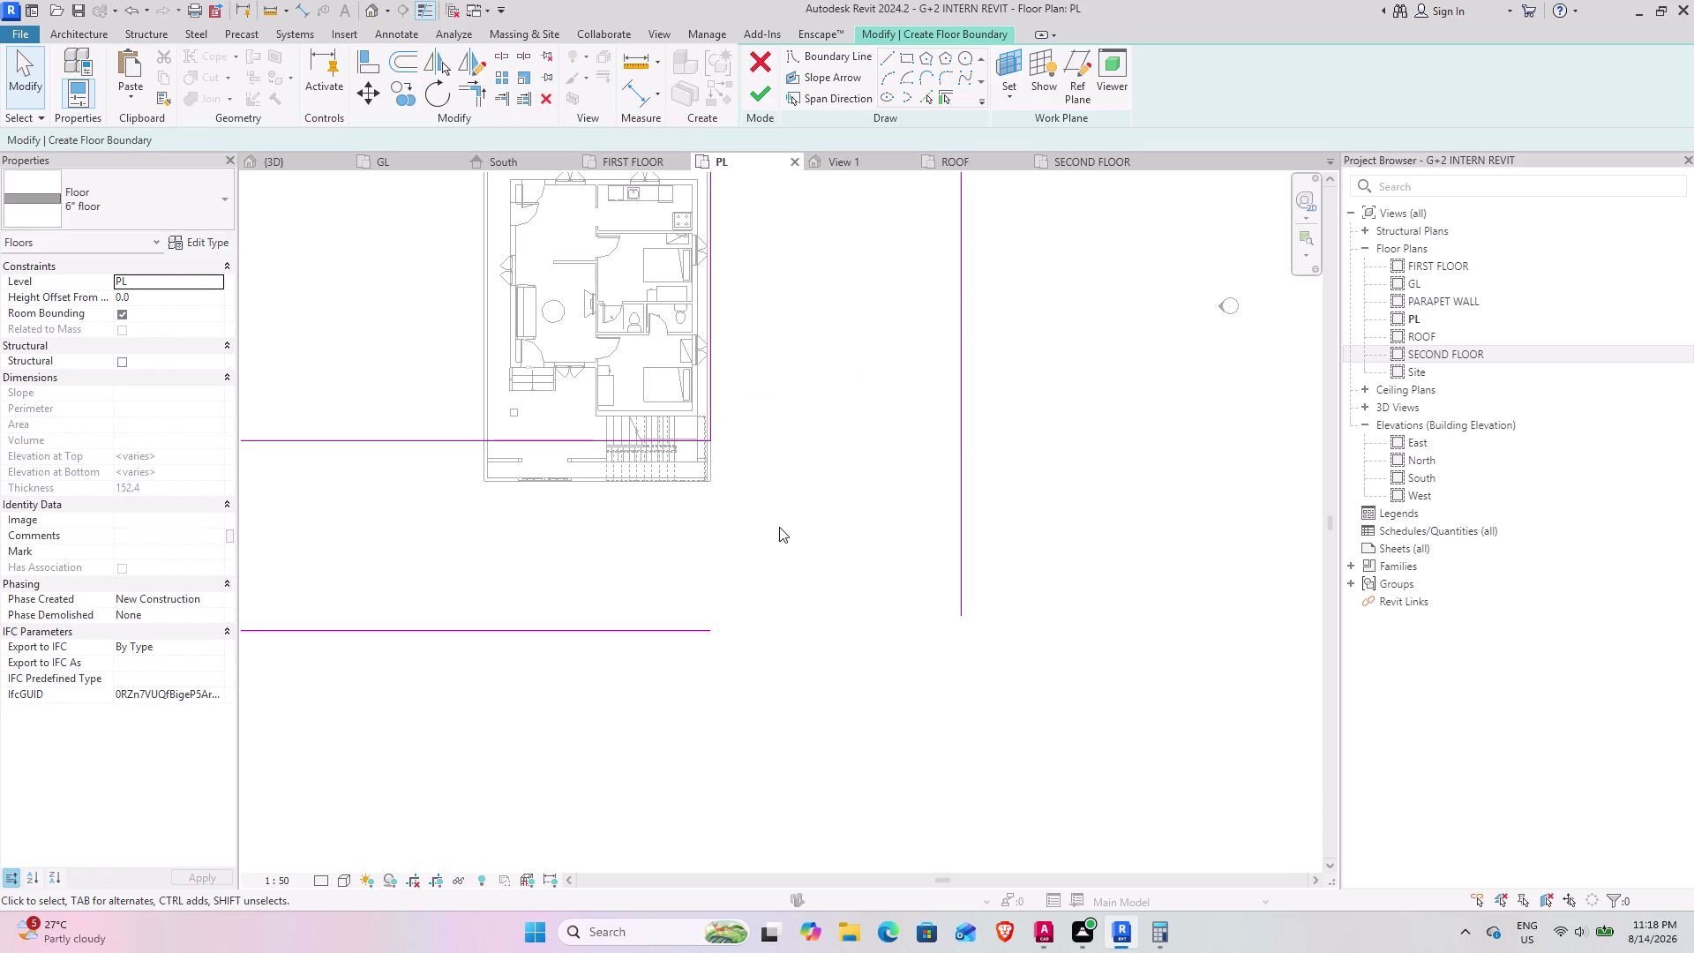
Trim the two road lines to a corner and finish the floor (about 824 m²).
click(473, 103)
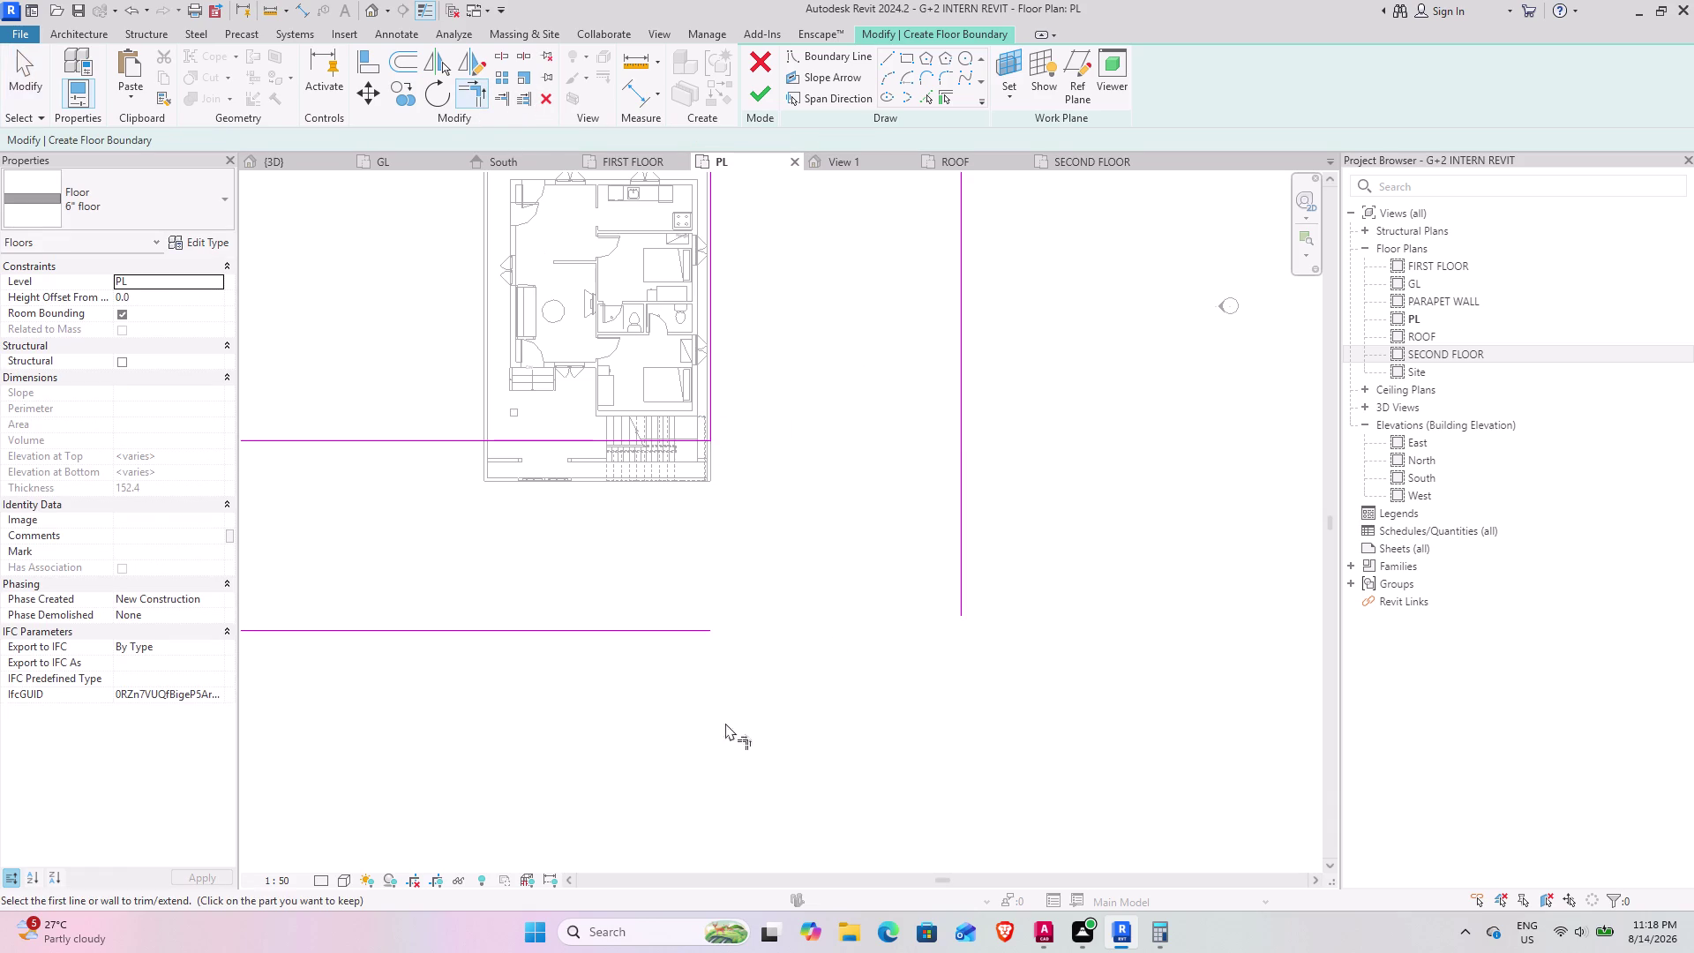
click(682, 633)
click(960, 604)
scroll(down, 3)
middle_drag(745, 550, 891, 635)
scroll(down, 3)
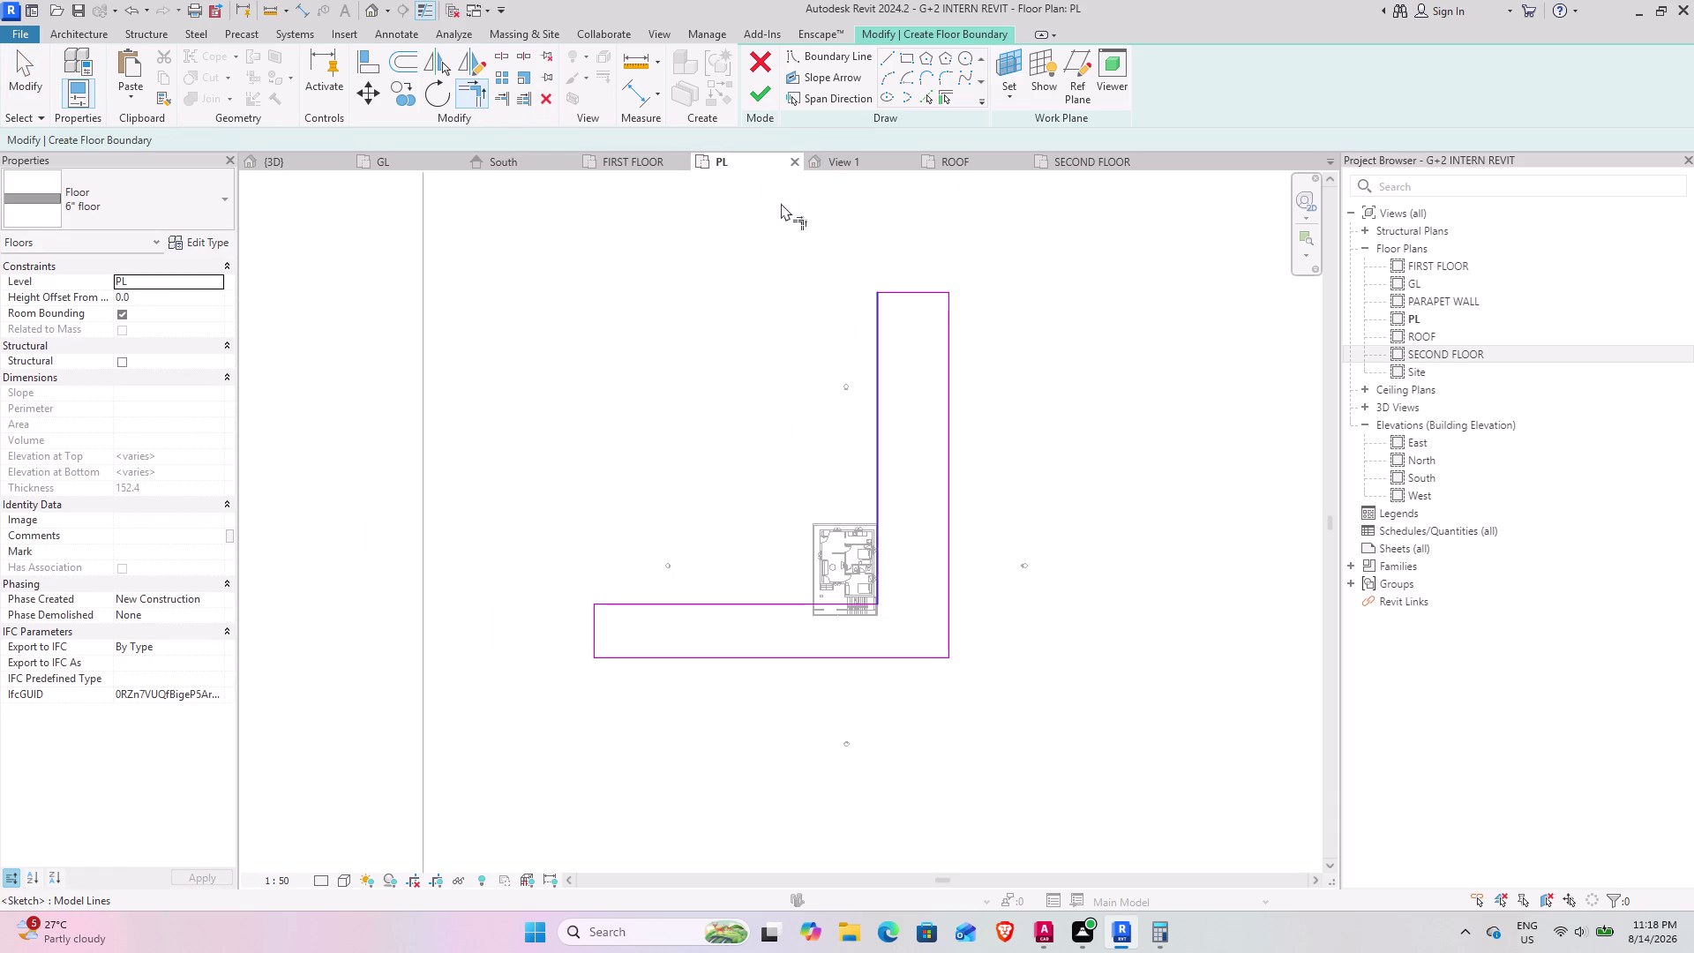
click(762, 98)
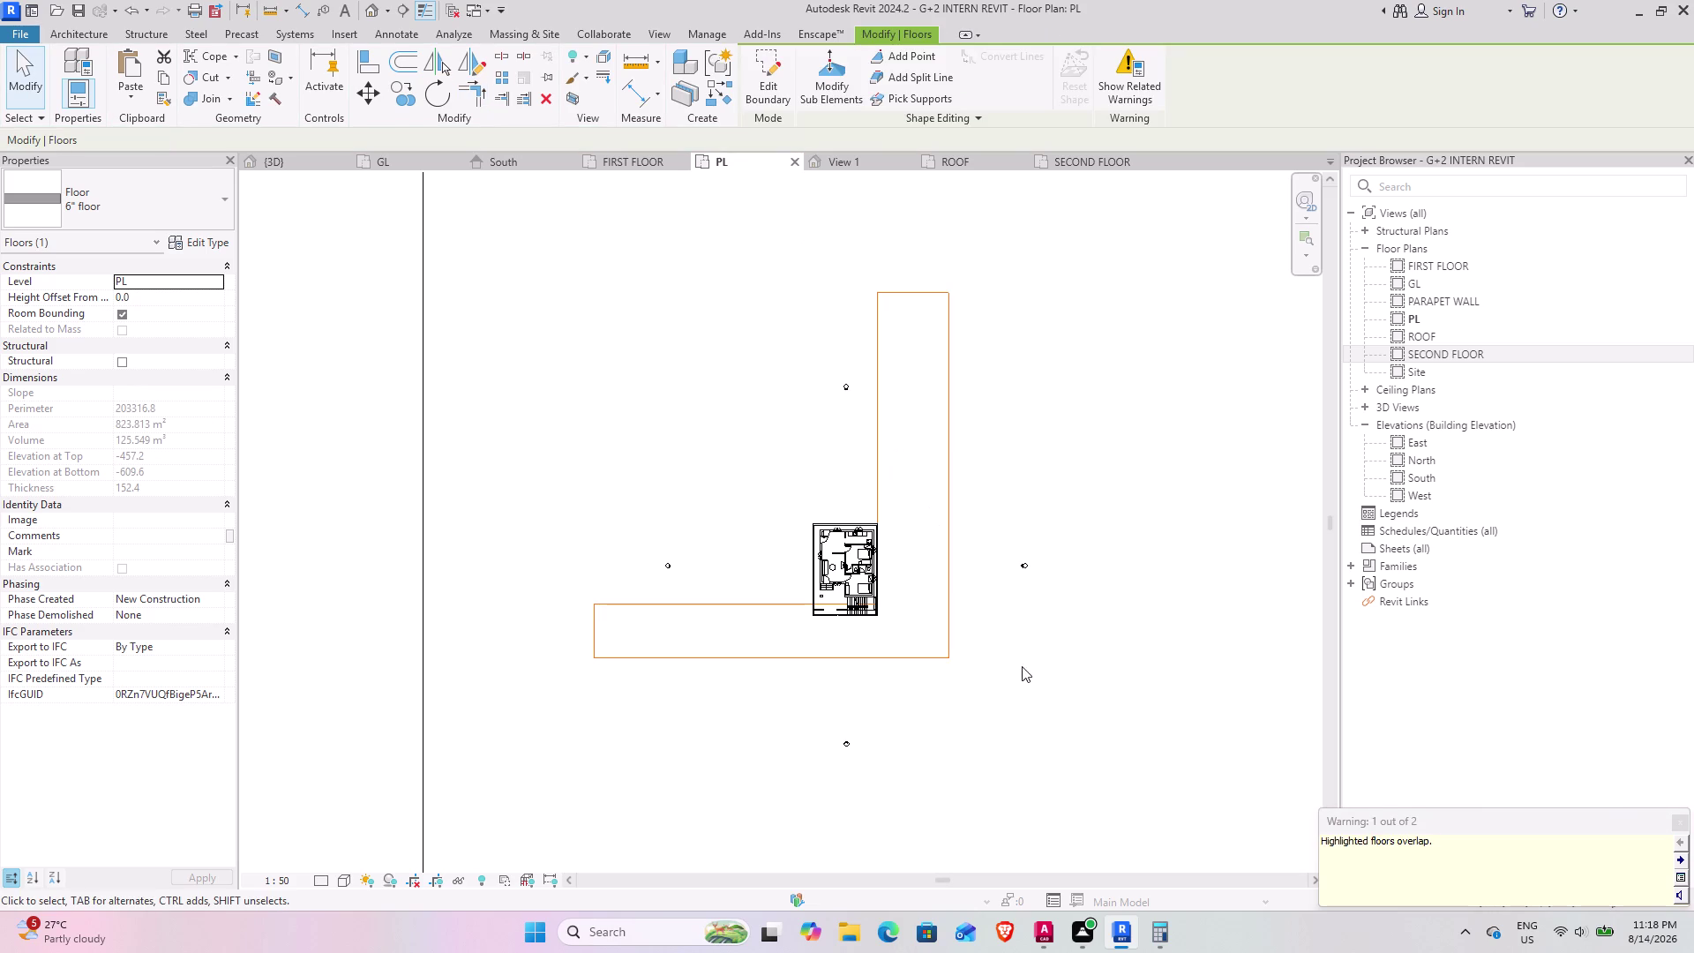
Reopen the road boundary and stretch the line along the building front.
scroll(up, 3)
scroll(up, 3)
scroll(up, 3)
scroll(down, 3)
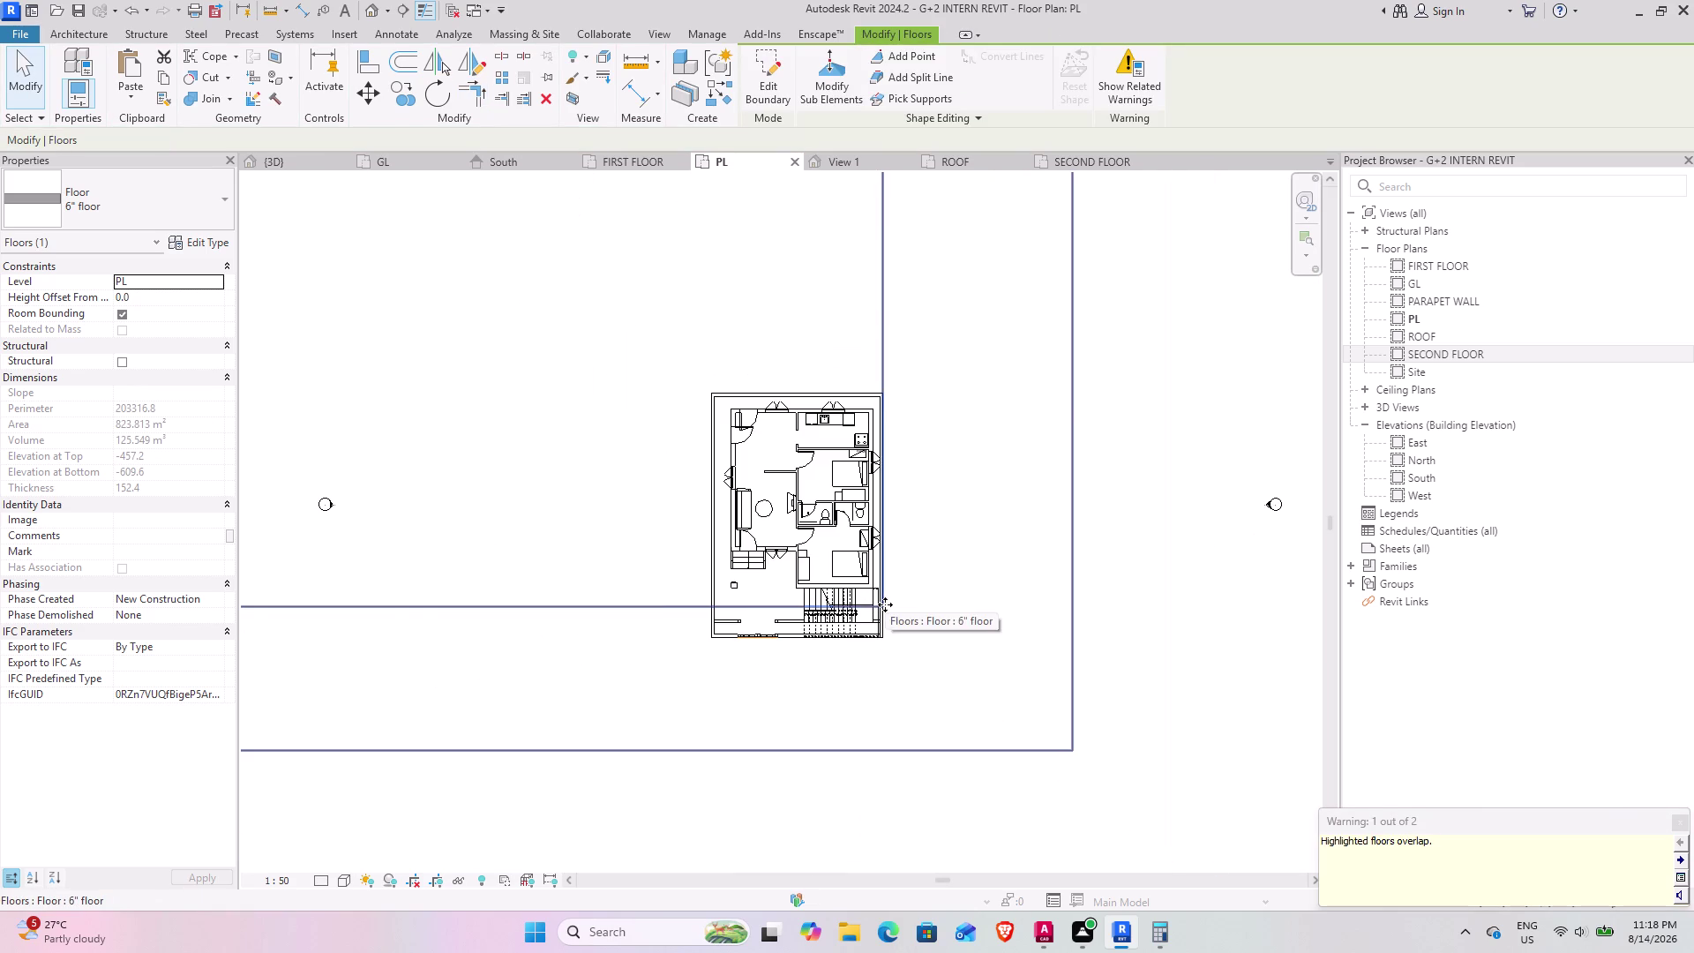
key(ctrl+z)
scroll(up, 3)
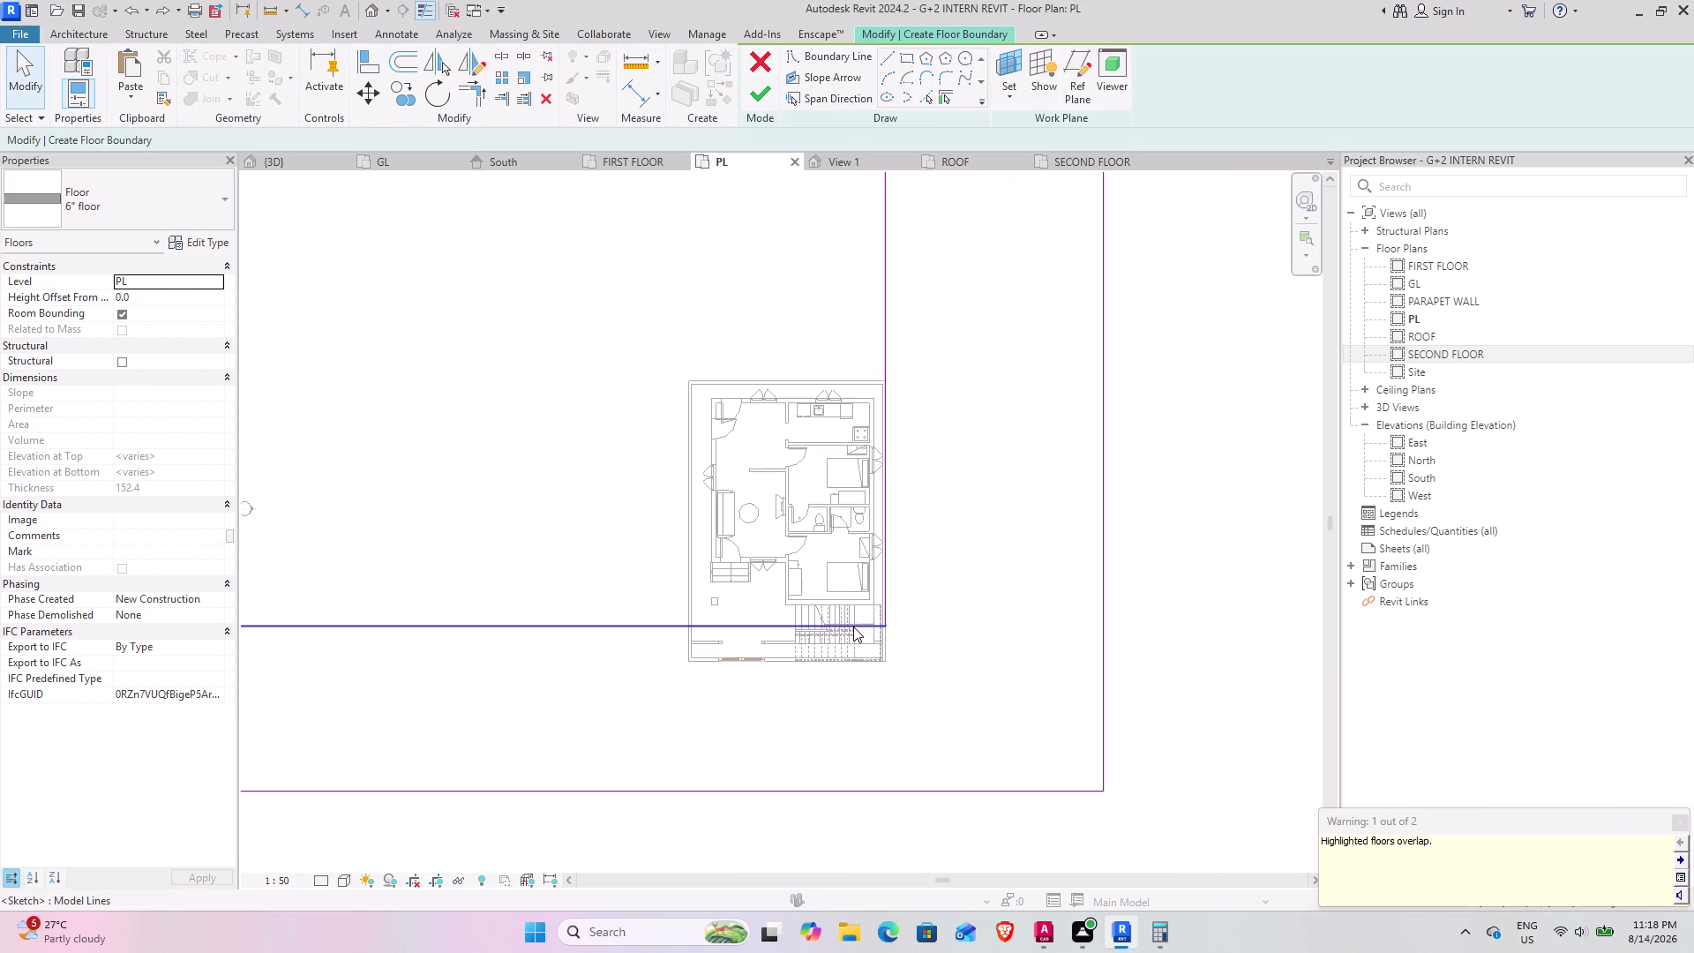
click(848, 627)
scroll(up, 3)
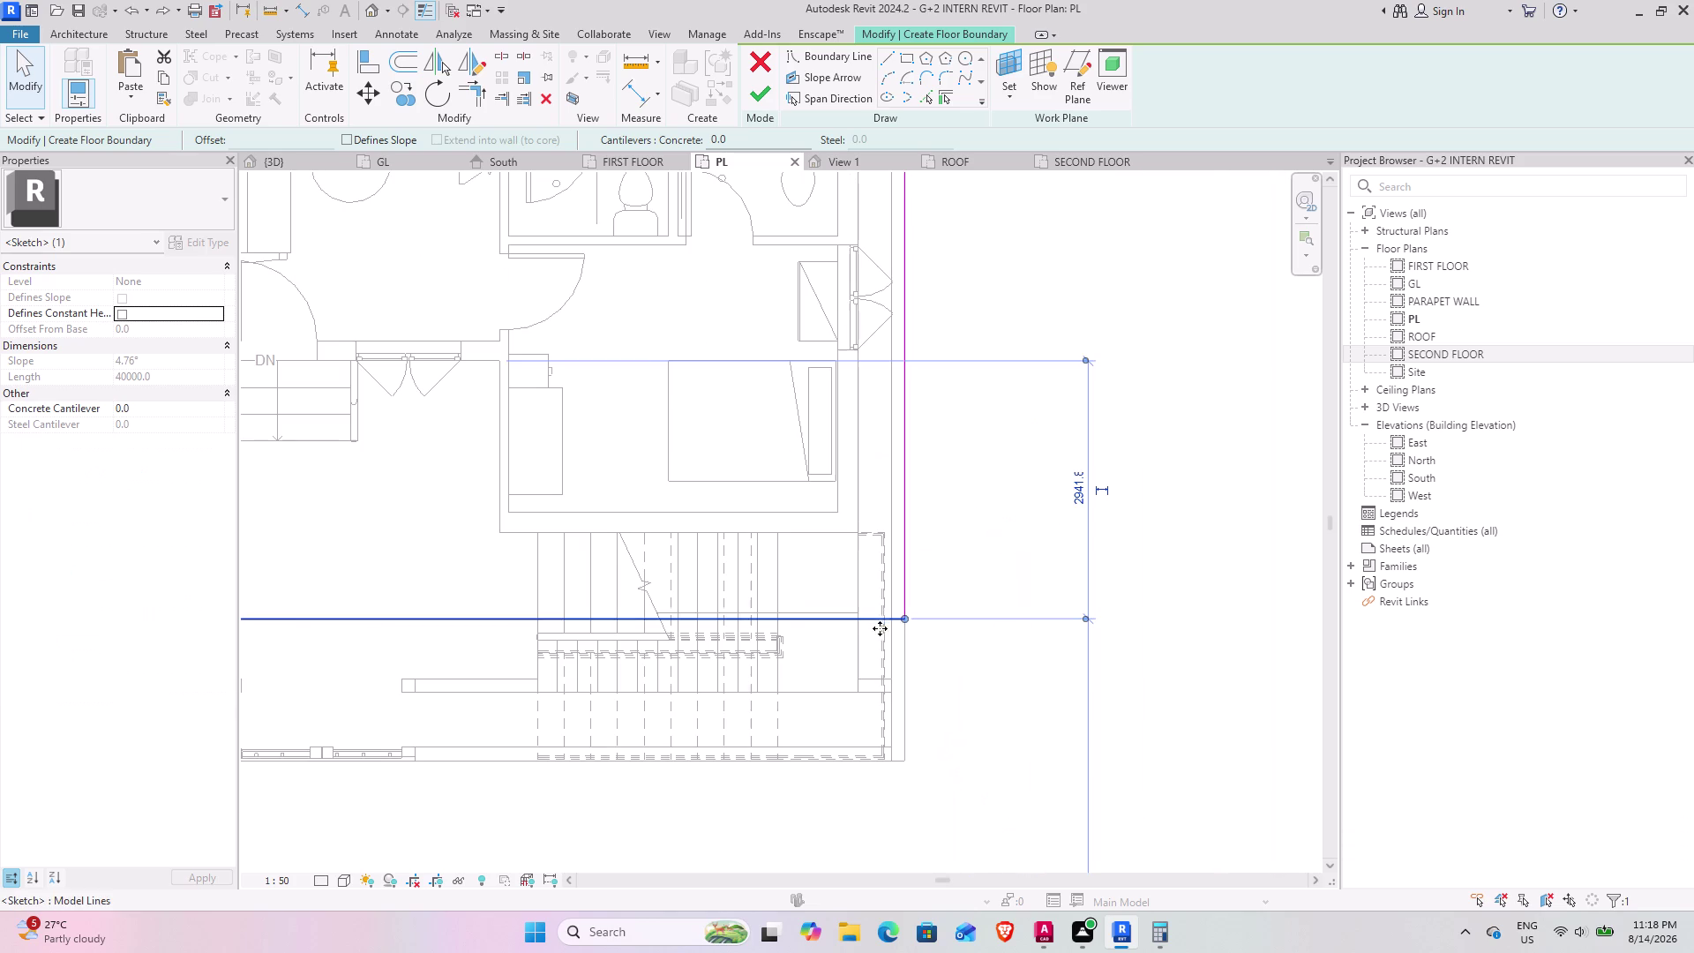
drag(905, 618, 908, 758)
Move that line's left end onto the road edge, forming a 40000 straight edge.
scroll(down, 3)
middle_drag(740, 585, 1114, 539)
scroll(down, 3)
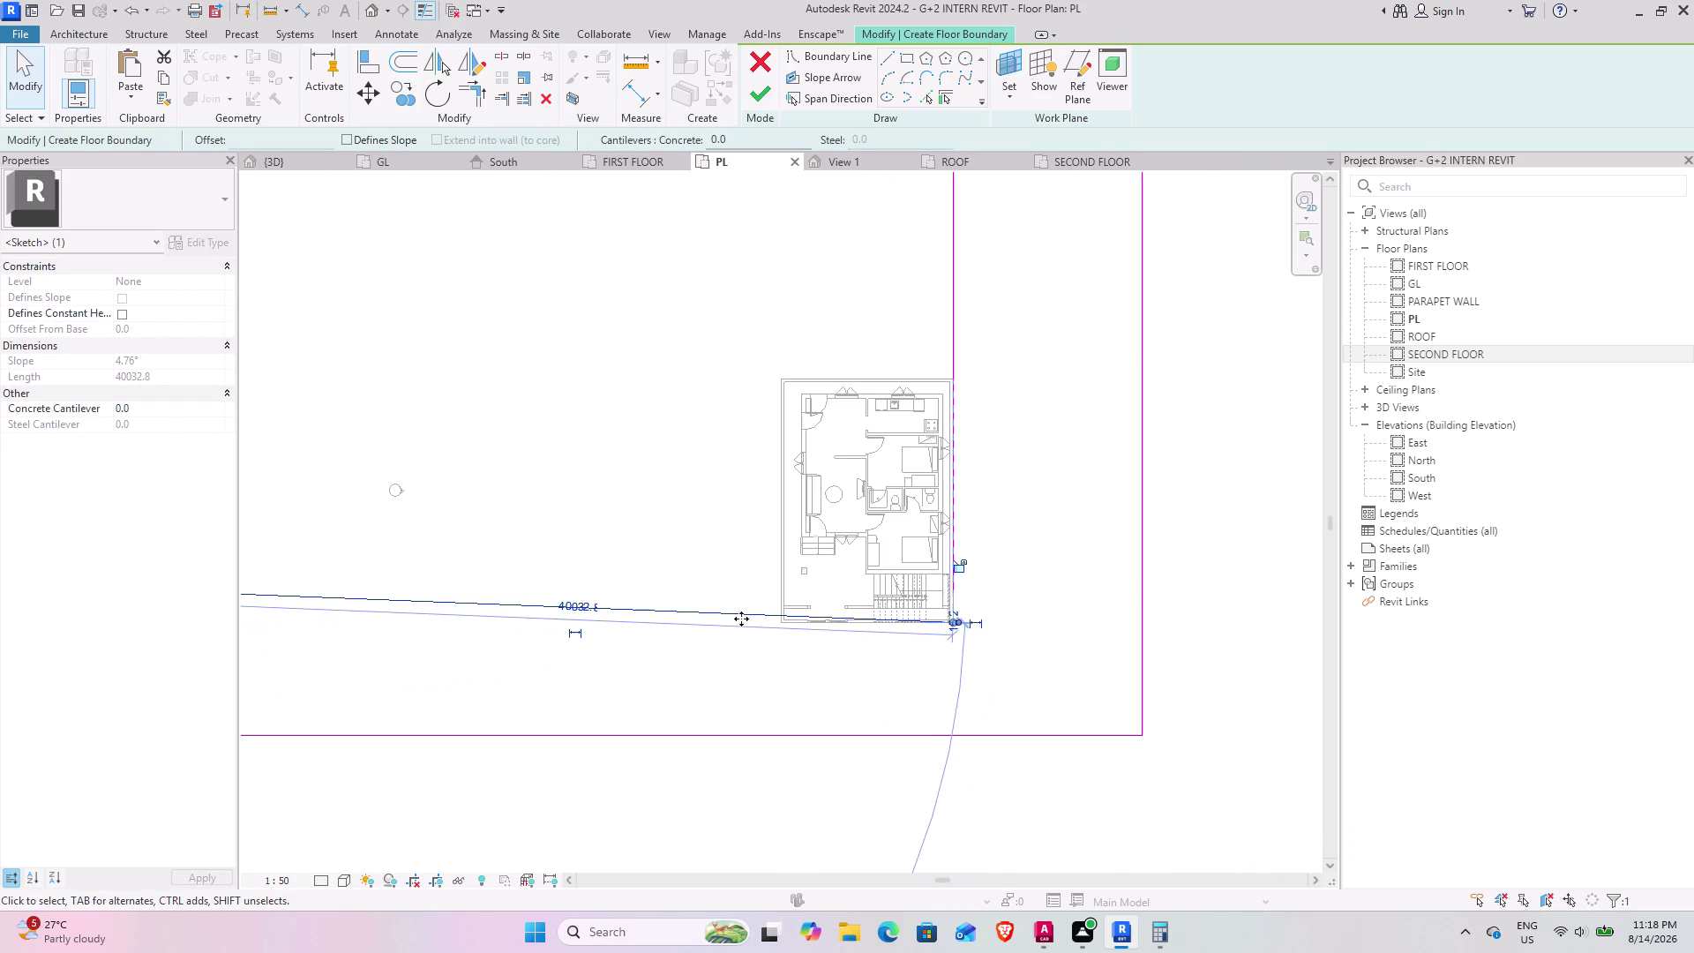
middle_drag(558, 650, 985, 609)
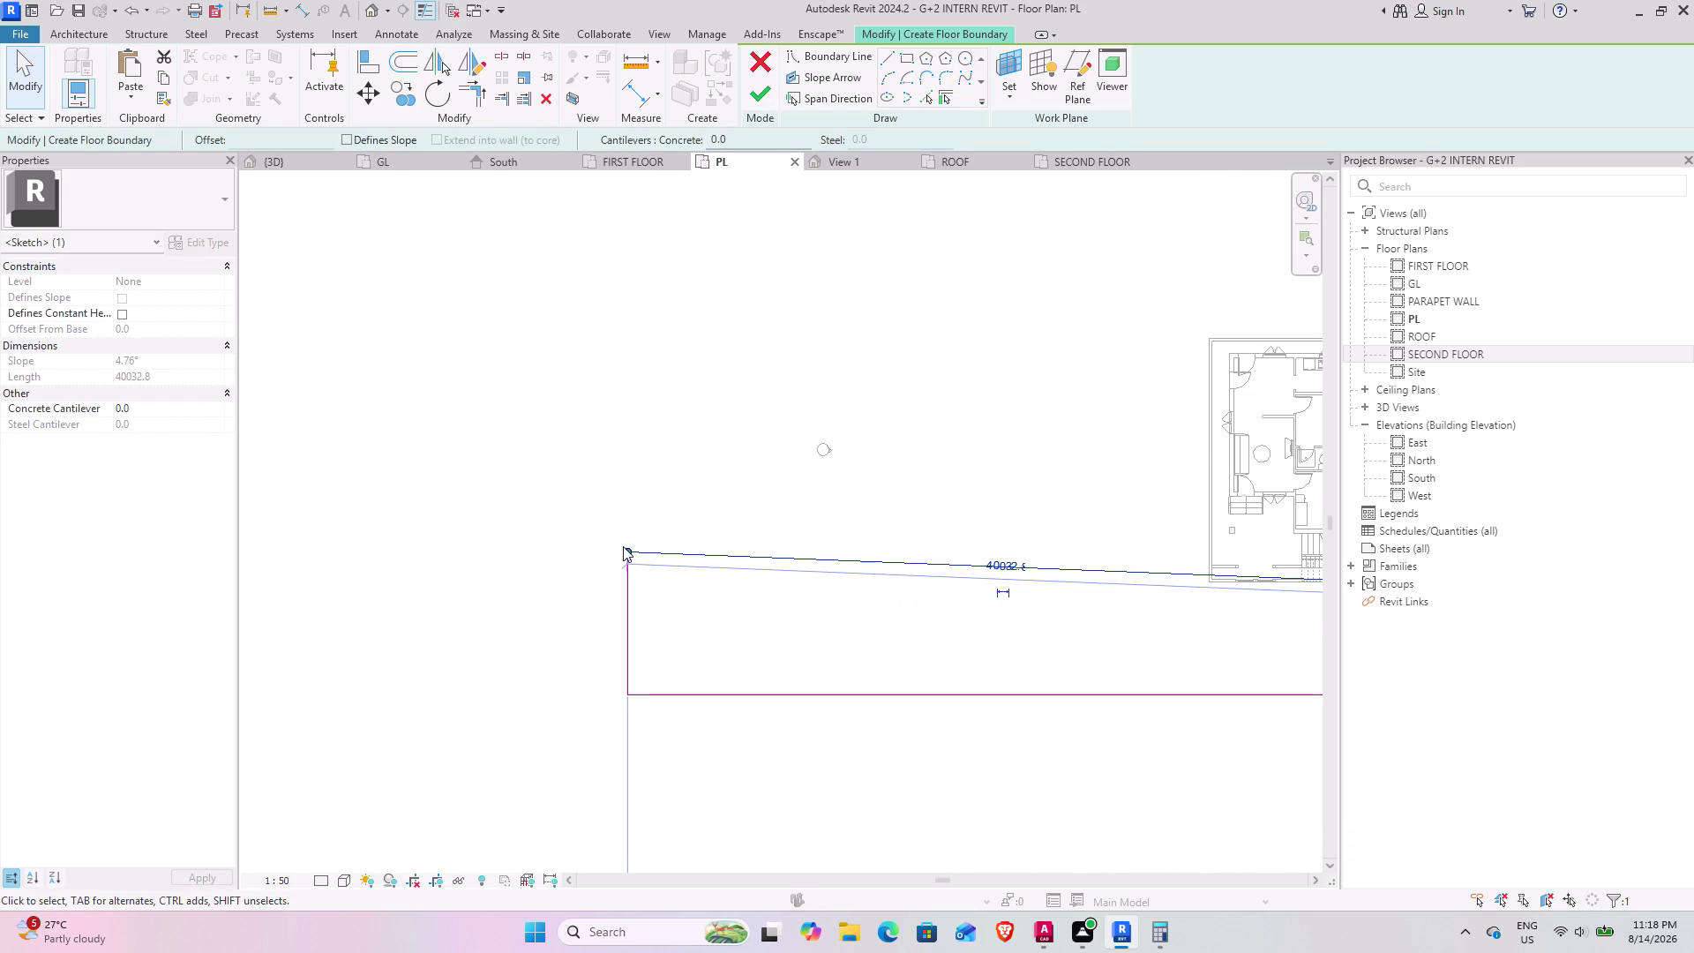
drag(627, 553, 628, 593)
scroll(down, 3)
middle_drag(900, 590, 708, 602)
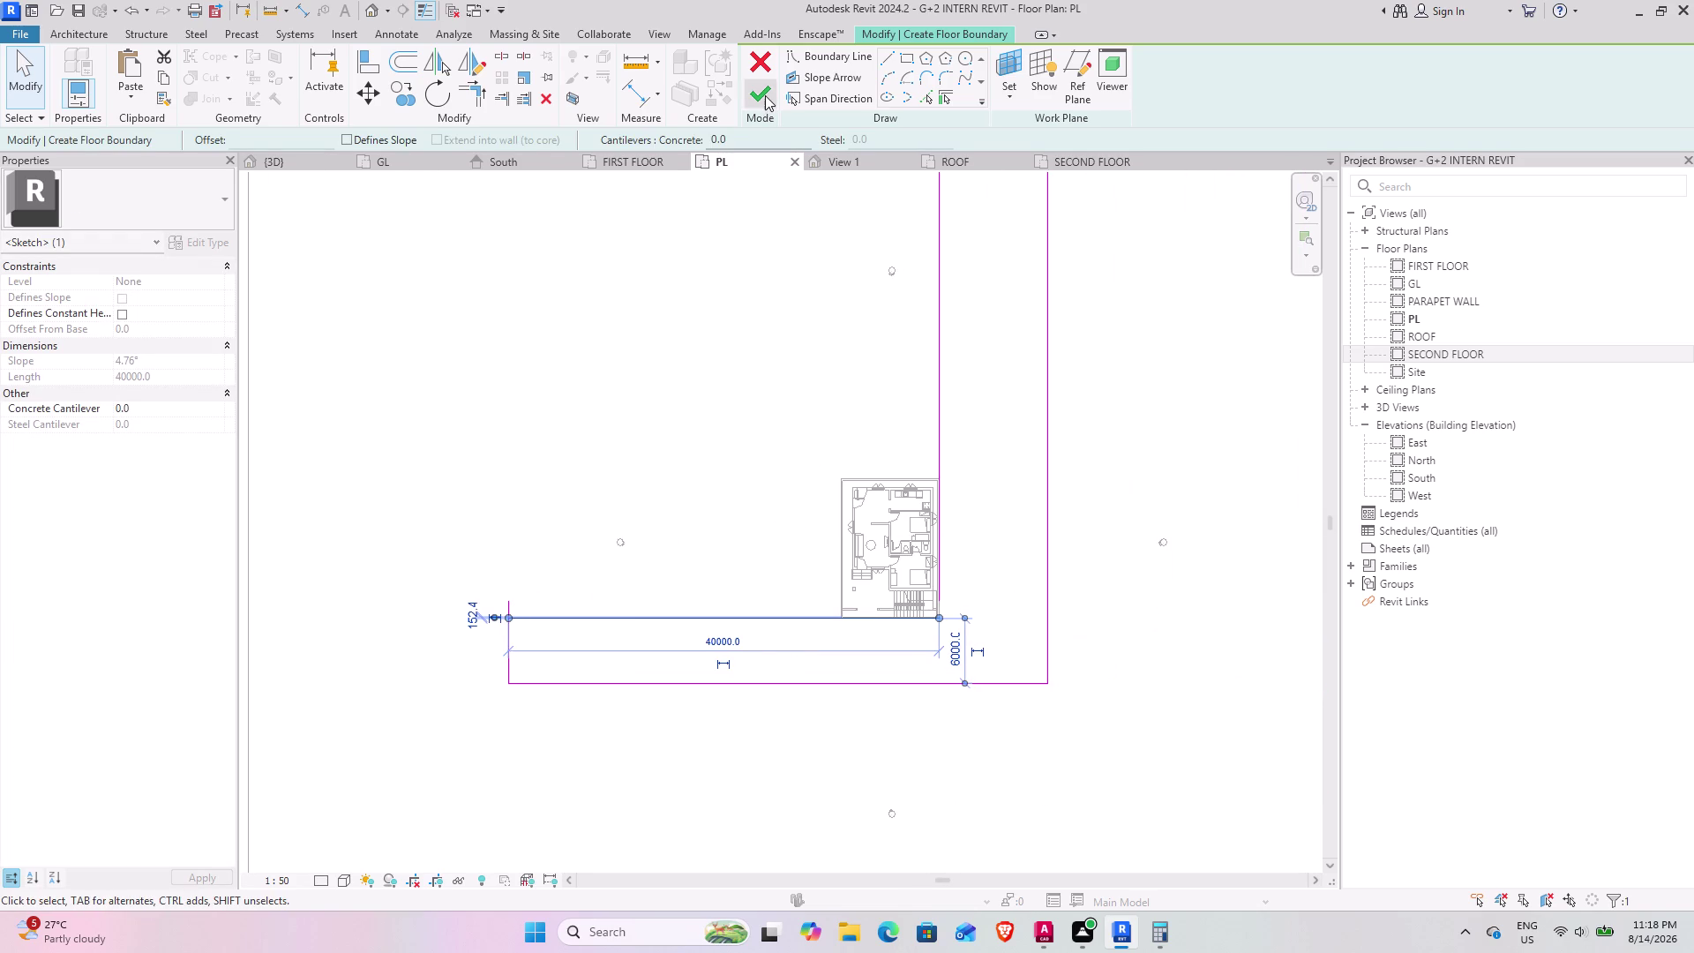
Try to finish the floor, then trim away the short stub at the left end.
click(765, 96)
middle_drag(1050, 645, 990, 677)
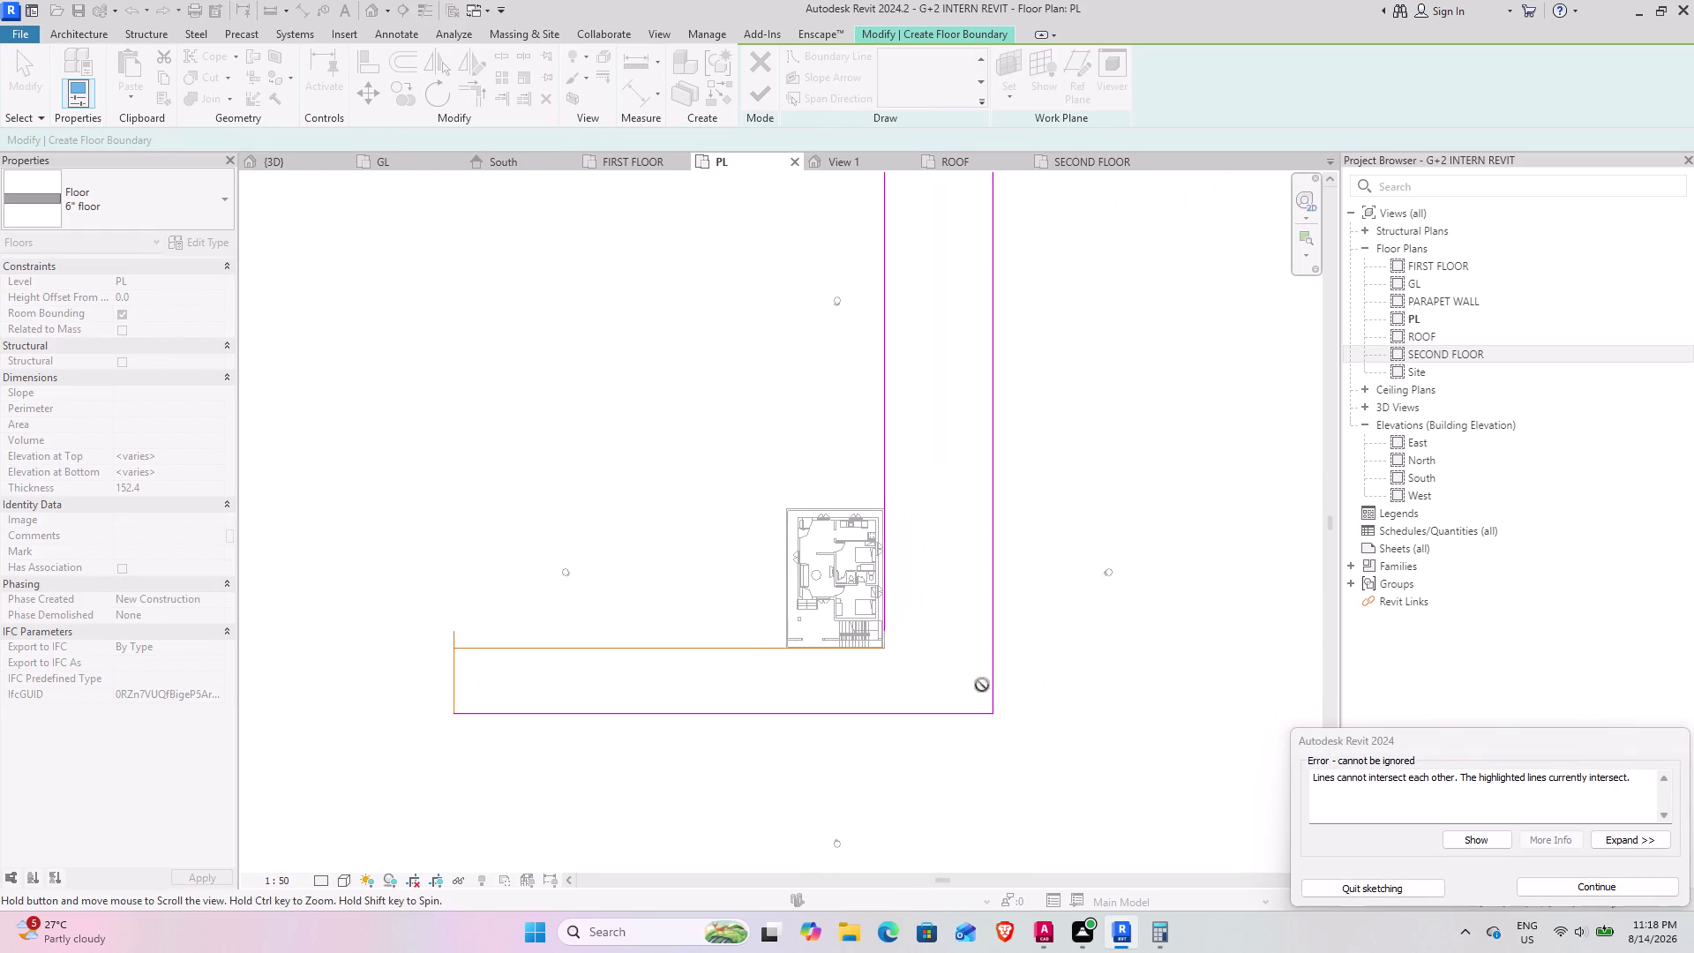
middle_drag(990, 677, 976, 691)
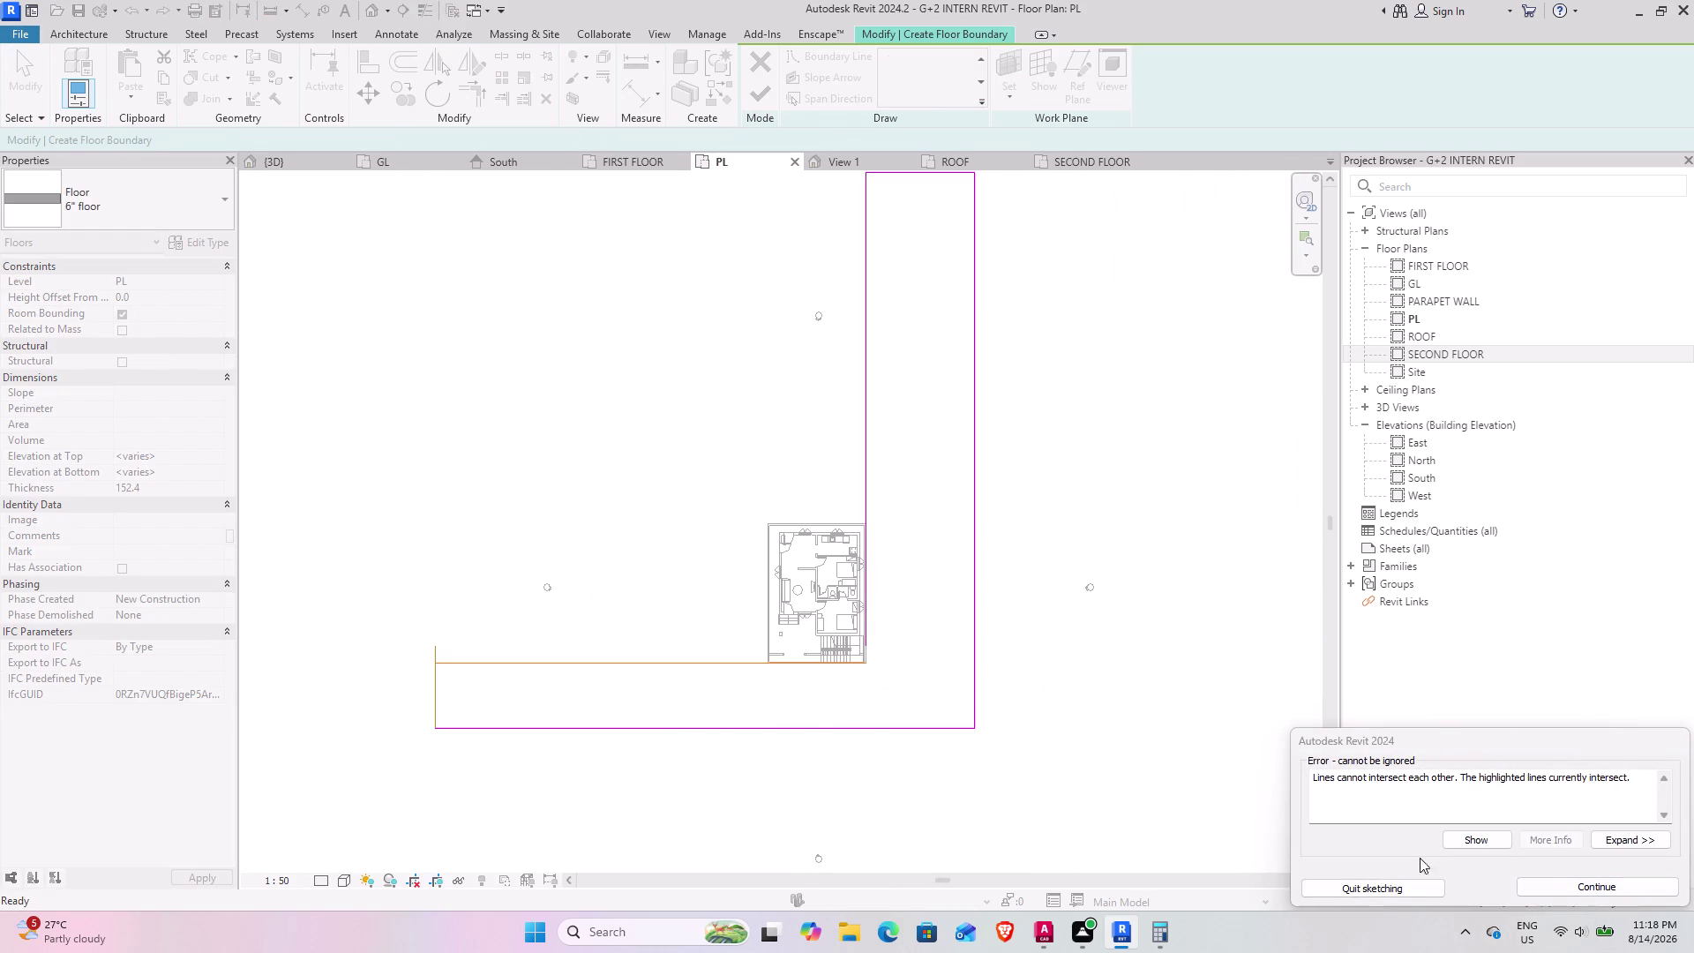
key(Escape)
key(Escape)
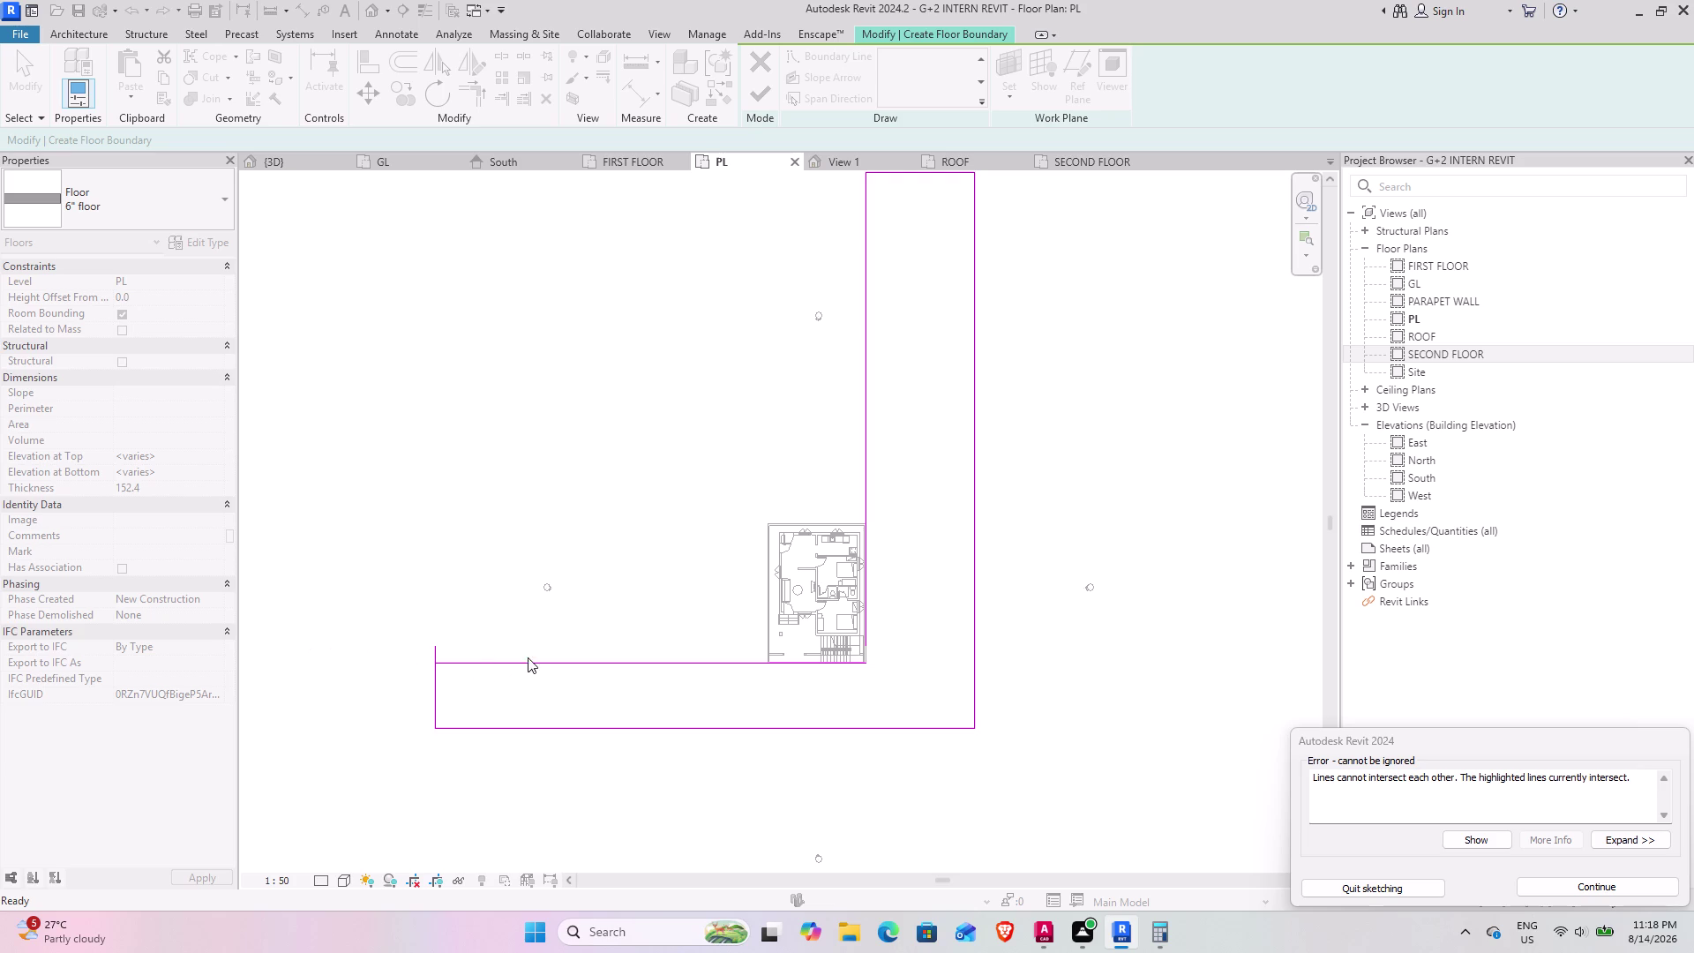
scroll(up, 3)
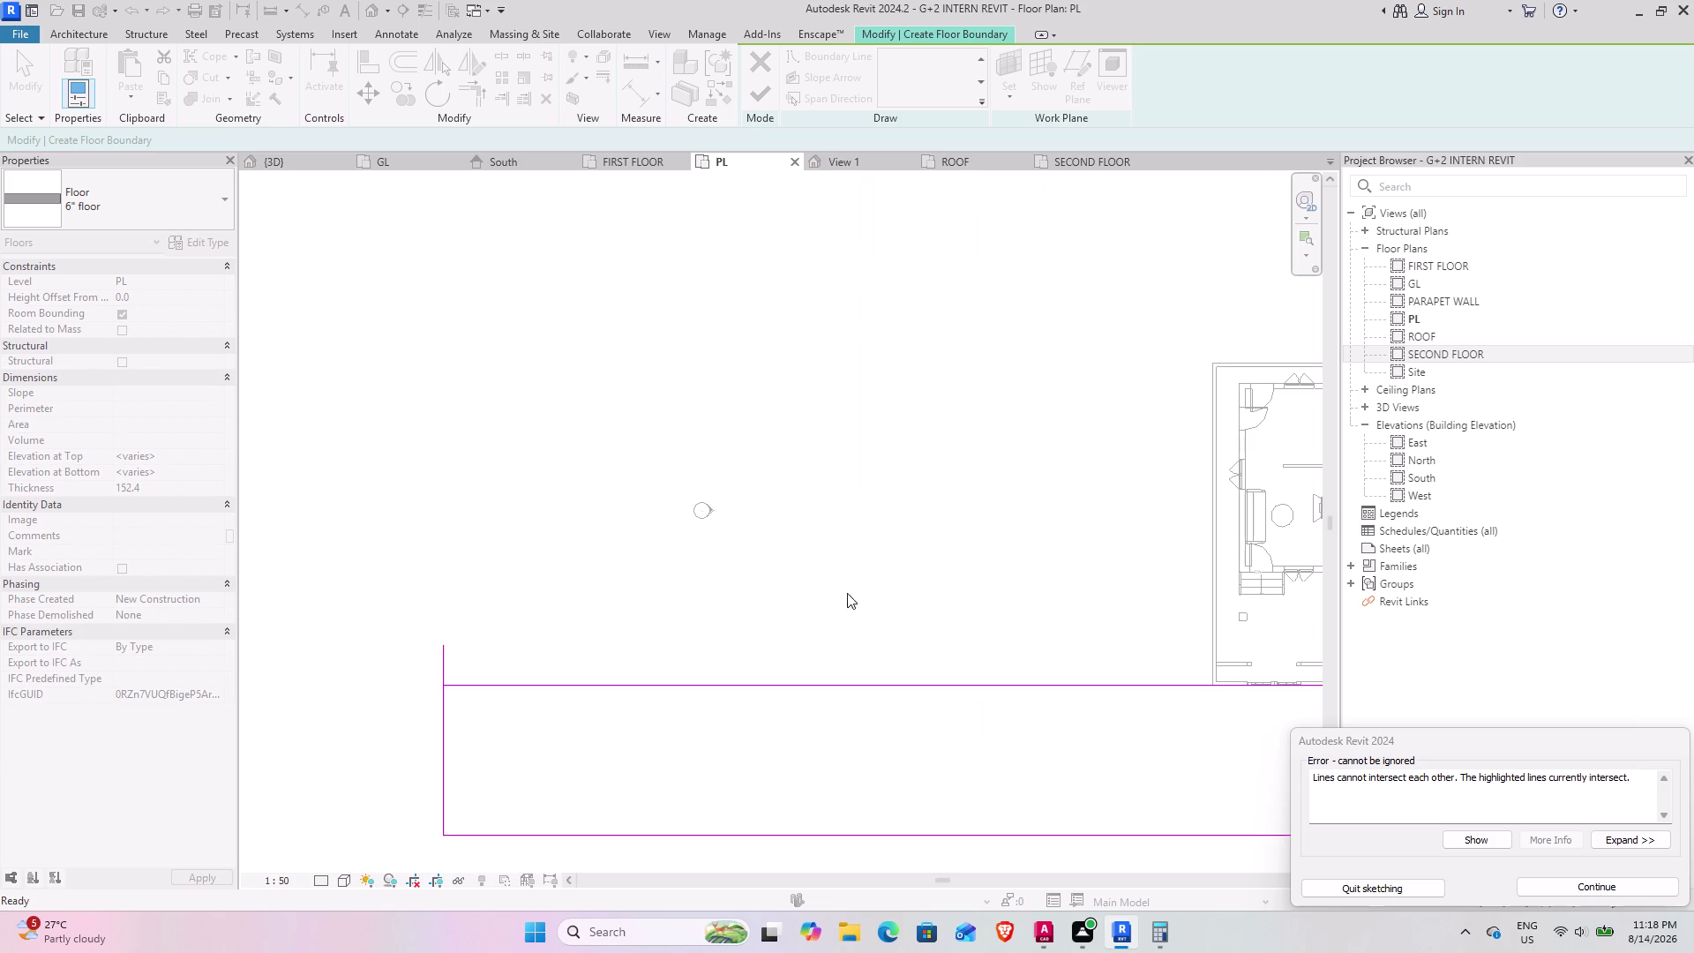
click(1590, 883)
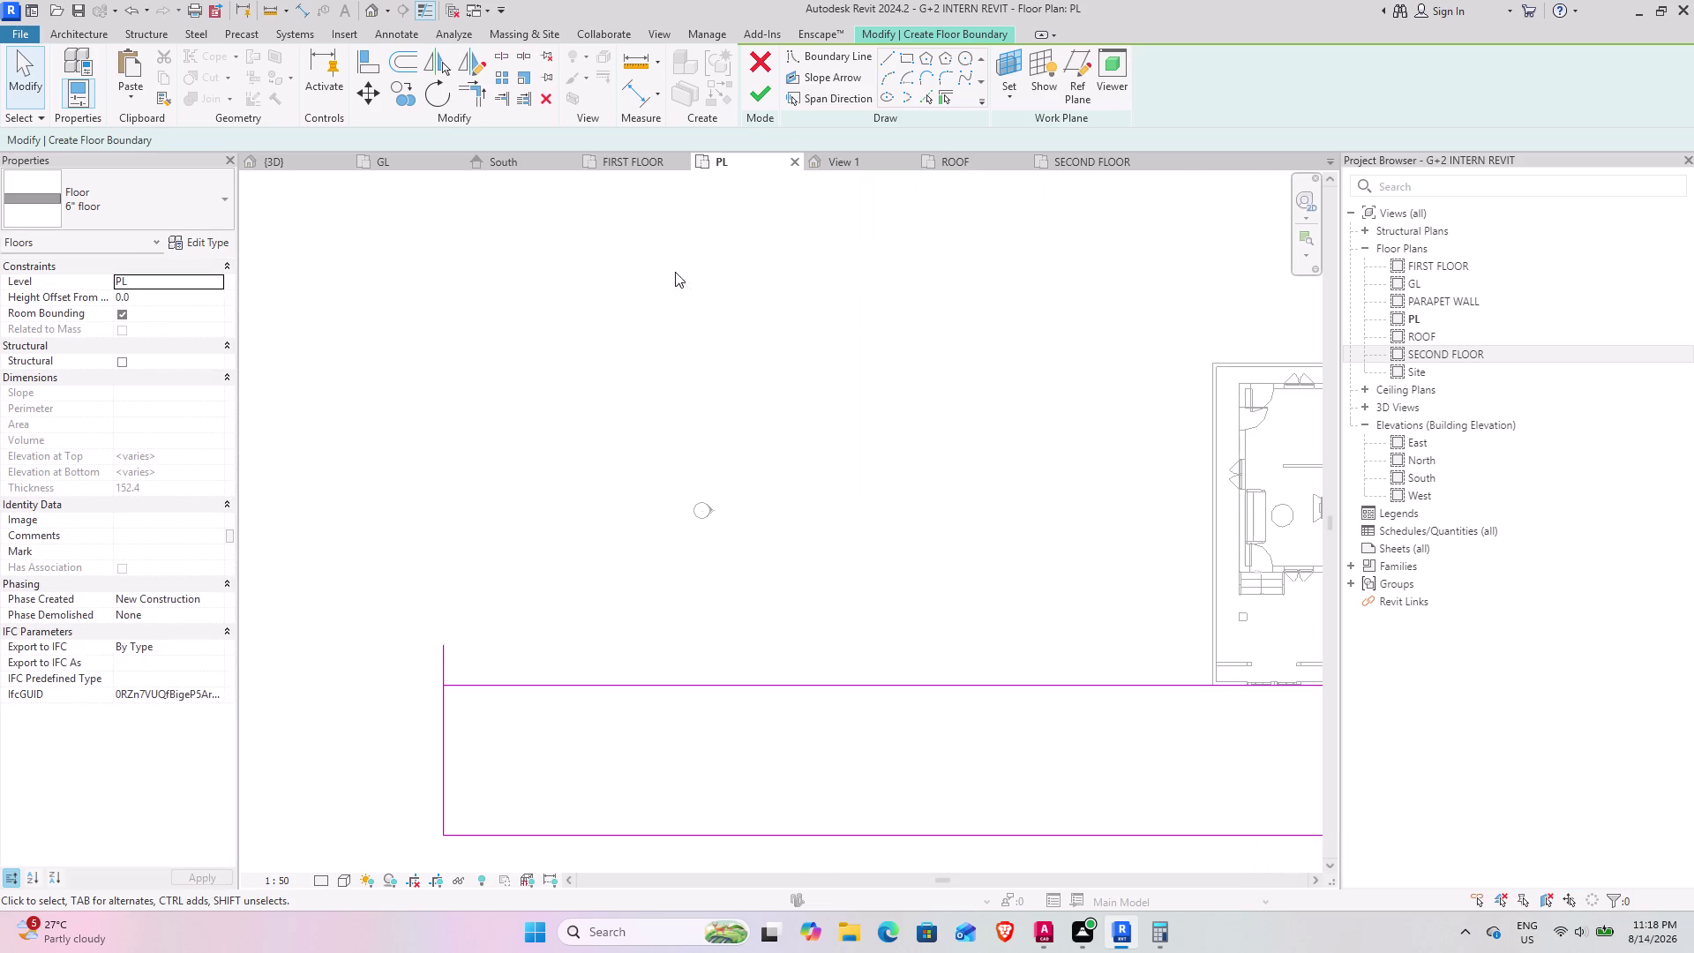
click(463, 89)
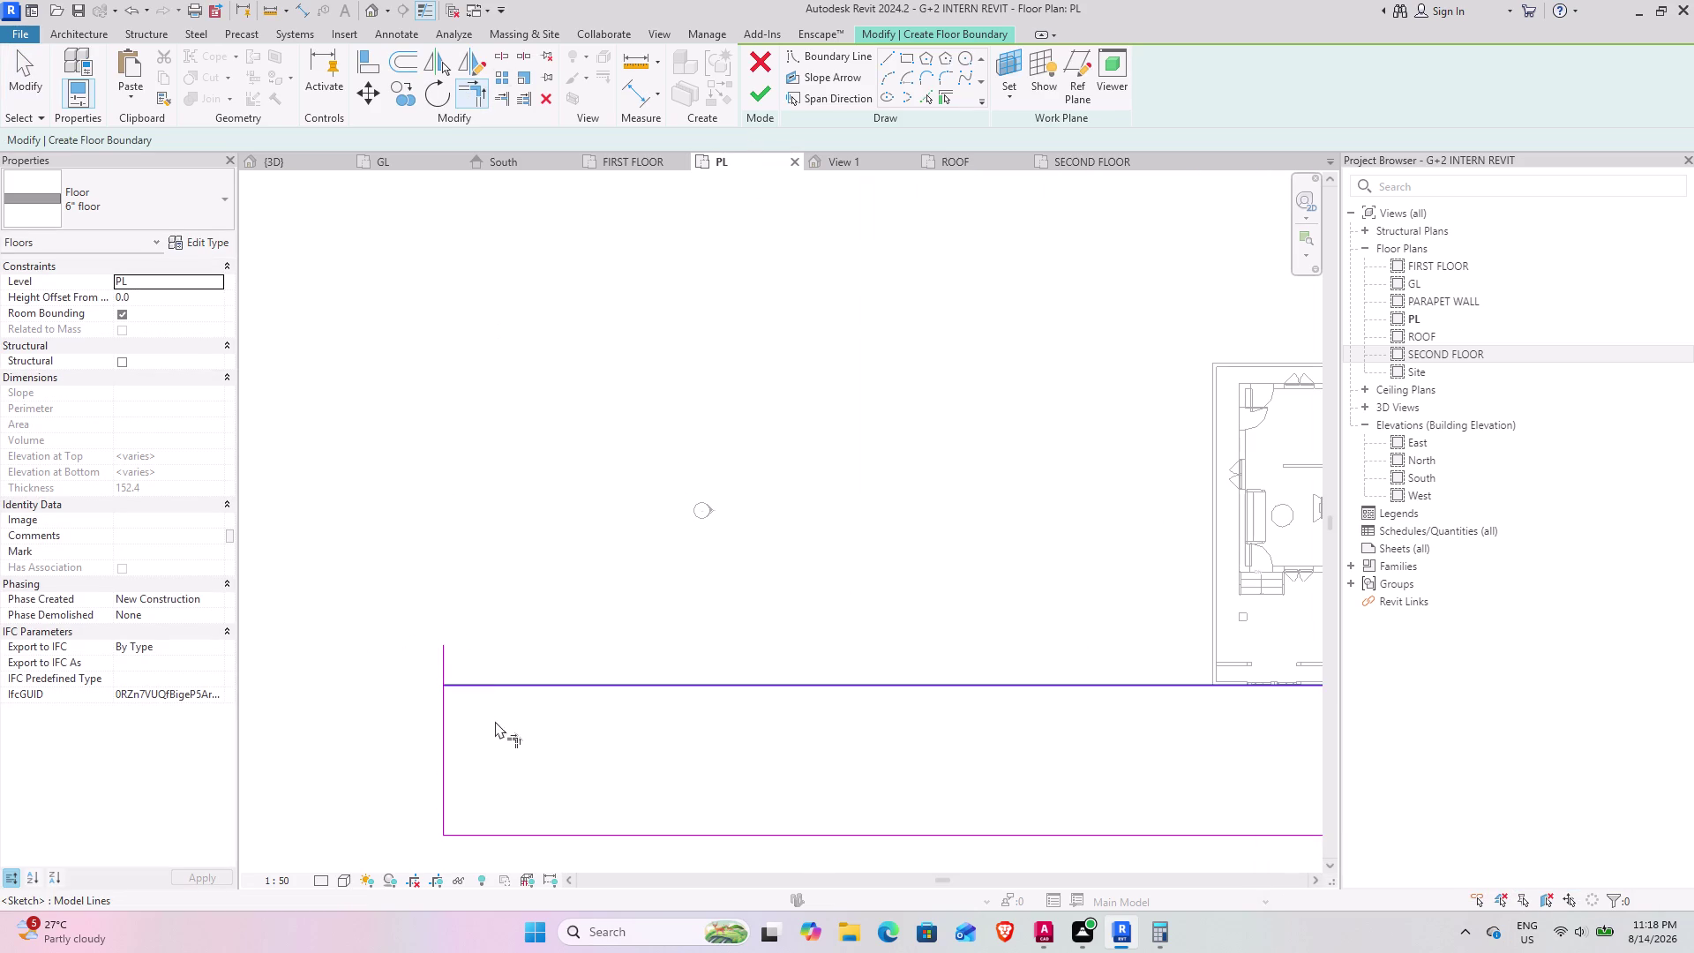
click(495, 685)
click(442, 727)
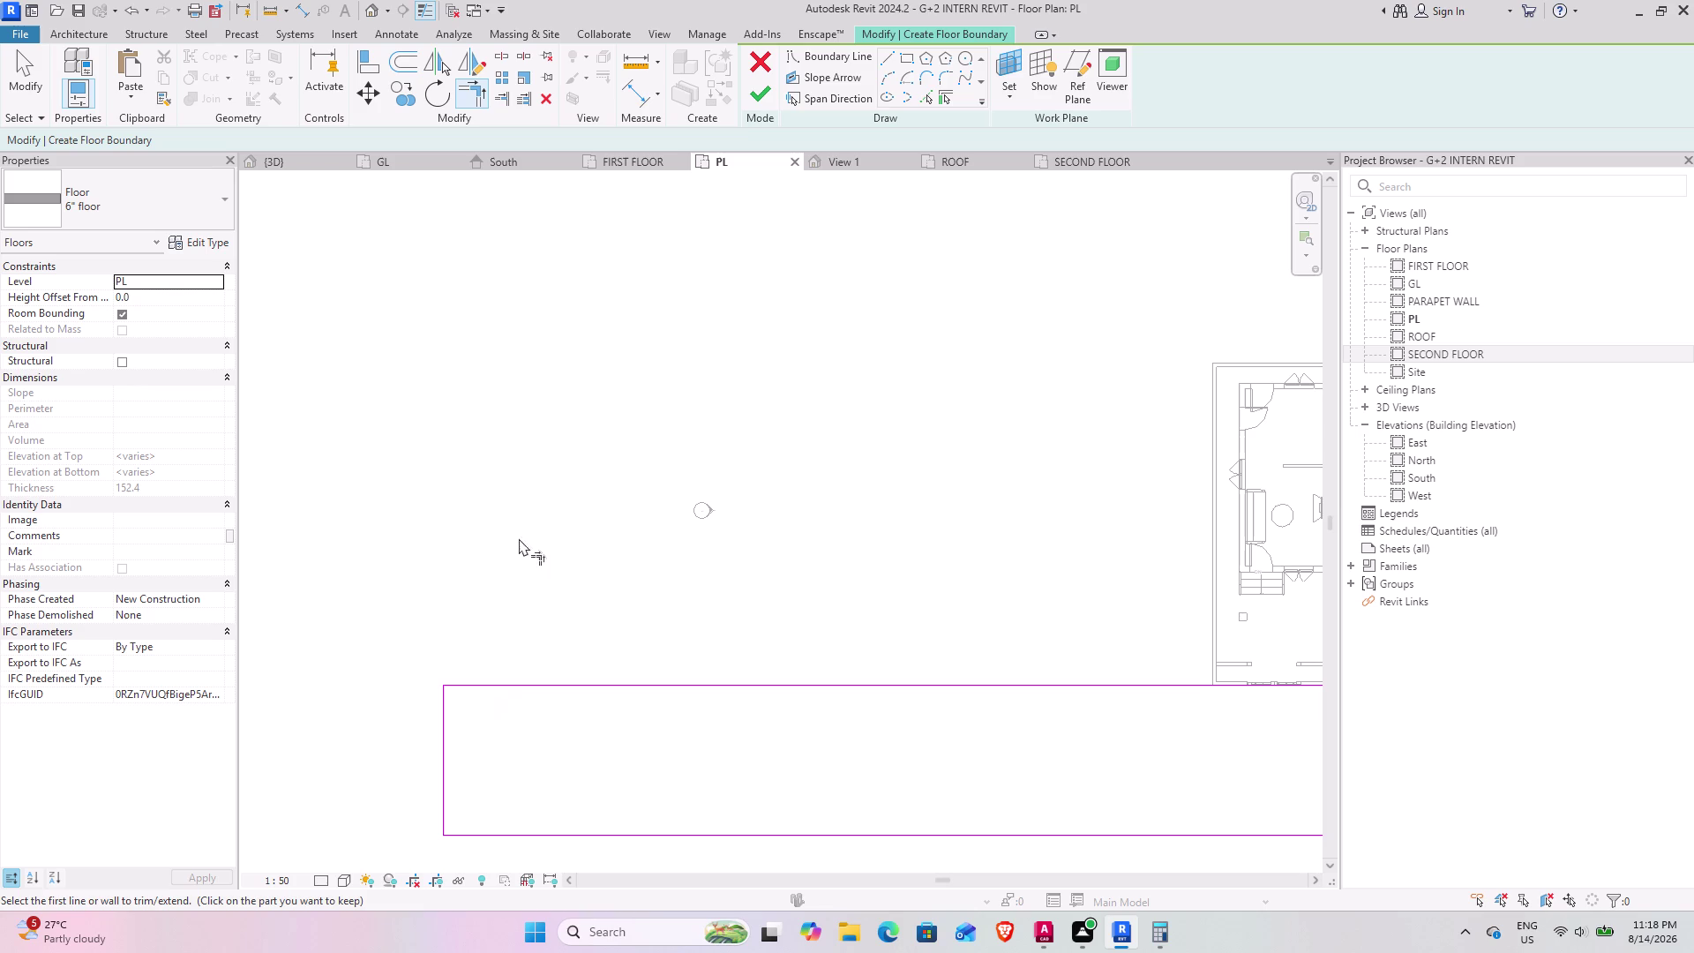
Close the open line ends near the building and finish the floor (about 759 m²).
click(765, 96)
scroll(down, 3)
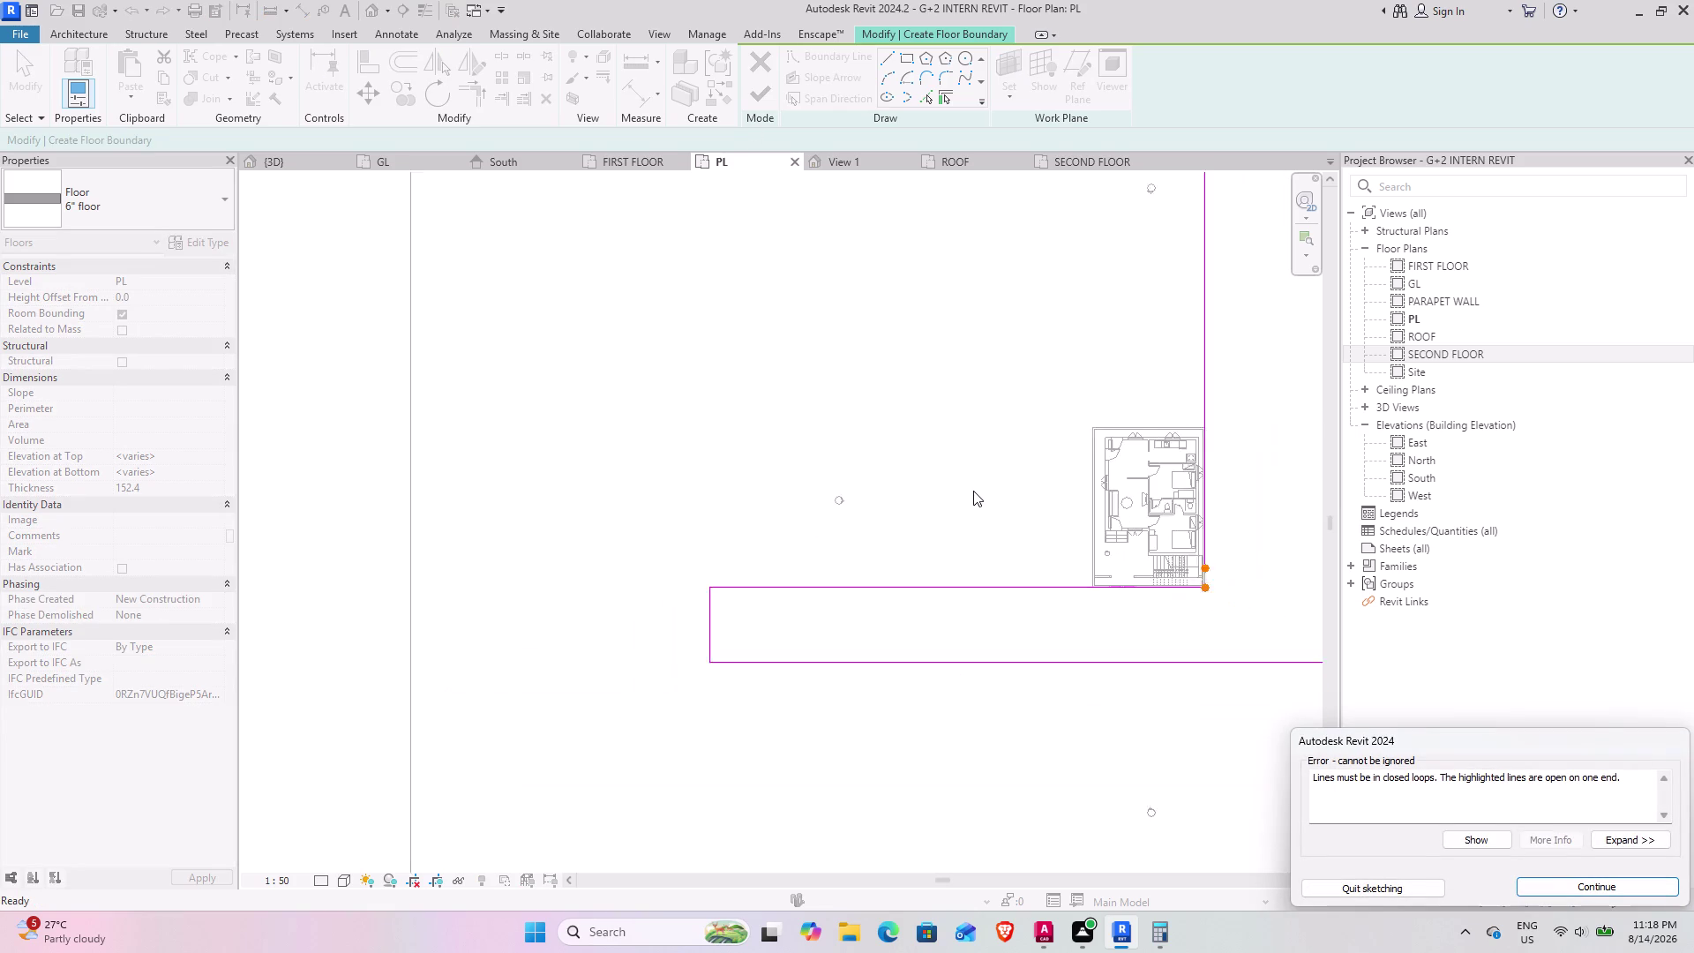
scroll(down, 3)
scroll(up, 3)
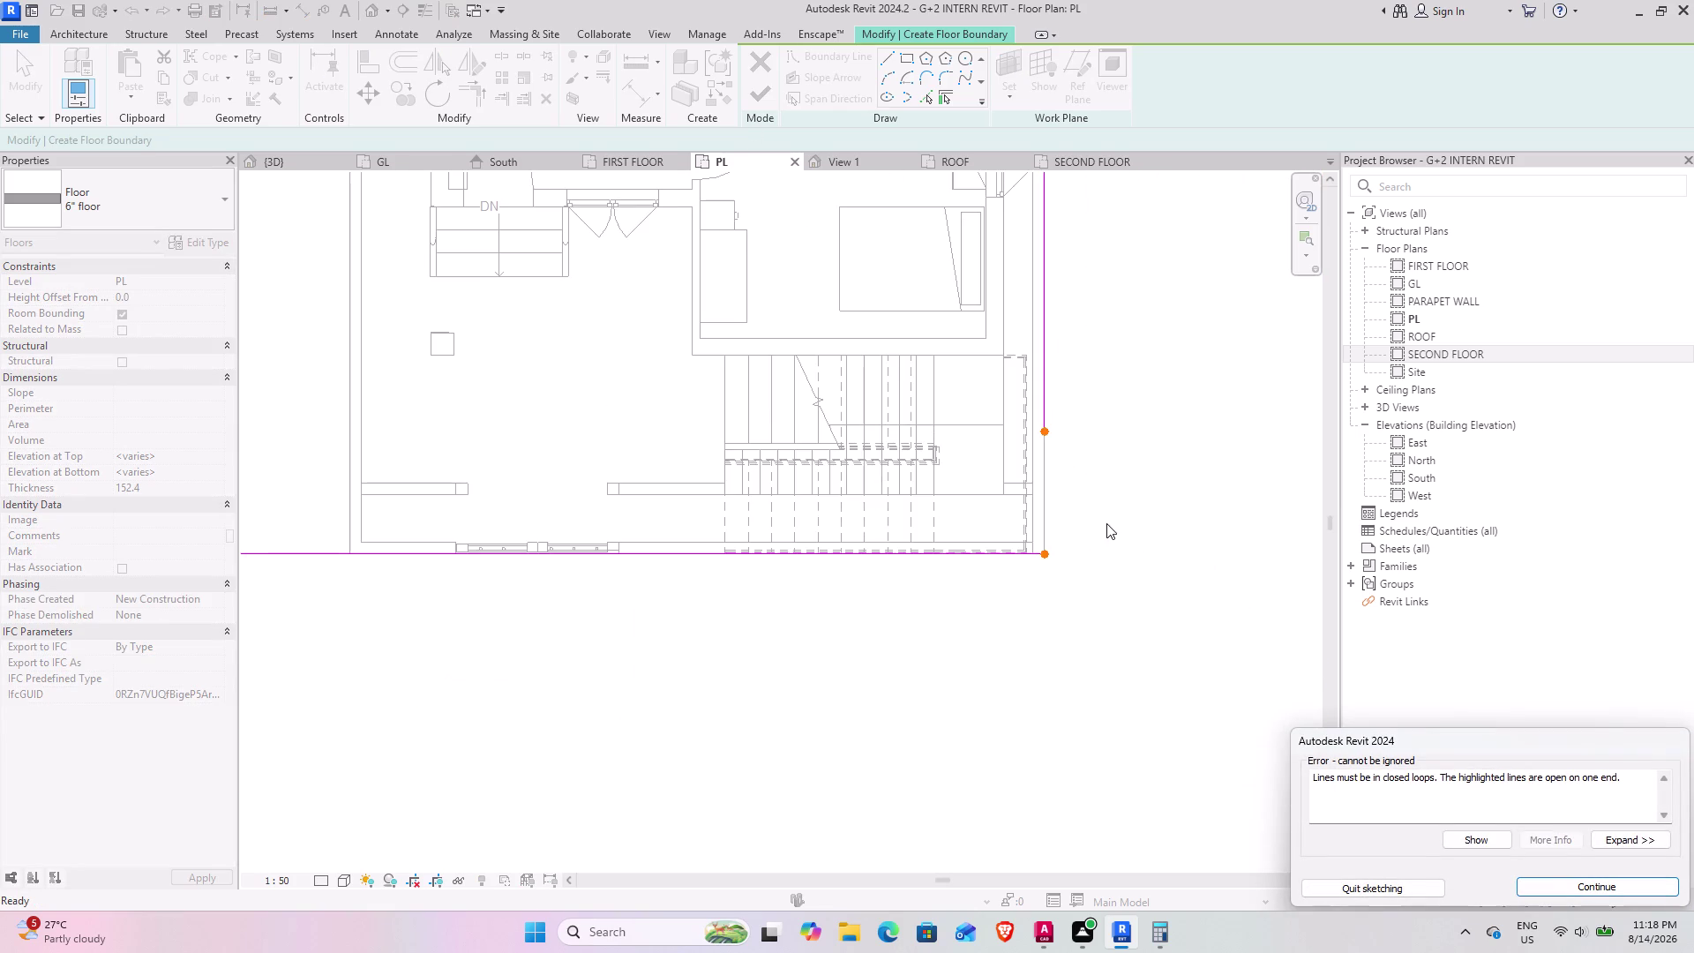
middle_drag(1107, 523, 1090, 628)
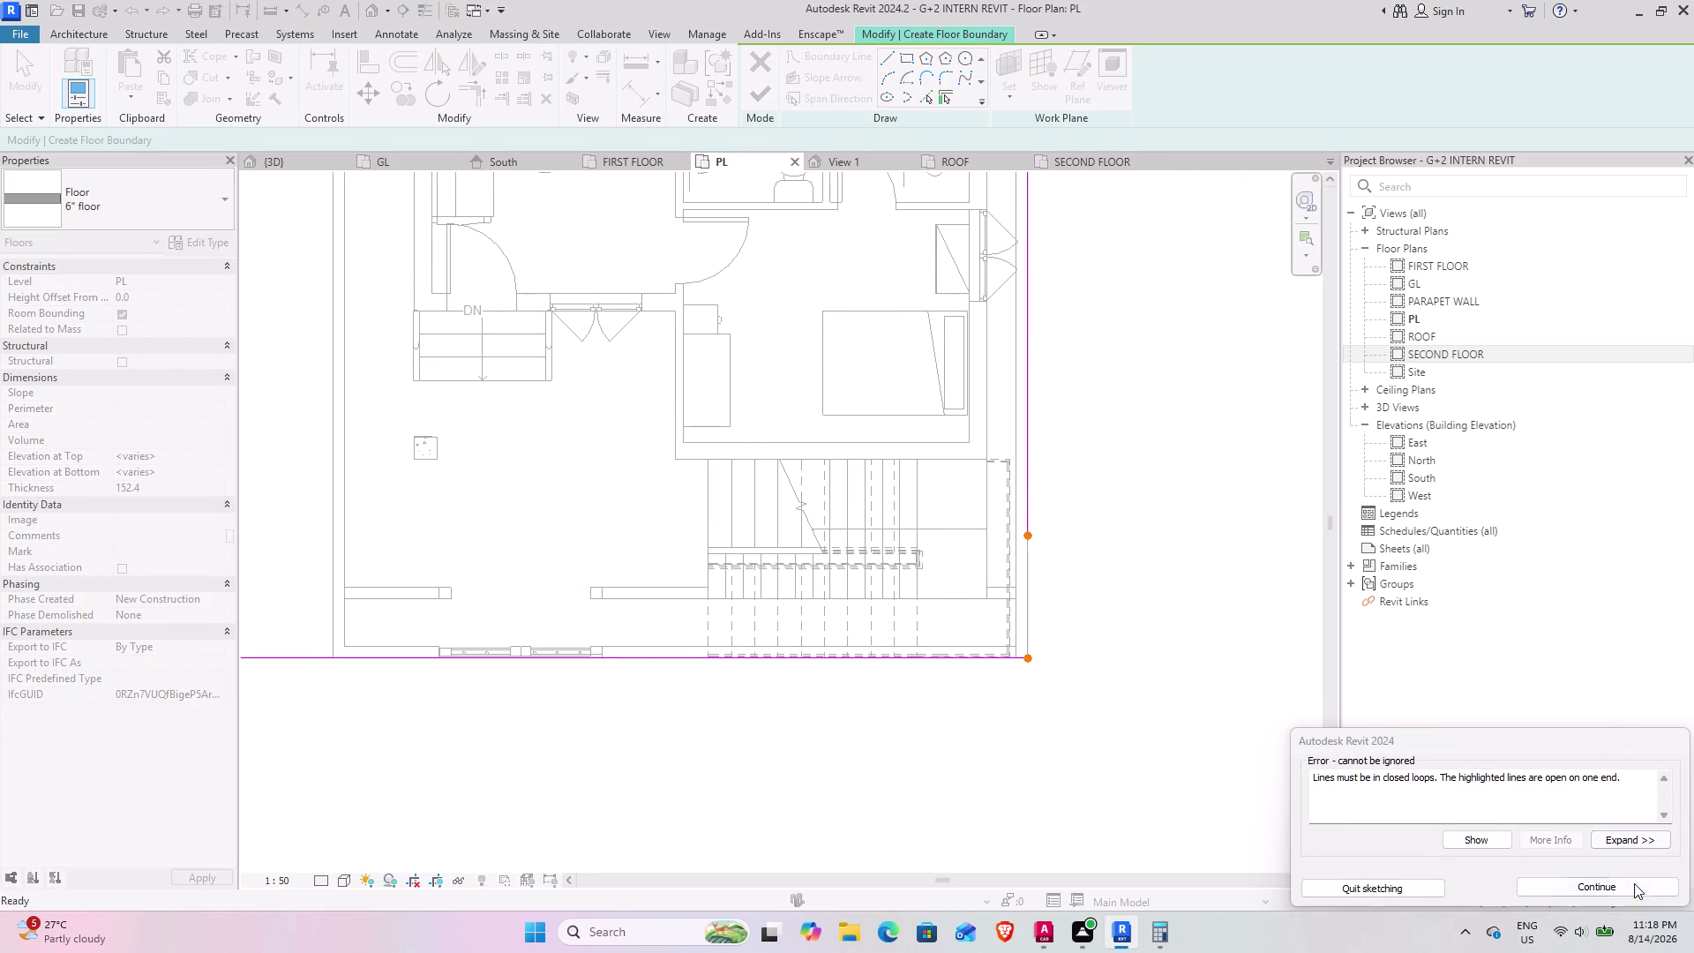
click(1634, 883)
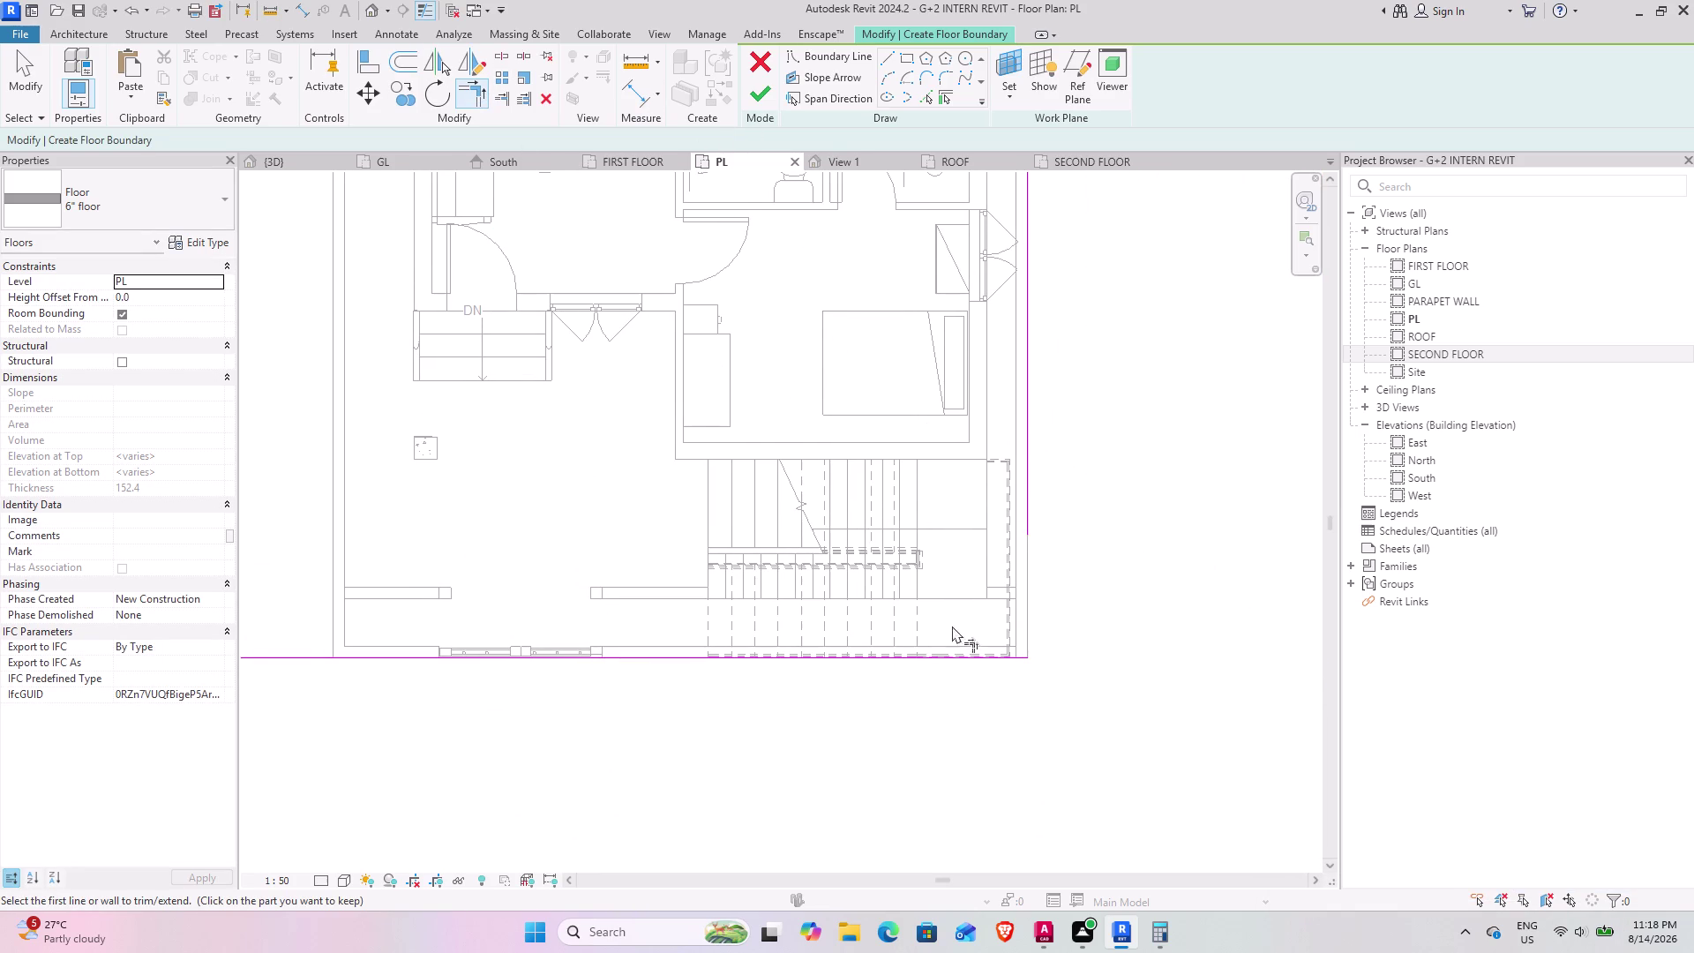
click(976, 659)
click(1031, 519)
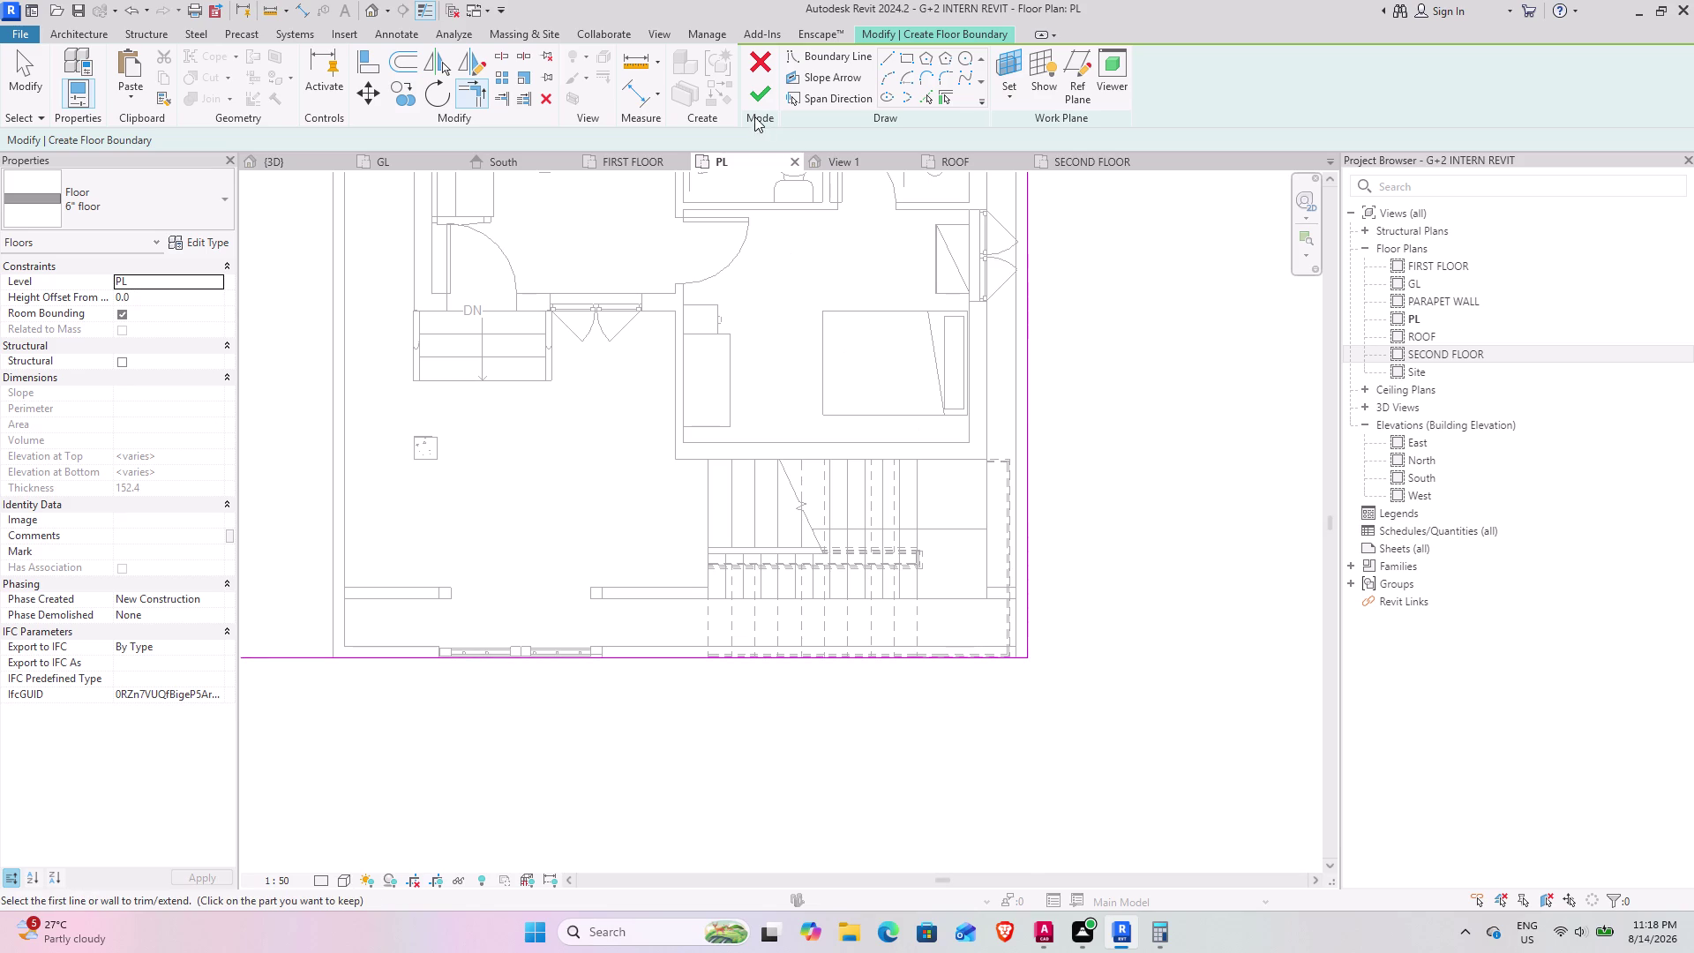
click(753, 99)
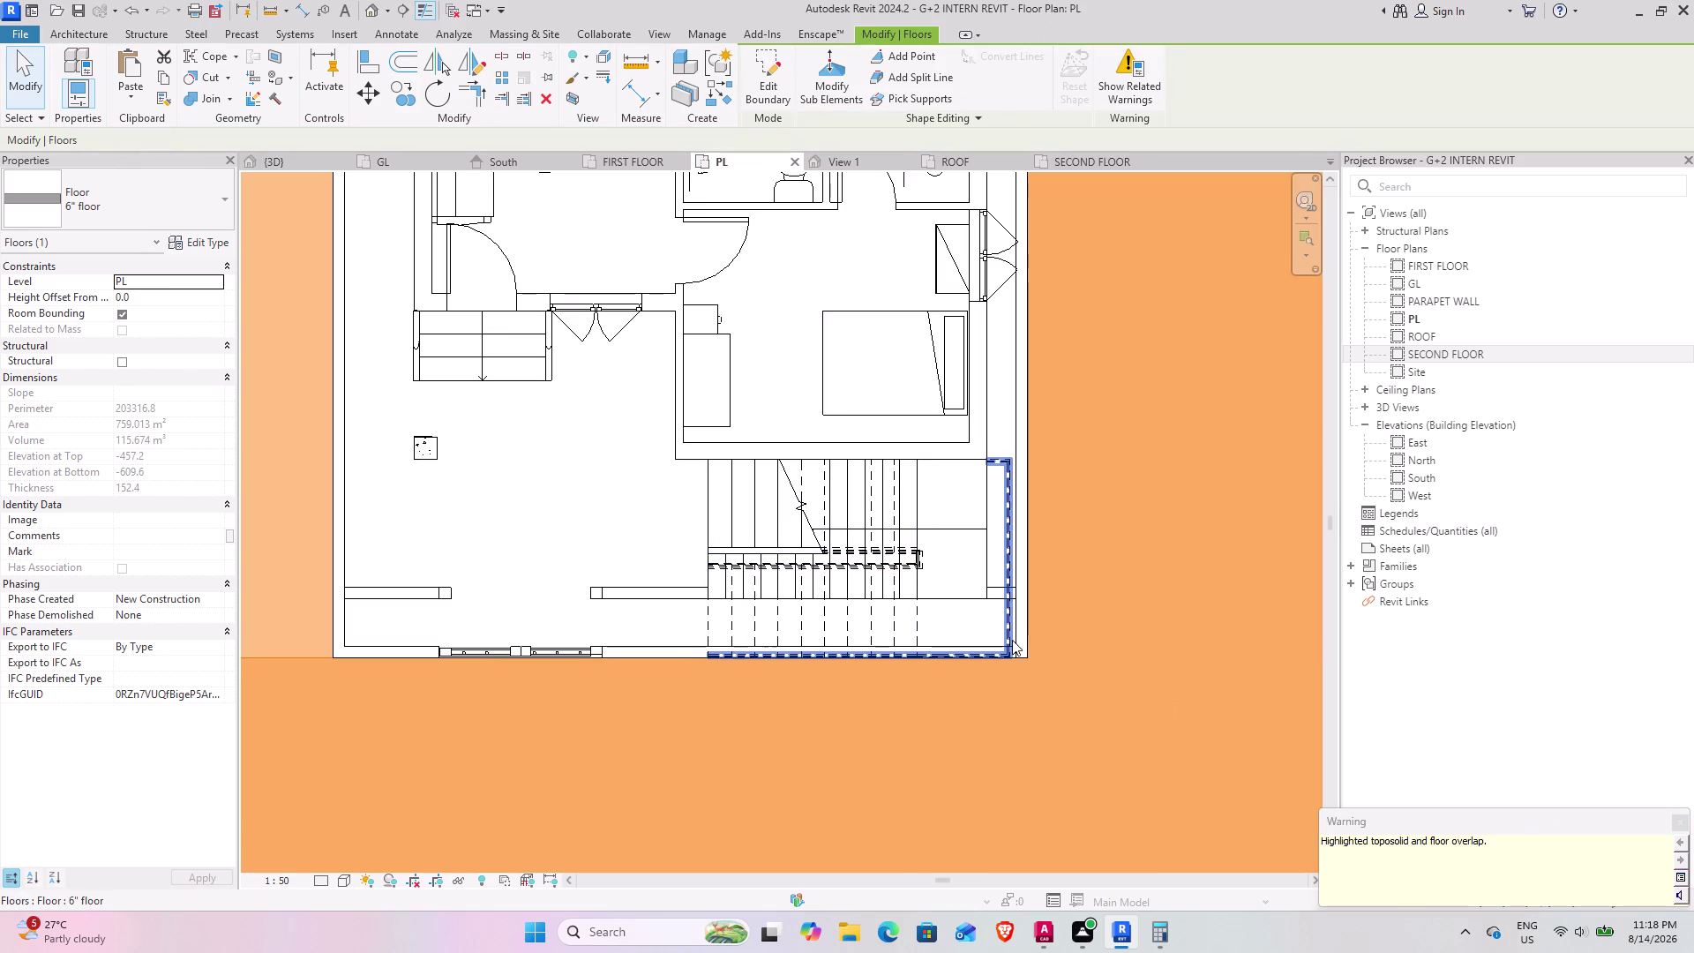
Switch to the {3D} view and frame the building with the L-shaped road.
scroll(down, 3)
scroll(down, 3)
scroll(down, 3)
click(296, 161)
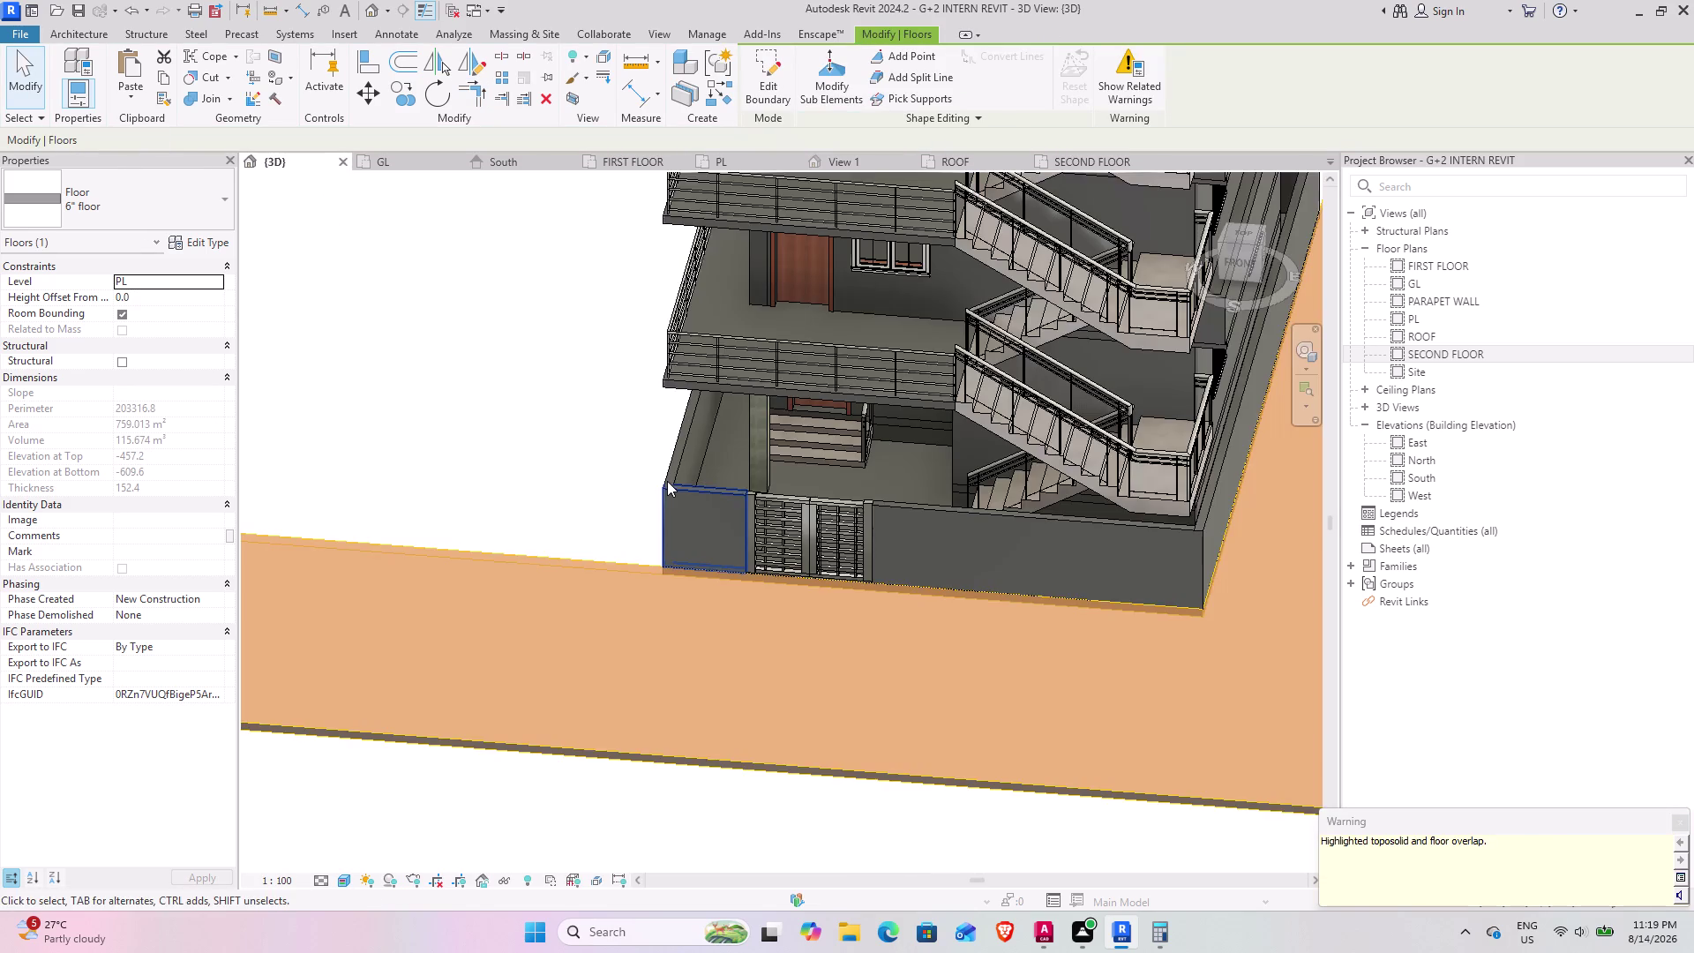
scroll(down, 3)
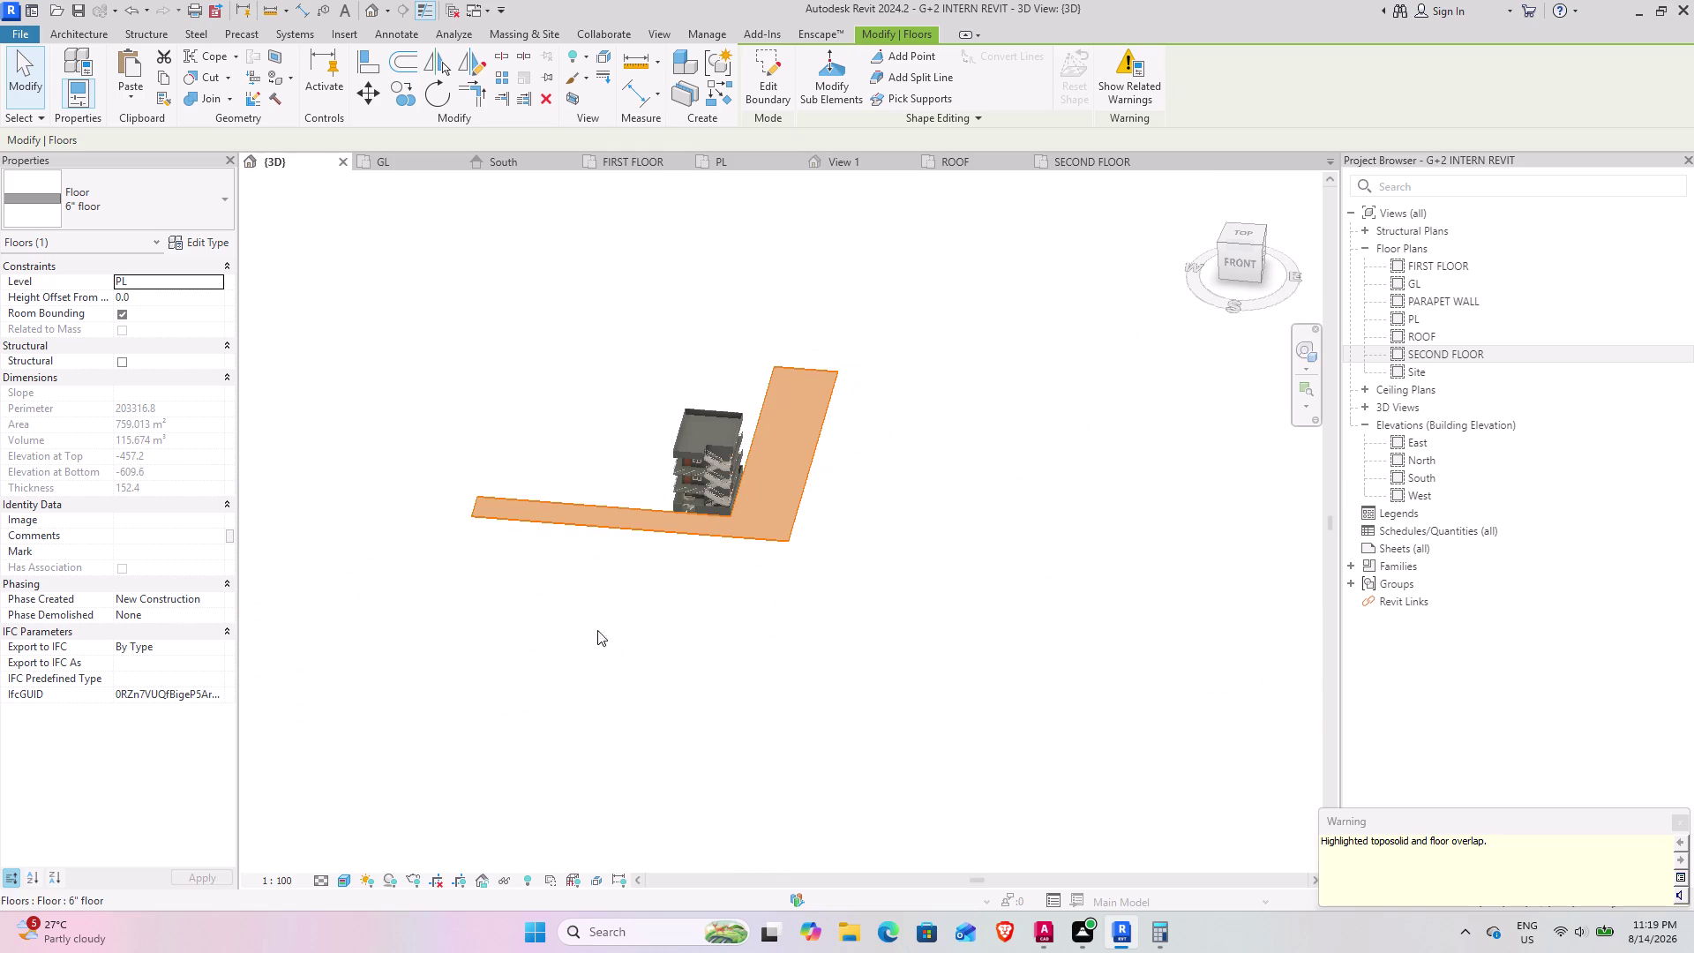
middle_drag(611, 648, 745, 651)
scroll(up, 3)
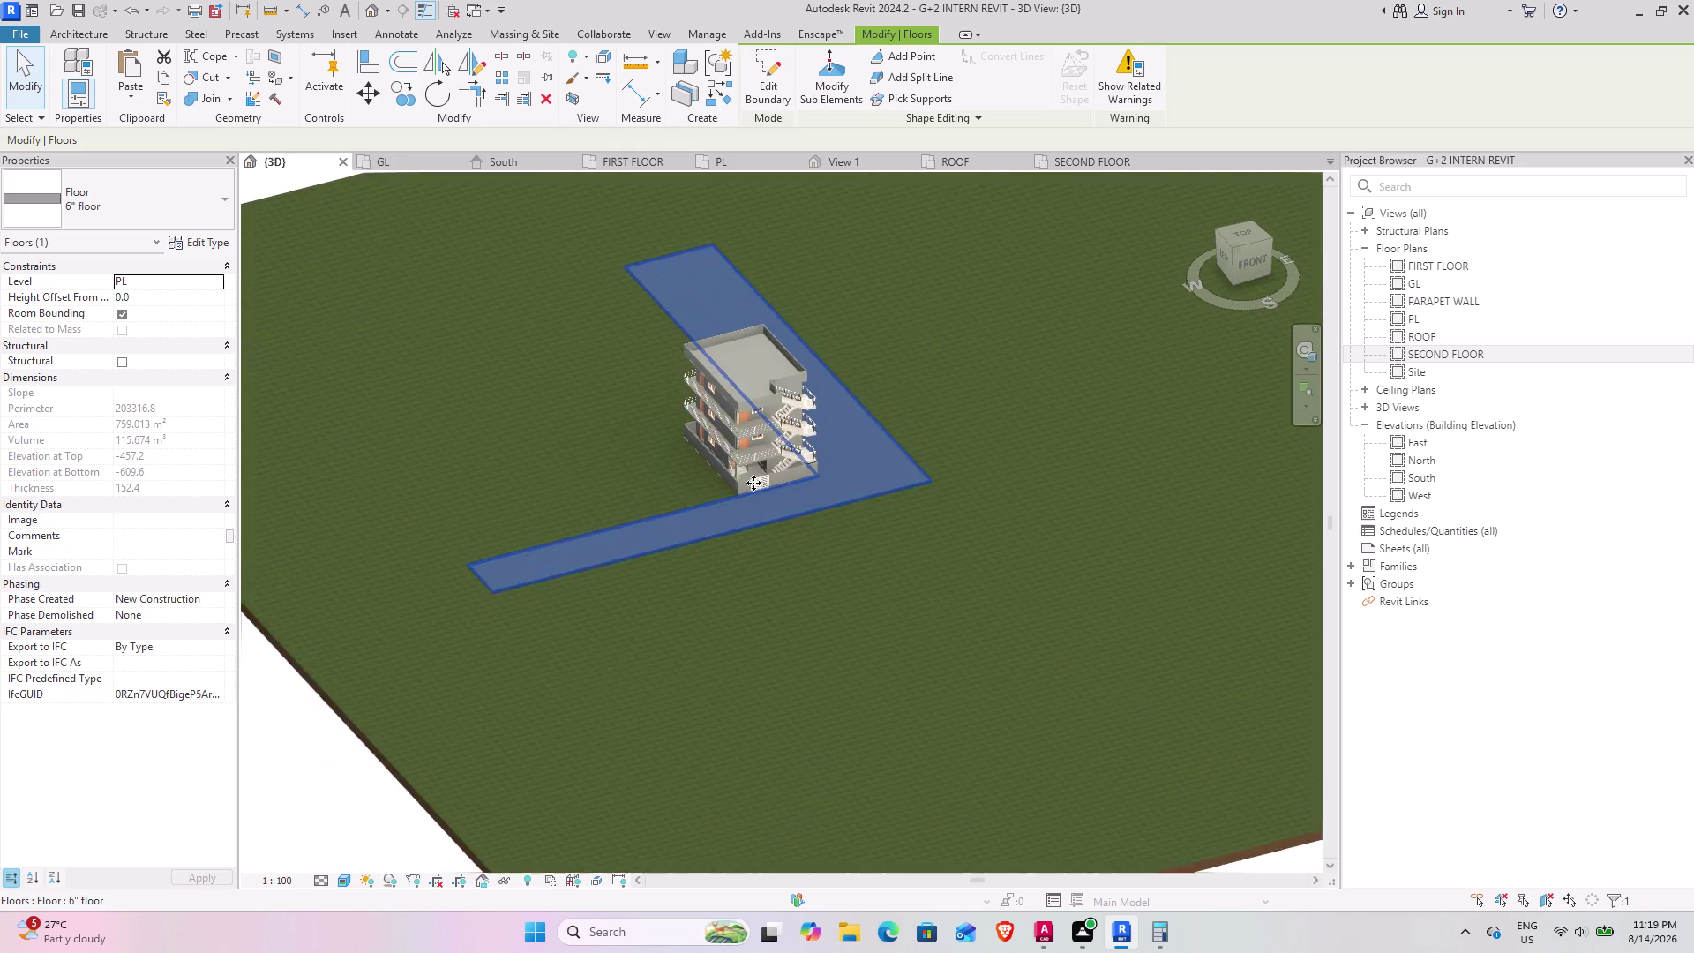
scroll(up, 3)
middle_drag(753, 579, 708, 559)
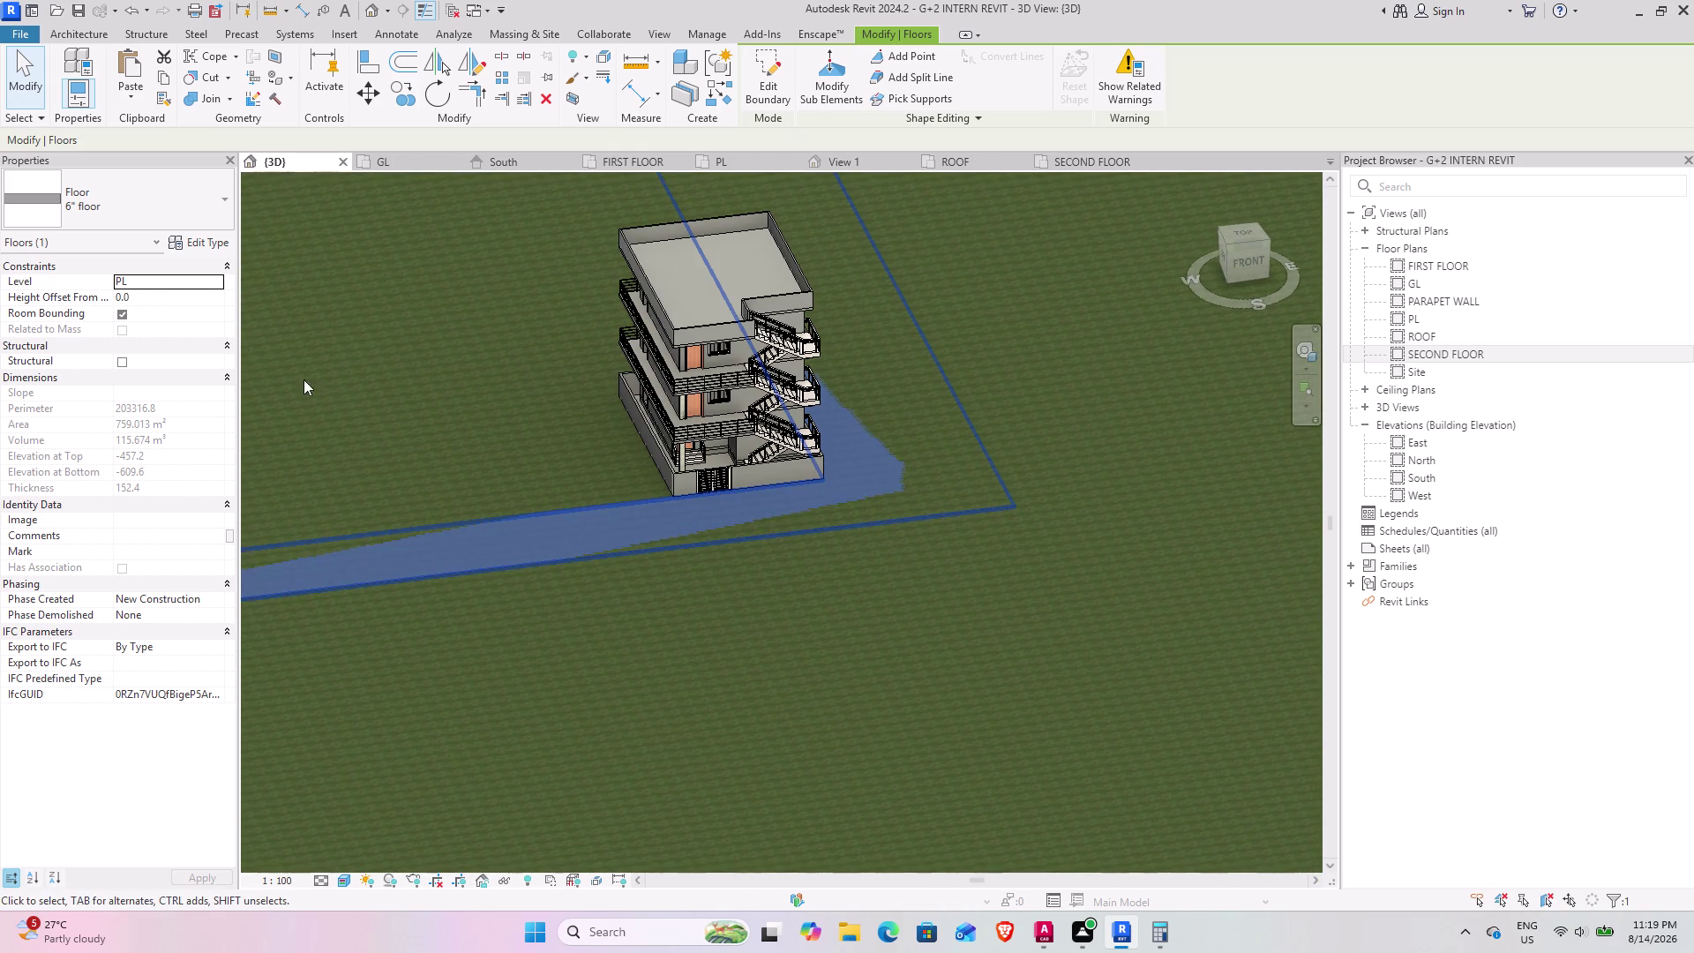
click(156, 300)
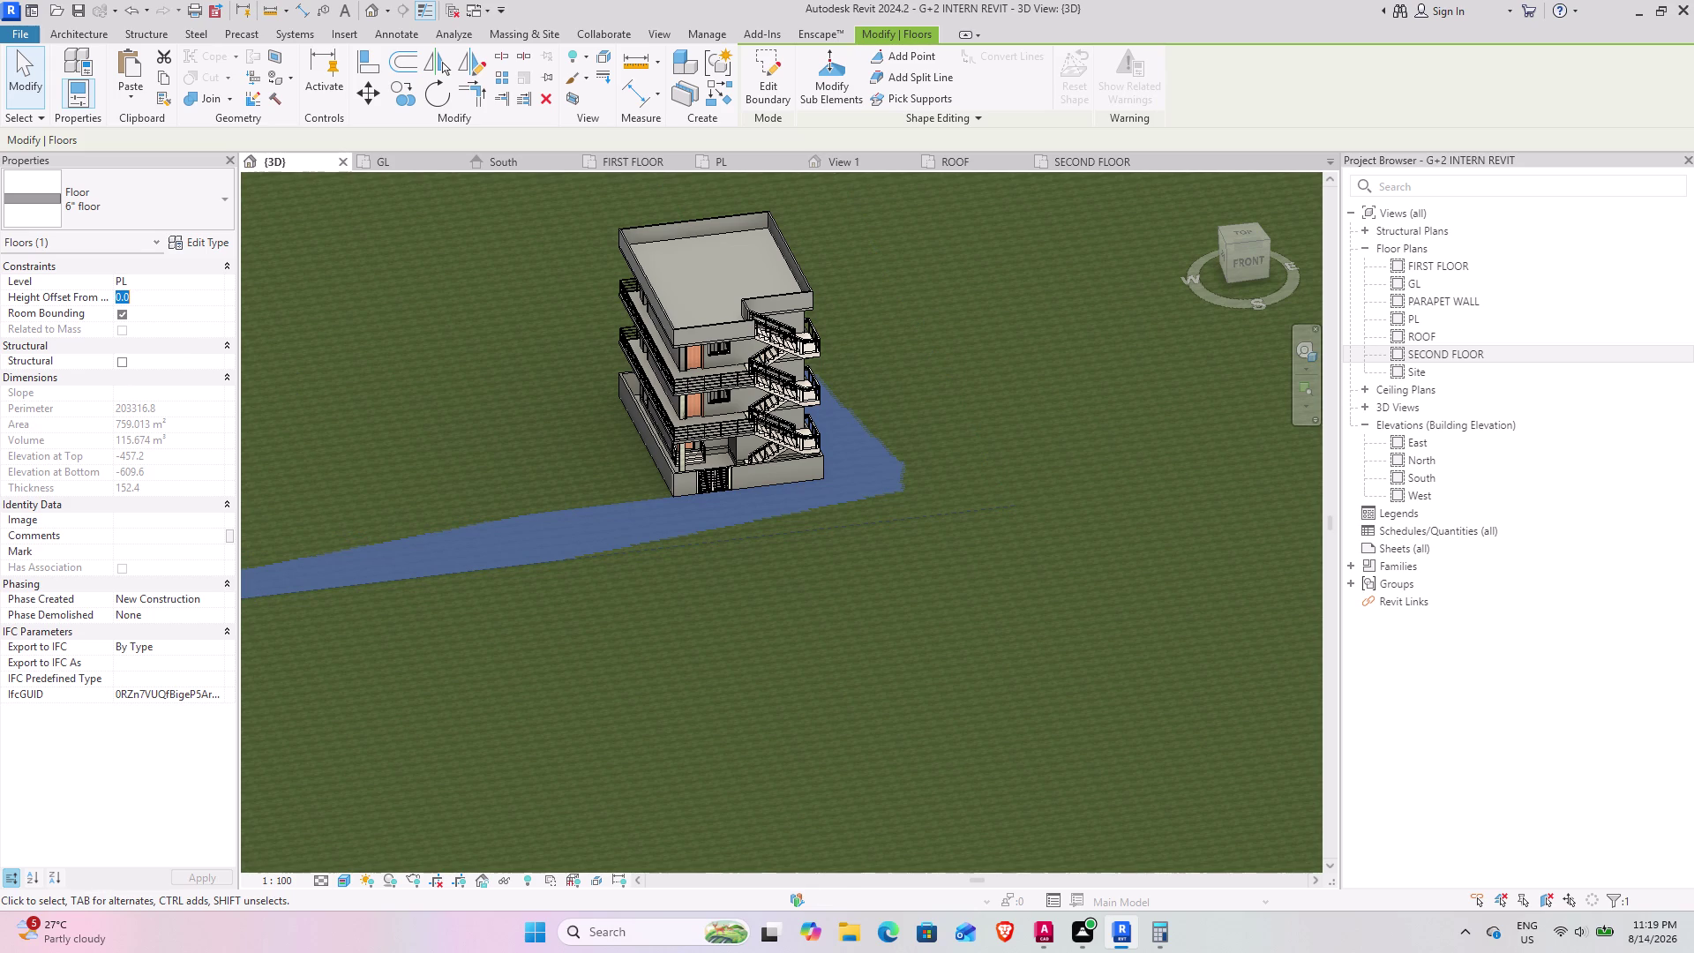
Set the road floor's Height Offset From Level to 3" (76.2 mm).
key(3)
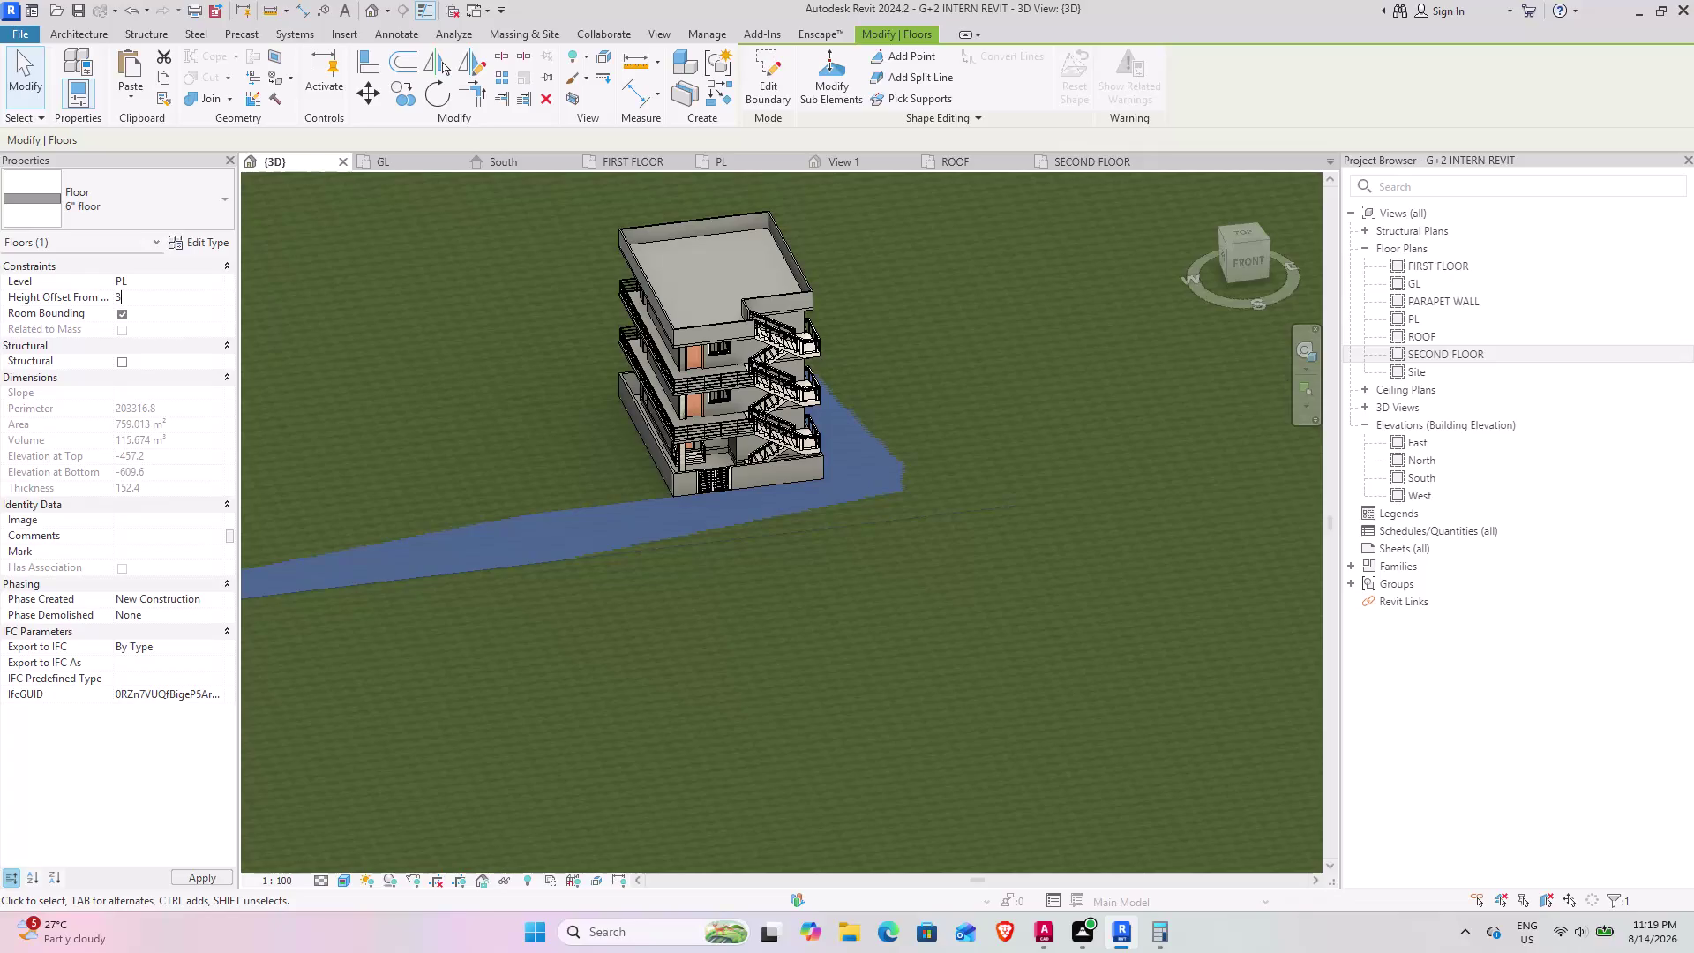
key(shift+quotedbl)
key(Return)
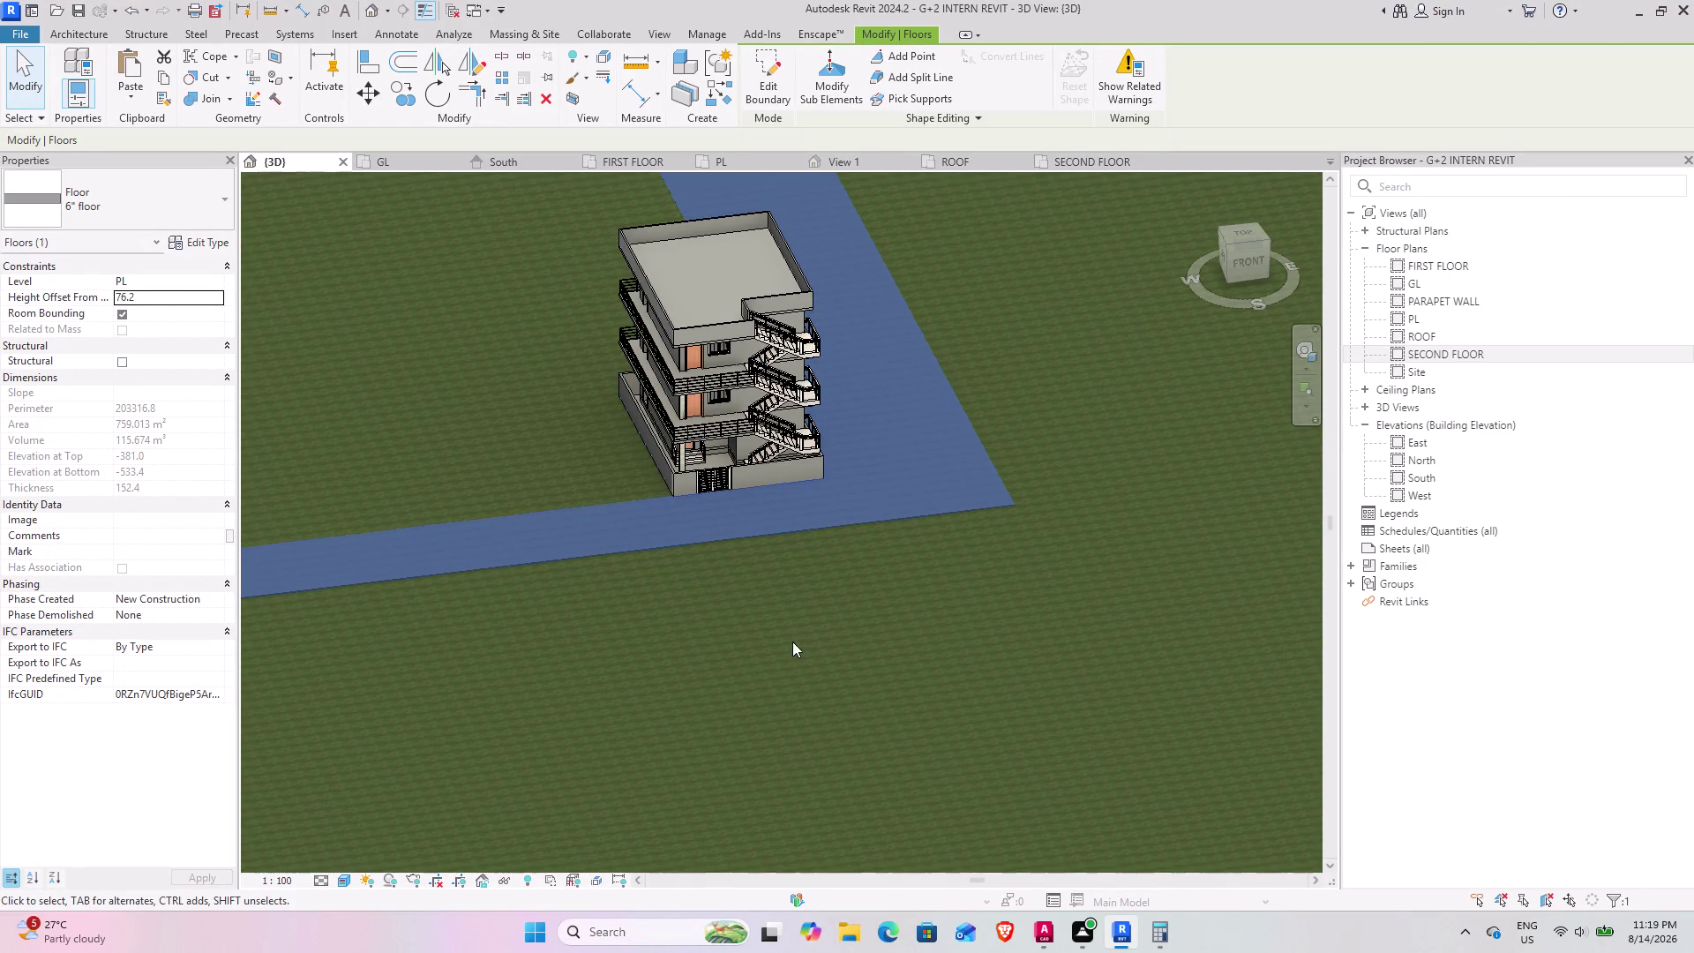
Deselect the floor and orbit to a top-down view of the raised road.
middle_drag(792, 643, 974, 577)
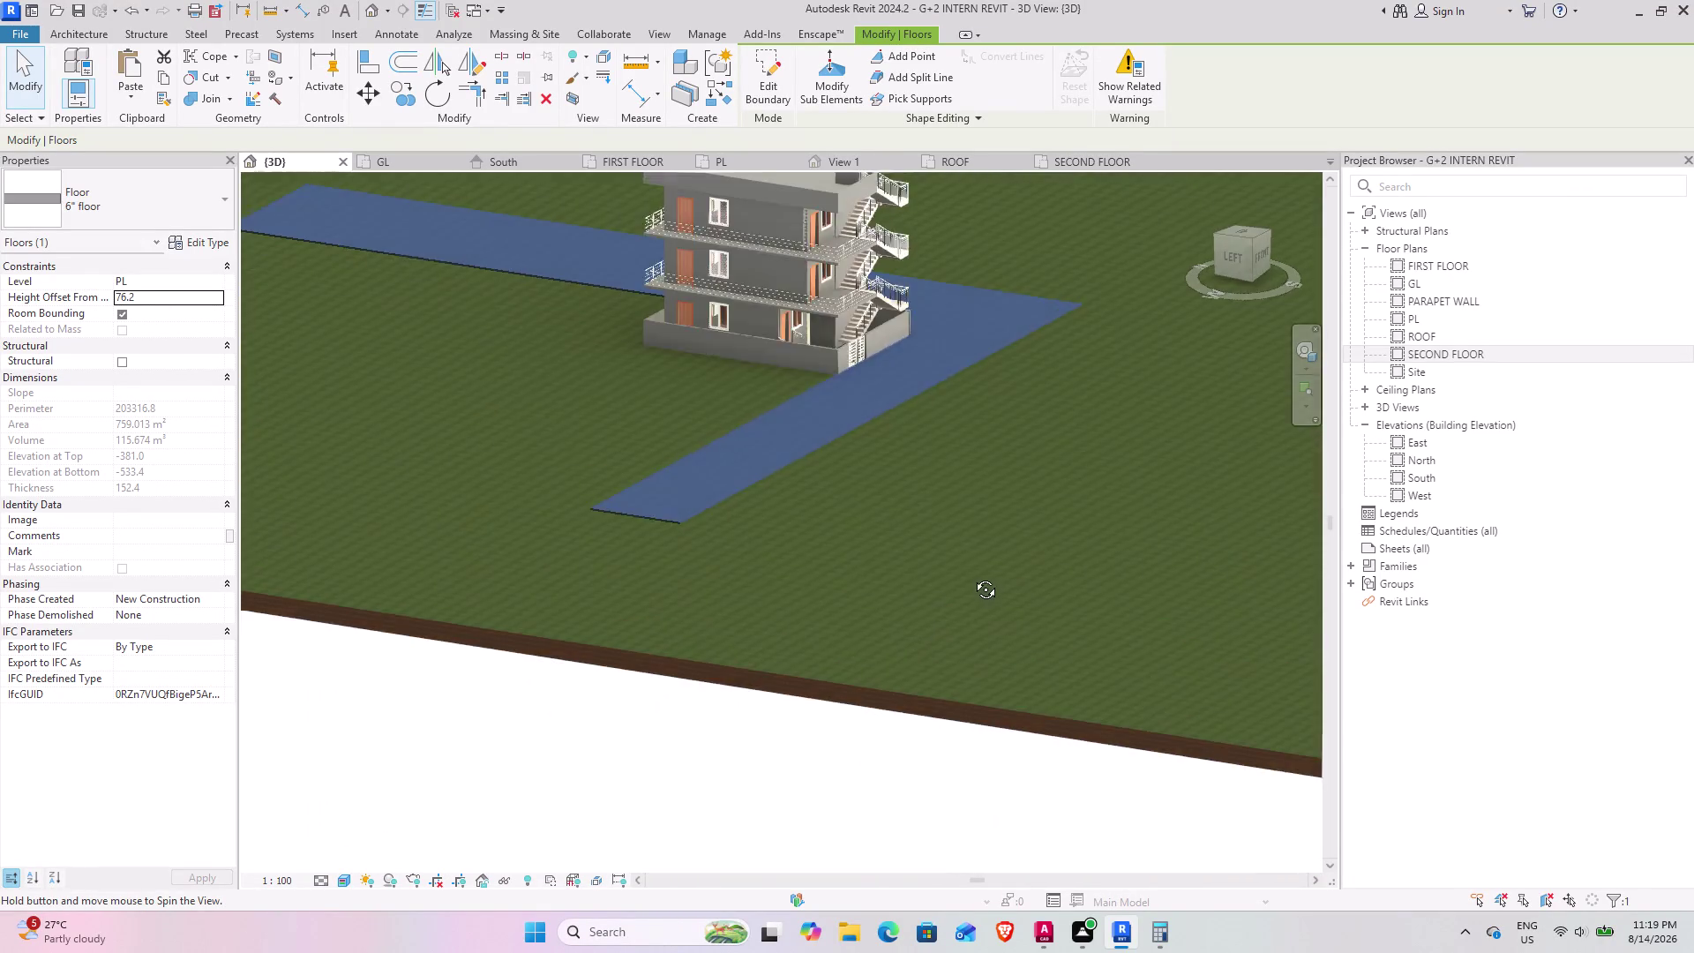
middle_drag(974, 576, 861, 598)
click(897, 580)
middle_drag(886, 522, 684, 608)
middle_drag(778, 597, 778, 608)
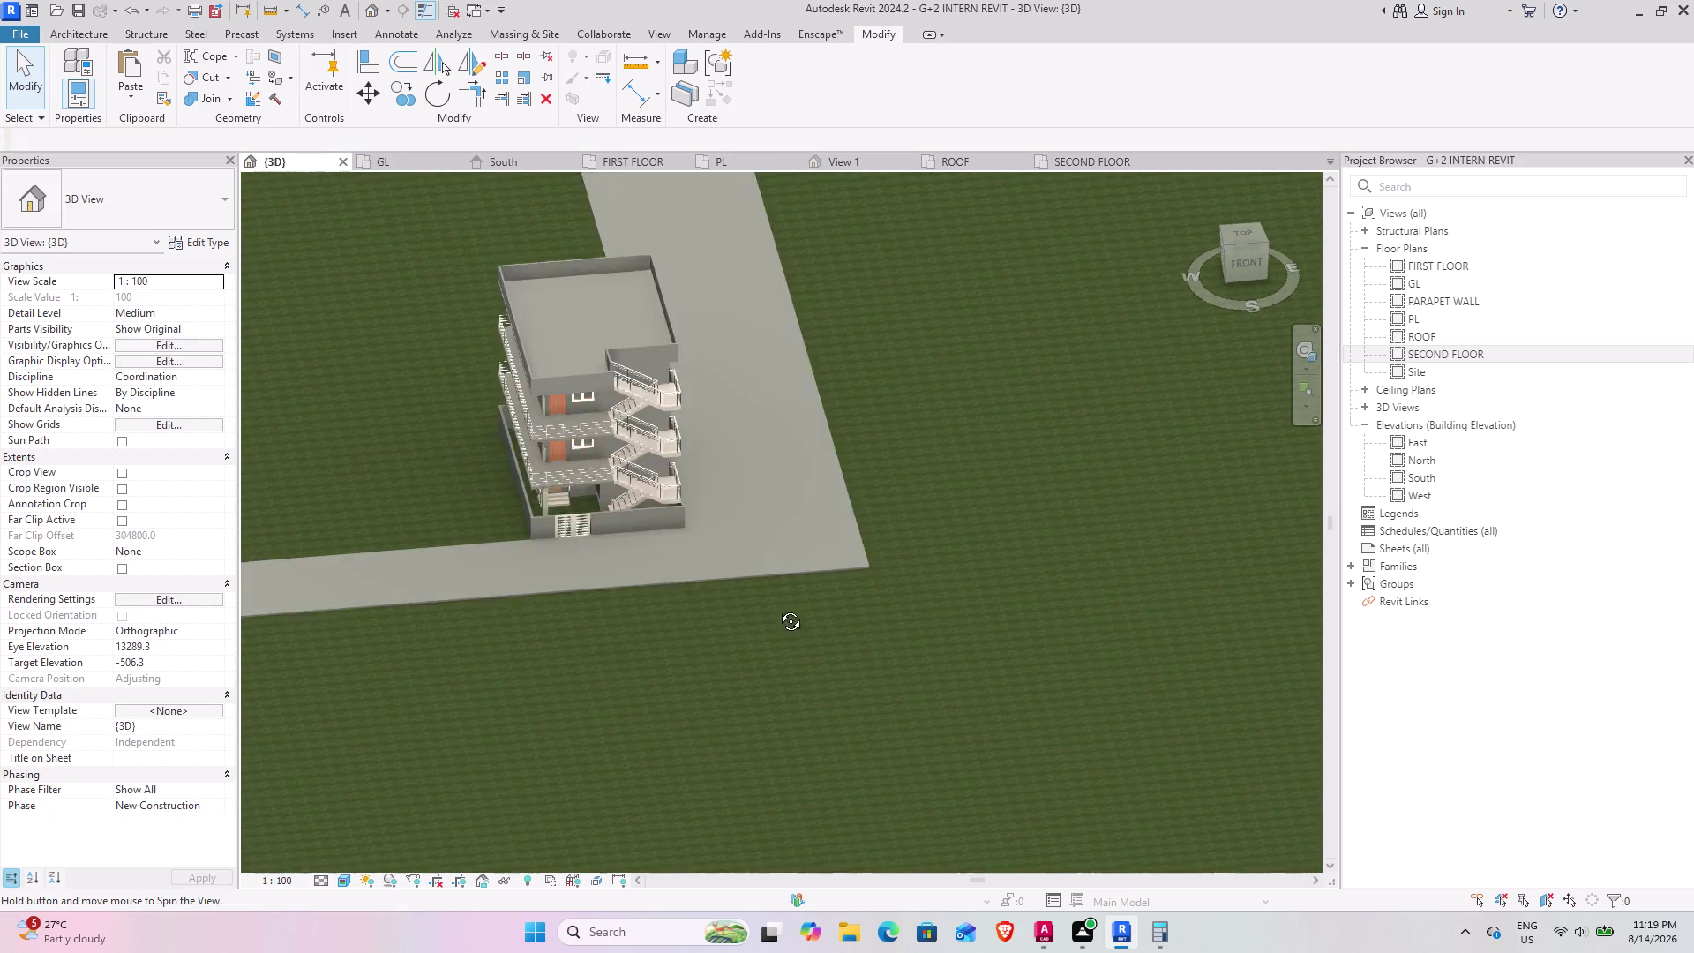
middle_drag(778, 608, 706, 704)
middle_drag(669, 625, 1044, 512)
scroll(down, 3)
middle_drag(698, 602, 699, 608)
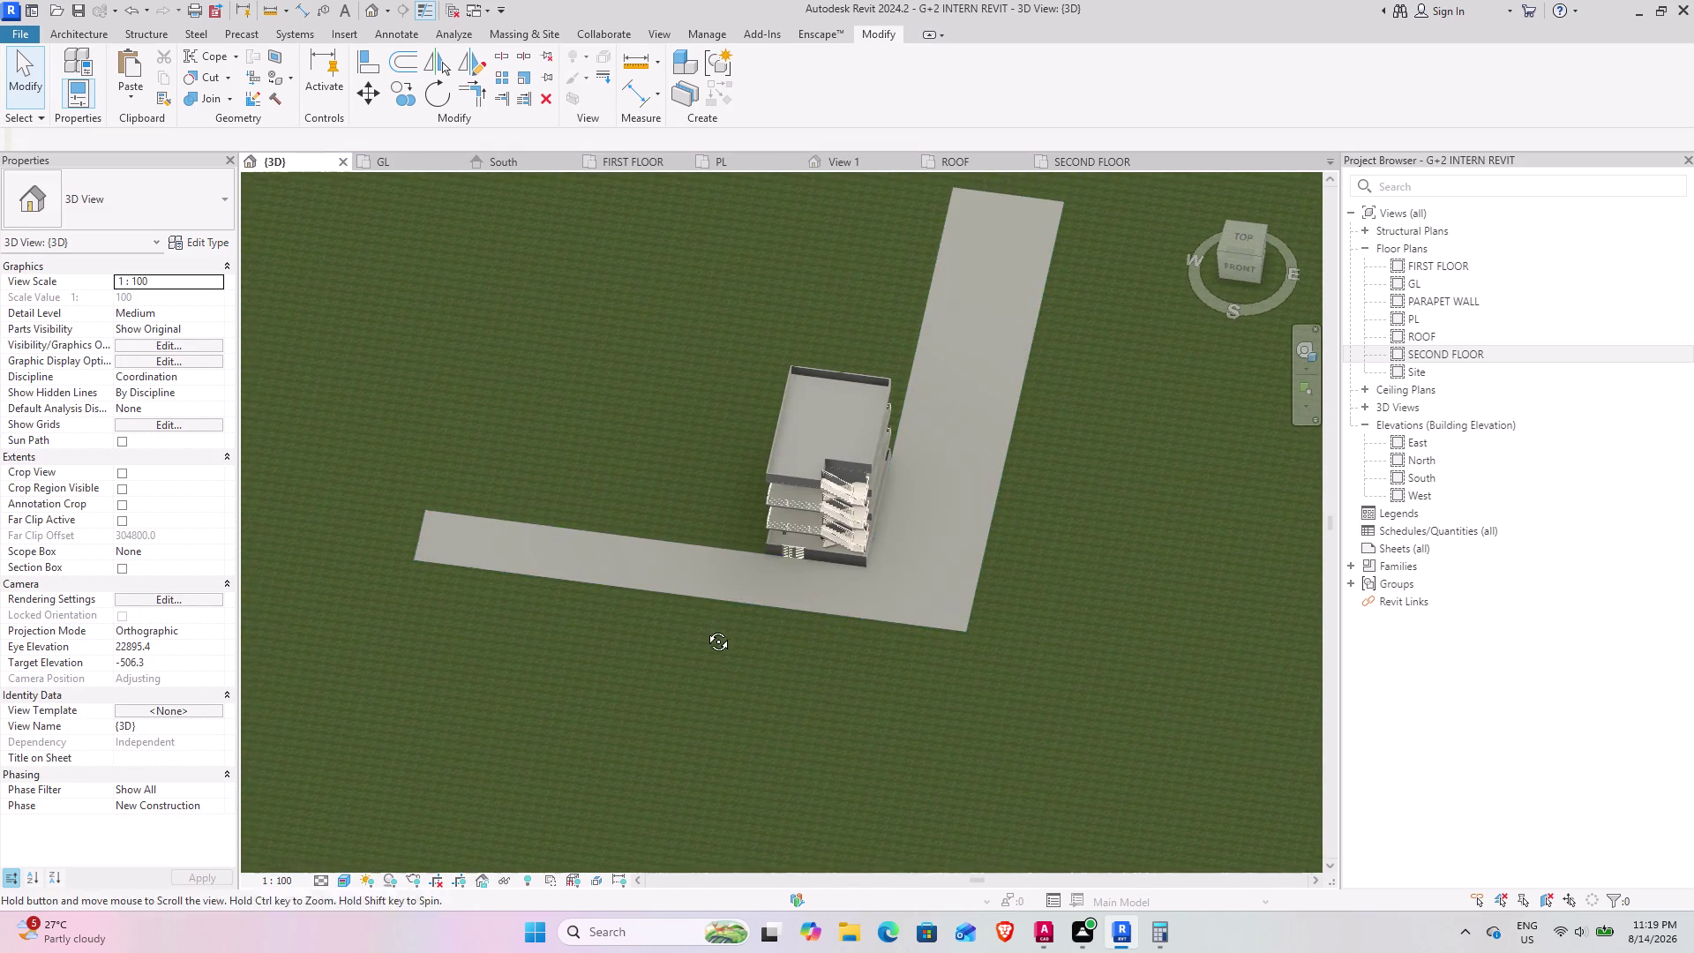
middle_drag(699, 608, 713, 637)
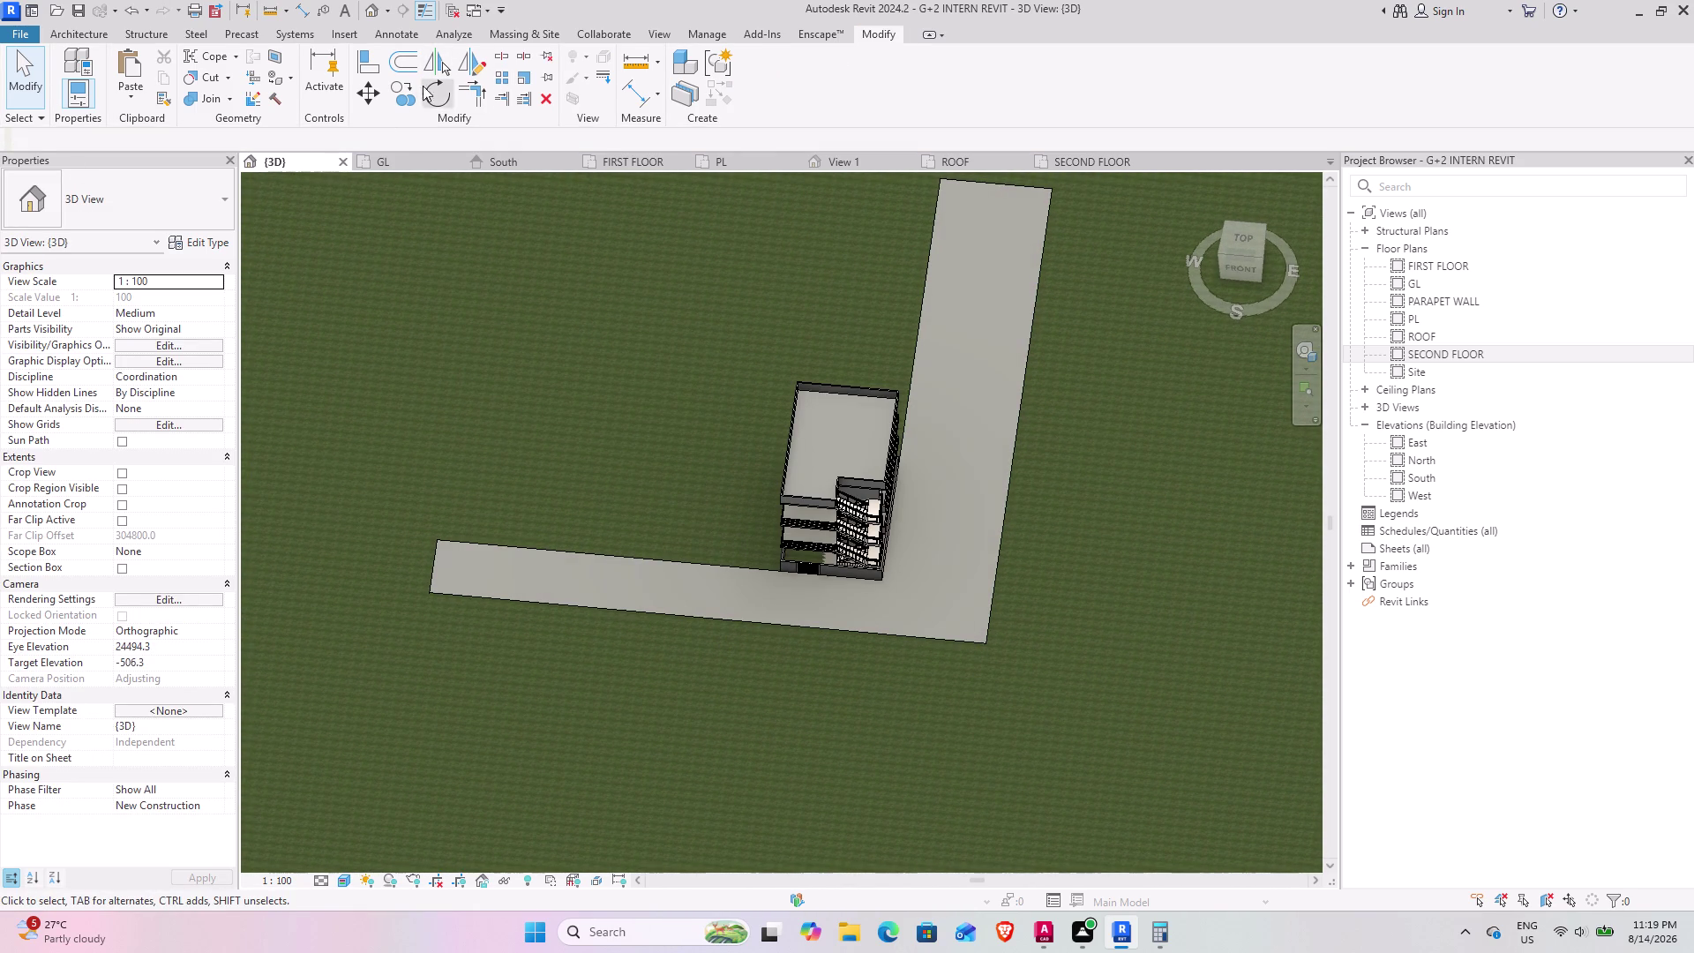
click(271, 79)
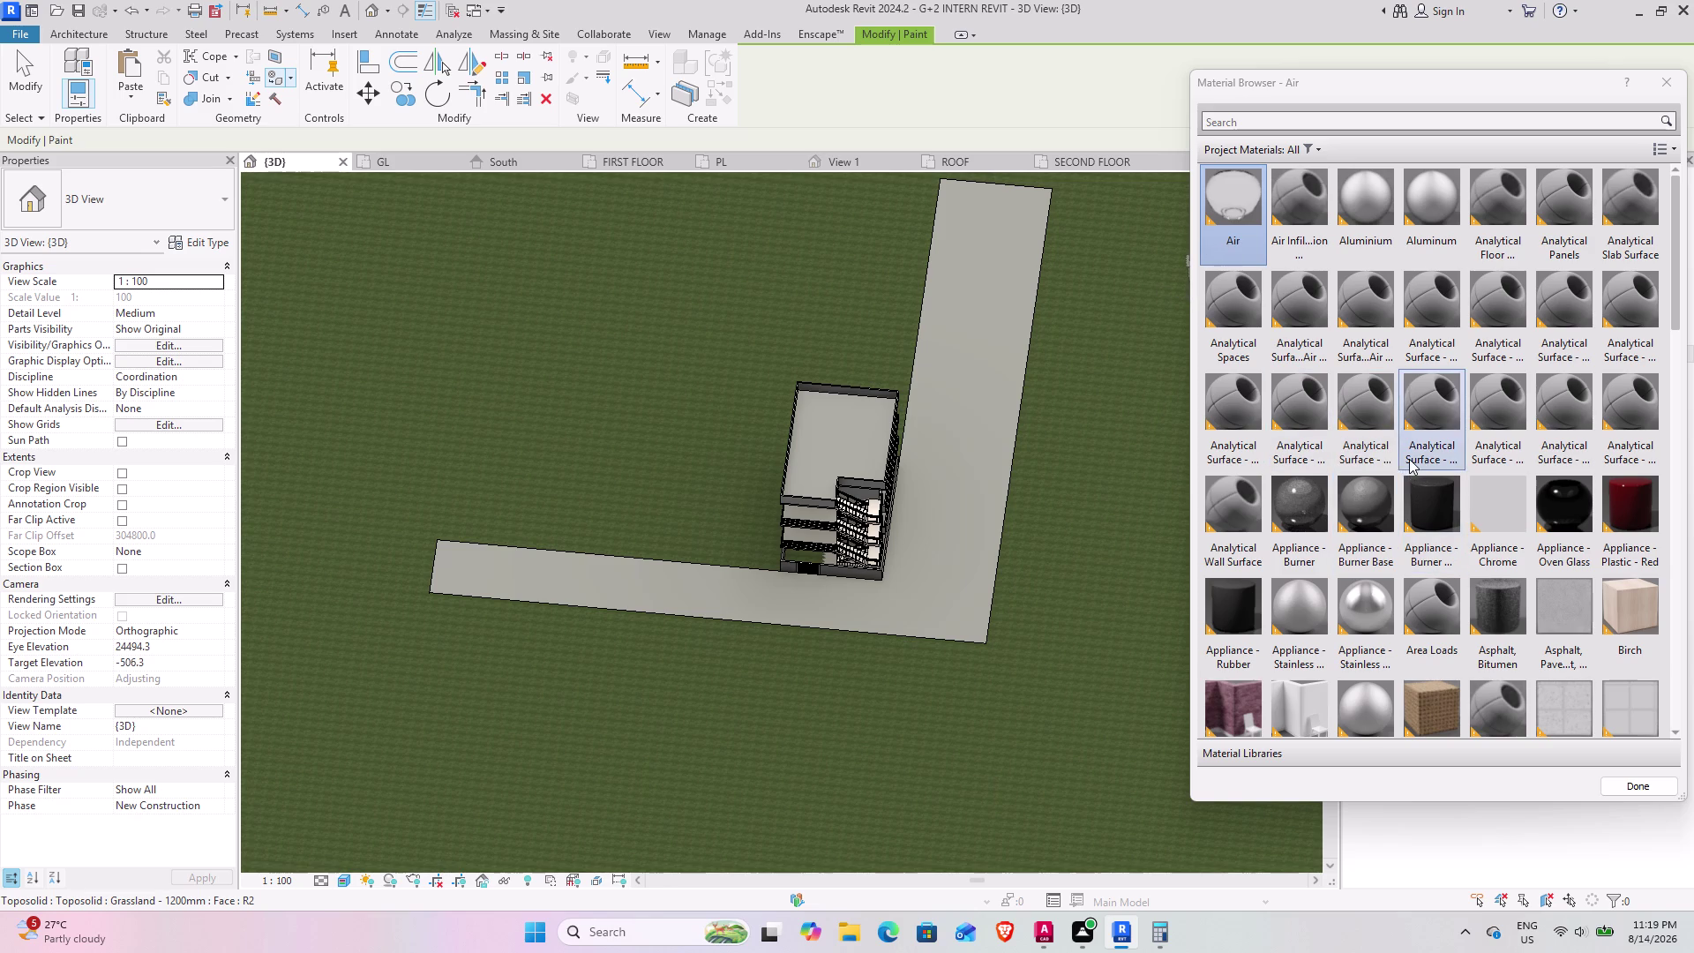
Close the material browser, exit painting, and restart Paint to reopen the browser.
scroll(down, 3)
scroll(down, 3)
scroll(down, 3)
scroll(up, 3)
scroll(up, 3)
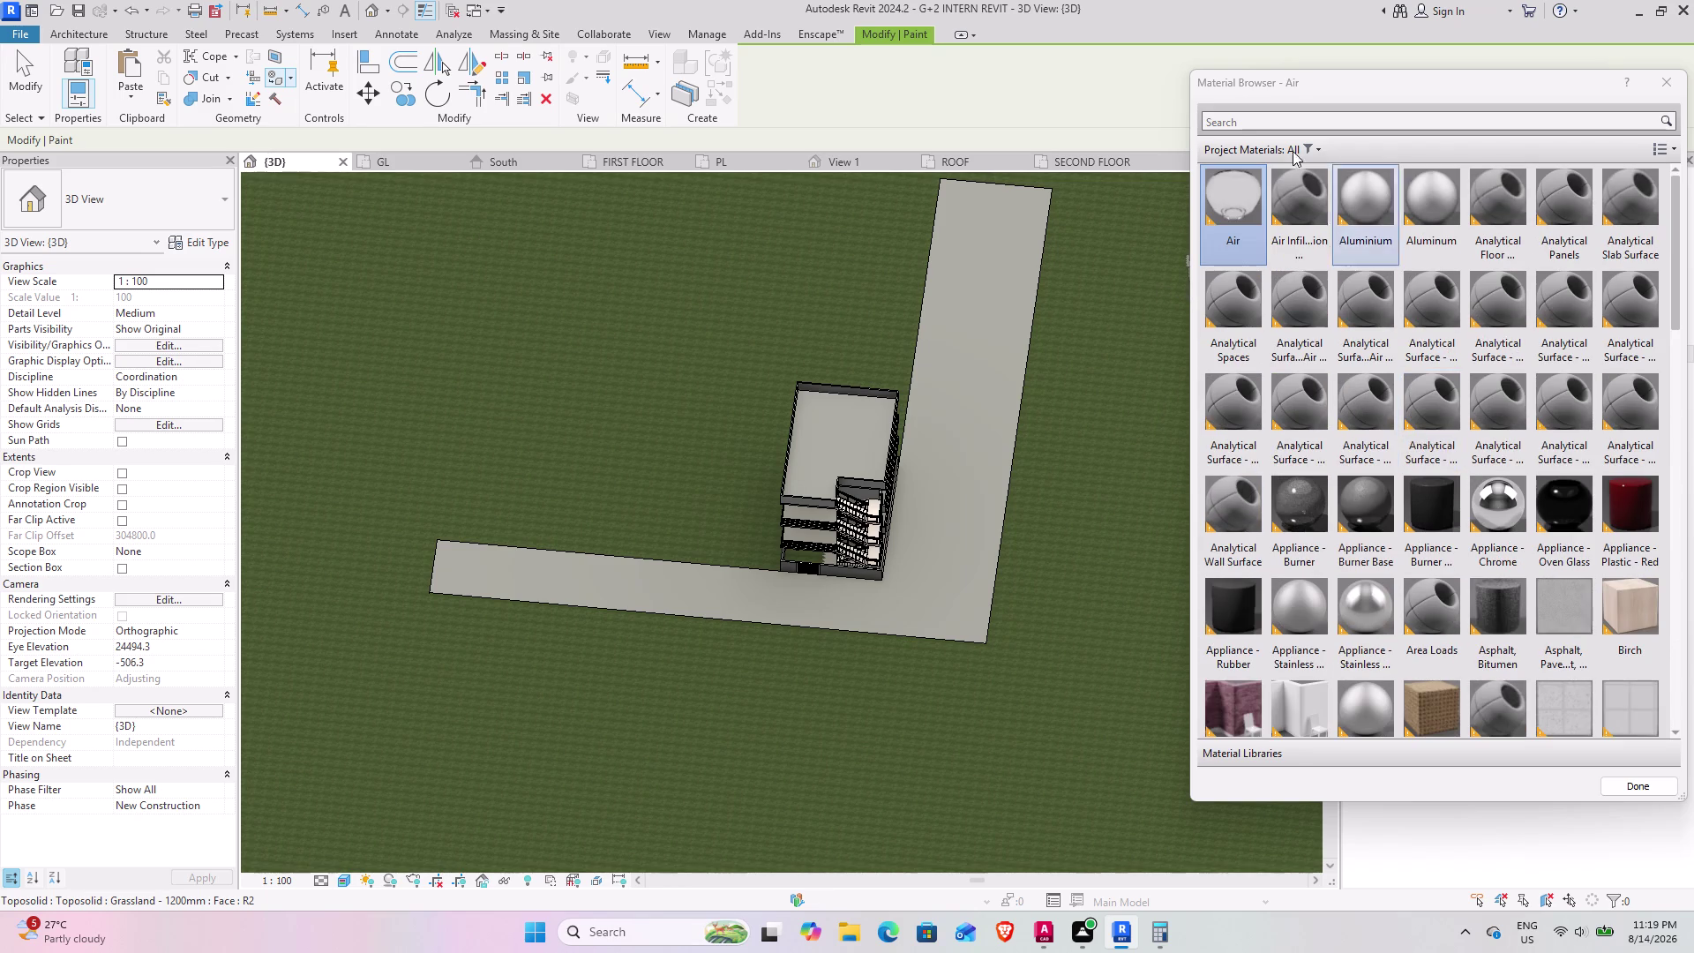
click(1676, 94)
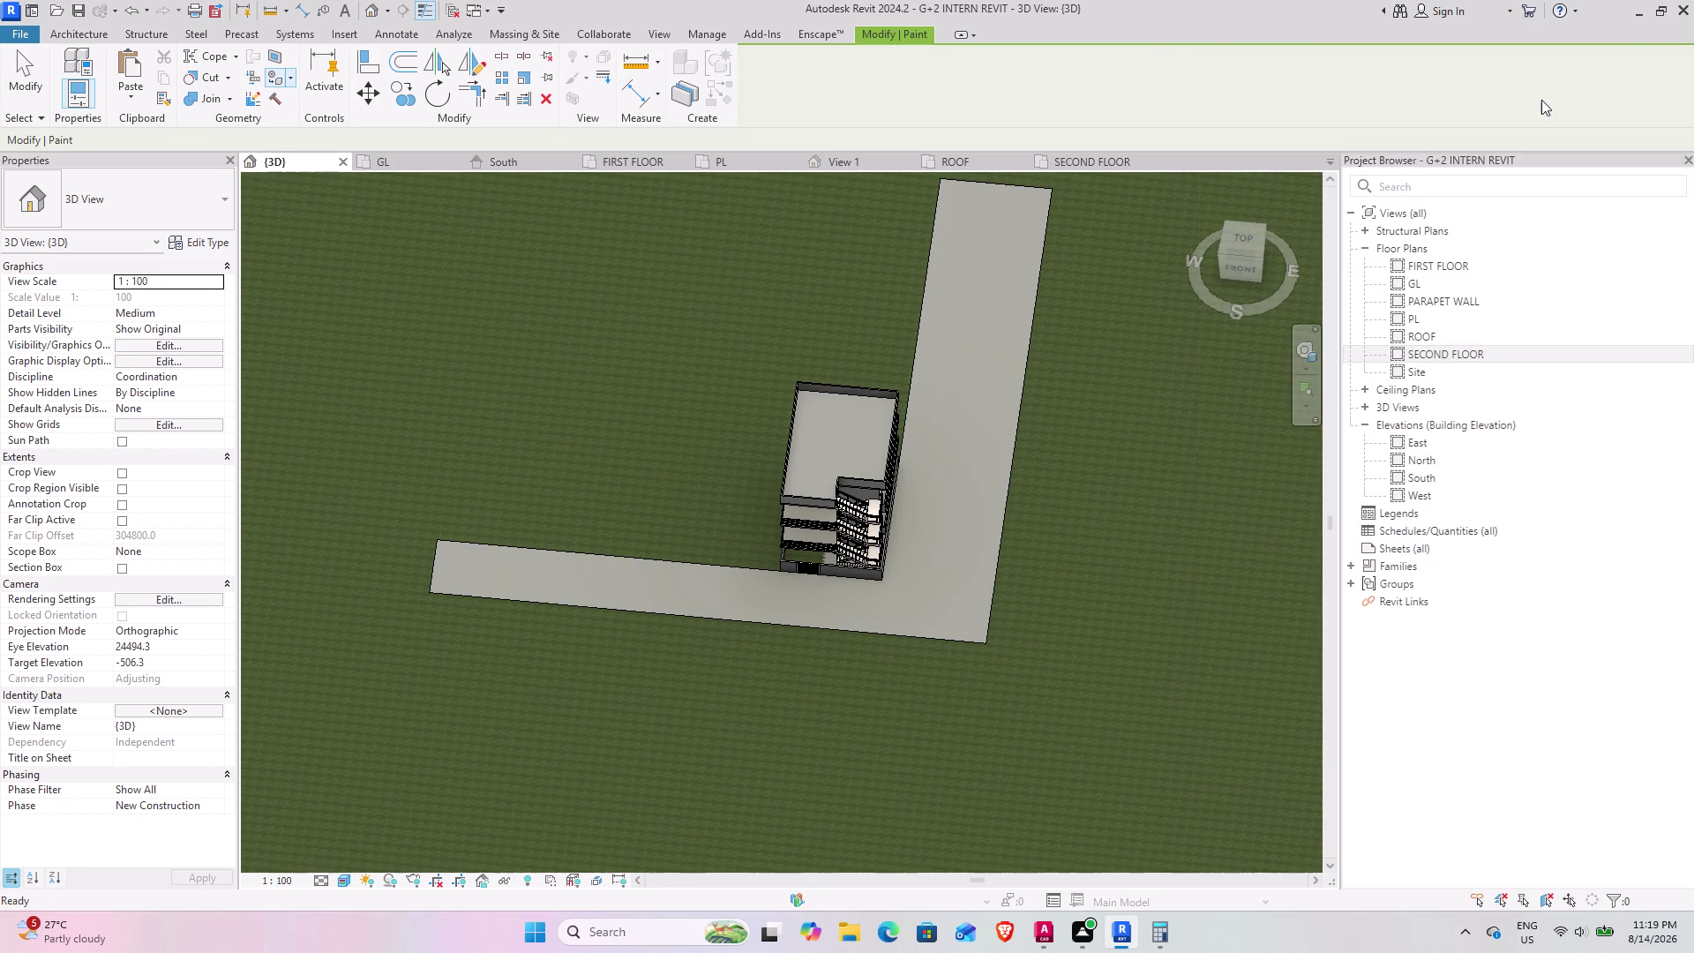
click(19, 78)
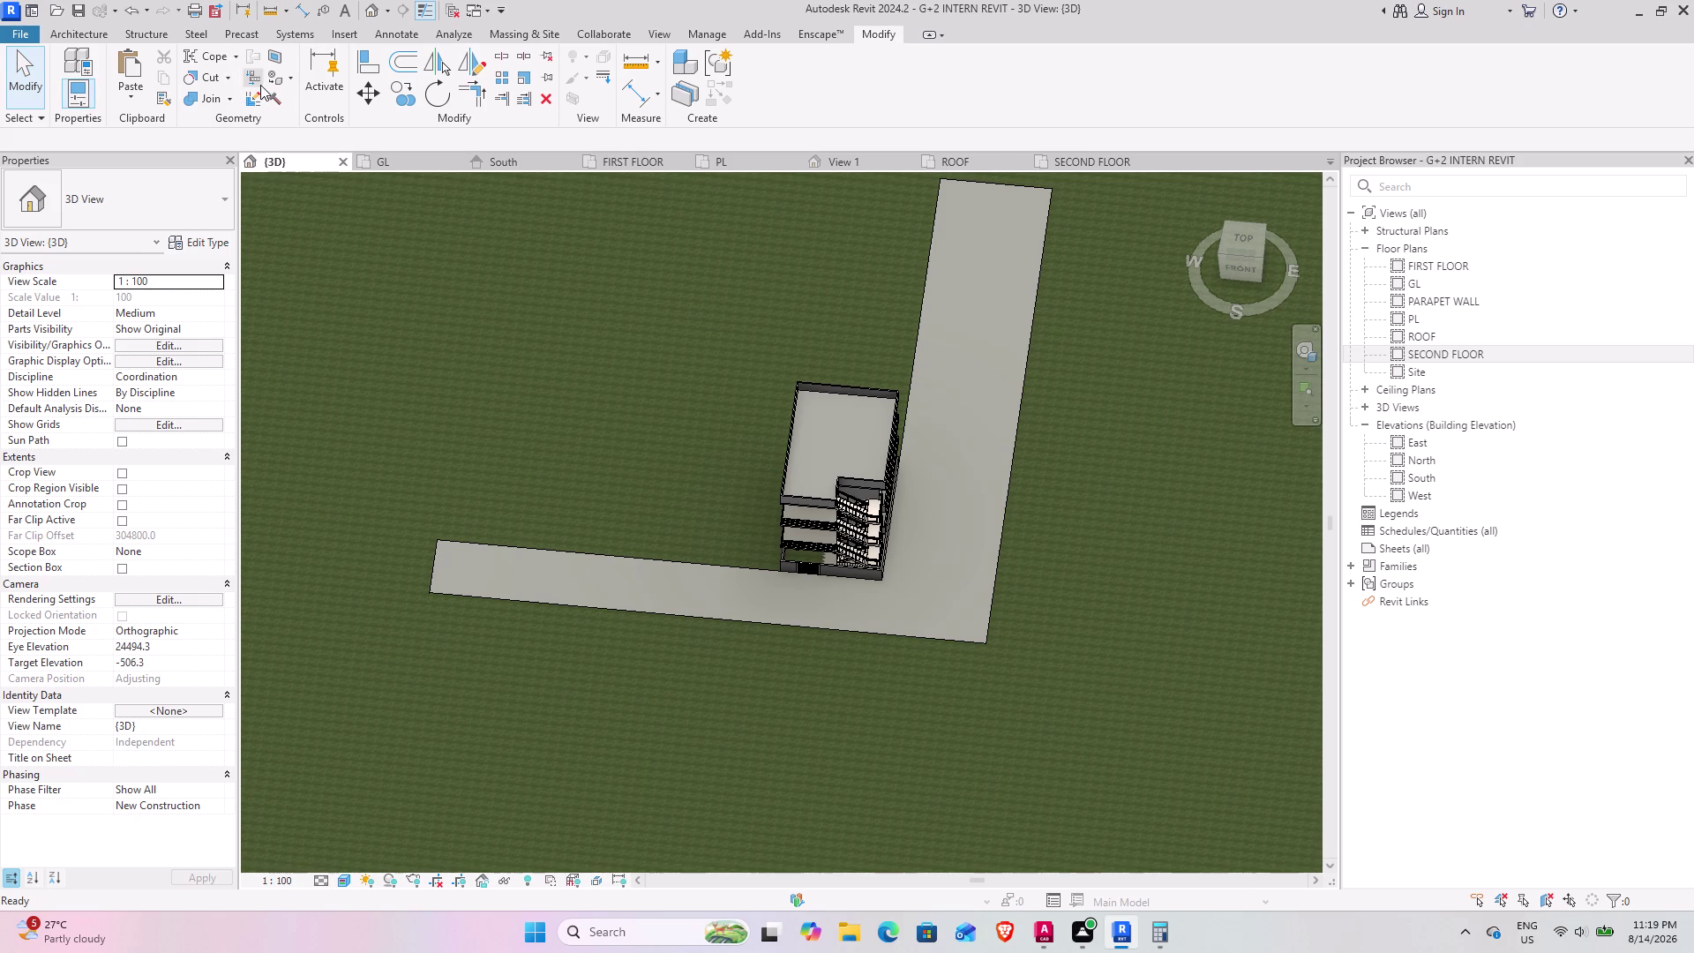
click(292, 82)
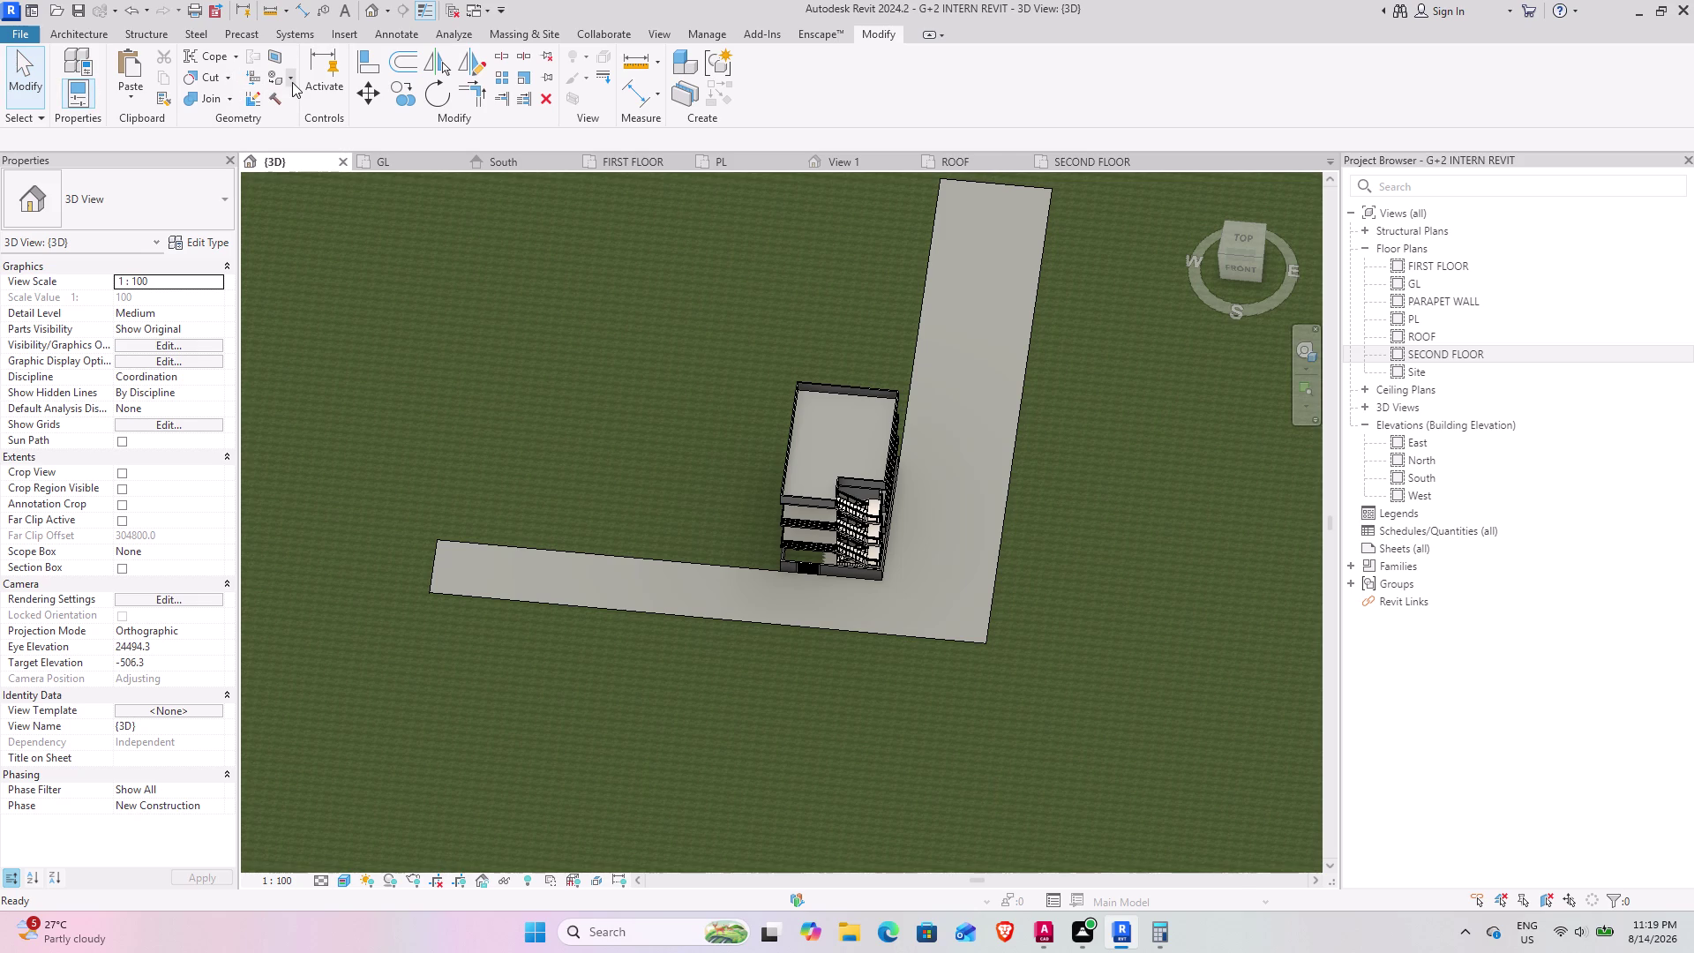
click(293, 82)
click(273, 72)
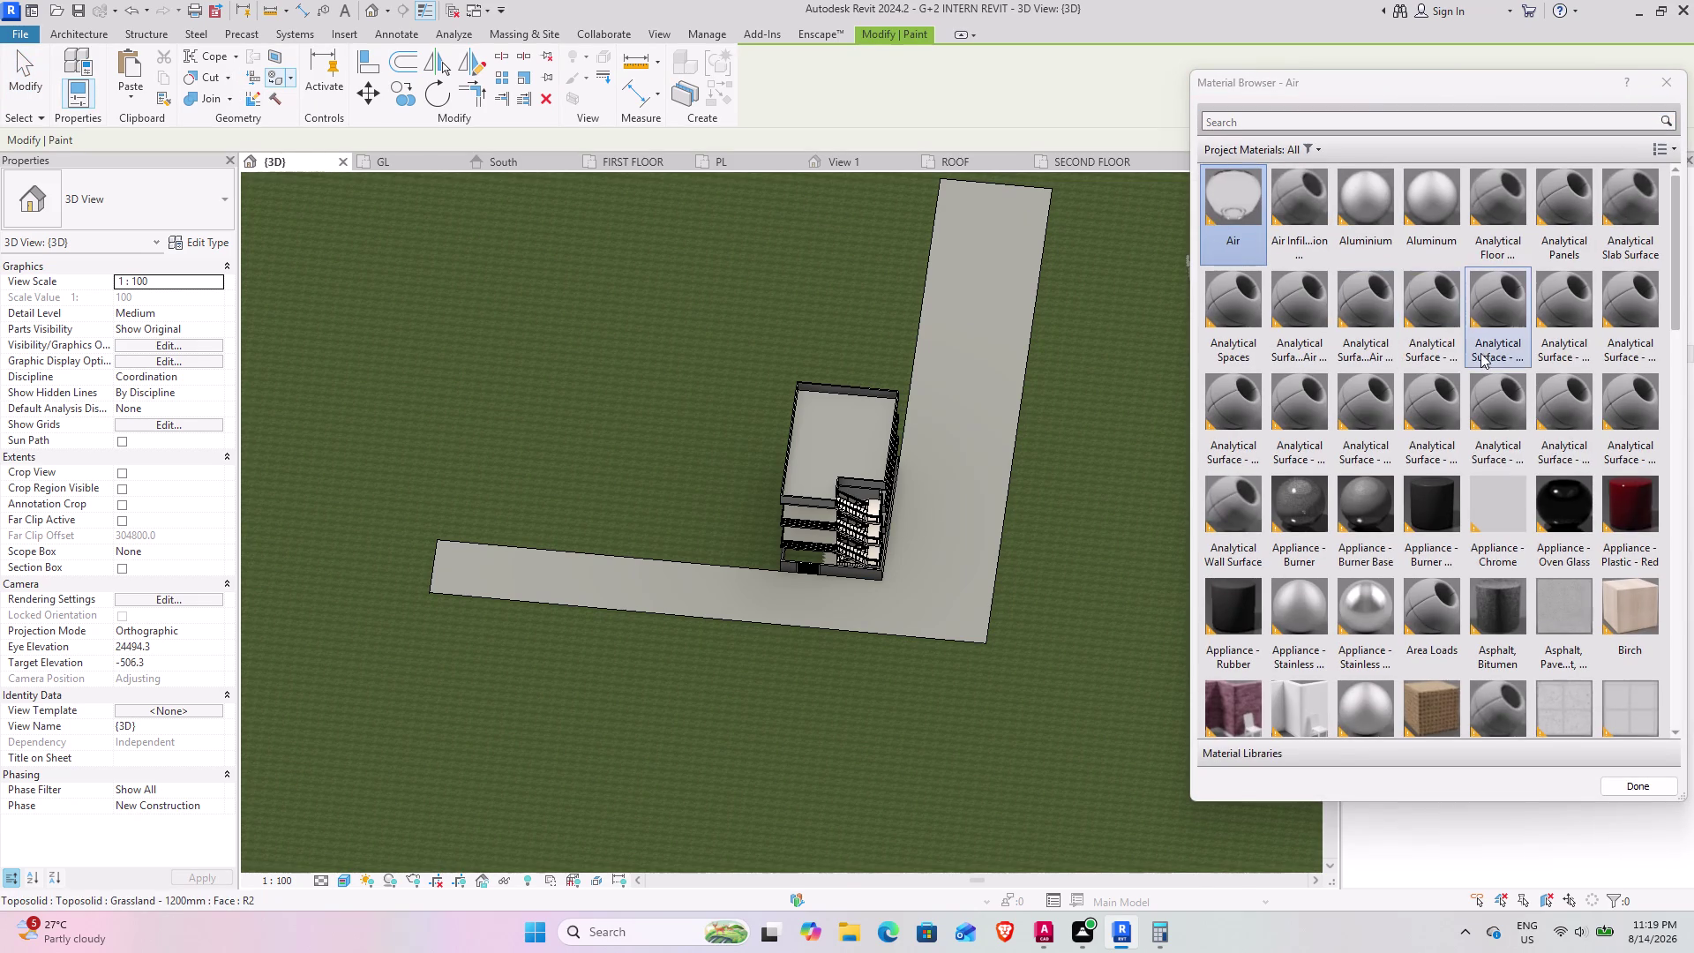
Filter the Material Browser to Paint materials, then back to all categories.
scroll(down, 3)
scroll(up, 3)
click(1672, 150)
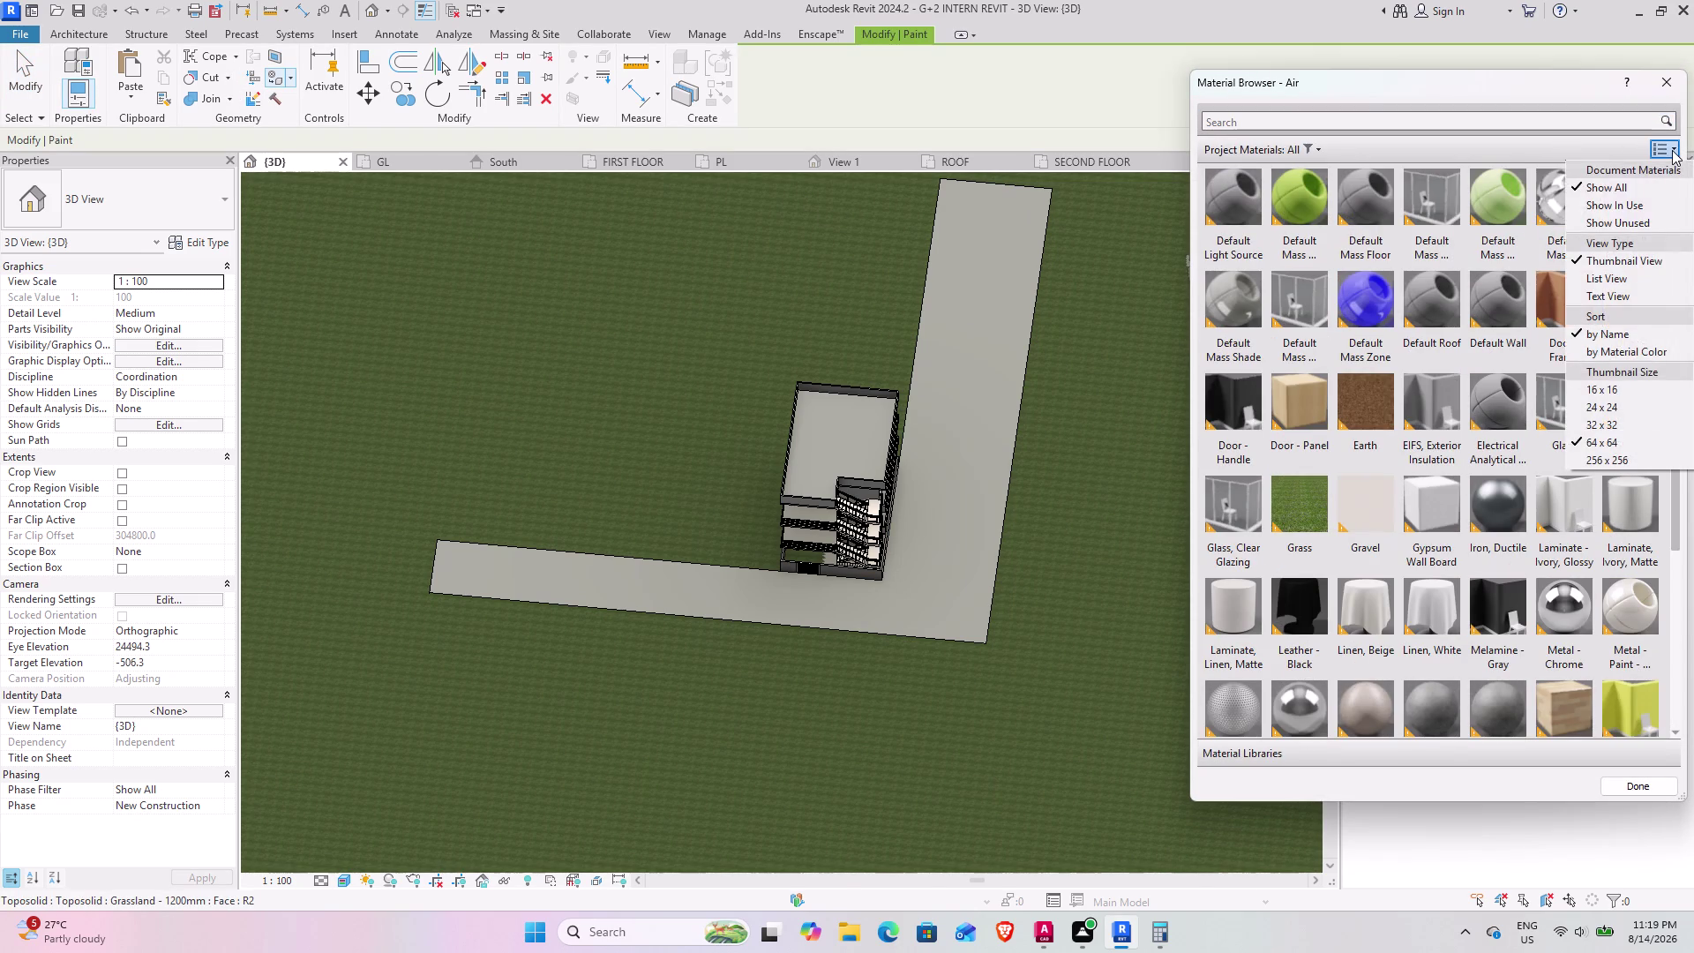
click(1672, 150)
click(1269, 151)
click(1295, 145)
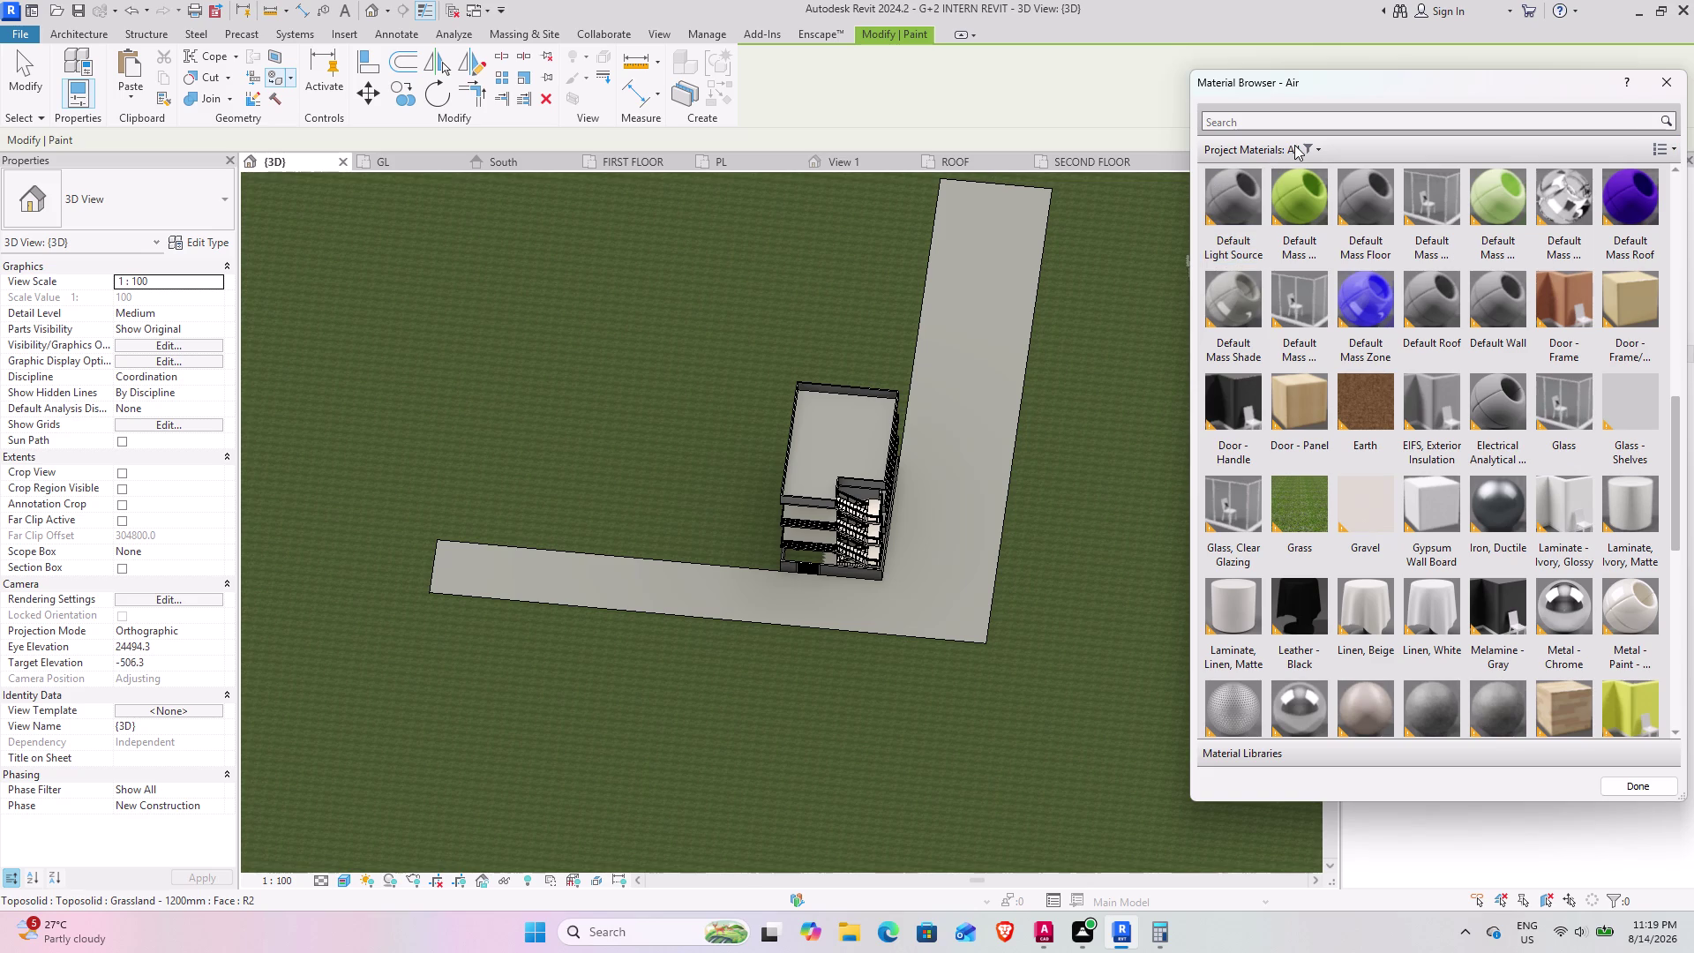
click(1309, 146)
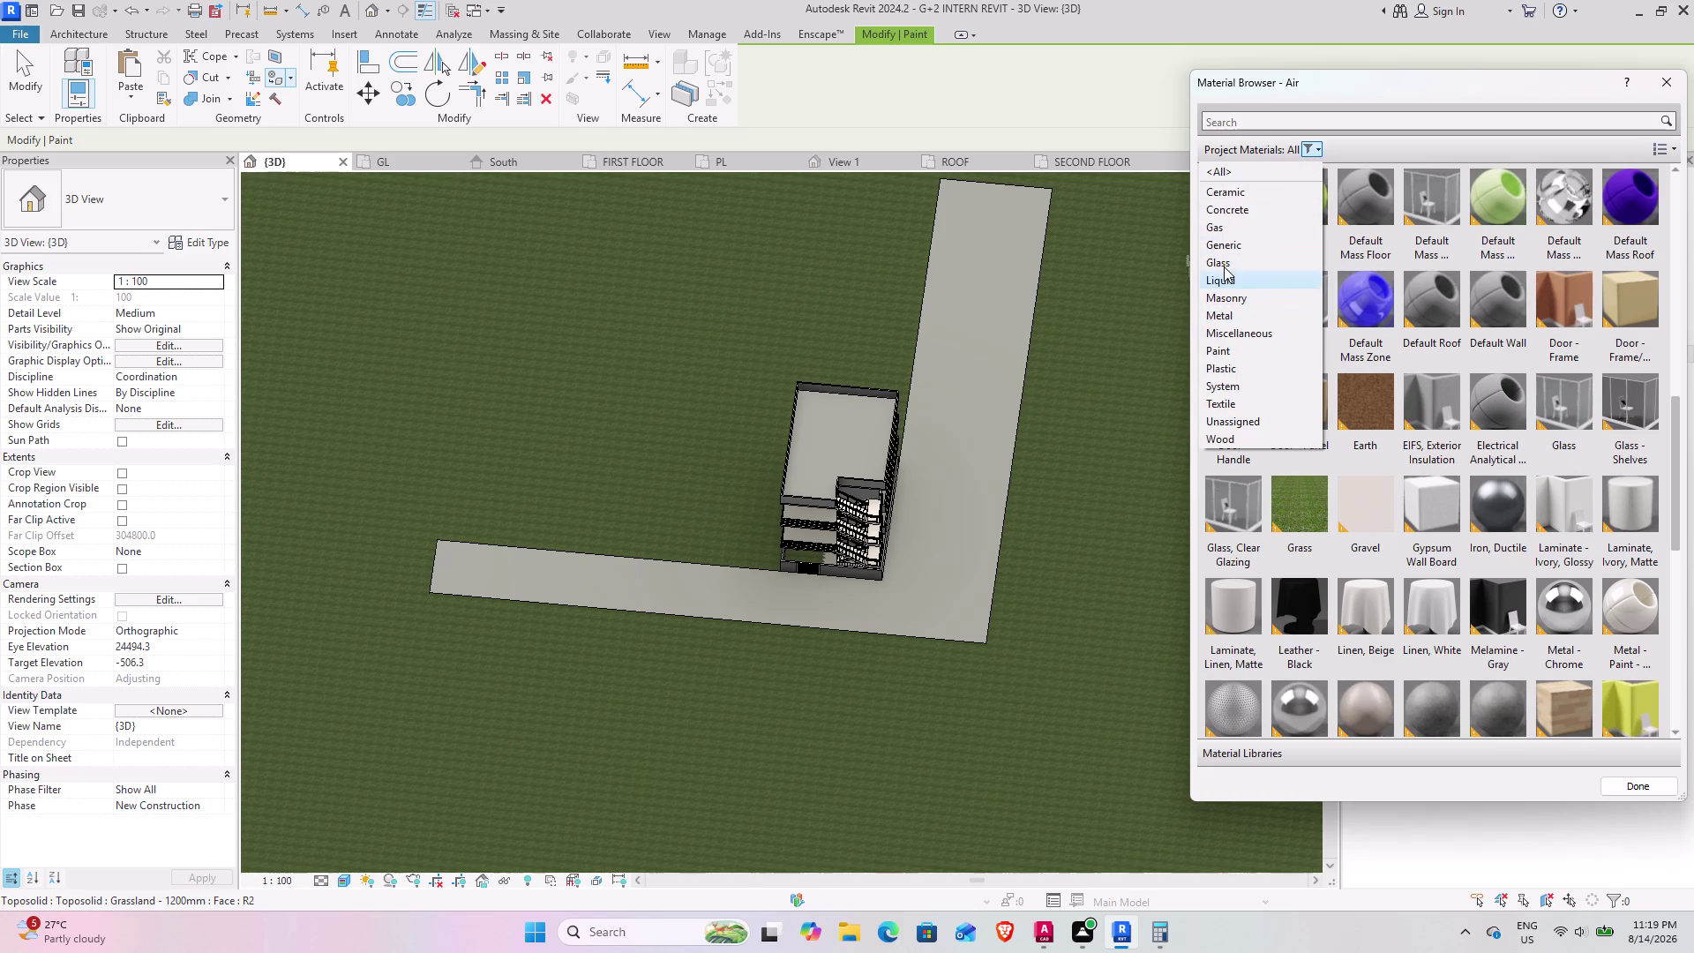
scroll(down, 3)
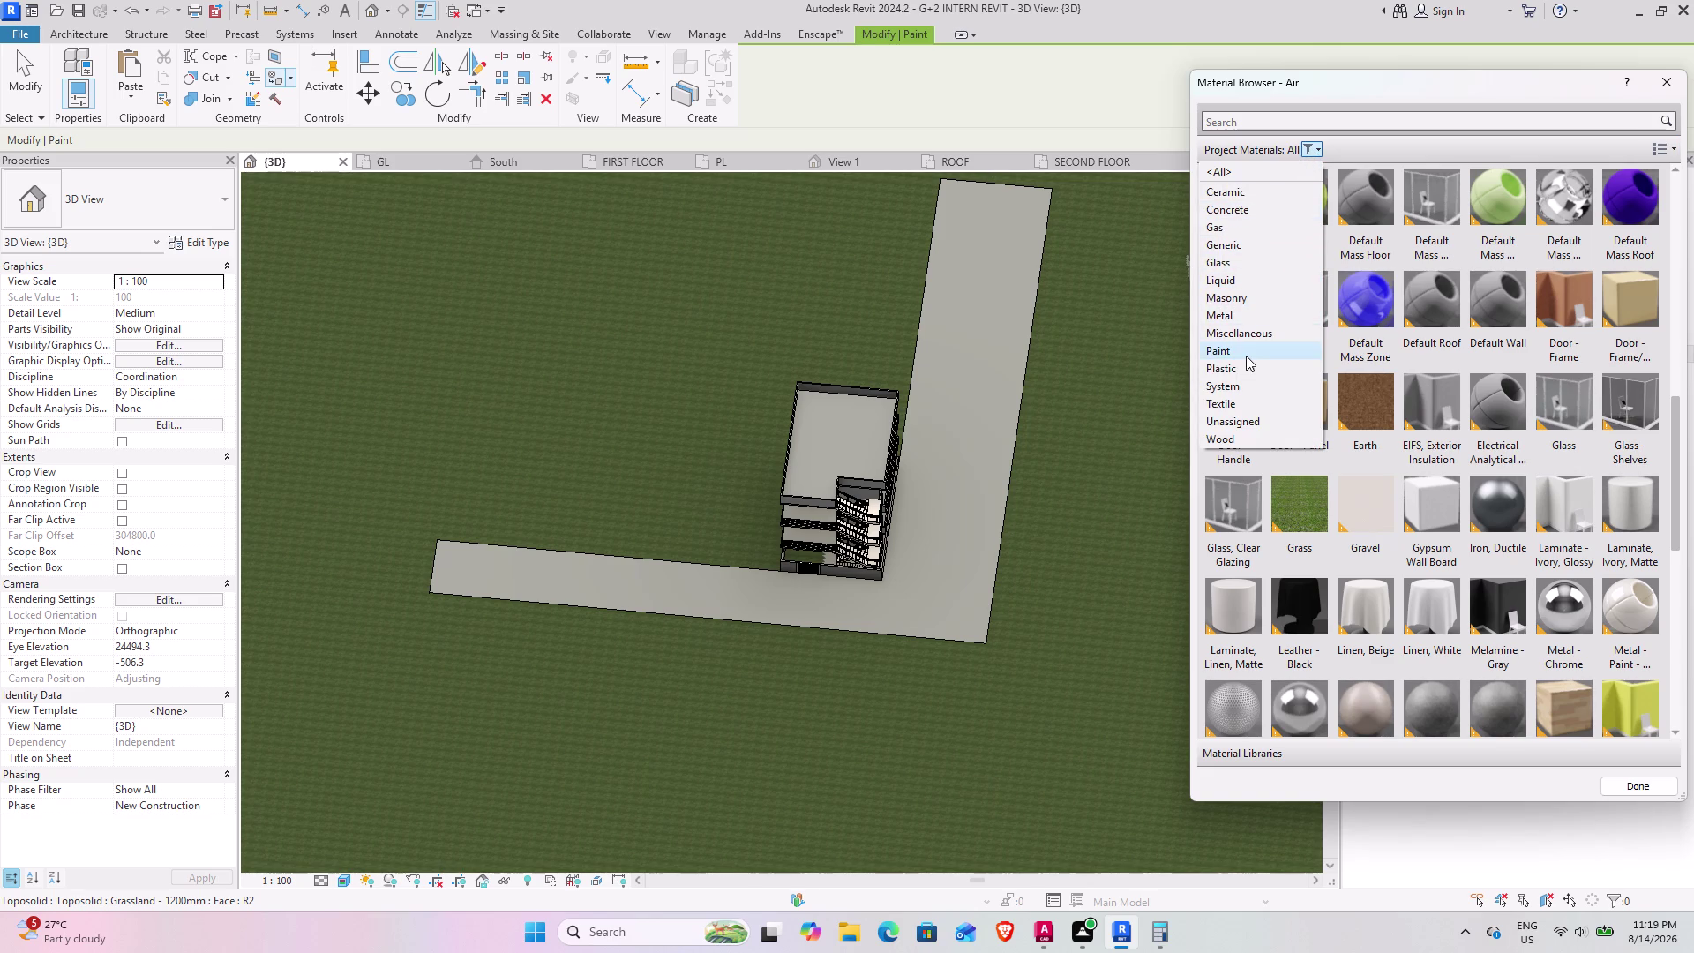
scroll(up, 3)
click(1252, 354)
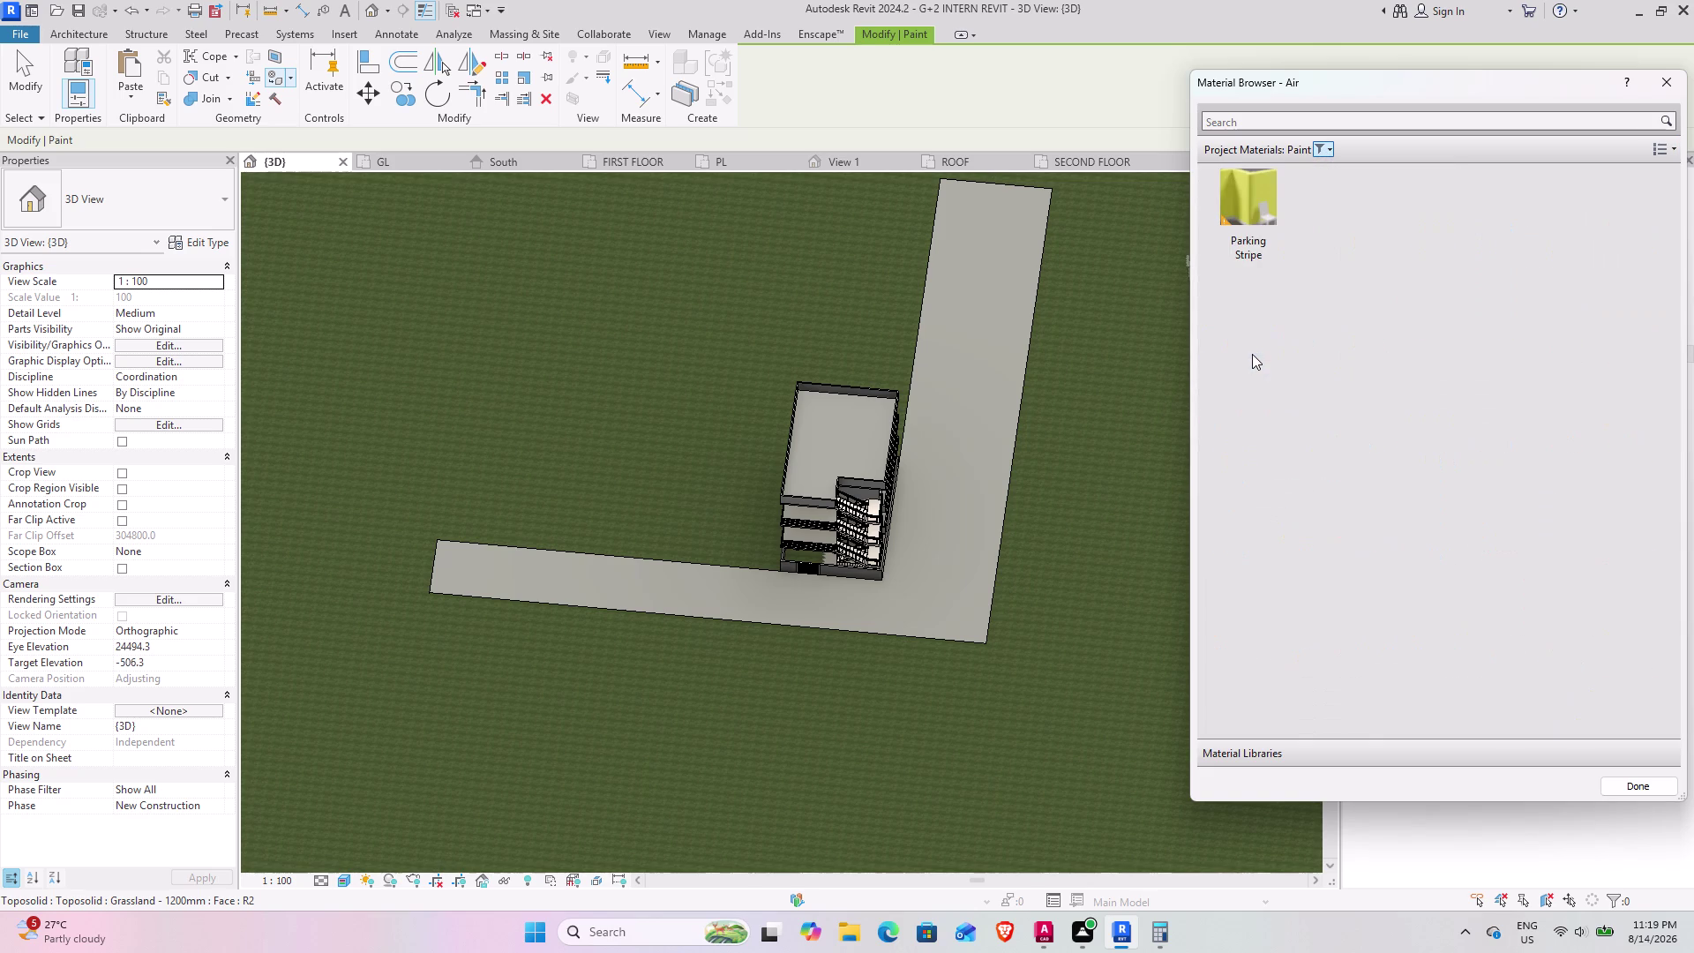
click(1326, 137)
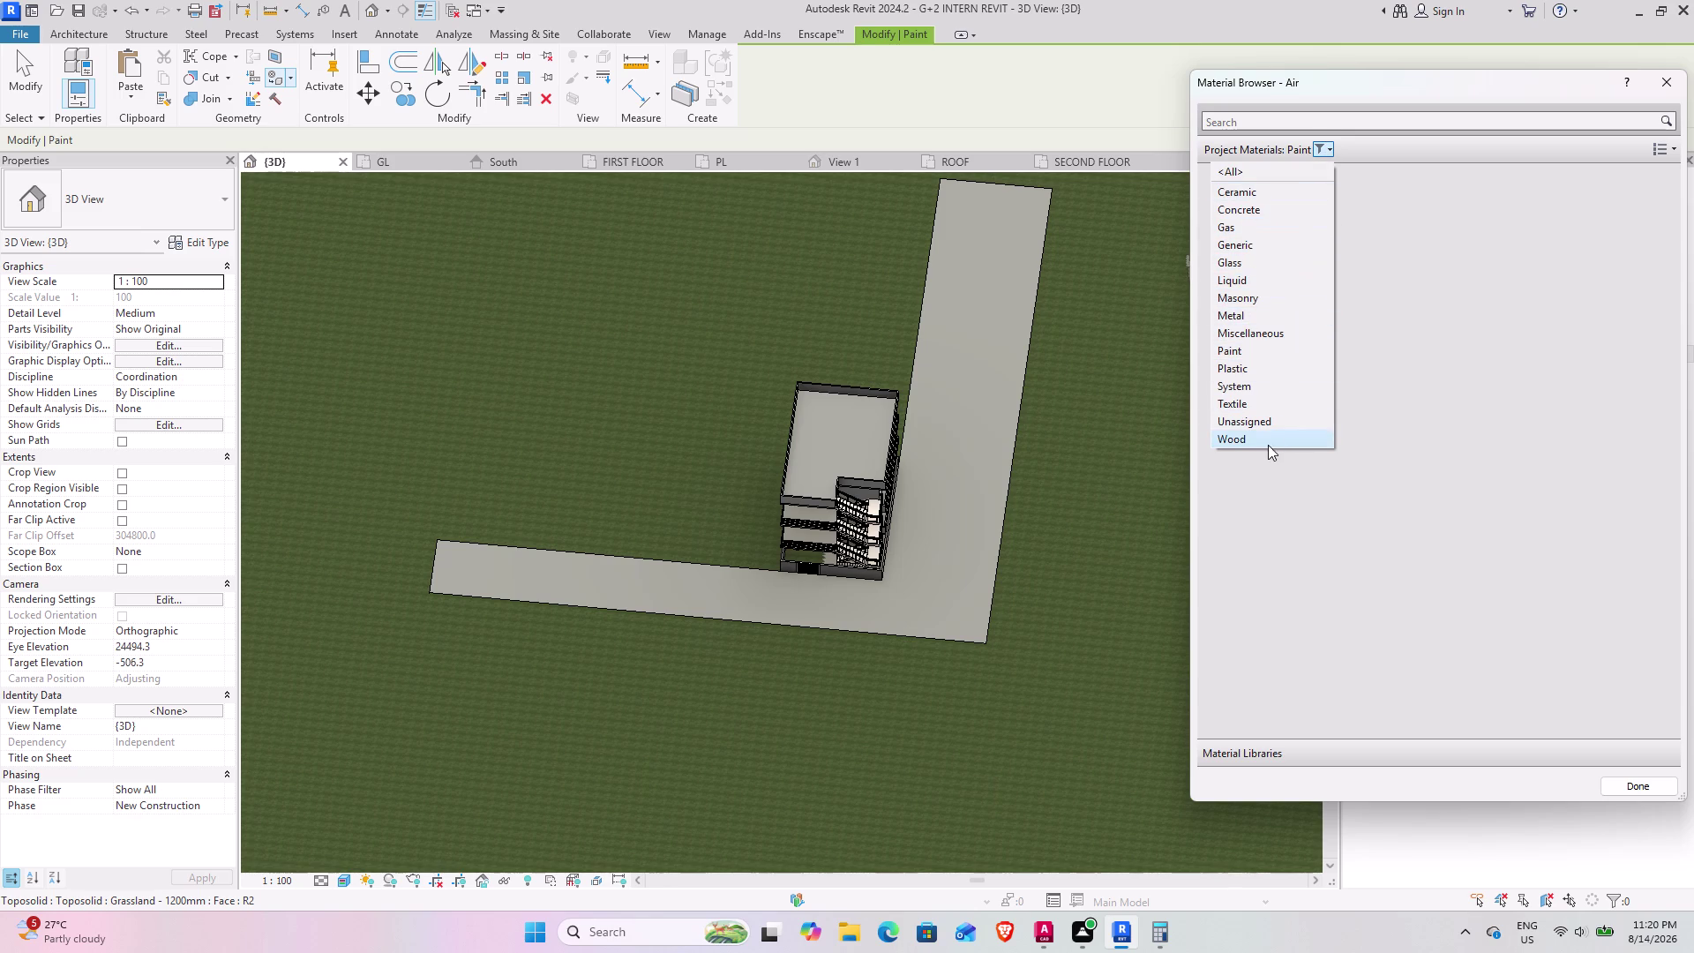
click(1246, 174)
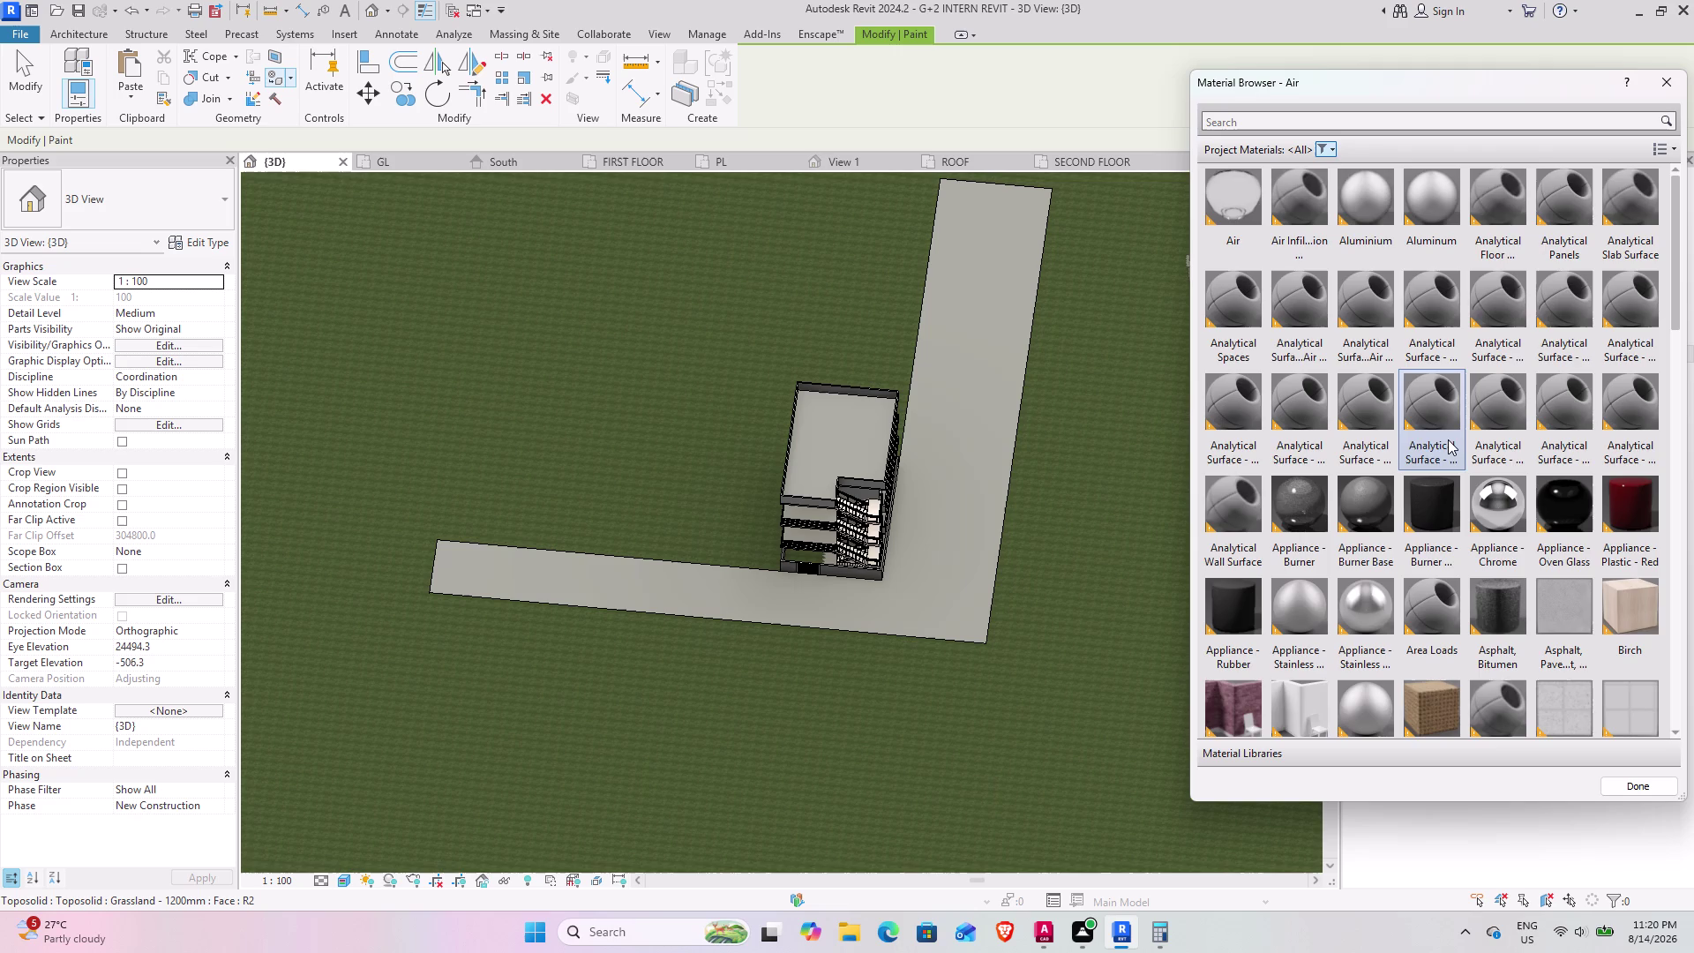
Select the TV - Black material and paint the road floor's top face.
scroll(down, 3)
scroll(up, 3)
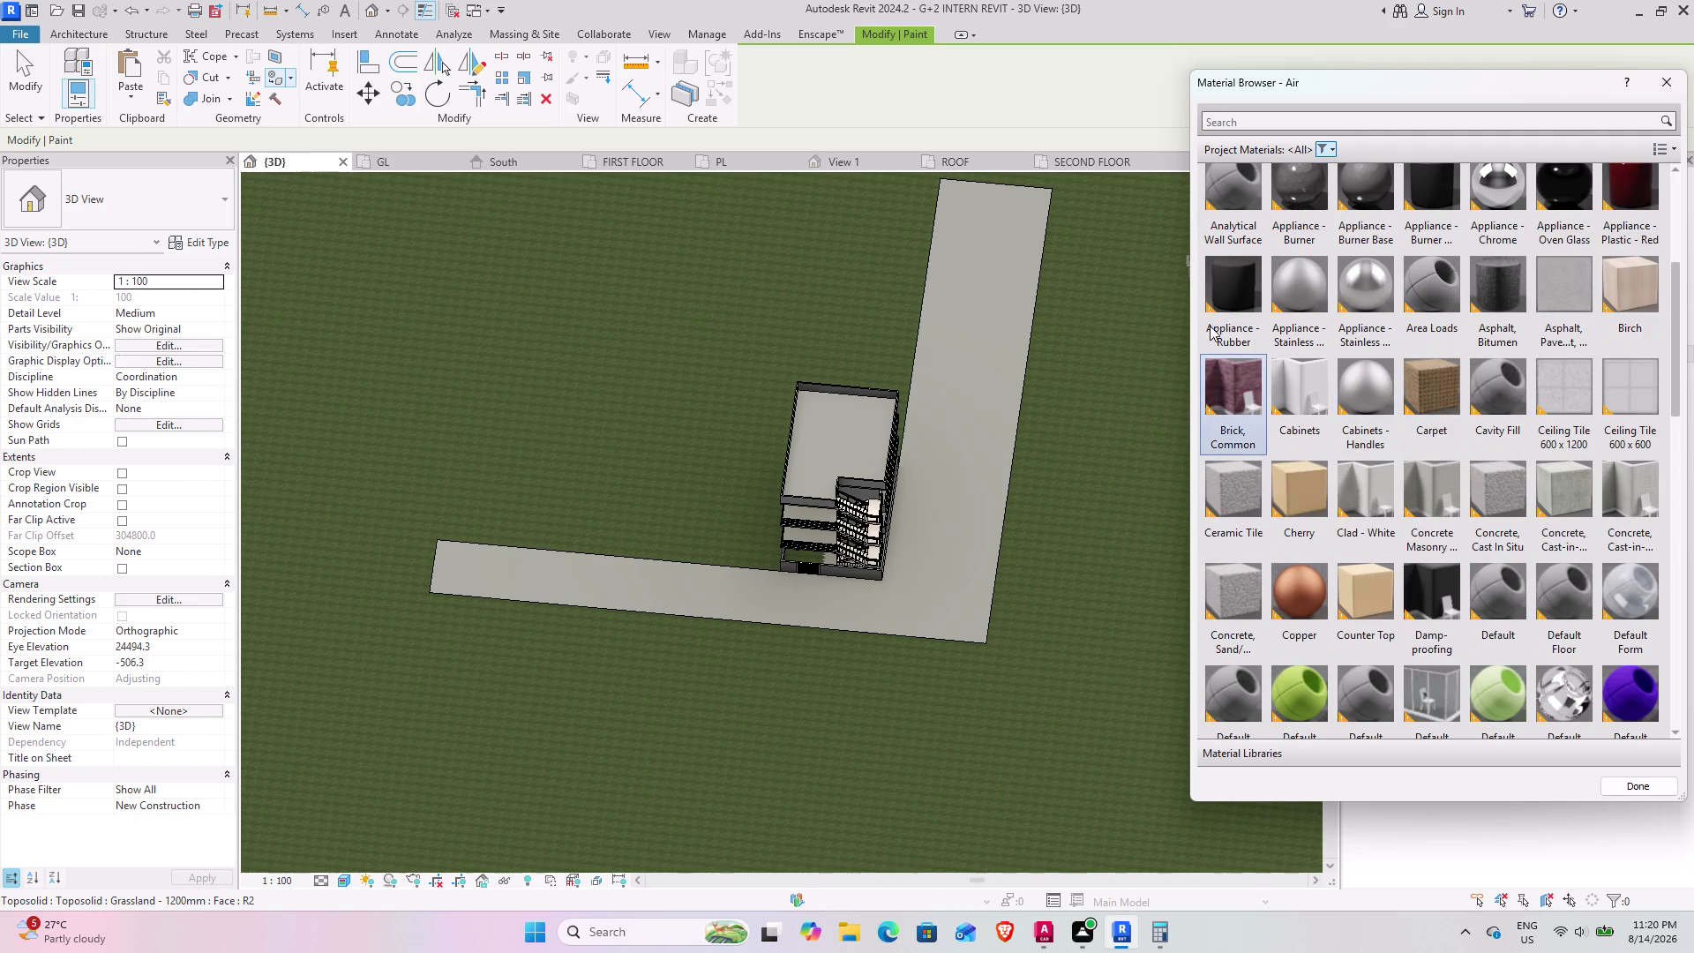
scroll(down, 3)
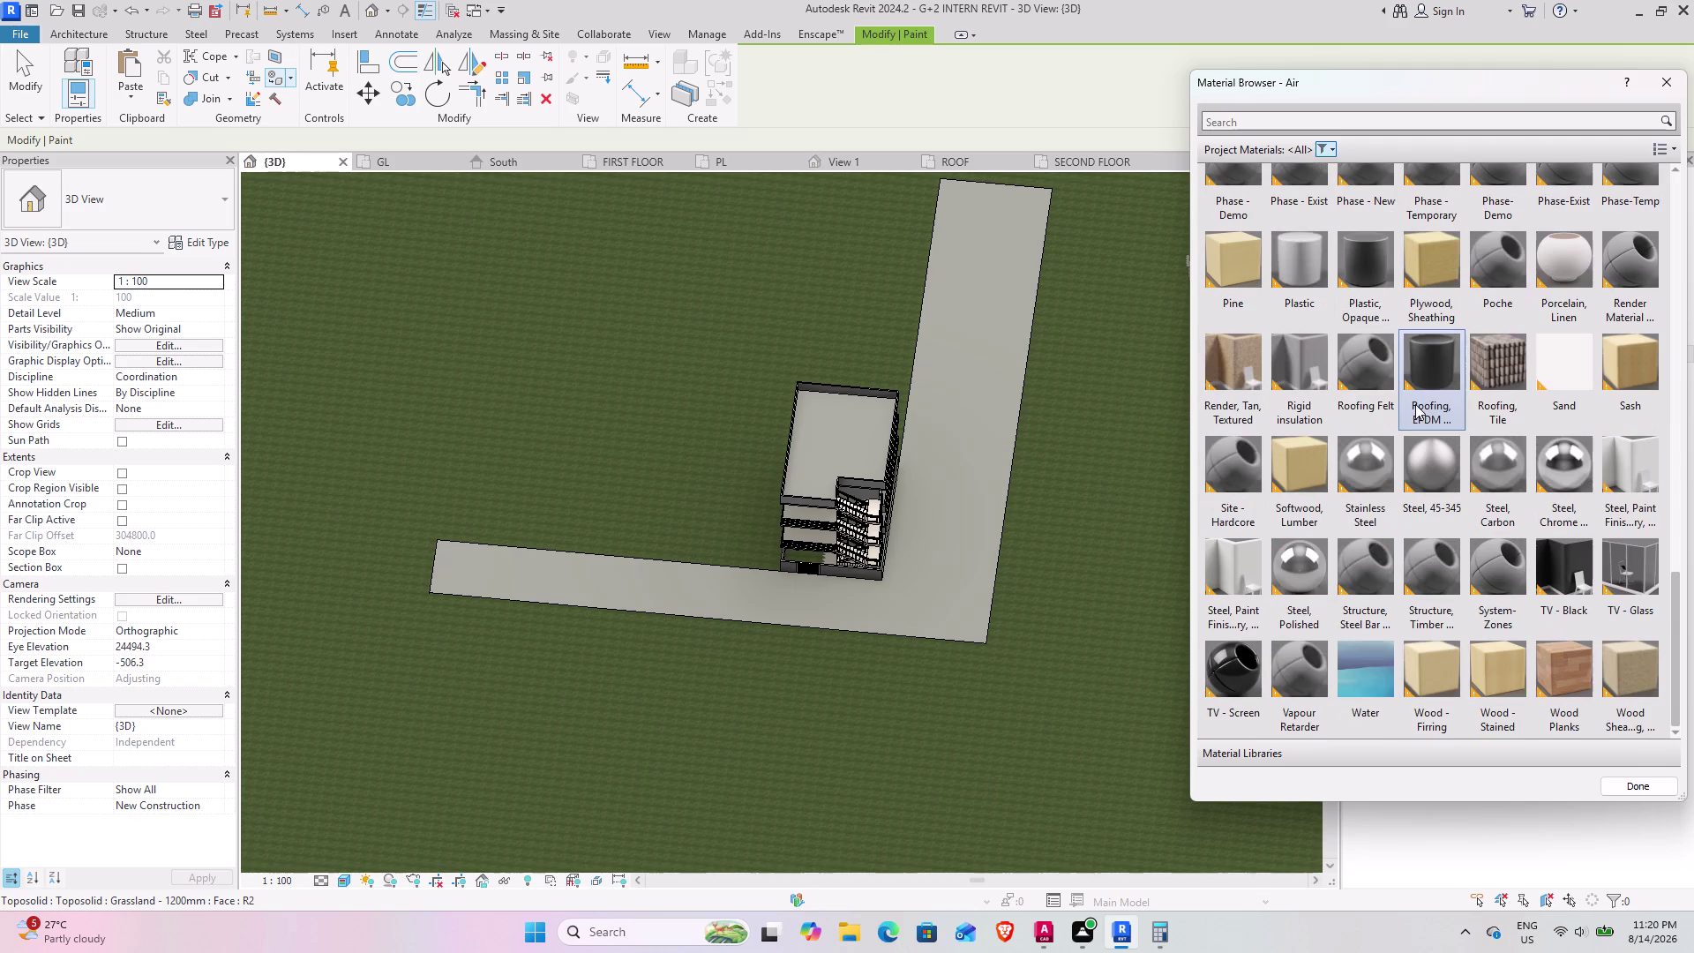
scroll(down, 3)
click(1583, 590)
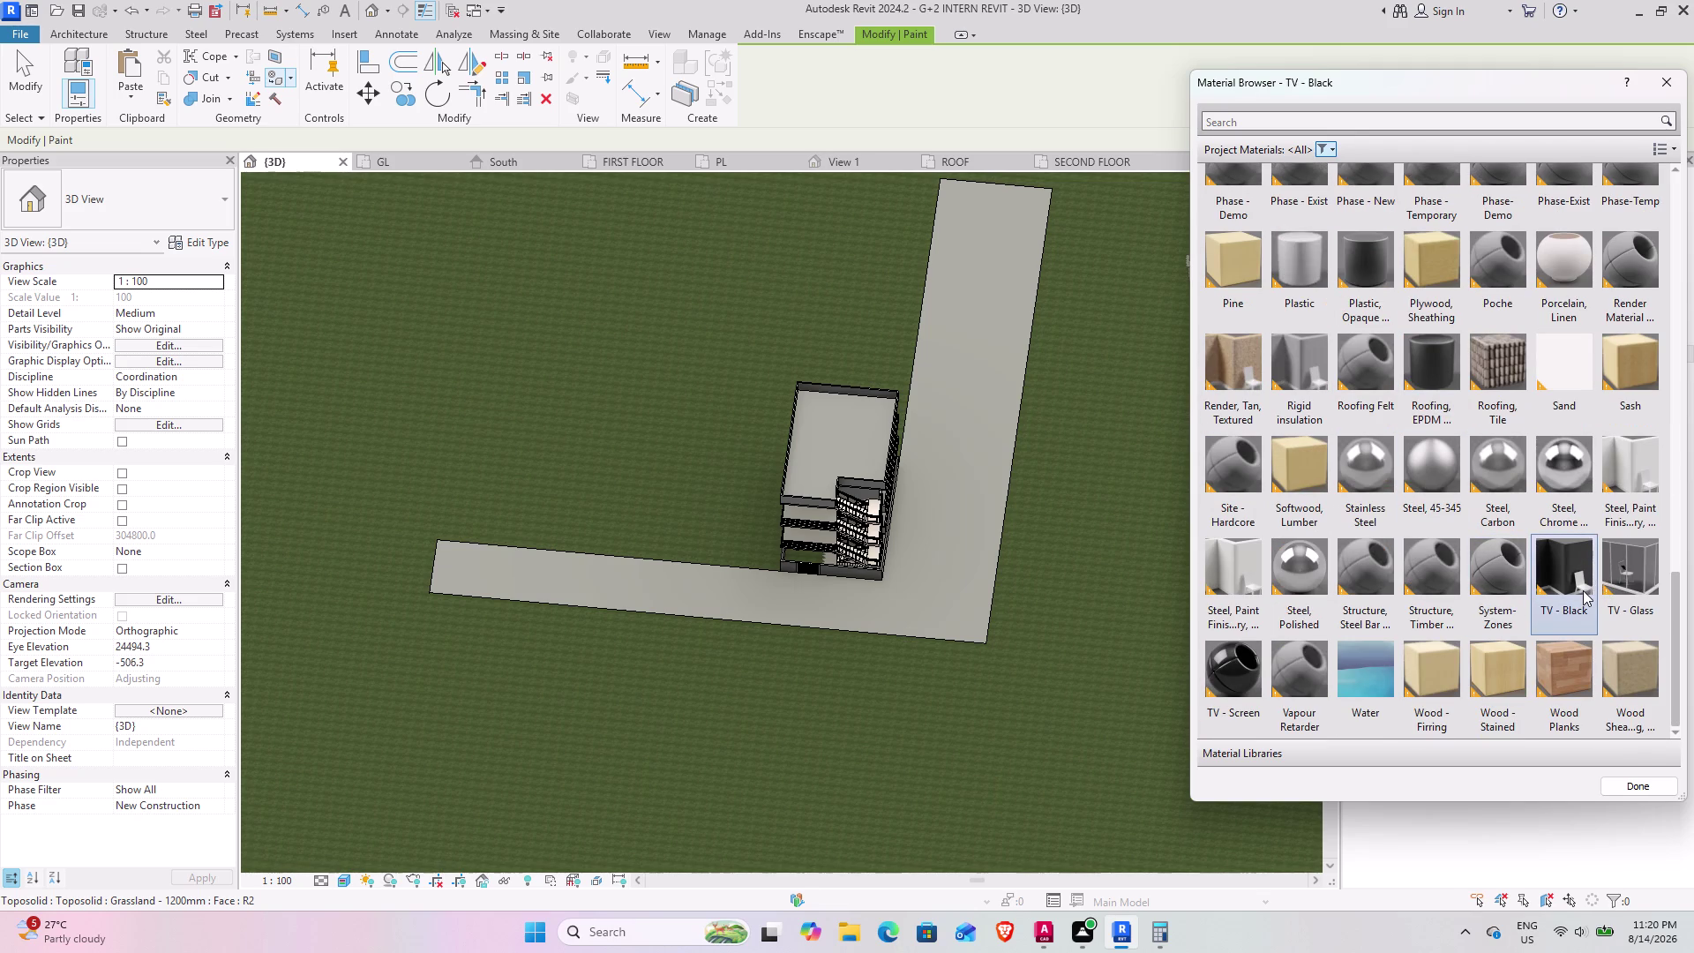
click(932, 553)
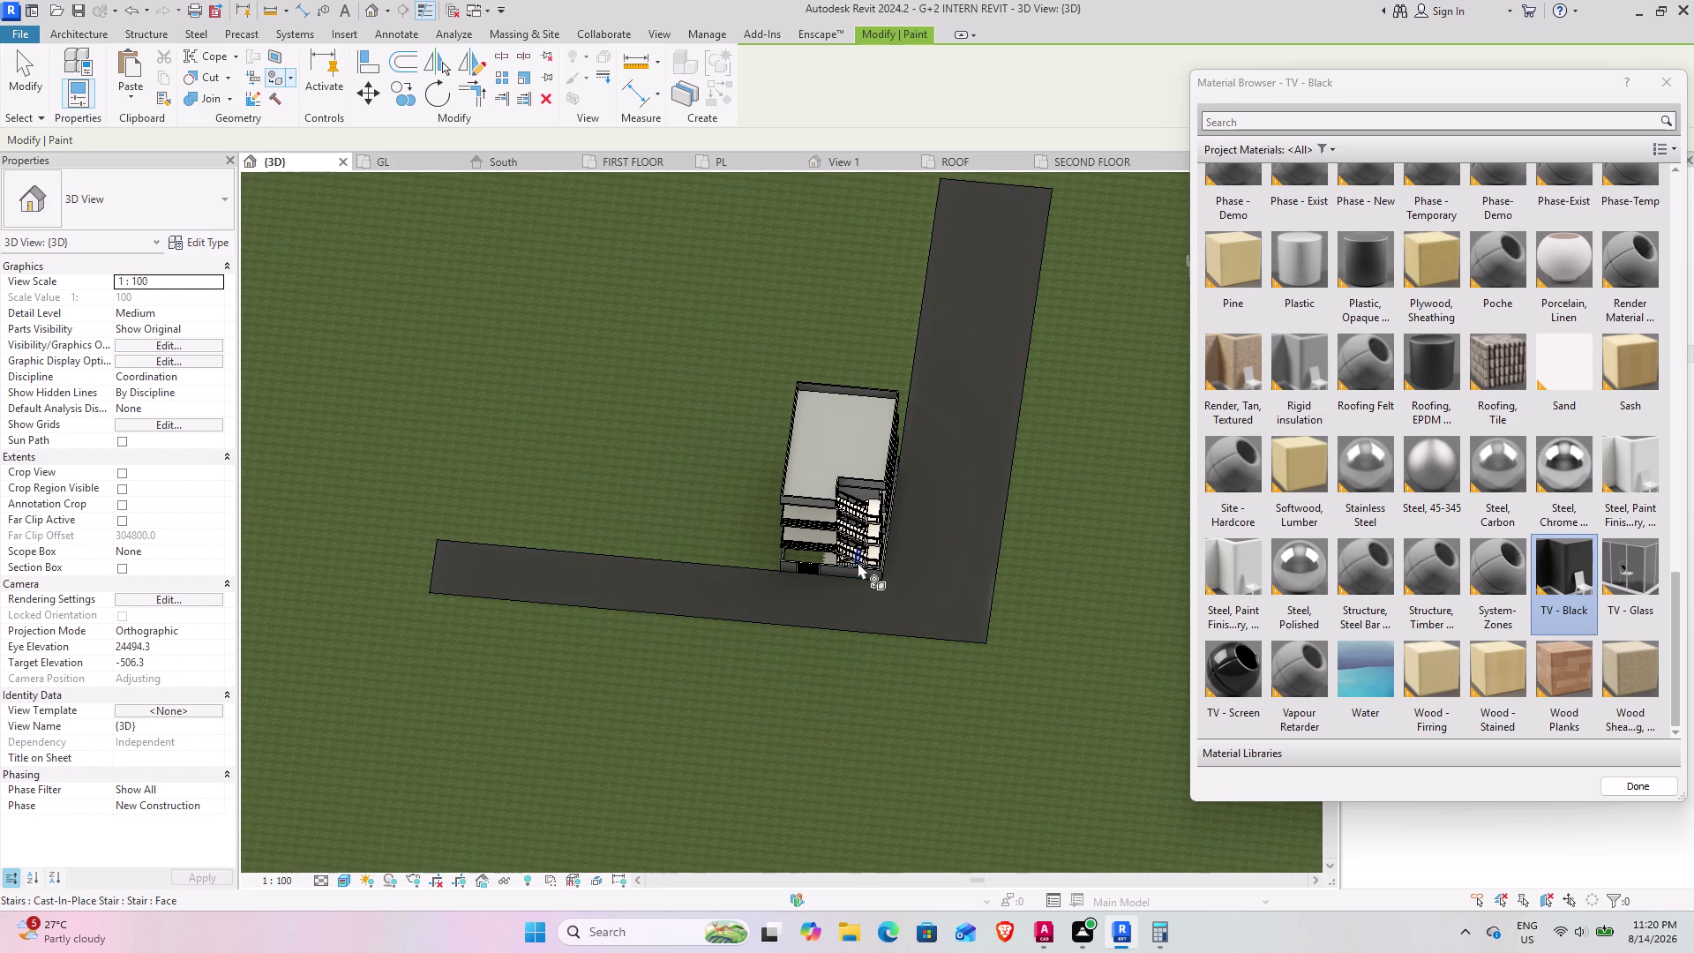
scroll(down, 3)
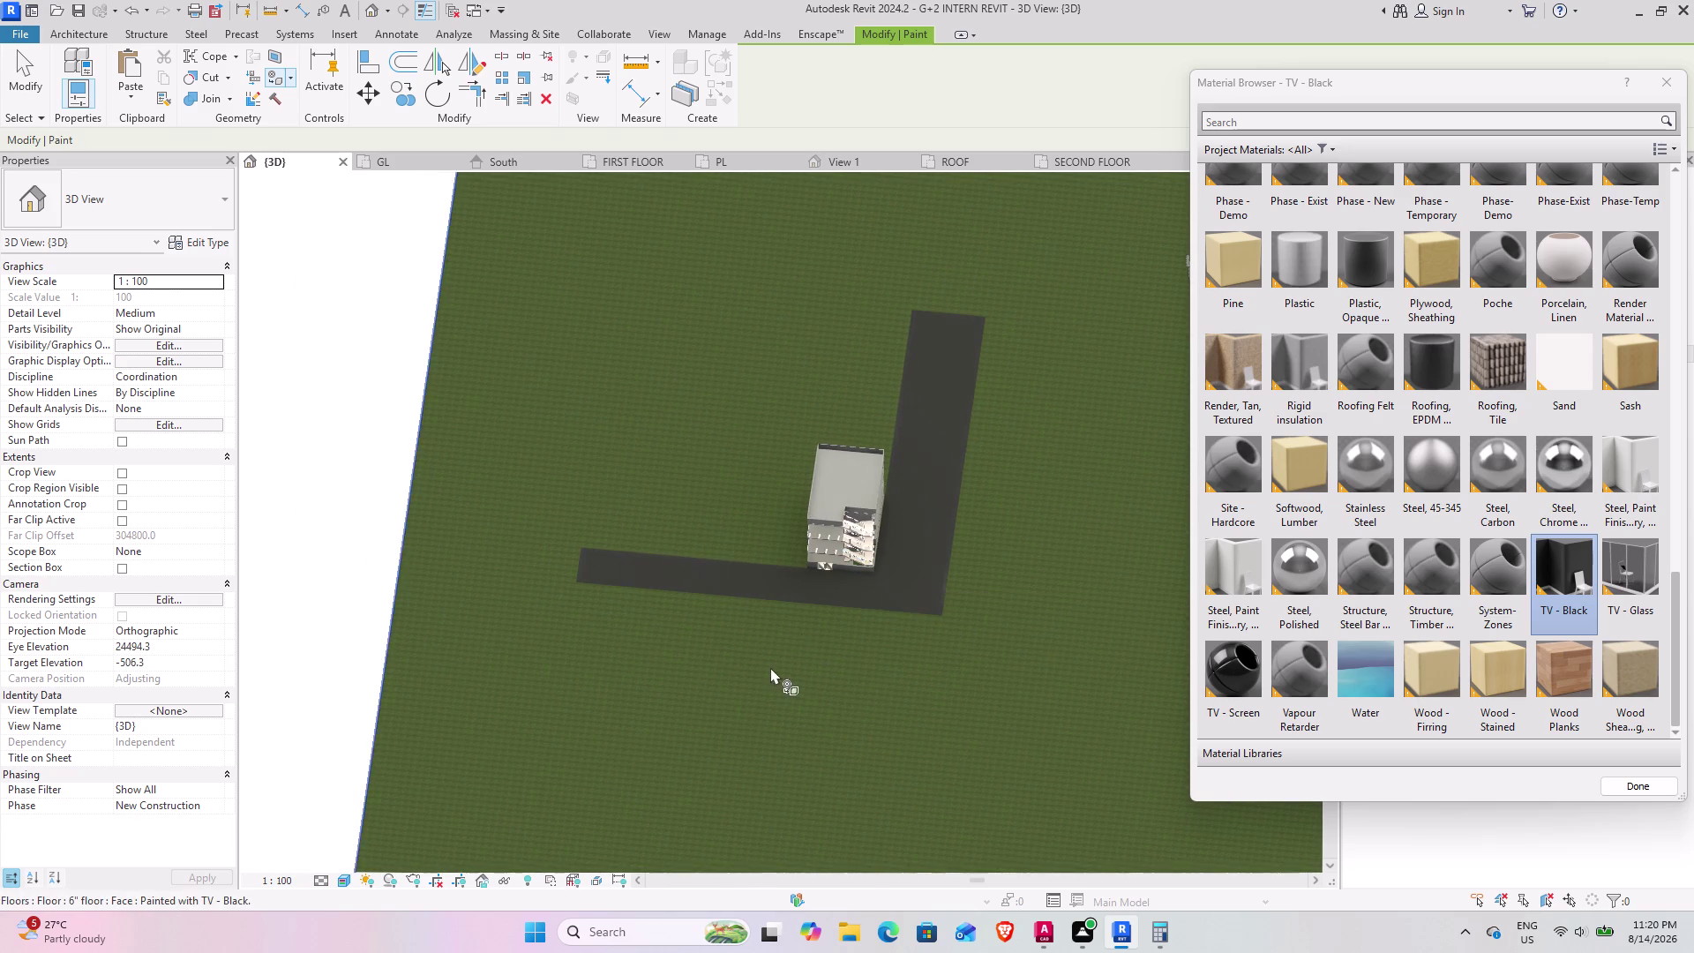
Look closer at the black road, then close the material browser.
middle_drag(769, 668, 757, 586)
scroll(up, 3)
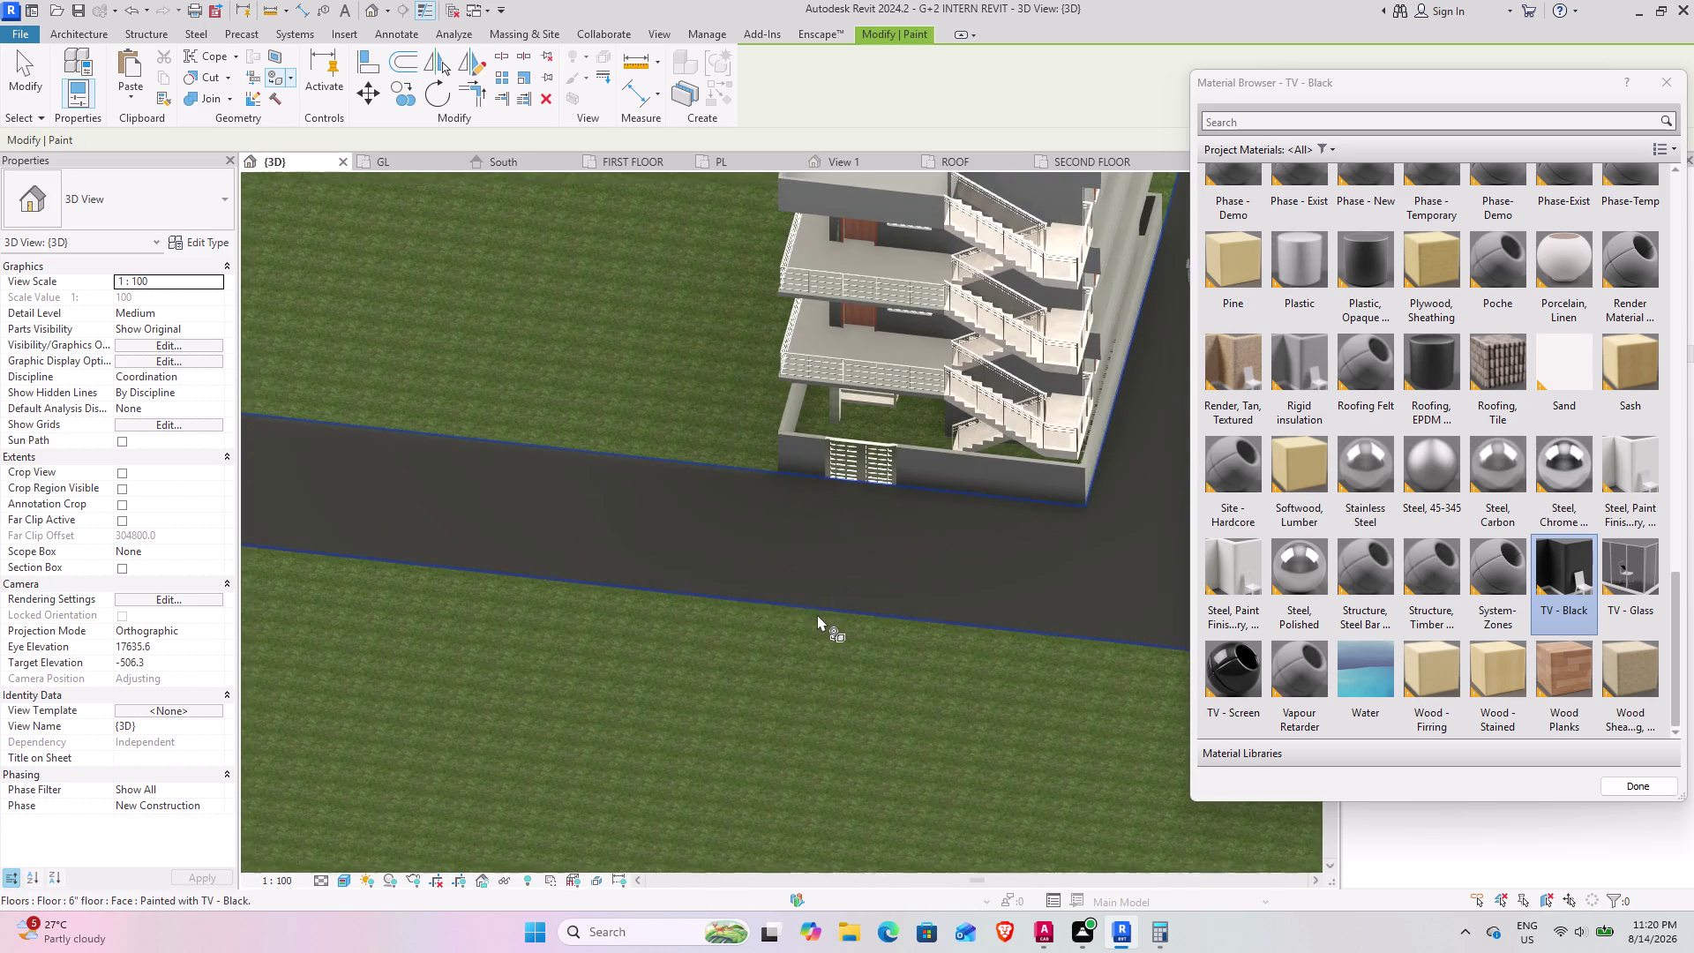
middle_drag(751, 583, 593, 595)
scroll(down, 3)
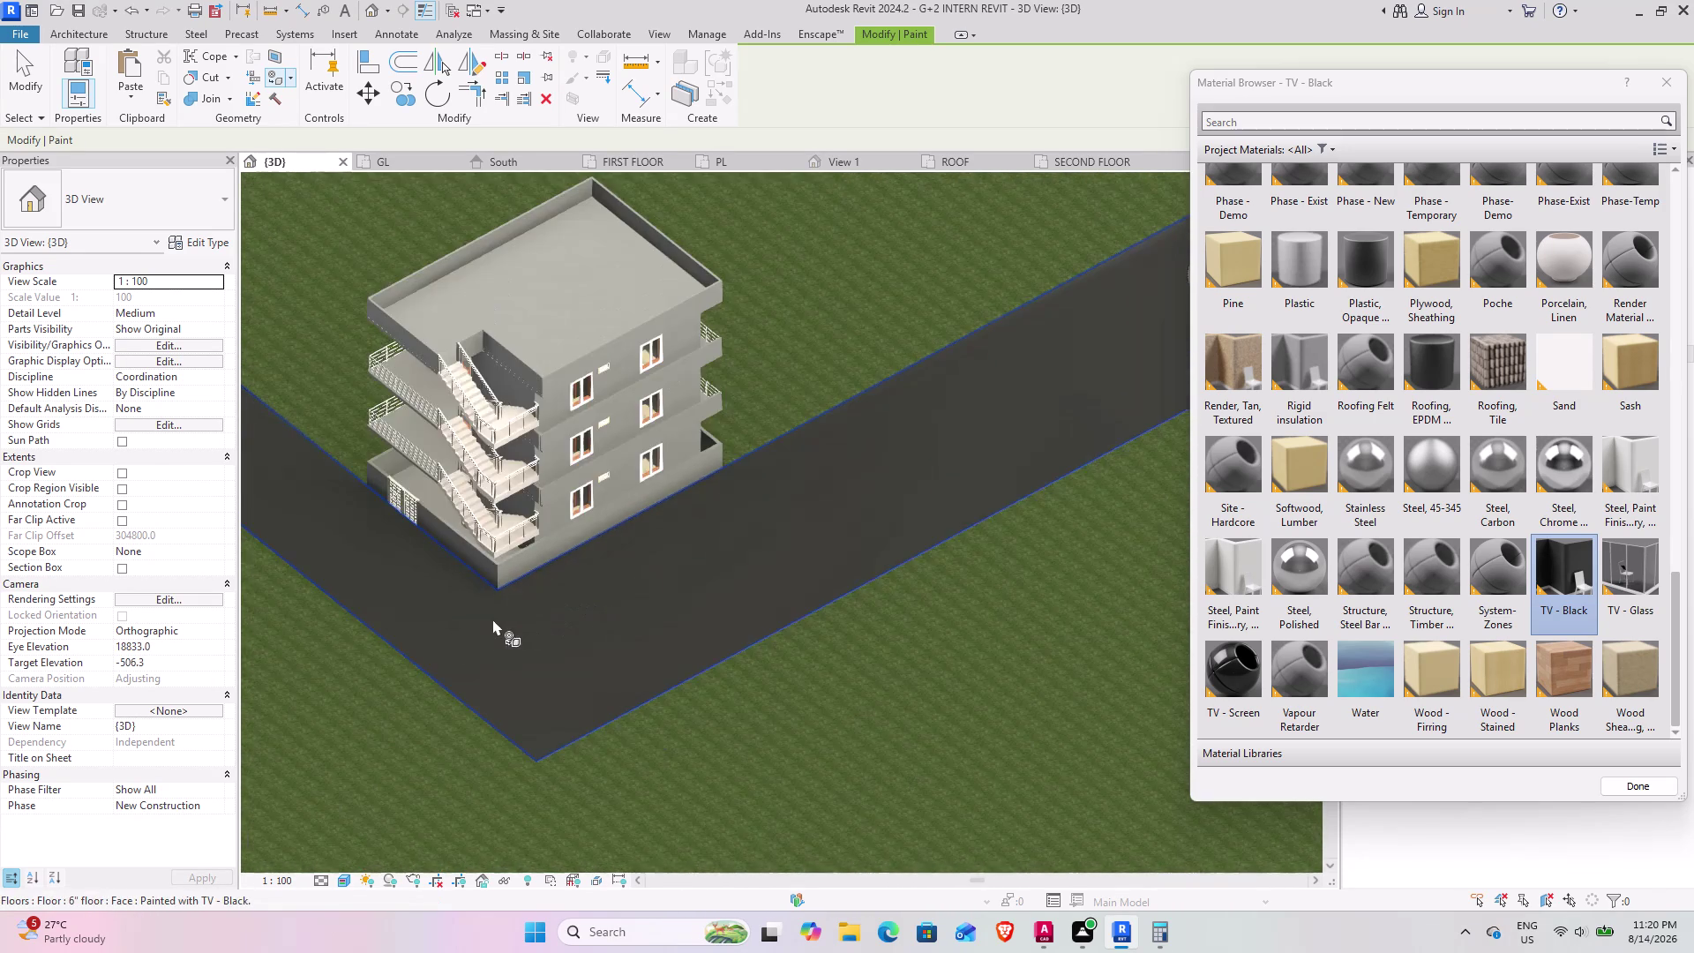
middle_drag(442, 623, 657, 628)
scroll(down, 3)
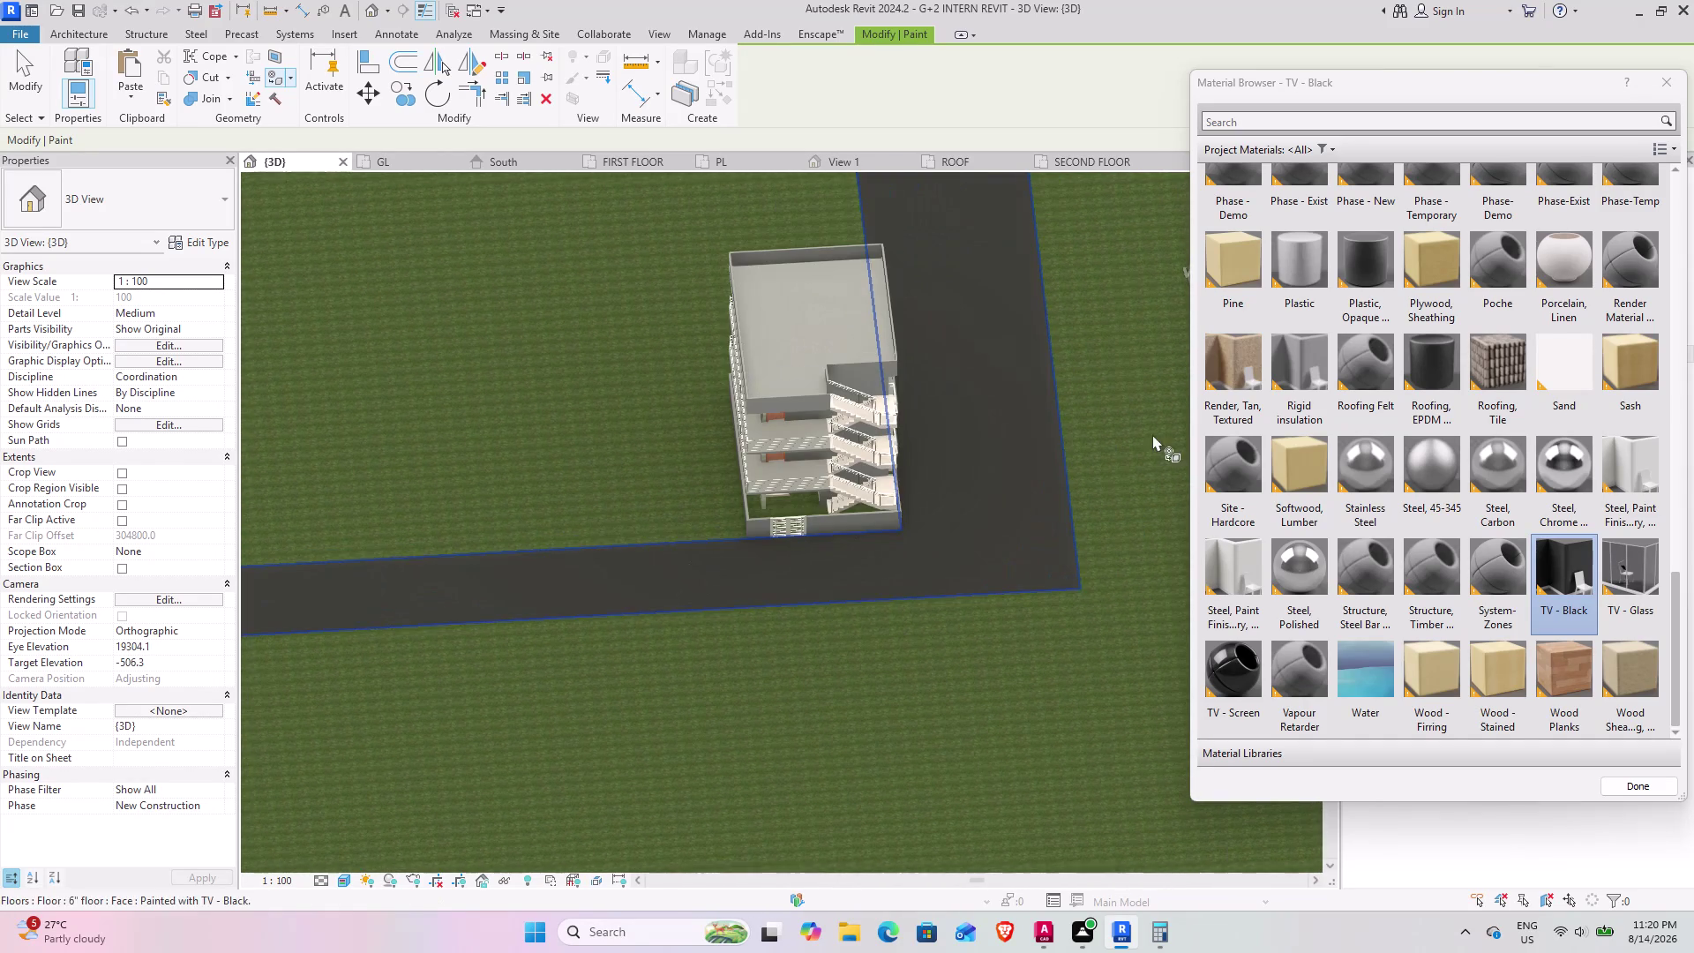
click(1669, 93)
Orbit and pan around the L-shaped road, building and staircases in 3D.
scroll(down, 3)
middle_drag(756, 548, 754, 494)
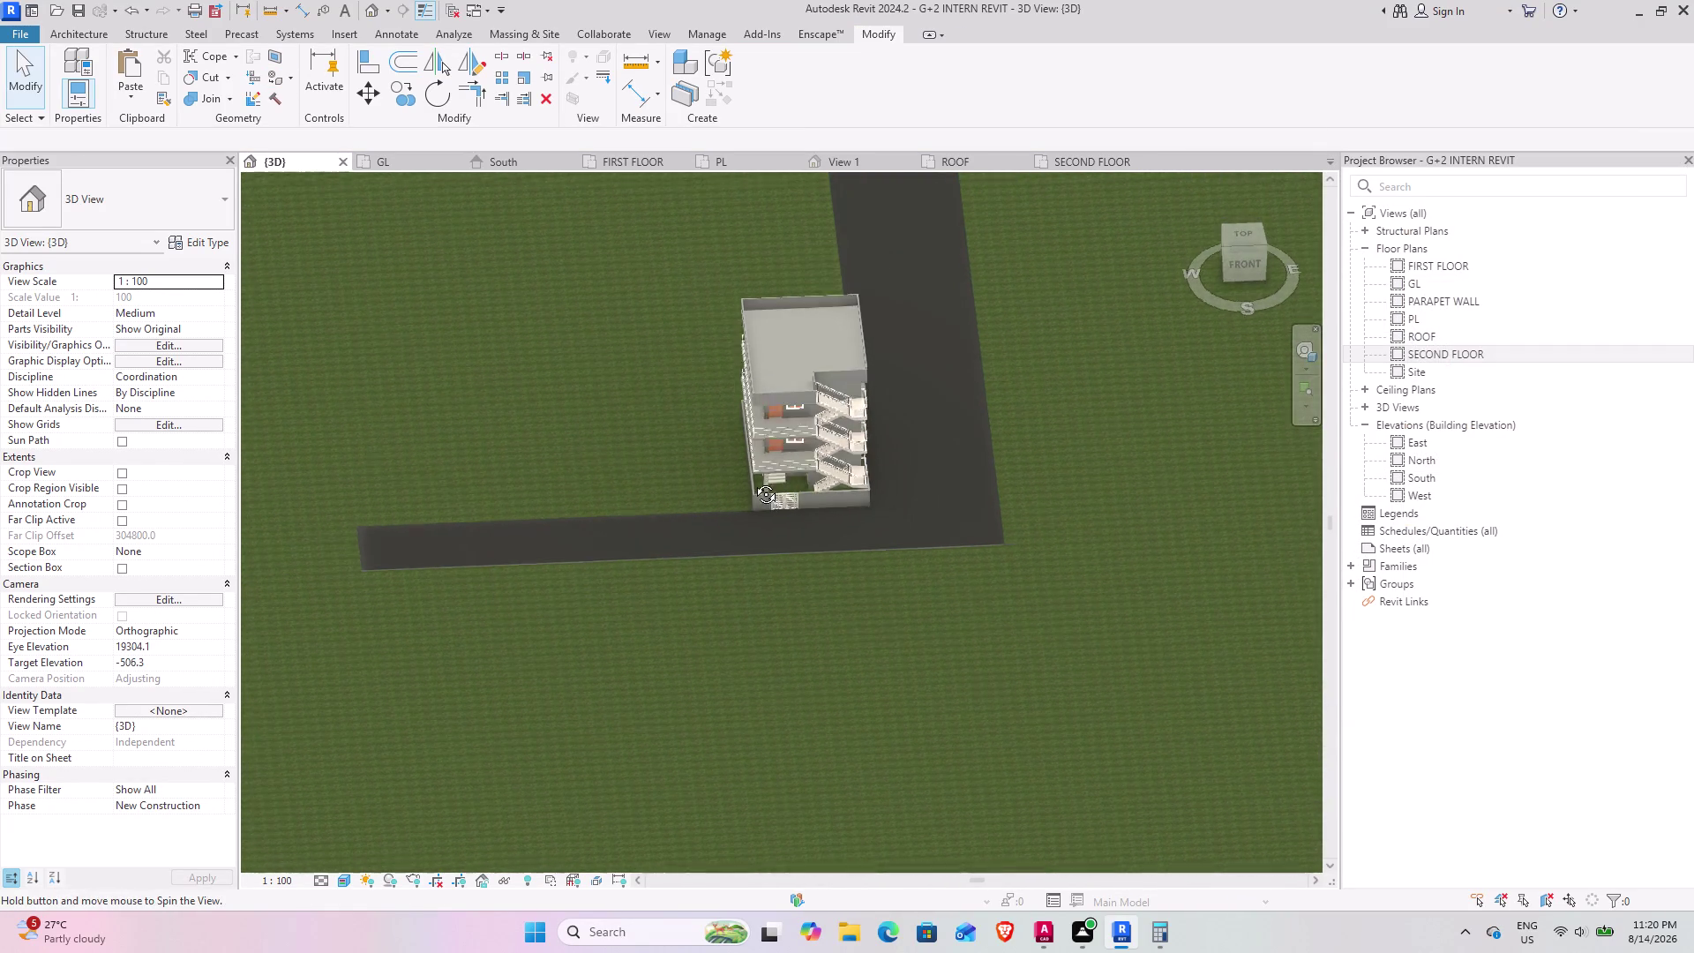
middle_drag(753, 495, 598, 443)
scroll(up, 3)
middle_drag(629, 519, 809, 458)
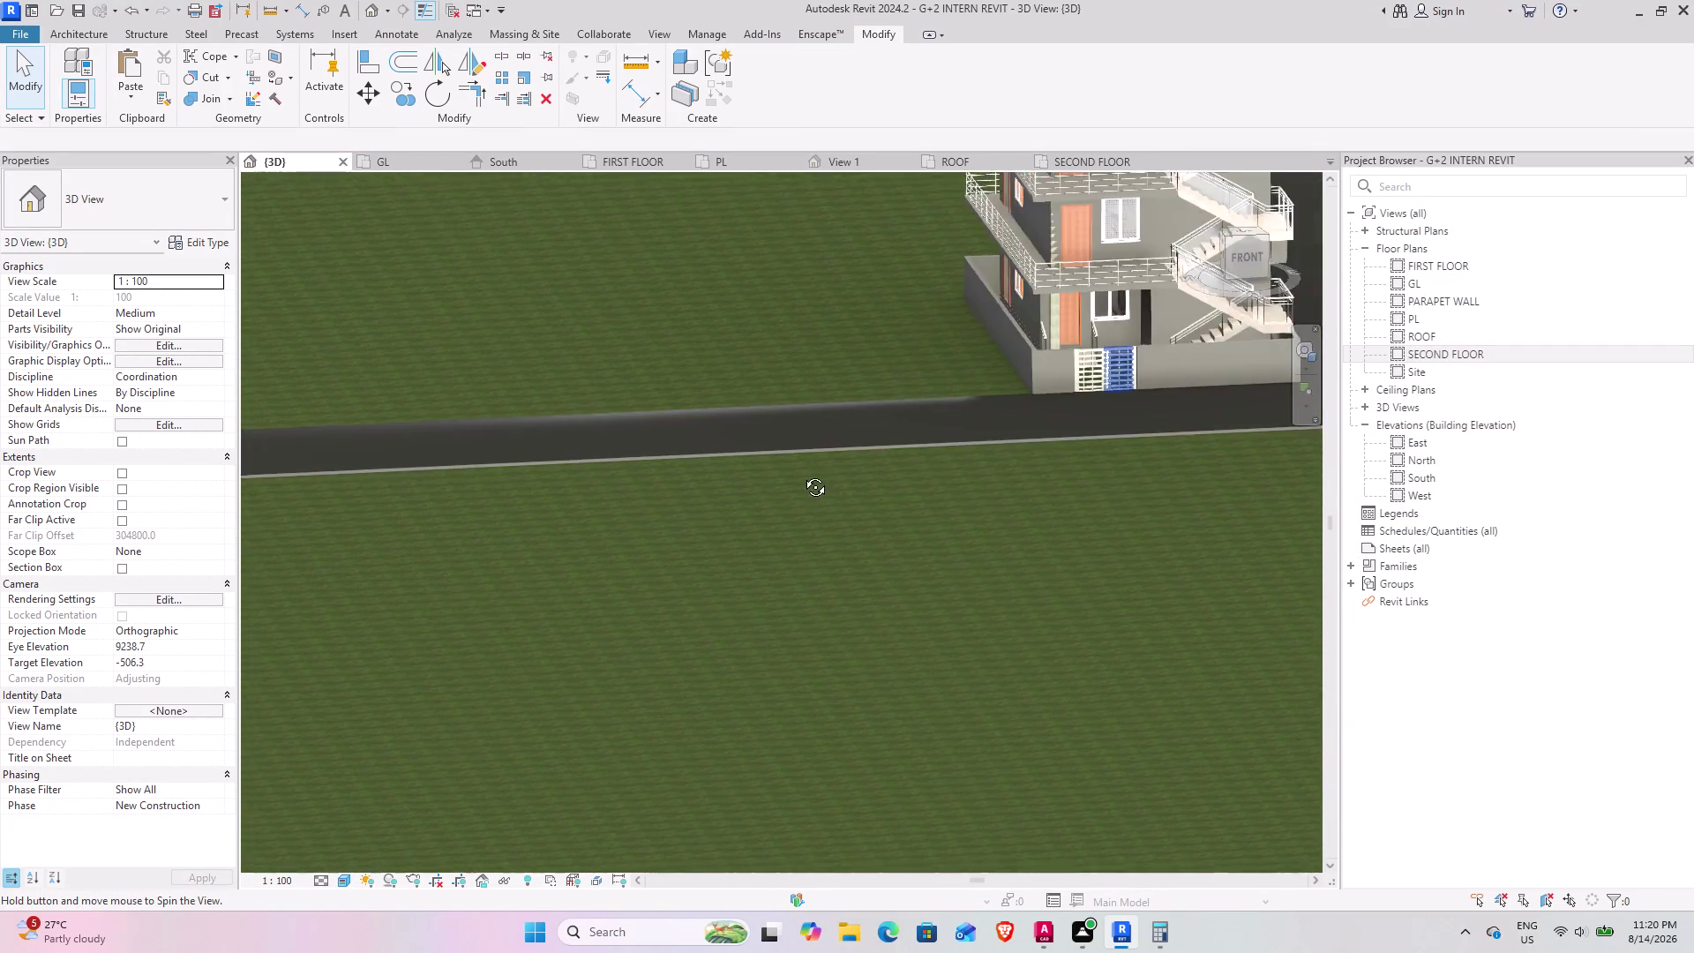
middle_drag(809, 458, 901, 617)
middle_drag(1035, 705, 1066, 562)
middle_drag(852, 570, 667, 601)
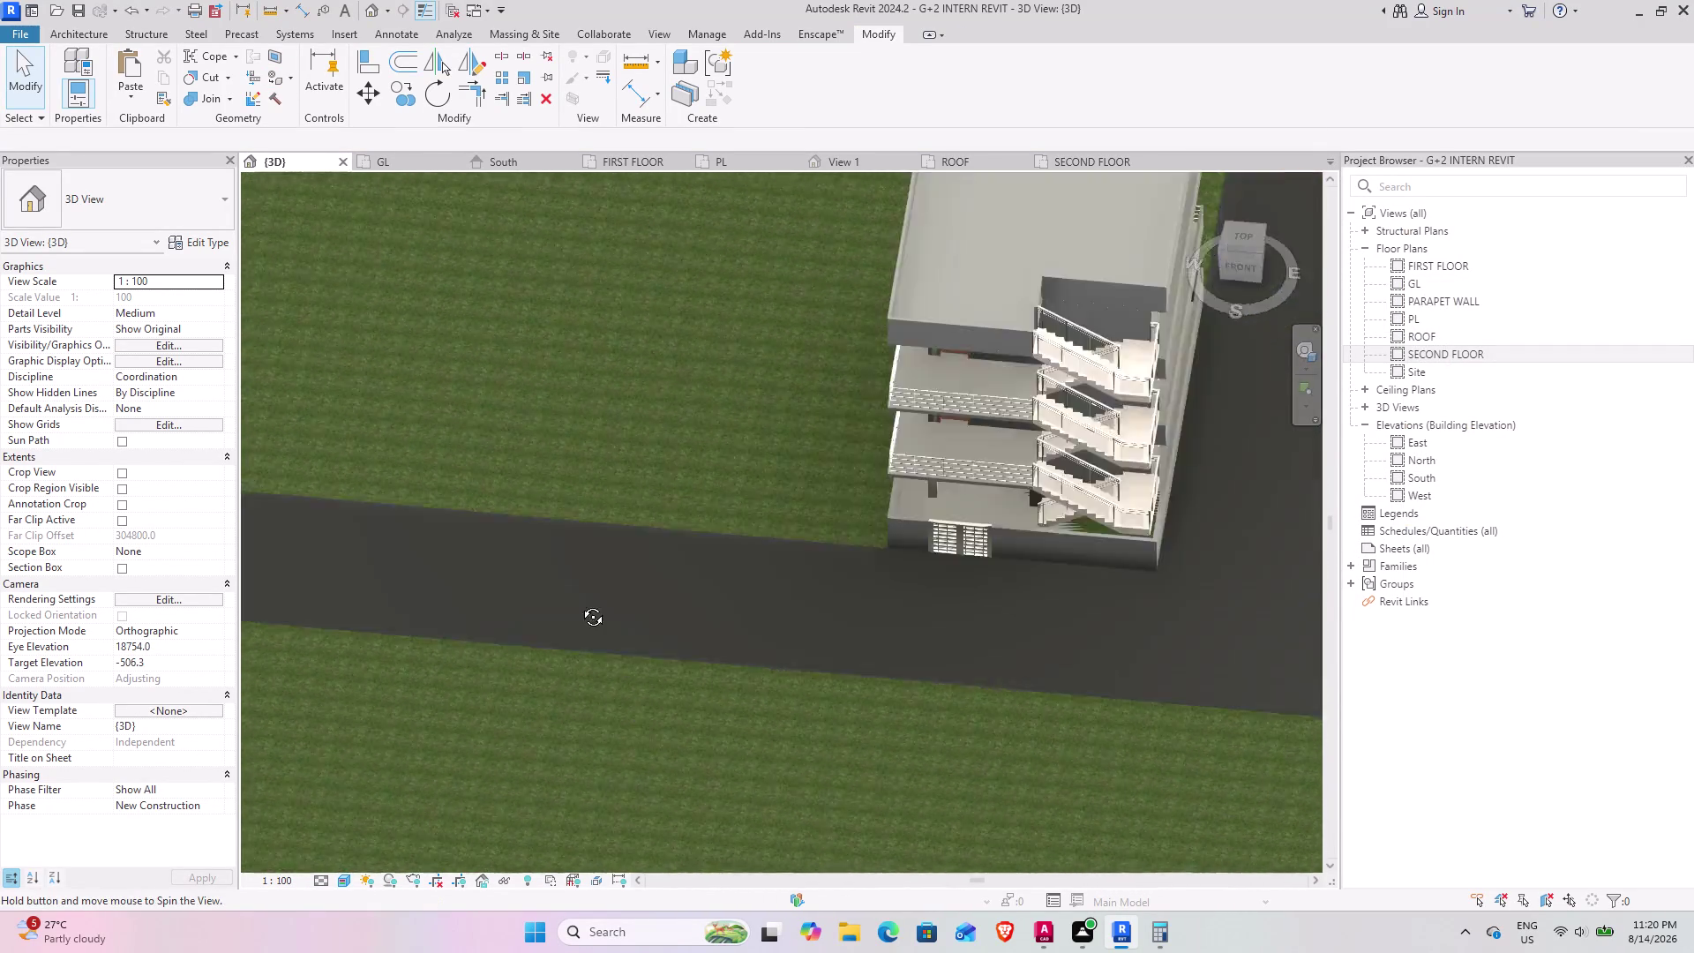
middle_drag(667, 601, 352, 583)
scroll(down, 3)
middle_drag(444, 577, 827, 582)
scroll(up, 3)
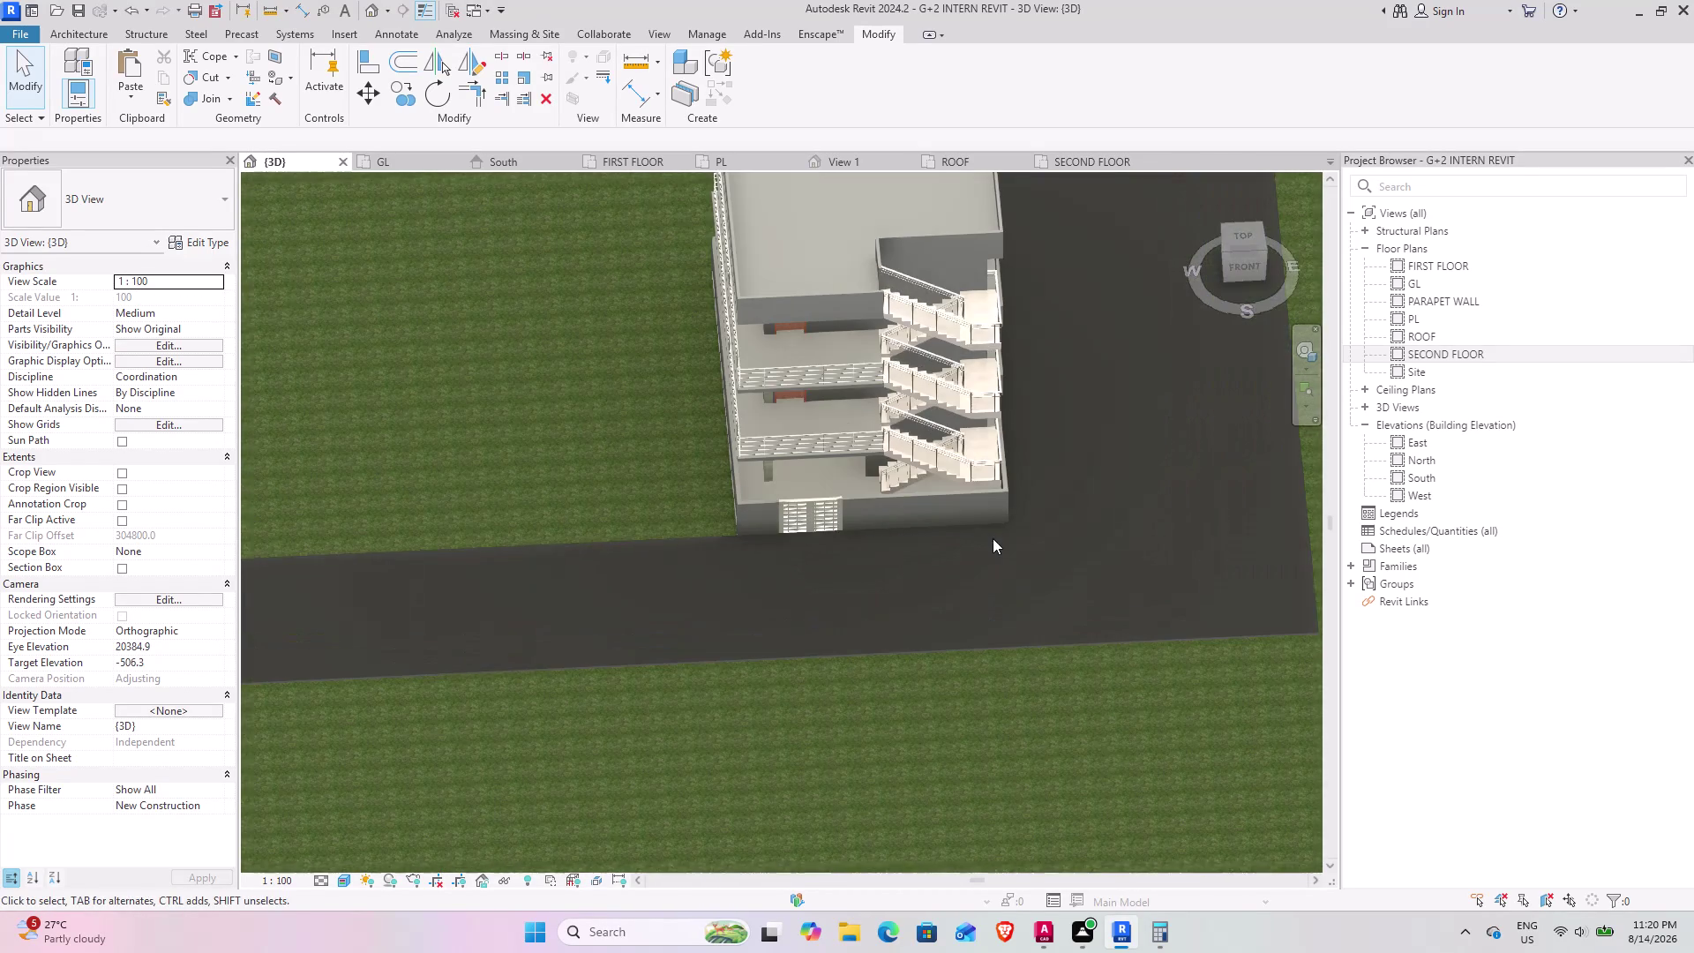
middle_drag(784, 603, 726, 623)
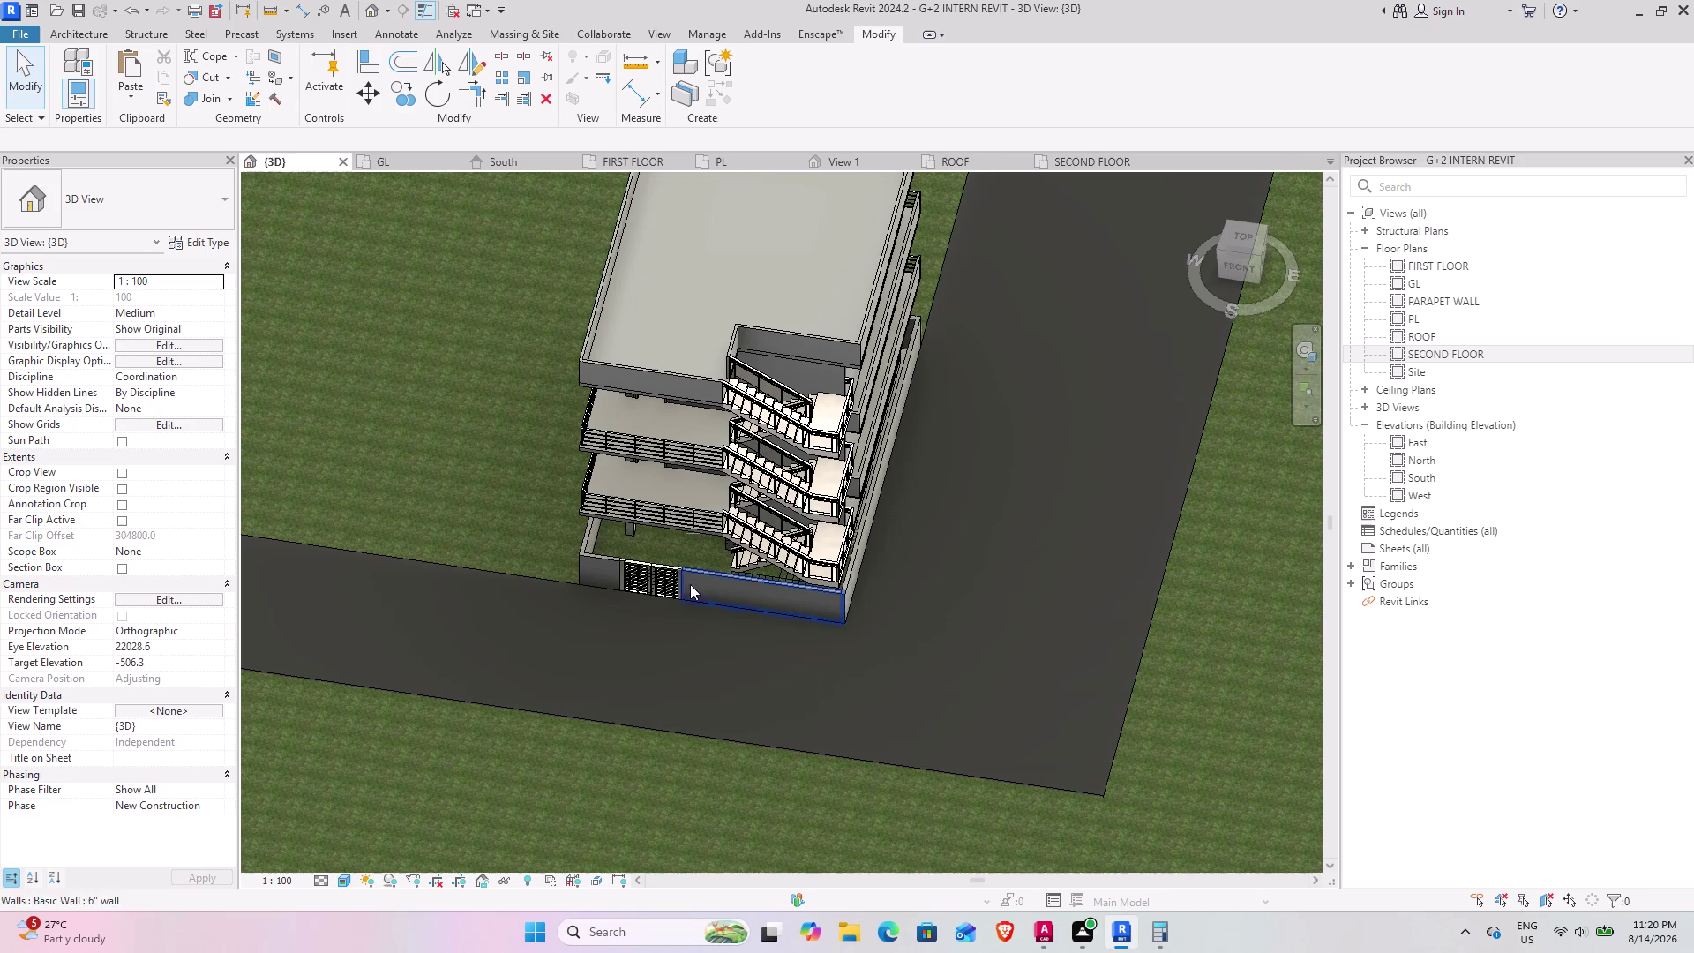
Inspect the balconies and upper floor slabs, then switch to the PL floor plan.
middle_drag(678, 577, 748, 560)
scroll(up, 3)
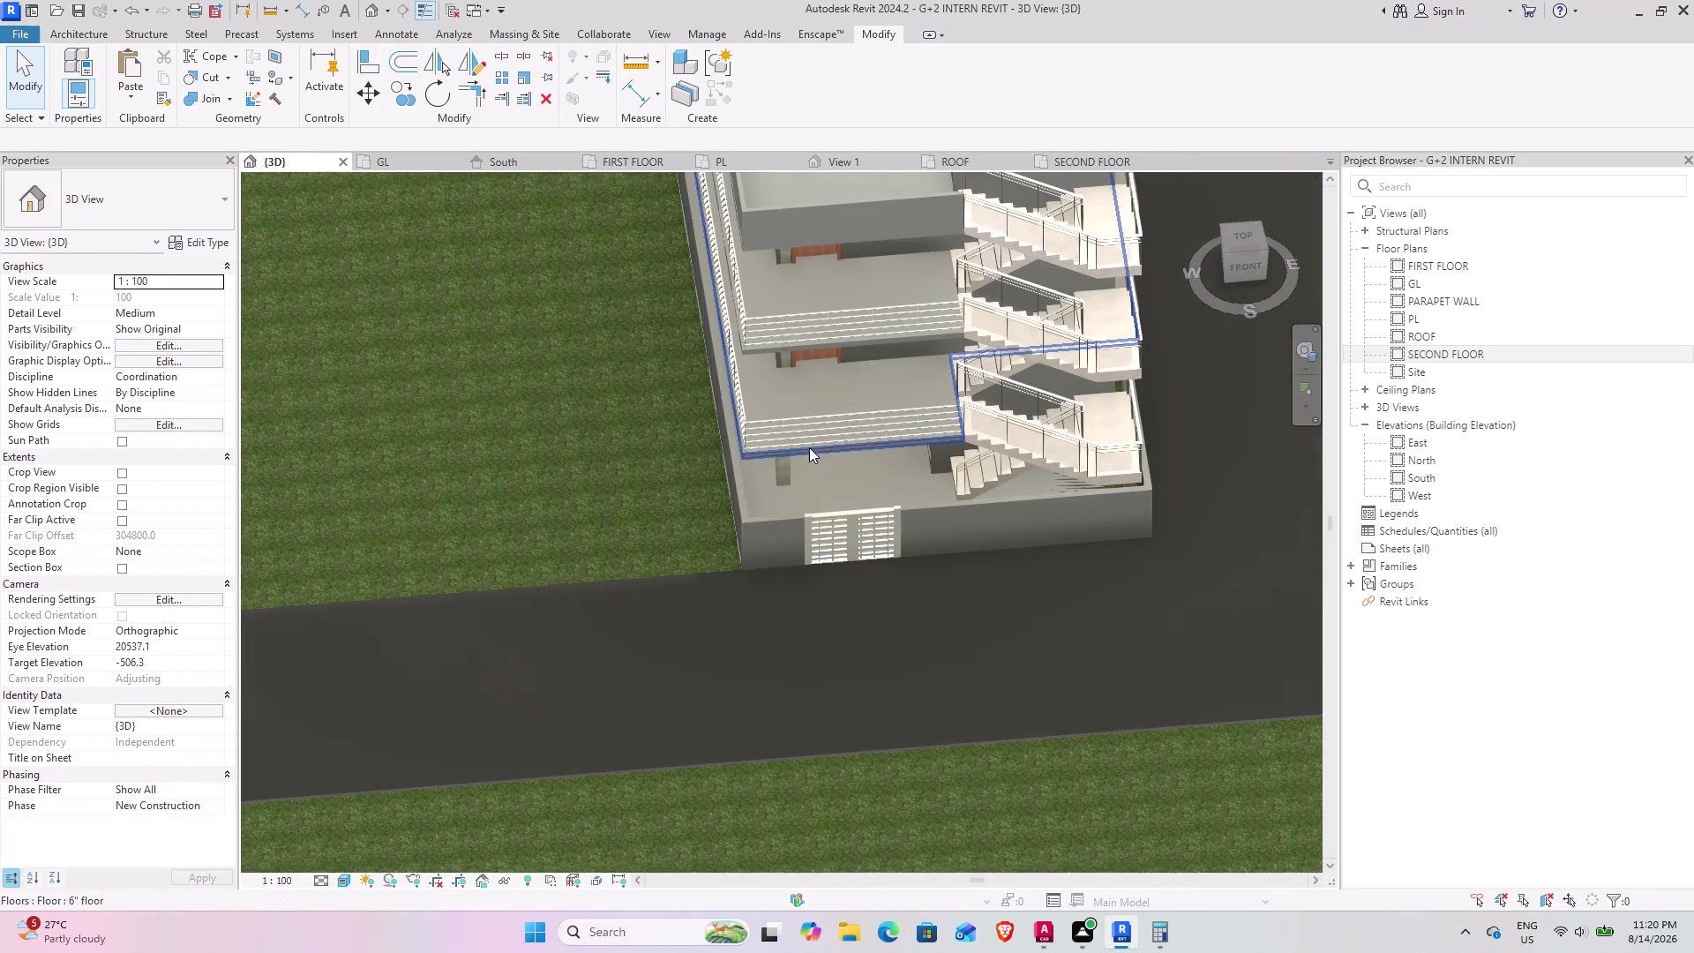
middle_drag(843, 531, 743, 557)
middle_drag(609, 575, 638, 550)
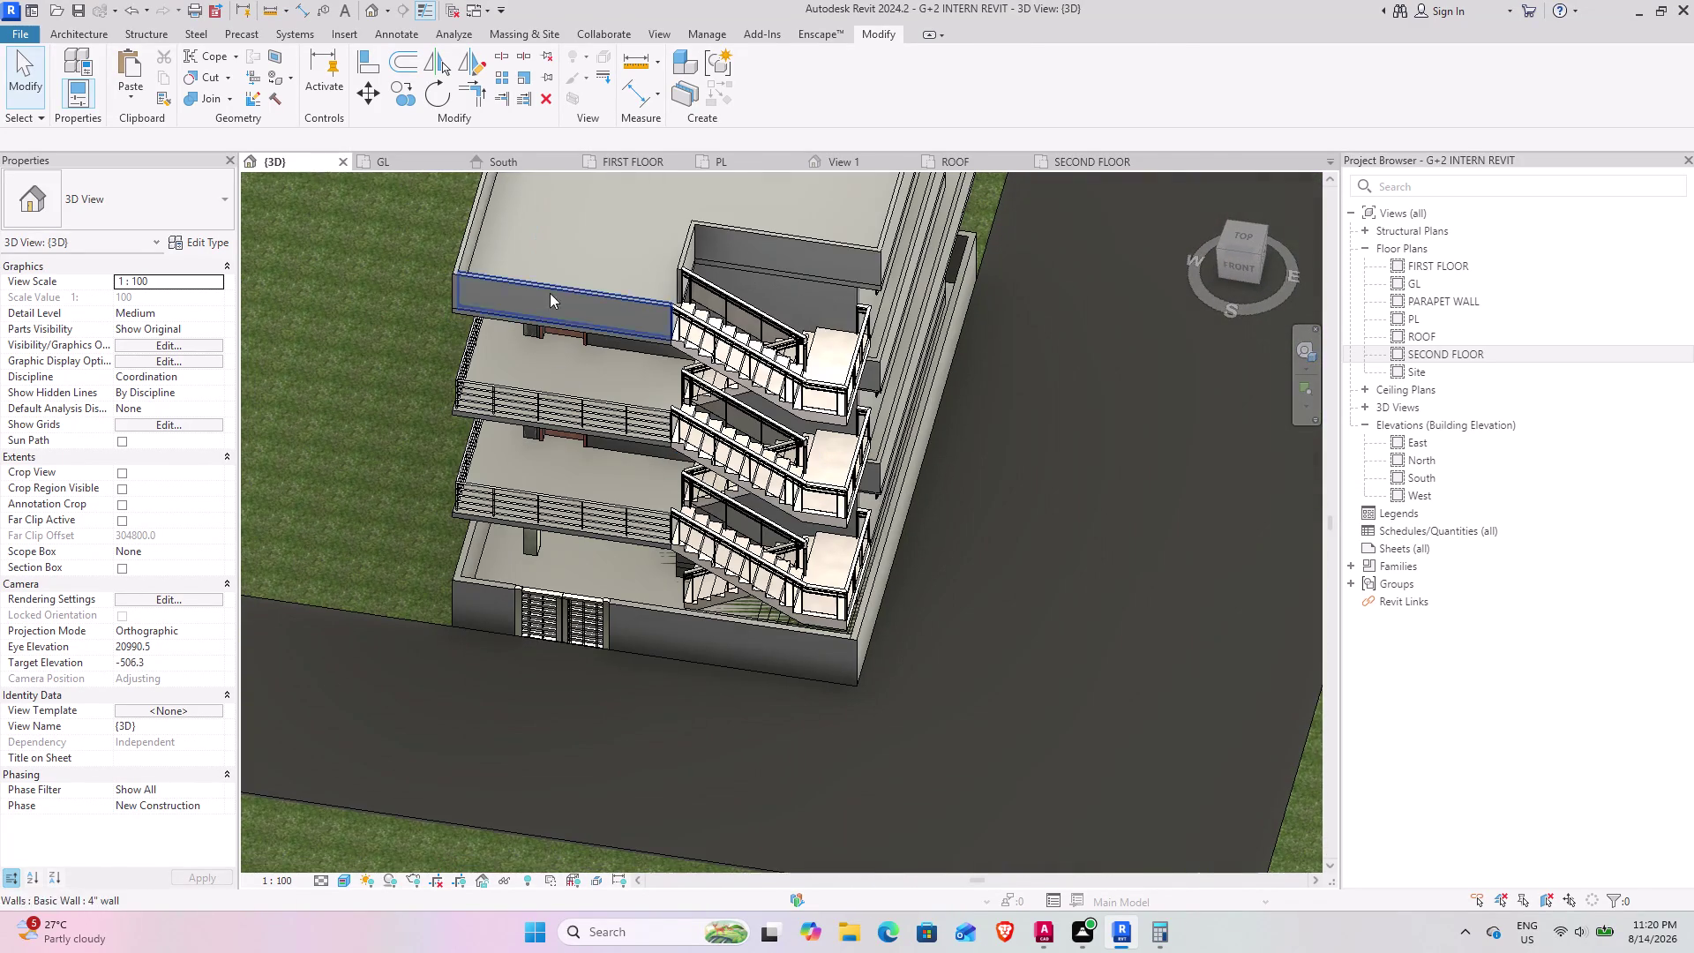
click(722, 153)
scroll(up, 3)
middle_drag(828, 647, 719, 562)
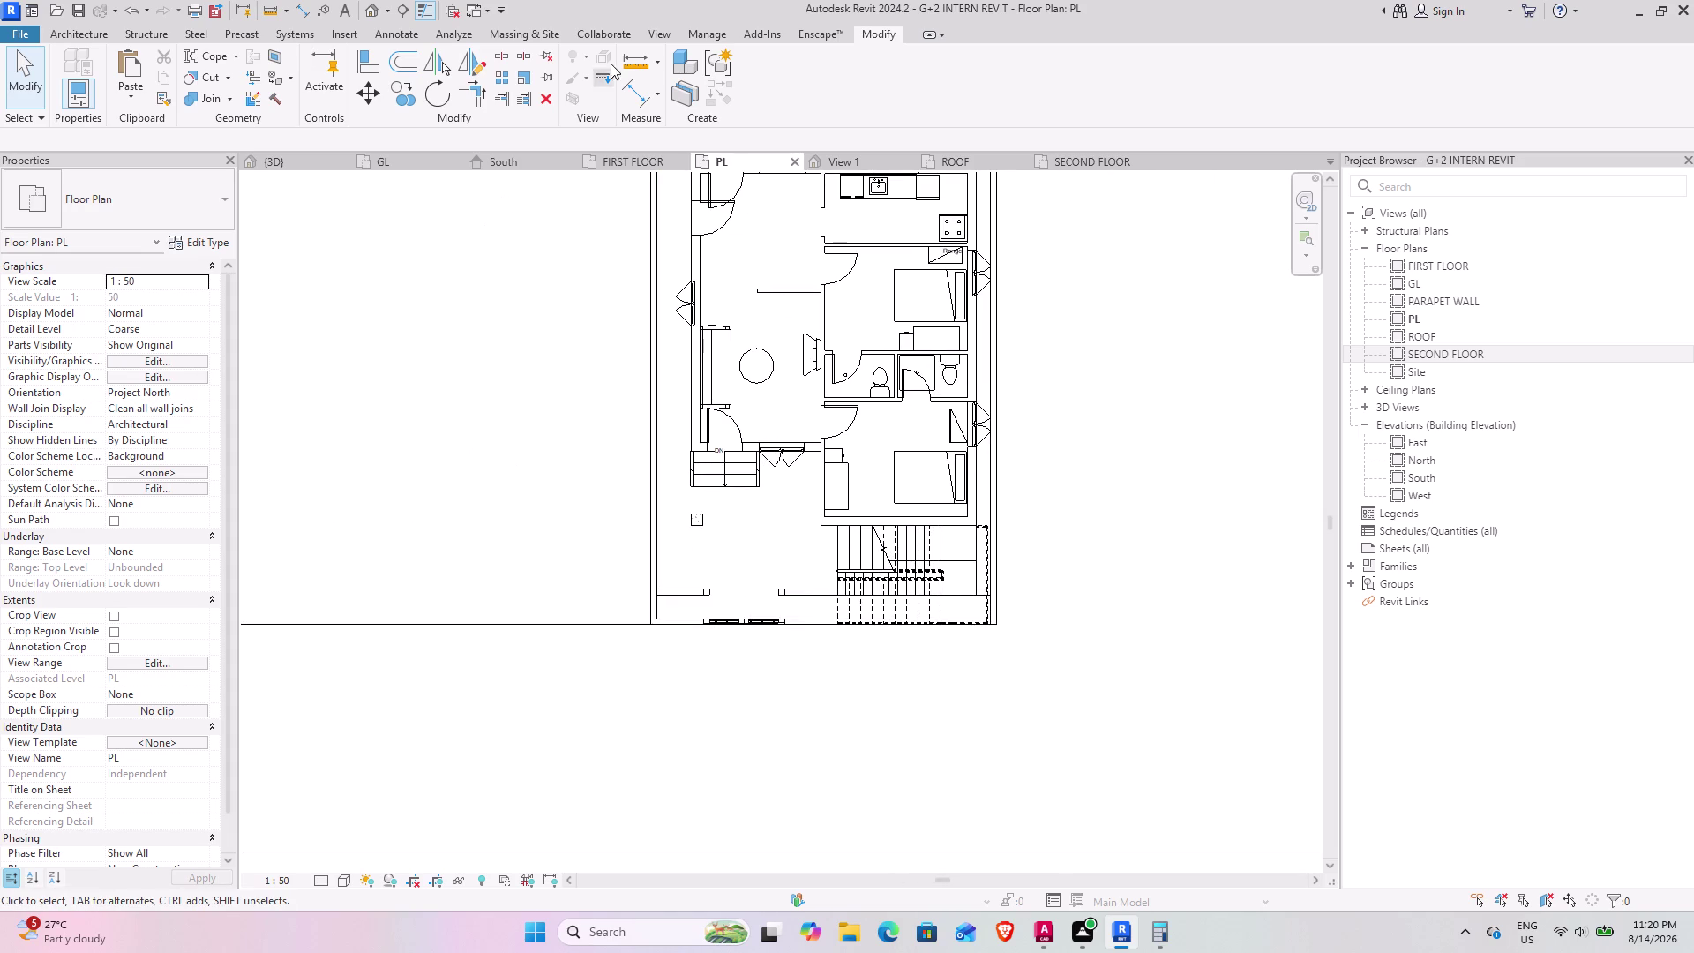
Start the Architecture Component tool and open its Load Family dialog.
click(97, 28)
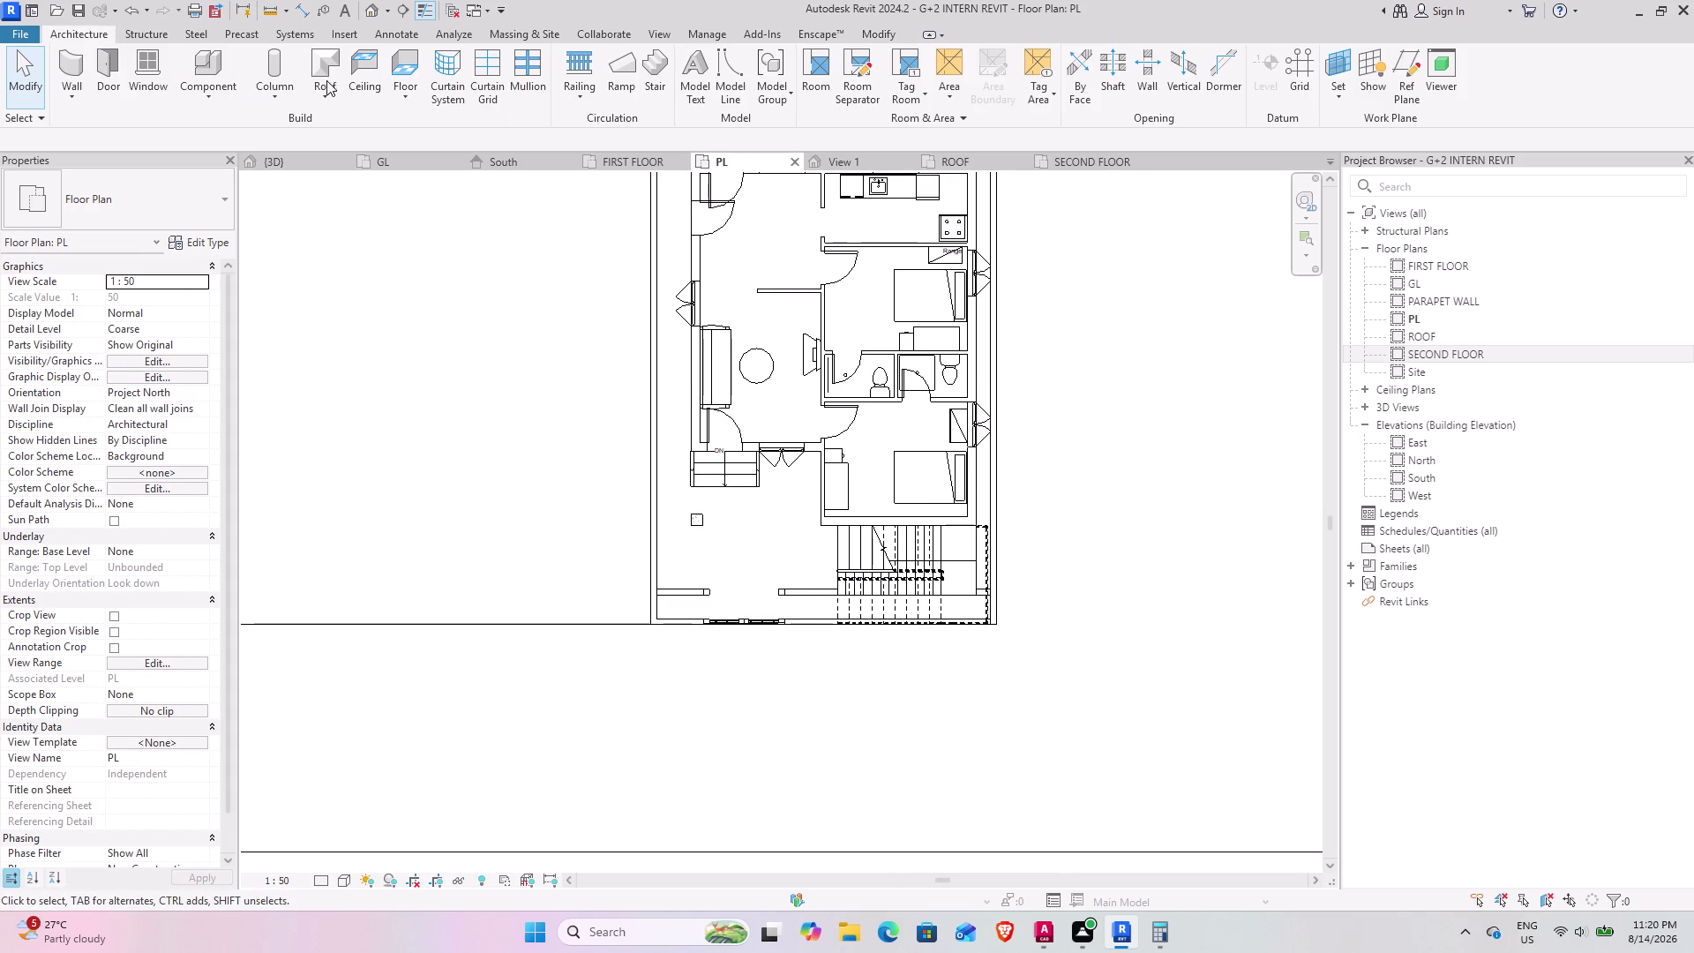
click(210, 72)
click(757, 75)
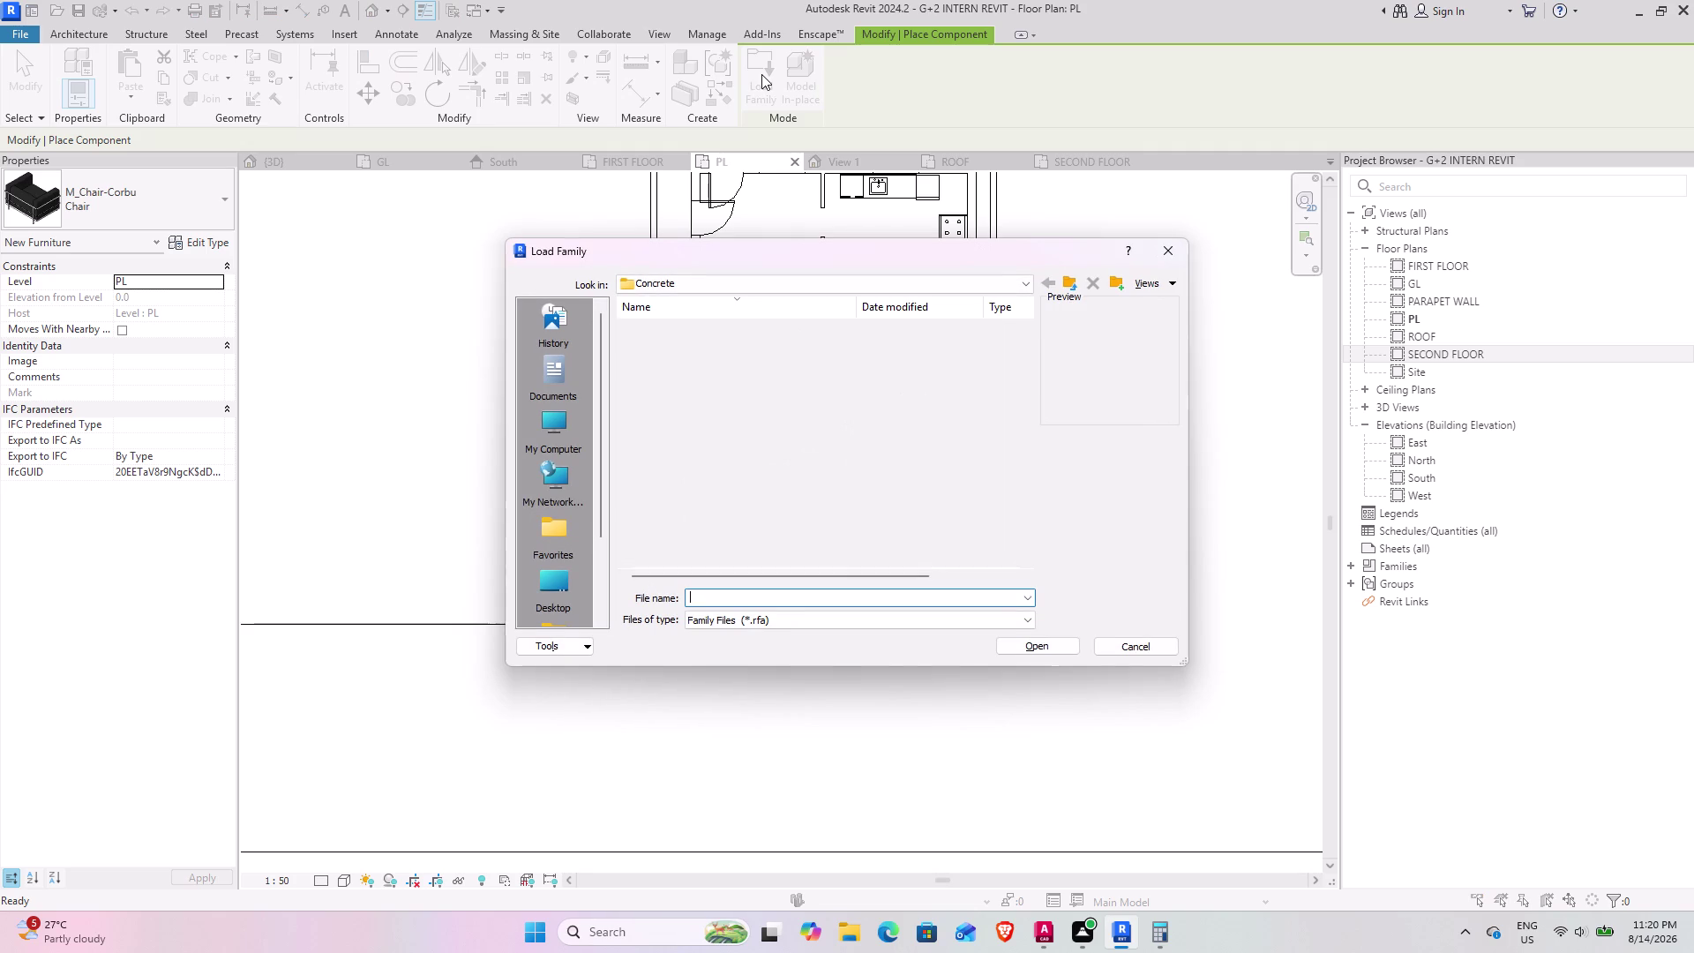
Go up two levels from Concrete to the US library folder and scroll its list.
click(1065, 289)
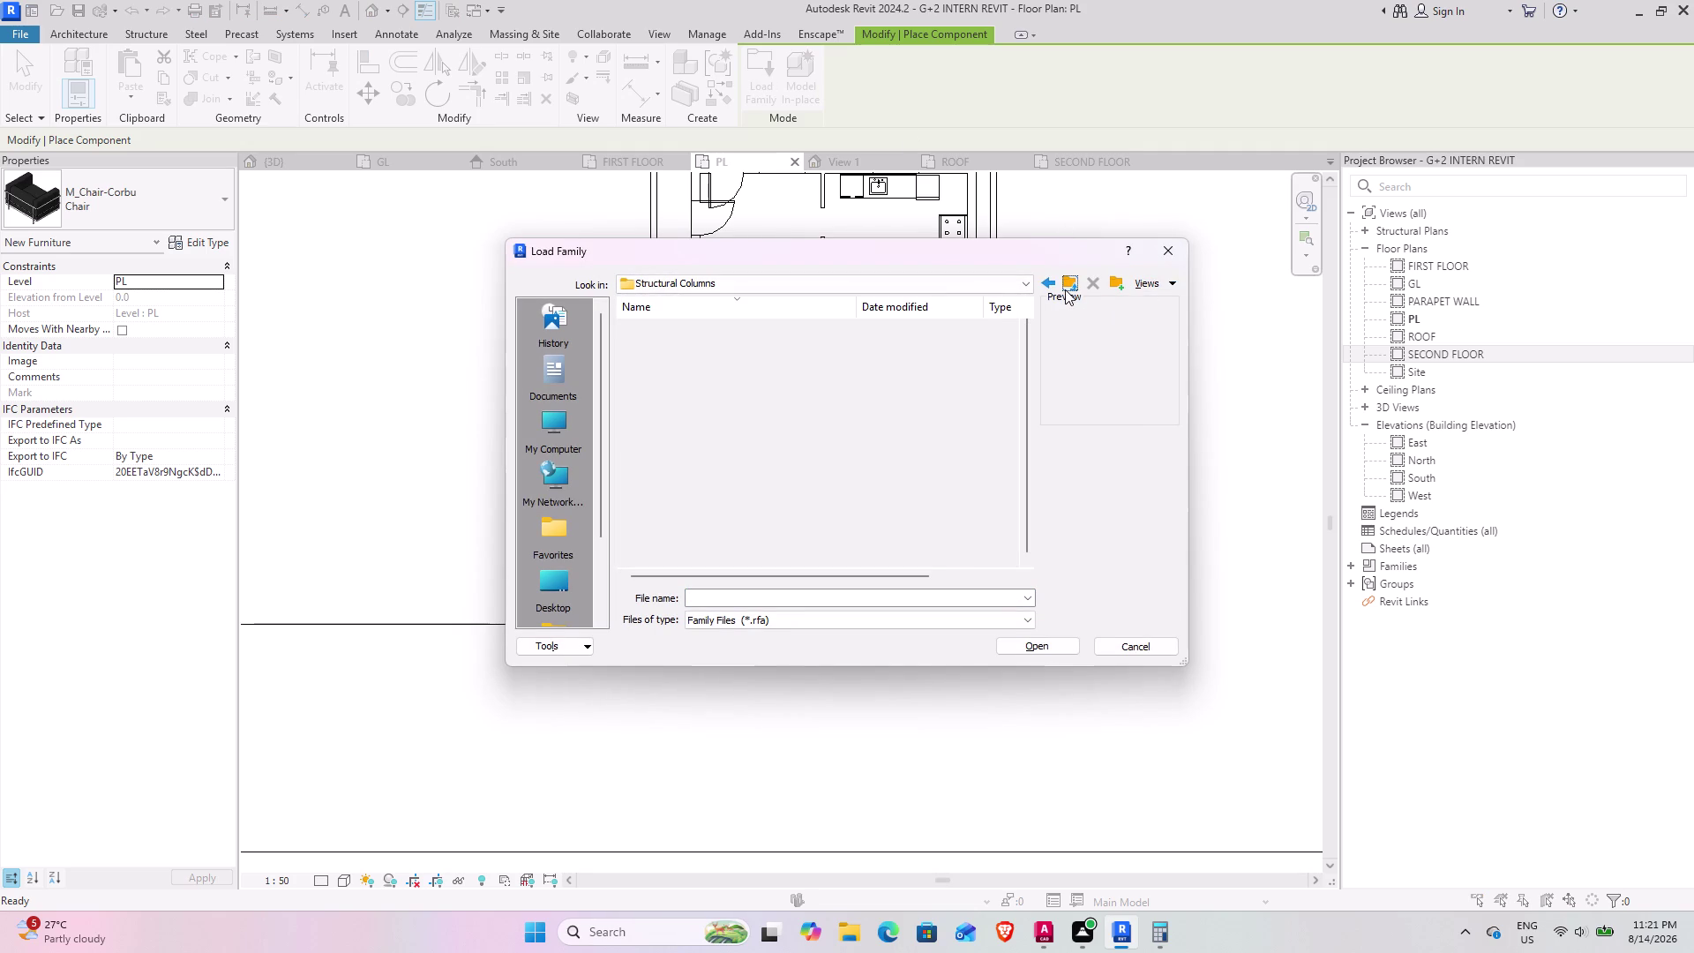
click(1066, 288)
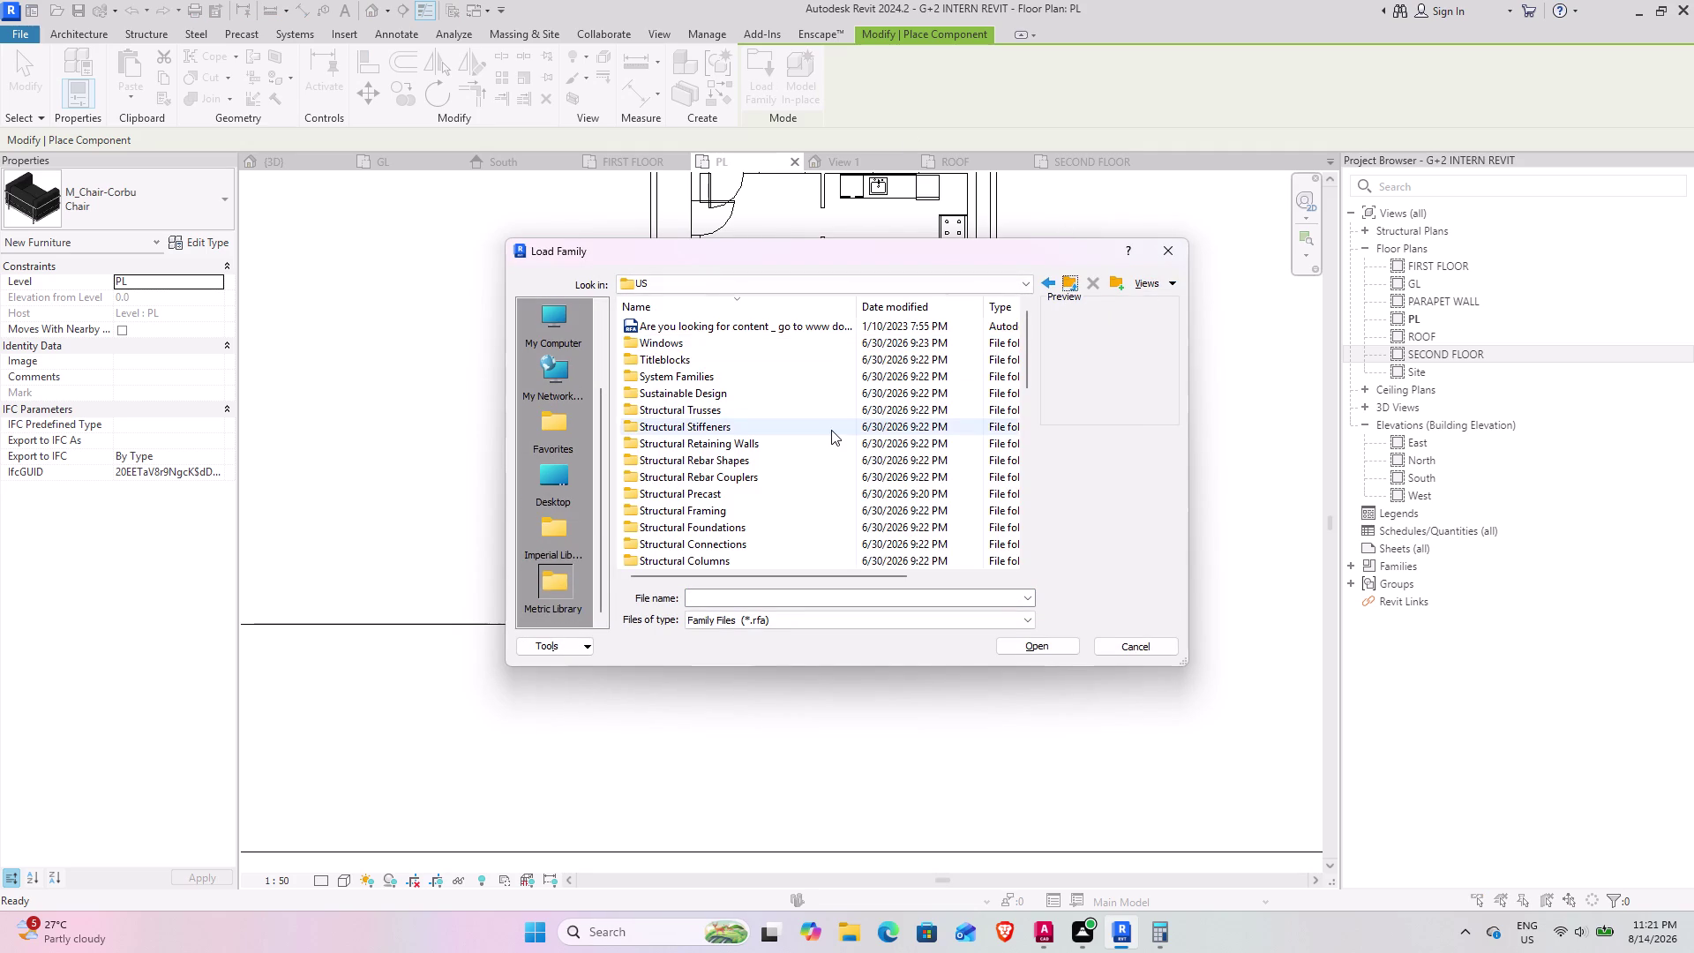
scroll(down, 3)
scroll(down, 3)
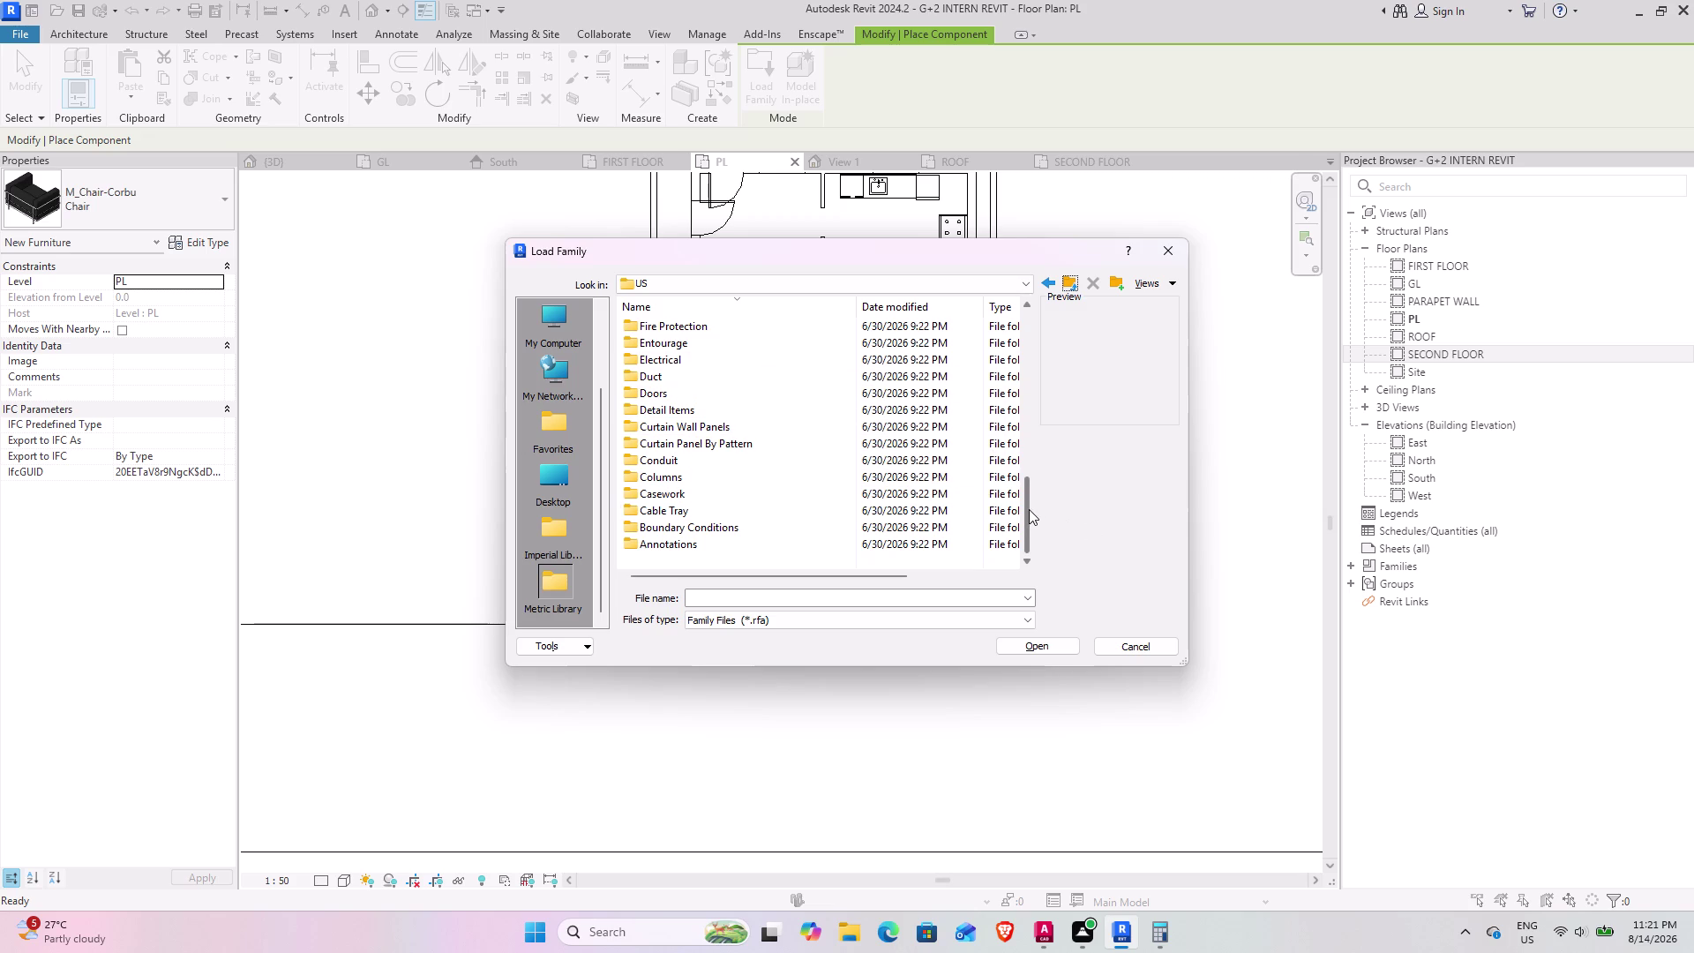
drag(1029, 509, 1021, 494)
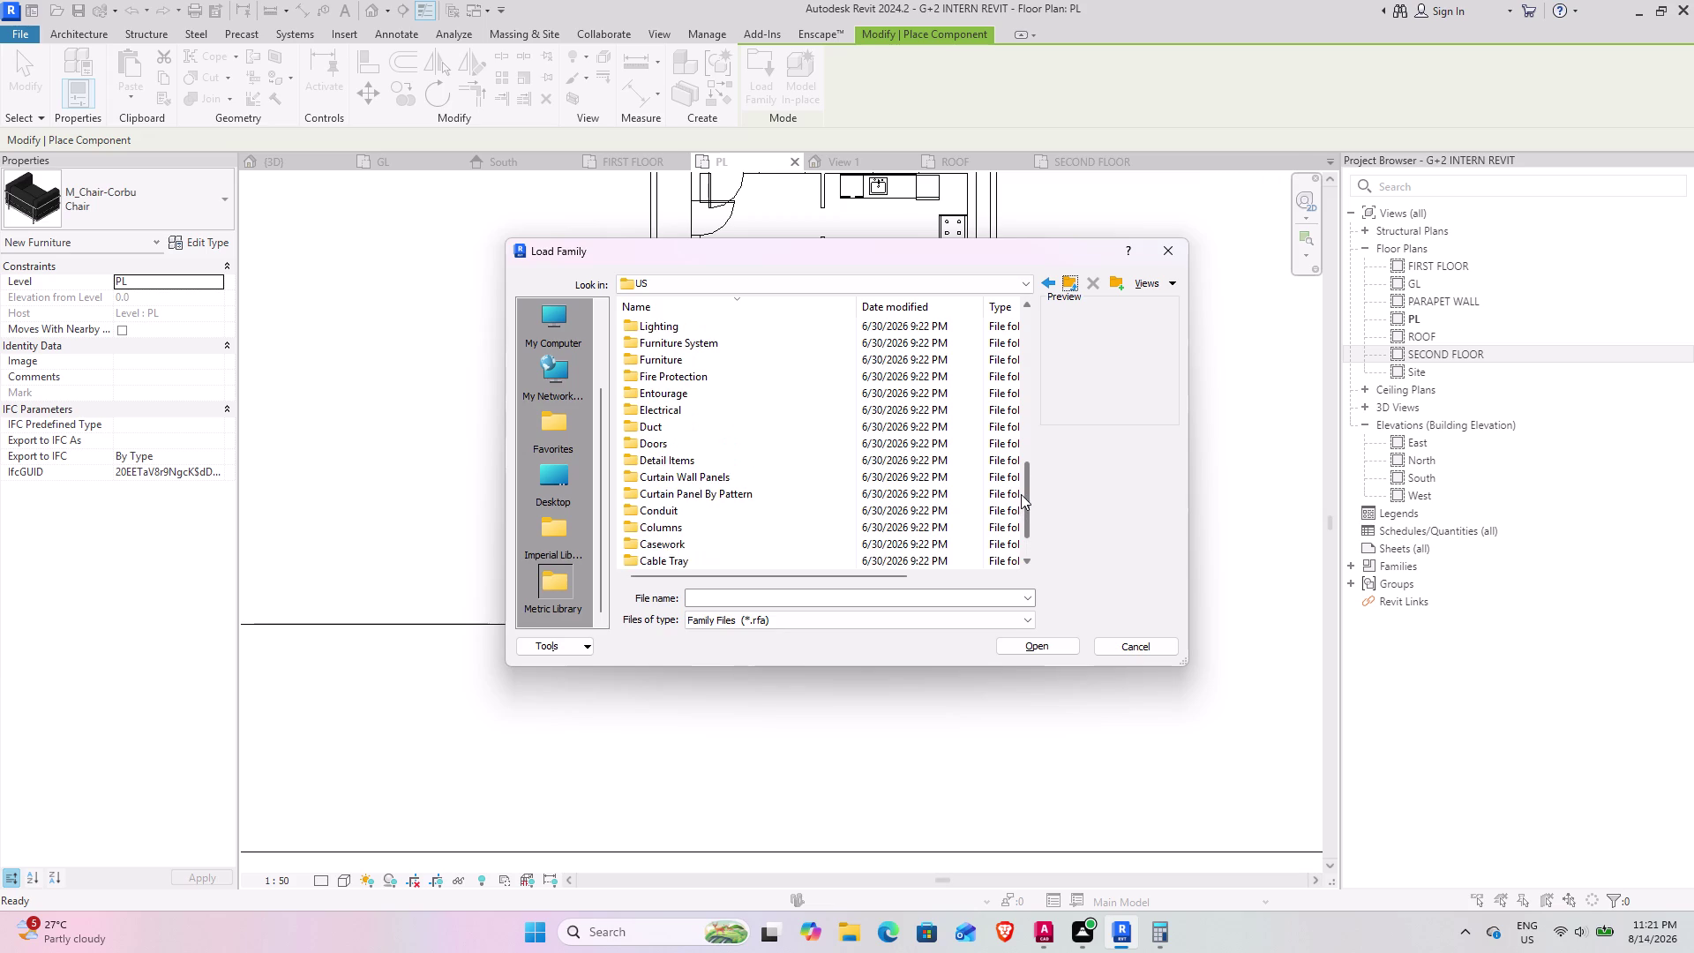
drag(1021, 494, 1021, 472)
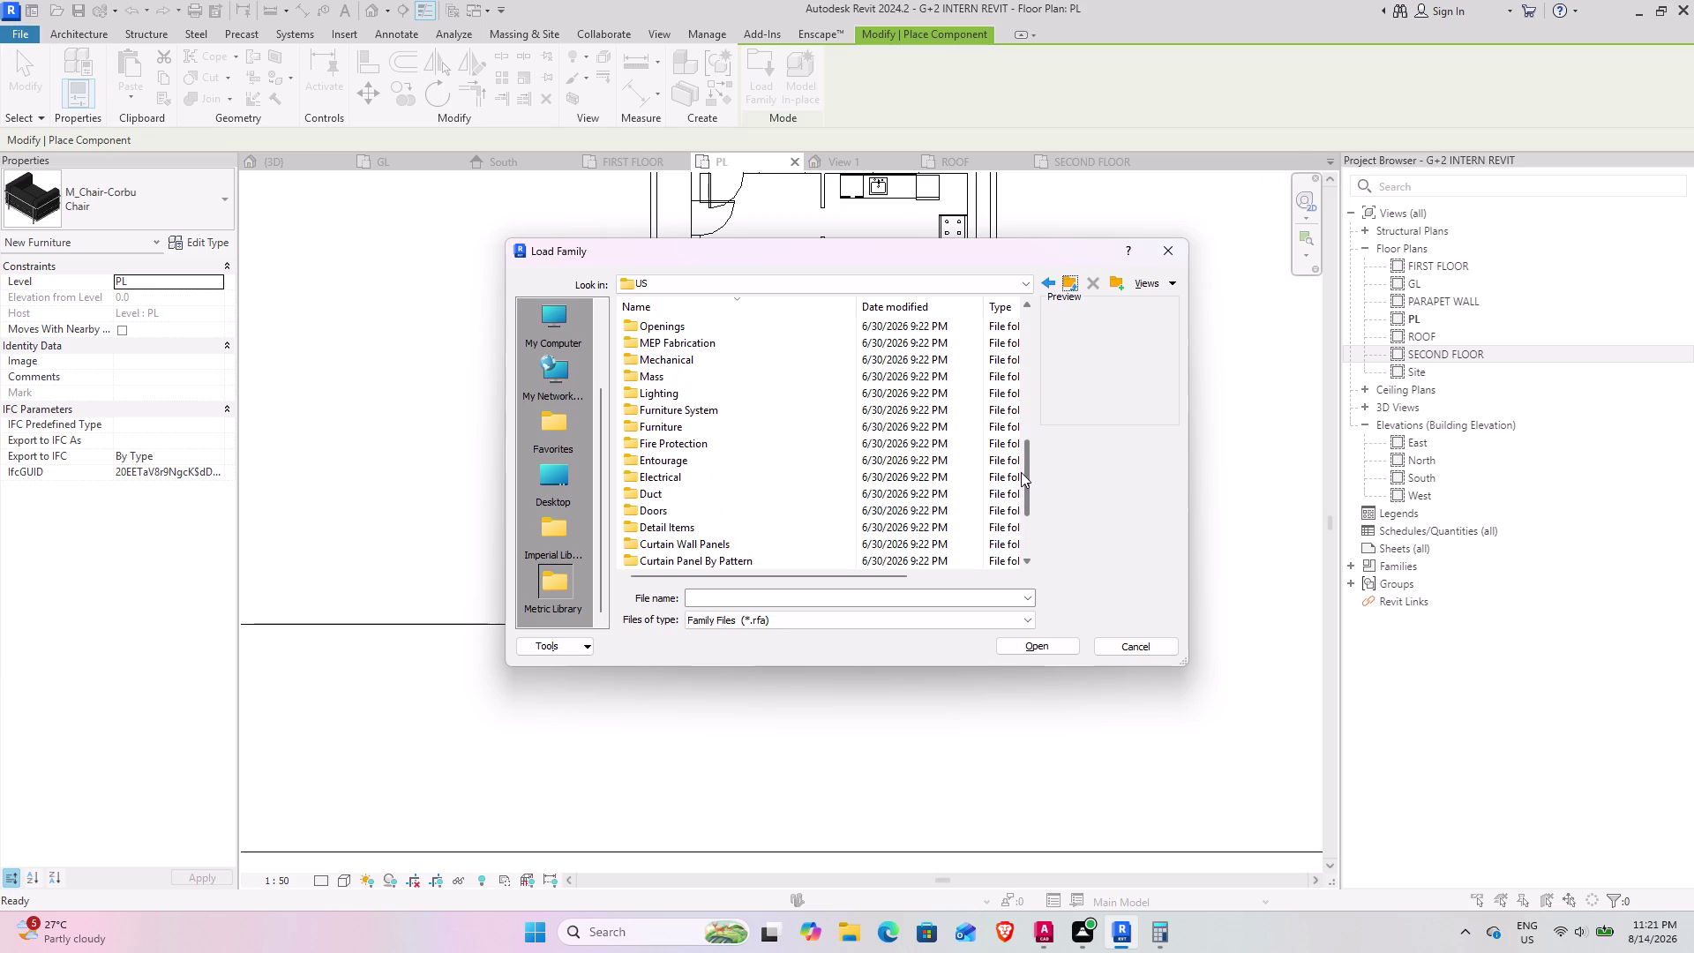
Scroll through the US library category folders, then jump to Desktop and open Documents.
drag(1021, 472, 1020, 446)
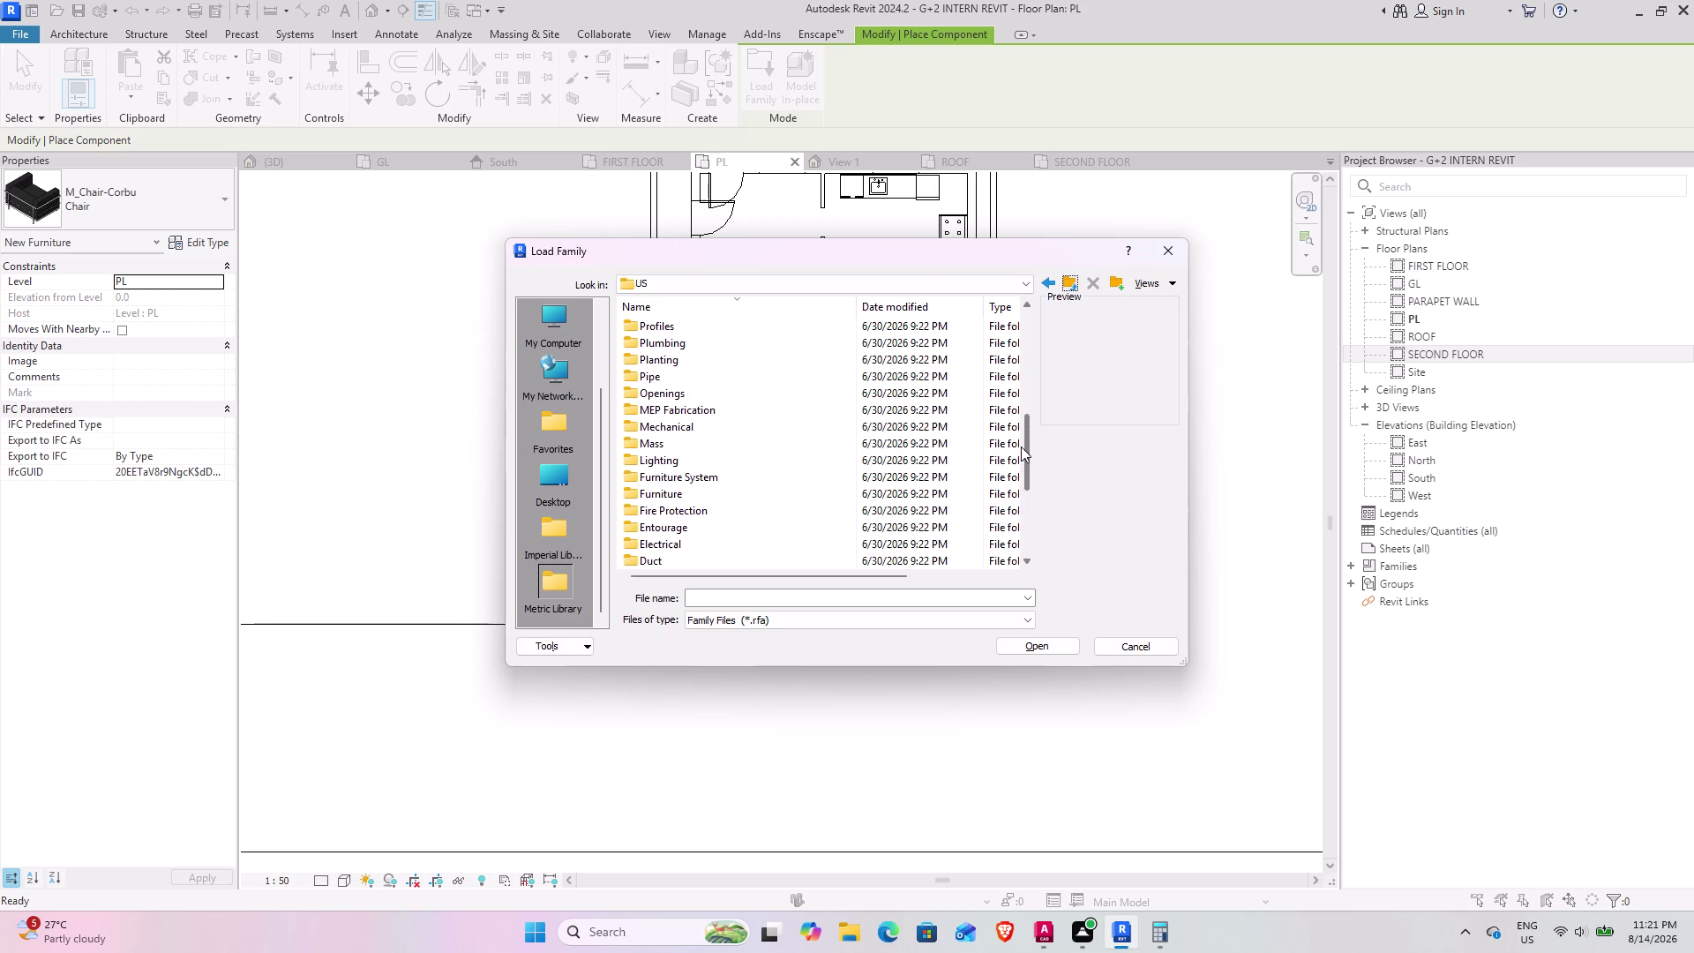
drag(1021, 447, 1013, 451)
drag(1028, 466, 1030, 452)
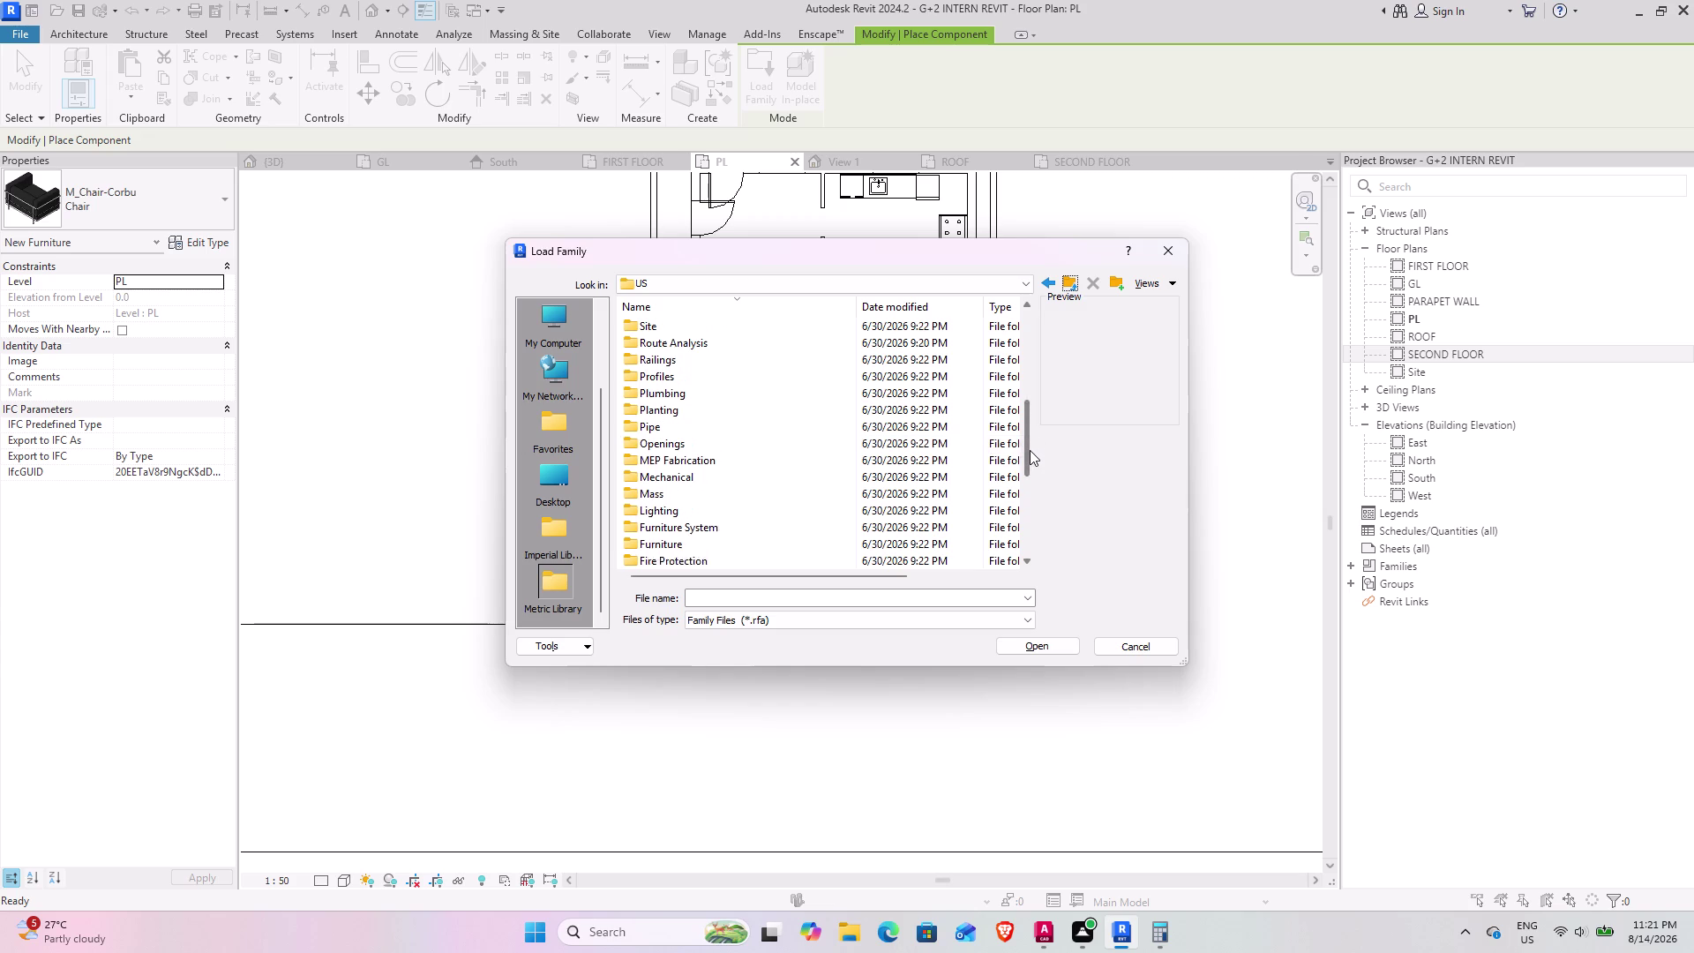
drag(1030, 453, 1032, 458)
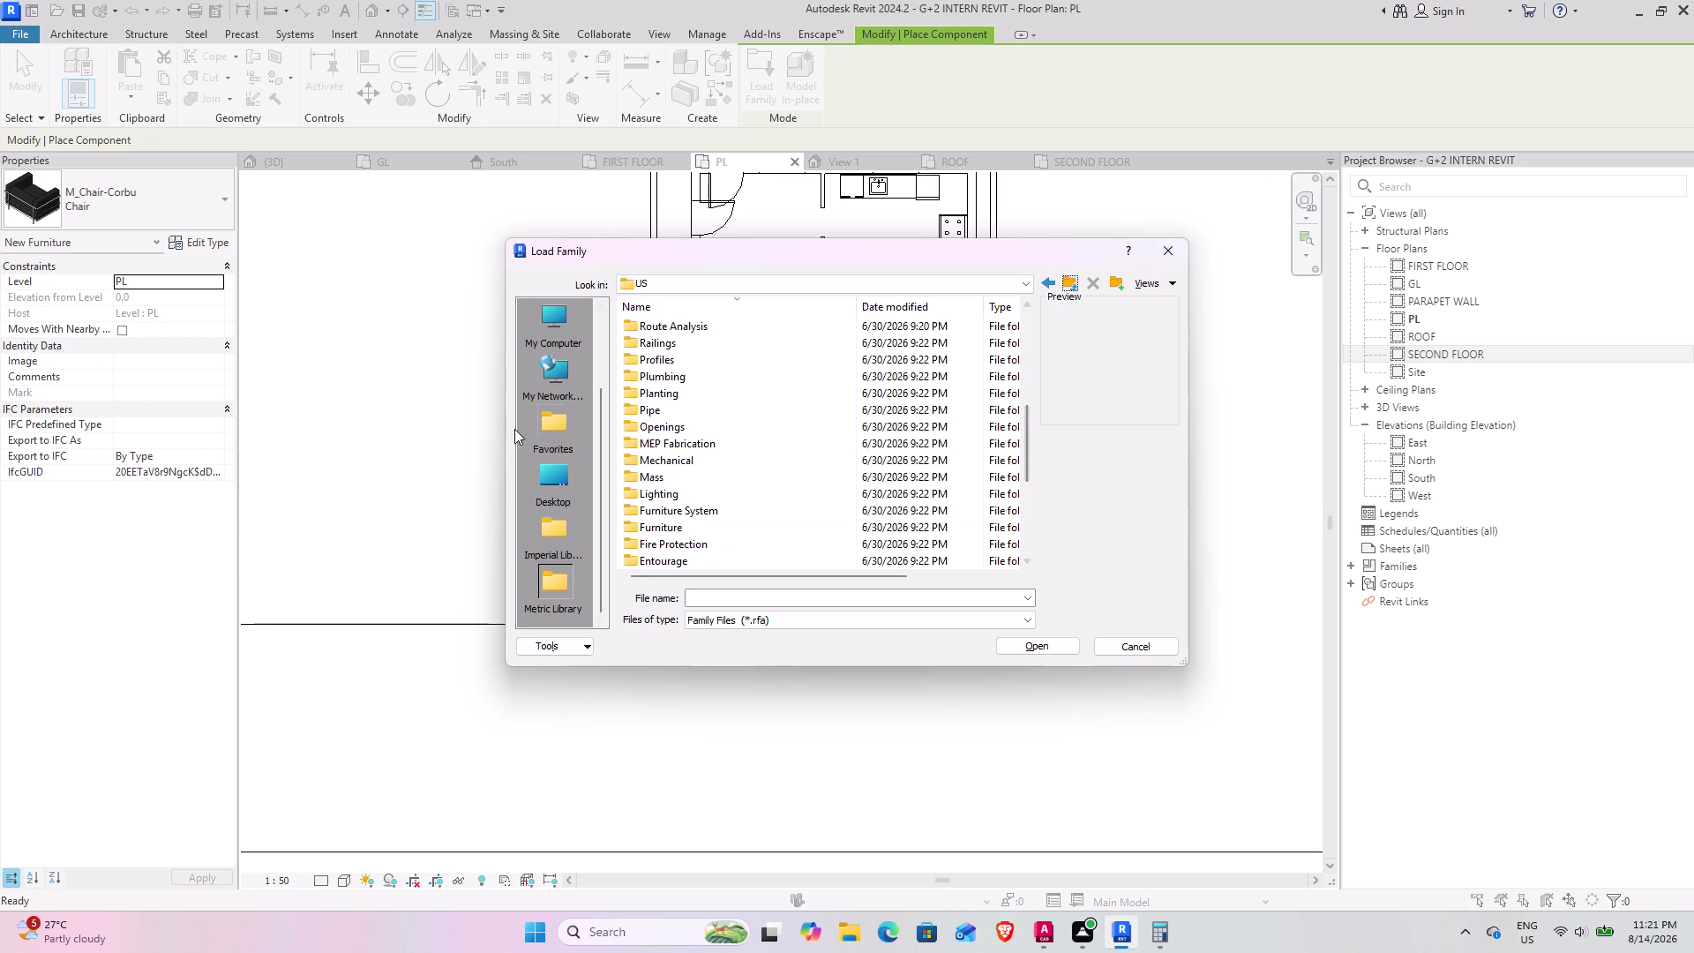
click(560, 476)
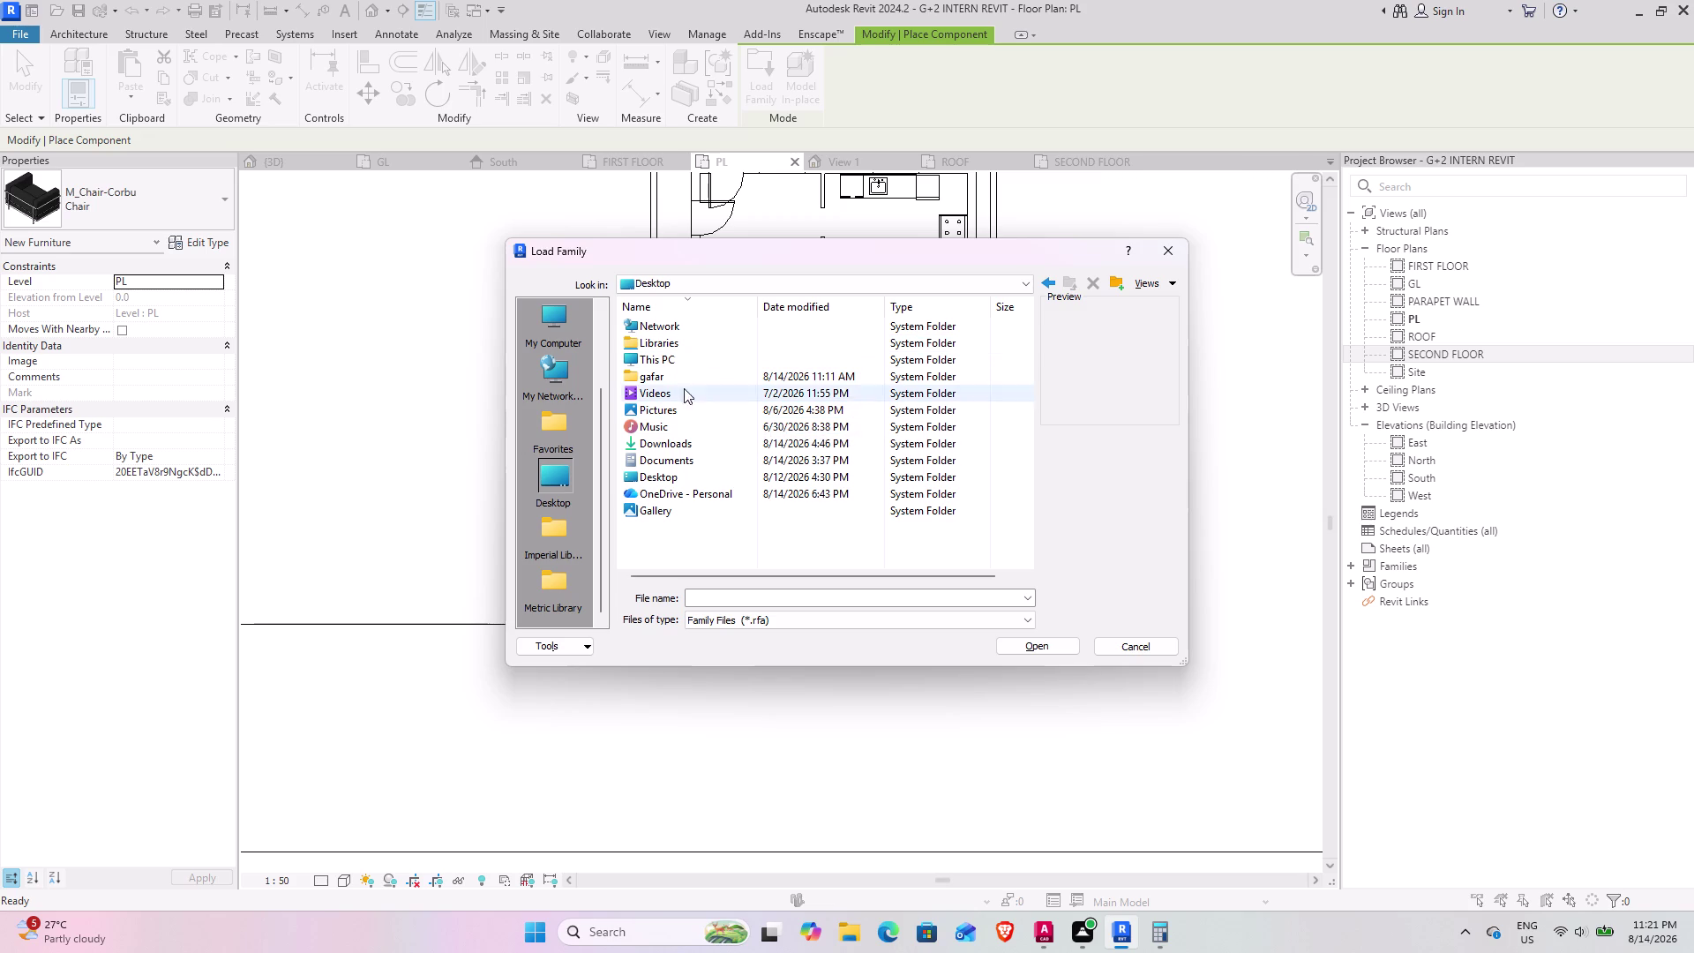
double_click(661, 462)
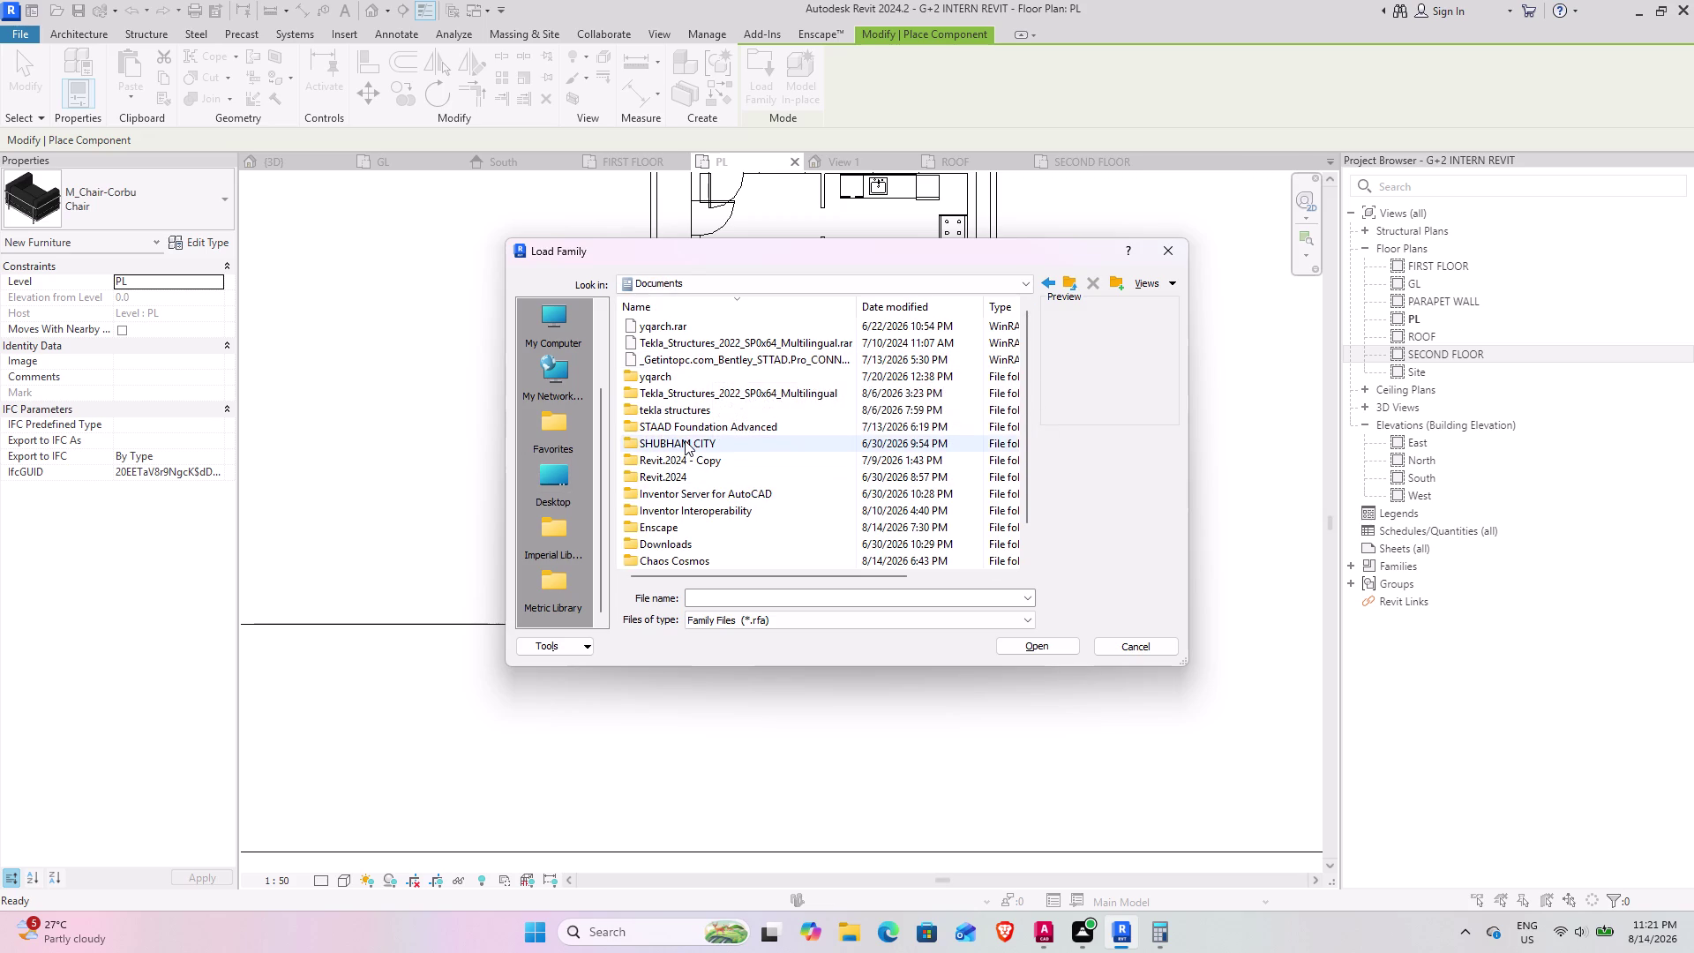
Open the project family library and browse the SHOWER families folder.
double_click(685, 440)
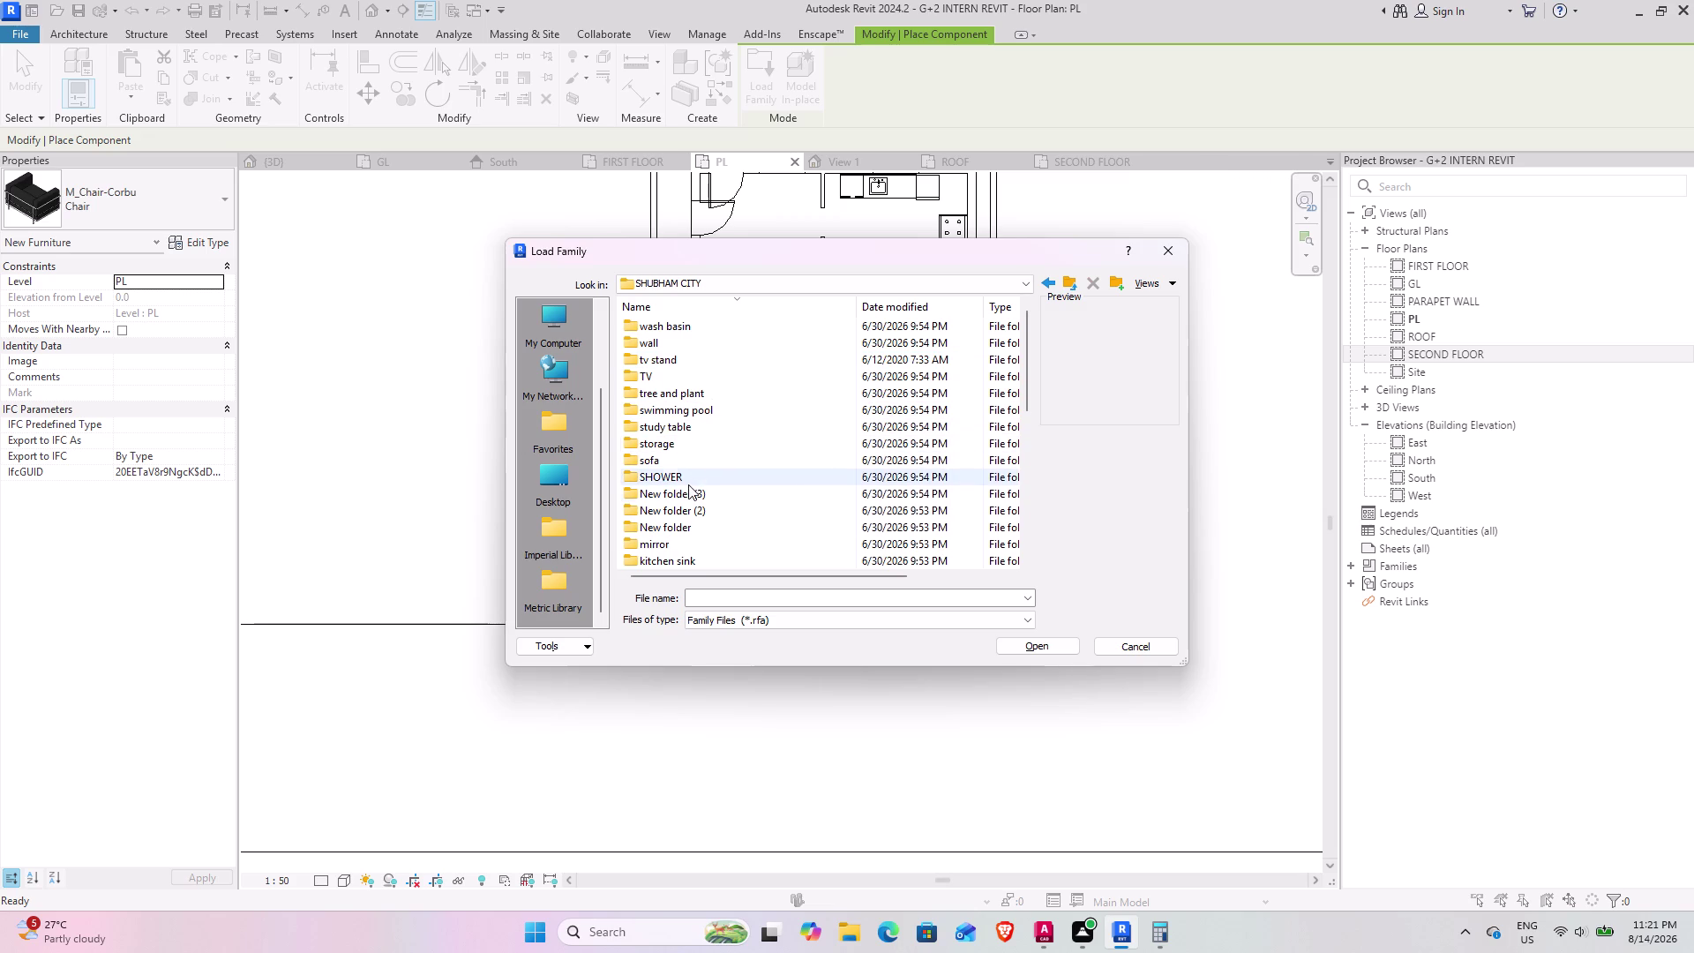
scroll(down, 3)
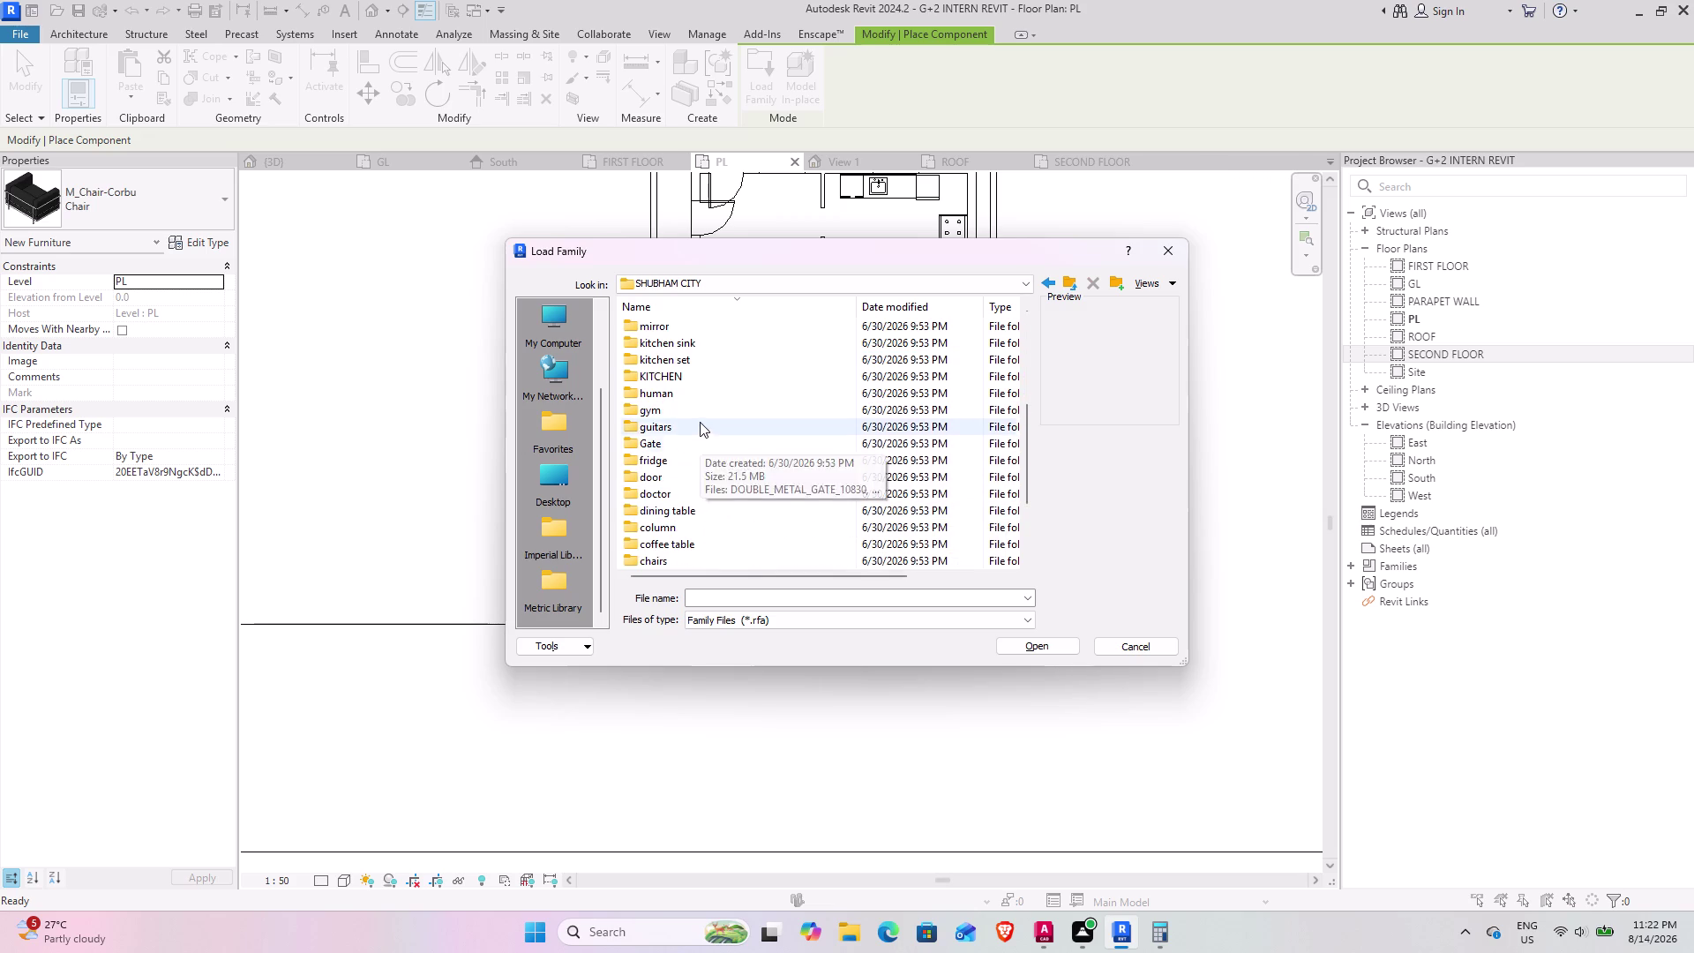
scroll(up, 3)
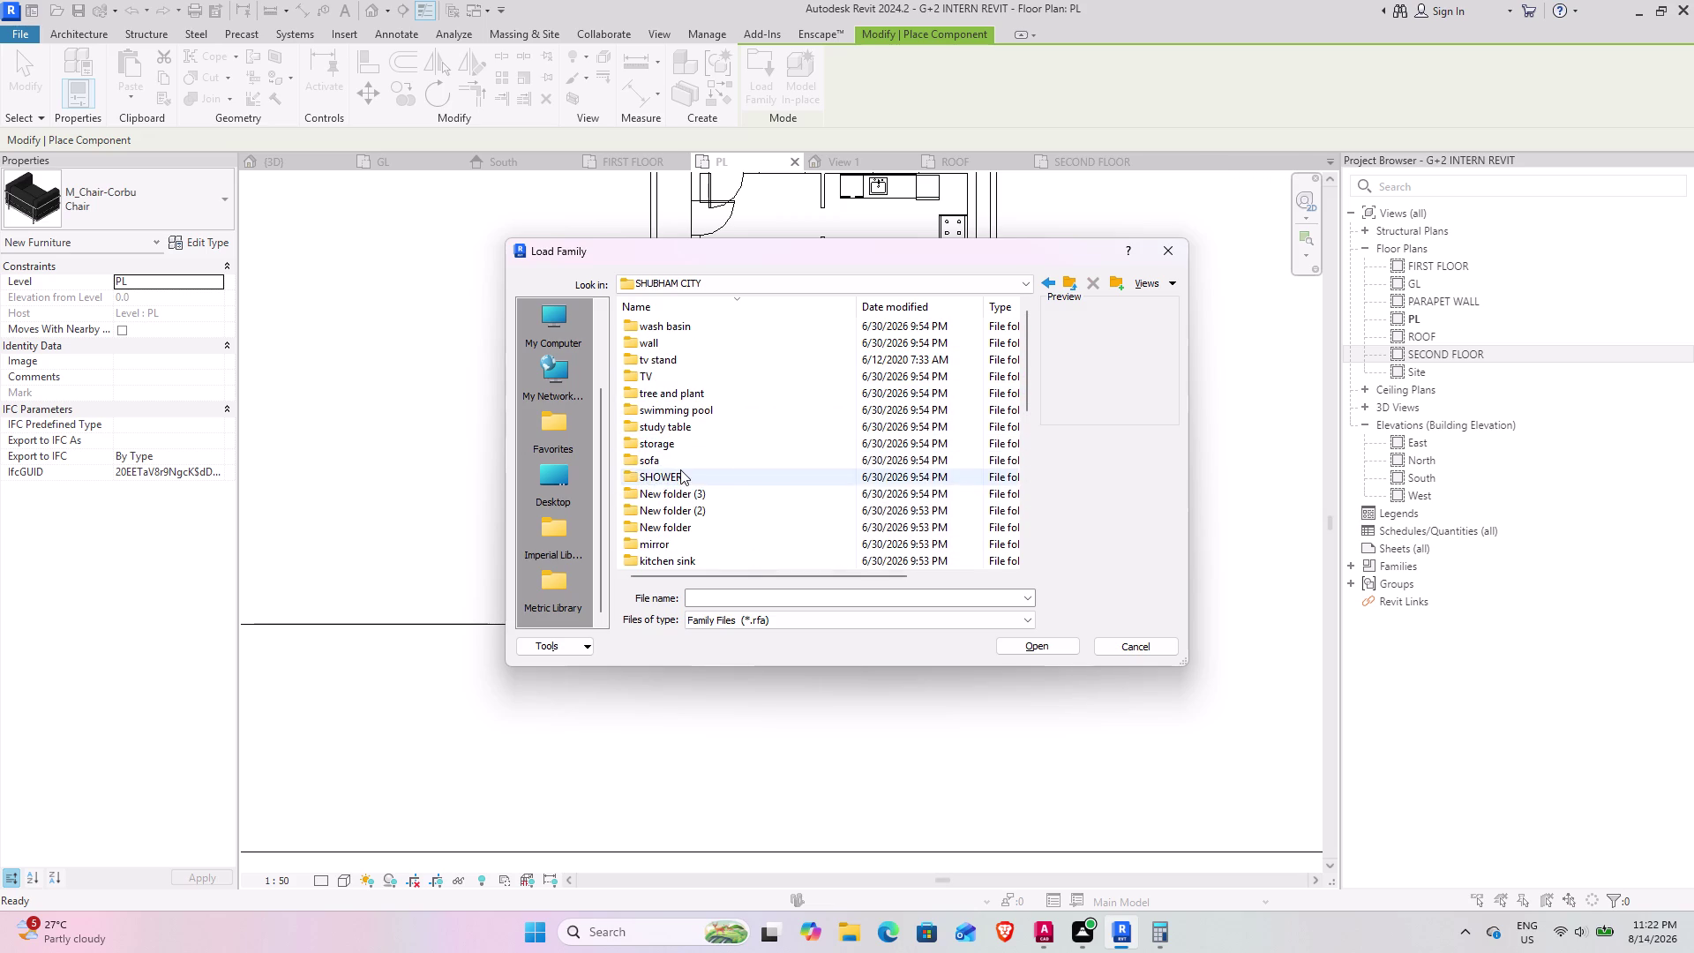
double_click(680, 470)
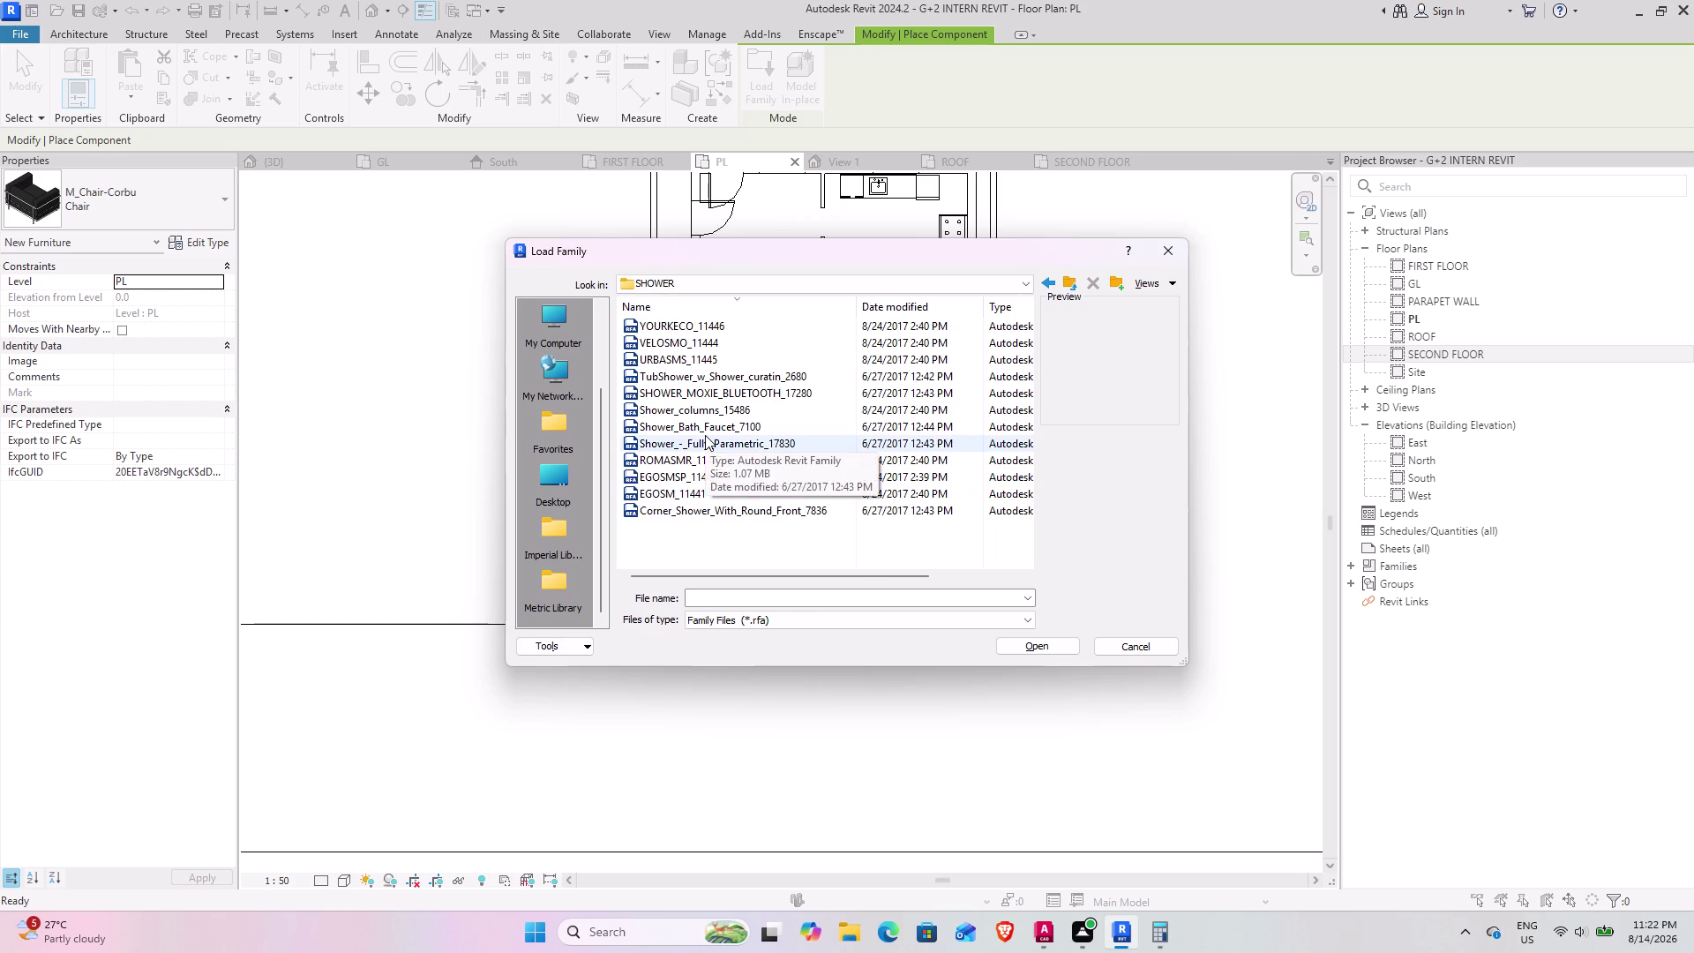
scroll(up, 3)
scroll(up, 3)
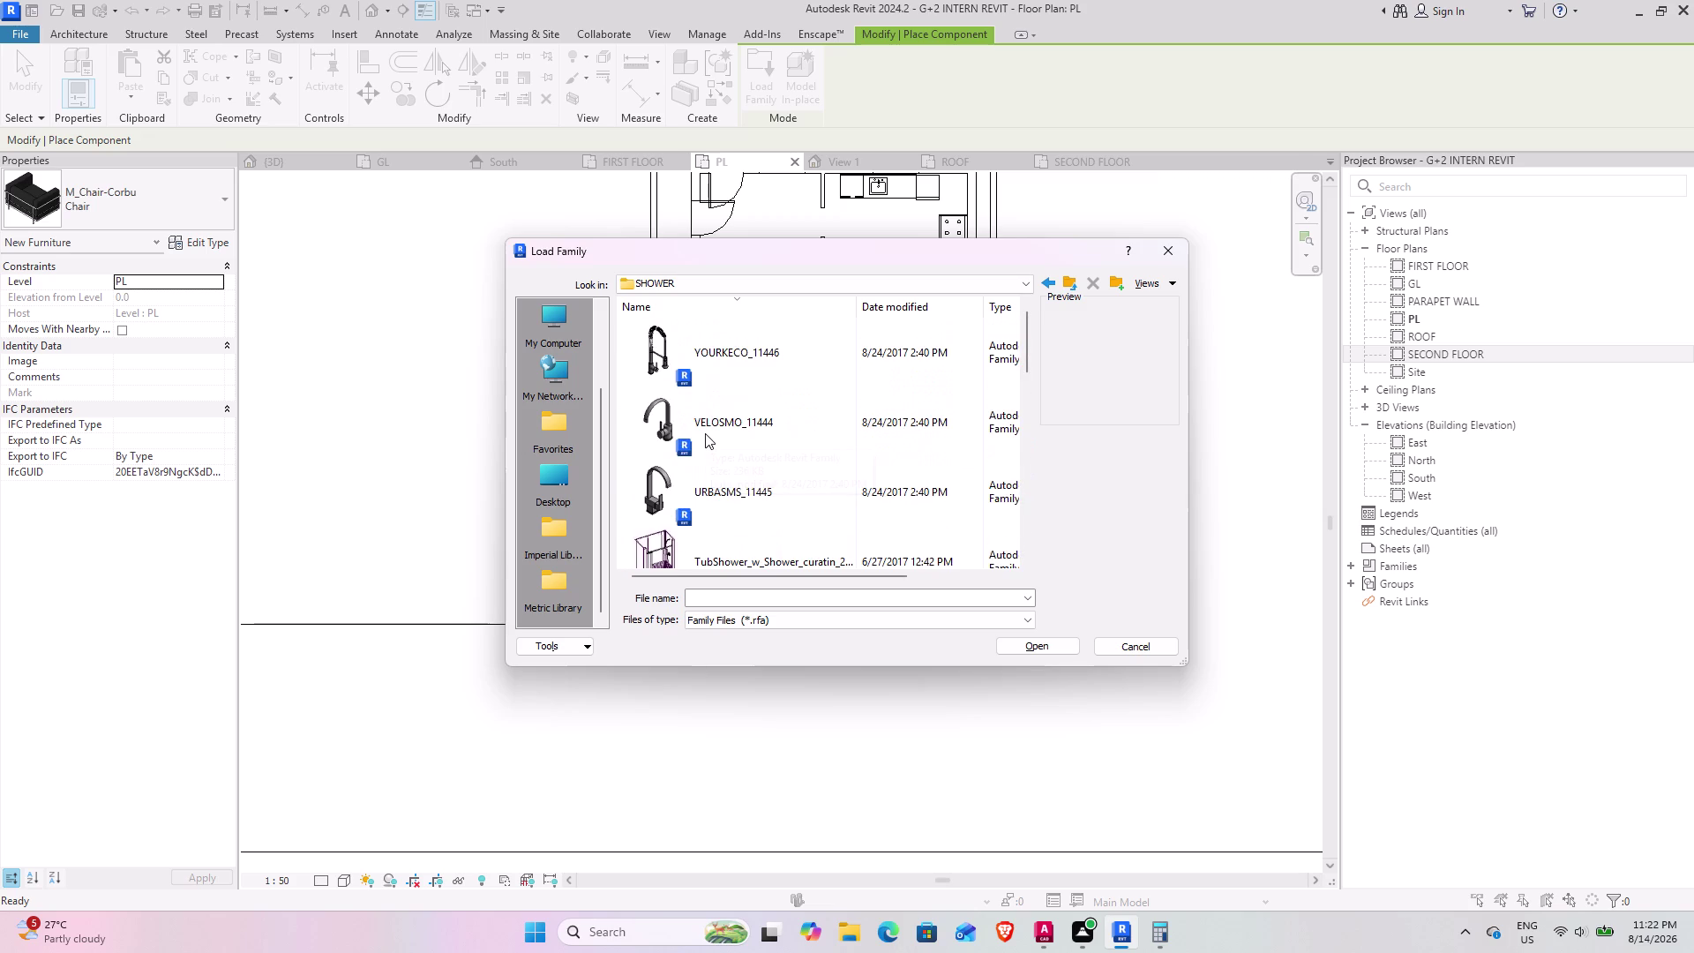
scroll(down, 3)
scroll(down, 3)
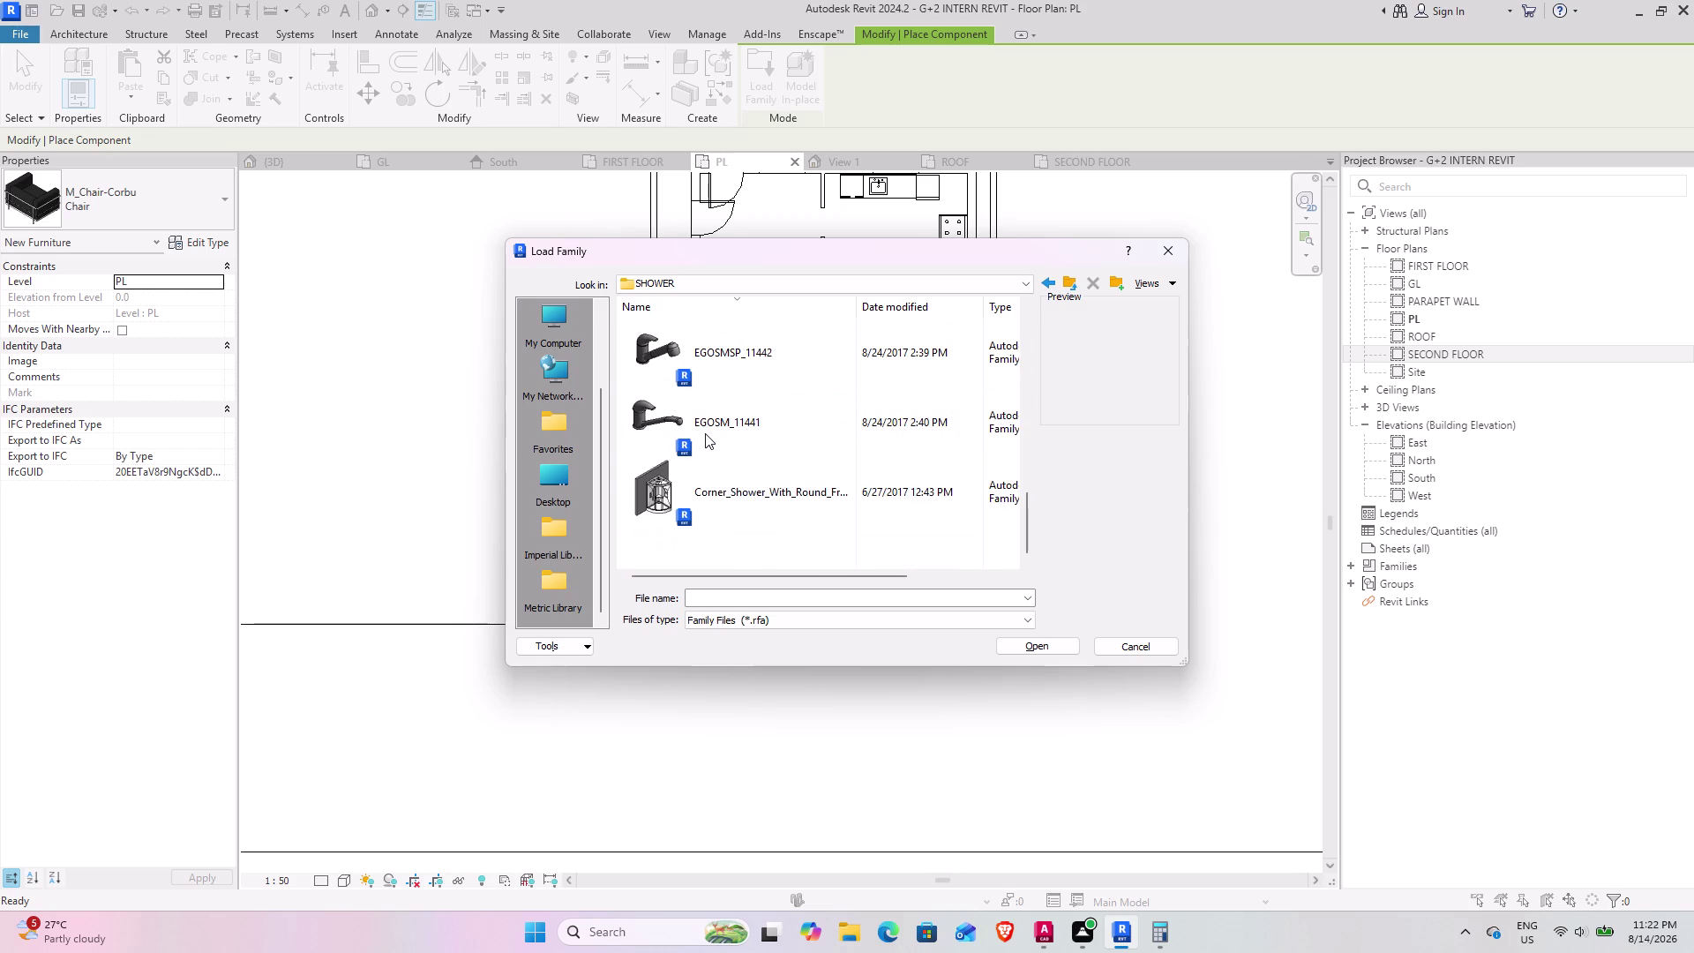
scroll(up, 3)
scroll(down, 3)
scroll(up, 3)
scroll(down, 3)
Return to the family library and open the doctor folder.
click(1065, 274)
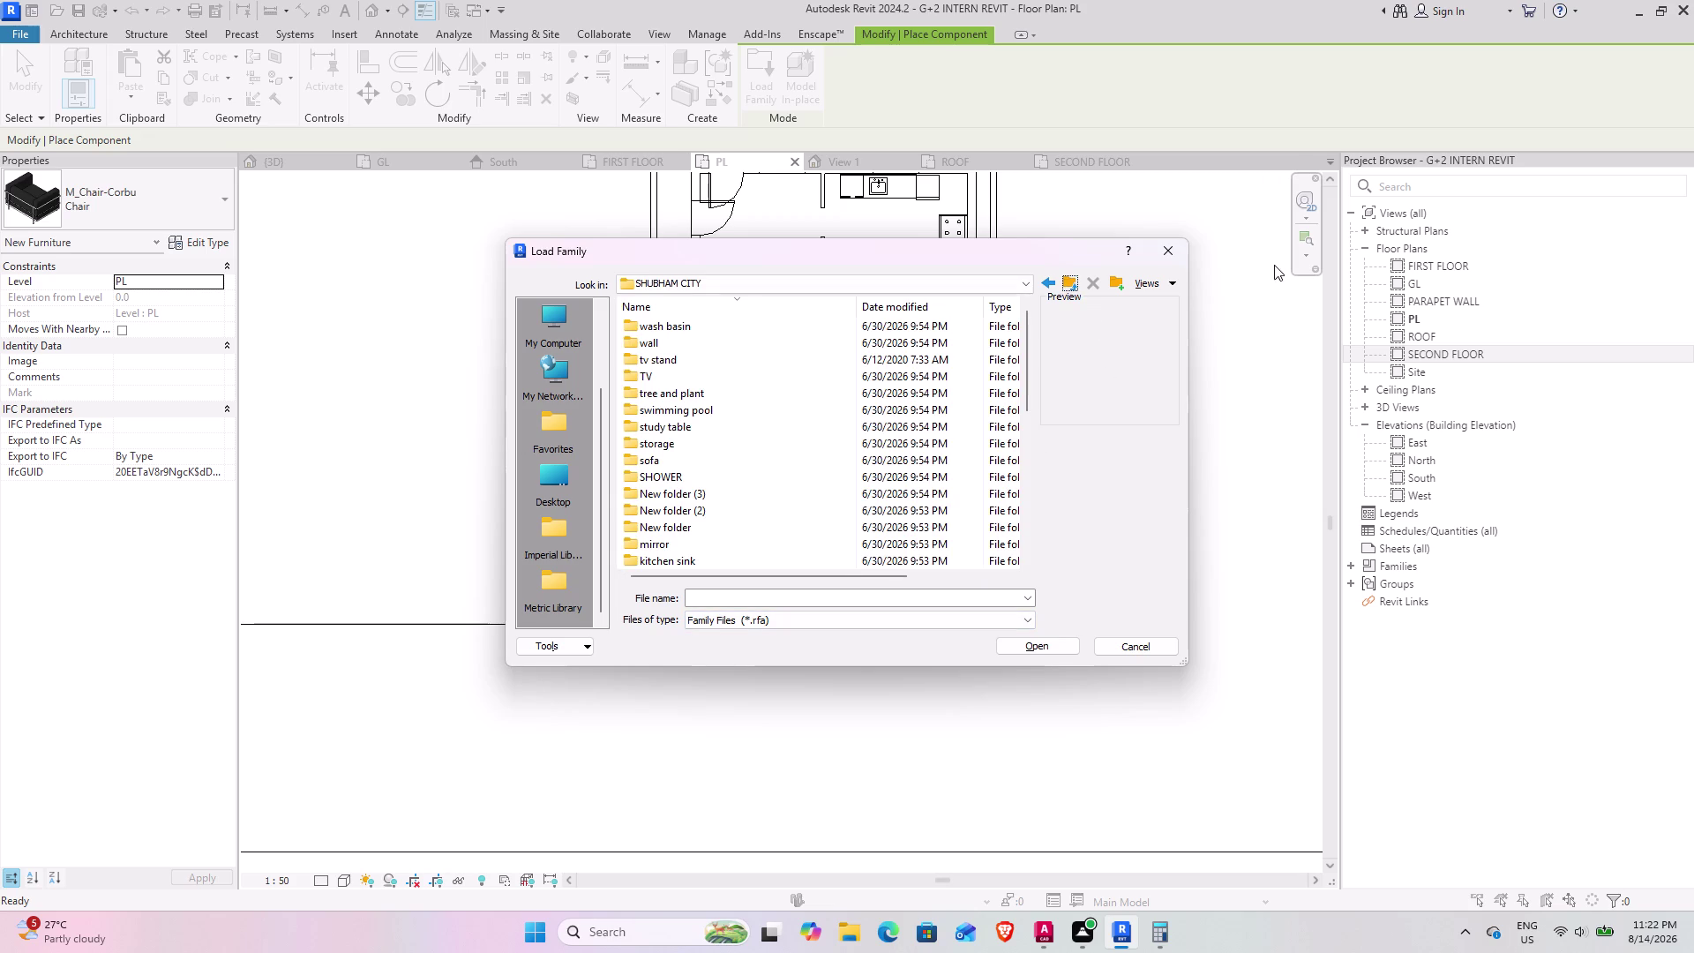
scroll(down, 3)
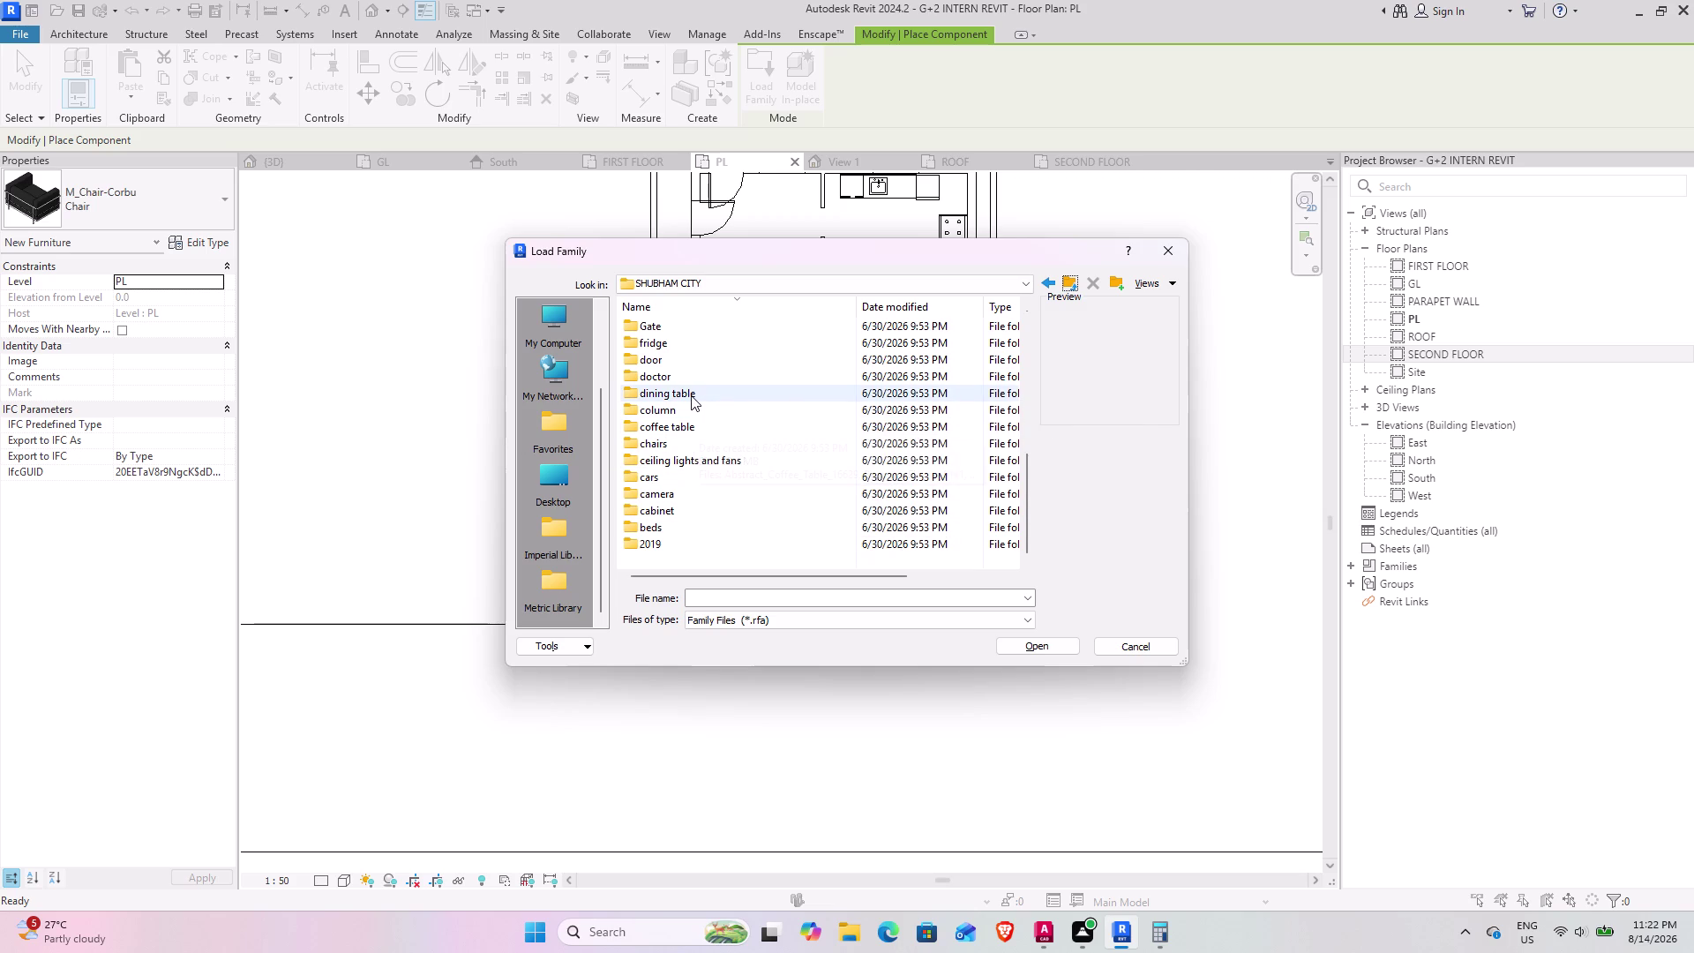
double_click(692, 369)
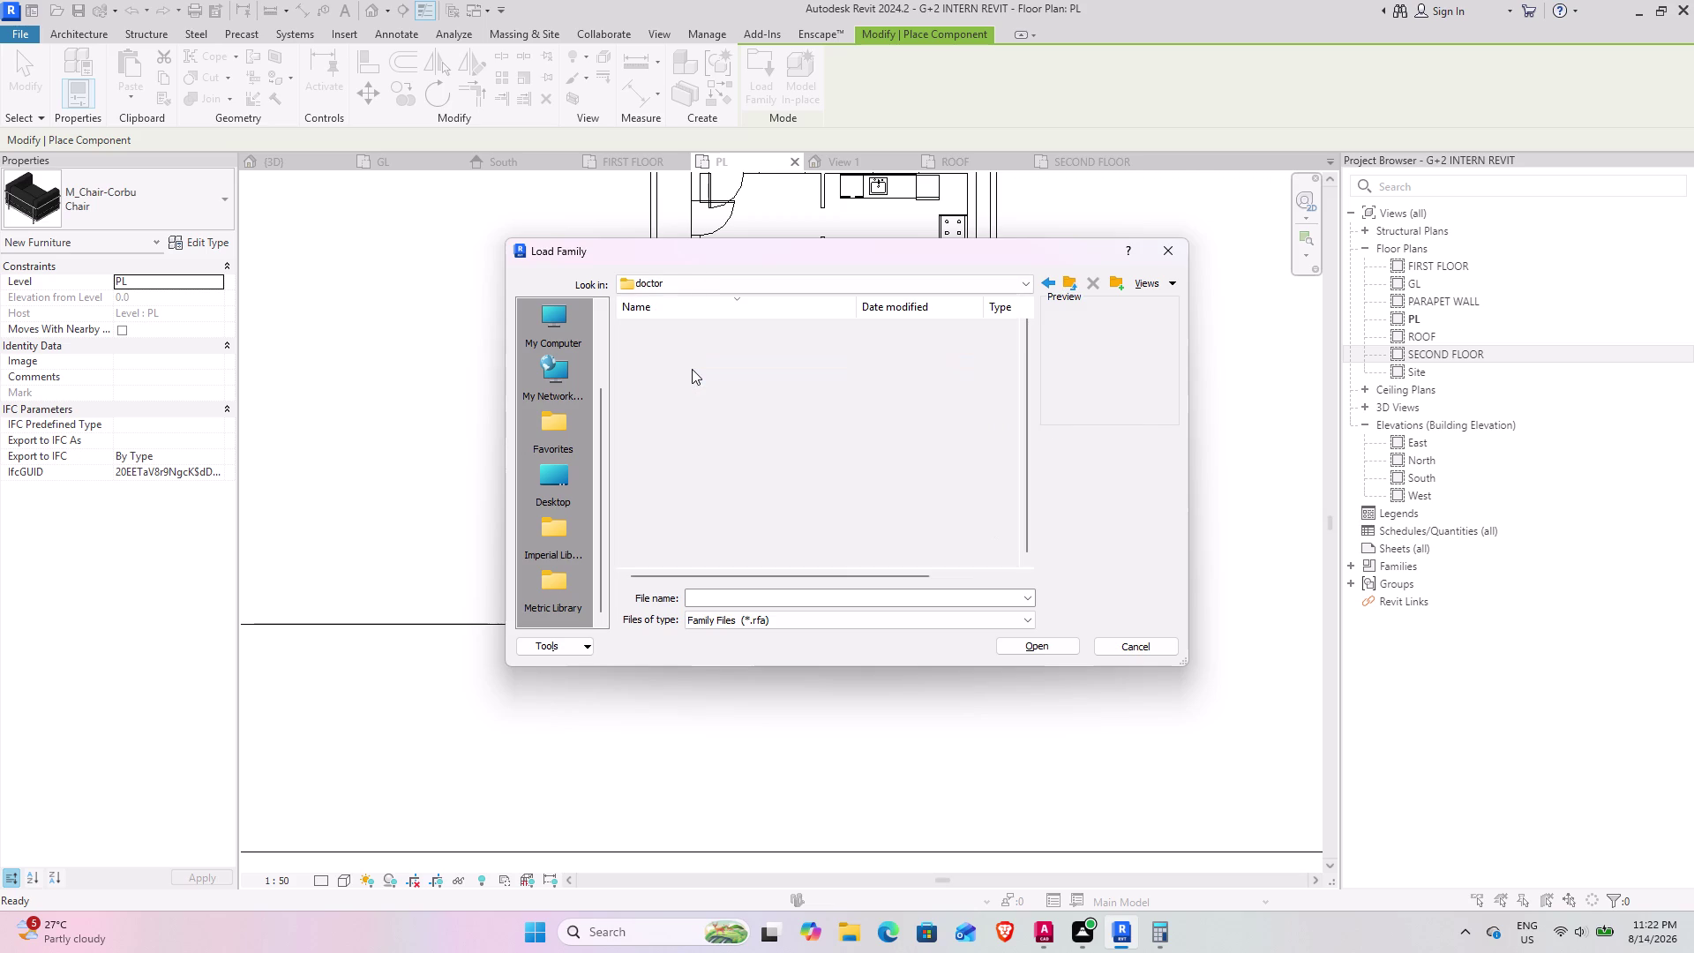
Go up from the doctor folder to SHUBHAM CITY and open the Gate folder.
scroll(up, 3)
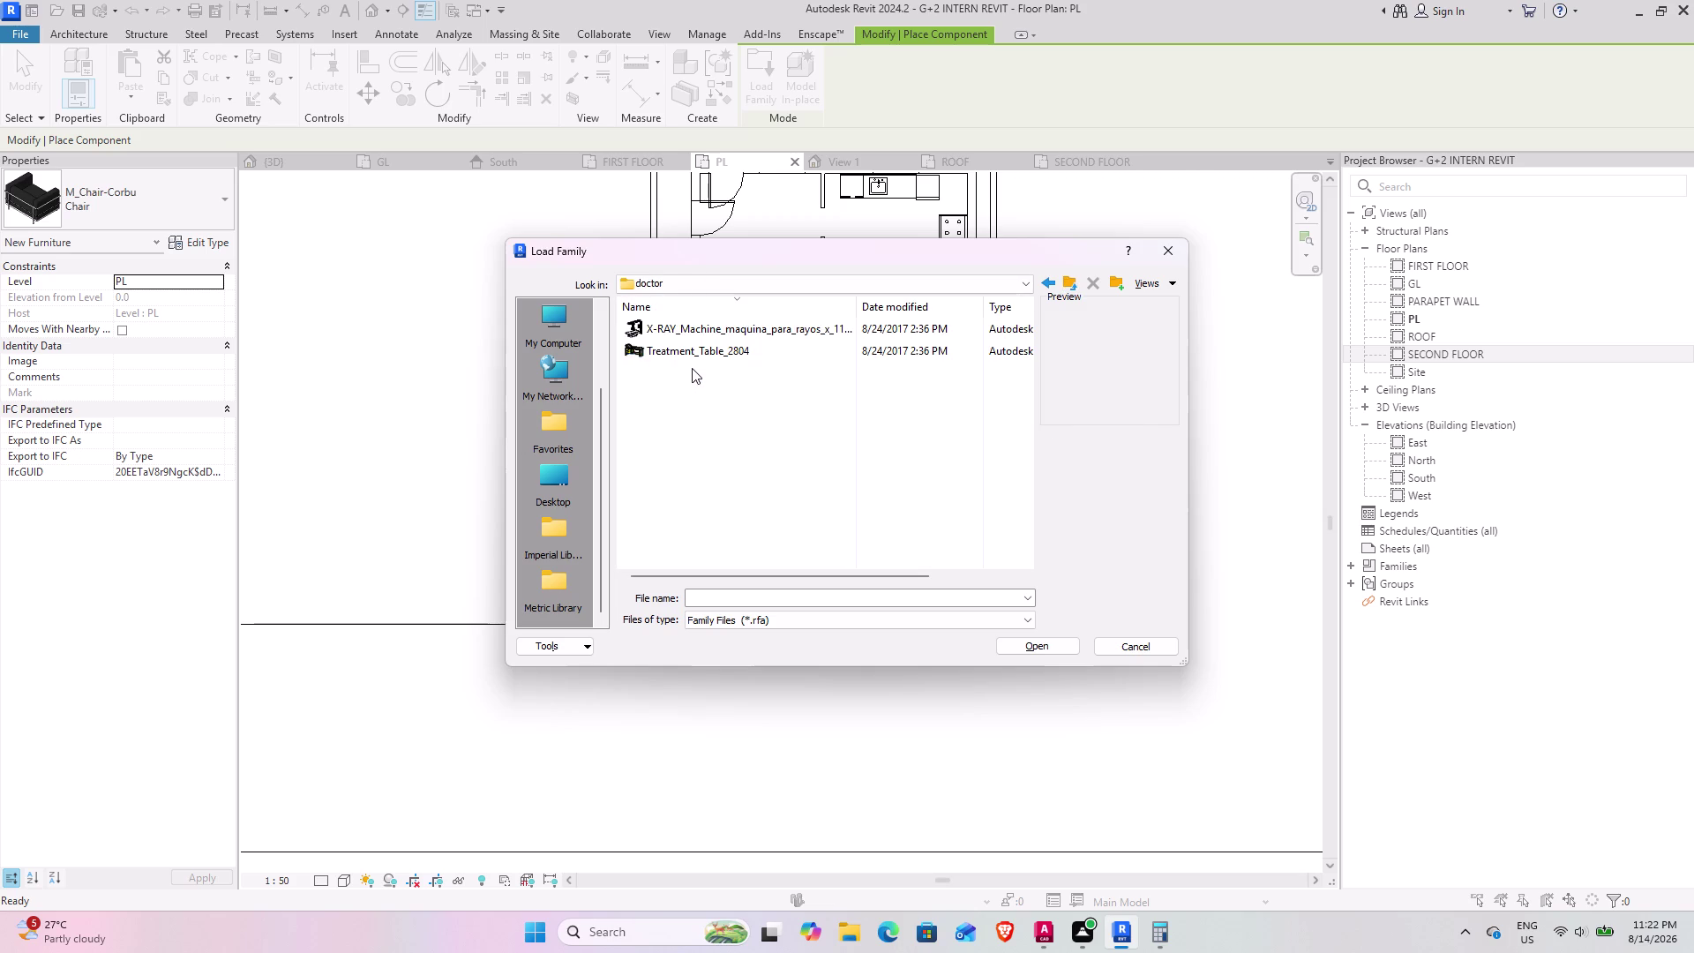
scroll(up, 3)
scroll(up, 3)
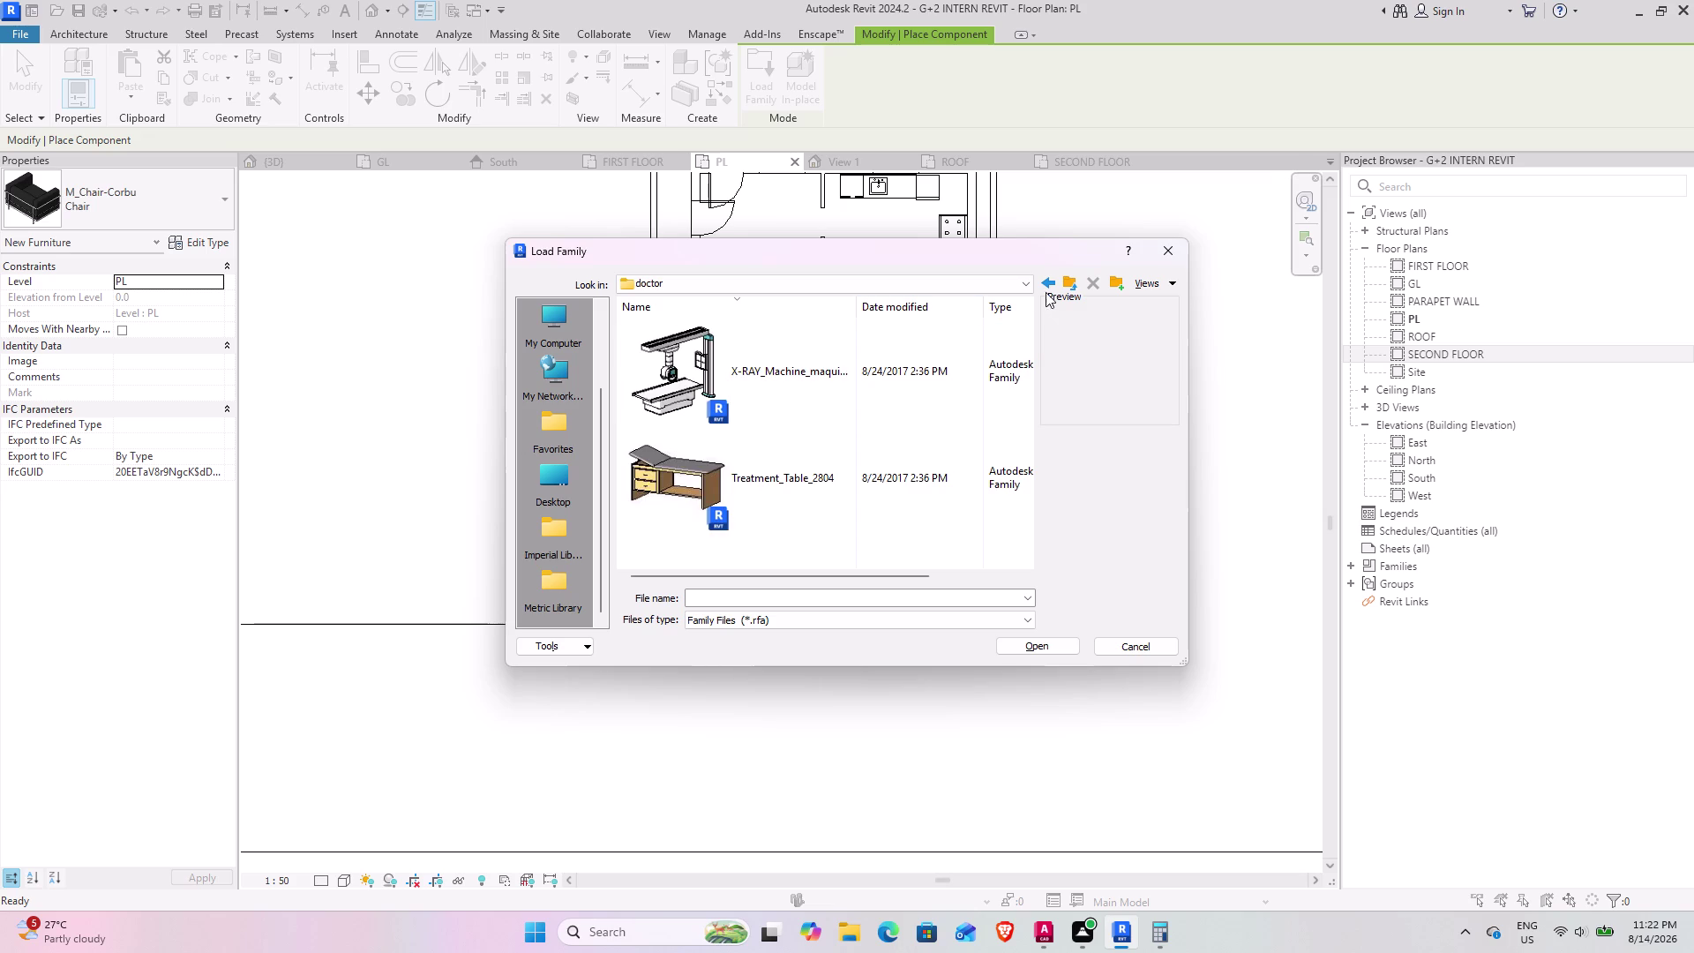
click(1063, 287)
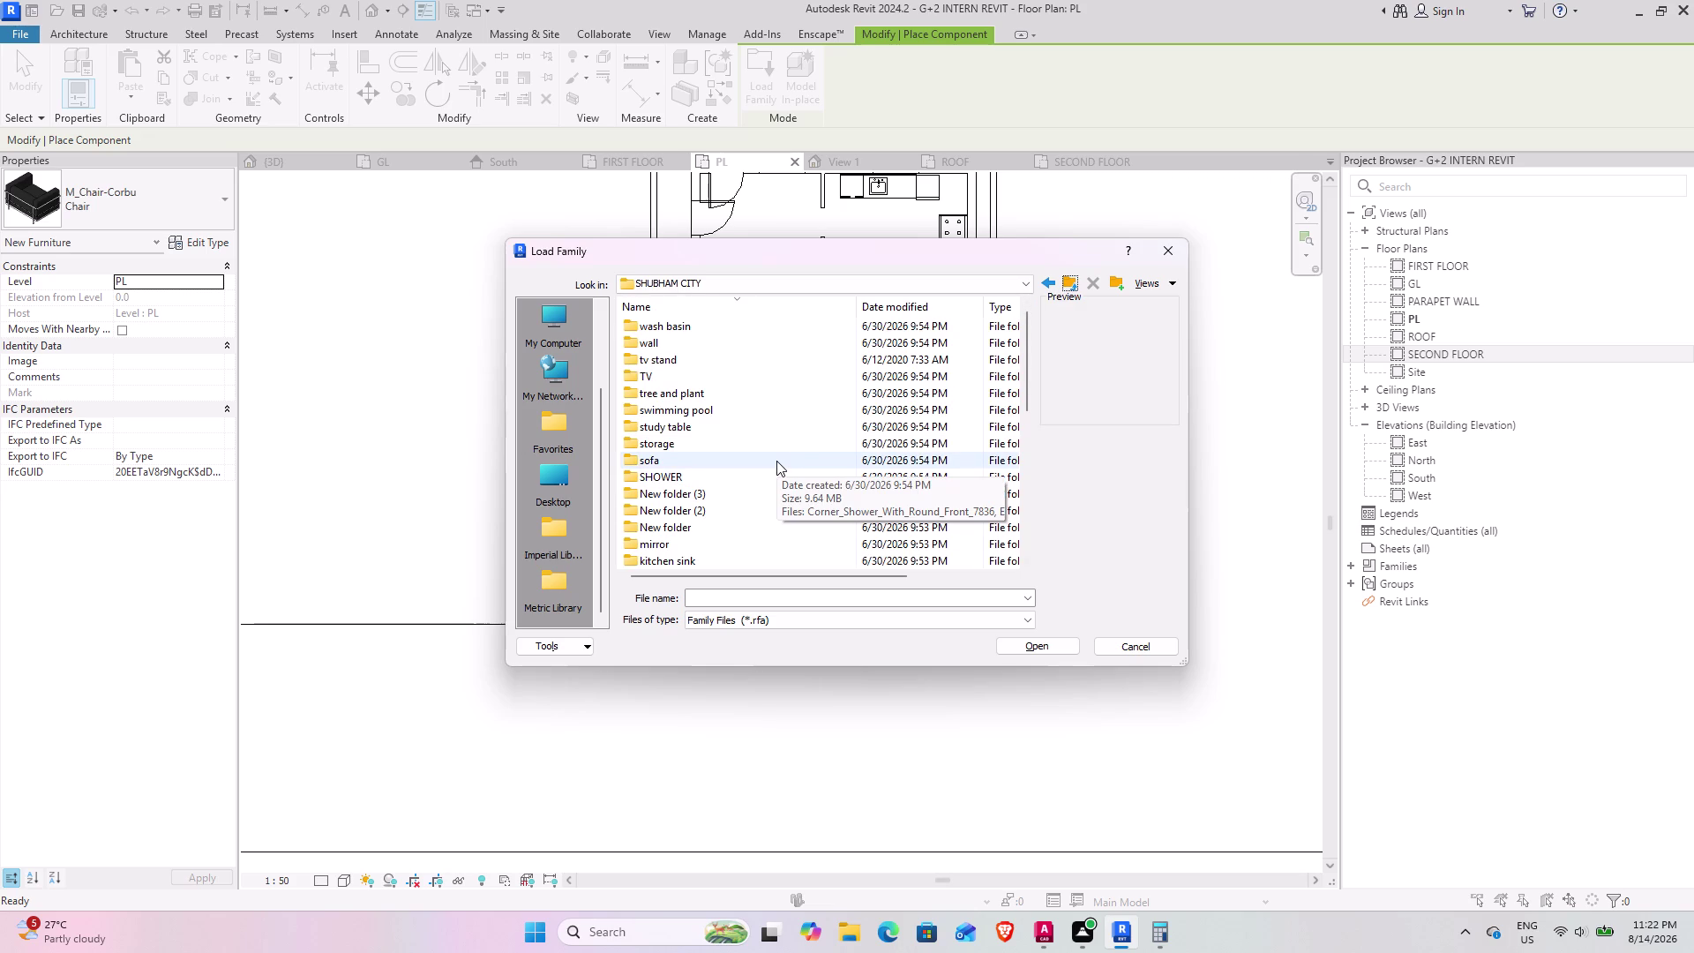
scroll(up, 3)
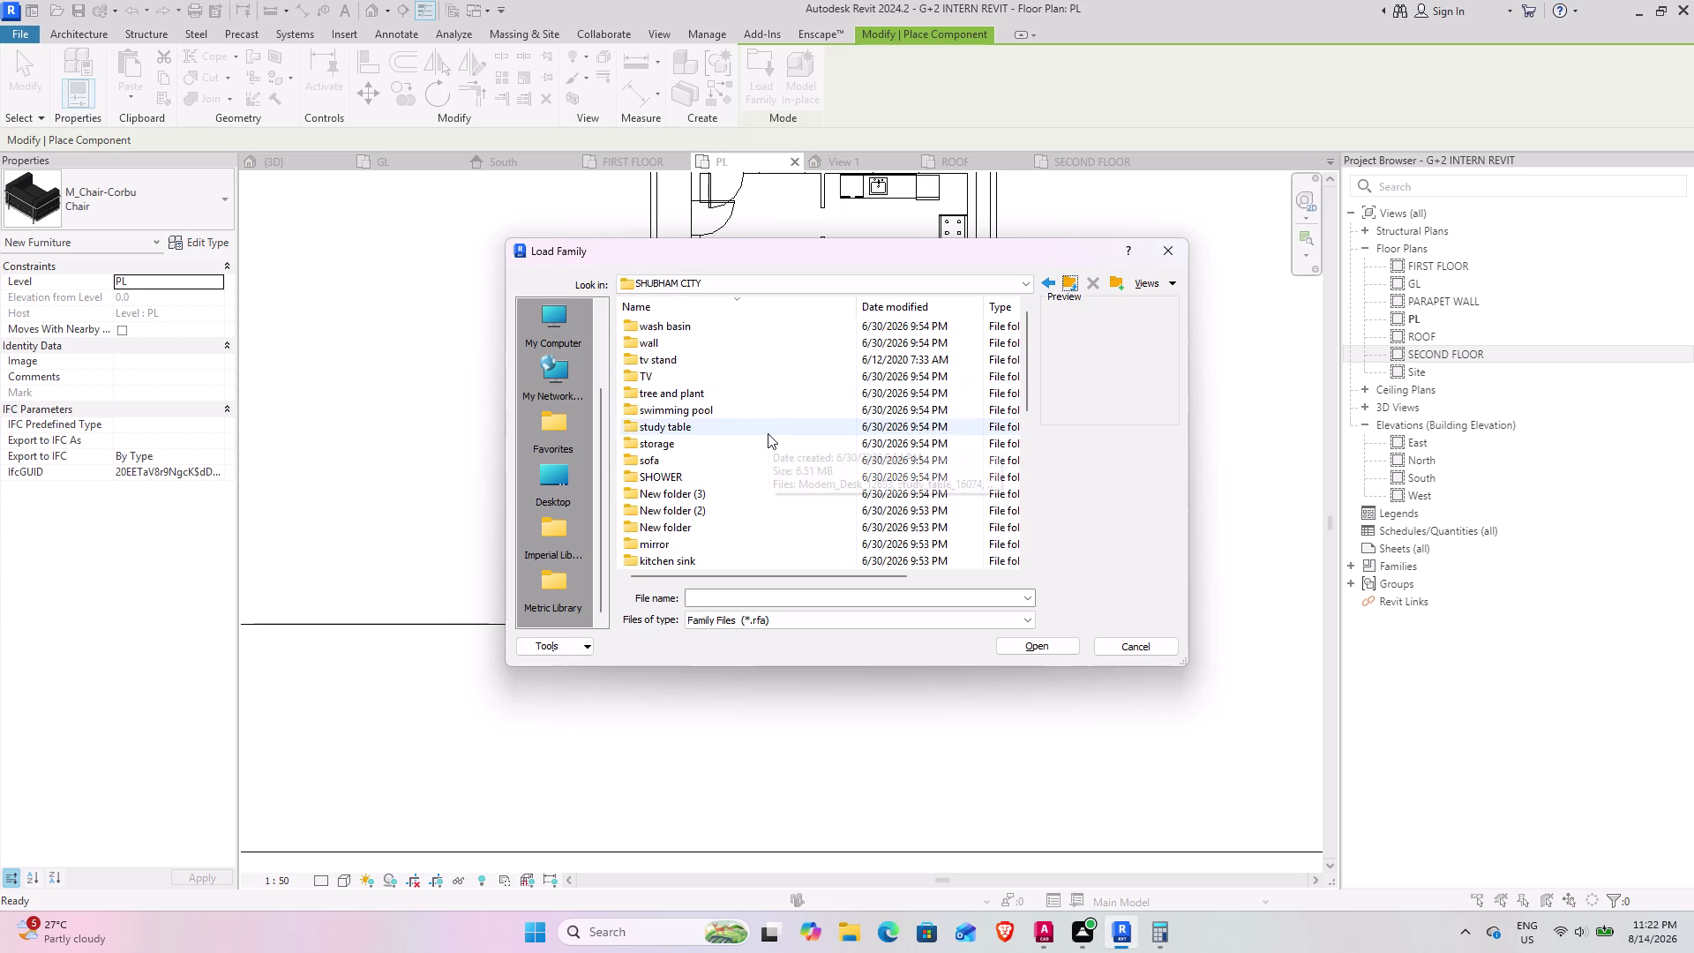
scroll(down, 3)
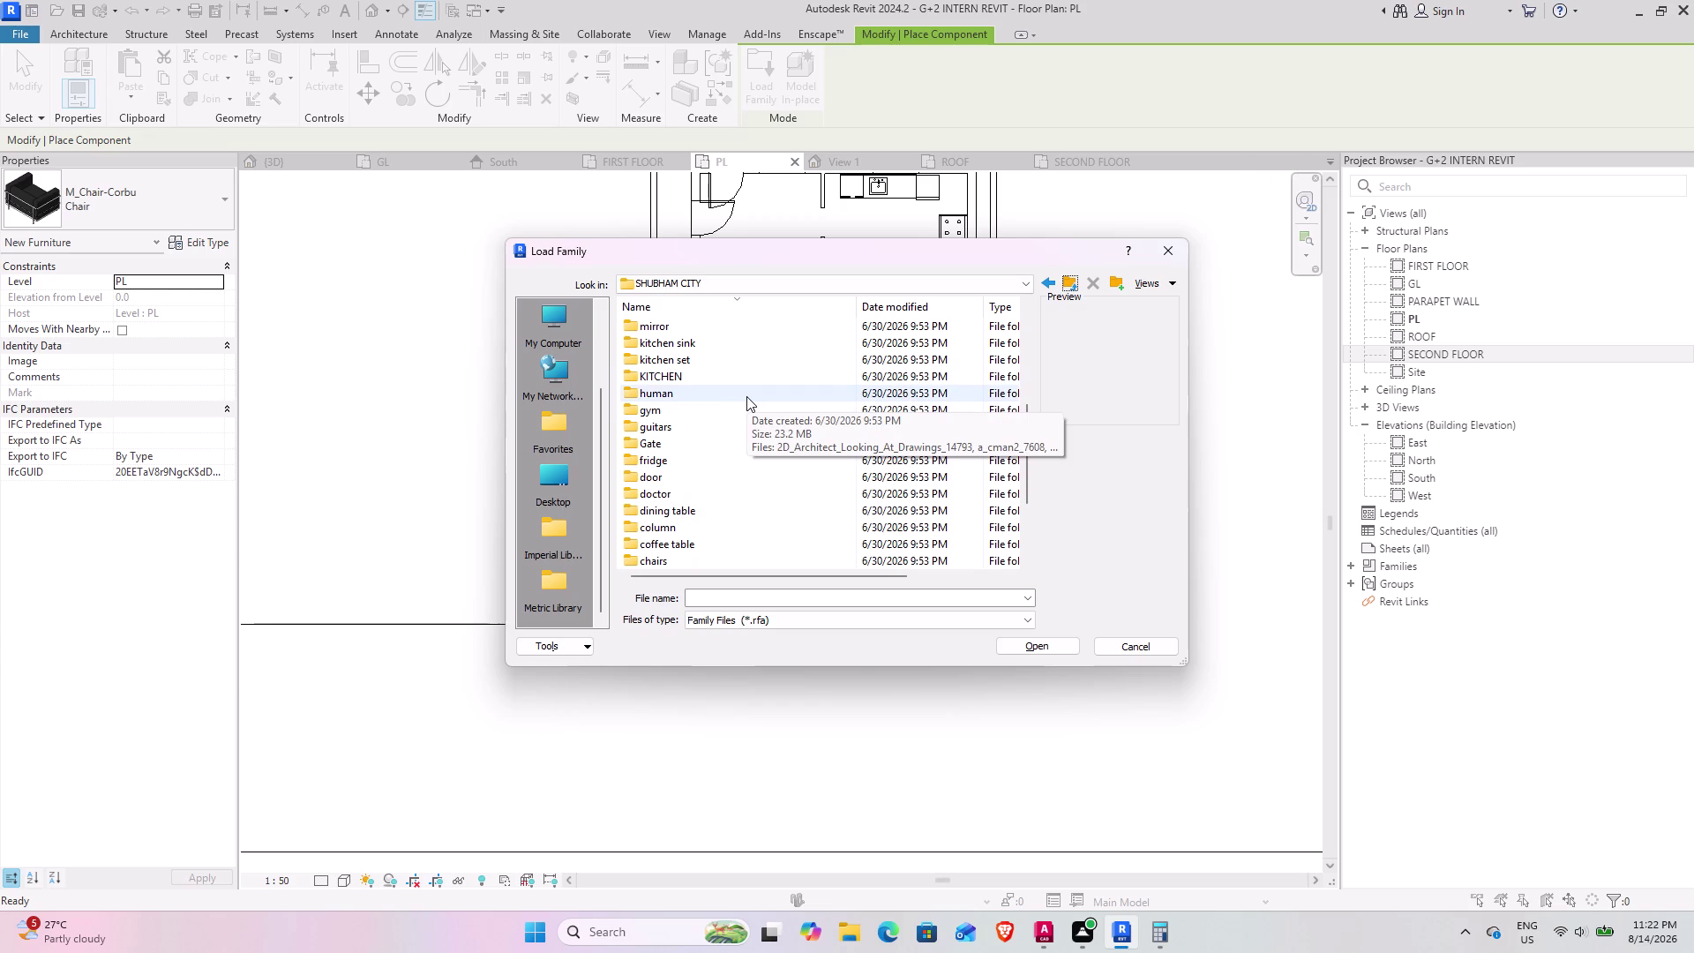
double_click(695, 435)
Scroll through the Gate family thumbnails, comparing SHUBHAM GATE versions and DOUBLE_METAL_GATE_10830.
scroll(up, 3)
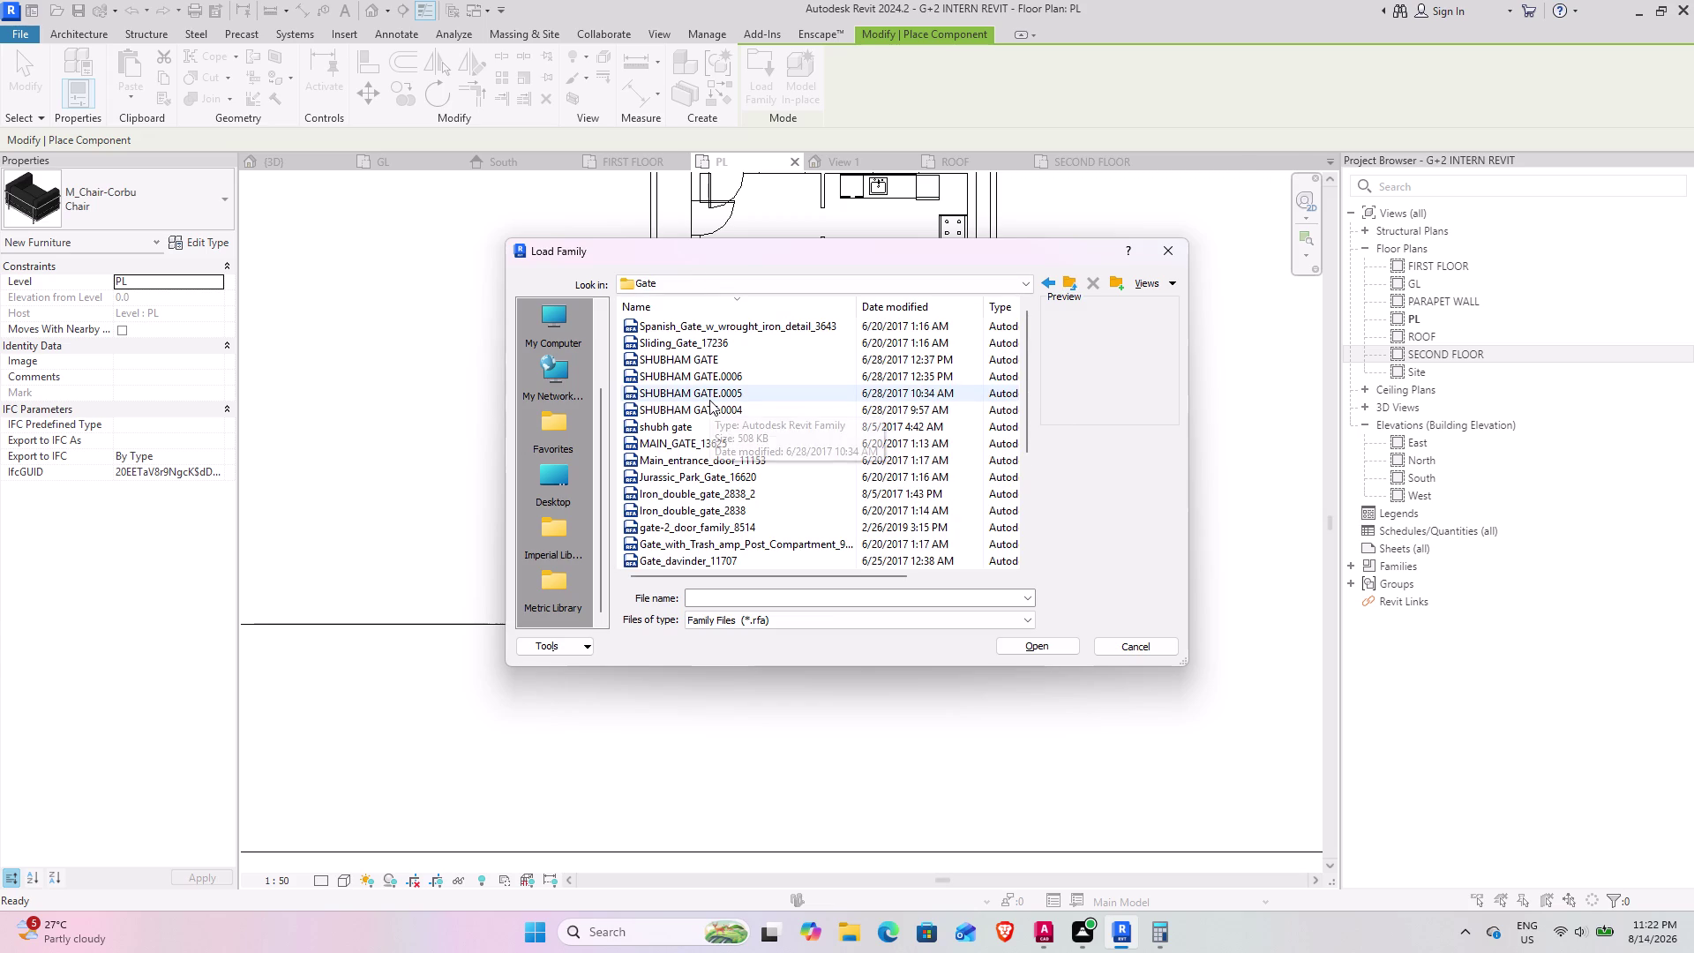
scroll(up, 3)
scroll(up, 3)
scroll(up, 3)
scroll(up, 3)
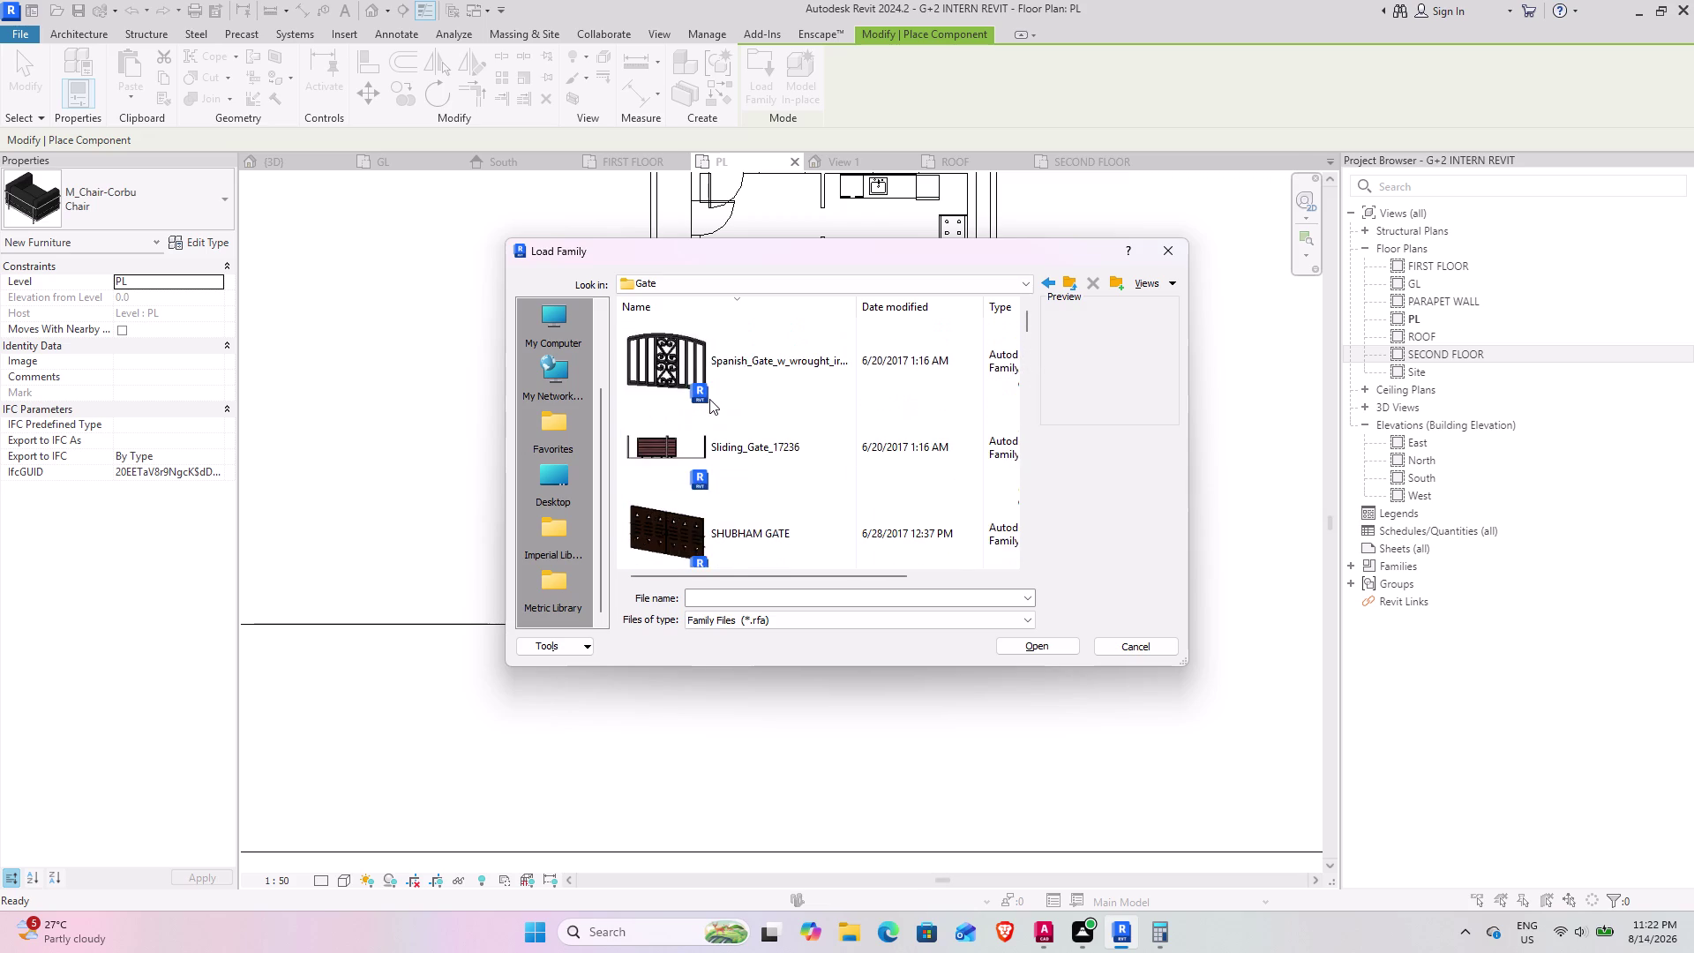
scroll(down, 3)
scroll(down, 3)
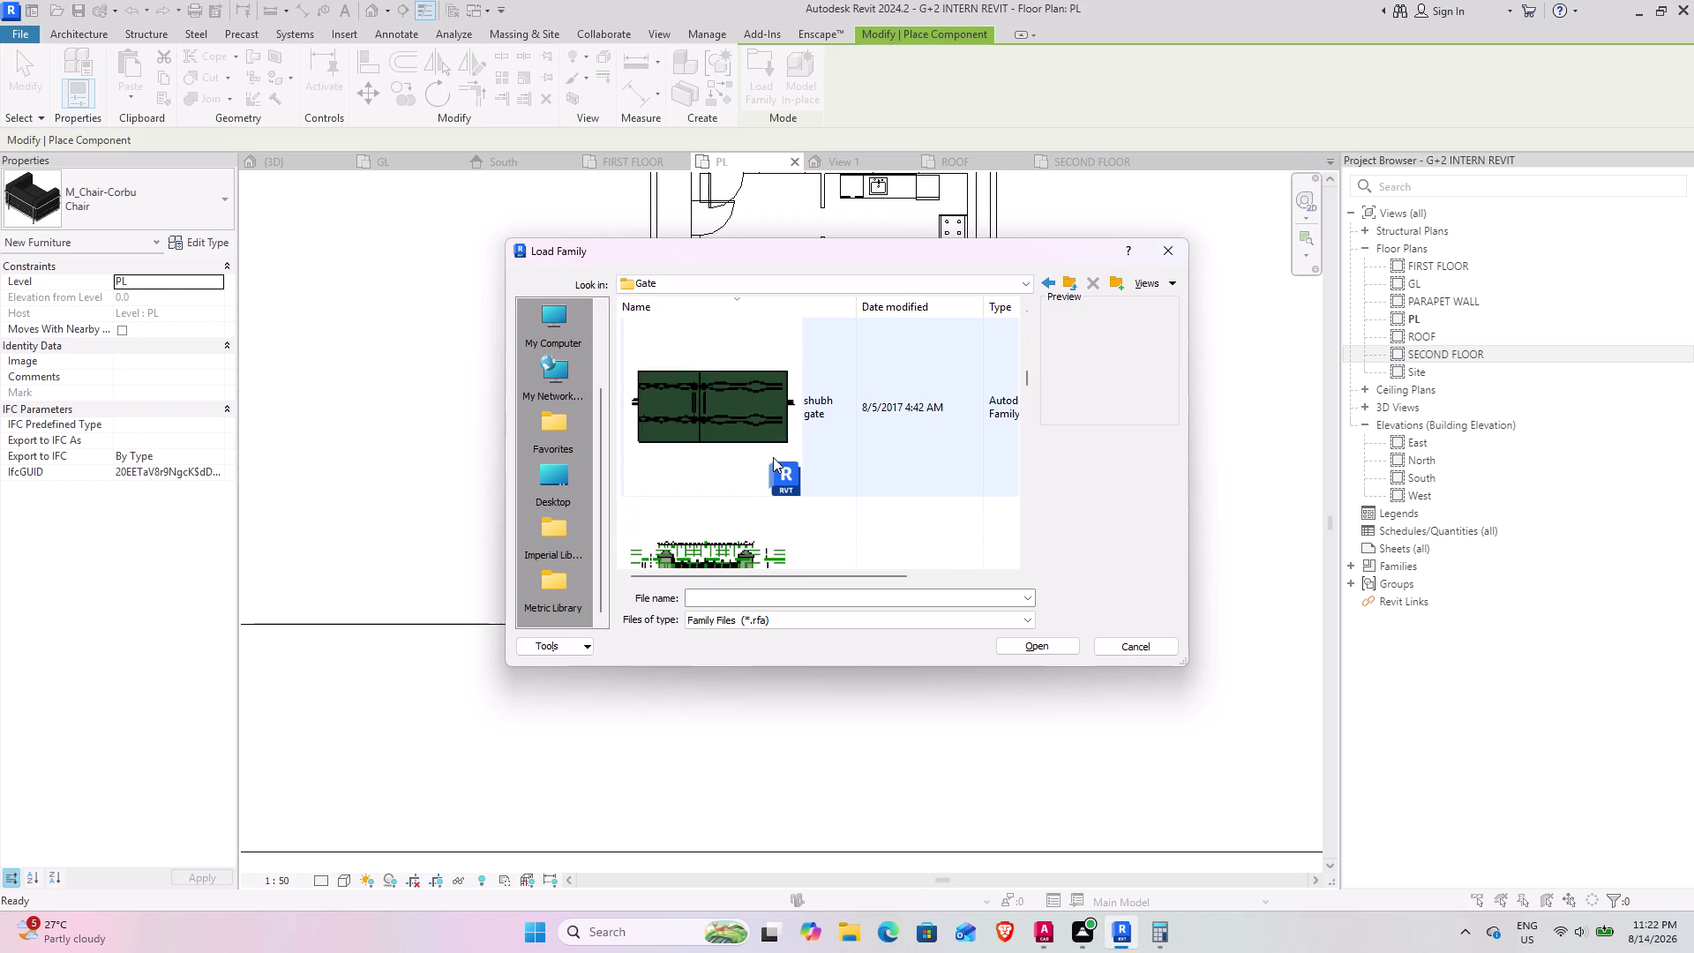
scroll(down, 3)
scroll(down, 3)
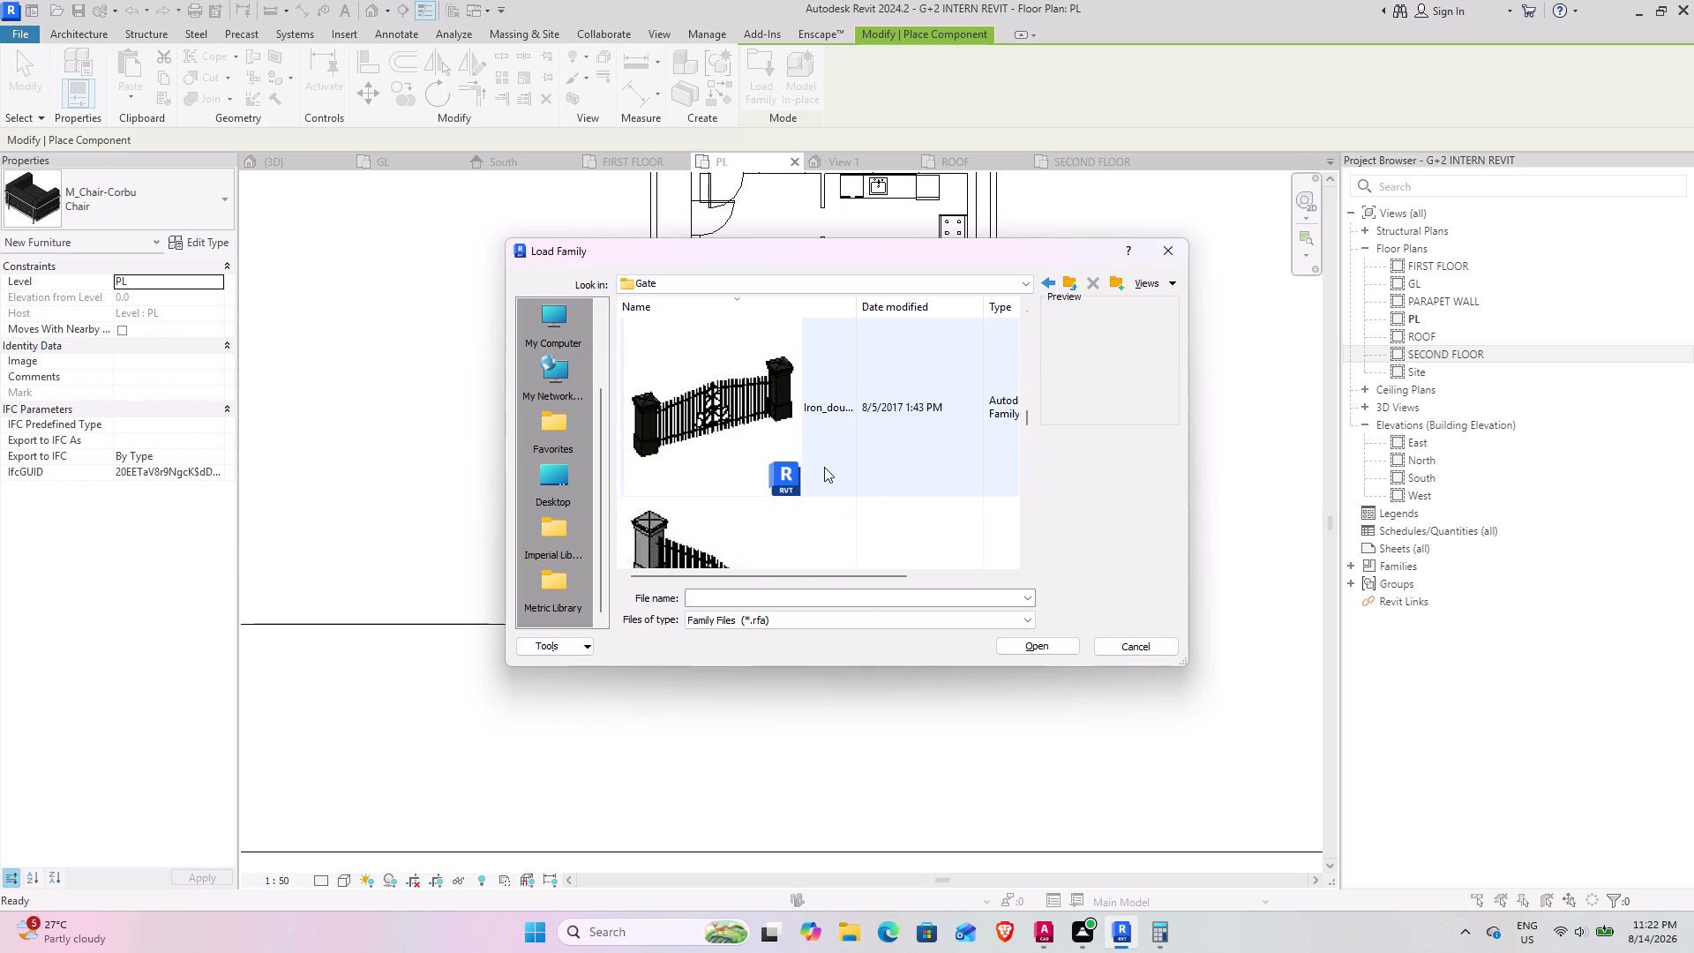
scroll(down, 3)
scroll(down, 3)
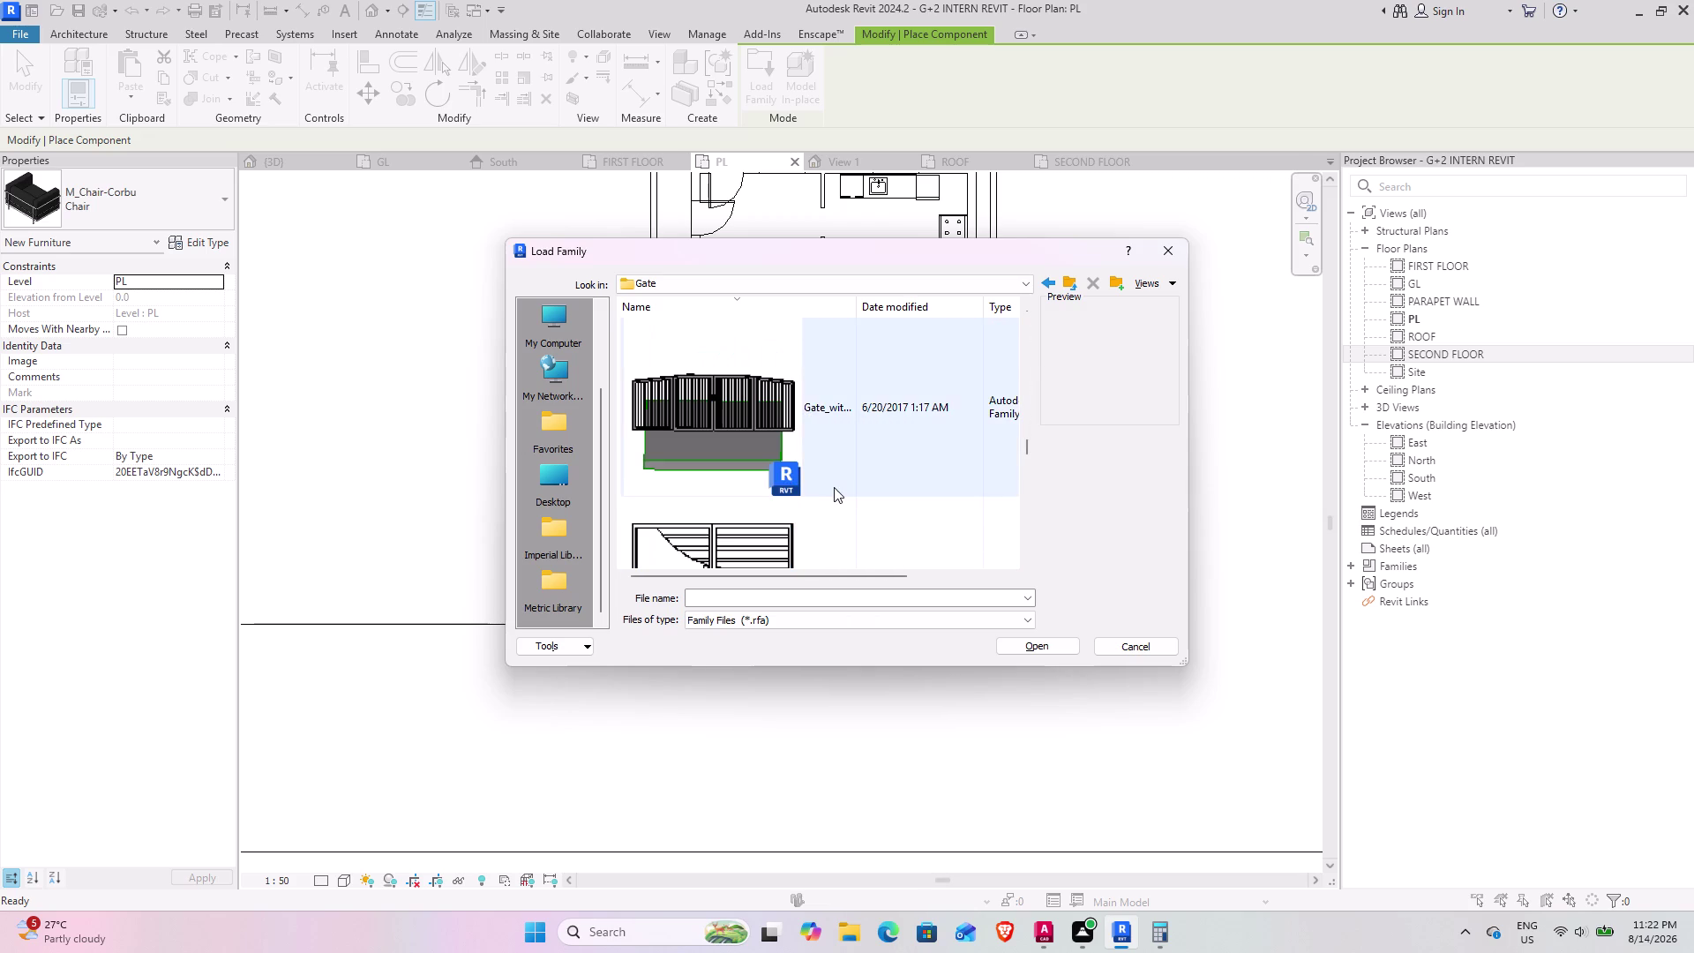
scroll(down, 3)
scroll(down, 3)
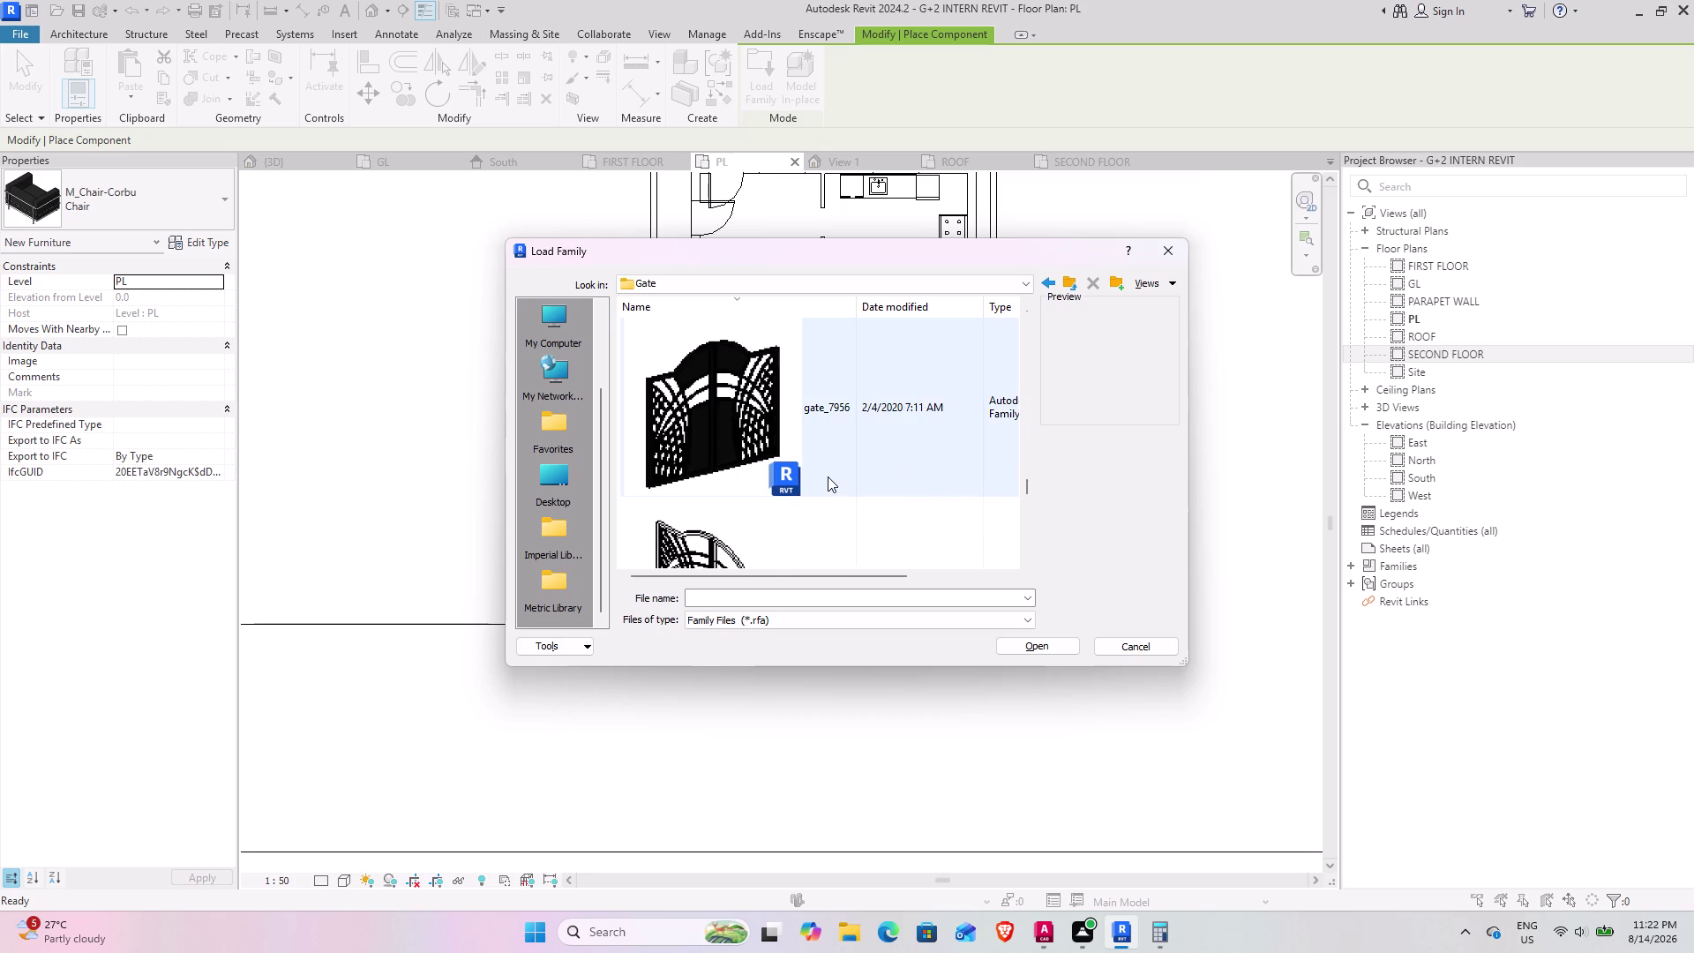
scroll(up, 3)
scroll(up, 3)
scroll(down, 3)
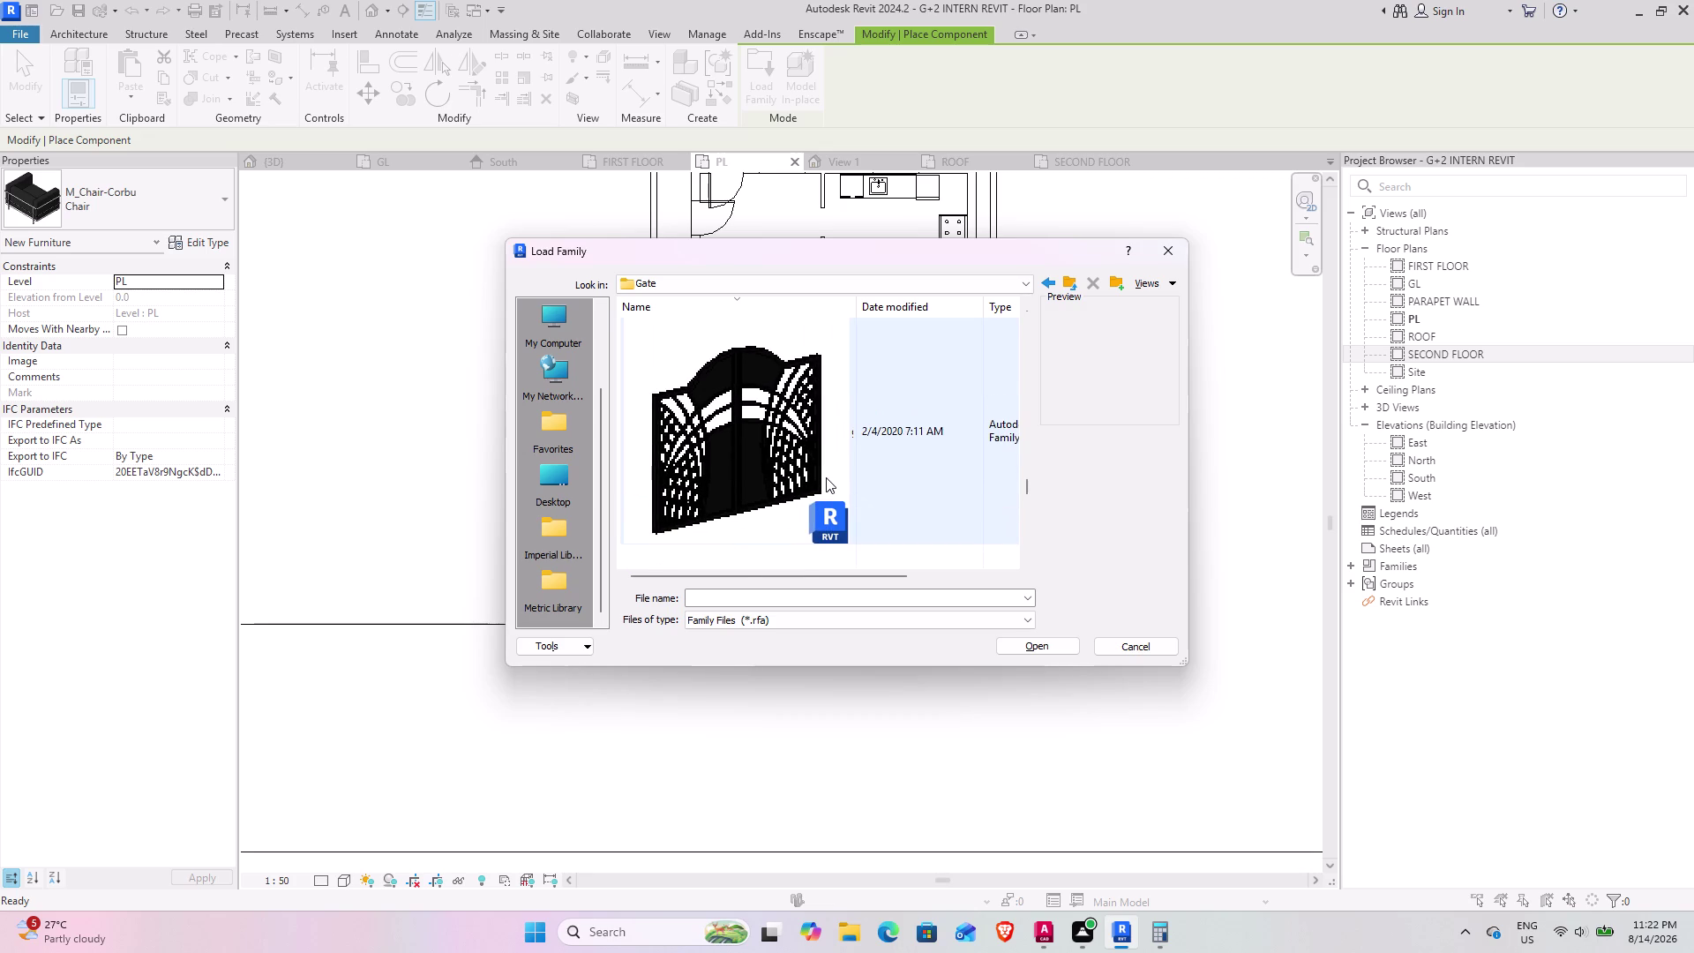
scroll(down, 3)
scroll(down, 3)
scroll(down, 3)
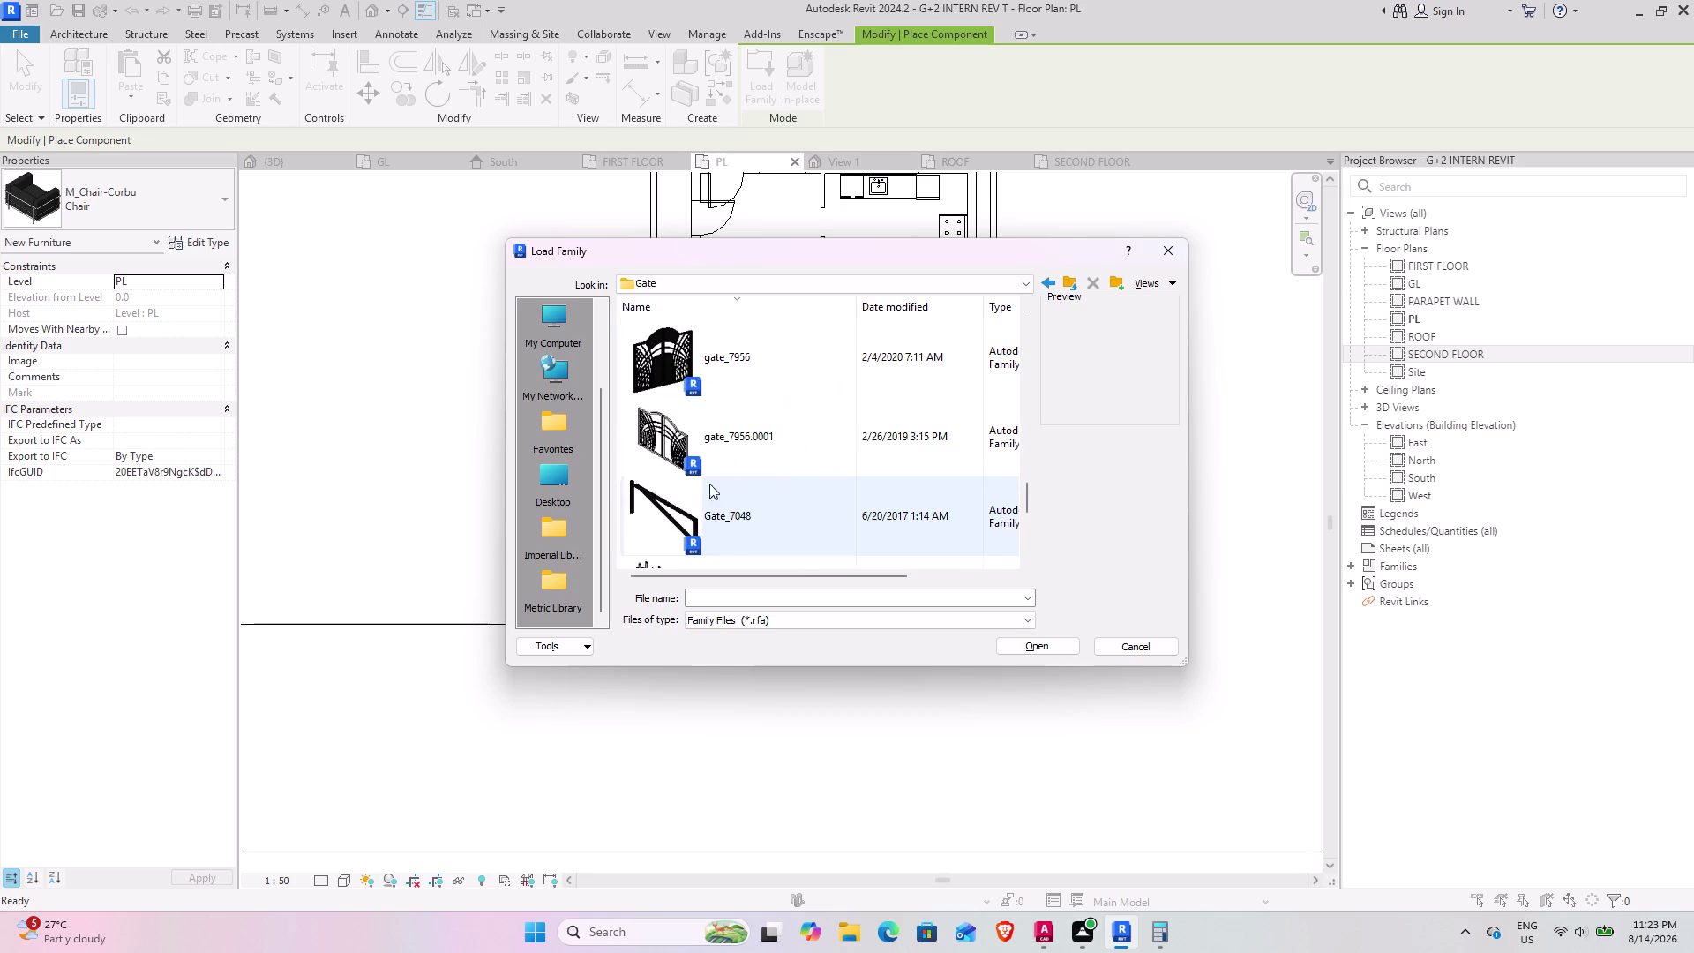
scroll(down, 3)
scroll(down, 3)
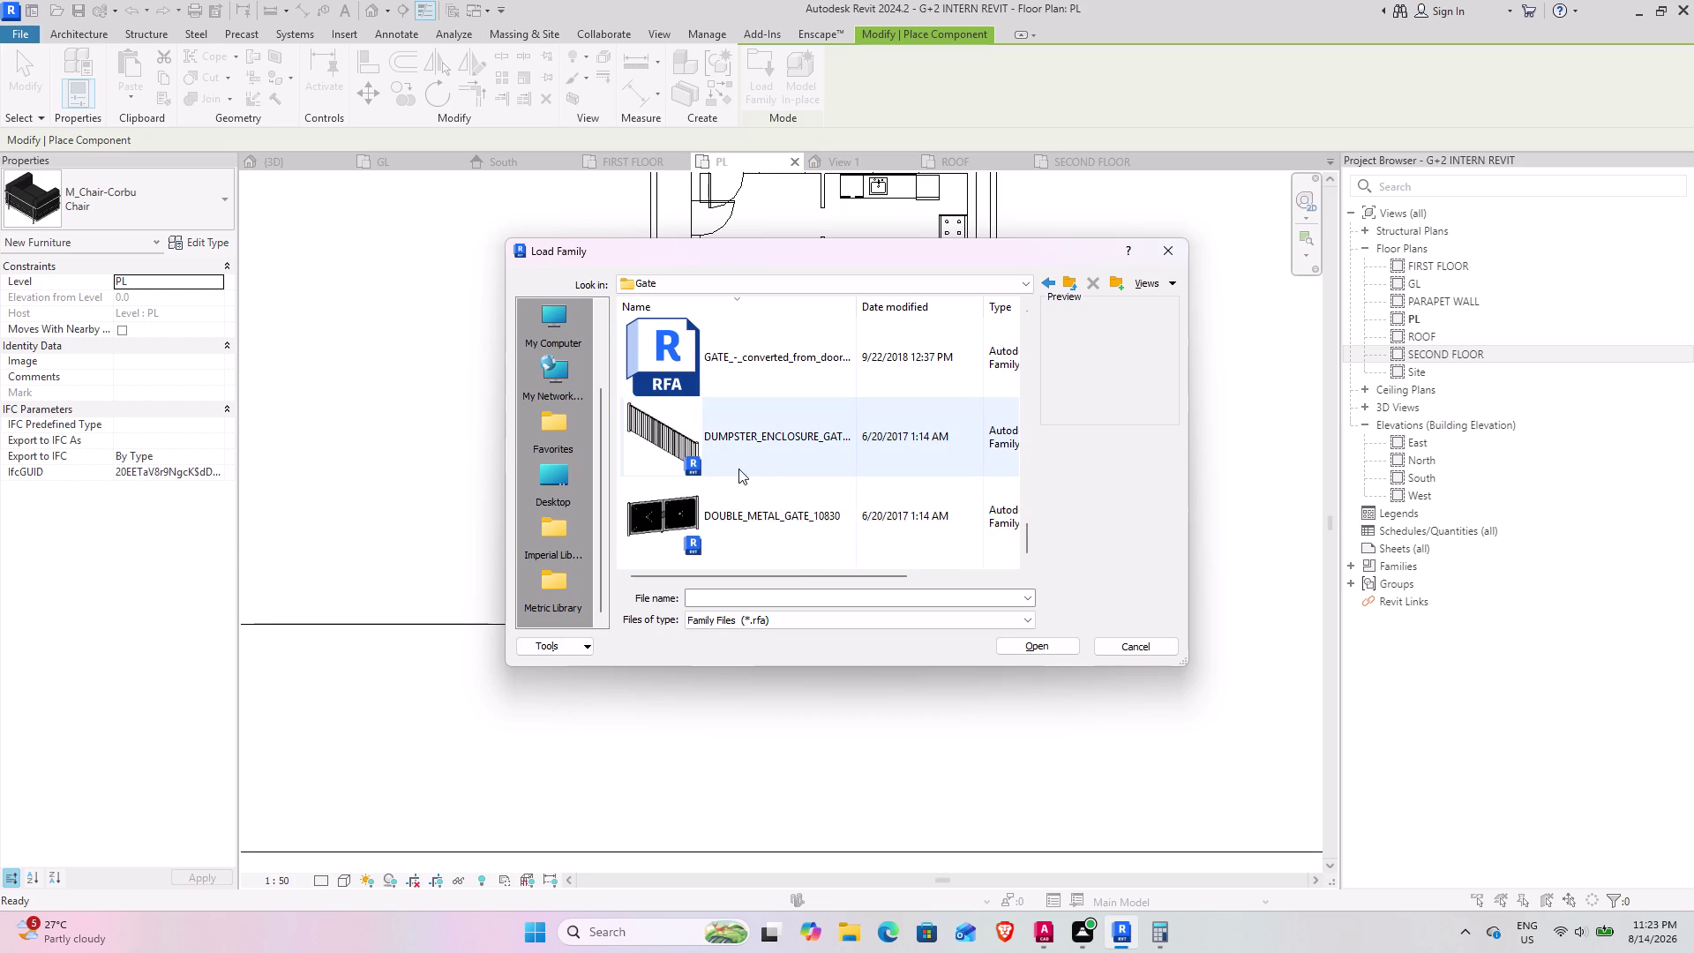
scroll(down, 3)
scroll(up, 3)
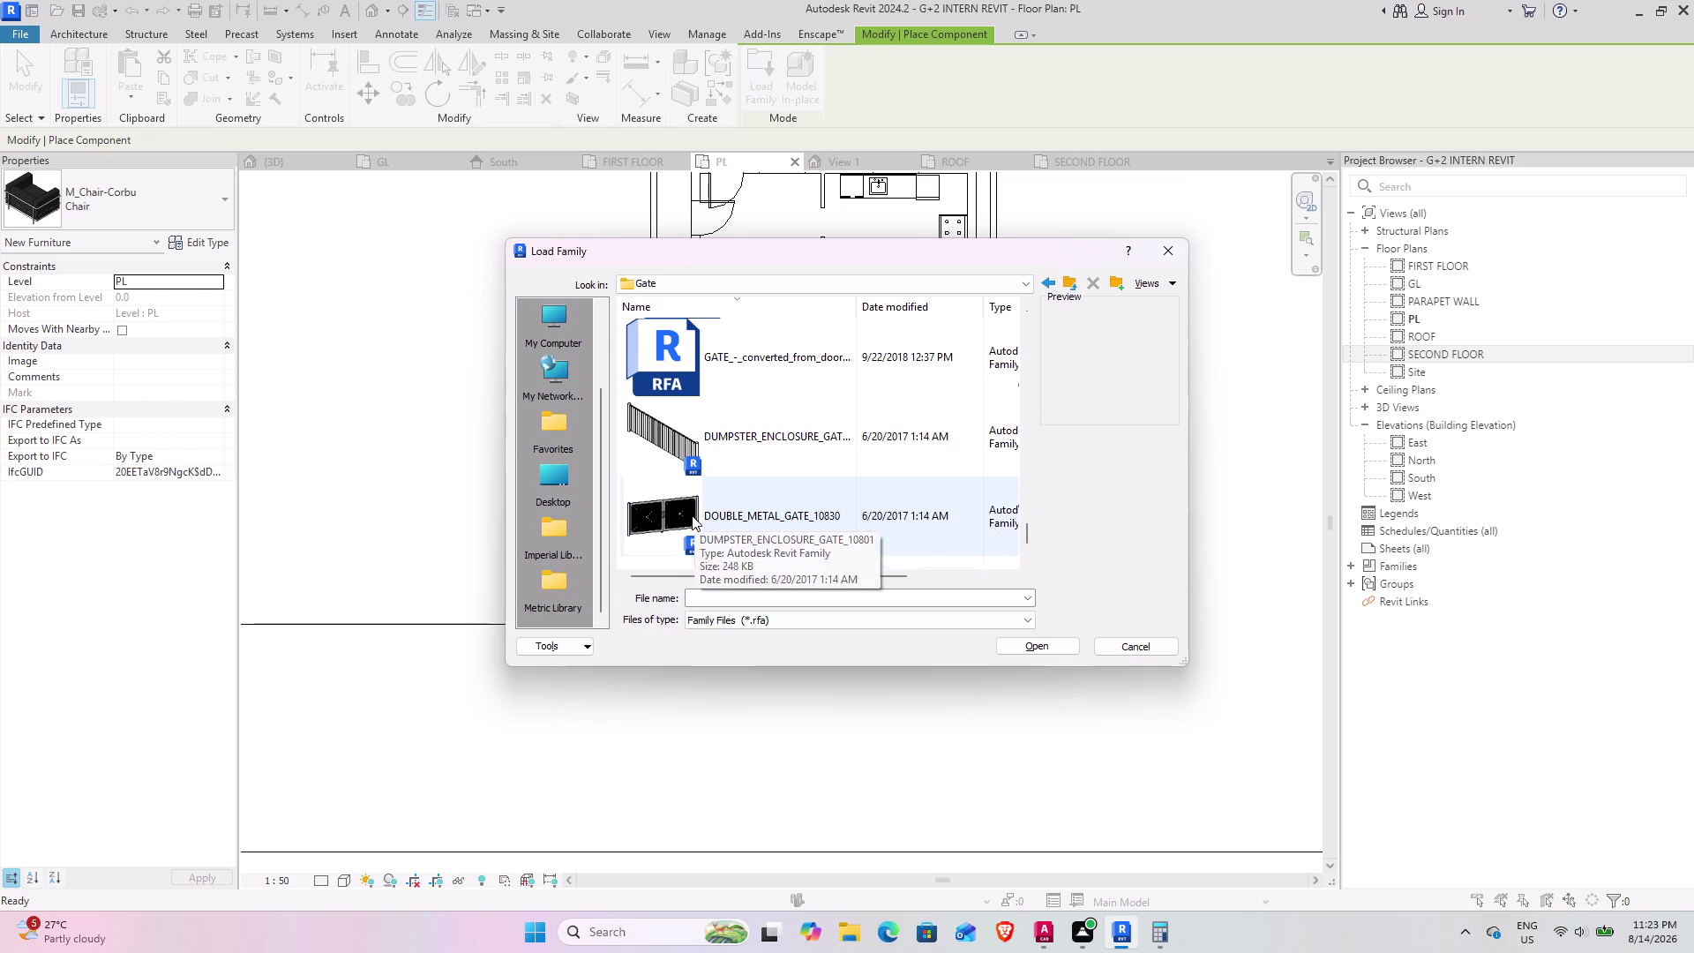
scroll(up, 3)
scroll(down, 3)
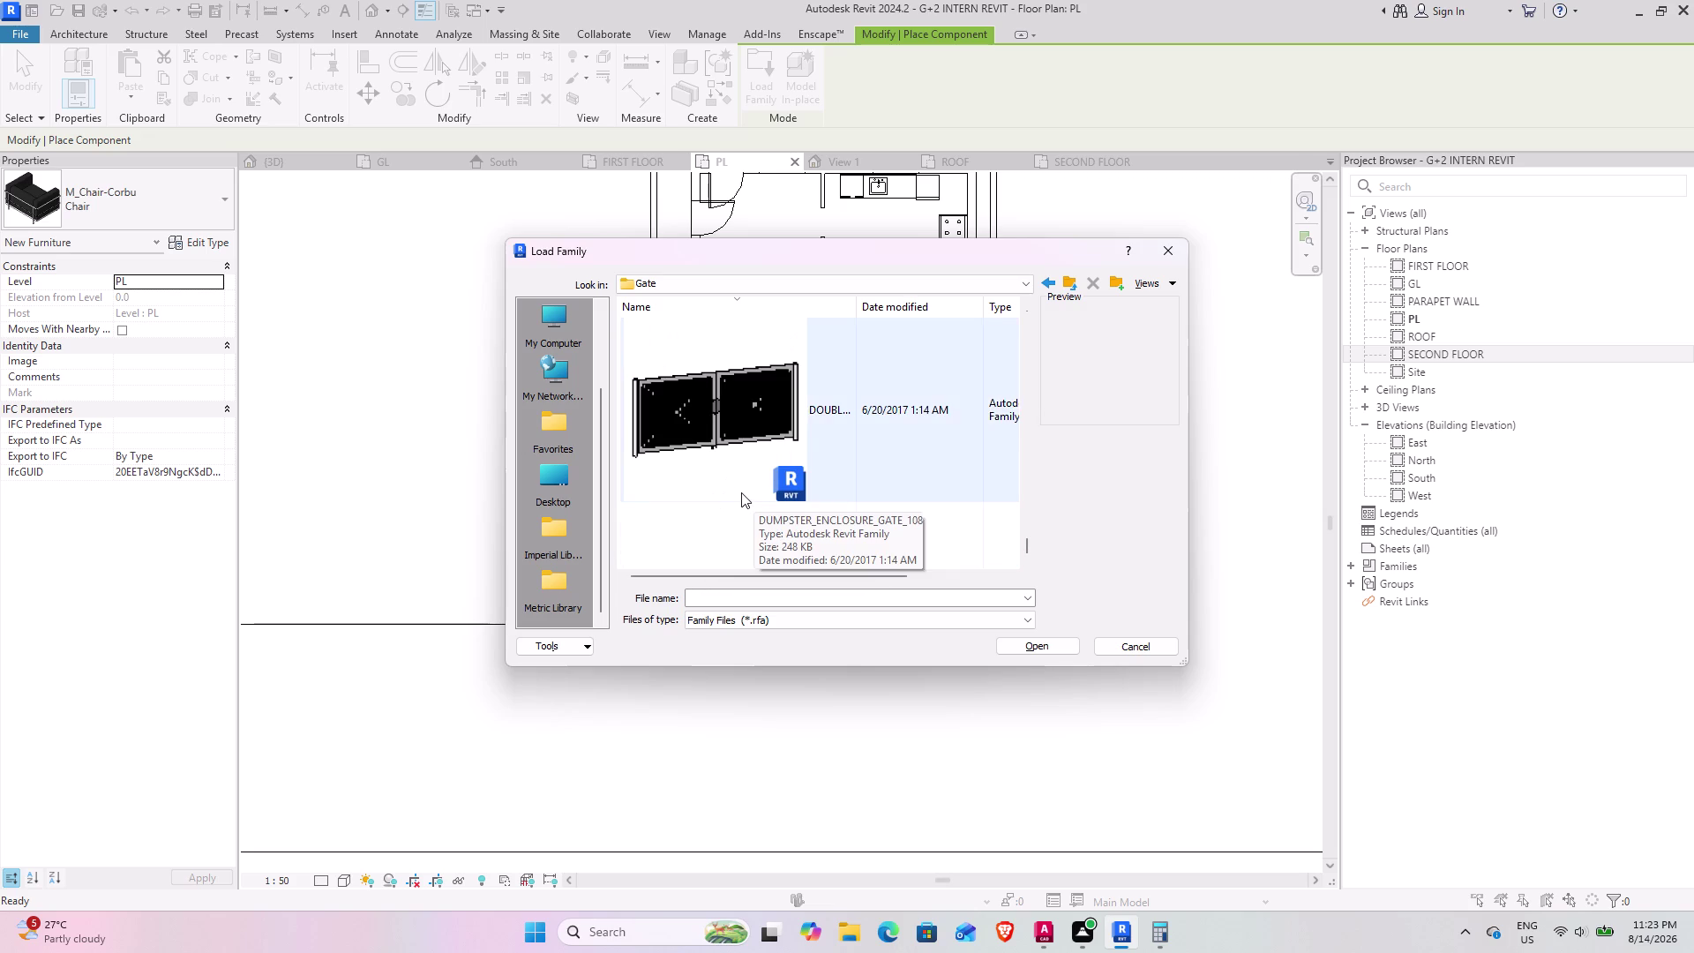